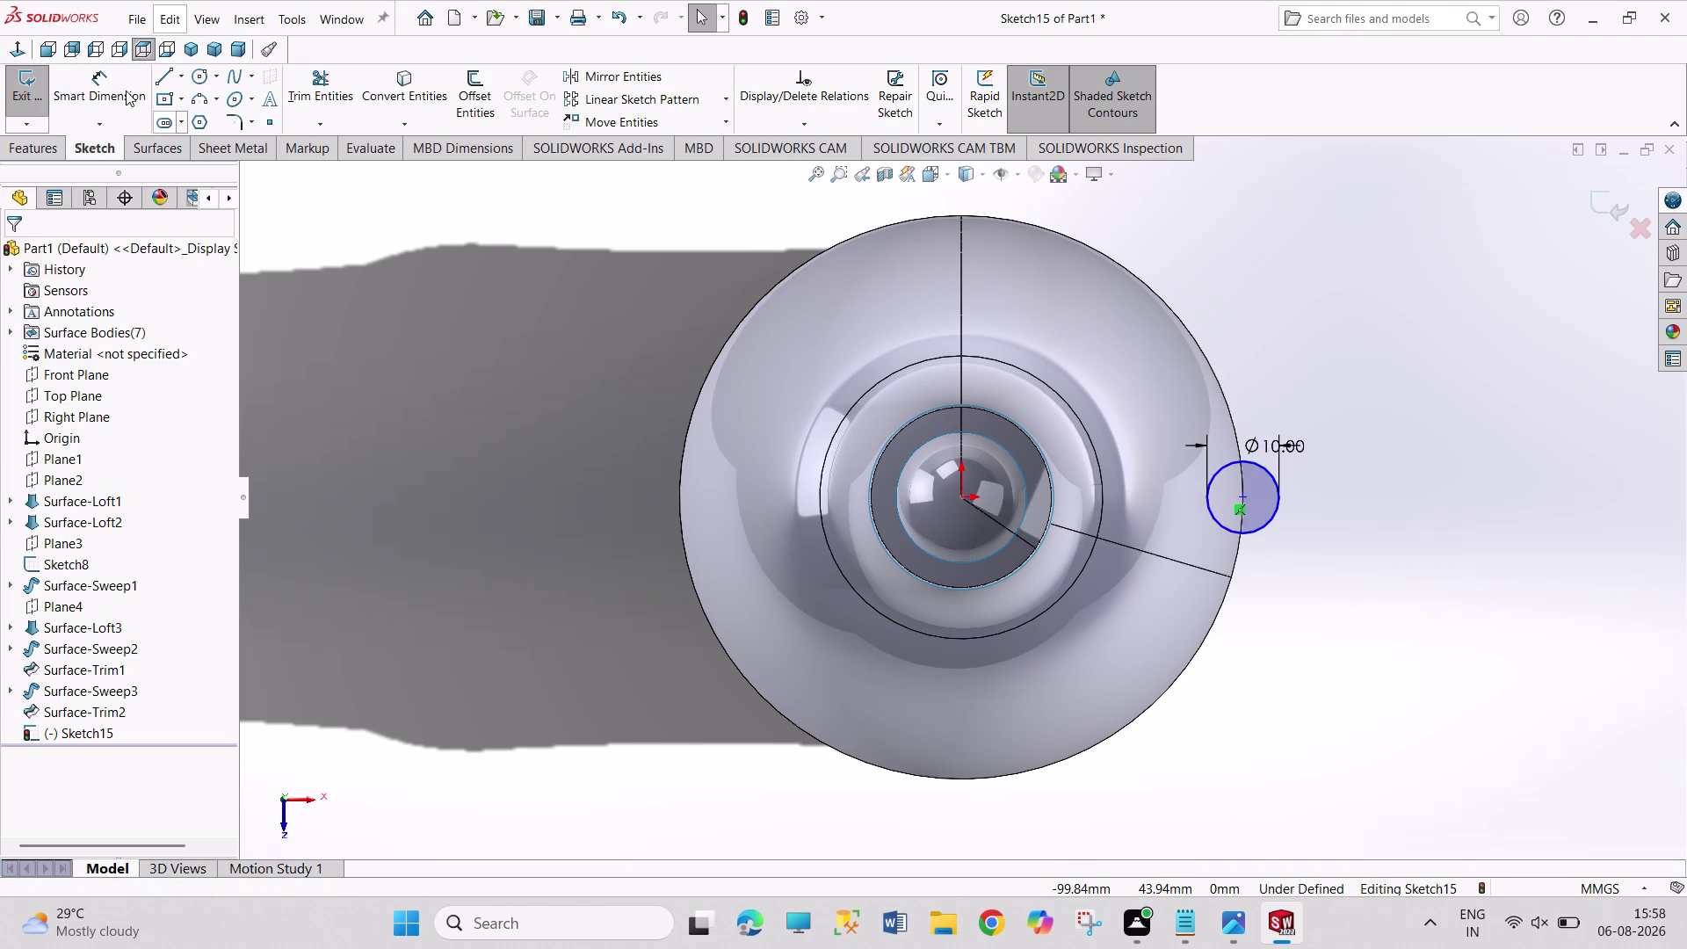
Exit the 10 mm circle sketch and view the bottle isometrically.
click(27, 95)
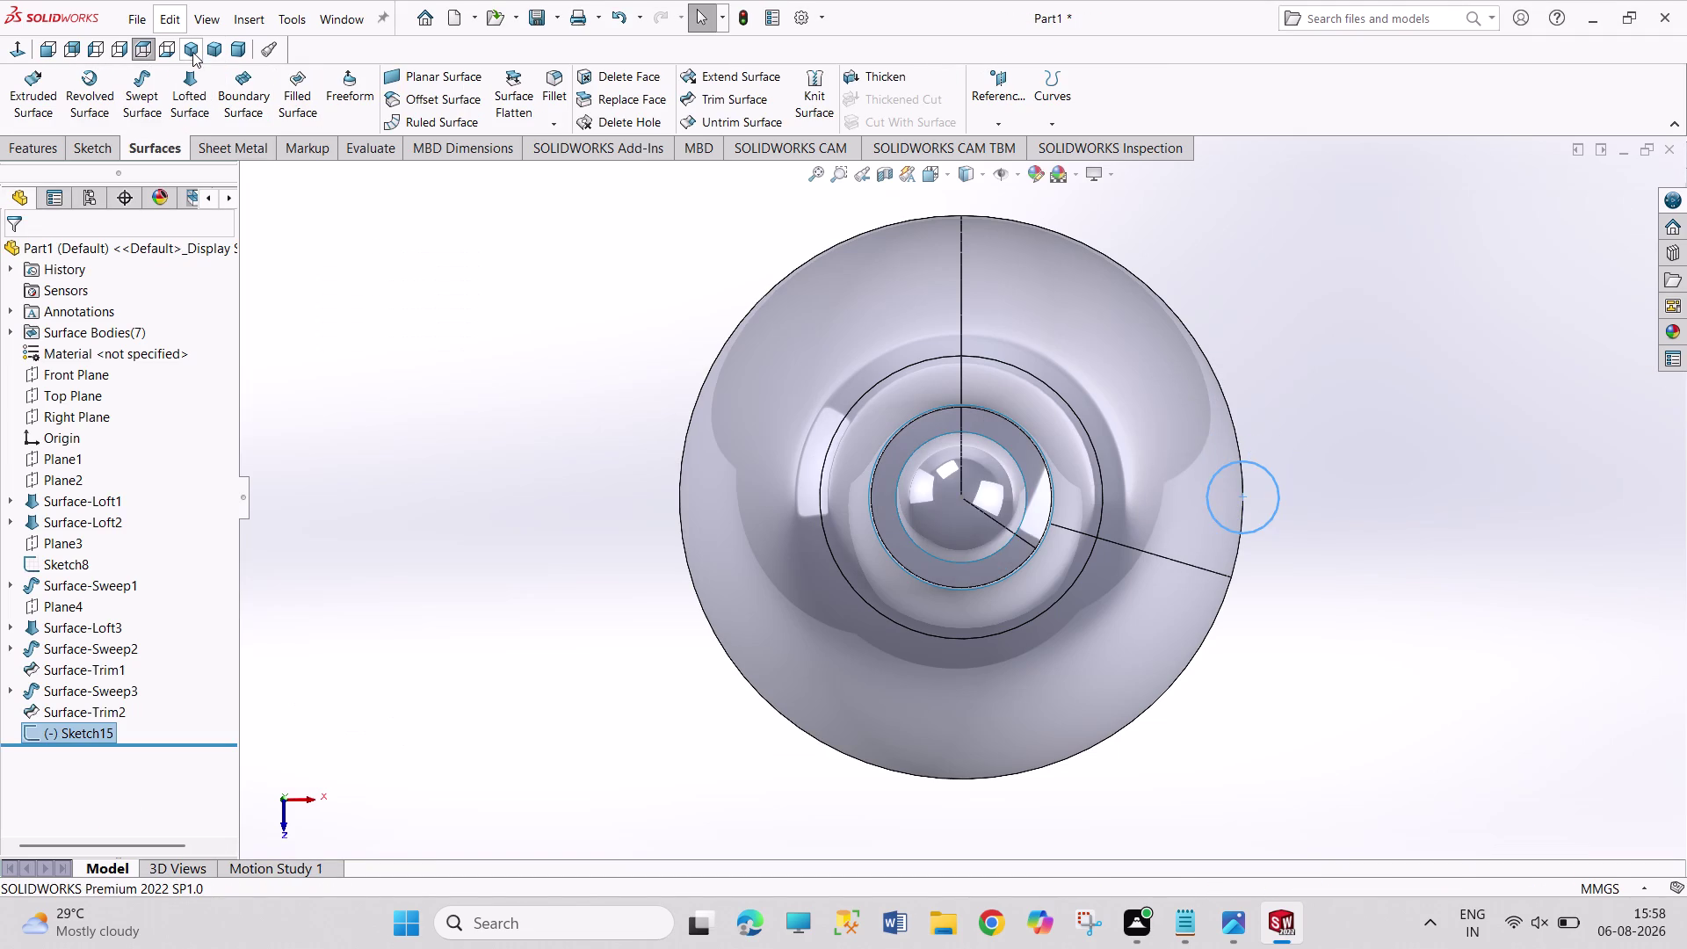
click(192, 52)
scroll(down, 3)
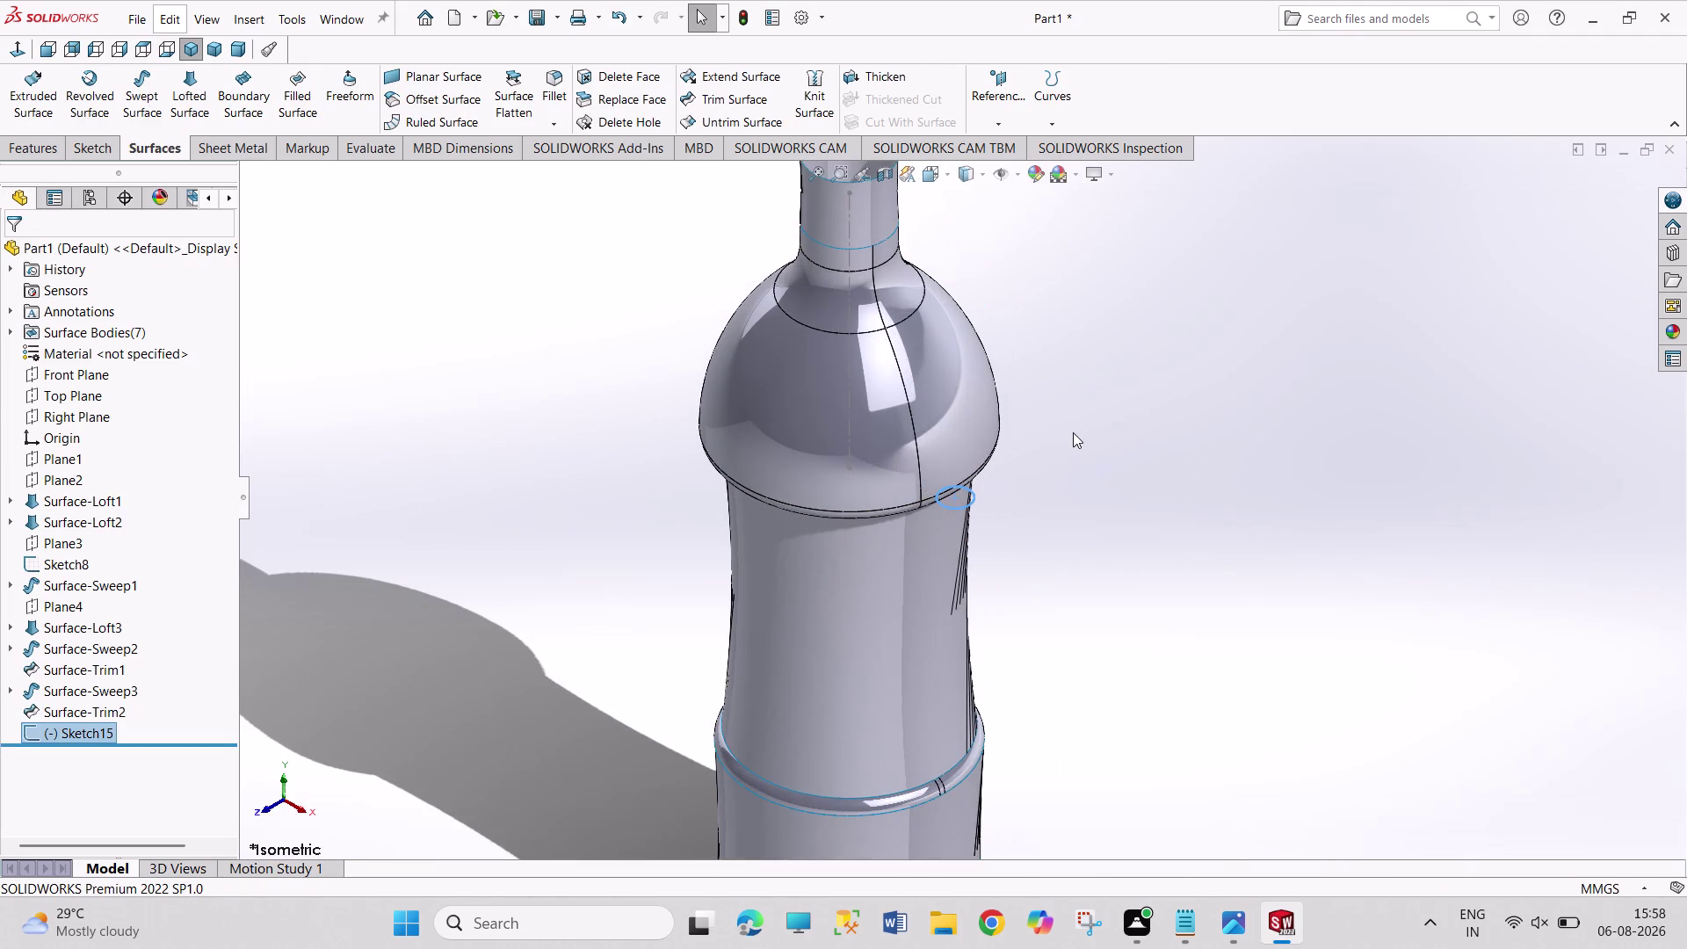
scroll(down, 3)
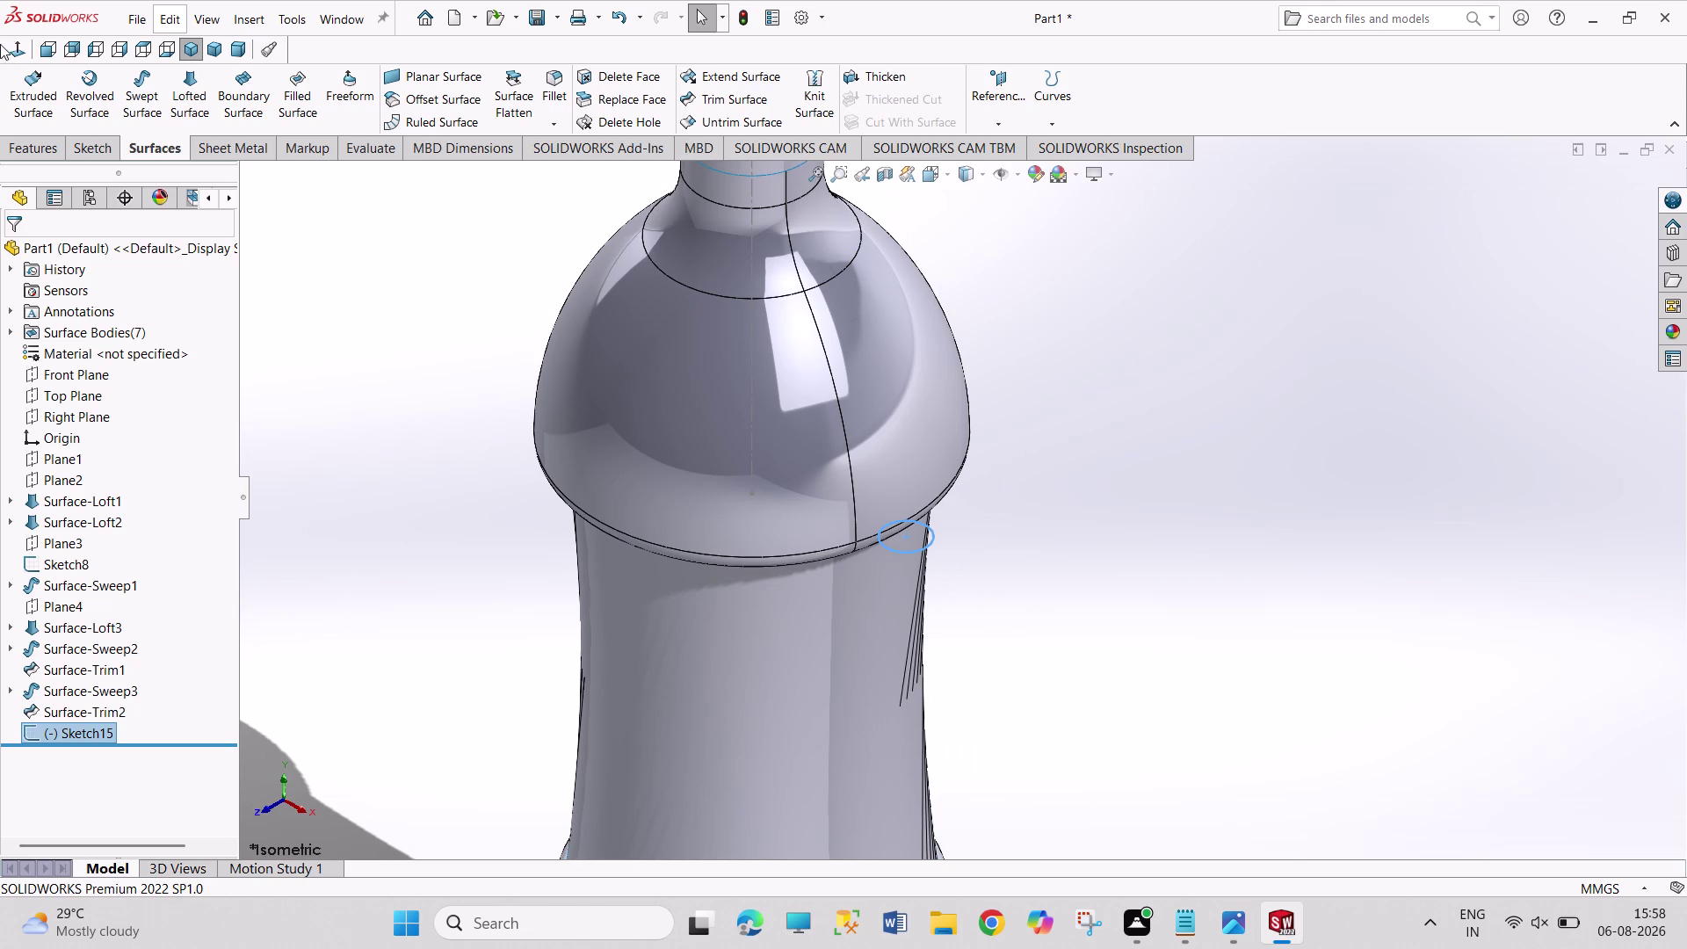
Extrude the circle into a surface with a Blind depth of 50 mm.
click(25, 84)
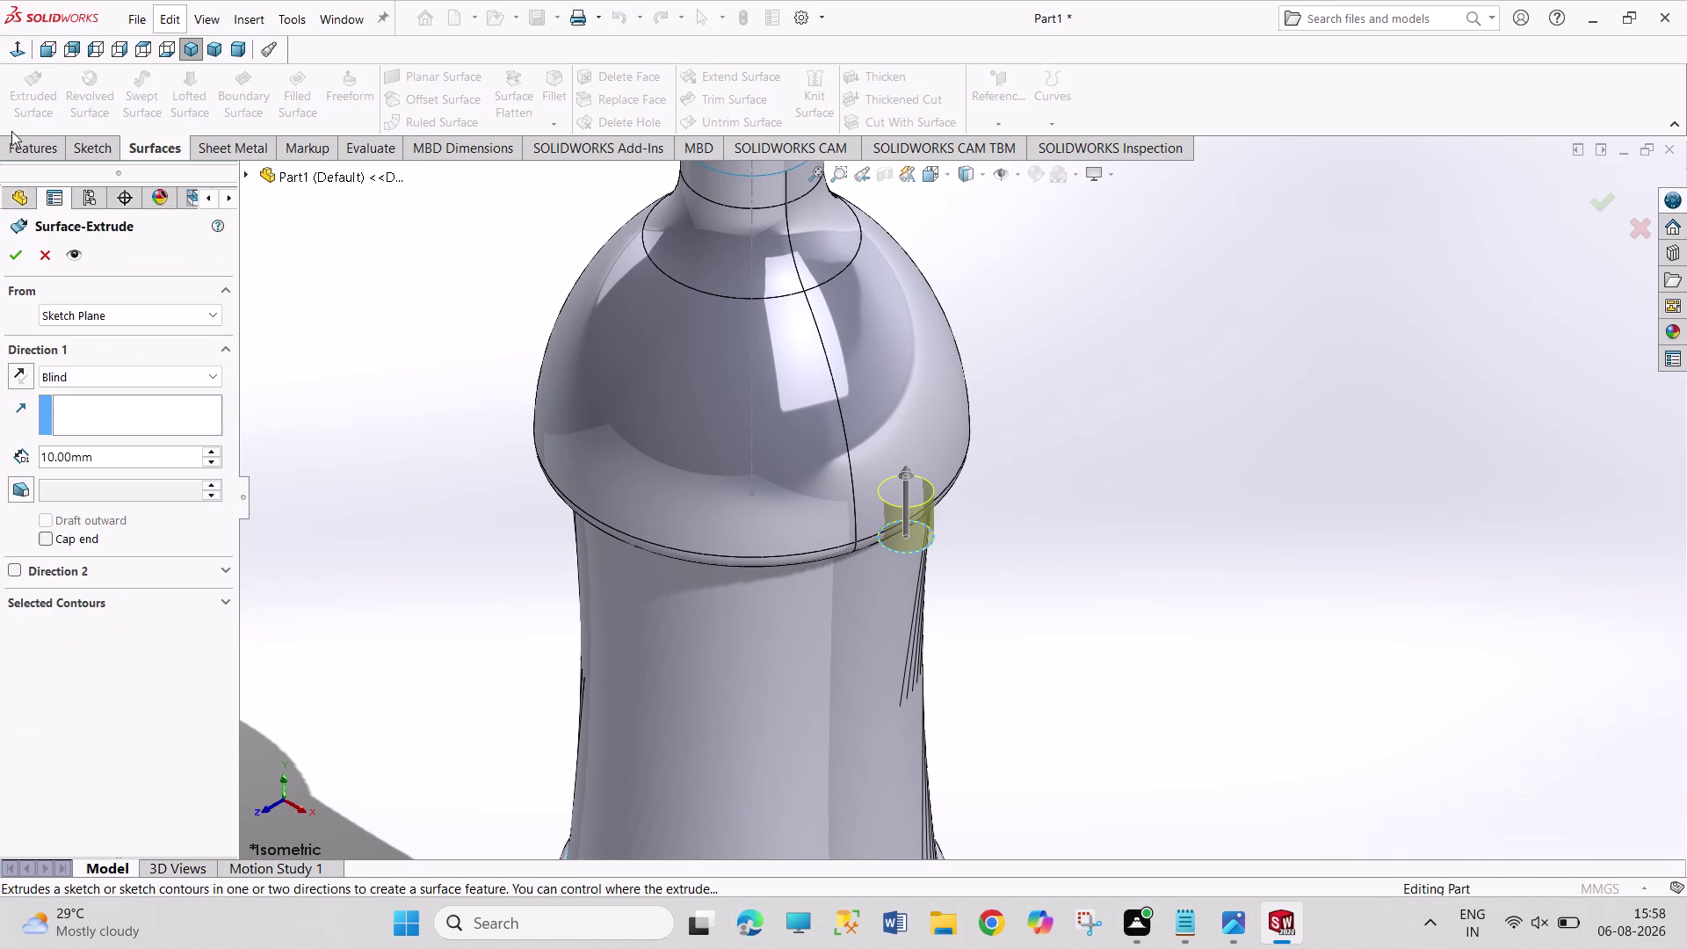
click(211, 456)
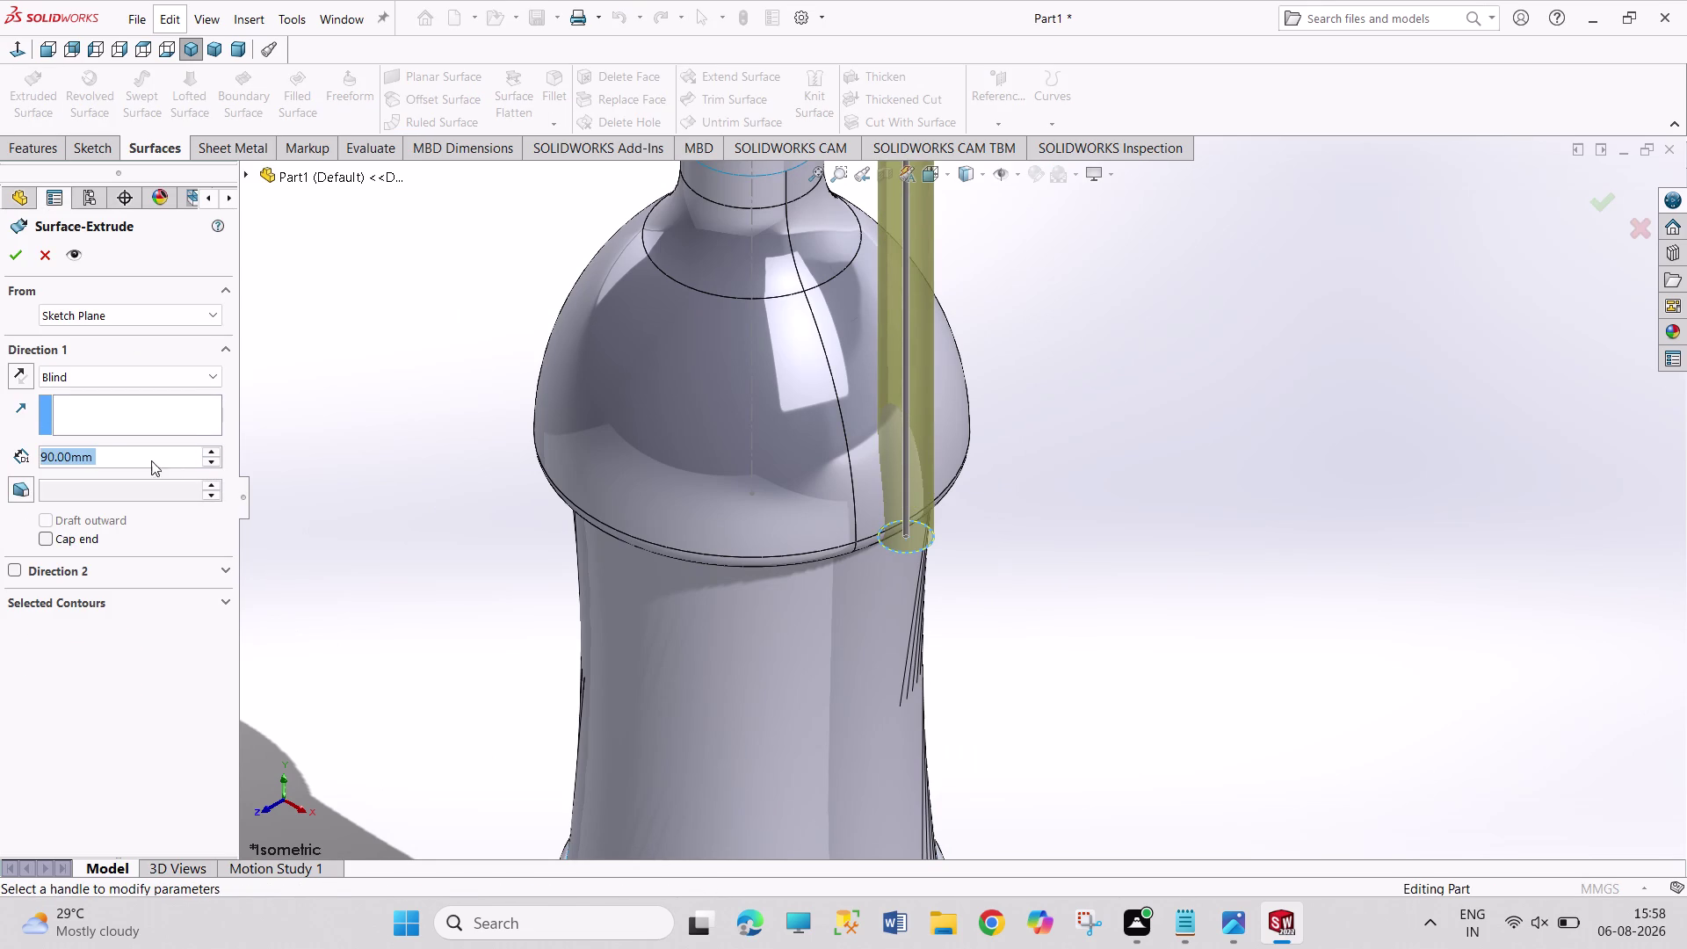
triple_click(209, 463)
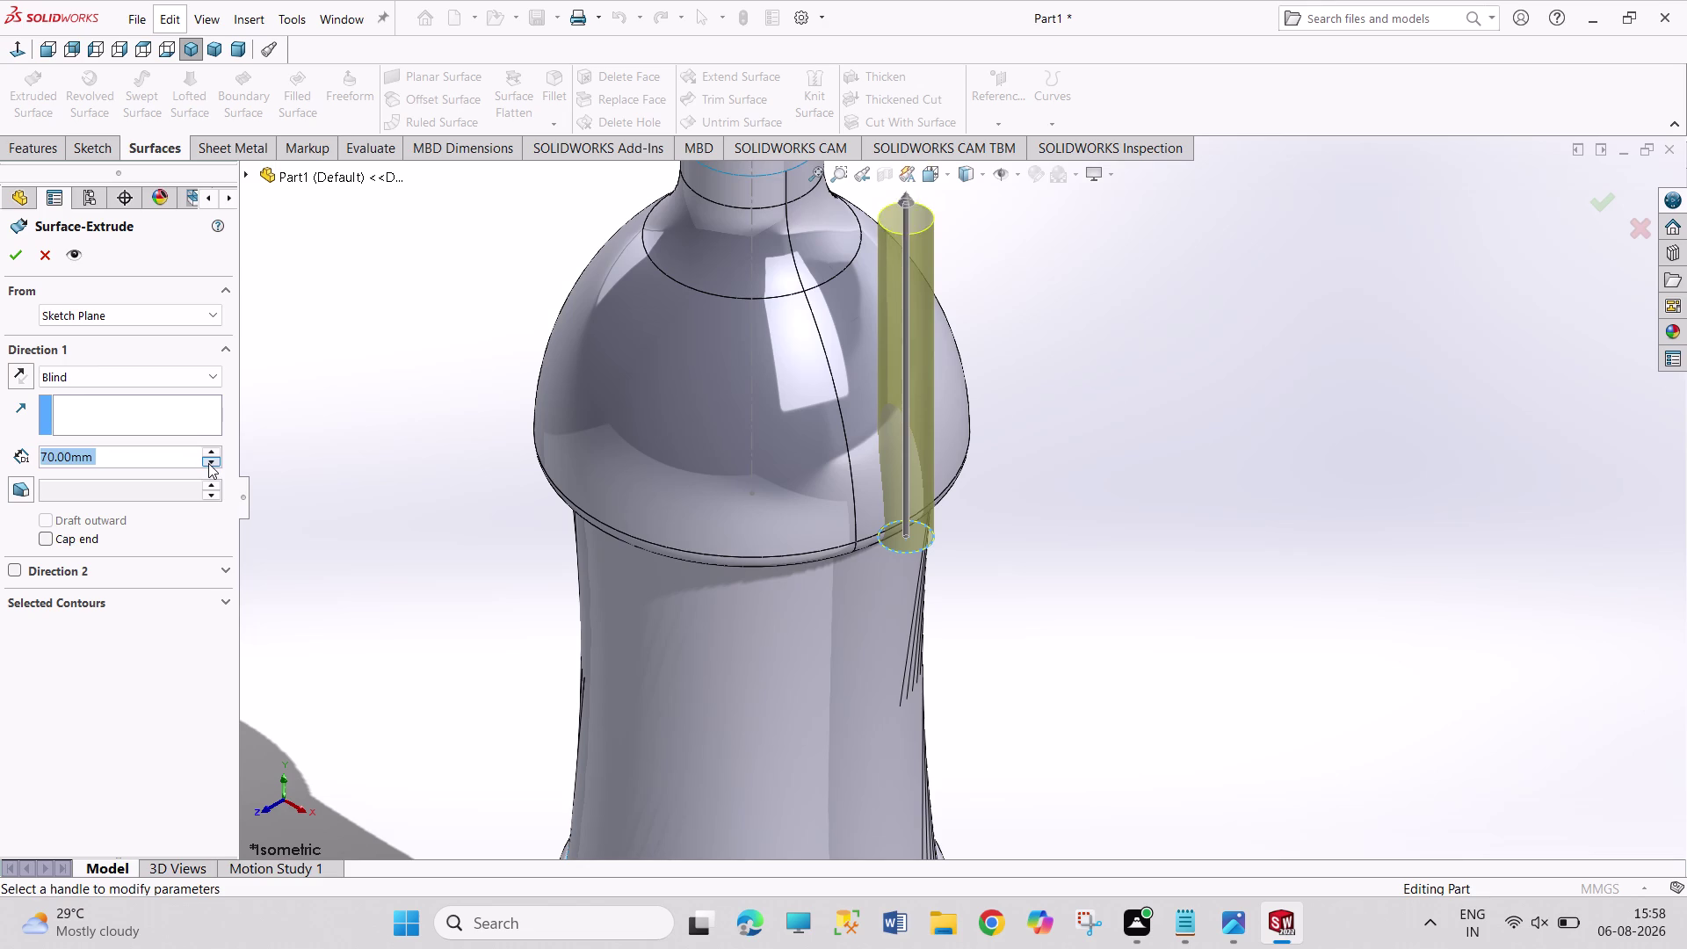
click(209, 463)
click(208, 463)
click(209, 448)
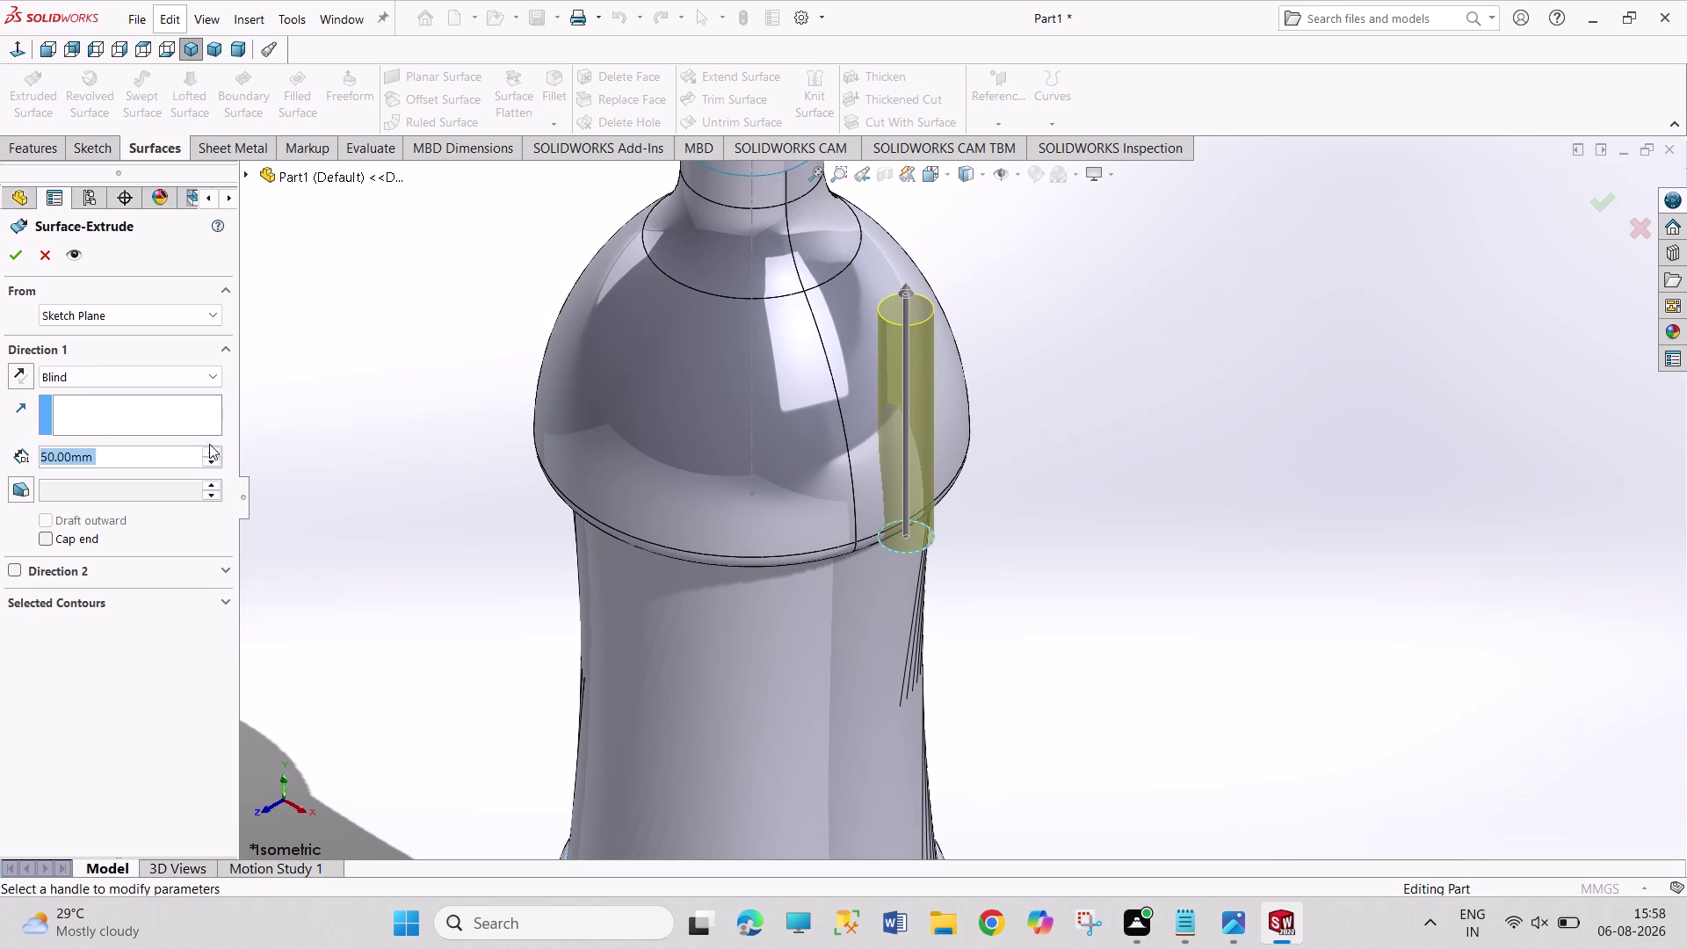
click(20, 254)
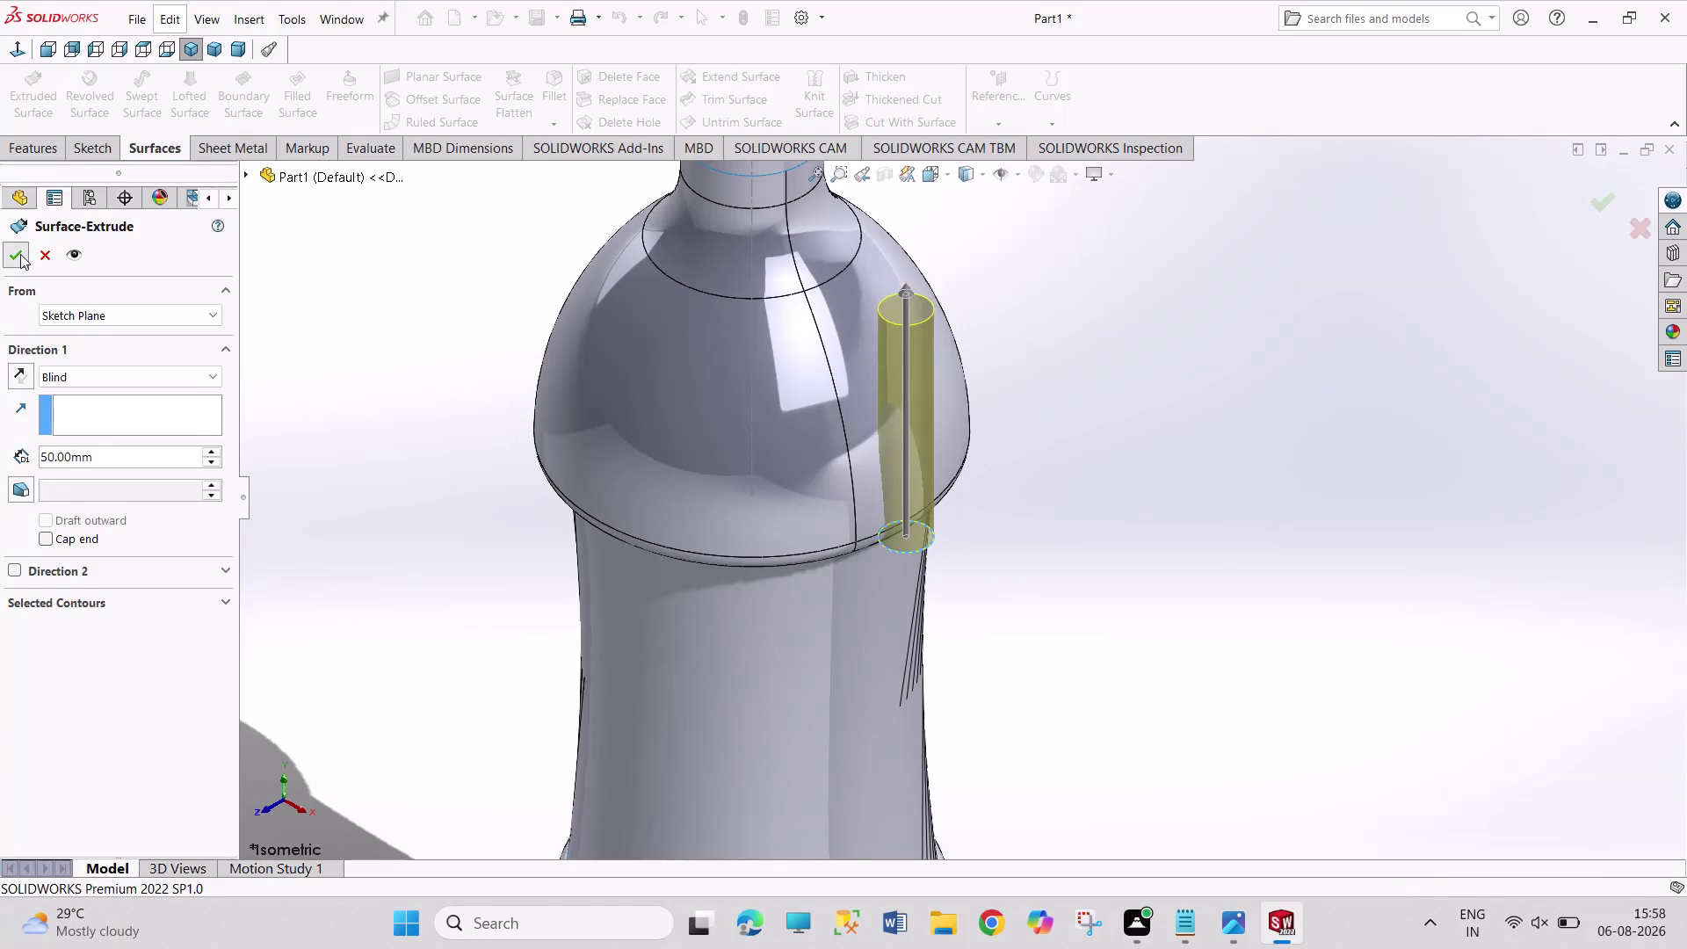
click(911, 379)
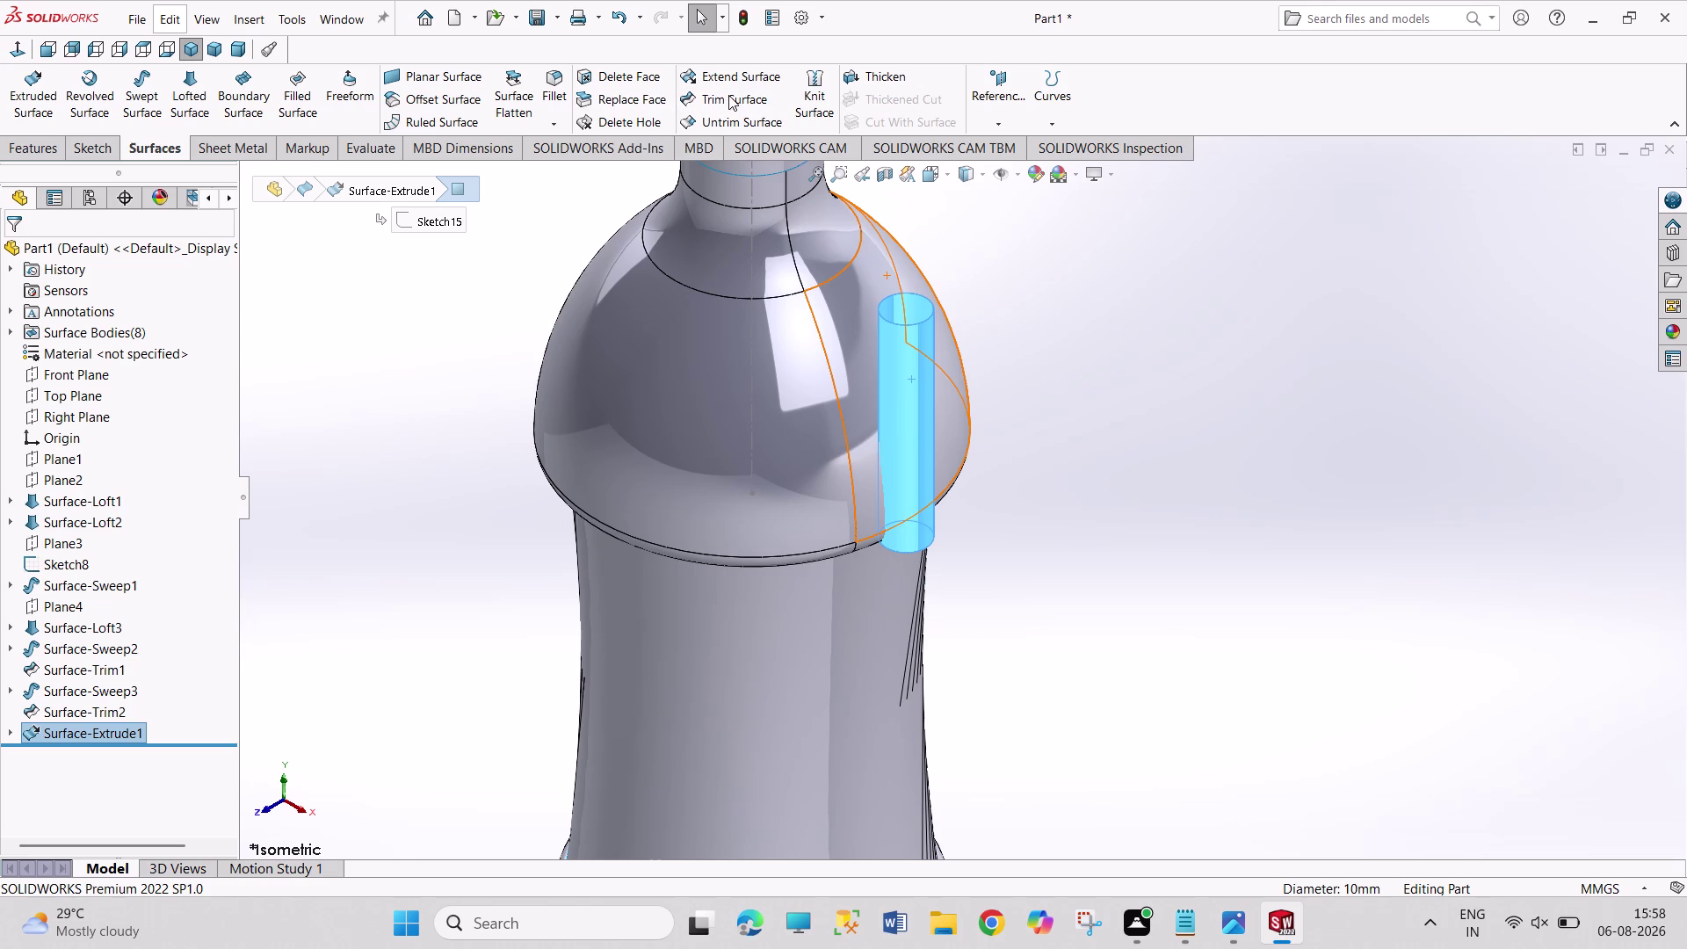
Start a Circular Pattern using the neck's circular edge as the axis.
click(30, 145)
click(640, 120)
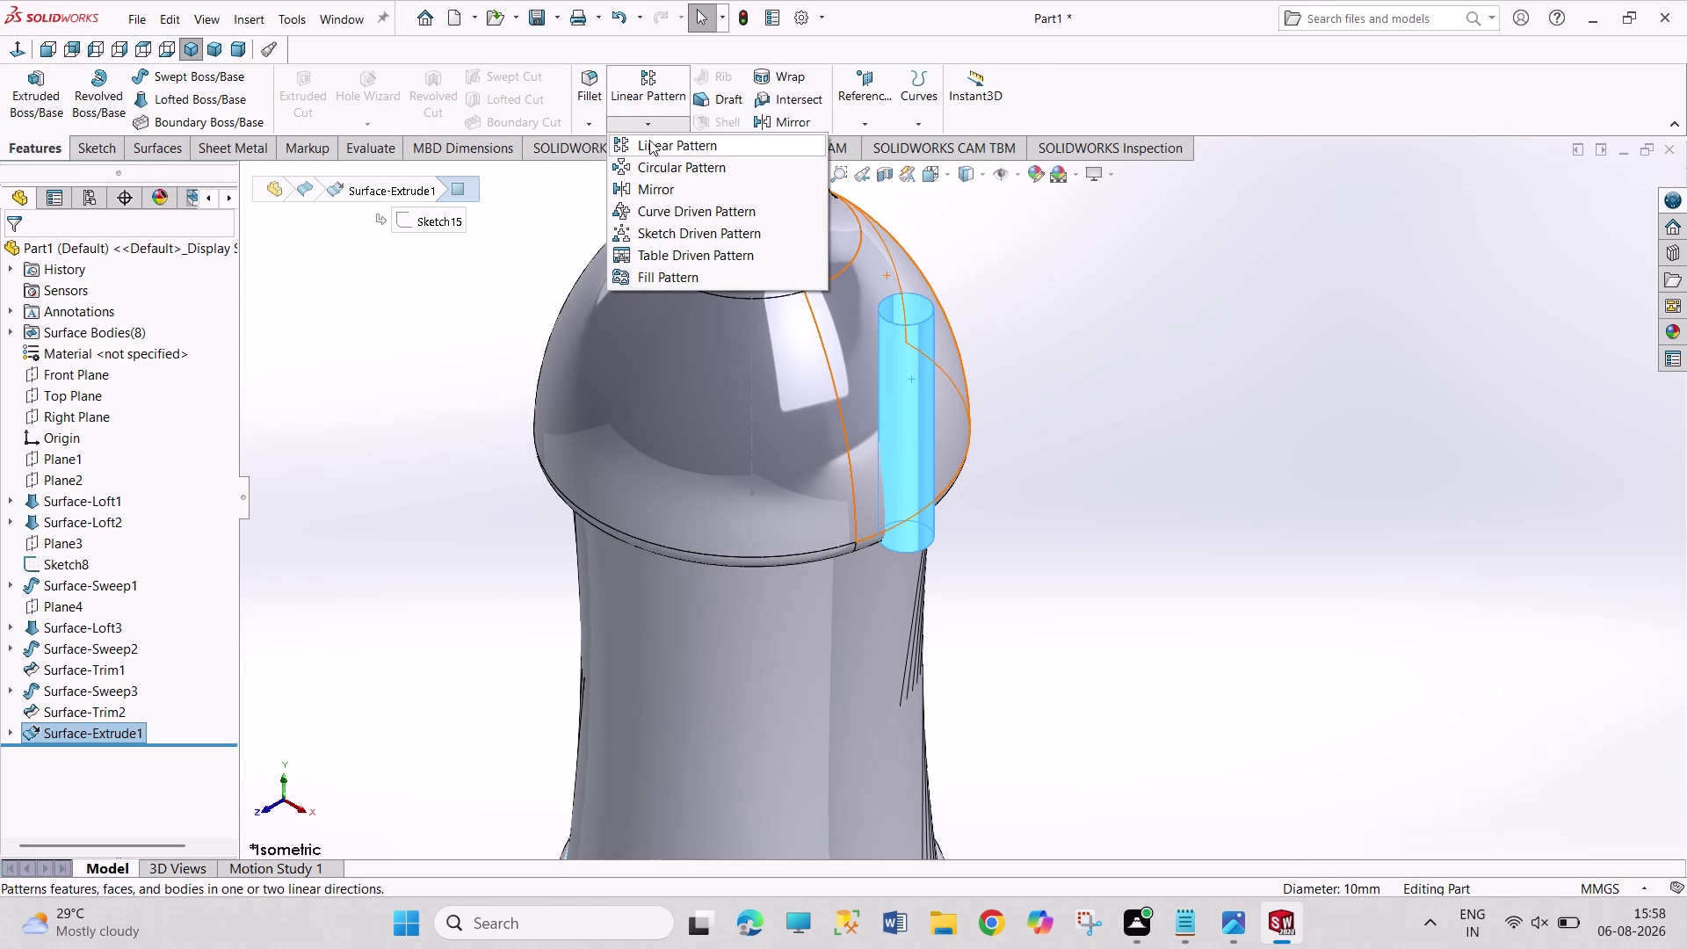
click(657, 159)
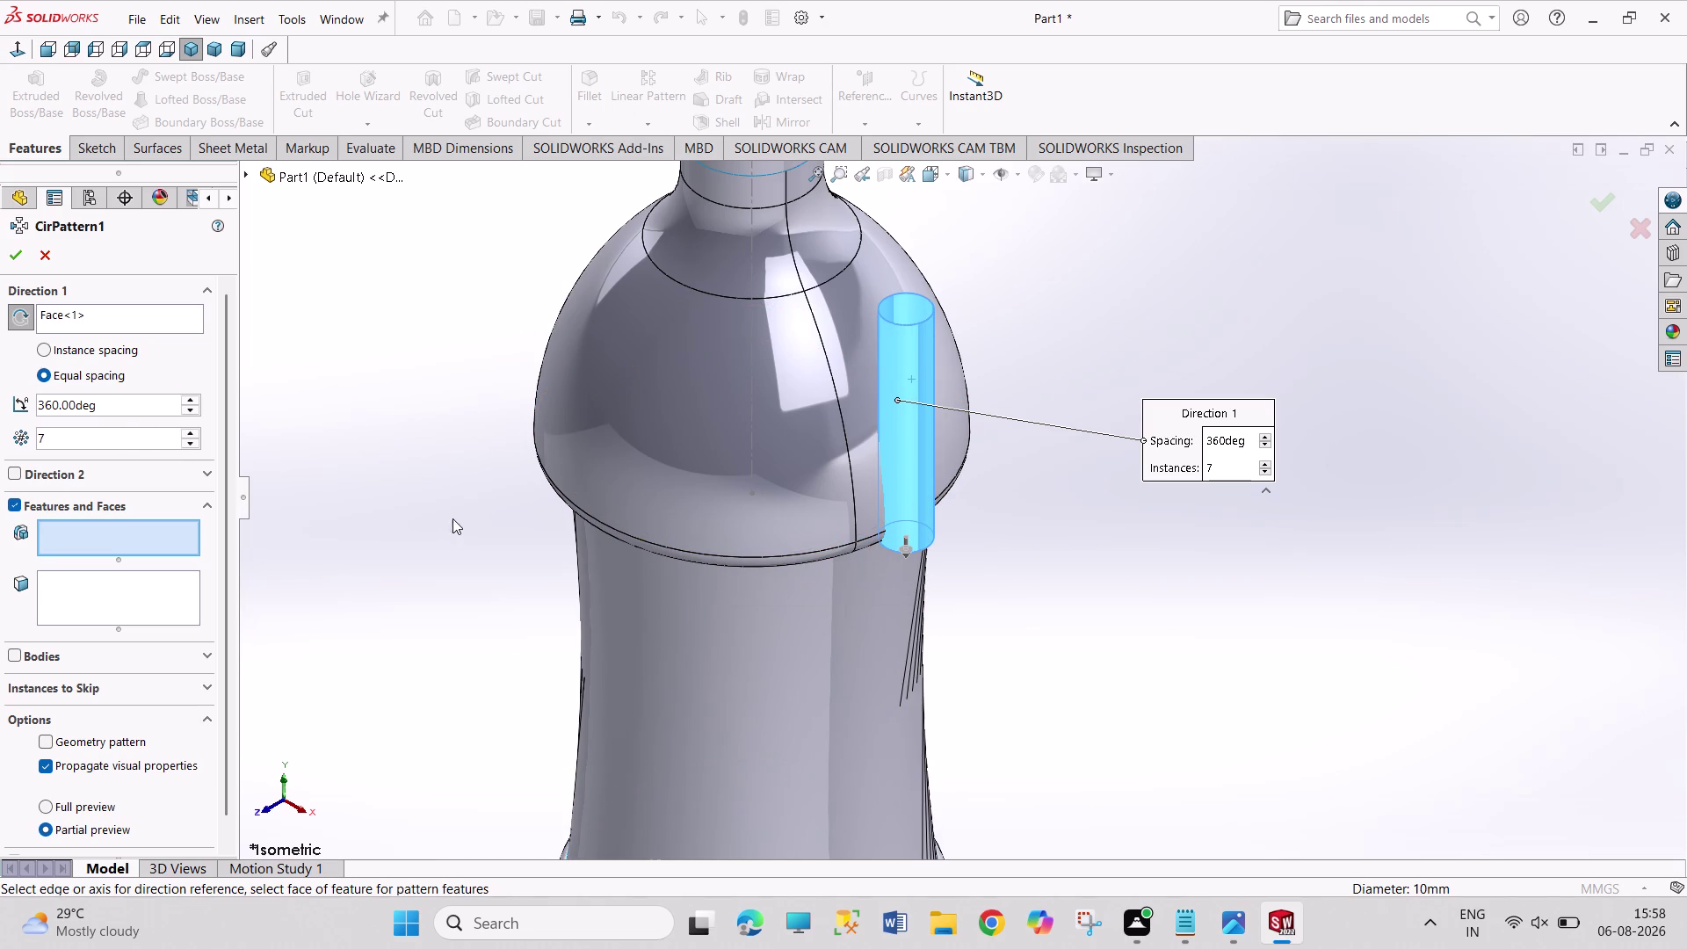
middle_drag(464, 279, 442, 514)
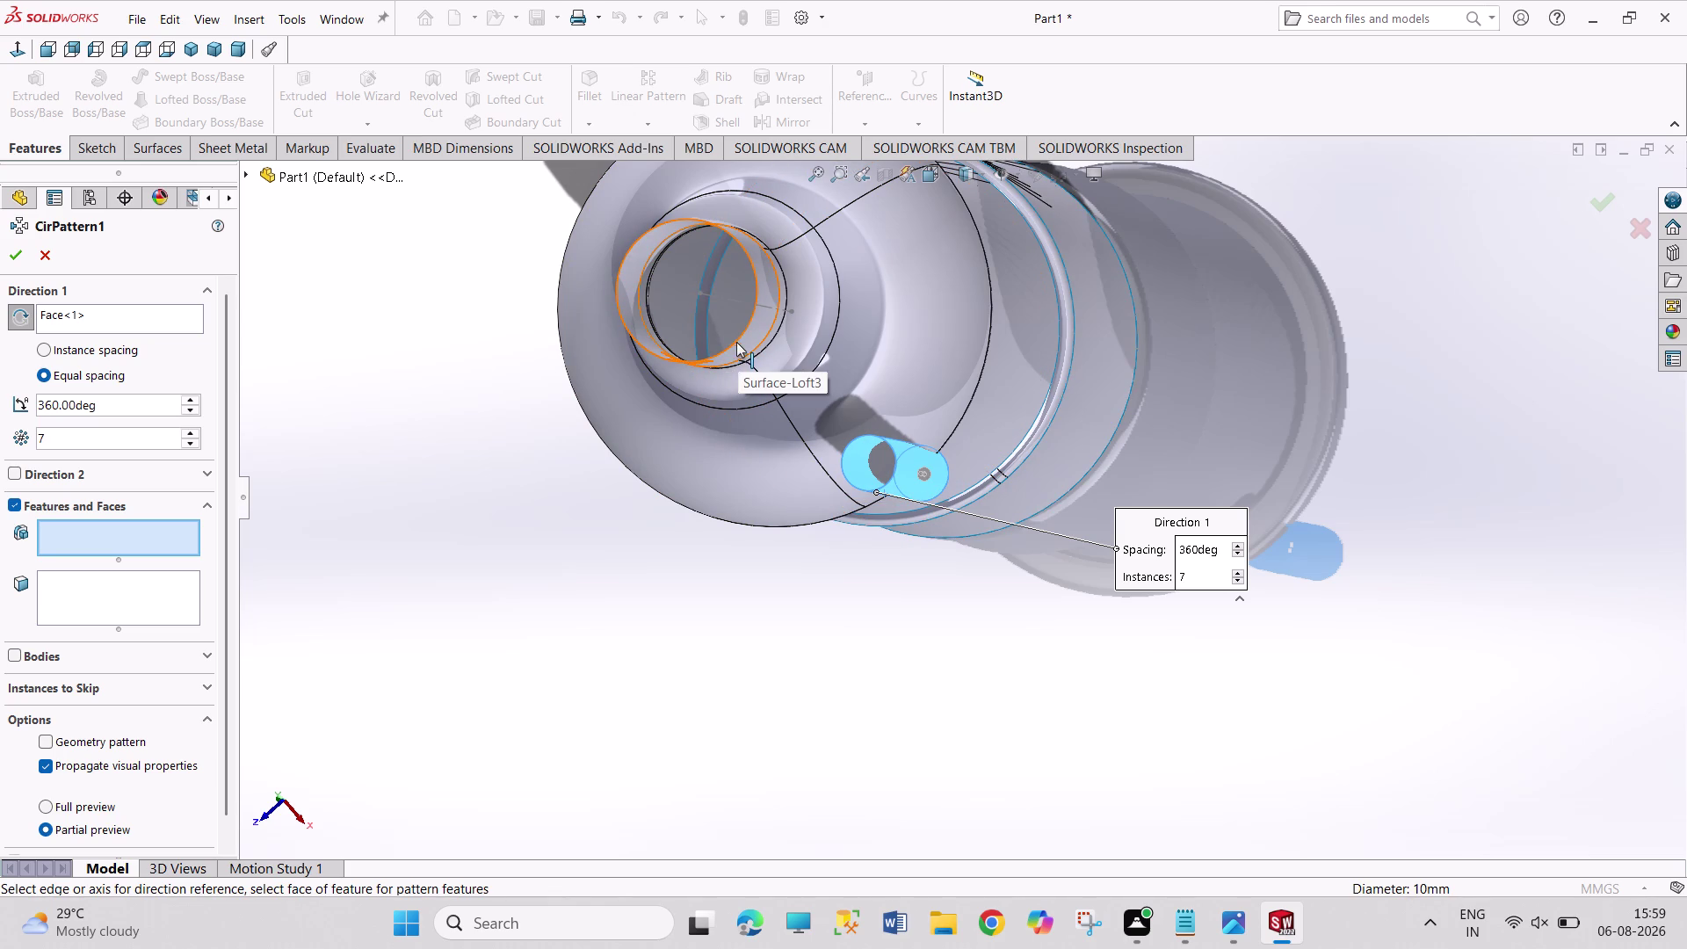
click(735, 342)
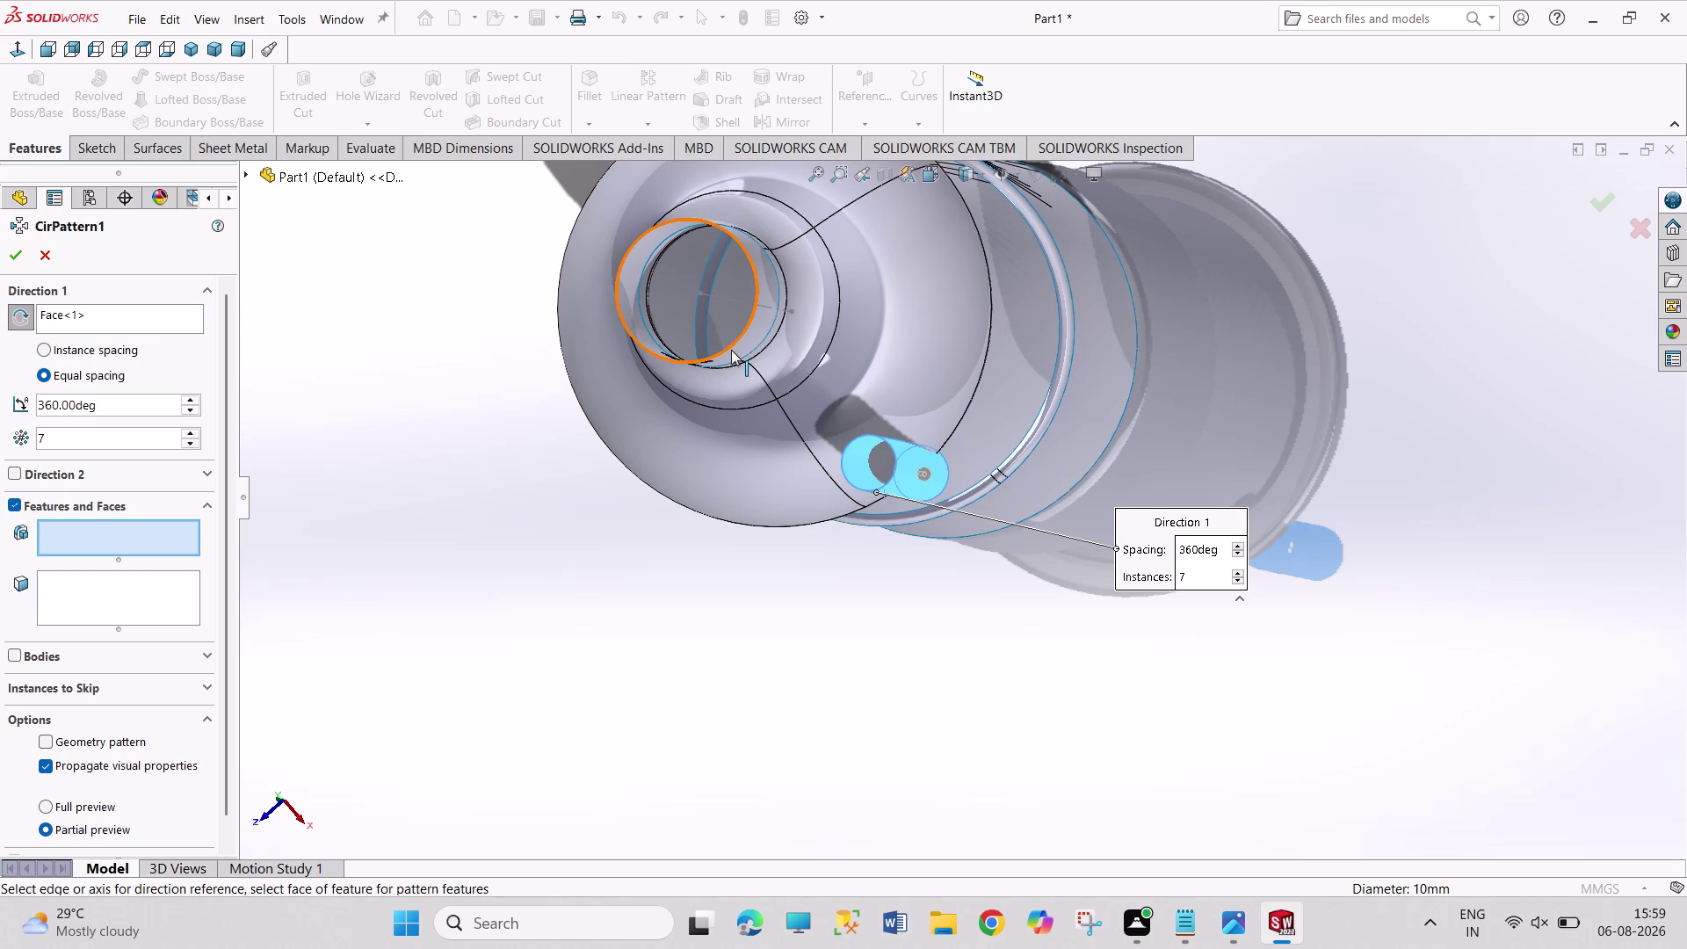
click(730, 350)
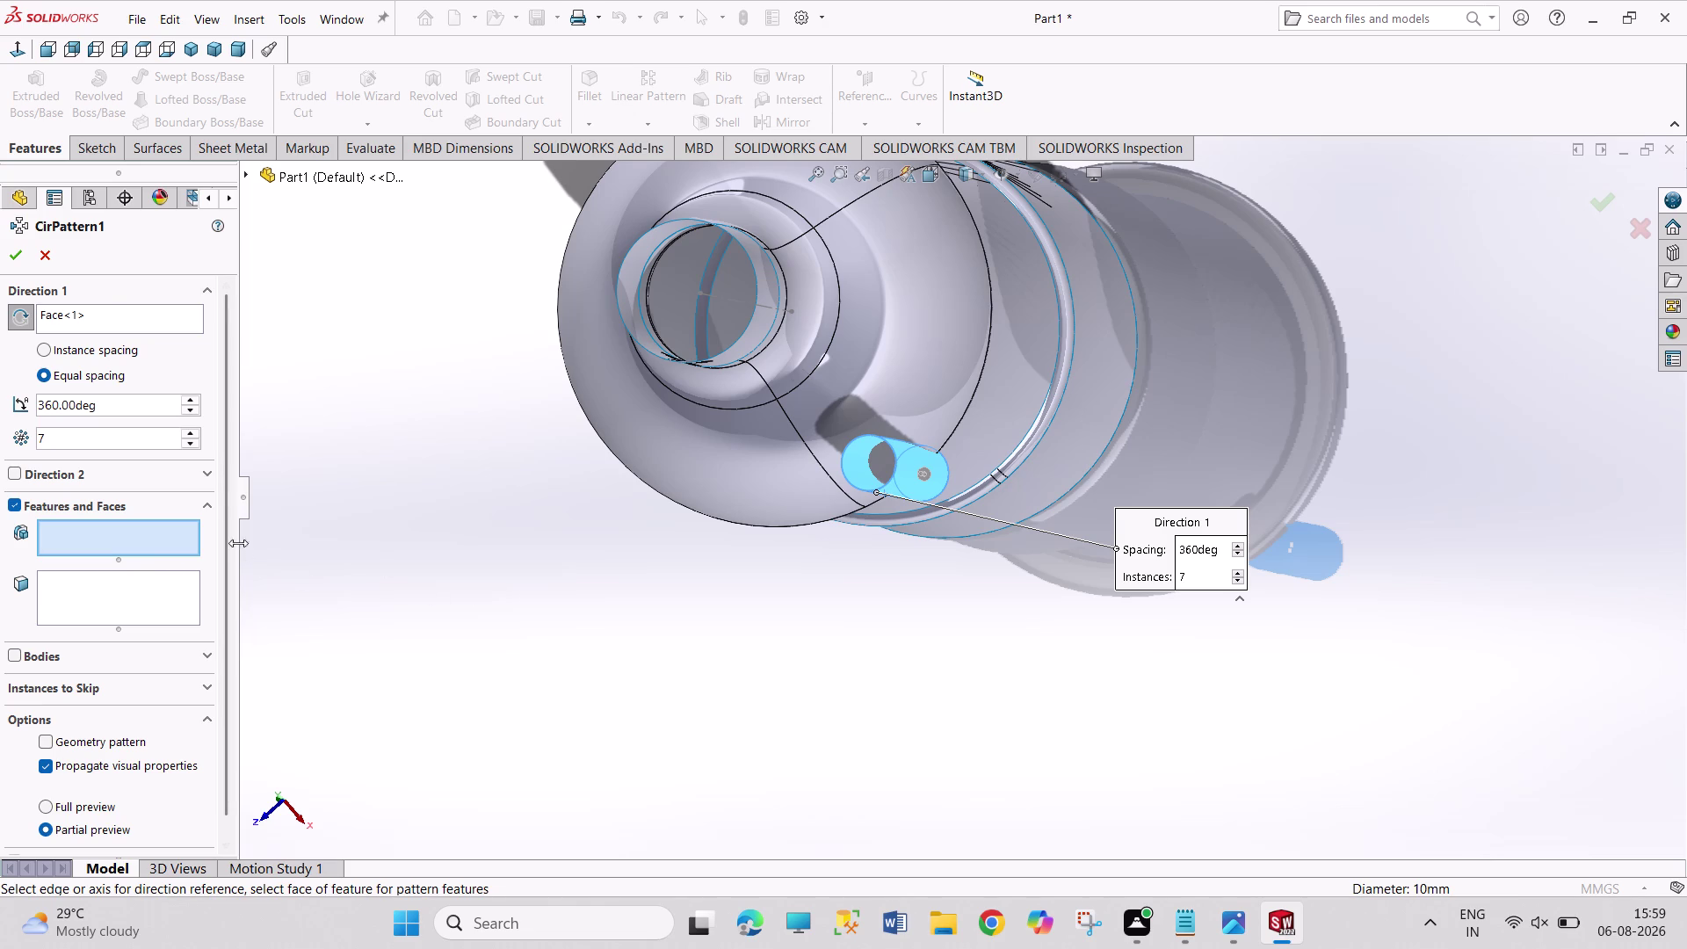
right_click(102, 312)
click(130, 329)
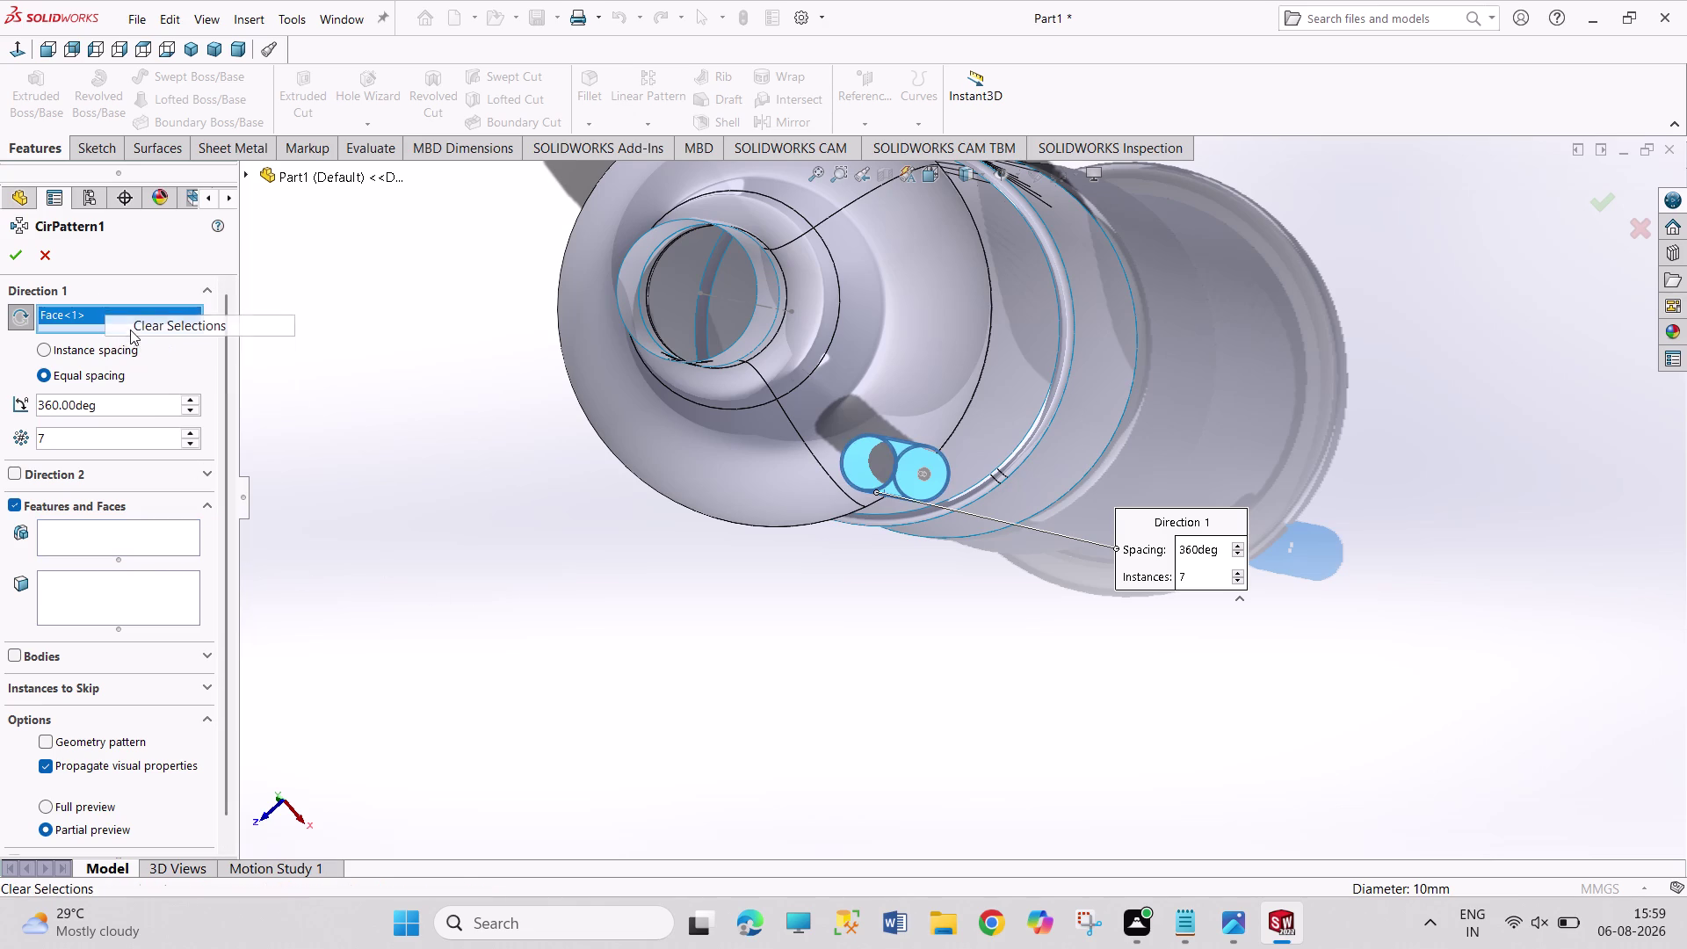
click(86, 317)
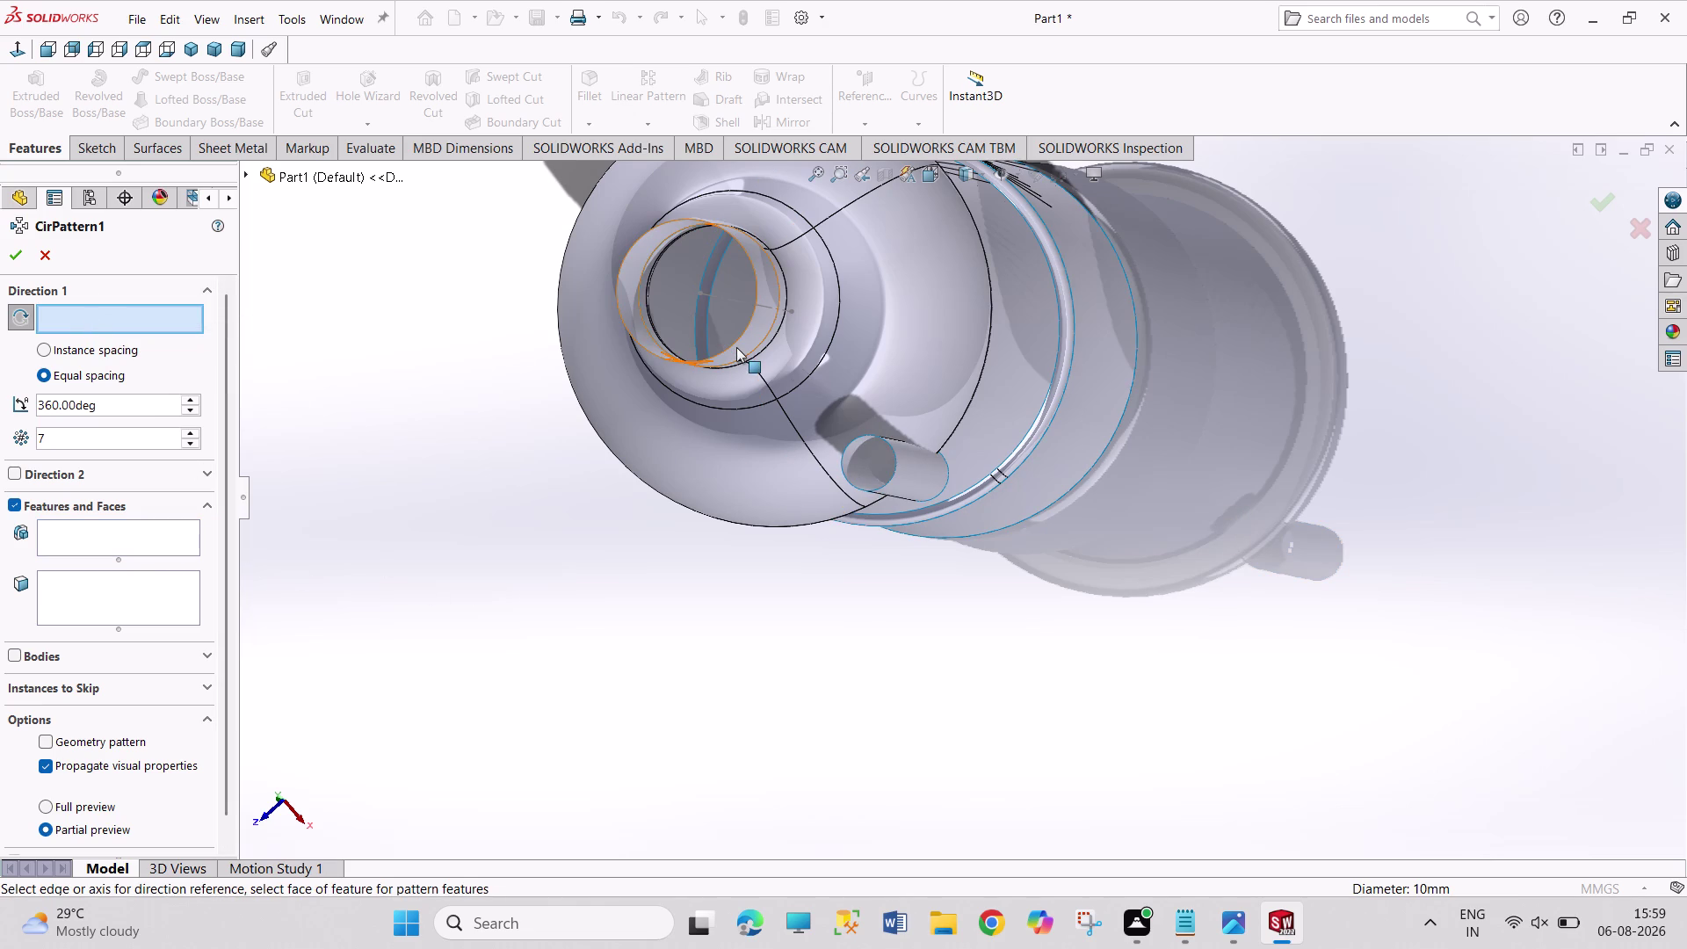
click(733, 341)
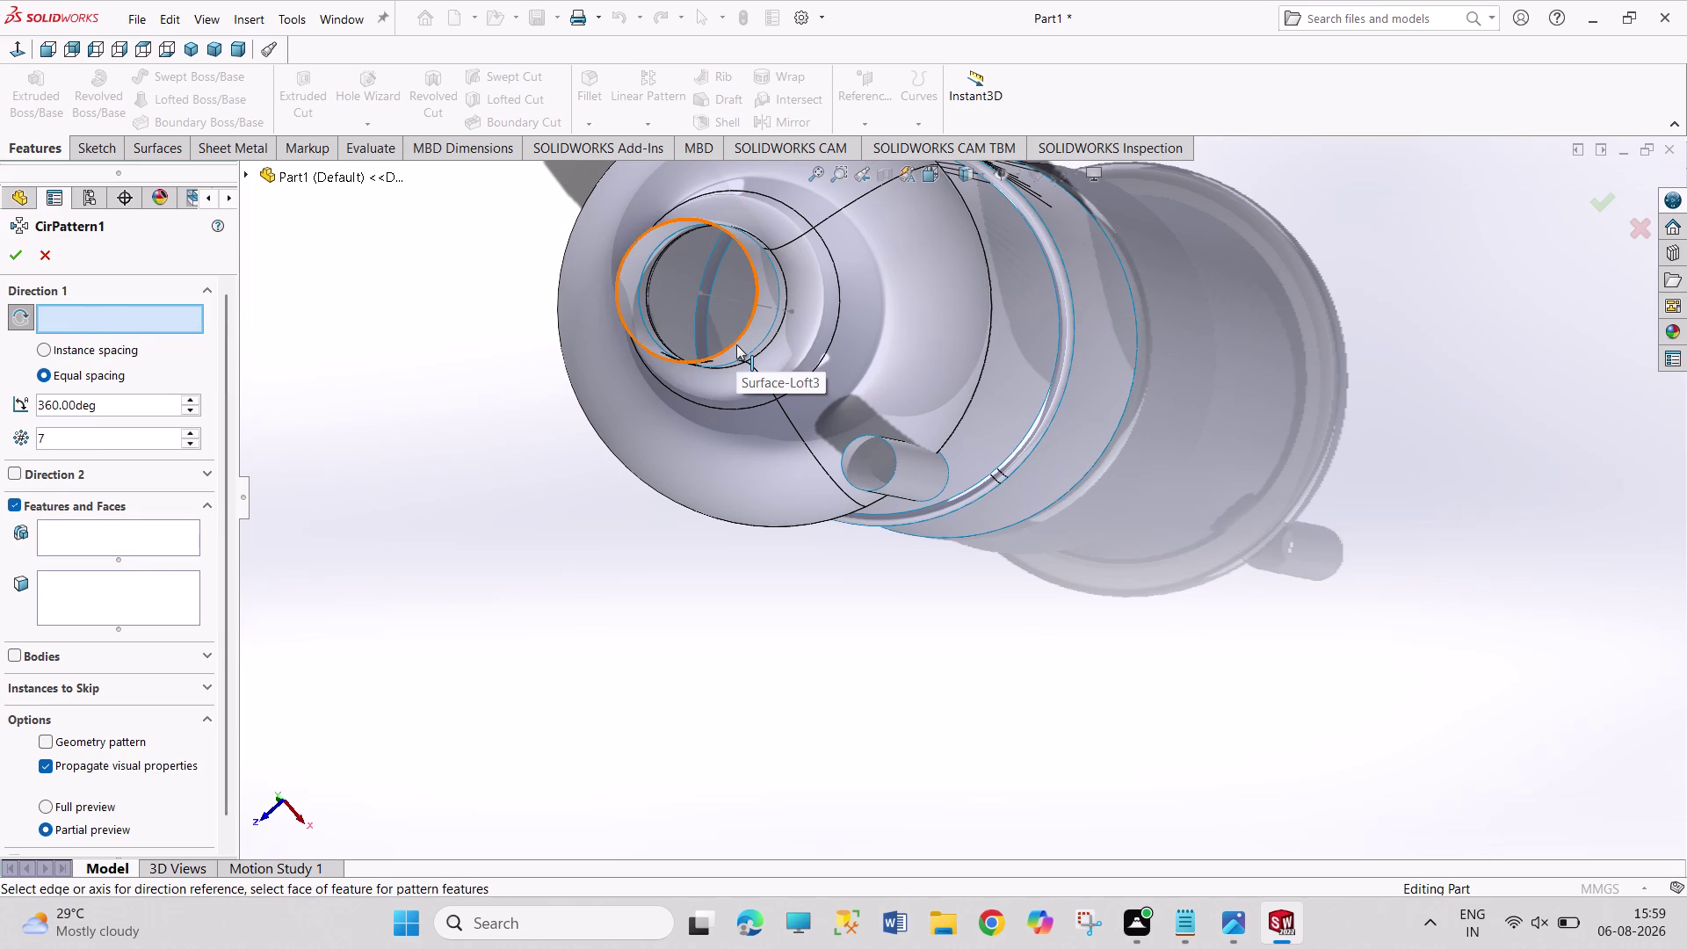
click(737, 344)
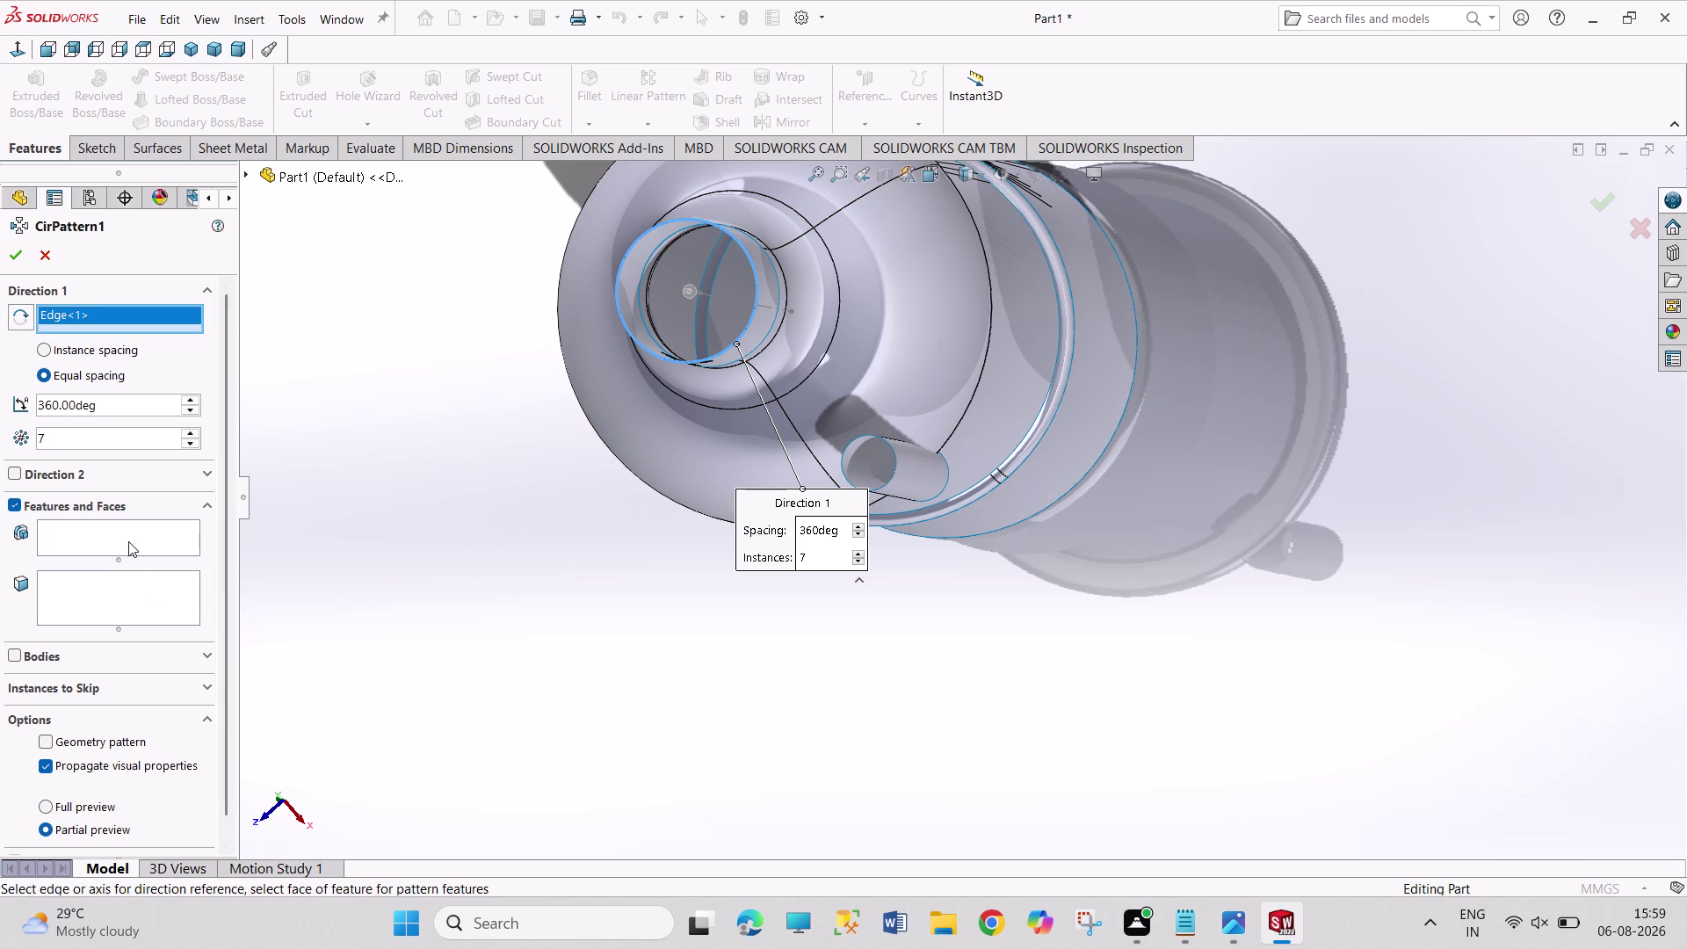
Try patterning the extruded cylinder, then add its face after the warning.
click(128, 538)
click(920, 474)
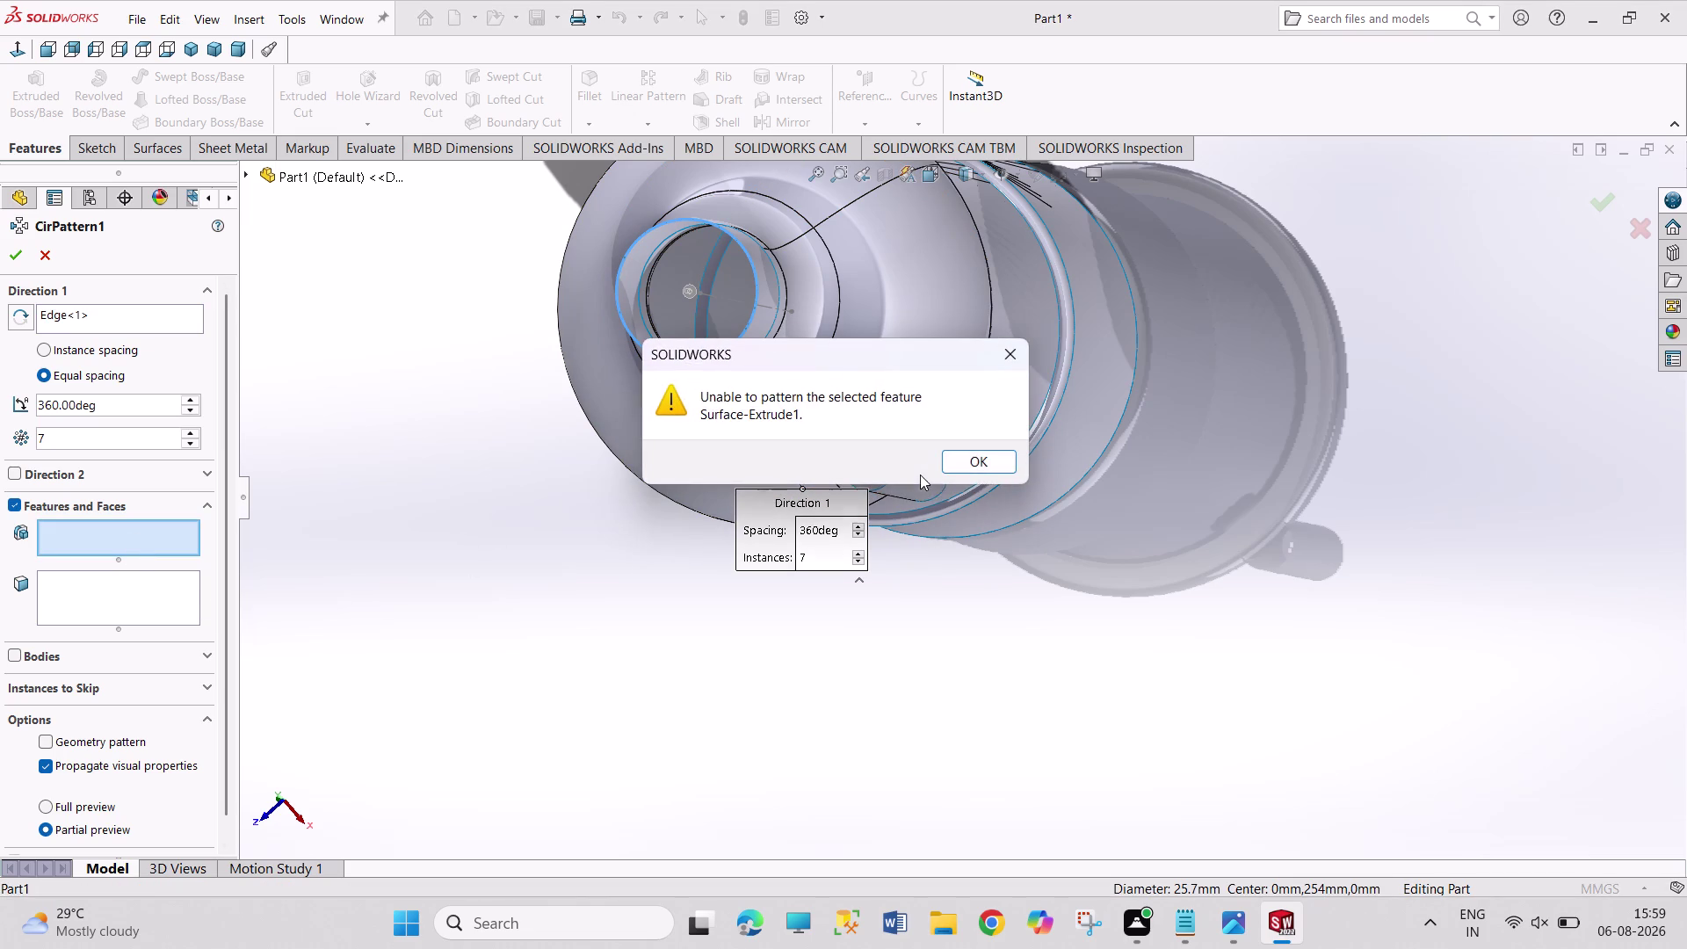
click(1028, 350)
click(150, 591)
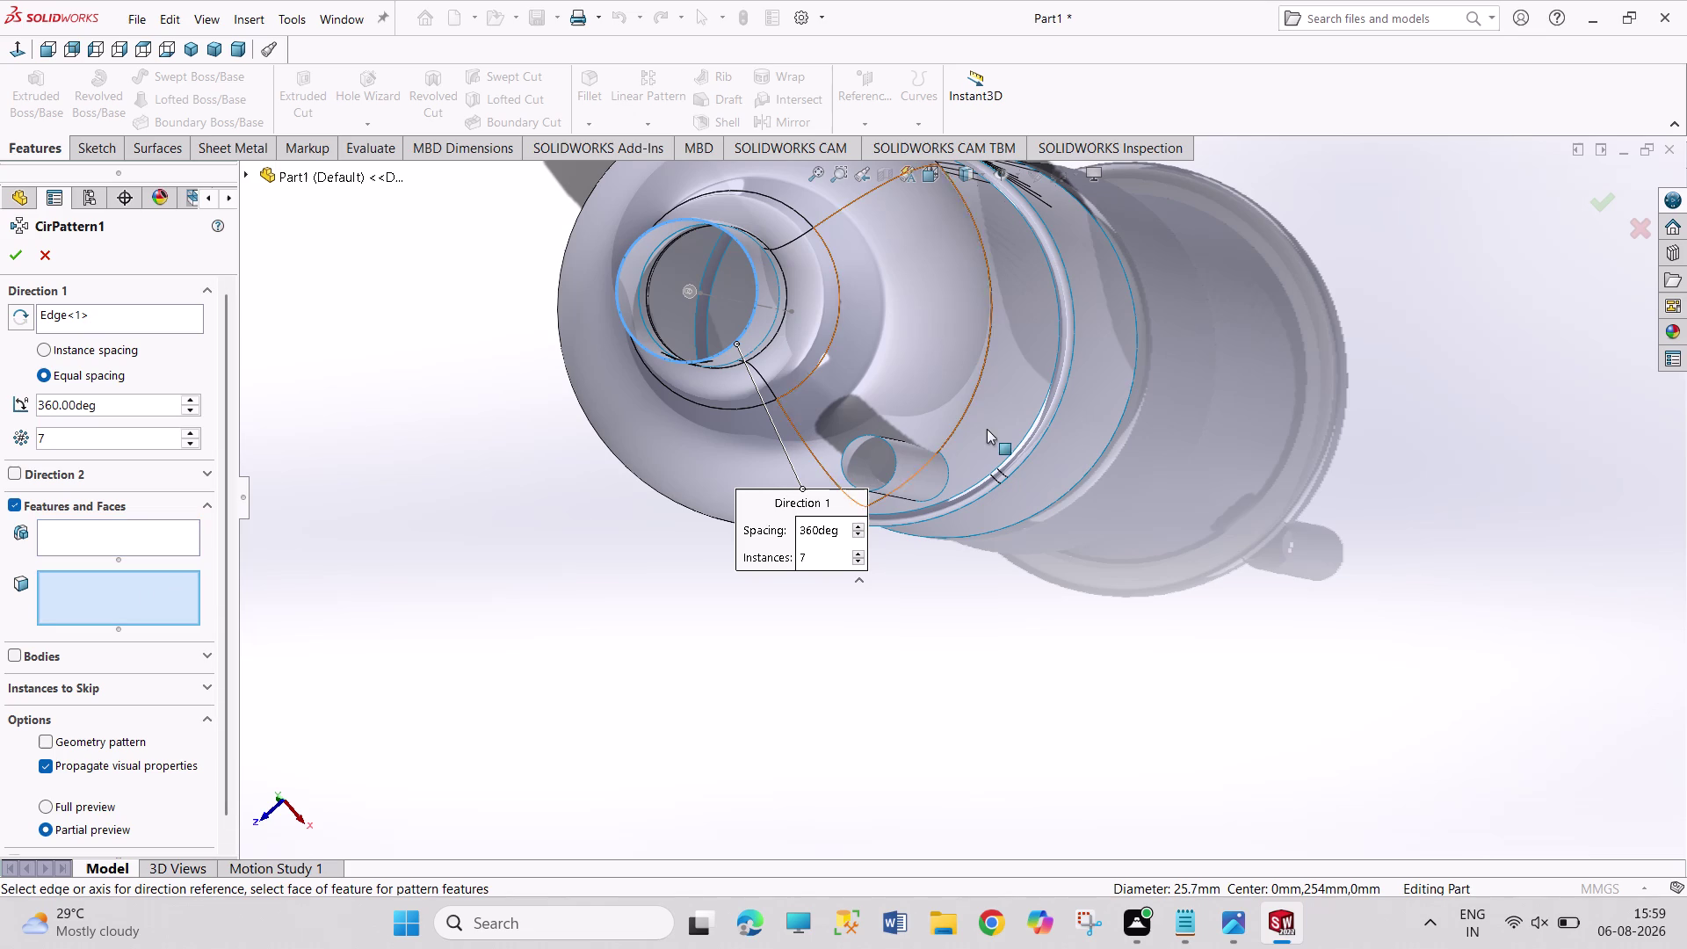
click(915, 468)
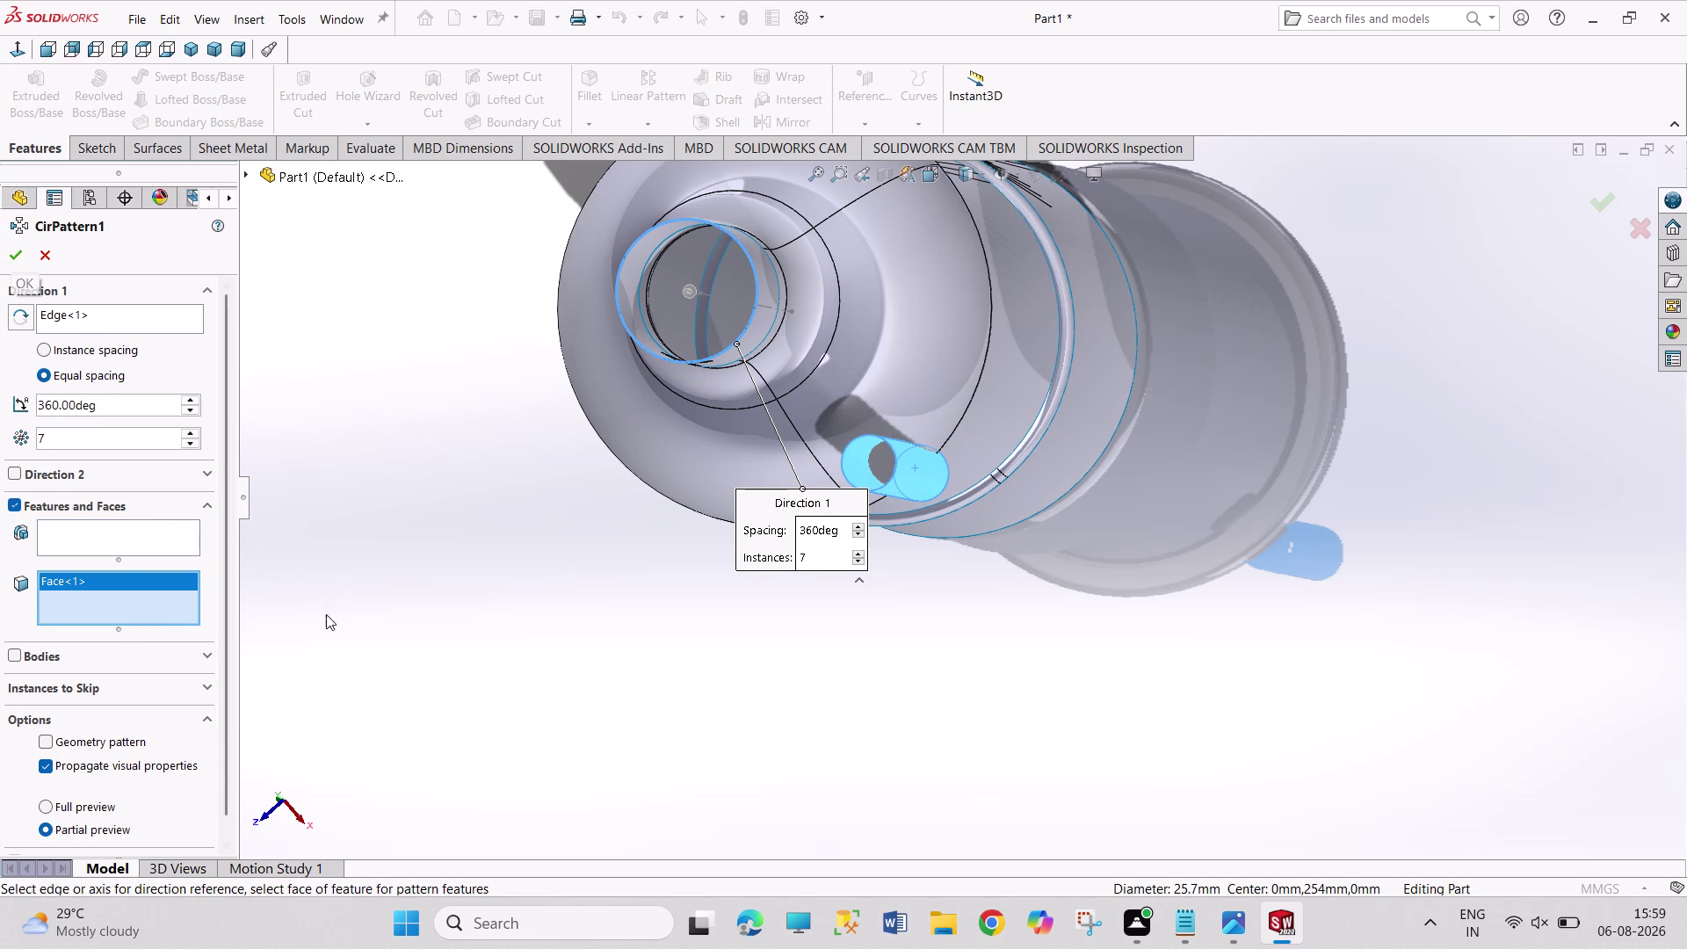
middle_drag(326, 579, 358, 479)
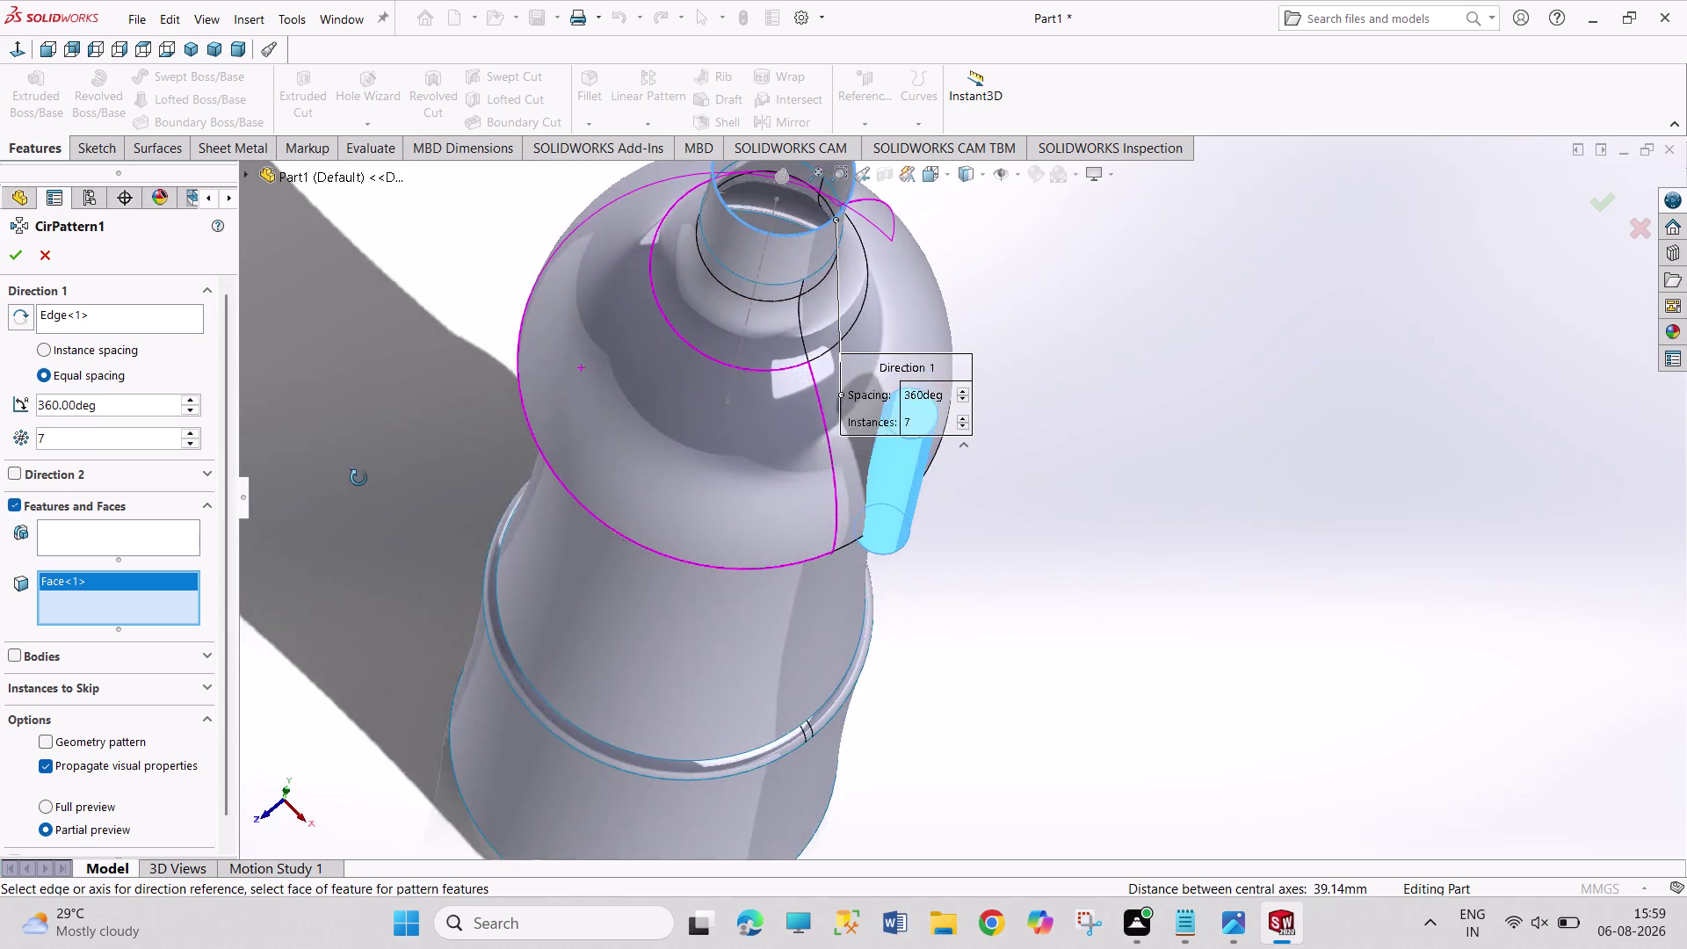
middle_drag(357, 479, 364, 386)
scroll(up, 3)
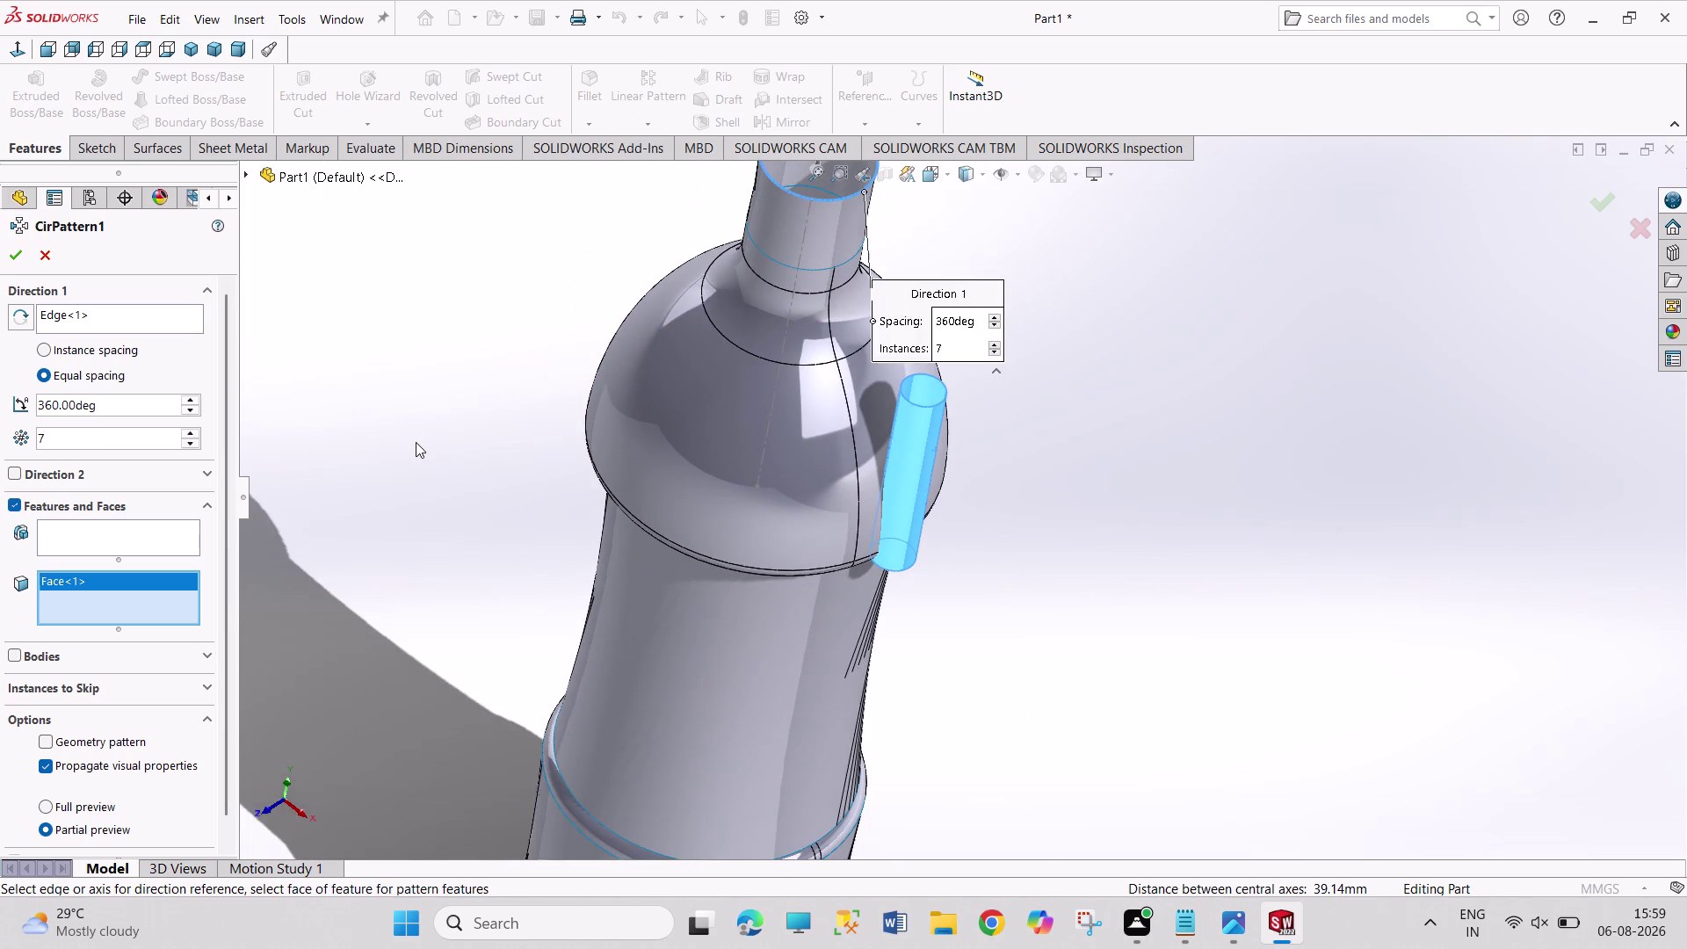
scroll(up, 3)
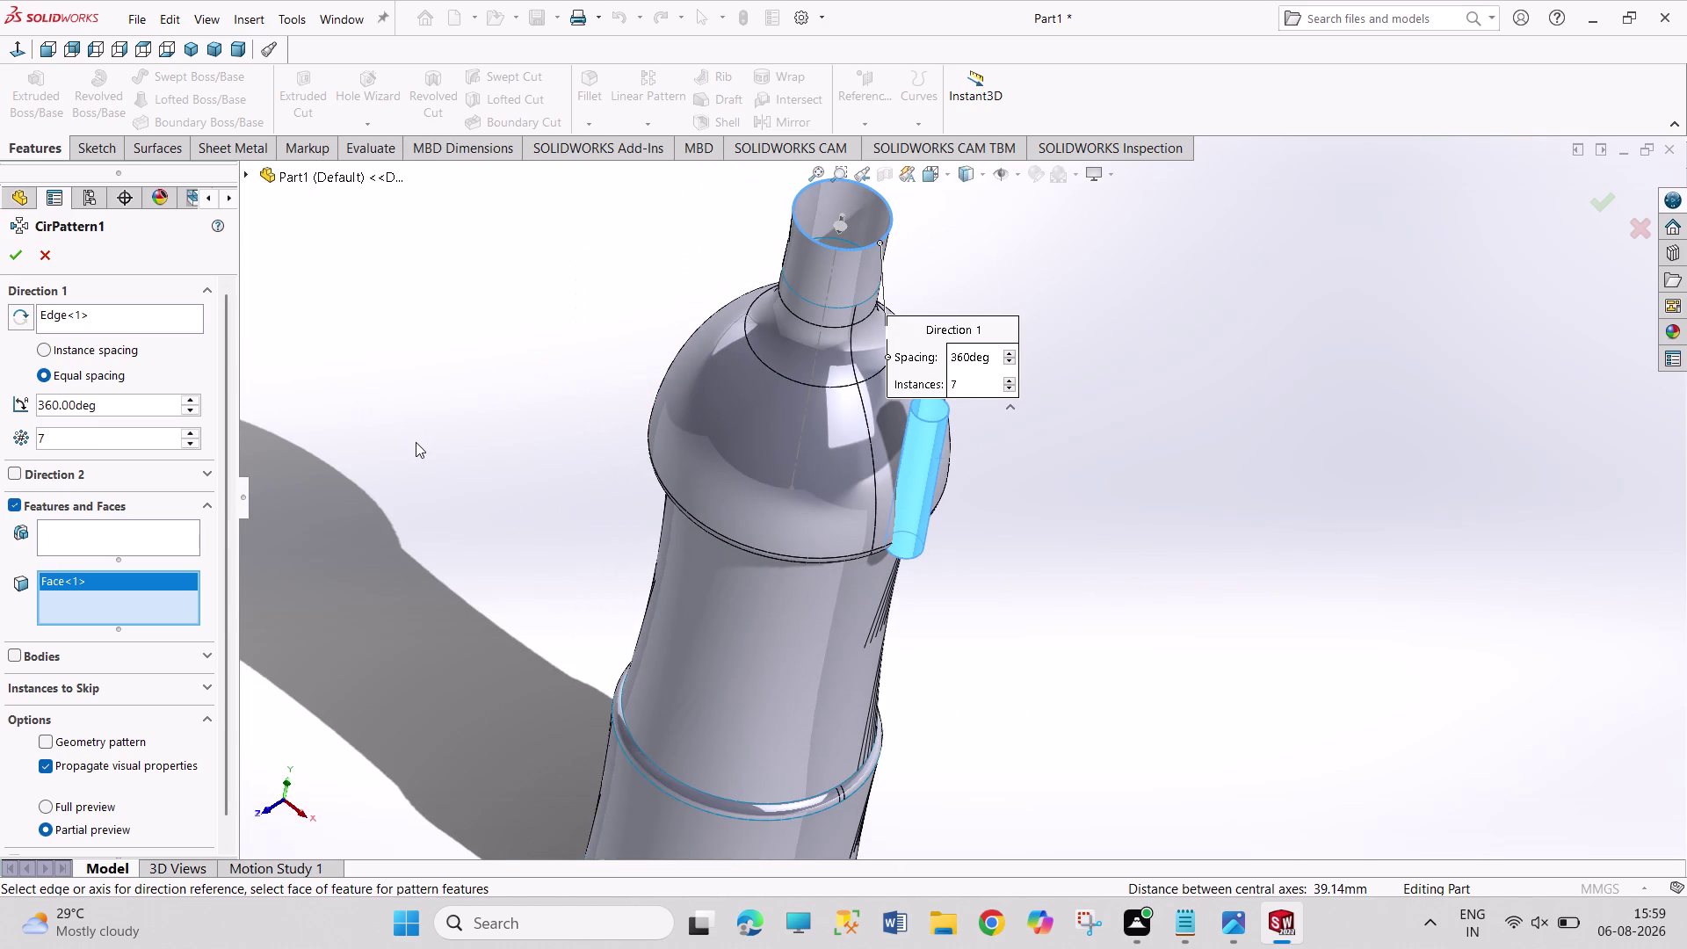
Set 5 instances and retry with Surface-Extrude1, dismissing the pattern errors.
triple_click(189, 442)
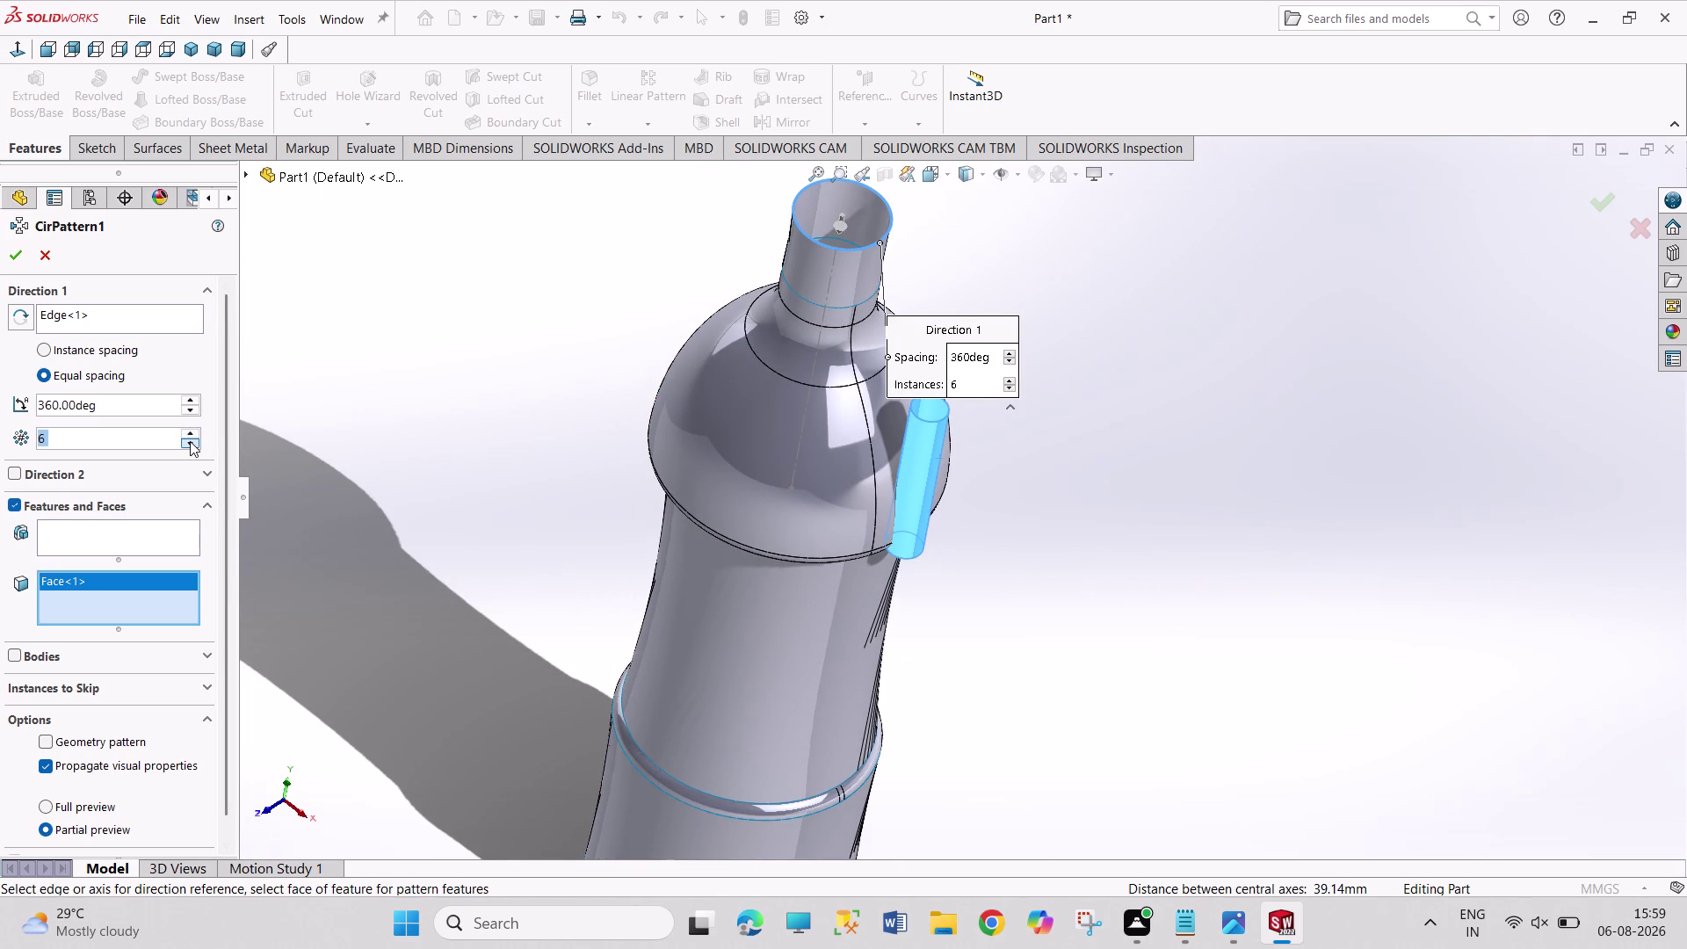
click(192, 435)
click(19, 260)
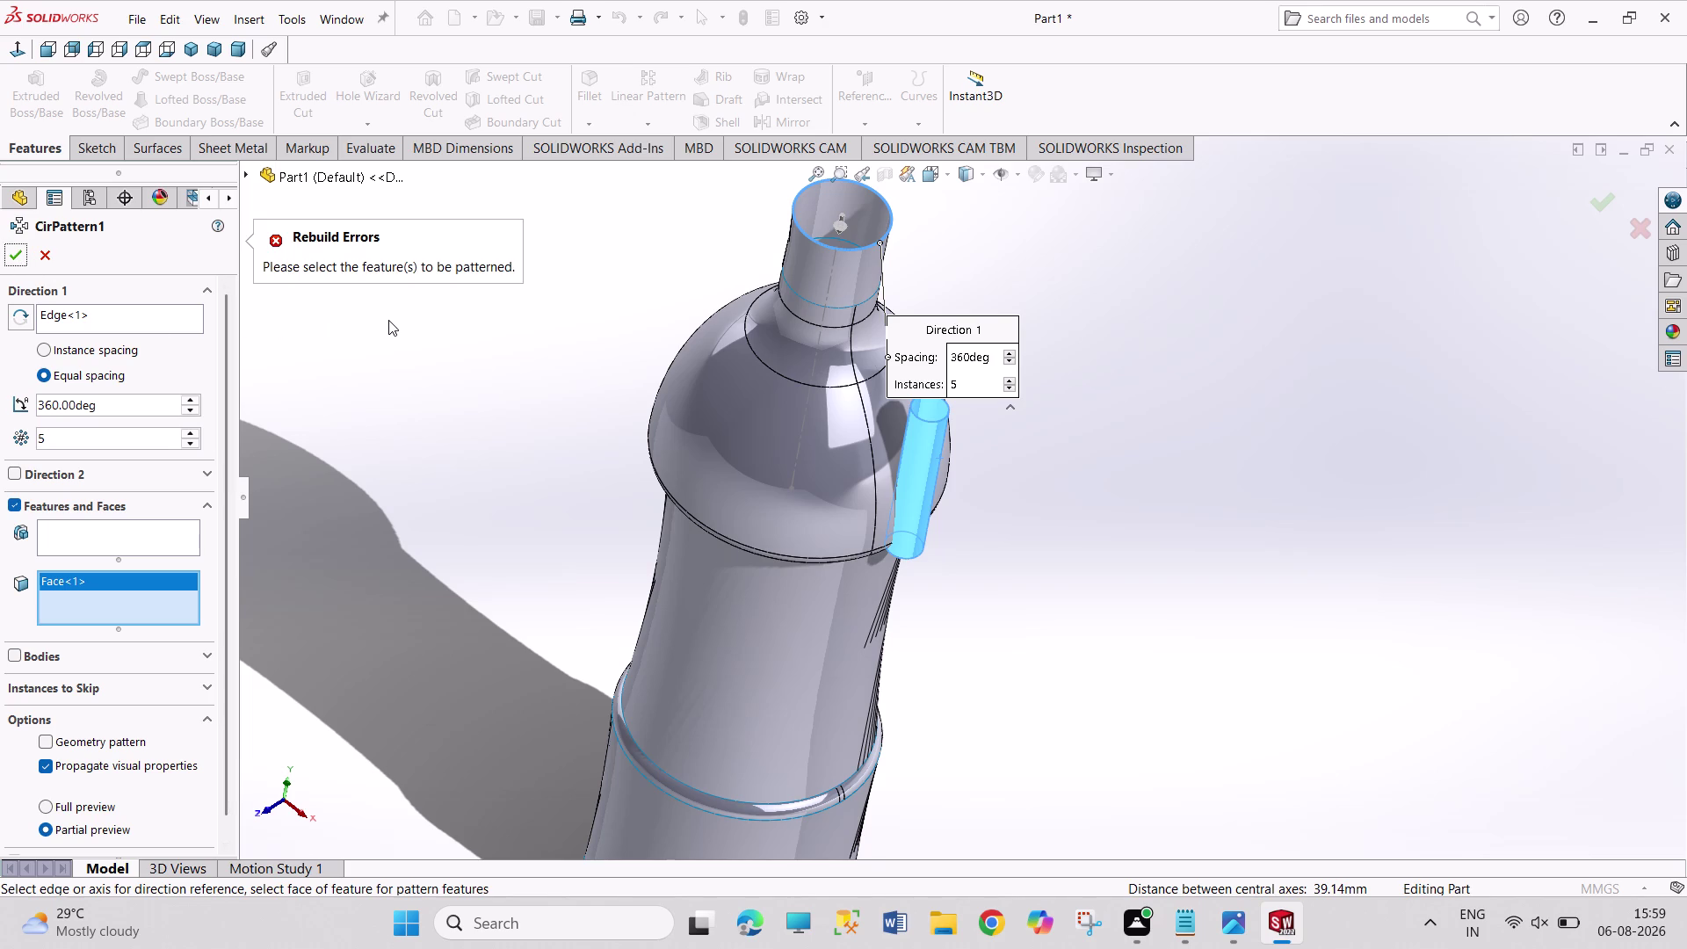
click(155, 544)
right_click(137, 585)
click(171, 587)
click(175, 597)
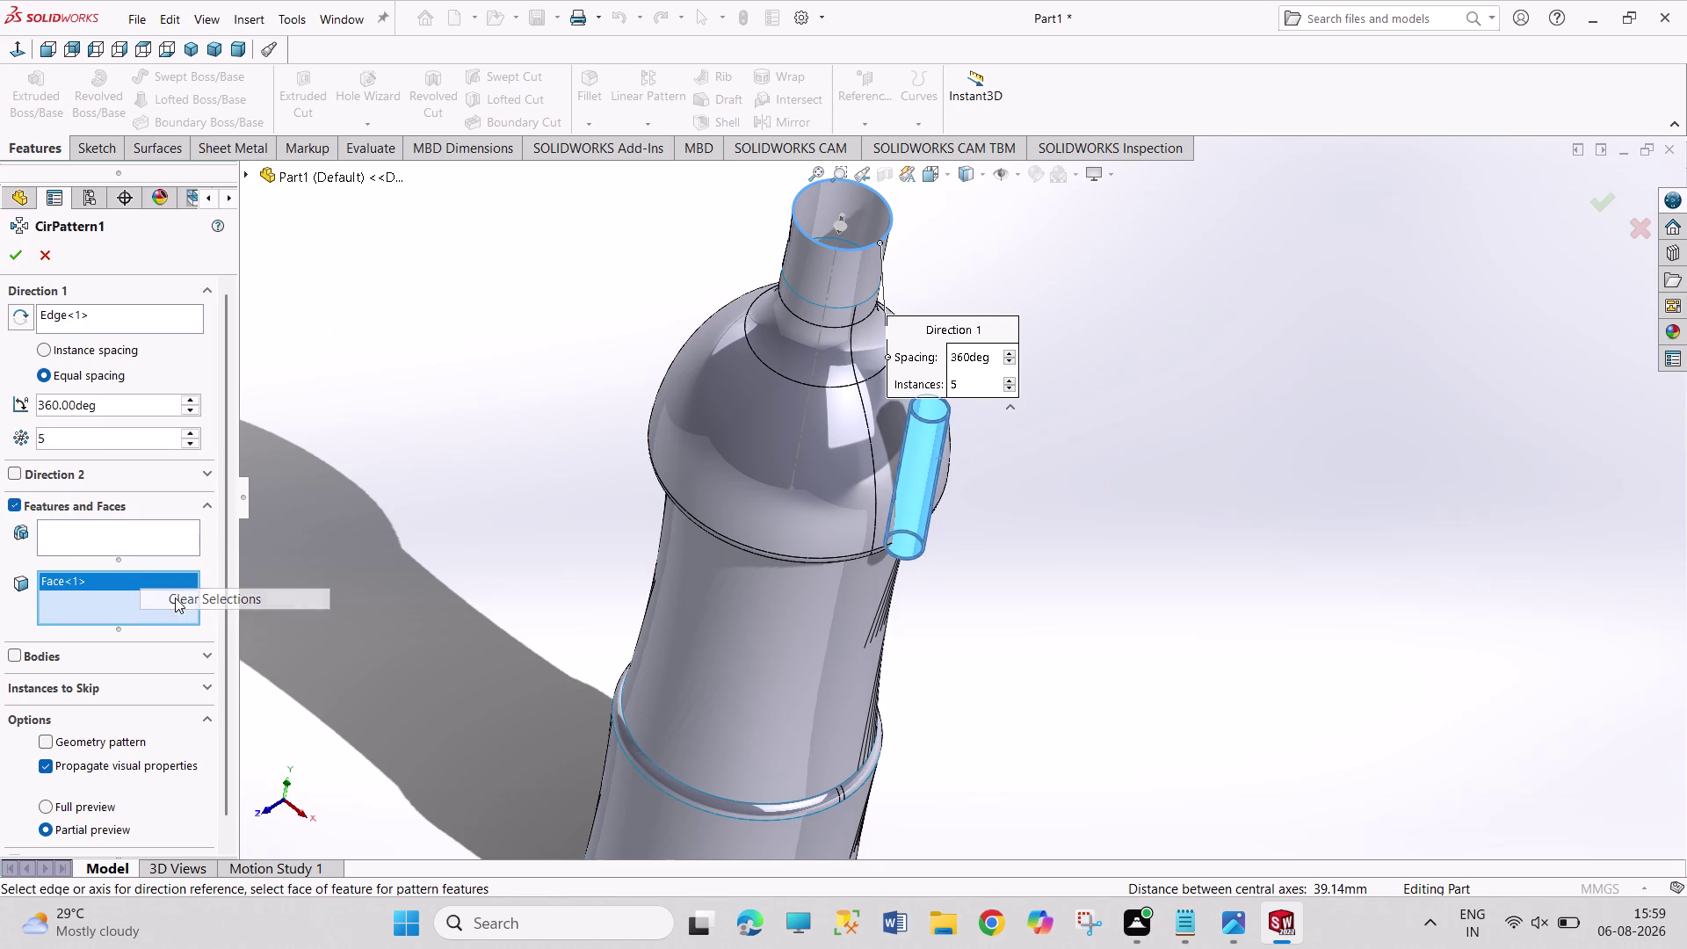
click(157, 544)
click(916, 478)
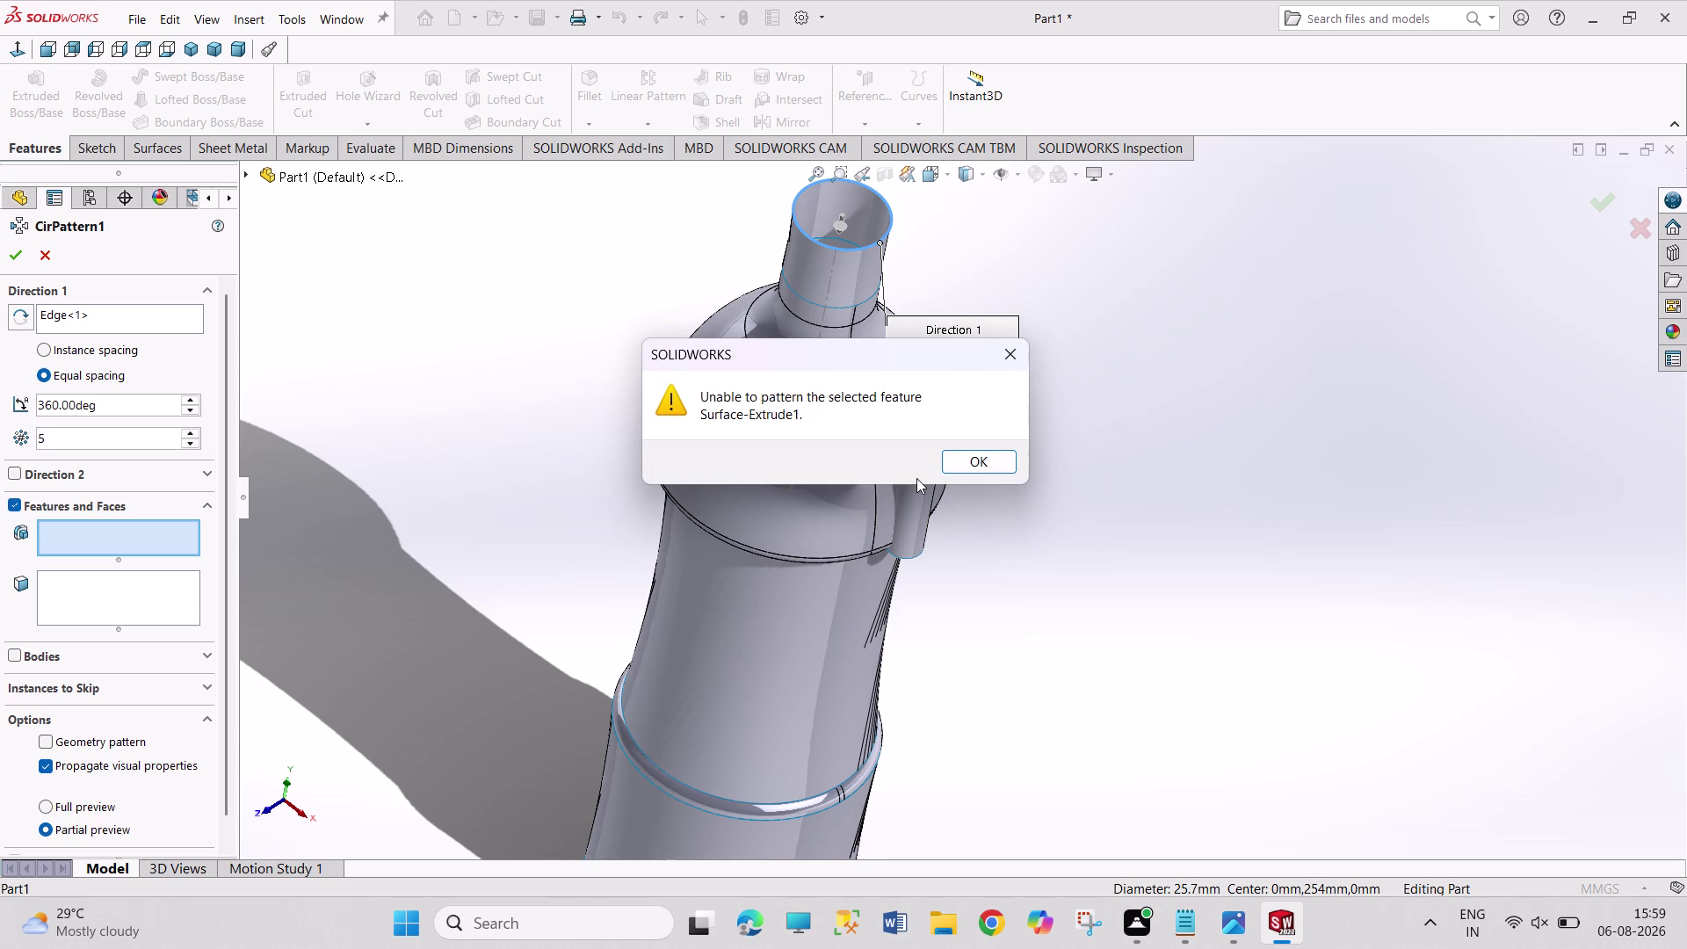
click(953, 466)
click(1074, 480)
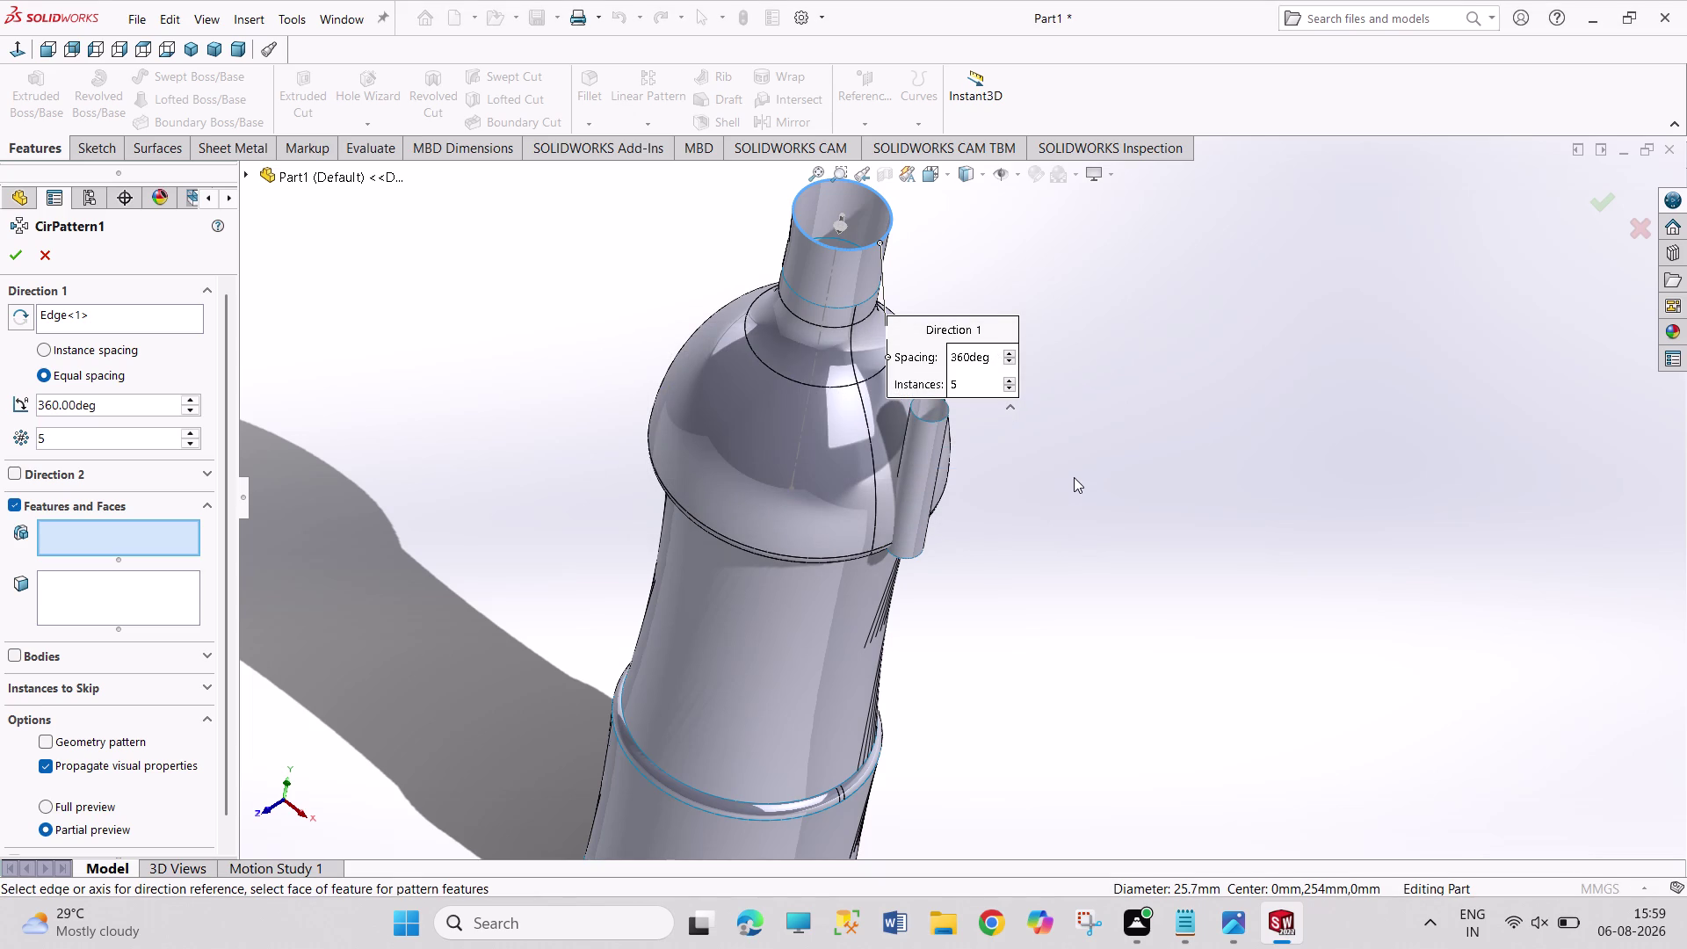
Cancel the circular pattern and undo the cylindrical surface extrusion.
key(ctrl+z)
key(ctrl+z)
click(52, 257)
click(482, 354)
key(ctrl+z)
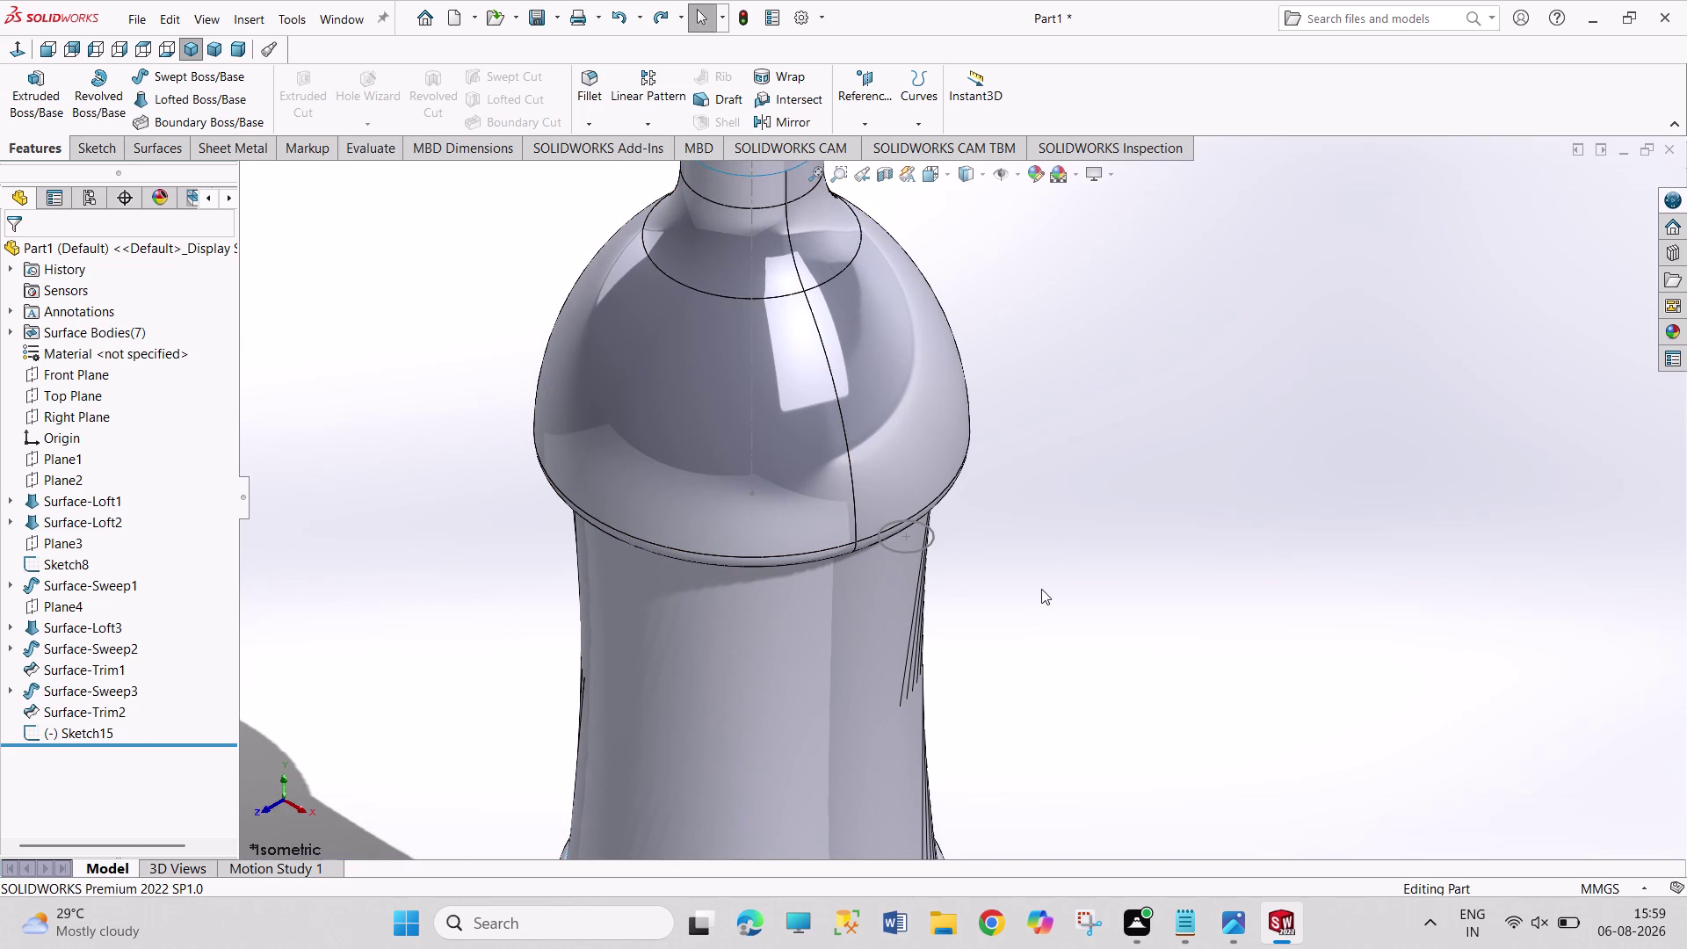
Reopen the sketch, select the Ø10 circle and start a Circular Sketch Pattern.
key(ctrl+z)
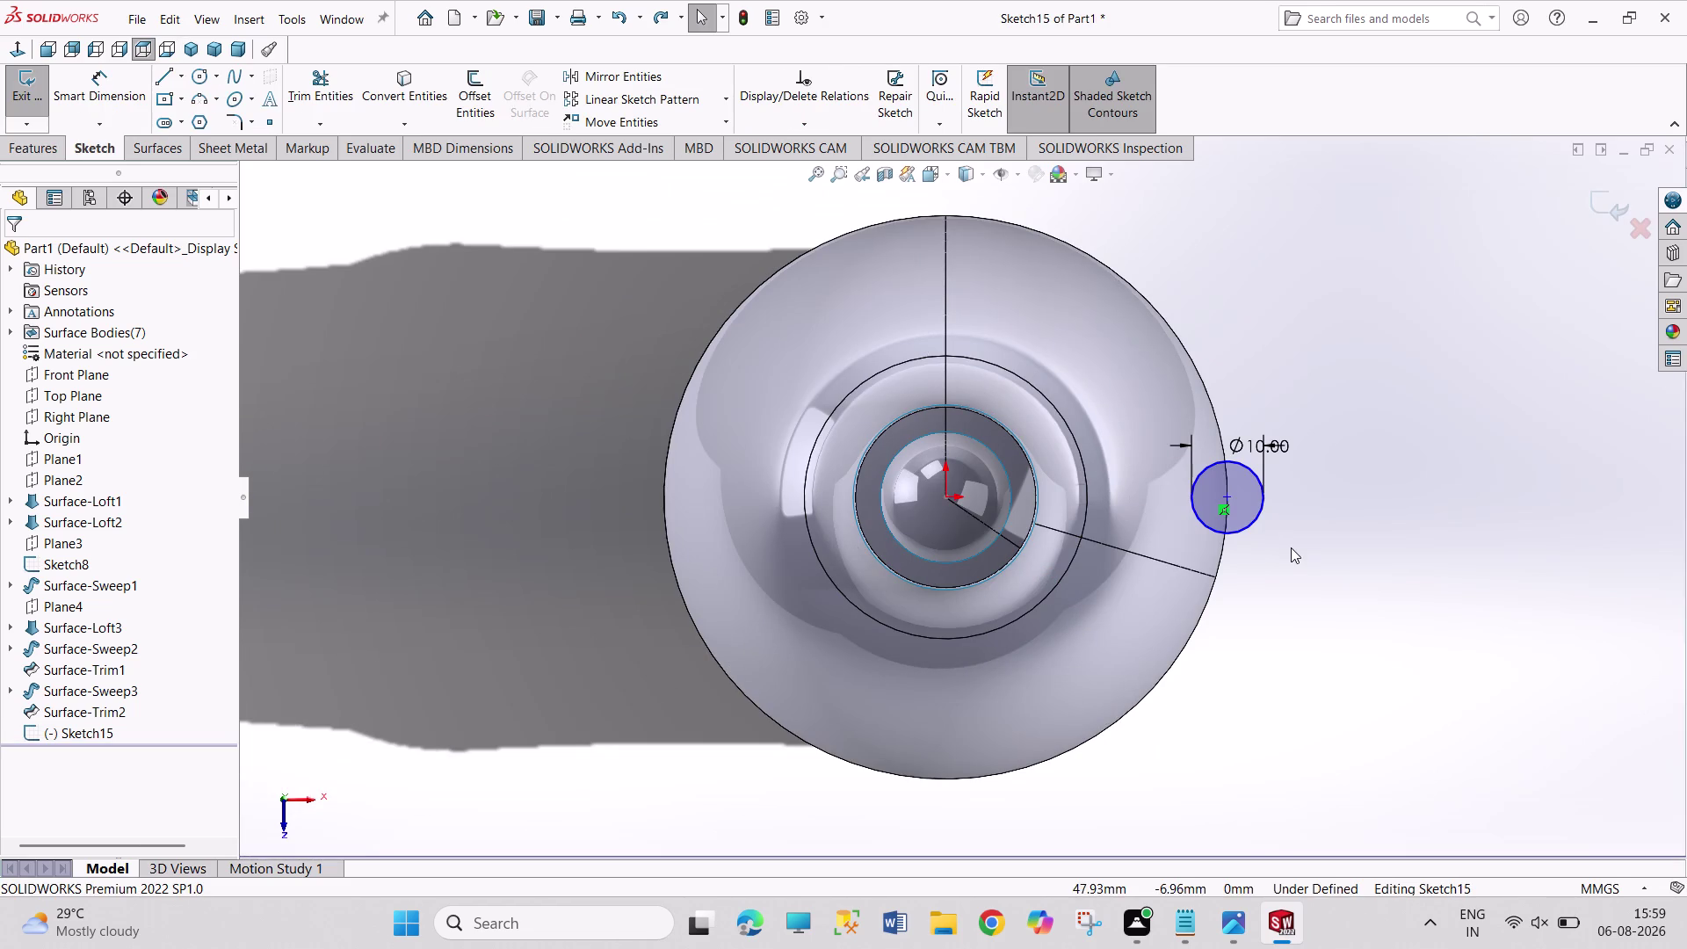
click(1291, 547)
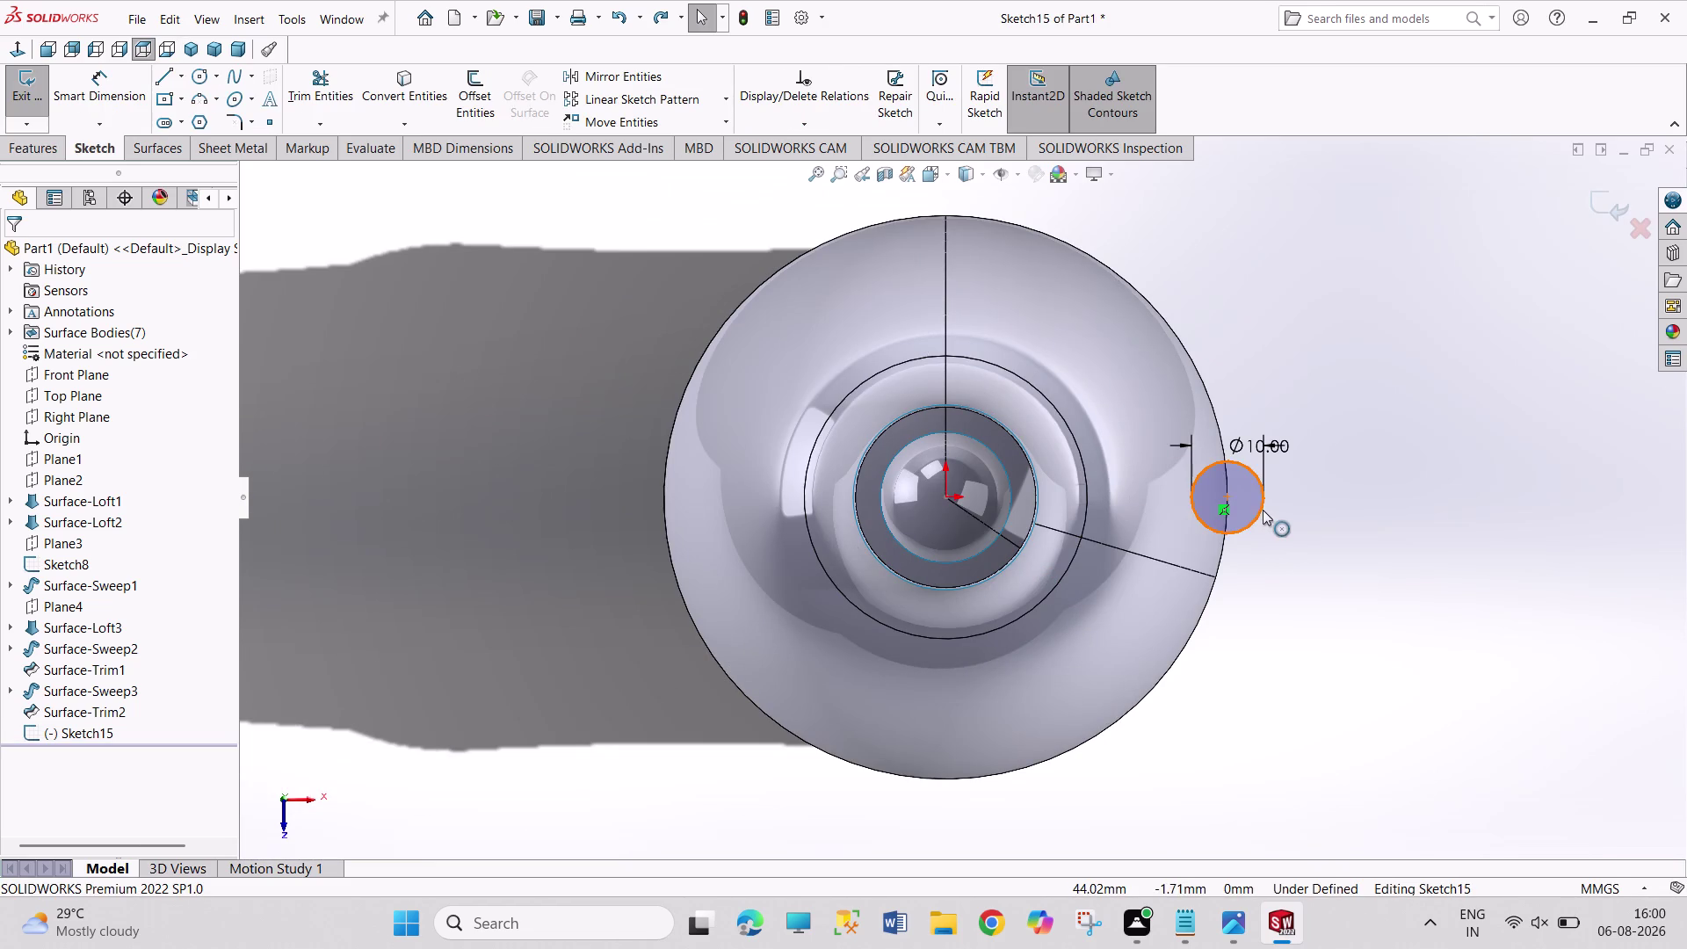
click(1263, 509)
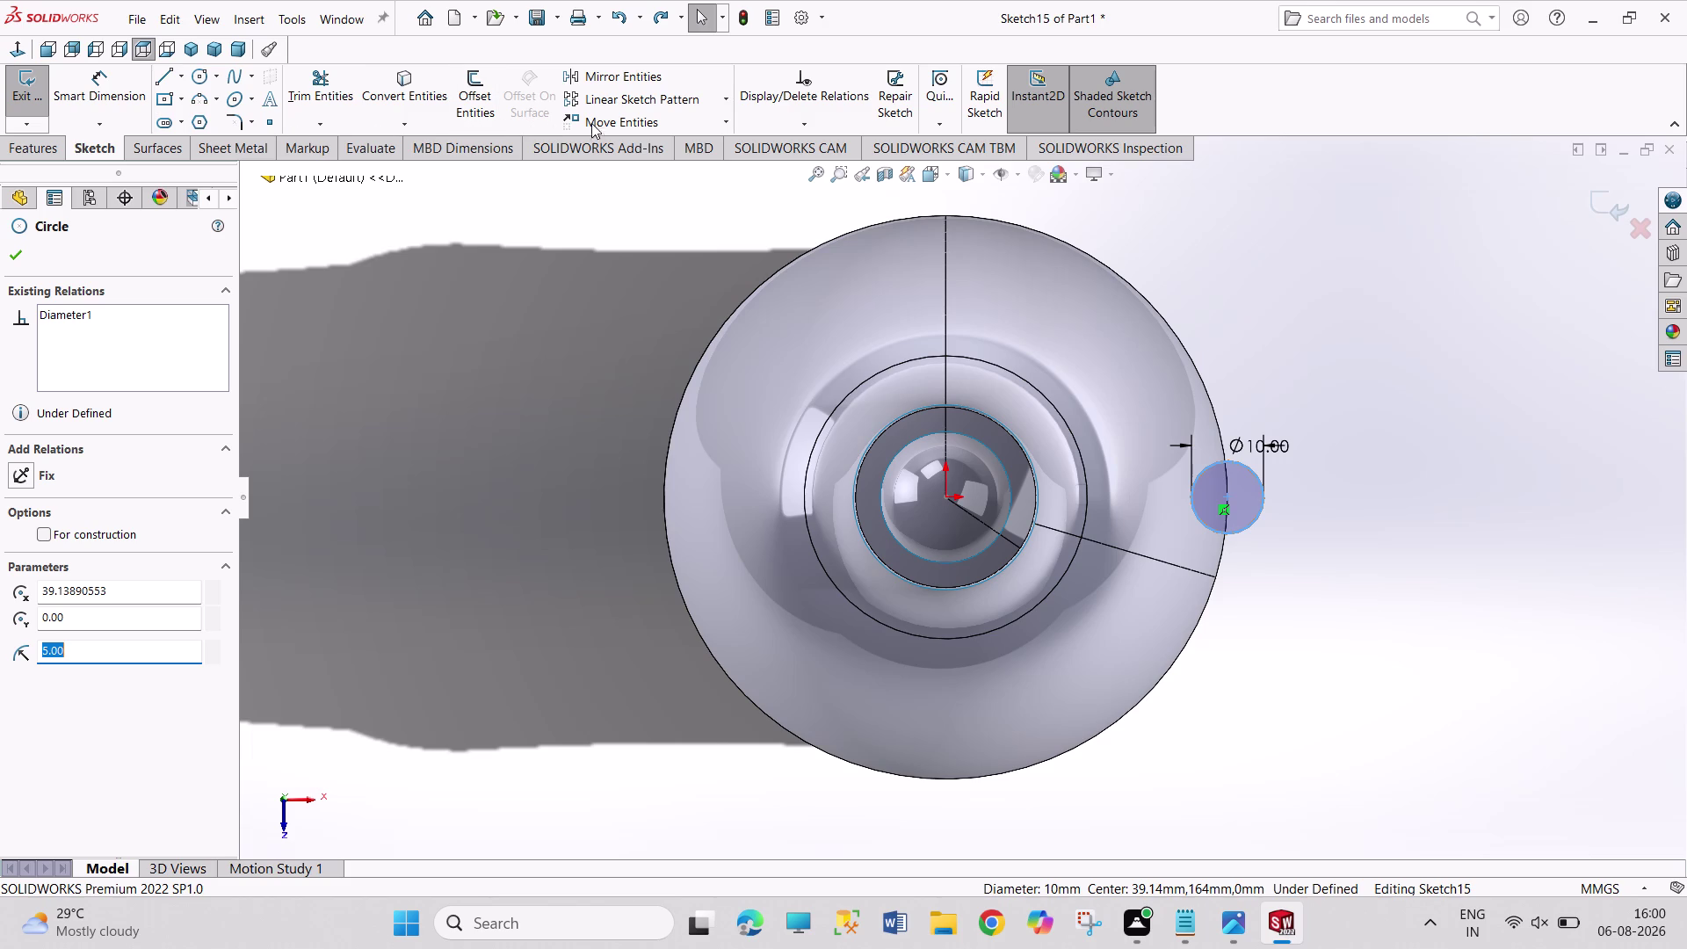
click(730, 99)
click(693, 151)
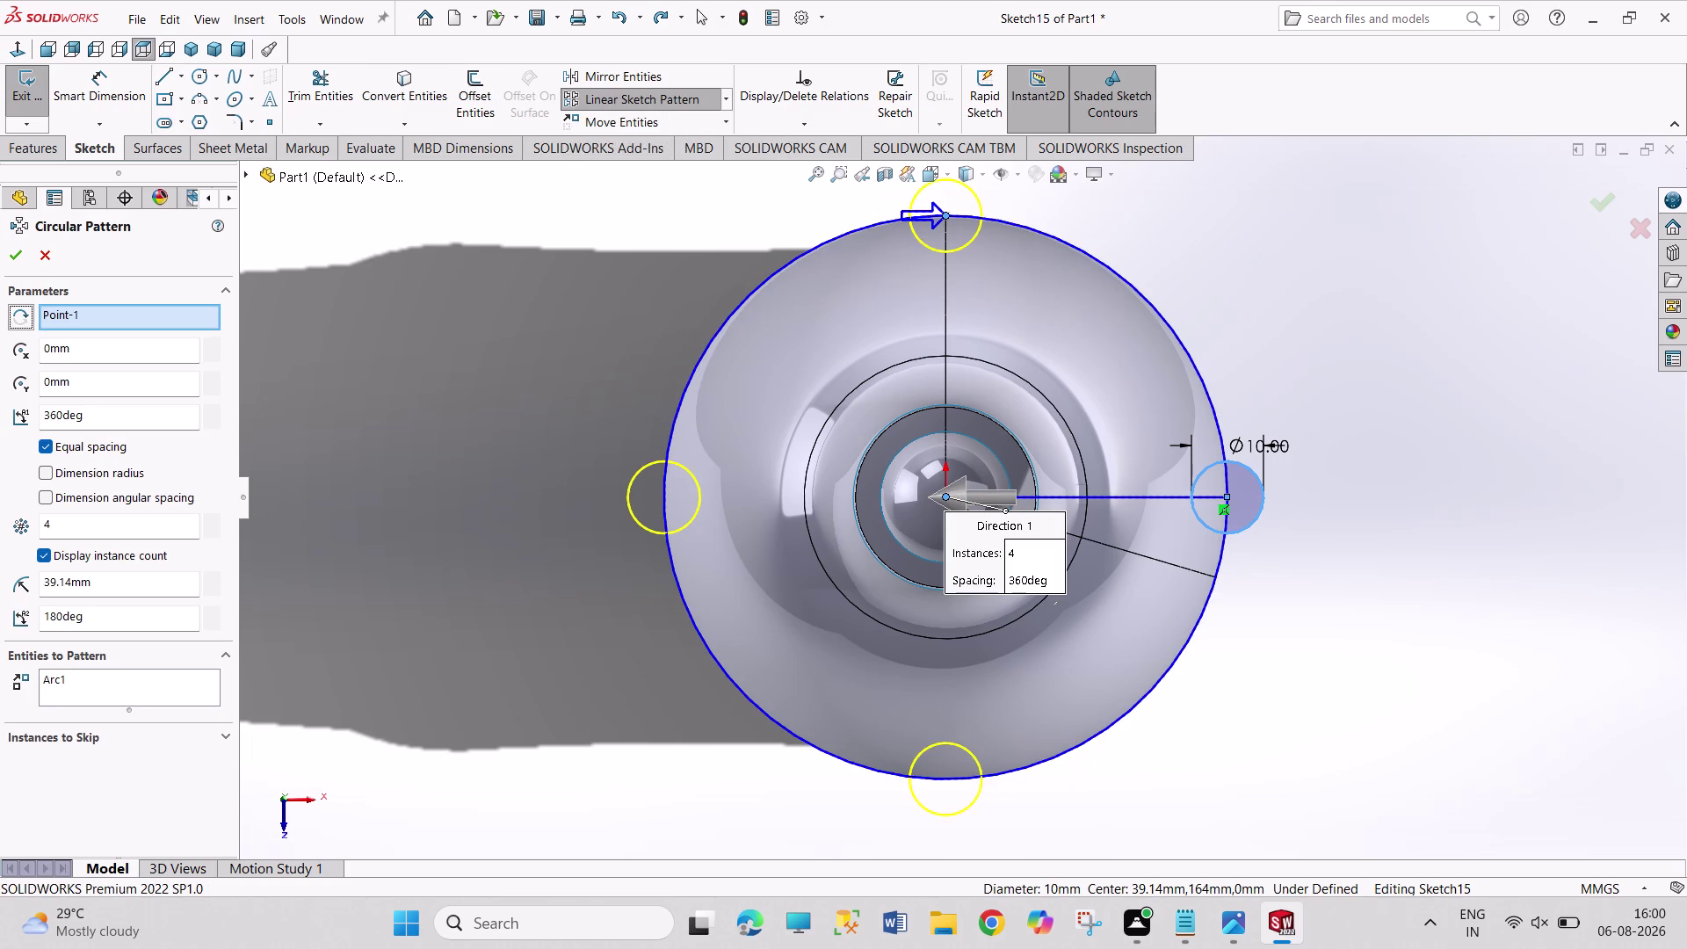
click(1214, 919)
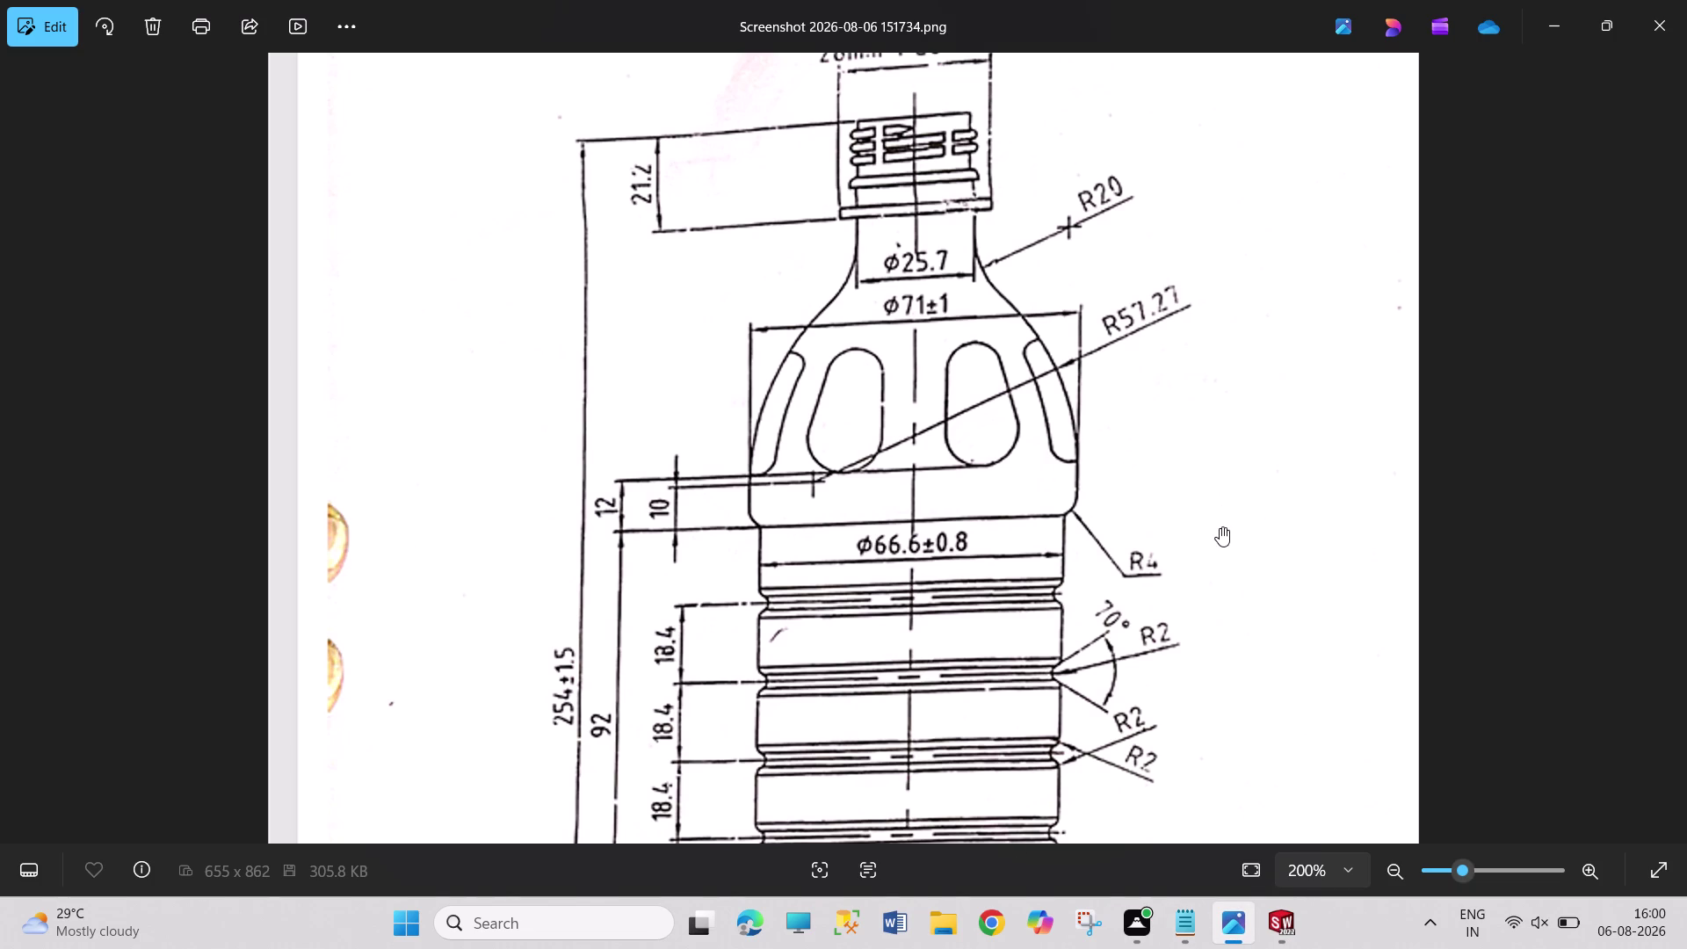
click(1293, 933)
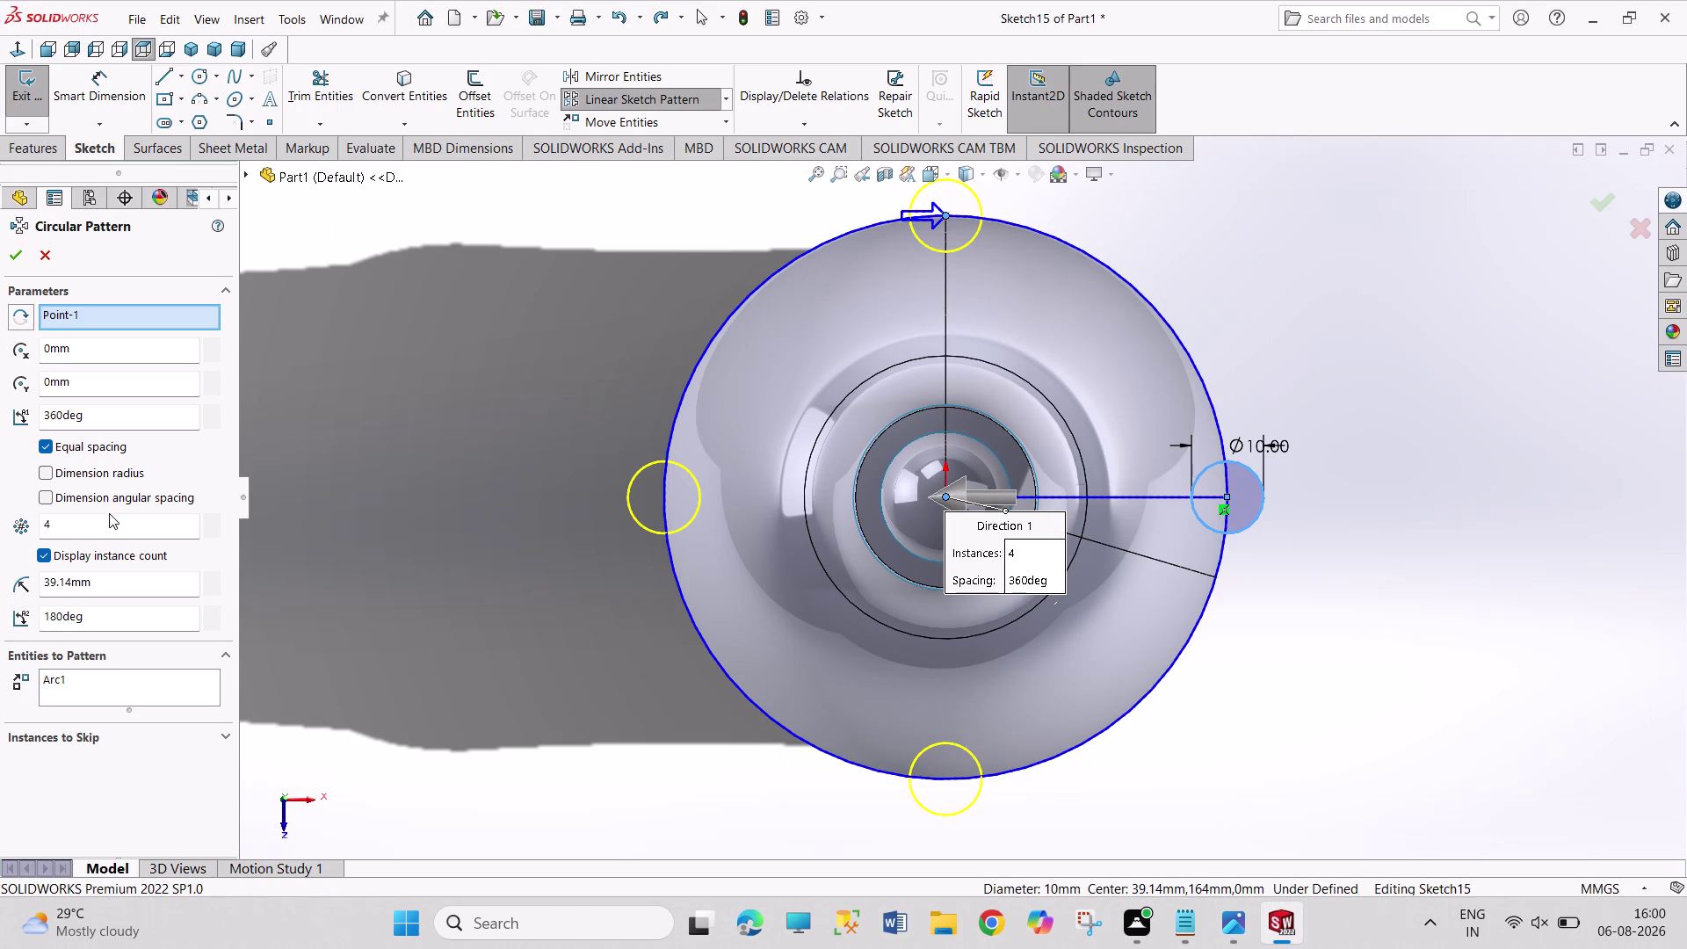
Set the pattern to 6 instances, confirm it and exit the sketch.
drag(109, 513, 13, 513)
drag(55, 522, 13, 515)
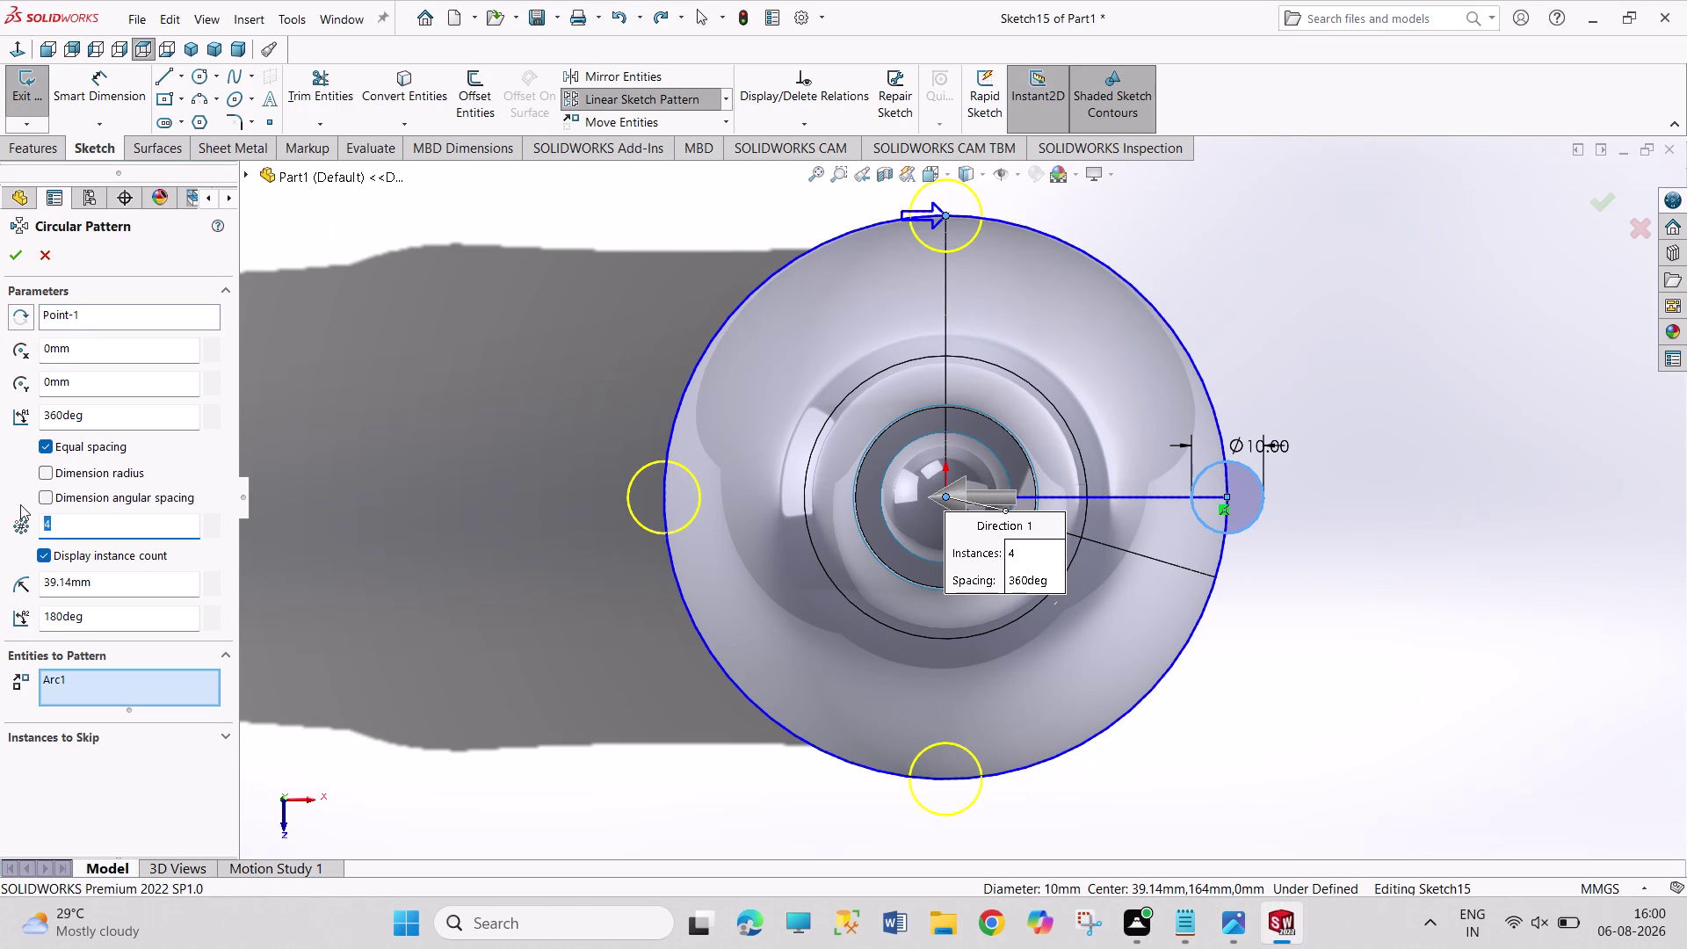
key(6)
key(Return)
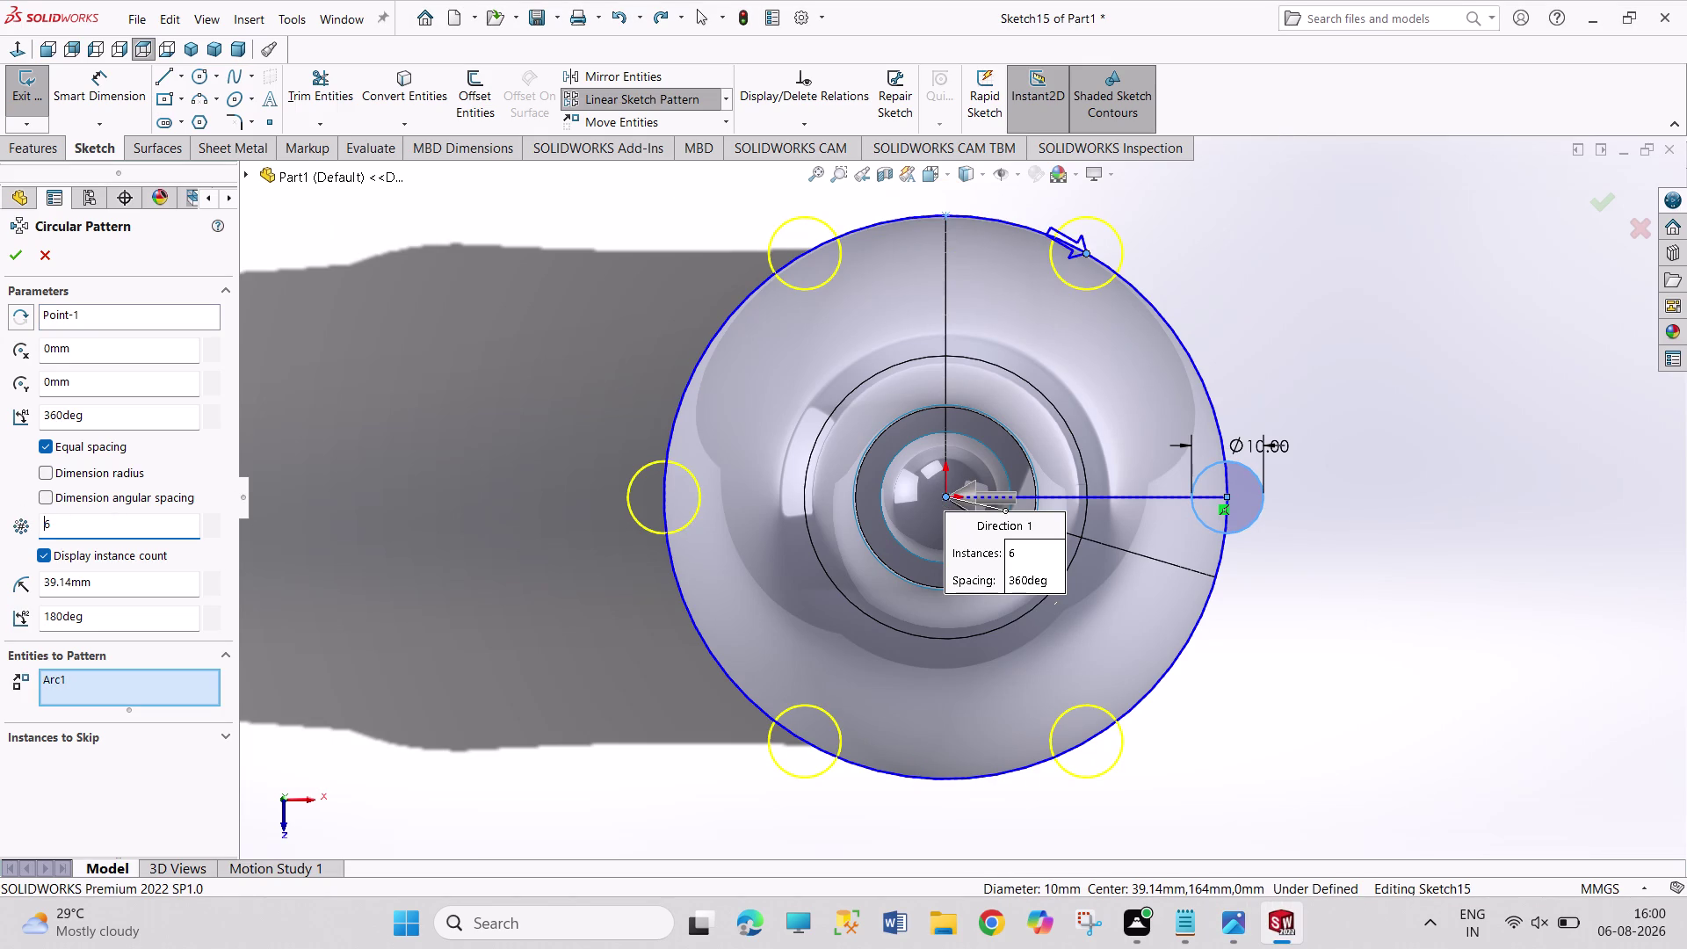
click(23, 258)
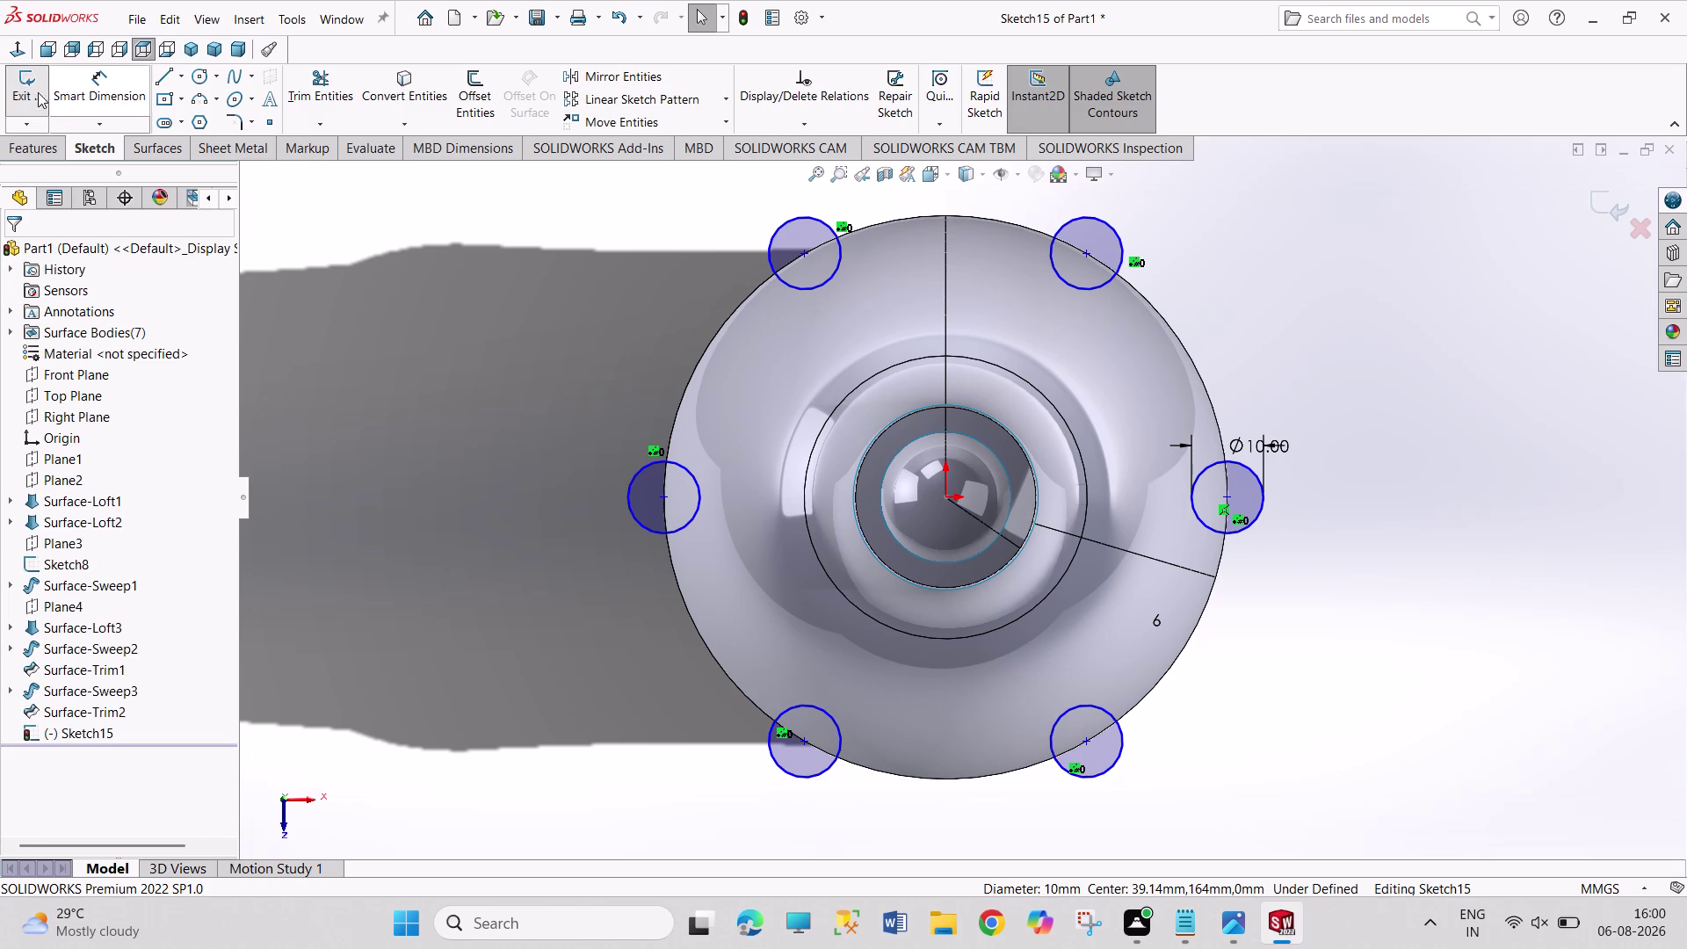
click(27, 90)
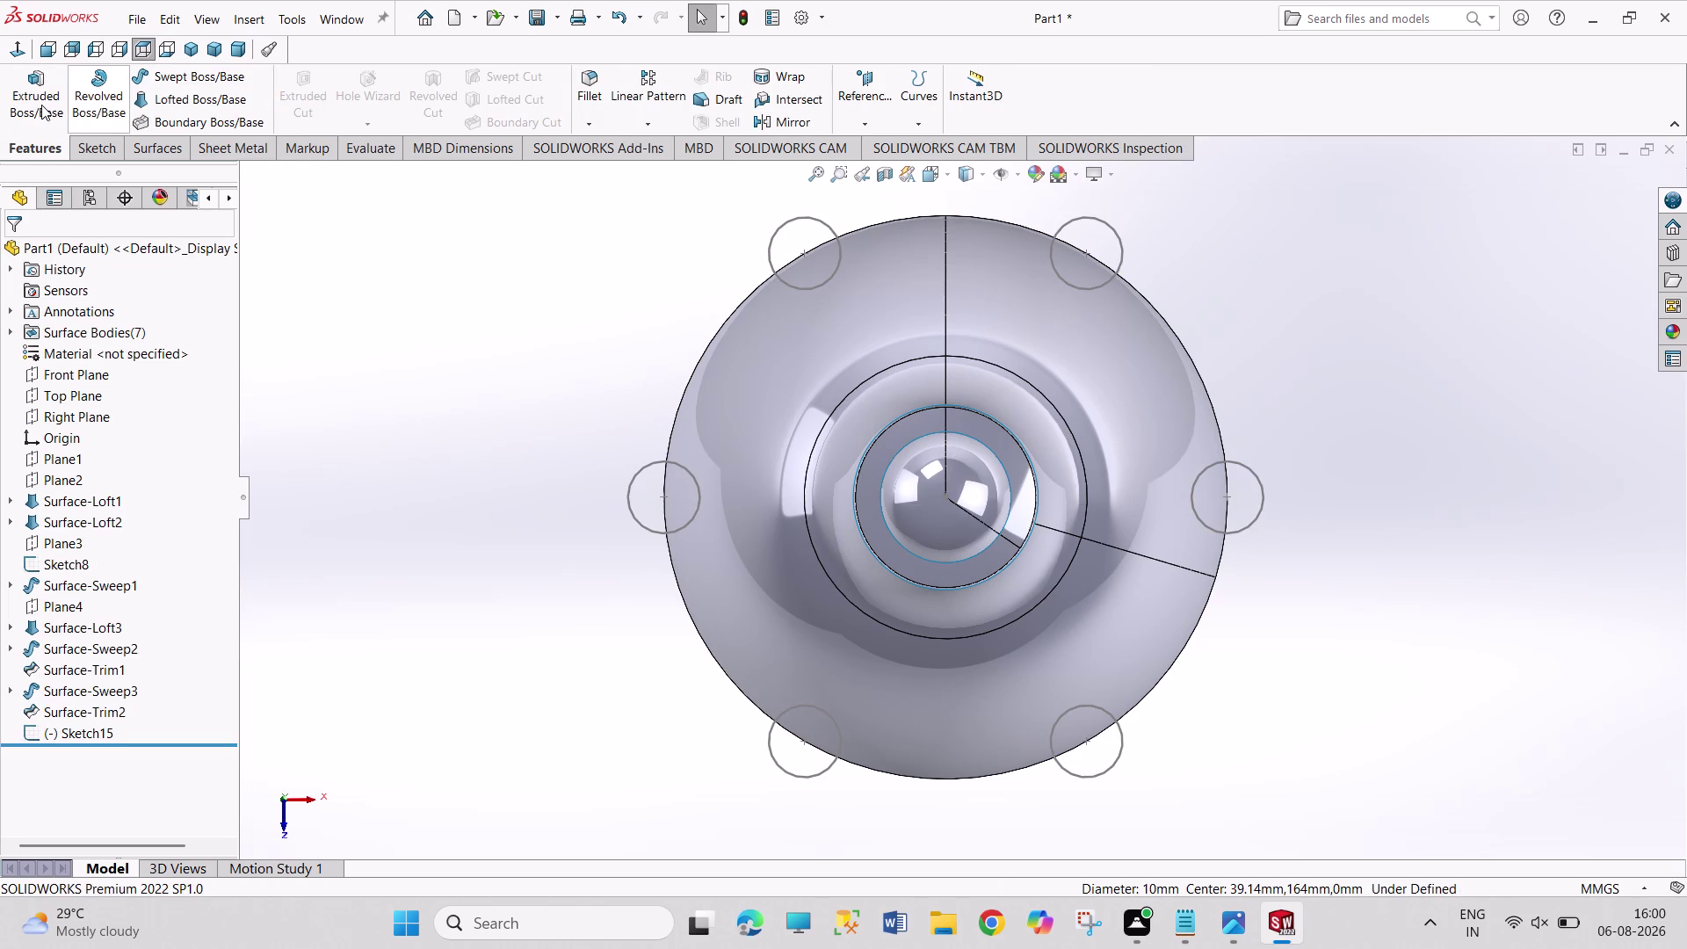
Start an Extruded Surface and select all six circle contours of Sketch15.
click(157, 140)
click(40, 86)
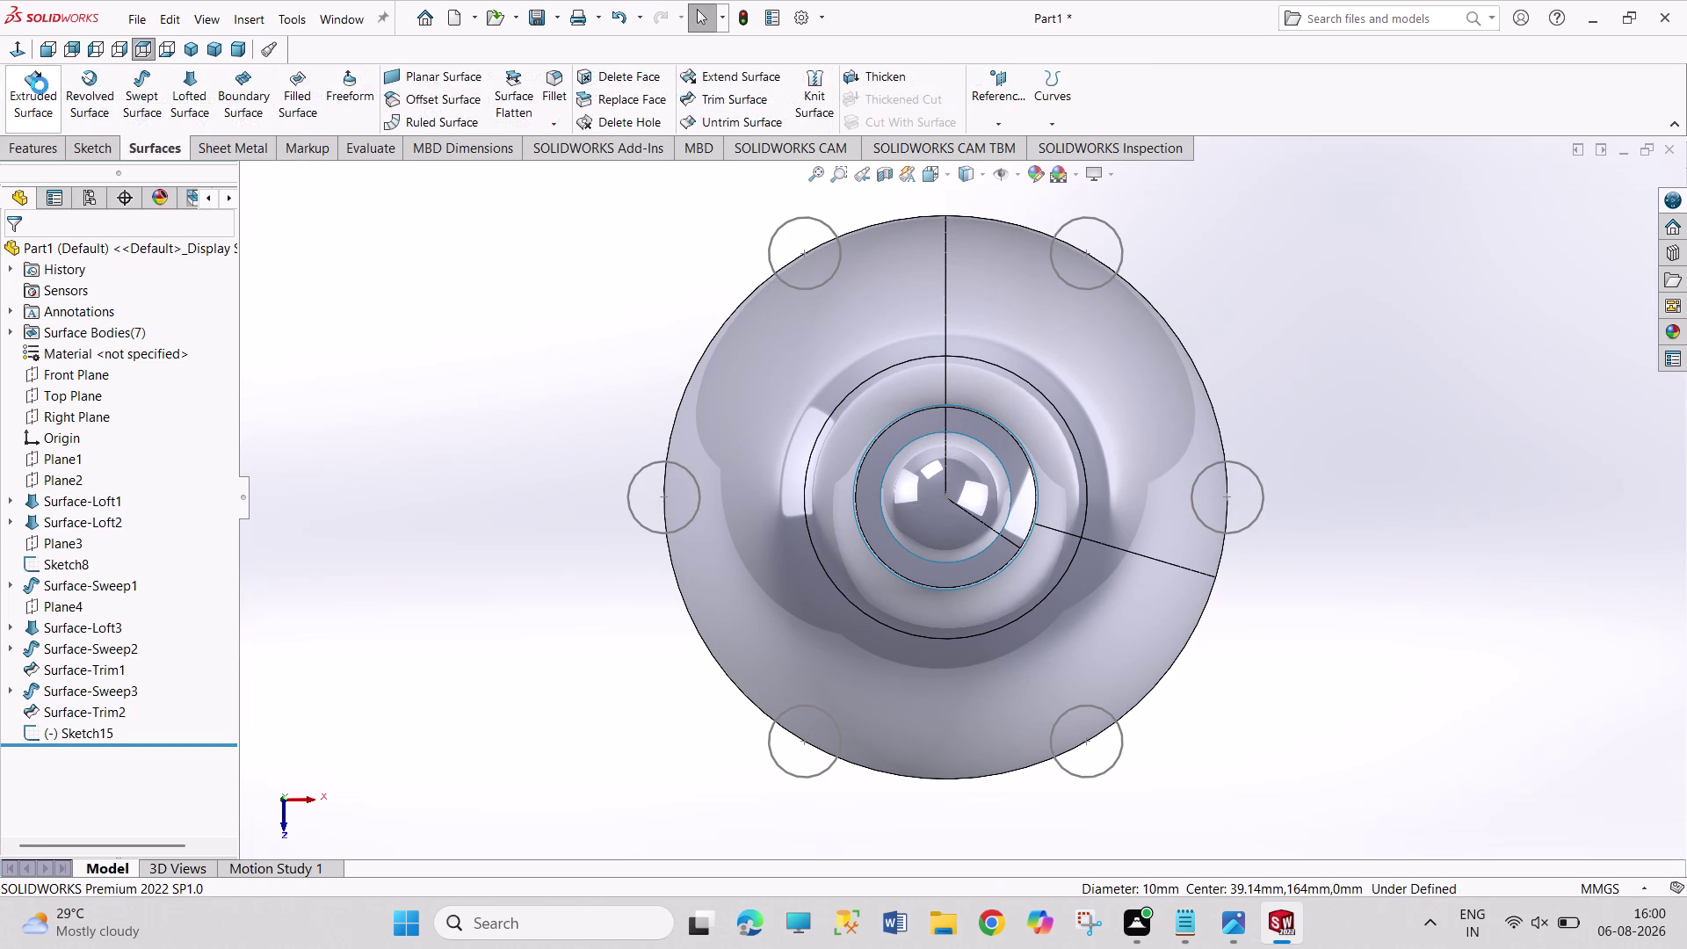
click(642, 529)
click(119, 630)
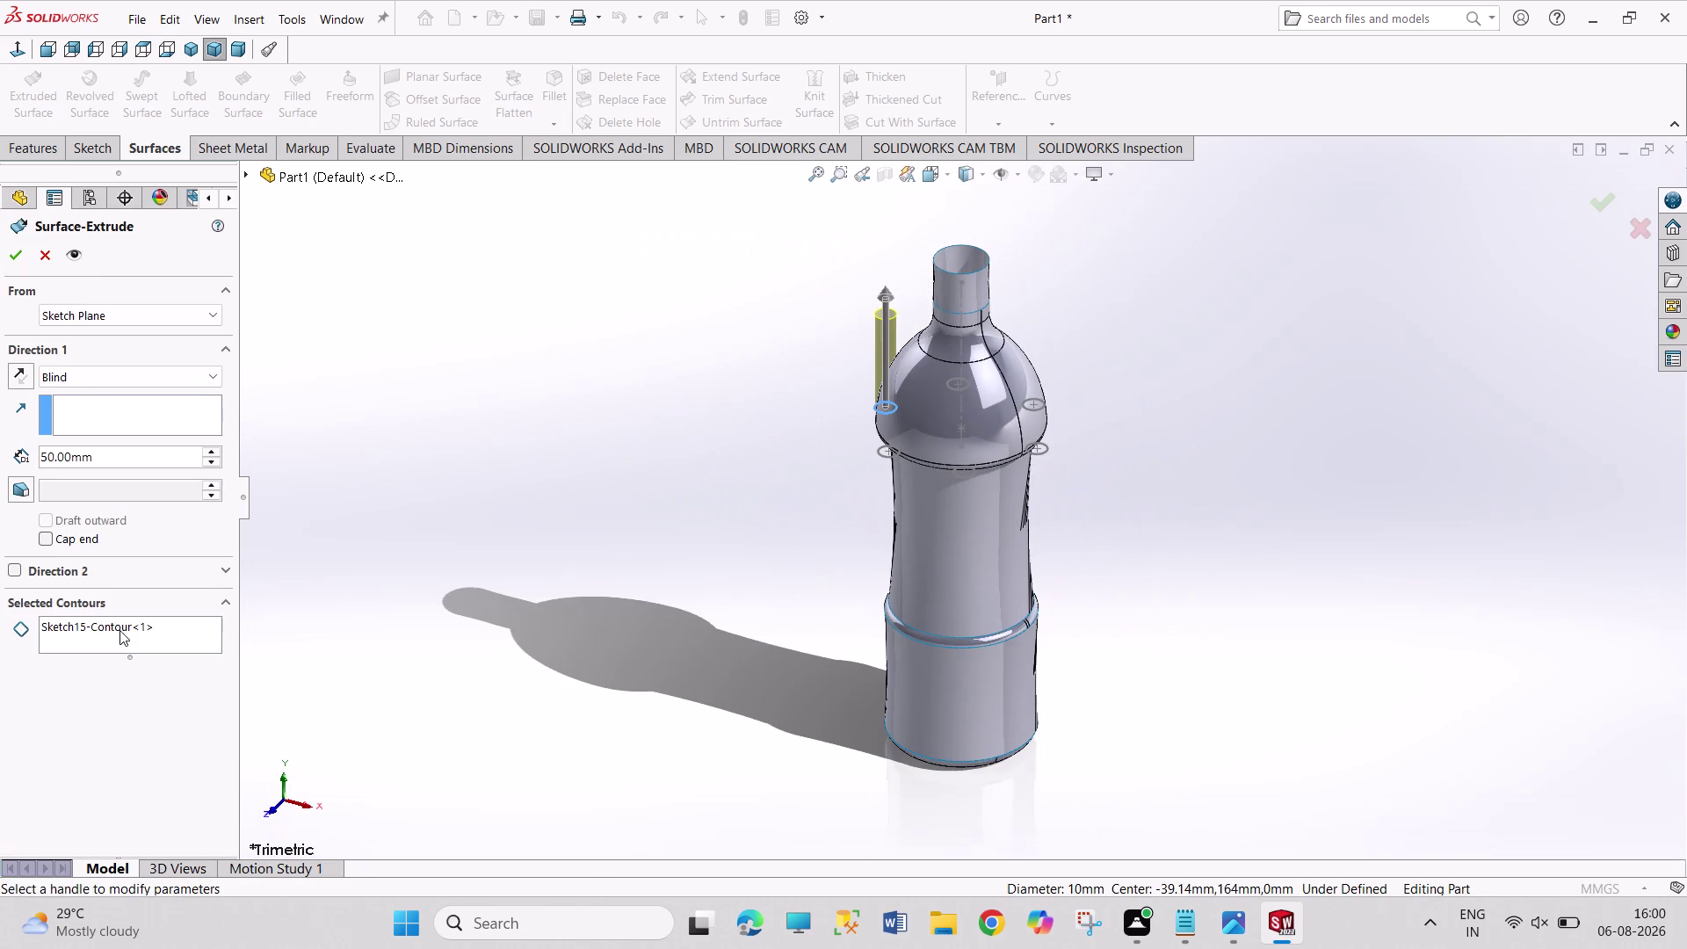
click(889, 456)
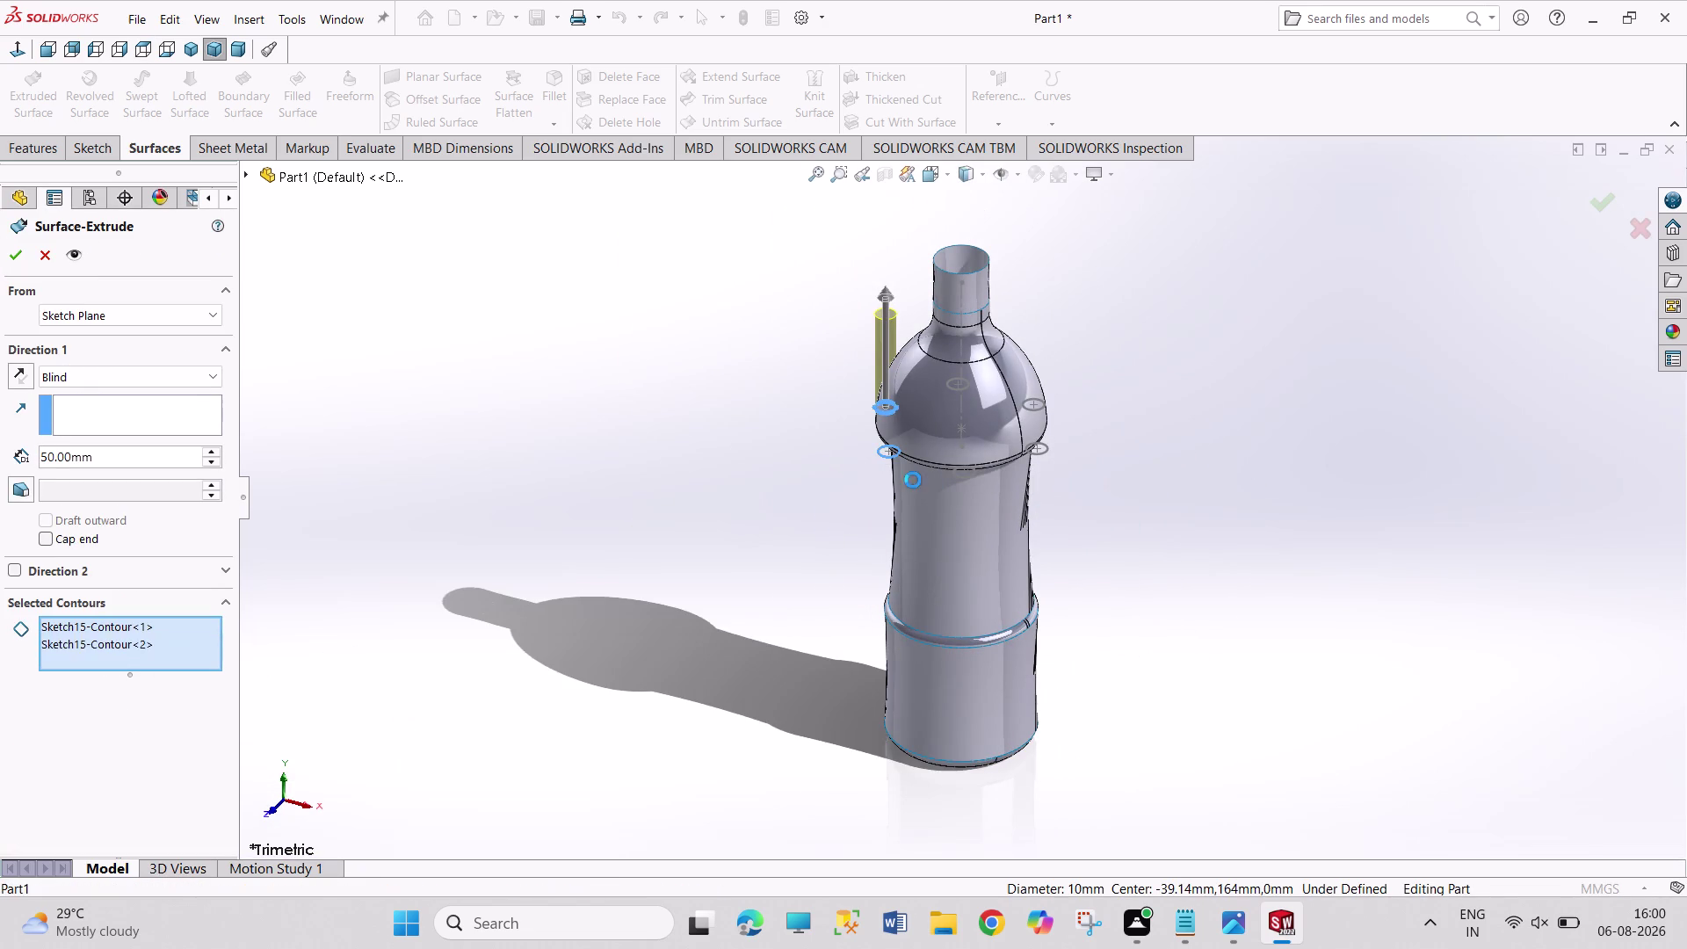
click(1045, 455)
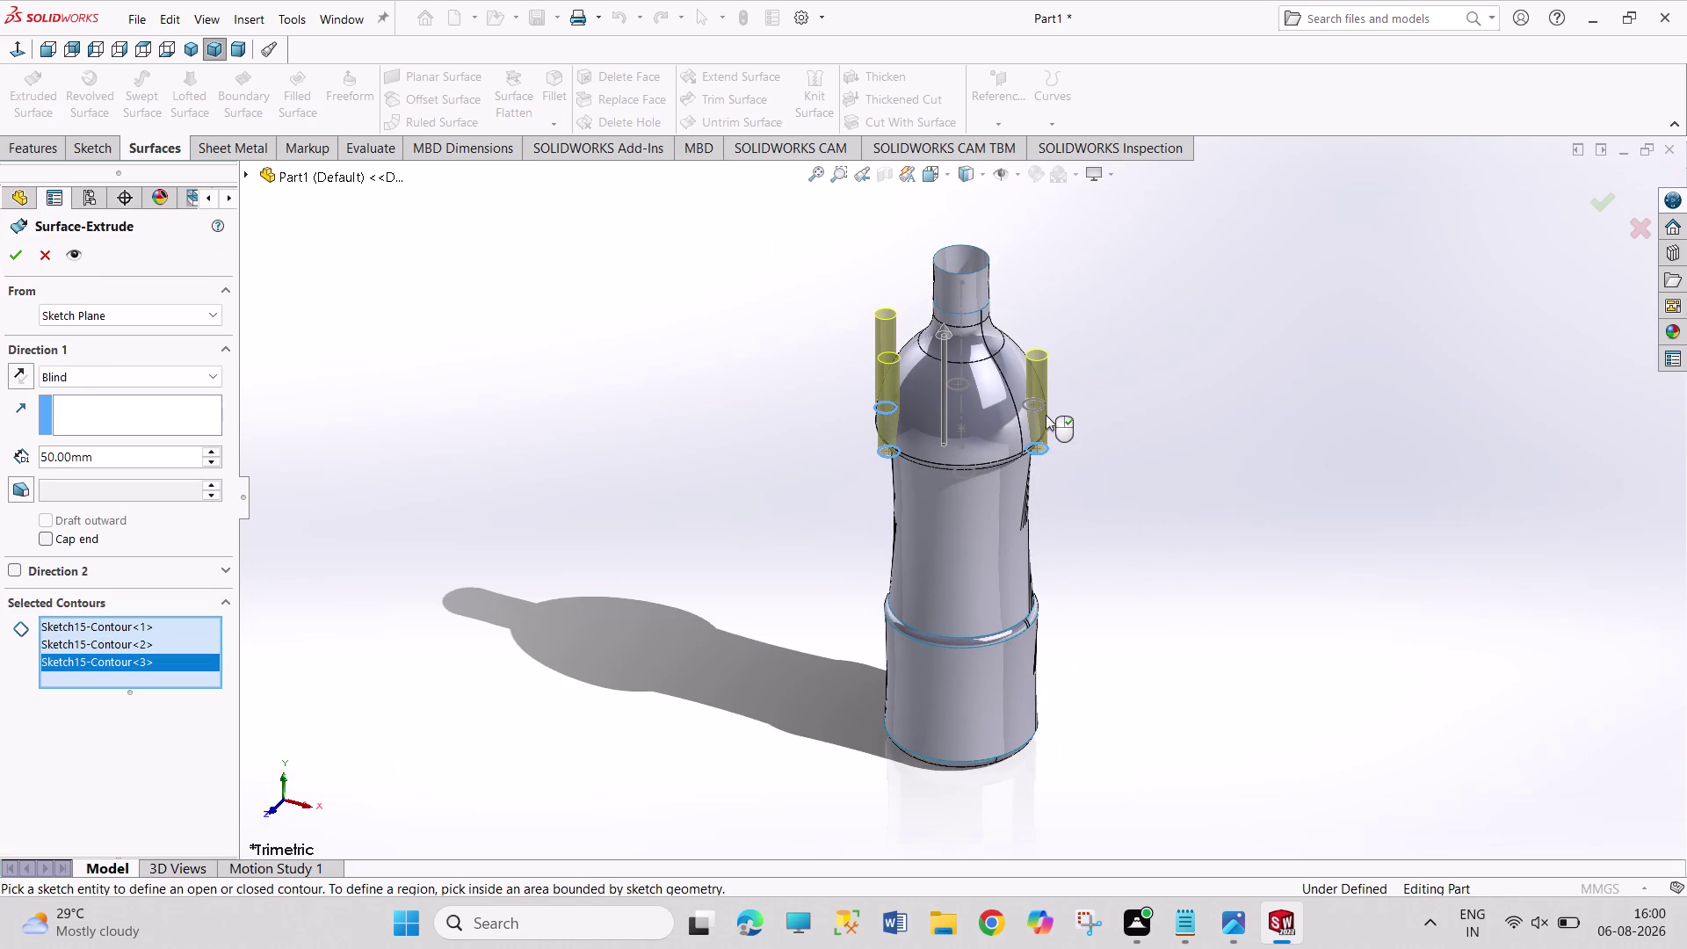
click(1034, 410)
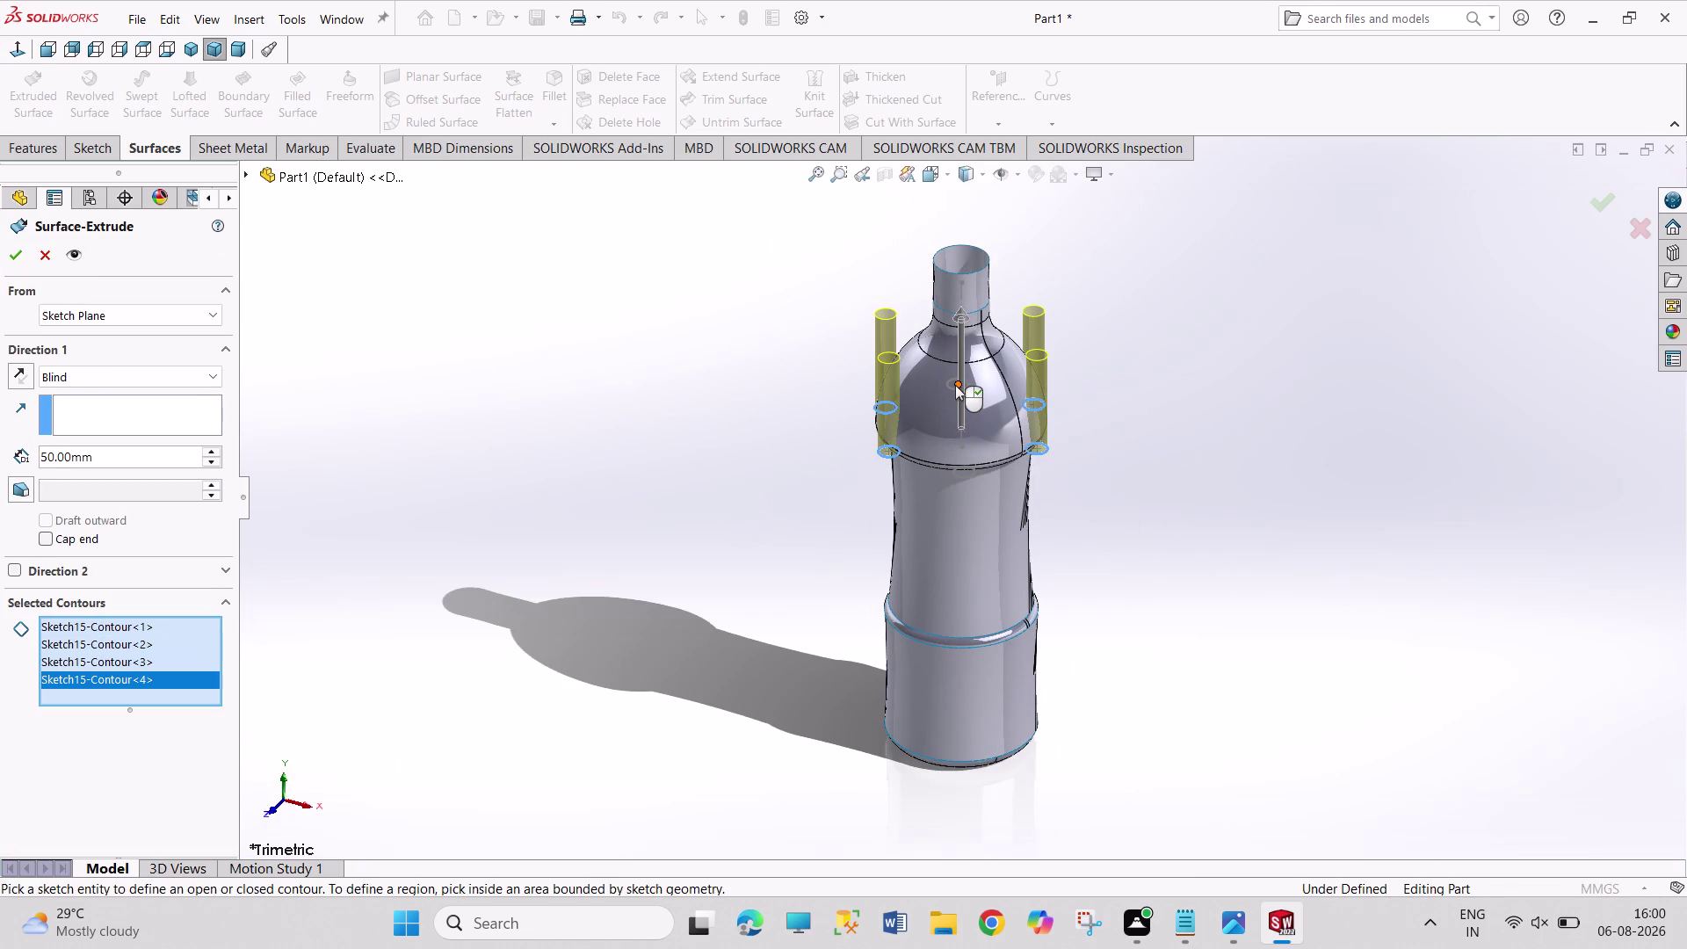
click(950, 388)
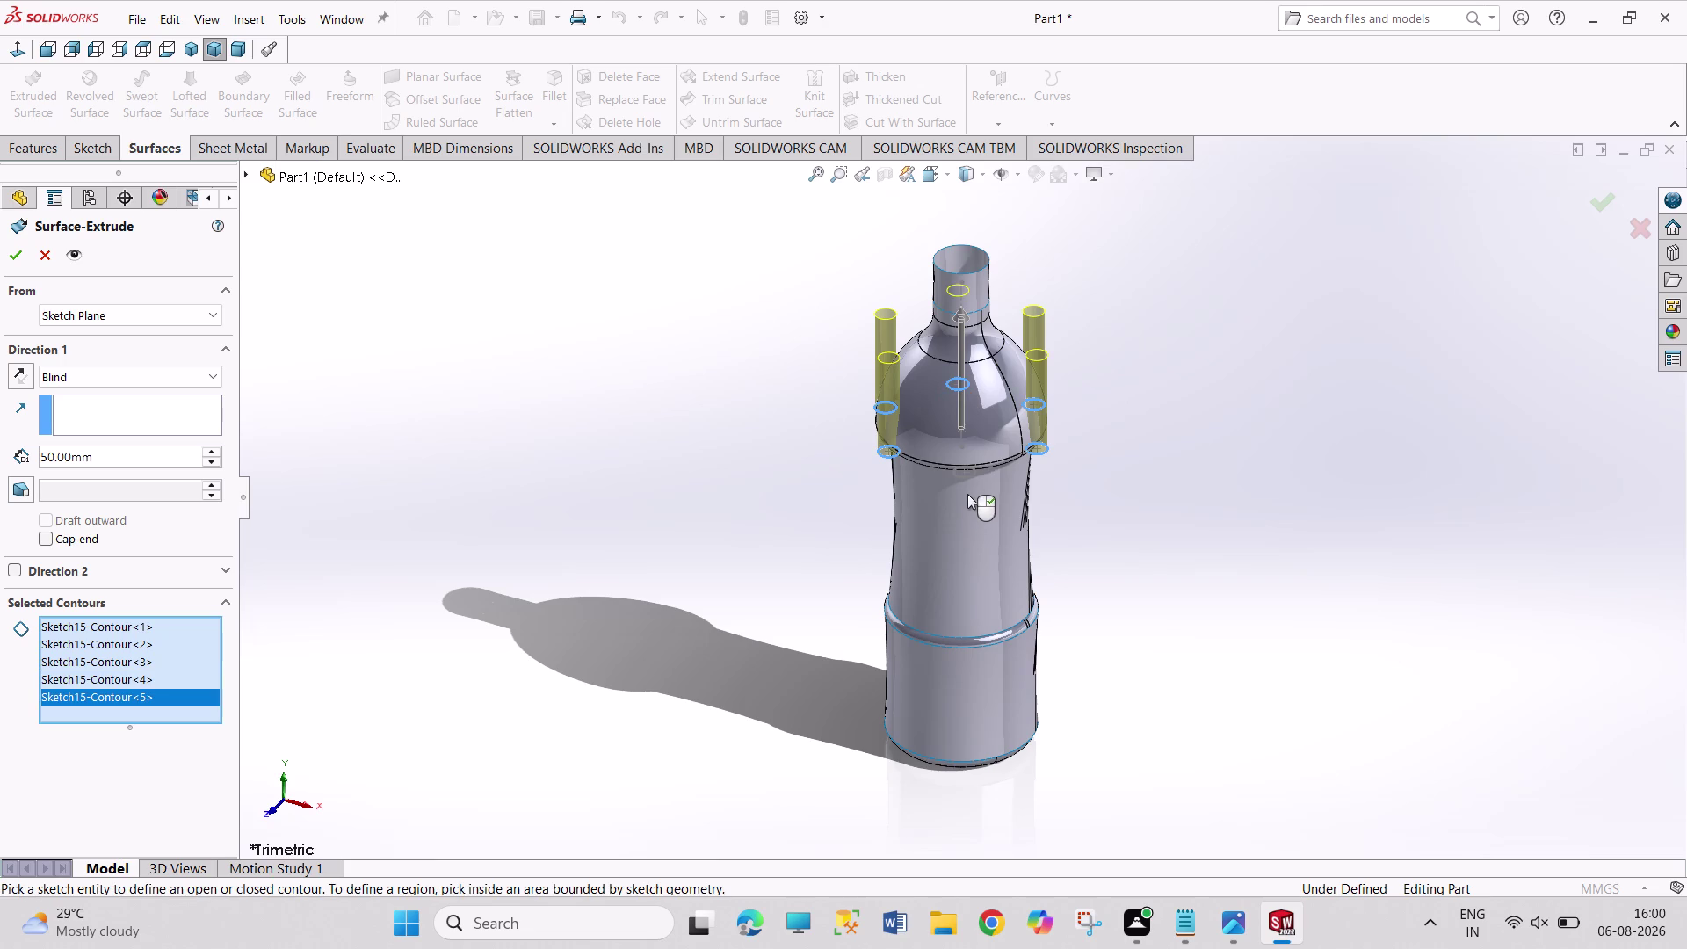
click(966, 477)
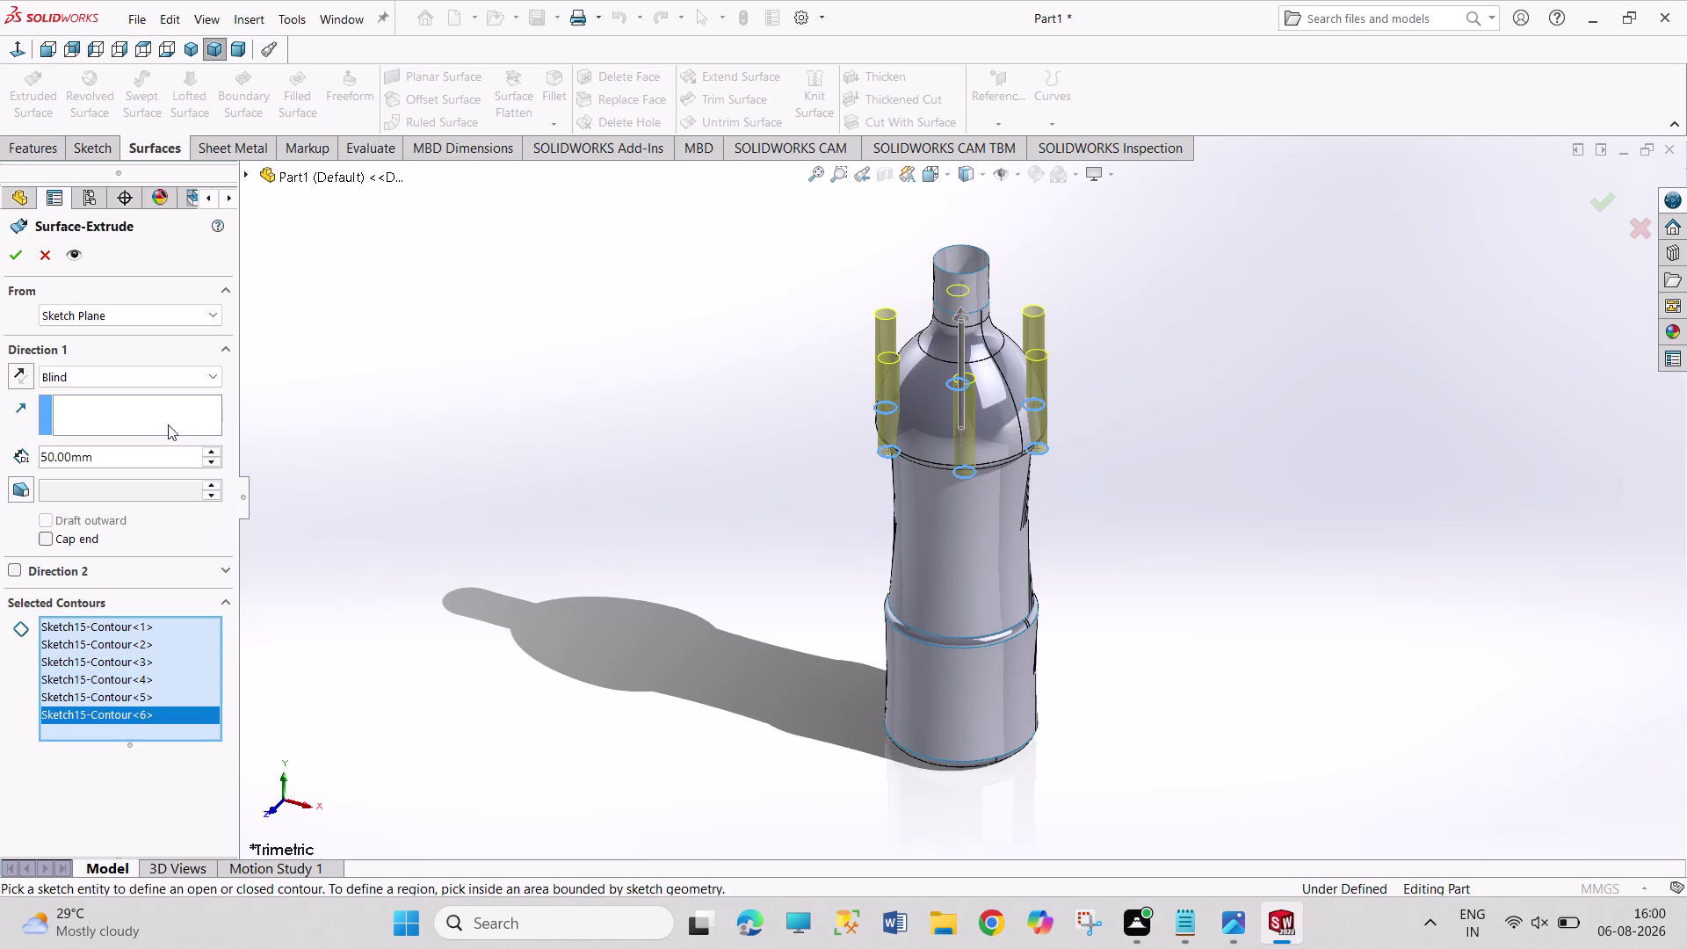
Extrude the circles Mid Plane at 50 mm and confirm.
click(176, 381)
click(152, 468)
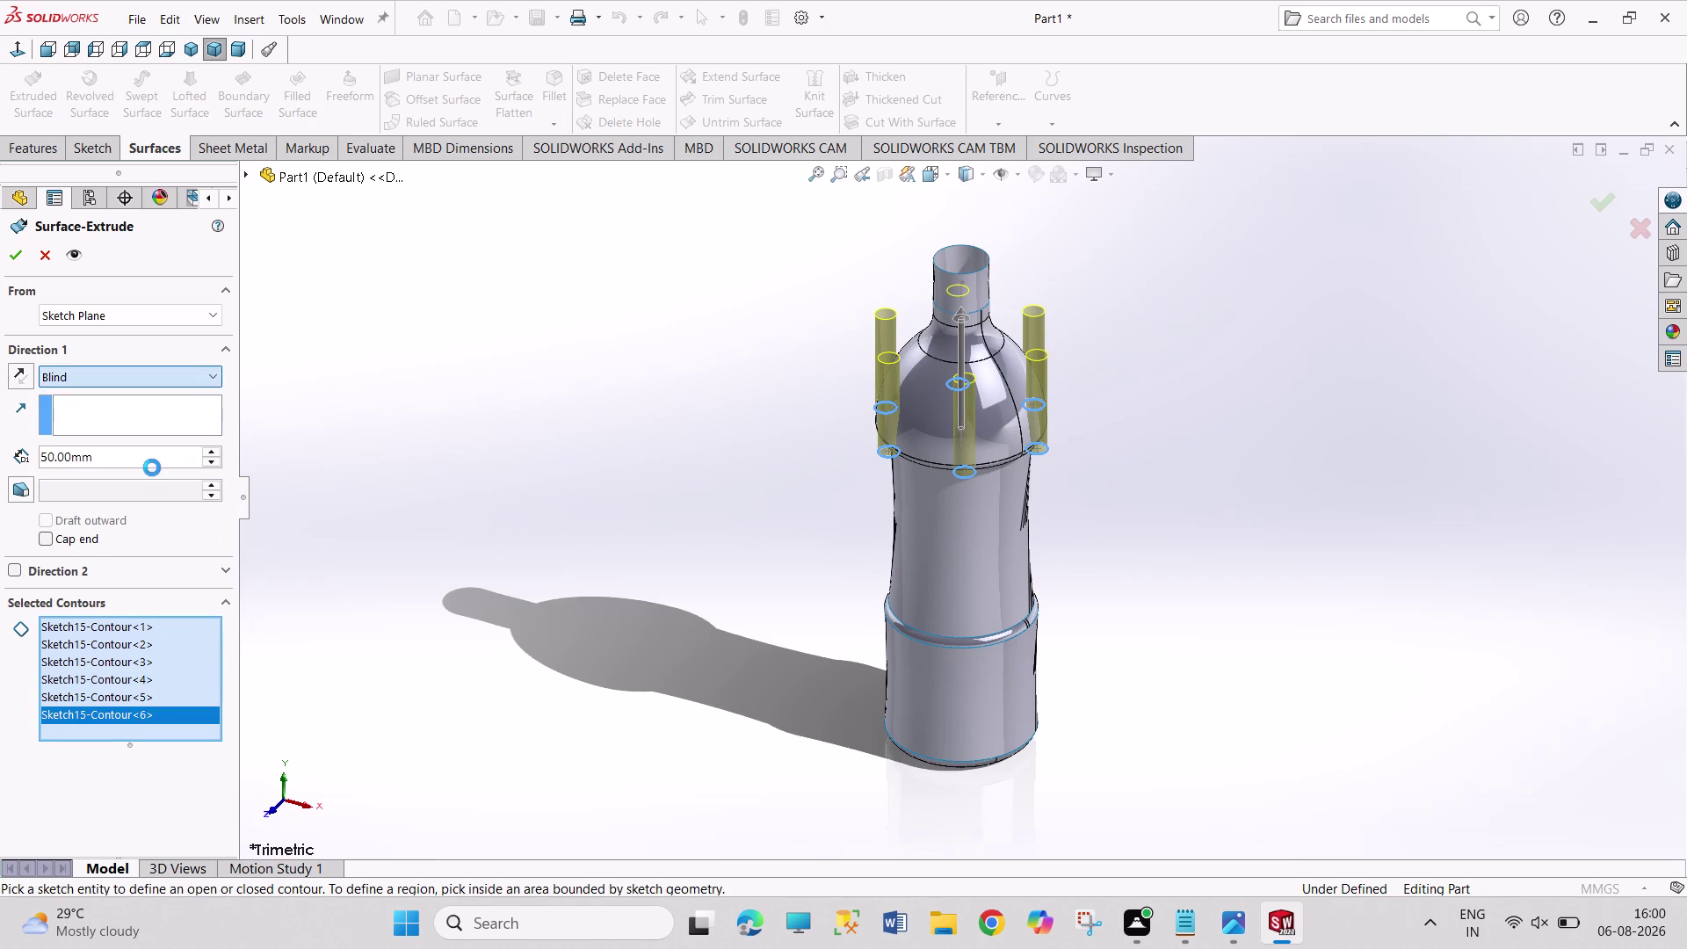
click(17, 260)
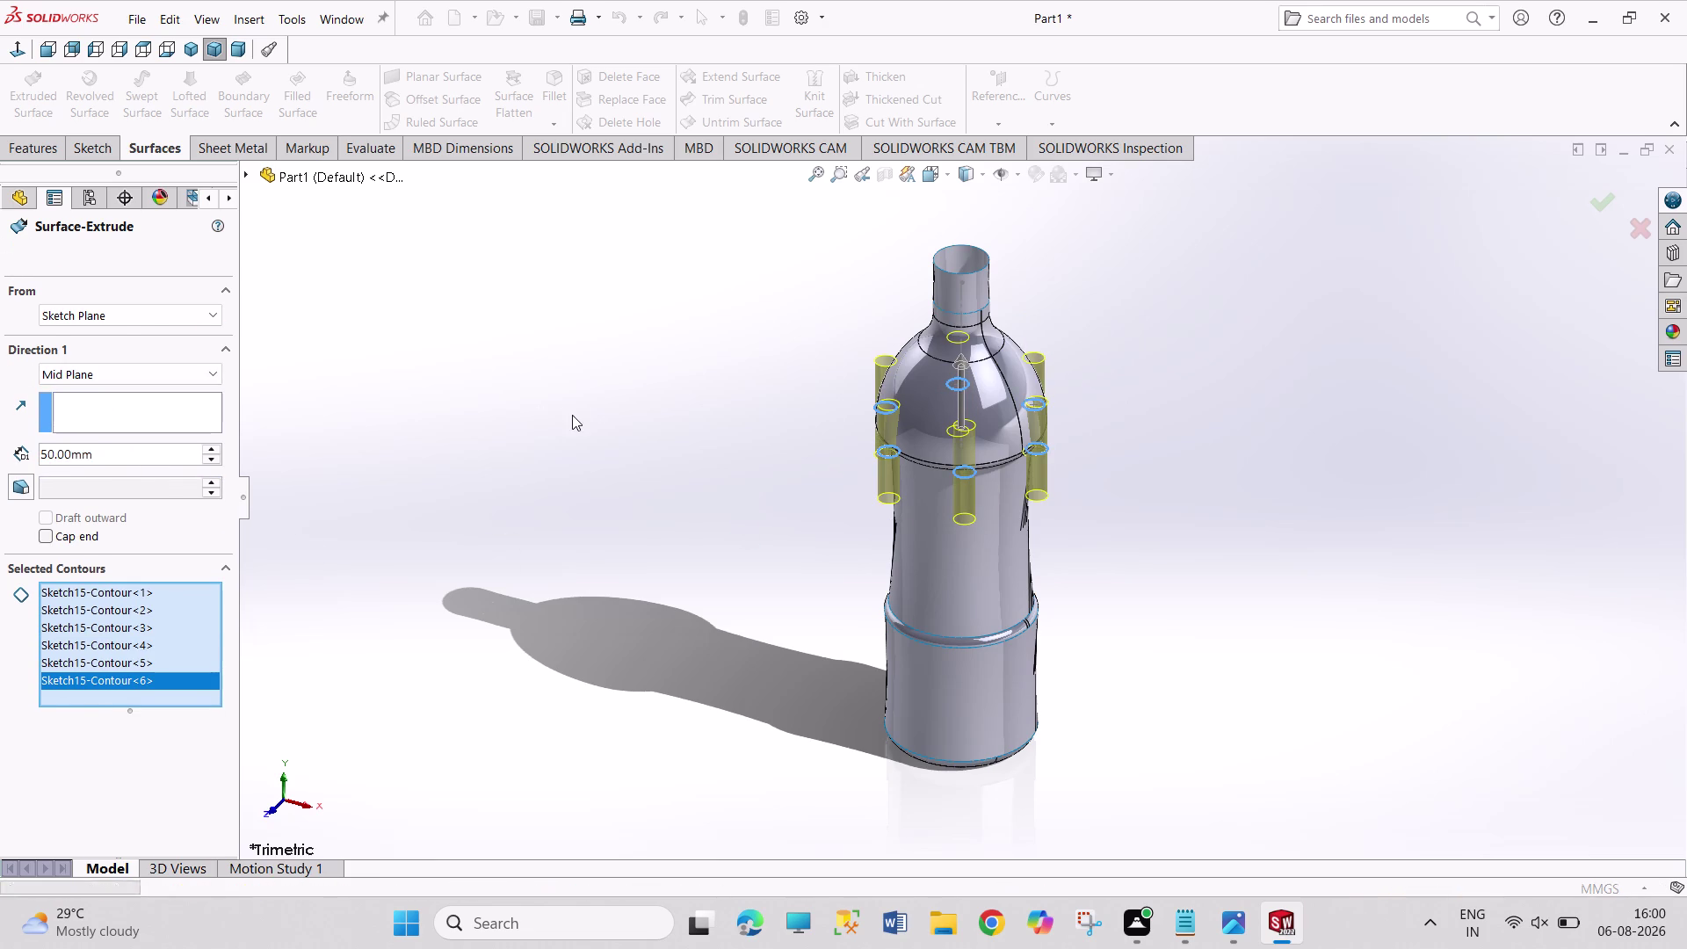
scroll(down, 3)
scroll(down, 3)
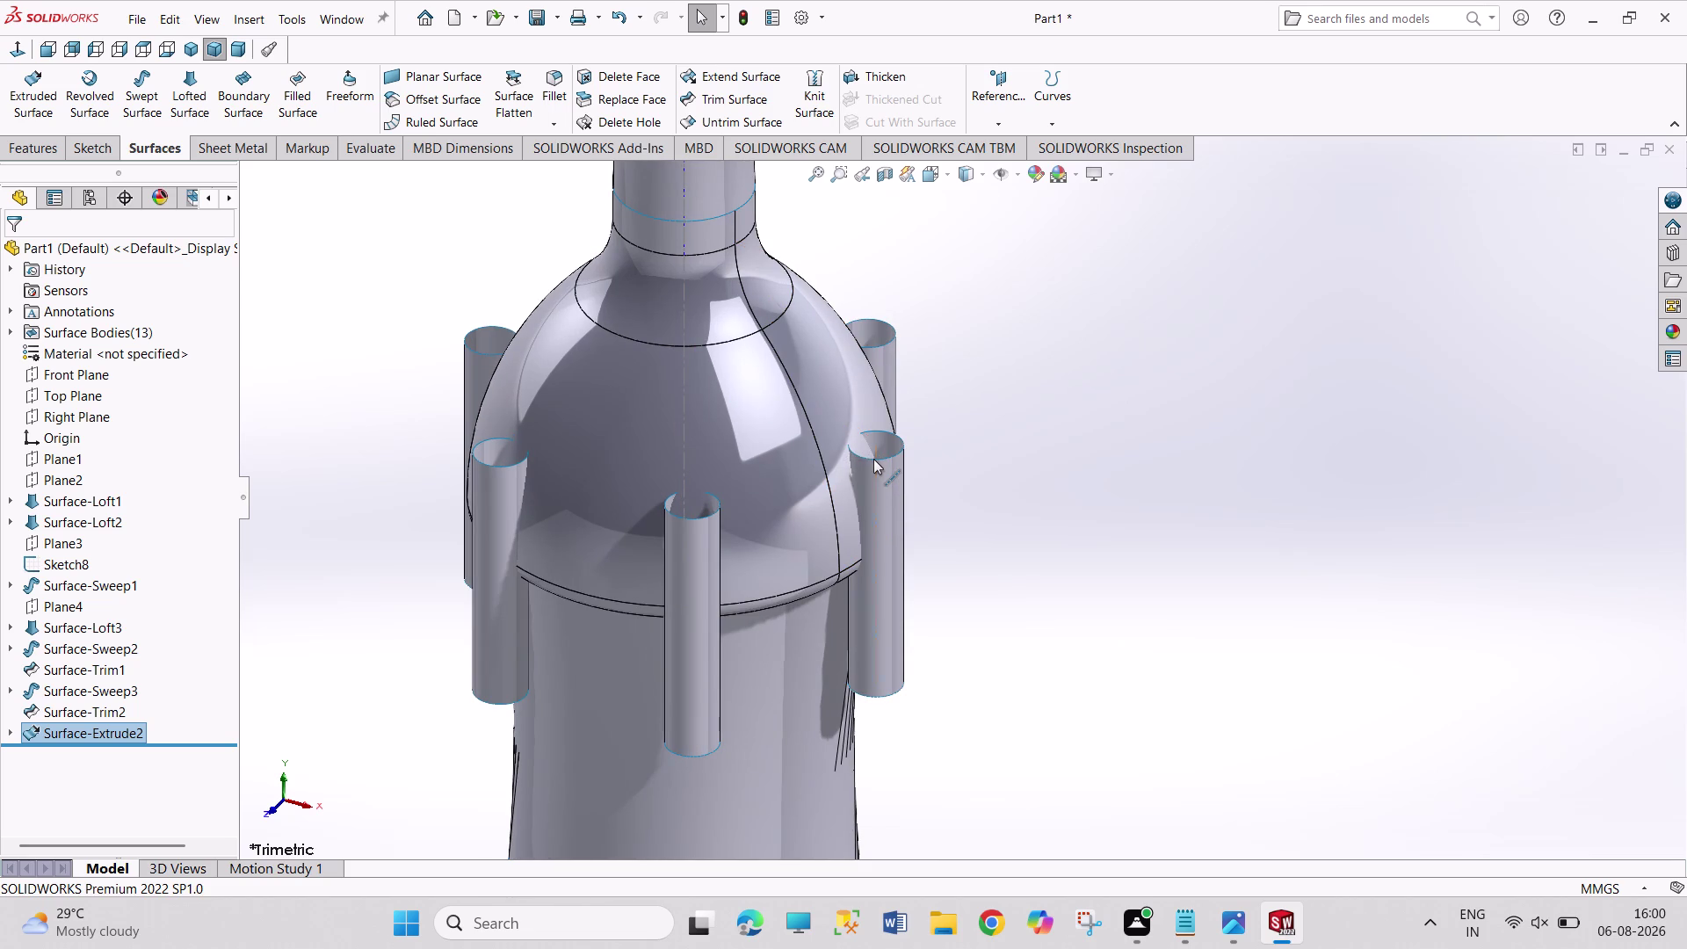
scroll(down, 3)
middle_drag(1047, 559, 991, 561)
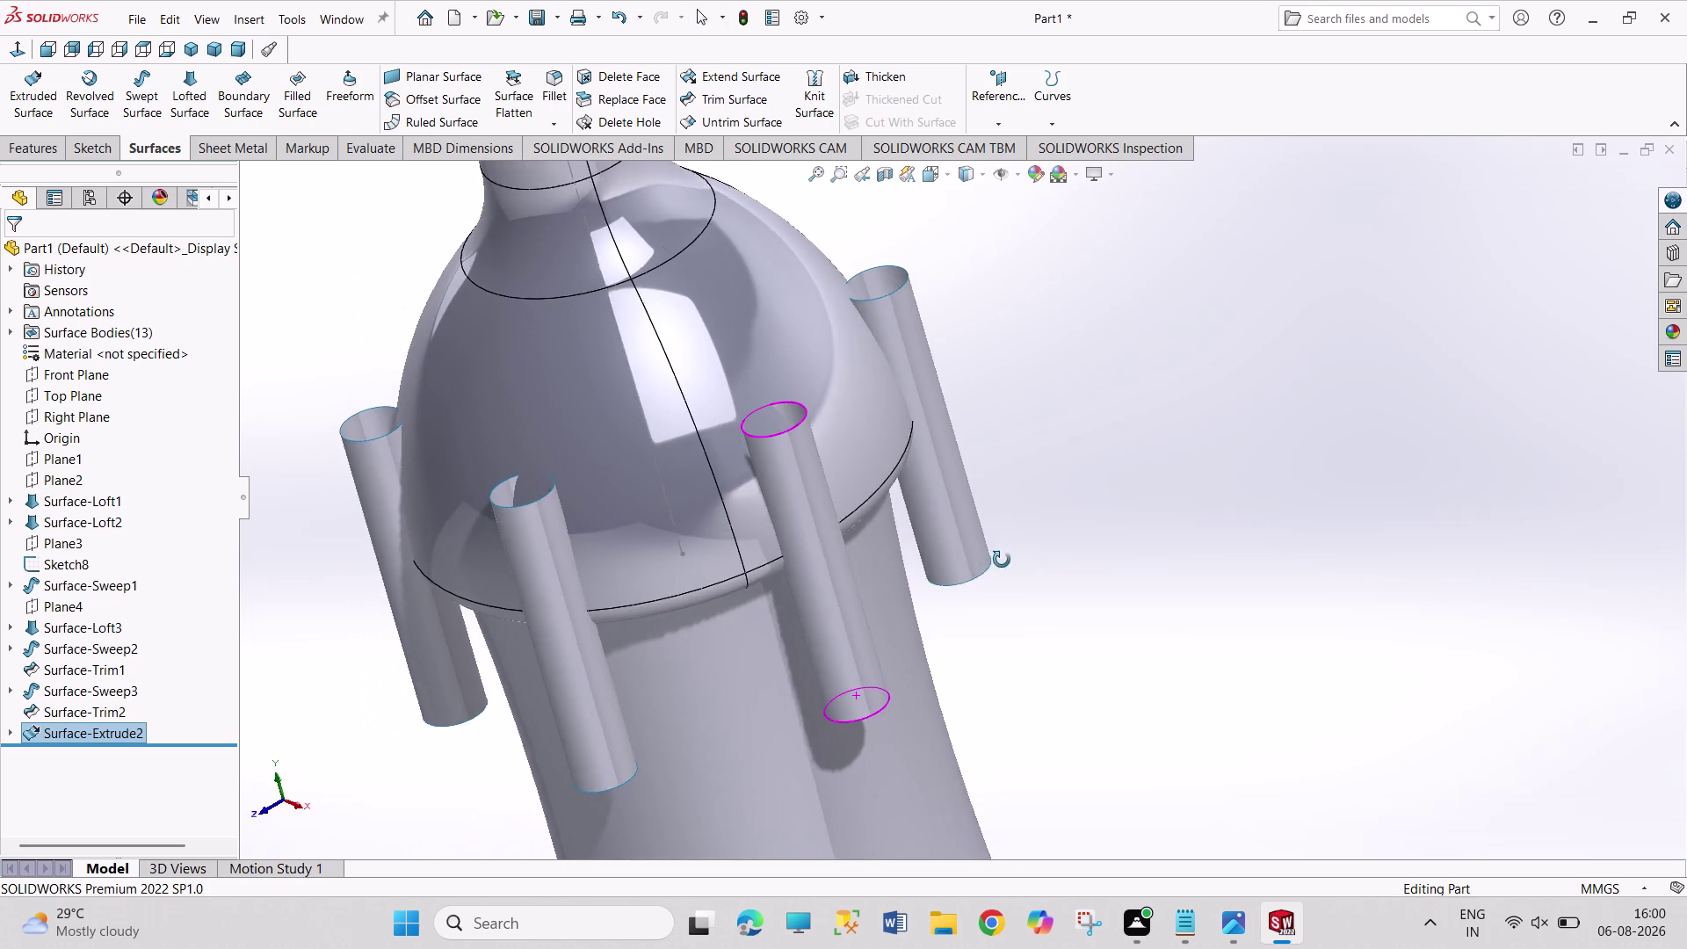
middle_drag(991, 561, 1017, 561)
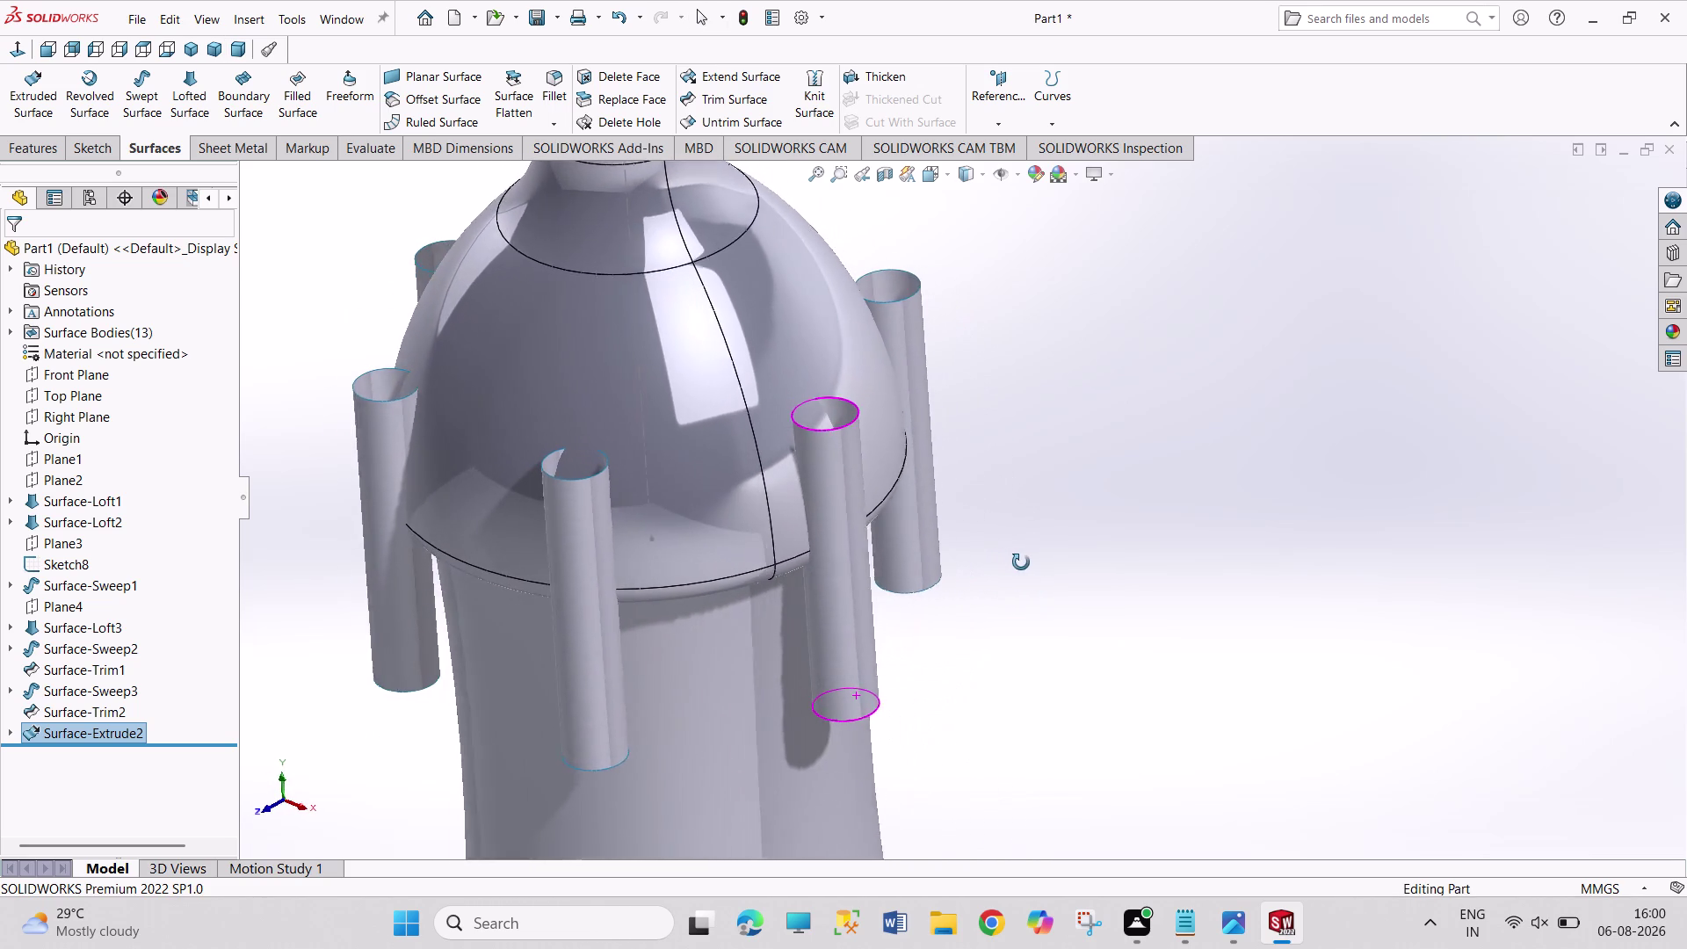
middle_drag(1016, 562, 1099, 556)
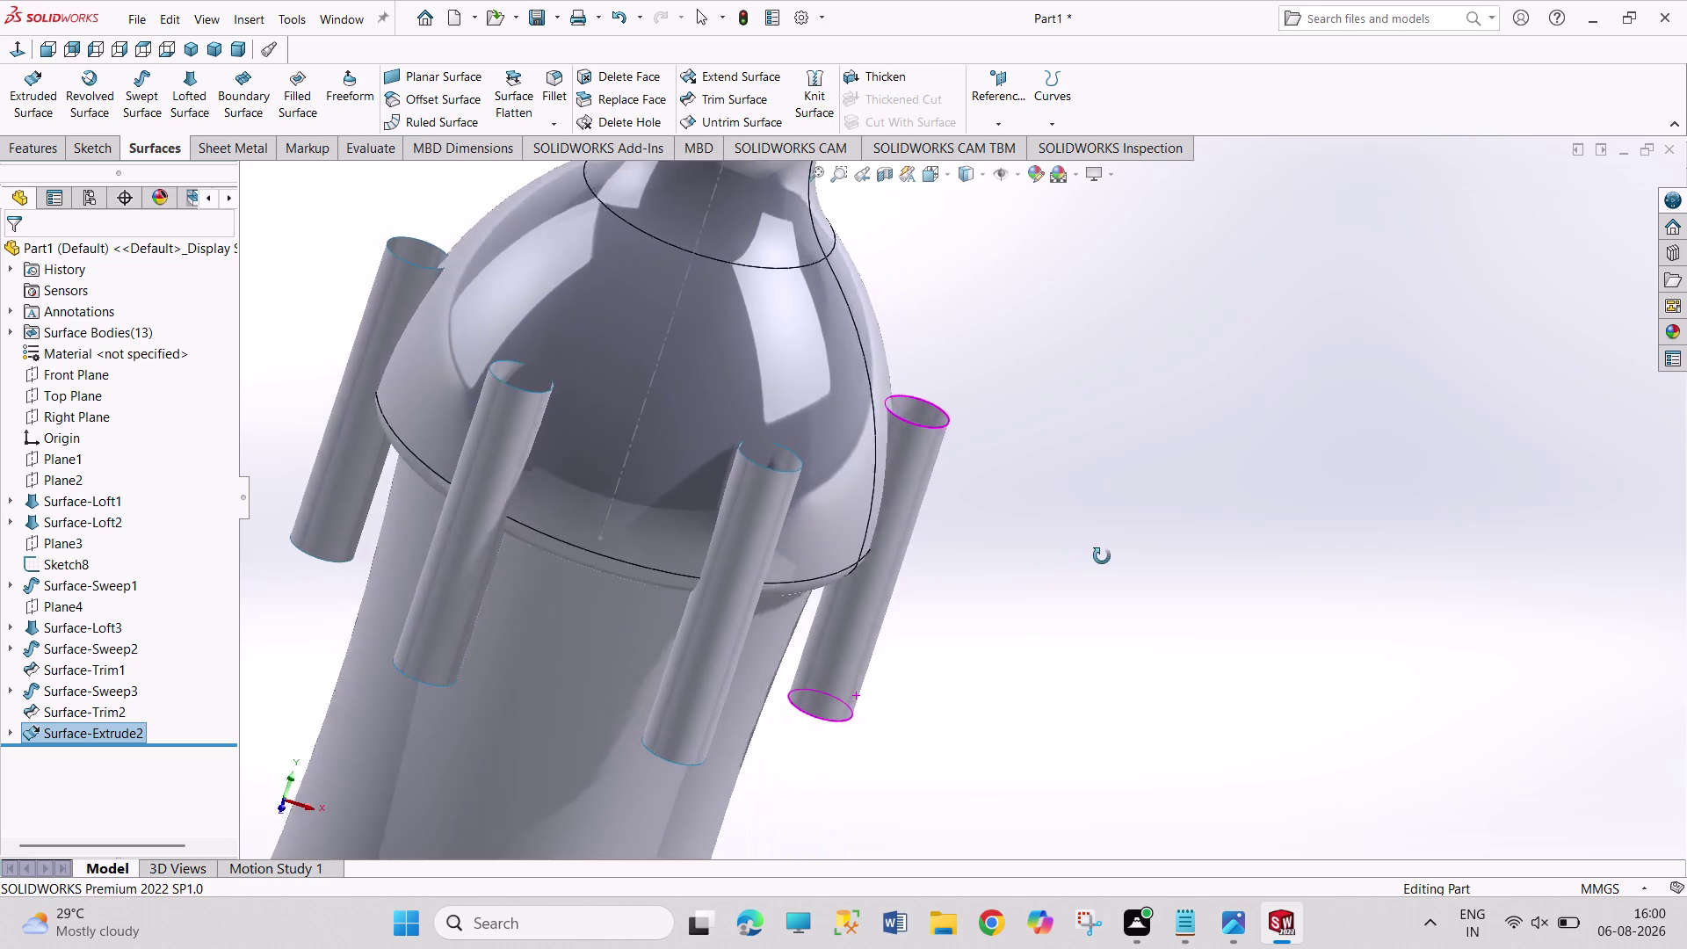
middle_drag(1098, 556, 1148, 545)
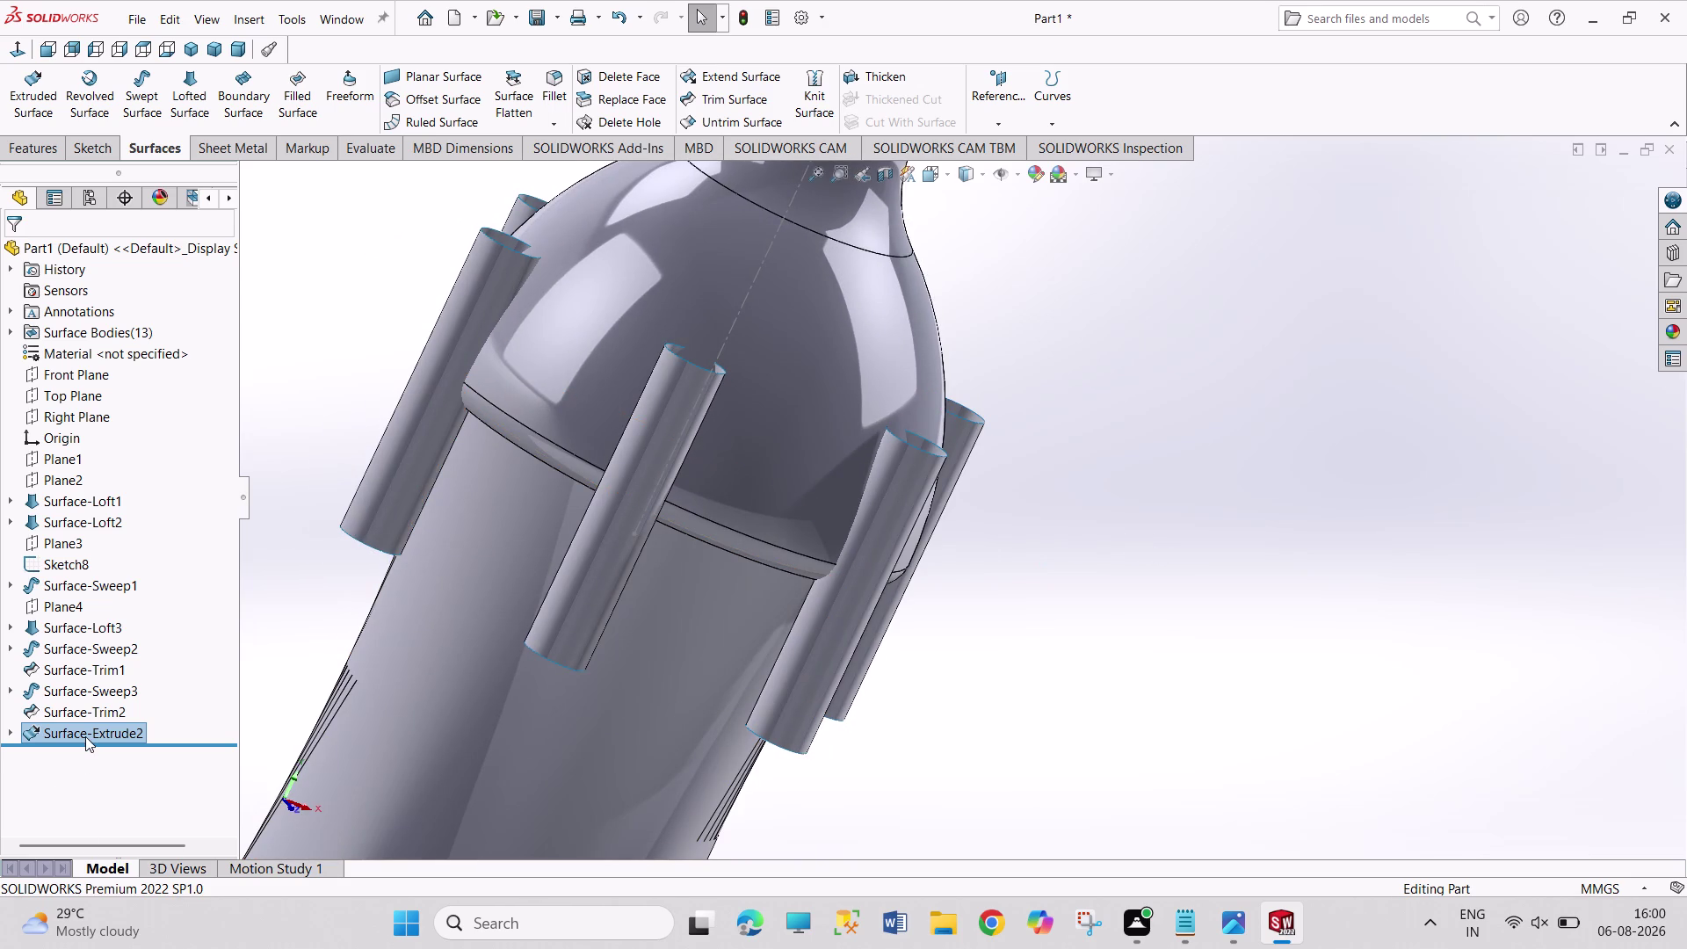
click(86, 736)
Change Surface-Extrude2's depth to 80 mm, then start Trim Surface in isometric view.
click(102, 670)
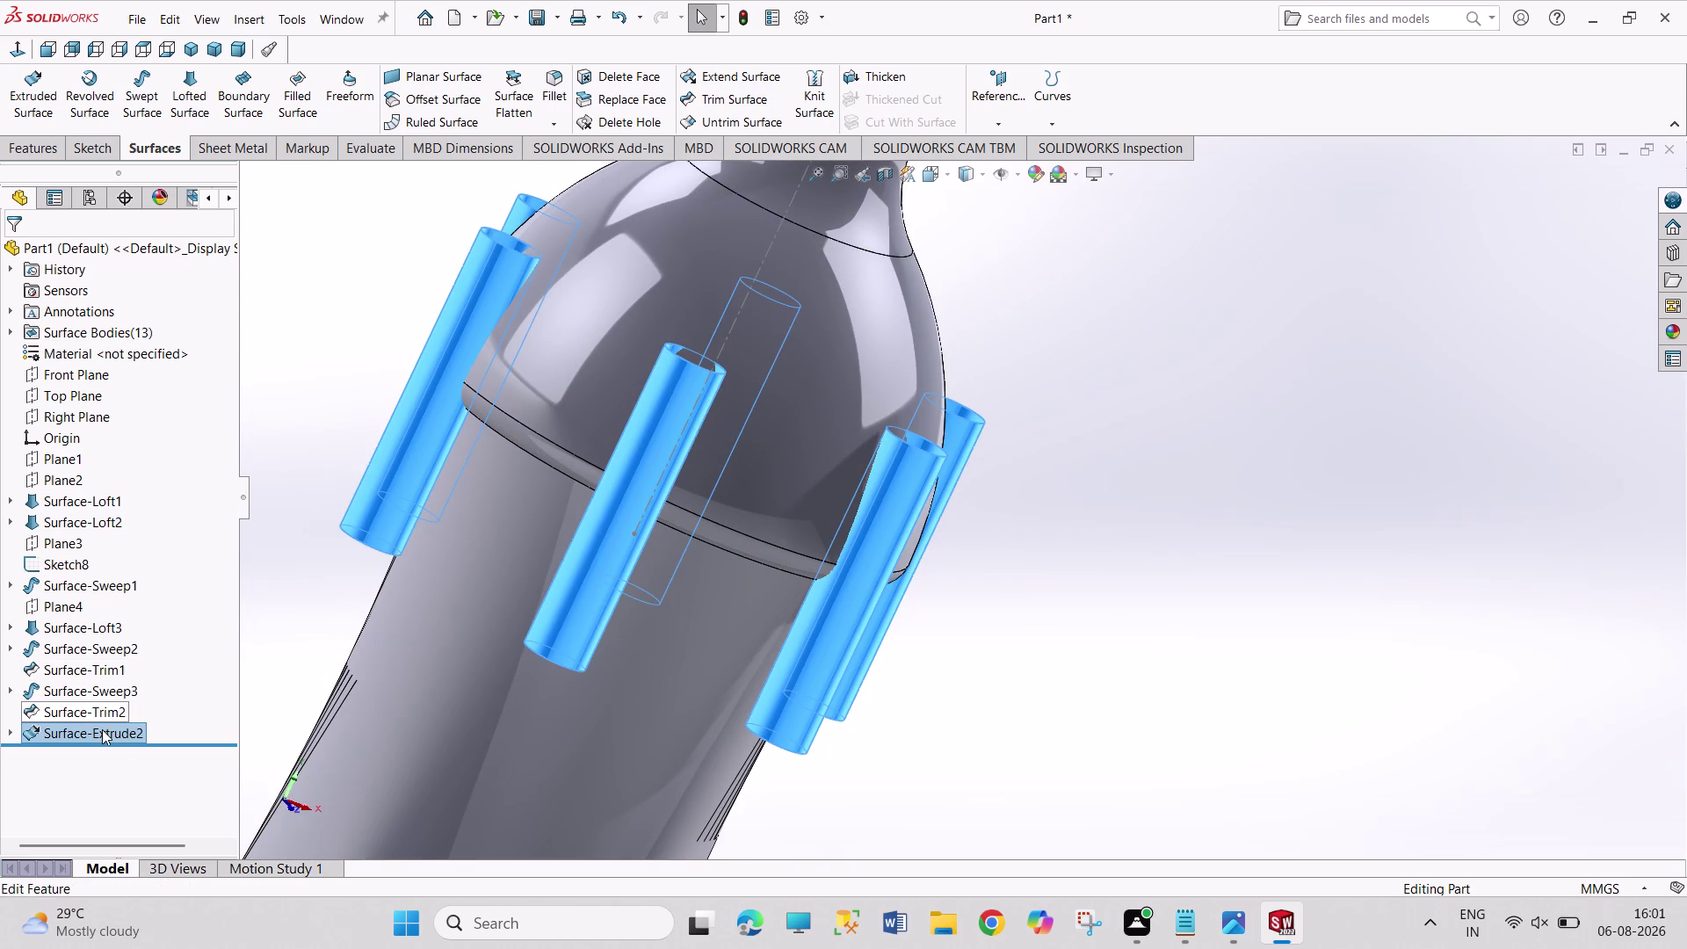
click(102, 729)
click(122, 680)
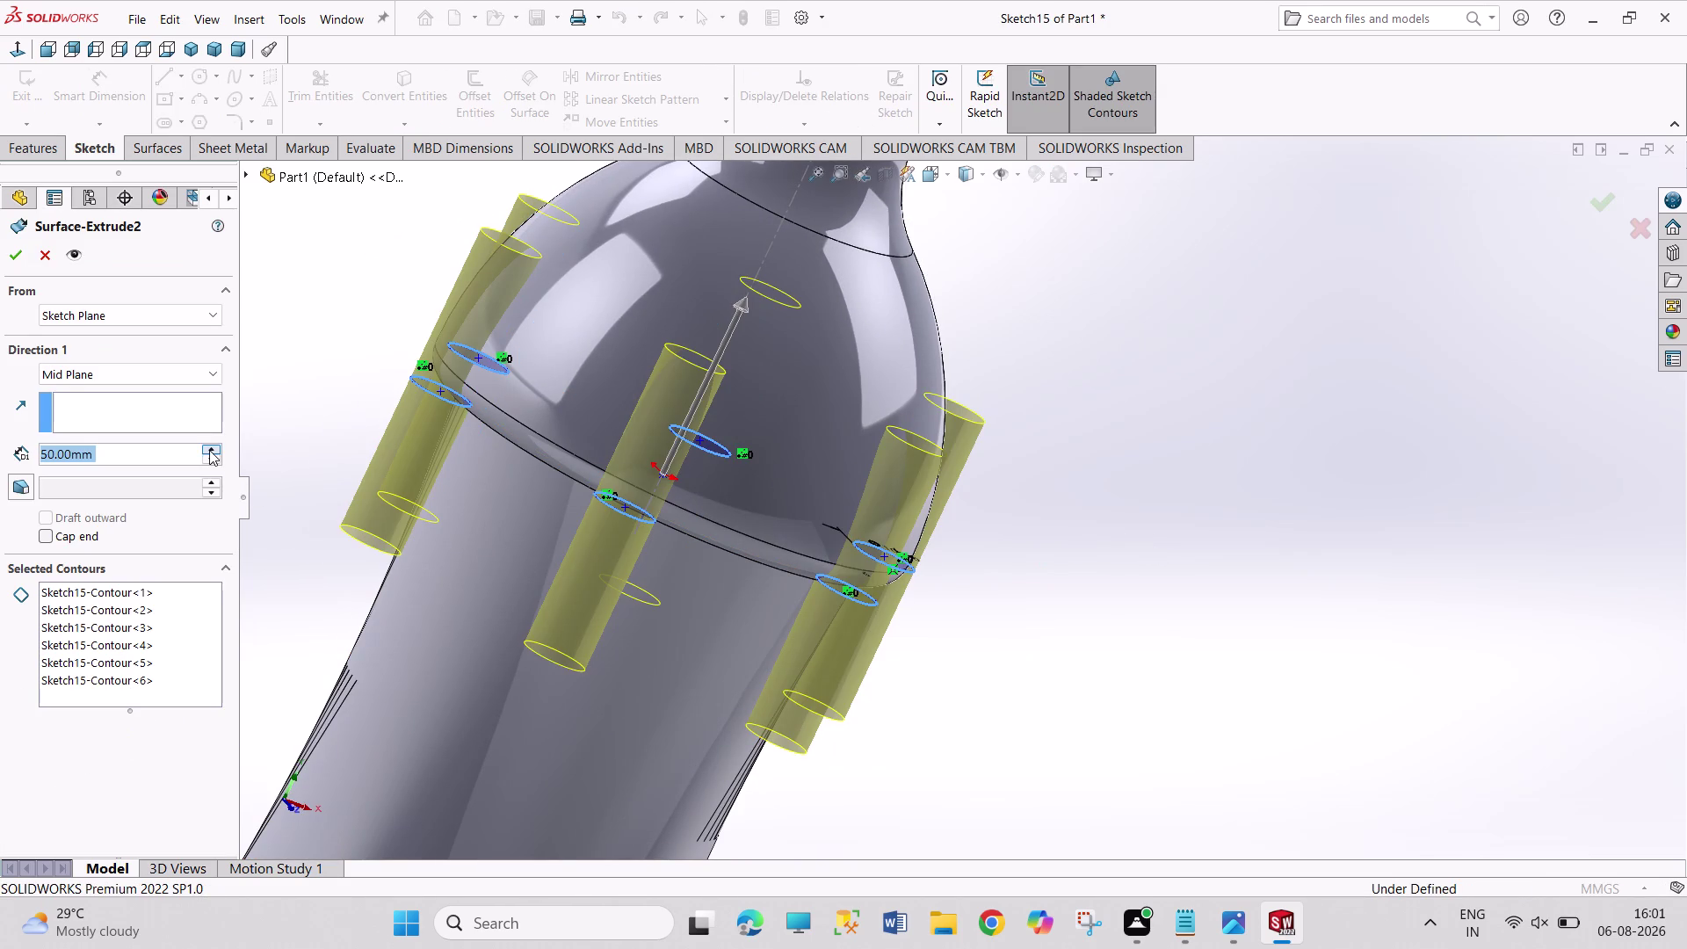
triple_click(209, 450)
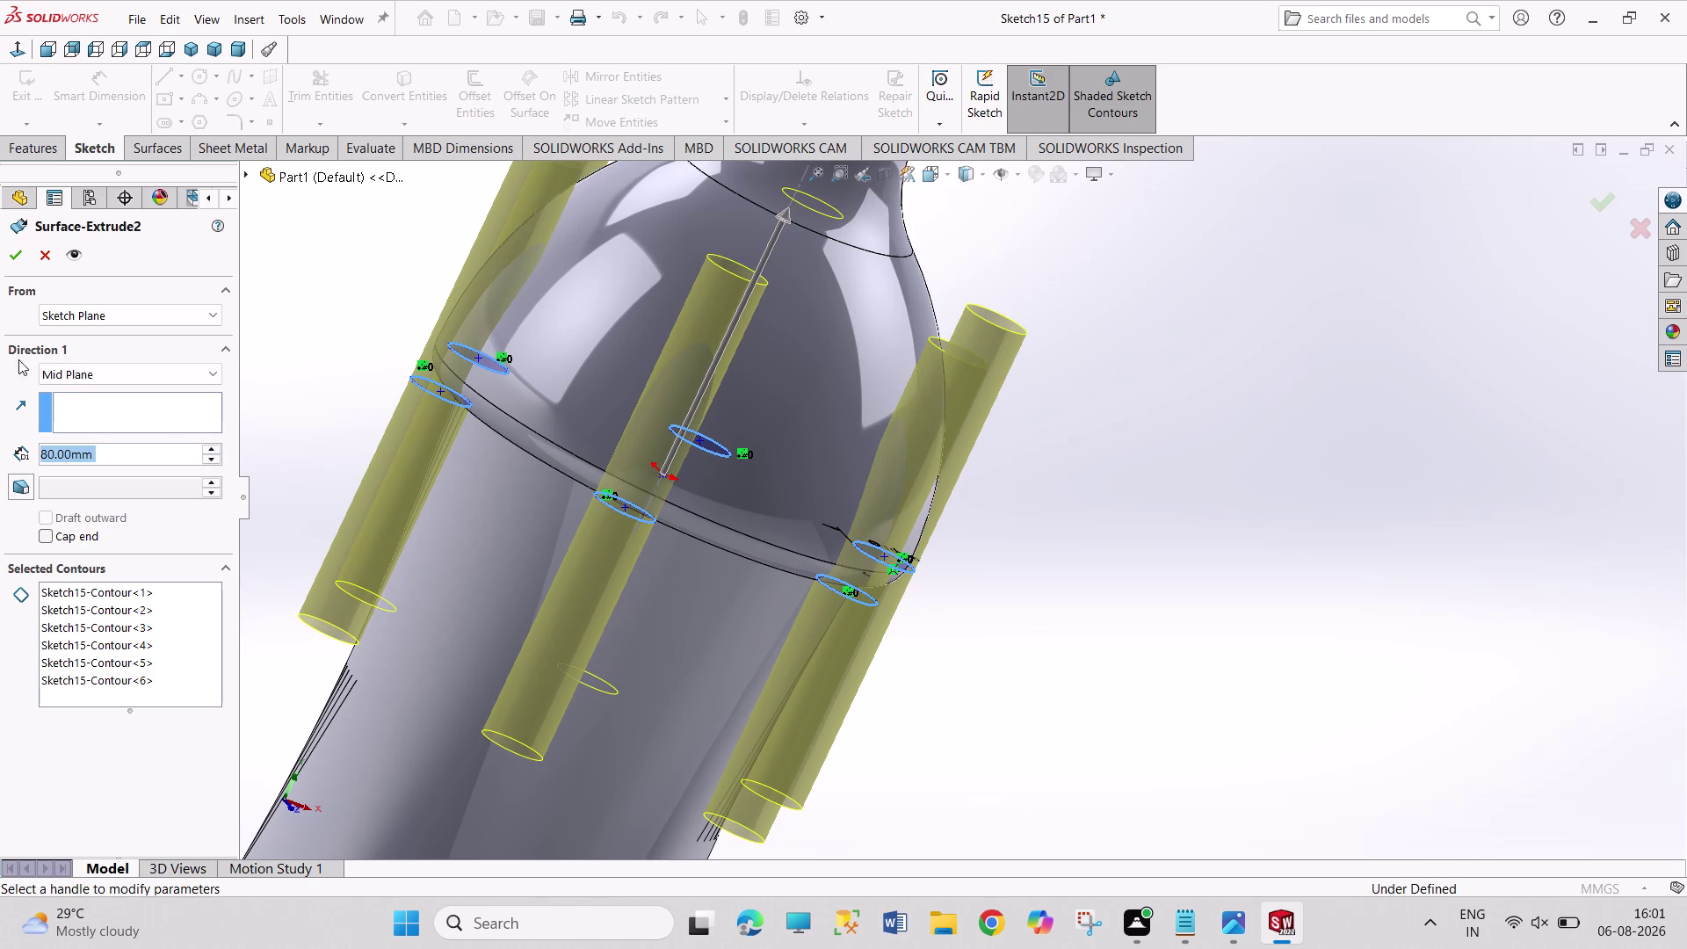
click(11, 254)
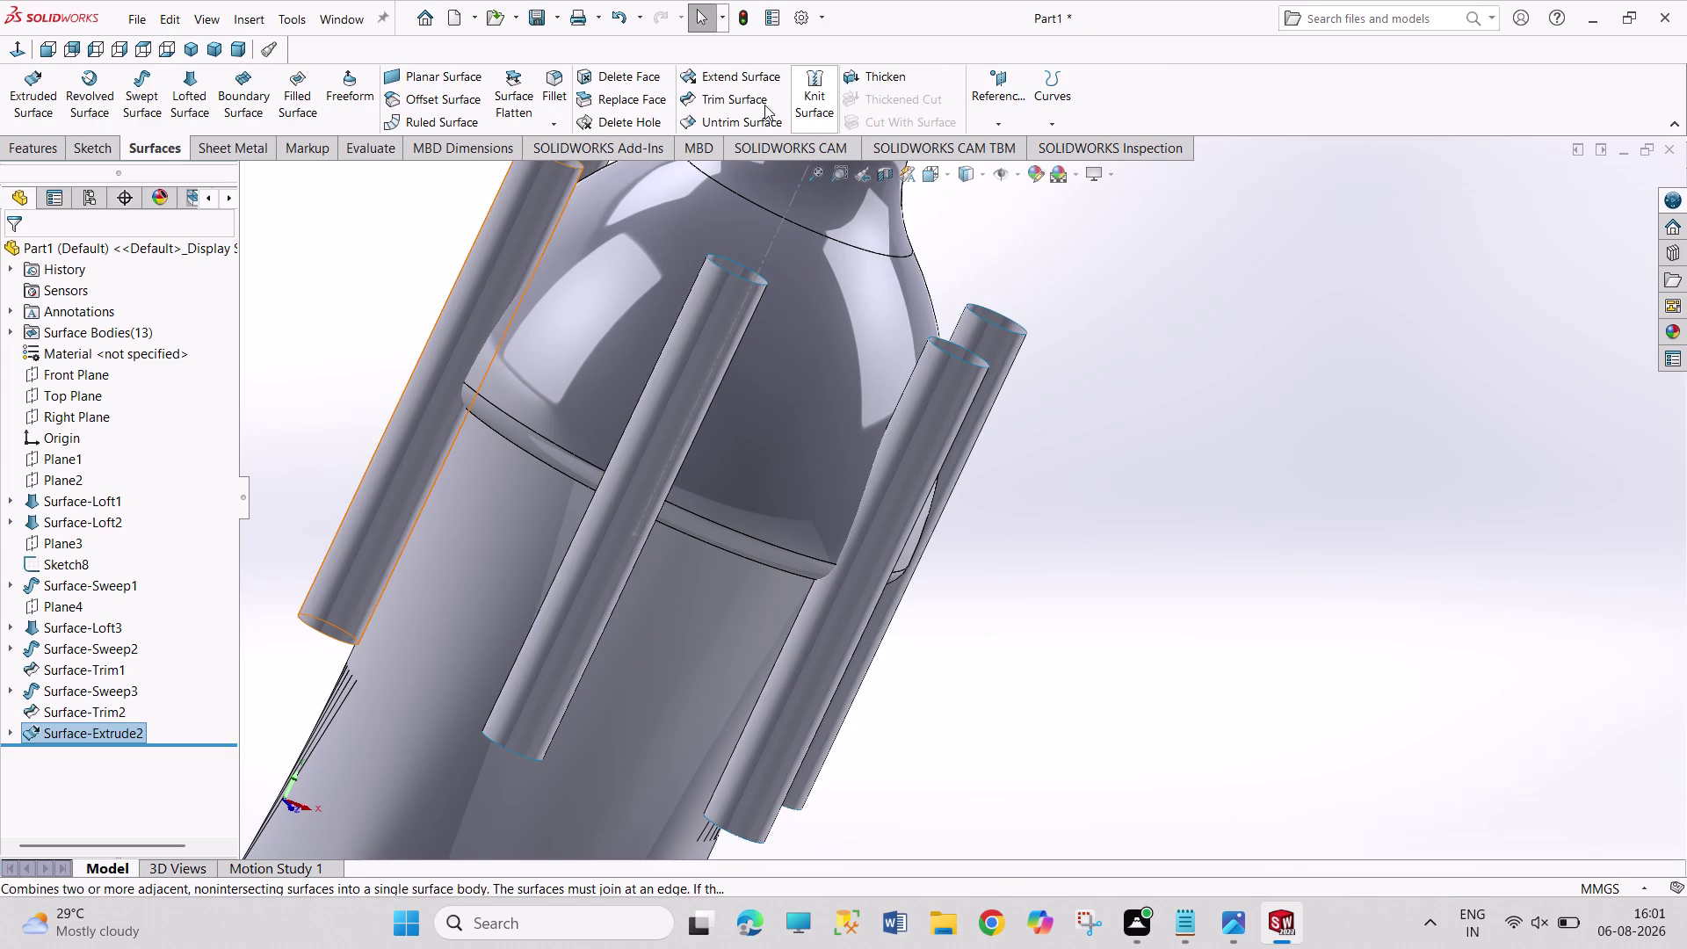
click(193, 50)
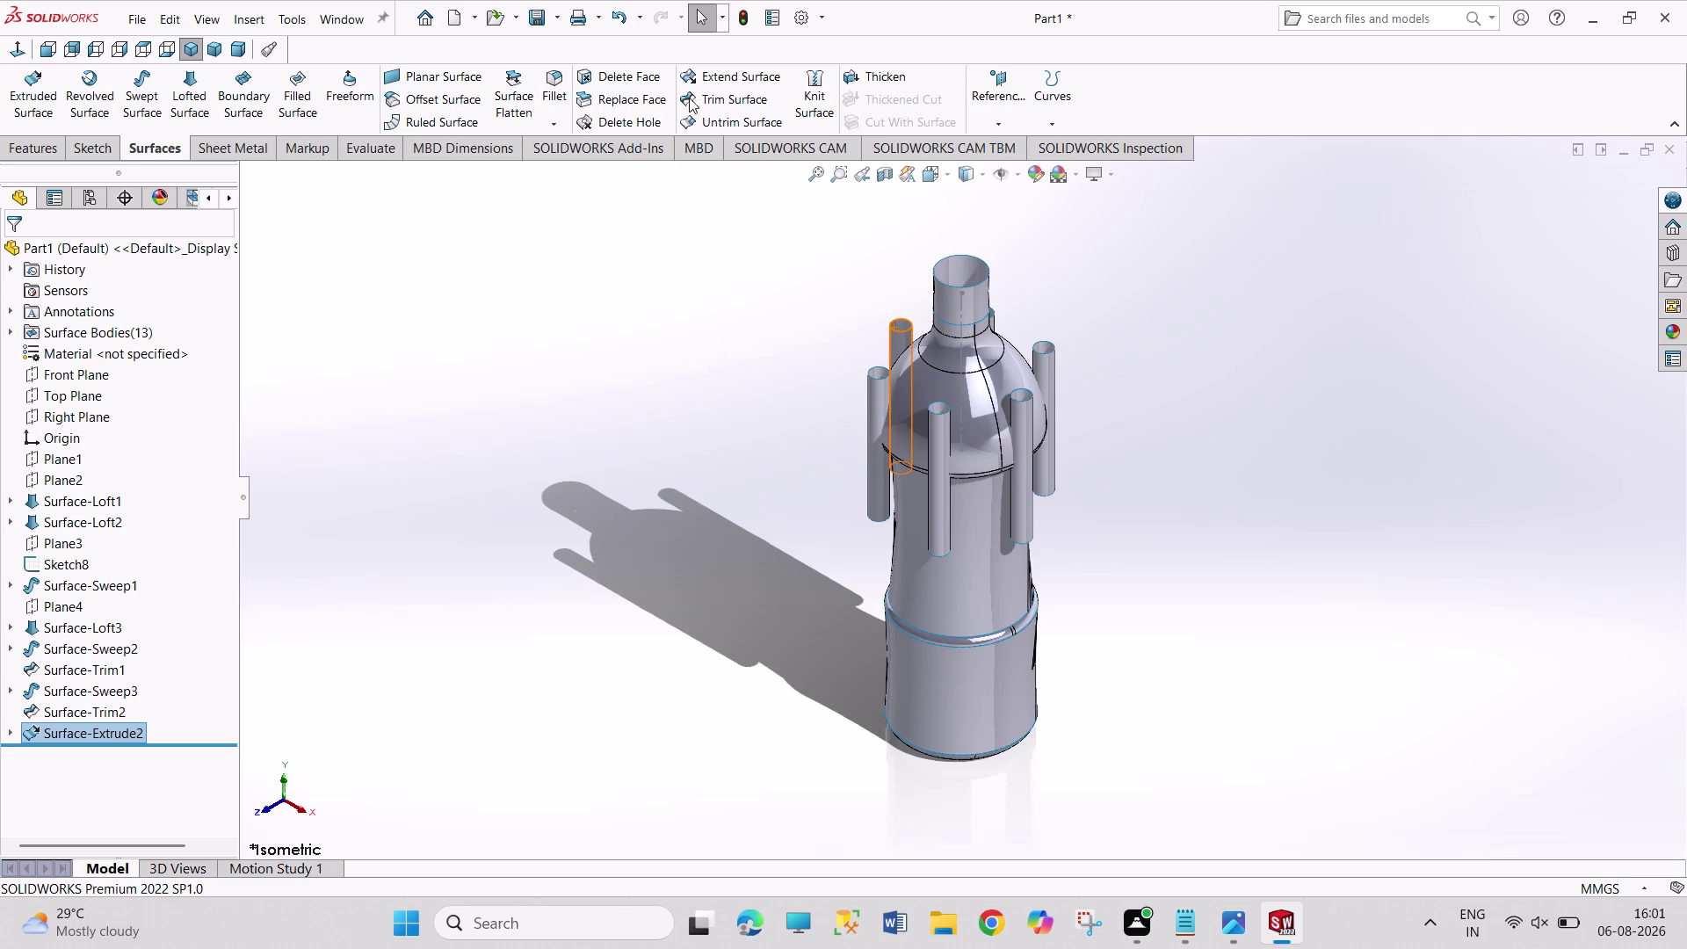
click(724, 101)
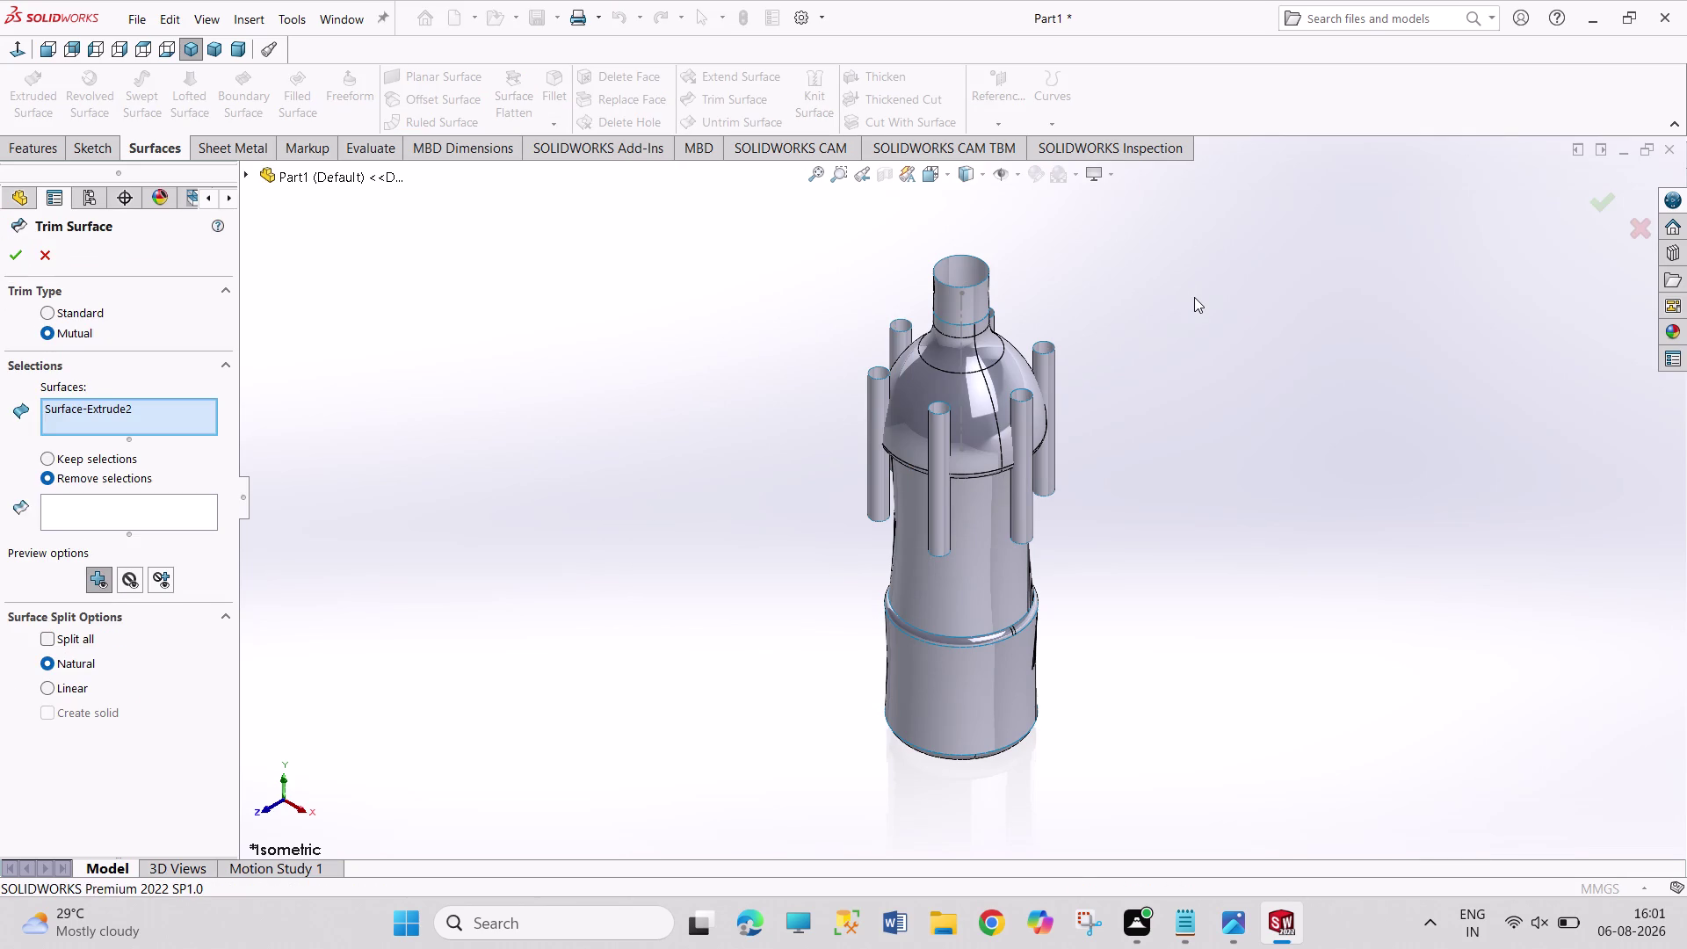
Box-select the tubes and shoulder as trim surfaces and mark the first slot pieces for removal.
scroll(down, 3)
drag(646, 168, 803, 600)
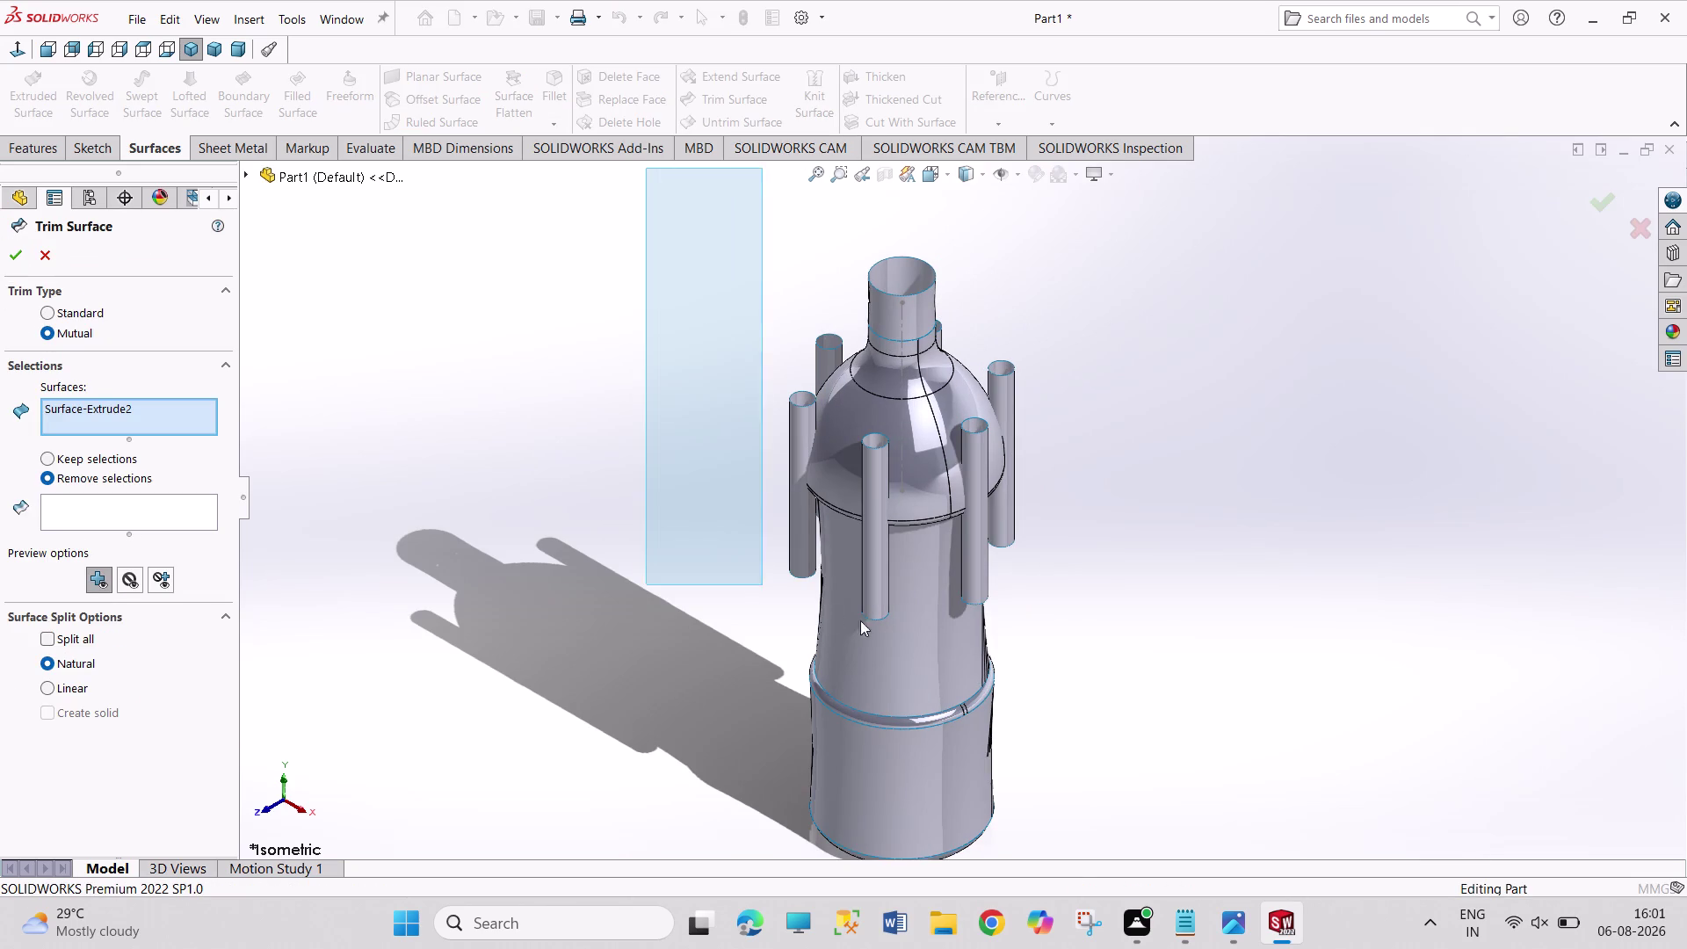
drag(803, 600, 1141, 644)
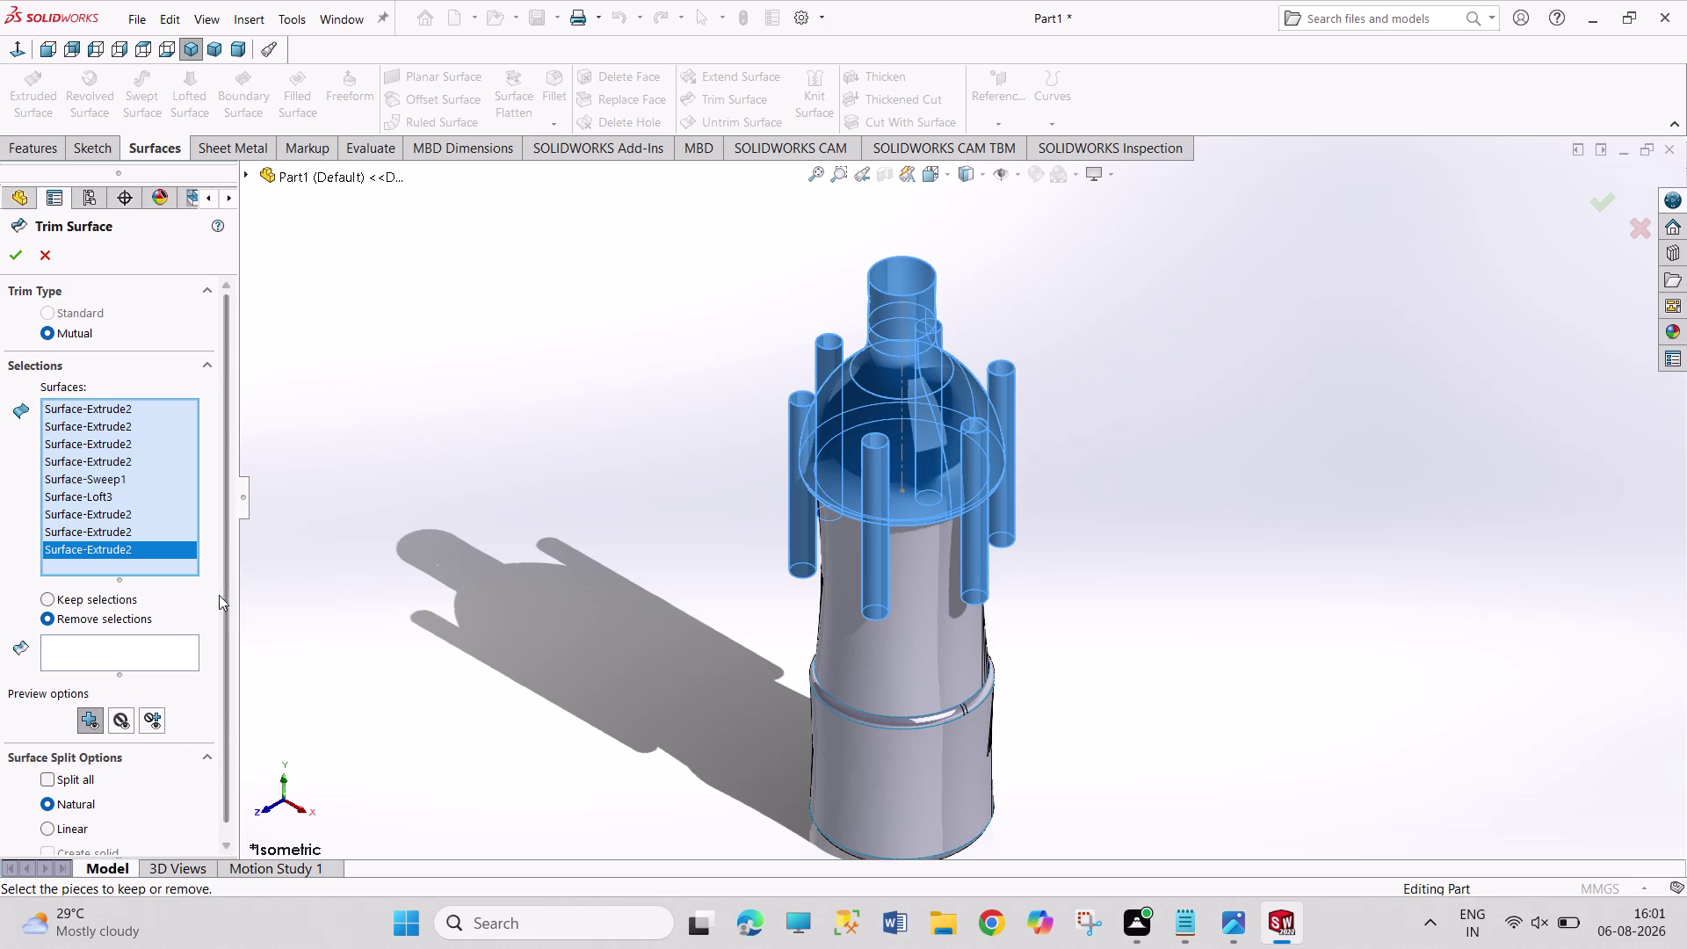
click(136, 651)
scroll(down, 3)
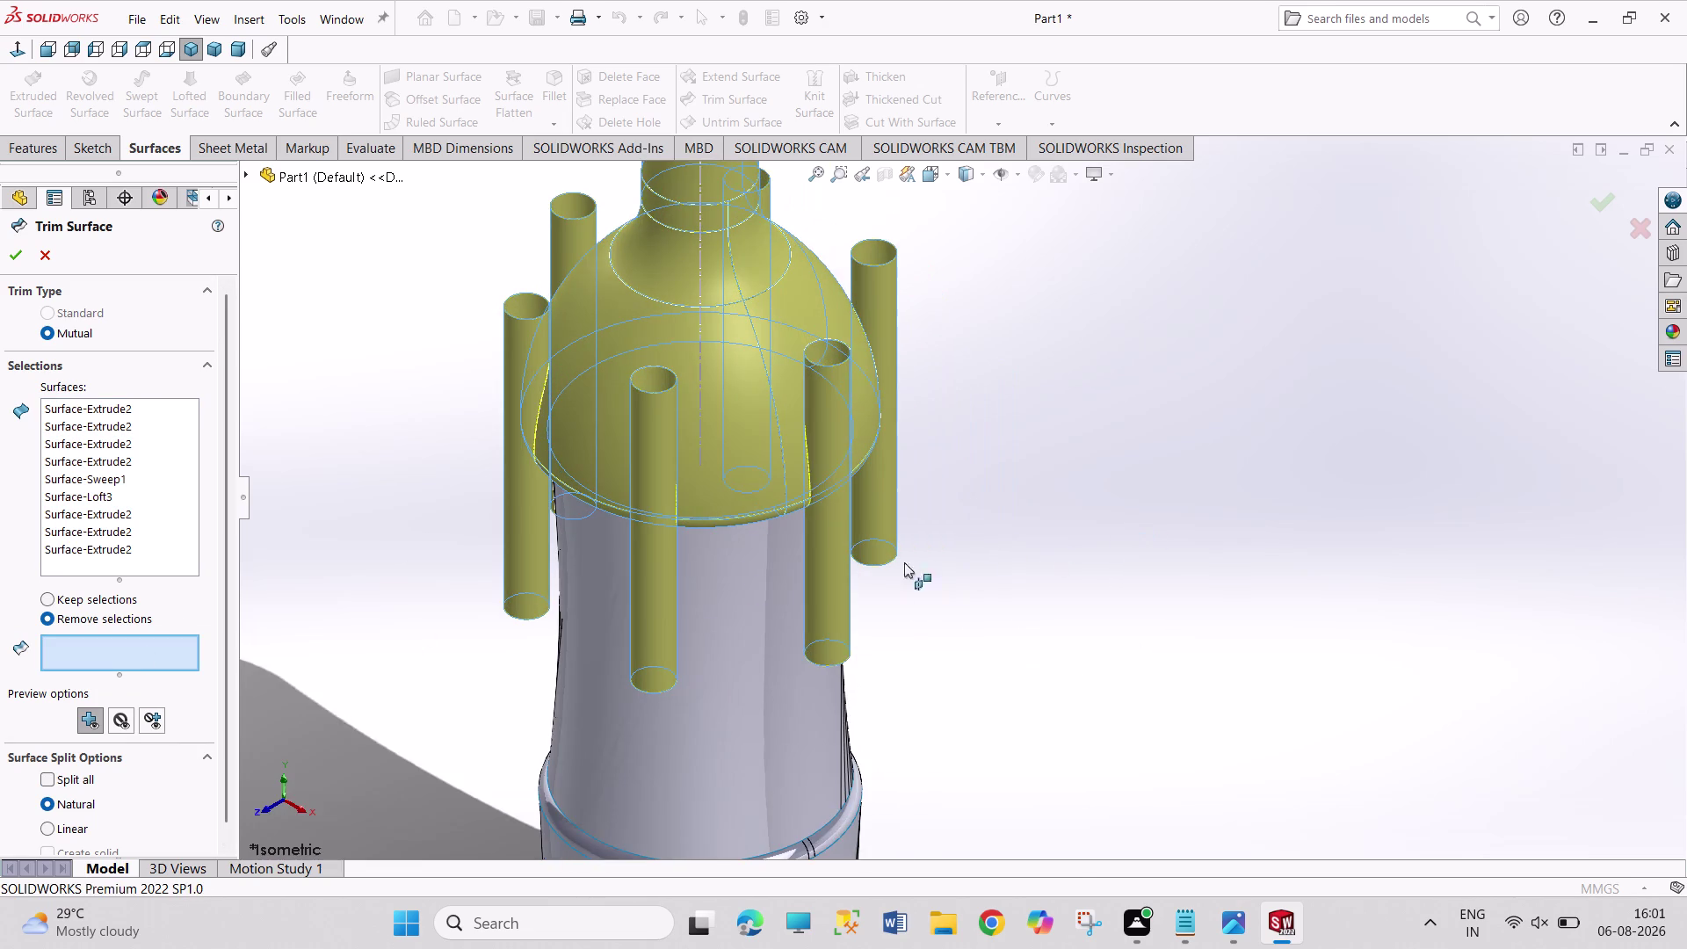
scroll(down, 3)
click(731, 597)
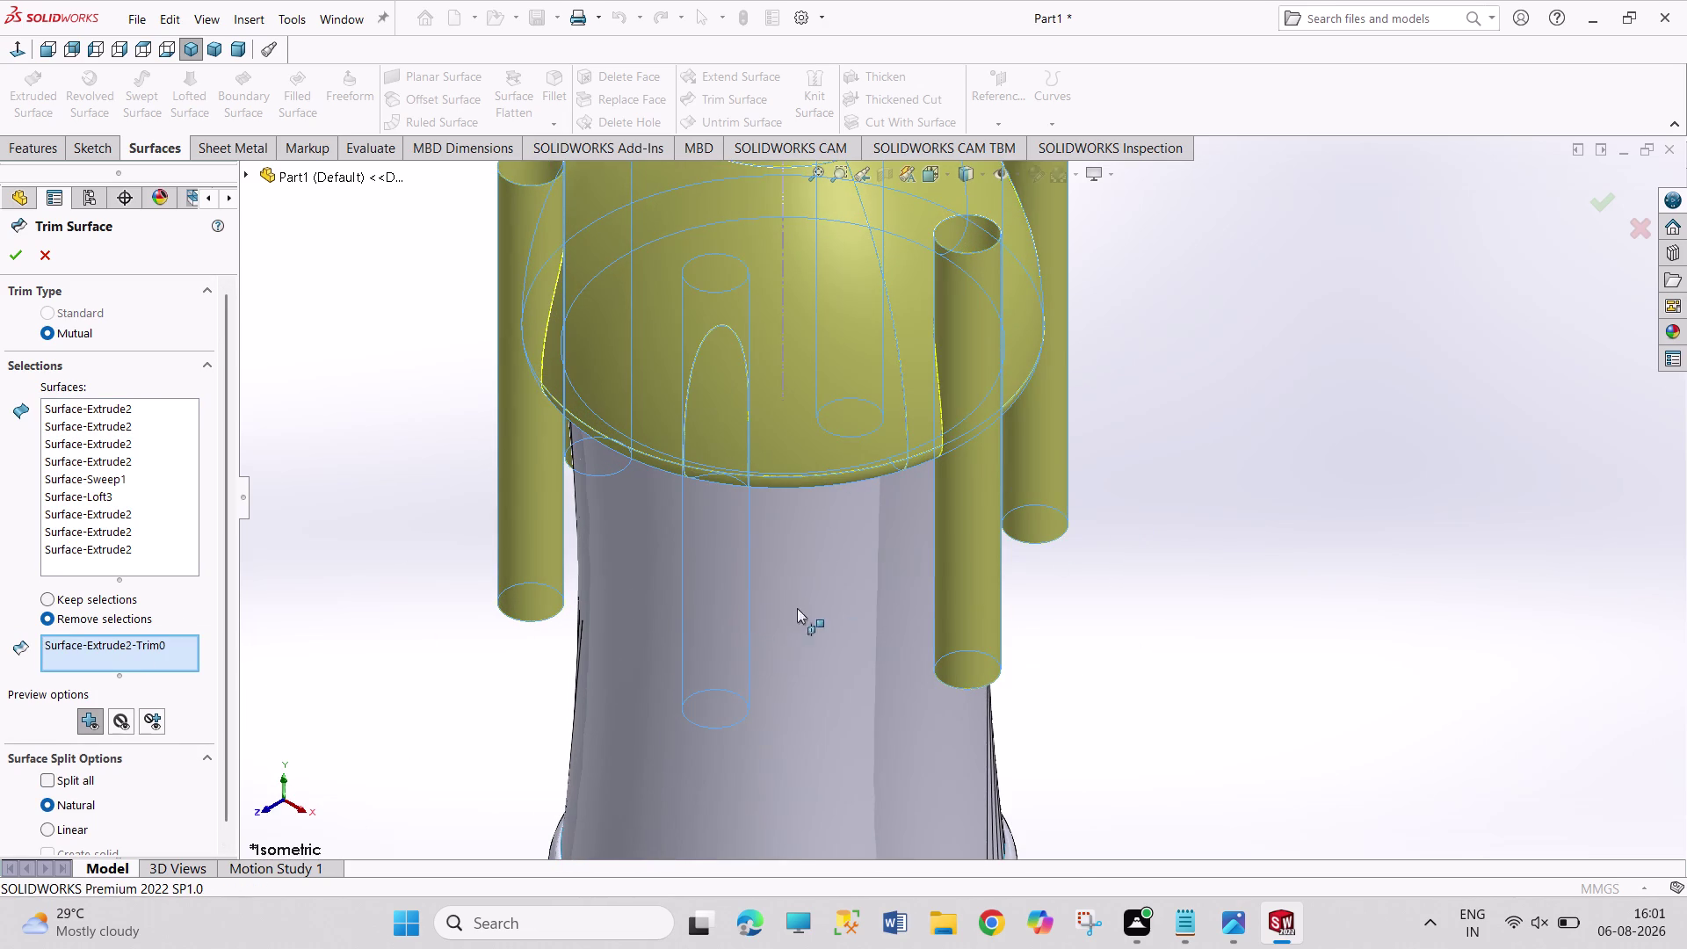
click(968, 549)
click(726, 423)
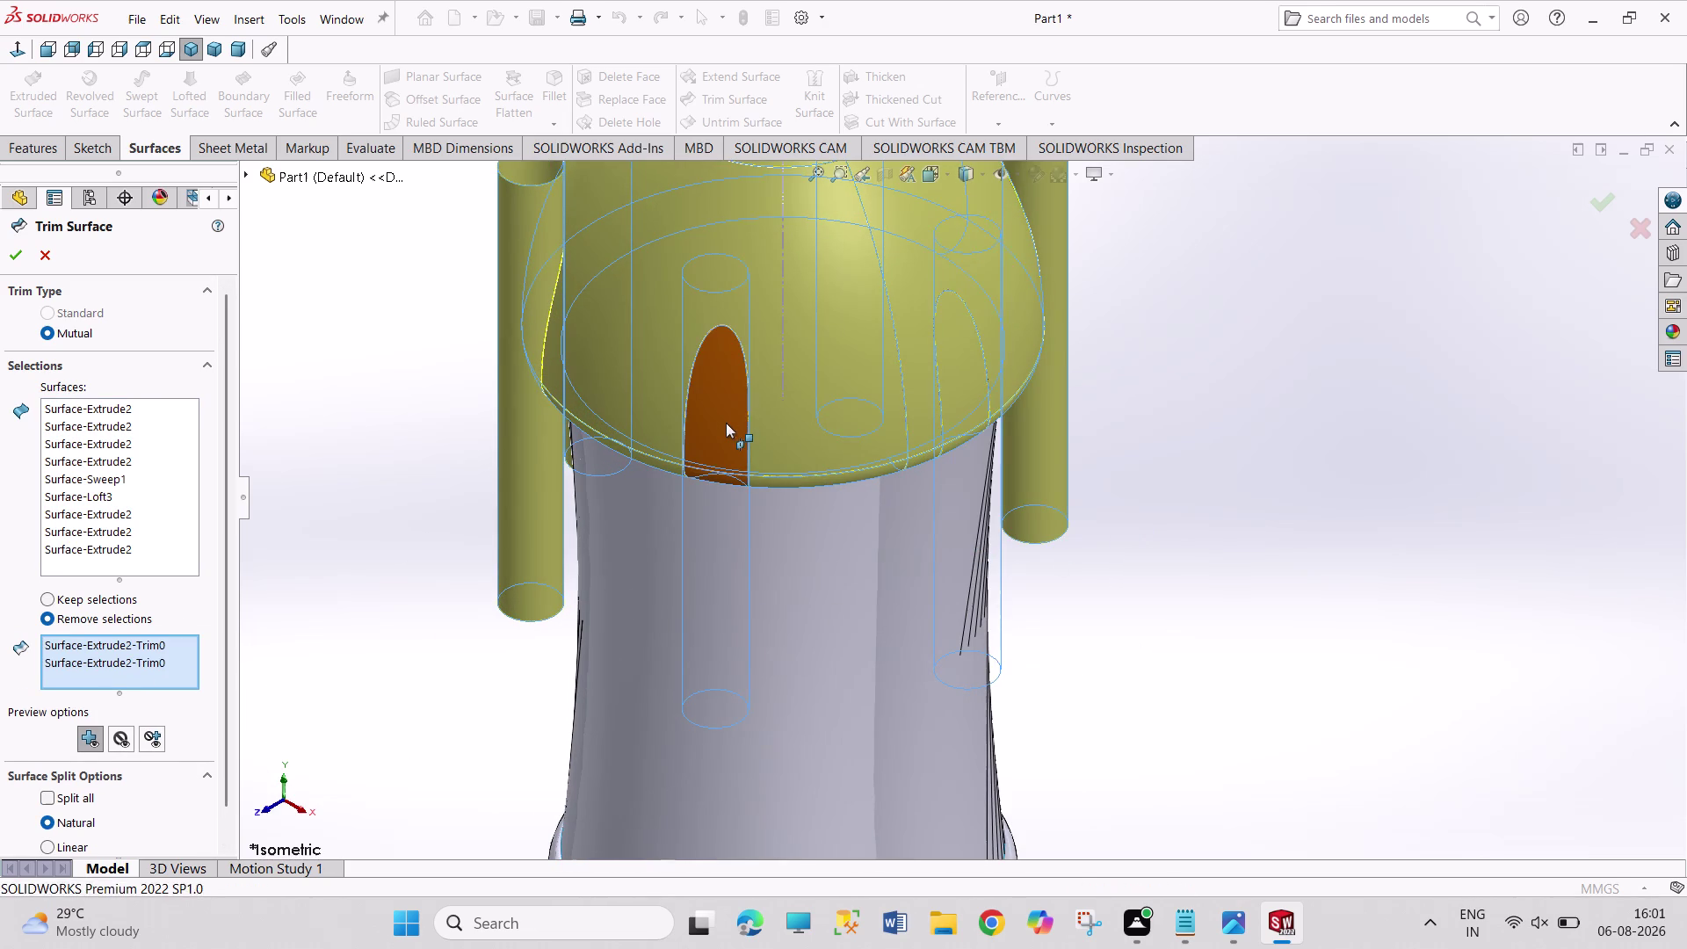
click(960, 399)
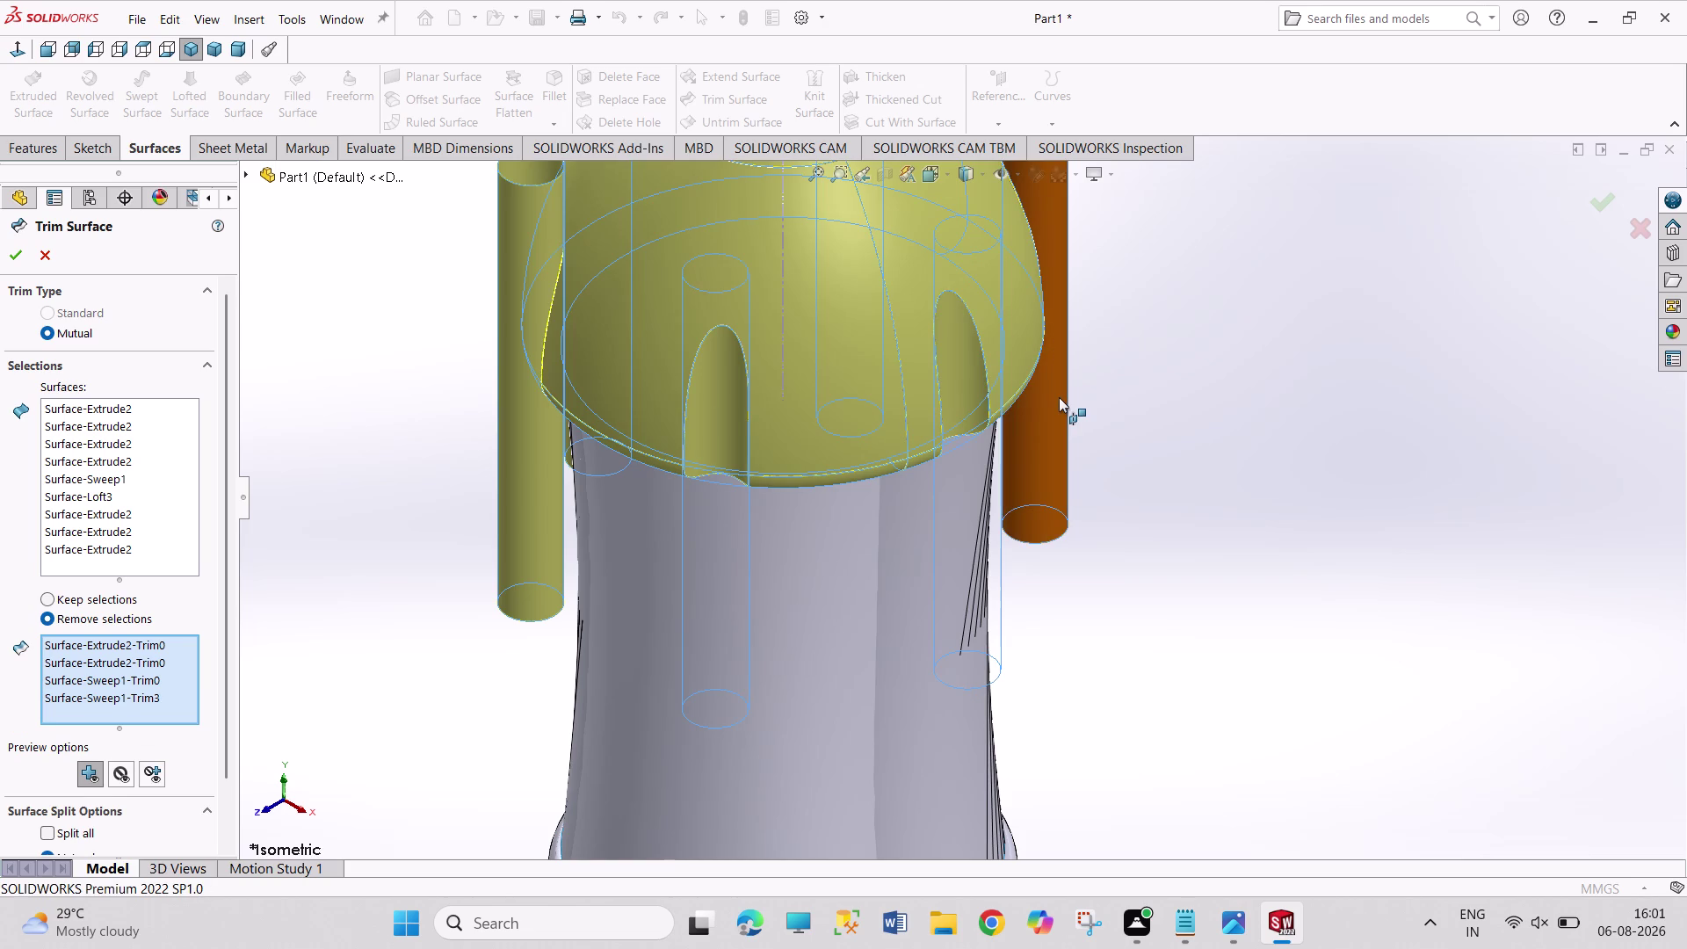
click(1059, 397)
Mark the far-side and lower cylinder and slot pieces for removal.
middle_drag(1116, 393, 989, 480)
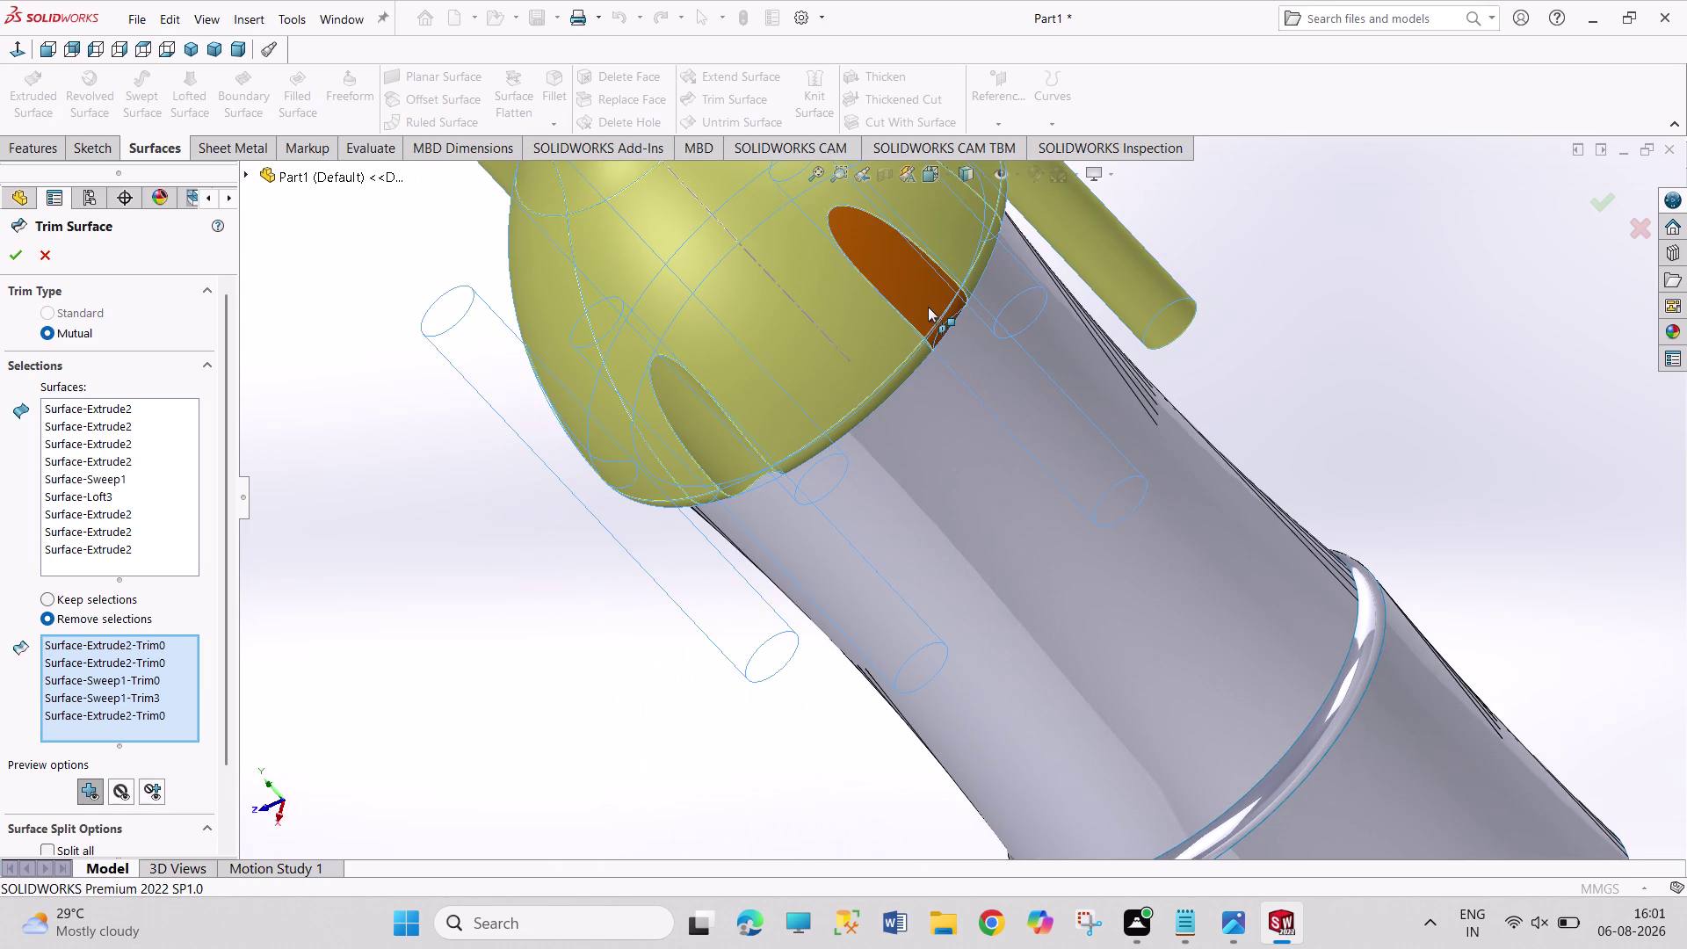
click(928, 306)
middle_drag(1204, 255, 1195, 293)
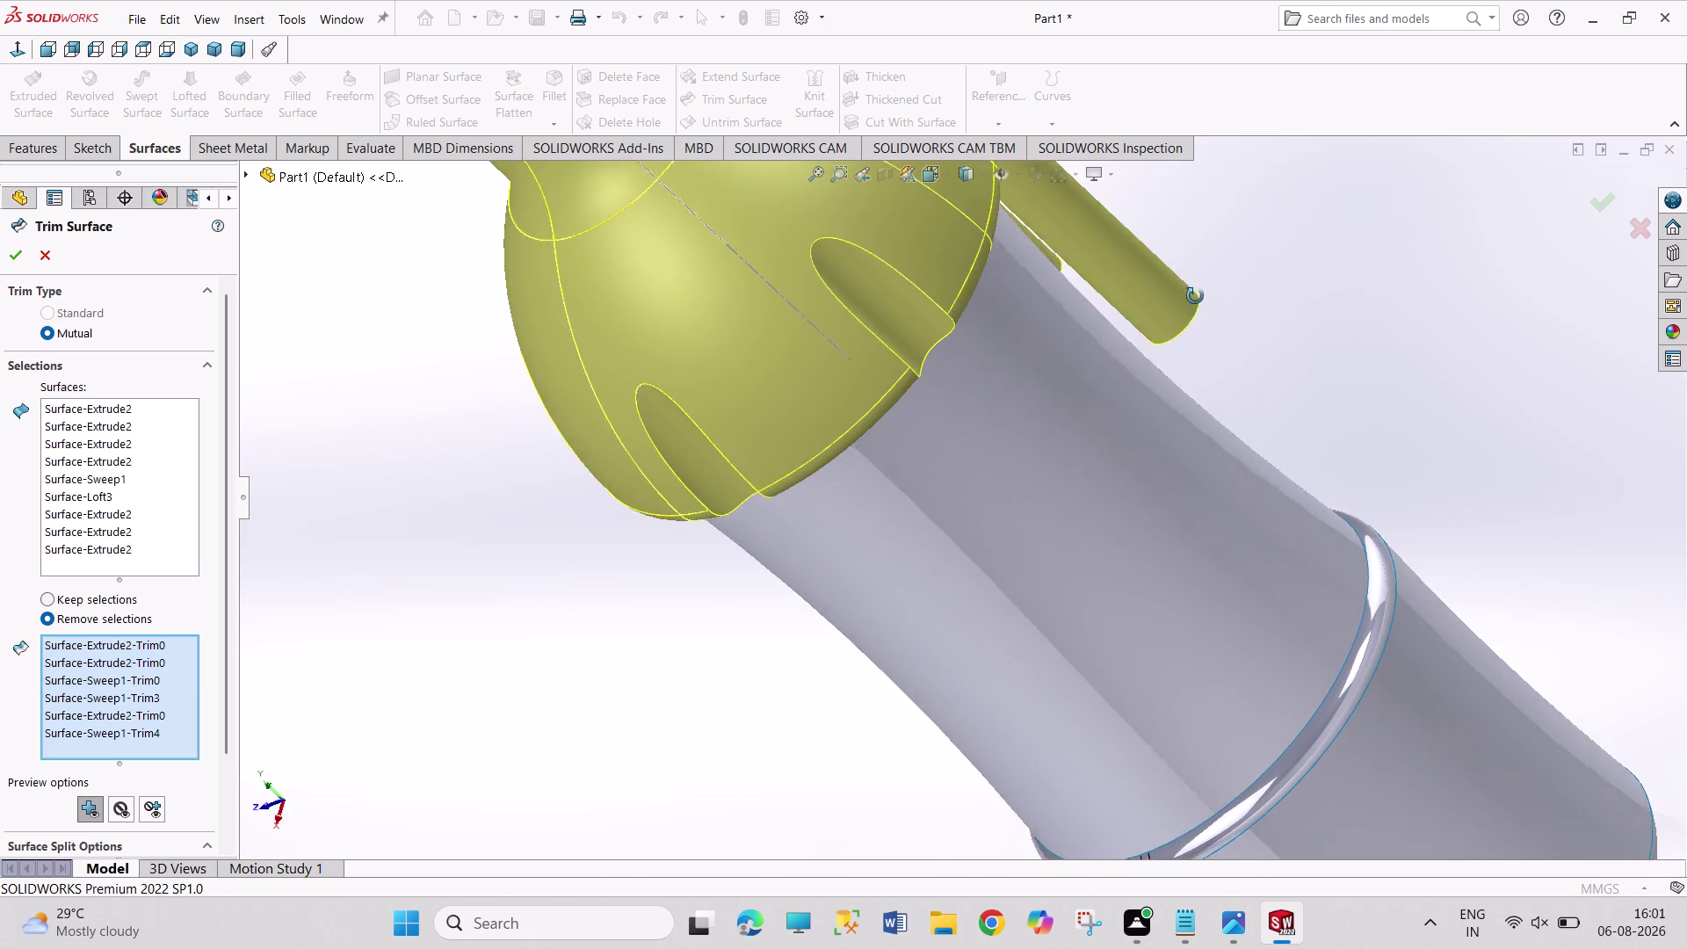
middle_drag(1195, 292, 1099, 581)
click(1000, 238)
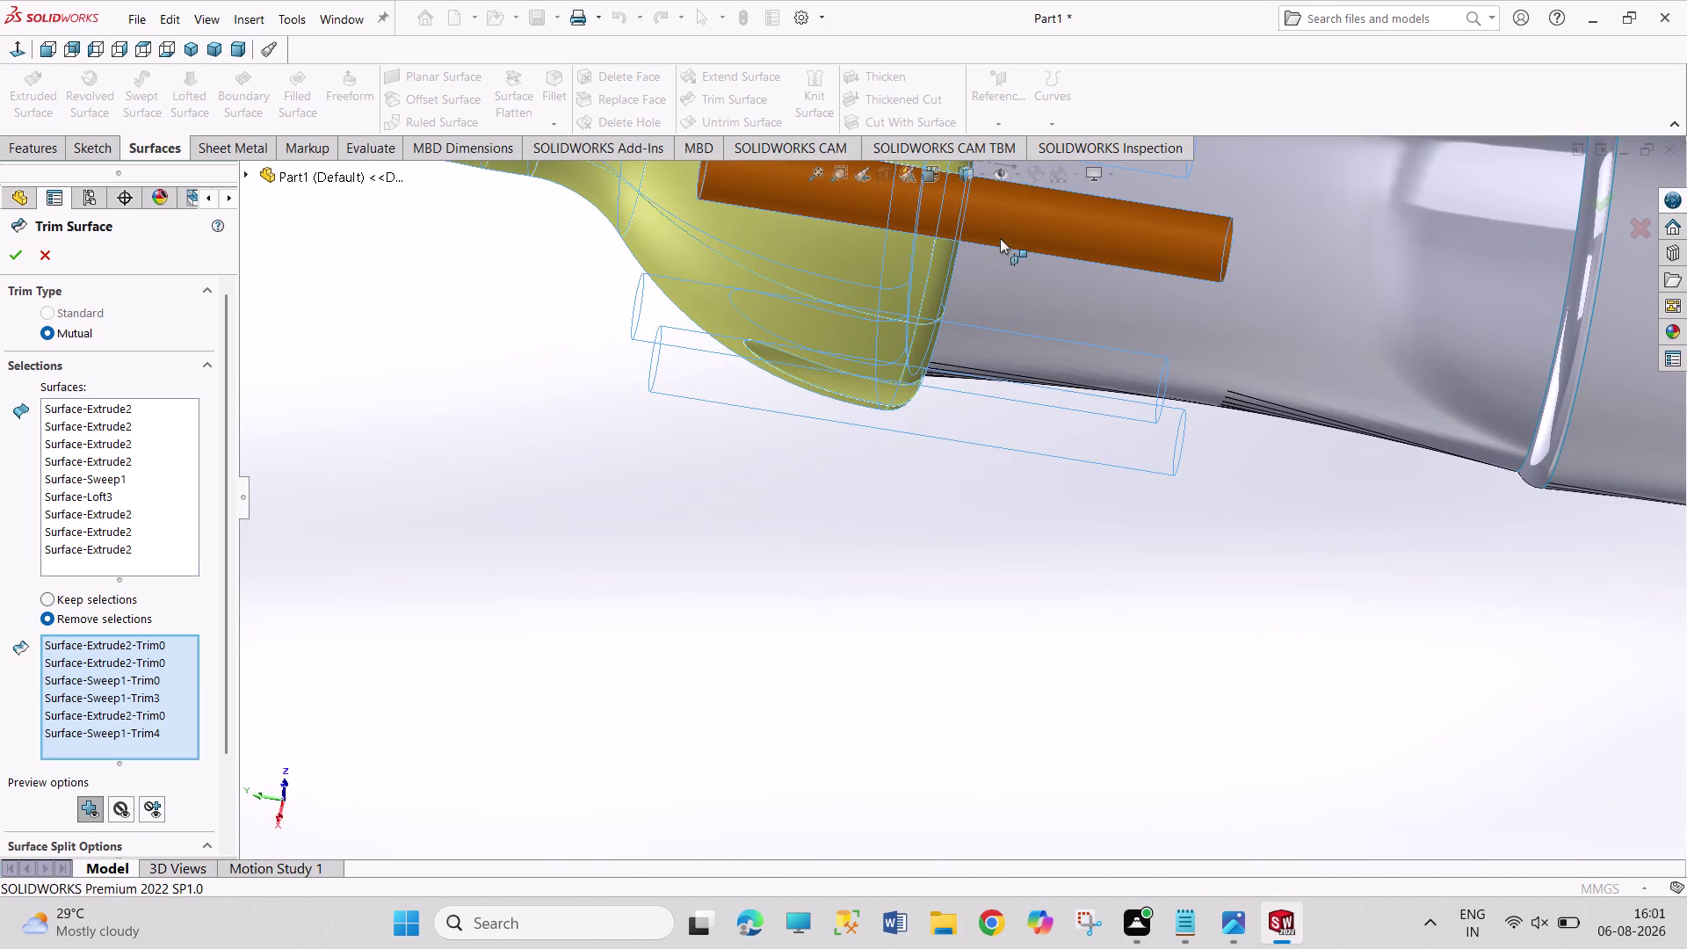
click(862, 203)
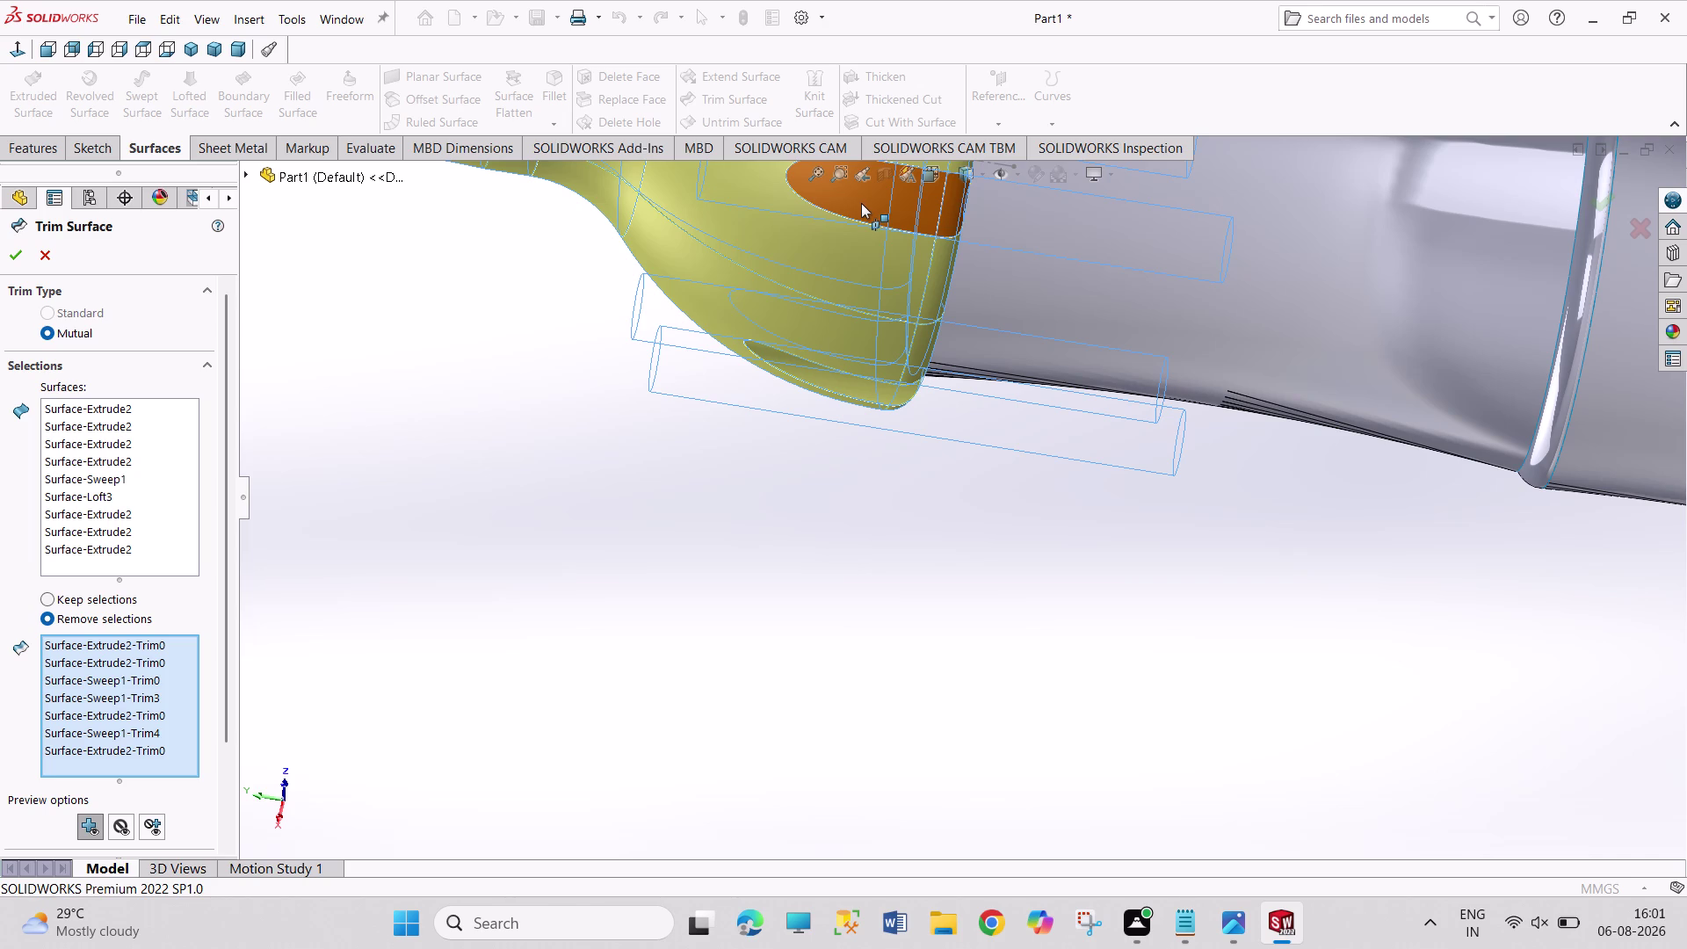
middle_drag(1087, 207, 1072, 428)
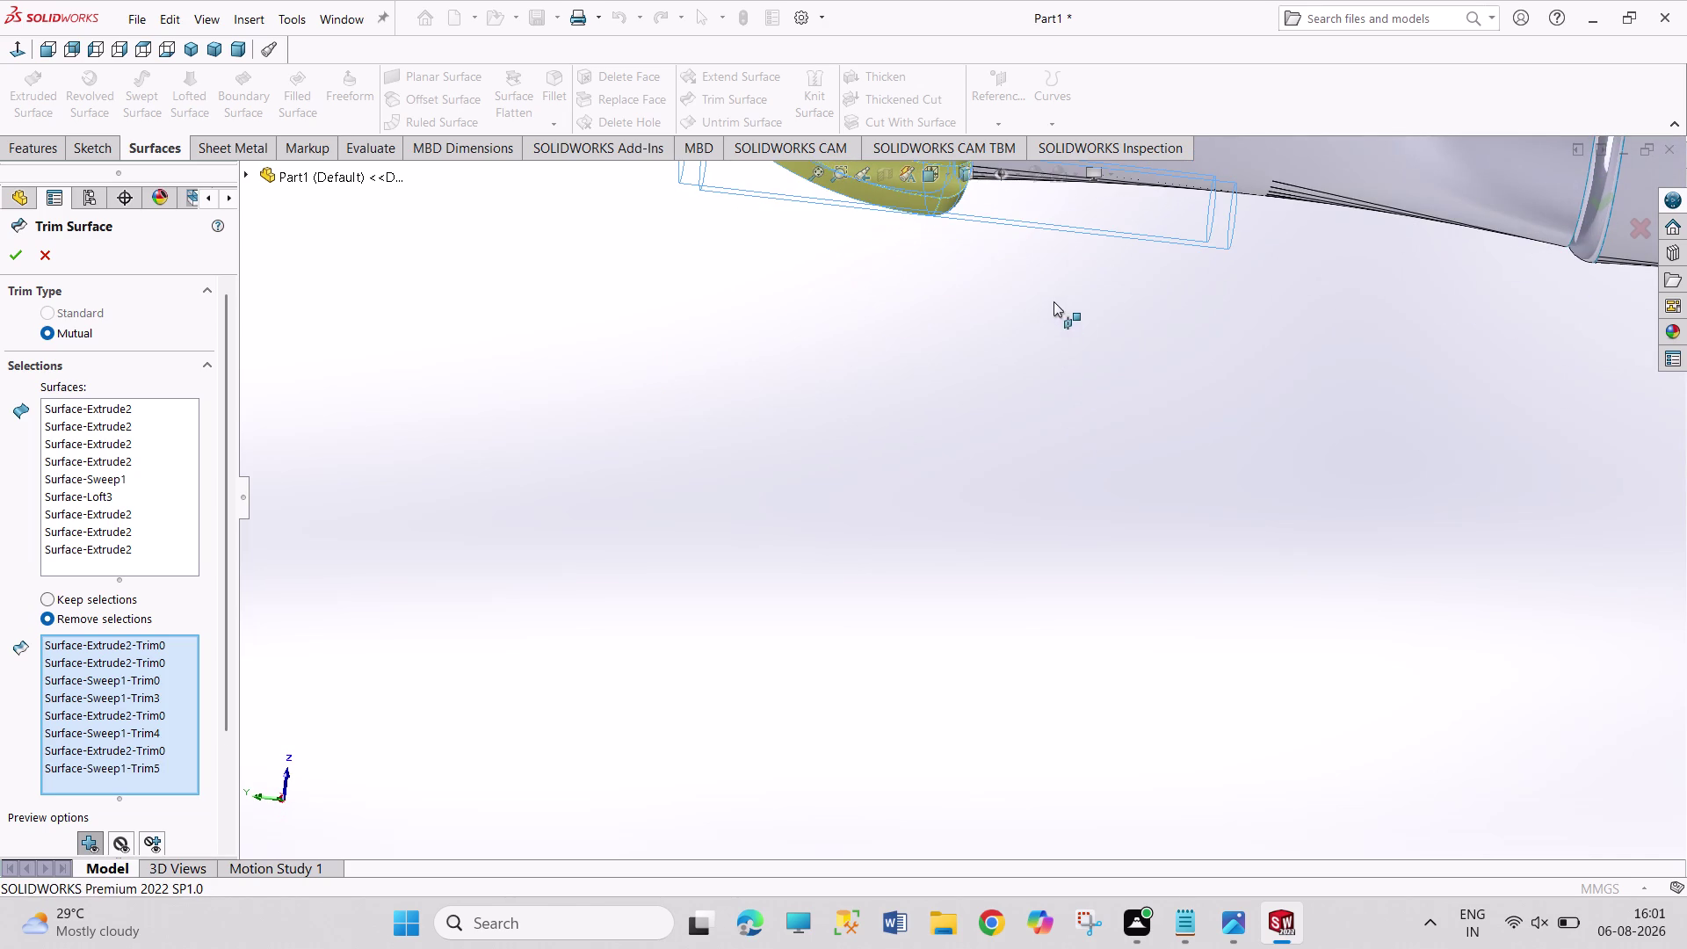
middle_drag(1066, 333, 1109, 103)
scroll(down, 3)
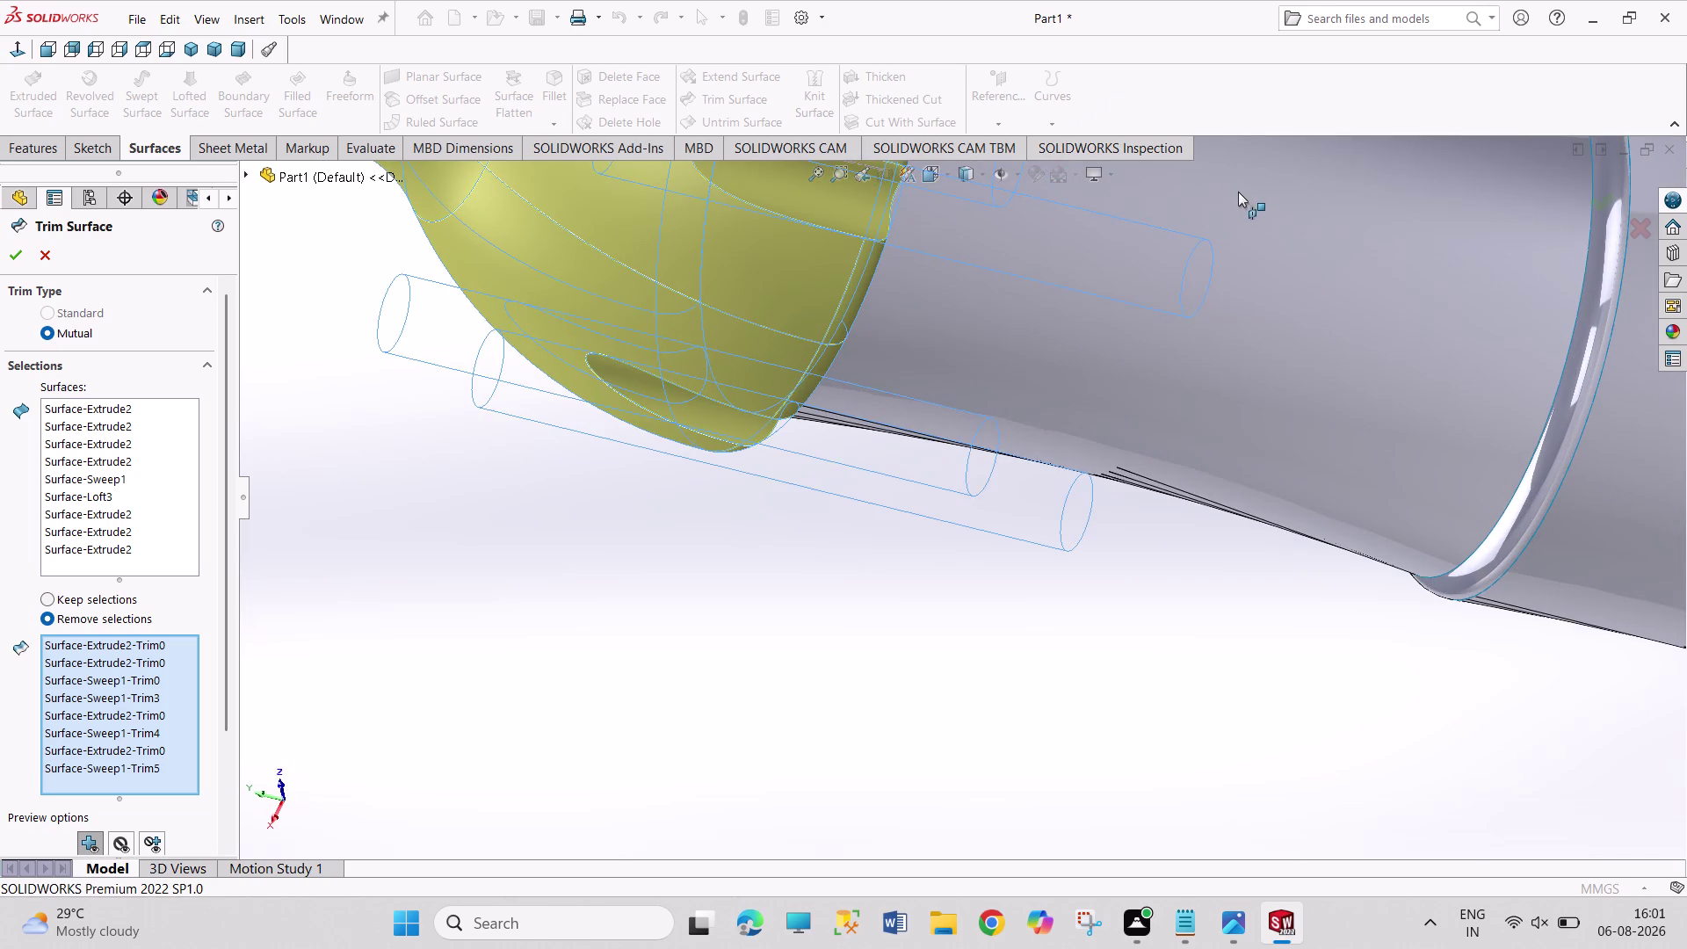
scroll(down, 3)
scroll(up, 3)
scroll(up, 3)
scroll(down, 3)
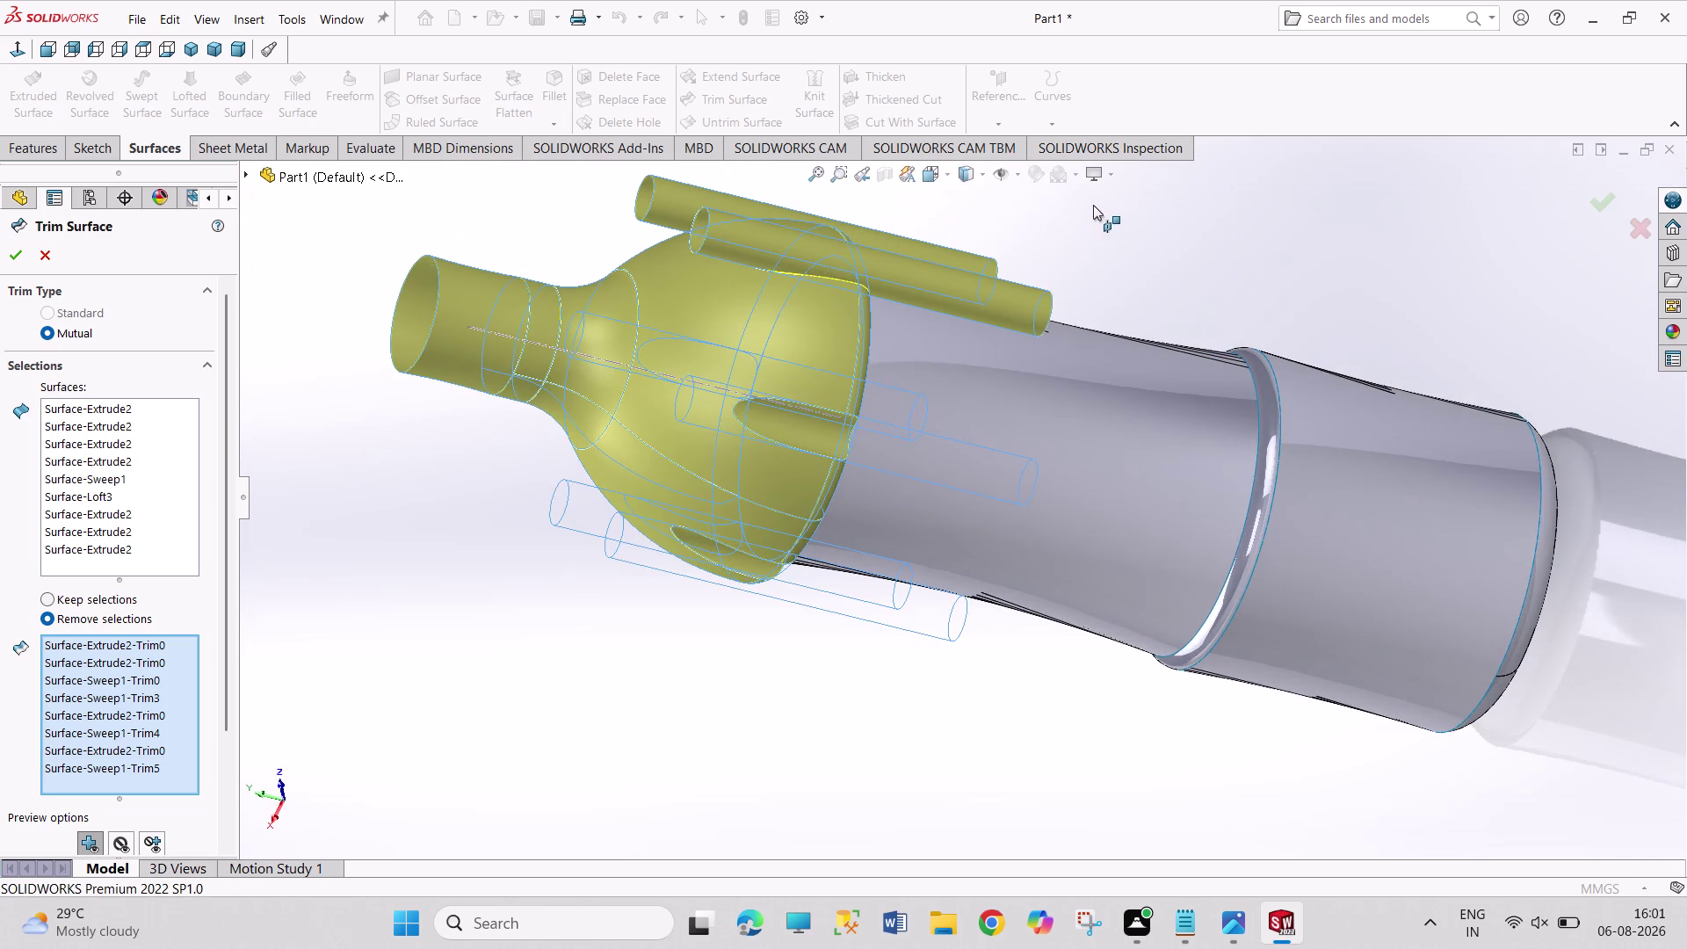
scroll(down, 3)
Mark the remaining cylinder and slot pieces and apply the mutual trim.
middle_drag(844, 197, 834, 366)
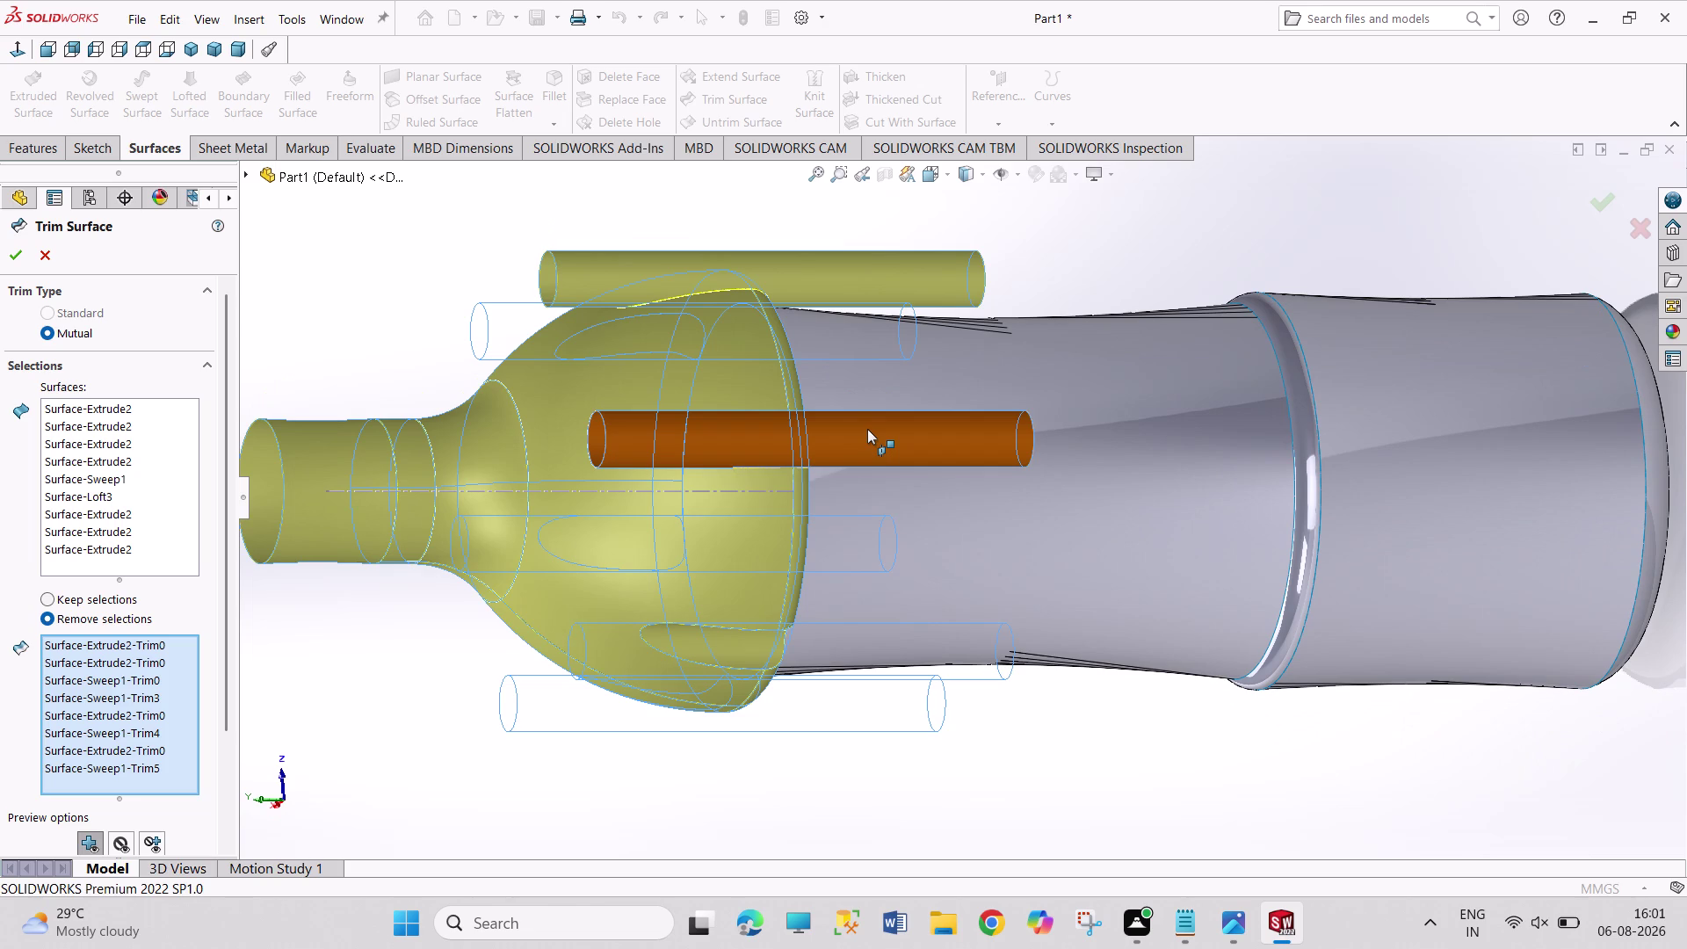
click(867, 430)
click(763, 444)
click(796, 265)
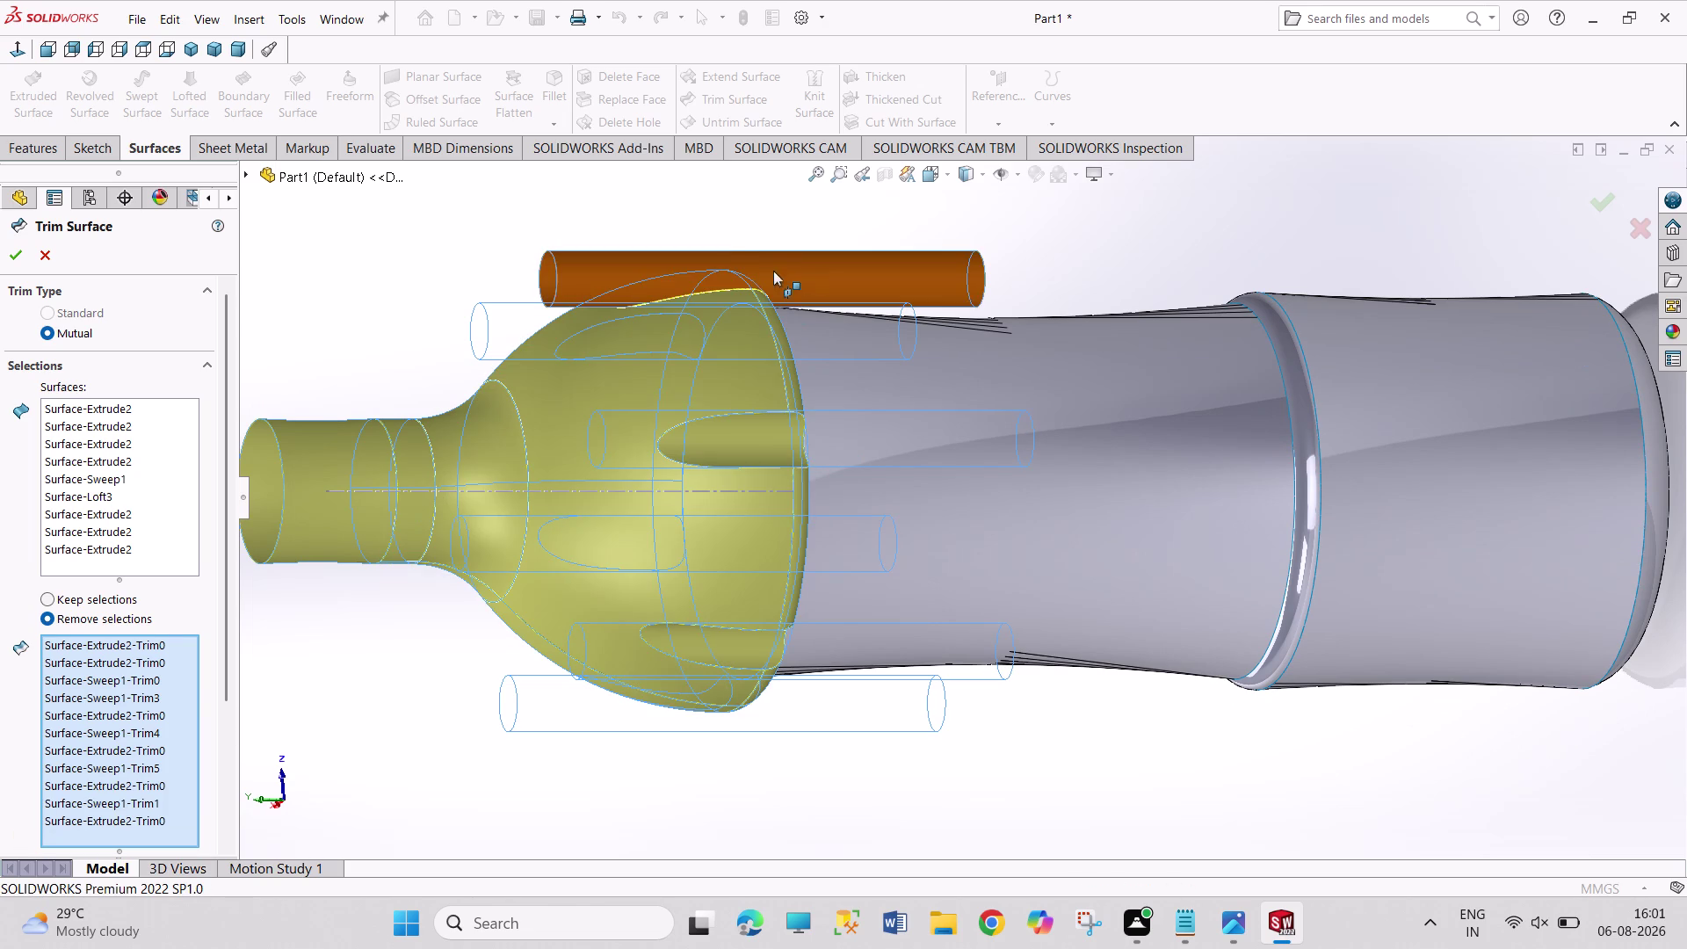
click(716, 282)
middle_drag(741, 232, 756, 320)
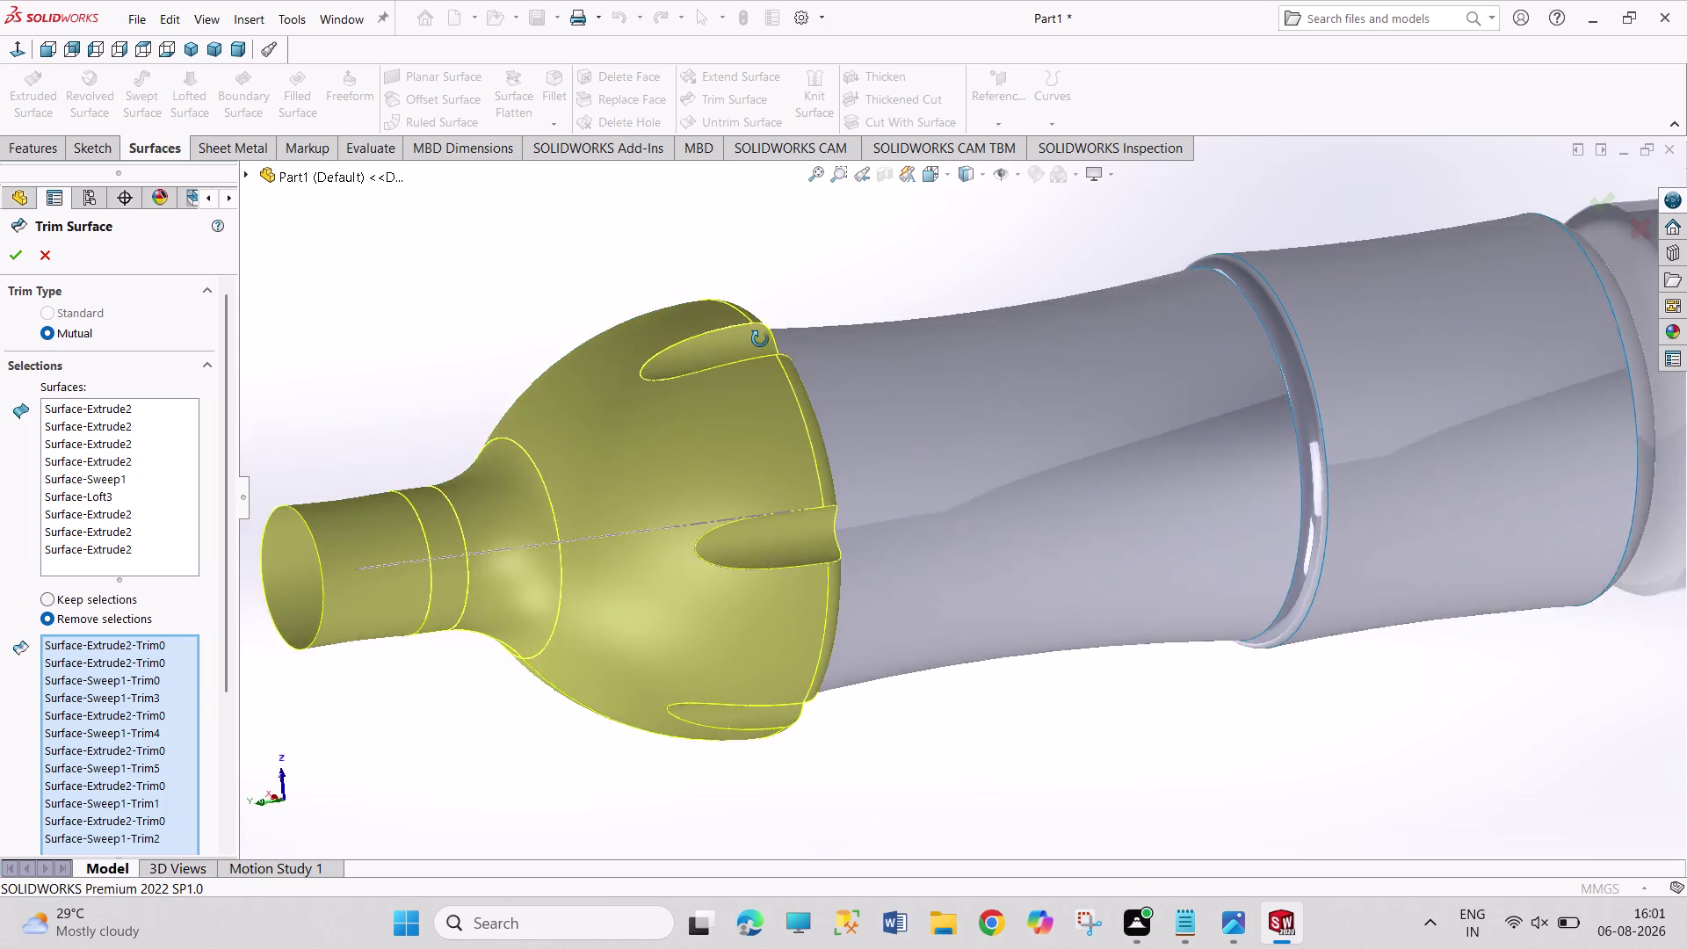
middle_drag(756, 321, 892, 209)
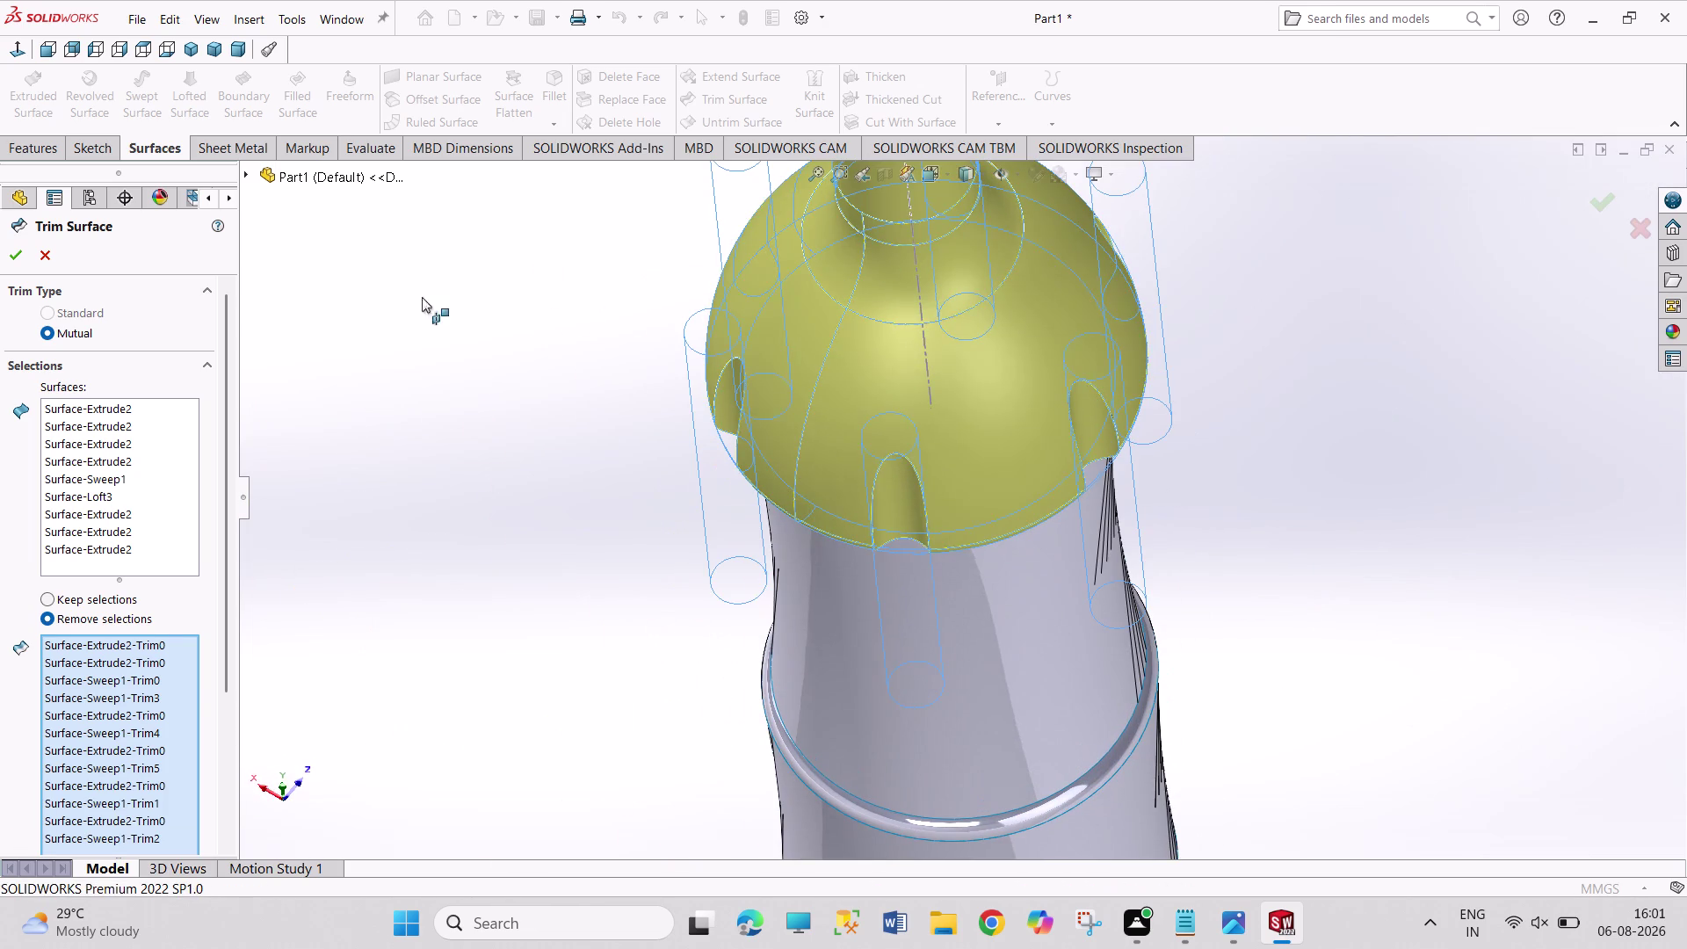
click(15, 254)
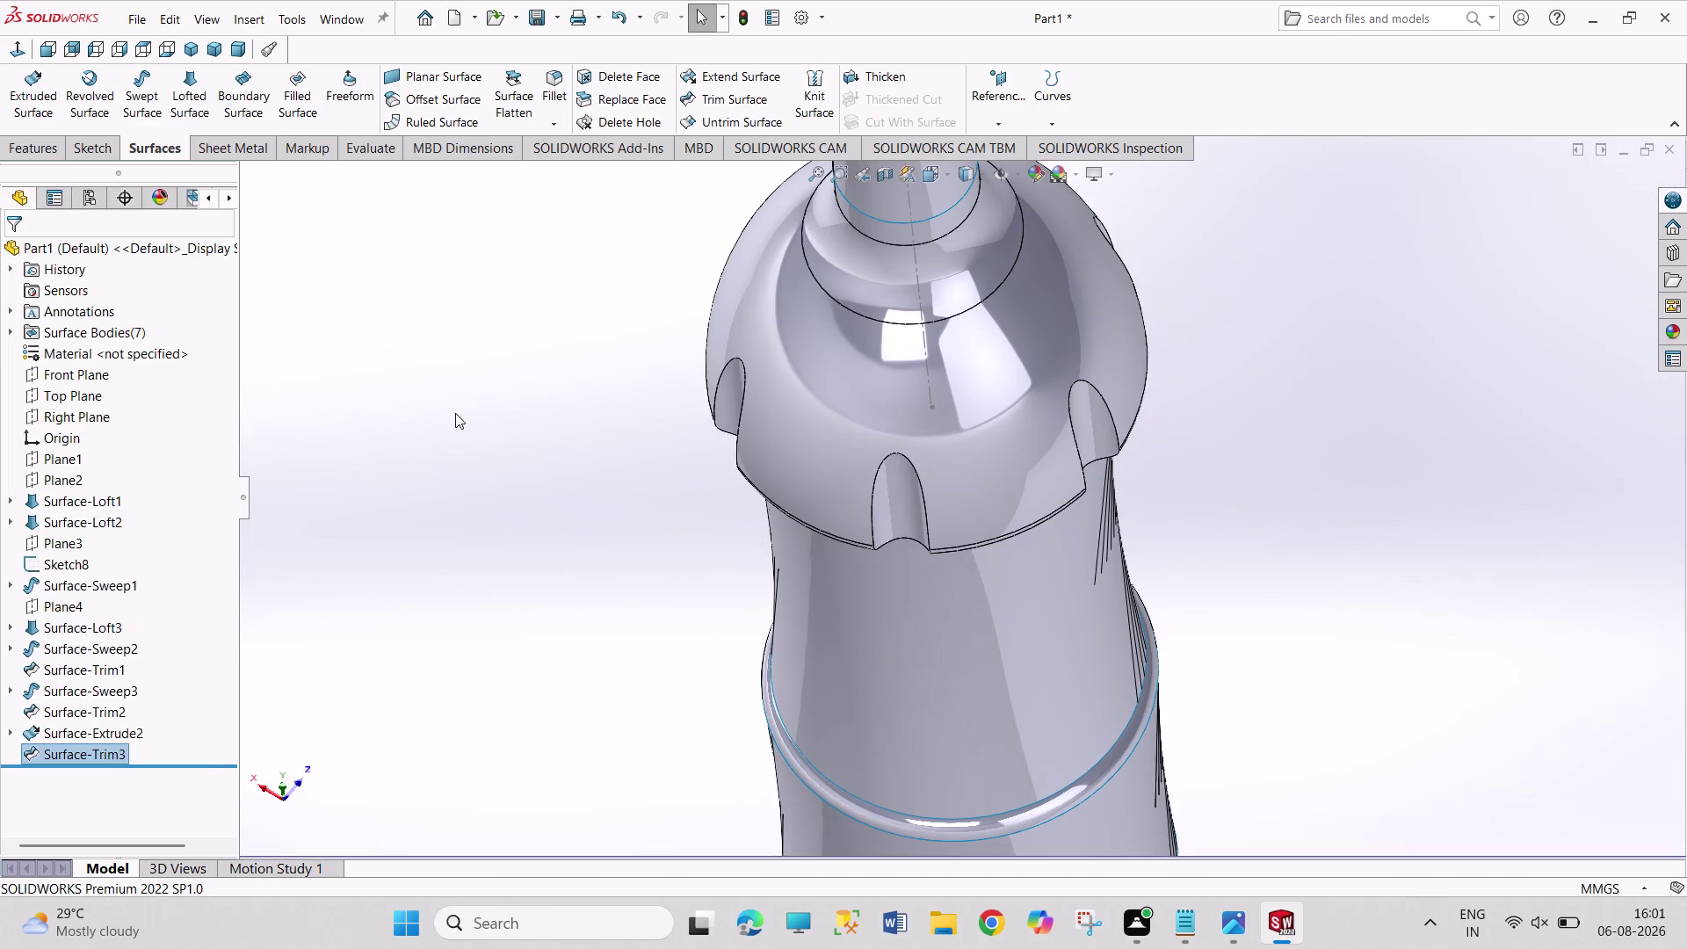
Fit the bottle in view, expand Surface-Extrude2 and edit Sketch15.
click(213, 50)
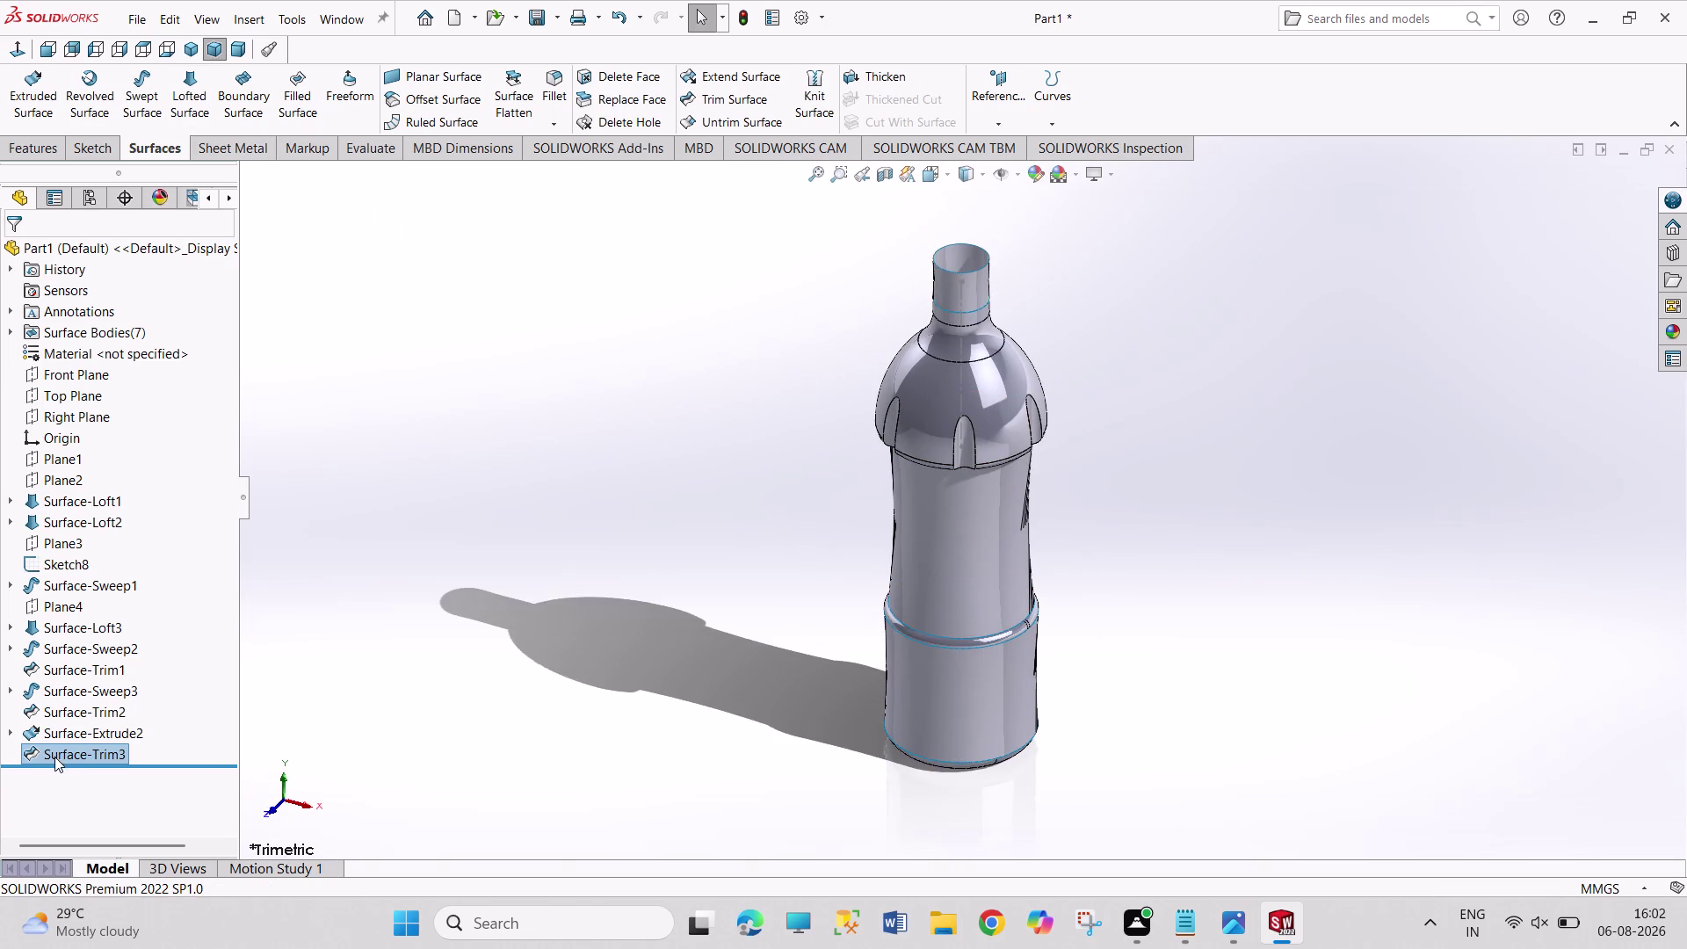
click(69, 734)
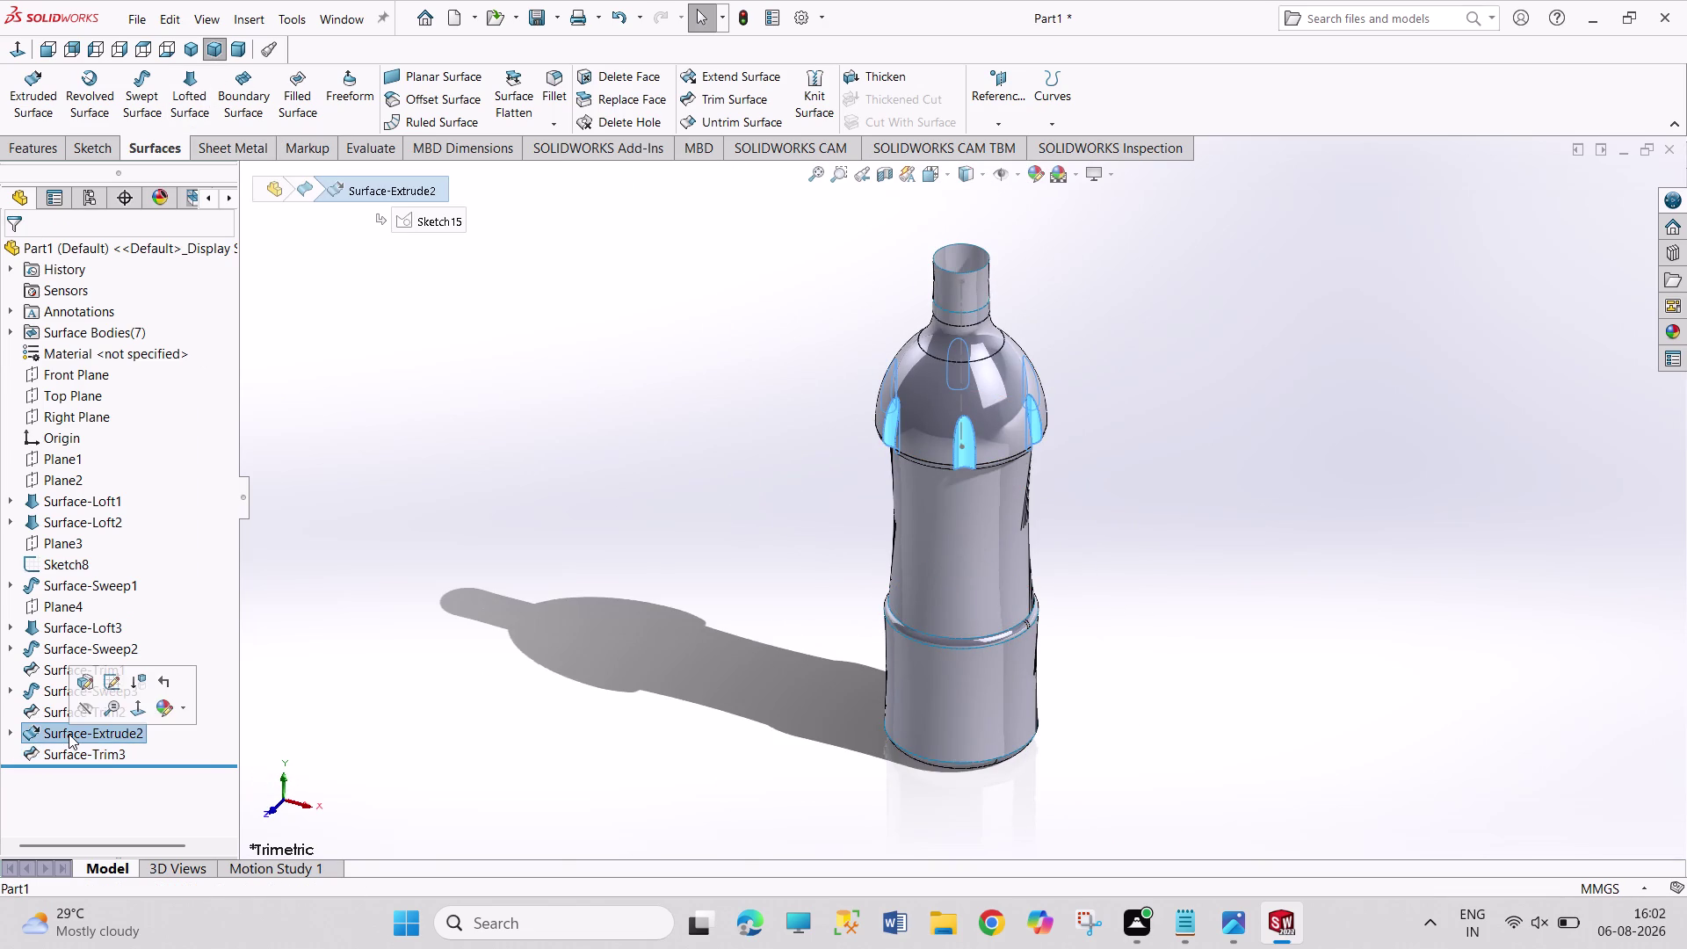
click(47, 714)
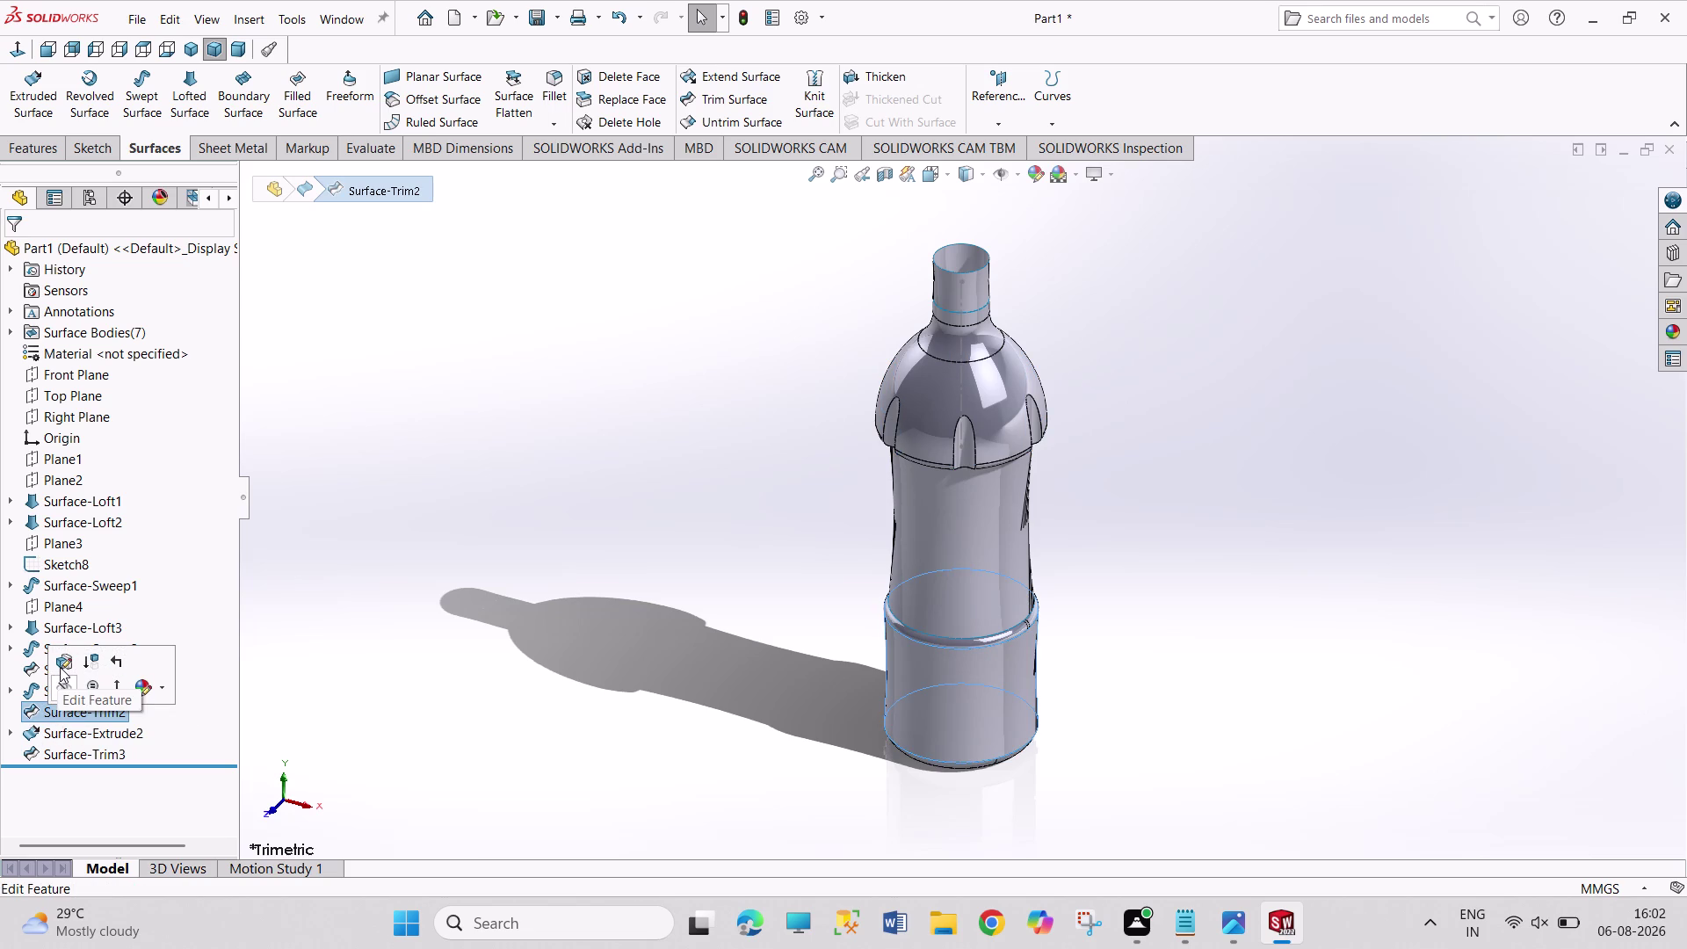
click(10, 730)
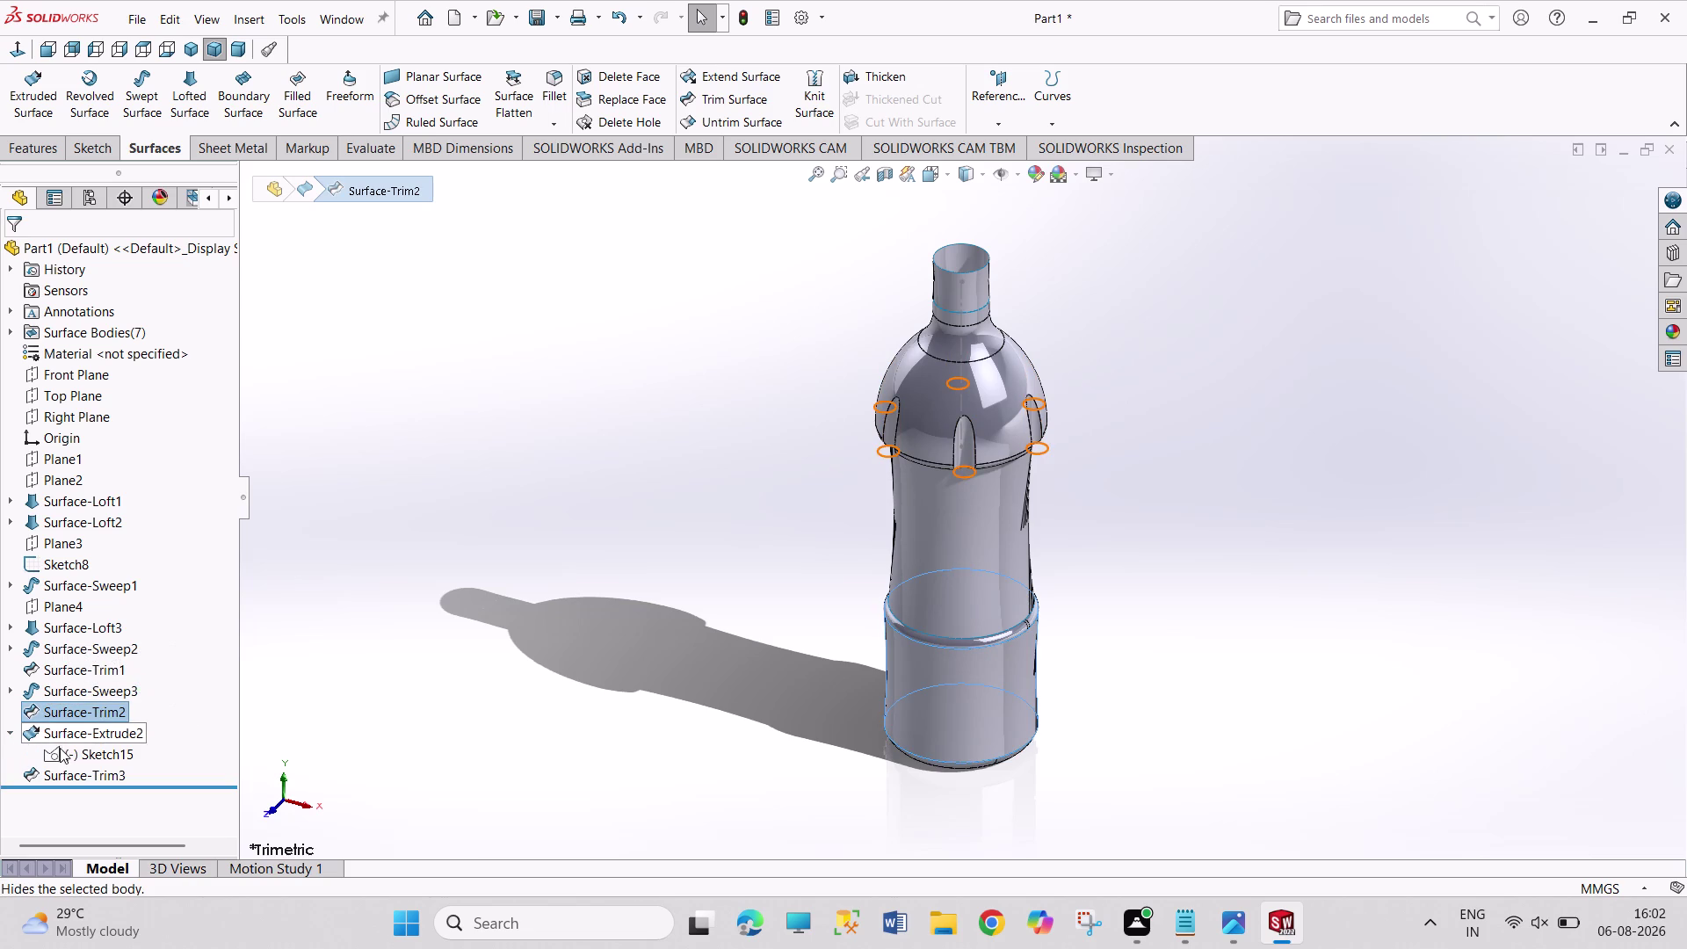
click(61, 748)
click(79, 701)
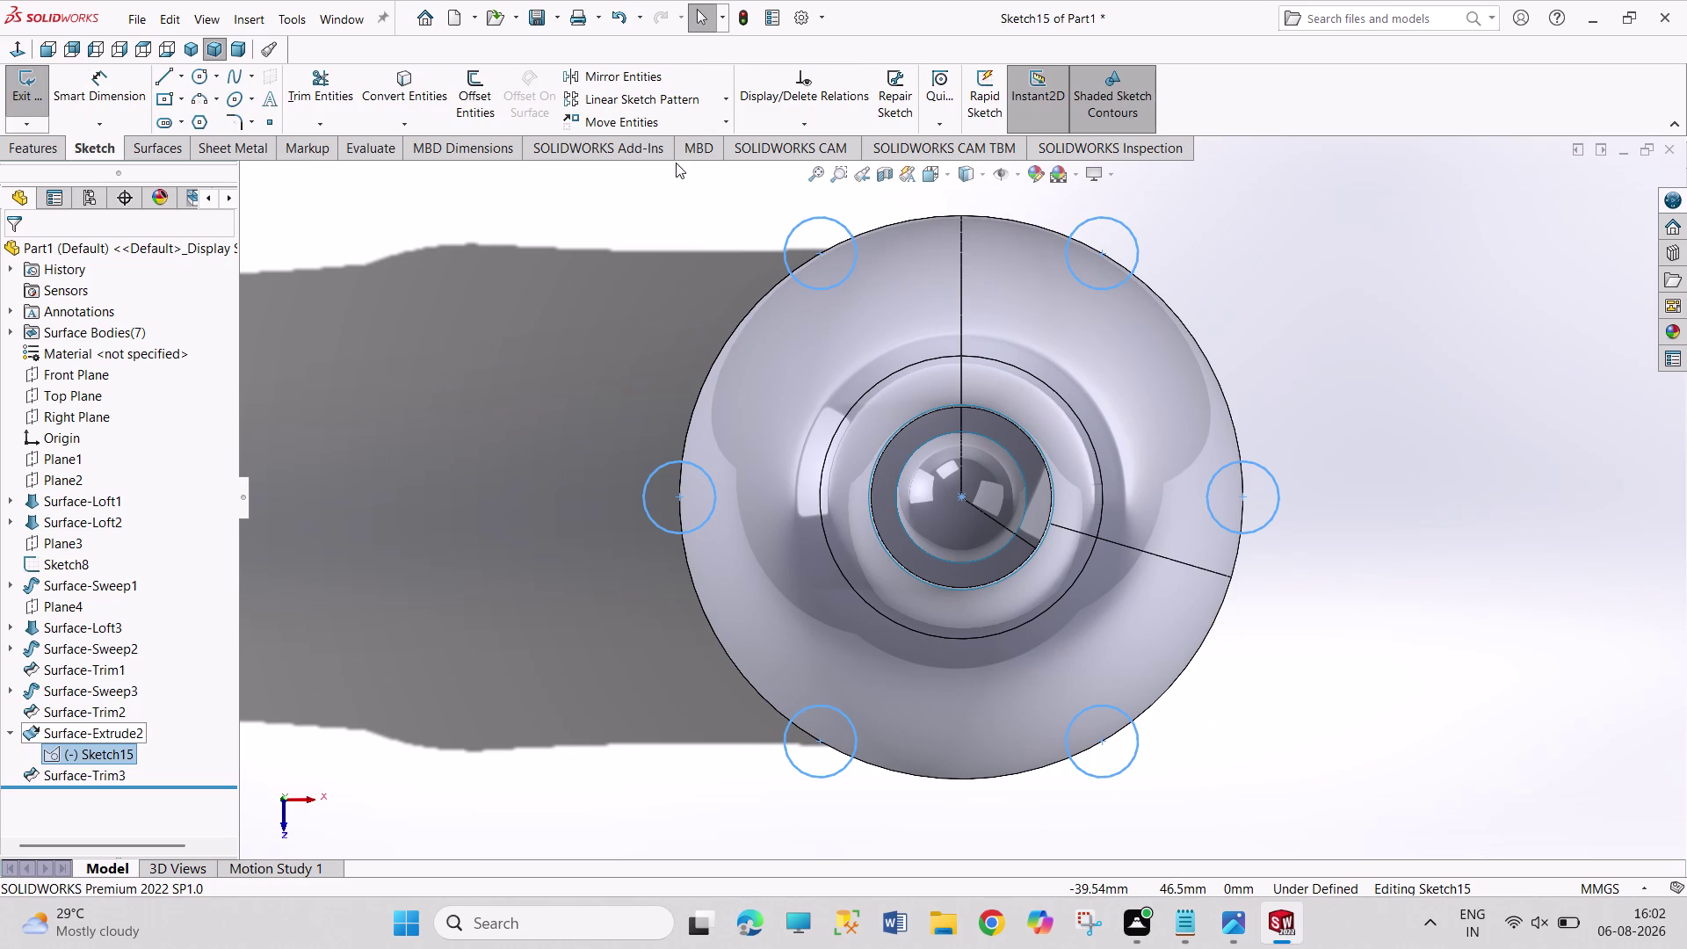
Start a Circular Sketch Pattern on the slot circles, then cancel it.
click(726, 101)
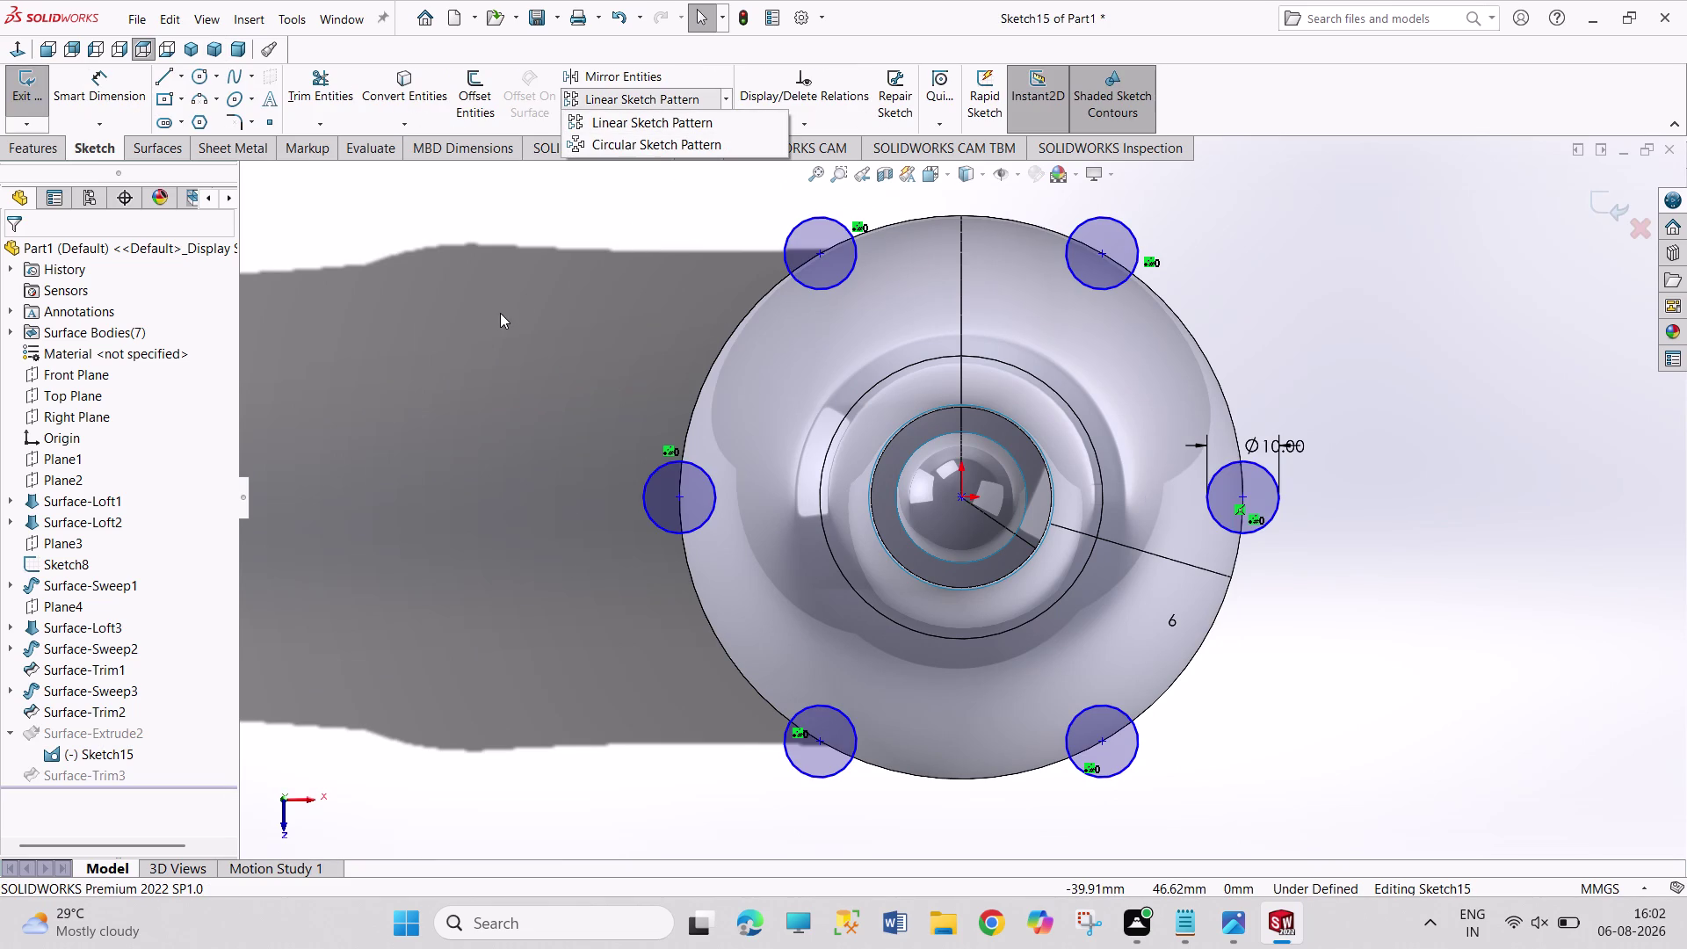
click(571, 290)
click(115, 761)
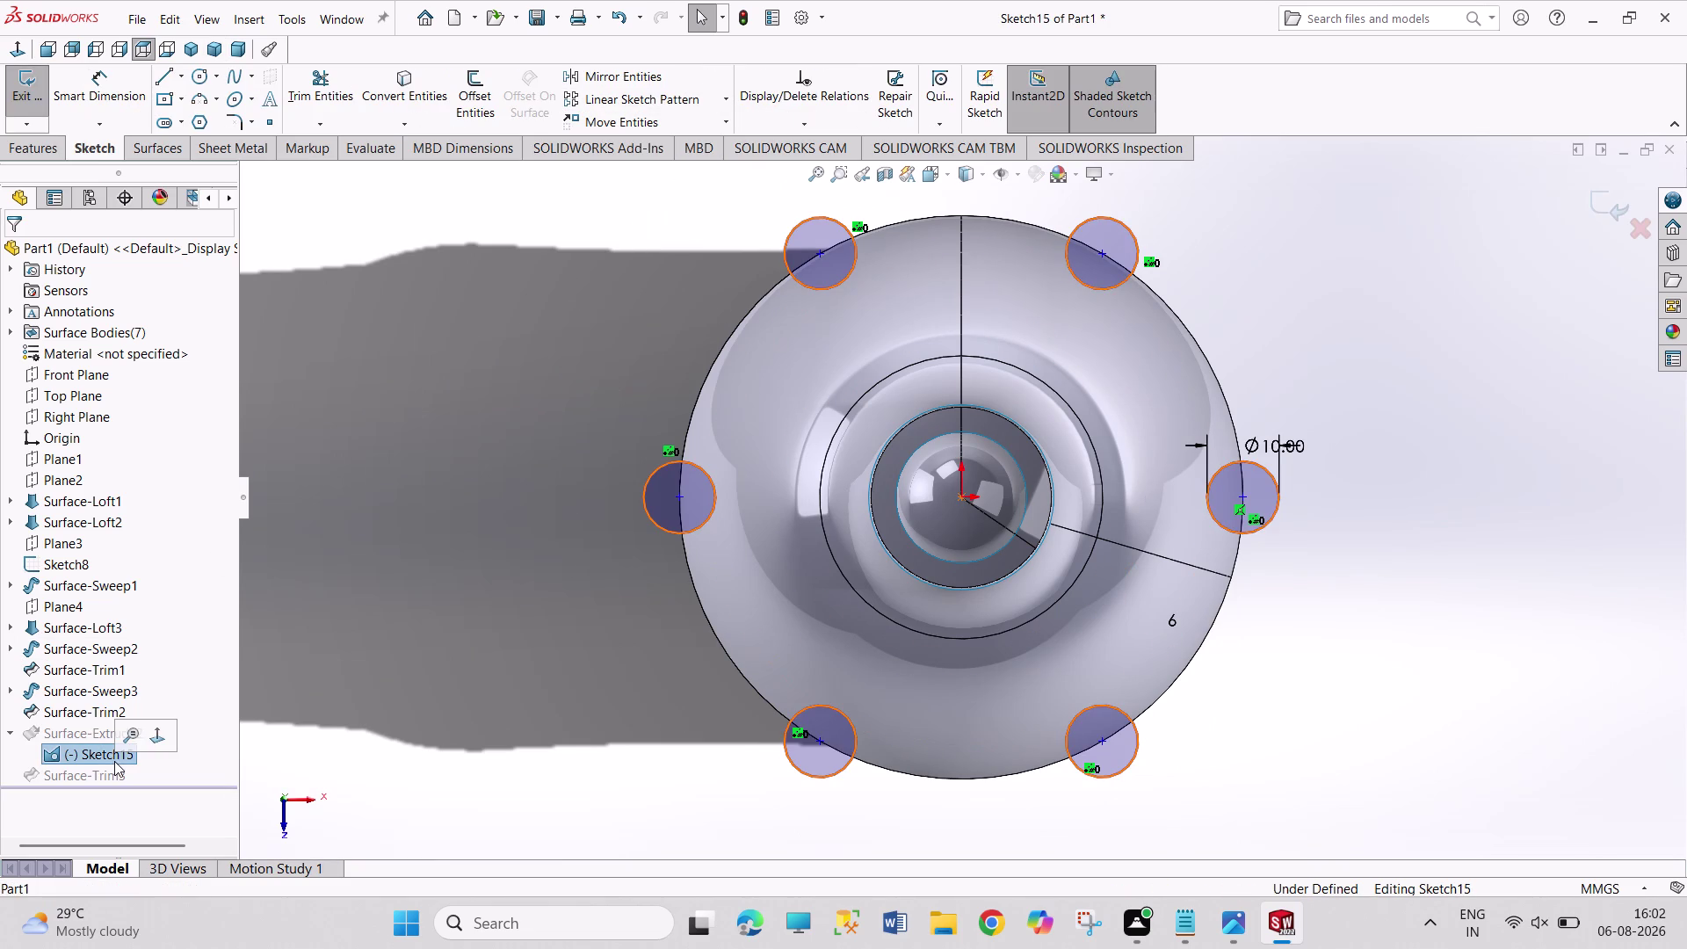
click(723, 105)
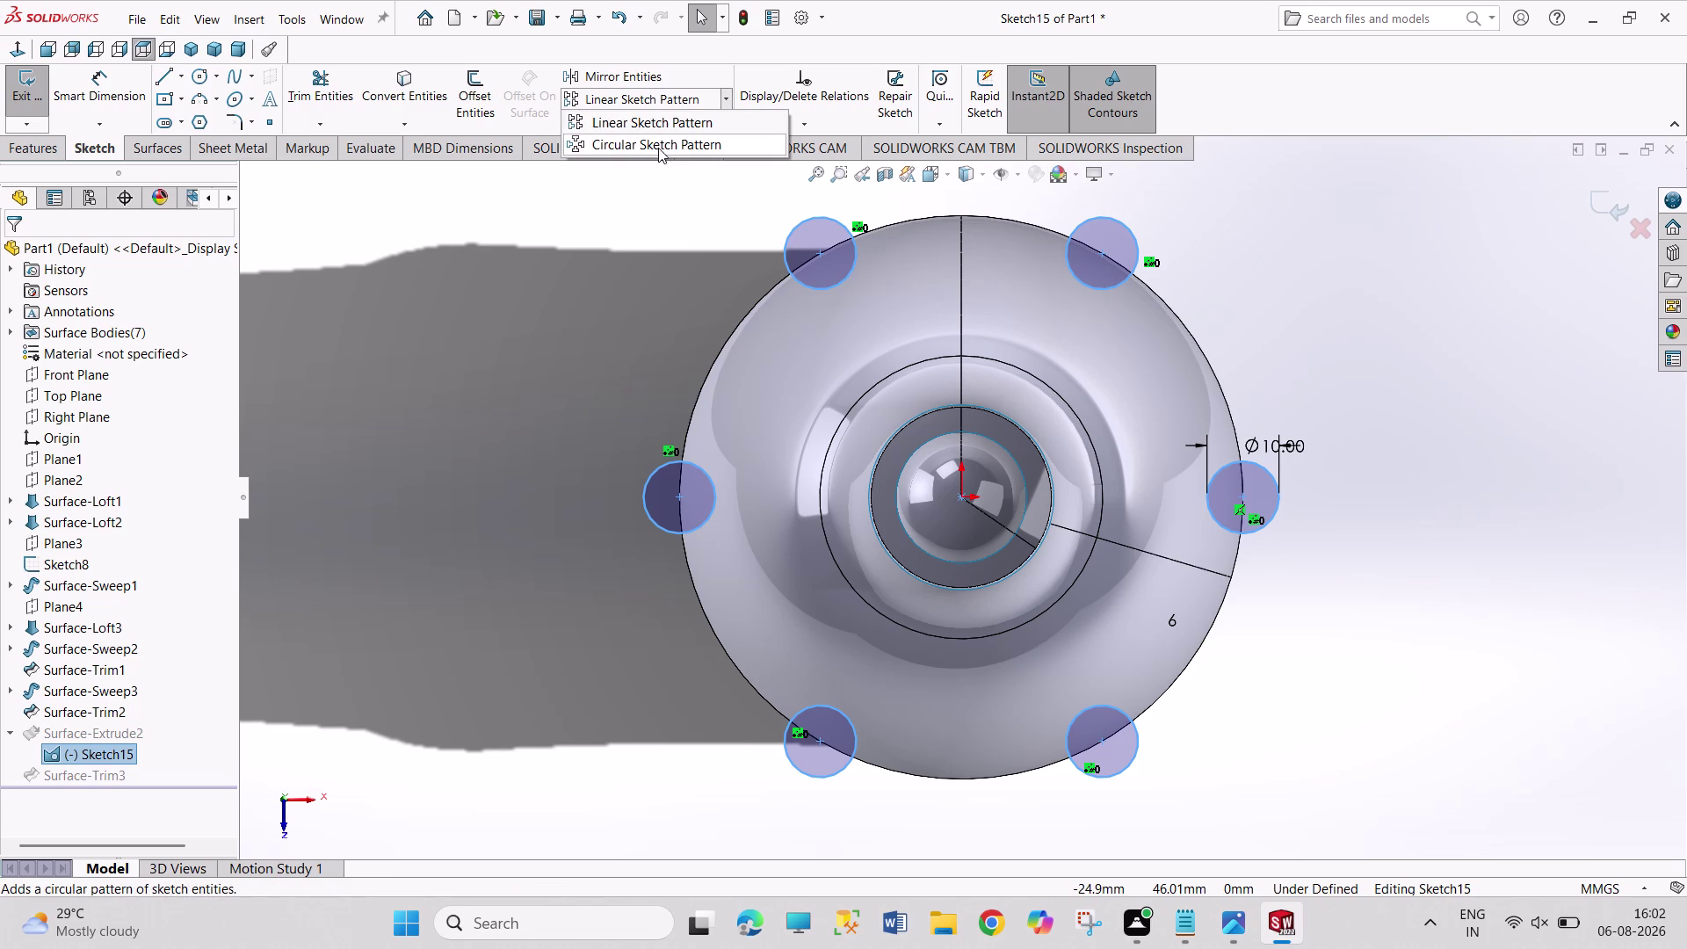
click(659, 148)
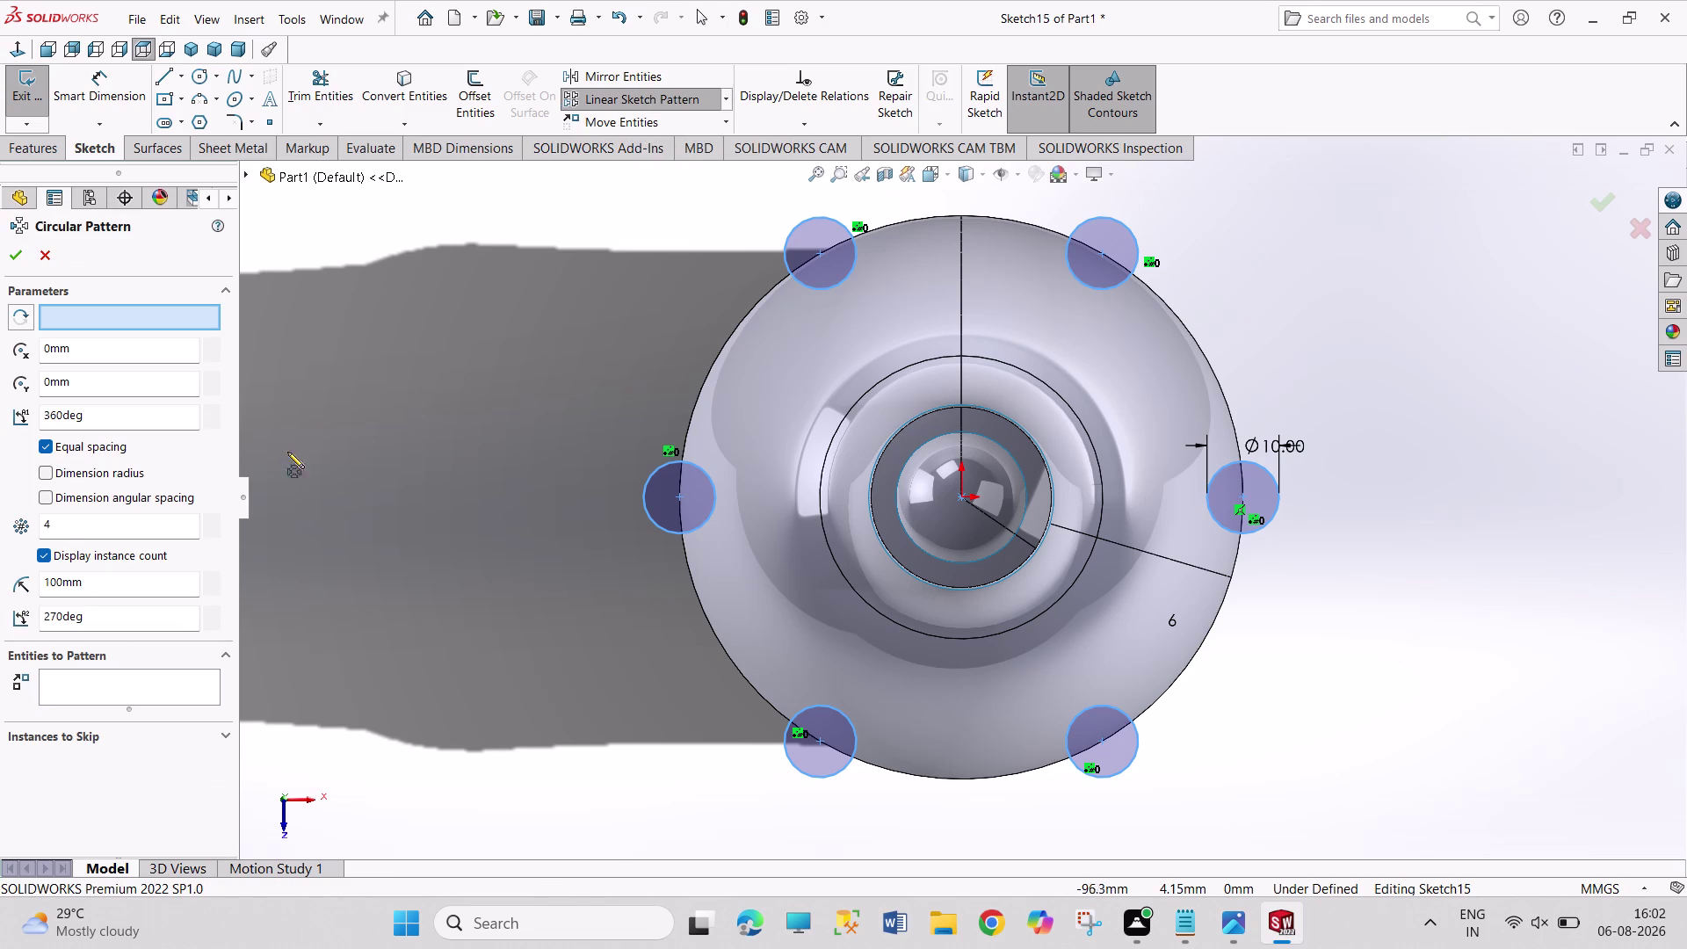
click(46, 262)
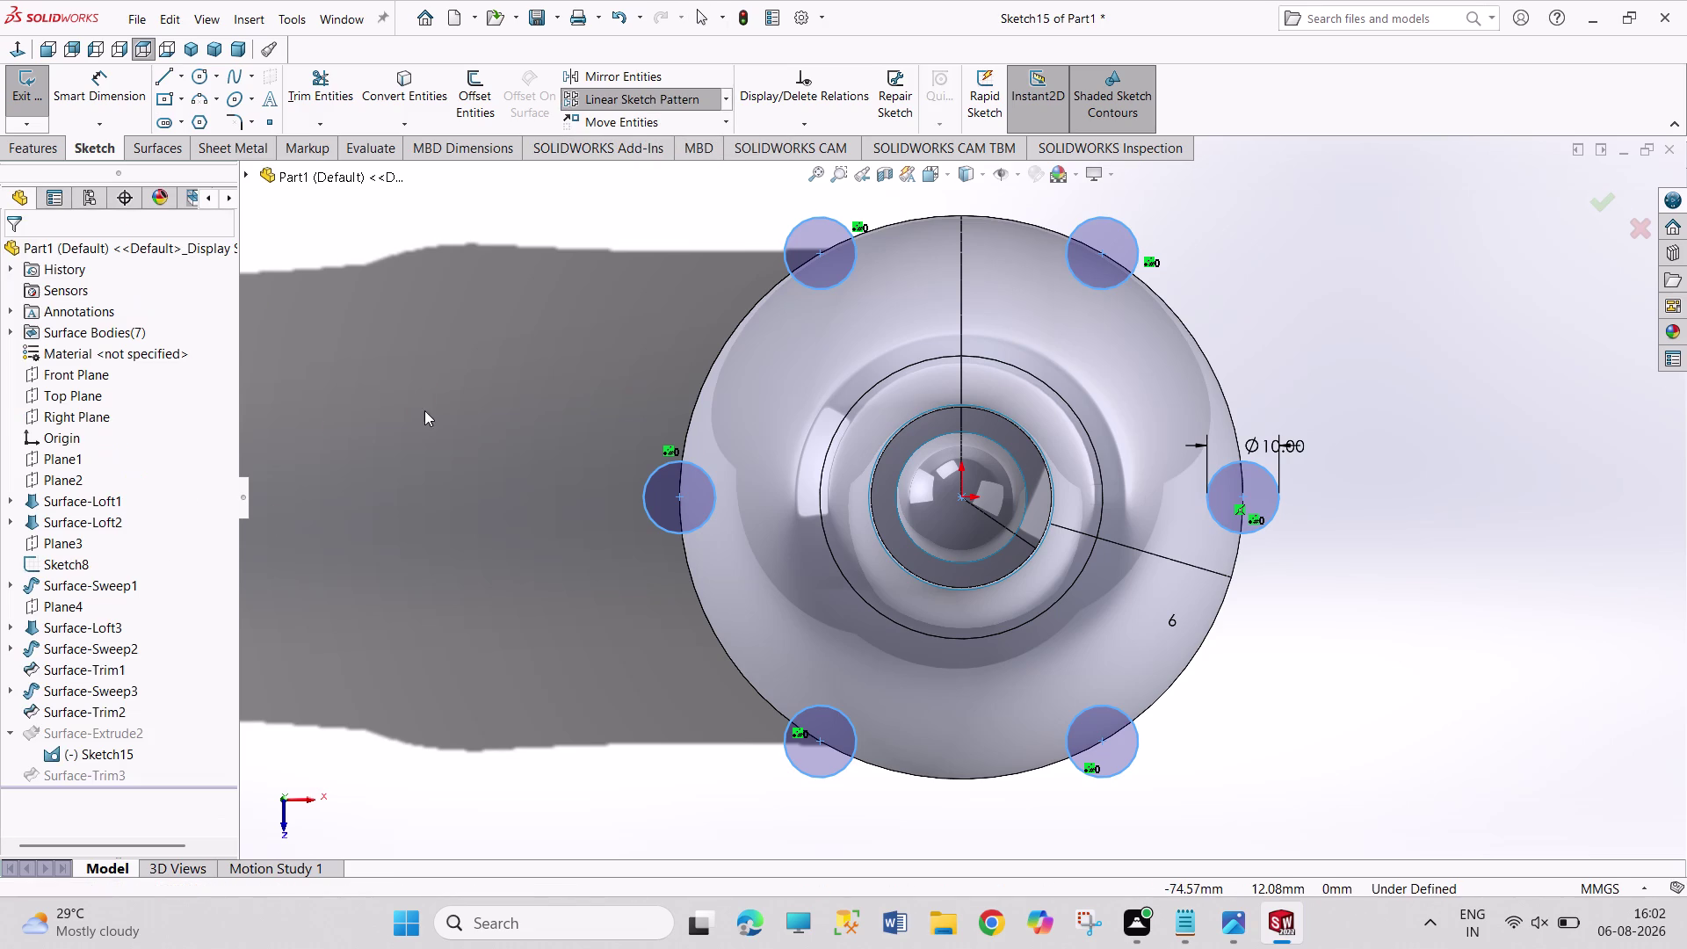
Exit Sketch15 and expand Surface-Sweep3 to select Sketch12.
click(19, 93)
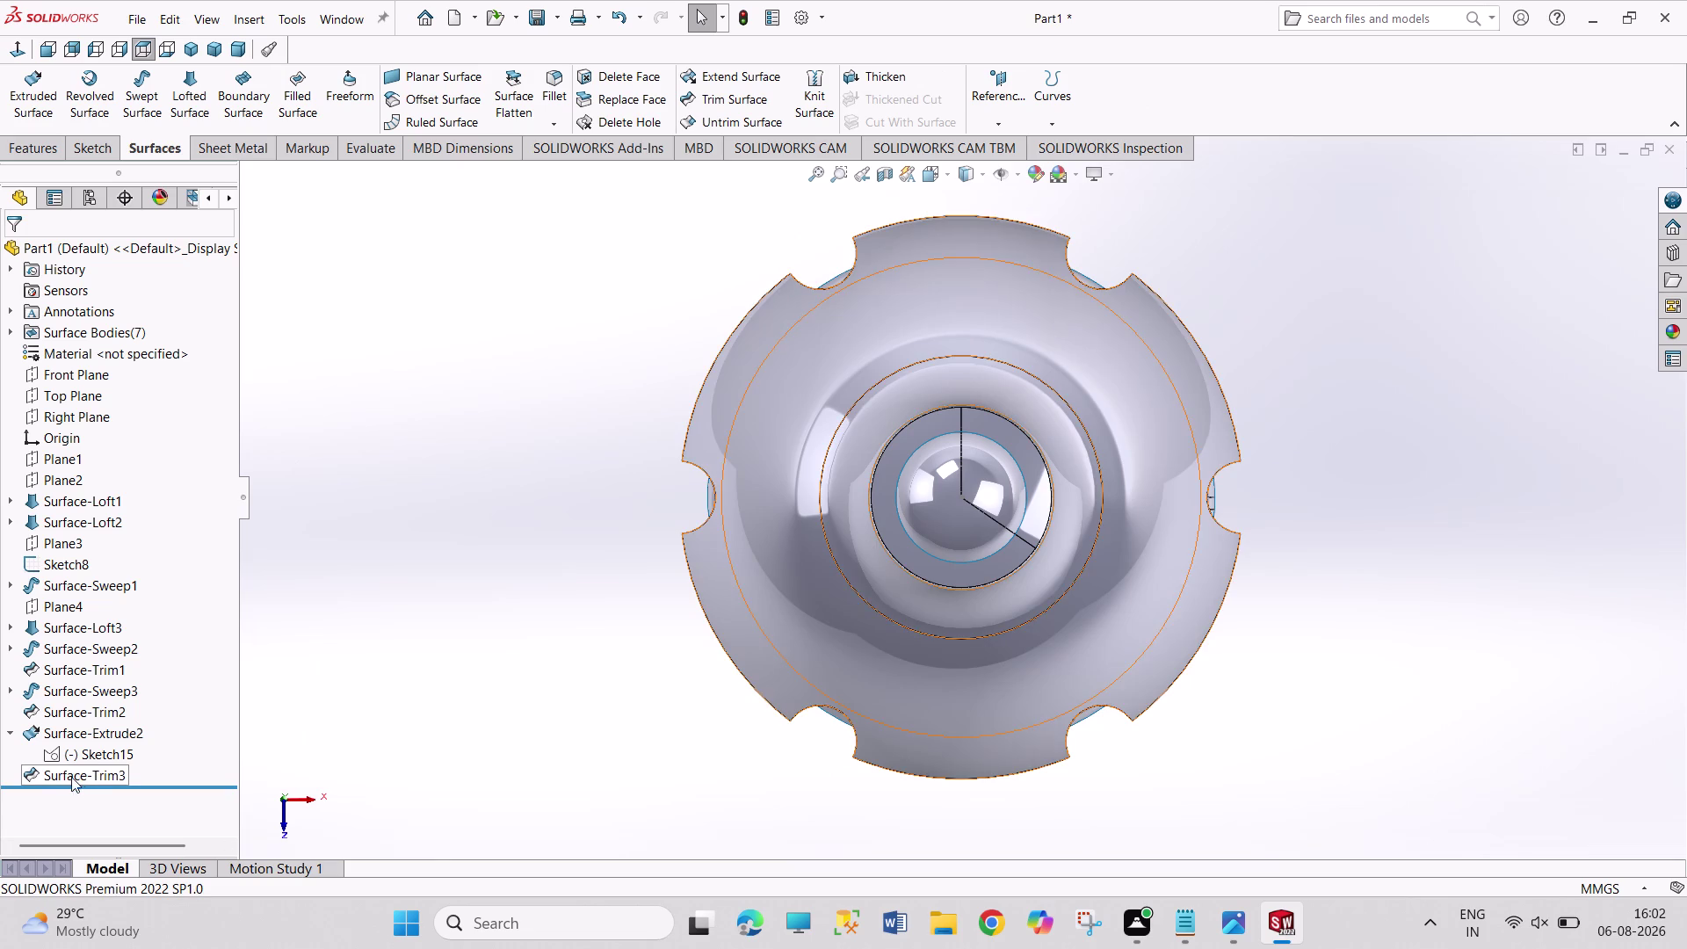
click(11, 687)
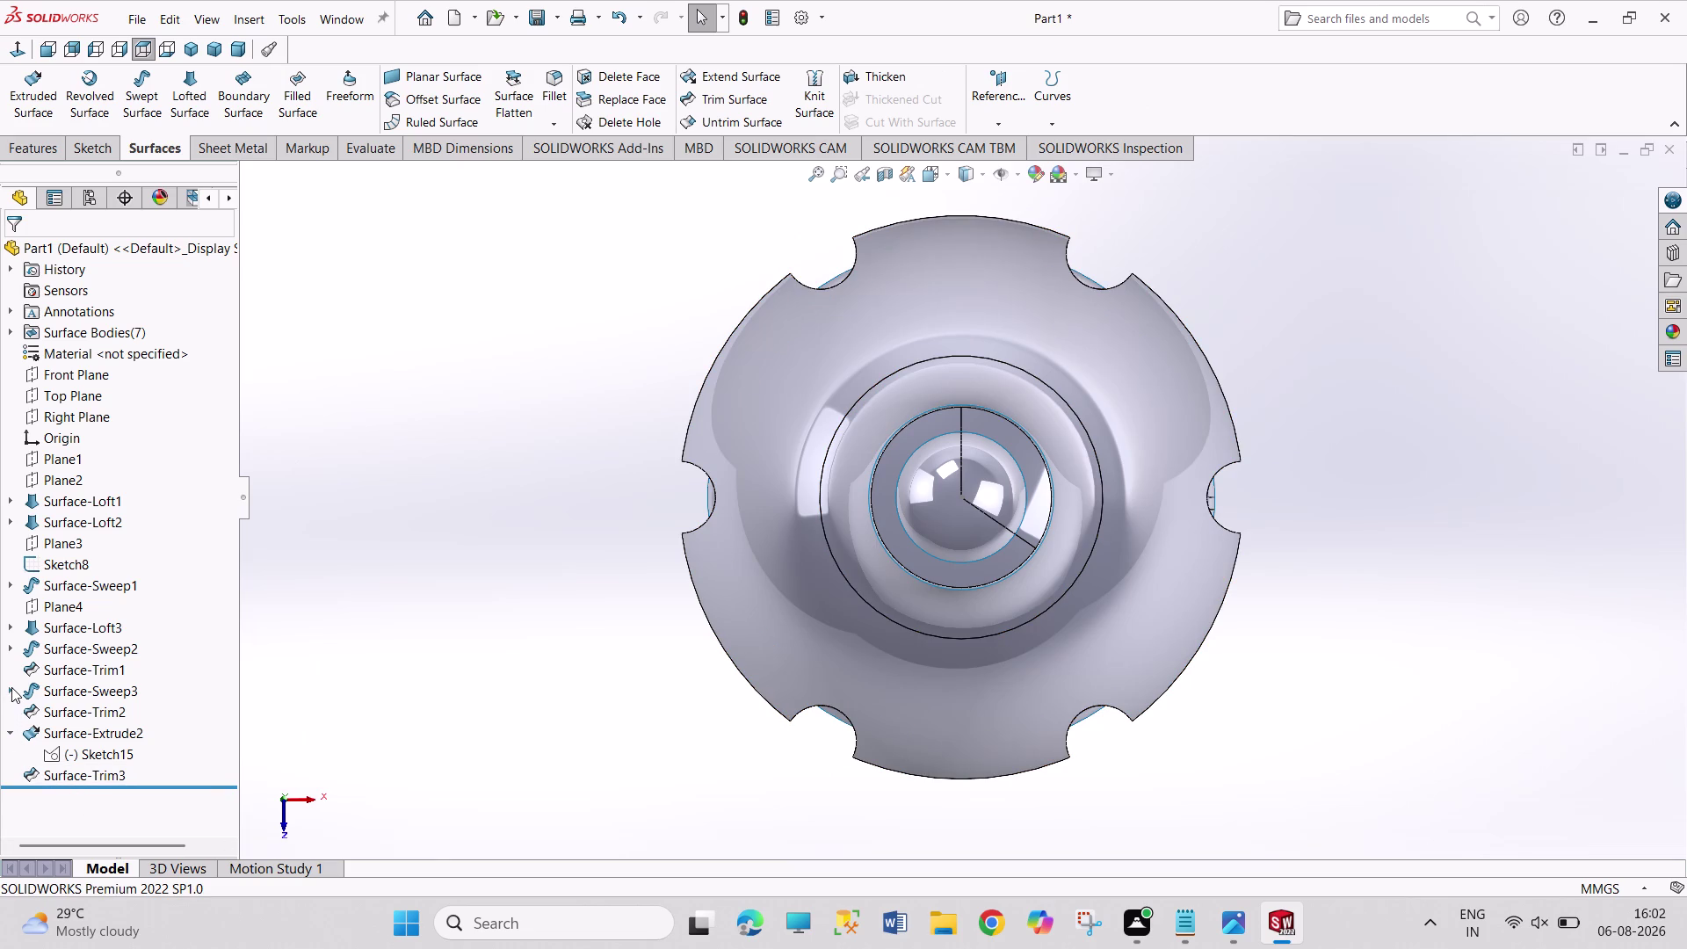
click(70, 716)
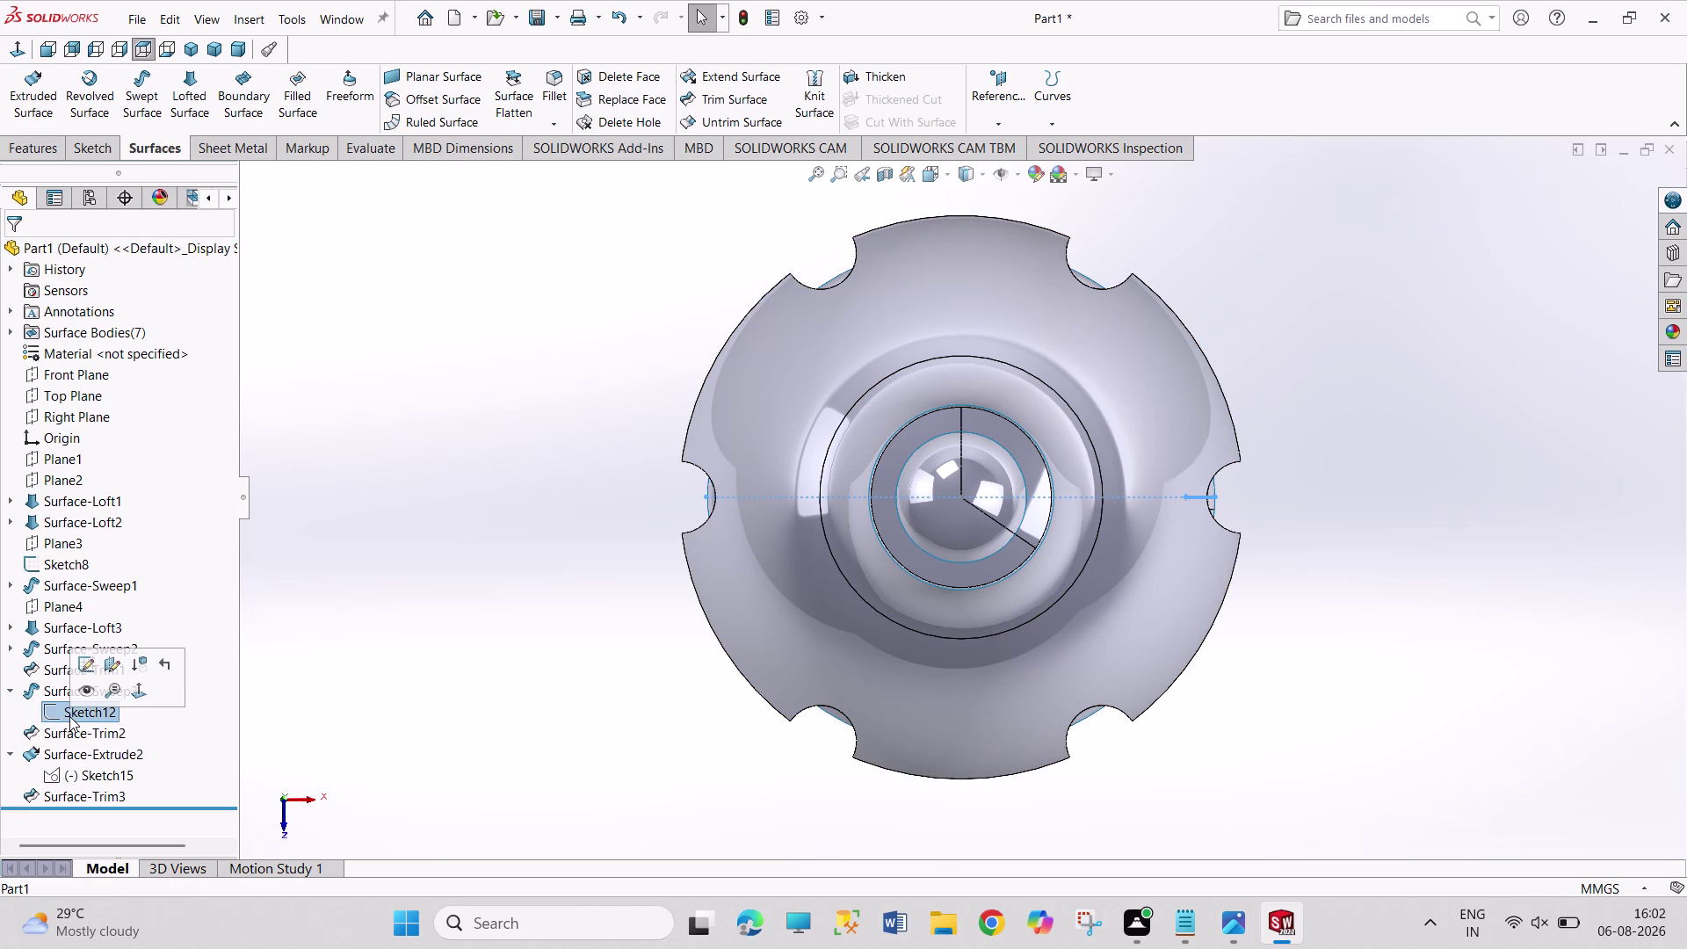
click(364, 680)
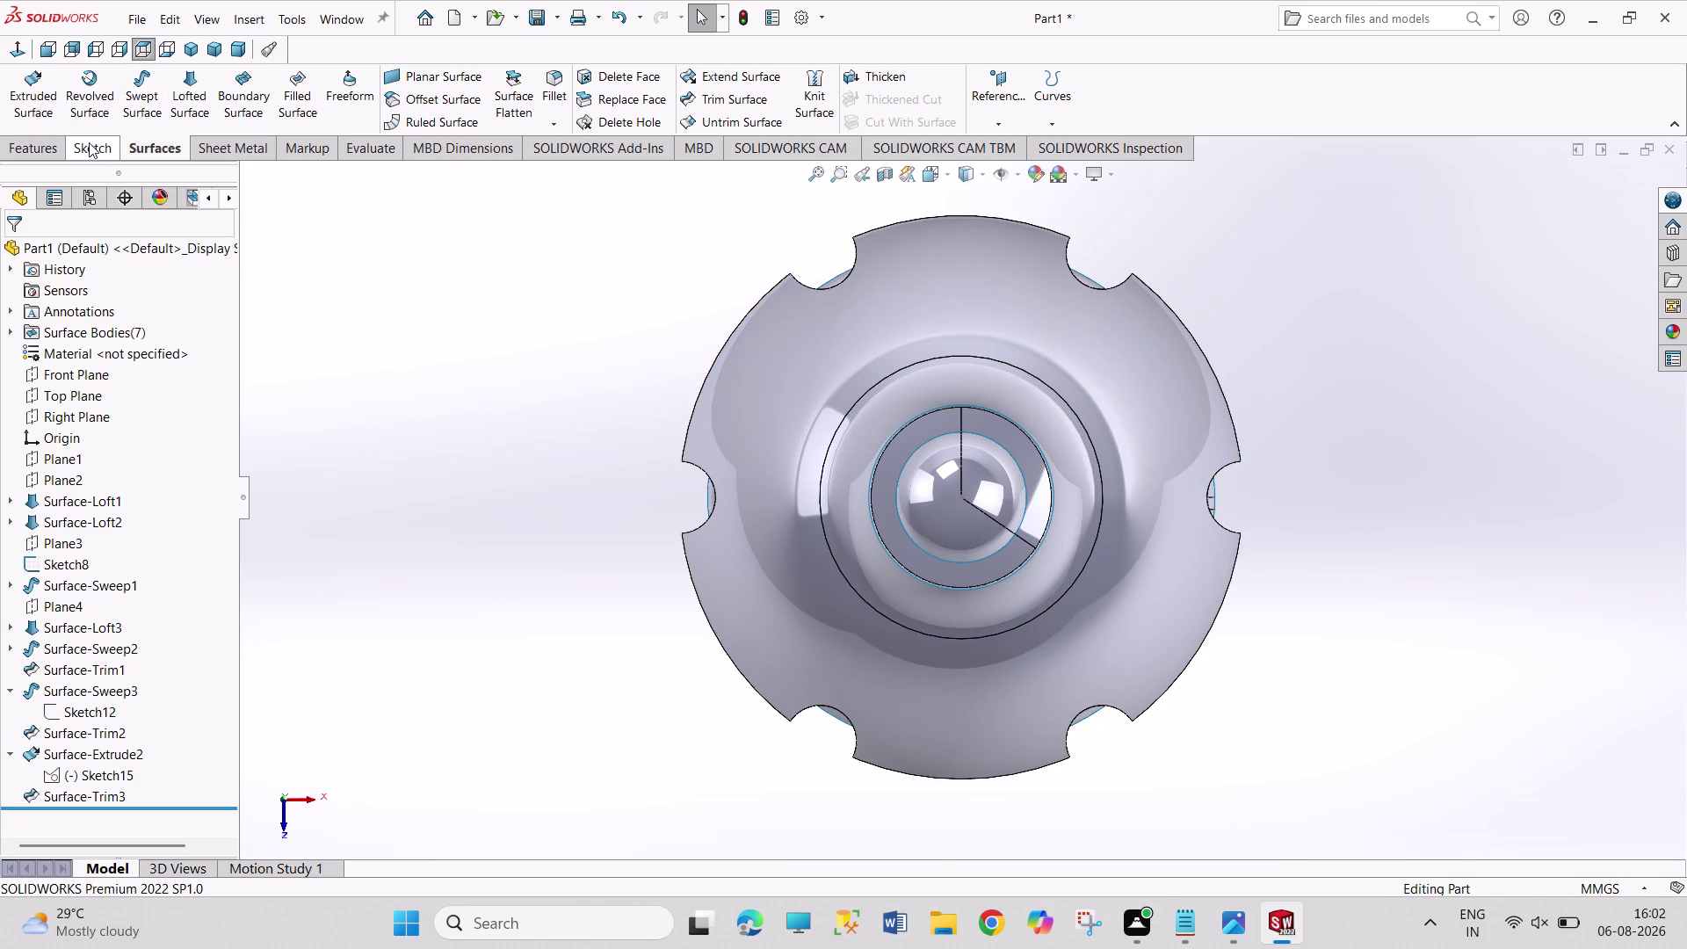
Return to isometric view and open Sketch15 for editing.
click(196, 49)
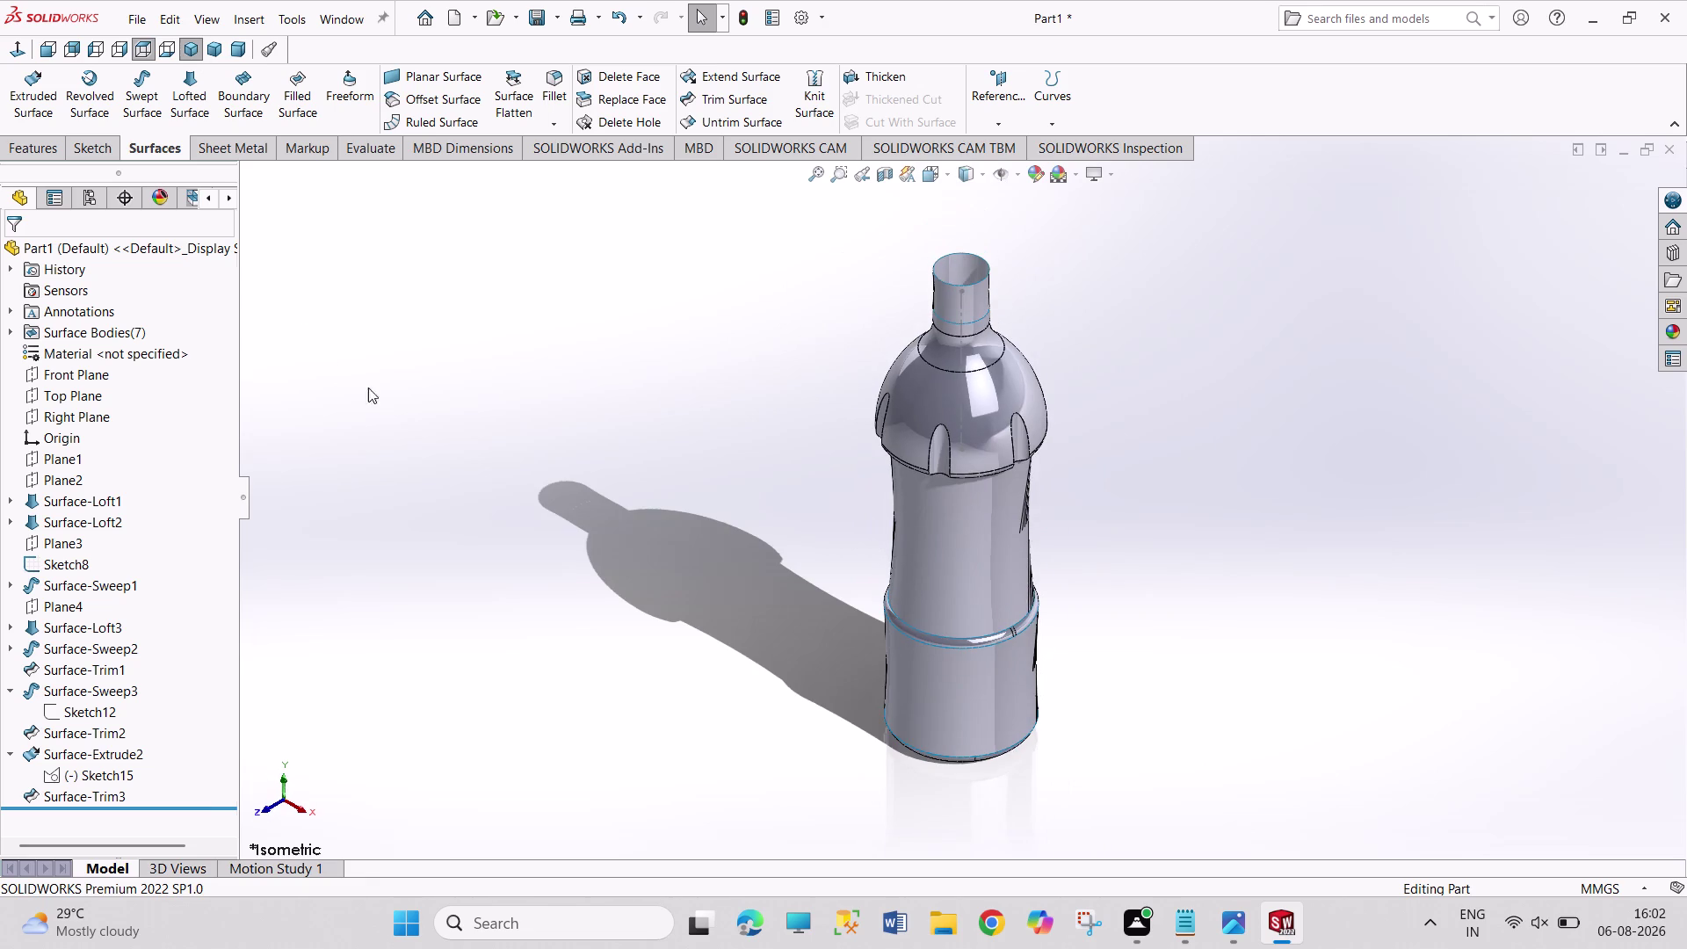
click(64, 769)
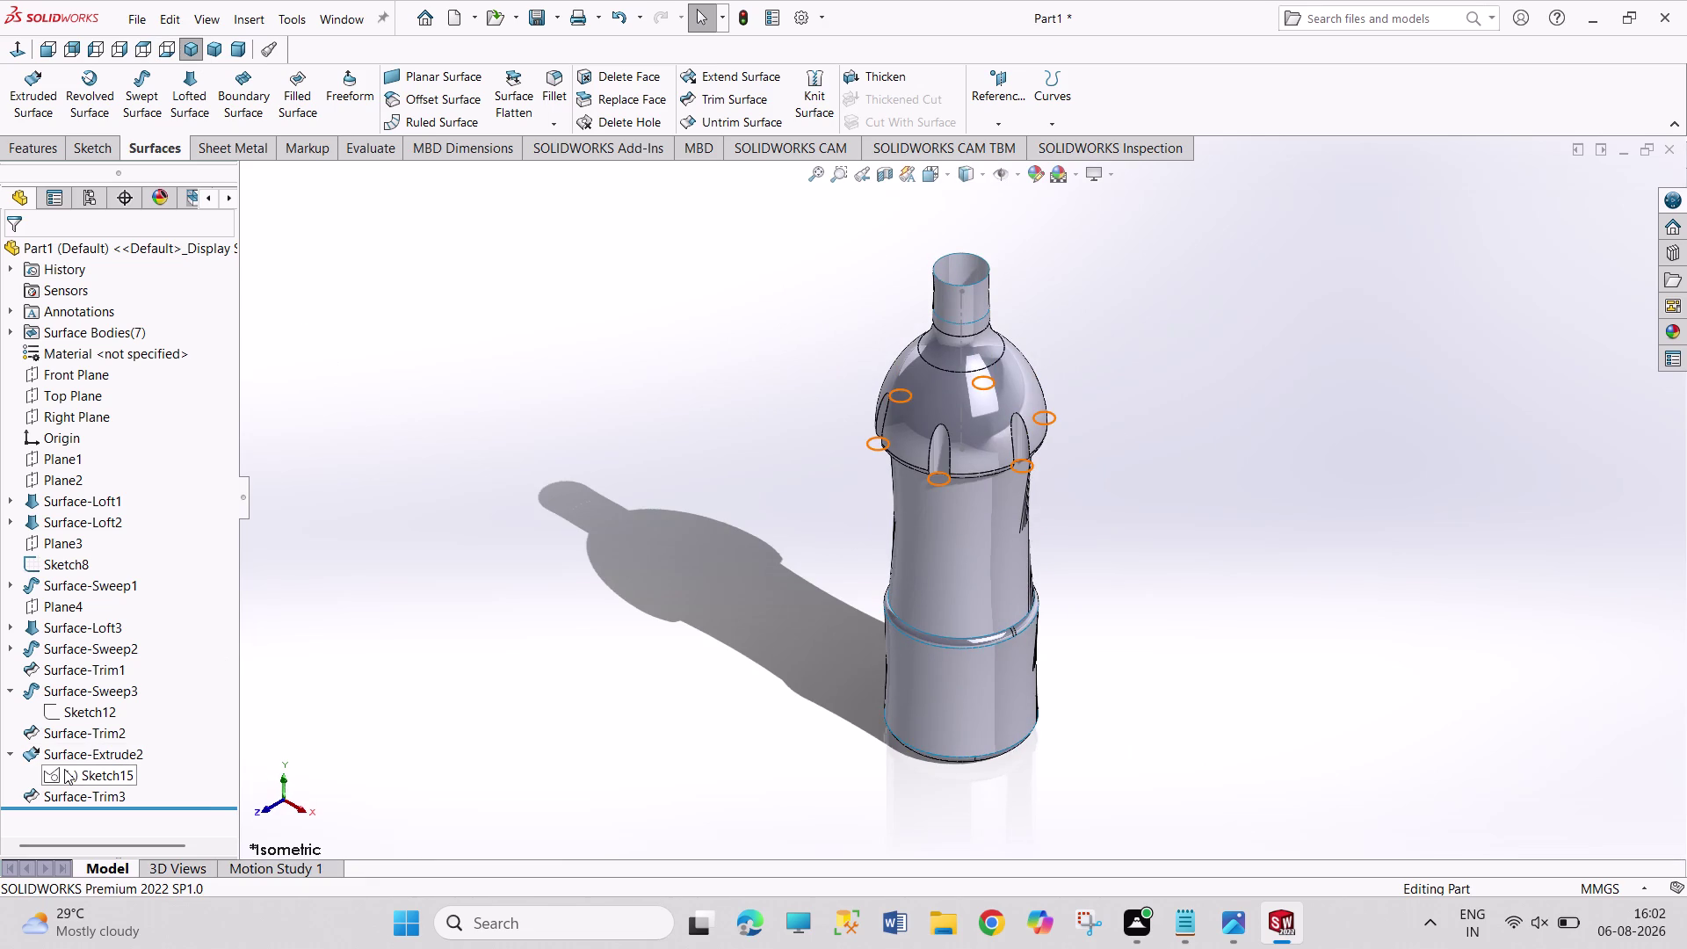
click(84, 718)
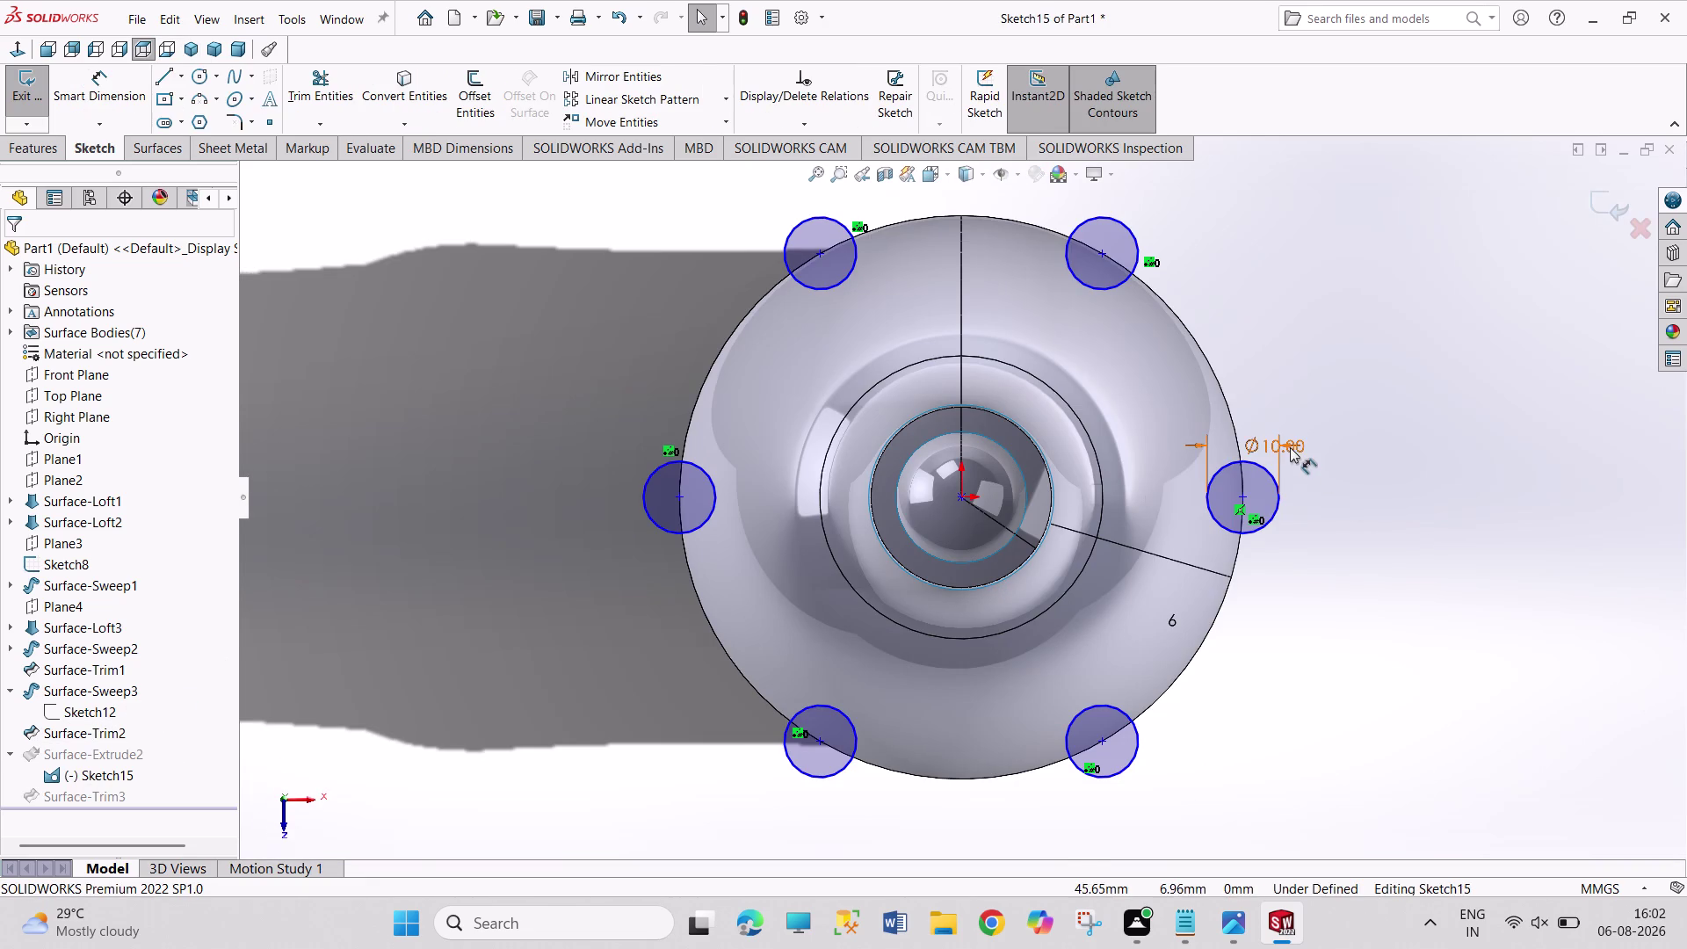
Change the slot circle diameter to 15 mm and exit the sketch.
double_click(1290, 447)
text(15)
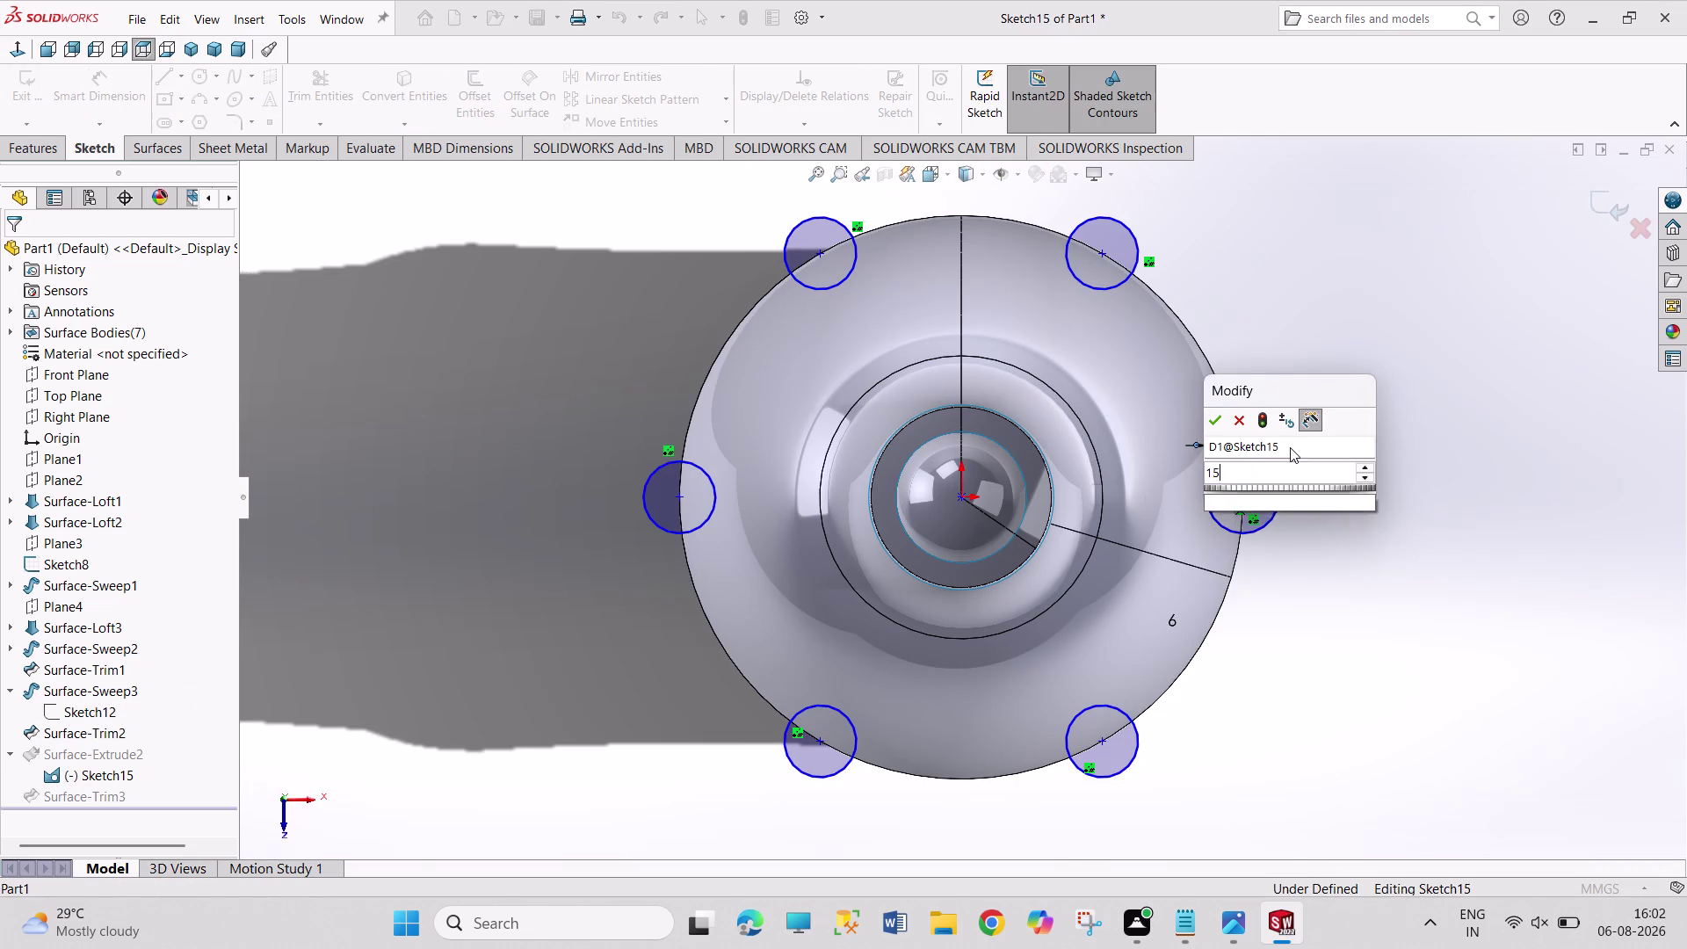
key(Return)
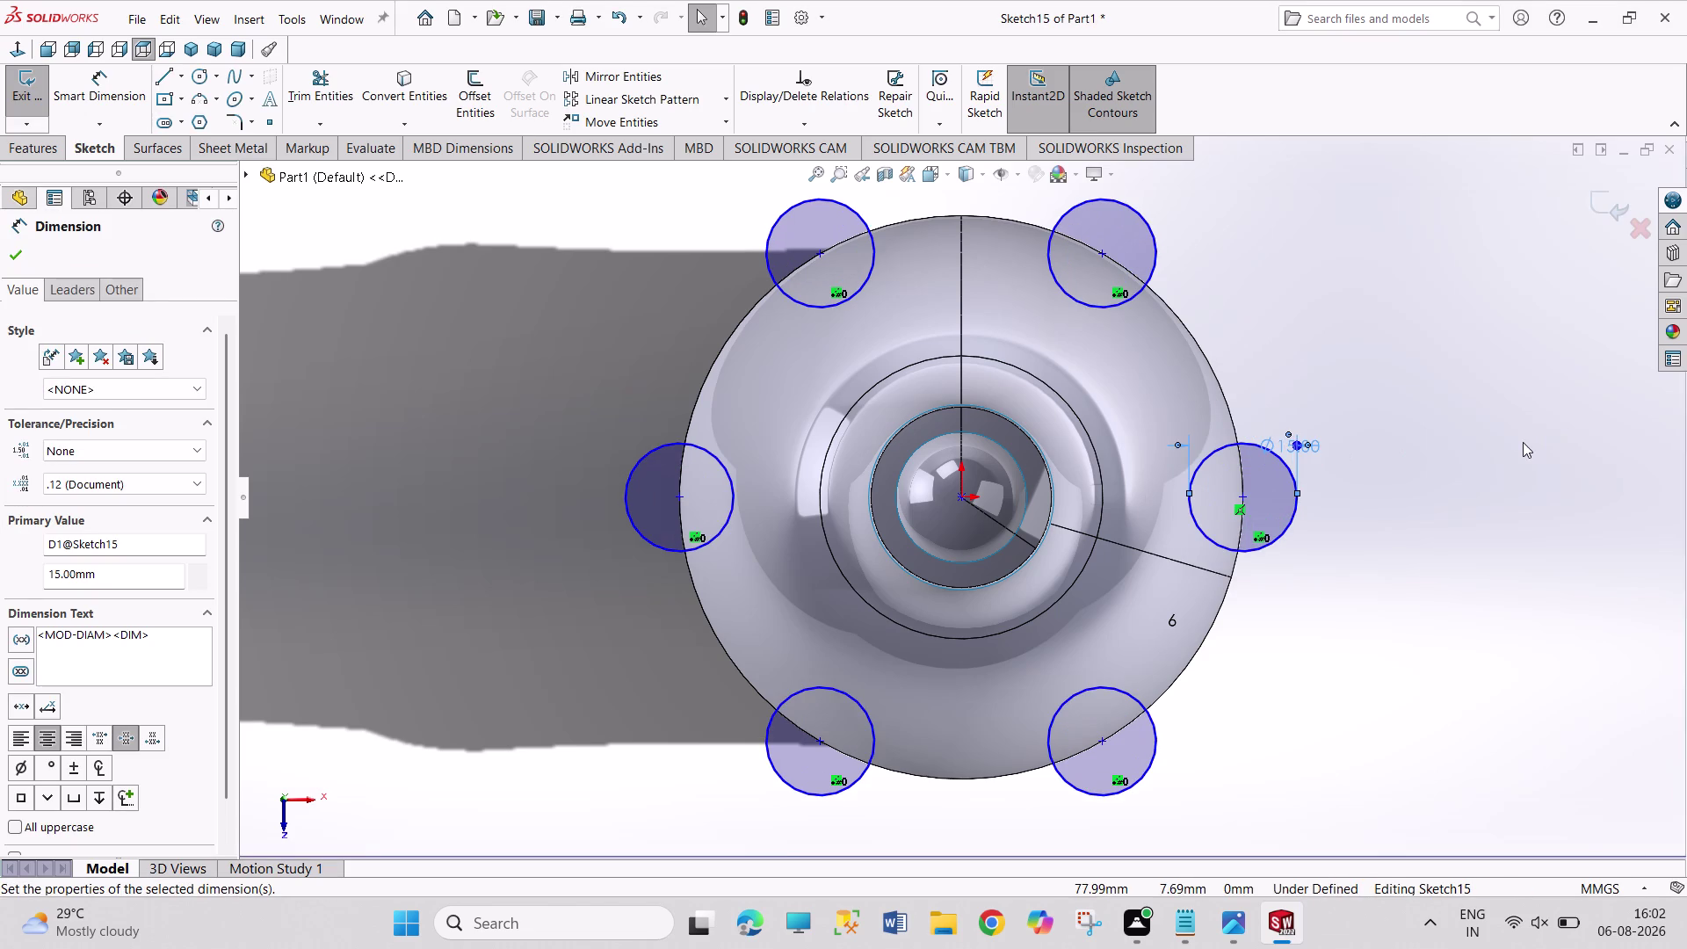
click(1523, 442)
click(23, 78)
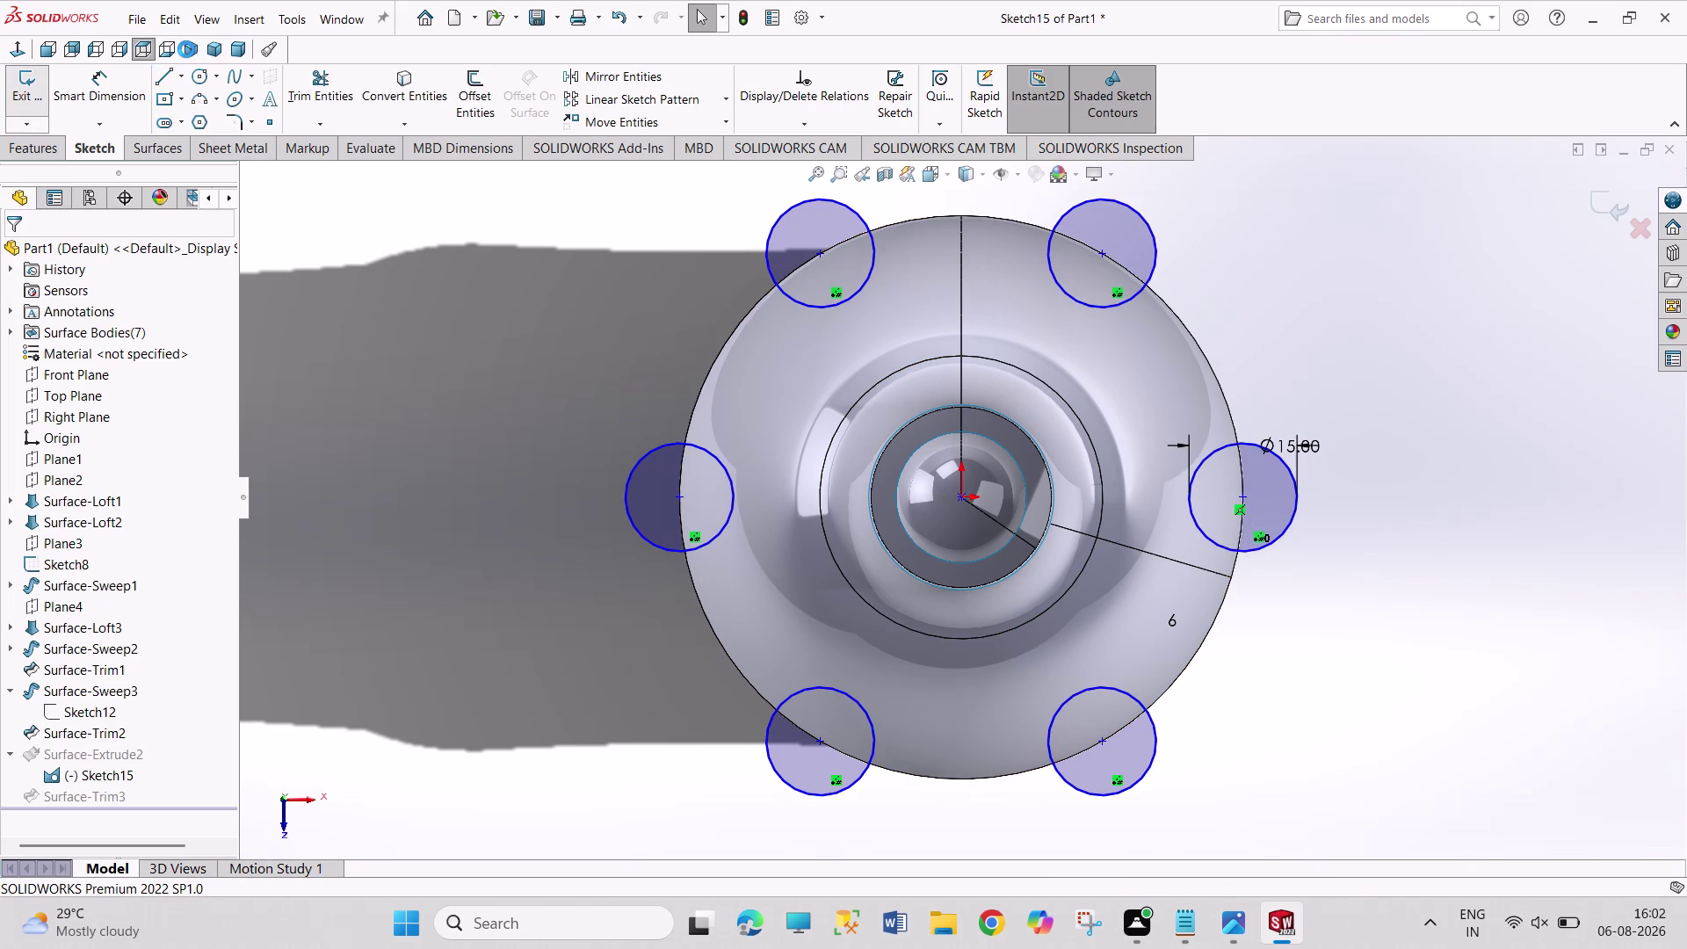
click(191, 47)
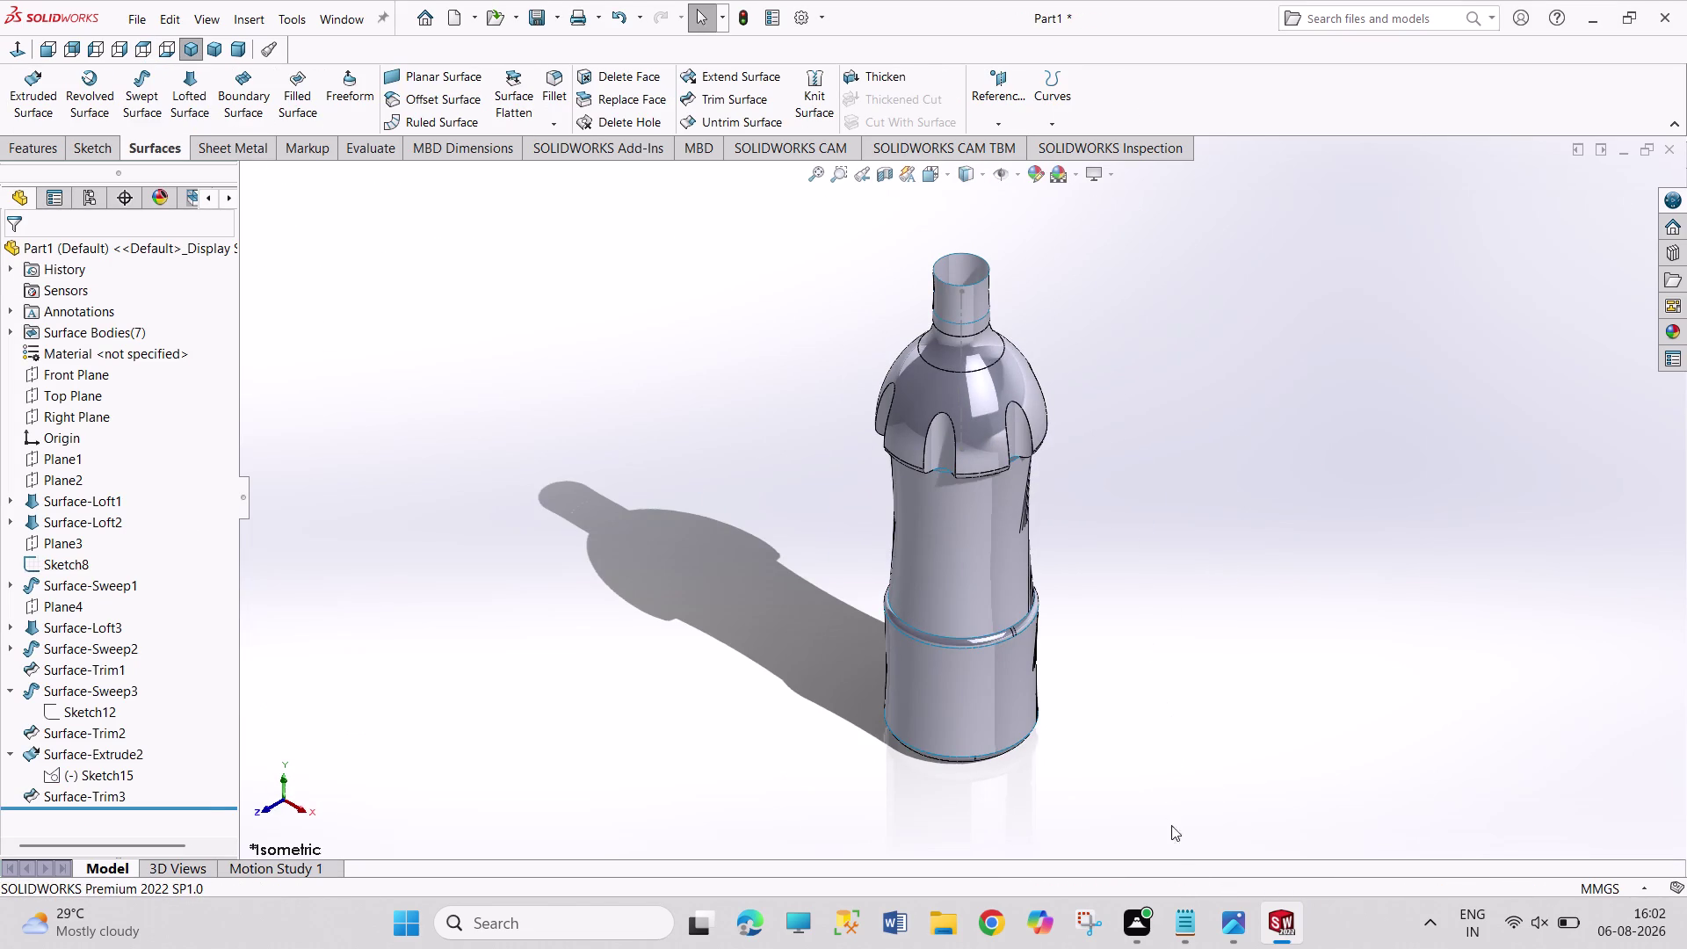
click(1224, 921)
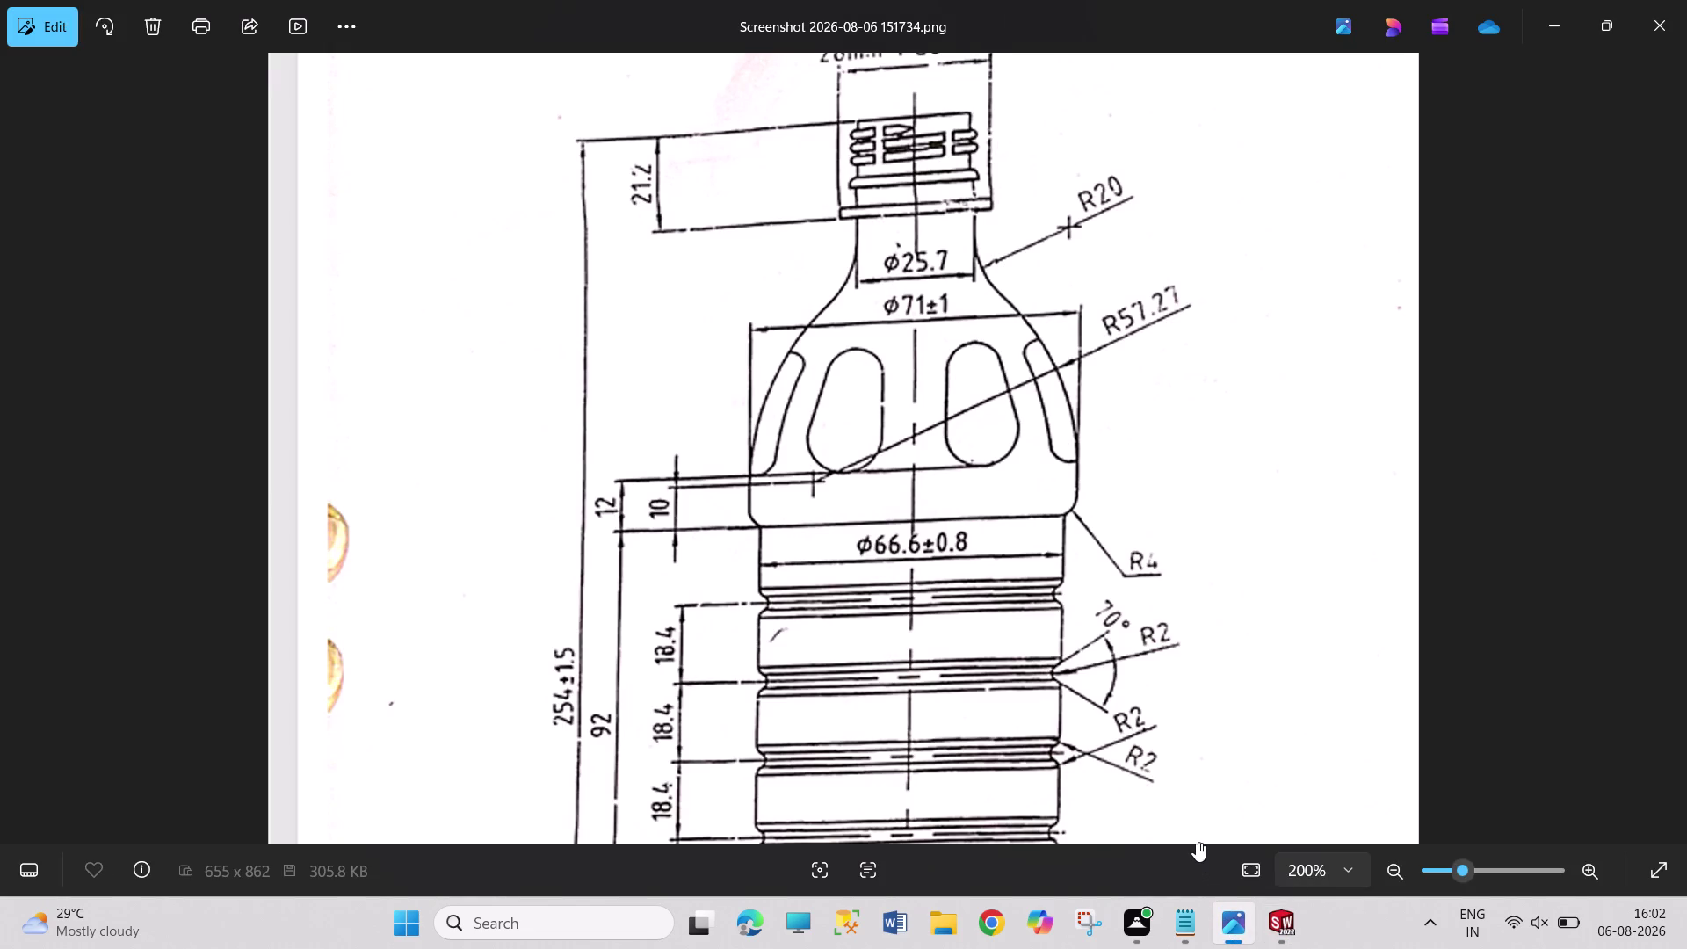
click(1280, 947)
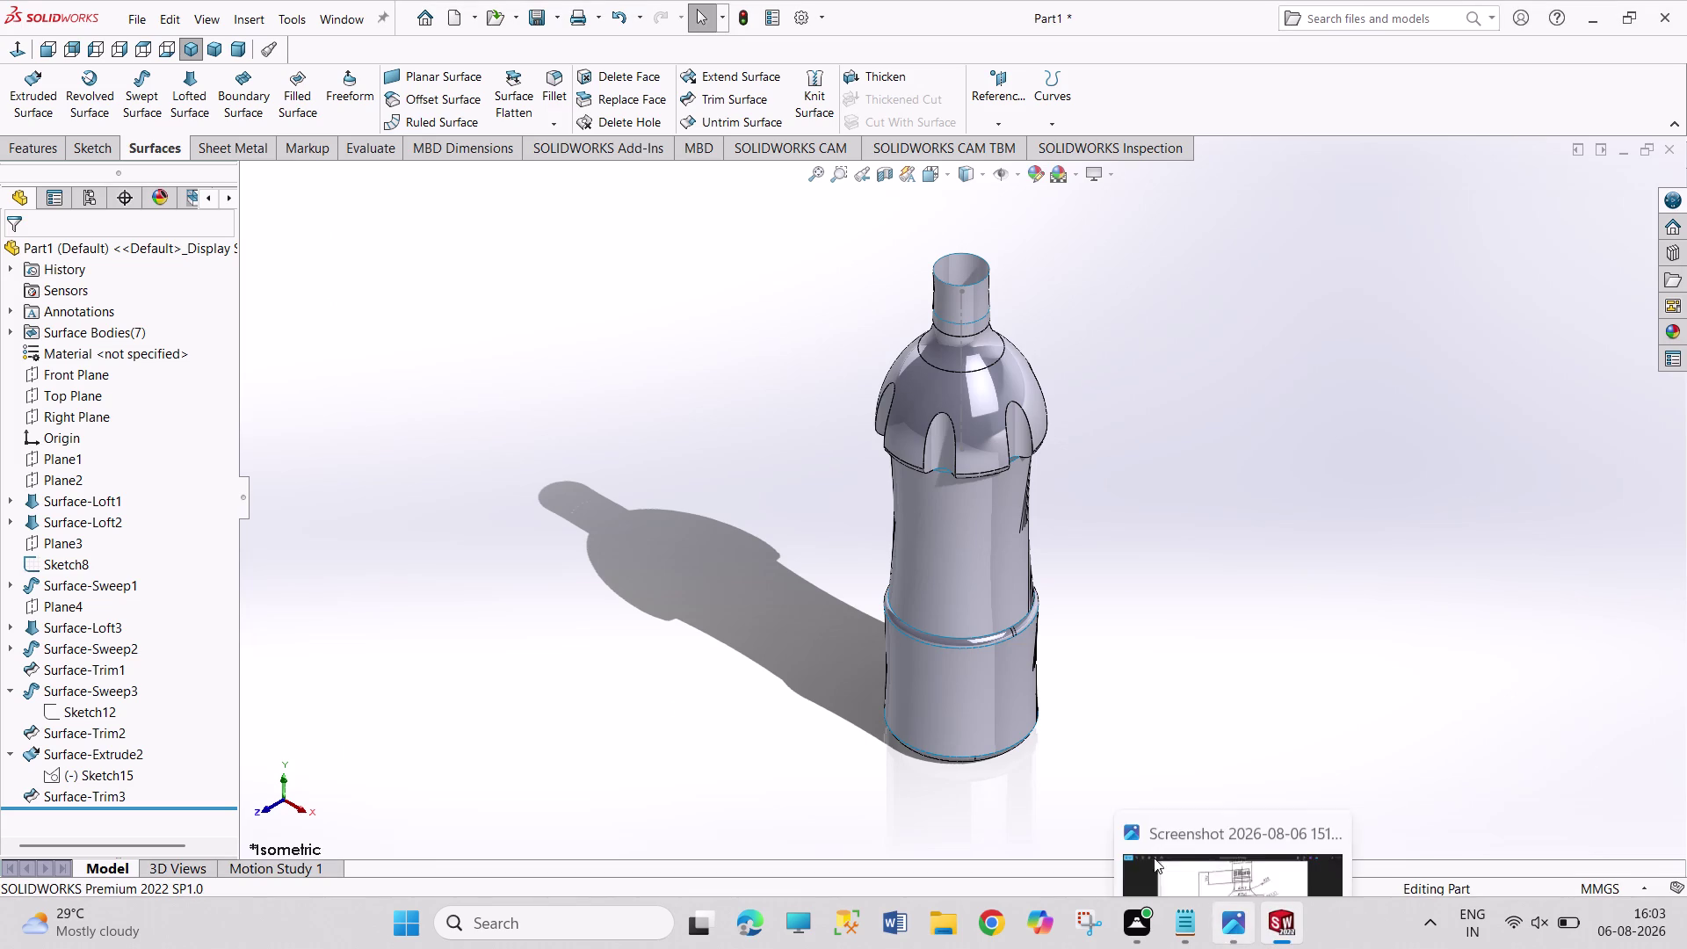
click(102, 714)
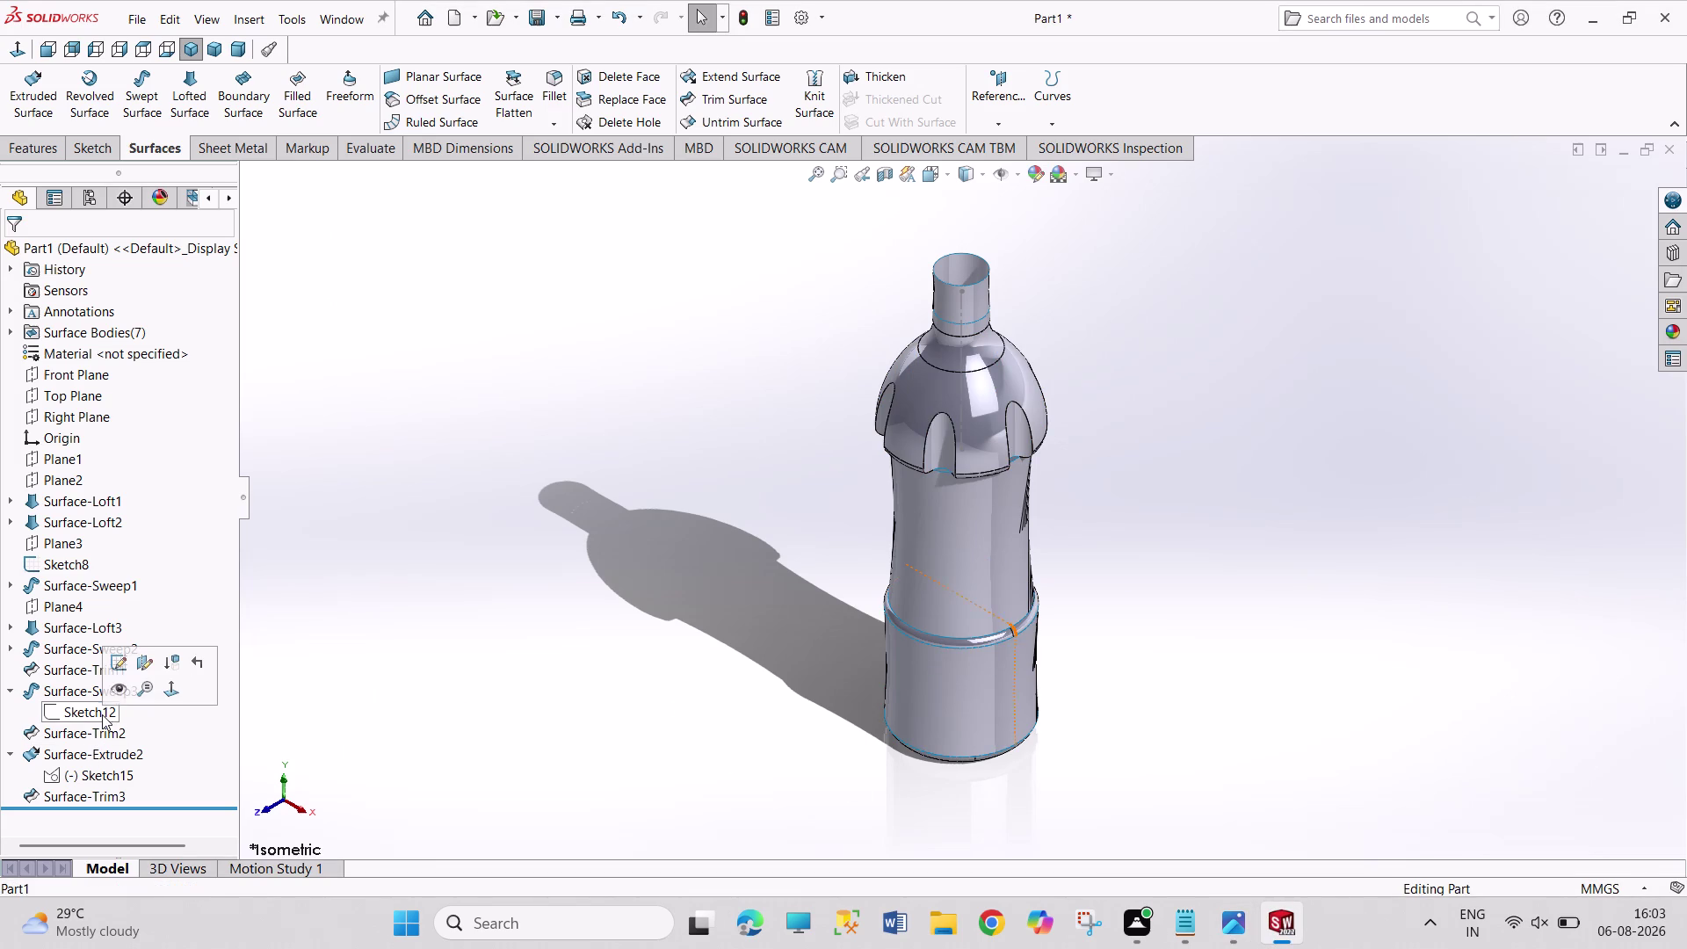
Peek into Sketch12 without changes, then reopen Sketch15's six 15 mm circles for editing.
click(118, 664)
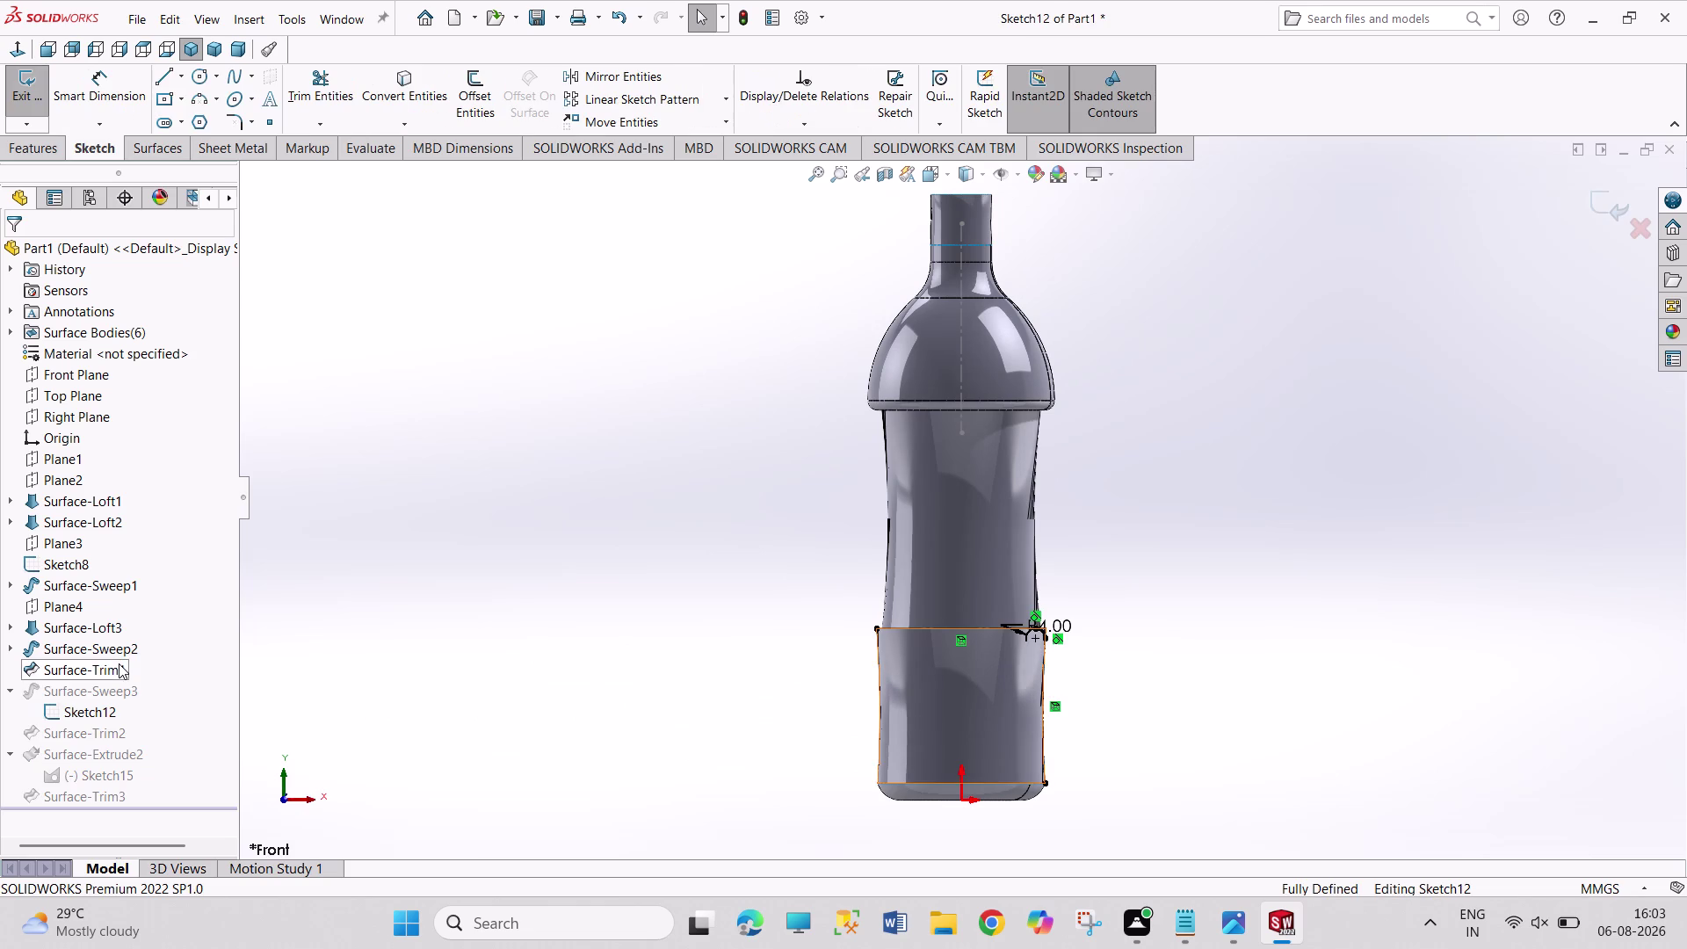
click(15, 86)
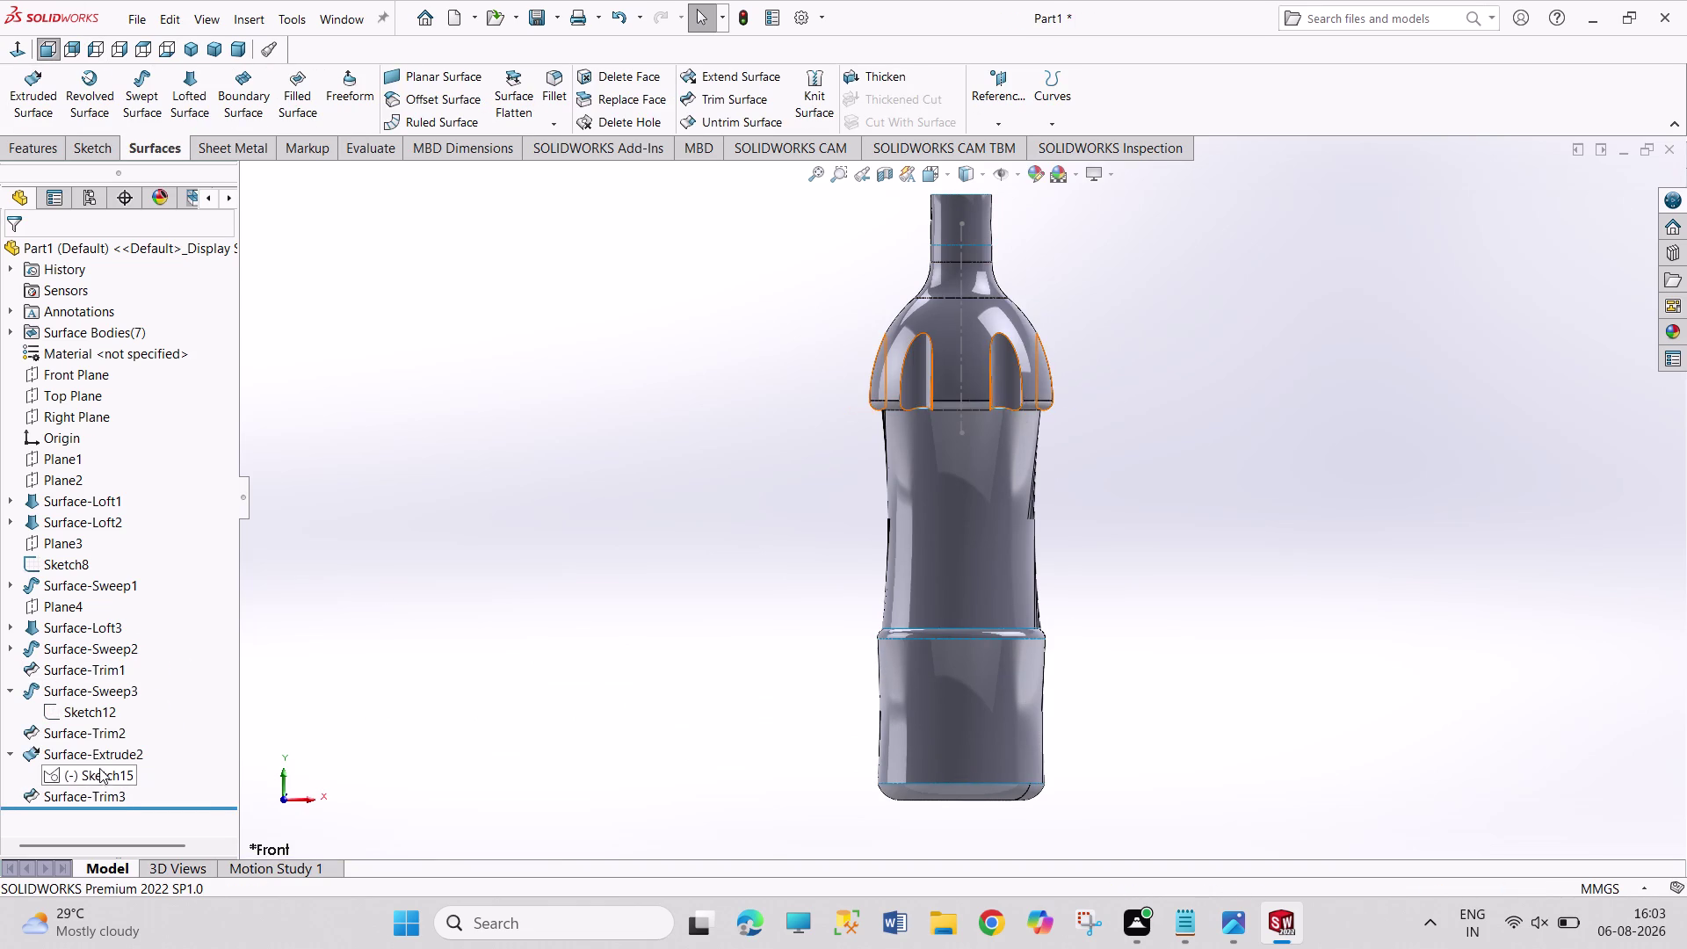
click(101, 775)
click(111, 730)
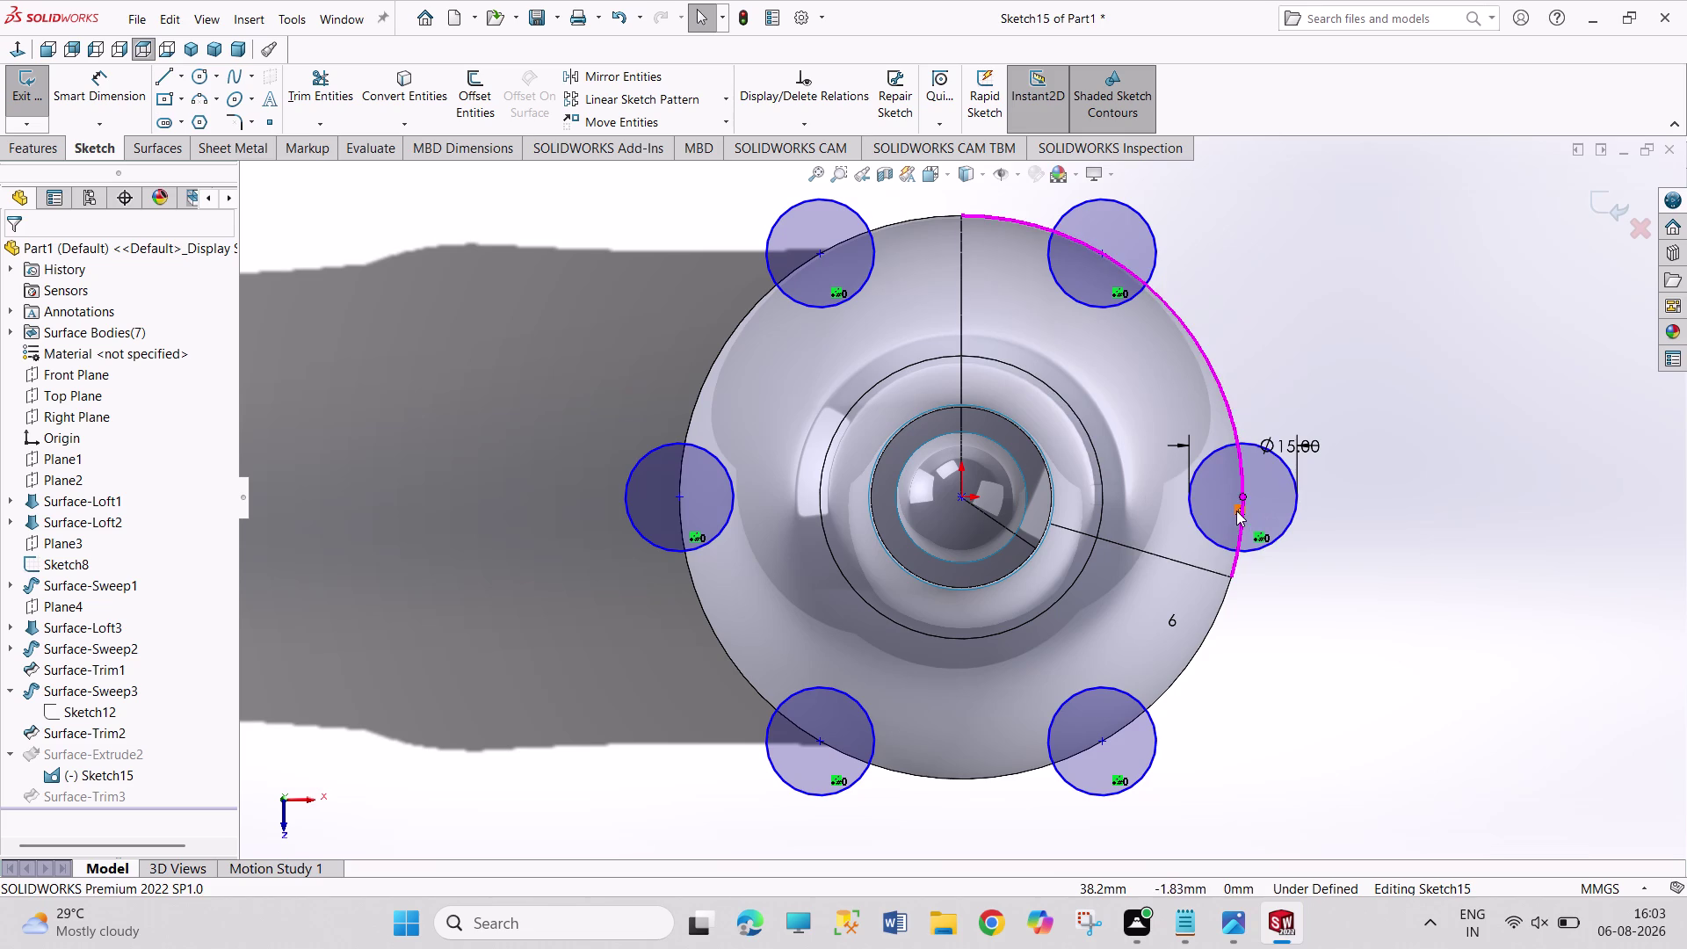
Delete the circle's coincident rim relation and drag its centre point inward.
right_click(1236, 511)
click(1287, 751)
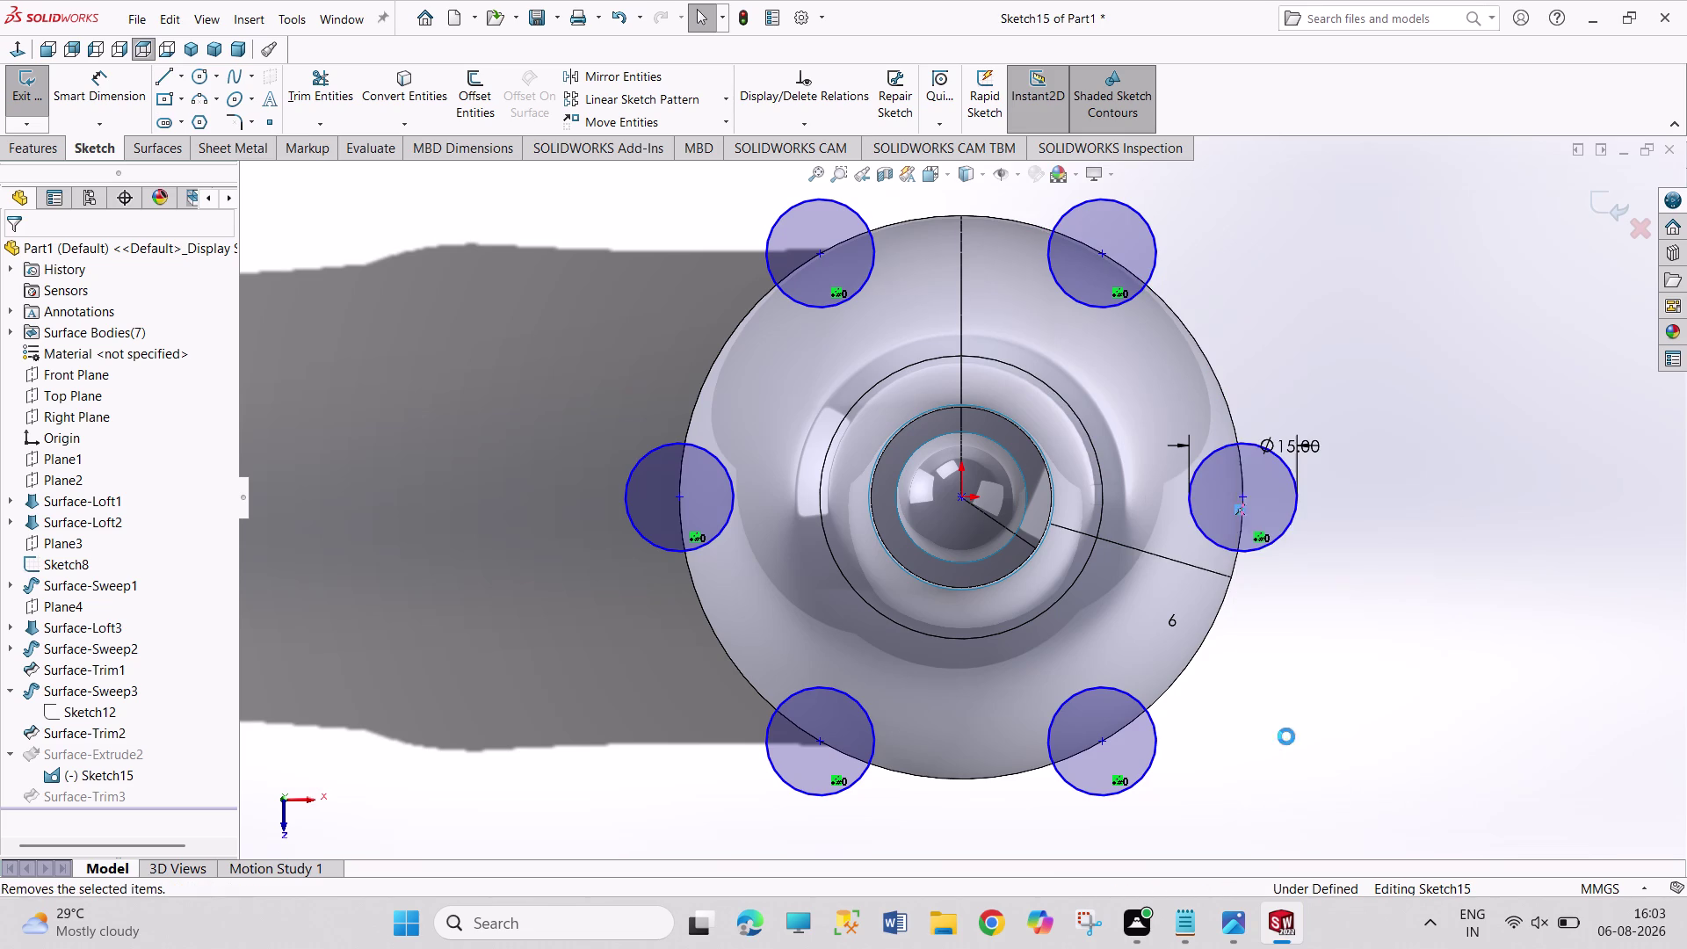
drag(1246, 498, 1253, 497)
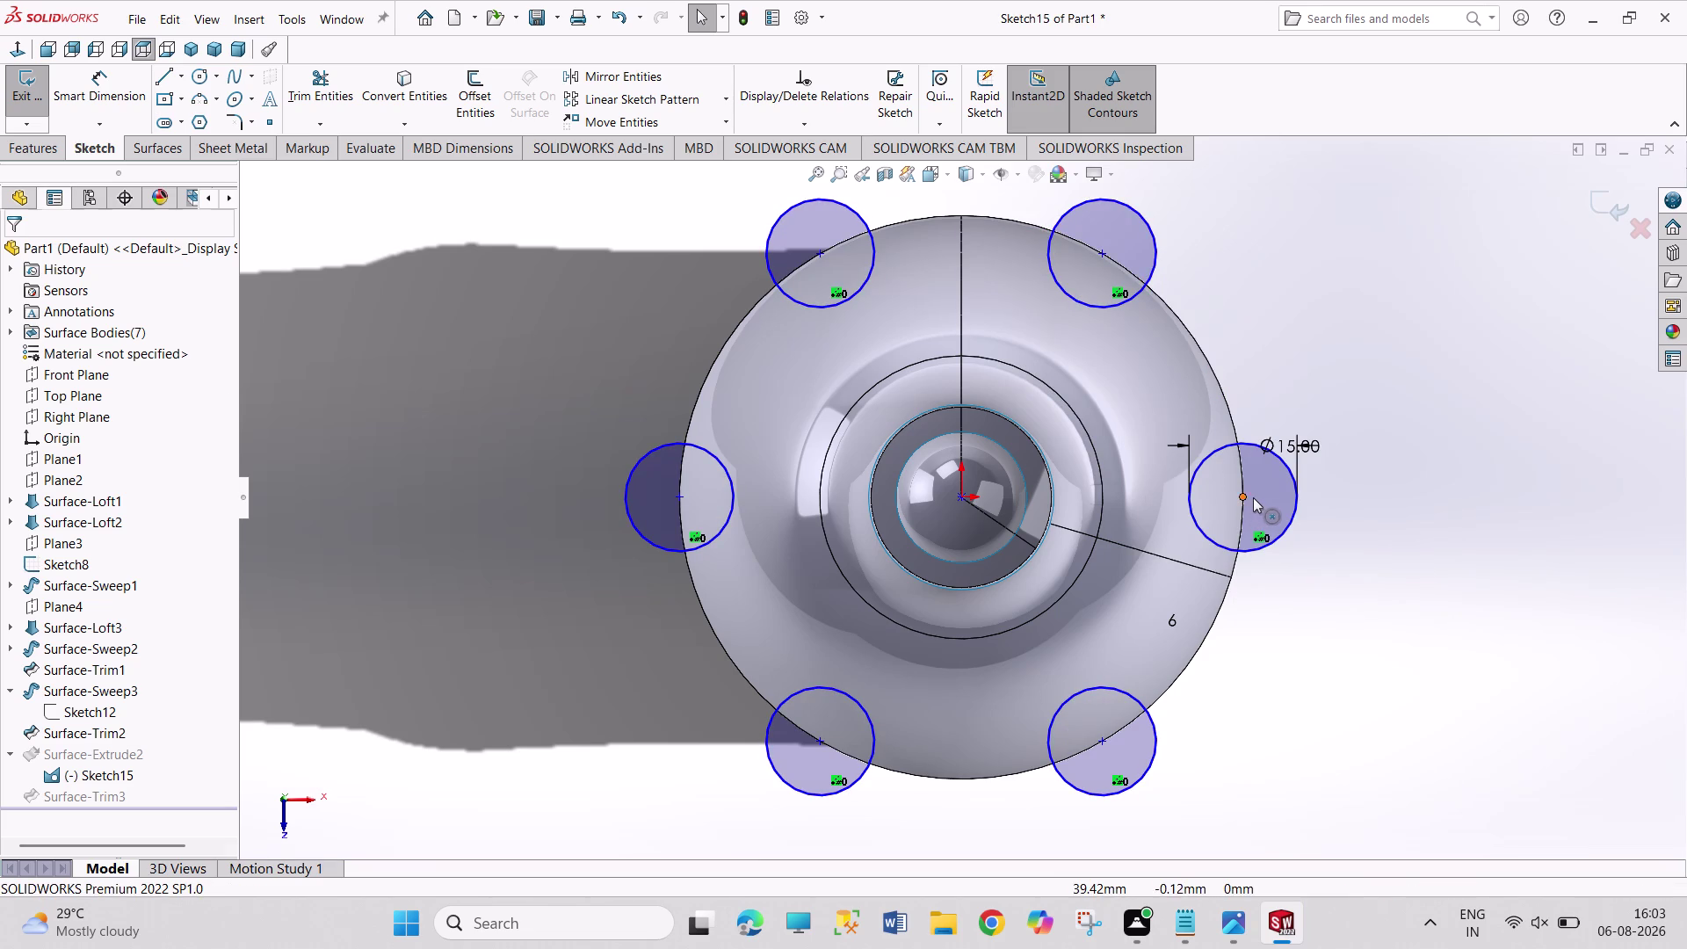
drag(1253, 497, 1271, 499)
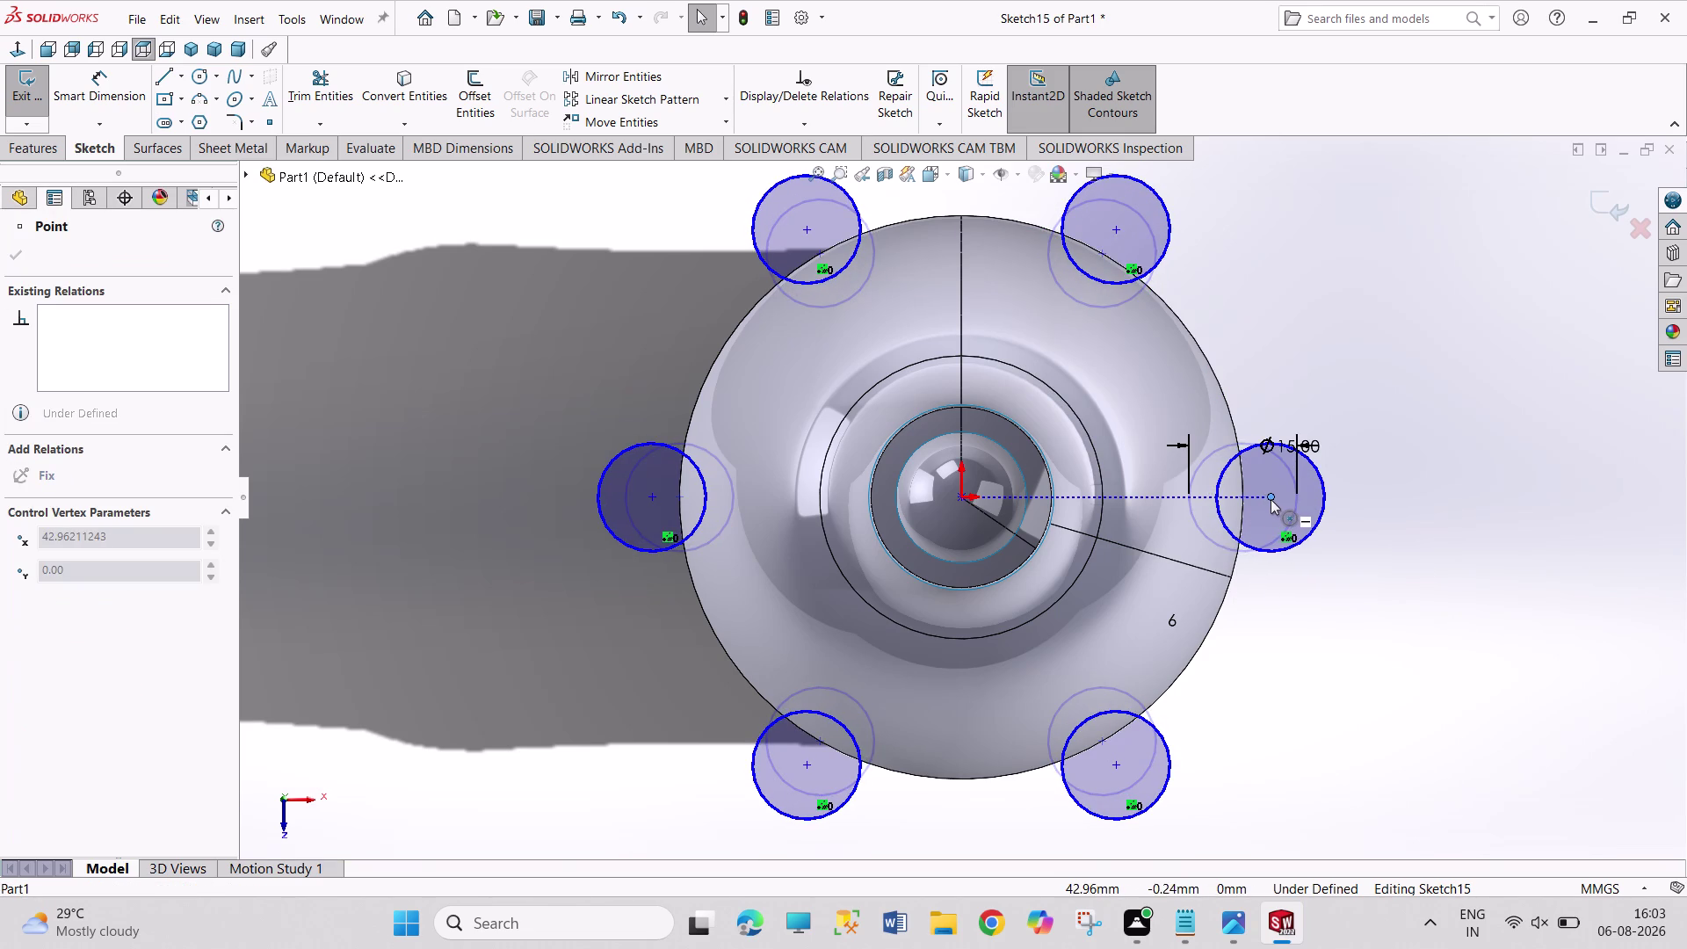
drag(1271, 499, 1271, 500)
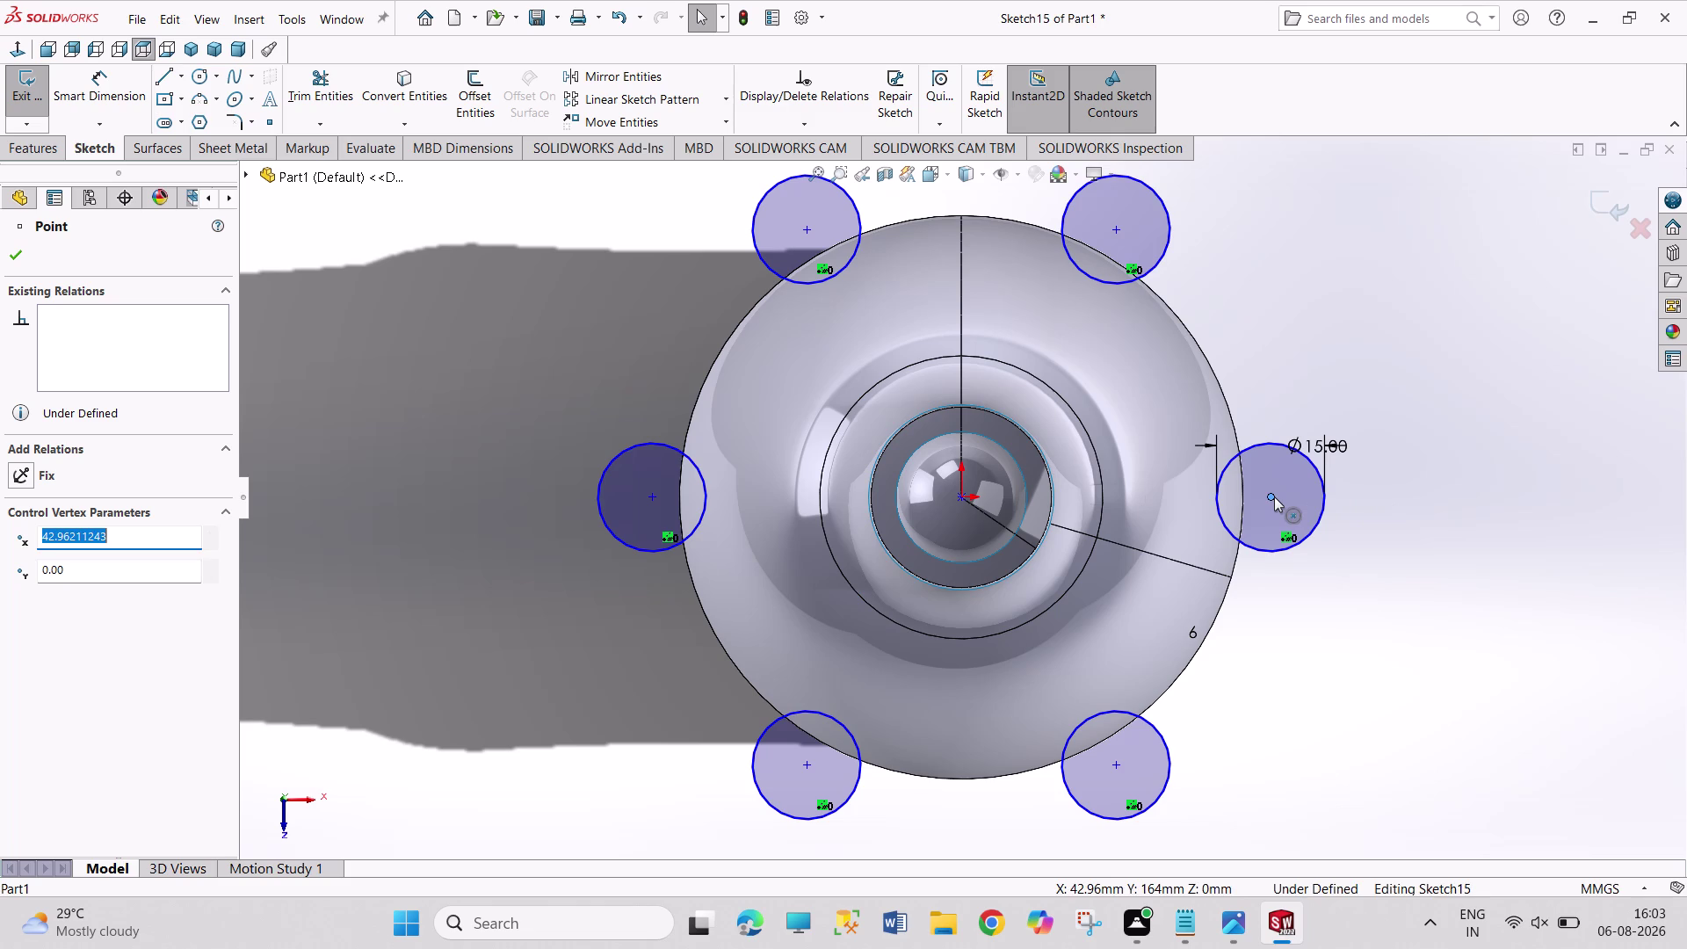
drag(1274, 497, 1259, 496)
drag(1267, 496, 1254, 494)
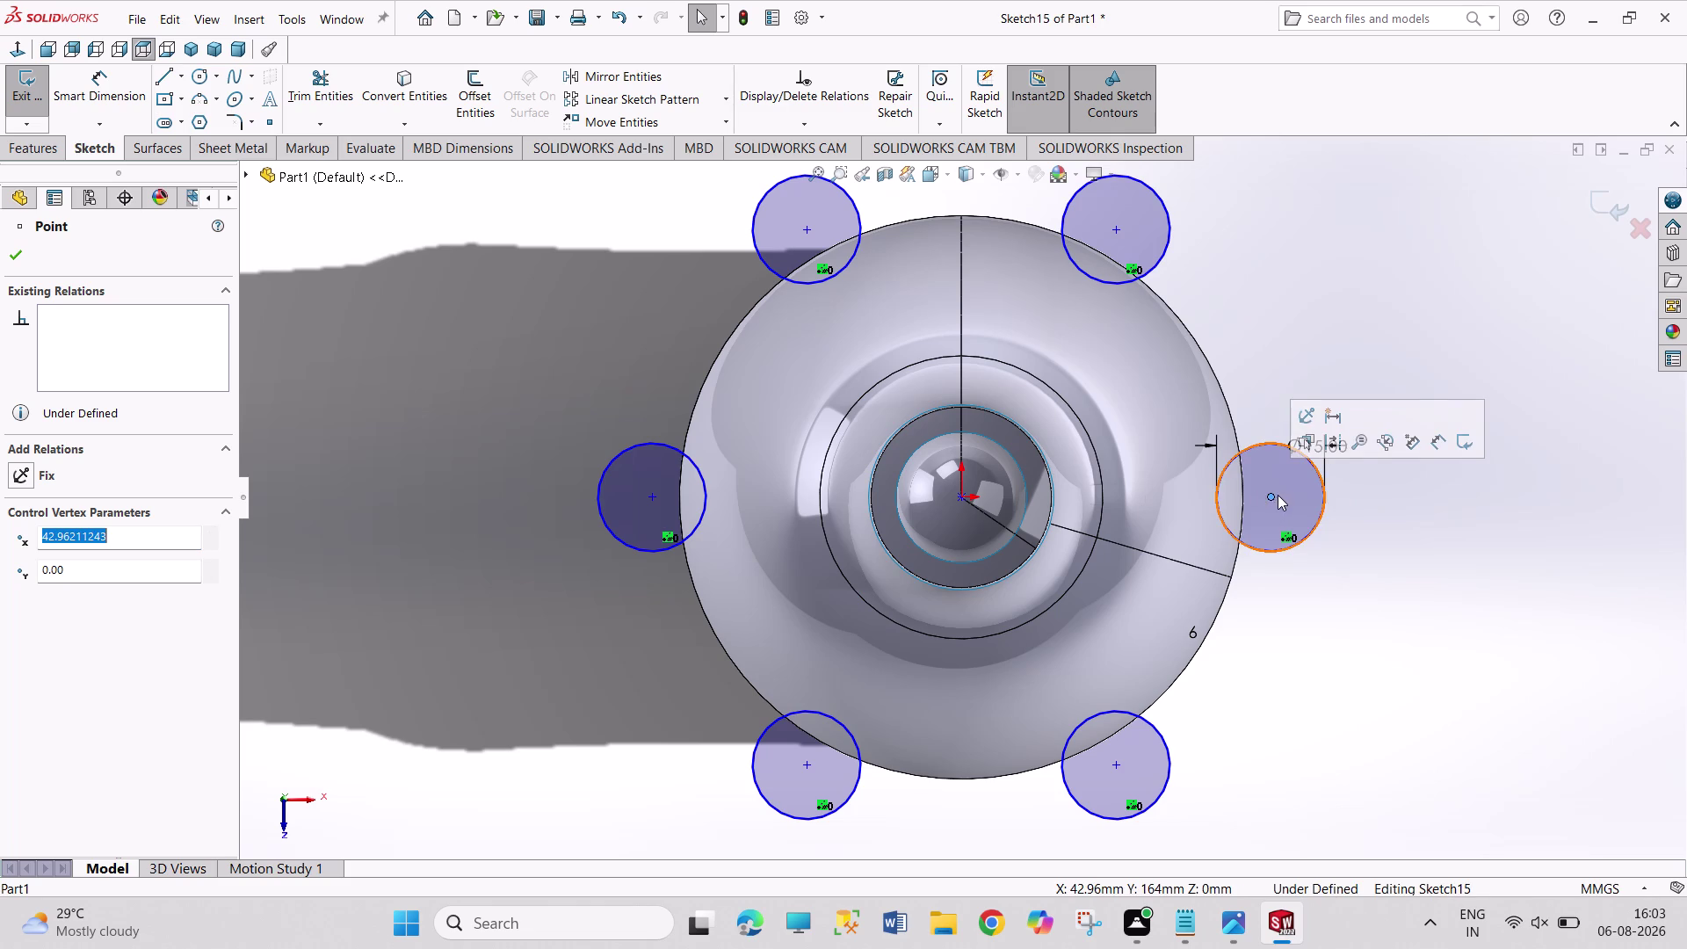
drag(1274, 495, 1256, 494)
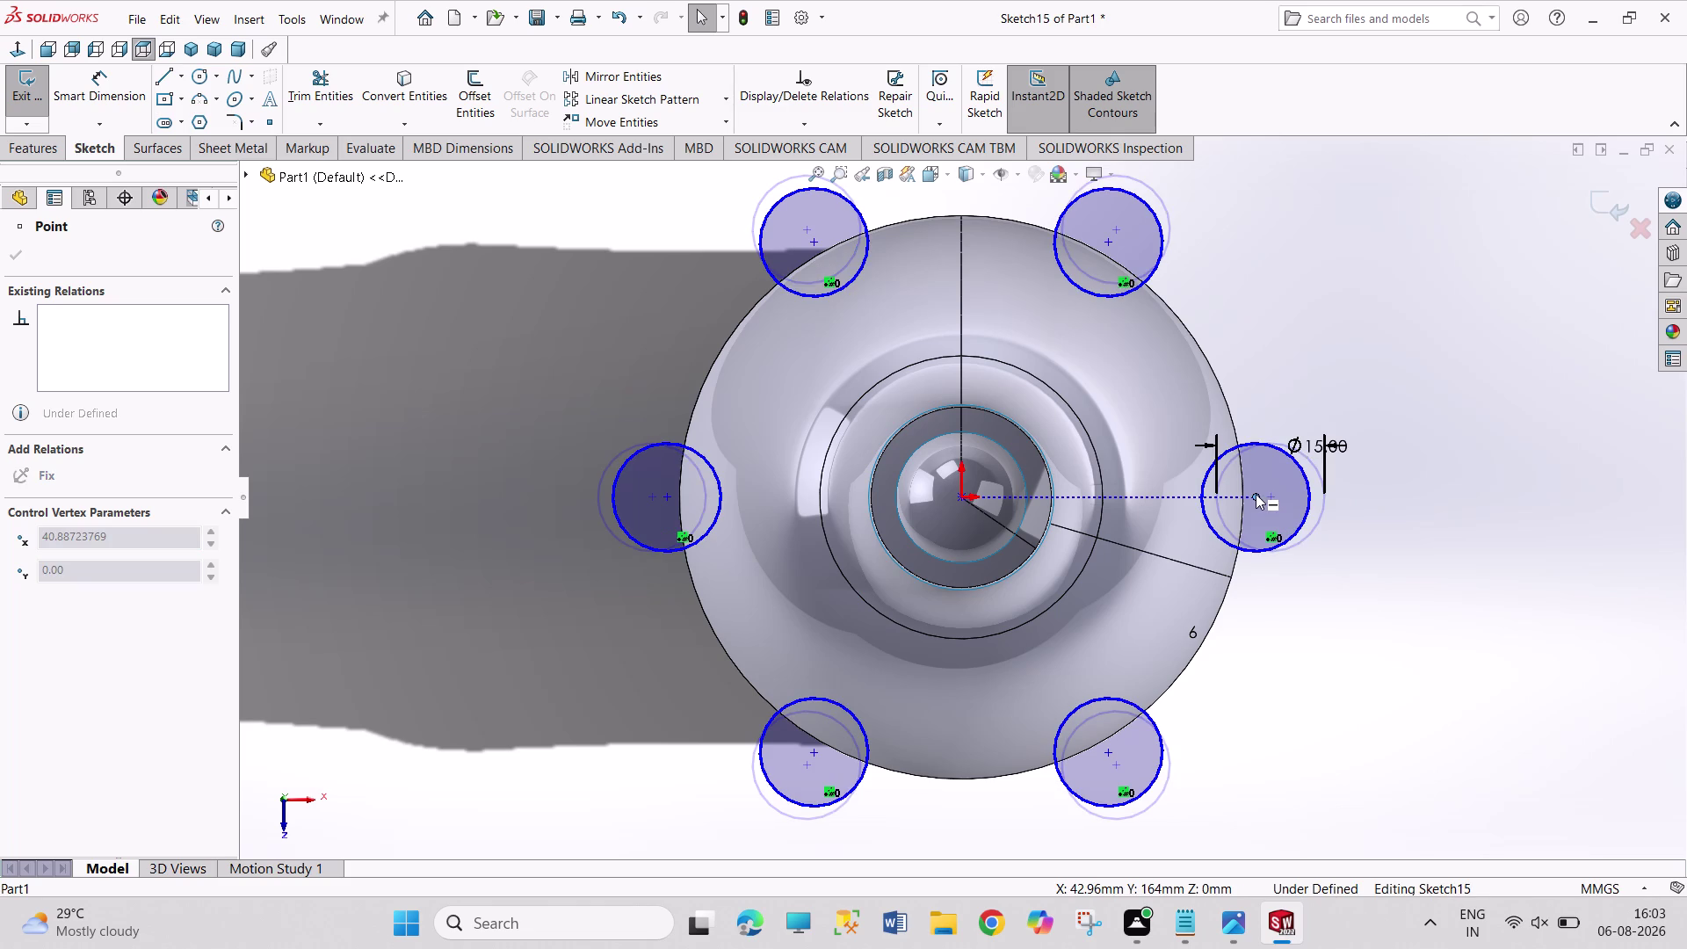
drag(1256, 494, 1264, 494)
Settle the circle centre near 40.5 mm and exit the sketch to rebuild.
click(1317, 645)
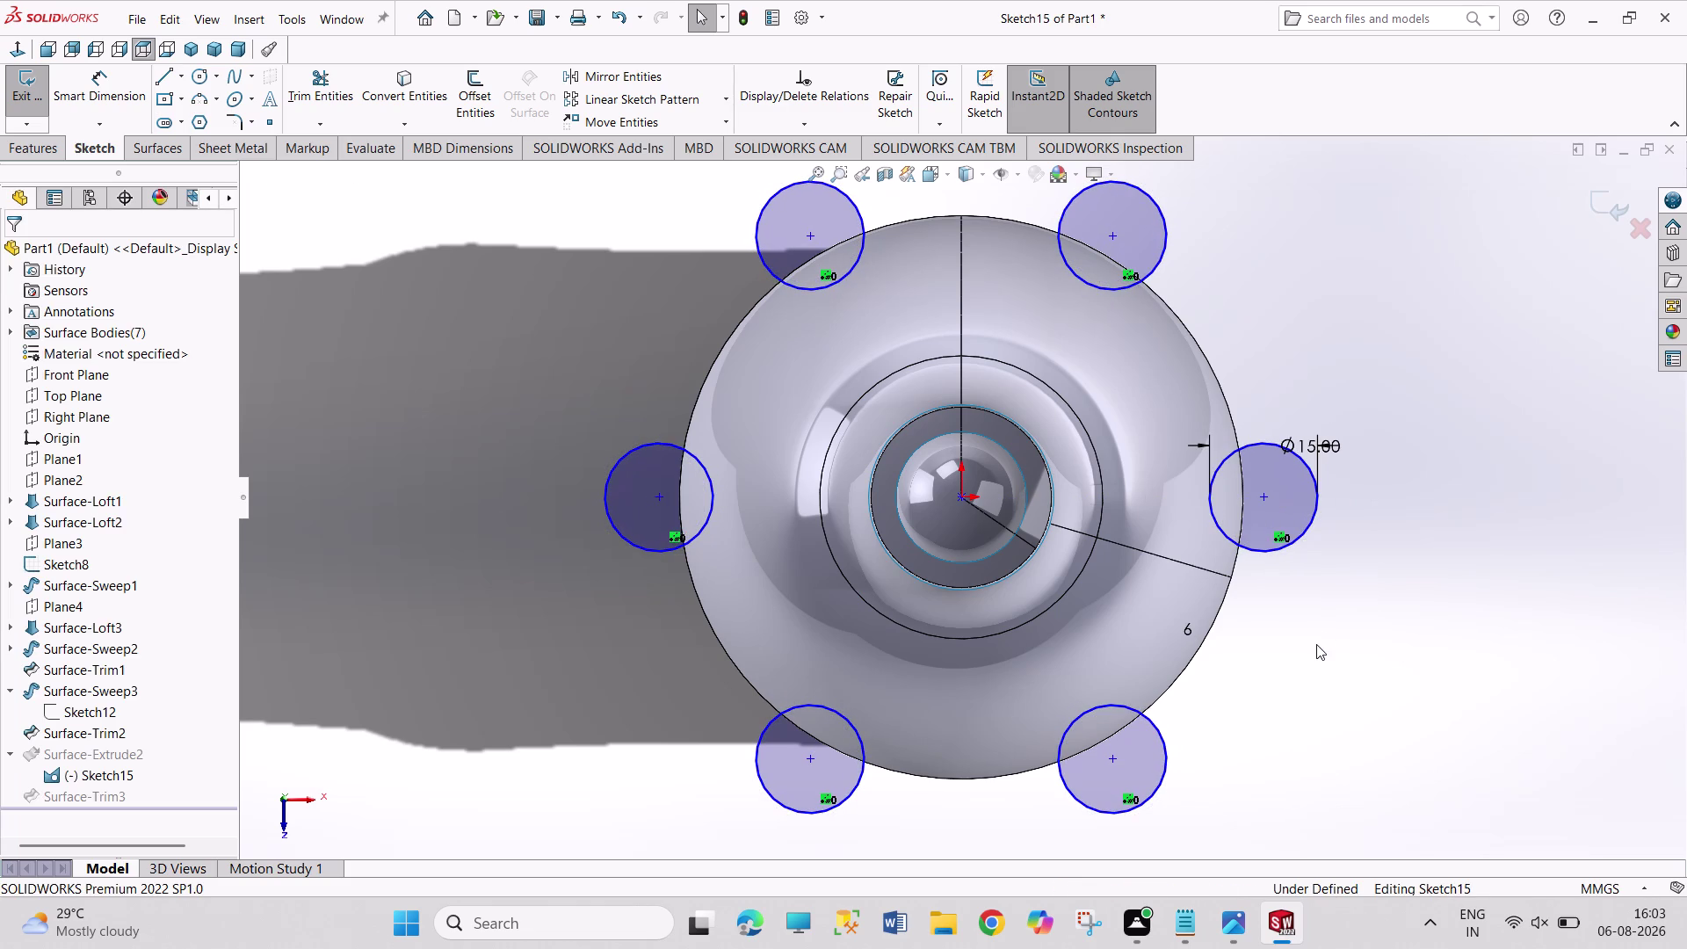
drag(1265, 498, 1249, 496)
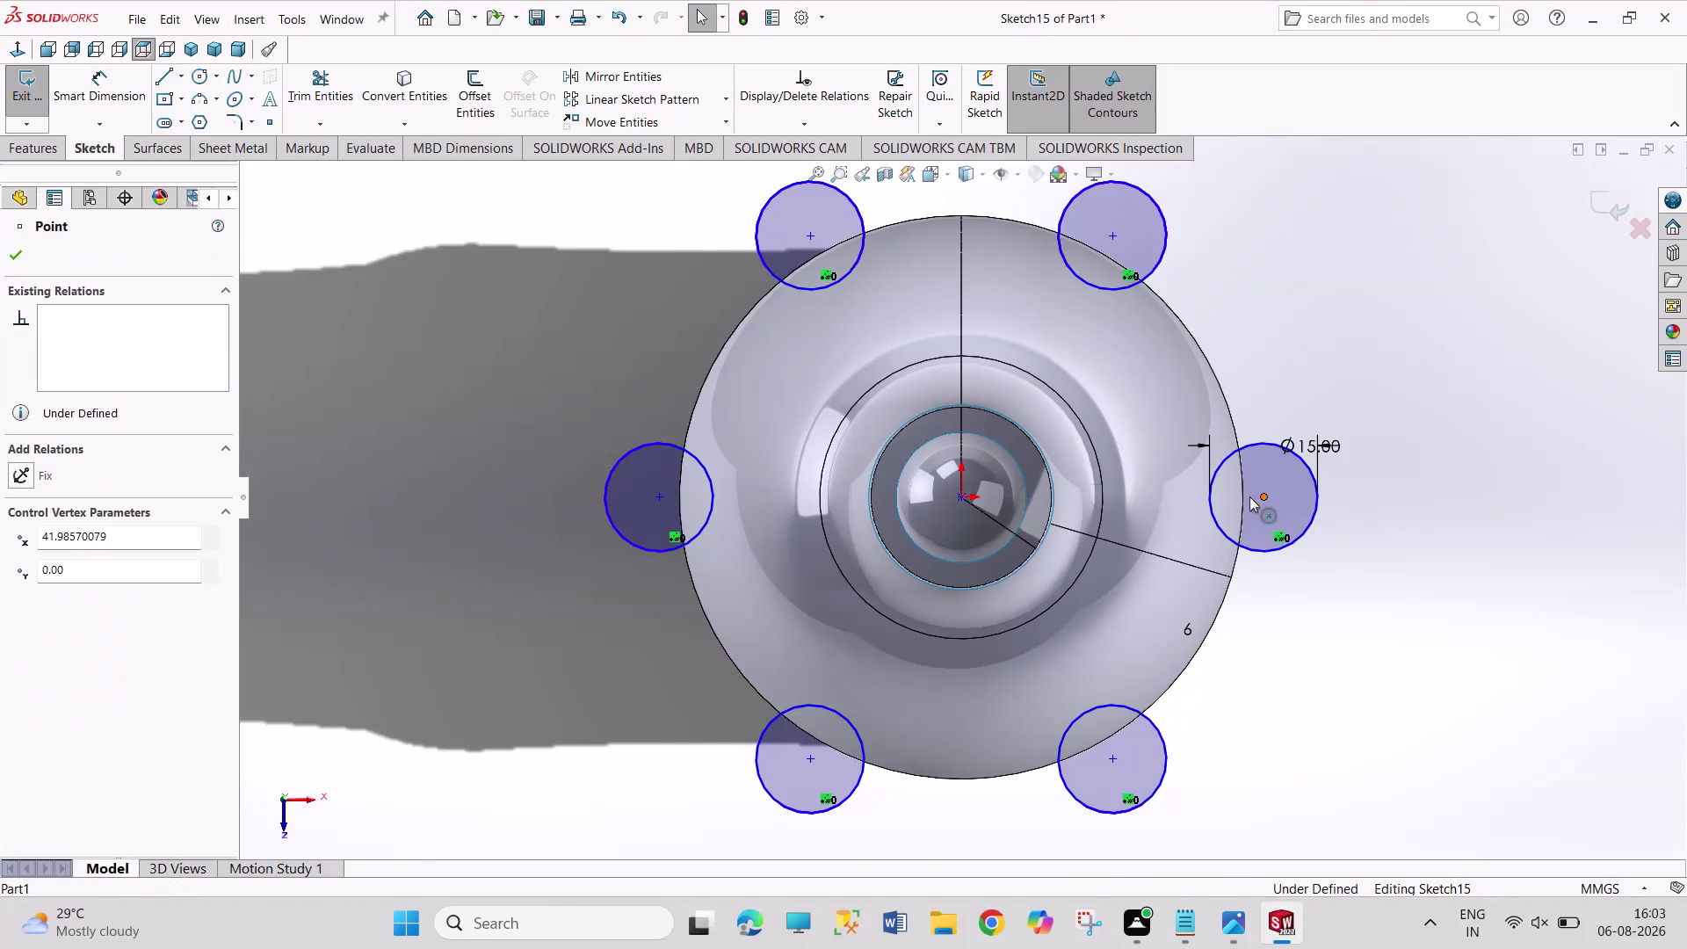
drag(1250, 496, 1253, 496)
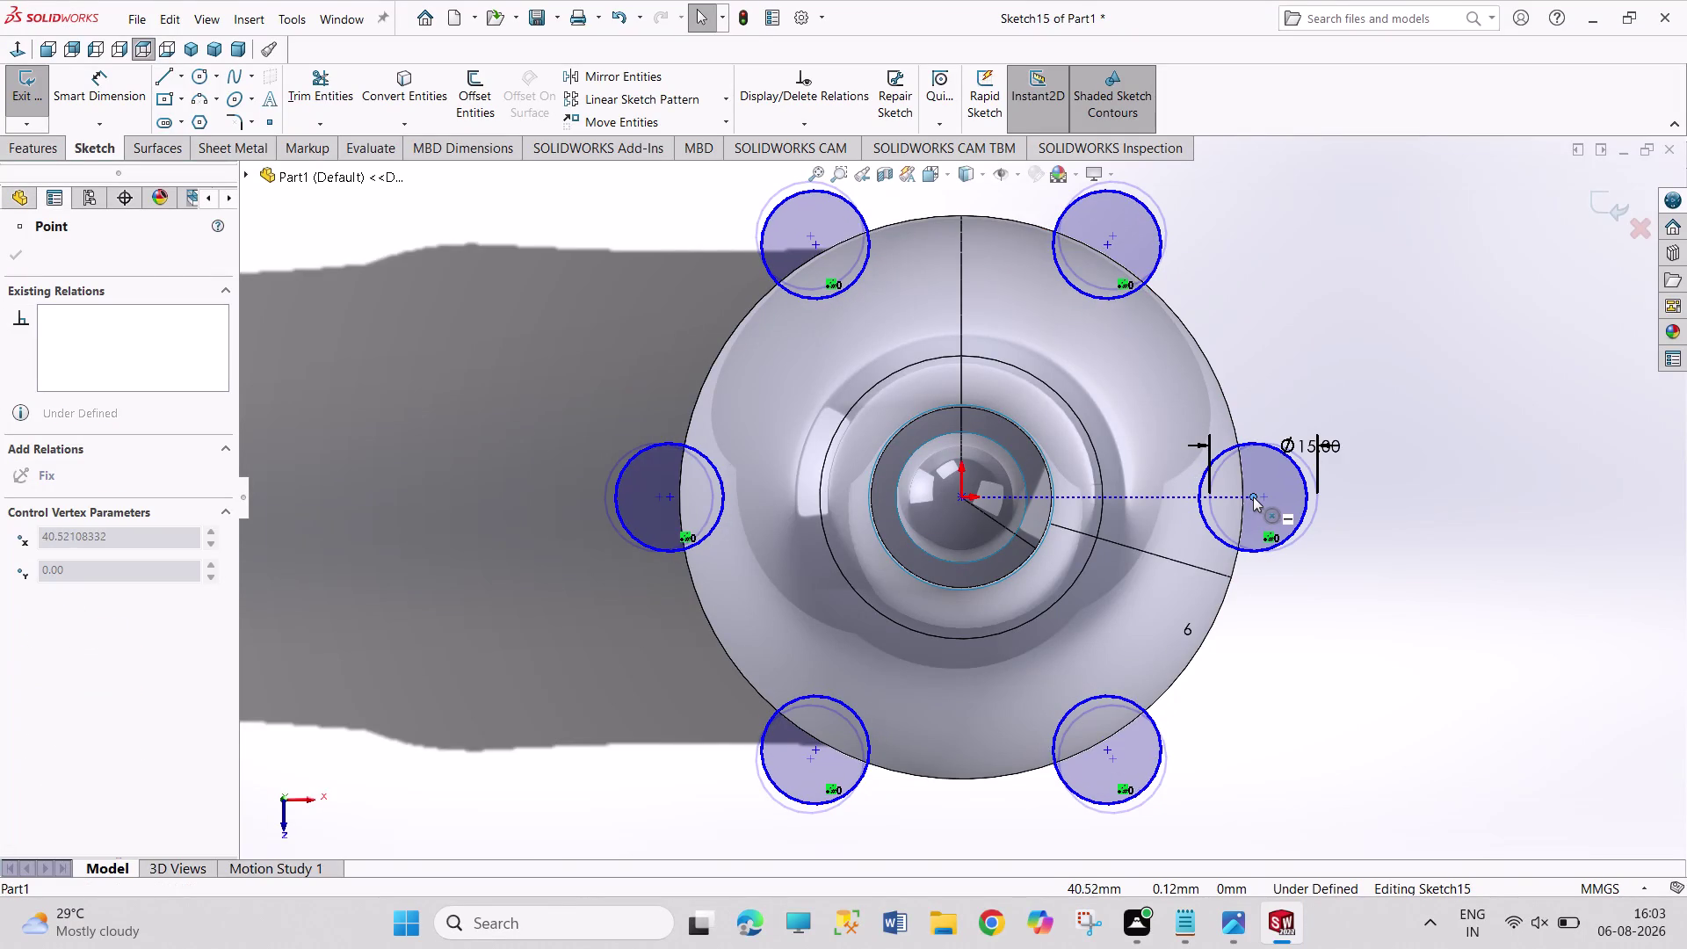
drag(1253, 497, 1255, 496)
click(19, 261)
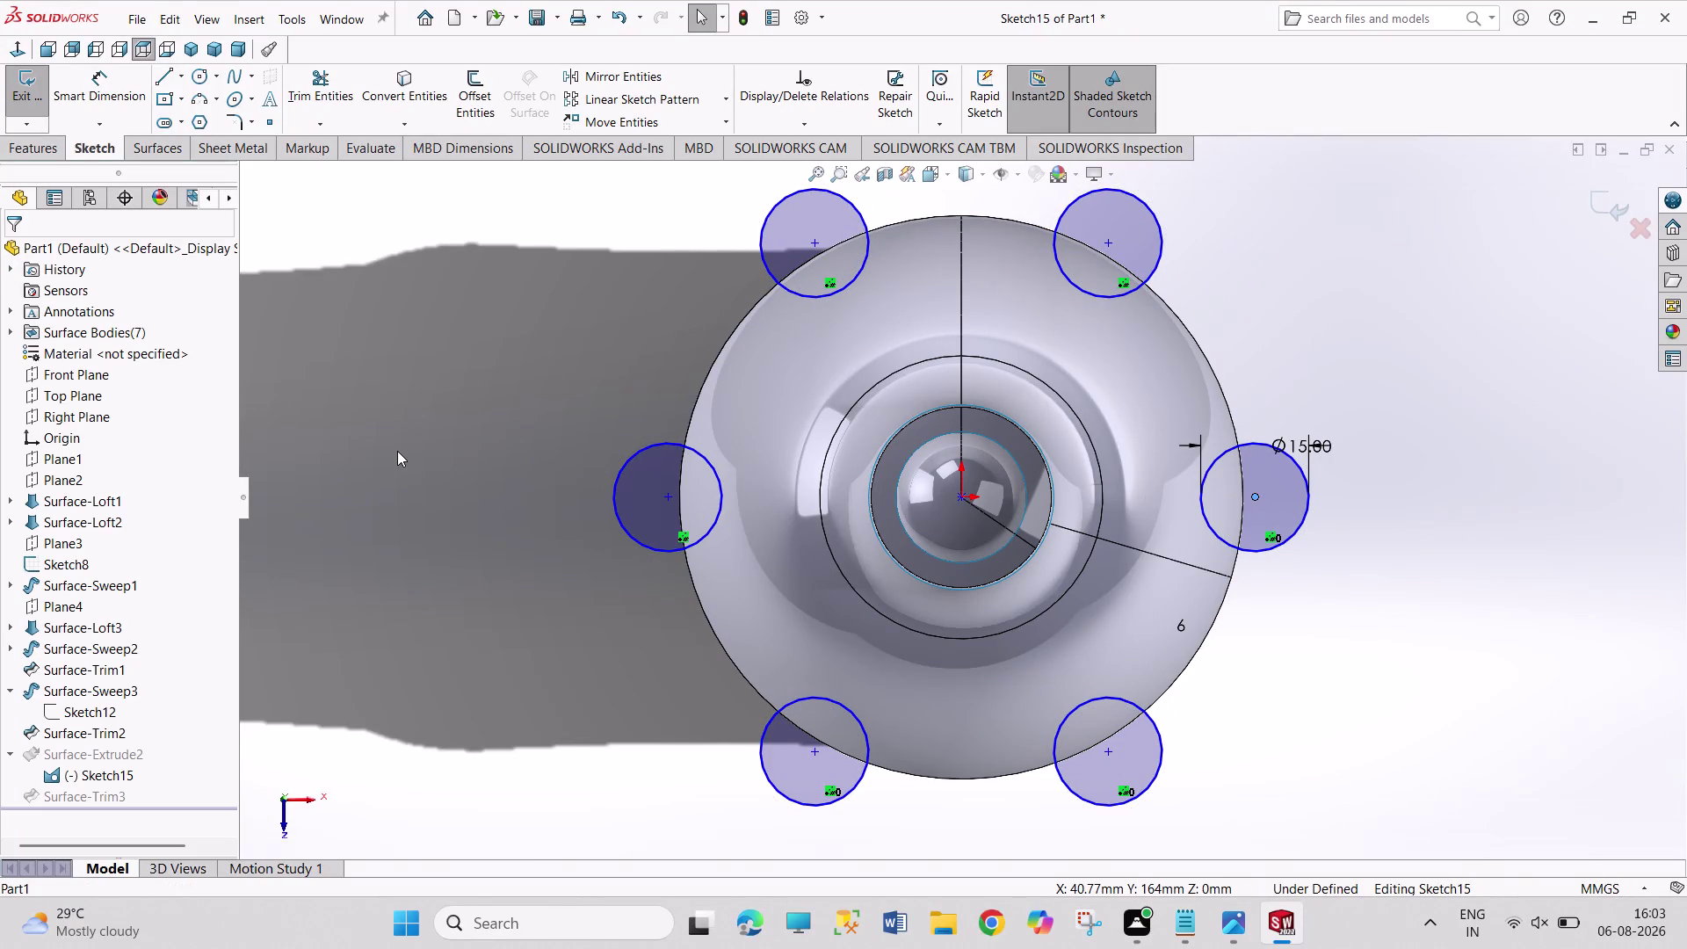
click(35, 99)
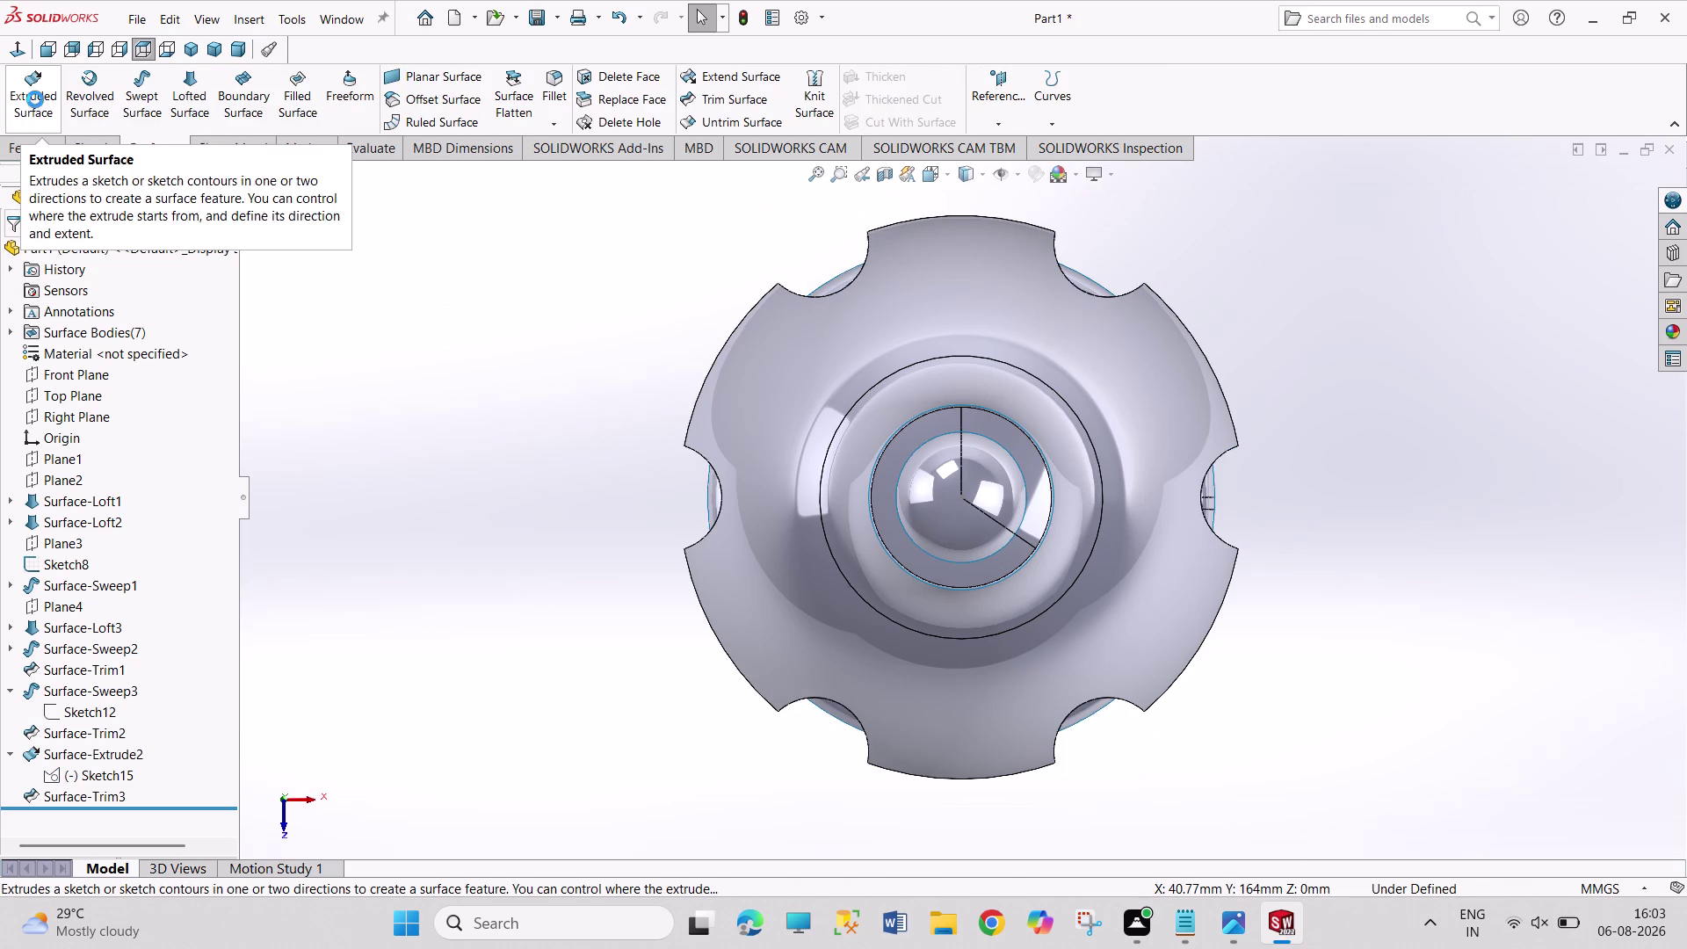
Edit Surface-Extrude2 and inspect the circle tubes from an orbited isometric view.
click(82, 755)
click(94, 693)
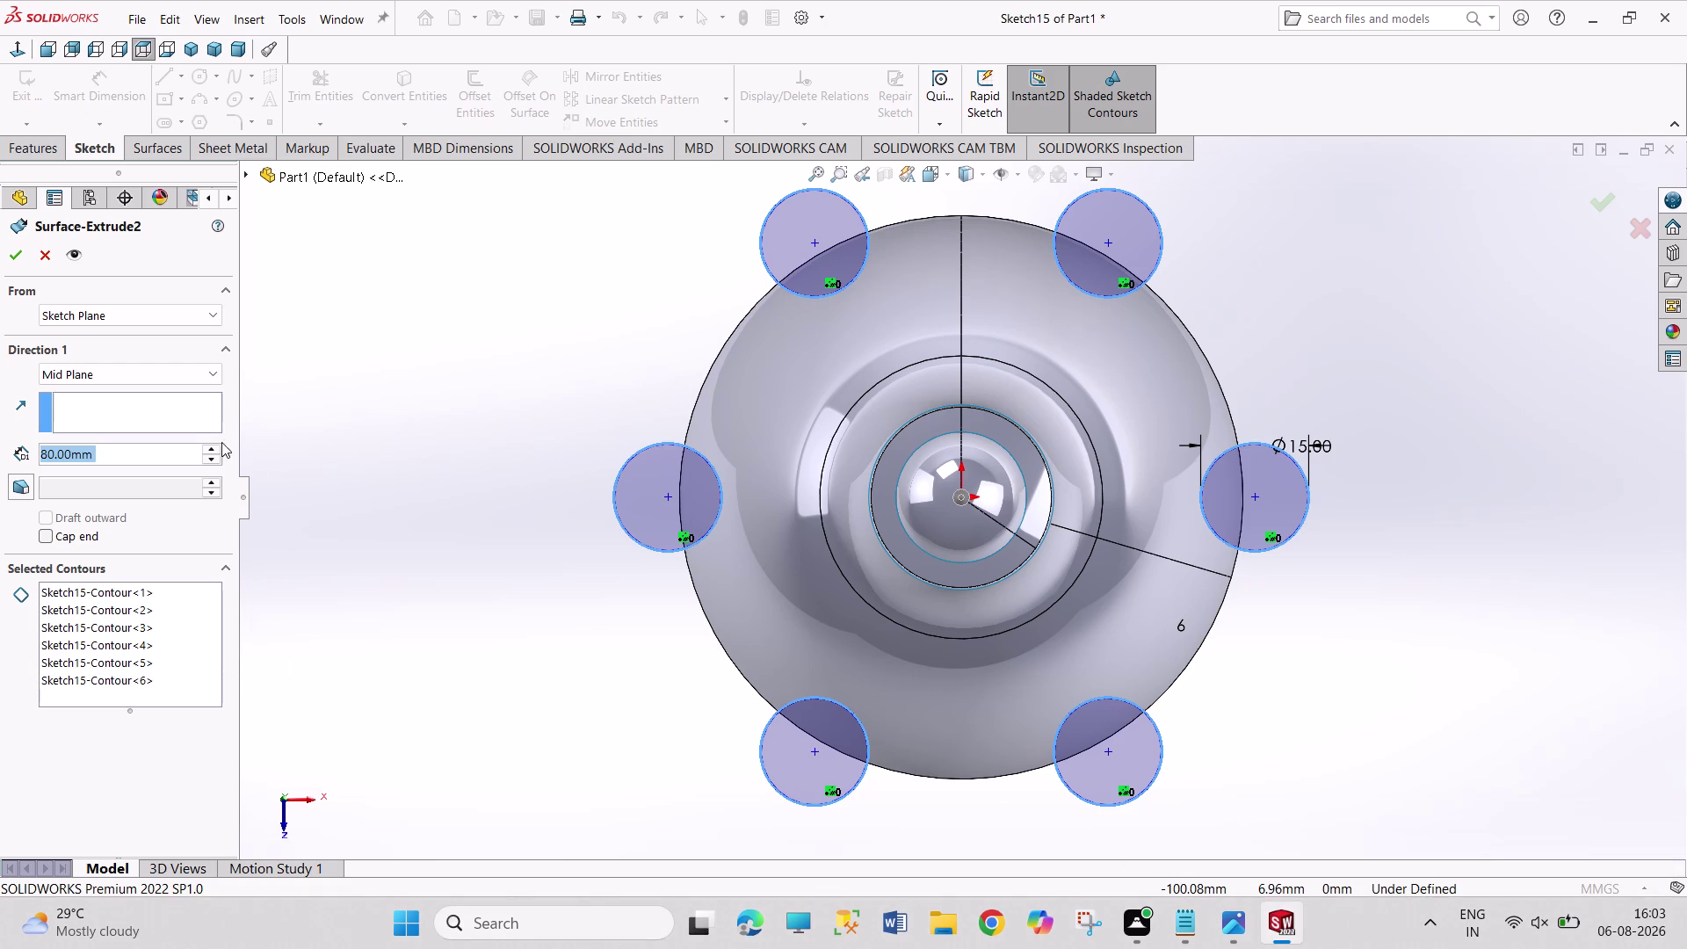
click(144, 375)
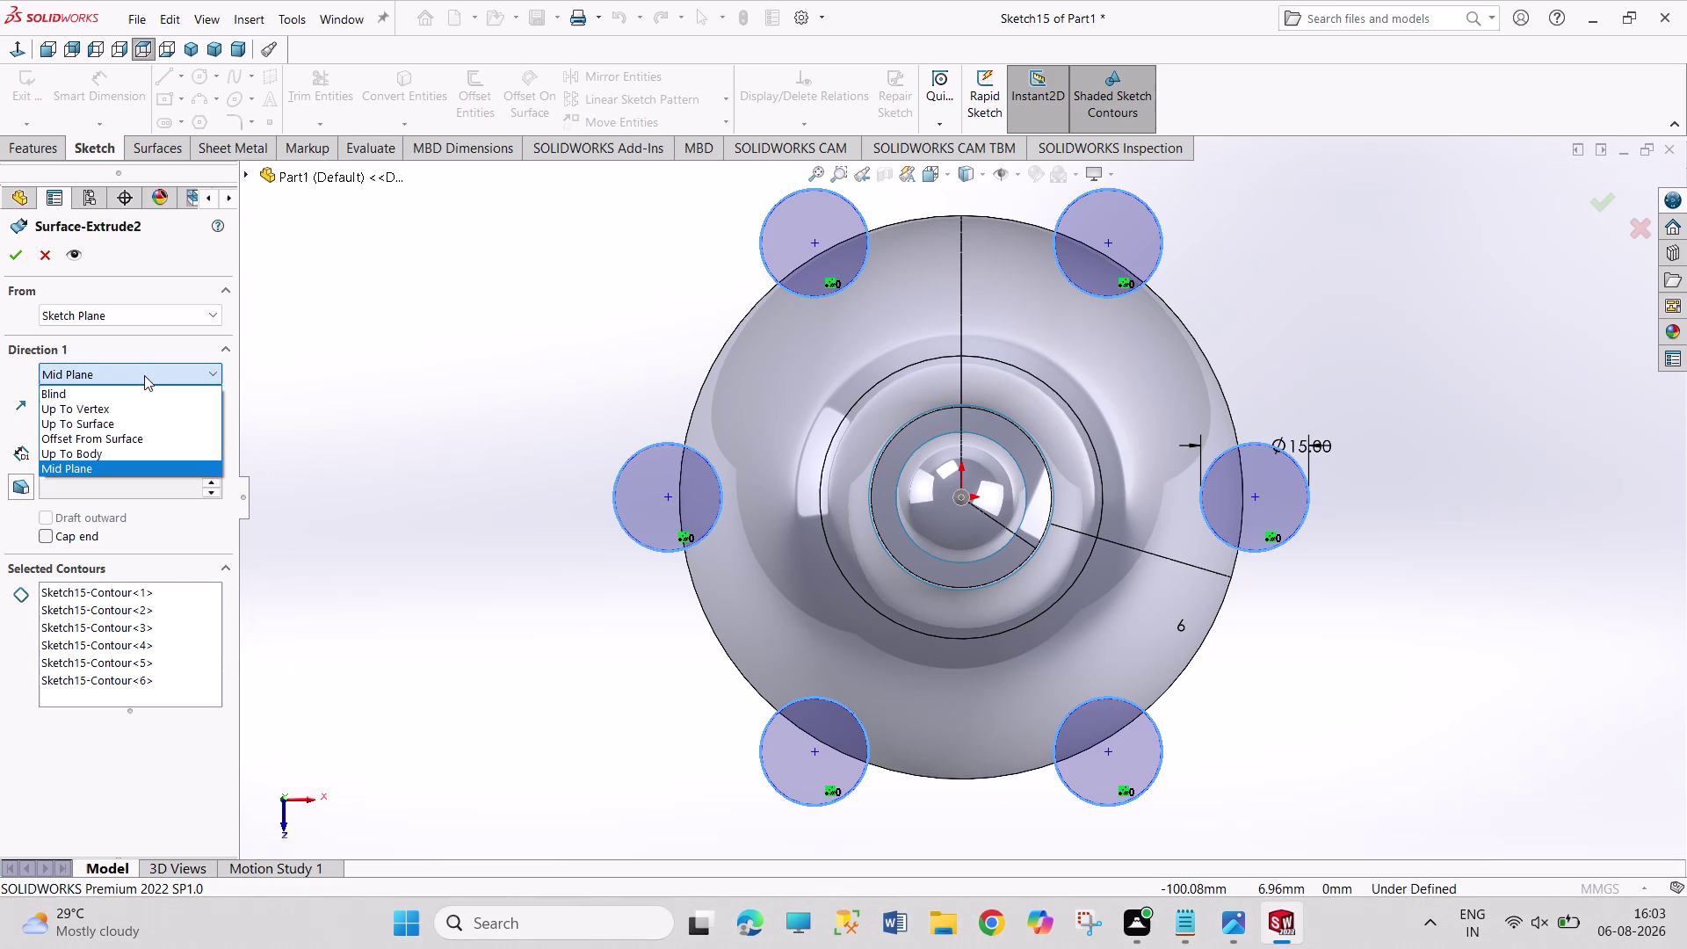
click(286, 479)
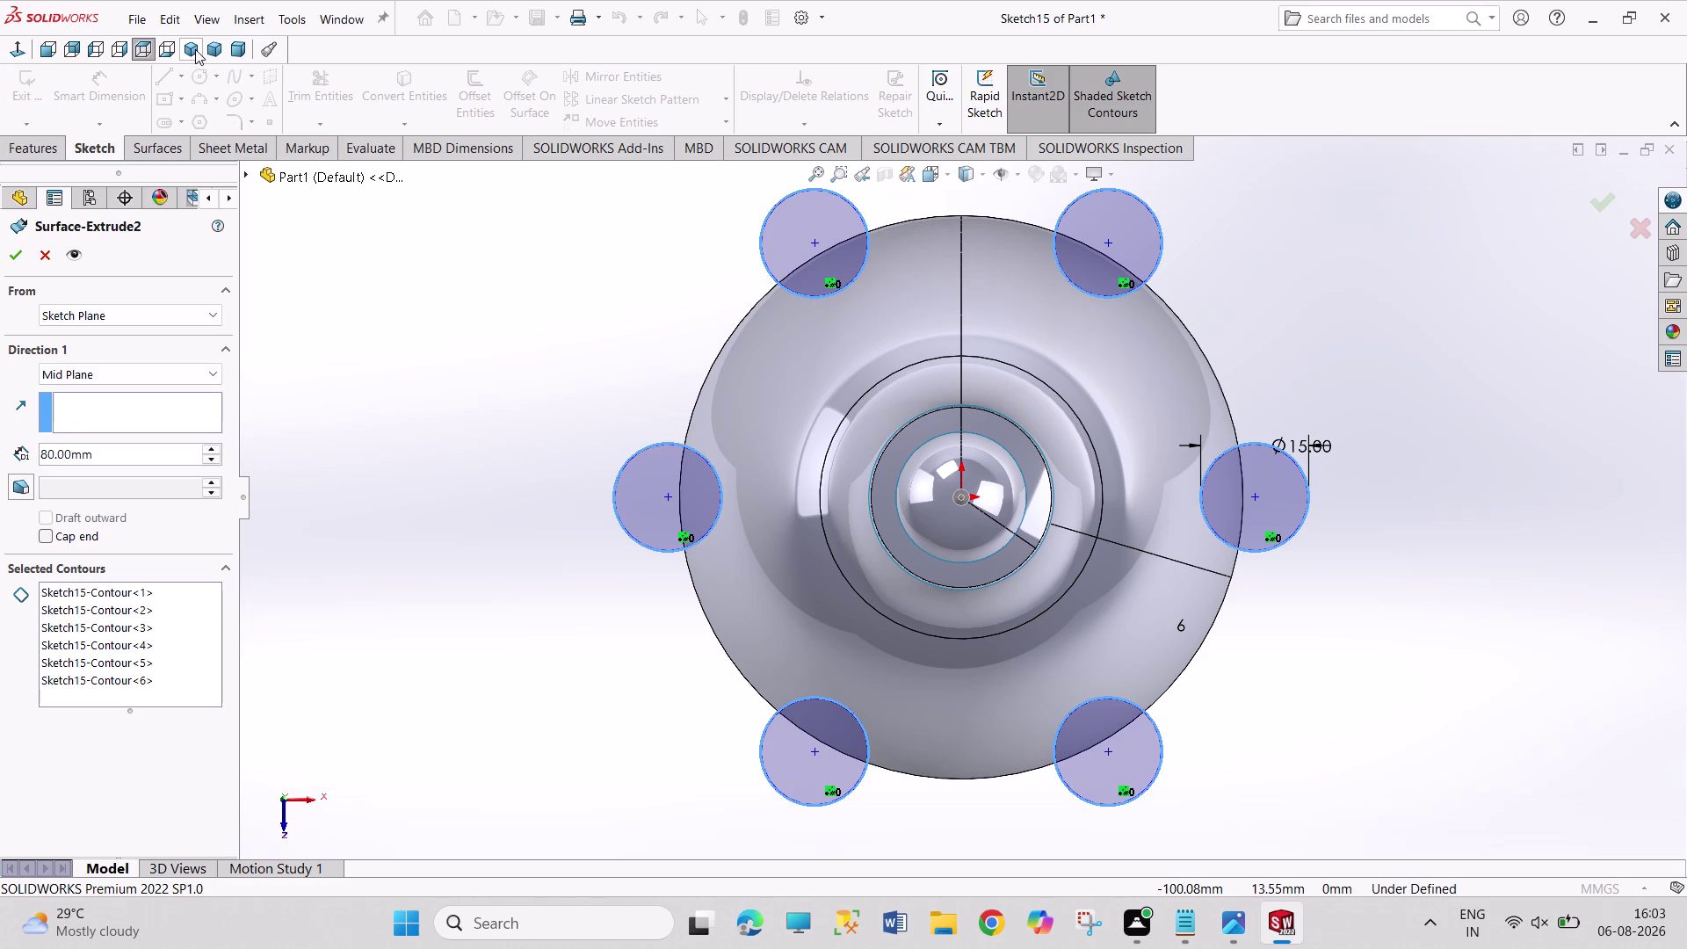
click(195, 49)
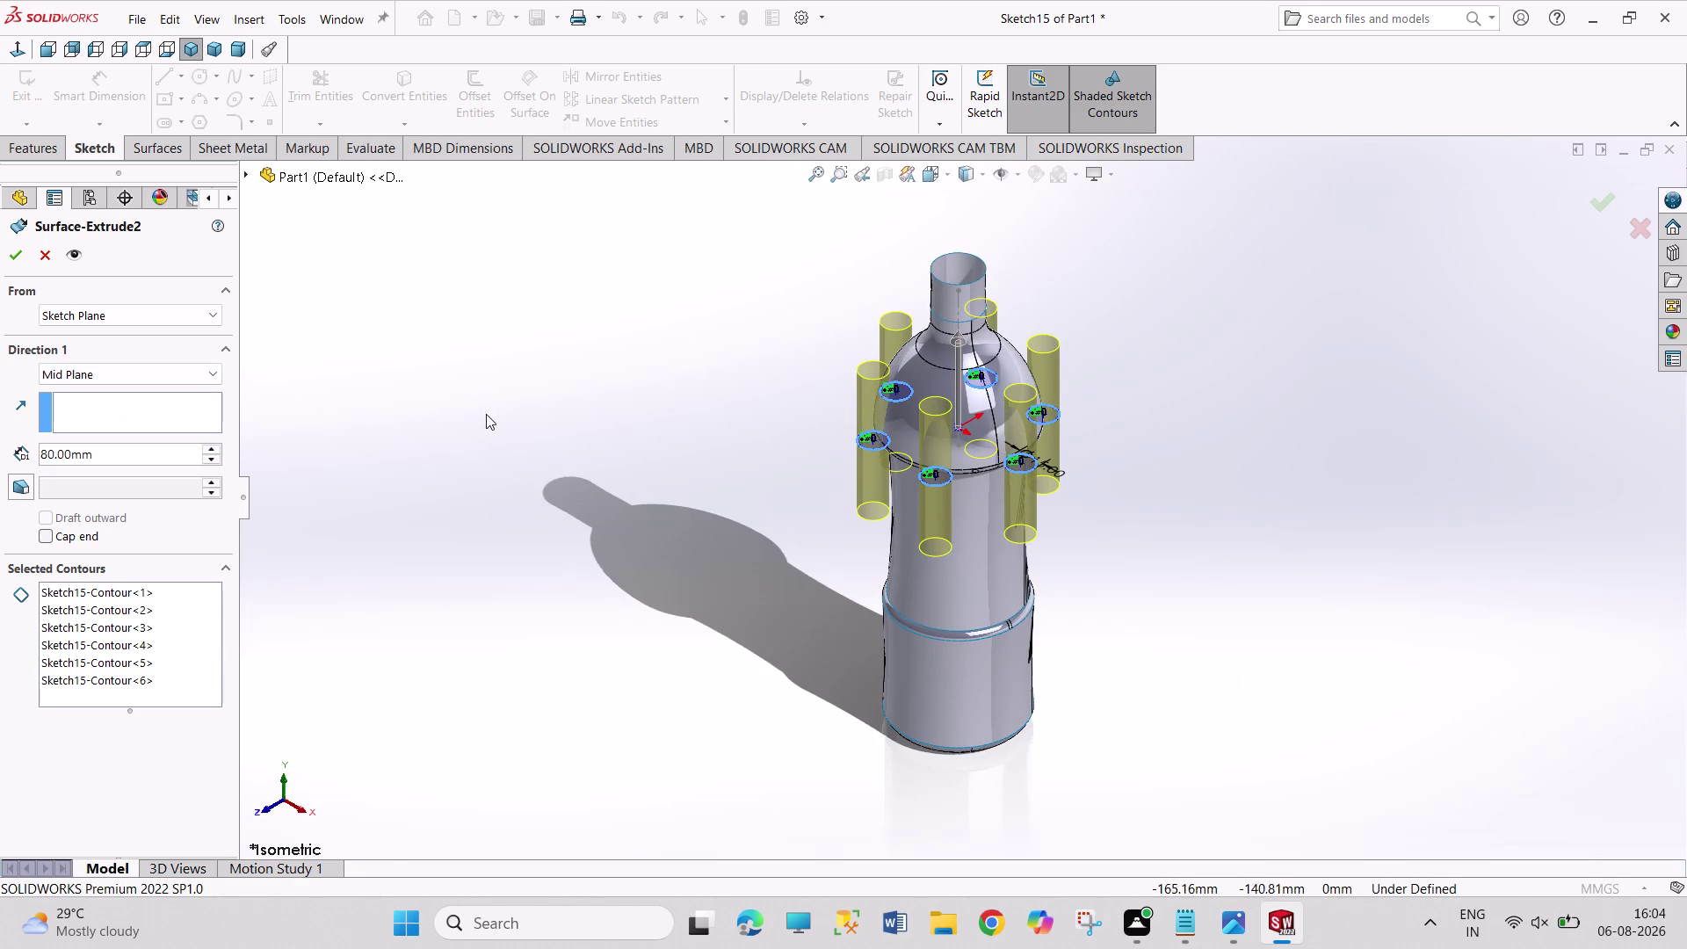
middle_drag(582, 579, 492, 539)
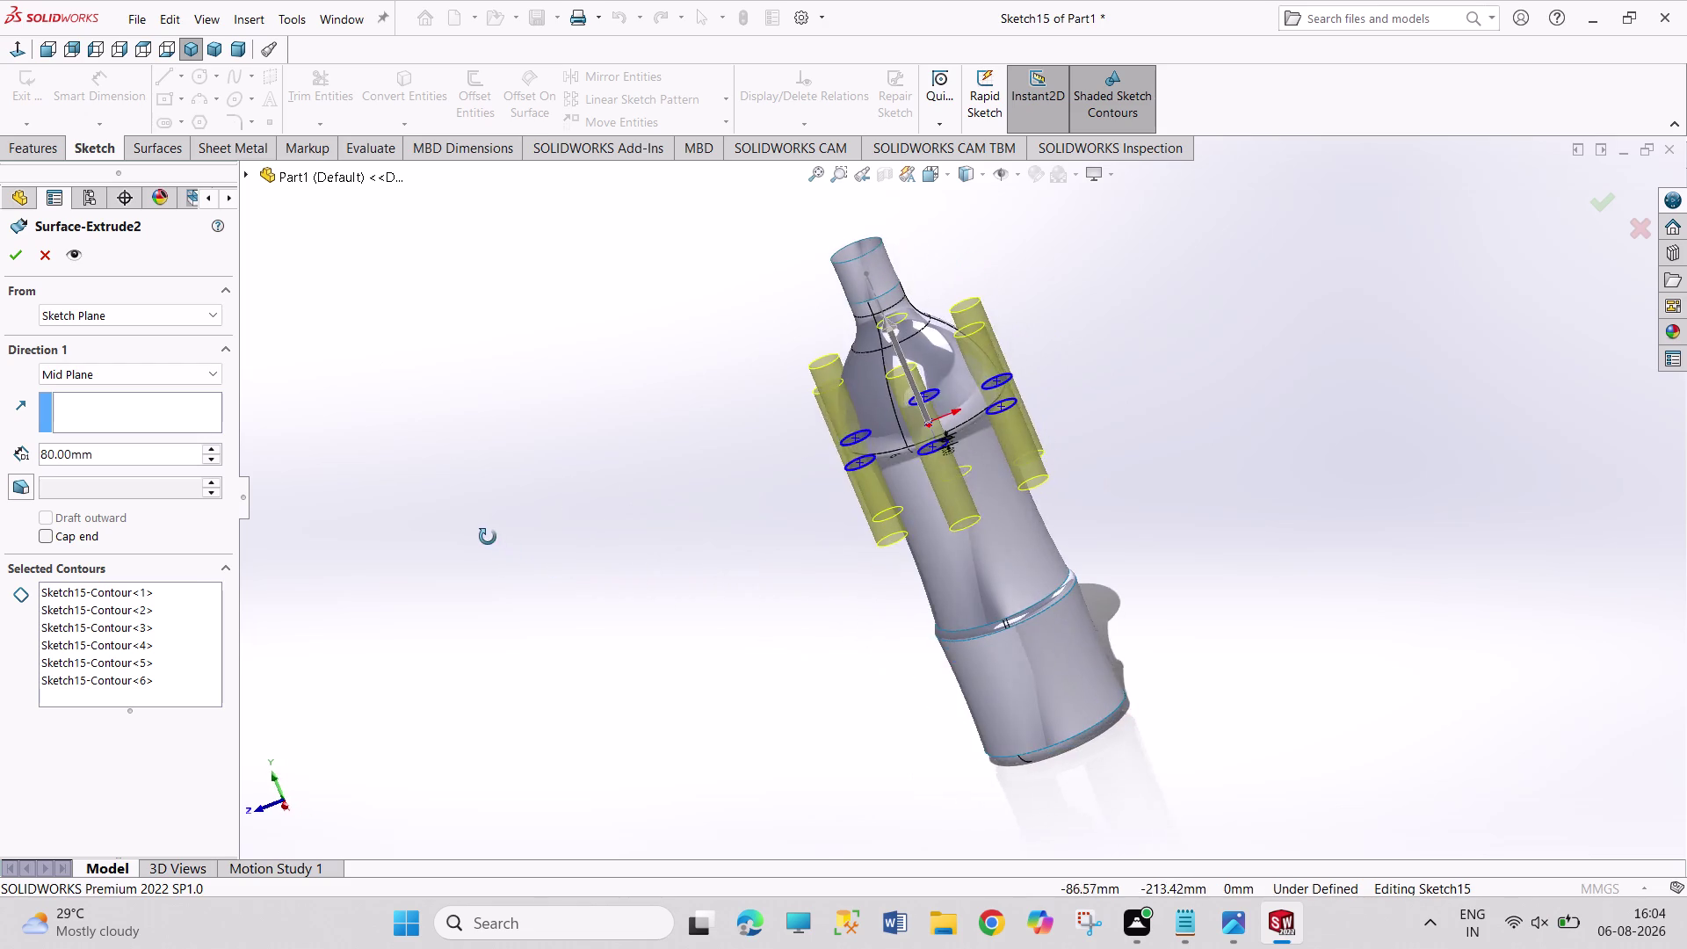
middle_drag(493, 539, 482, 534)
scroll(down, 3)
scroll(down, 3)
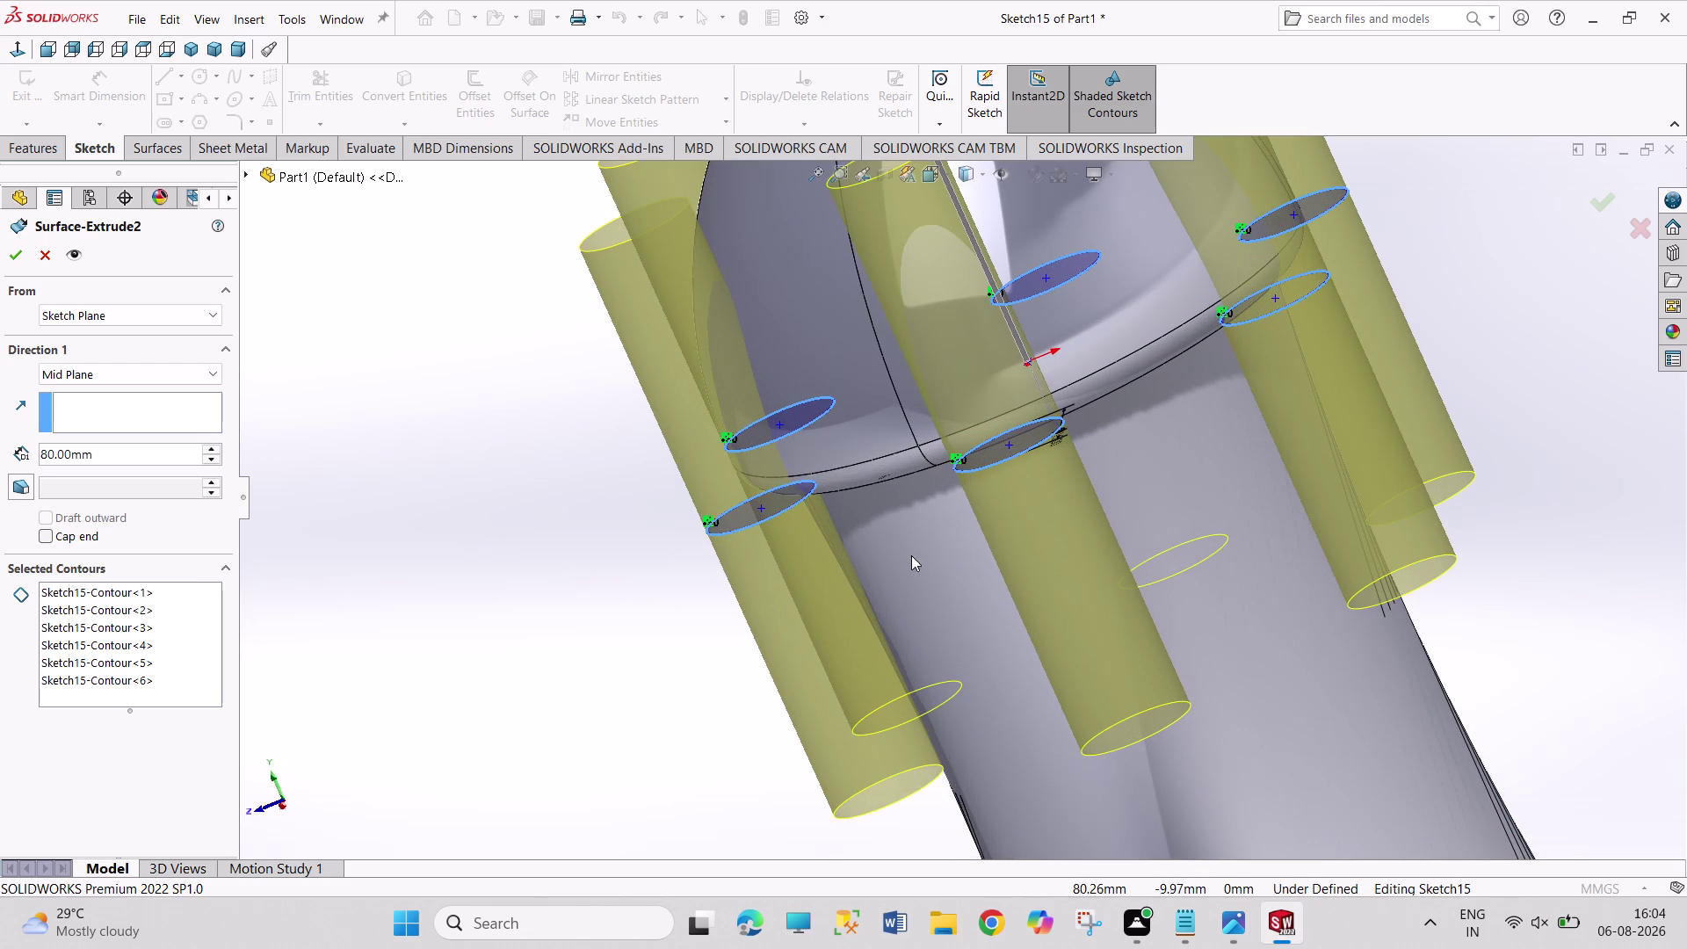
Switch the extrusion to one direction, starting from a 10 mm offset.
click(101, 375)
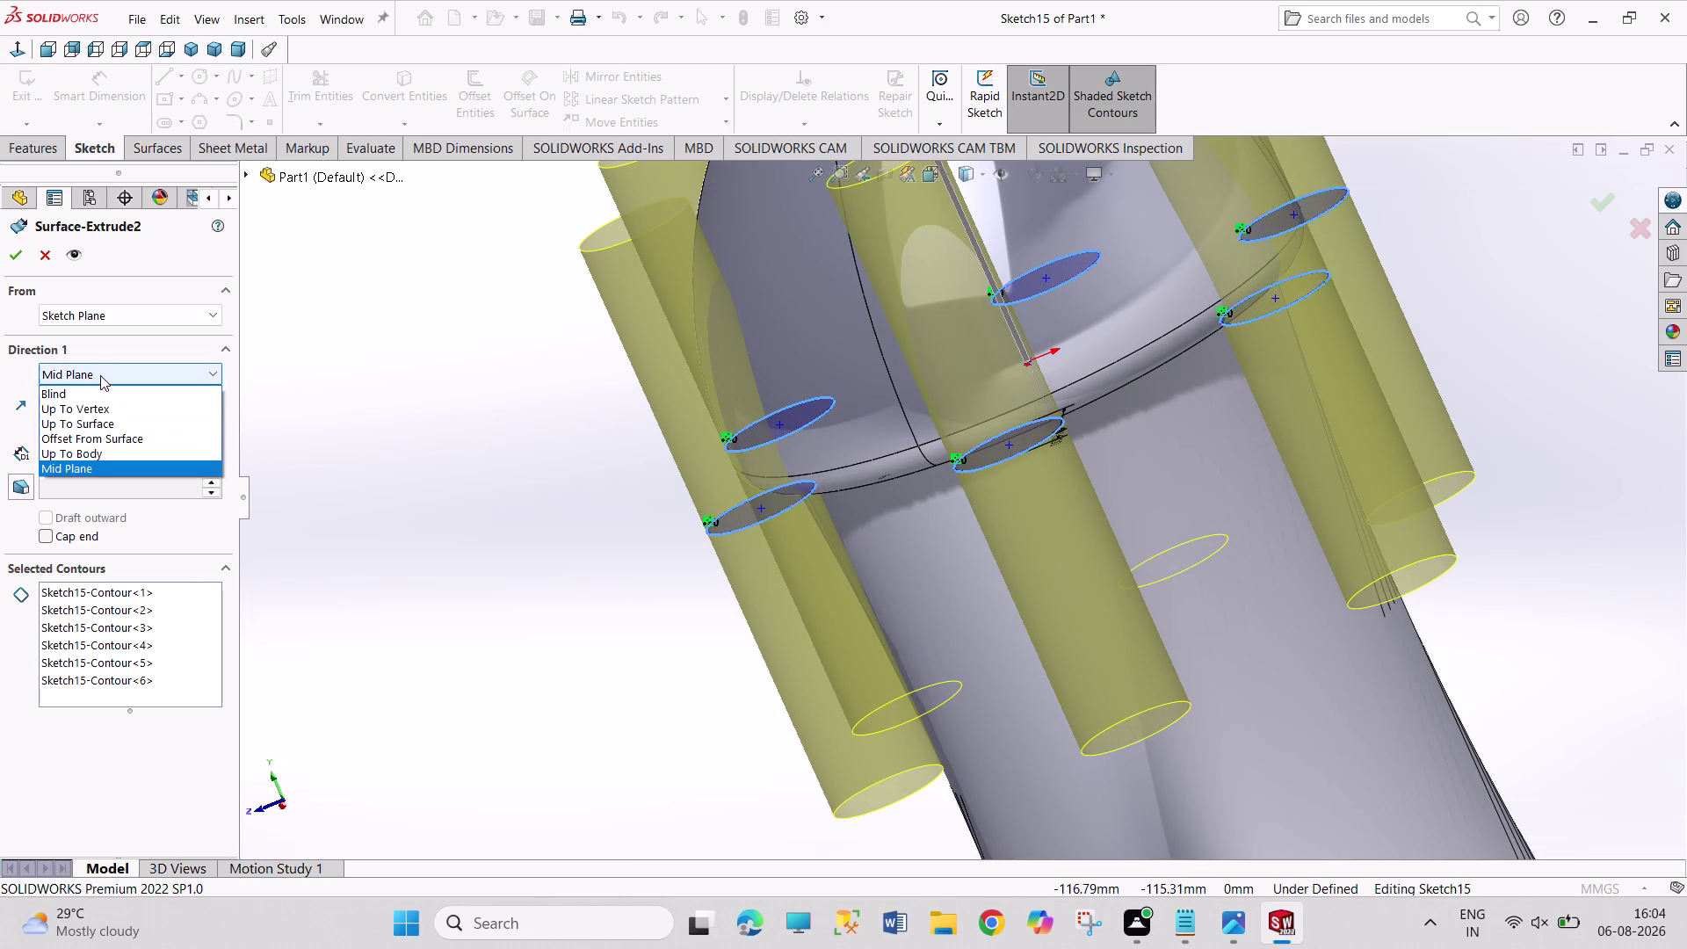
click(105, 389)
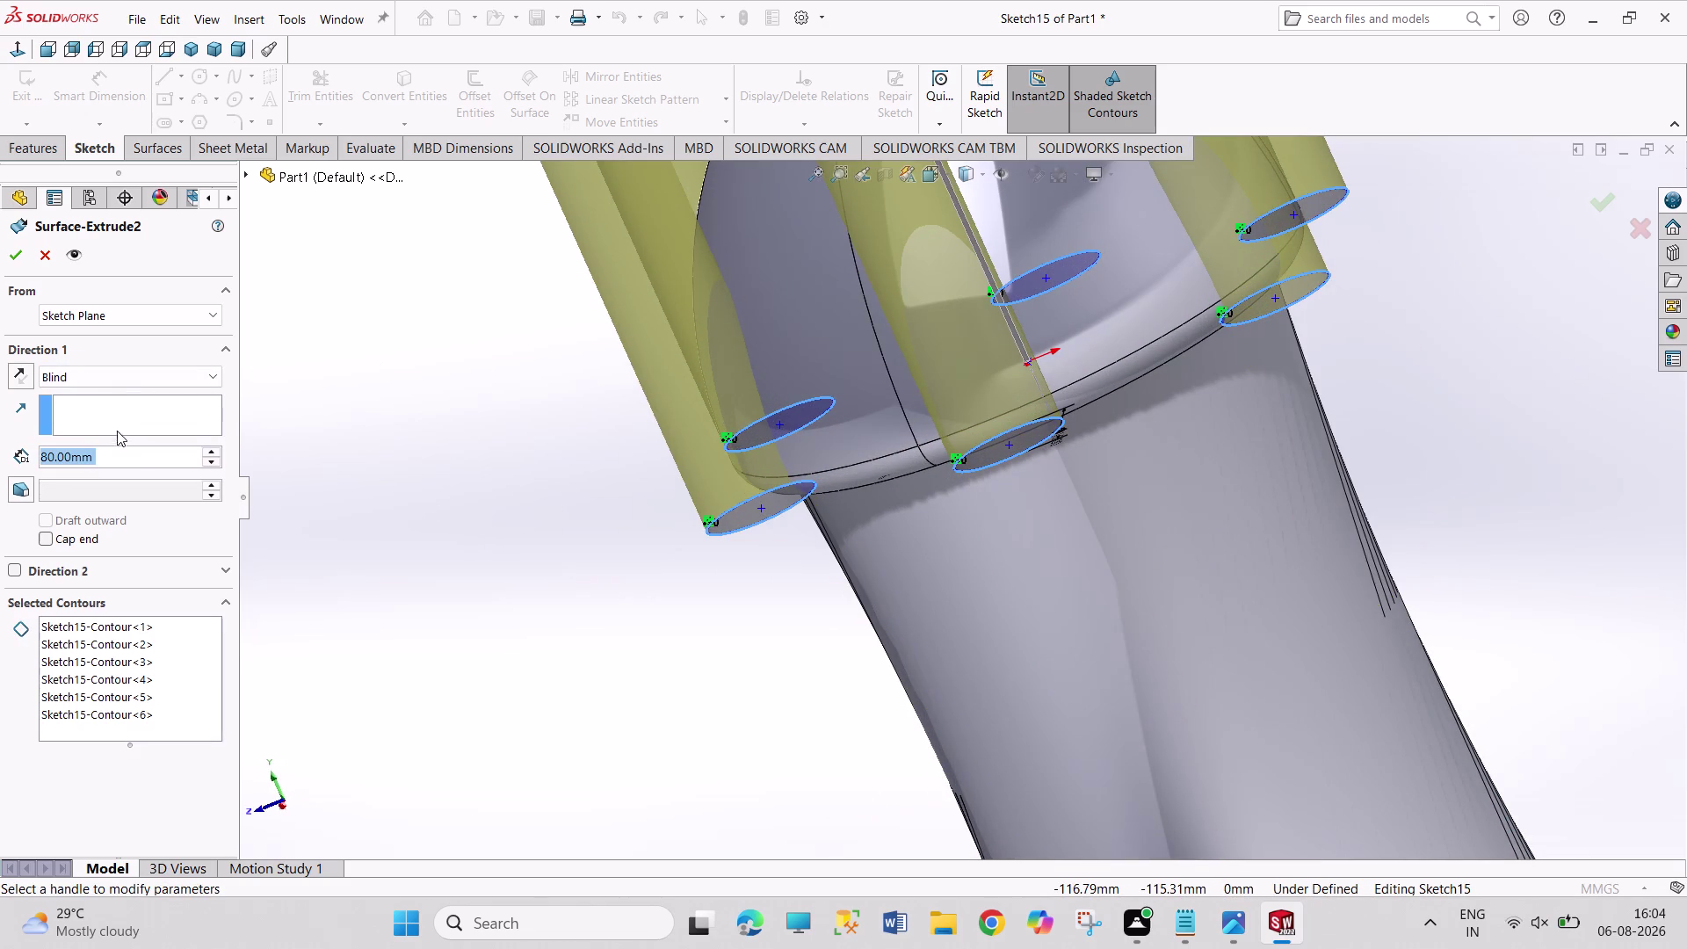
click(175, 317)
click(162, 376)
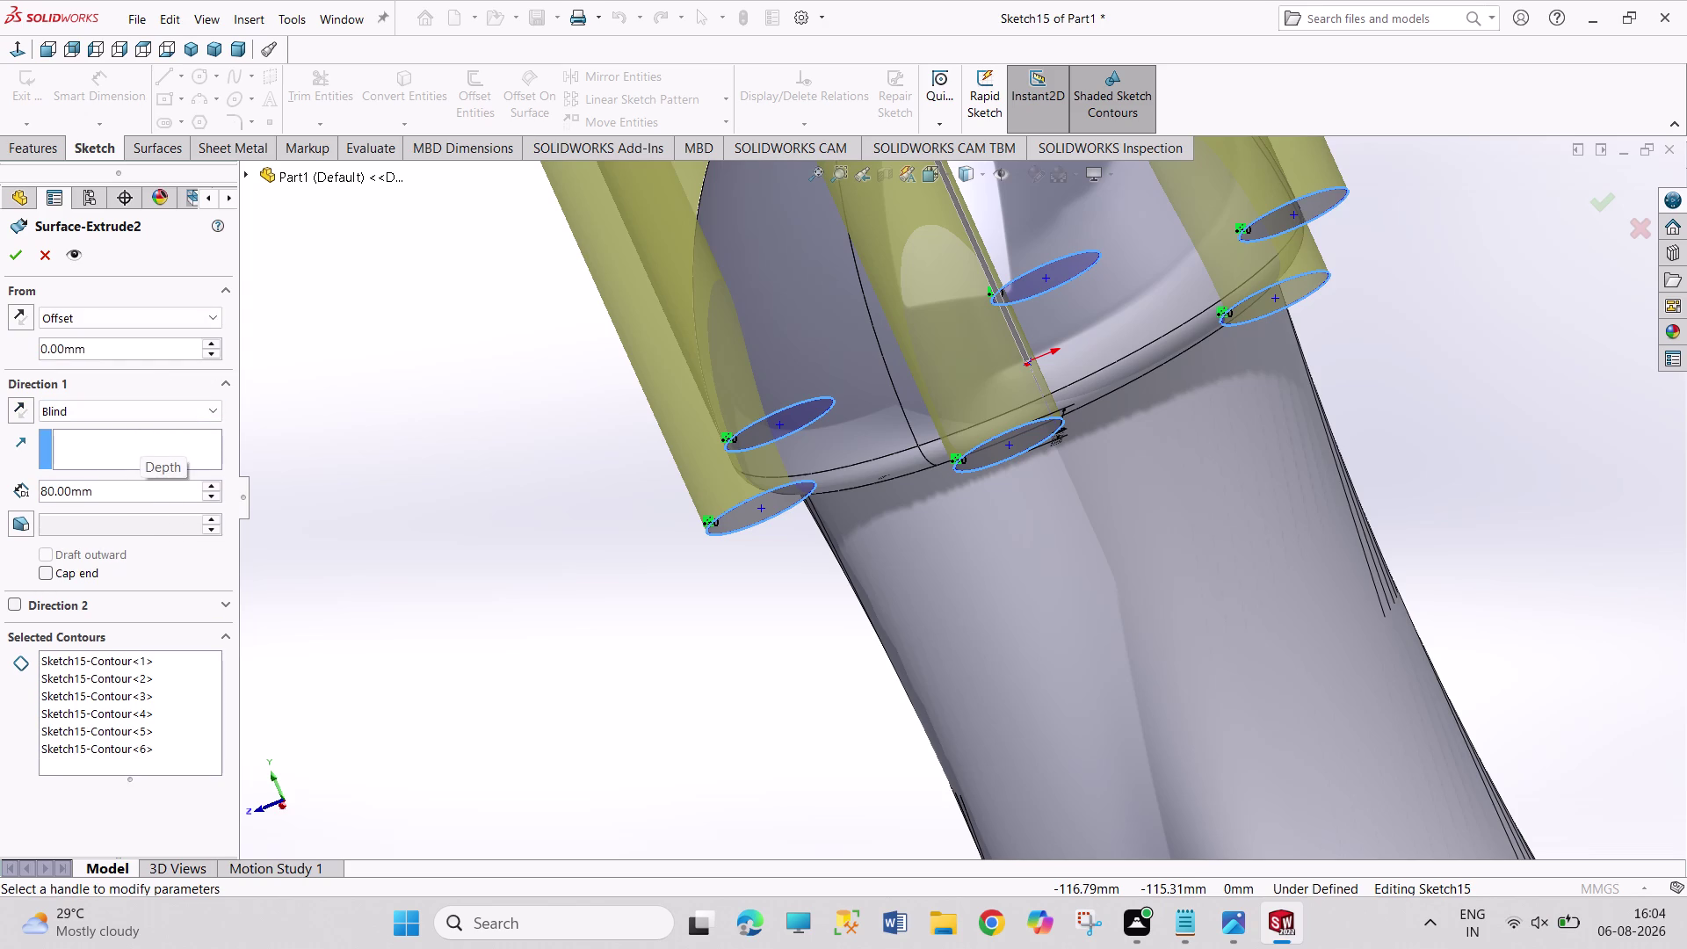
click(42, 349)
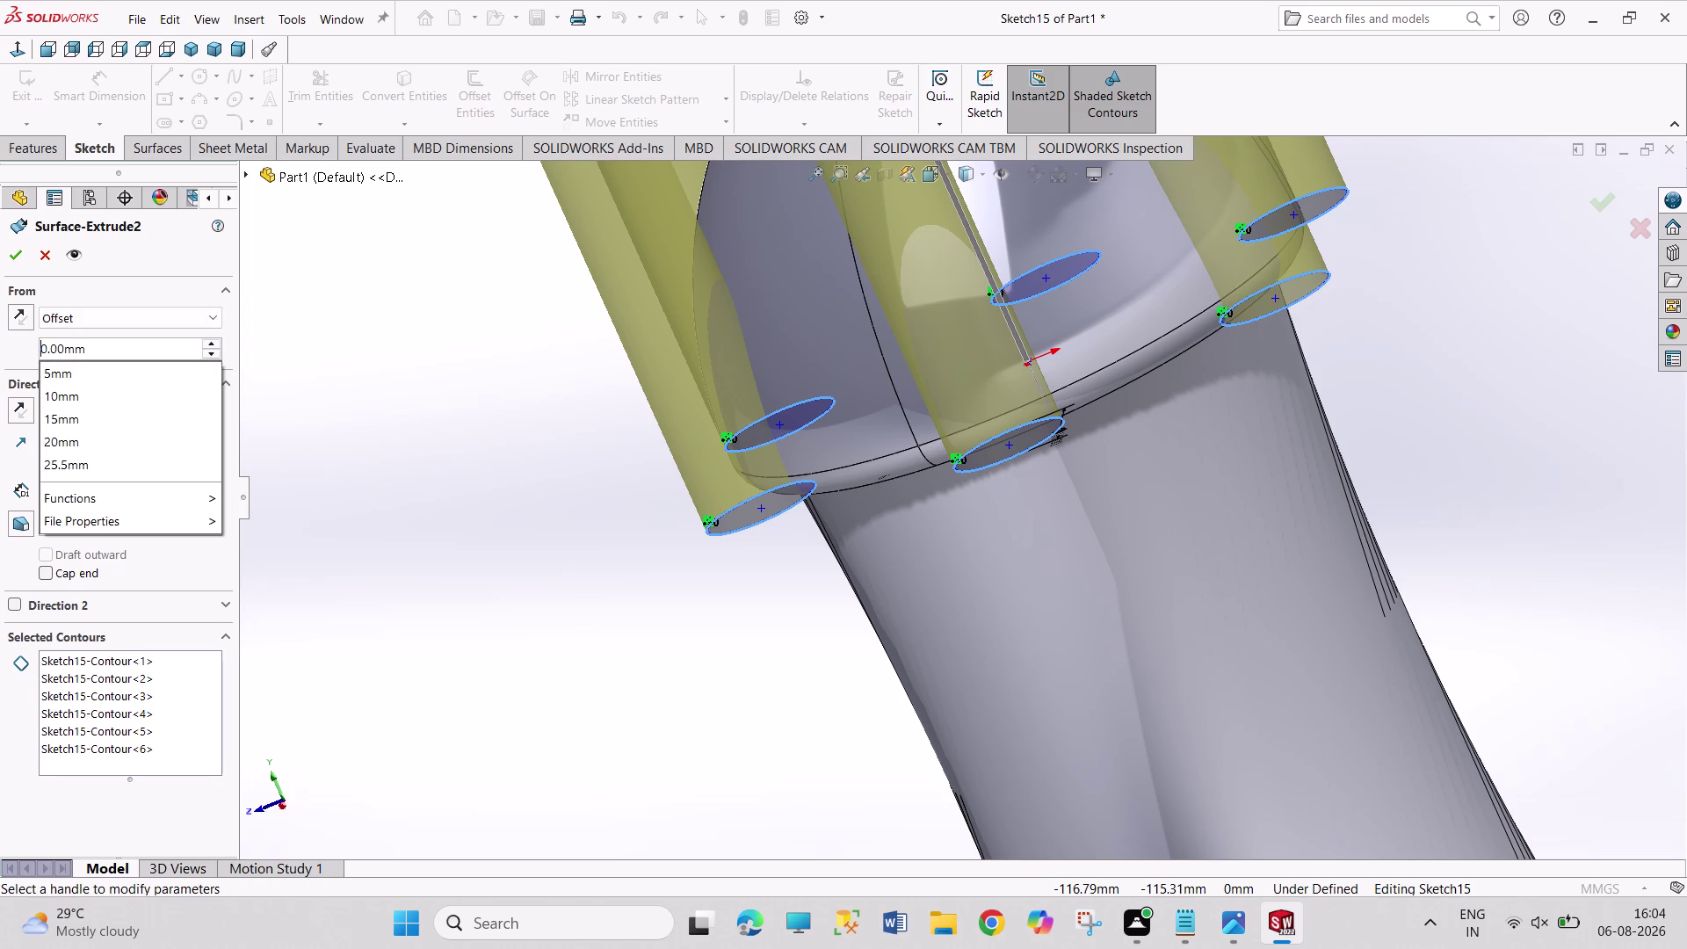
text(10)
key(Return)
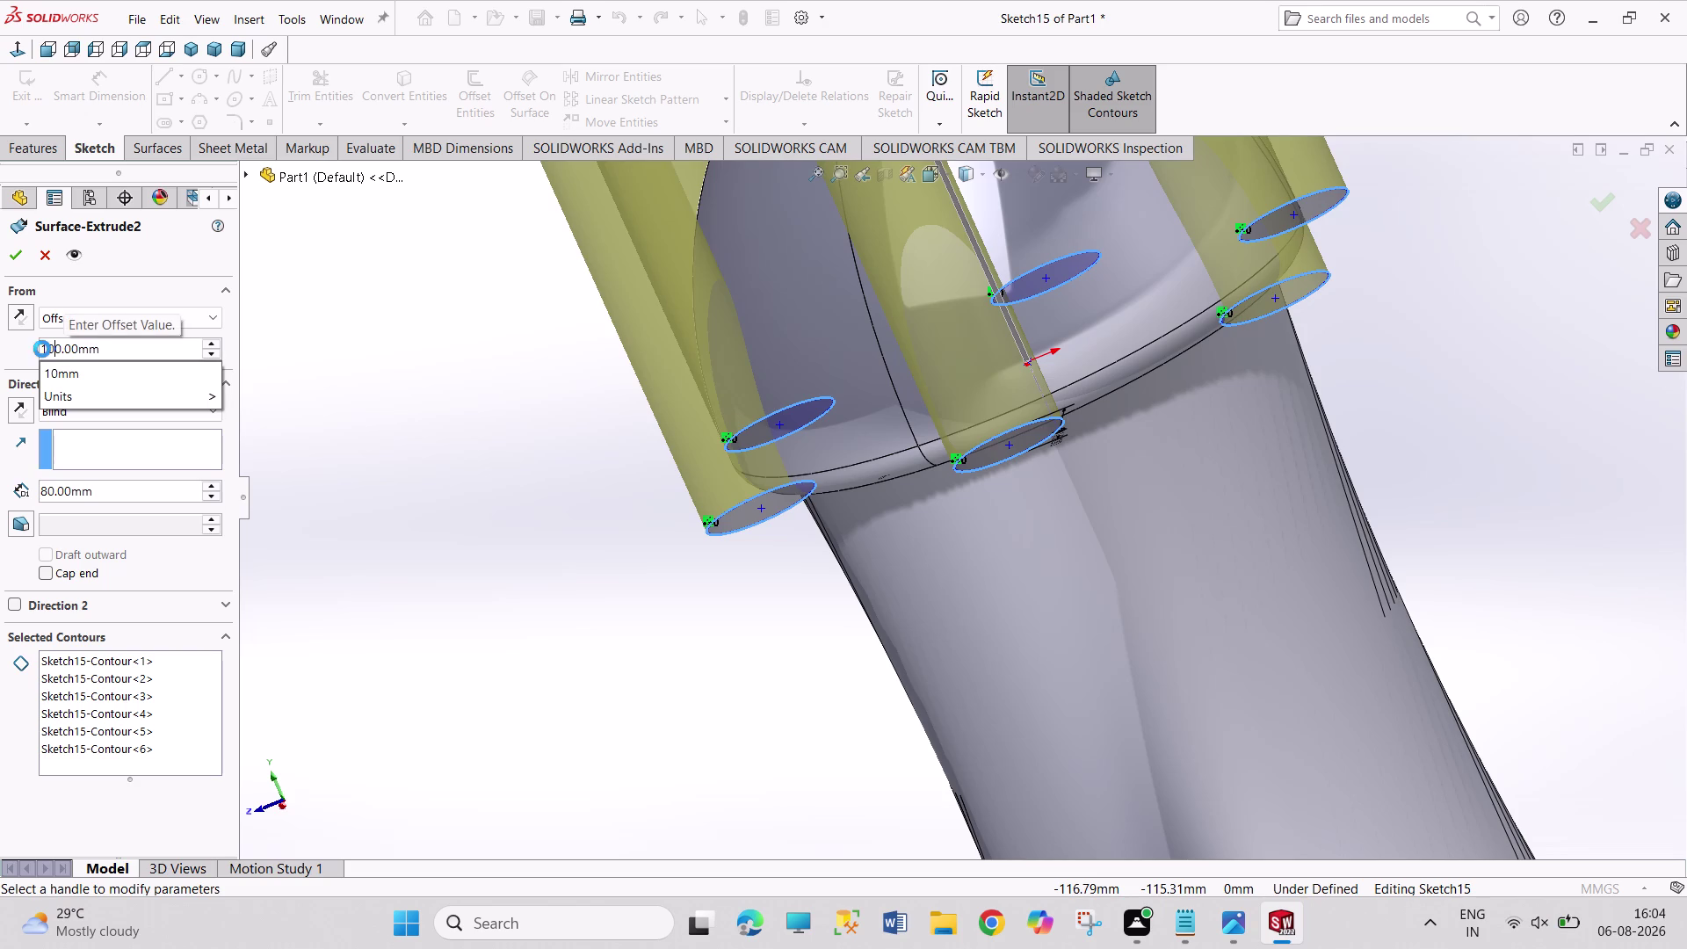
Correct the start offset value to 10 mm and accept the edited extrusion.
scroll(up, 3)
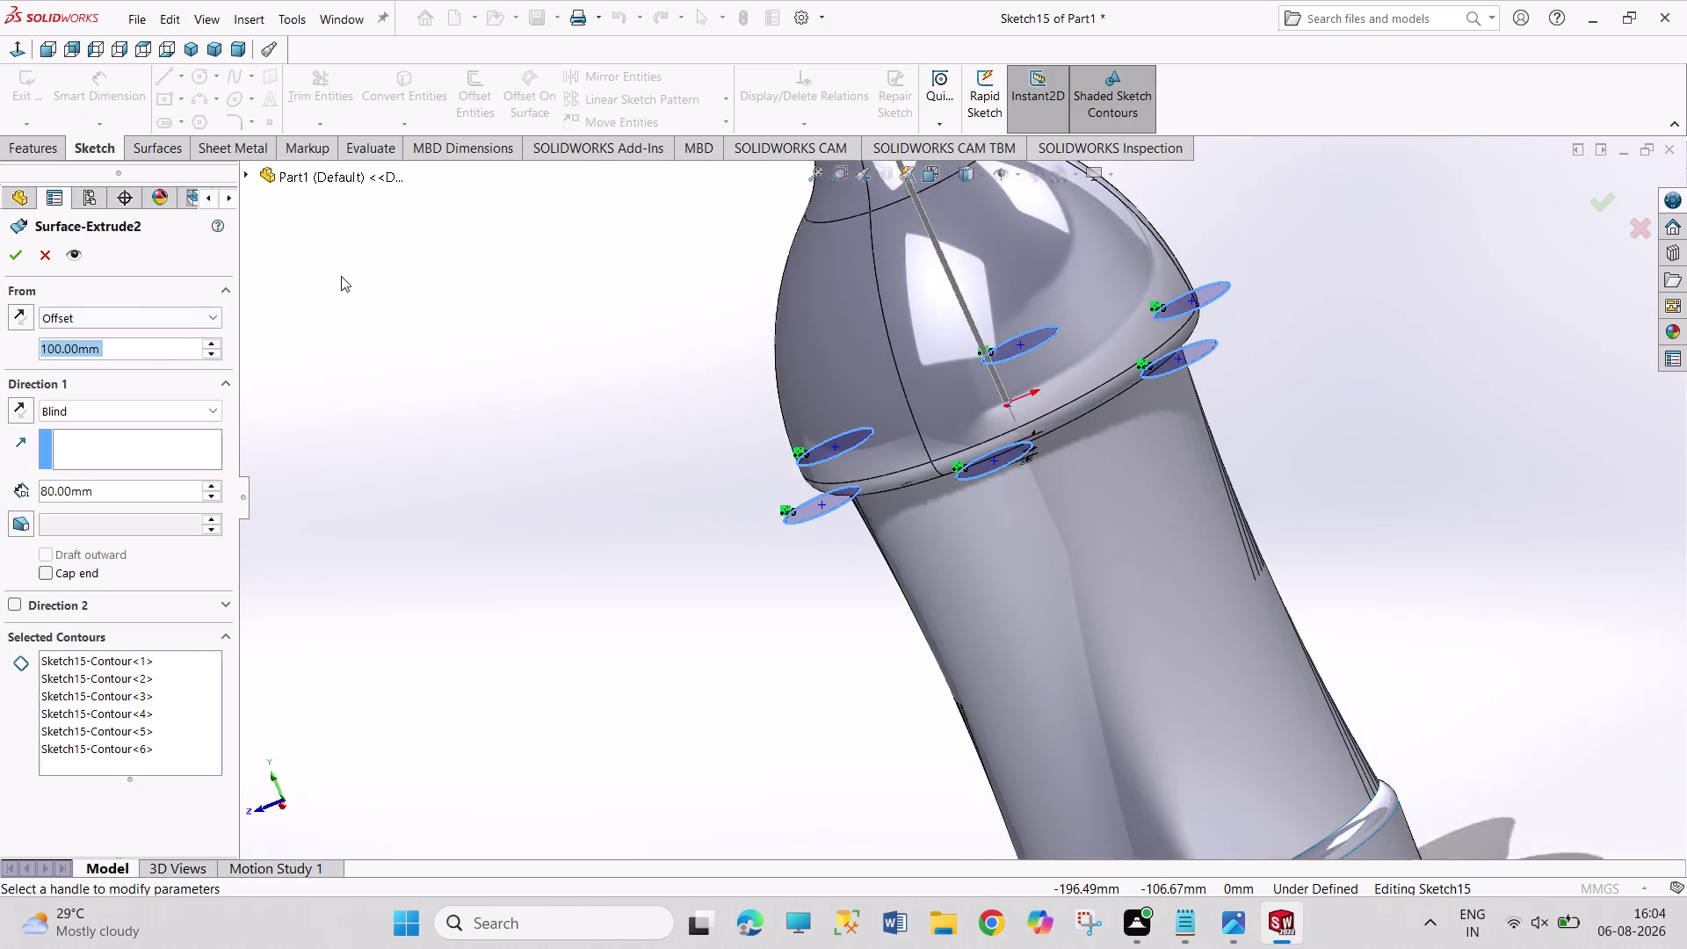
scroll(up, 3)
scroll(up, 3)
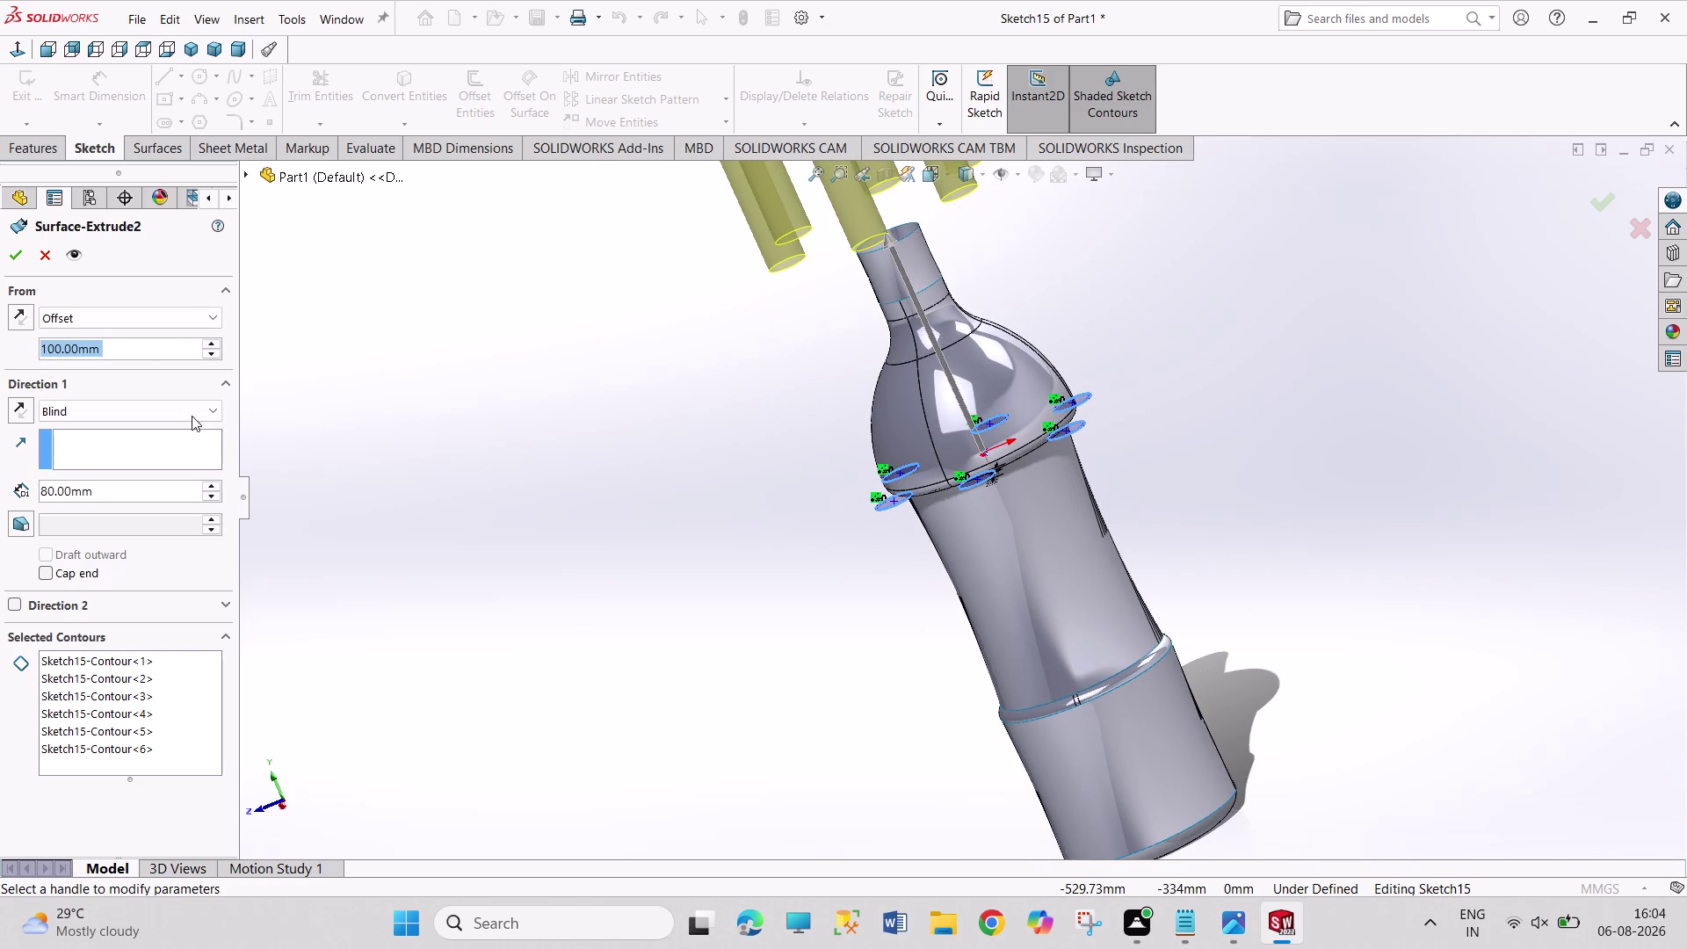
click(55, 344)
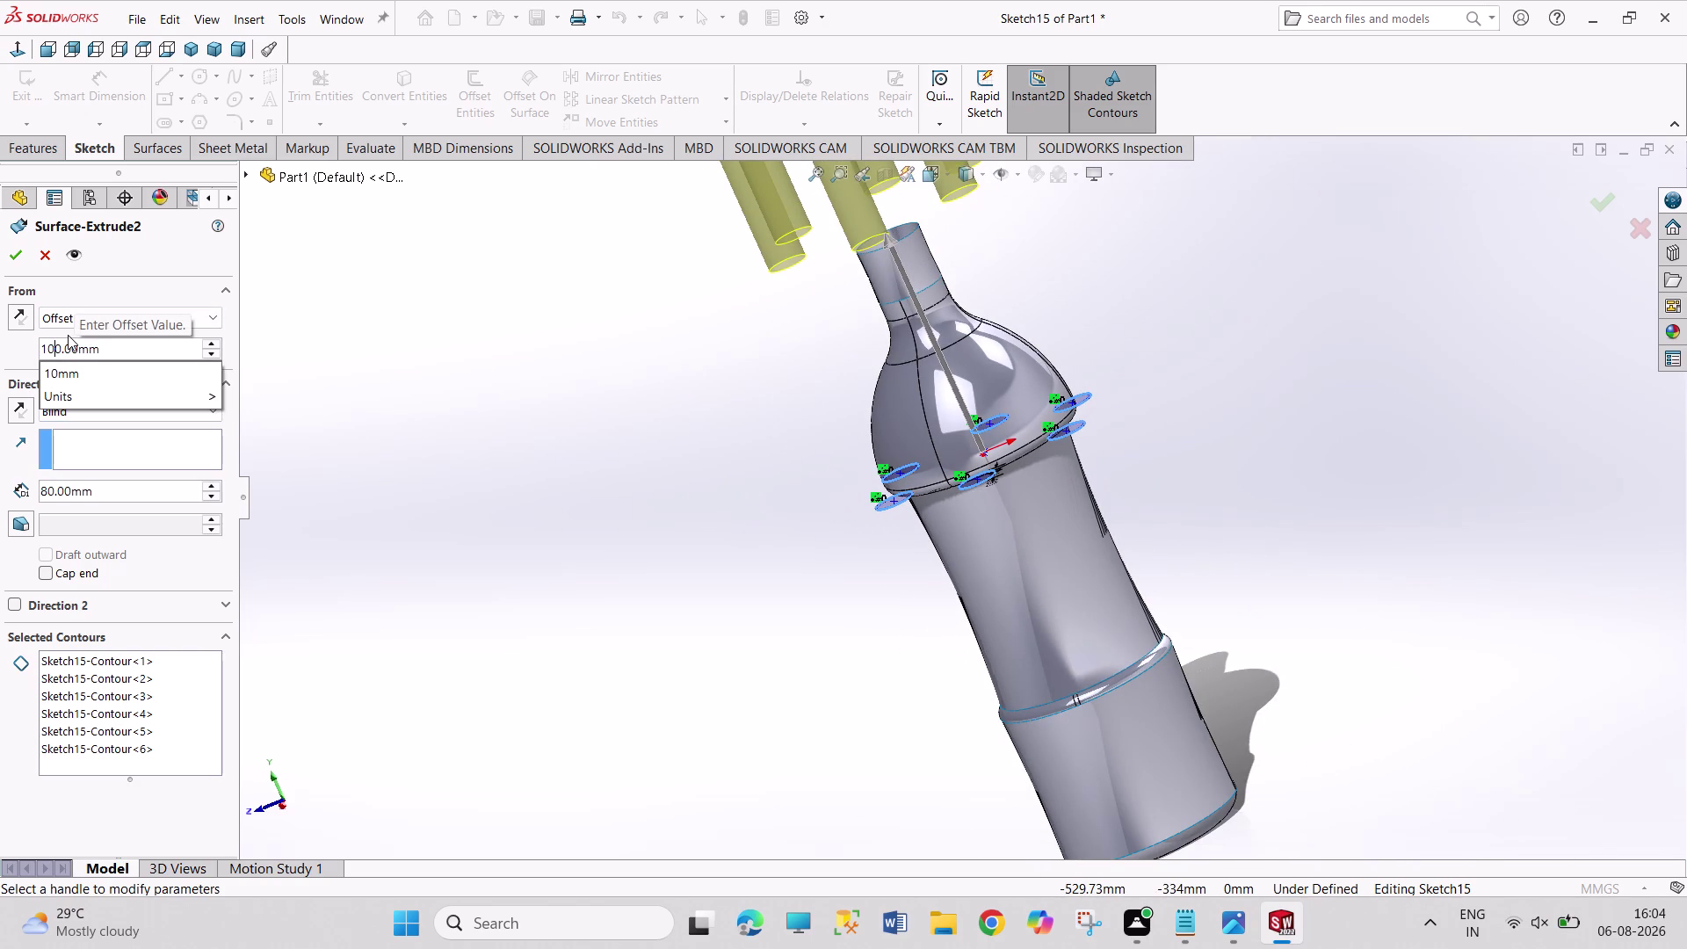
key(BackSpace)
key(Return)
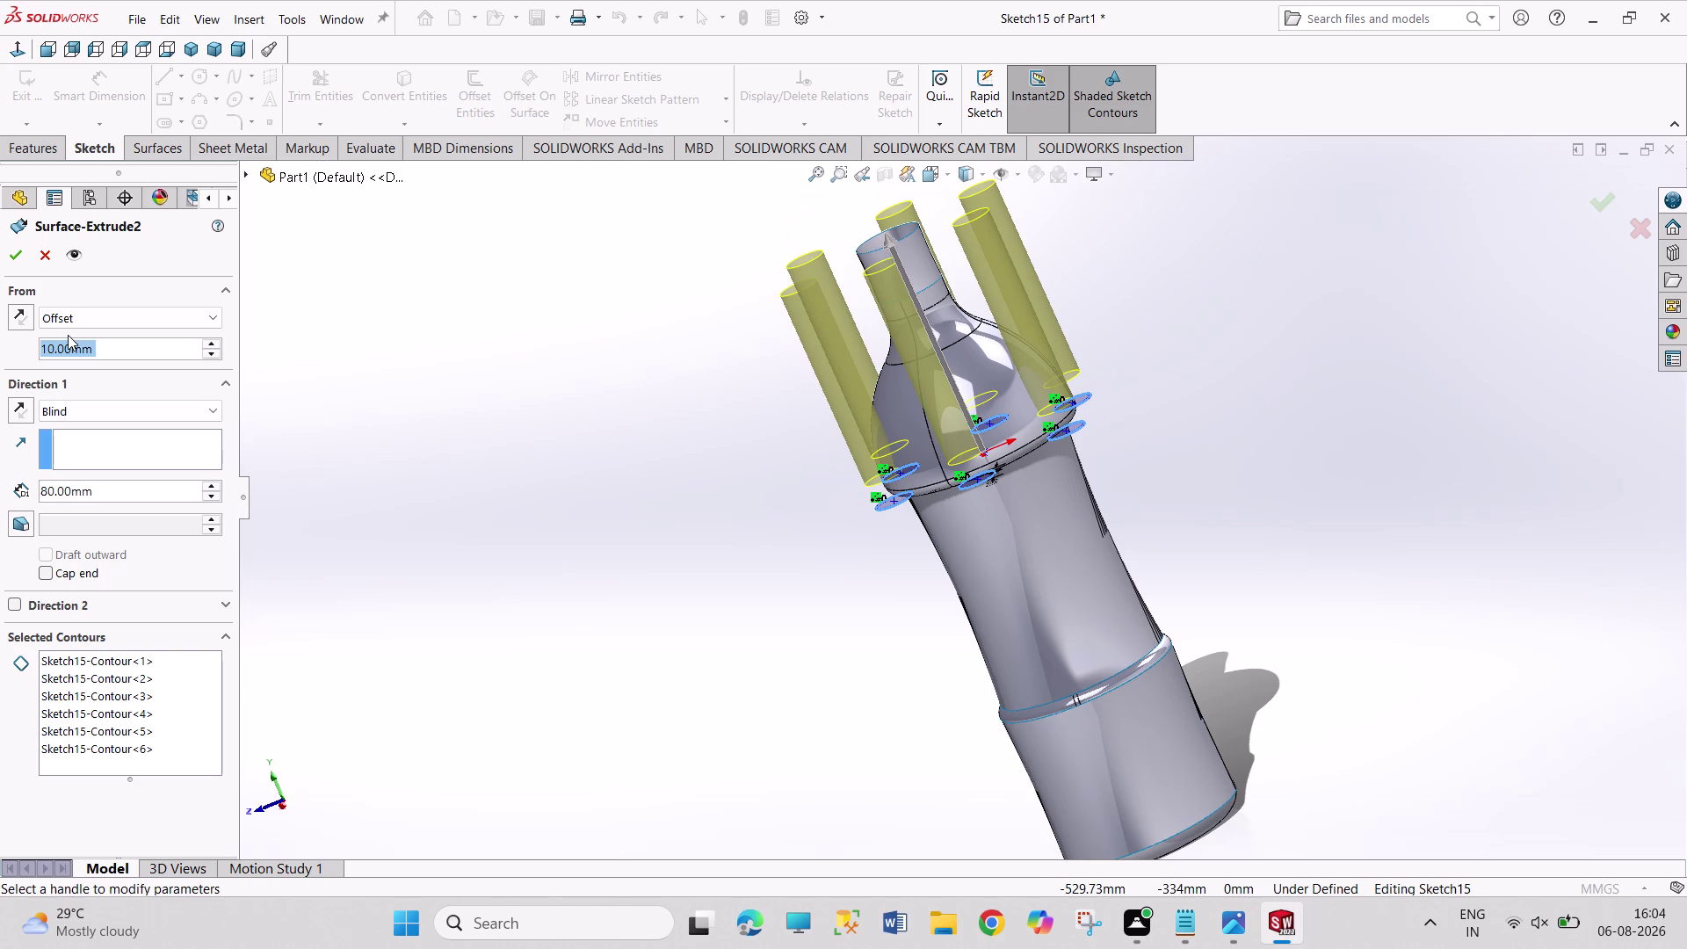
scroll(down, 3)
scroll(down, 3)
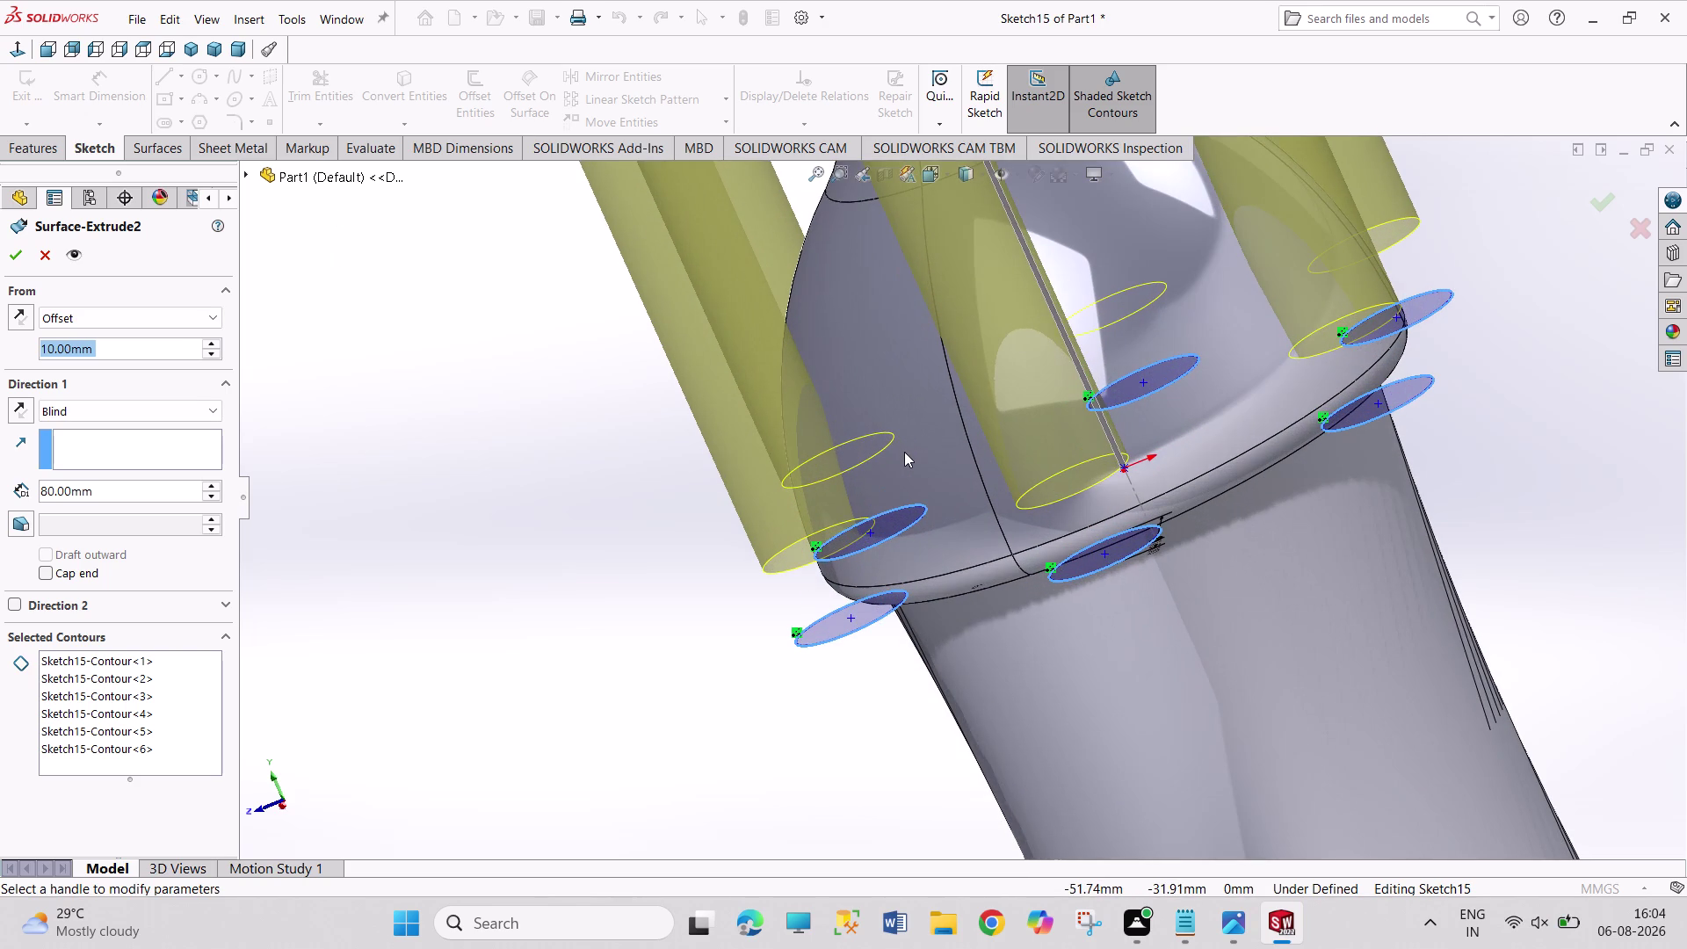
click(20, 254)
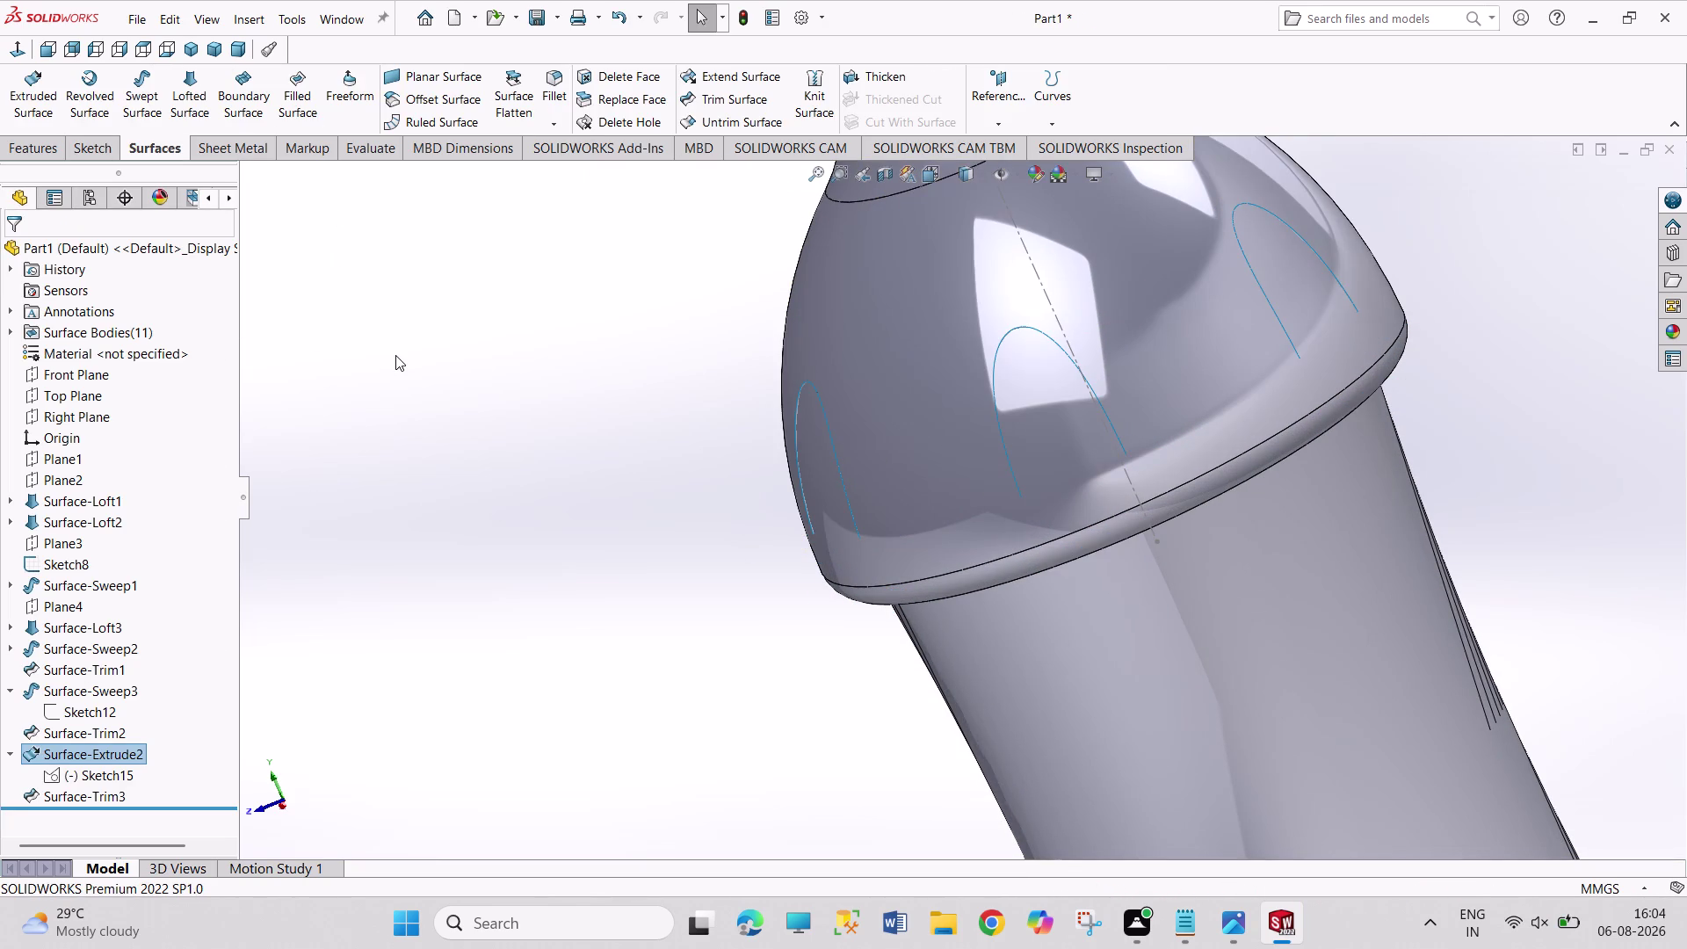
middle_drag(439, 369, 524, 365)
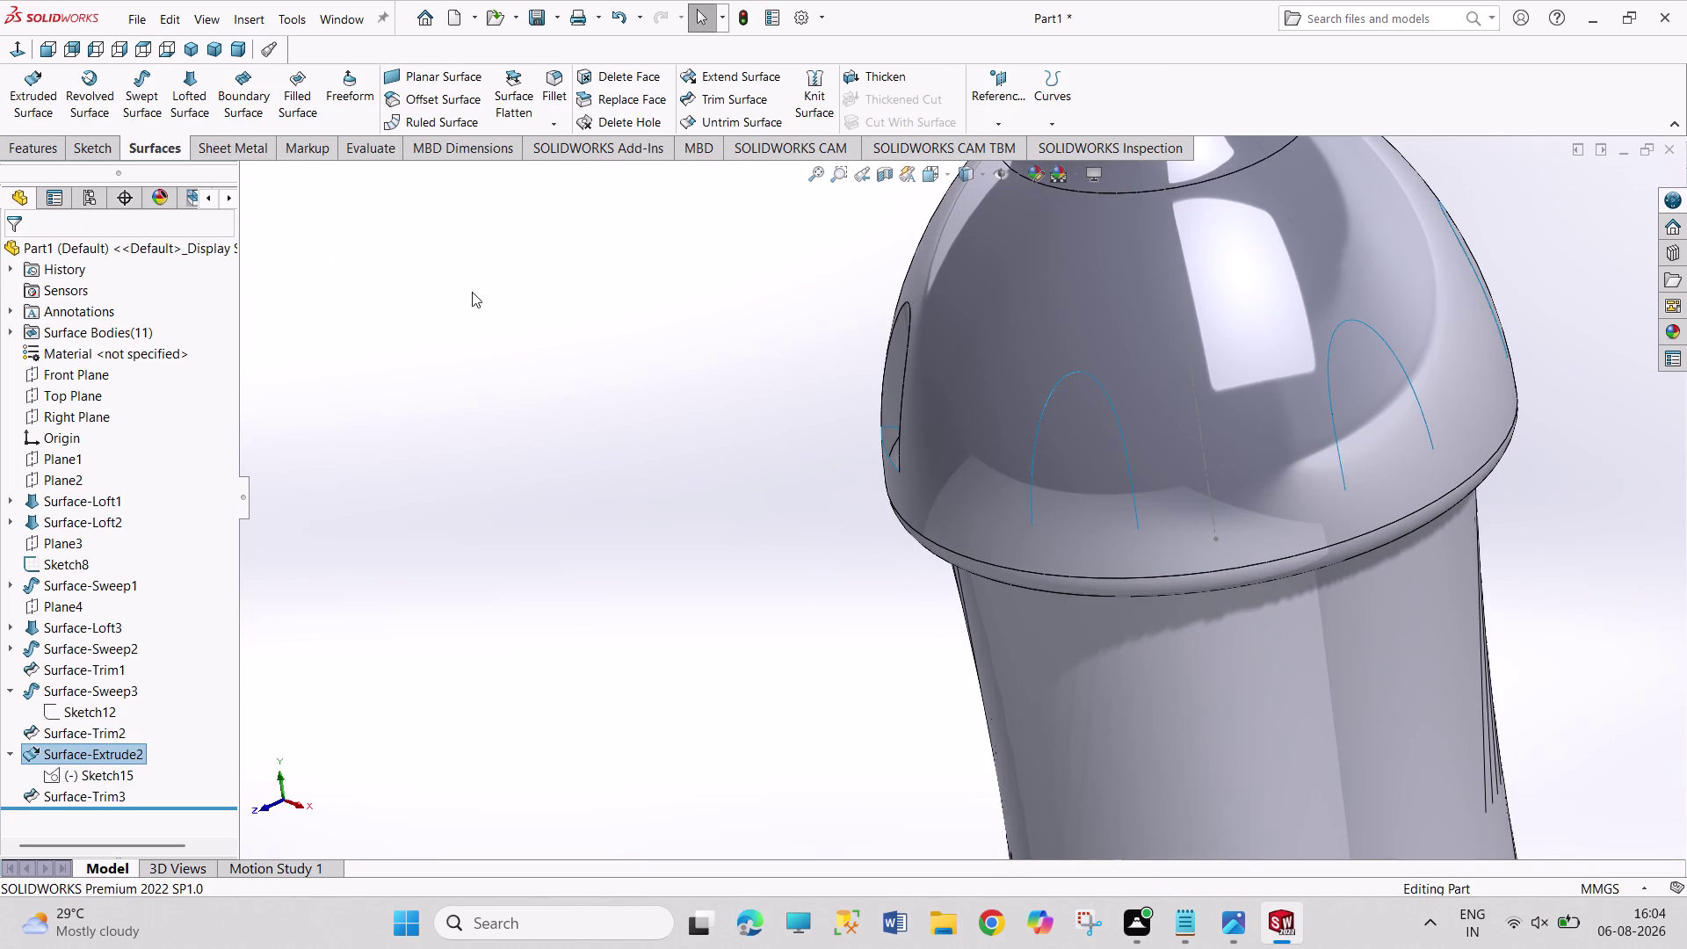
click(750, 15)
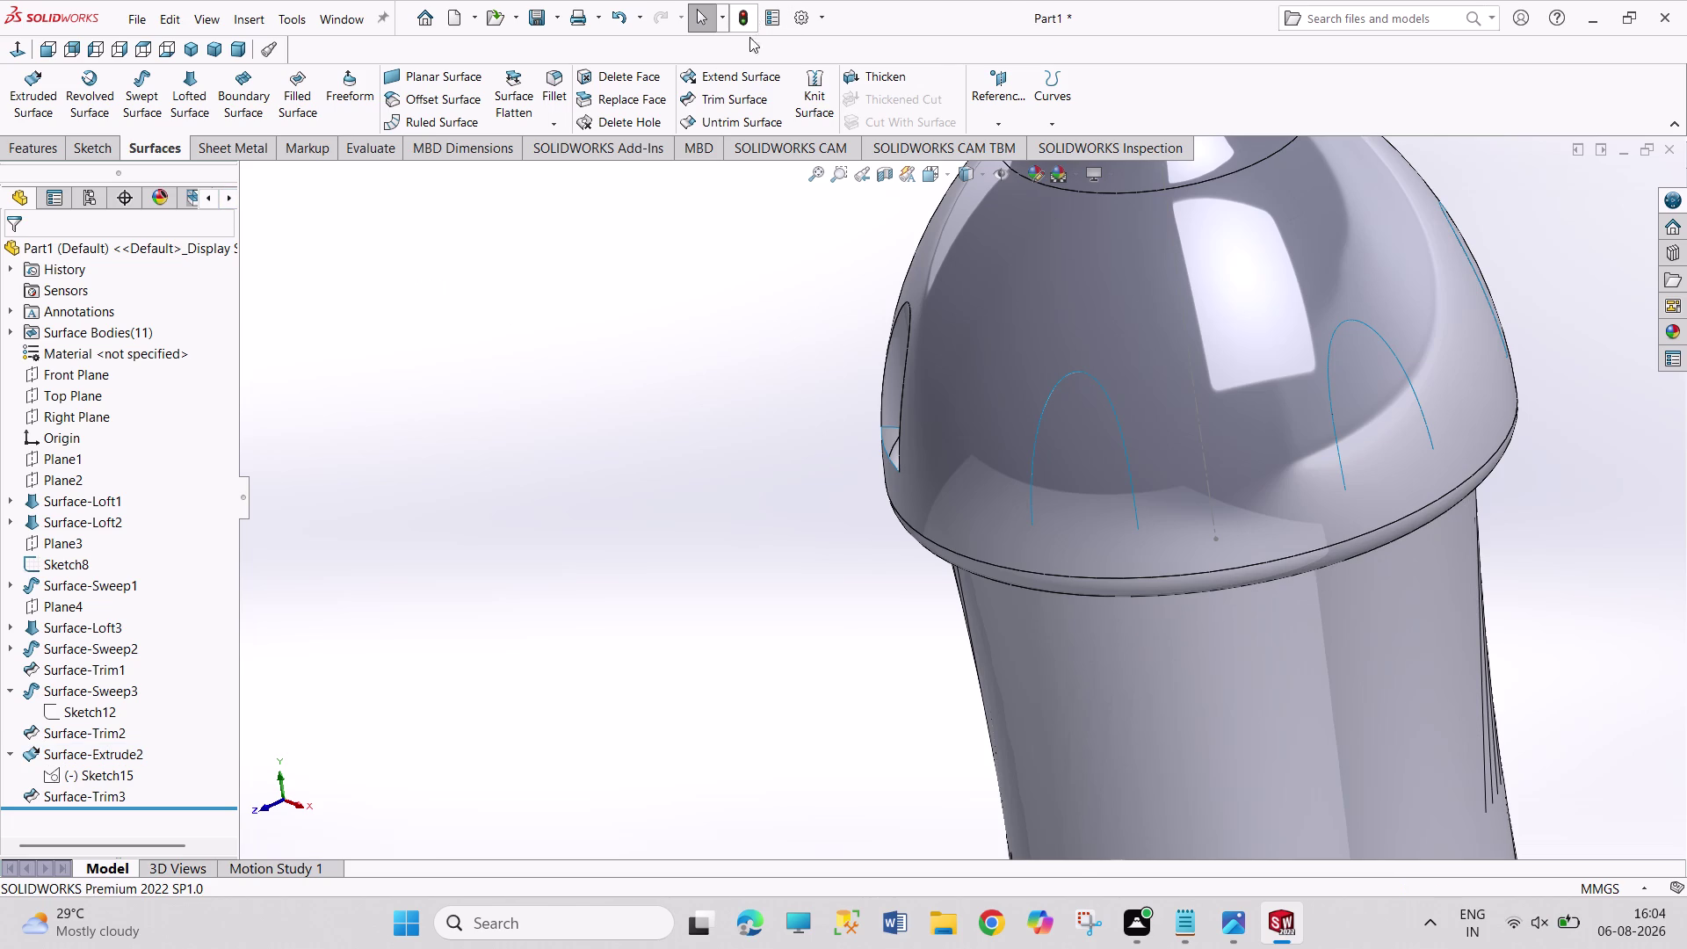
middle_drag(801, 375, 959, 465)
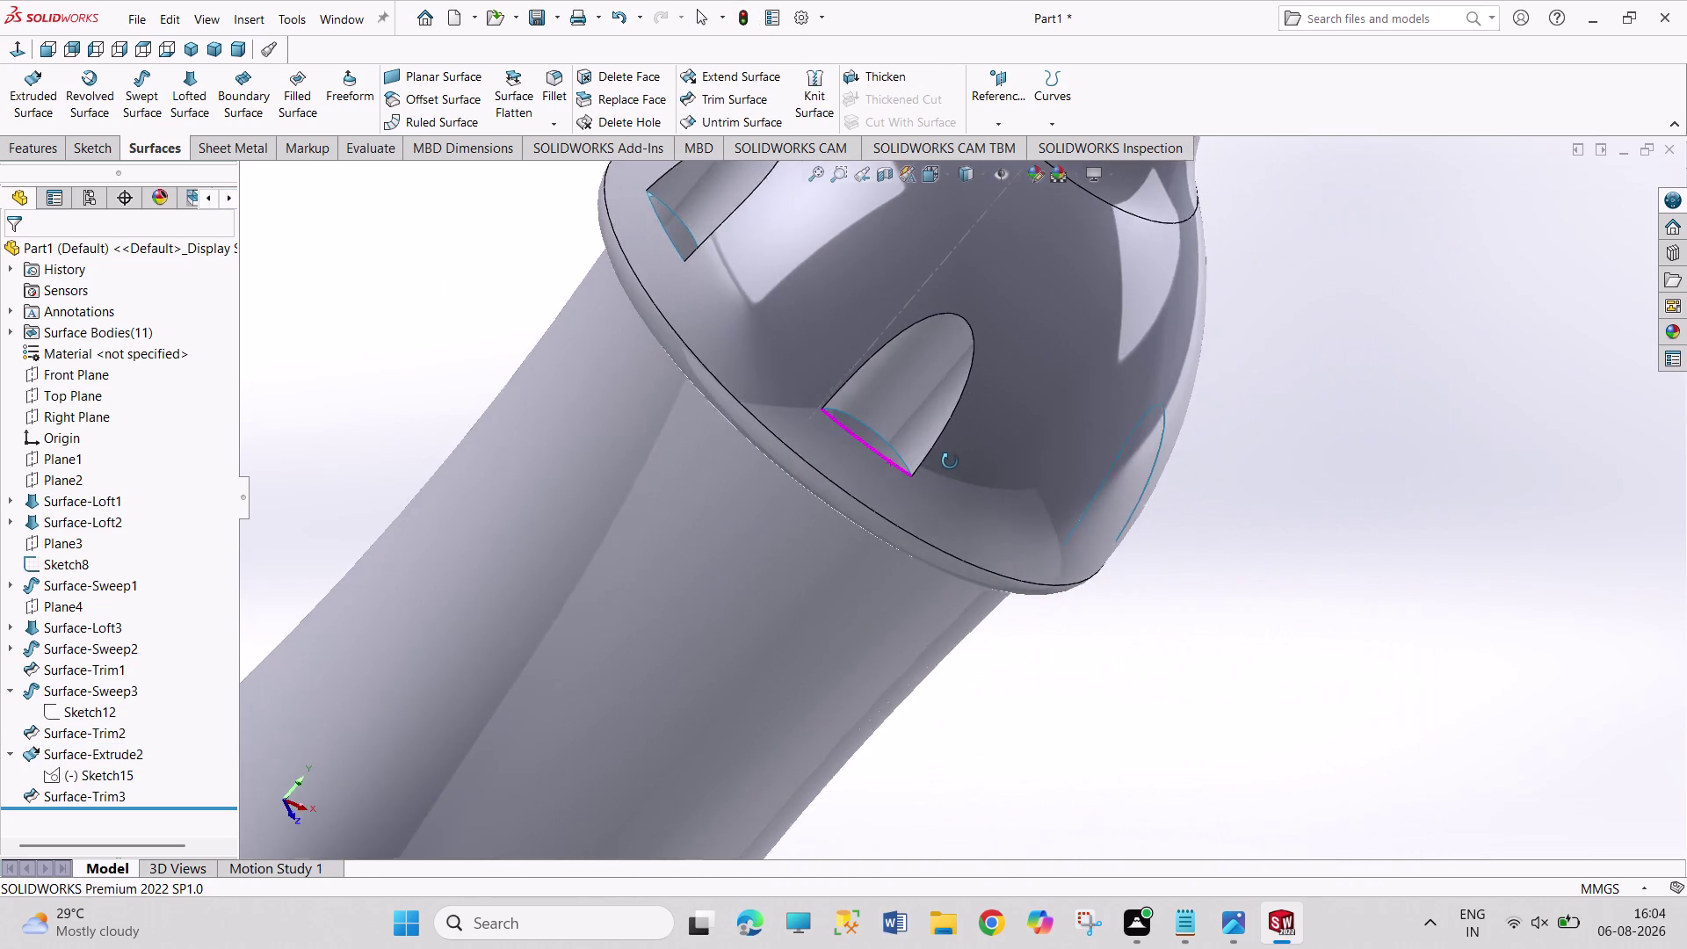
middle_drag(958, 465, 894, 549)
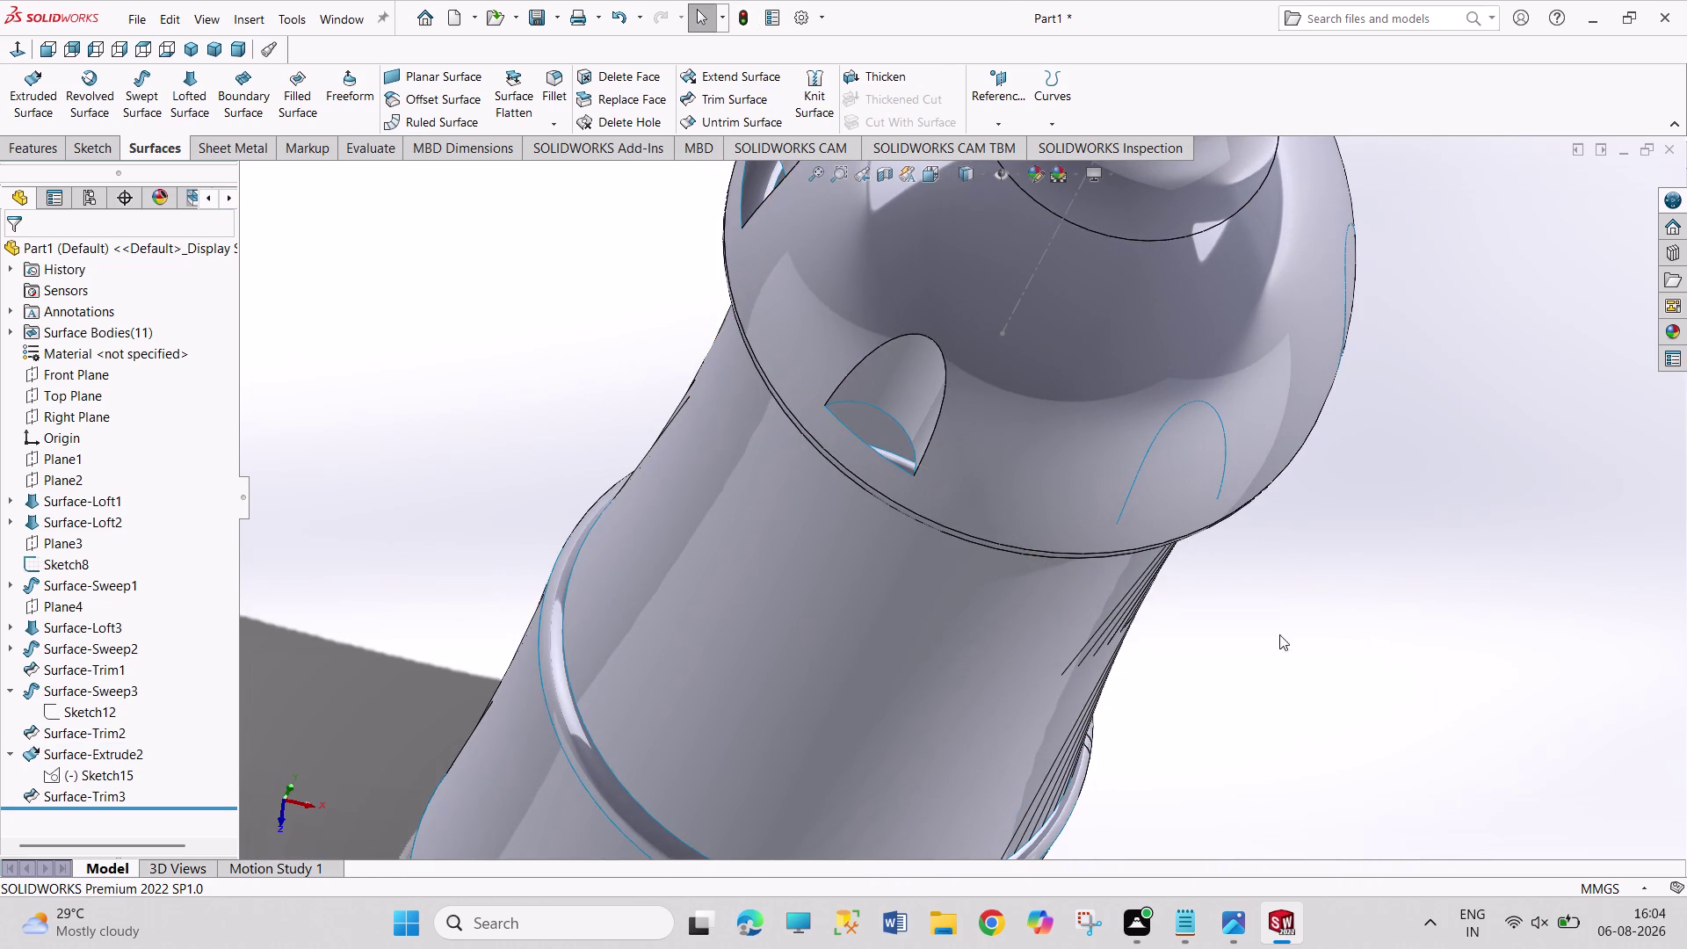
middle_drag(1330, 623, 1044, 644)
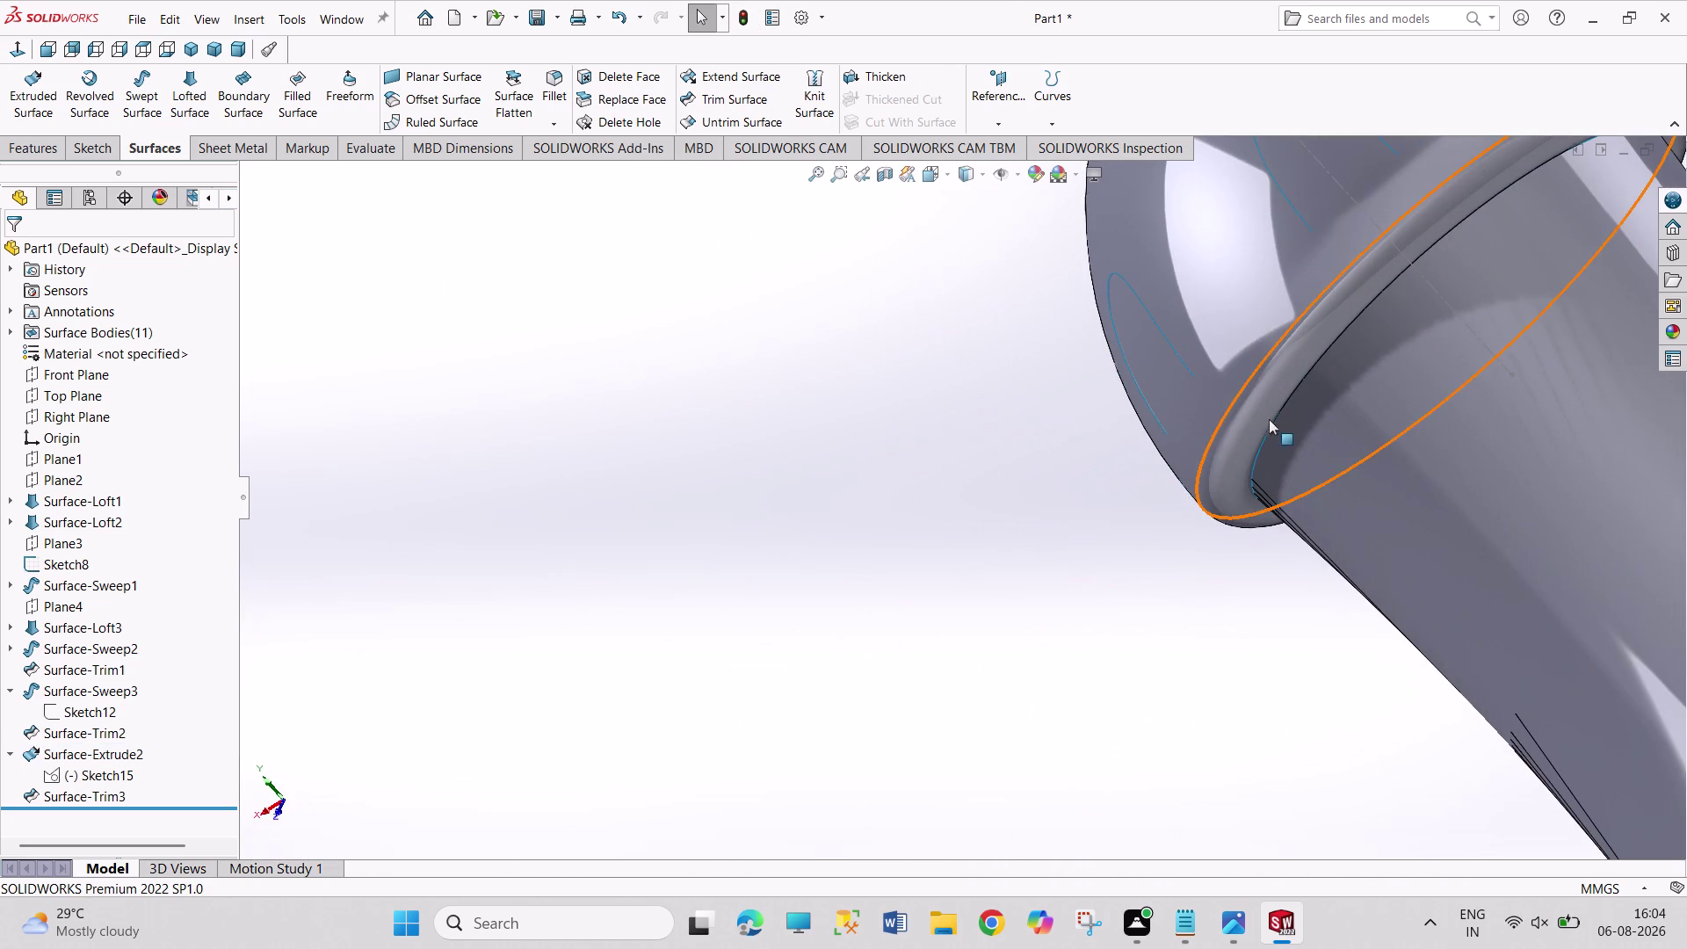
middle_drag(1298, 380, 1062, 647)
scroll(up, 3)
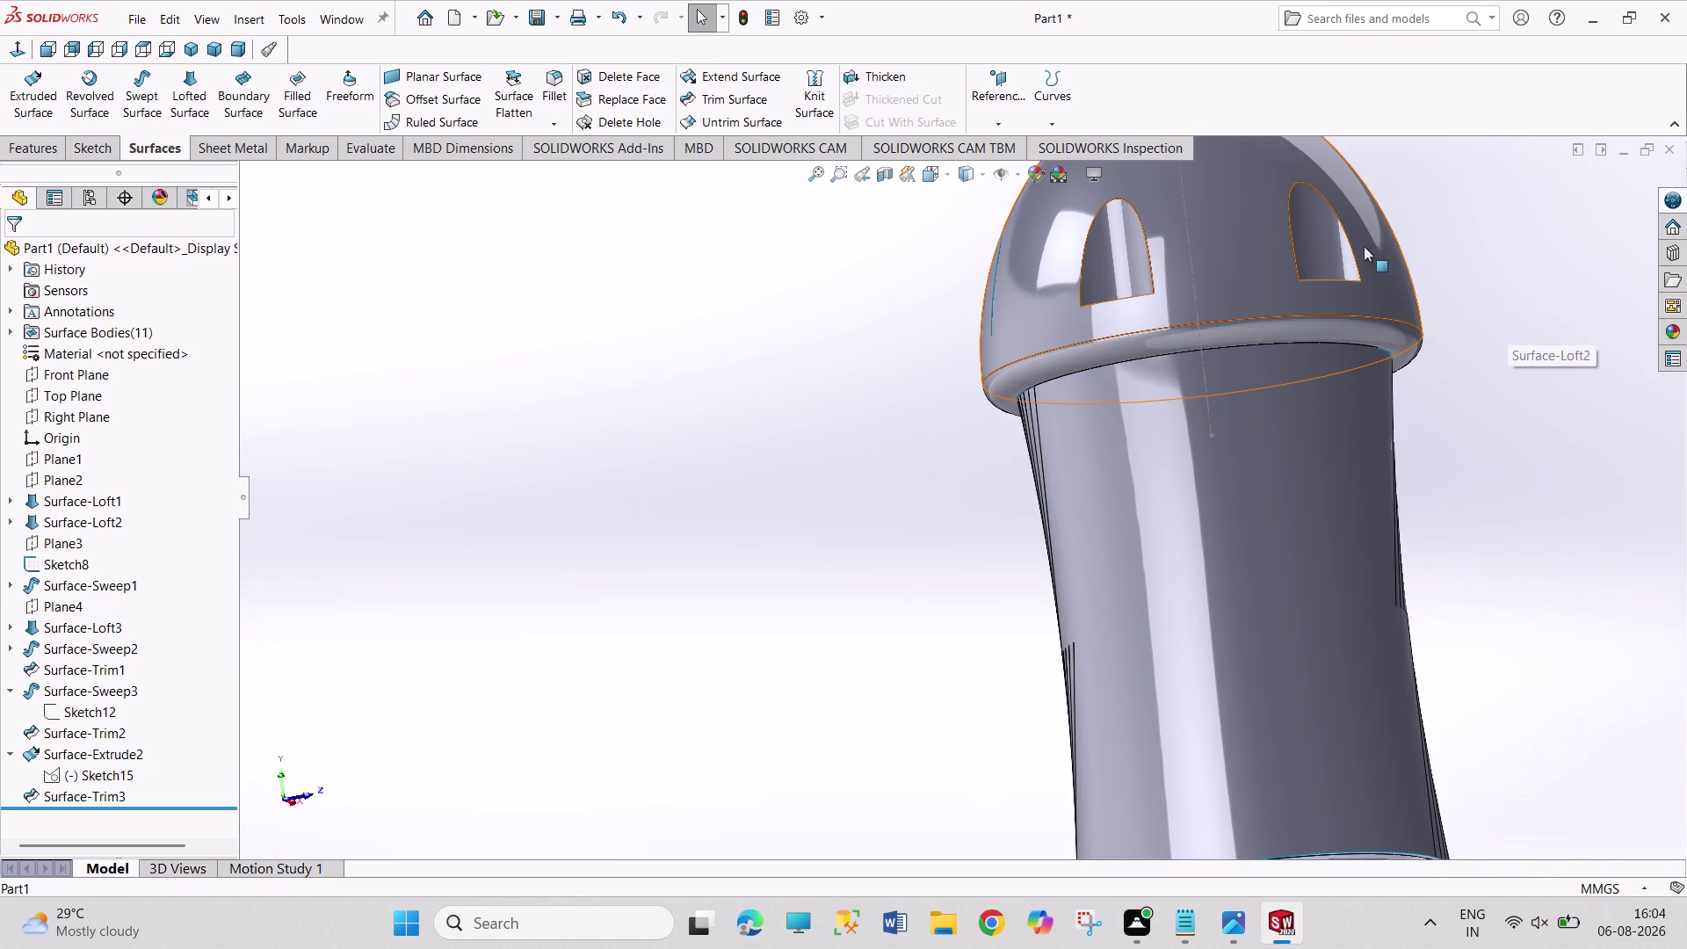
middle_drag(1375, 195, 1406, 373)
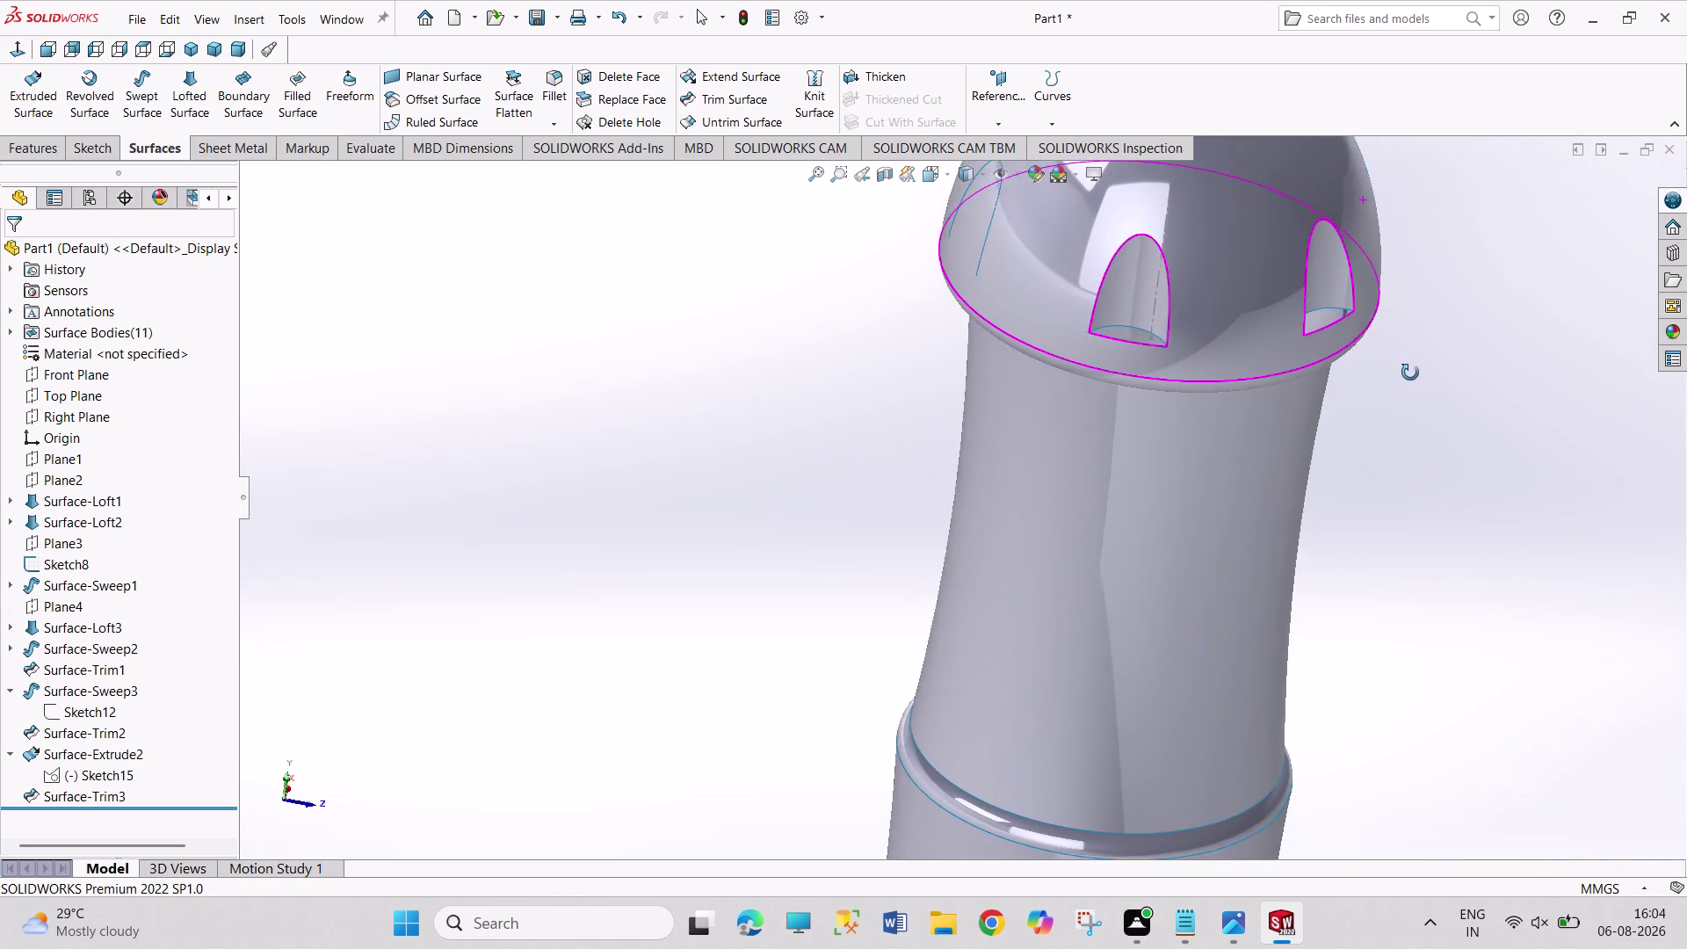
middle_drag(1405, 373, 1434, 357)
middle_drag(1435, 357, 1333, 358)
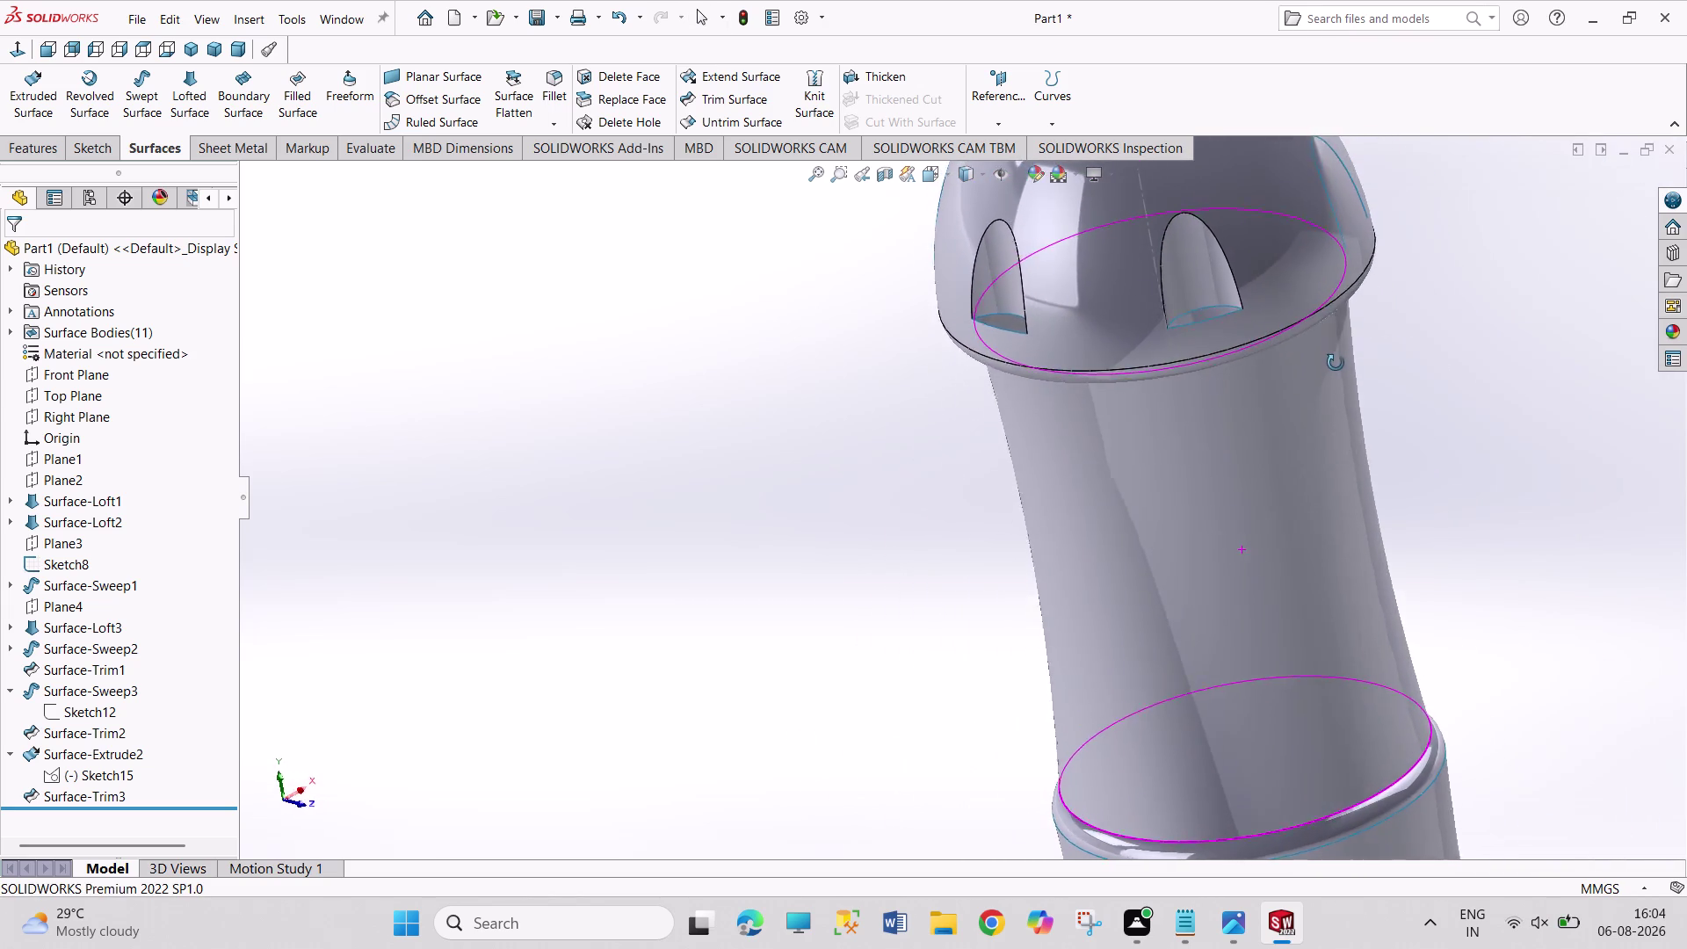
middle_drag(1334, 357, 1351, 521)
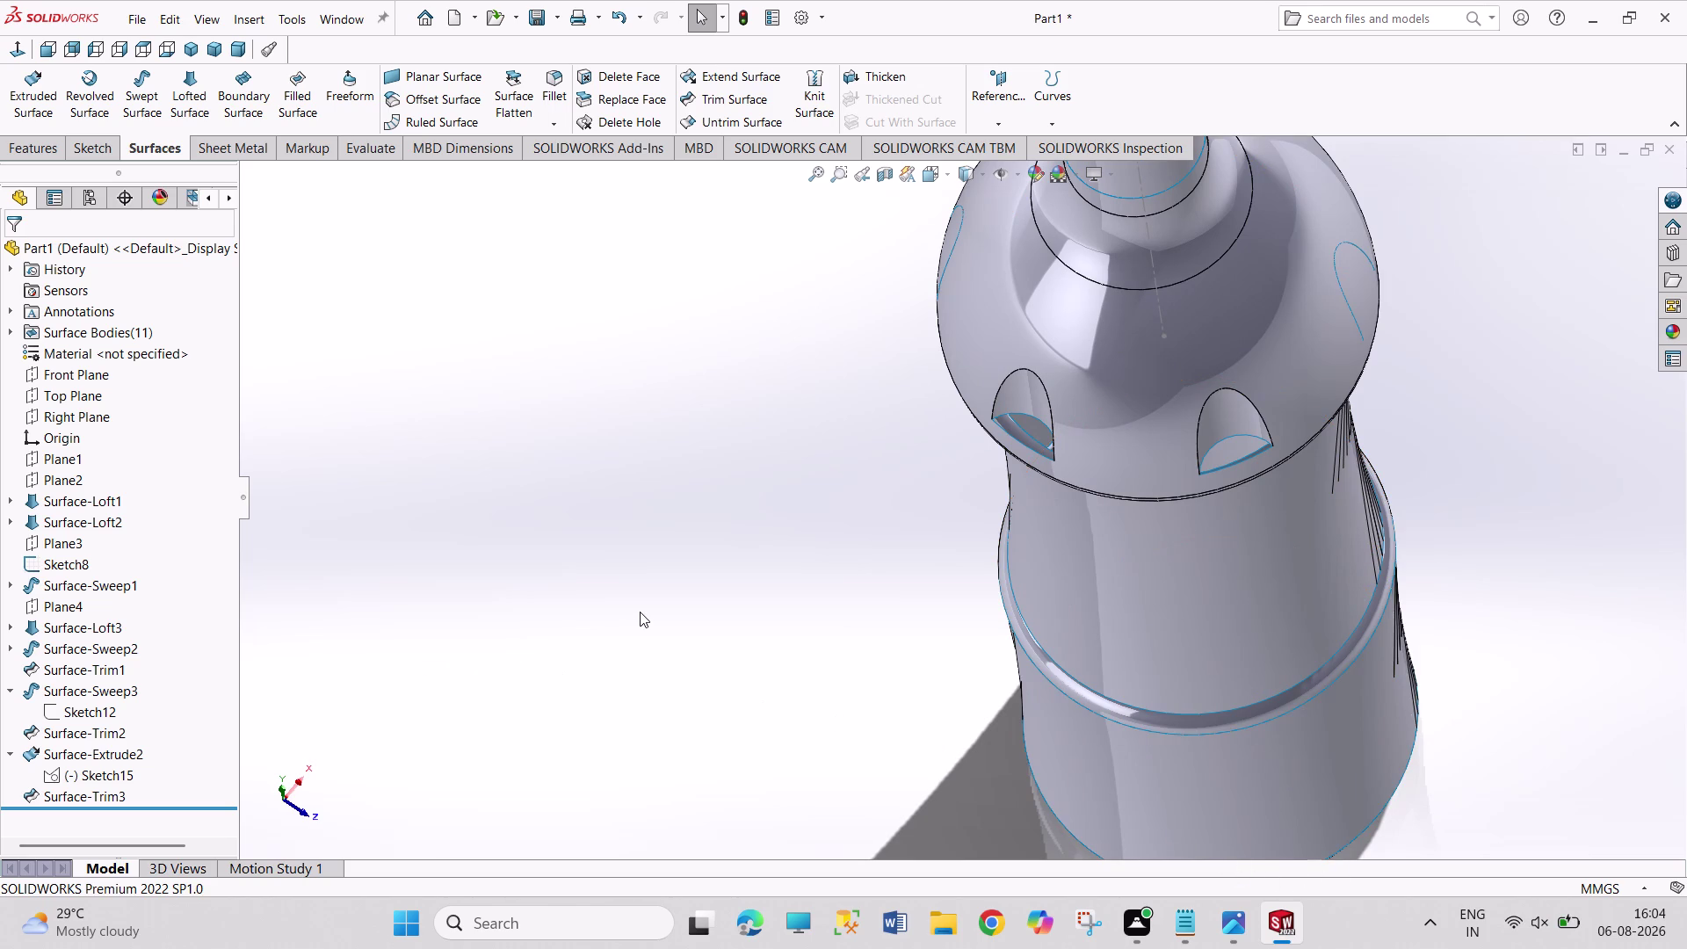
click(99, 709)
click(119, 666)
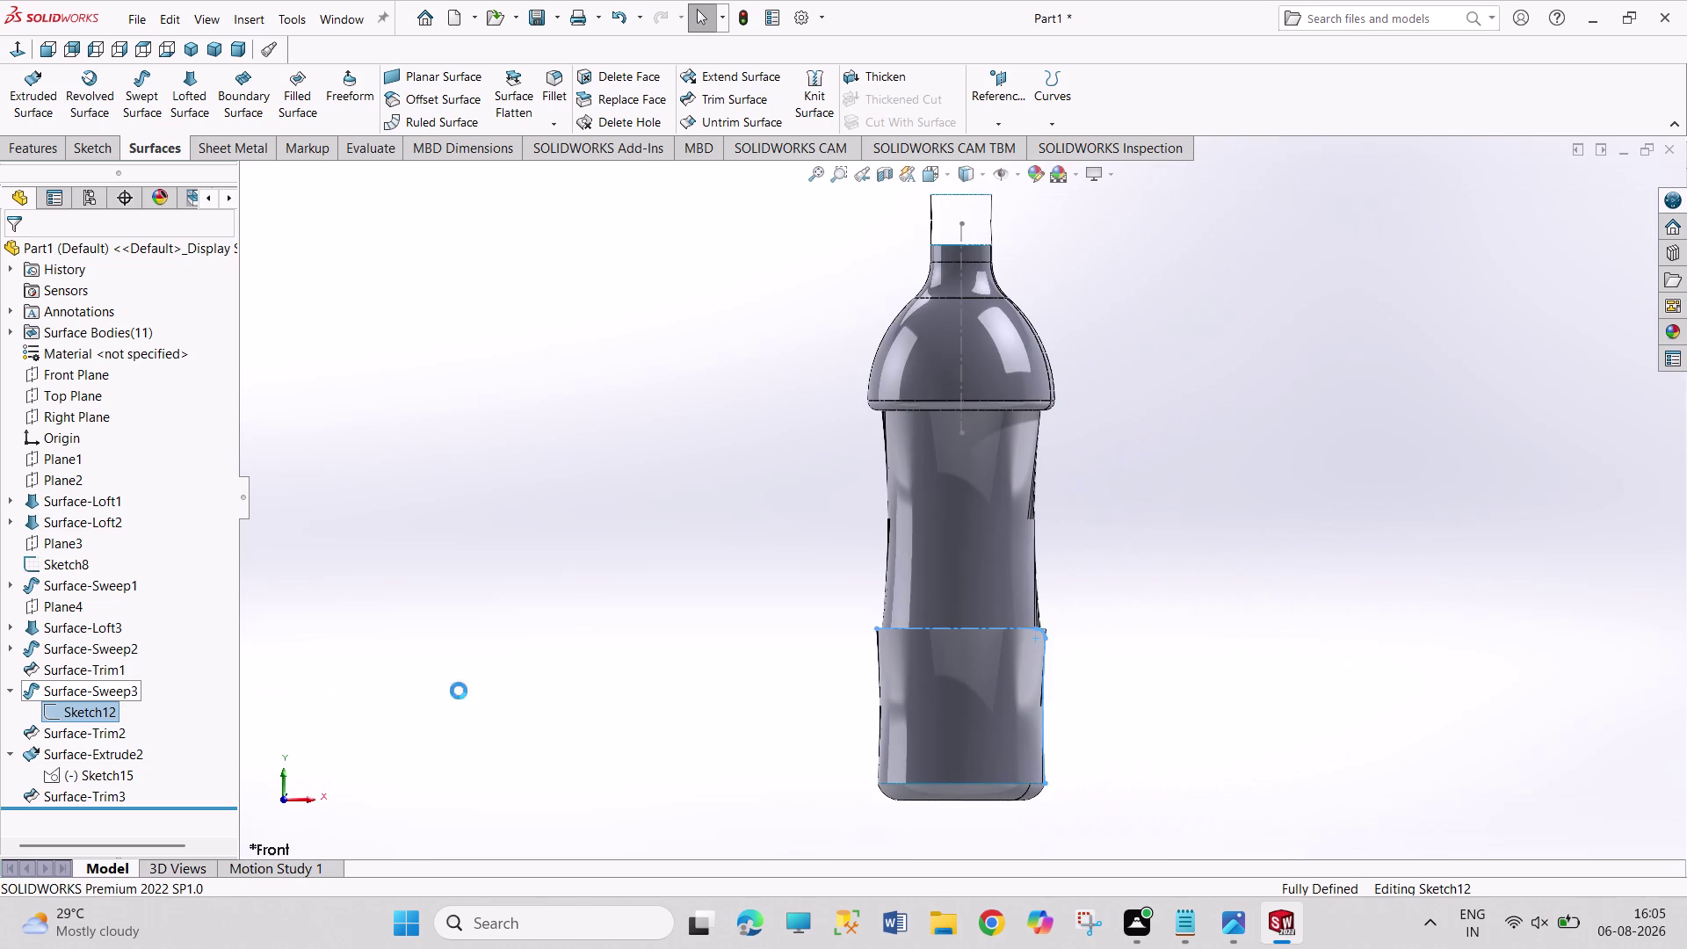
Peek into Sketch12, then open Sketch15's six circles for editing.
double_click(301, 635)
click(15, 74)
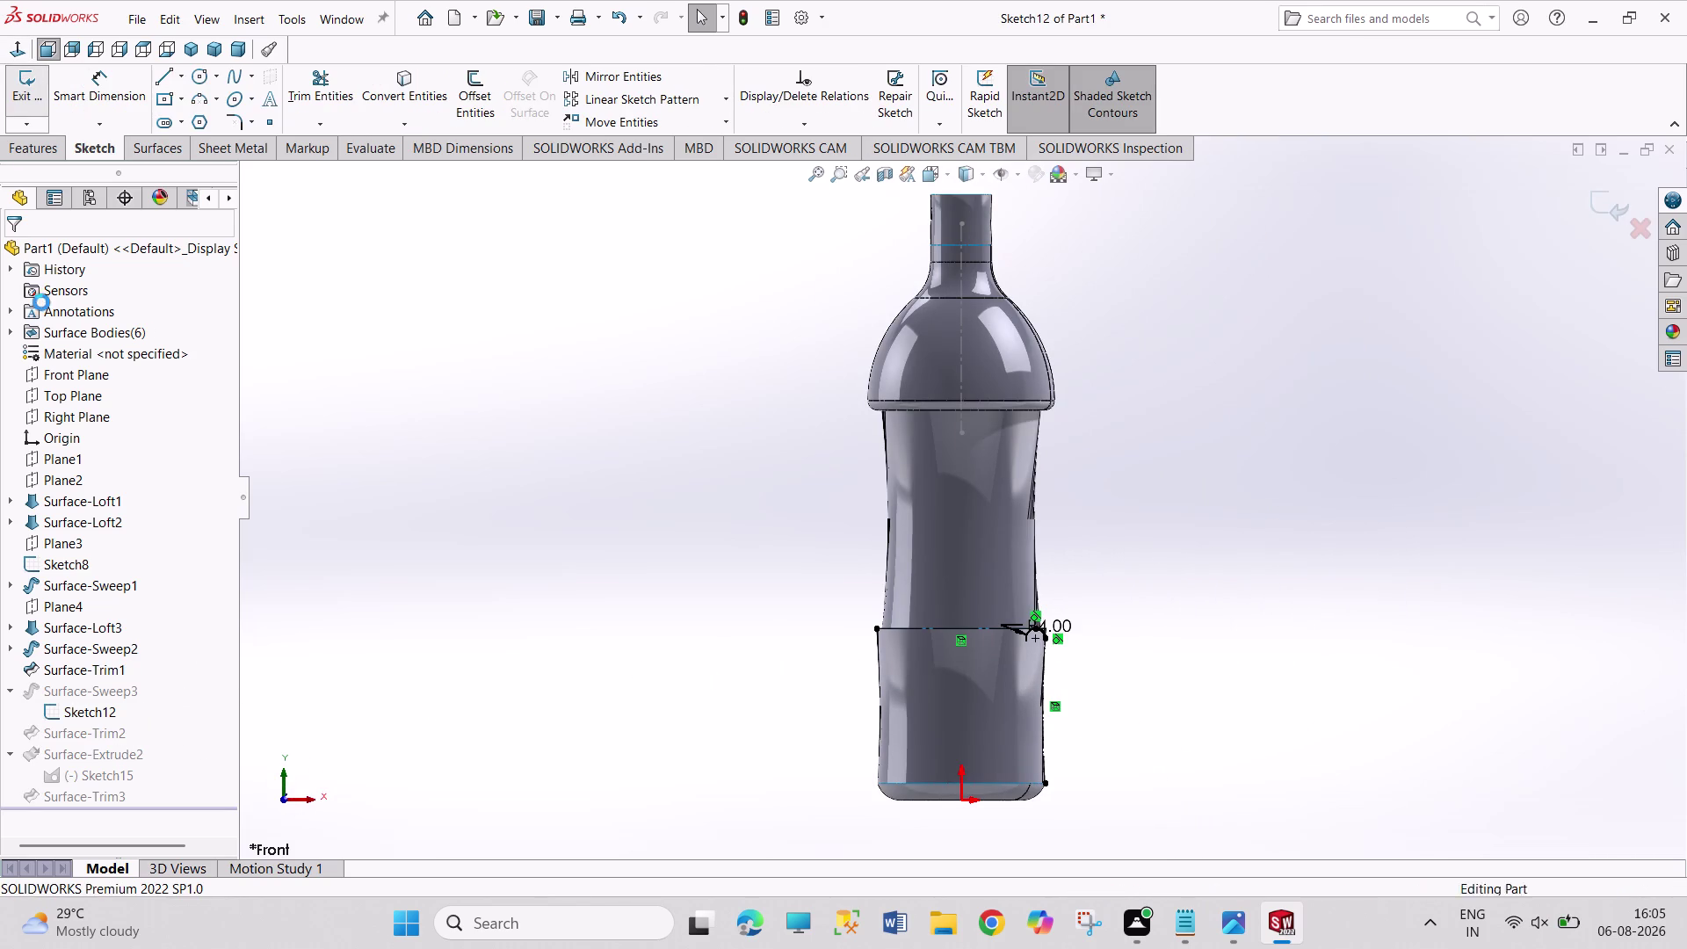
click(86, 771)
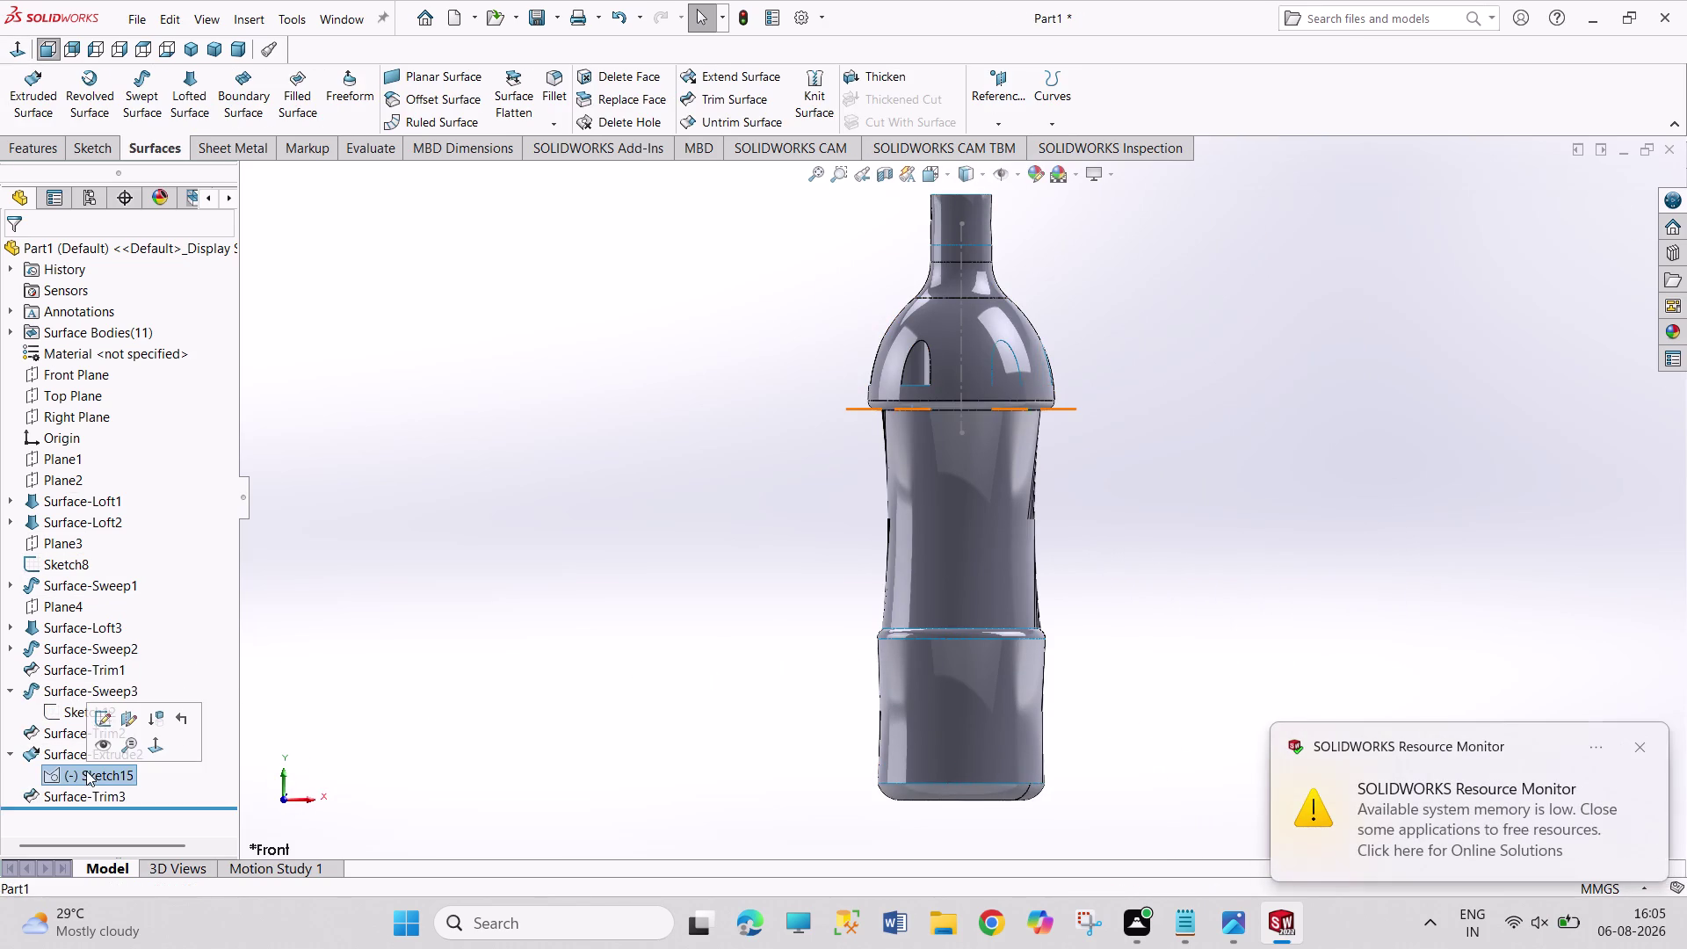
click(103, 725)
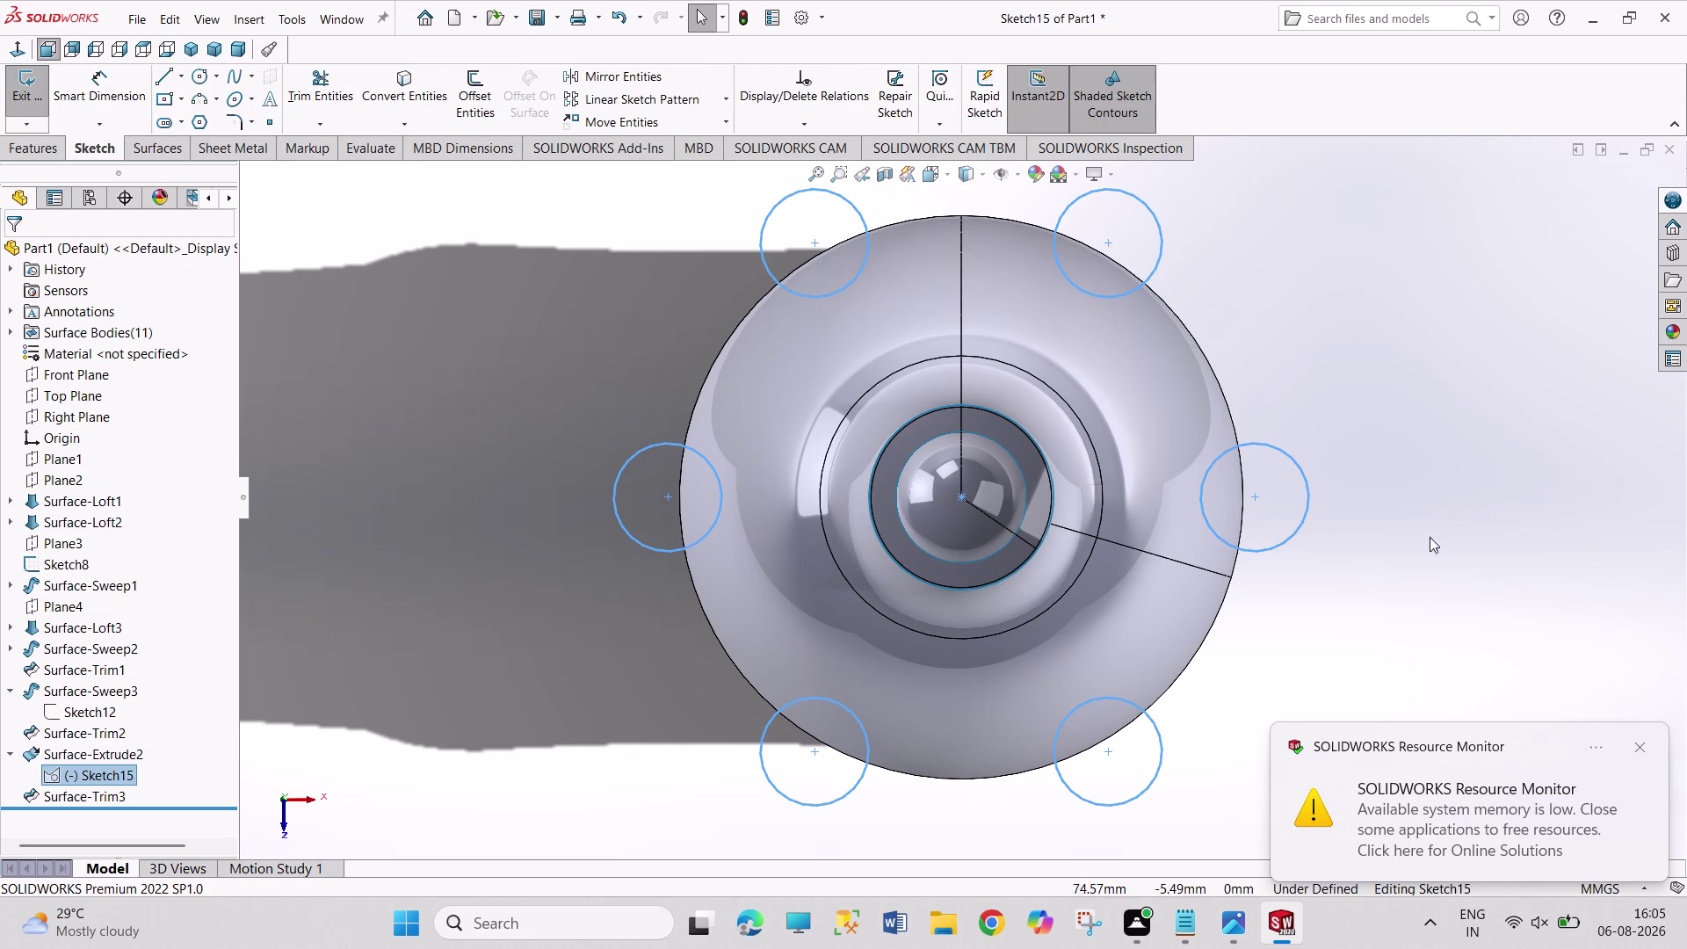
Drag the circle centre slightly outward and exit the sketch to rebuild.
drag(1252, 494, 1260, 497)
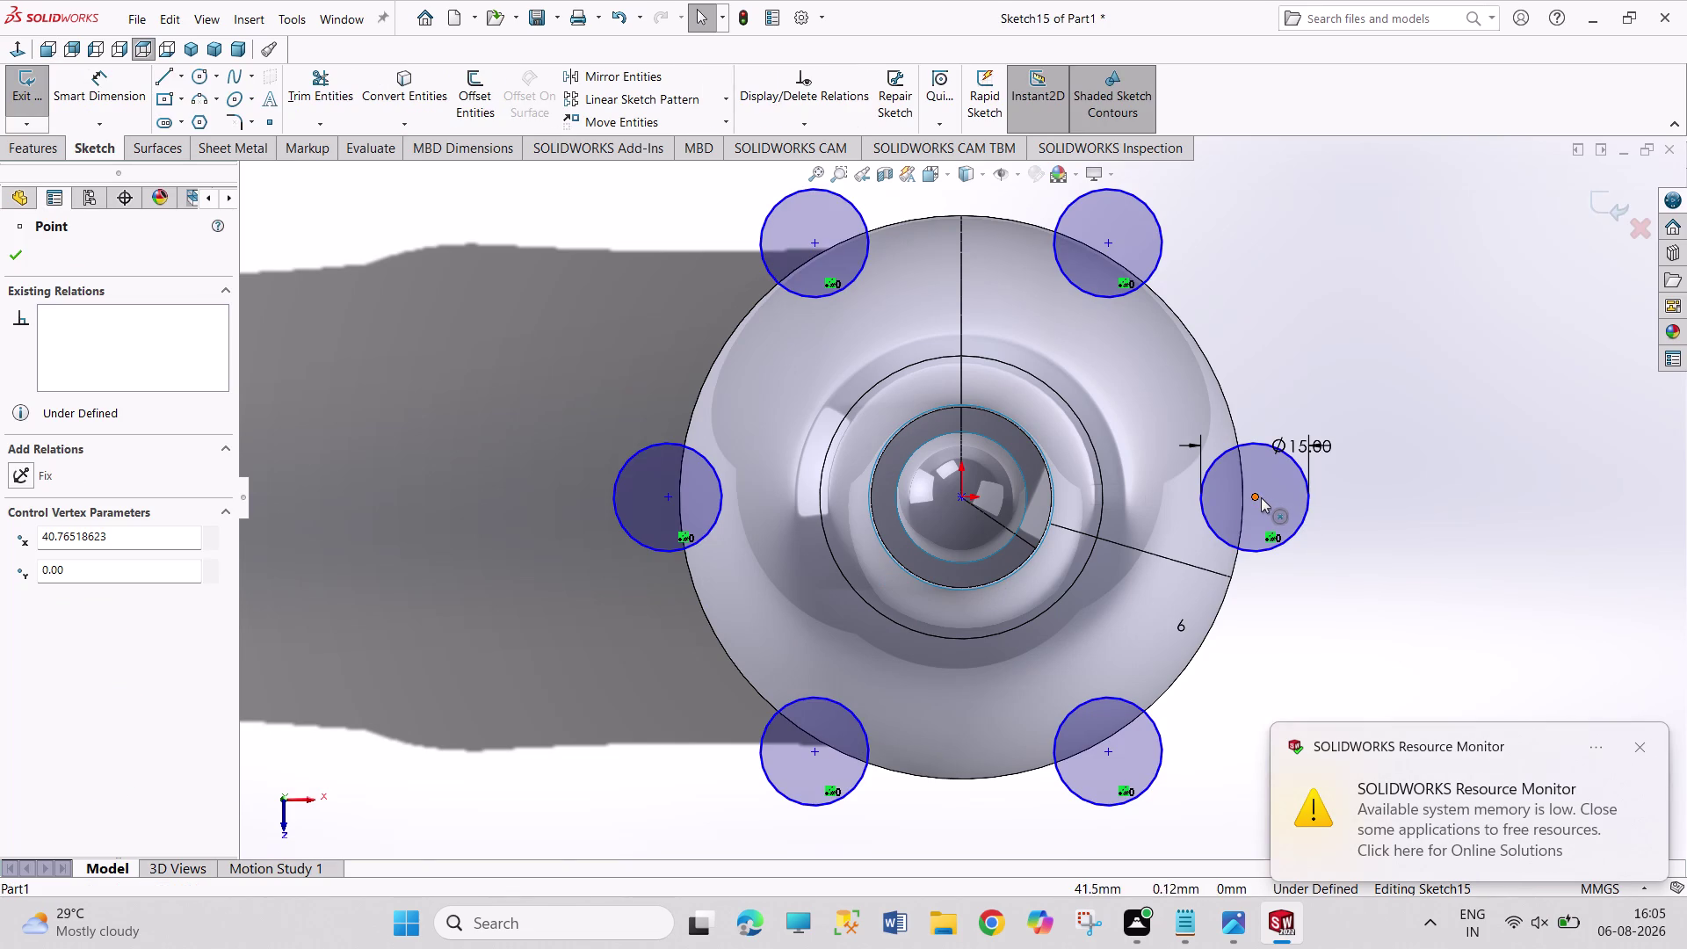
drag(1260, 497, 1270, 501)
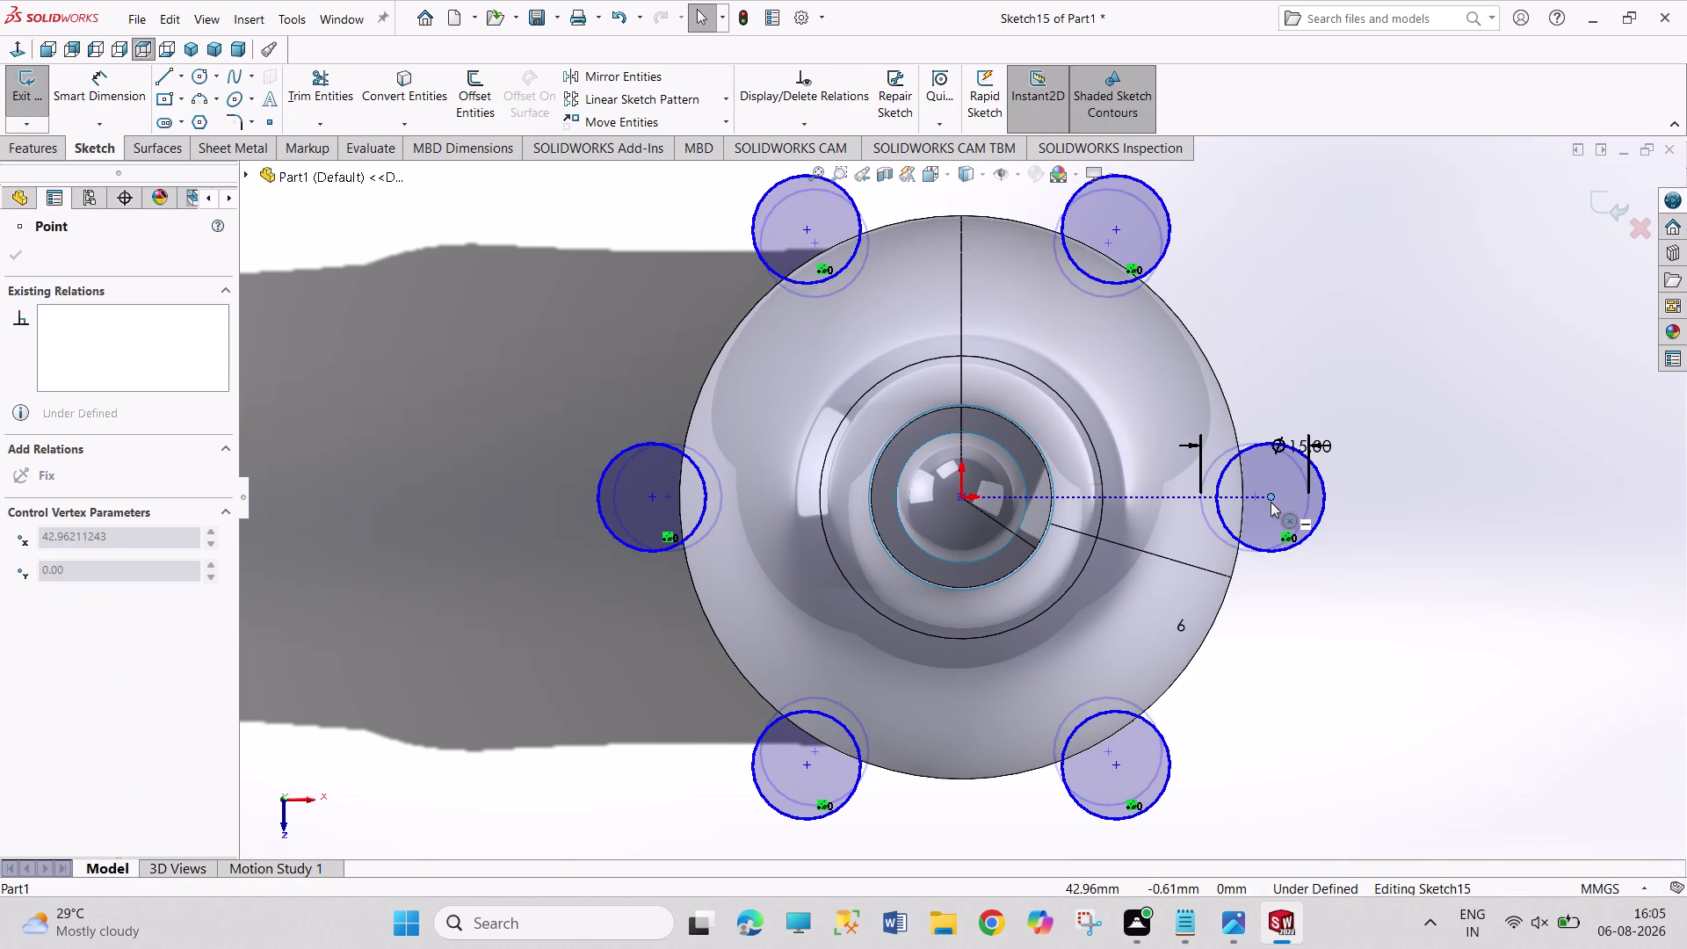
drag(1270, 502, 1275, 499)
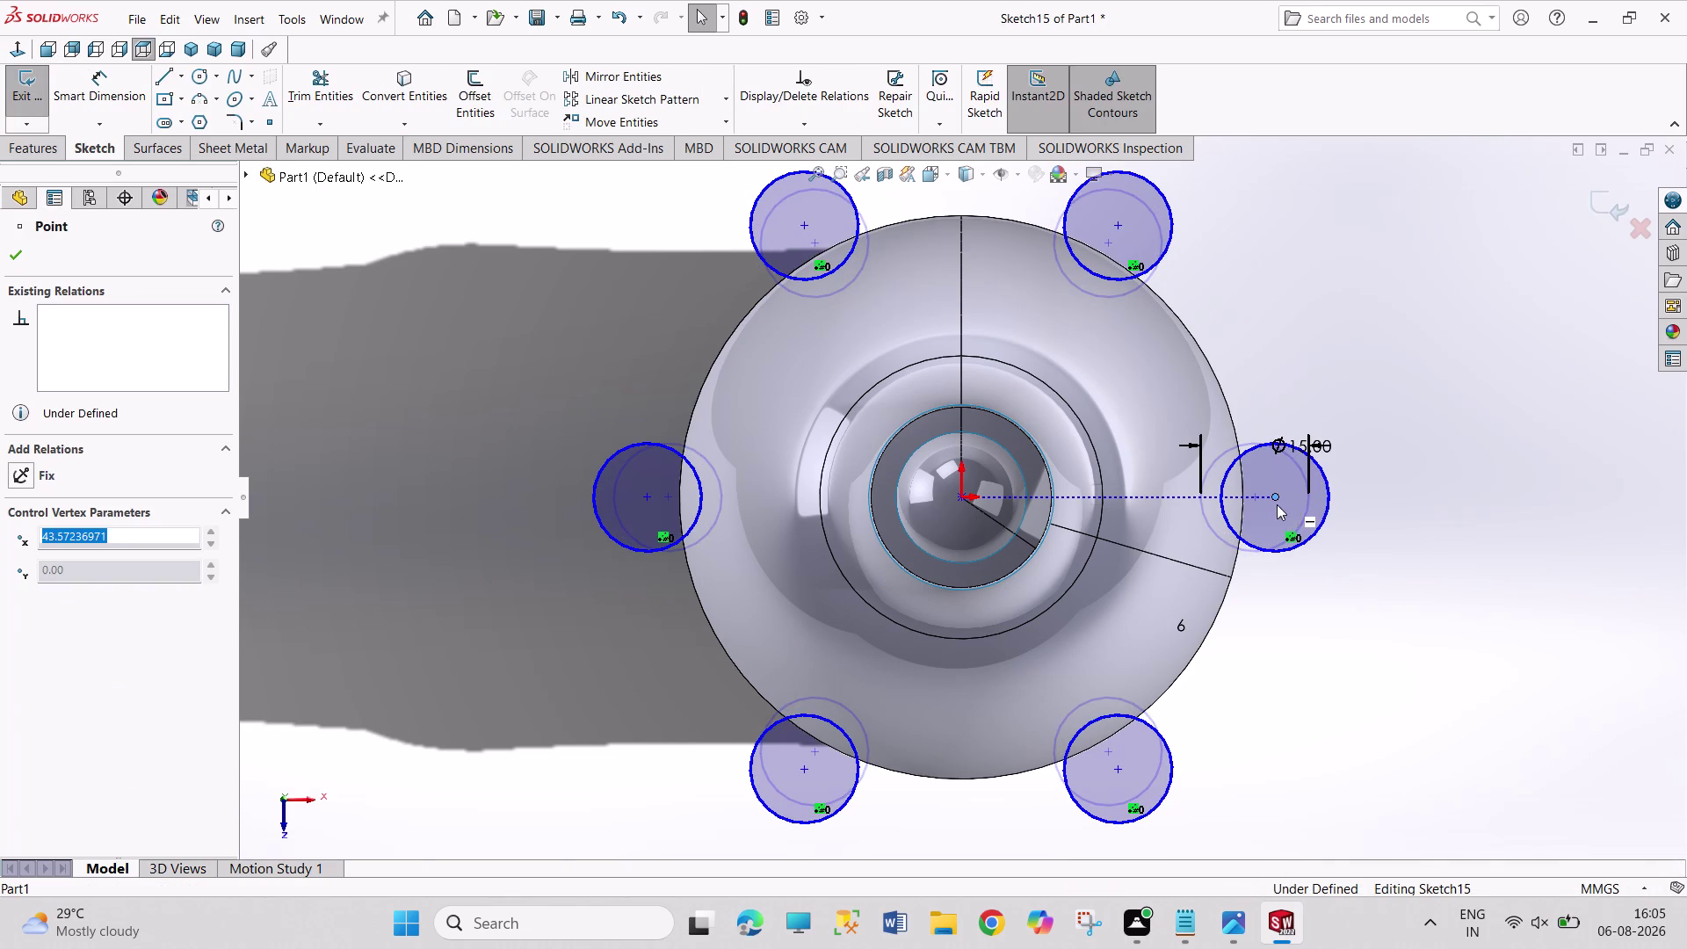
click(1360, 619)
click(17, 91)
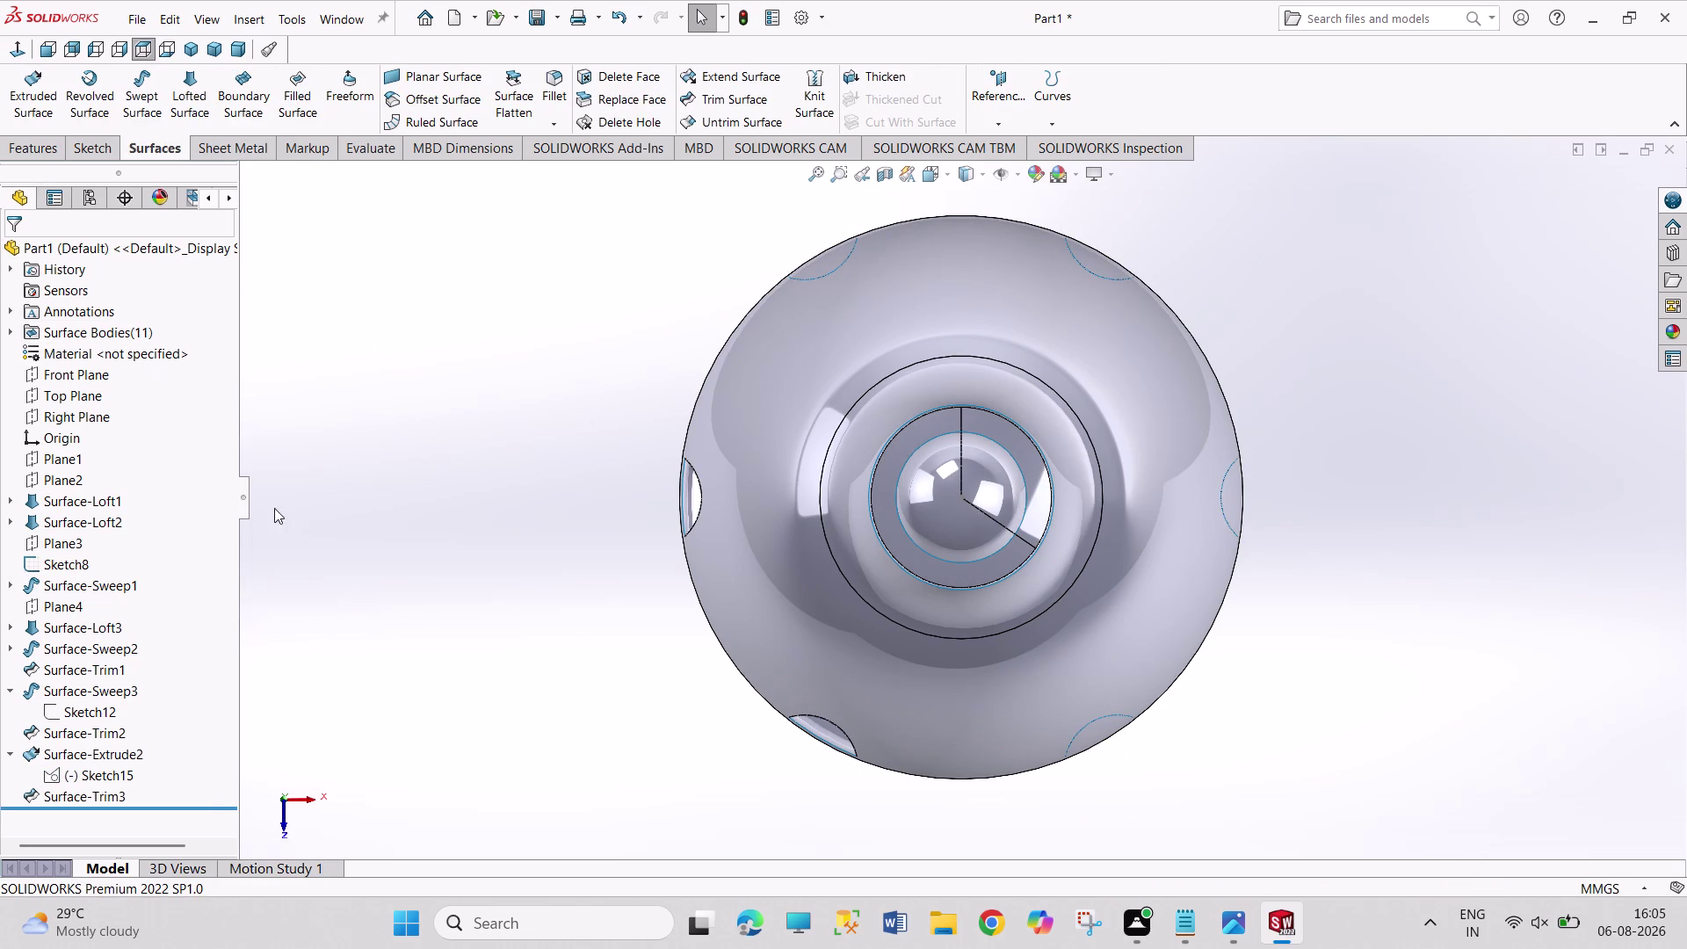
Orbit around the shoulder and top to inspect the resulting notches.
middle_drag(506, 604, 522, 451)
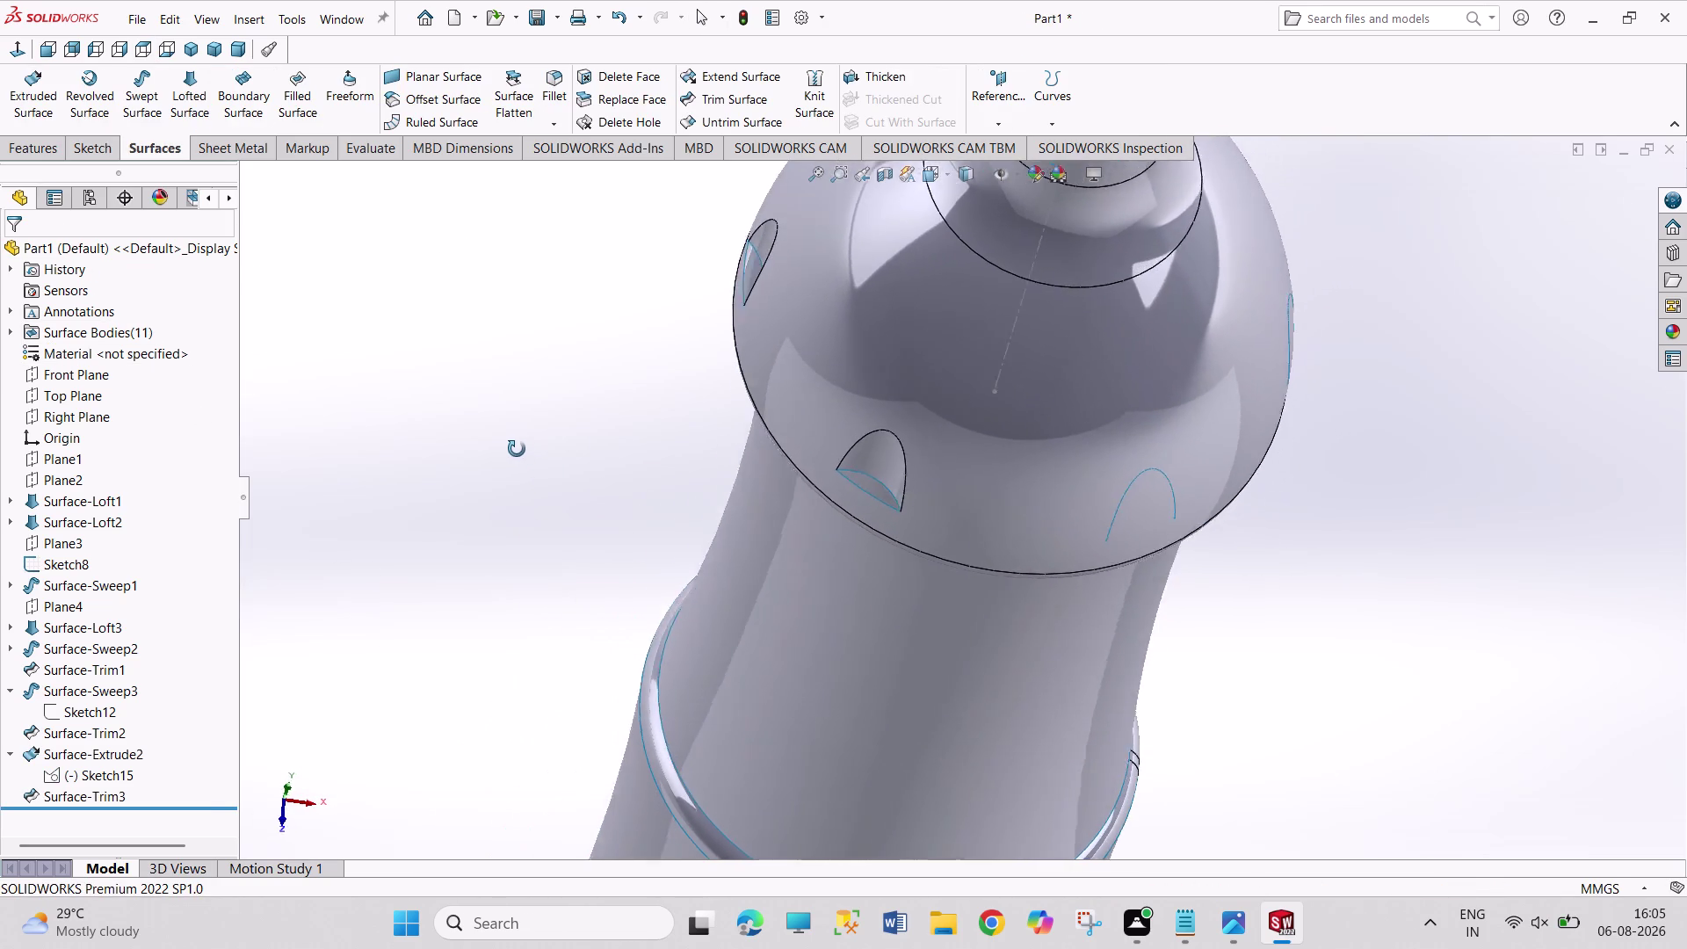
middle_drag(522, 451, 510, 447)
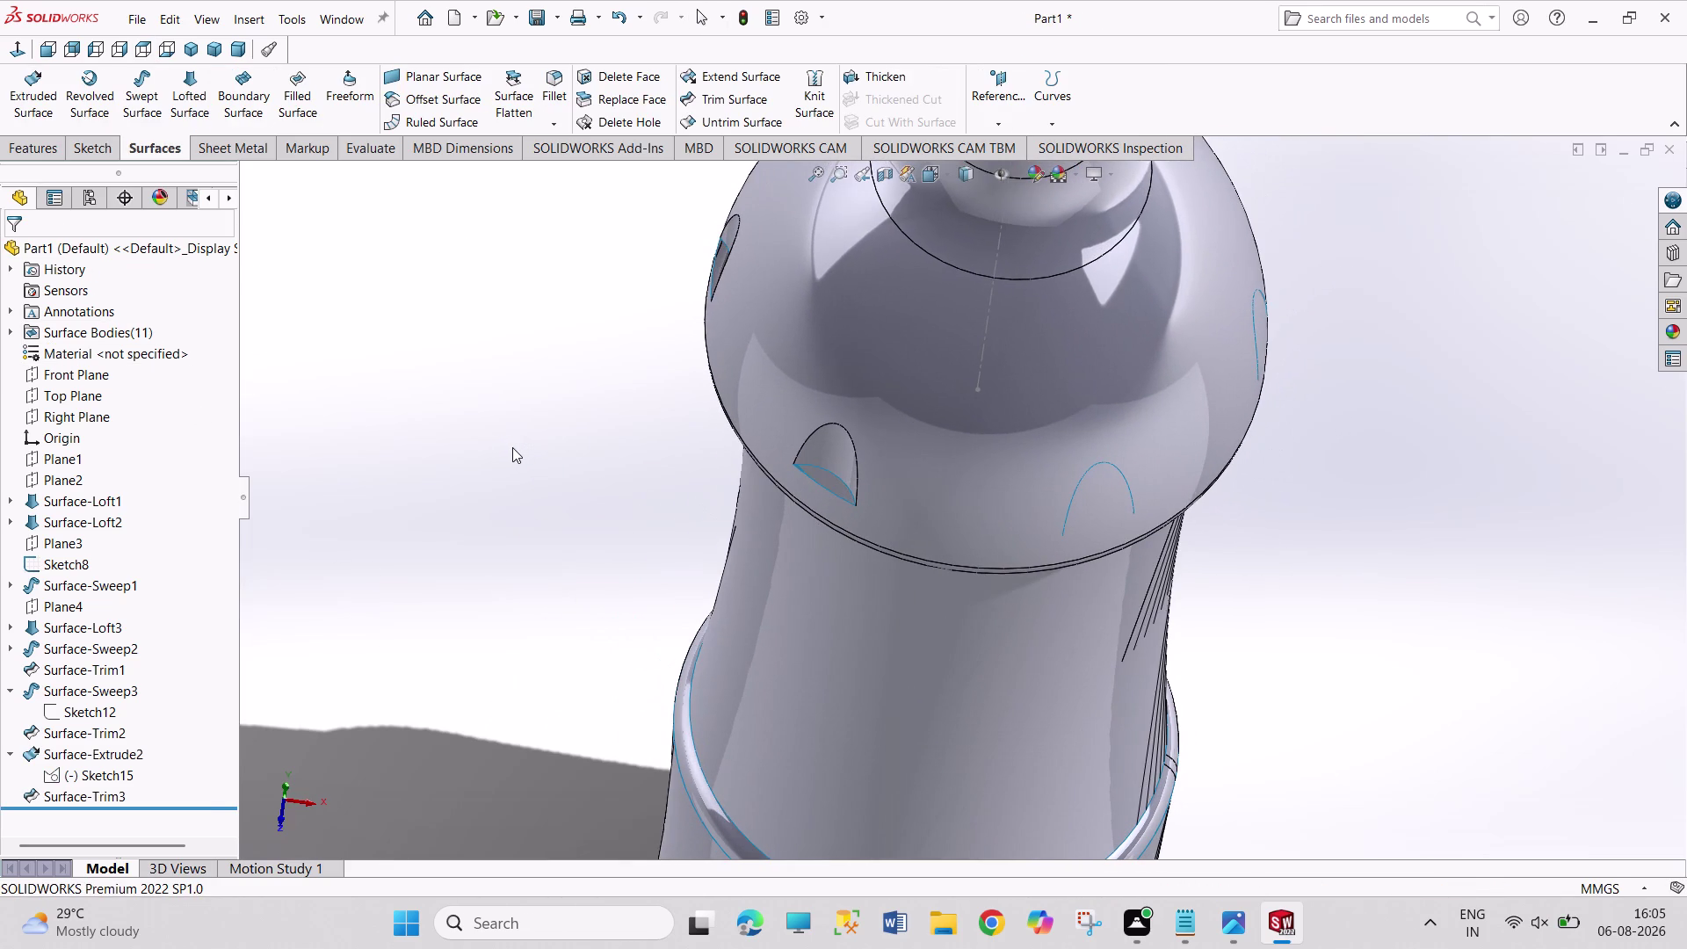
middle_drag(529, 431, 528, 468)
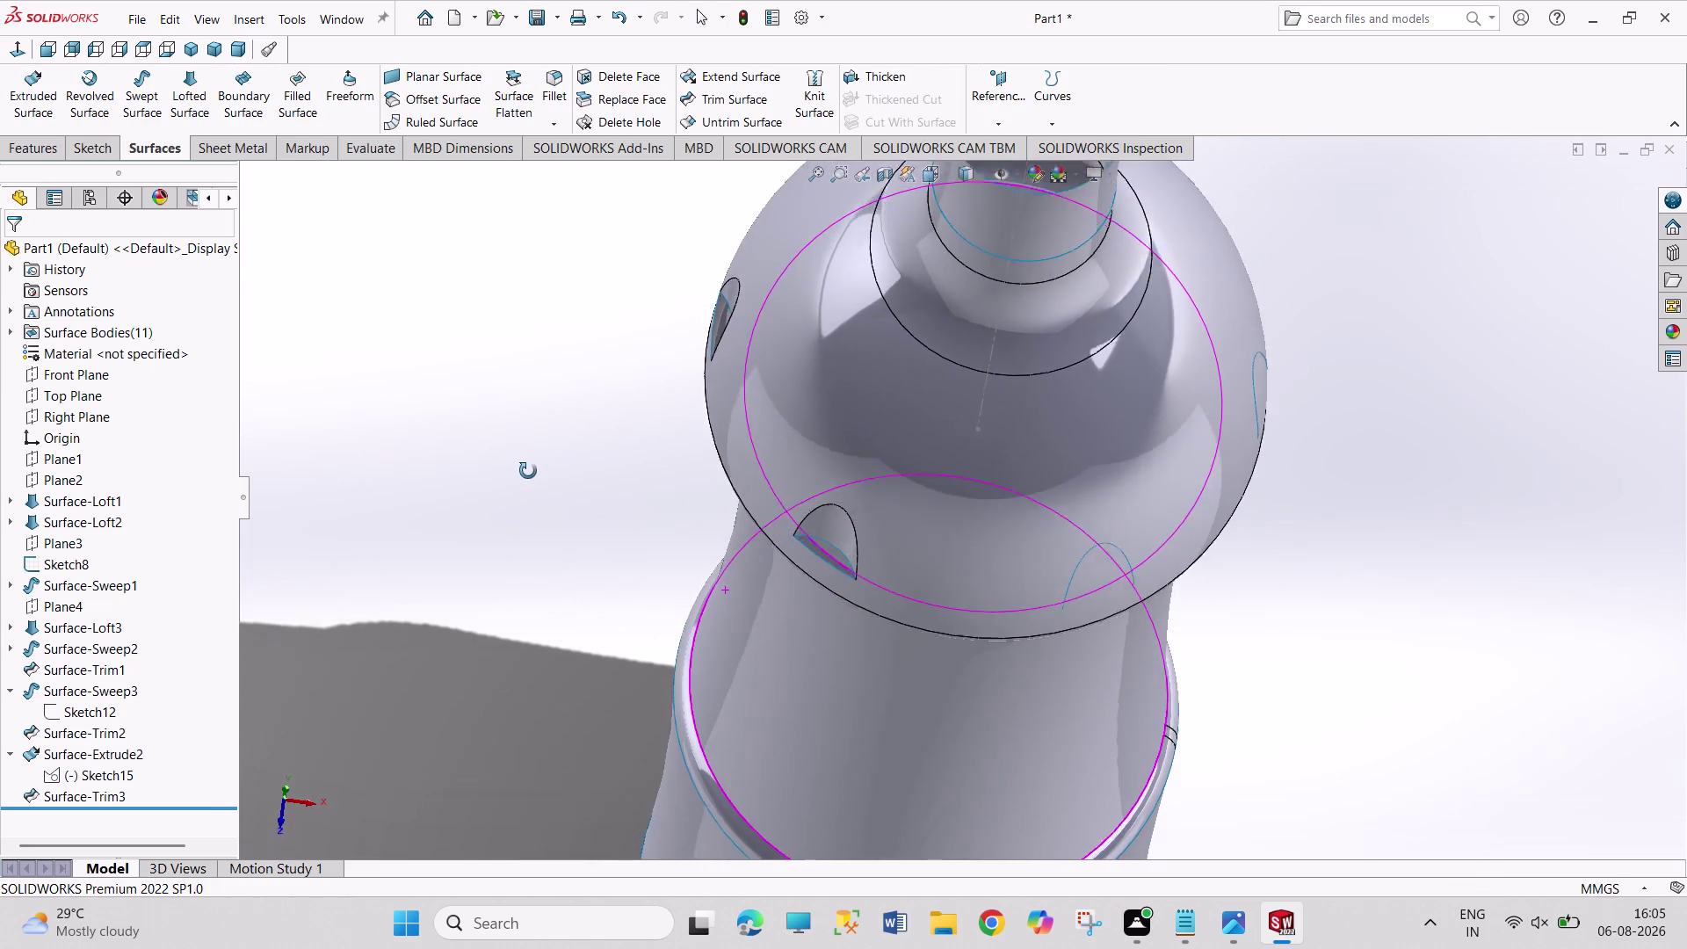
middle_drag(529, 468, 507, 573)
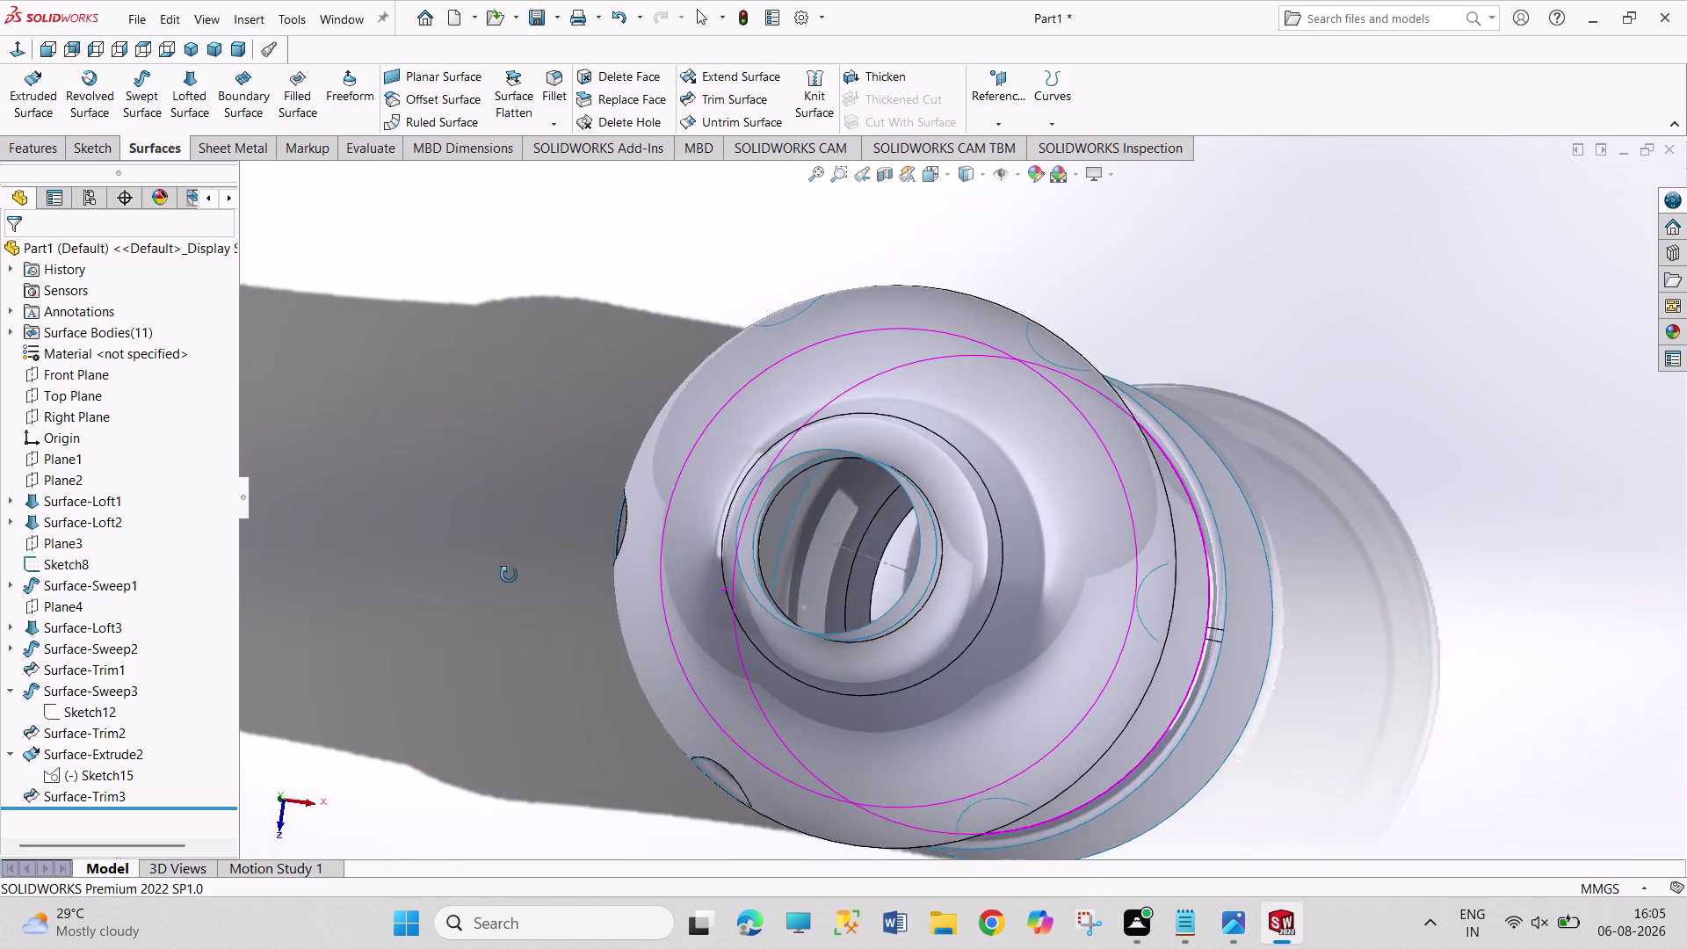
middle_drag(507, 573, 524, 513)
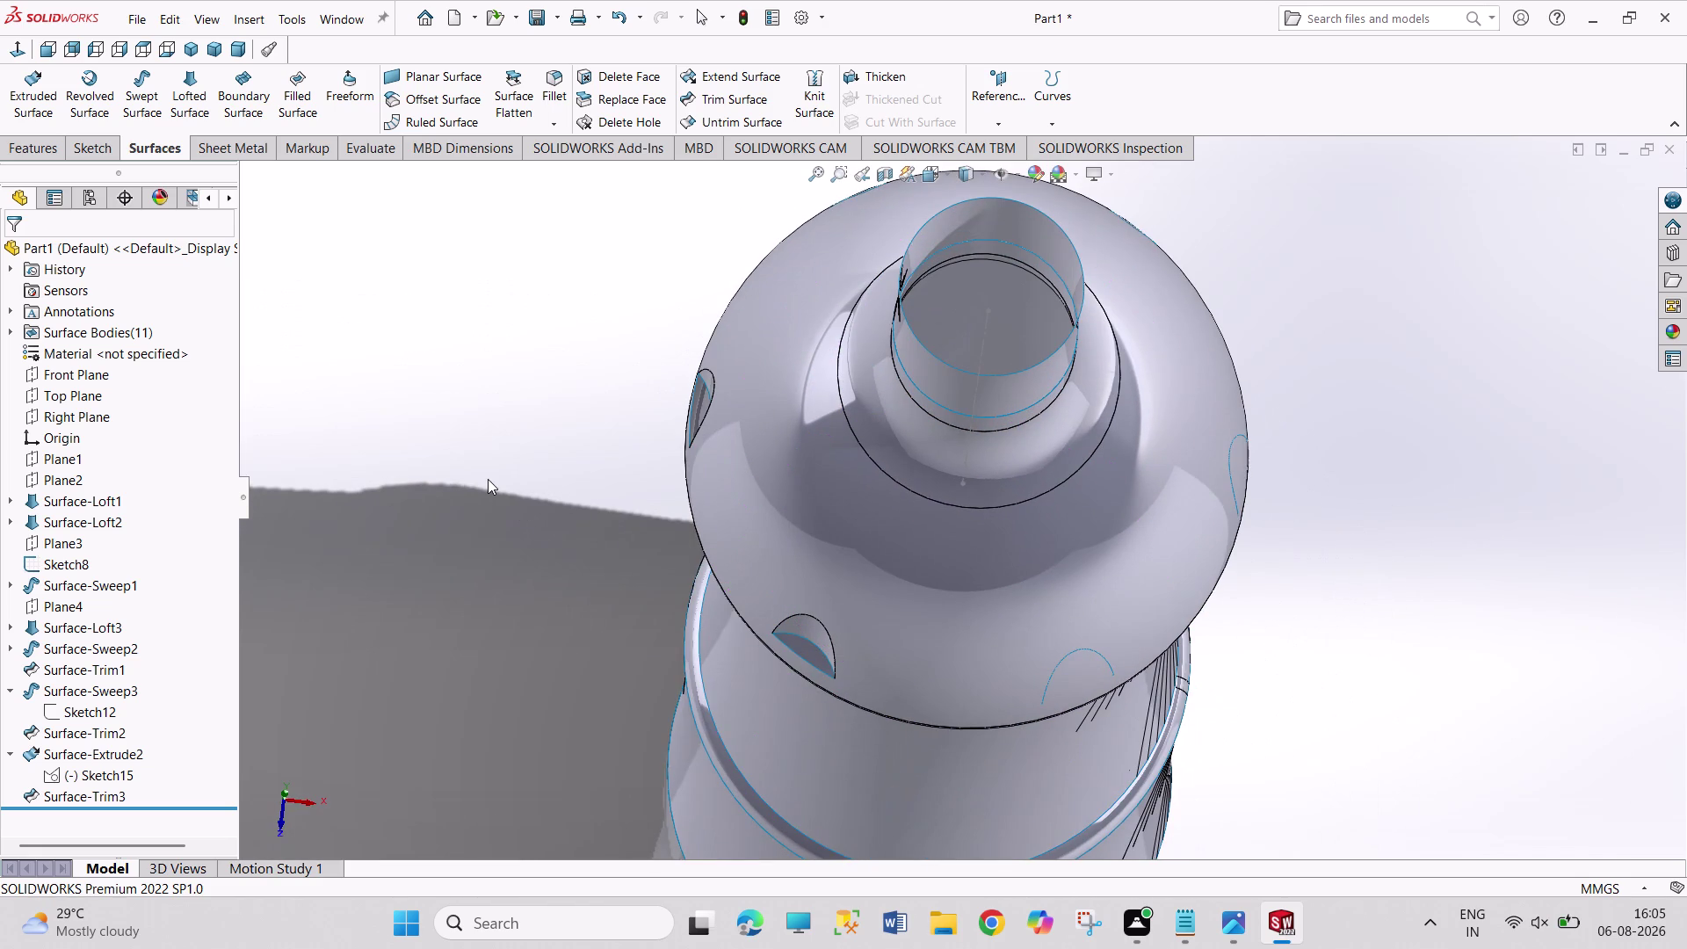
Undo the outward circle move and view the bottle at an angle.
key(ctrl+z)
key(ctrl+z)
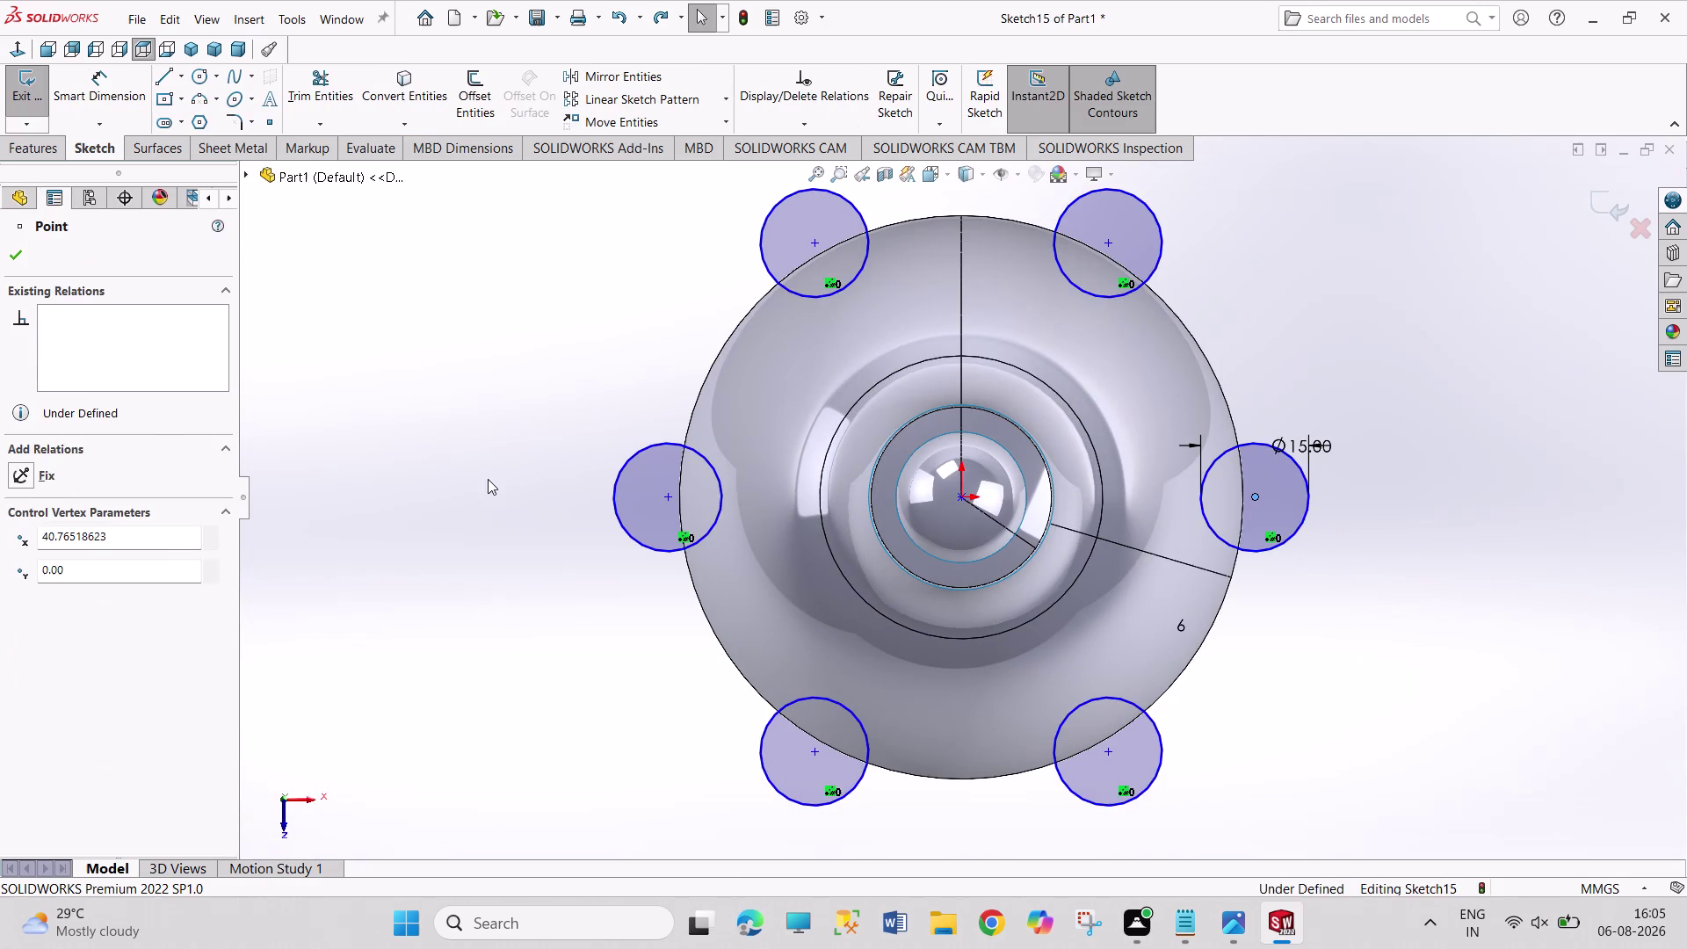
key(ctrl+z)
key(ctrl+z)
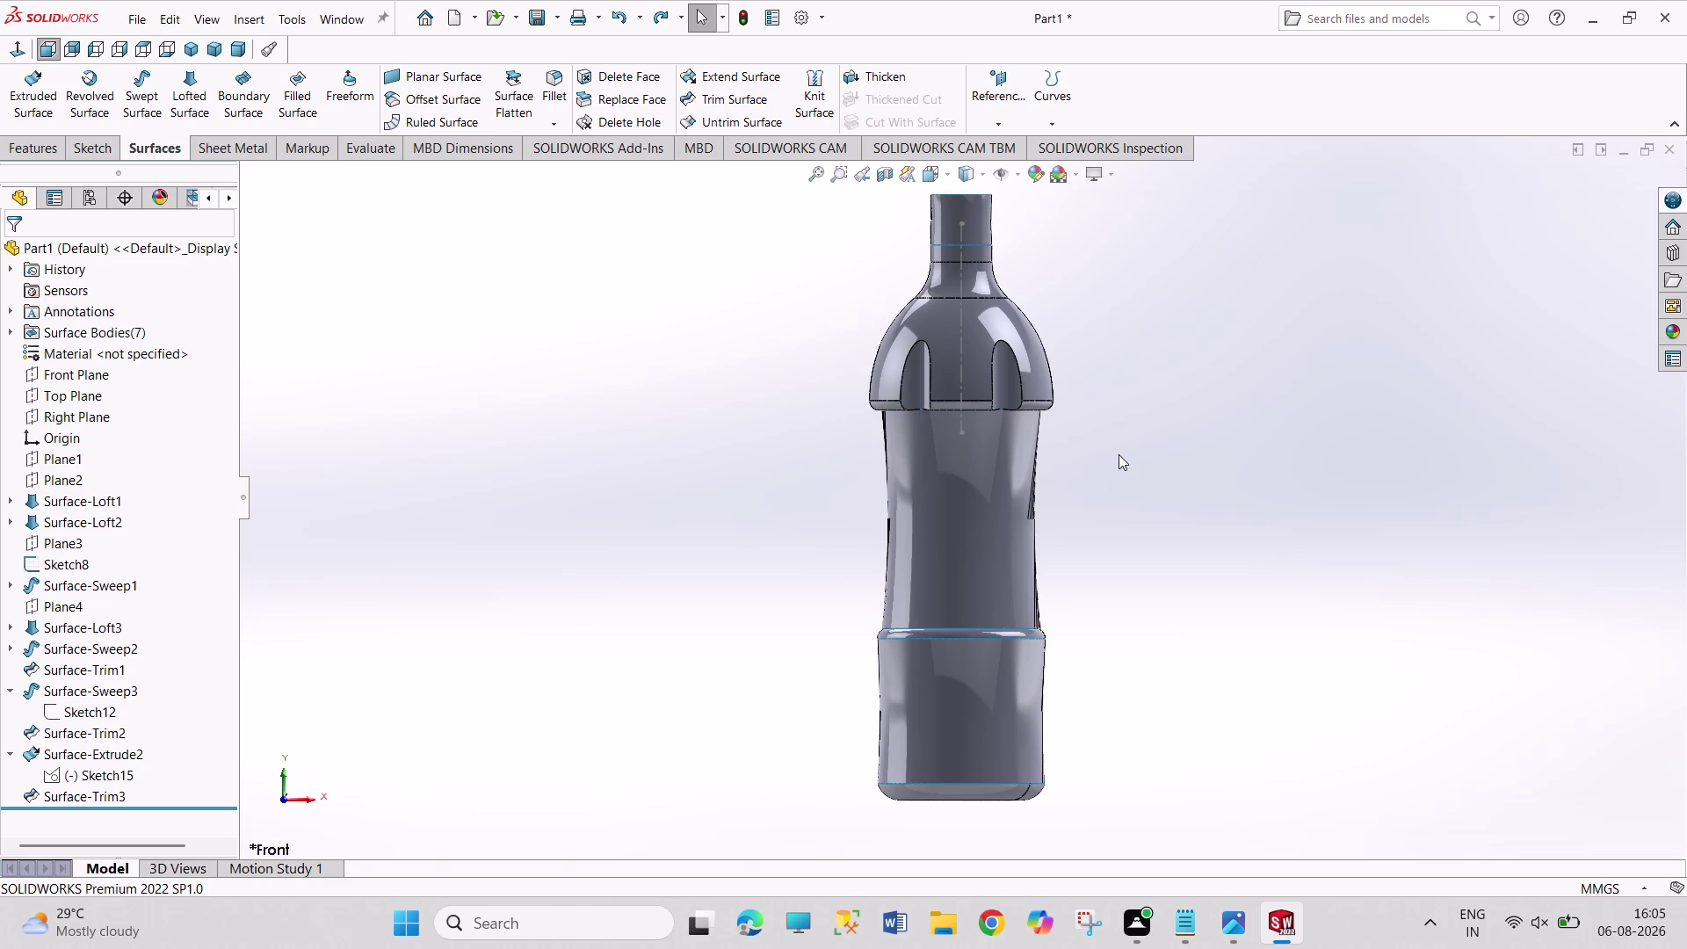
middle_drag(1119, 455, 472, 688)
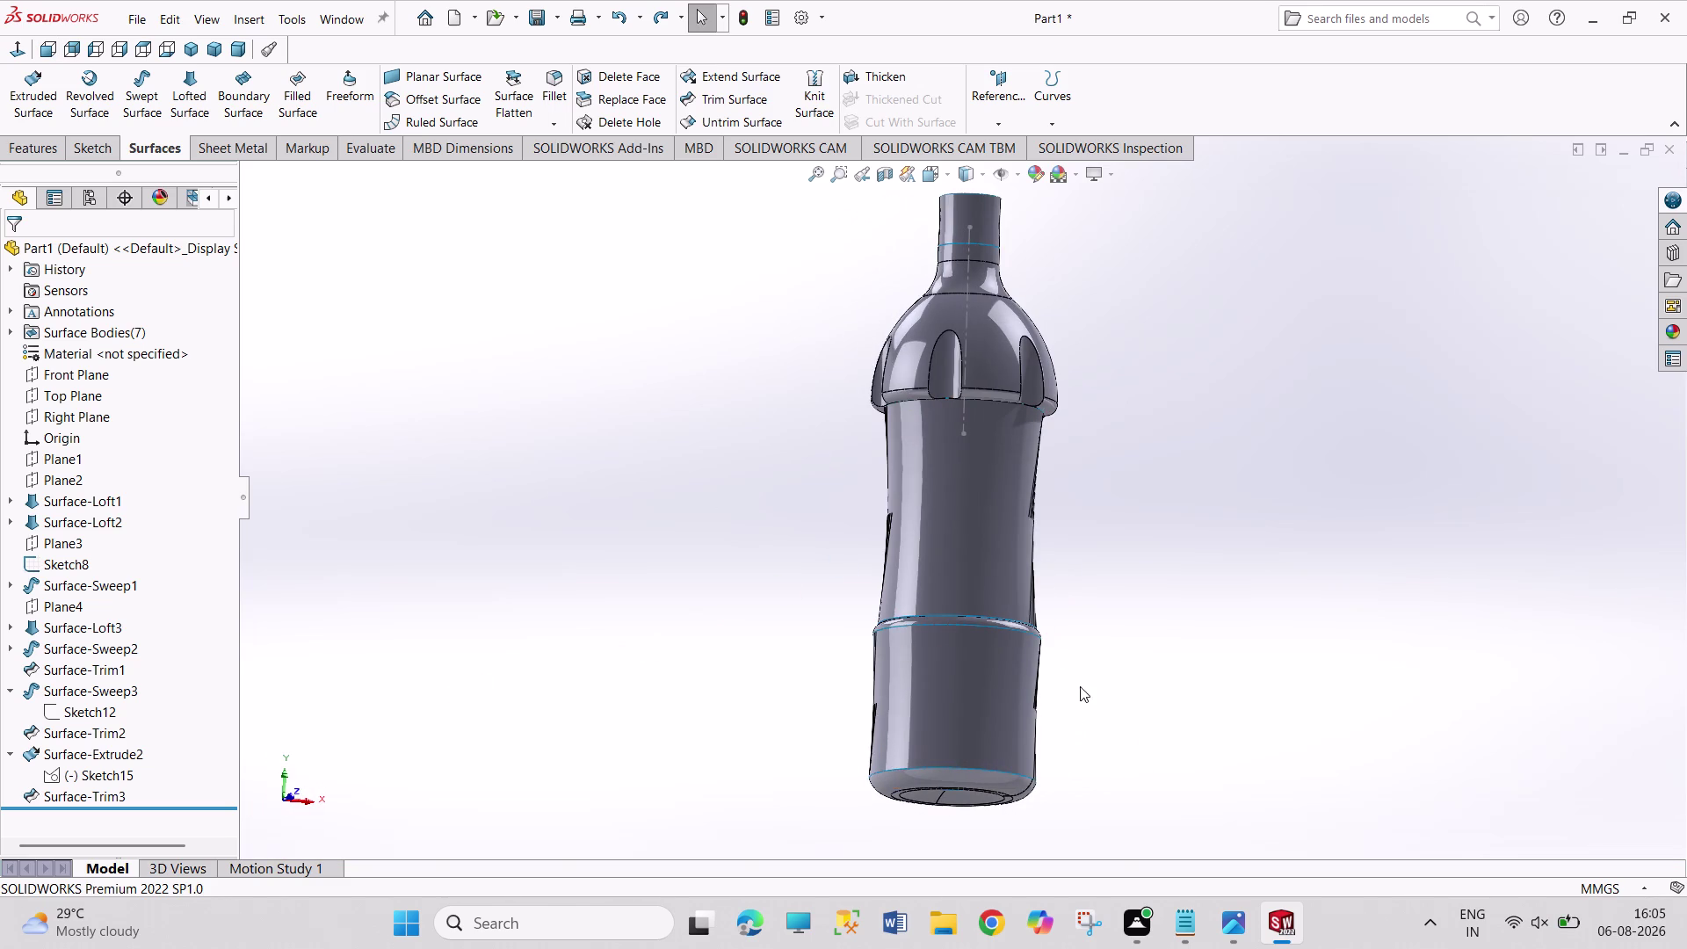
click(1233, 916)
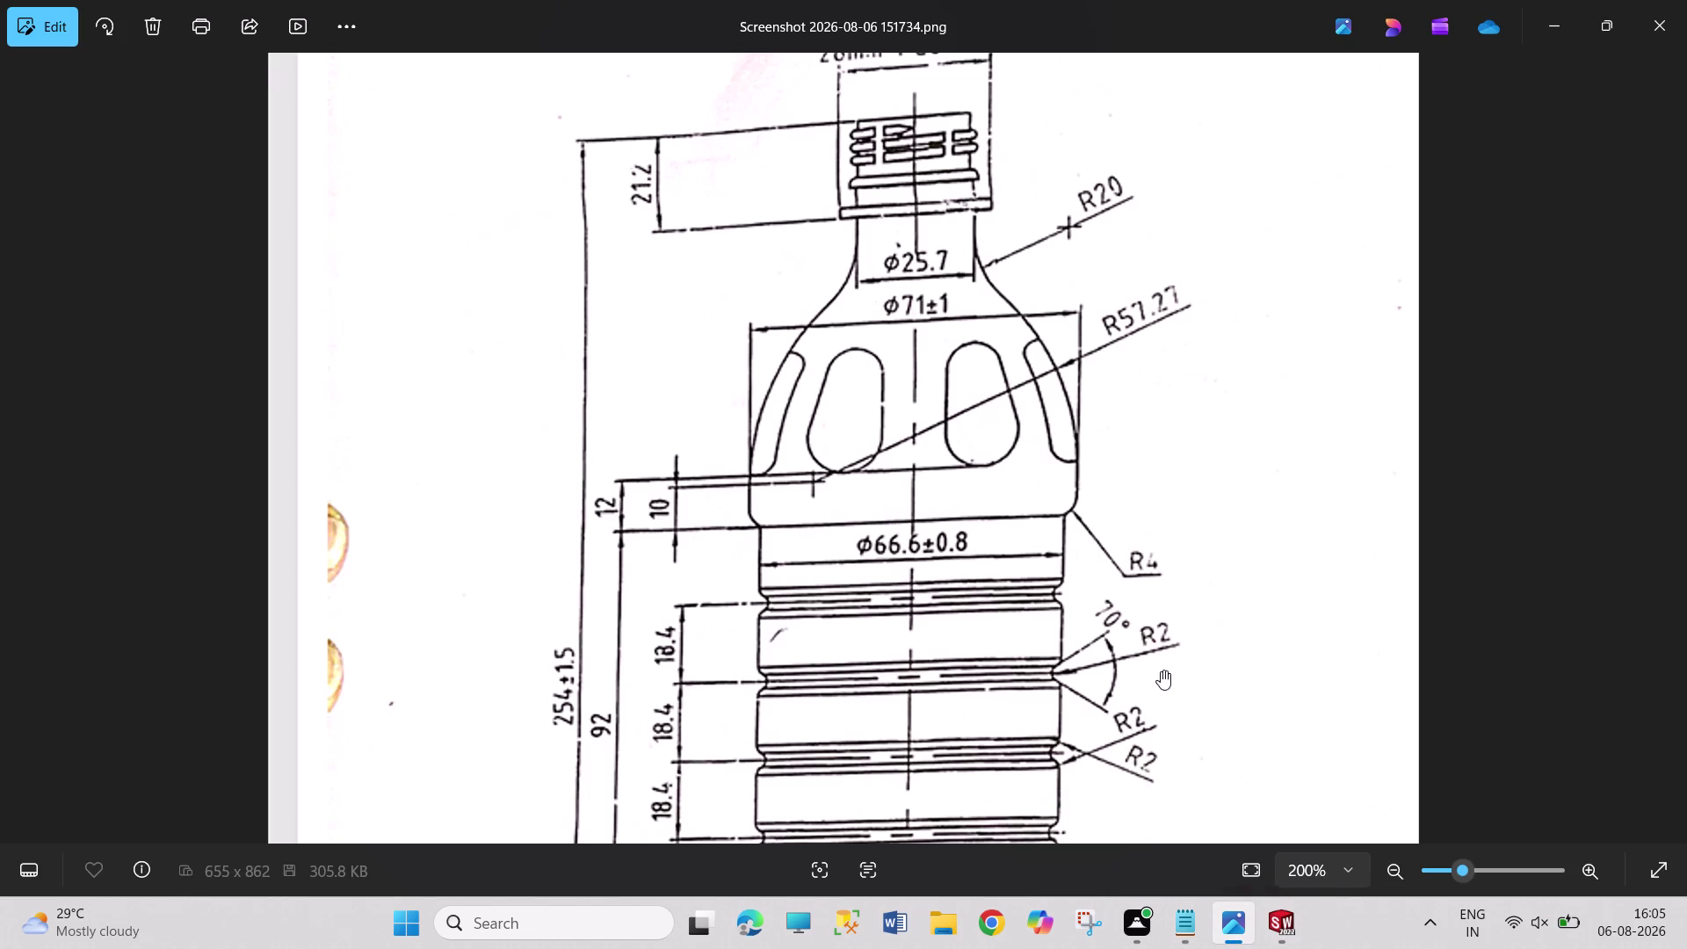
Pan the Photos reference drawing to the shoulder windows, then return to SOLIDWORKS.
drag(1082, 697, 1067, 560)
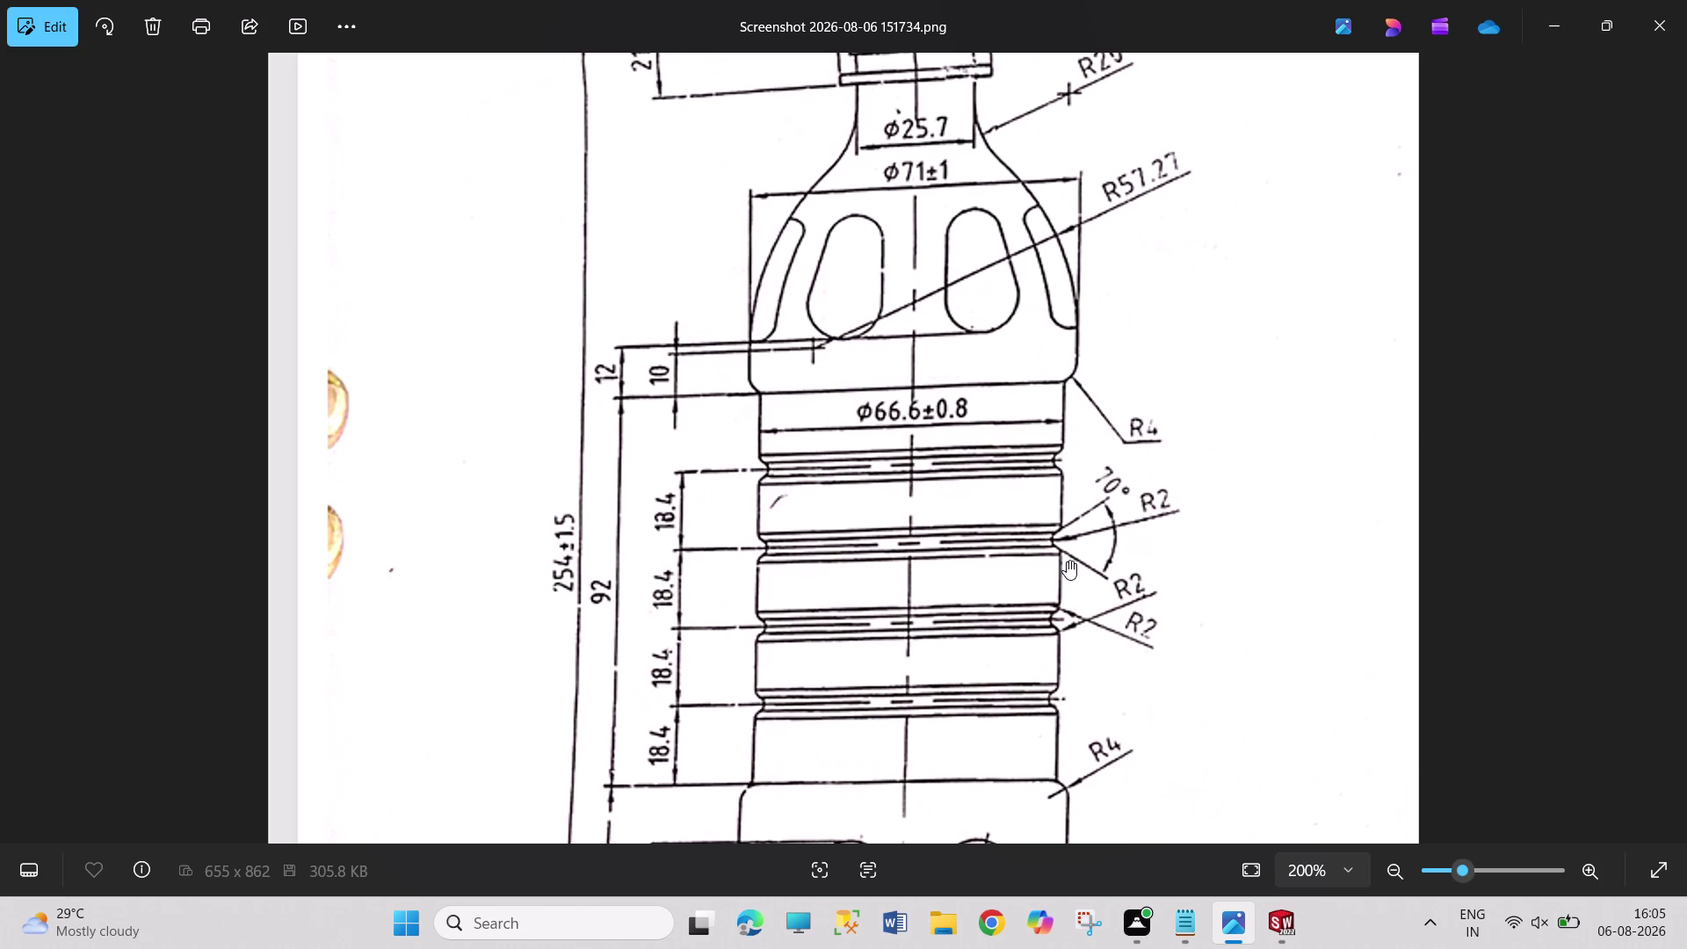
click(1273, 917)
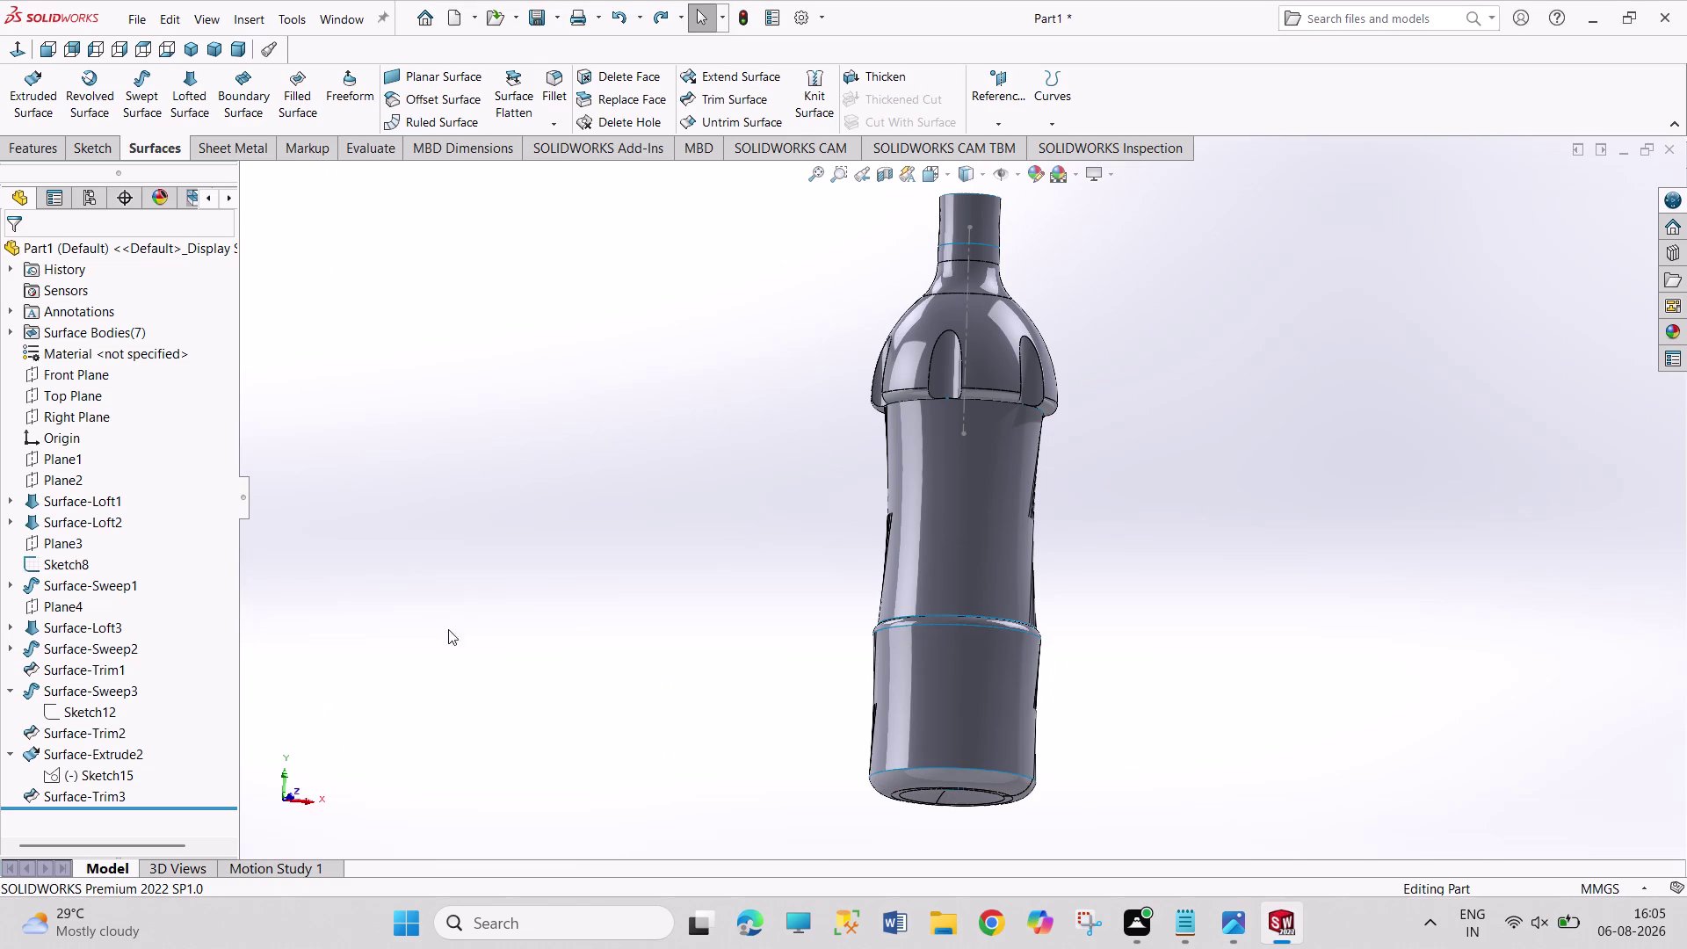
Start a sketch on the Front Plane with the Line tool, checking the reference drawing.
click(70, 382)
click(84, 356)
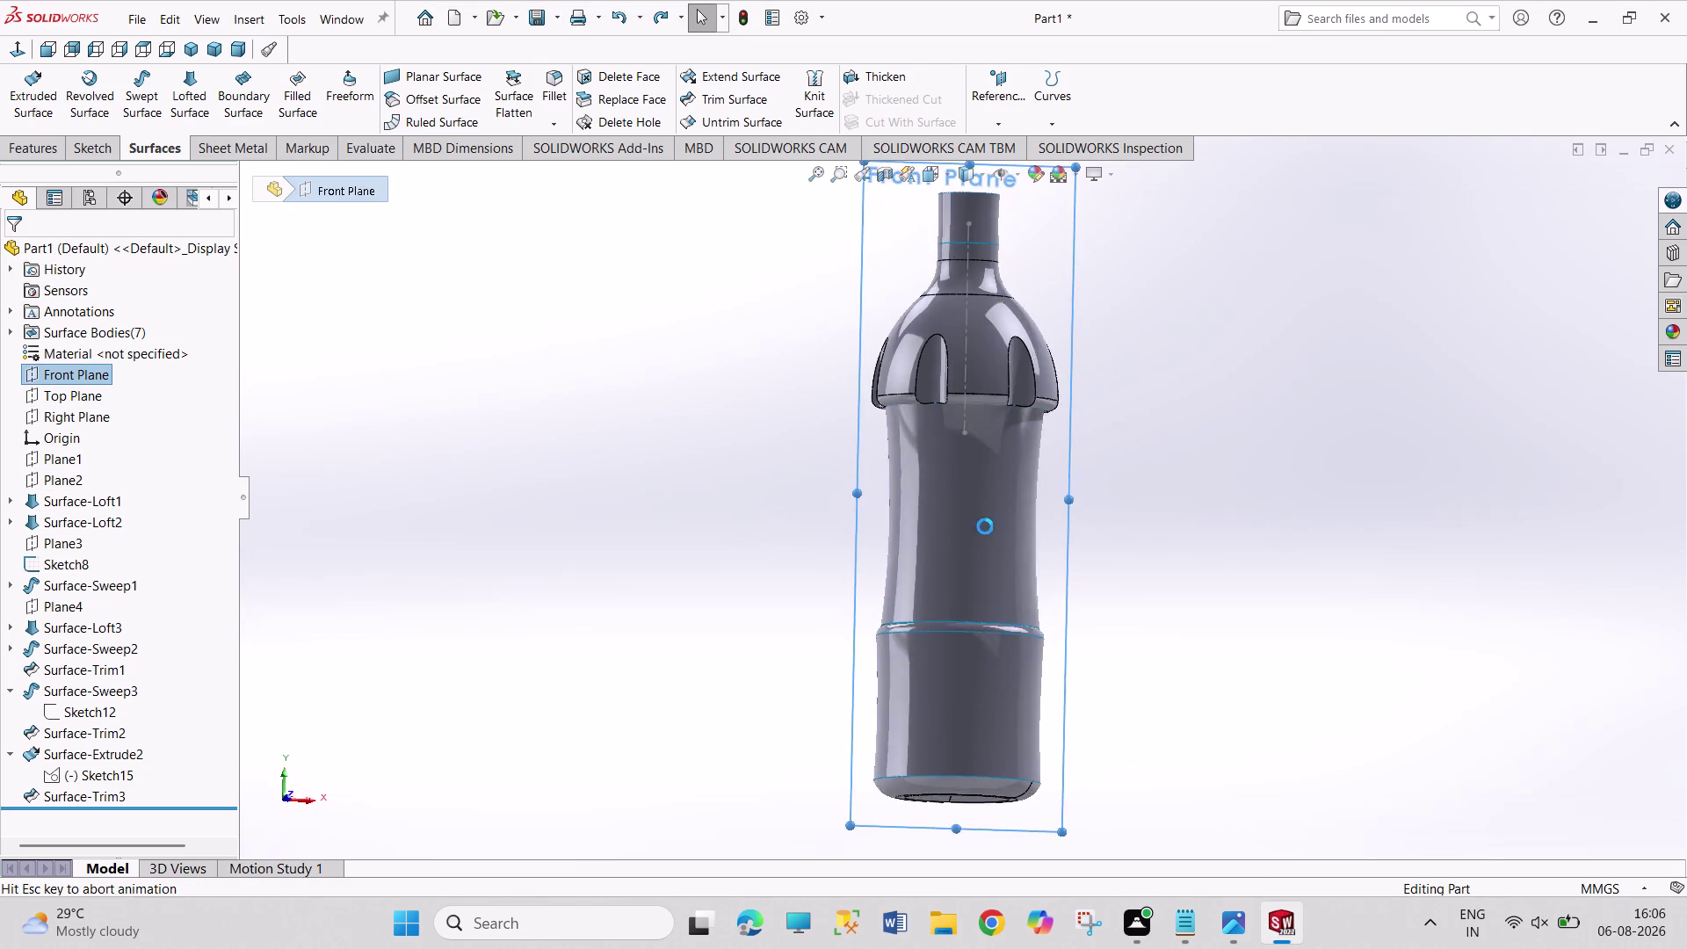
scroll(down, 3)
scroll(down, 3)
scroll(down, 3)
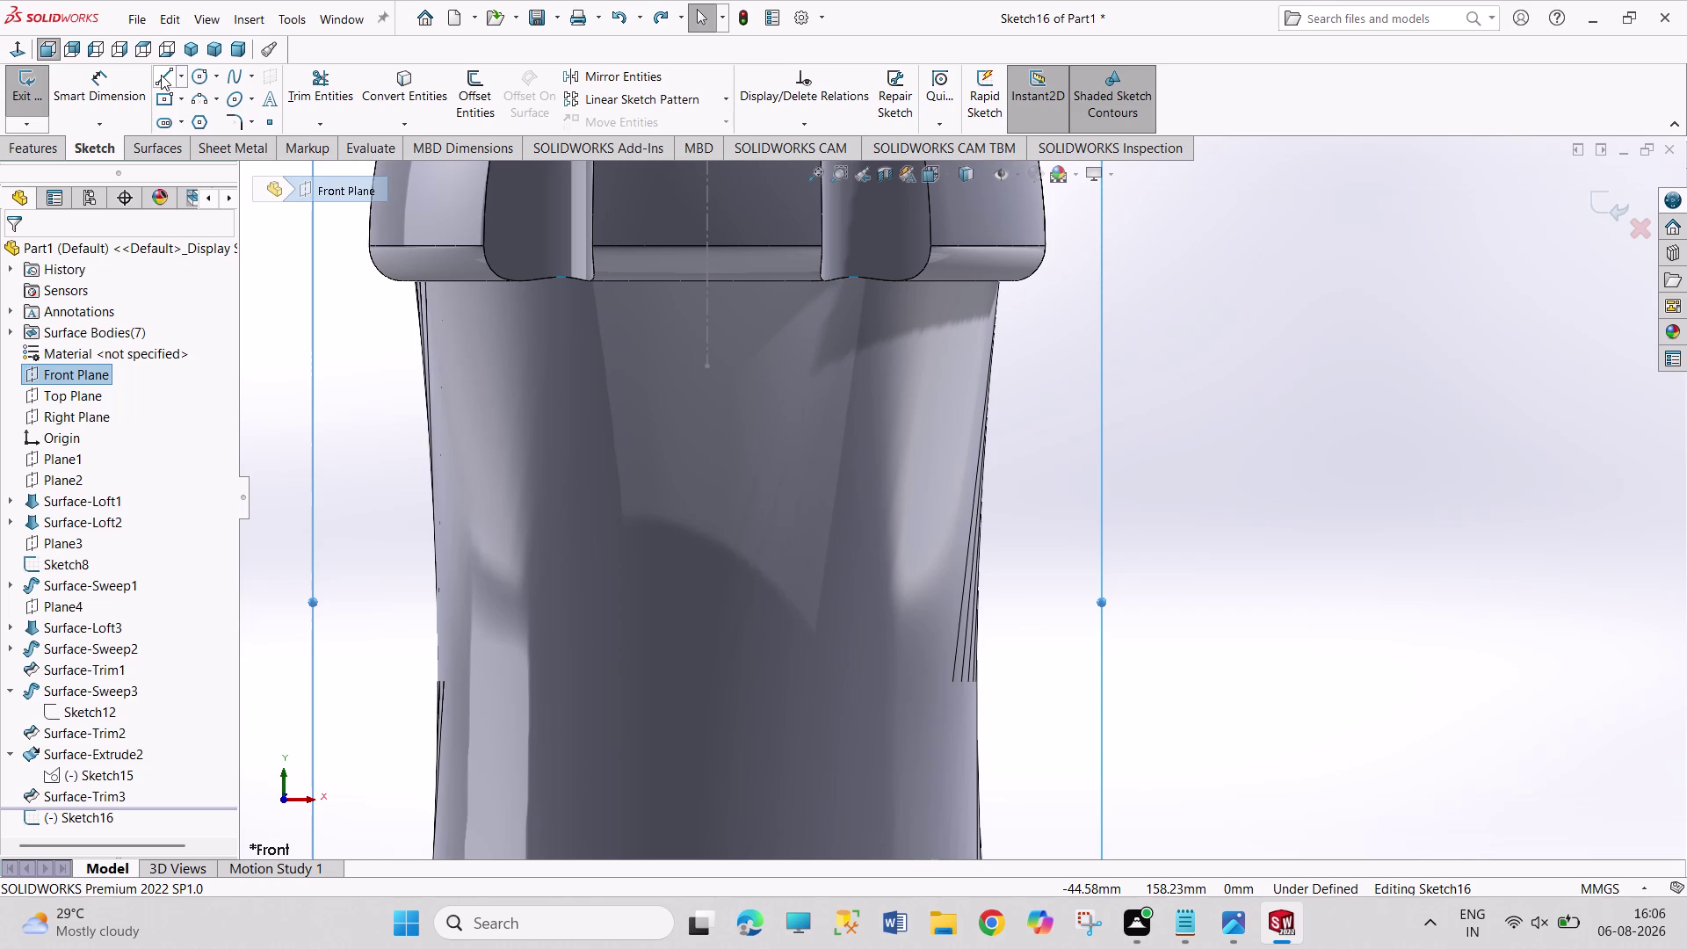
click(161, 75)
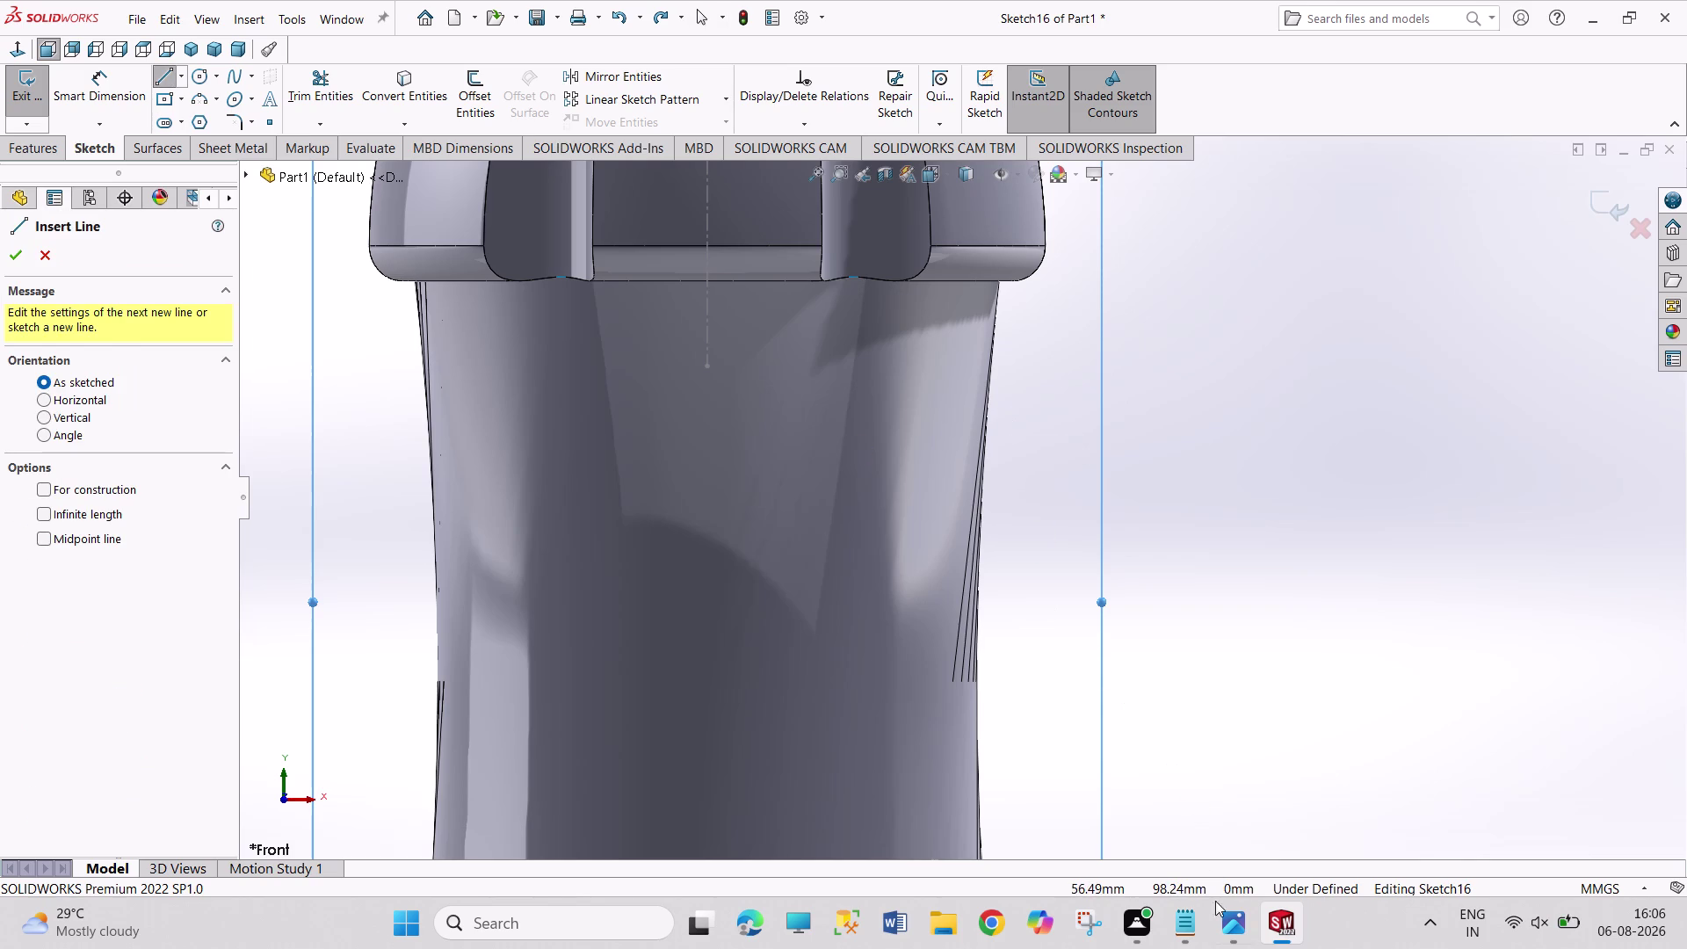
click(1219, 918)
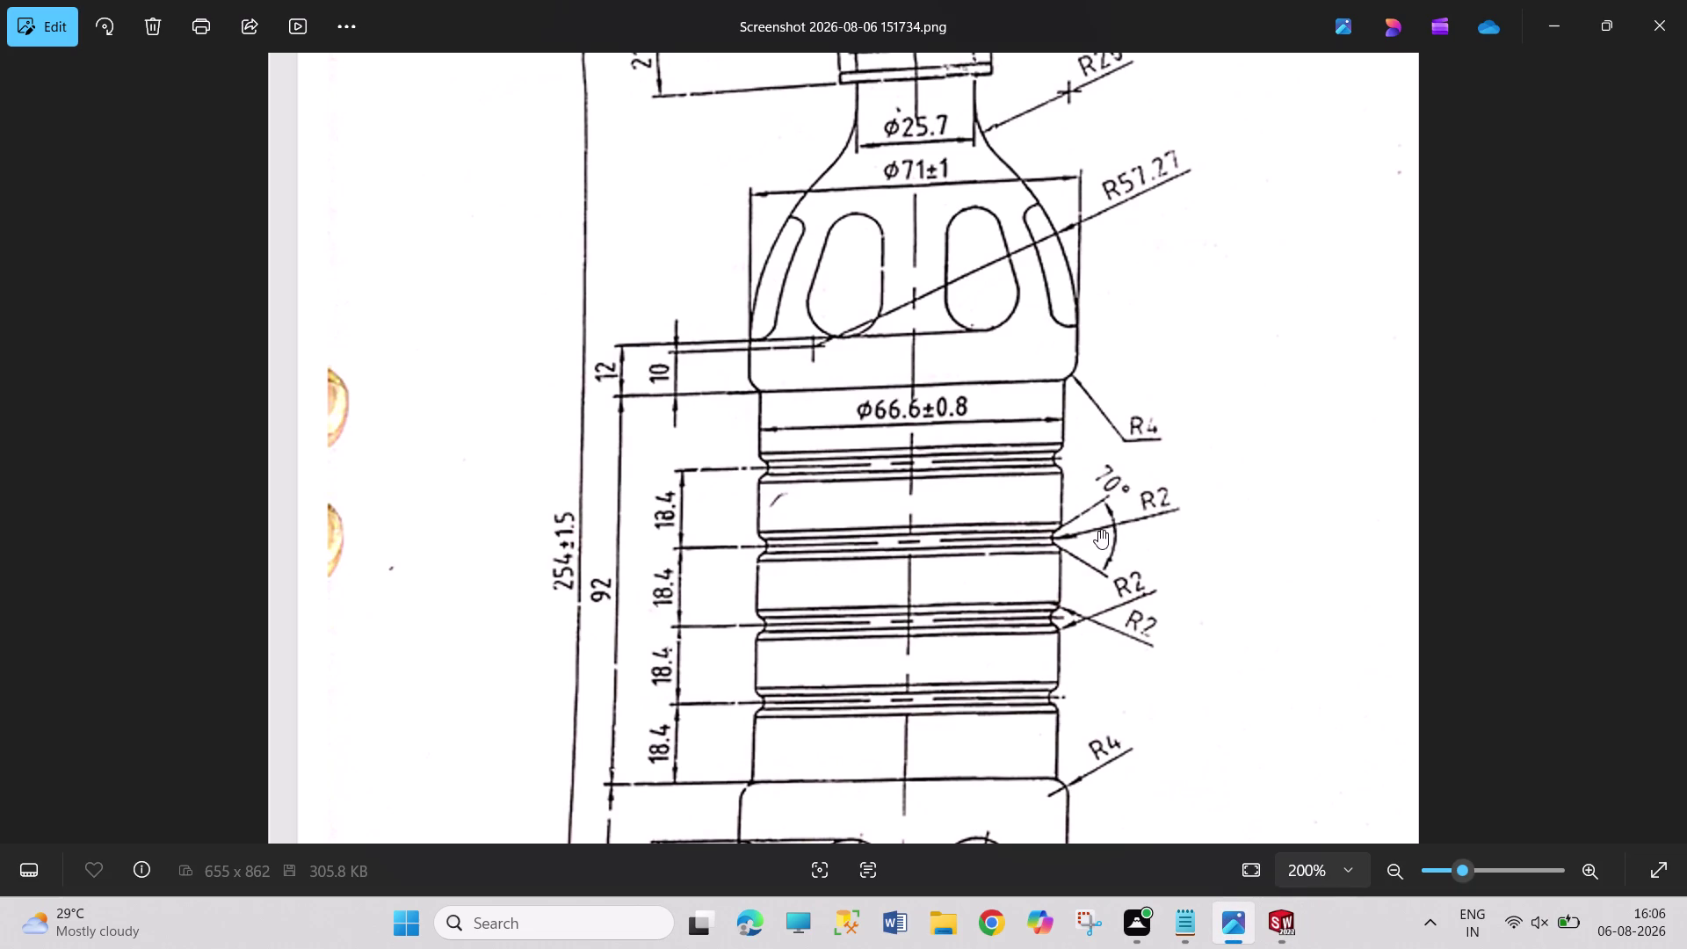
click(1280, 928)
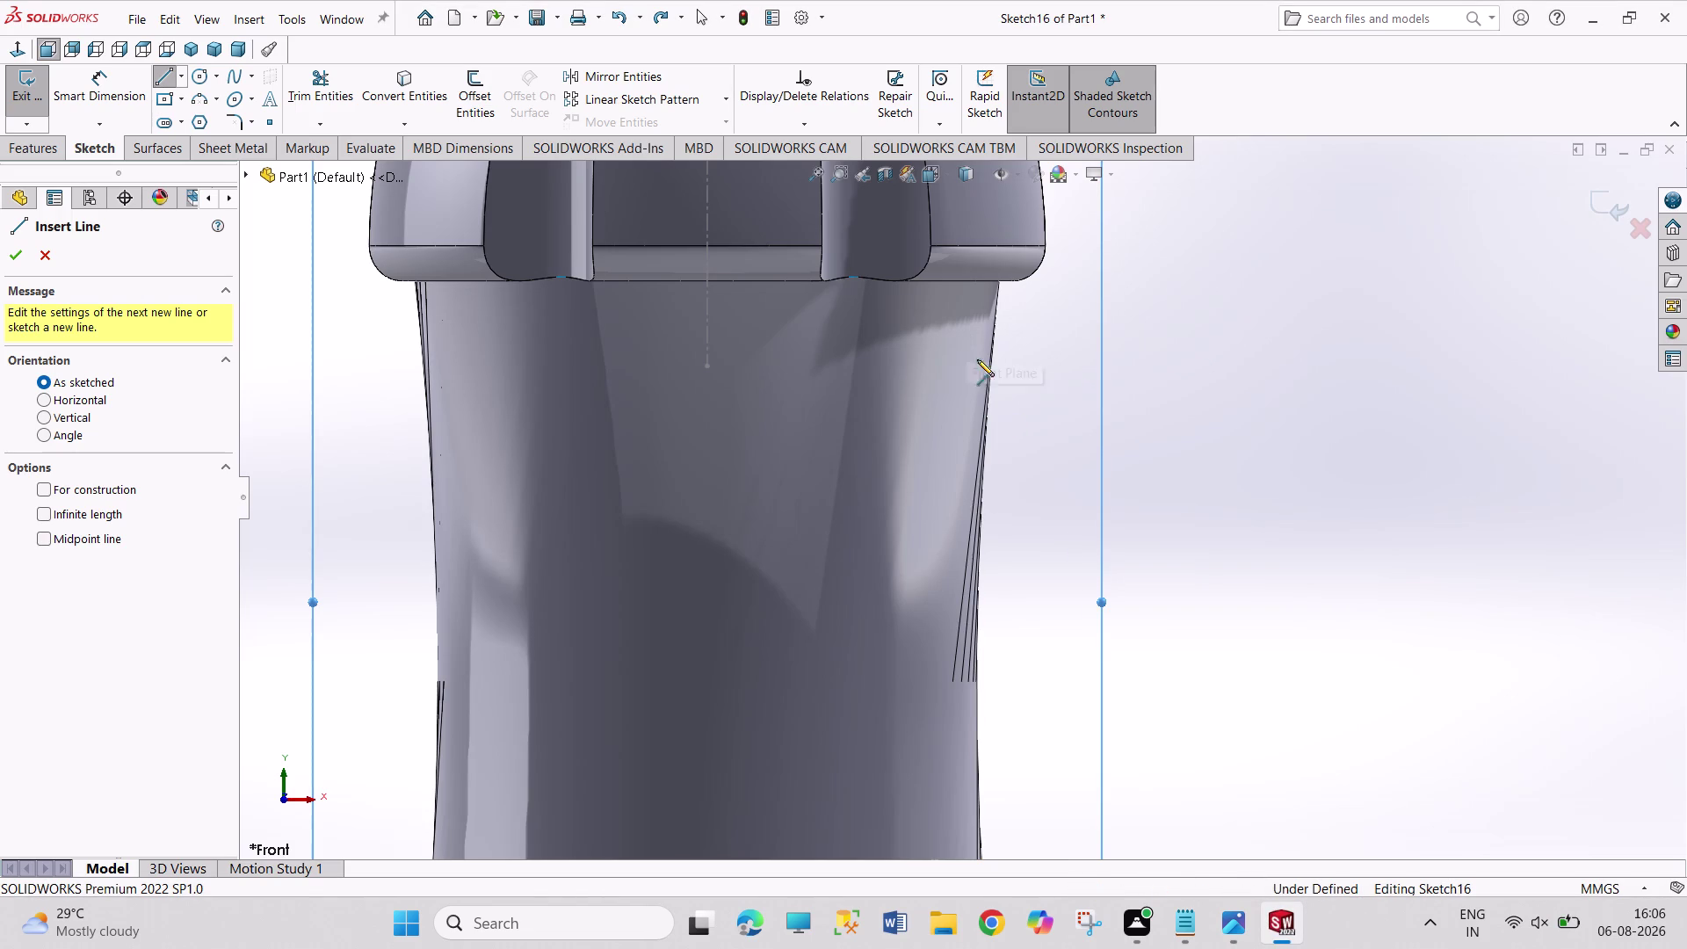
Draw the three connected groove lines at the body's right edge and recheck the reference.
click(988, 391)
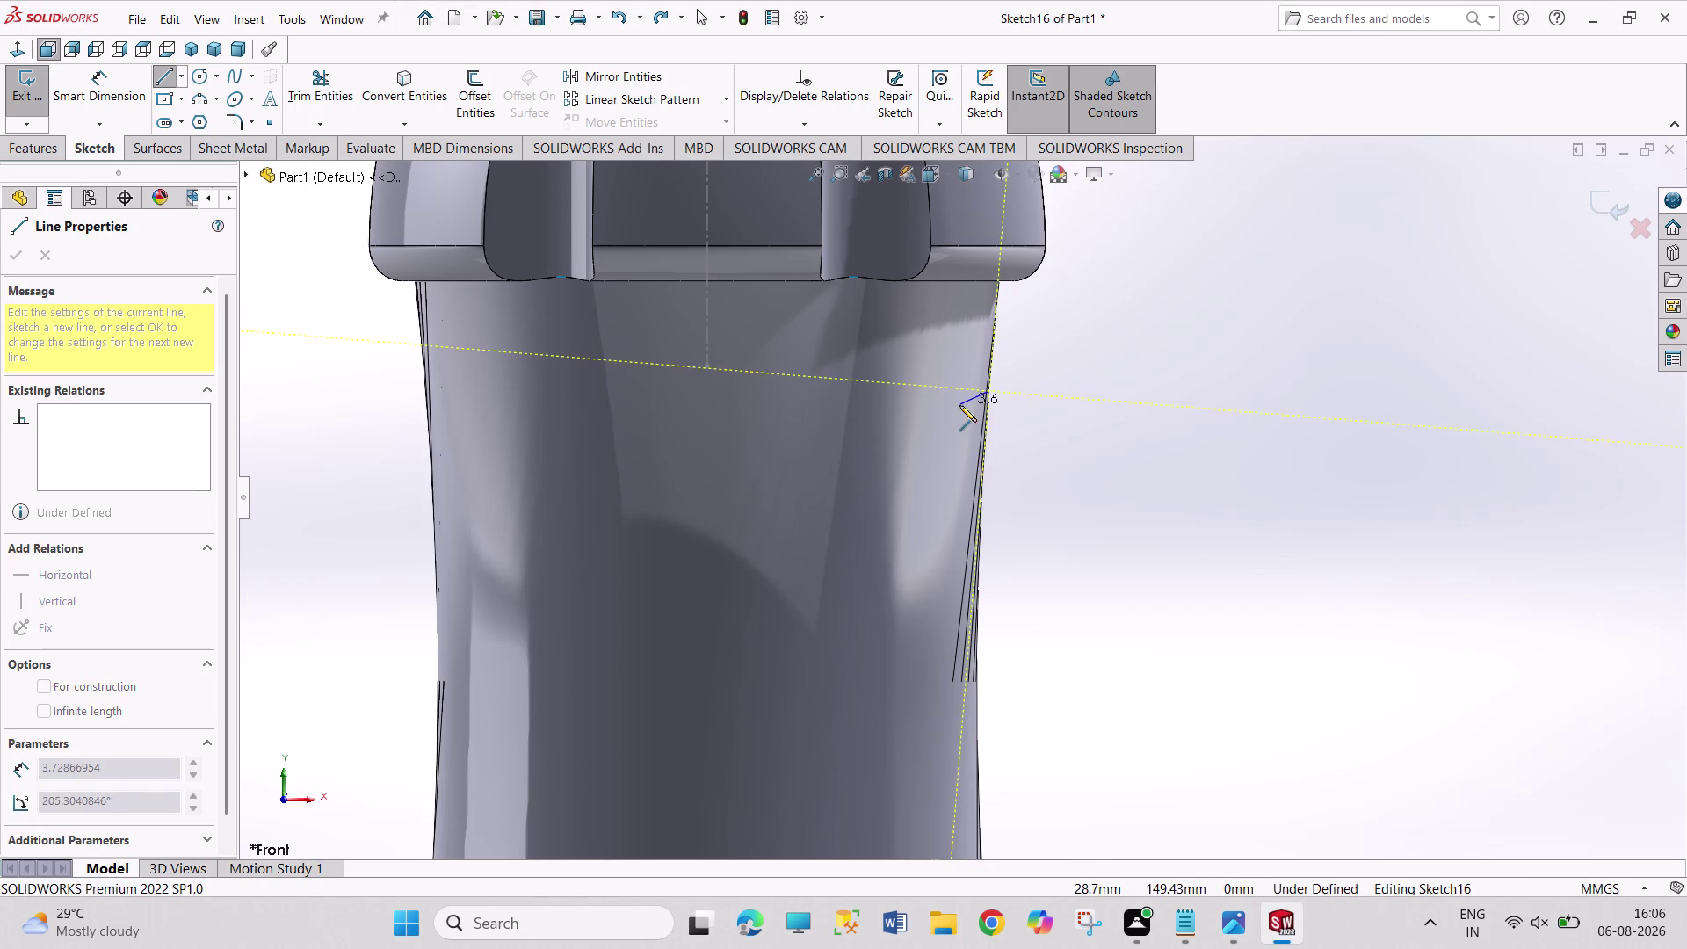
click(960, 405)
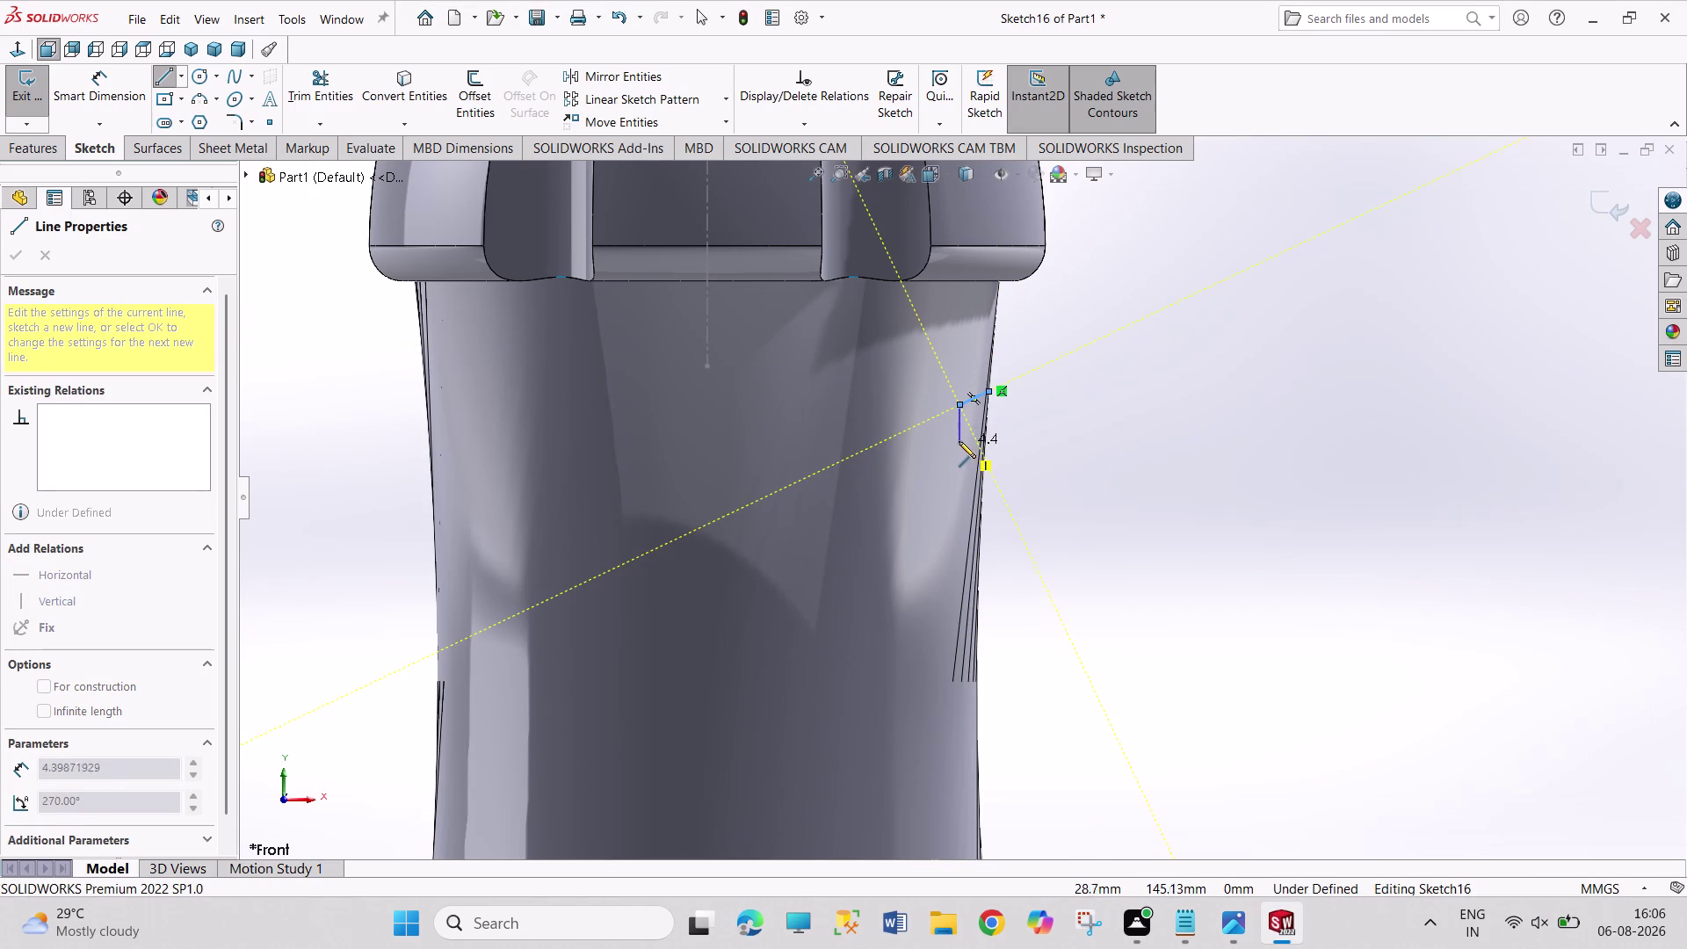
click(958, 435)
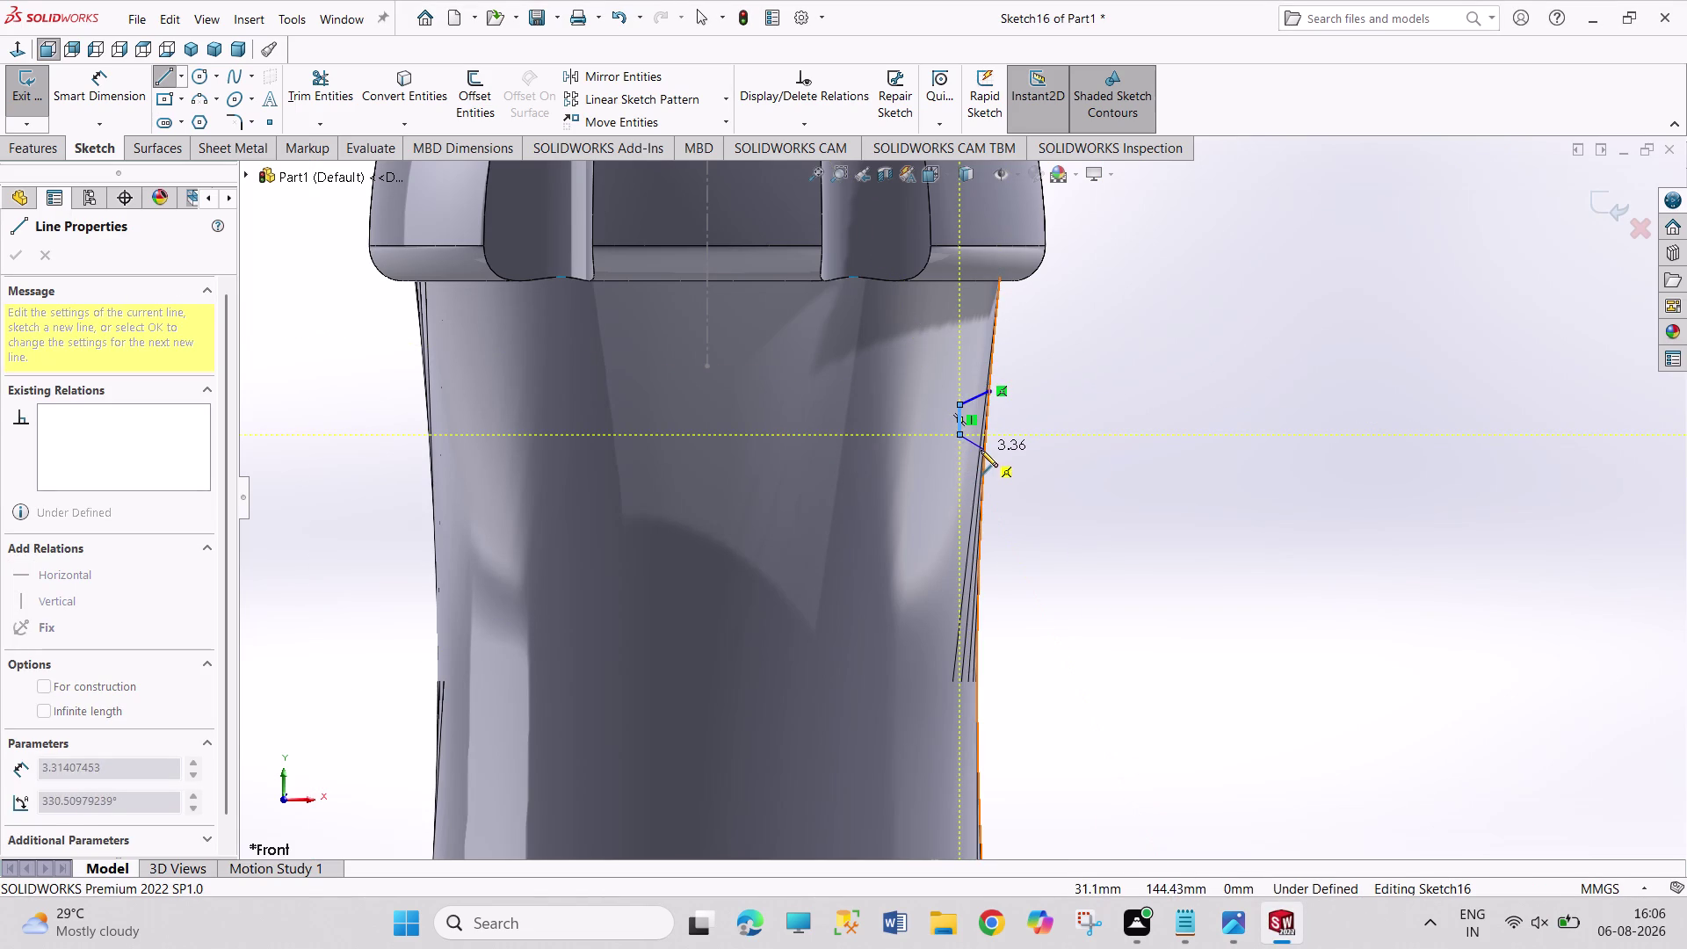
click(981, 453)
right_click(1032, 461)
click(1044, 471)
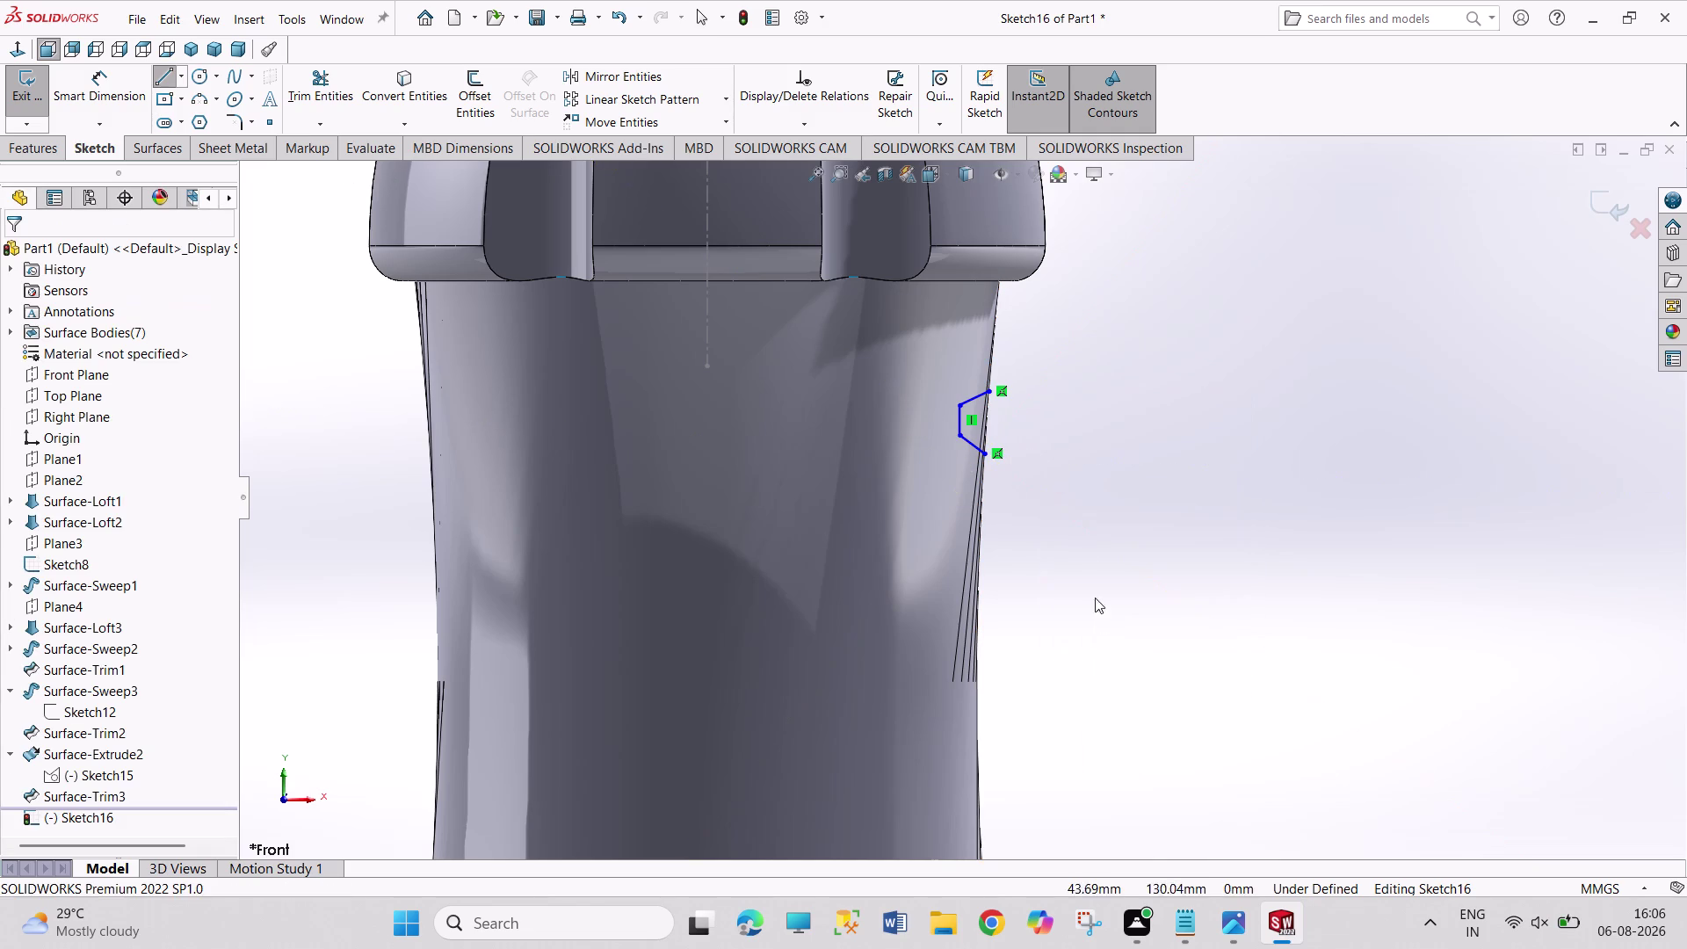
click(1239, 918)
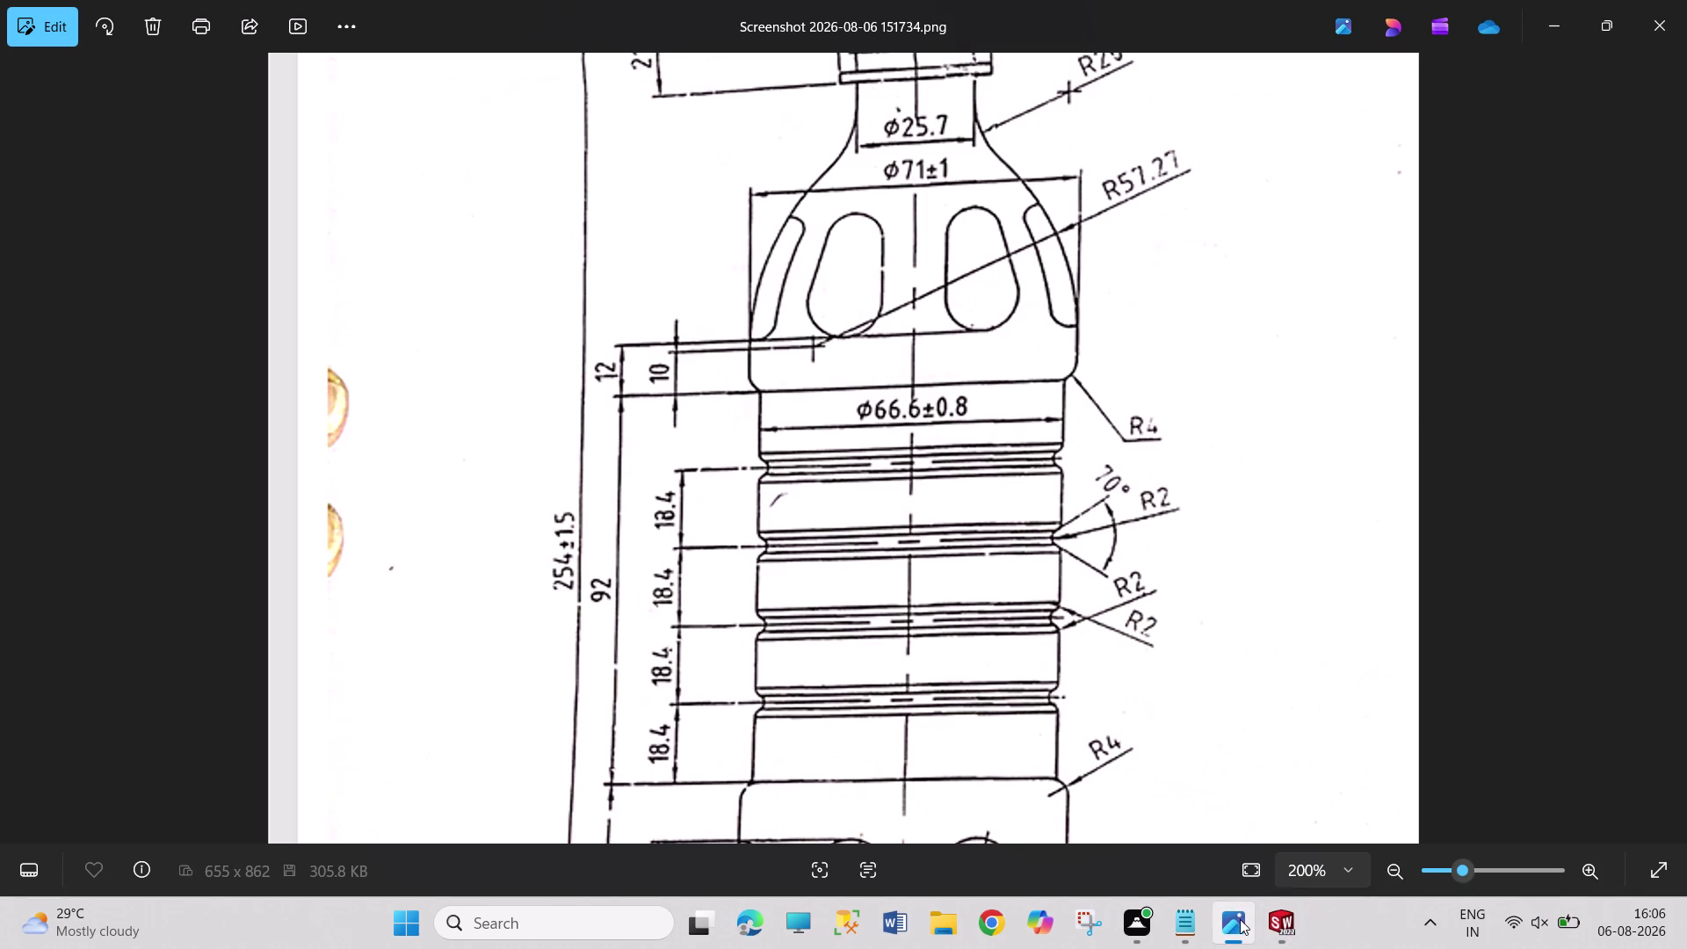
click(1292, 933)
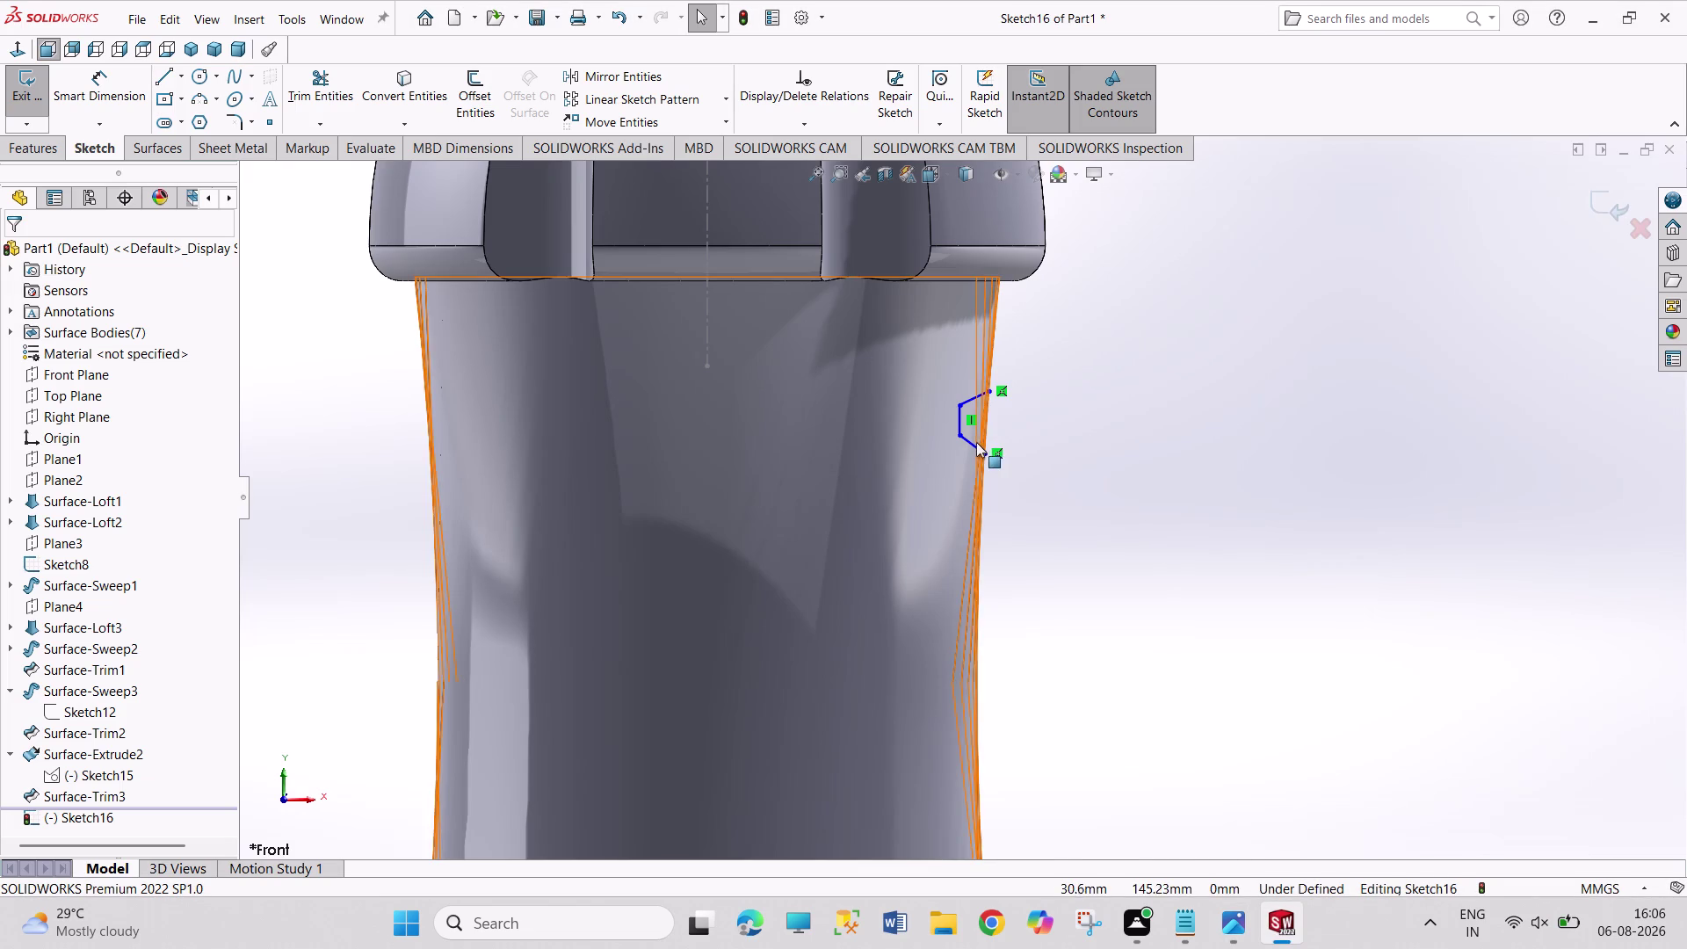
Select Line1, Line2 and Line3 of the groove and start a Linear Sketch Pattern.
click(972, 445)
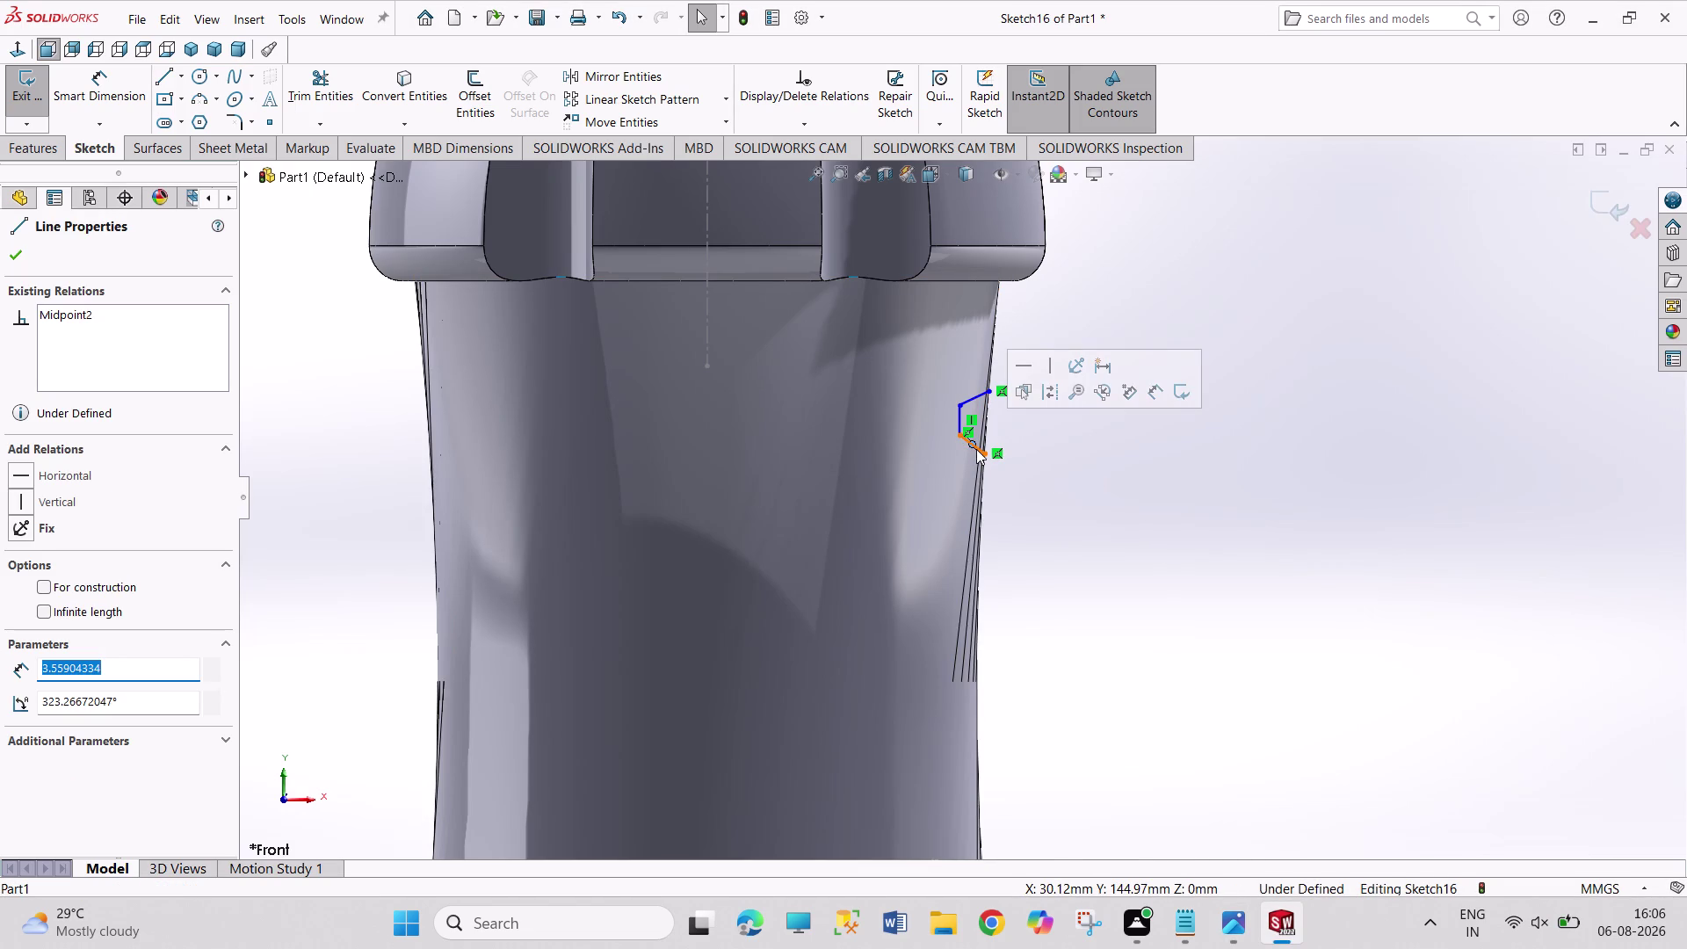
click(976, 449)
click(961, 422)
click(970, 399)
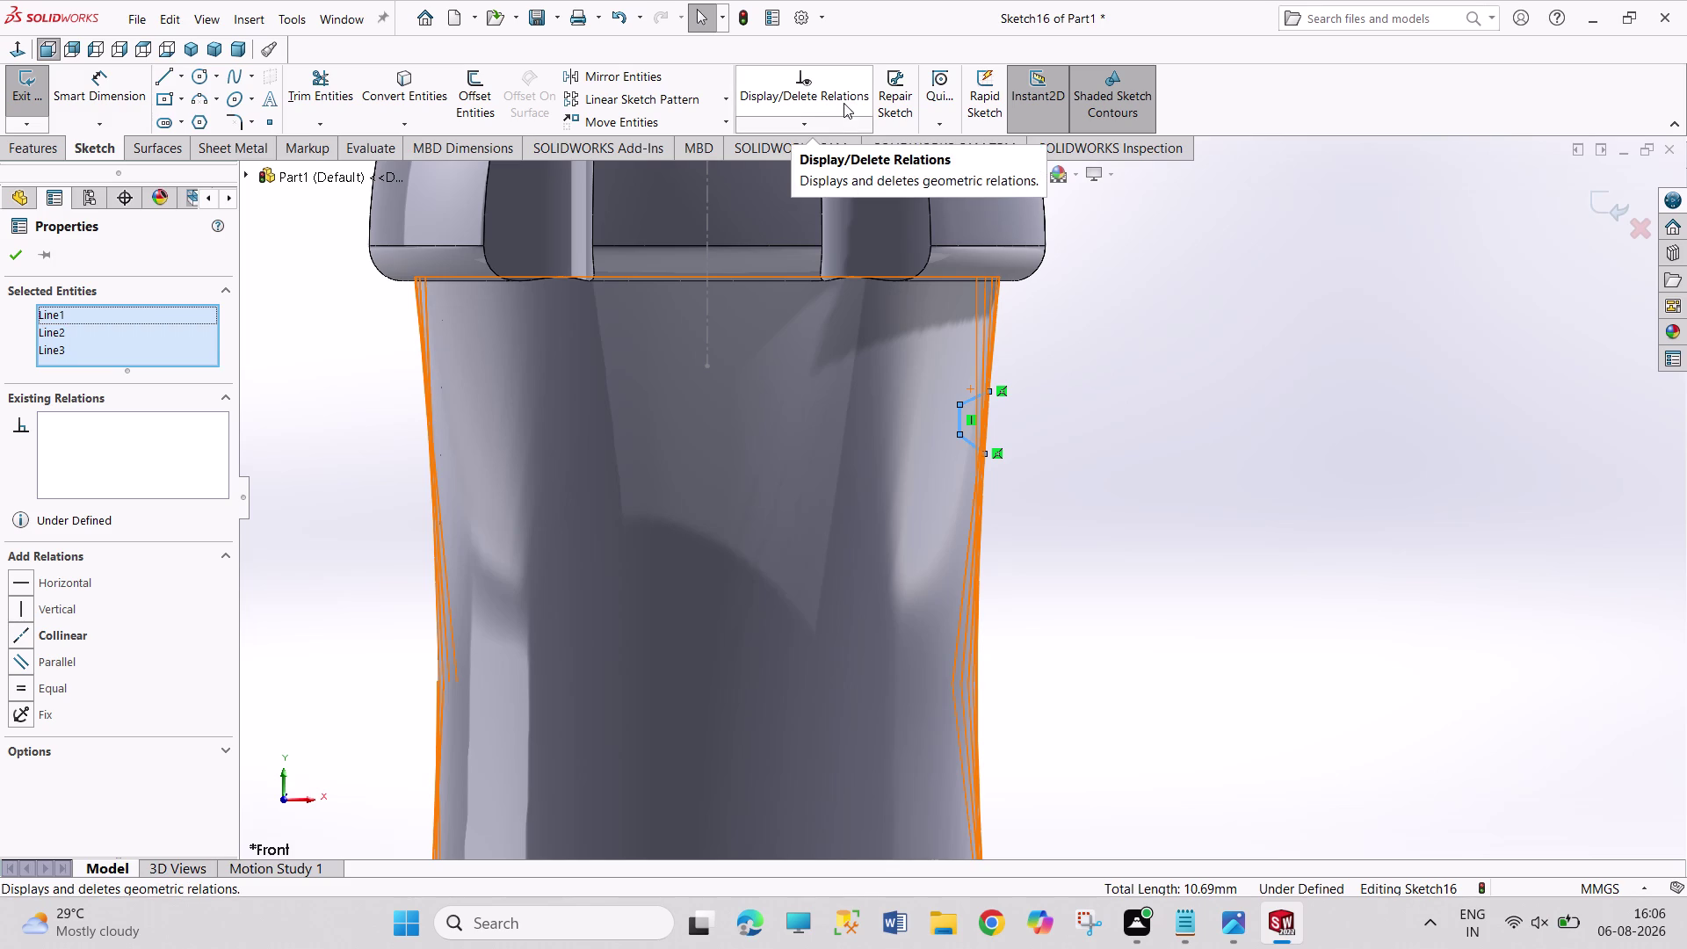
click(727, 106)
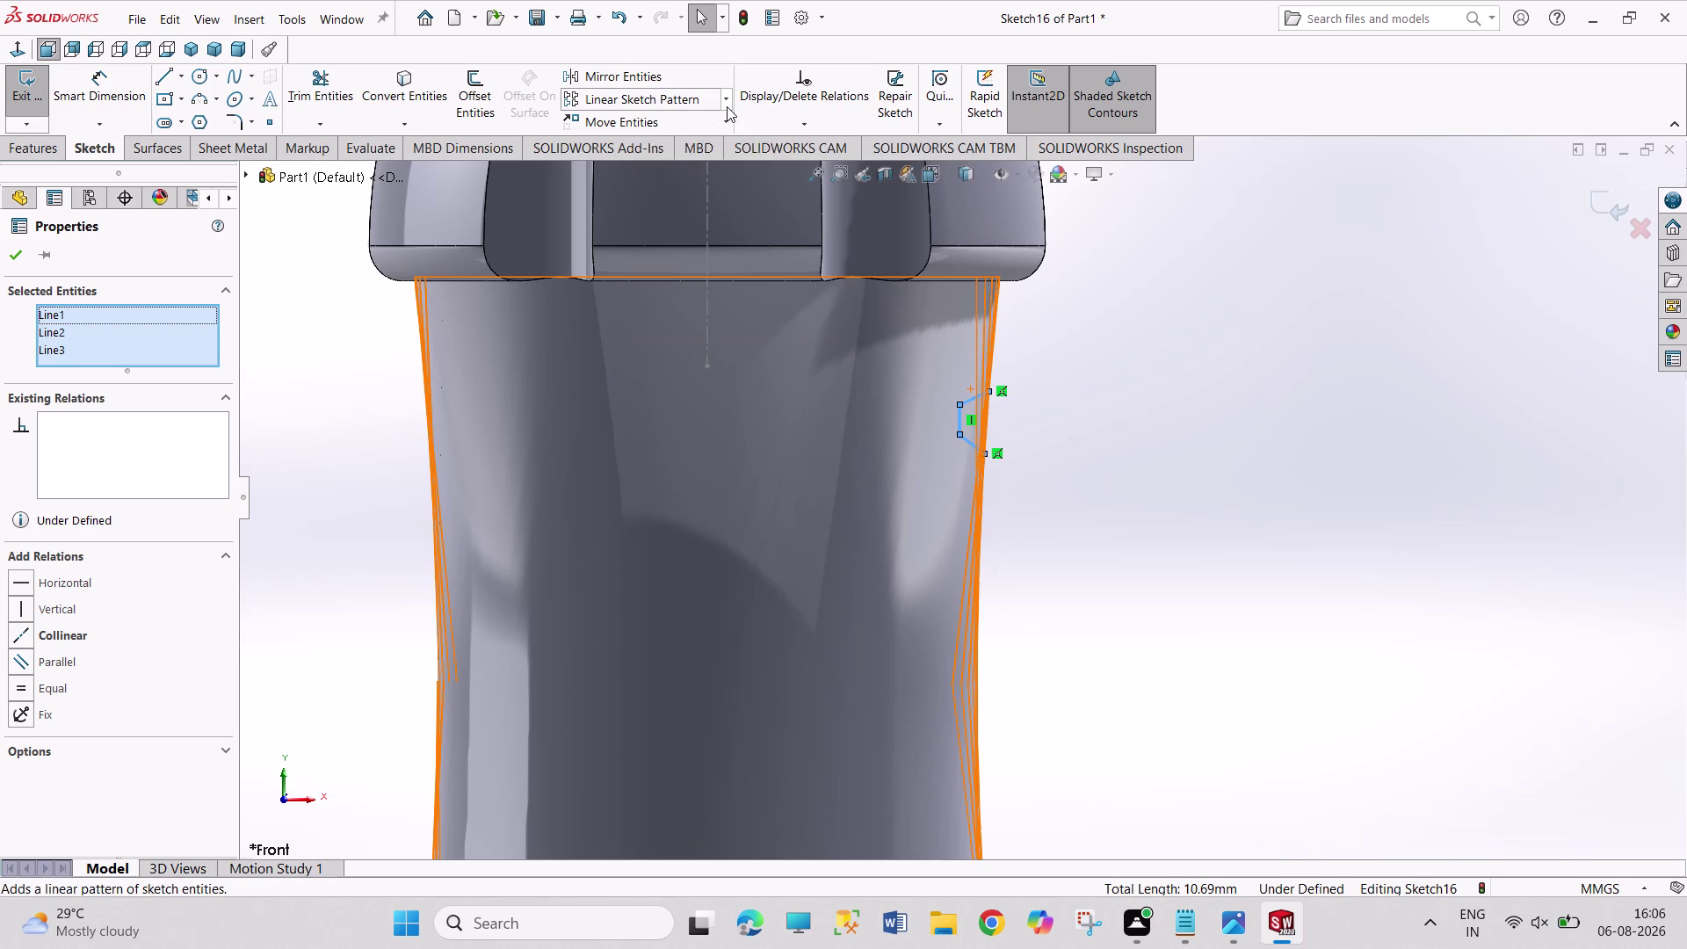
click(696, 130)
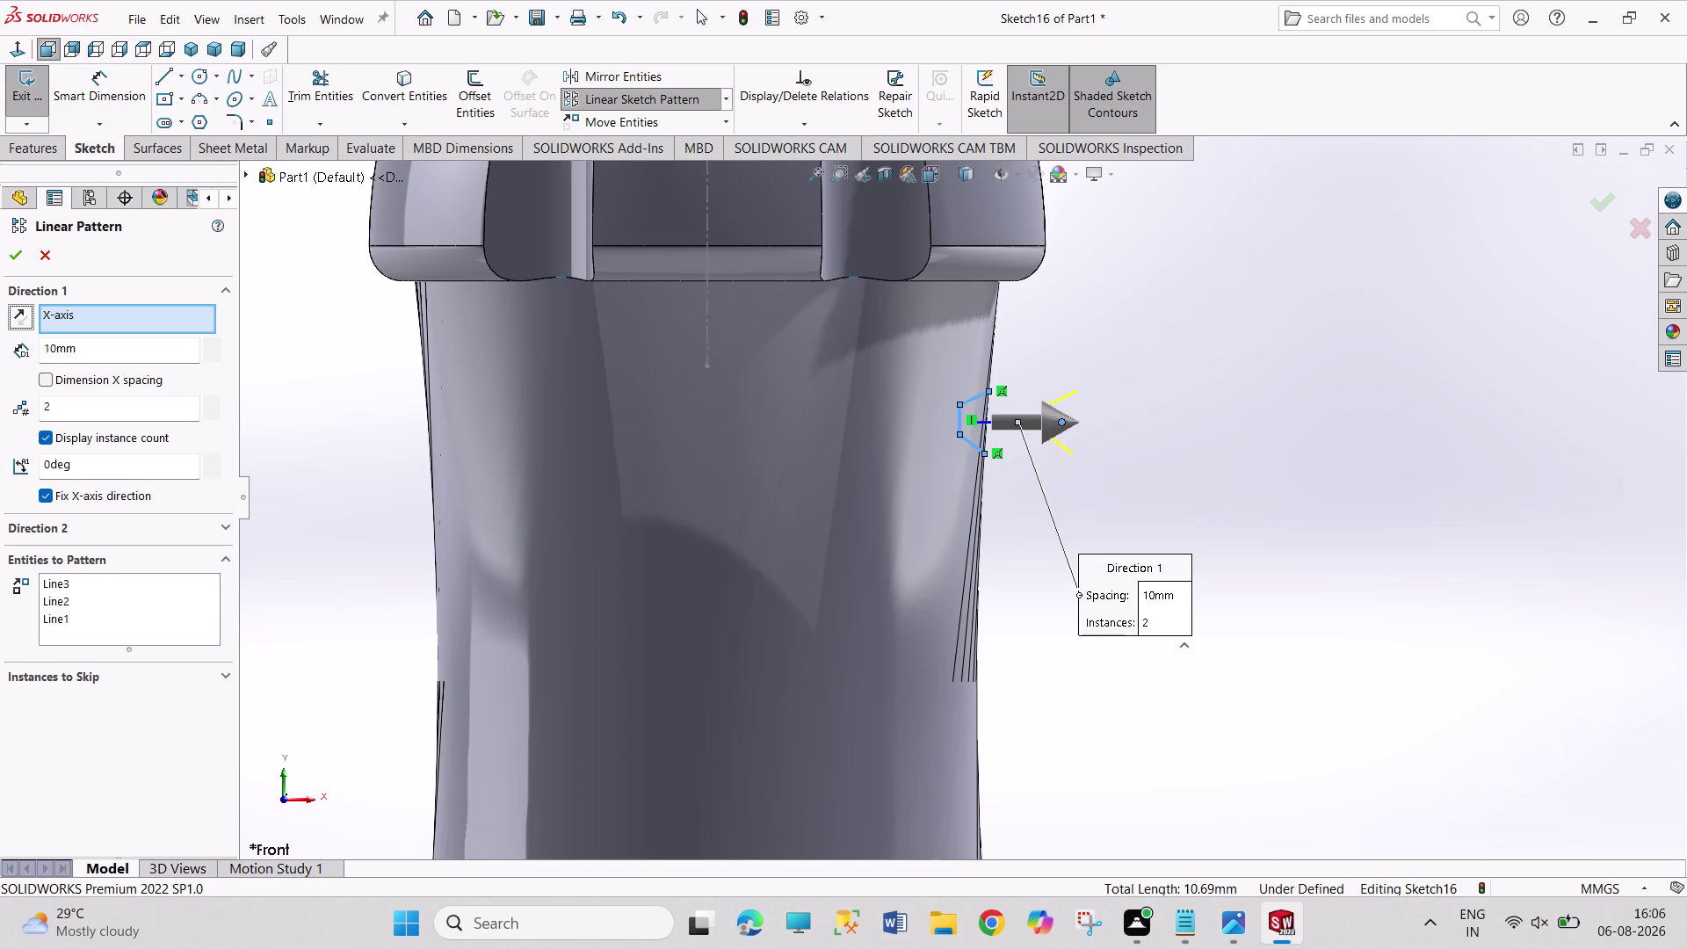
right_click(104, 320)
click(124, 335)
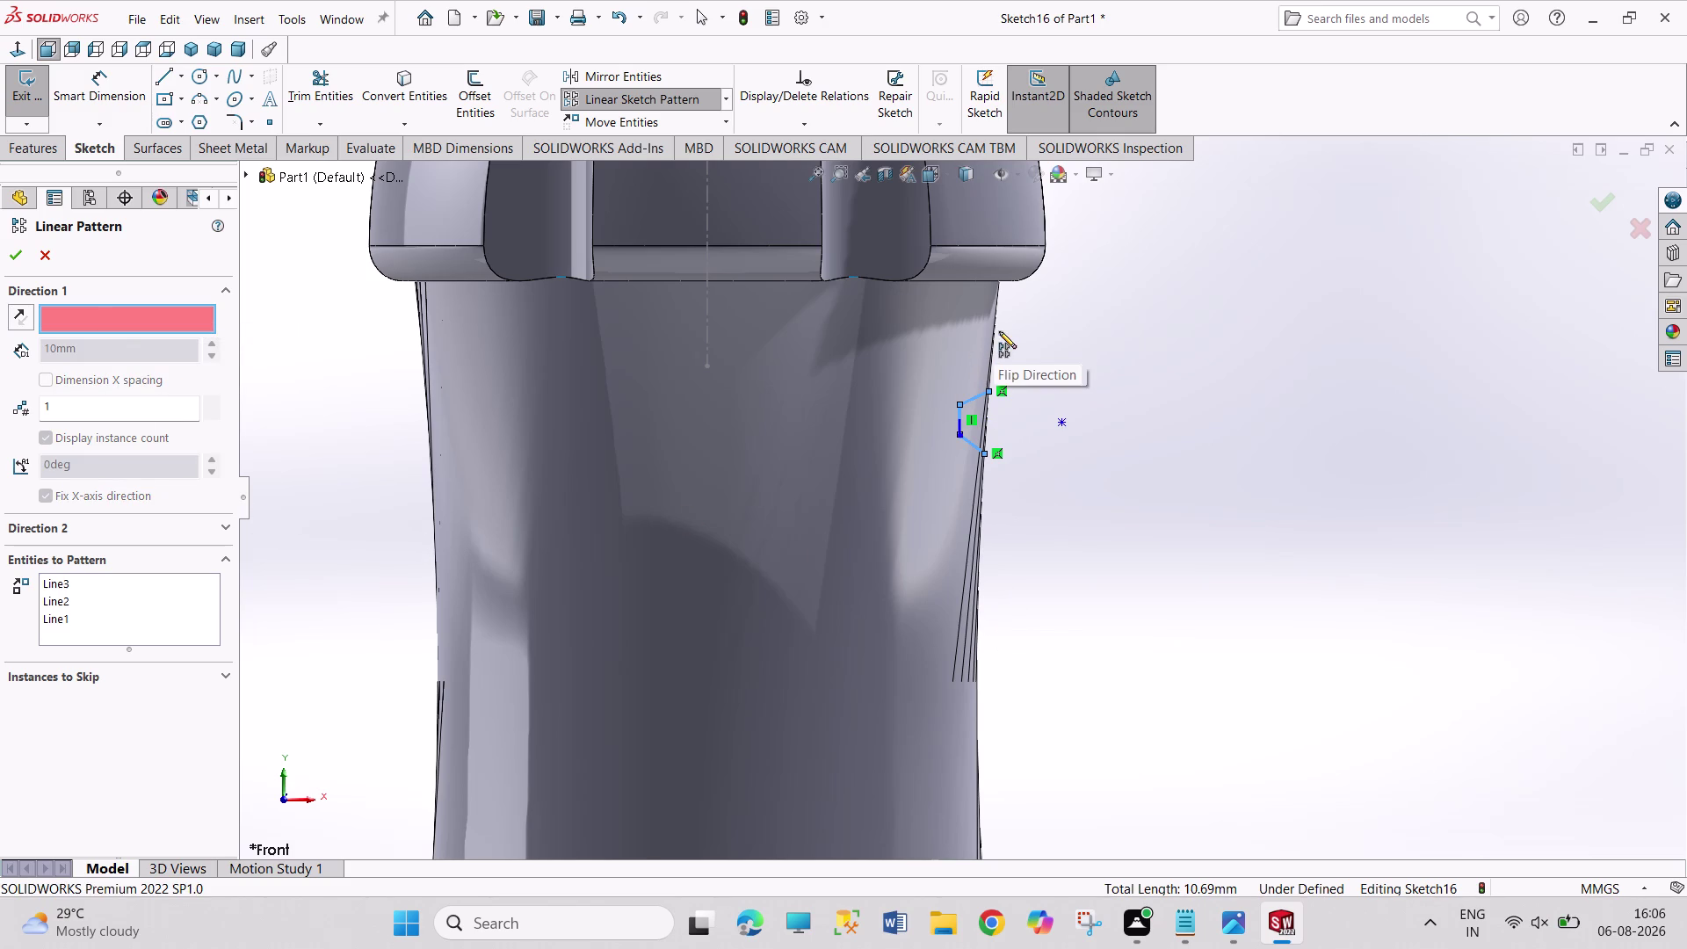
click(976, 692)
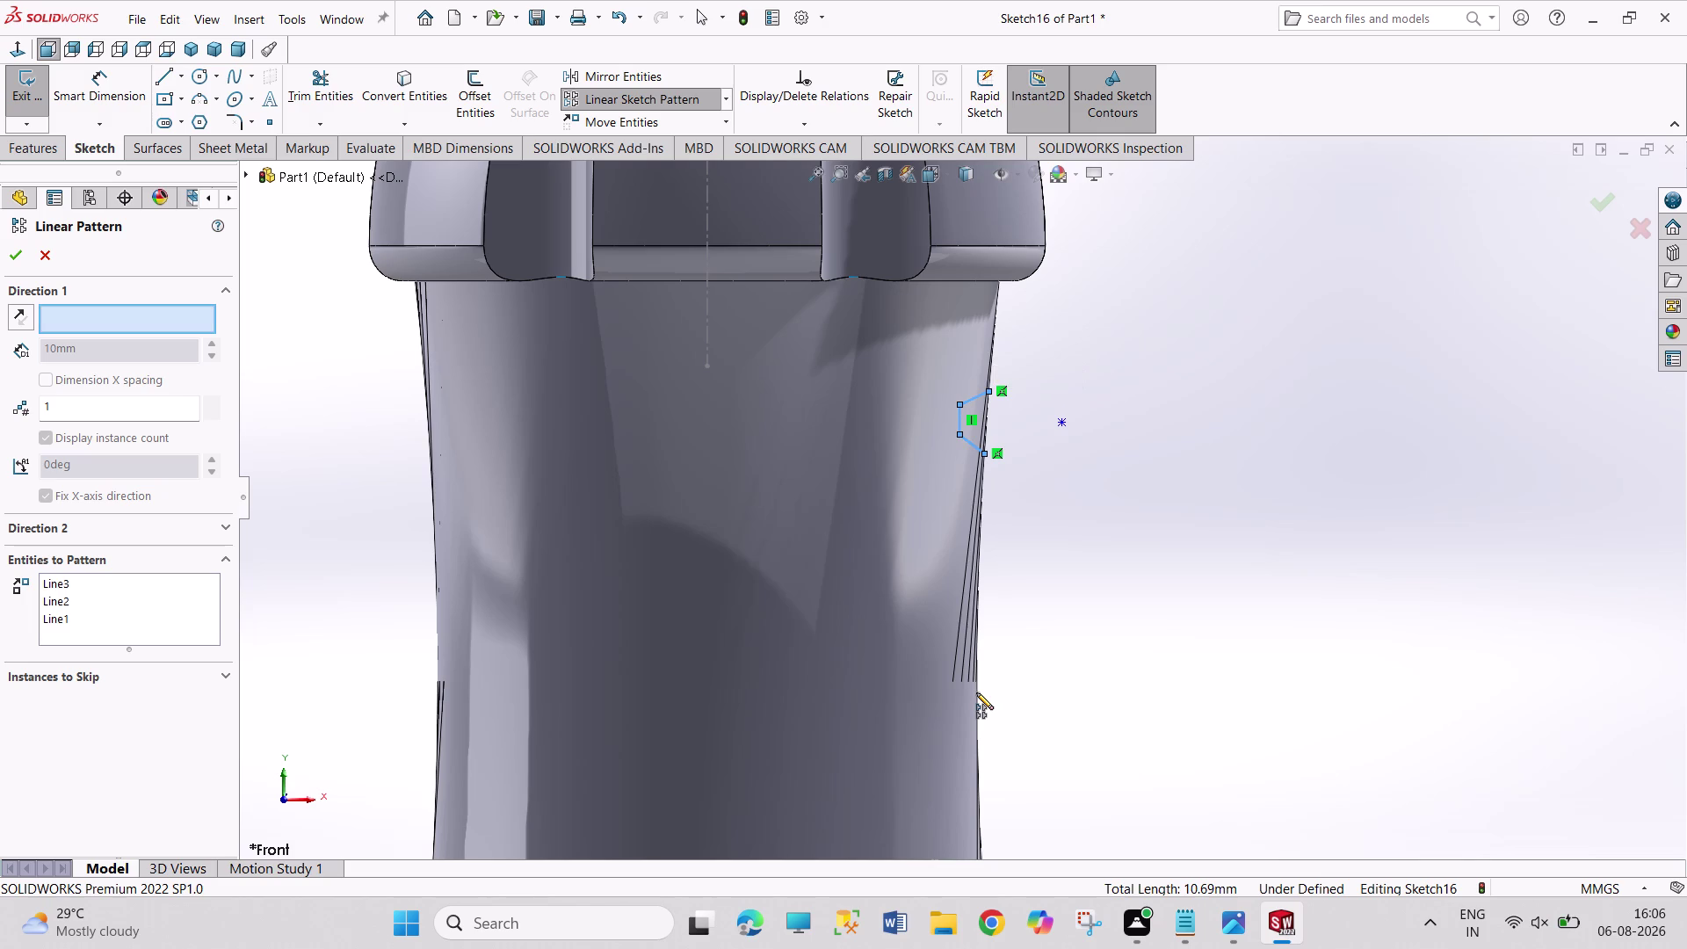
click(976, 693)
double_click(973, 692)
middle_drag(973, 692, 909, 699)
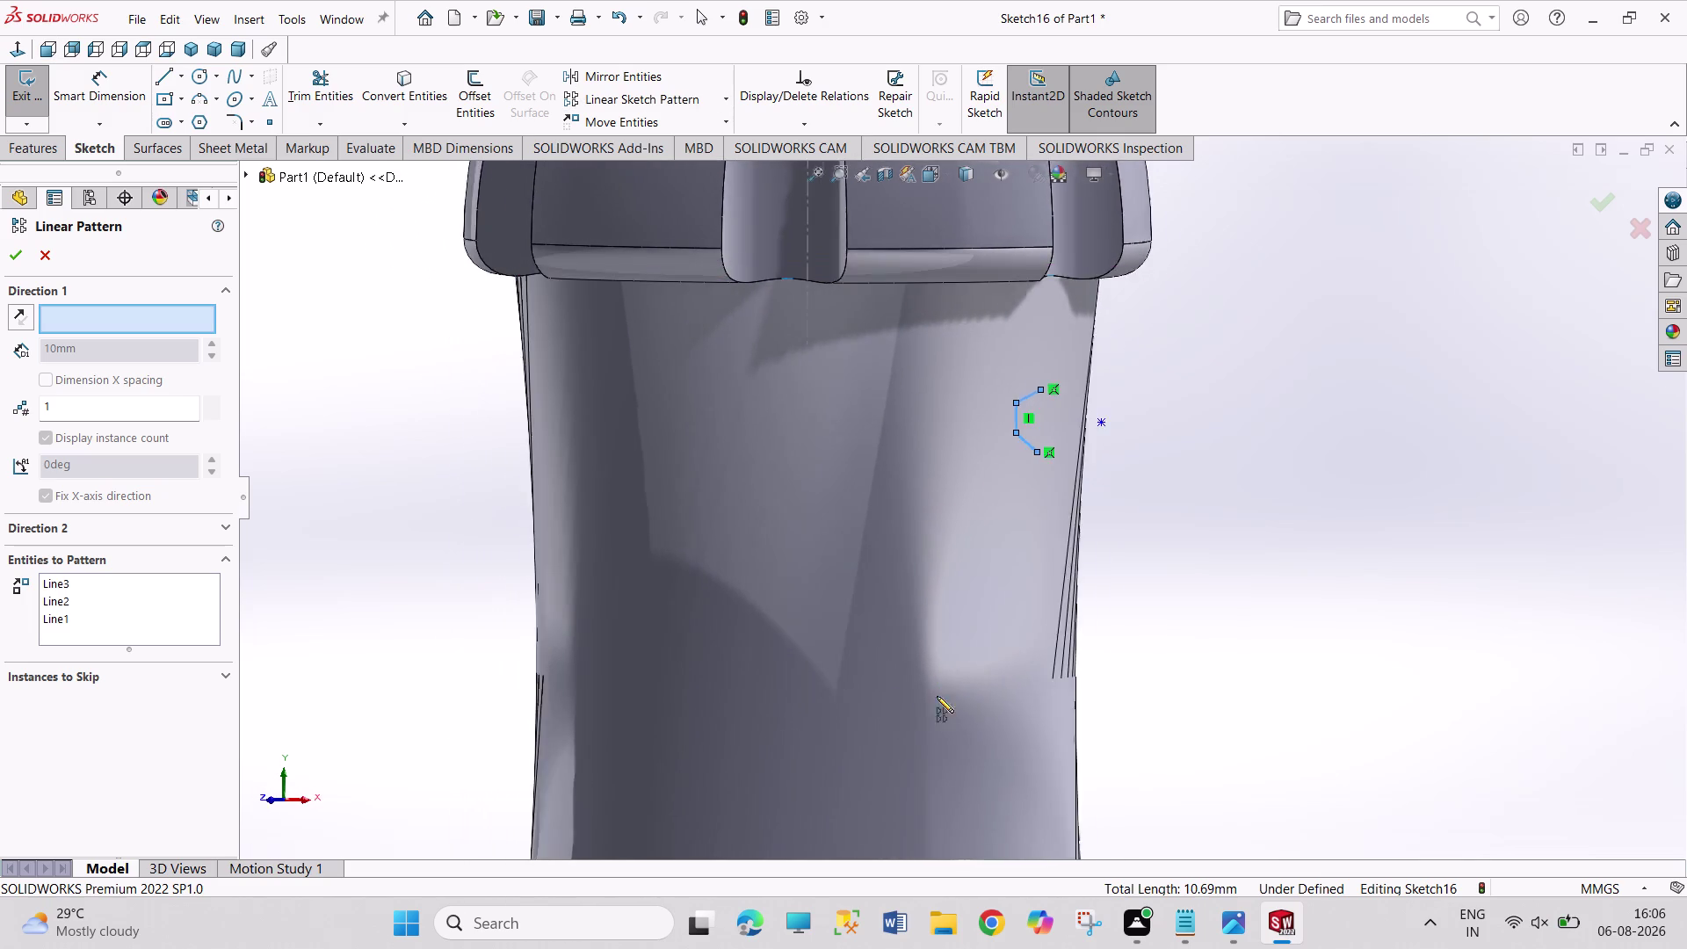
middle_drag(951, 694, 1042, 671)
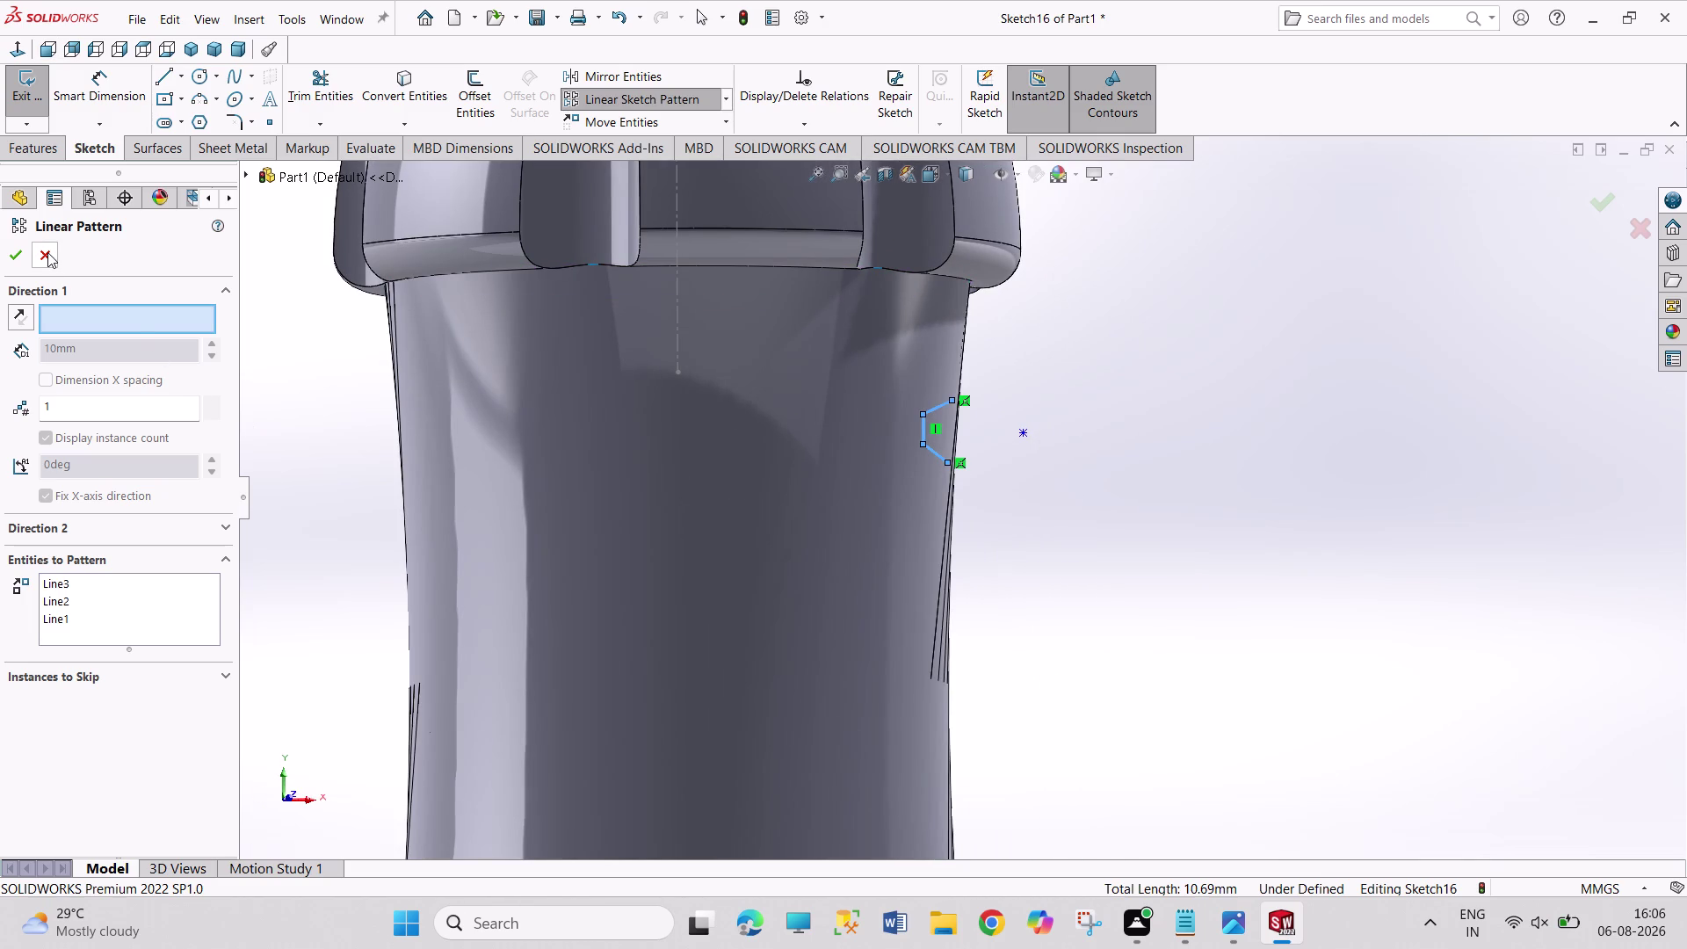
click(48, 252)
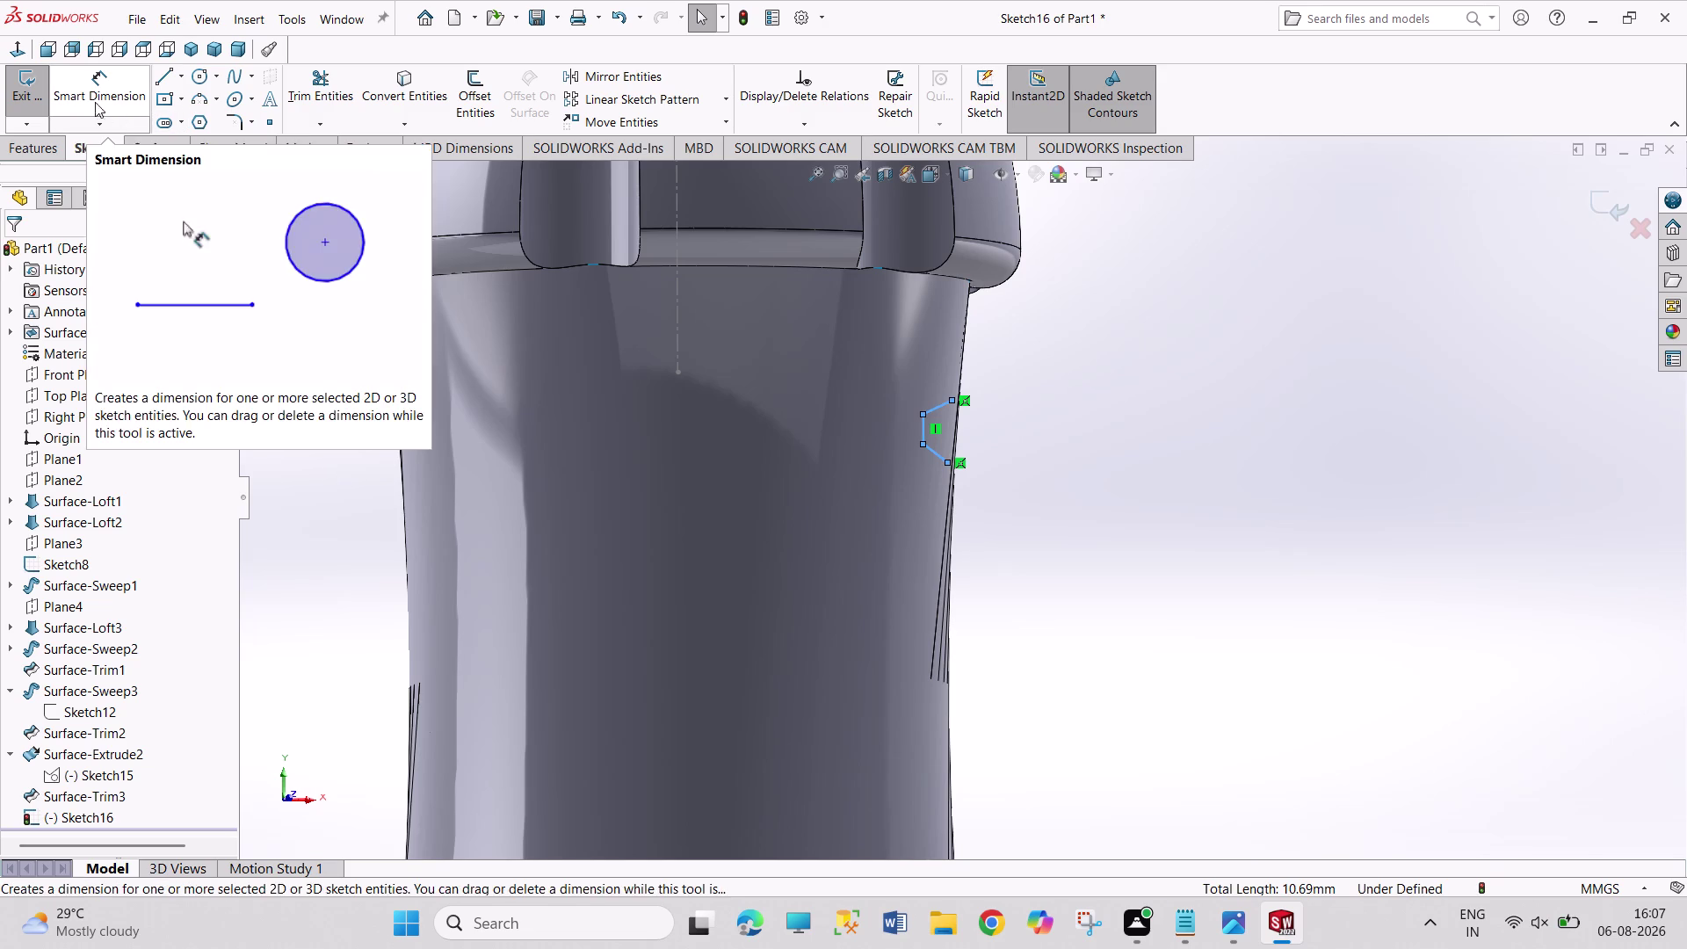
Revolve Sketch16's groove profile 360° around Line1@Sketch8 as Surface-Revolve2.
click(36, 98)
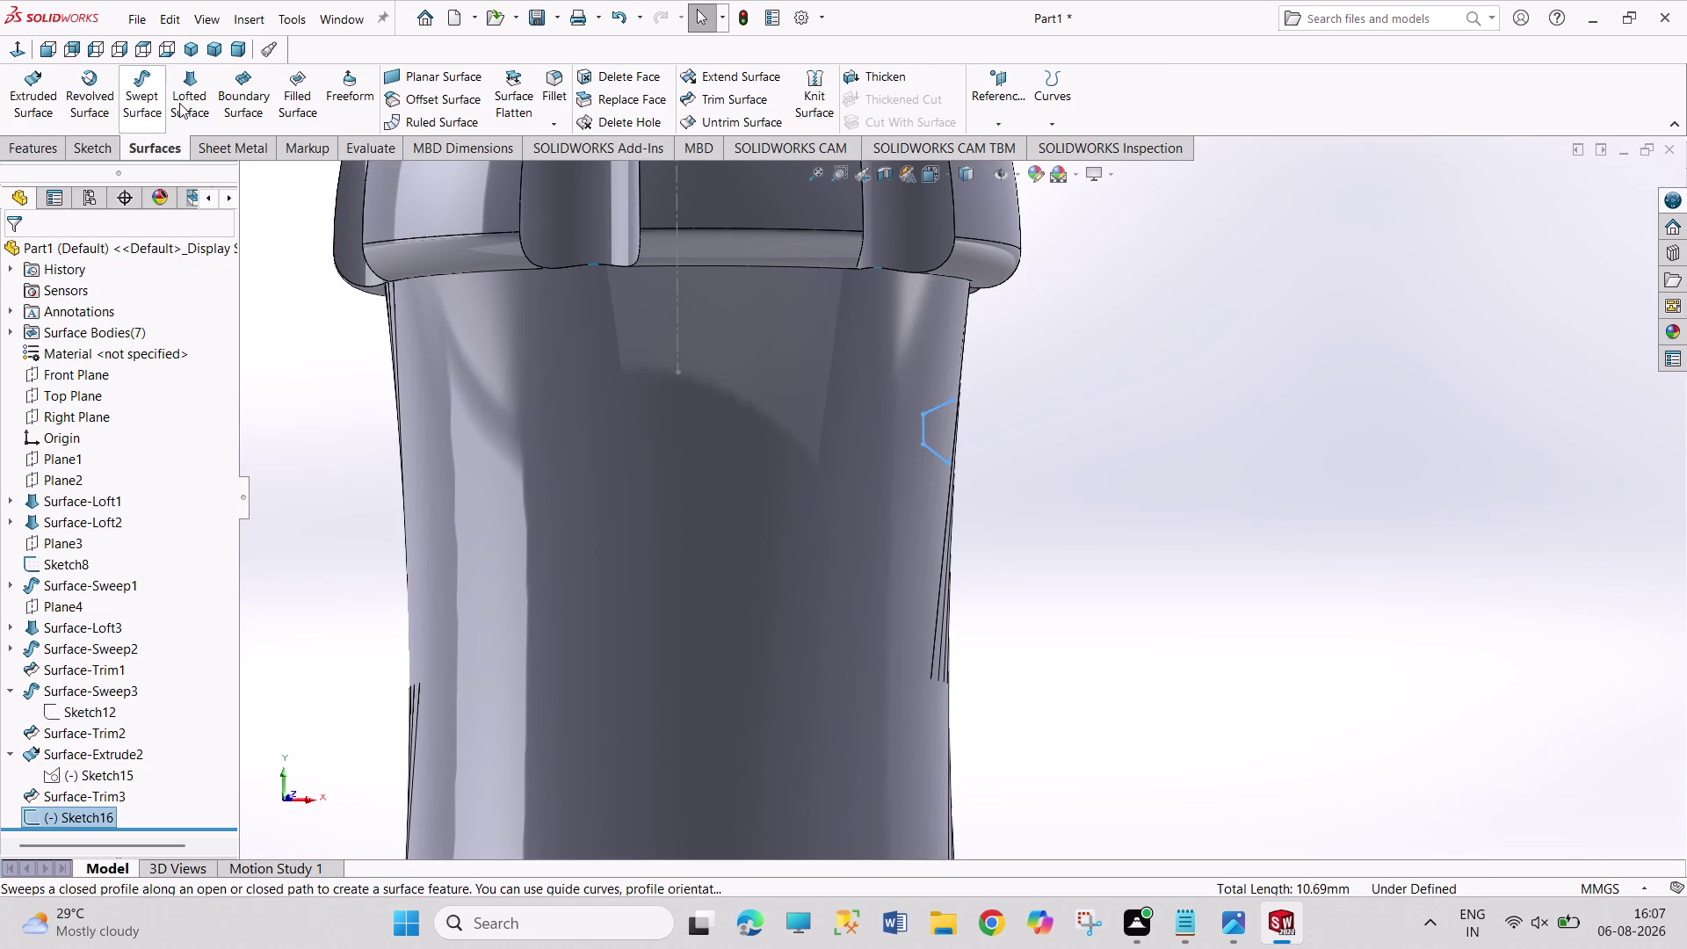
click(106, 107)
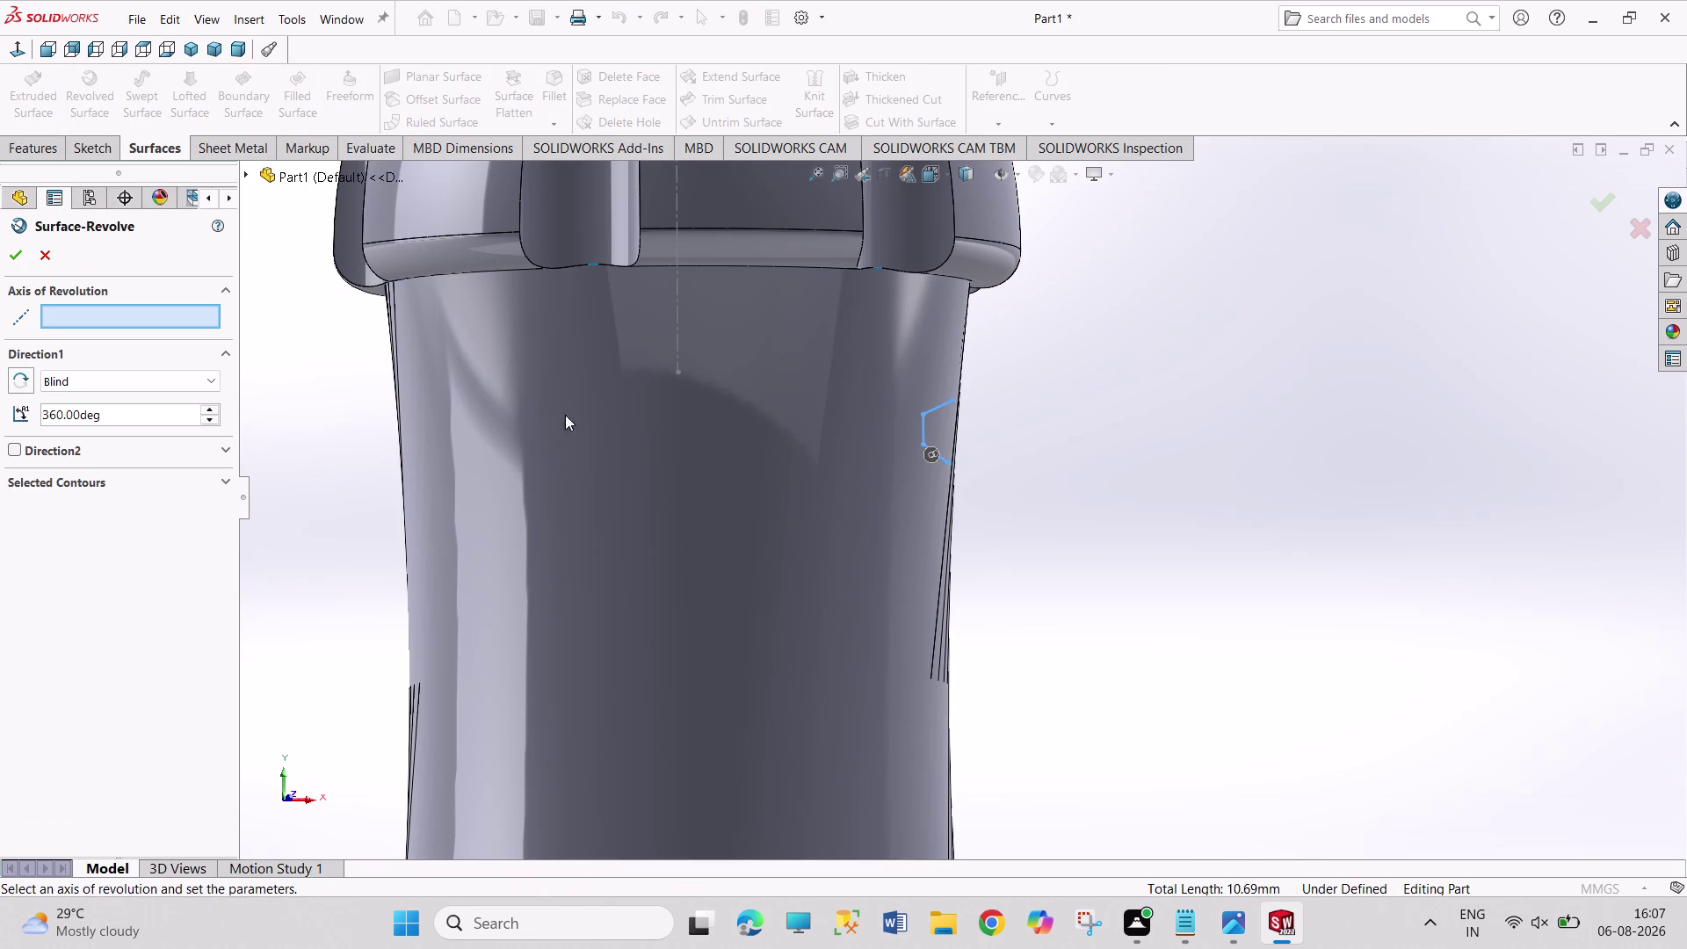
scroll(up, 3)
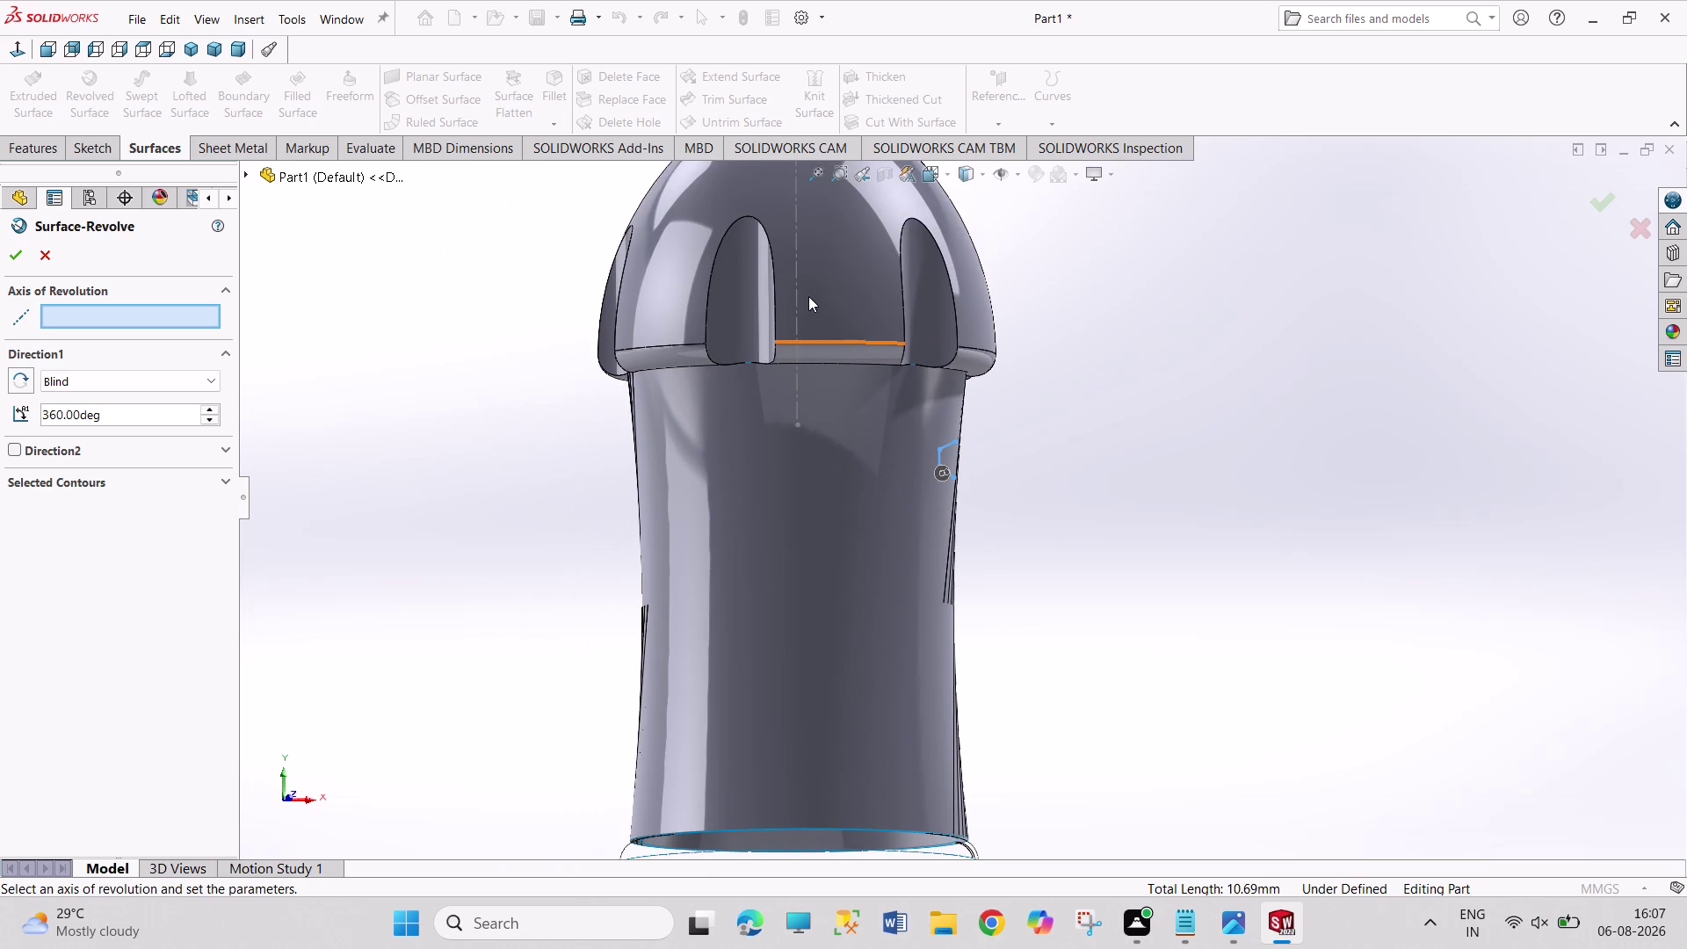
click(796, 294)
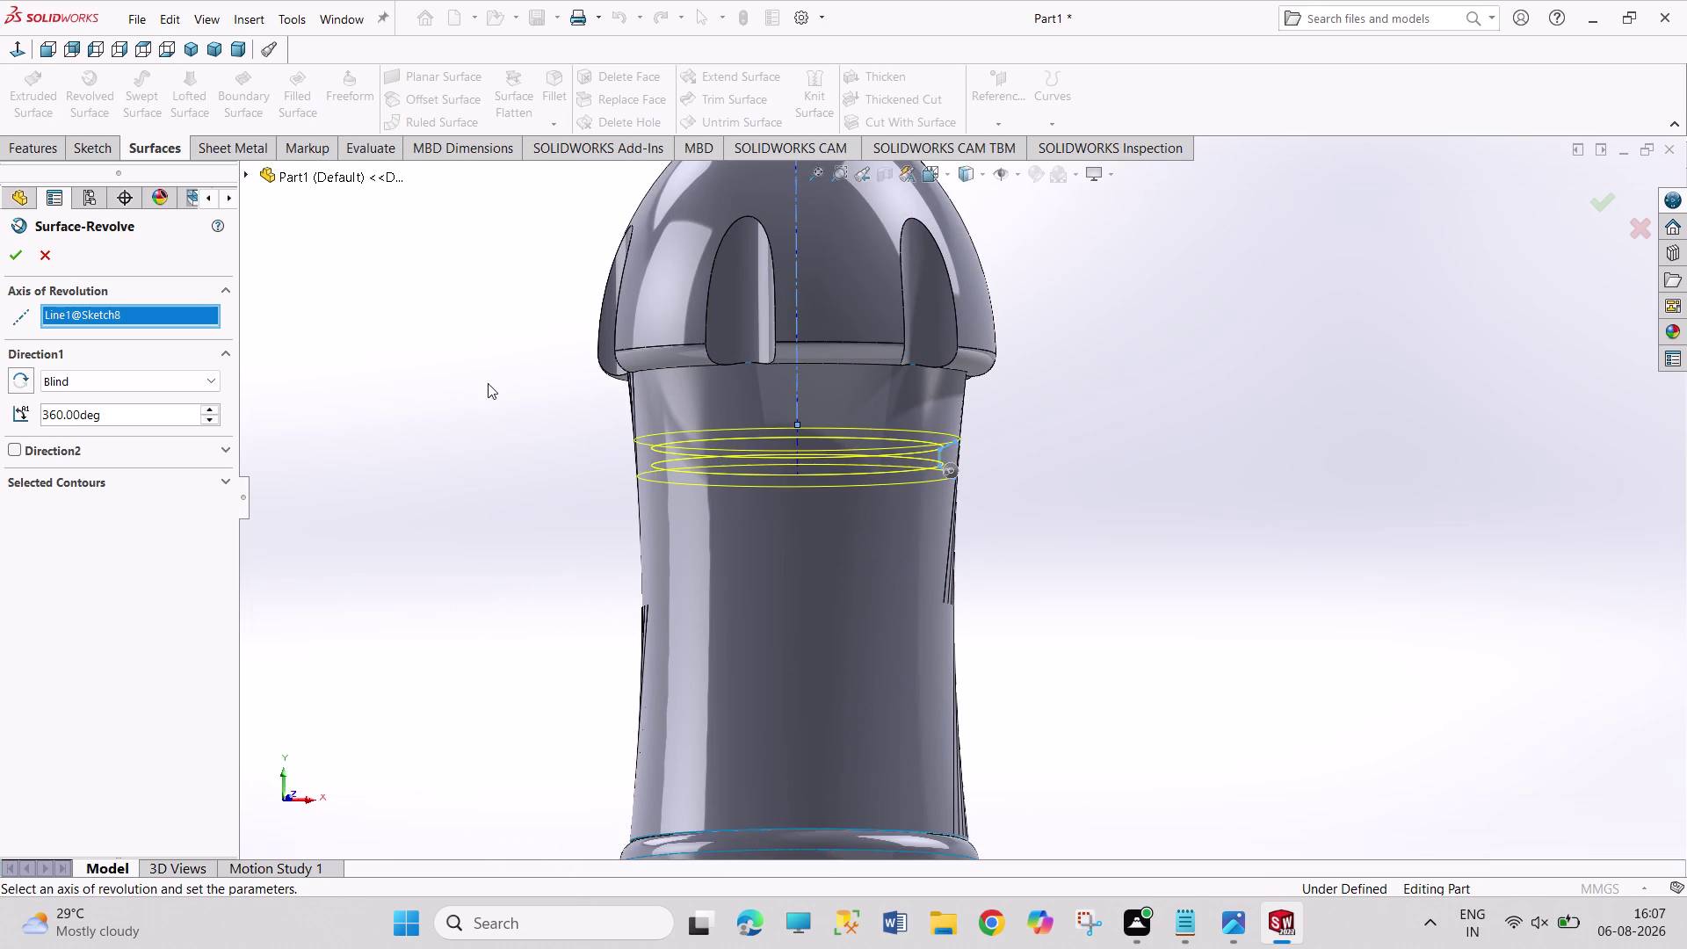
click(10, 262)
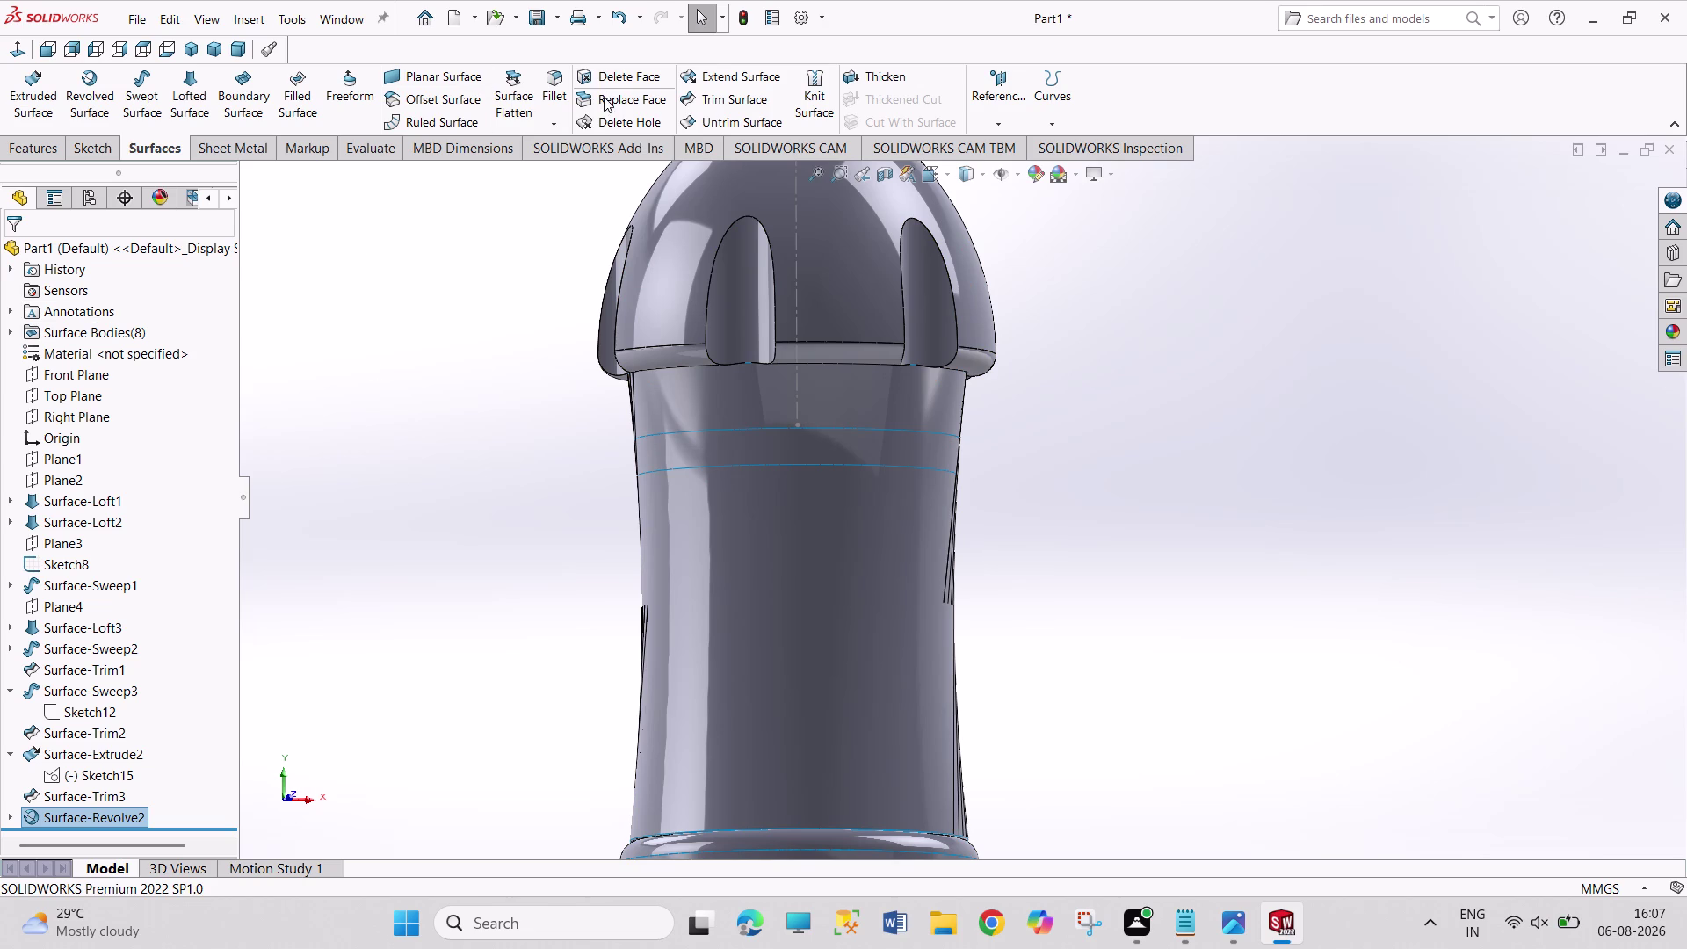
click(722, 103)
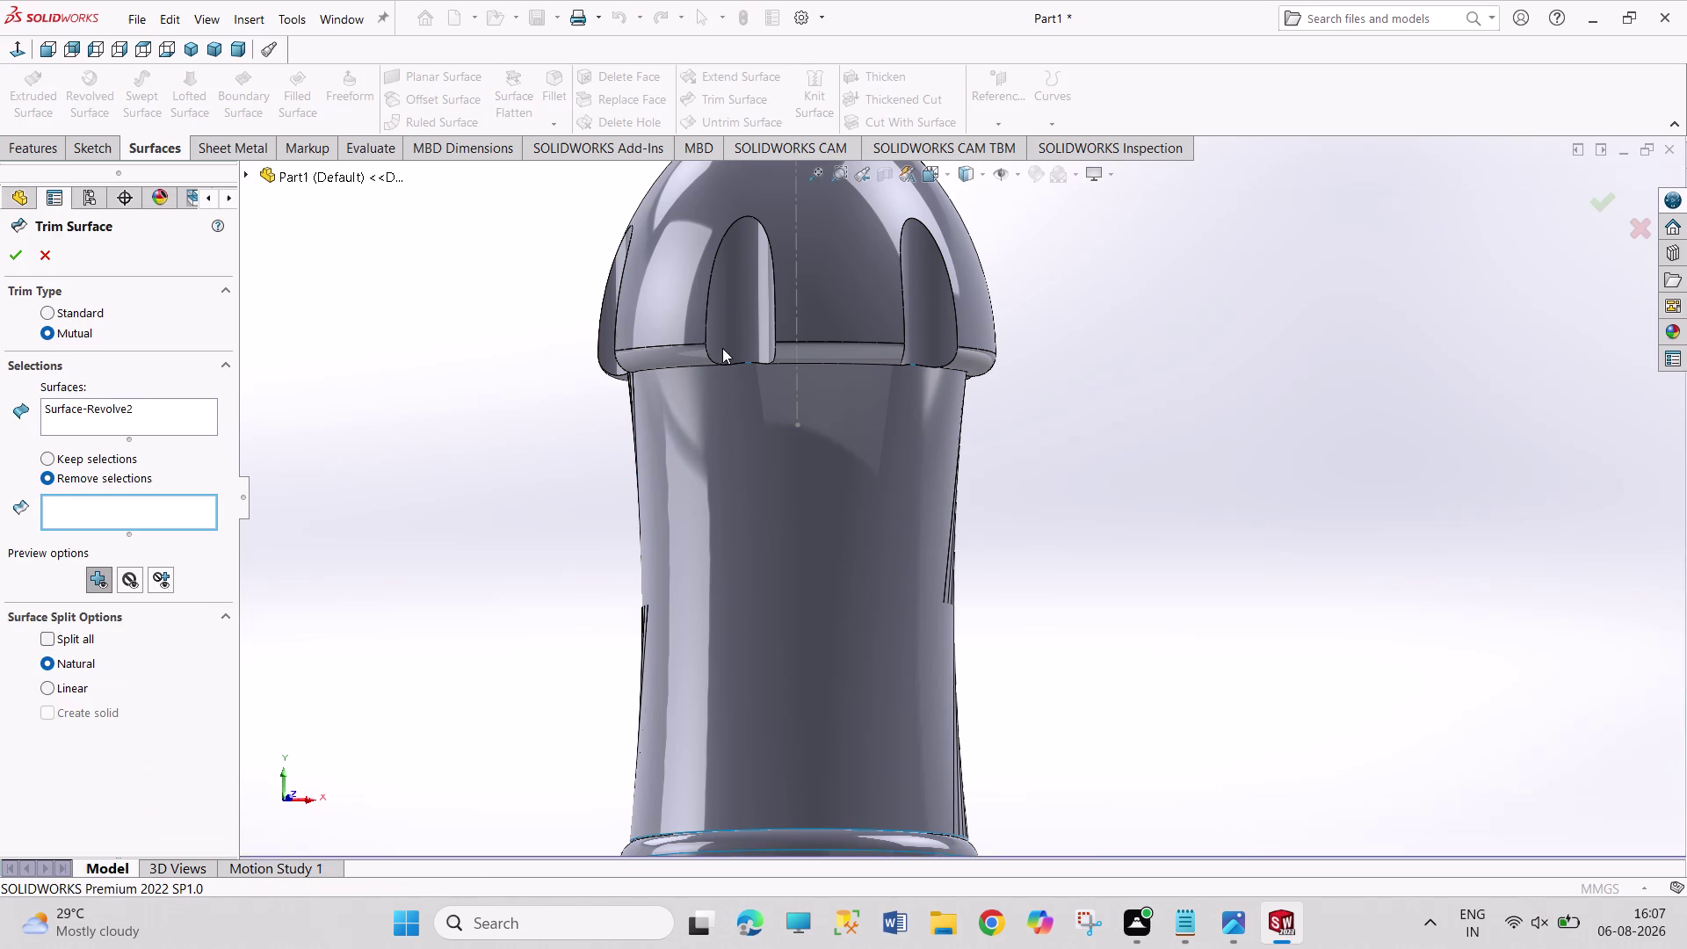
Zoom to show the whole bottle and clear the trim's surface selection list.
click(760, 466)
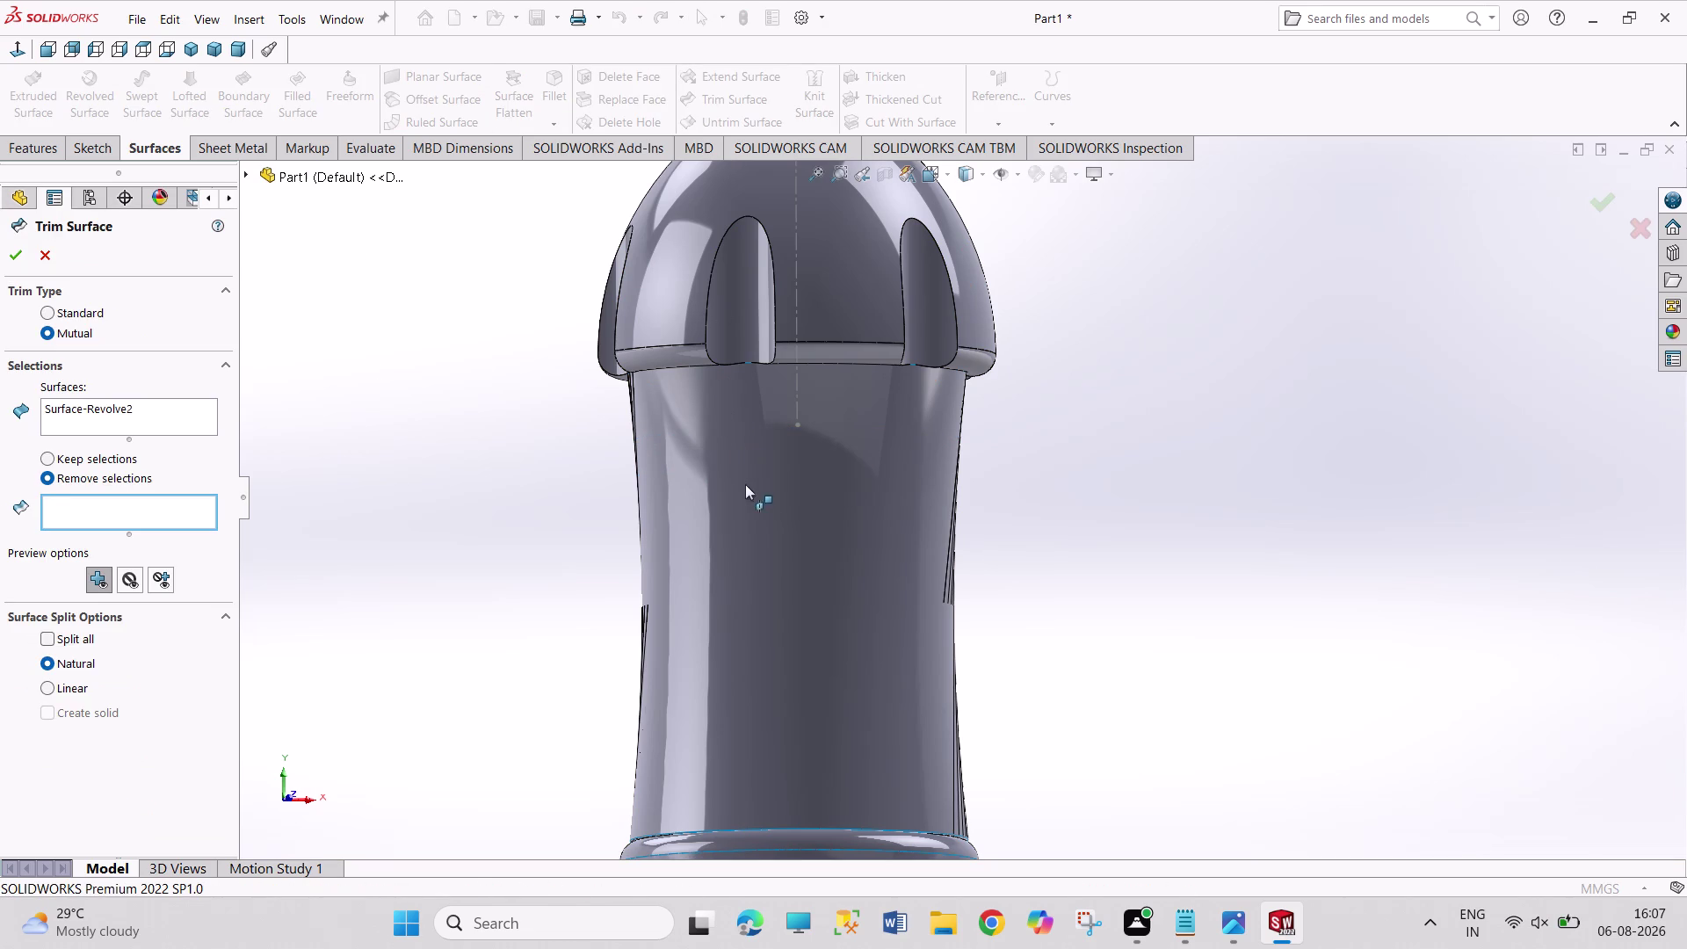
scroll(up, 3)
drag(659, 216, 1170, 566)
scroll(up, 3)
scroll(up, 3)
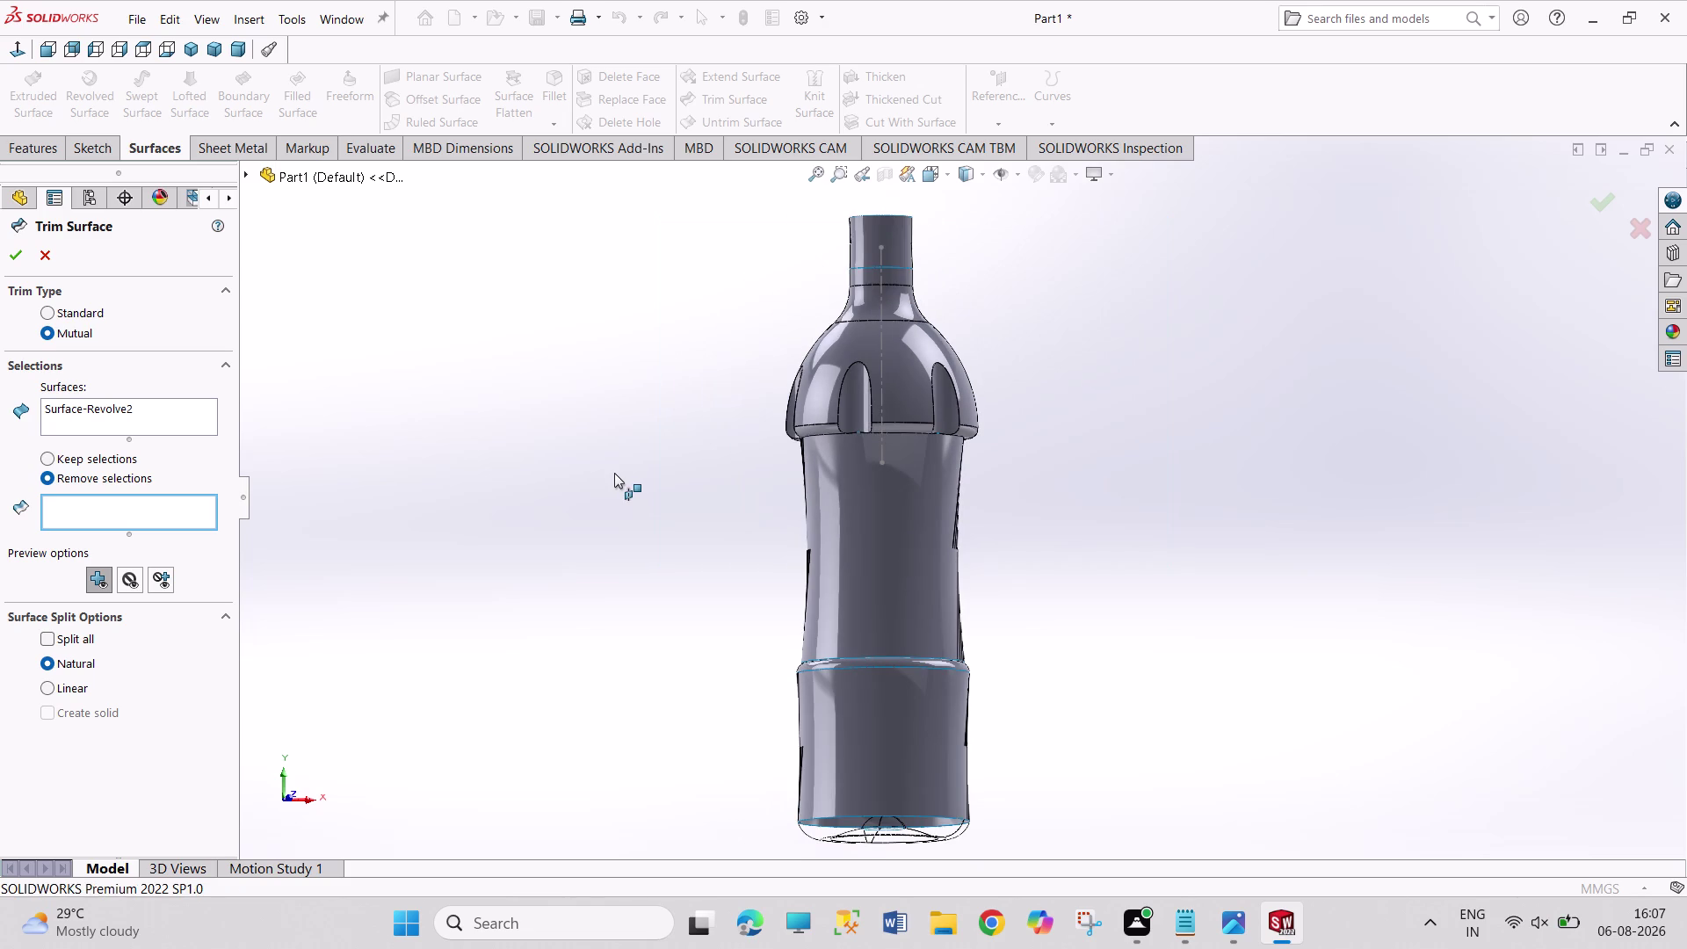
right_click(113, 405)
click(123, 414)
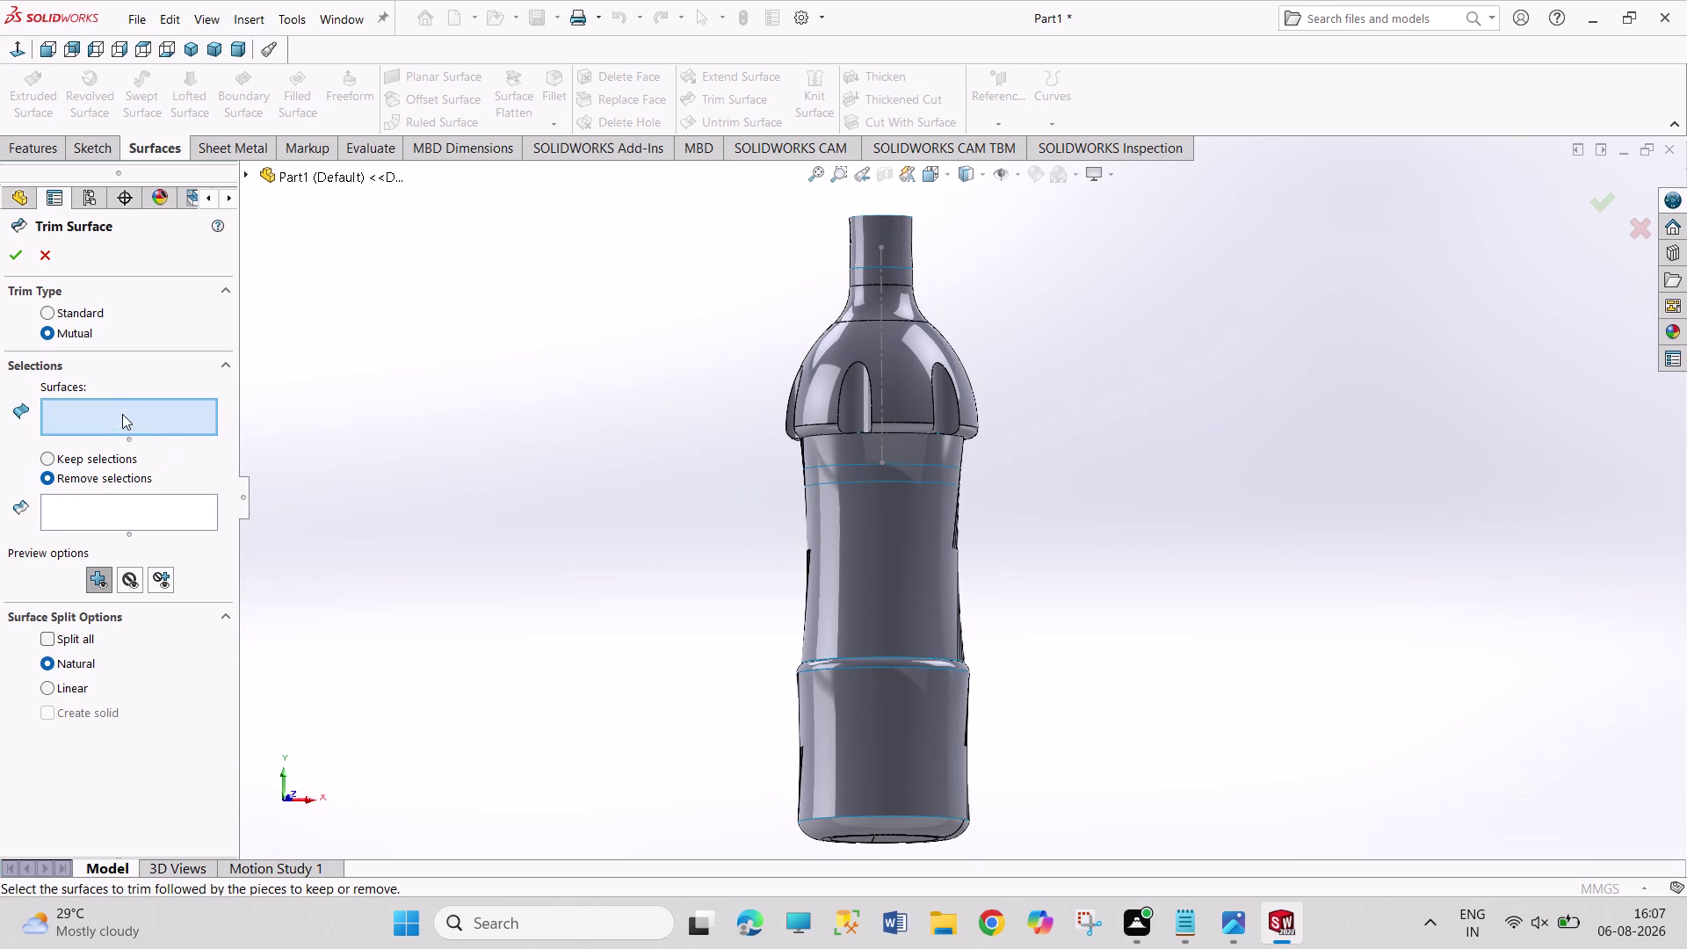
Box-select the groove ring, shoulder and body surfaces and confirm a first trim.
drag(763, 192, 1315, 562)
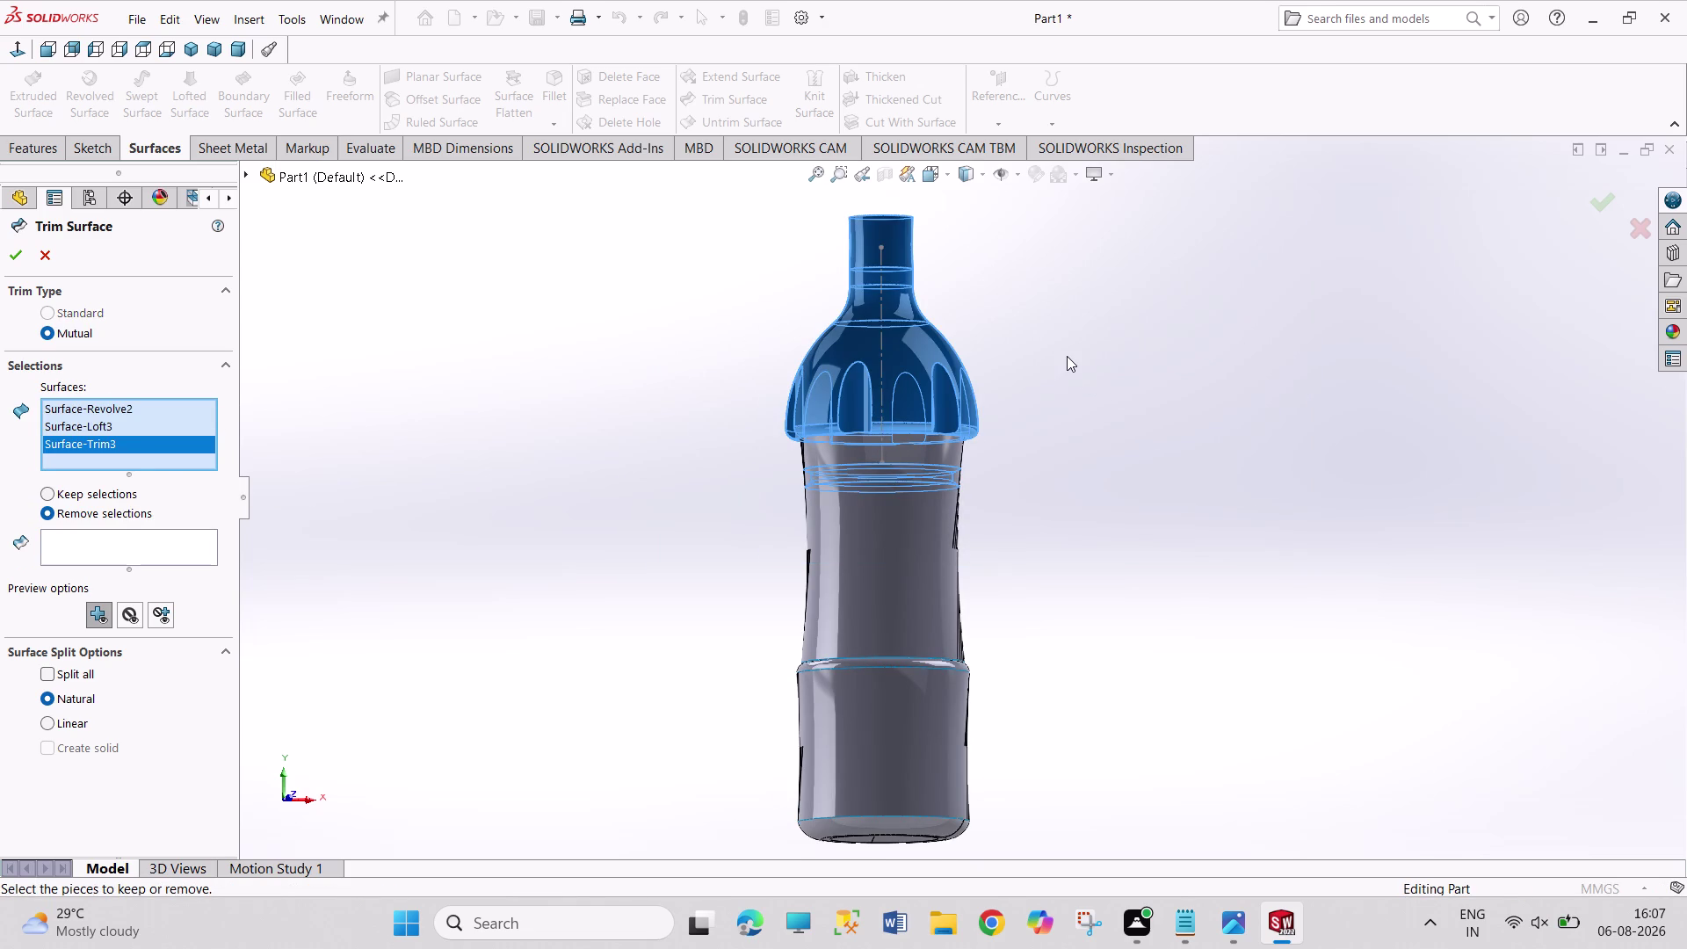
scroll(down, 3)
scroll(down, 3)
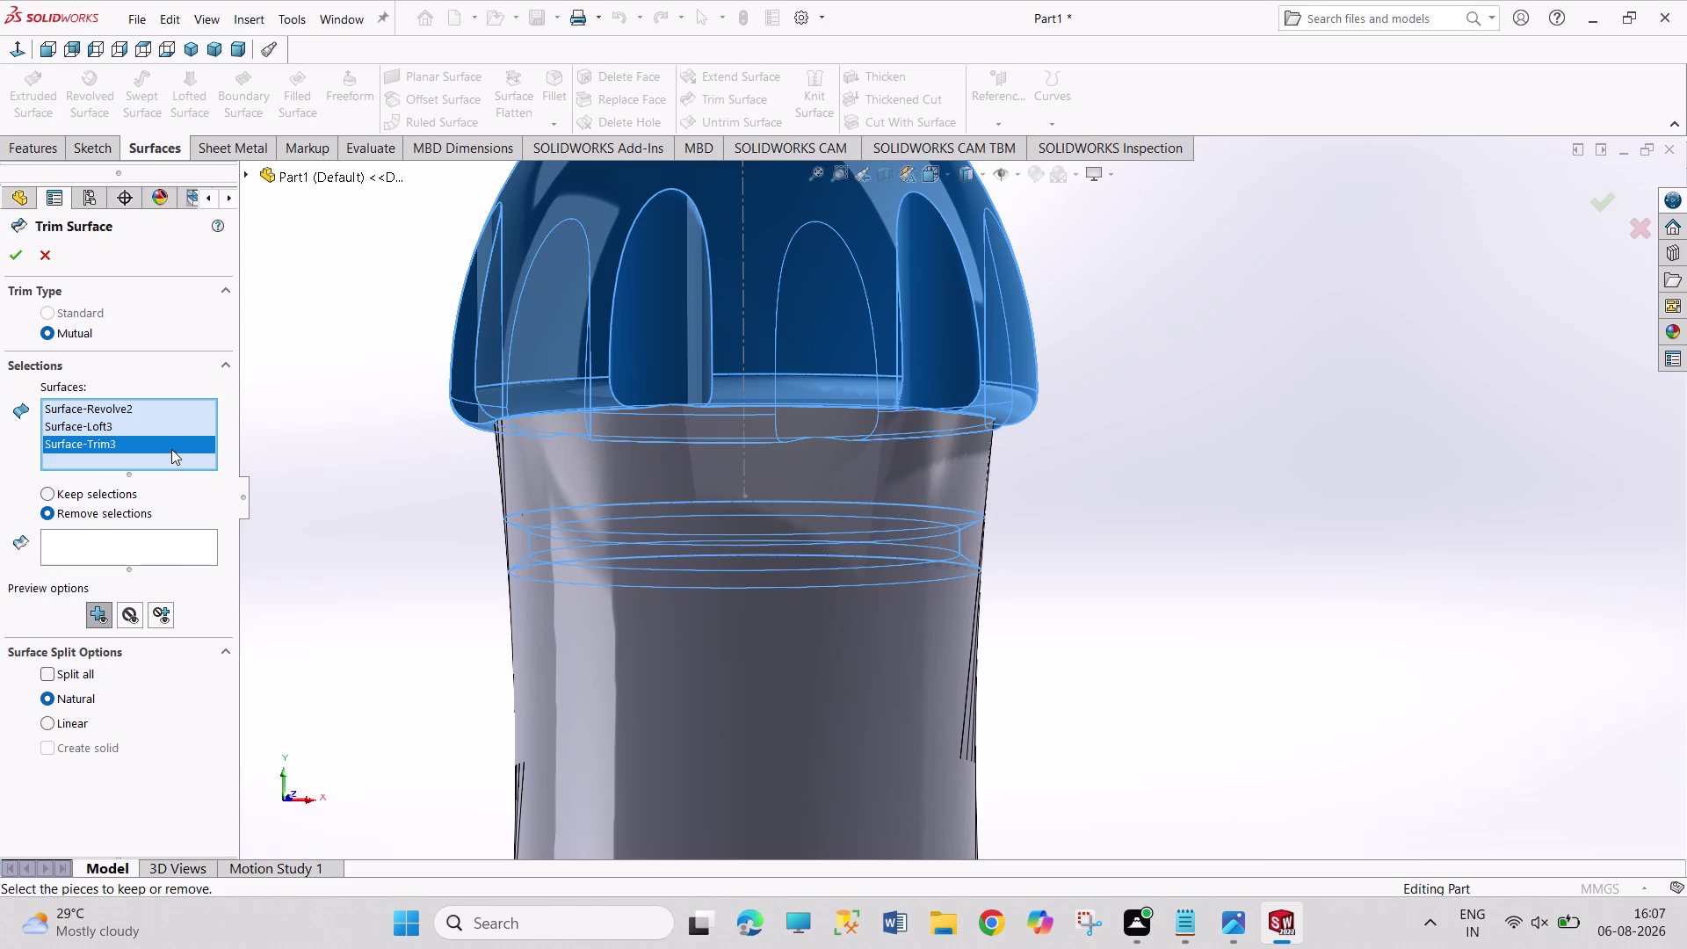
click(130, 554)
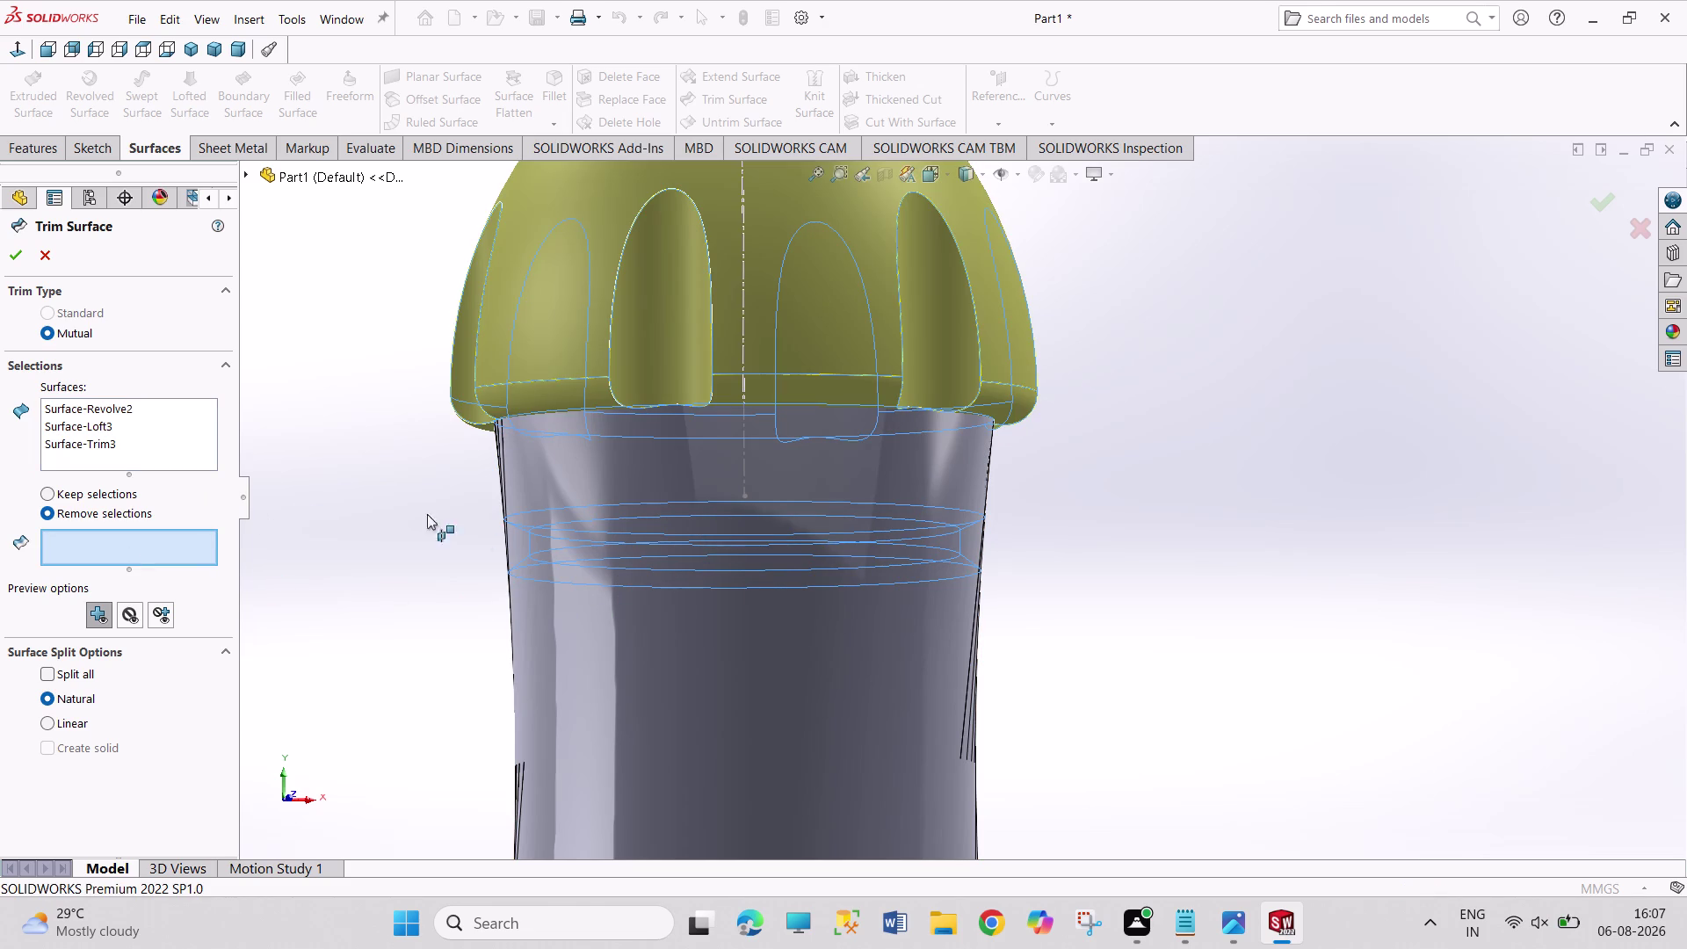
drag(48, 238, 48, 248)
click(48, 259)
scroll(up, 3)
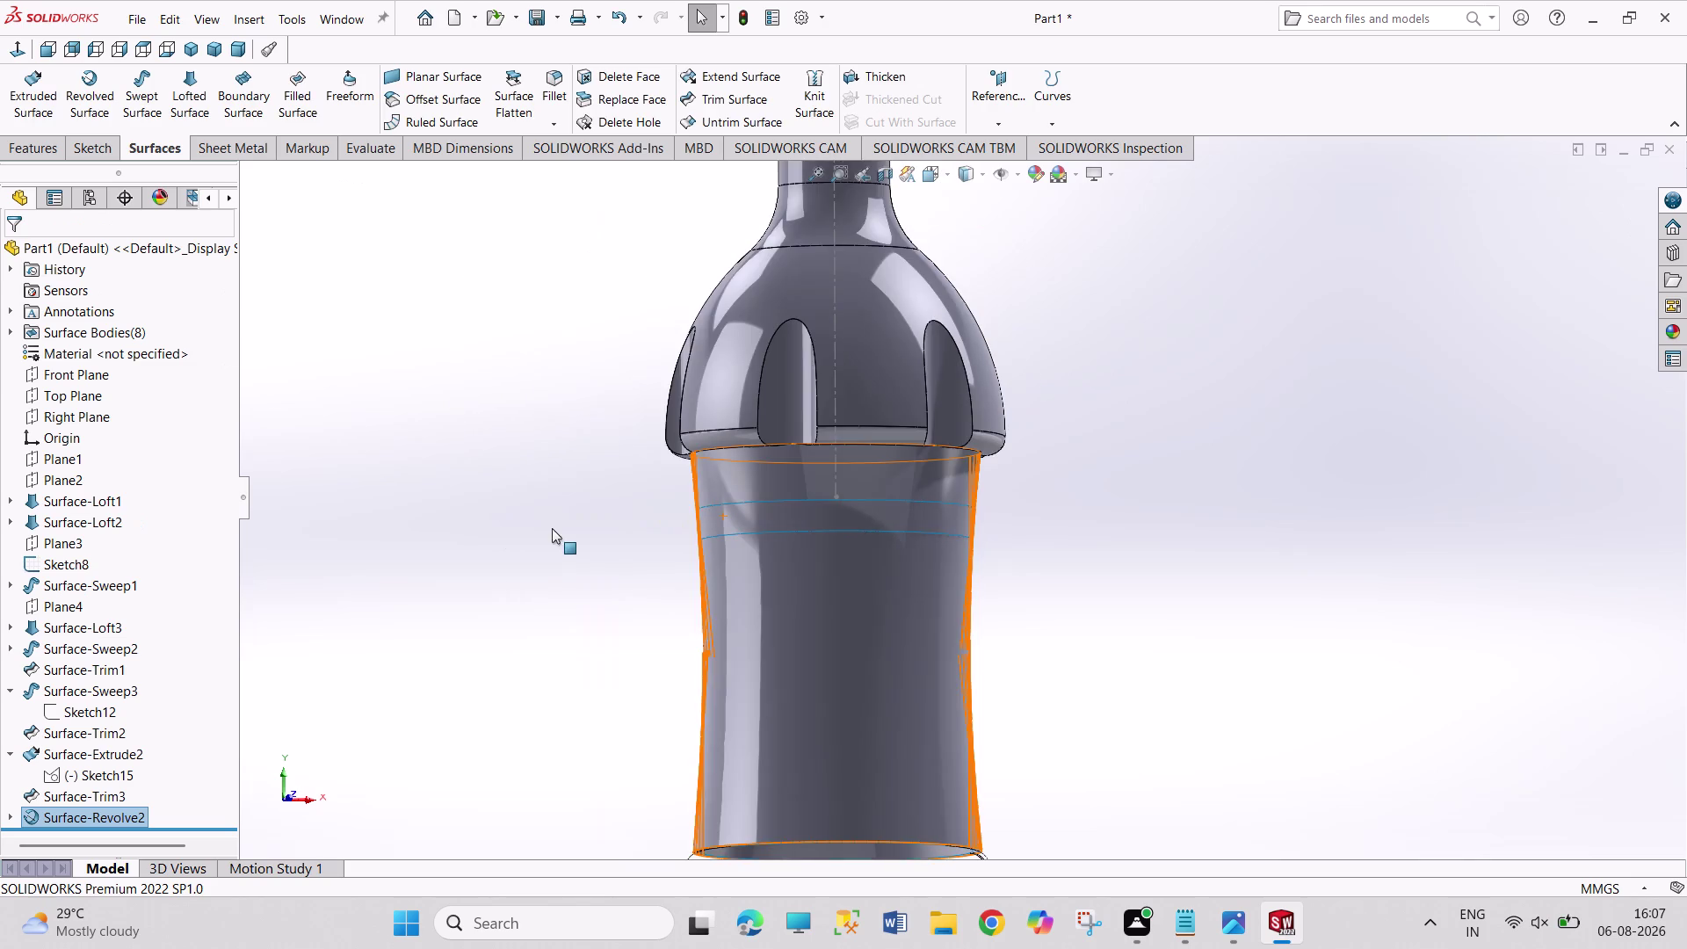
scroll(up, 3)
scroll(up, 3)
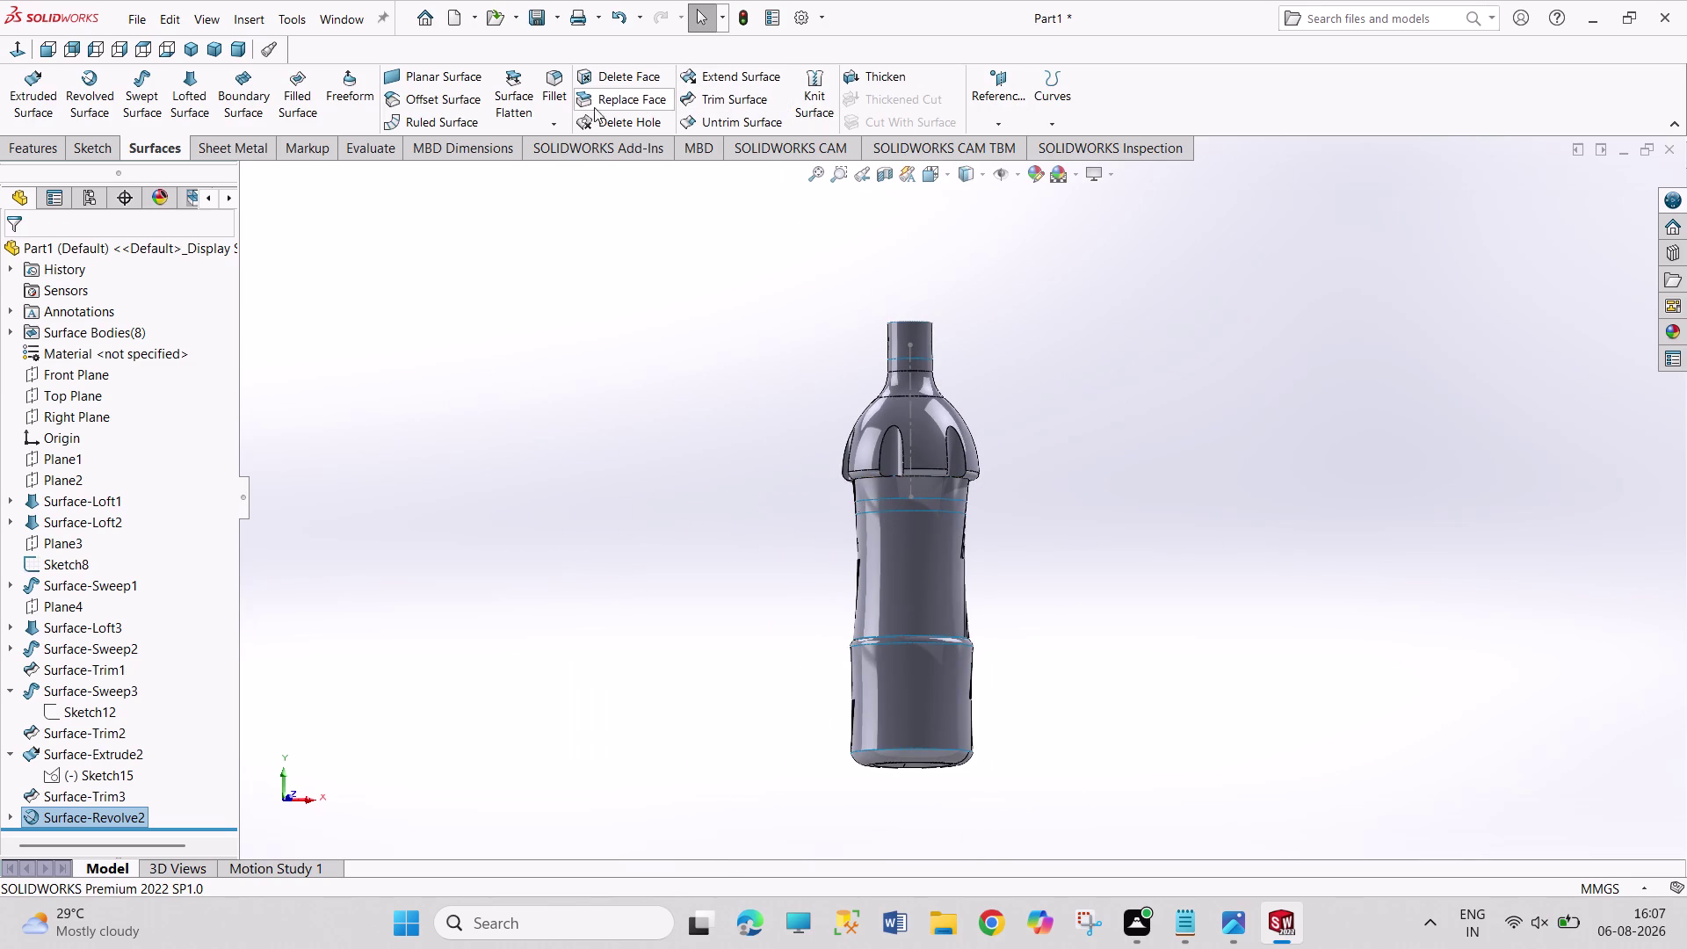
Mutually trim all bottle surfaces again, removing the inner Surface-Loft2 body piece.
click(696, 100)
right_click(179, 403)
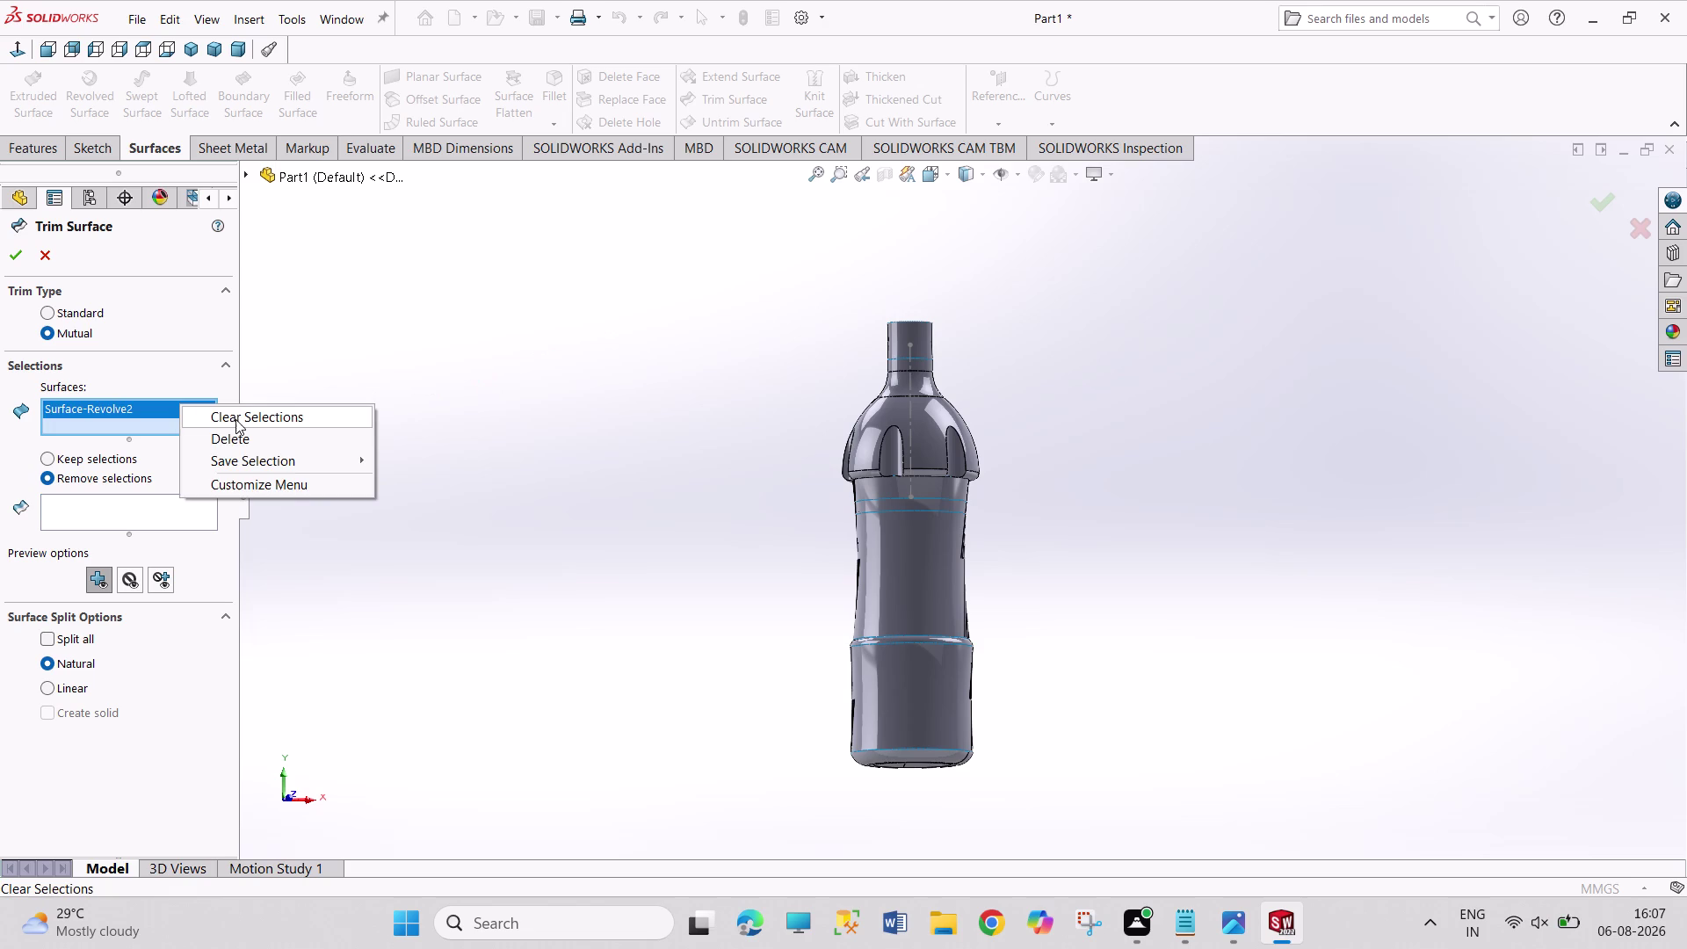
click(236, 419)
drag(710, 249, 1149, 839)
click(72, 637)
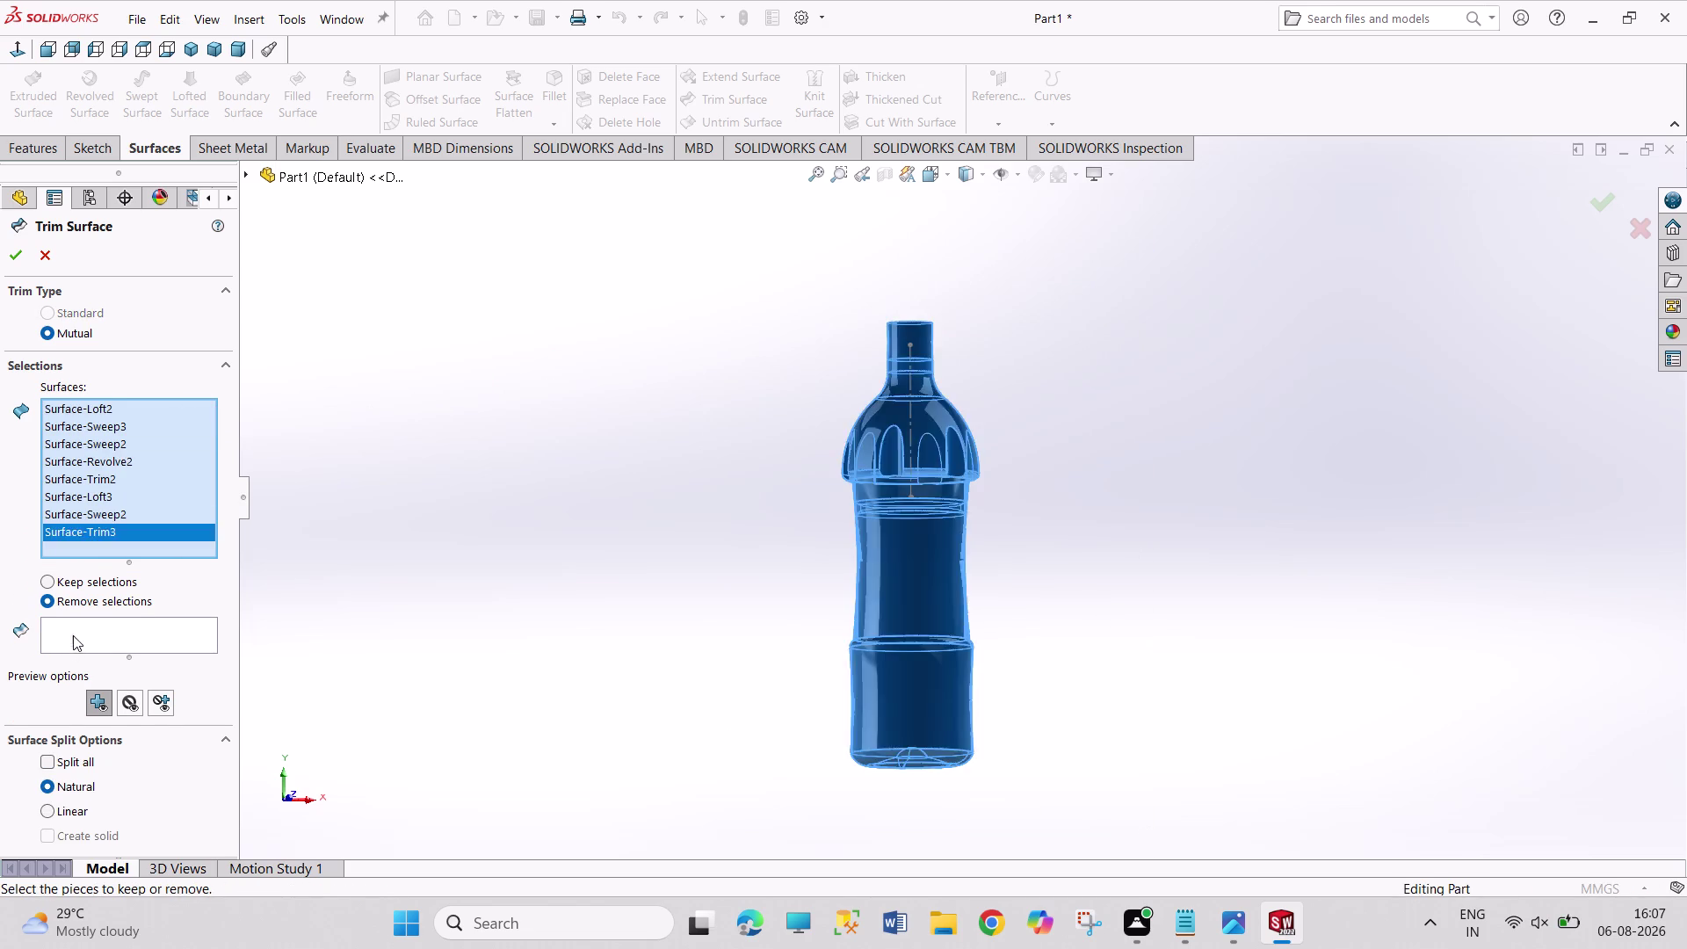
scroll(down, 3)
scroll(down, 3)
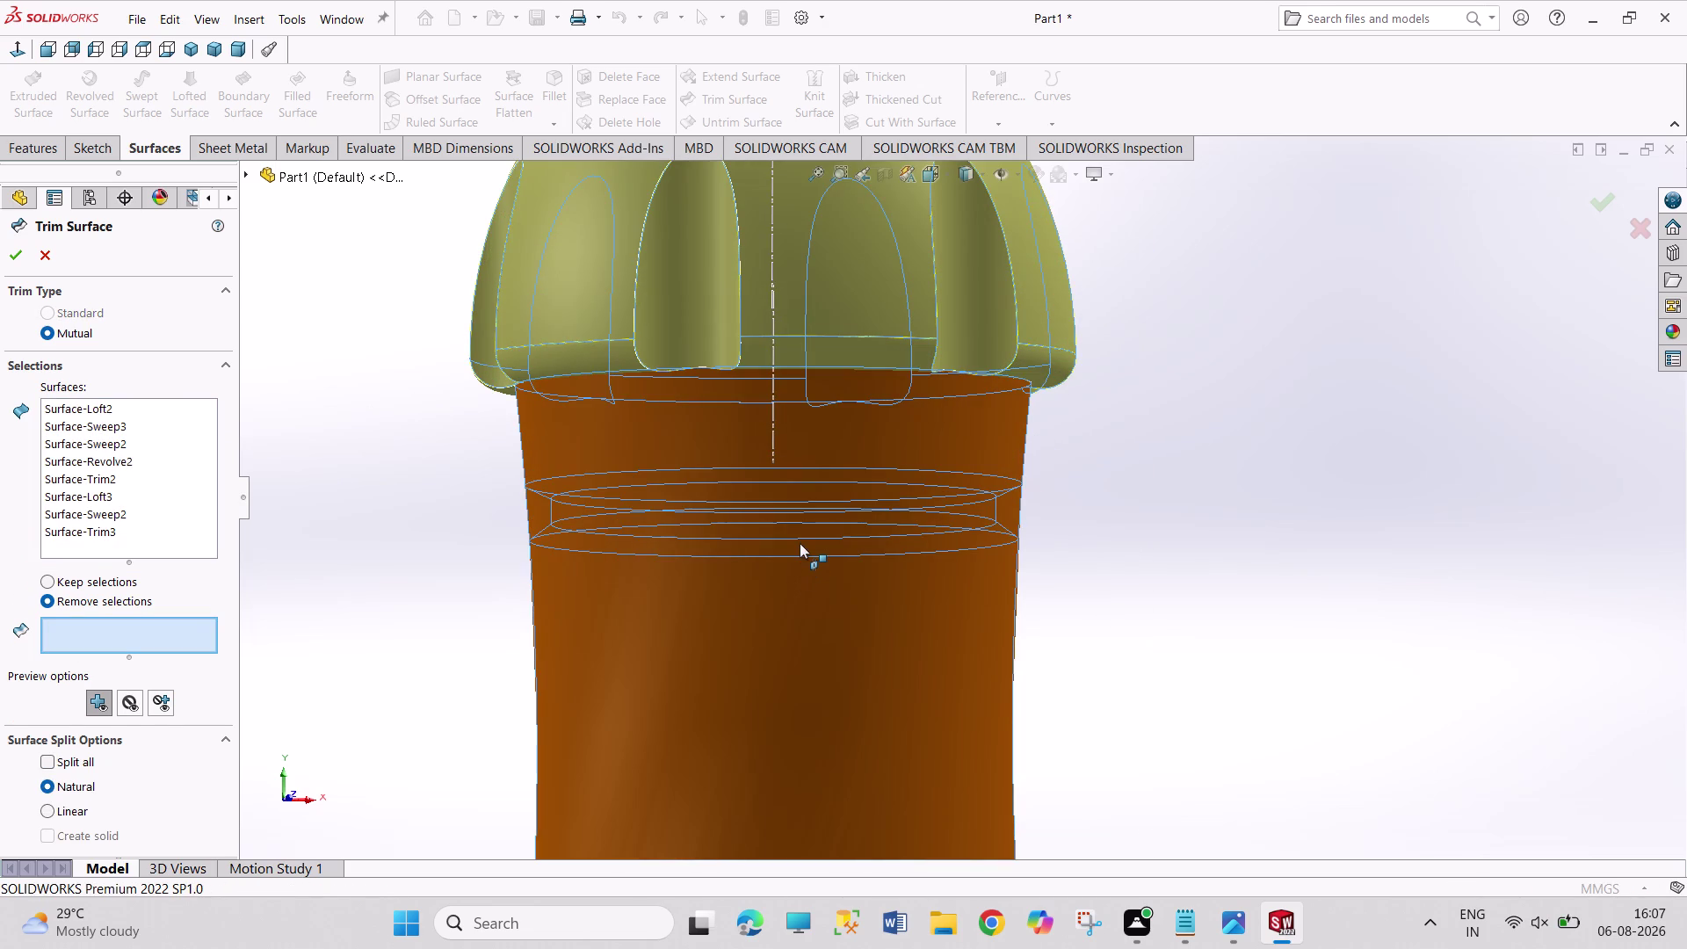
click(824, 577)
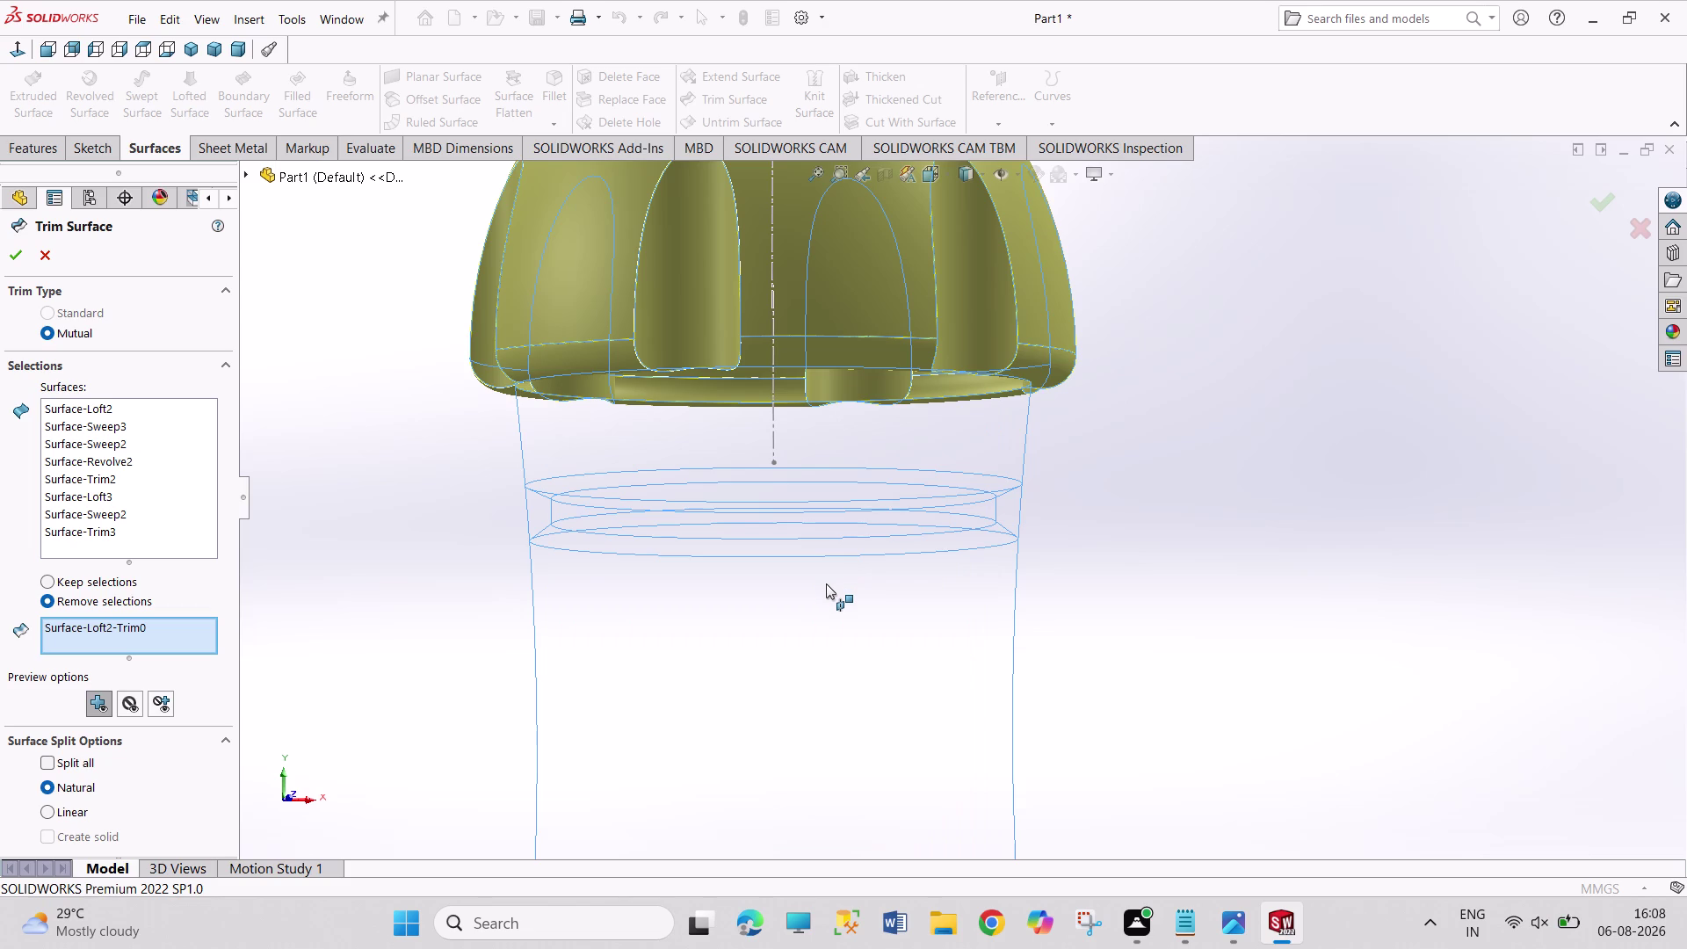
click(36, 257)
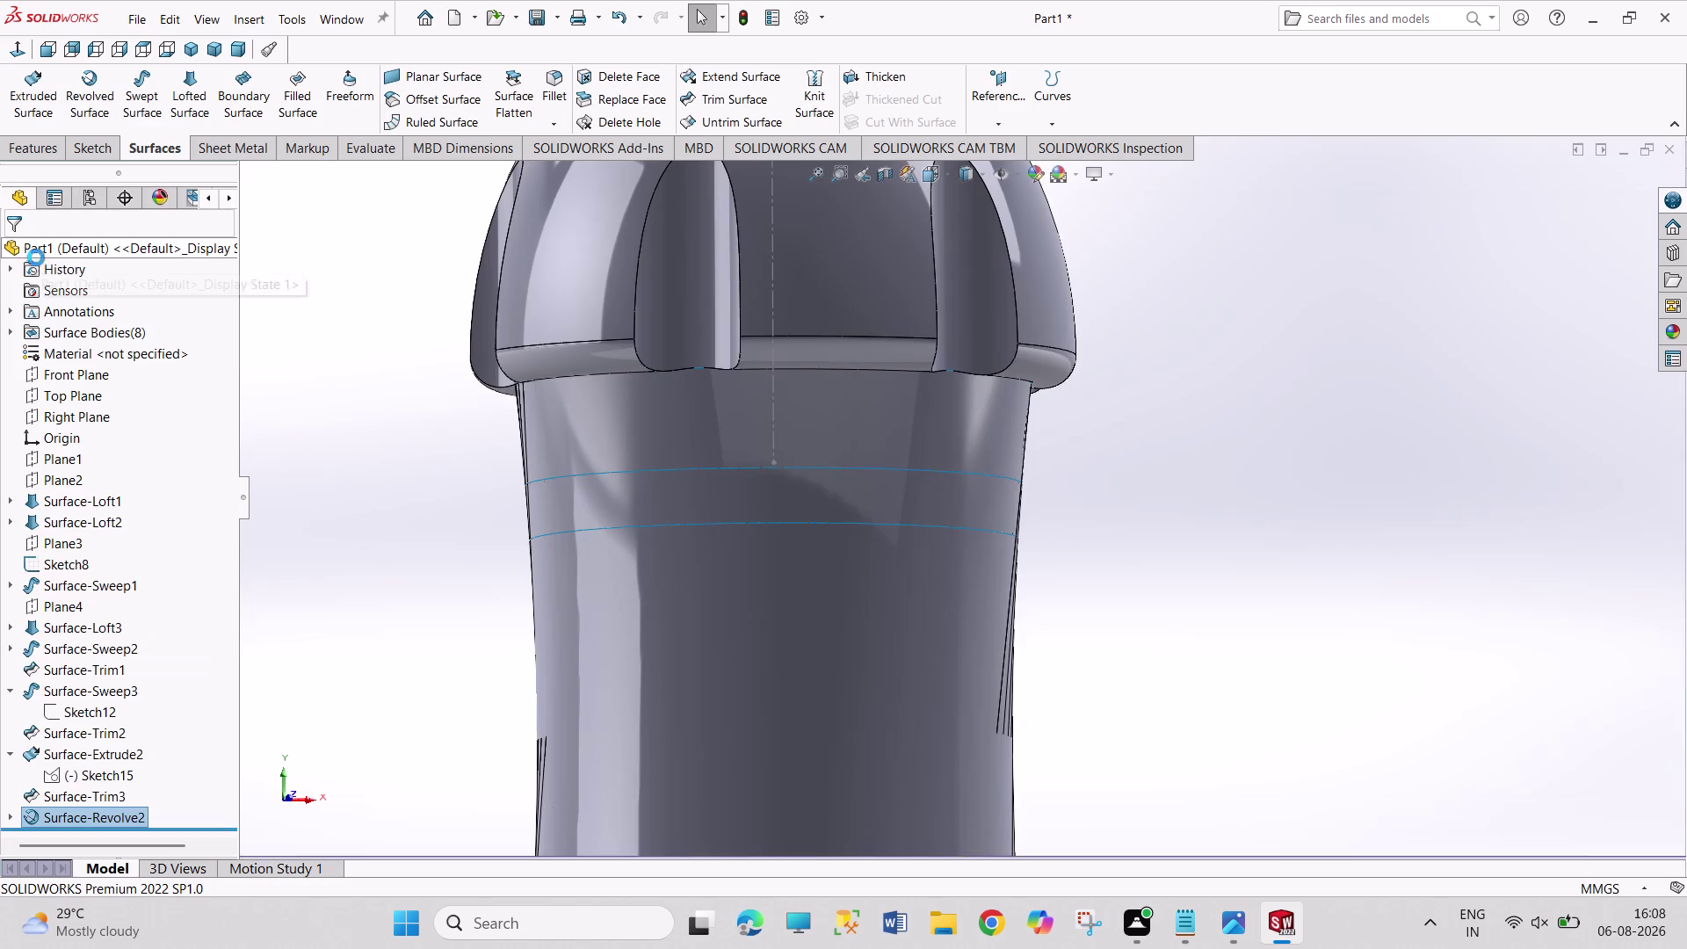
click(379, 506)
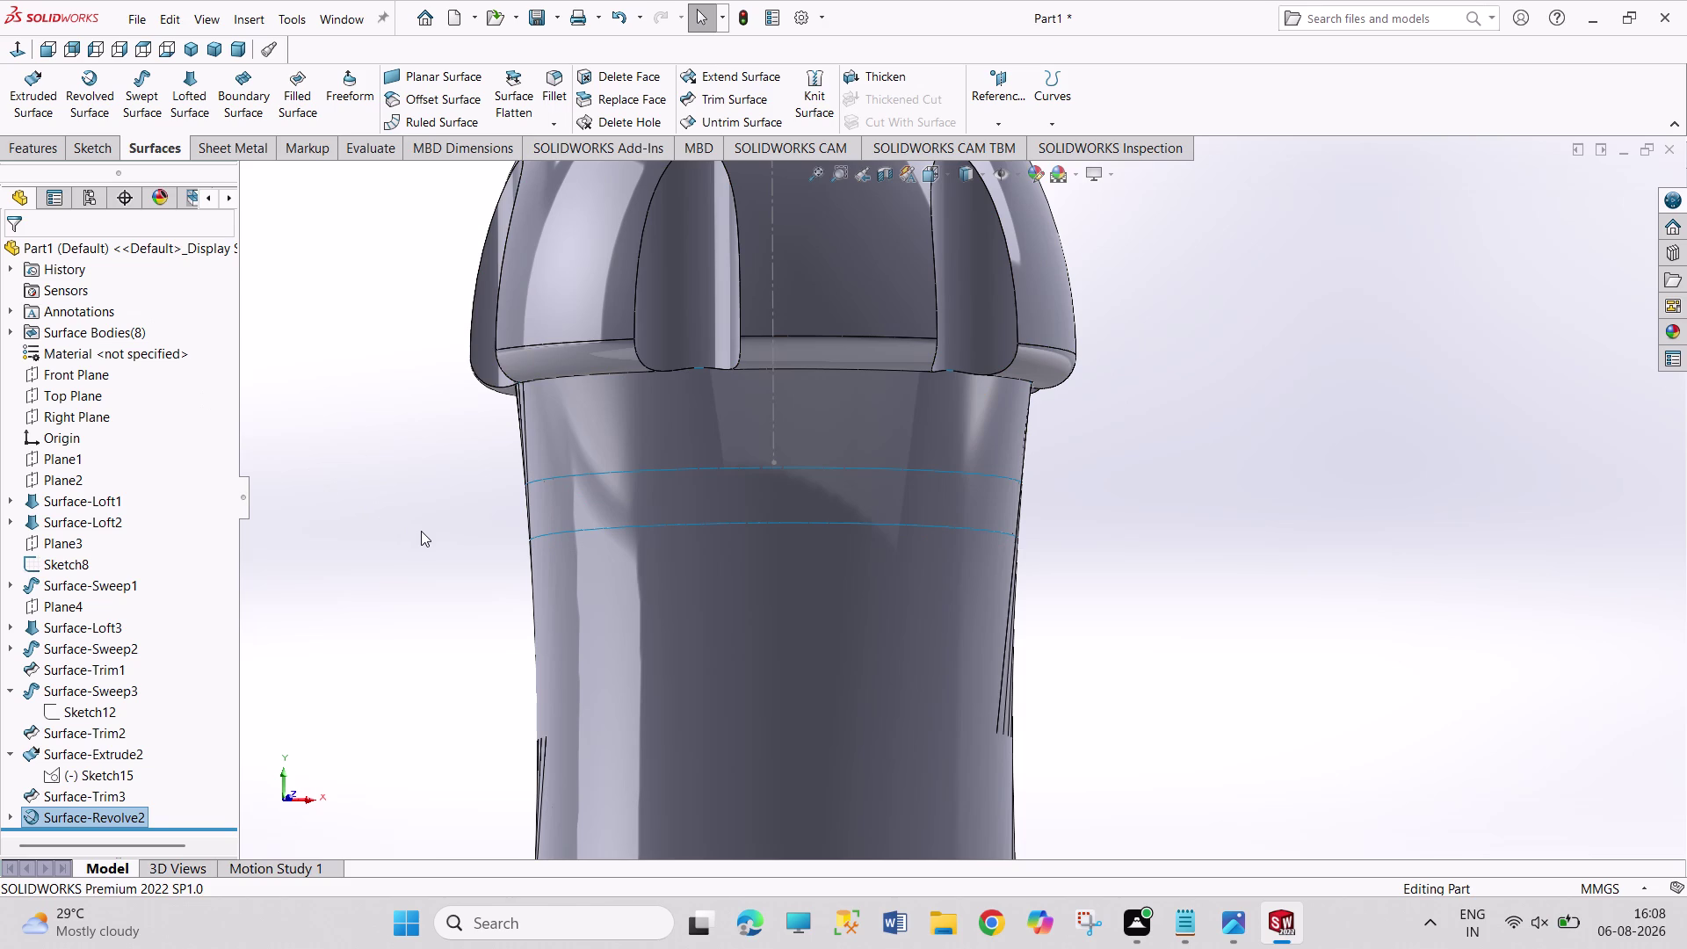
Orbit the trimmed bottle to inspect its top, neck opening and grooved shoulder.
scroll(up, 3)
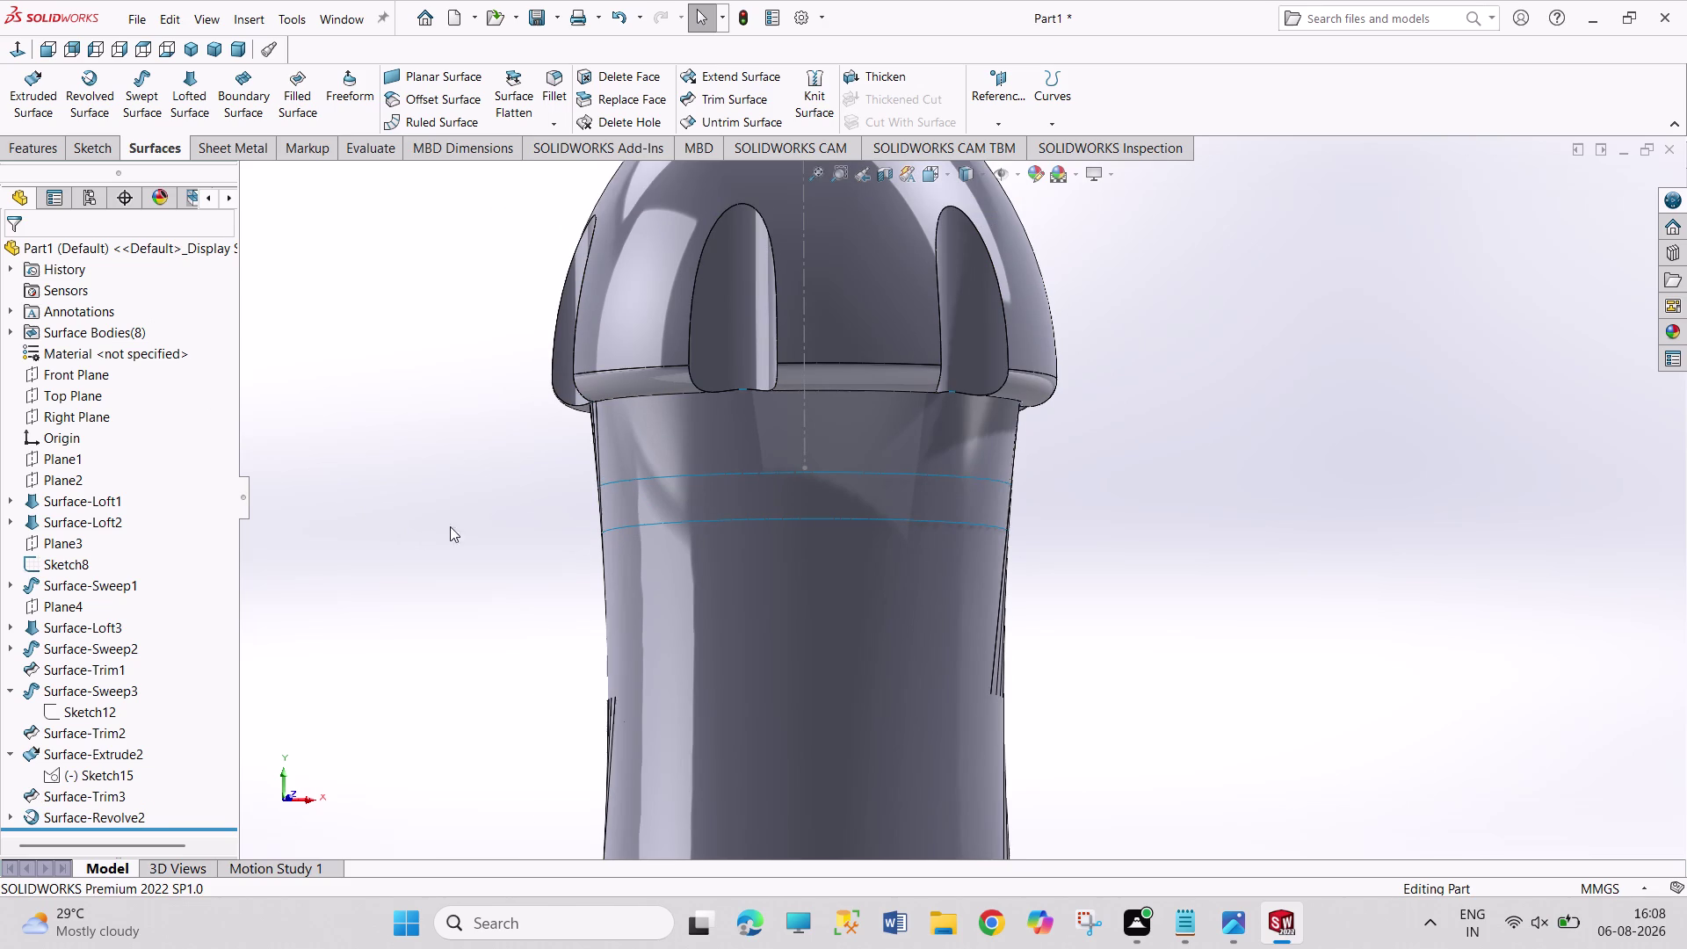
middle_drag(597, 457, 619, 846)
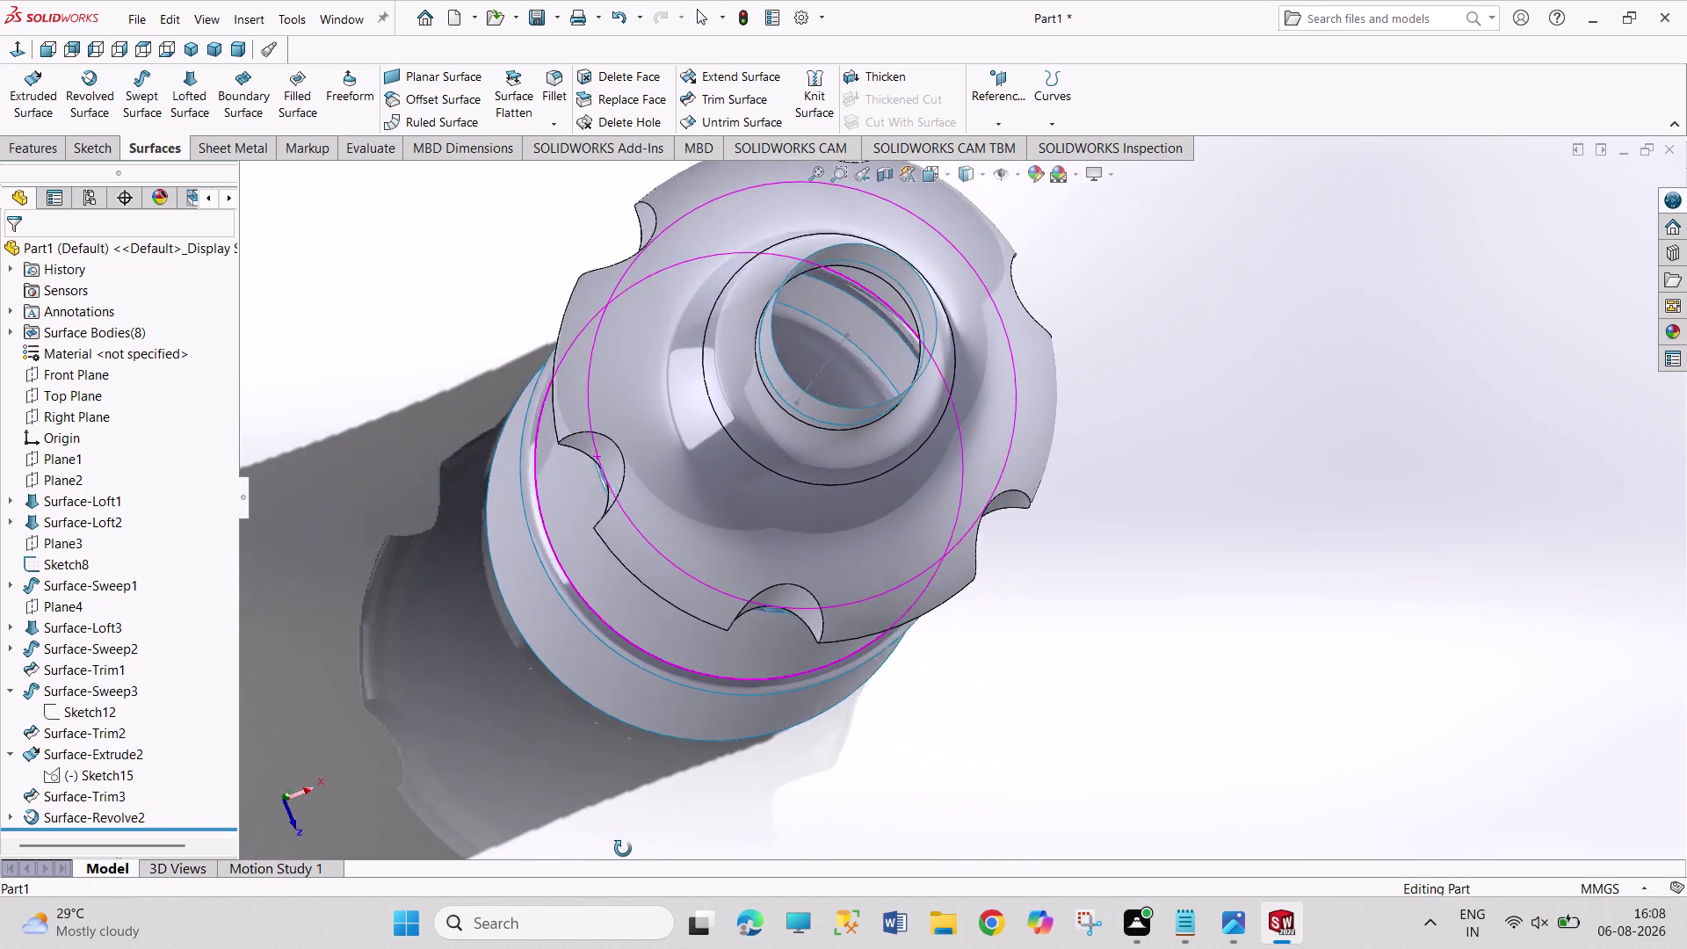
middle_drag(619, 846, 633, 849)
middle_drag(1008, 619, 1018, 598)
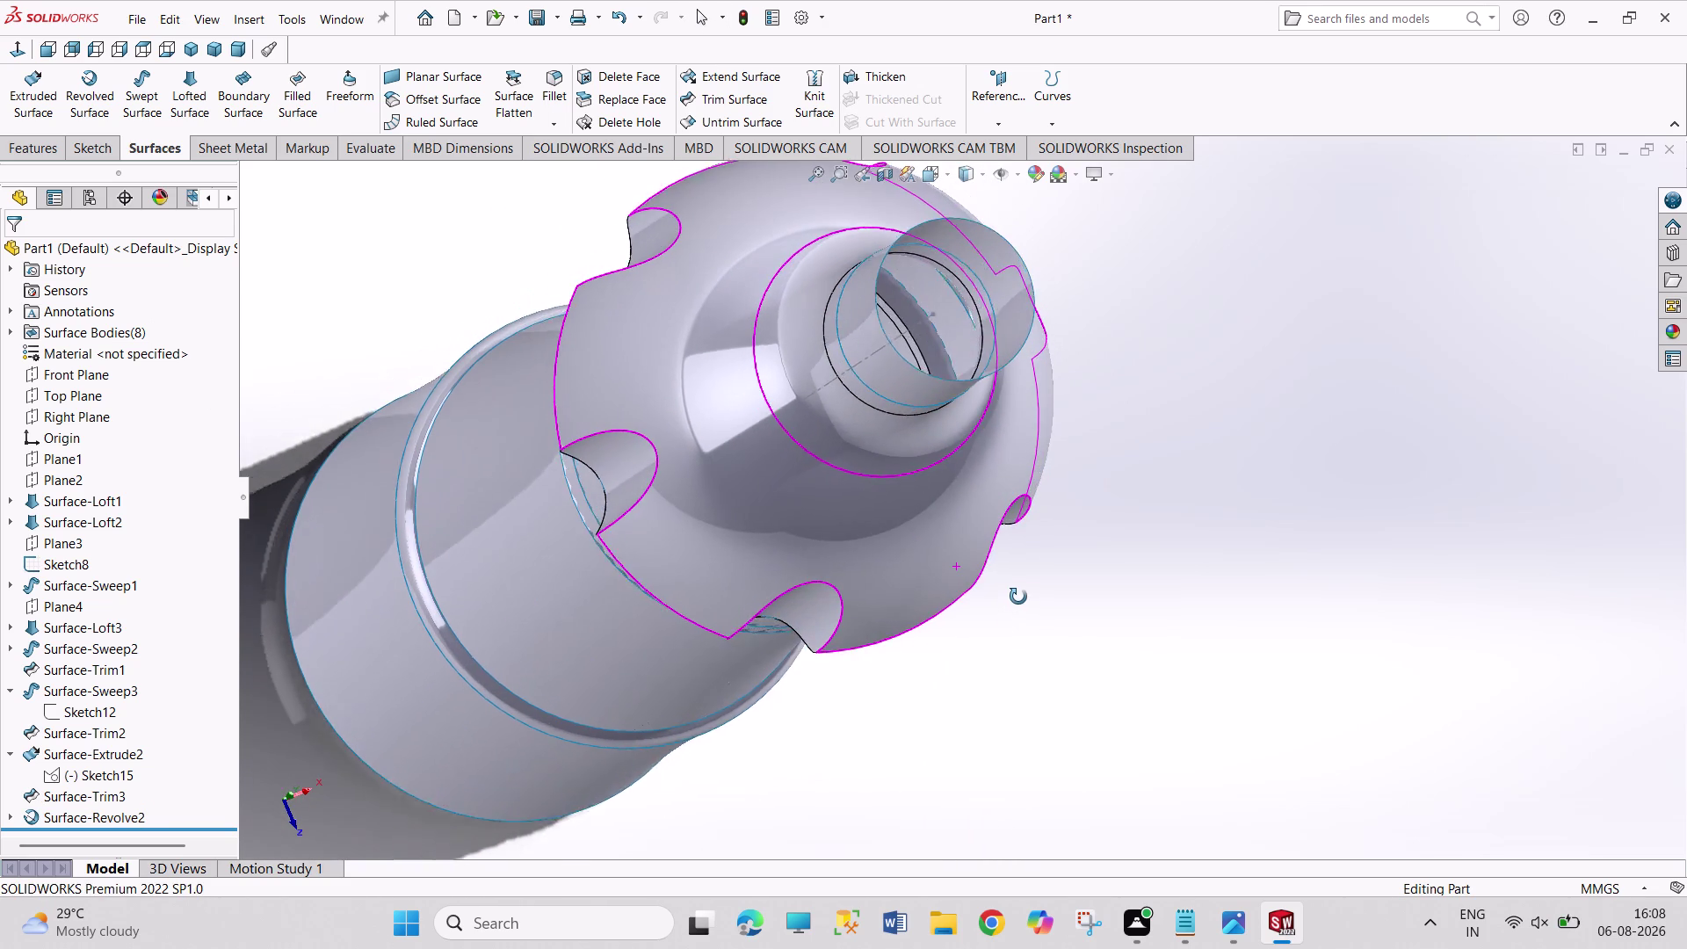
middle_drag(1018, 598, 988, 621)
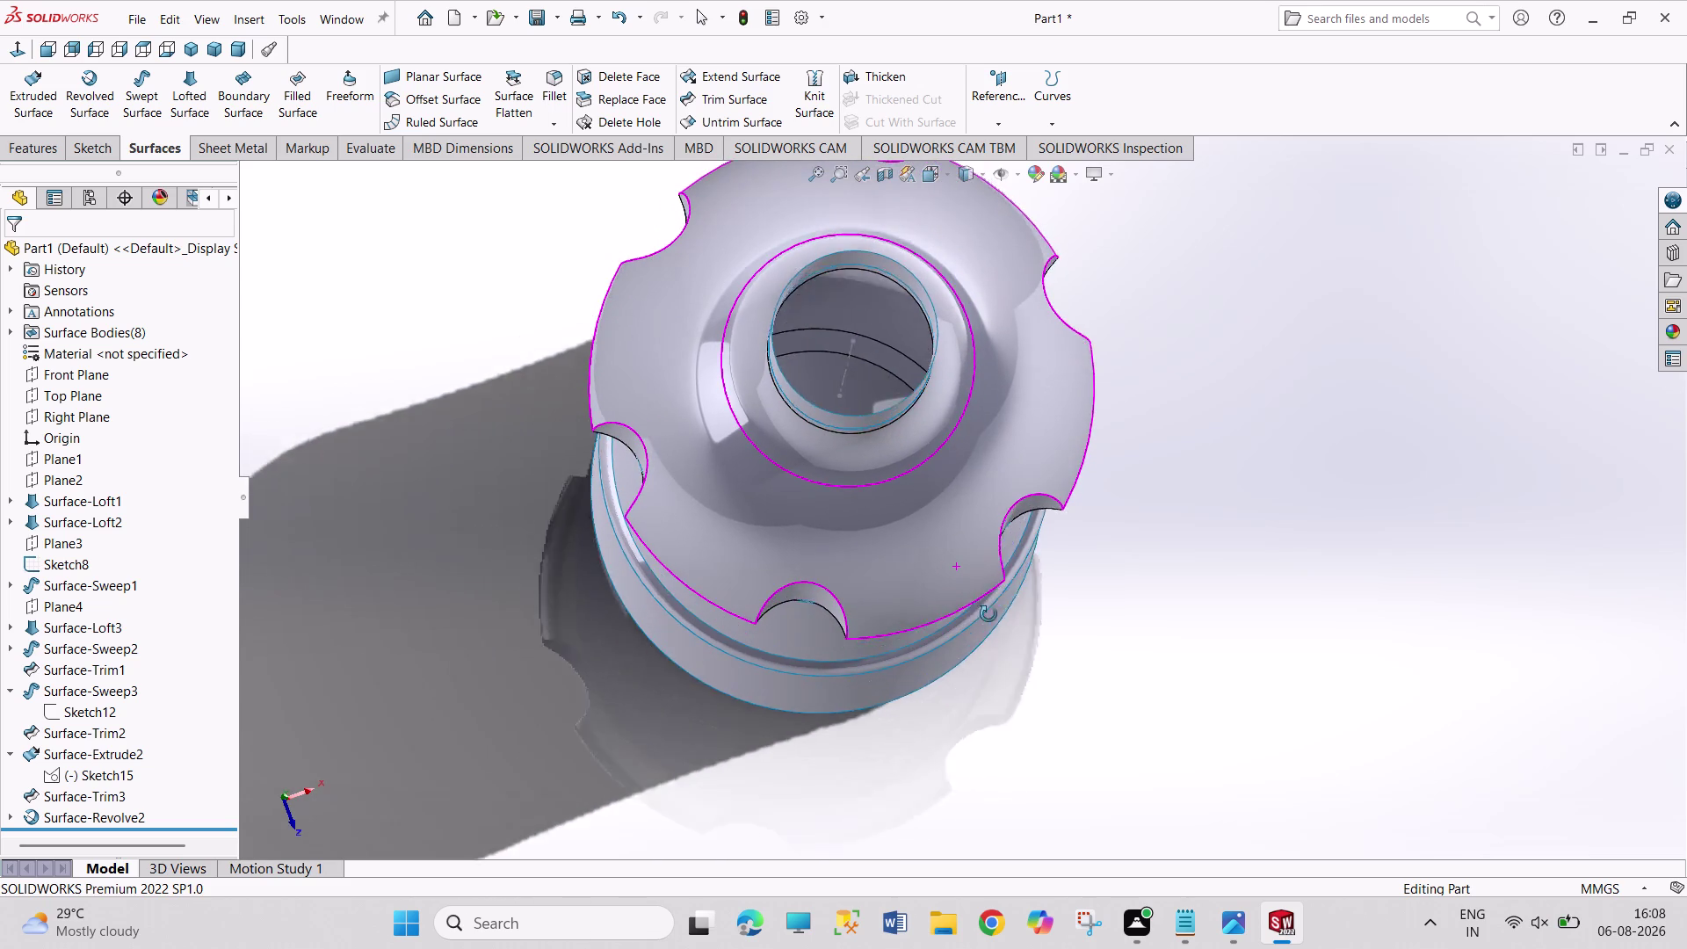
middle_drag(989, 622, 992, 640)
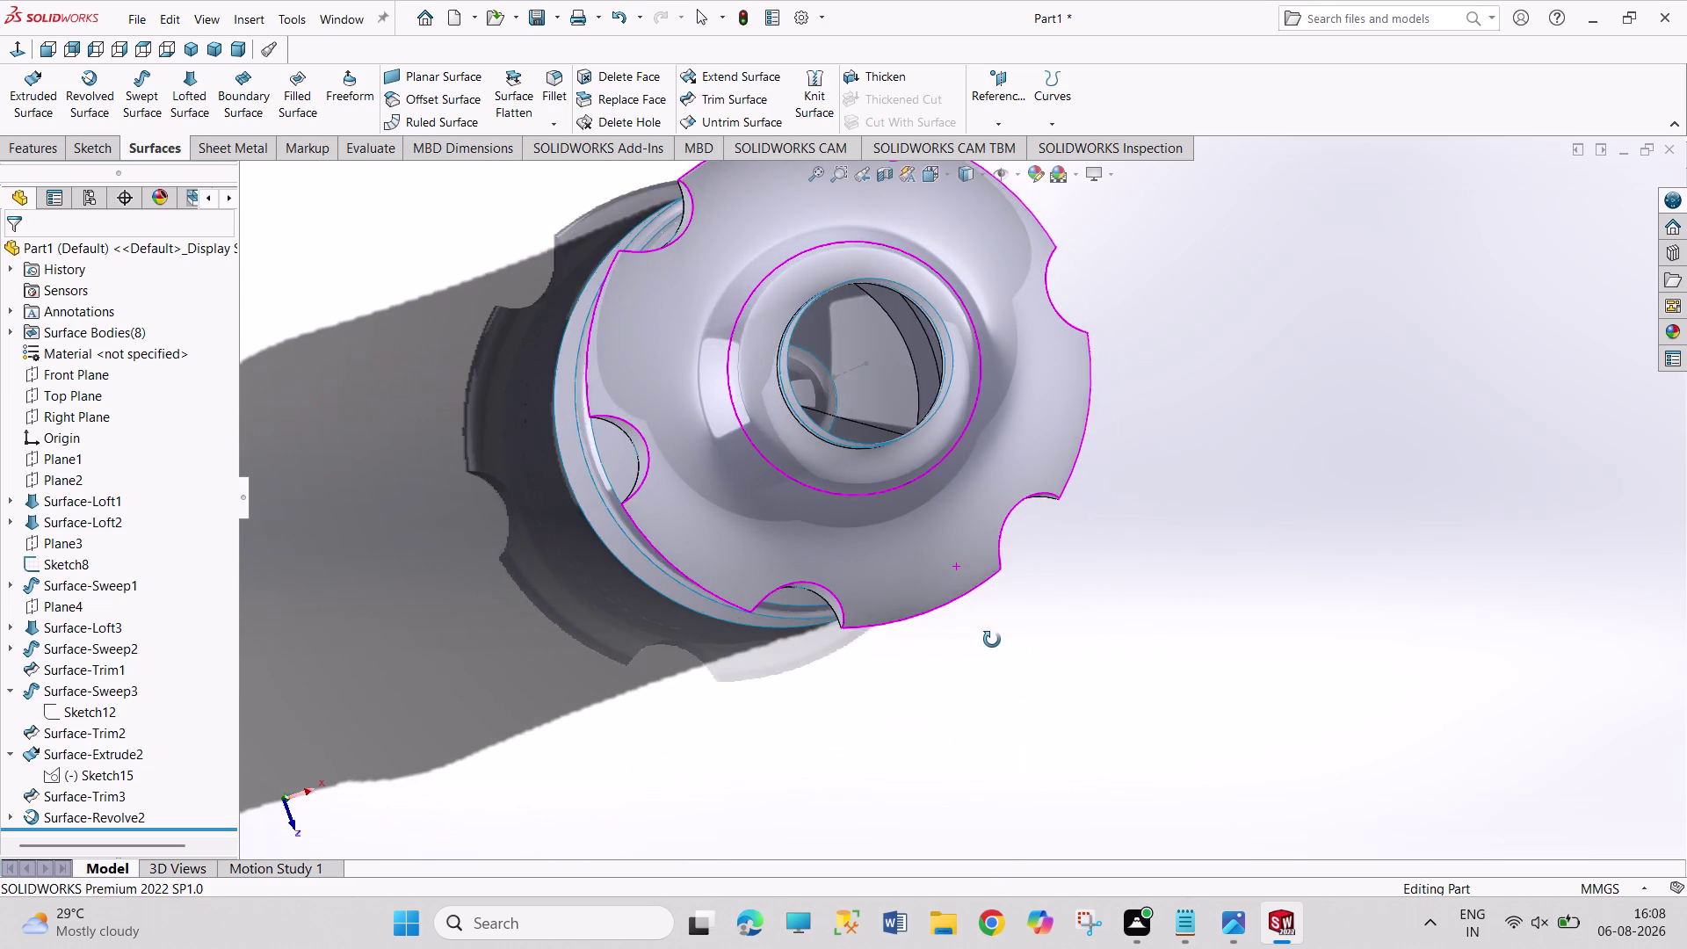
middle_drag(992, 639, 984, 639)
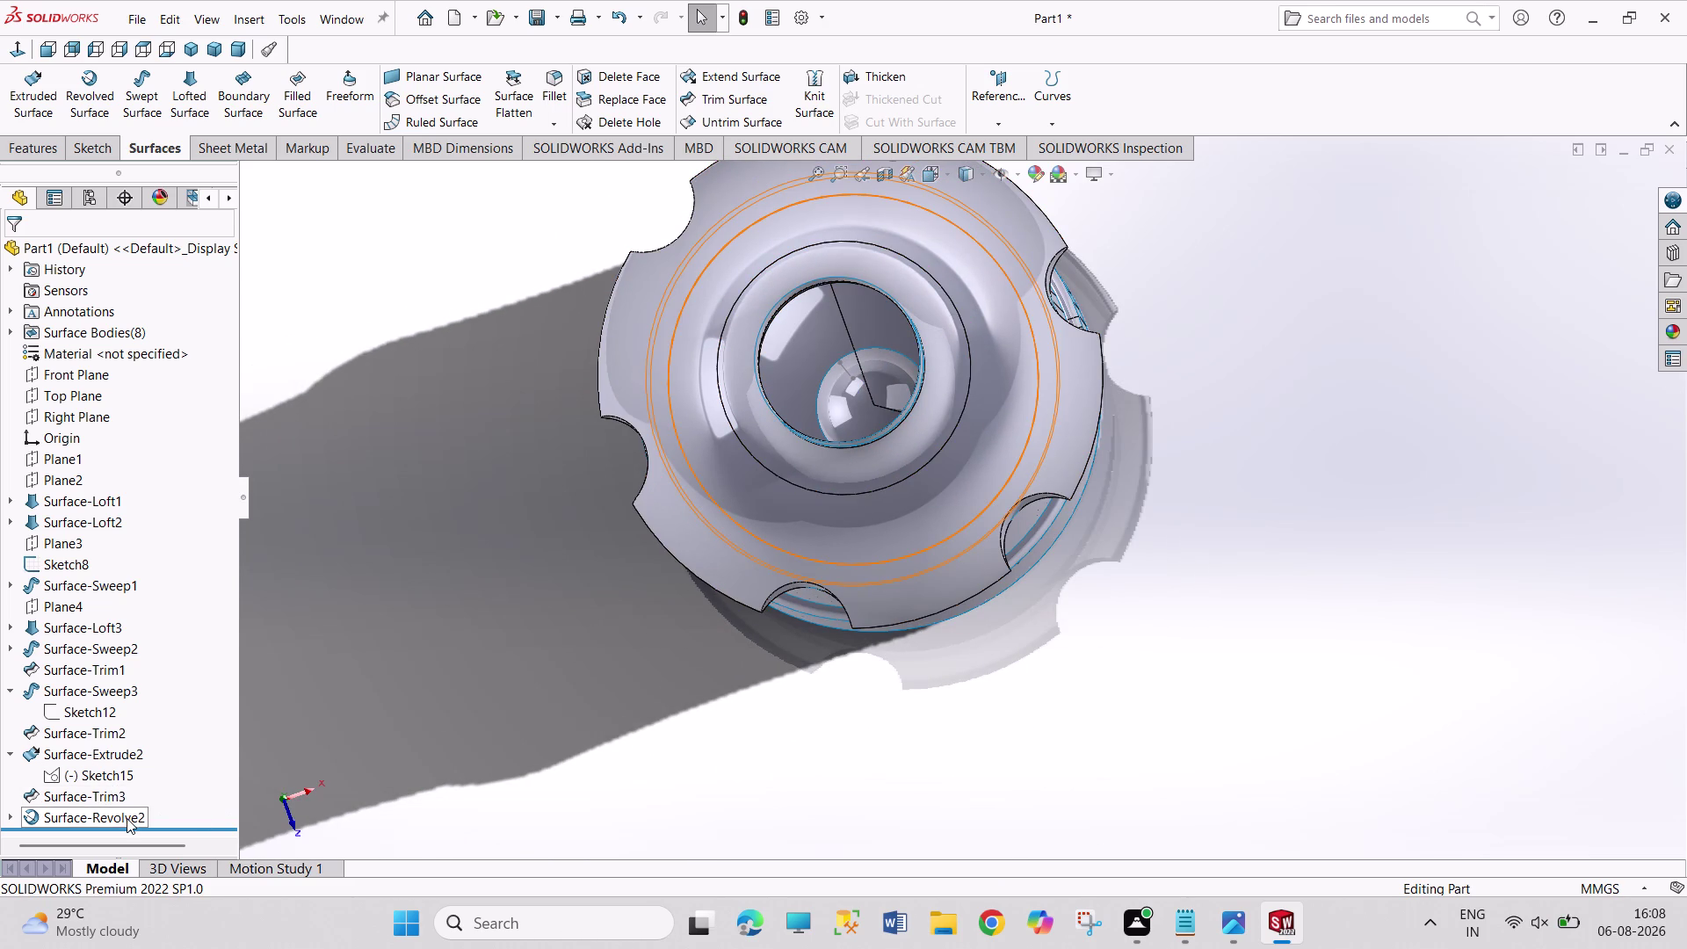
click(127, 818)
middle_drag(427, 708, 413, 680)
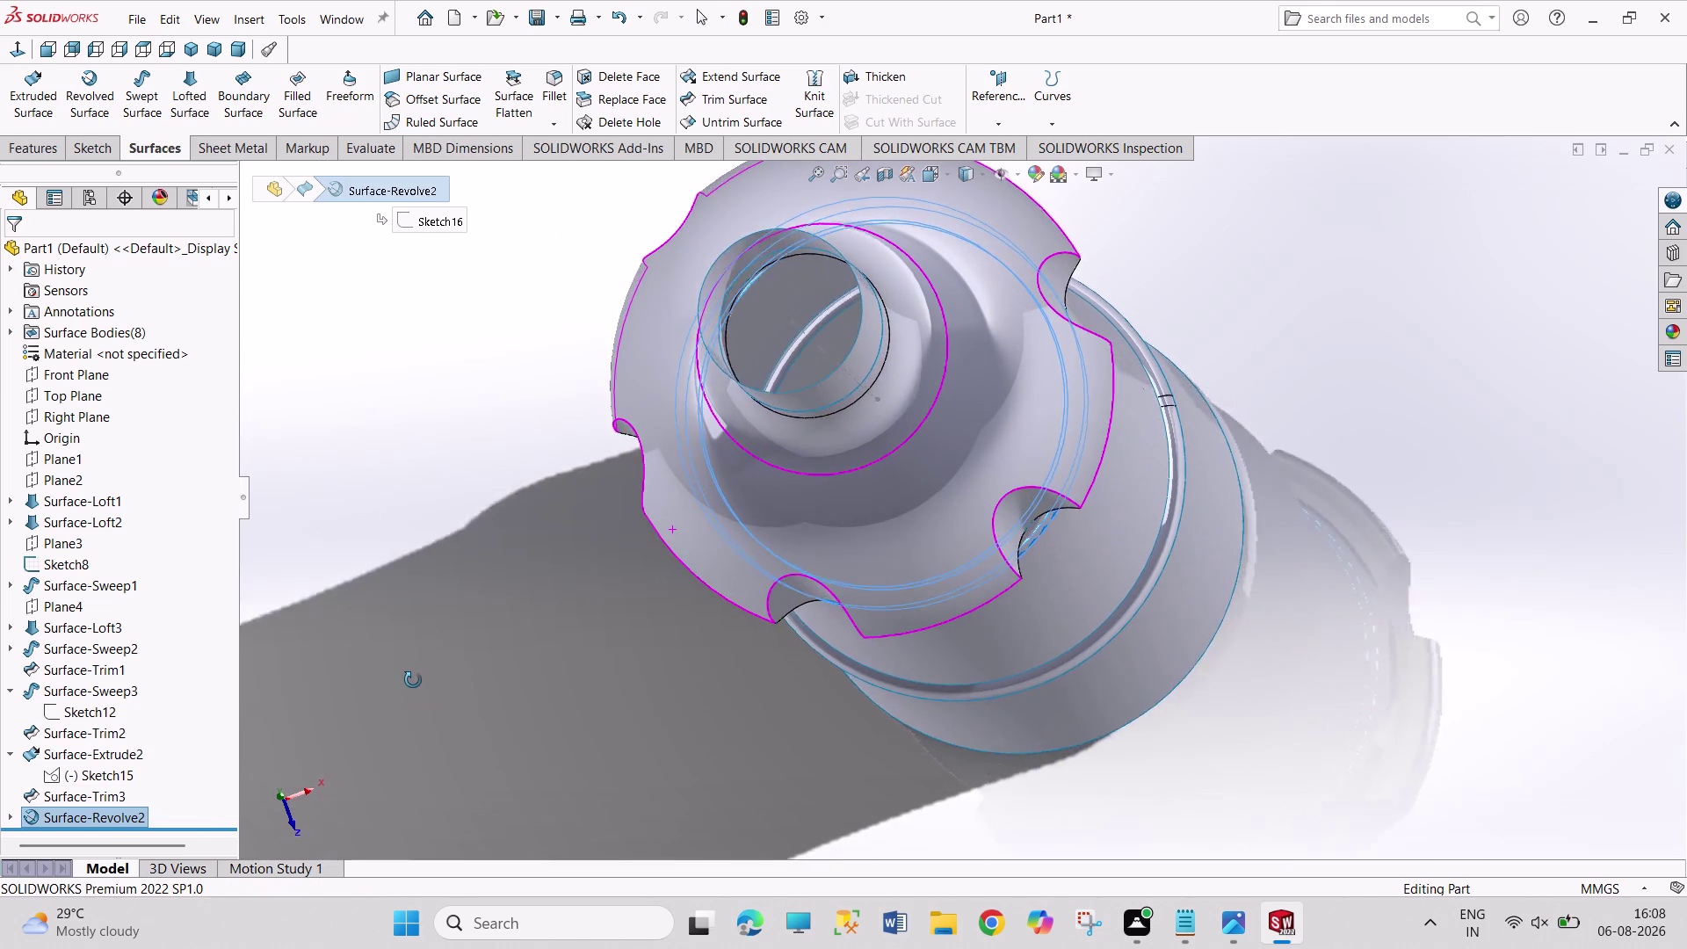
middle_drag(413, 680, 422, 642)
Check the groove edges, return to isometric view and start a new surface trim.
click(444, 640)
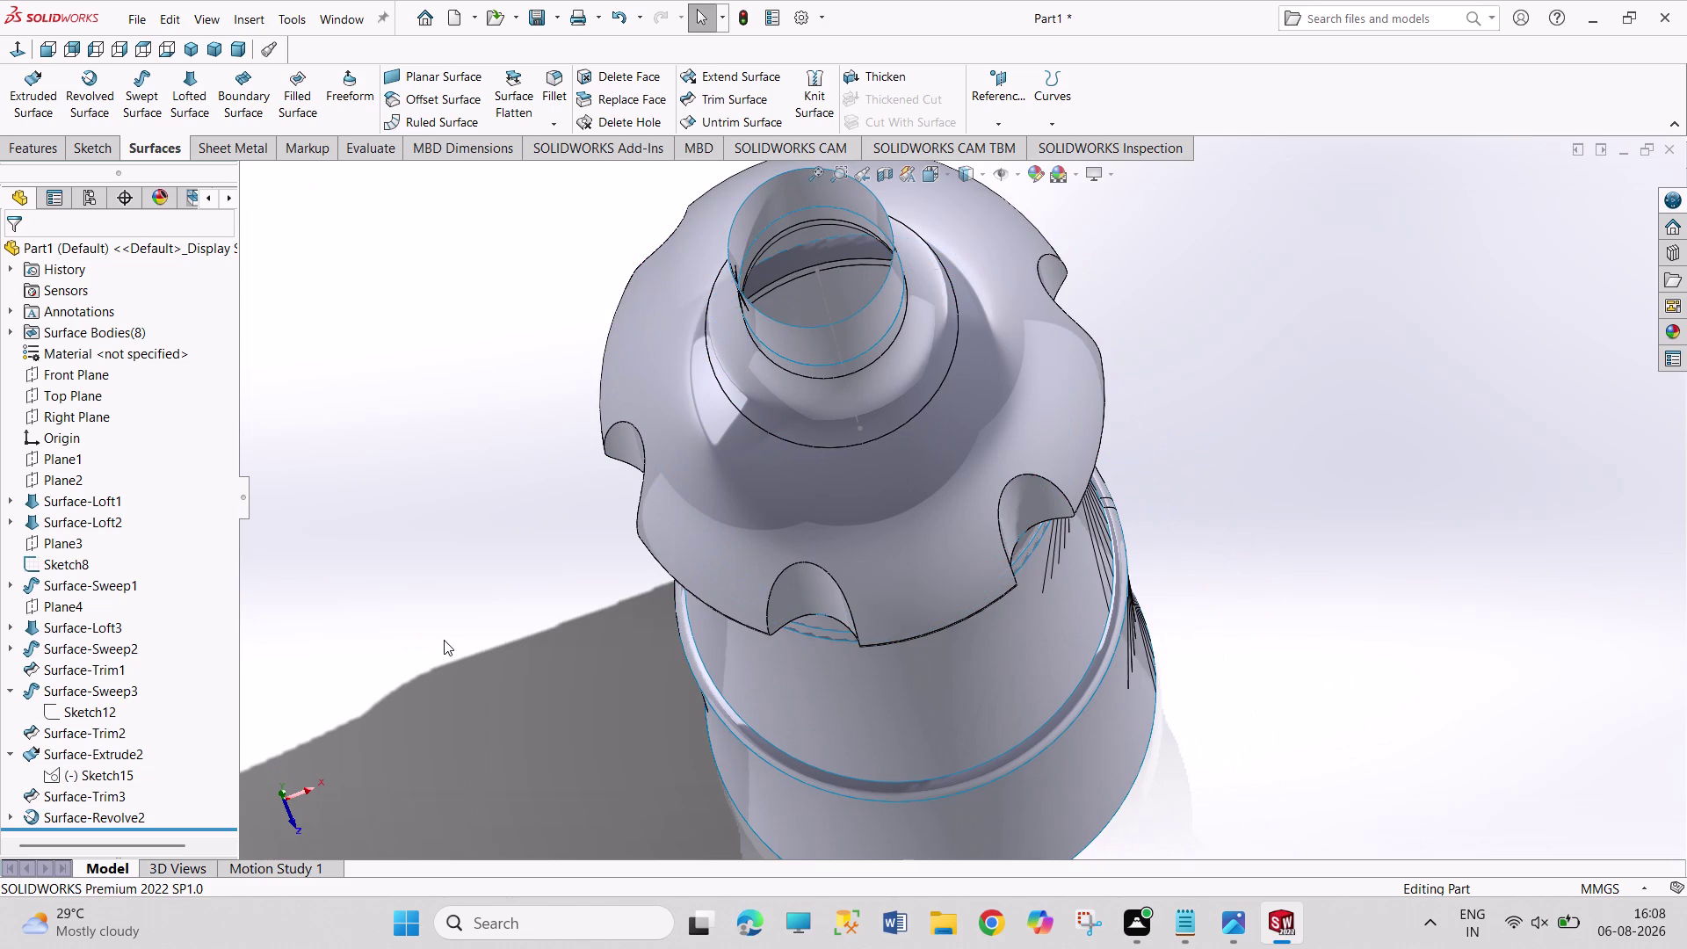
middle_drag(440, 637, 435, 630)
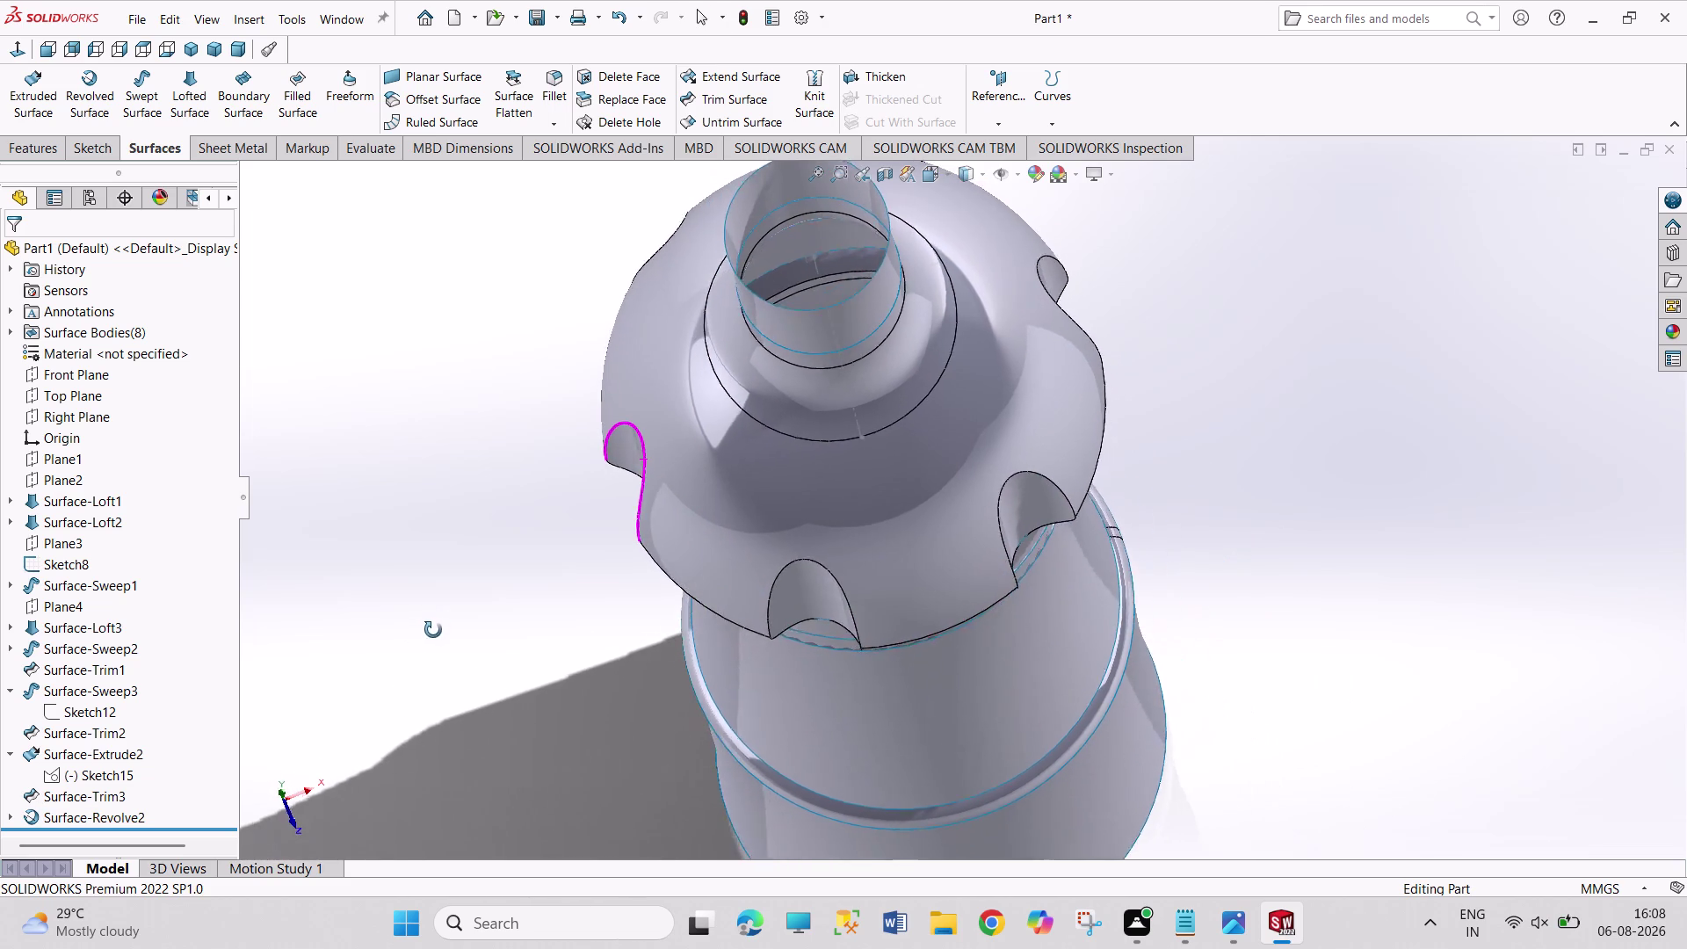
middle_drag(434, 629, 429, 634)
middle_drag(428, 639, 416, 671)
middle_drag(445, 661, 452, 694)
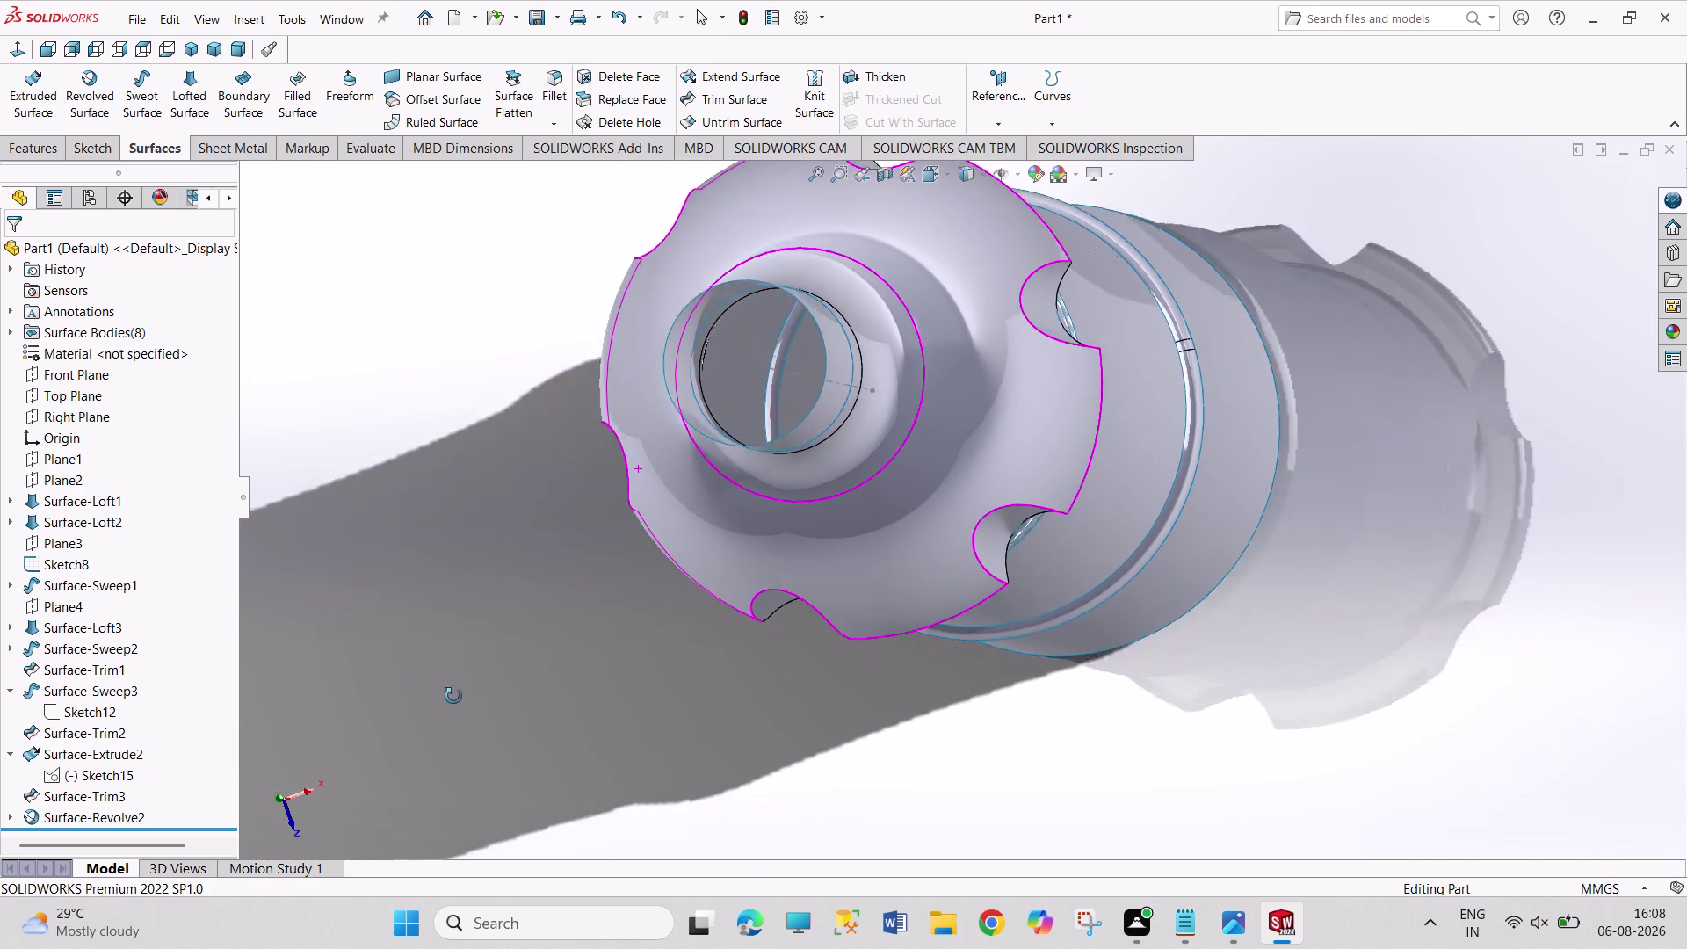
middle_drag(452, 694, 497, 601)
middle_drag(503, 587, 508, 559)
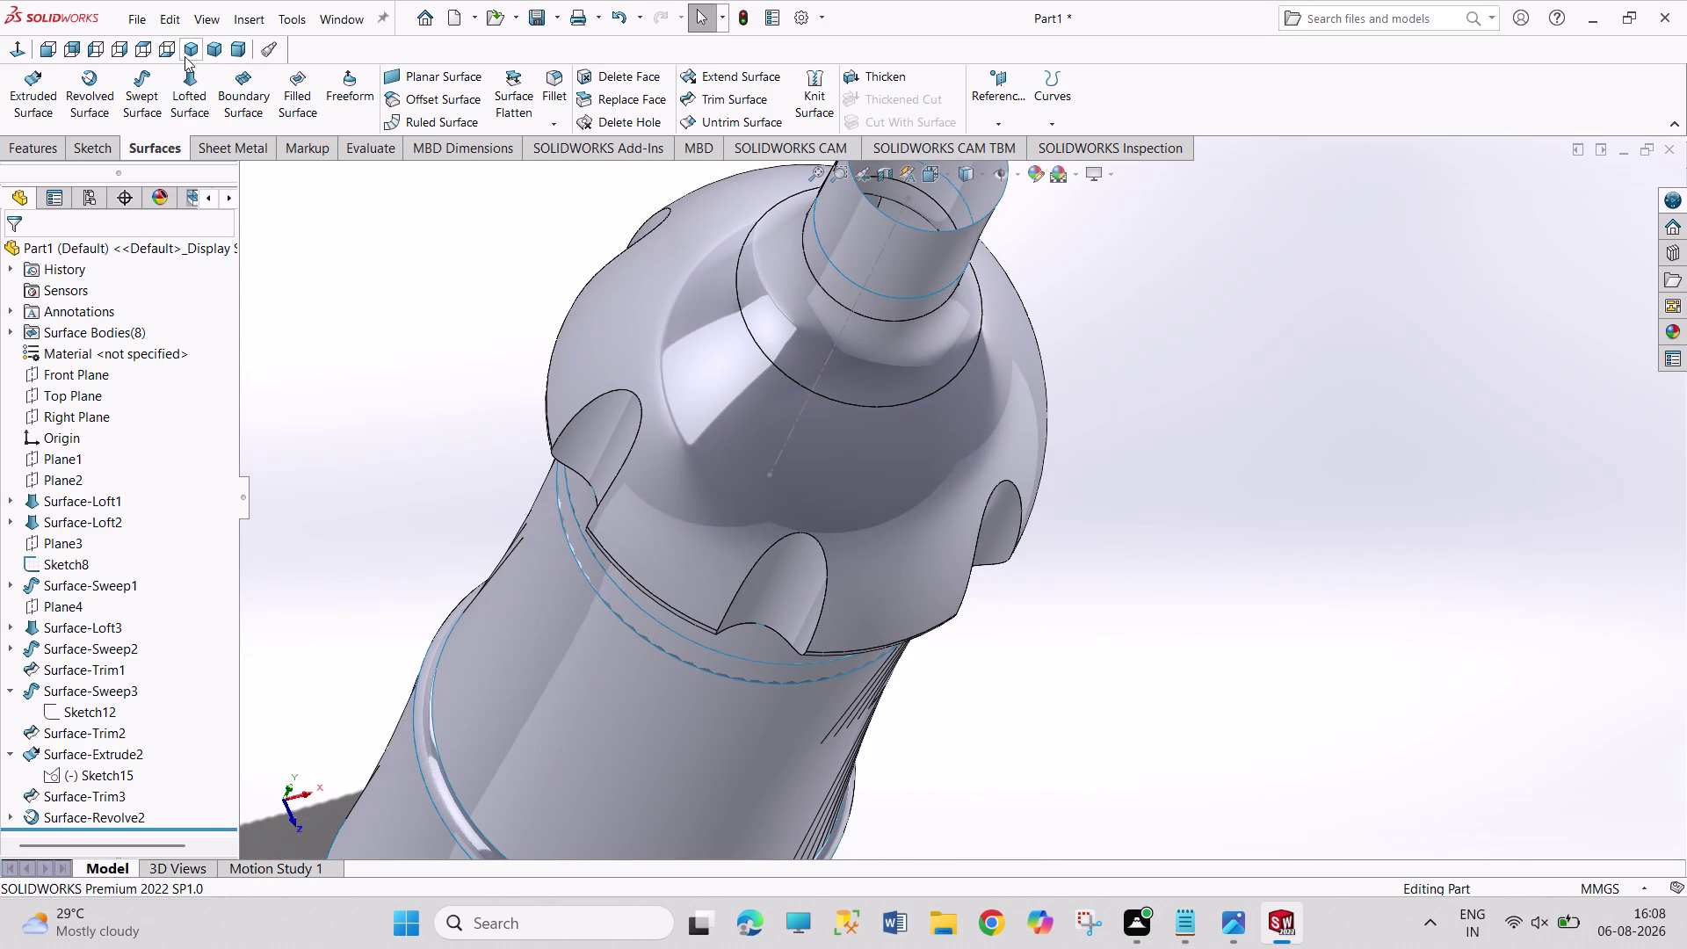
click(190, 50)
scroll(down, 3)
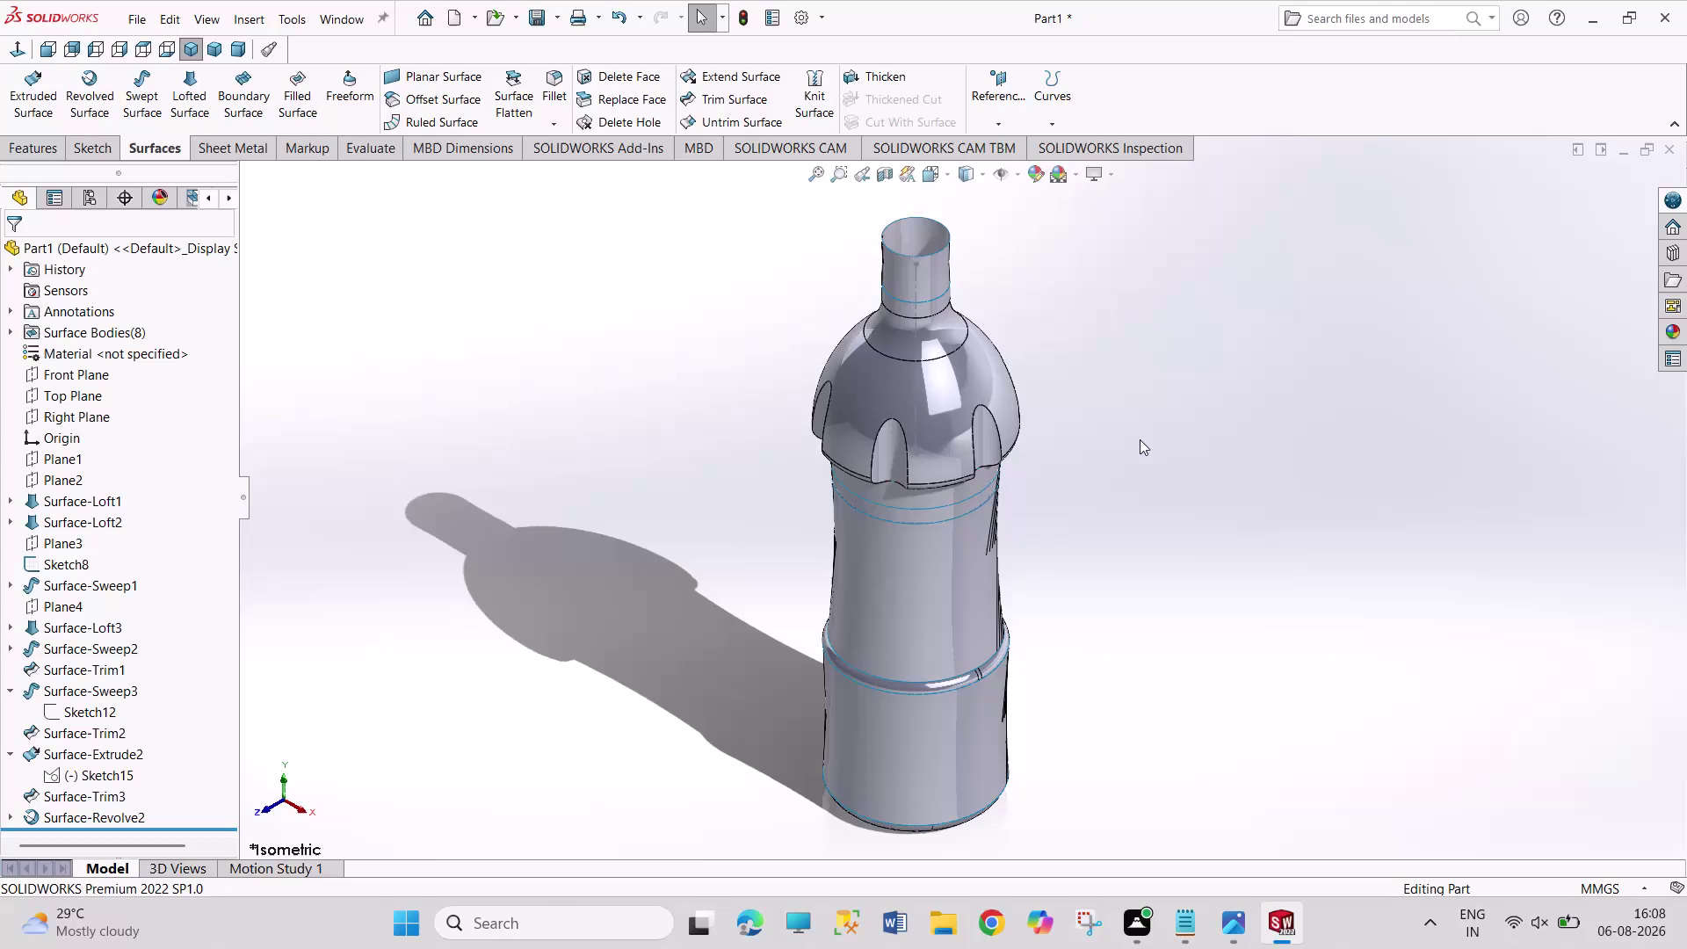
scroll(down, 3)
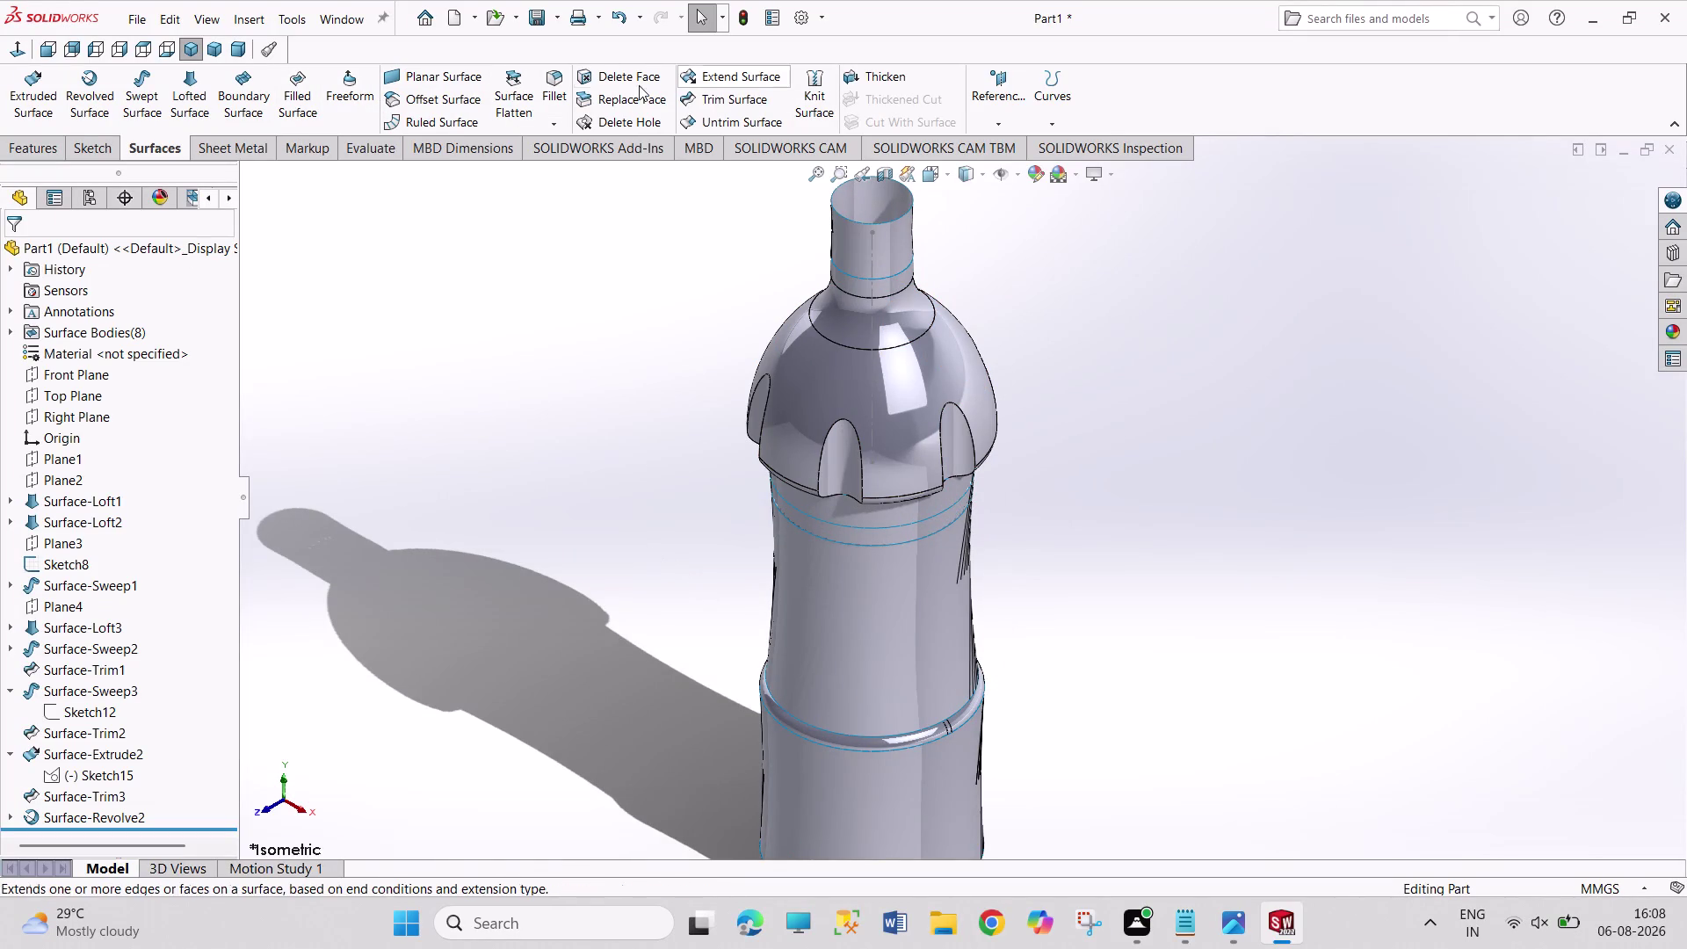
click(726, 98)
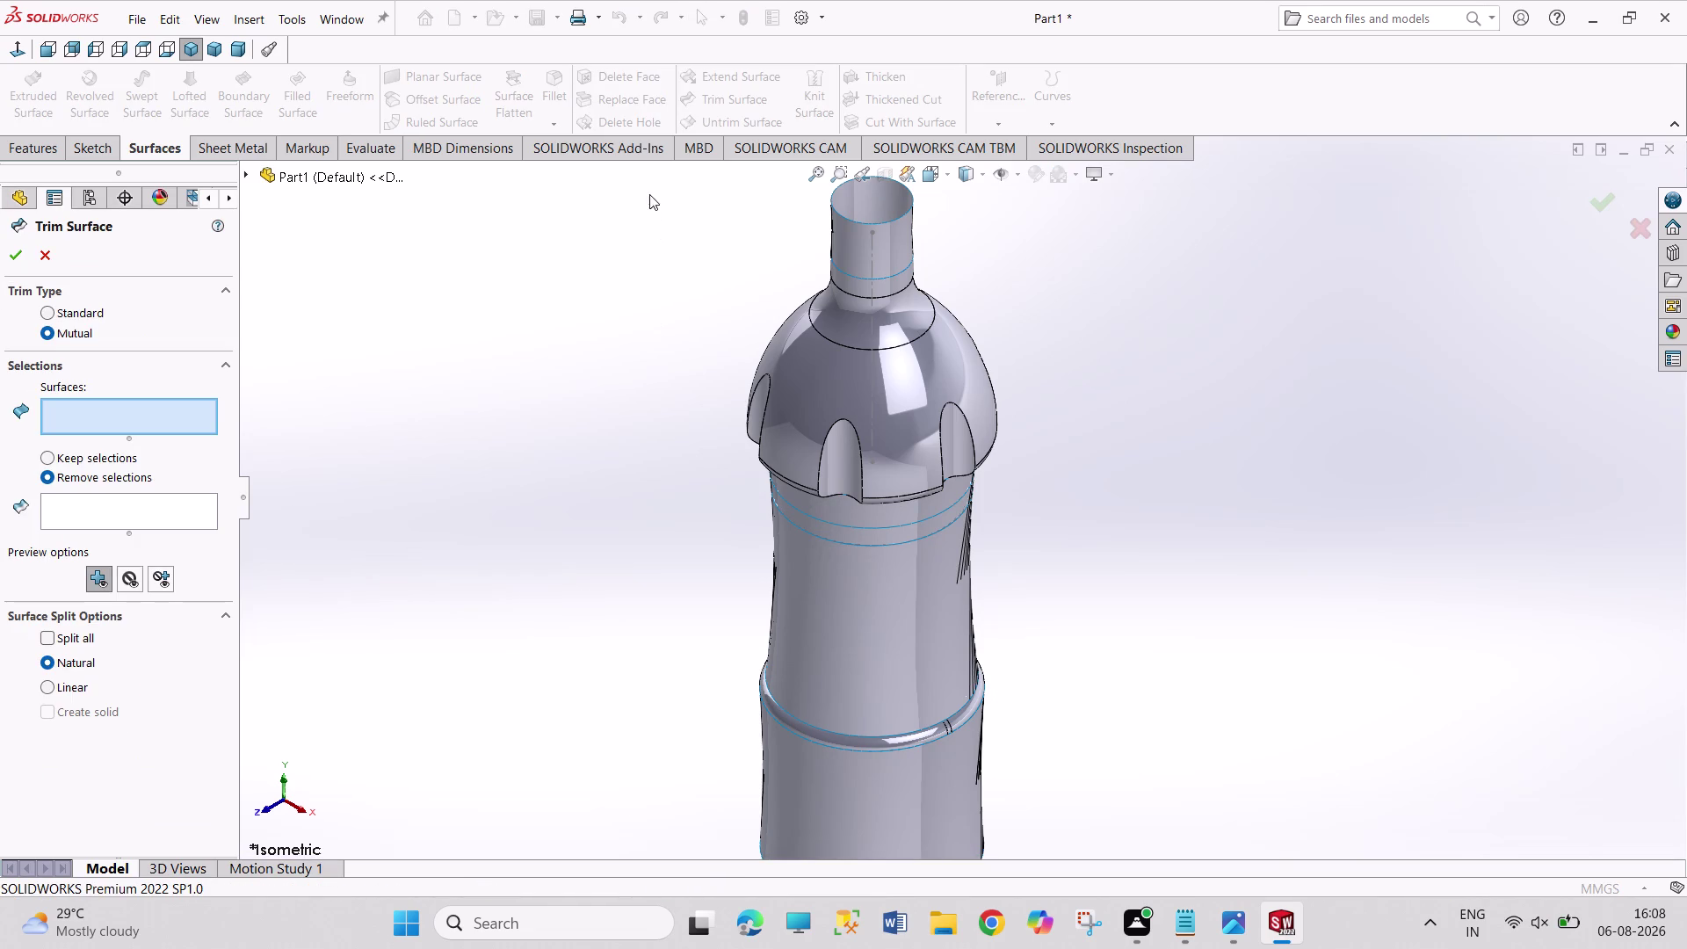
Select all the bottle's surfaces for the mutual trim and begin choosing pieces to remove.
drag(642, 167, 1100, 881)
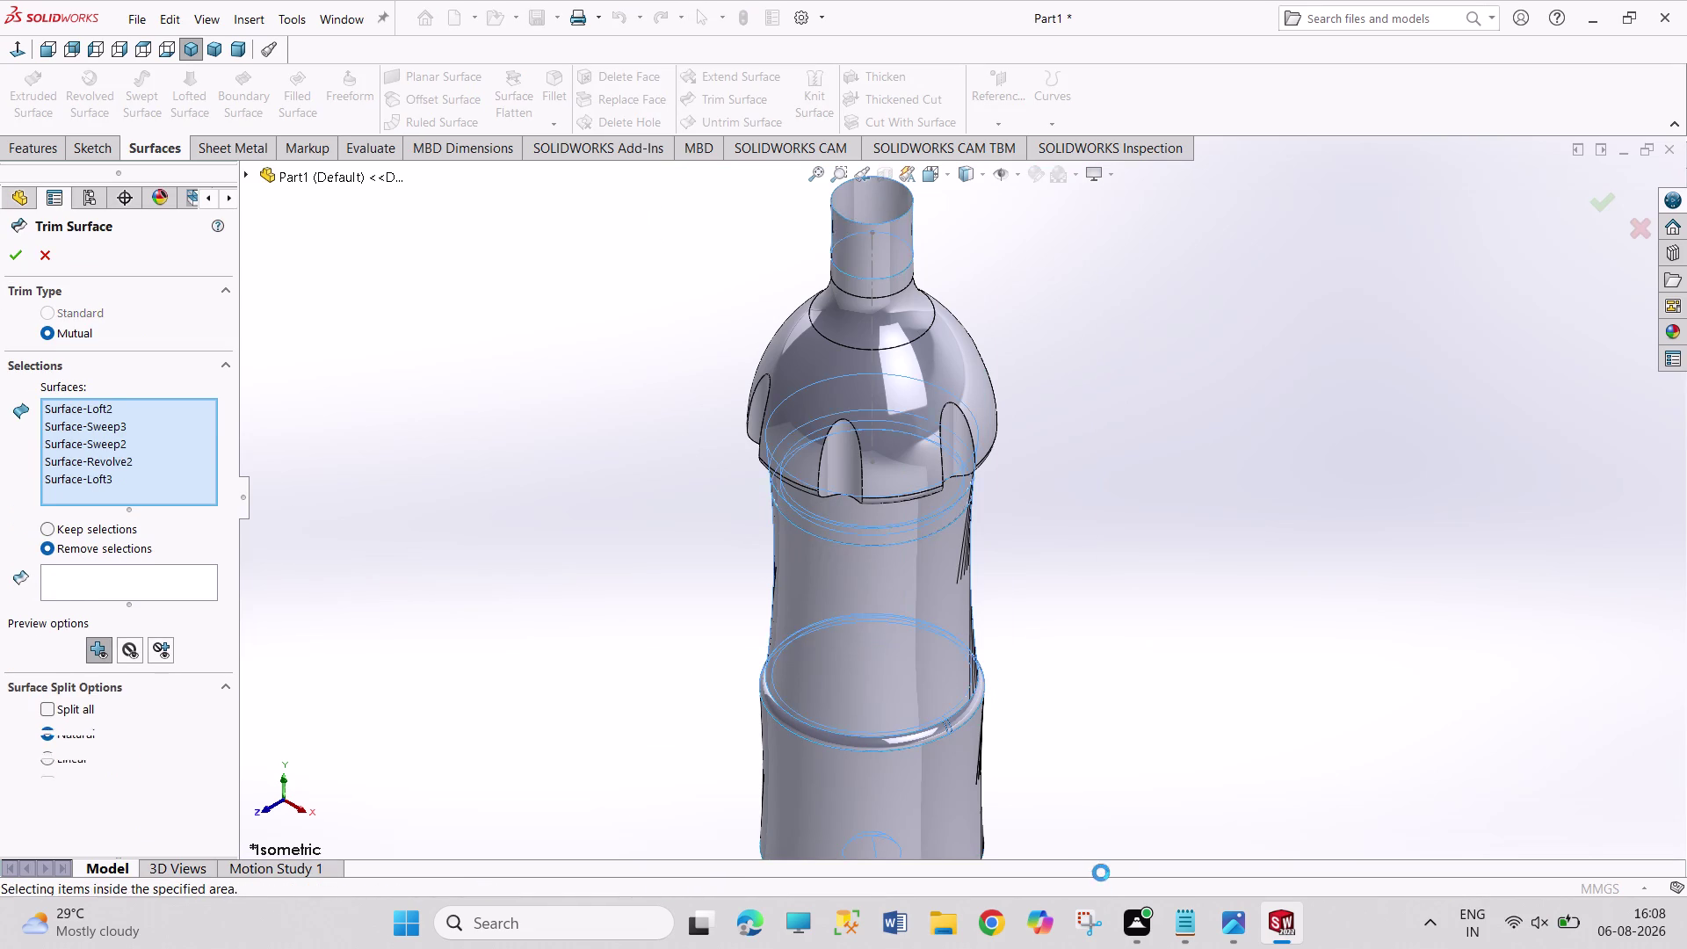
click(105, 599)
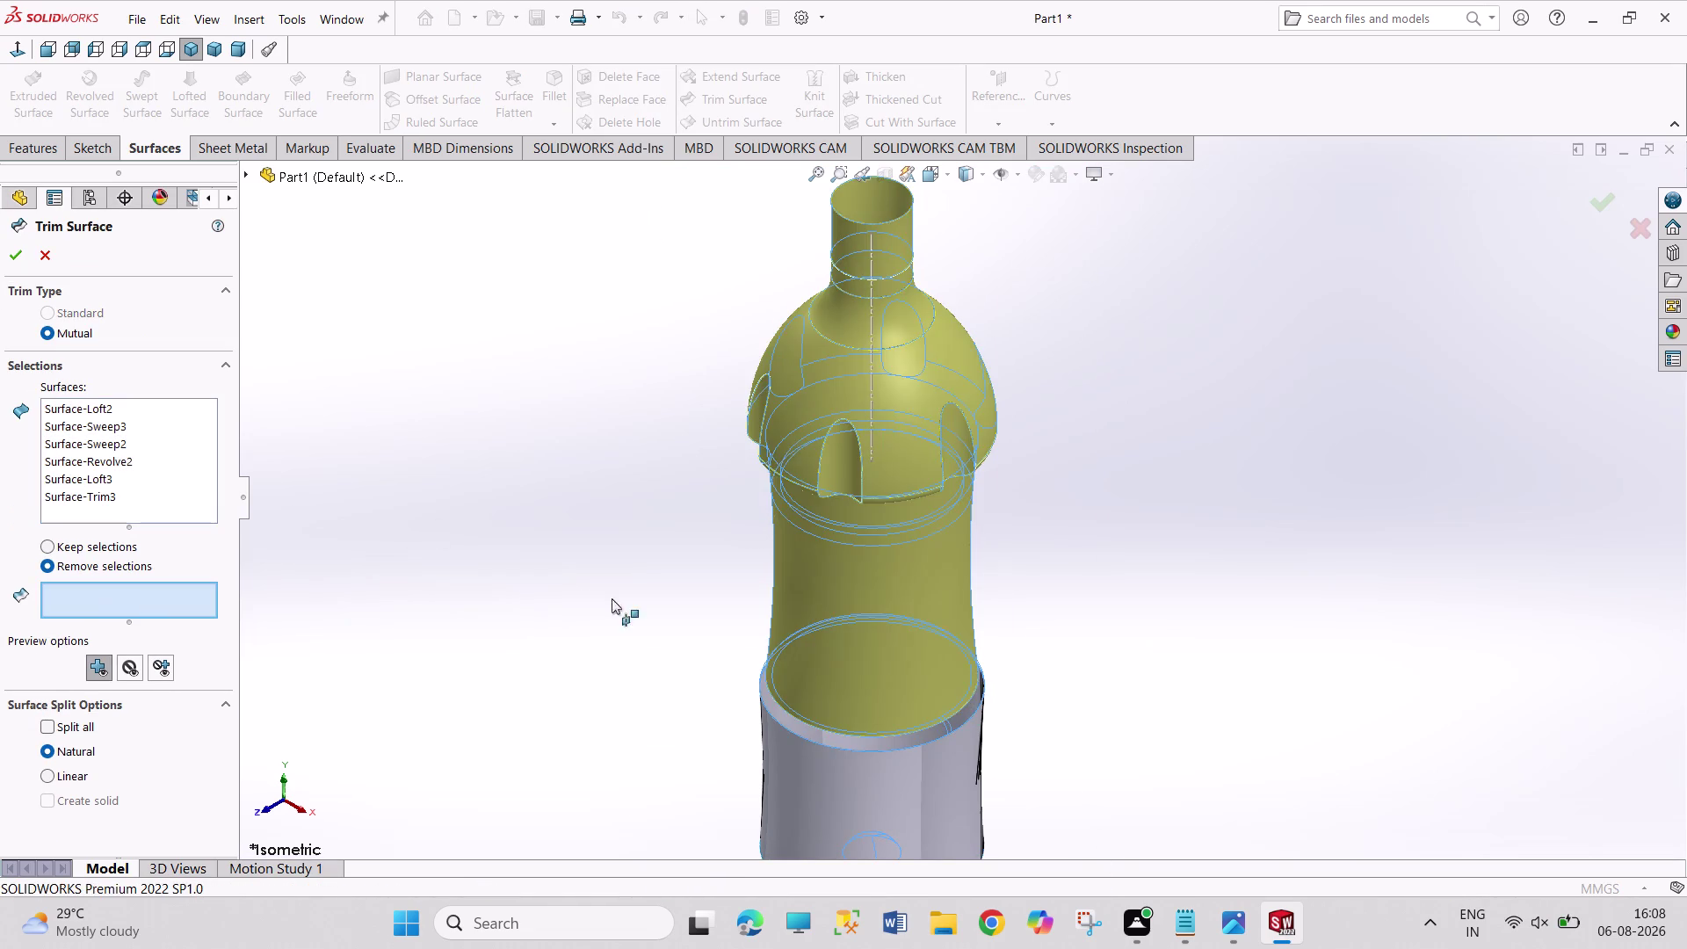
scroll(down, 3)
scroll(down, 3)
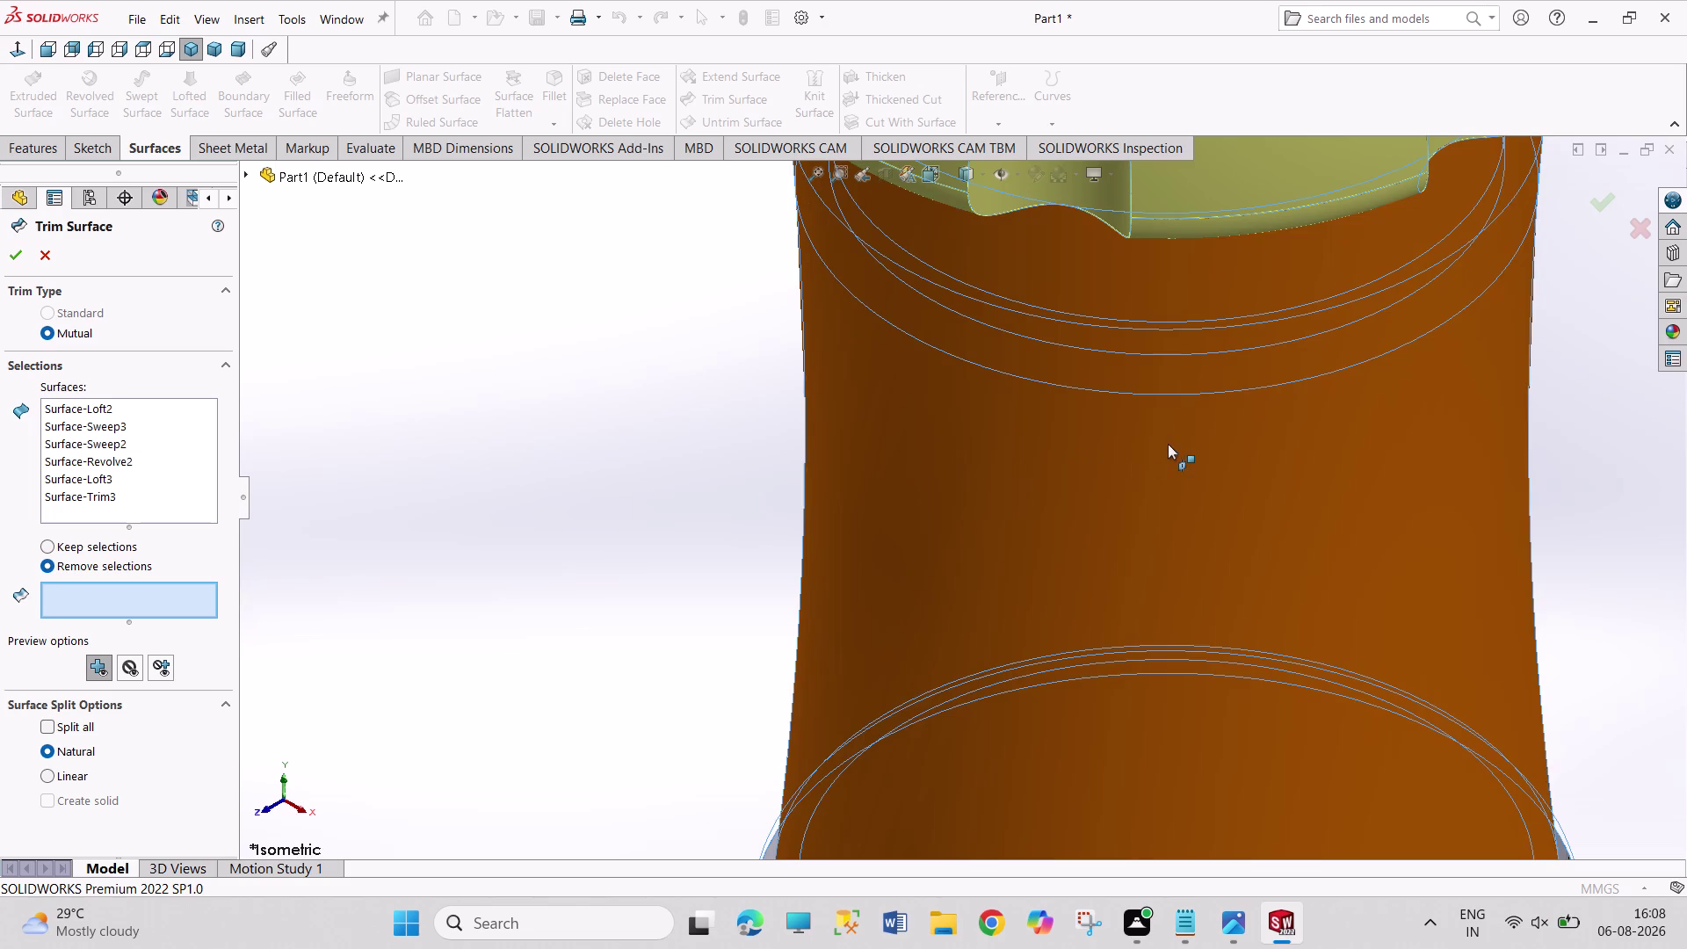
scroll(up, 3)
scroll(up, 3)
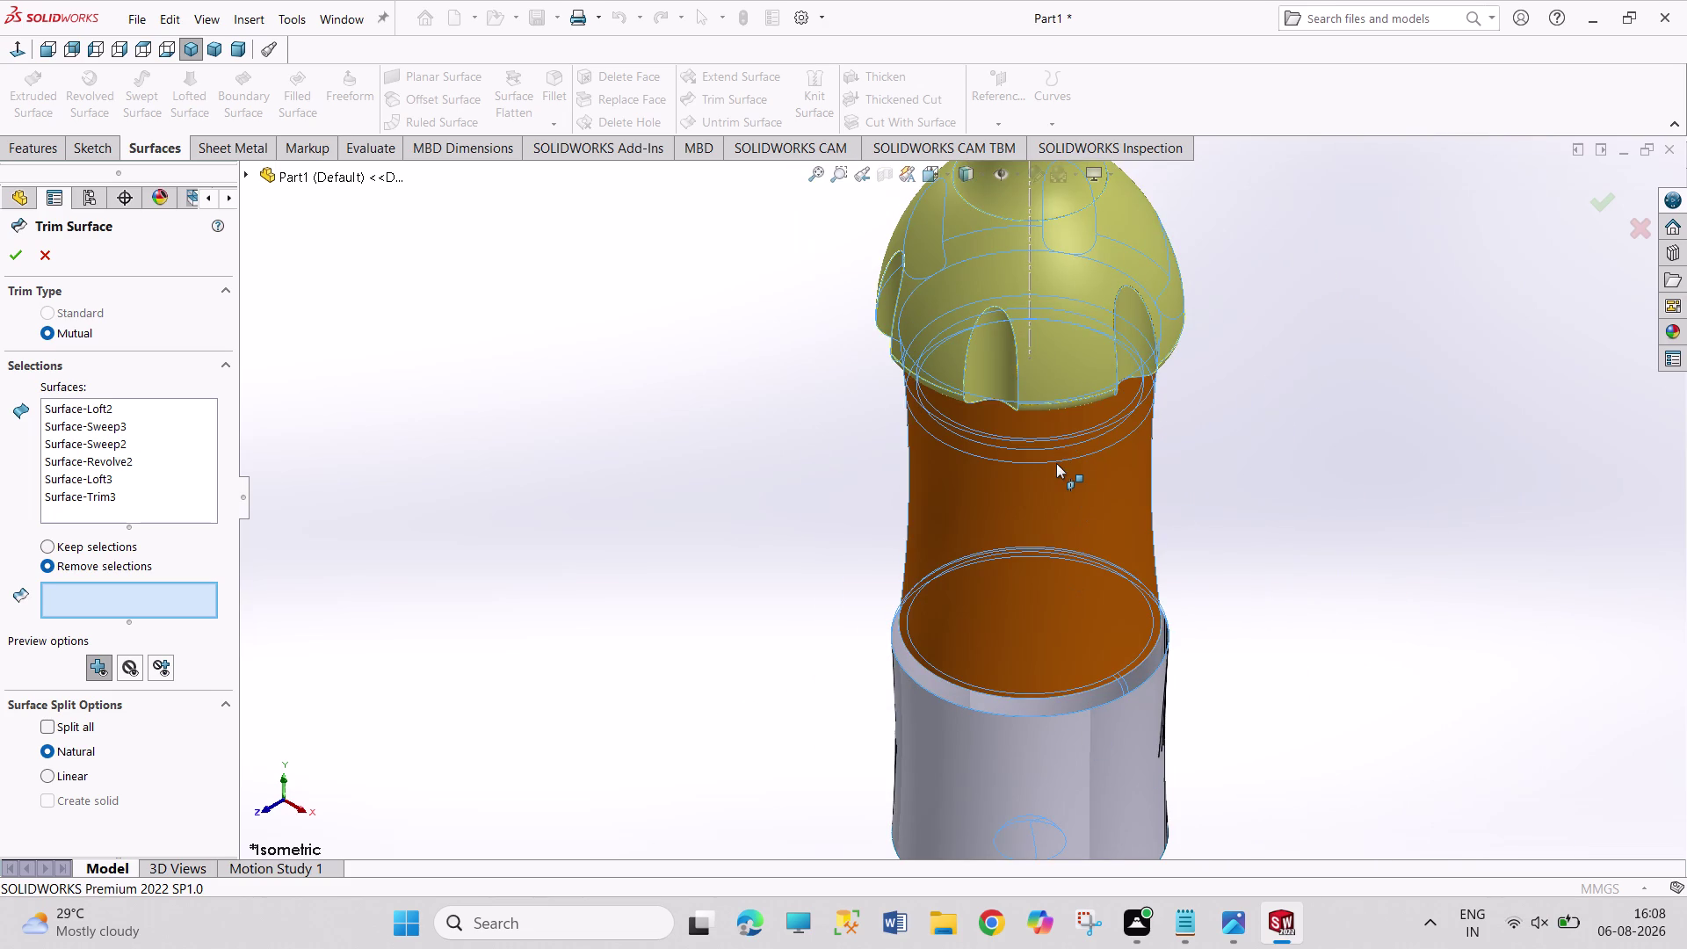
Pick the surface piece to discard inside the body and confirm the mutual trim.
middle_drag(1274, 309, 1279, 414)
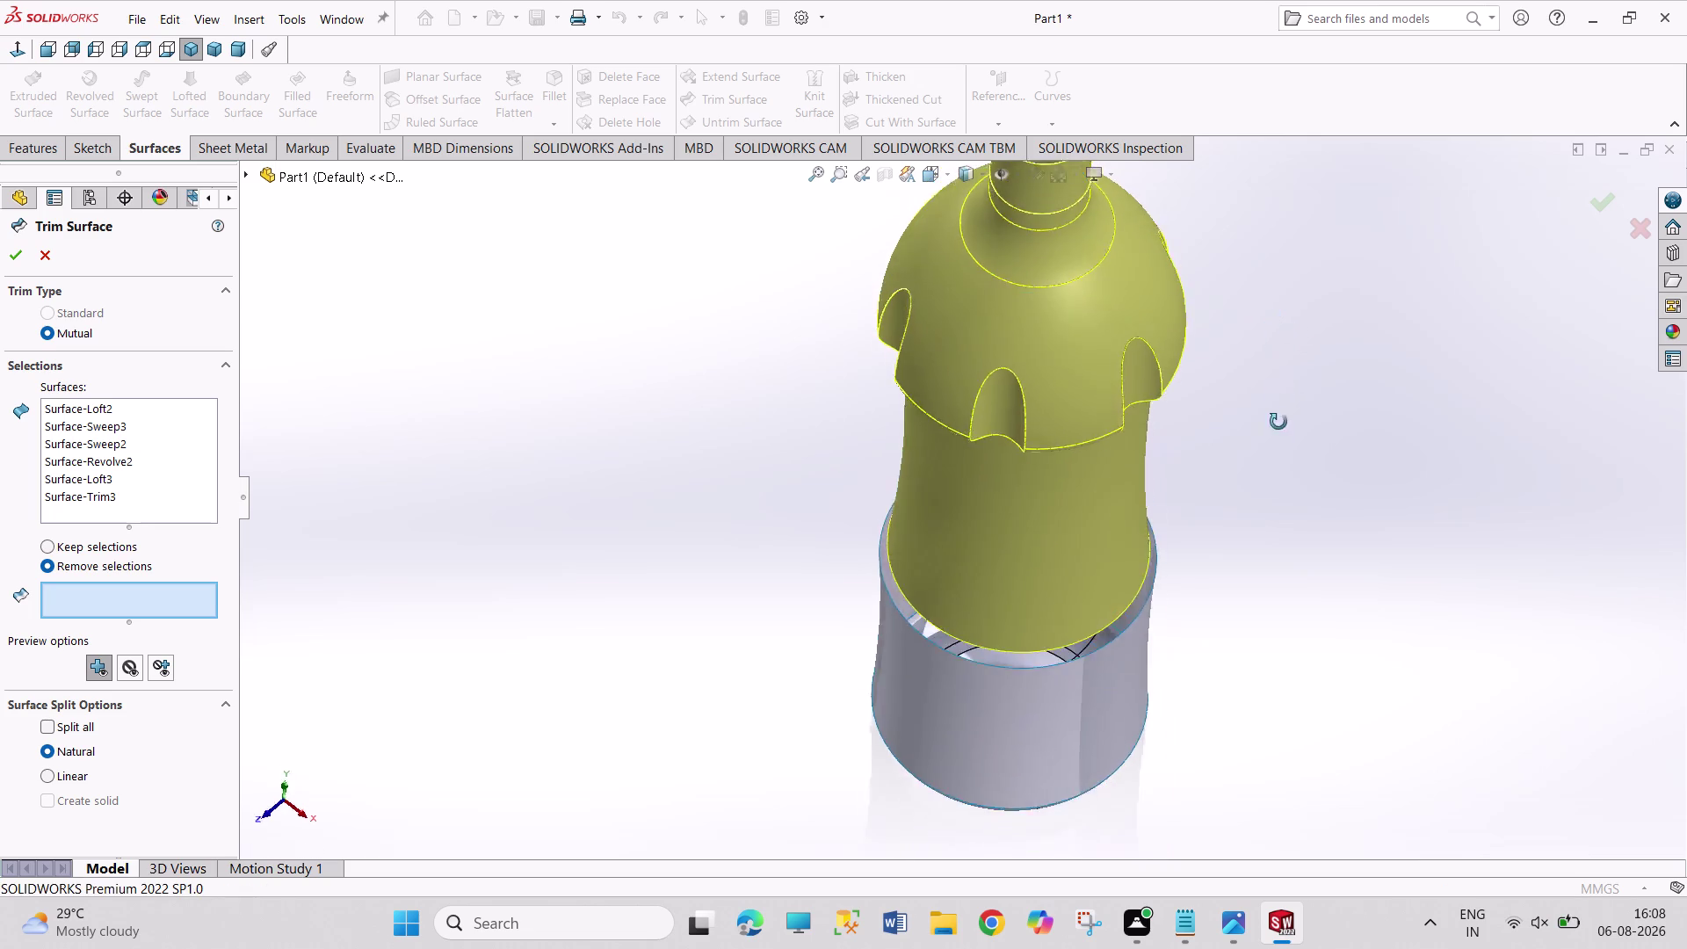
middle_drag(1278, 414, 1279, 586)
middle_drag(821, 616, 834, 566)
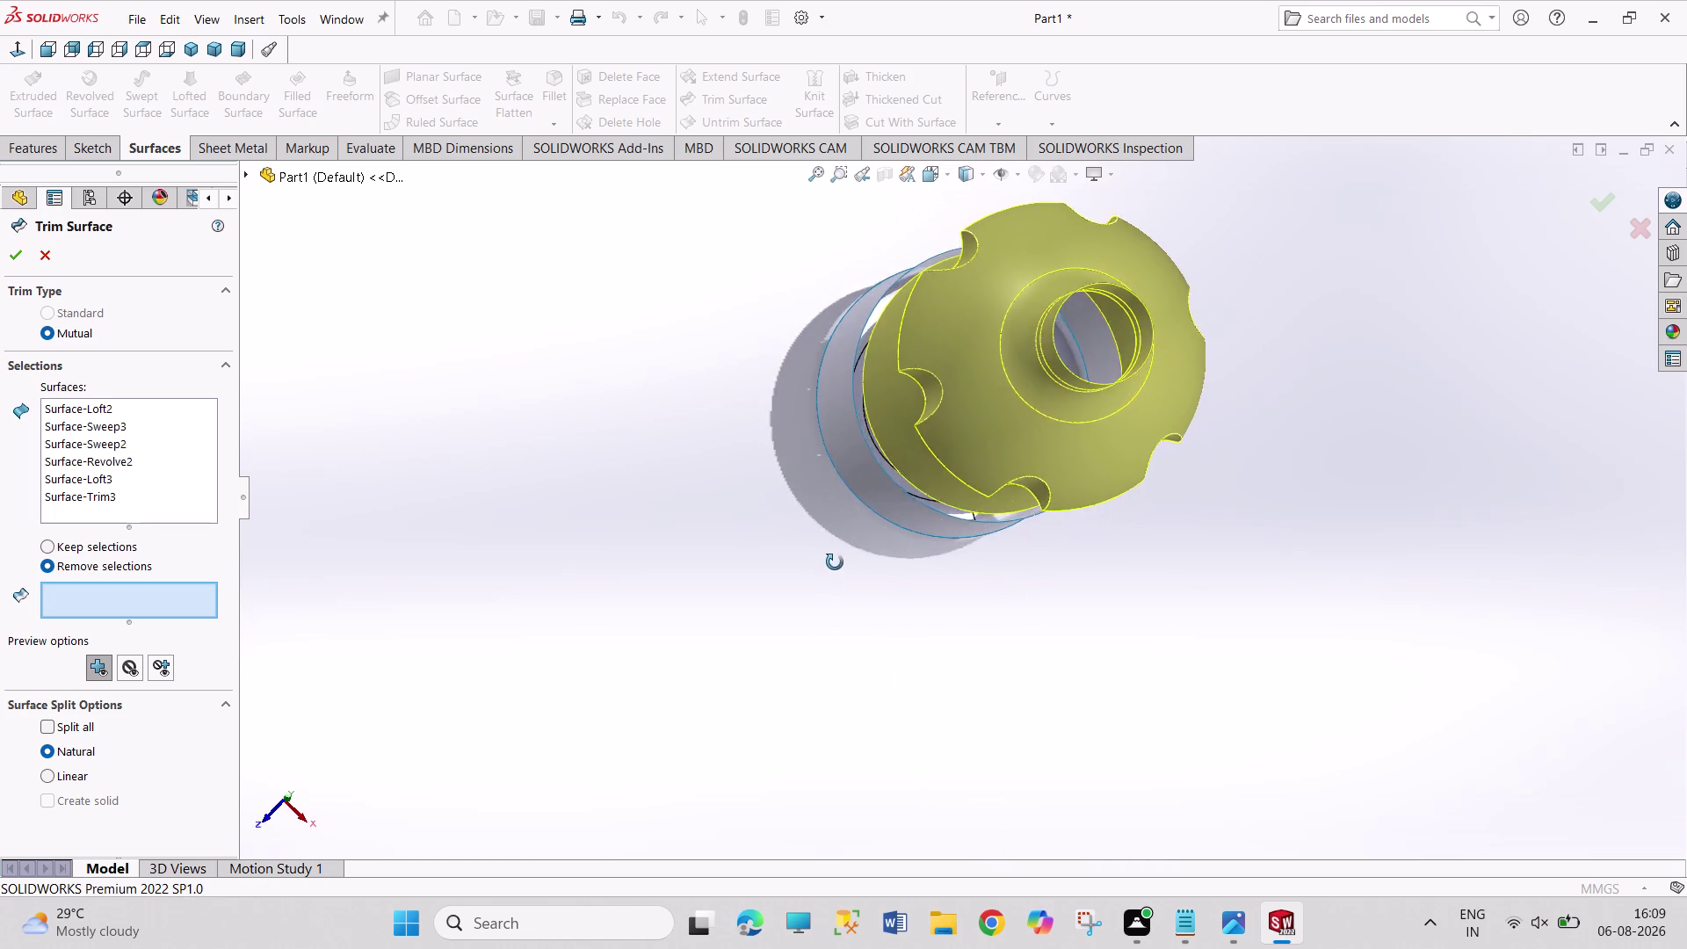
middle_drag(834, 566, 853, 560)
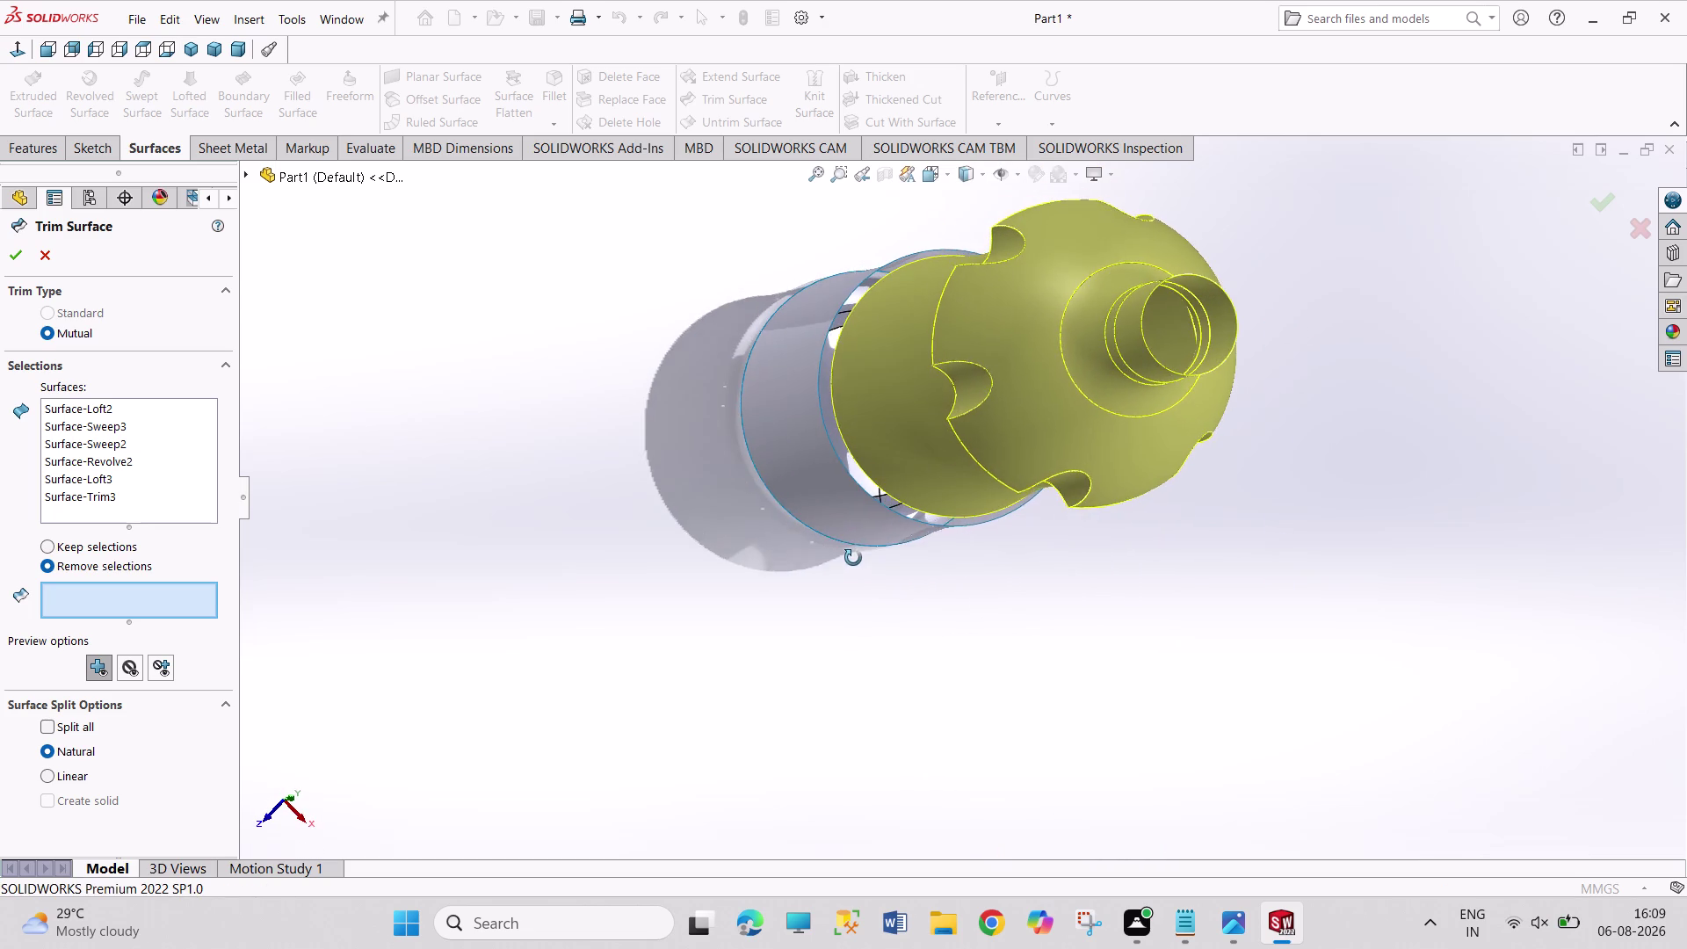
middle_drag(853, 559, 850, 548)
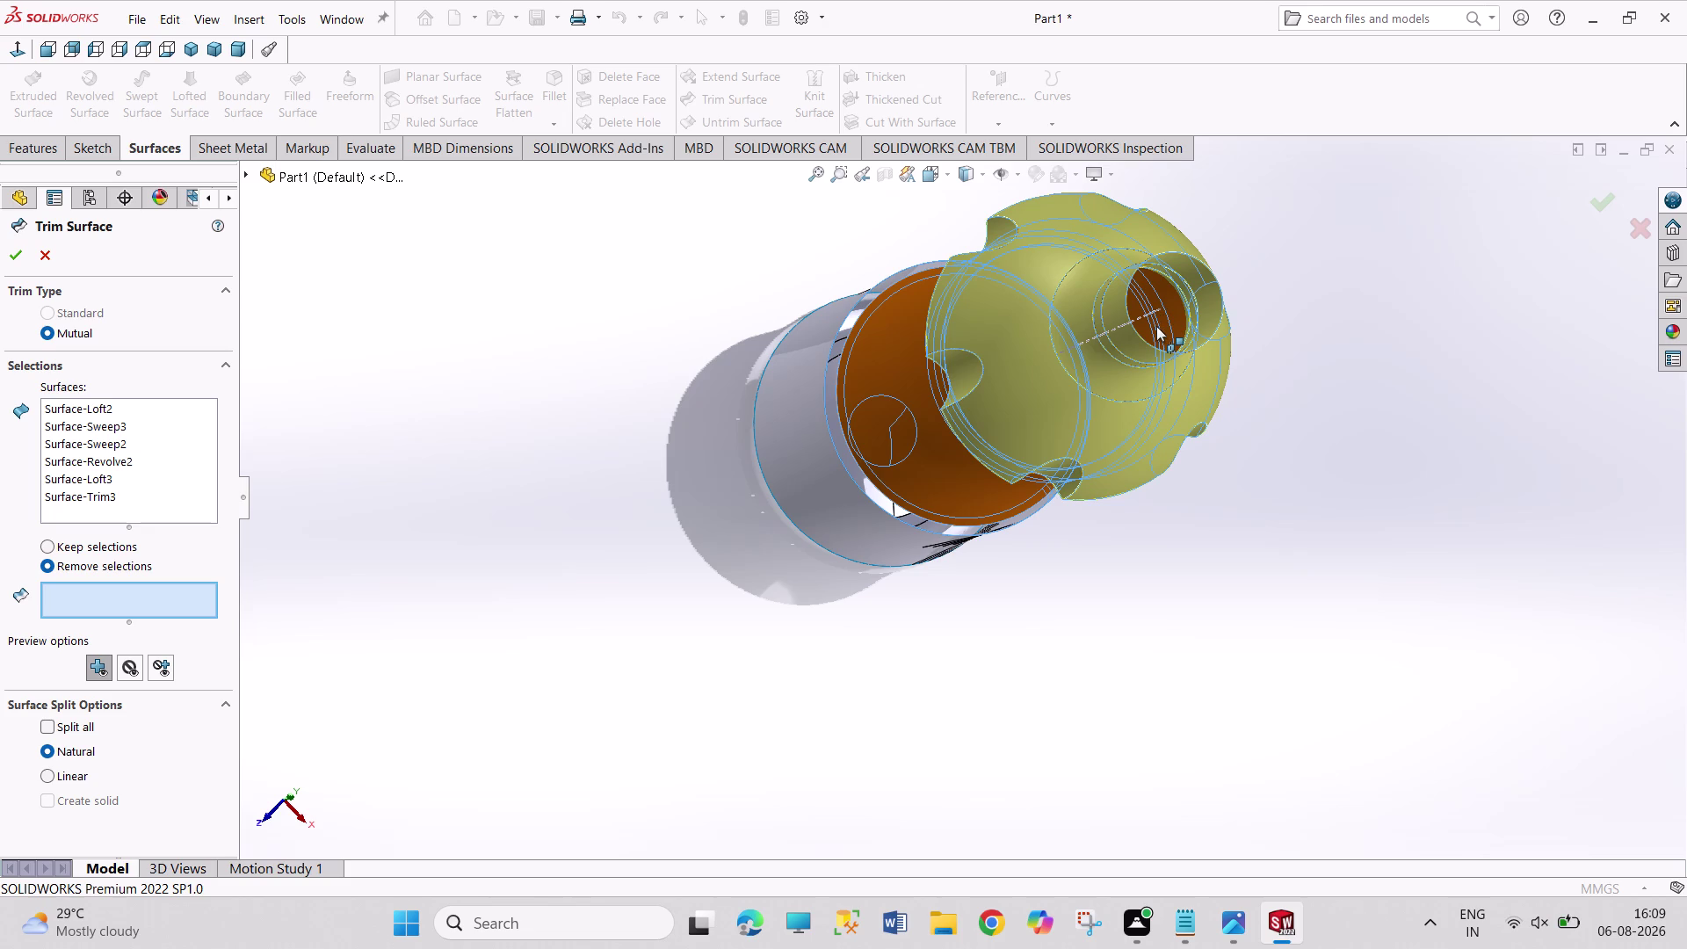
click(1156, 326)
middle_drag(1309, 542, 1257, 340)
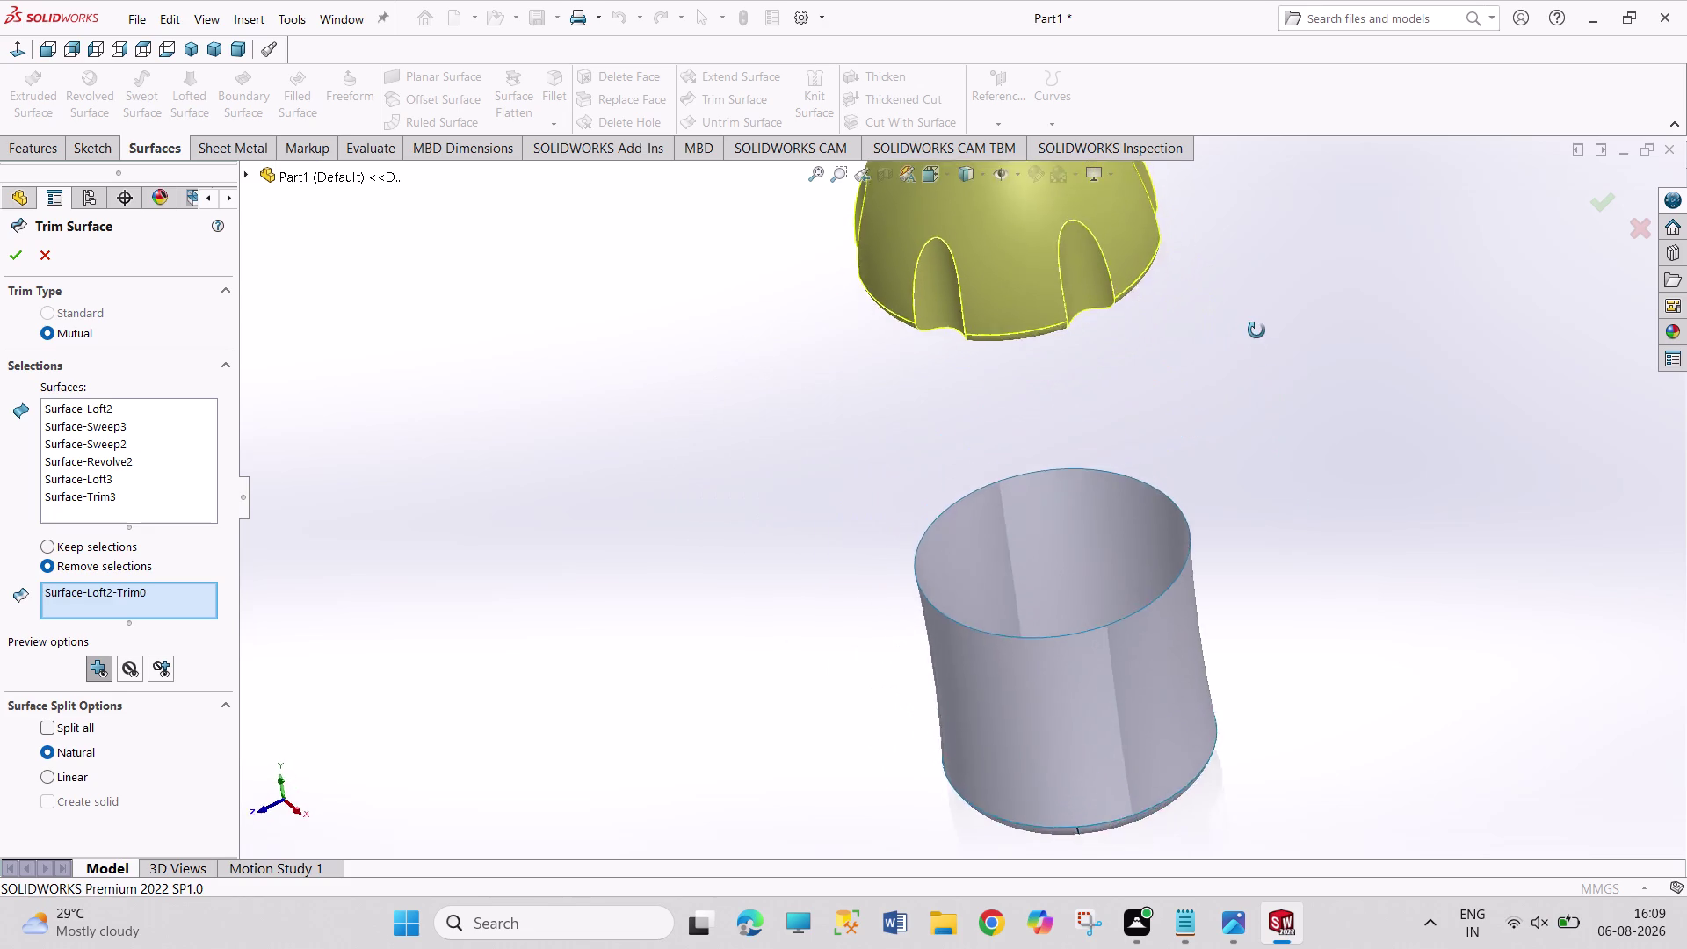
middle_drag(1257, 340, 1252, 276)
key(Escape)
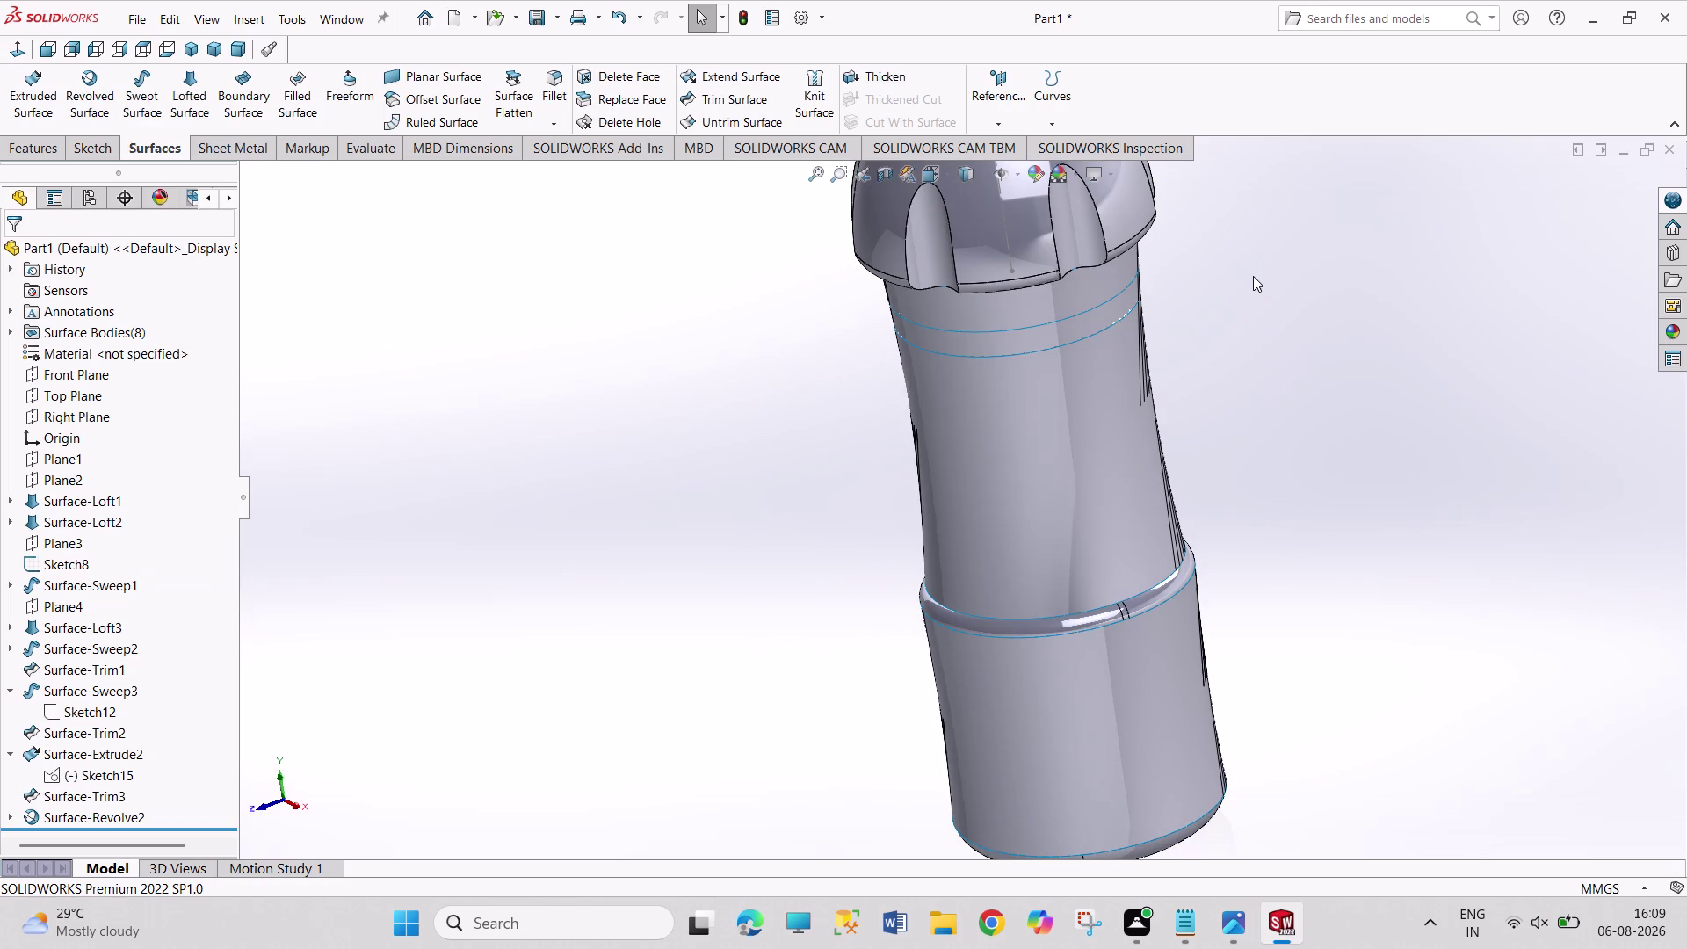
Recheck the reference bottle drawing in Photos, then select the small profile sketch.
scroll(up, 3)
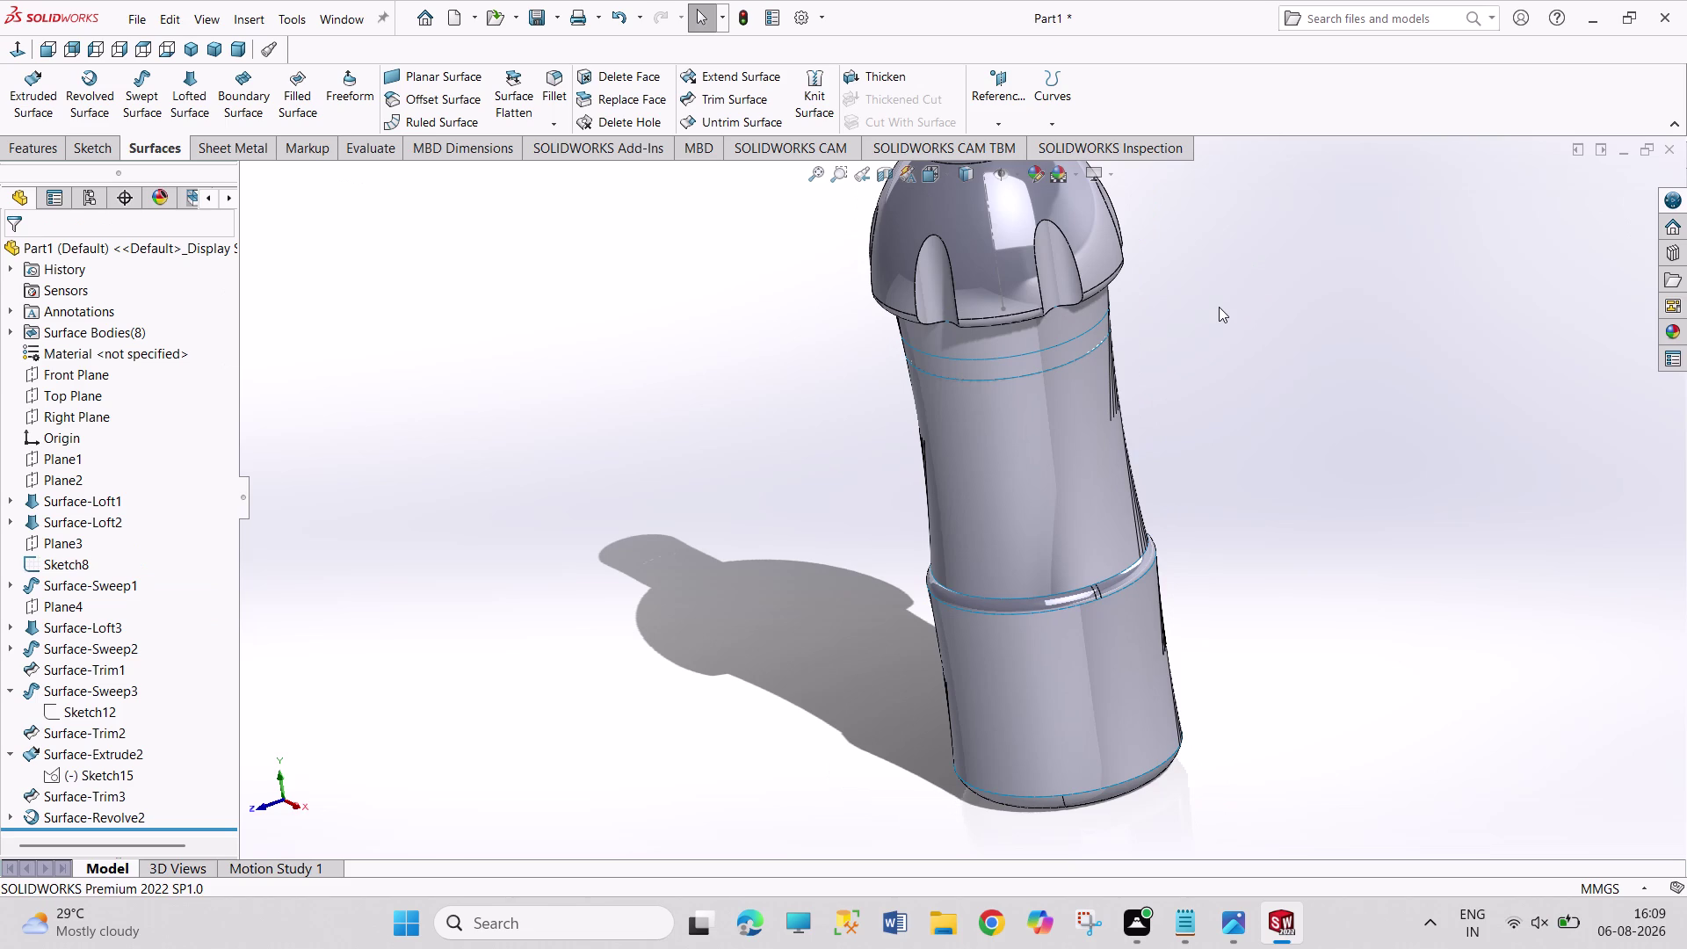
click(1232, 924)
click(1289, 906)
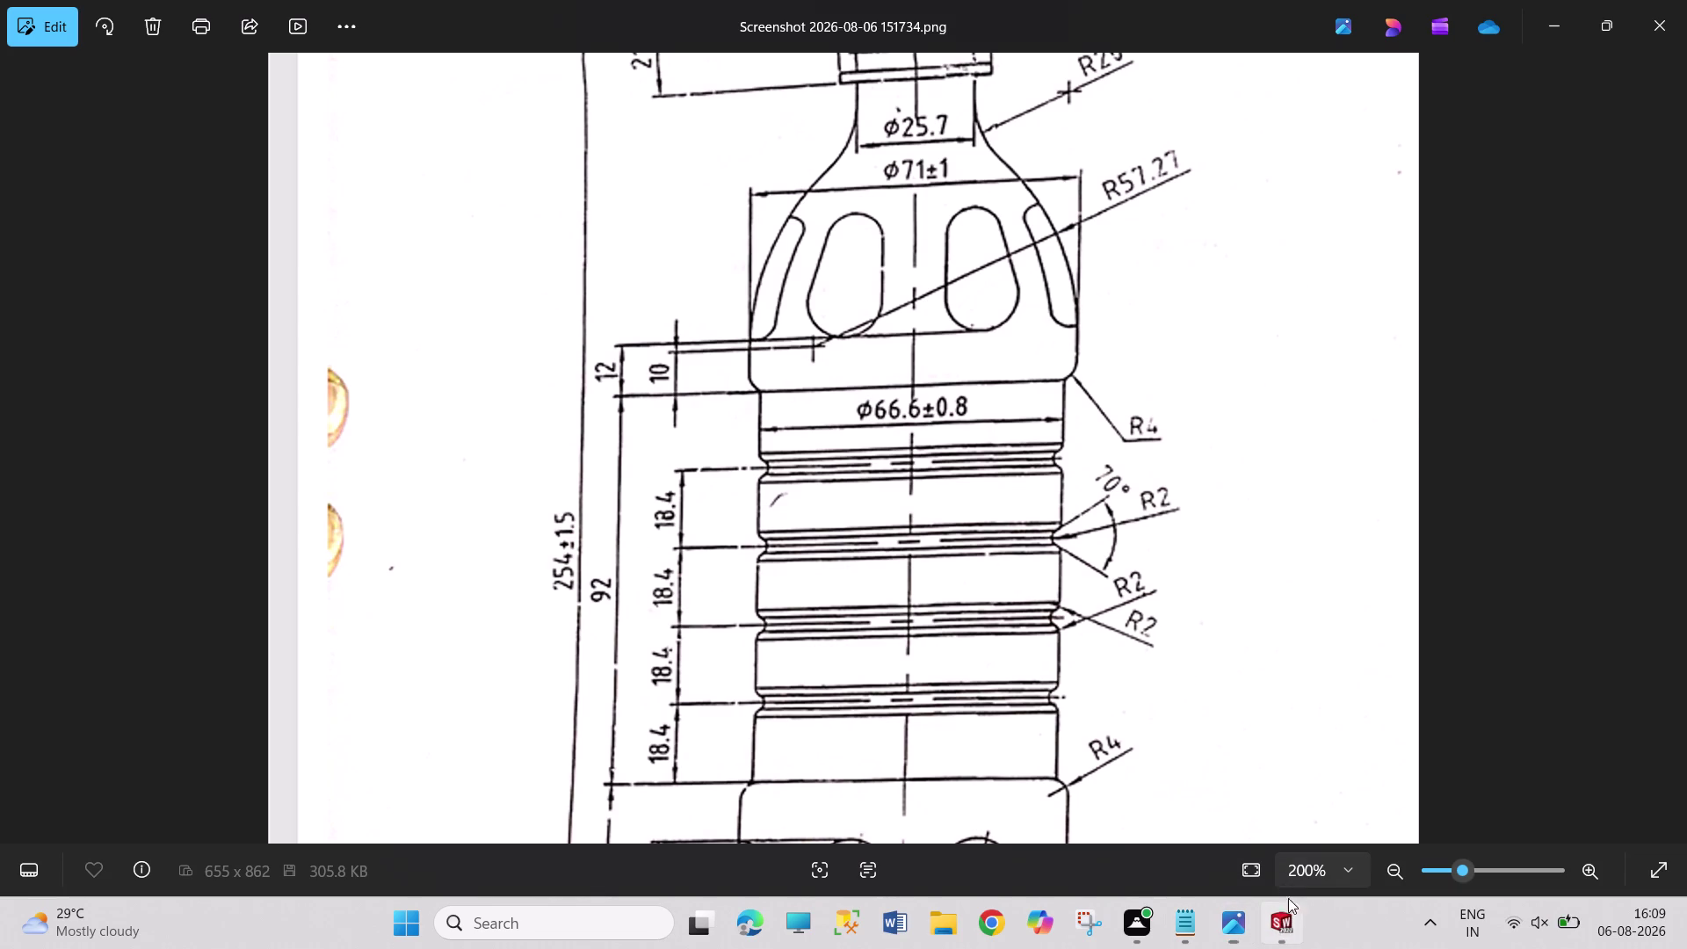
key(ctrl+z)
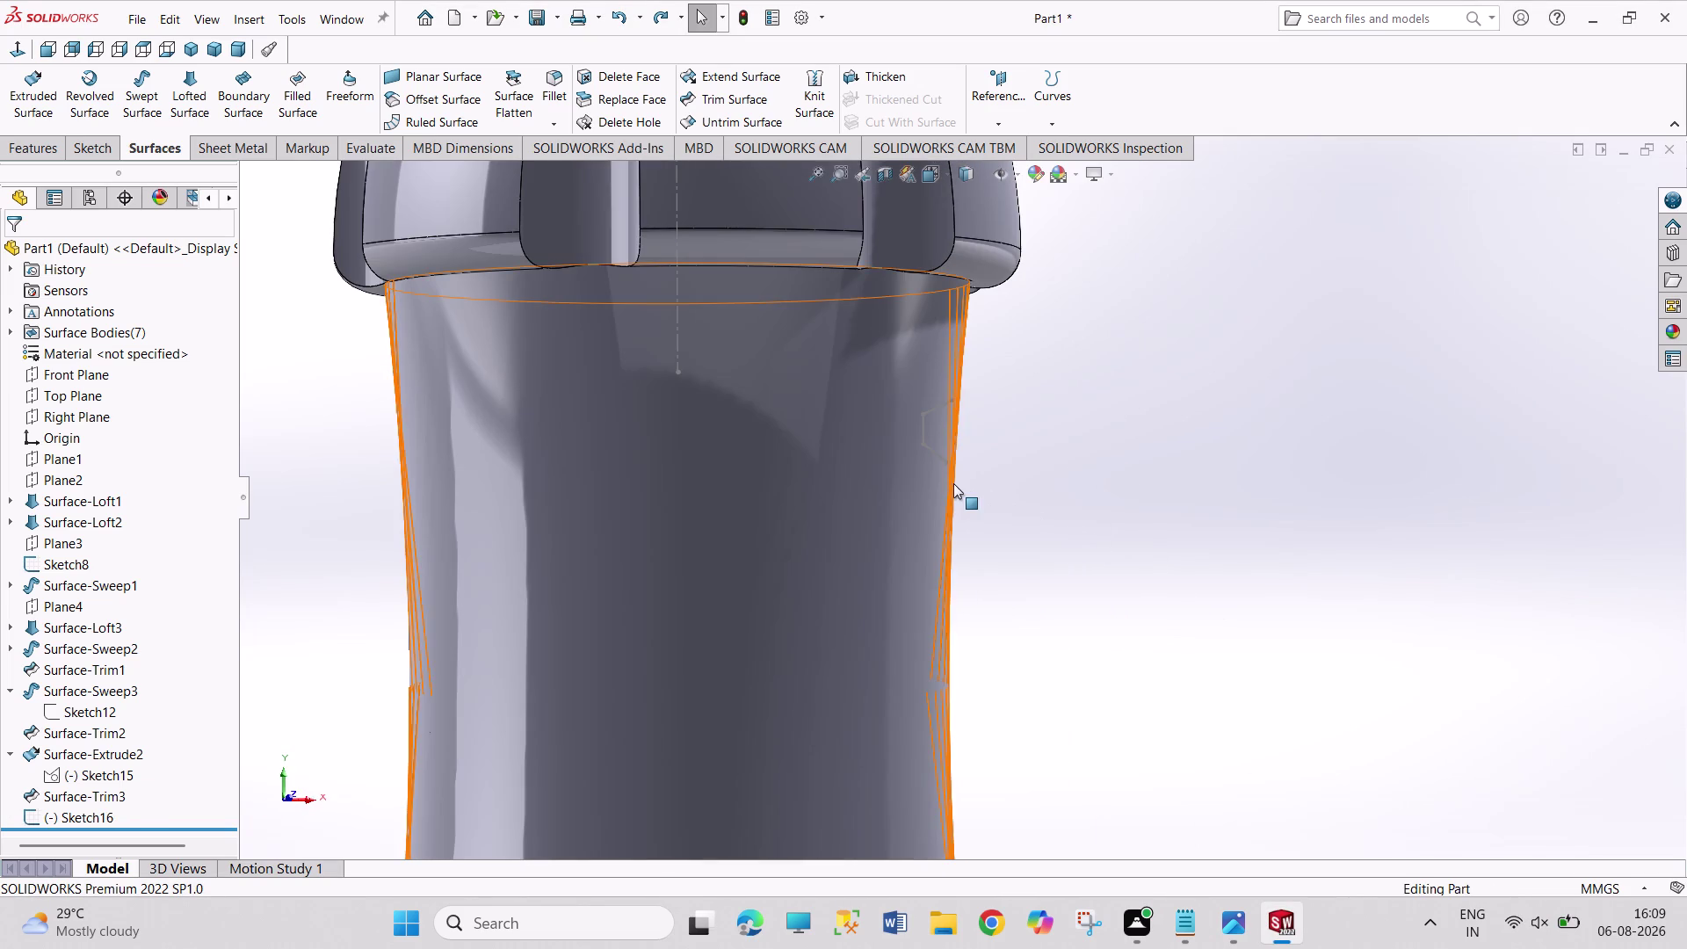
click(943, 458)
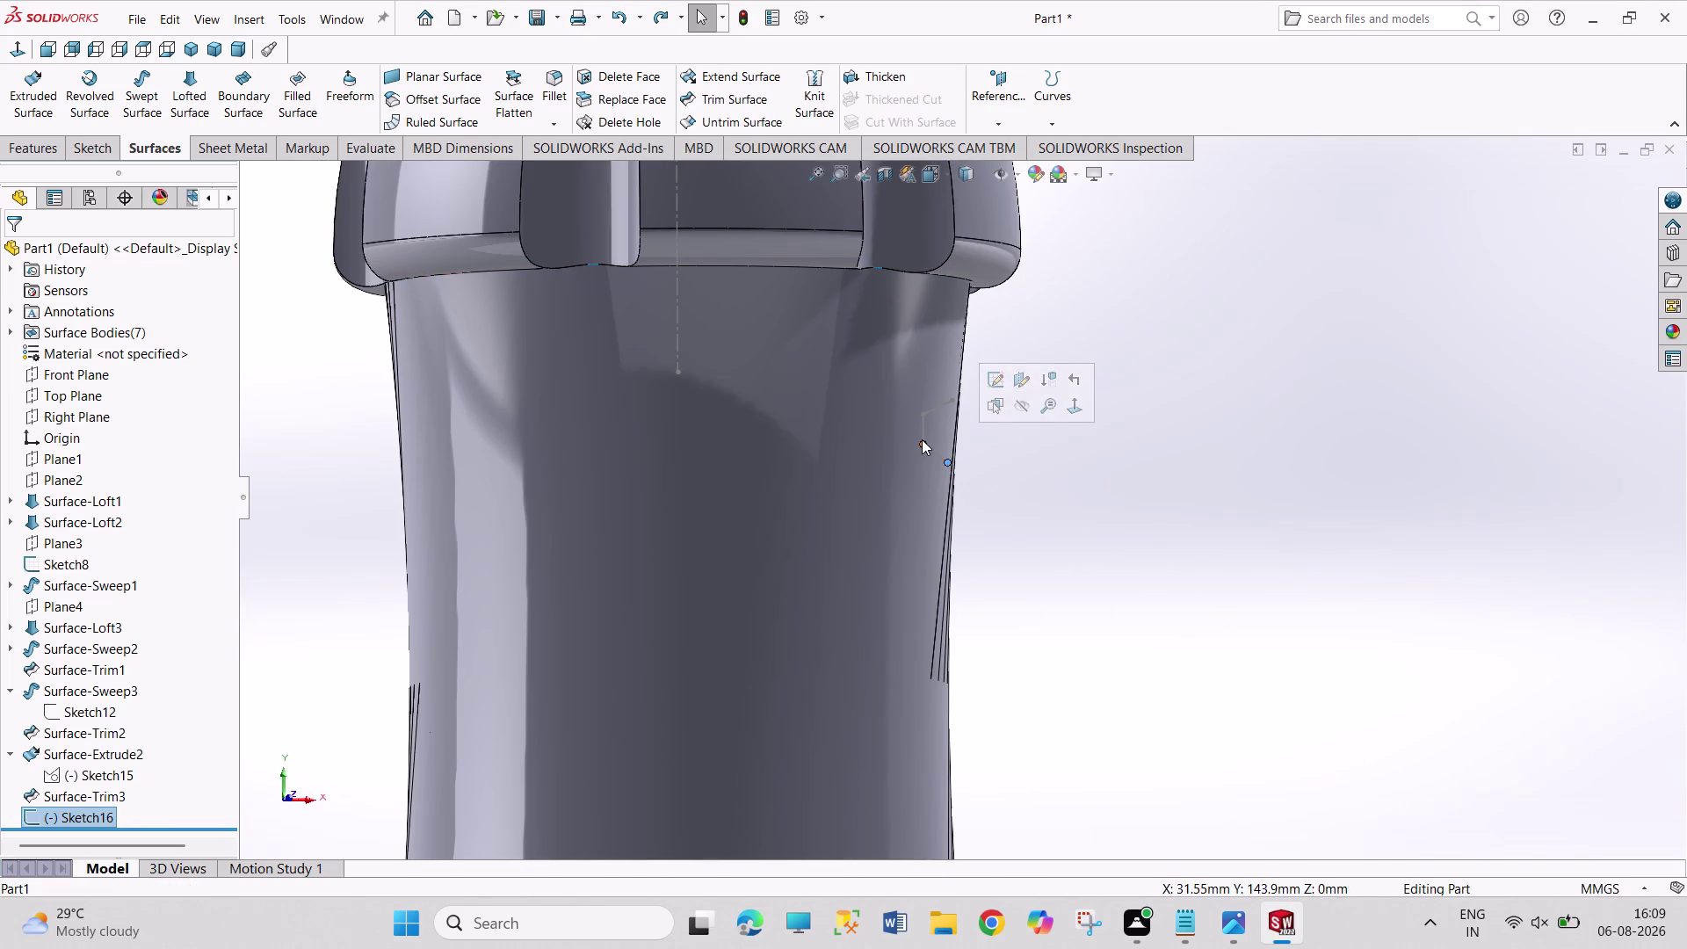
click(922, 440)
click(1048, 497)
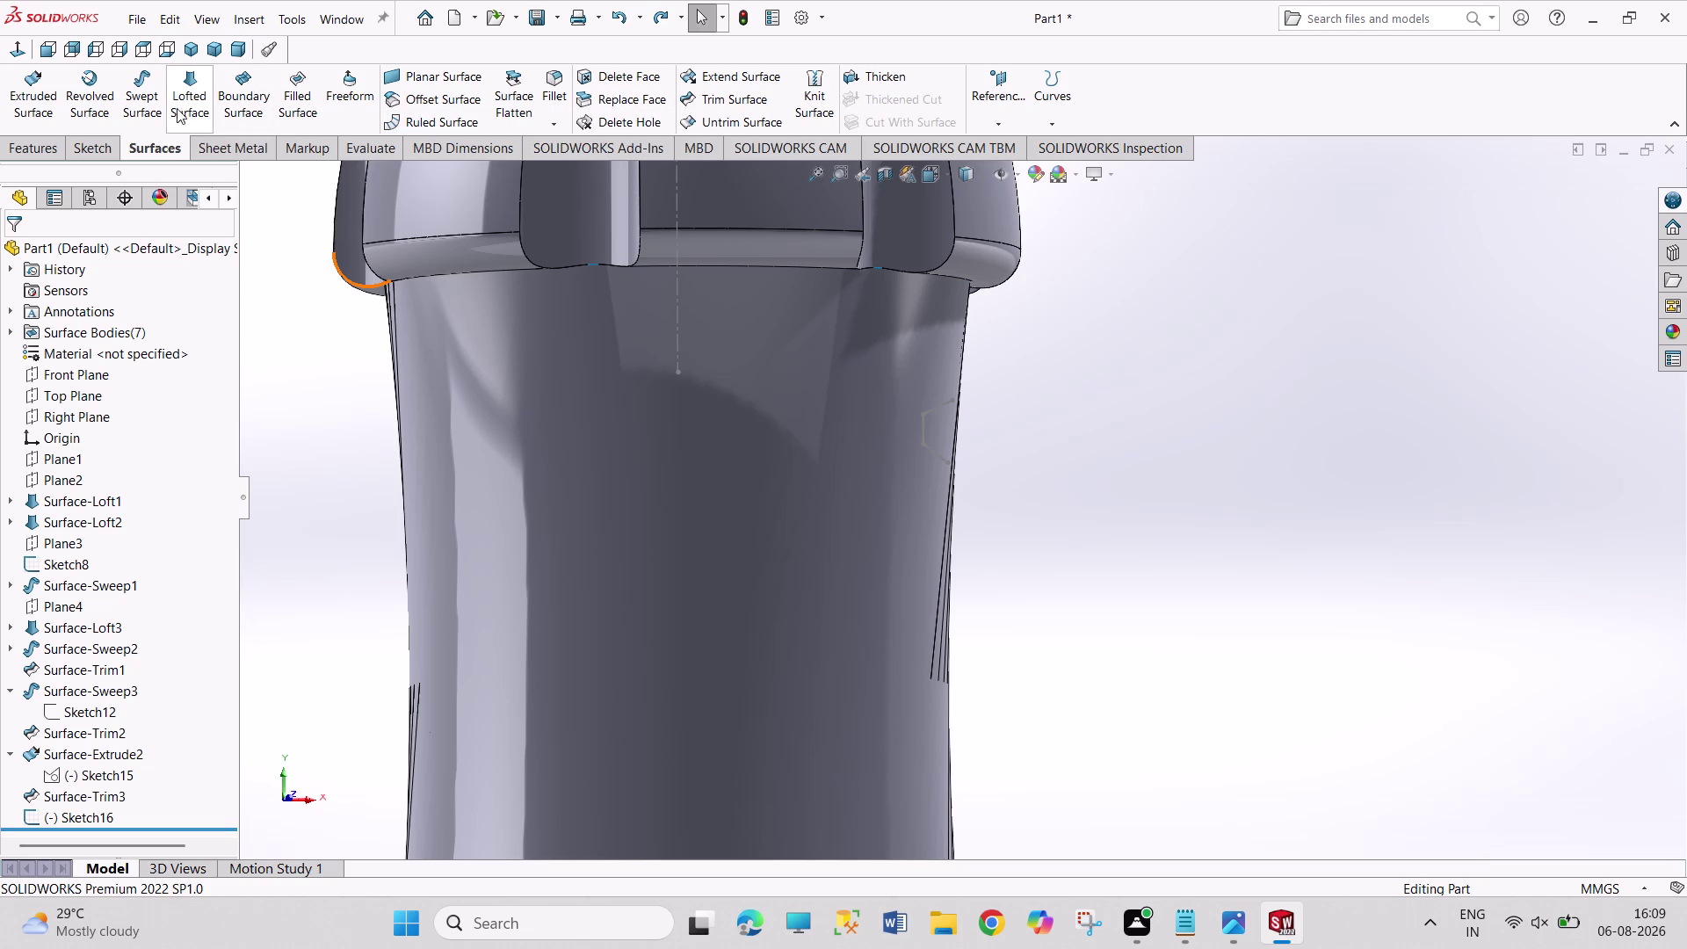
Sweep Sketch16 along the circular body edge to create ring surface Surface-Sweep4.
click(155, 103)
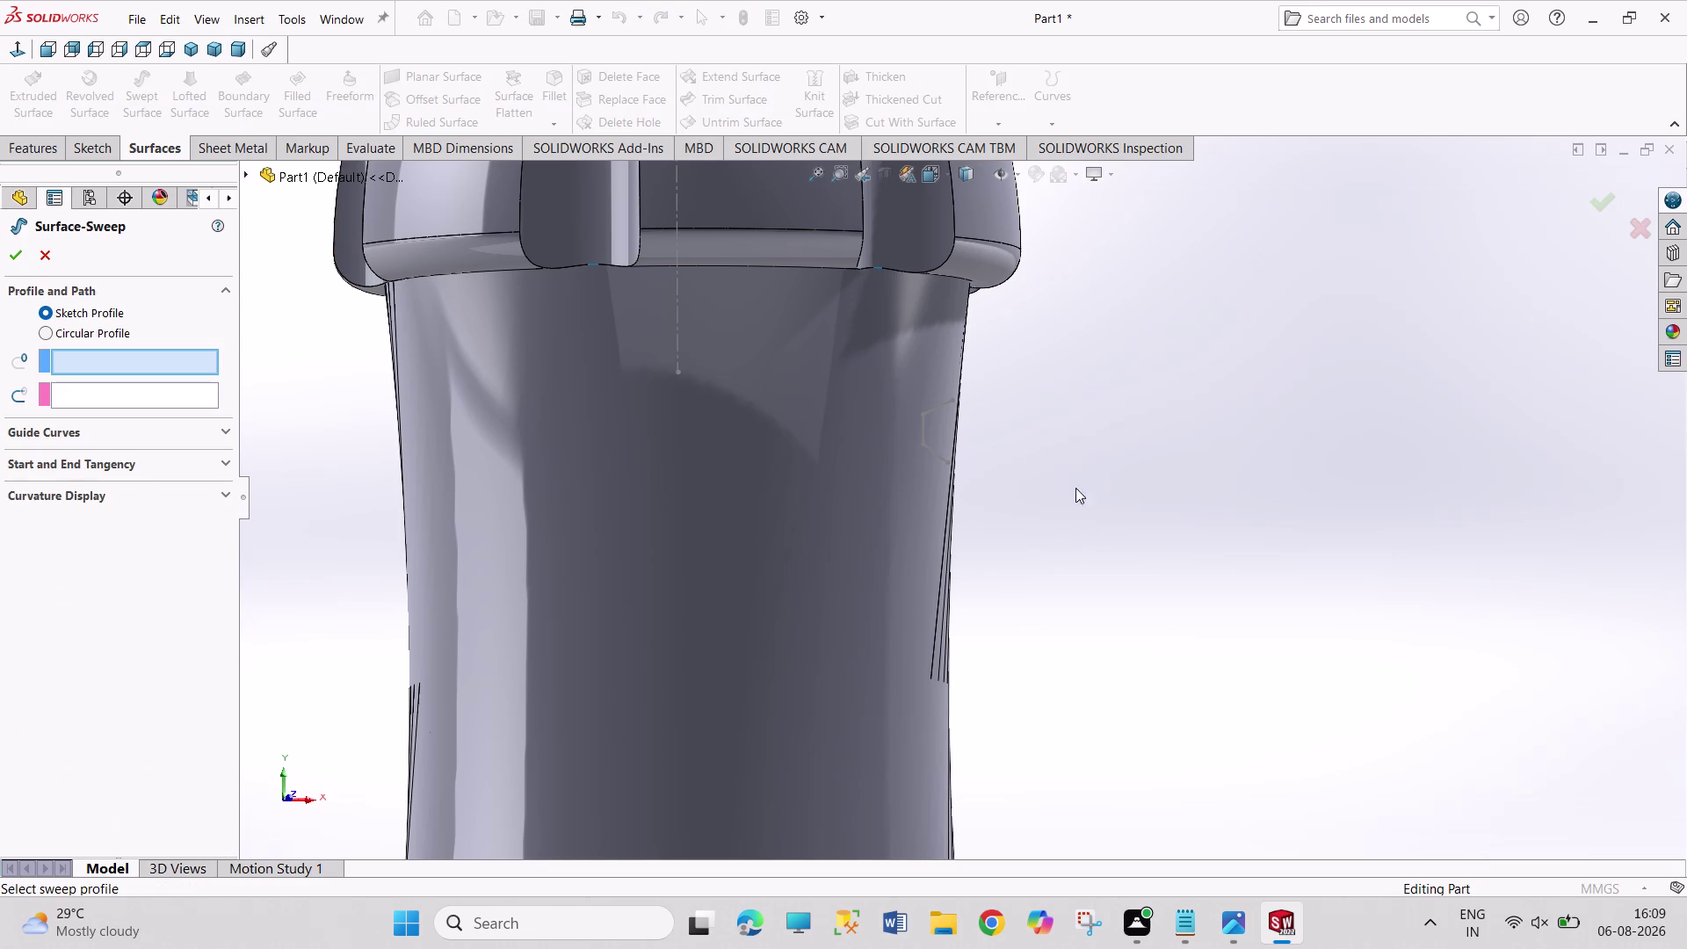
click(932, 451)
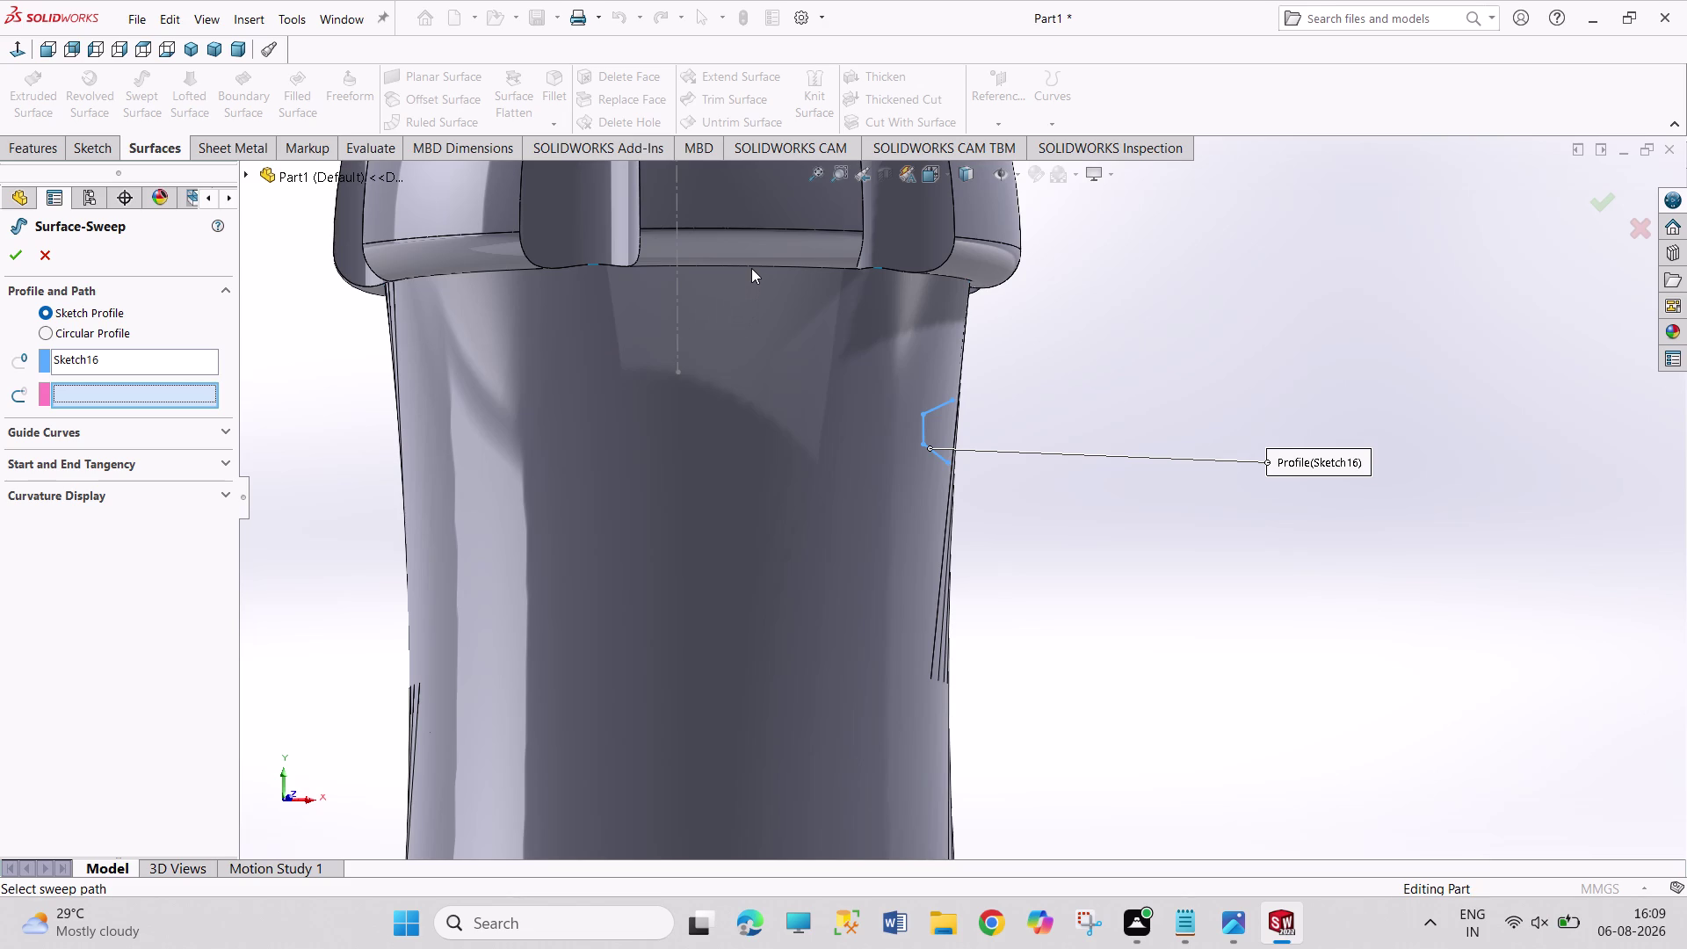
scroll(up, 3)
scroll(up, 3)
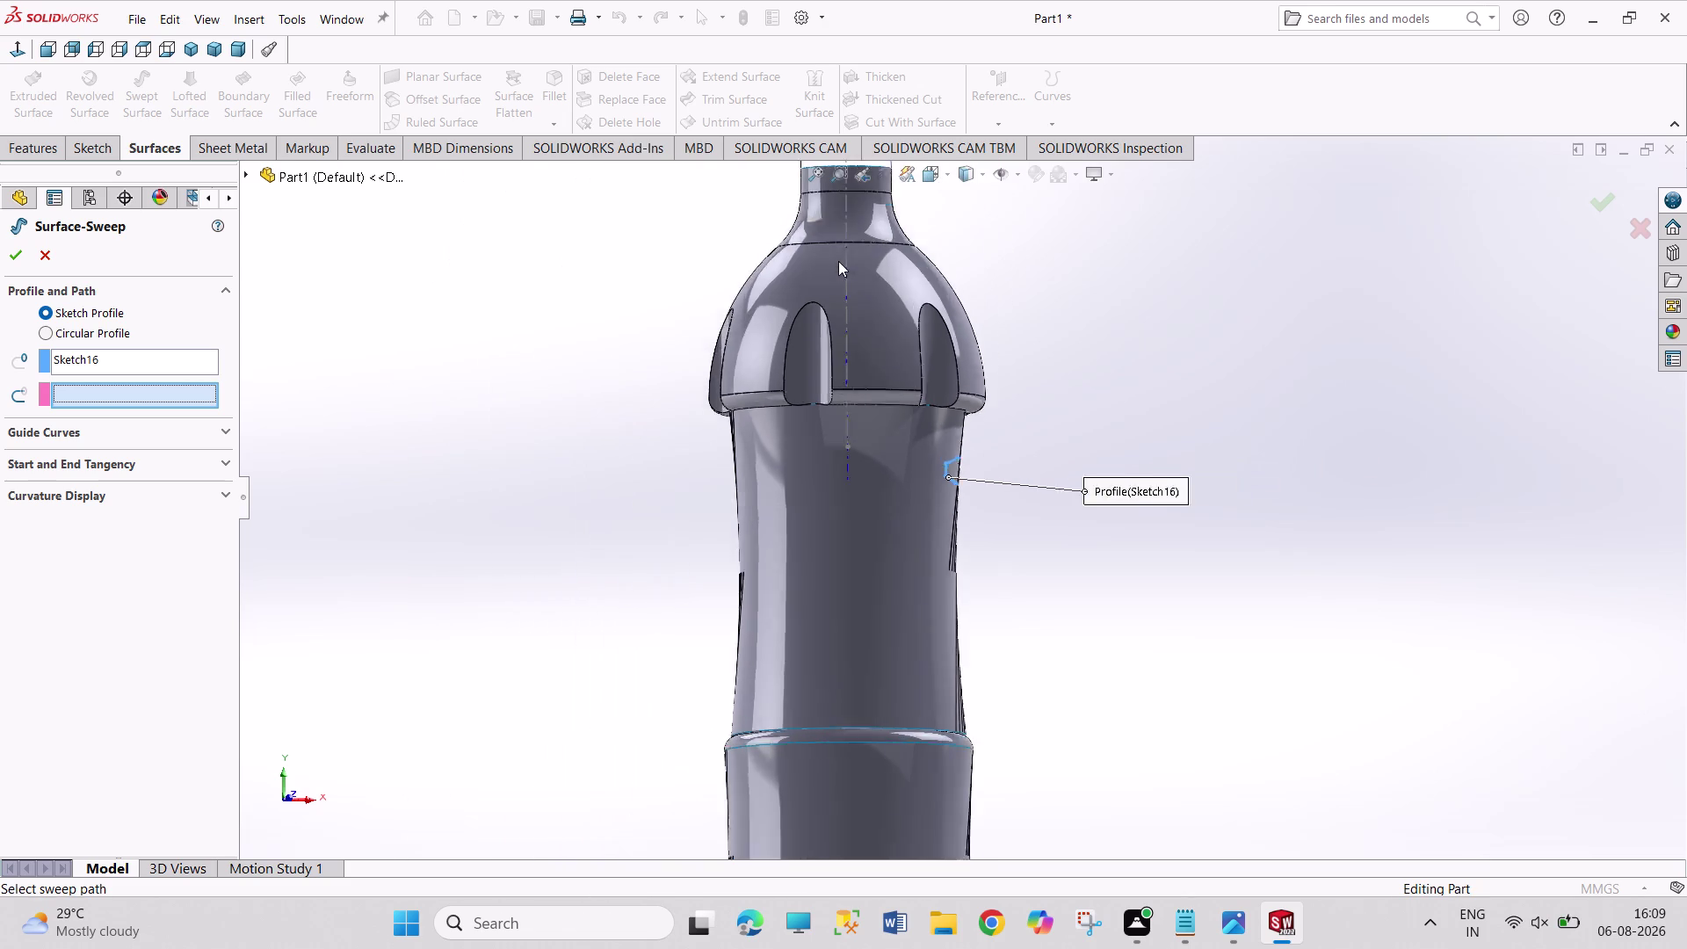
scroll(up, 3)
scroll(up, 3)
middle_drag(975, 228, 974, 295)
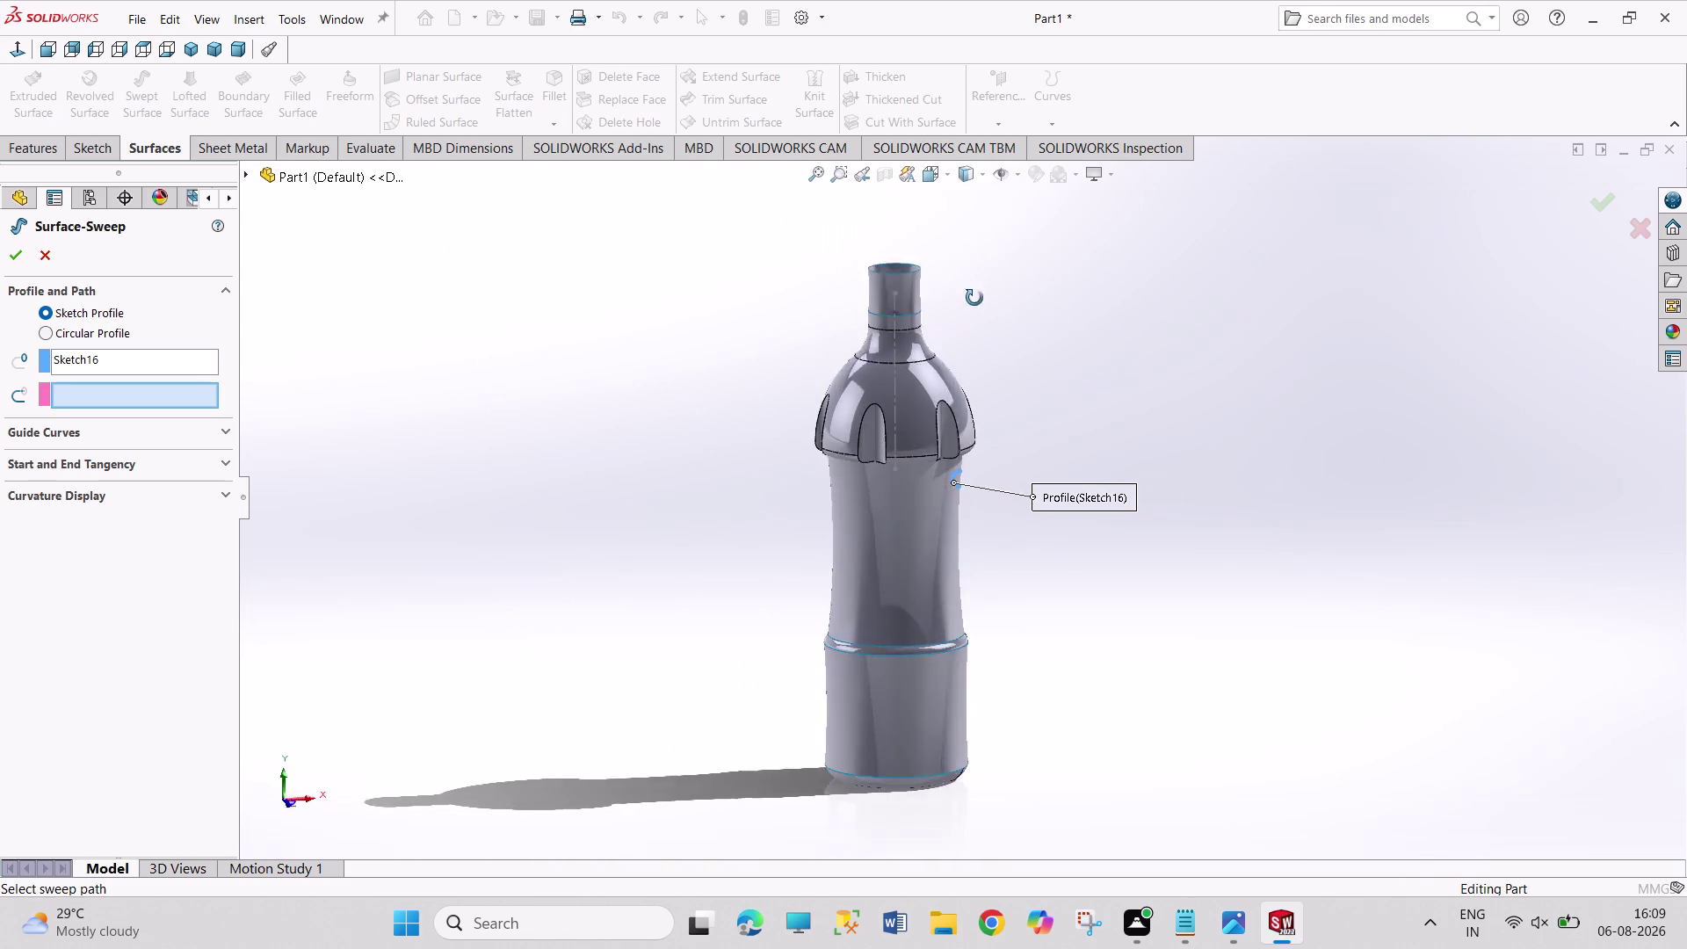
middle_drag(975, 295, 943, 333)
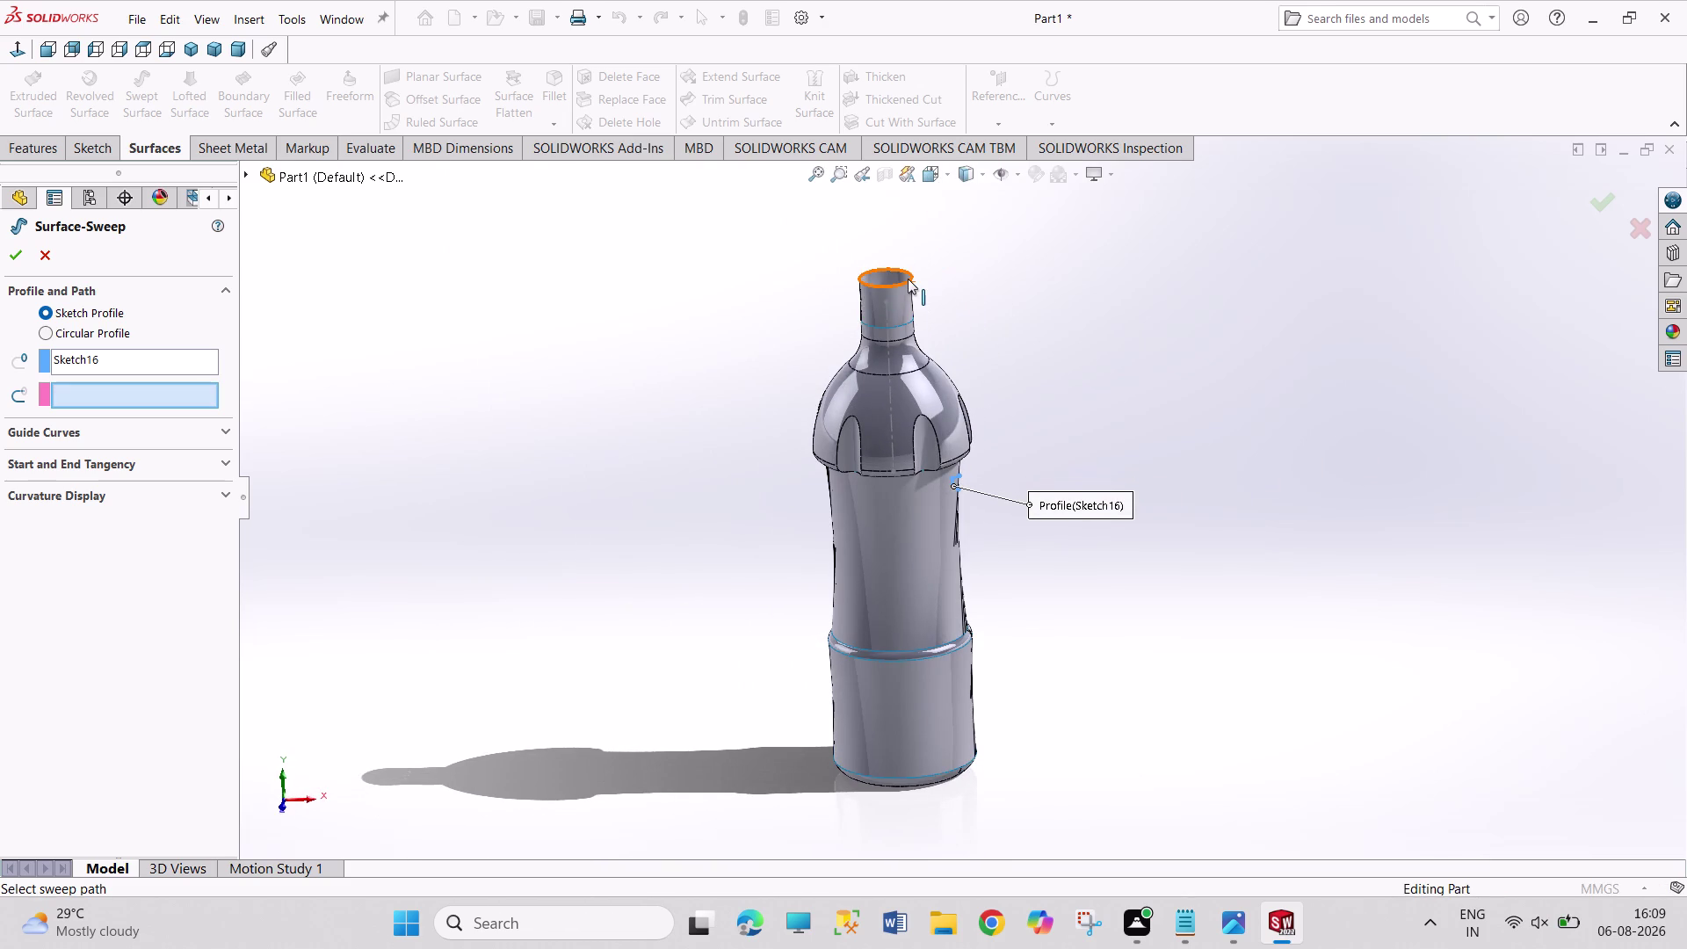
click(908, 279)
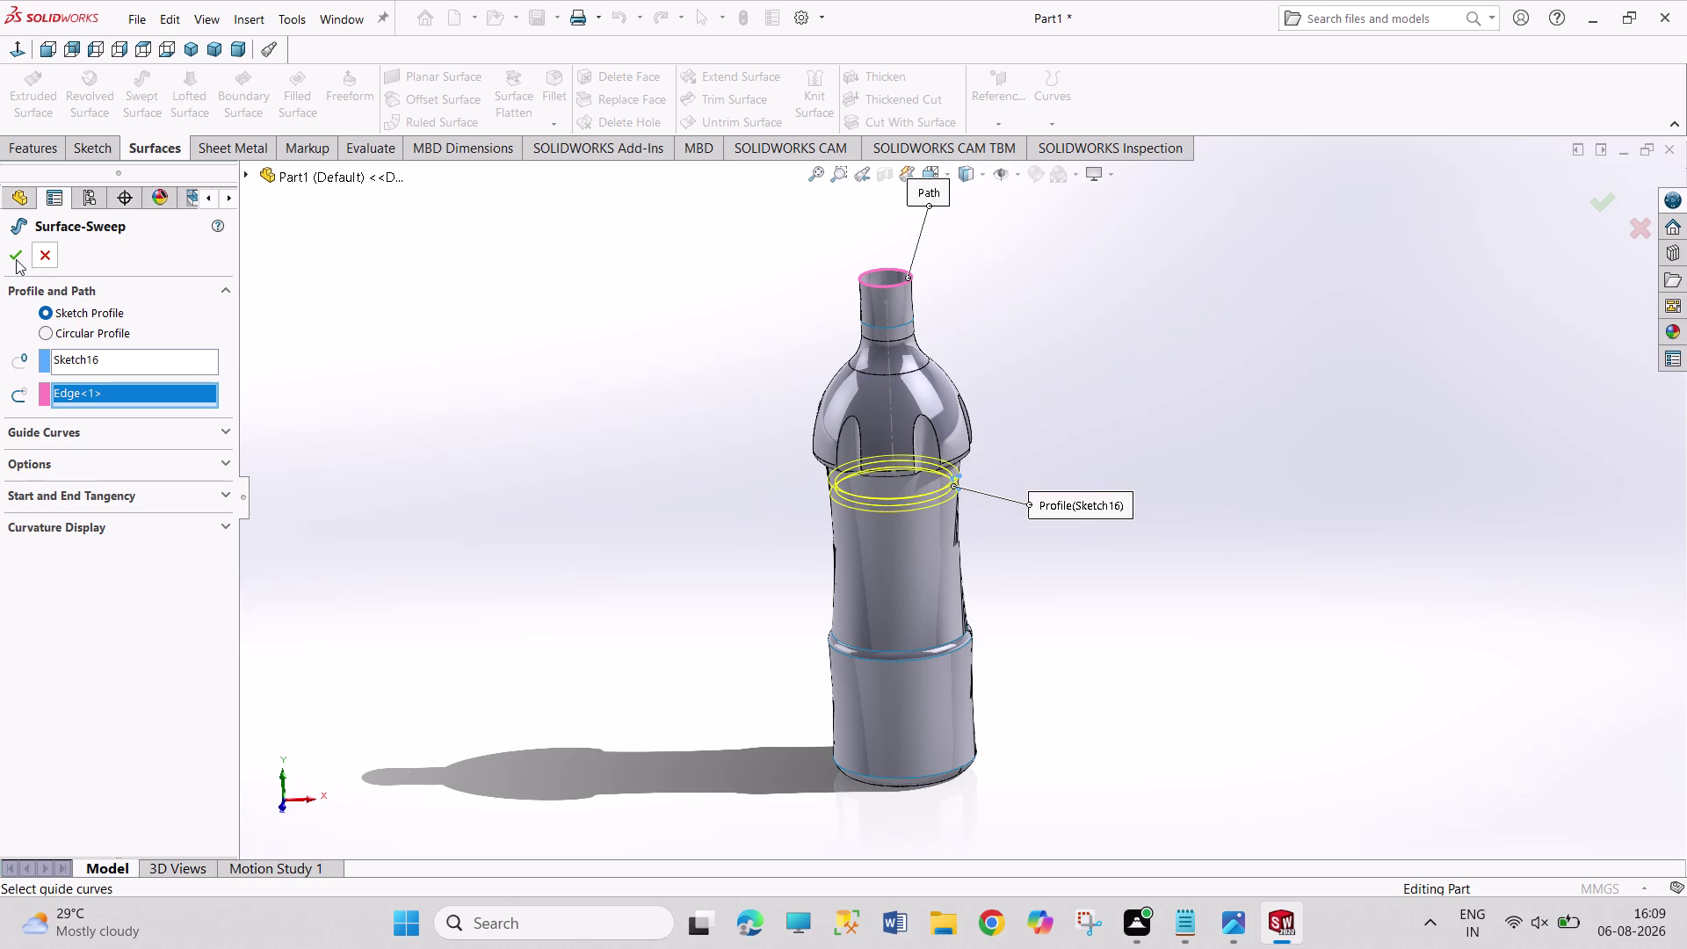
click(15, 259)
middle_drag(930, 293, 931, 296)
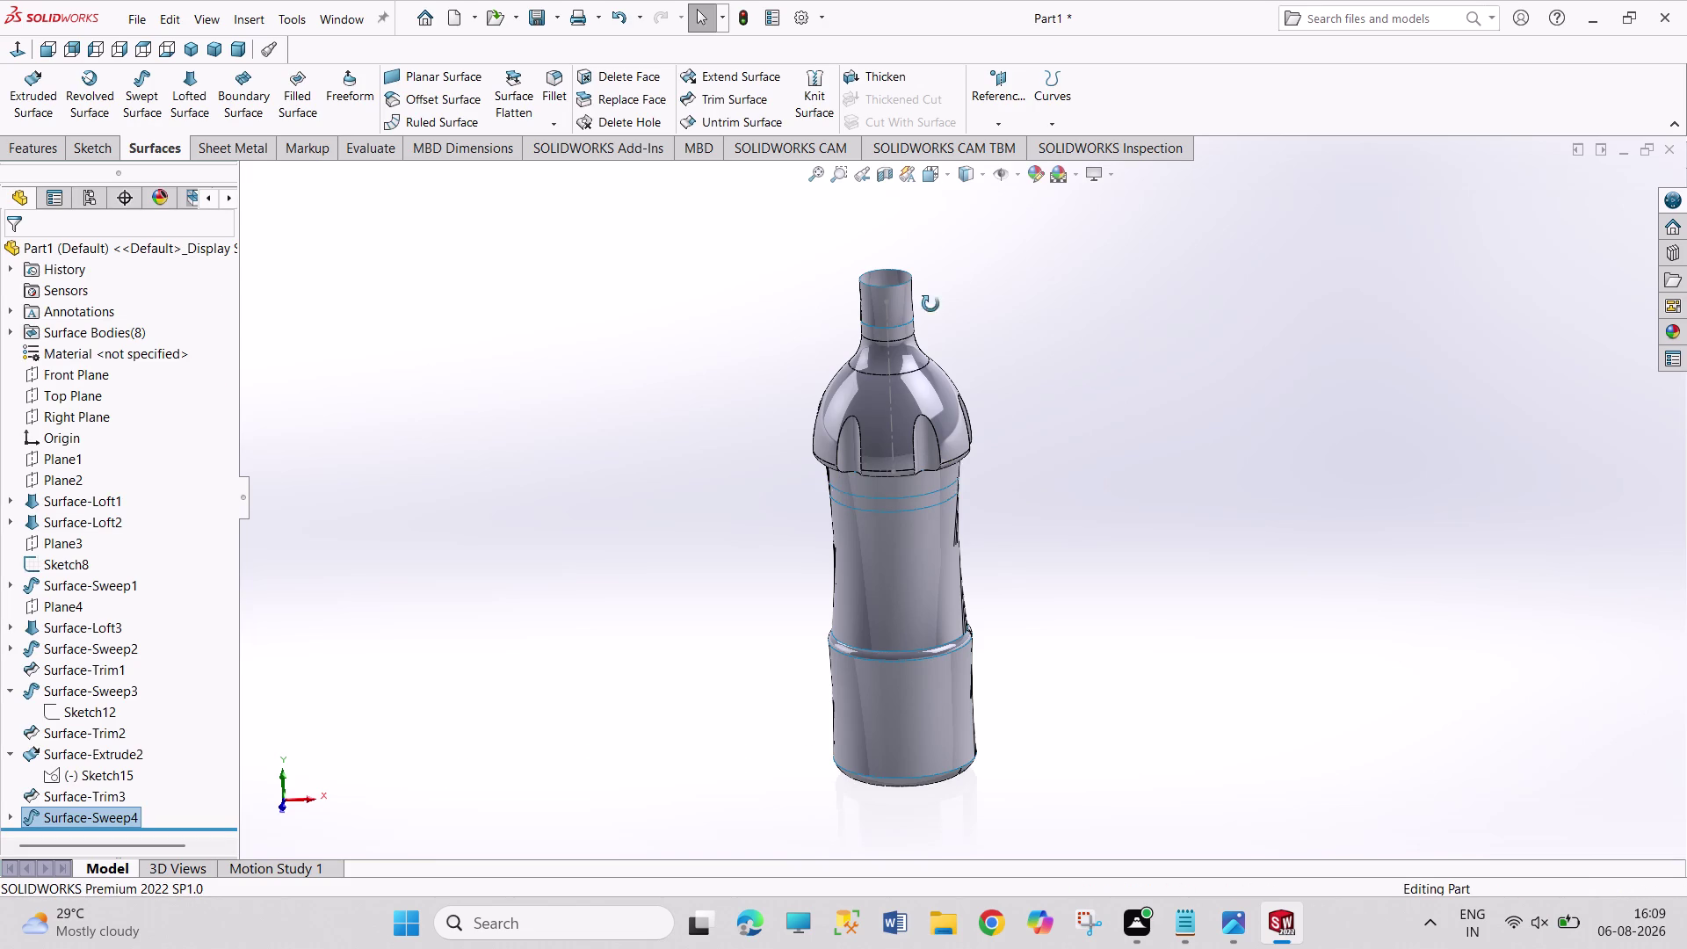
middle_drag(931, 296, 943, 578)
scroll(down, 3)
scroll(down, 3)
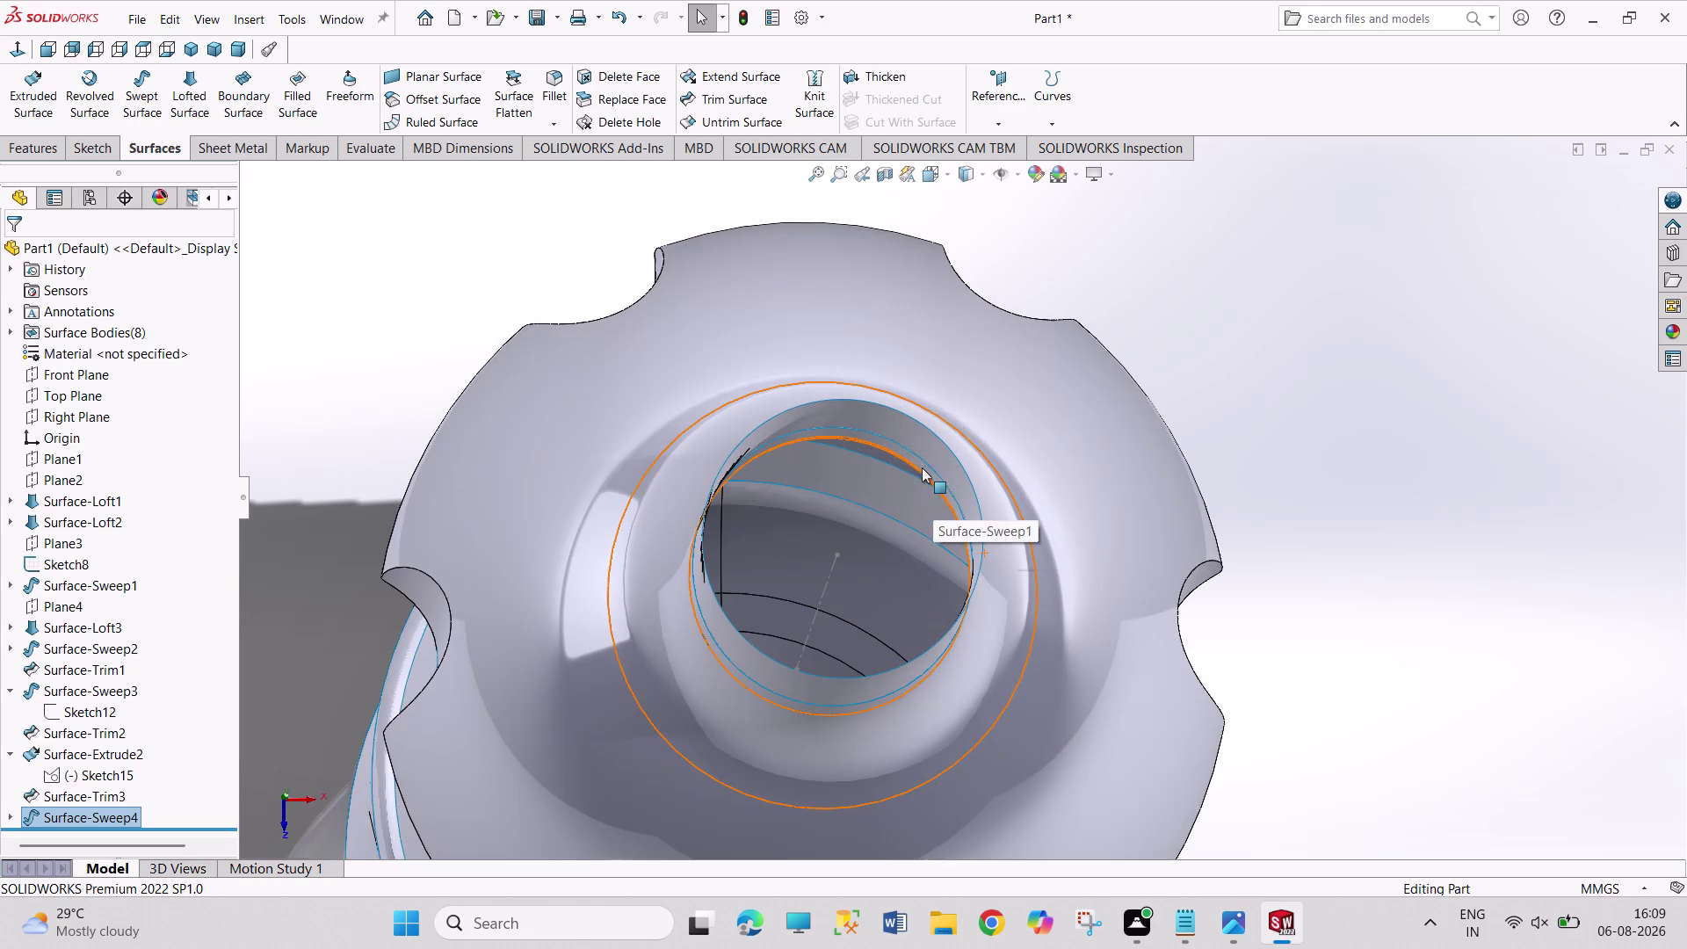
middle_drag(898, 483, 886, 485)
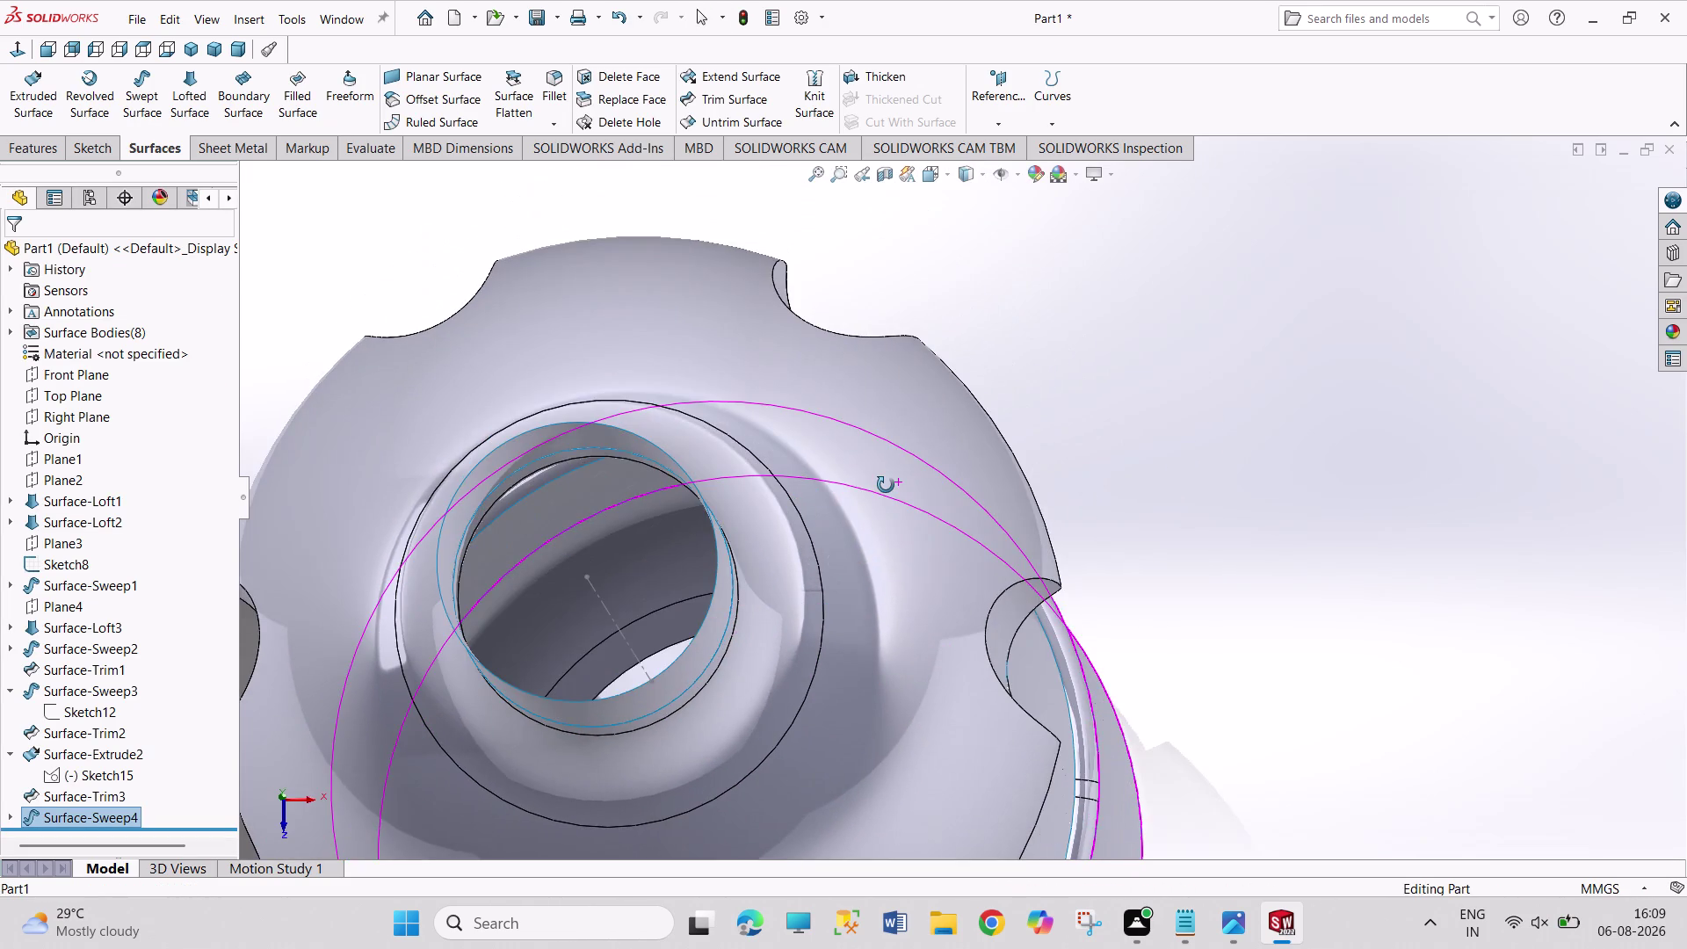
middle_drag(886, 485, 894, 479)
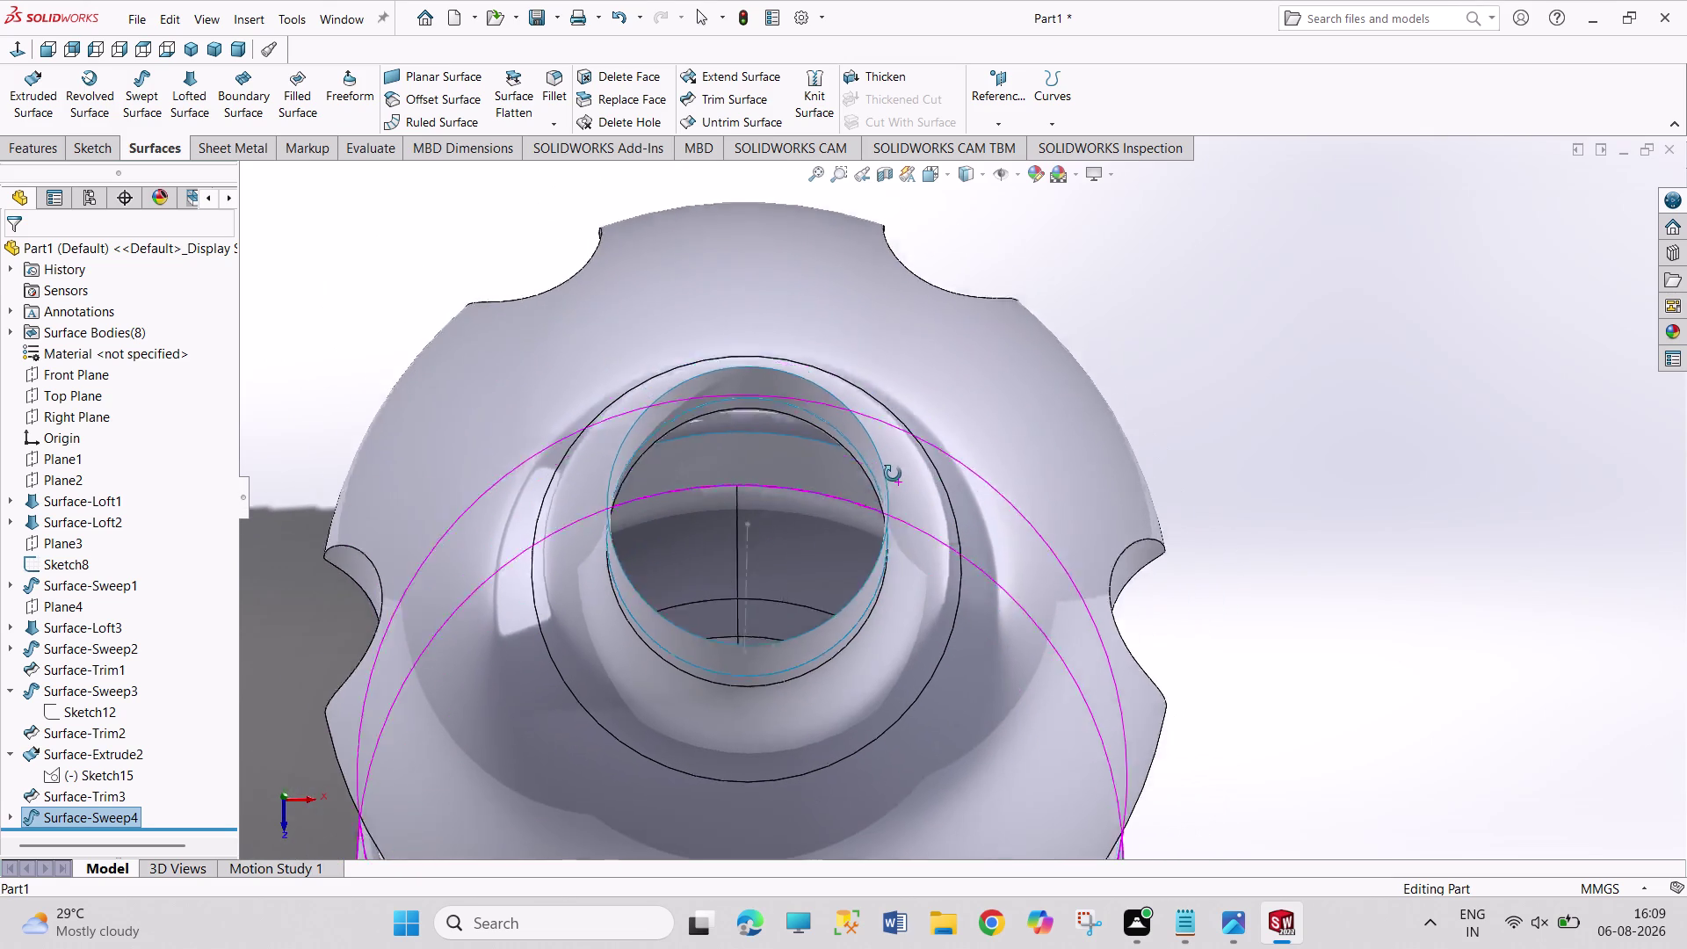
middle_drag(894, 479, 892, 469)
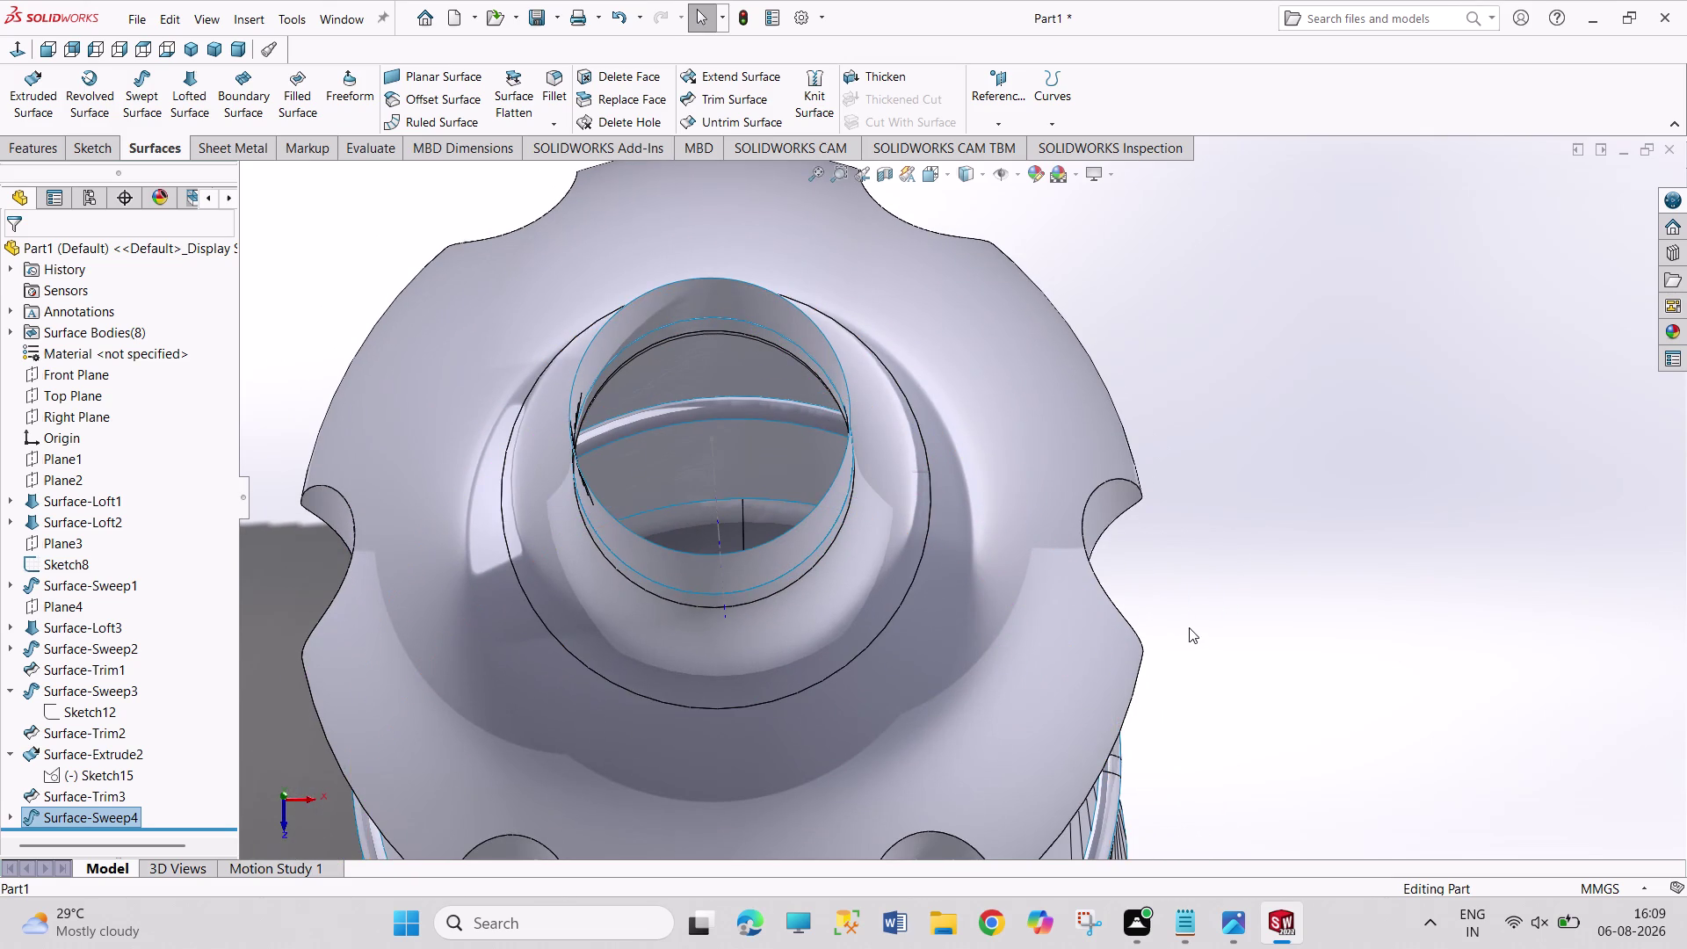
middle_drag(1156, 540, 1100, 398)
middle_drag(1110, 459, 1105, 444)
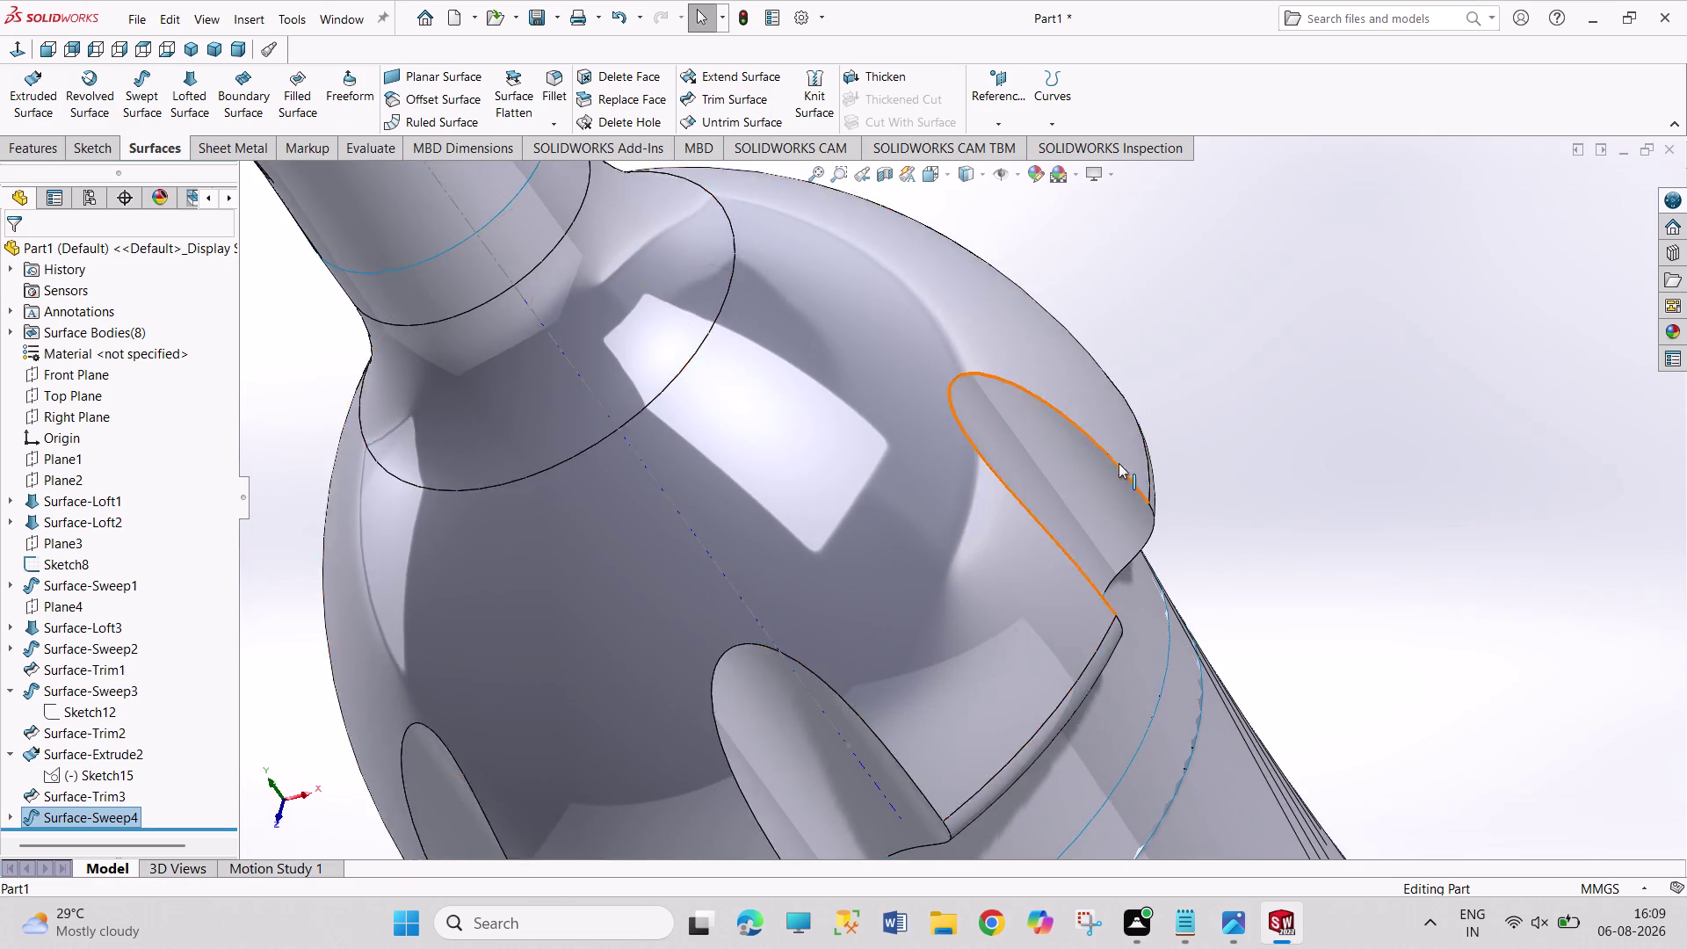
scroll(up, 3)
scroll(up, 3)
middle_drag(516, 507, 615, 434)
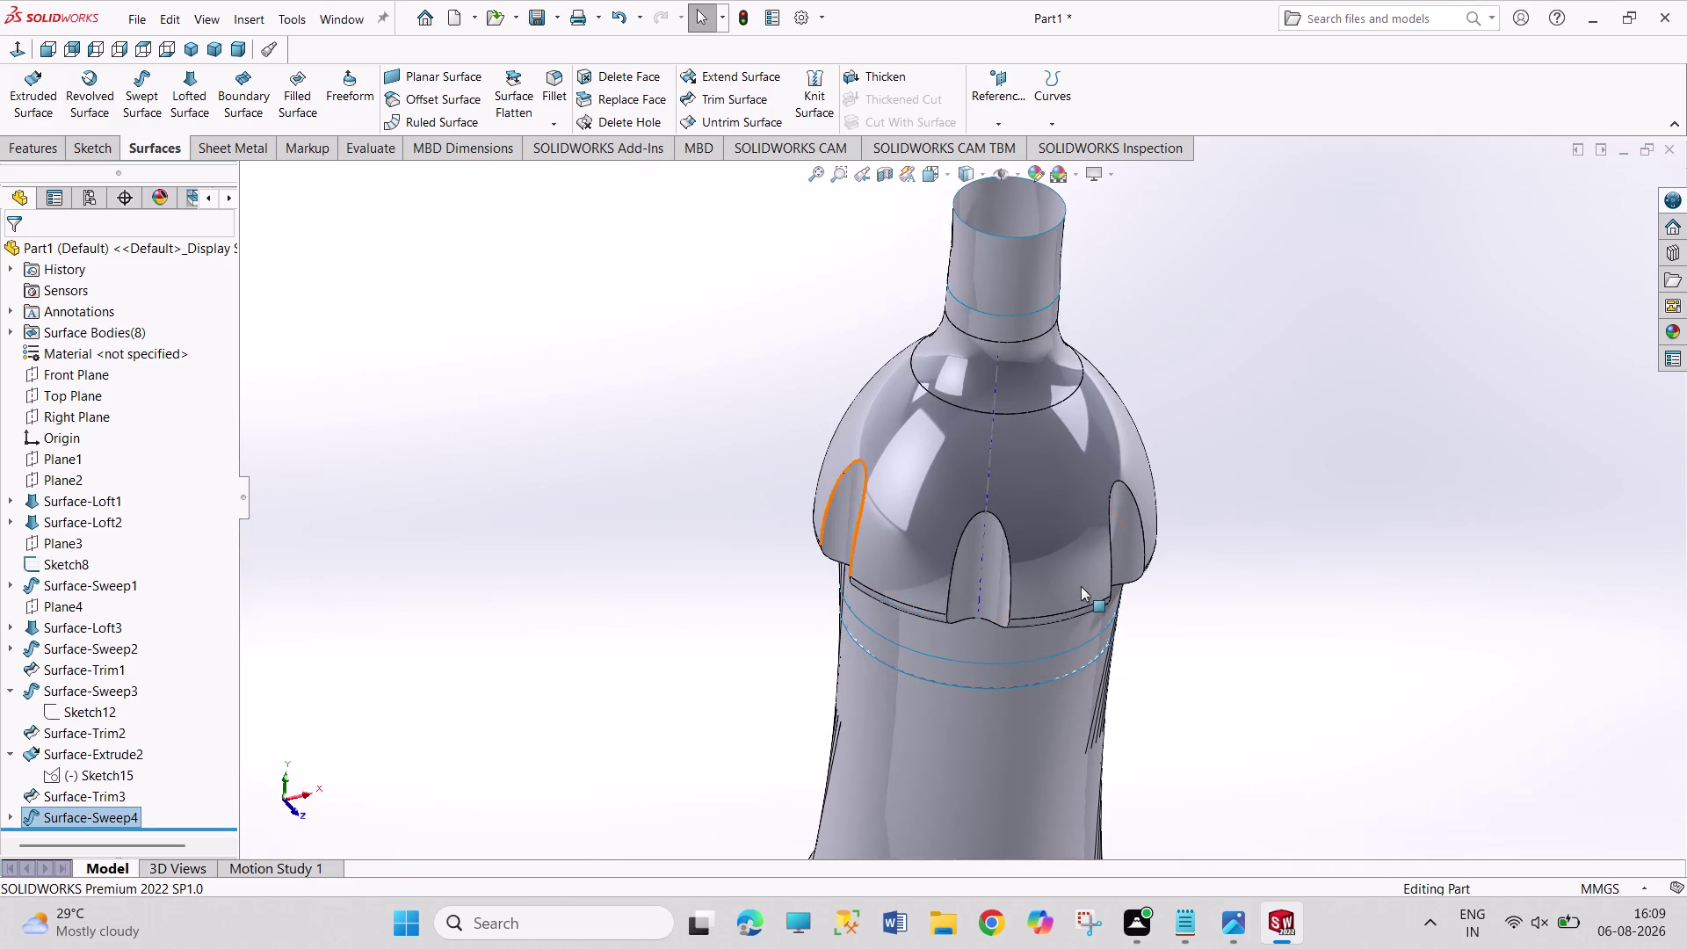
scroll(up, 3)
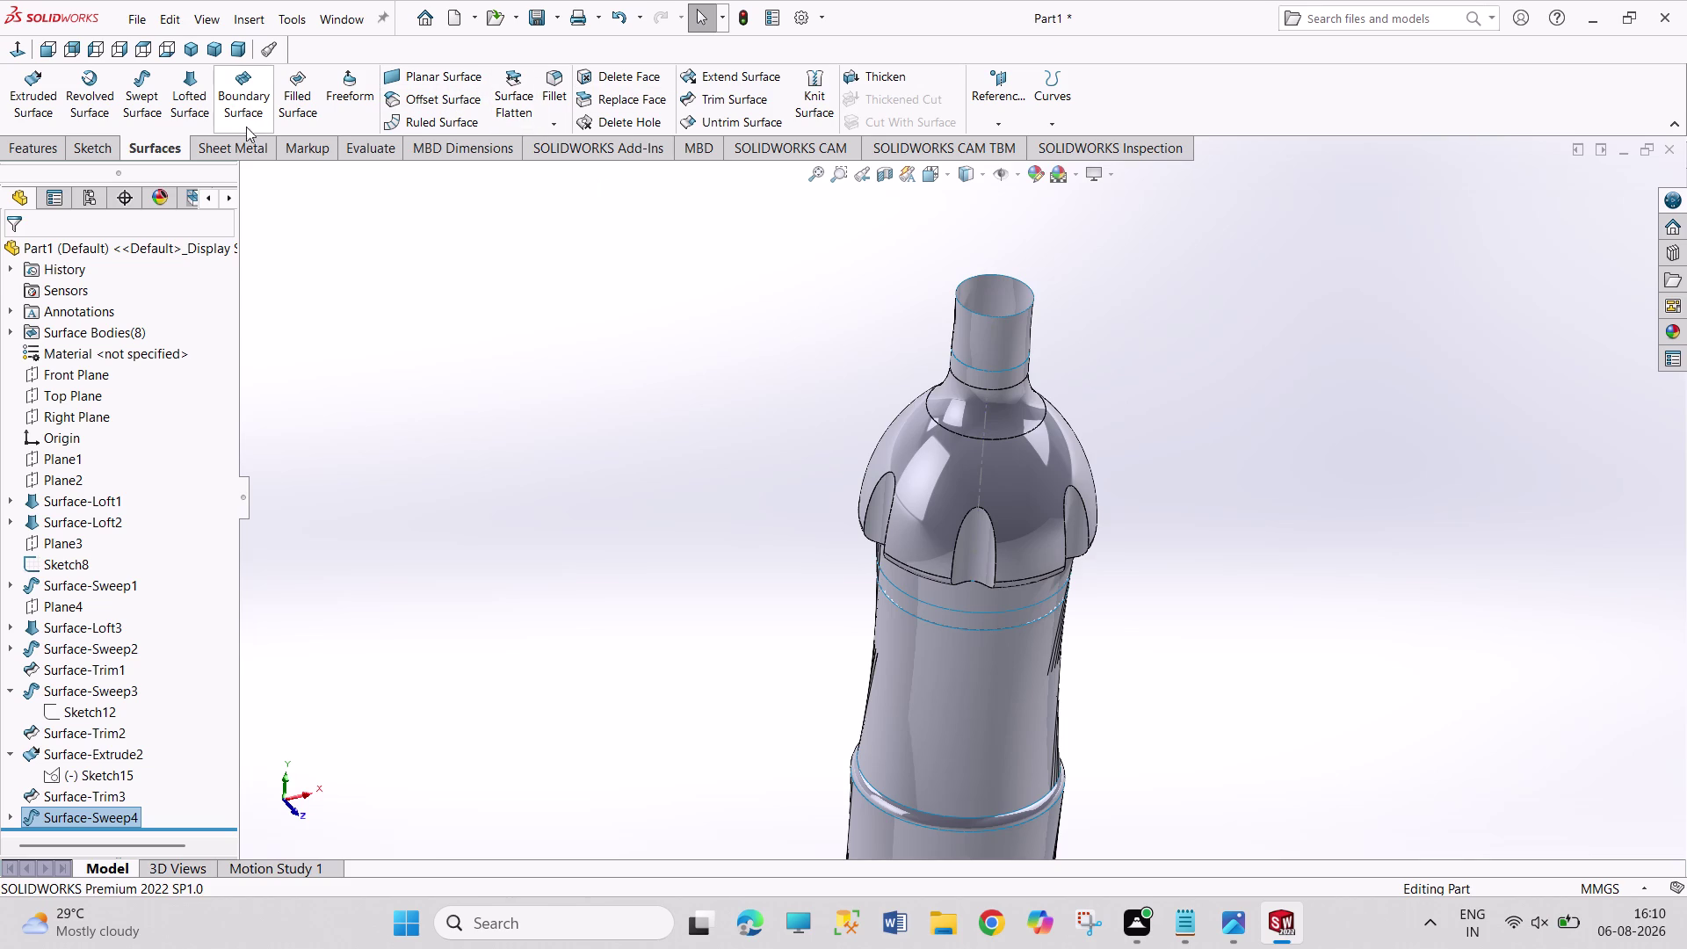
click(44, 152)
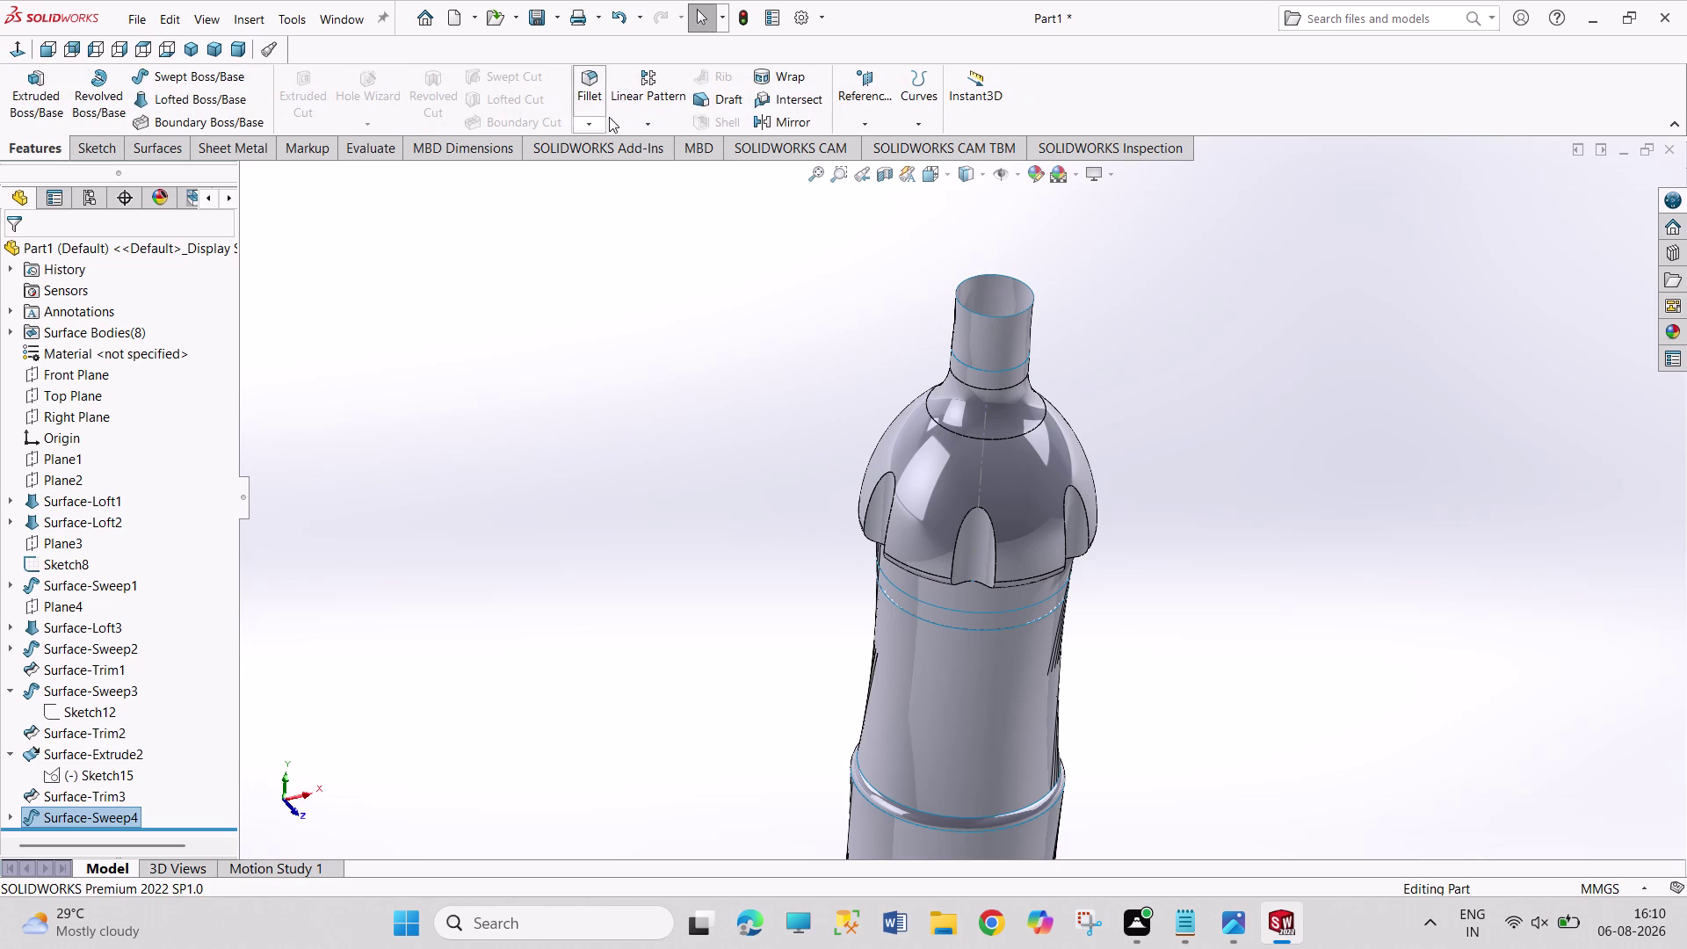
click(661, 120)
click(660, 140)
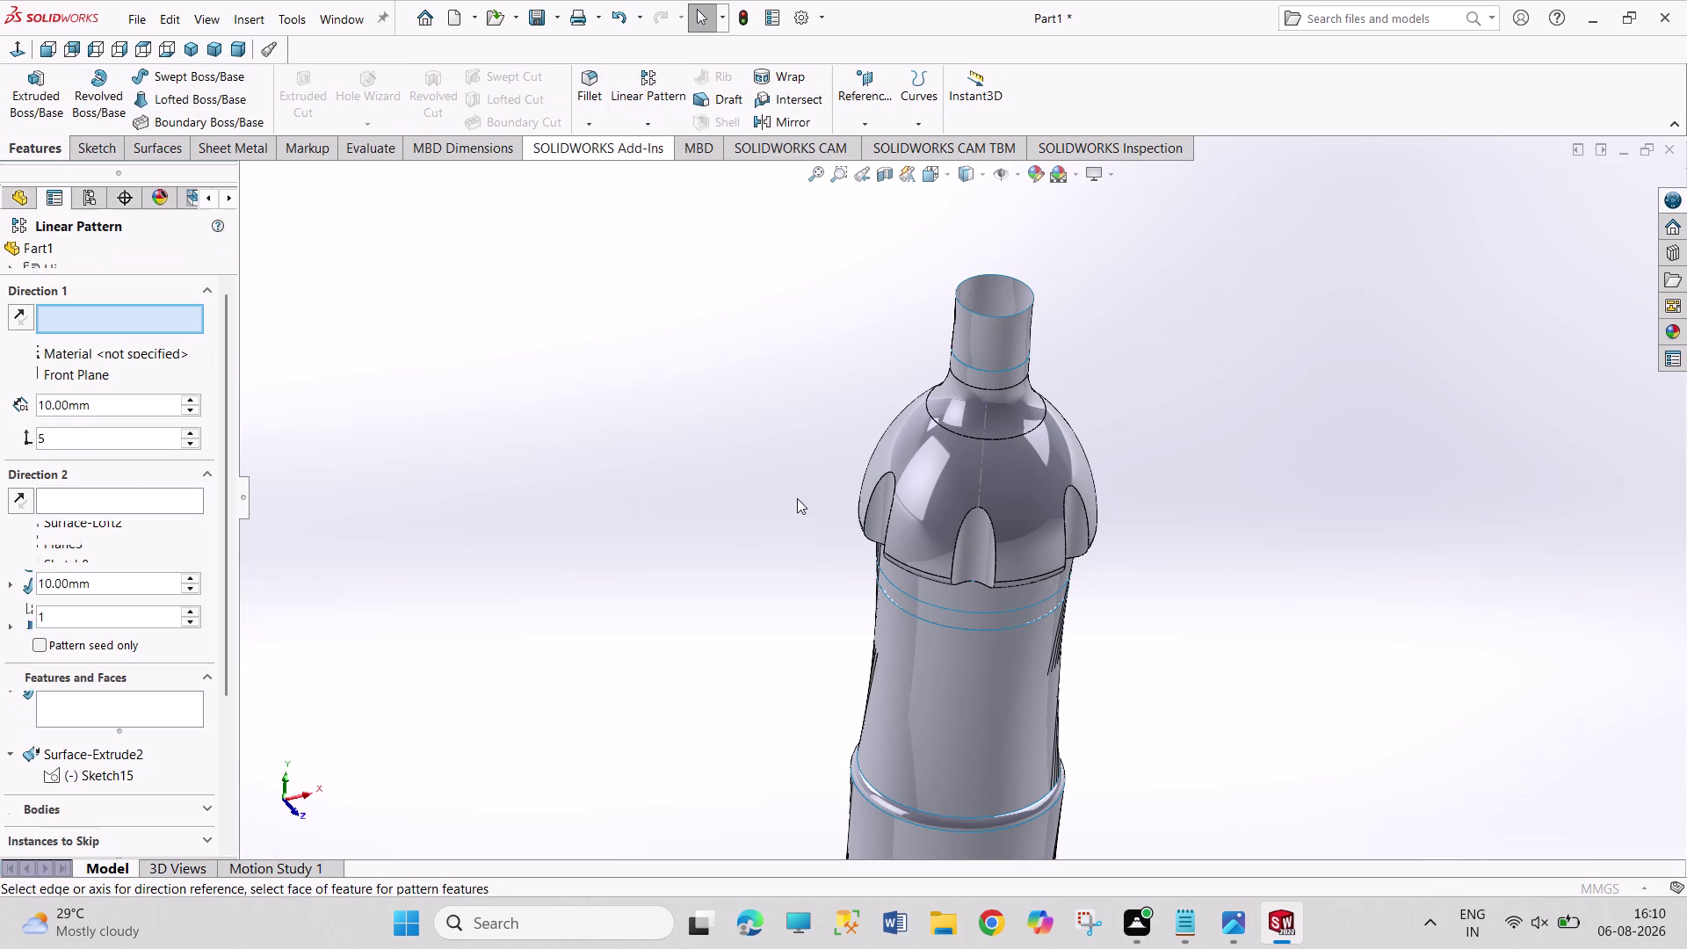
click(246, 174)
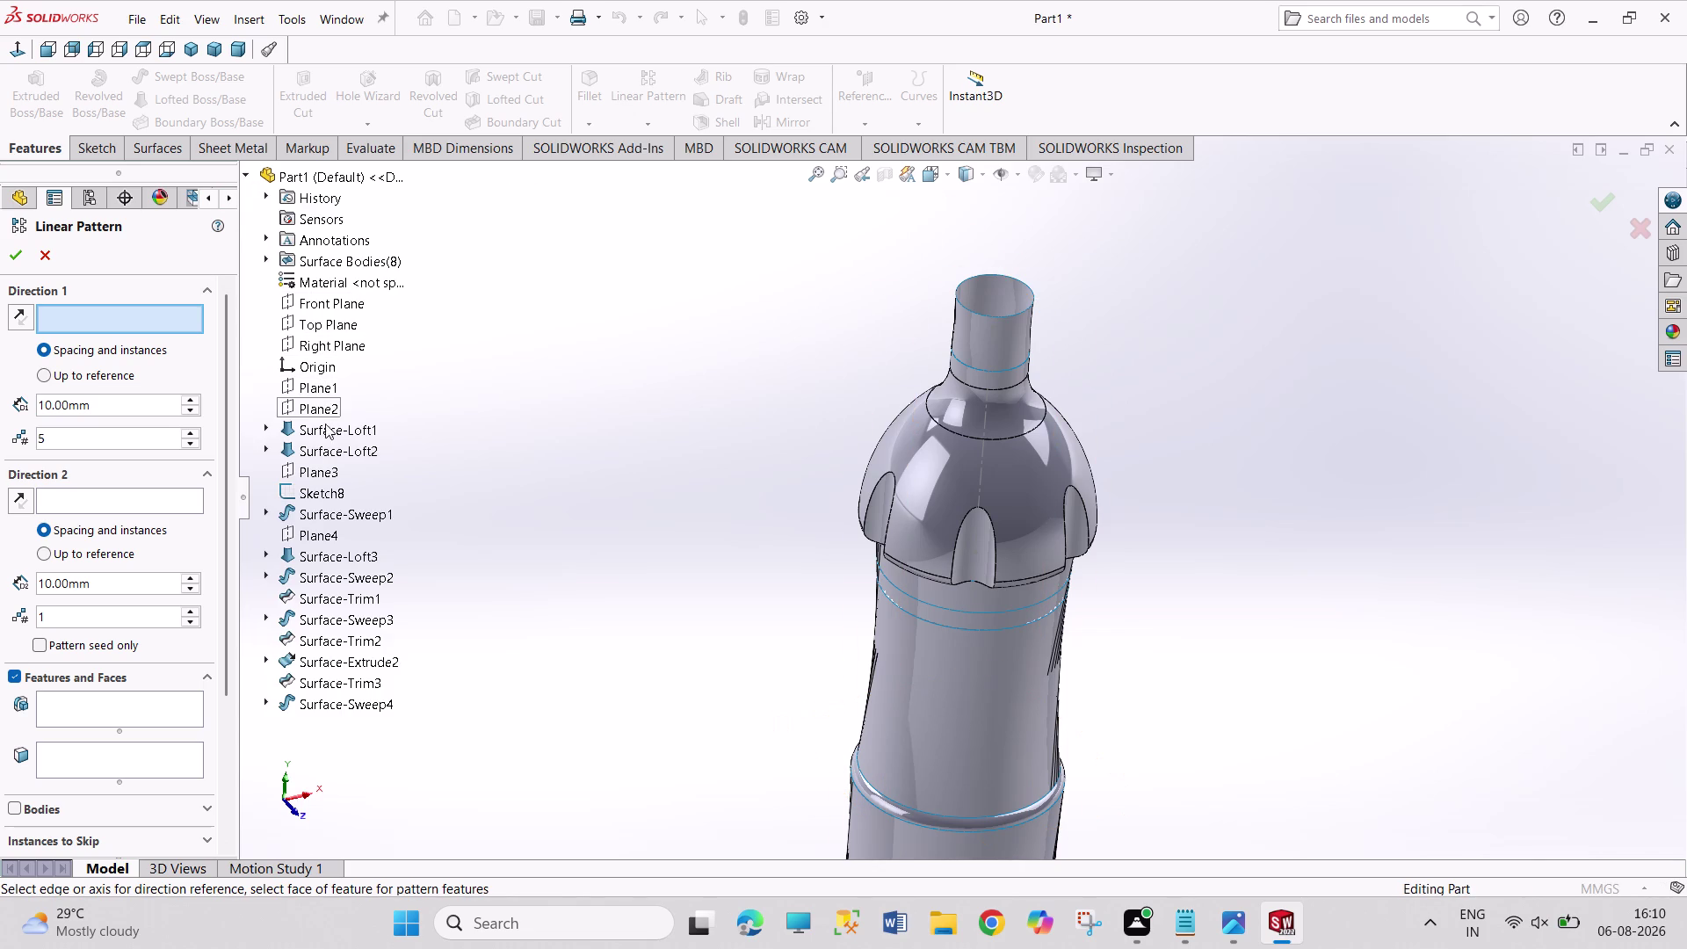
click(352, 699)
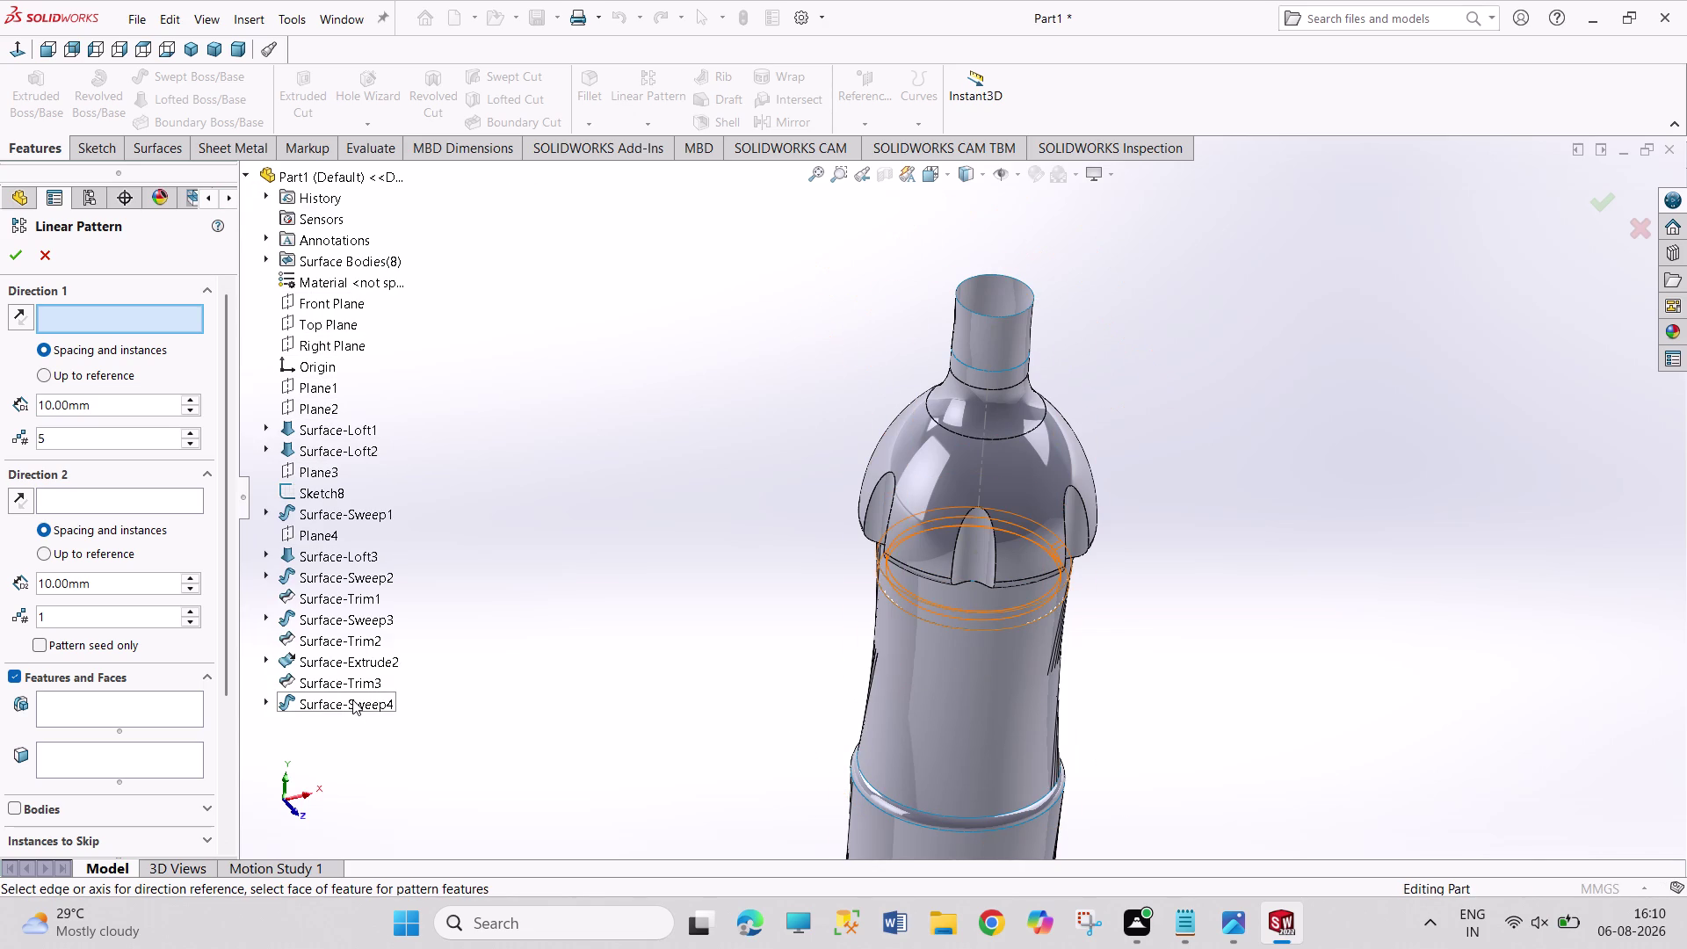
click(354, 699)
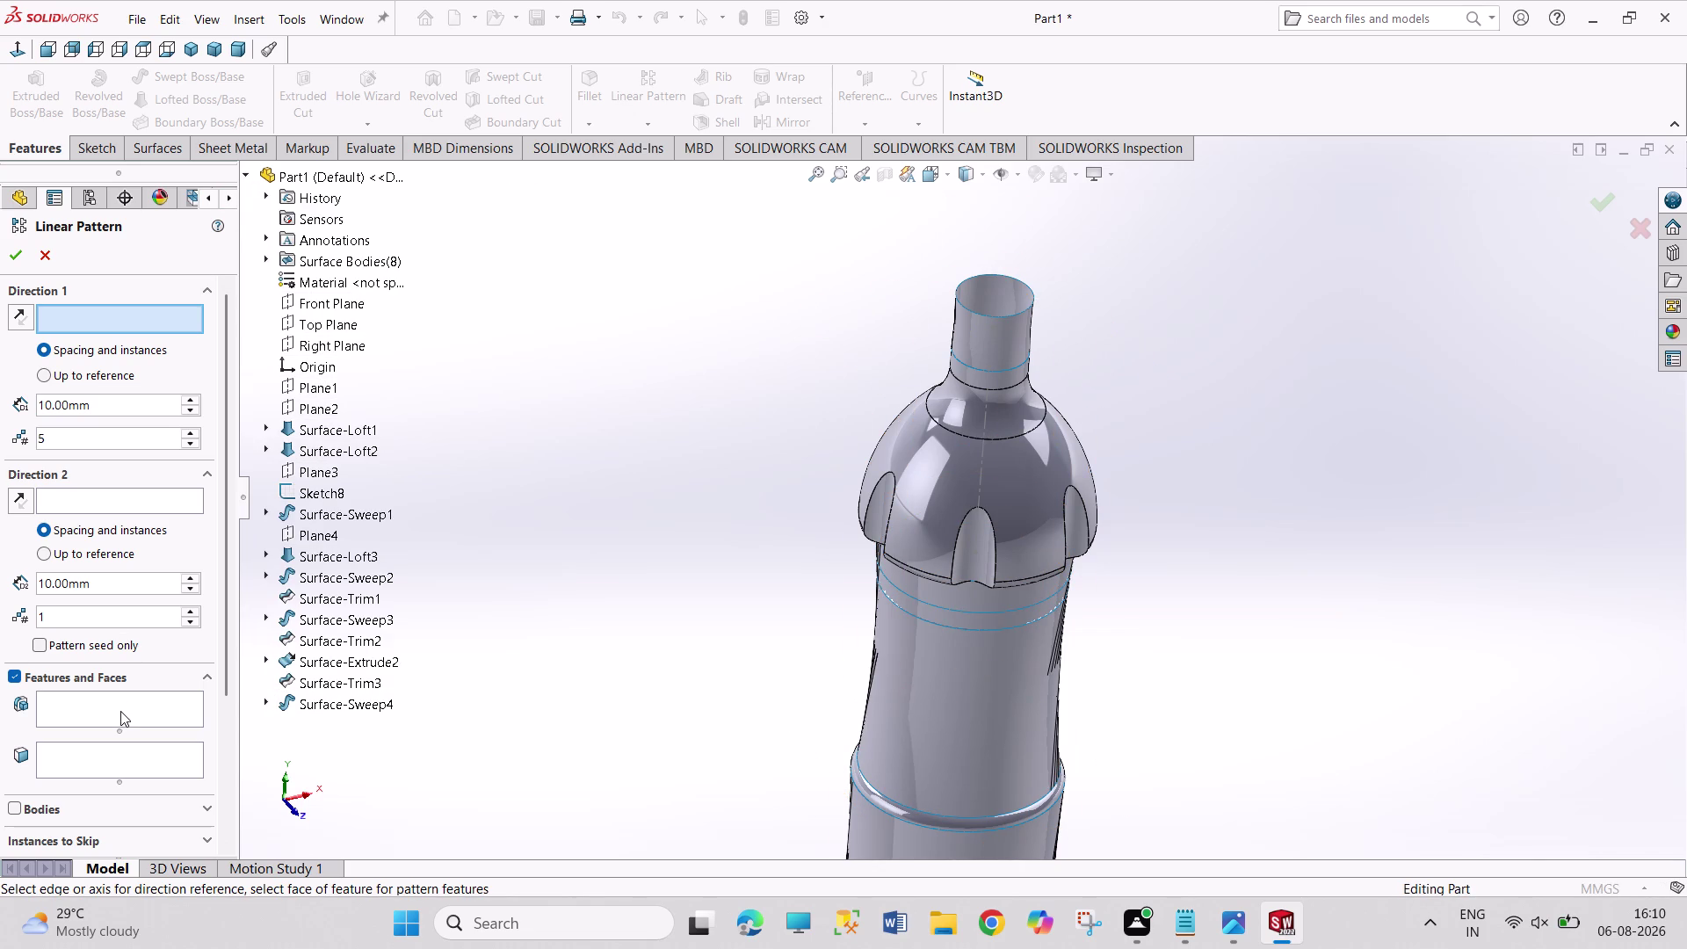
click(120, 711)
click(306, 706)
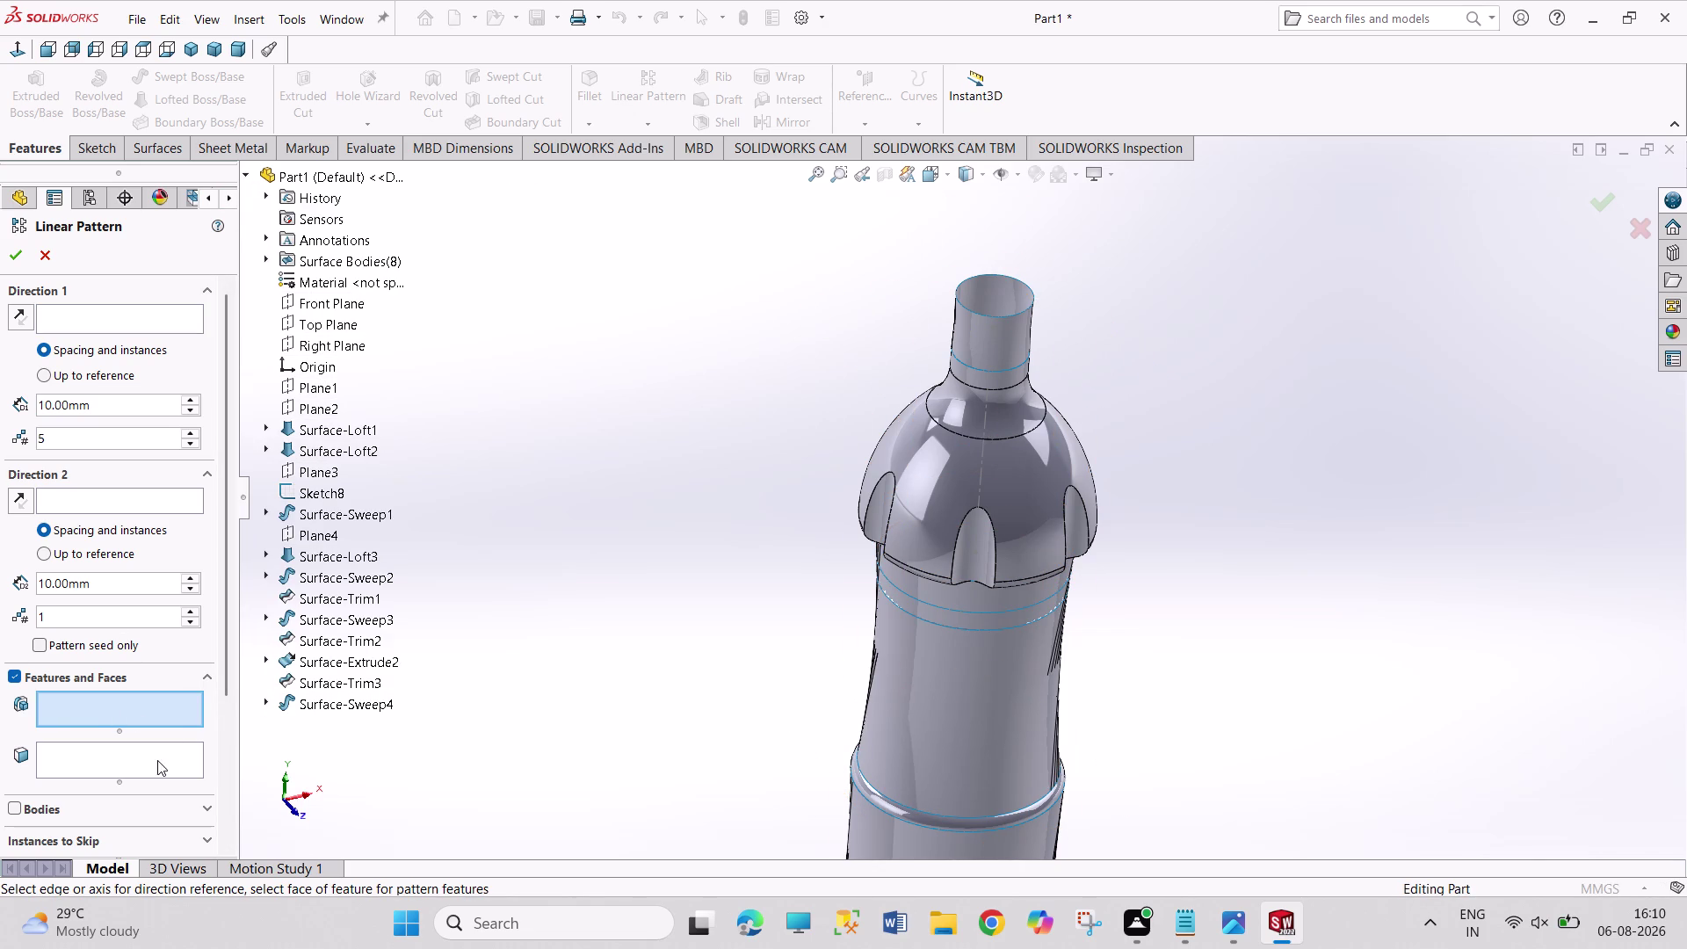
click(158, 760)
click(316, 702)
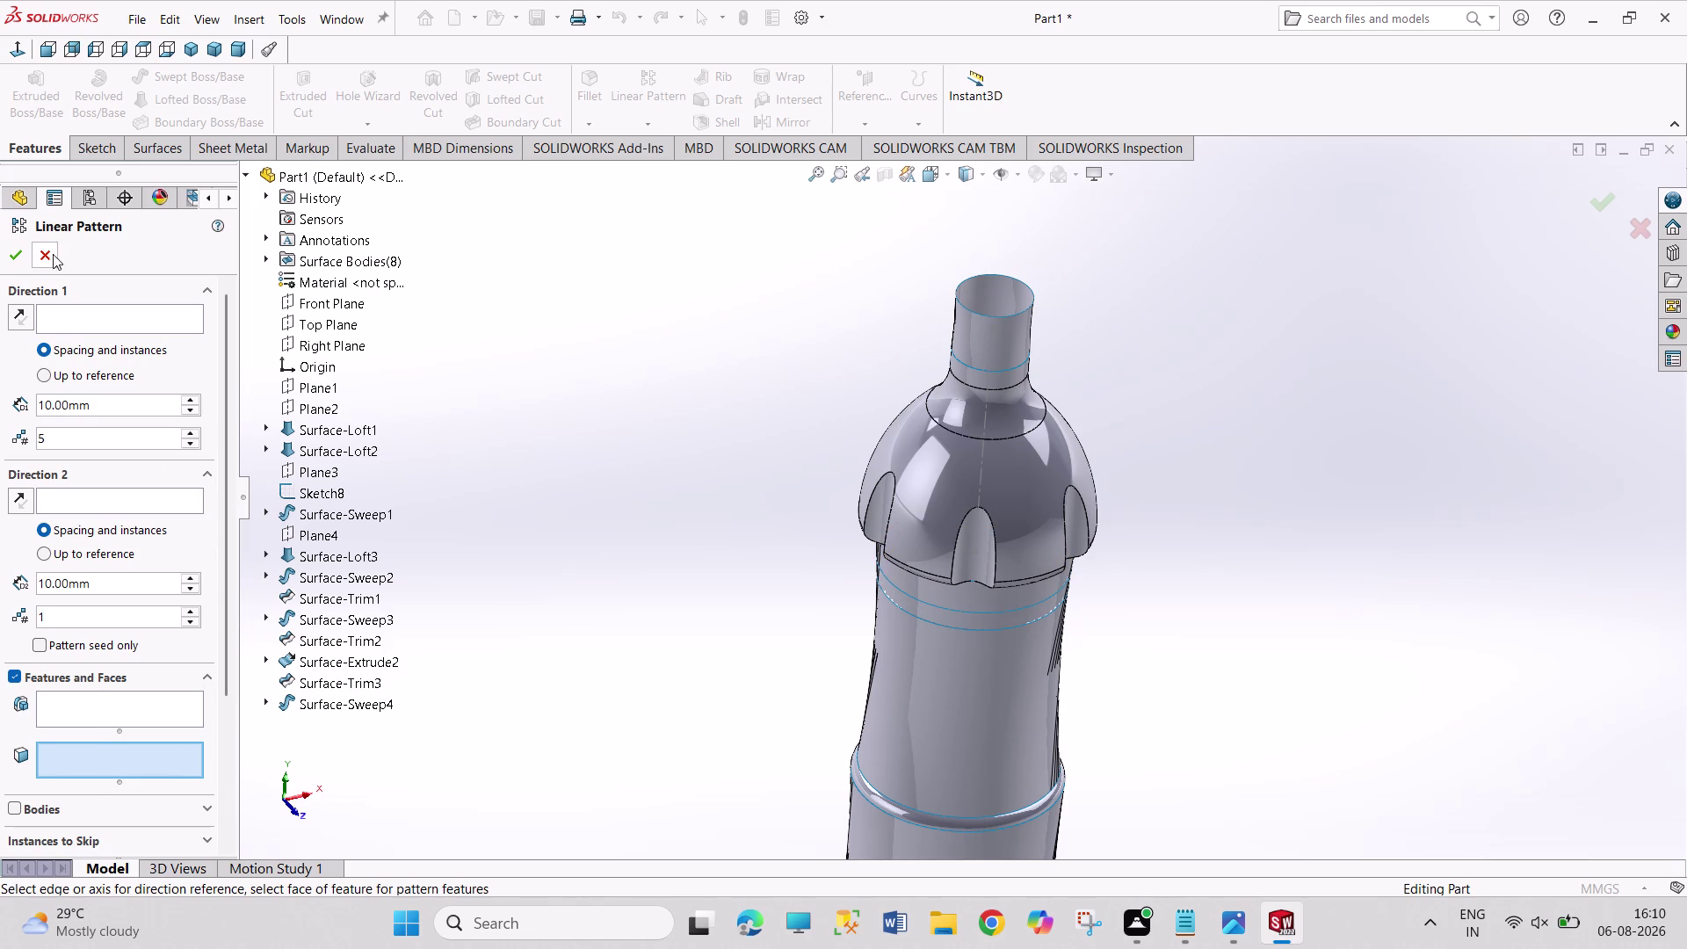
click(53, 264)
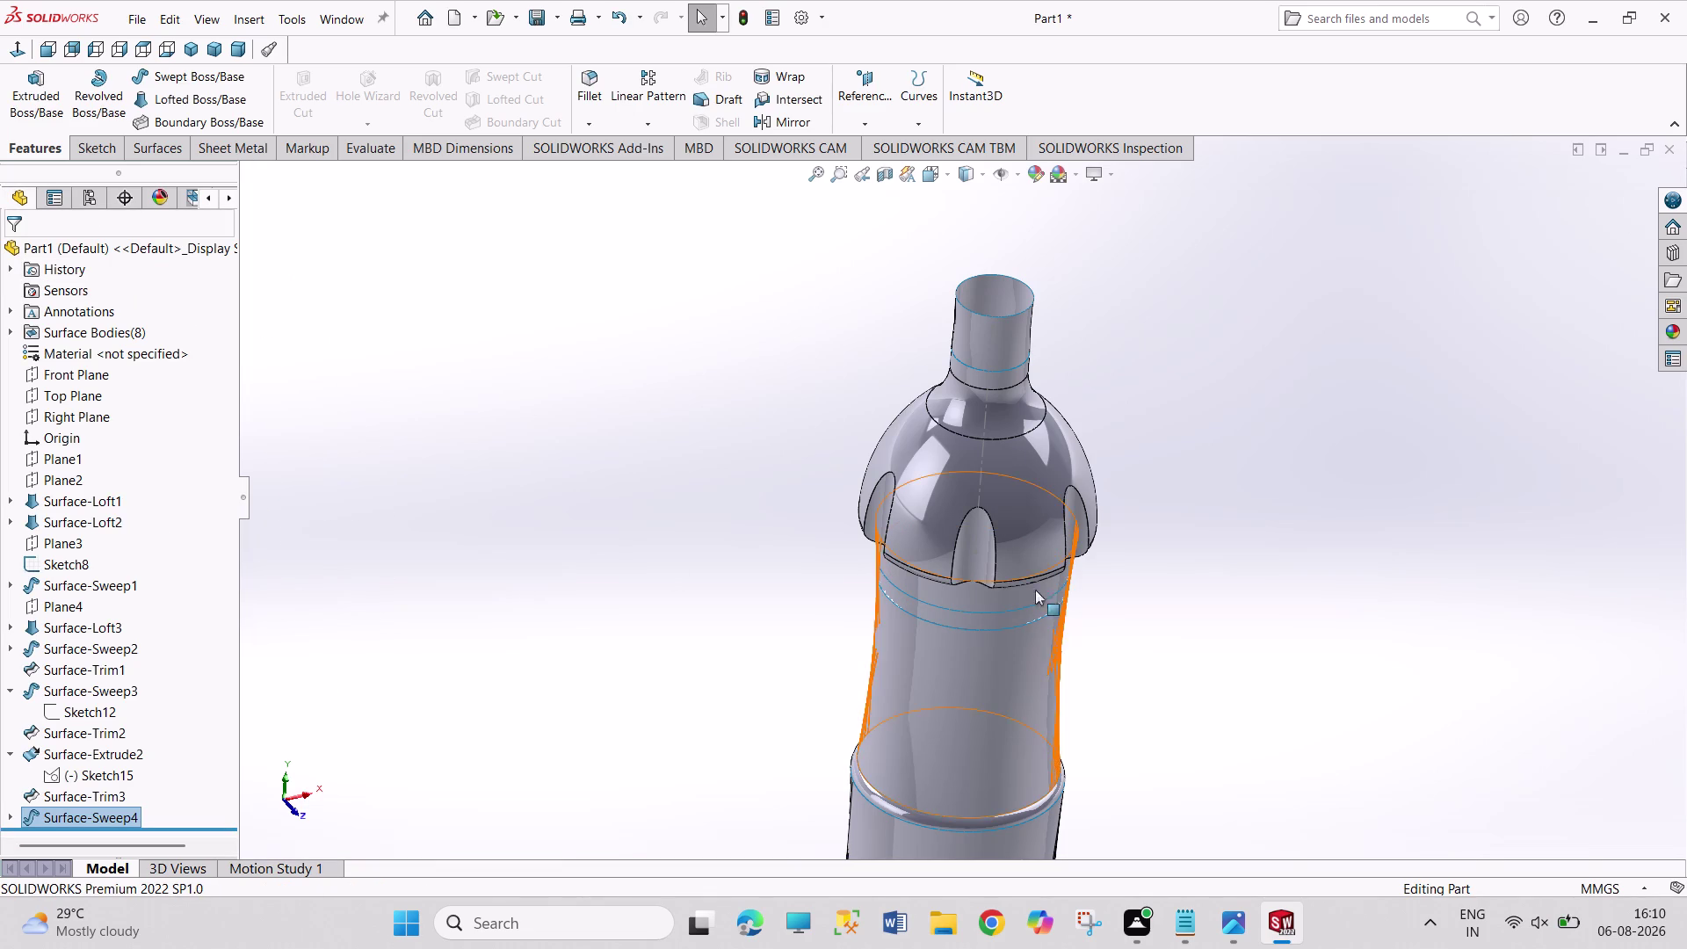
scroll(down, 3)
scroll(down, 3)
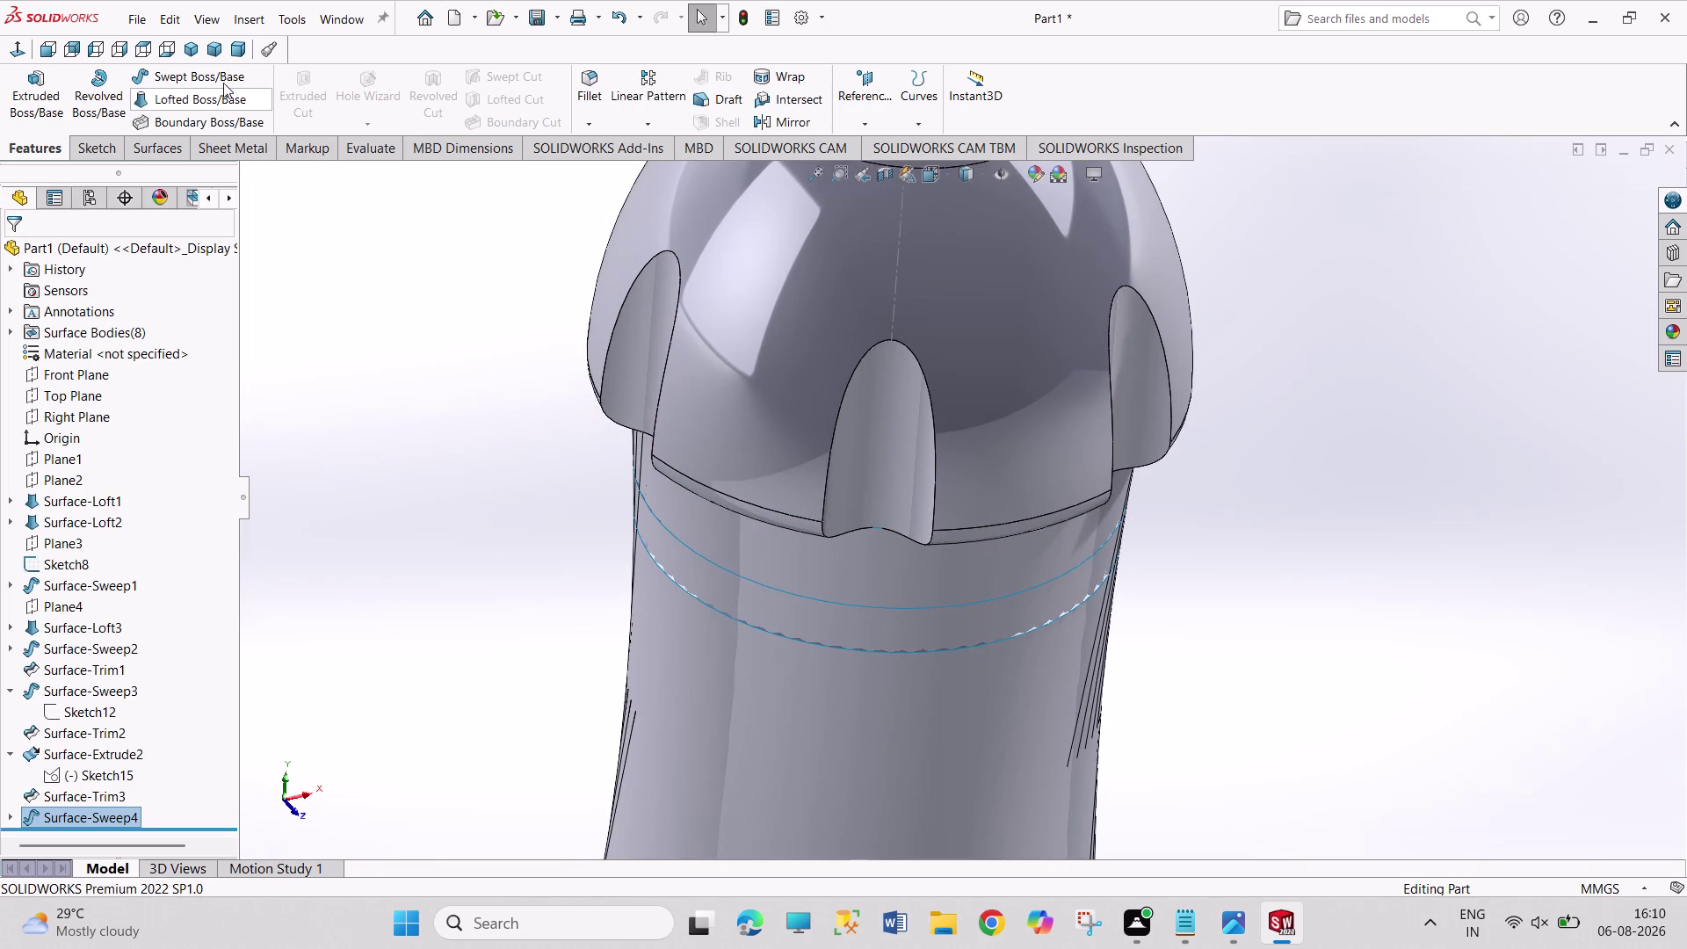
click(171, 150)
click(721, 100)
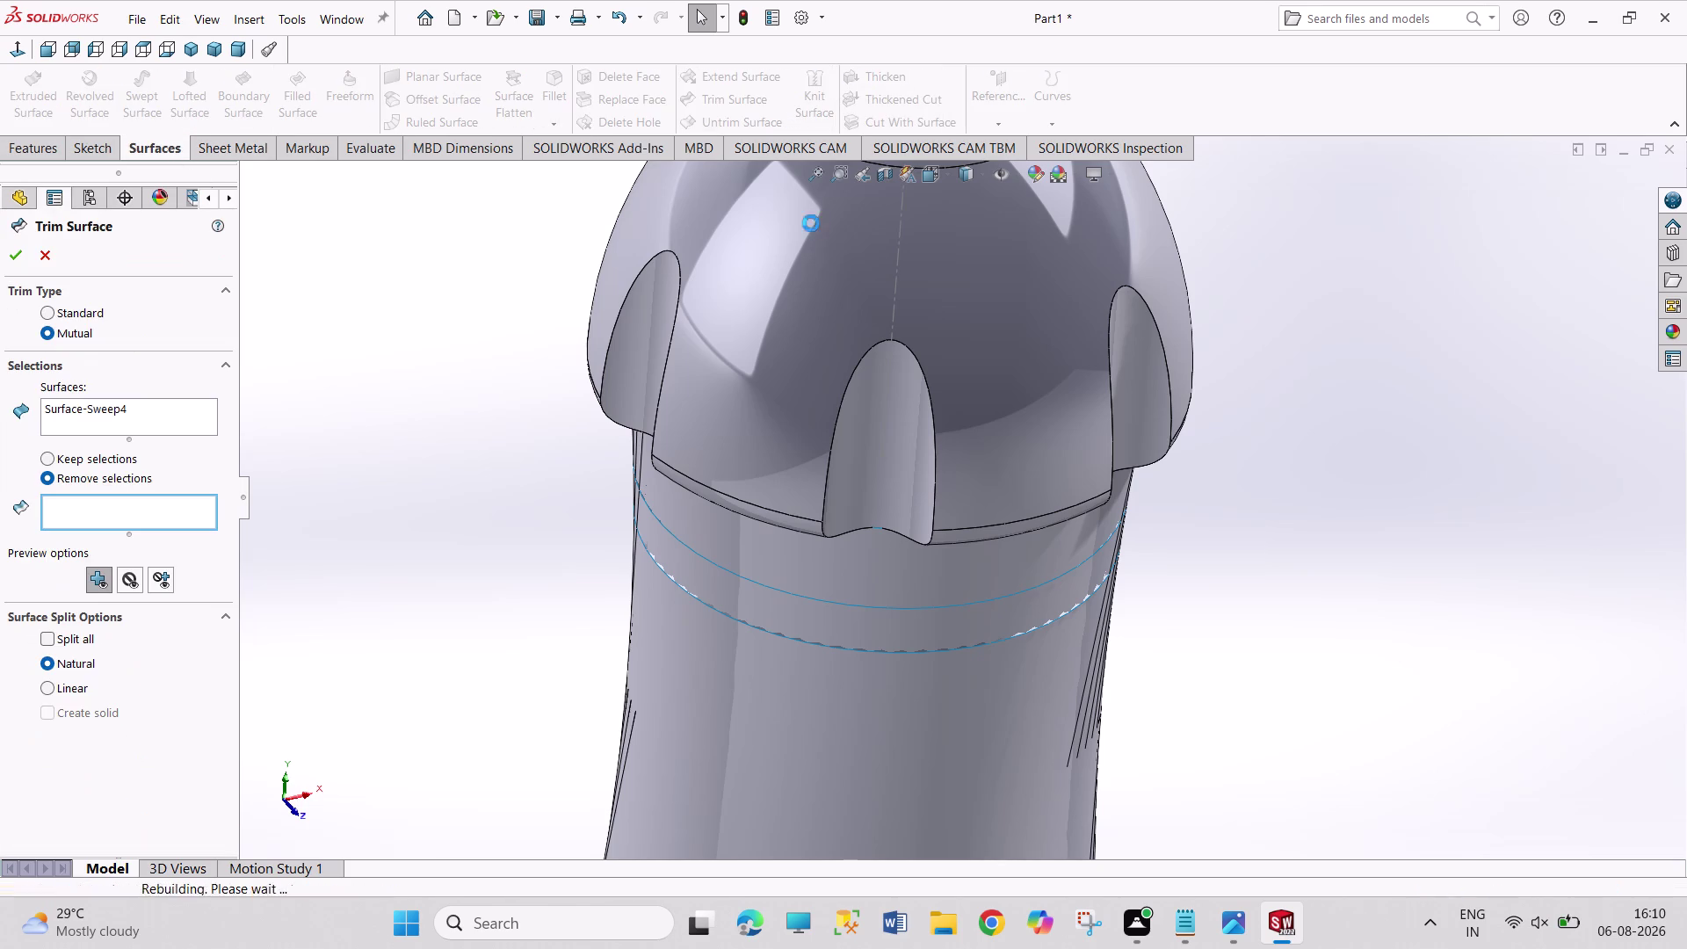
scroll(up, 3)
scroll(up, 3)
drag(772, 205, 1183, 593)
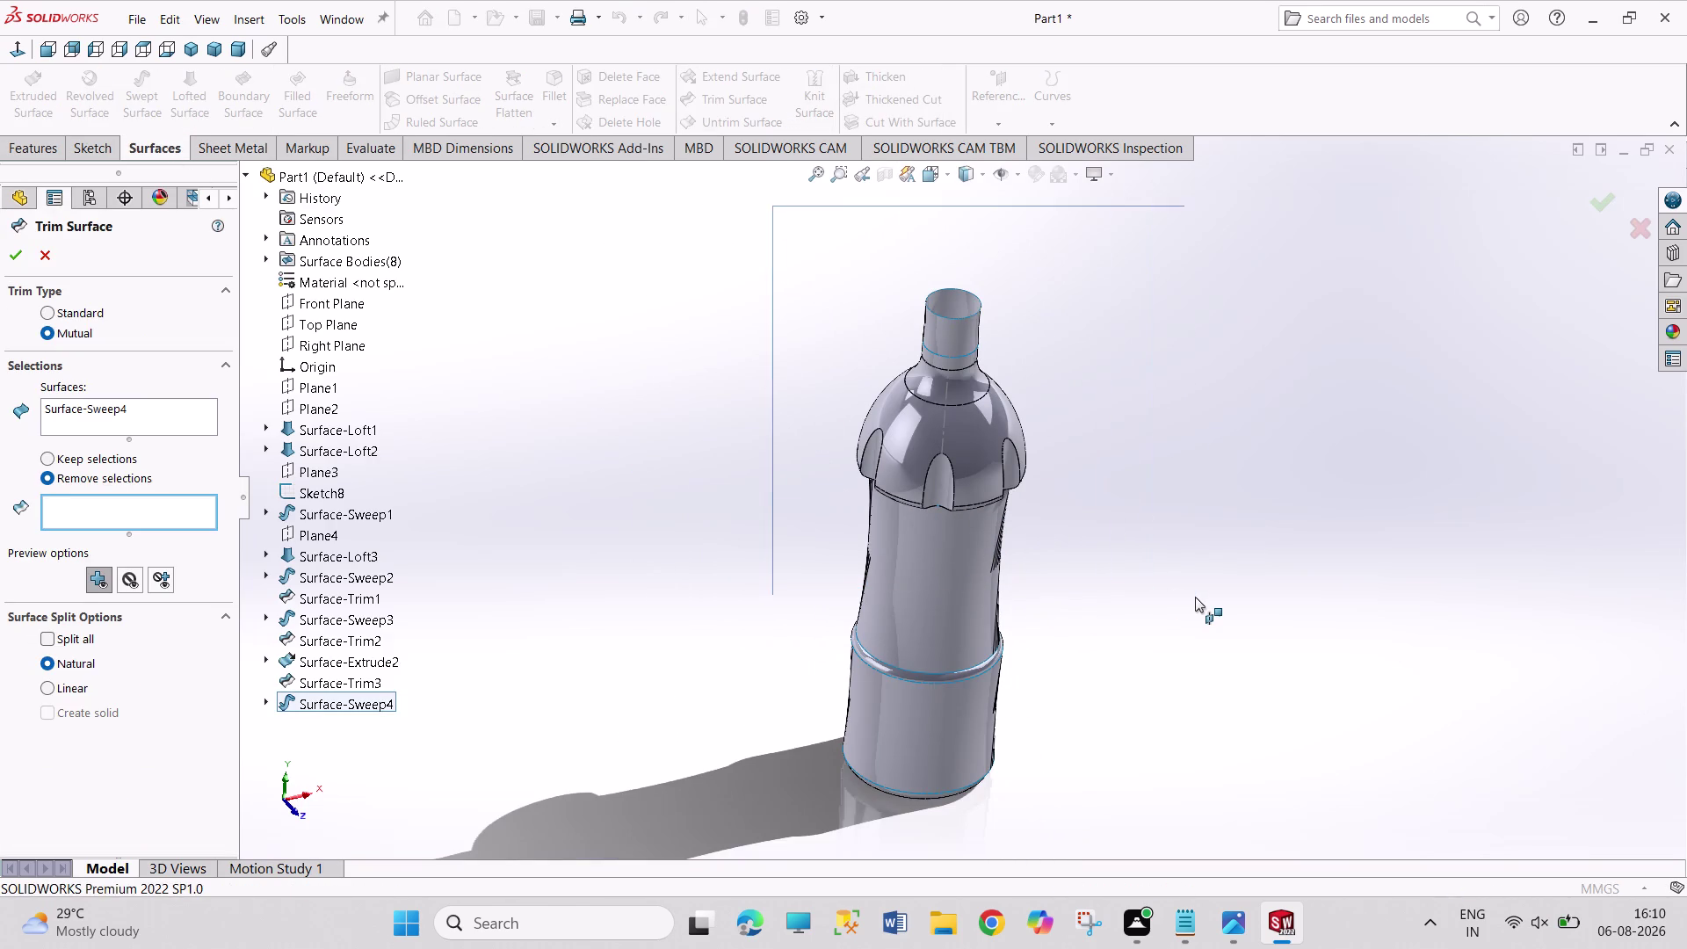
drag(1183, 593, 1195, 597)
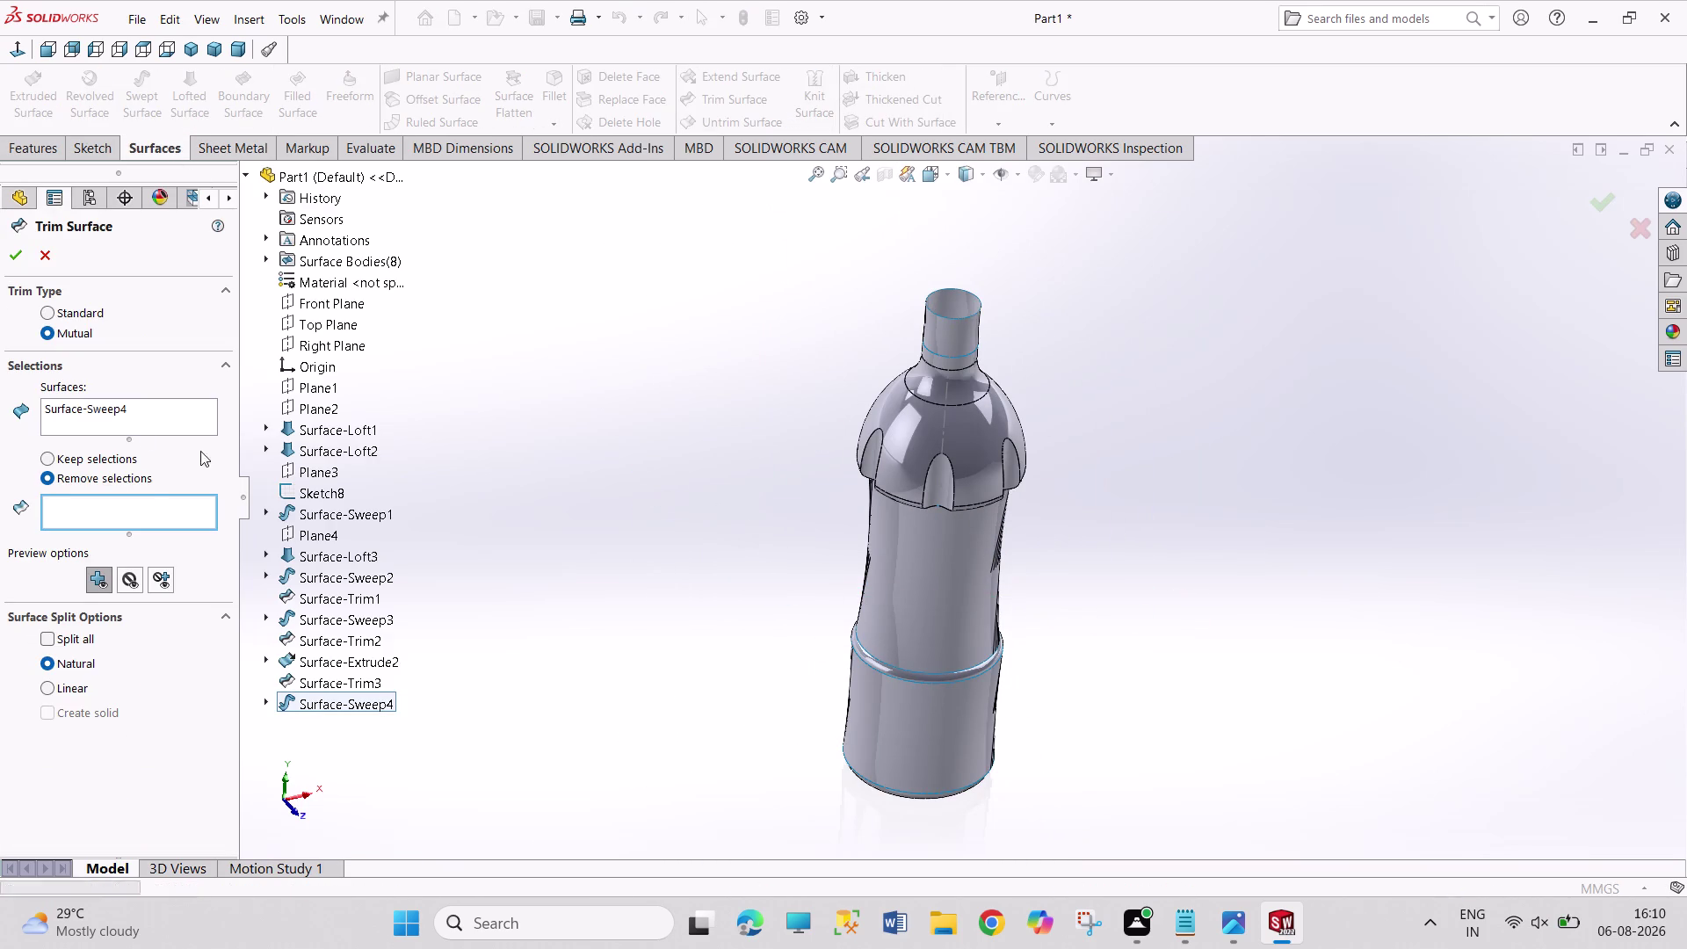
right_click(116, 413)
click(150, 424)
drag(709, 233, 724, 417)
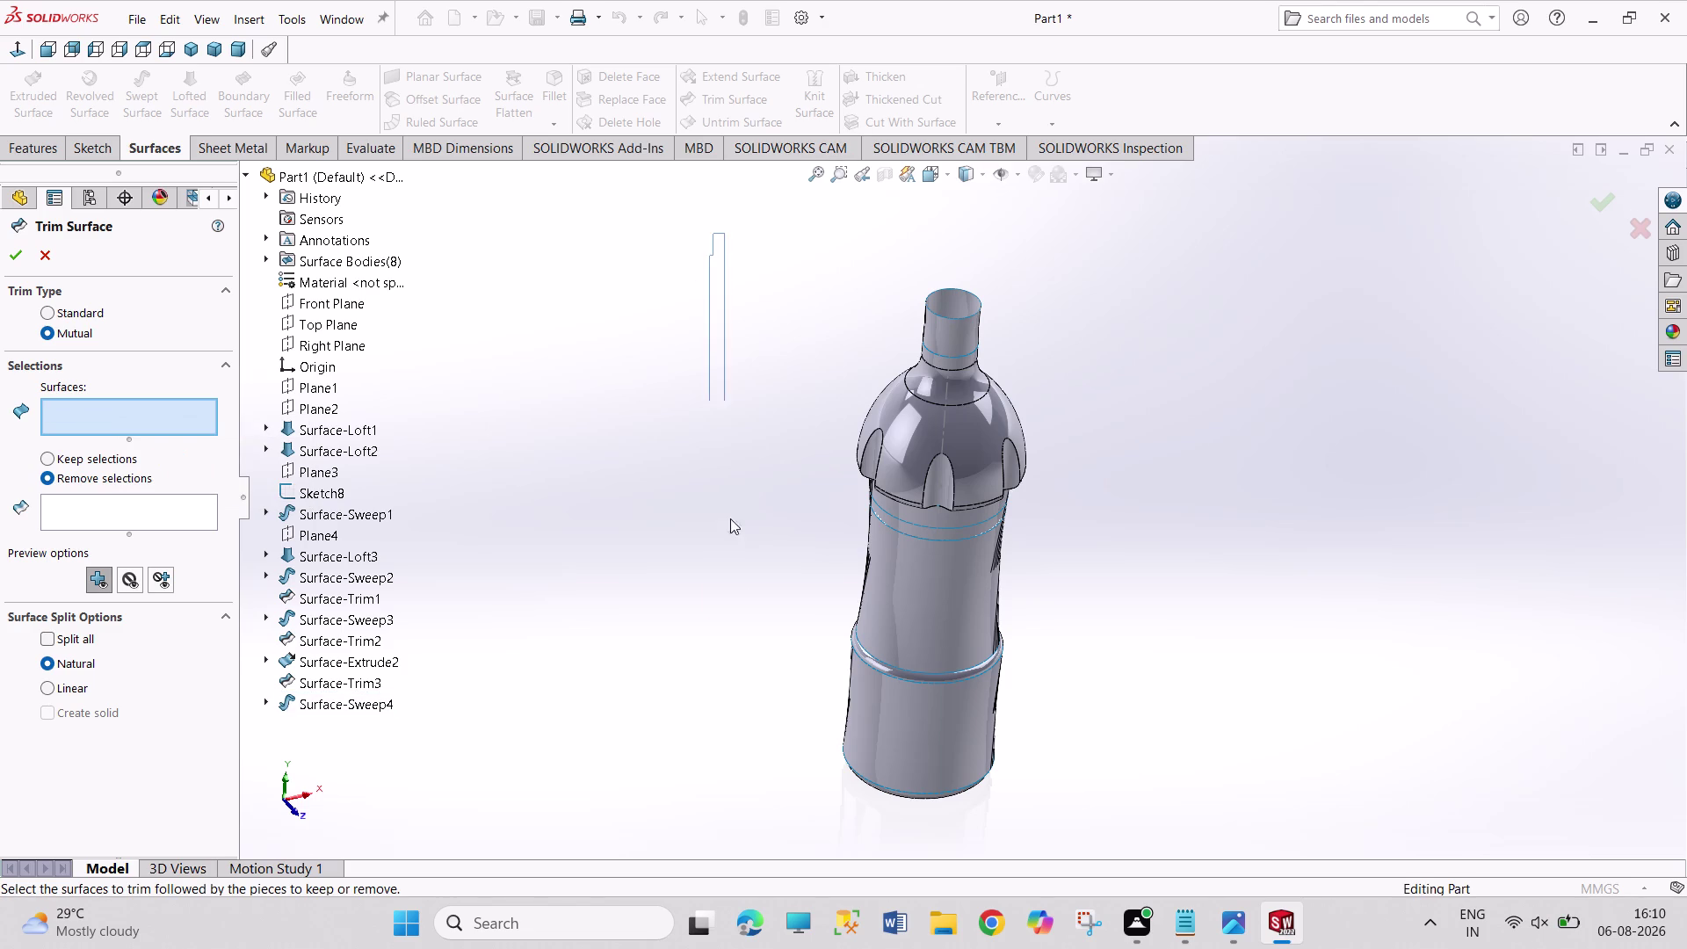
drag(724, 416, 1246, 769)
scroll(down, 3)
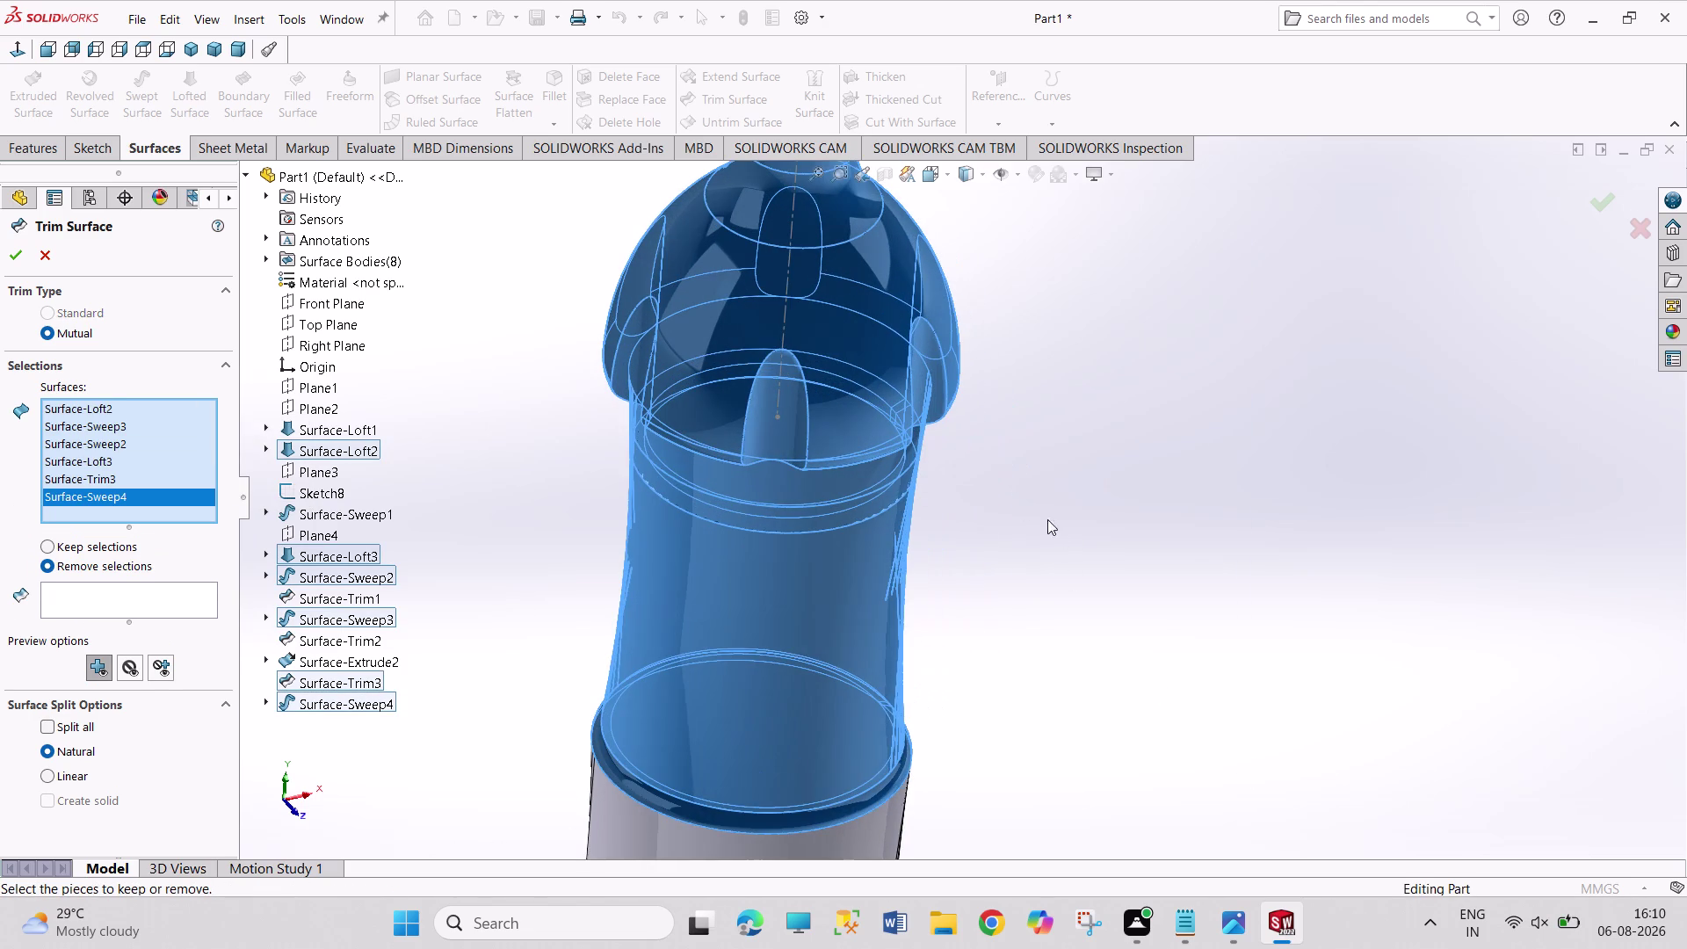
click(148, 599)
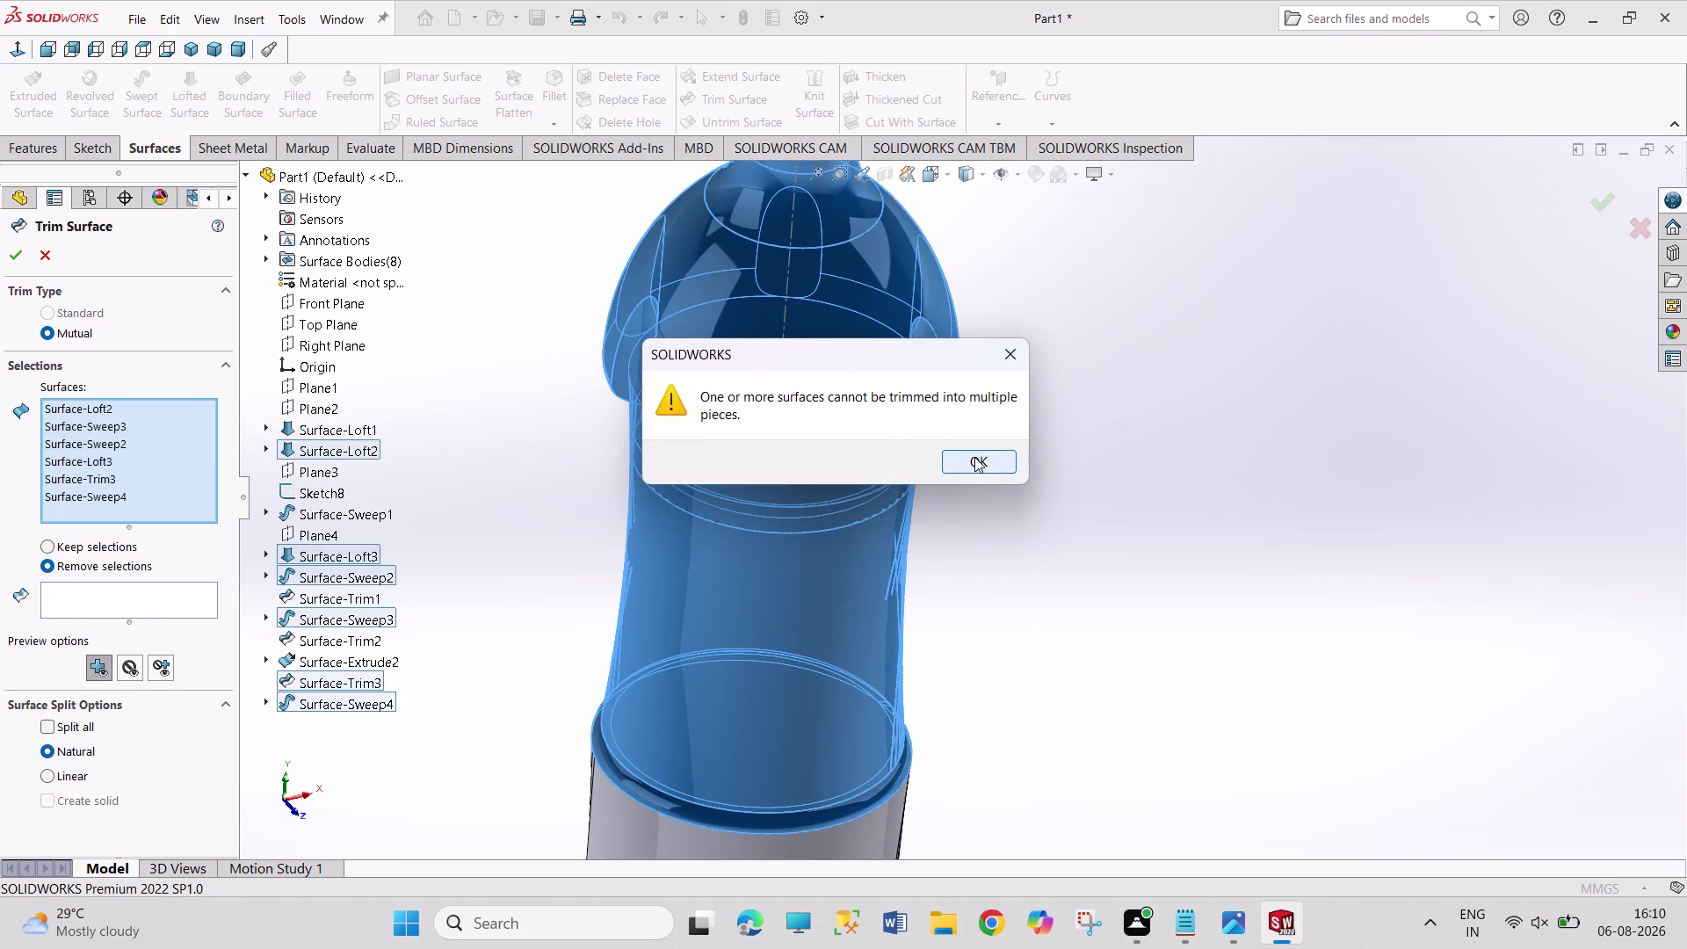
click(974, 457)
click(161, 609)
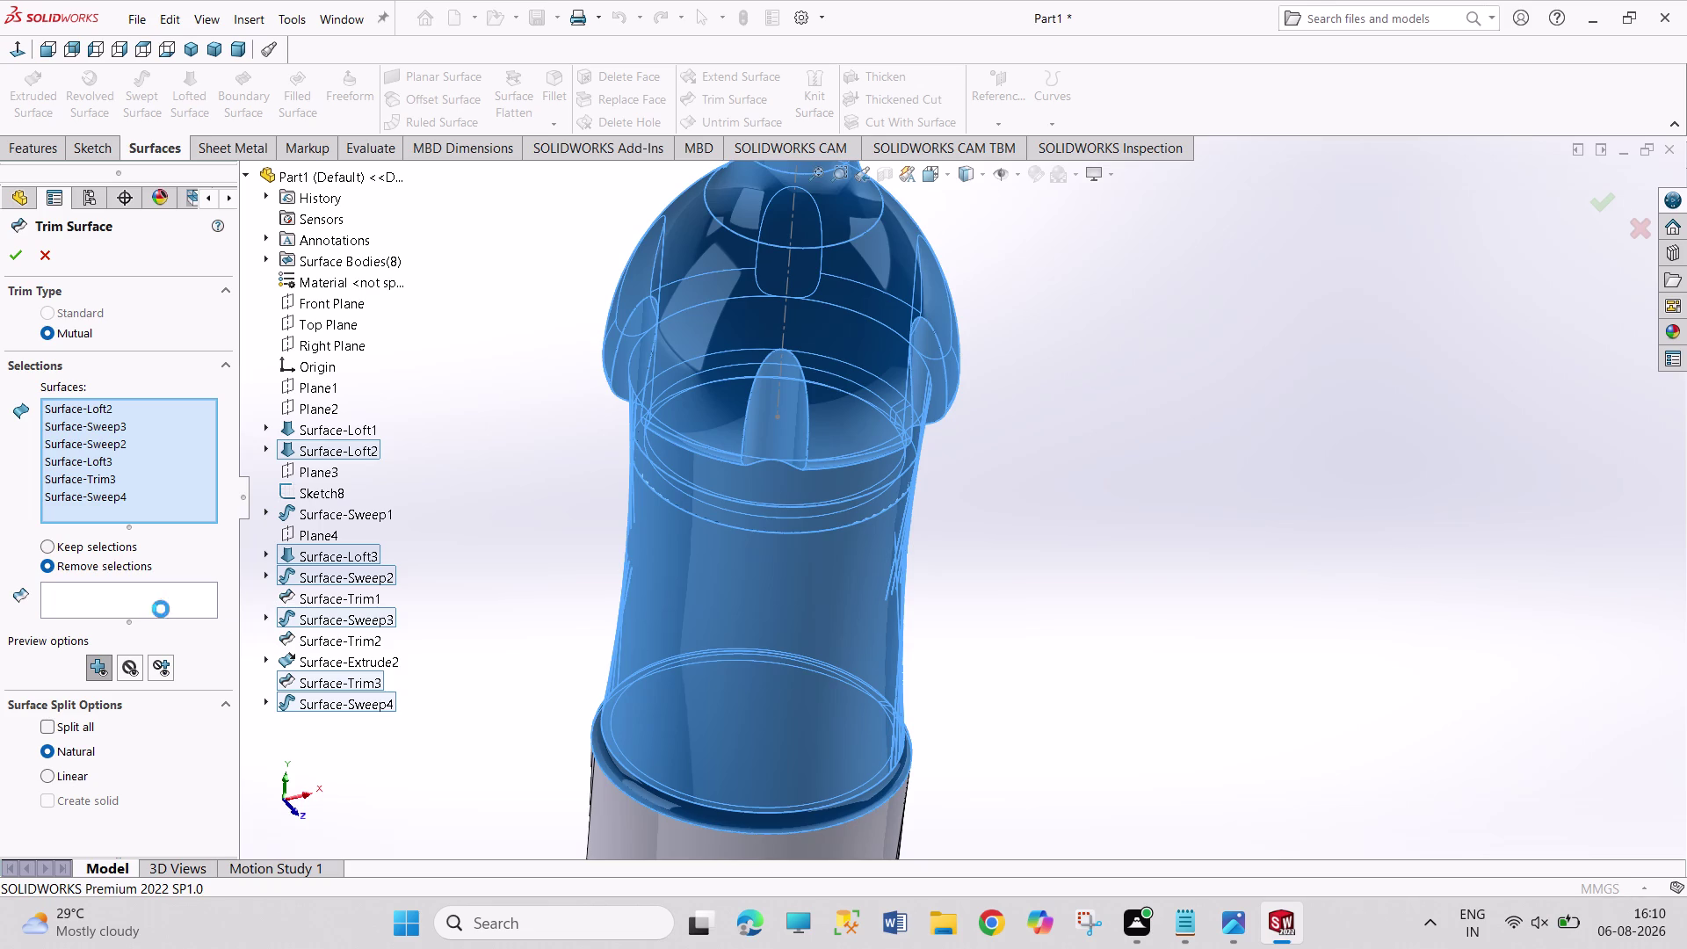
click(1001, 357)
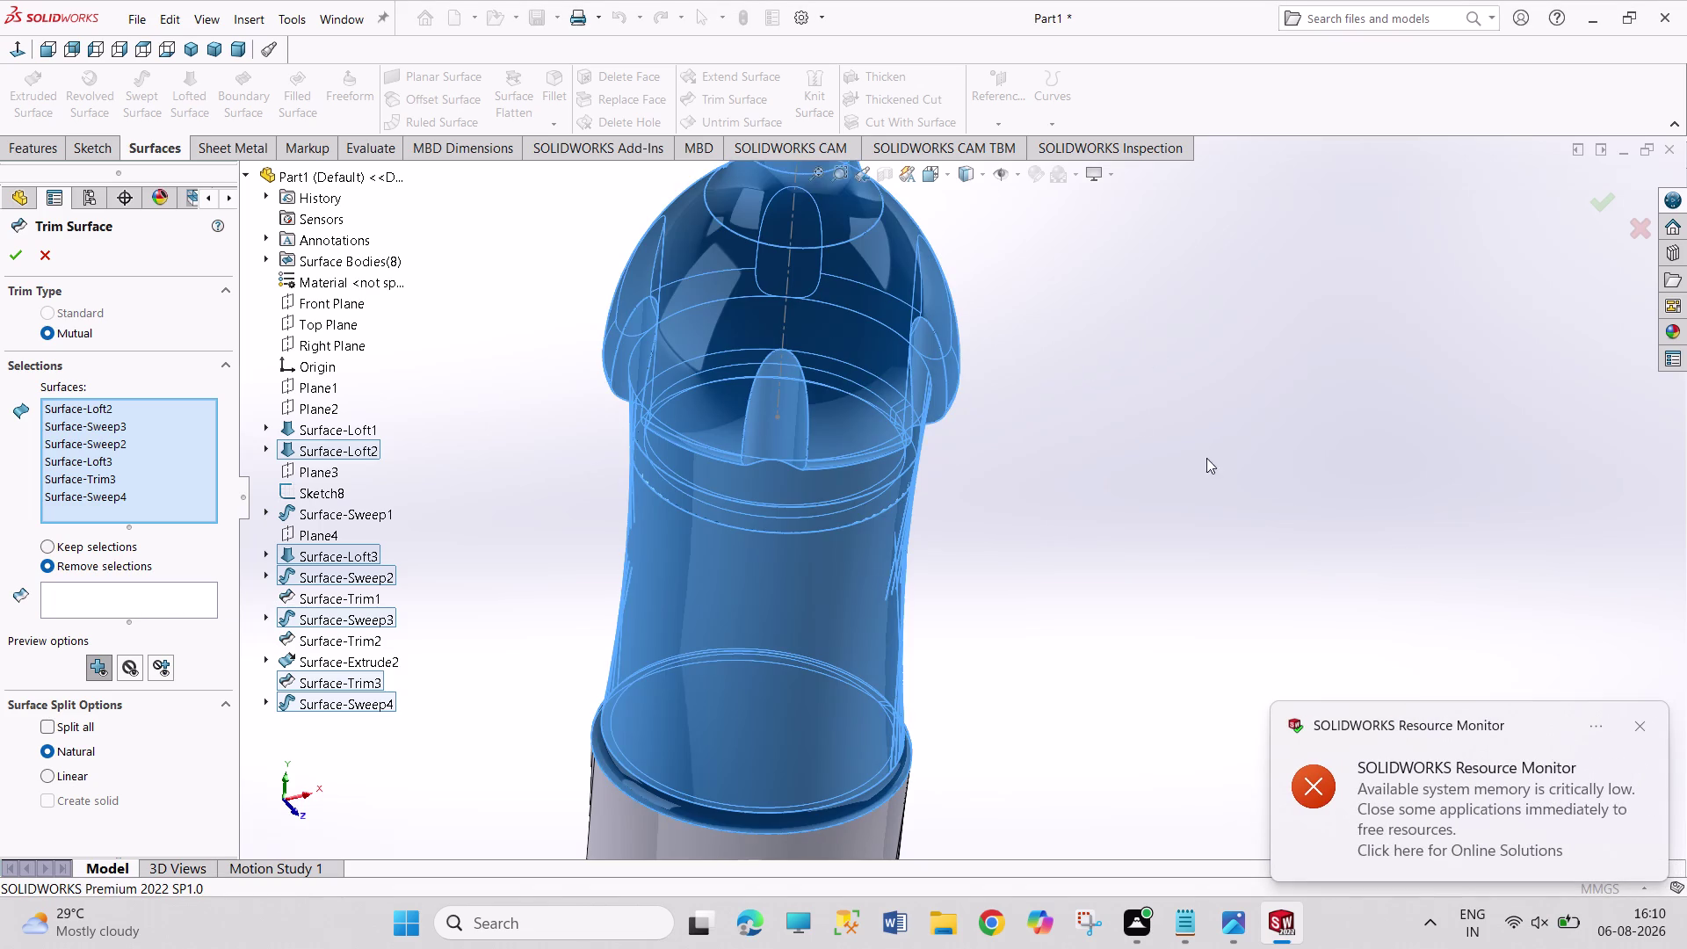
click(1640, 725)
scroll(up, 3)
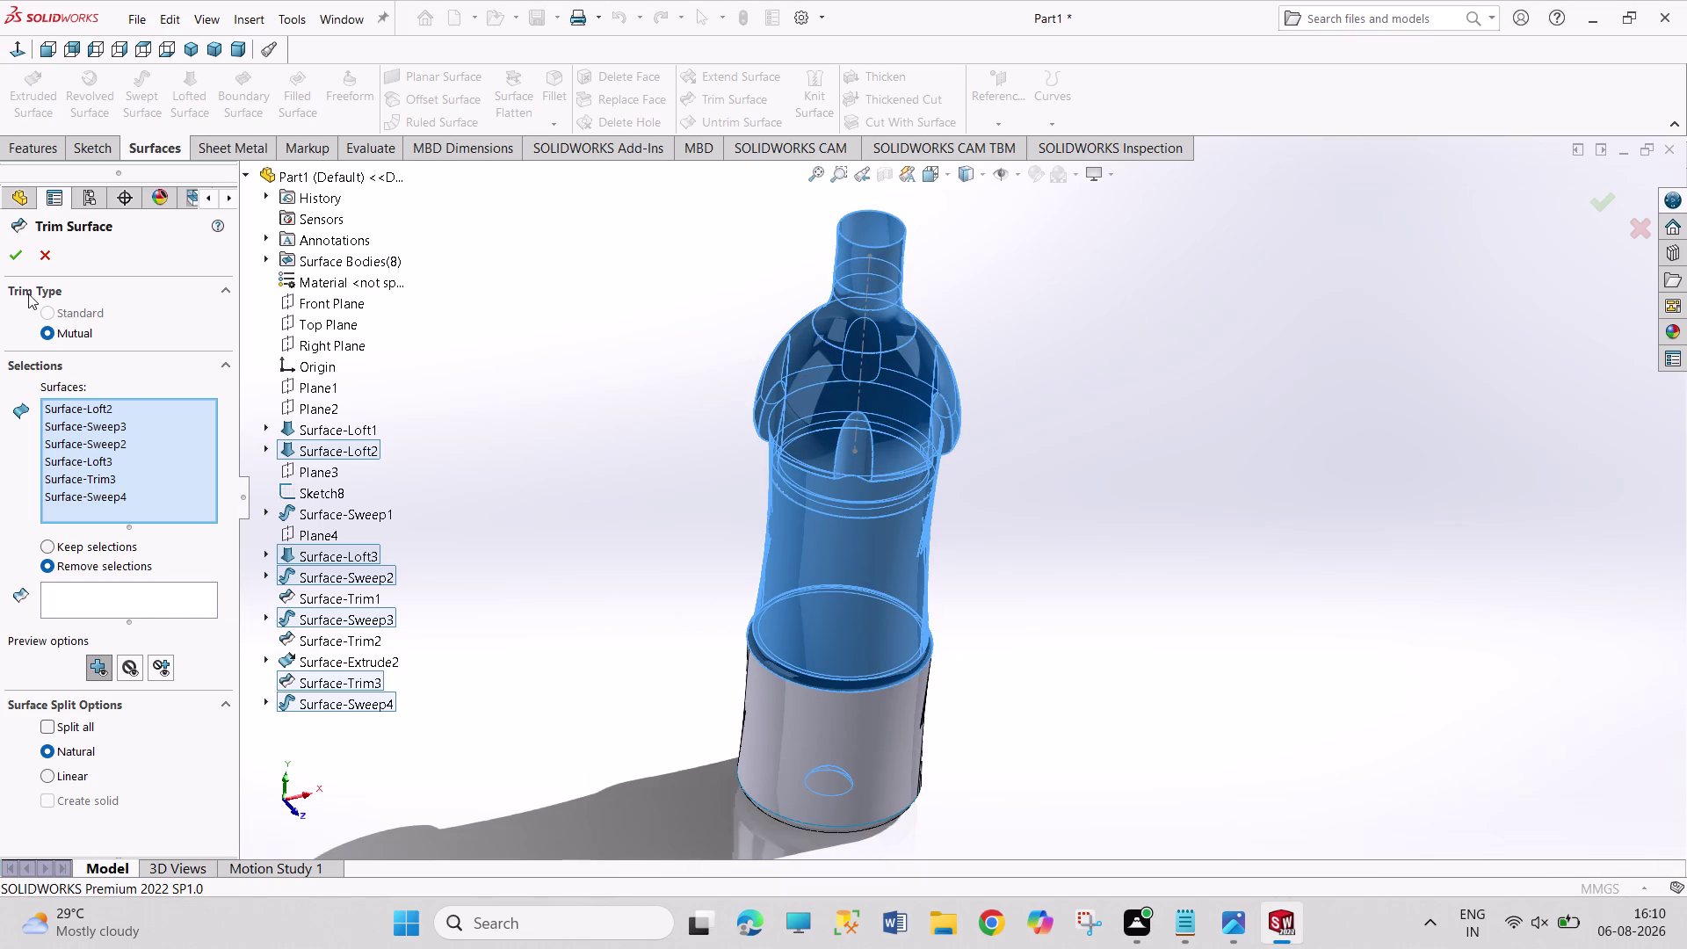
click(32, 247)
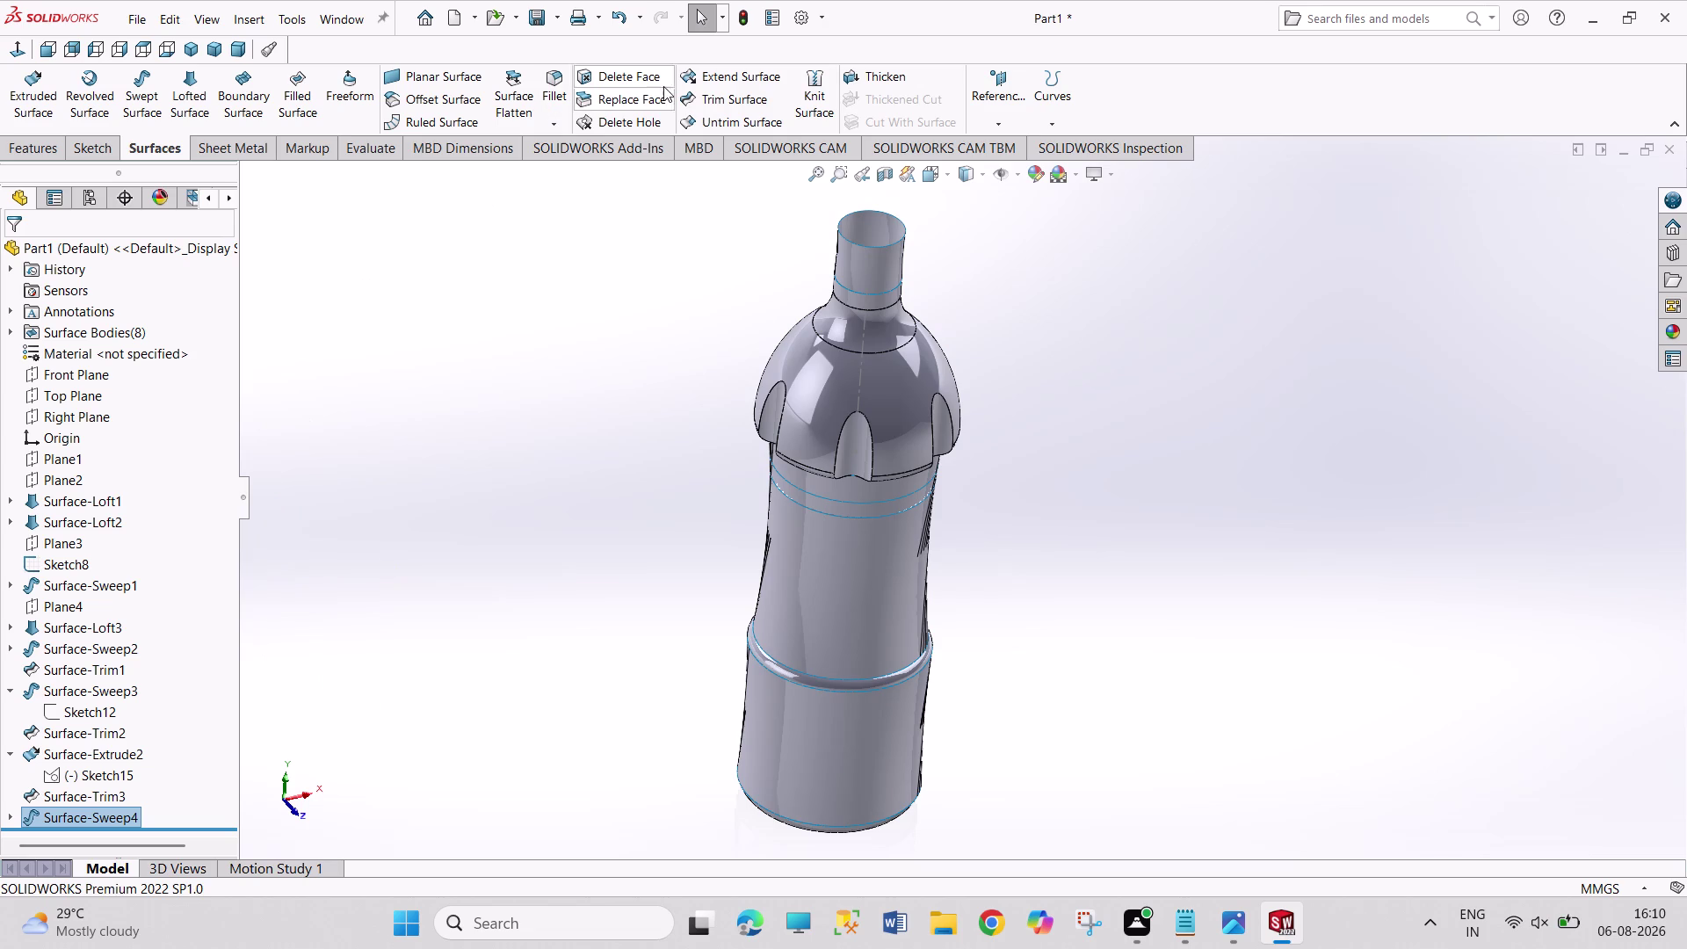
Start a mutual trim, reselect all bottle surfaces and a piece to remove, dismissing the error.
click(719, 96)
drag(631, 171, 1097, 839)
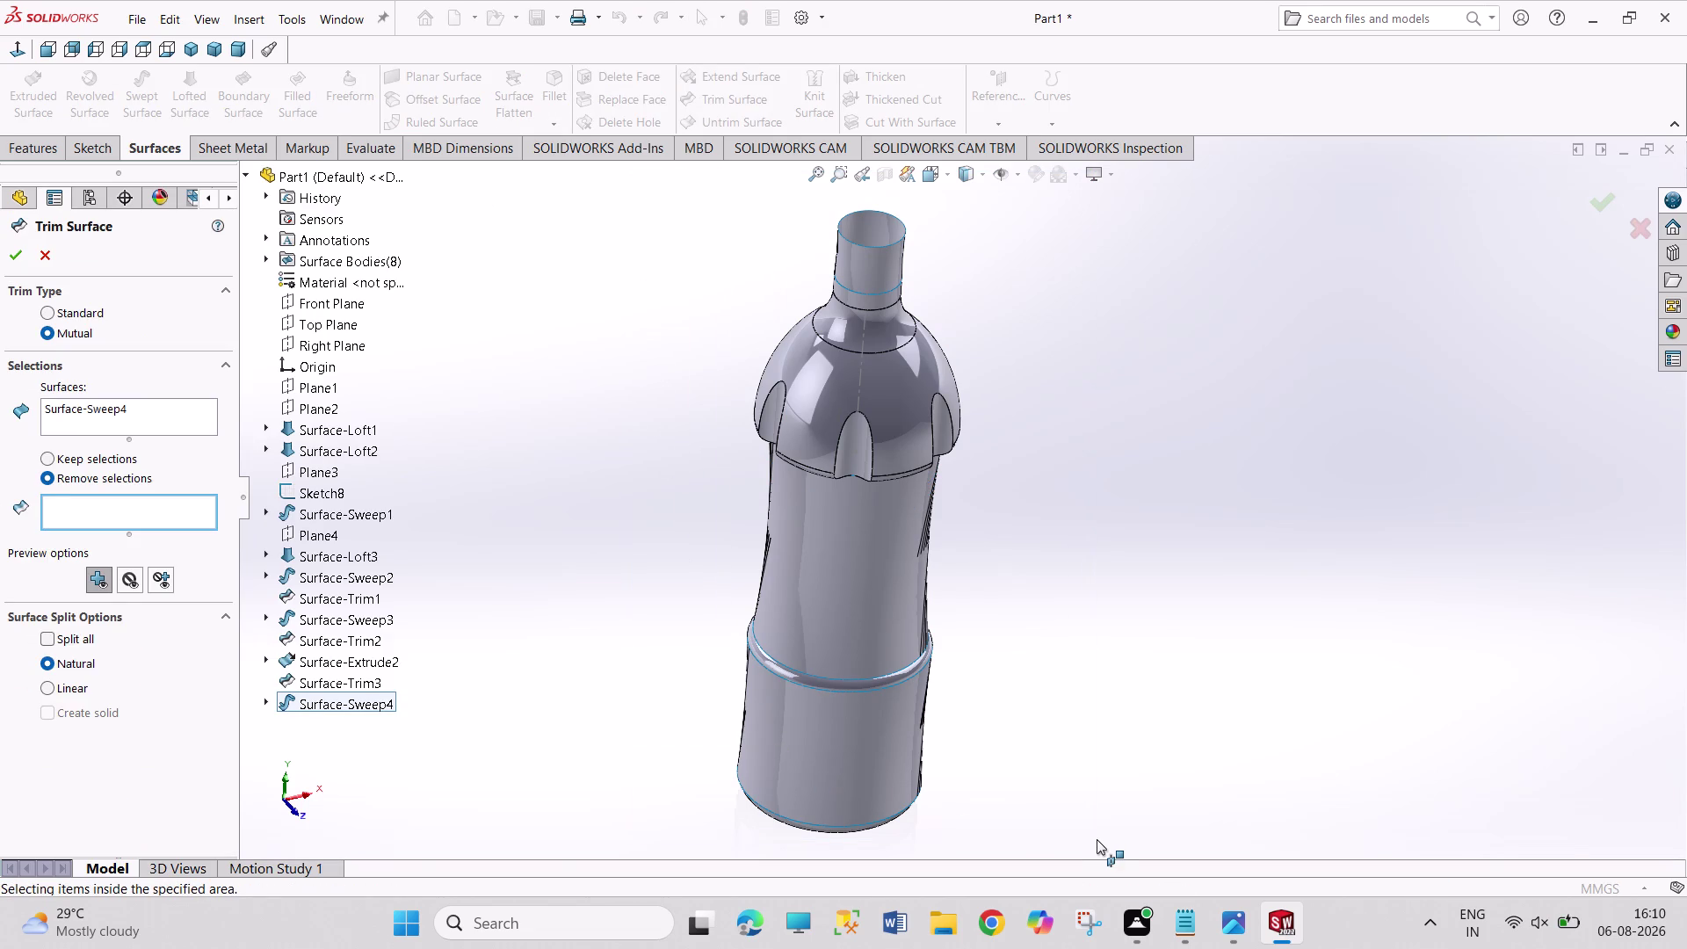
right_click(153, 418)
click(219, 439)
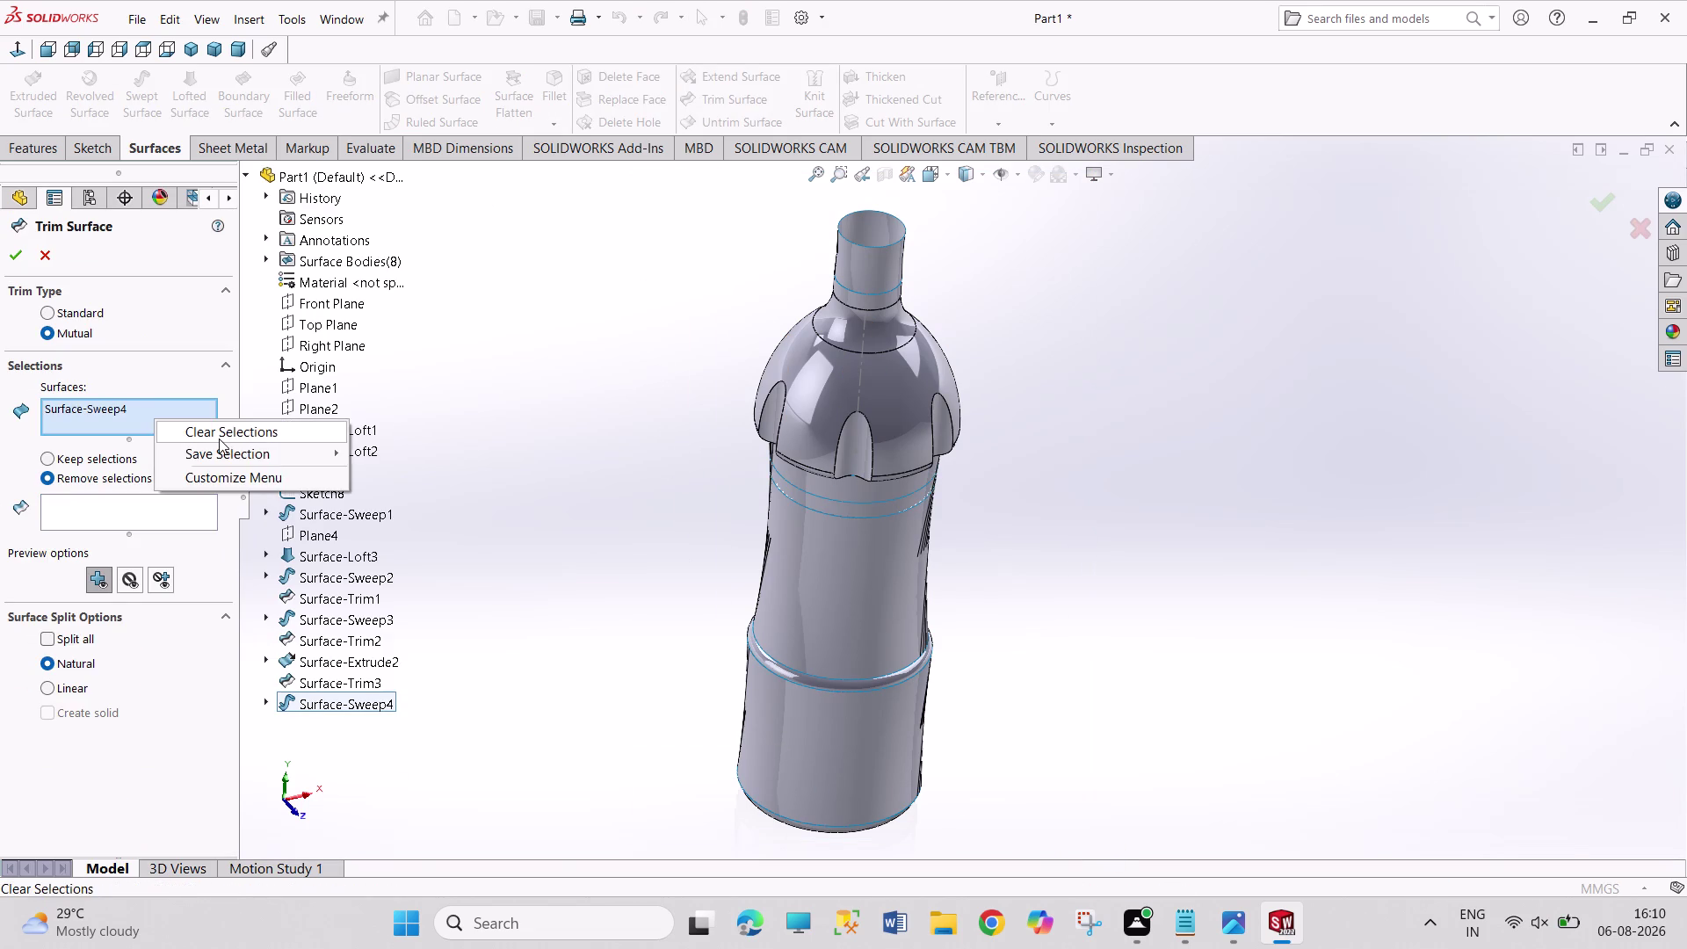
drag(673, 164, 1155, 846)
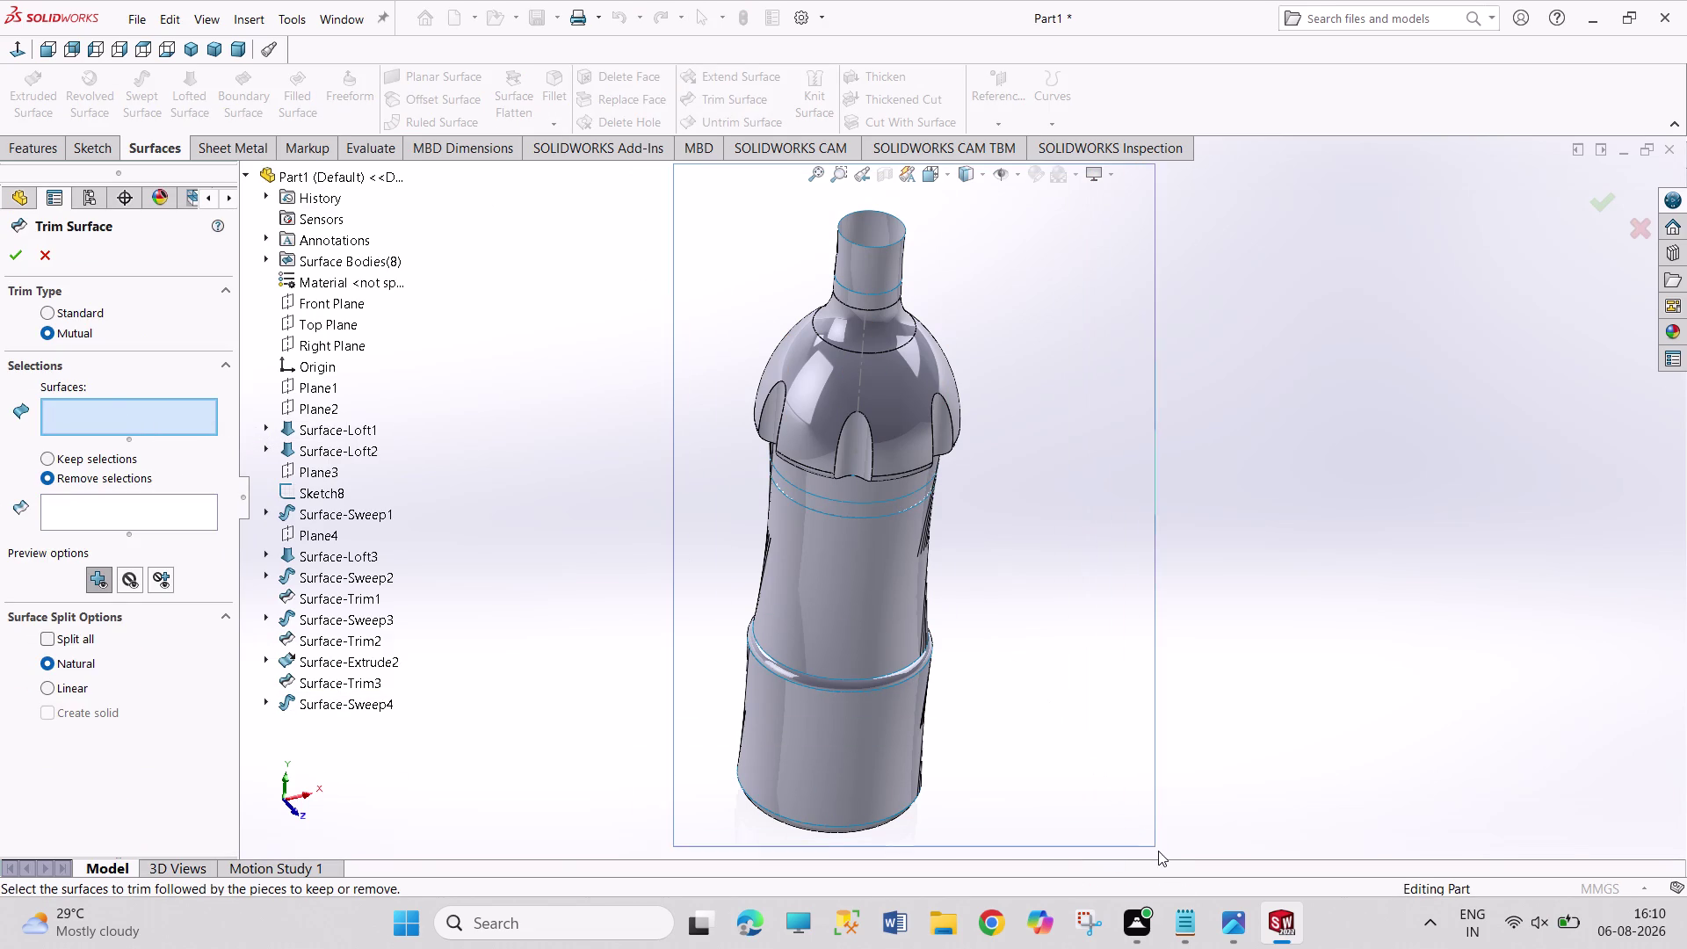
drag(1155, 846, 1159, 852)
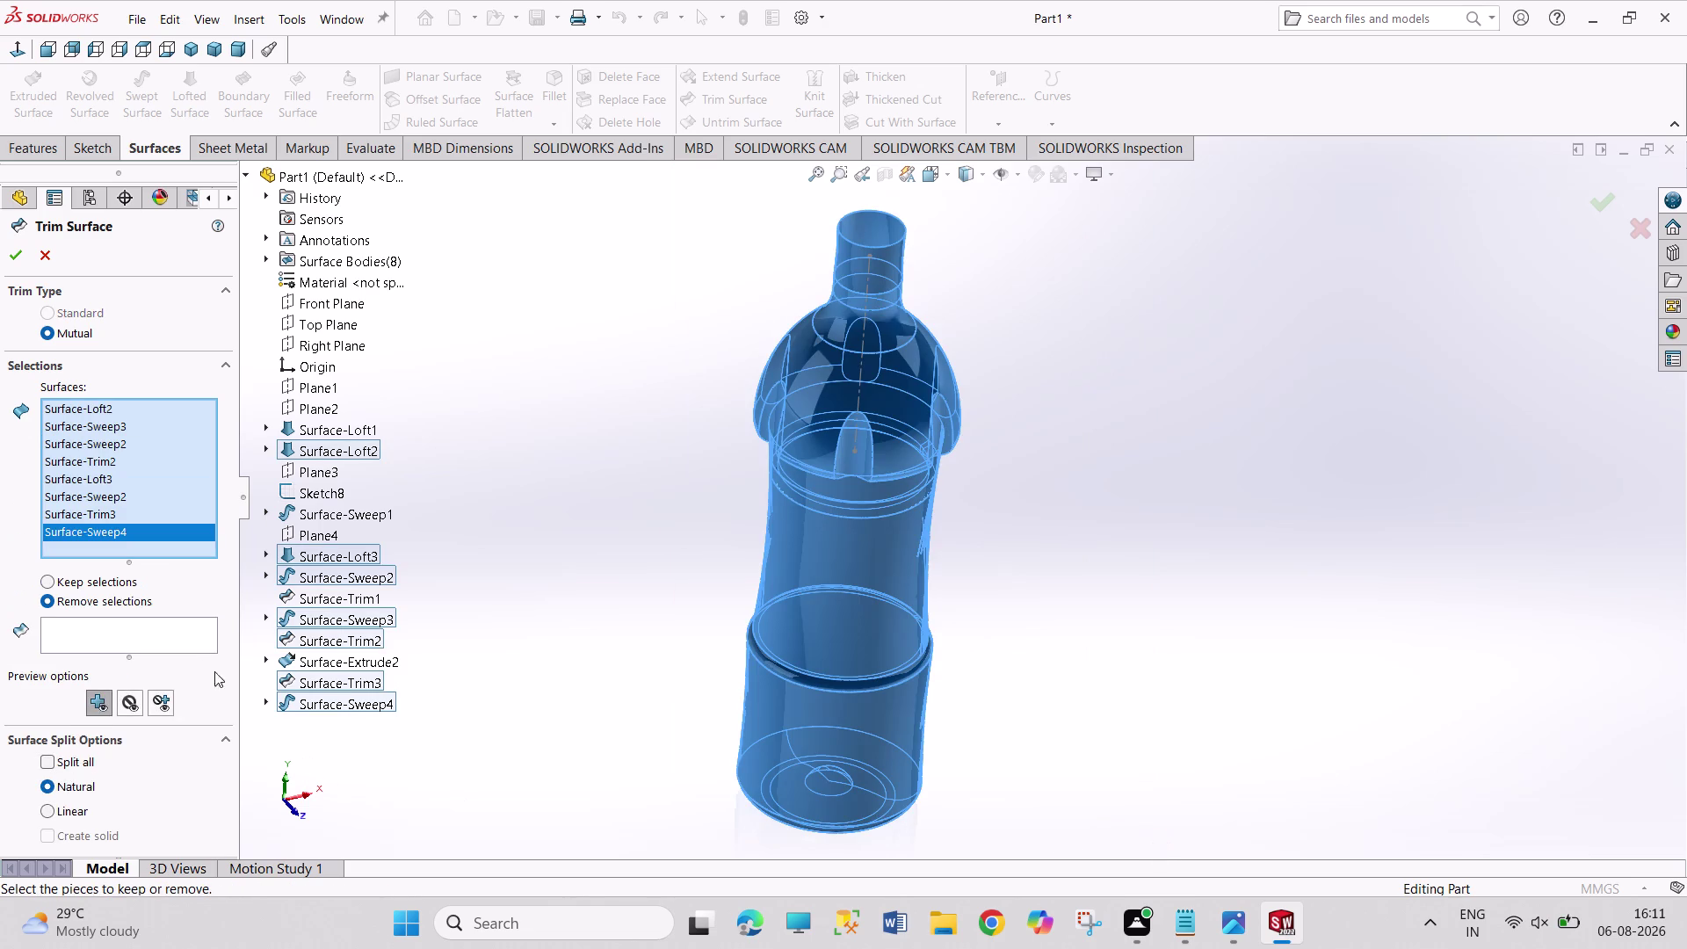
click(164, 608)
click(166, 629)
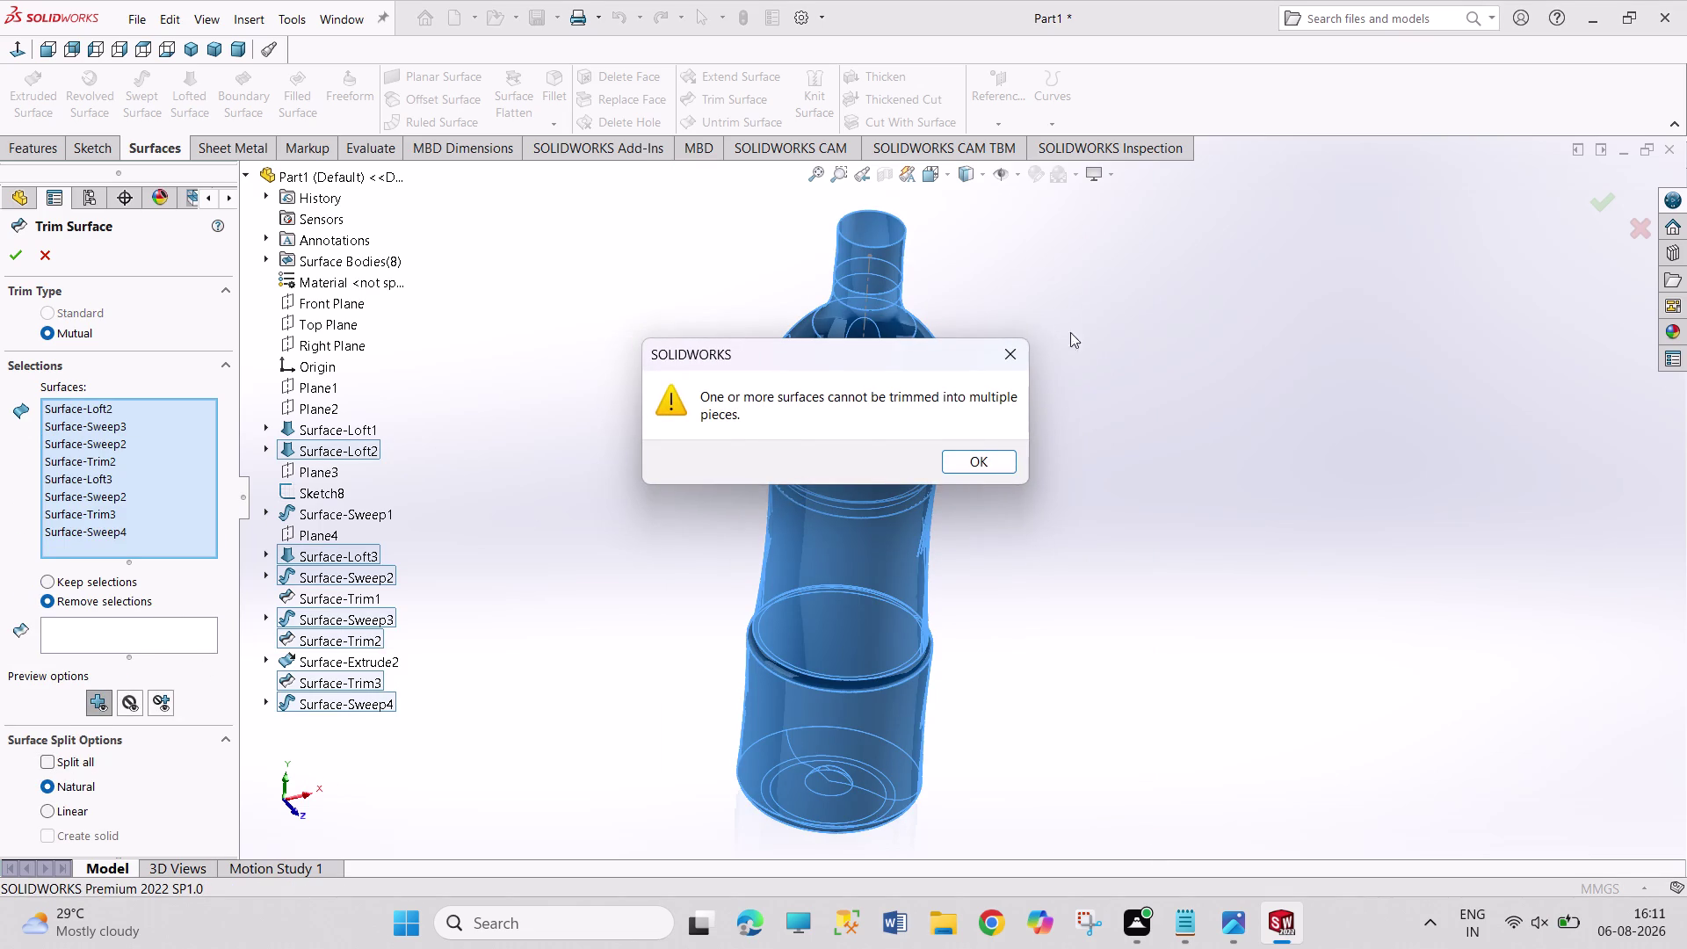
click(1018, 360)
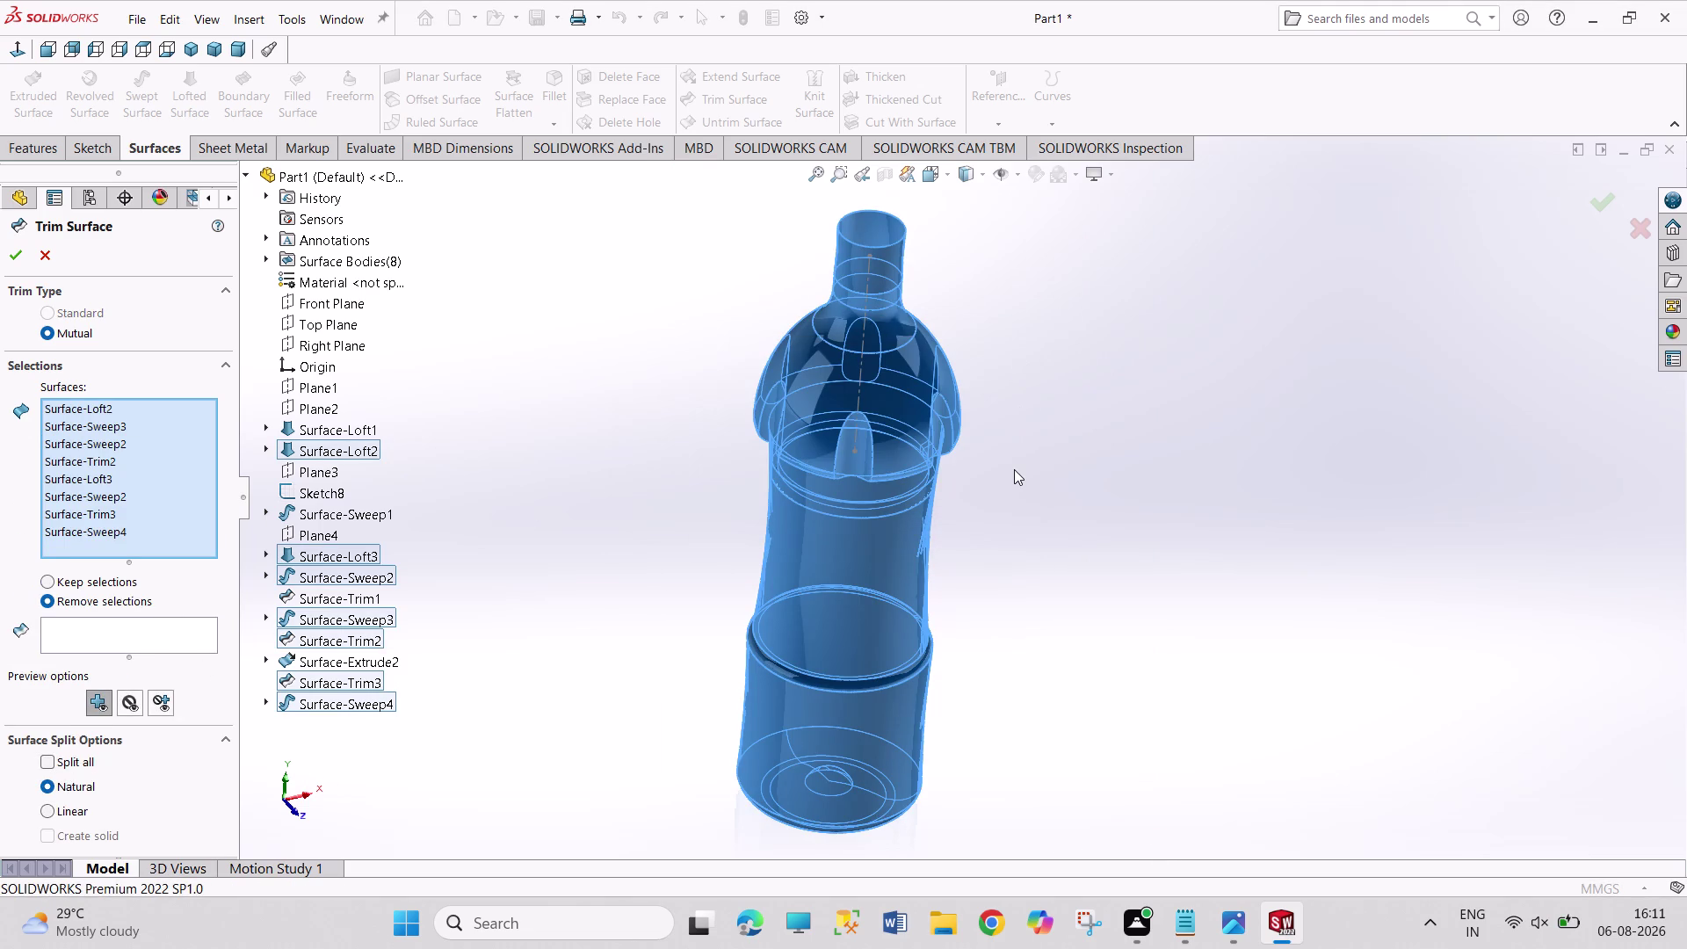
Try the shoulder and lower ring band as removal pieces, then cancel after another error.
middle_drag(1014, 468, 983, 299)
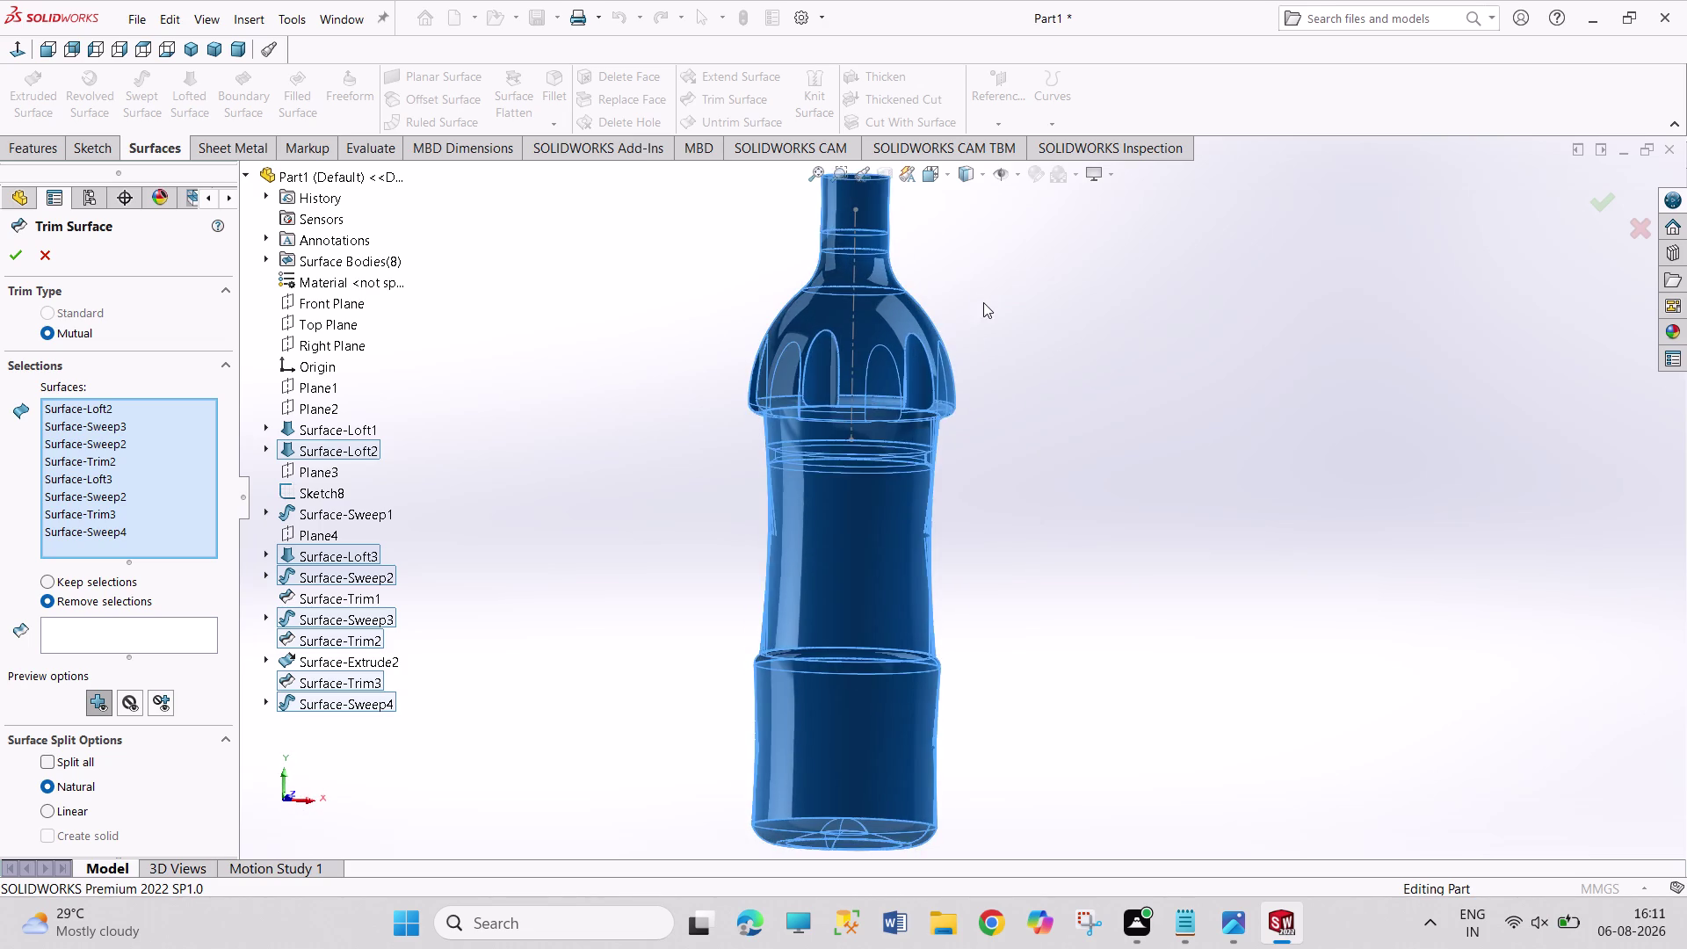
scroll(down, 3)
scroll(down, 3)
click(938, 719)
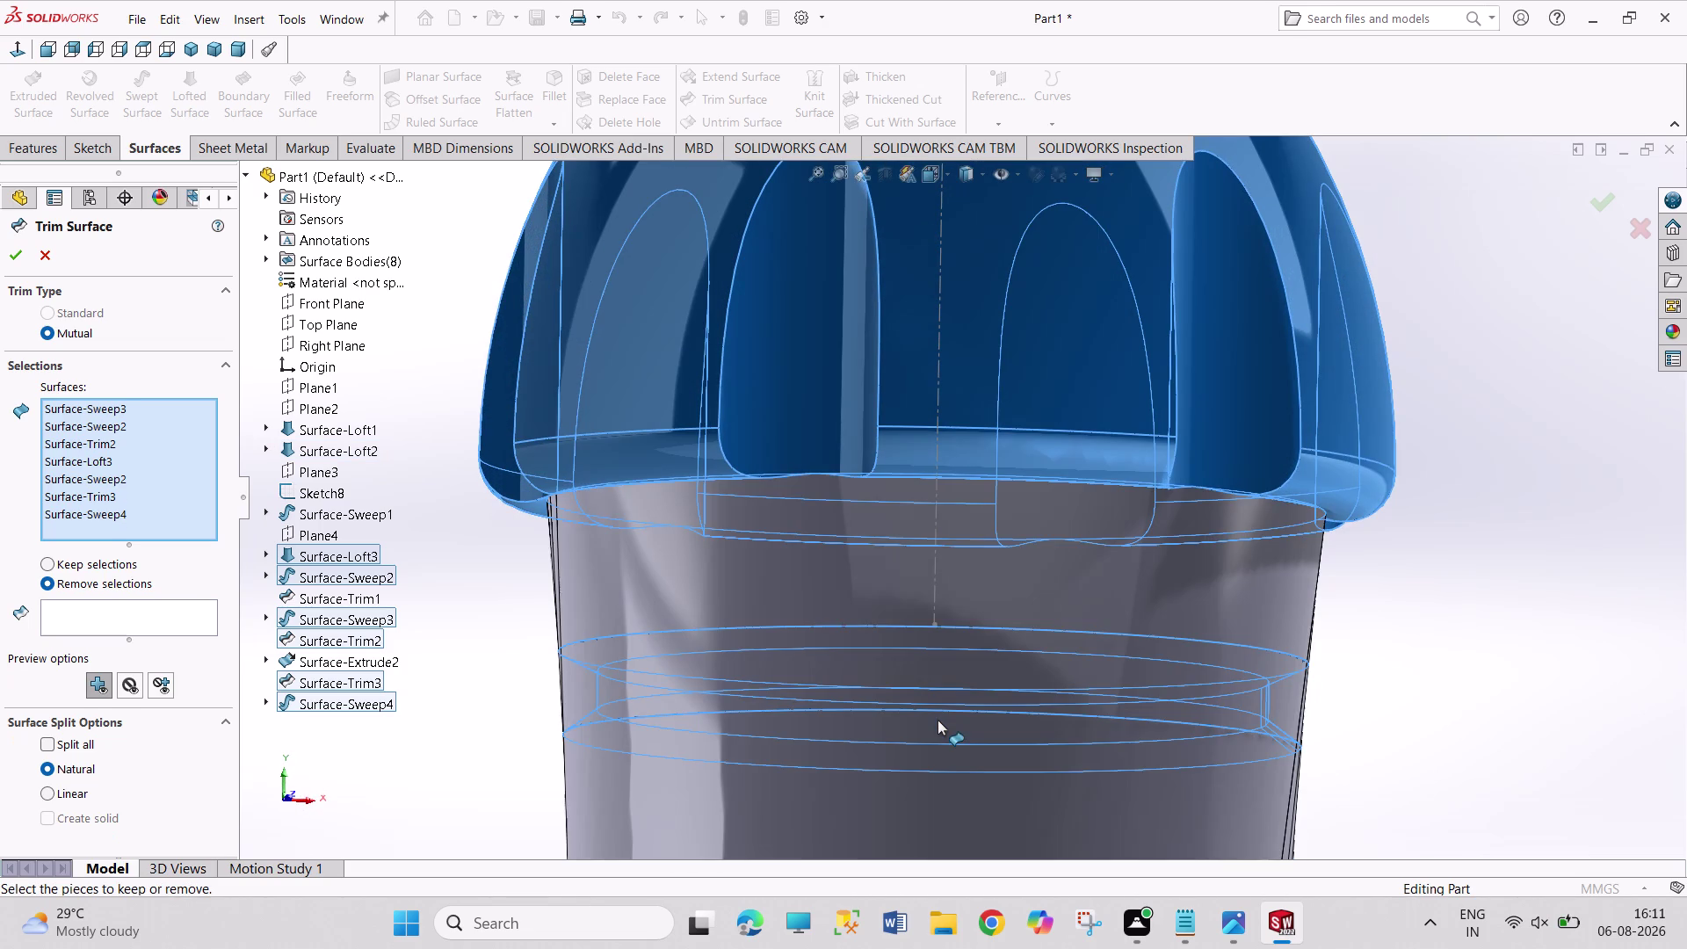
click(127, 626)
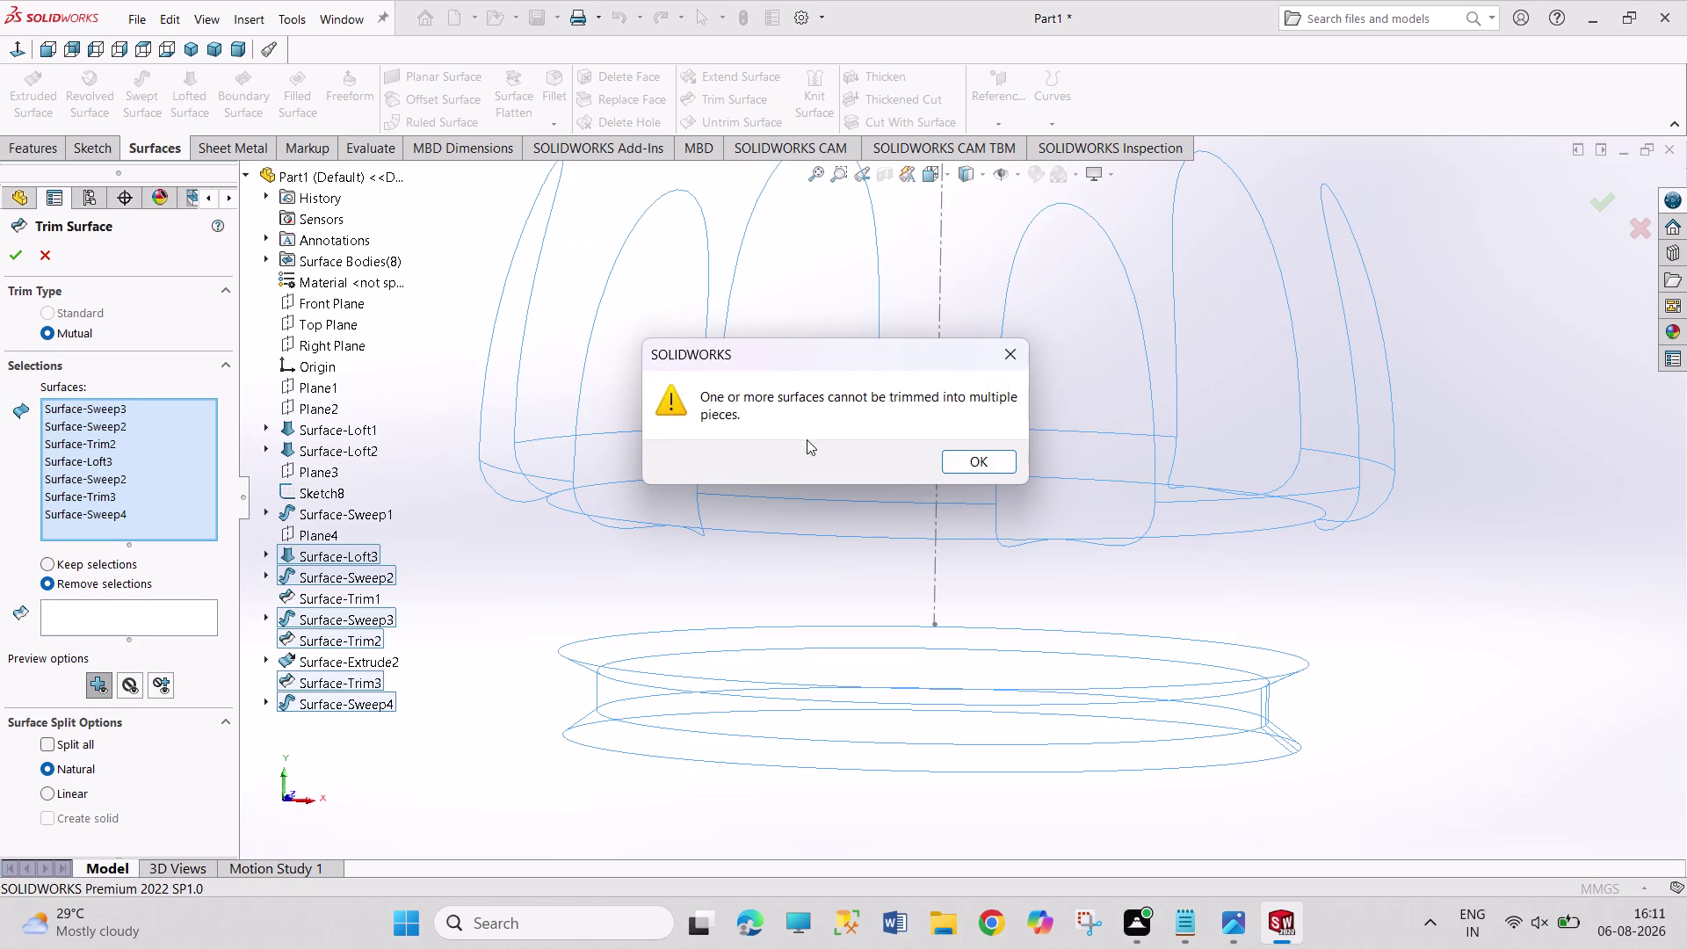
click(1011, 341)
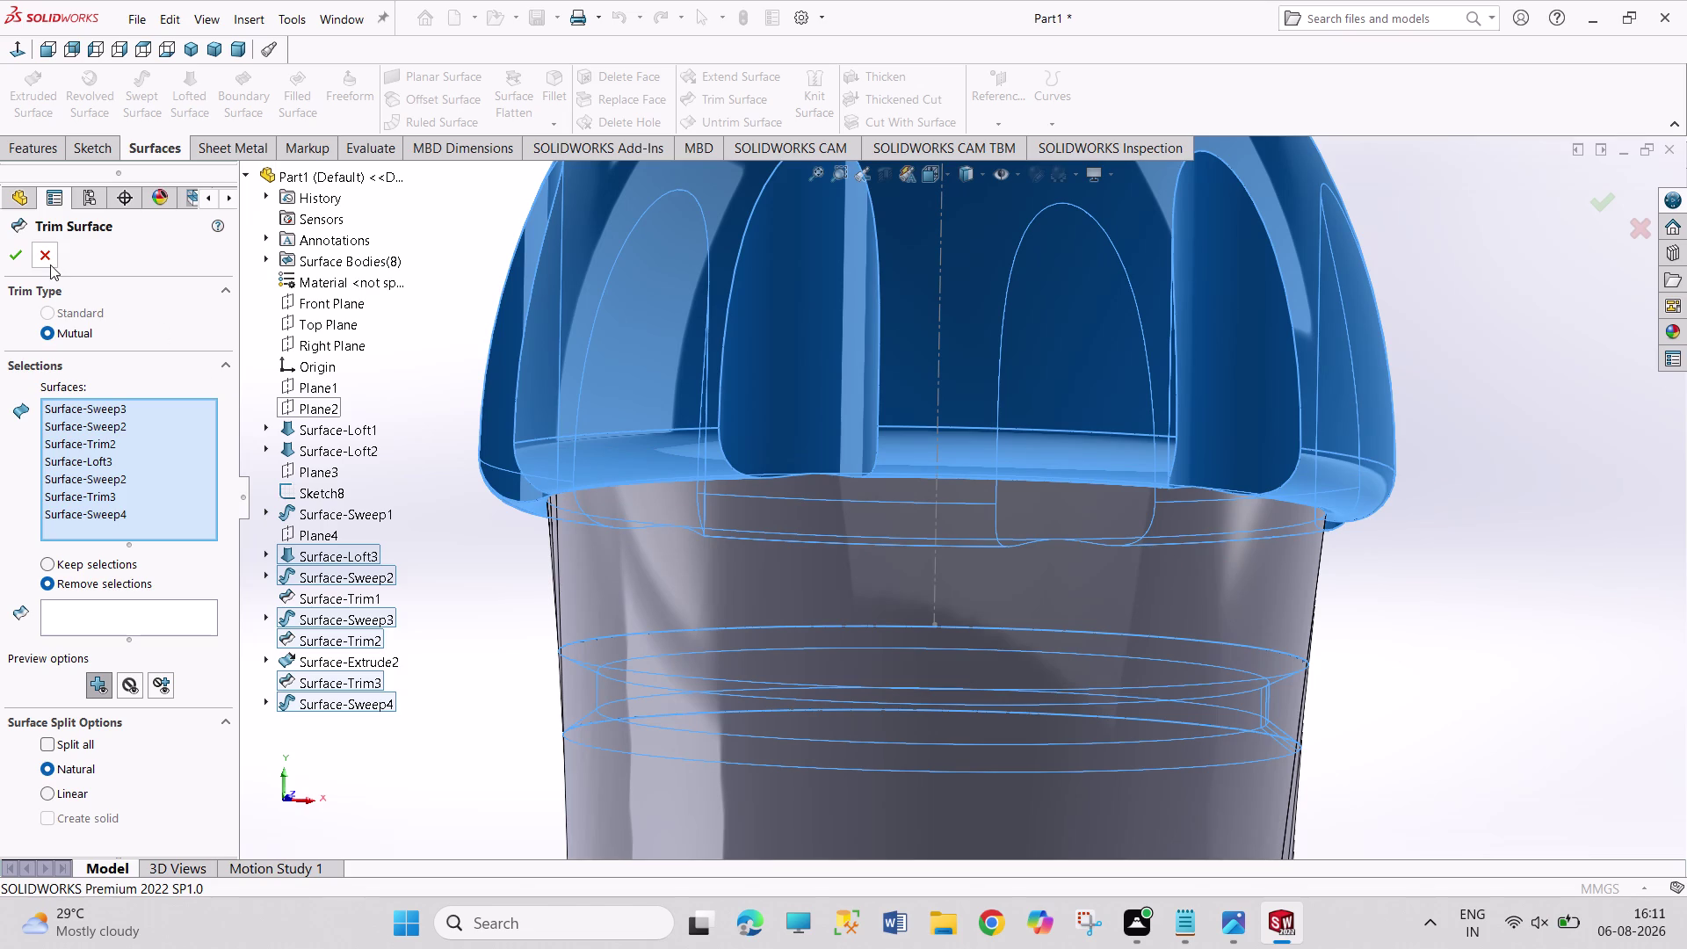
click(51, 265)
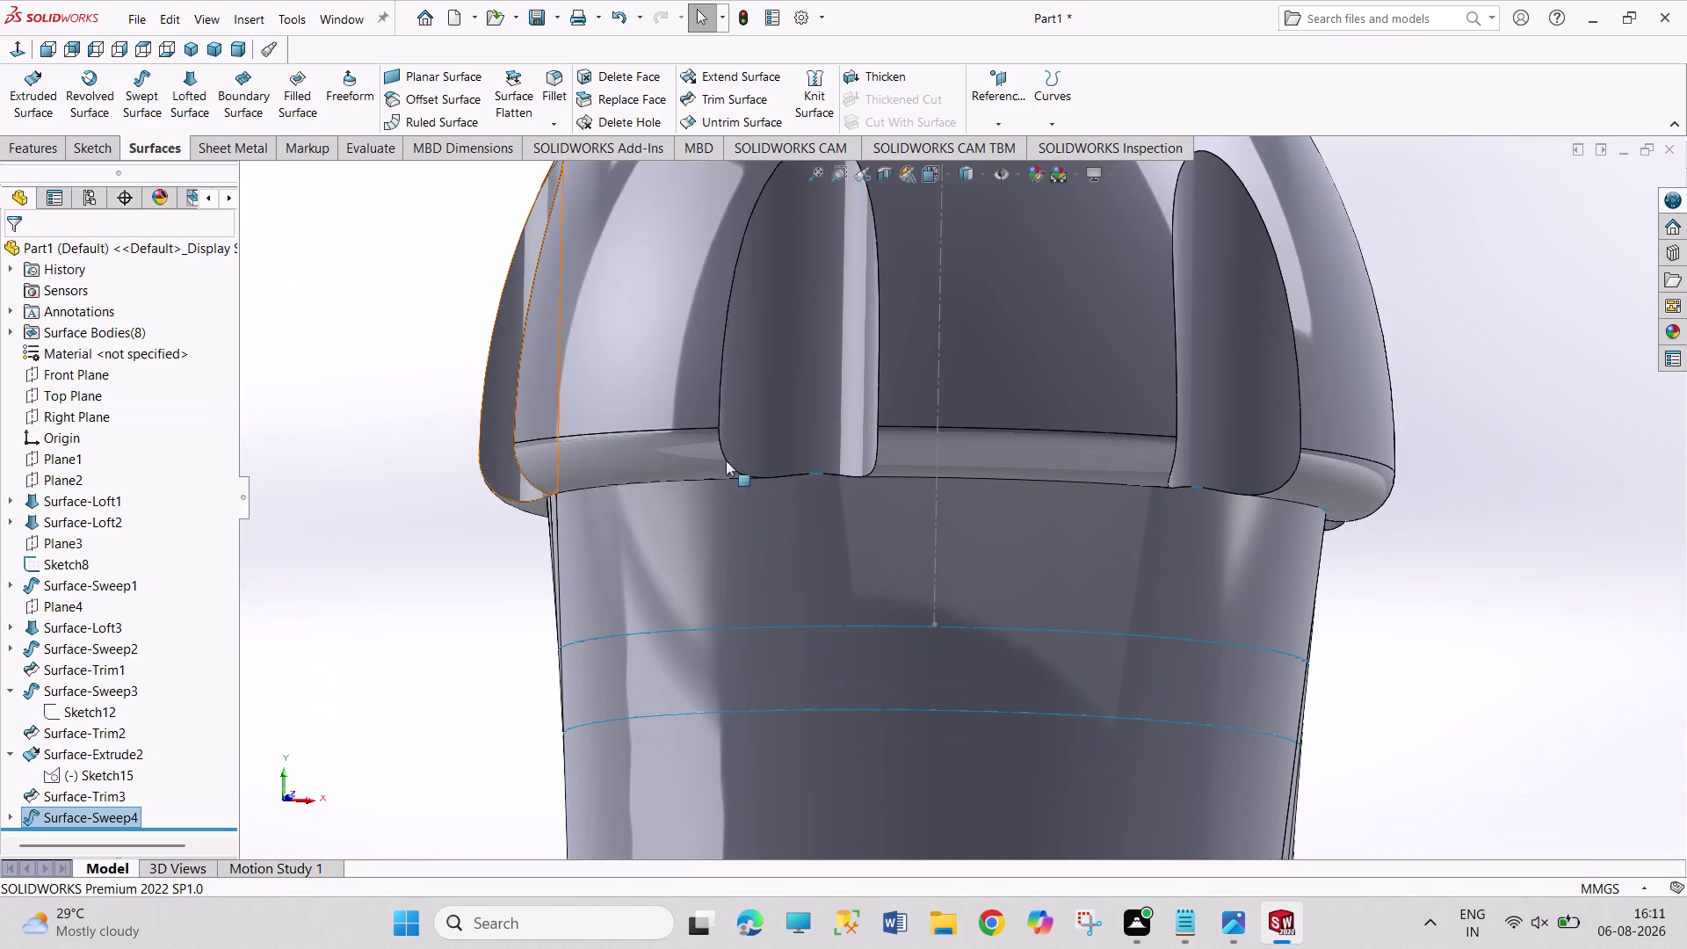
Restart Trim Surface and empty its list of surfaces to trim.
scroll(up, 3)
scroll(up, 3)
scroll(up, 3)
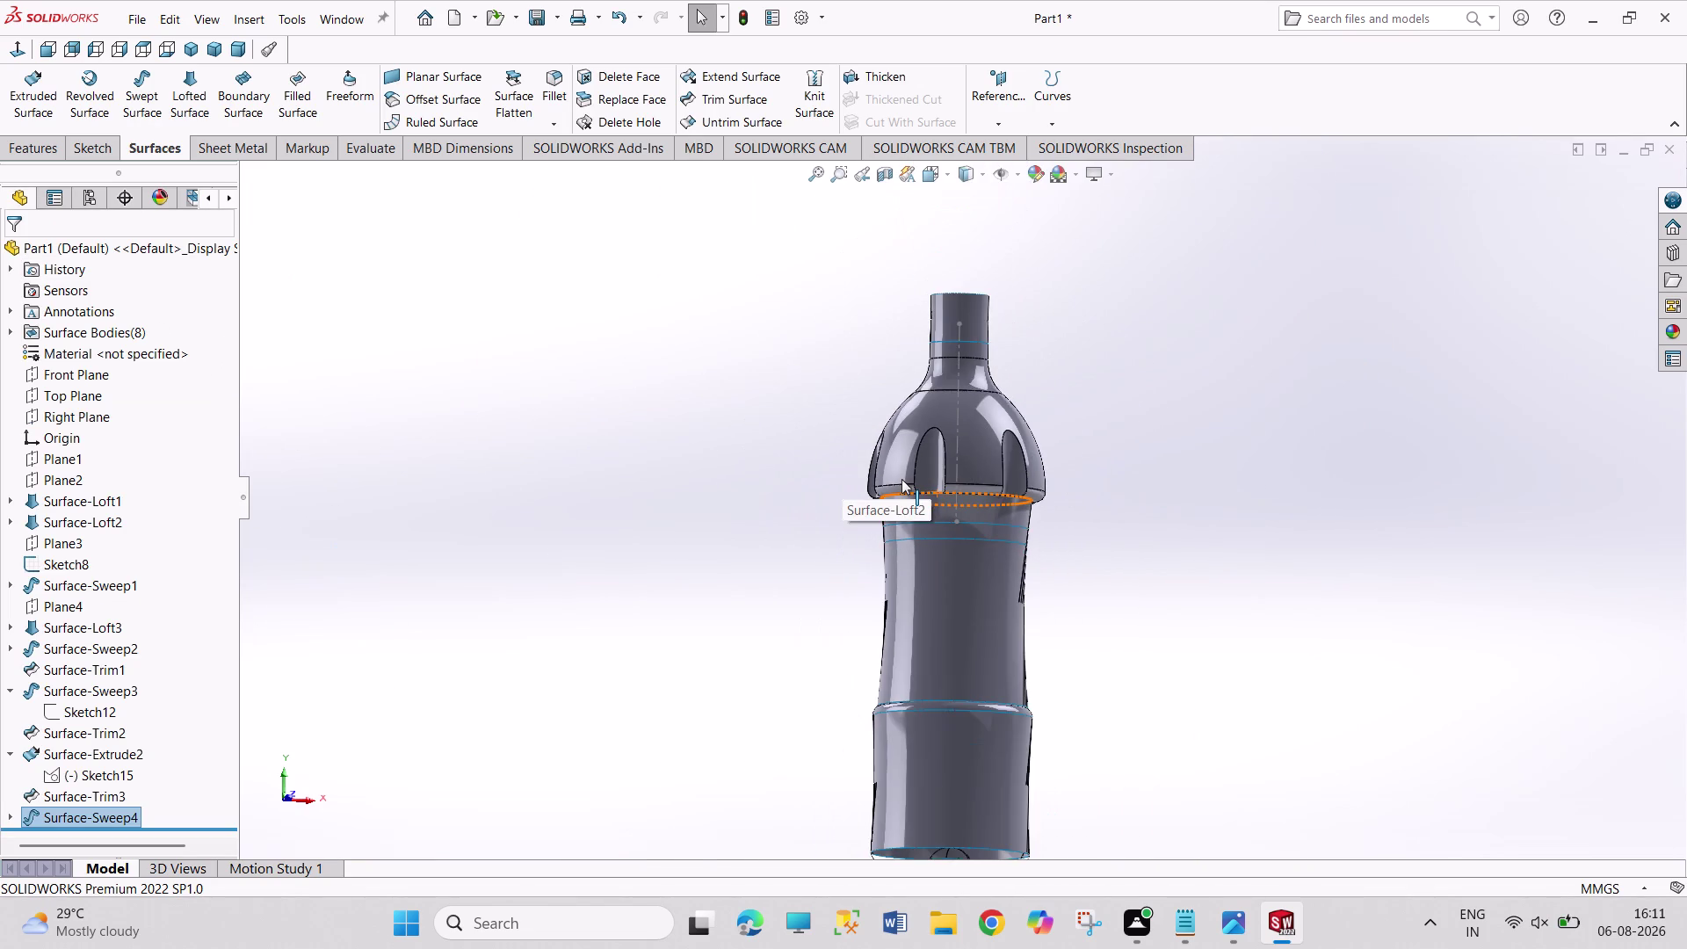
scroll(up, 3)
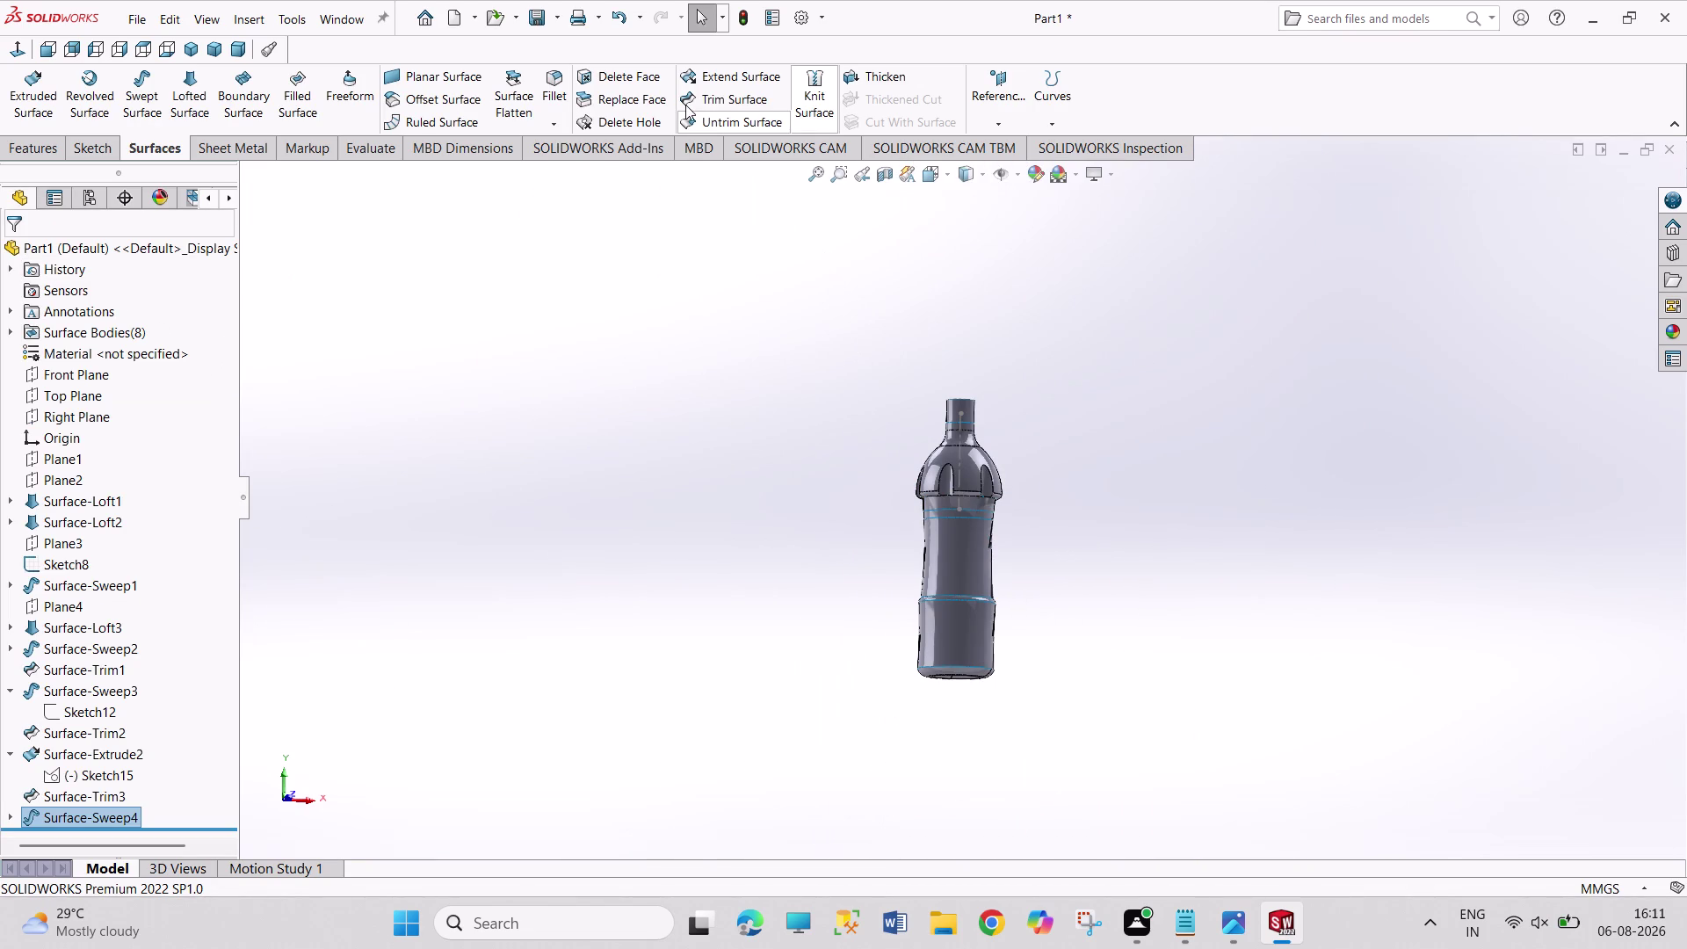
click(753, 106)
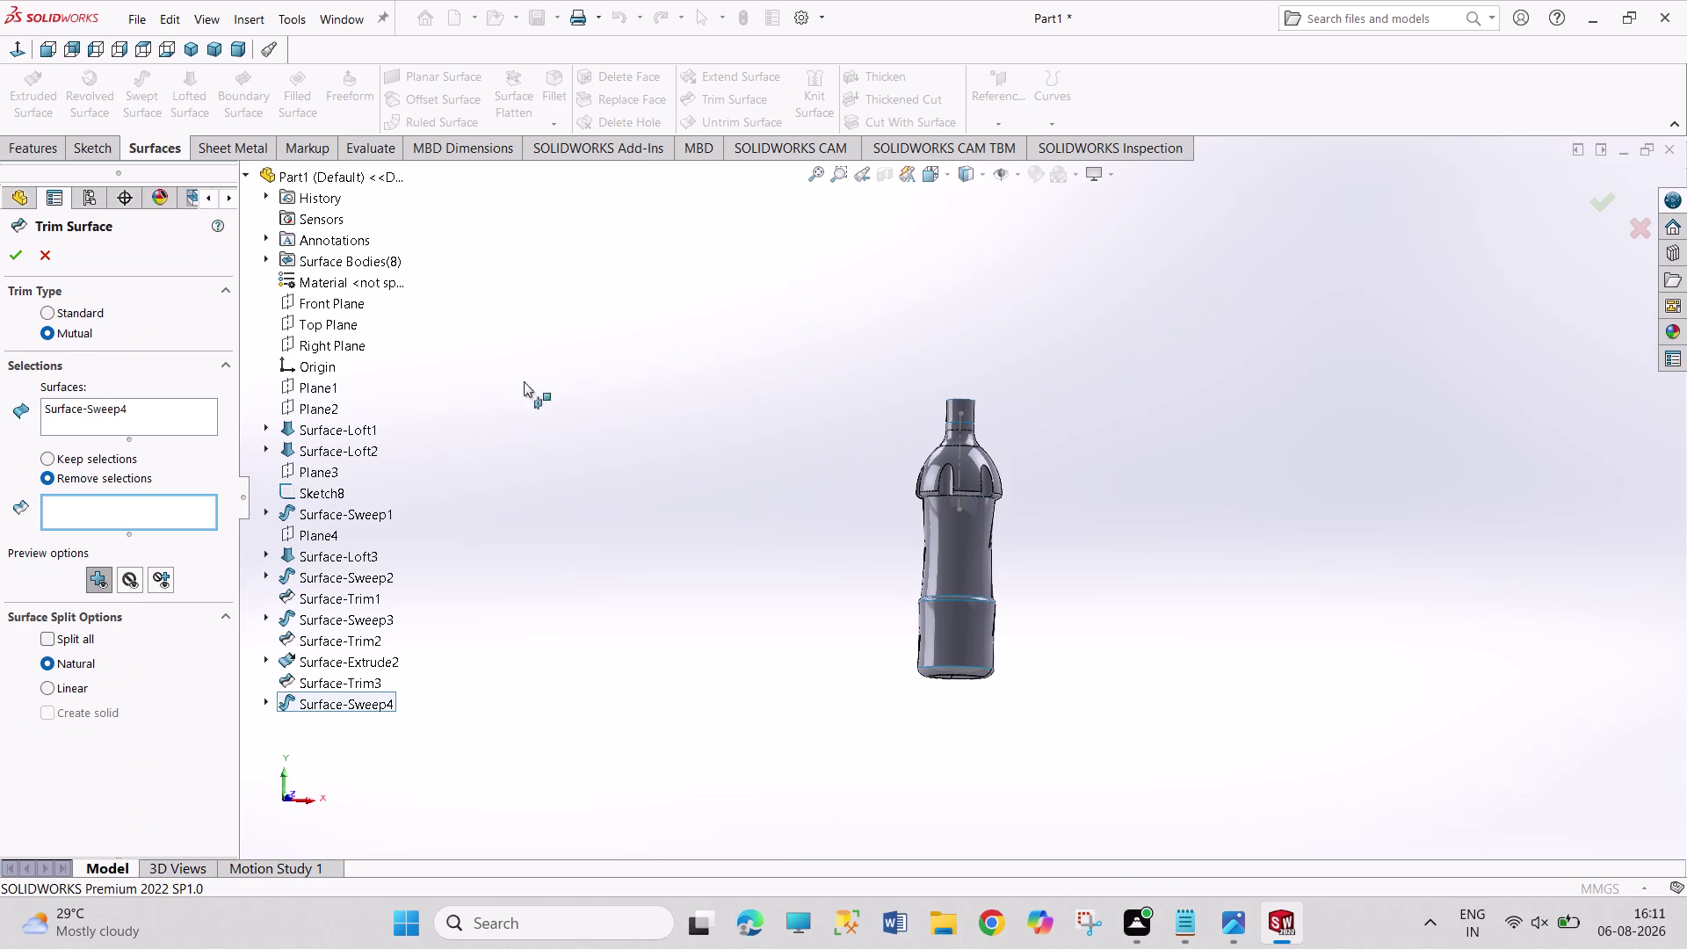
right_click(121, 412)
click(165, 424)
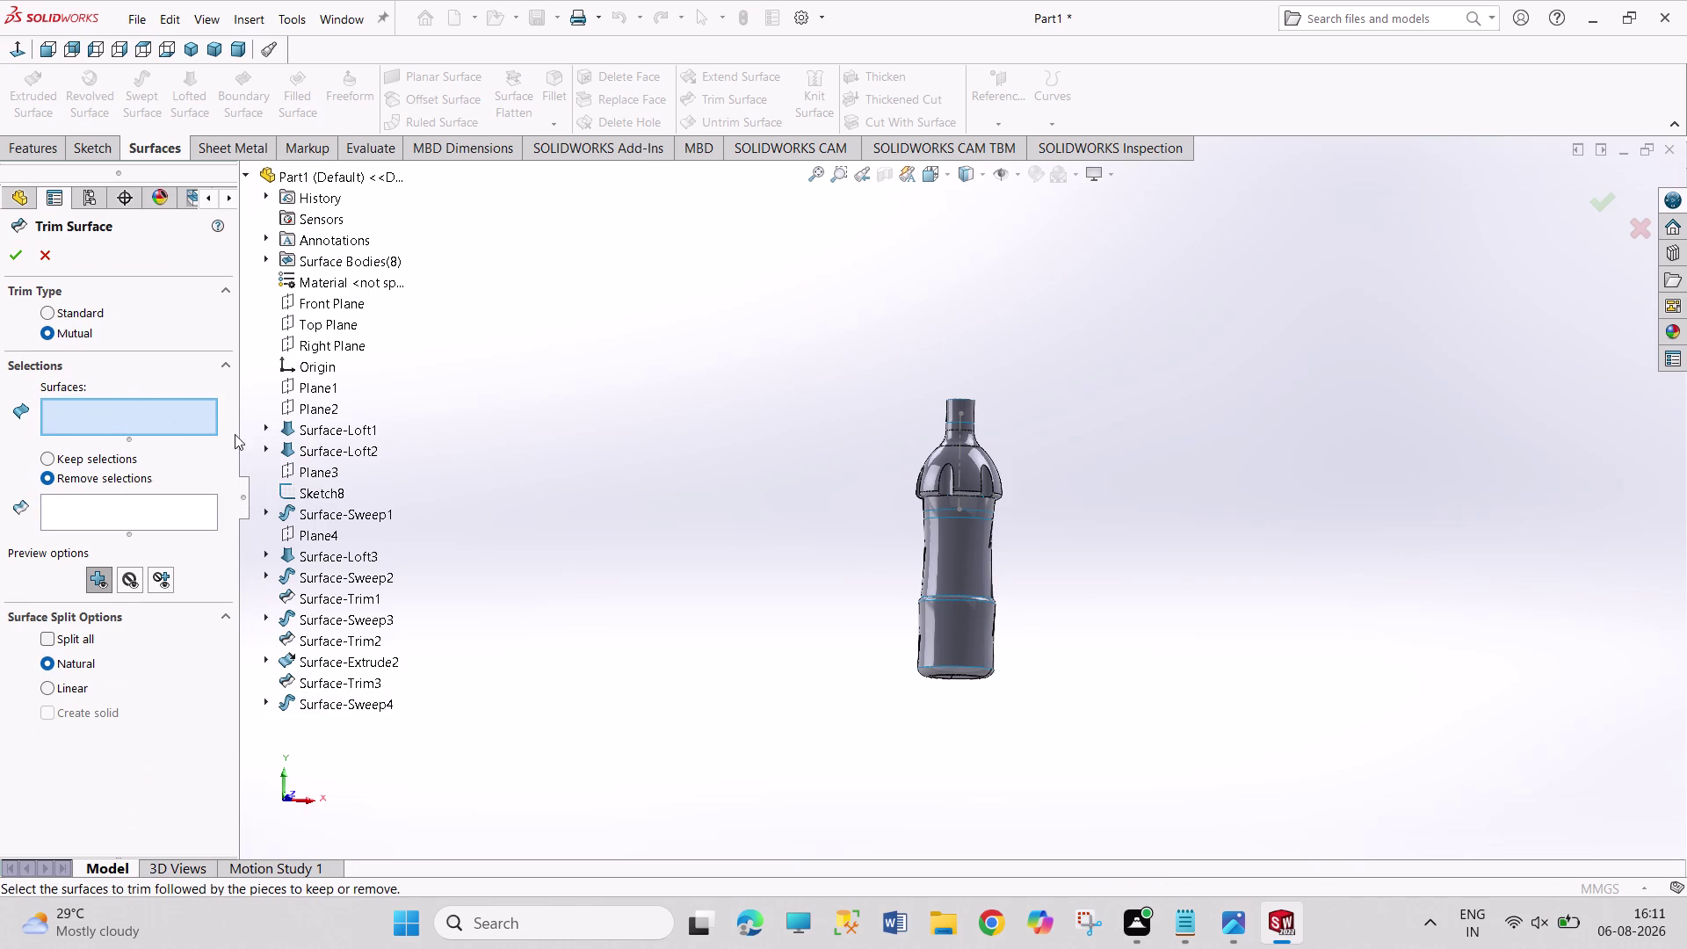
Select the bottle surfaces and a piece to remove, then cancel after the error.
drag(752, 278, 1166, 824)
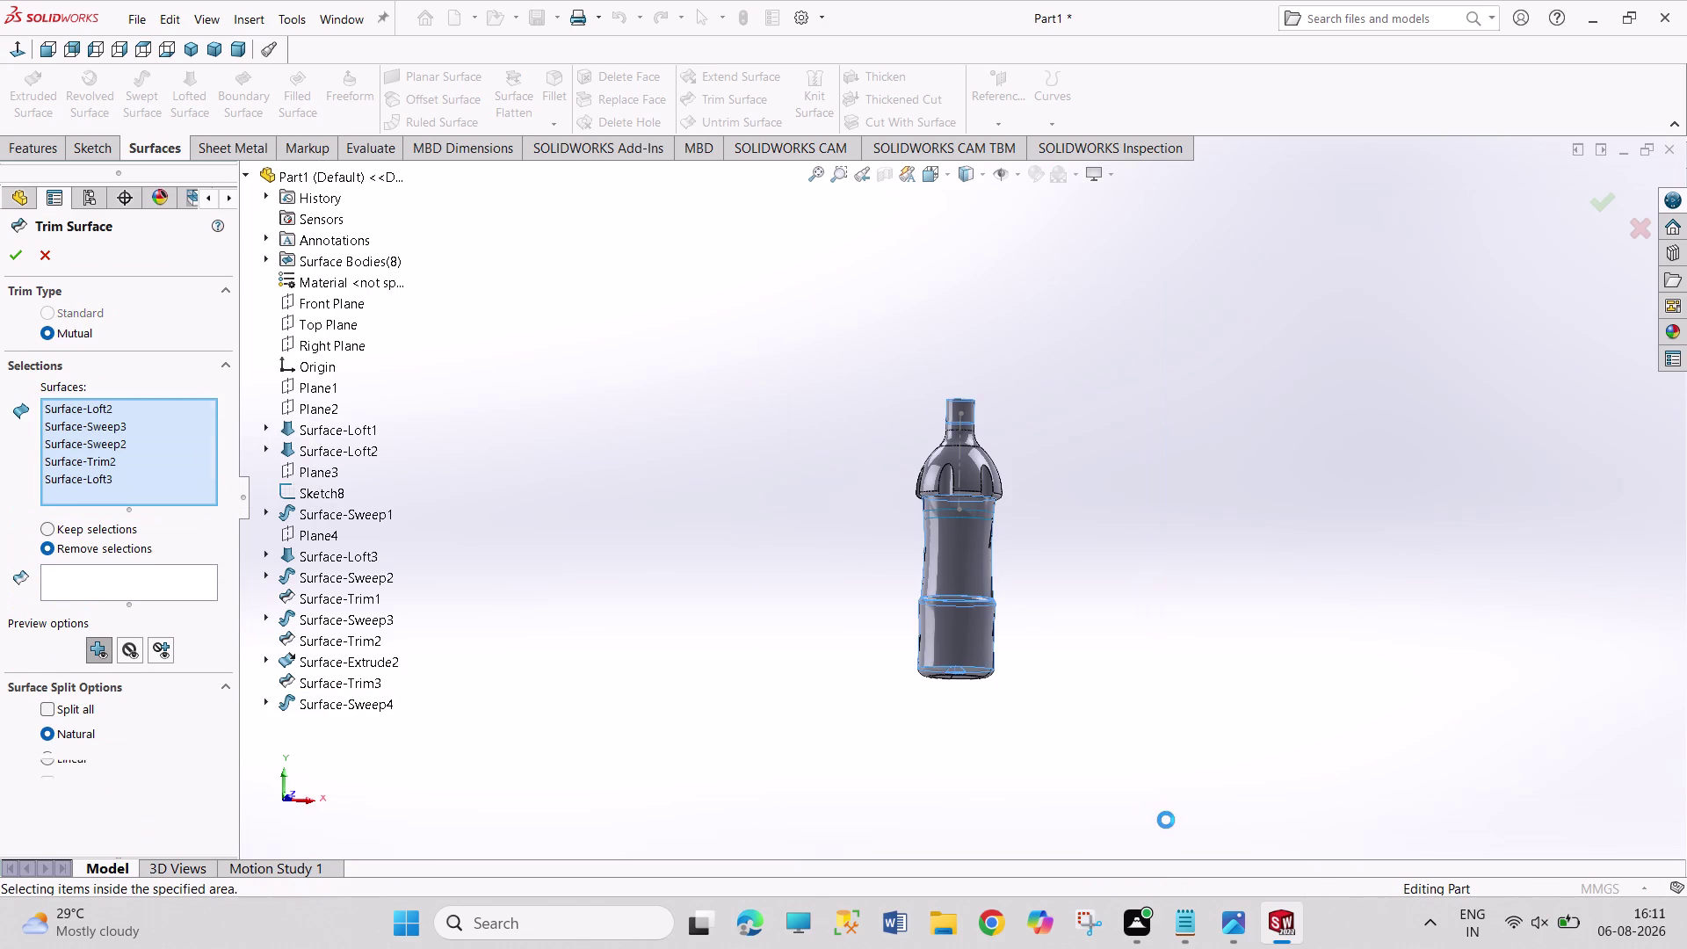
scroll(down, 3)
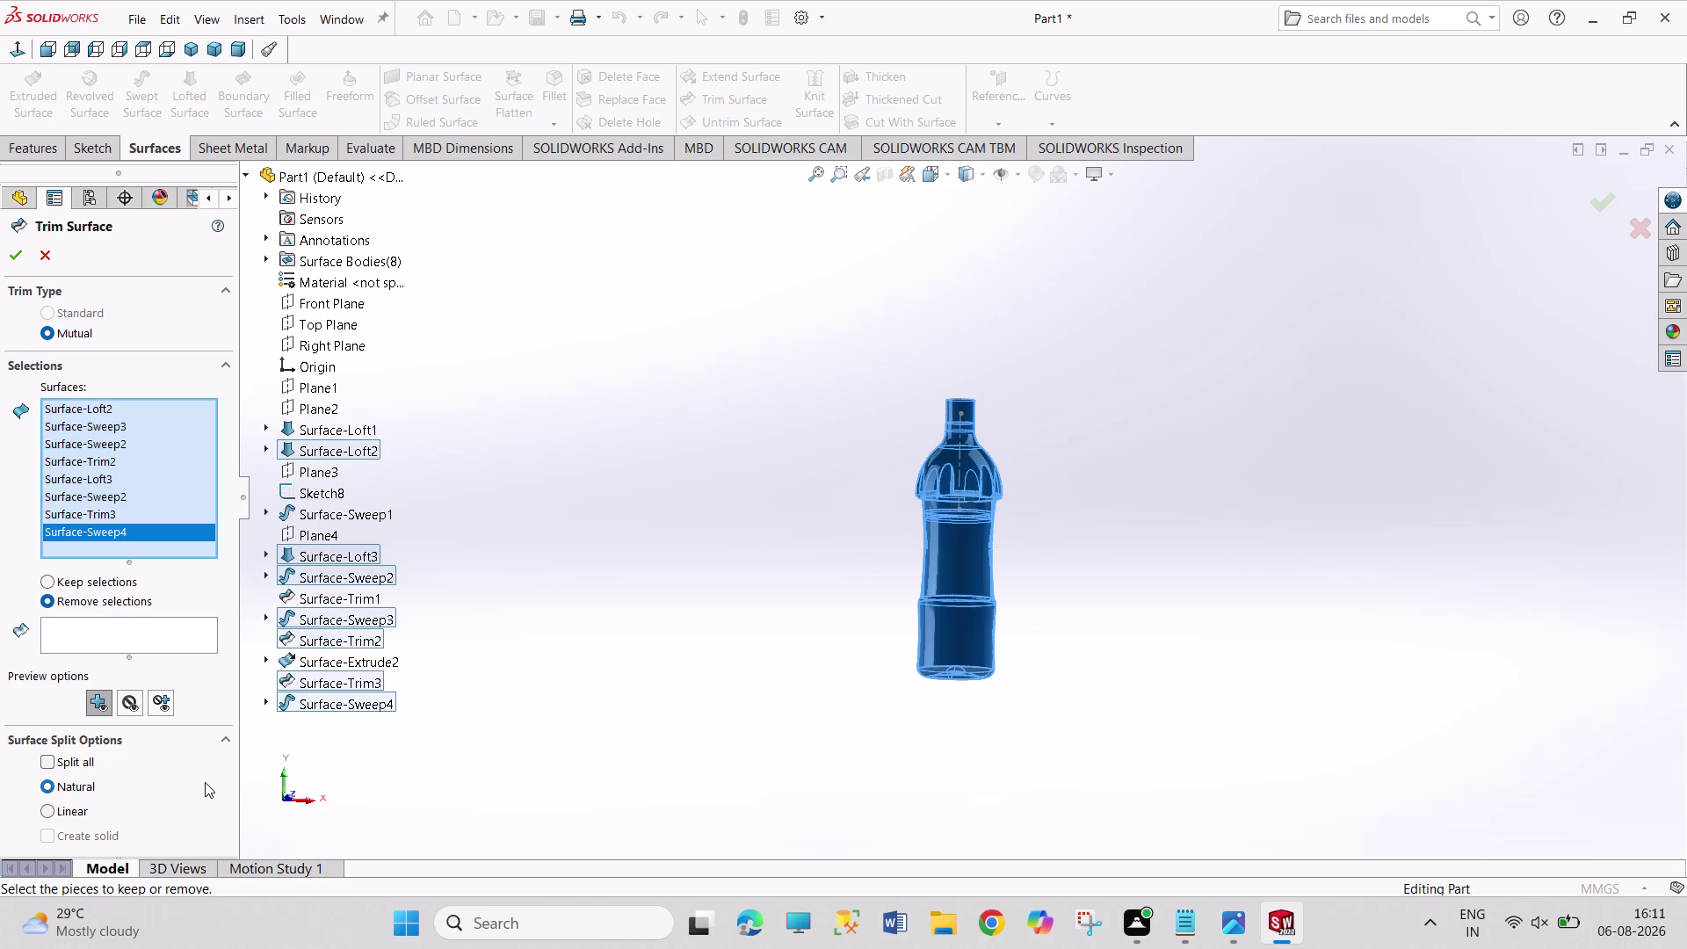
scroll(down, 3)
scroll(up, 3)
click(156, 622)
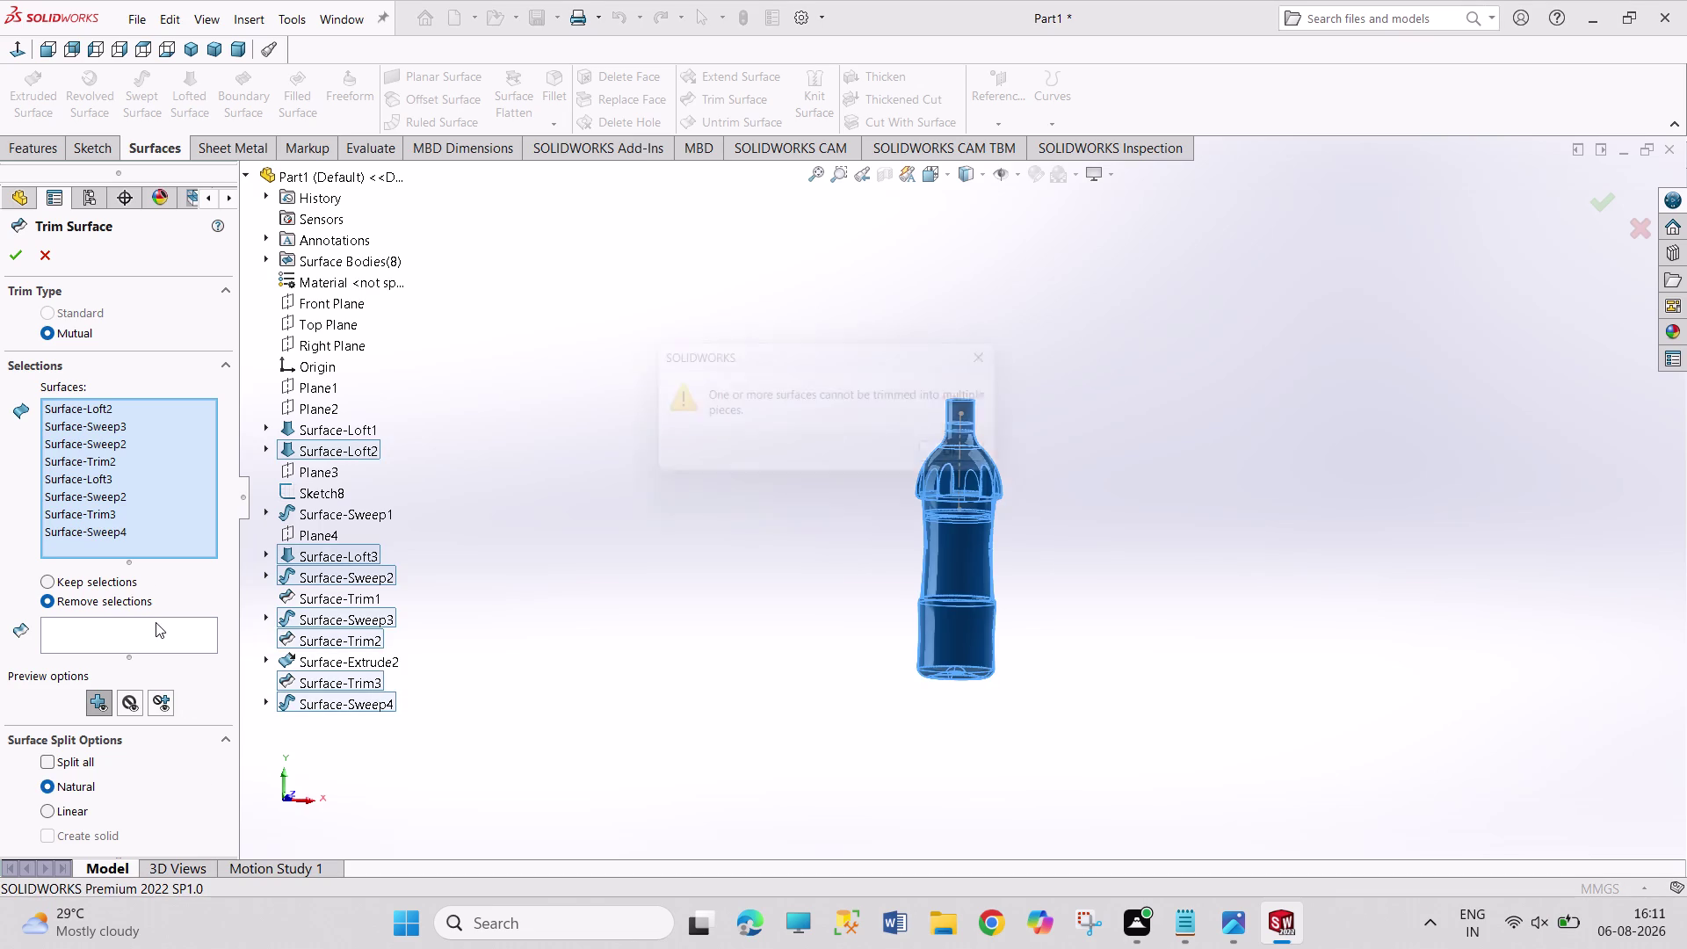
click(1018, 348)
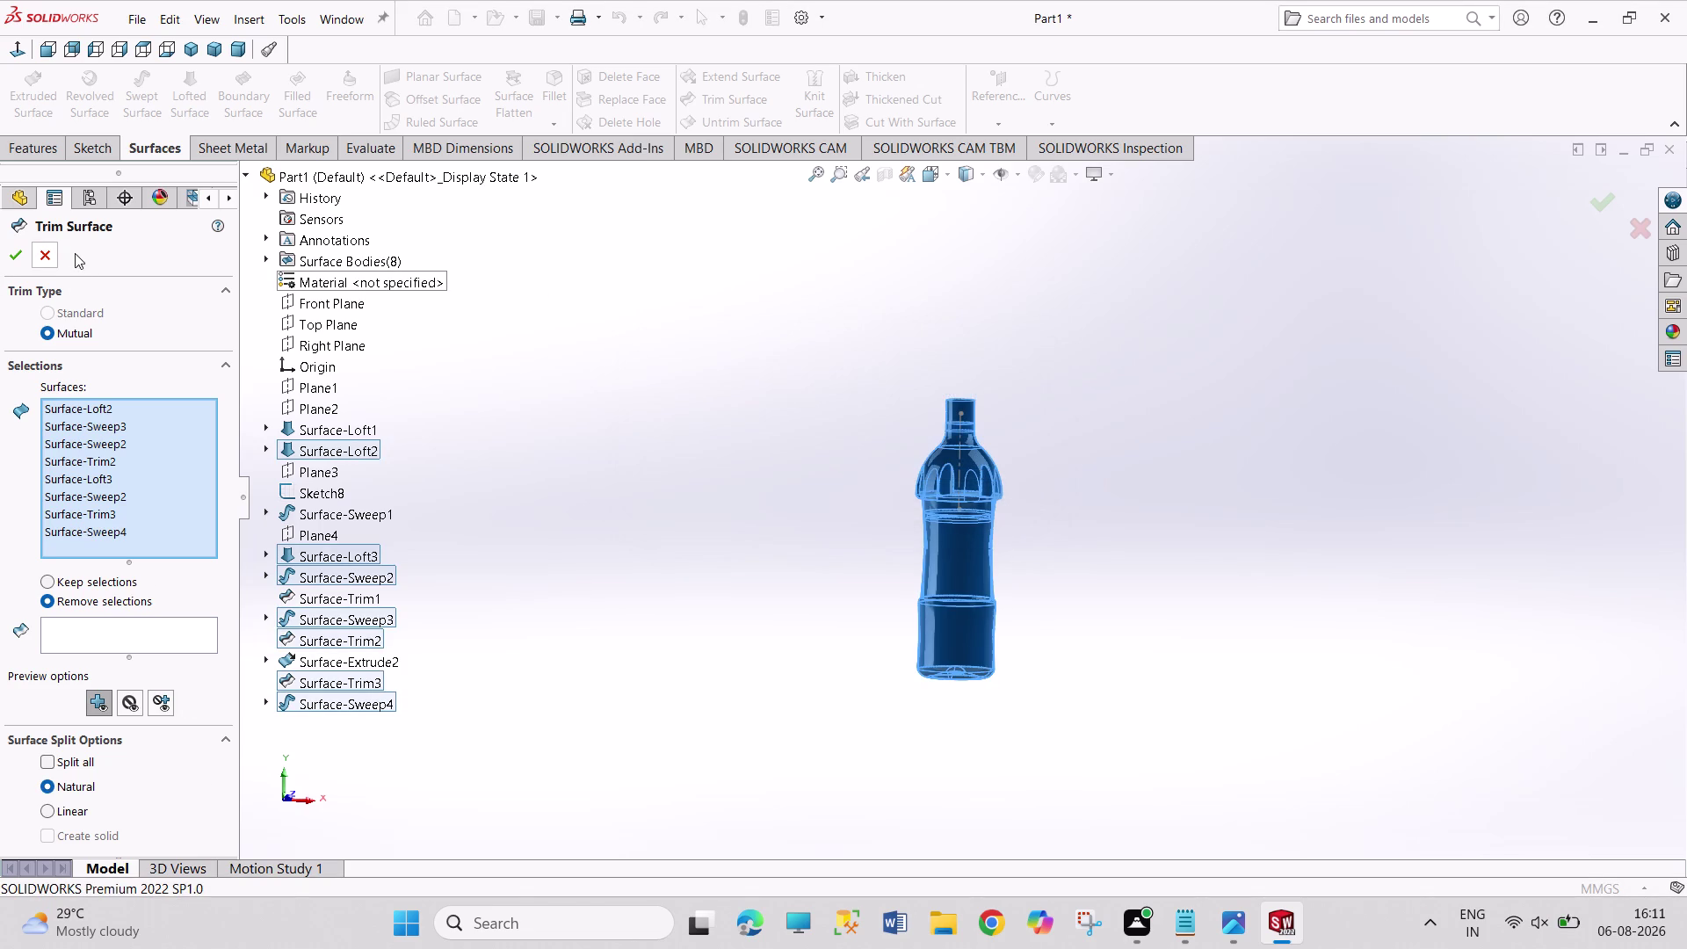
click(54, 252)
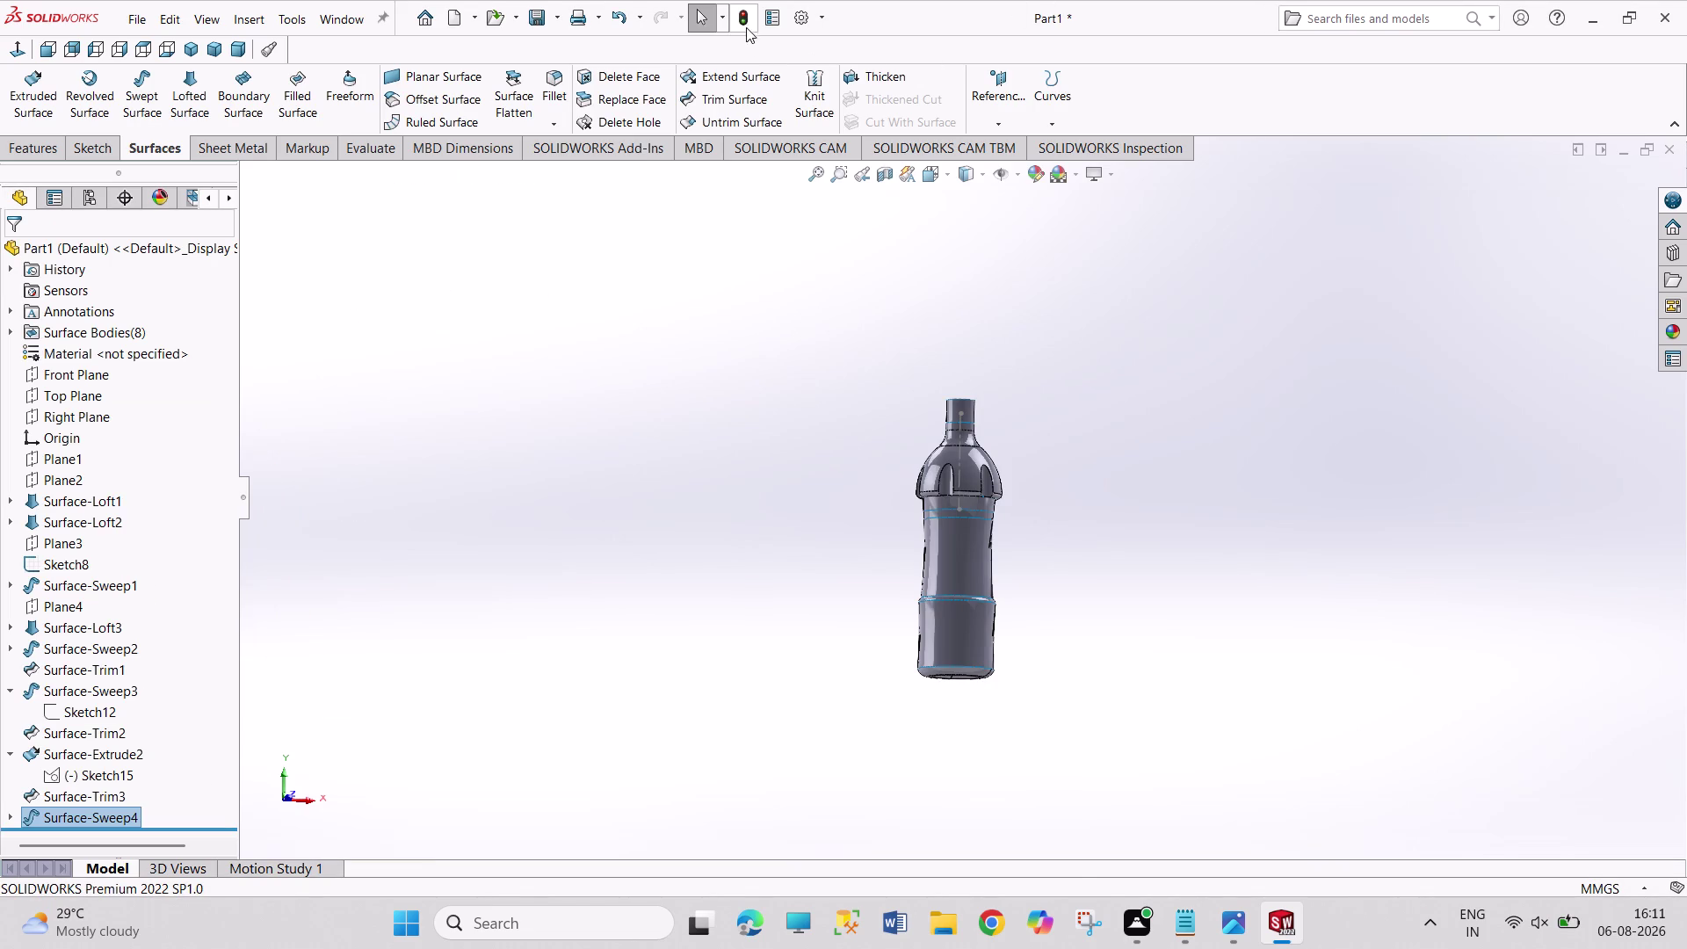
Attempt the mutual trim once more on all bottle surfaces, then exit and undo.
click(746, 24)
drag(830, 263, 1277, 778)
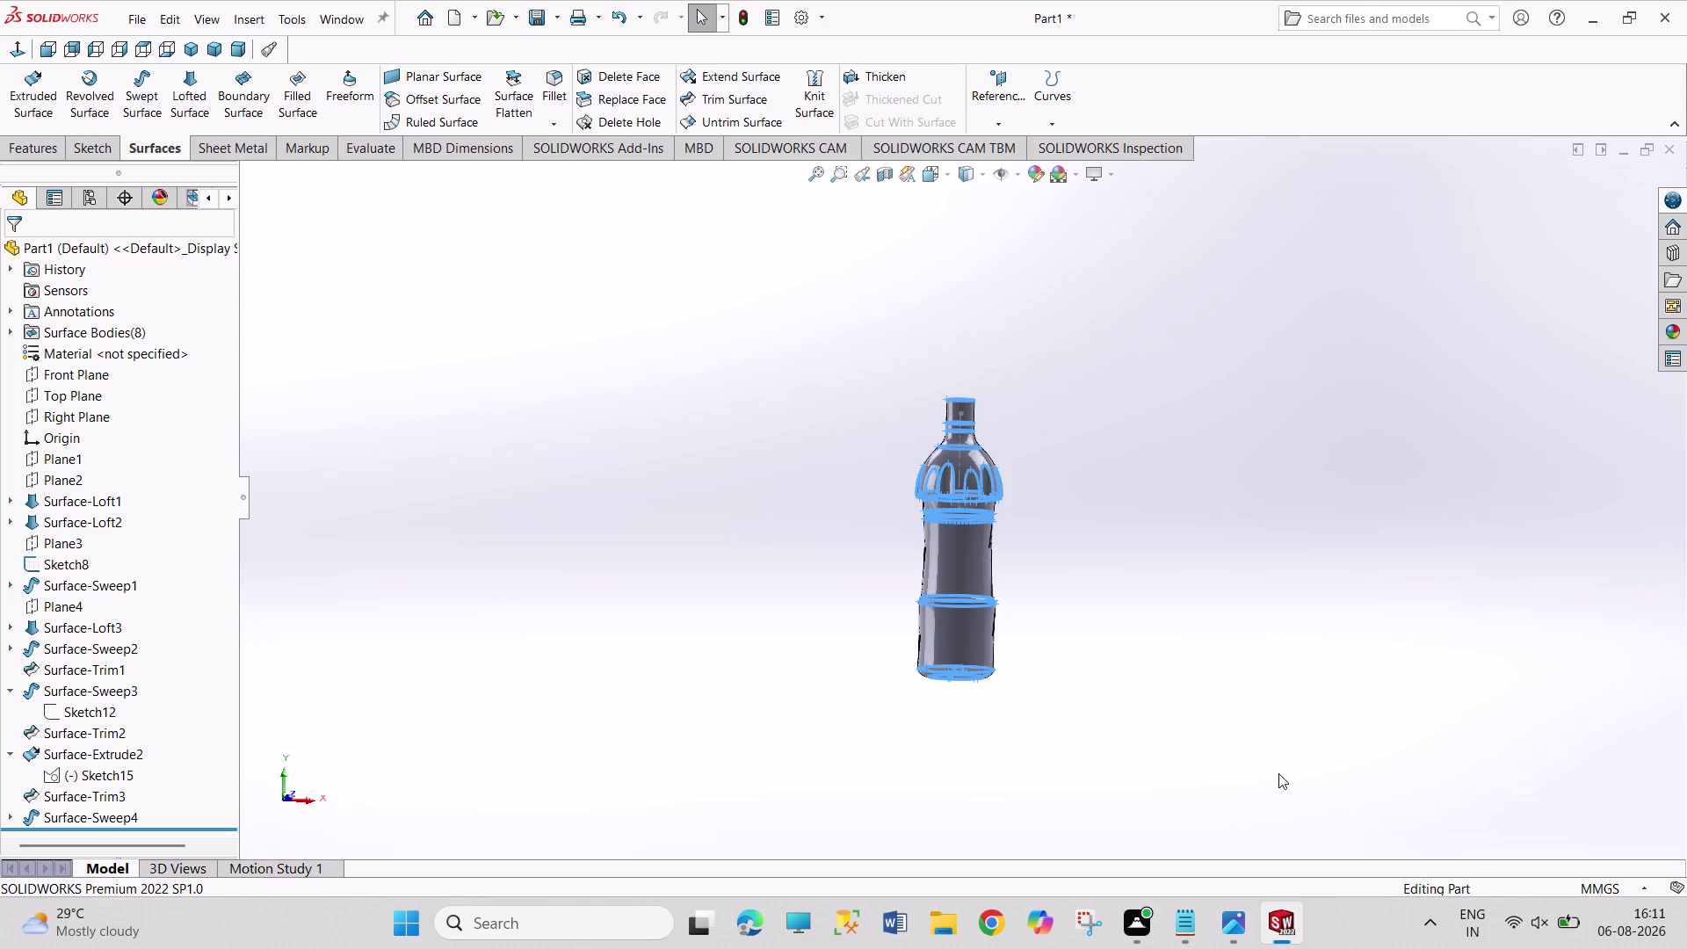
click(742, 106)
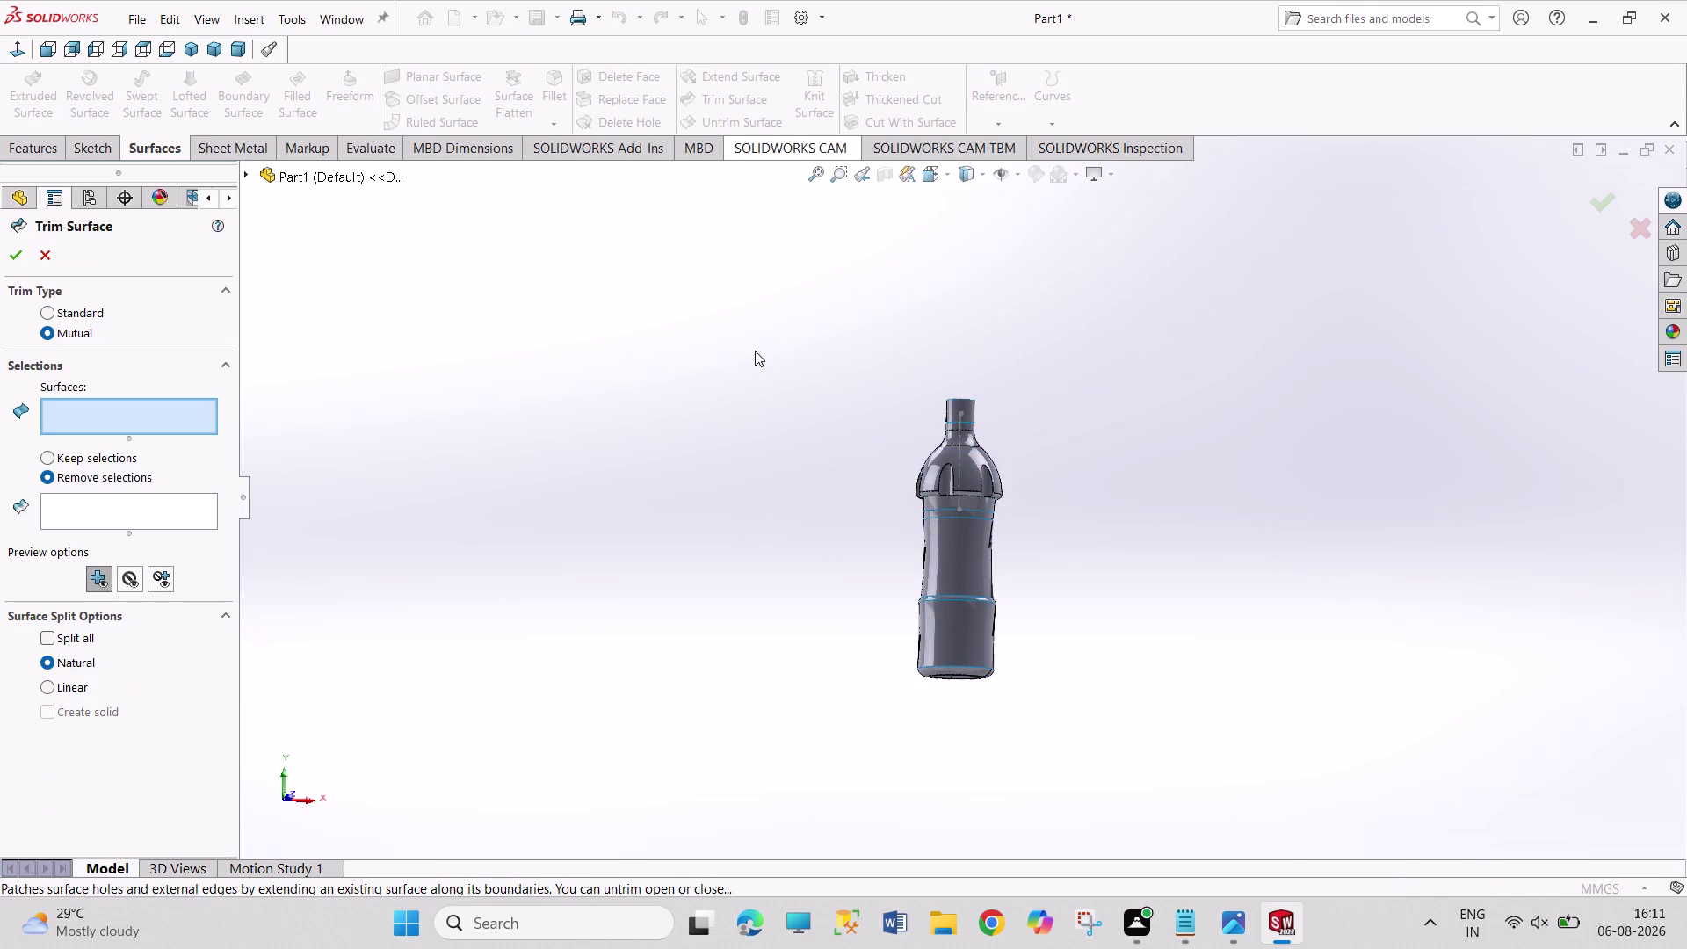
drag(792, 264, 1275, 831)
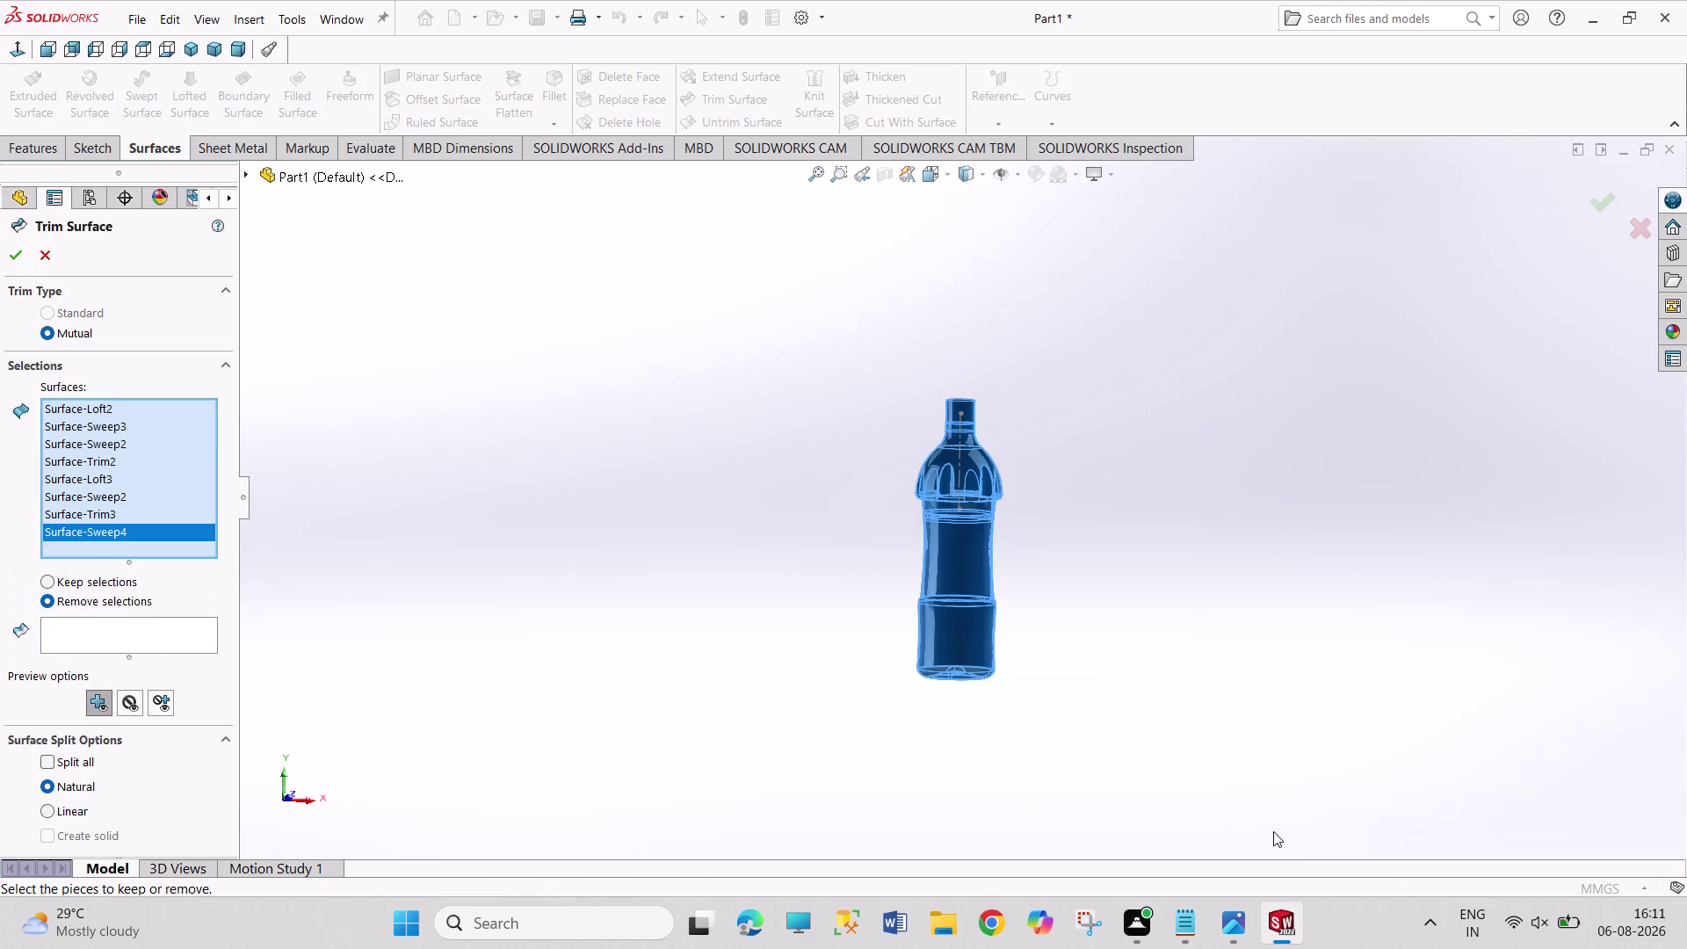
click(123, 631)
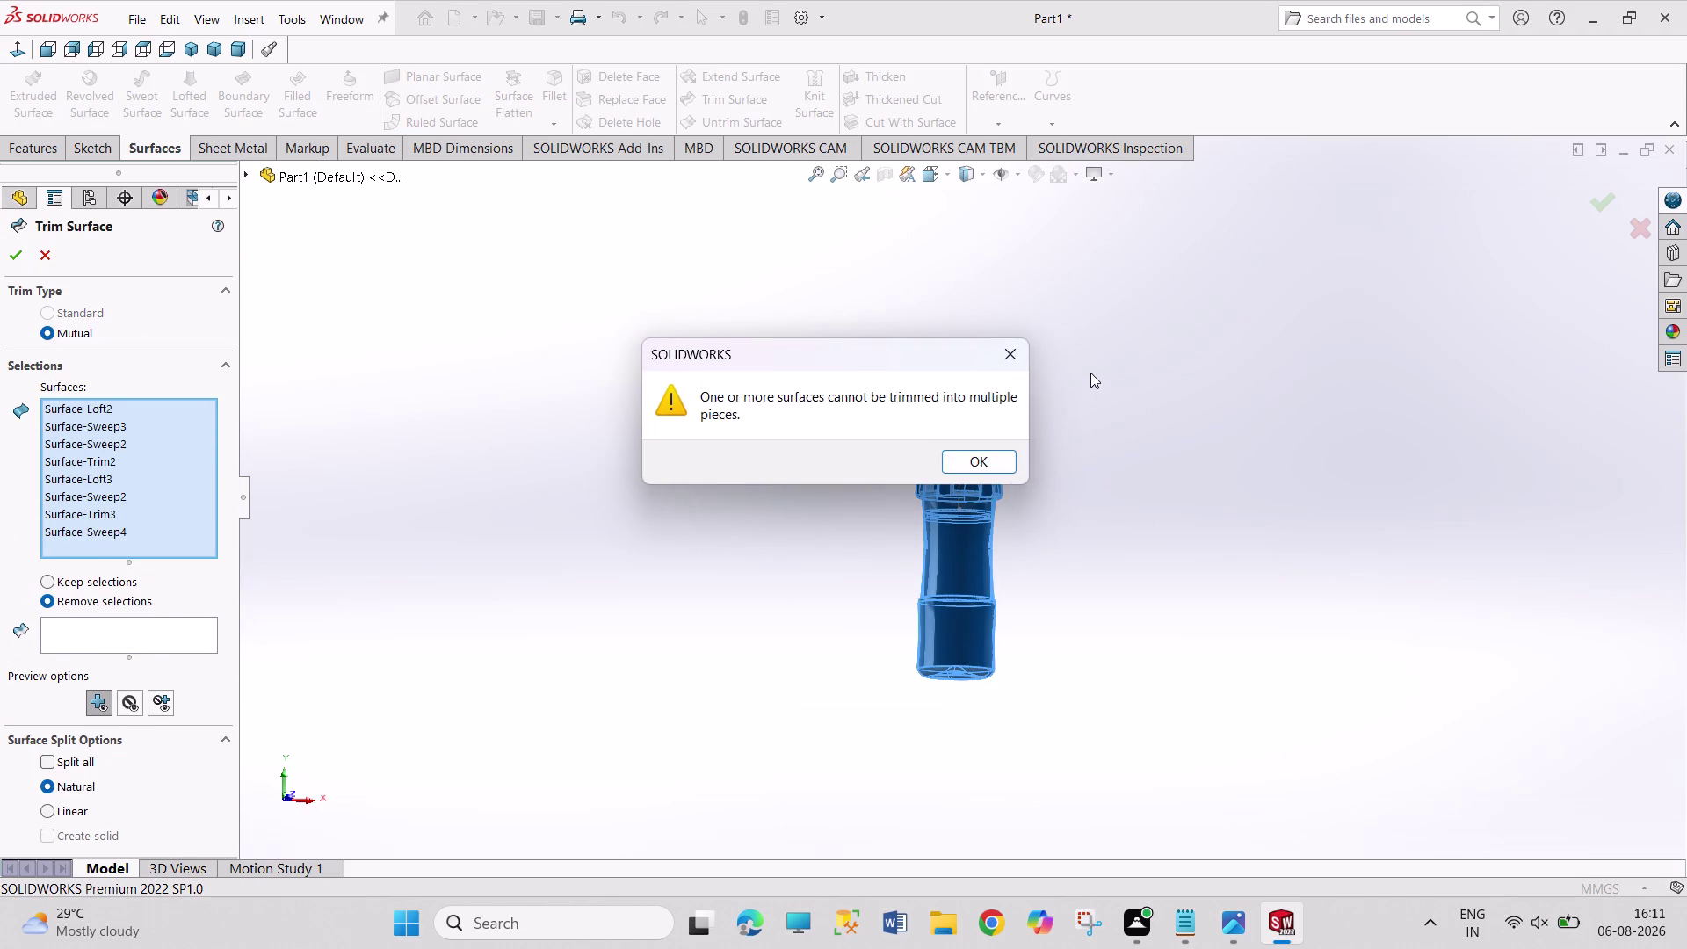
click(1012, 359)
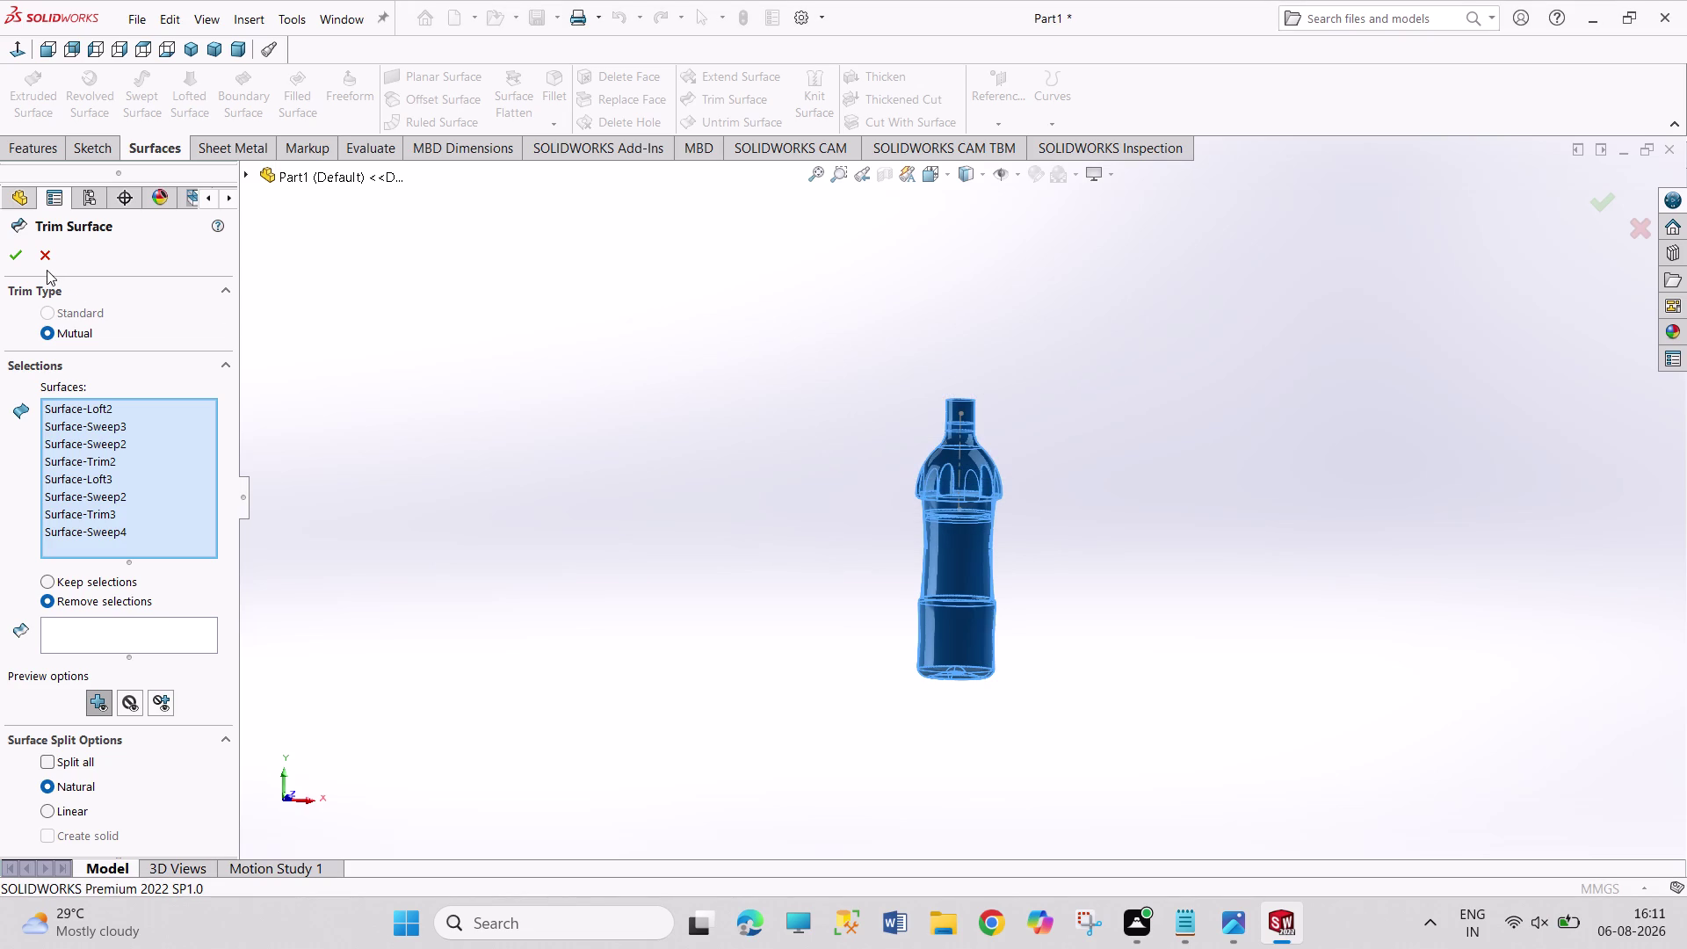
click(46, 270)
click(47, 263)
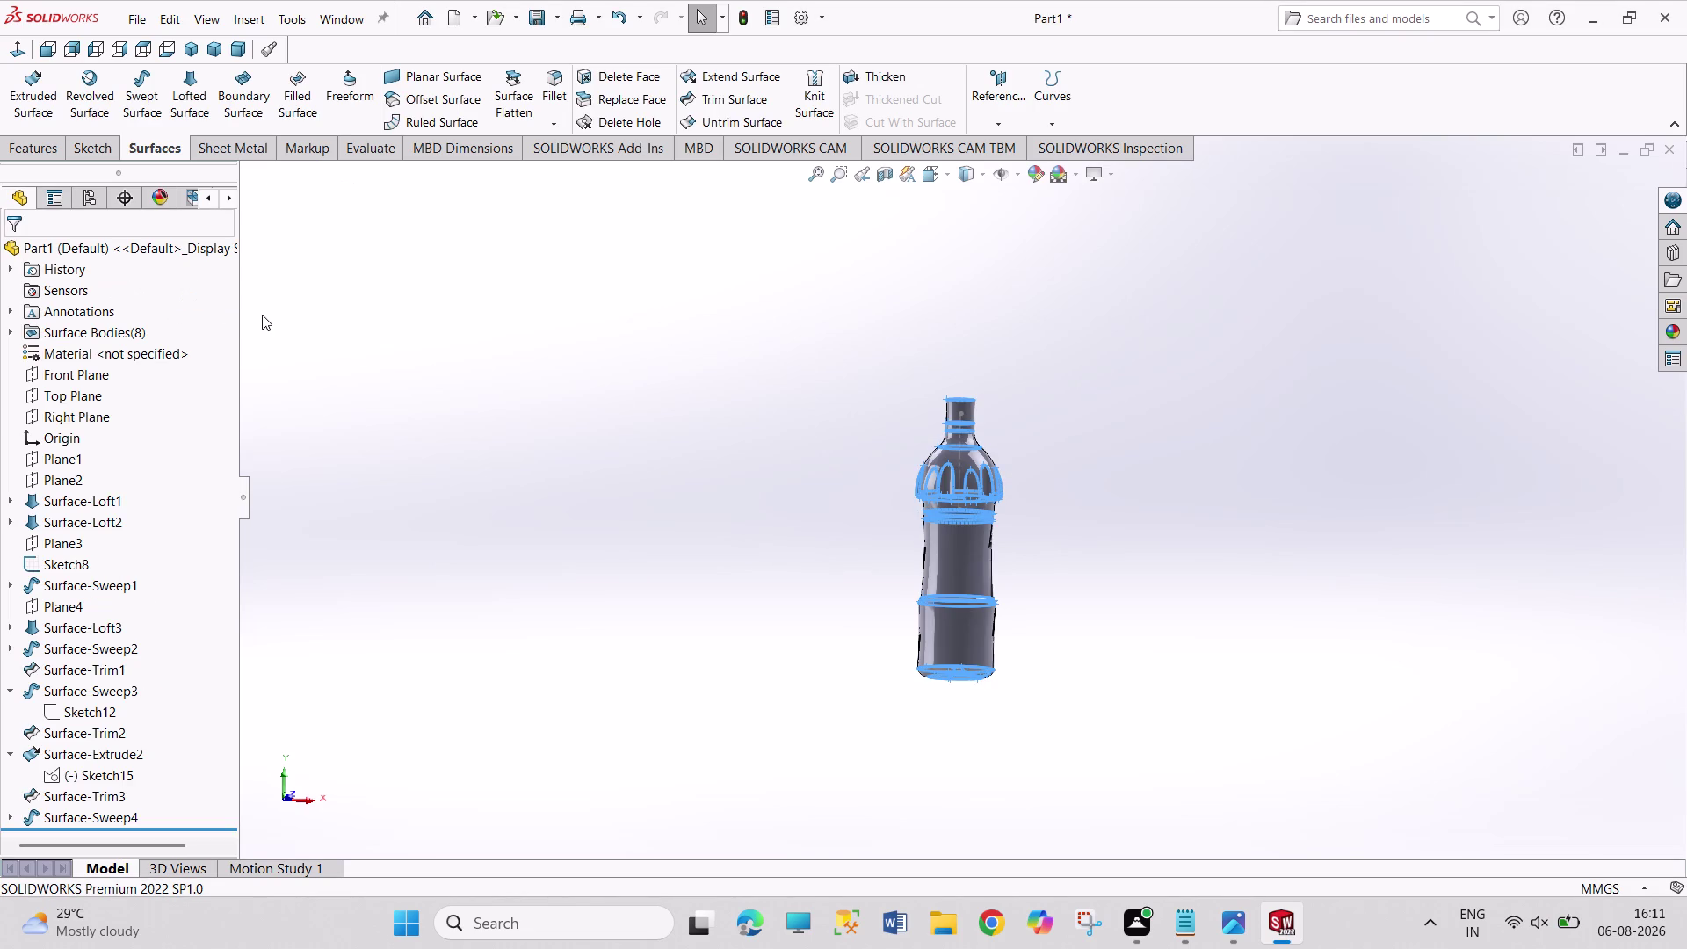
key(ctrl+z)
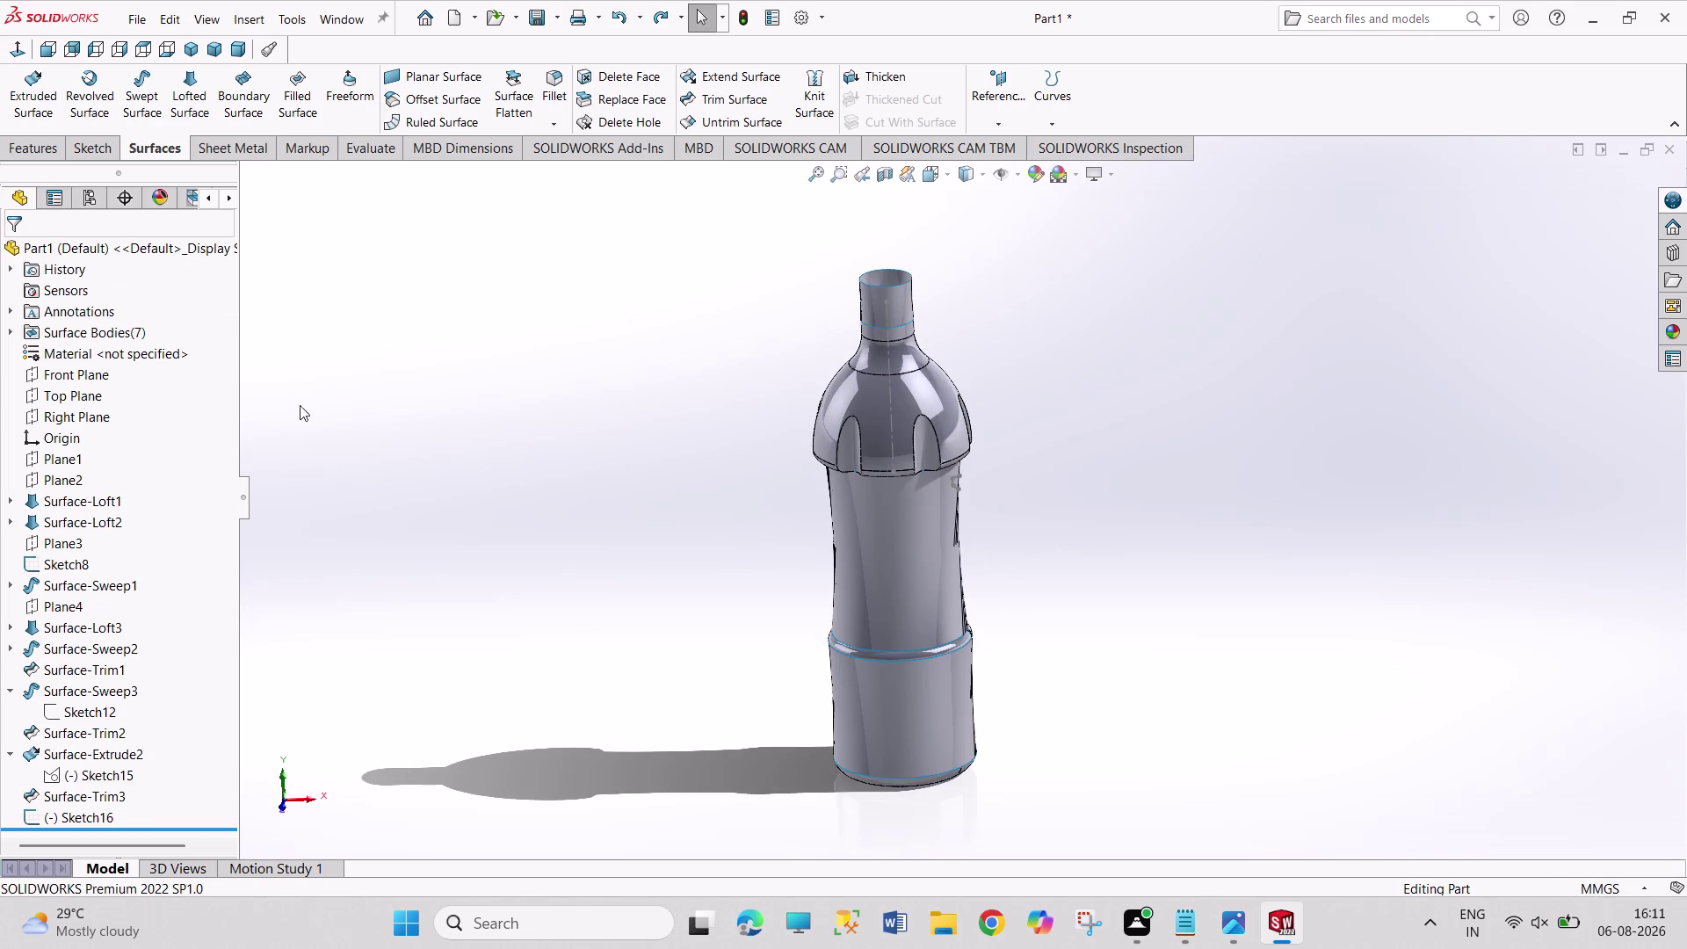
Clear the selection and orbit the bottle to view the shoulder.
scroll(down, 3)
scroll(up, 3)
scroll(up, 3)
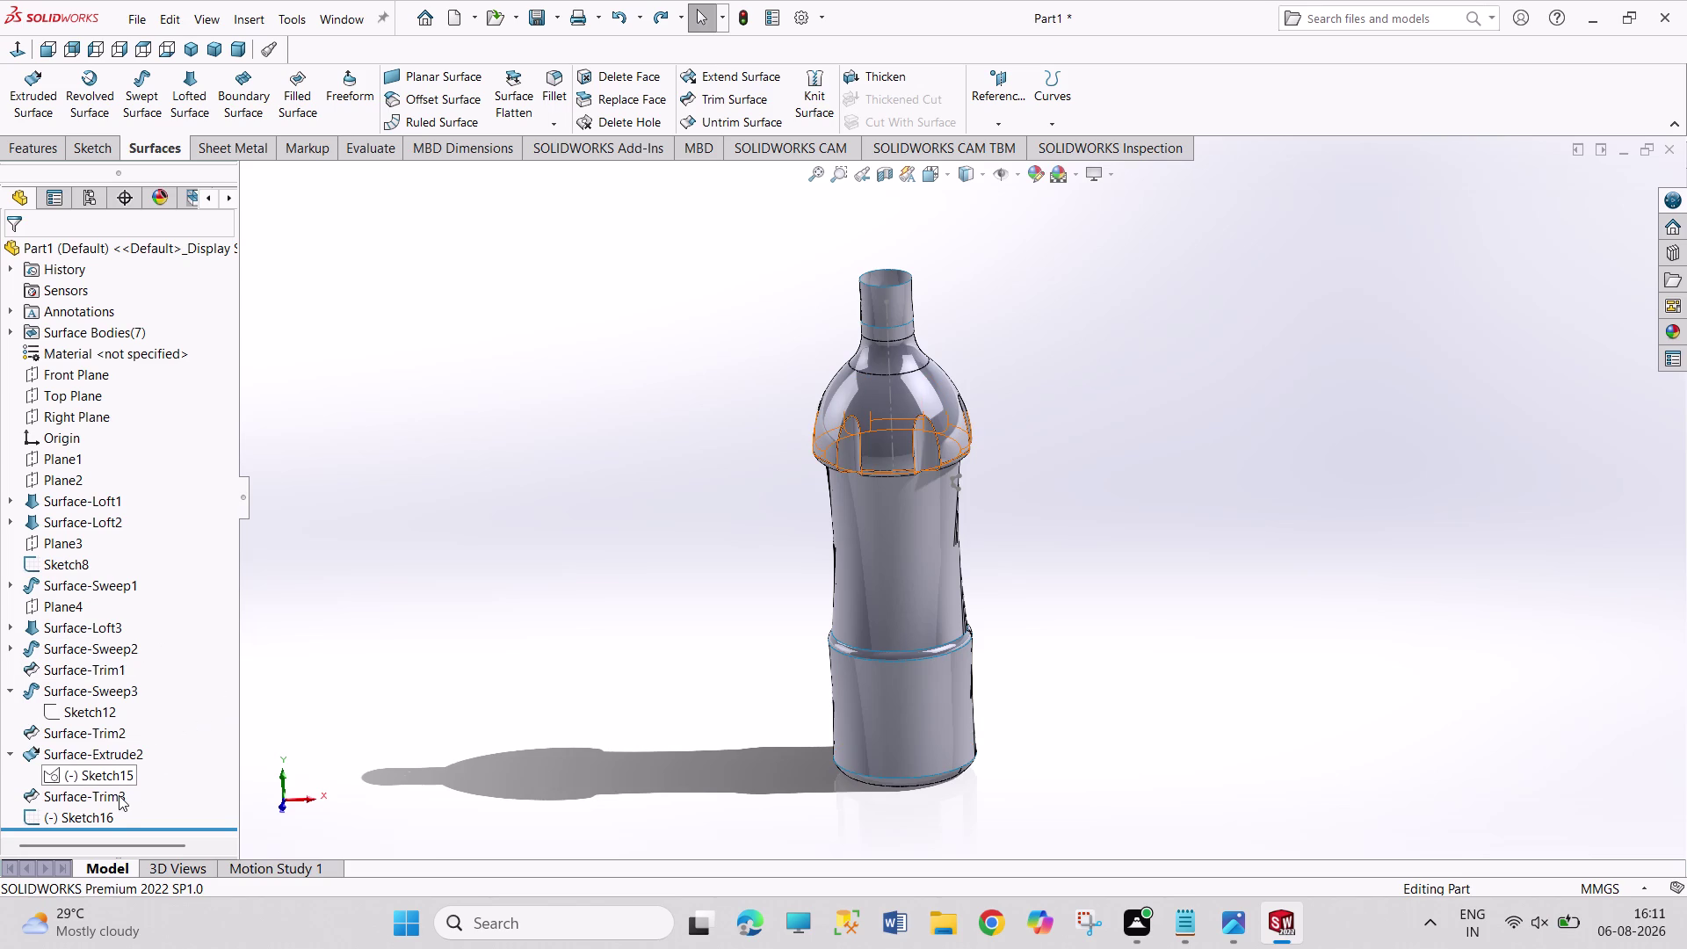
click(448, 690)
drag(424, 455, 565, 640)
drag(428, 485, 450, 580)
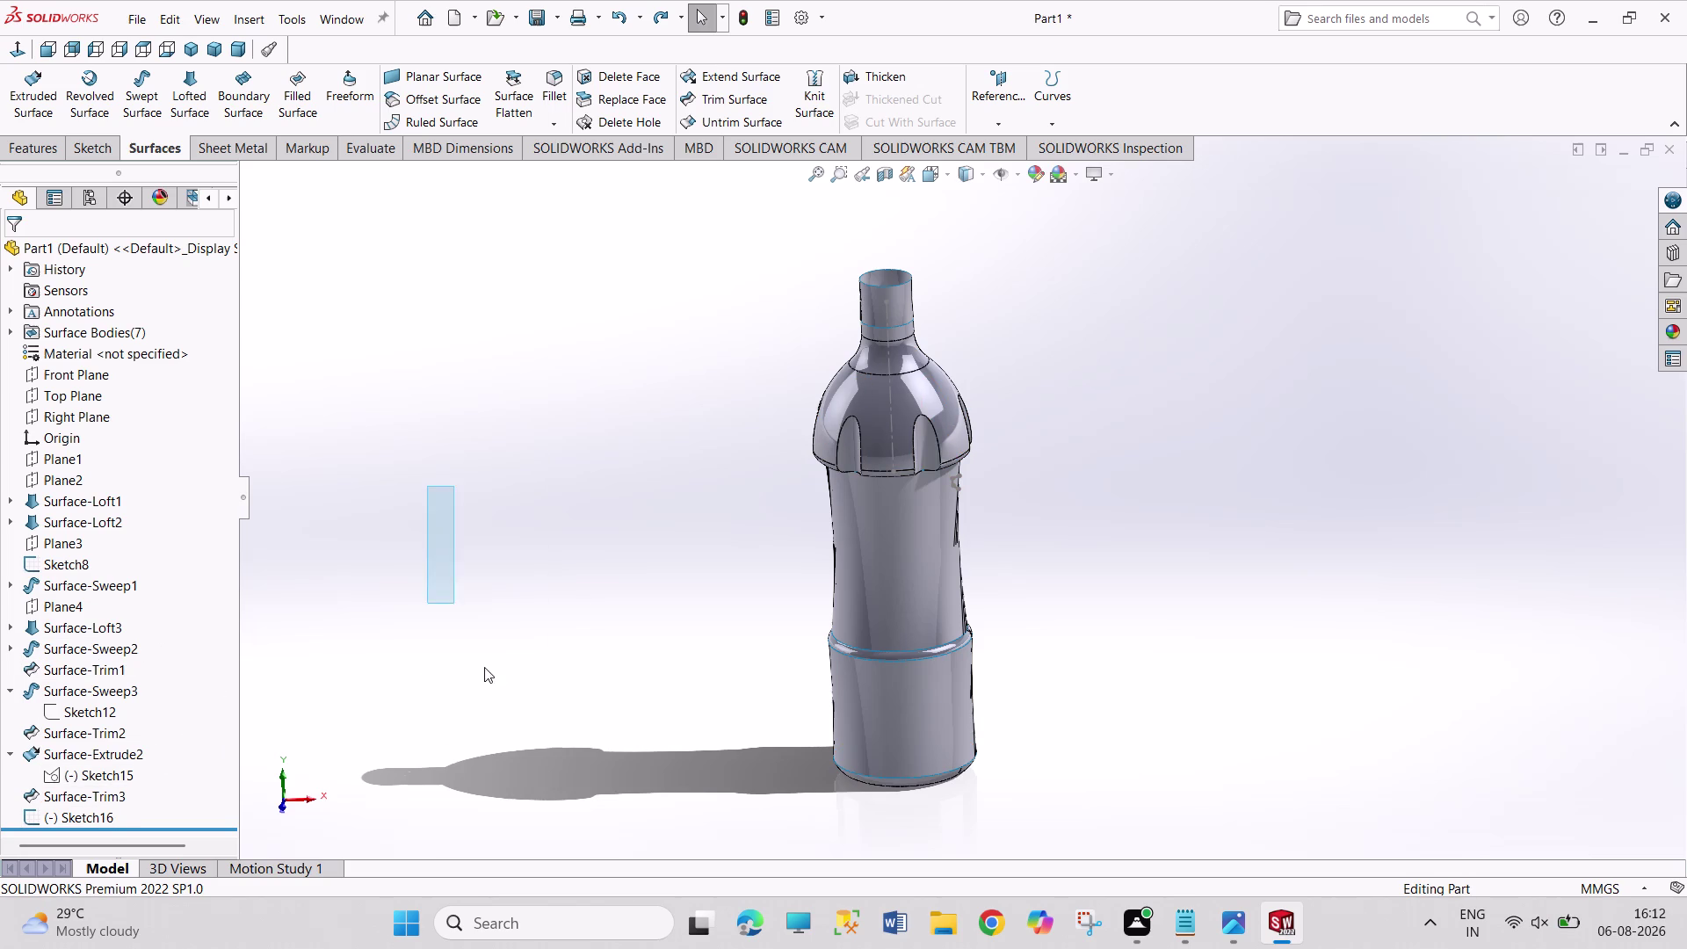
drag(450, 580, 548, 668)
middle_drag(780, 363, 802, 685)
middle_drag(805, 684, 850, 565)
middle_drag(1191, 595, 1116, 381)
Undo recent changes back to a front view and dismiss the line properties.
scroll(down, 3)
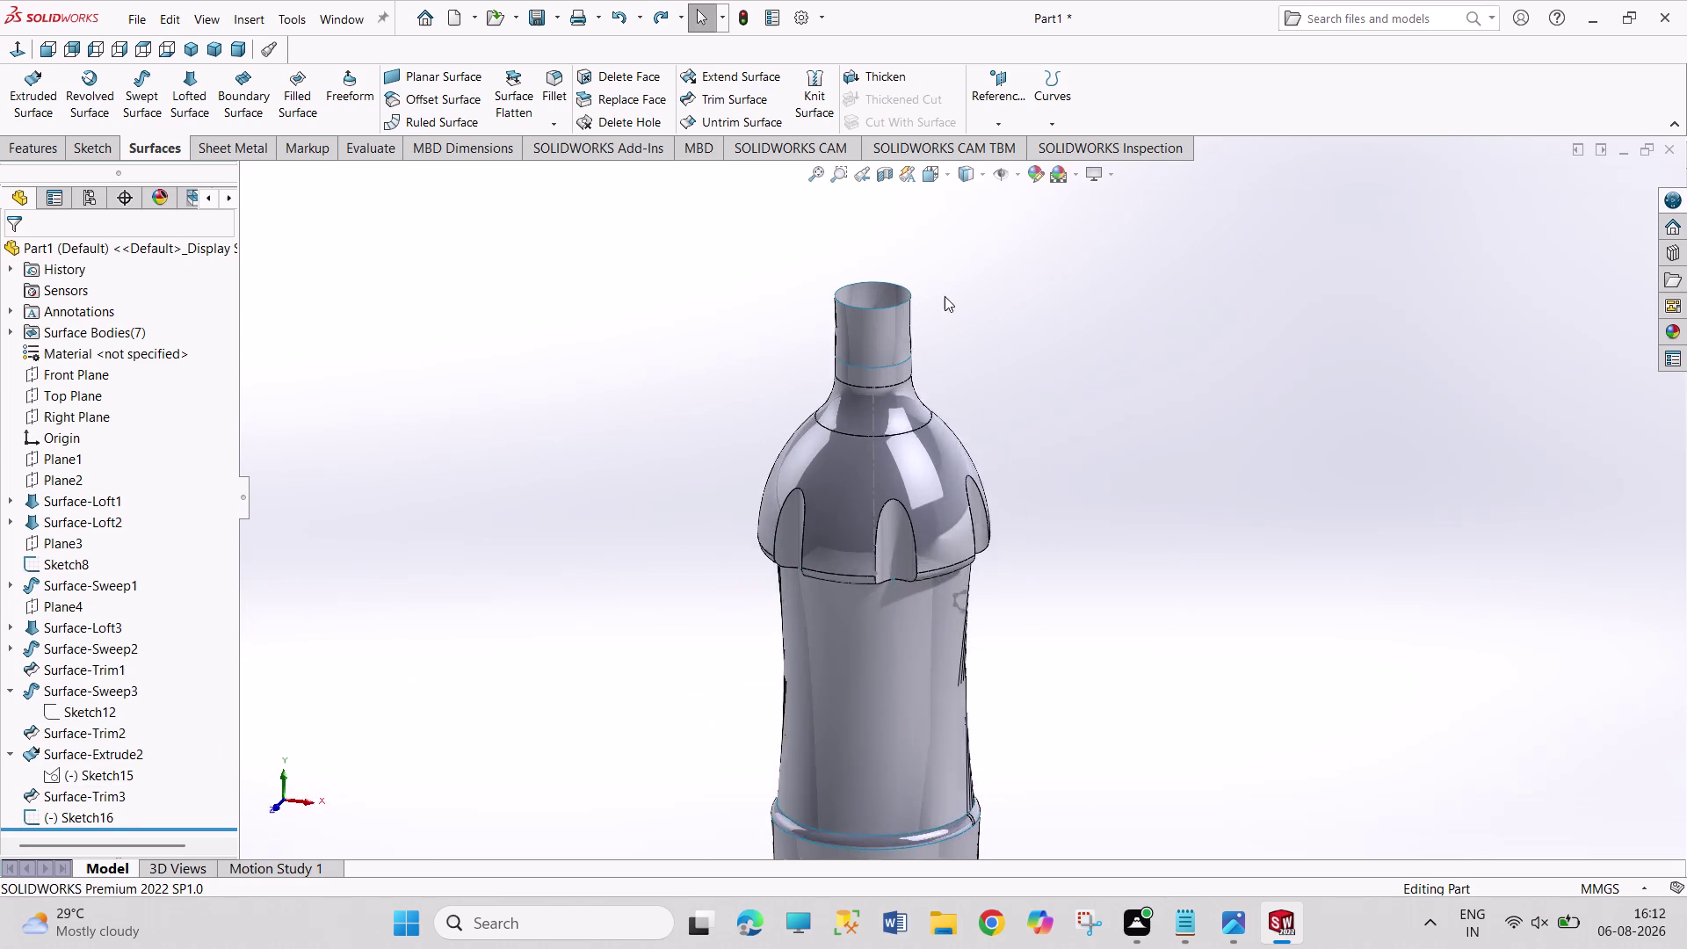
scroll(down, 3)
scroll(down, 3)
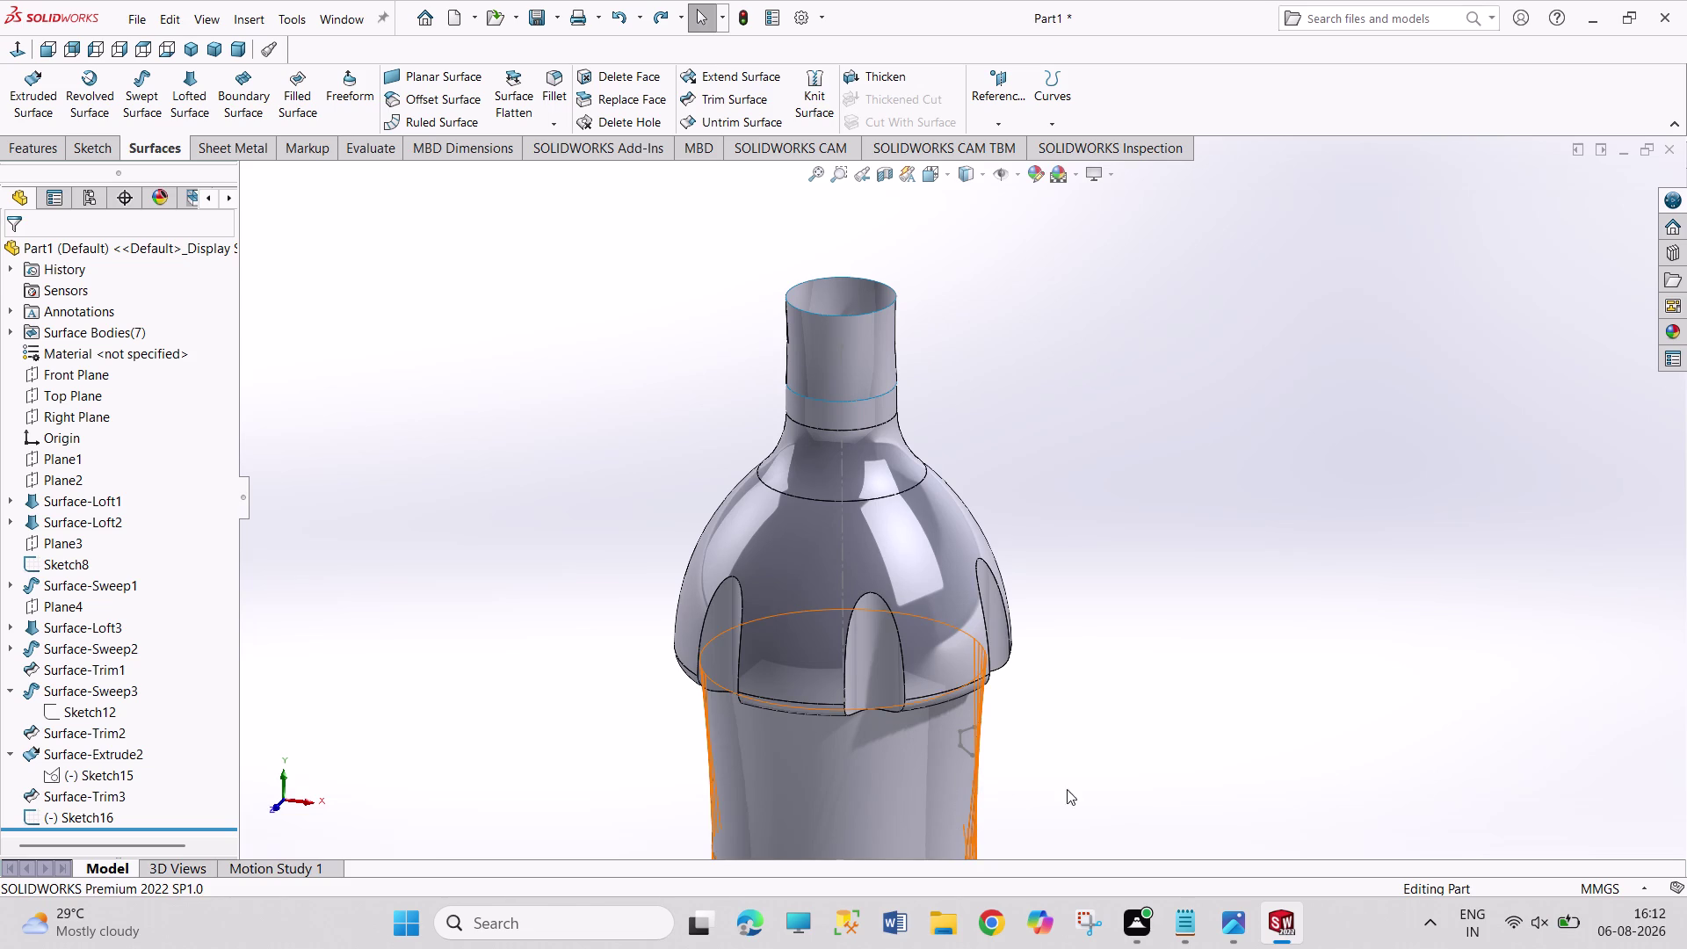
key(ctrl+z)
key(ctrl+z)
key(ctrl+z)
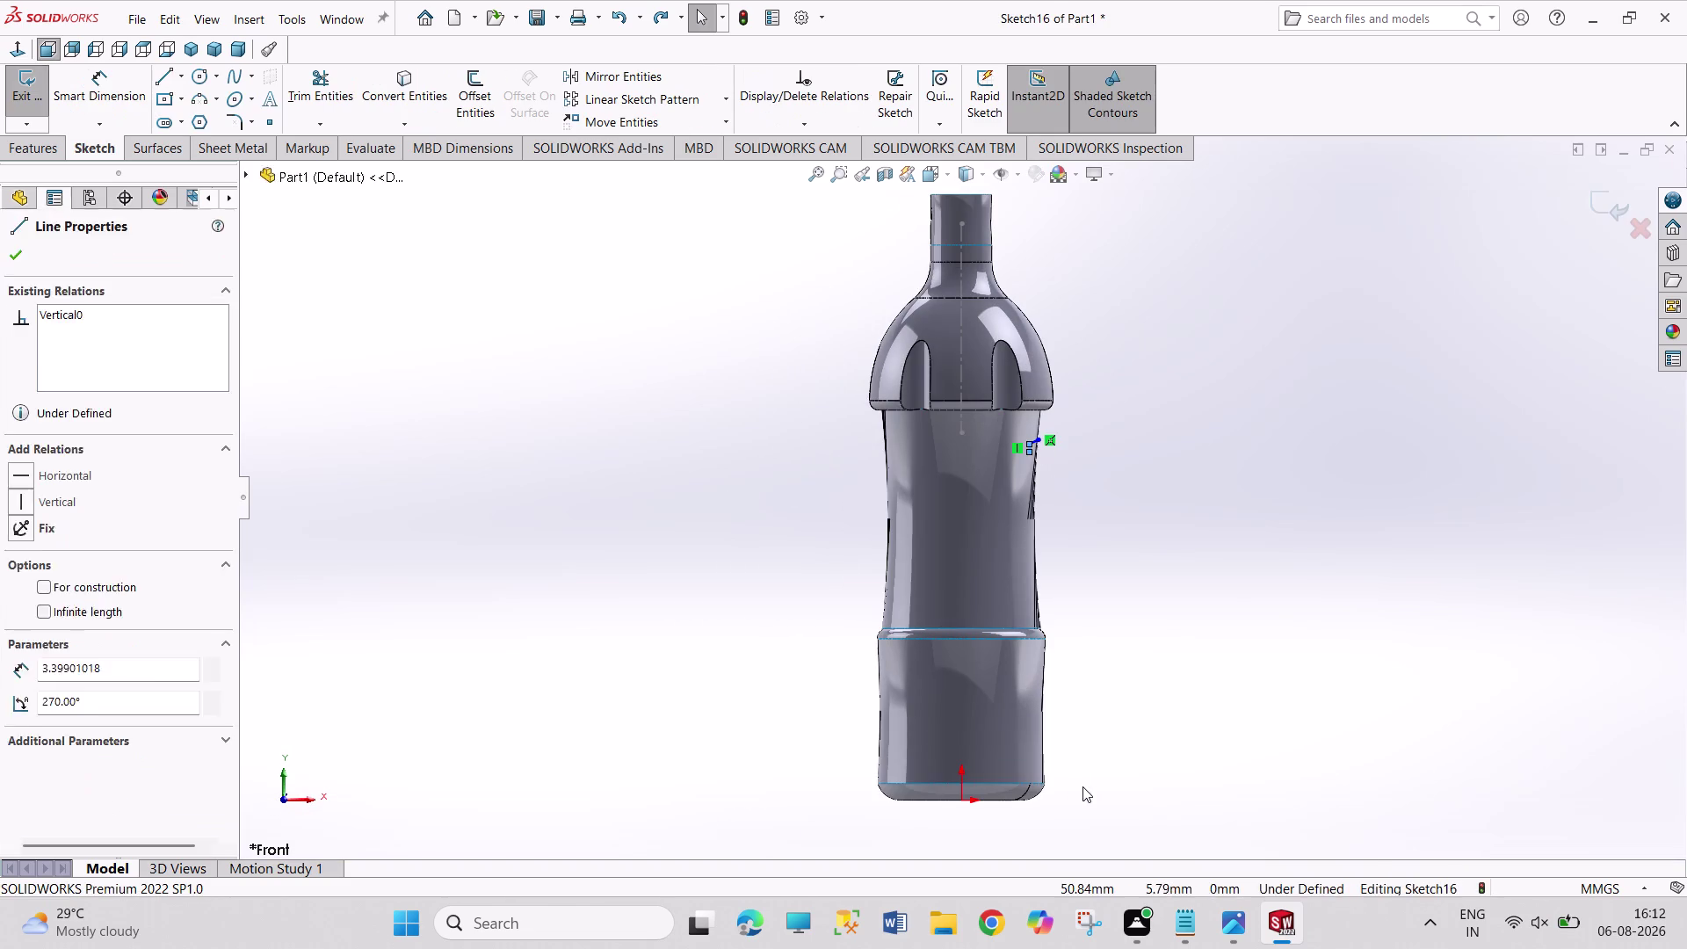
key(ctrl+z)
click(1156, 536)
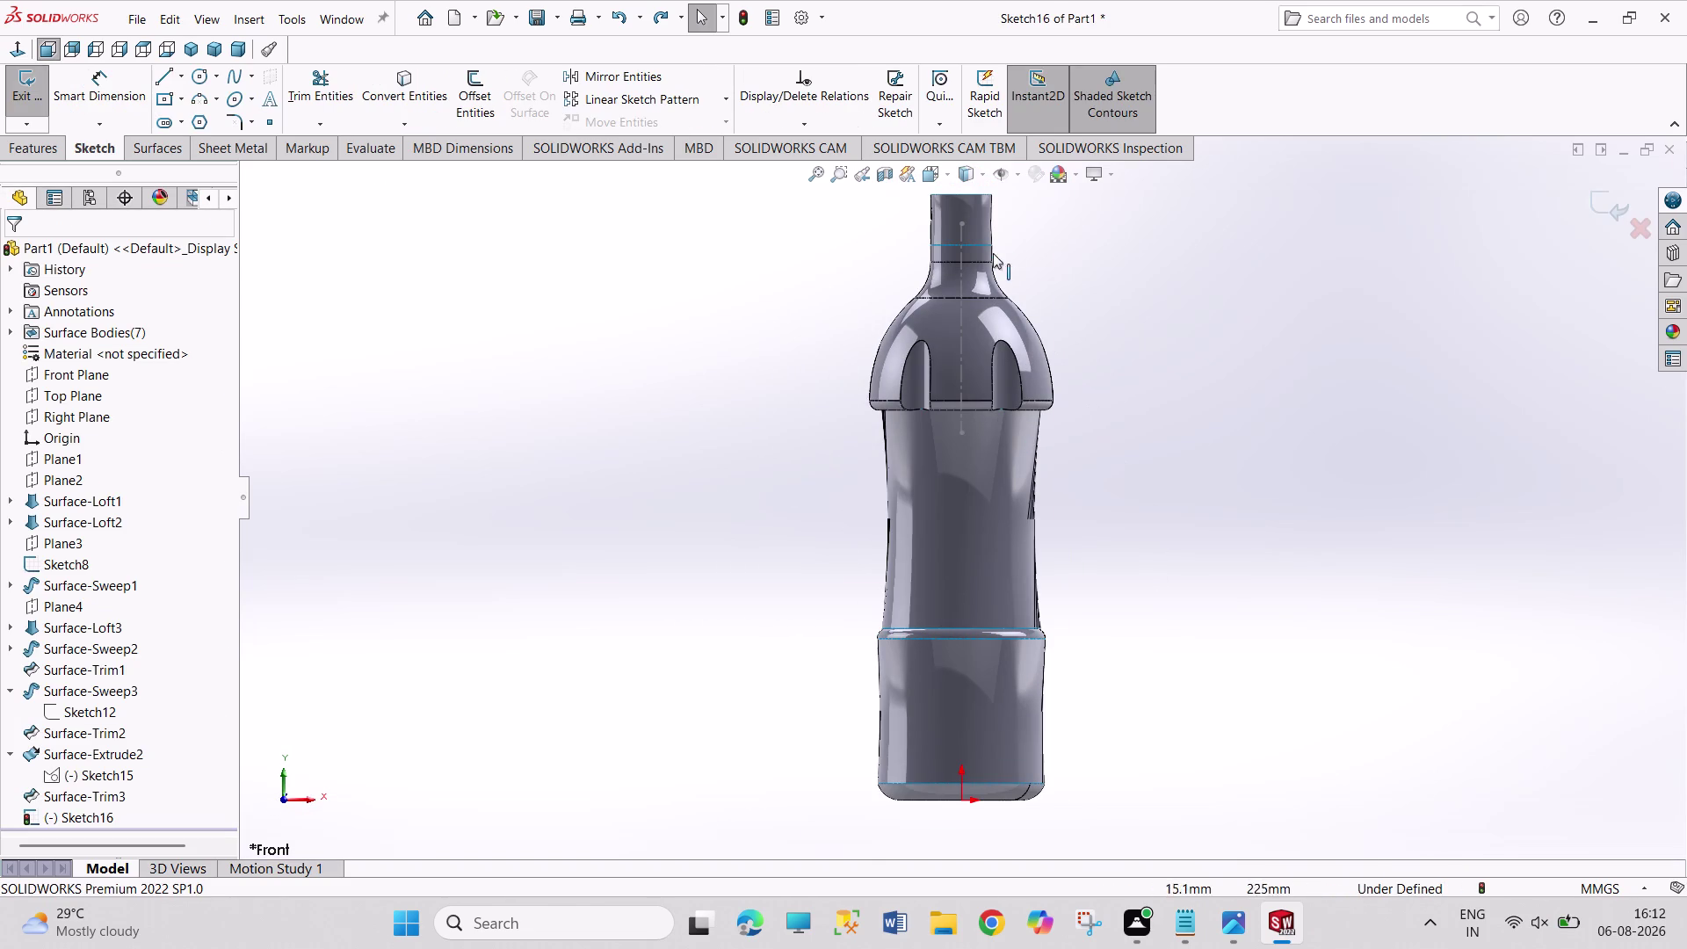
scroll(down, 3)
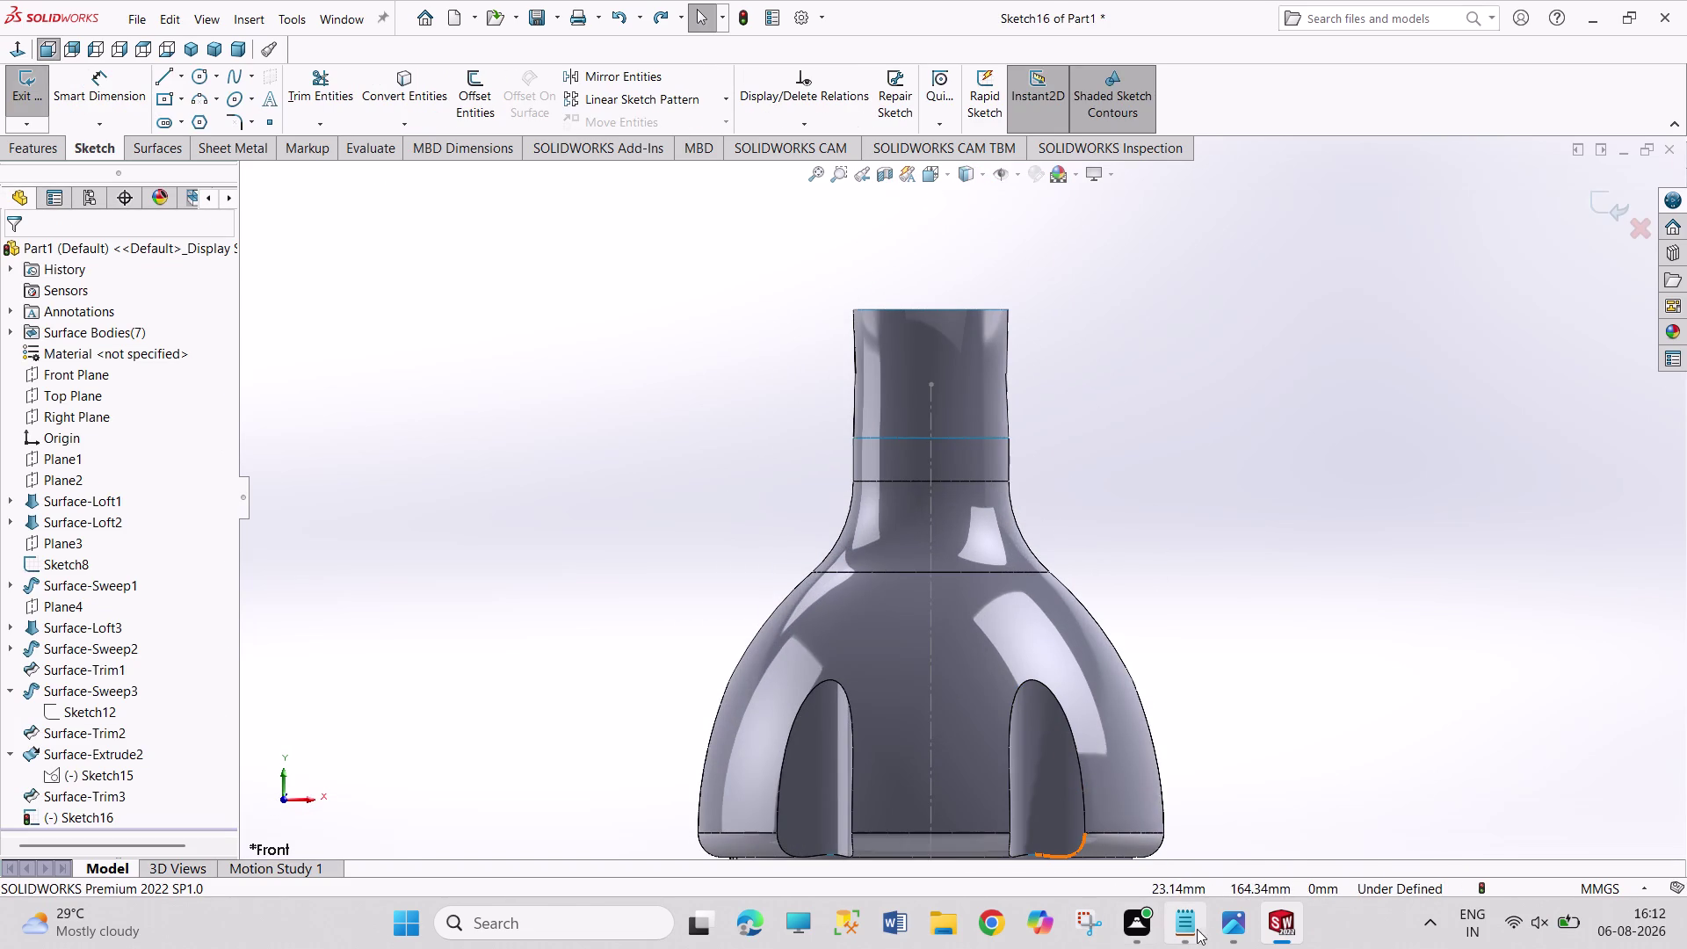
Check the neck dimensions on the reference bottle drawing in Photos.
click(1227, 929)
scroll(up, 3)
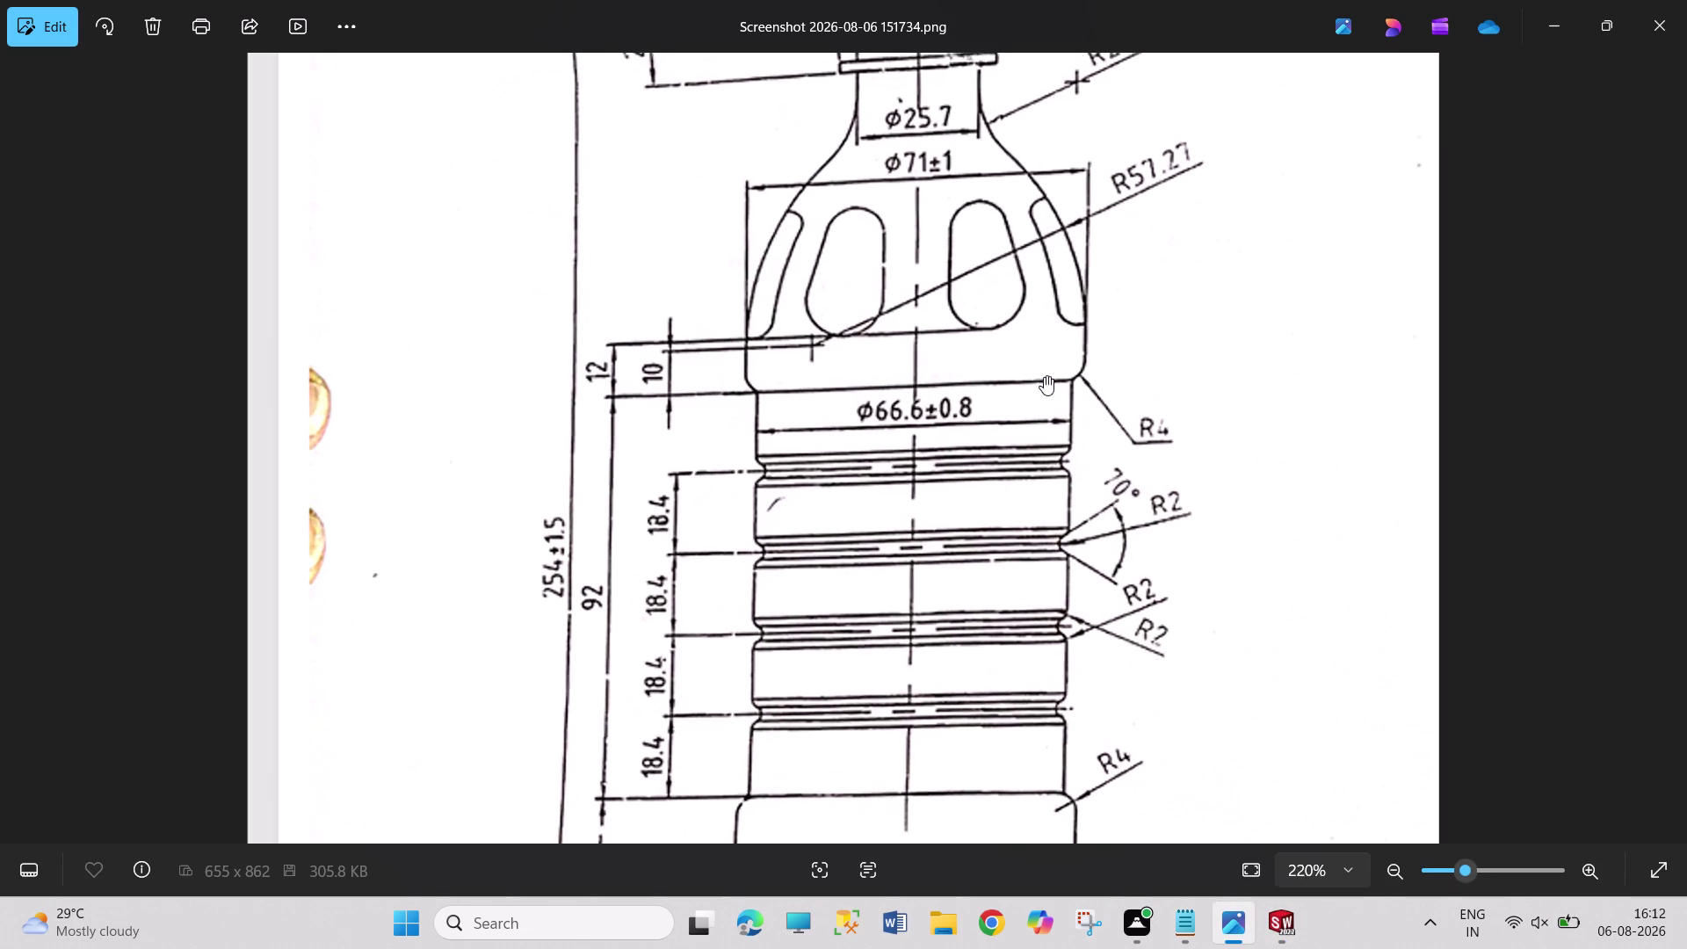
drag(1013, 338, 1122, 897)
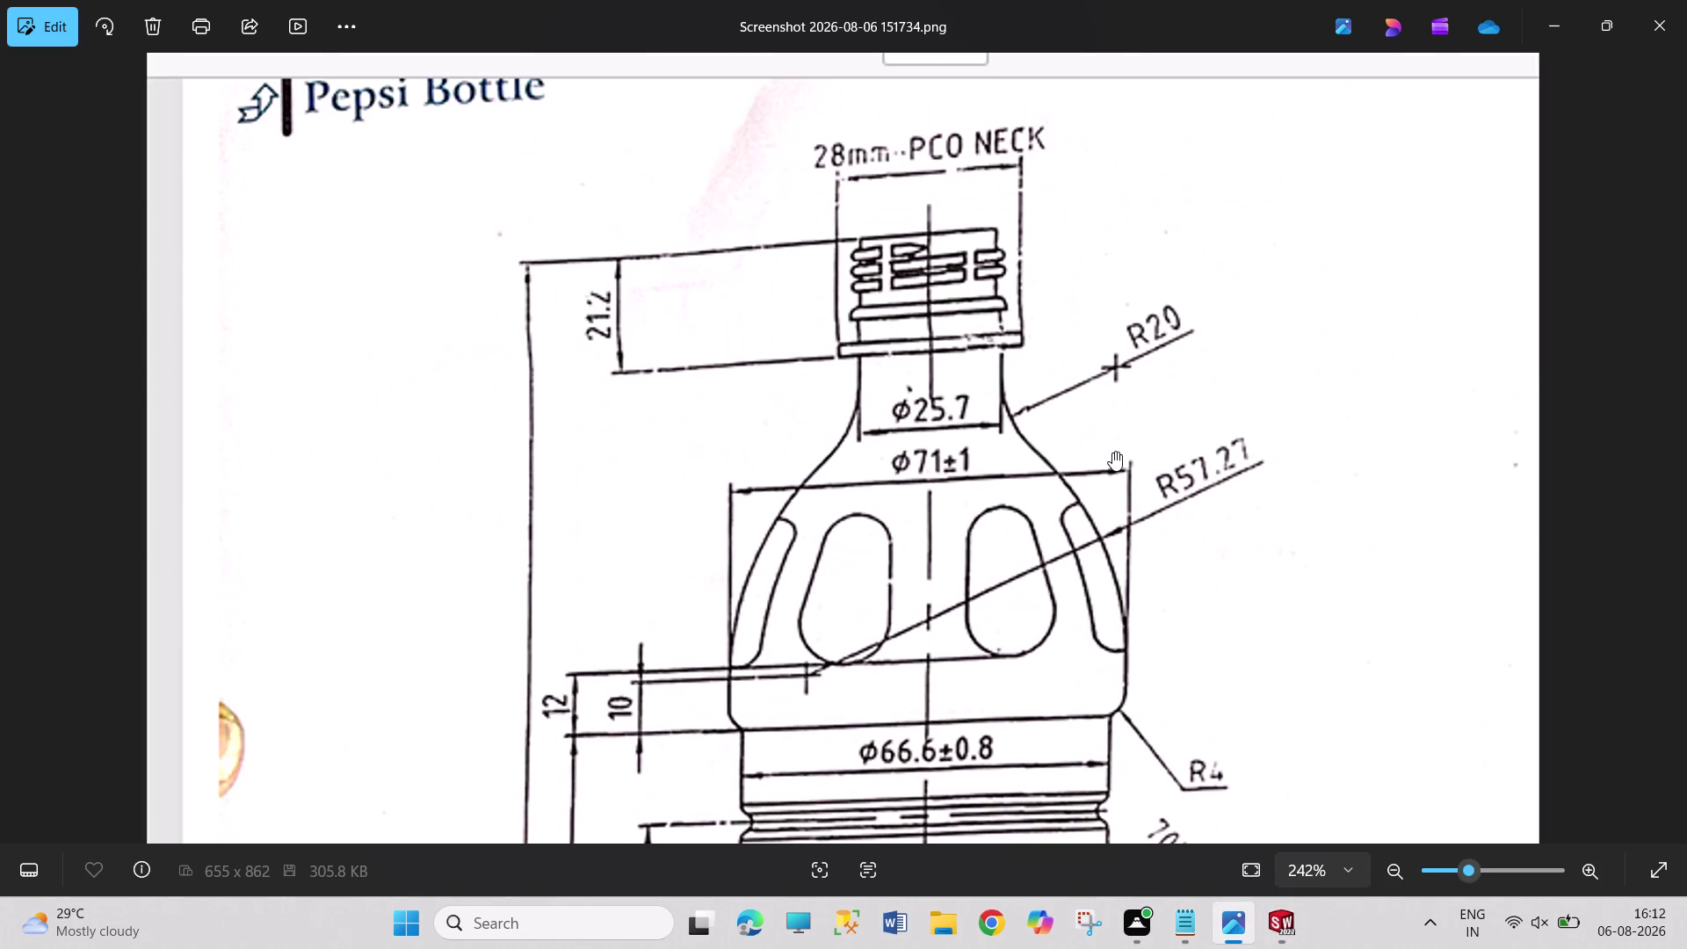
click(1288, 931)
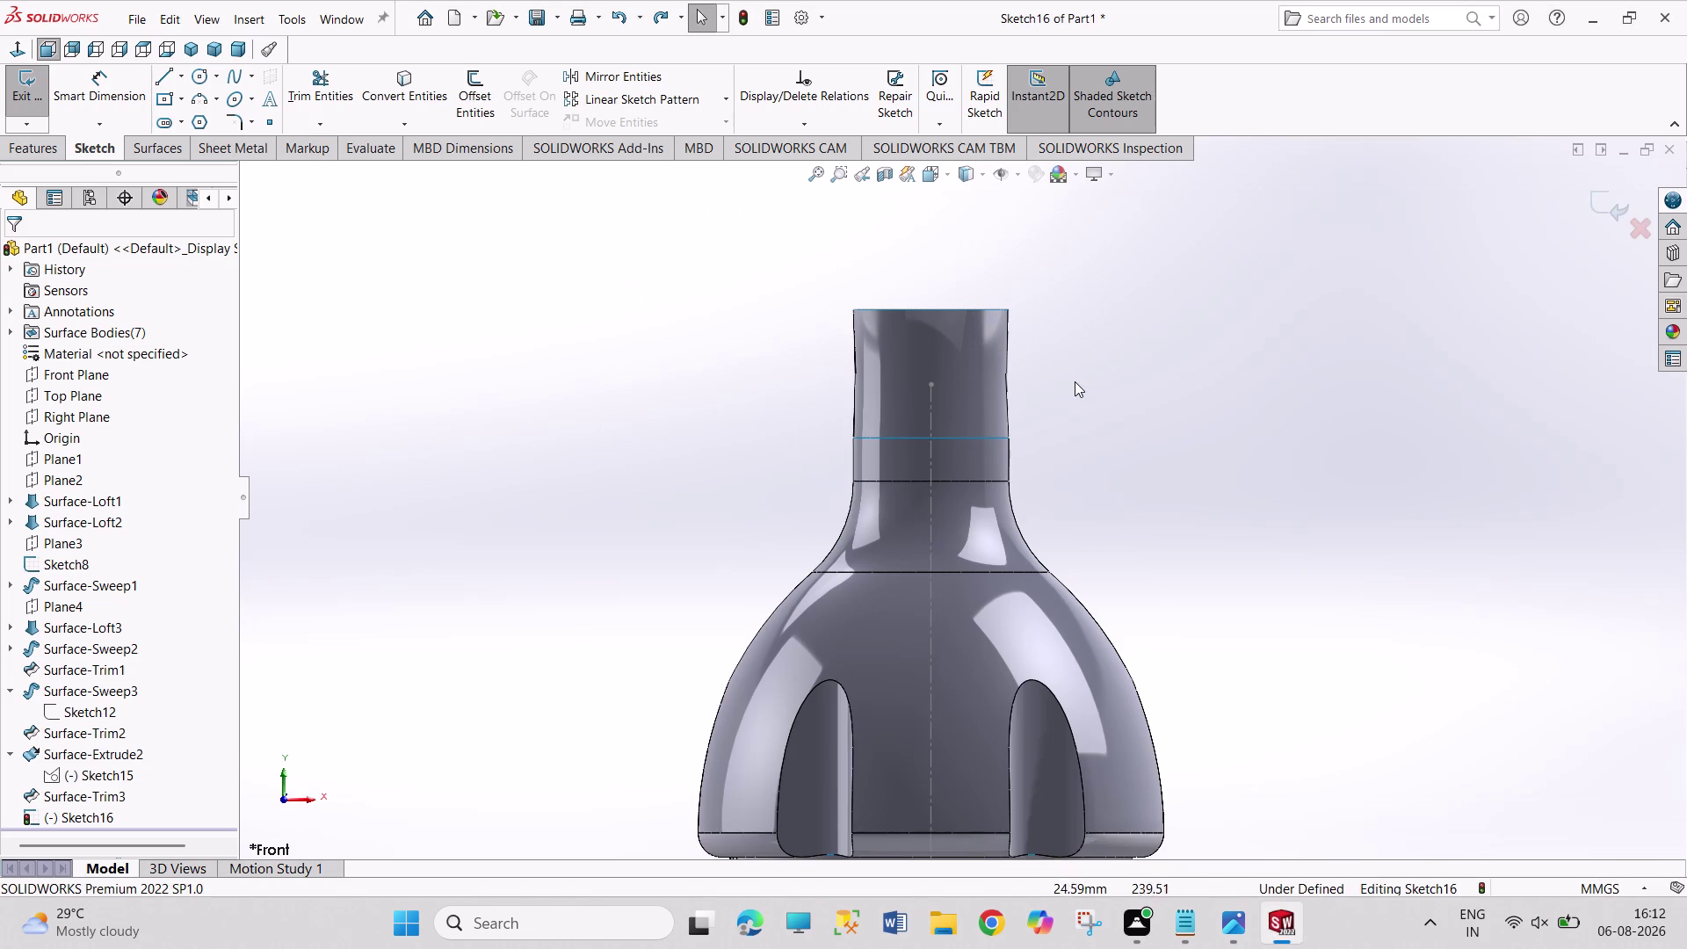
scroll(down, 3)
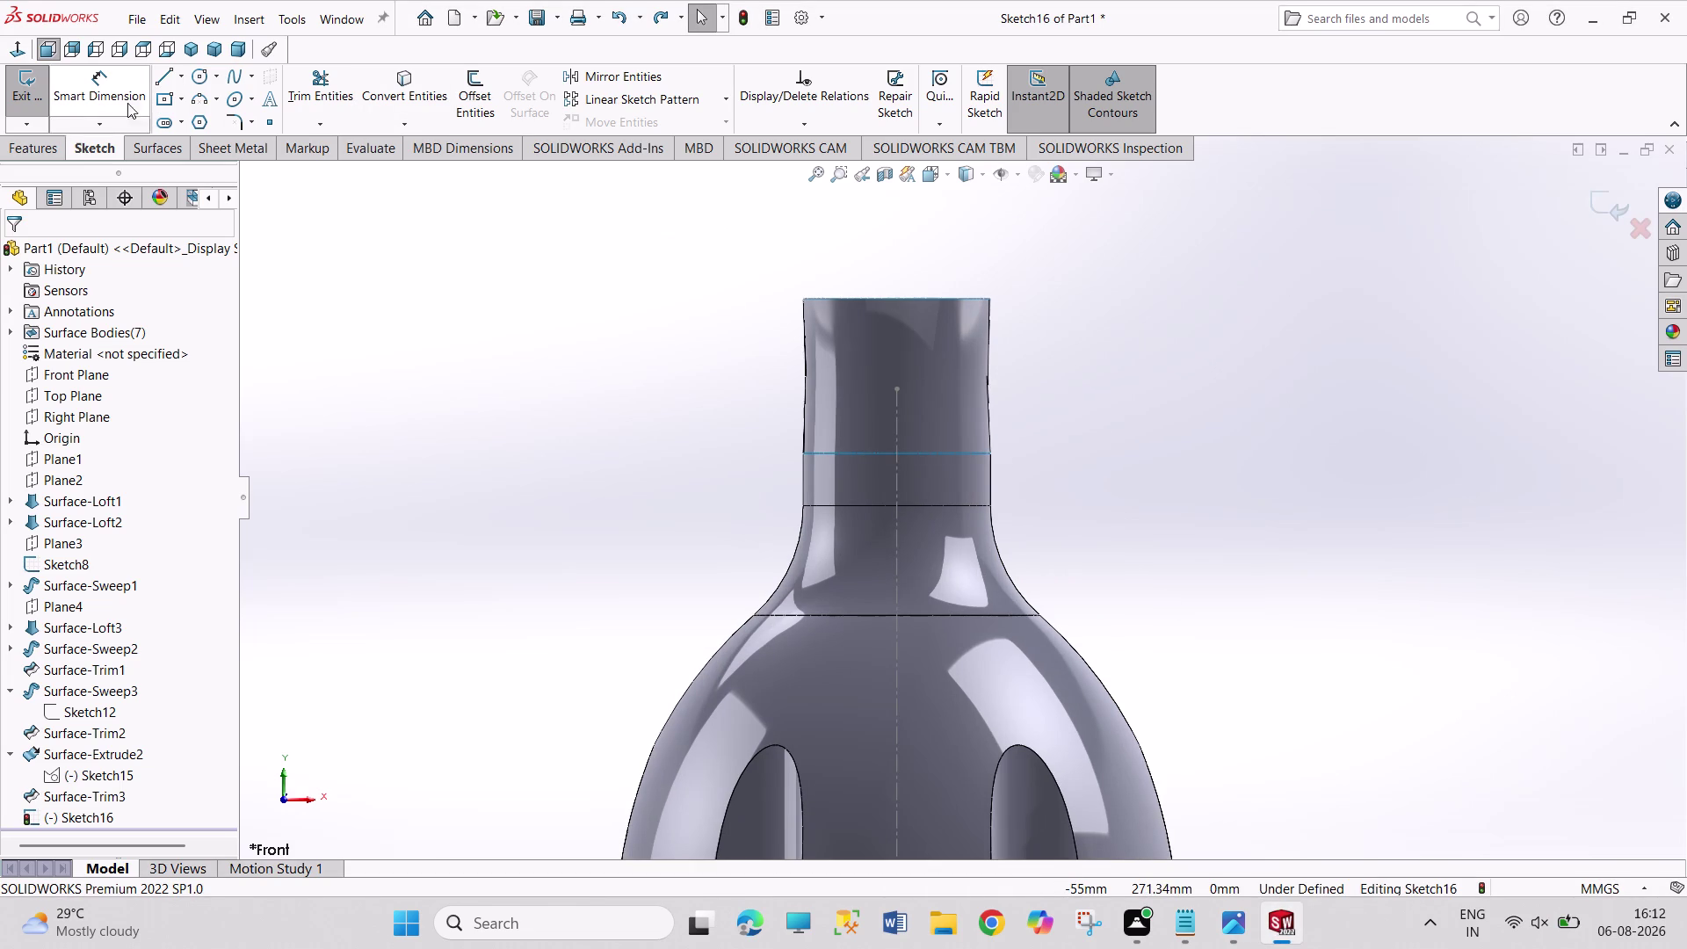
Decline the low-memory warning, discard Sketch16 and pick the Front Plane for a sketch.
click(162, 99)
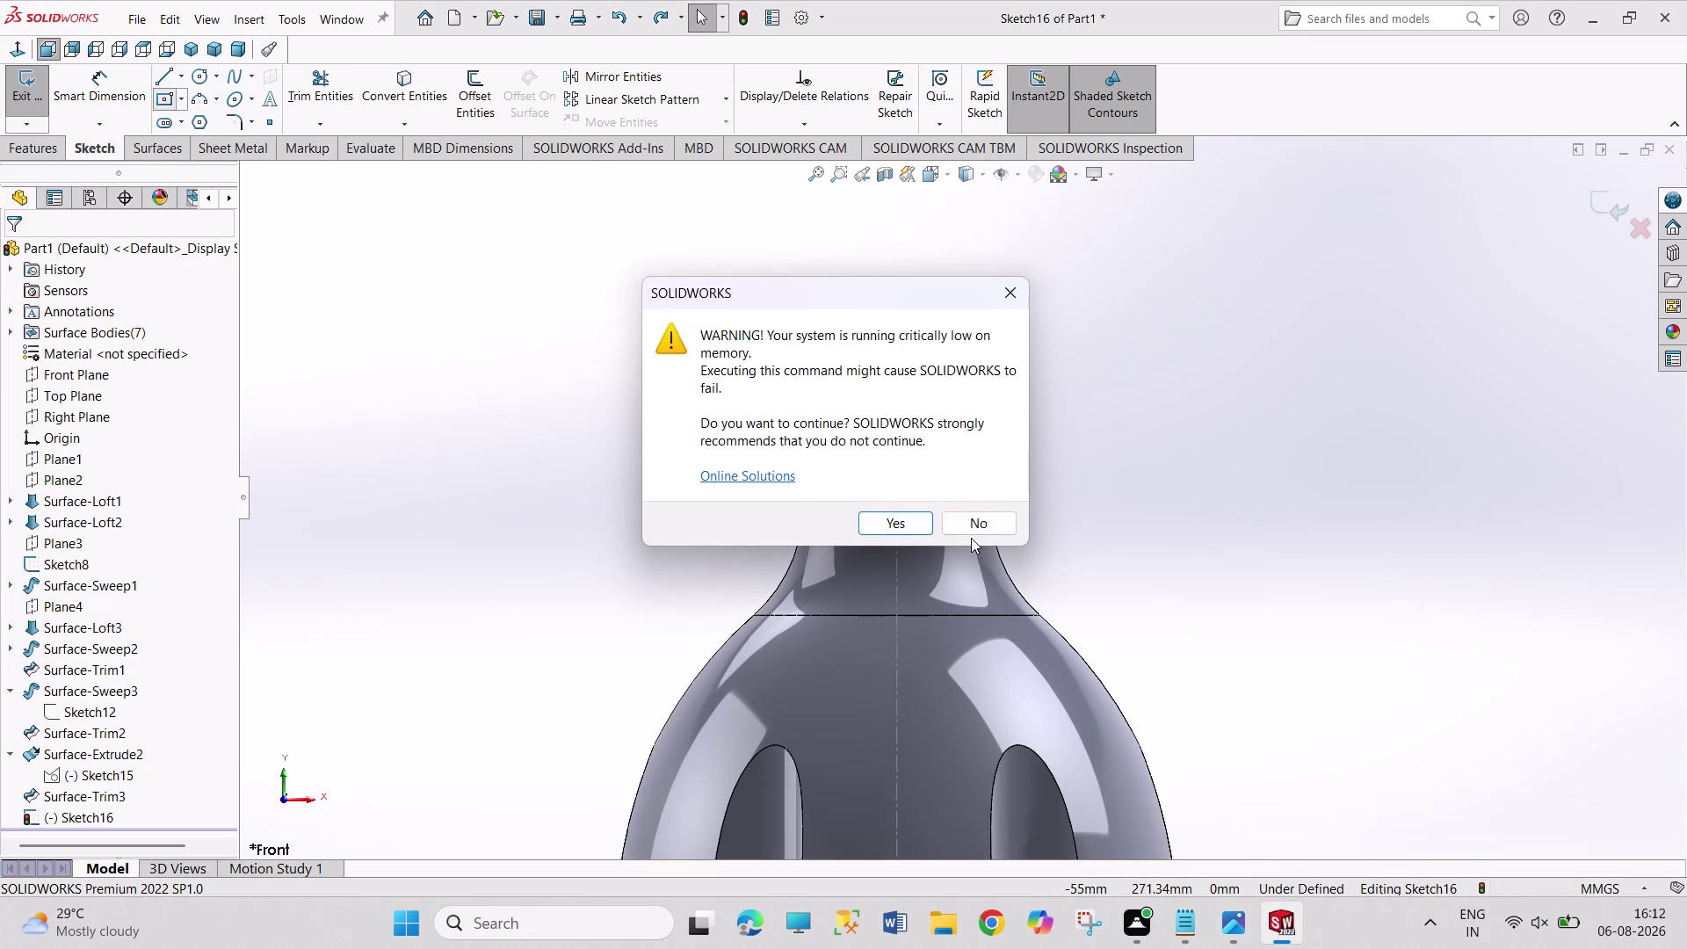
click(996, 288)
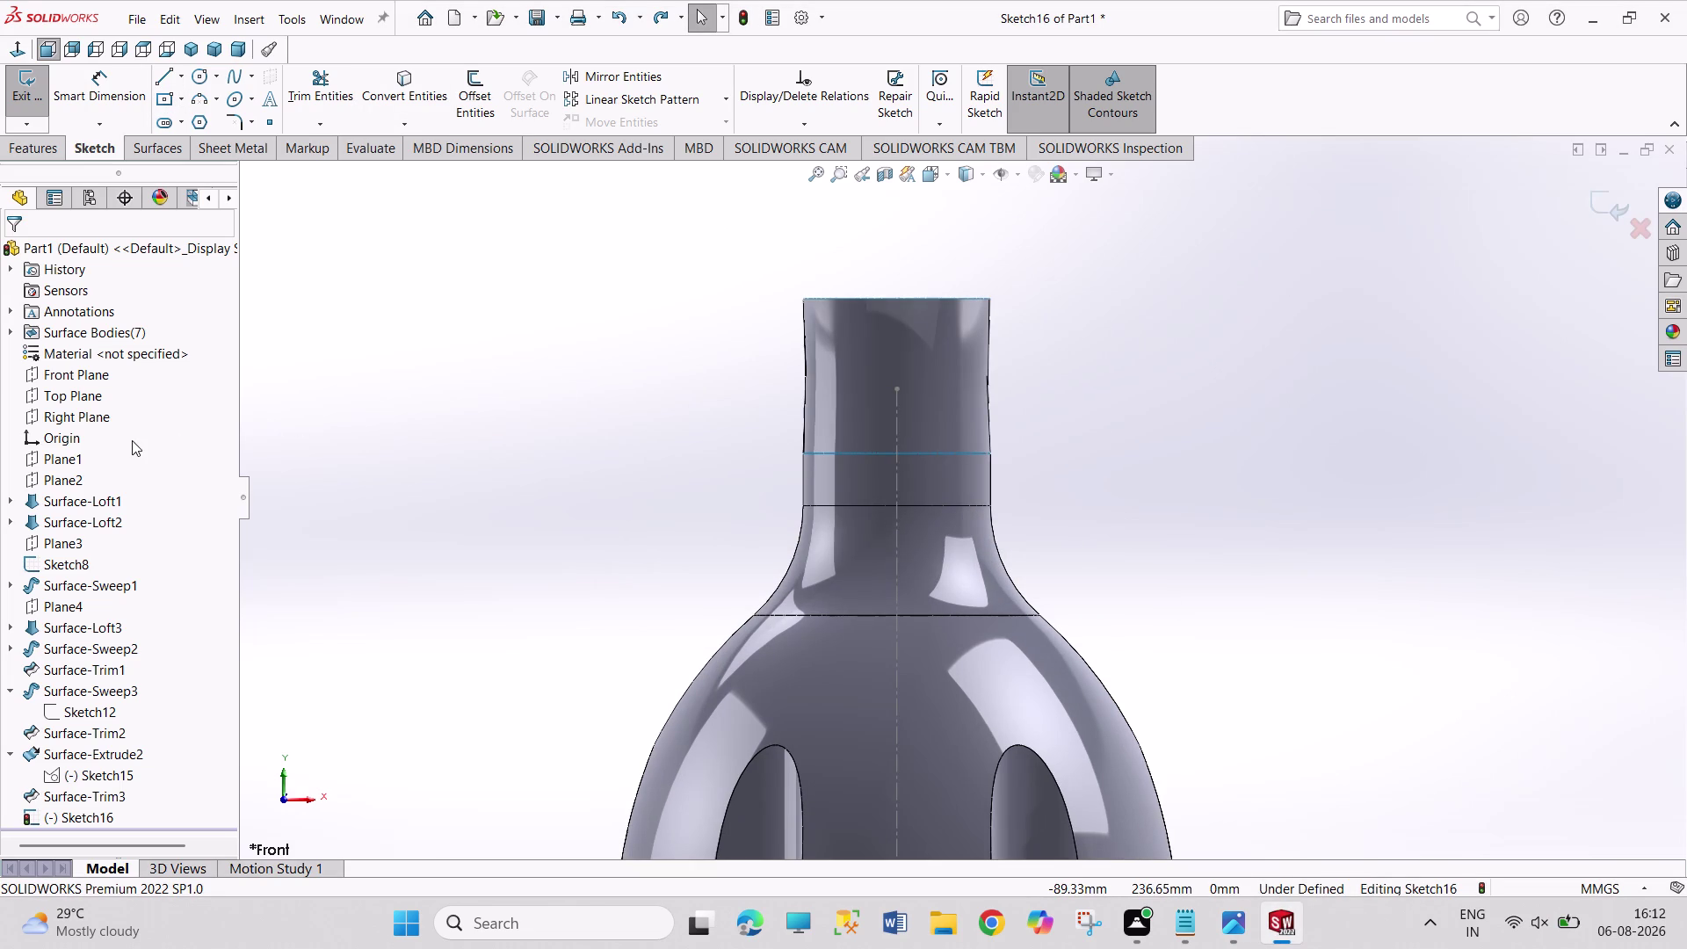
click(80, 372)
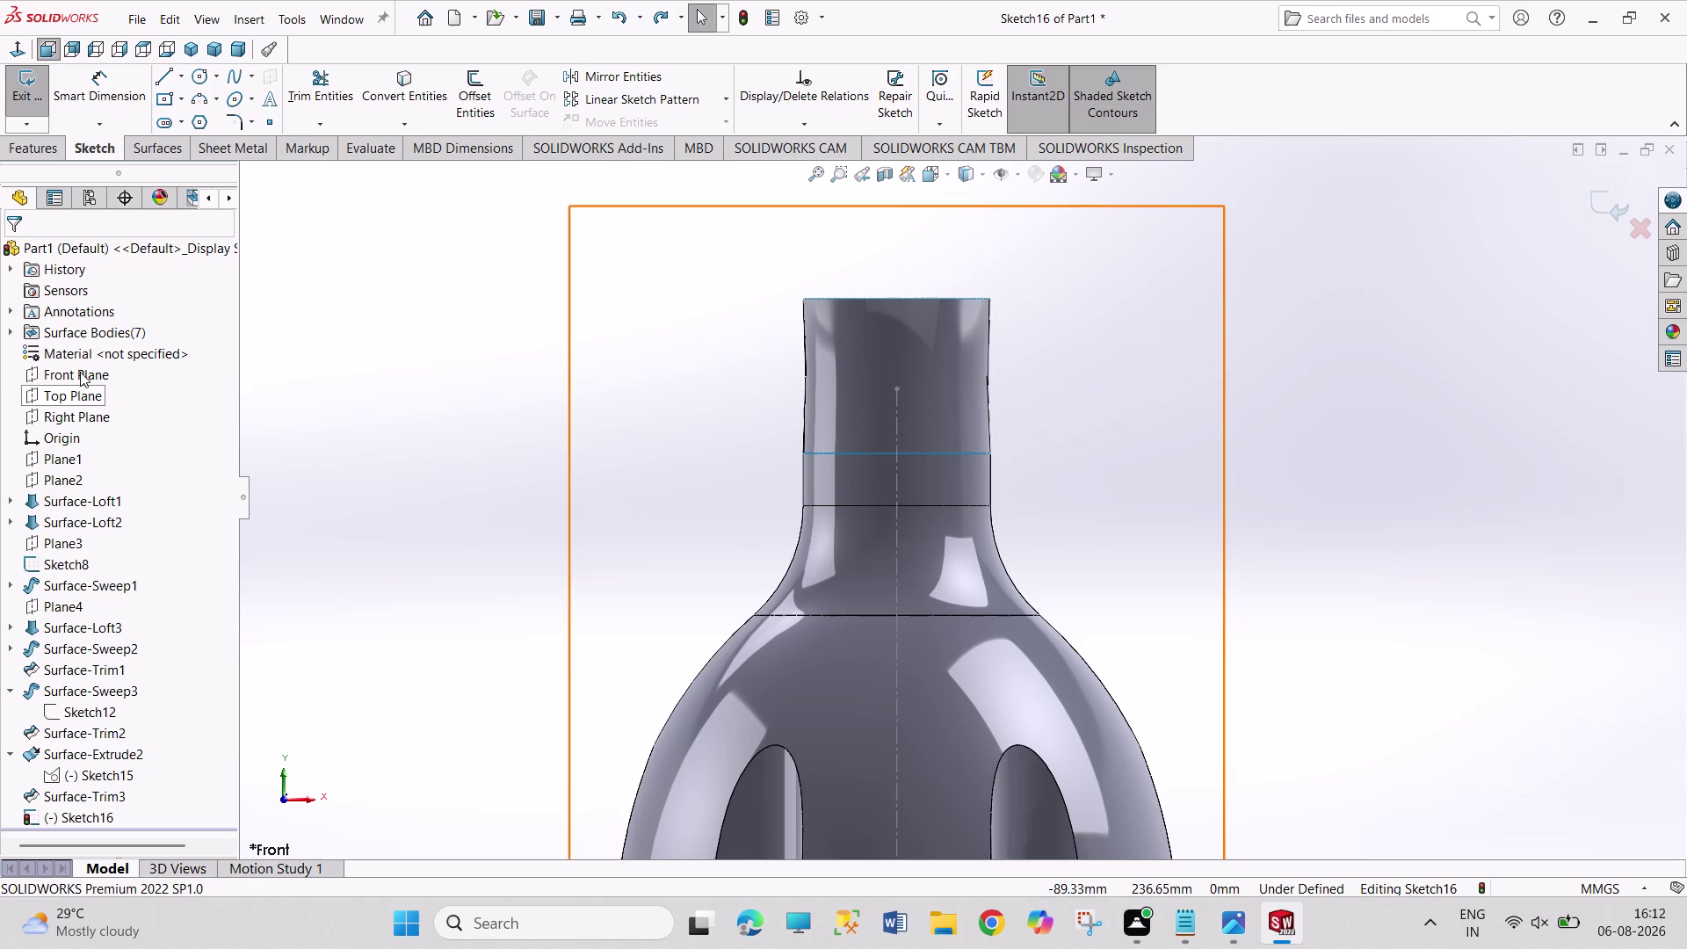
click(97, 348)
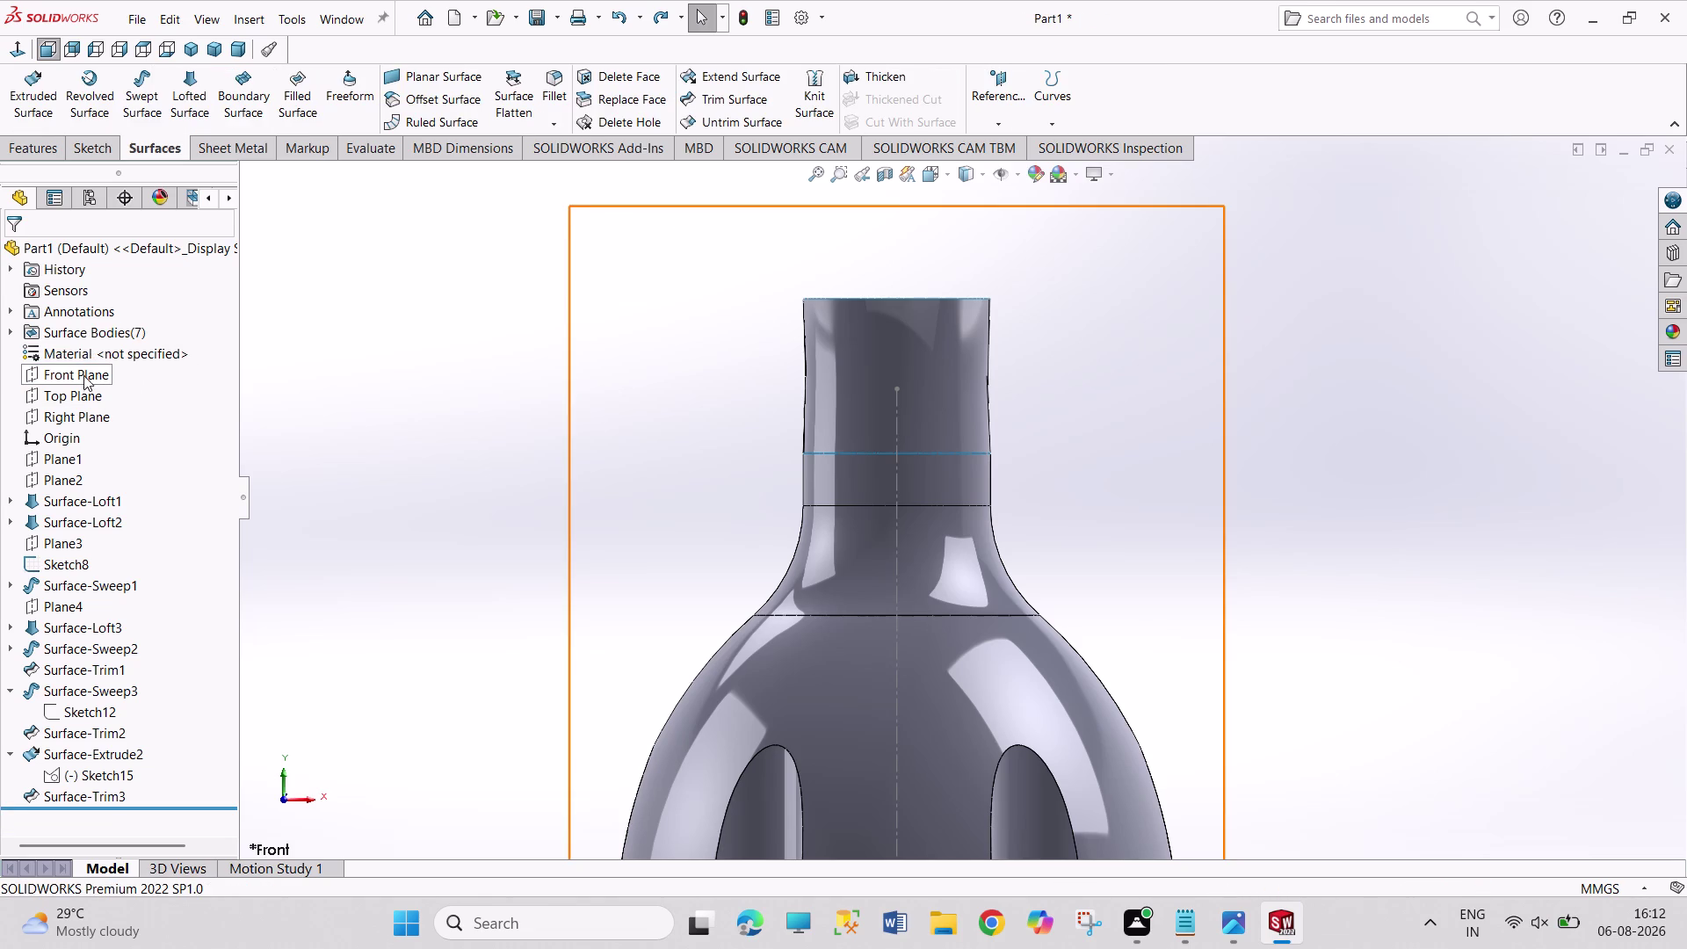
click(84, 375)
Start a Front Plane sketch and draw a centre rectangle on the neck's edge line.
click(97, 355)
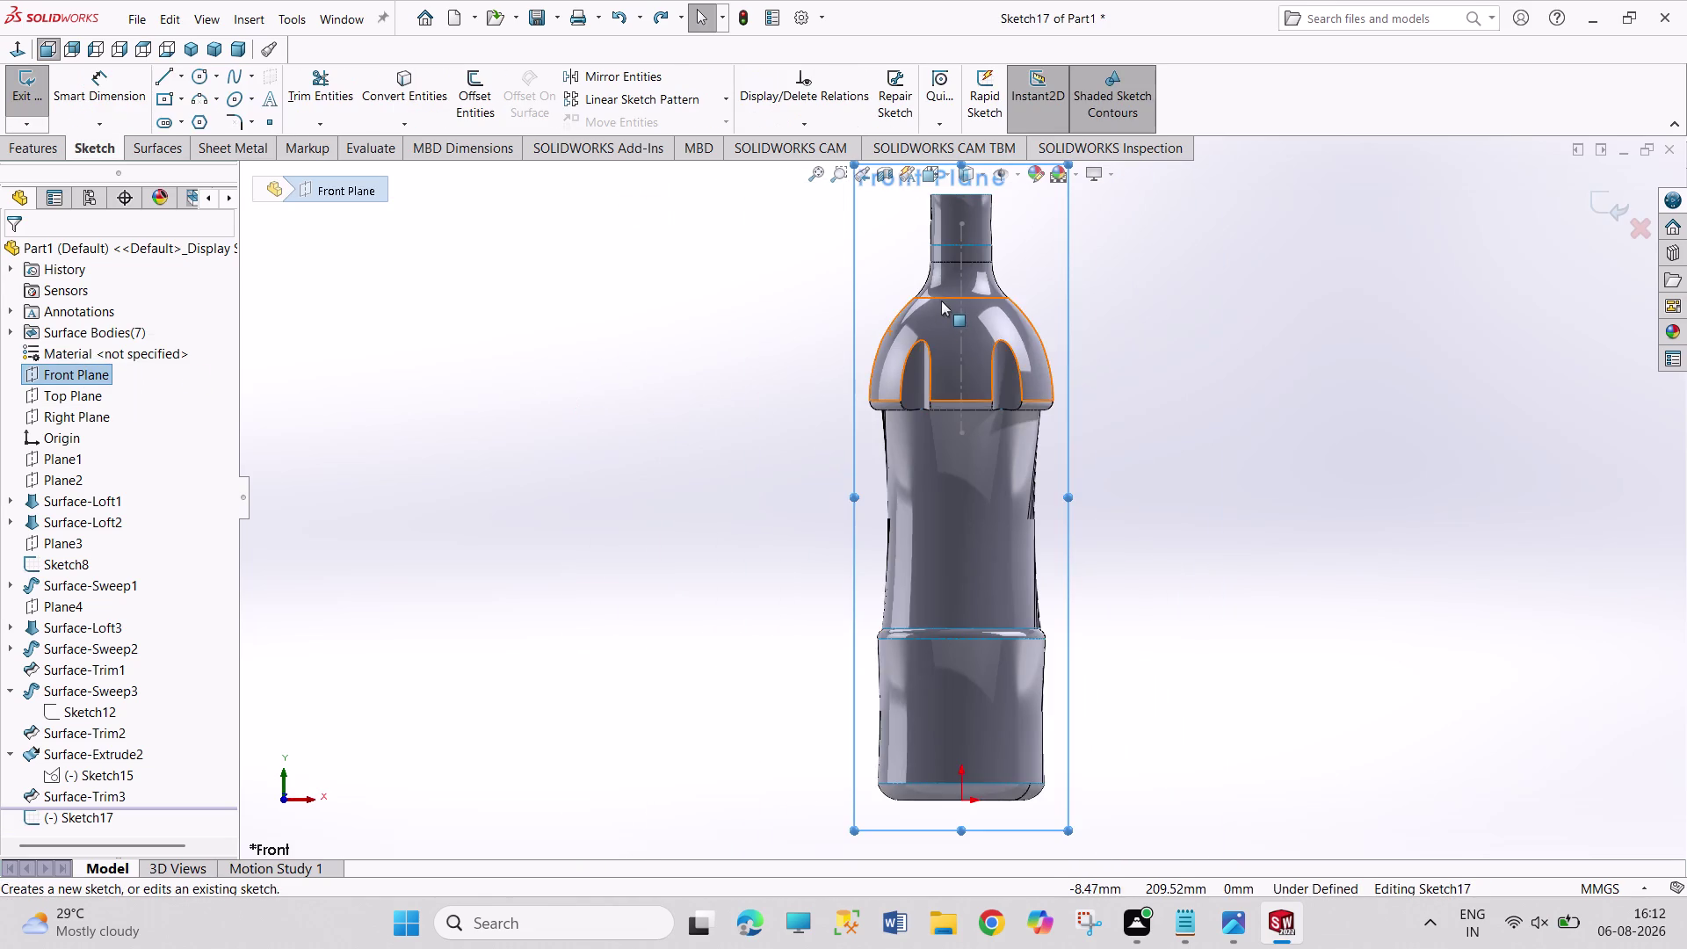
scroll(down, 3)
scroll(up, 3)
scroll(down, 3)
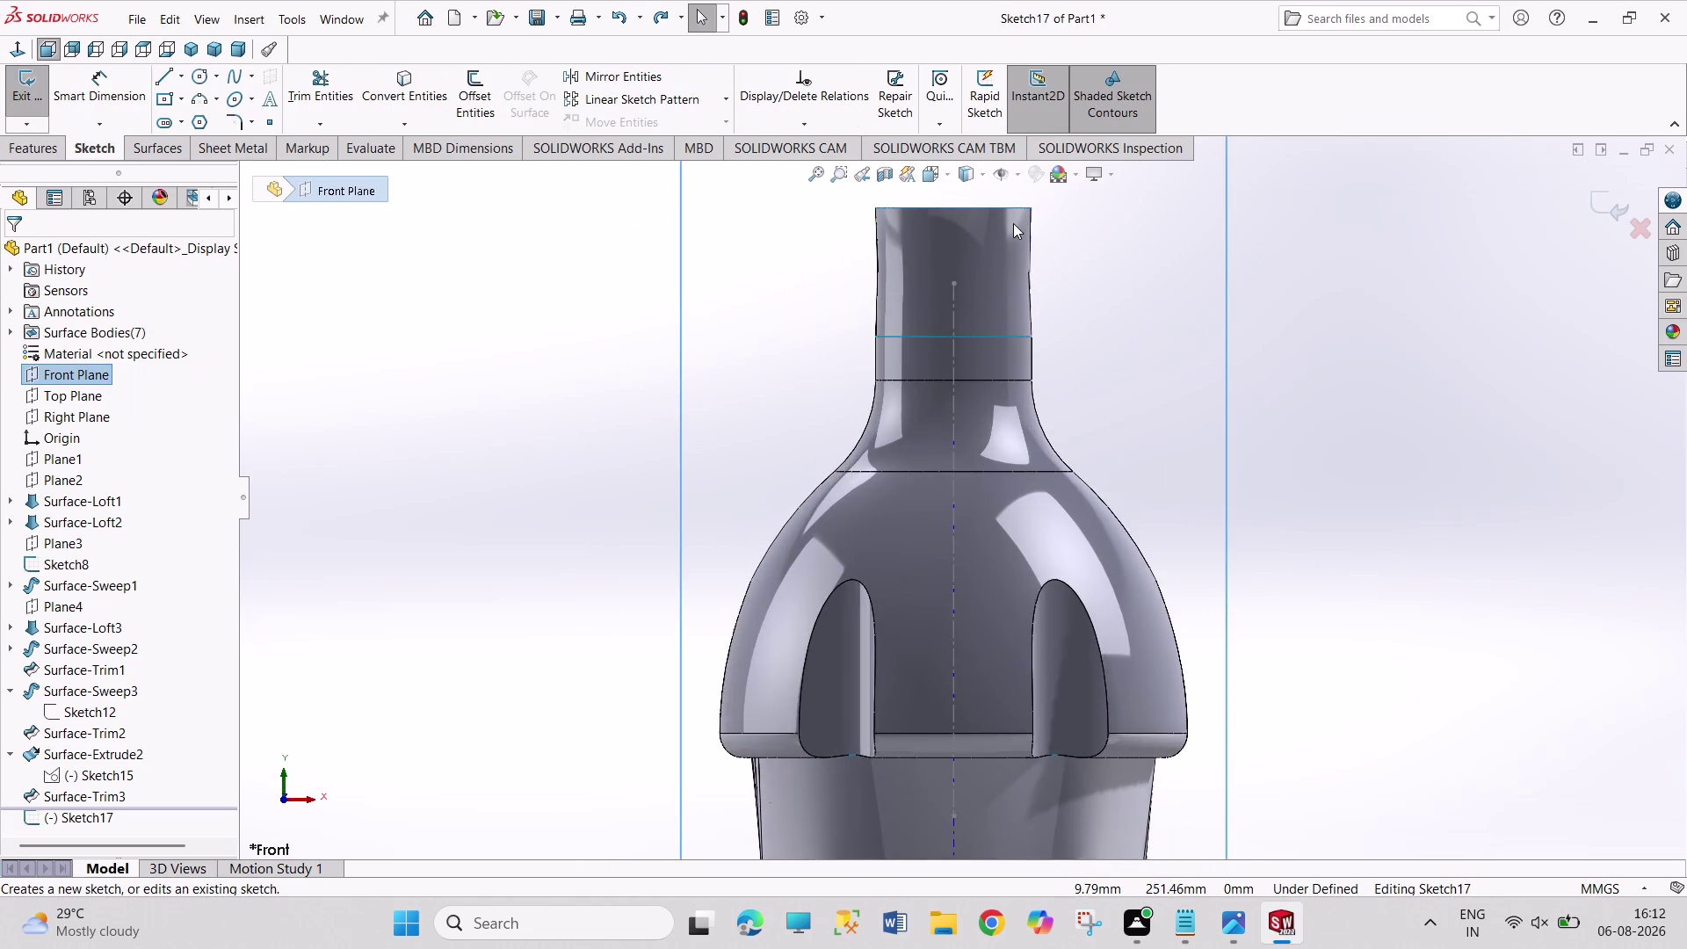
scroll(down, 3)
scroll(down, 3)
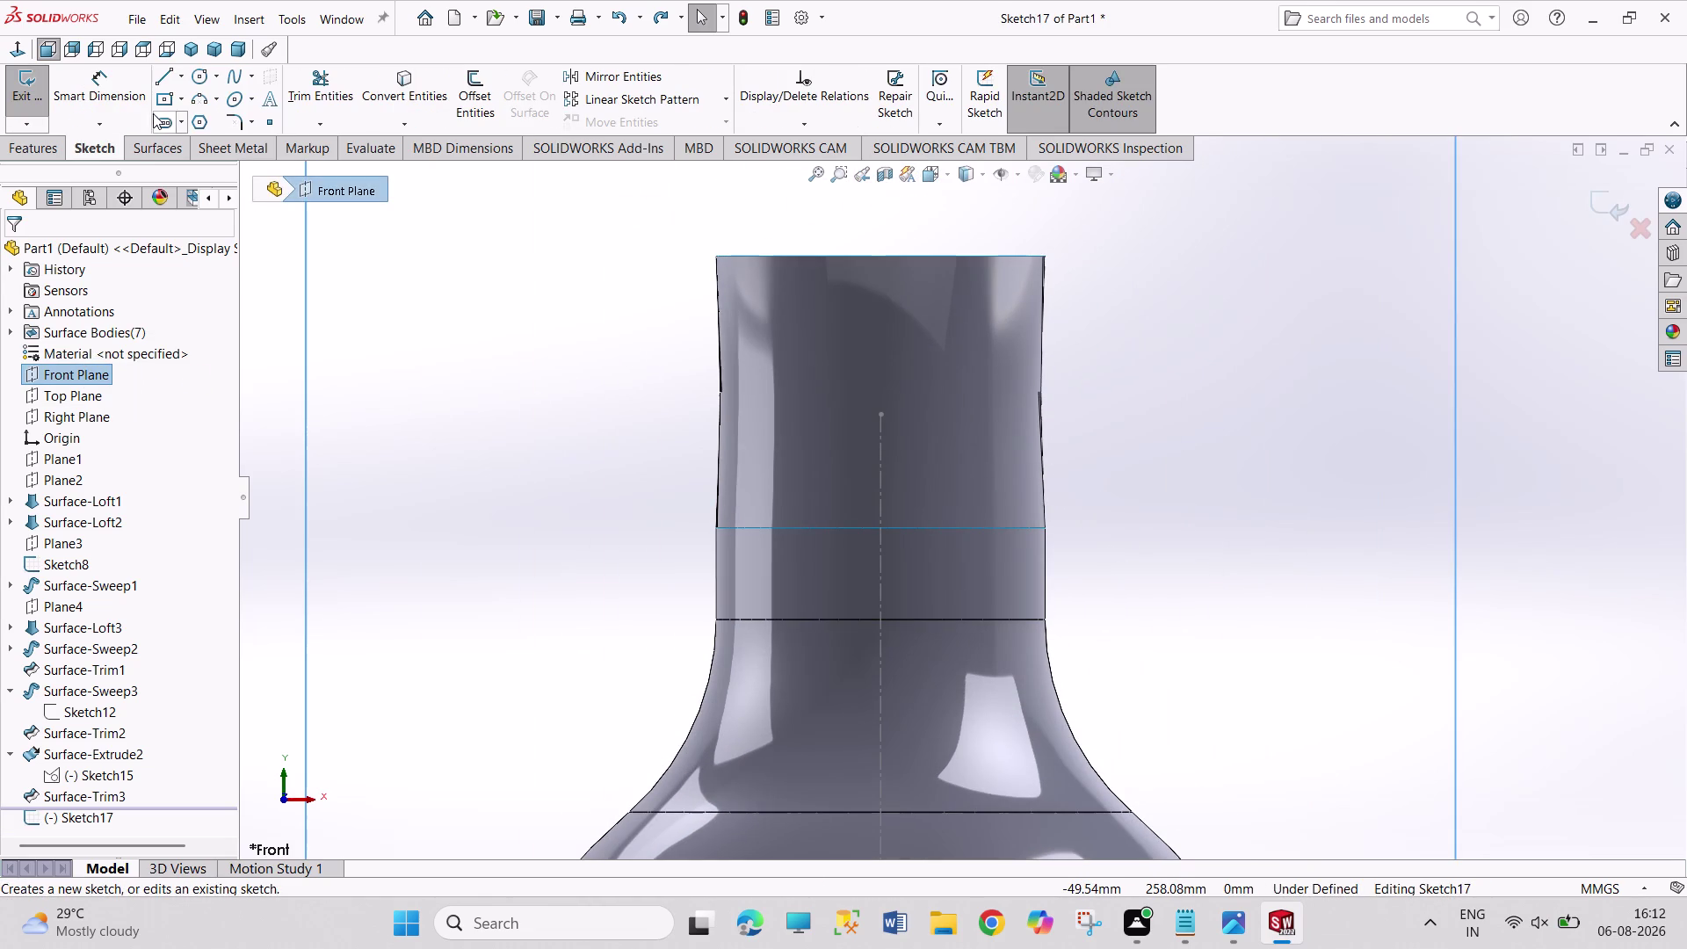
click(158, 103)
click(926, 520)
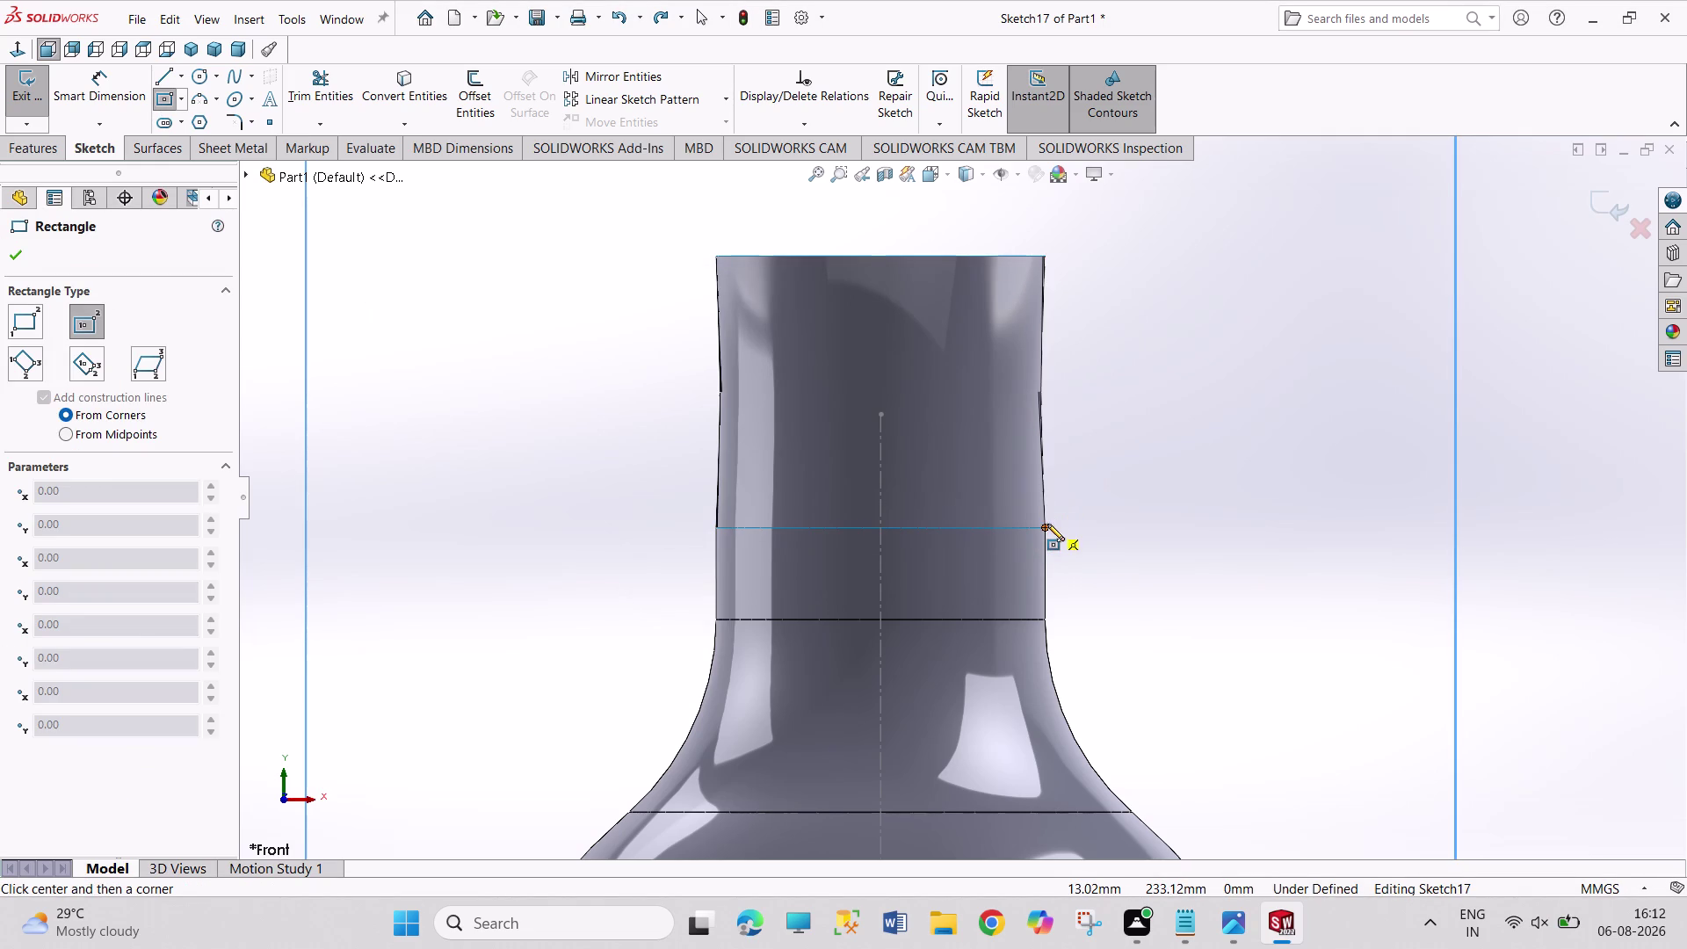
click(1044, 528)
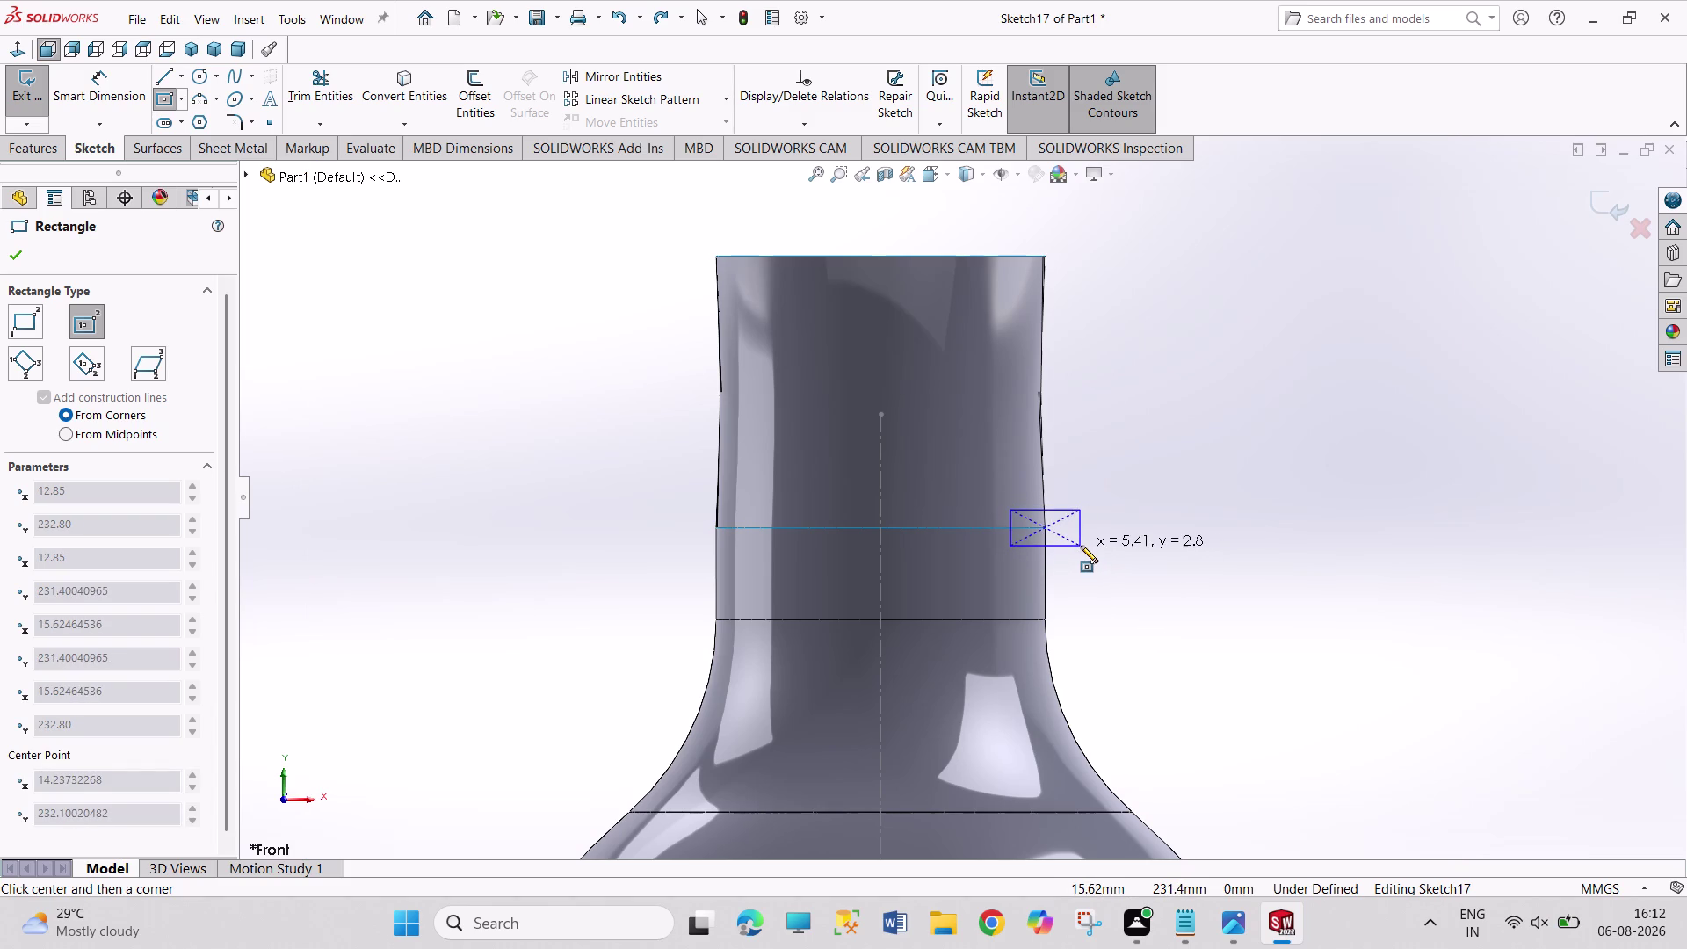
click(1080, 545)
Dimension the rectangle 14 mm from the bottle's centre line.
right_drag(1266, 562, 1265, 392)
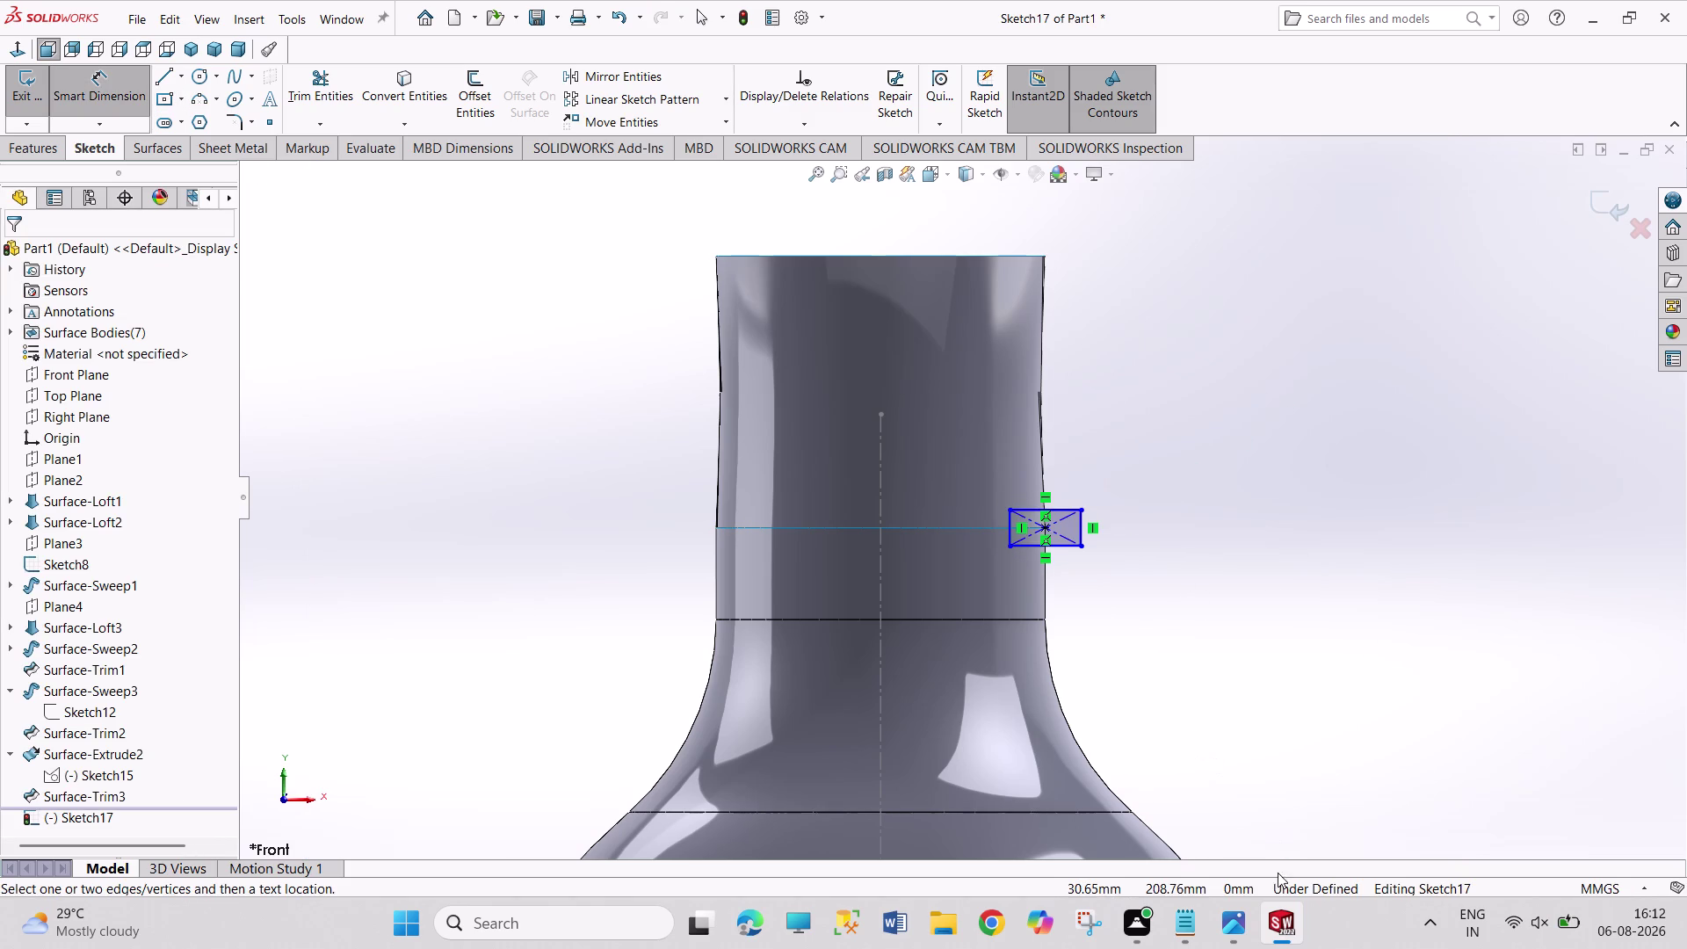
click(1238, 930)
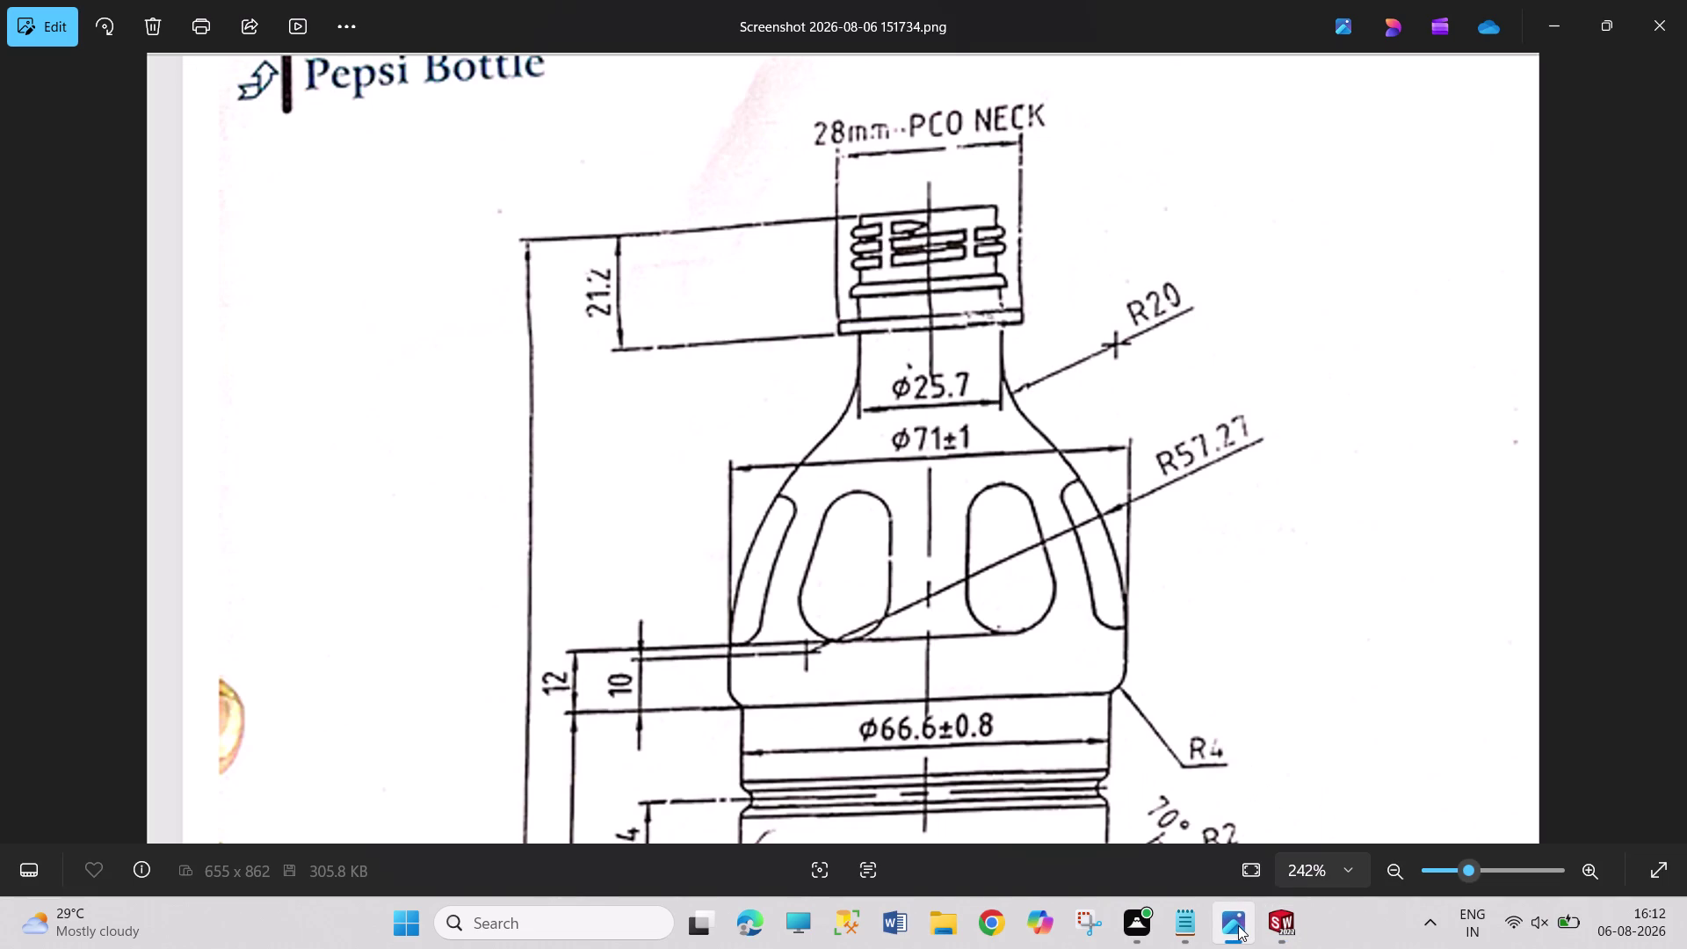
click(1297, 925)
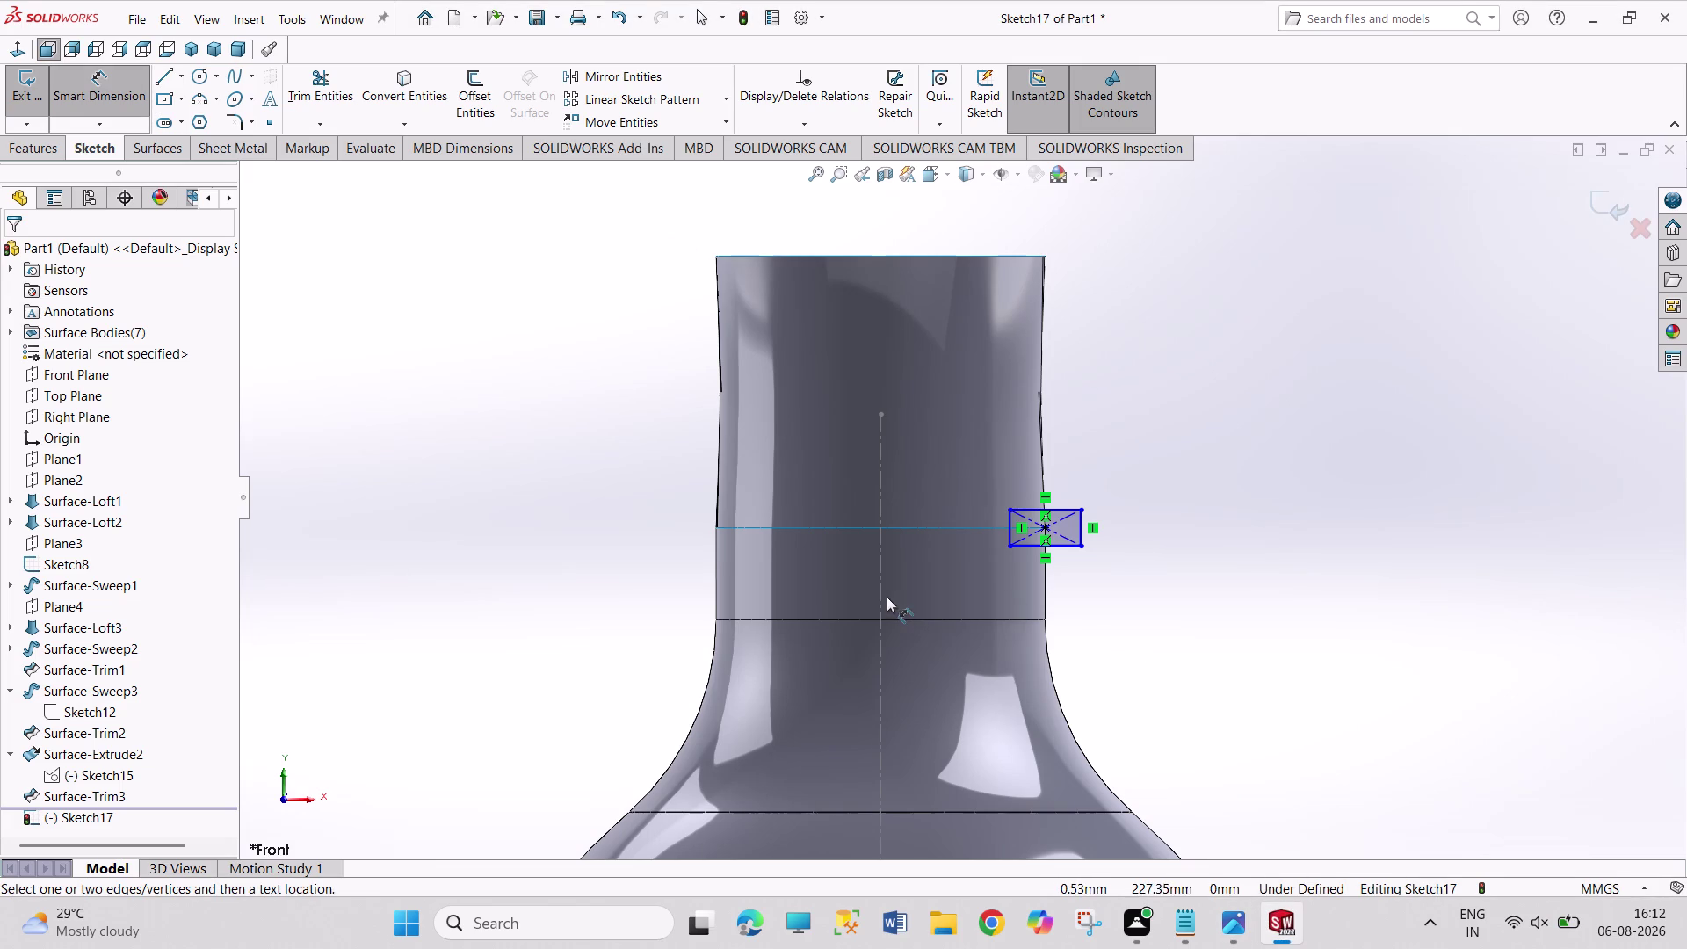
click(884, 593)
click(1080, 537)
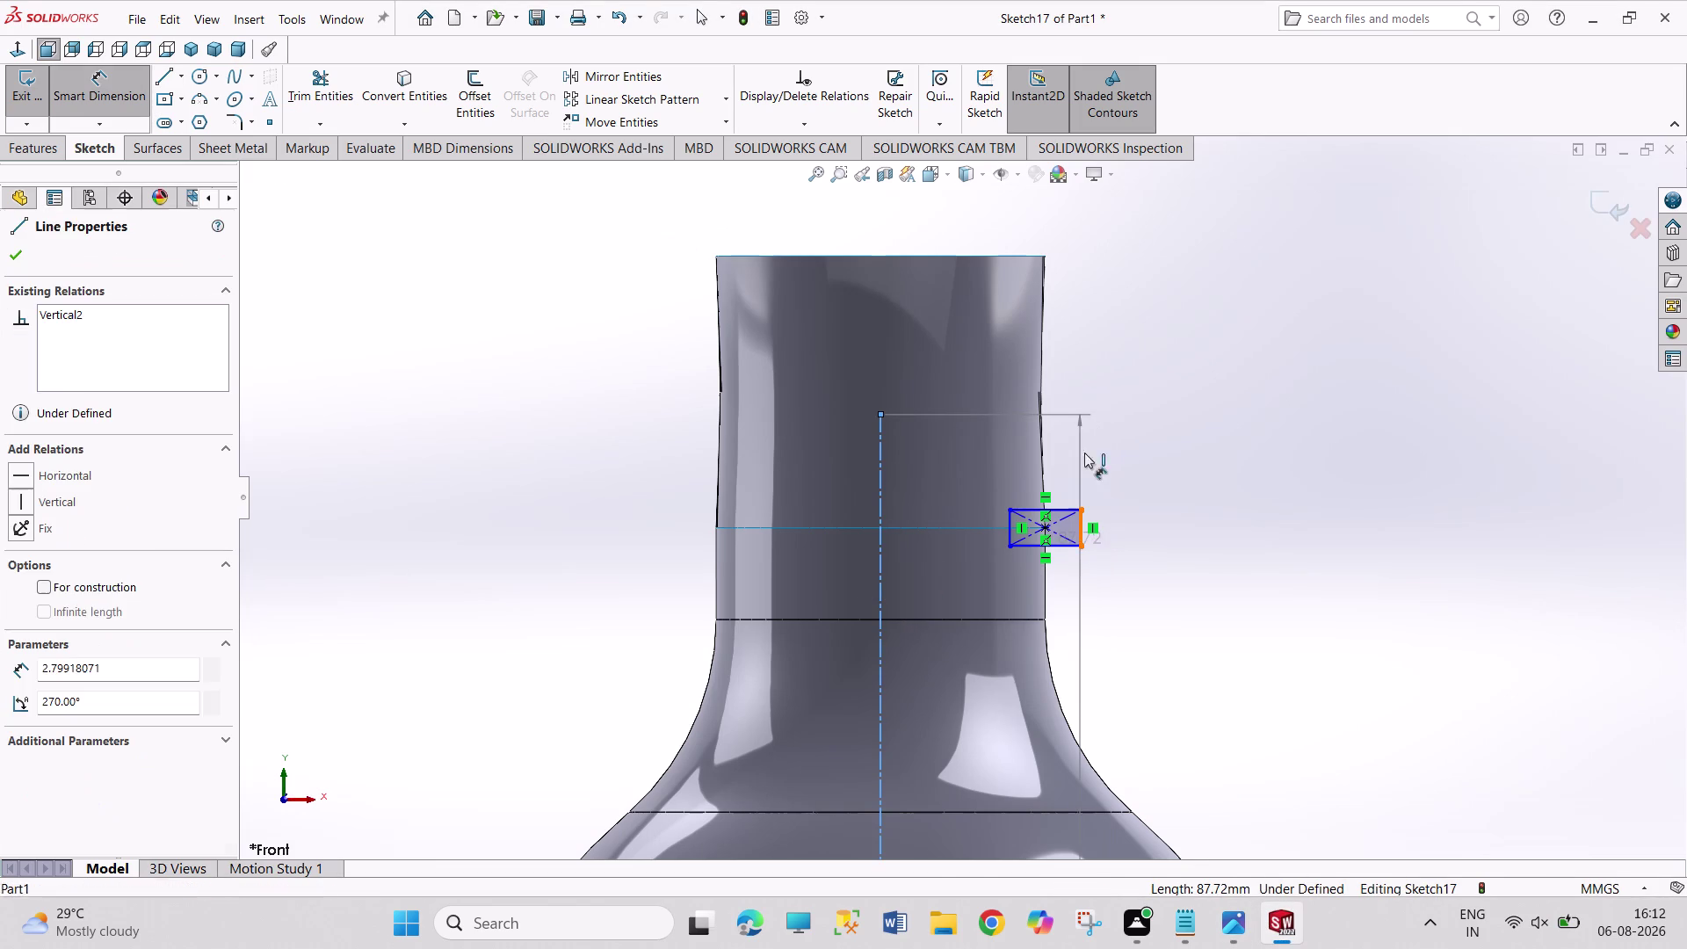
click(1150, 439)
text(1)
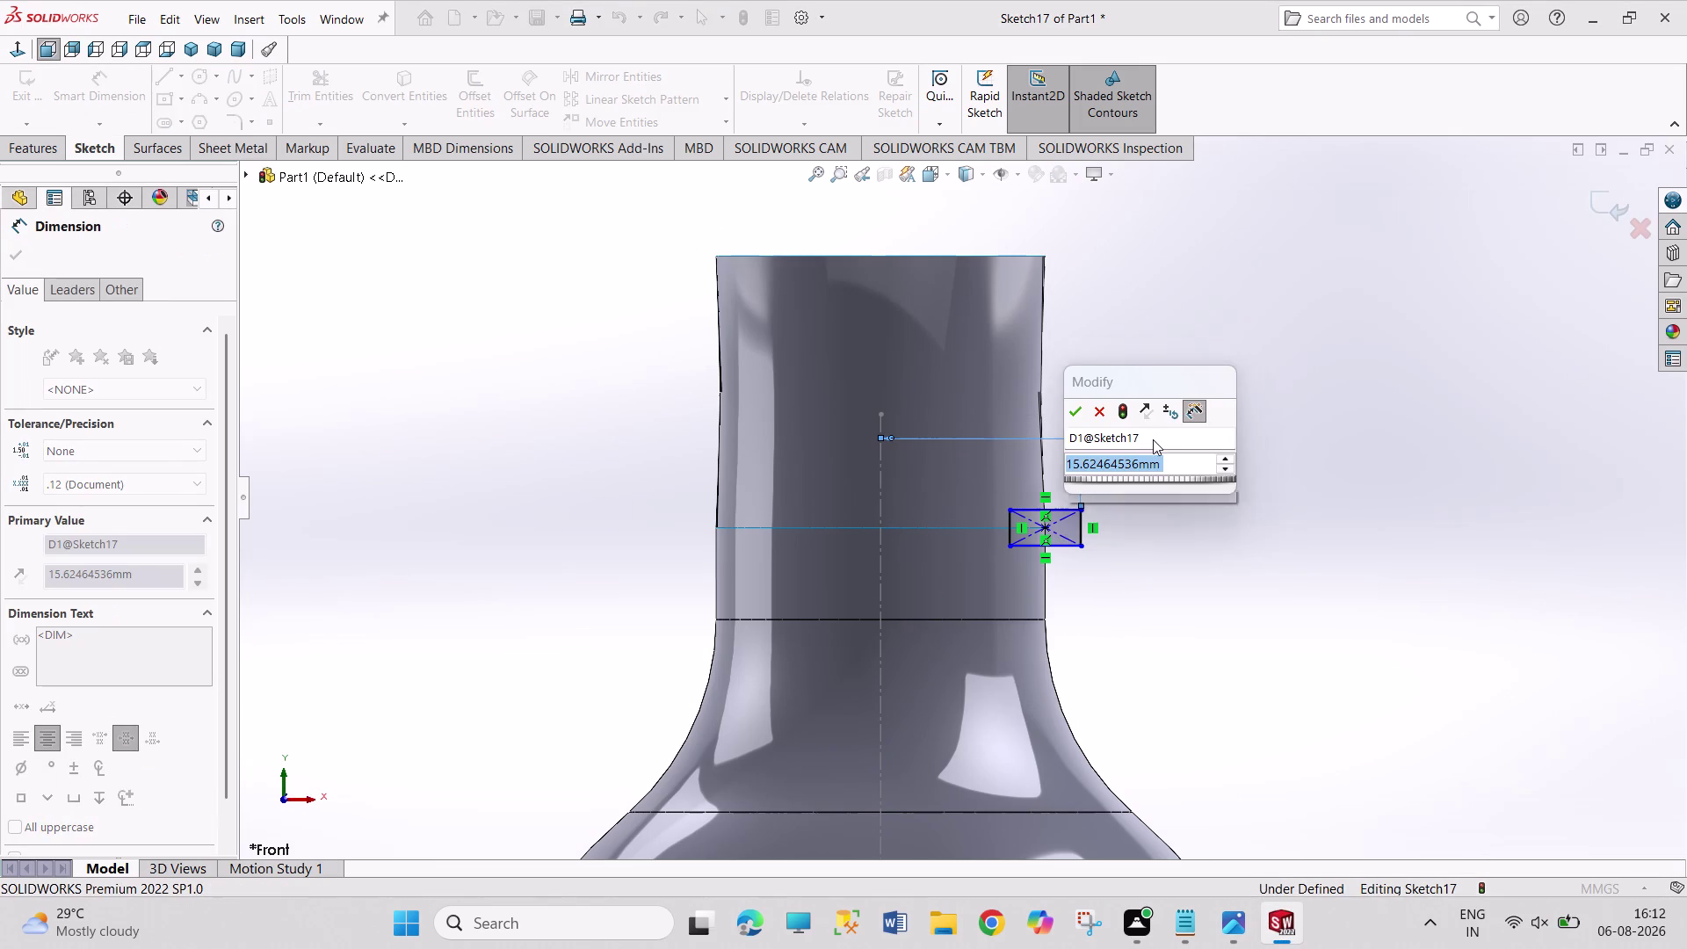
text(4)
key(Return)
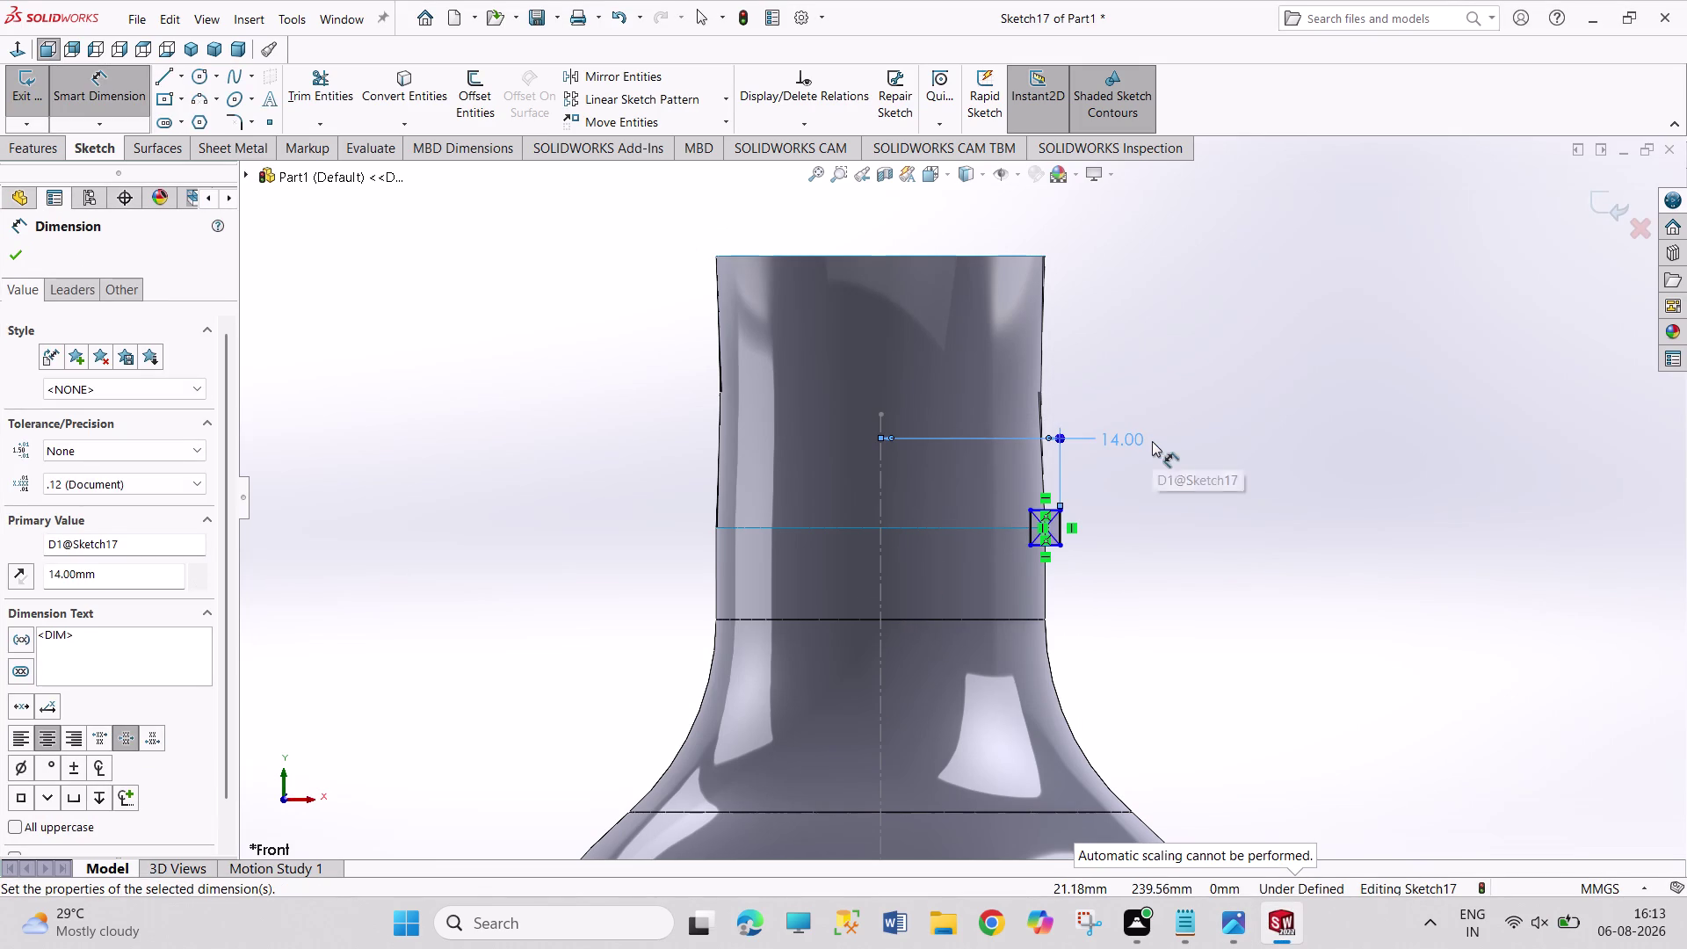
right_click(1173, 481)
click(1215, 533)
scroll(down, 3)
scroll(down, 3)
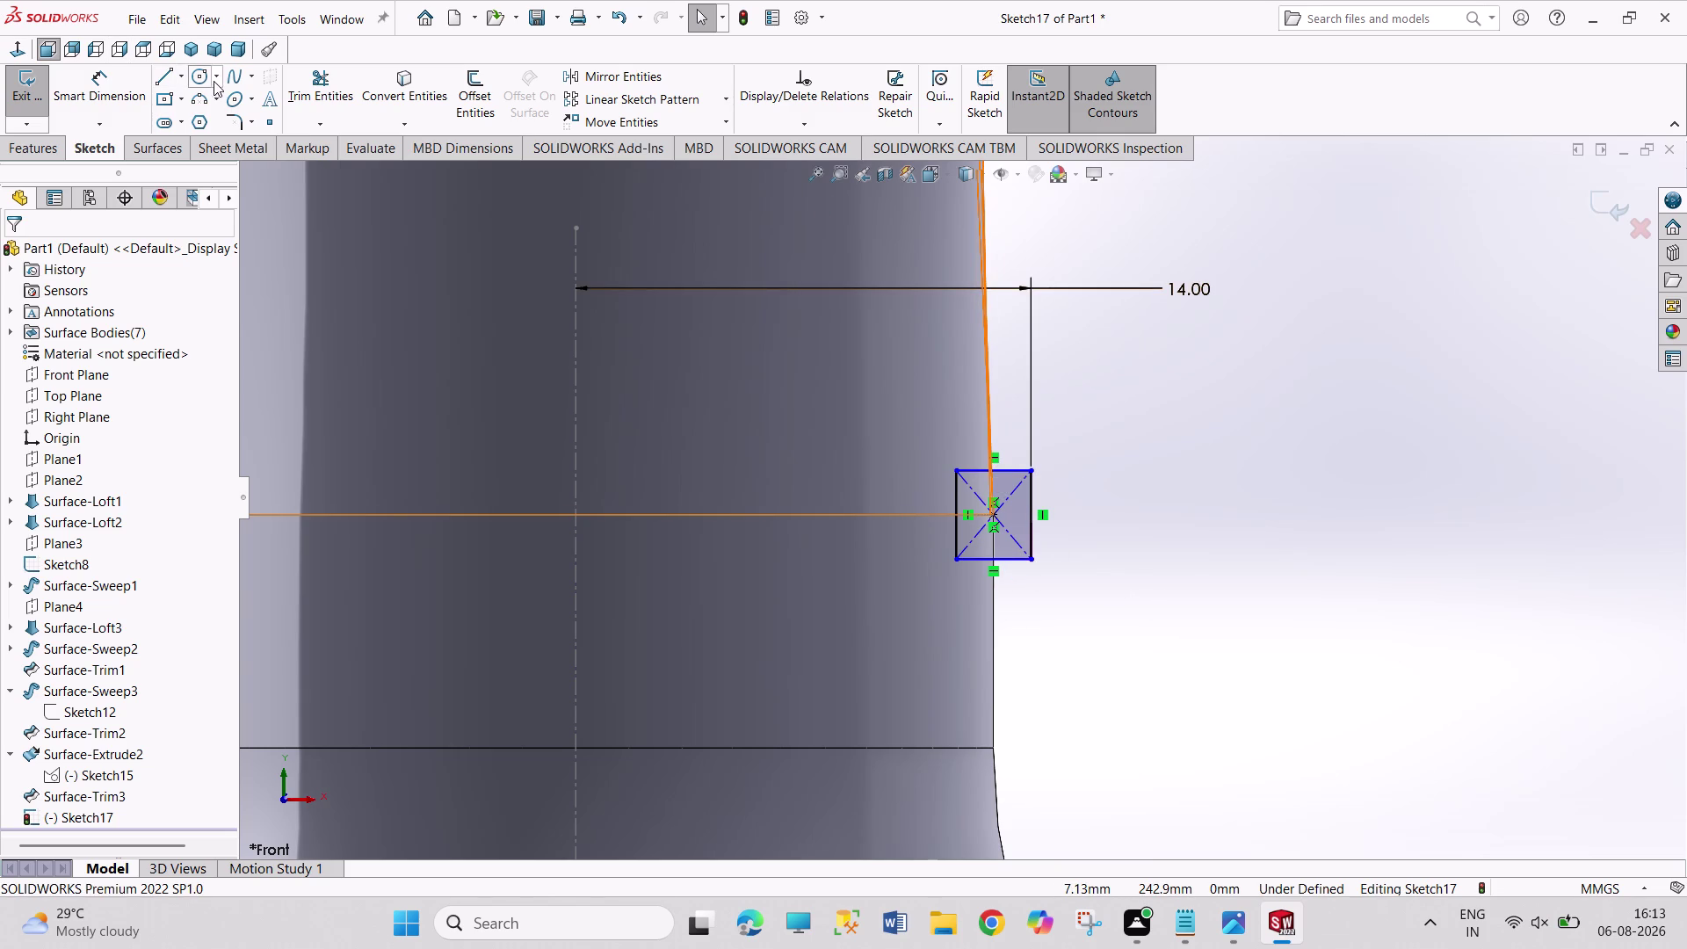
Draw a vertical construction line through the rectangle centre.
click(187, 84)
click(222, 125)
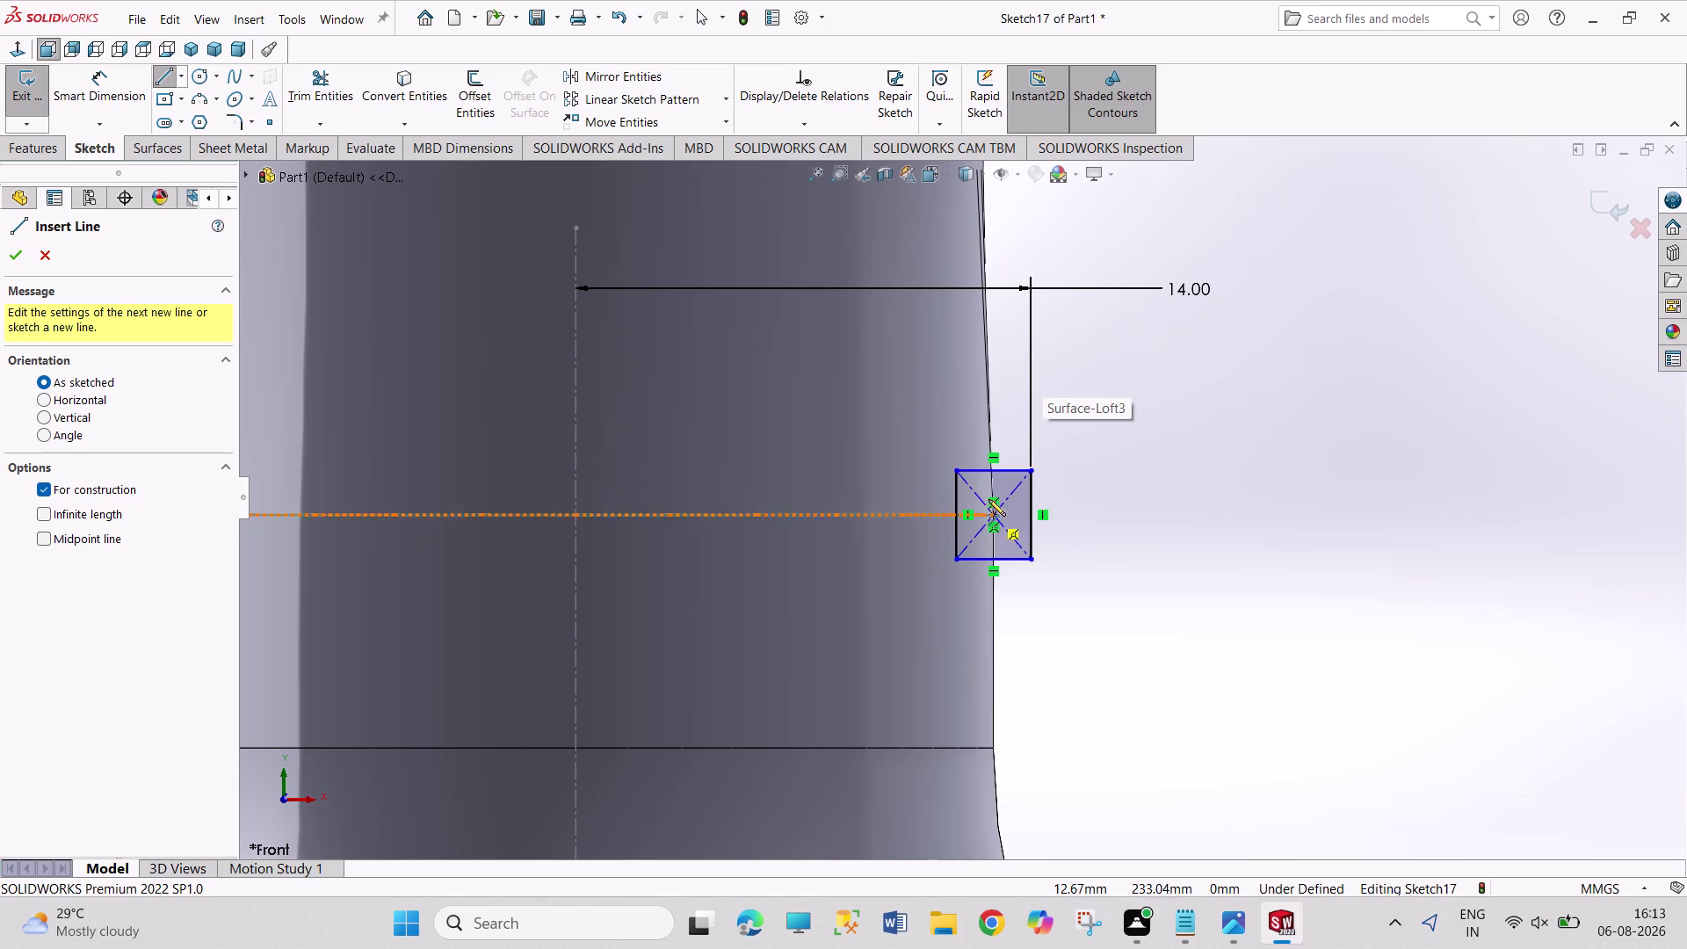
click(990, 468)
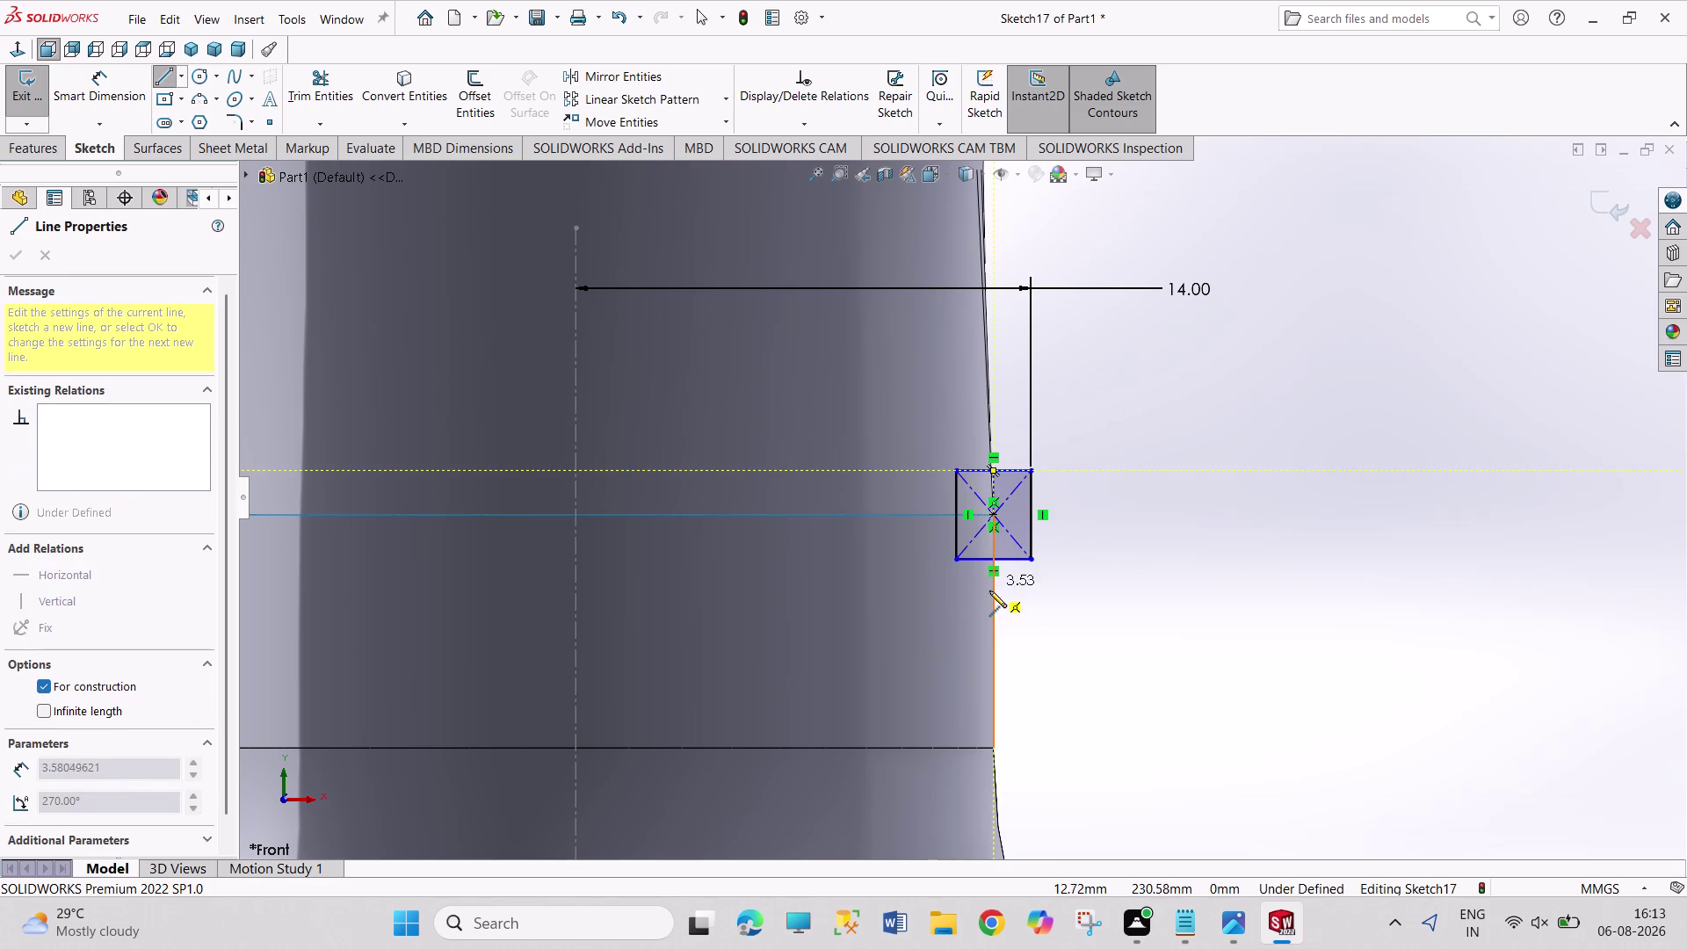
click(991, 601)
right_click(1078, 604)
click(1096, 618)
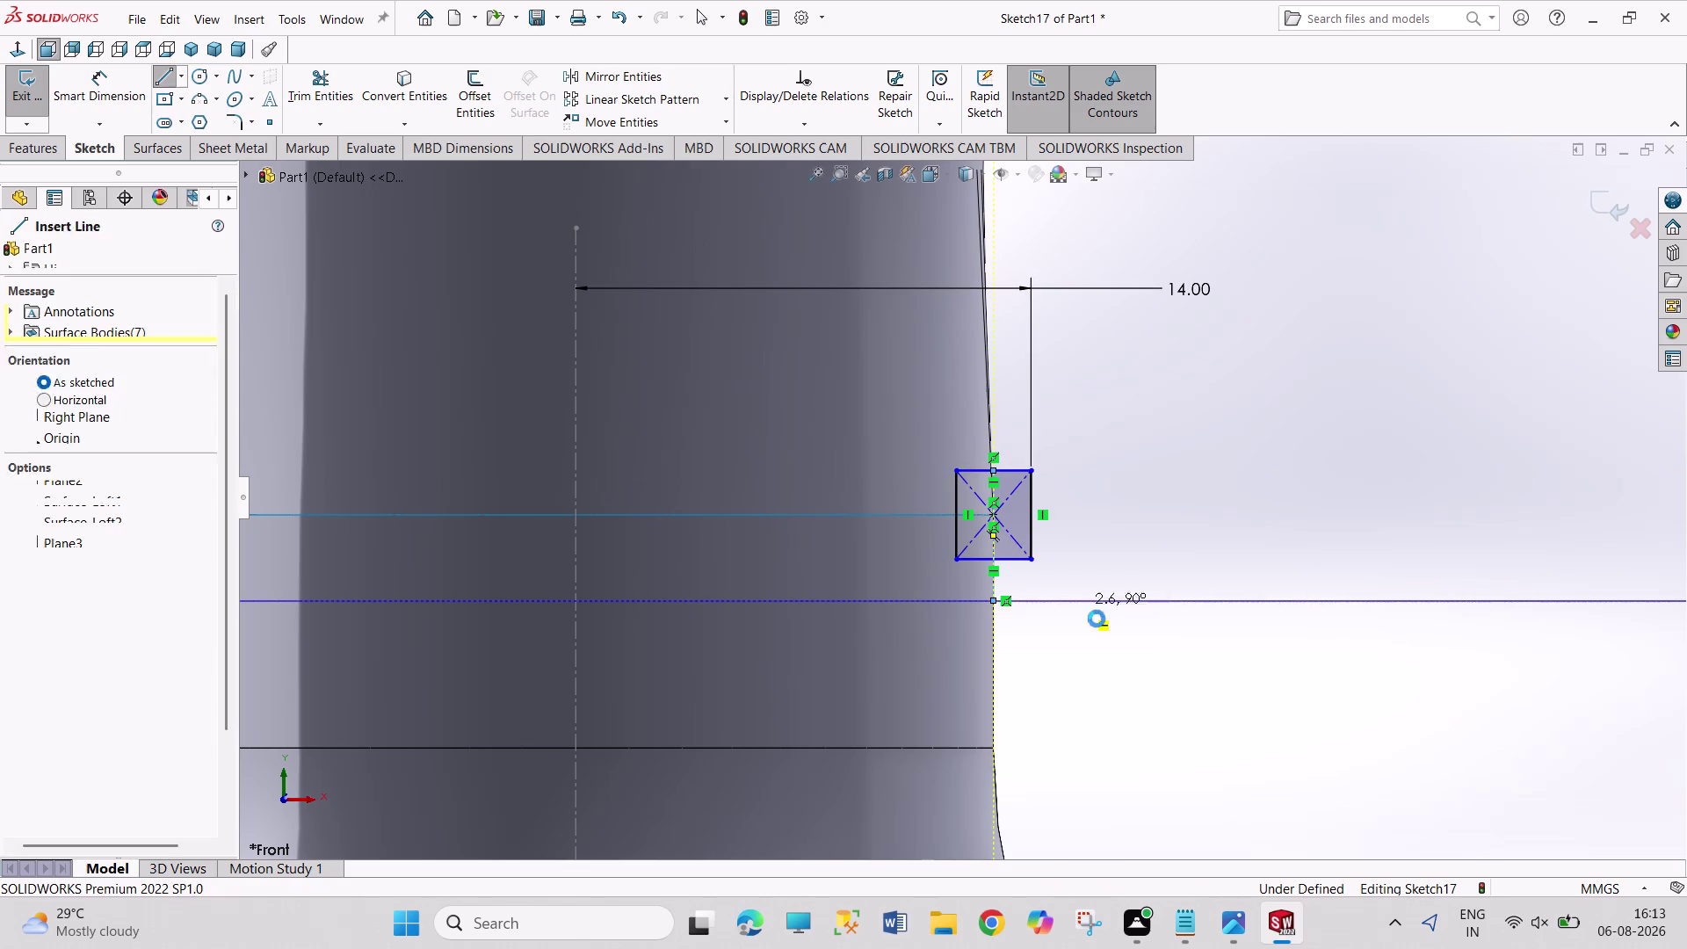
Trim the inner rectangle edges, accepting relation deletion, and exit Sketch17.
click(345, 91)
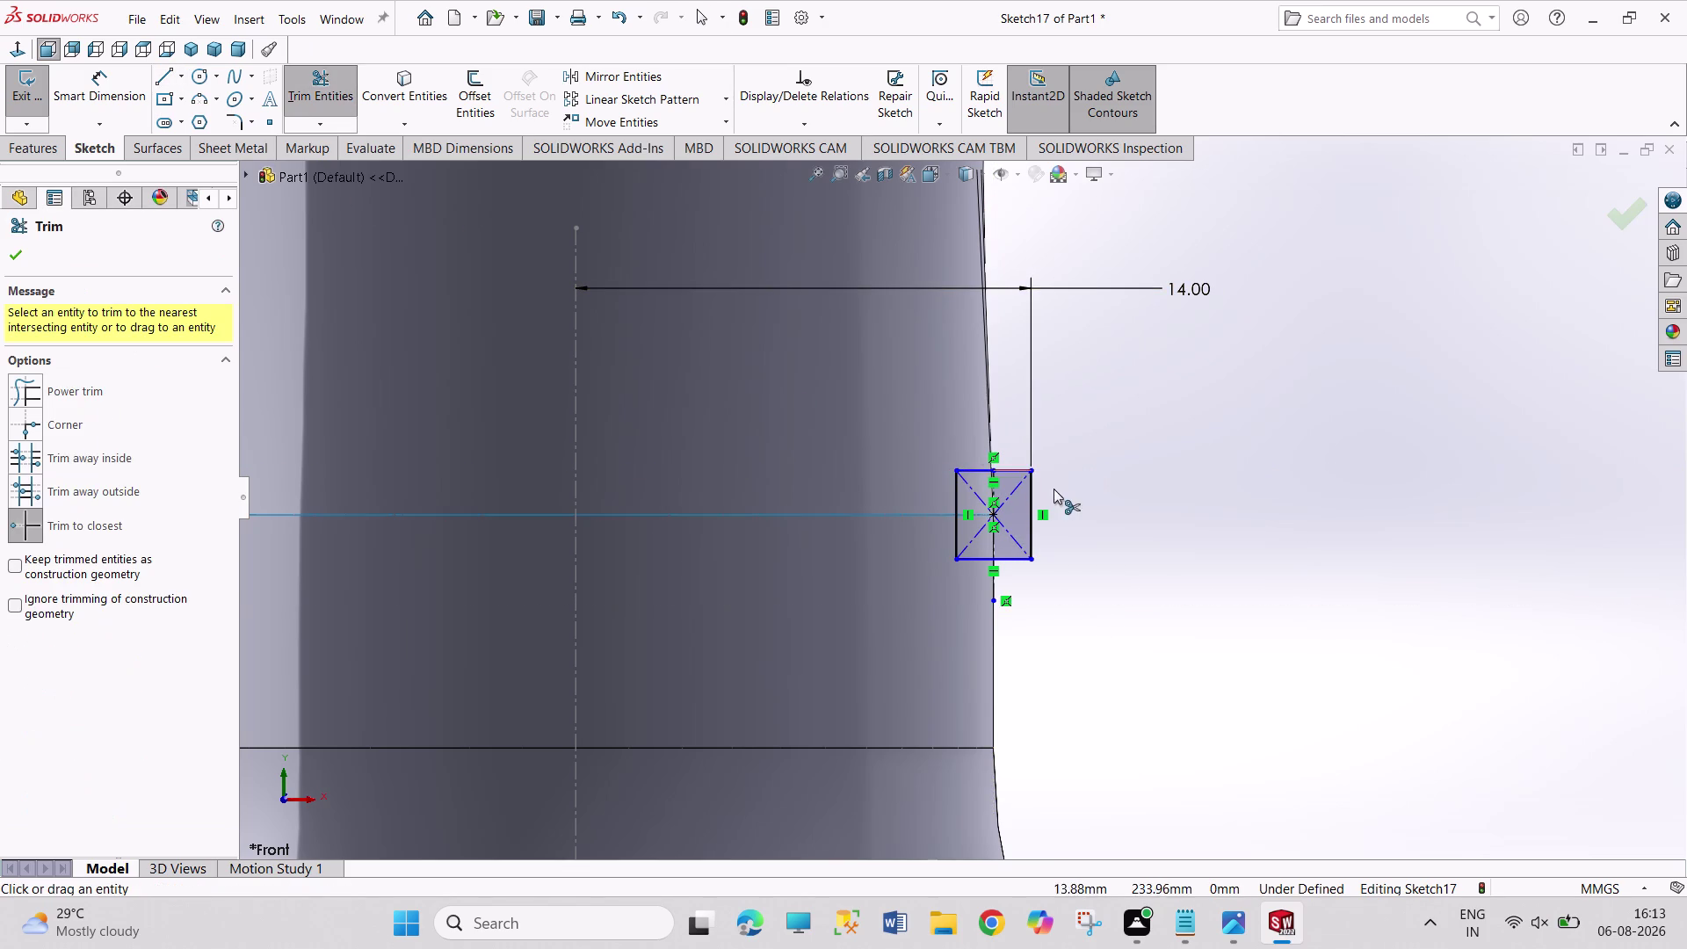
click(979, 473)
click(921, 484)
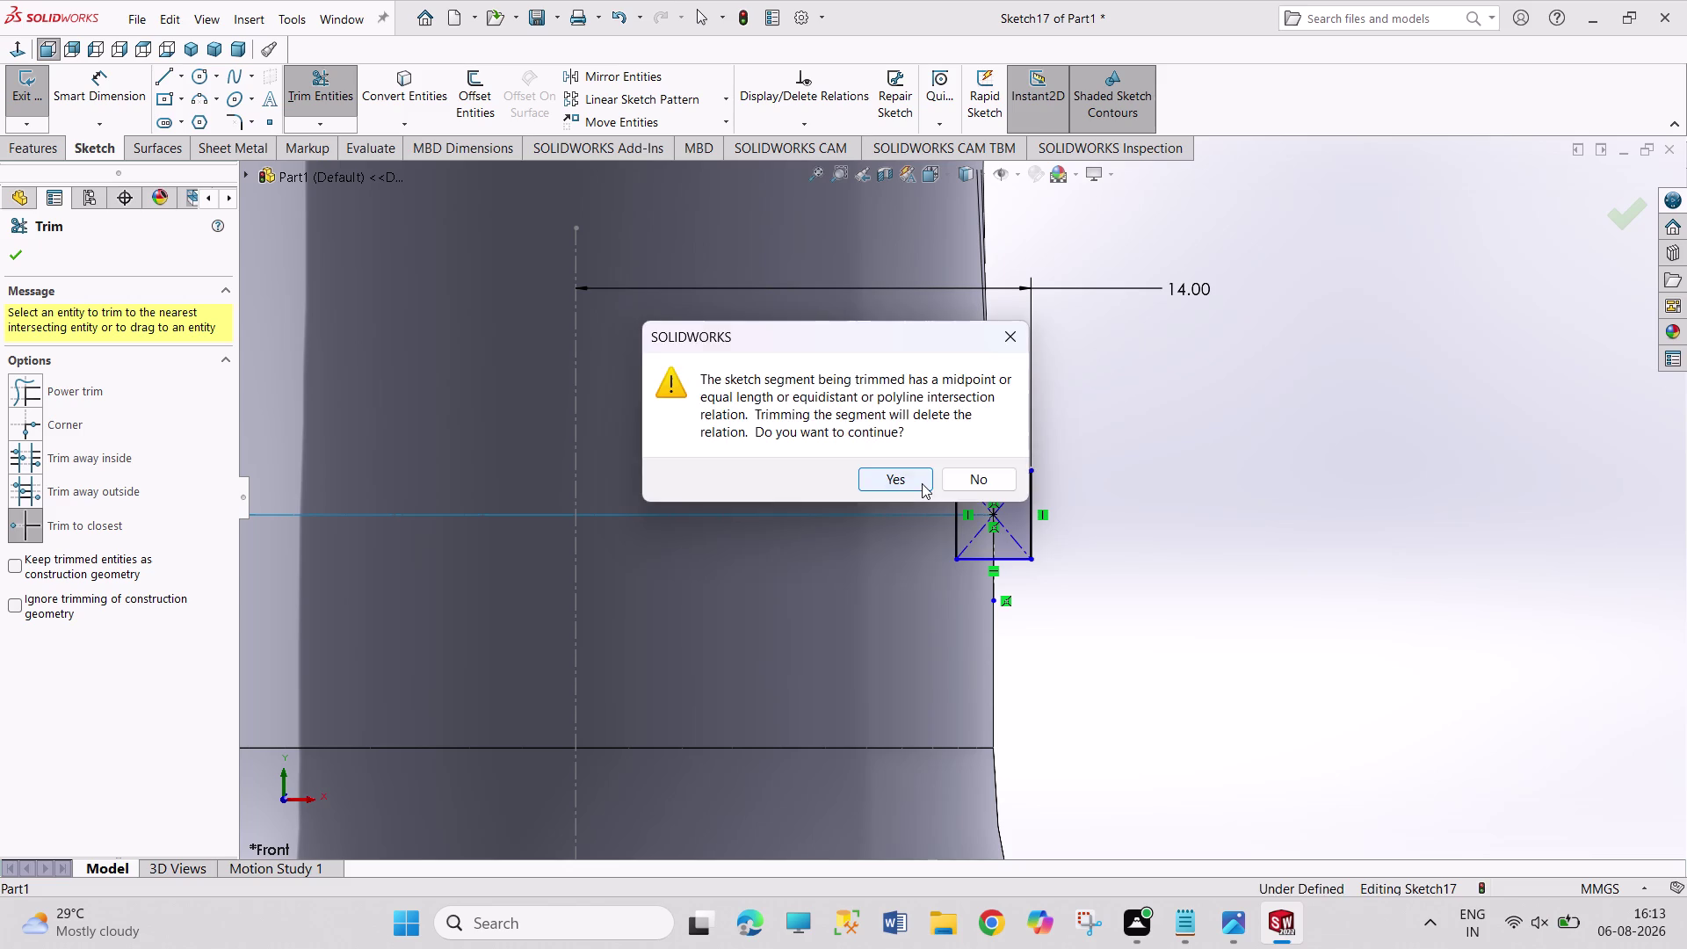
click(956, 527)
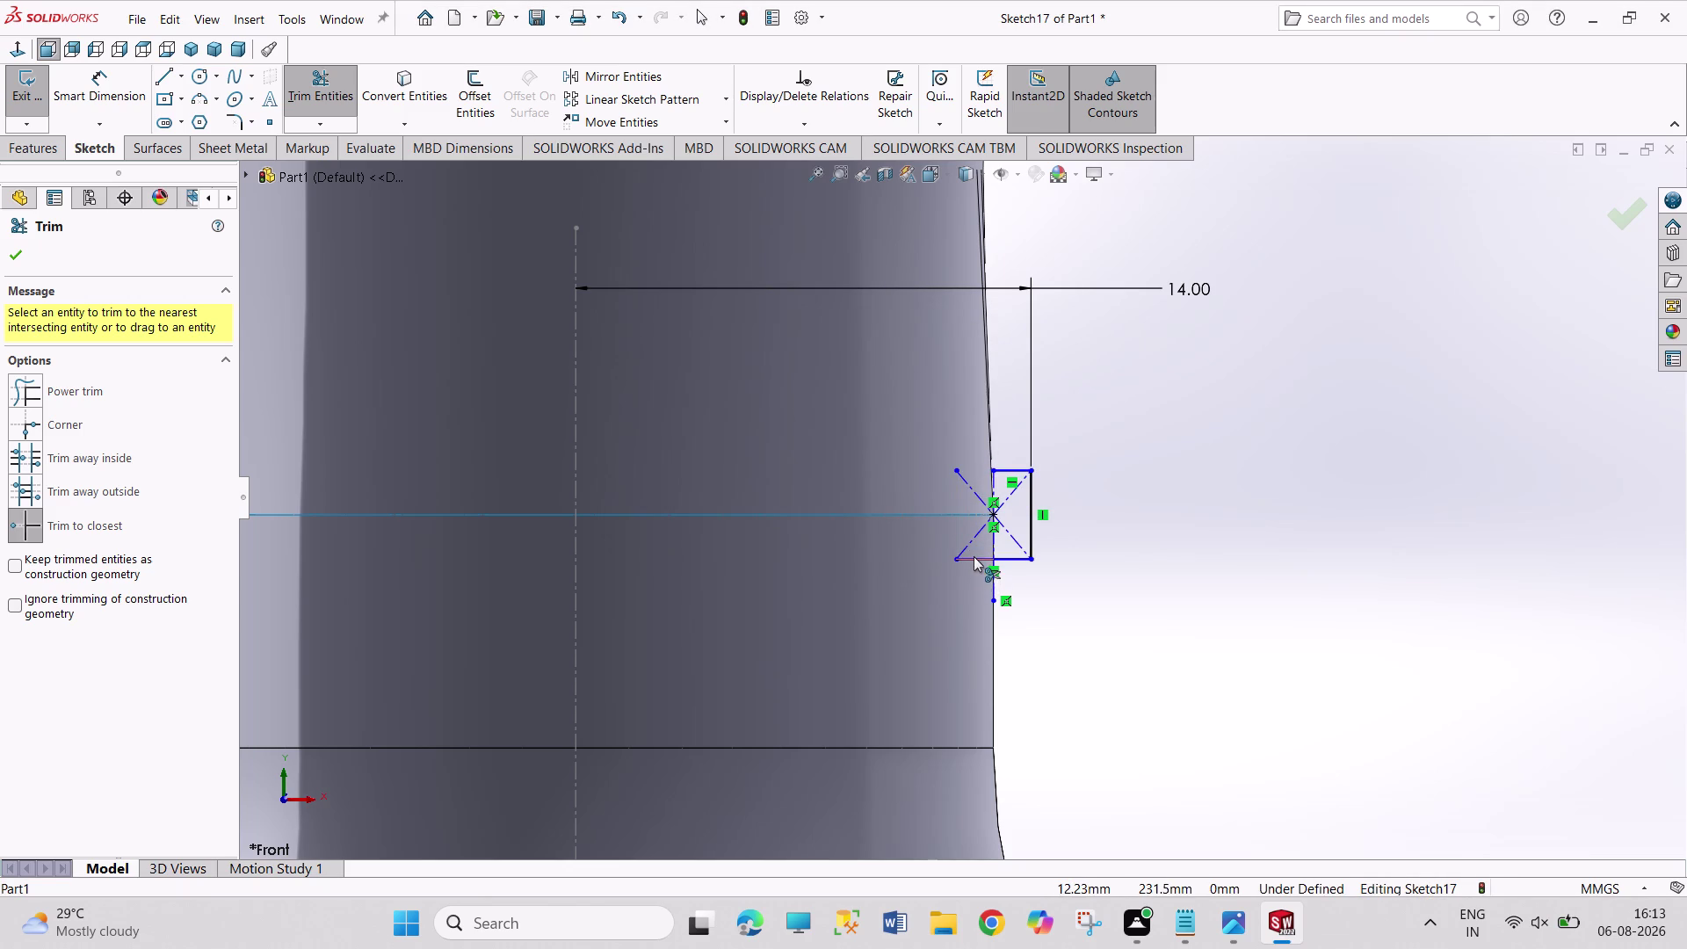
click(974, 556)
right_click(1185, 506)
click(1215, 571)
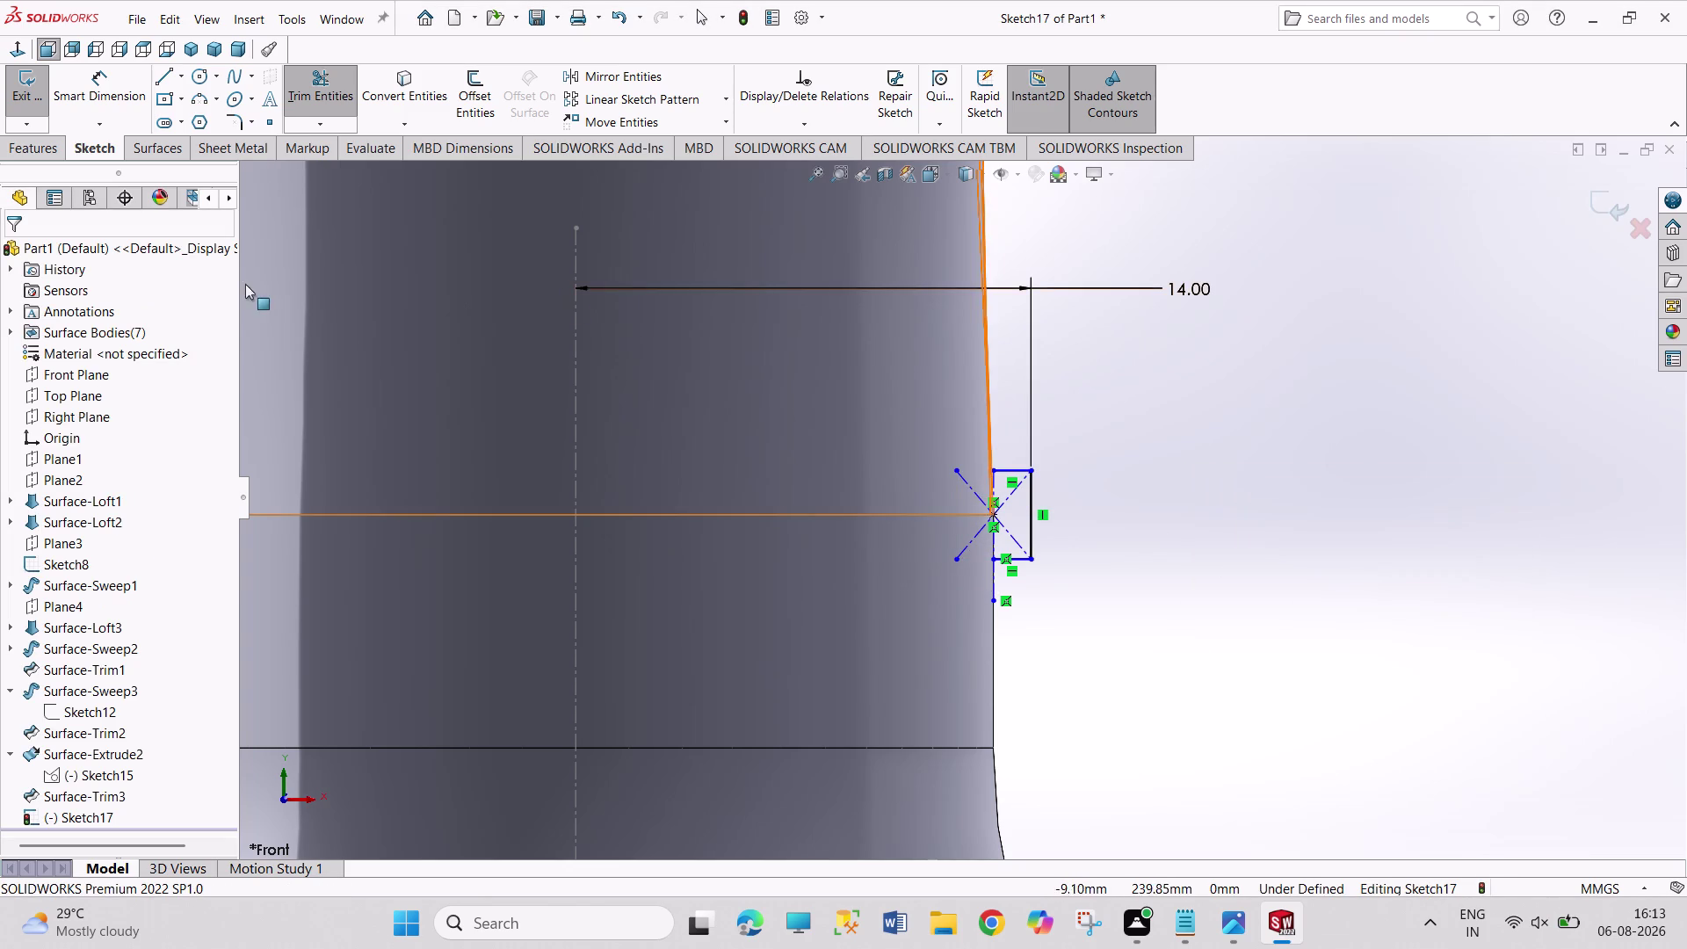
click(7, 106)
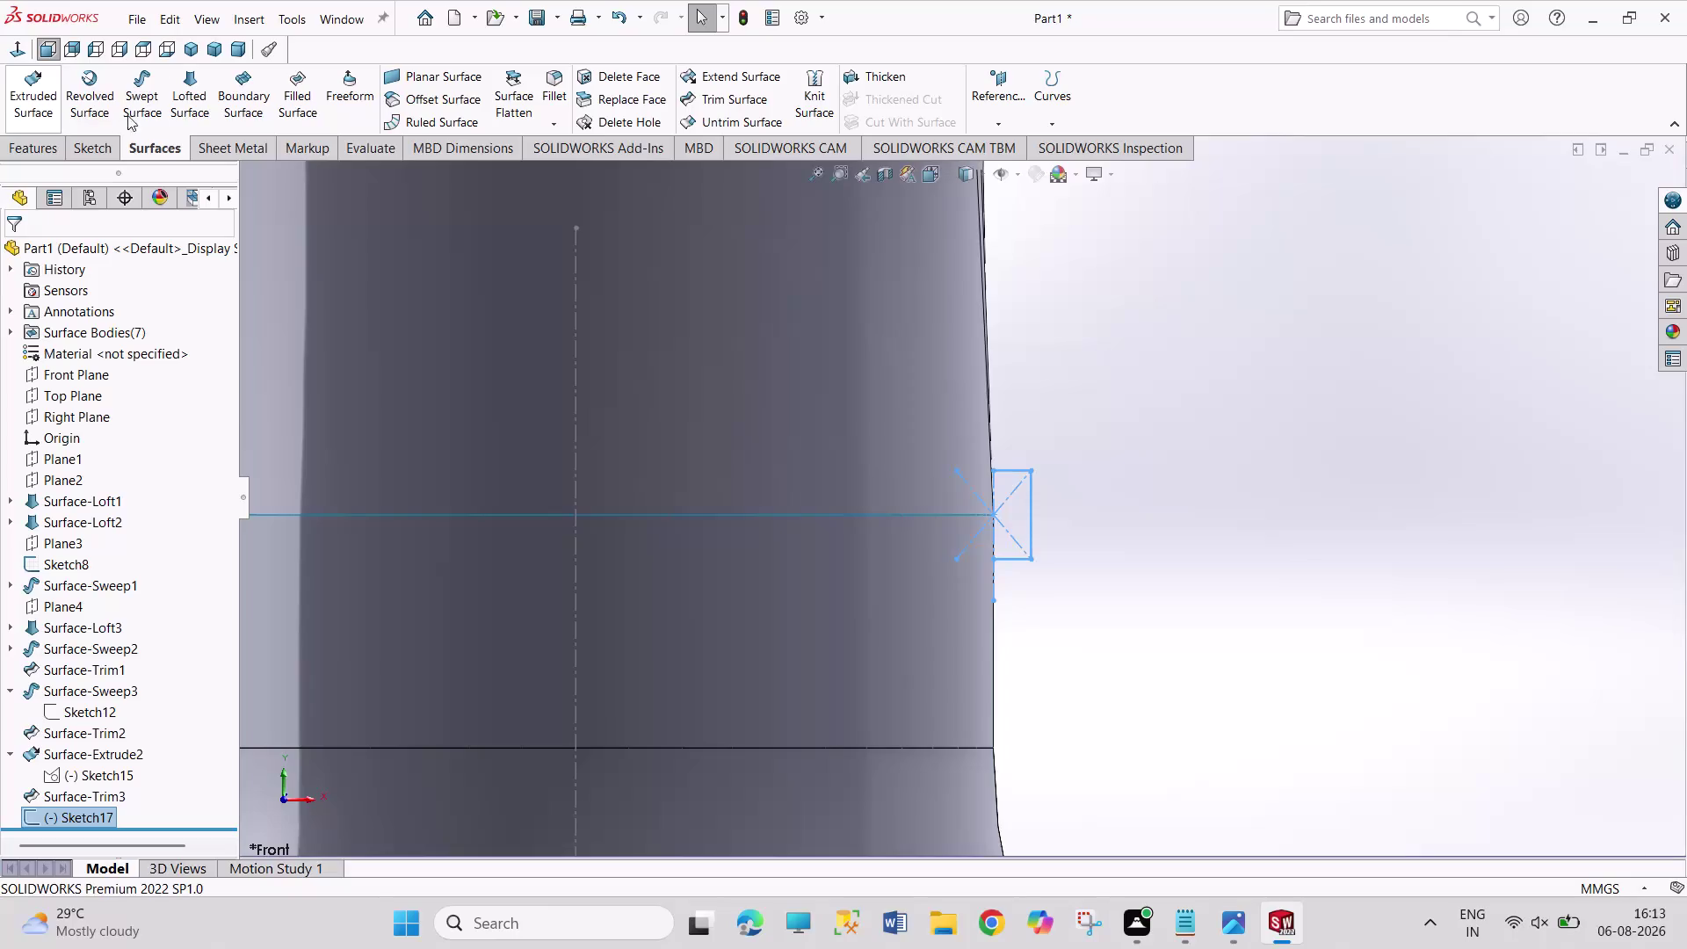
Create a swept surface with Sketch17 as profile and the neck's top circular edge as path.
click(139, 114)
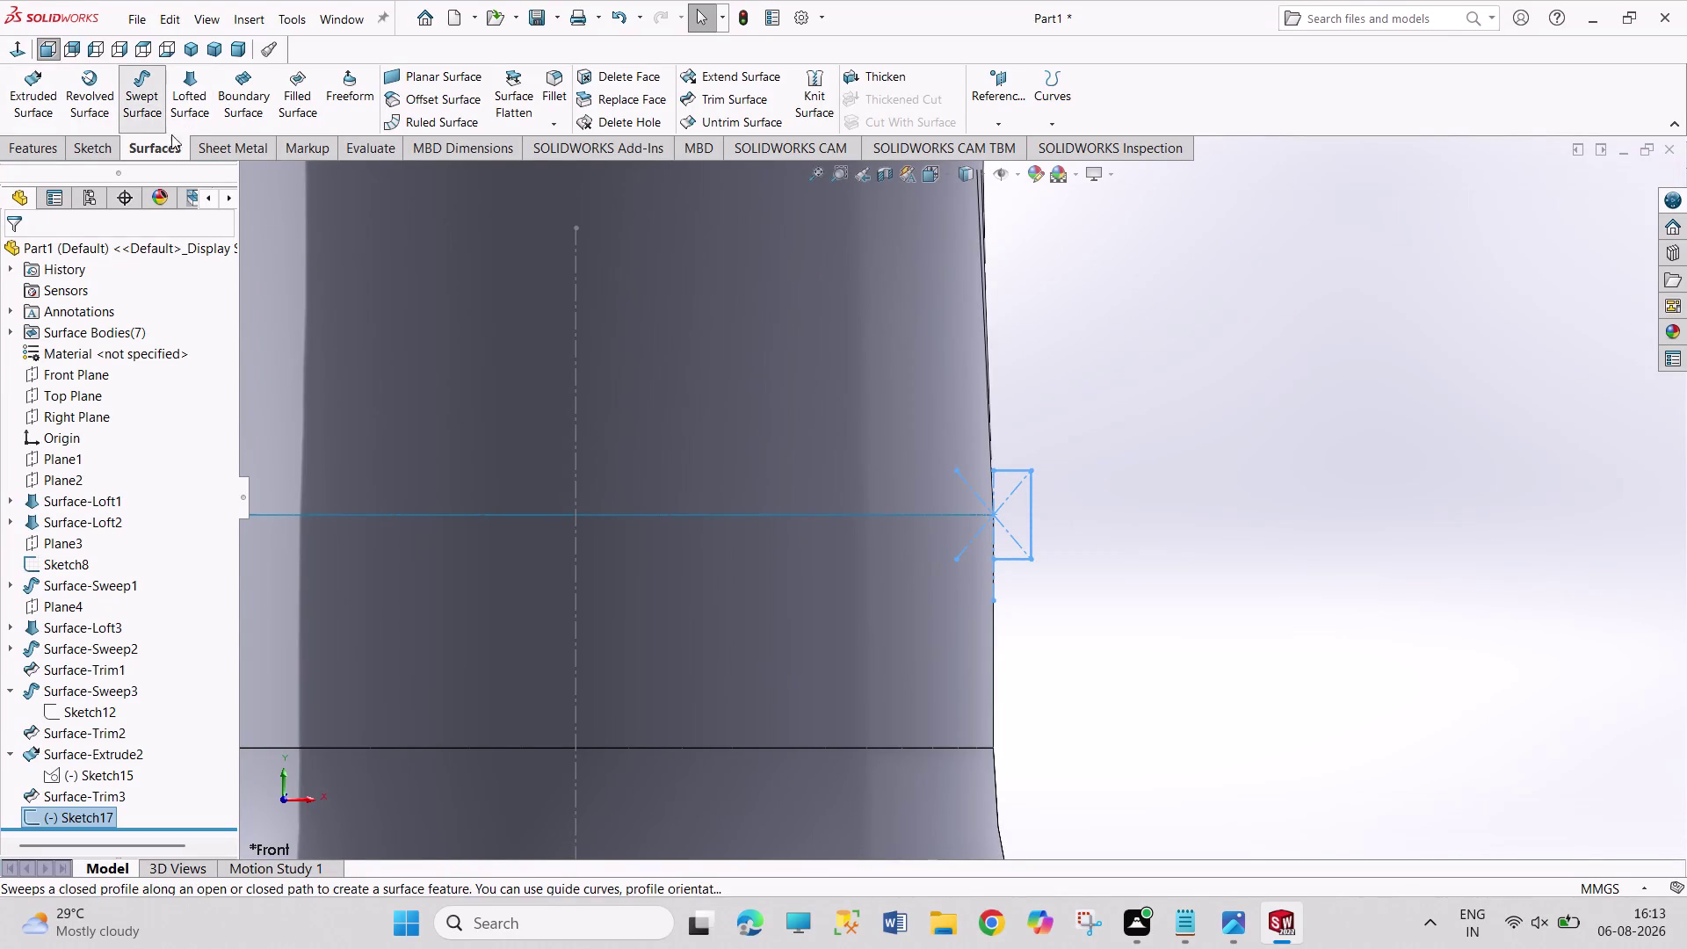
click(1030, 537)
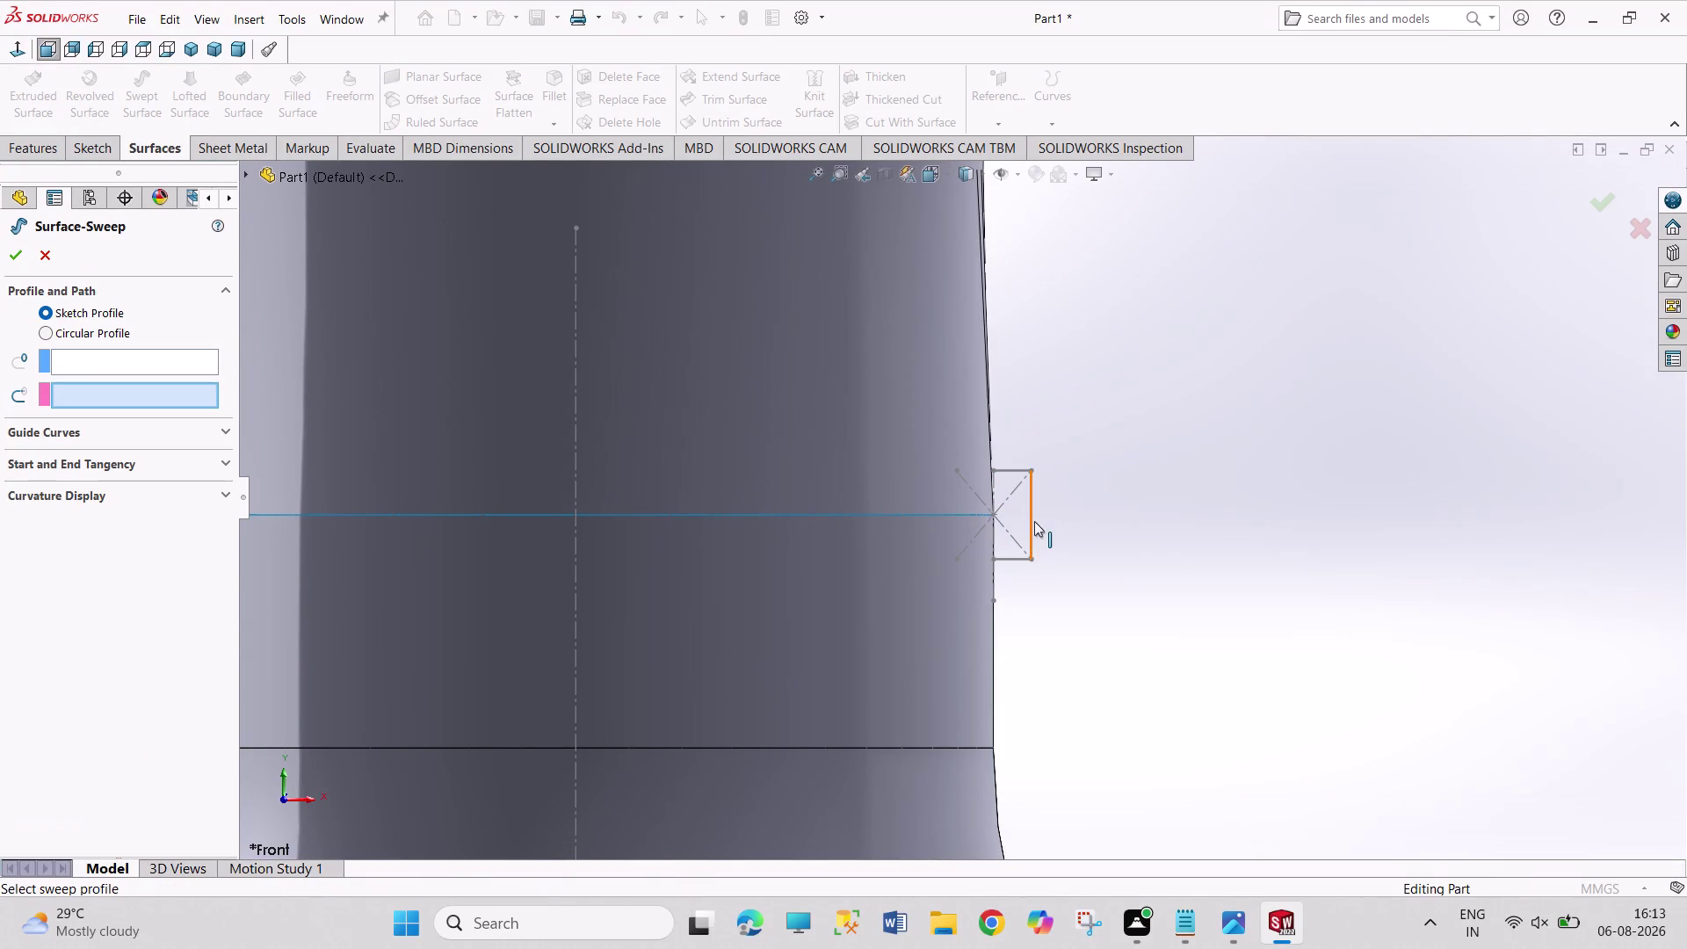
click(157, 363)
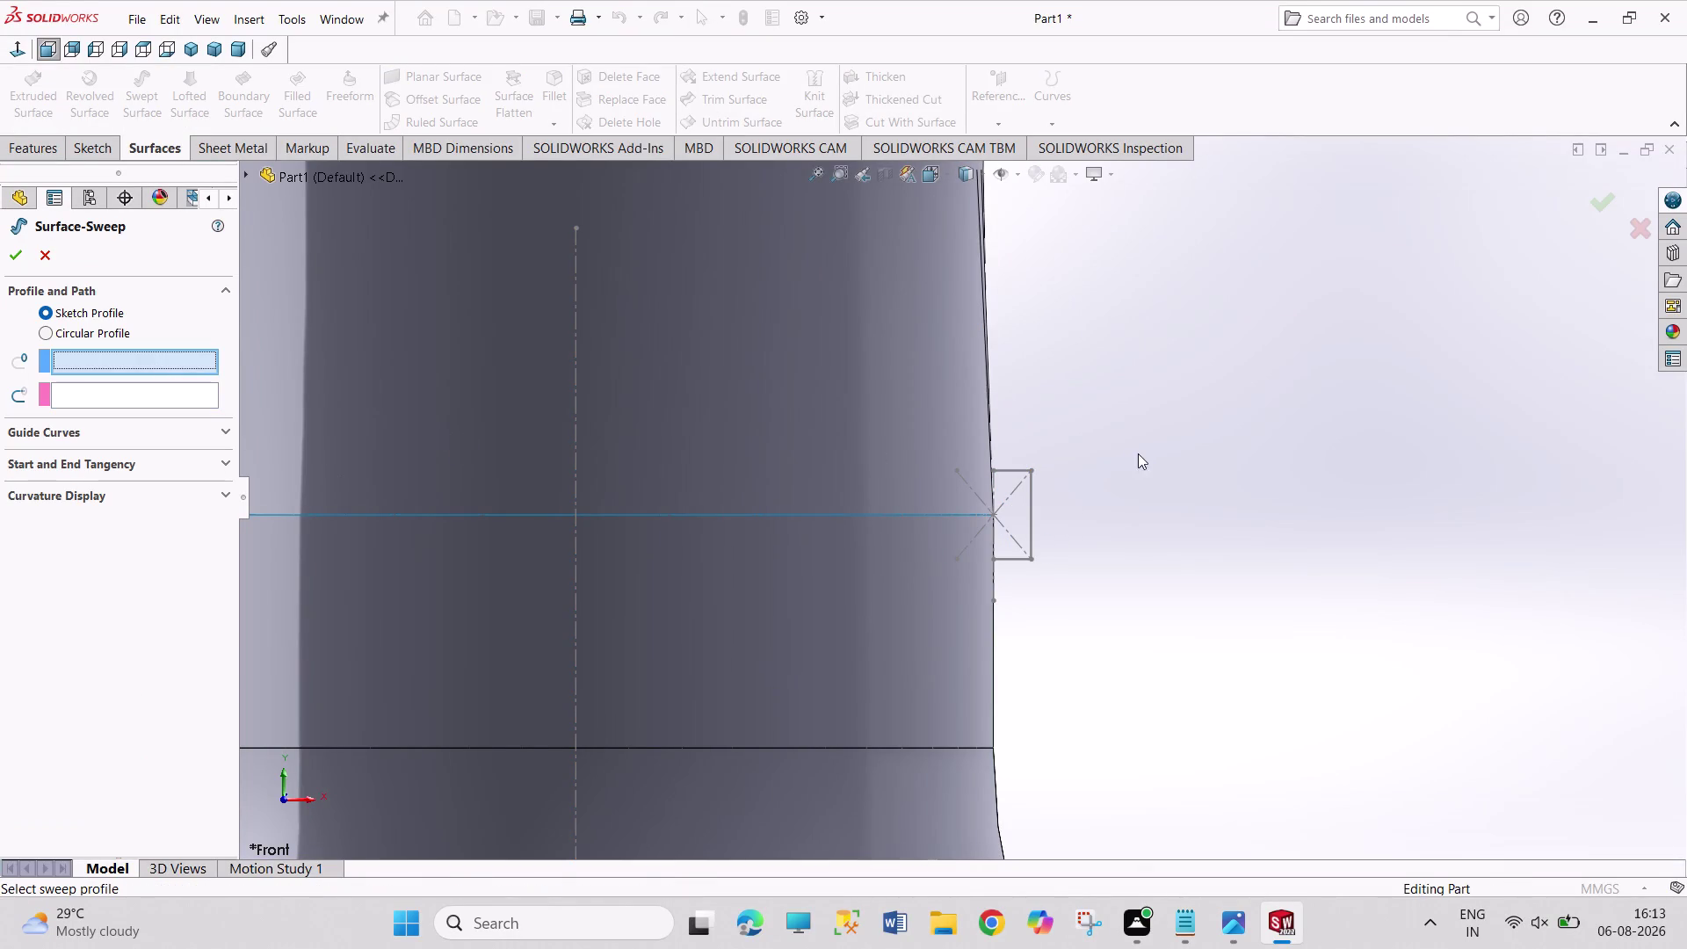
click(1029, 527)
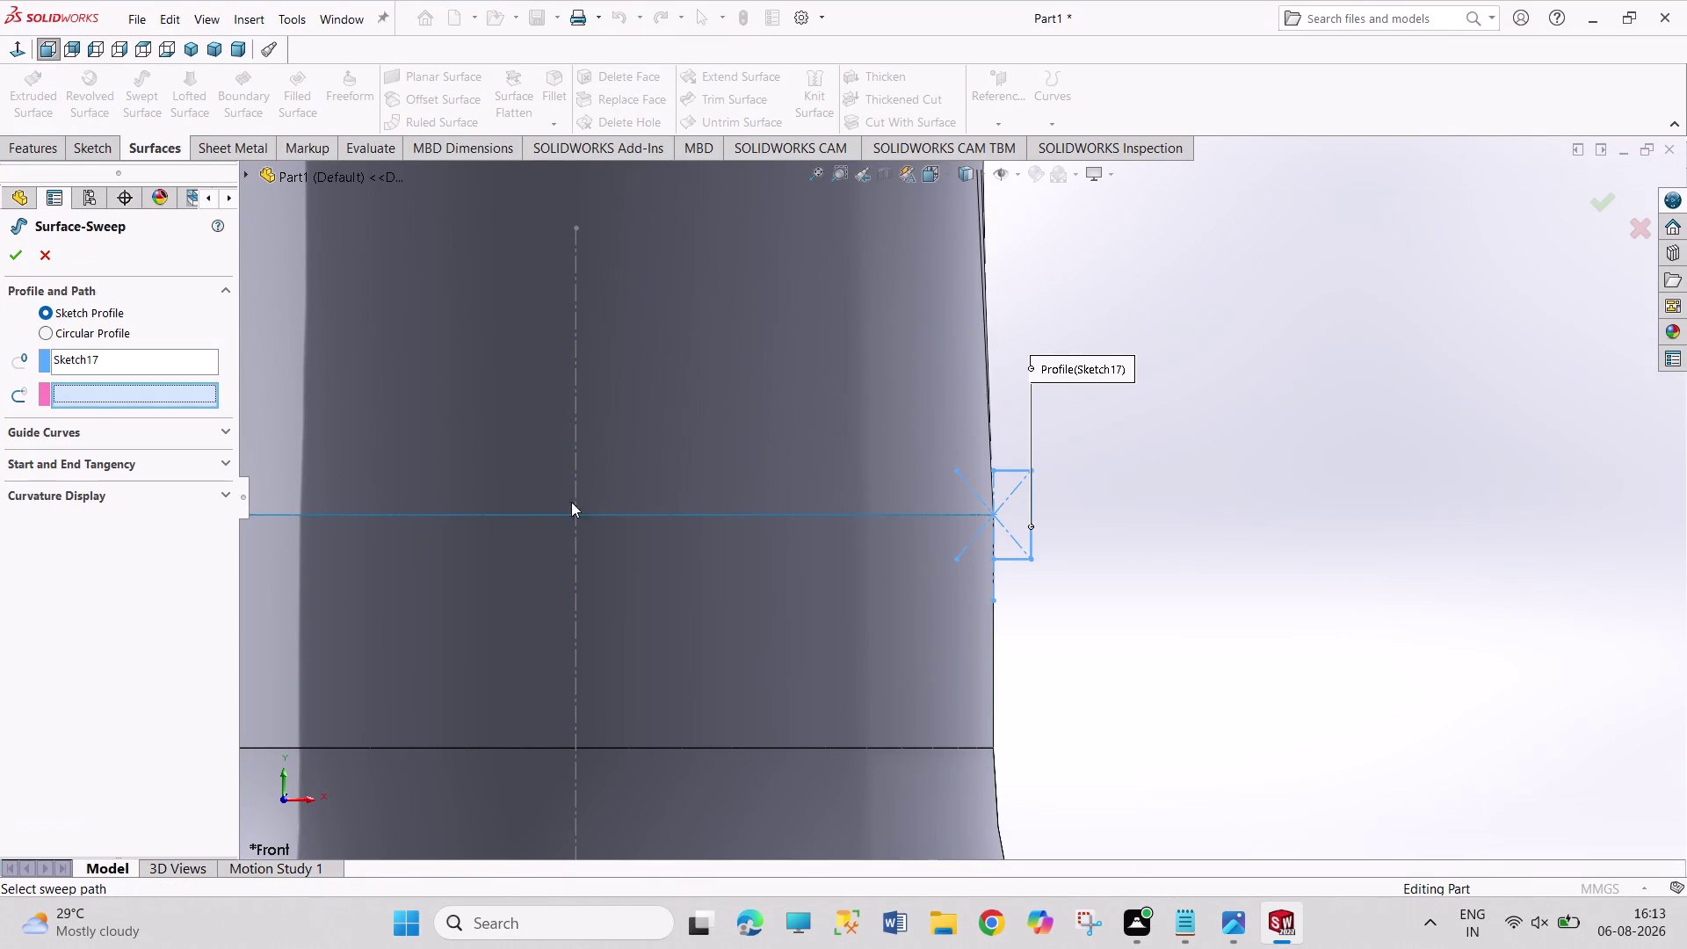
scroll(up, 3)
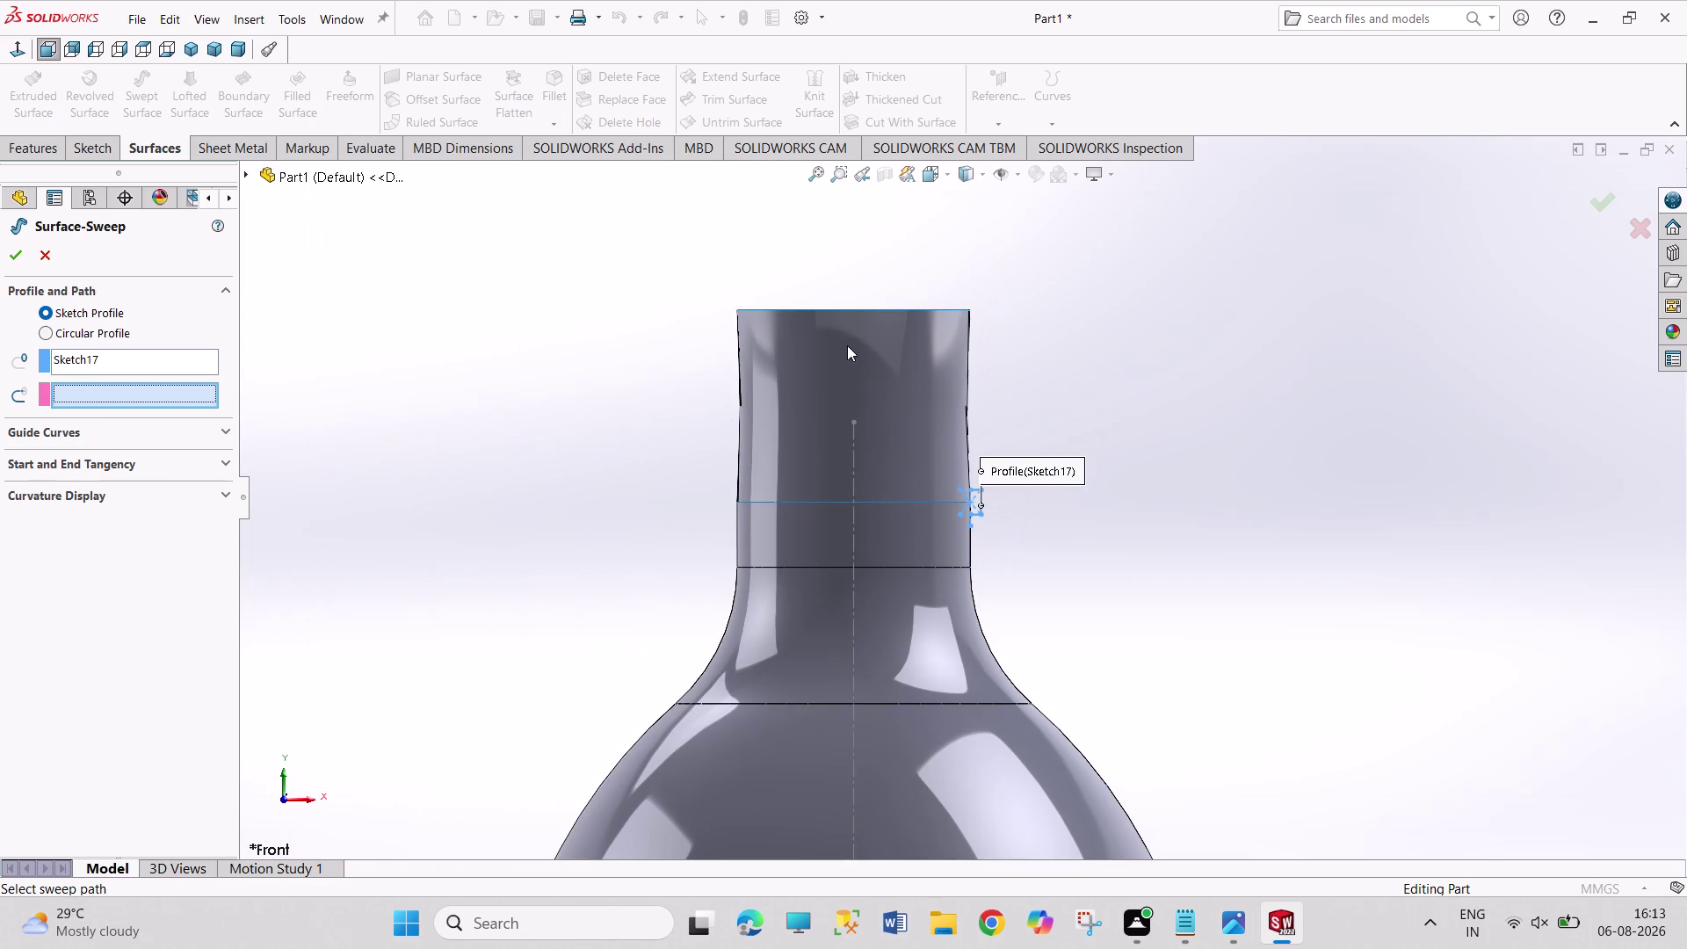
click(863, 311)
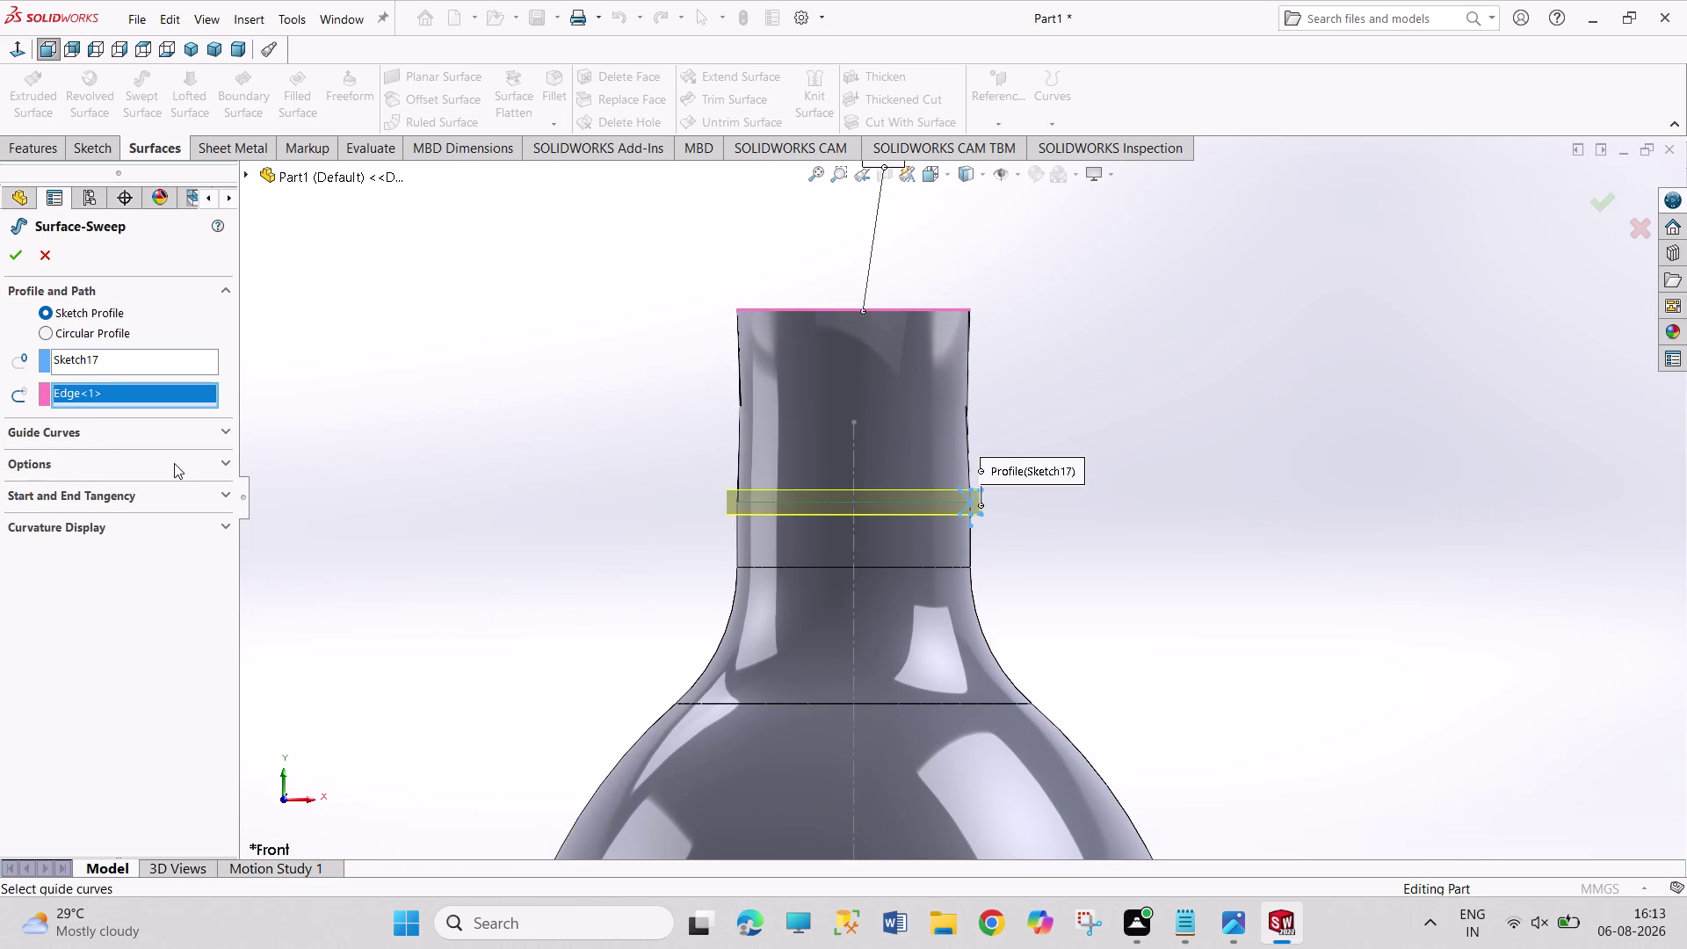
click(16, 253)
click(444, 323)
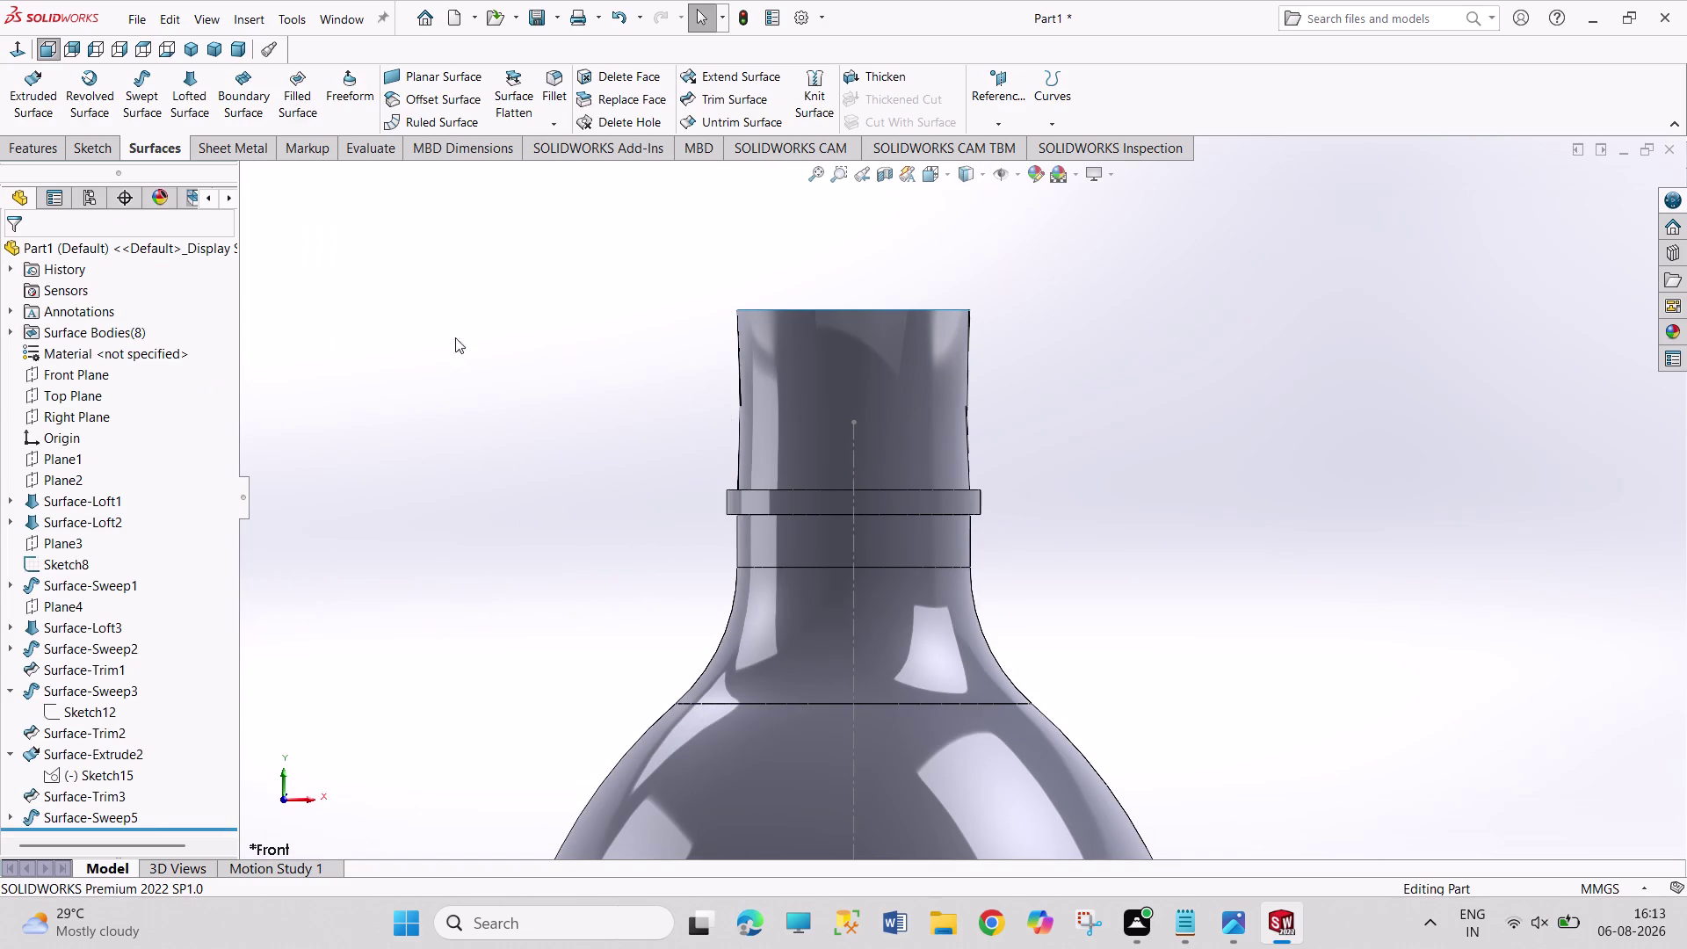
Orbit to inspect the new collar ring and compare against the reference drawing.
middle_drag(1056, 478, 1032, 706)
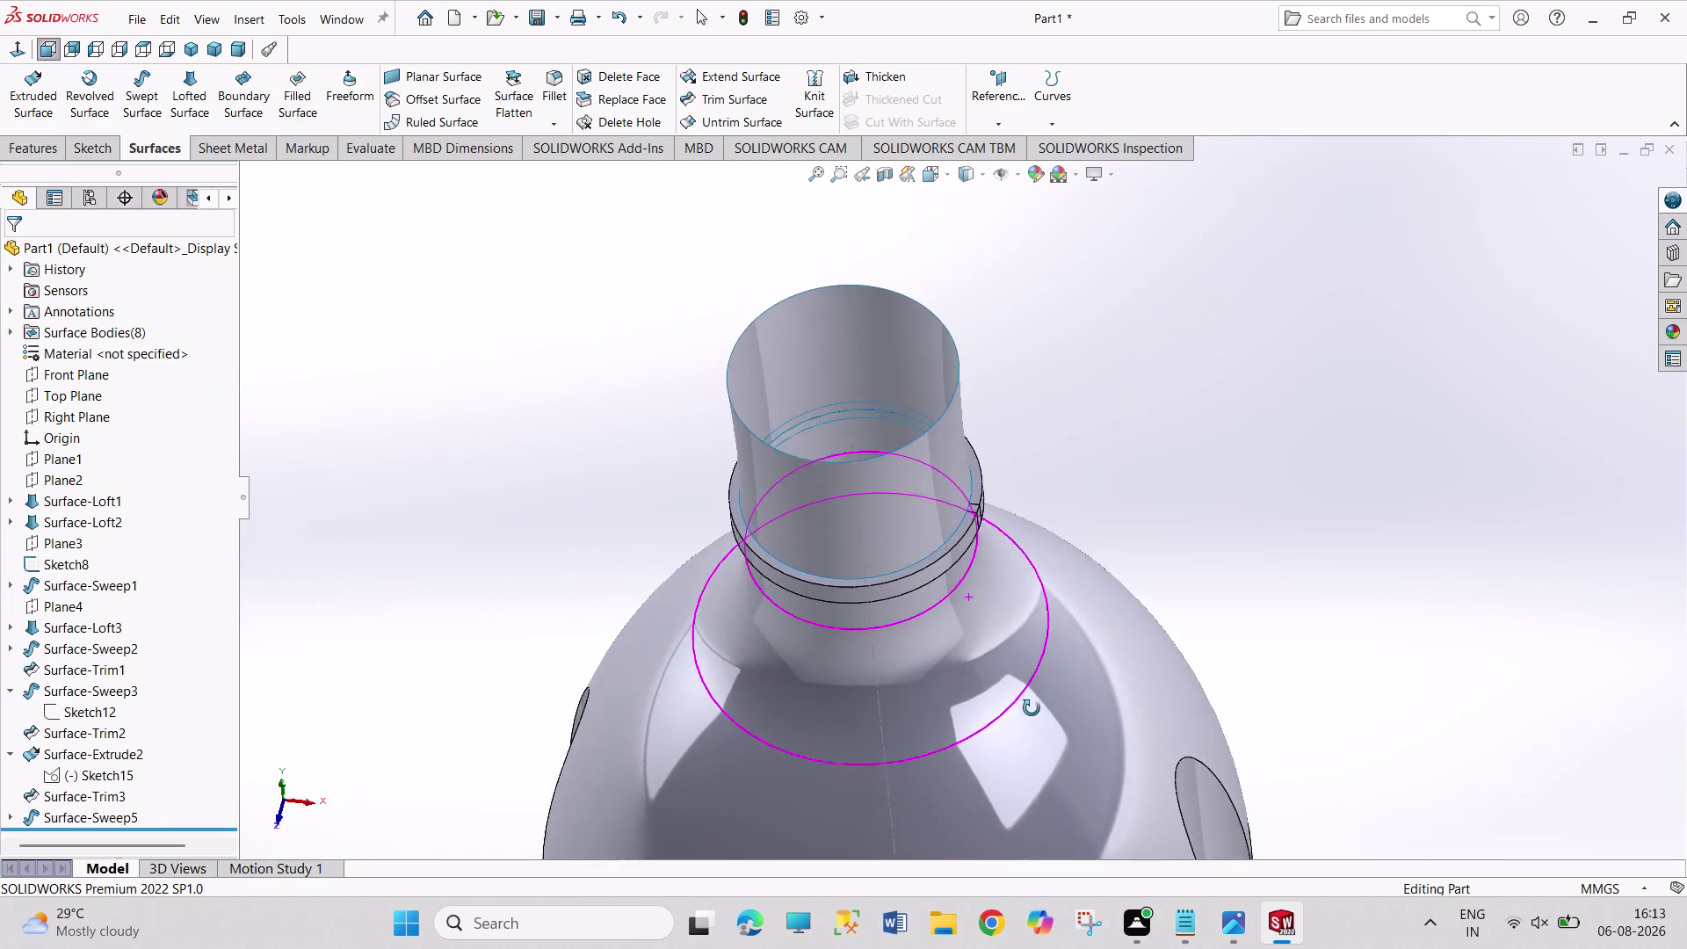
middle_drag(1031, 705, 1032, 714)
middle_drag(1032, 713, 1065, 487)
click(1226, 912)
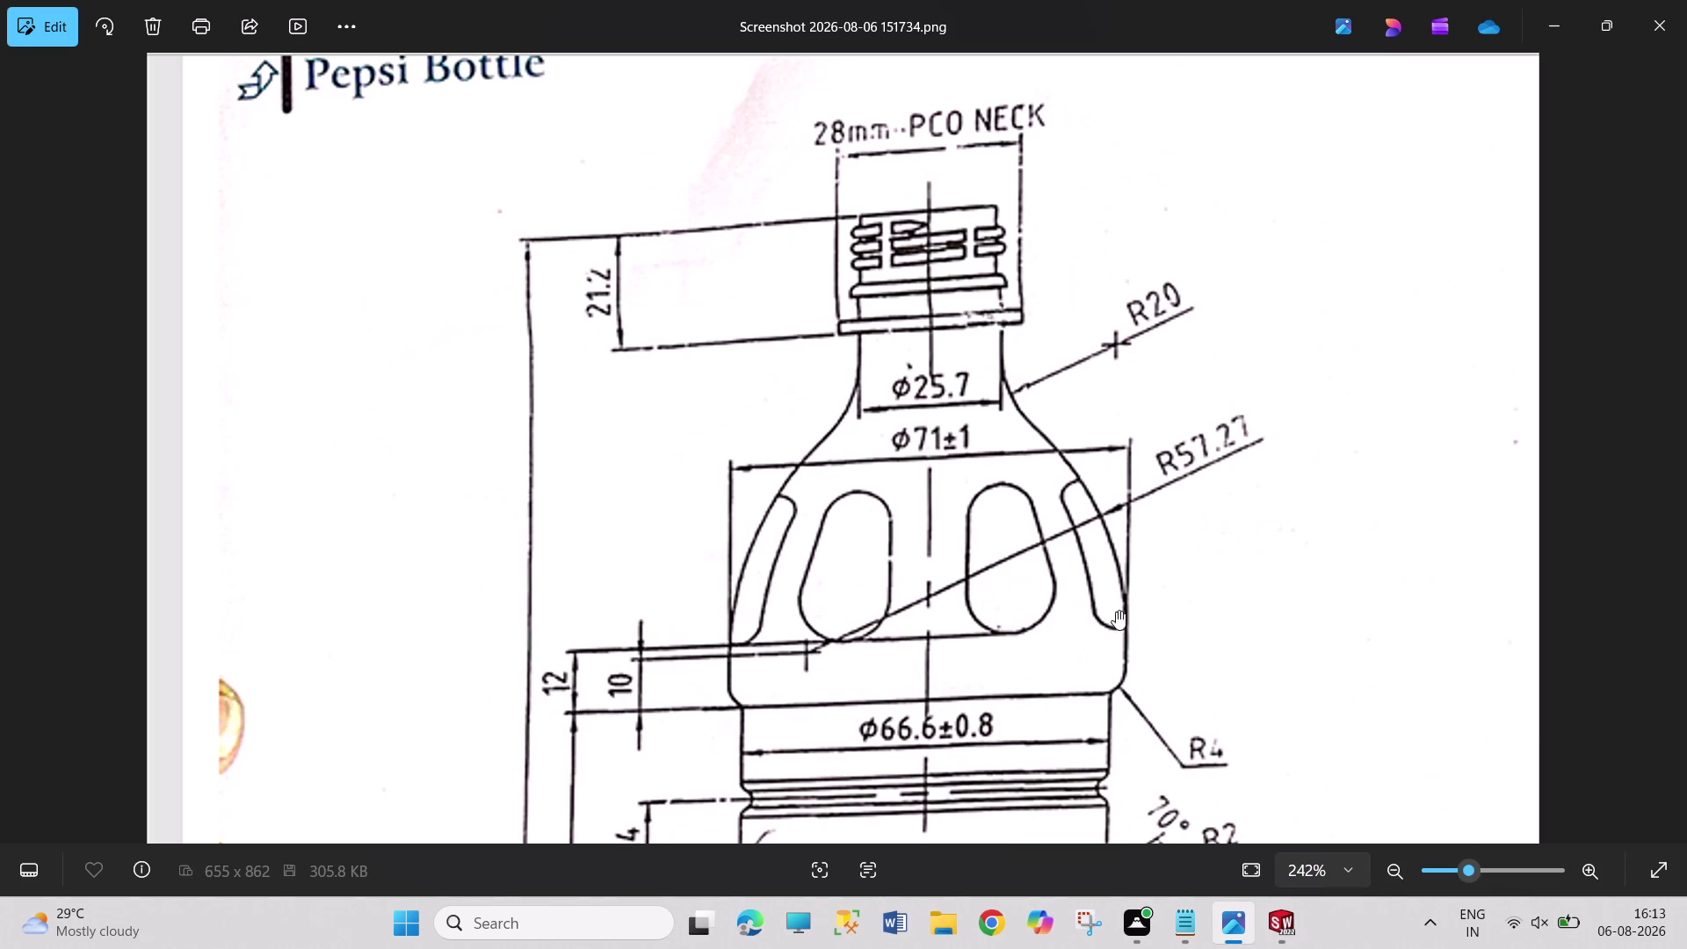
click(1287, 918)
scroll(down, 3)
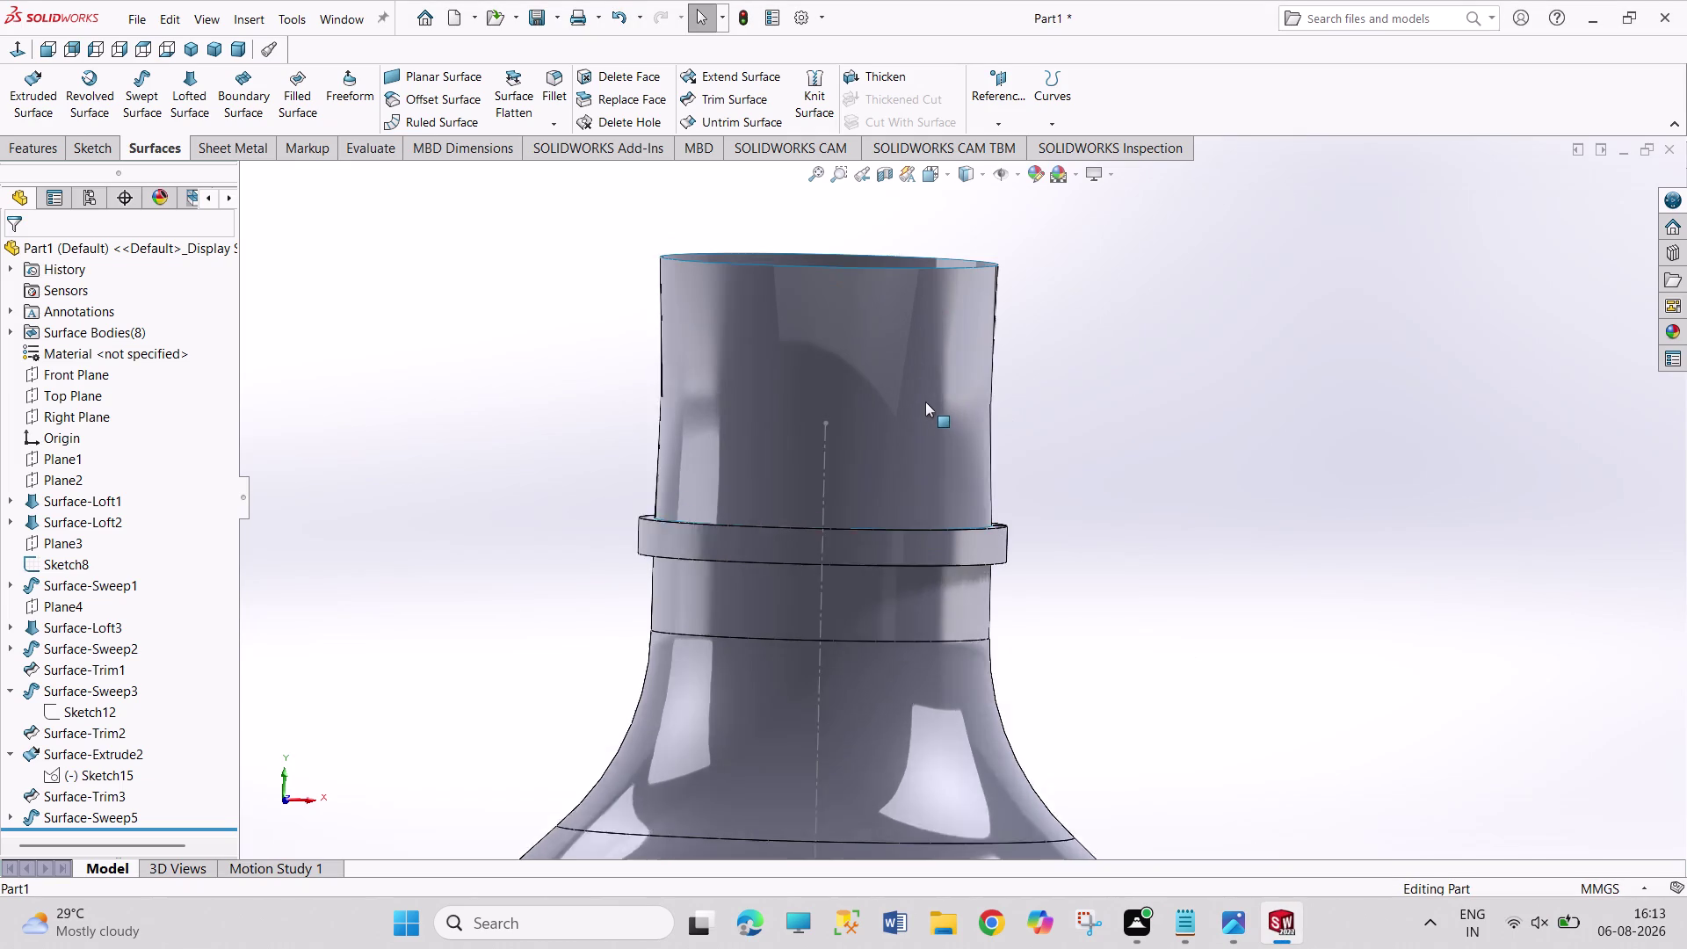
Start a new sketch on the Front Plane and zoom to the neck.
scroll(down, 3)
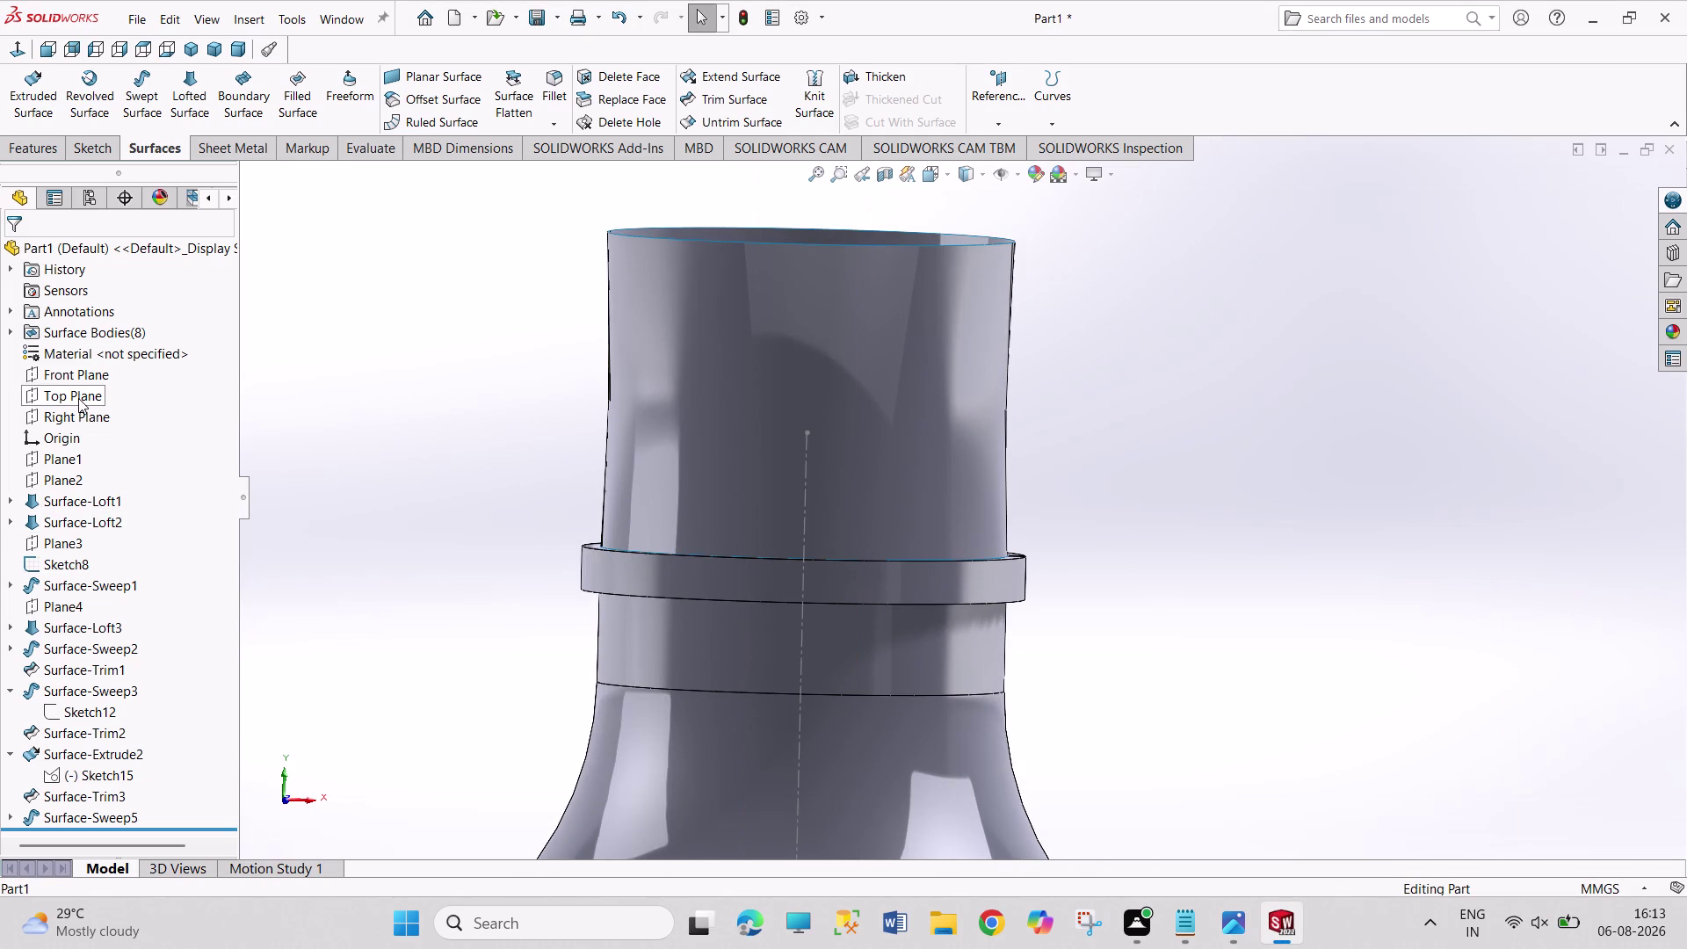
click(80, 373)
click(97, 353)
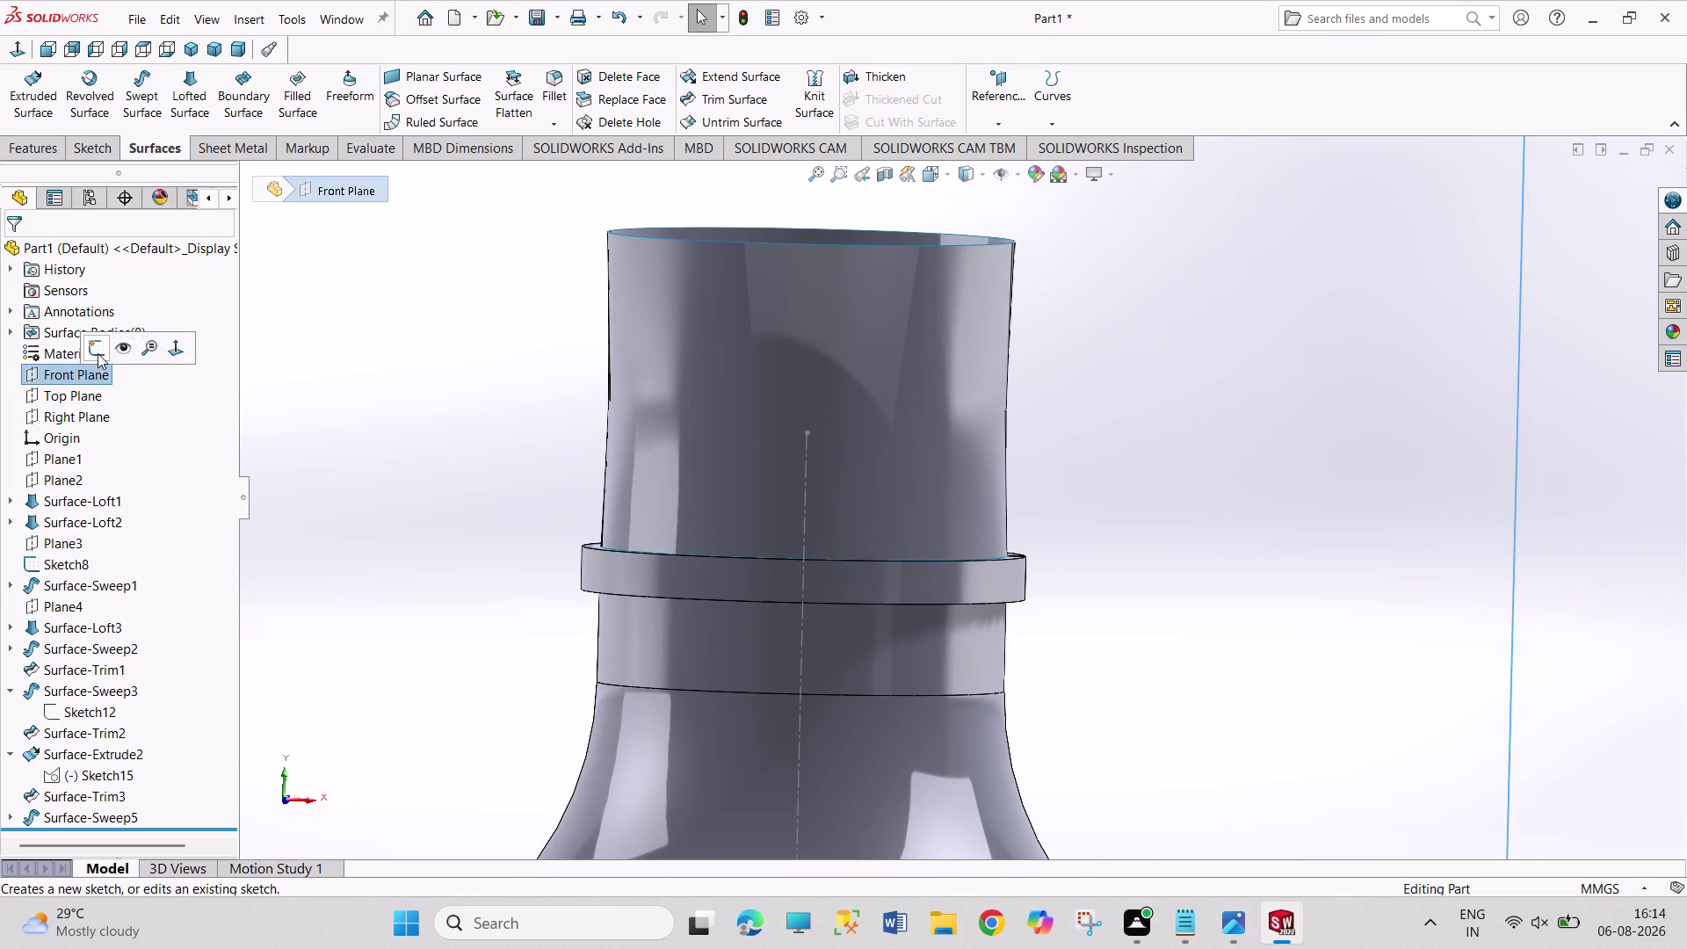
scroll(down, 3)
scroll(down, 3)
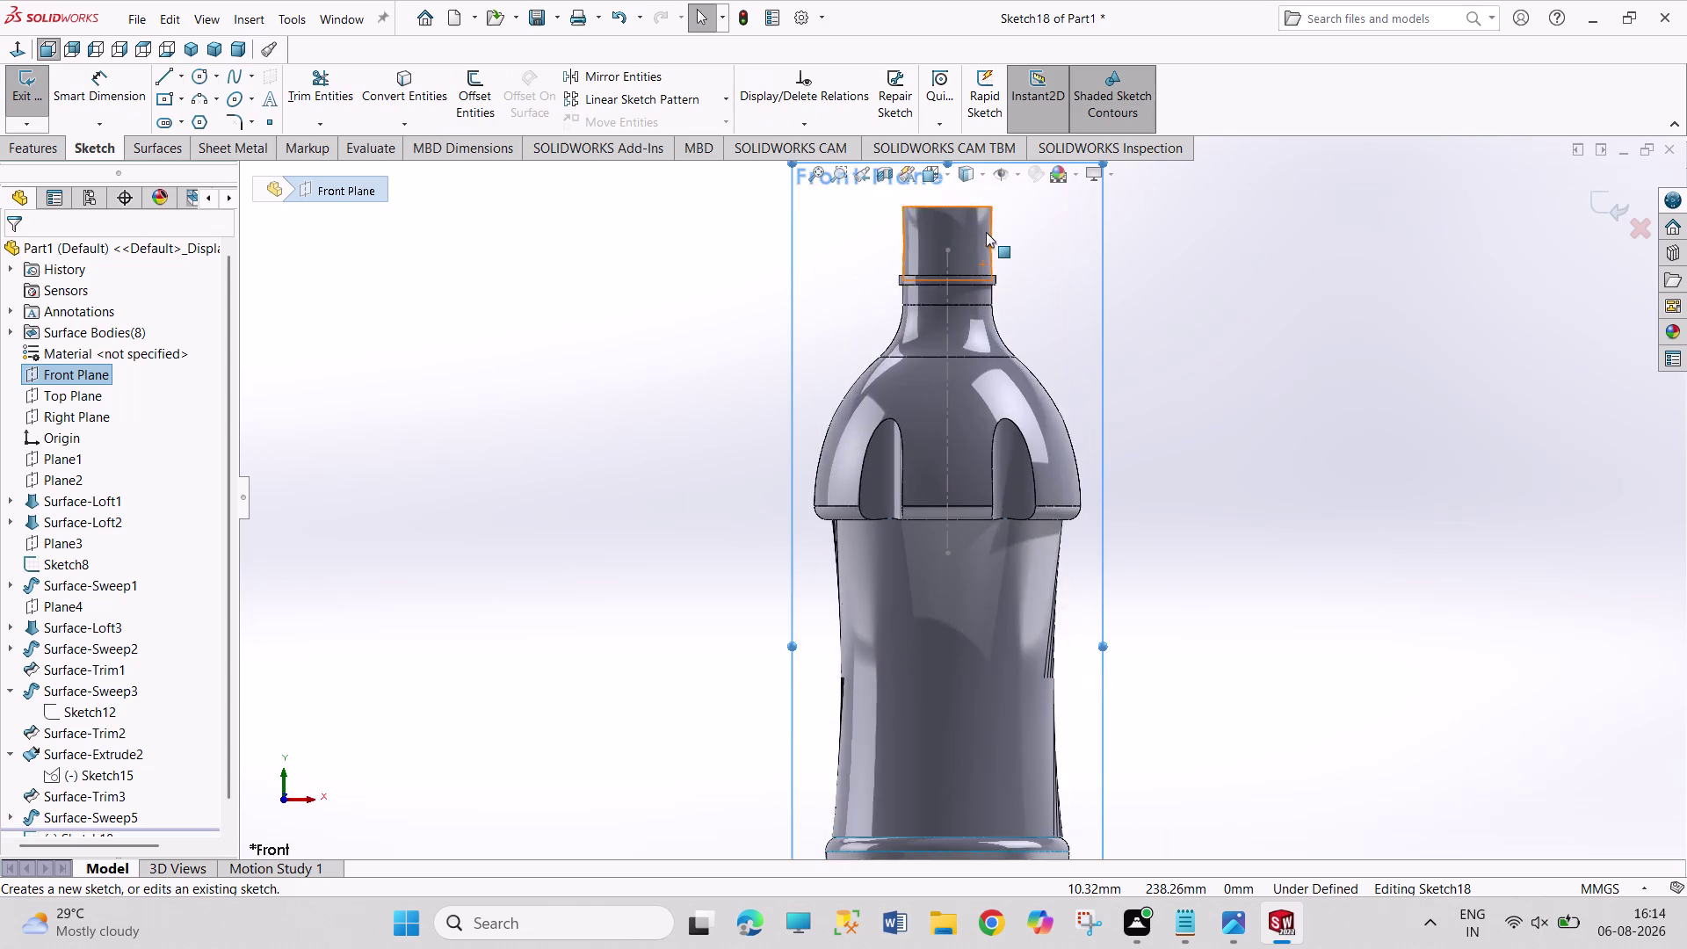
scroll(down, 3)
scroll(down, 3)
scroll(down, 3)
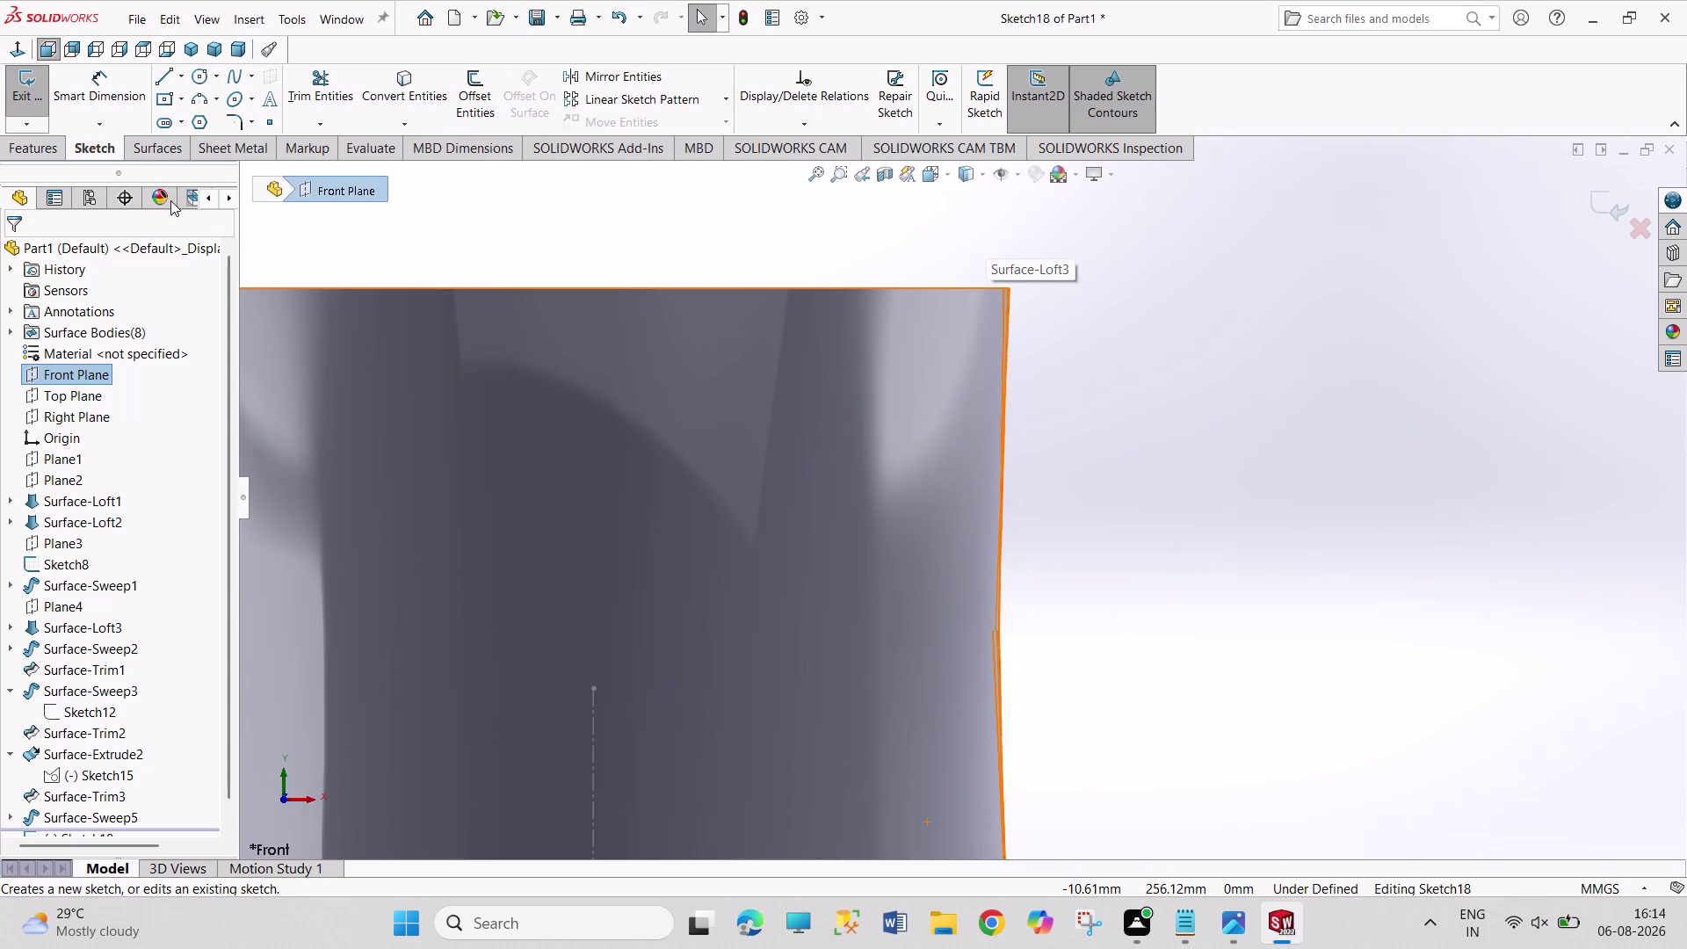
Draw a short horizontal line and a small quarter arc on the neck wall, then exit Sketch18.
click(162, 78)
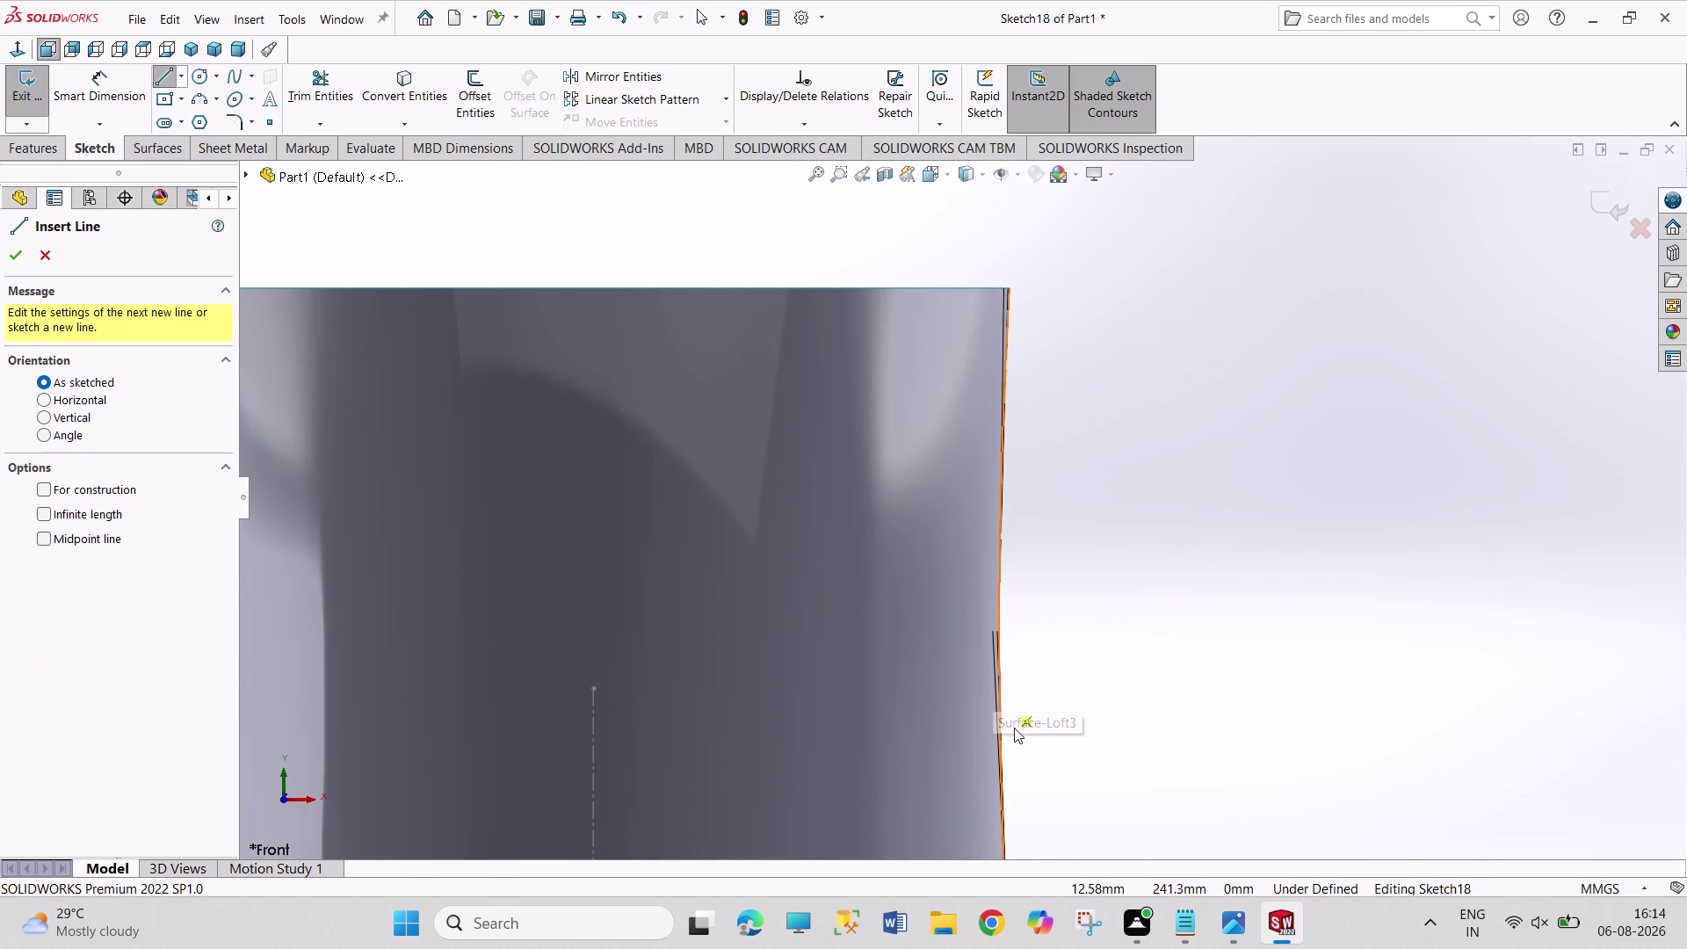
scroll(up, 3)
scroll(down, 3)
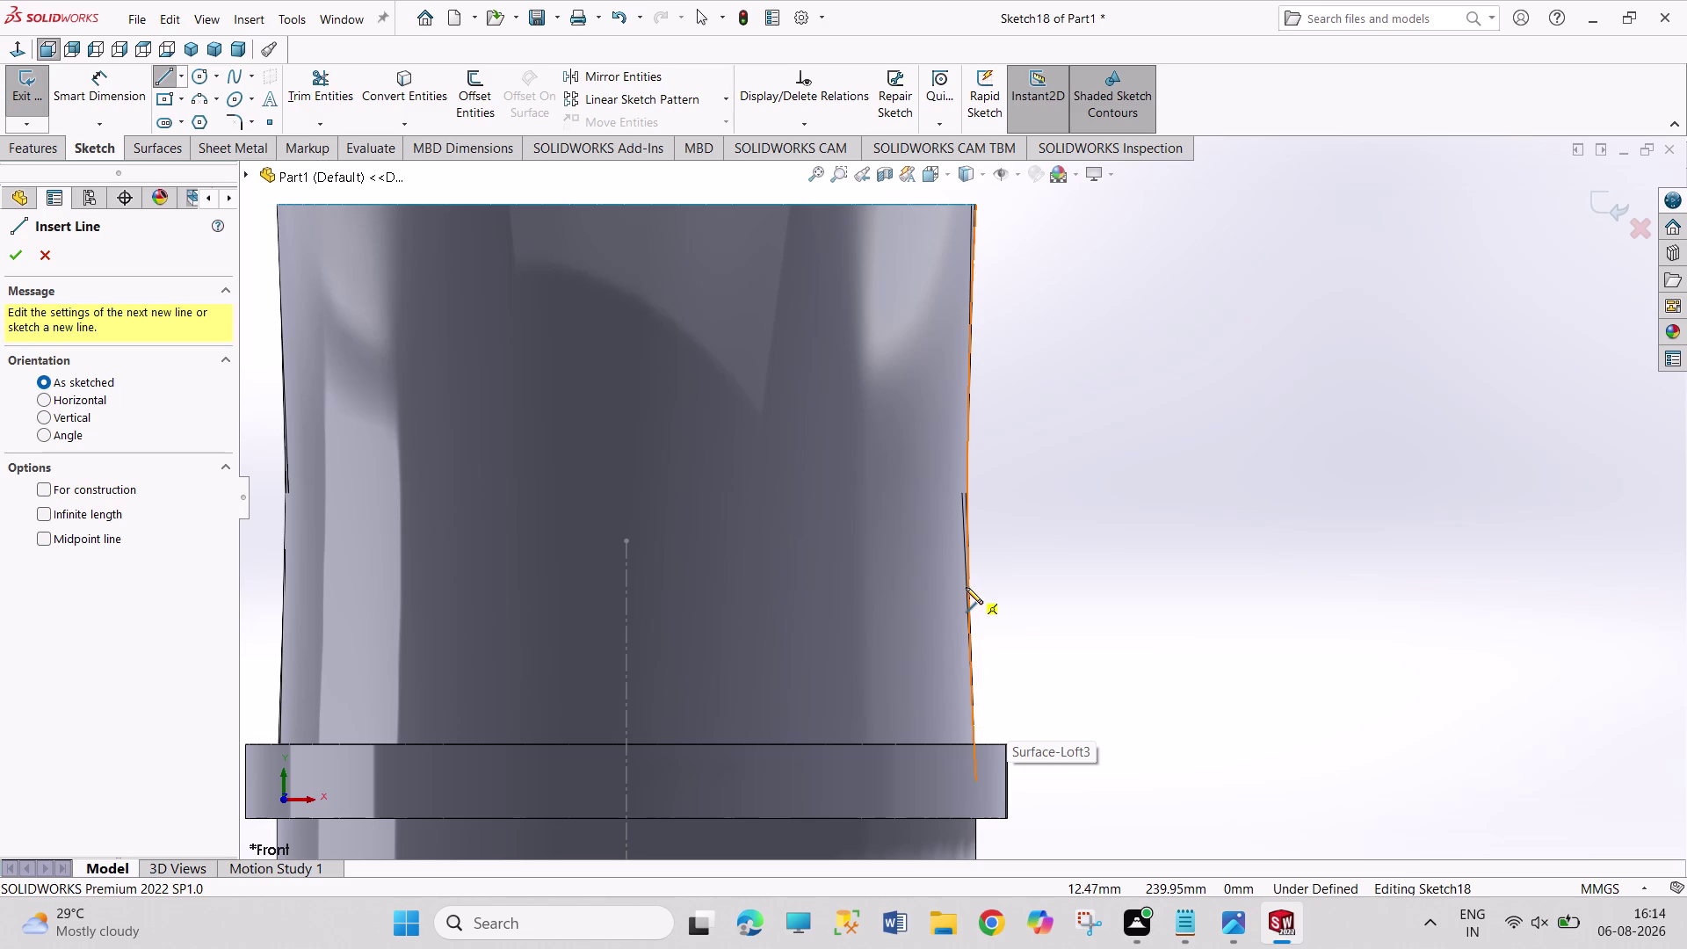
click(965, 587)
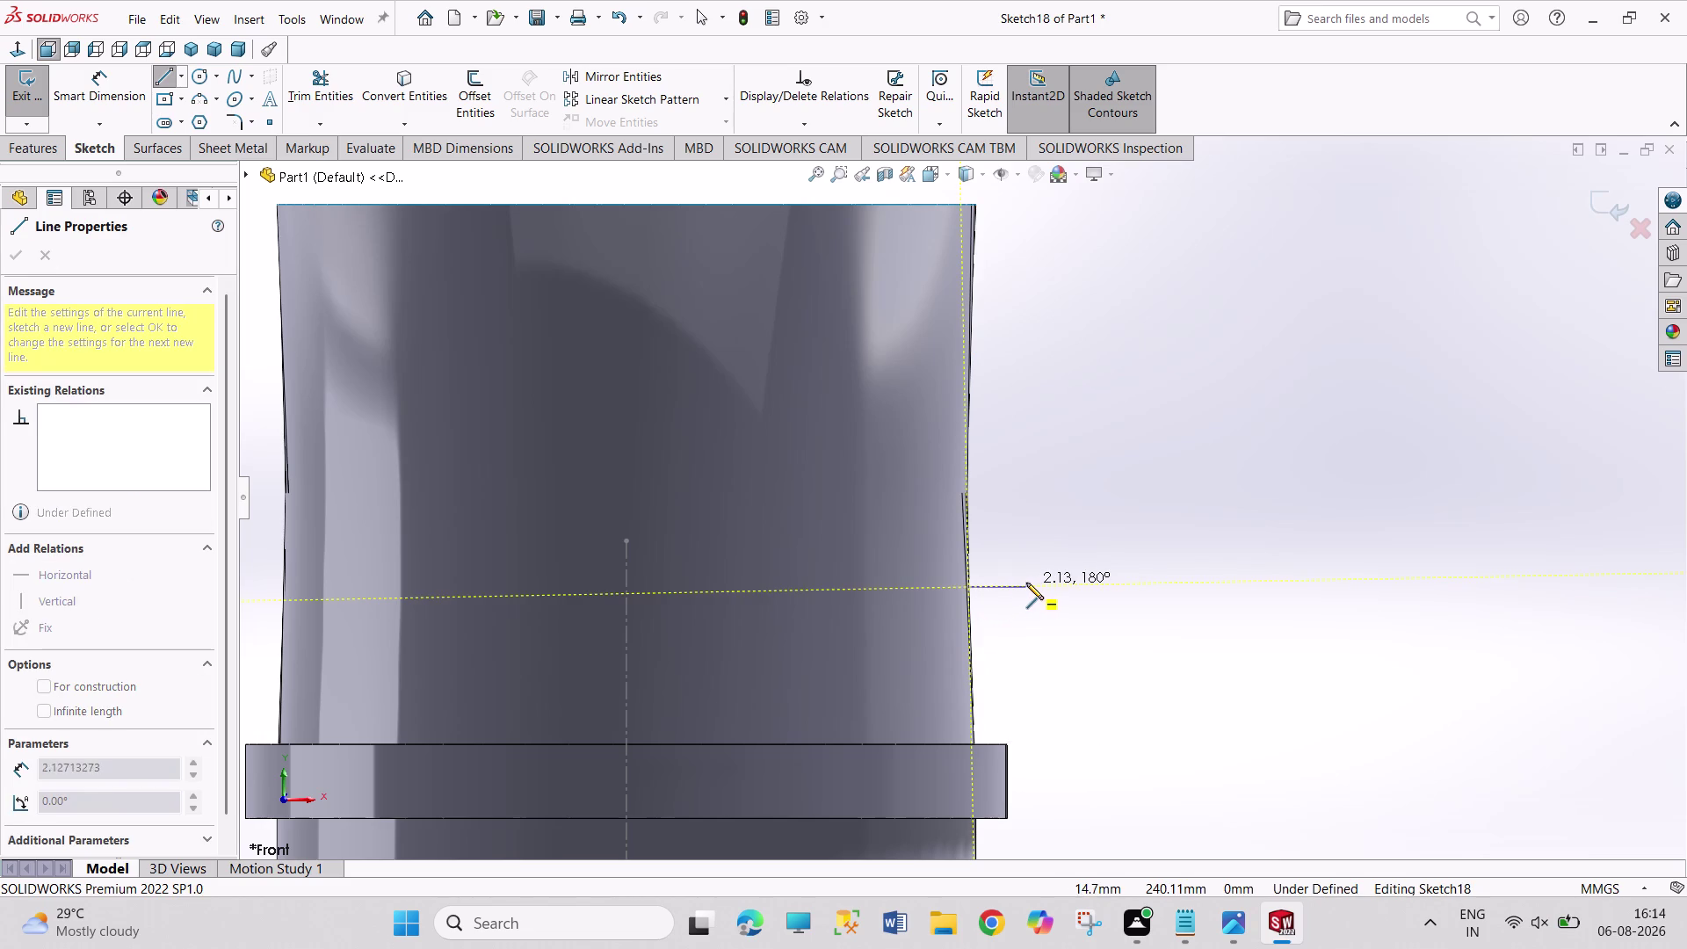
click(1027, 582)
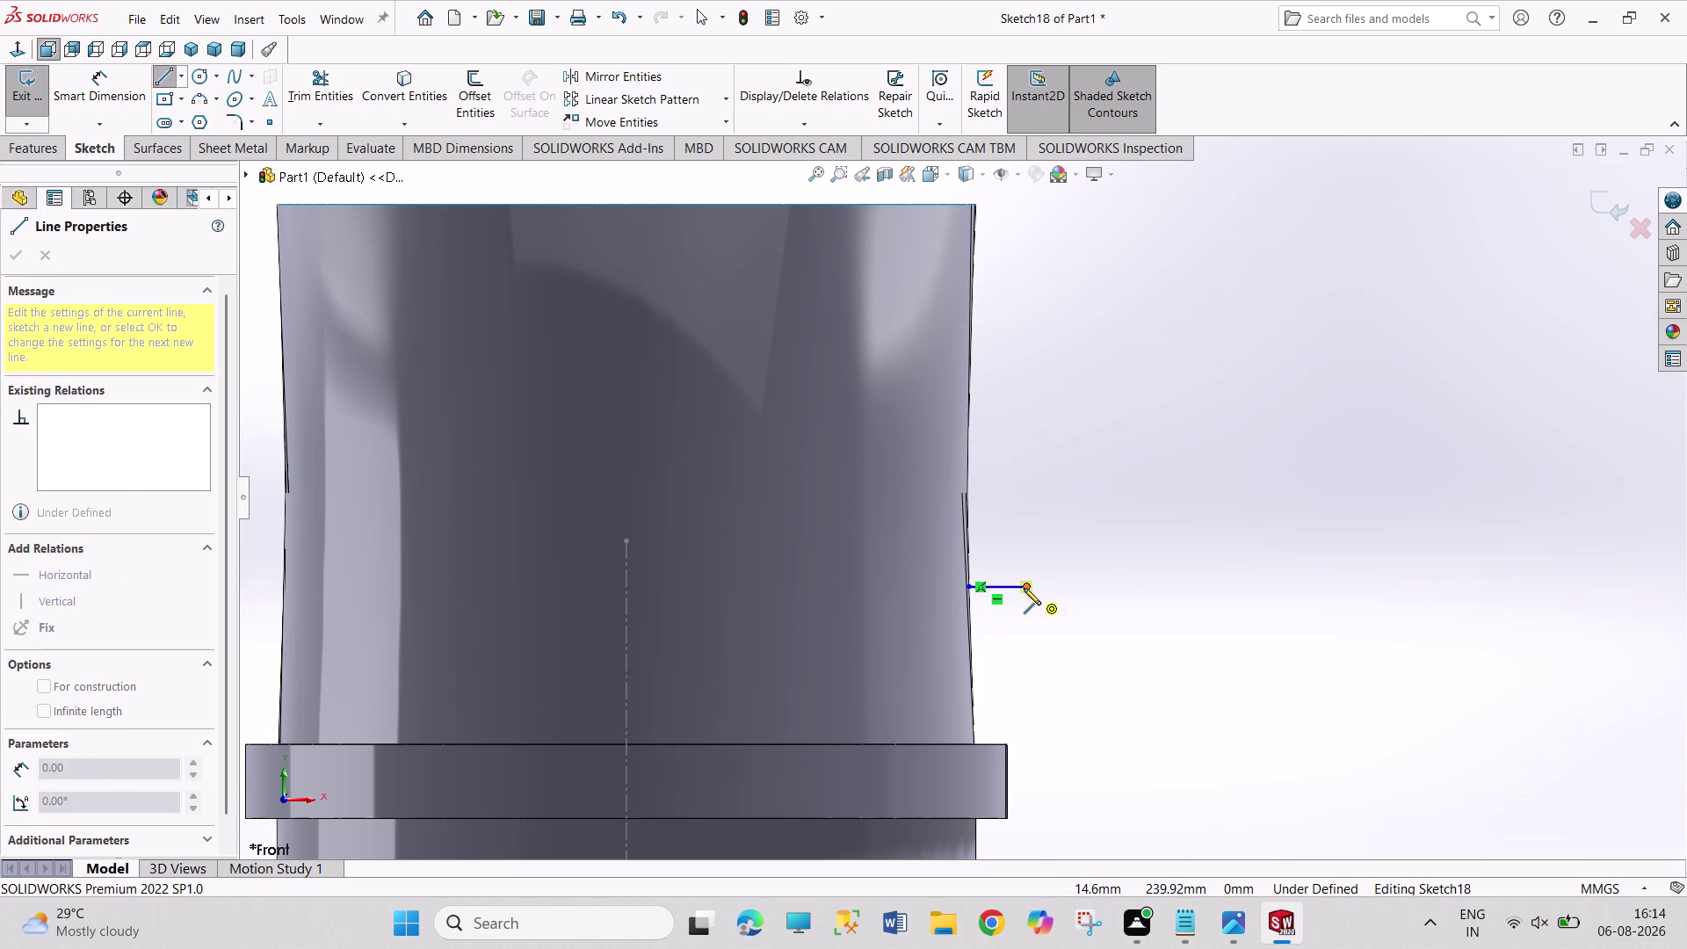
click(964, 540)
right_click(1033, 444)
click(1050, 459)
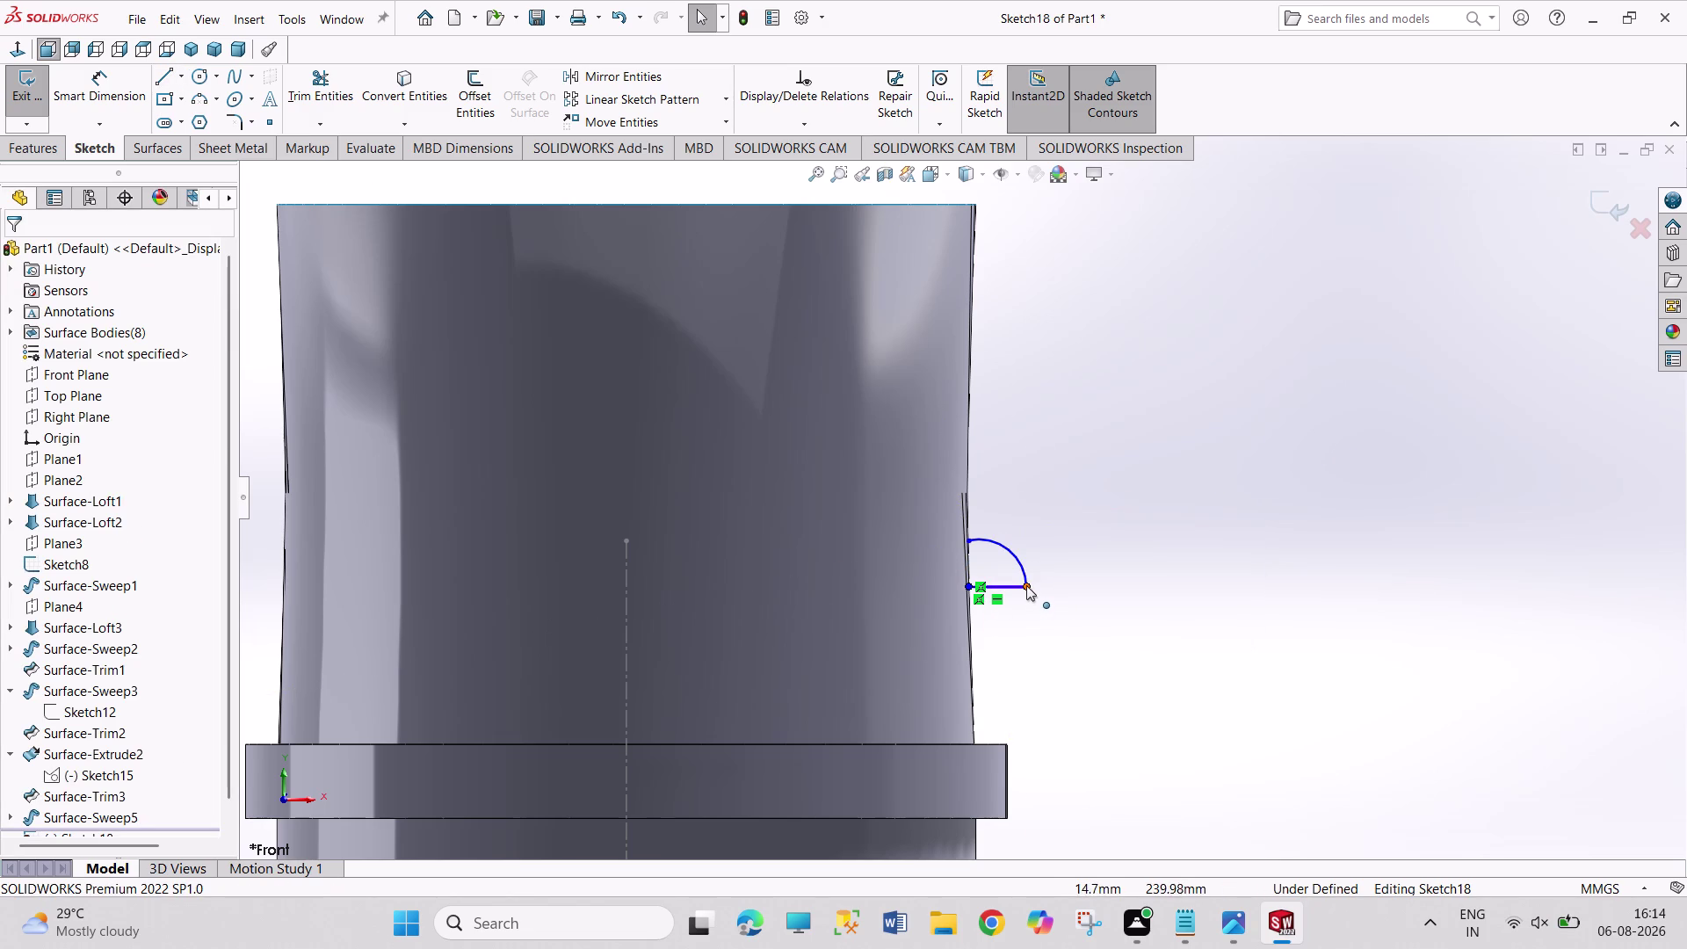
drag(1026, 584, 1009, 577)
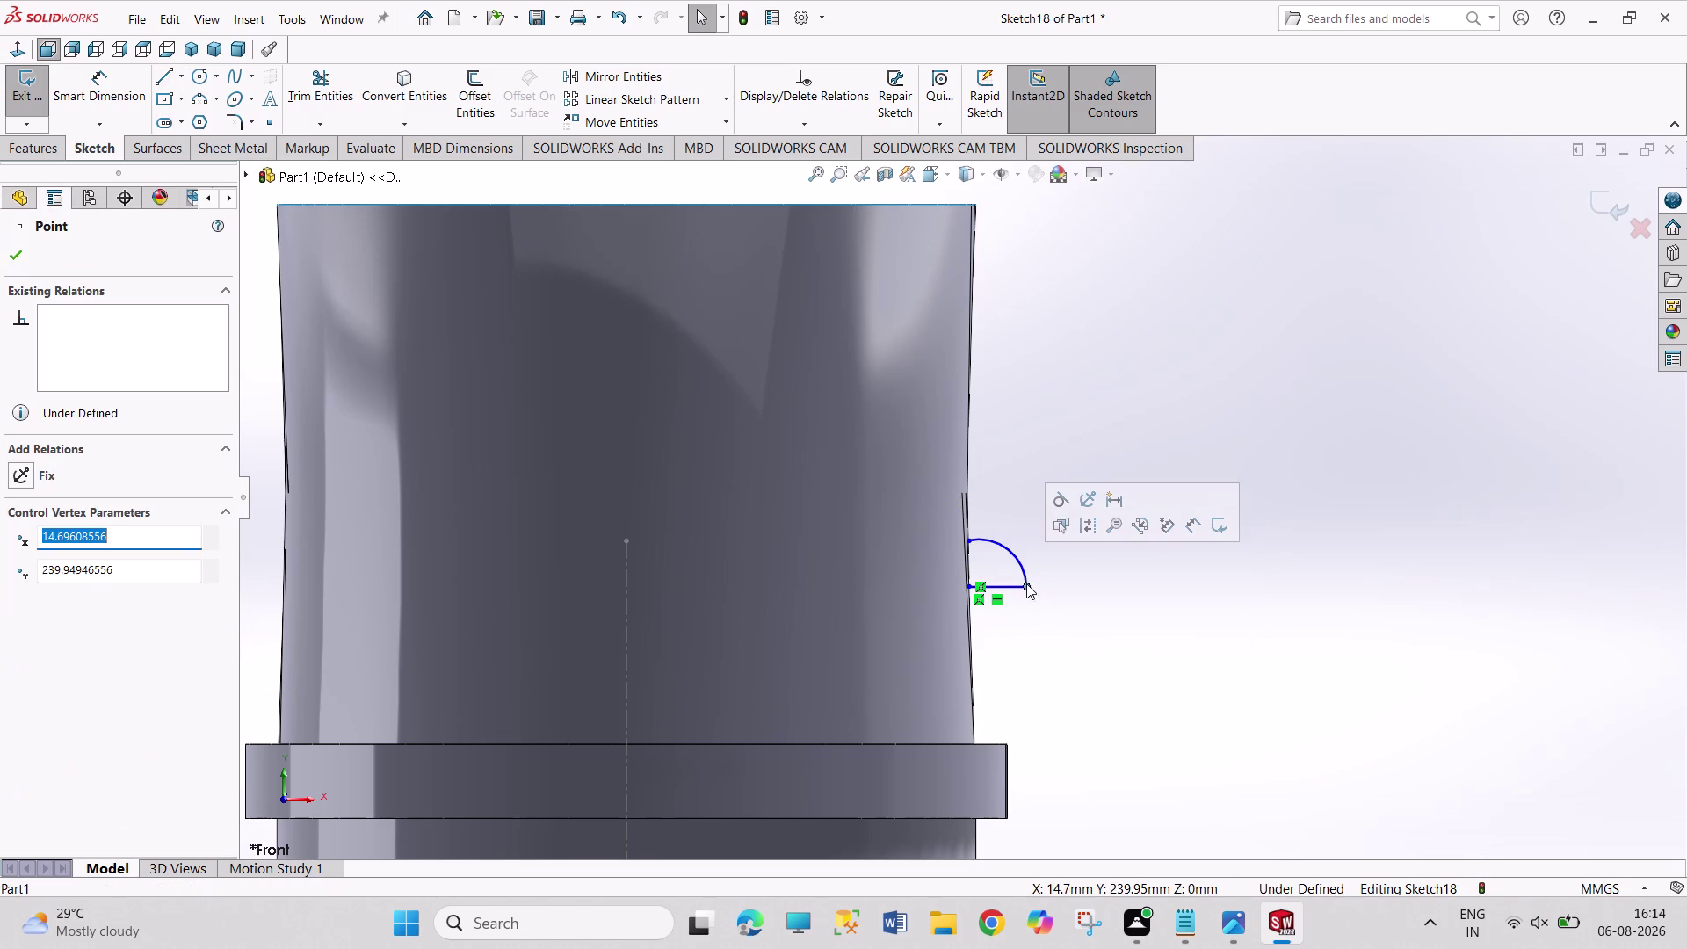
drag(1032, 588, 1012, 580)
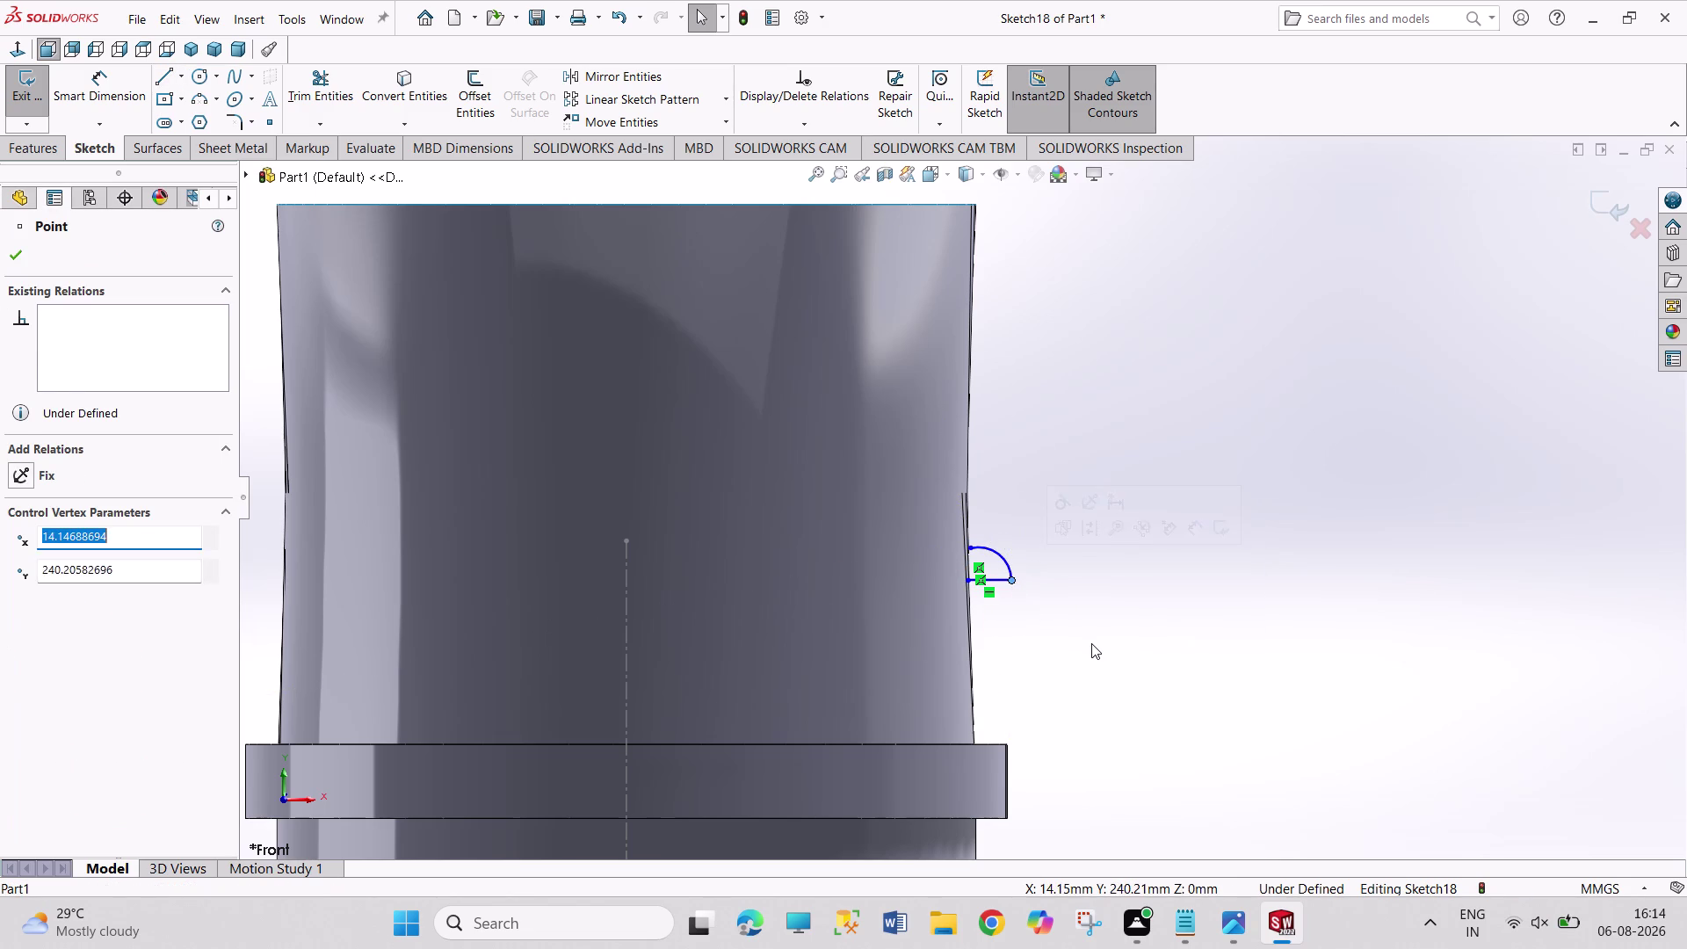
click(1091, 644)
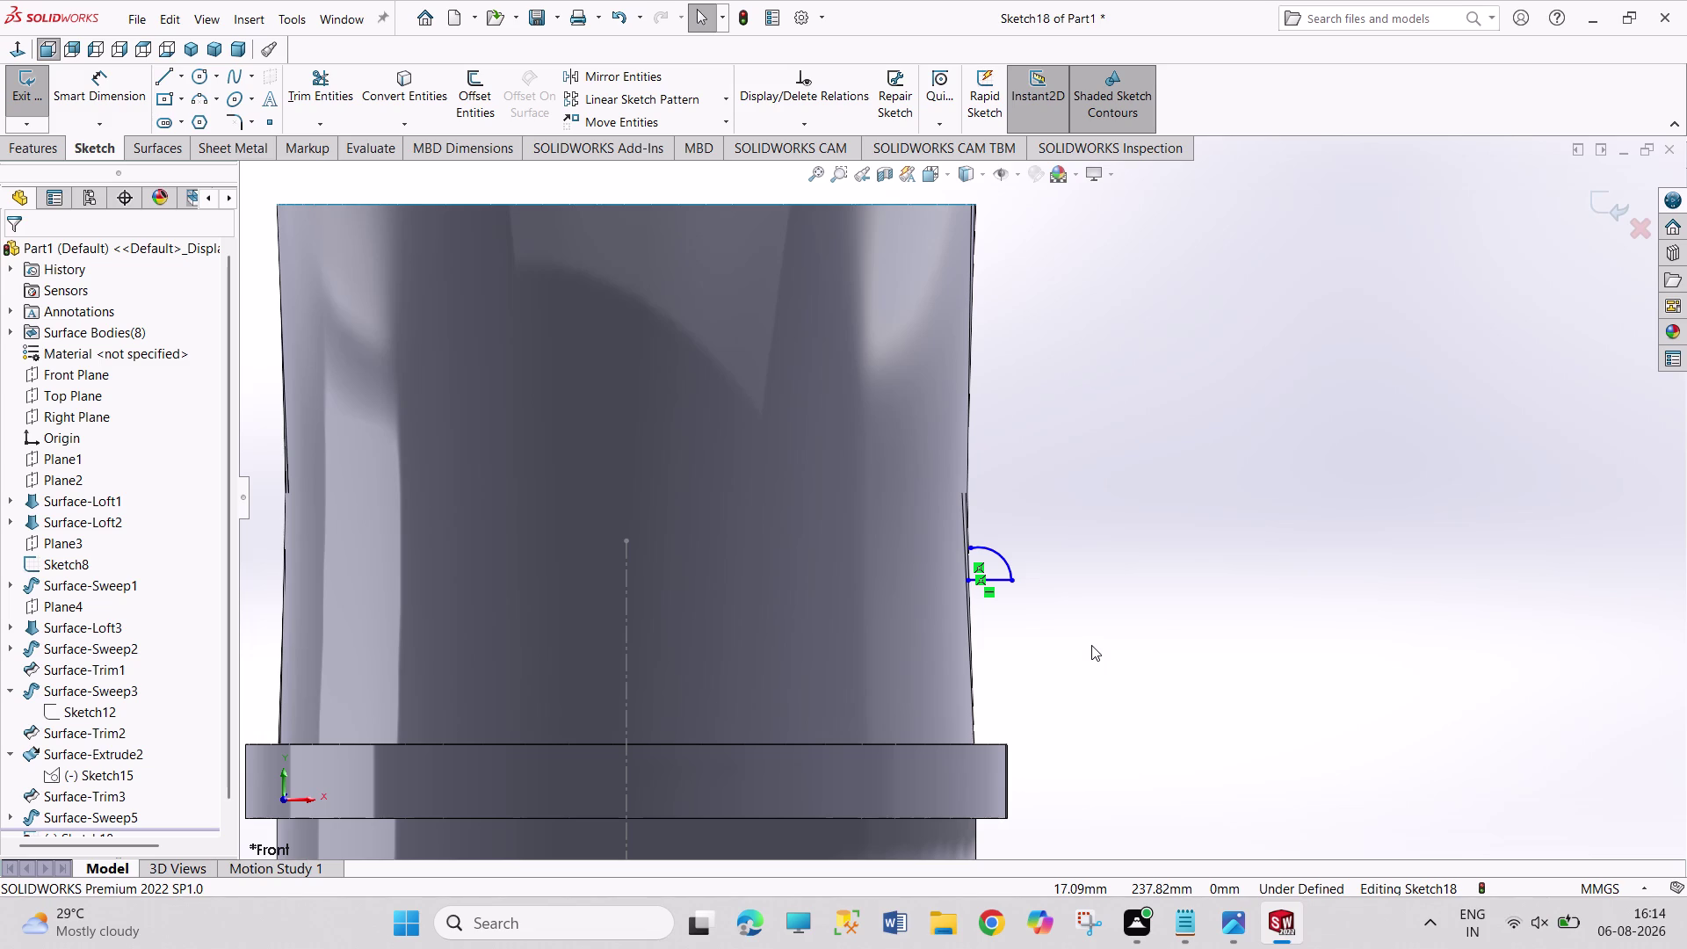
click(32, 97)
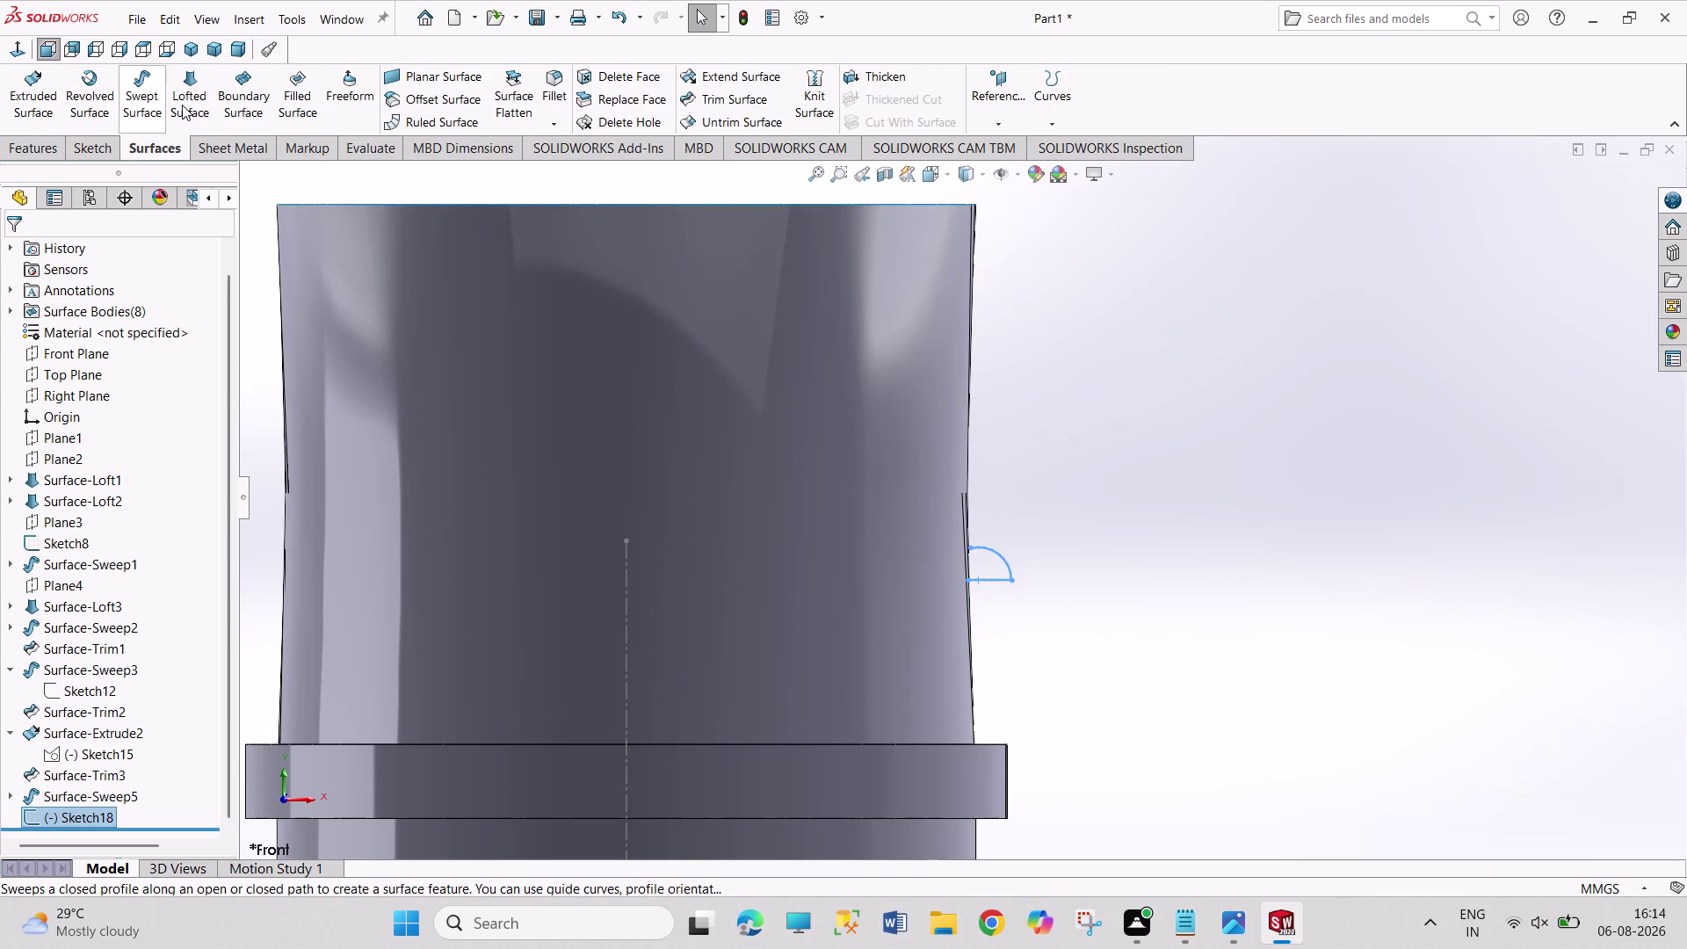
Create Surface-Sweep6 from Sketch18 along the neck's top edge, then reopen the reference drawing.
click(150, 105)
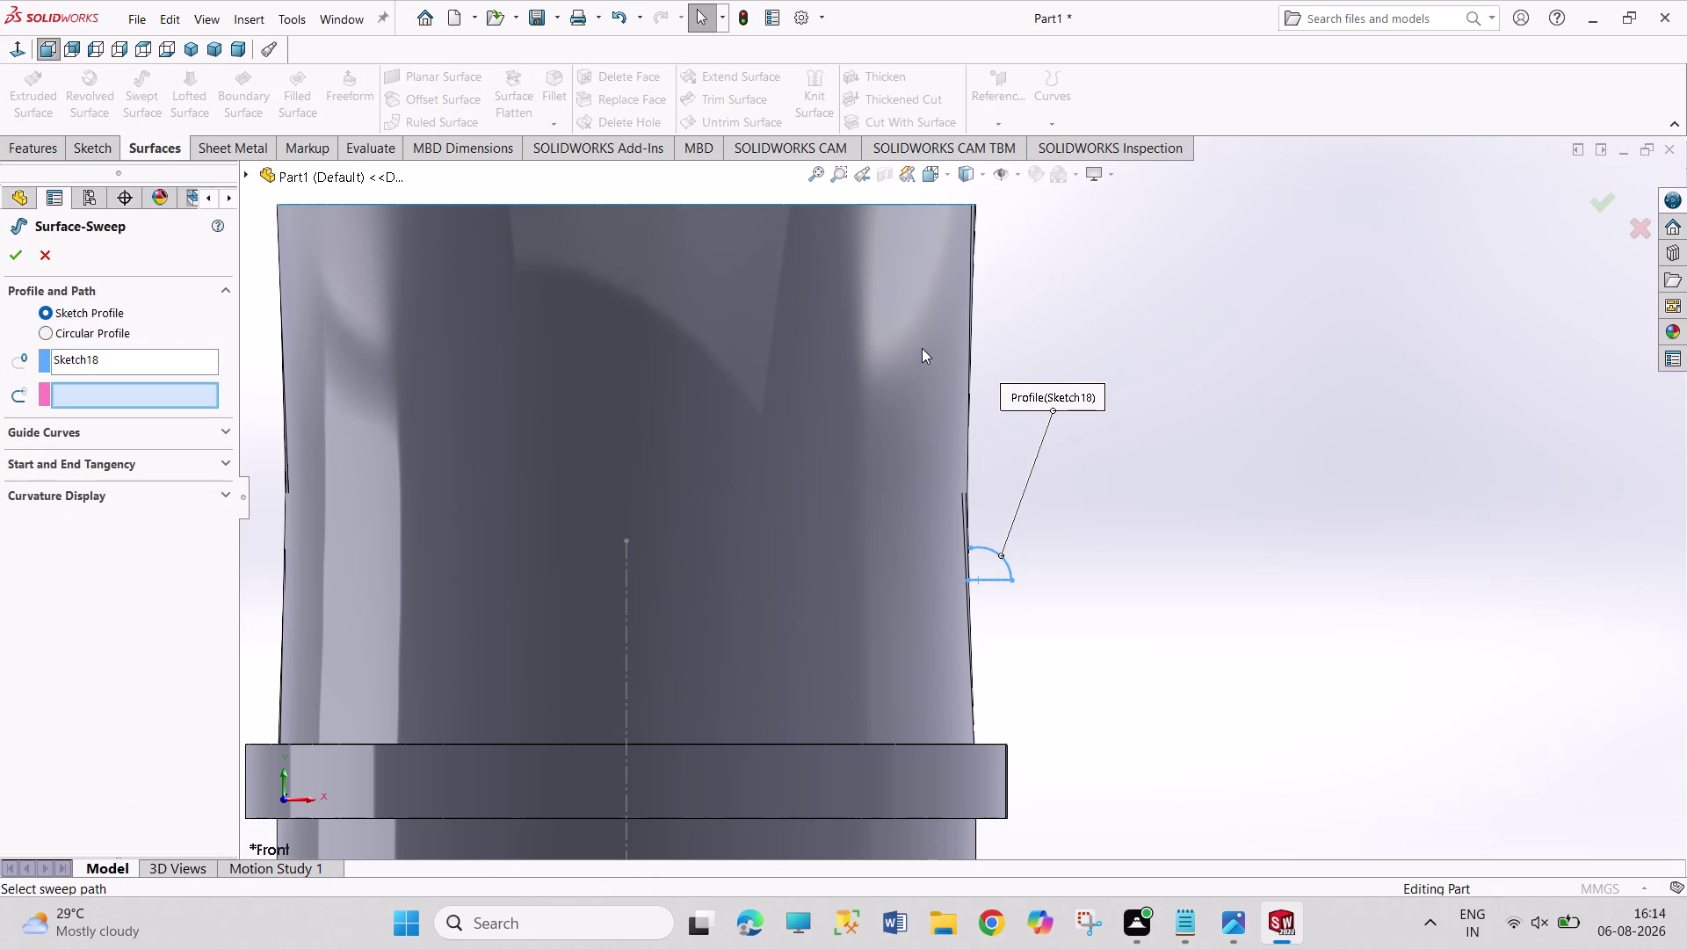
click(841, 205)
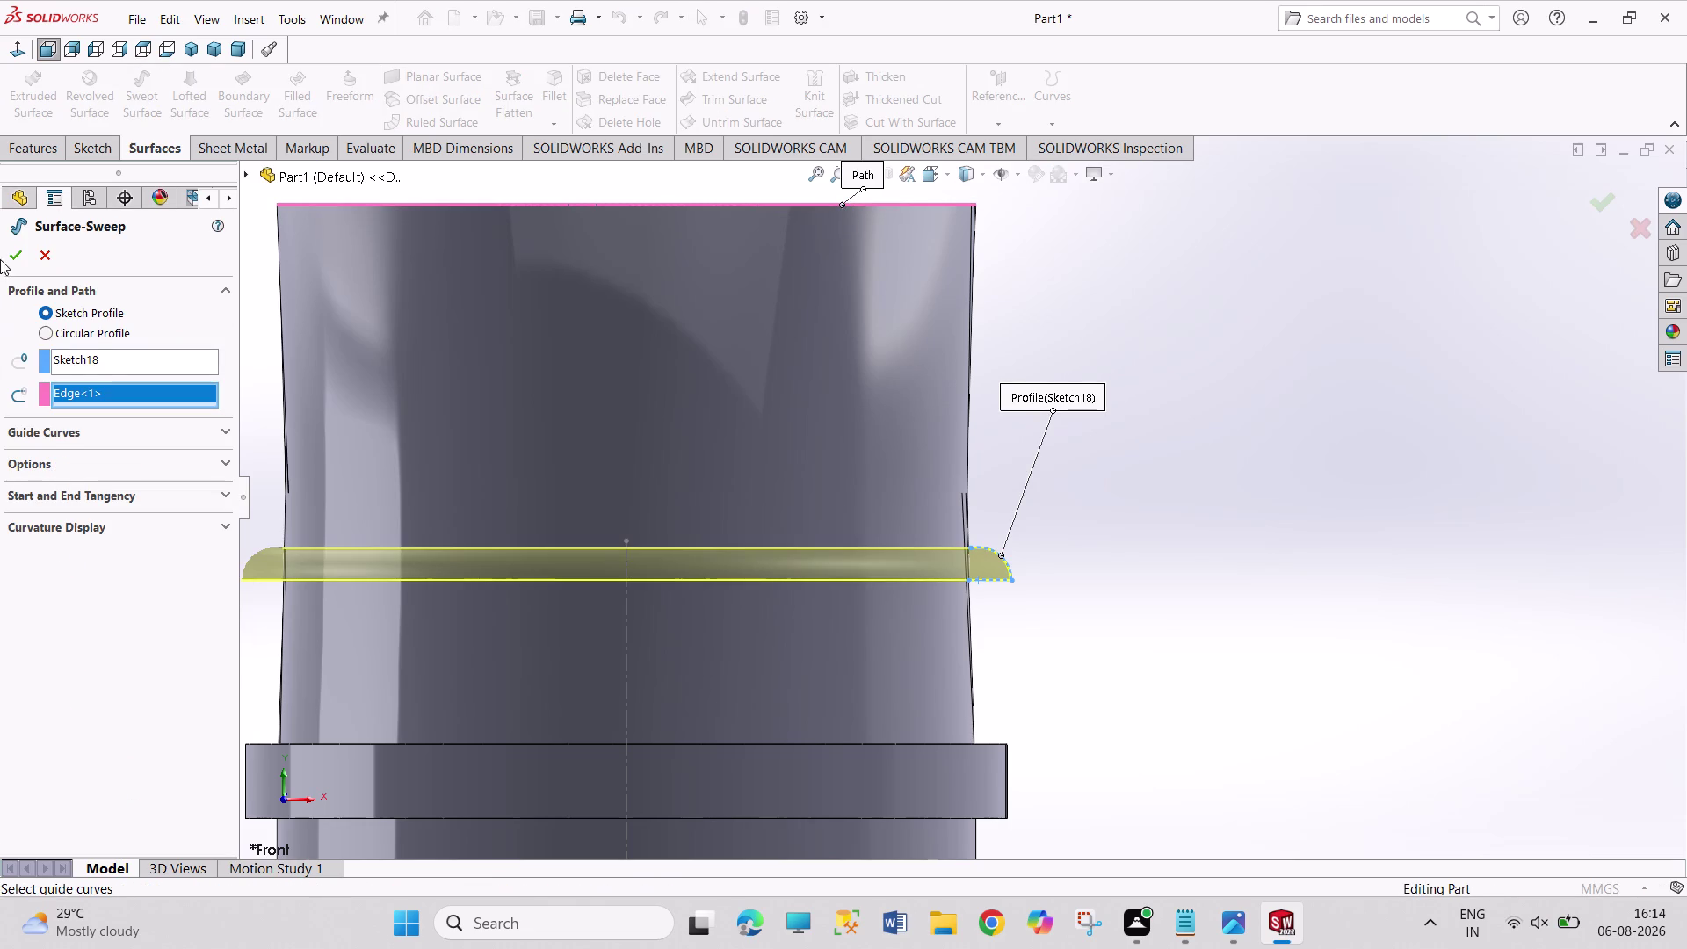
click(23, 259)
click(1303, 560)
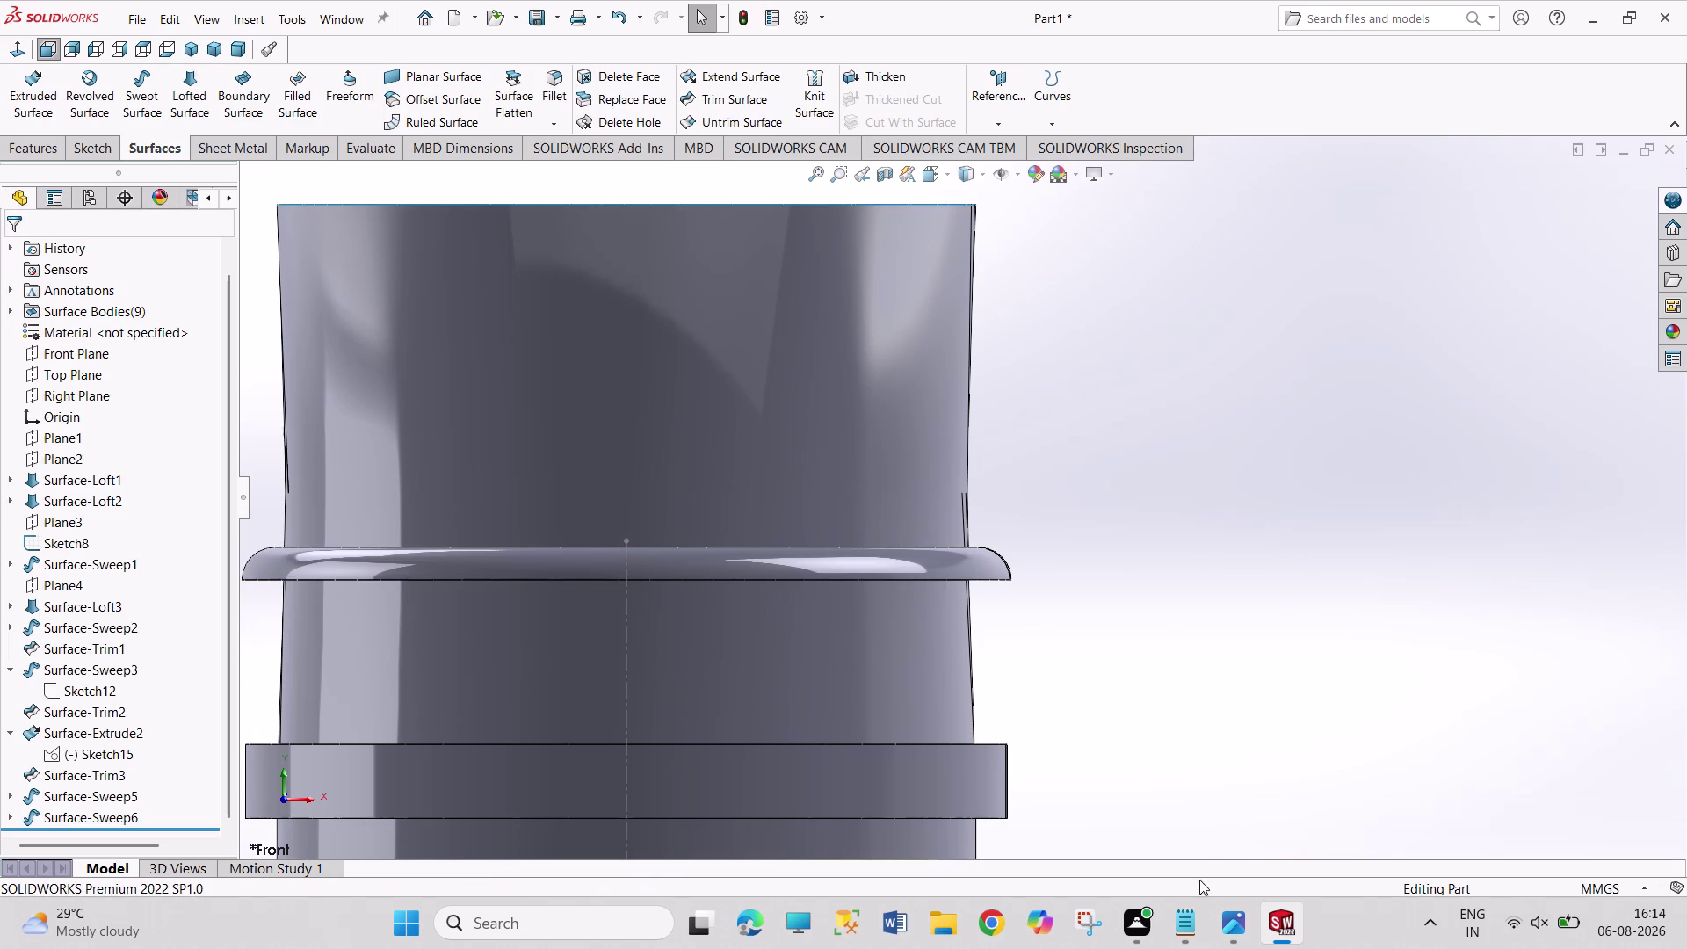
click(1236, 926)
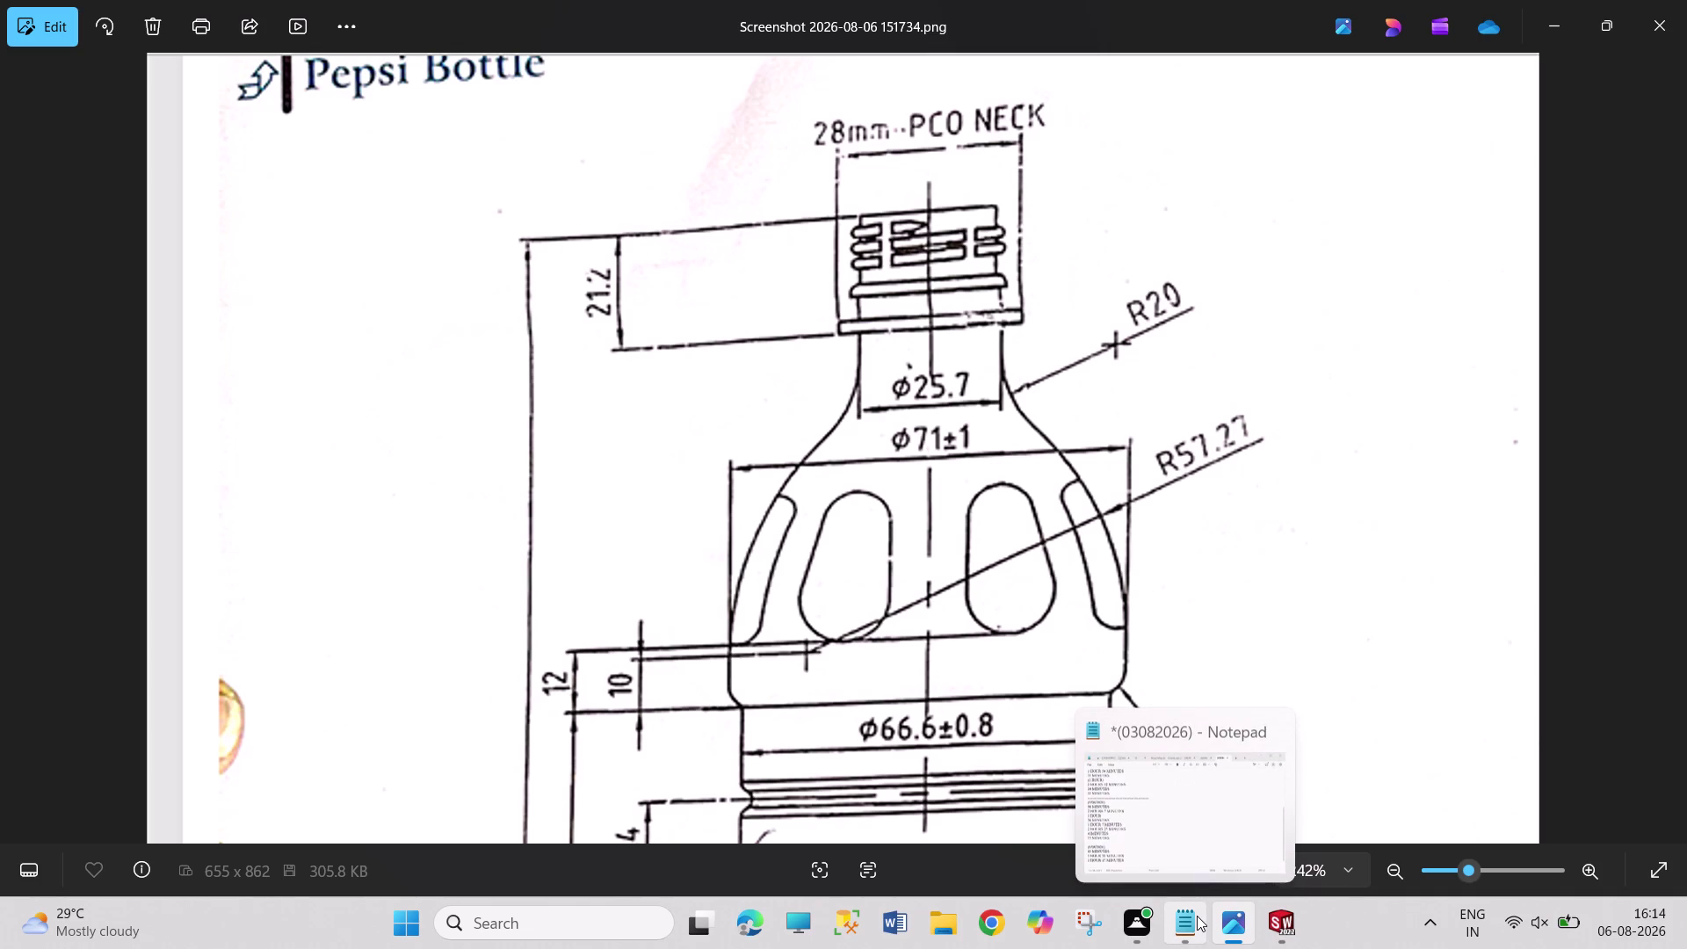
Zoom over the Pepsi bottle reference in Photos and switch back to SOLIDWORKS.
click(1265, 919)
scroll(up, 3)
scroll(up, 3)
scroll(down, 3)
scroll(down, 3)
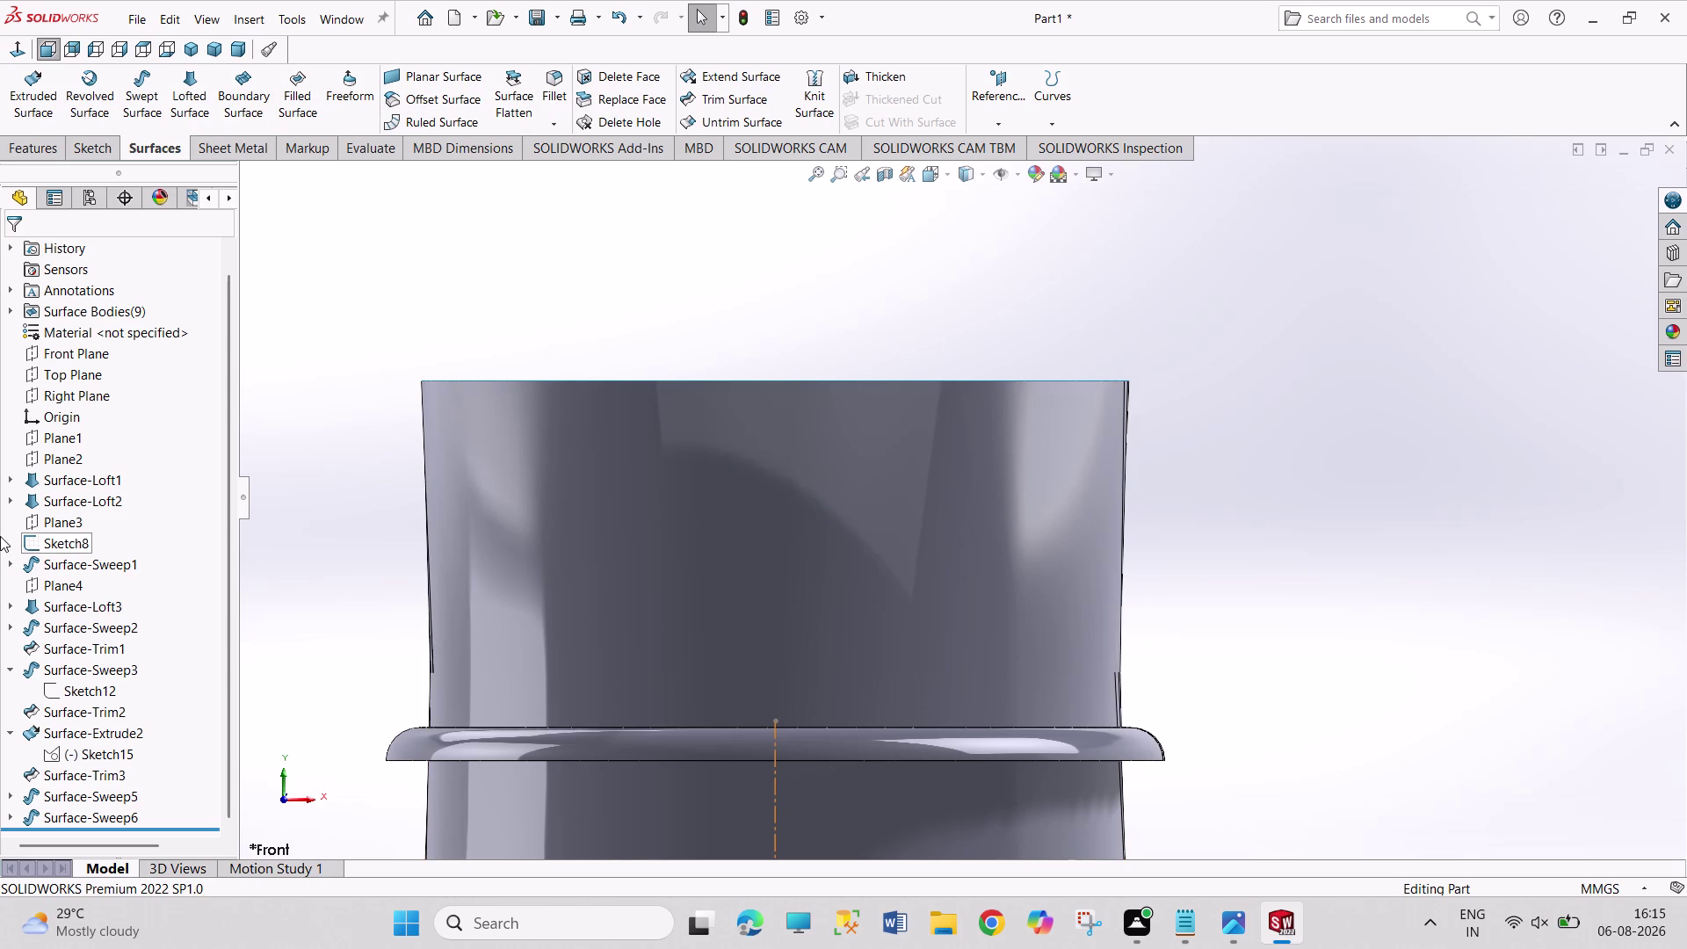
Close the stray Top Plane sketch and open Sketch20 on the Front Plane.
click(78, 378)
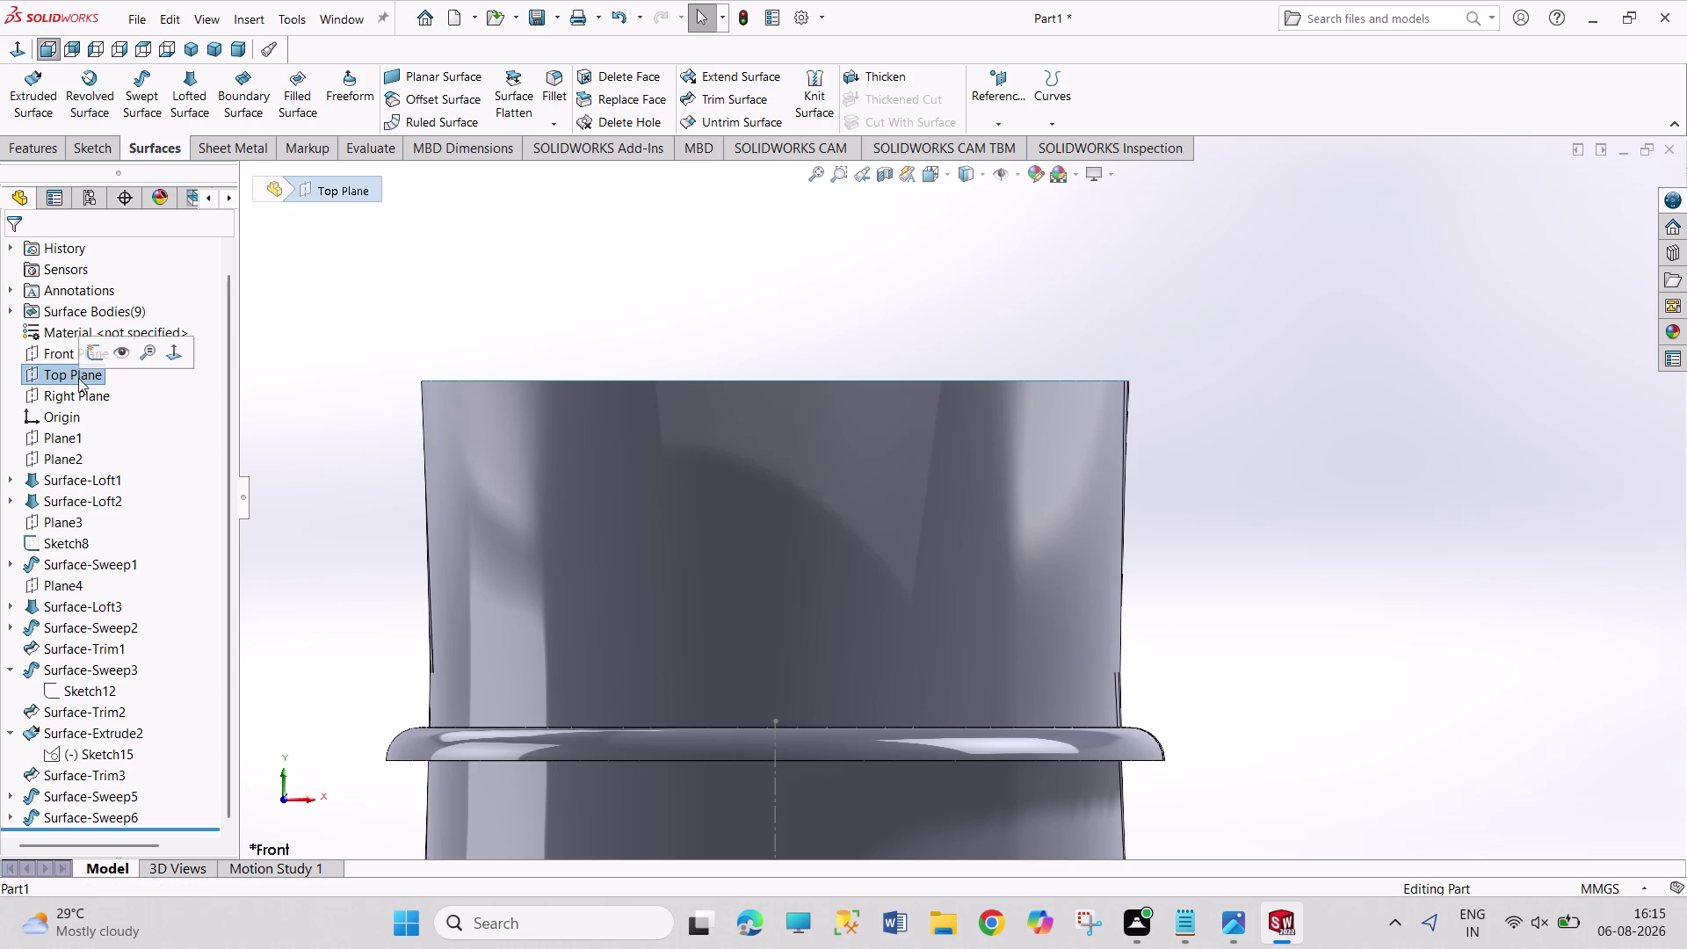
click(92, 346)
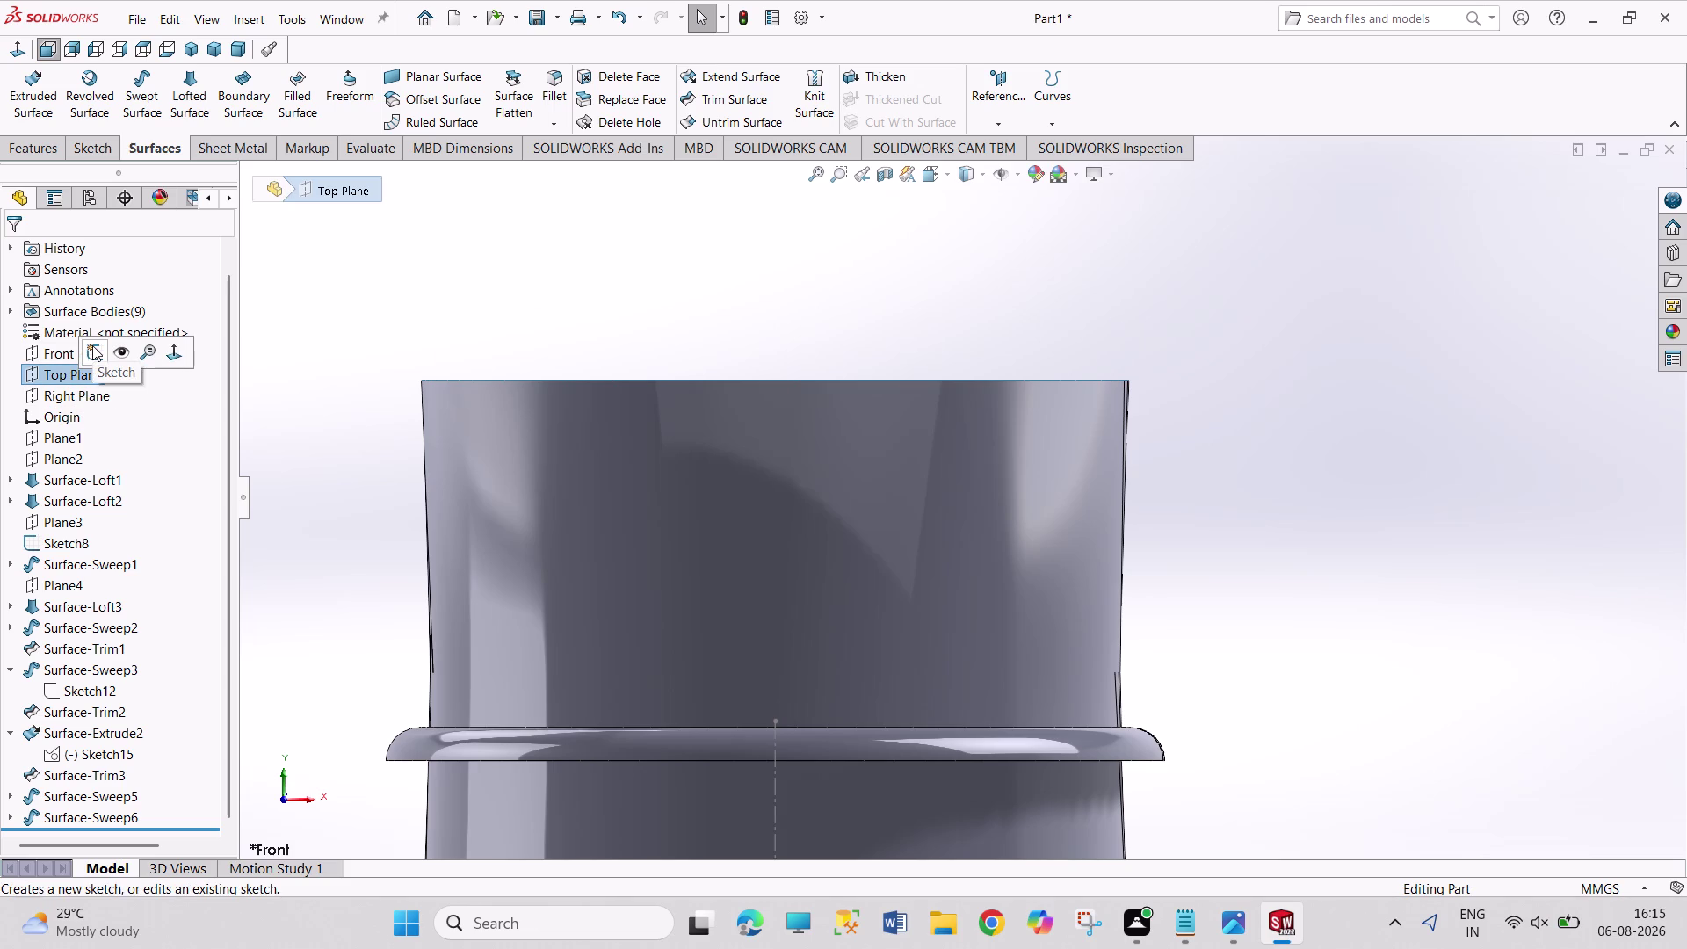
click(88, 355)
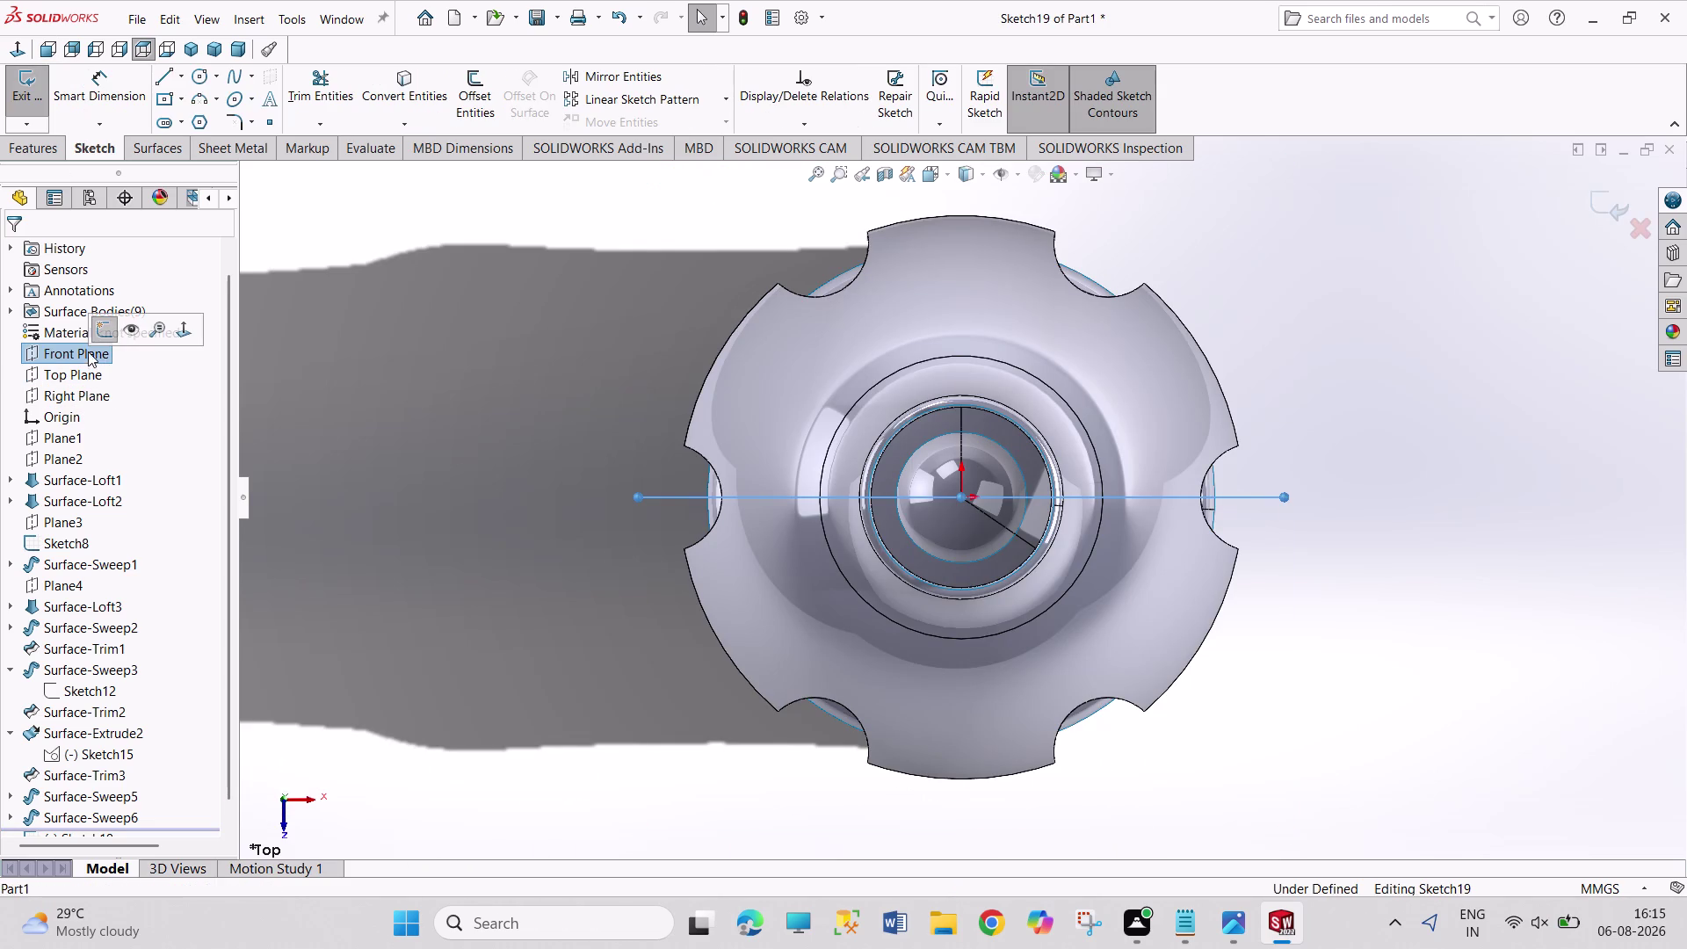
click(97, 333)
click(94, 354)
click(101, 330)
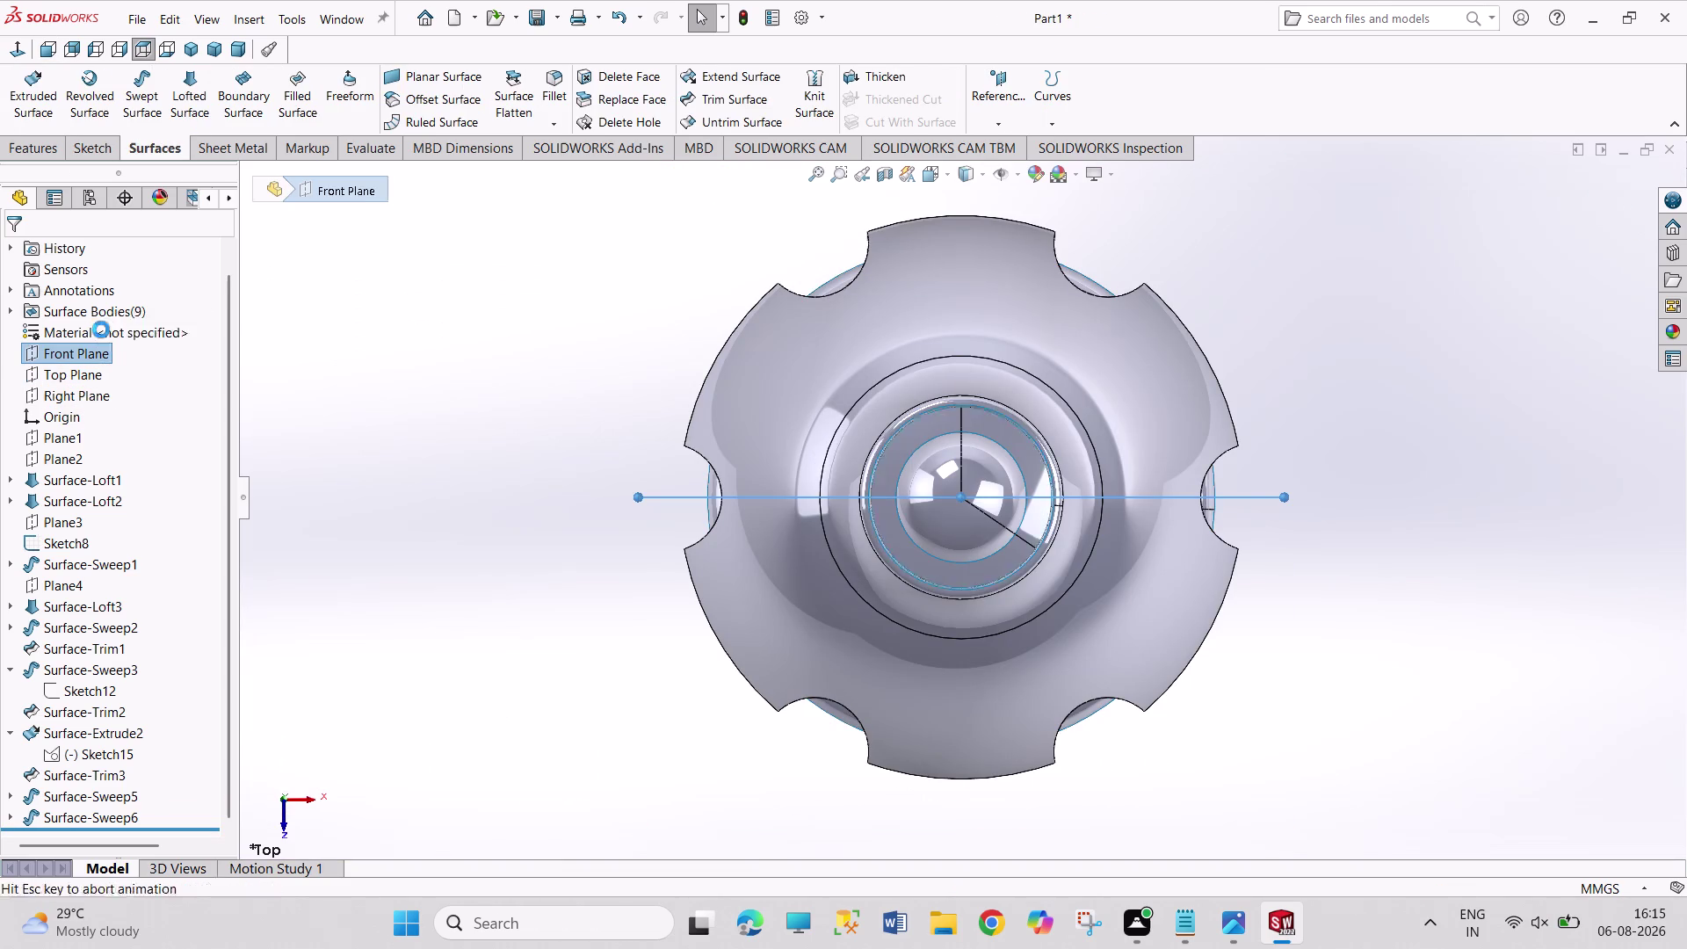
scroll(up, 3)
Zoom into the neck and draw the first centre rectangle on its right edge.
scroll(down, 3)
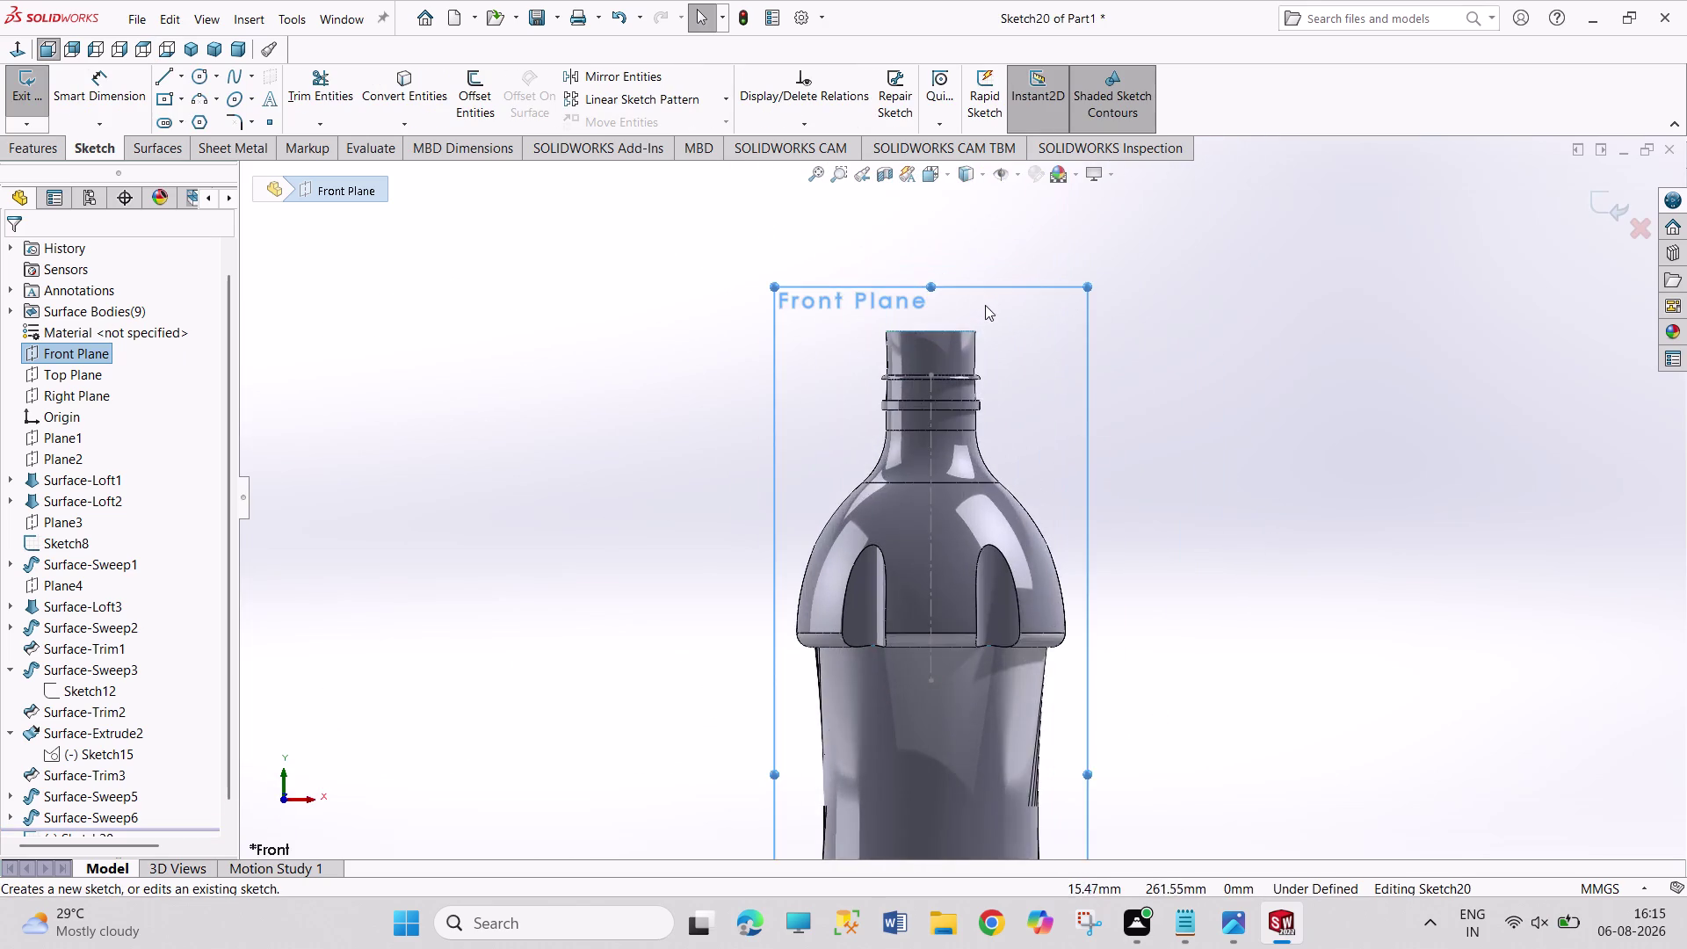
scroll(down, 3)
scroll(down, 3)
scroll(down, 3)
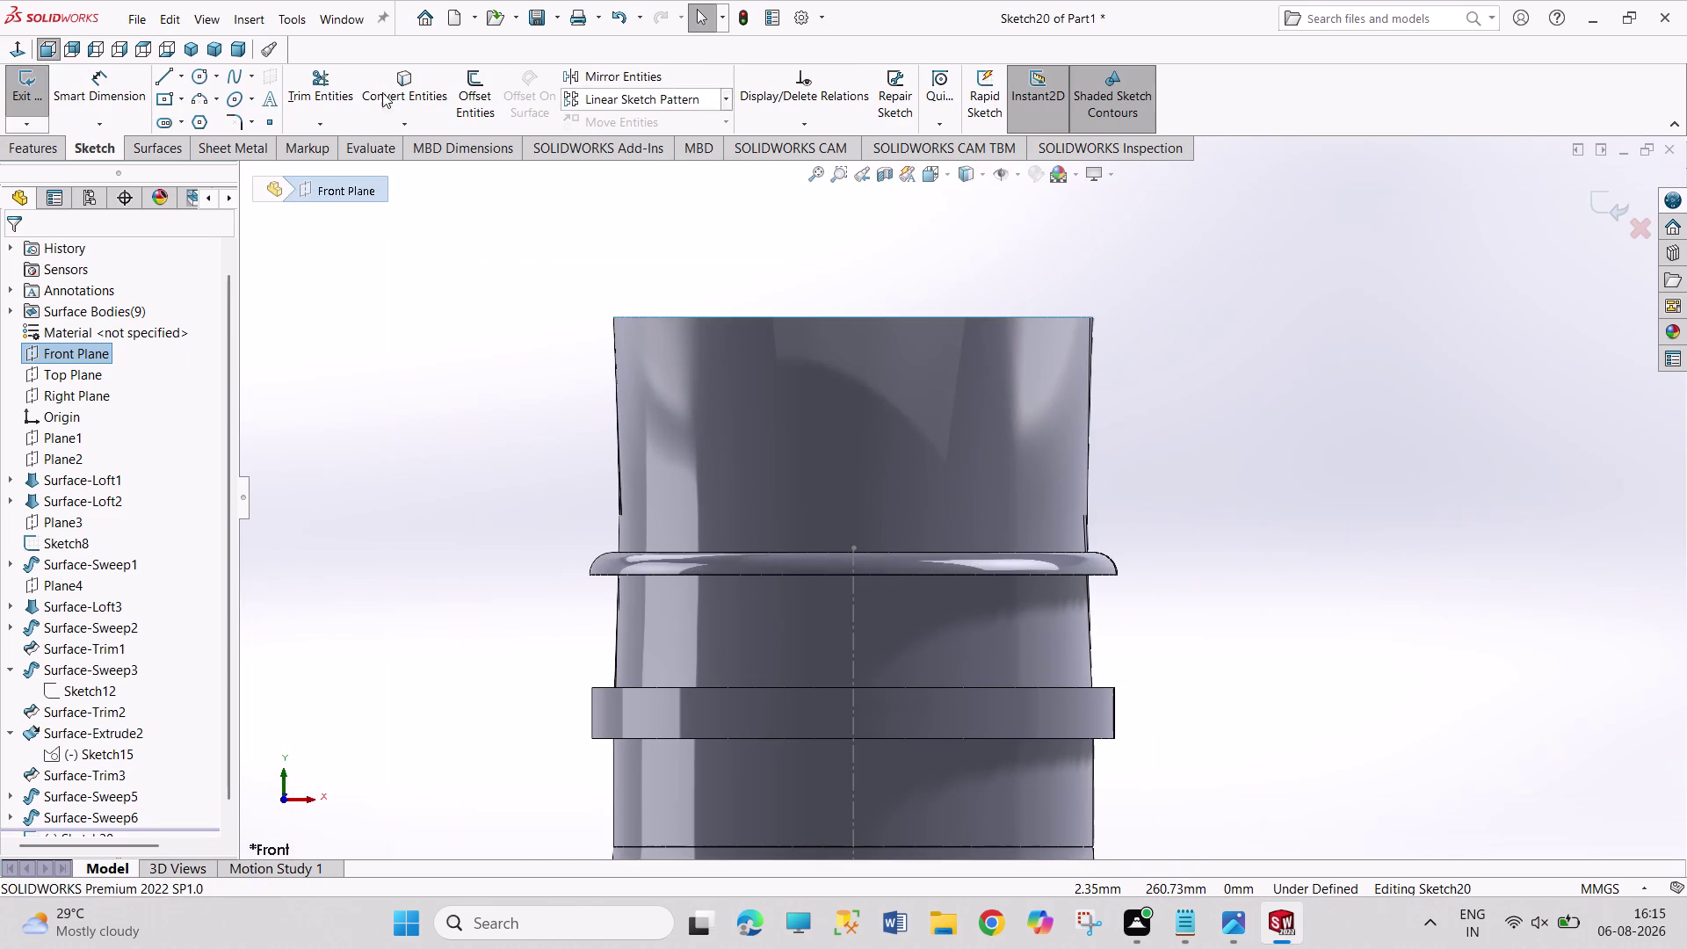
click(170, 101)
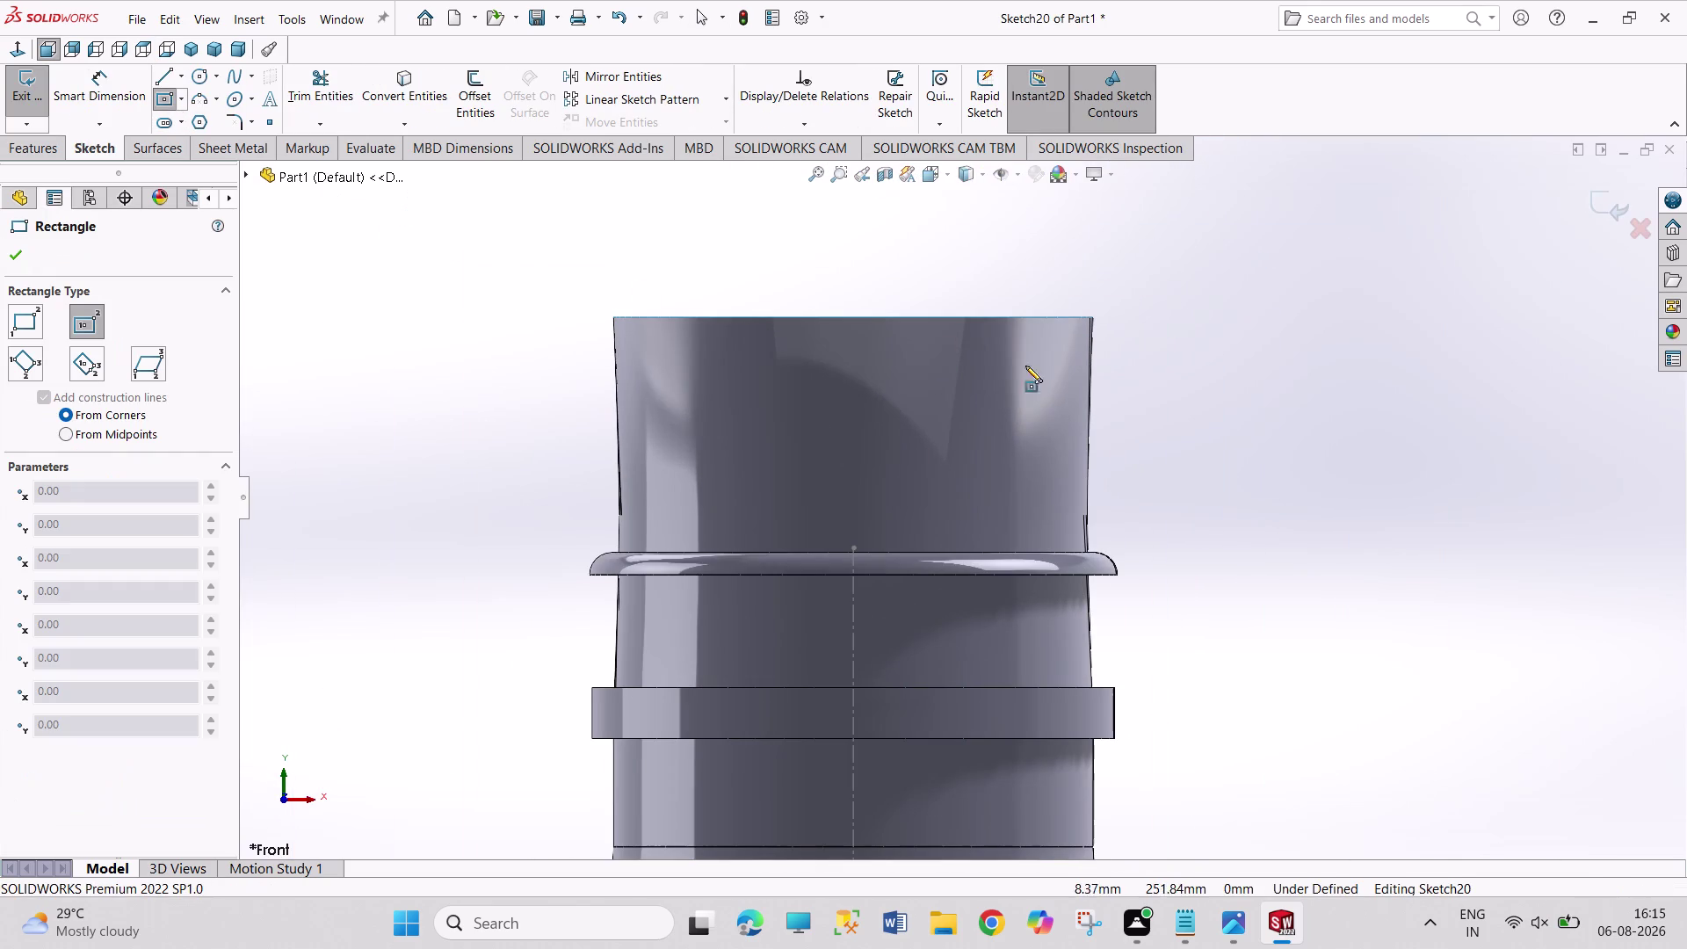
click(1088, 387)
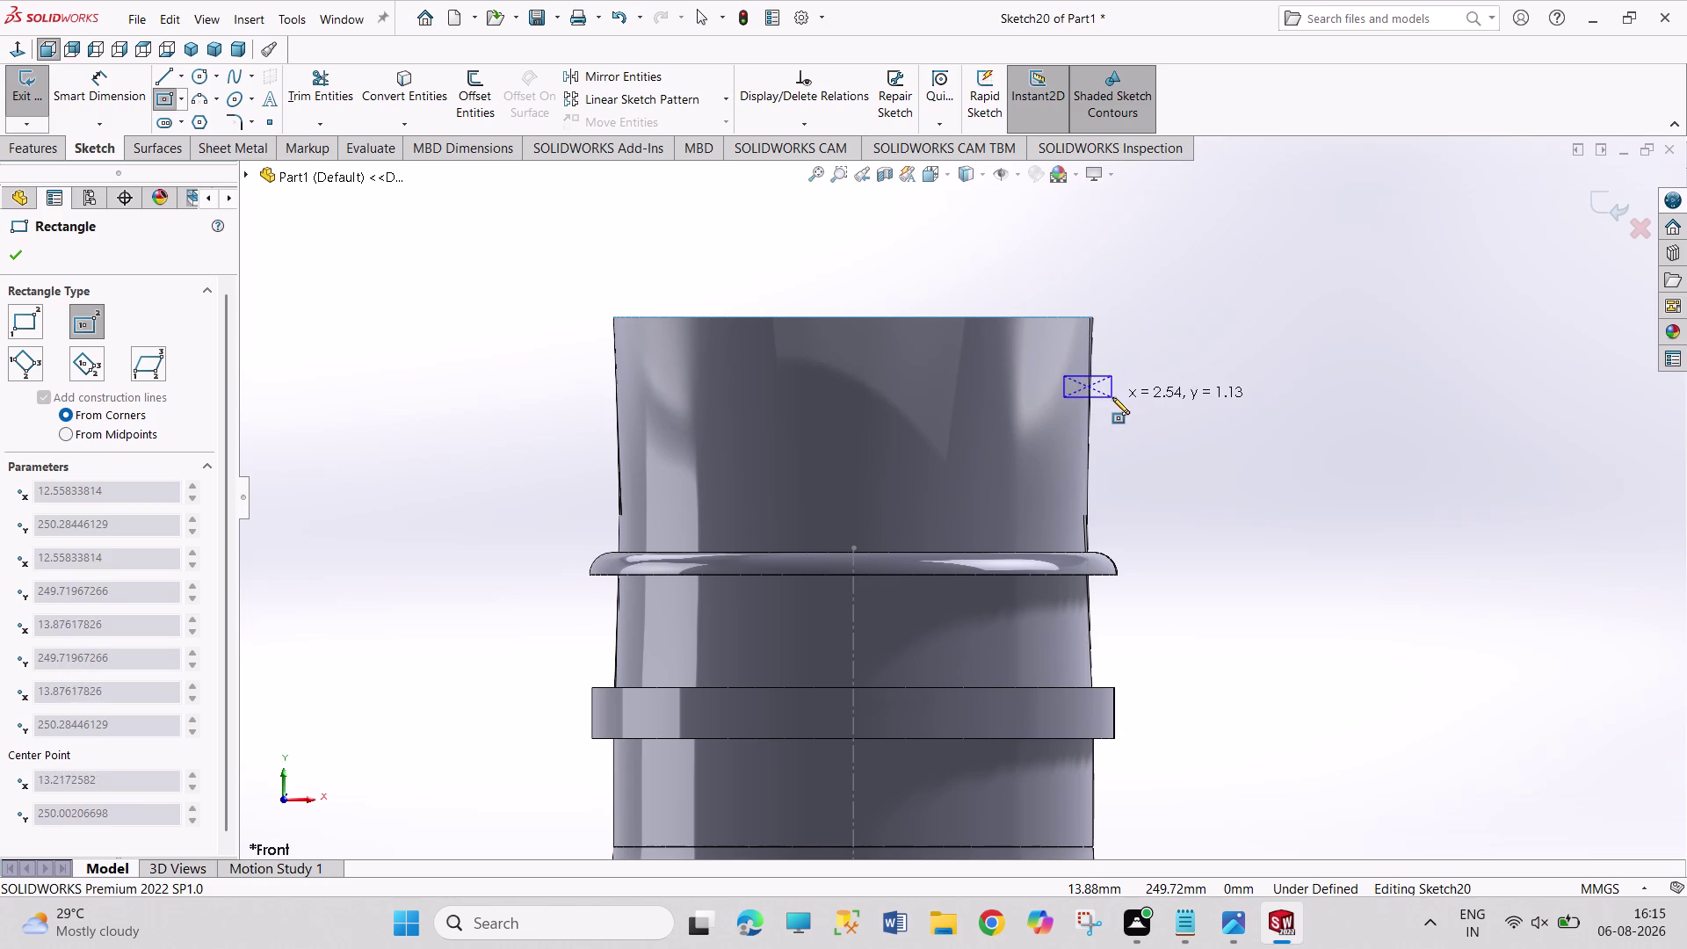
click(1112, 396)
Draw the second and third centre rectangles stacked below along the neck edge.
scroll(down, 3)
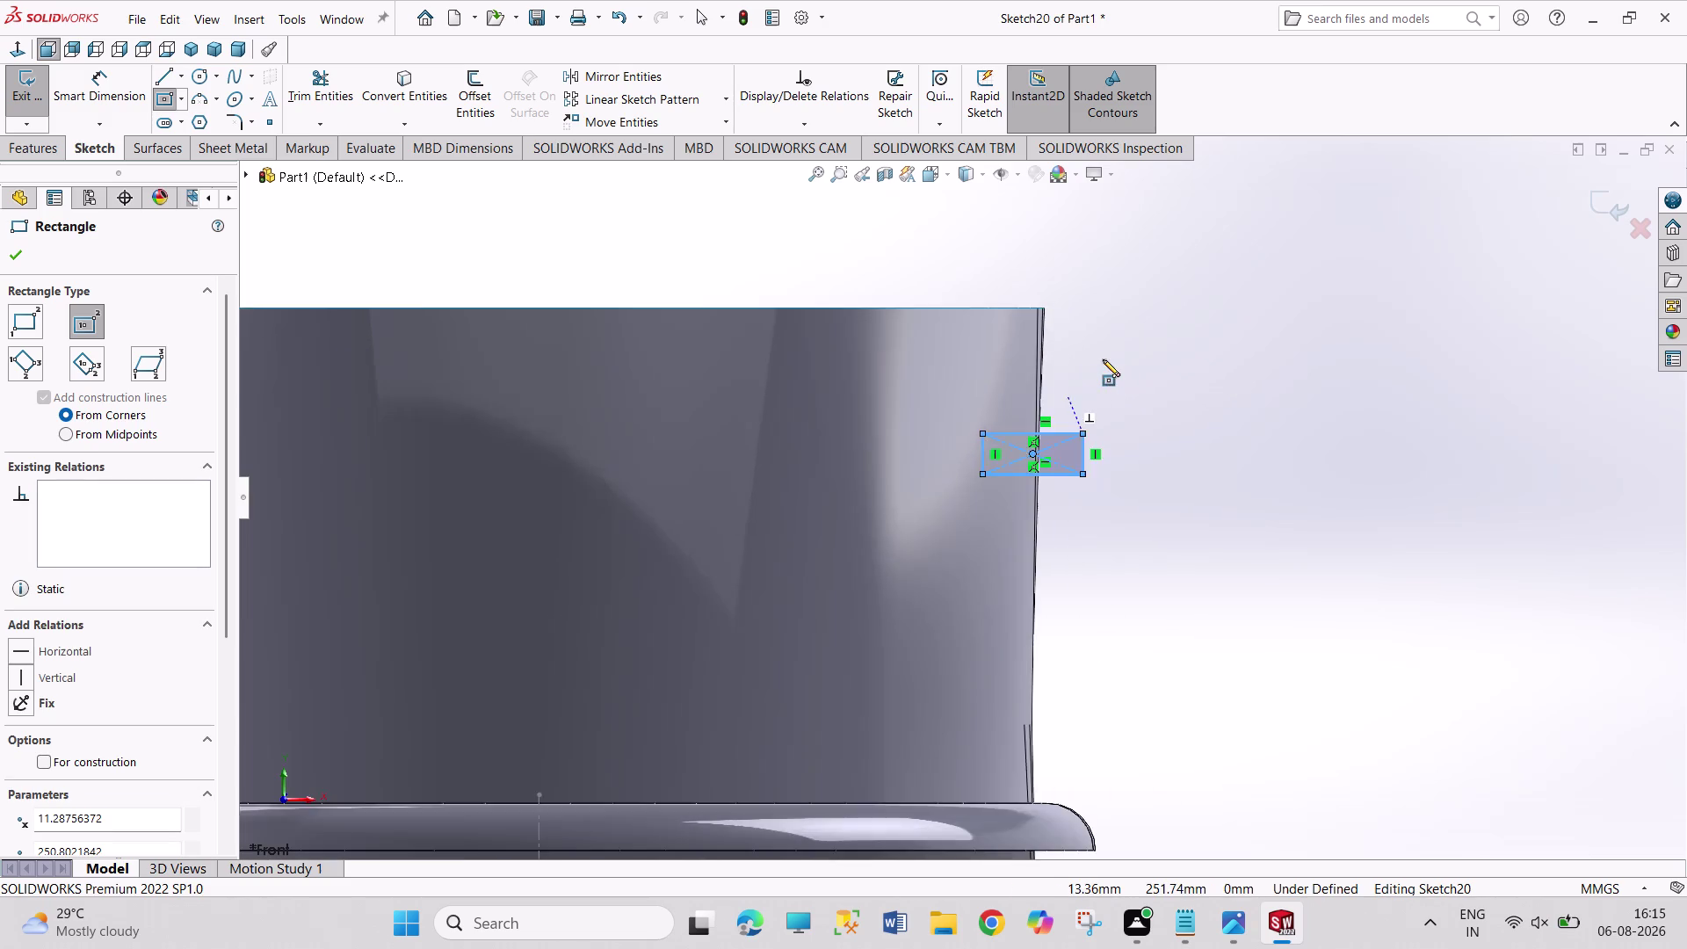
scroll(down, 3)
click(959, 634)
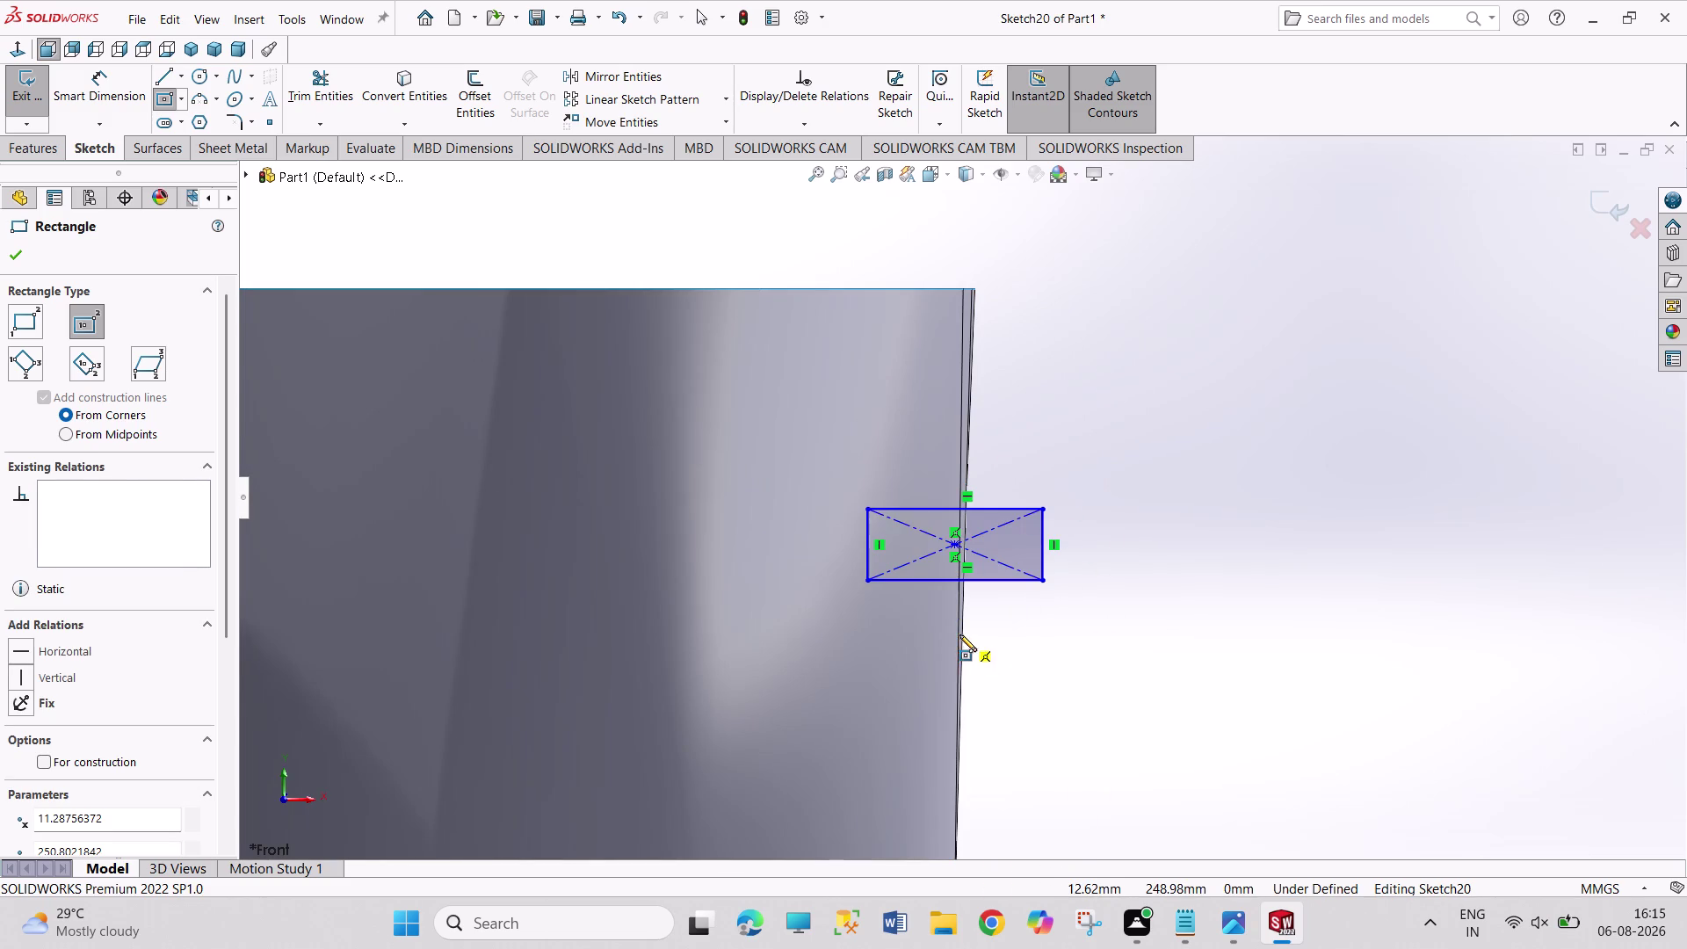
click(1044, 659)
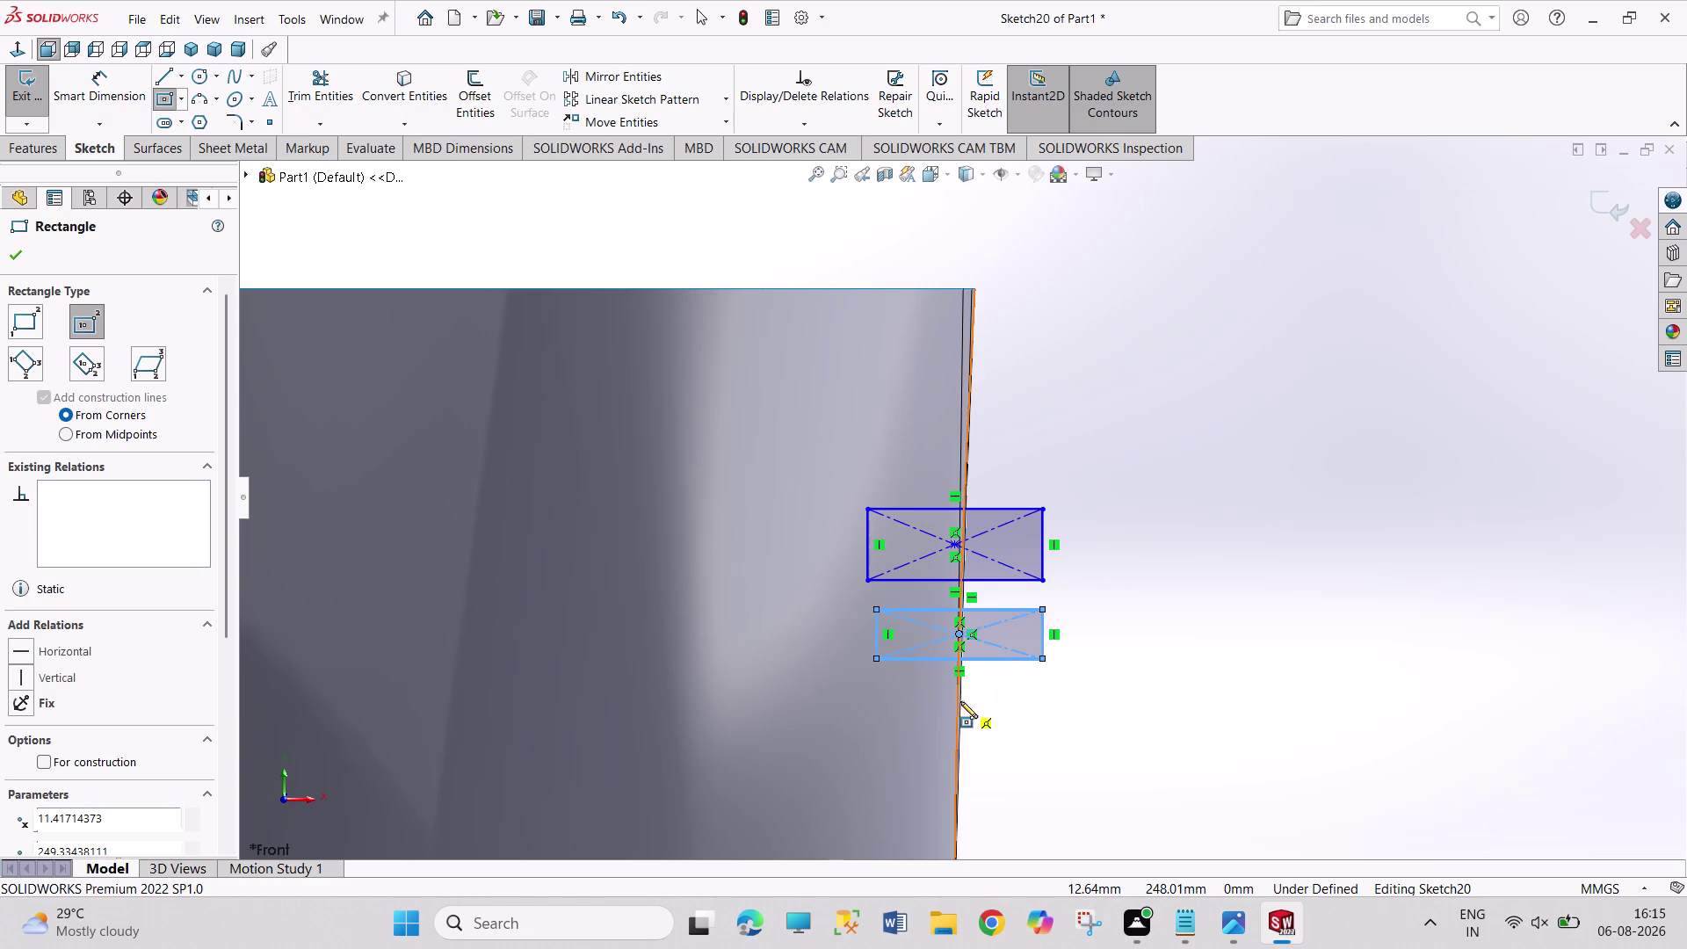
click(960, 701)
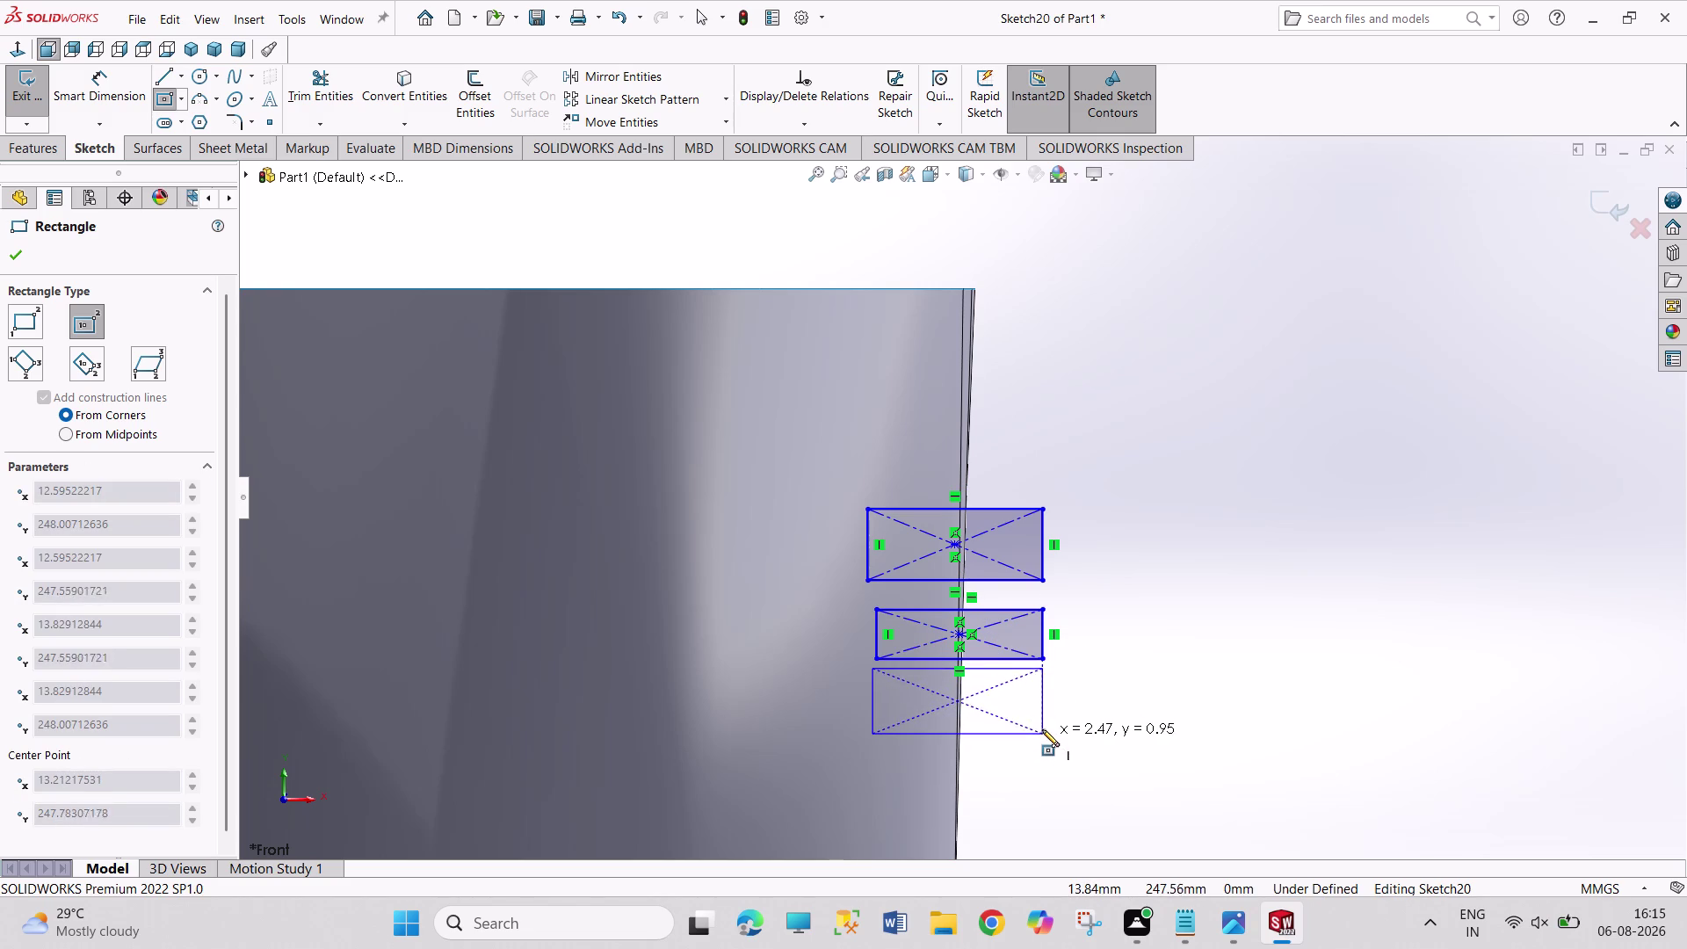
click(1042, 725)
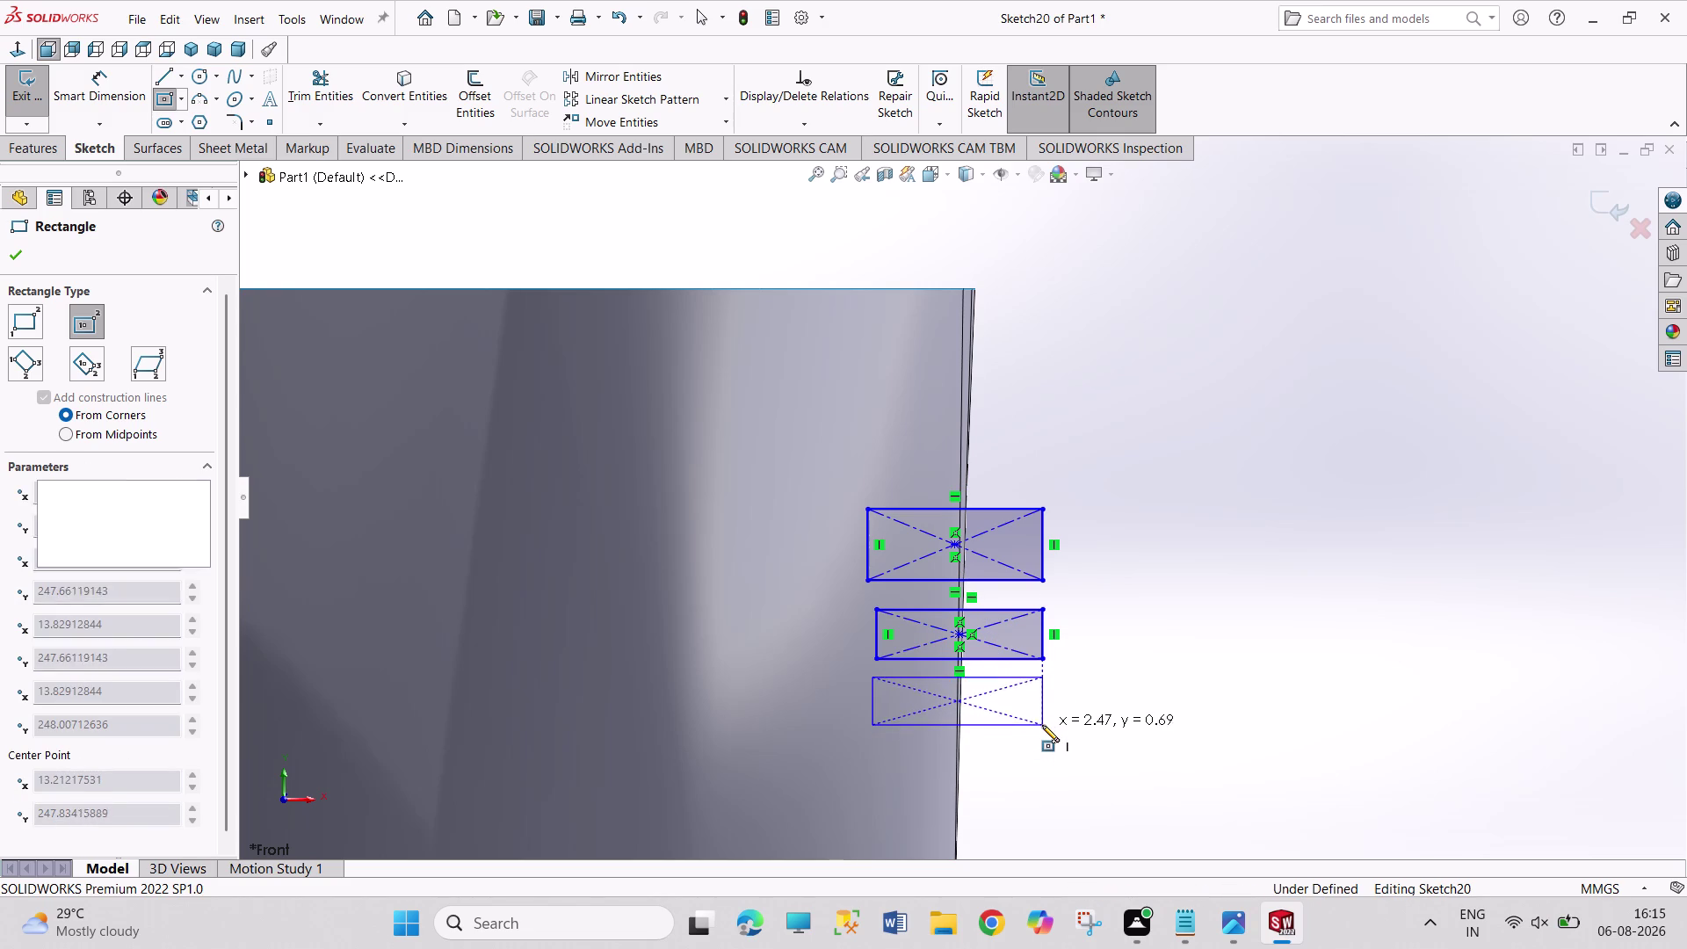
right_drag(1093, 694, 1130, 489)
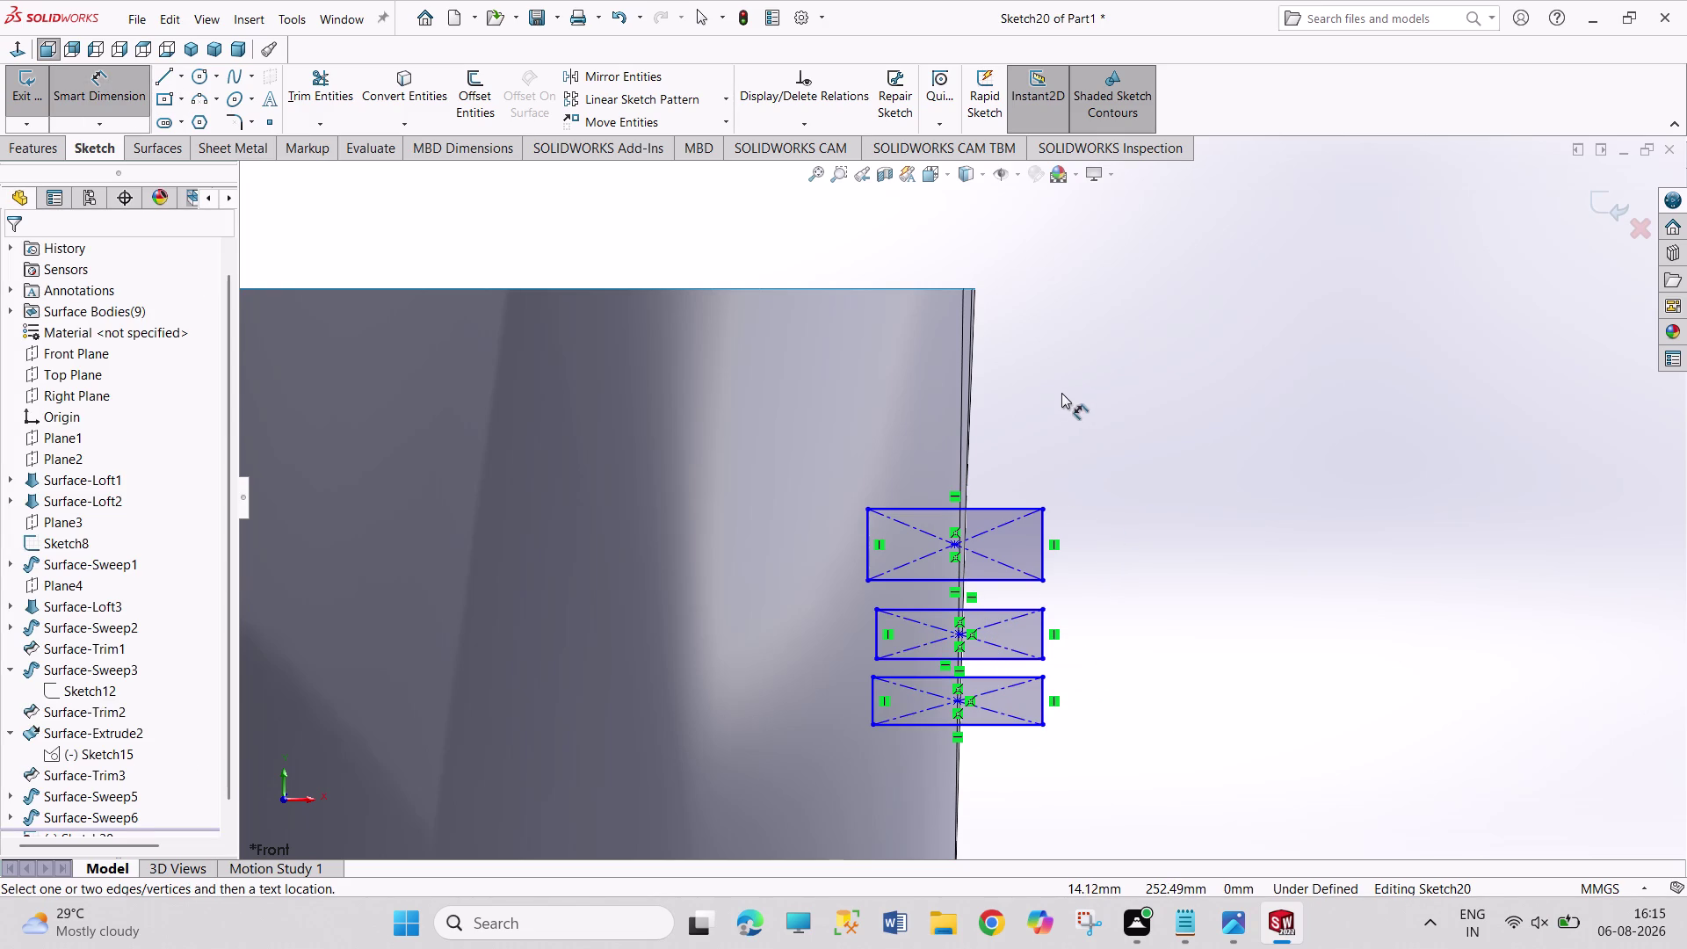
right_click(1062, 393)
Draw a centerline along the neck edge running through all three rectangles.
click(1097, 447)
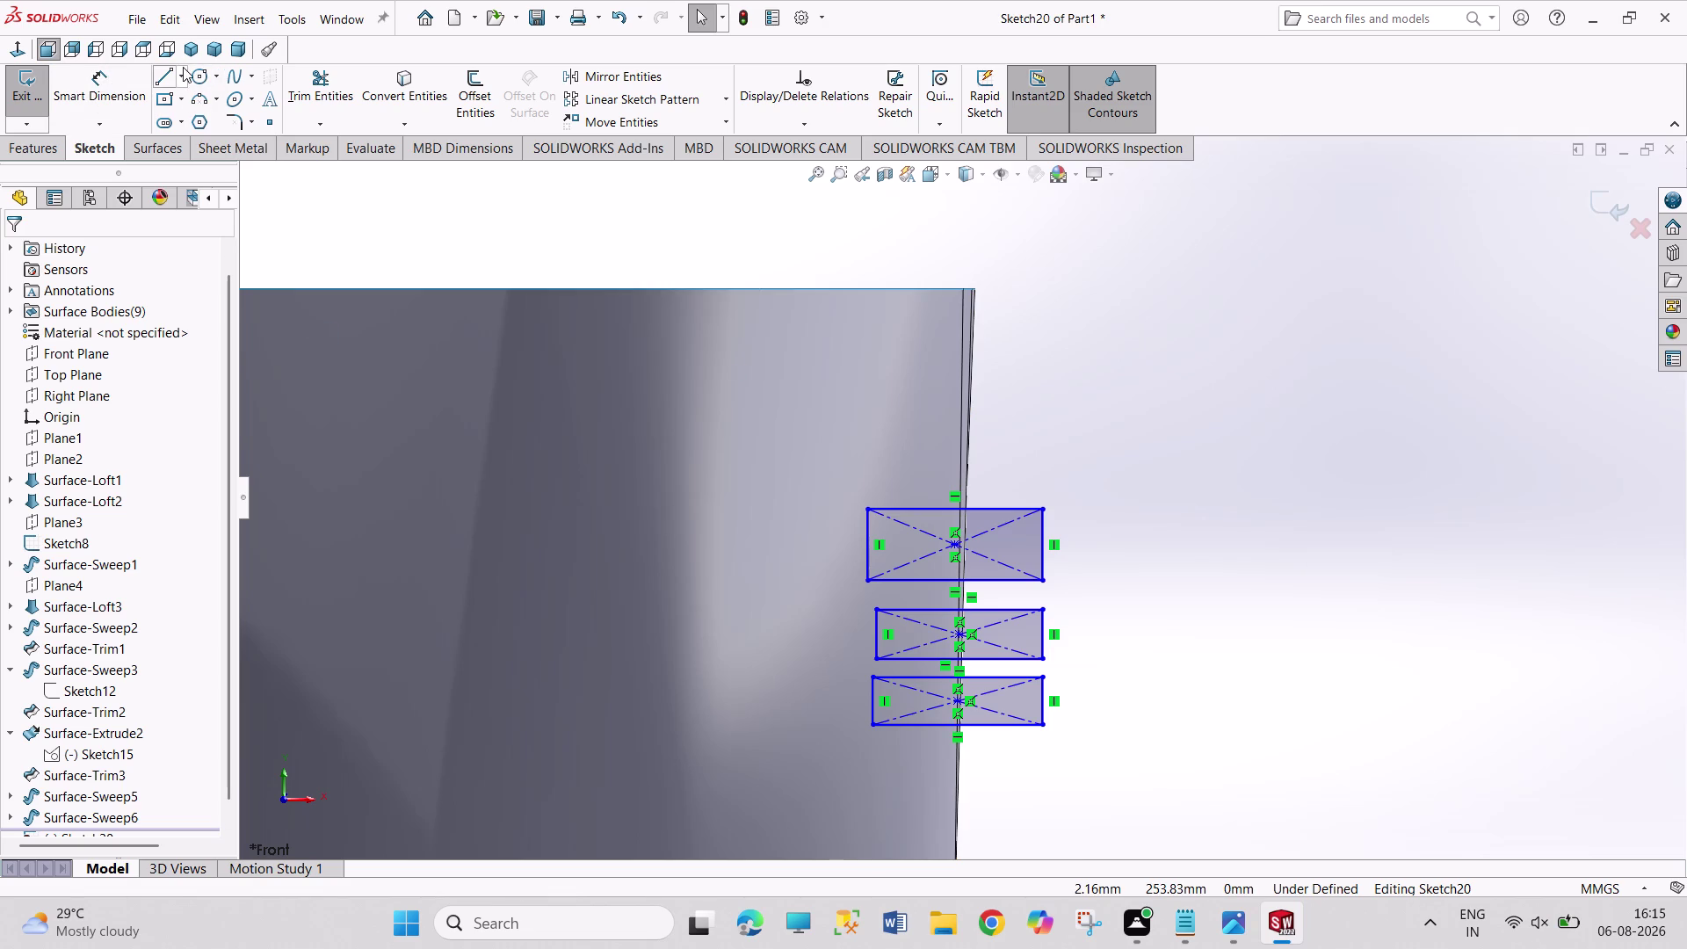
click(183, 68)
click(179, 84)
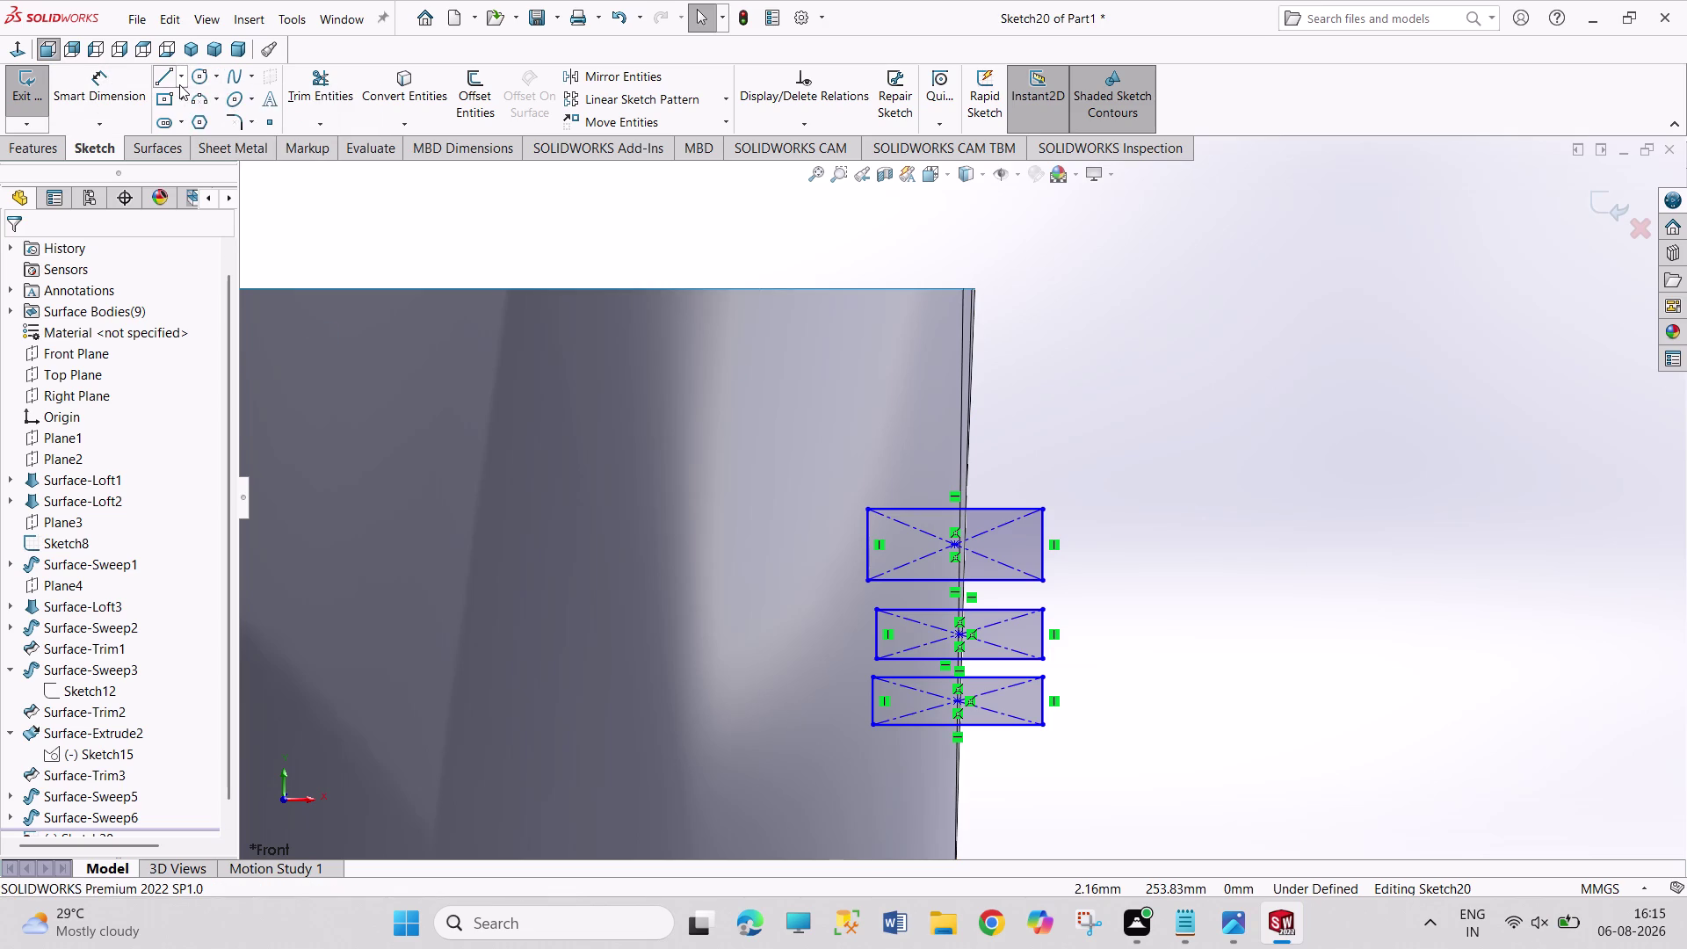
click(183, 81)
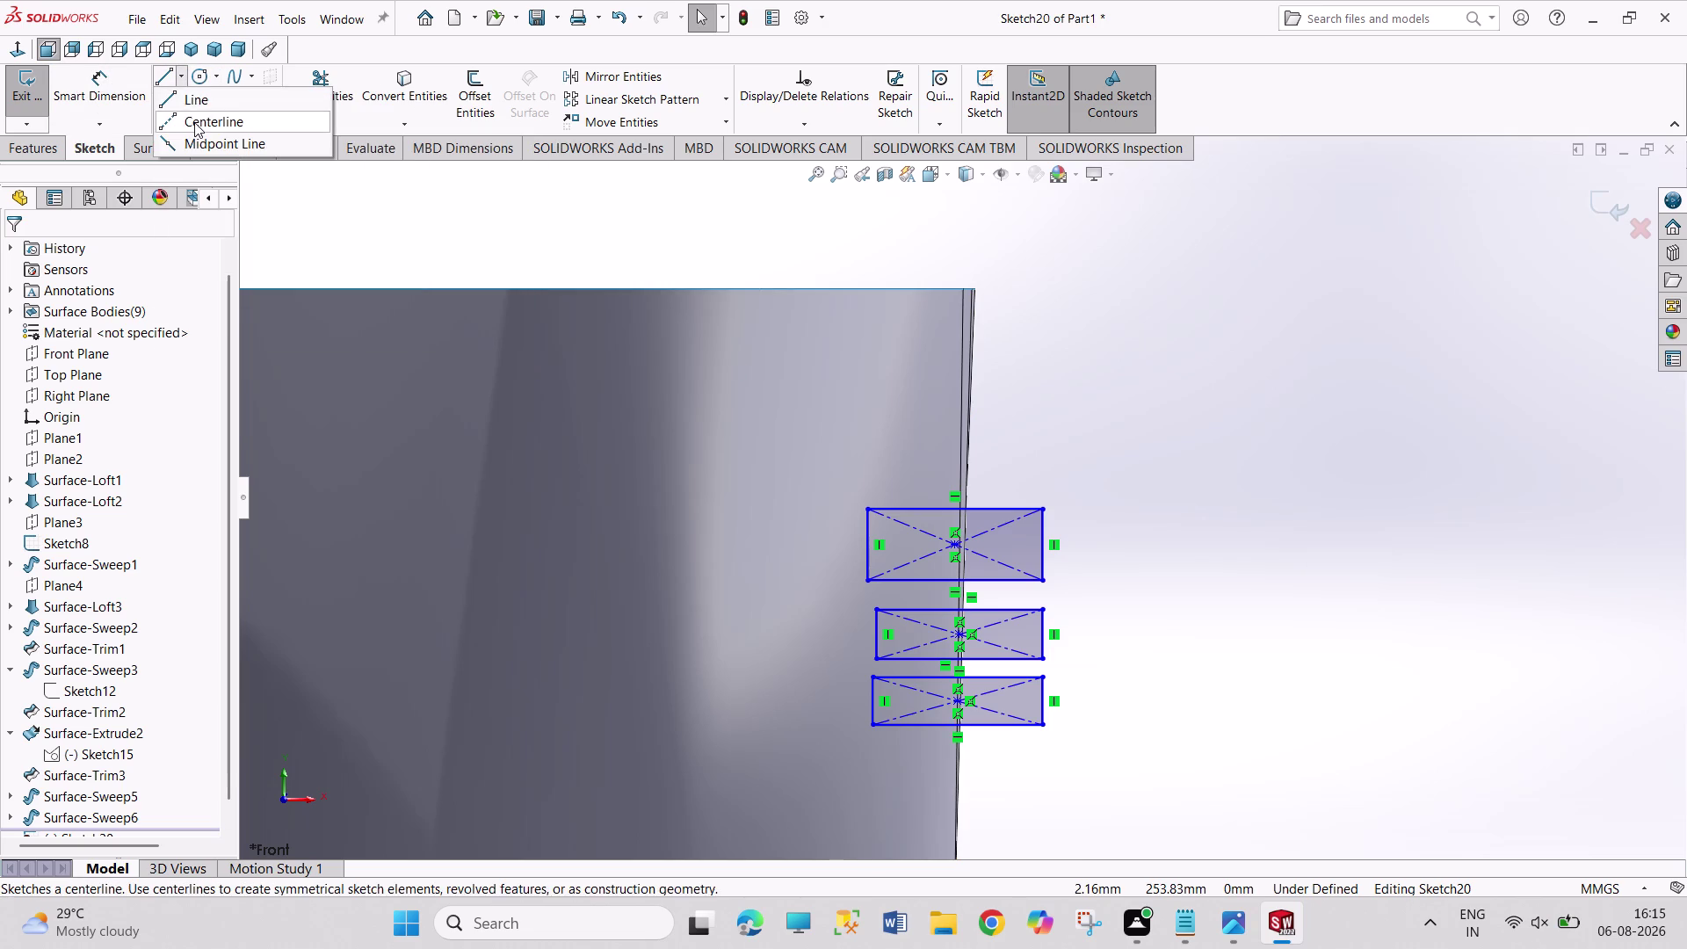
click(194, 123)
click(971, 440)
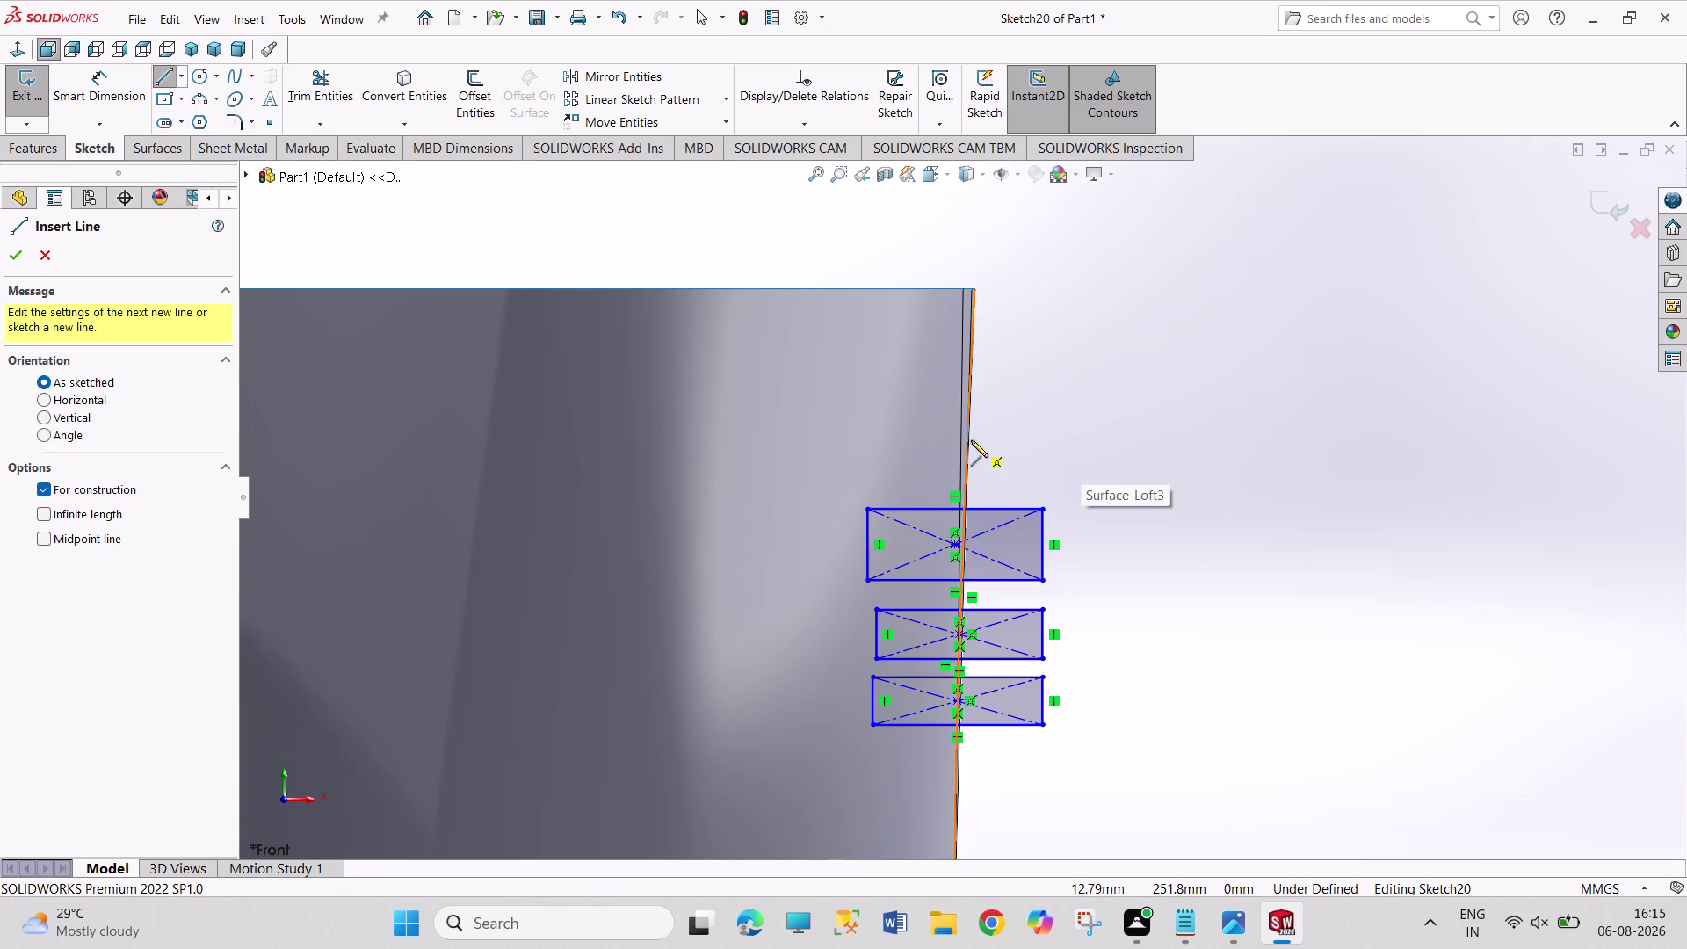
click(961, 762)
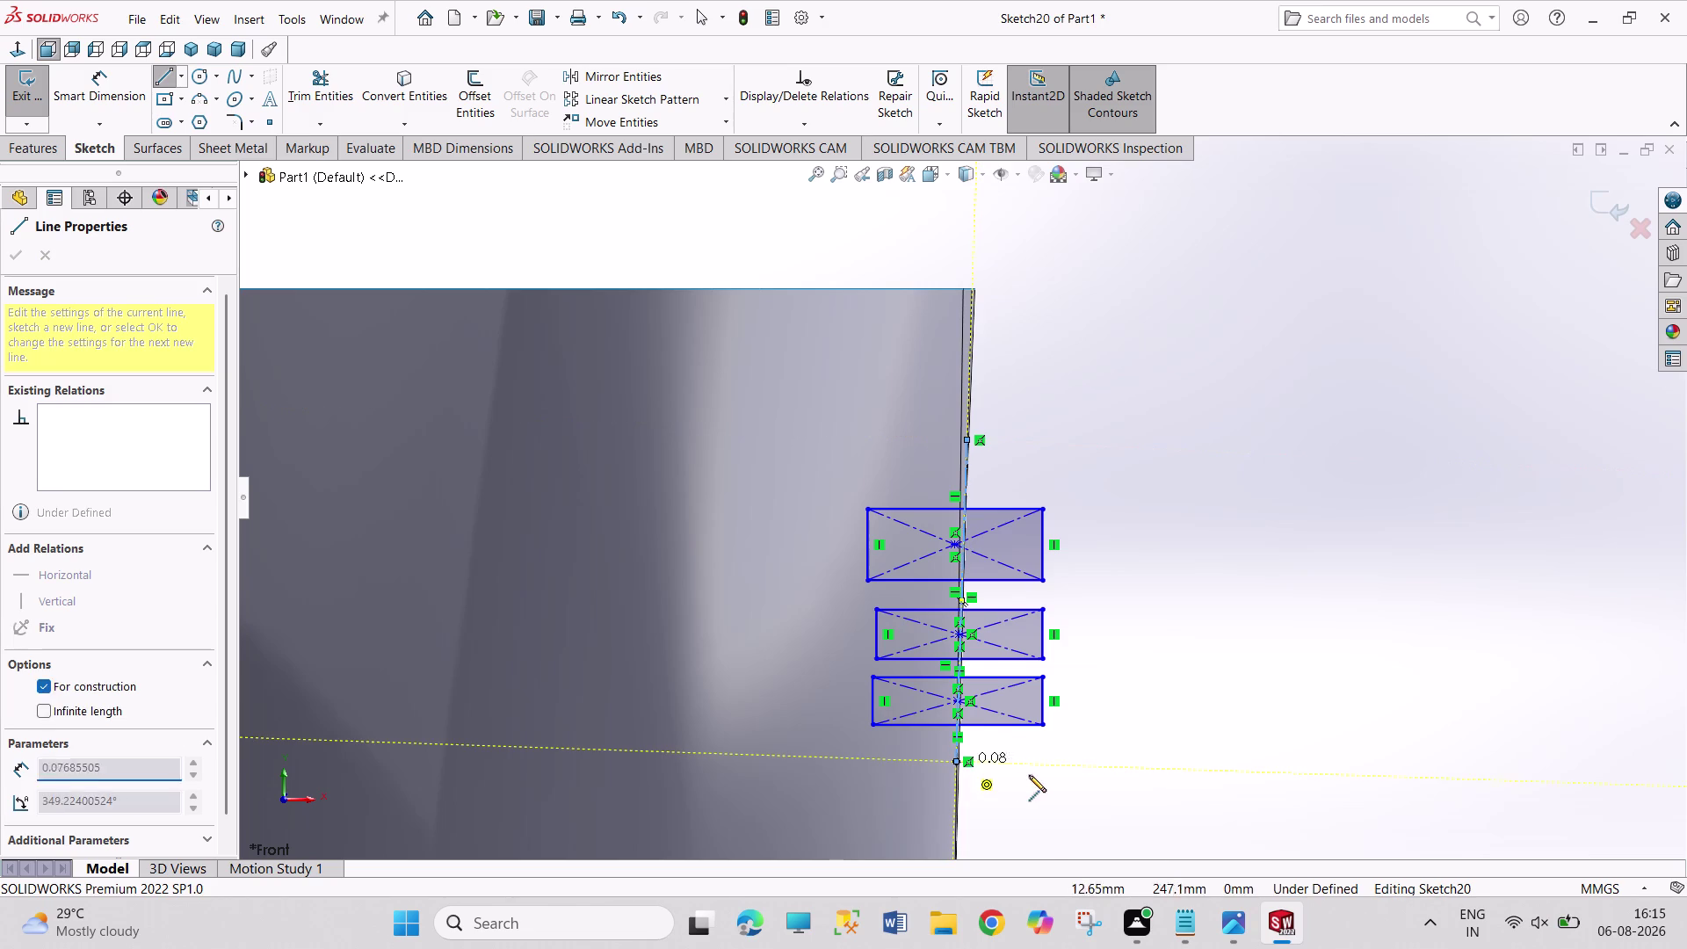
right_click(1032, 775)
click(1065, 725)
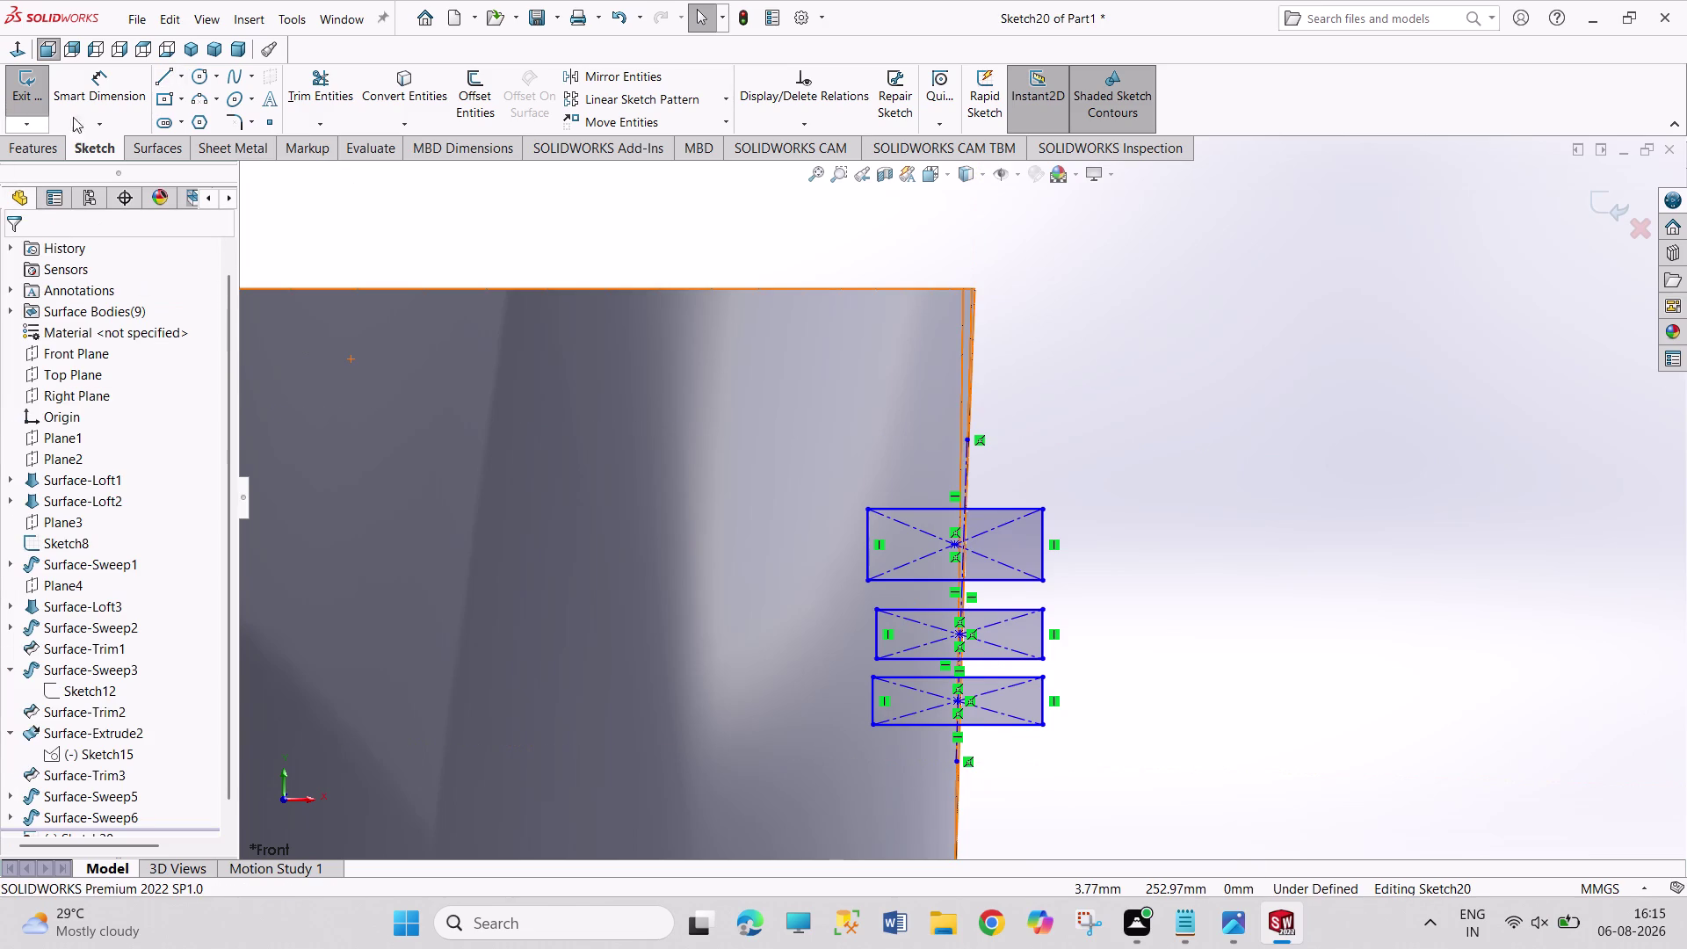
click(326, 84)
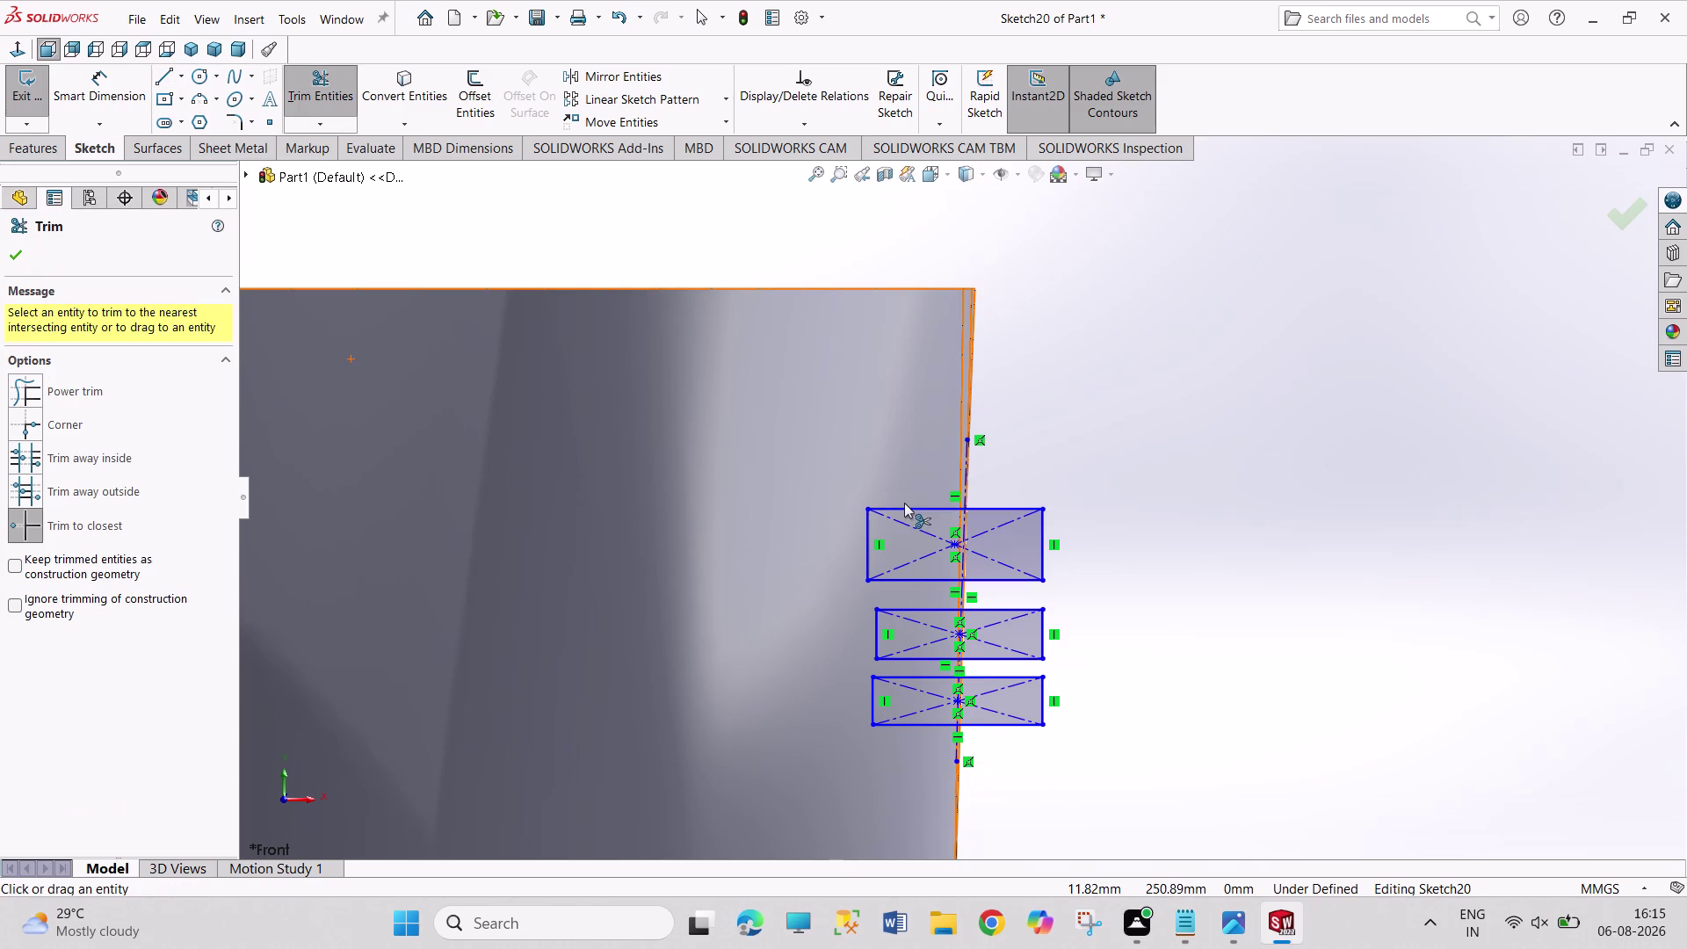
Trim the inner left parts of the top and middle rectangles.
click(906, 502)
click(868, 548)
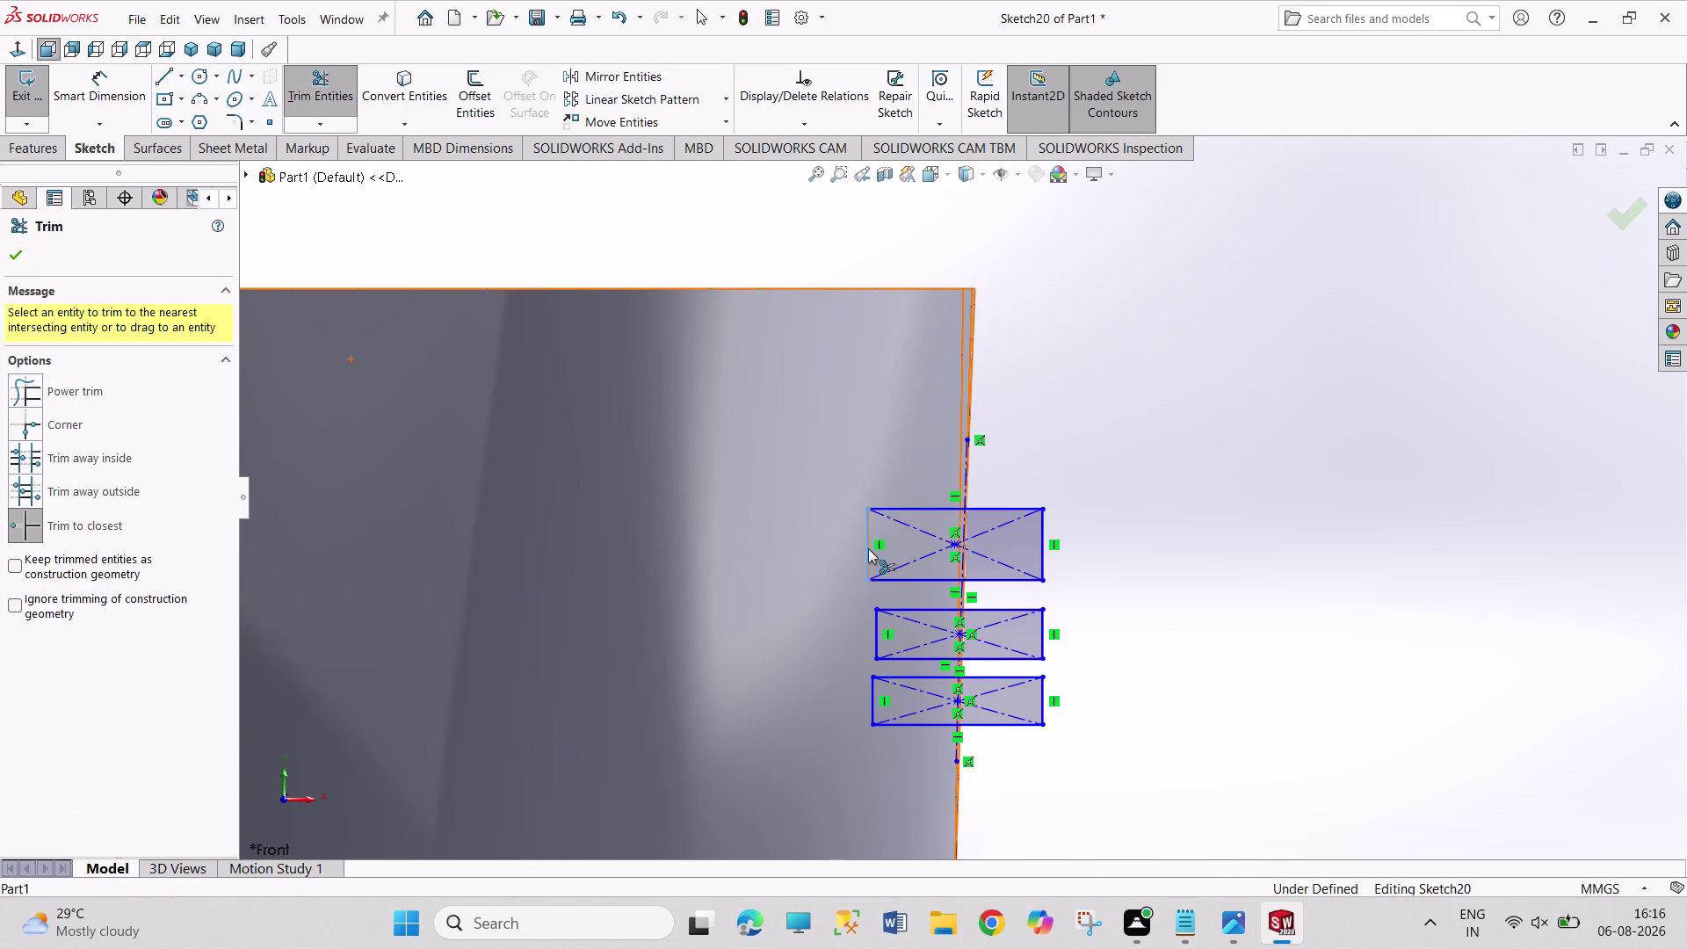
click(904, 503)
click(909, 507)
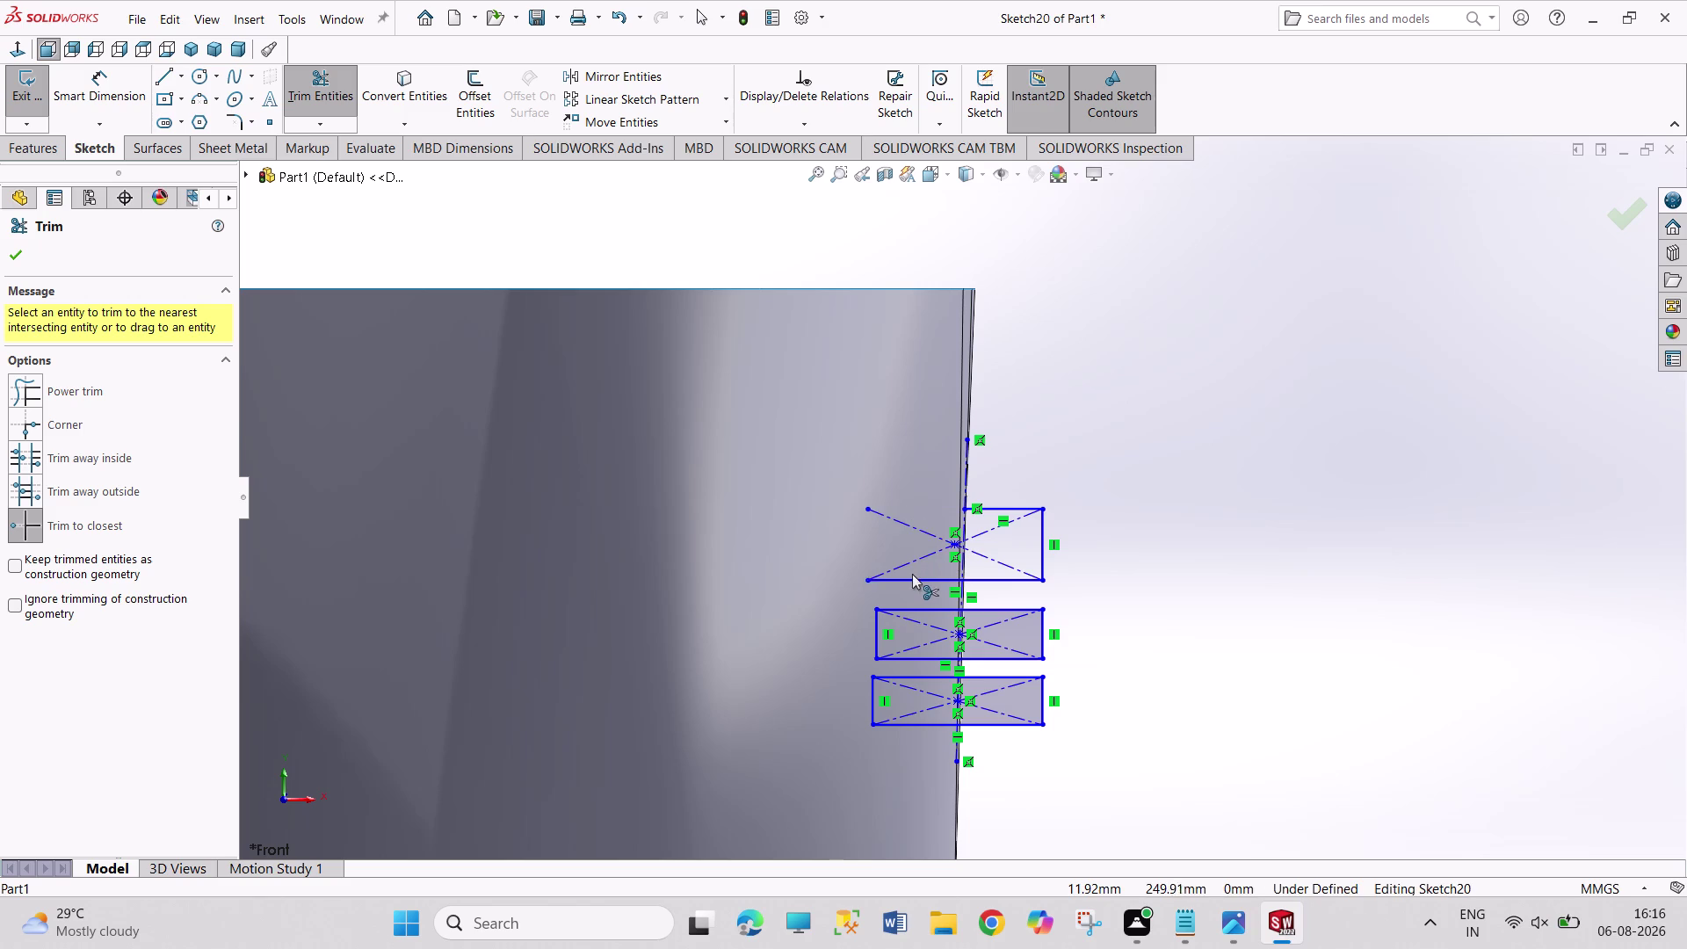
click(913, 581)
click(917, 605)
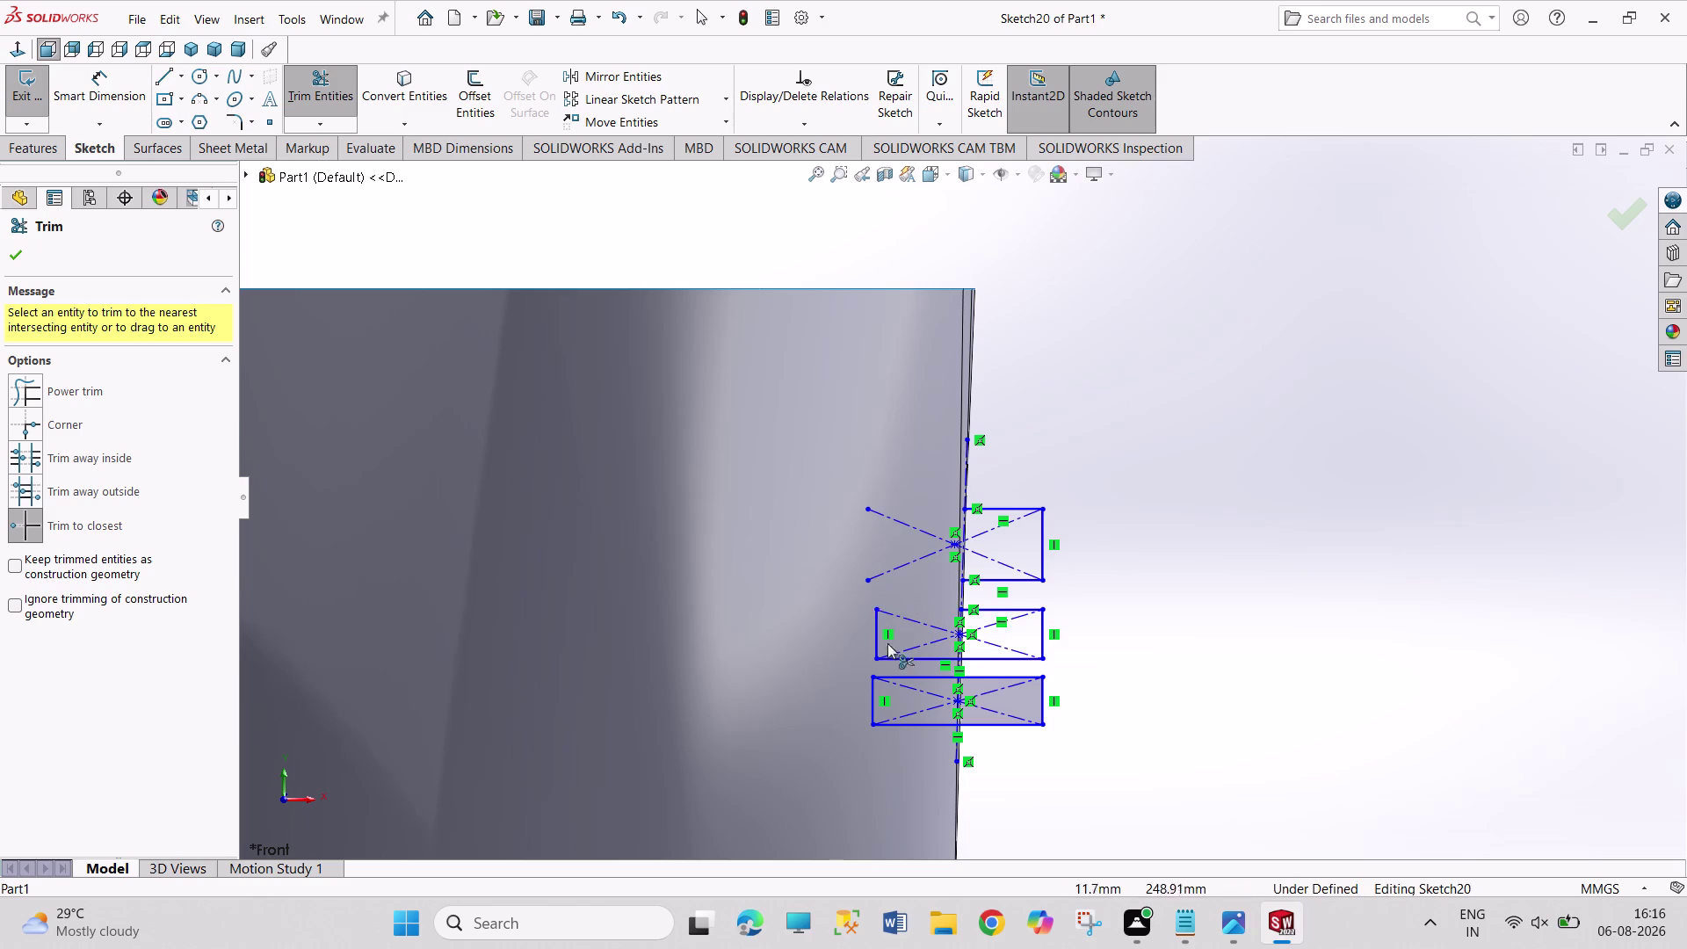
click(874, 647)
click(899, 657)
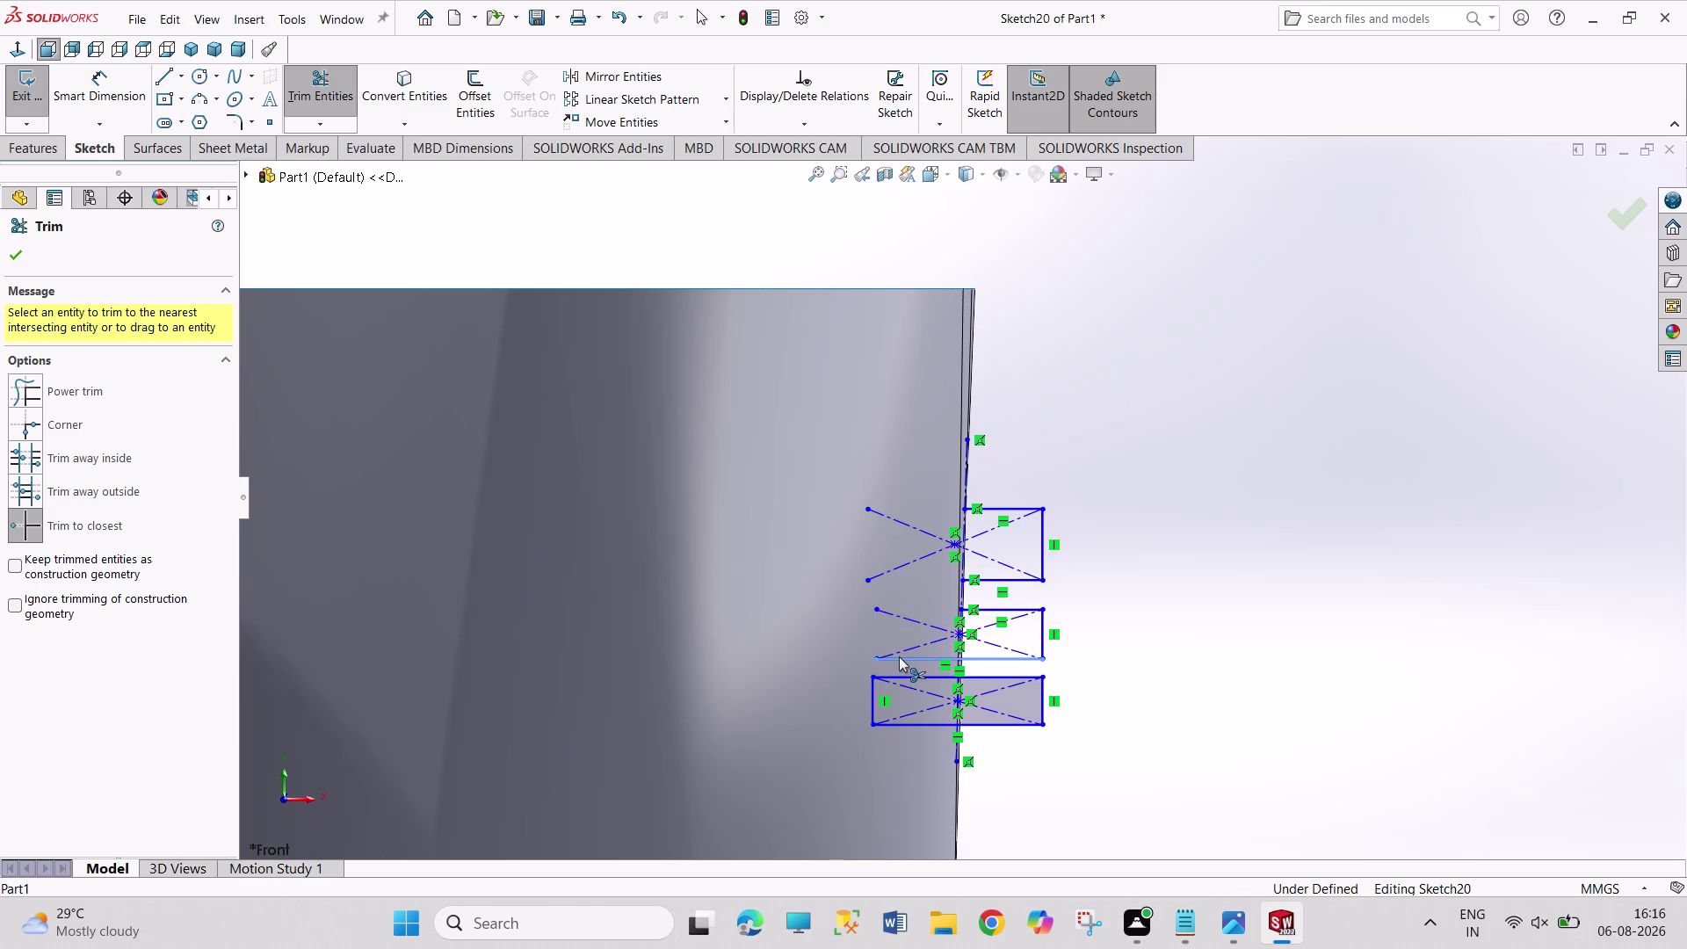
Trim the bottom rectangle's inner left part and end the Trim tool.
click(892, 725)
click(902, 680)
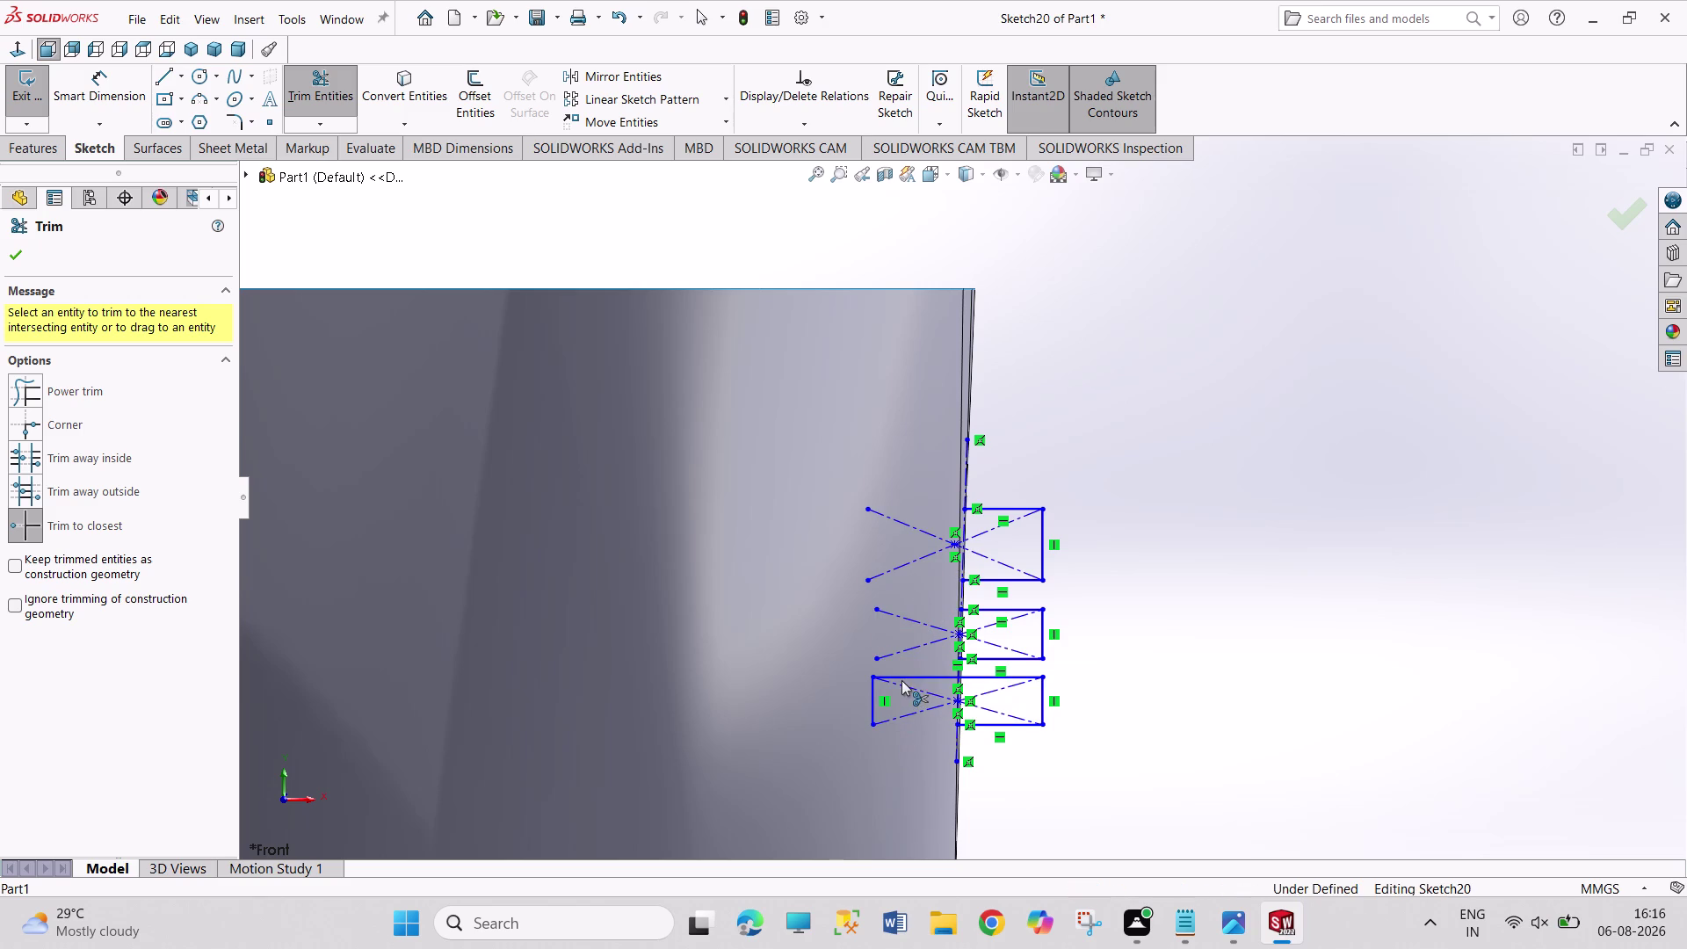
click(872, 712)
right_click(1087, 600)
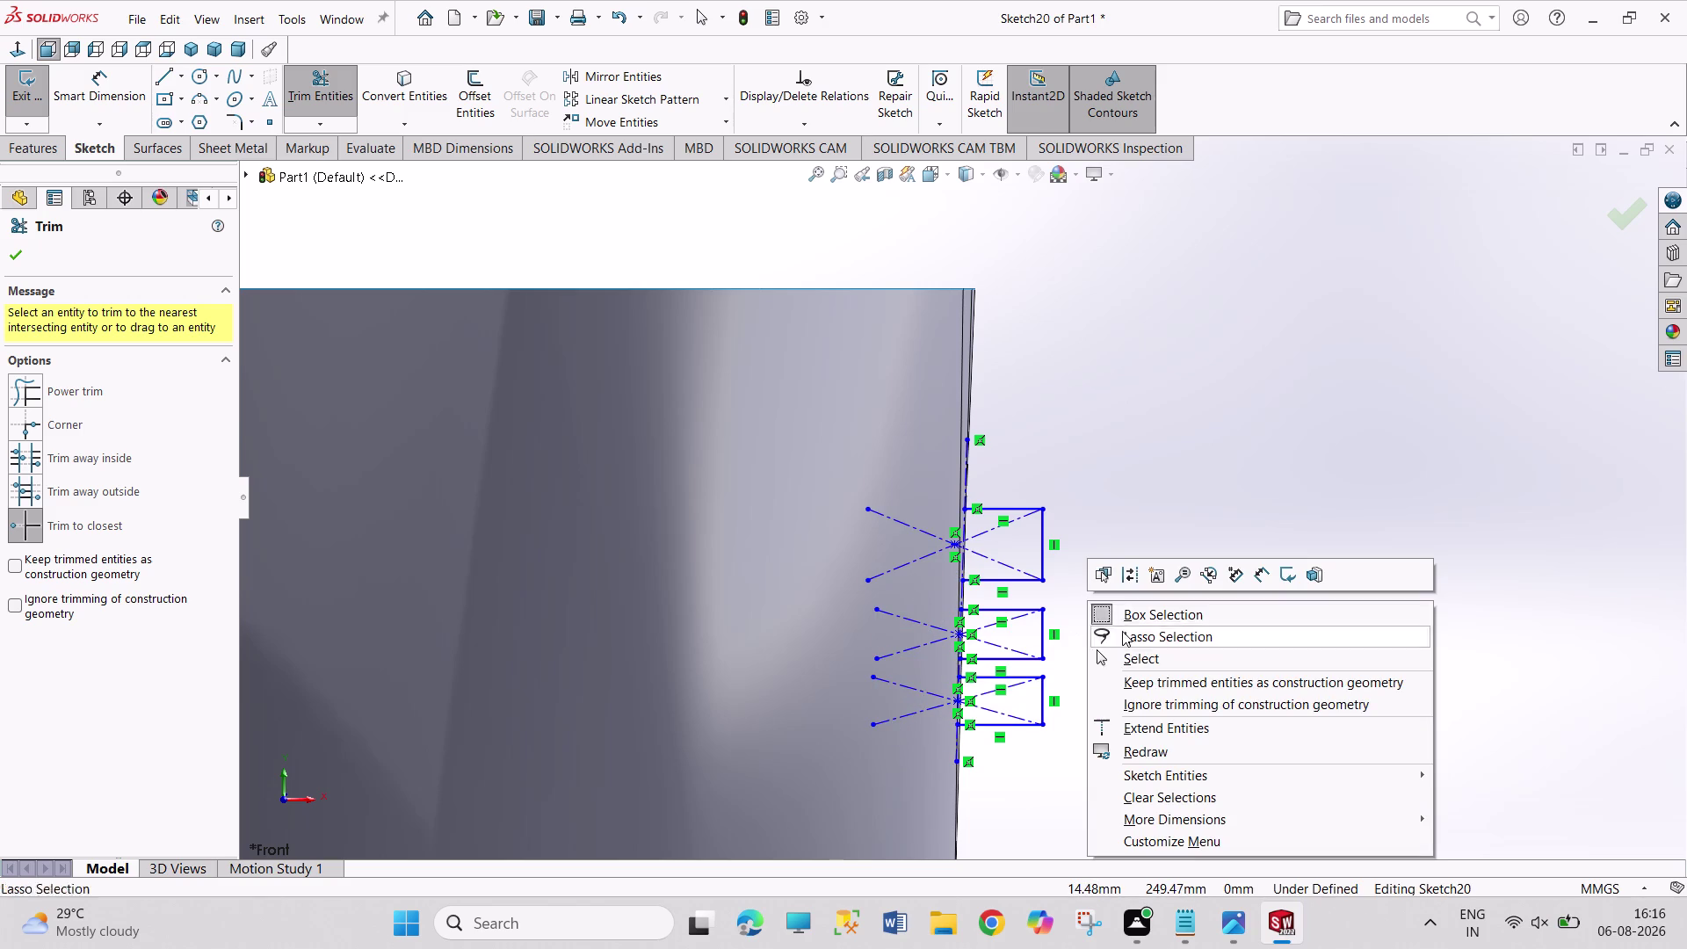
click(1132, 653)
scroll(up, 3)
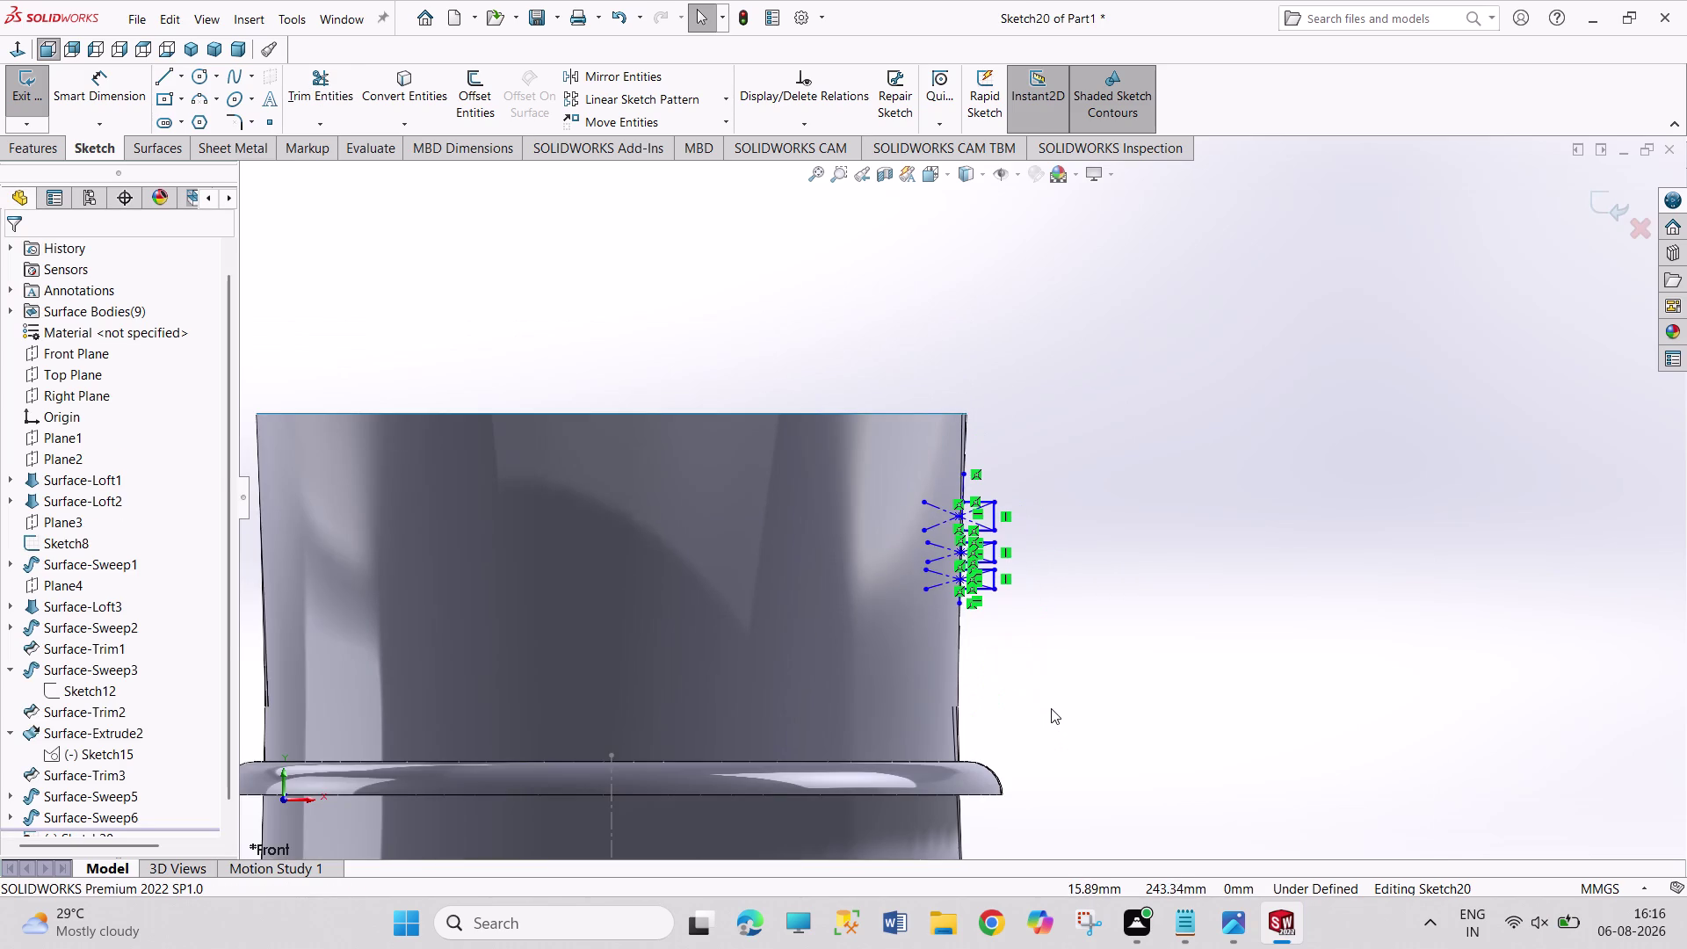
scroll(up, 3)
scroll(down, 3)
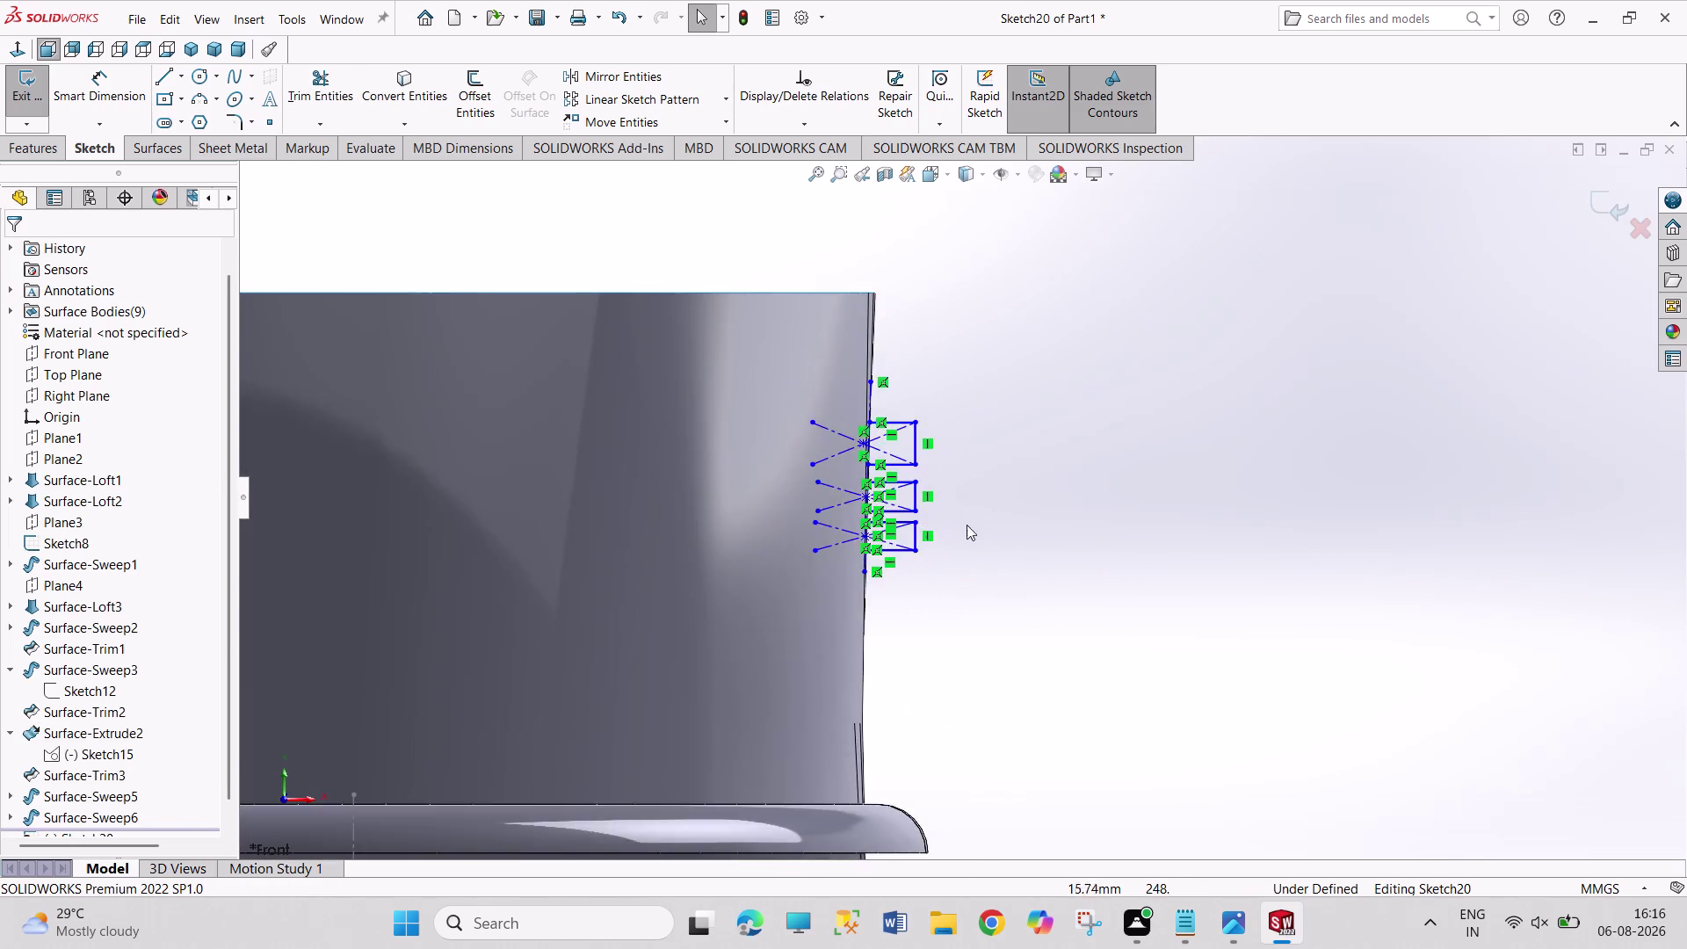
scroll(down, 3)
scroll(down, 3)
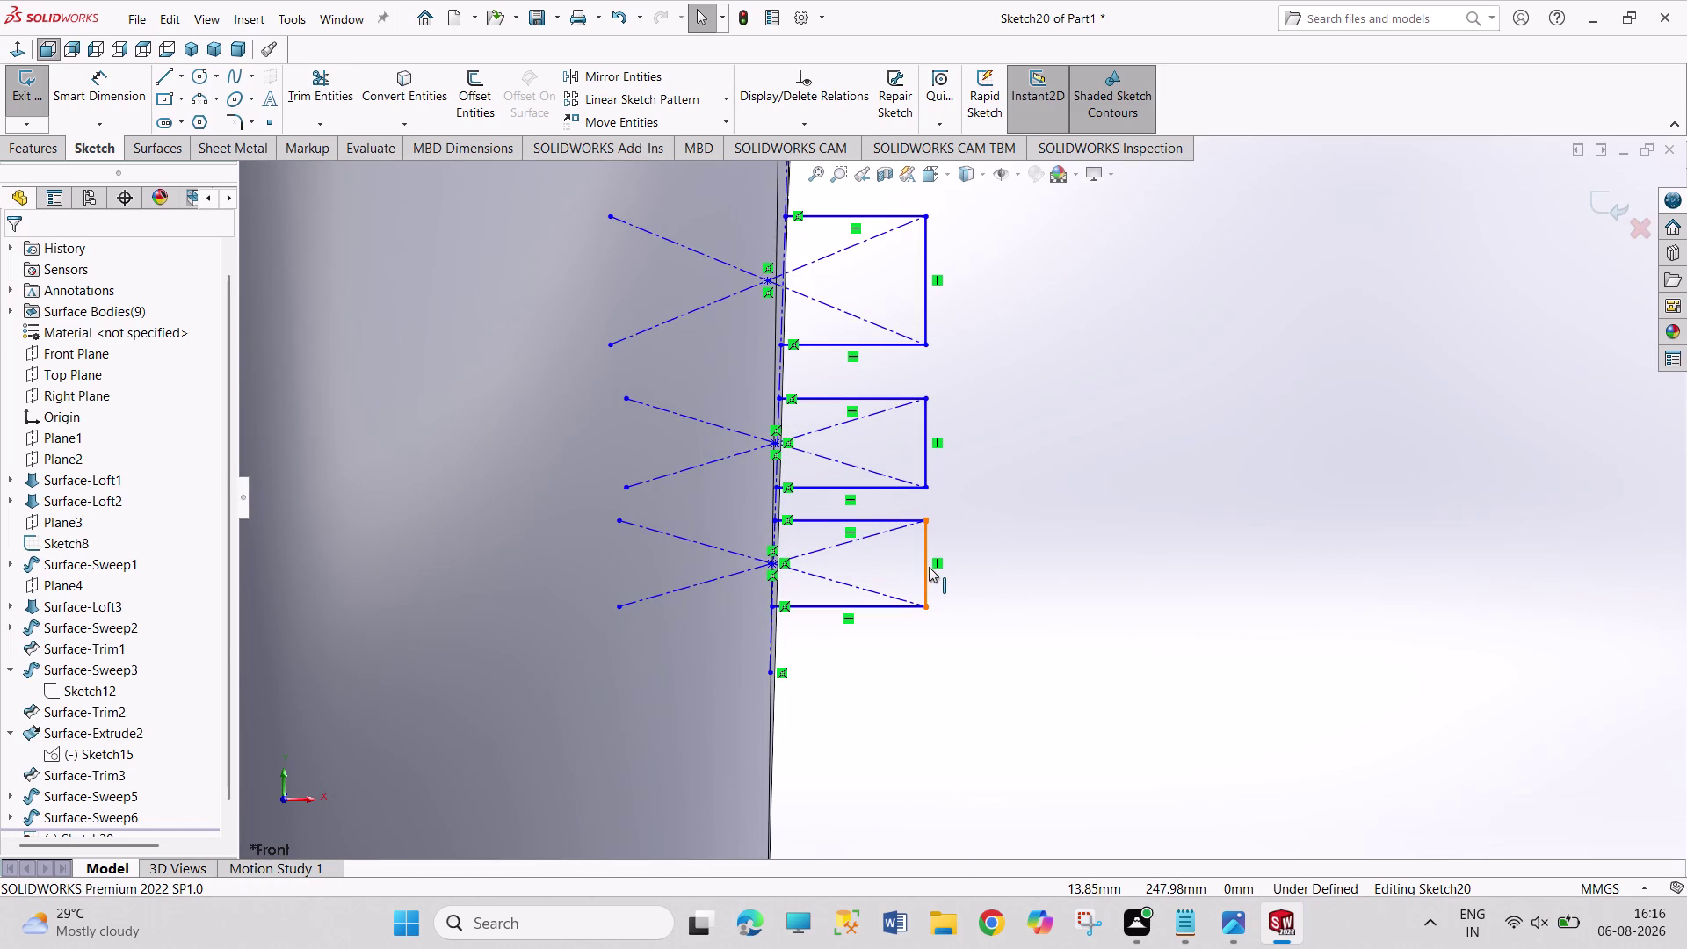
Drag the bottom and middle thread profile rectangles in Sketch20 narrower to a small width.
drag(922, 567, 879, 570)
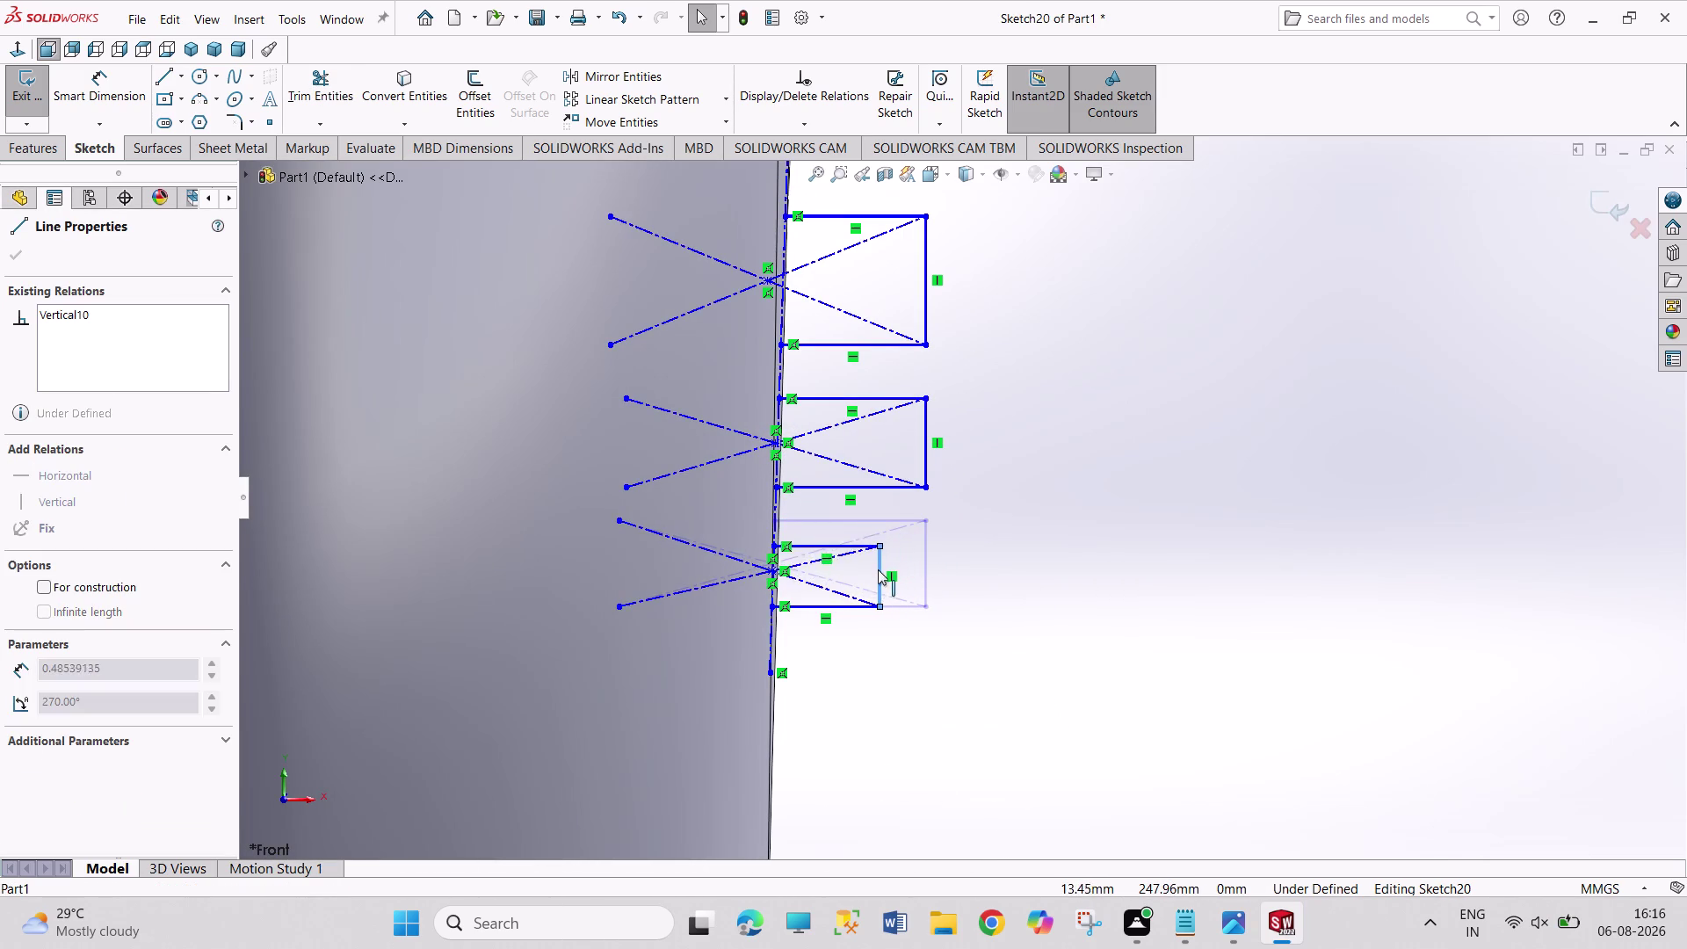
drag(880, 570, 855, 572)
drag(926, 436, 910, 440)
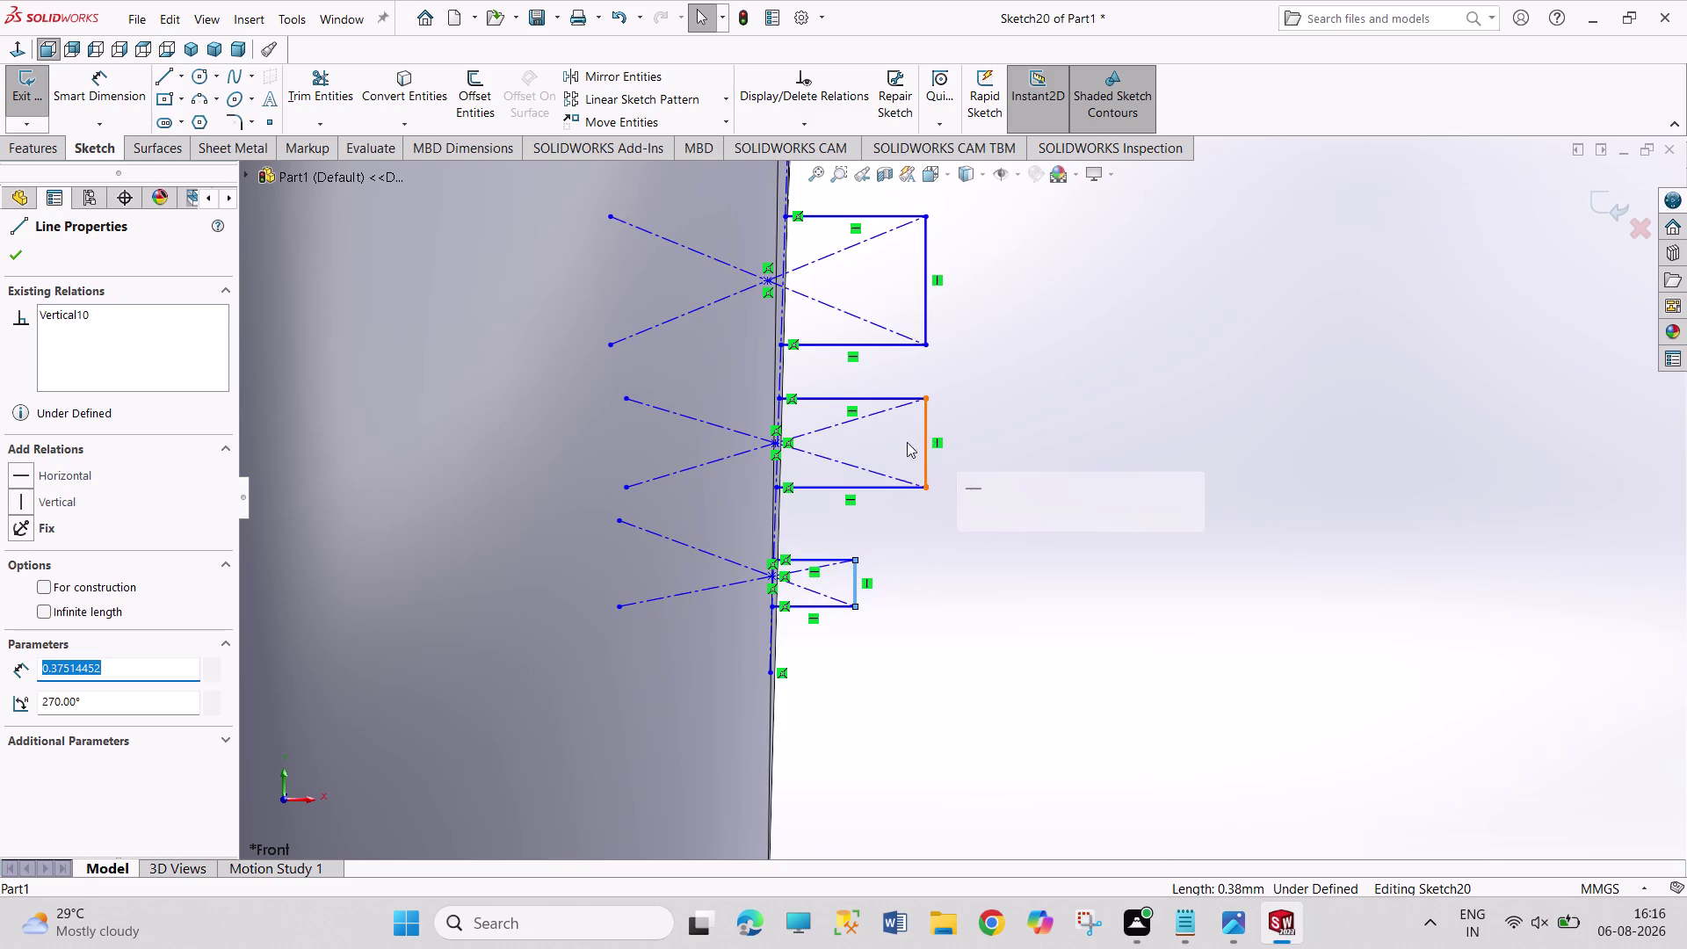
drag(911, 440, 863, 476)
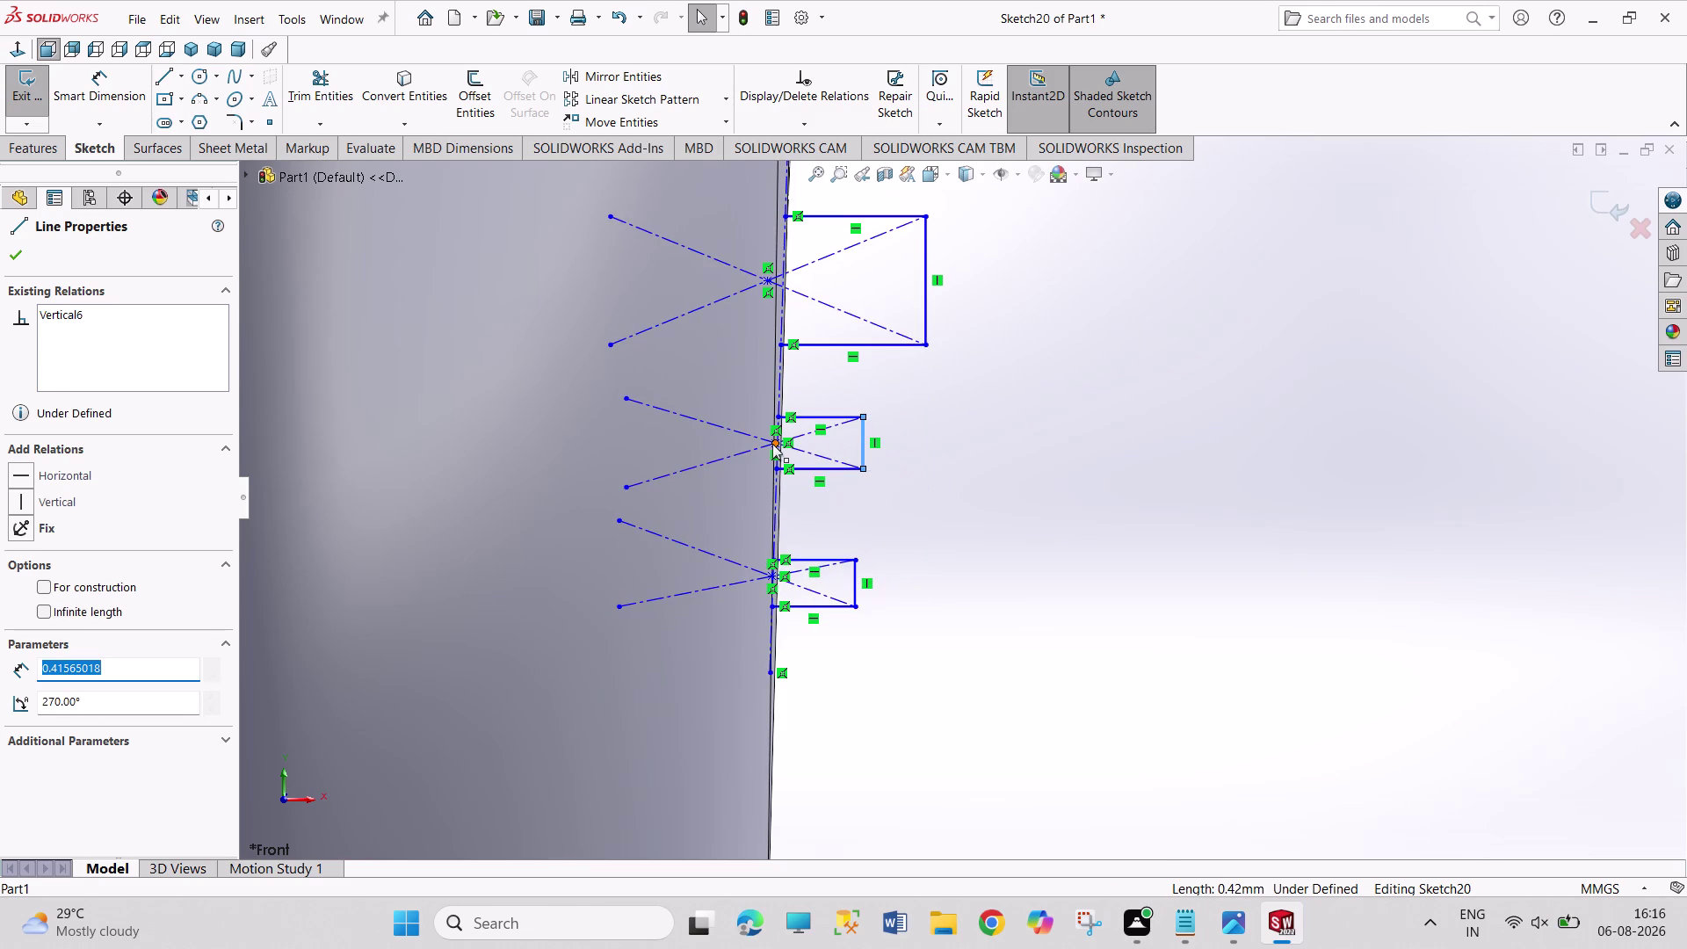
click(772, 444)
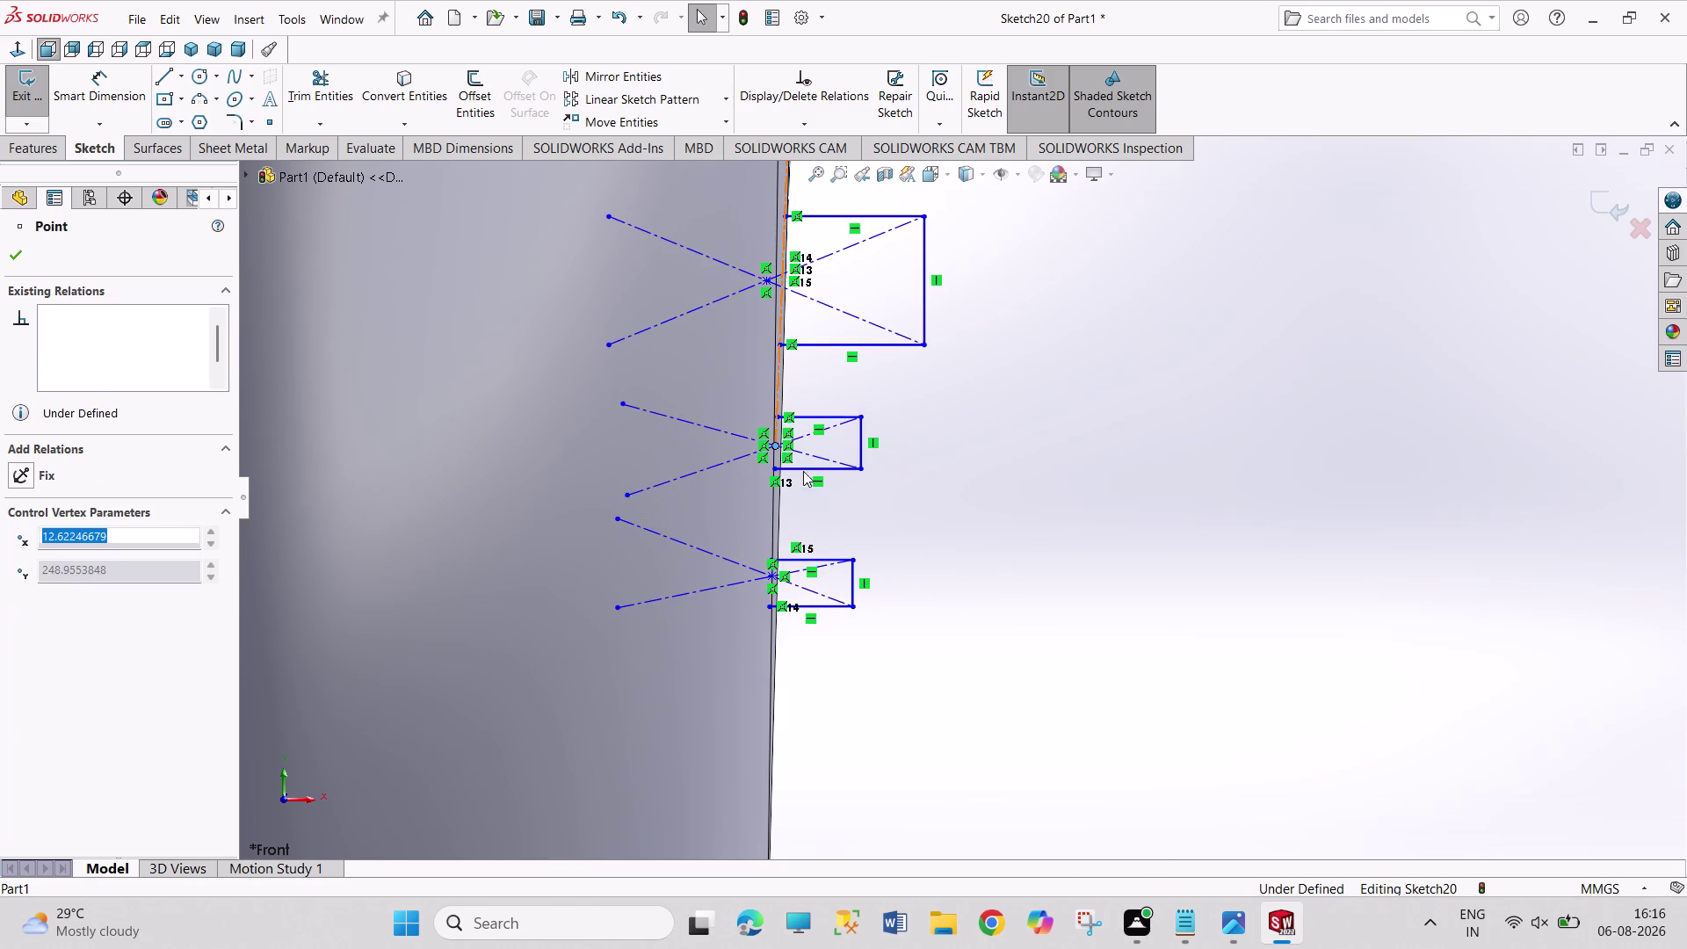
click(957, 485)
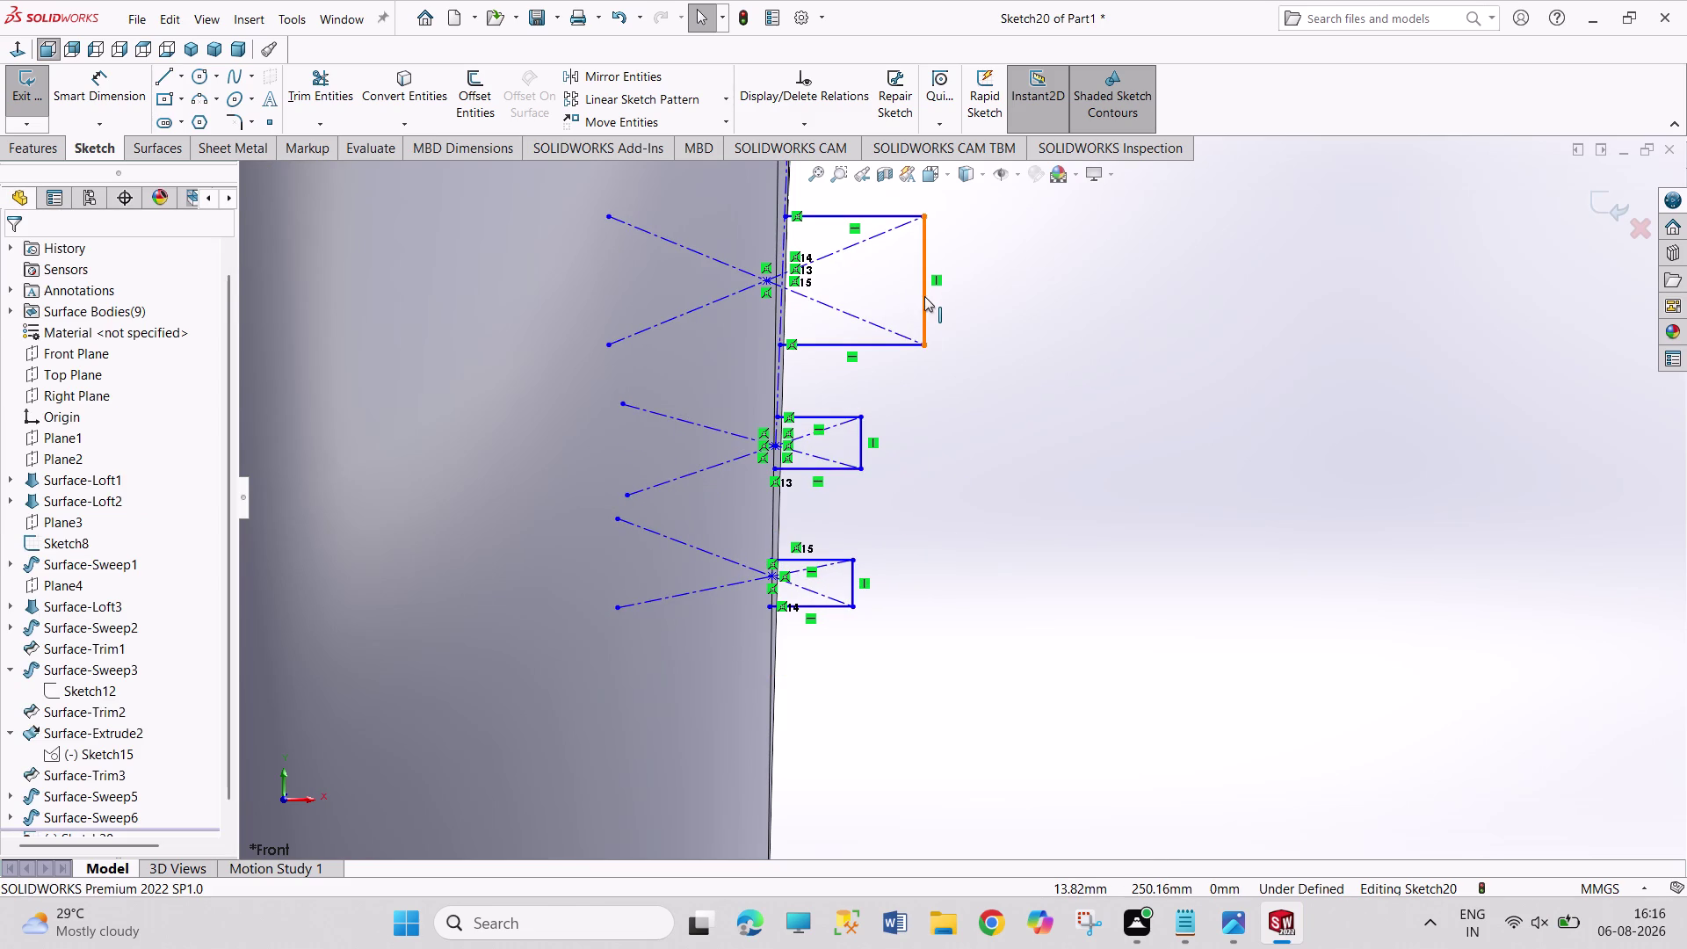
Narrow the top rectangle to match the other two, then exit Sketch20.
drag(925, 296, 854, 294)
click(930, 420)
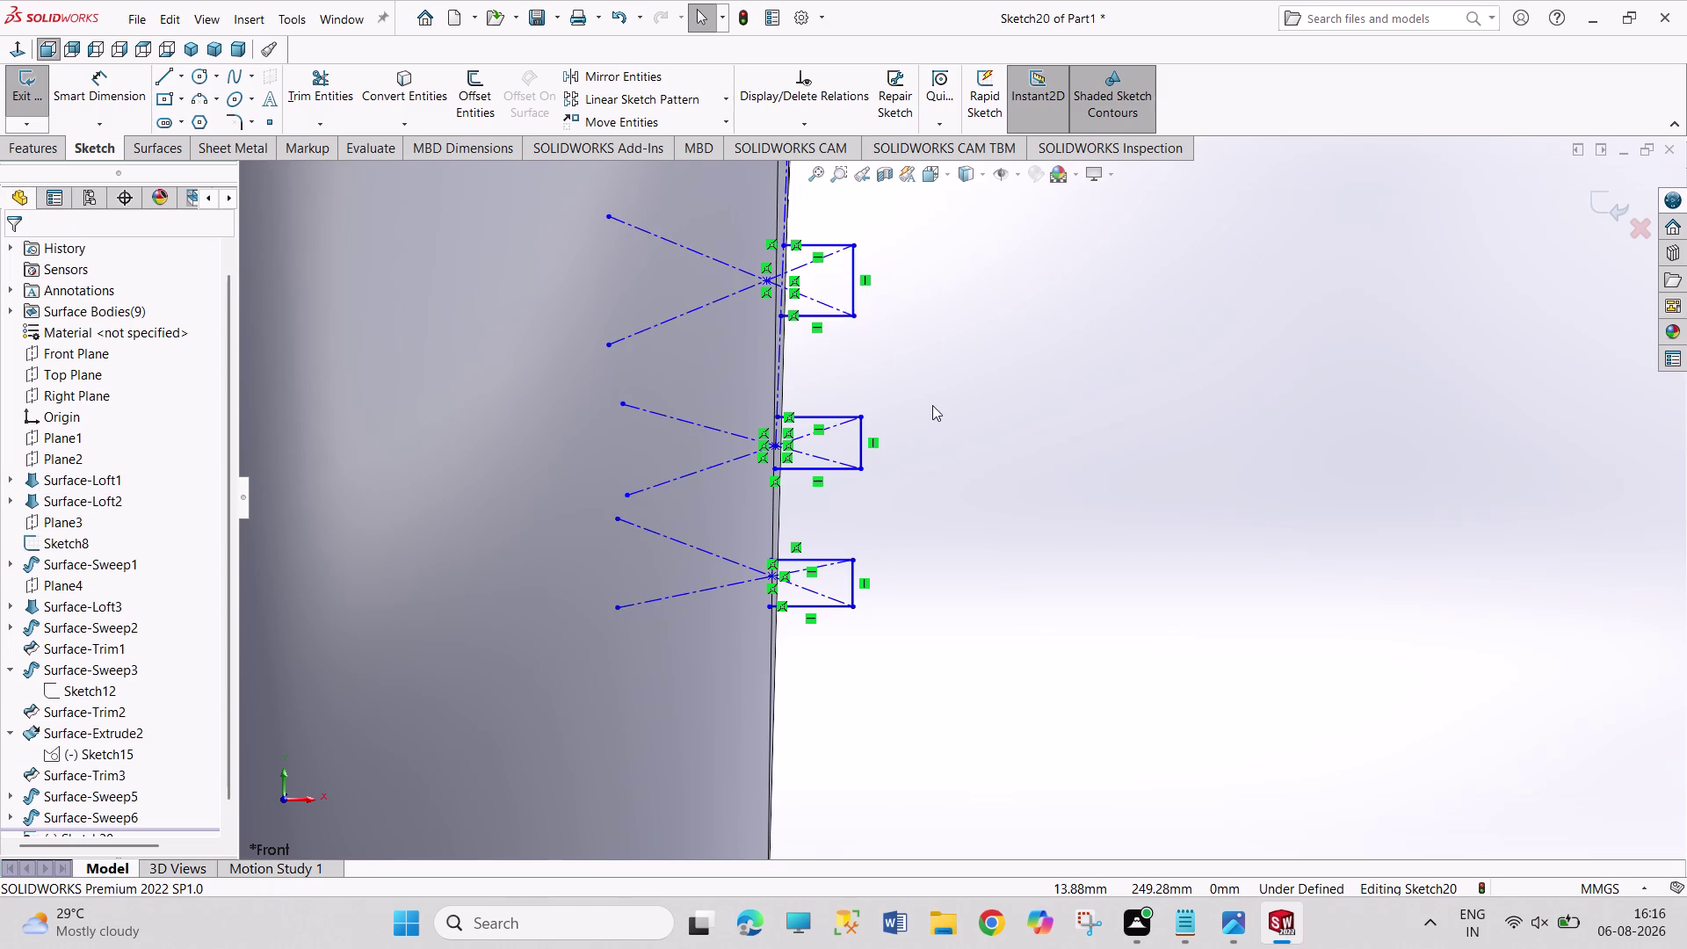
scroll(up, 3)
scroll(up, 3)
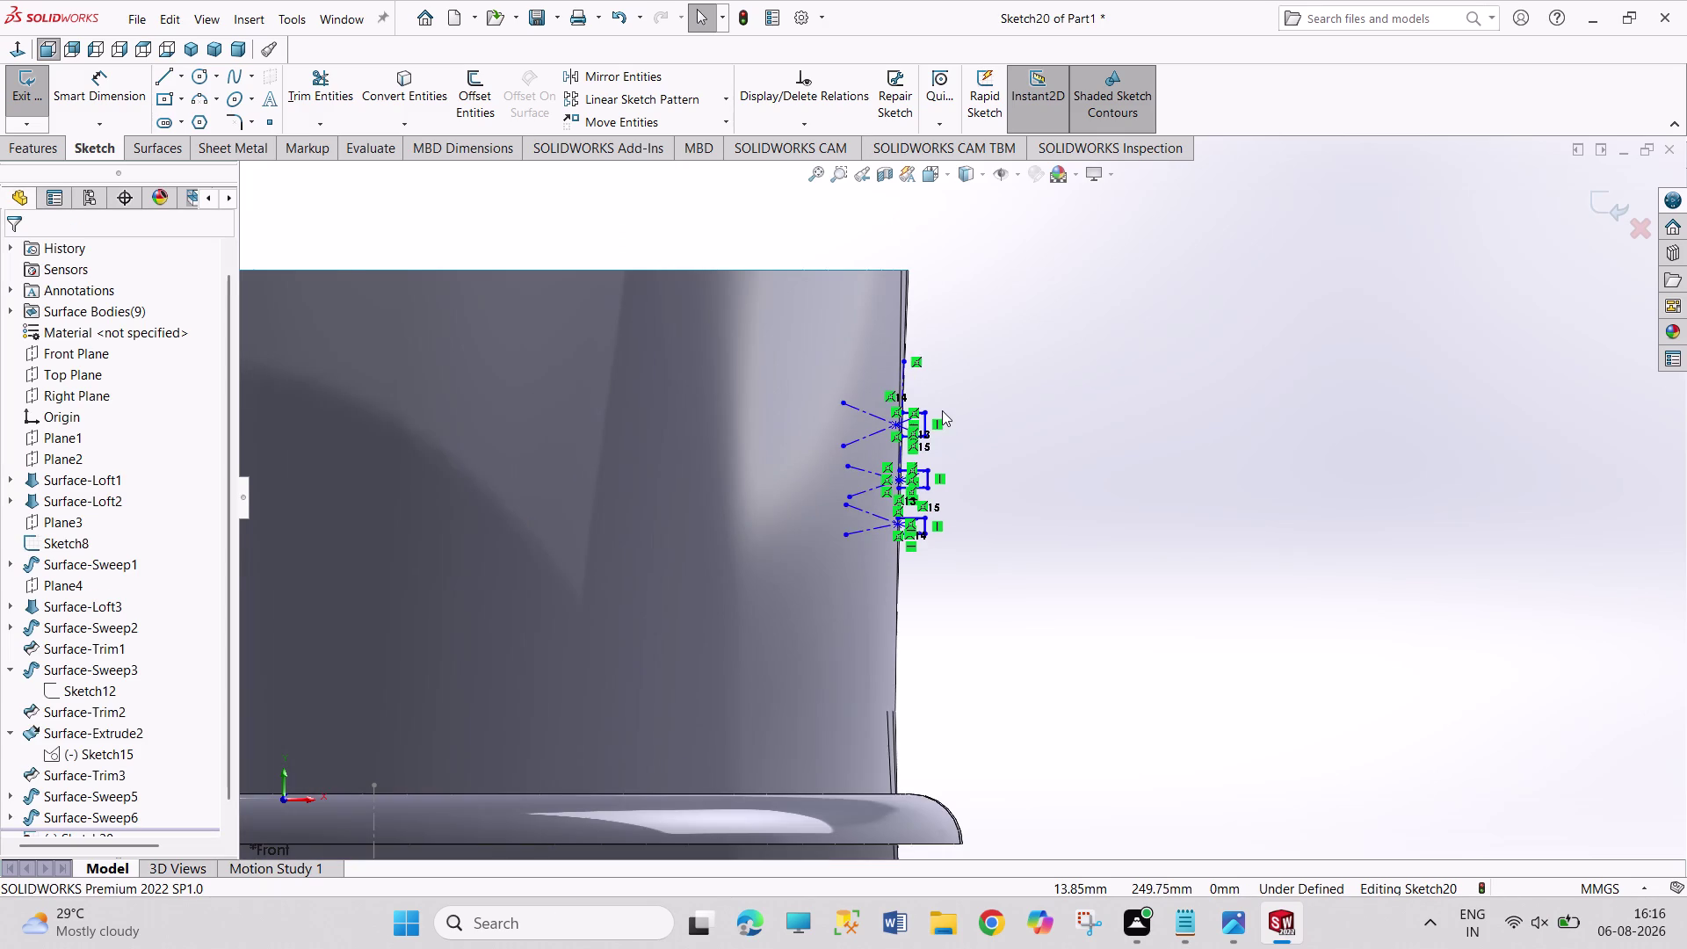
scroll(down, 3)
scroll(down, 3)
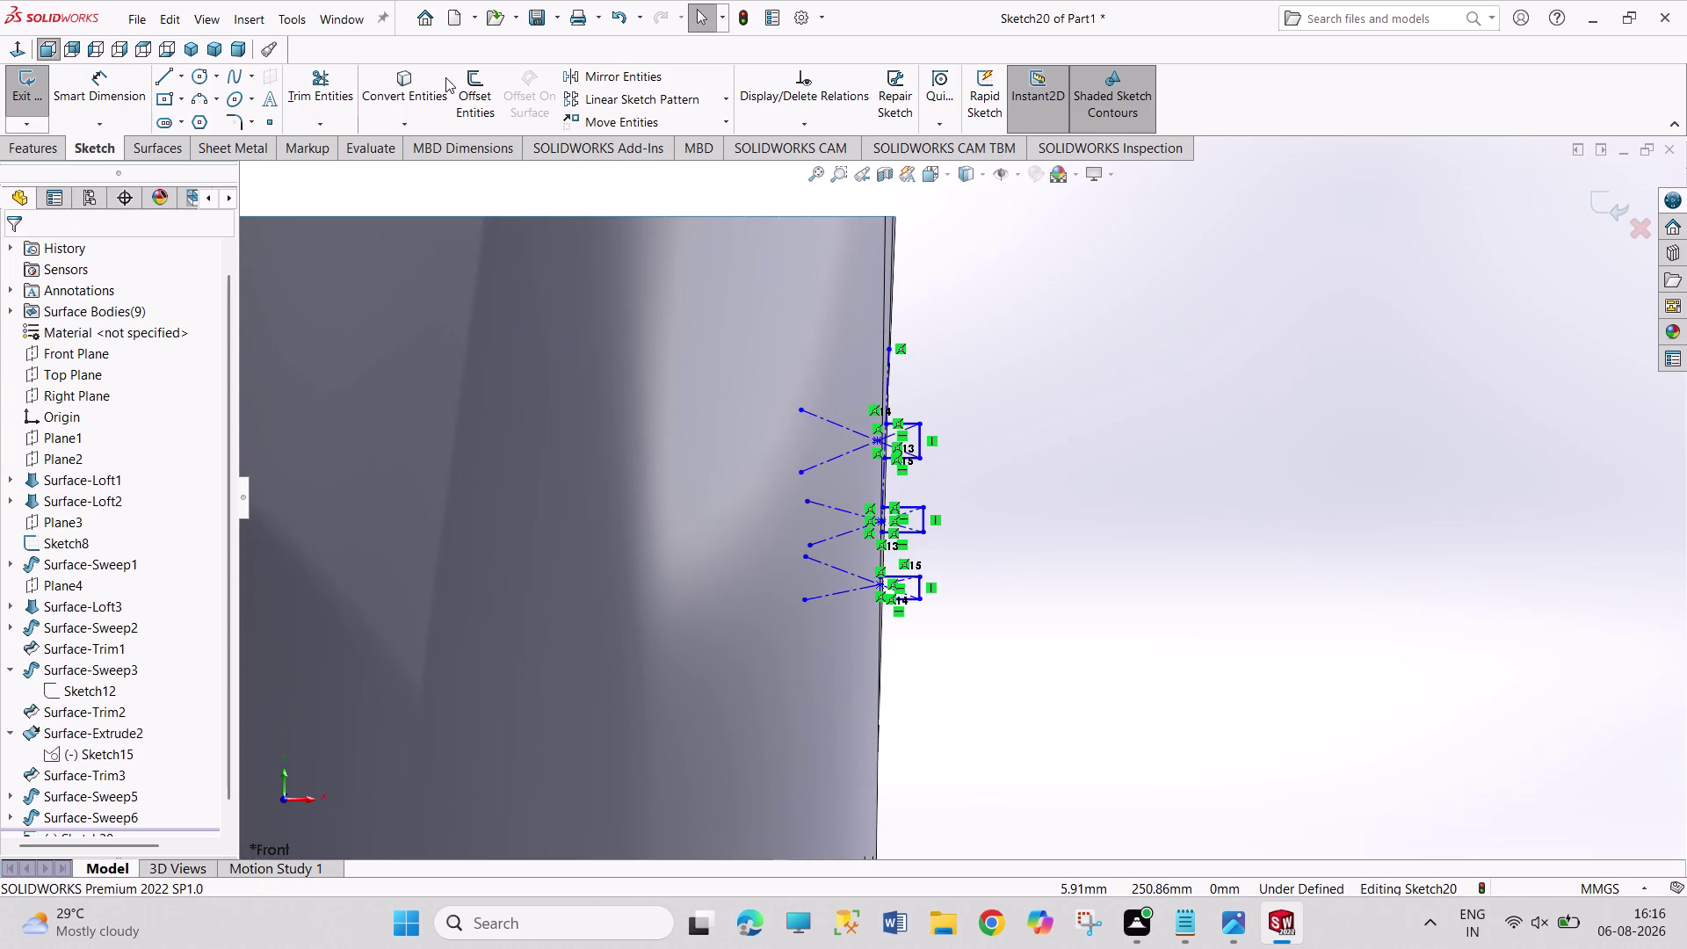
click(29, 106)
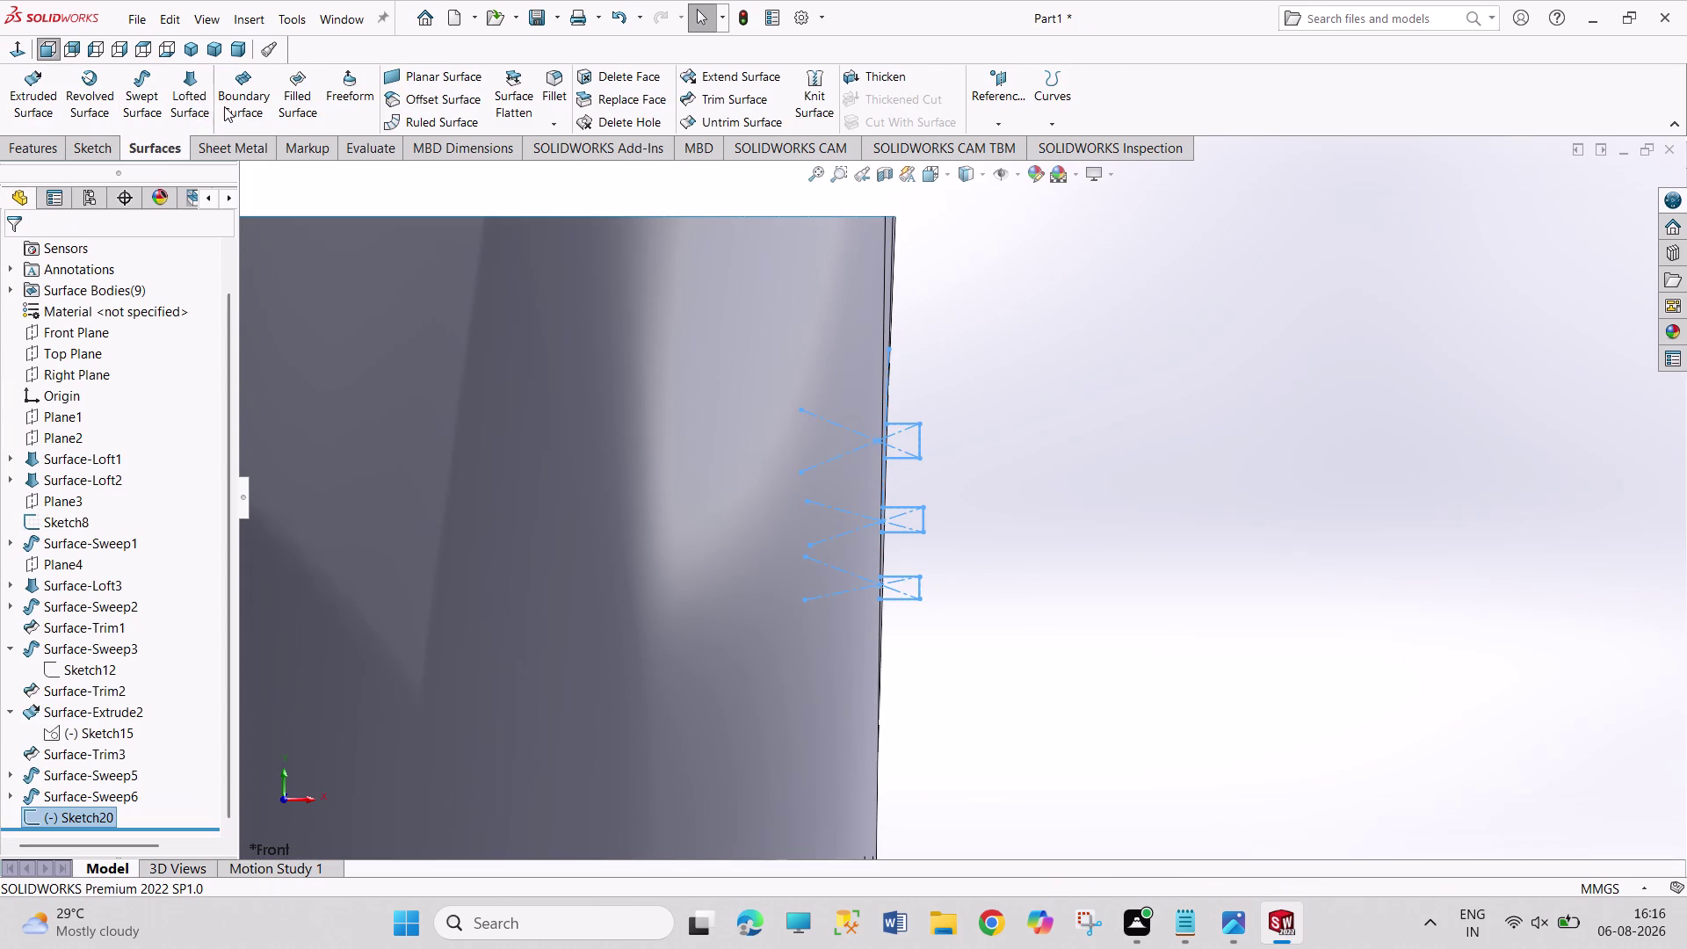
Sweep Sketch20's three profiles along the neck's circular edge as Surface-Sweep7, then inspect the rings.
click(152, 111)
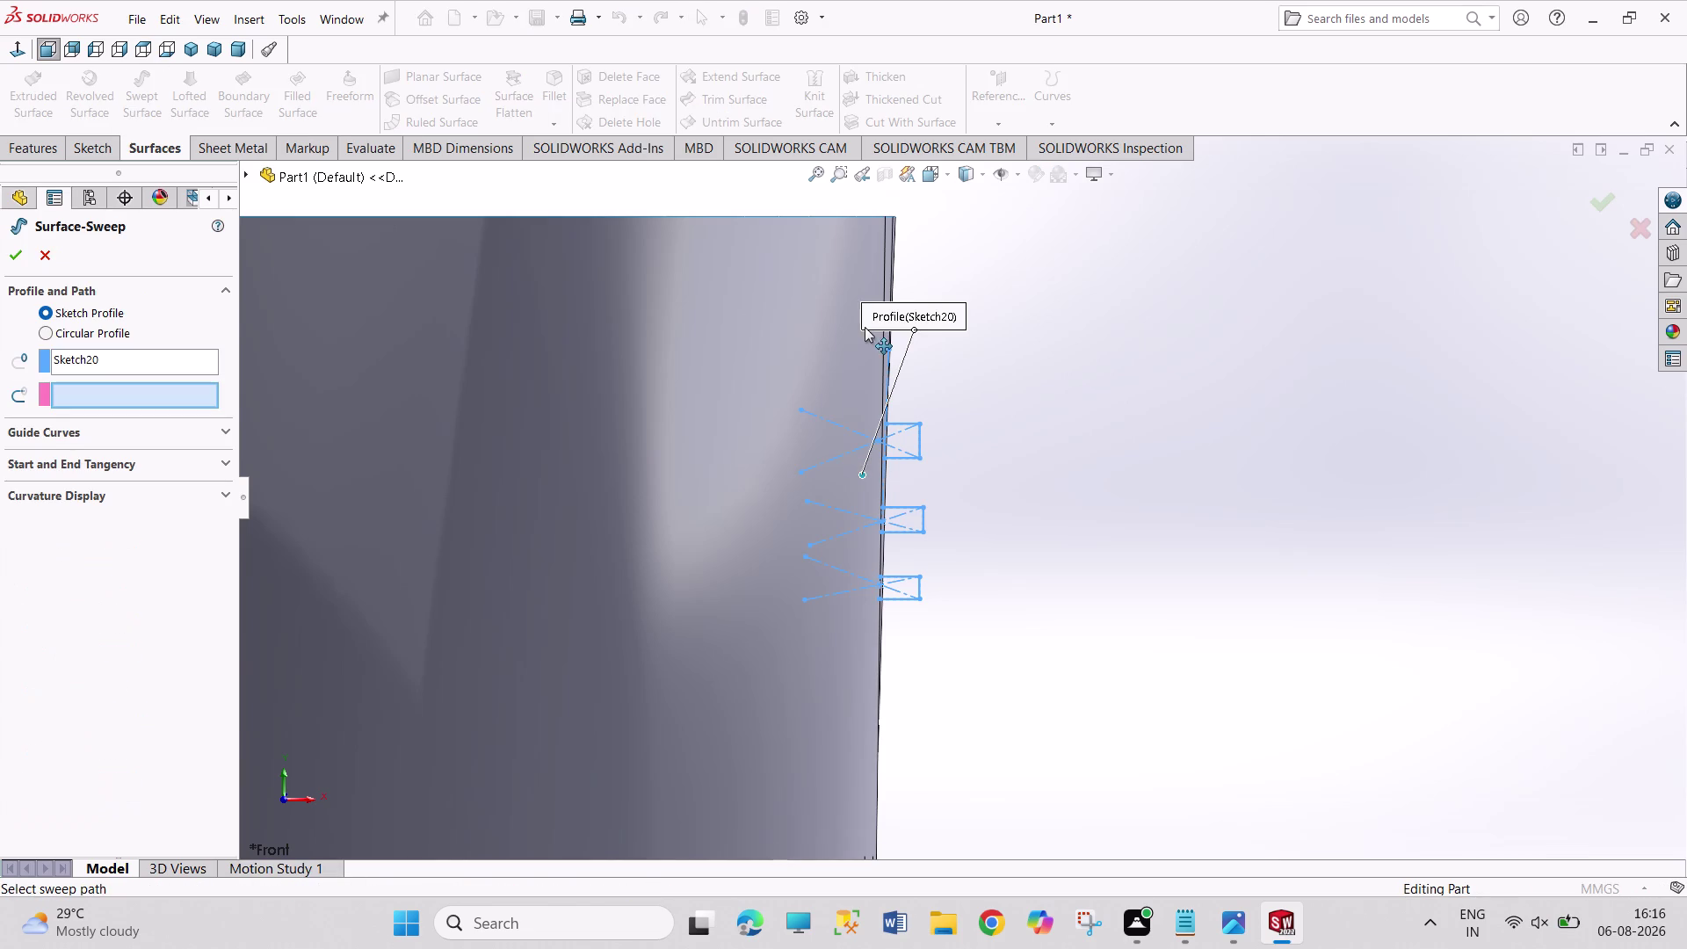
click(733, 218)
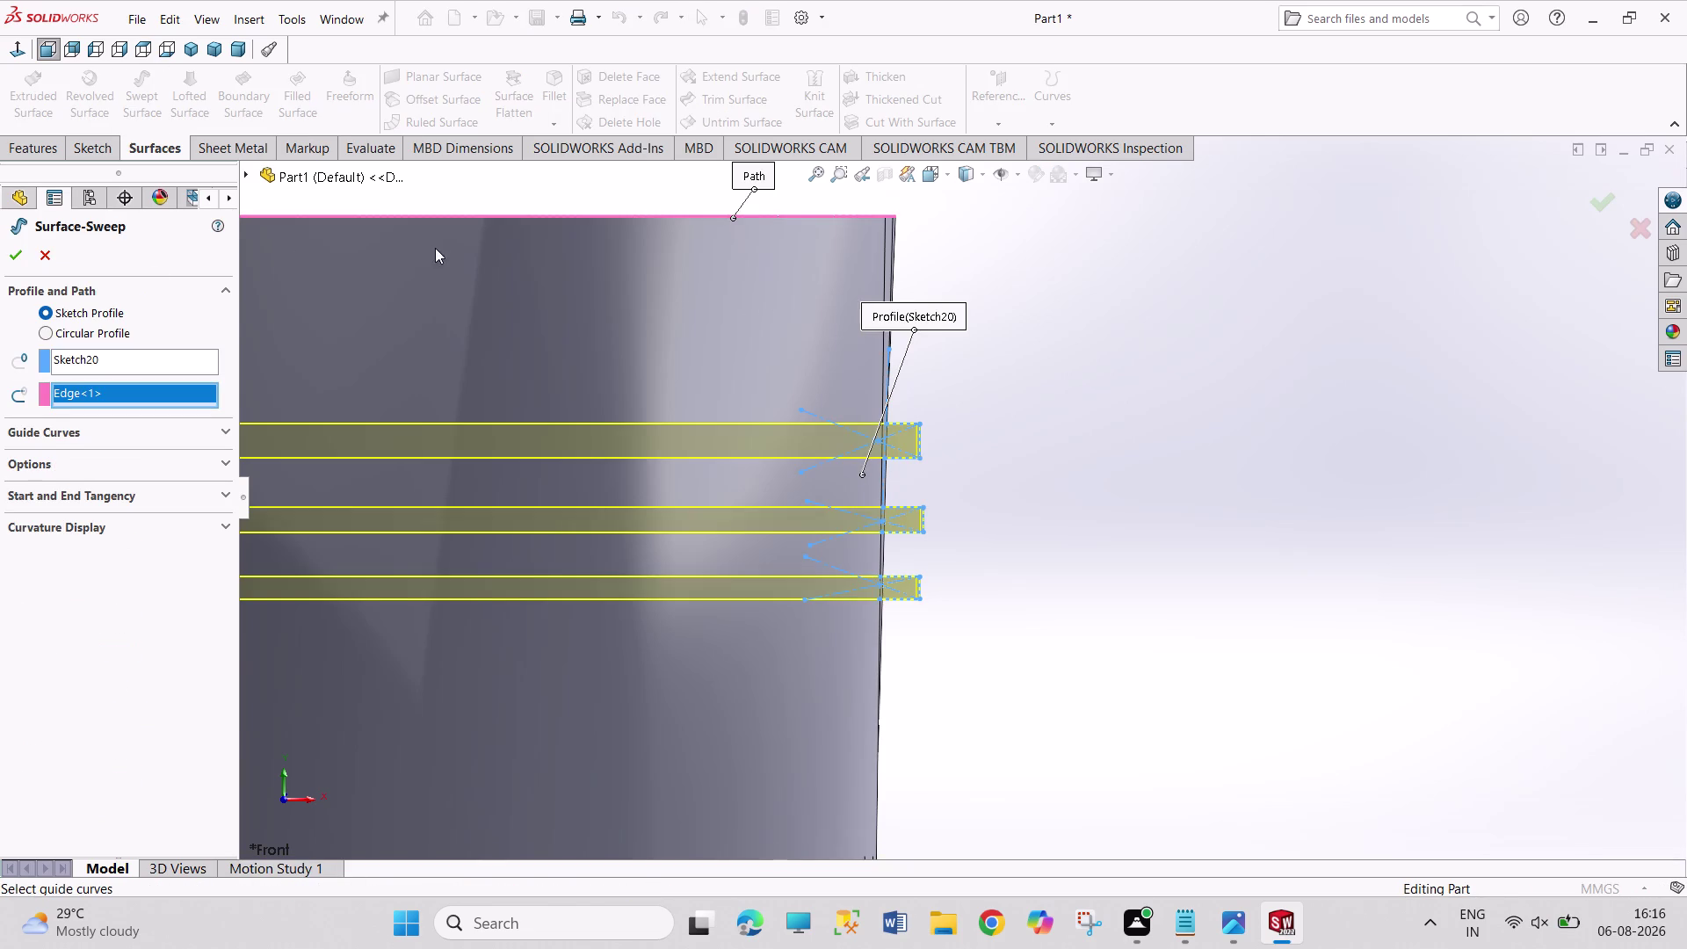
click(14, 248)
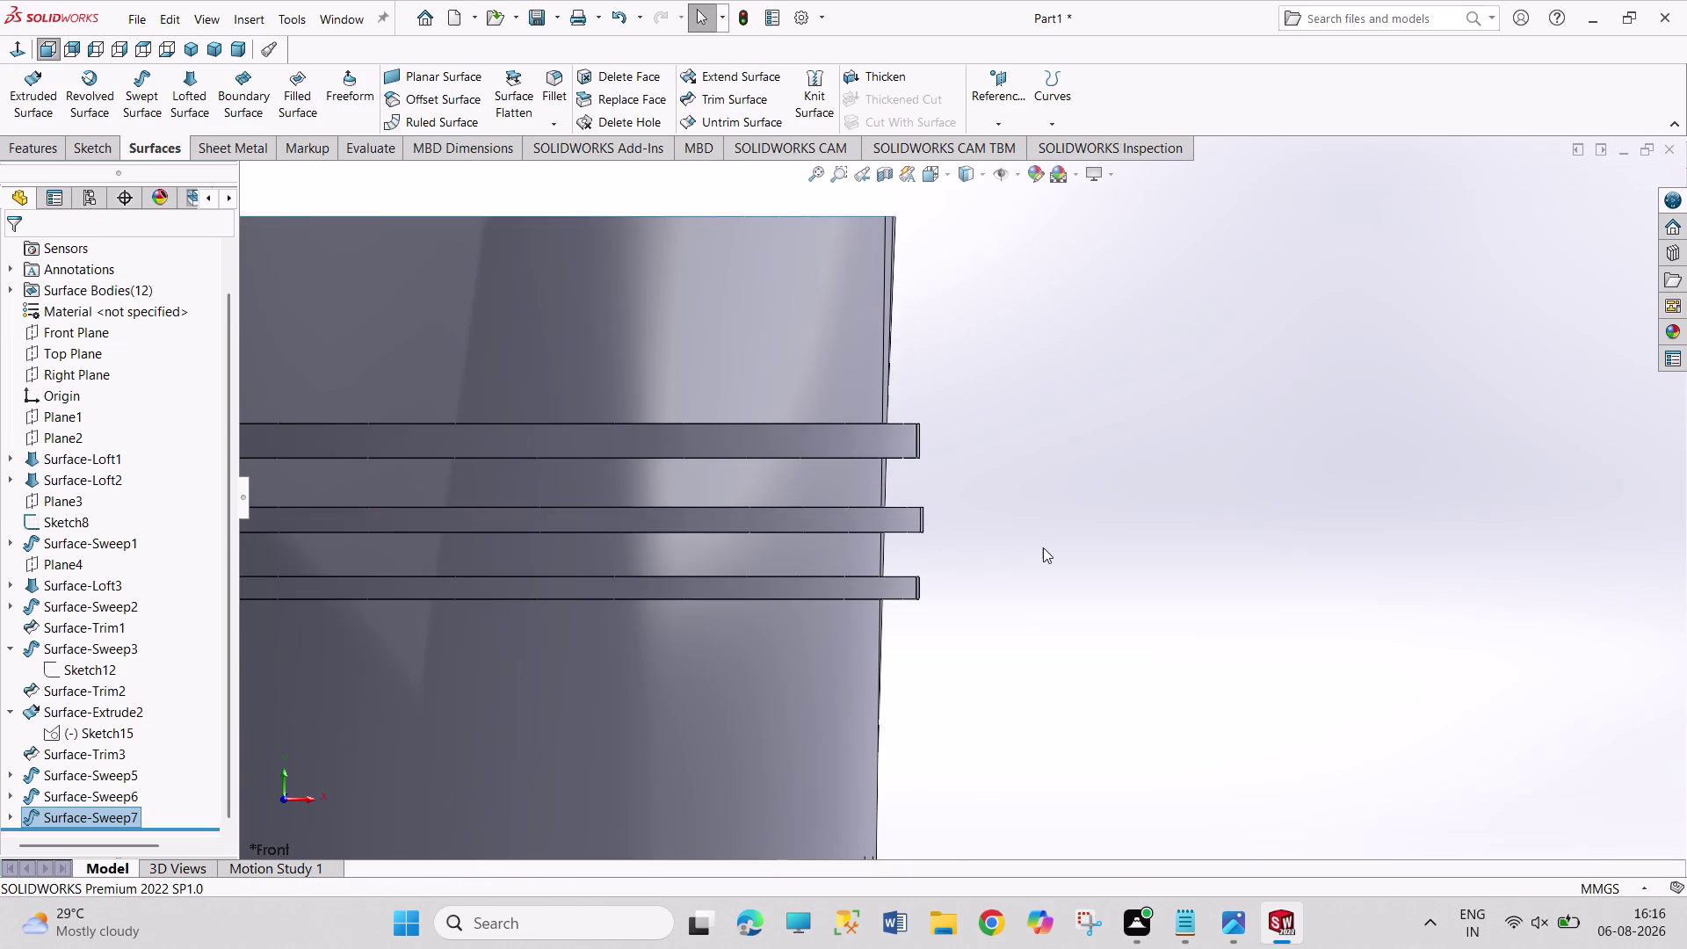
scroll(up, 3)
scroll(up, 3)
scroll(up, 3)
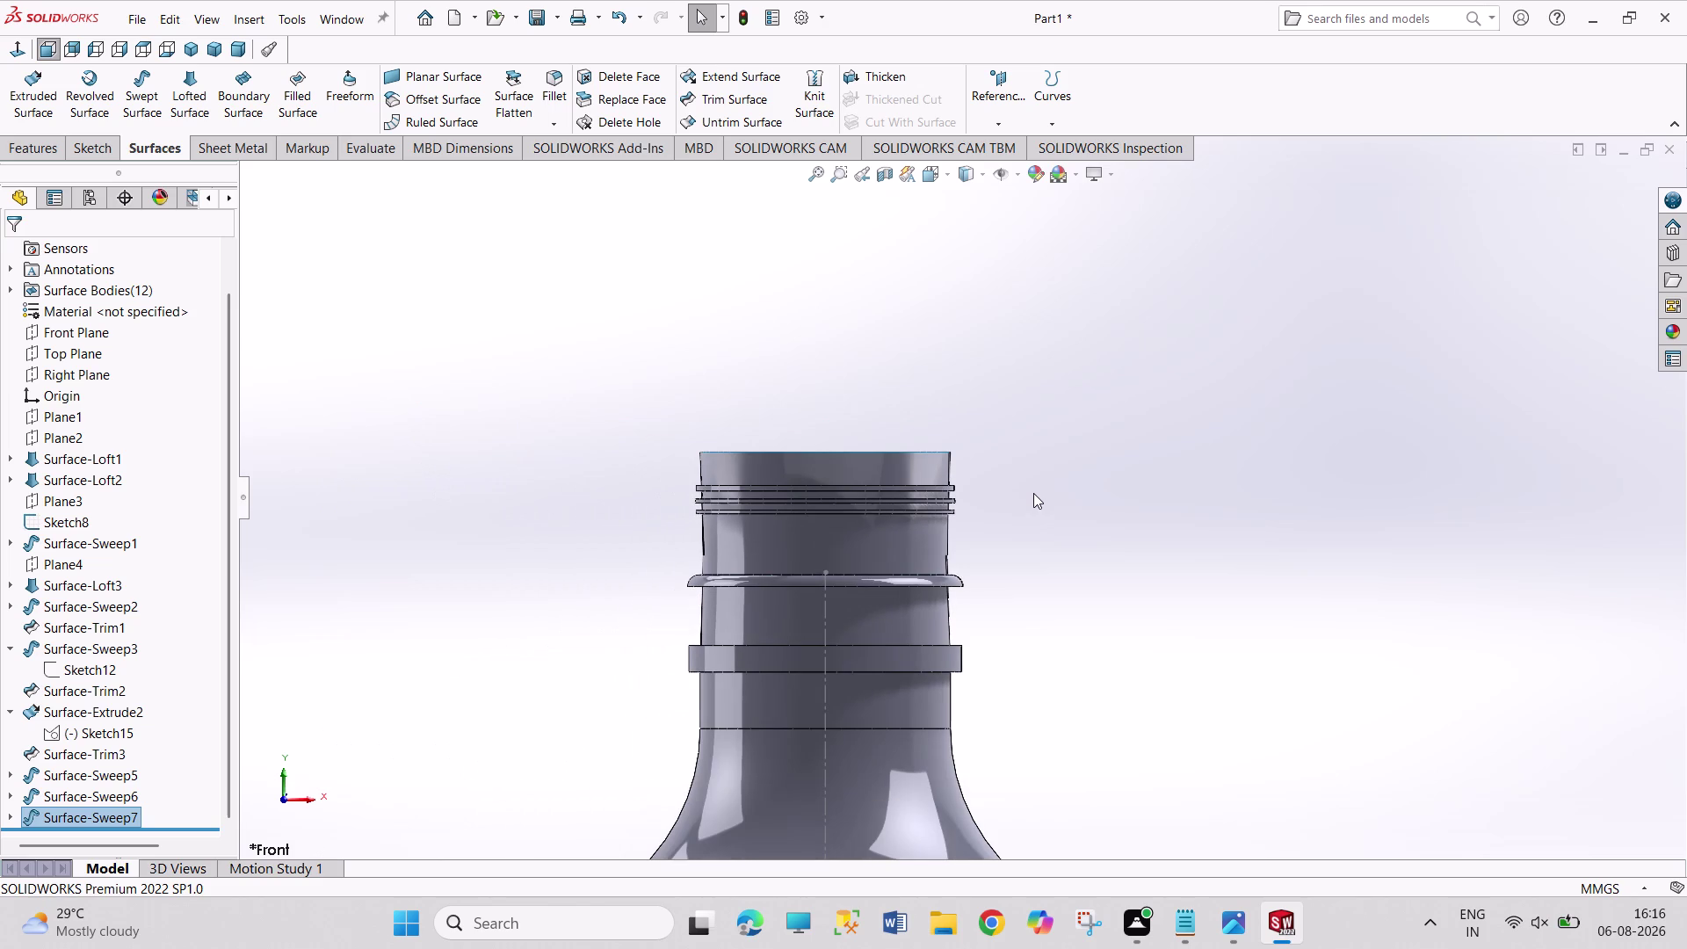
middle_drag(997, 520, 997, 548)
scroll(down, 3)
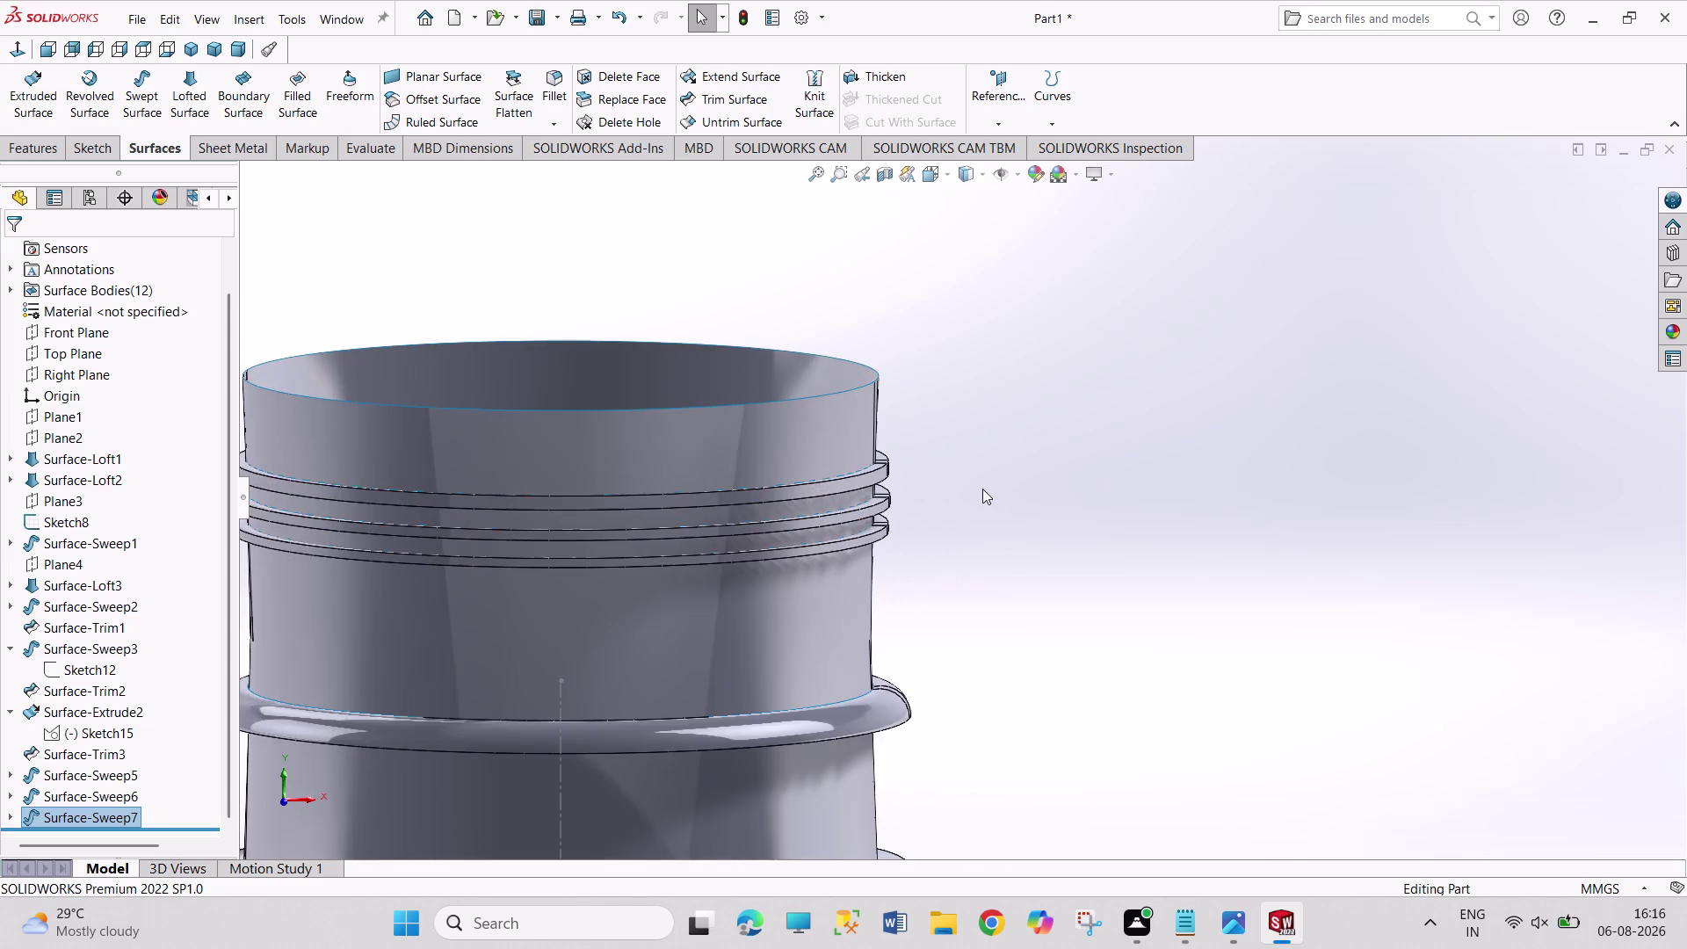
scroll(down, 3)
scroll(up, 3)
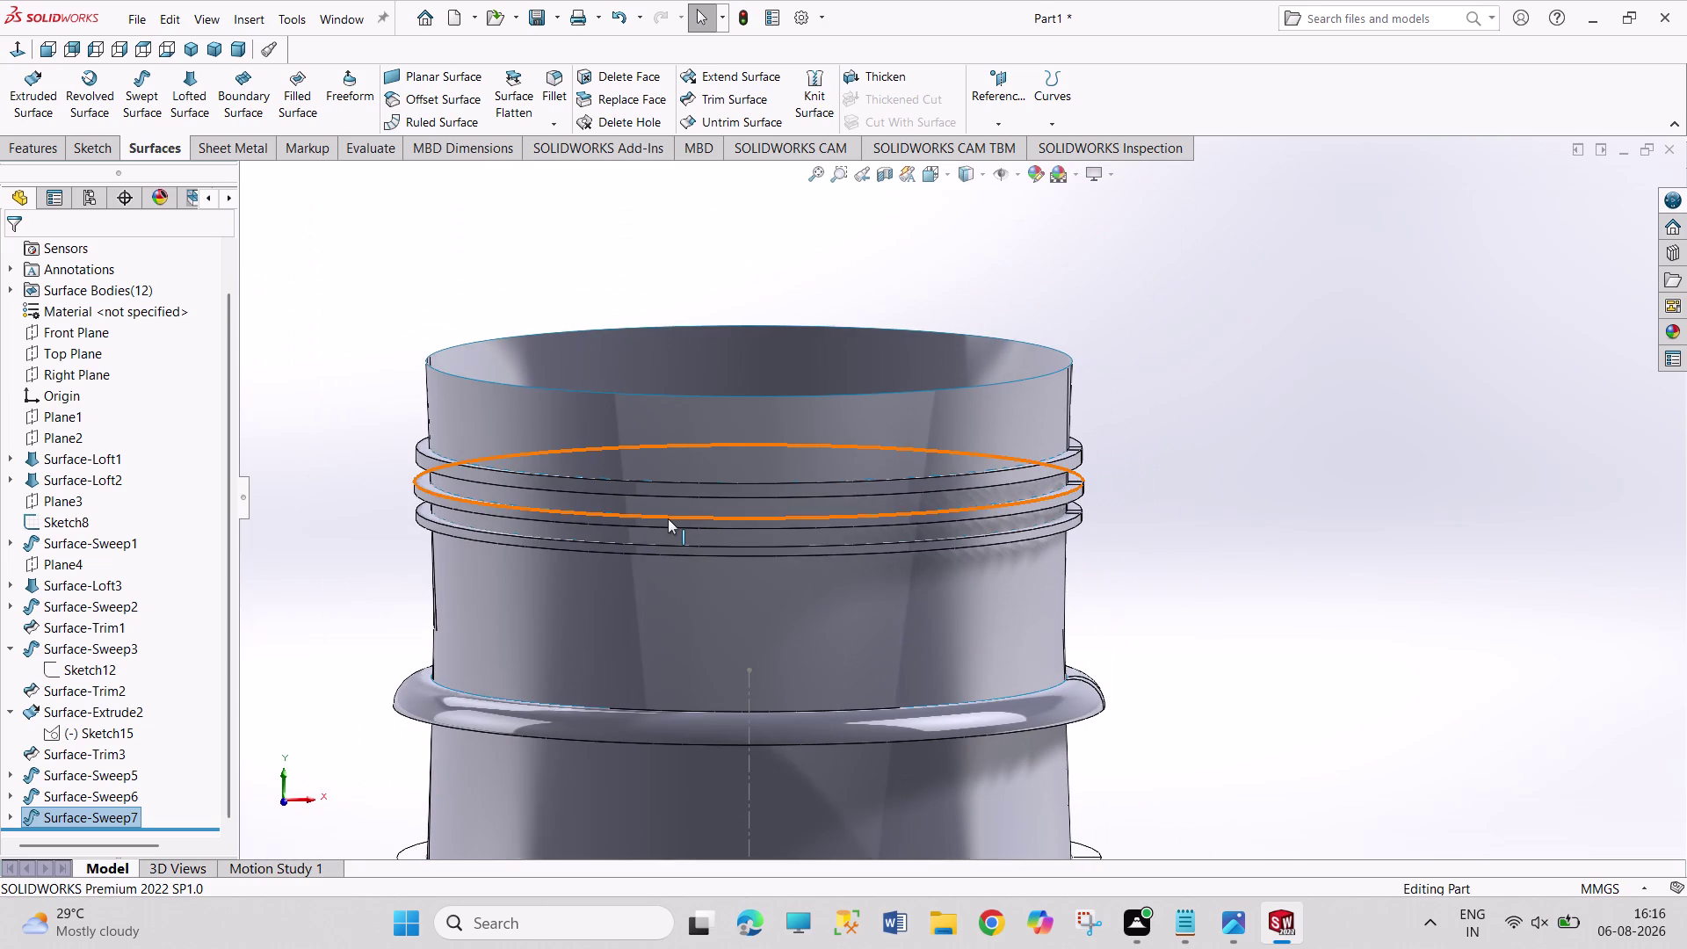
click(814, 399)
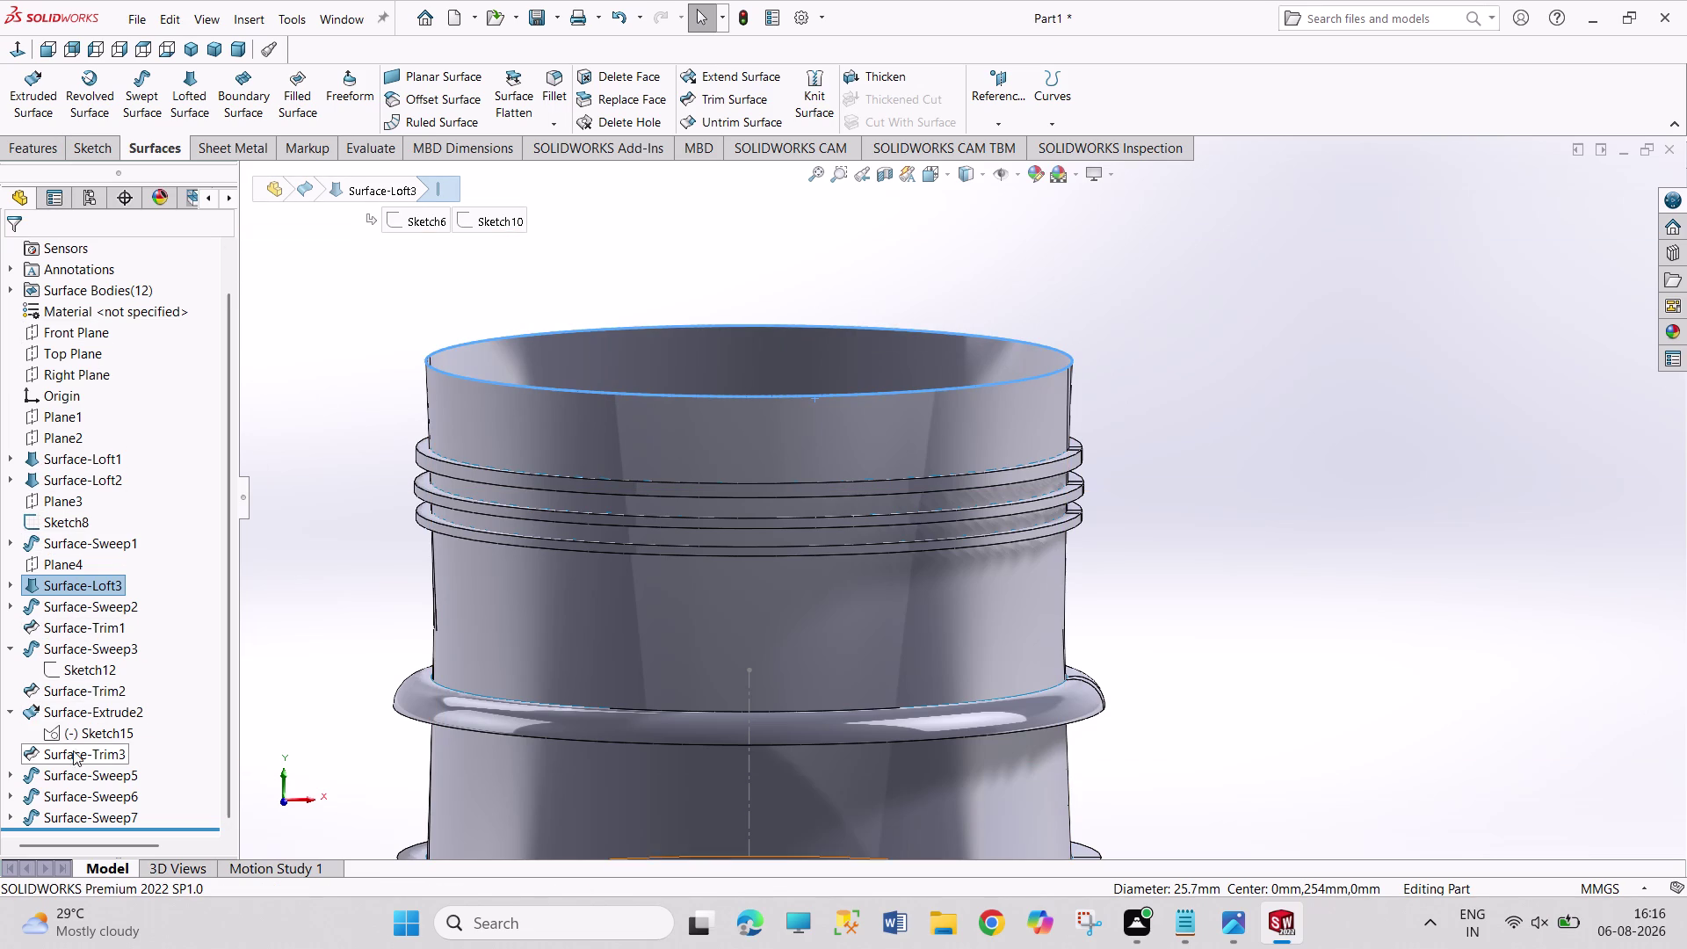
Open Sketch21 on Plane4 looking down the bottle axis, with the Rectangle tool active.
click(77, 562)
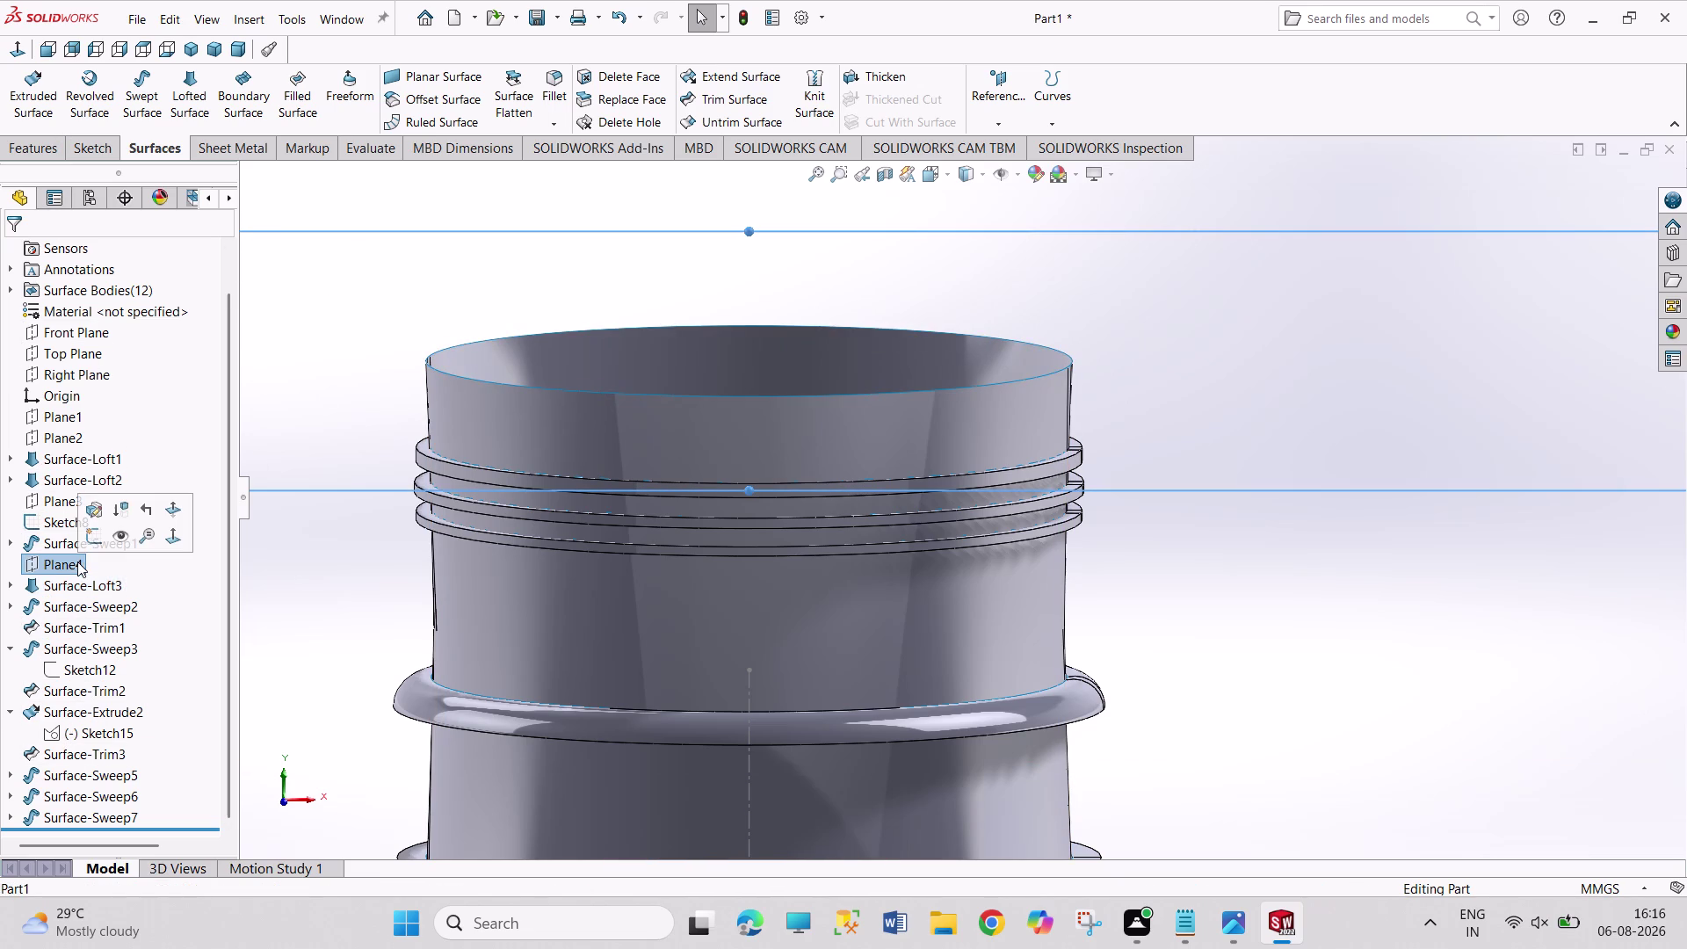
click(92, 541)
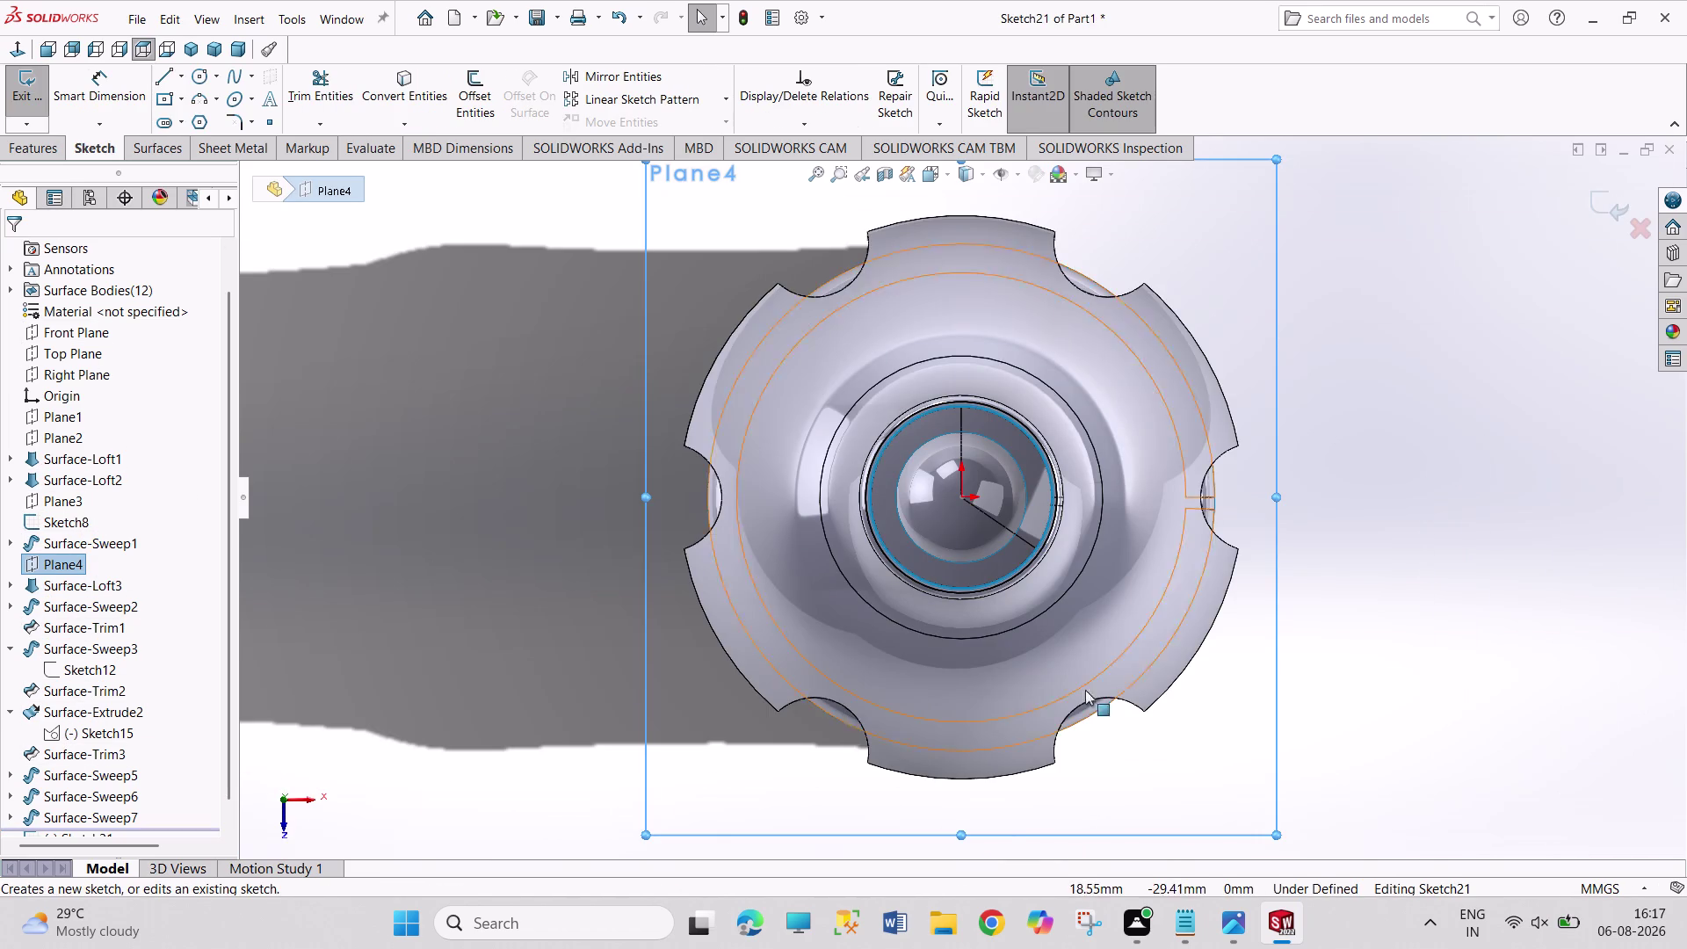
scroll(down, 3)
scroll(down, 3)
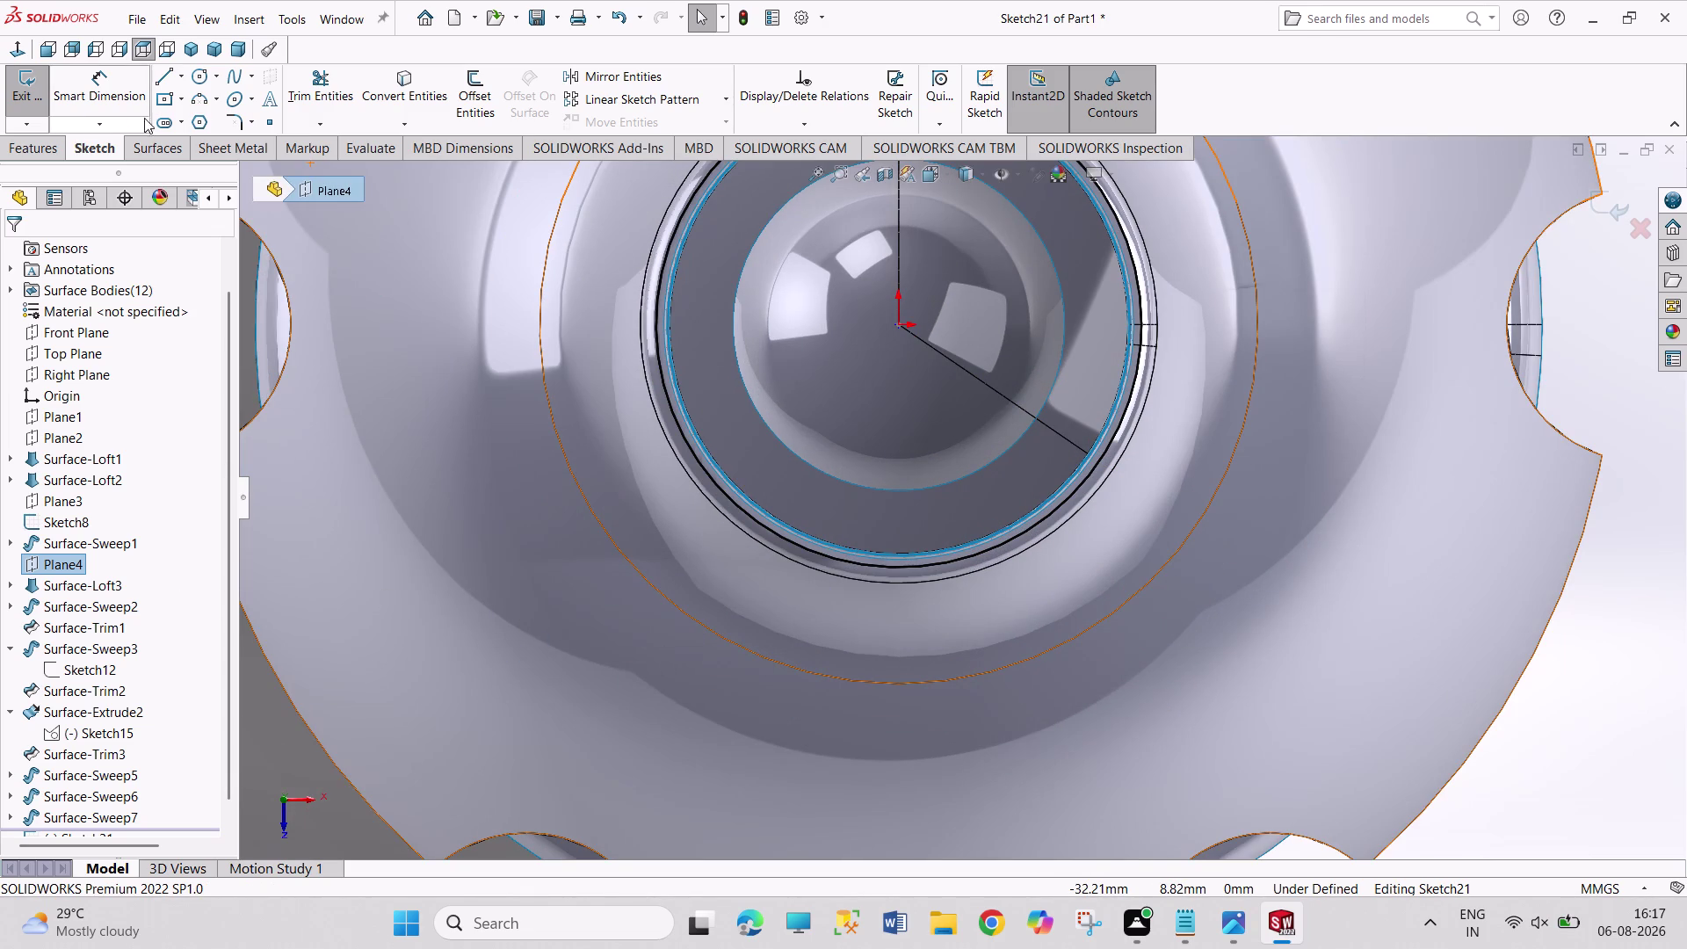
click(157, 107)
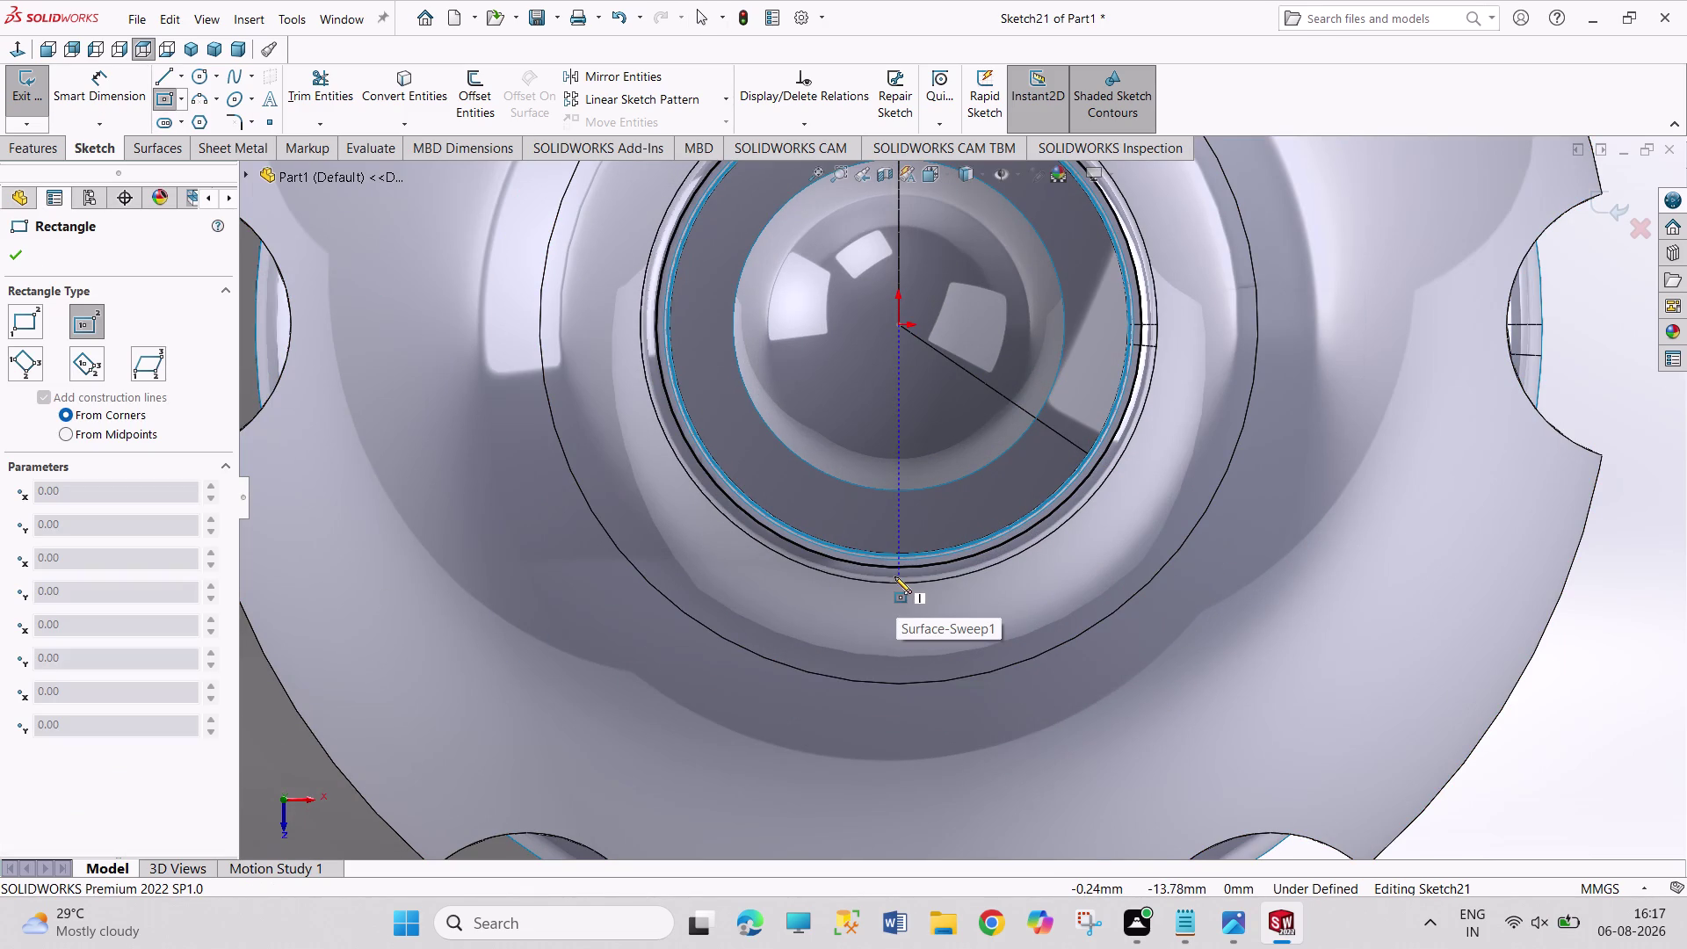
click(181, 101)
click(188, 116)
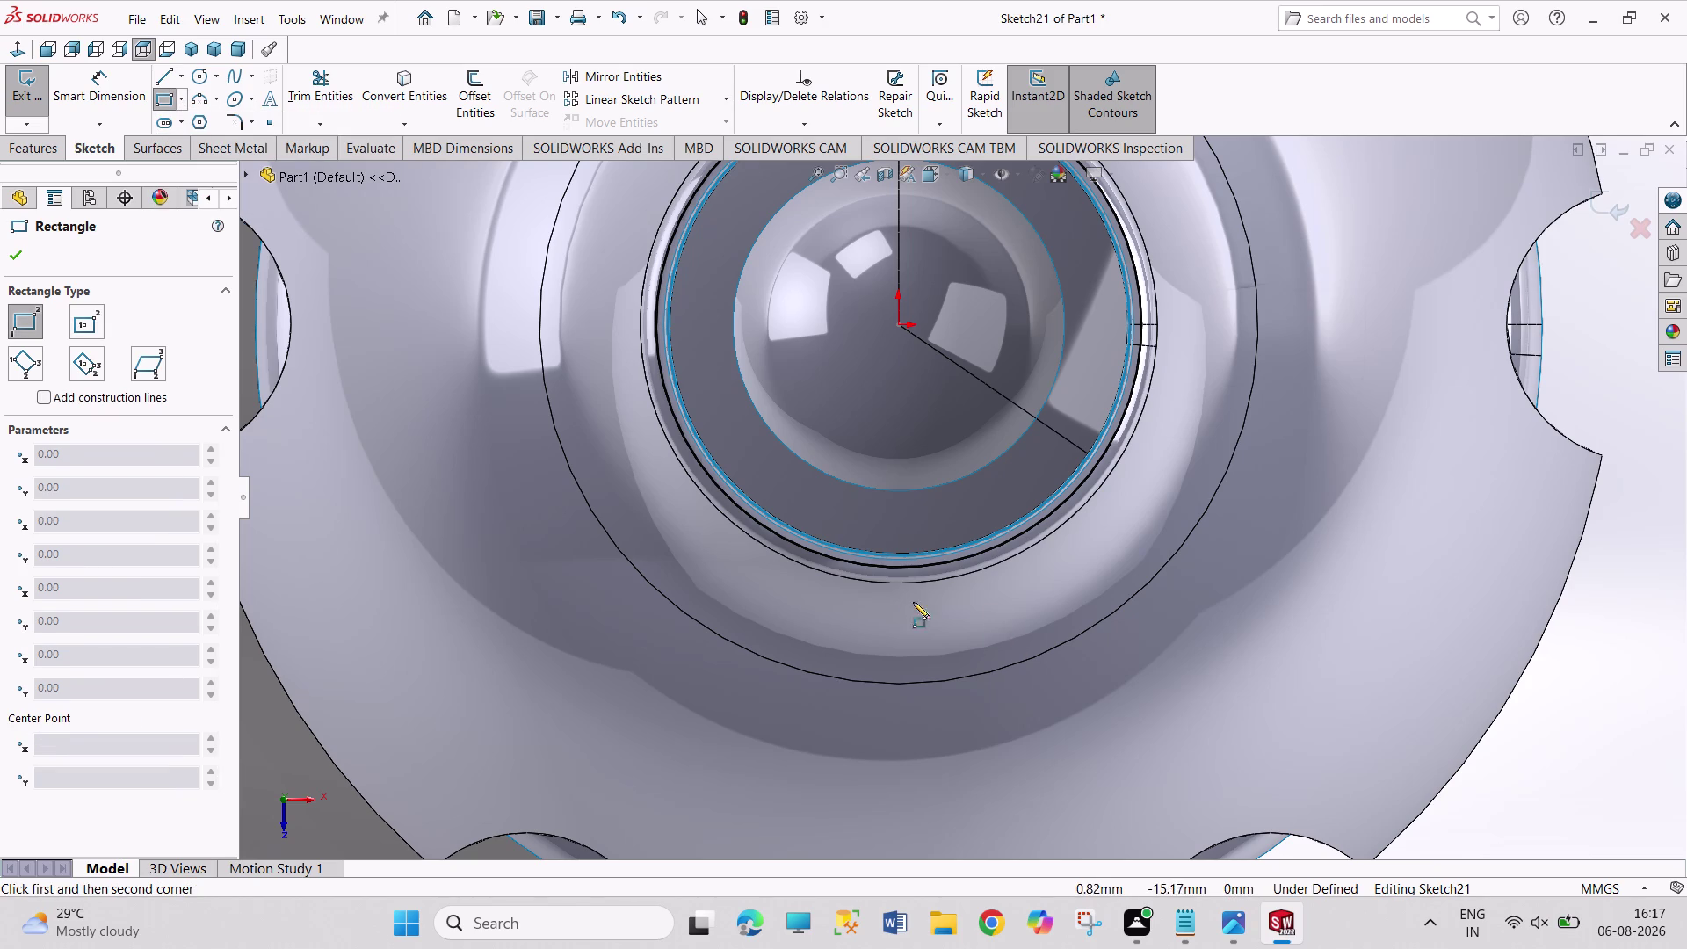
click(901, 587)
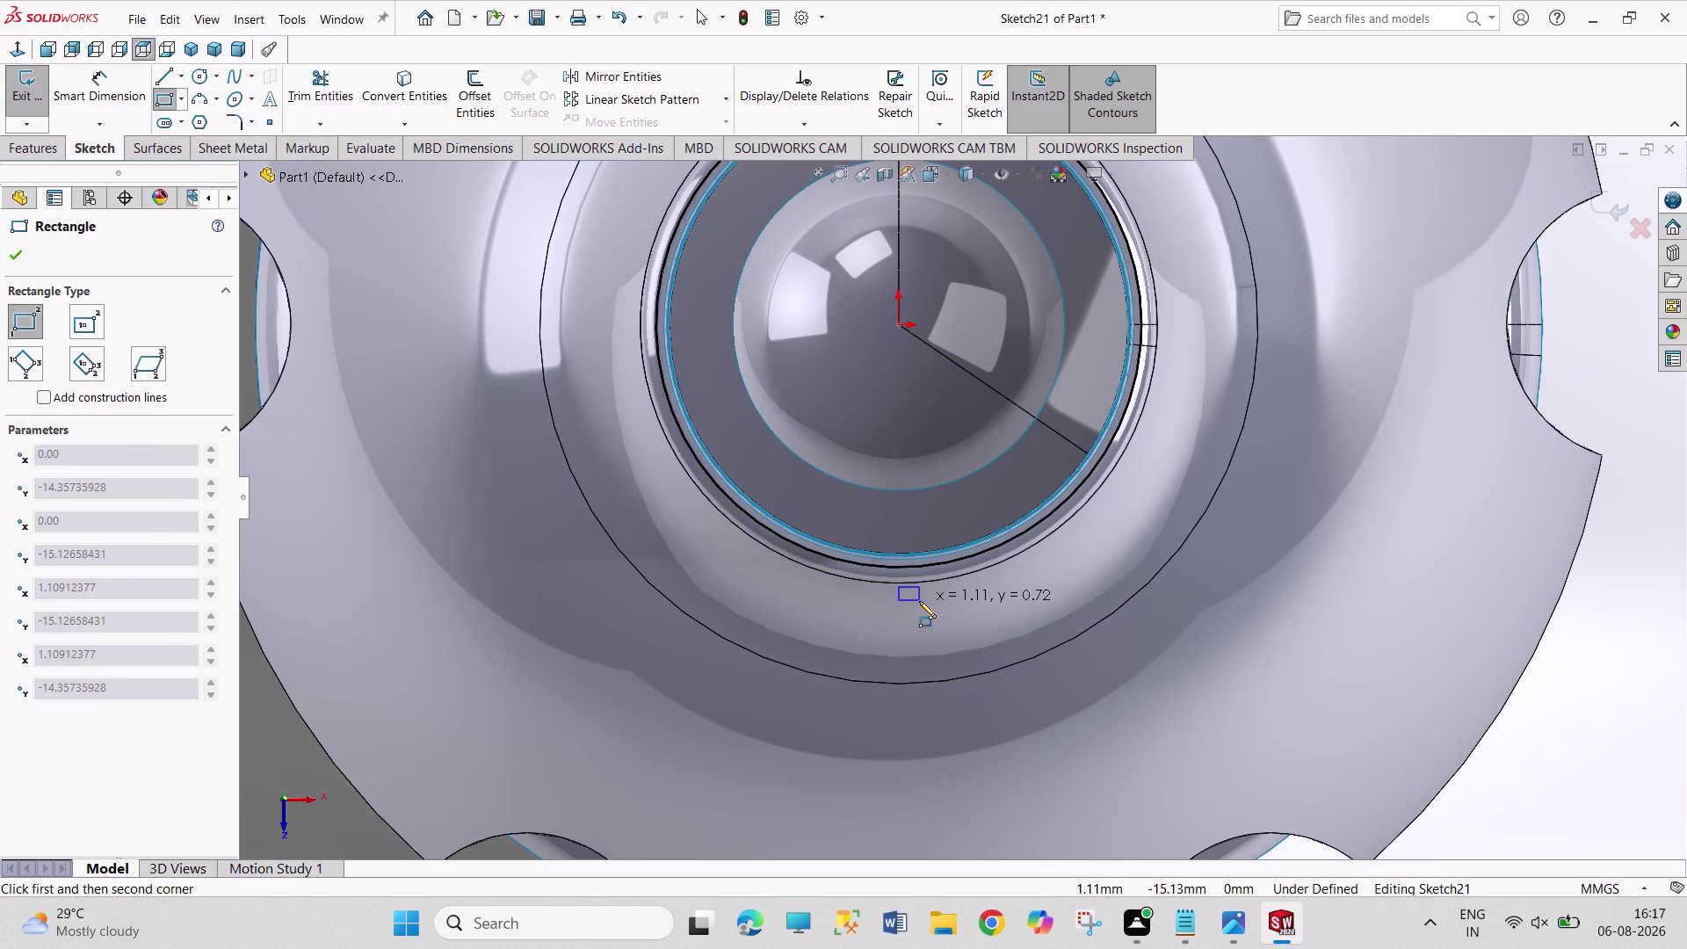
click(924, 604)
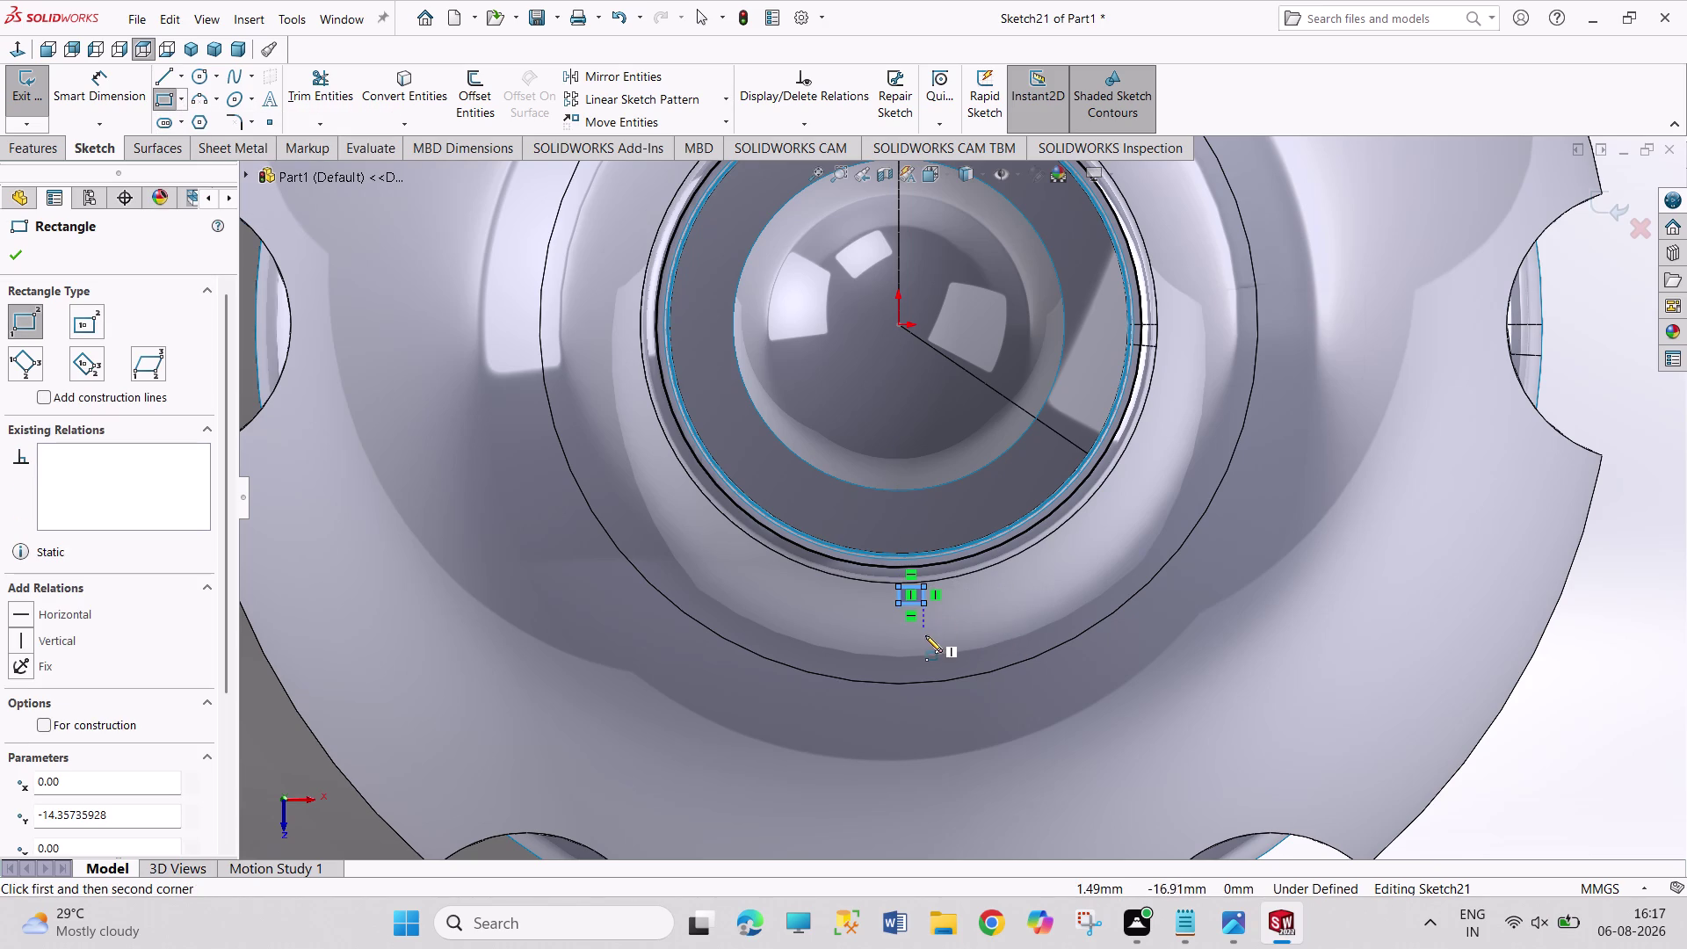
right_click(925, 635)
click(935, 646)
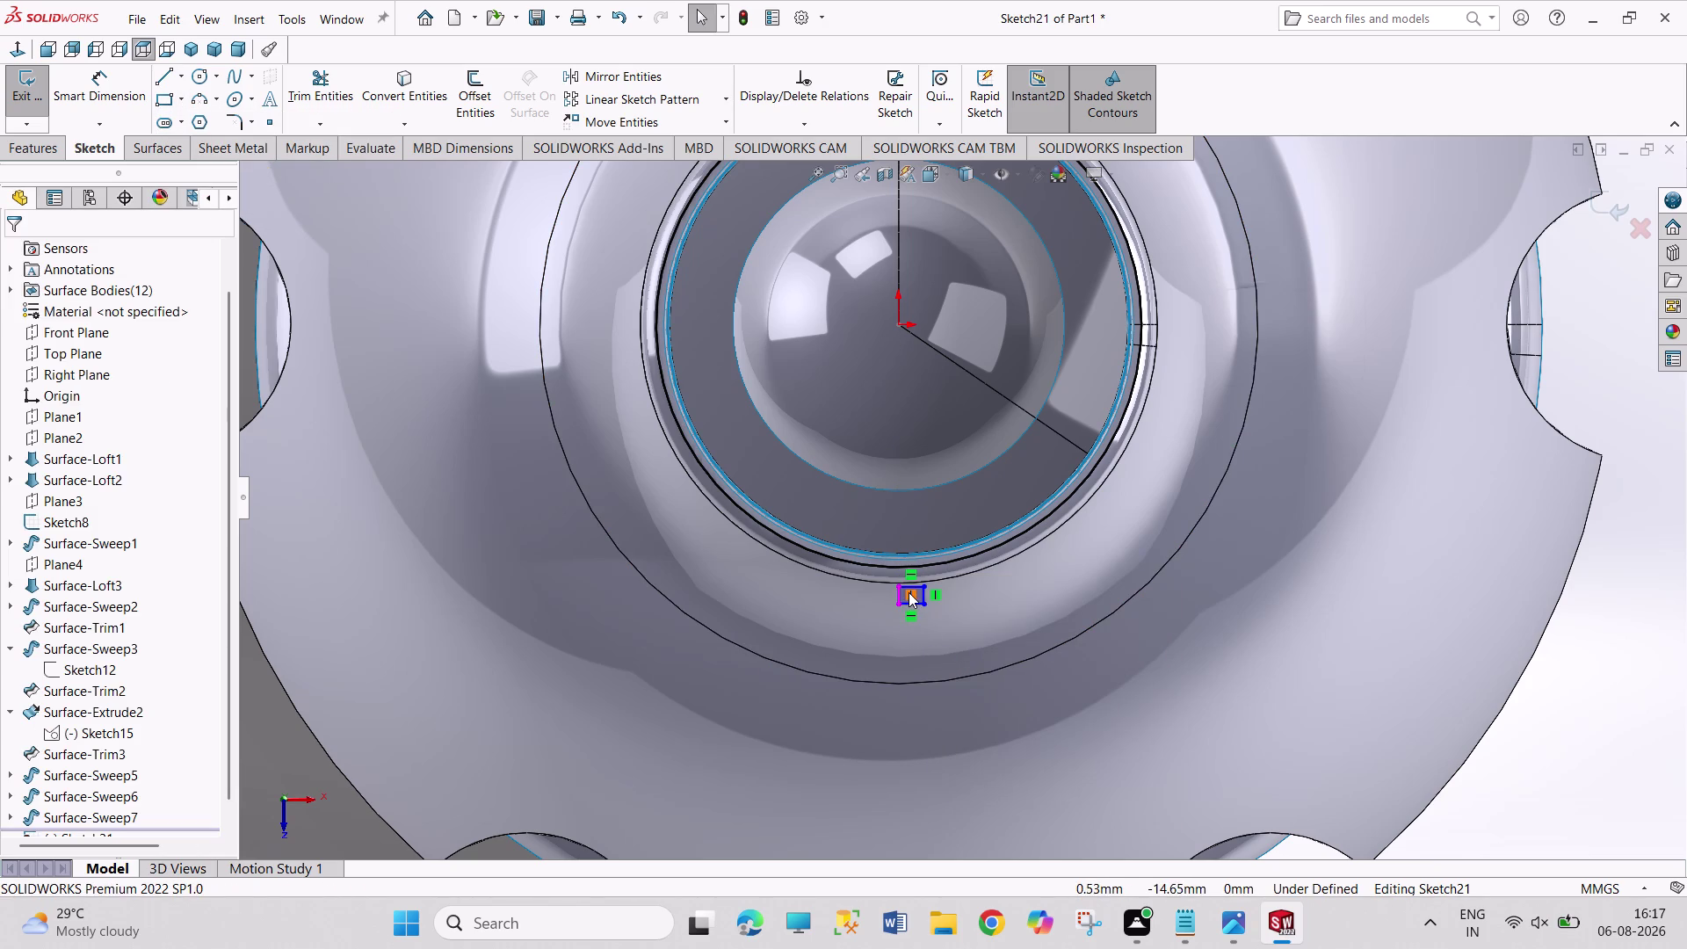
drag(913, 588, 914, 583)
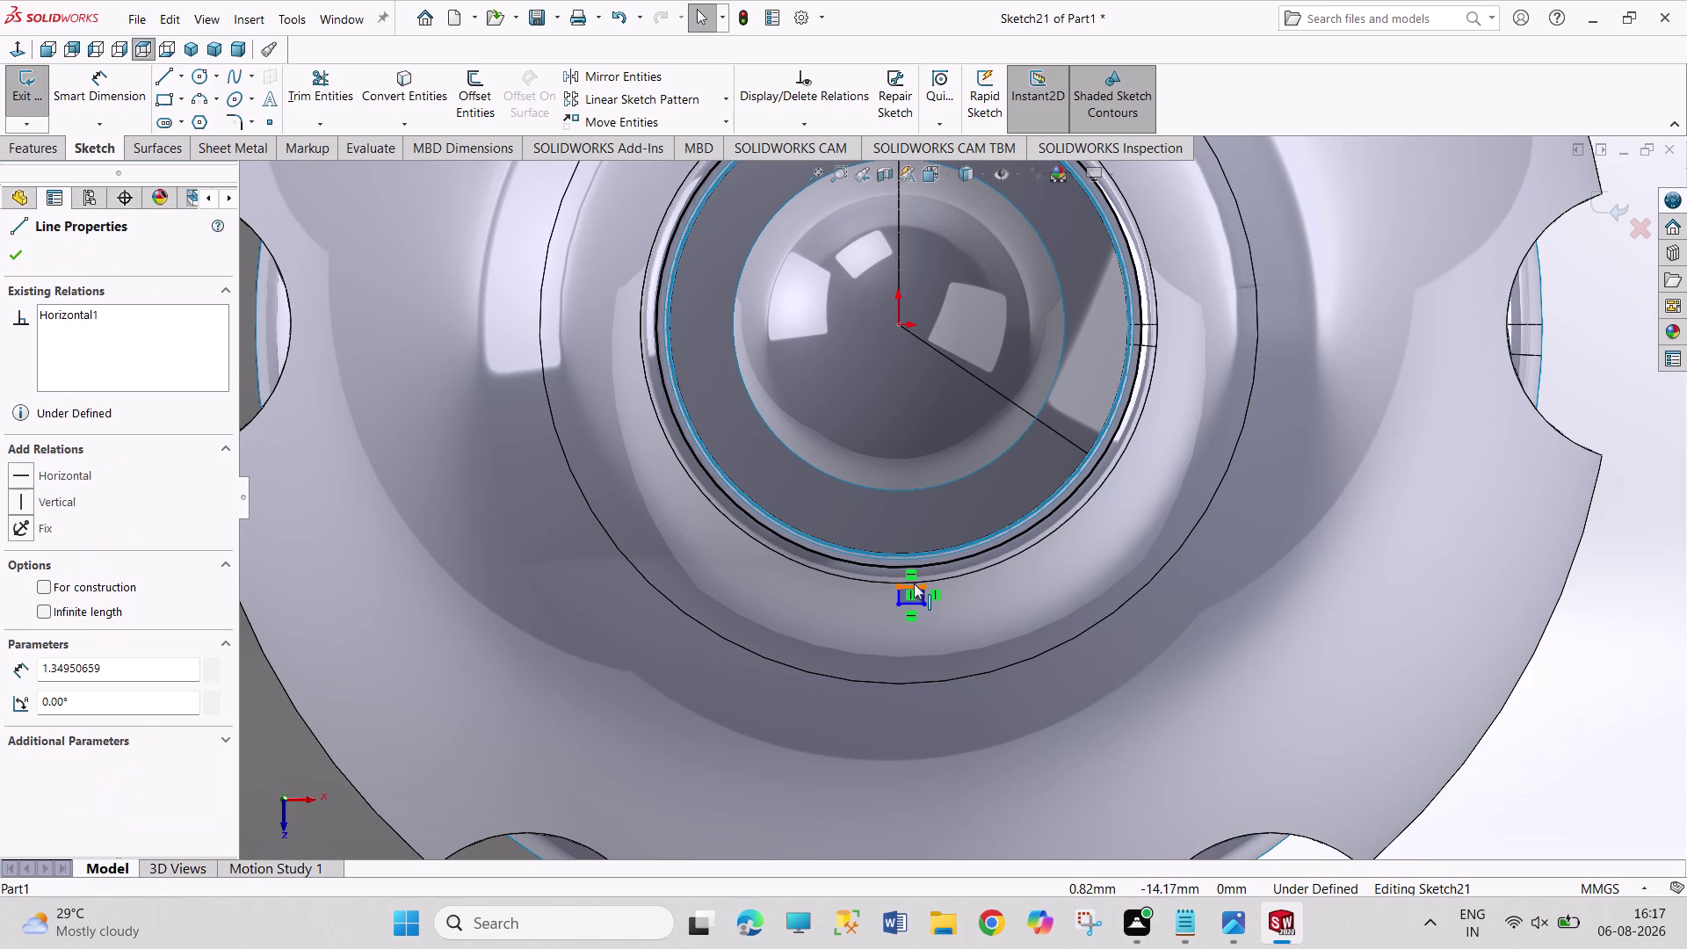
drag(914, 584, 914, 575)
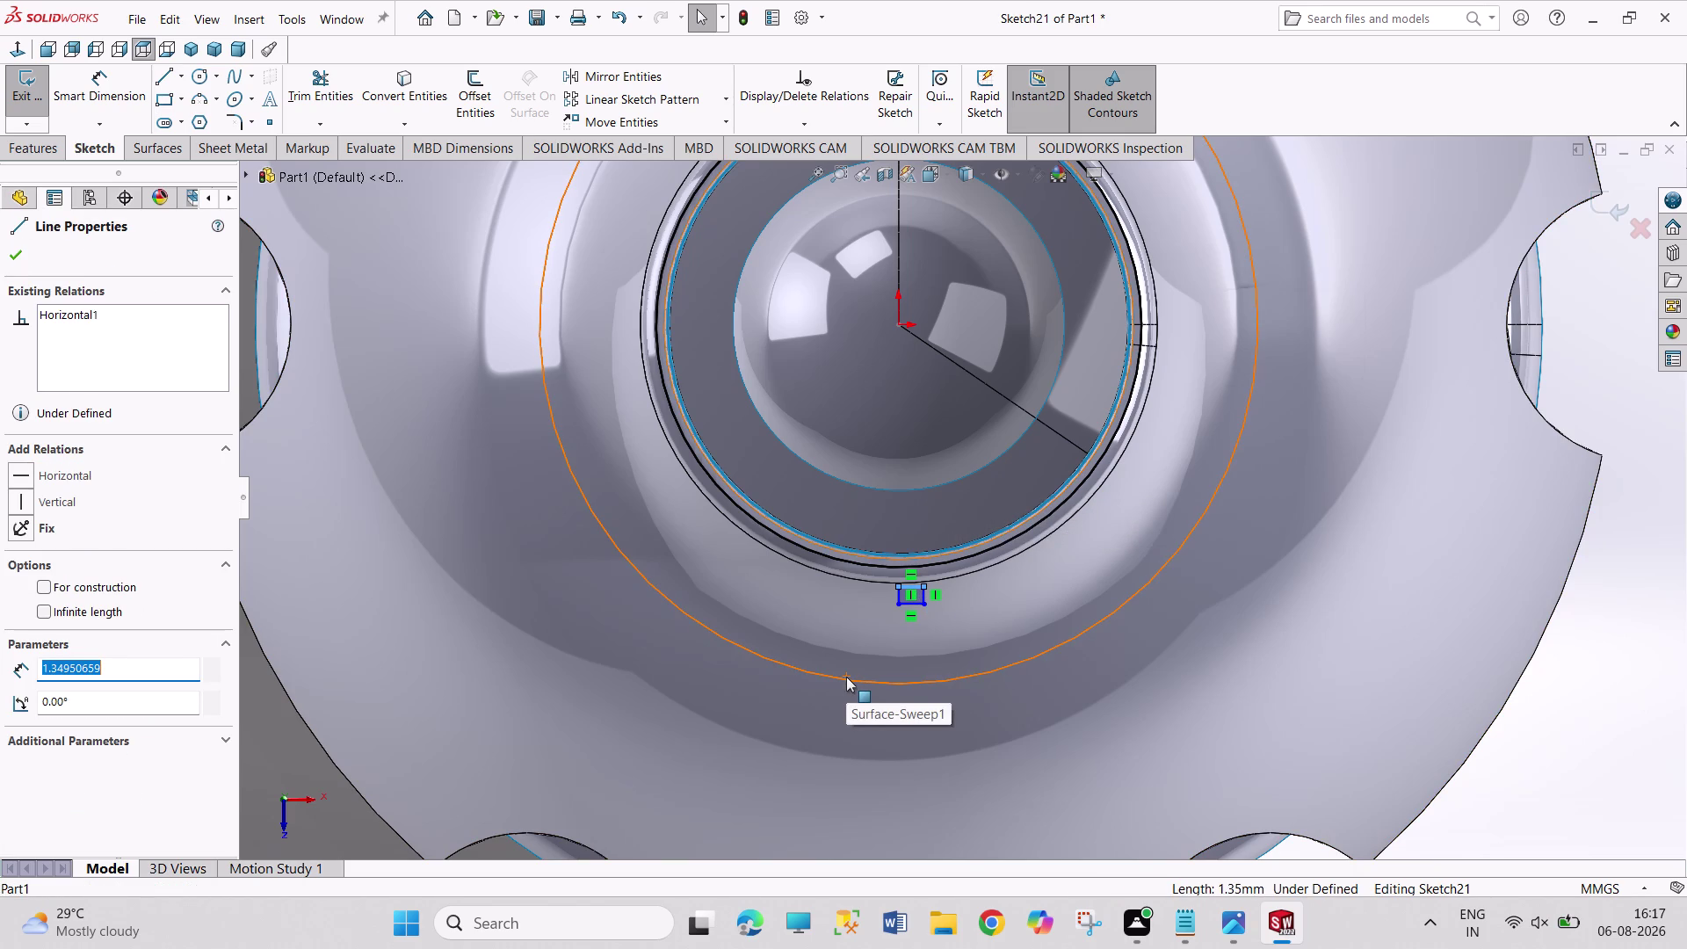
key(ctrl+z)
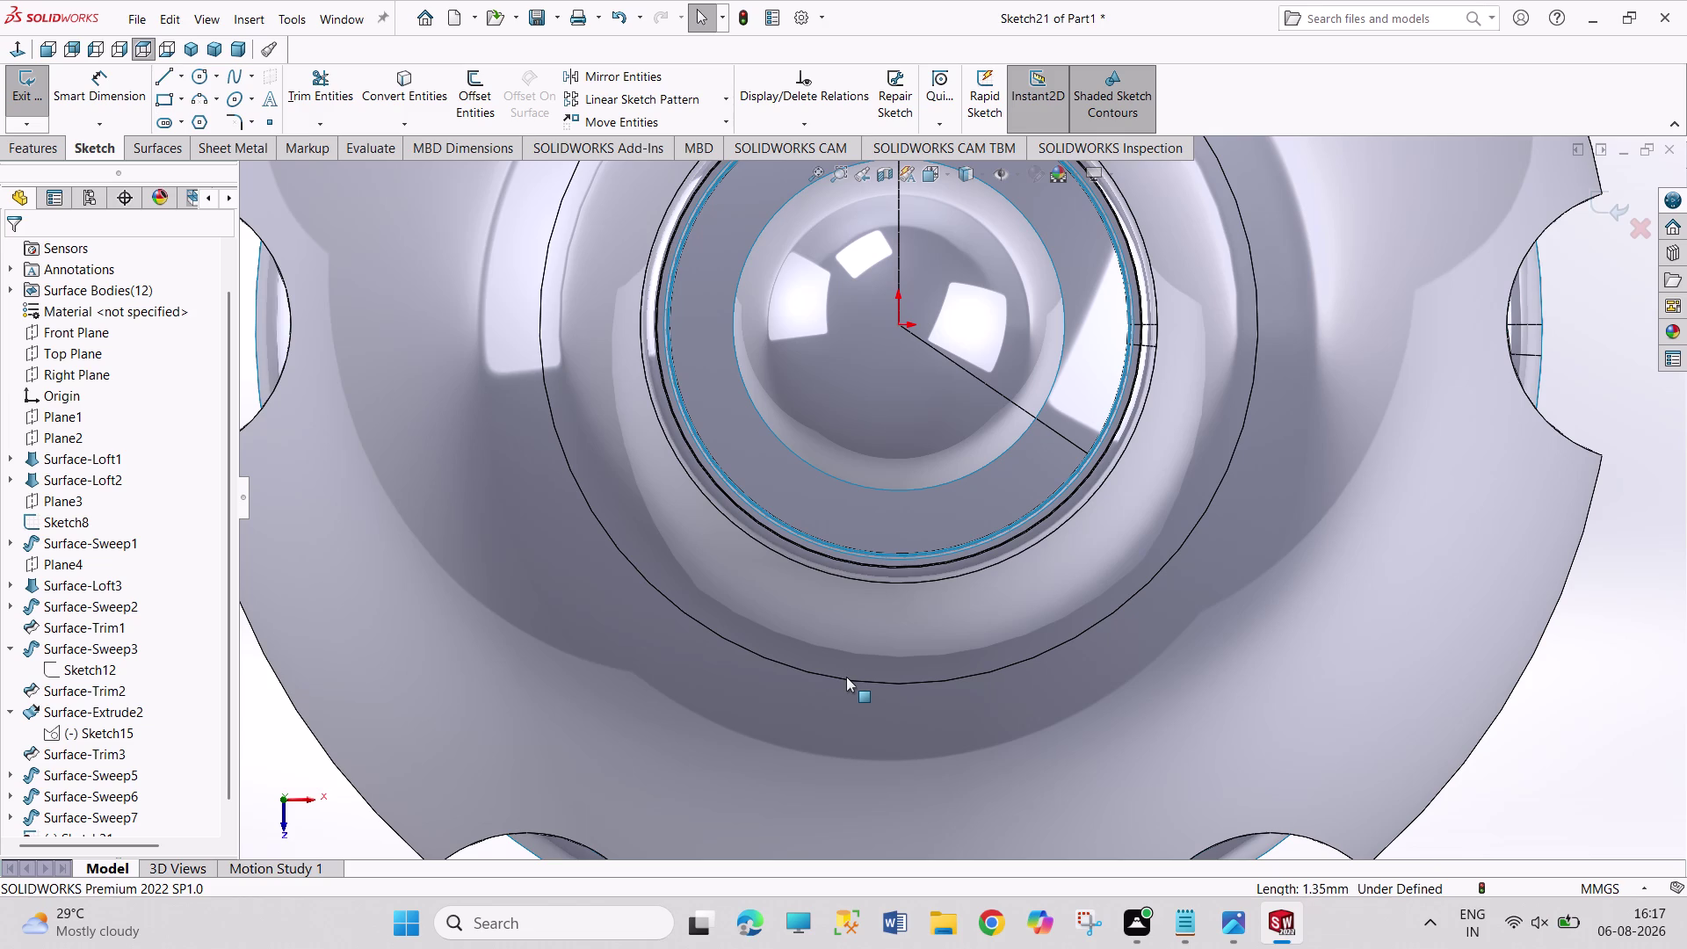
click(191, 42)
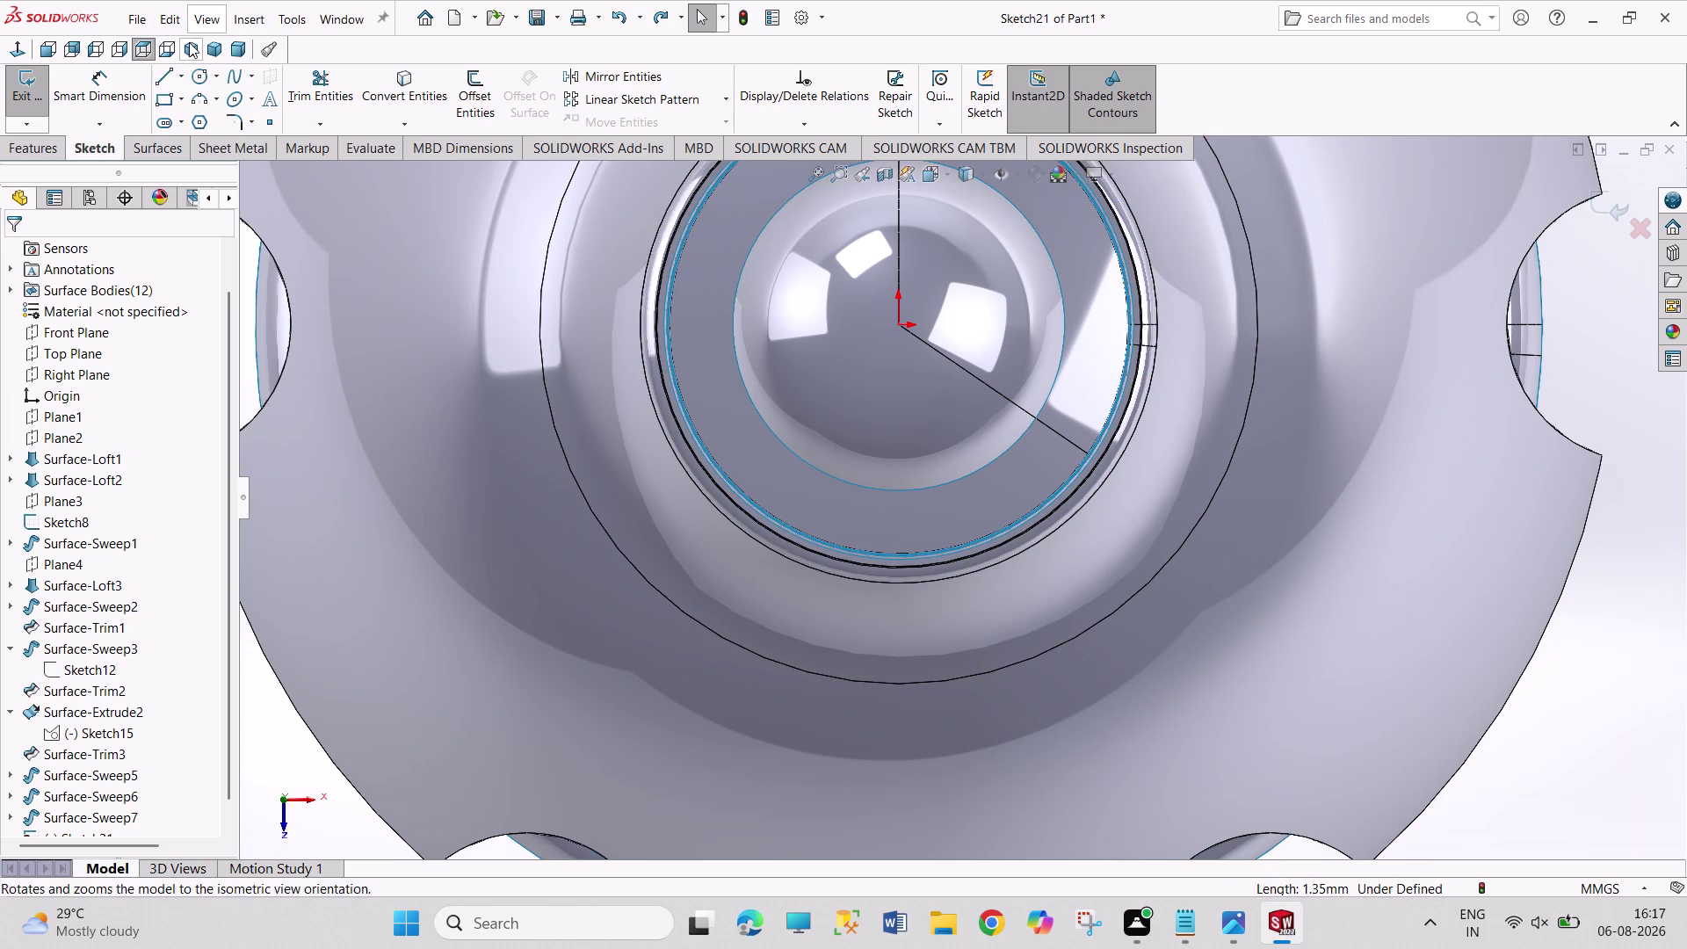
click(1181, 484)
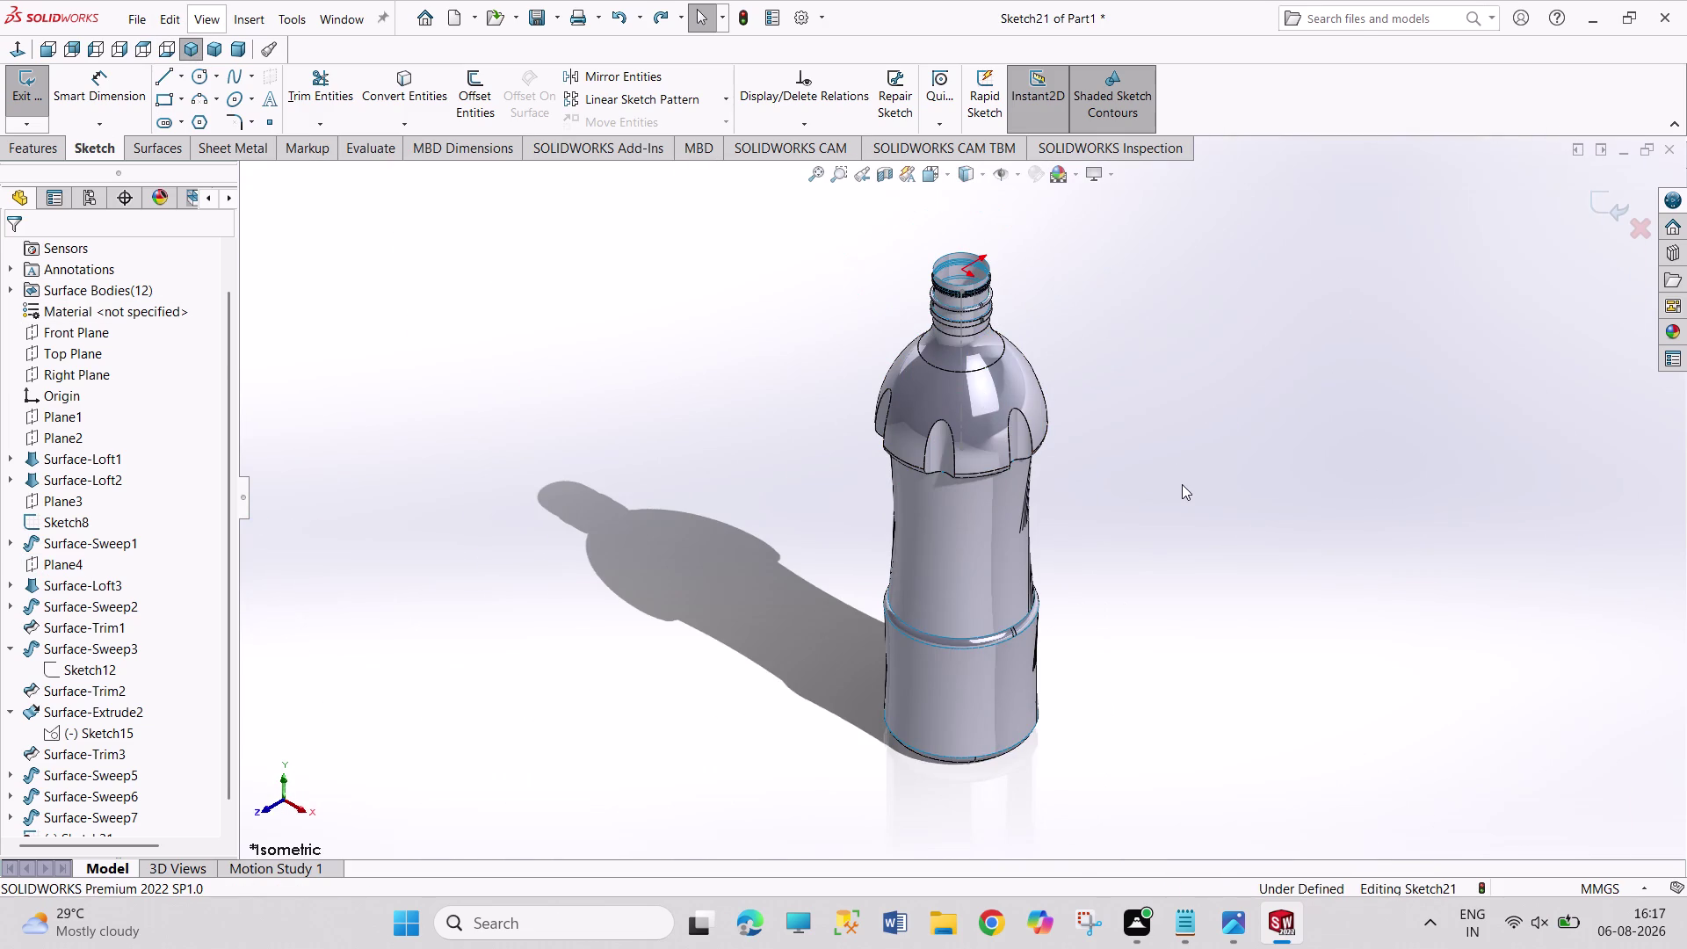
click(1182, 577)
scroll(down, 3)
scroll(down, 3)
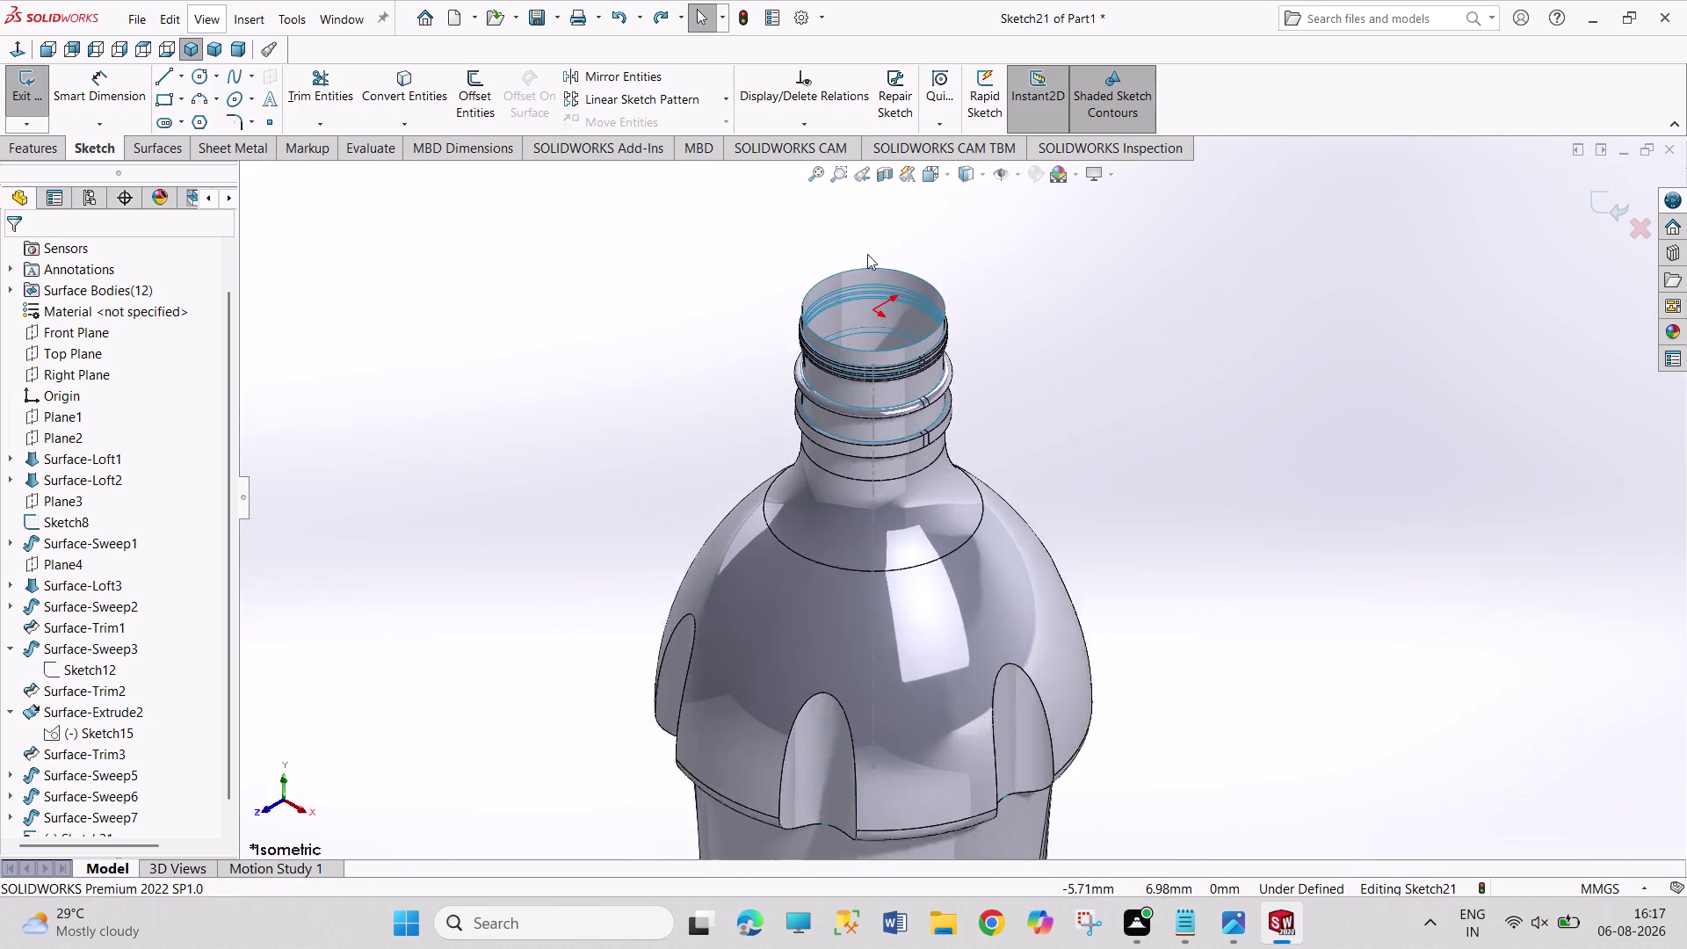
scroll(down, 3)
scroll(down, 3)
Pan the Photos reference drawing from neck to base dimensions, then return to SOLIDWORKS.
scroll(down, 3)
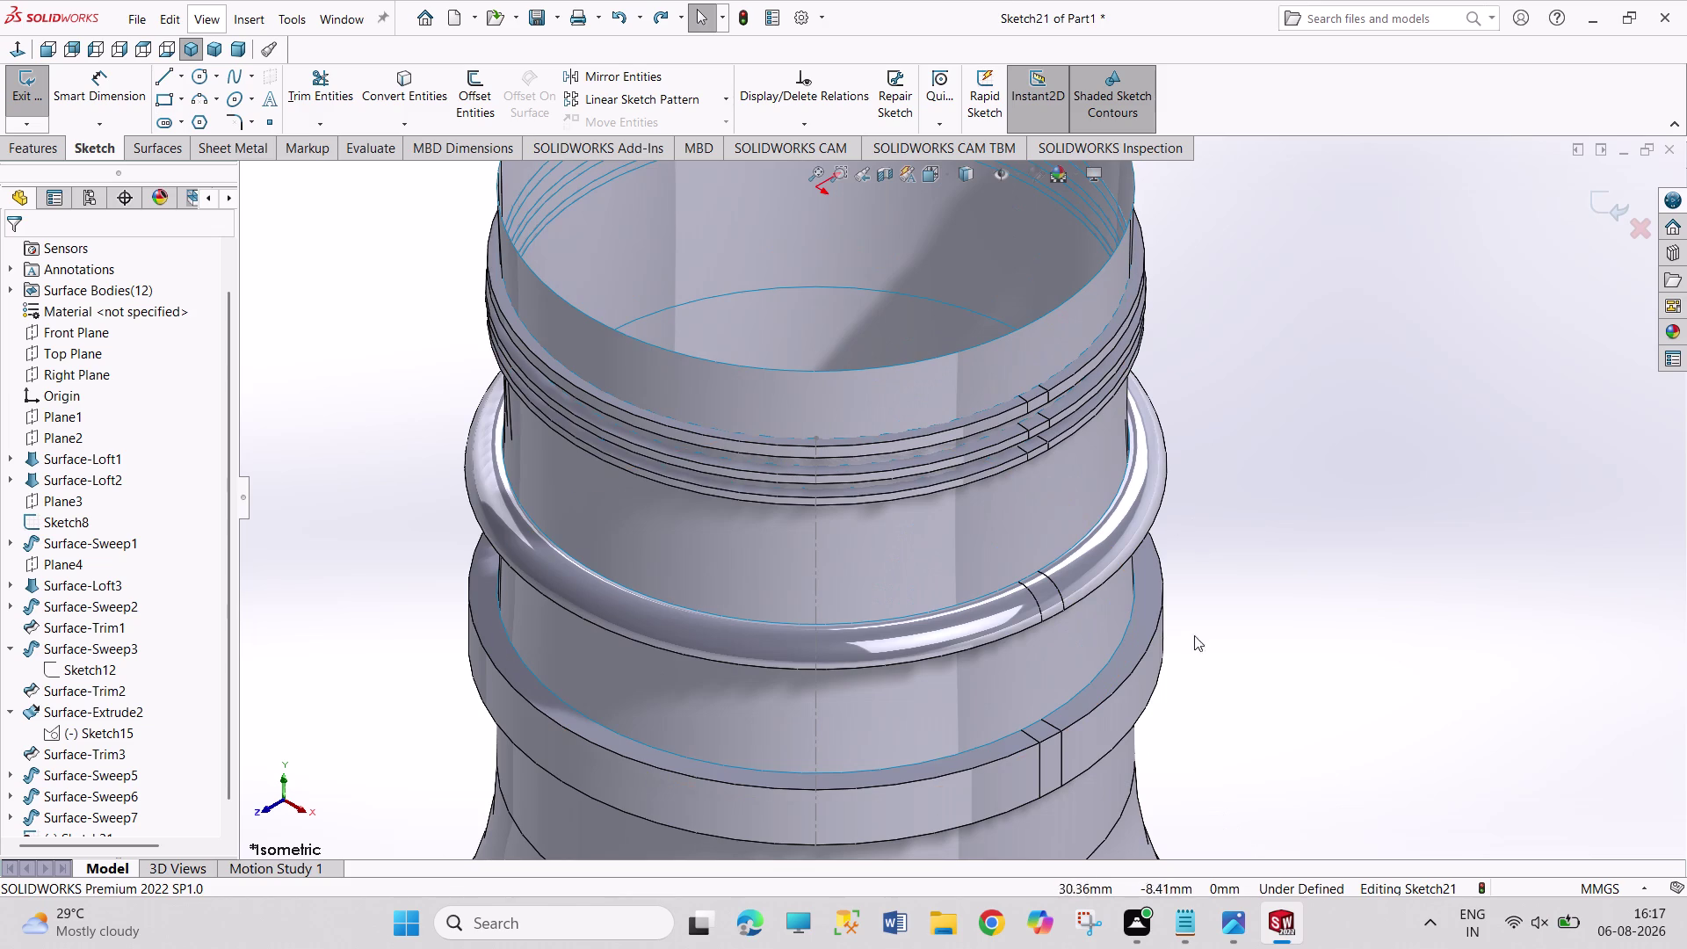
click(1248, 930)
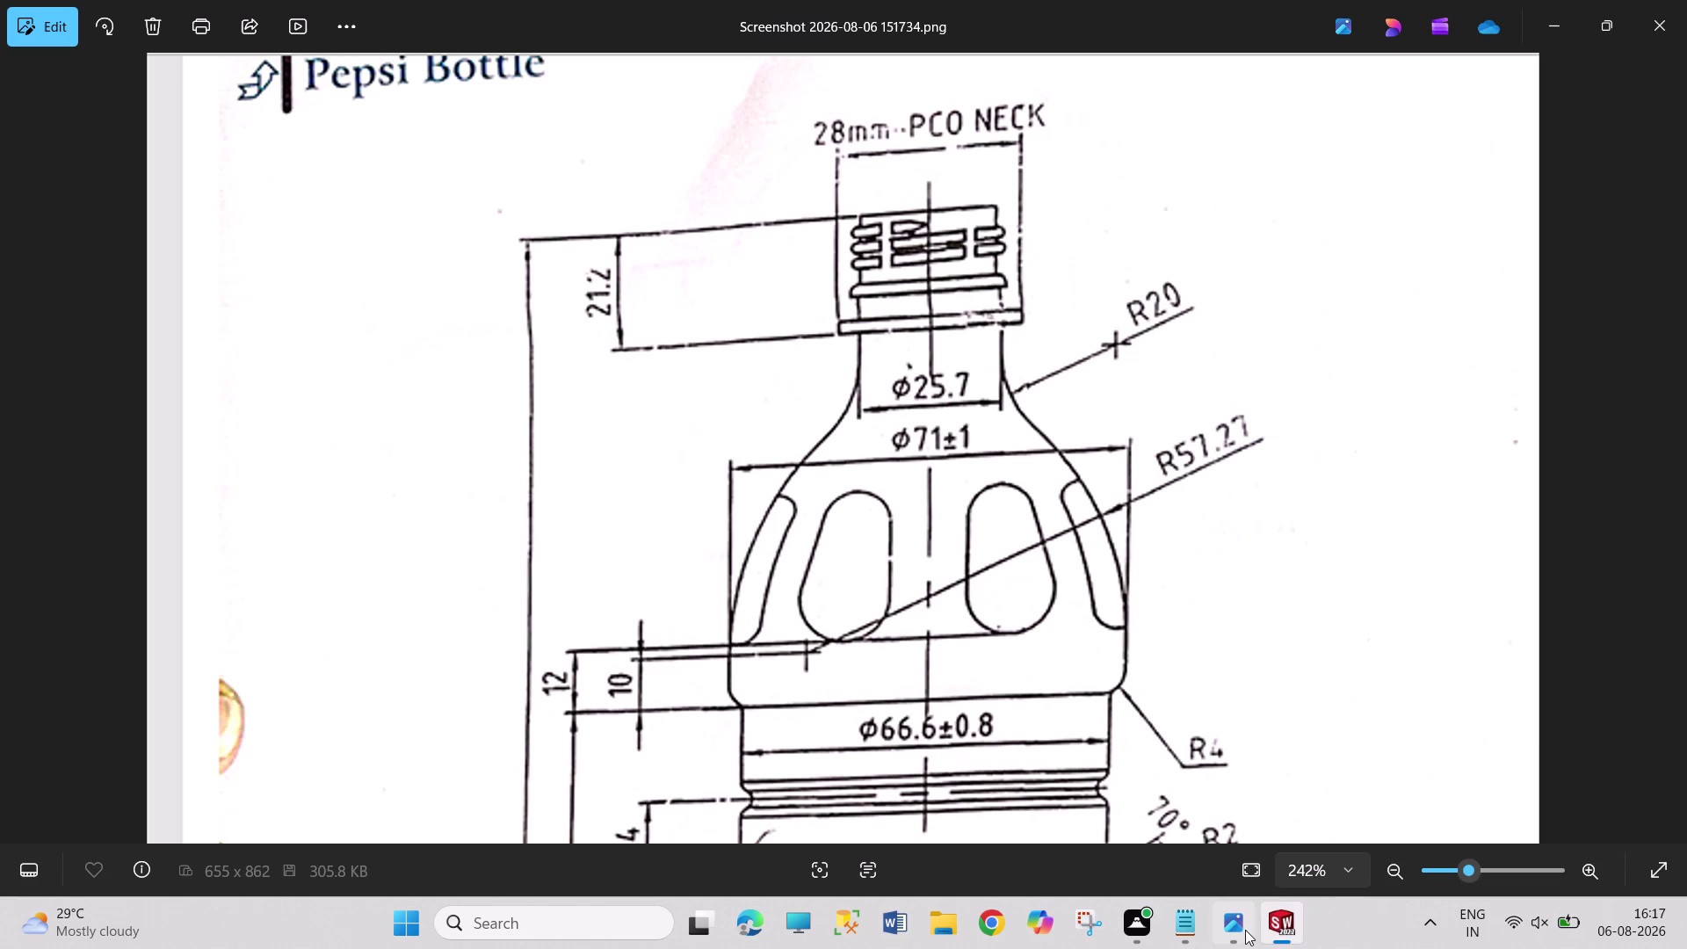
scroll(up, 3)
scroll(down, 3)
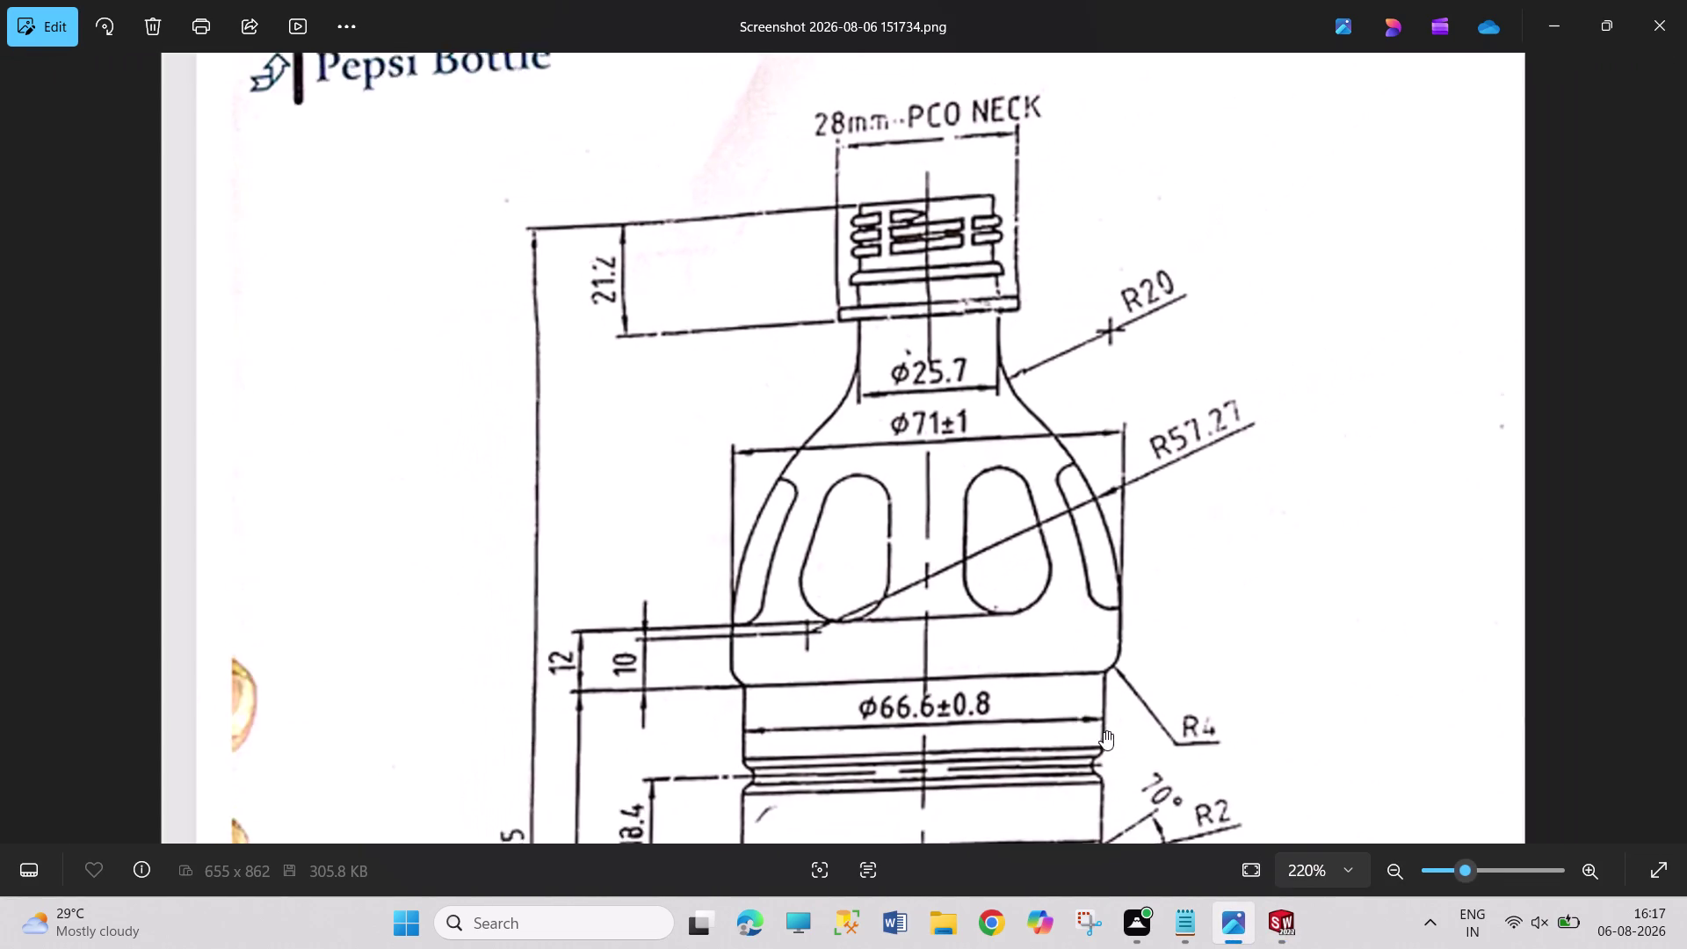
drag(1103, 758, 1085, 594)
drag(1086, 699, 1085, 556)
drag(1085, 684, 1079, 560)
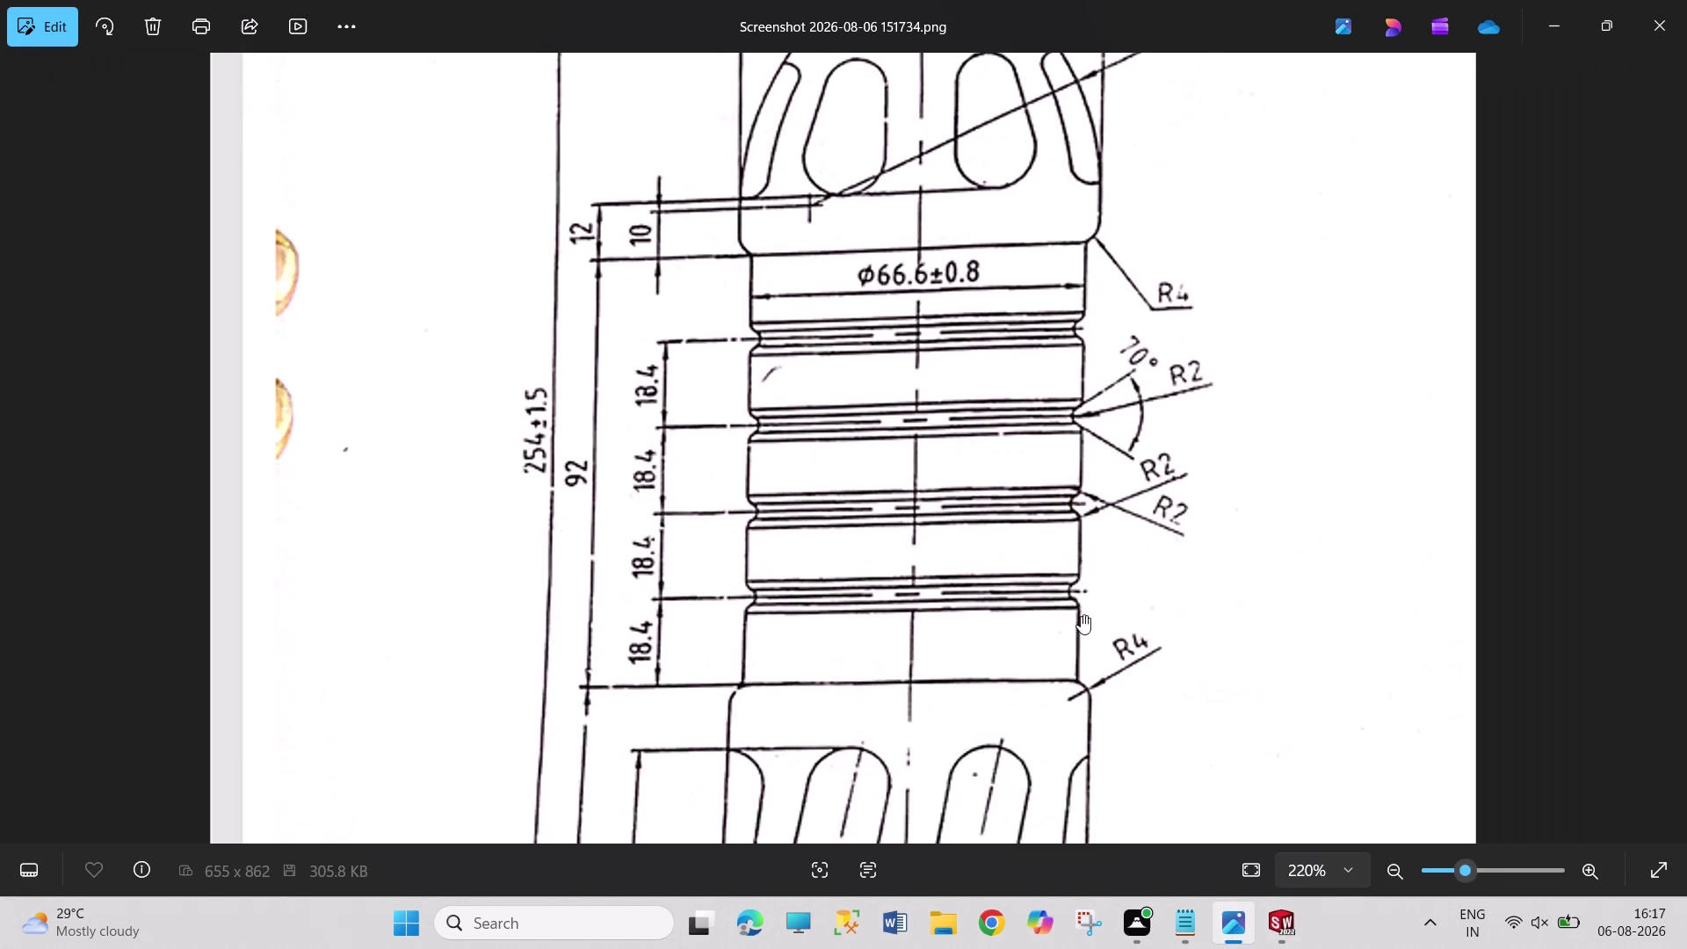
drag(1095, 697, 1088, 606)
drag(1083, 691, 1085, 577)
drag(1095, 742, 1095, 604)
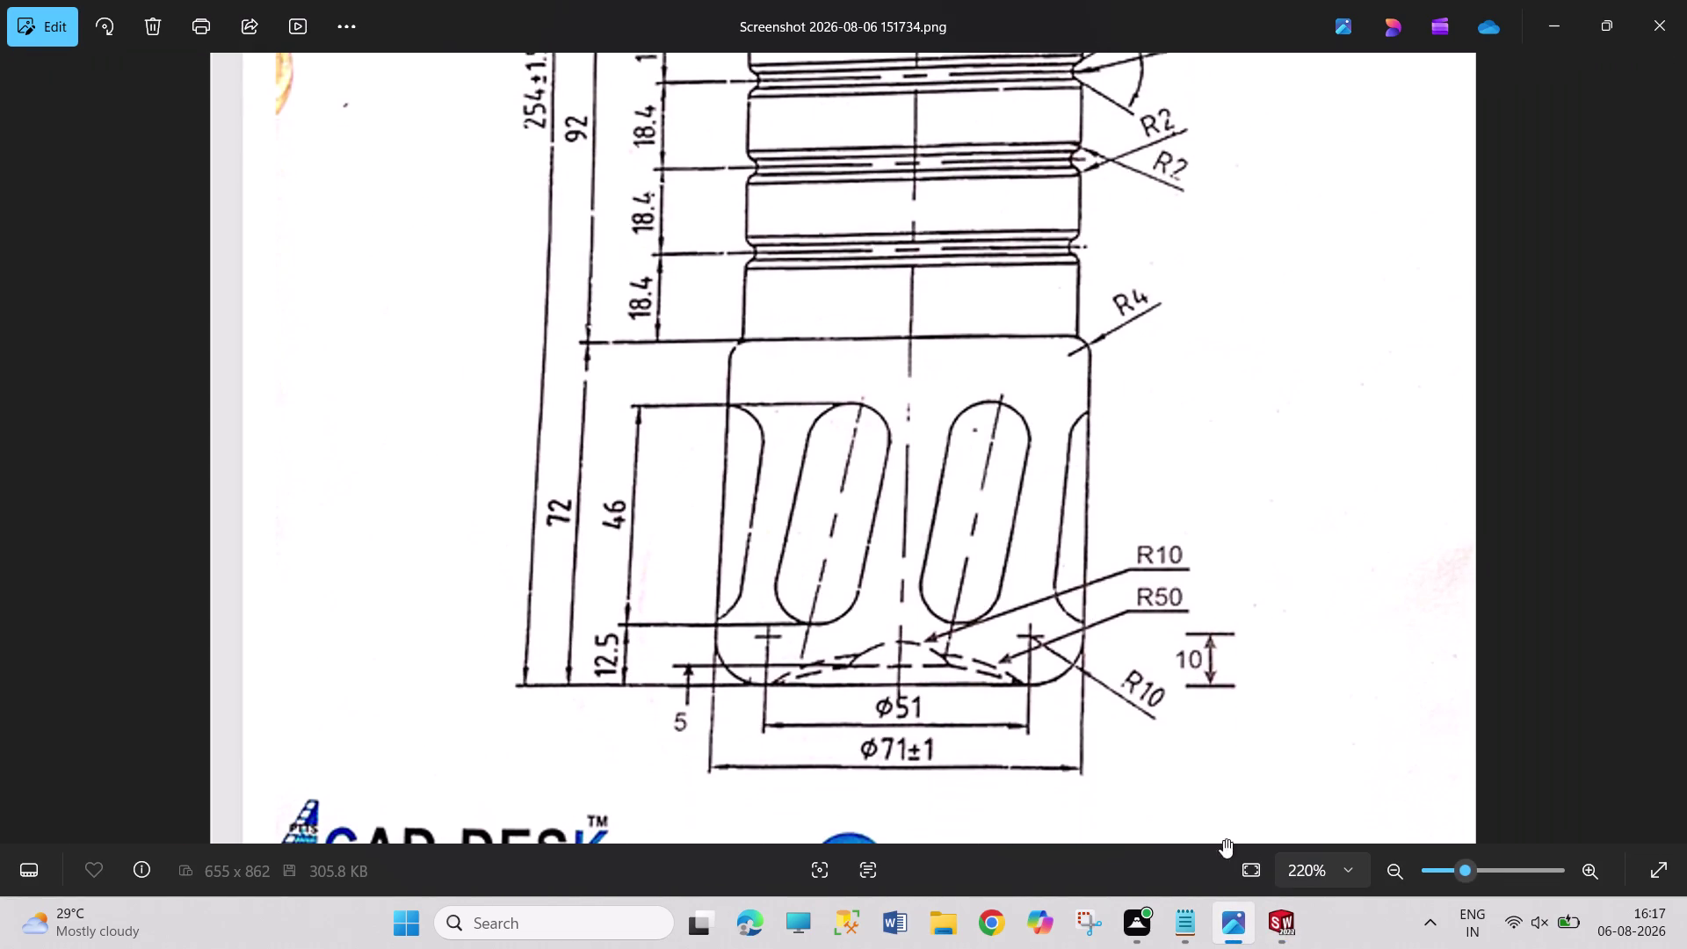
click(1290, 926)
Start a sketch on the Top Plane and view the bottle from the bottom.
scroll(up, 3)
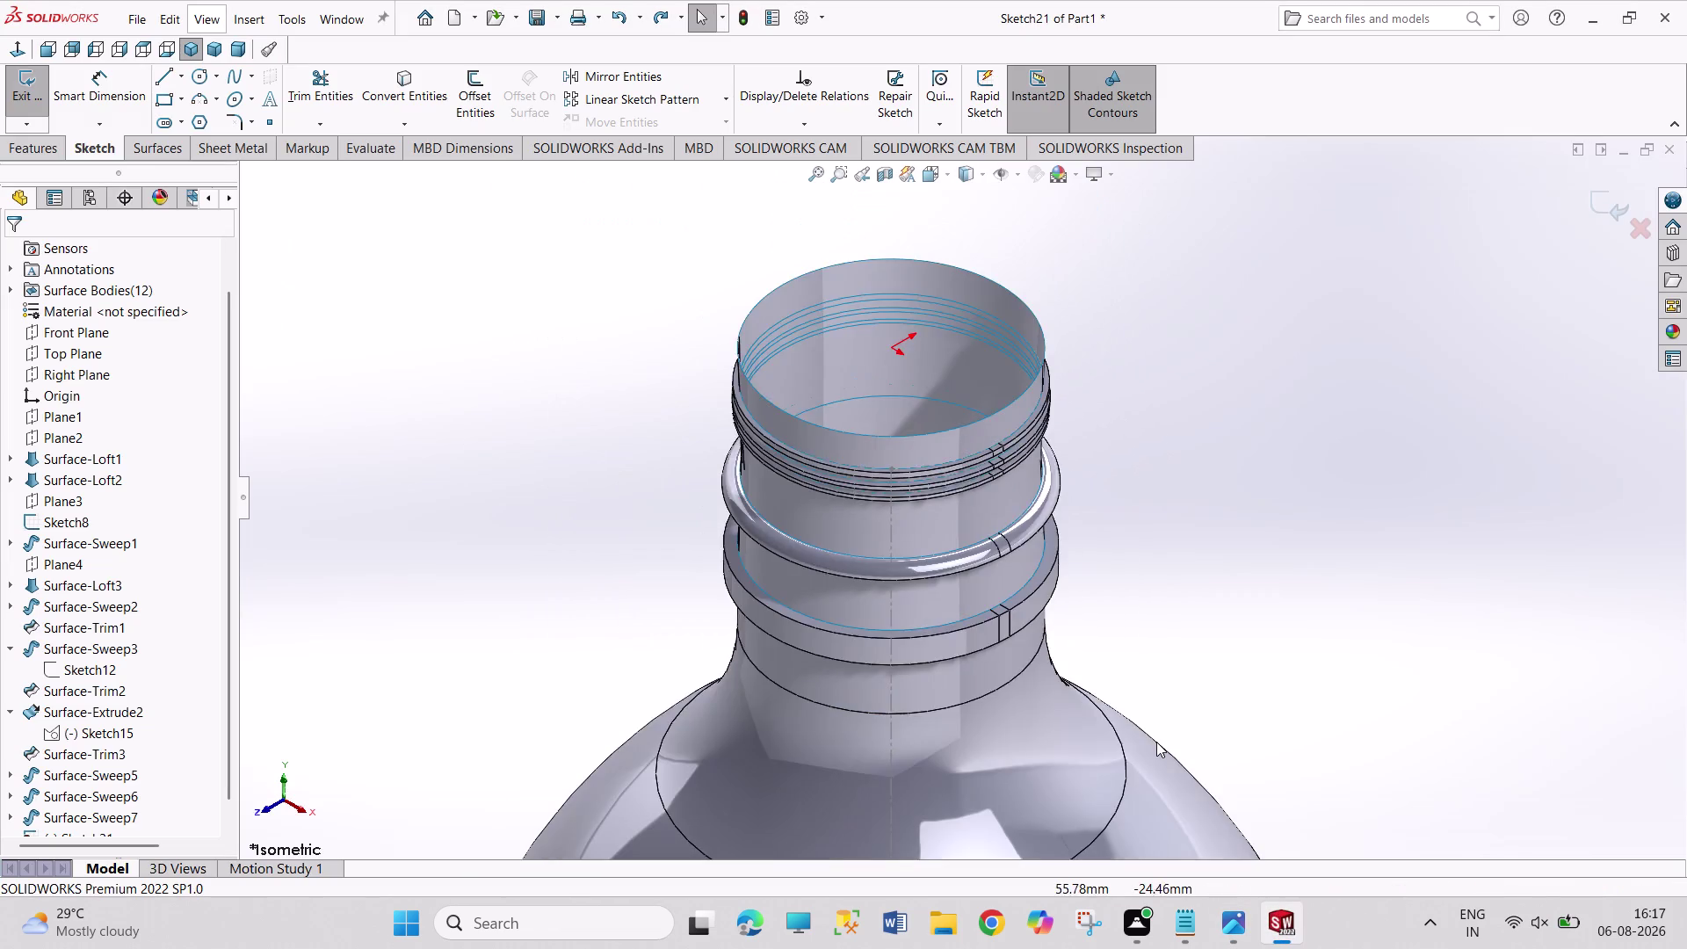
scroll(up, 3)
scroll(up, 3)
scroll(down, 3)
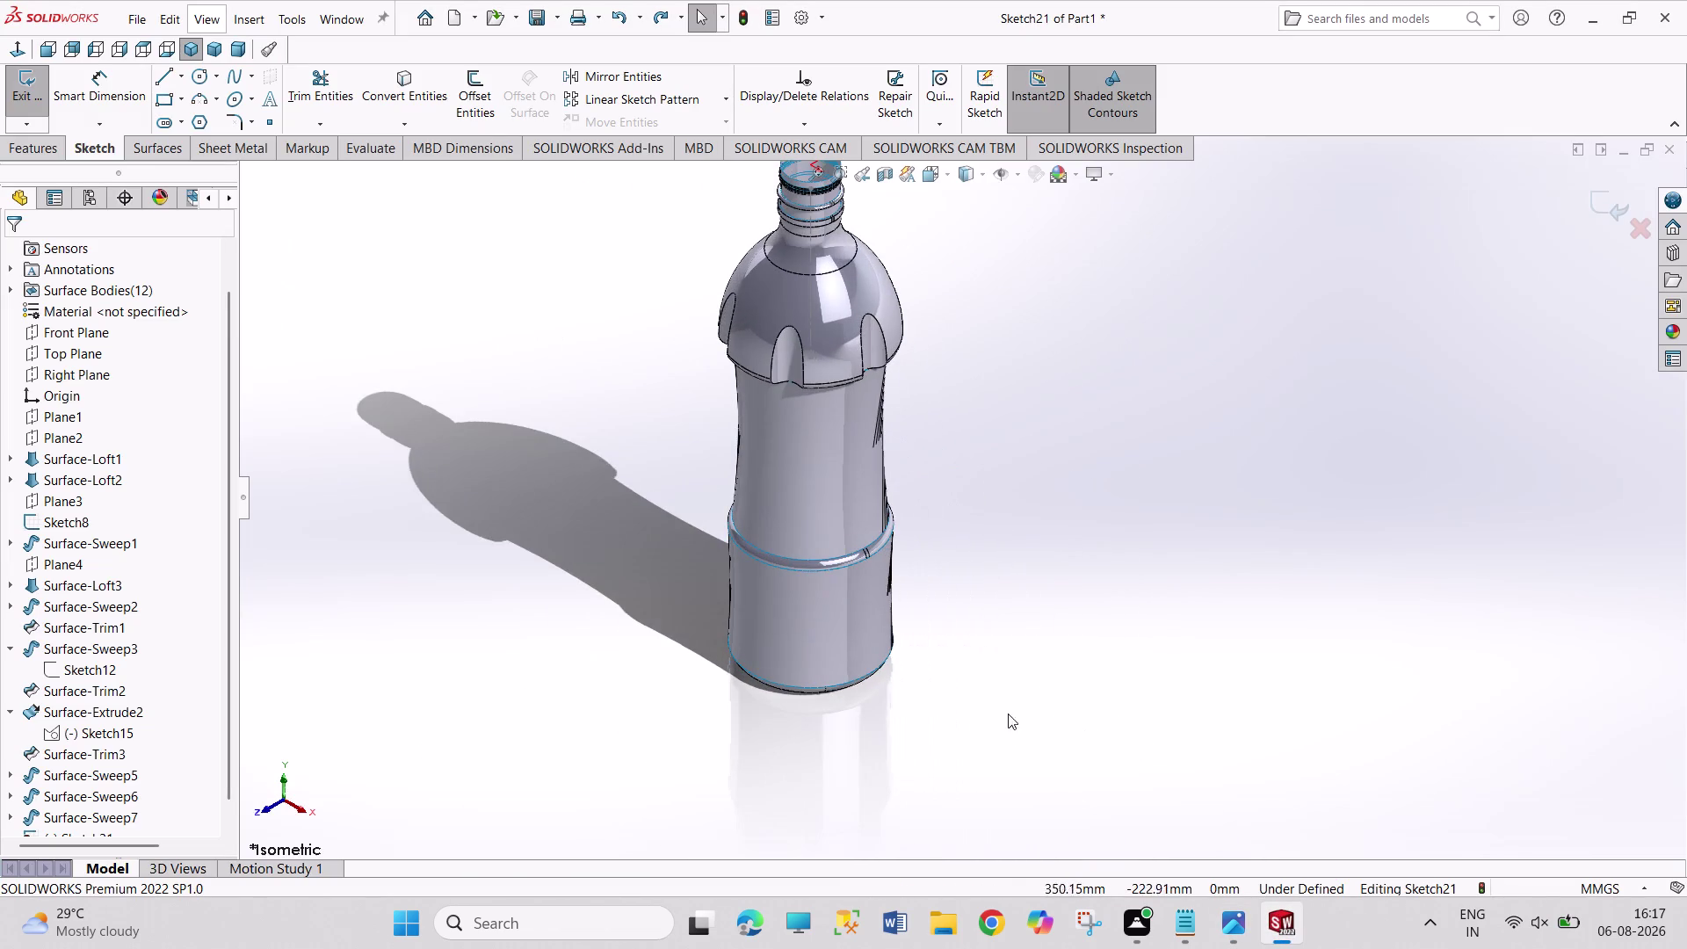
scroll(down, 3)
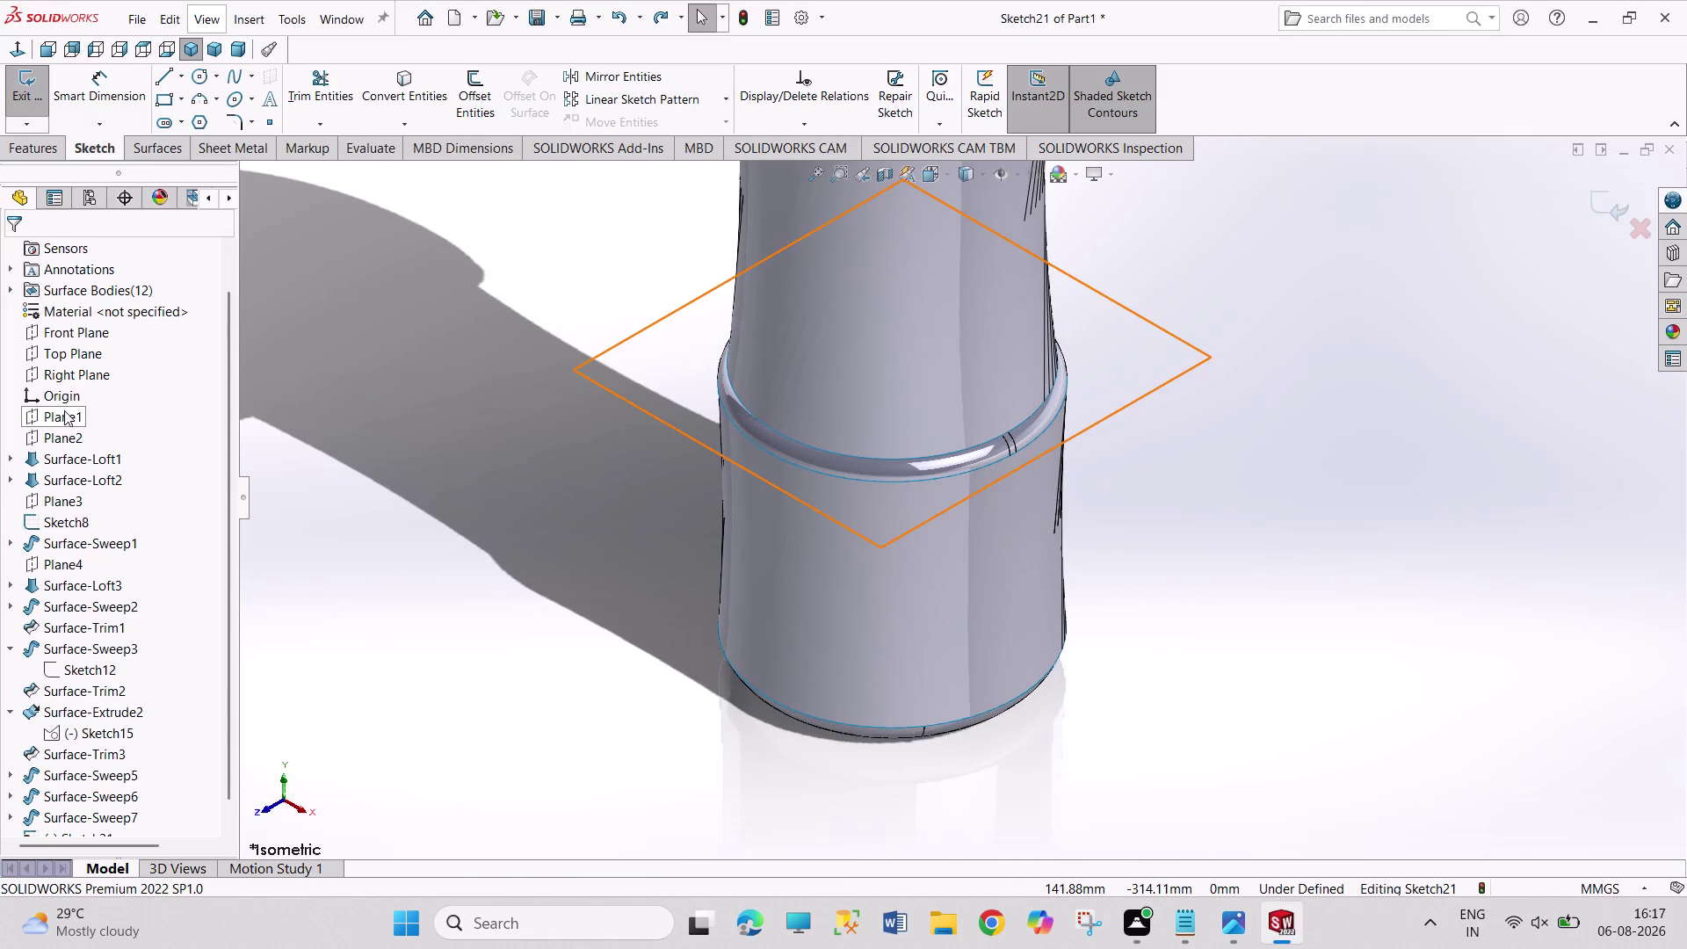
click(73, 347)
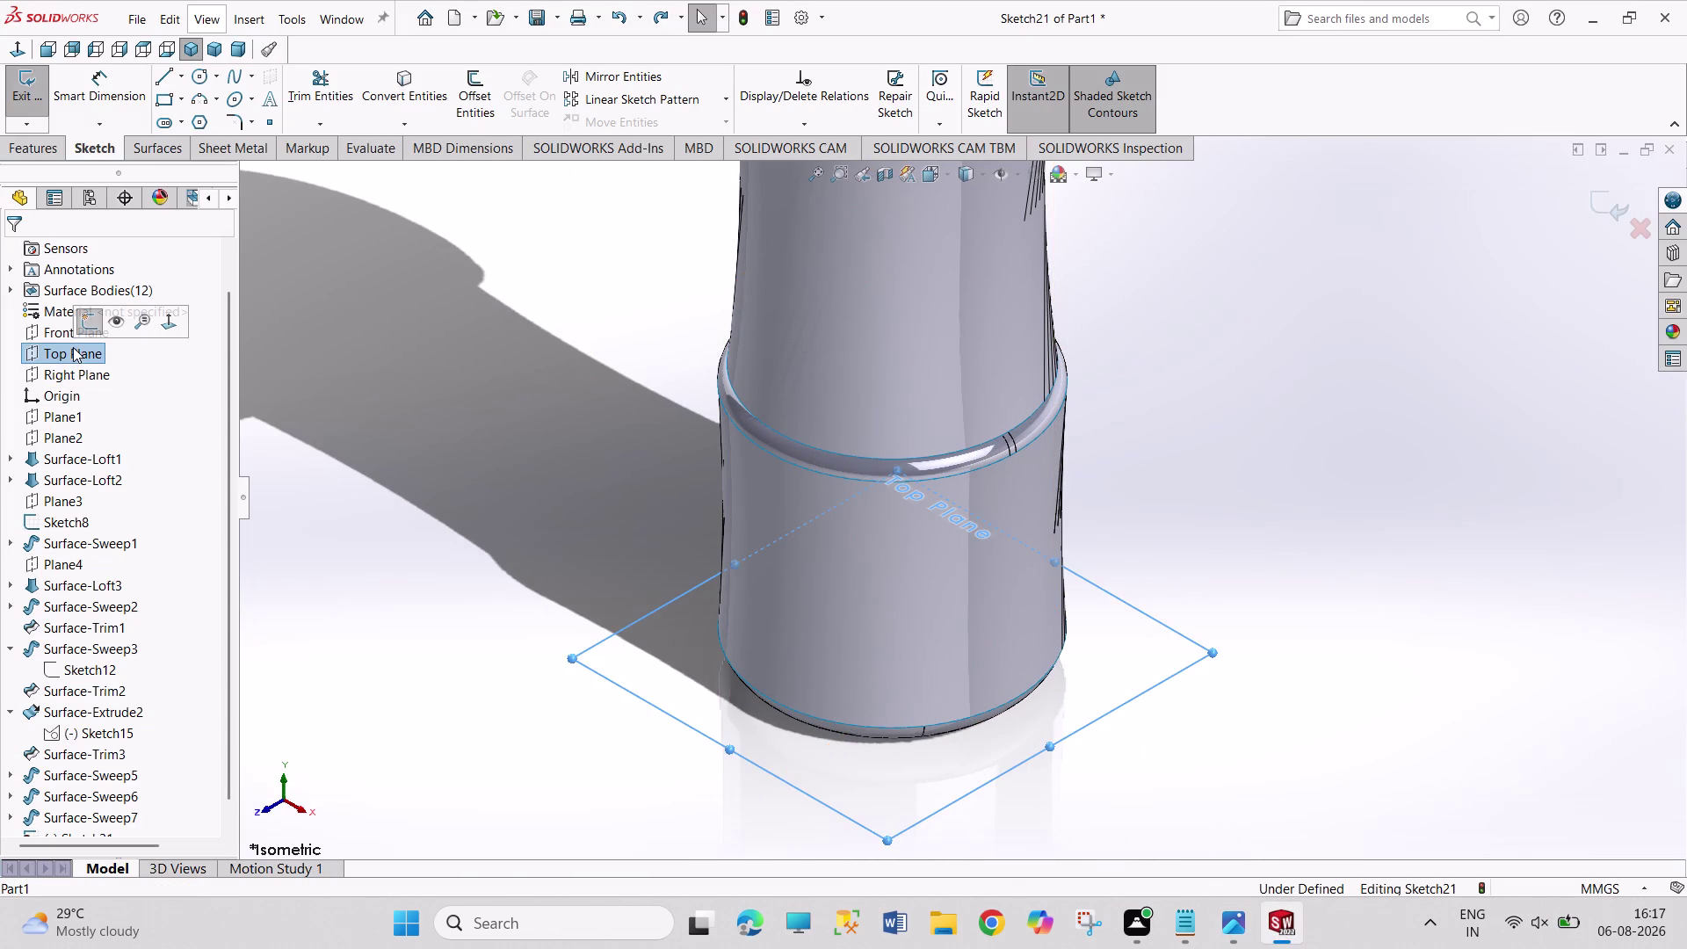
click(84, 328)
click(84, 353)
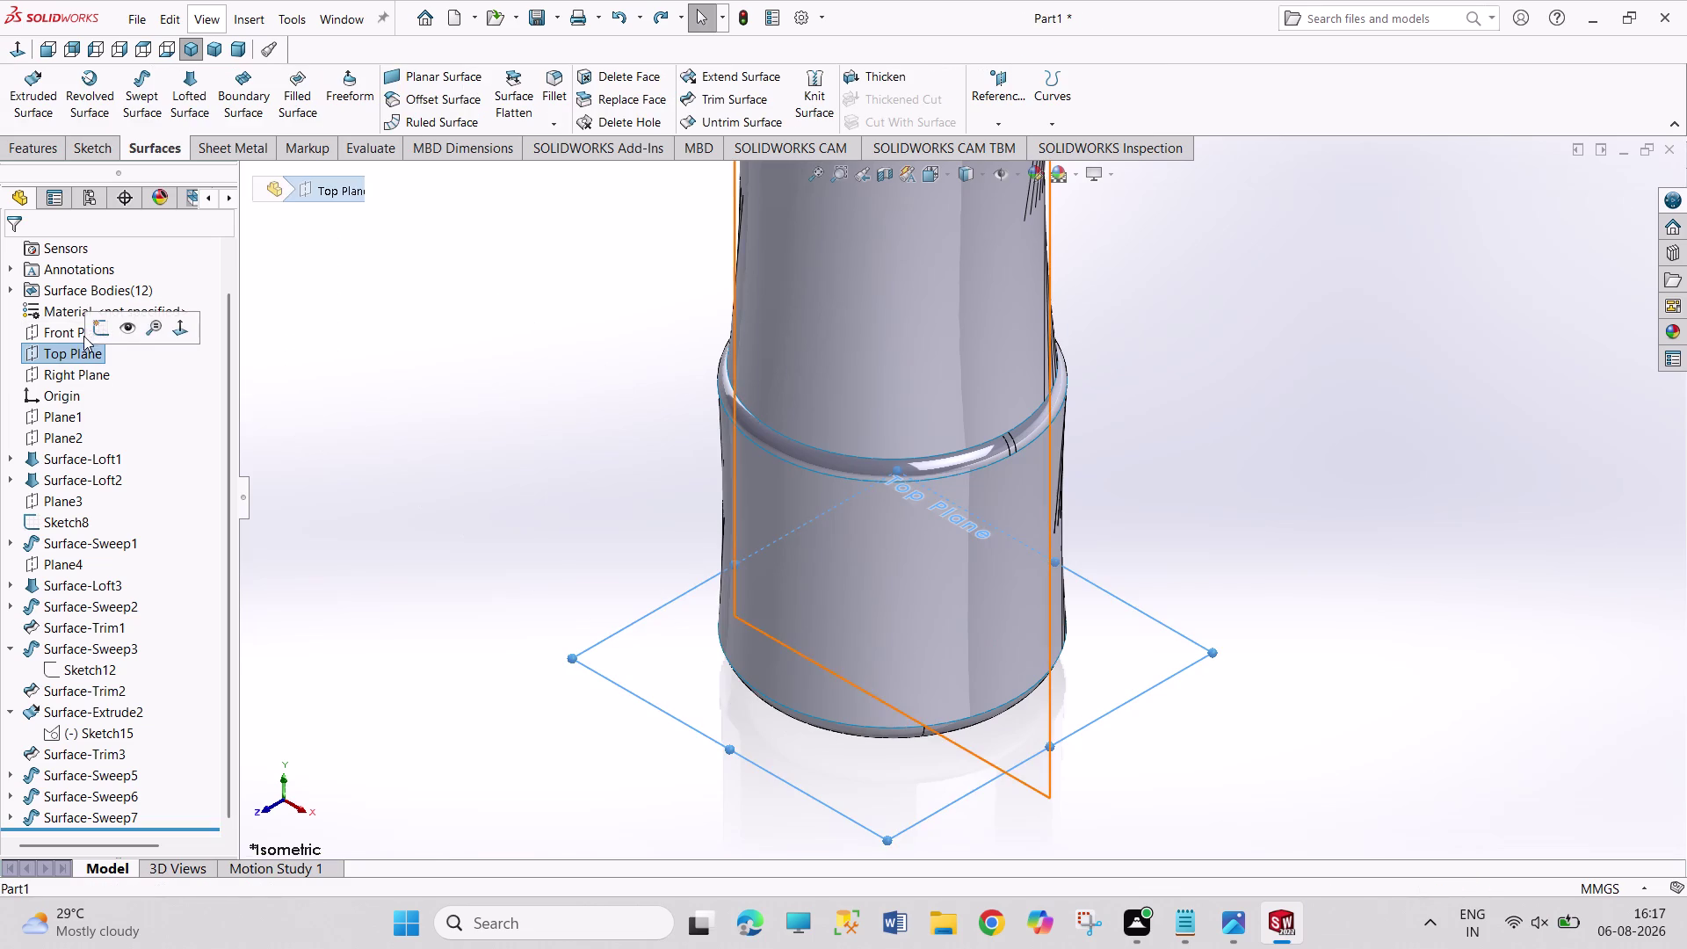
click(91, 332)
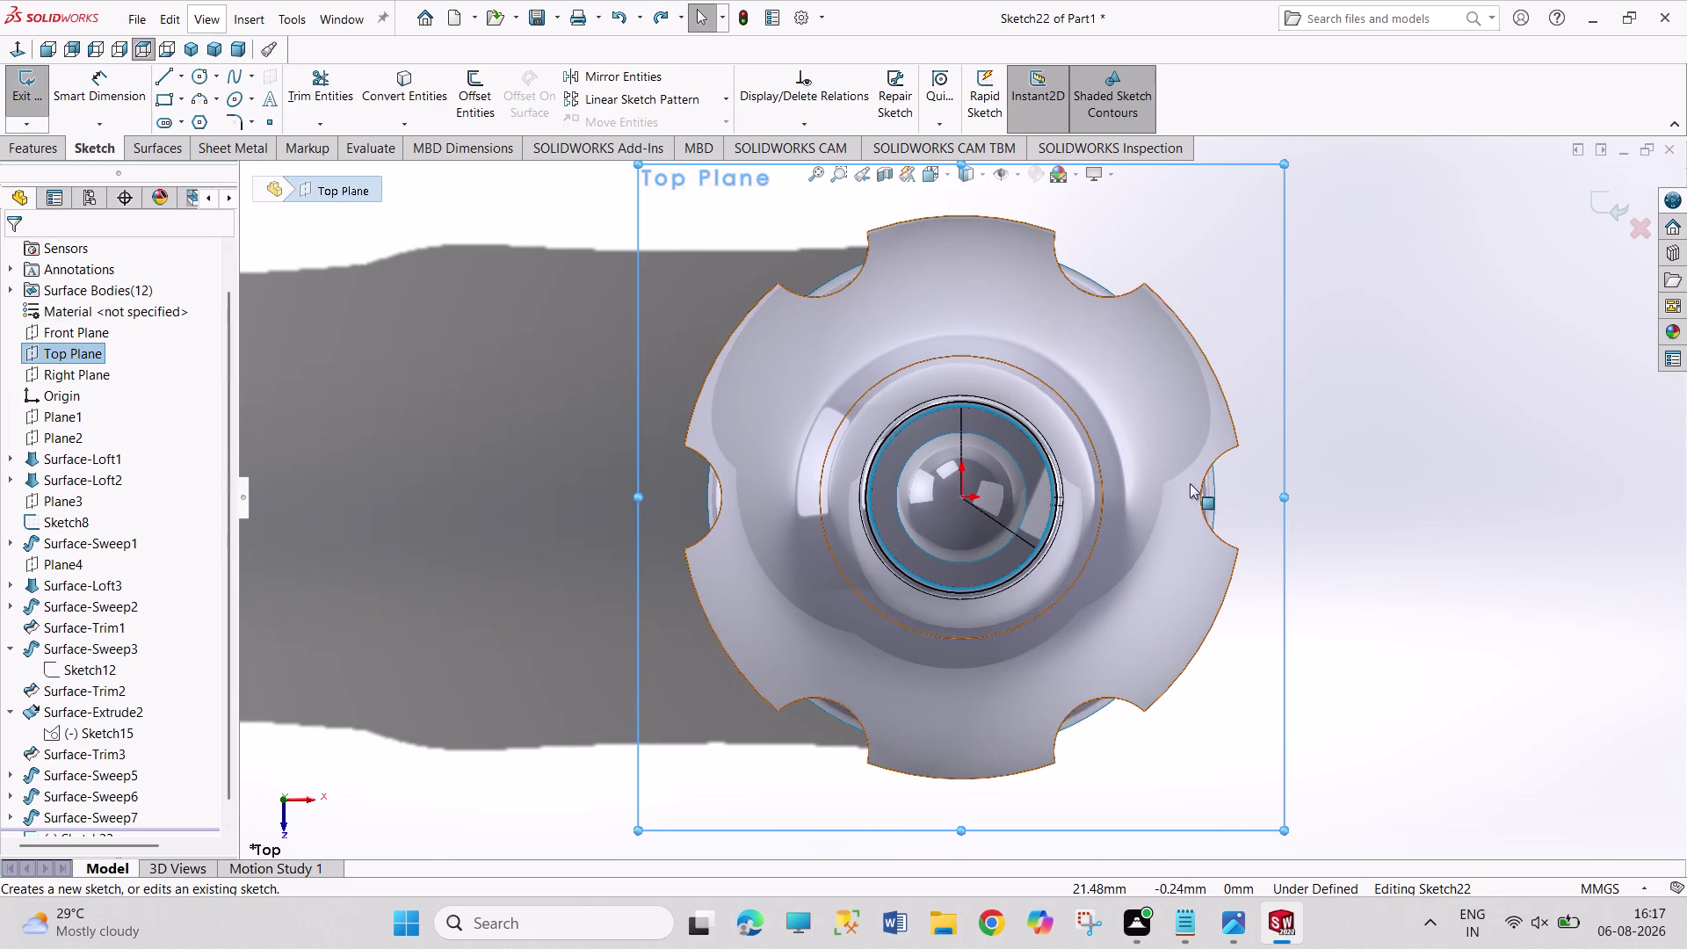
click(14, 49)
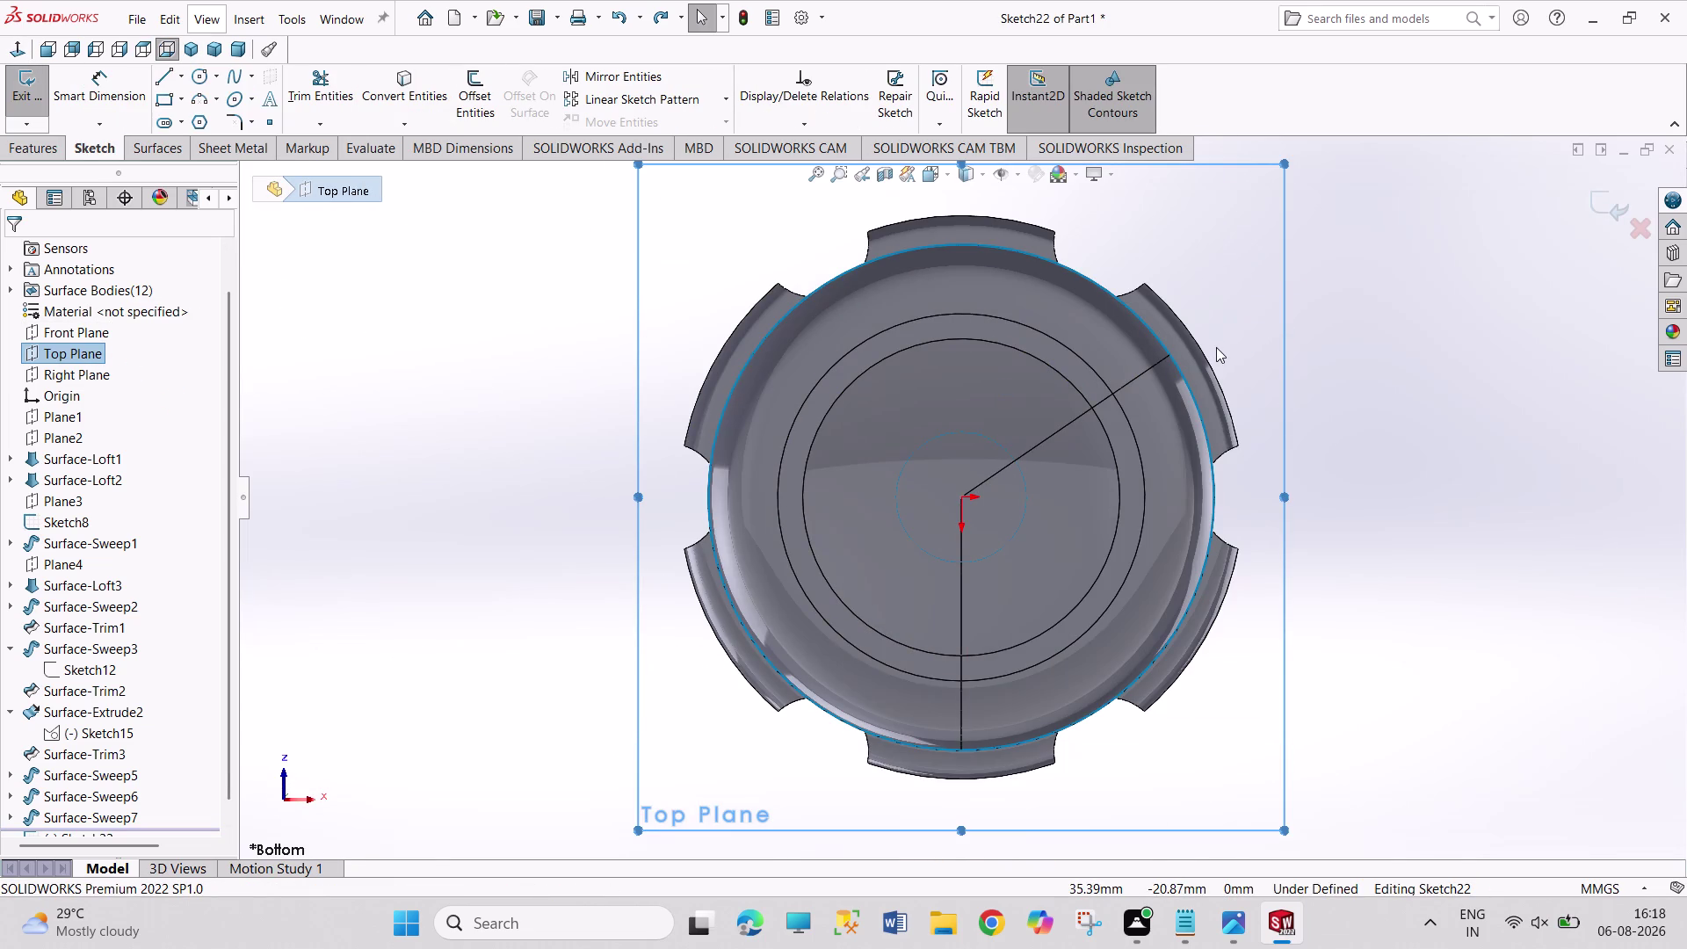
Draw a small 3-point arc at the notch on the base rim.
scroll(down, 3)
scroll(down, 3)
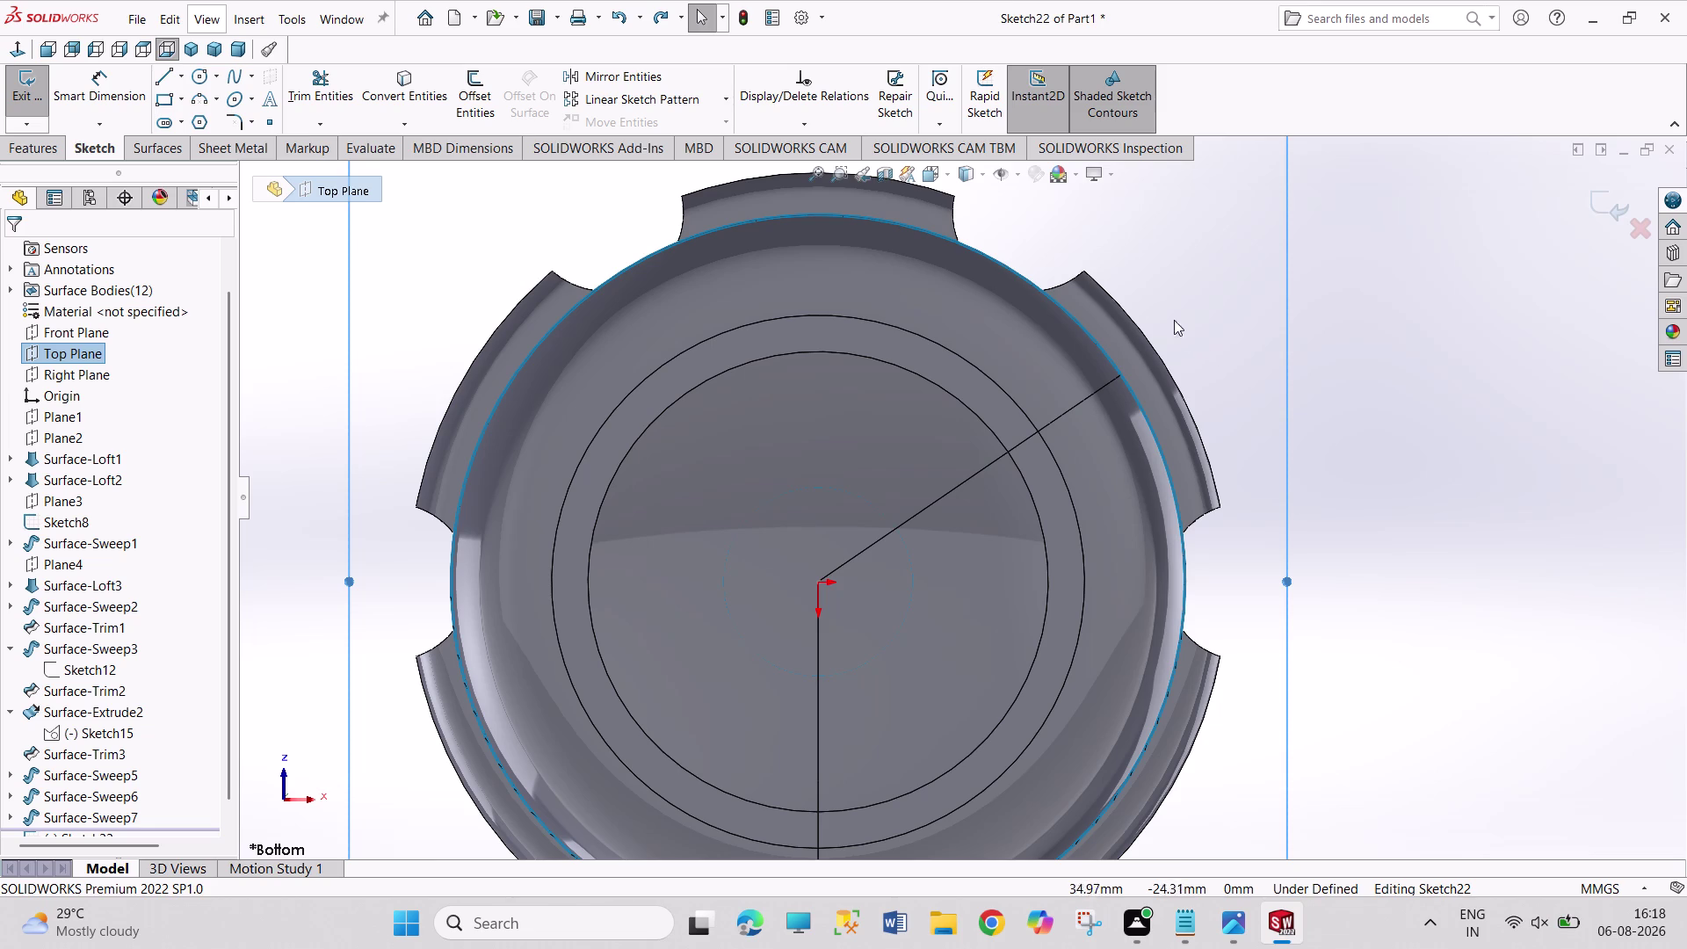
click(198, 95)
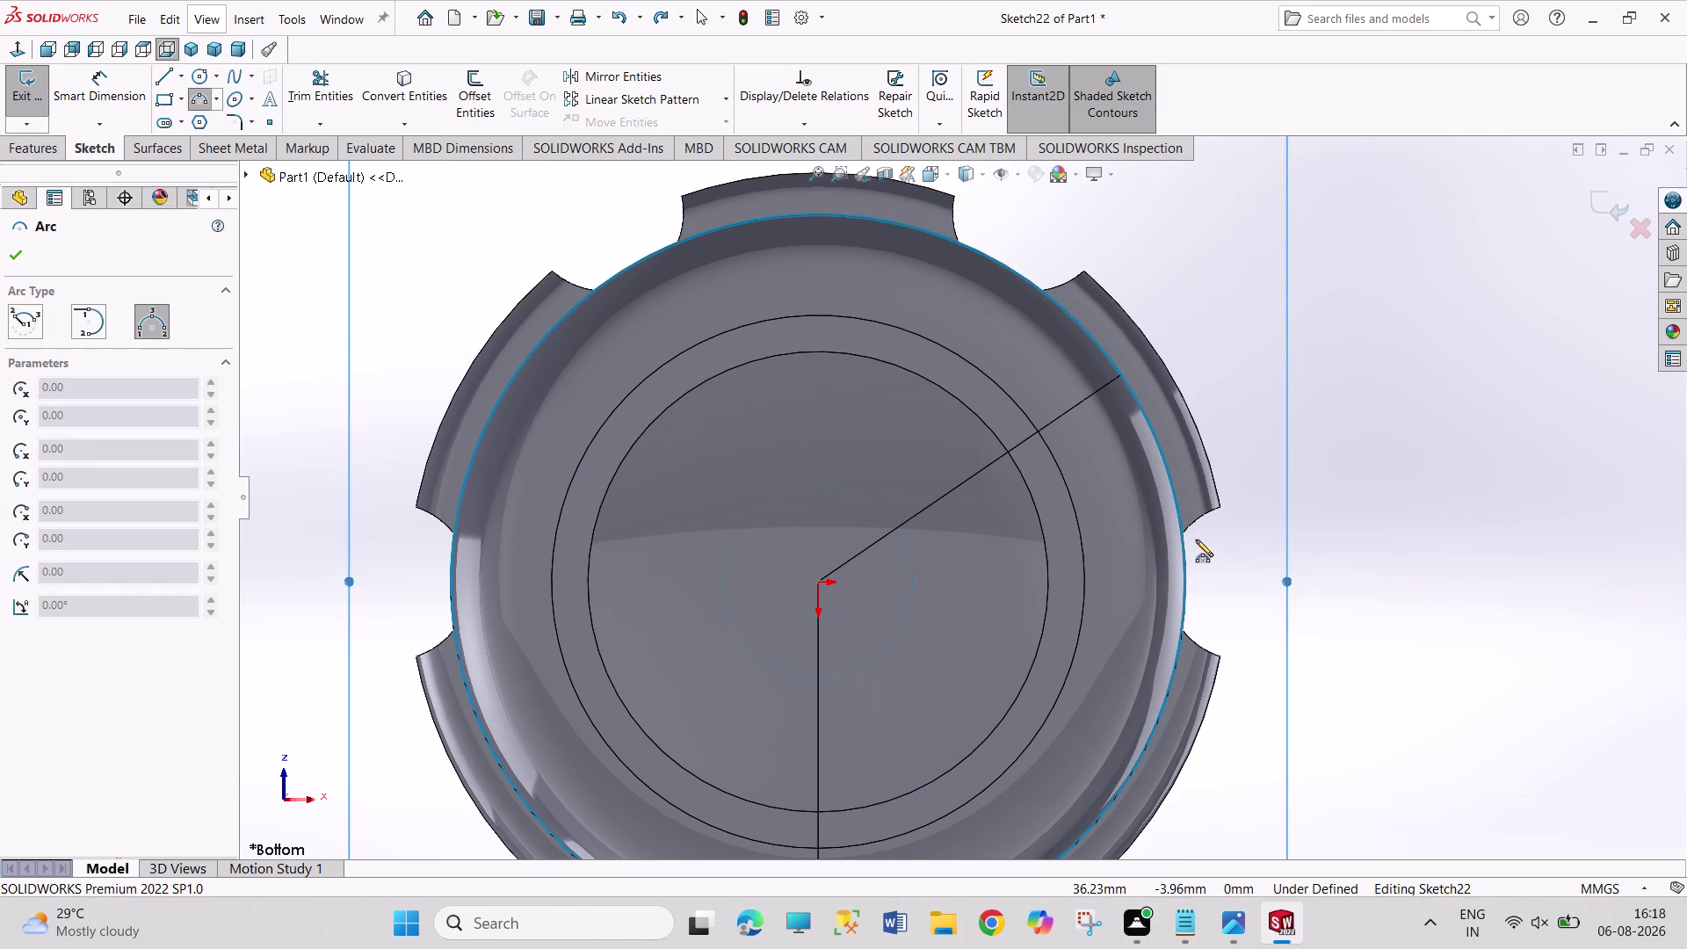
click(1196, 539)
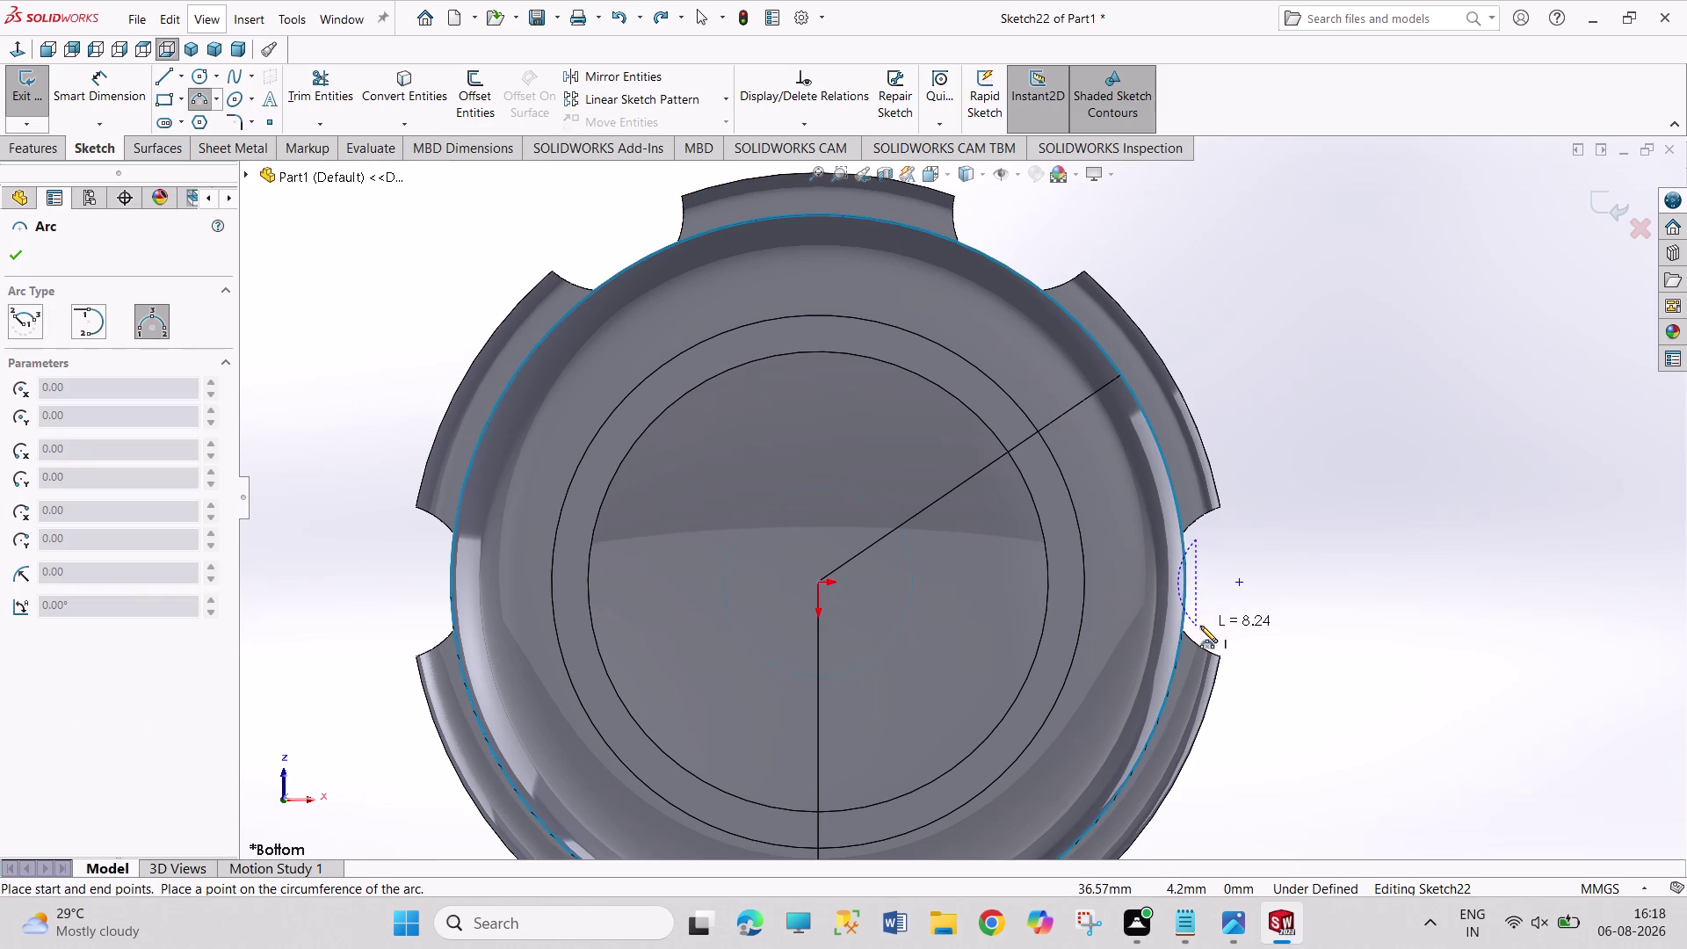
click(1189, 630)
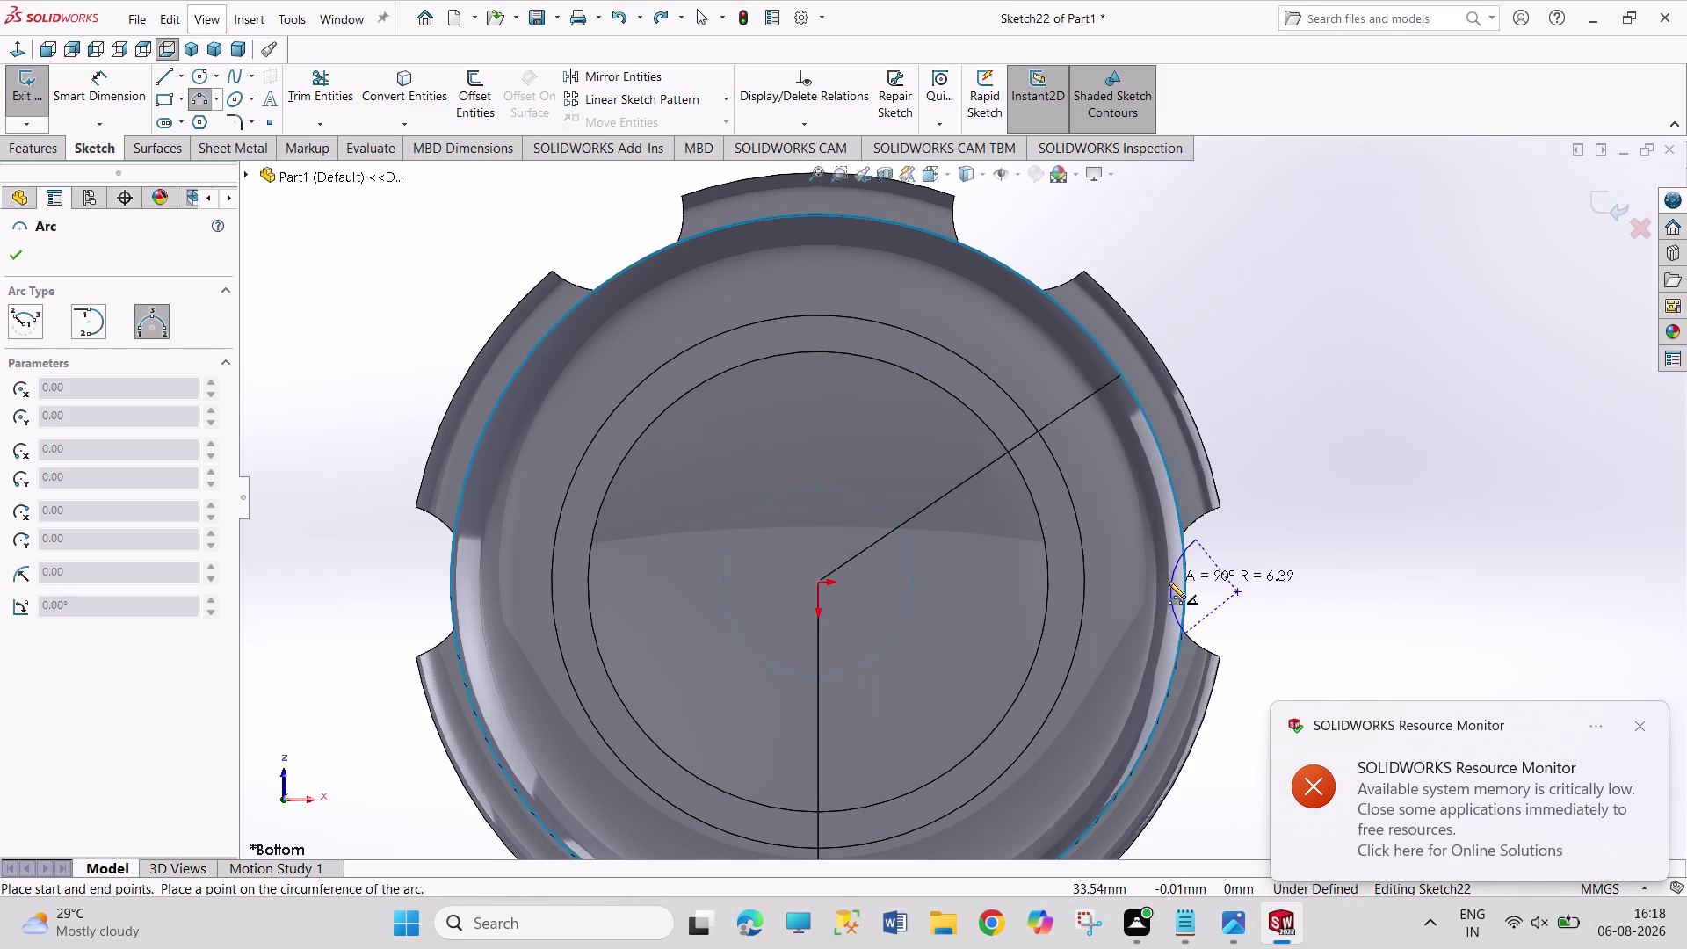
click(1169, 581)
right_click(1331, 514)
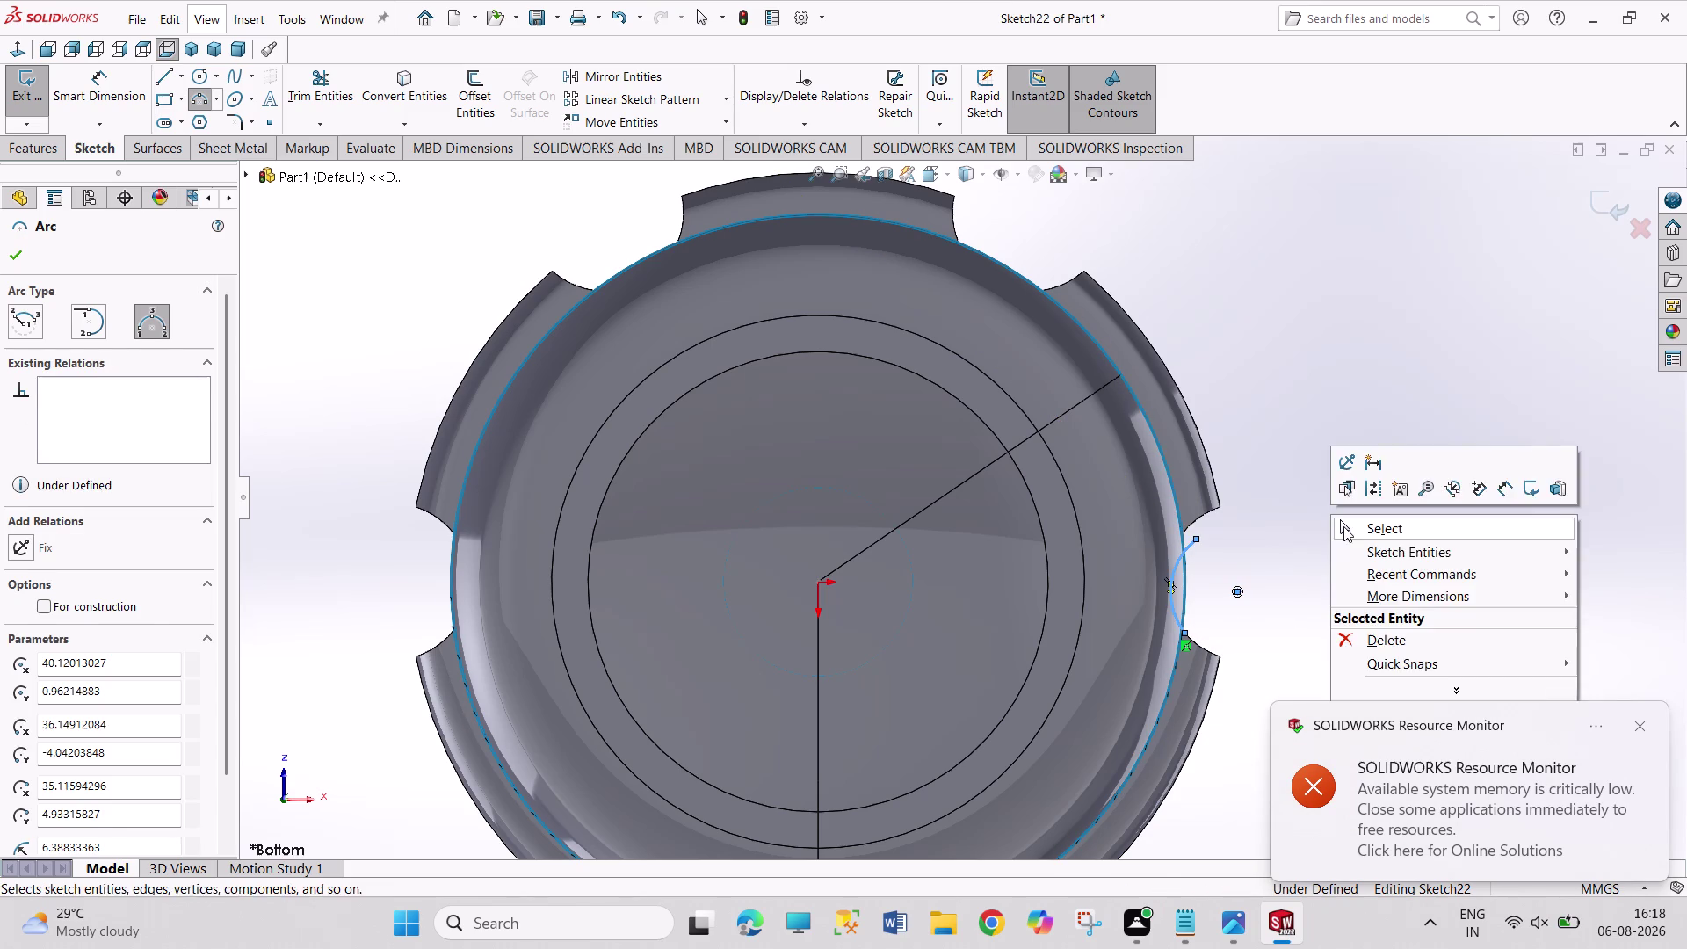
click(1343, 526)
Start a Circular Sketch Pattern, accepting the low-memory warning.
click(1638, 729)
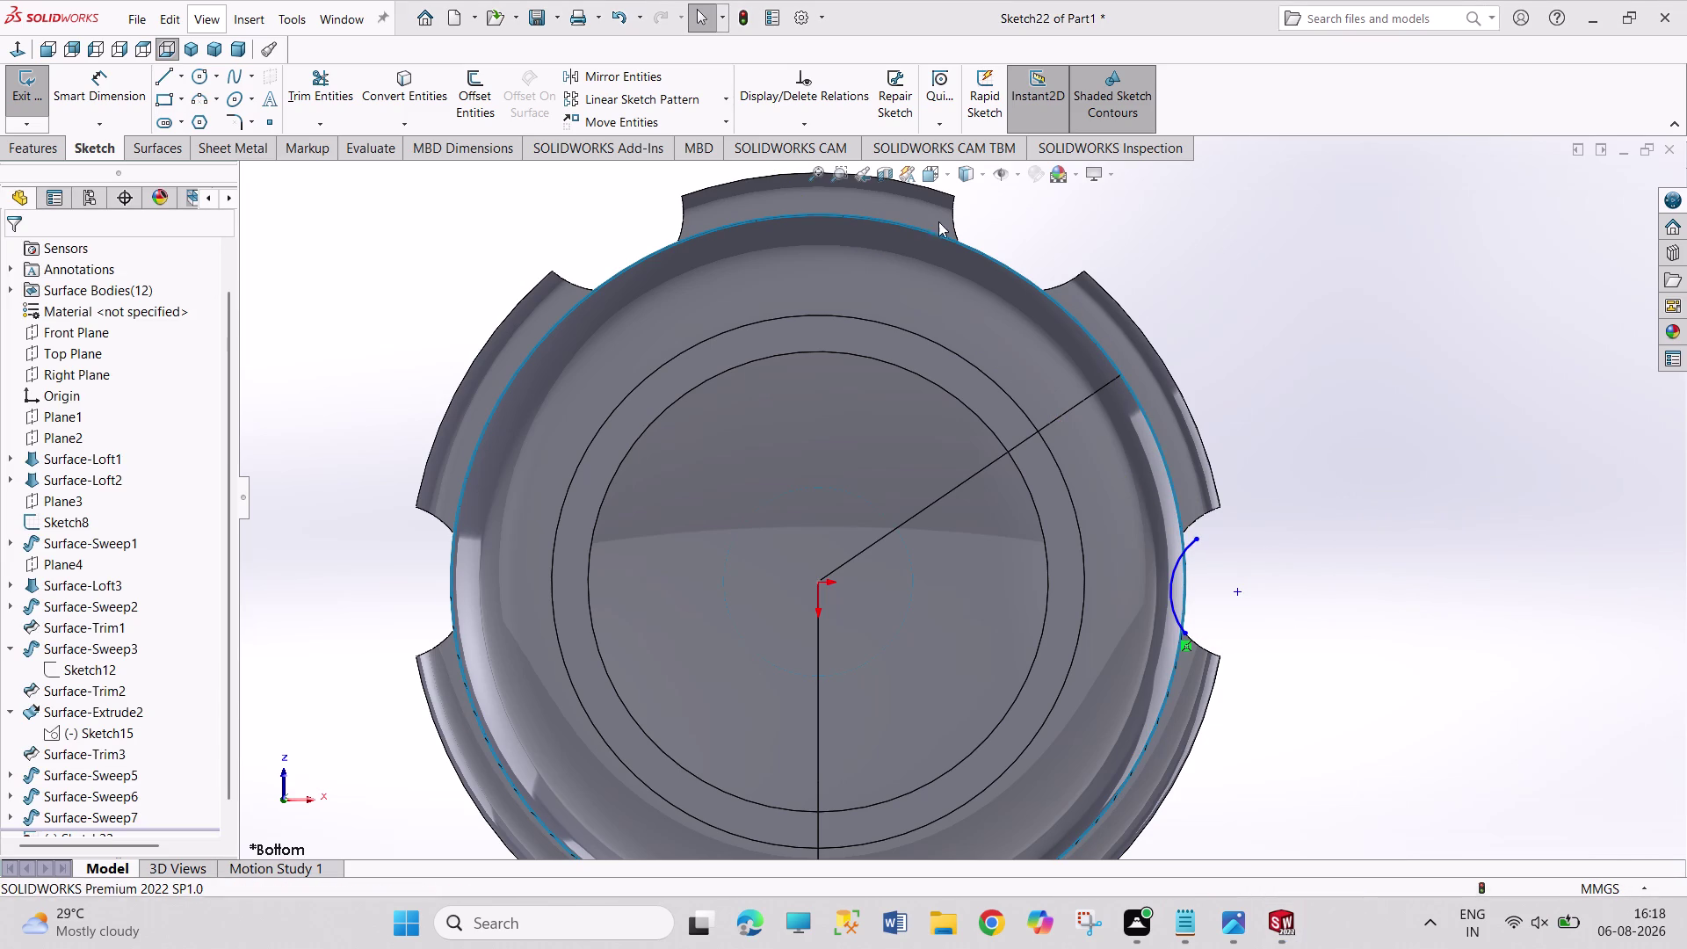
click(728, 104)
click(704, 152)
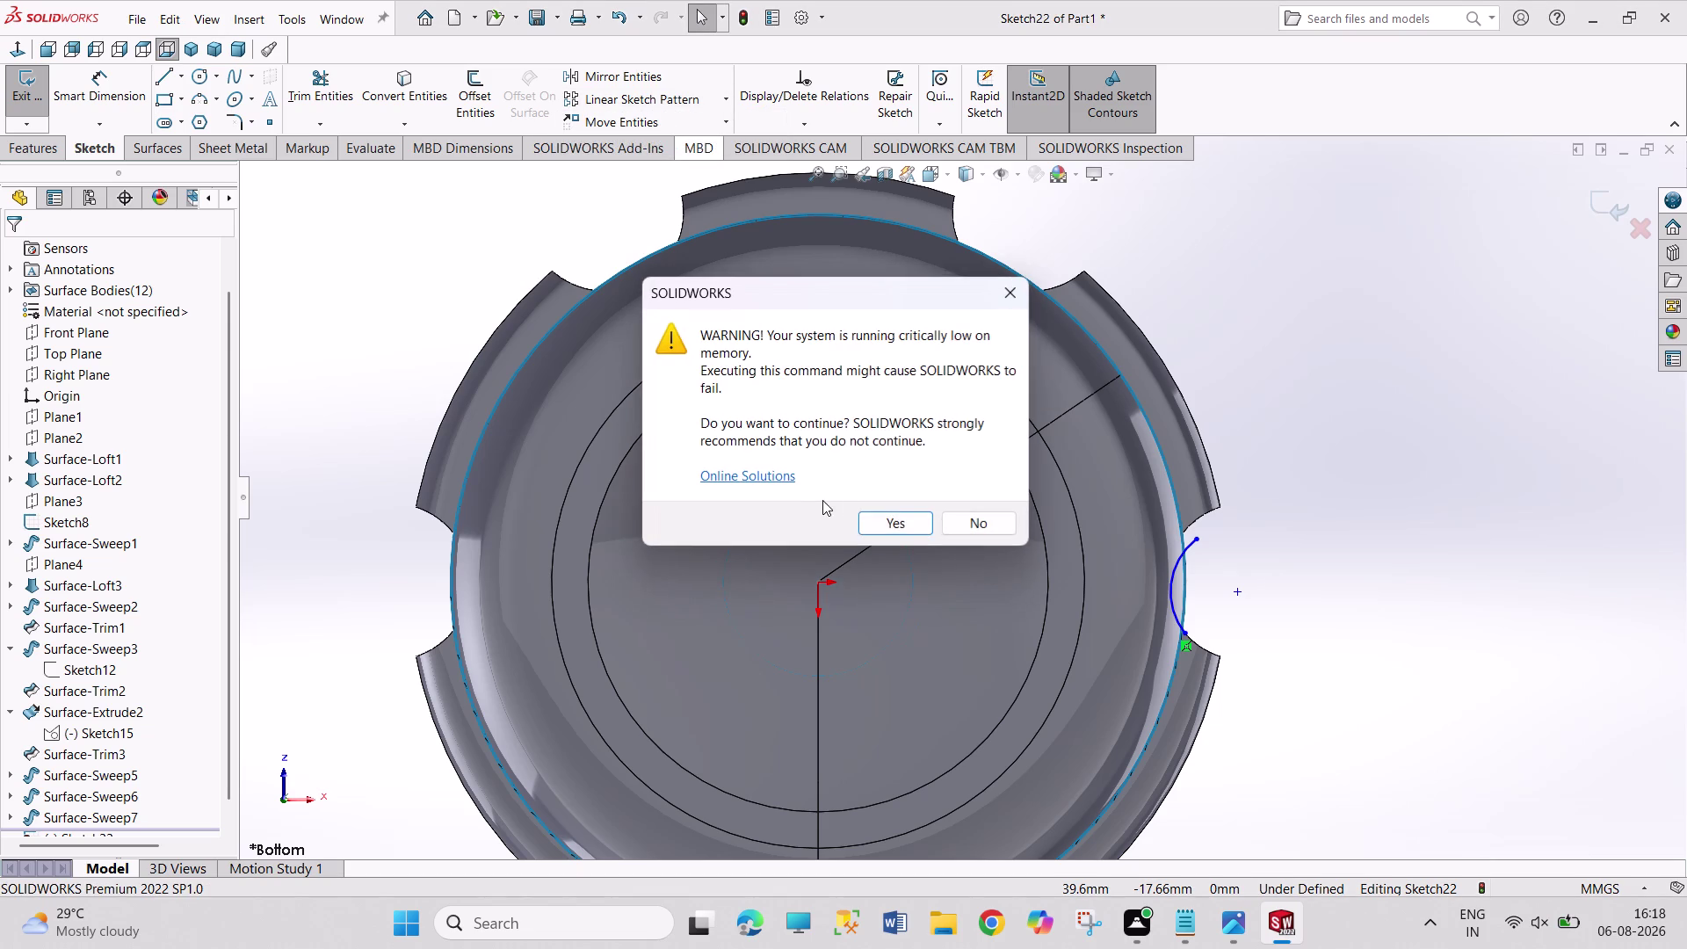
click(896, 521)
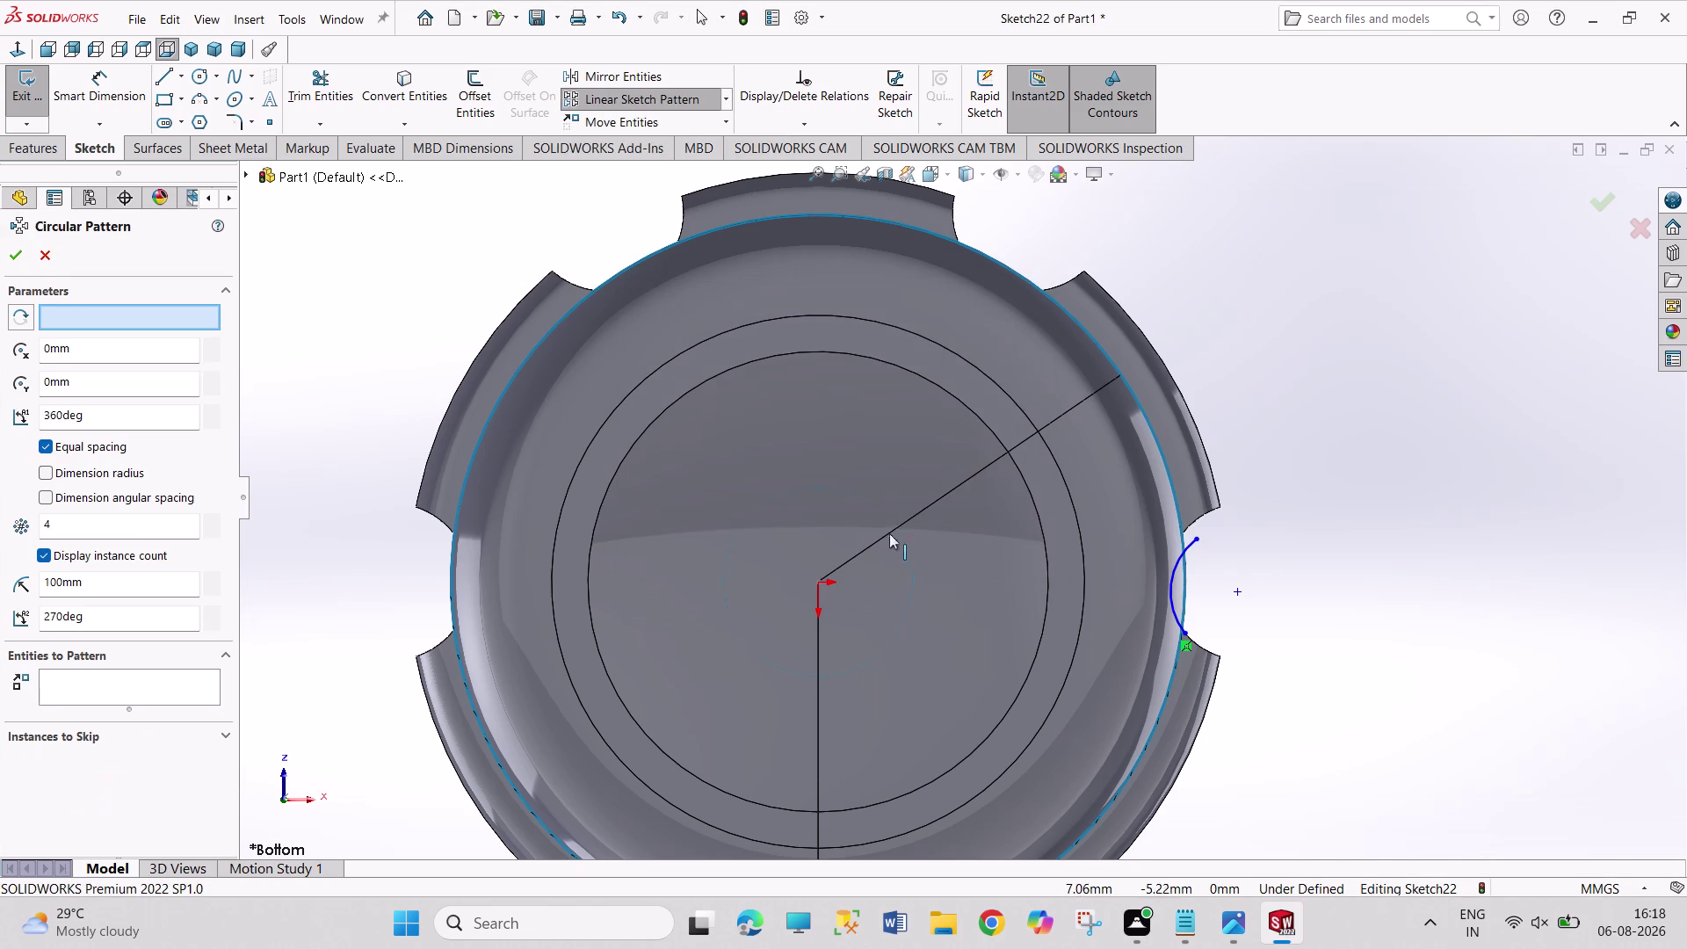
Preview a 4-instance, 360° circular pattern of Arc1 around the centre, then cancel it.
click(1136, 401)
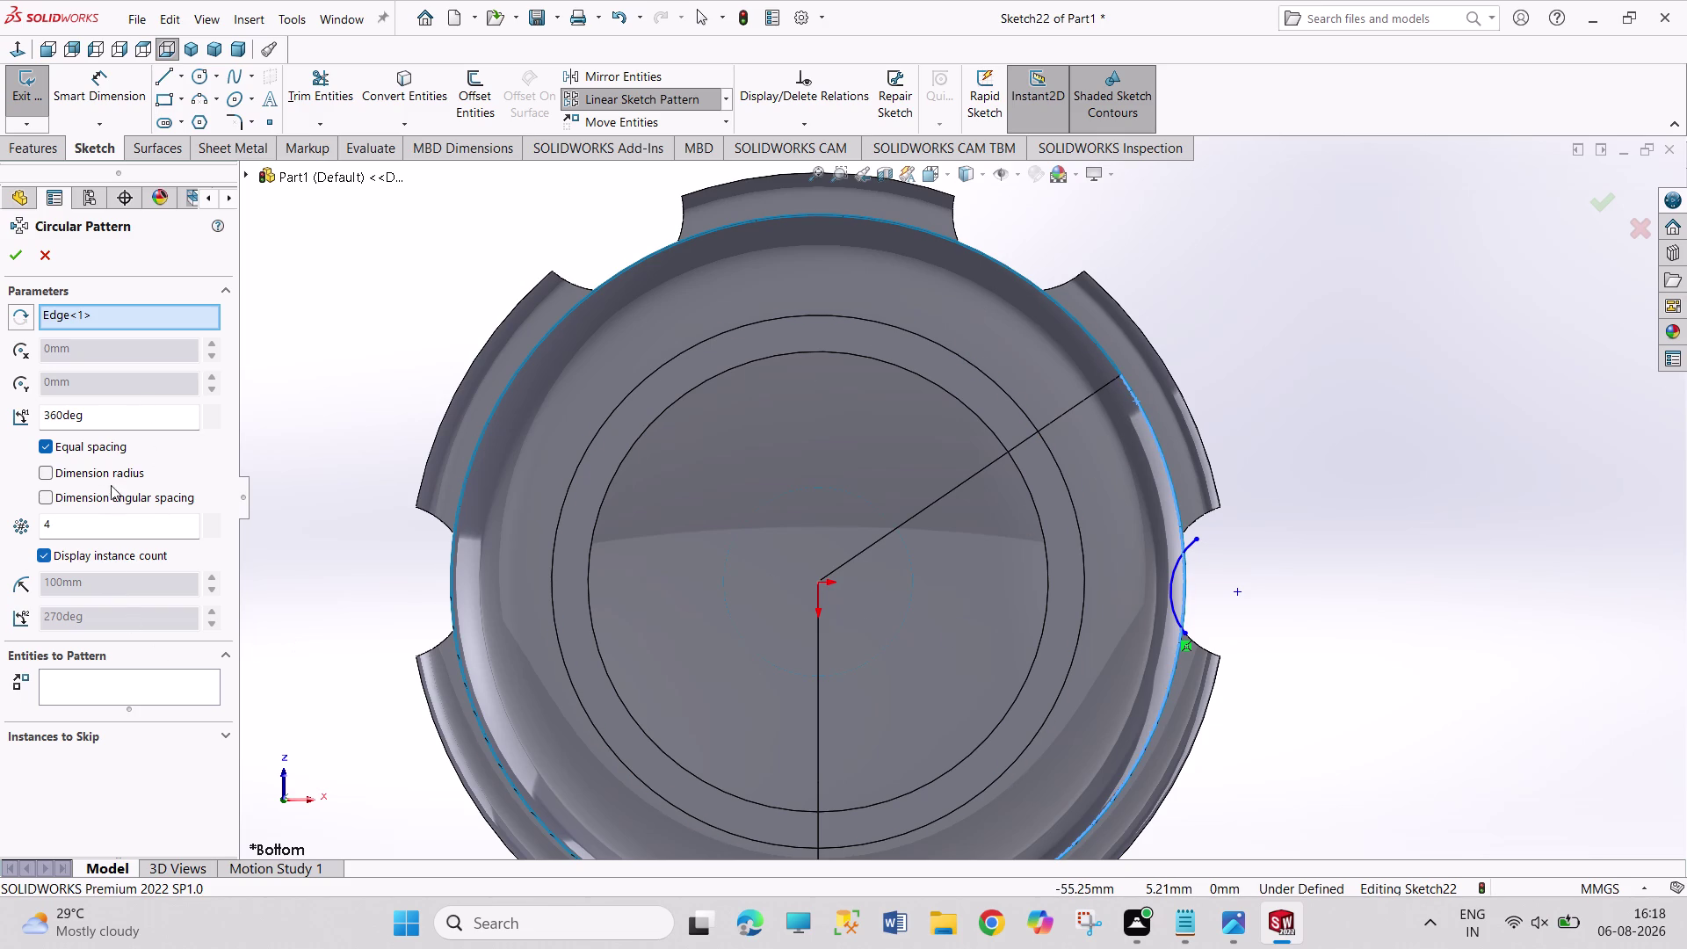
click(131, 684)
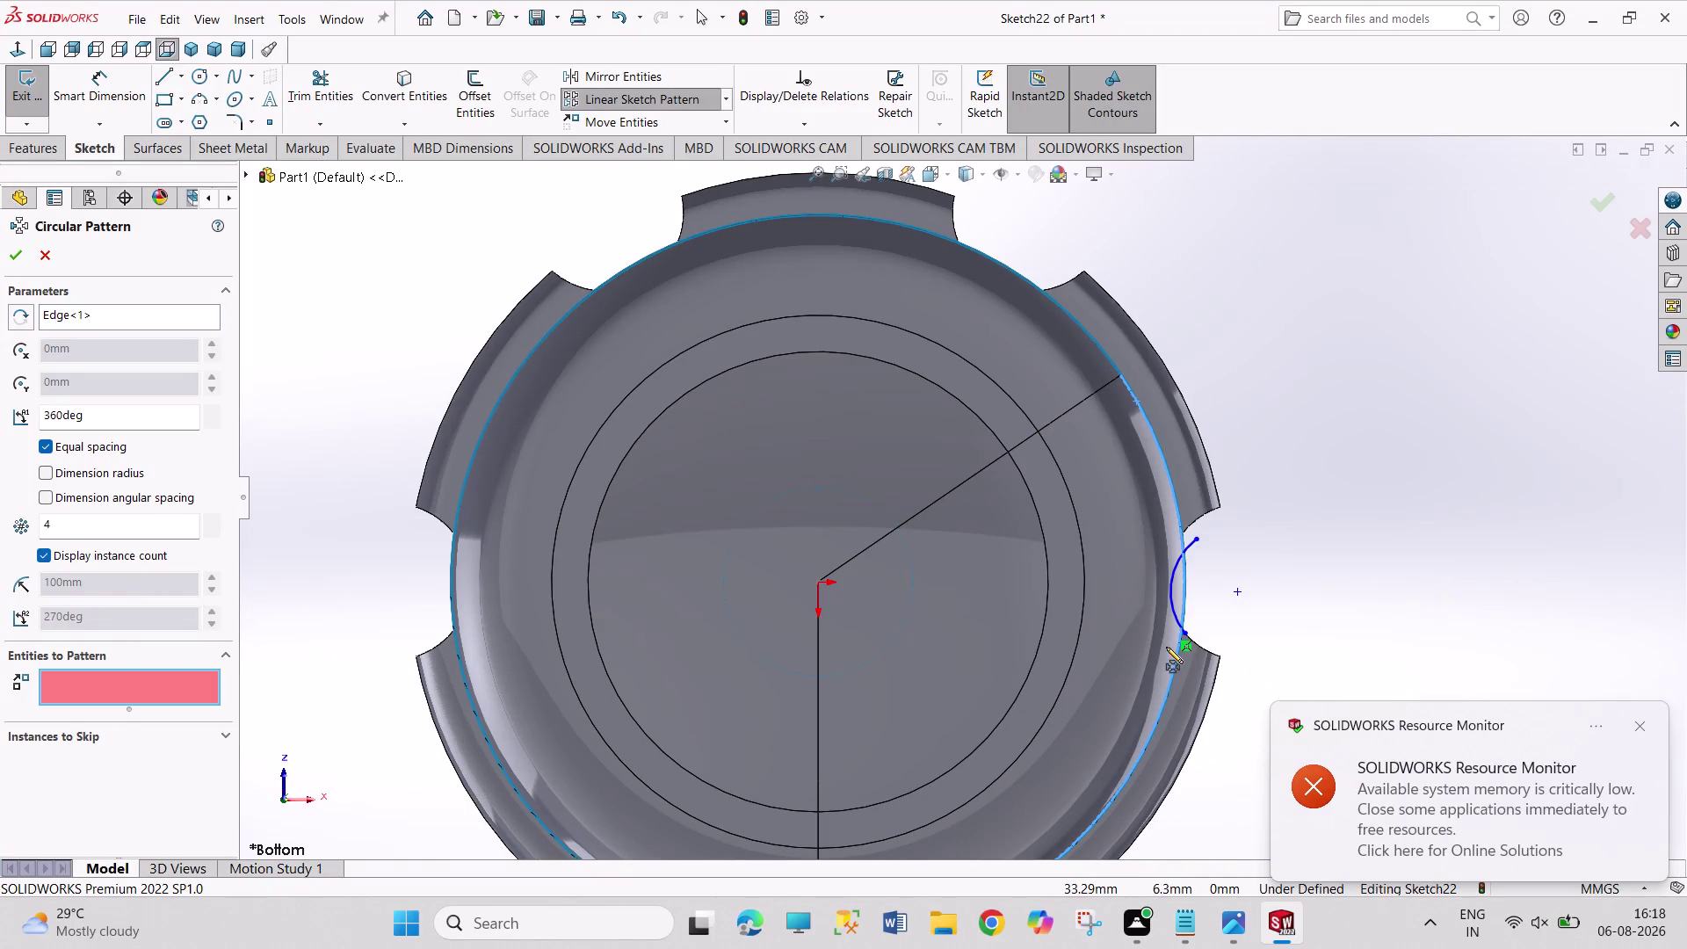
click(1173, 619)
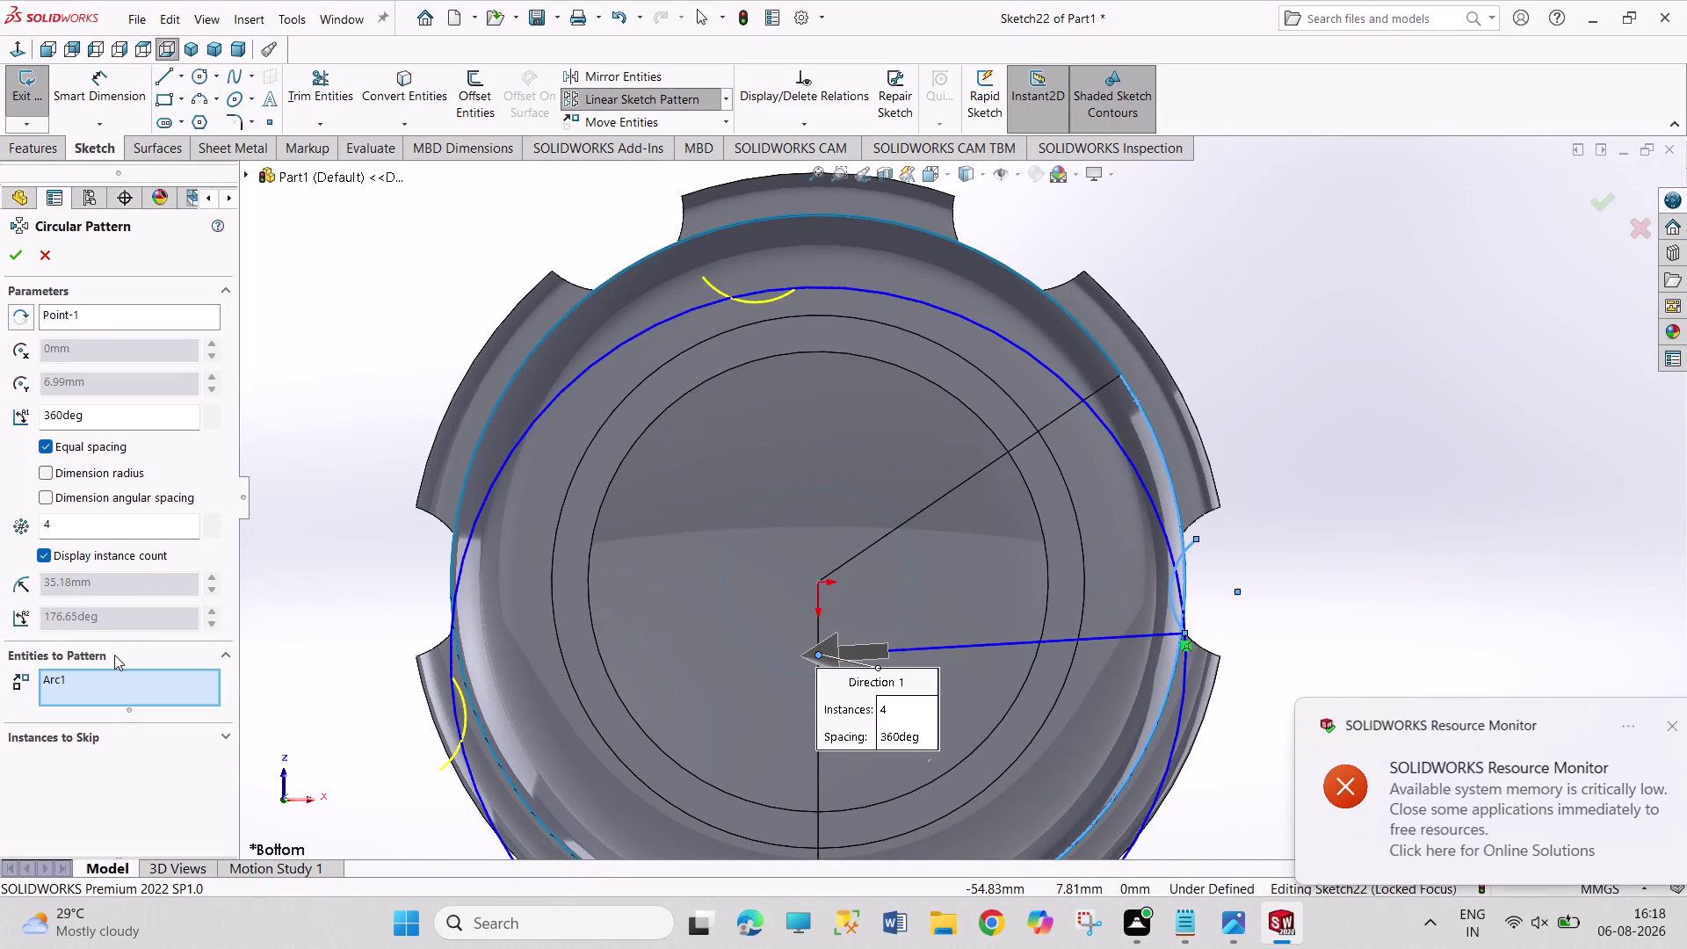
middle_drag(265, 524, 319, 505)
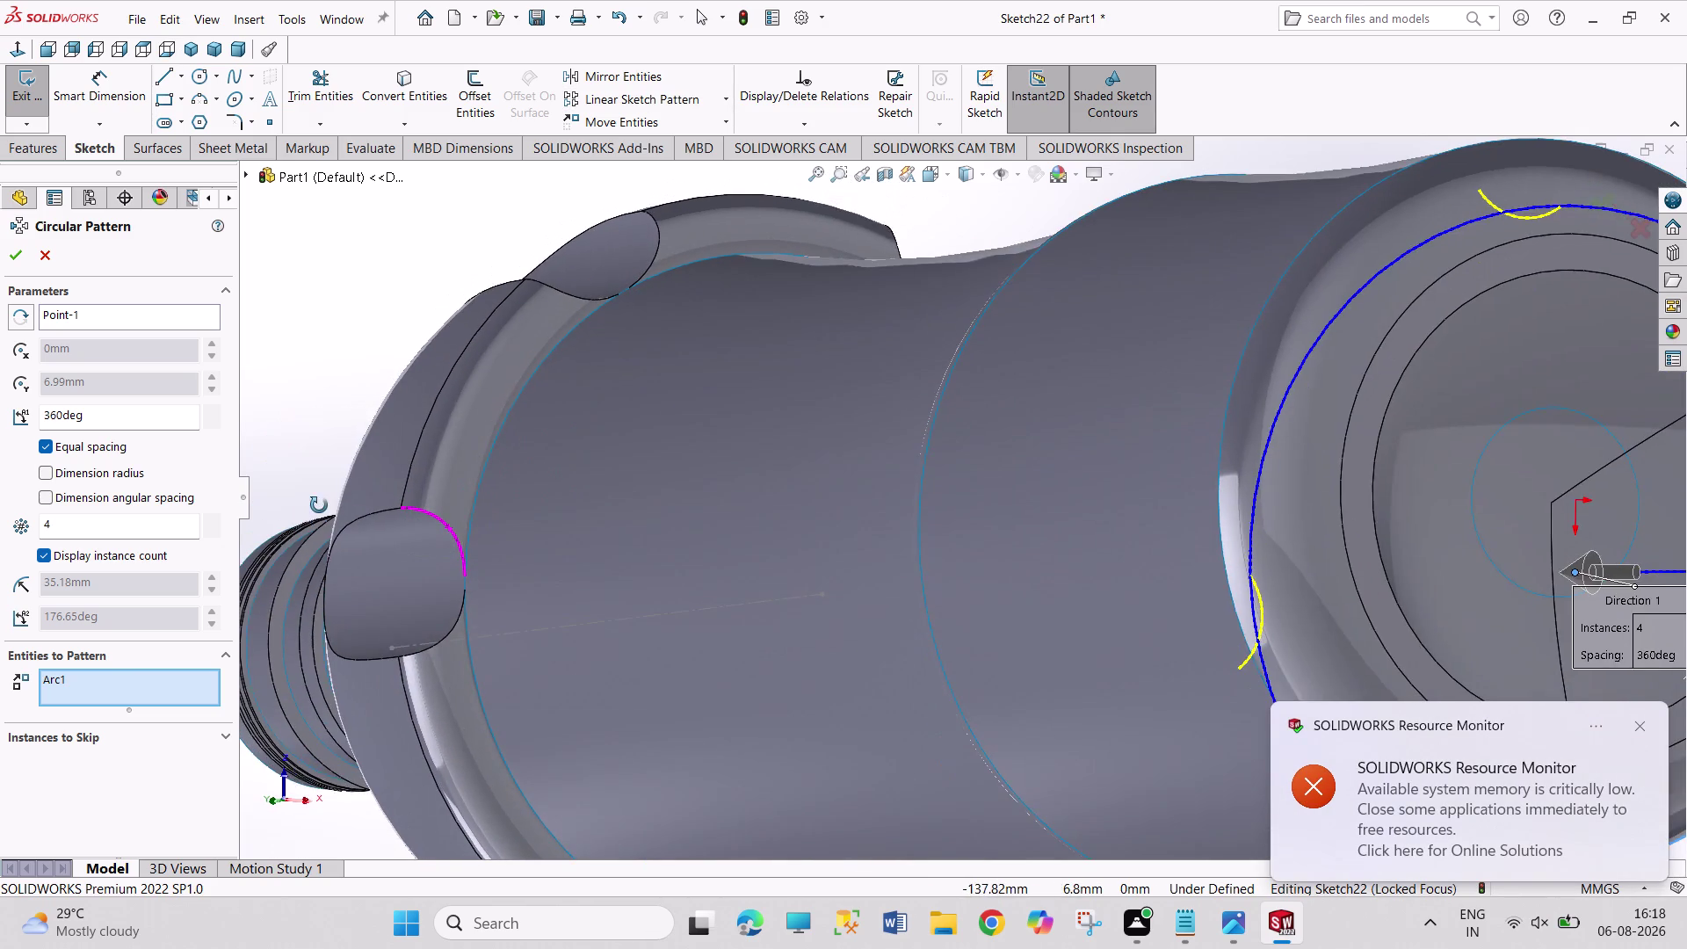
middle_drag(319, 505, 270, 512)
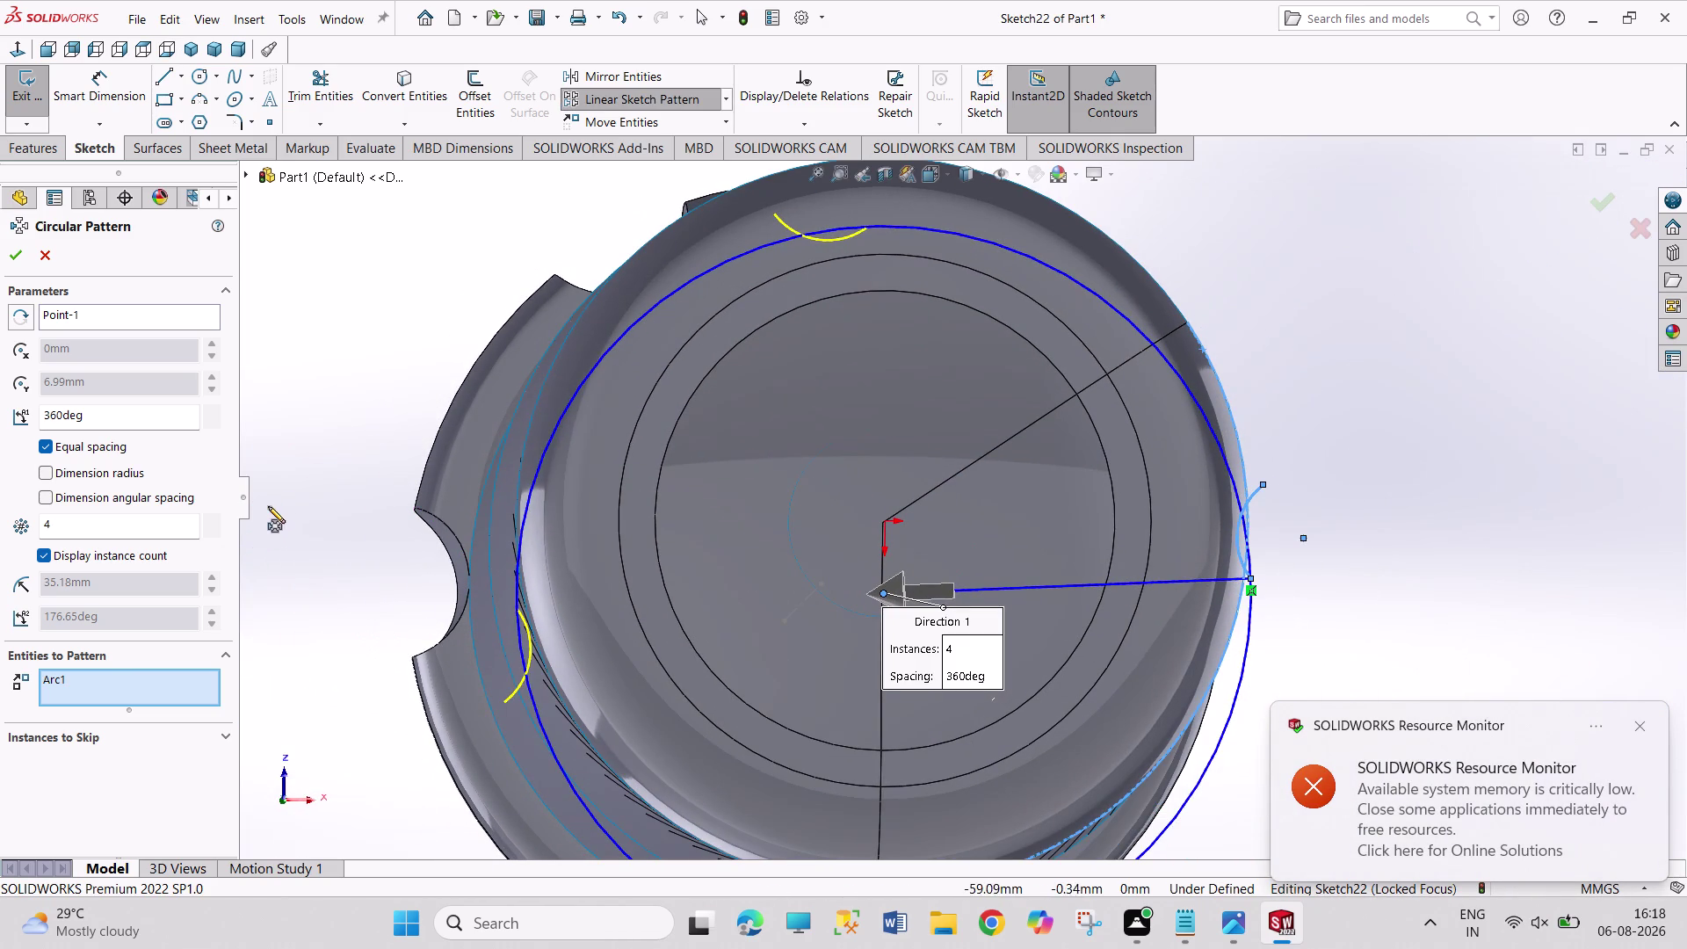
click(46, 261)
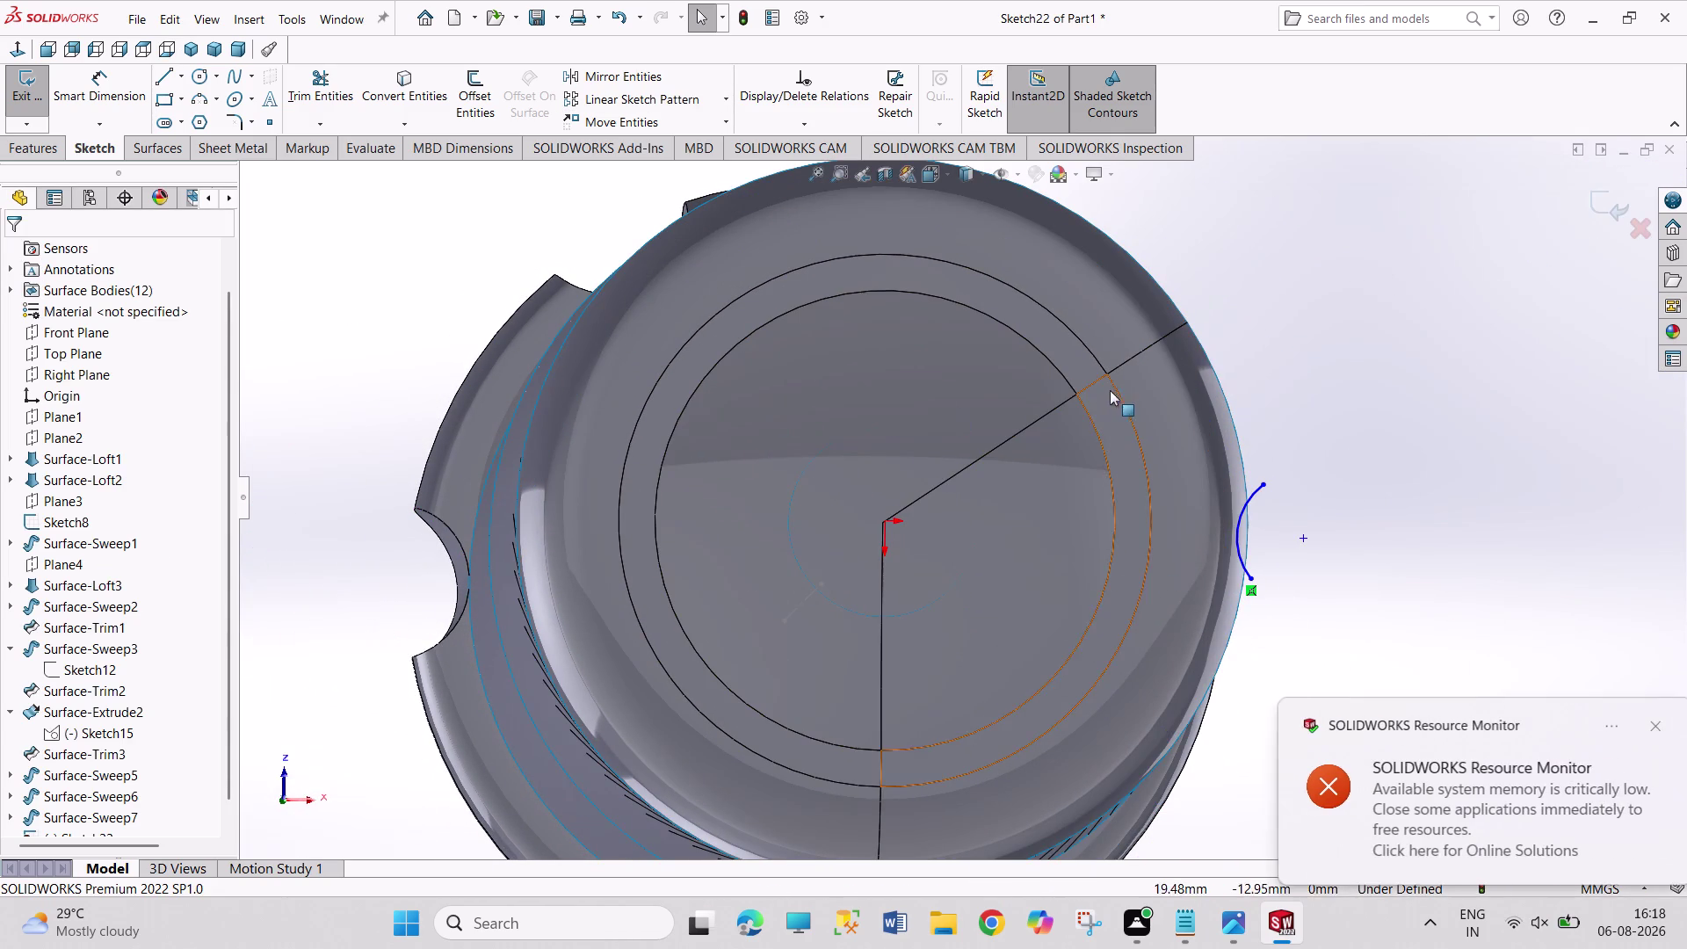
click(1642, 728)
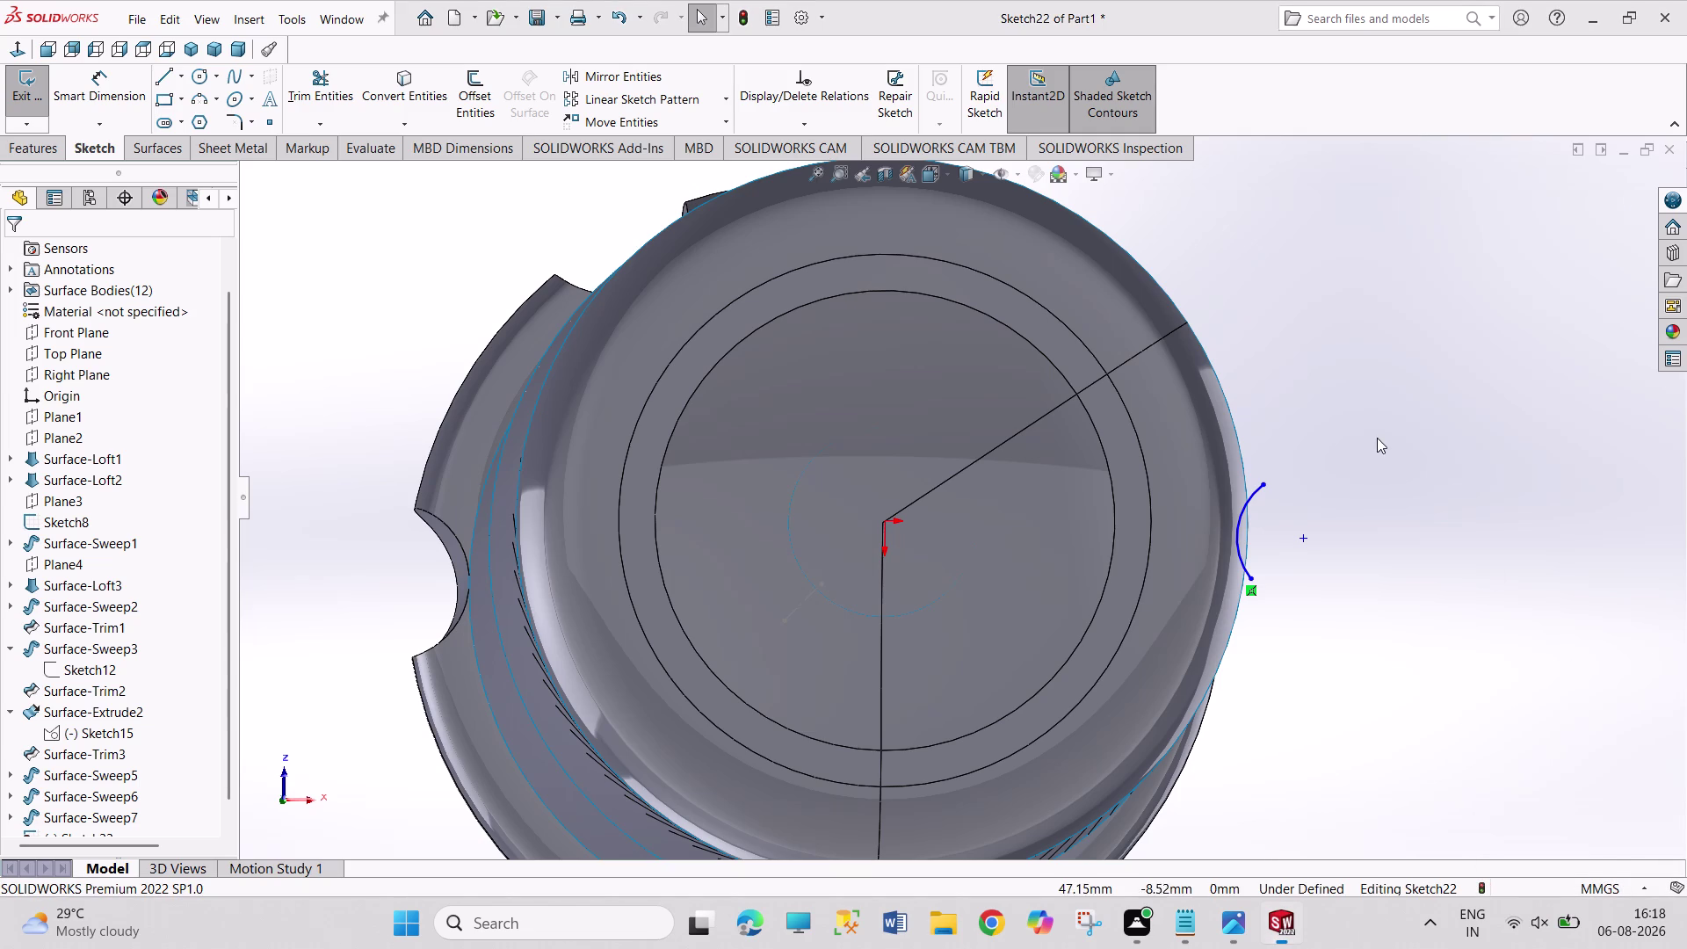
Reopen the circular sketch pattern, add the arc, and orbit to inspect the preview.
middle_drag(1369, 452, 1343, 503)
middle_drag(1303, 474, 1303, 466)
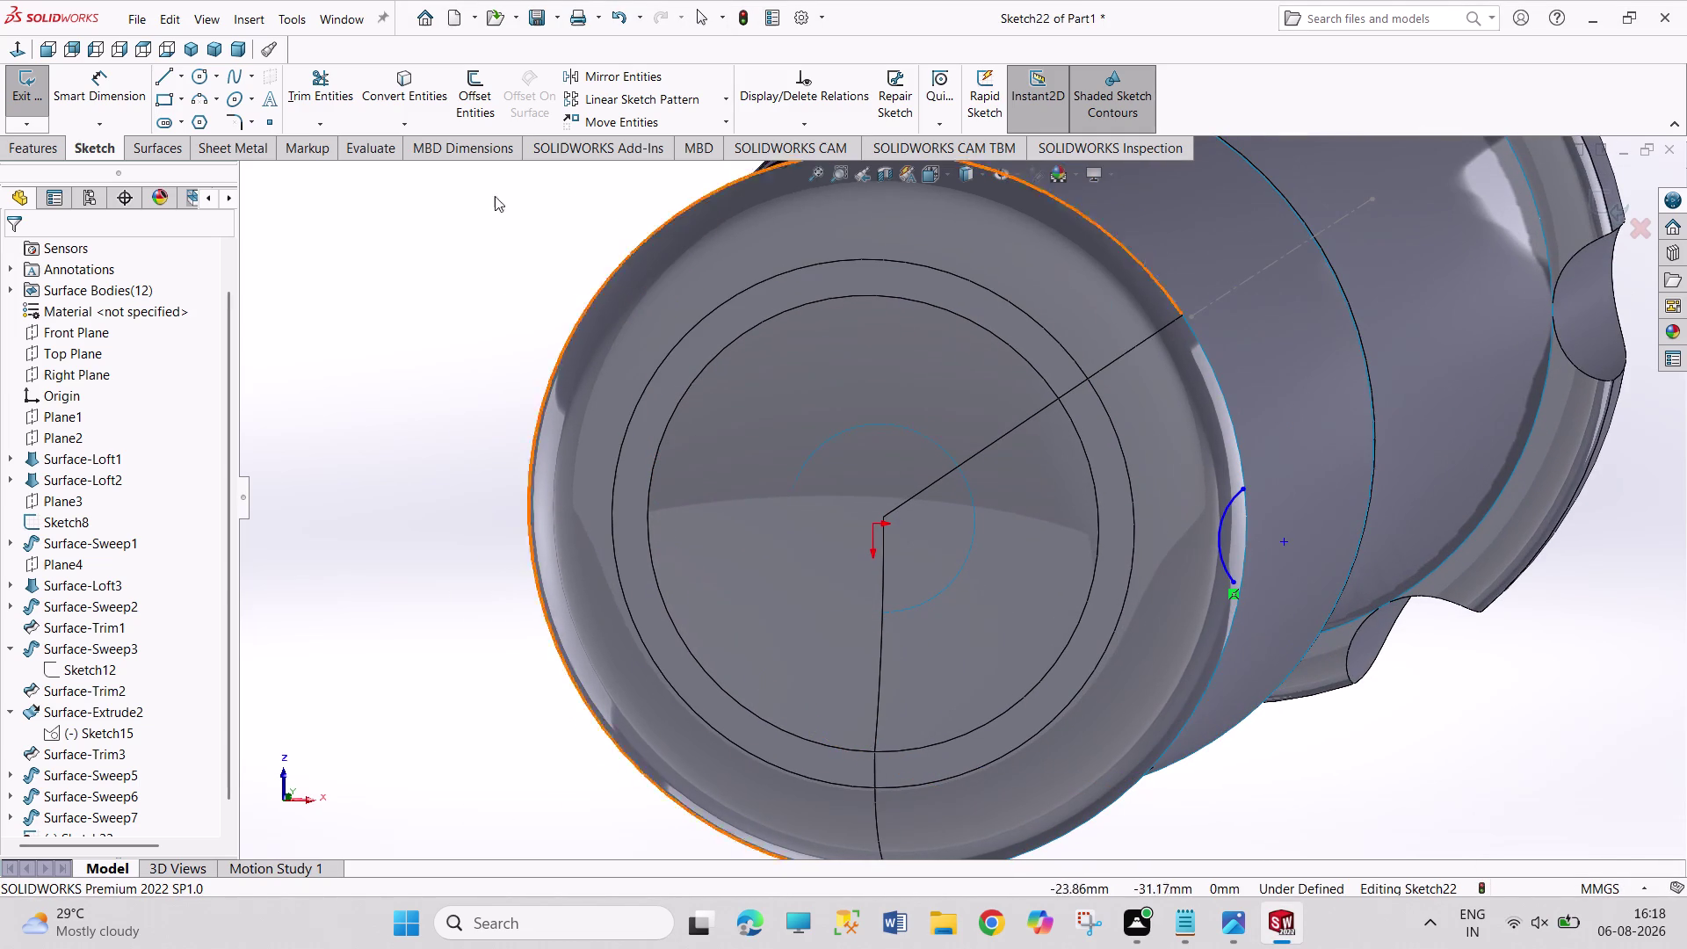
click(727, 101)
click(687, 157)
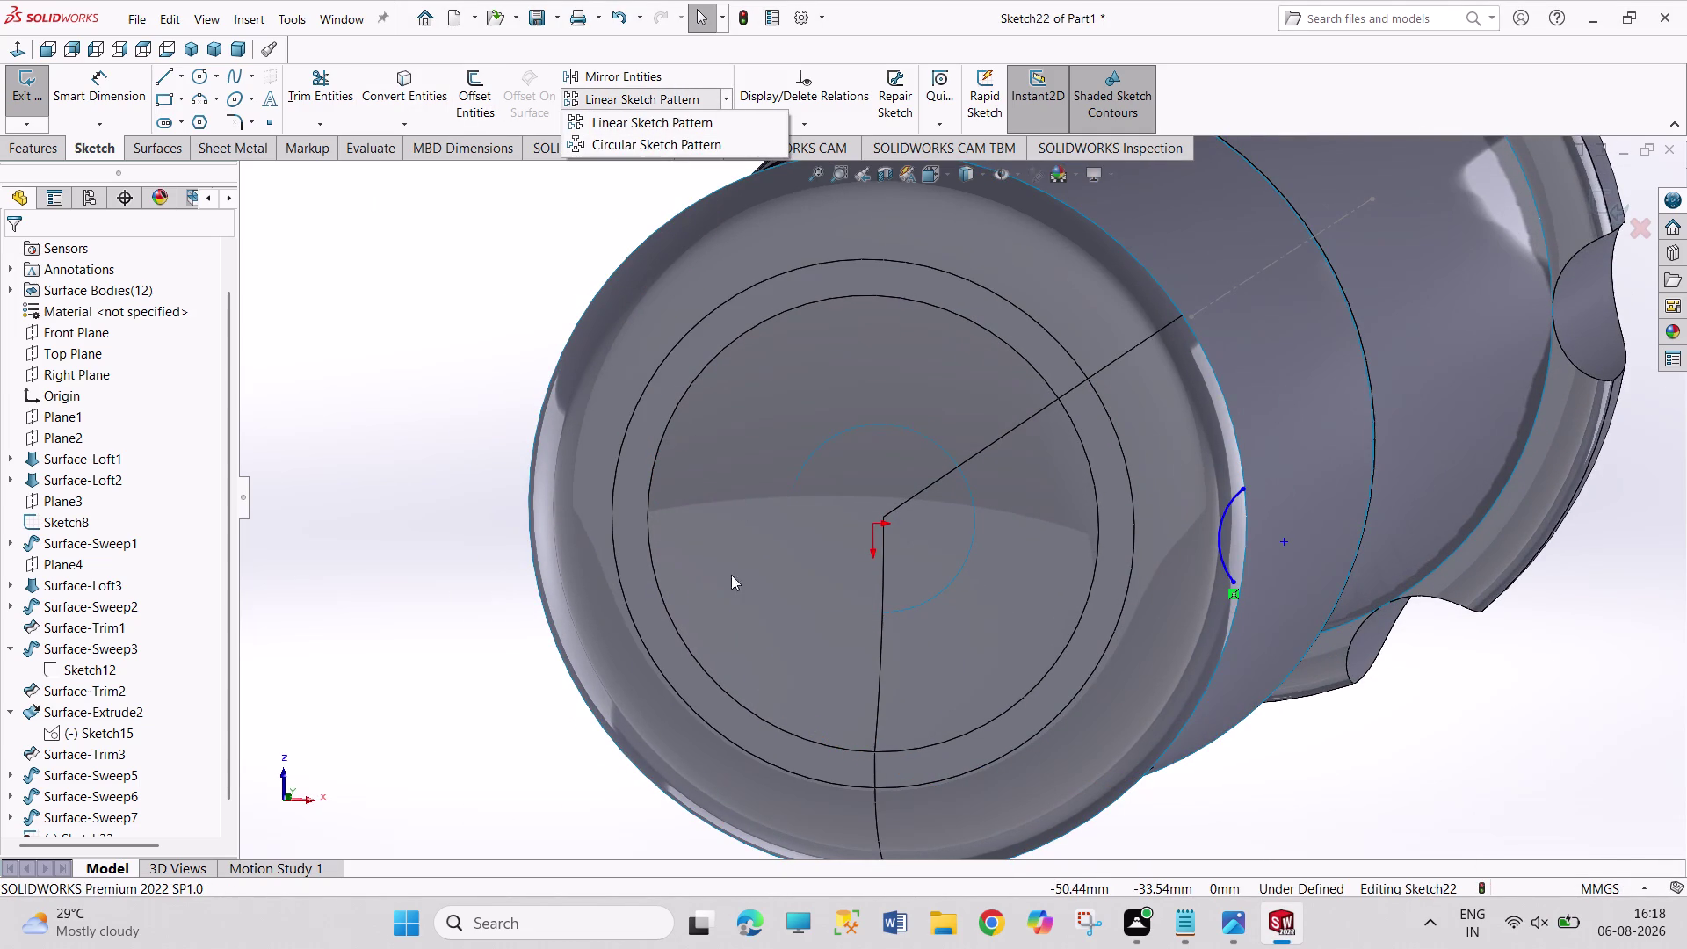
click(651, 148)
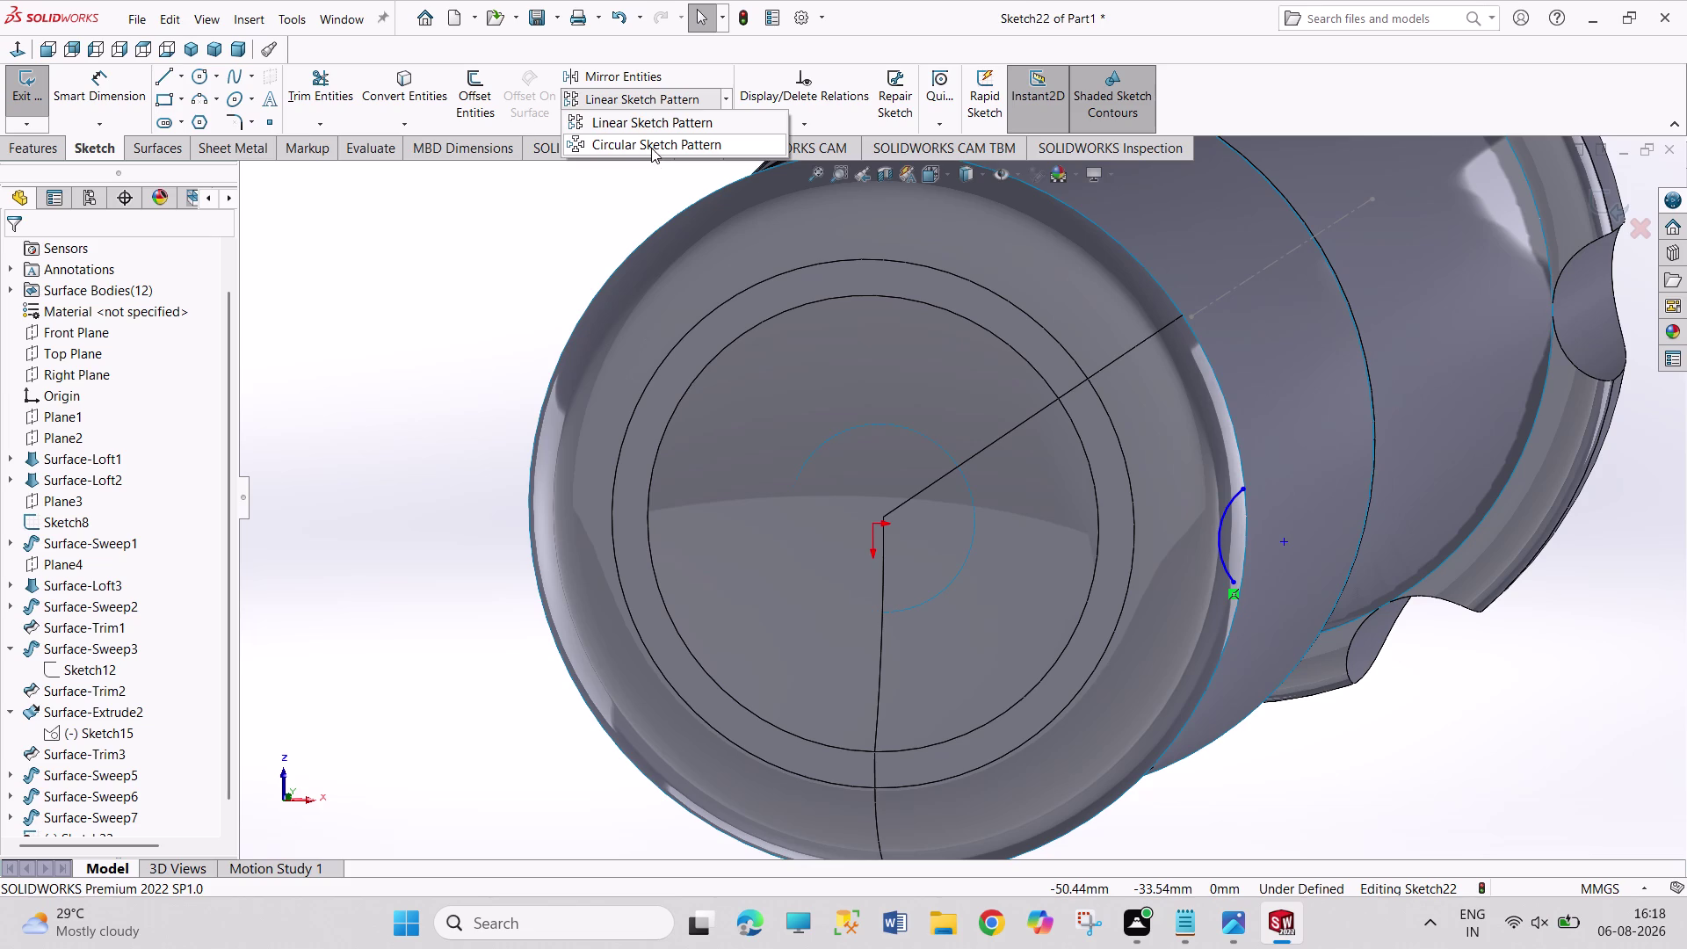
click(171, 672)
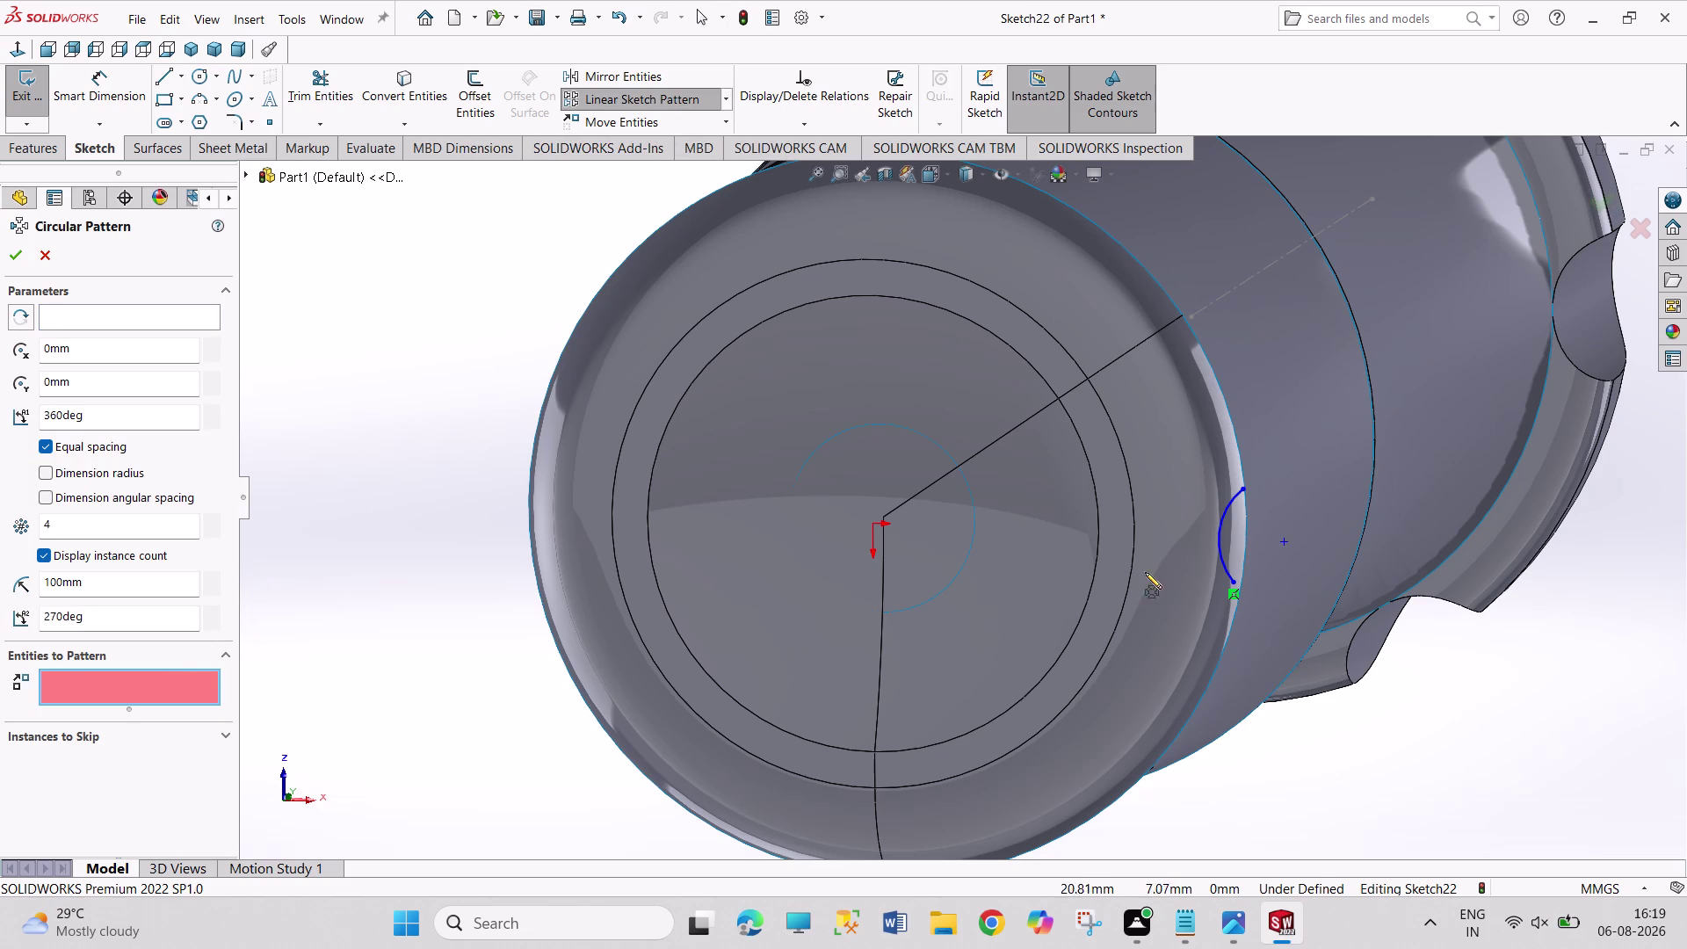
click(1222, 552)
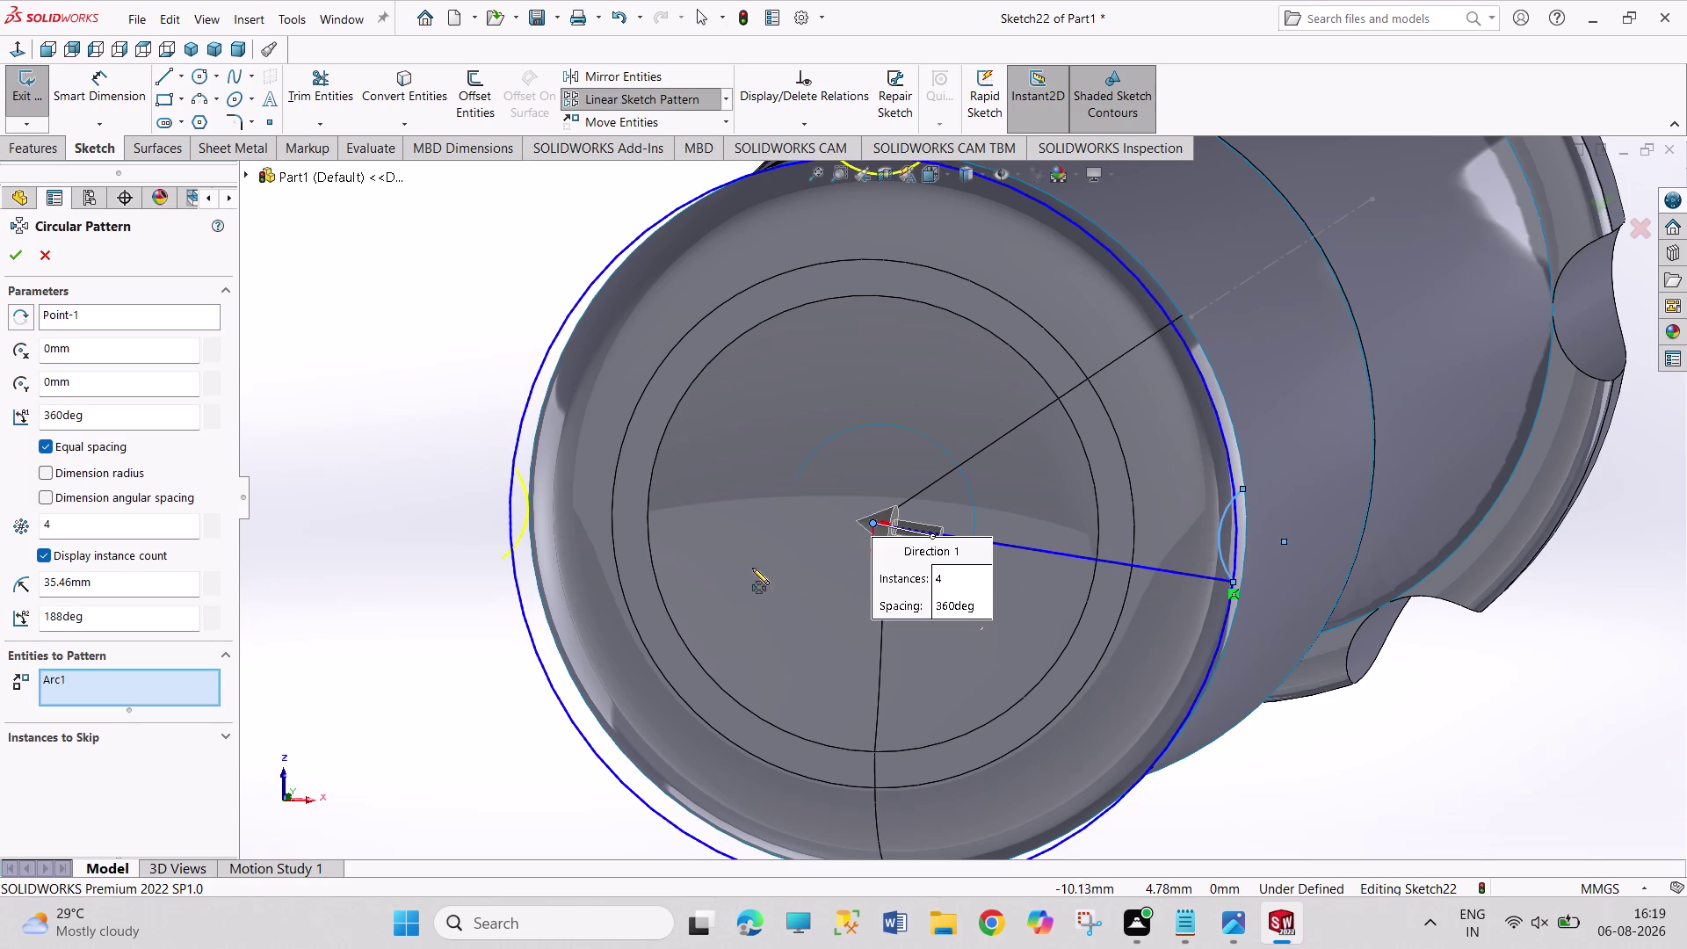
middle_drag(466, 585, 480, 575)
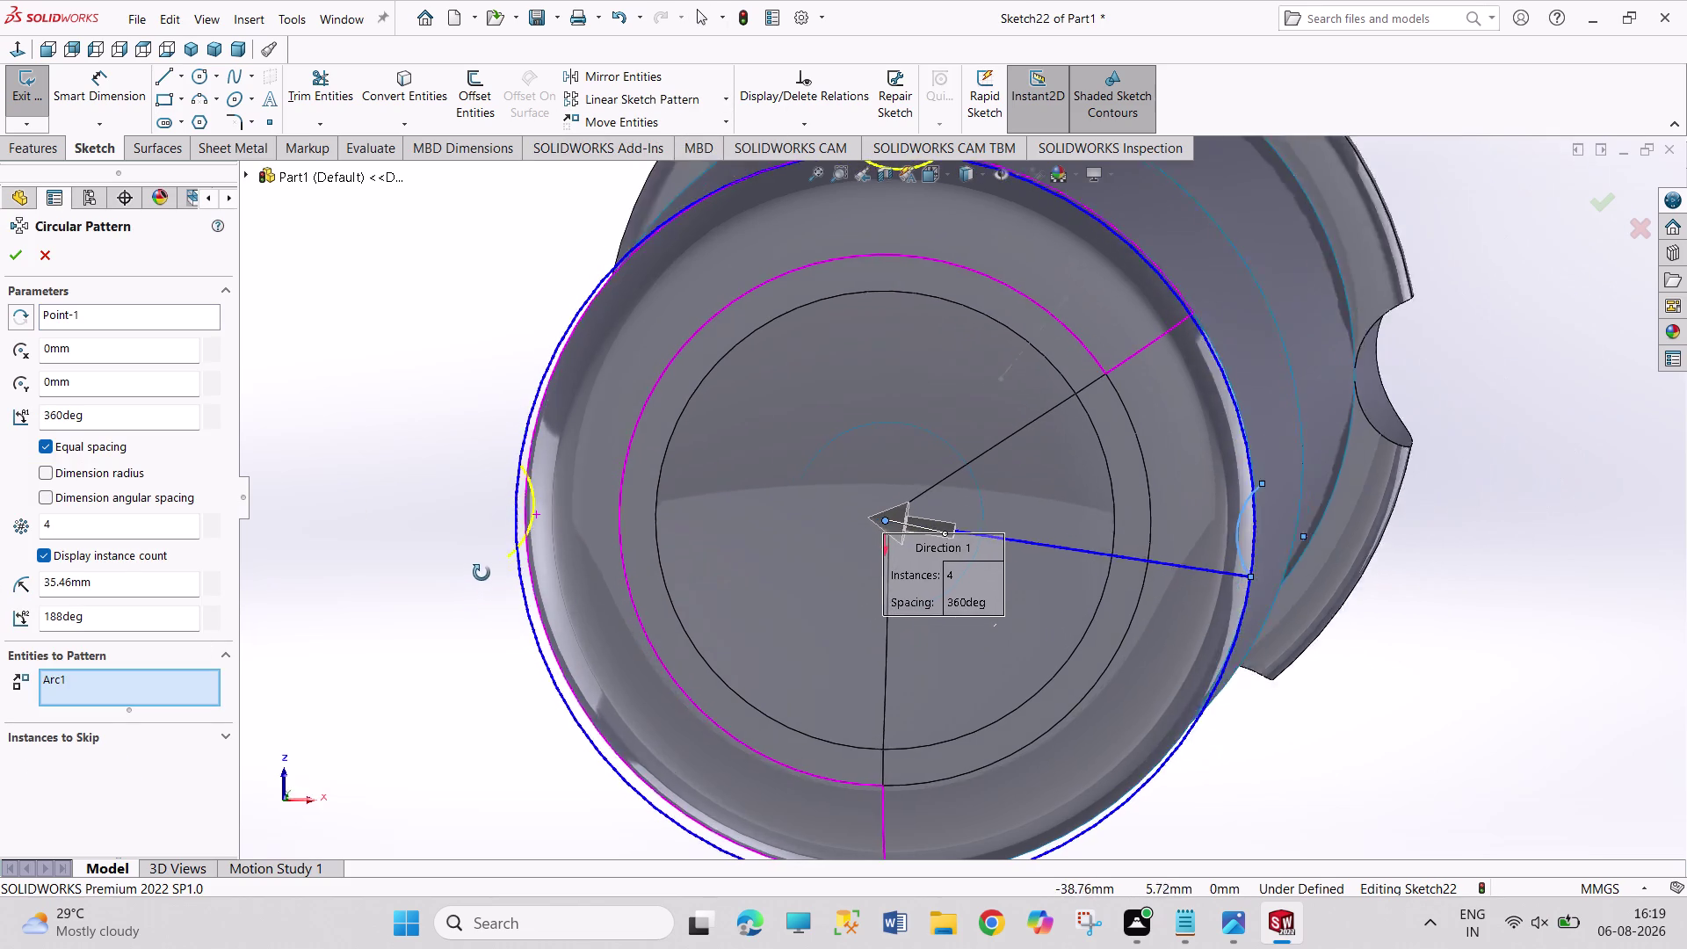
middle_drag(480, 575, 494, 540)
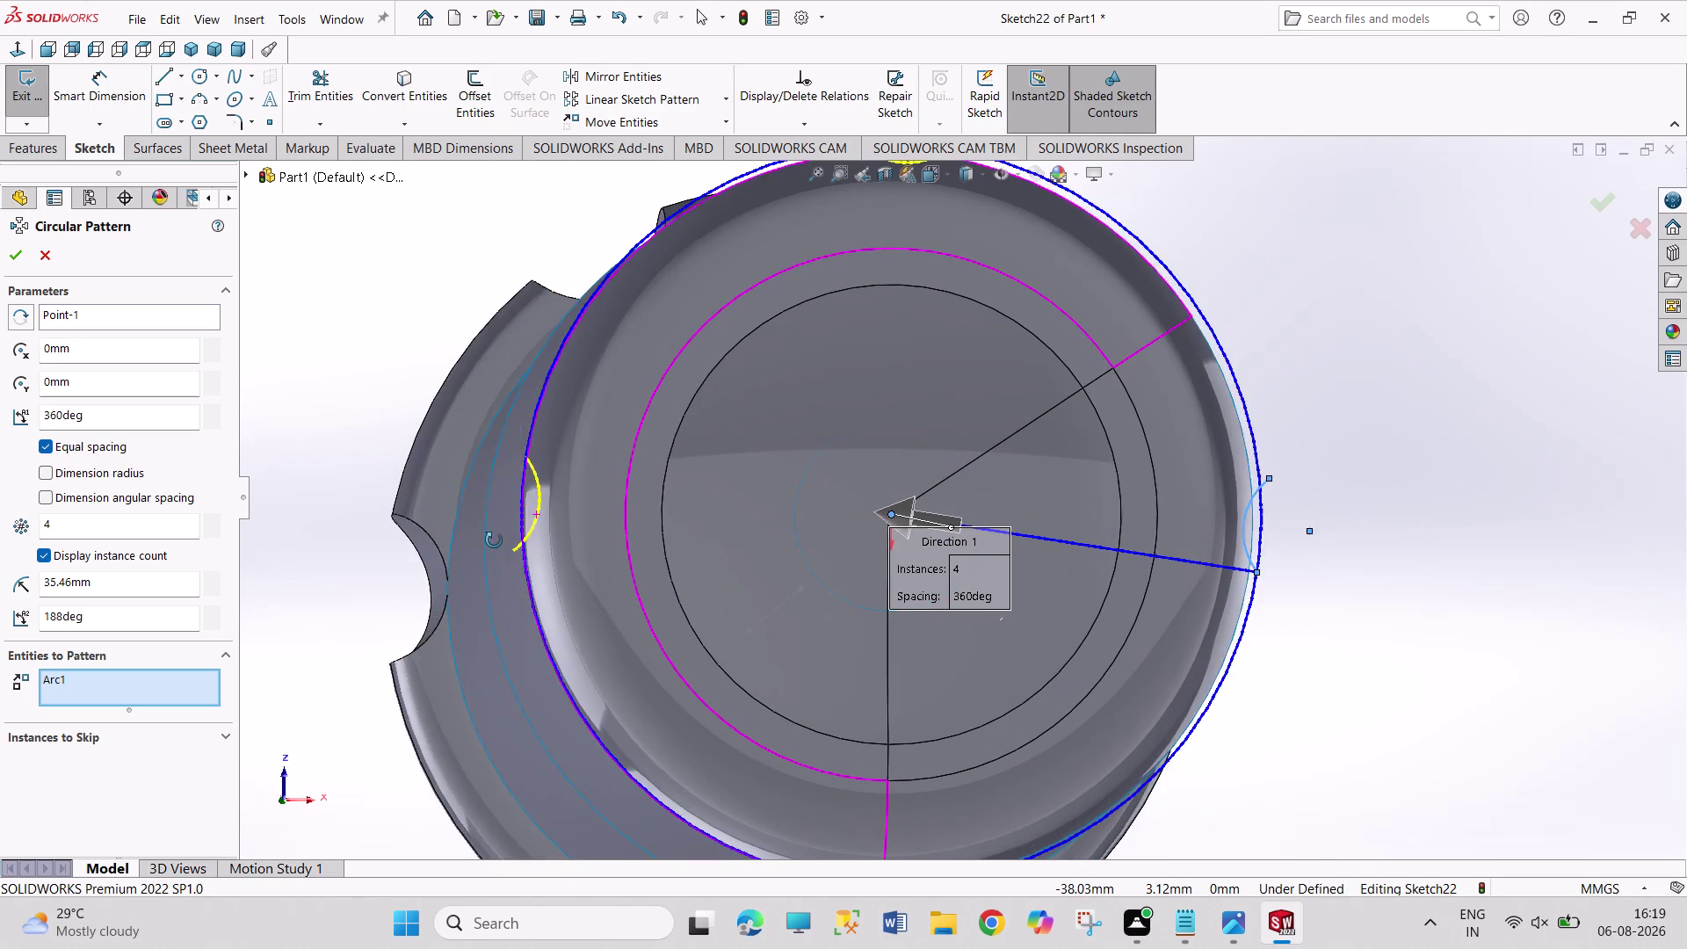
middle_drag(493, 540, 479, 540)
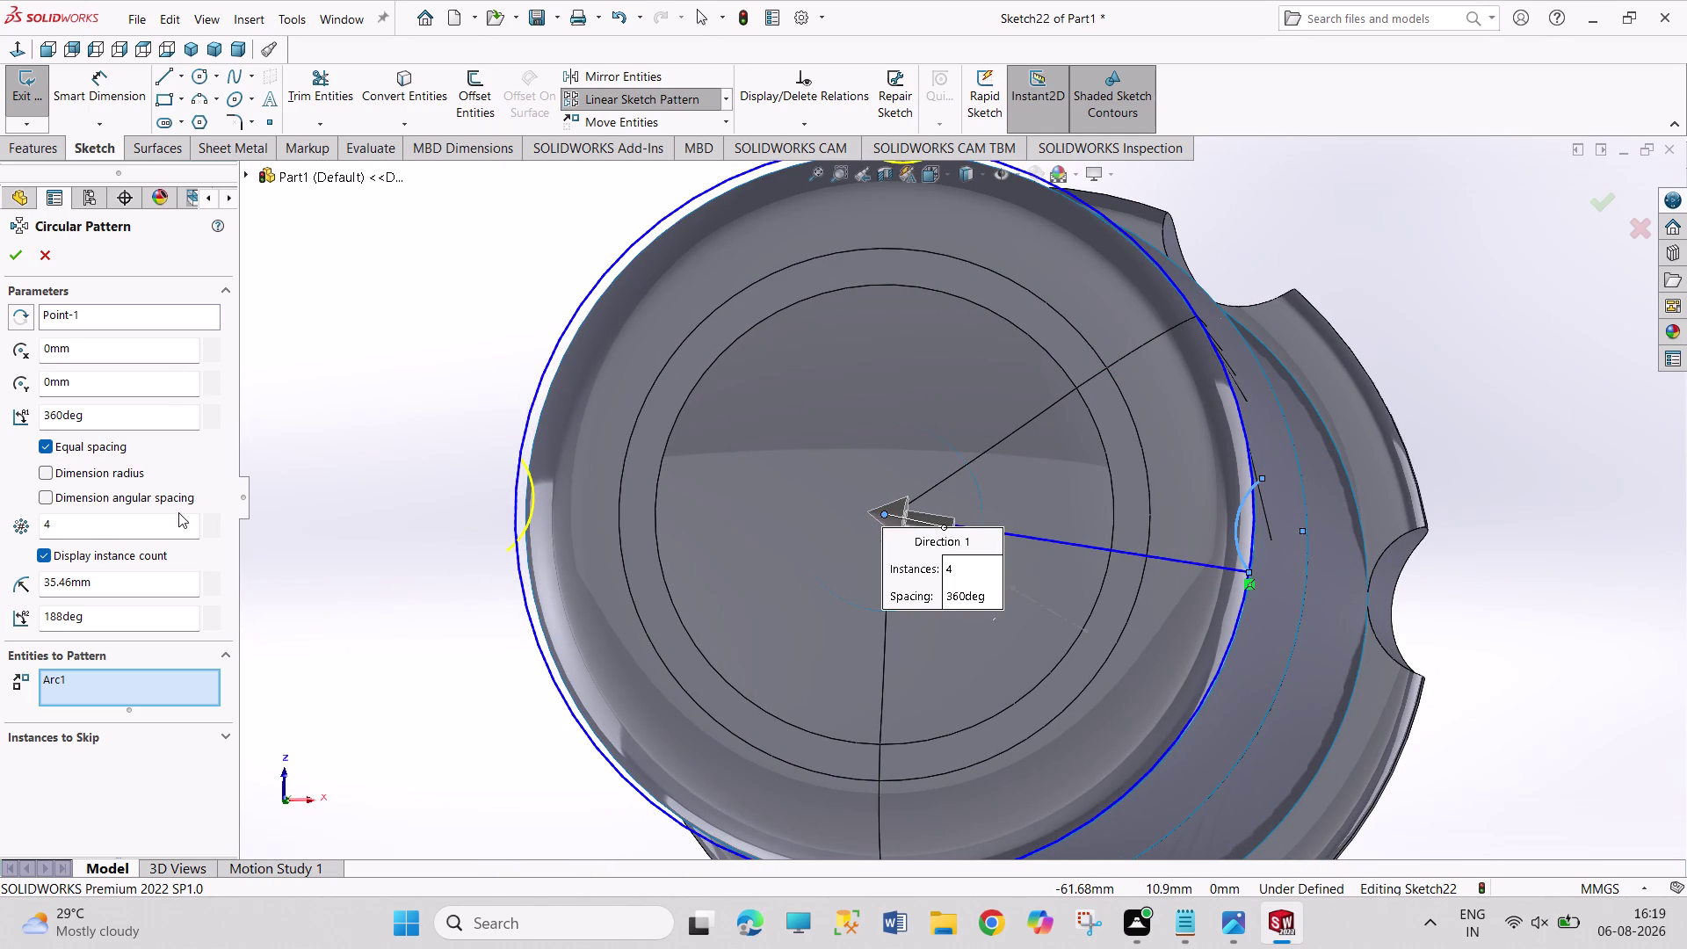
Set the pattern to 8 instances, confirm it, and exit Sketch22.
drag(129, 526, 7, 525)
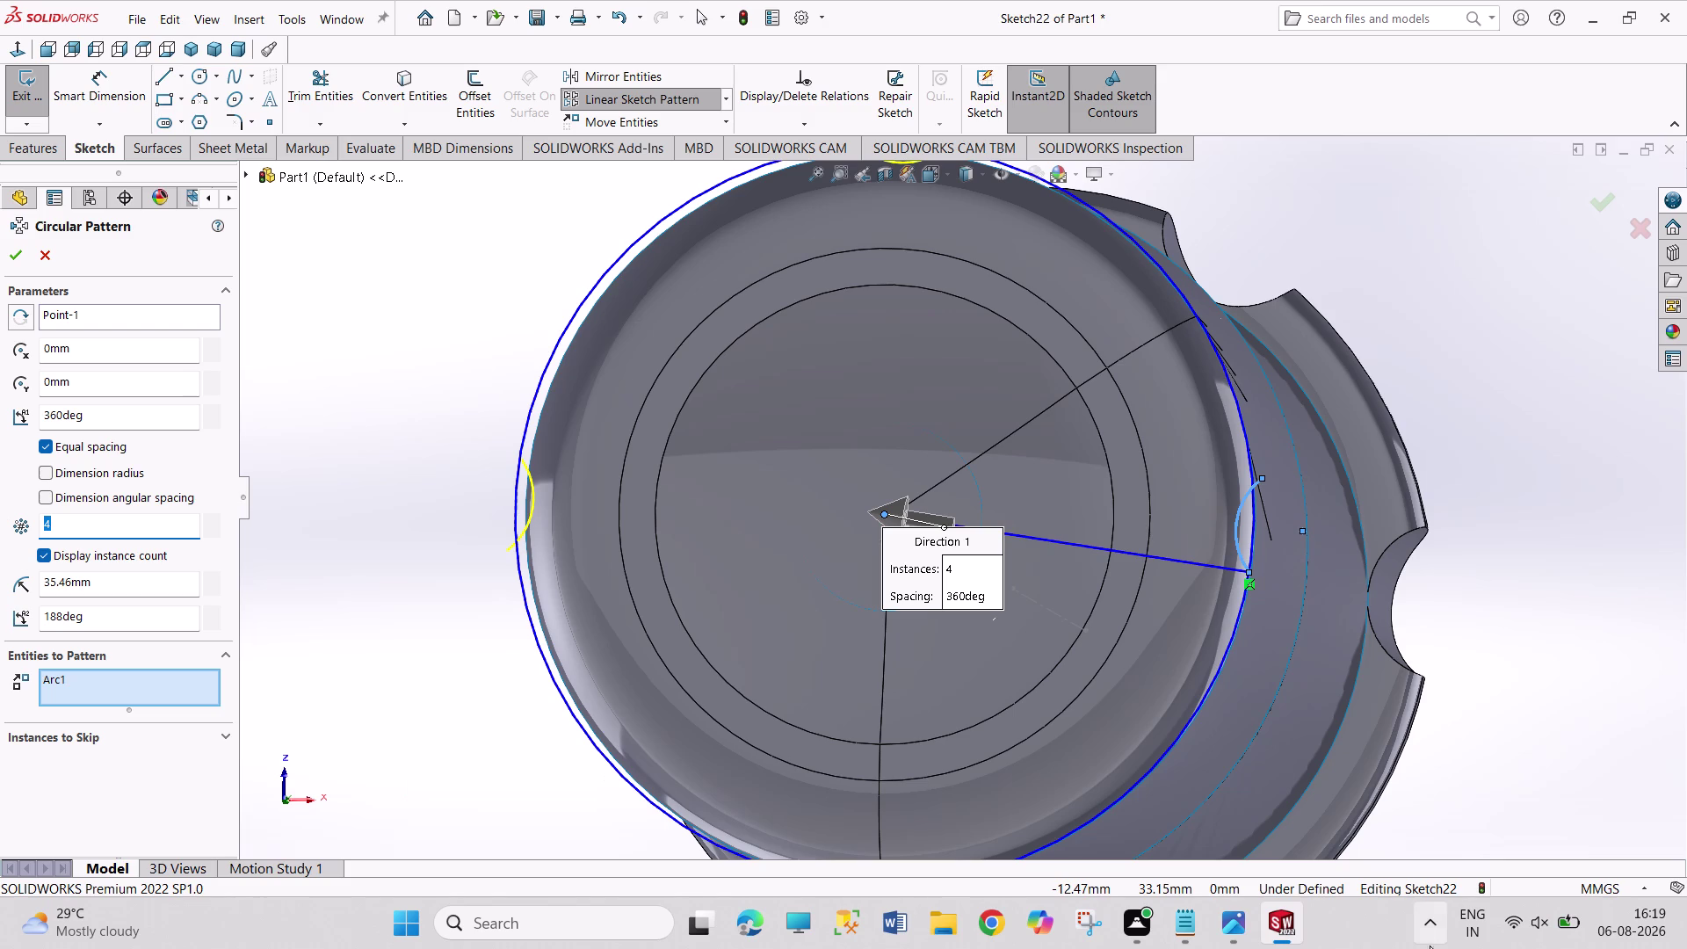
click(1231, 930)
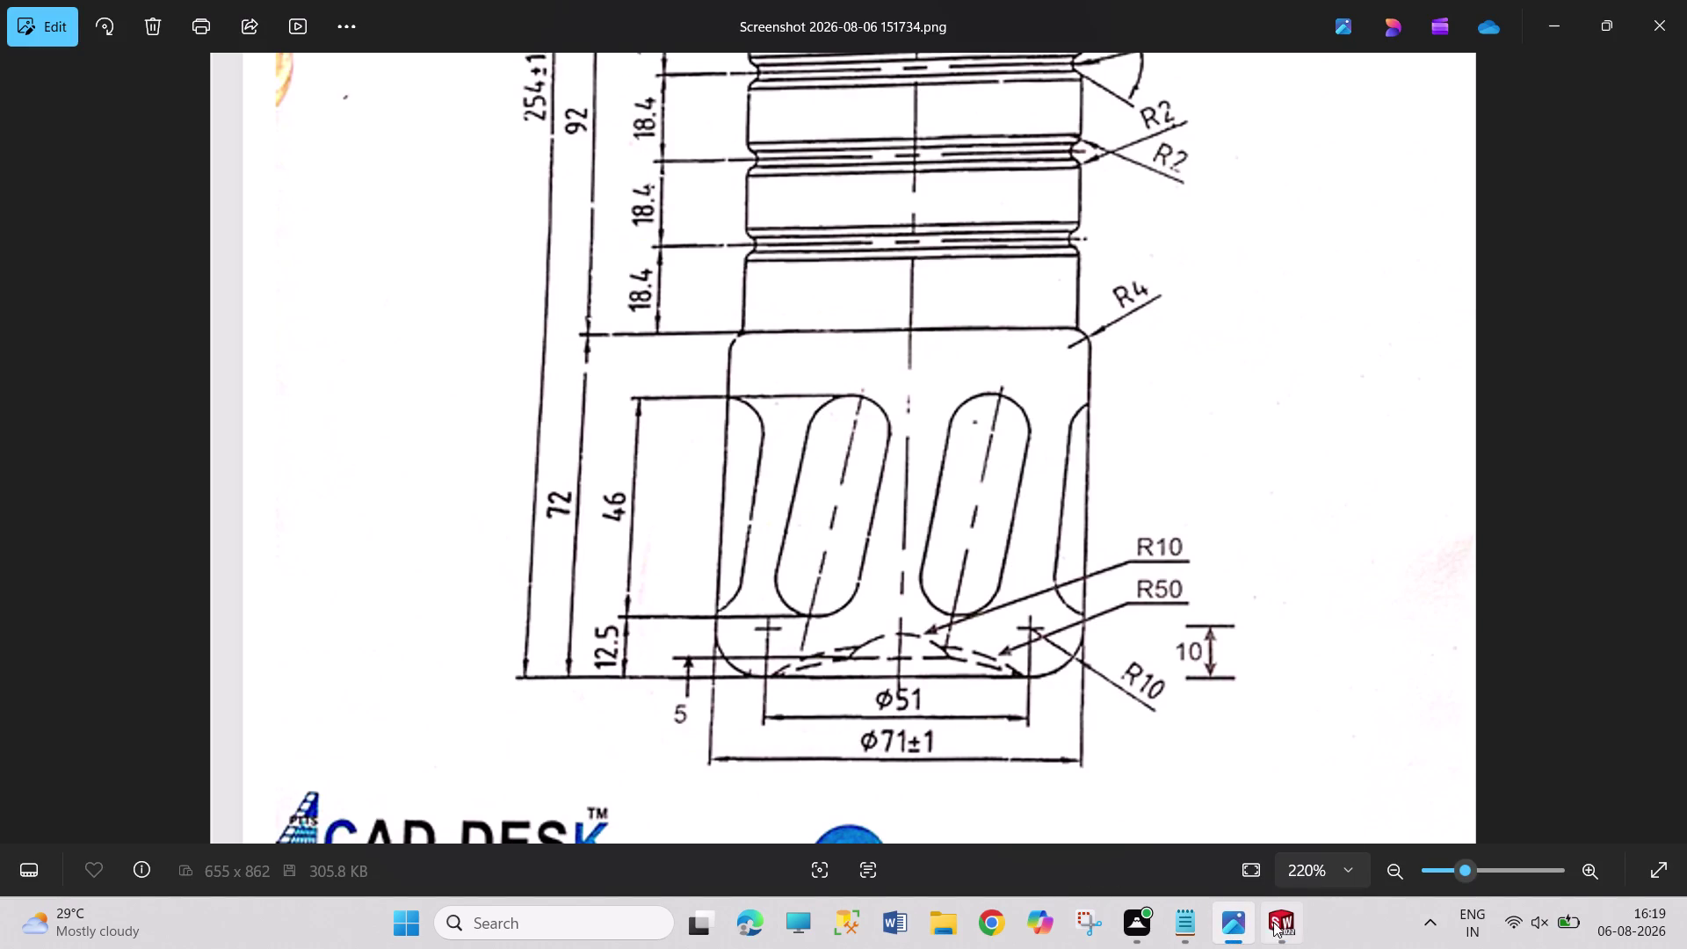
click(1293, 924)
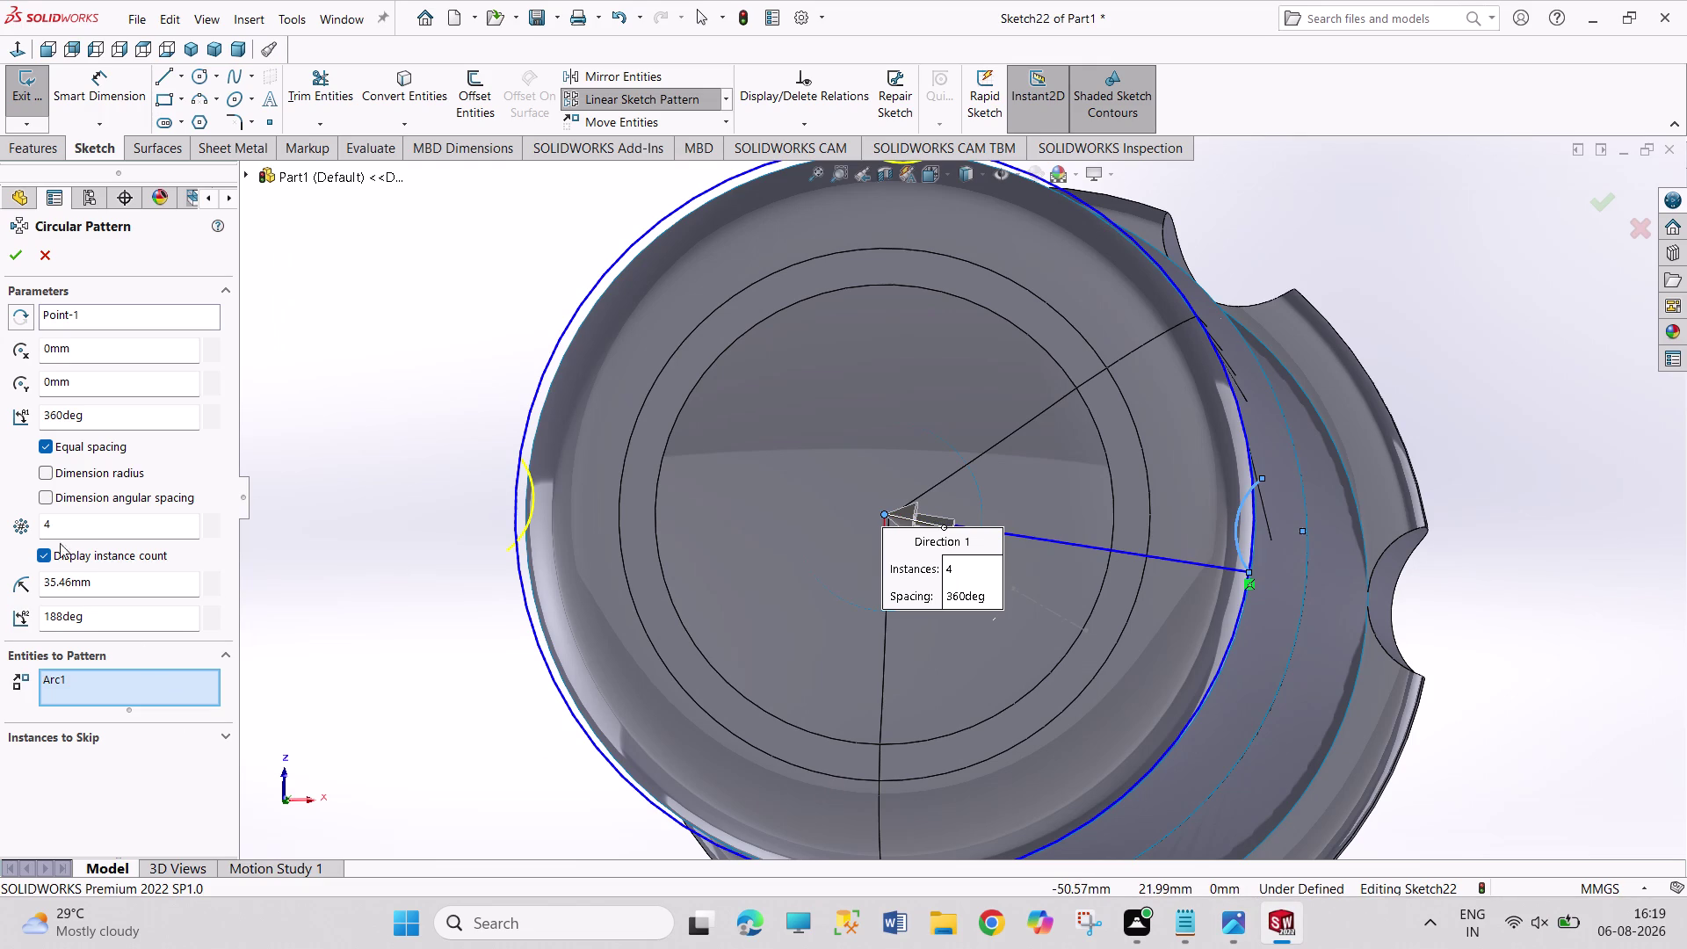
drag(60, 521, 6, 508)
key(8)
key(Return)
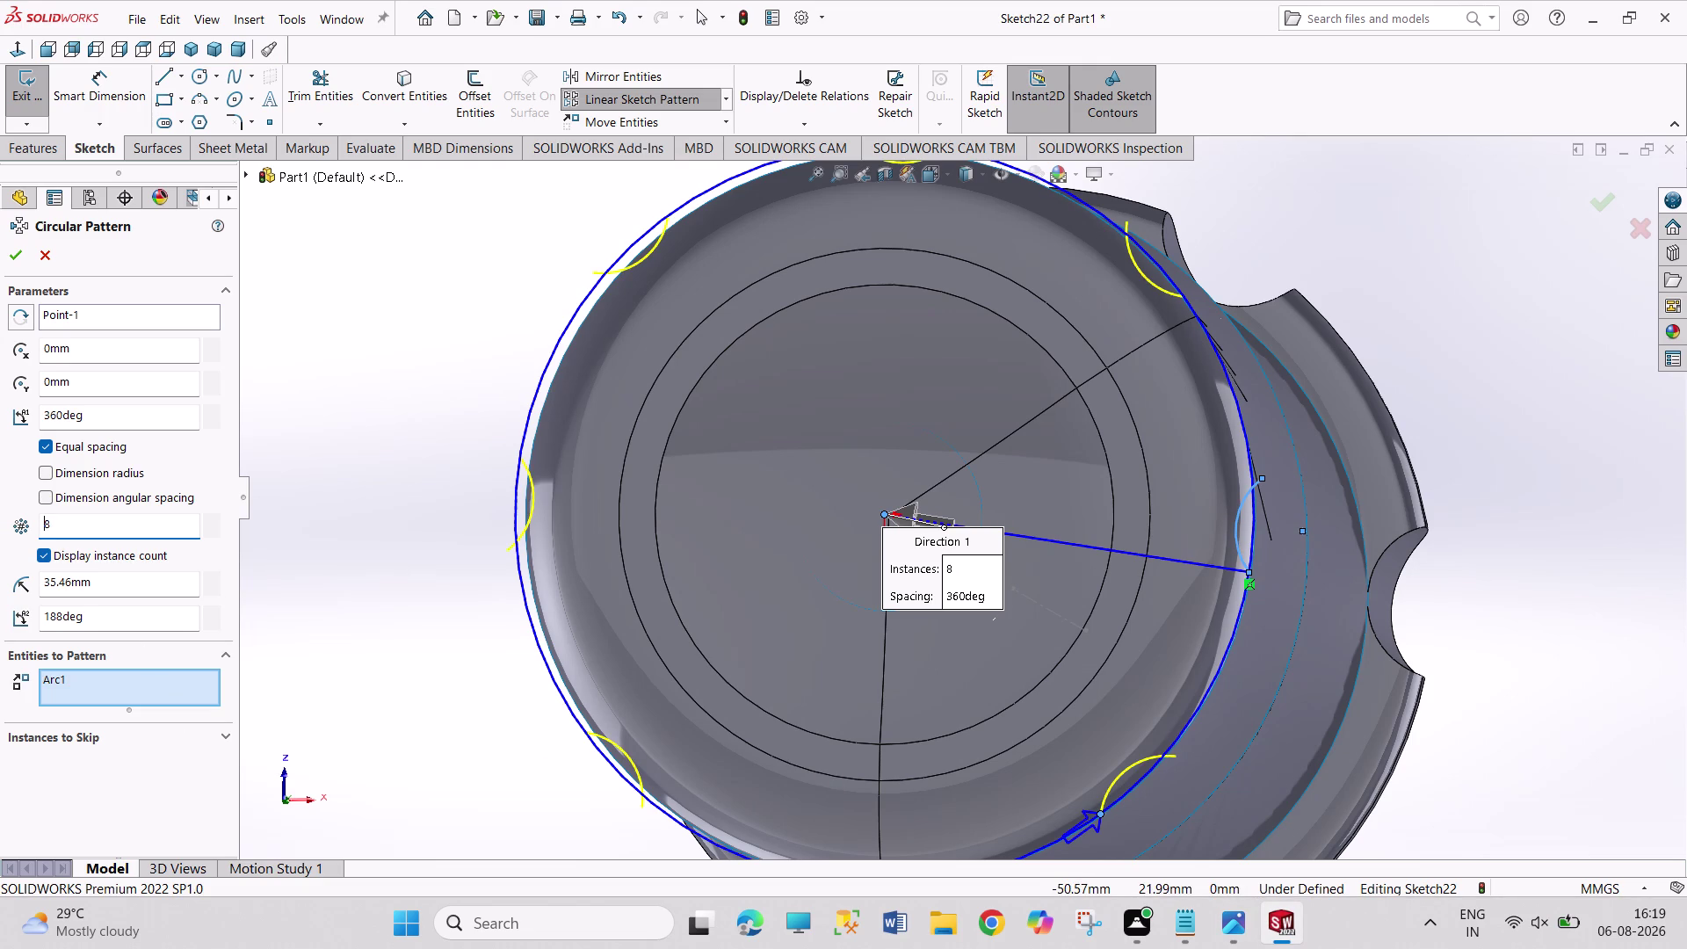
click(23, 250)
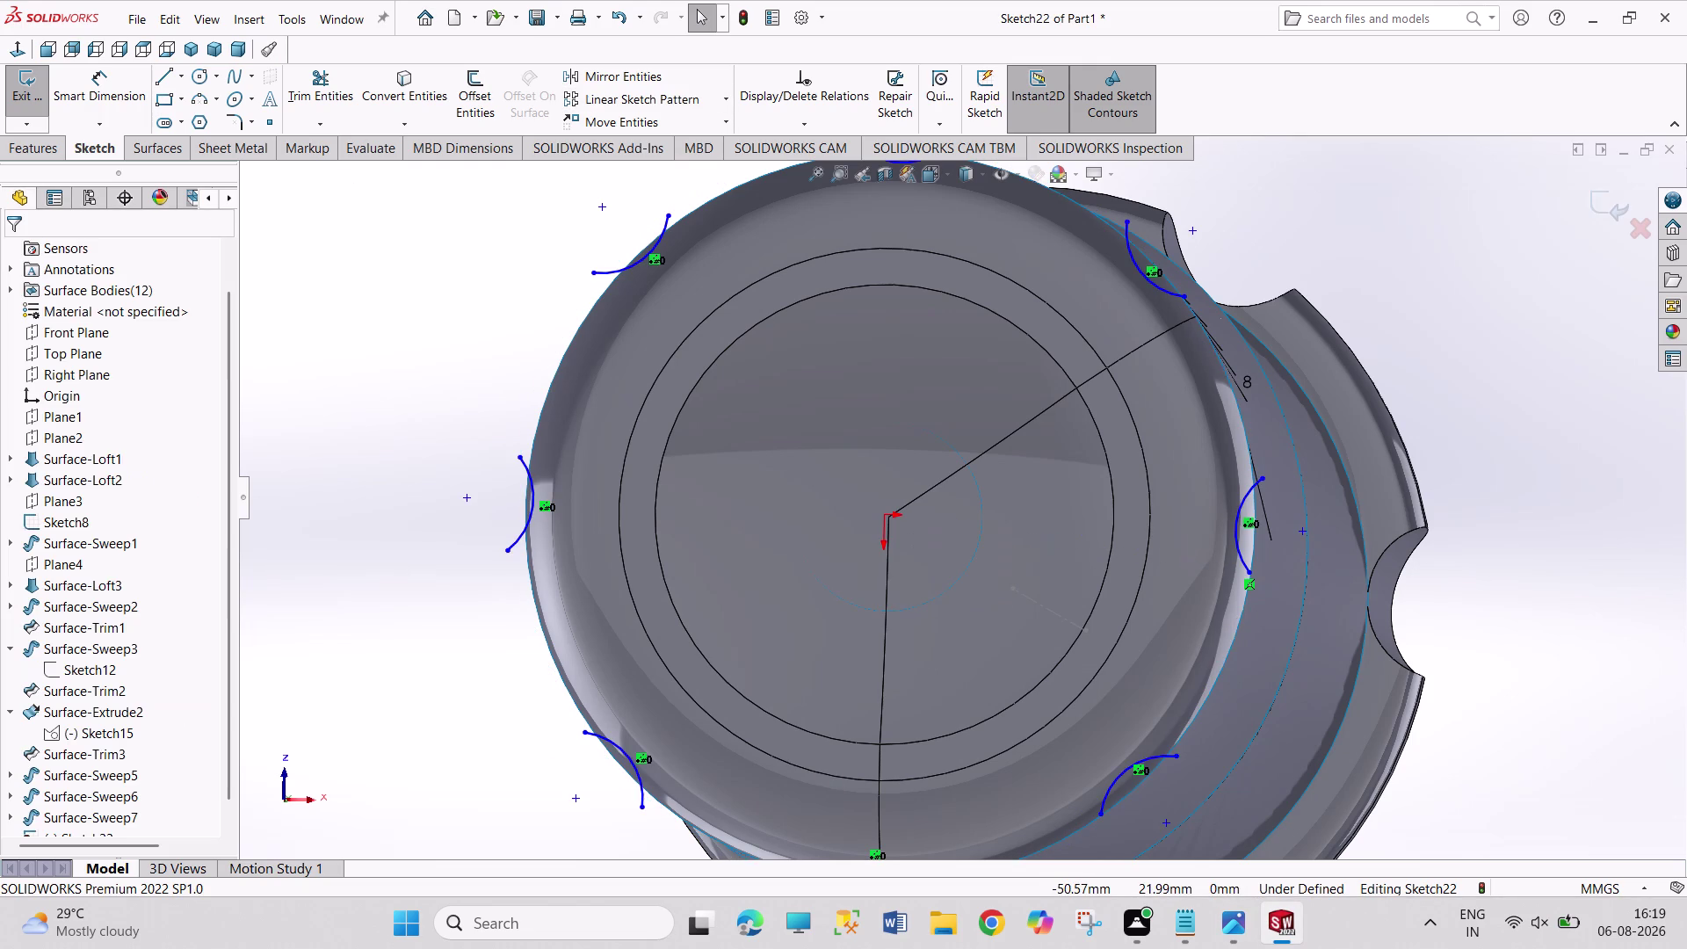
click(33, 86)
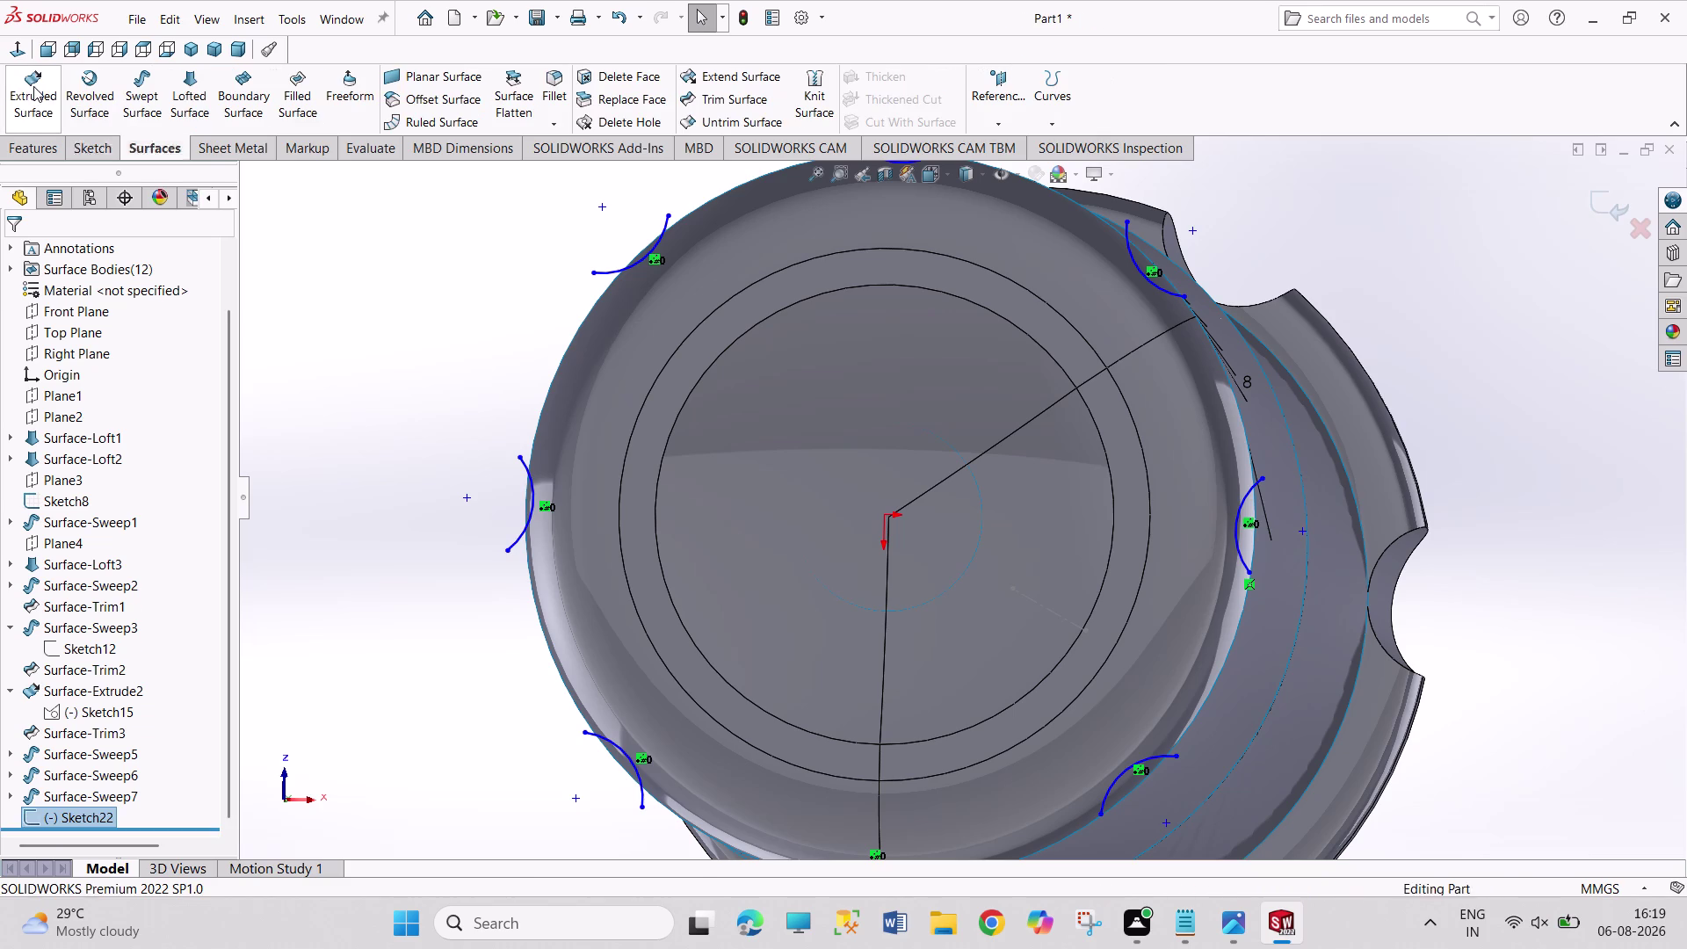
Extrude Sketch22 as a Mid Plane surface, raising the depth to 170 mm.
click(21, 97)
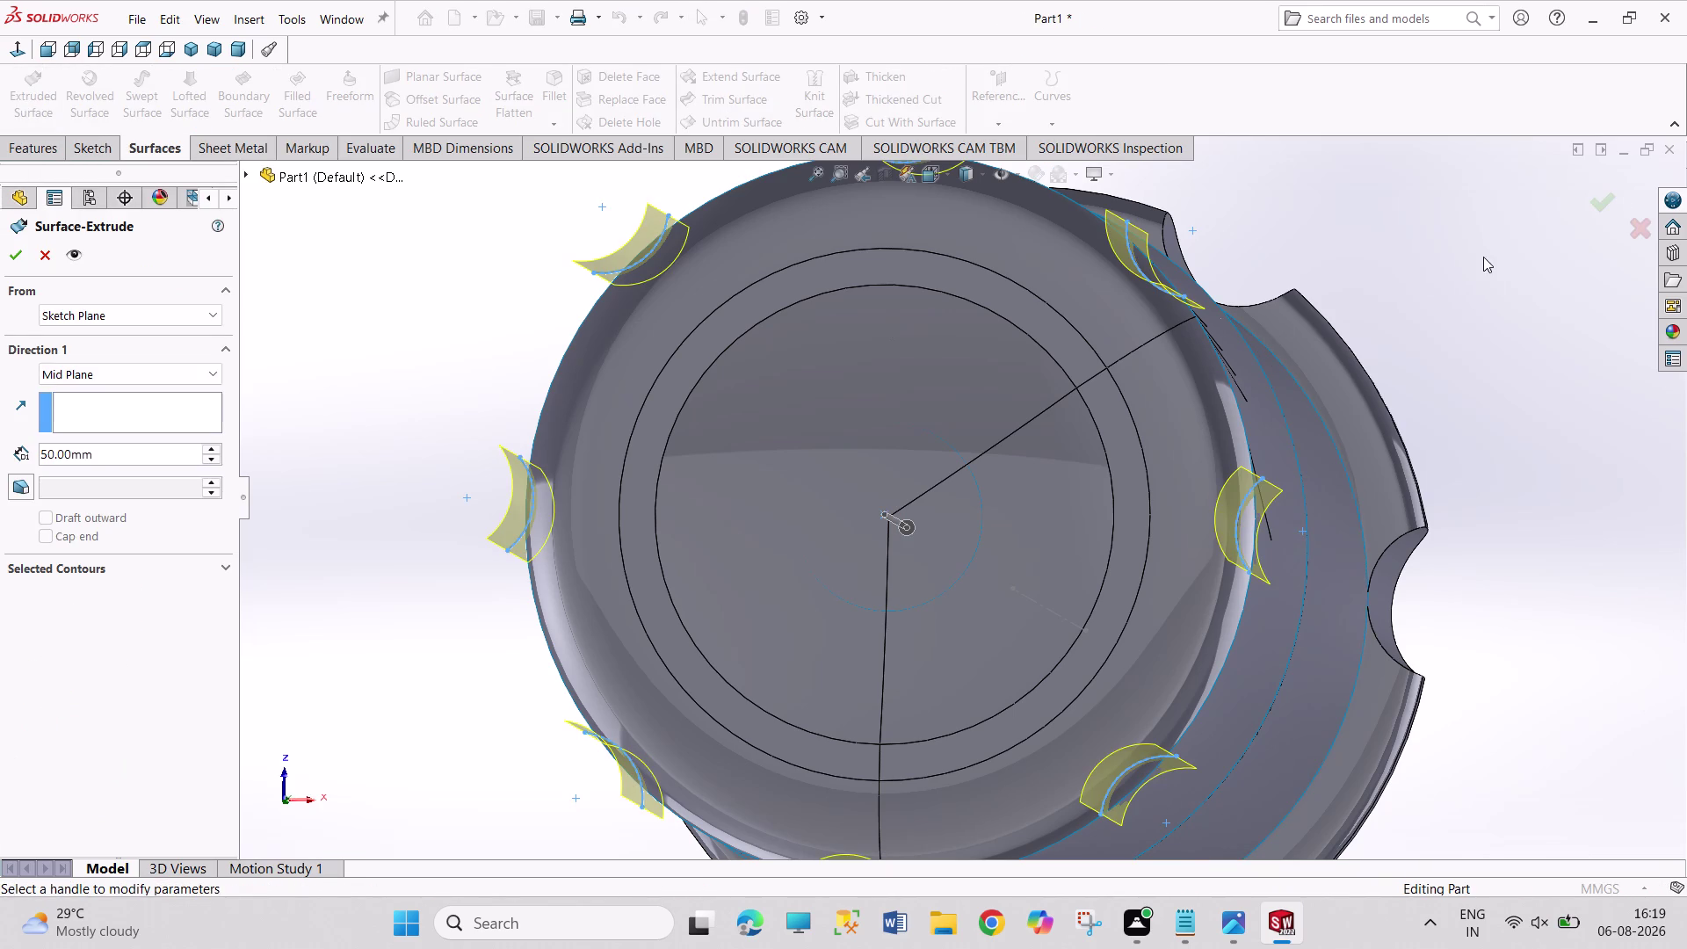
middle_drag(1477, 262, 1426, 265)
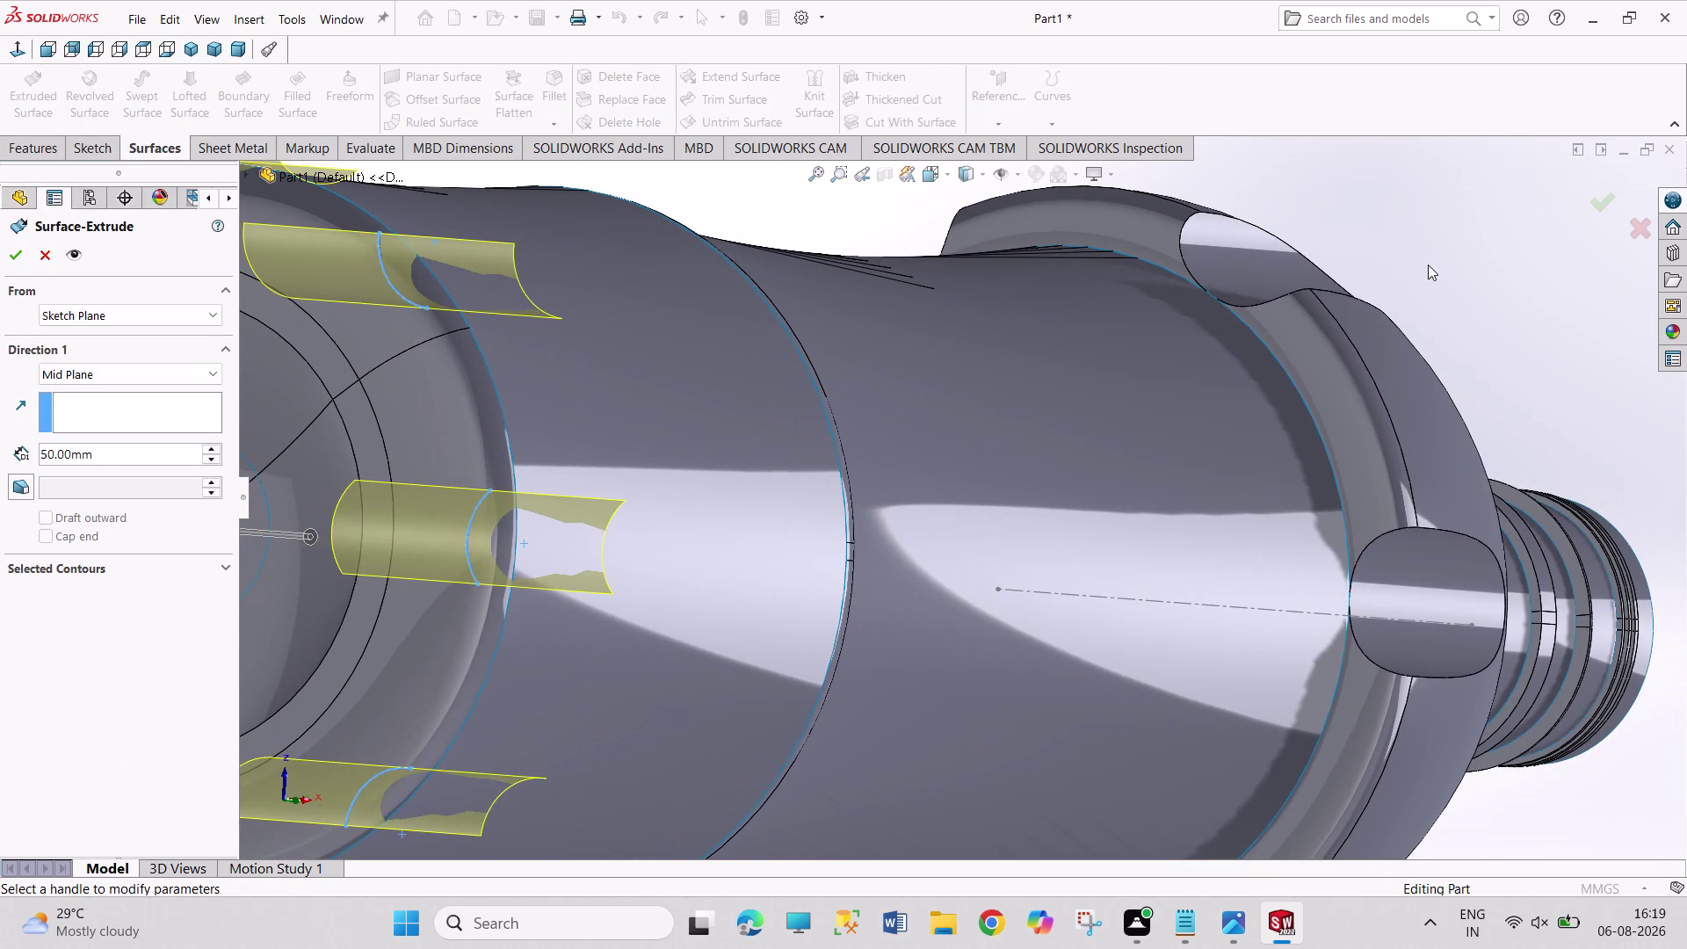
triple_click(215, 449)
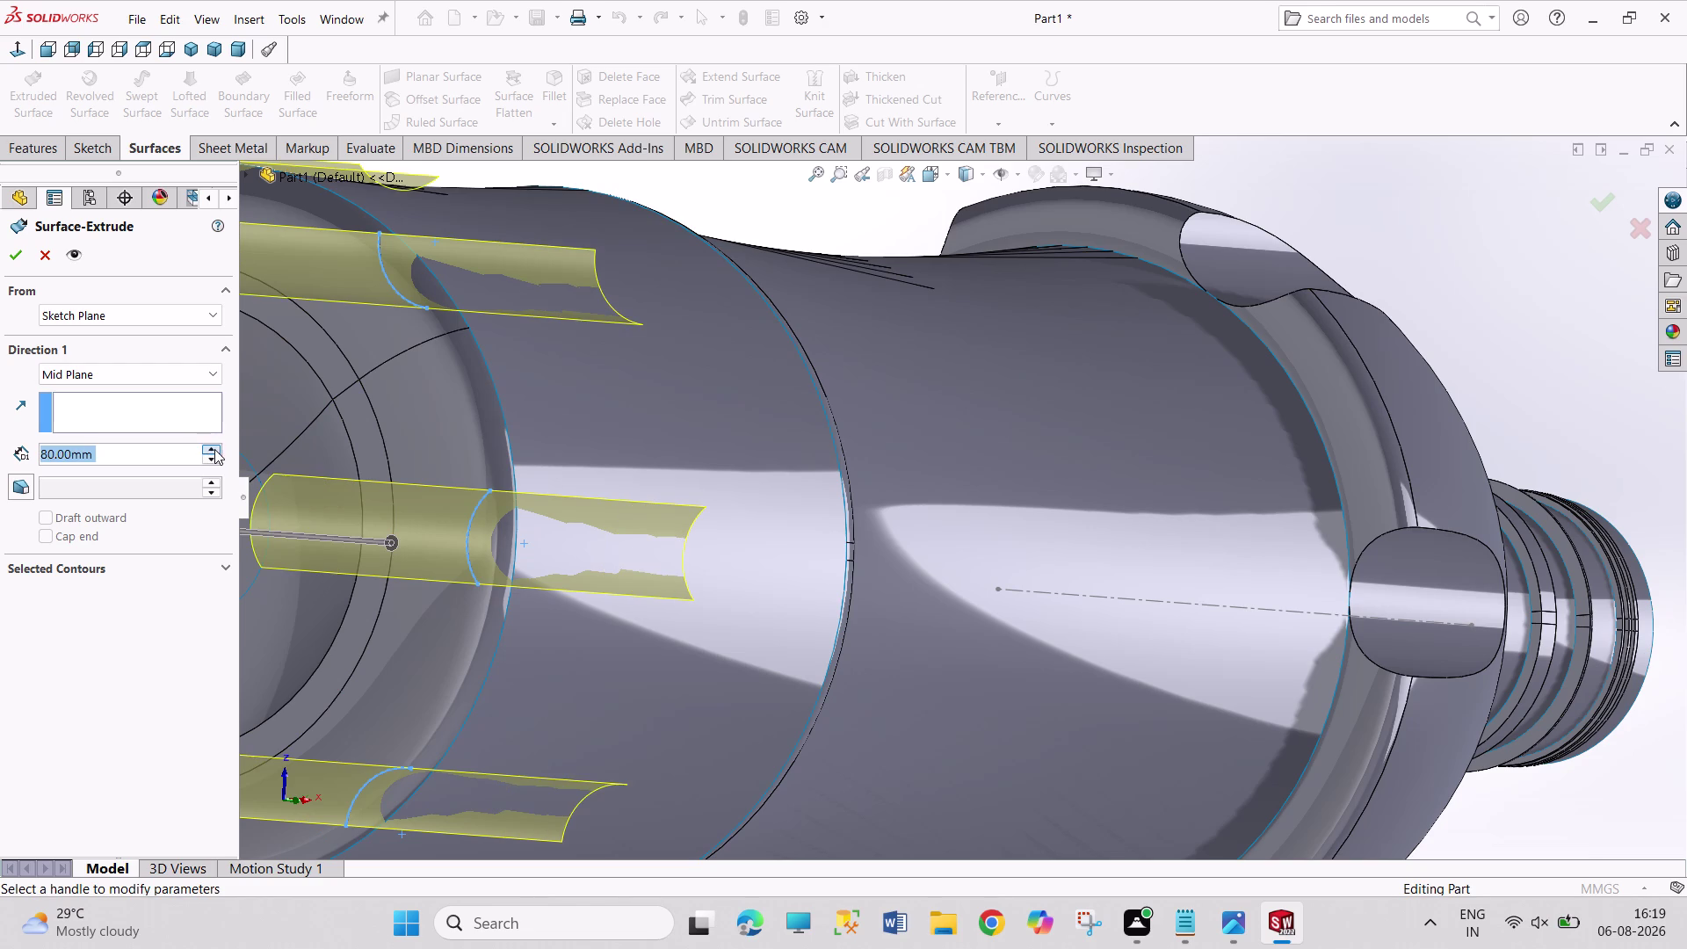
click(216, 450)
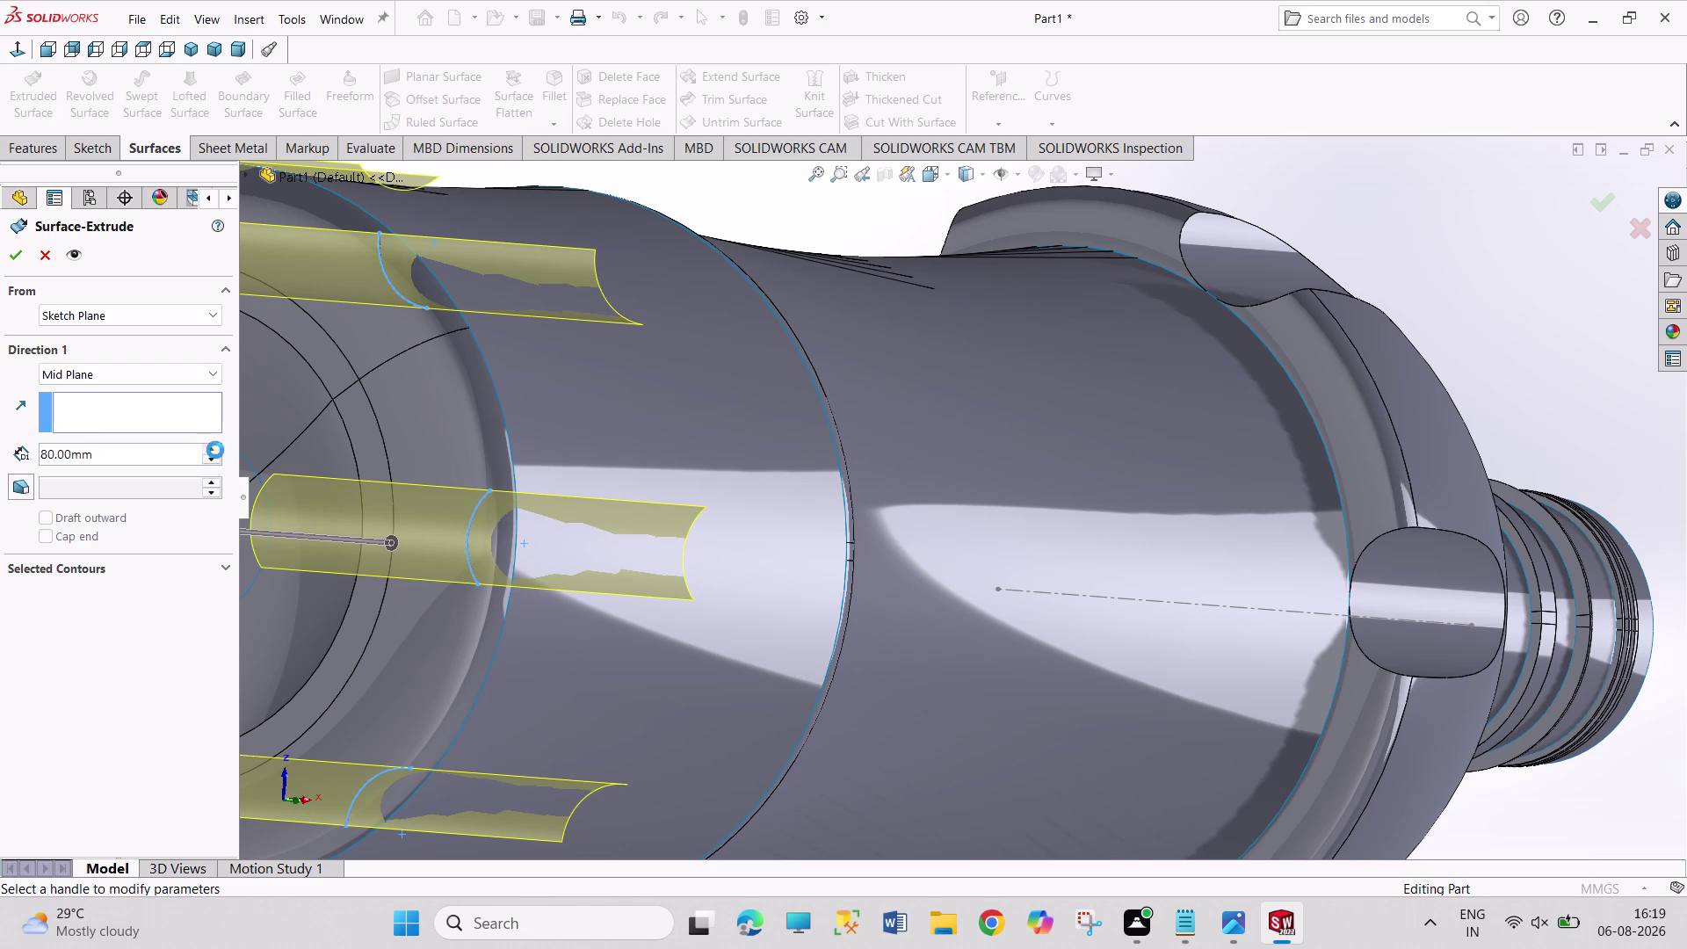
click(215, 450)
click(215, 450)
triple_click(216, 450)
double_click(215, 448)
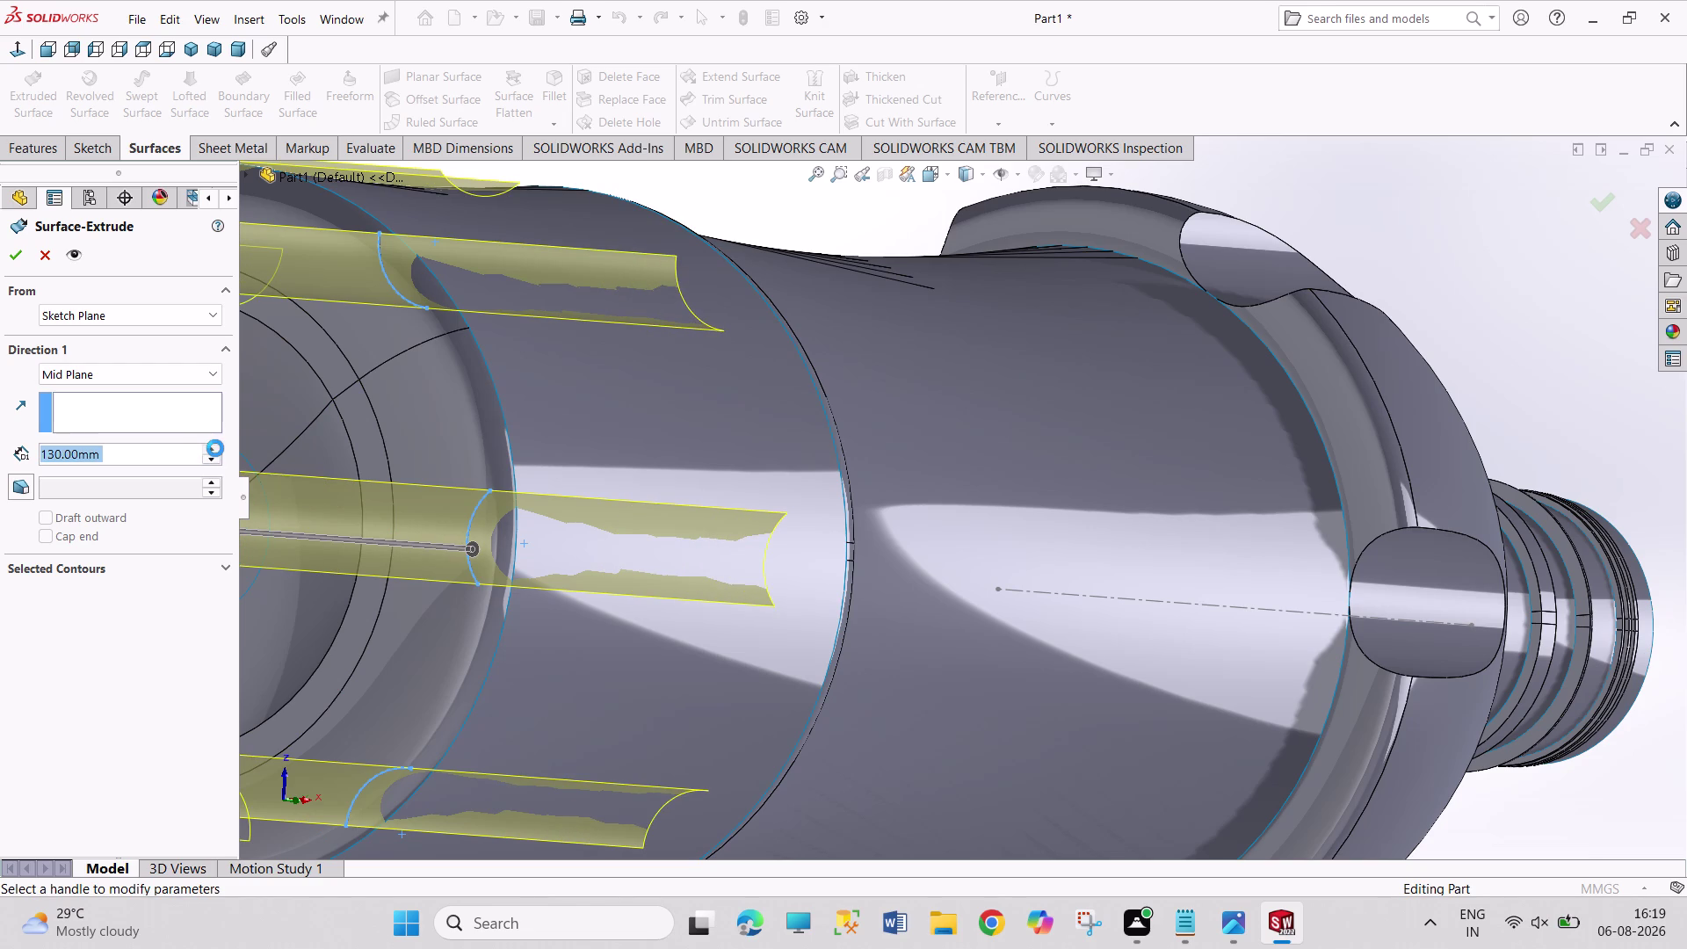
click(214, 447)
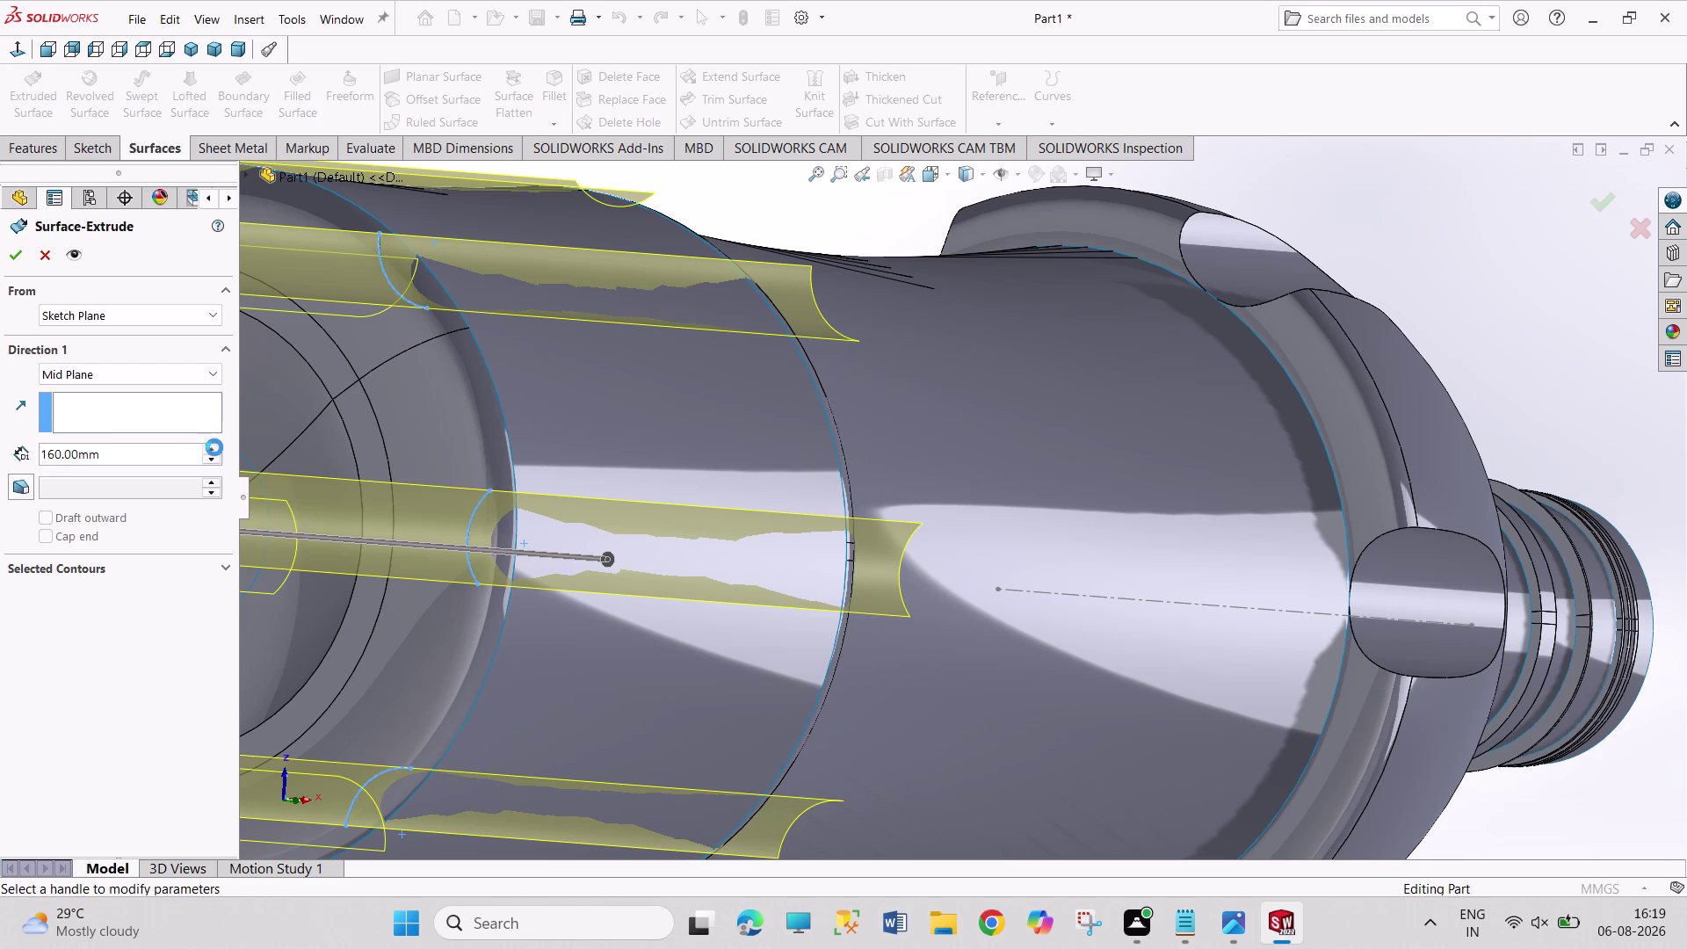
Orbit to check the 170 mm surfaces span the bottle body, then confirm Surface-Extrude3.
middle_drag(725, 399, 697, 399)
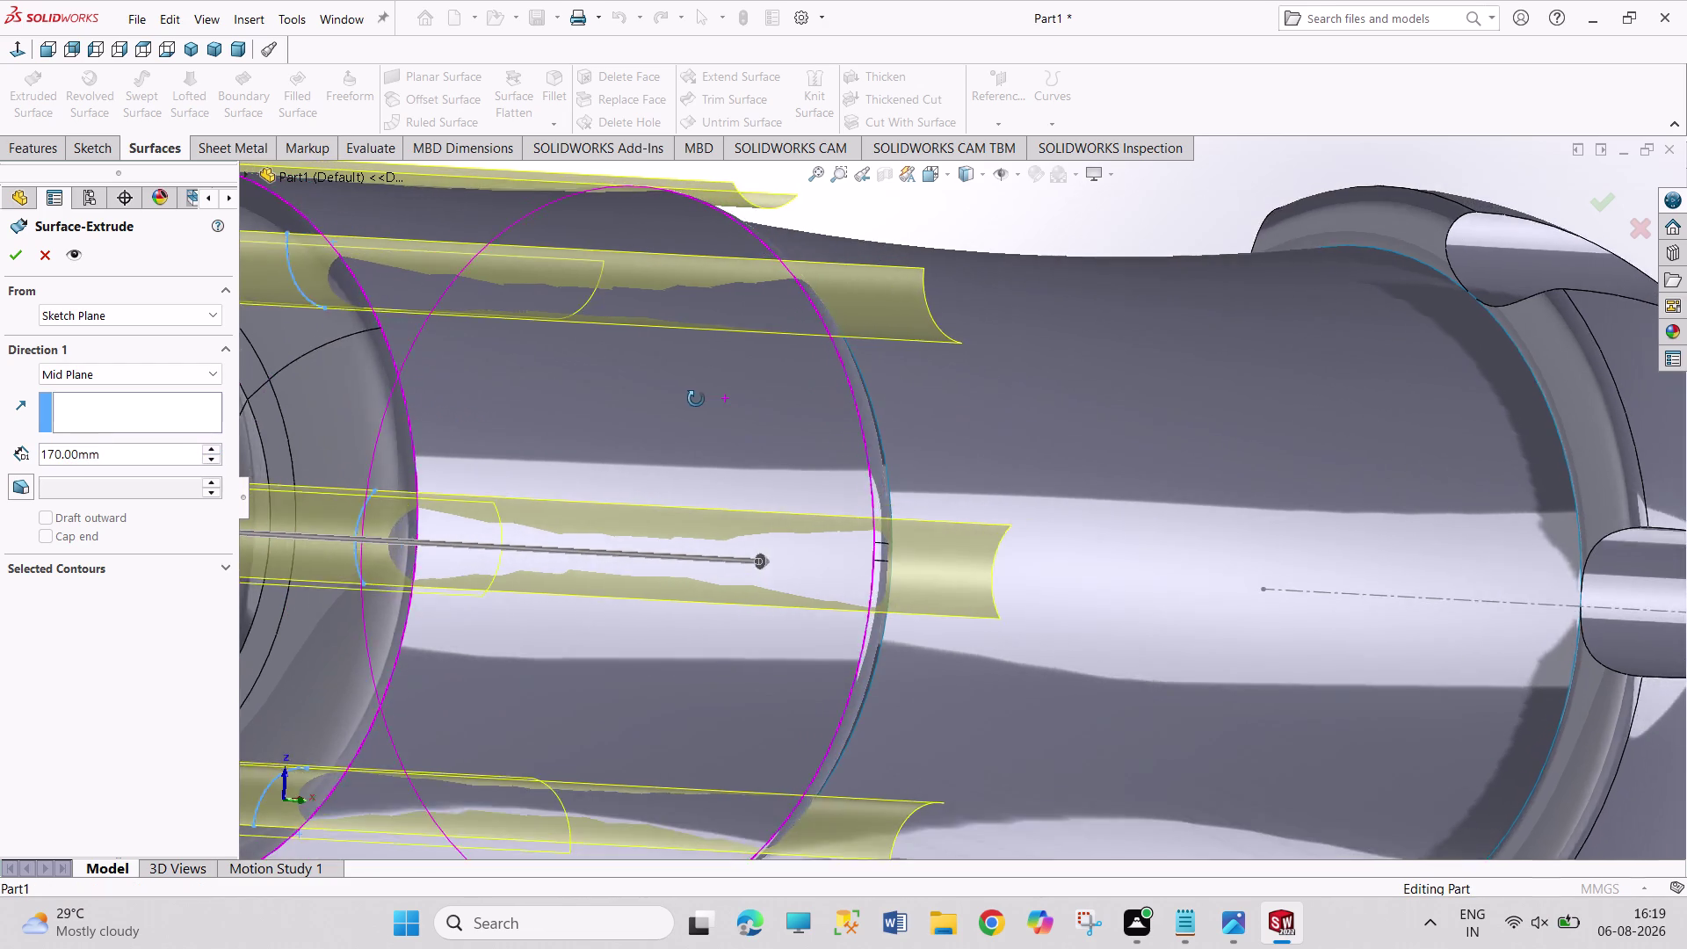
middle_drag(697, 399, 642, 384)
middle_drag(914, 464, 866, 392)
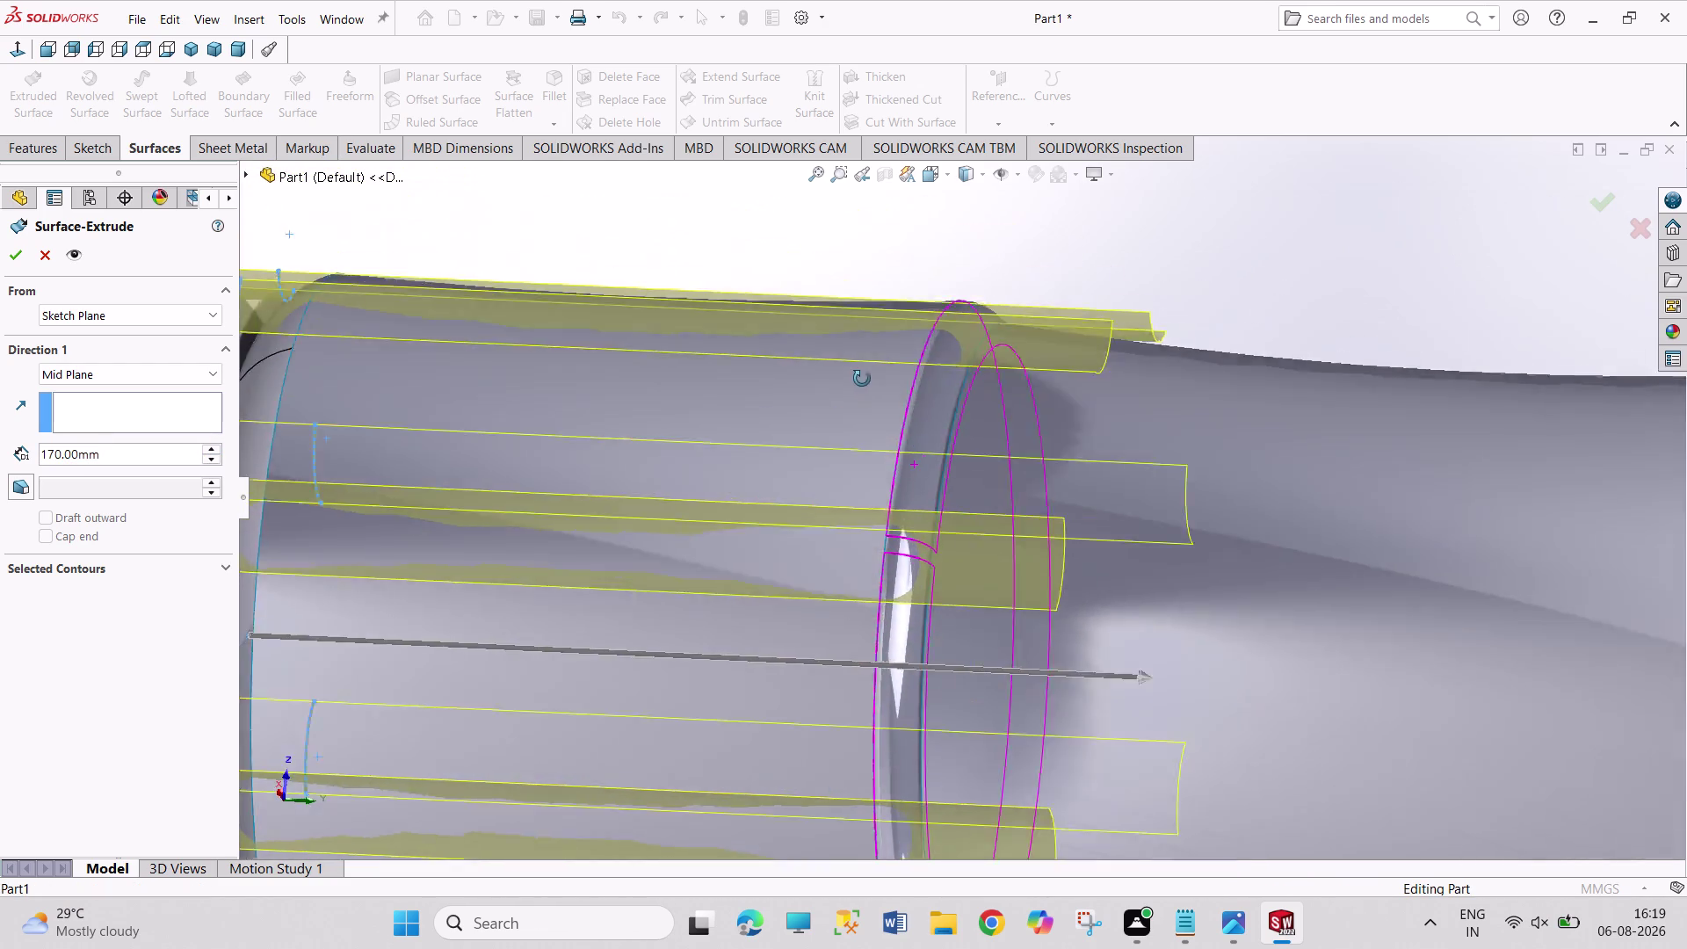
middle_drag(867, 392, 737, 373)
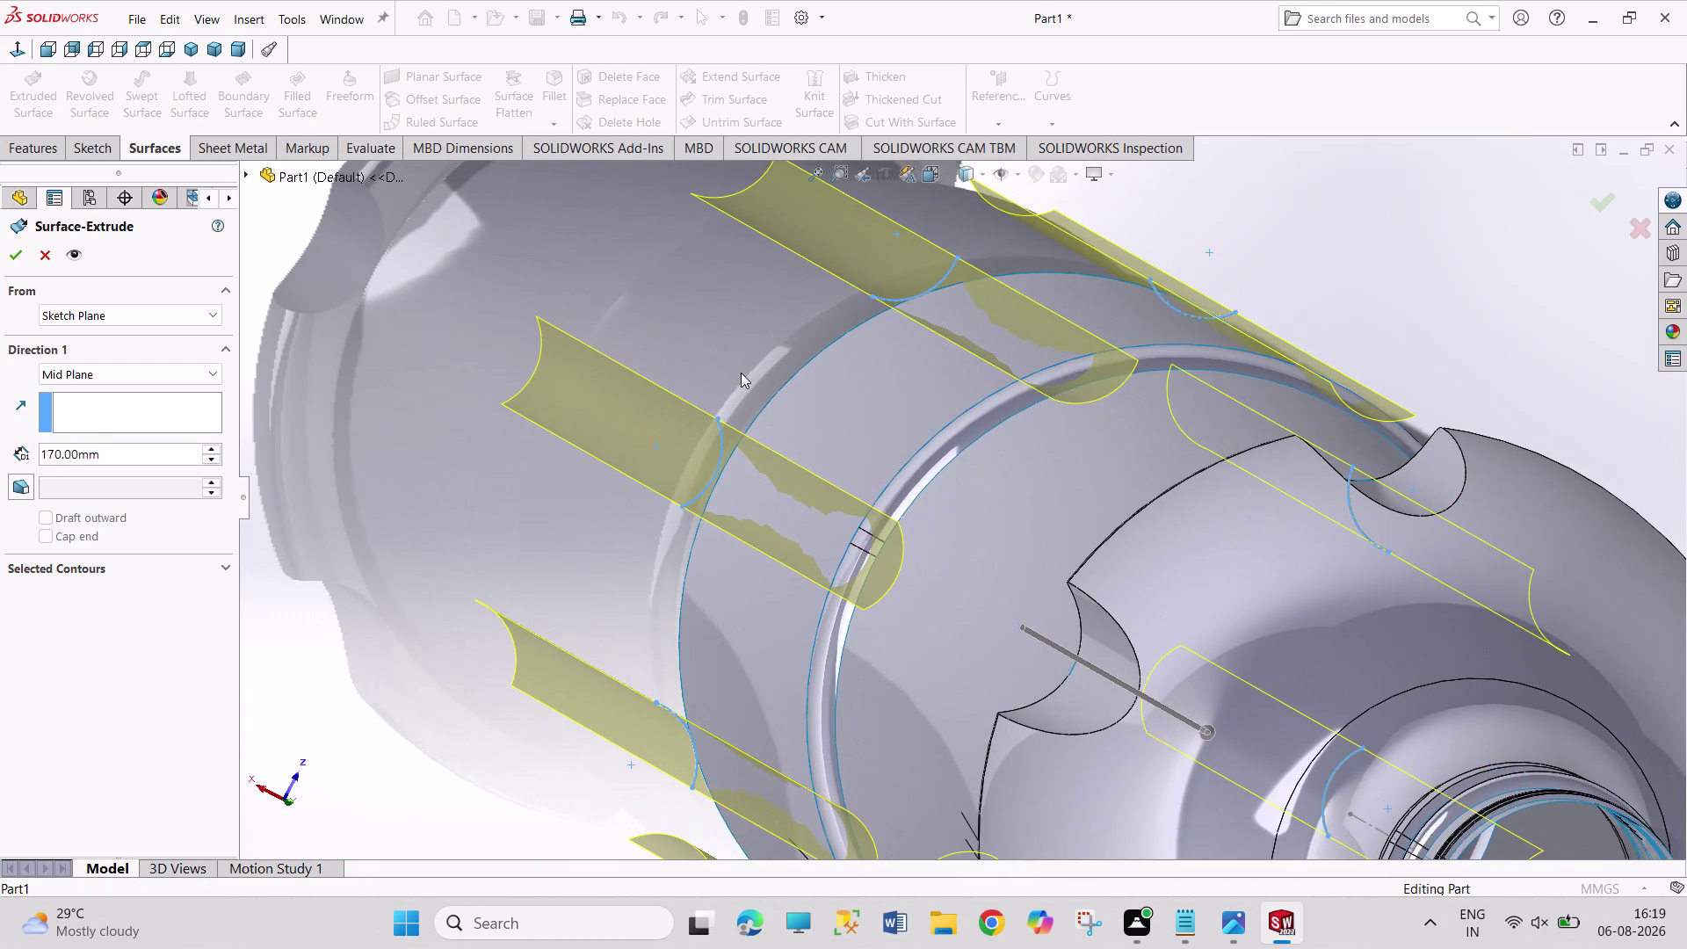
click(20, 264)
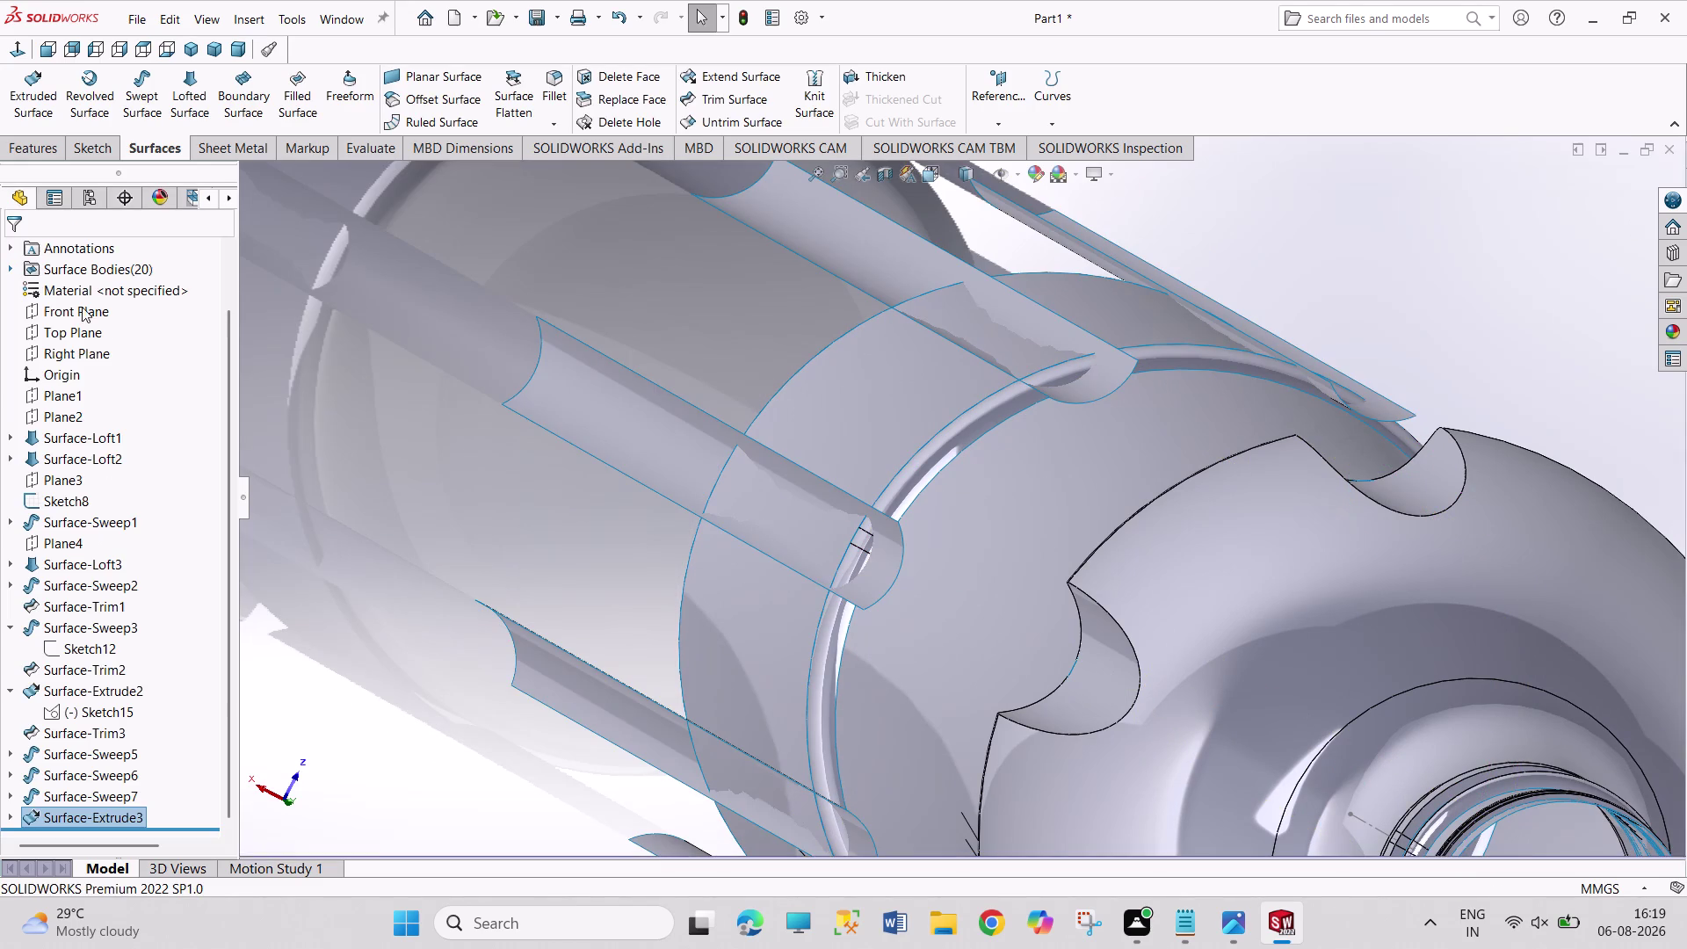
Orbit around Surface-Extrude3's eight strips and launch Trim Surface.
middle_drag(426, 415, 628, 297)
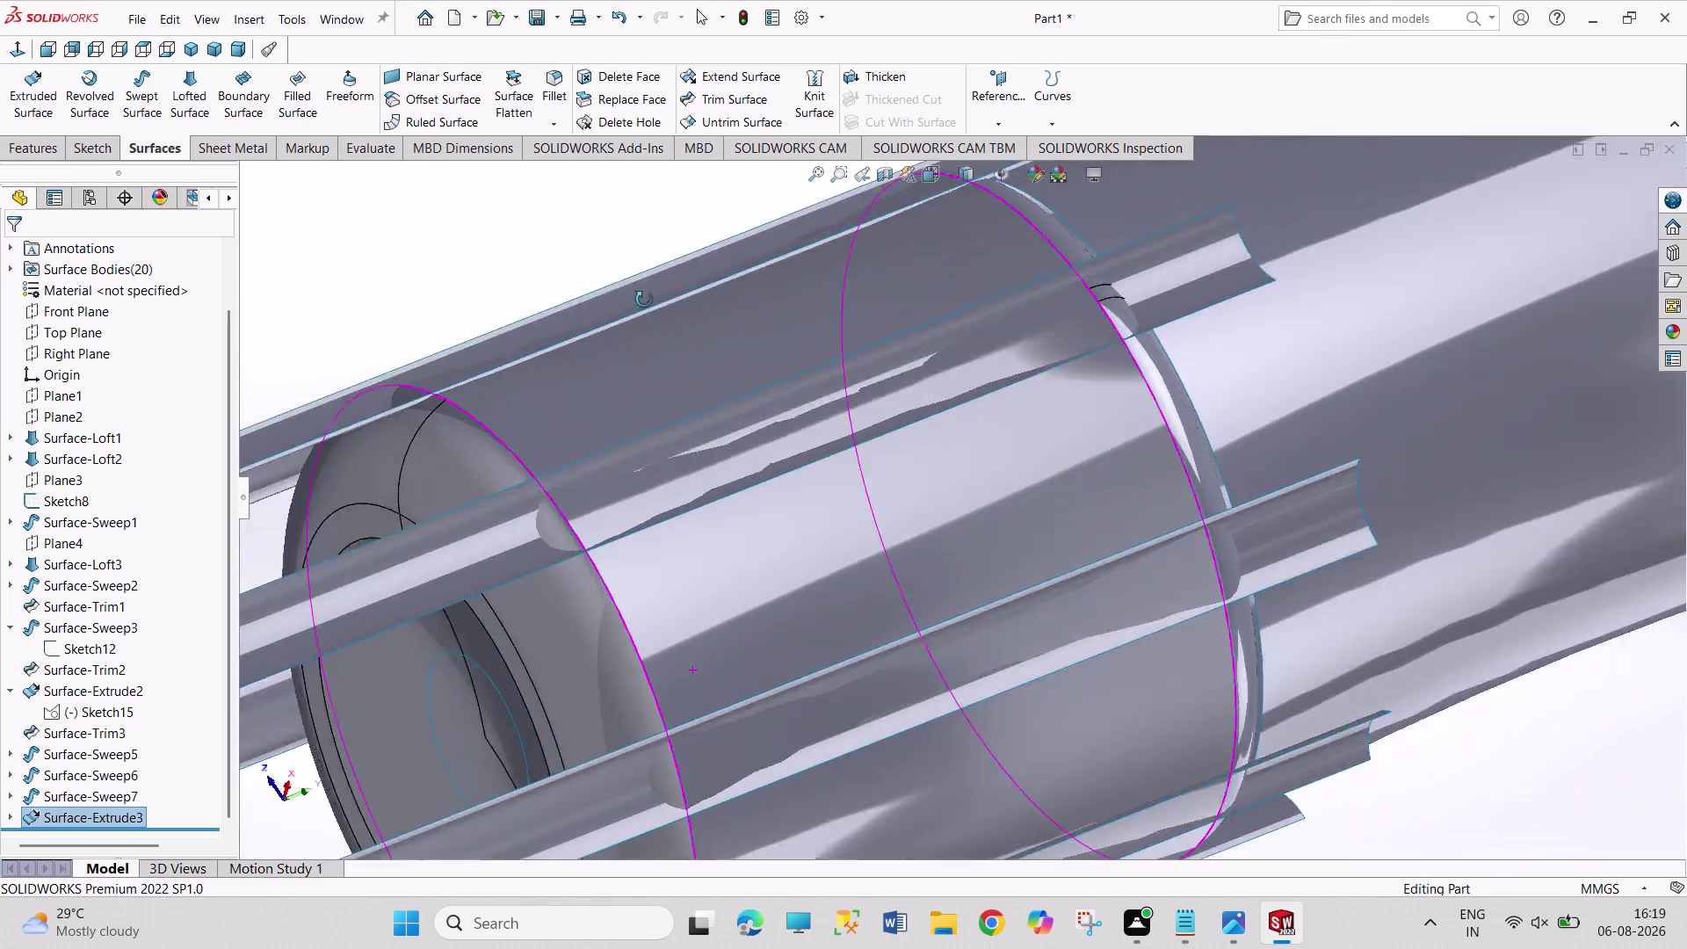
middle_drag(629, 297, 718, 436)
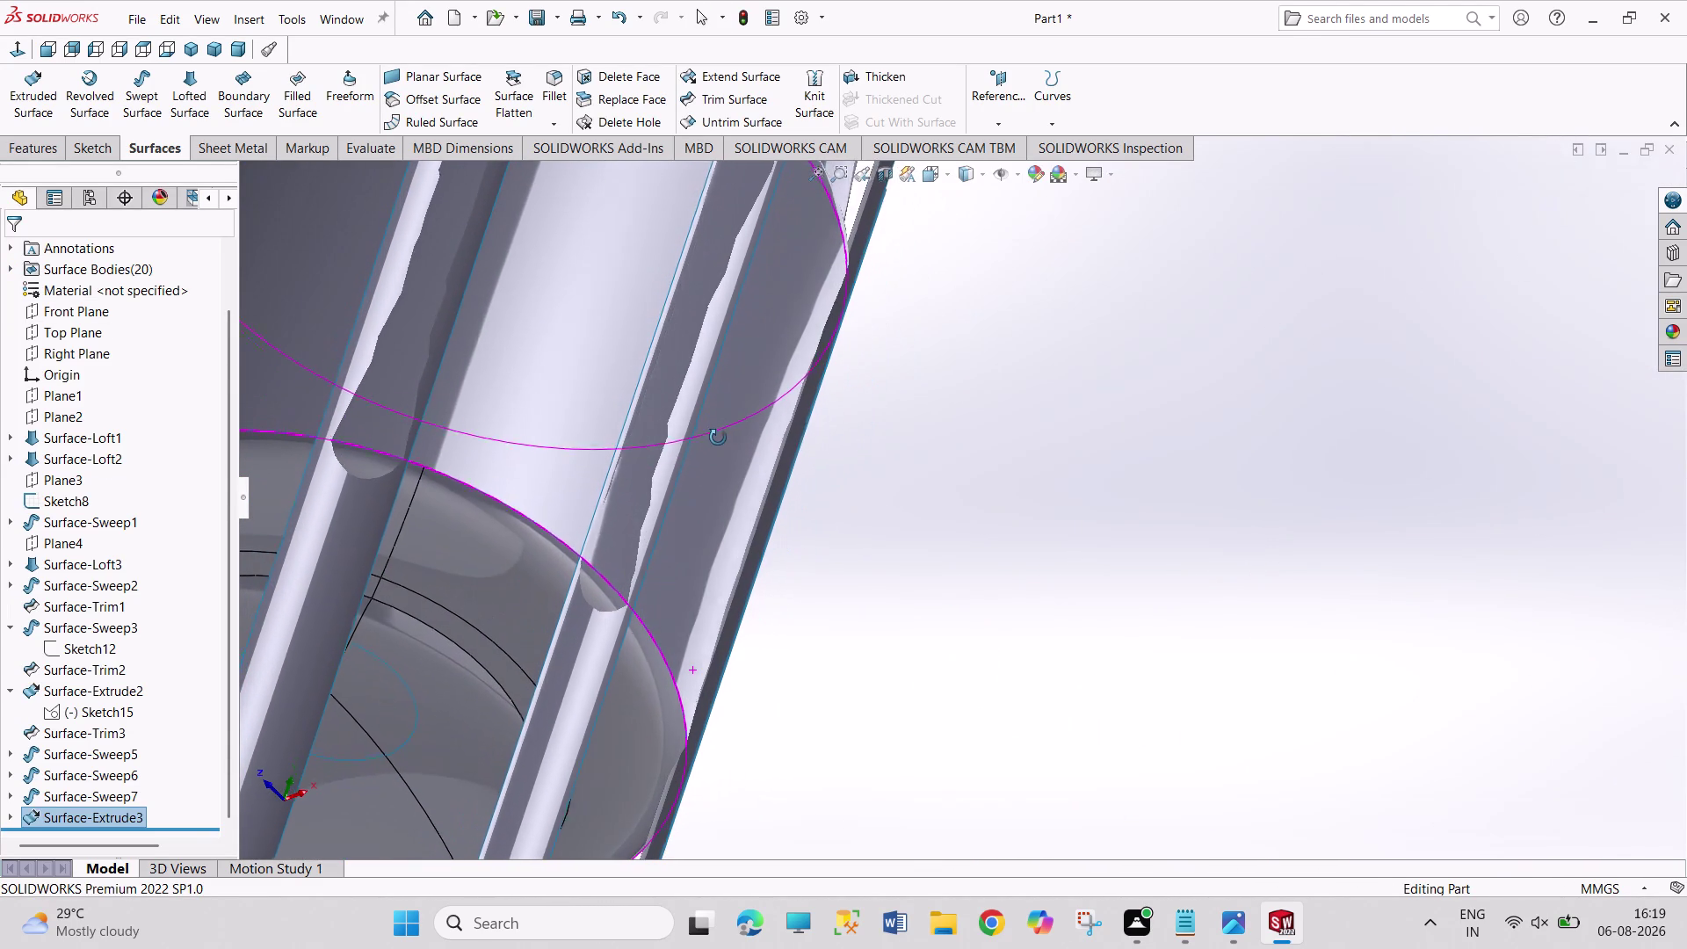
middle_drag(718, 437, 716, 442)
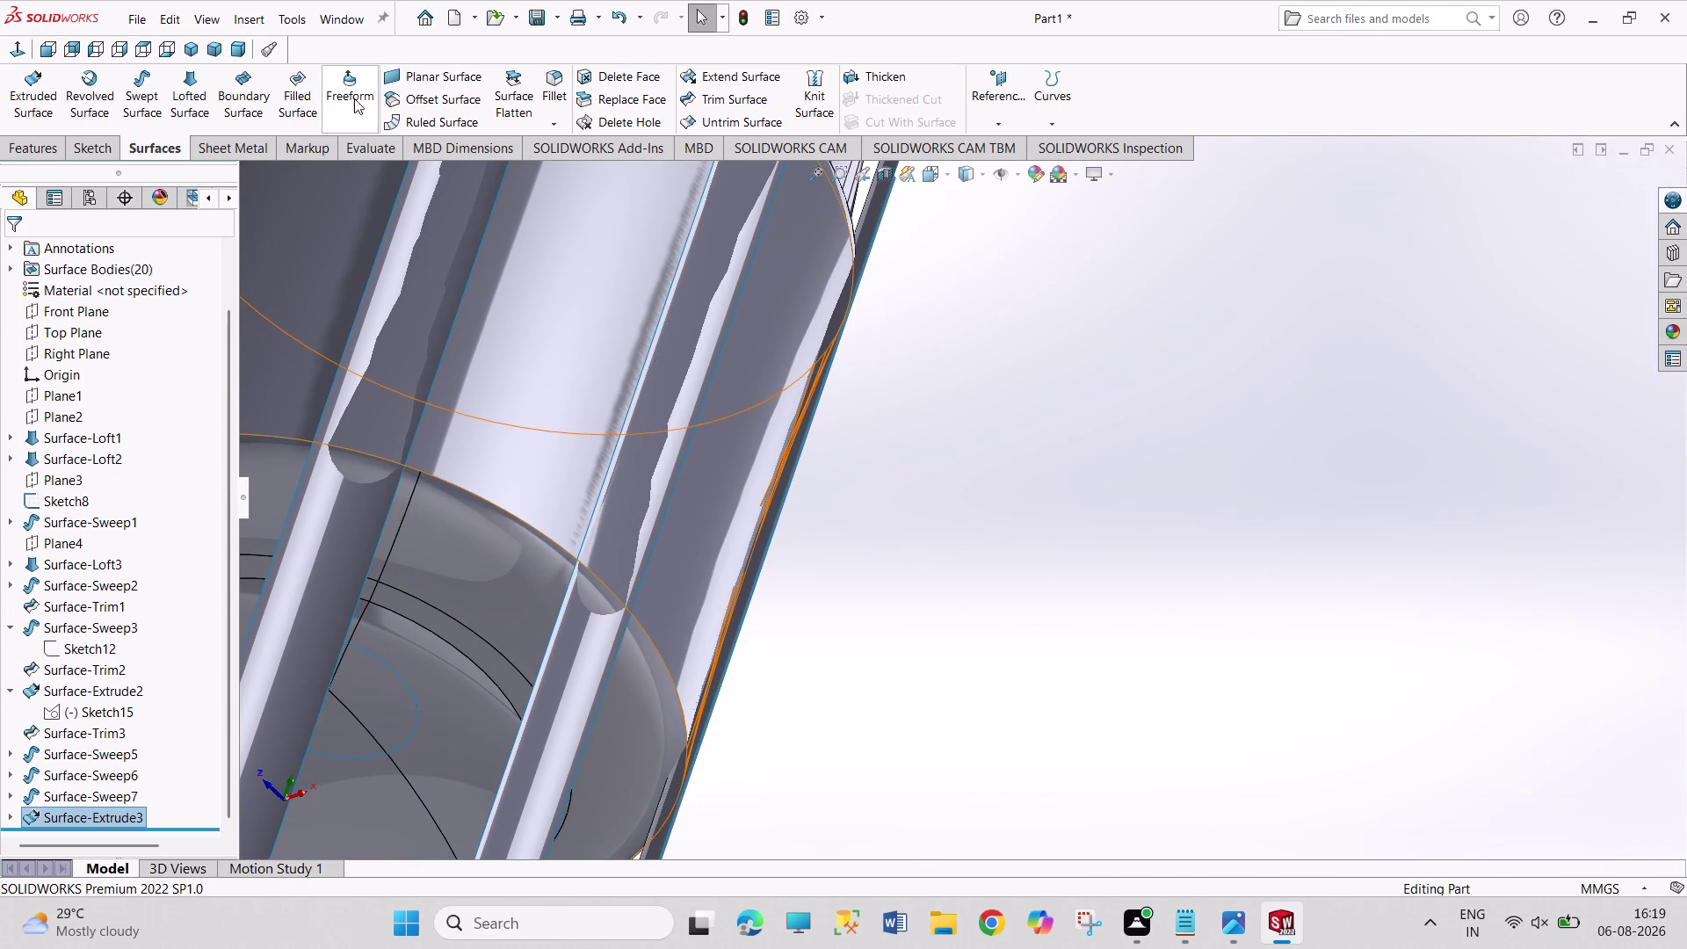
click(724, 96)
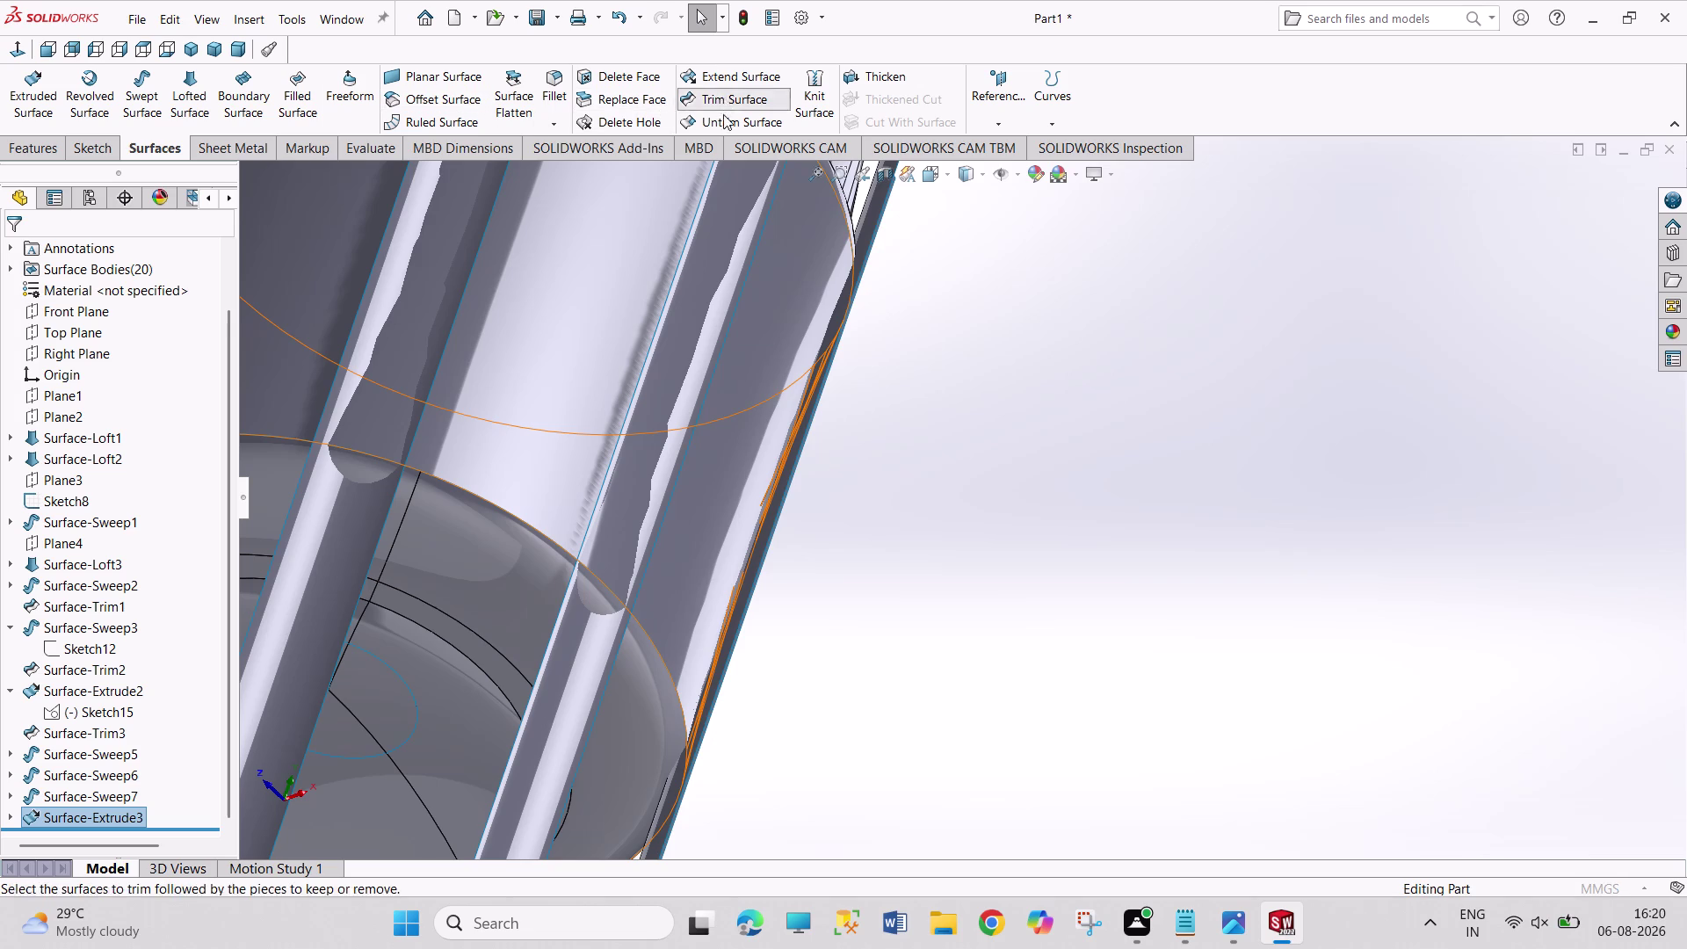
Box-select the rib strips, Surface-Sweep2/3 and Surface-Trim2 for the mutual trim, then activate the pieces box.
scroll(up, 3)
scroll(up, 3)
drag(663, 250, 1049, 779)
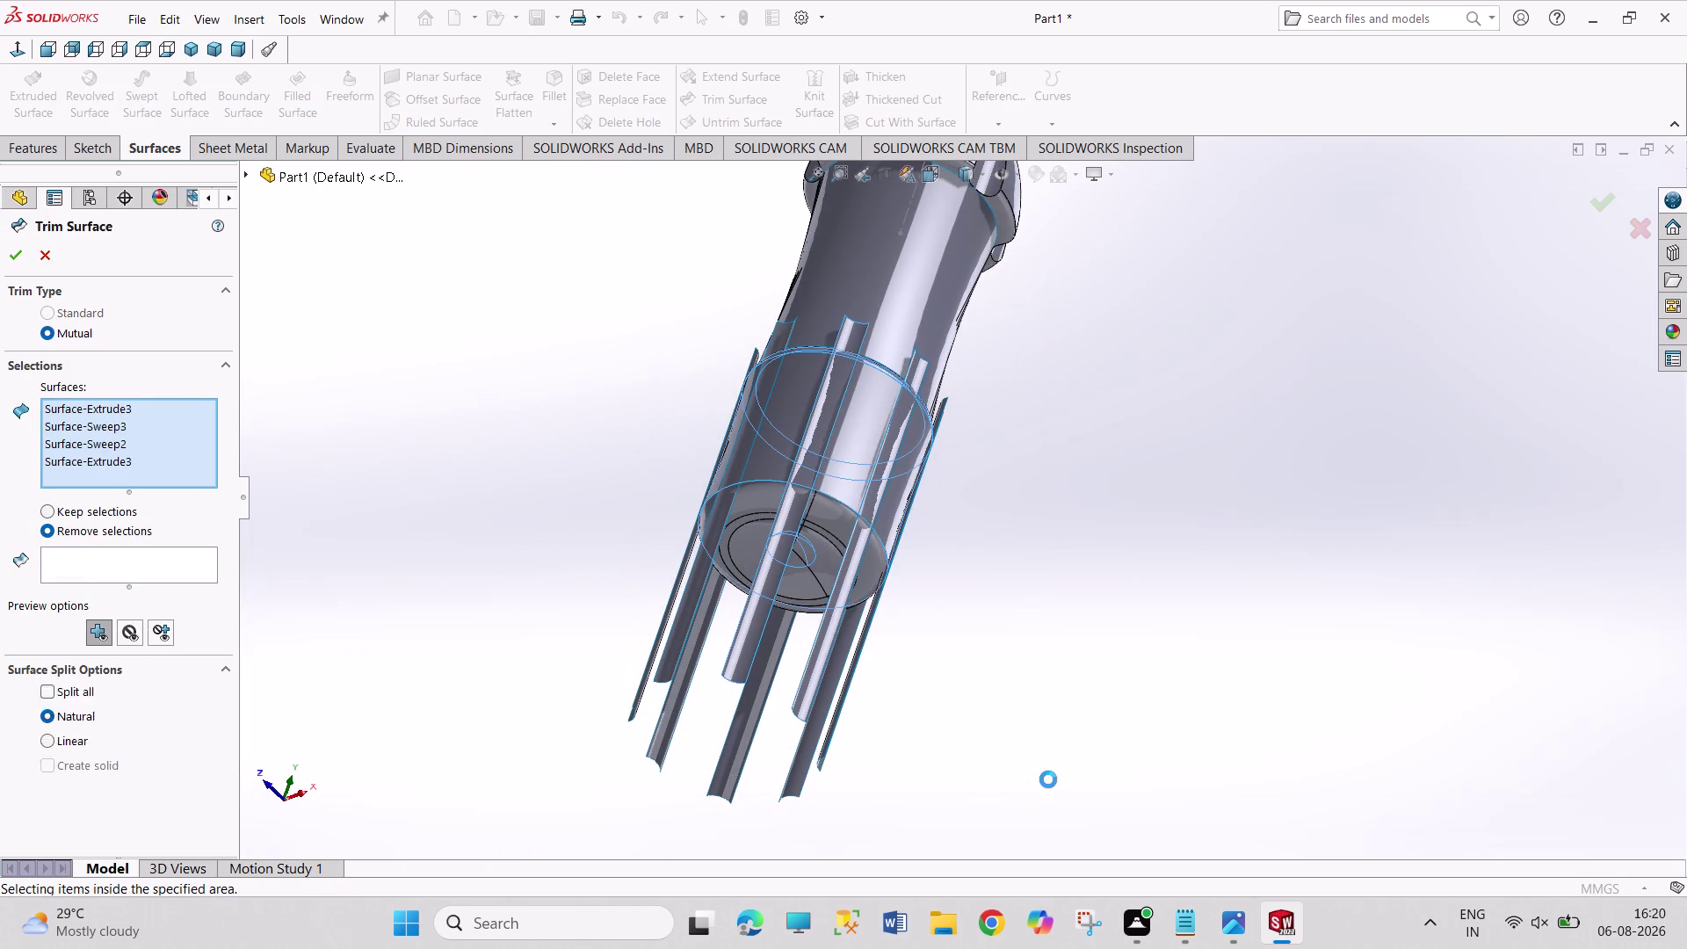
drag(522, 249, 597, 793)
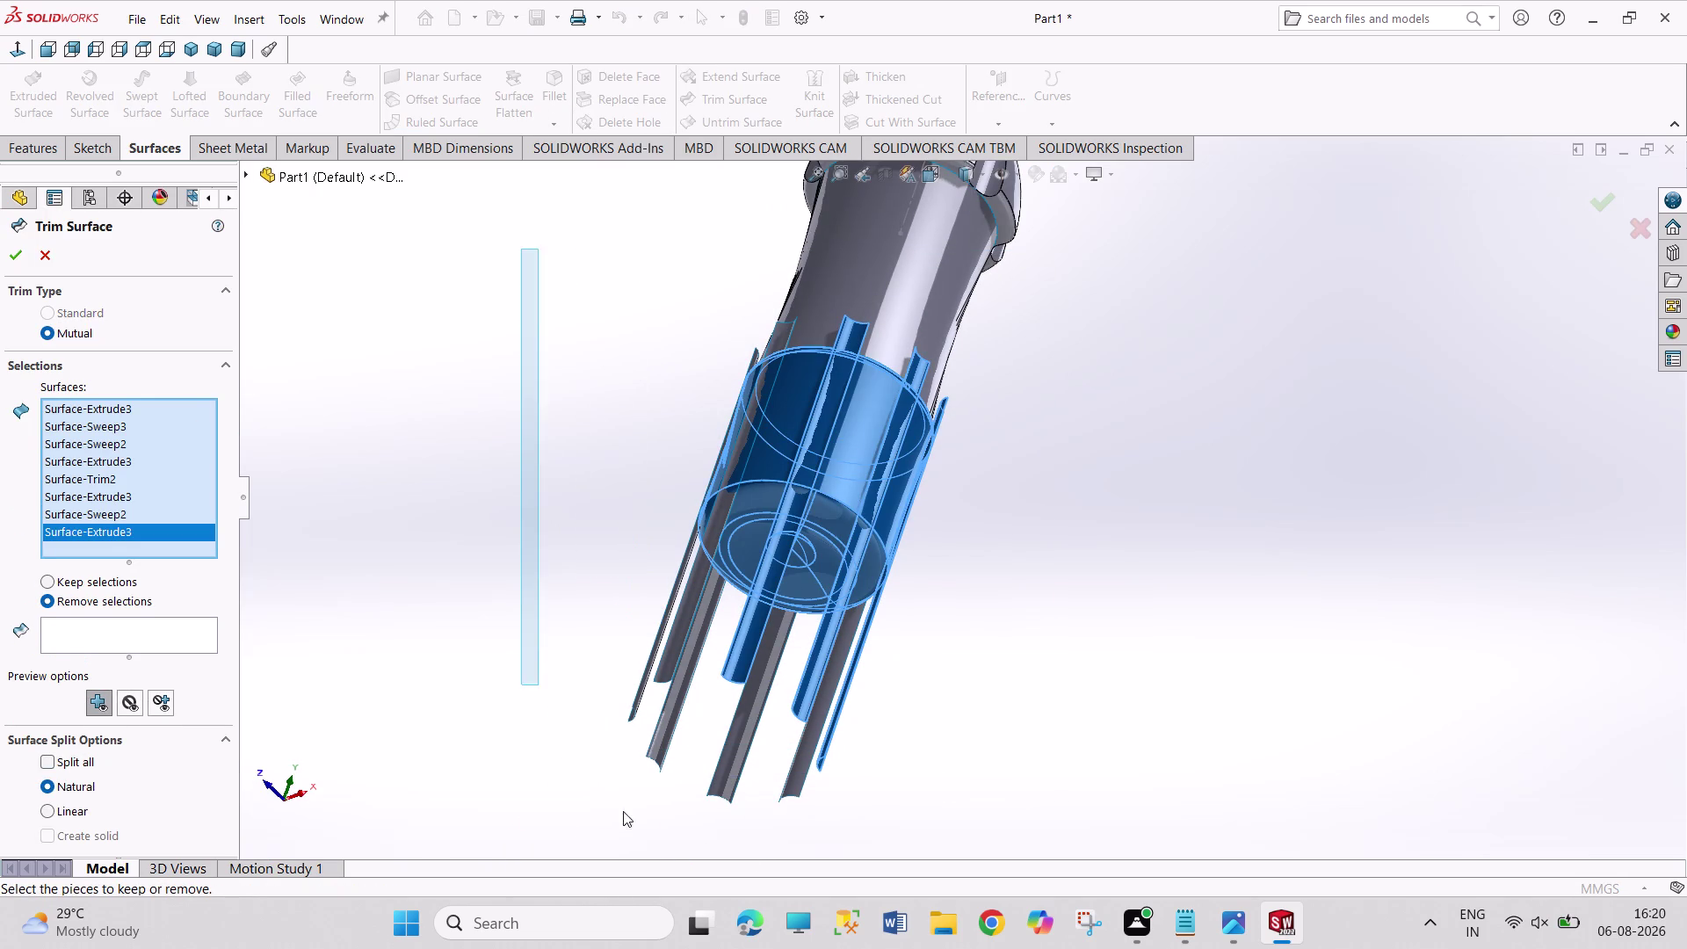
drag(597, 792, 1056, 881)
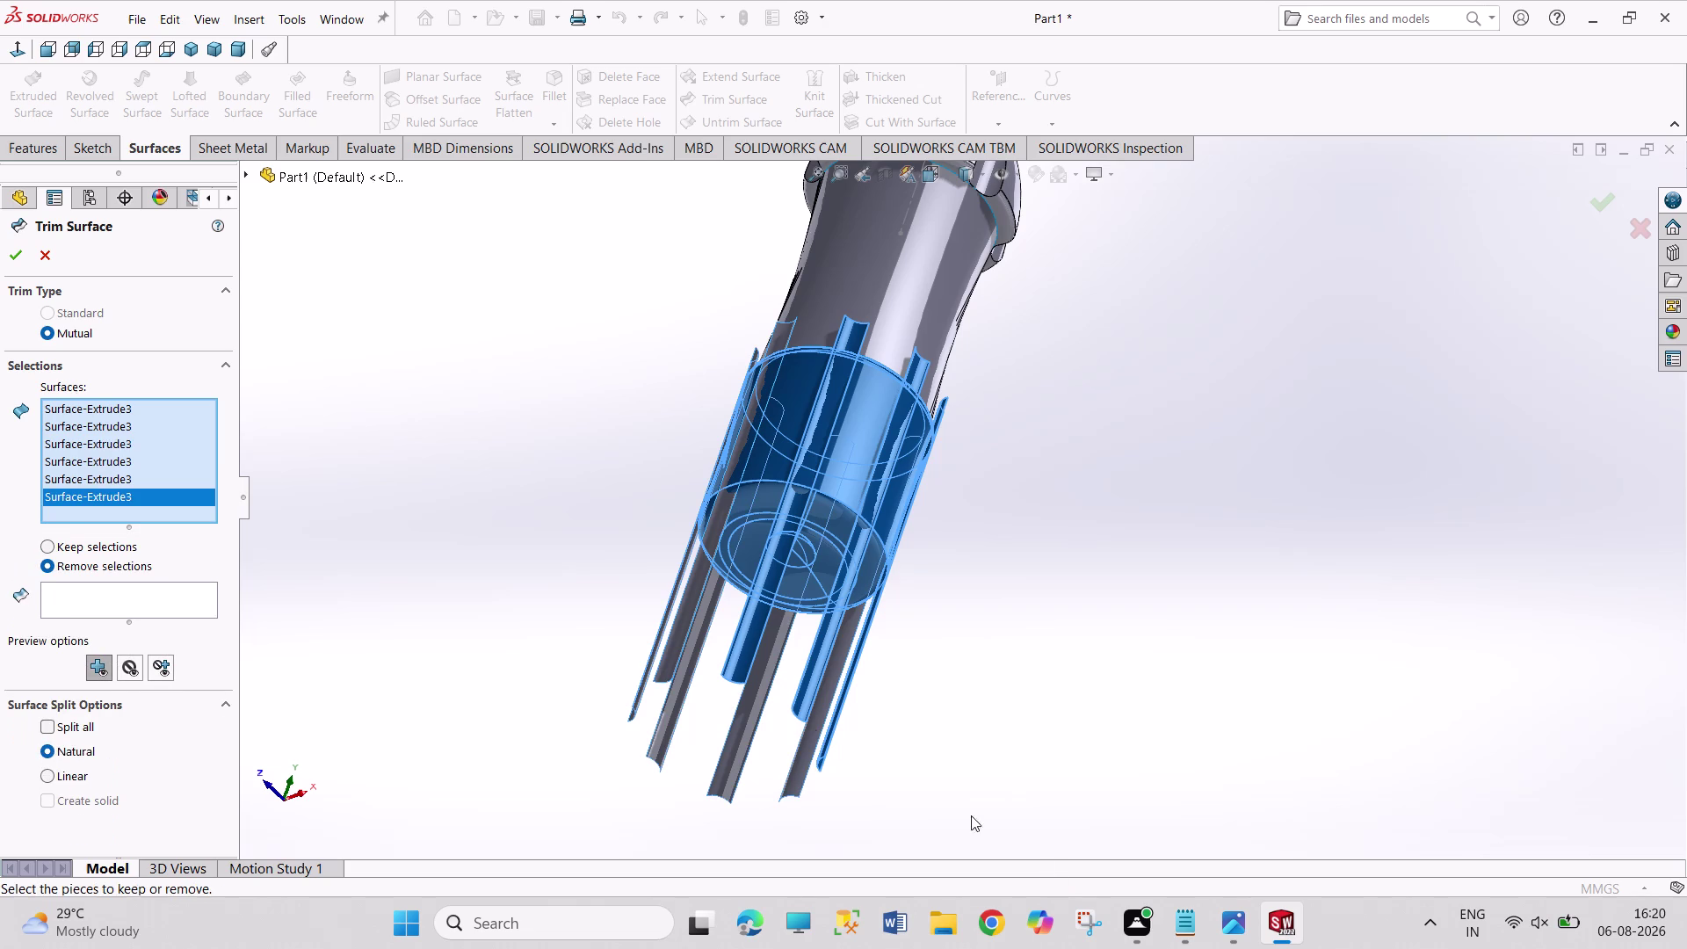
right_click(160, 445)
click(177, 450)
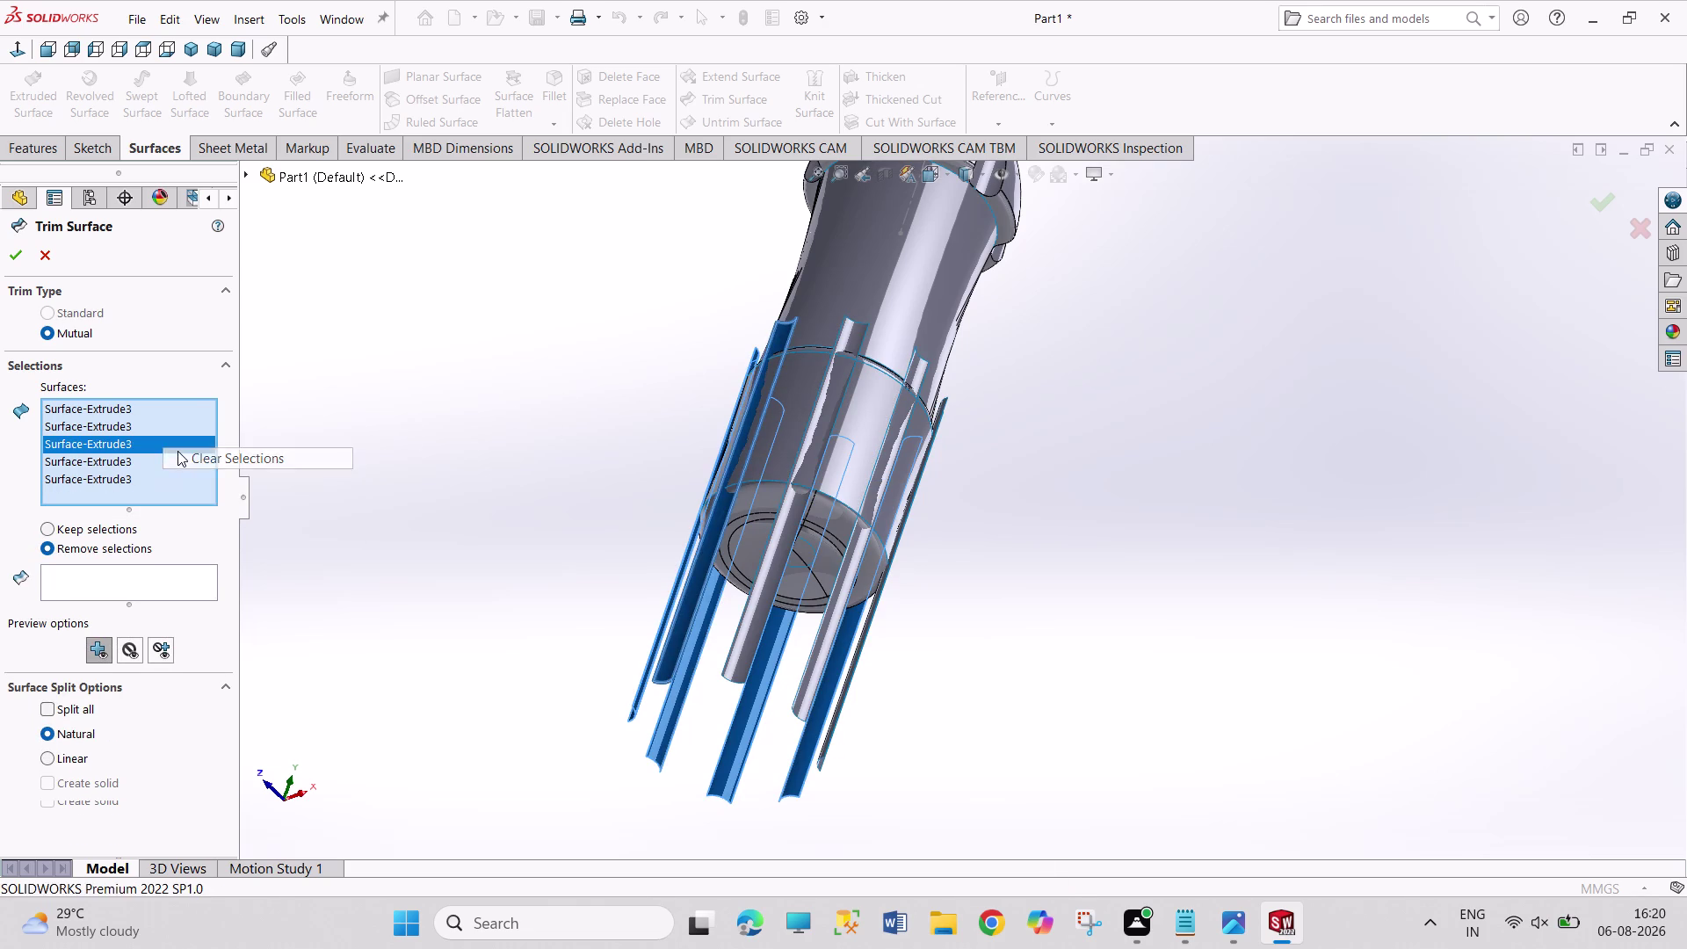
drag(417, 177, 1032, 871)
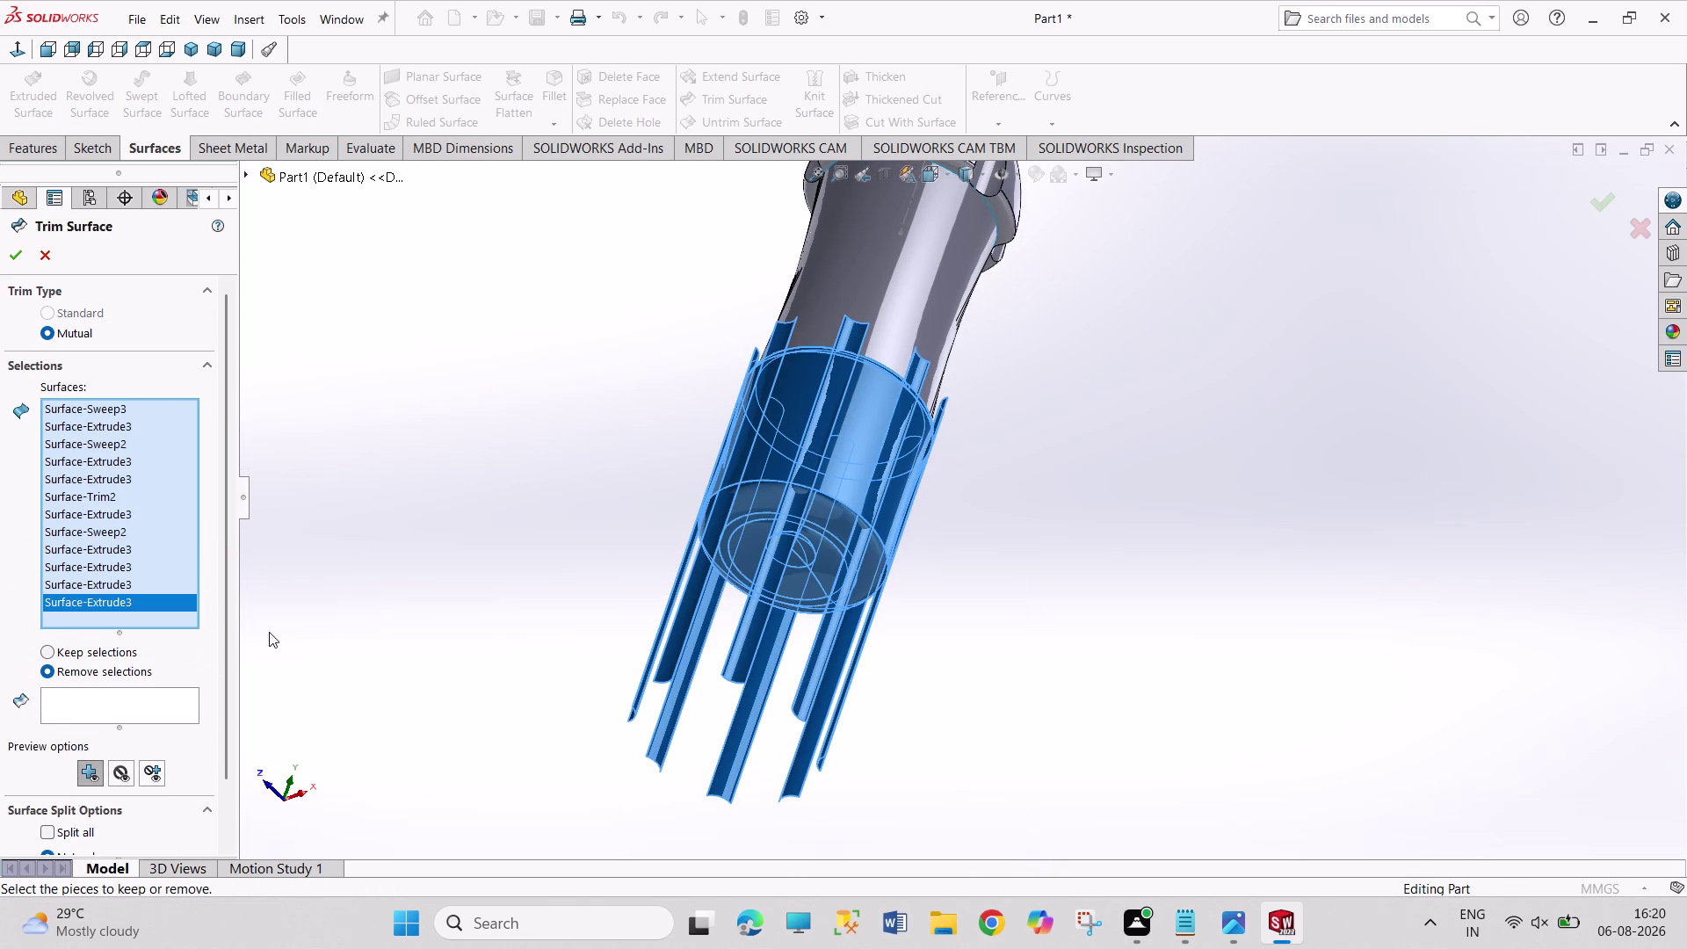
click(148, 699)
middle_drag(1113, 474, 1072, 518)
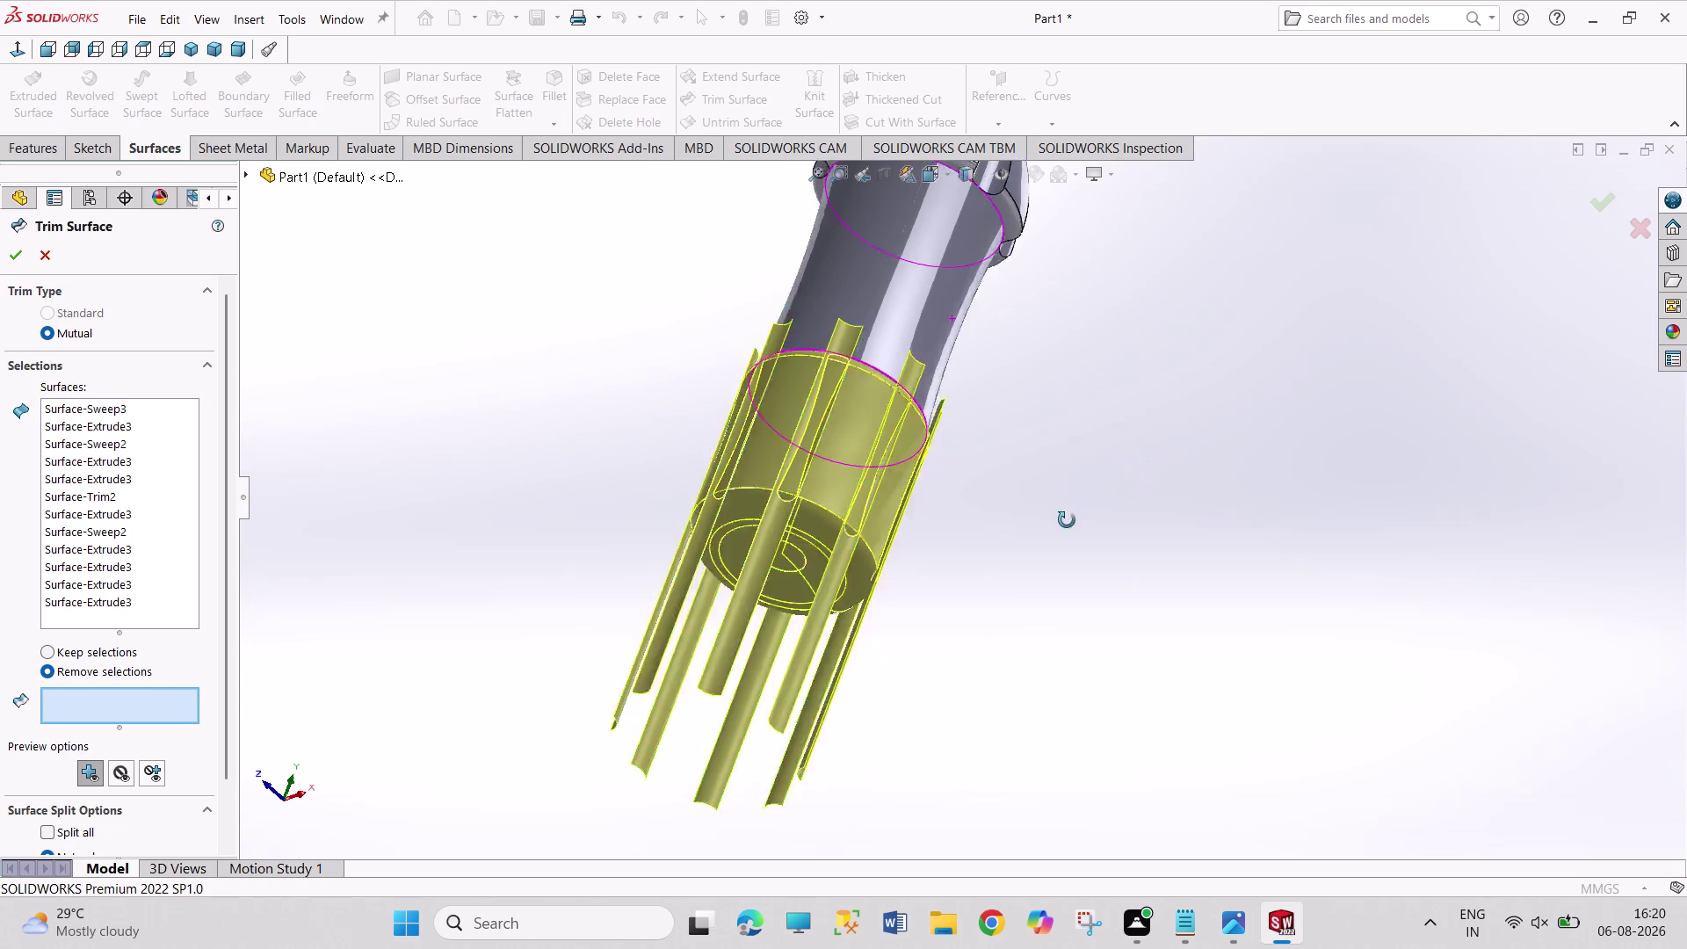
Mark the leftover rib pieces and the bottom patch for removal in the mutual trim.
middle_drag(1072, 517, 1028, 564)
scroll(down, 3)
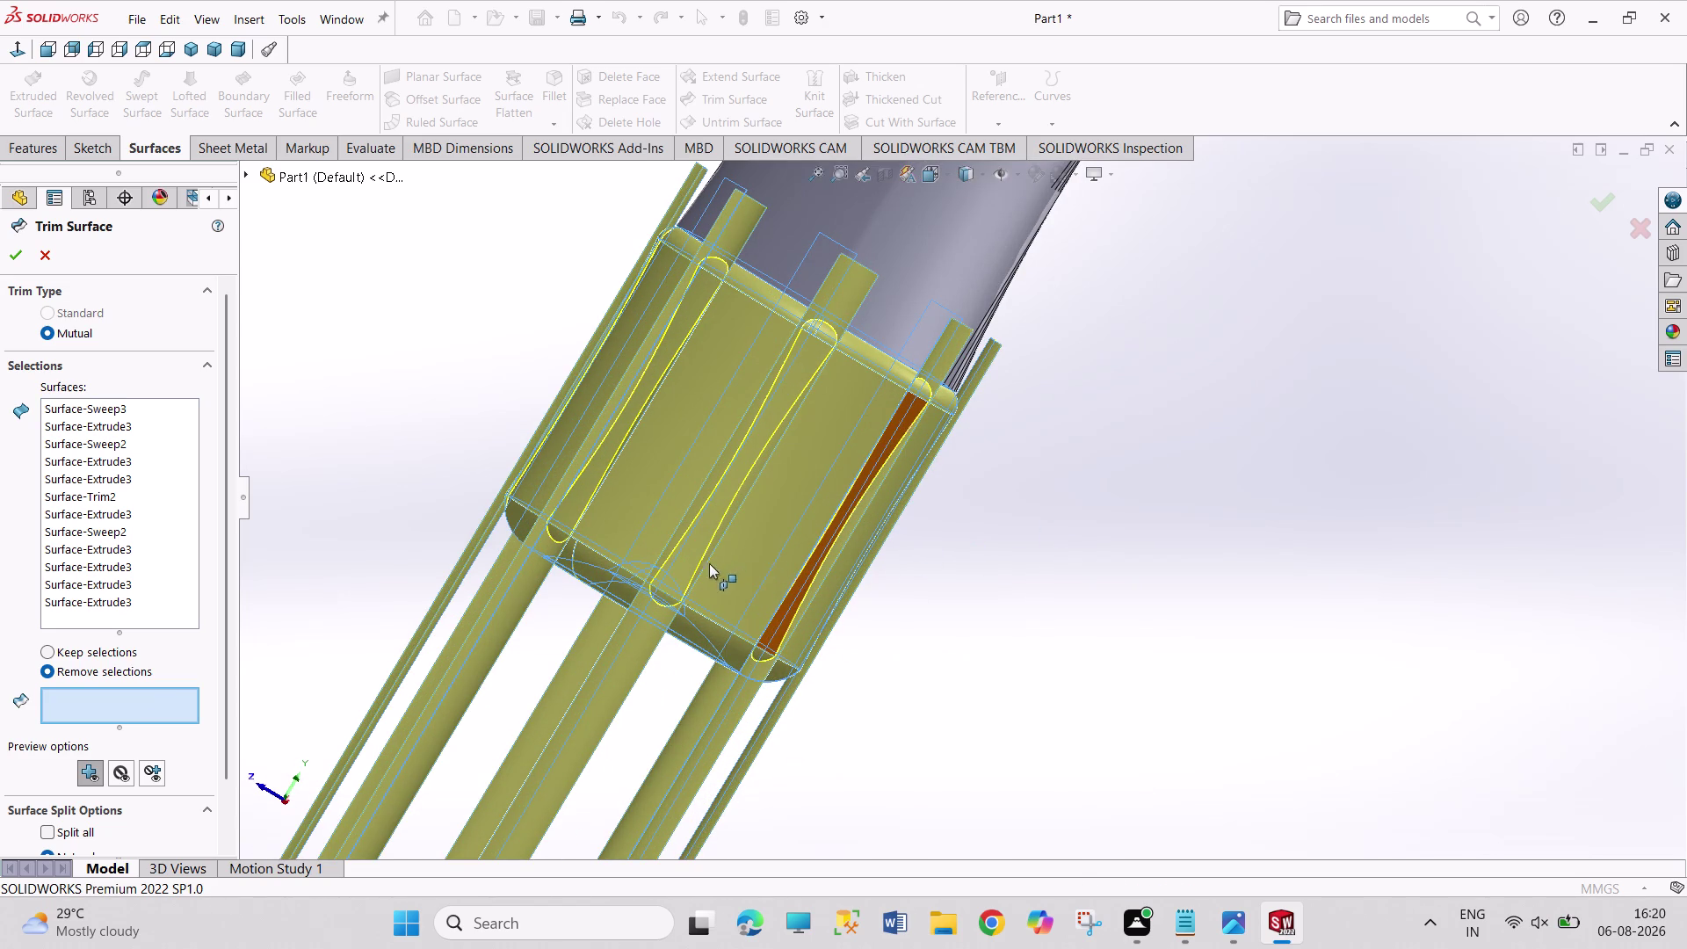
click(623, 663)
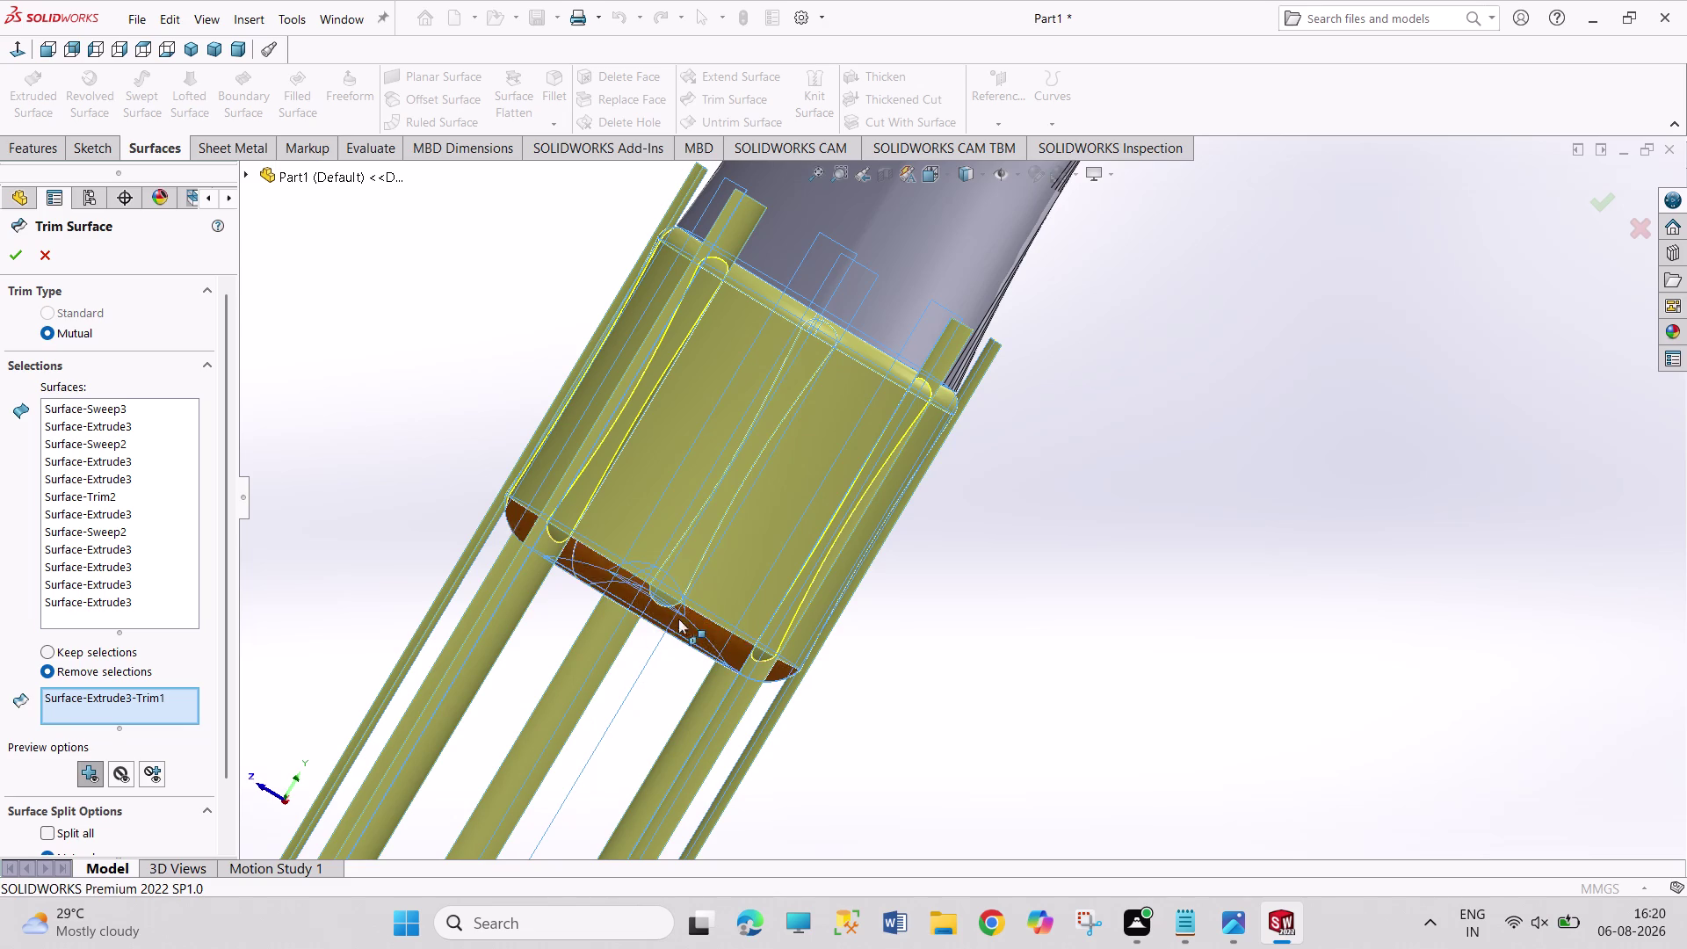
click(679, 587)
scroll(down, 3)
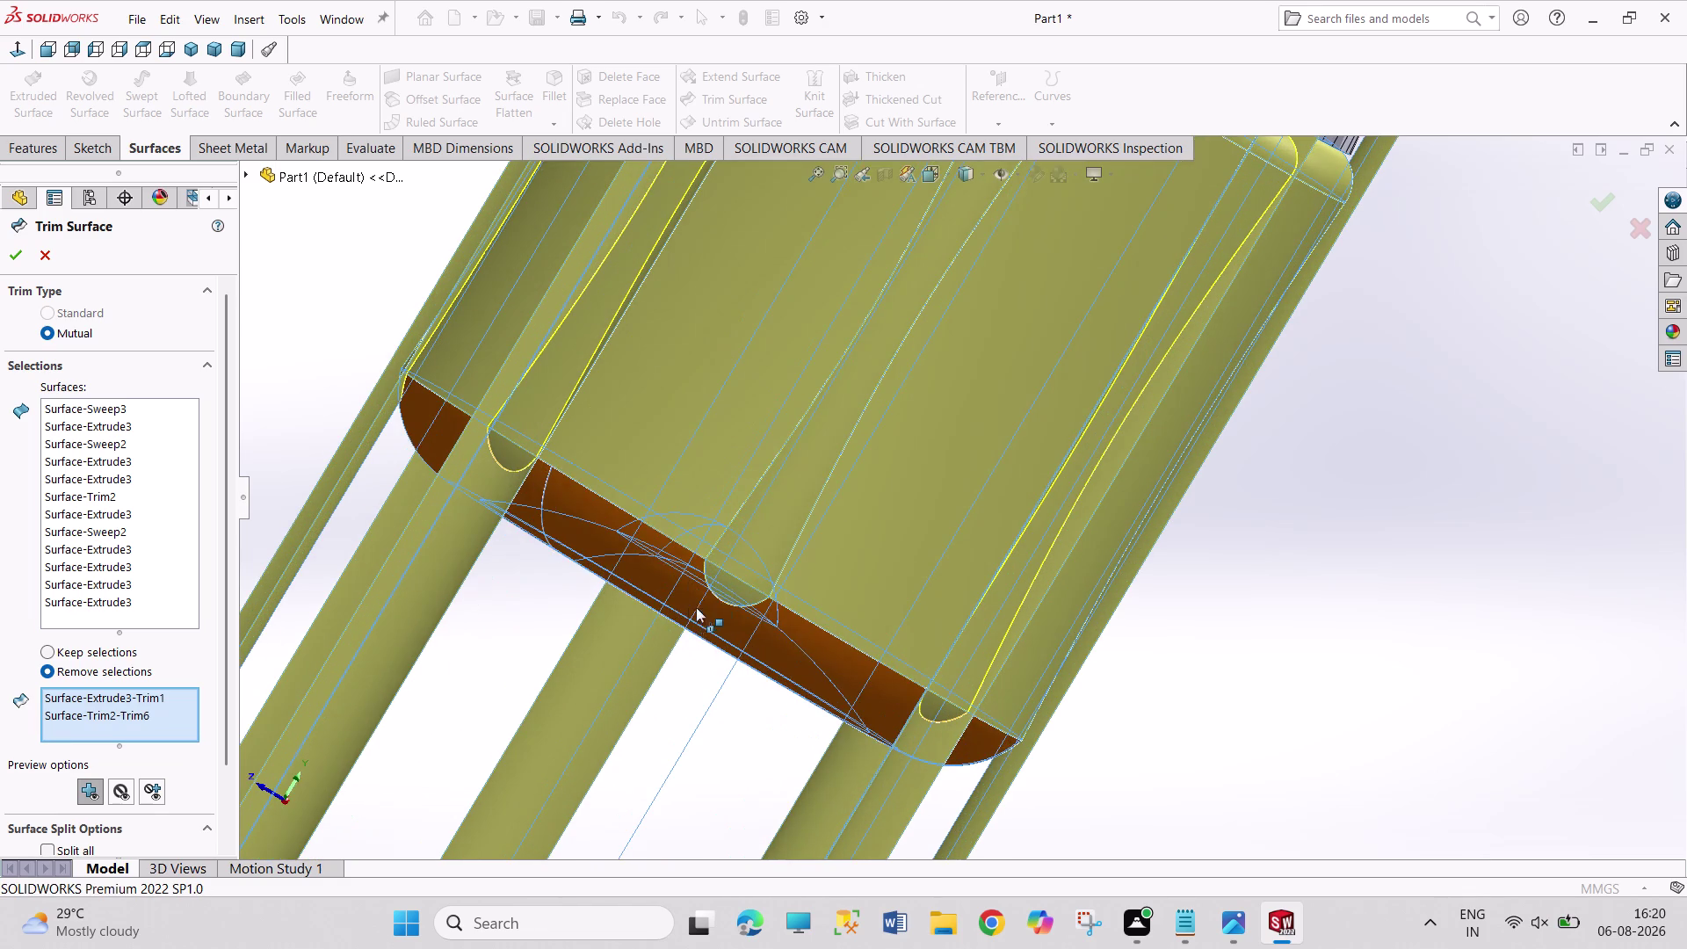
click(723, 591)
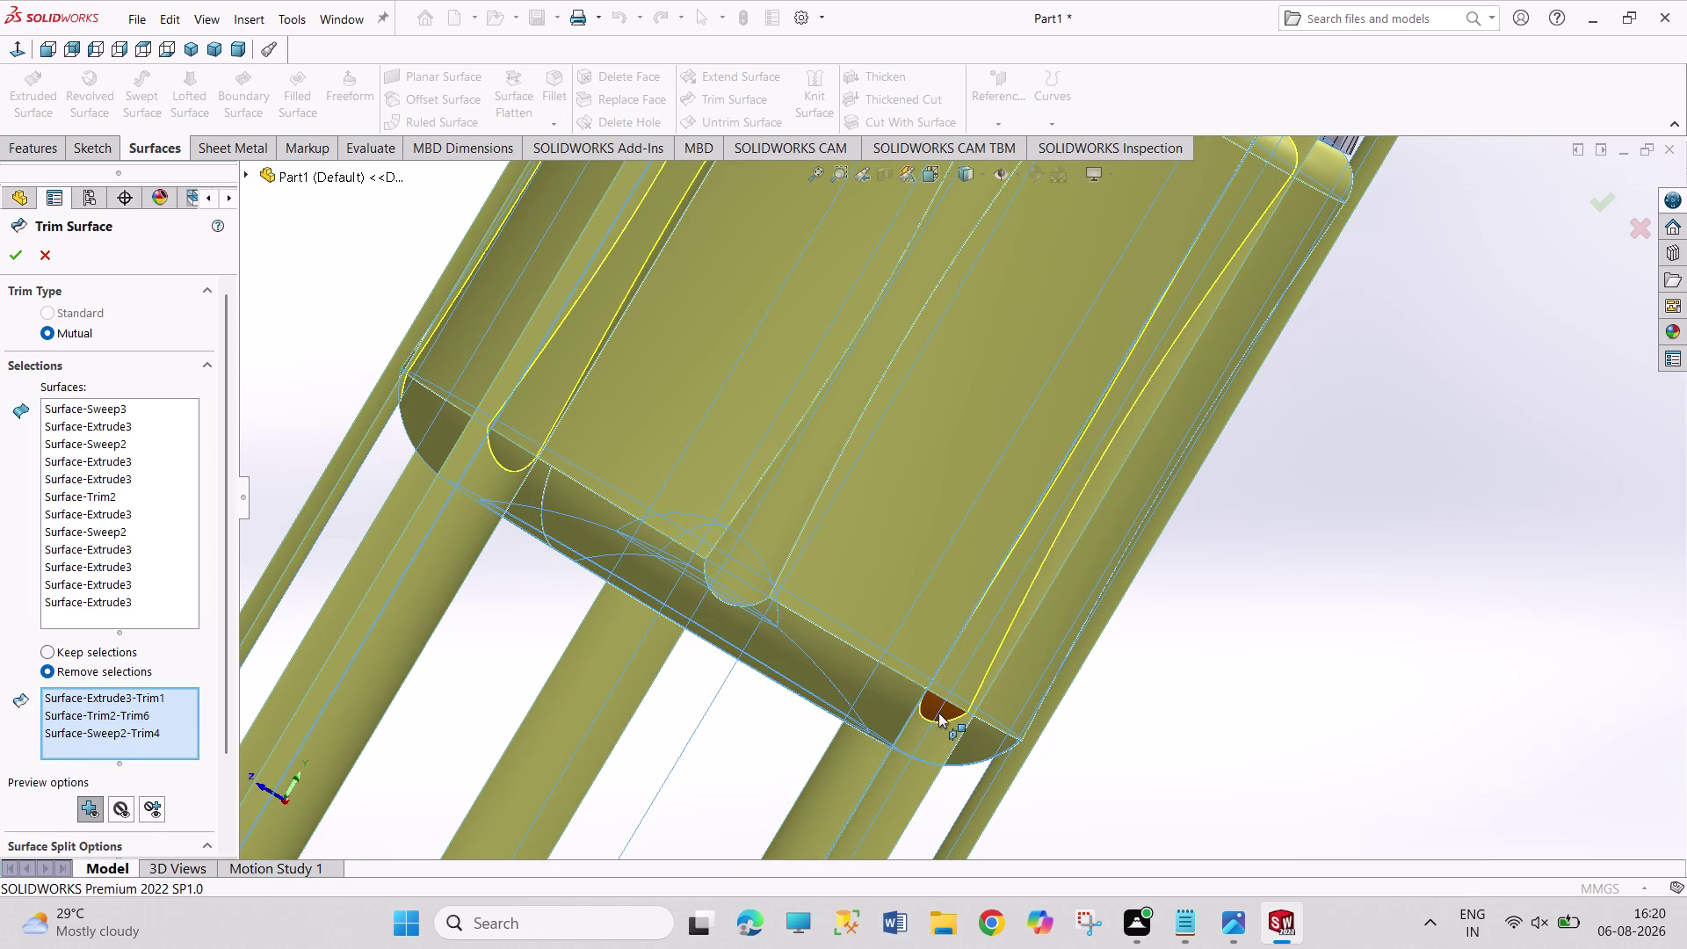
click(939, 713)
click(961, 666)
click(919, 759)
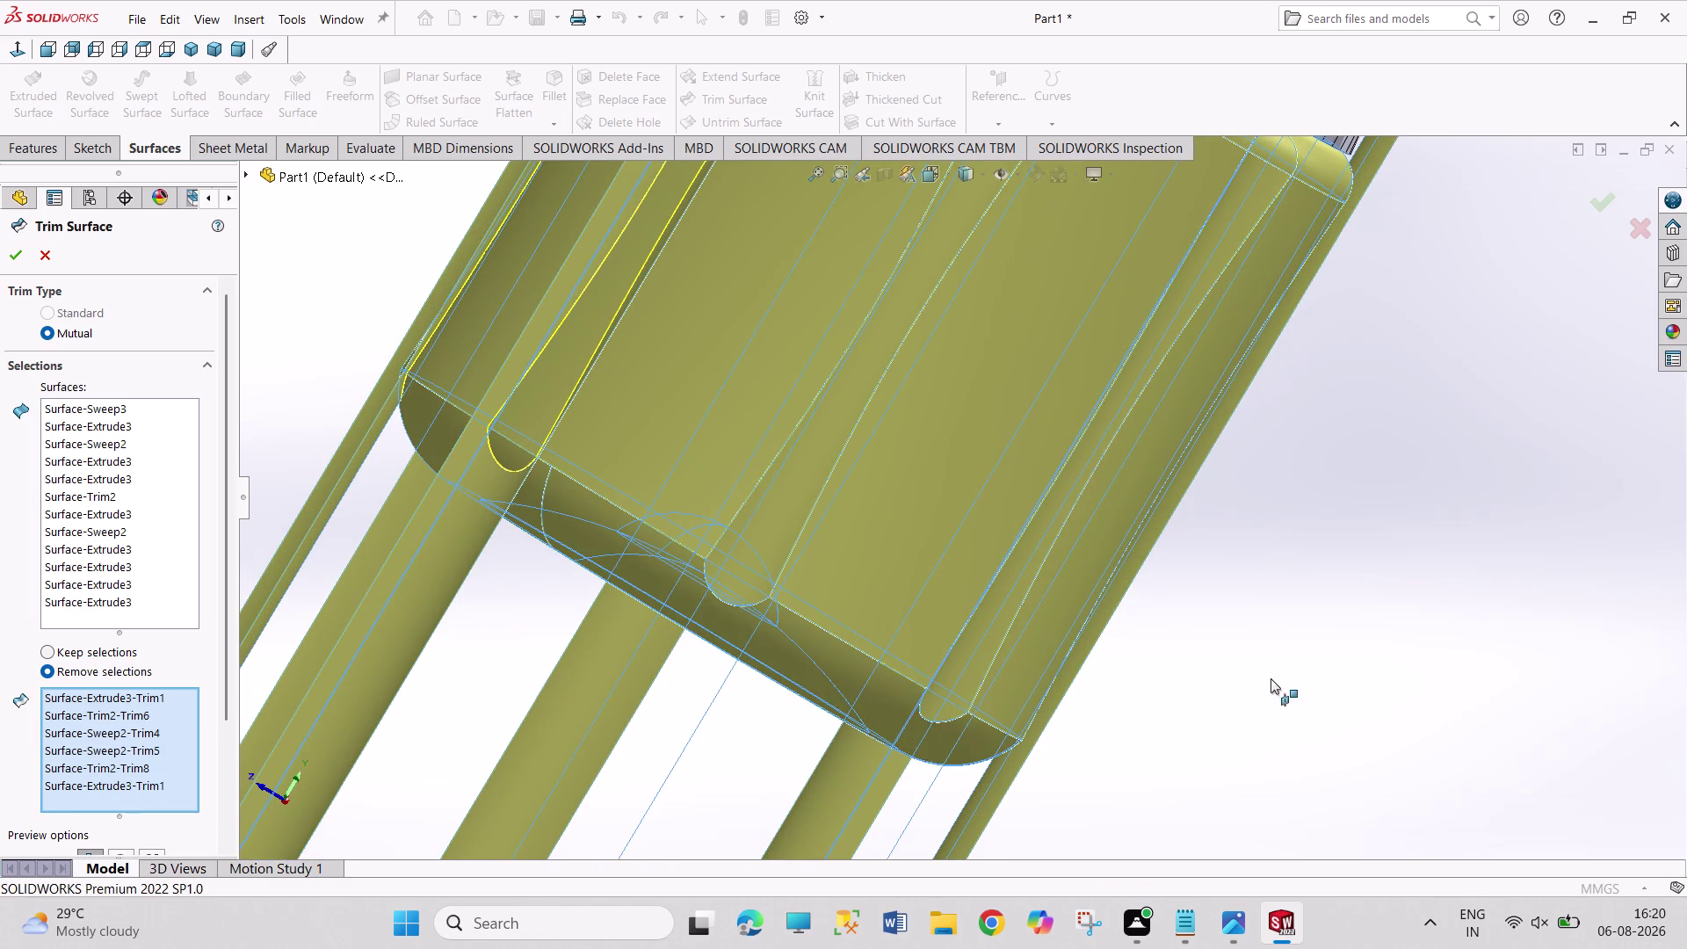
Mark the base groove faces, inner groove face and narrow groove strip for removal.
middle_drag(1272, 669, 1153, 506)
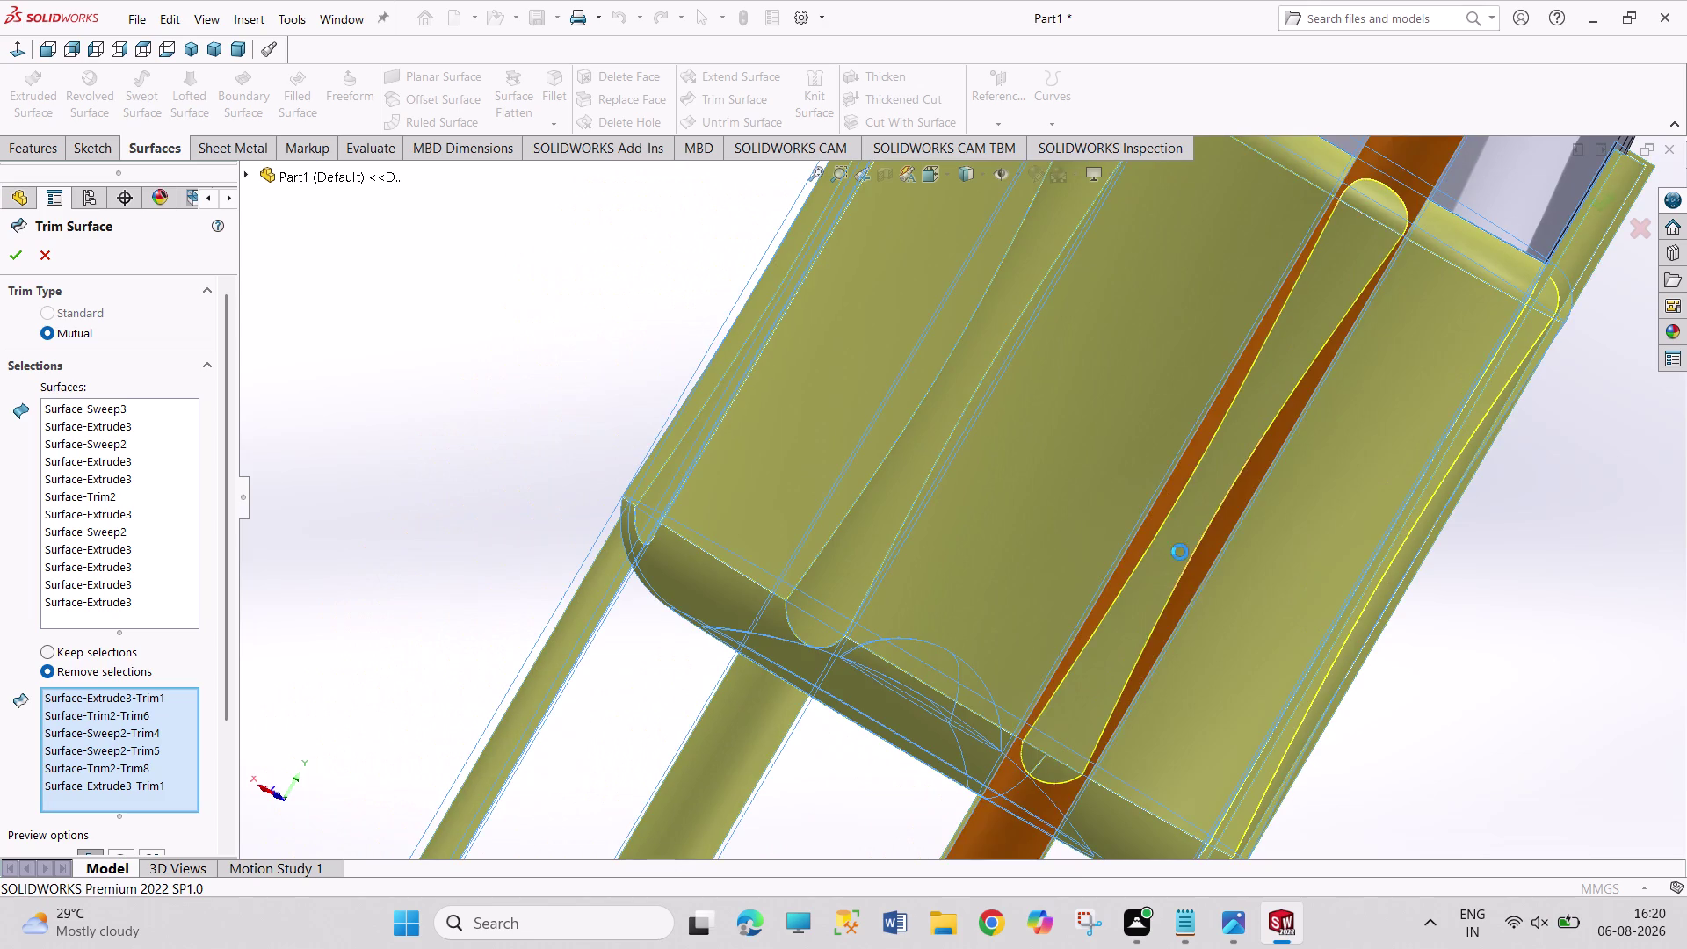
click(1111, 641)
click(1042, 776)
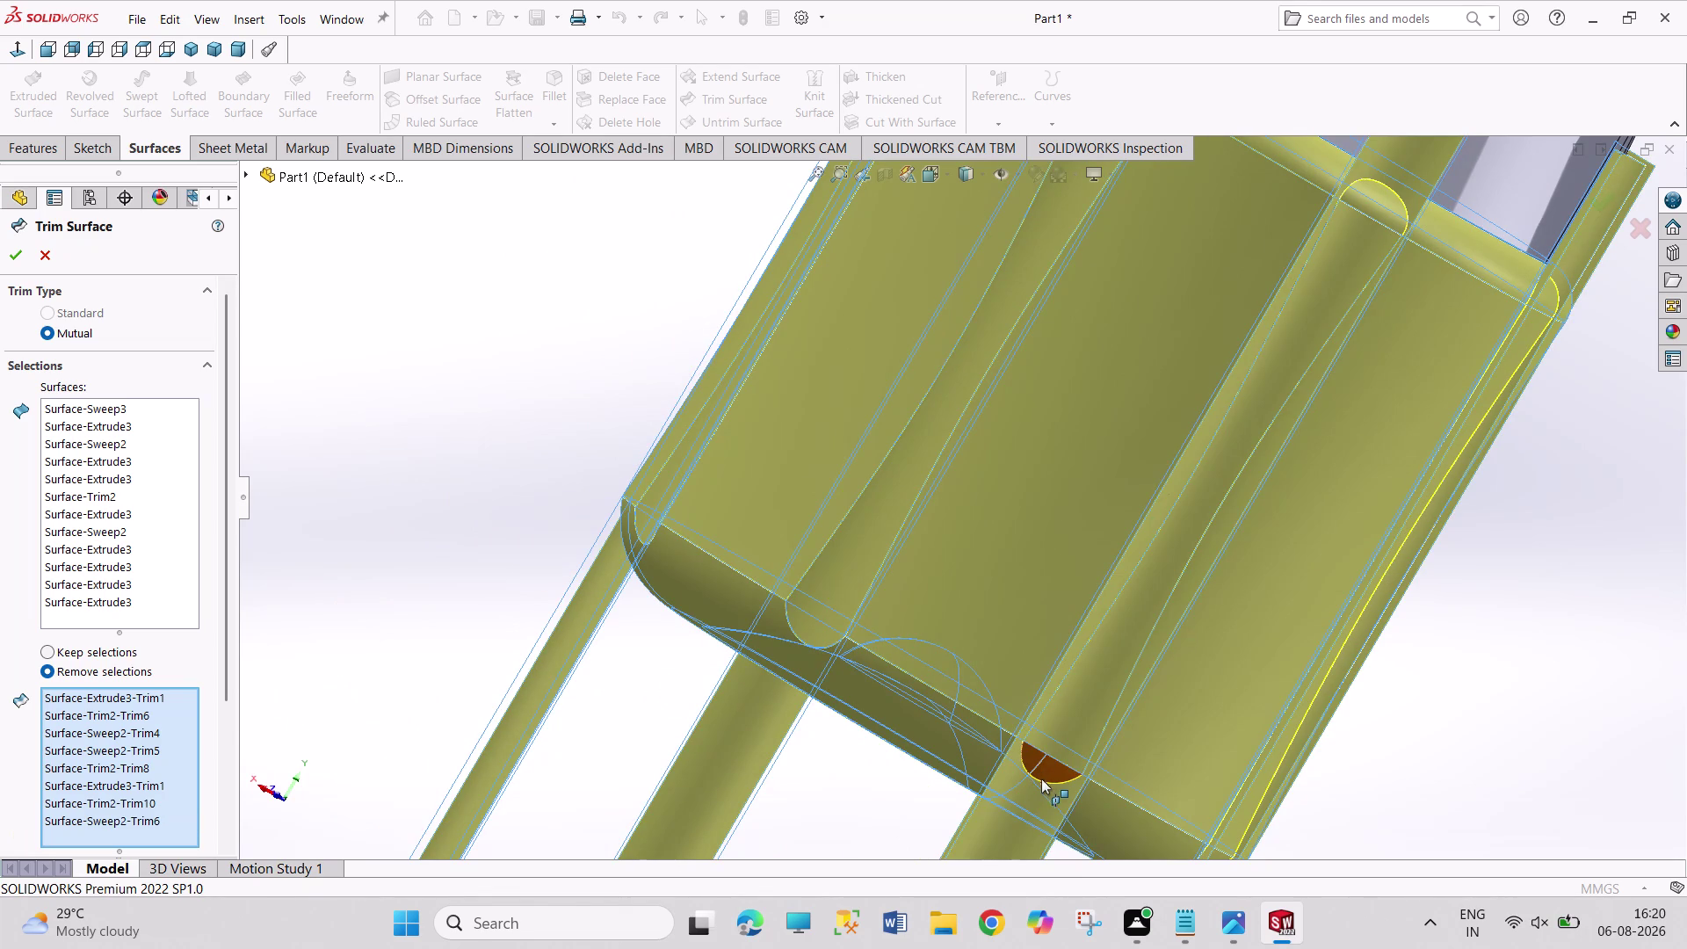
click(1029, 803)
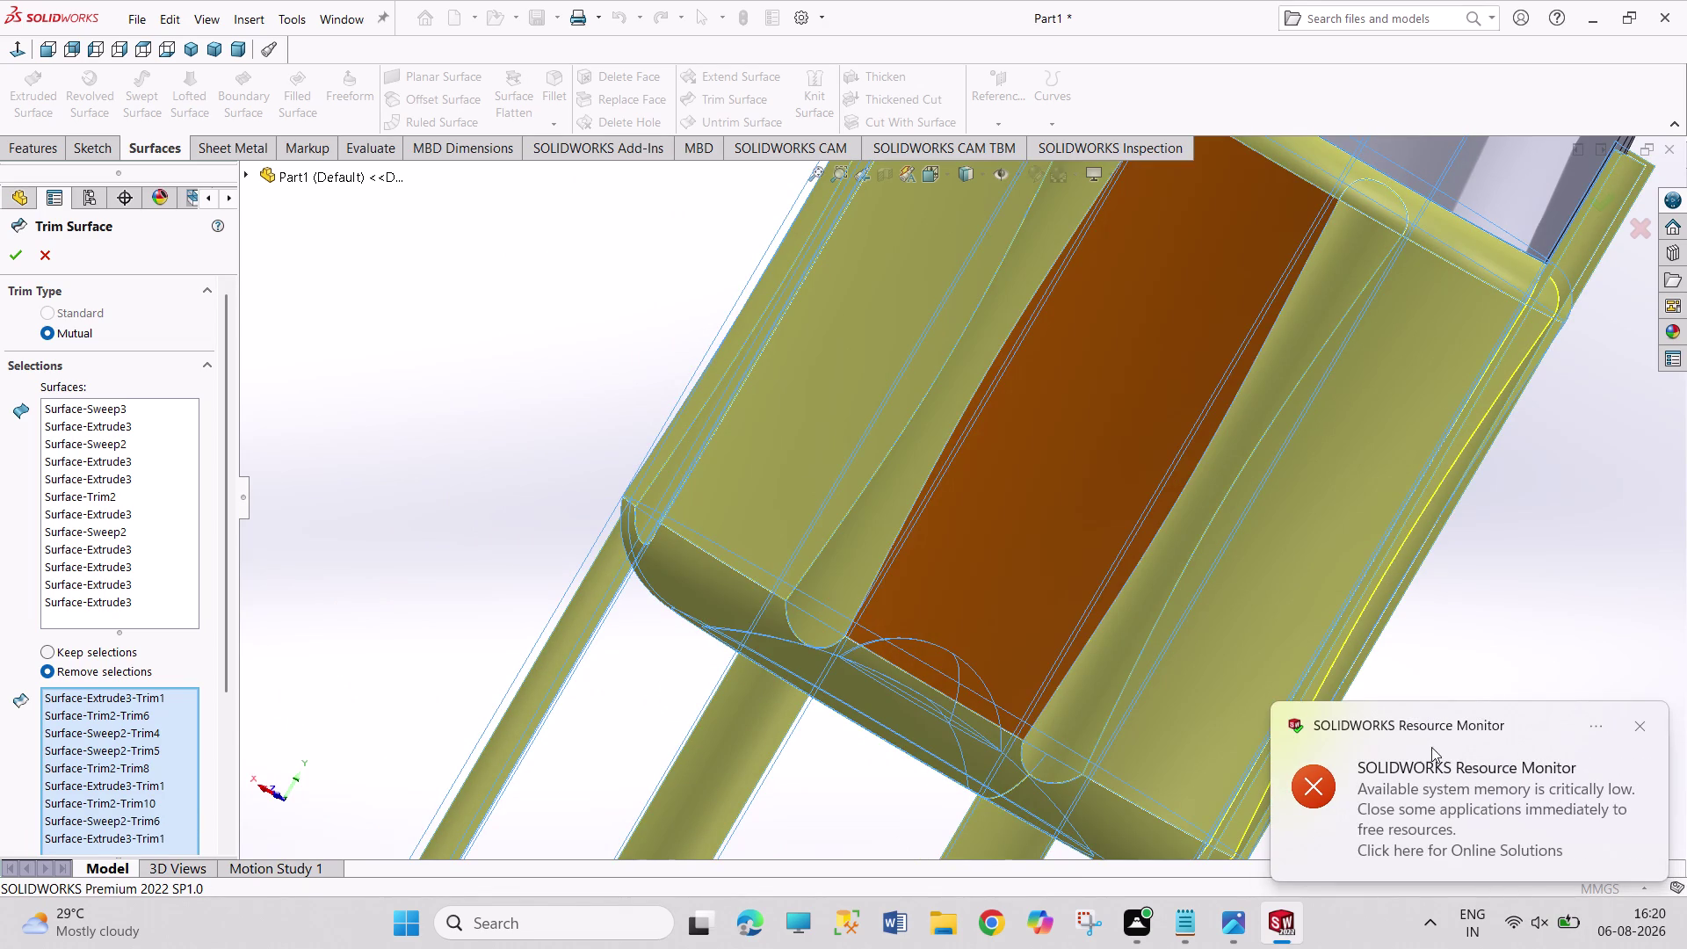
click(1646, 729)
middle_drag(1473, 707, 1420, 667)
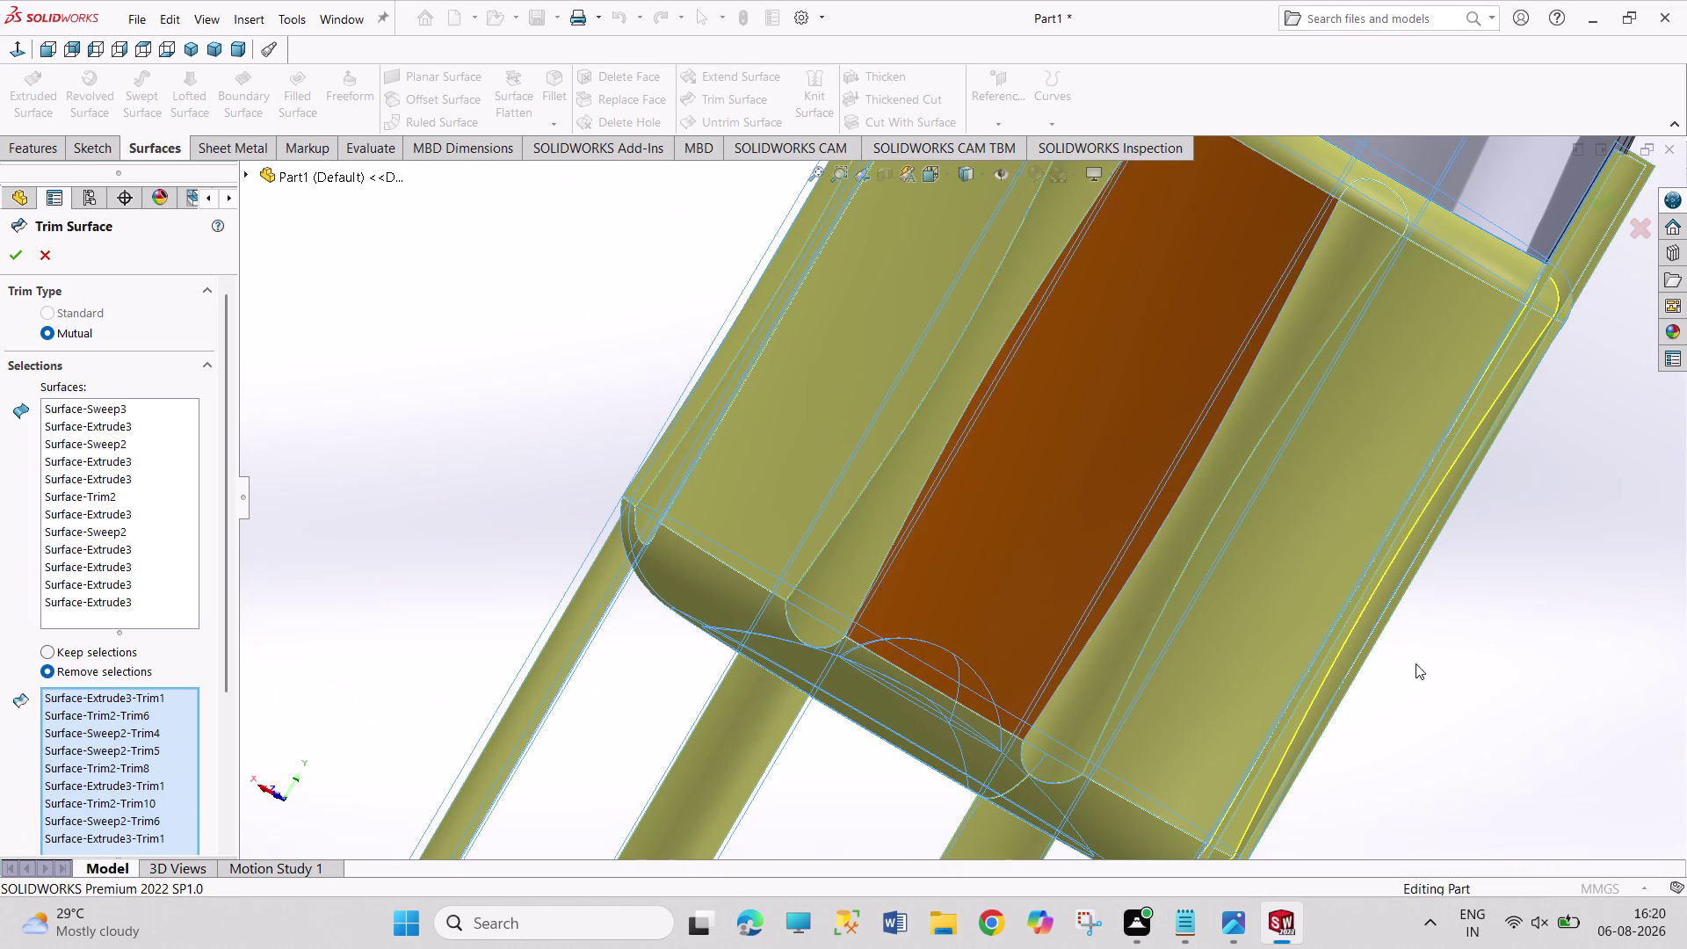
middle_drag(1419, 667, 1345, 610)
middle_drag(1420, 677, 1266, 515)
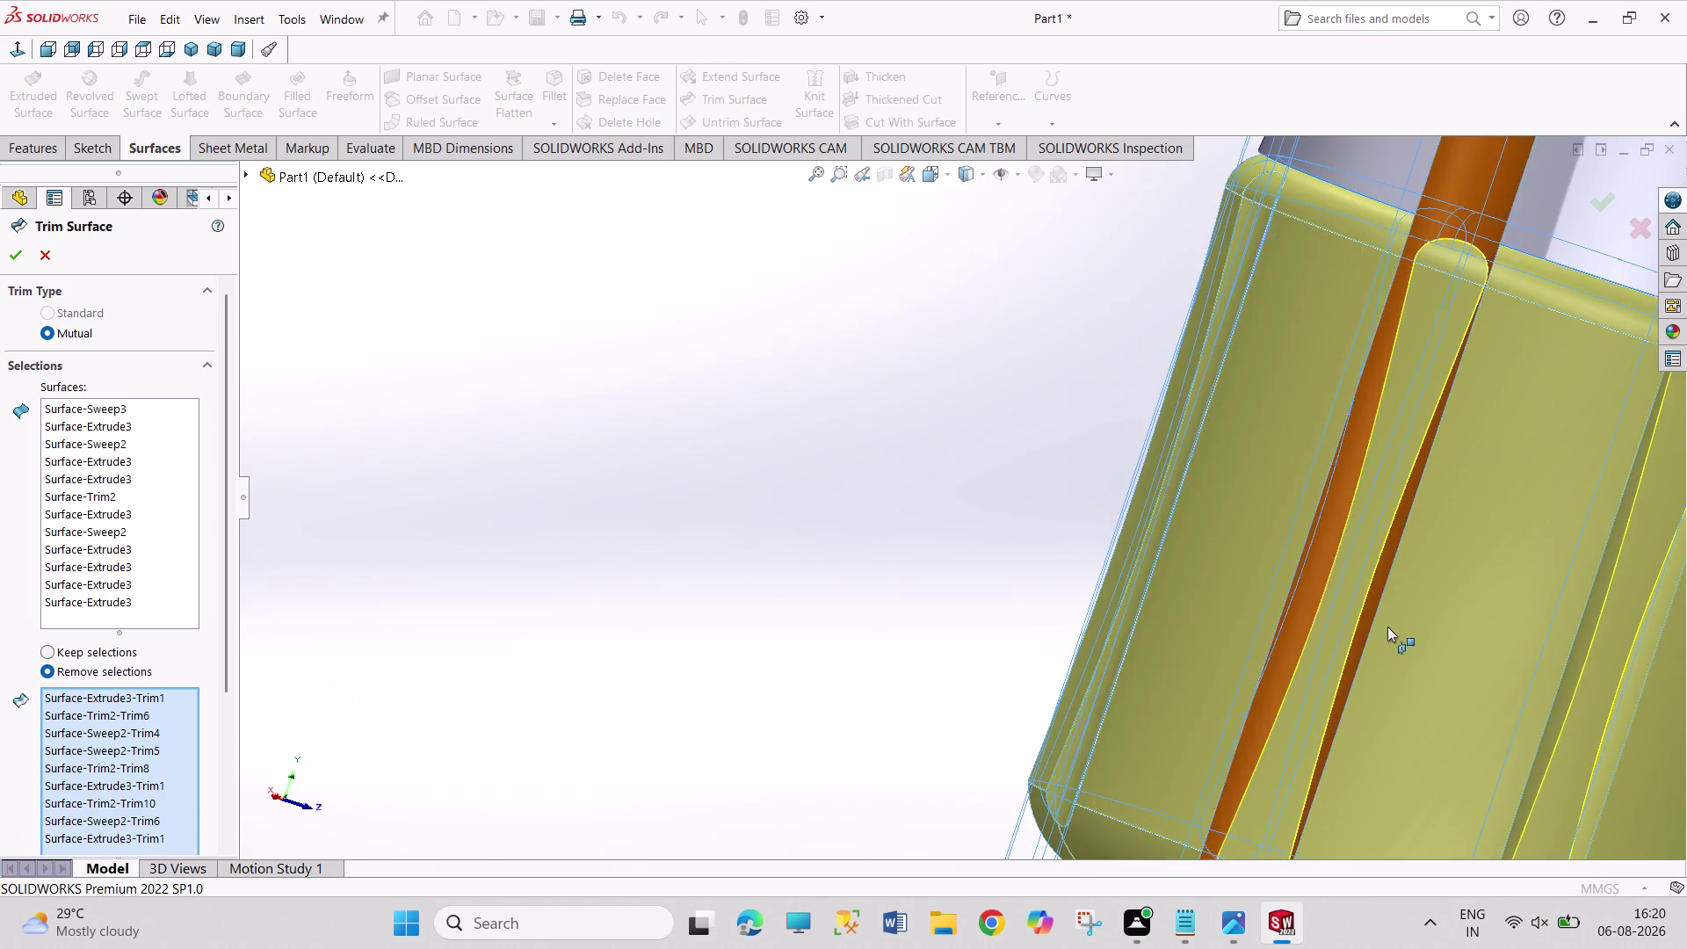
scroll(up, 3)
click(1084, 829)
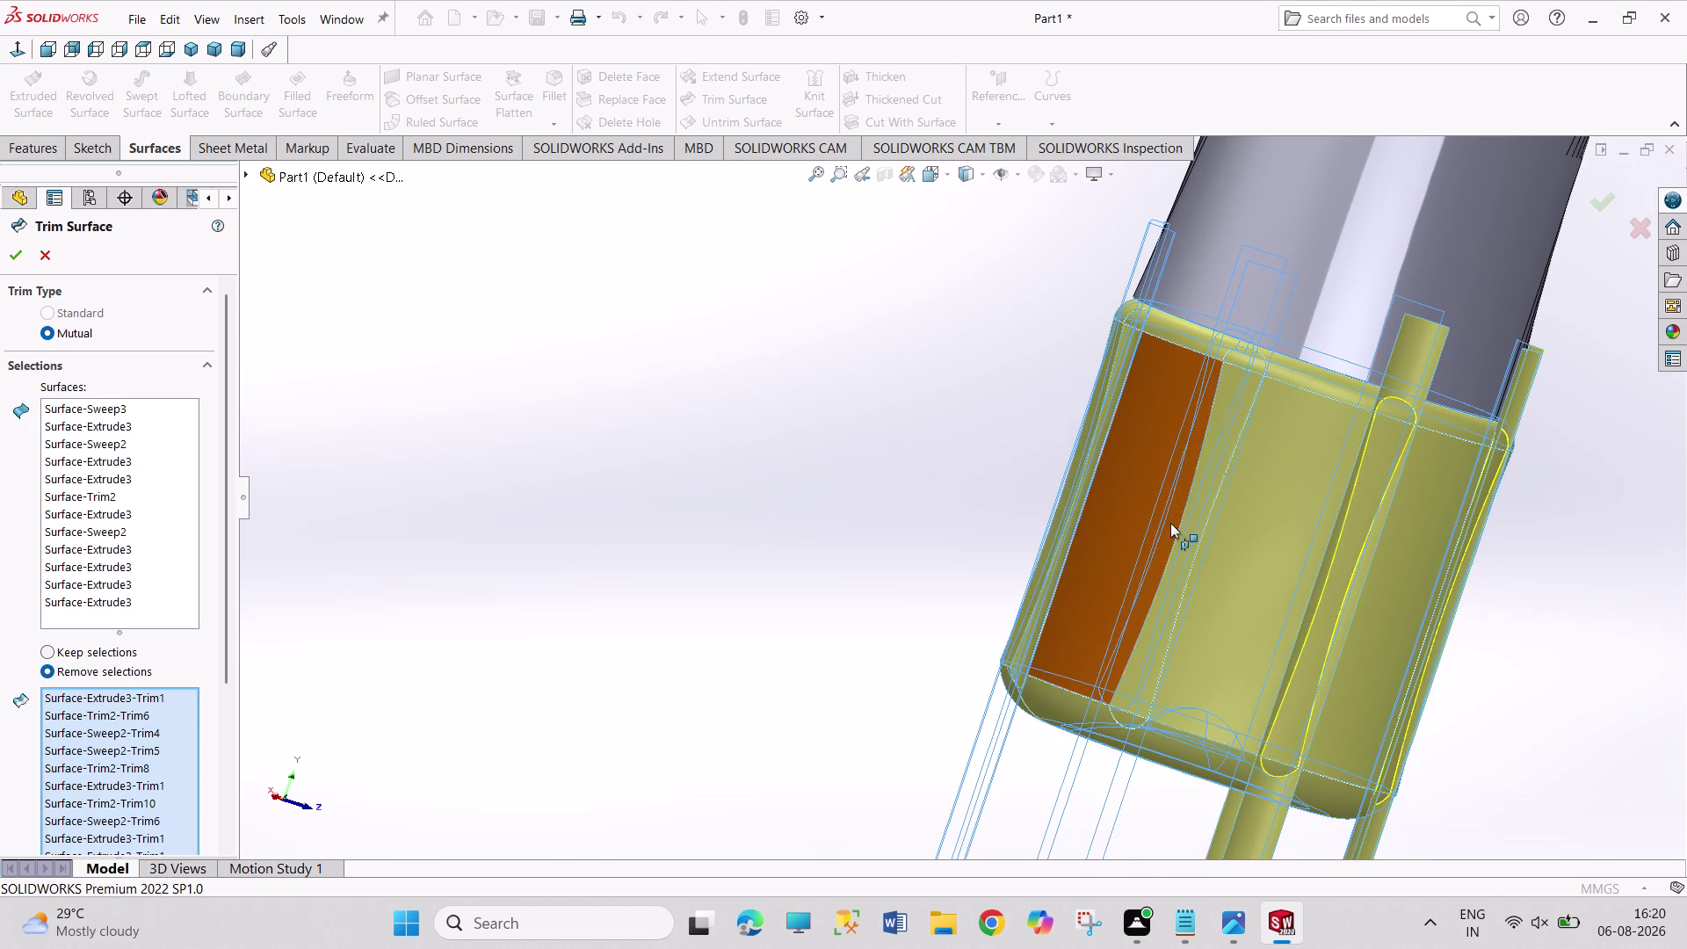
click(1188, 526)
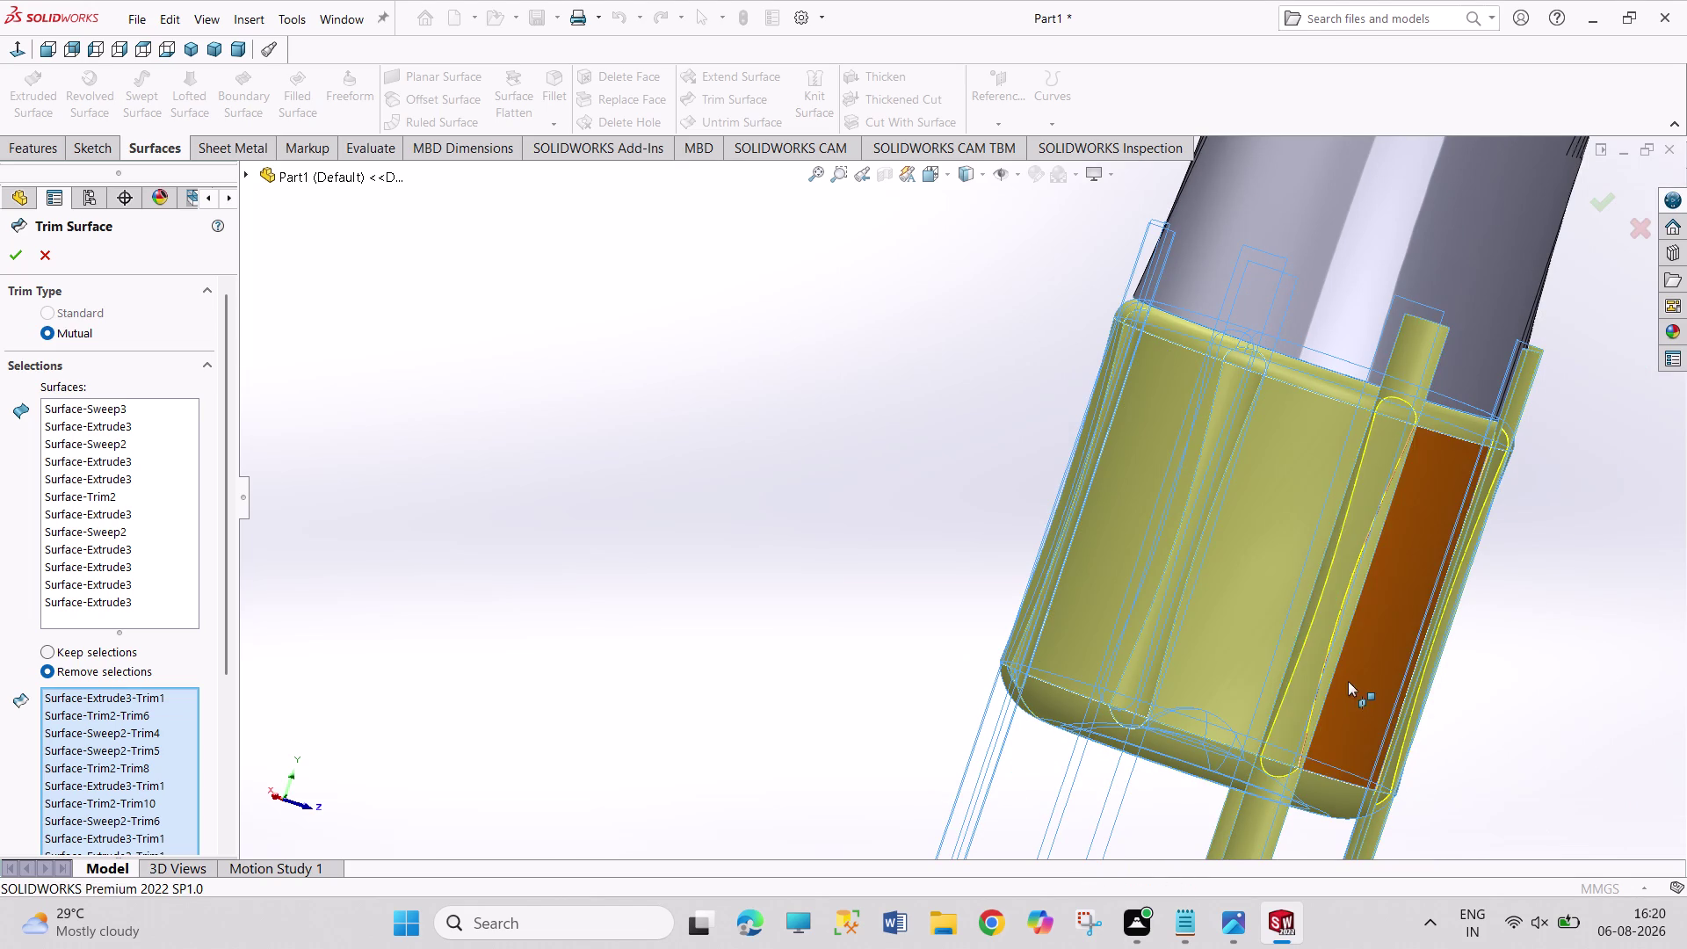
click(1322, 655)
click(1258, 842)
Mark further groove faces and thin edge strips around the base band for removal.
middle_drag(1586, 682, 1491, 646)
click(1471, 516)
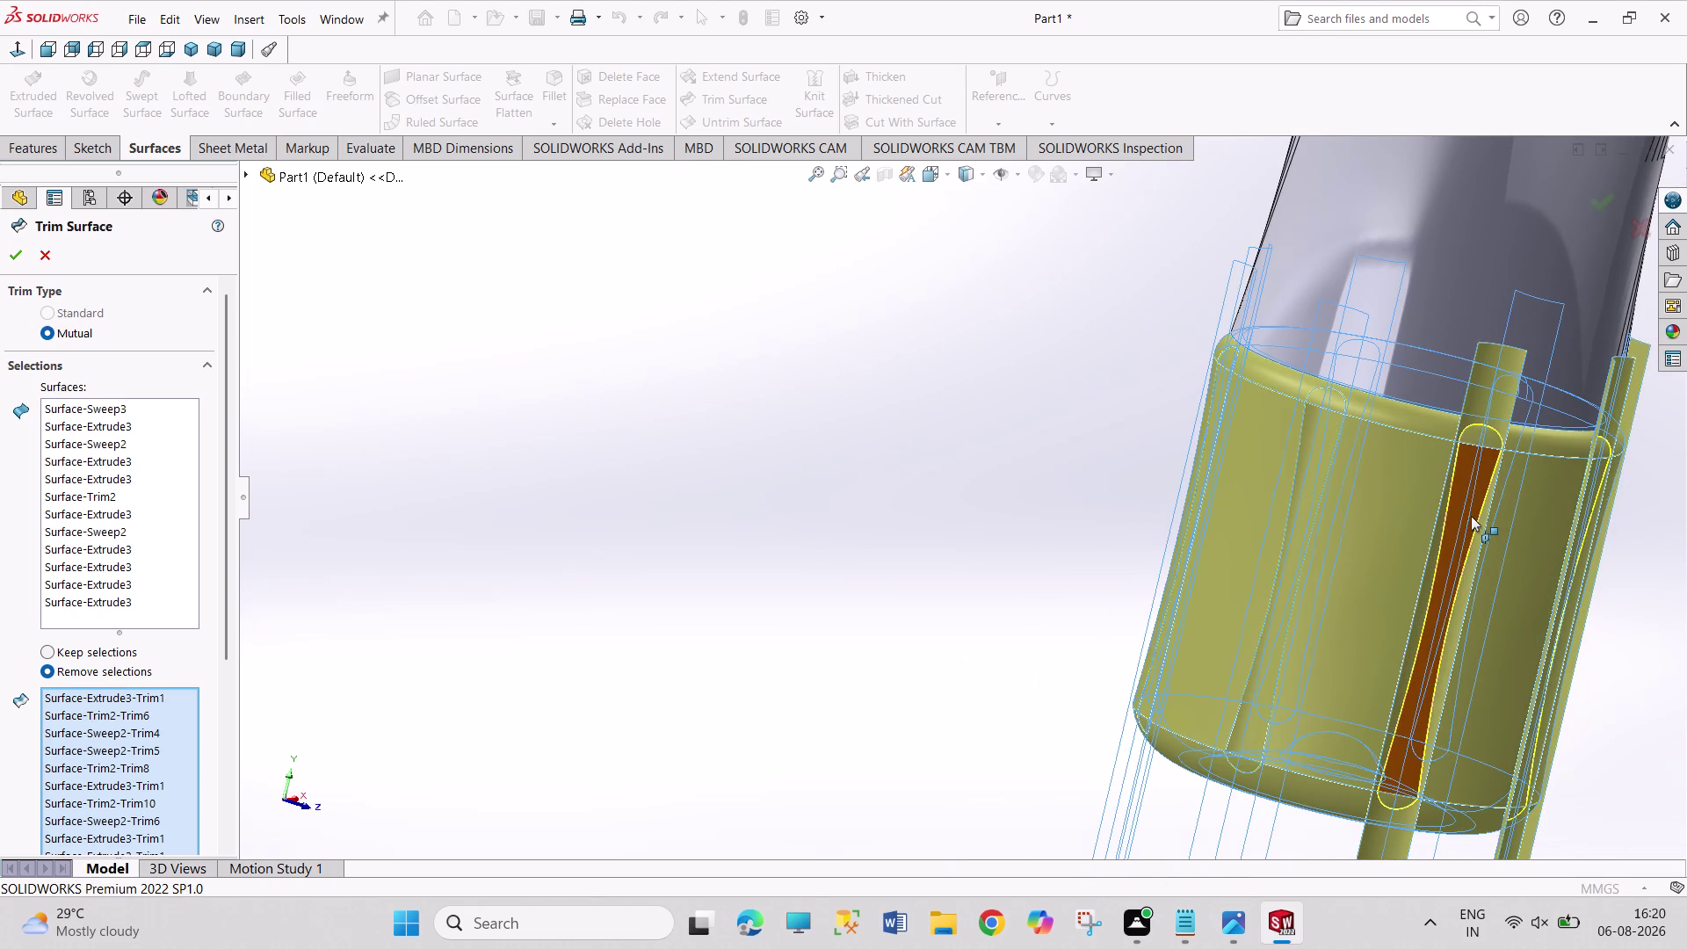
click(1480, 390)
middle_drag(1598, 611, 1444, 596)
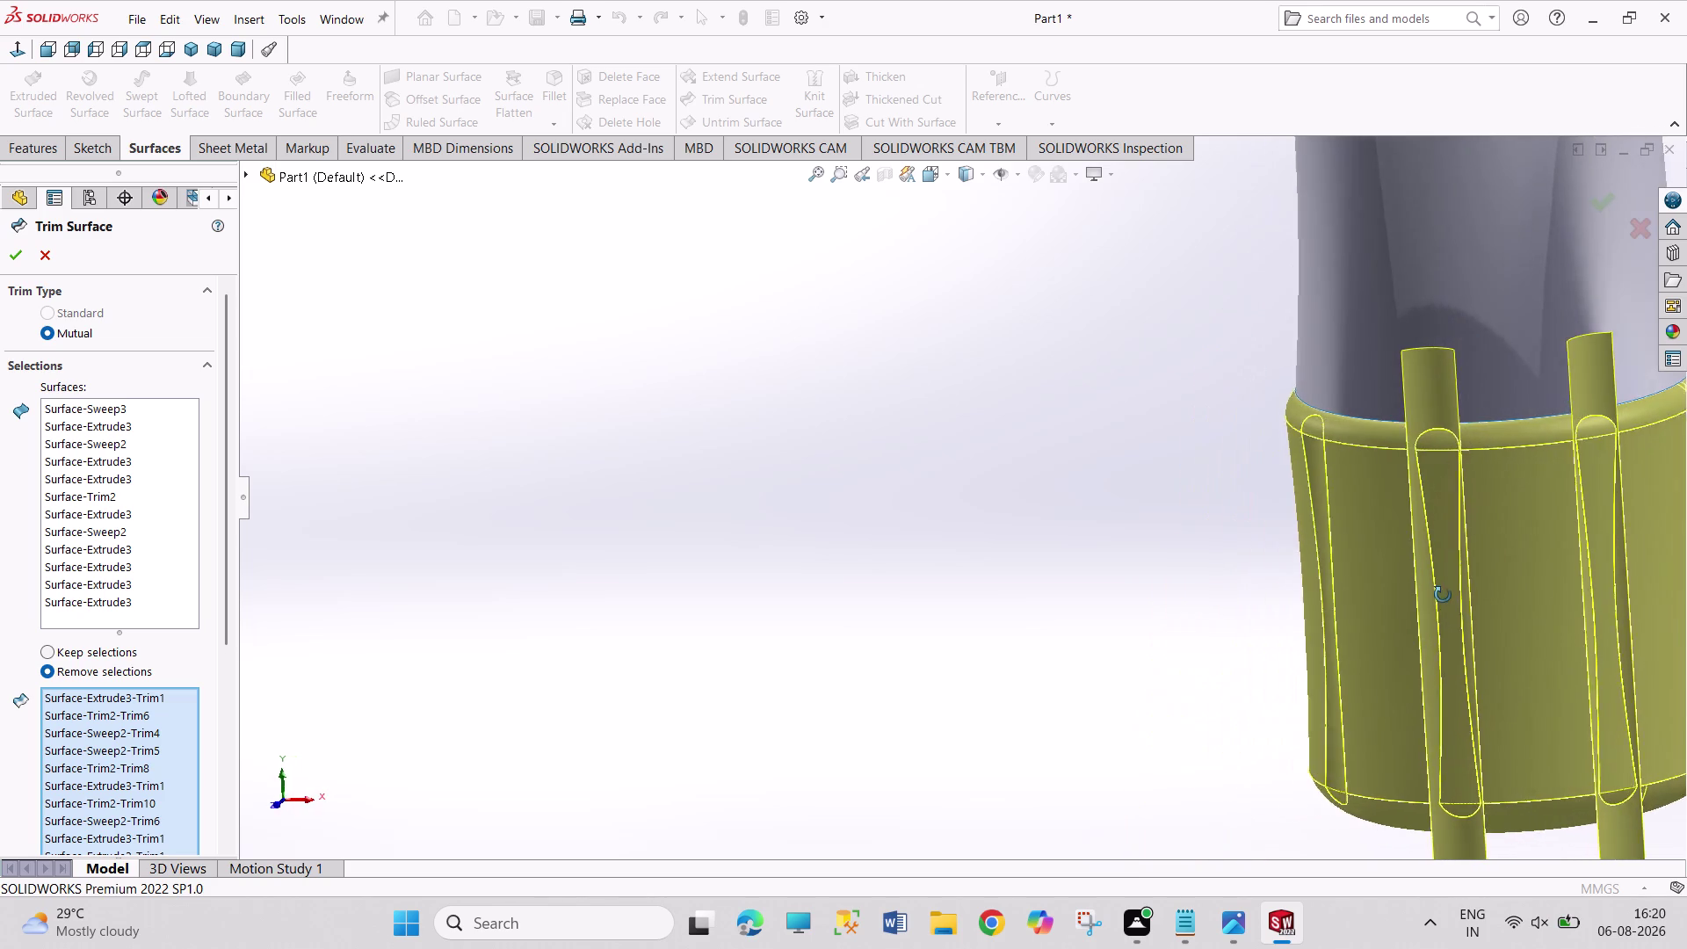
middle_drag(1444, 596, 1443, 595)
click(1443, 507)
click(1422, 404)
middle_drag(1542, 657, 1507, 654)
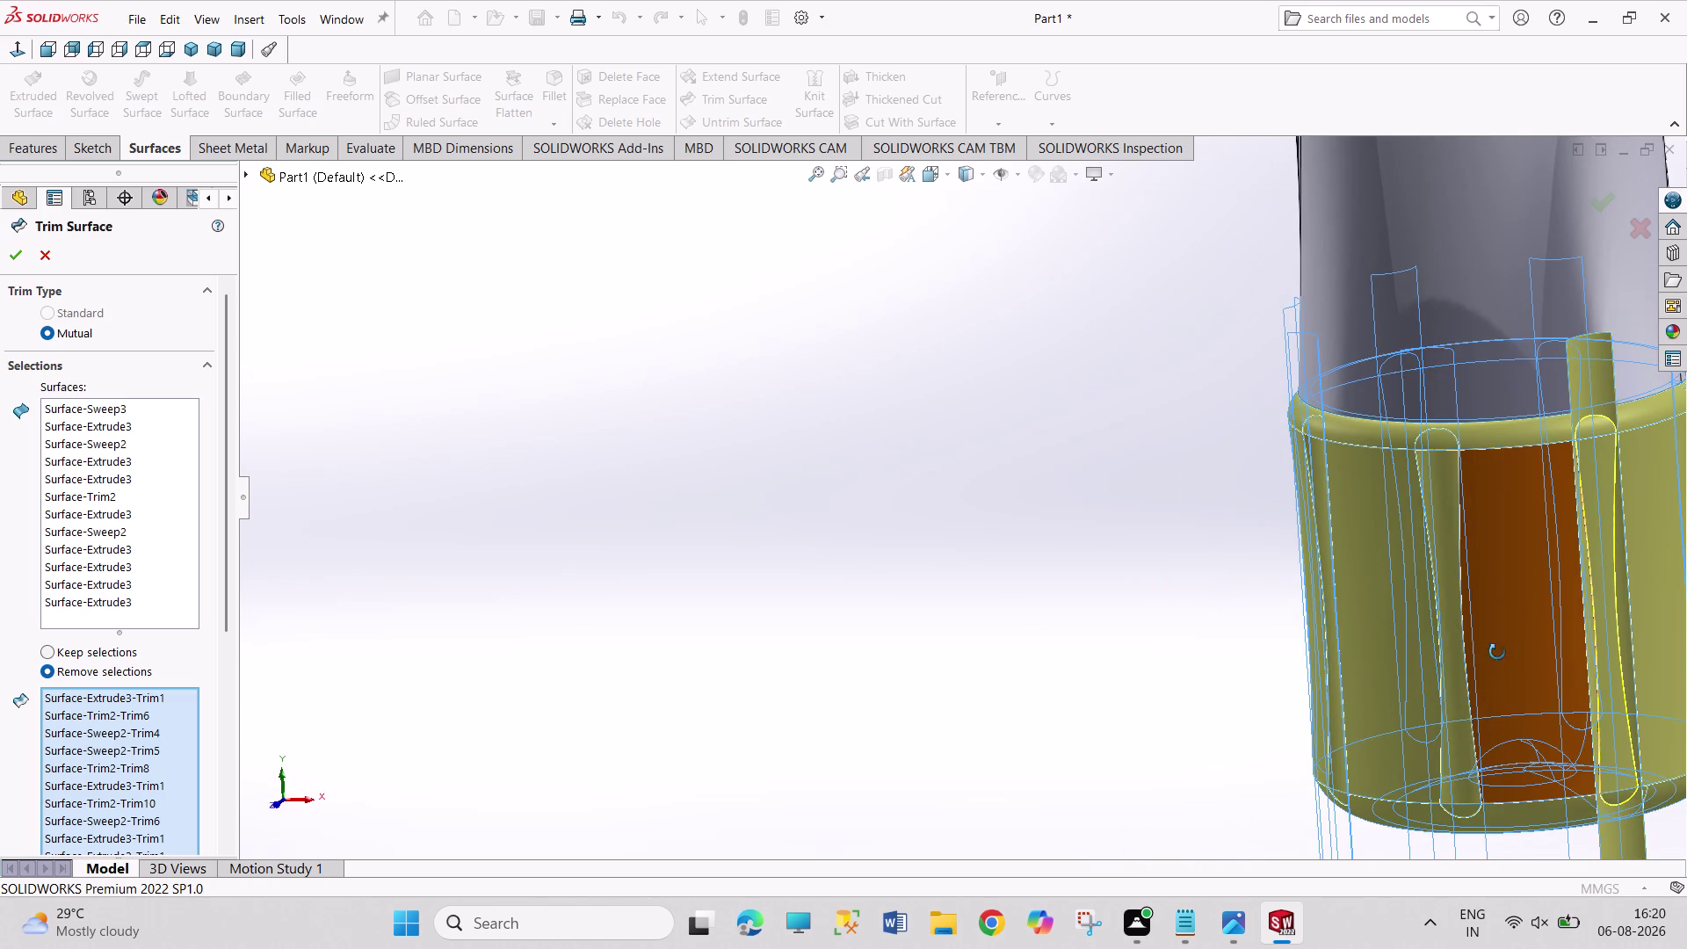
middle_drag(1507, 654, 1367, 662)
click(1491, 397)
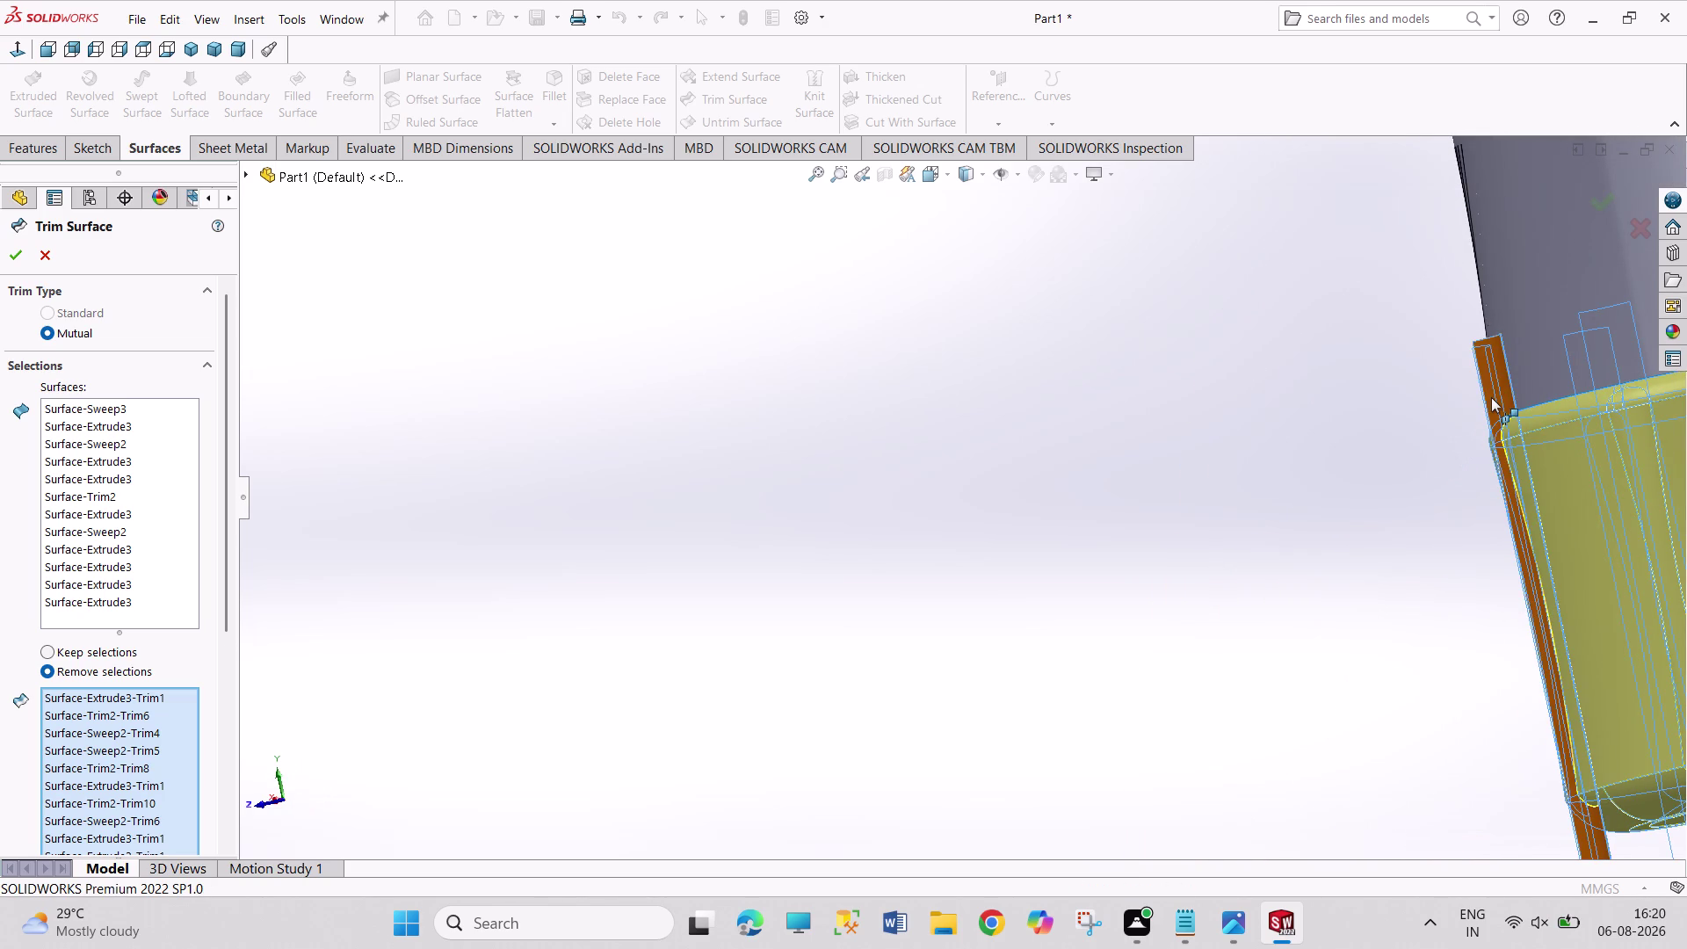
click(1520, 475)
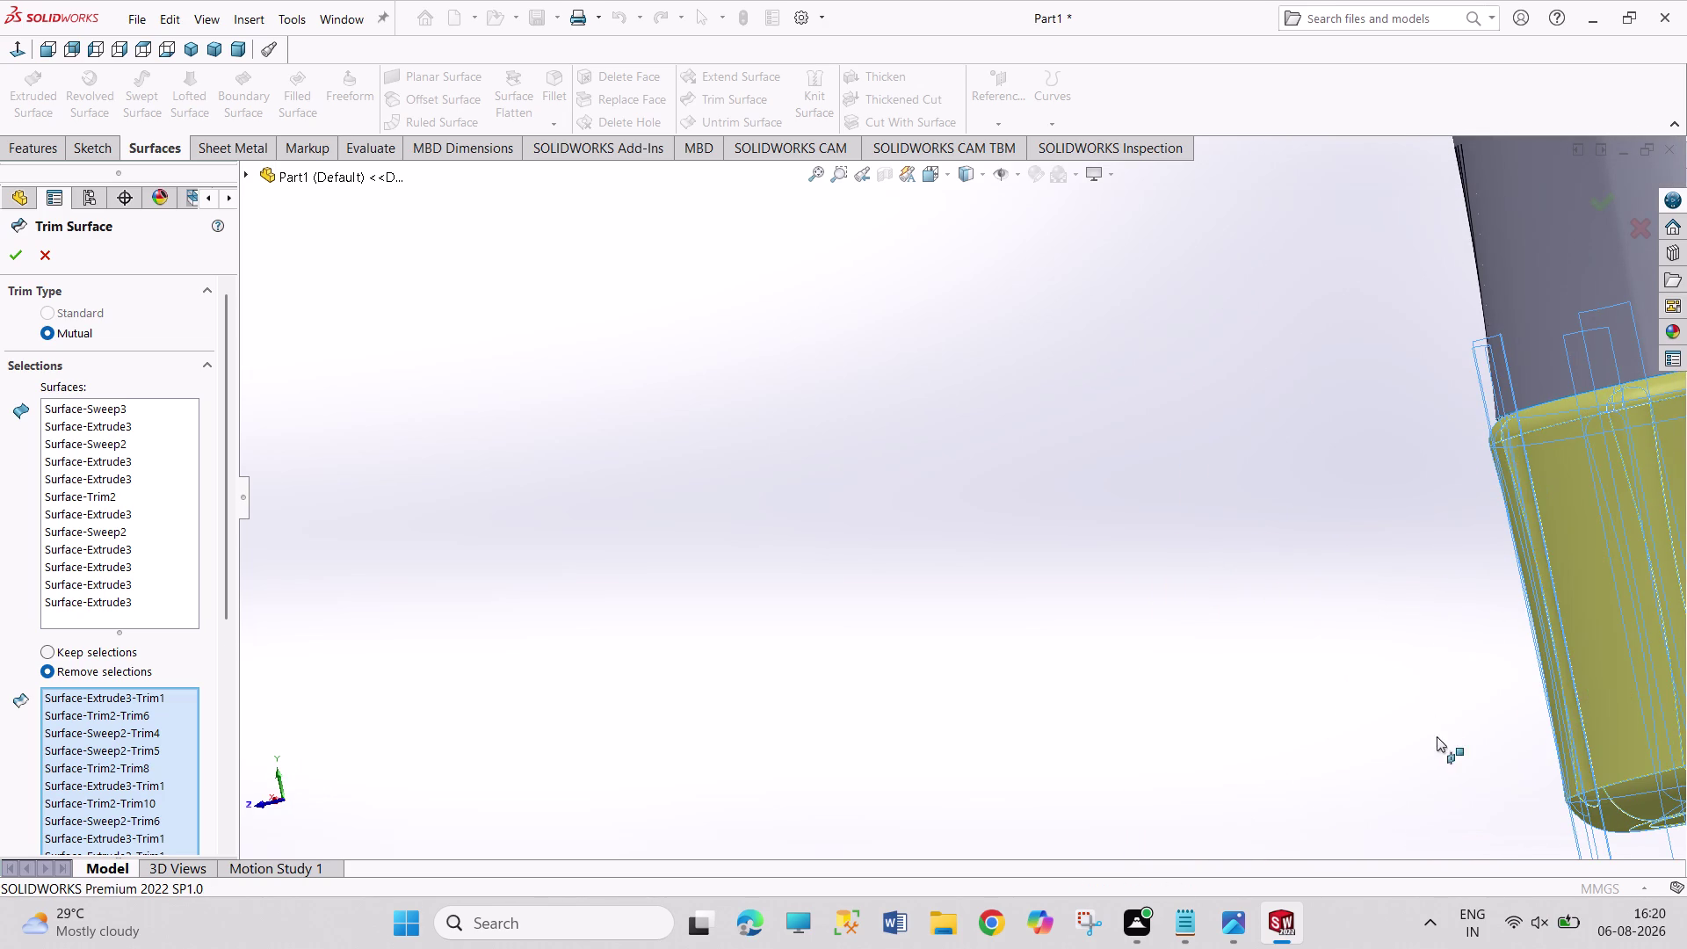
middle_drag(1437, 737, 1381, 603)
scroll(up, 3)
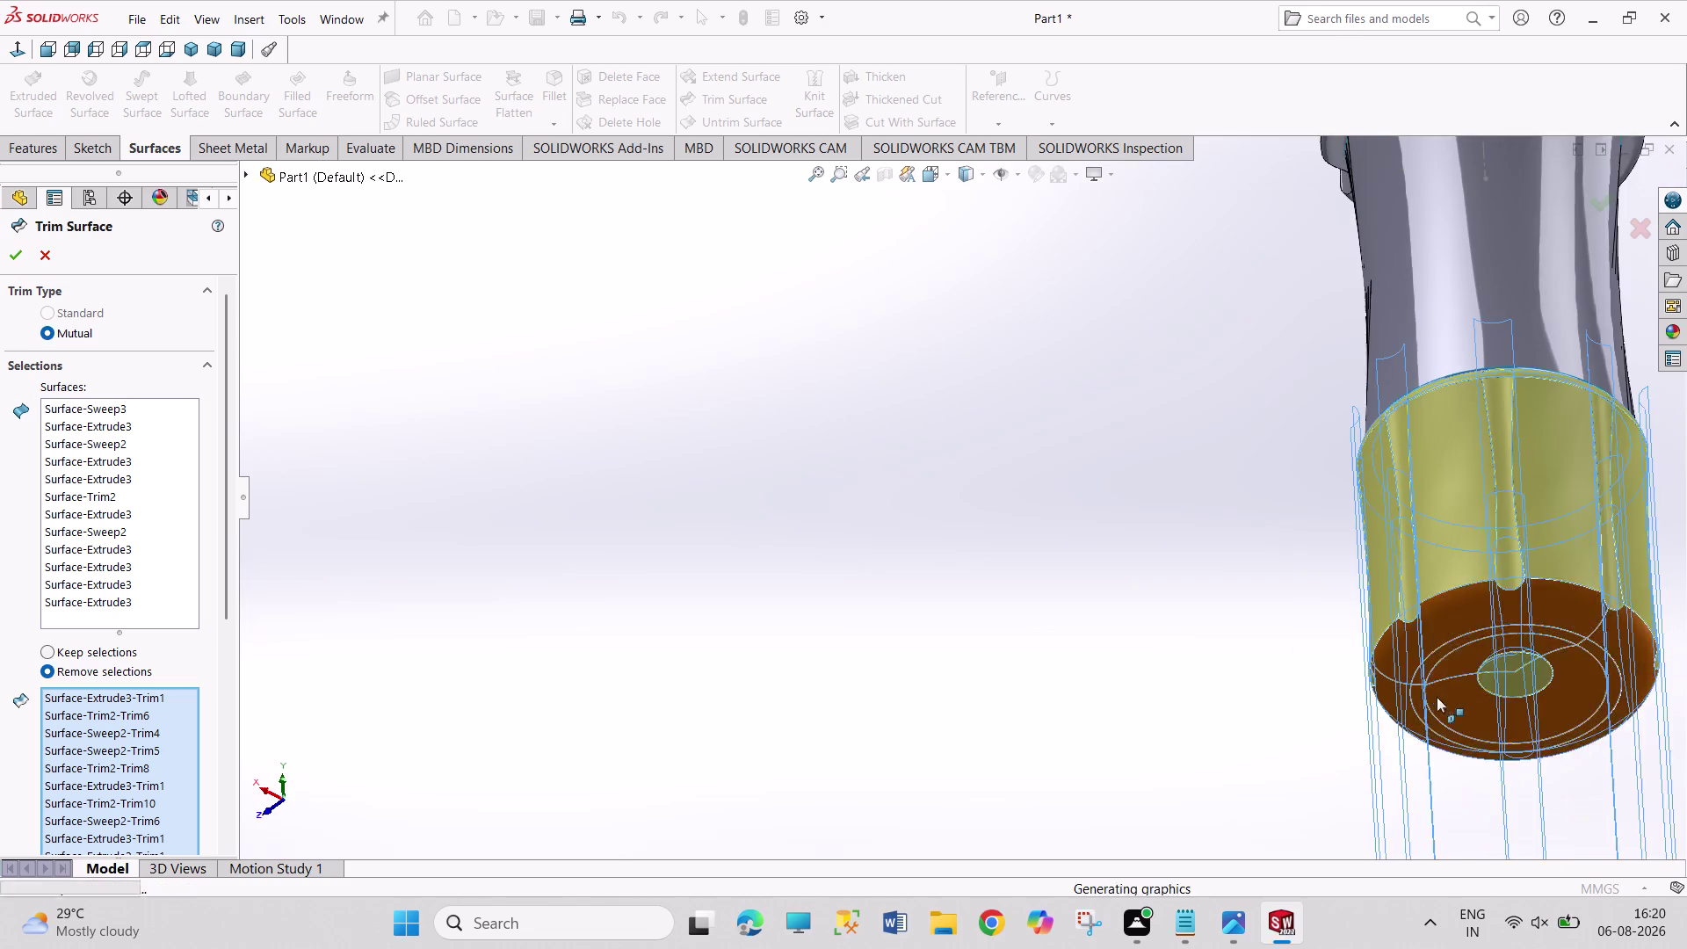
scroll(up, 3)
scroll(down, 3)
scroll(down, 3)
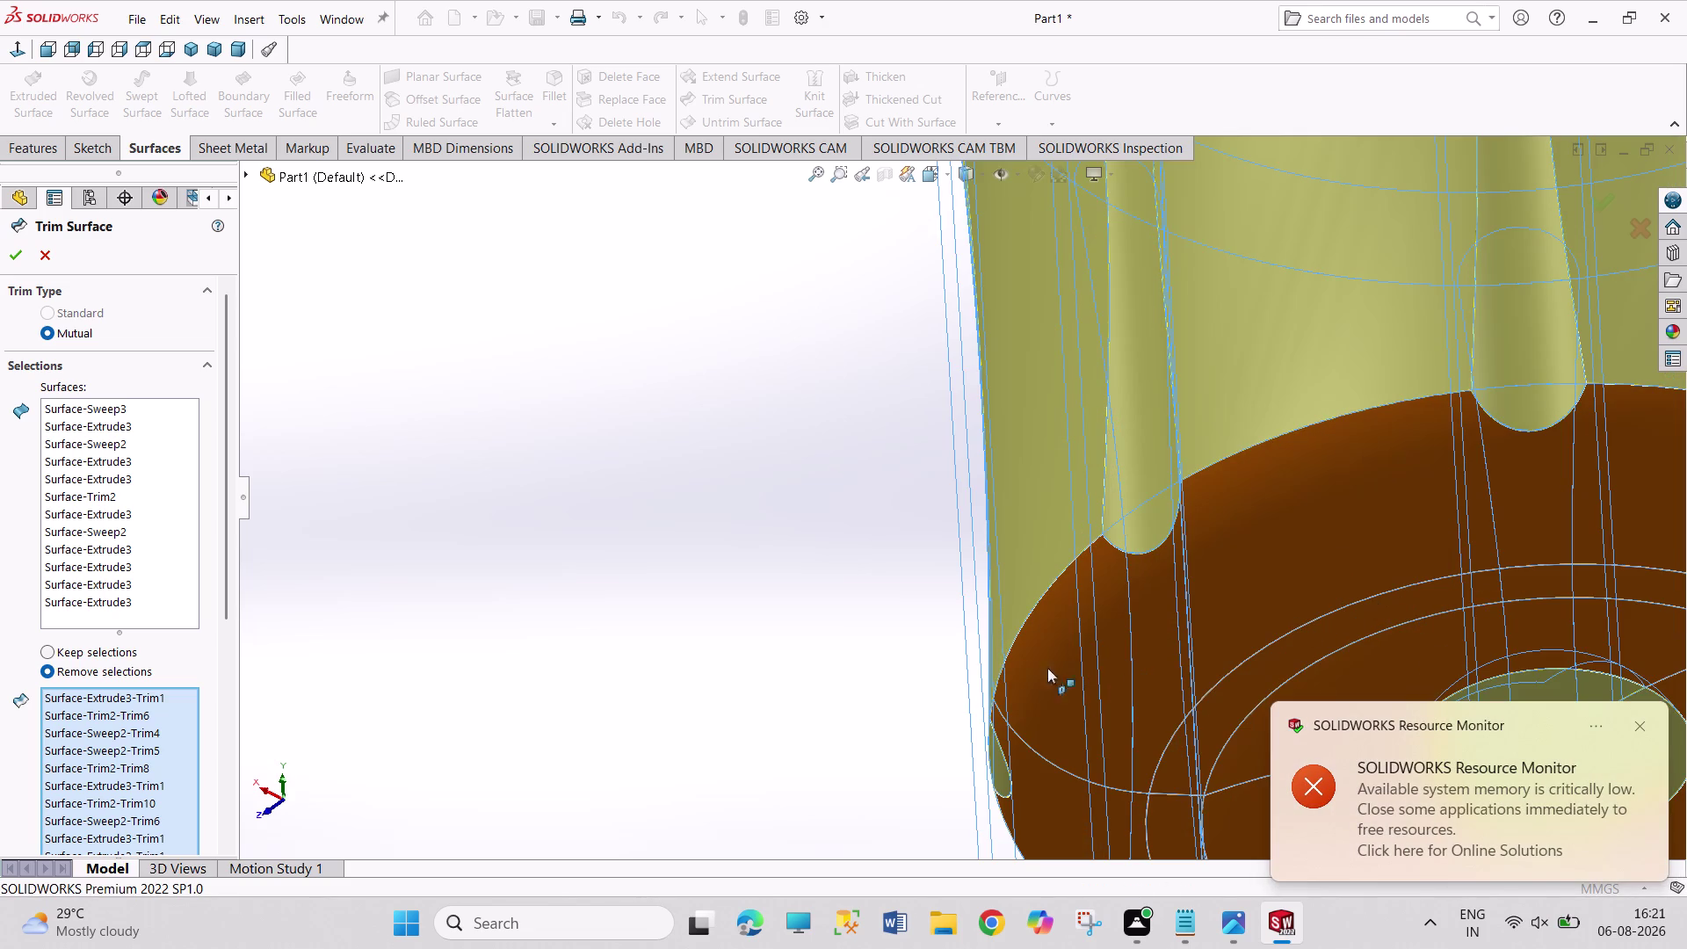
Mark the groove-end patch, bottom face and bottom ring face for removal.
middle_drag(1007, 667, 1157, 573)
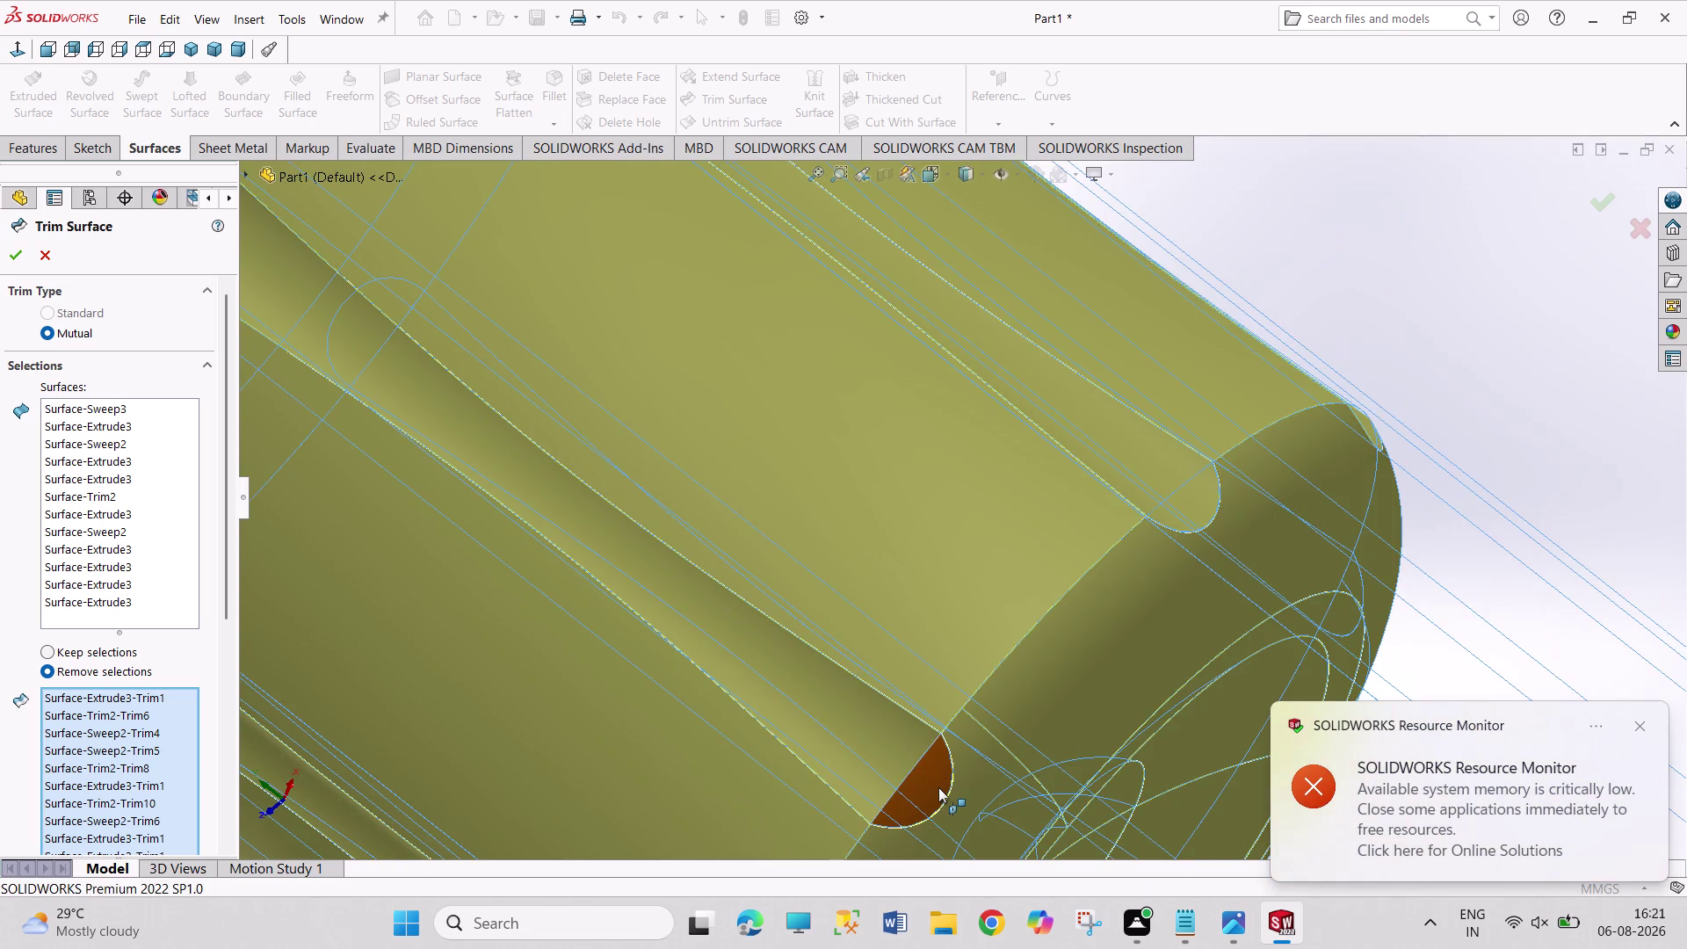
click(938, 787)
middle_drag(1125, 795, 1058, 580)
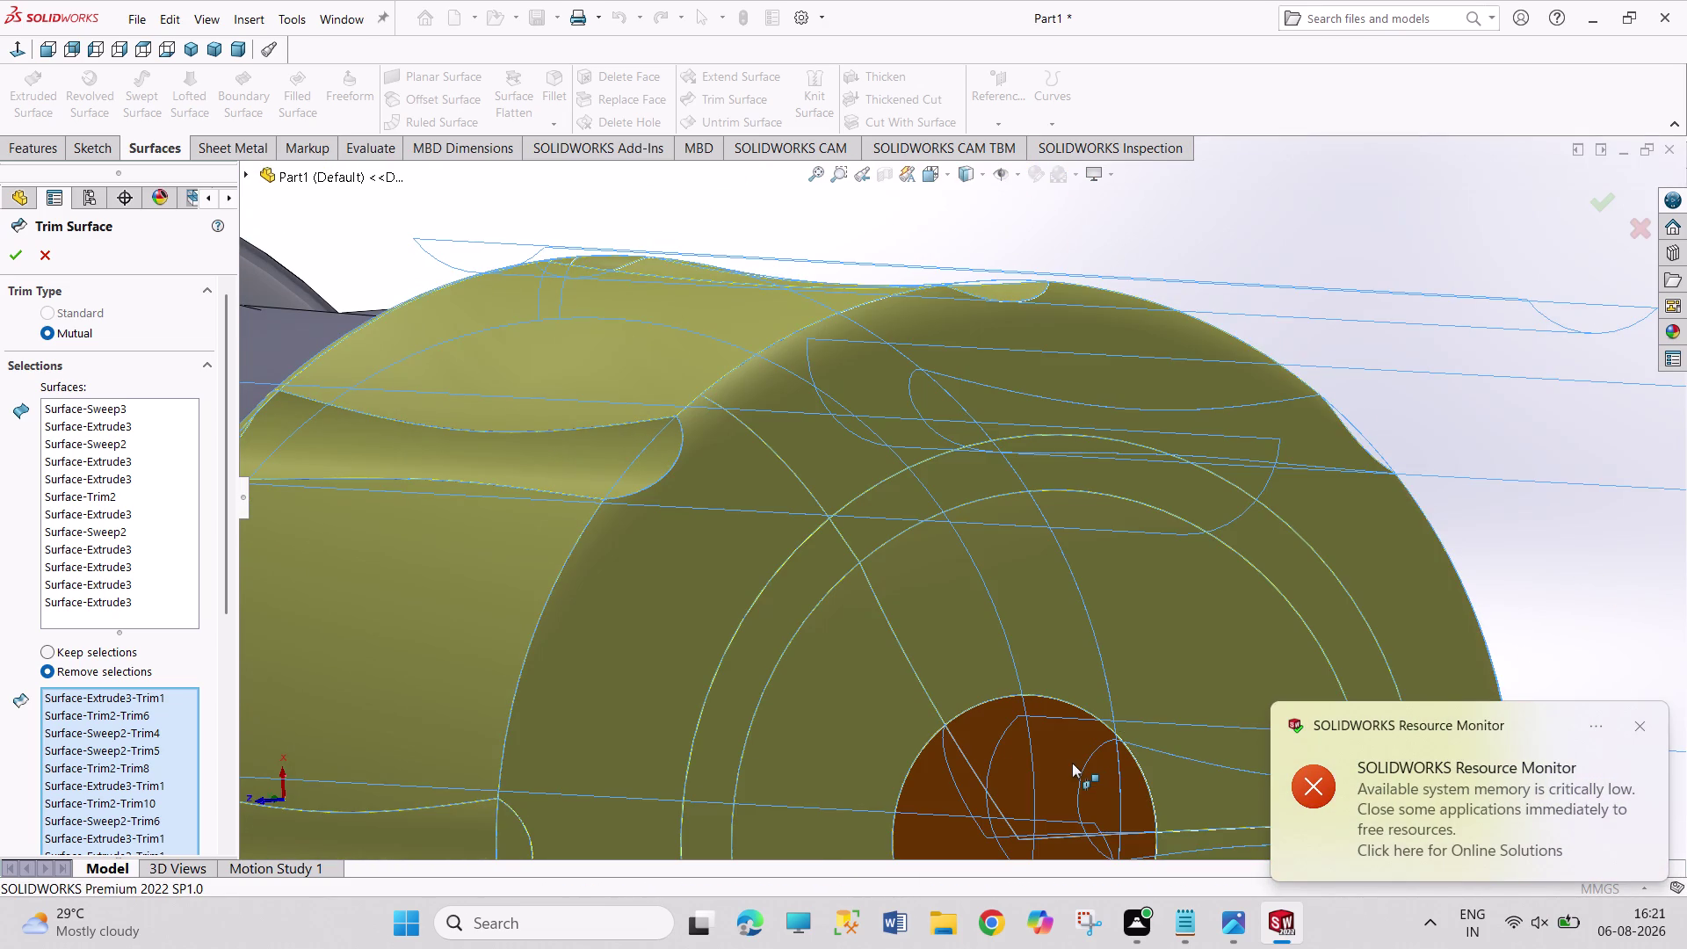
scroll(up, 3)
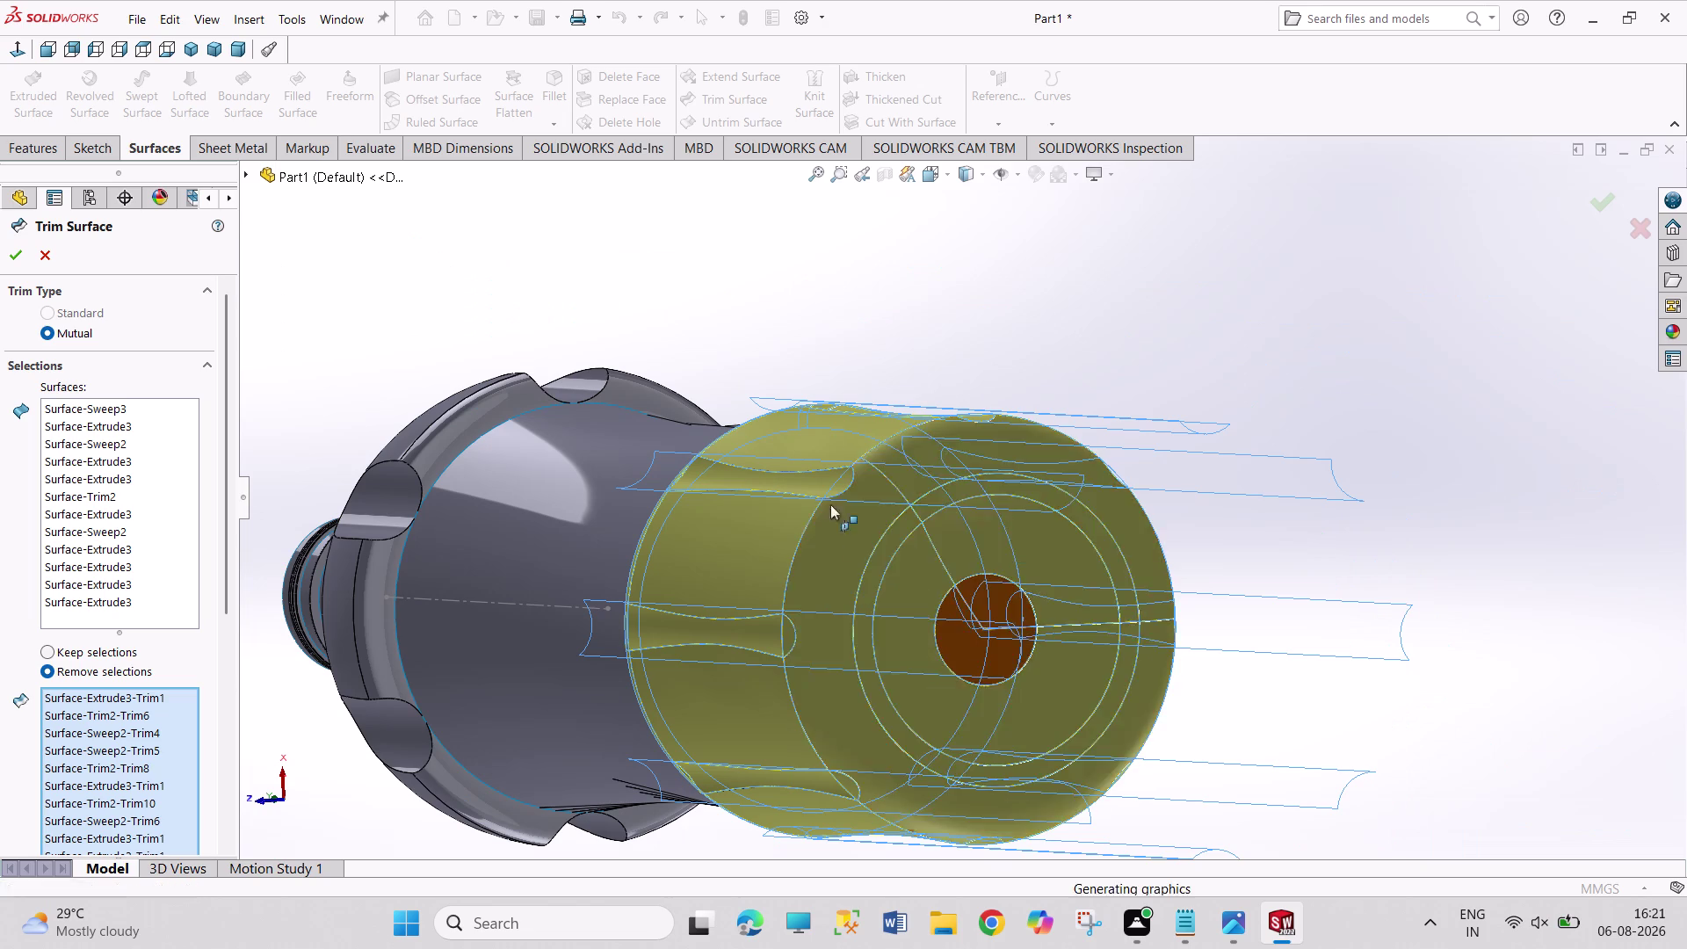
middle_drag(999, 308, 1059, 368)
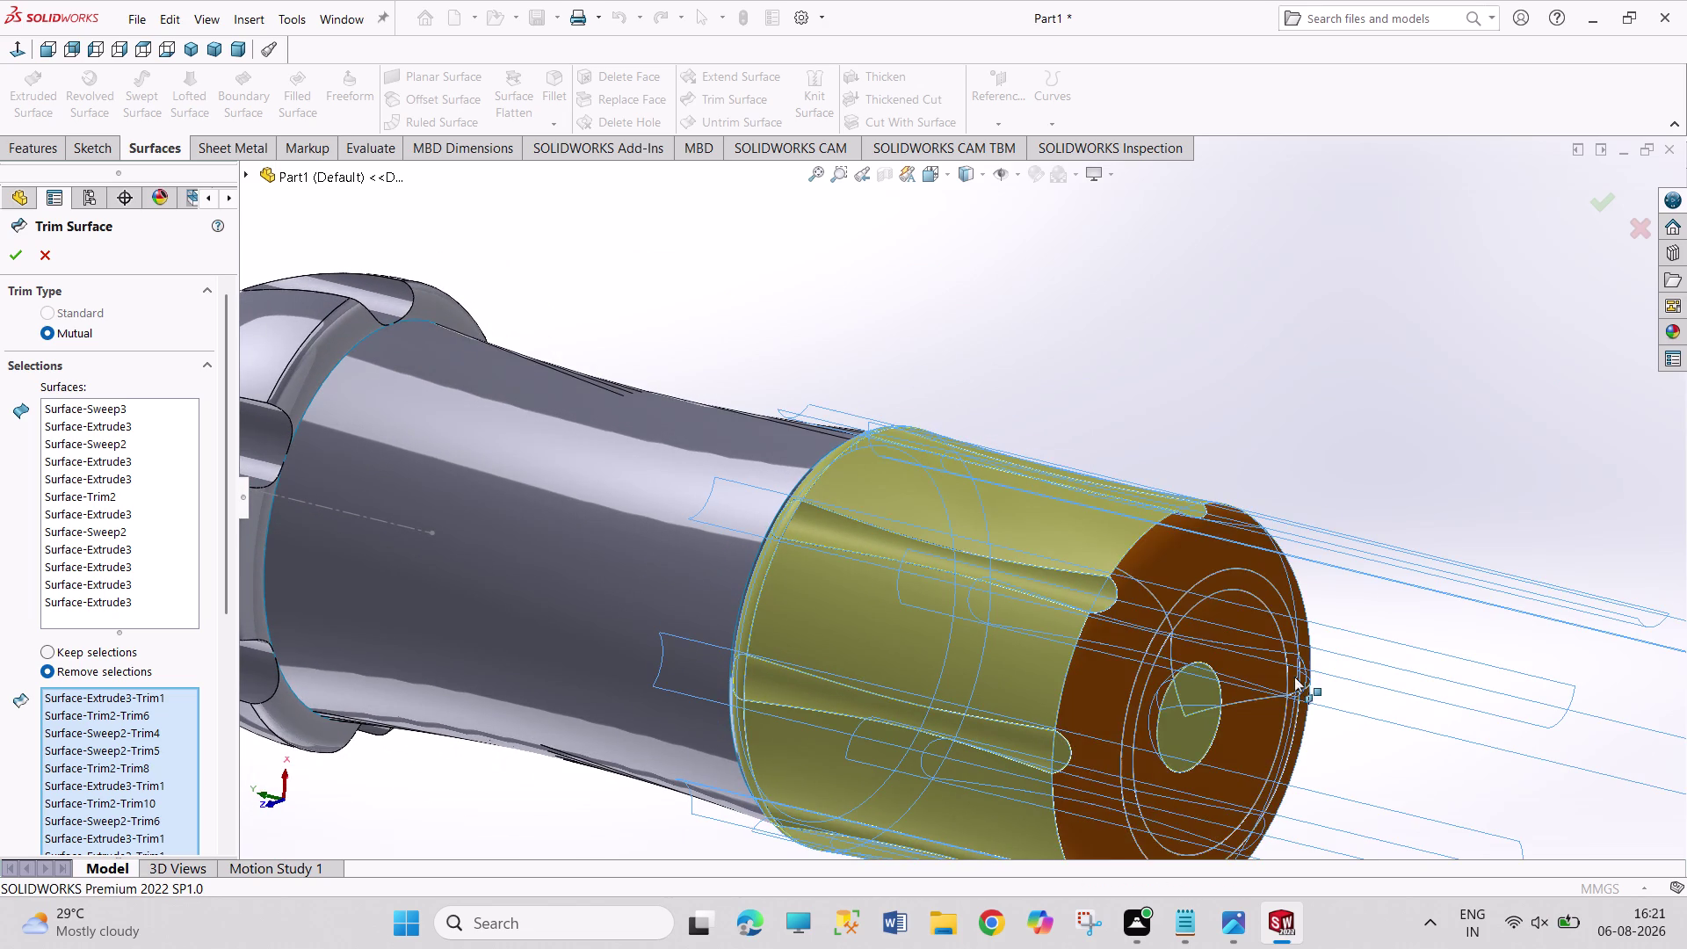
click(1205, 730)
middle_drag(1399, 714, 1332, 634)
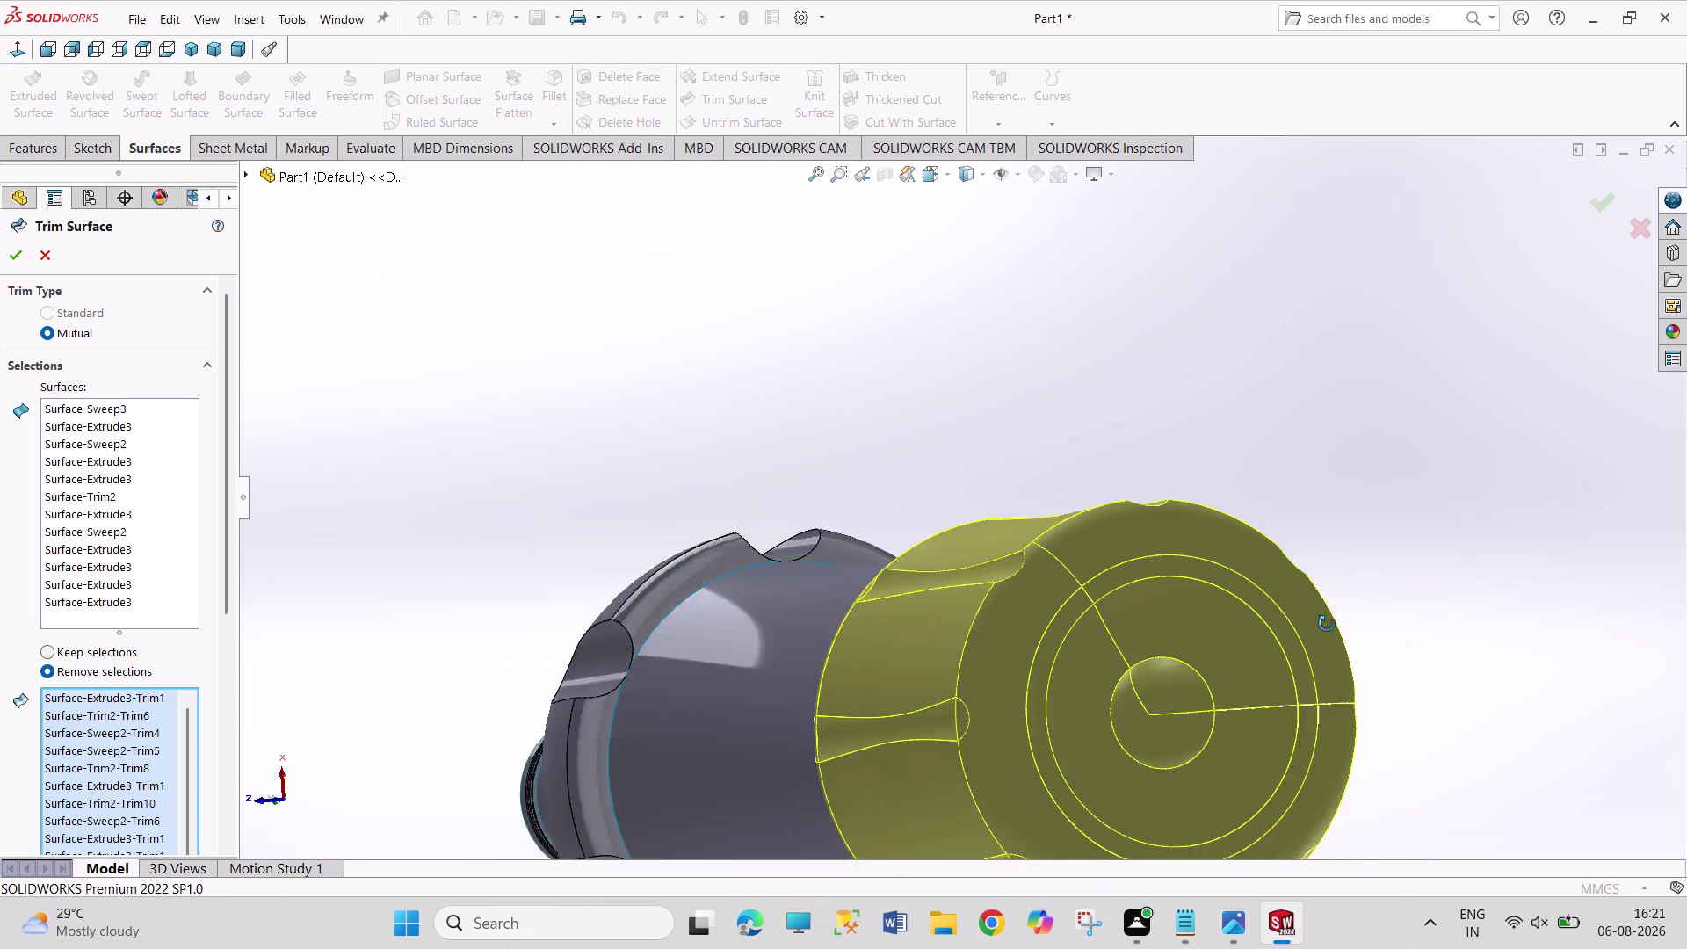
middle_drag(1333, 634, 1383, 683)
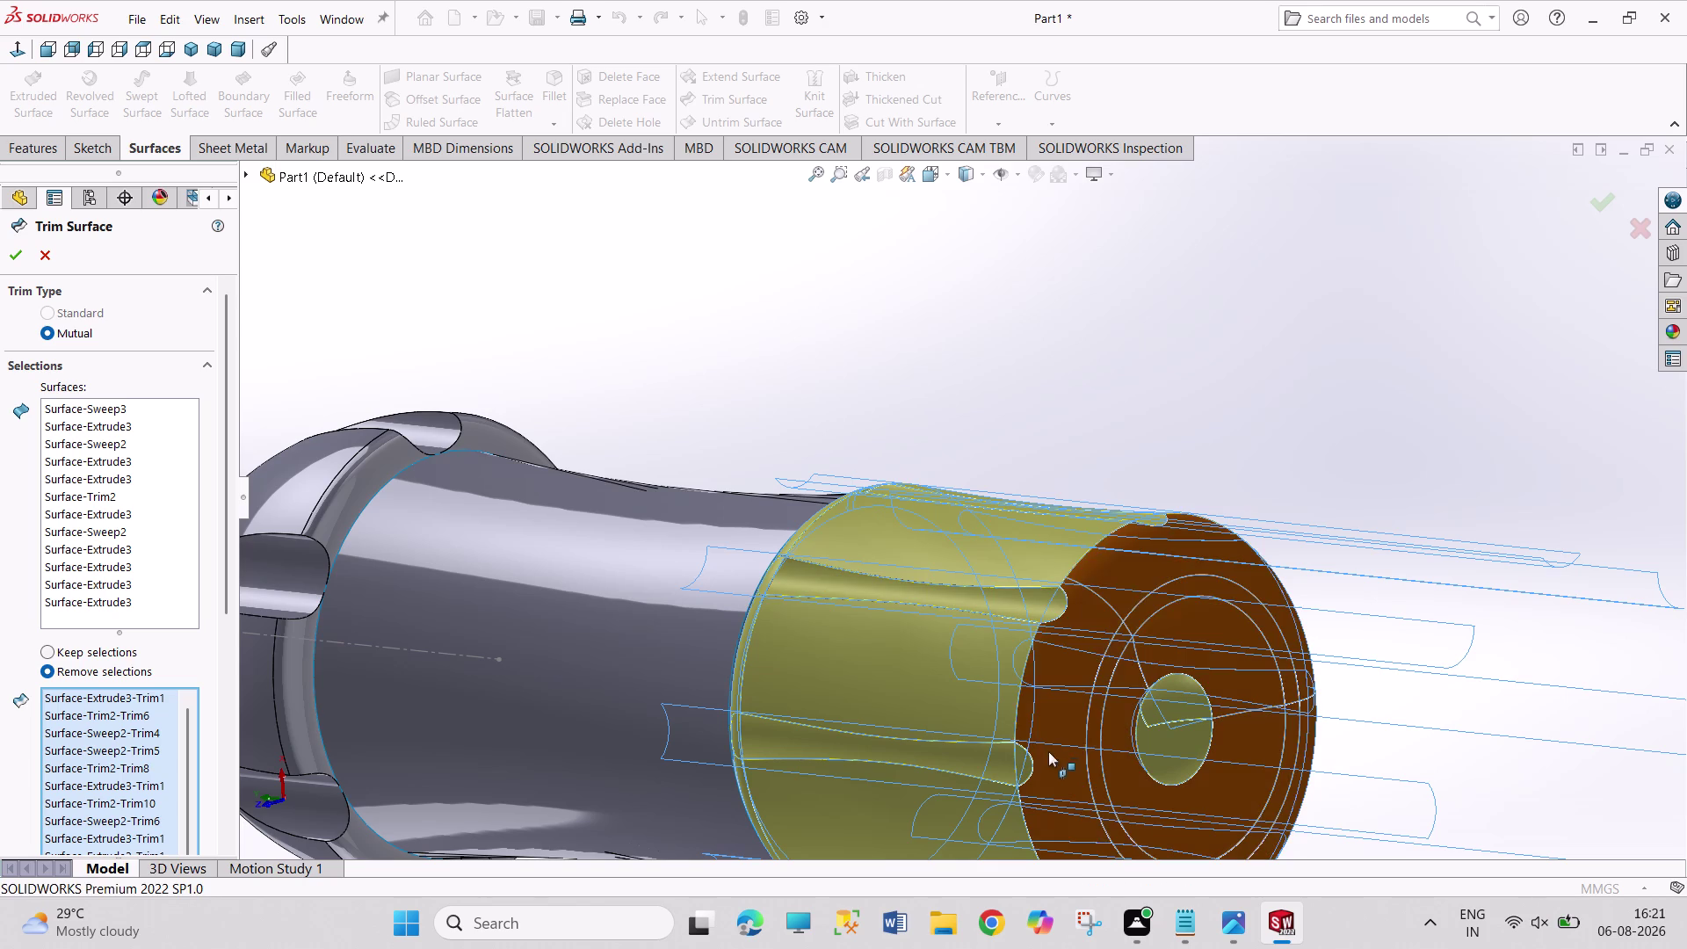
click(1032, 763)
middle_drag(1073, 816, 1076, 689)
scroll(down, 3)
scroll(up, 3)
scroll(up, 3)
scroll(down, 3)
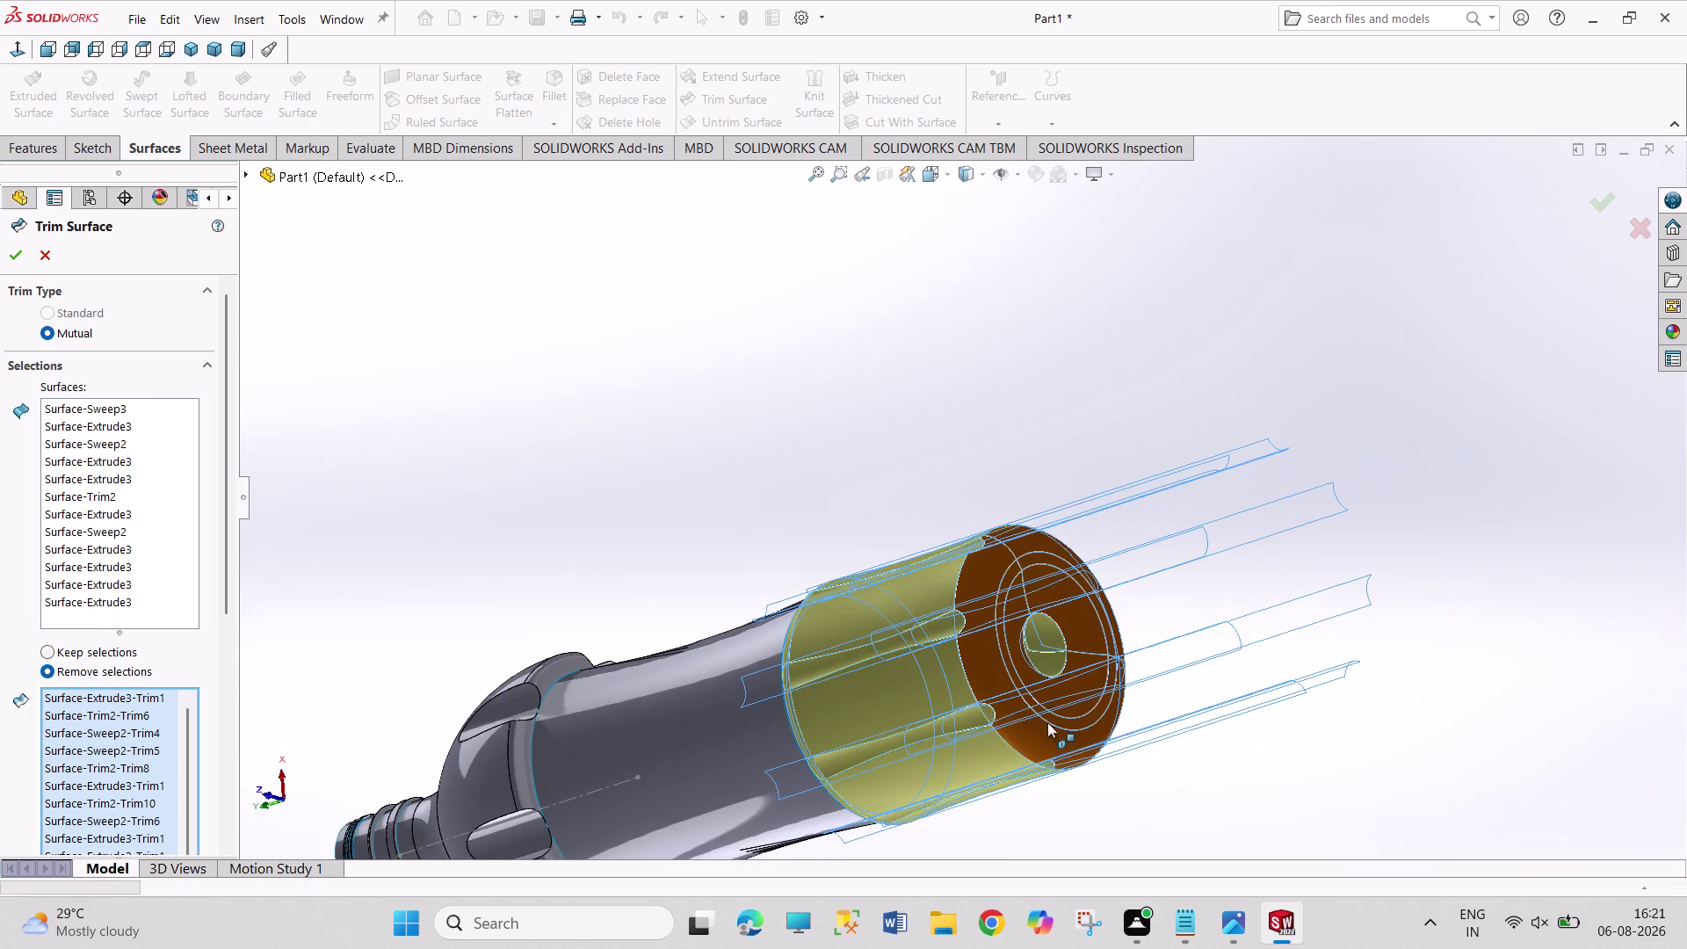
scroll(down, 3)
Mark the last small slivers for removal and apply the surface trim.
click(826, 611)
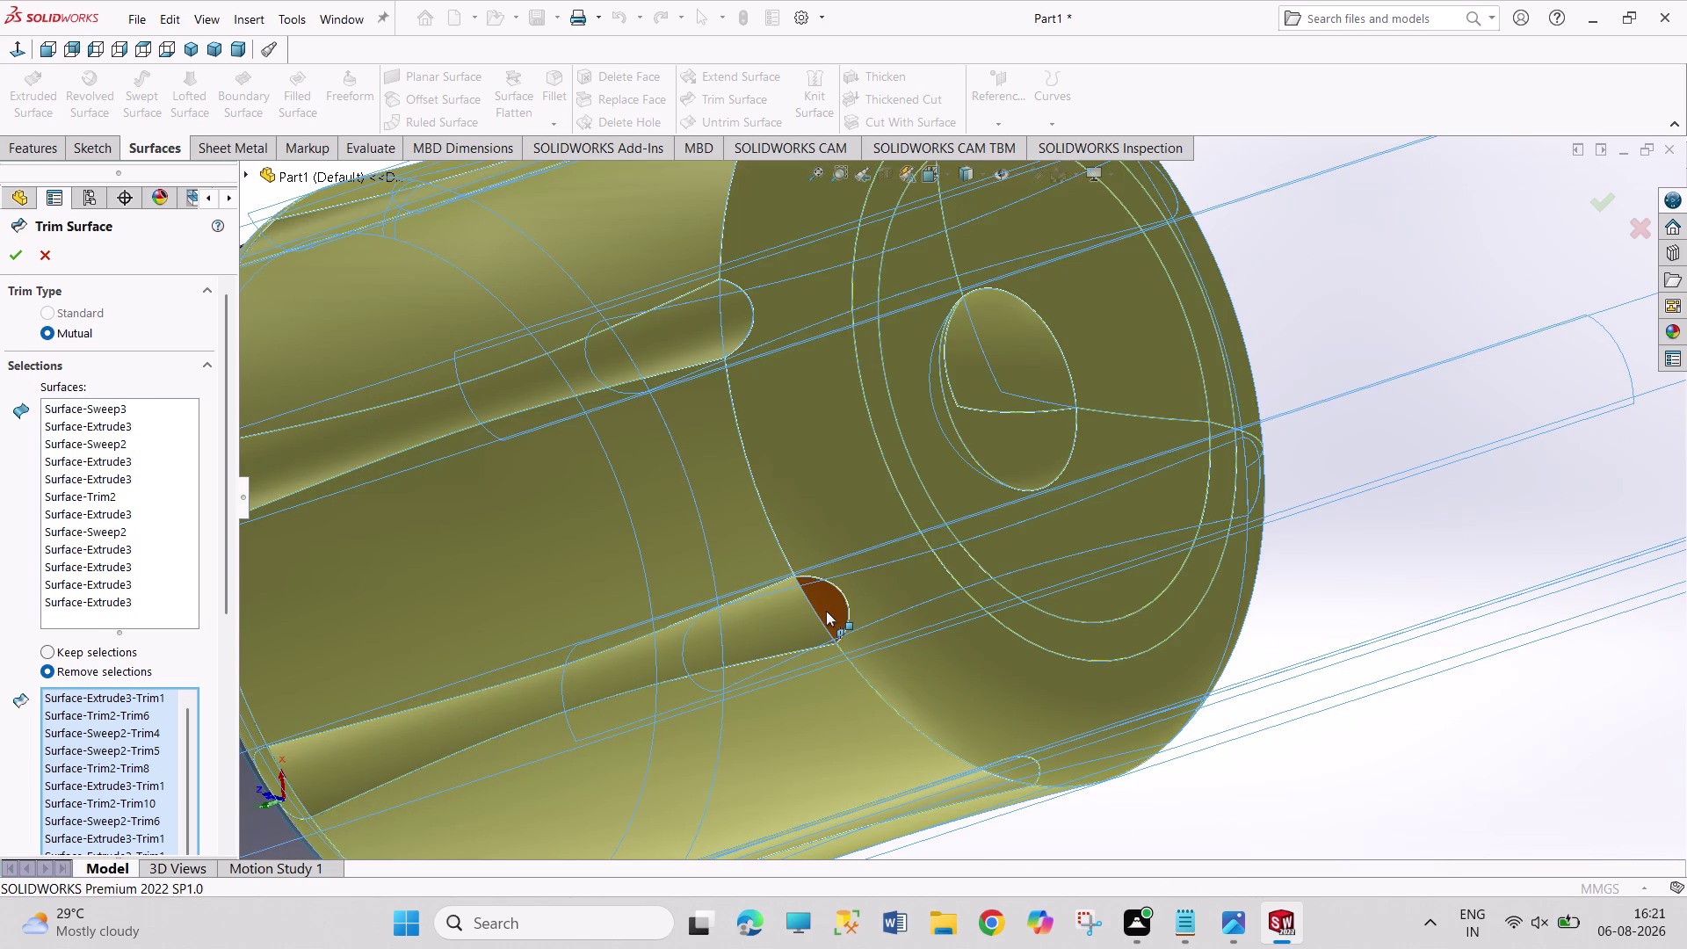
click(1023, 773)
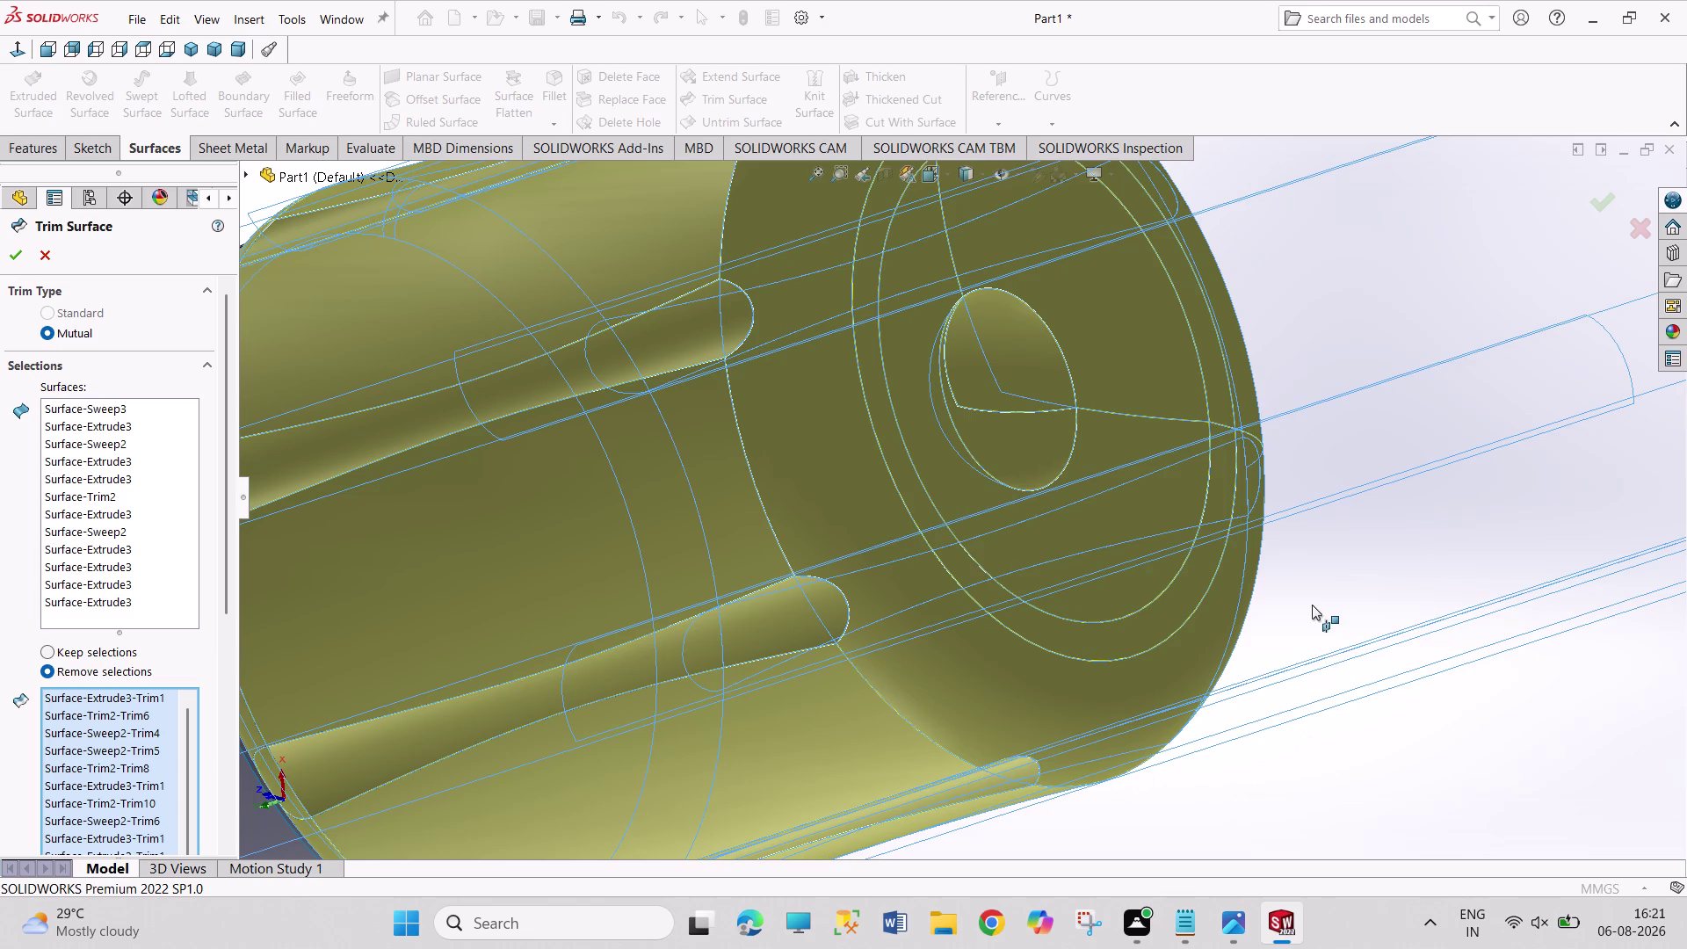
middle_drag(1309, 602, 1179, 584)
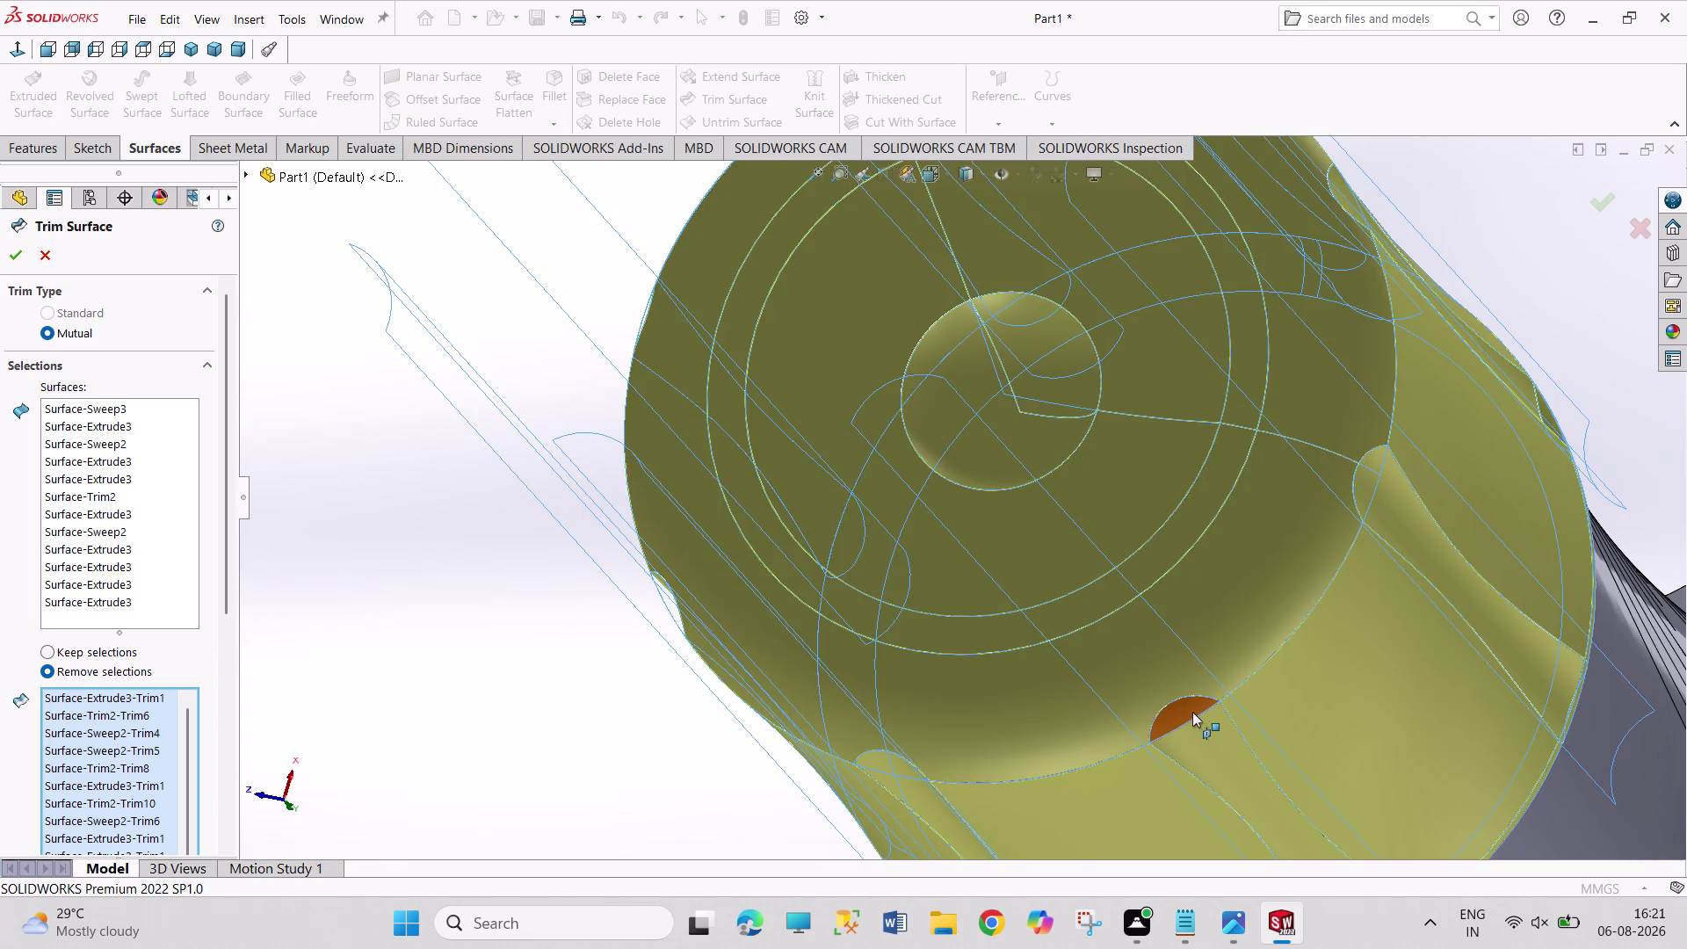
click(1192, 712)
scroll(up, 3)
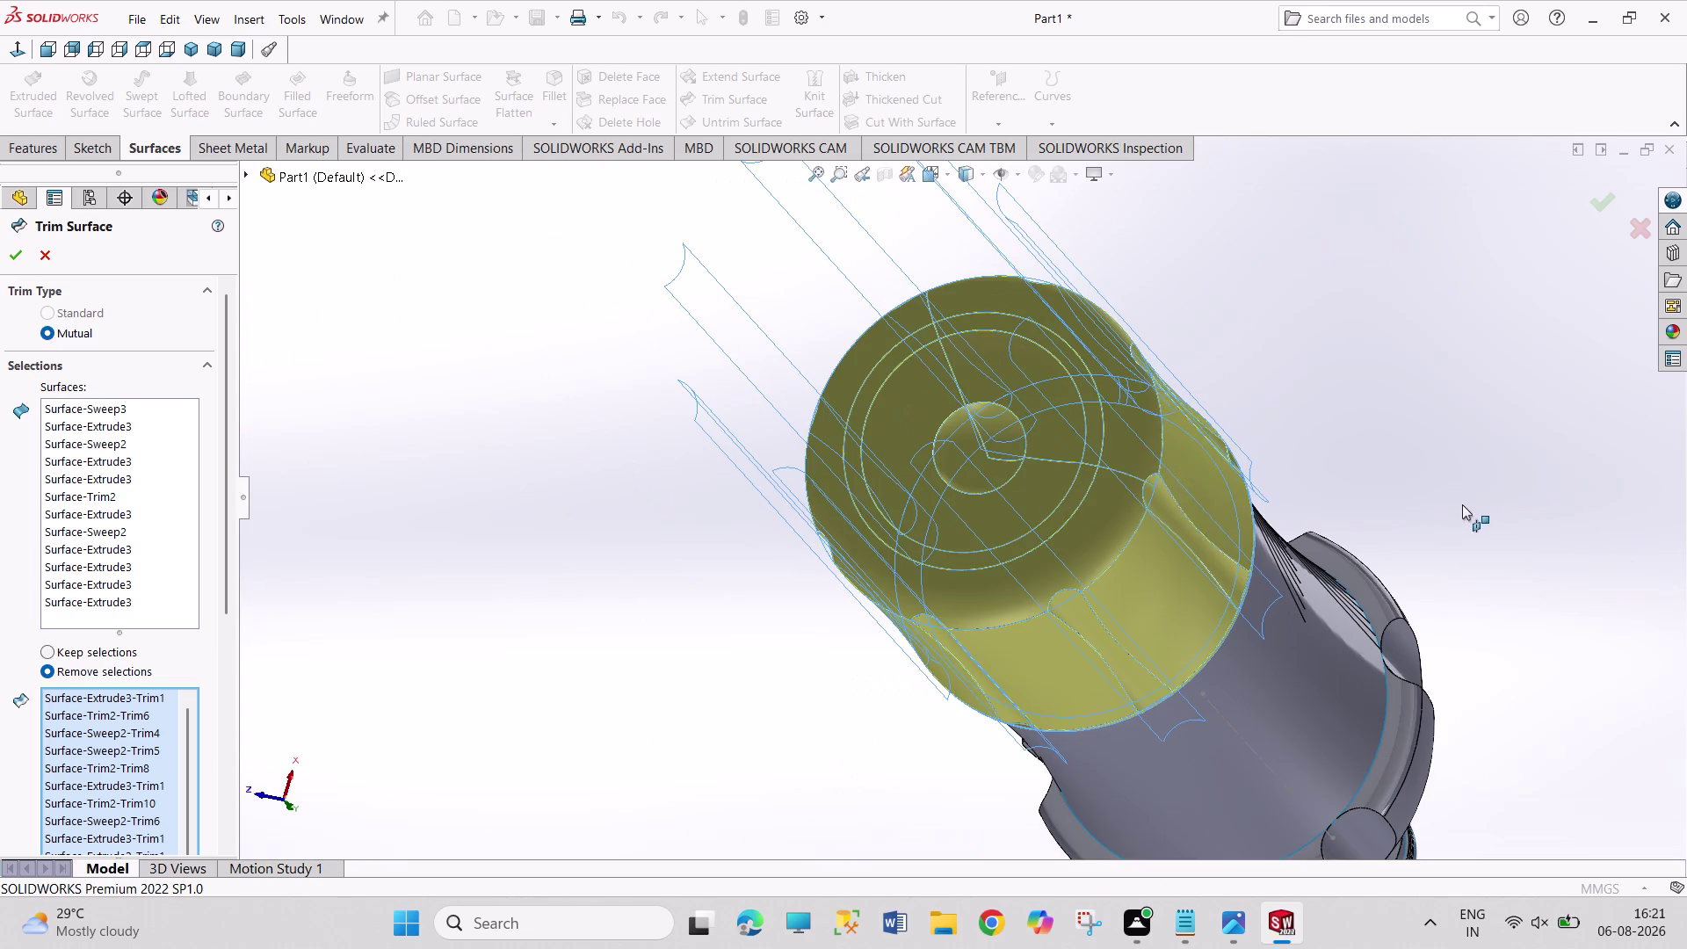
click(11, 244)
click(191, 46)
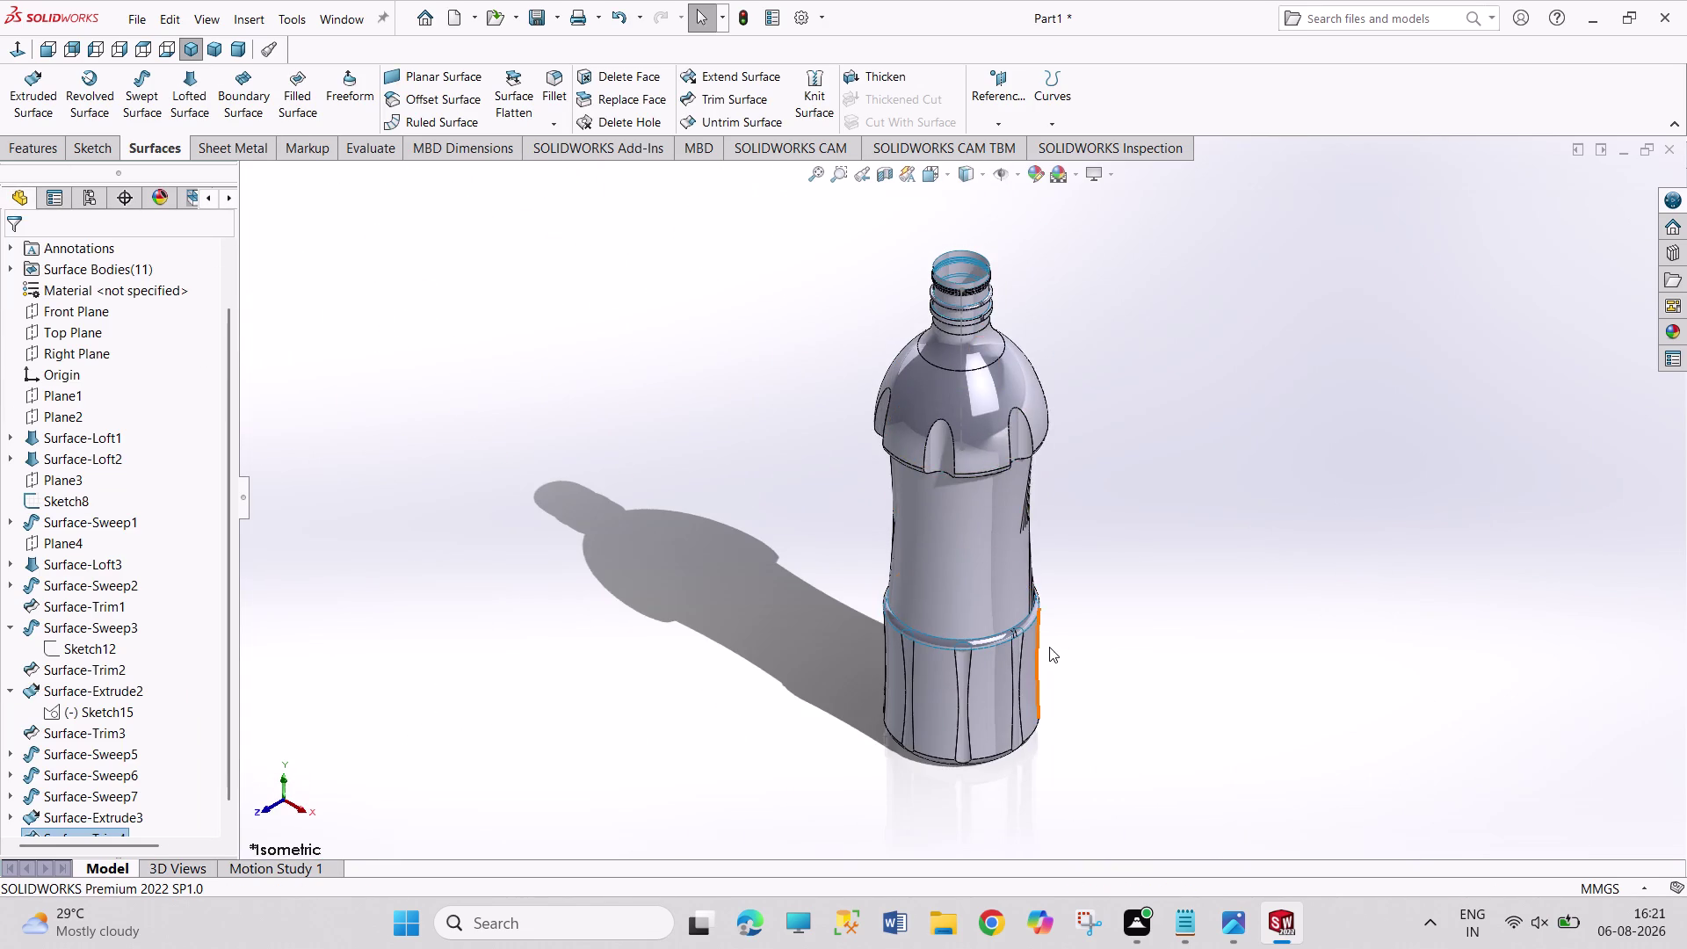
scroll(down, 3)
scroll(down, 3)
scroll(up, 3)
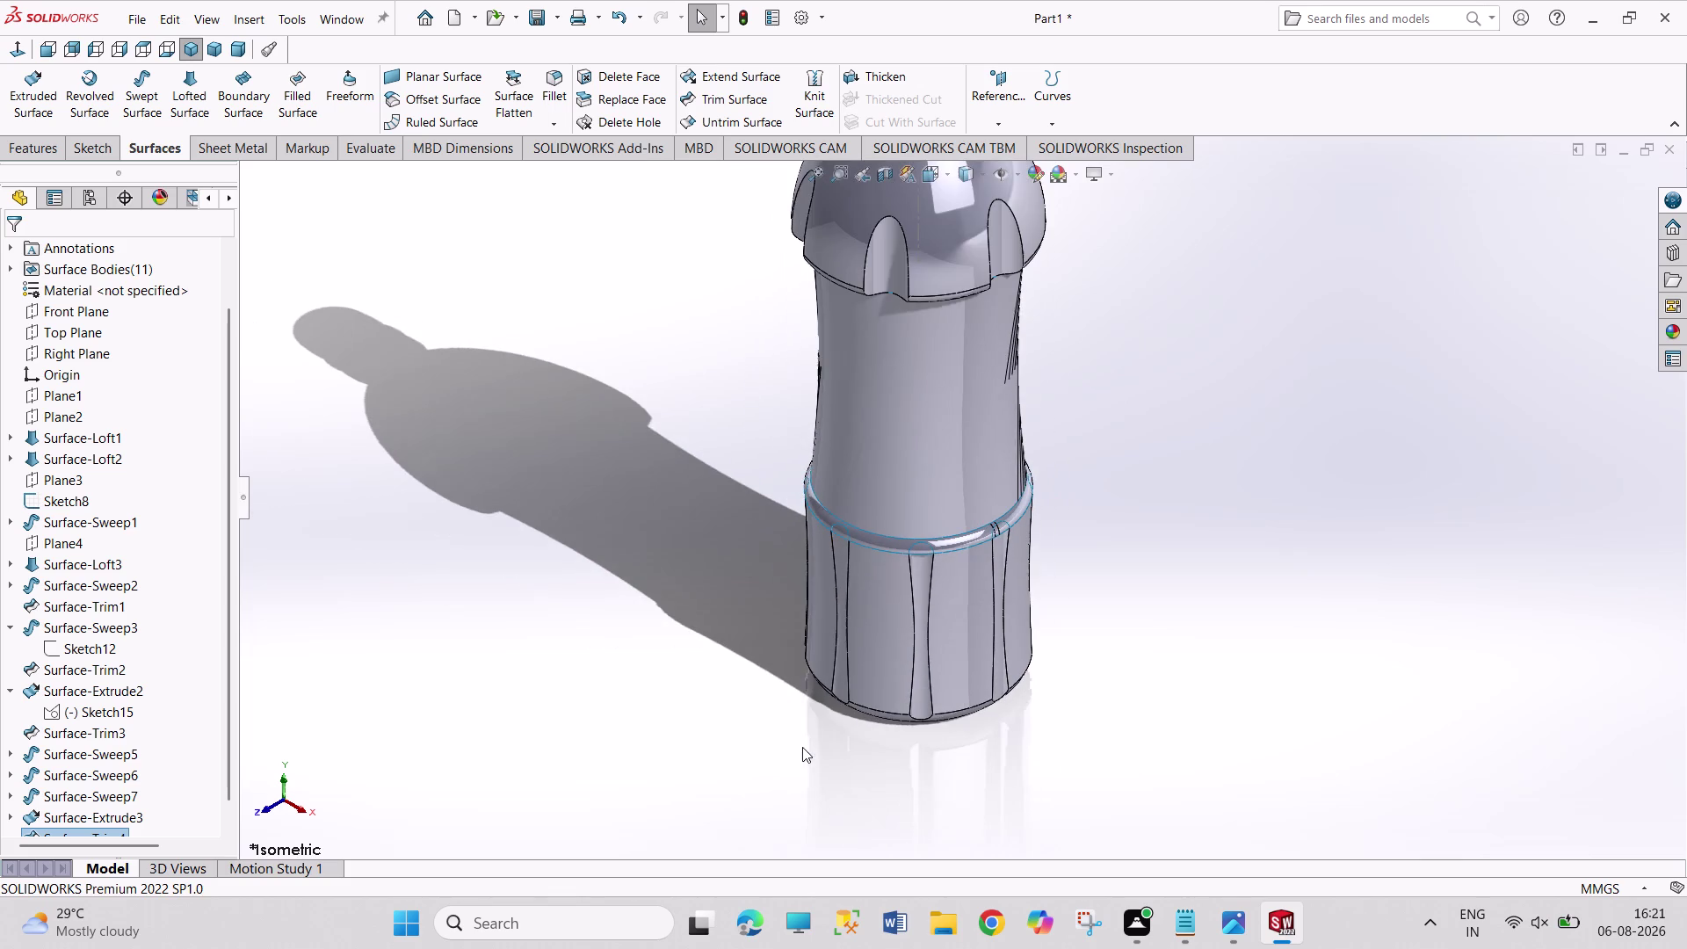
scroll(up, 3)
scroll(down, 3)
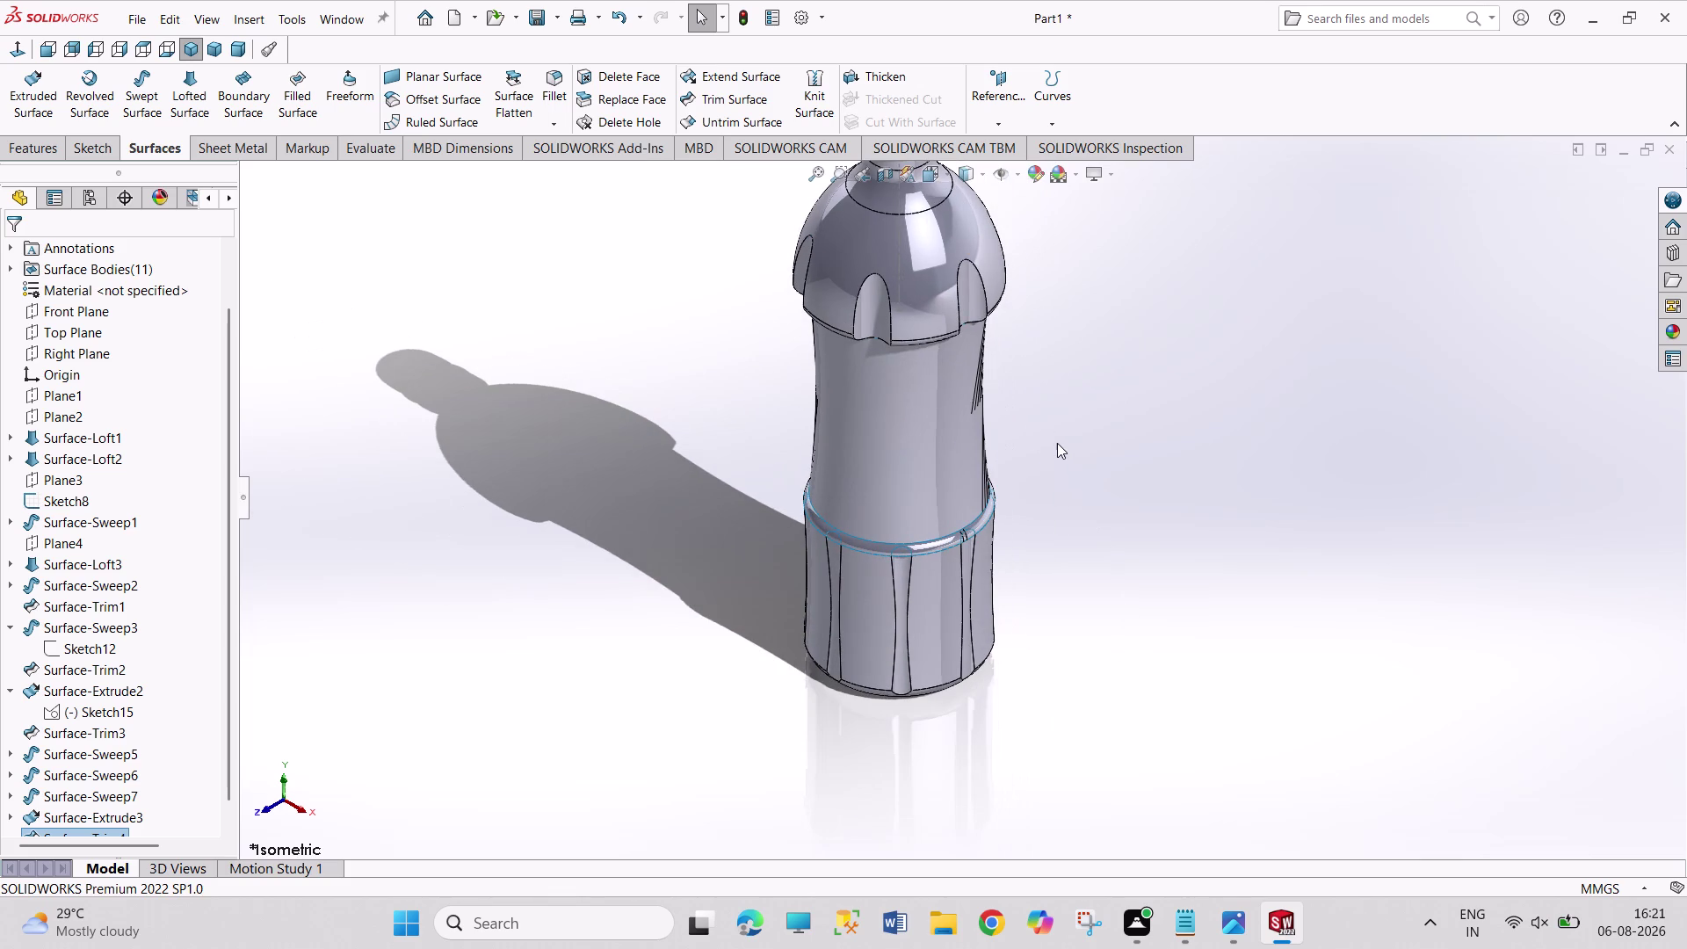
click(64, 313)
click(72, 284)
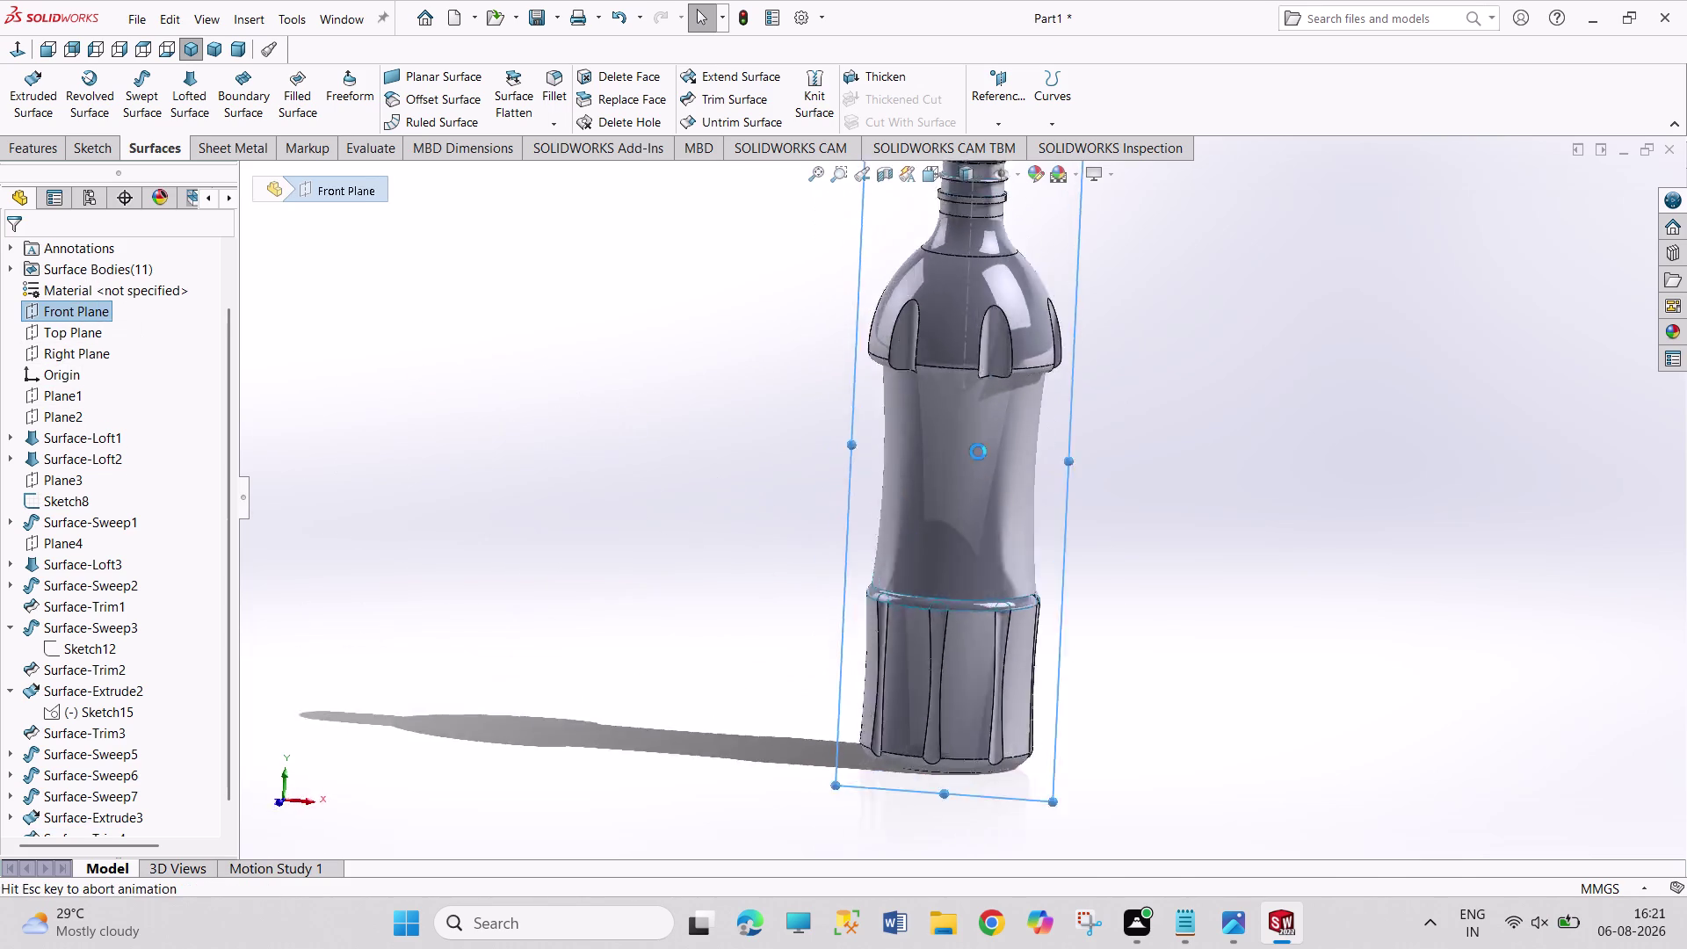
Draw a chain of three connected lines on the bottle's side wall below the shoulder.
scroll(down, 3)
scroll(down, 3)
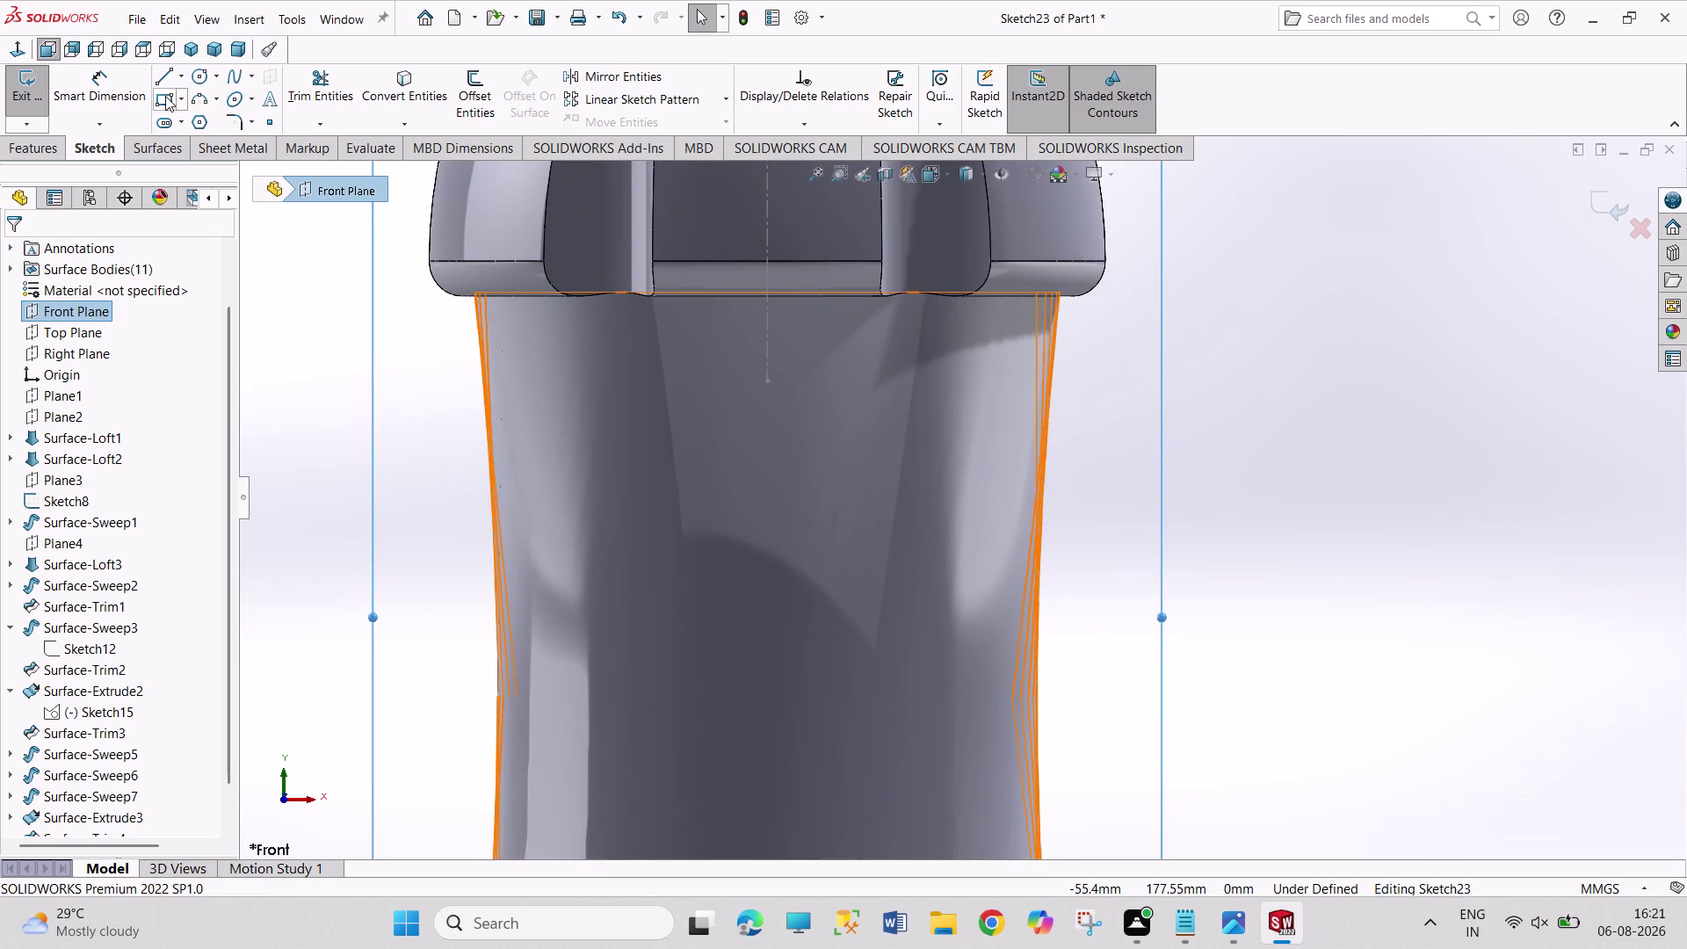
click(165, 96)
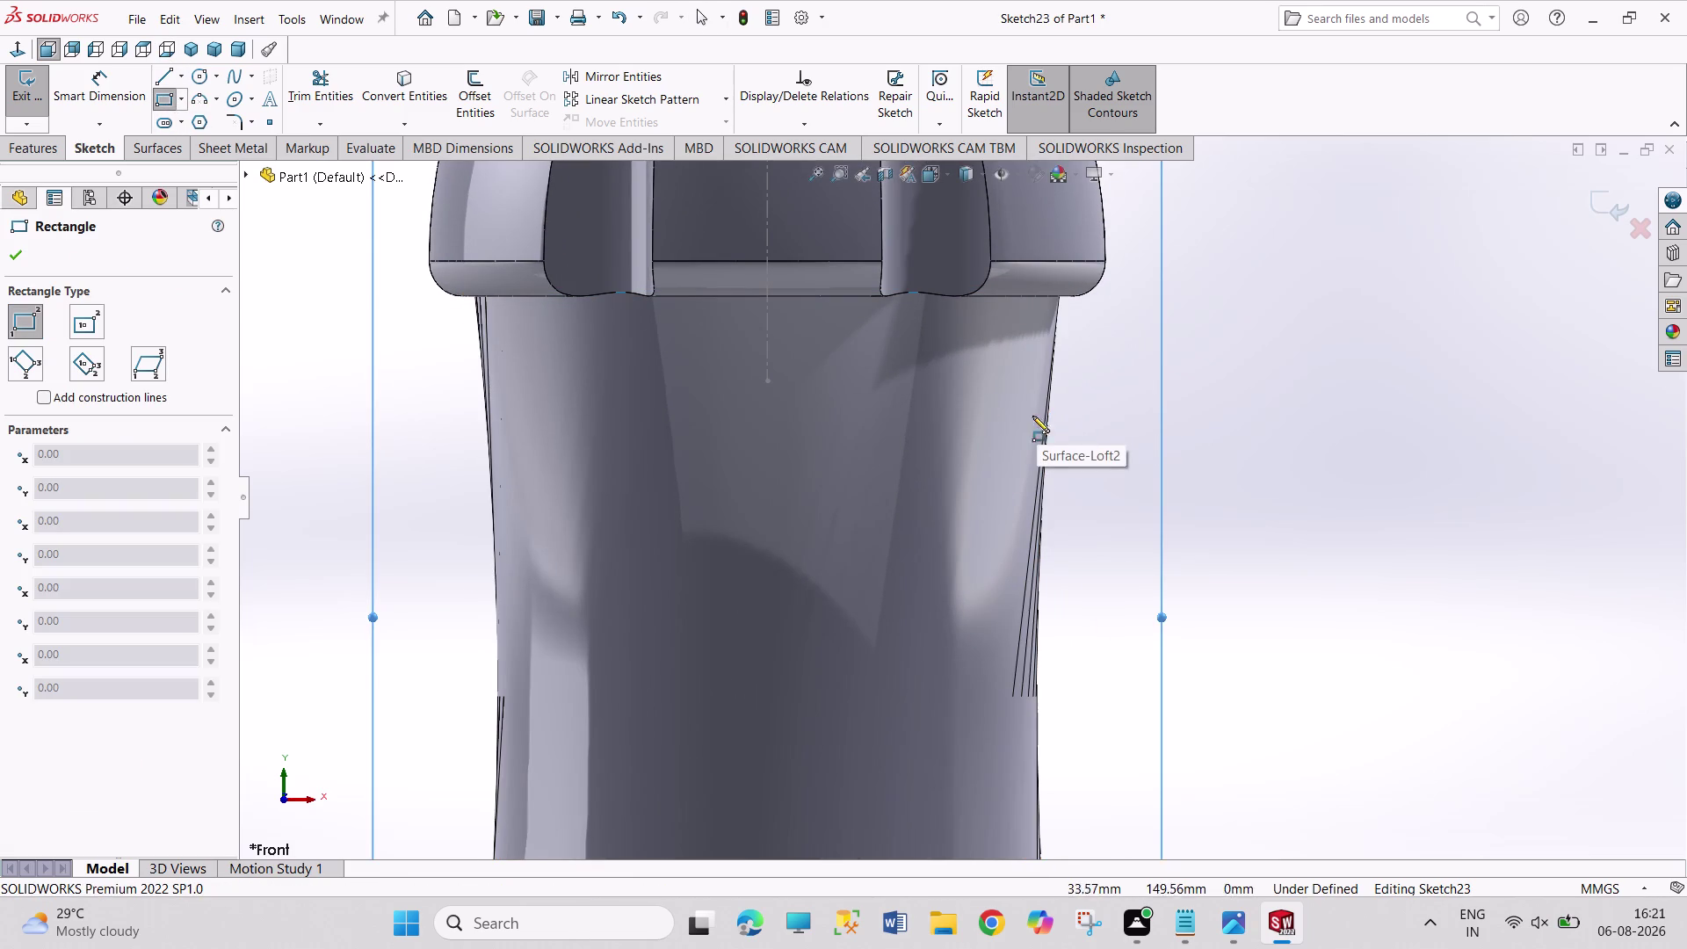
click(168, 73)
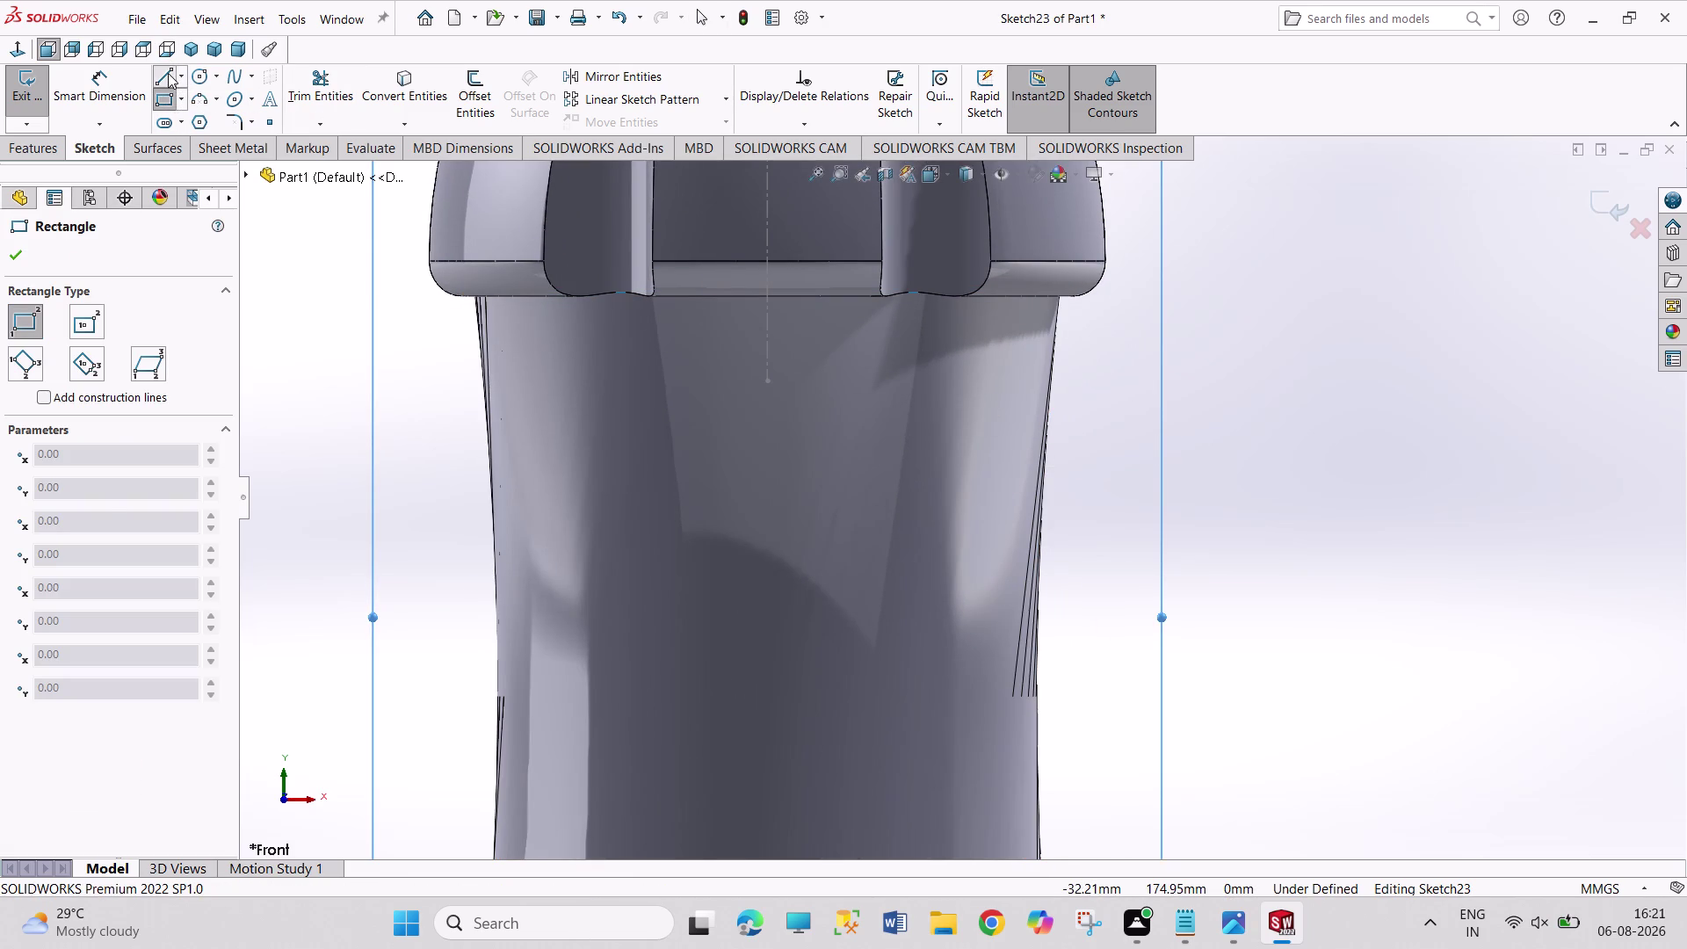
click(1096, 438)
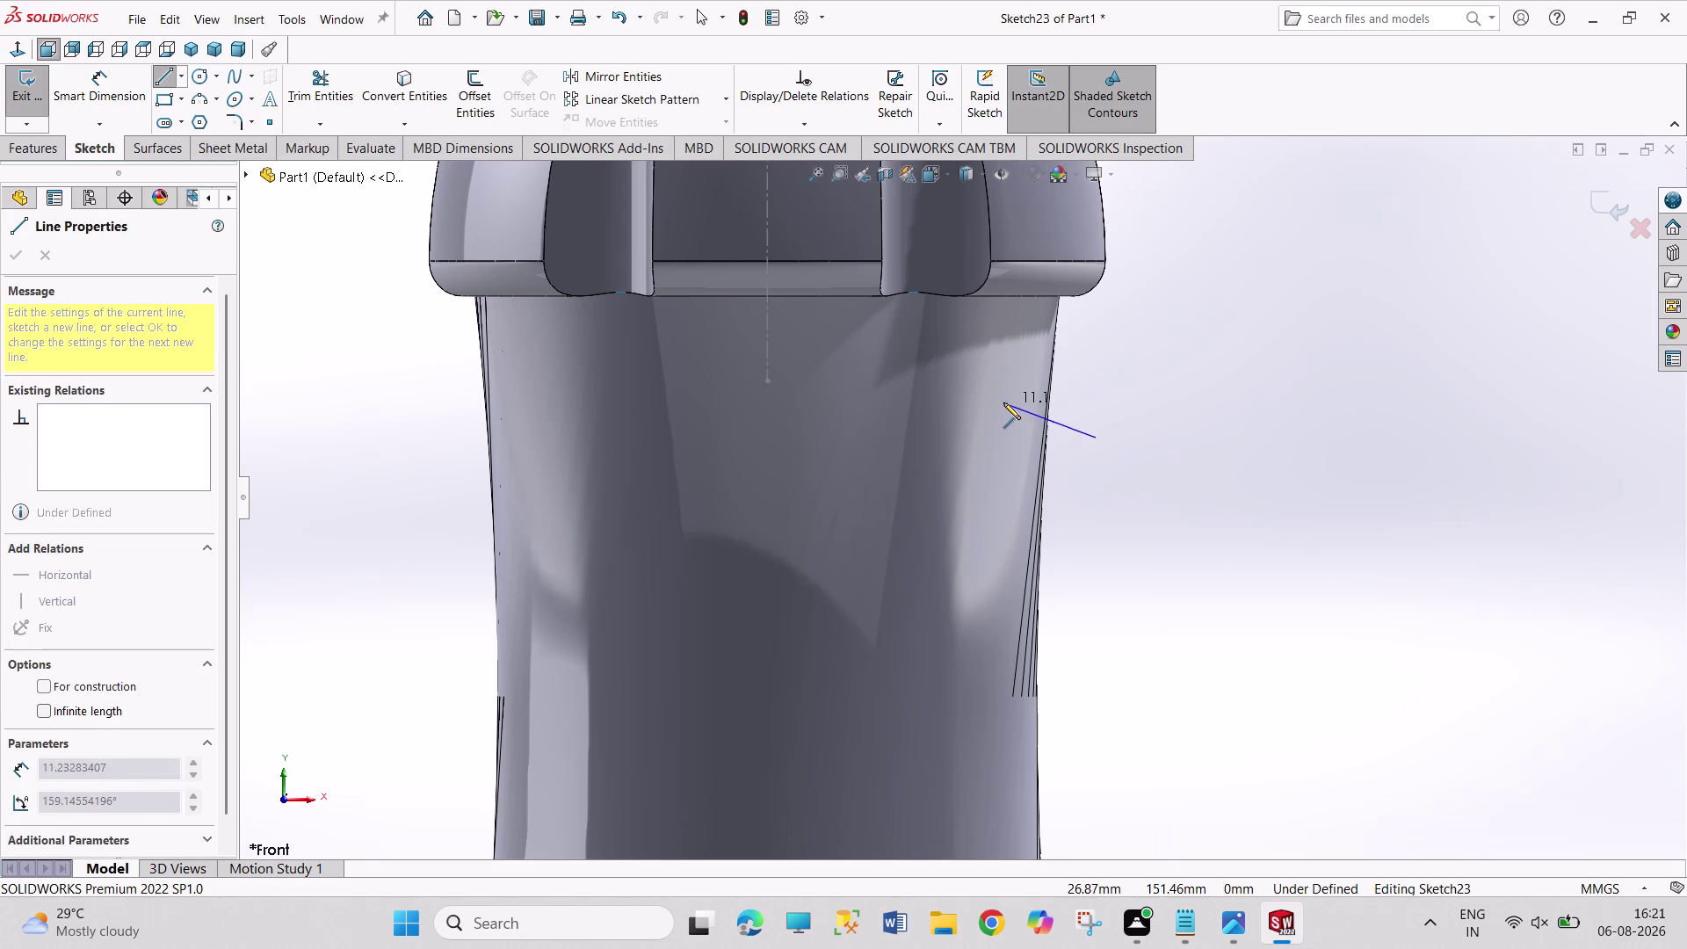
click(1004, 403)
click(984, 445)
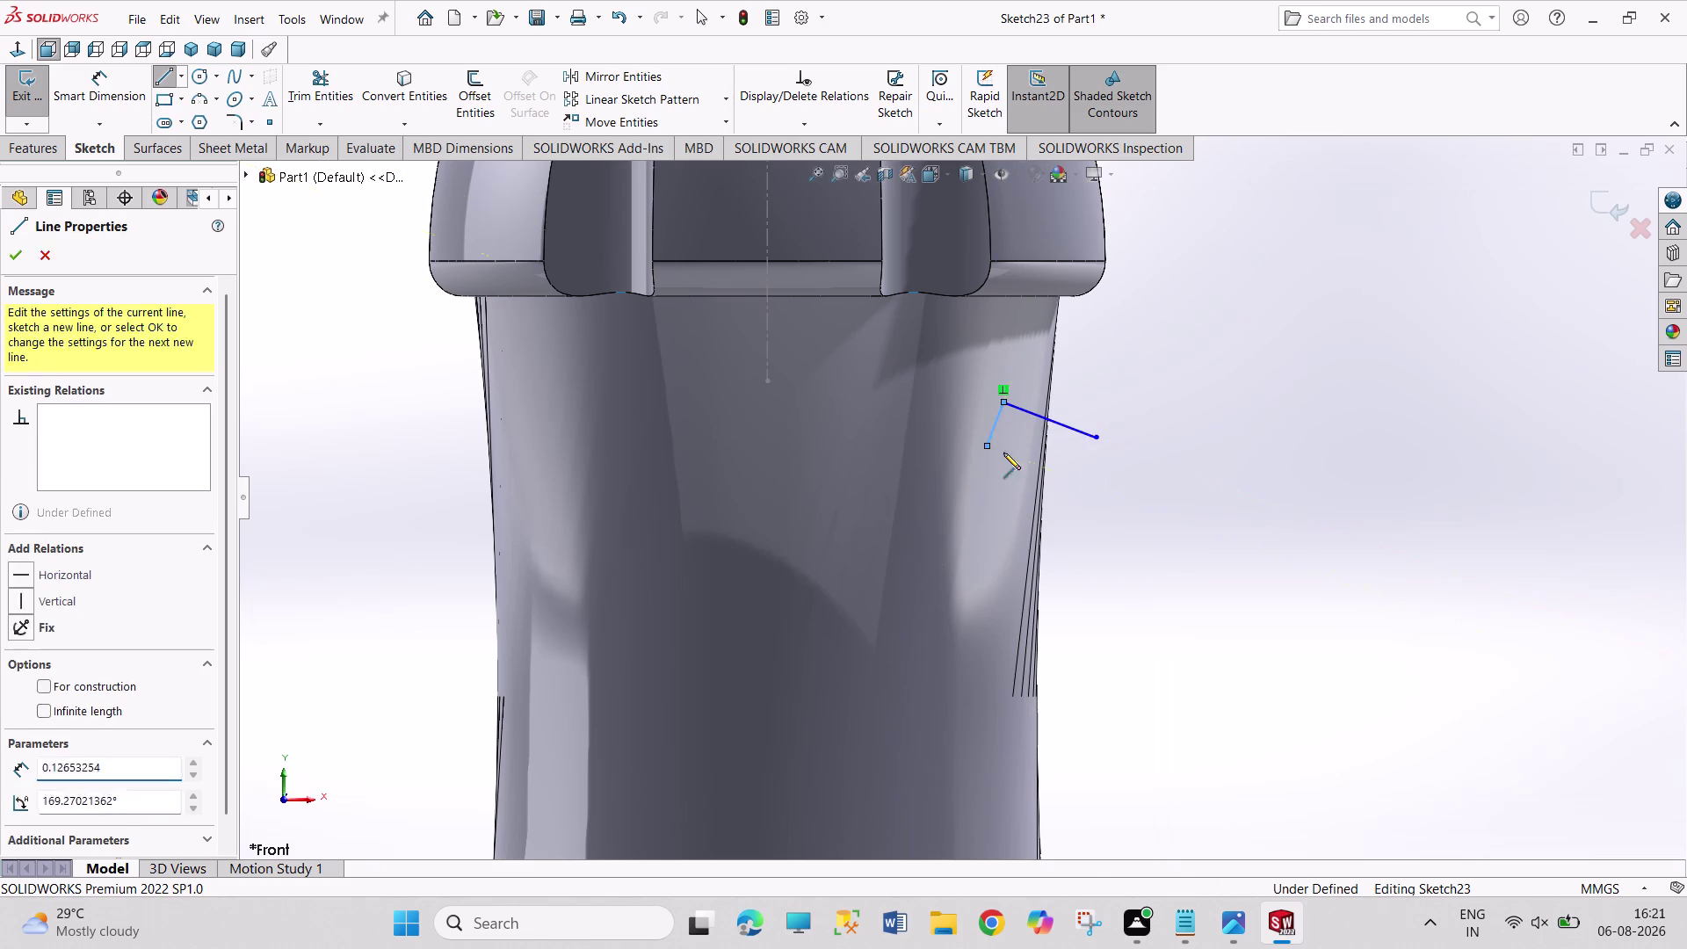
click(1081, 480)
right_click(1207, 441)
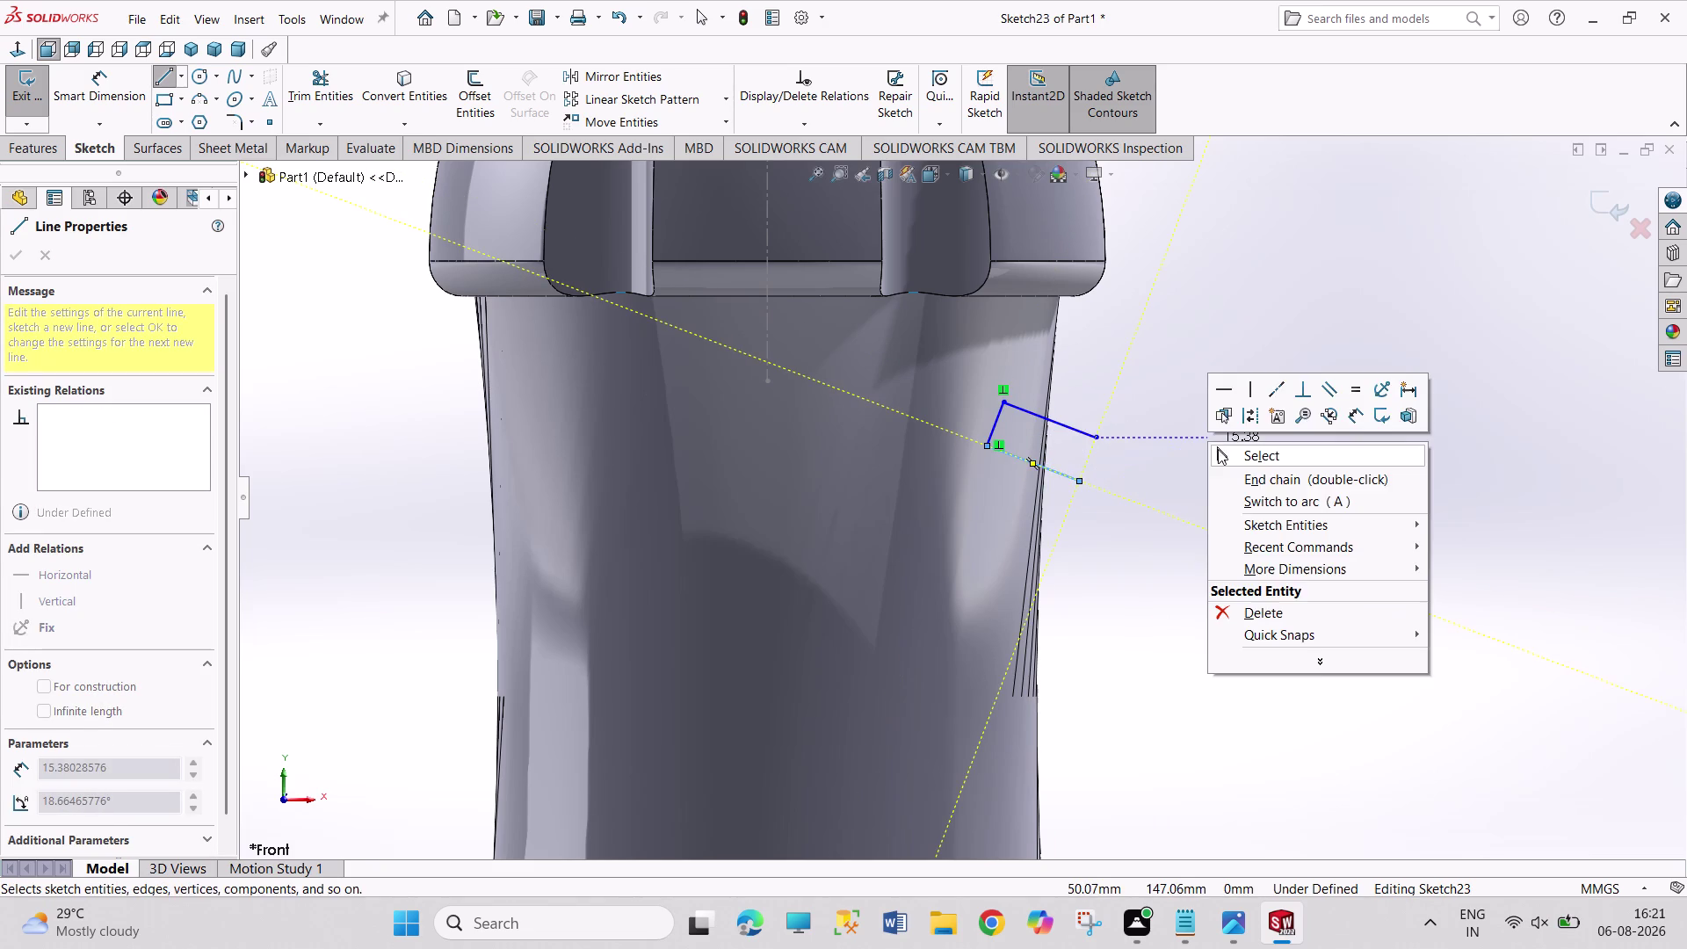
click(1231, 454)
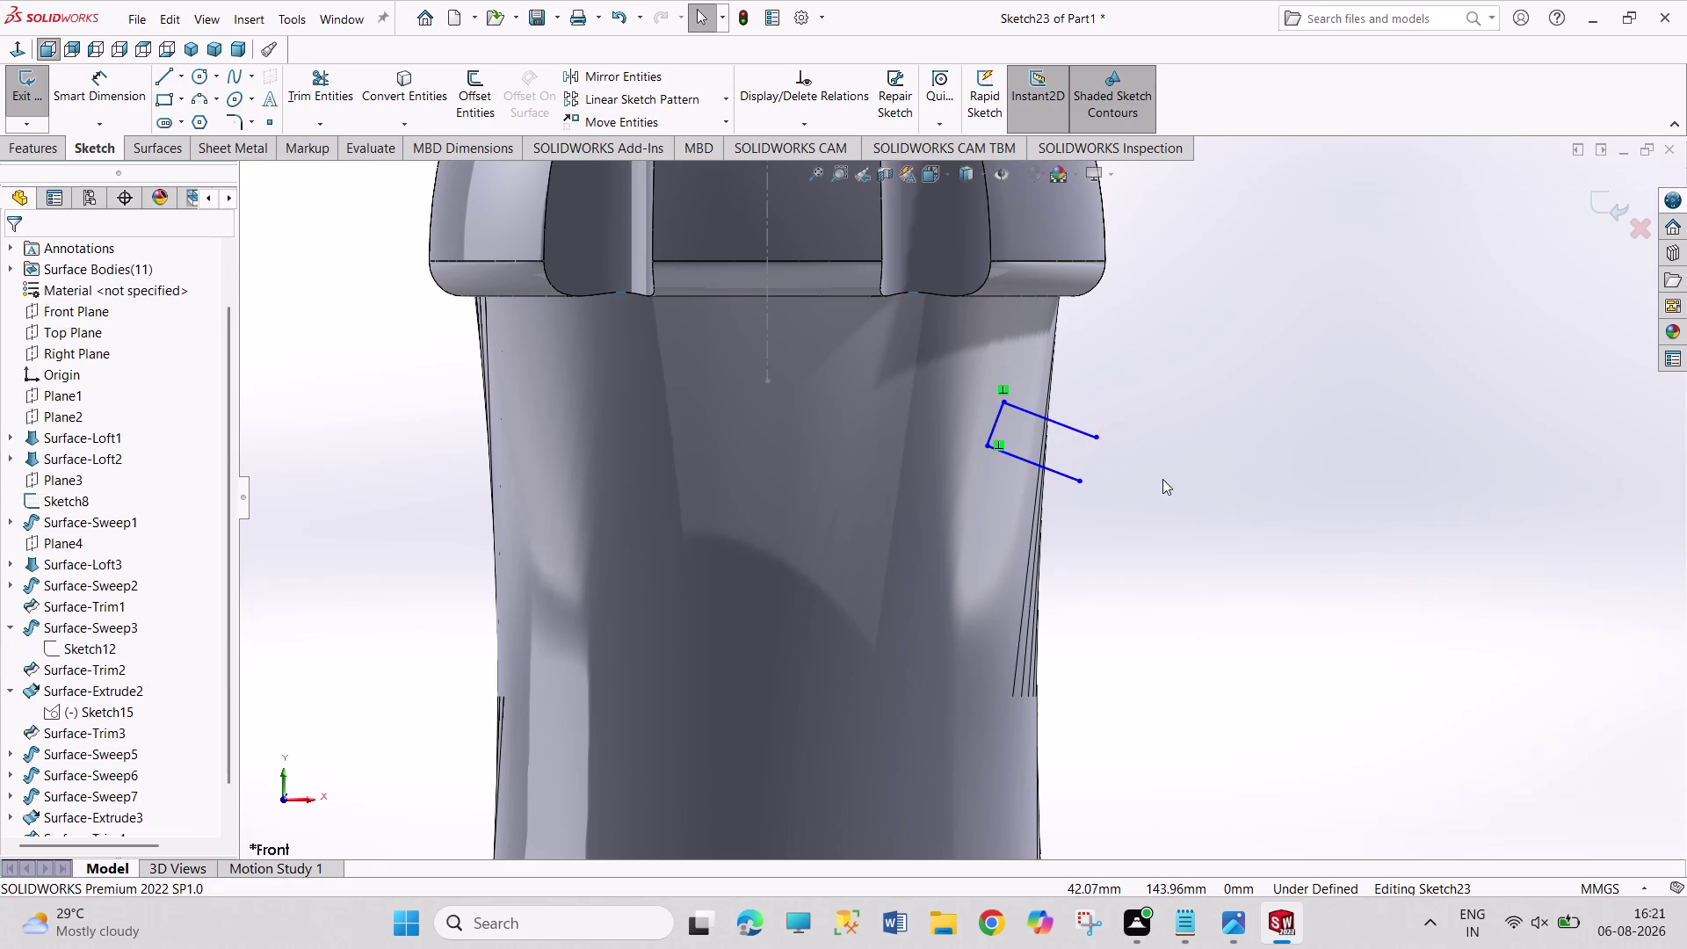
Drag the profile's short edge against the bottle wall and exit Sketch23.
drag(989, 429, 1011, 438)
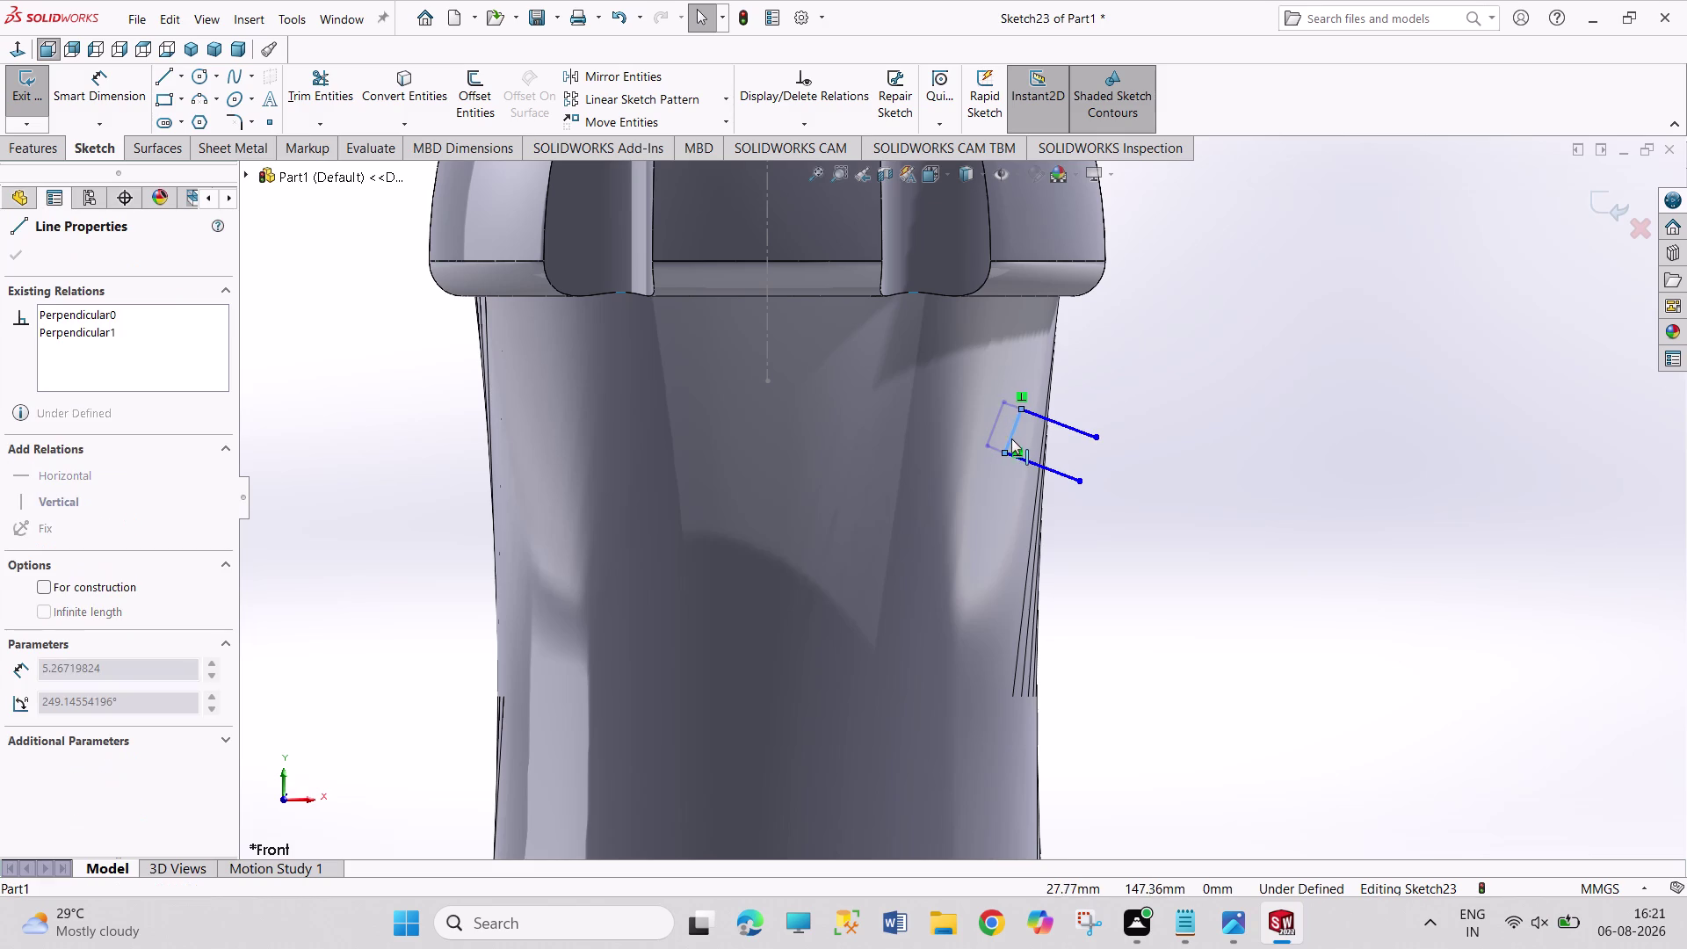
drag(1011, 438, 1023, 448)
click(1218, 498)
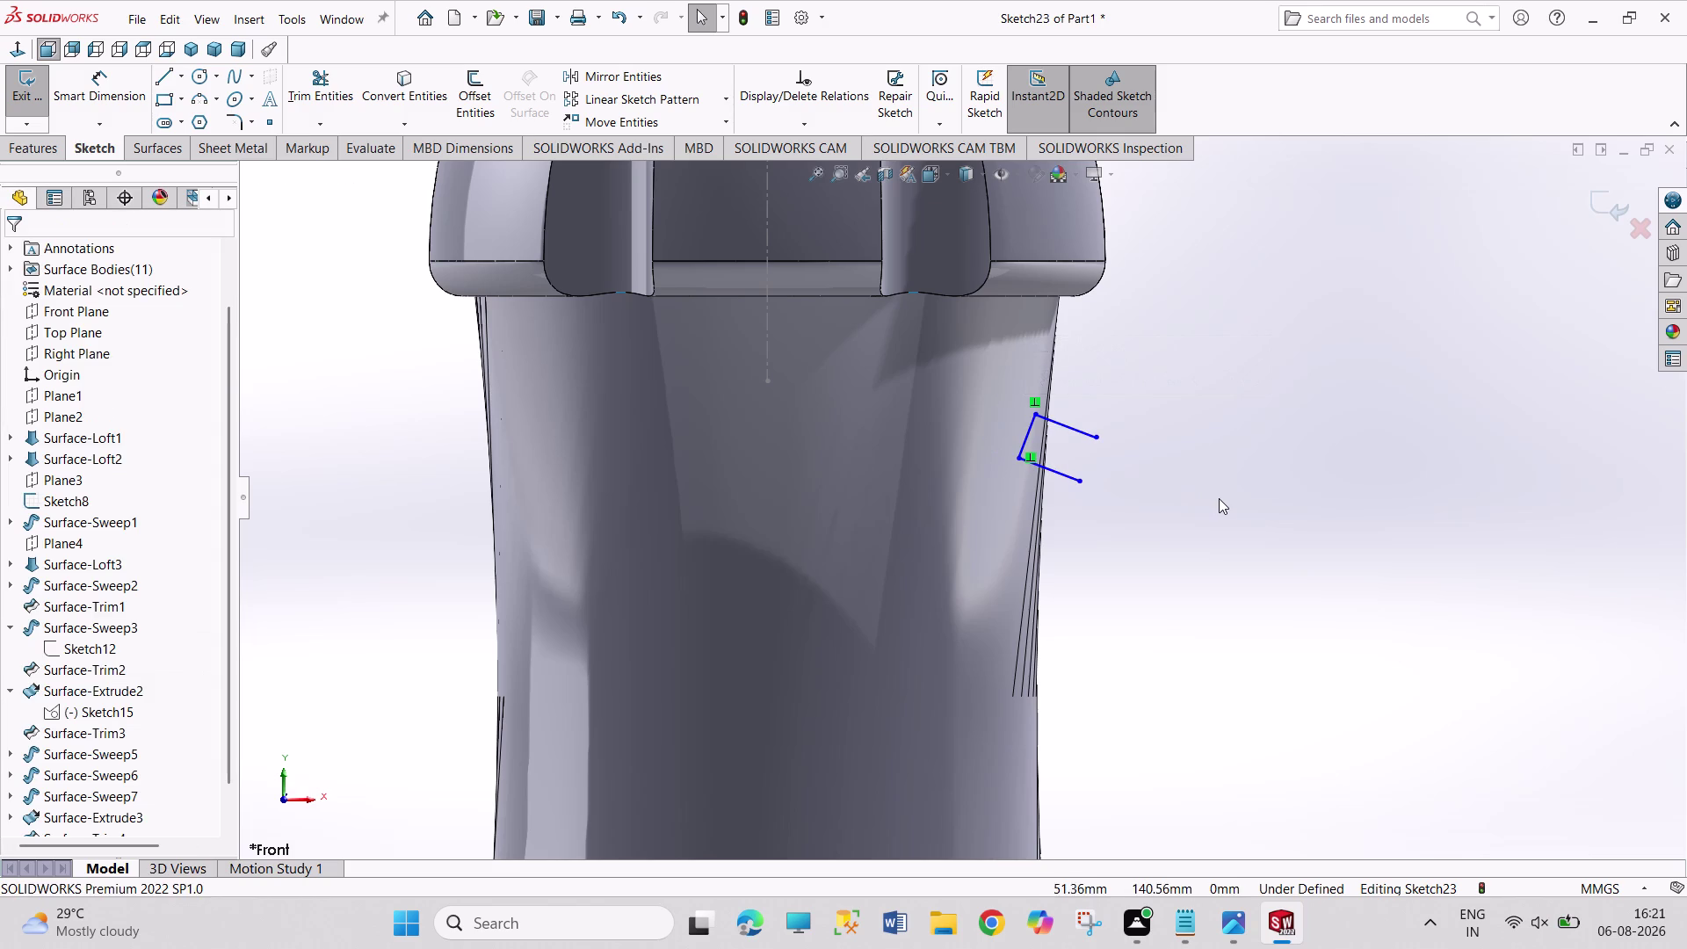
click(32, 90)
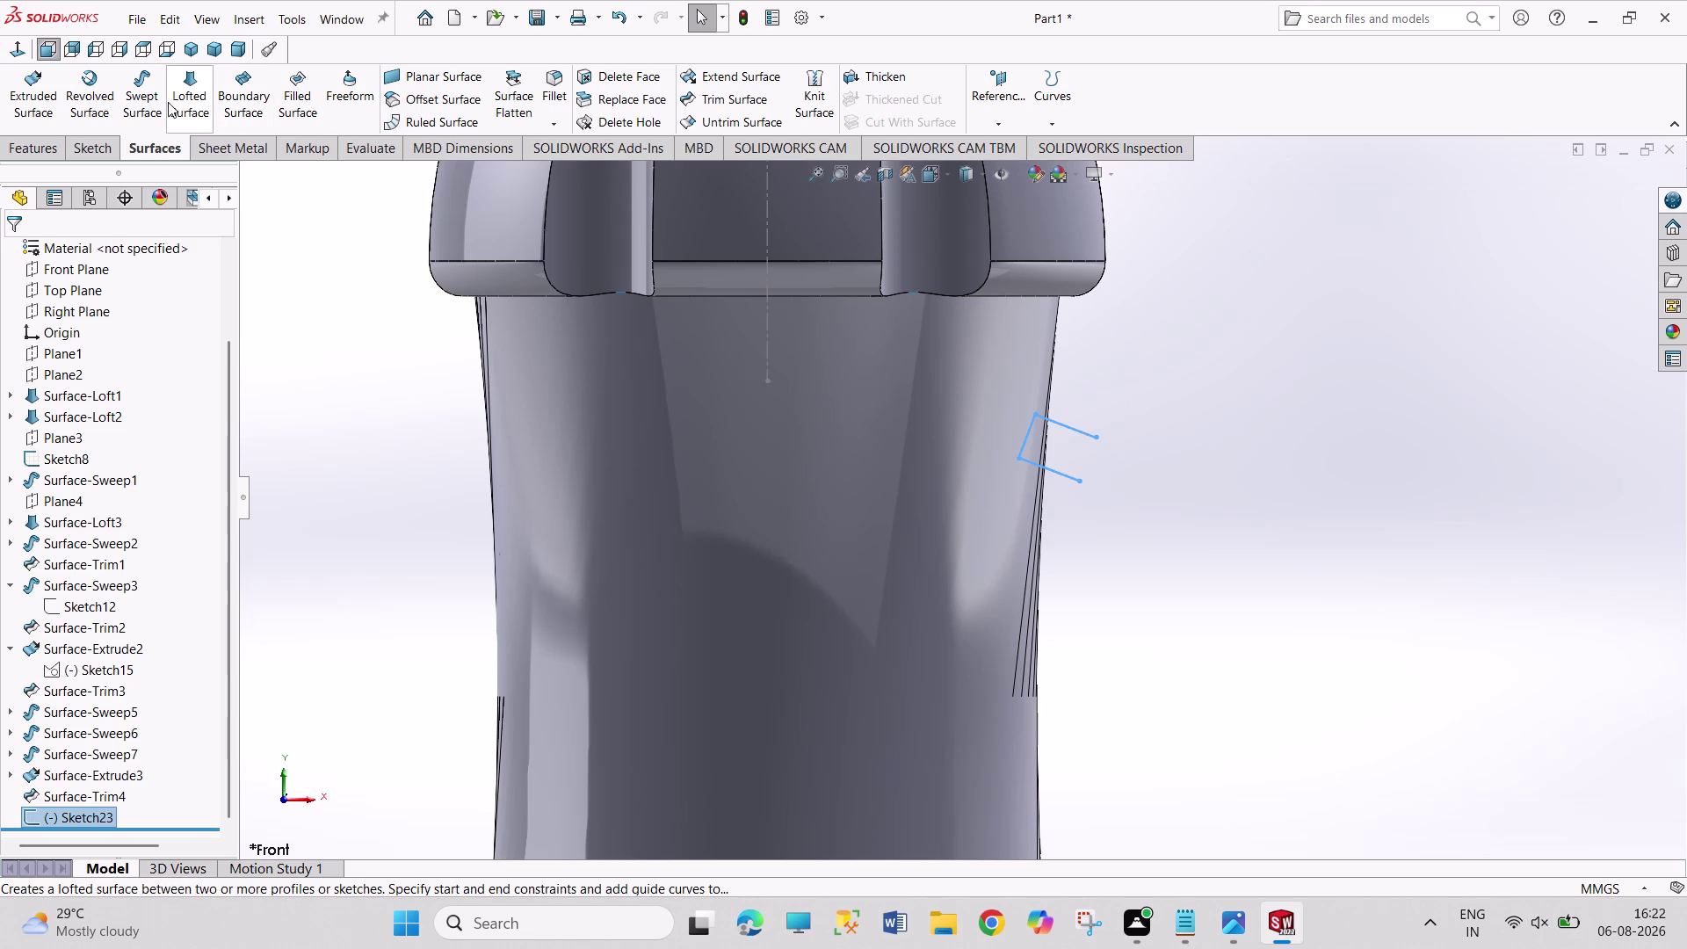
Sweep Sketch23 along the bottle's circular edge to create the ring surface Surface-Sweep8.
click(146, 102)
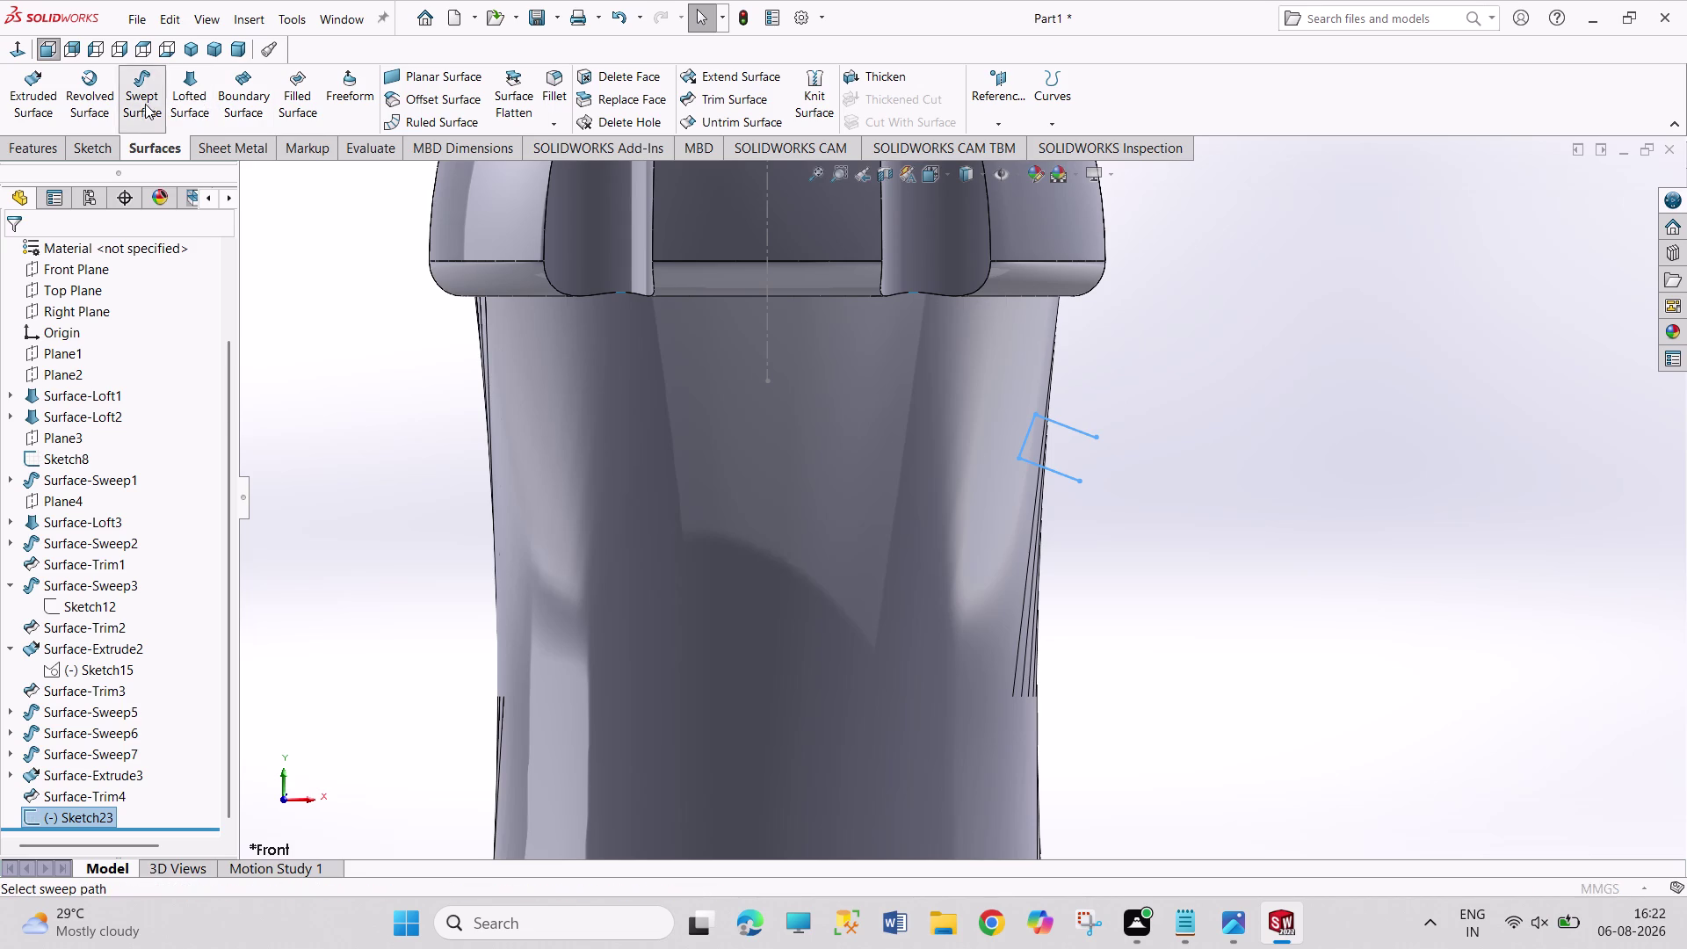
scroll(up, 3)
scroll(up, 3)
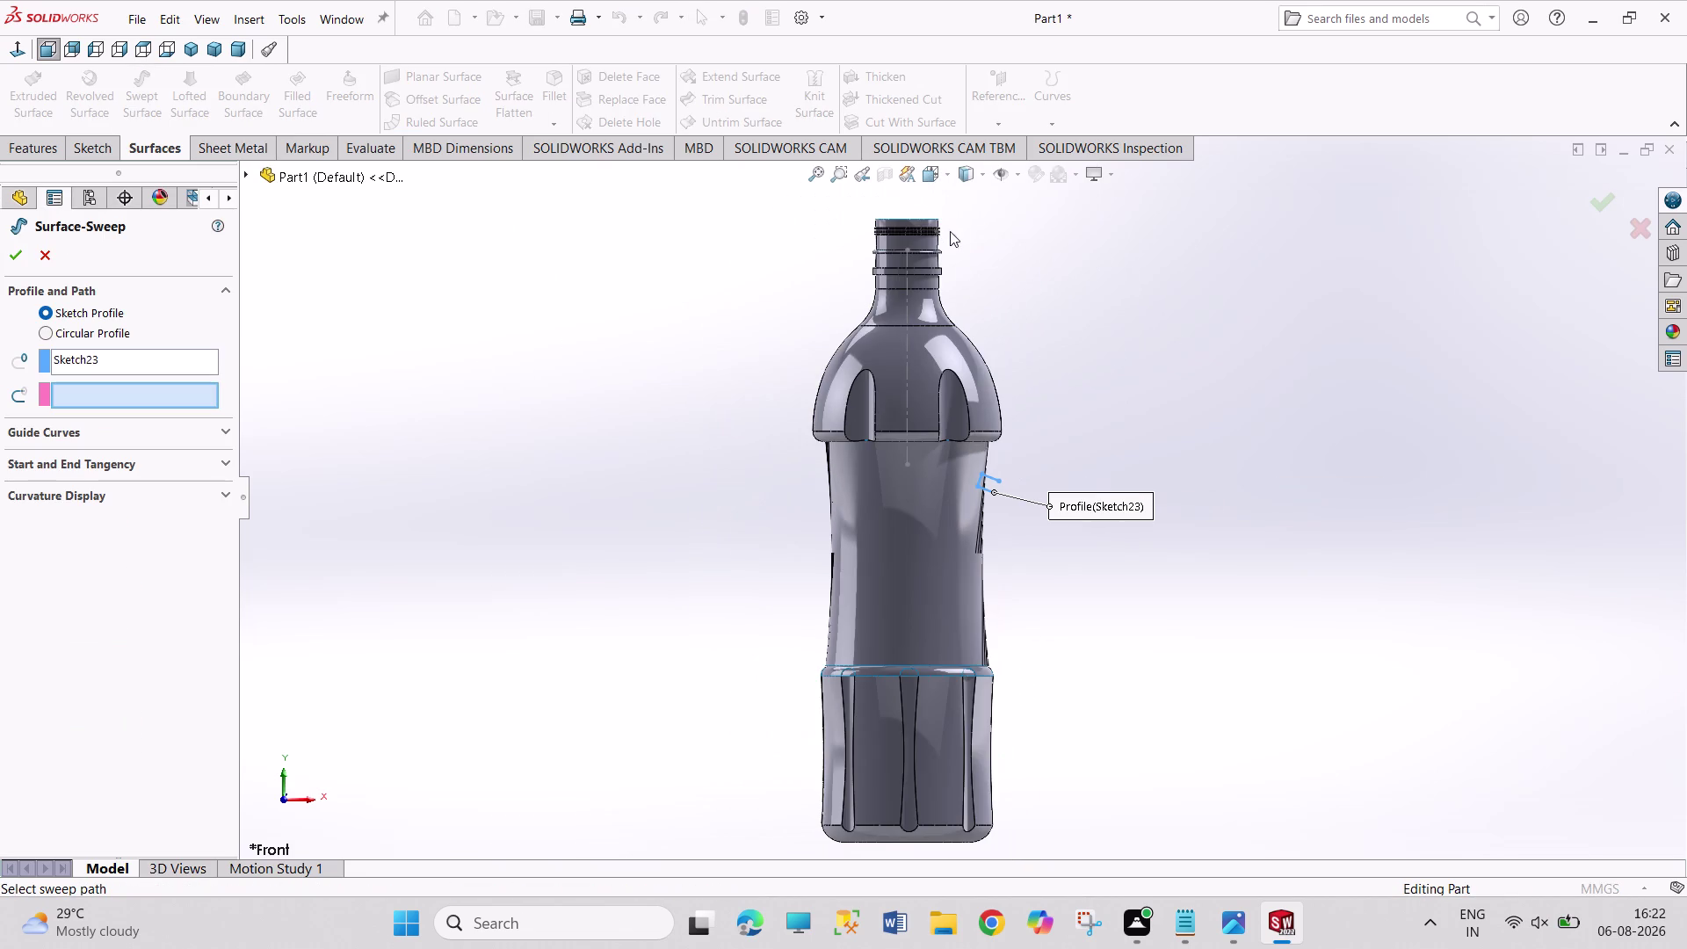
click(924, 220)
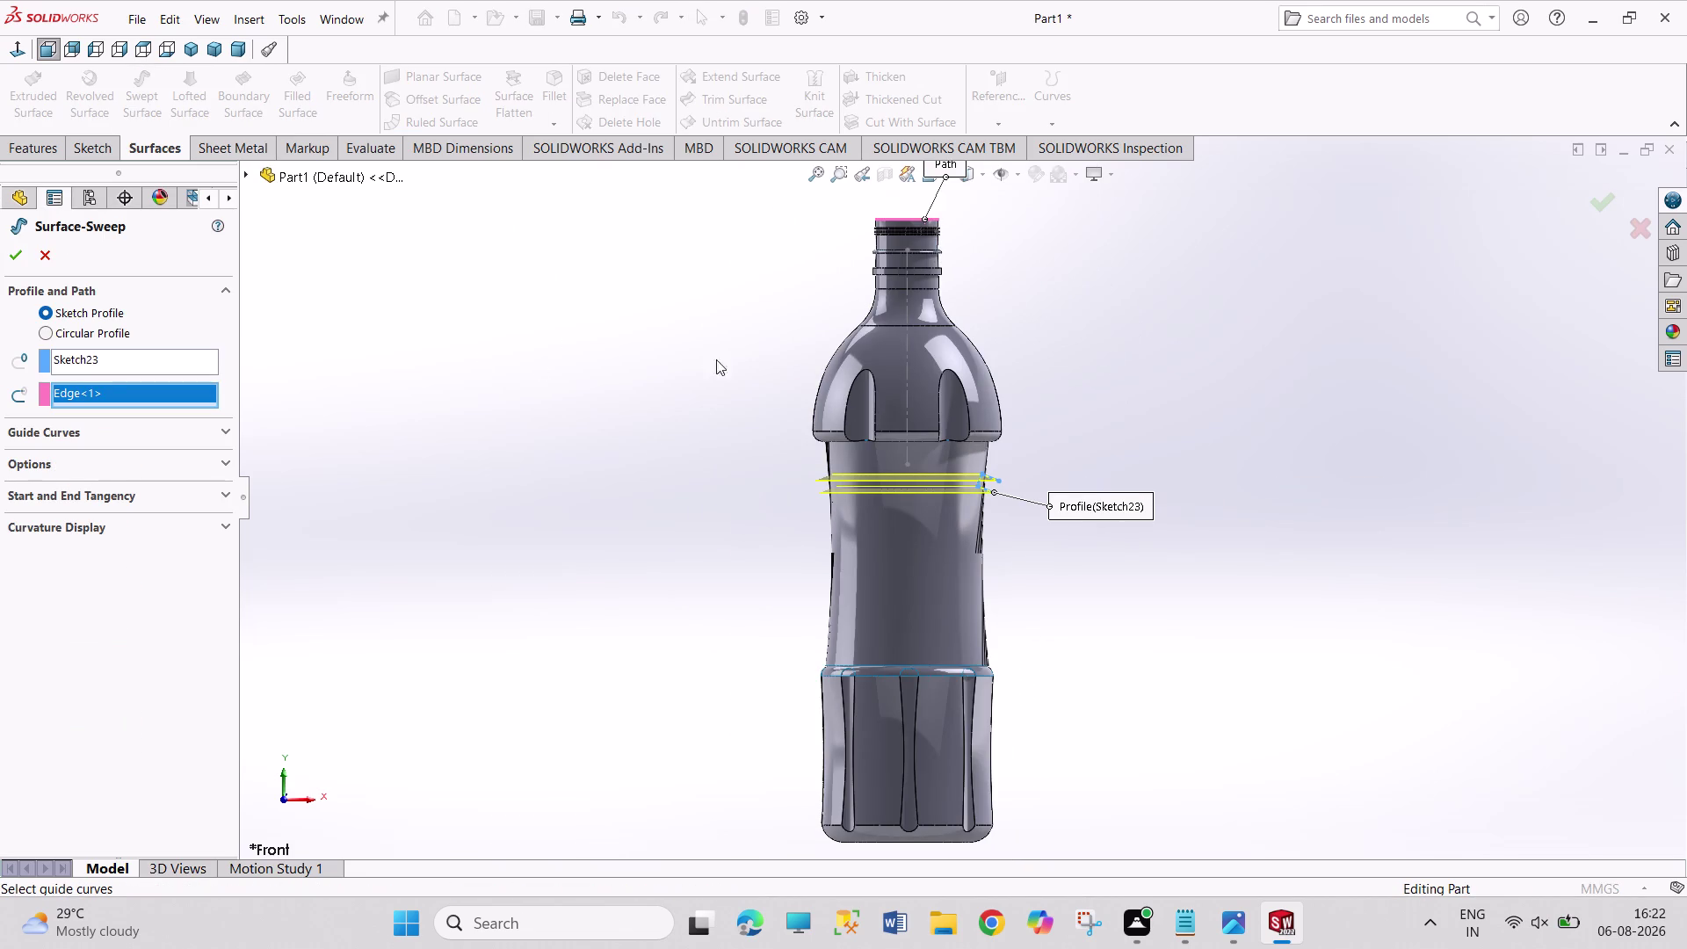
click(16, 246)
scroll(down, 3)
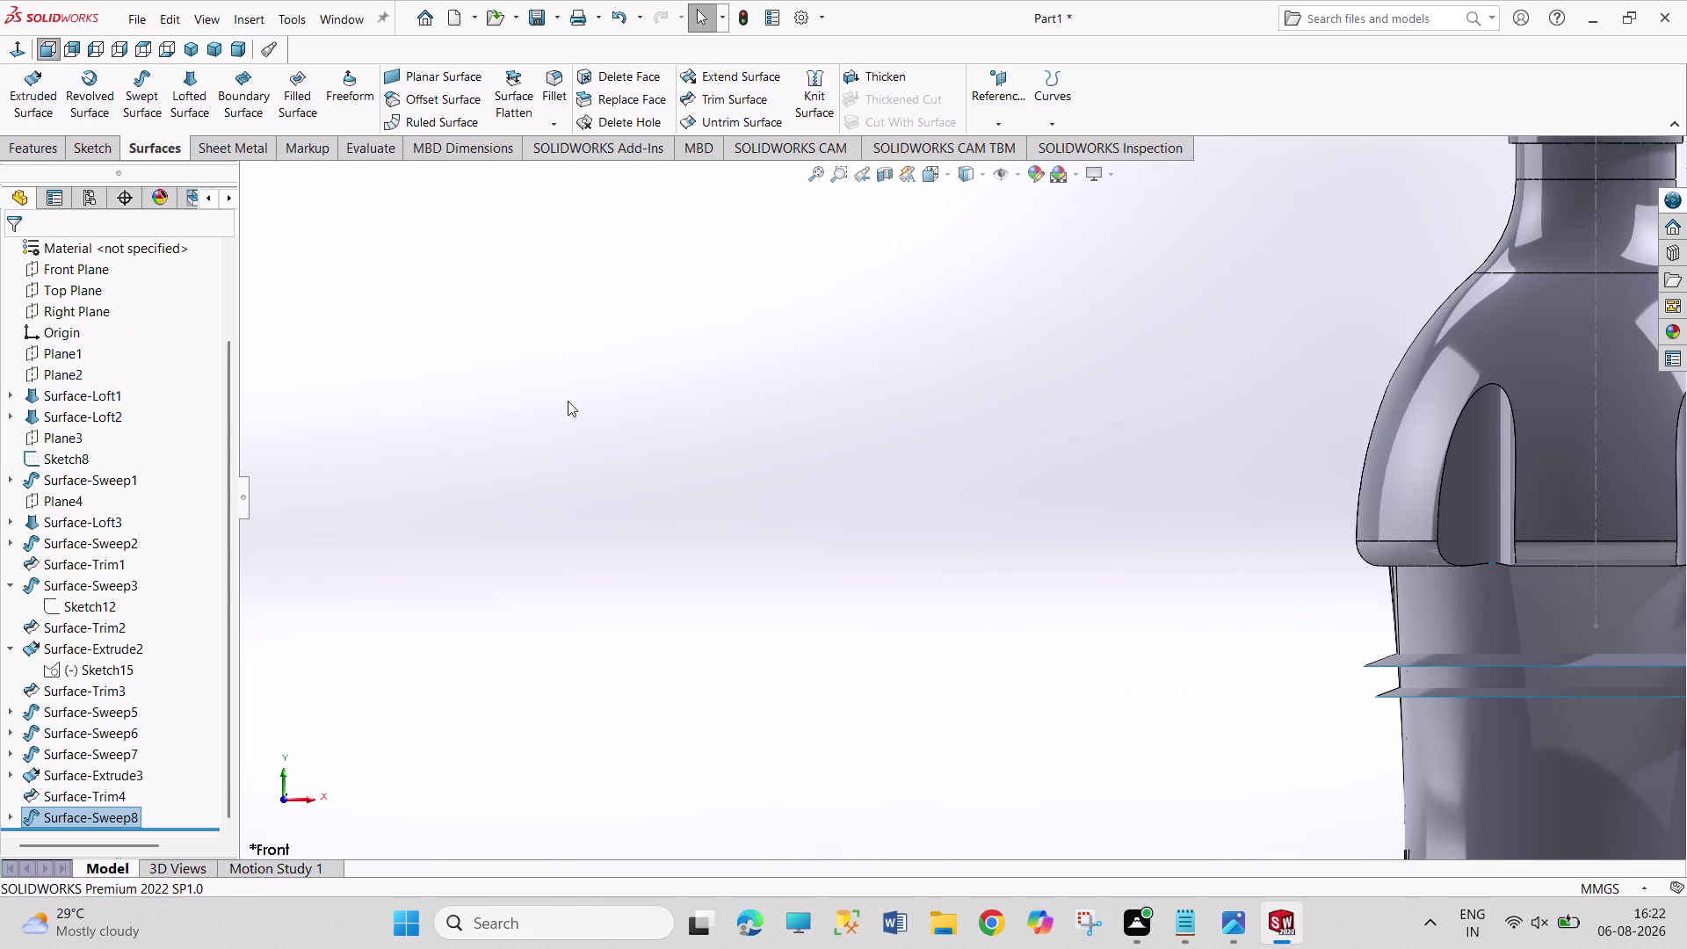
scroll(up, 3)
scroll(down, 3)
scroll(down, 3)
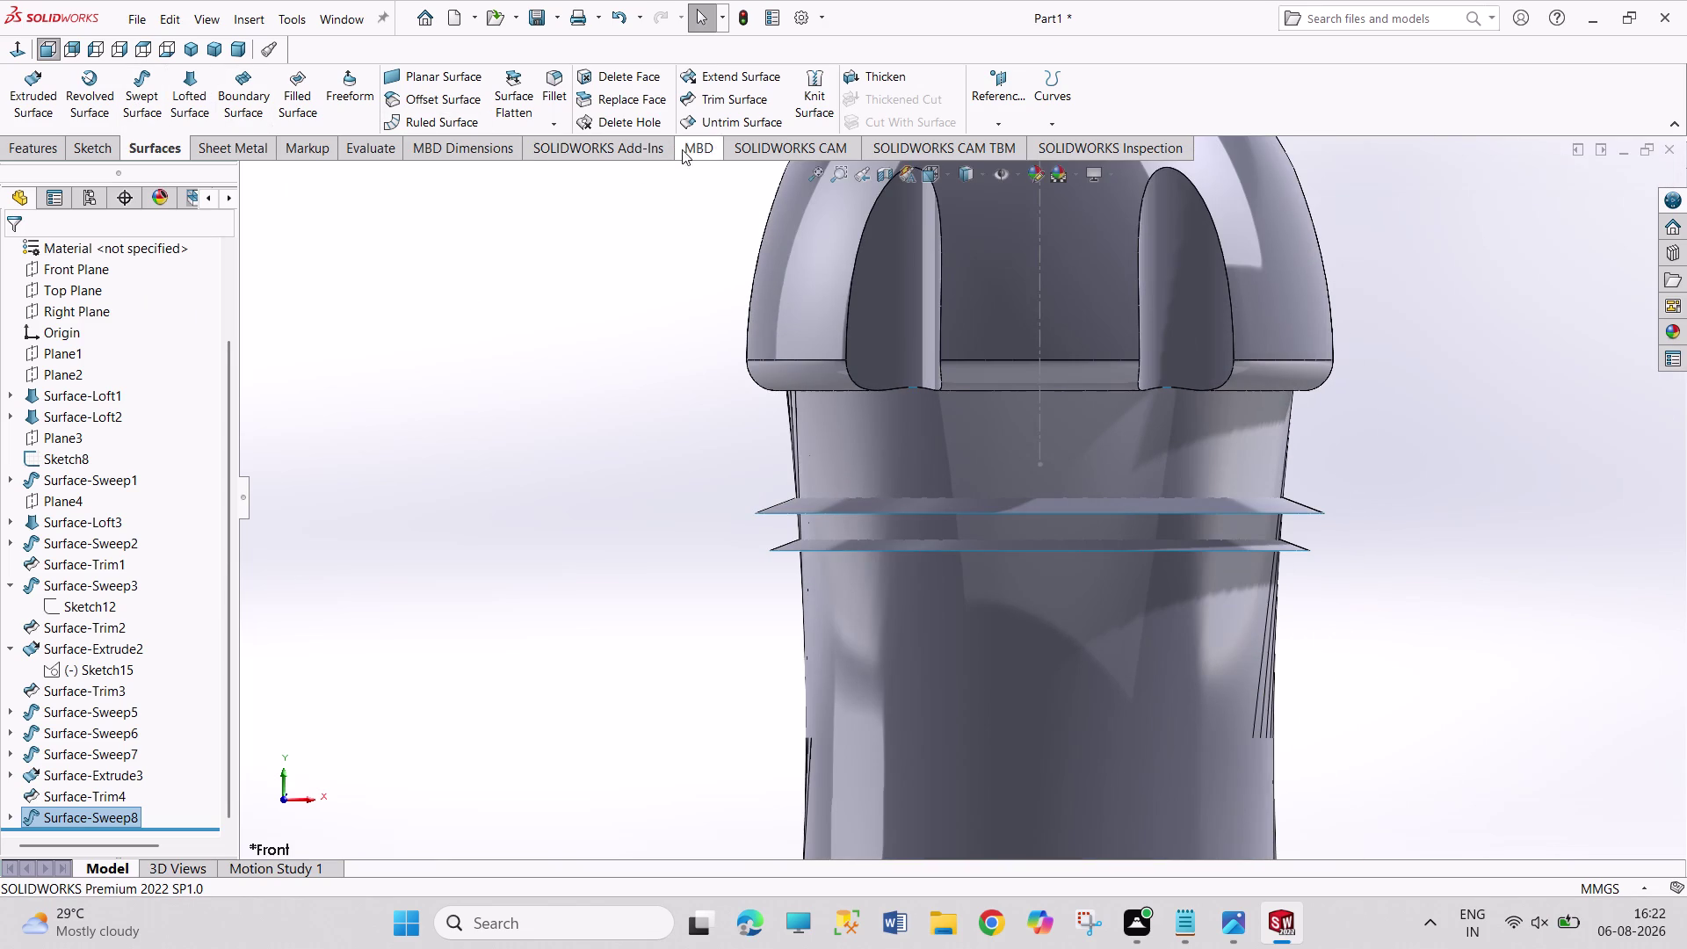
Start a new Trim Surface feature.
click(717, 96)
scroll(up, 3)
scroll(up, 3)
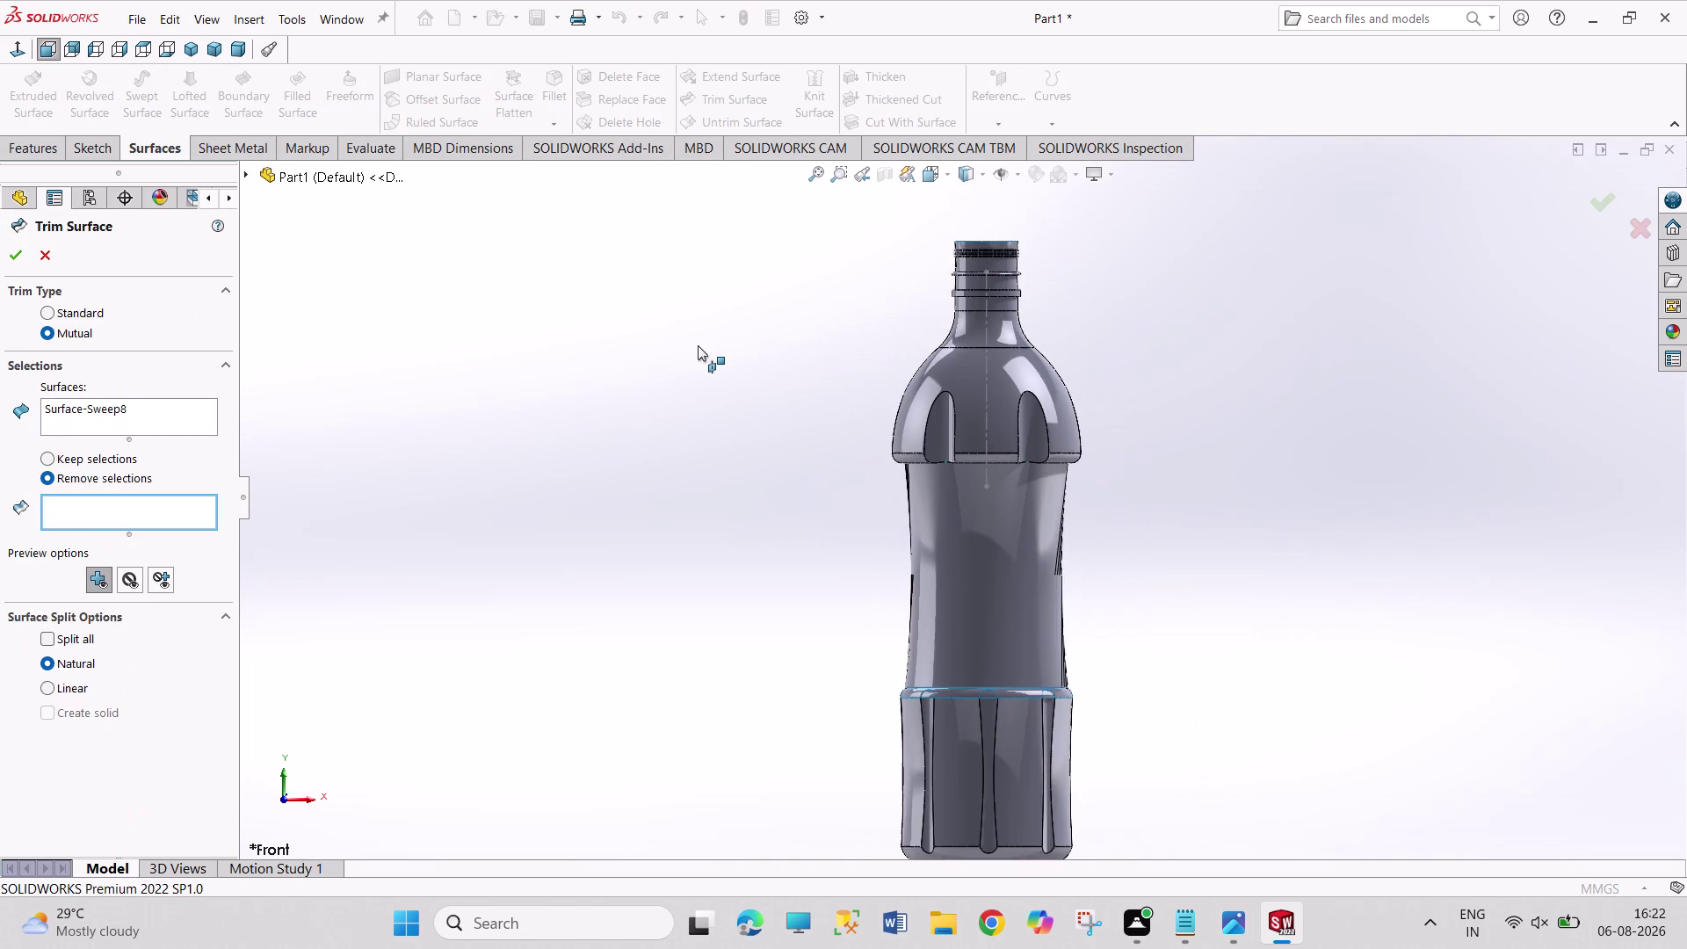
Clear the trim selection and box-select all bottle surfaces as trimming surfaces.
scroll(up, 3)
drag(667, 204, 1173, 855)
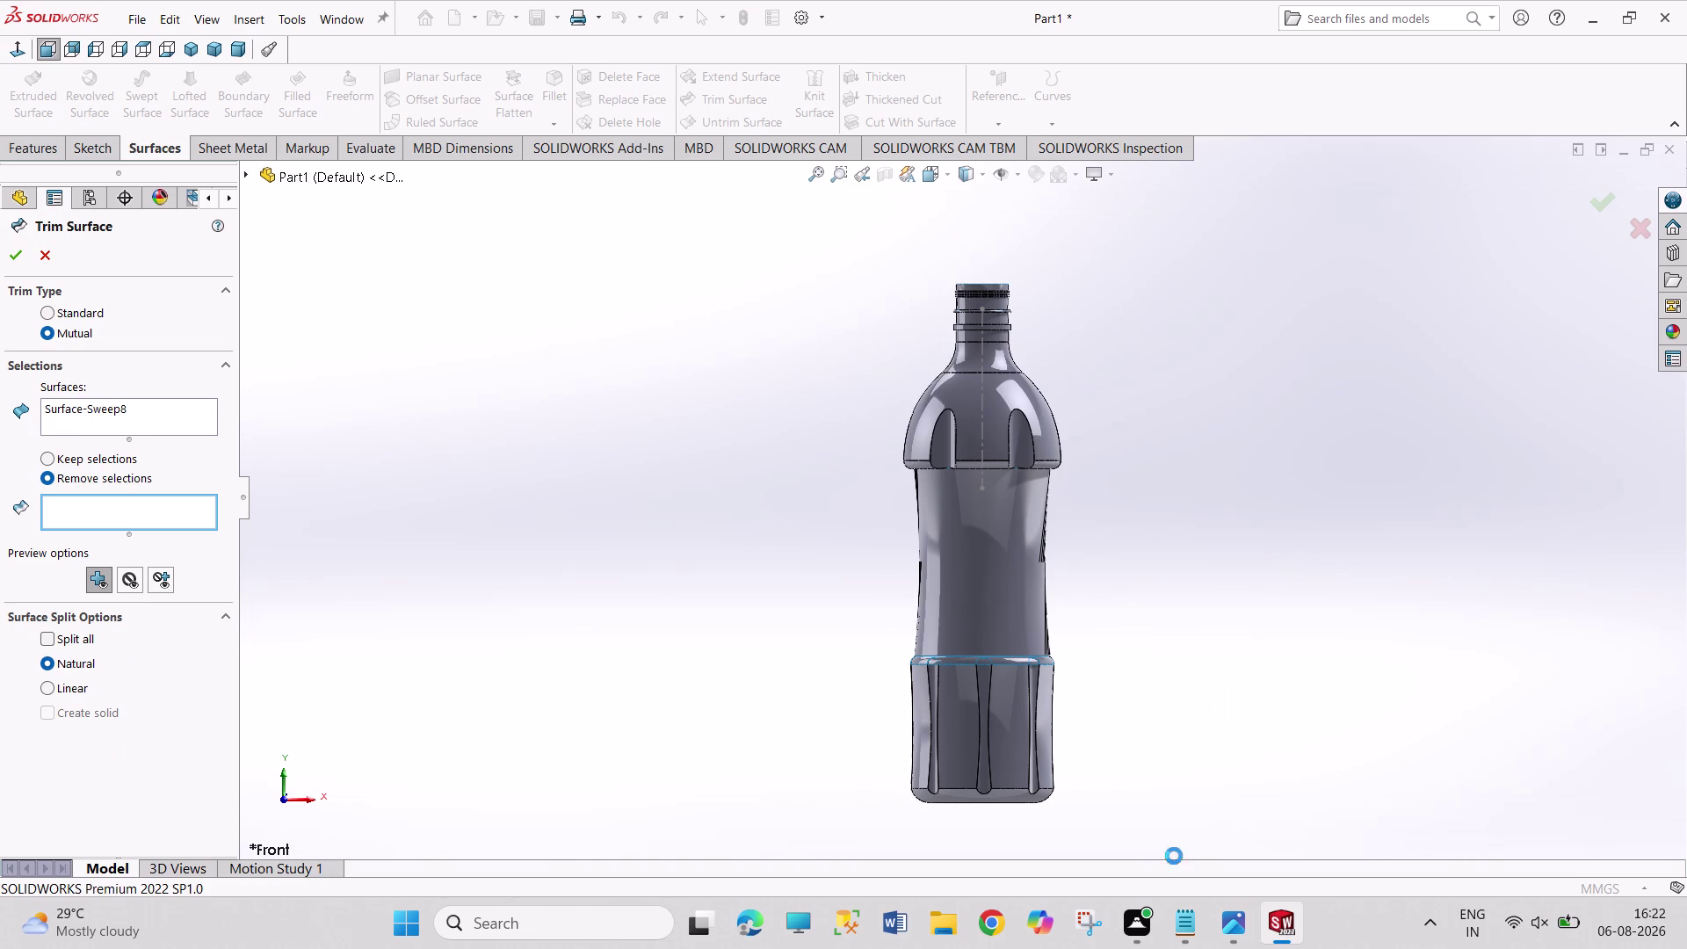
drag(1173, 856, 1174, 856)
right_click(131, 413)
click(169, 431)
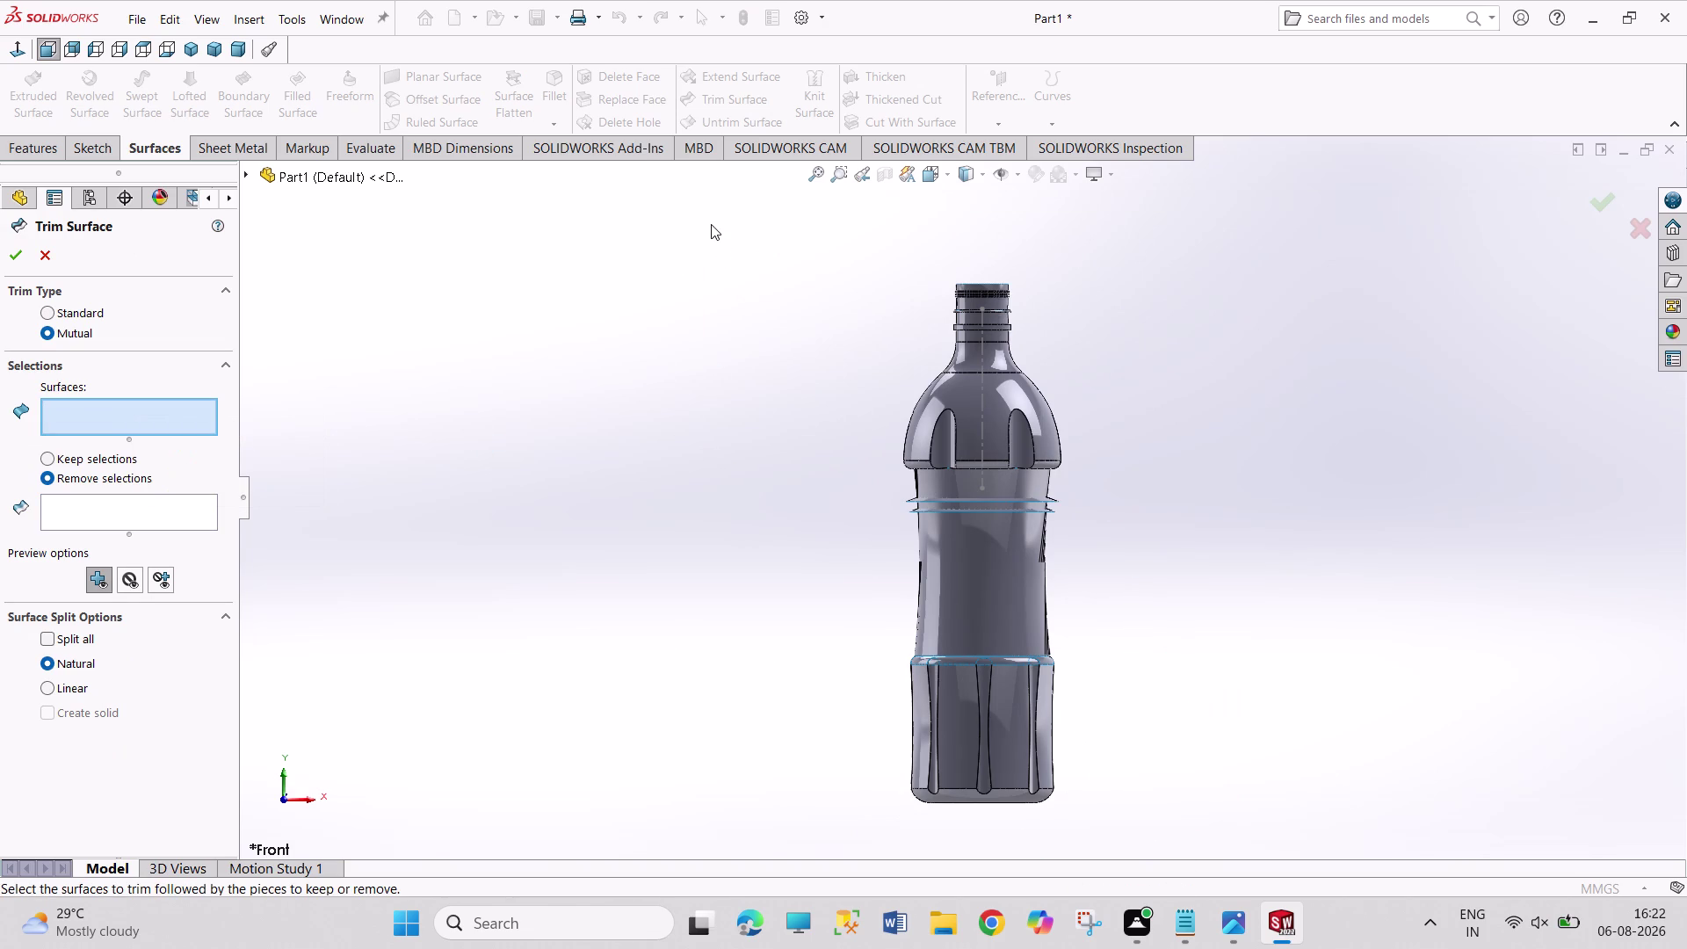
drag(711, 224, 1338, 717)
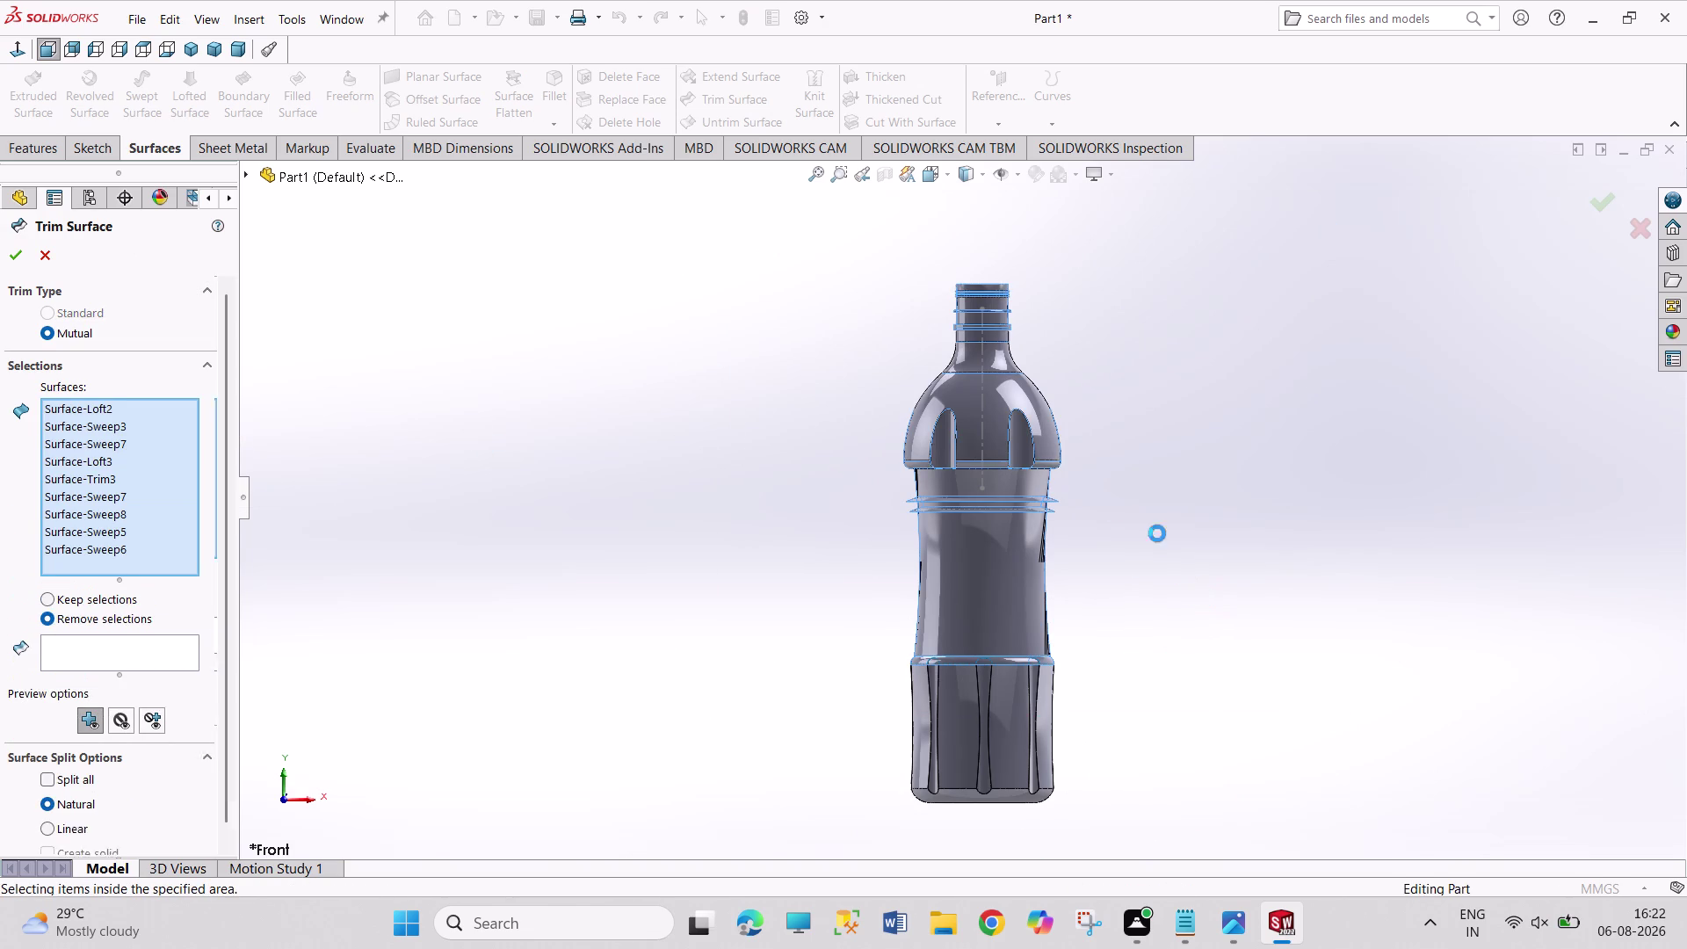
scroll(down, 3)
scroll(down, 3)
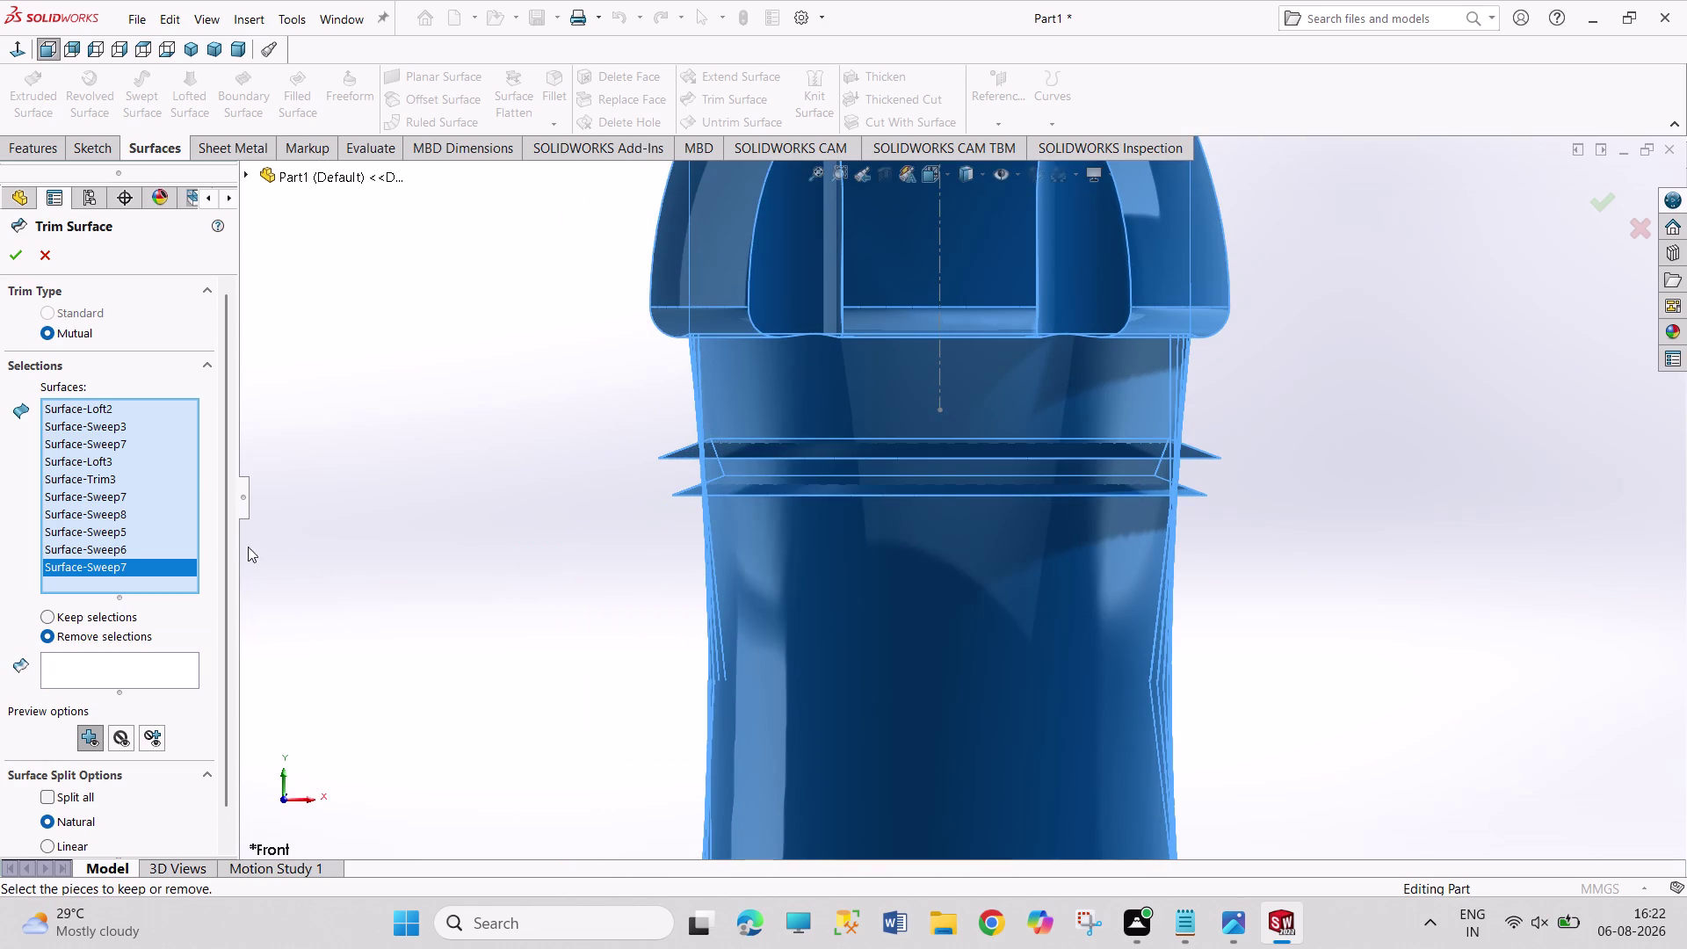
click(135, 666)
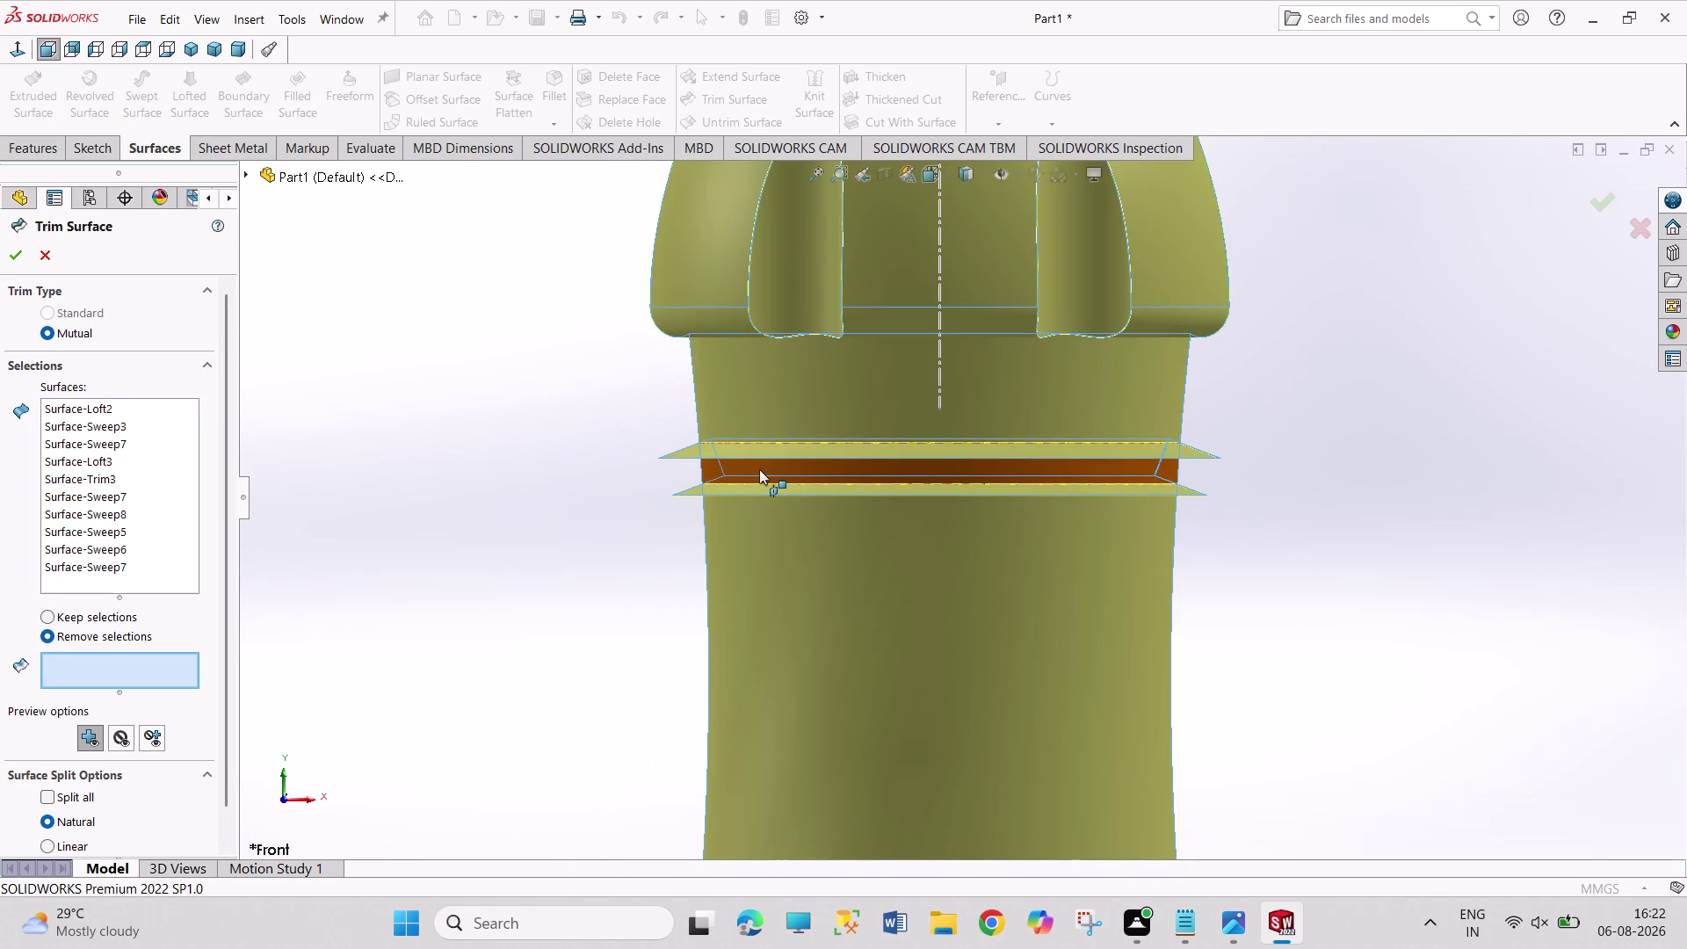
Mark the band between the rings and the outer ring pieces for removal, then accept the trim.
click(760, 469)
click(768, 450)
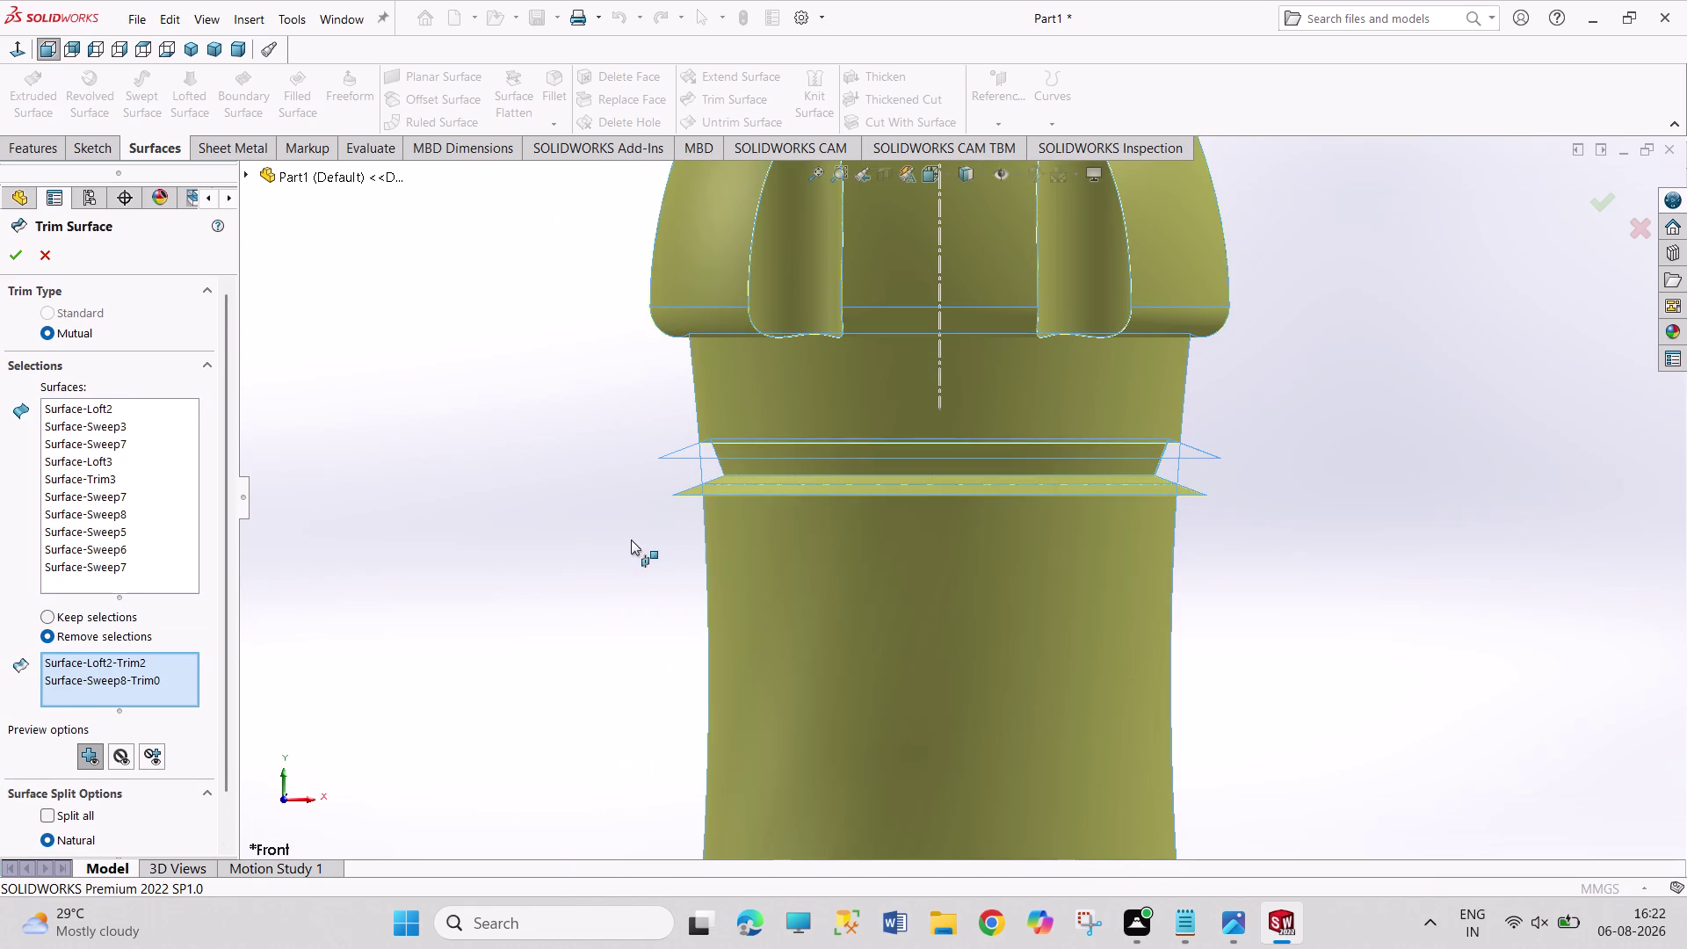
middle_drag(630, 539, 605, 425)
click(761, 450)
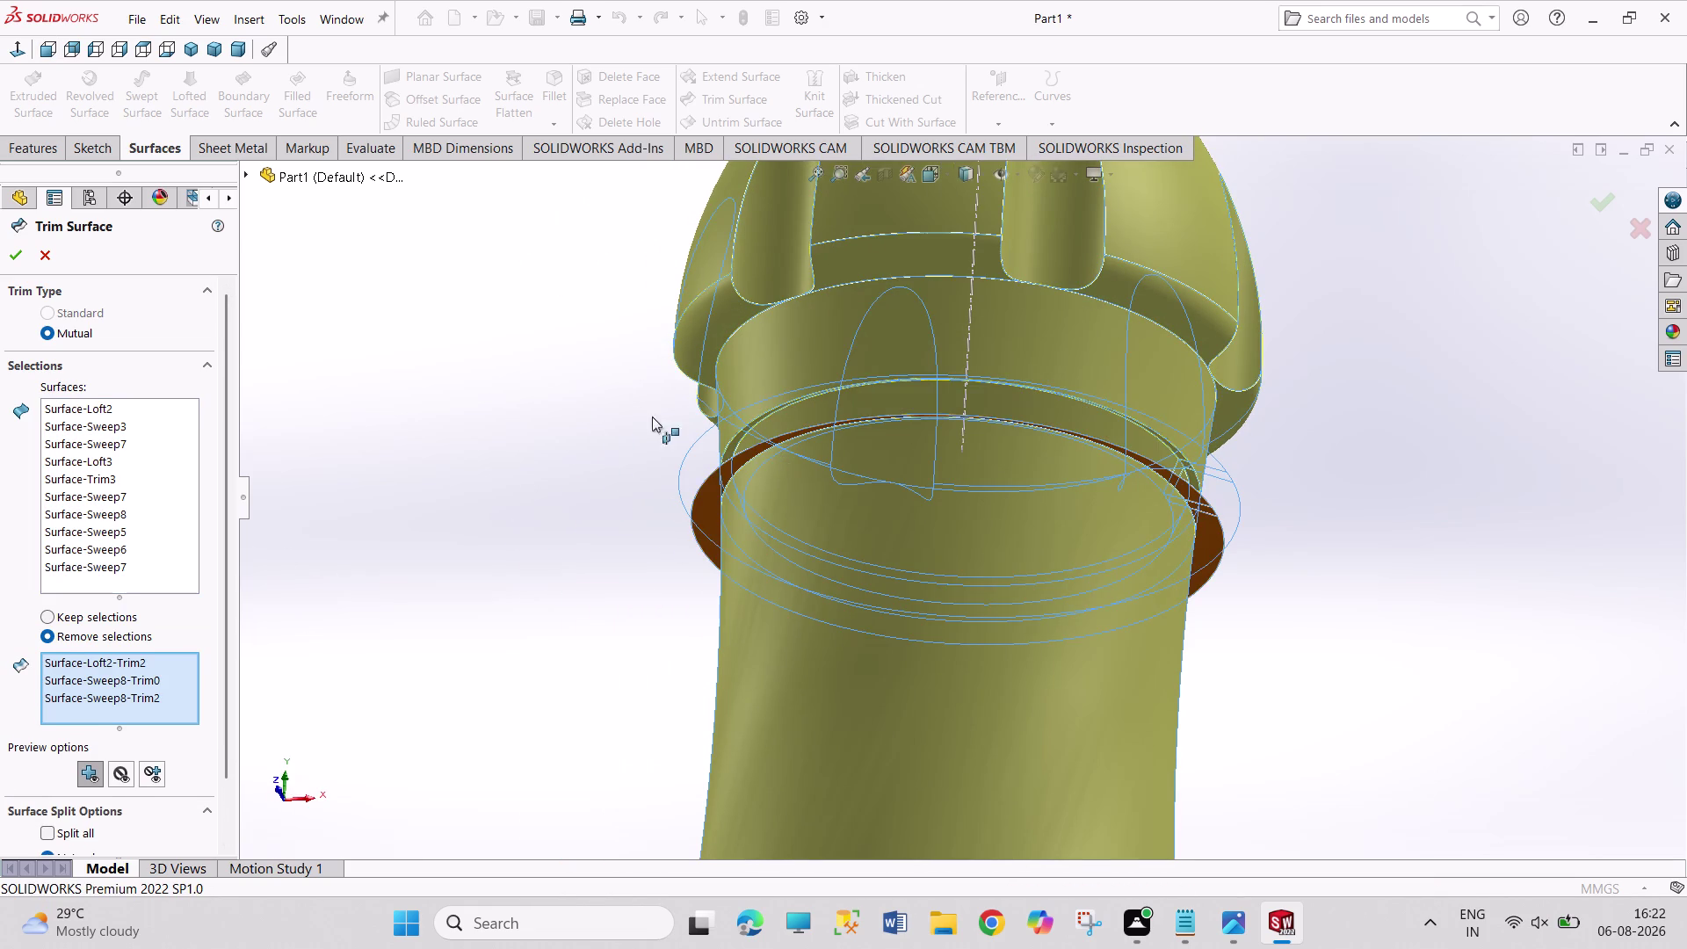
middle_drag(633, 404, 652, 542)
right_click(573, 528)
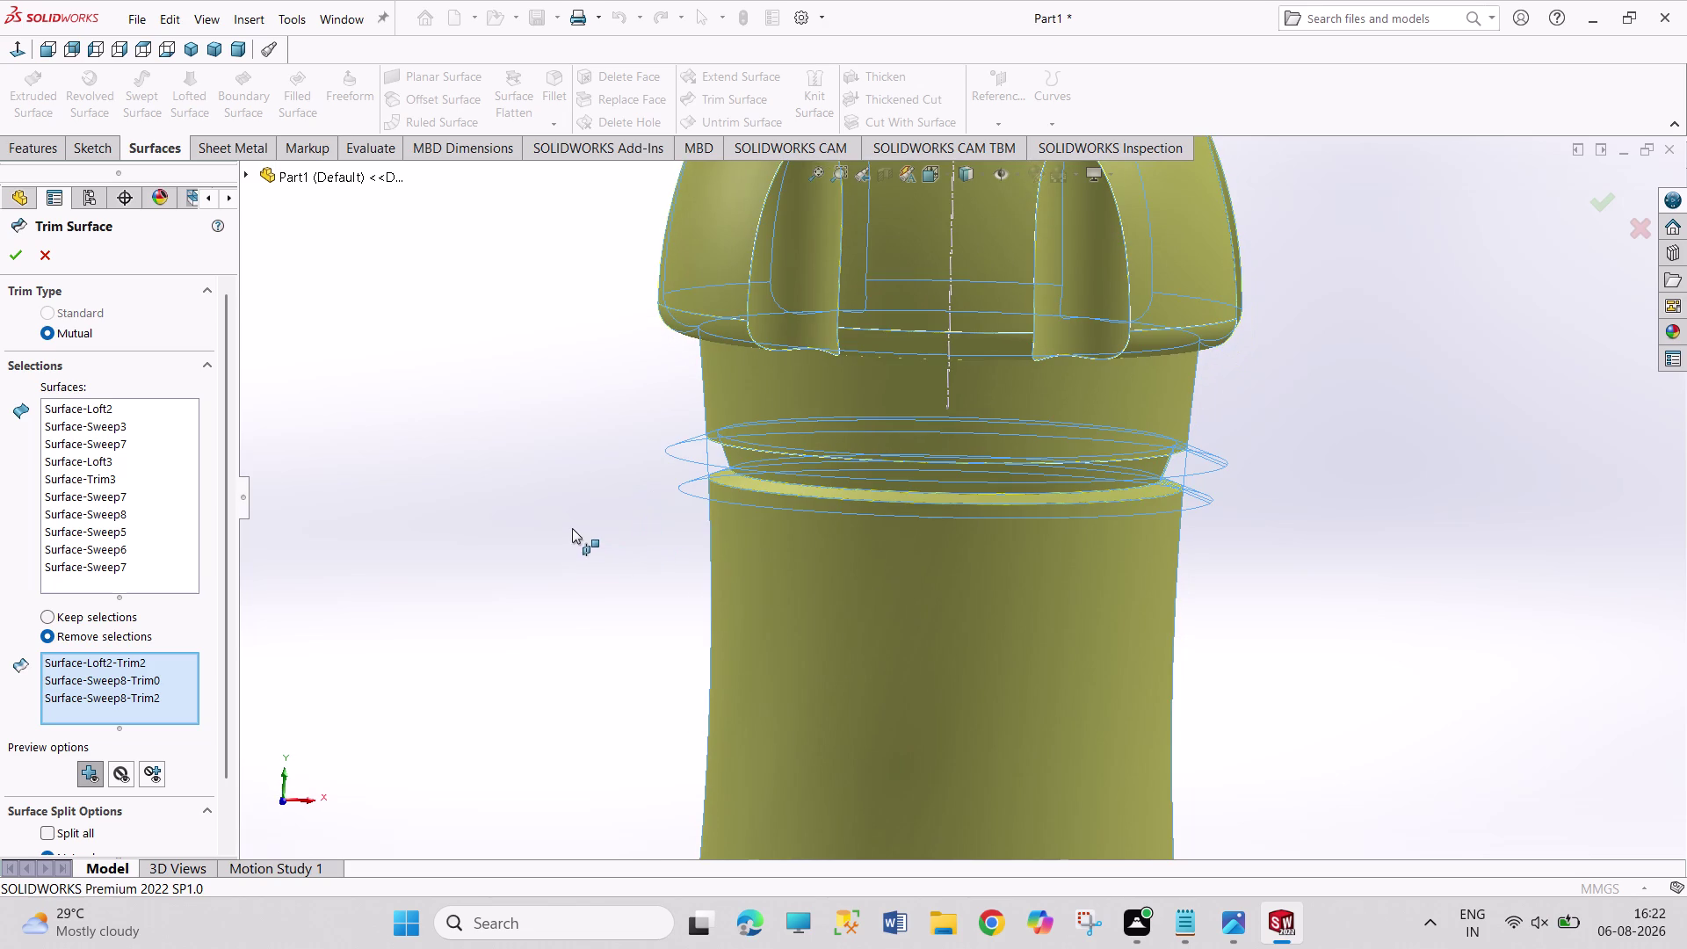
click(608, 658)
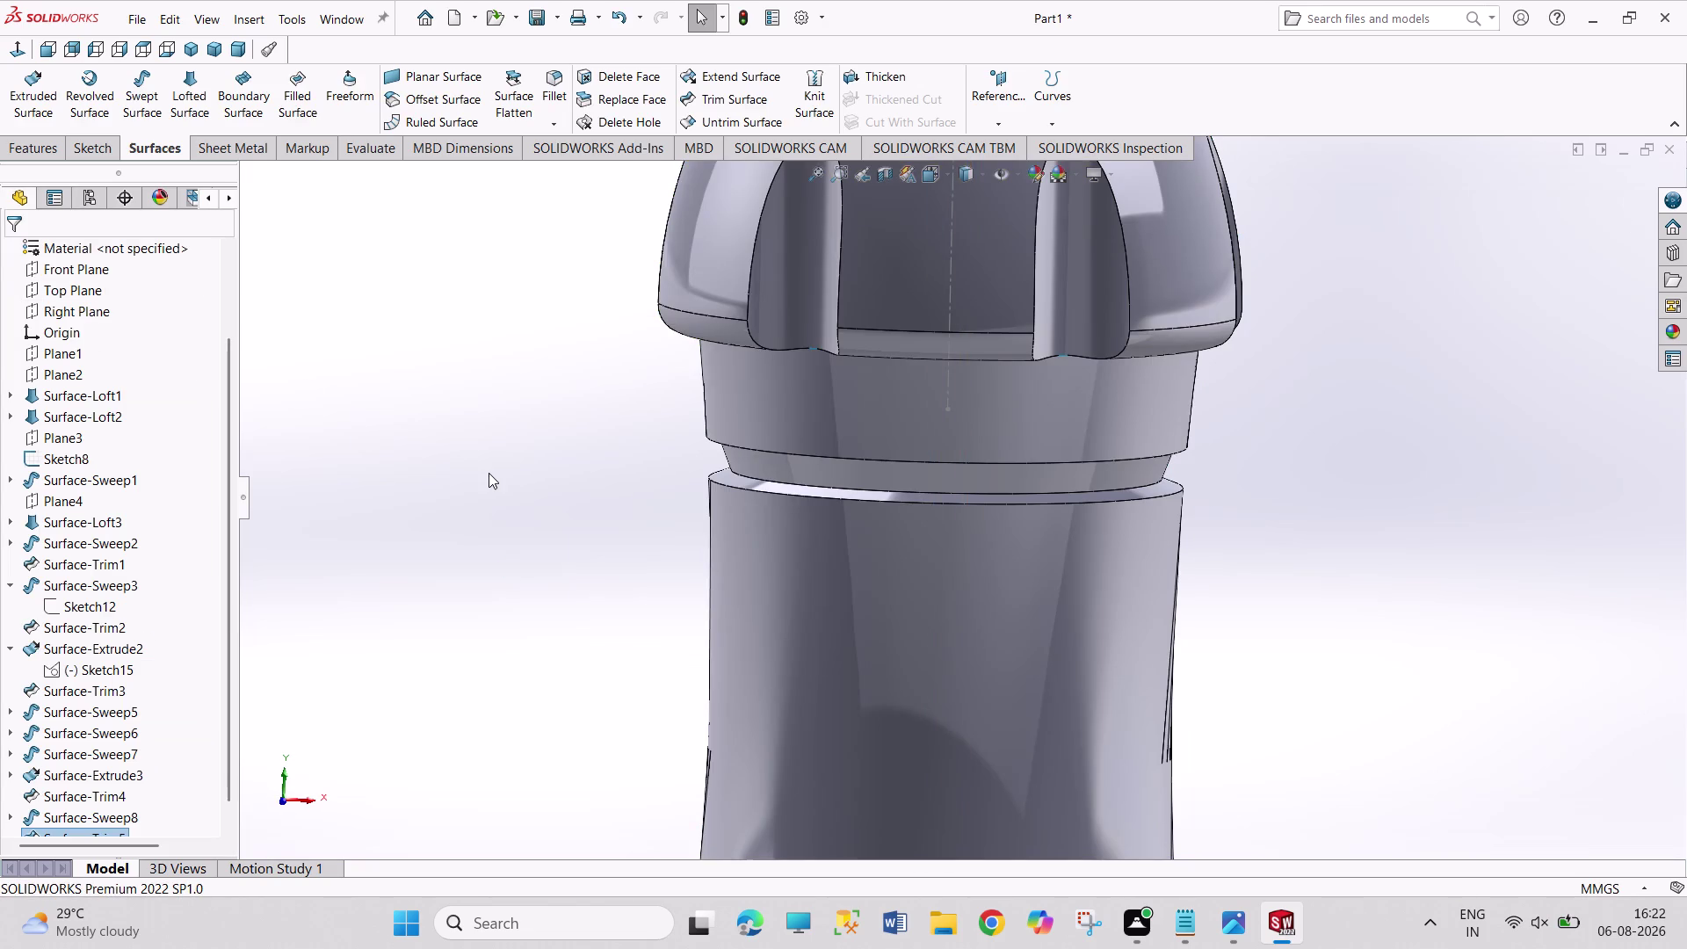
Rebuild the bottle and continue past the Surface-Trim2 error.
scroll(up, 3)
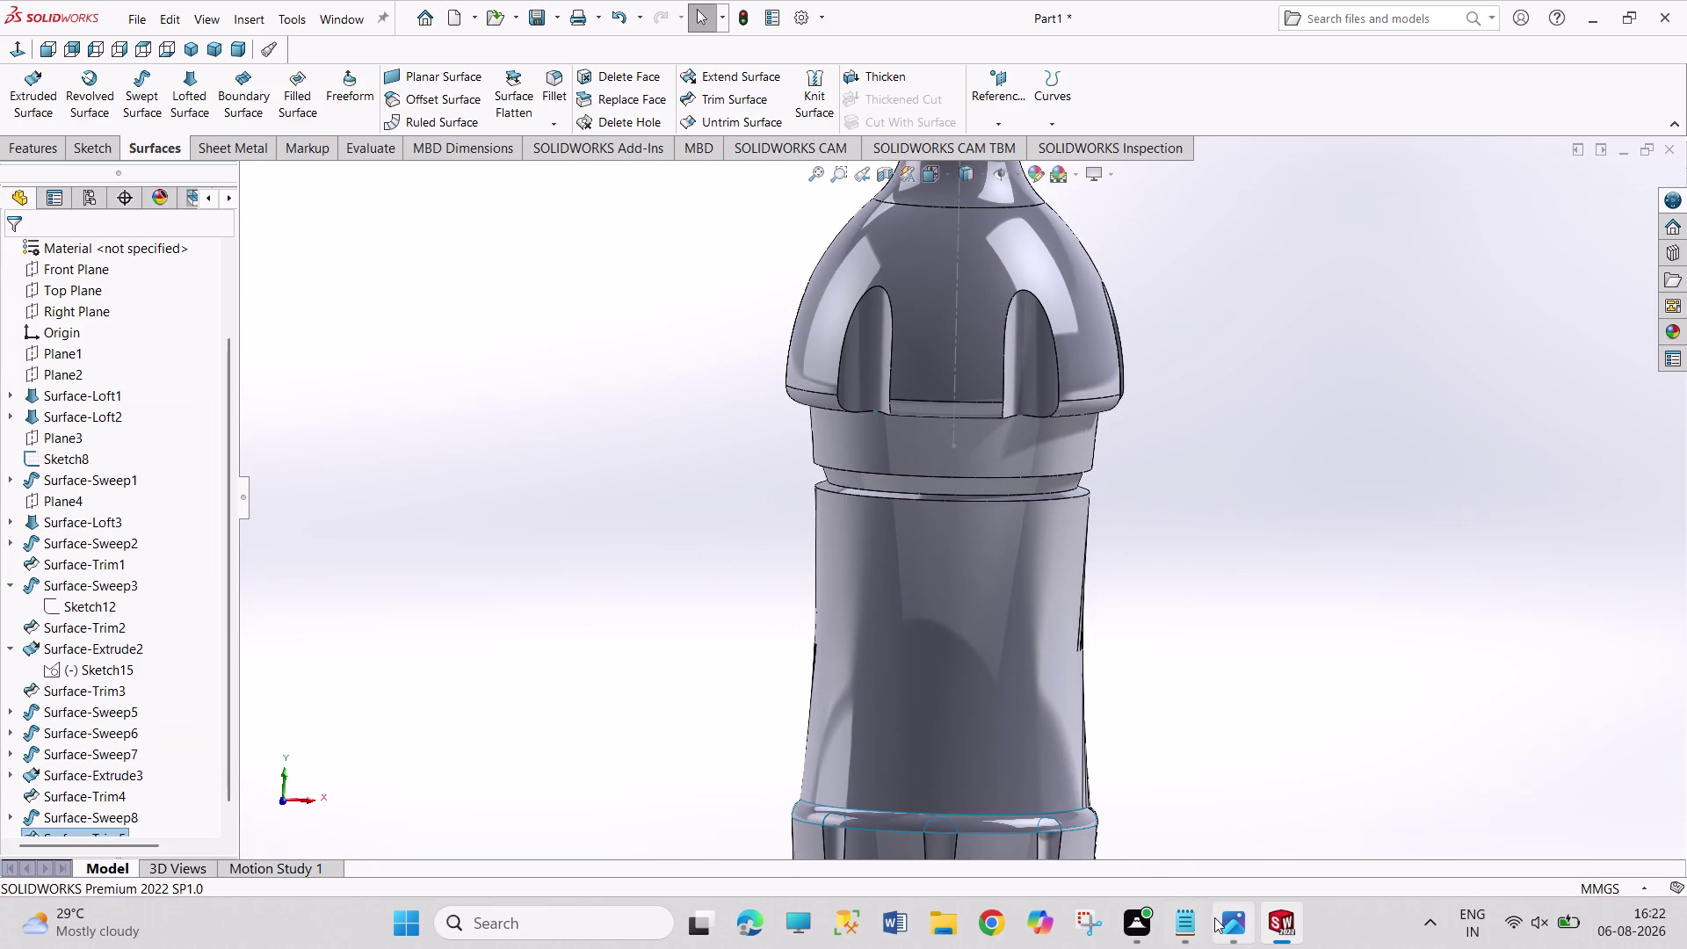
click(1215, 918)
click(1275, 914)
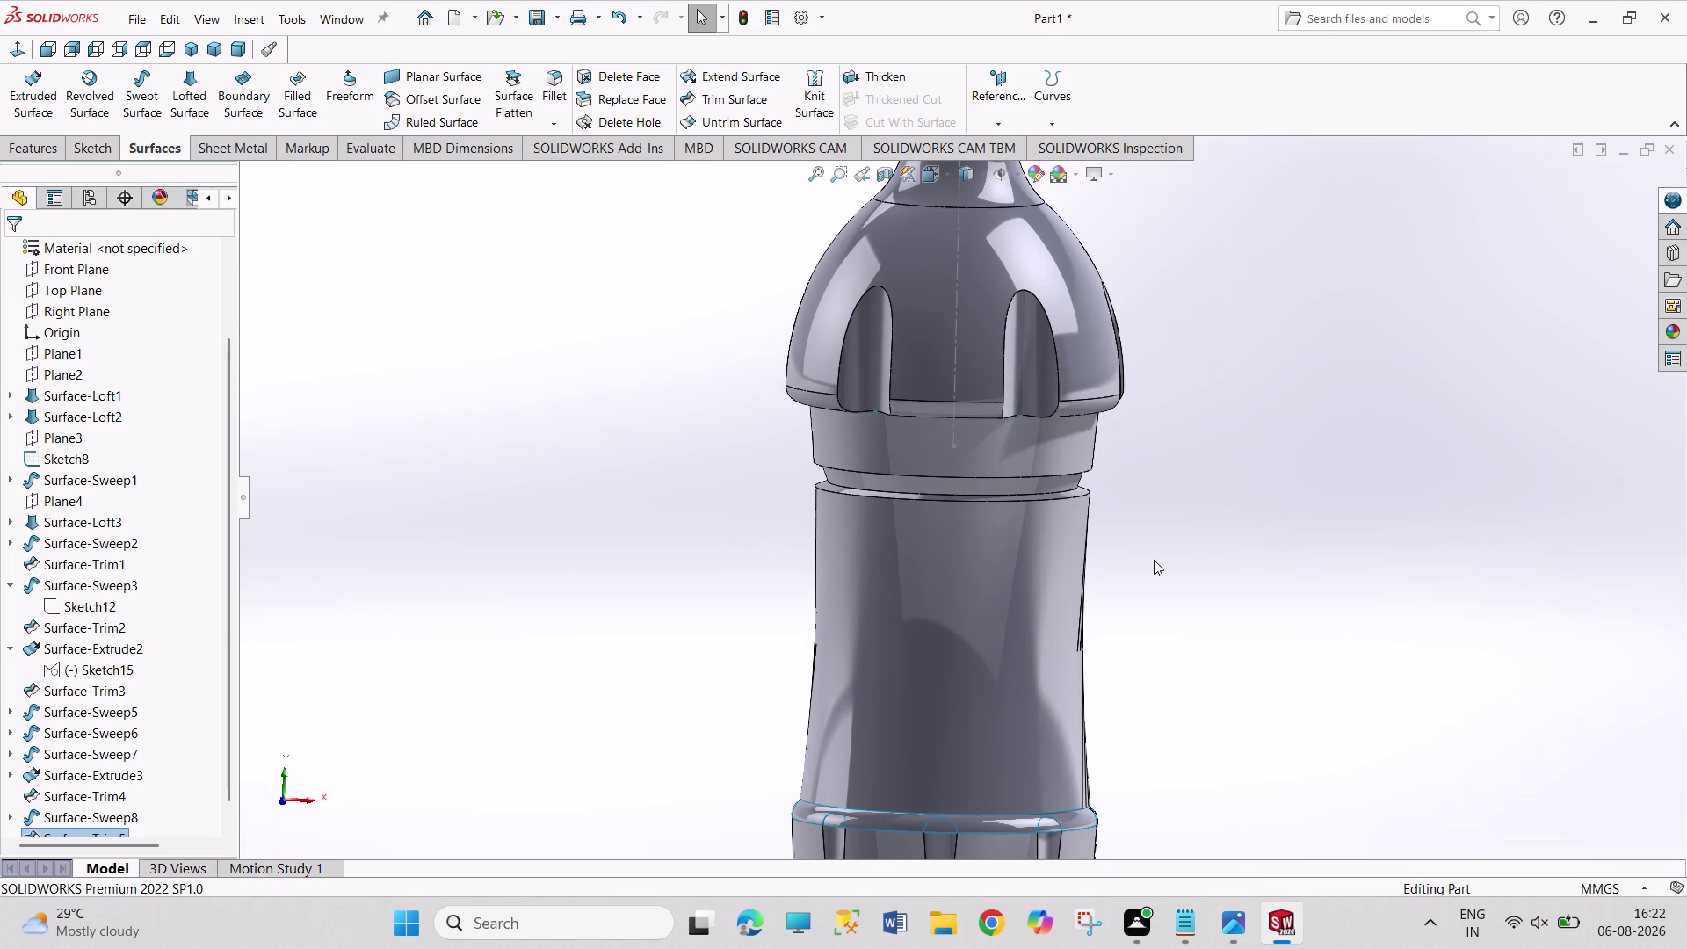
key(ctrl+z)
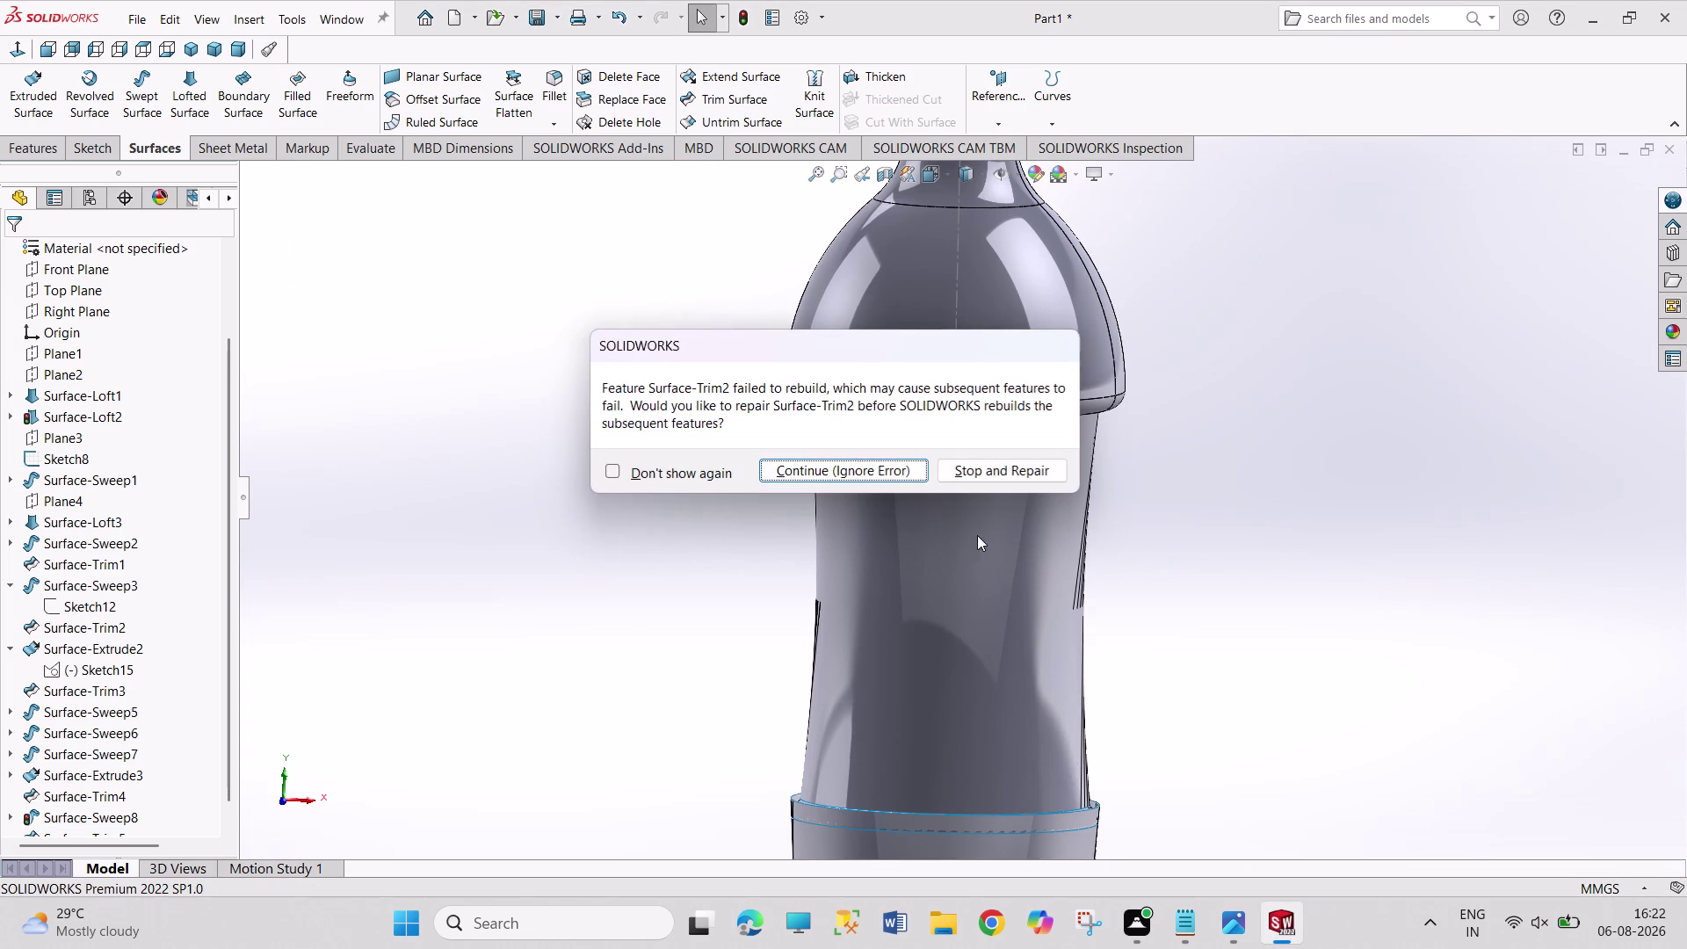
click(1128, 520)
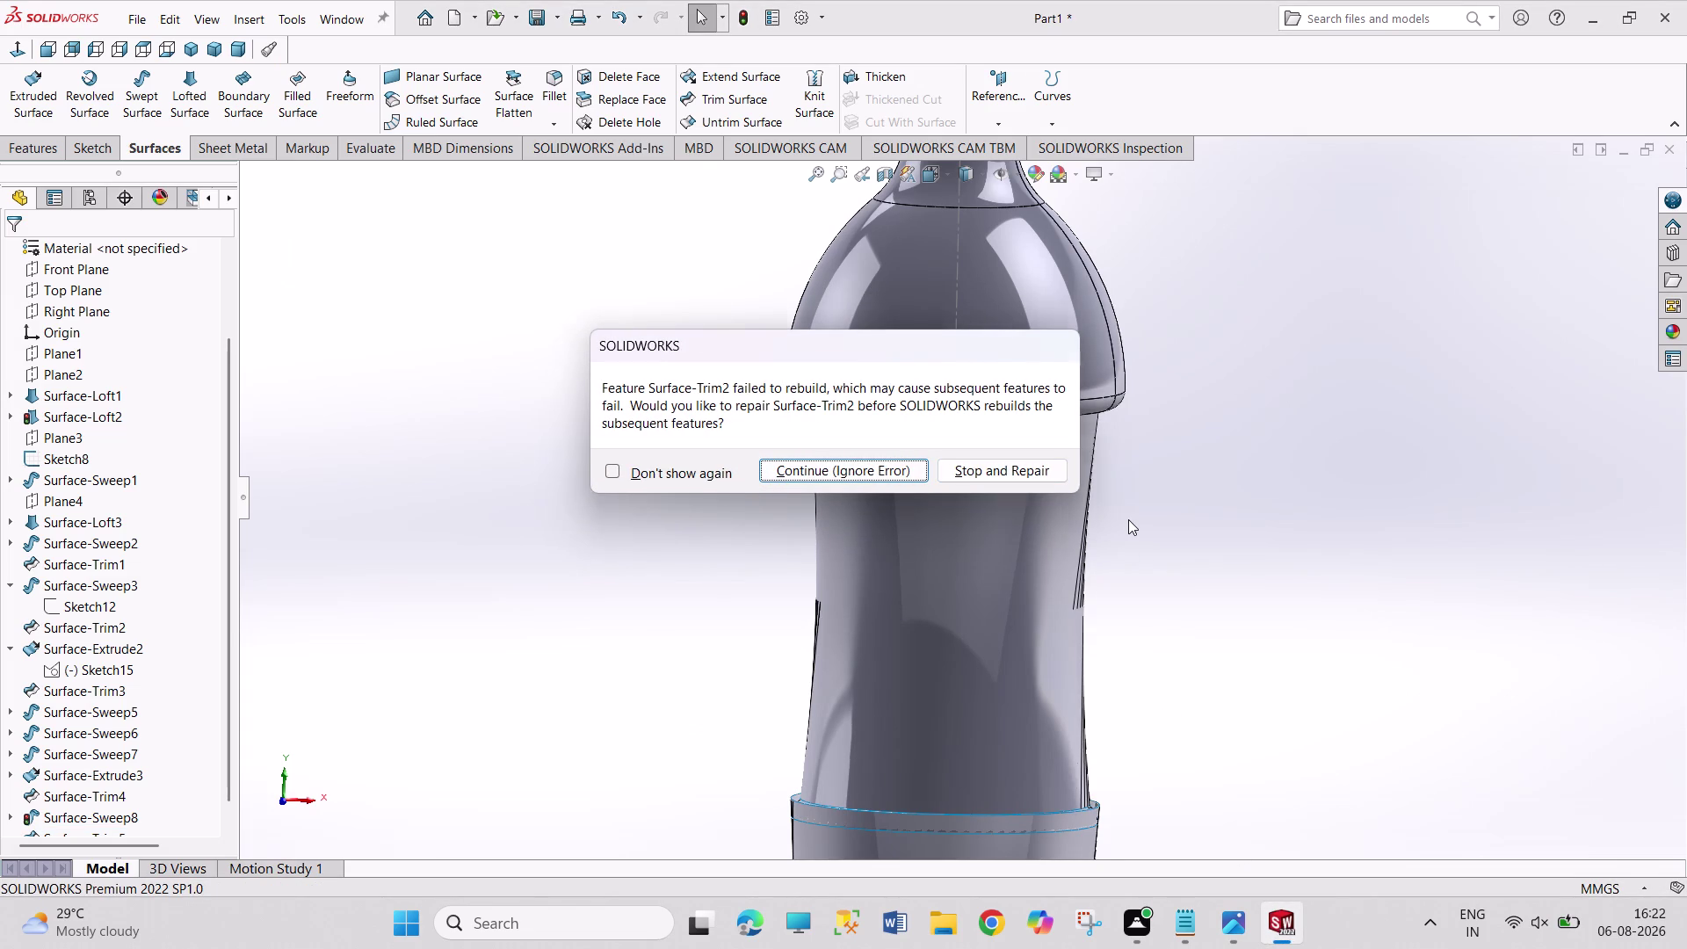
key(Escape)
key(Escape)
key(Escape)
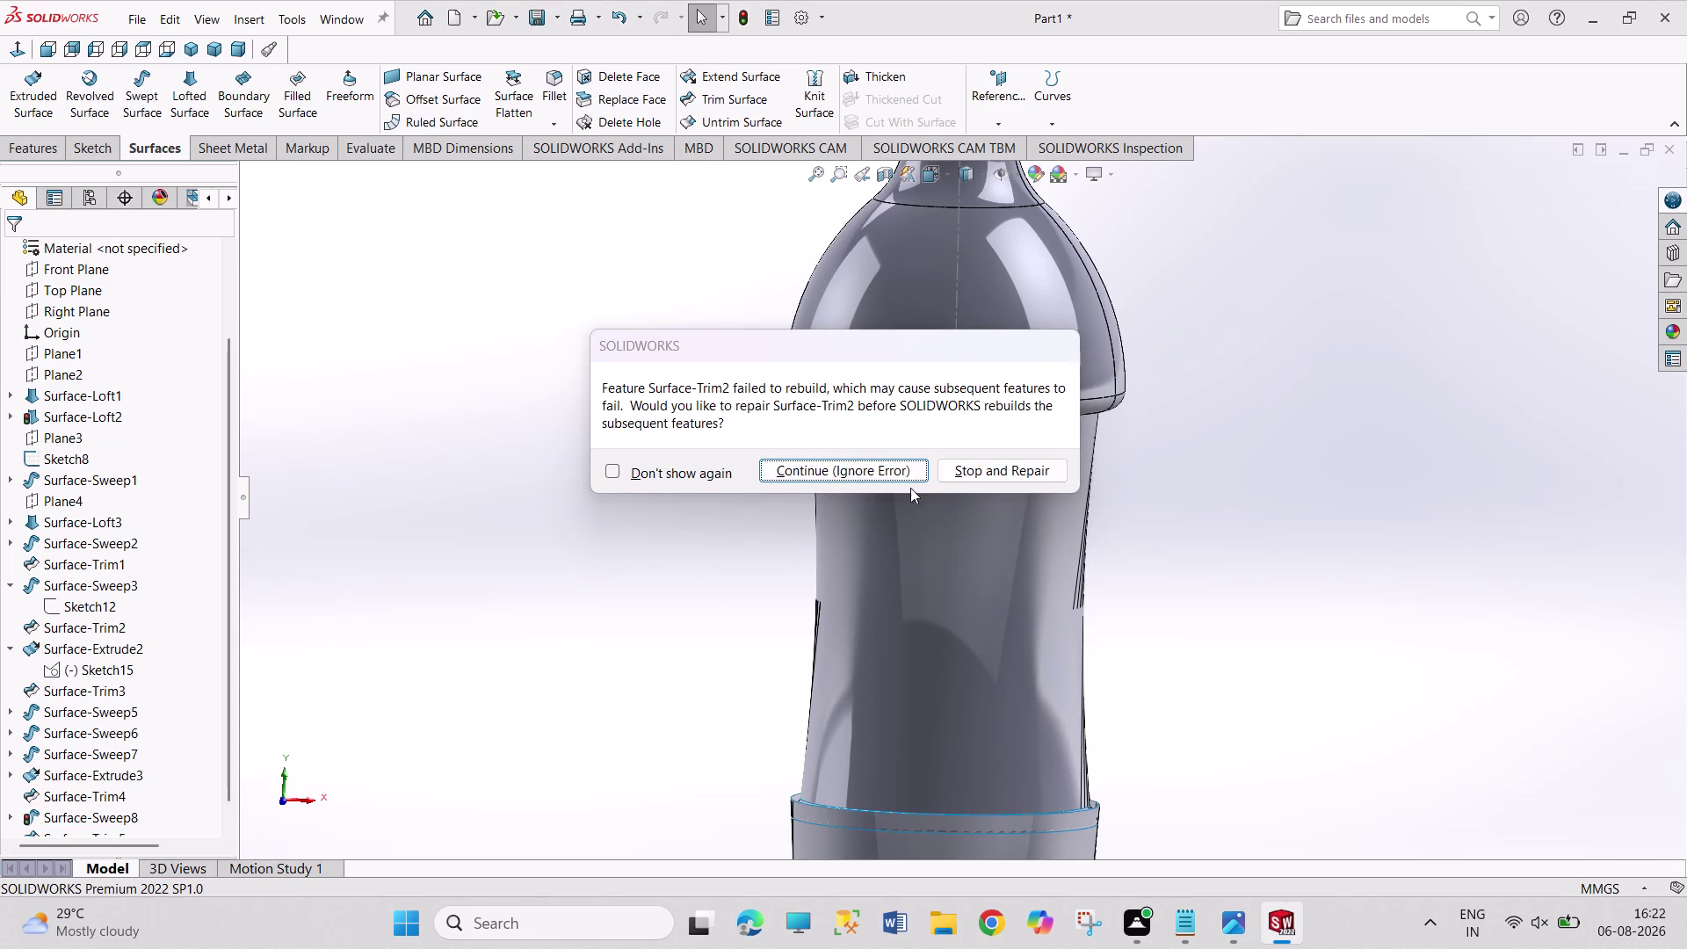
click(910, 477)
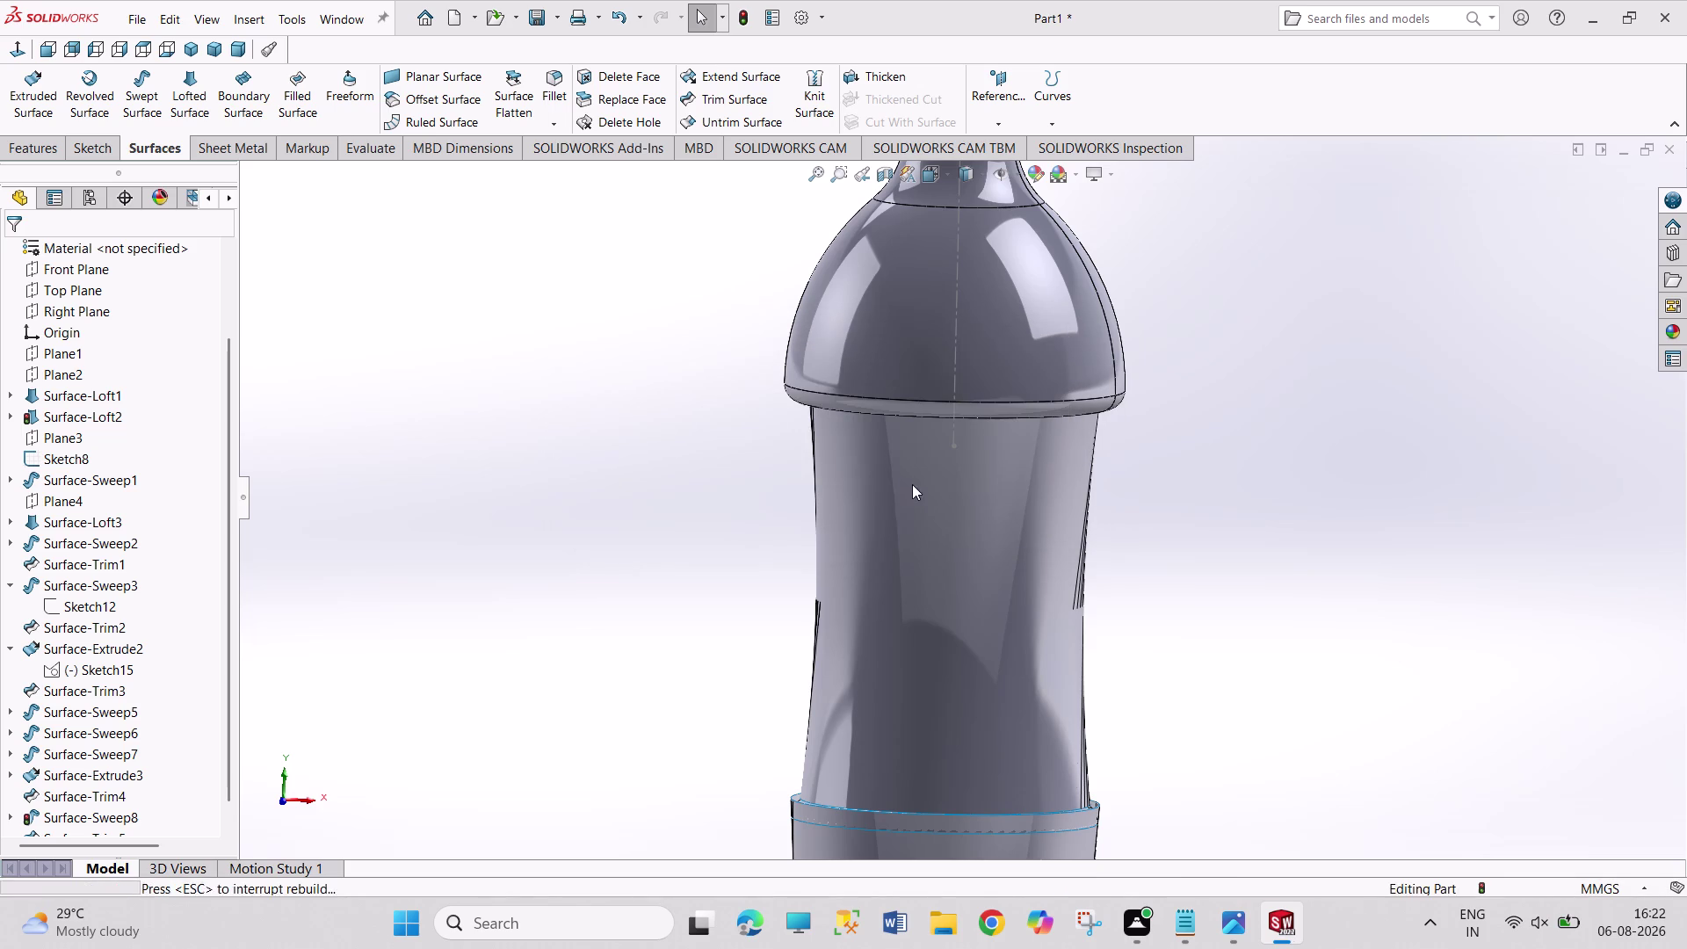
Check the Surface-Trim2 error details in the FeatureManager and dismiss them.
scroll(down, 3)
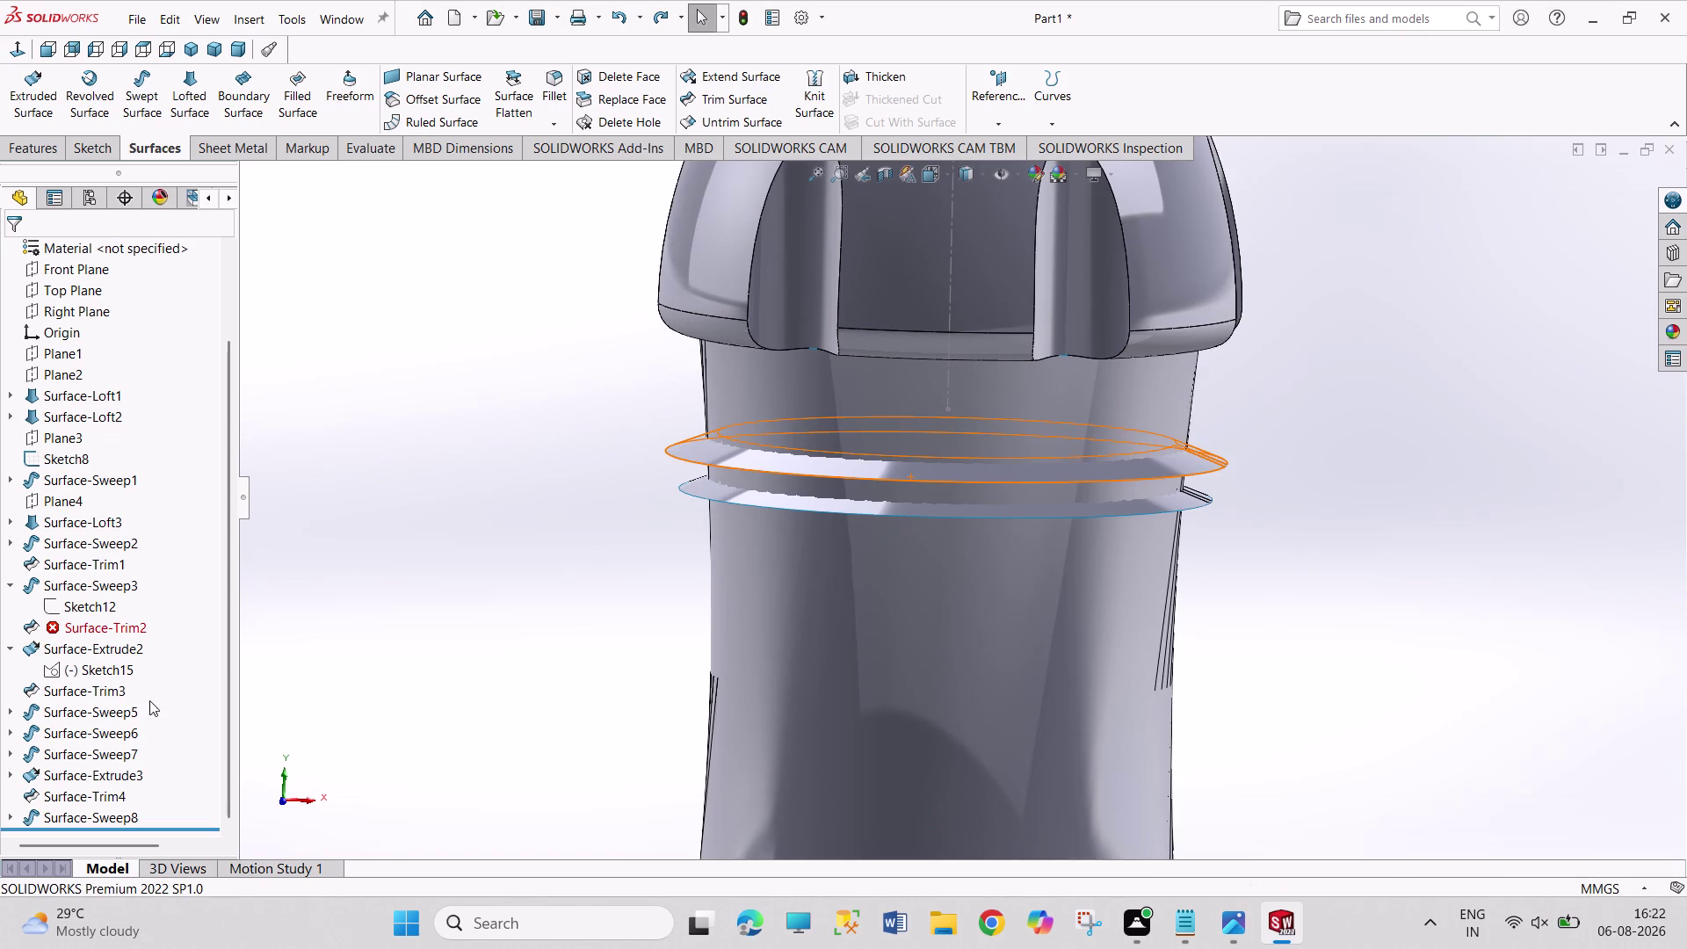
click(116, 623)
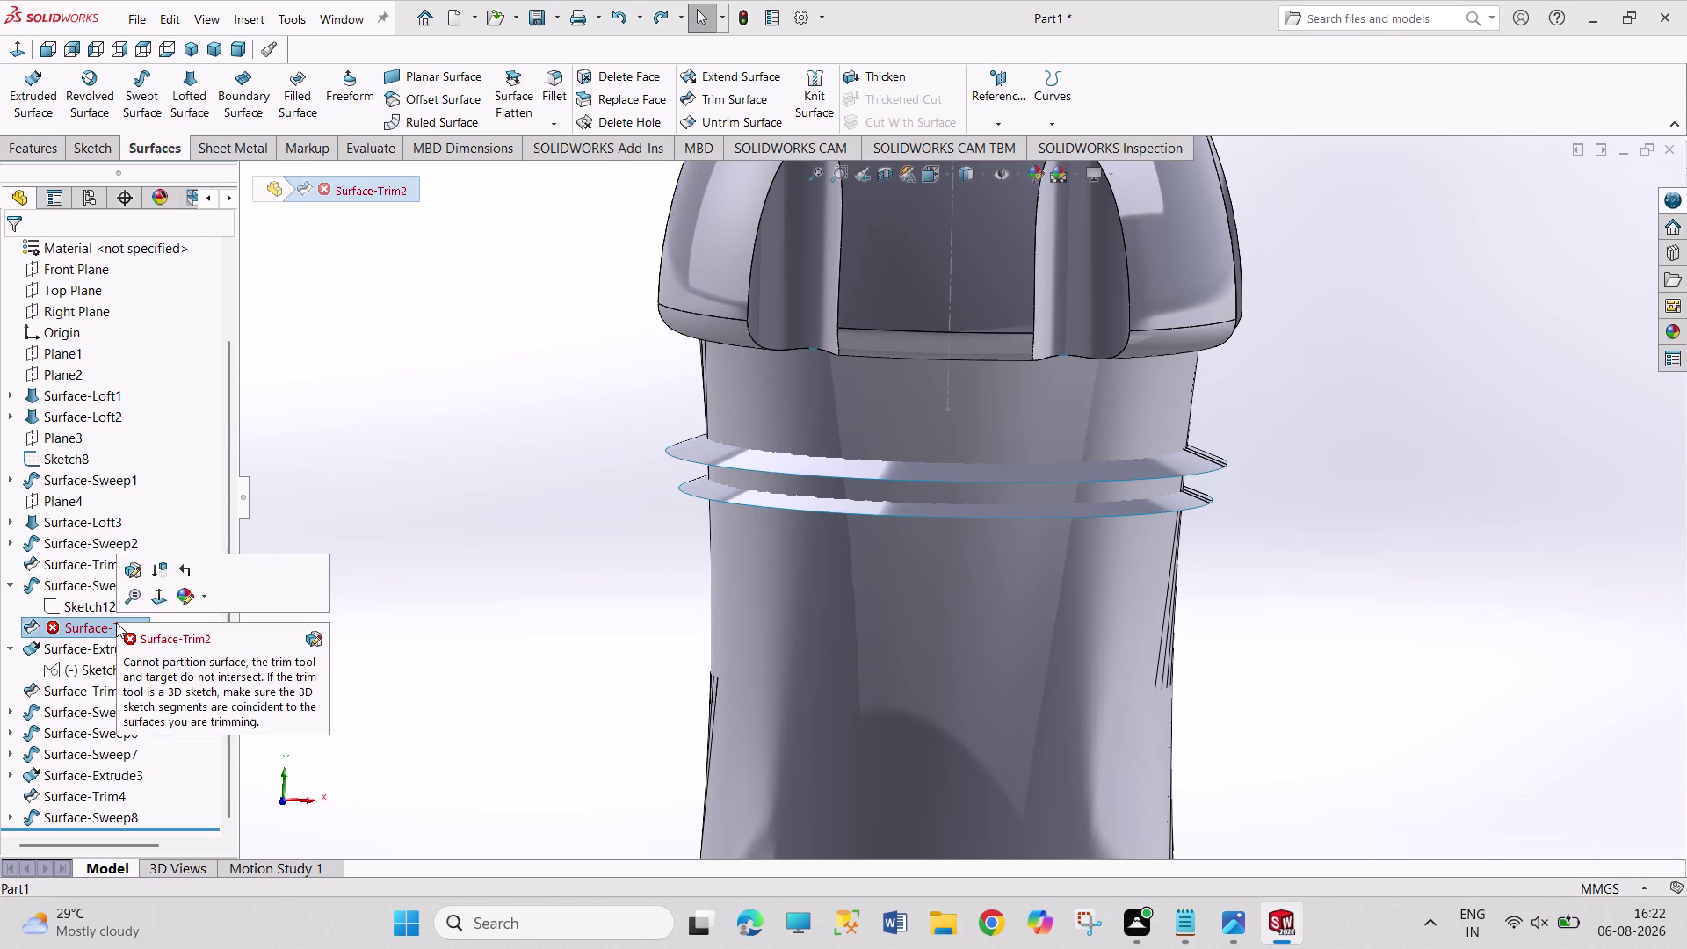
click(408, 618)
scroll(up, 3)
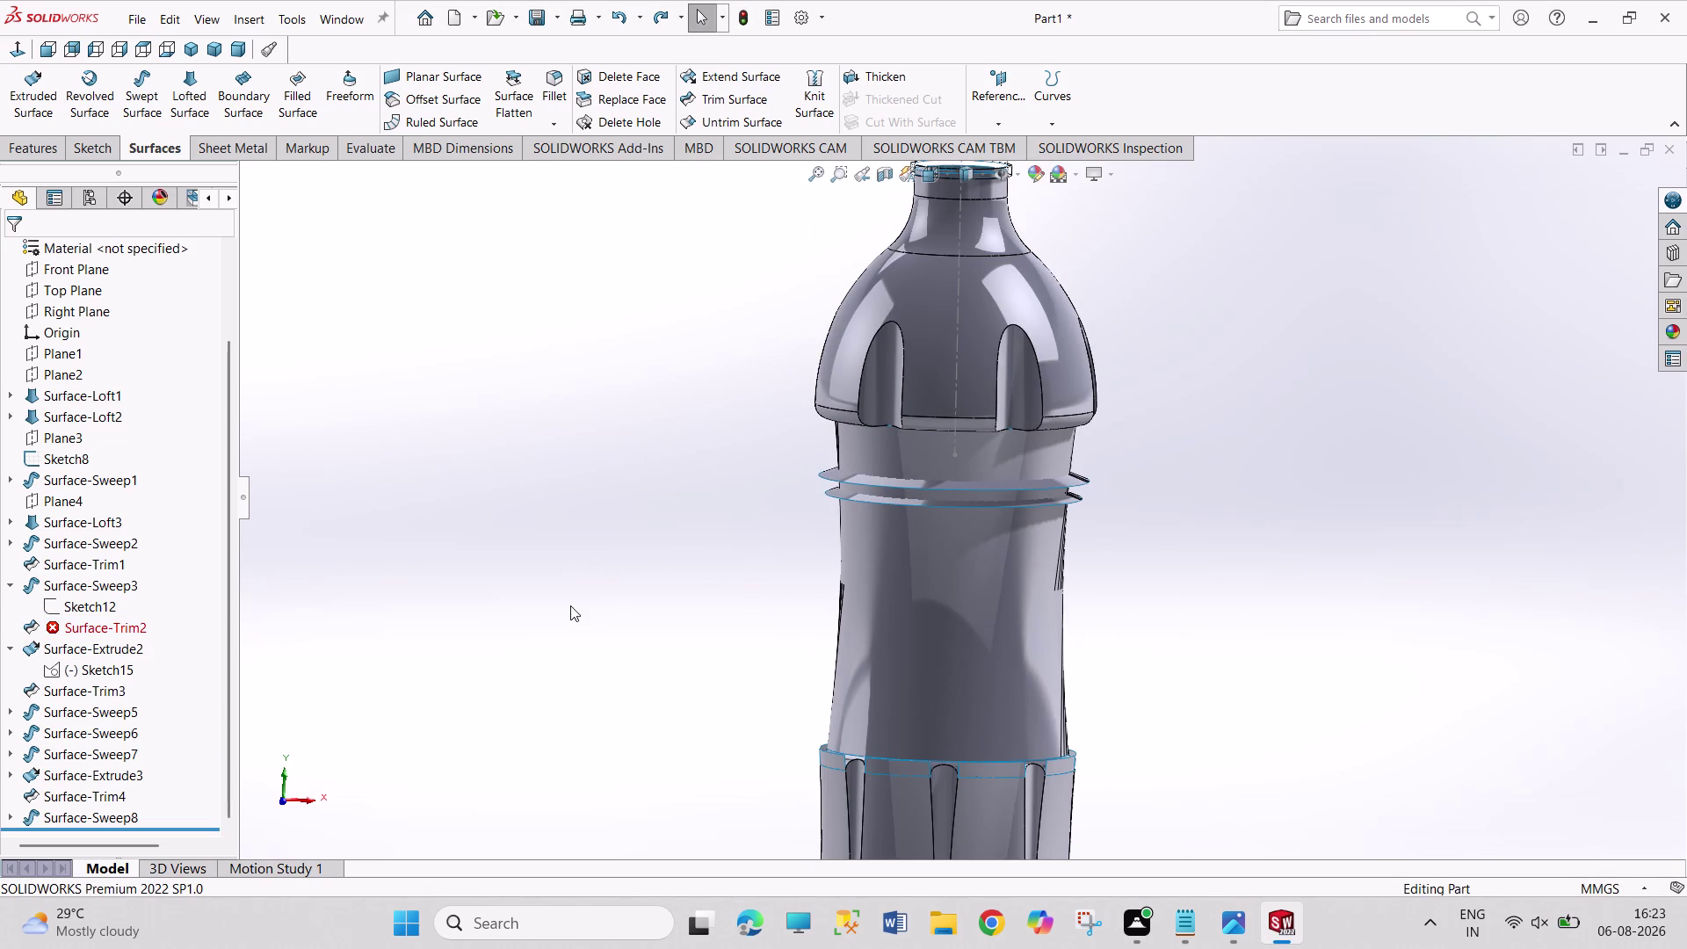
click(131, 631)
scroll(up, 3)
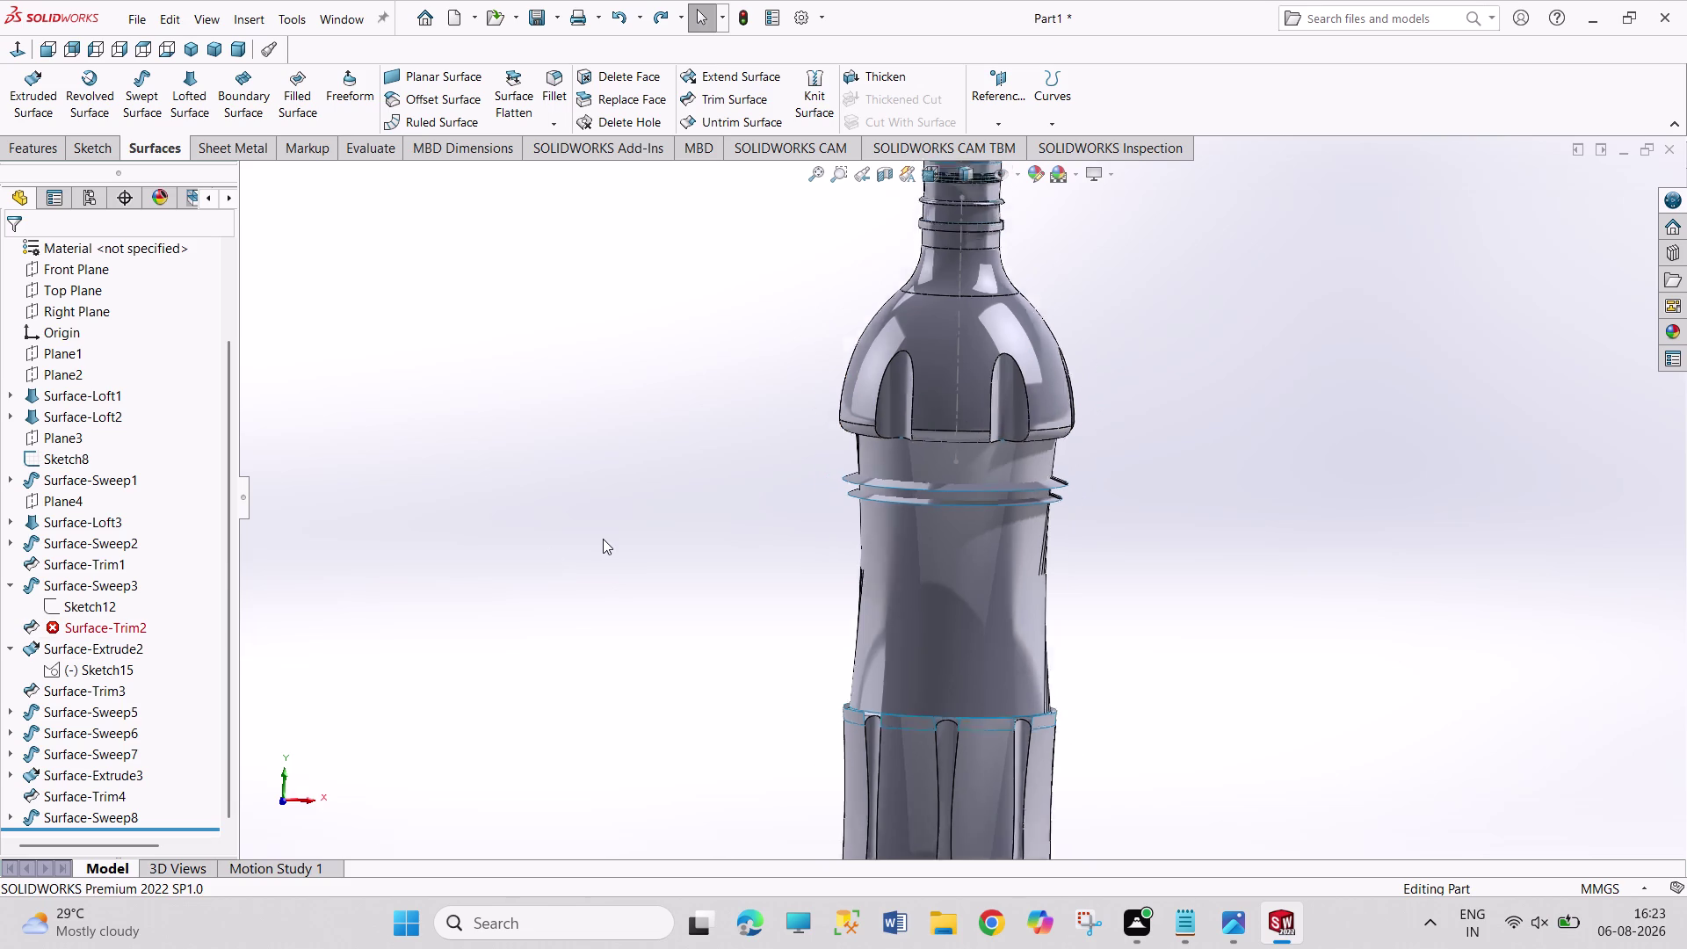
scroll(up, 3)
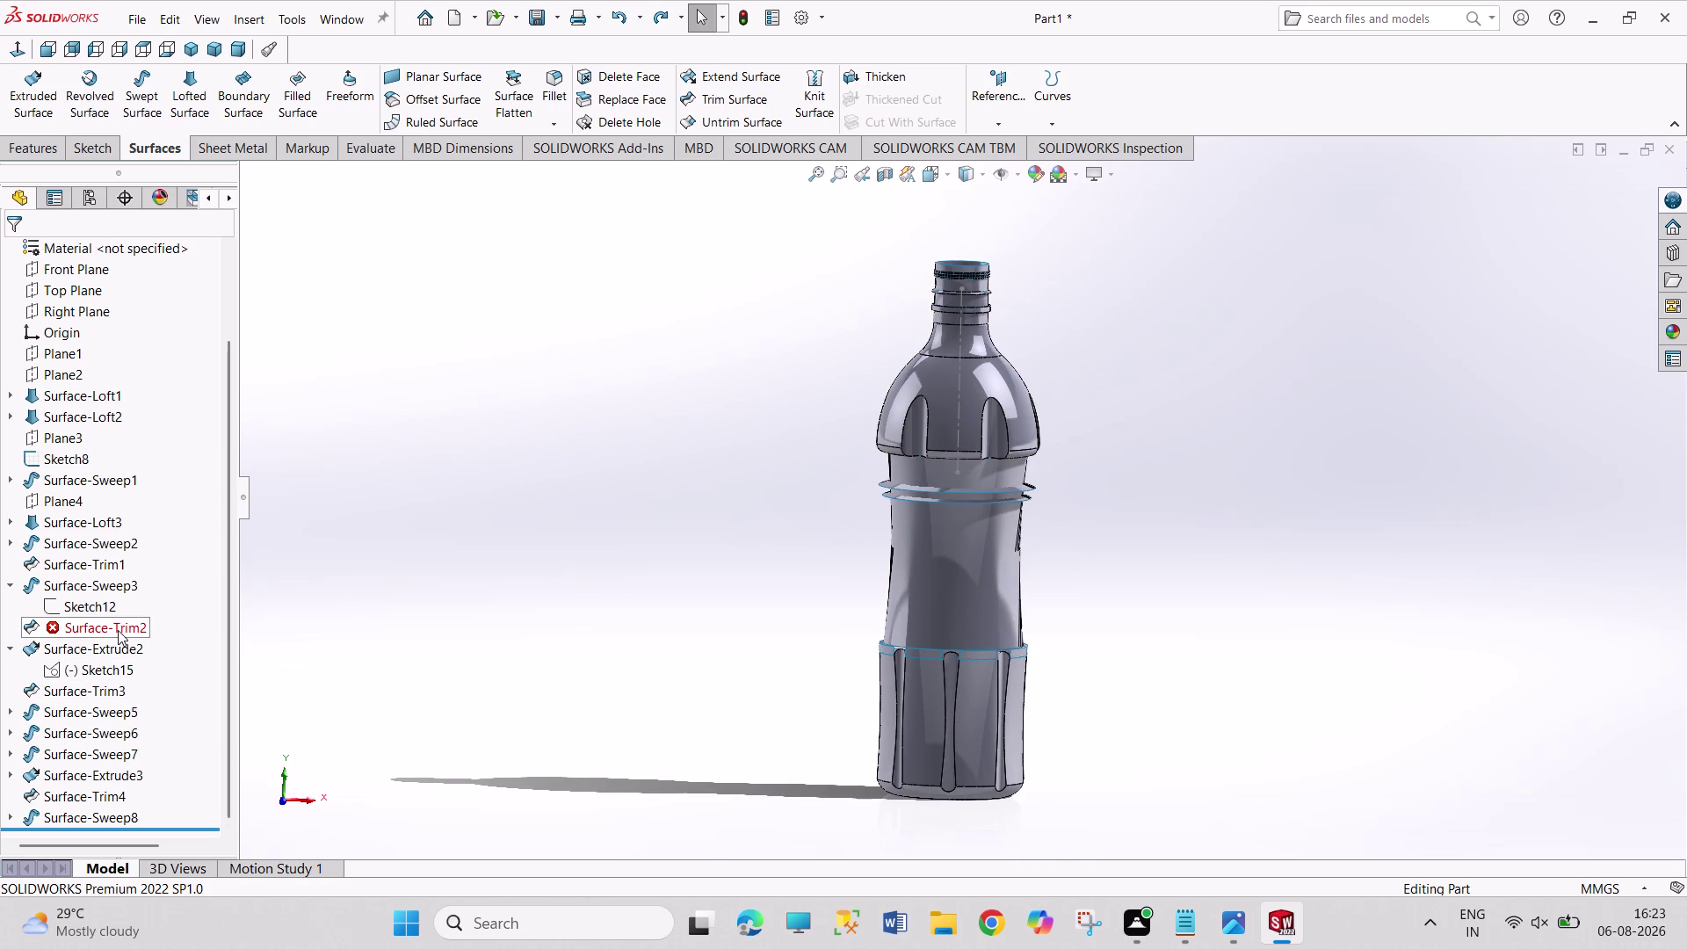
click(118, 630)
click(118, 630)
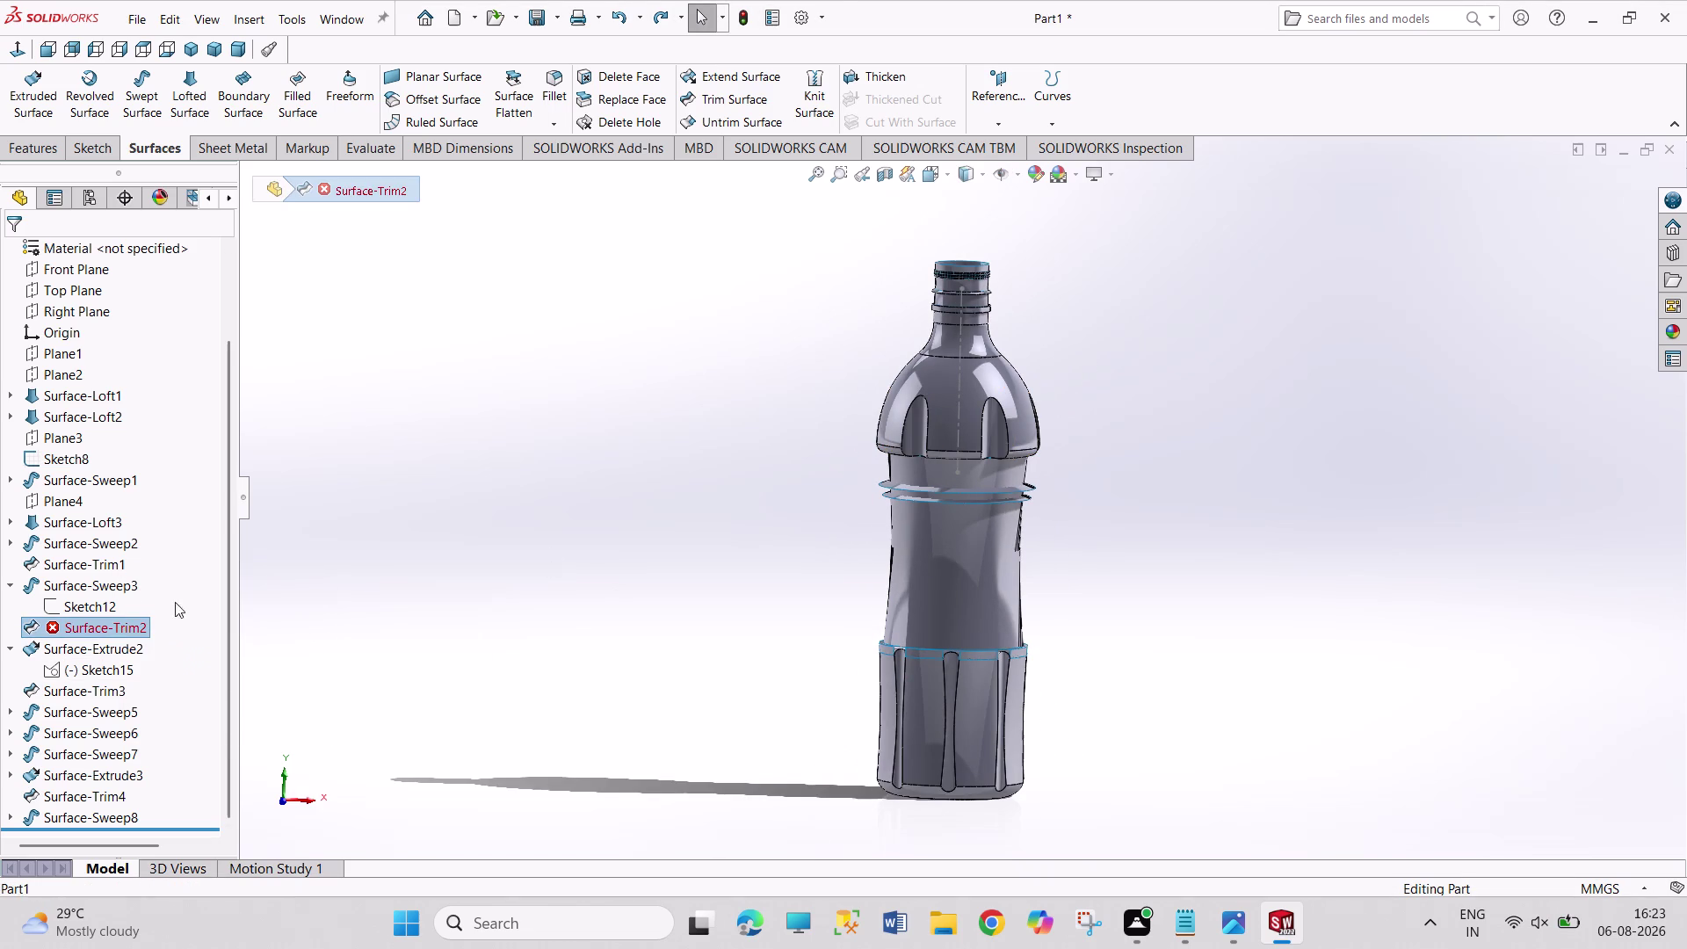
click(749, 19)
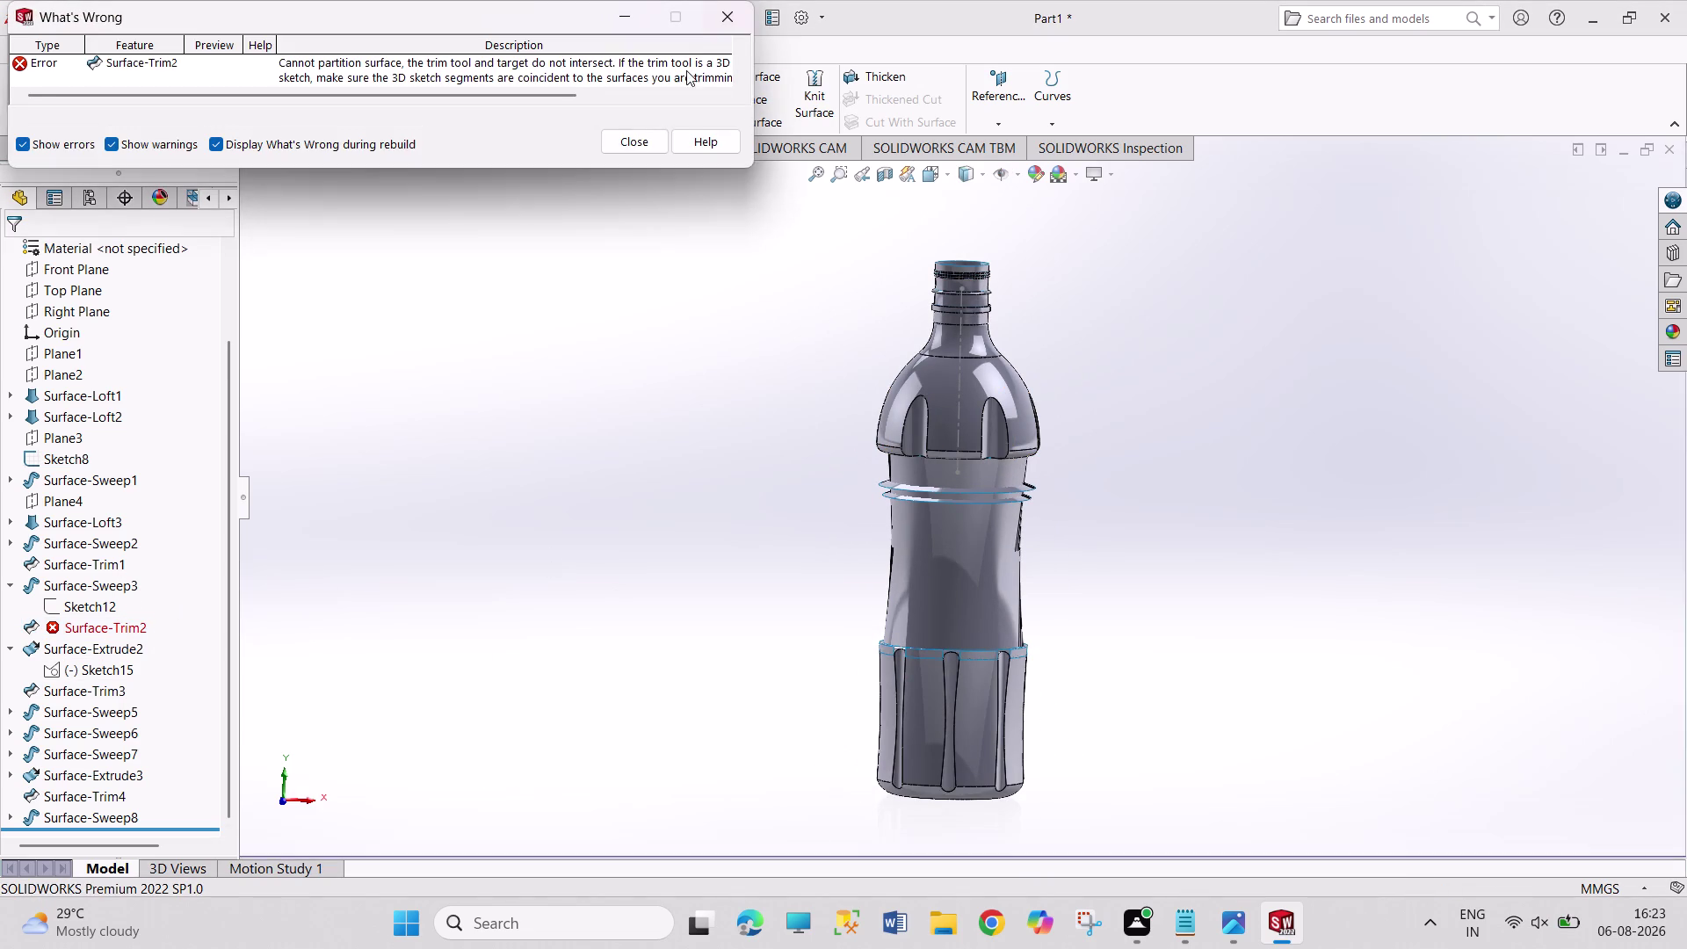
click(638, 142)
click(439, 524)
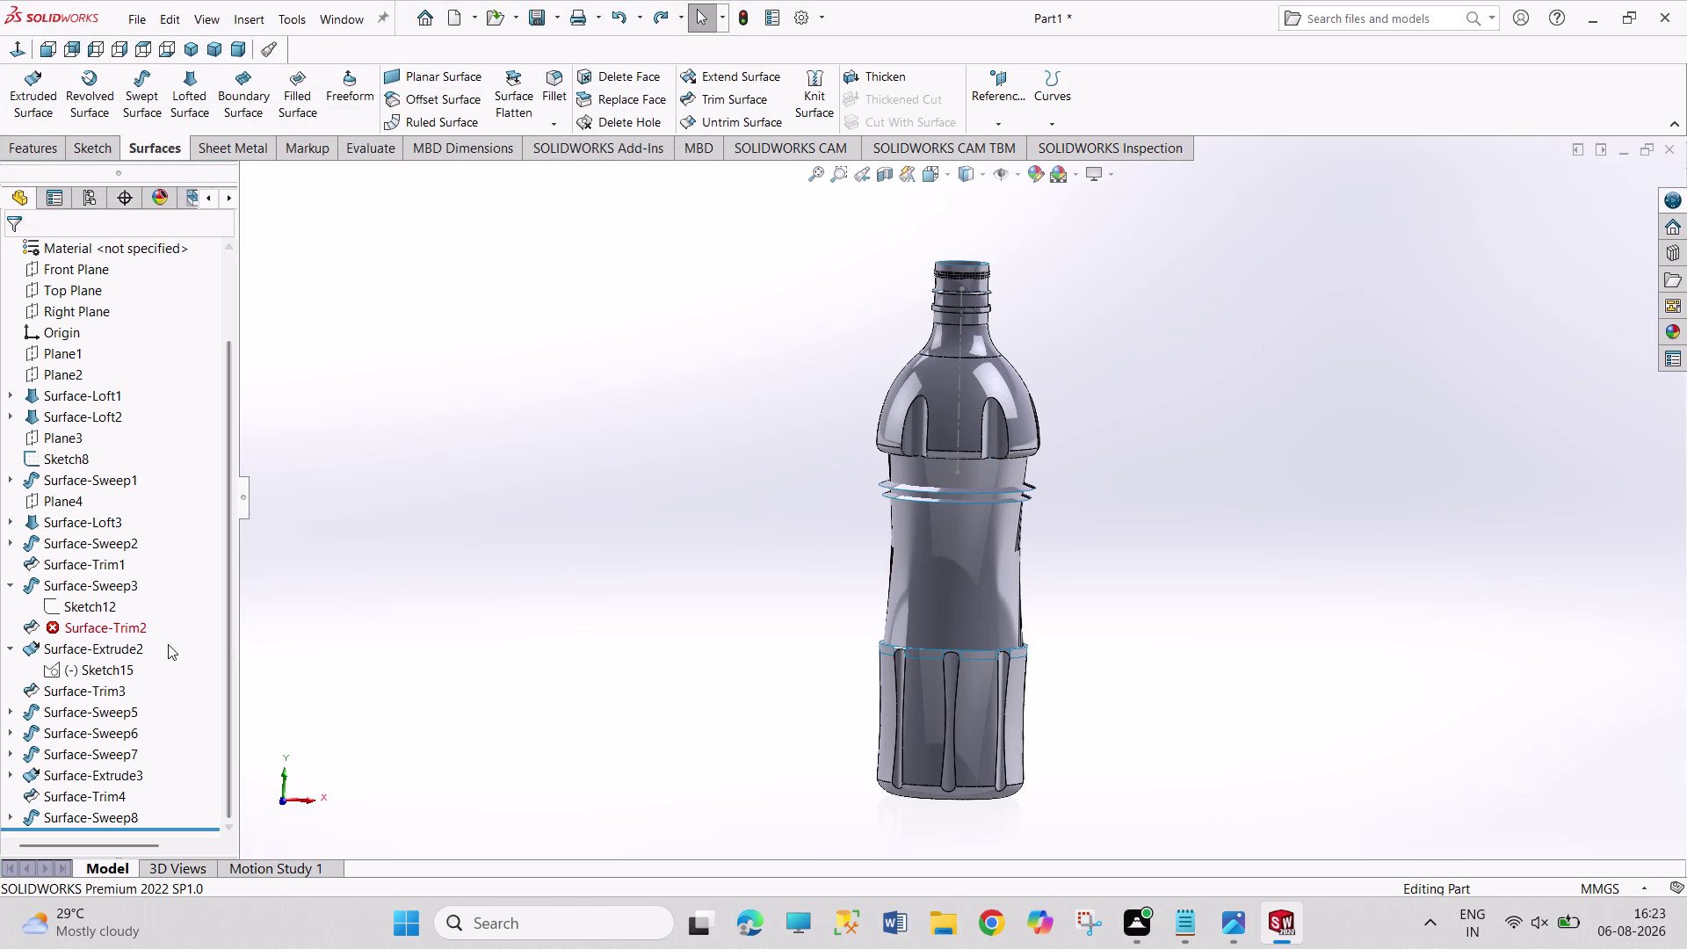
right_click(135, 631)
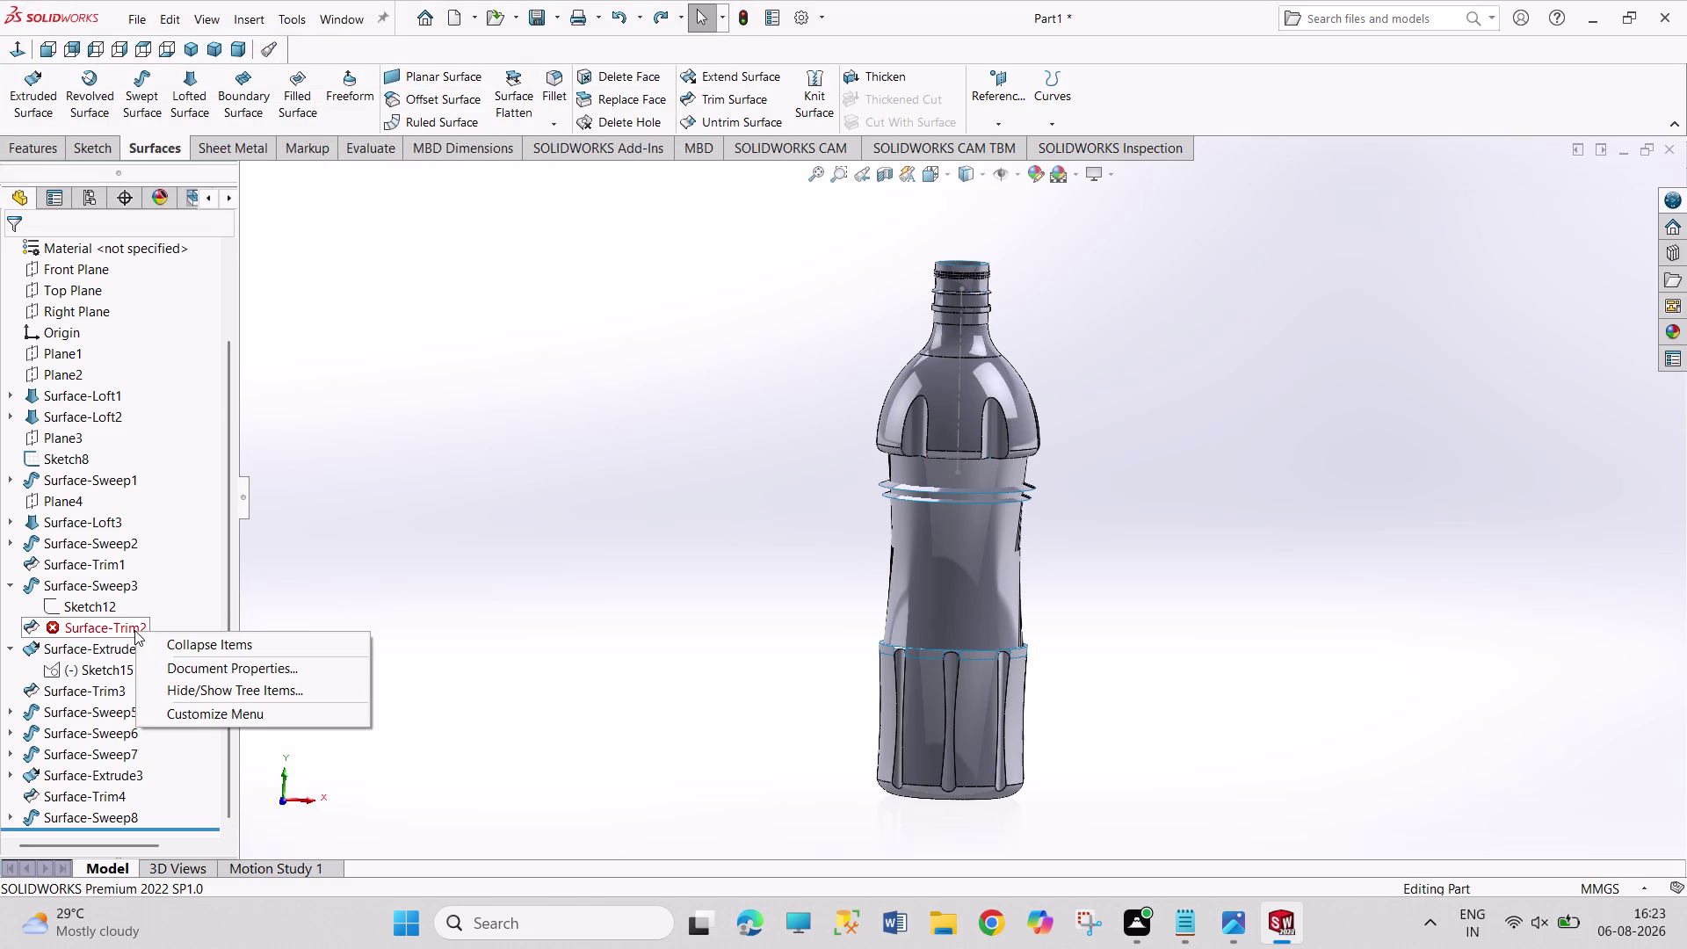
triple_click(402, 560)
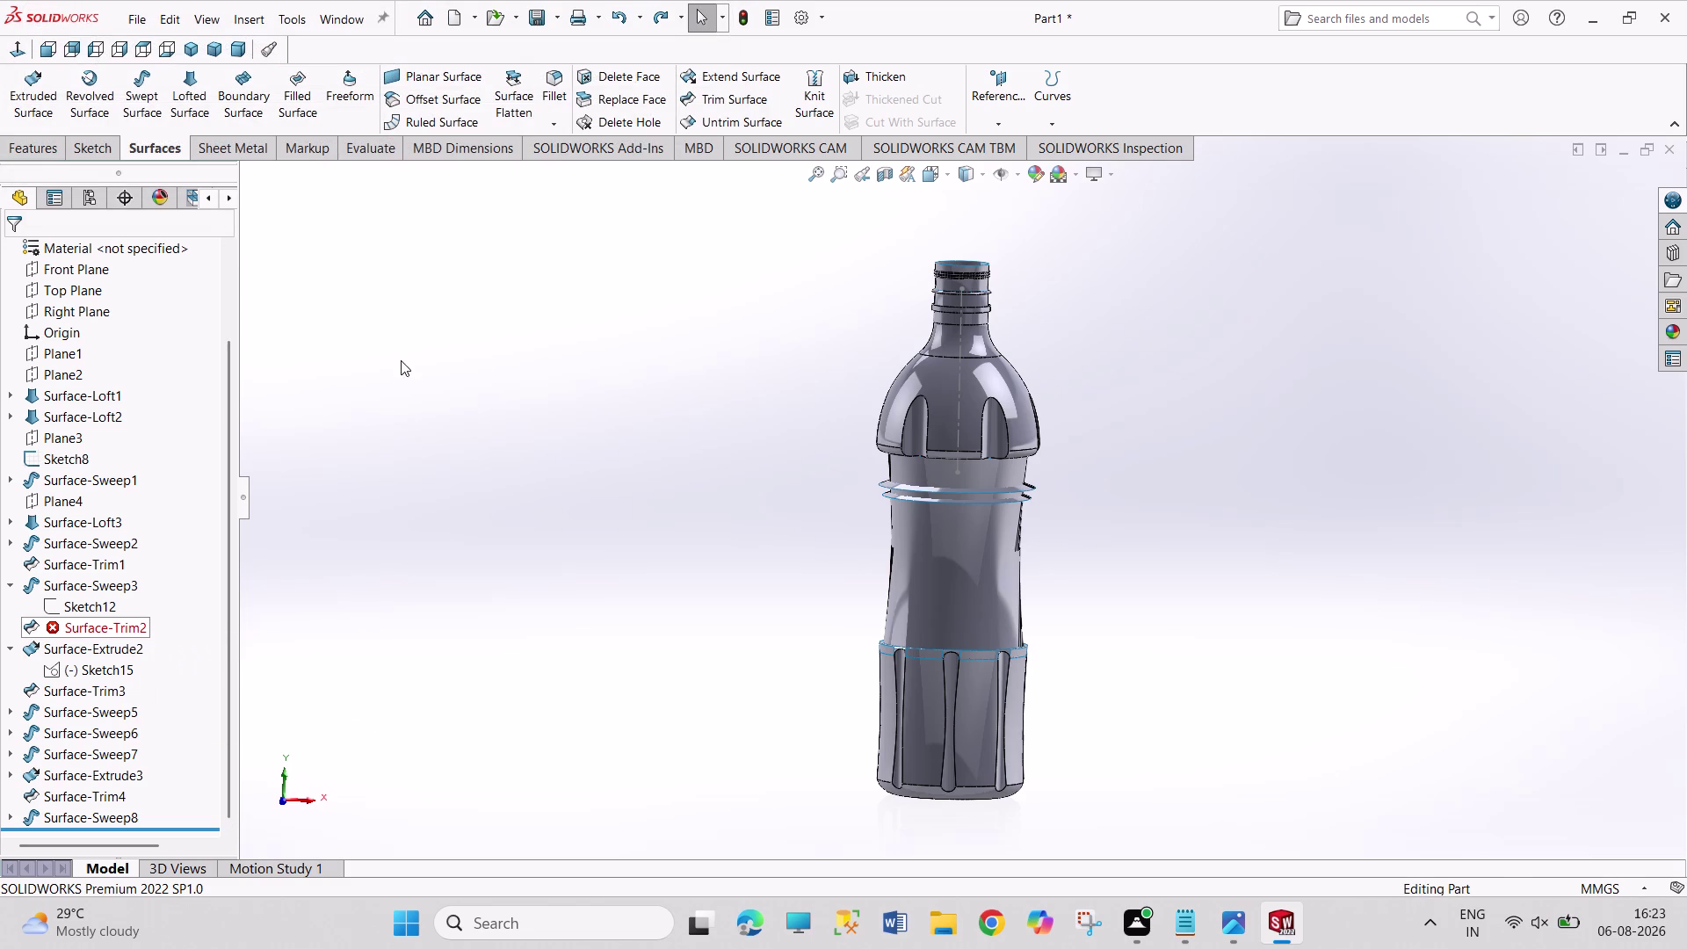
drag(400, 361, 483, 563)
drag(463, 407, 632, 570)
drag(583, 448, 813, 603)
scroll(down, 3)
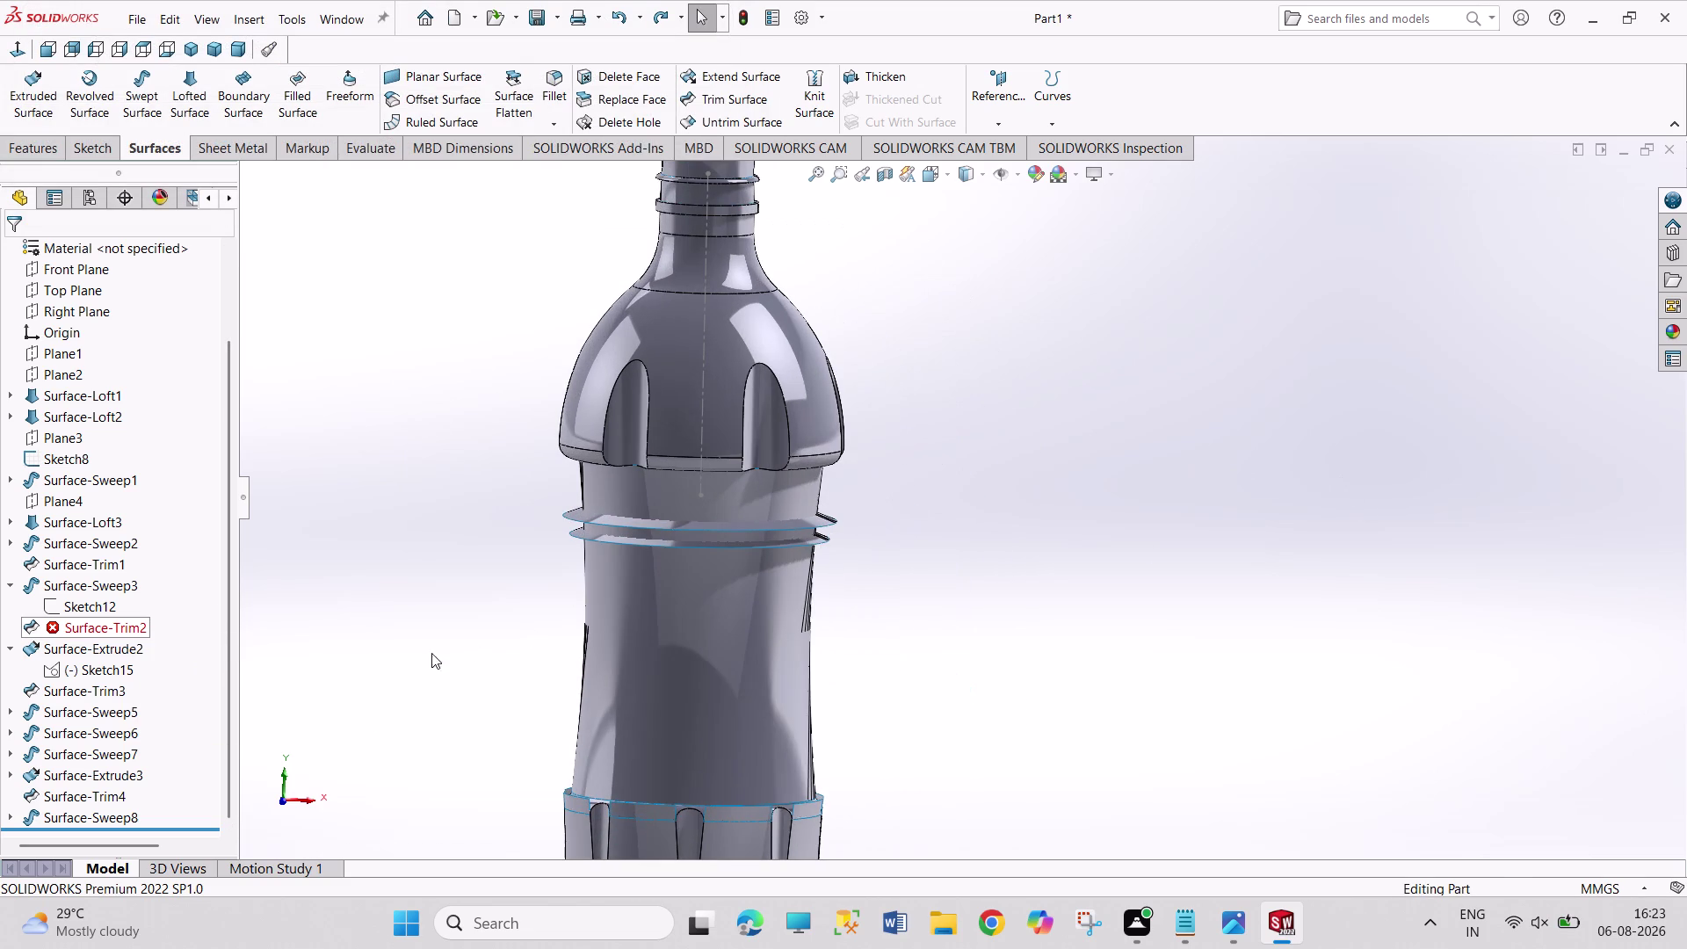
scroll(down, 3)
click(14, 584)
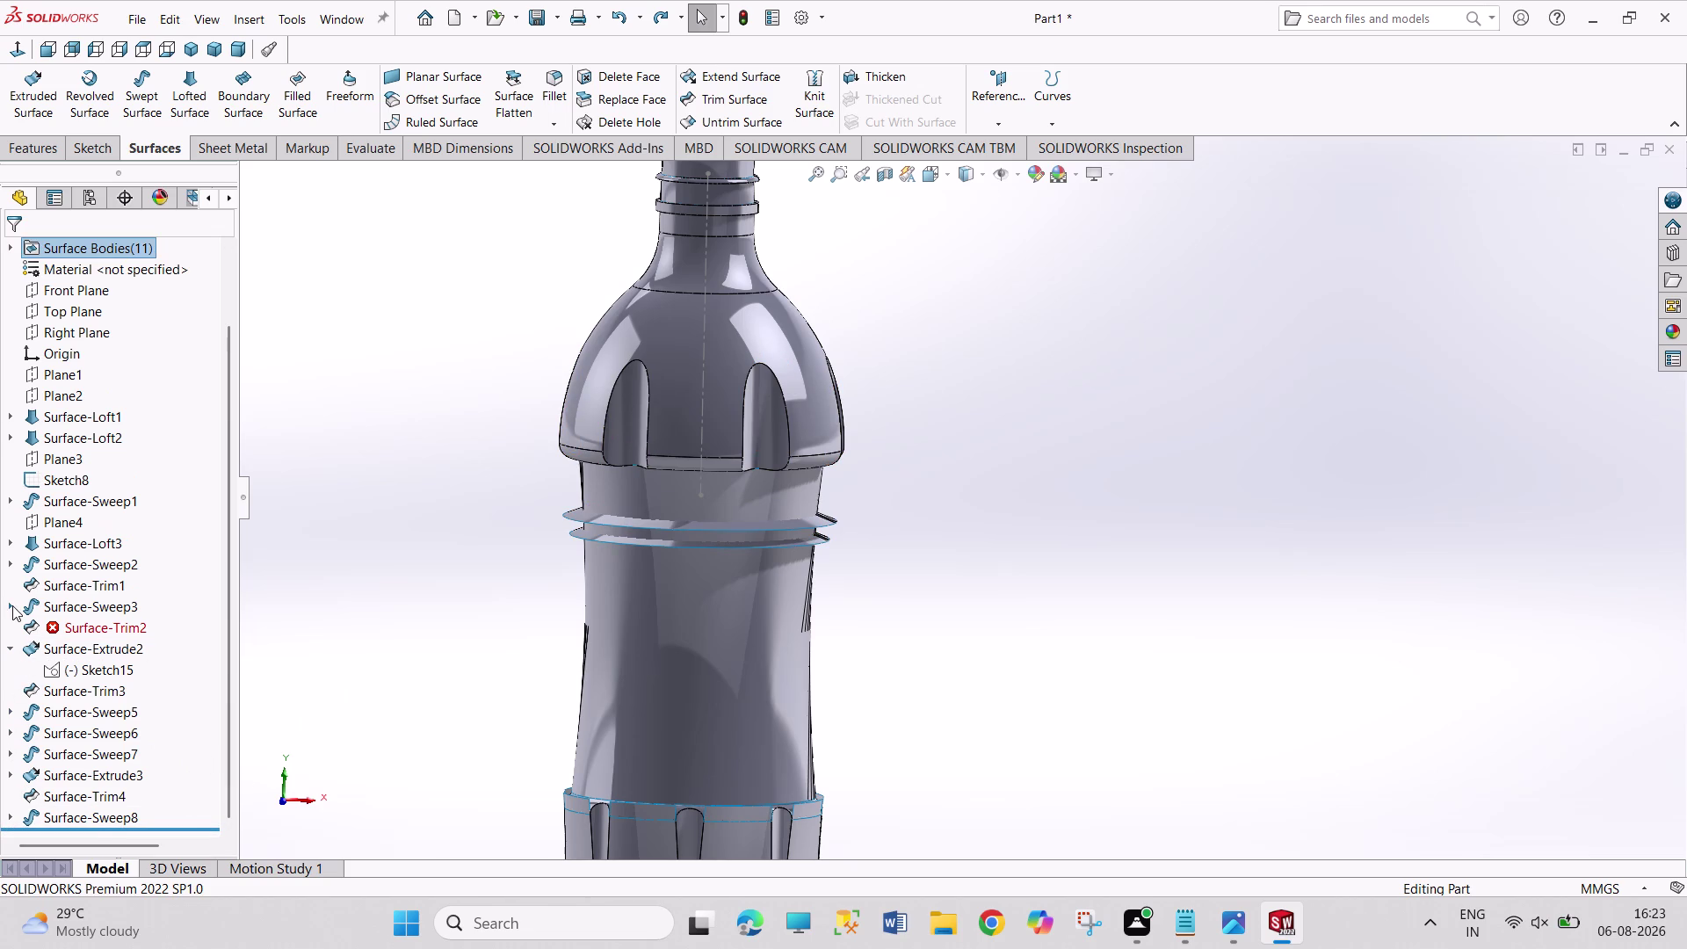
click(10, 605)
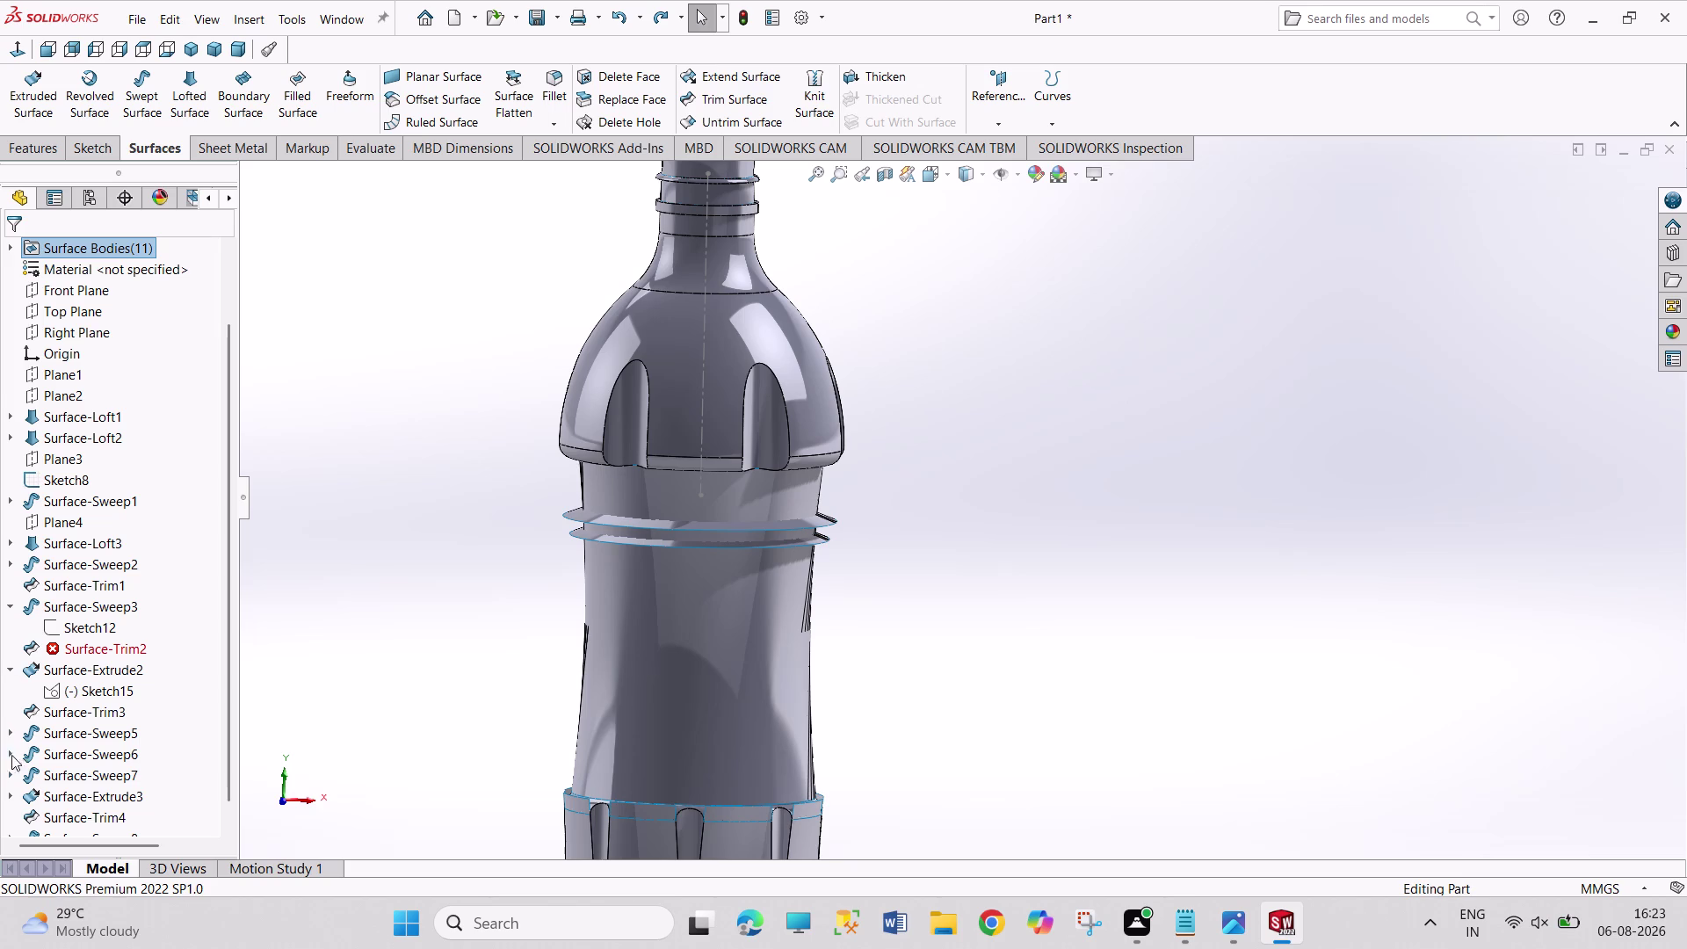
Expand Surface-Sweep8 and open its profile Sketch23 for editing.
scroll(down, 3)
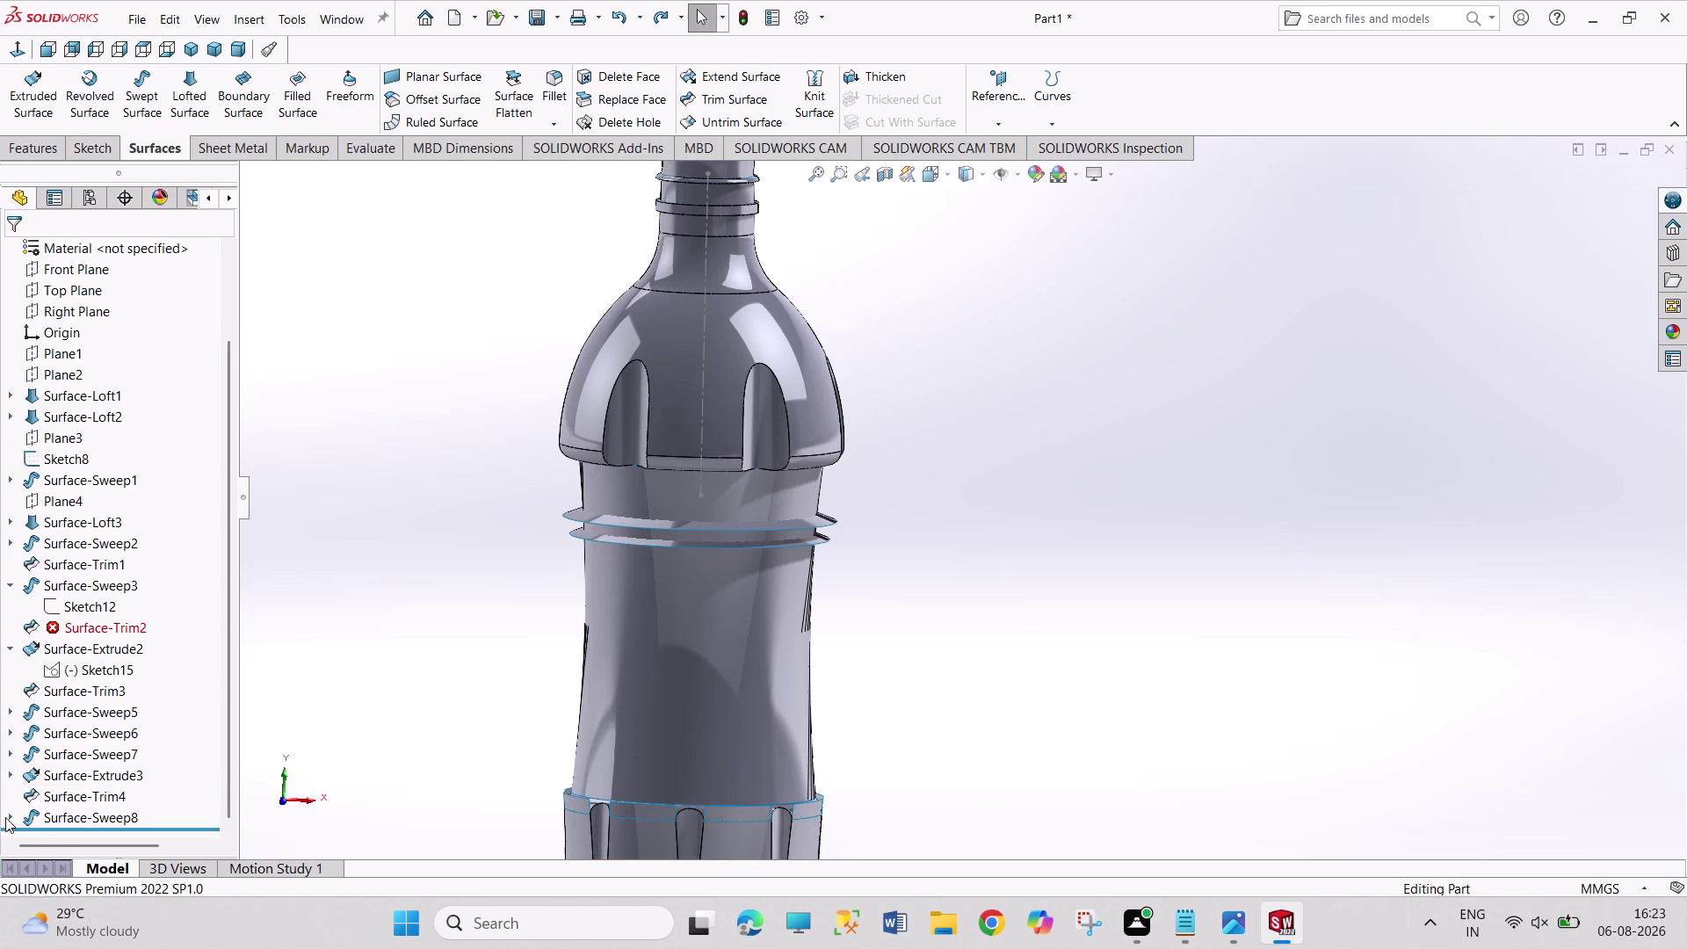
click(15, 812)
click(74, 818)
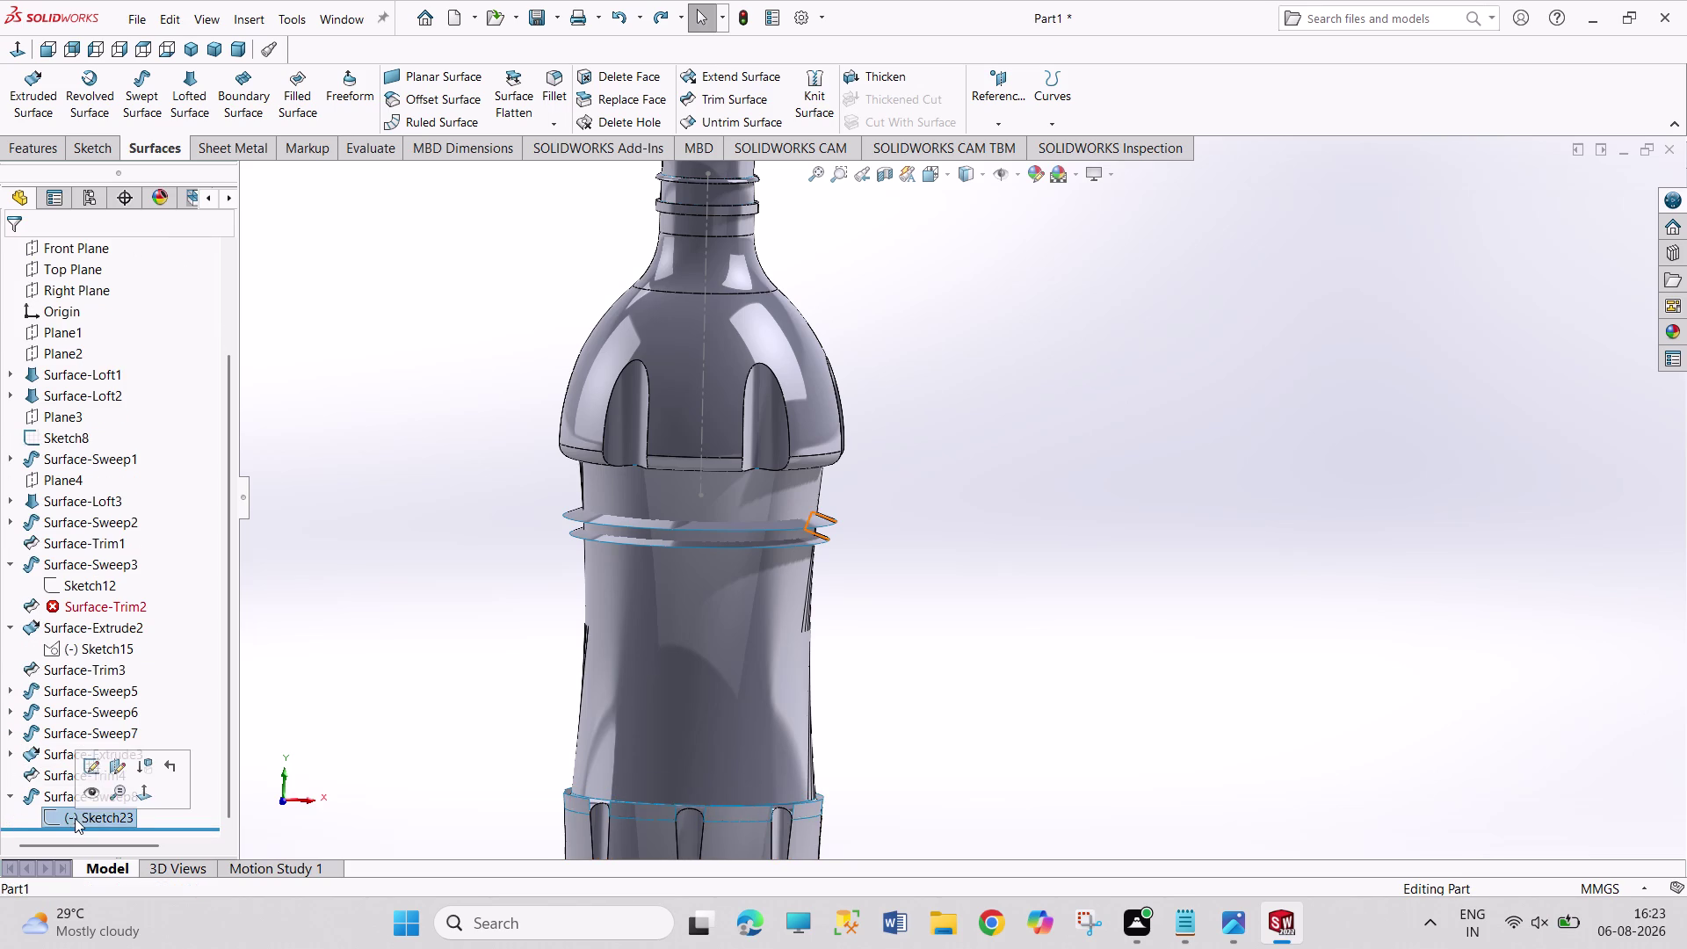
click(85, 767)
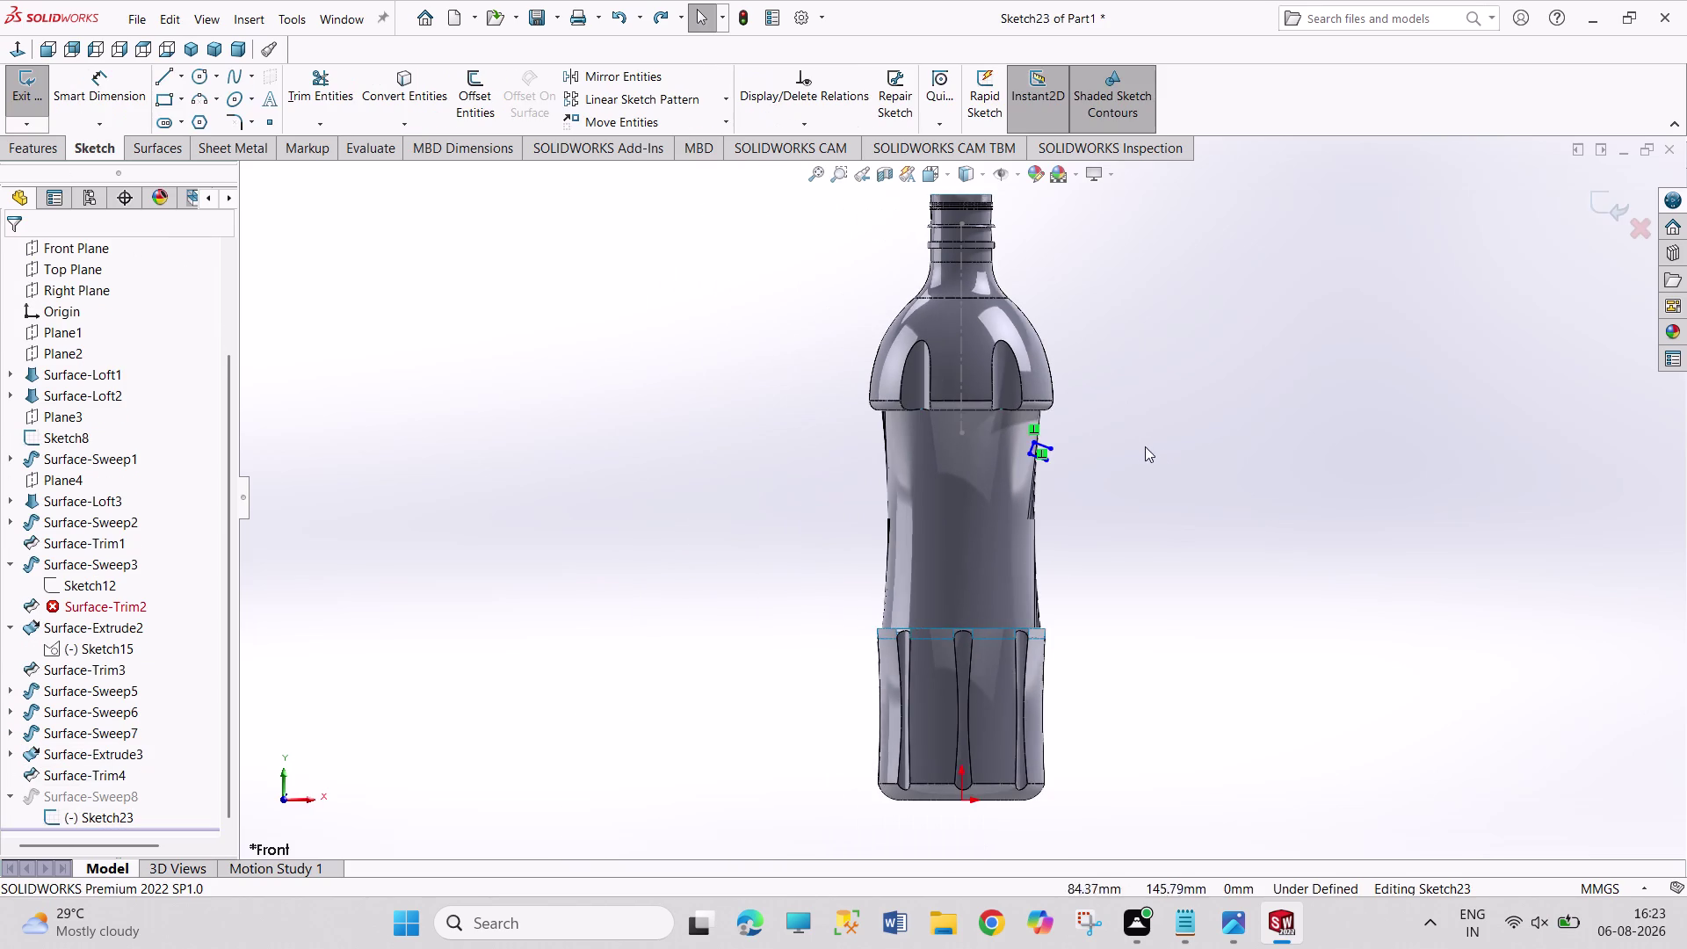
scroll(down, 3)
scroll(down, 3)
scroll(down, 3)
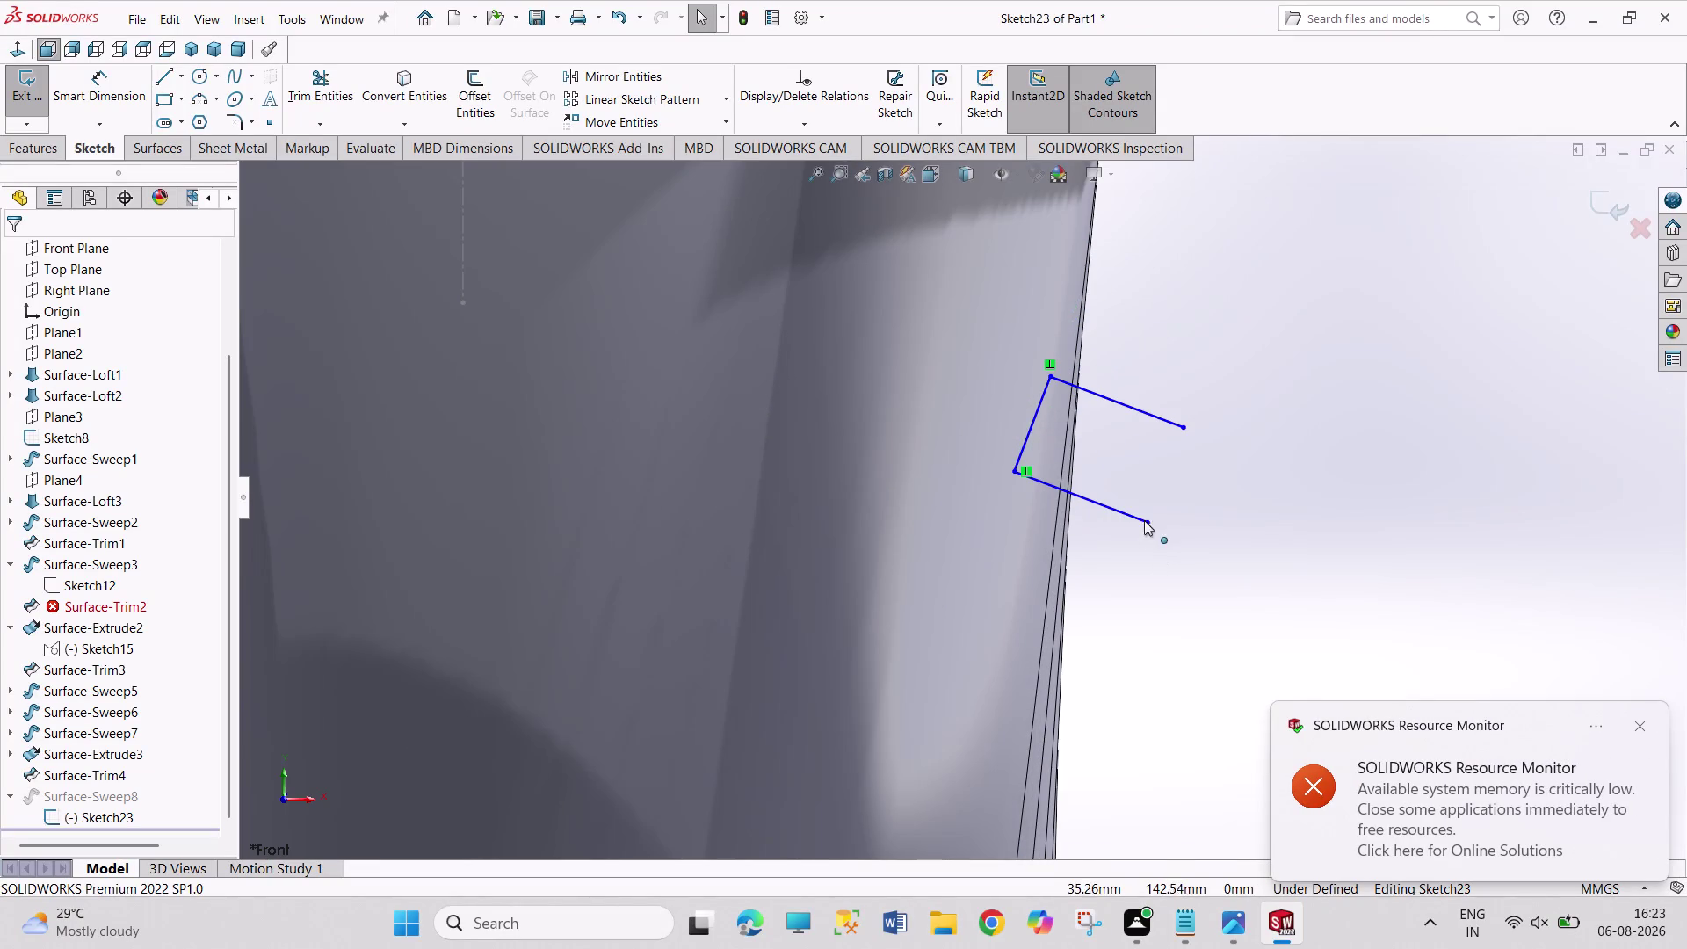
Lengthen the lower line and drag the profile corners onto the bottle wall, then exit and rebuild.
drag(1146, 521, 1216, 520)
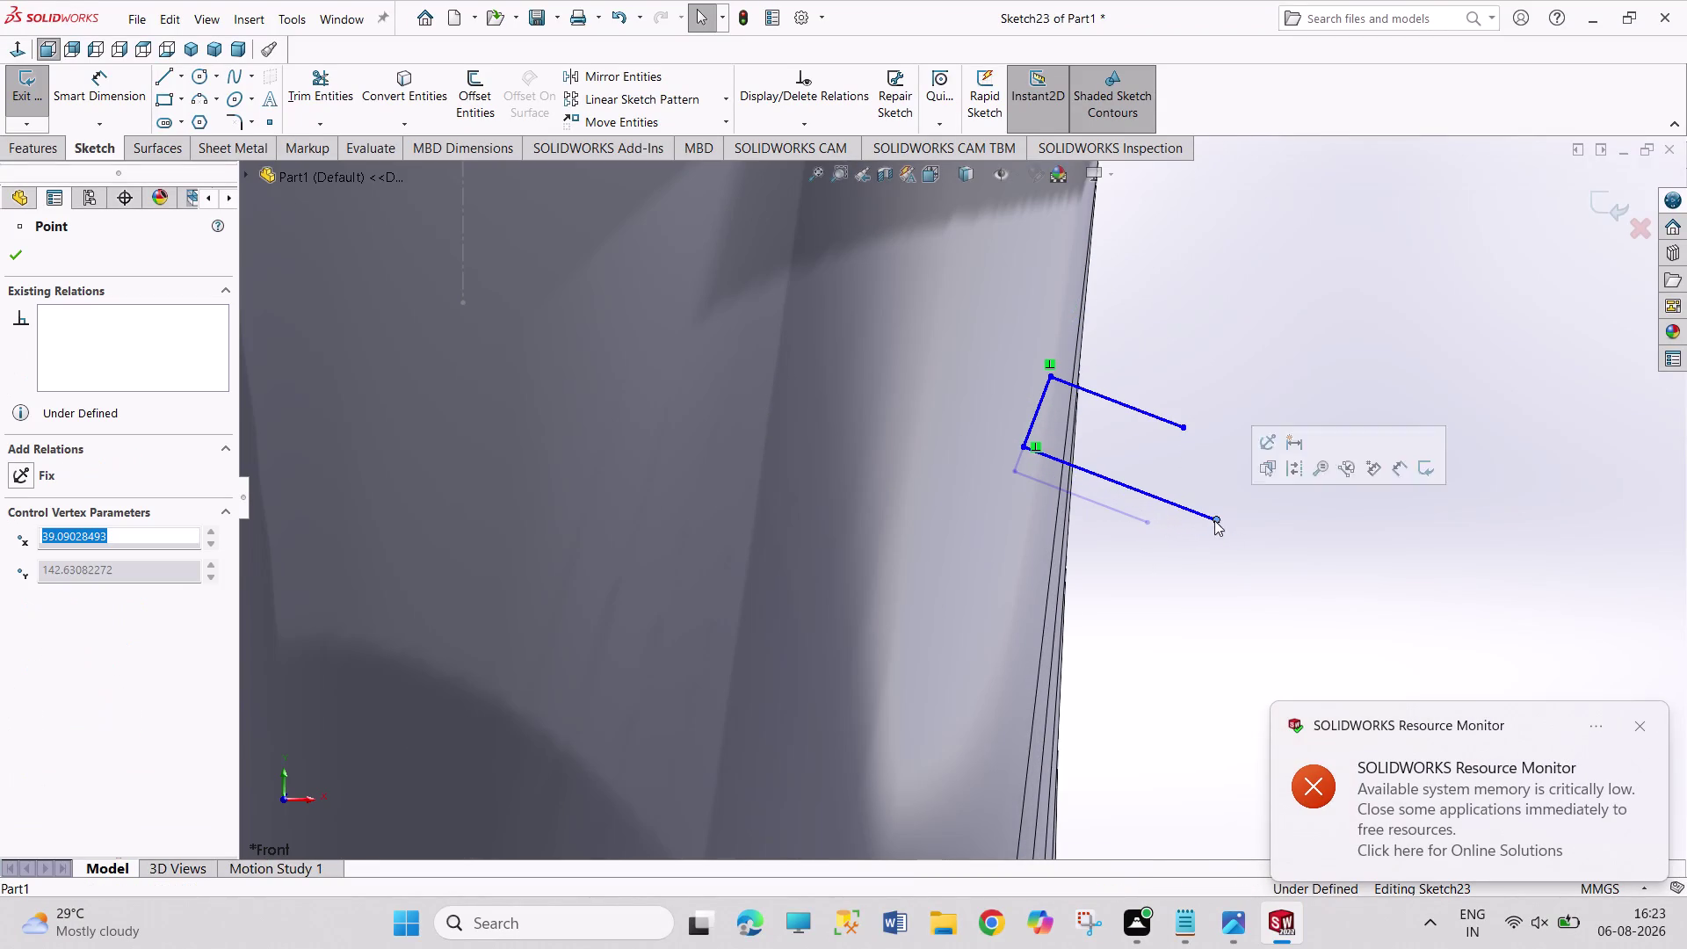
drag(1022, 446, 1041, 463)
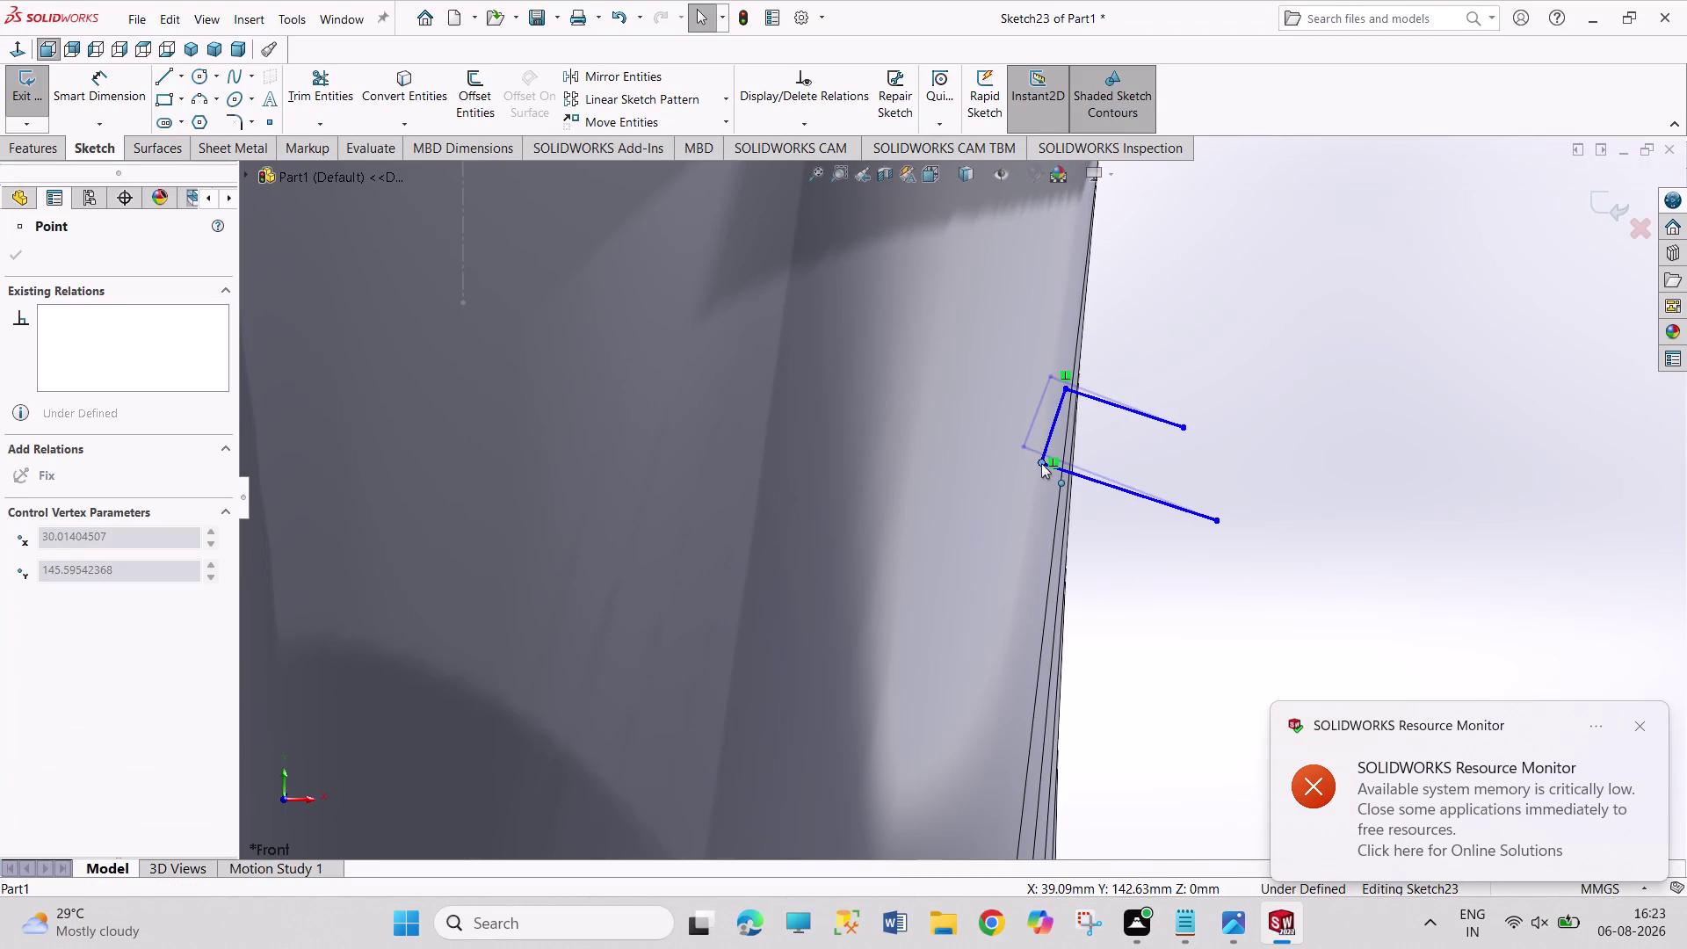
drag(1041, 463, 1043, 466)
drag(1066, 392, 1067, 392)
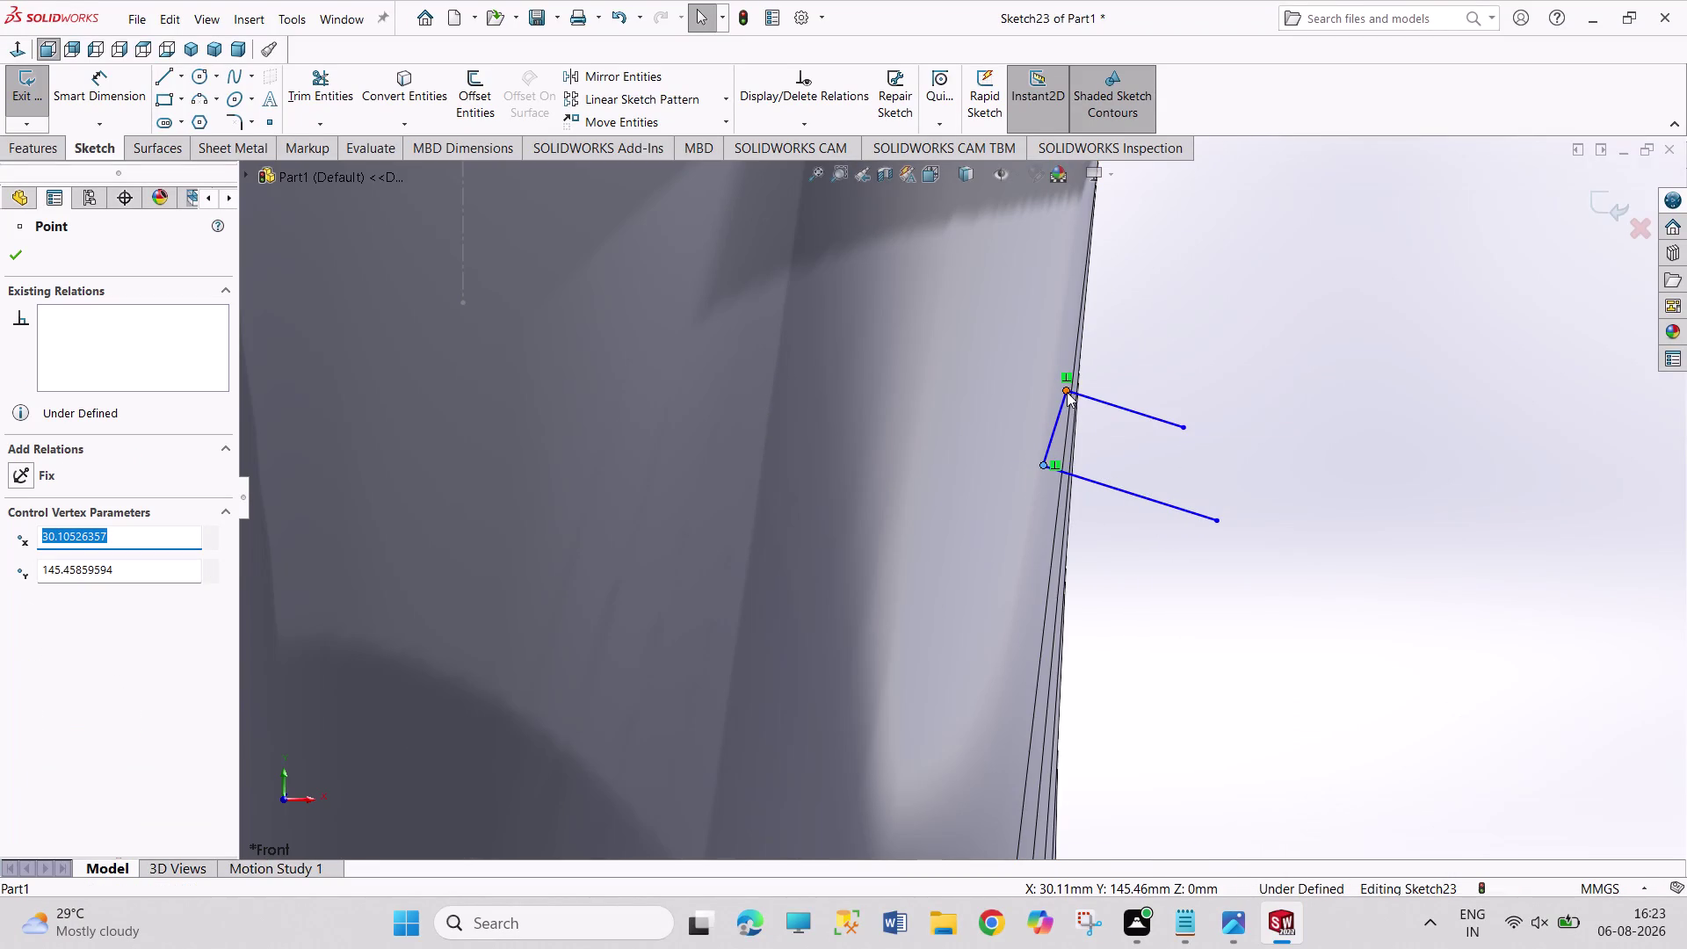
drag(1067, 392, 1067, 371)
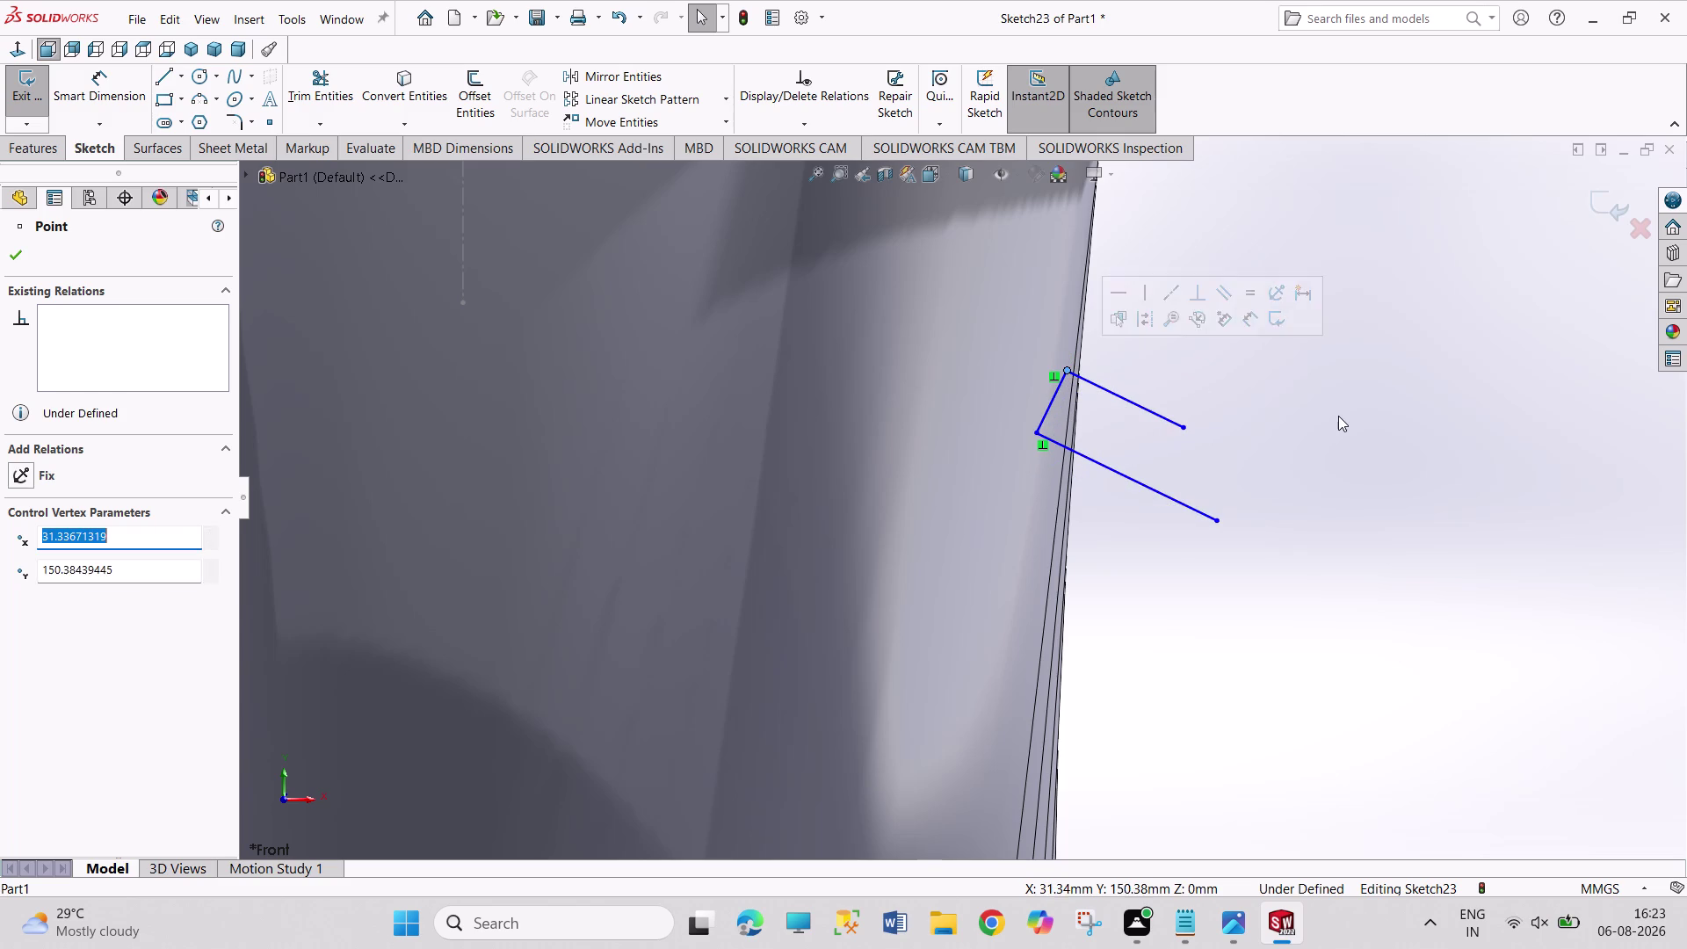
click(1341, 416)
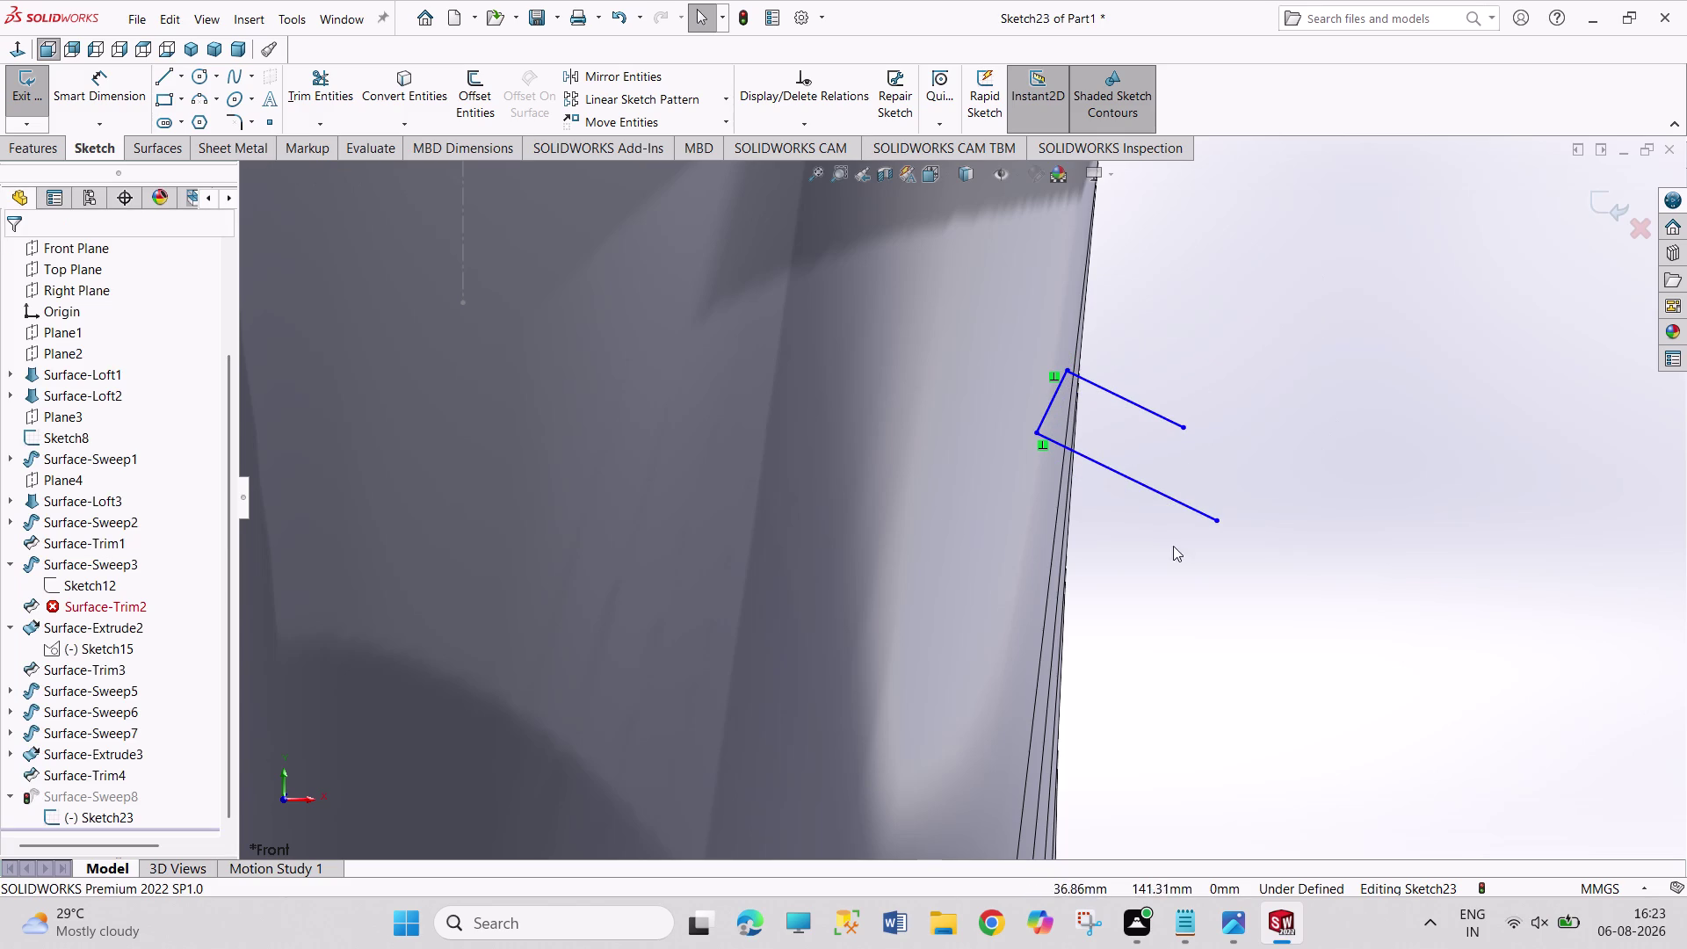
drag(1033, 432, 1043, 458)
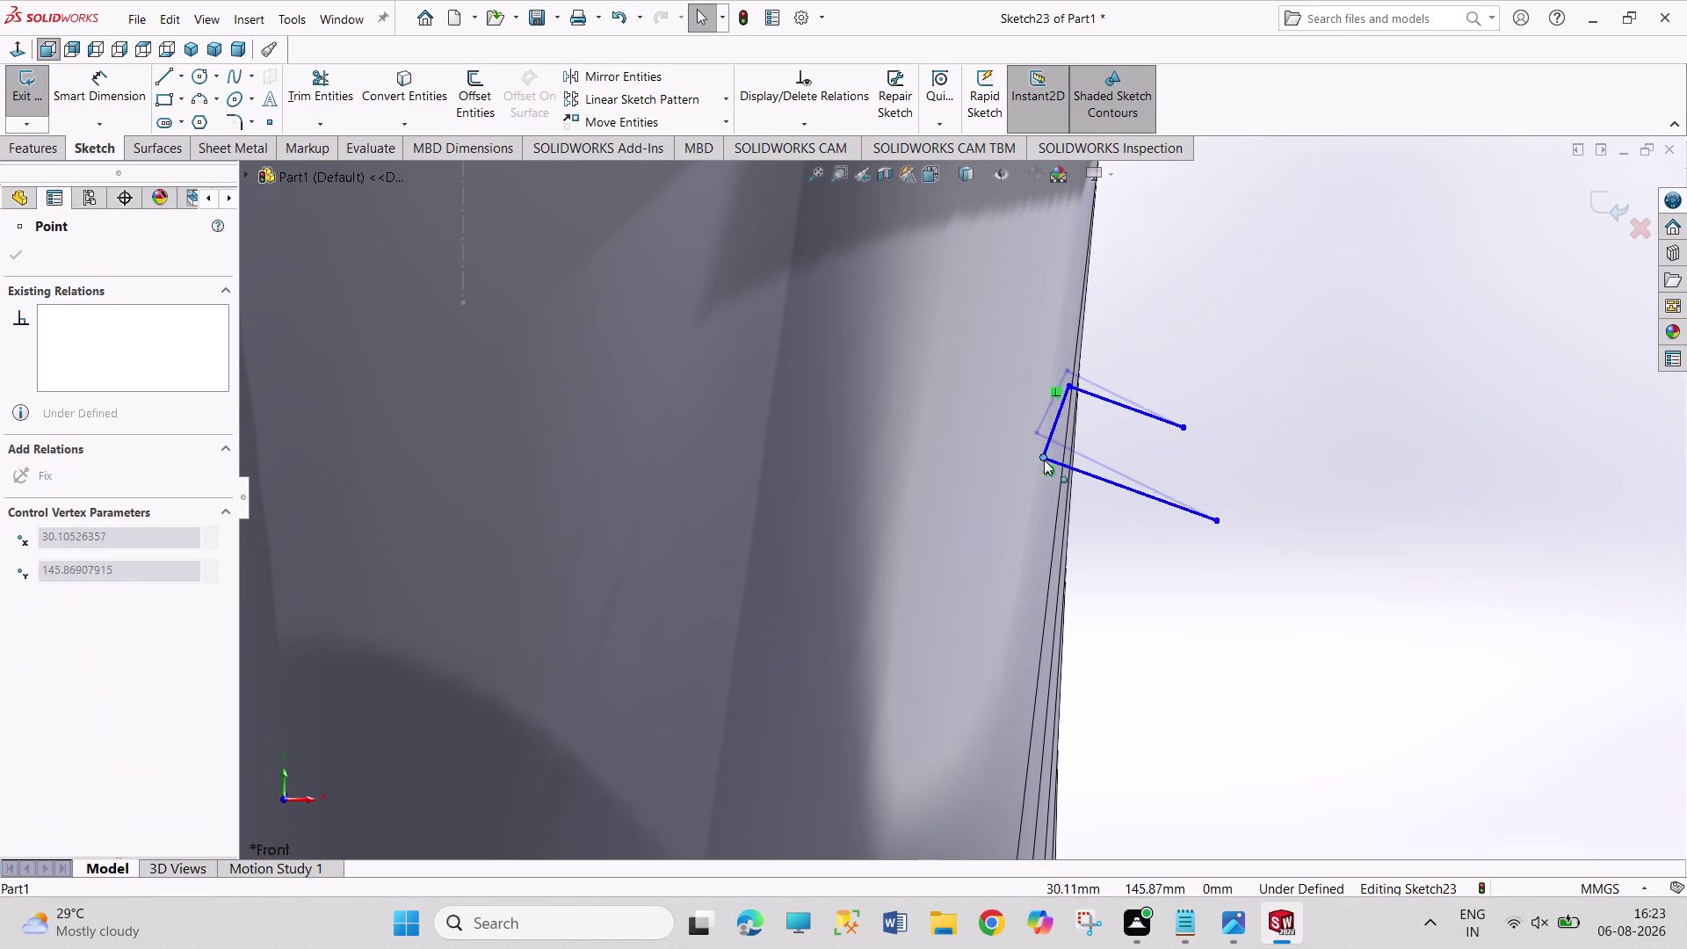
drag(1043, 457, 1049, 465)
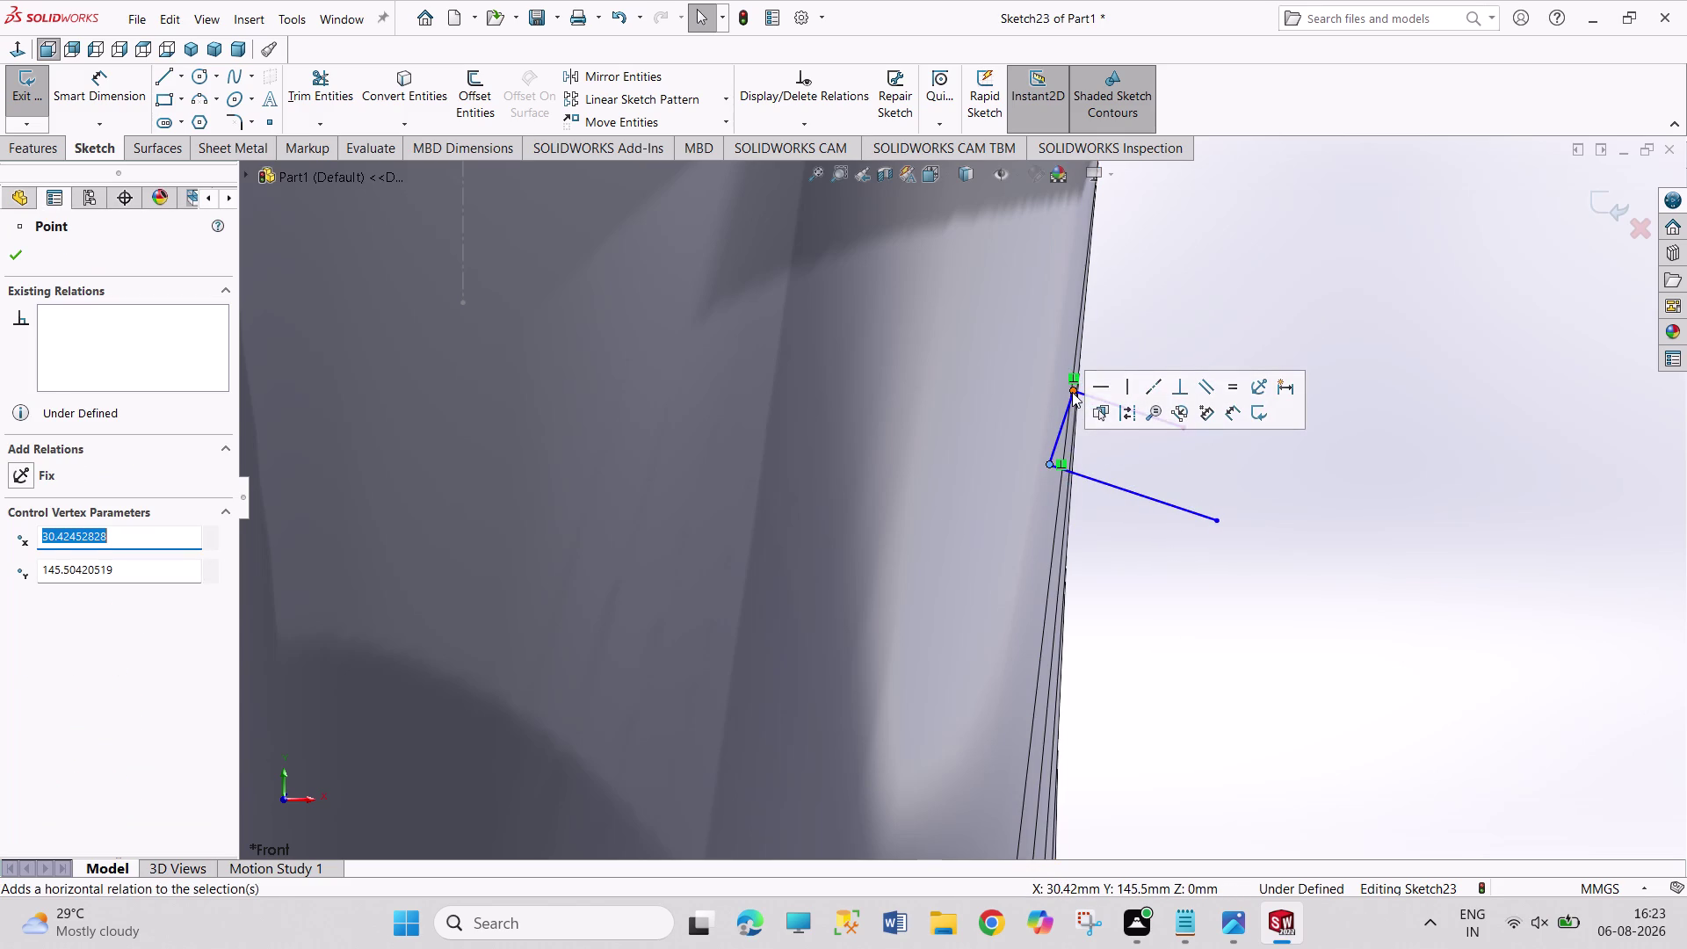
drag(1071, 392, 1055, 401)
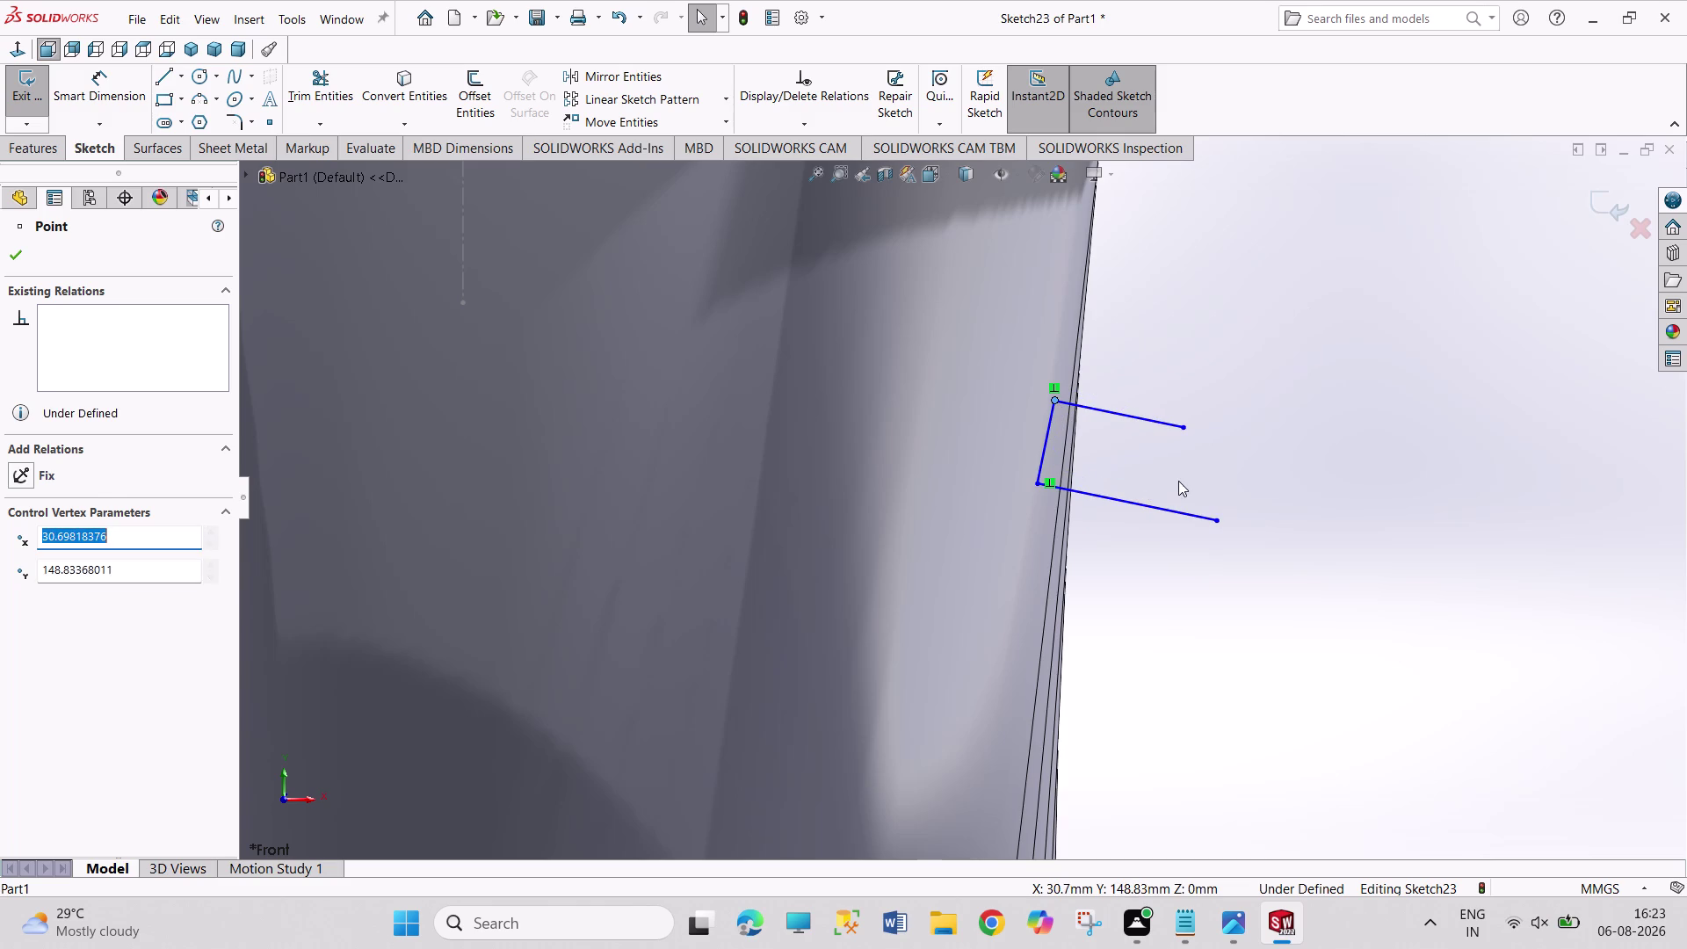
click(1178, 481)
drag(1036, 483, 1053, 498)
click(1340, 531)
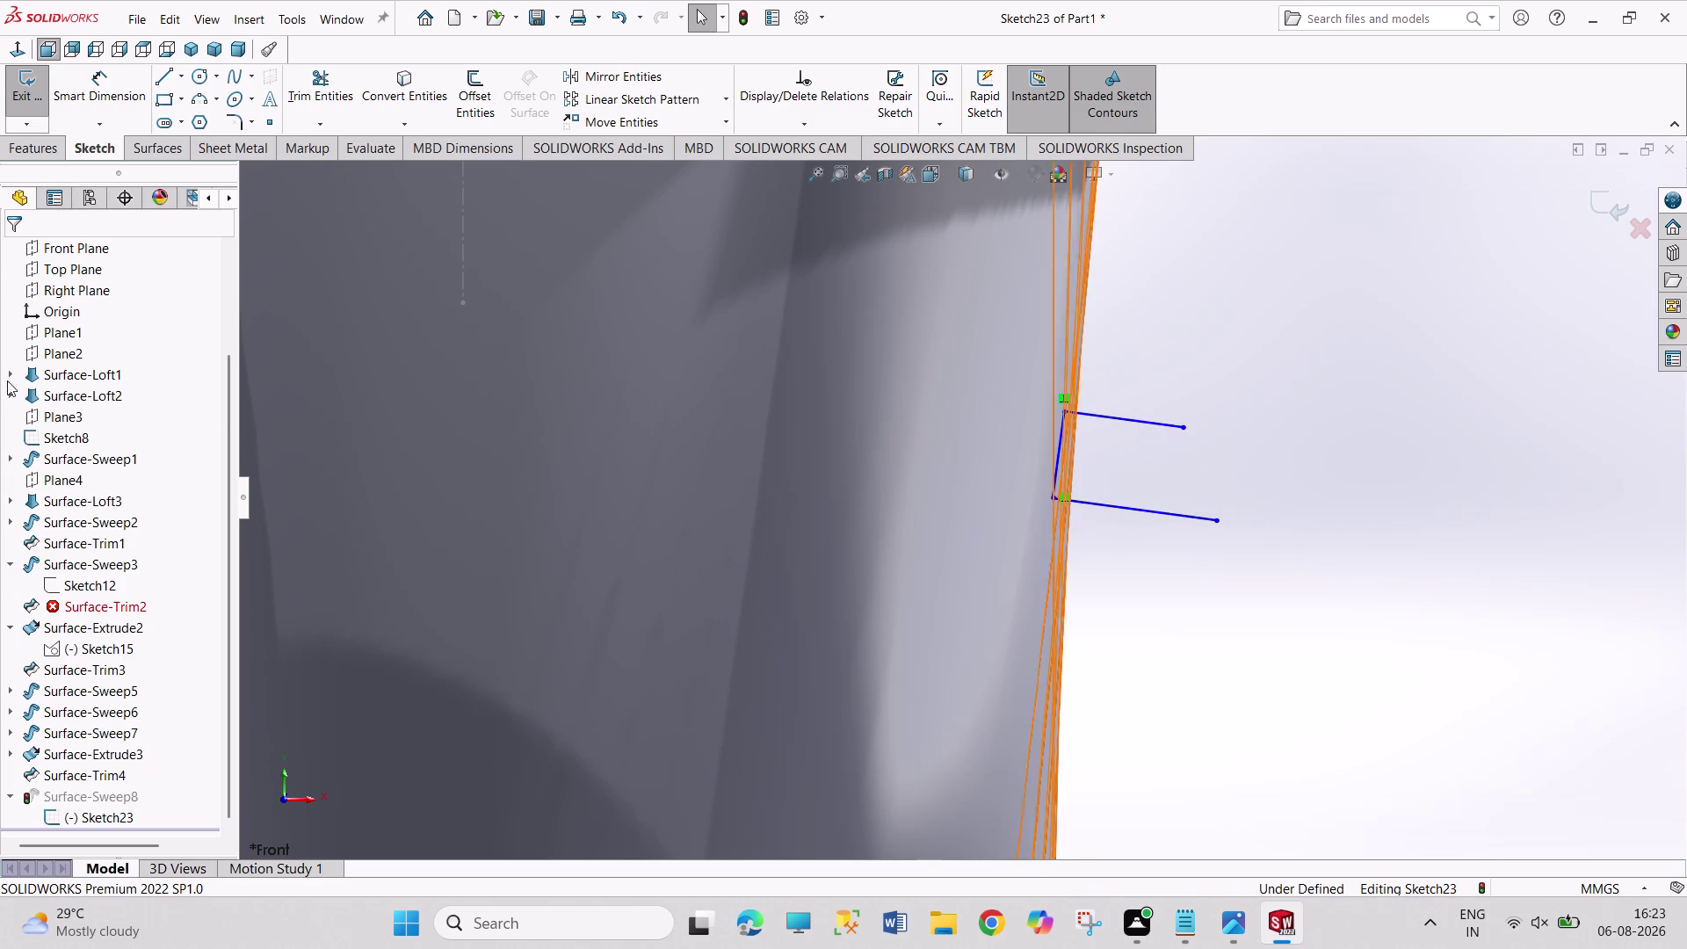
click(31, 102)
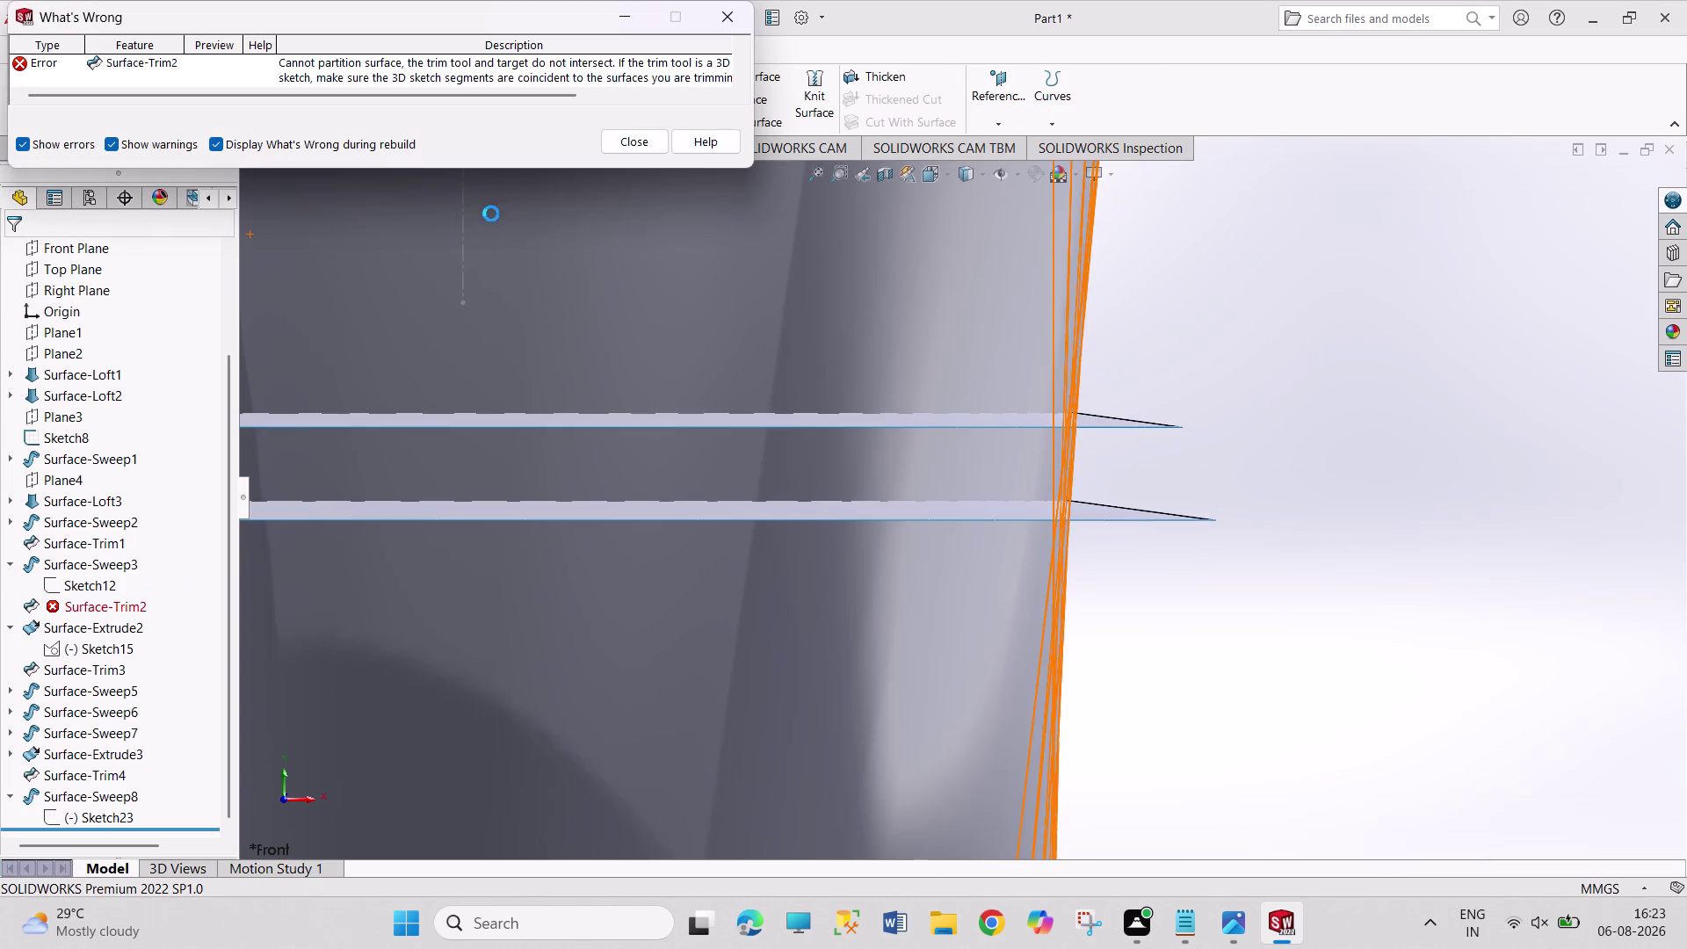
Close the error details and low-memory notification, then start a mutual Trim Surface.
click(641, 140)
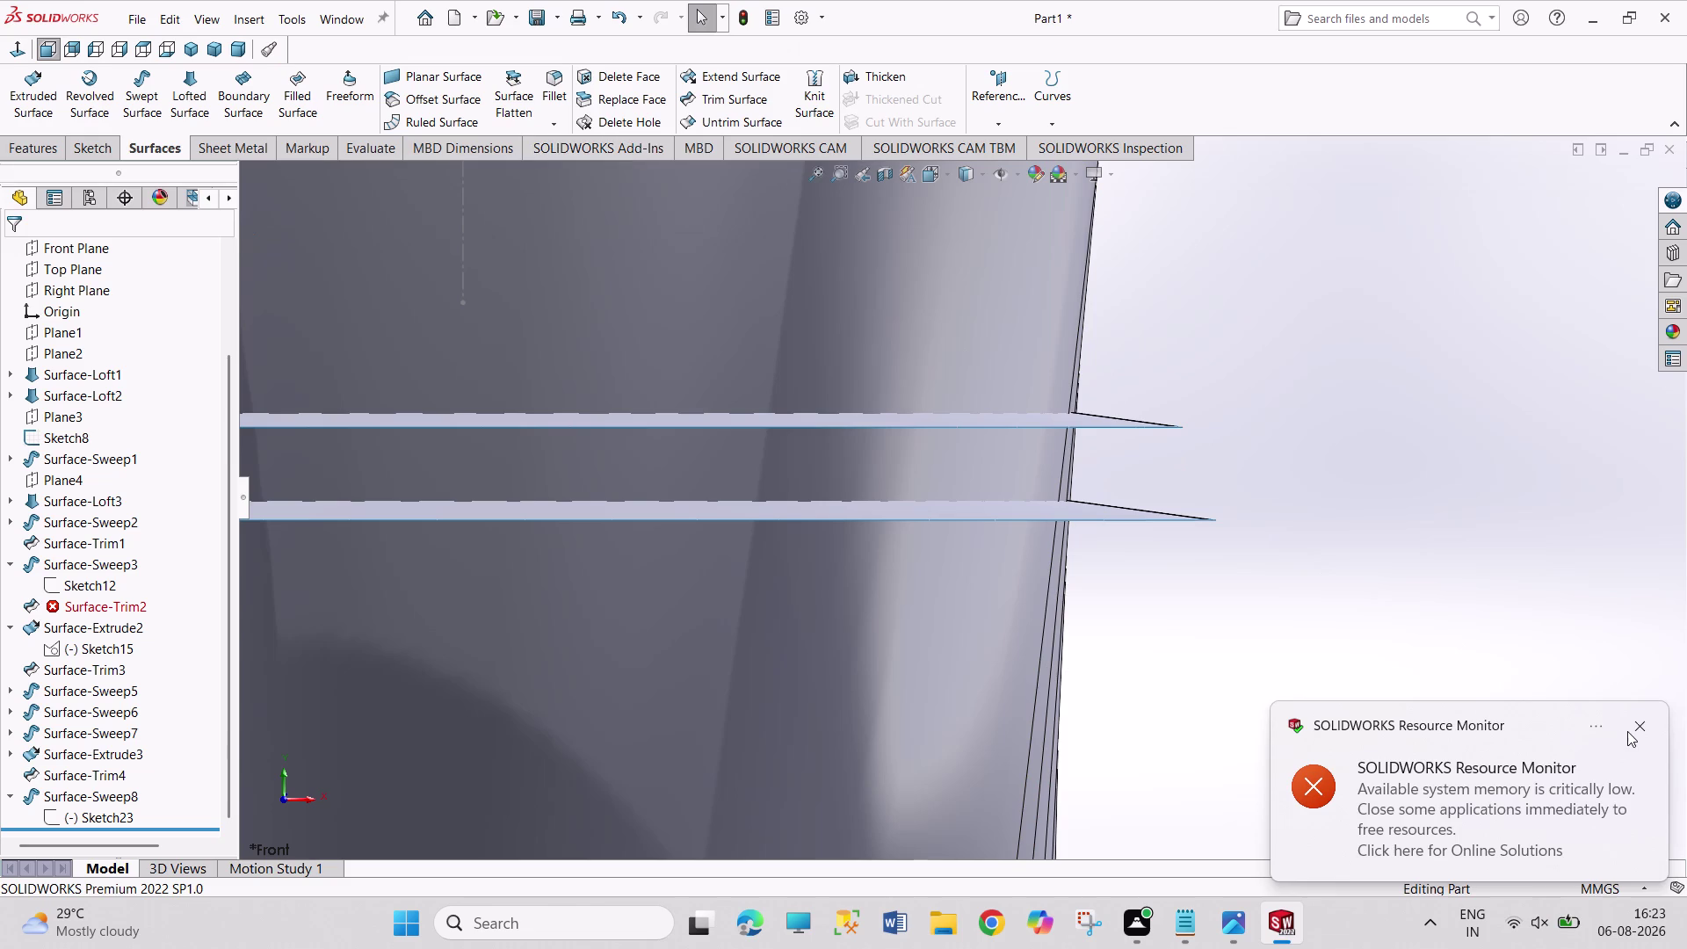
click(1635, 731)
scroll(up, 3)
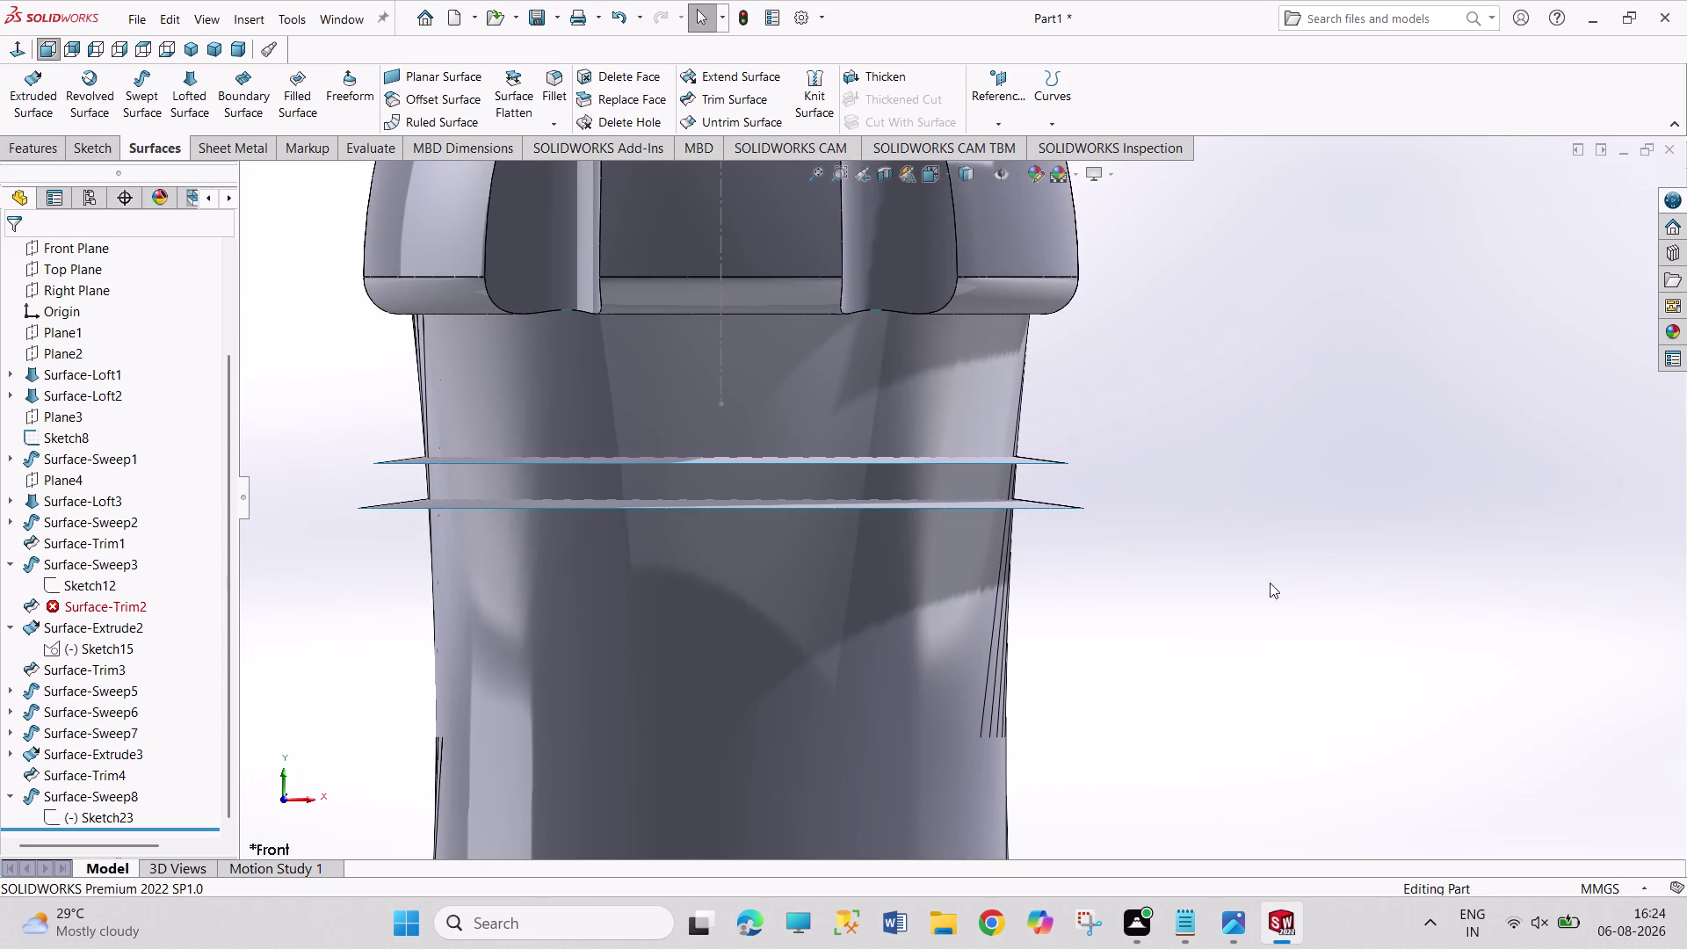
click(718, 99)
scroll(up, 3)
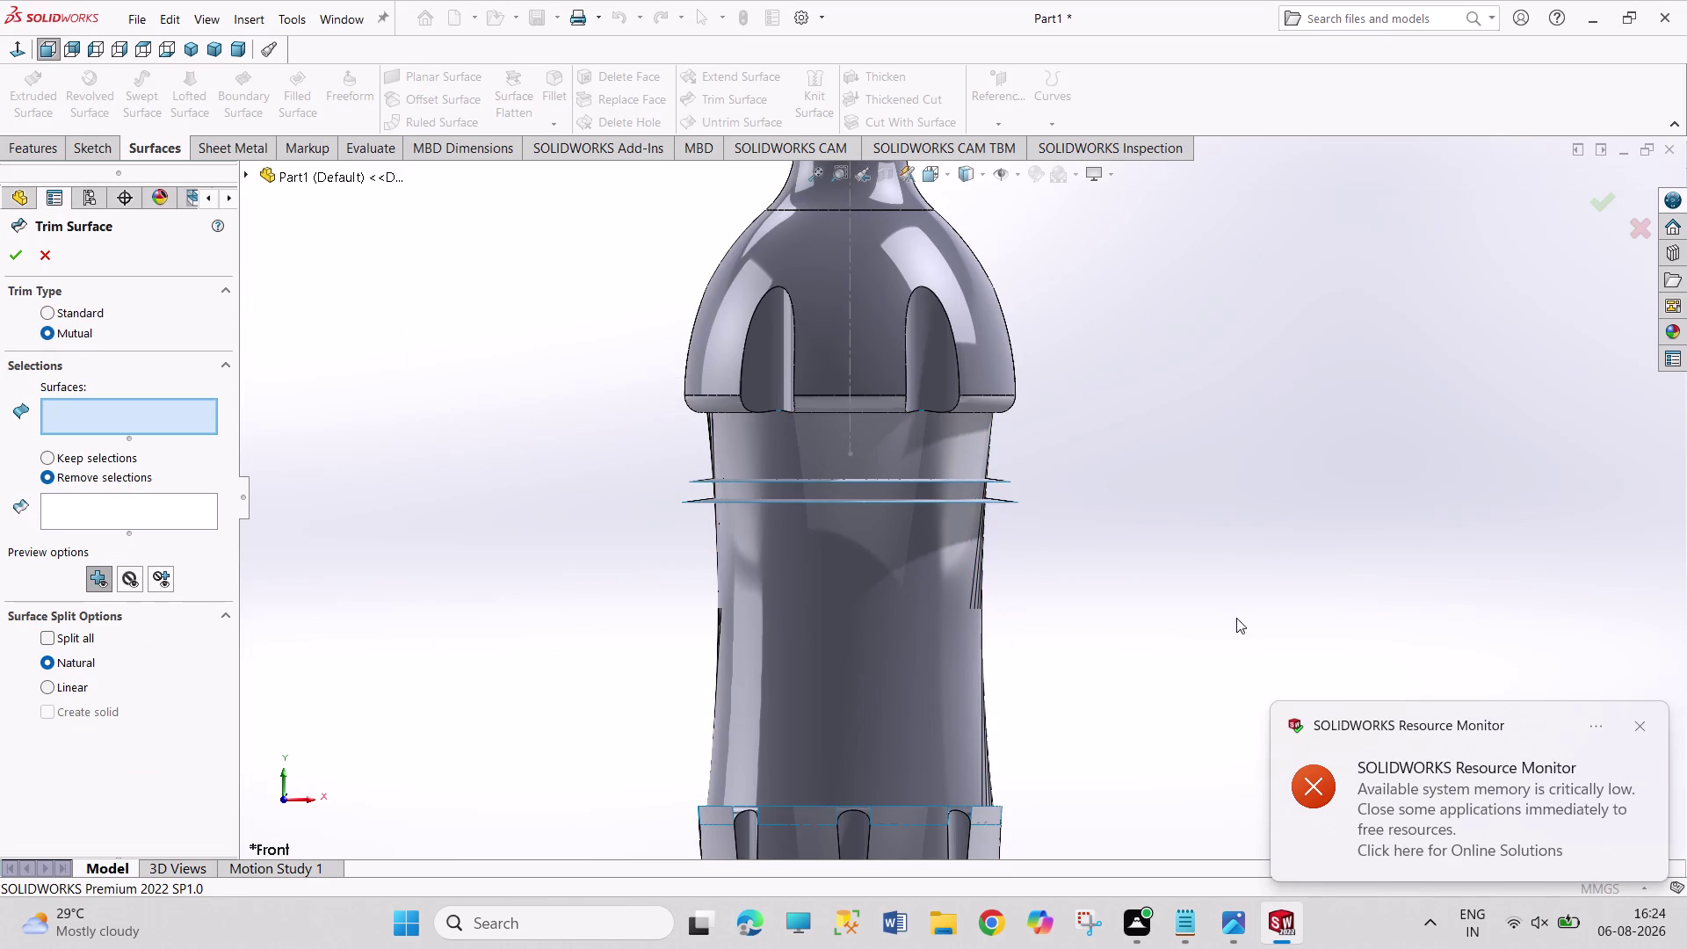
Select the bottle's surface bodies, including Surface-Loft2, for the mutual trim.
click(1637, 725)
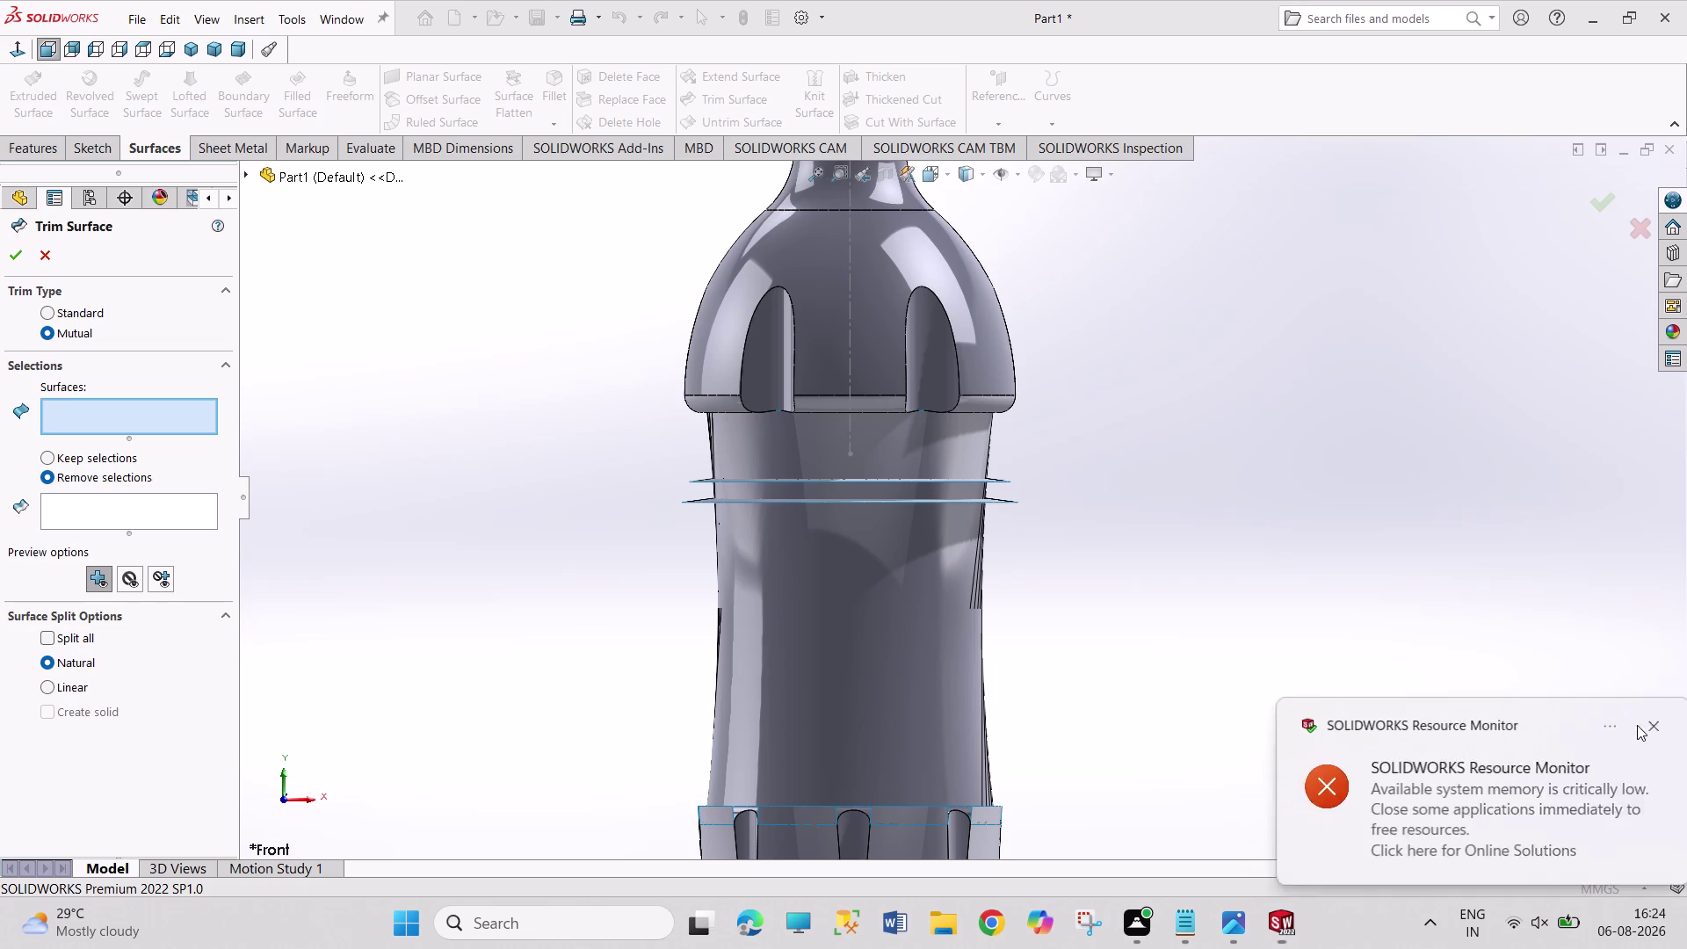
scroll(up, 3)
drag(678, 180, 877, 572)
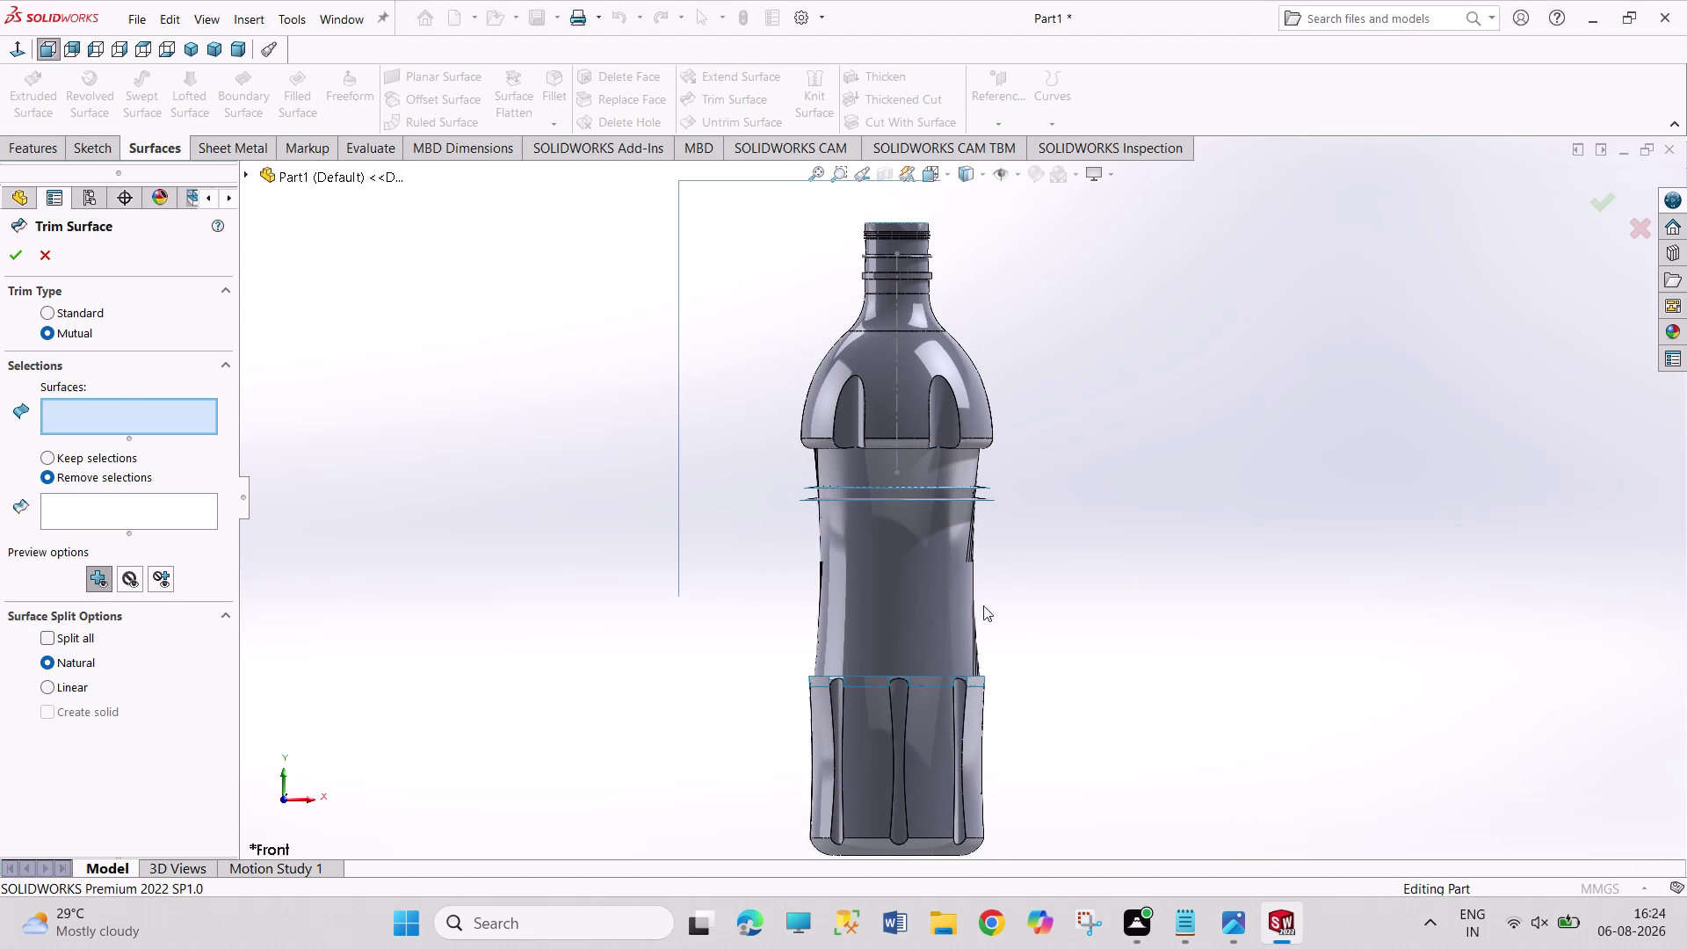
drag(877, 572, 1256, 646)
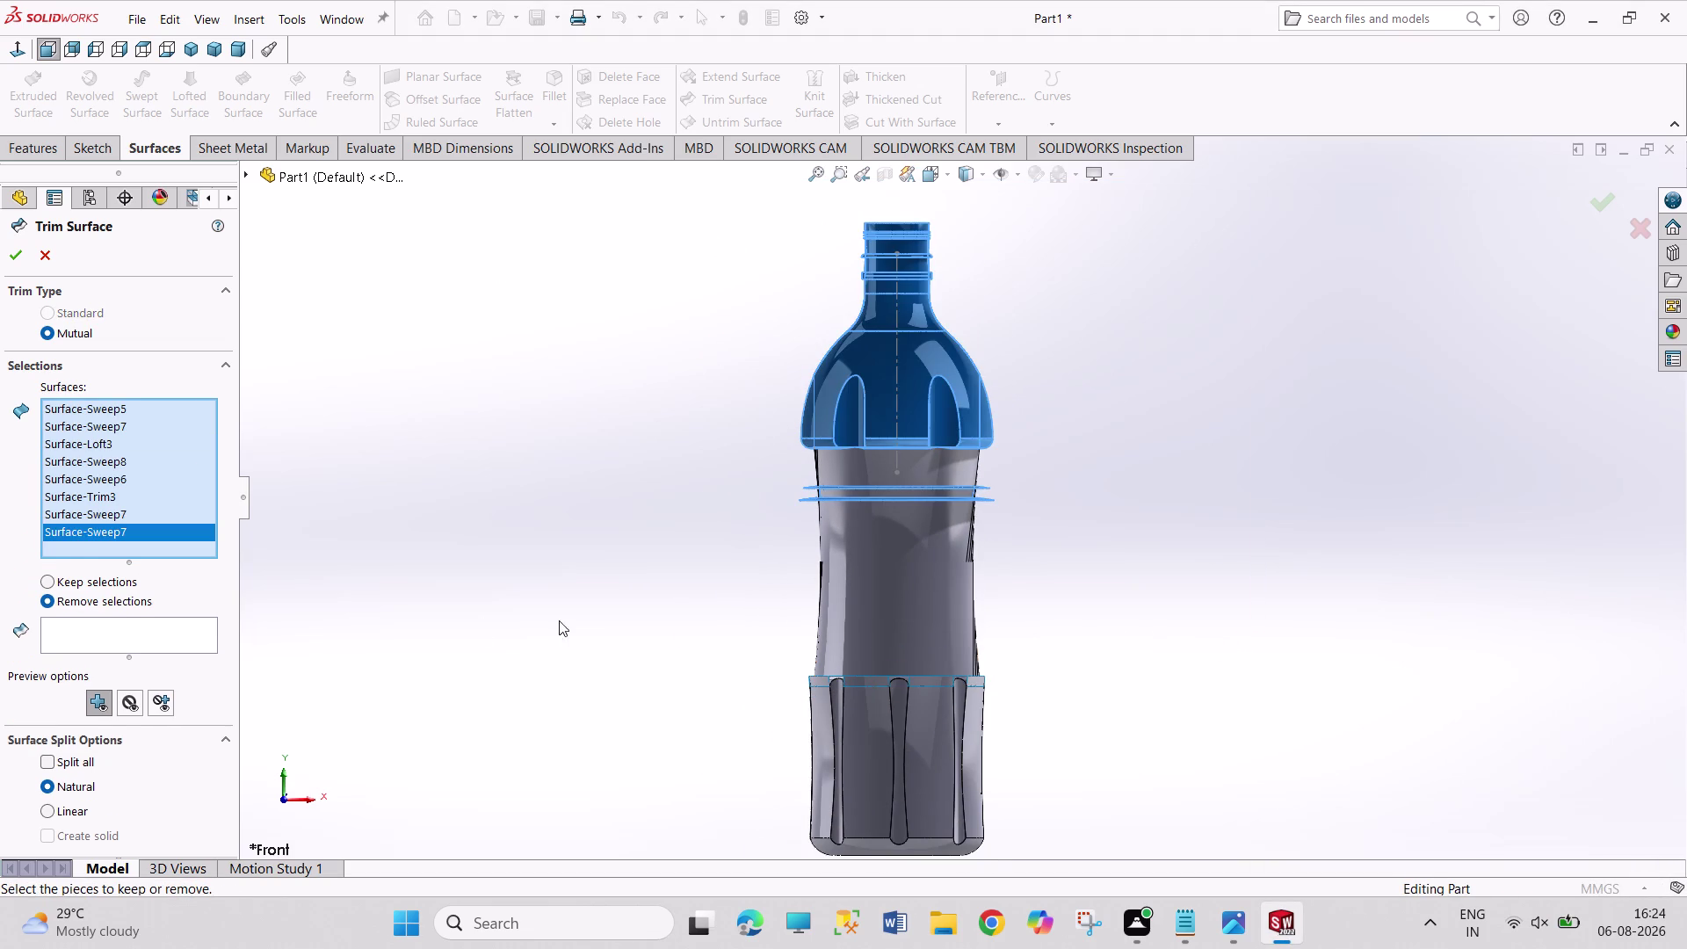
click(887, 600)
scroll(down, 3)
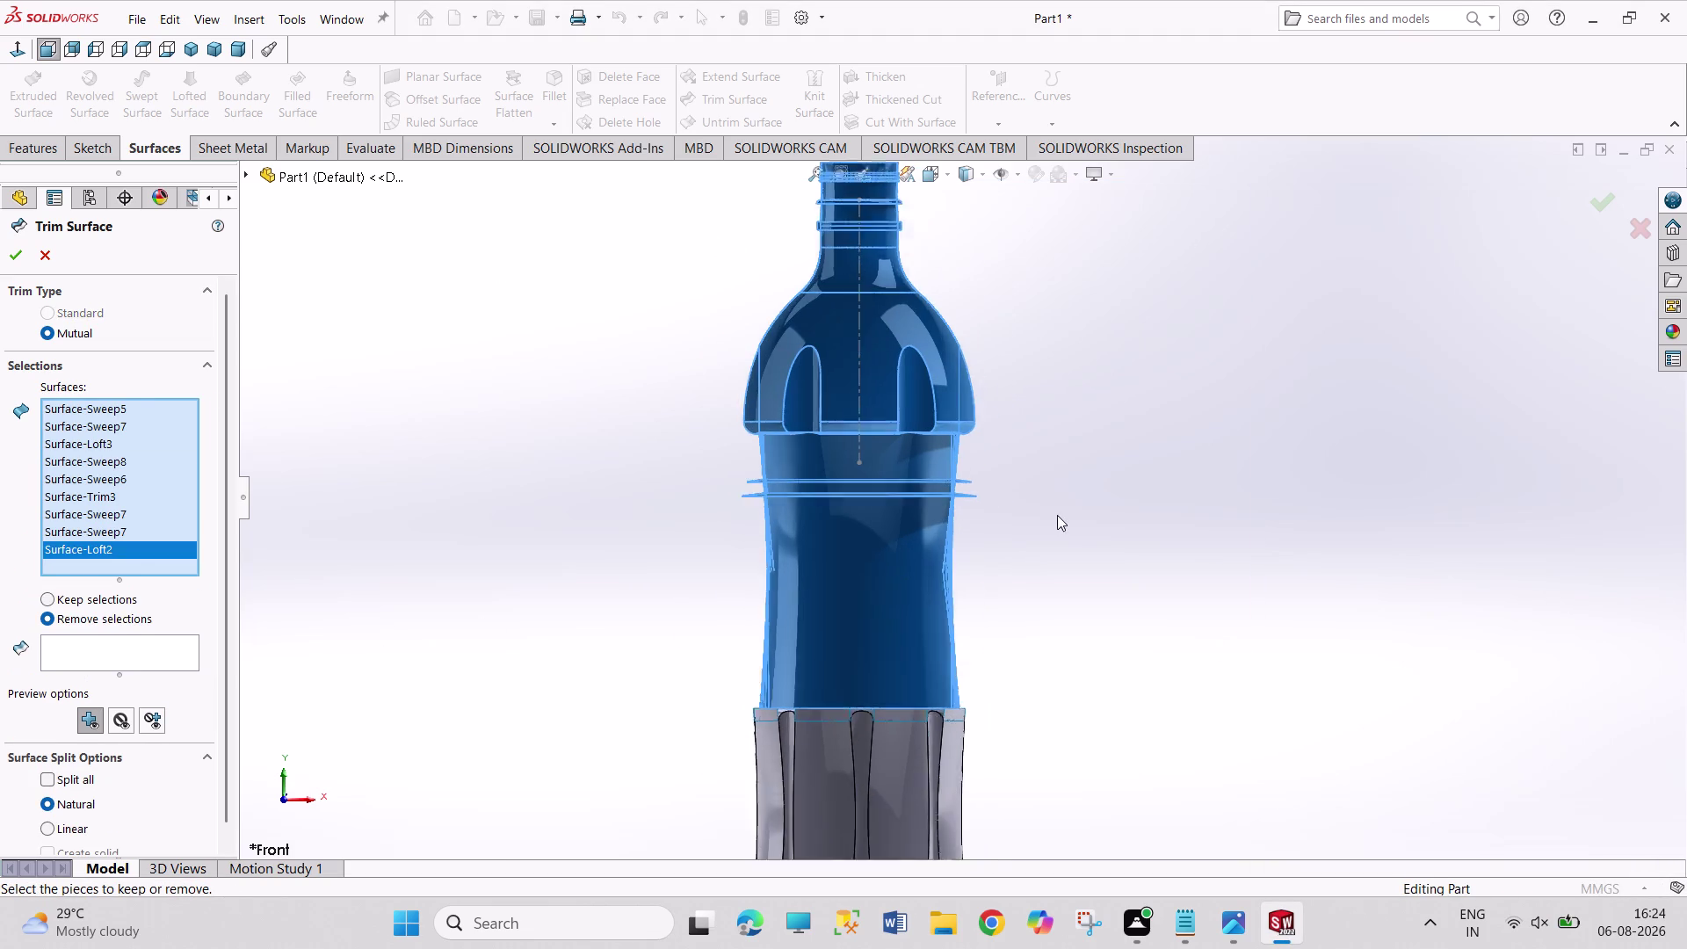
scroll(down, 3)
Mark the ring strip, thin band and one more piece for removal, accepting despite low memory.
click(110, 658)
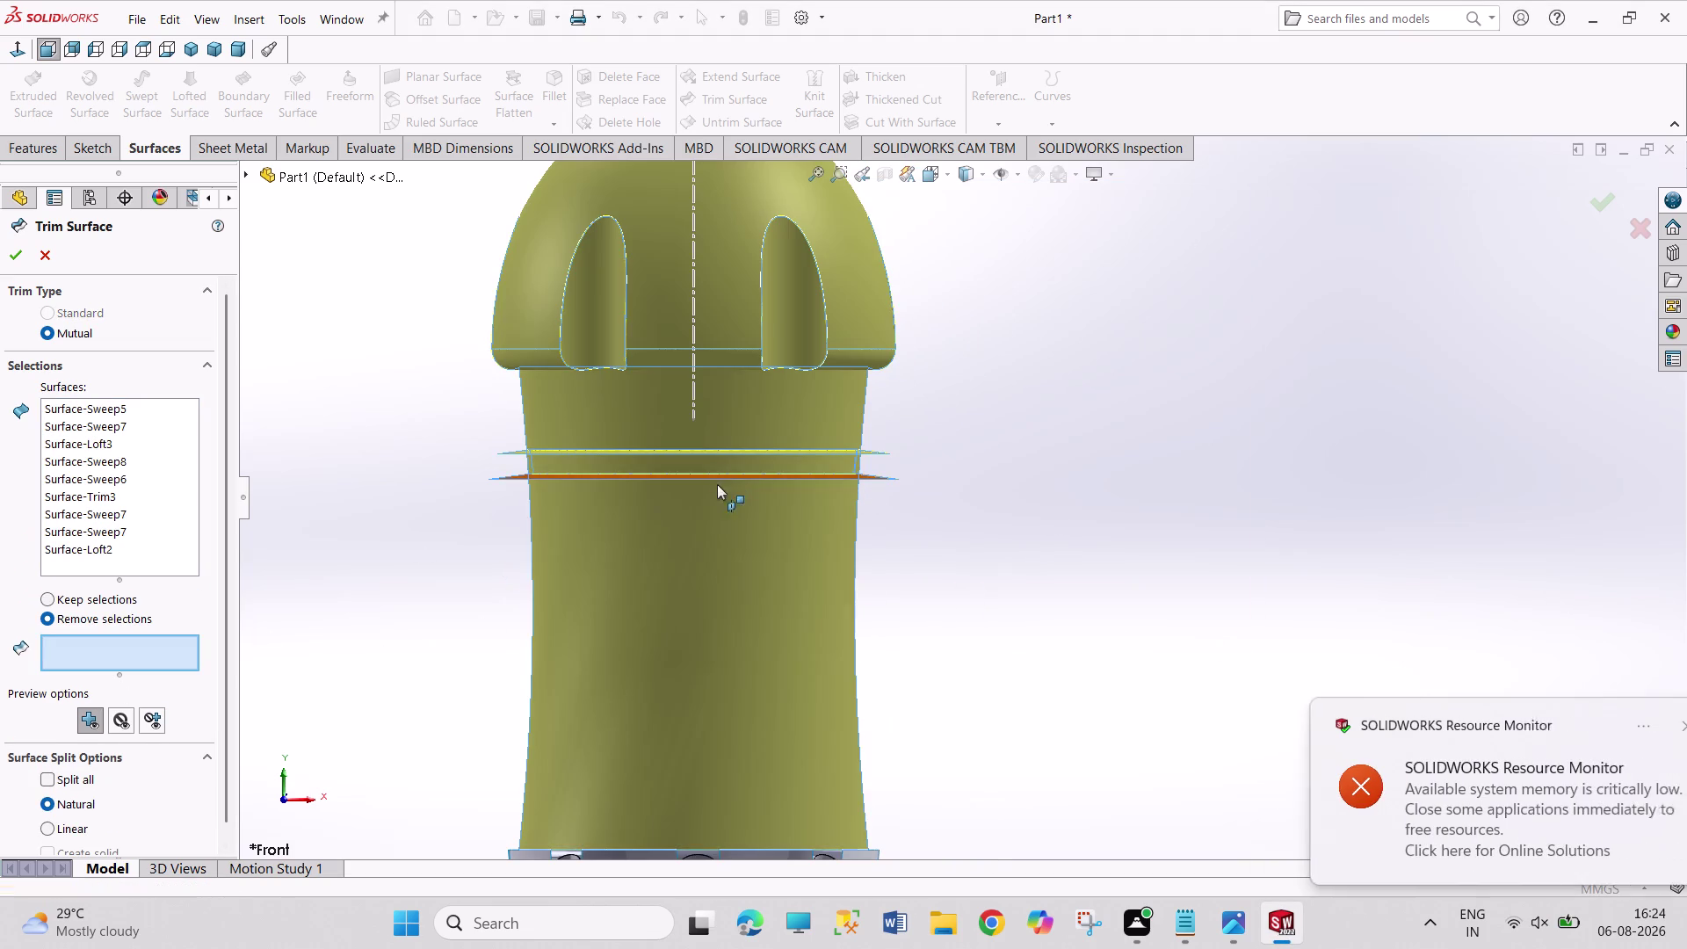
middle_drag(717, 503, 717, 541)
scroll(down, 3)
click(747, 492)
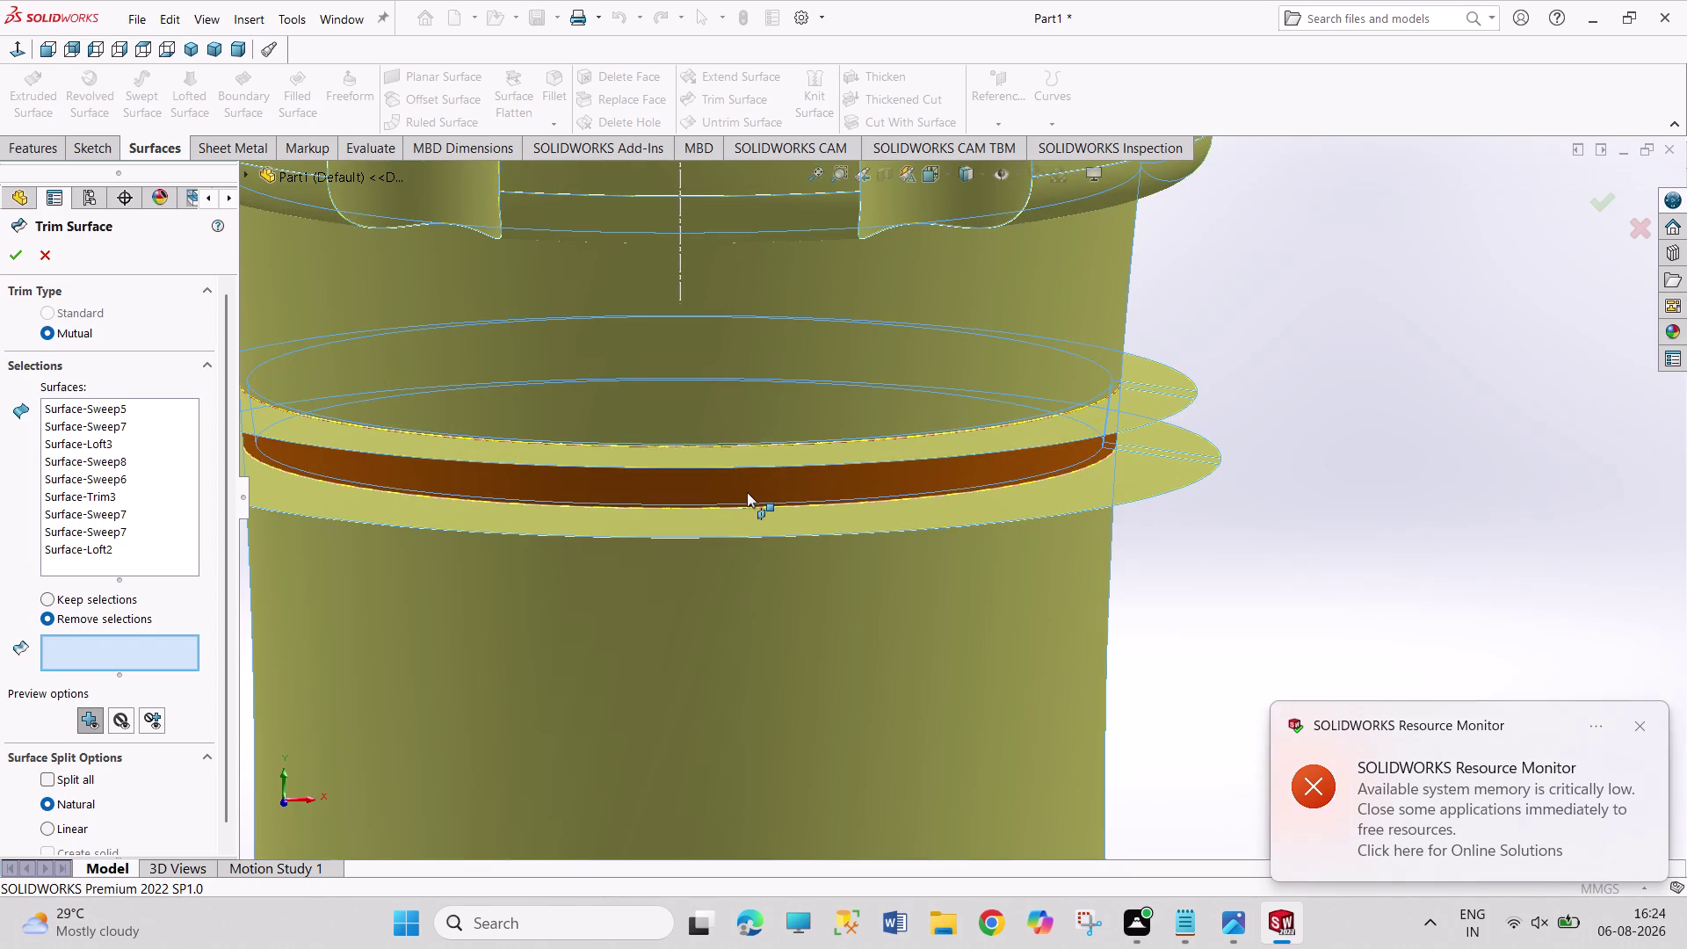
click(746, 450)
middle_drag(792, 592, 768, 461)
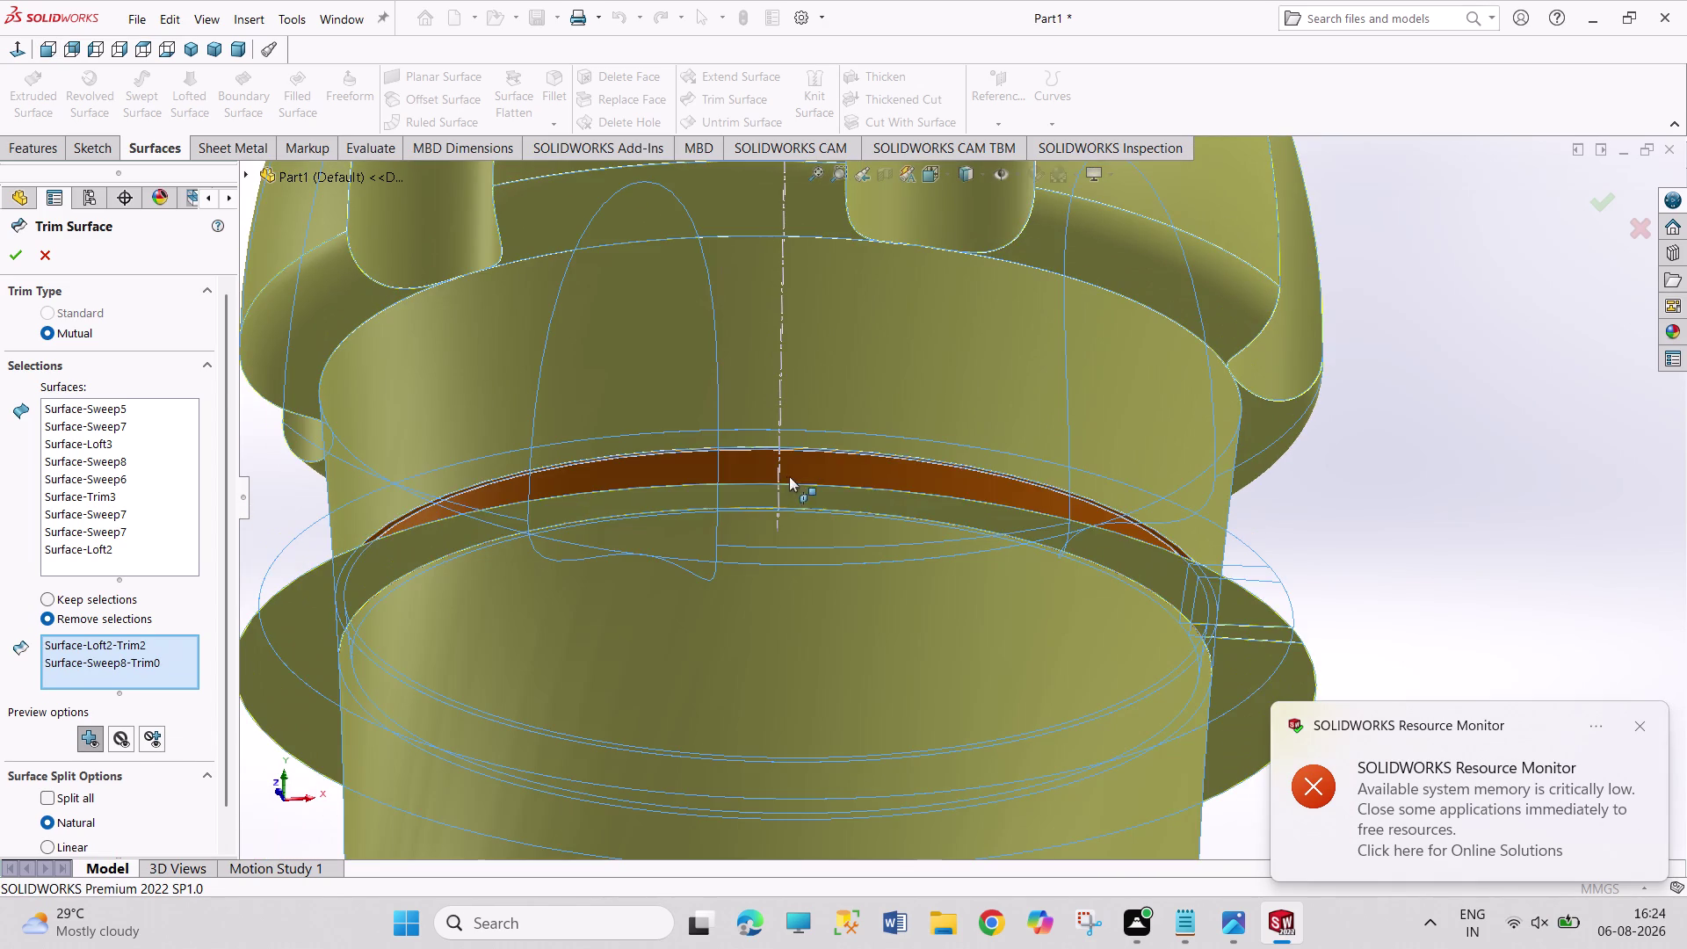
click(800, 497)
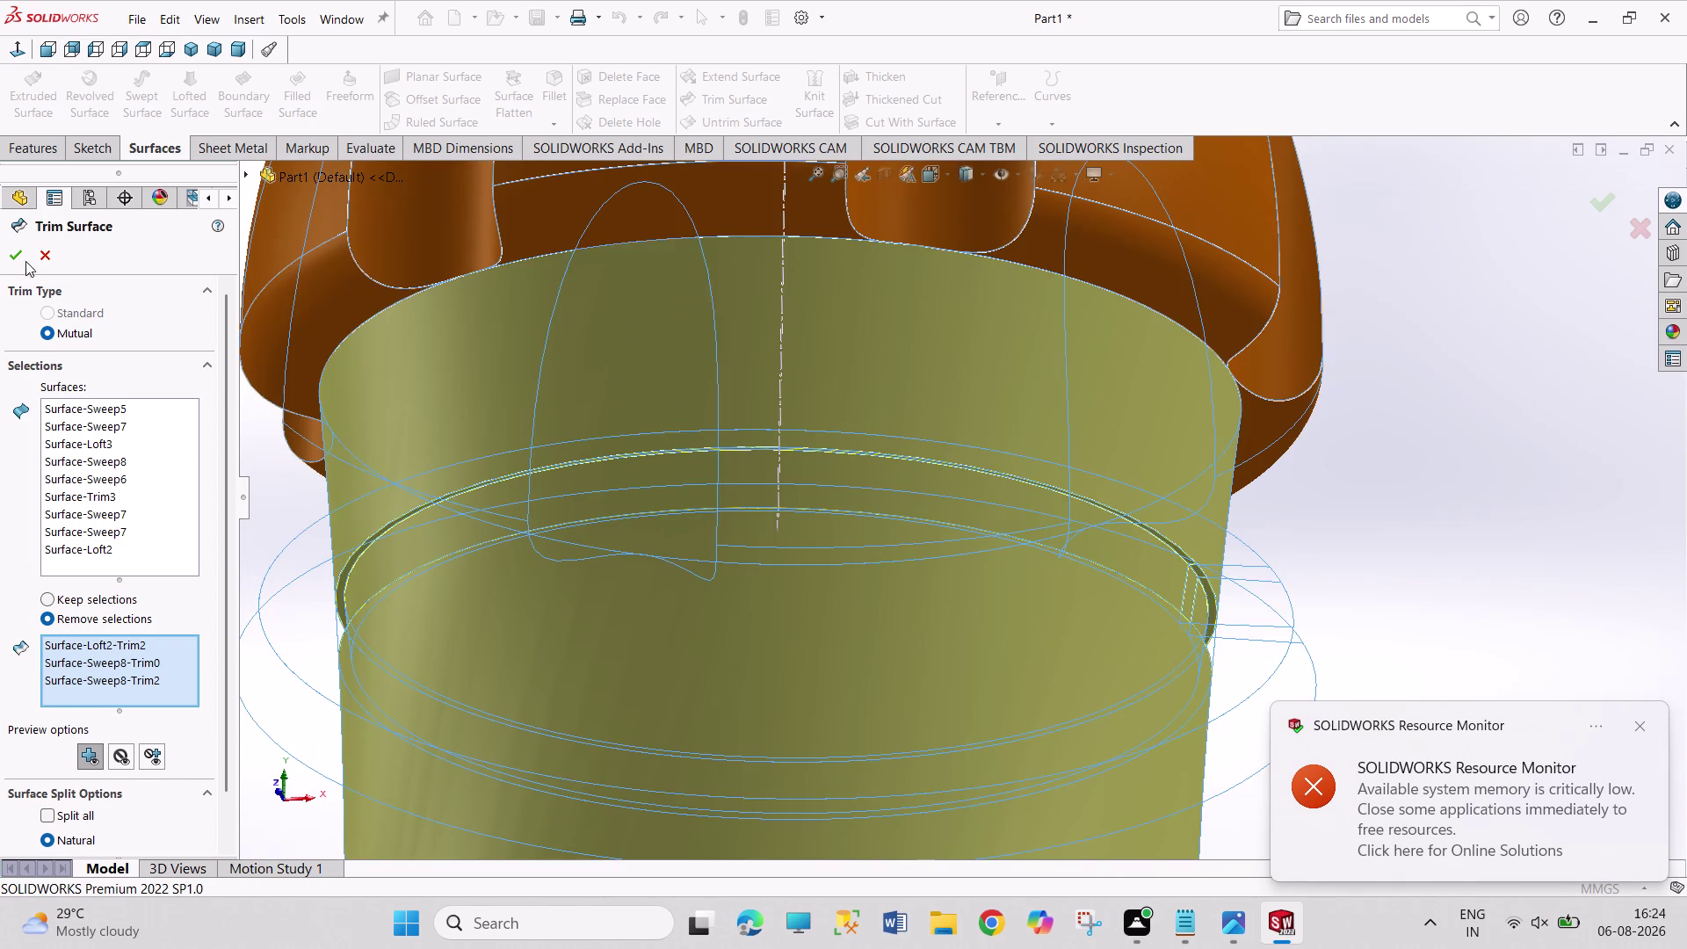
click(22, 255)
click(914, 526)
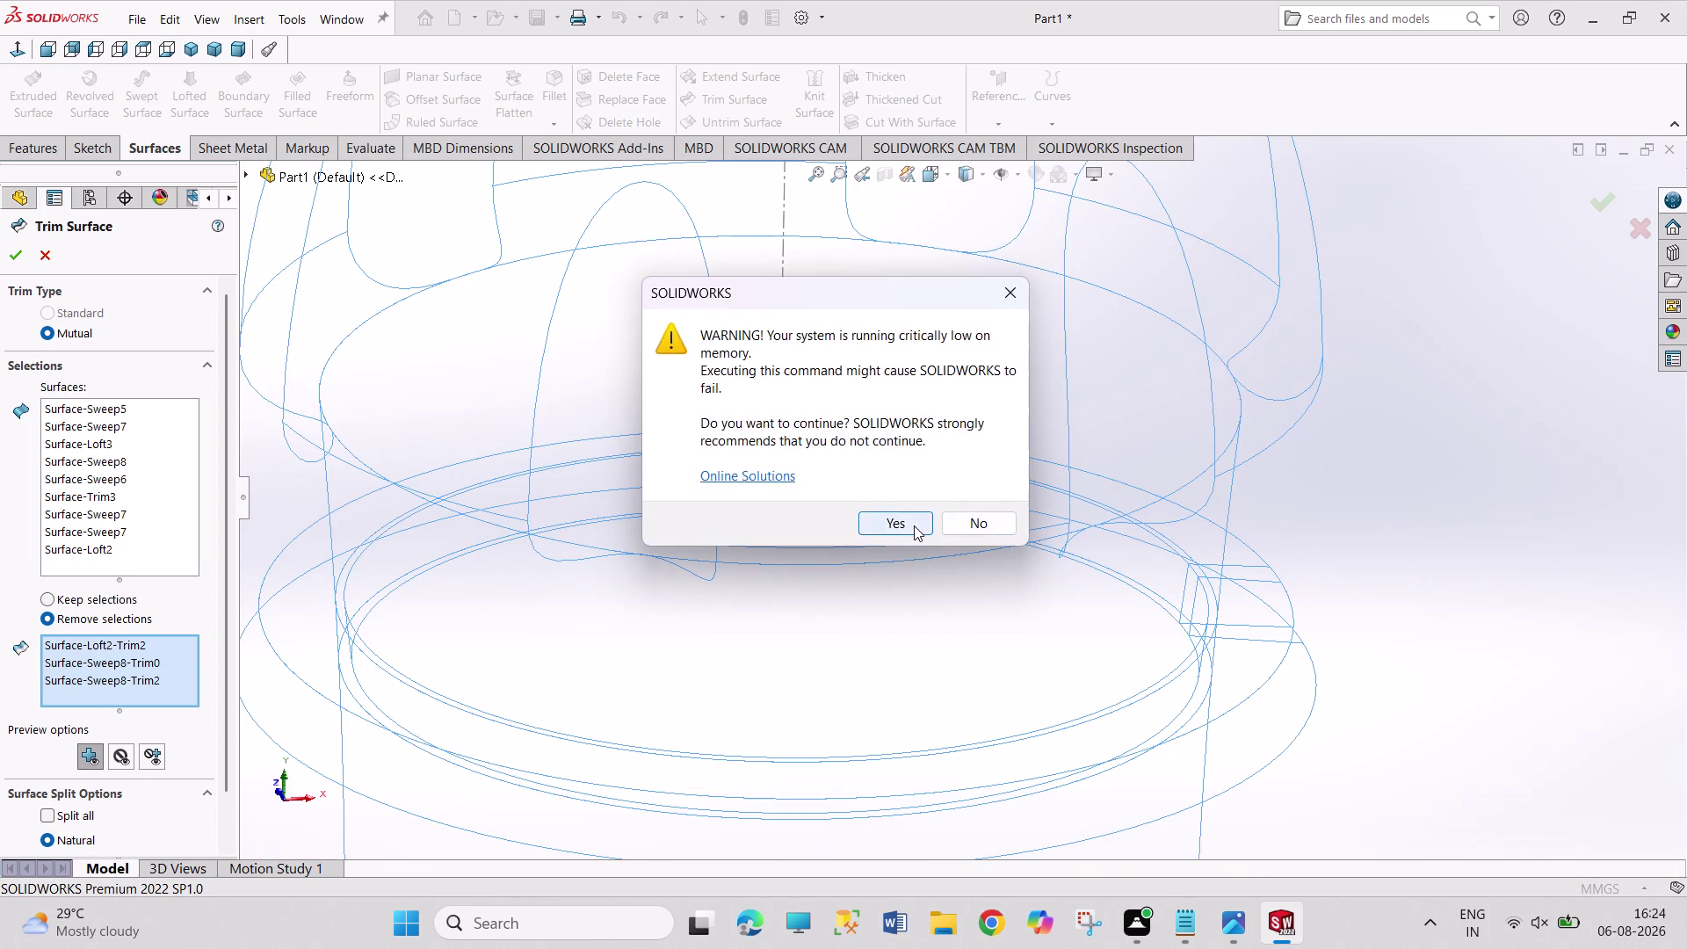
scroll(up, 3)
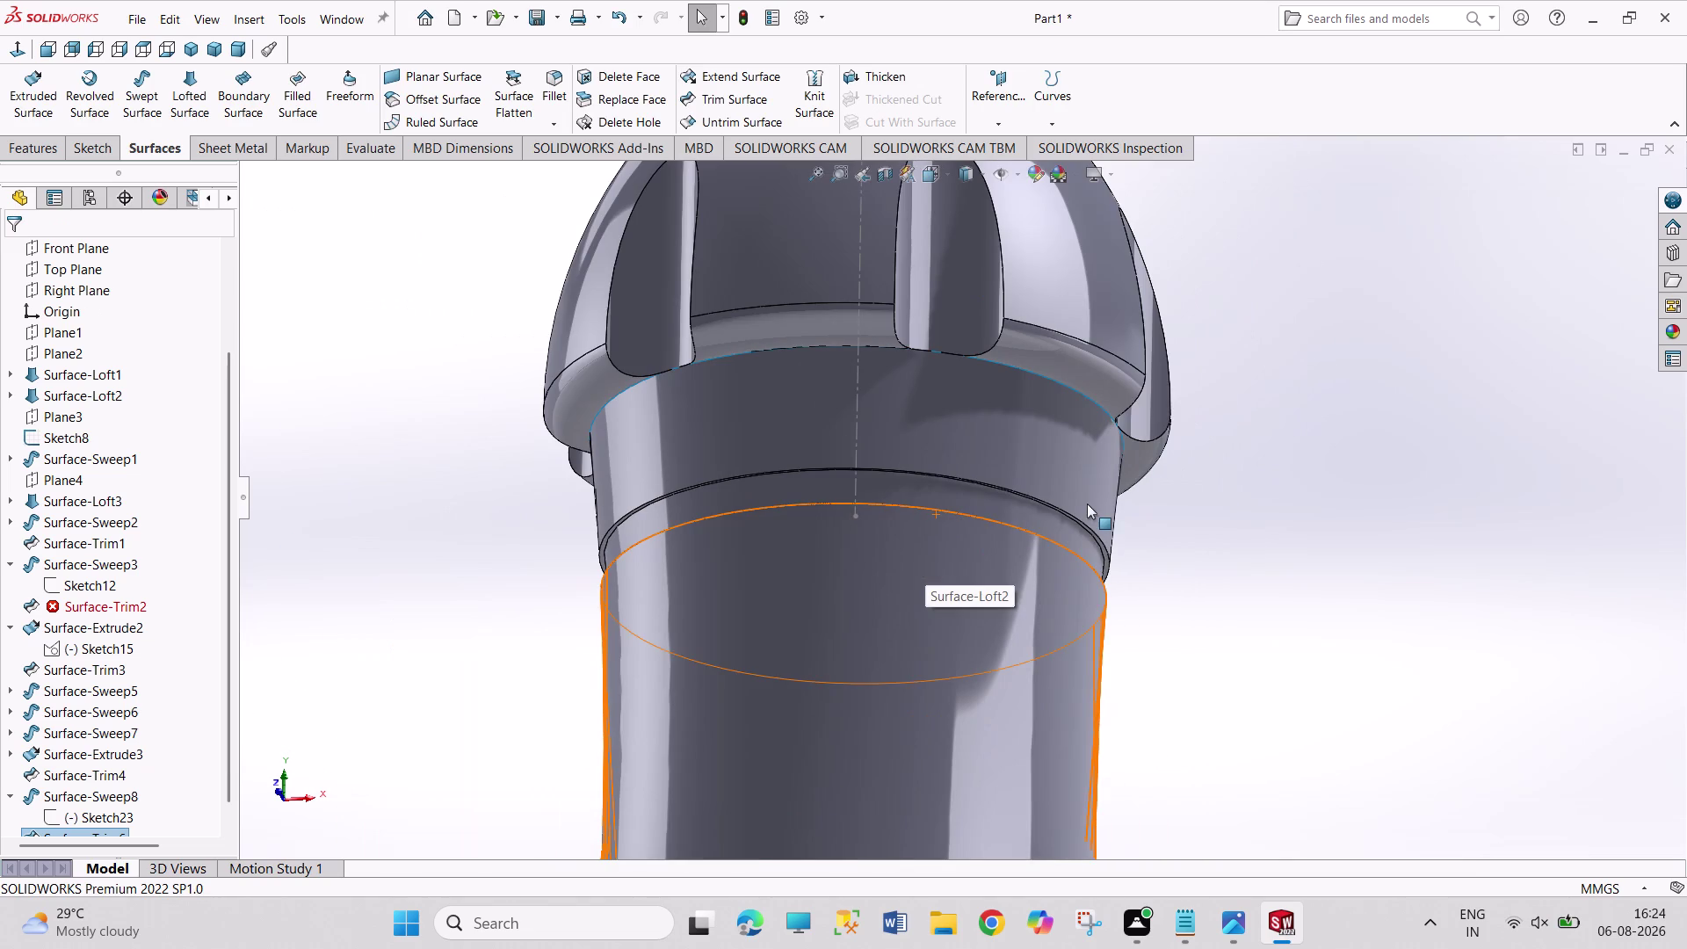
Orbit the trimmed bottle and start Sketch24 on the Right Plane.
middle_drag(1160, 496, 1093, 608)
scroll(up, 3)
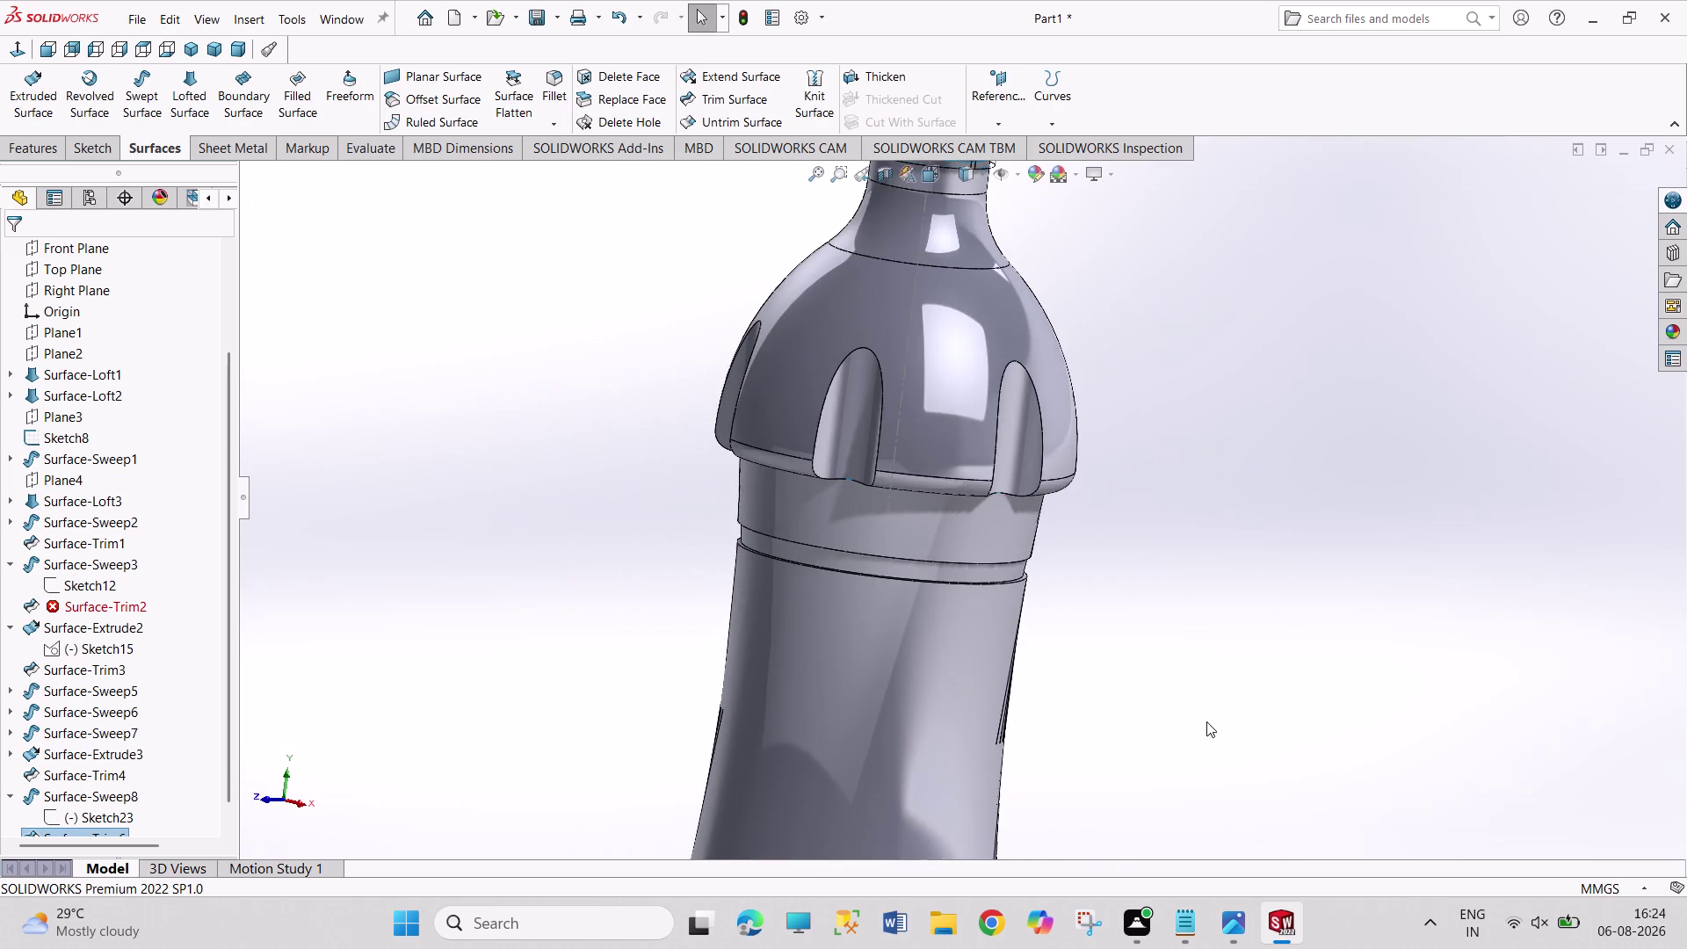
scroll(up, 3)
scroll(down, 3)
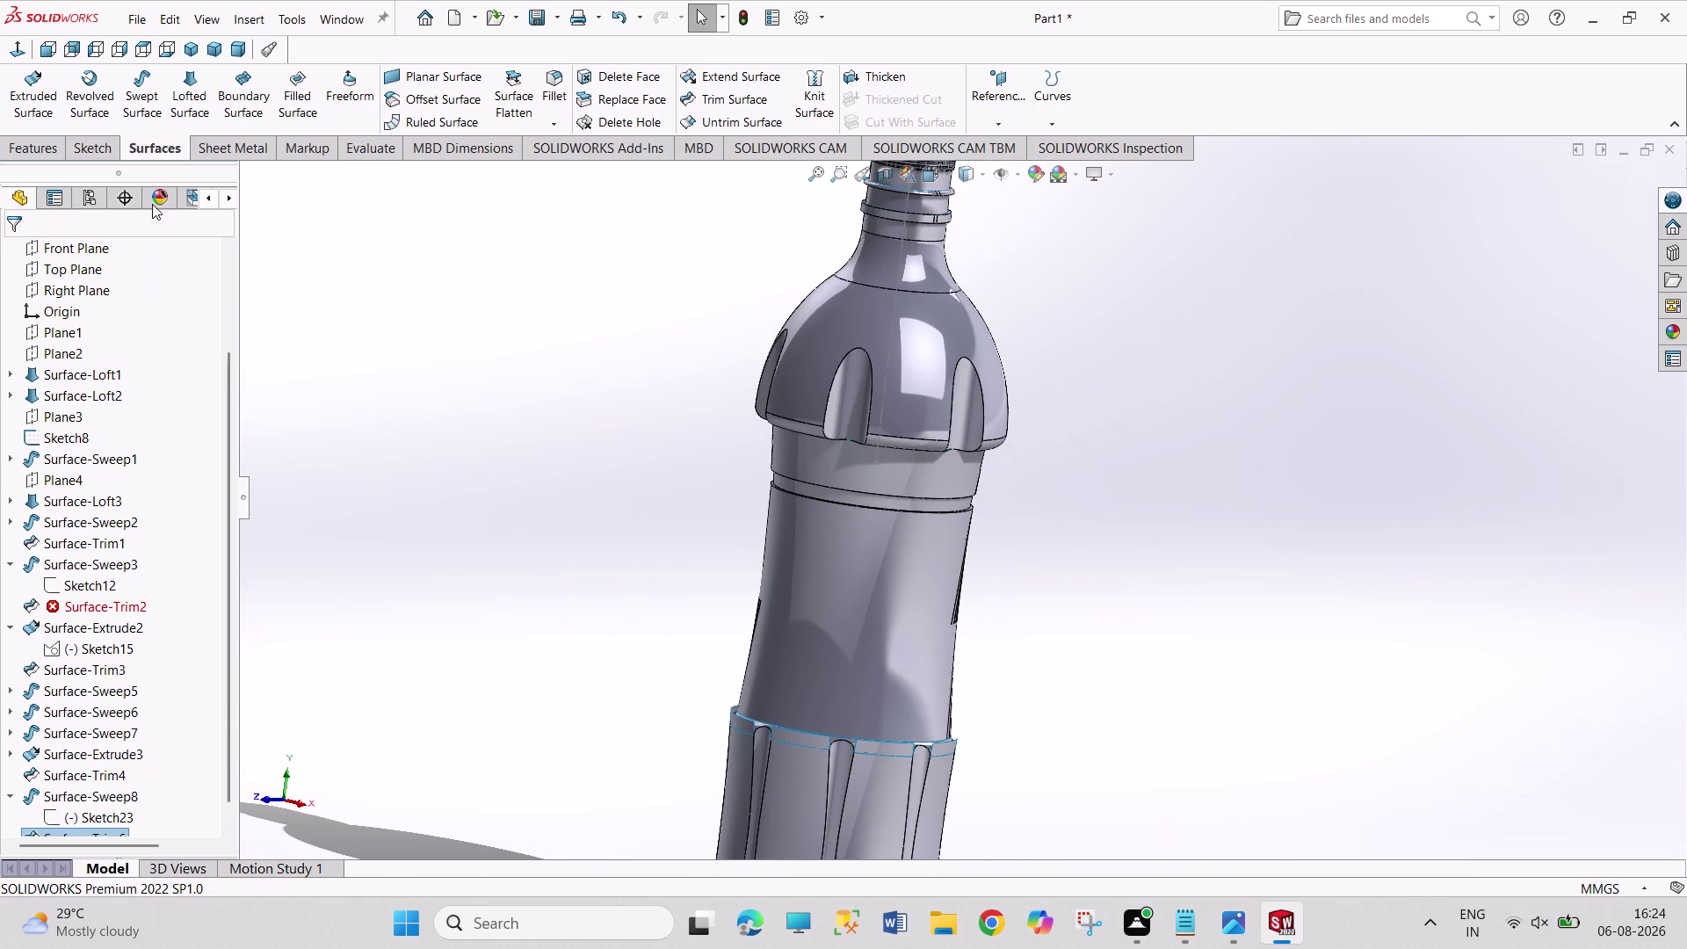
click(63, 293)
click(73, 269)
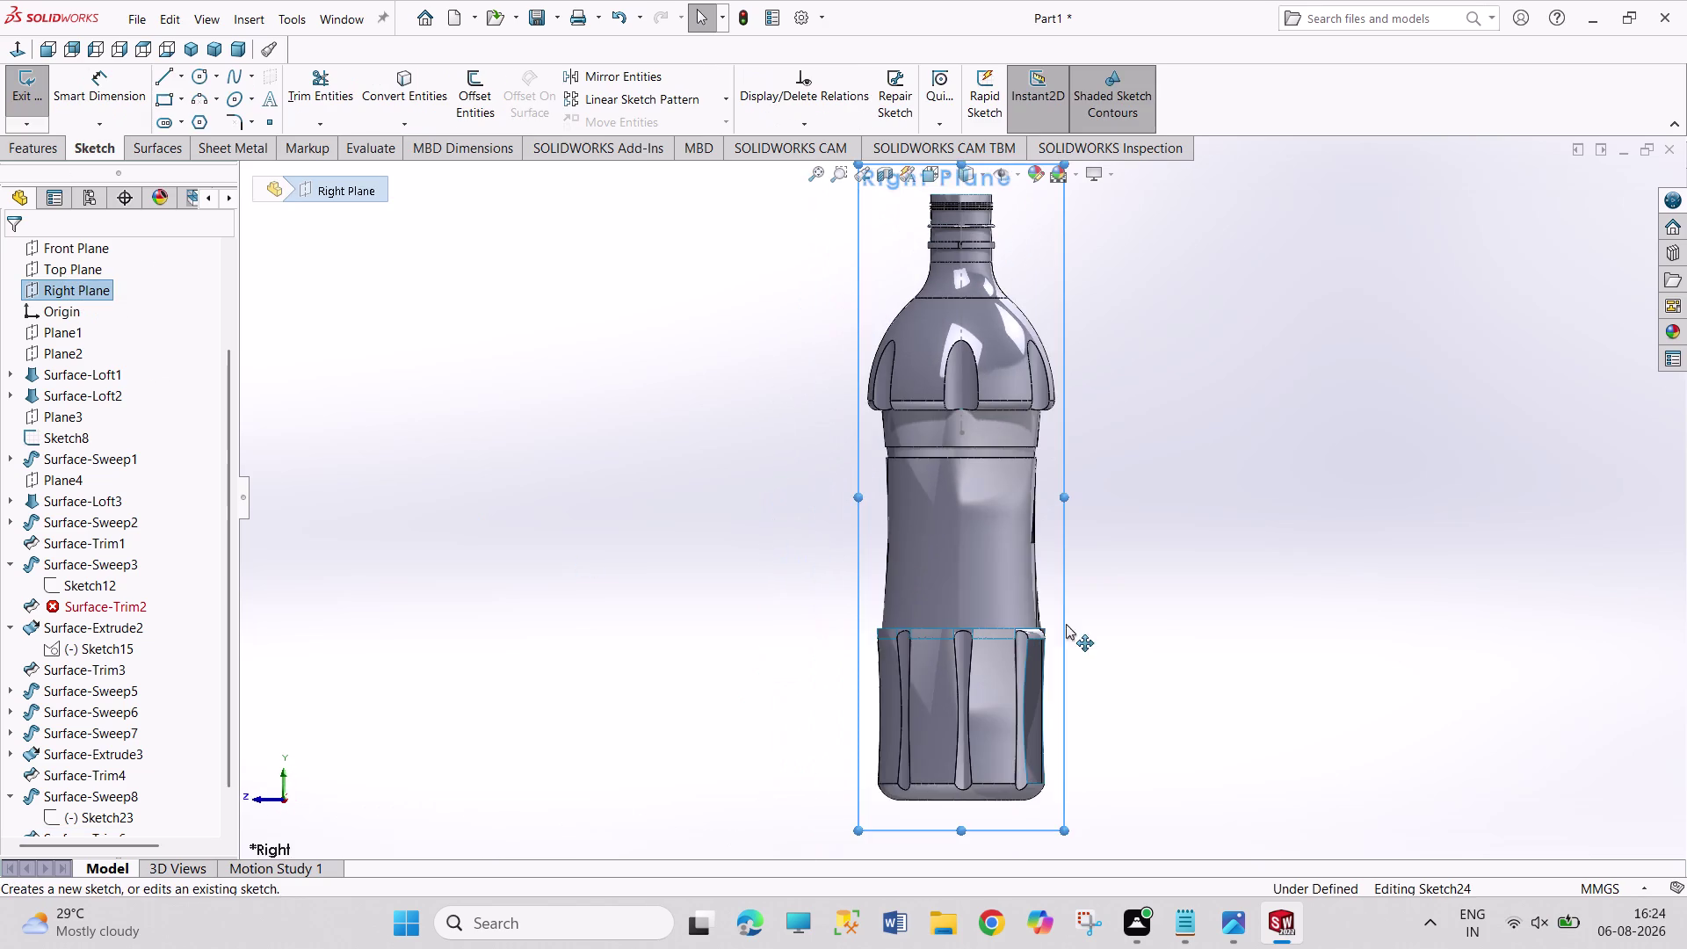
Draw a bracket-shaped line profile at the body's right edge and adjust its top endpoint.
scroll(down, 3)
scroll(down, 3)
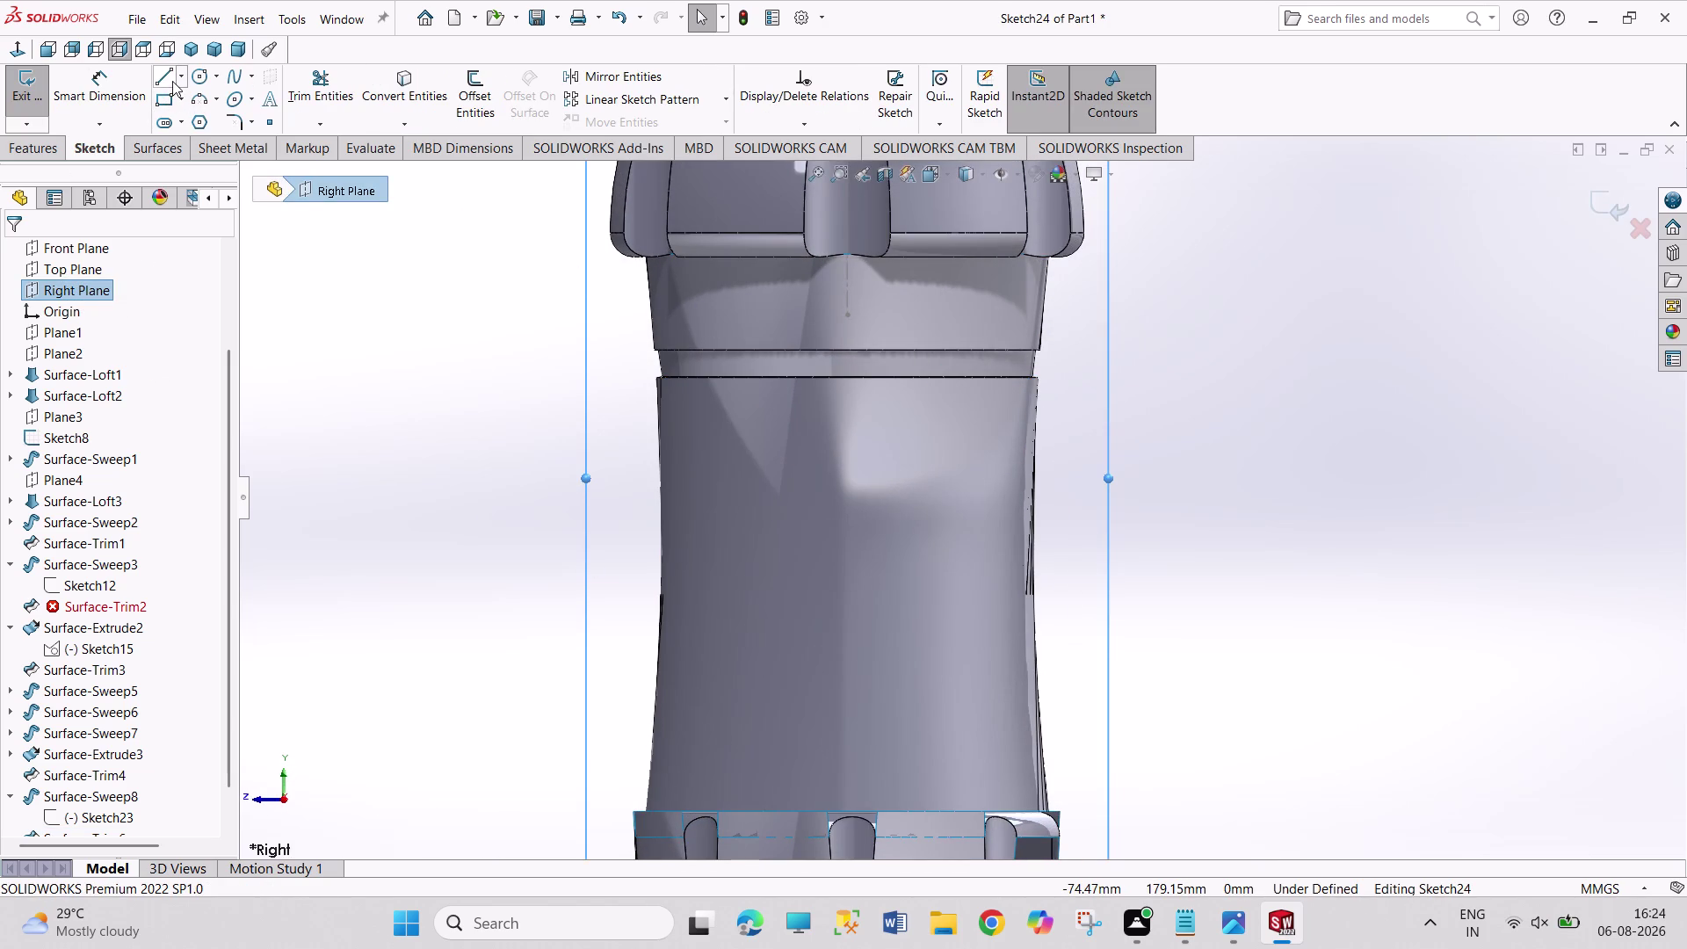
click(160, 78)
click(1068, 434)
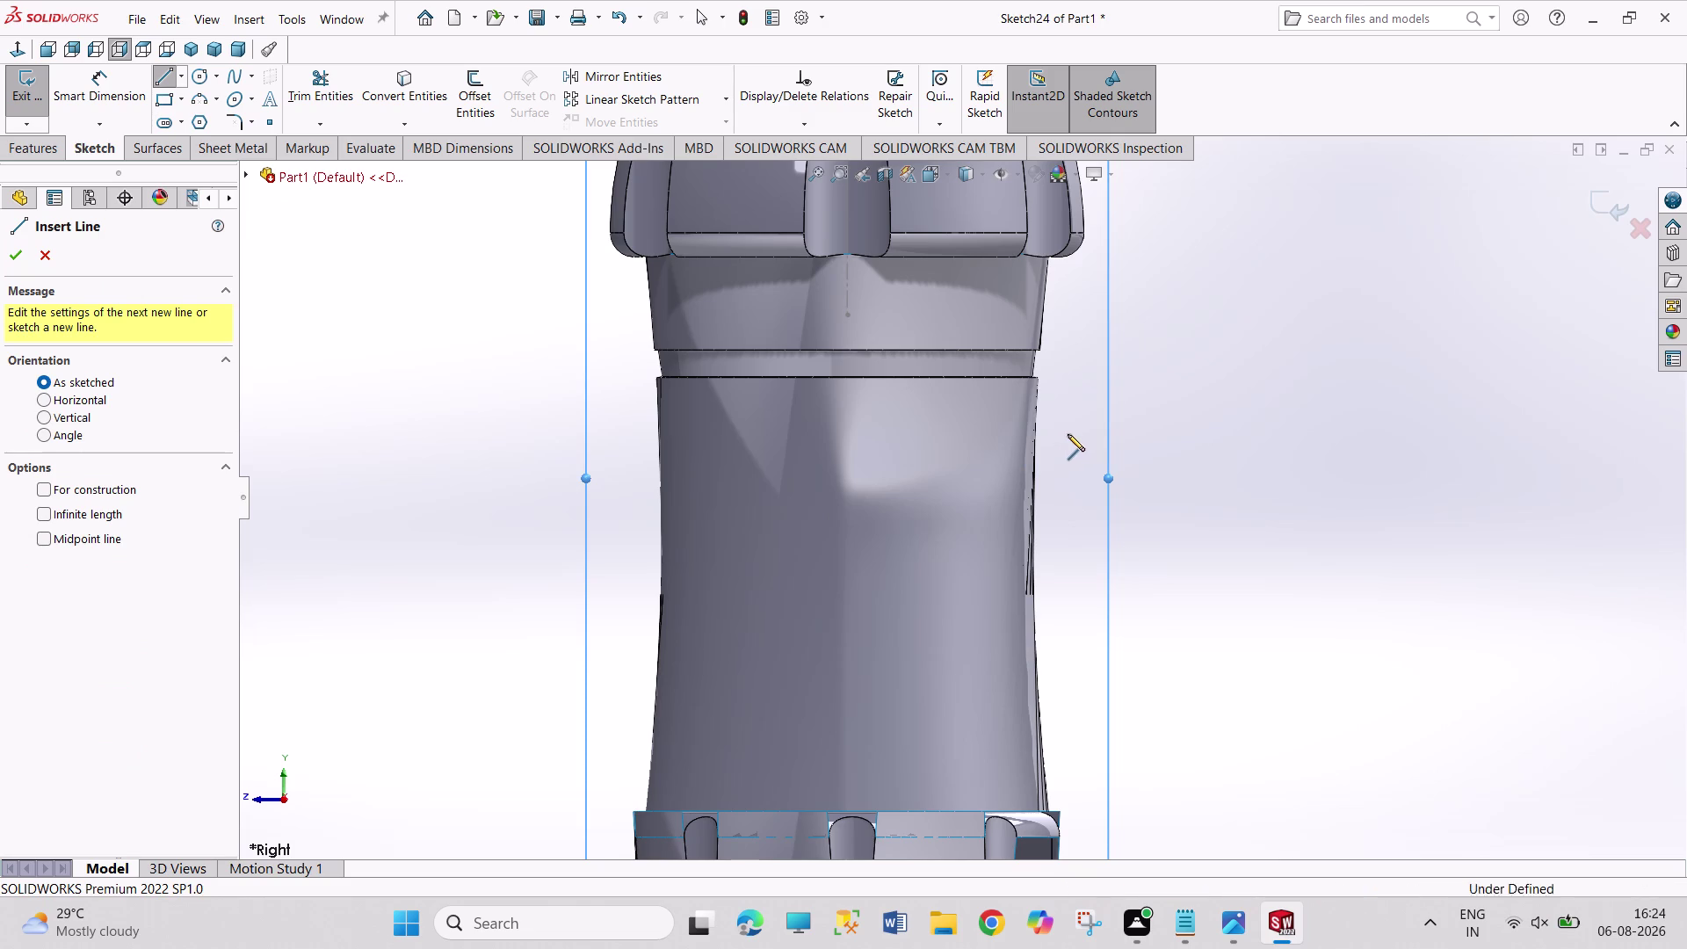
click(998, 426)
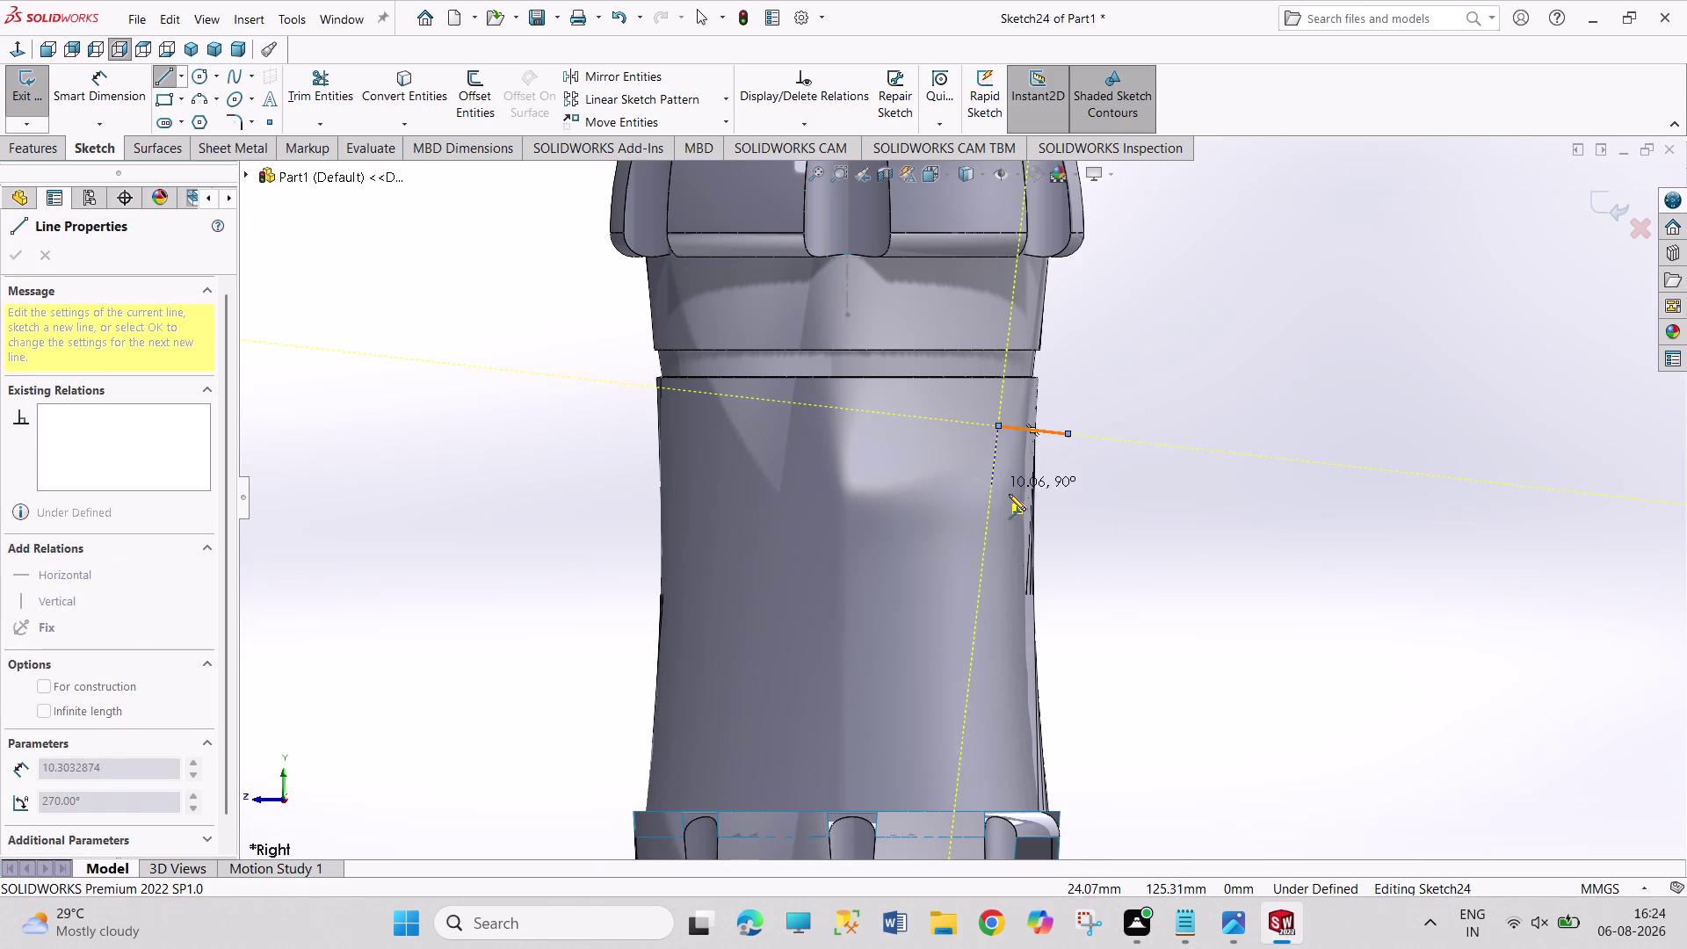
click(1012, 491)
click(1088, 489)
right_click(1189, 550)
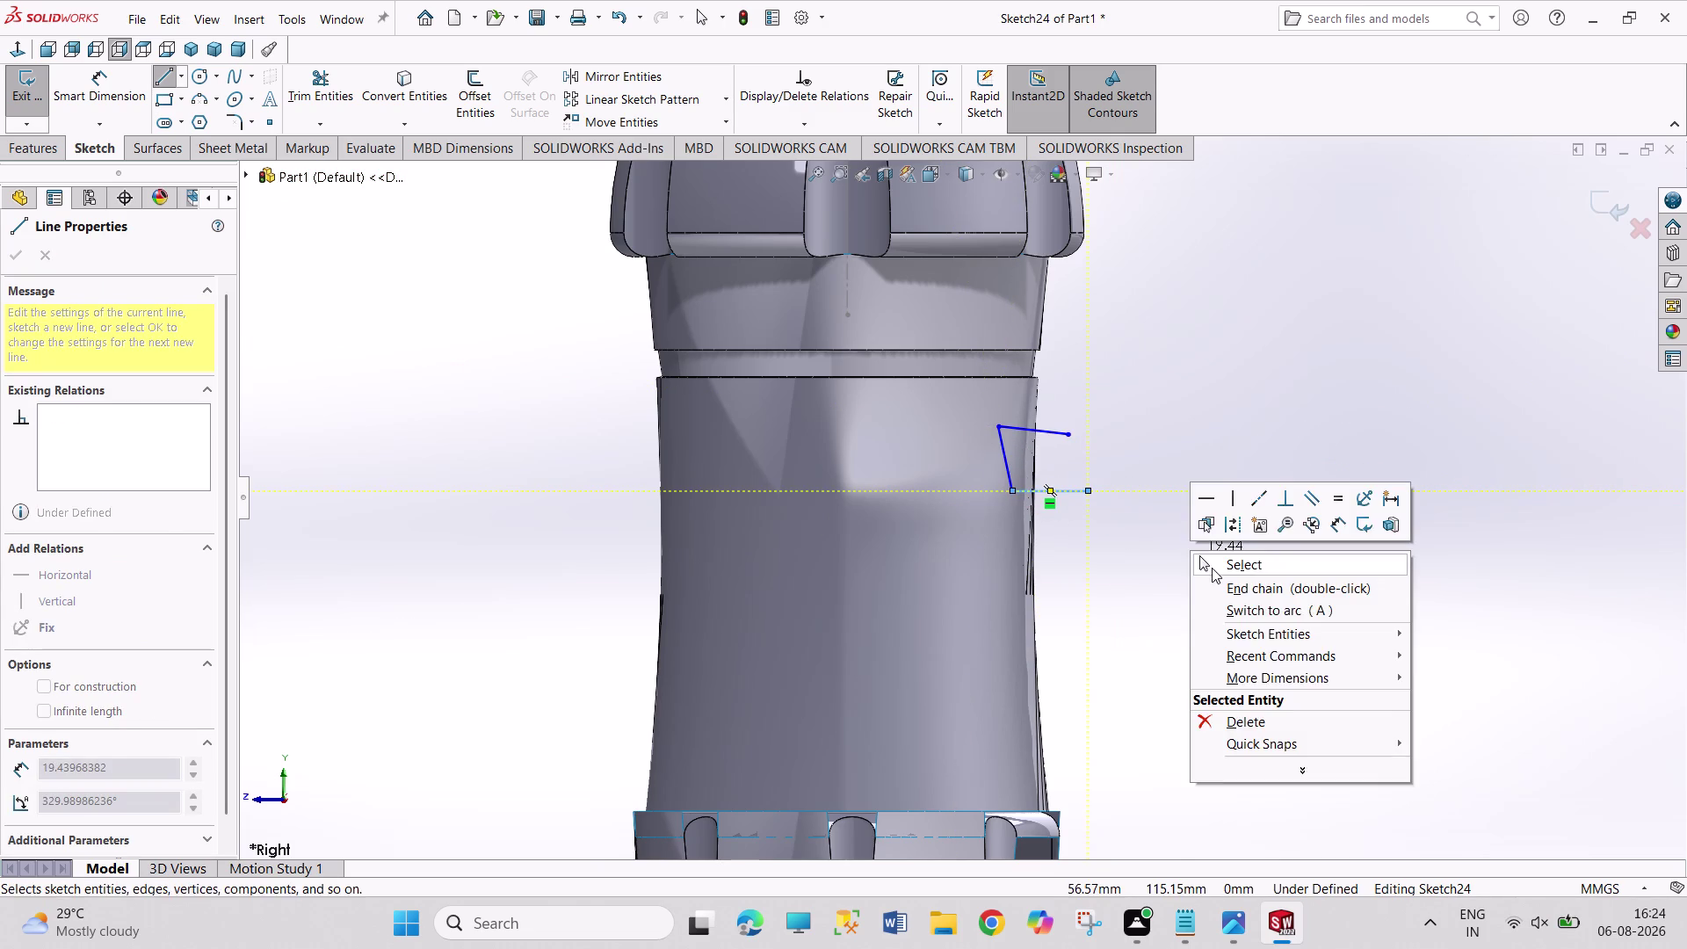
click(1212, 567)
drag(997, 428, 1012, 431)
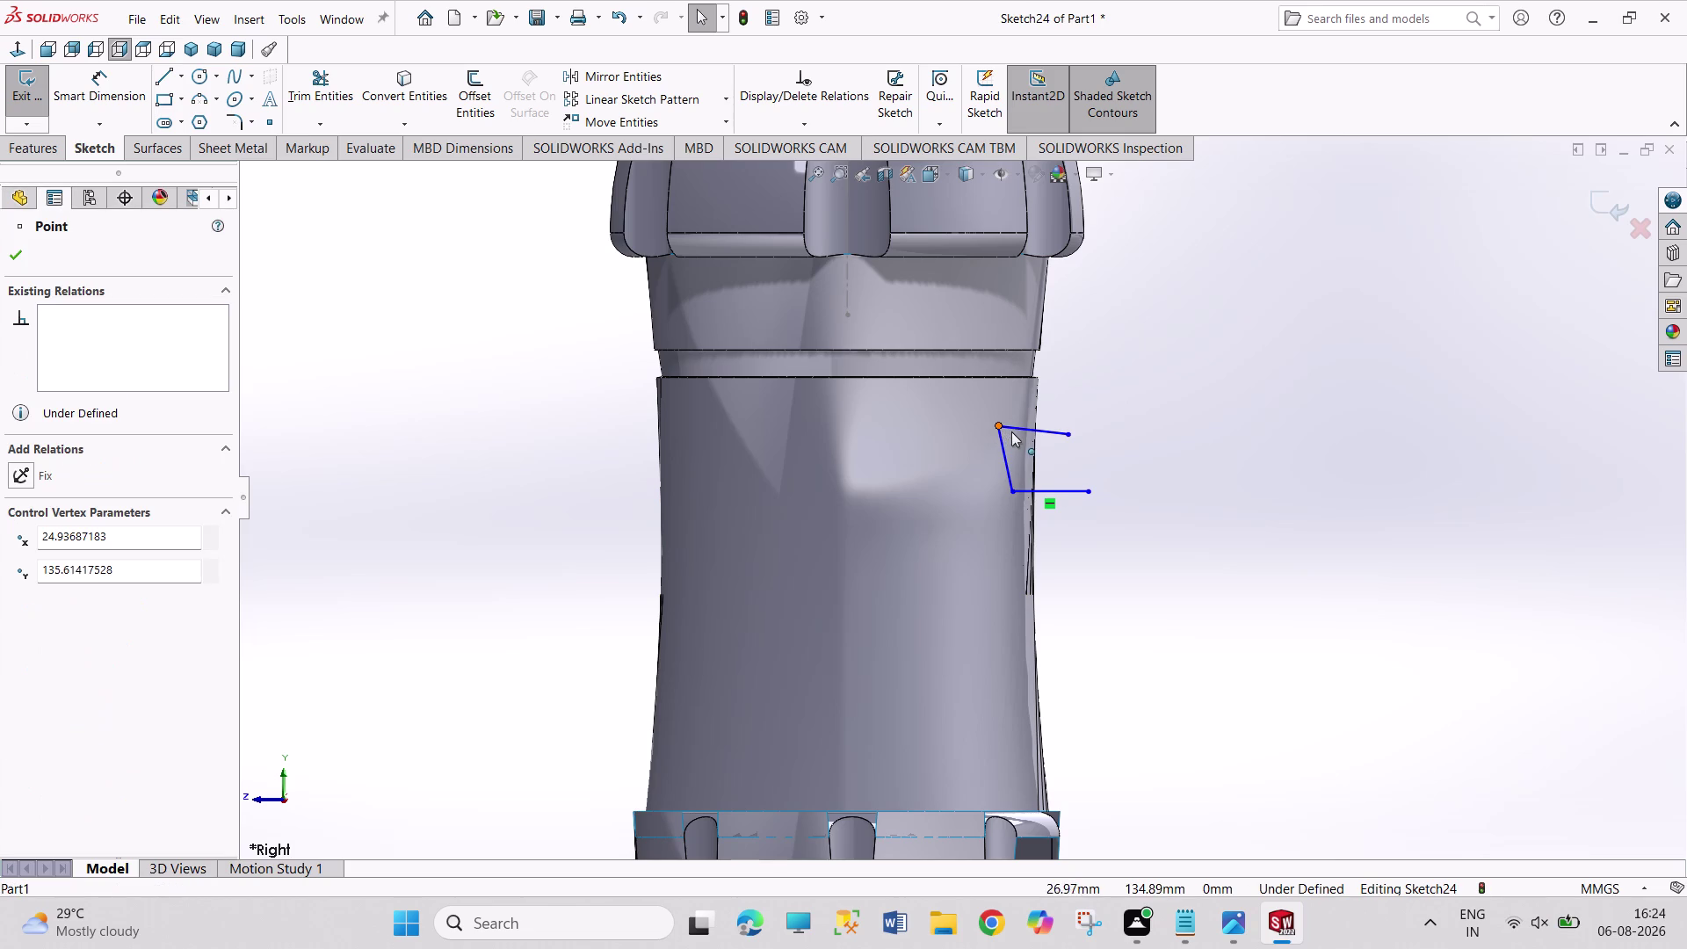
drag(1012, 431, 1019, 434)
click(1193, 555)
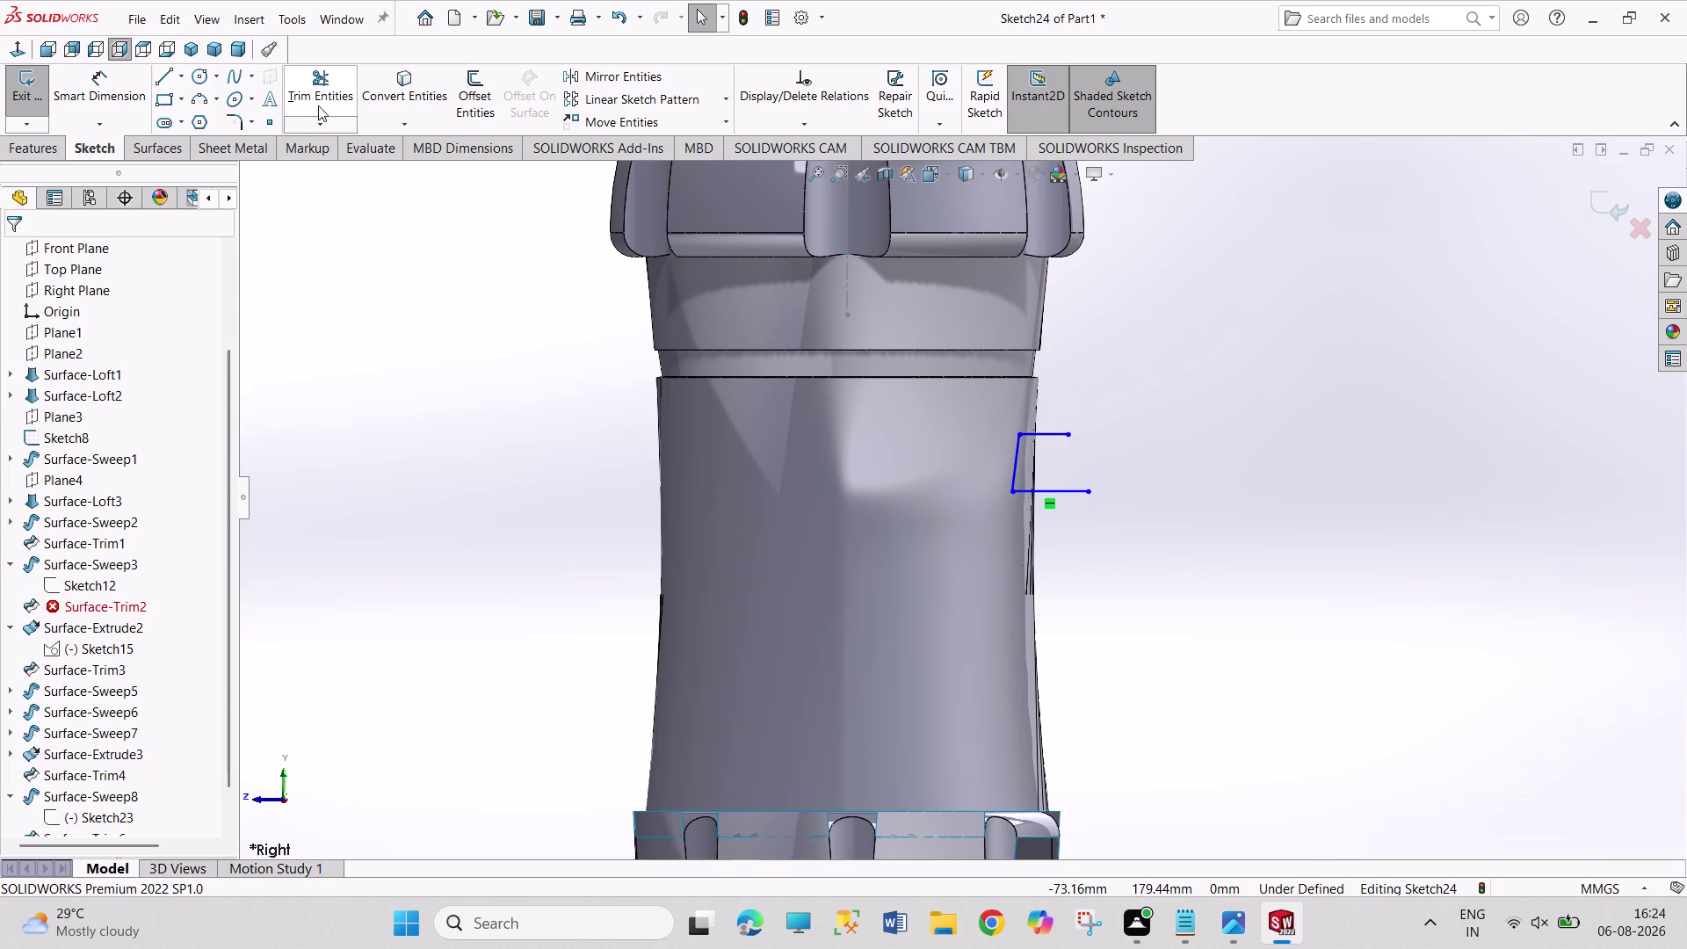
Draw a second, V-shaped line profile lower on the body edge.
click(167, 82)
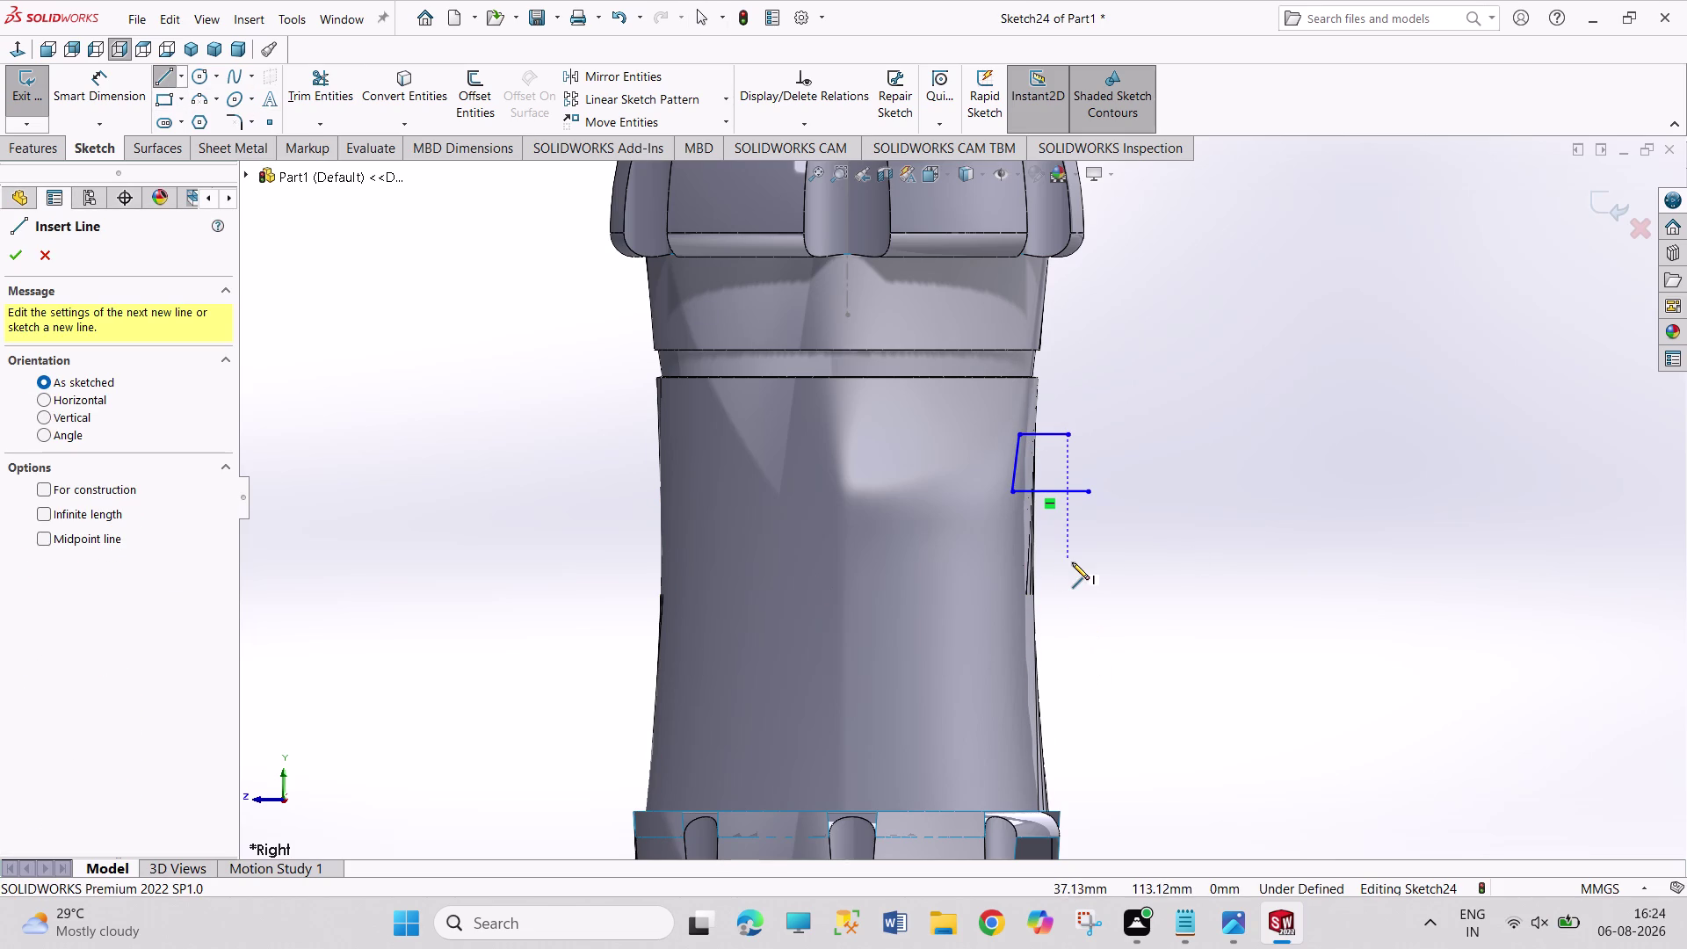
click(1072, 561)
click(1004, 539)
click(1001, 570)
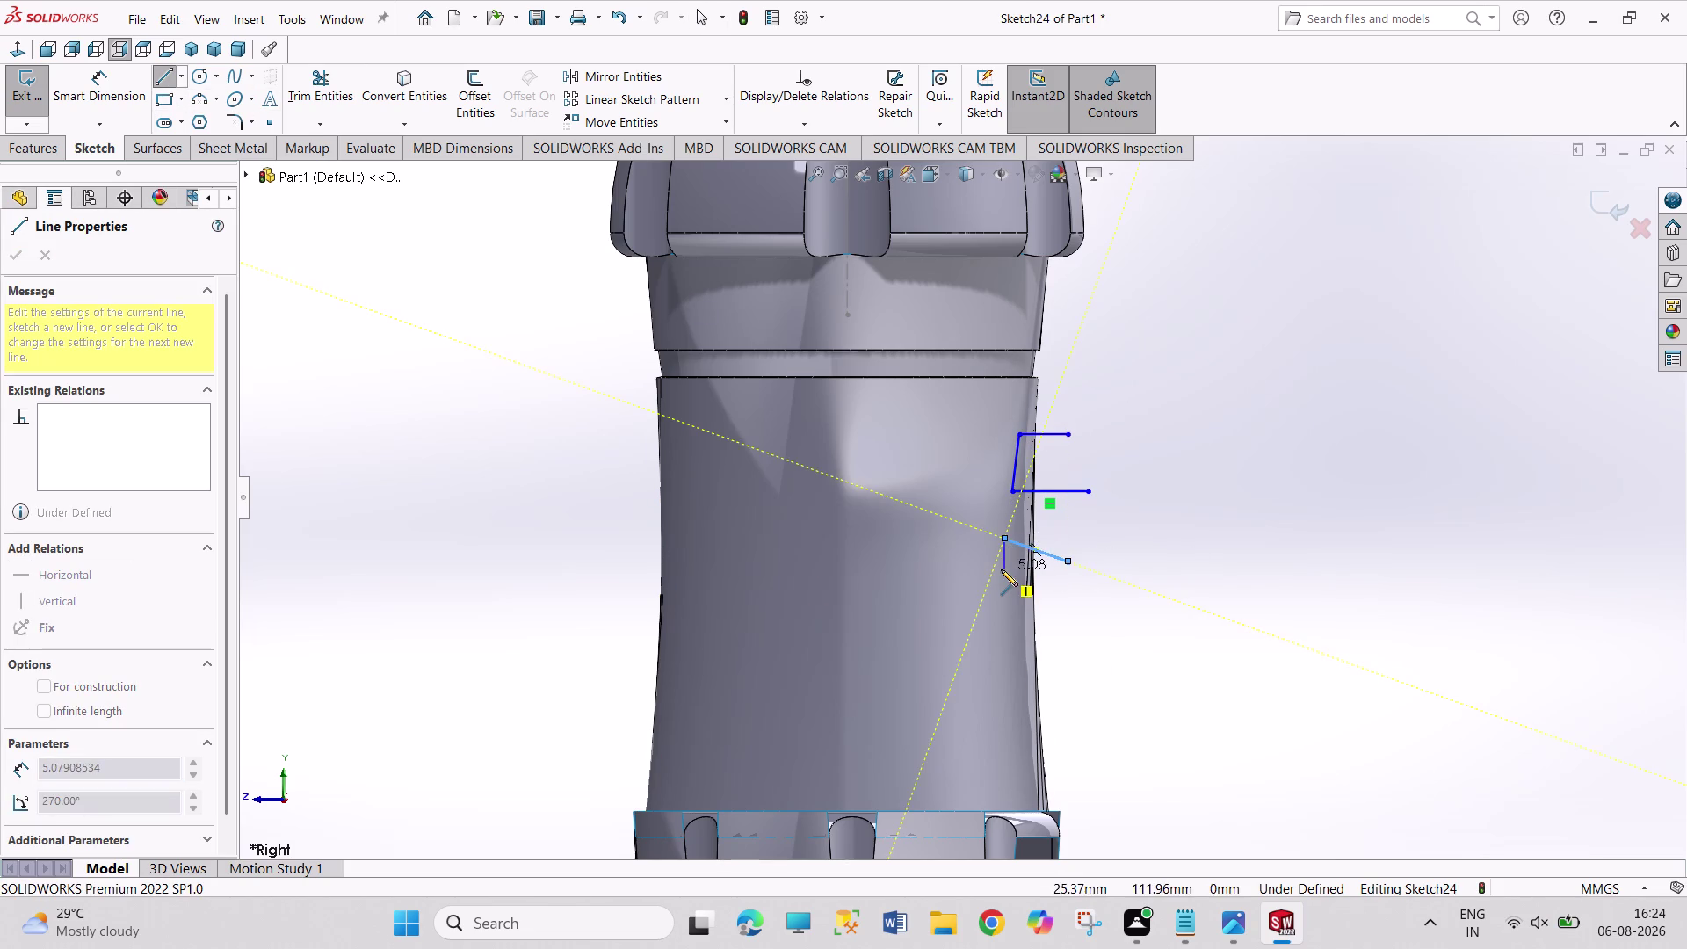
click(1064, 604)
right_click(1166, 628)
click(1184, 640)
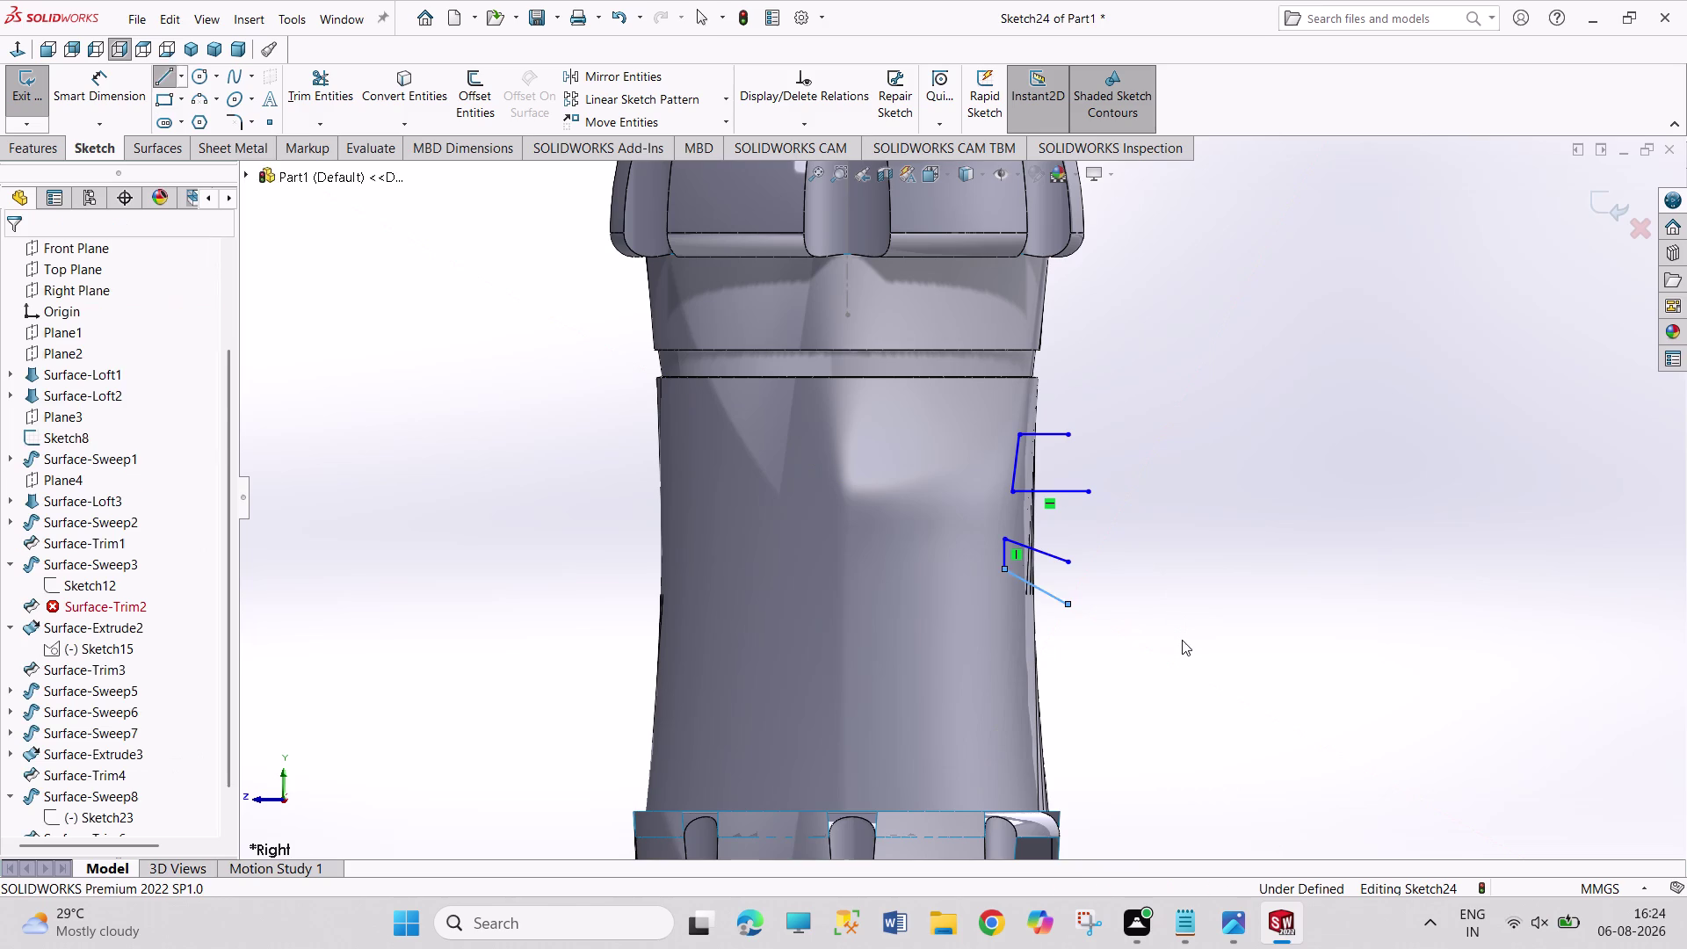
Check the reference bottle drawing in Photos, then return to the model.
click(1230, 935)
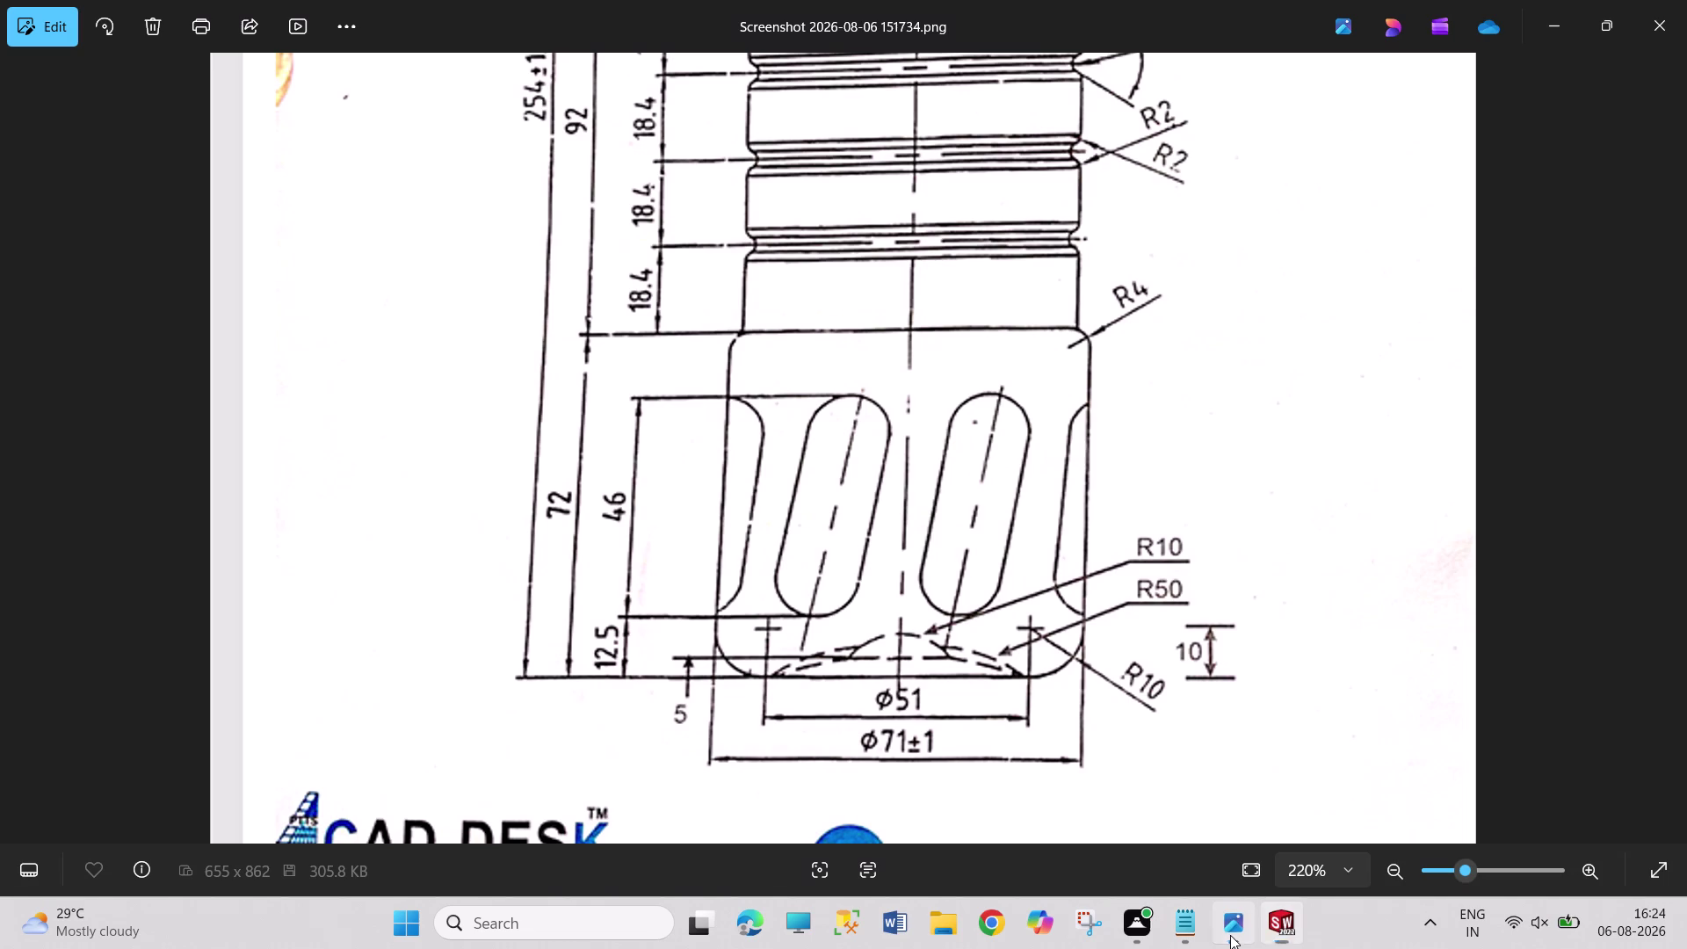
scroll(up, 3)
scroll(down, 3)
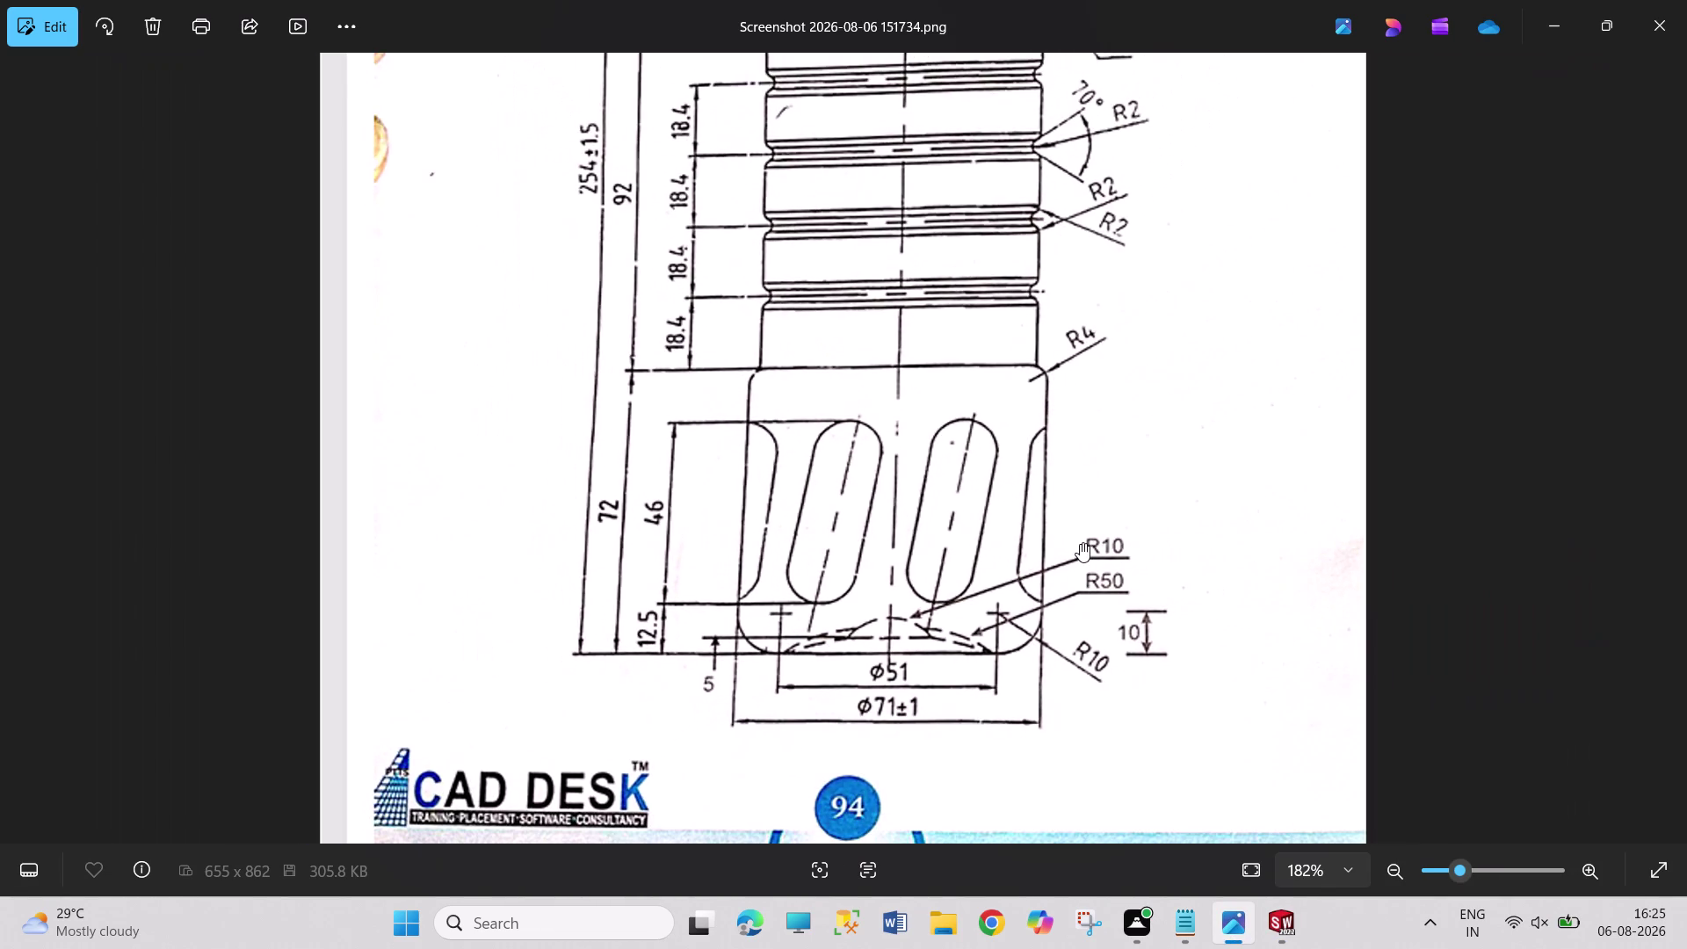
scroll(down, 3)
click(1288, 928)
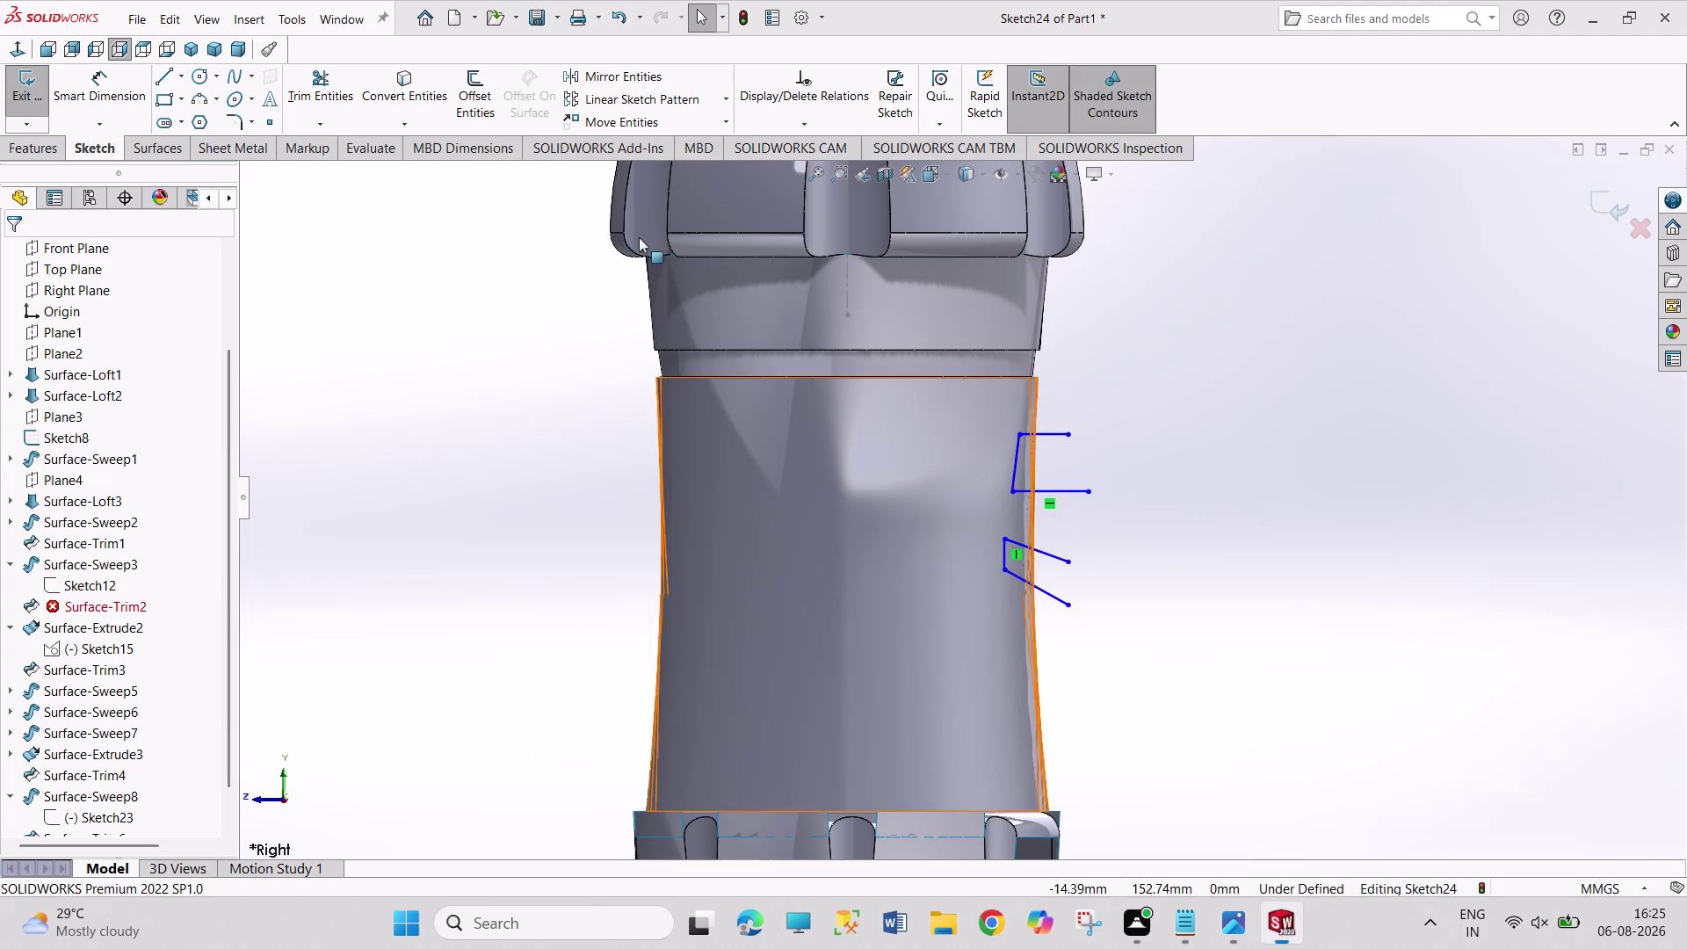
Draw a third open line profile lower on the body's right edge.
click(171, 76)
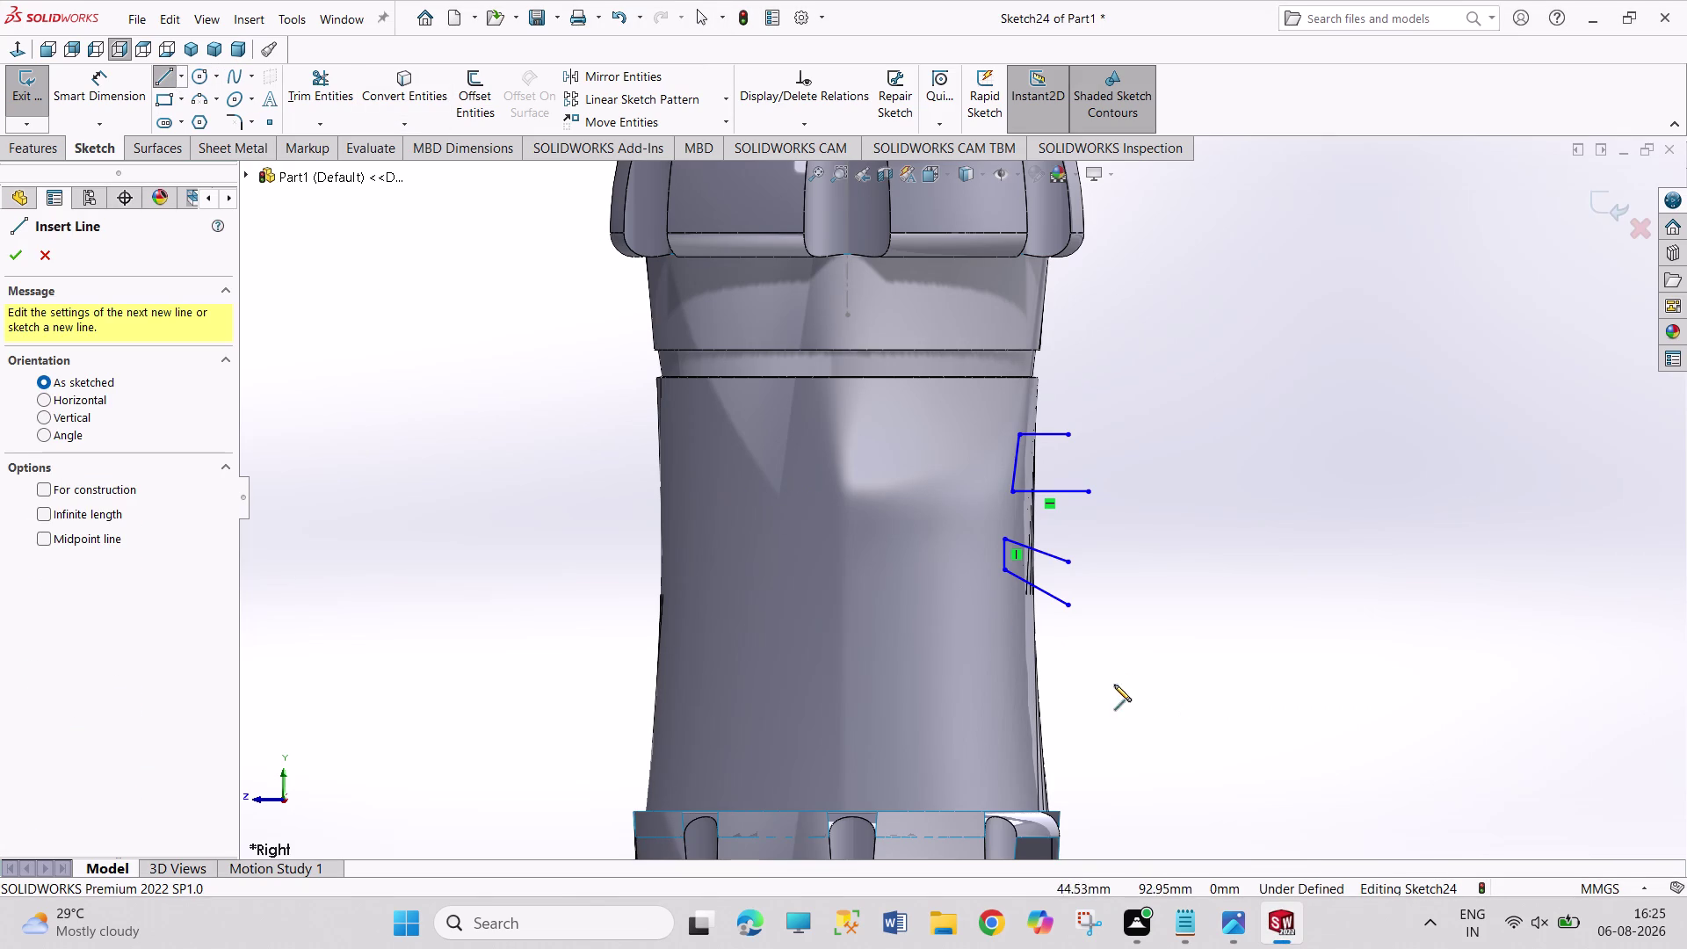
click(1077, 670)
click(1019, 659)
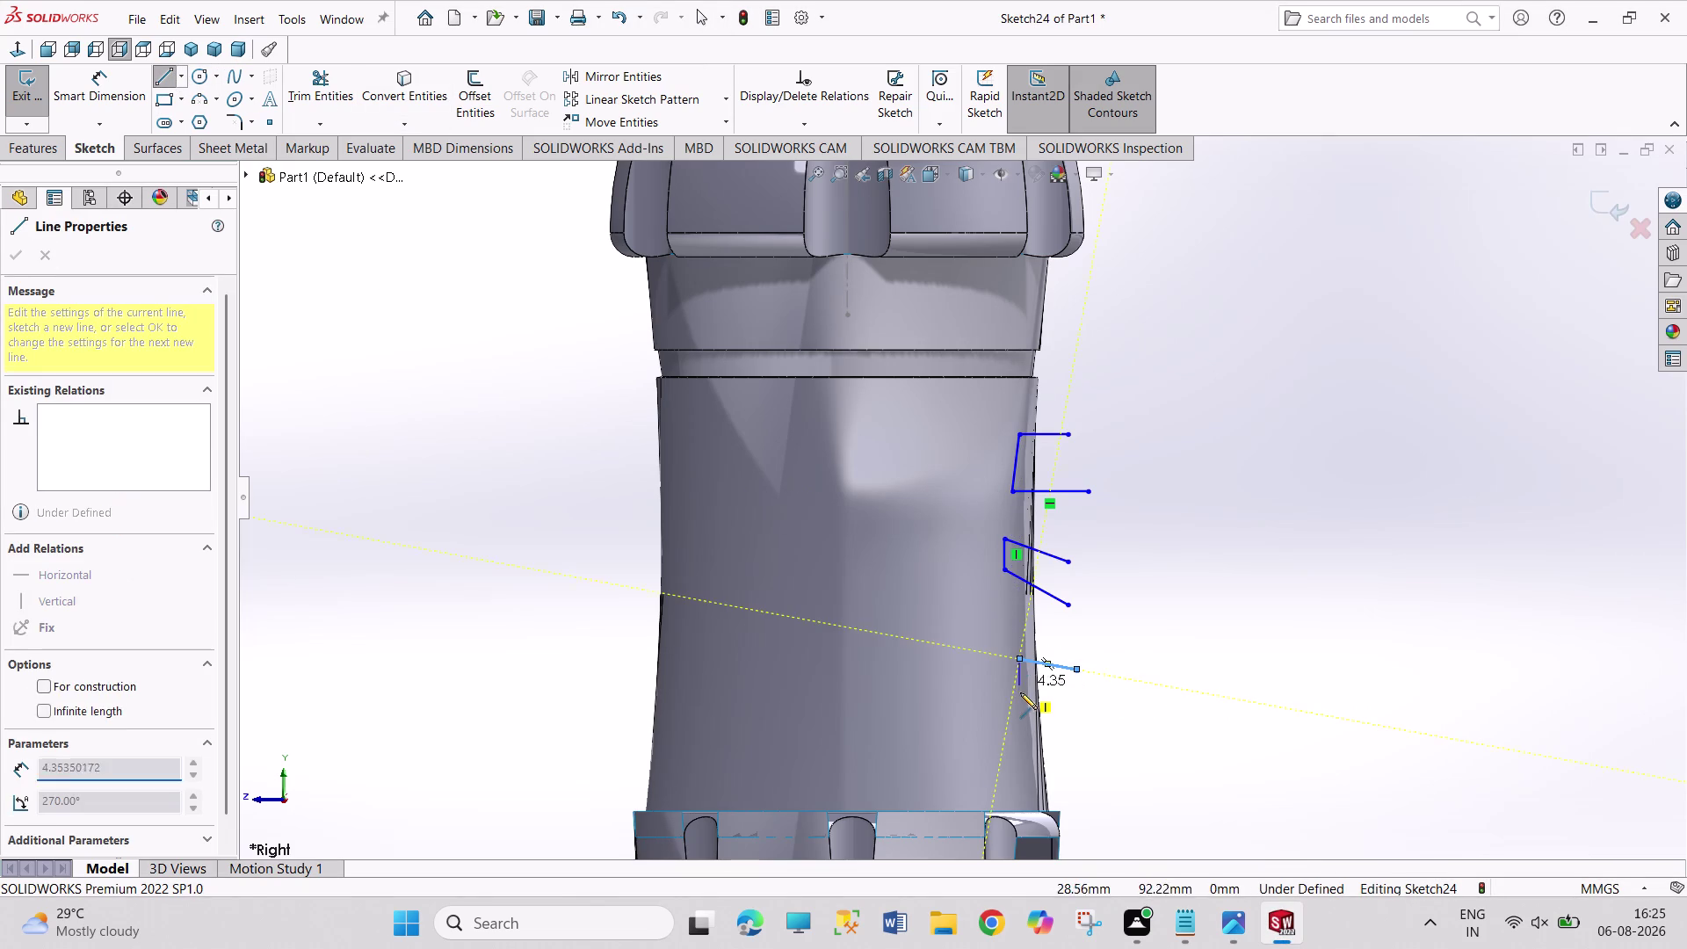
click(1021, 698)
click(1111, 713)
right_click(1195, 629)
click(1211, 641)
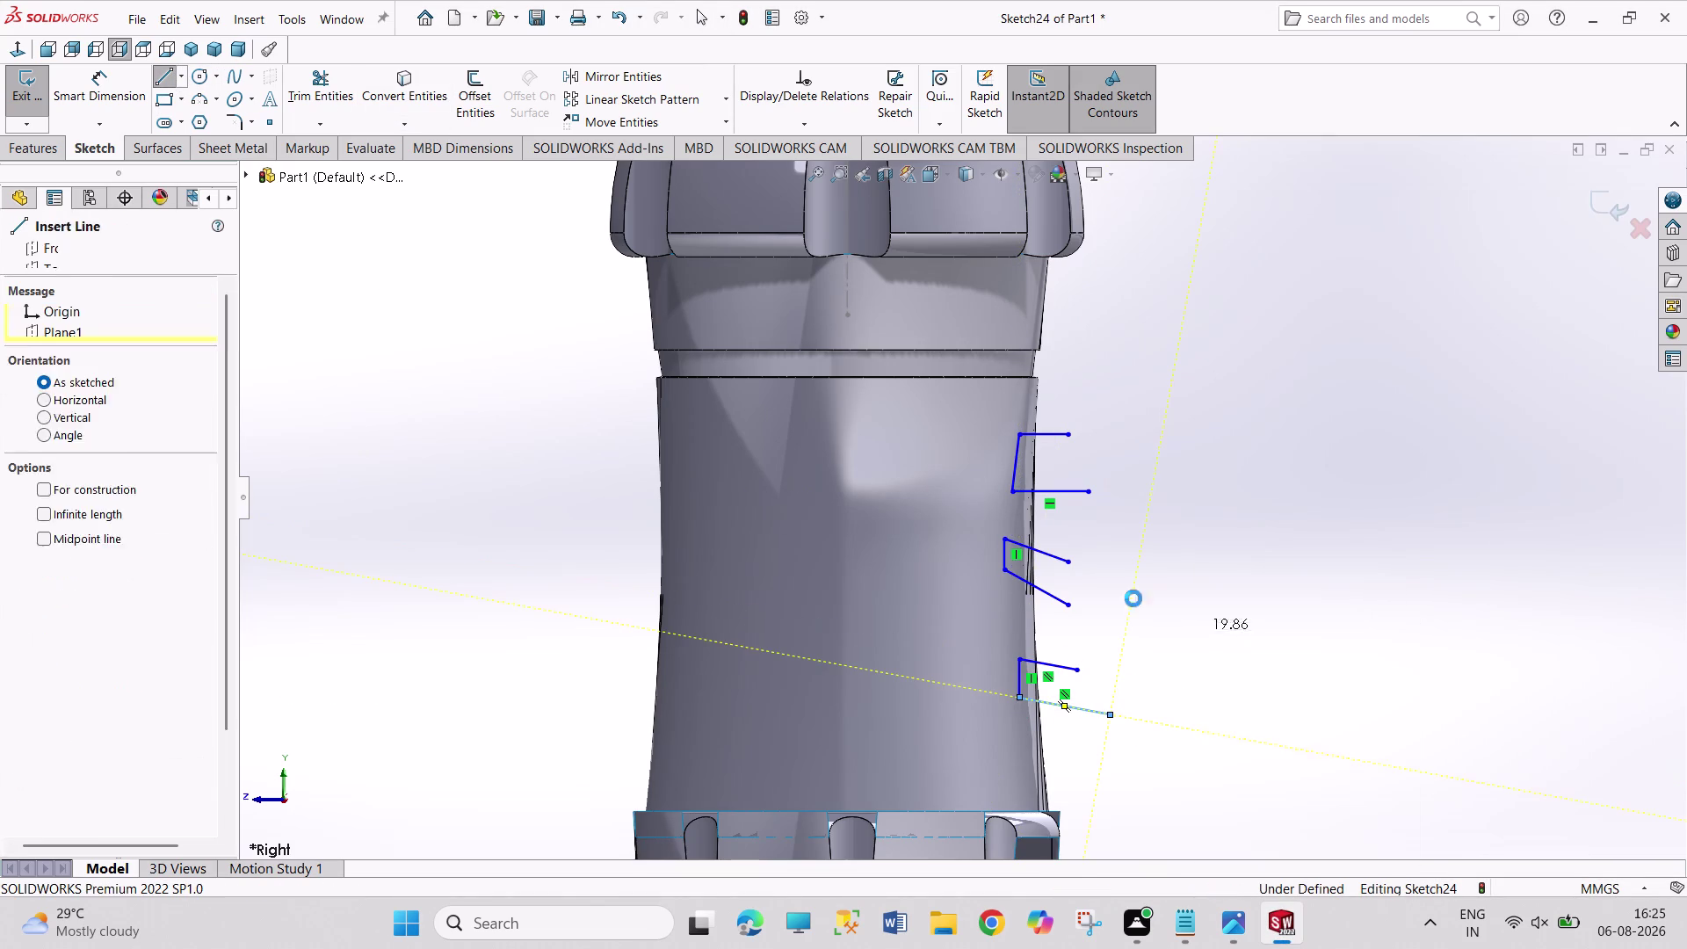
Tidy the profile points, making the middle profile's short segment vertical, and exit Sketch24.
drag(1003, 569, 1013, 590)
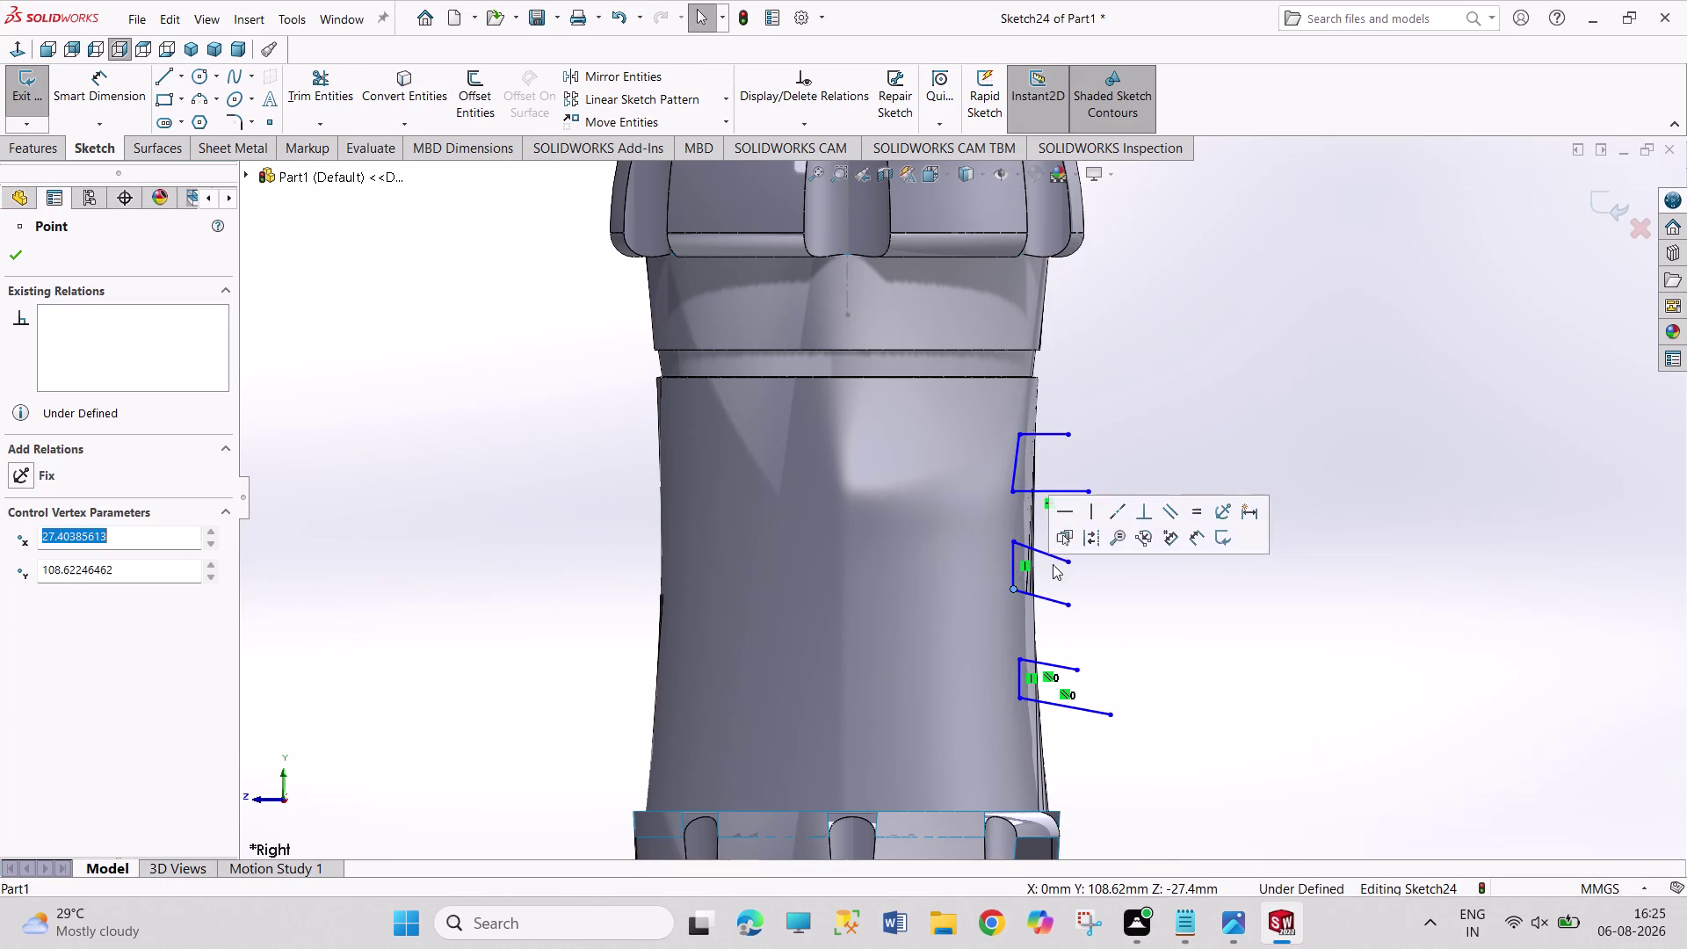
click(1015, 489)
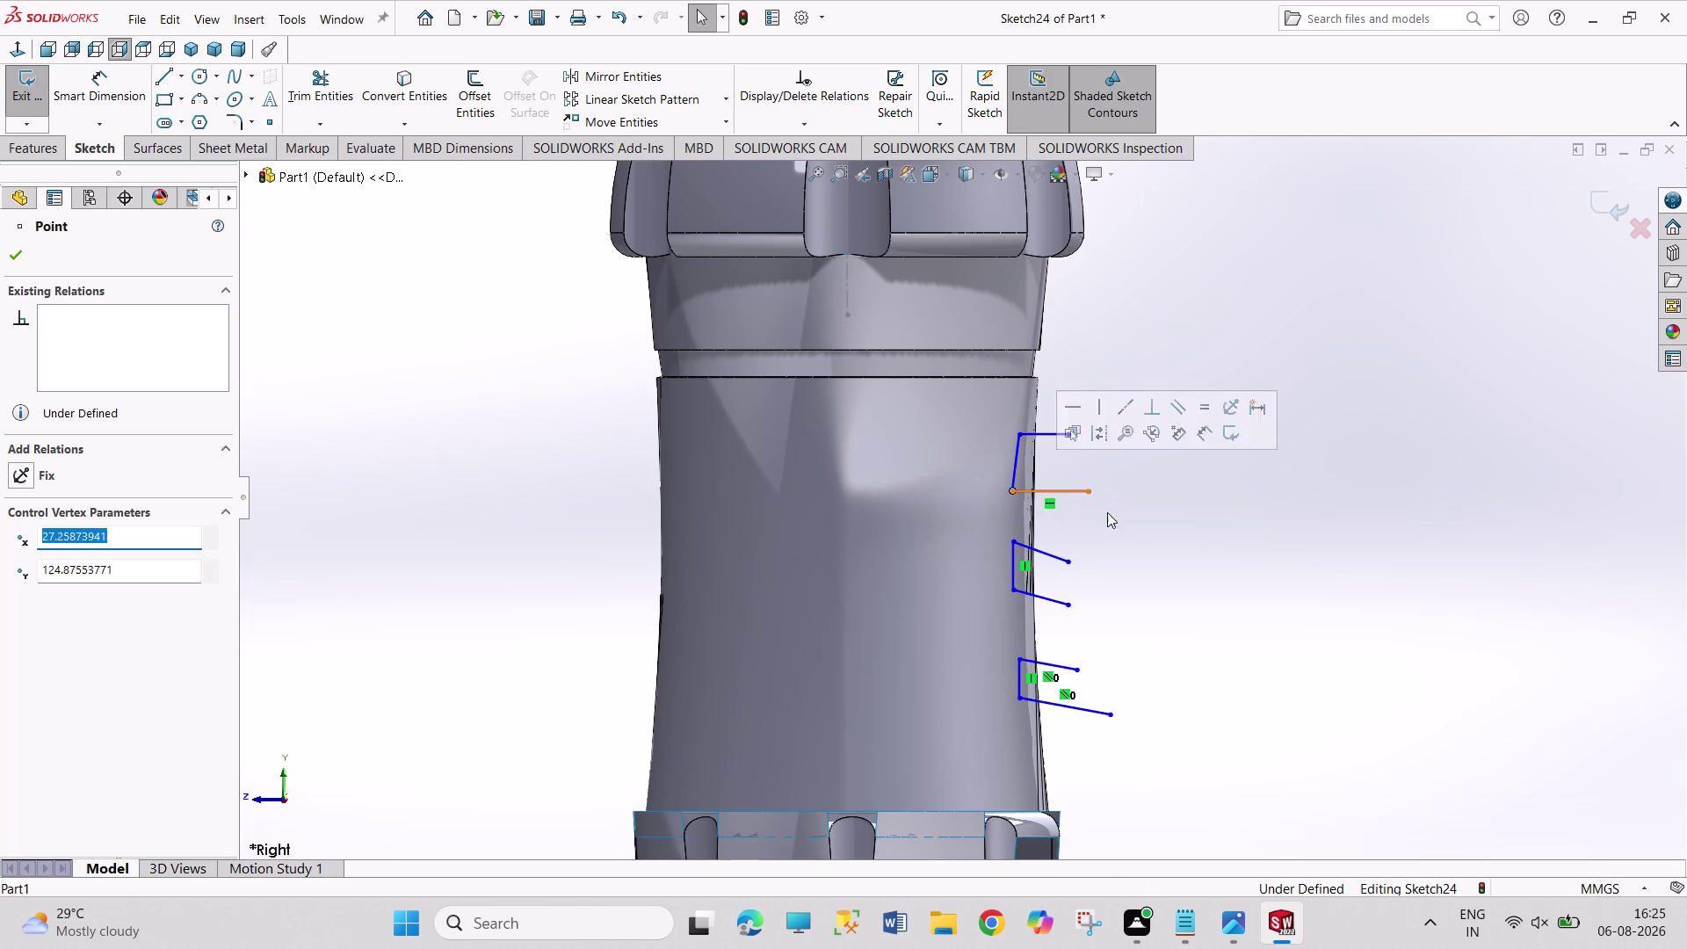
click(1221, 563)
click(1012, 538)
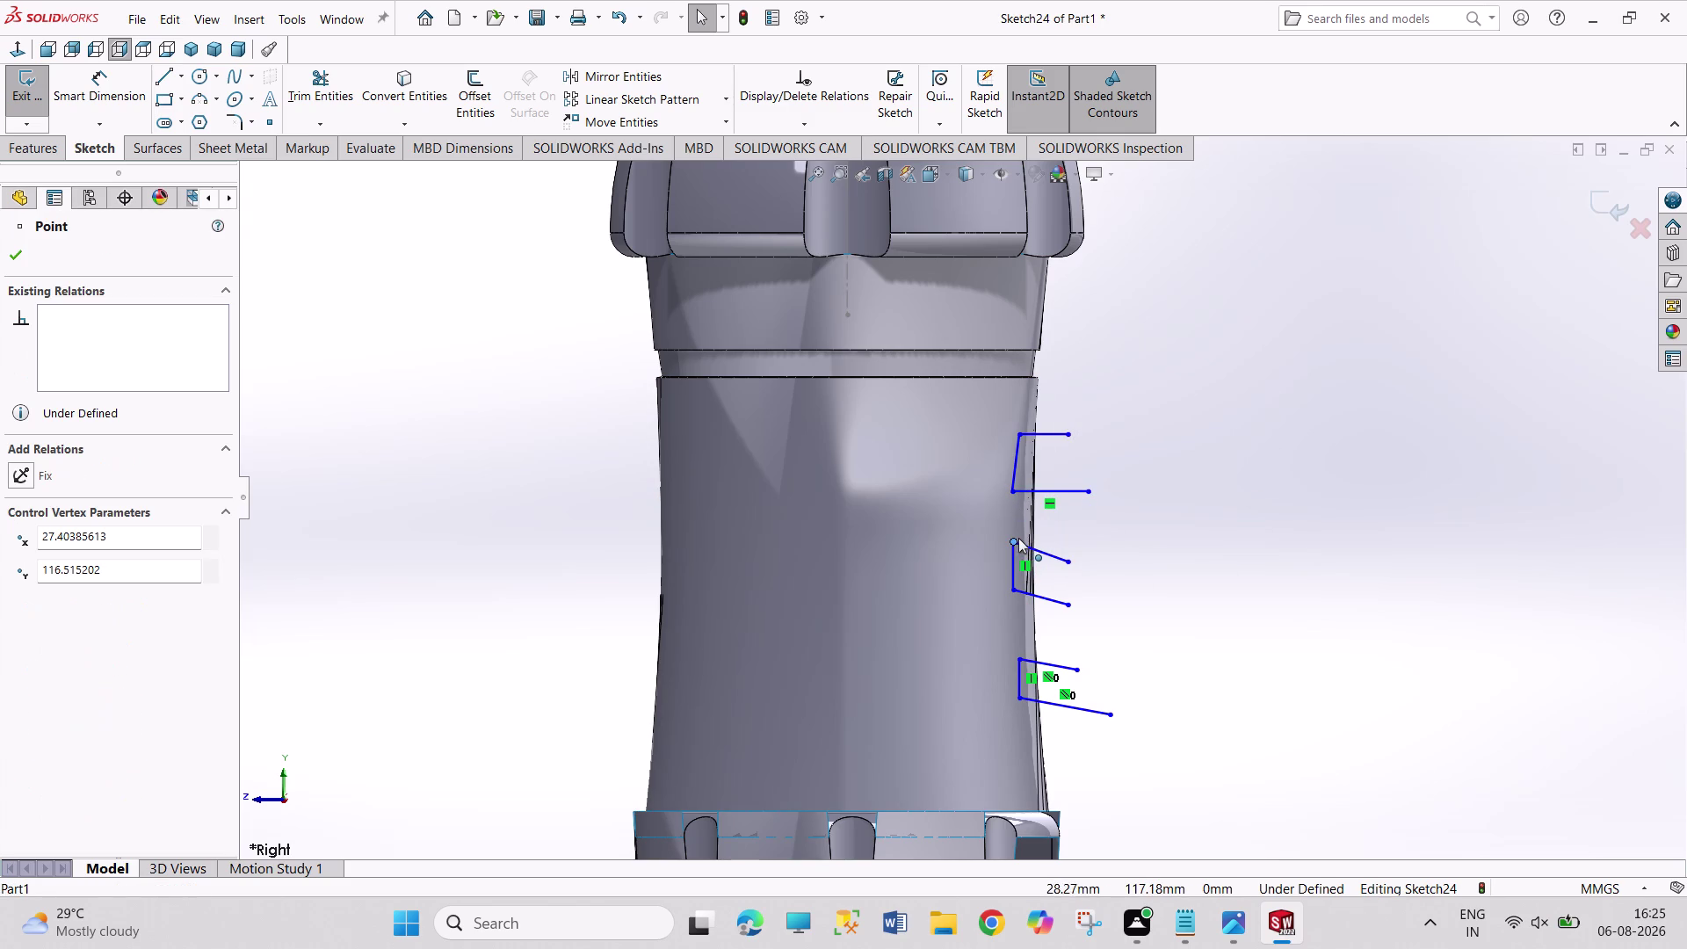
drag(1014, 575, 1019, 575)
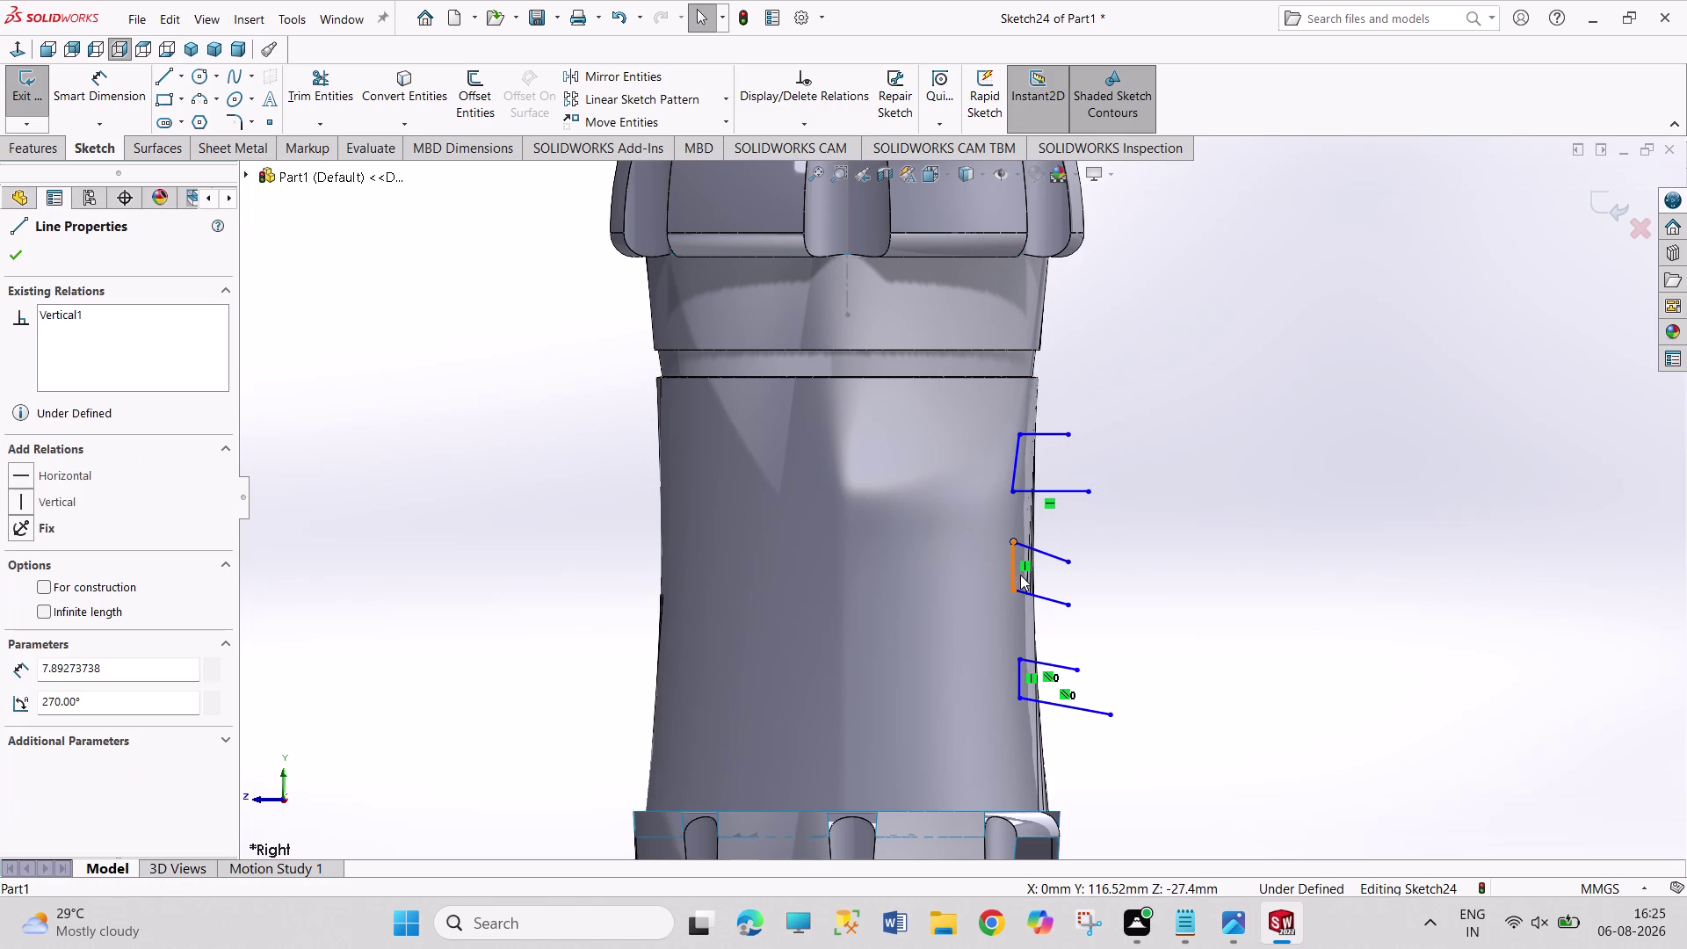
drag(1019, 575, 1021, 576)
drag(1300, 604, 1278, 587)
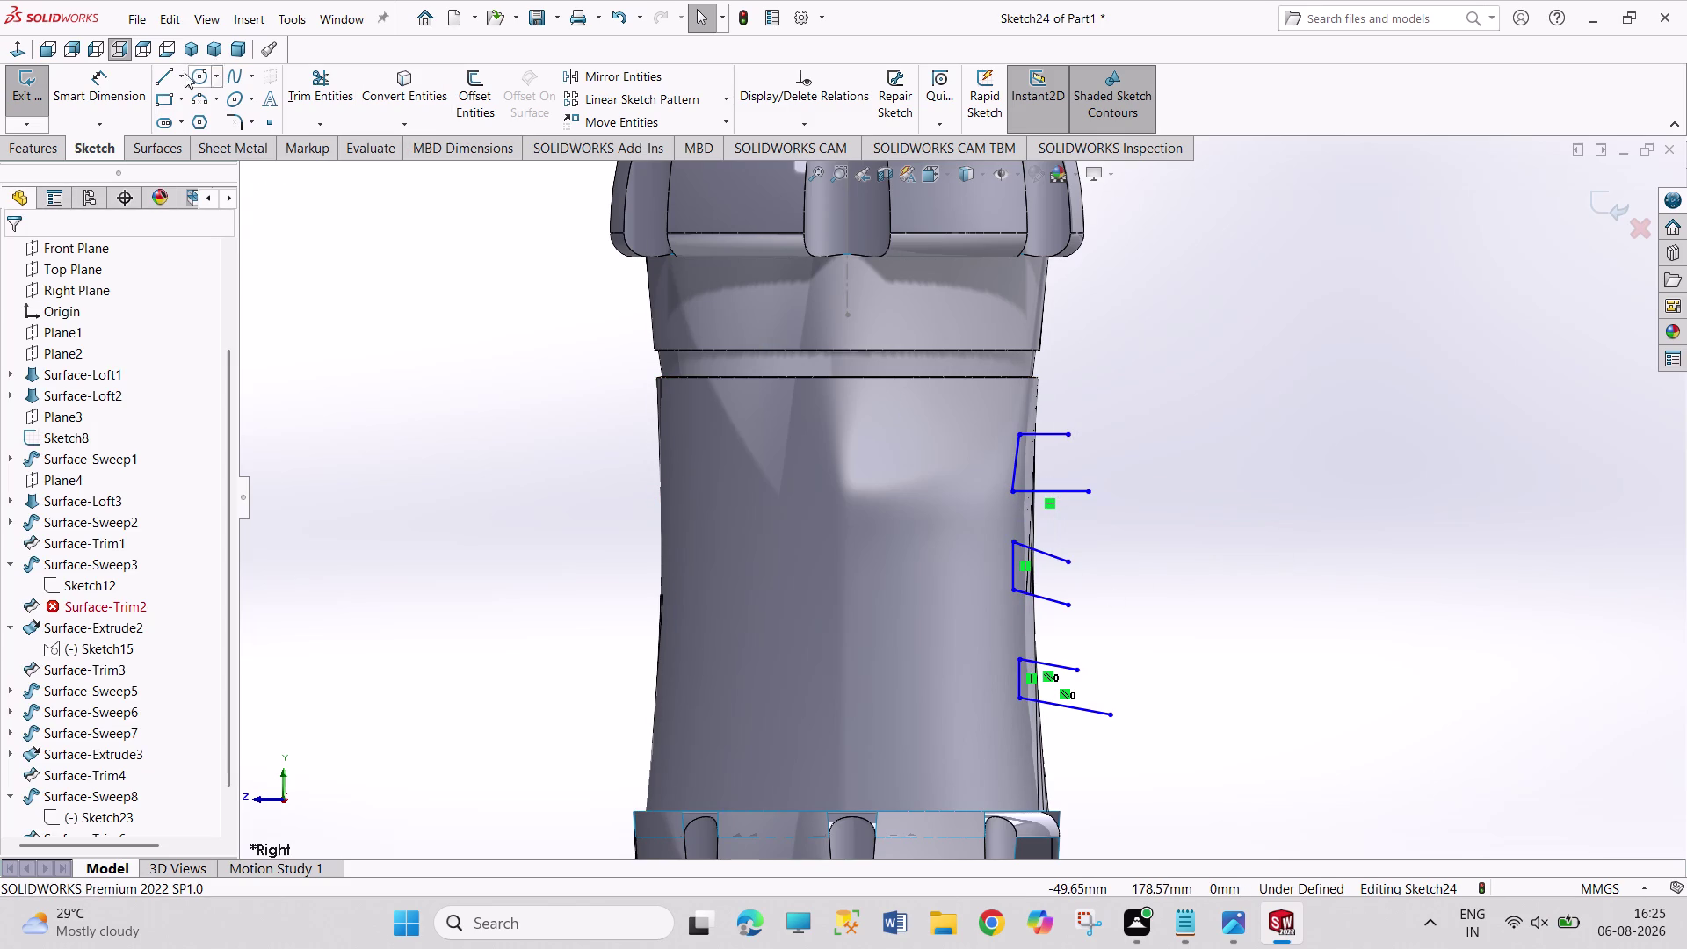
click(31, 96)
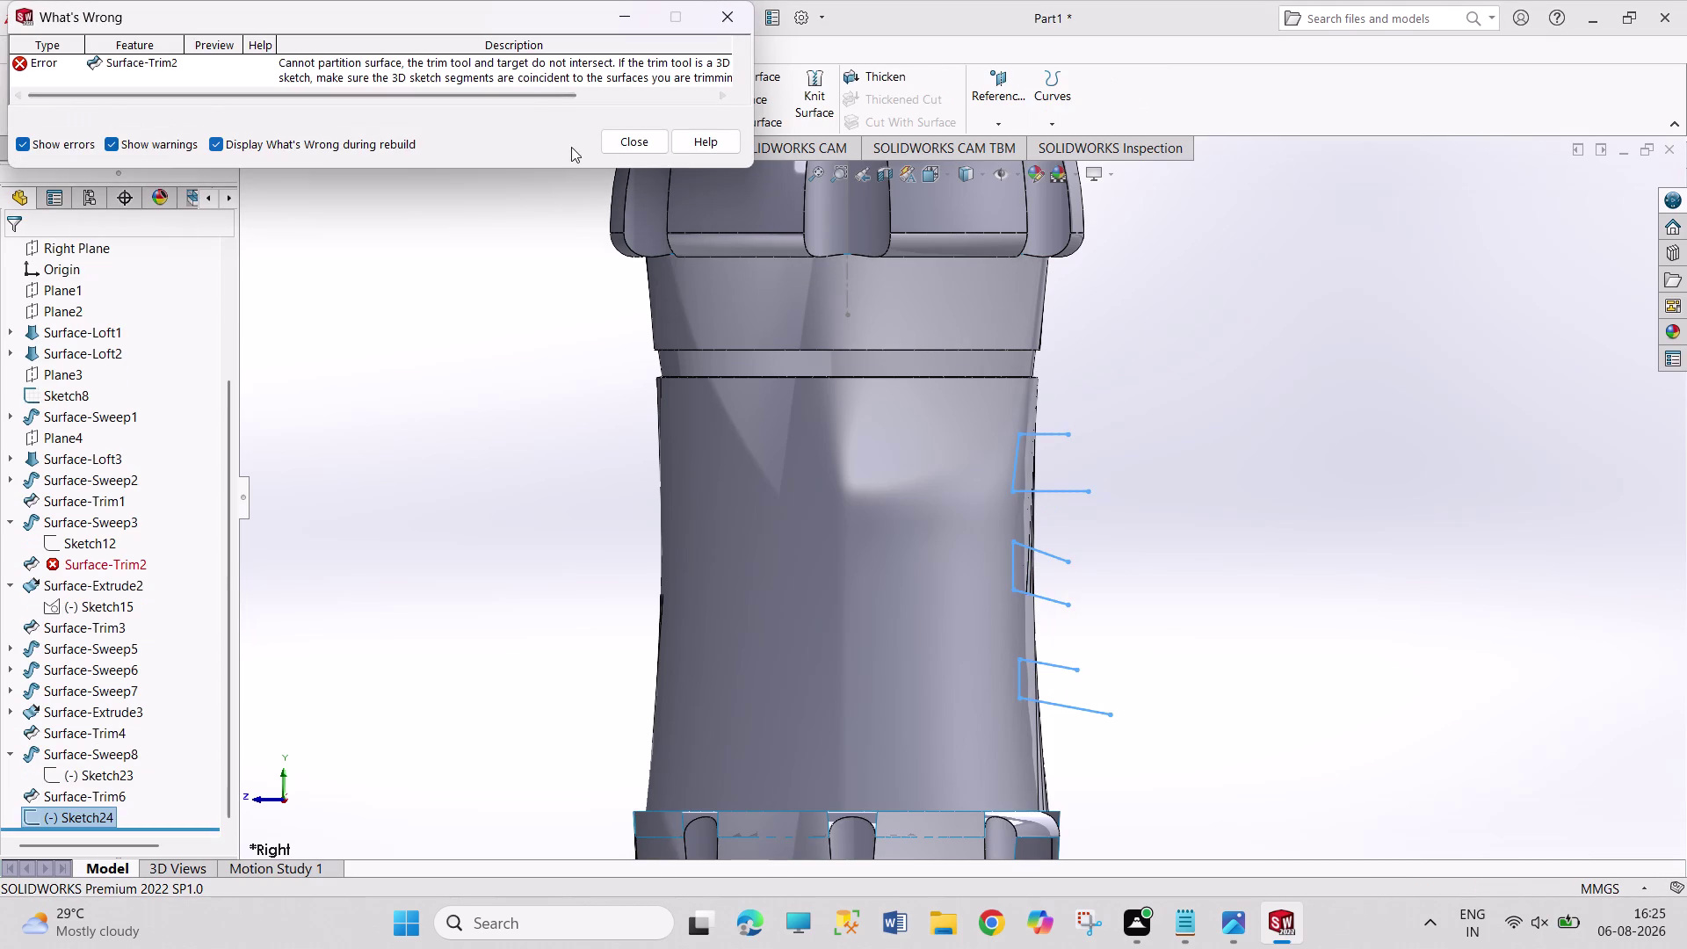
Sweep Sketch24's profiles along the bottle rim edge to create Surface-Sweep9.
click(647, 149)
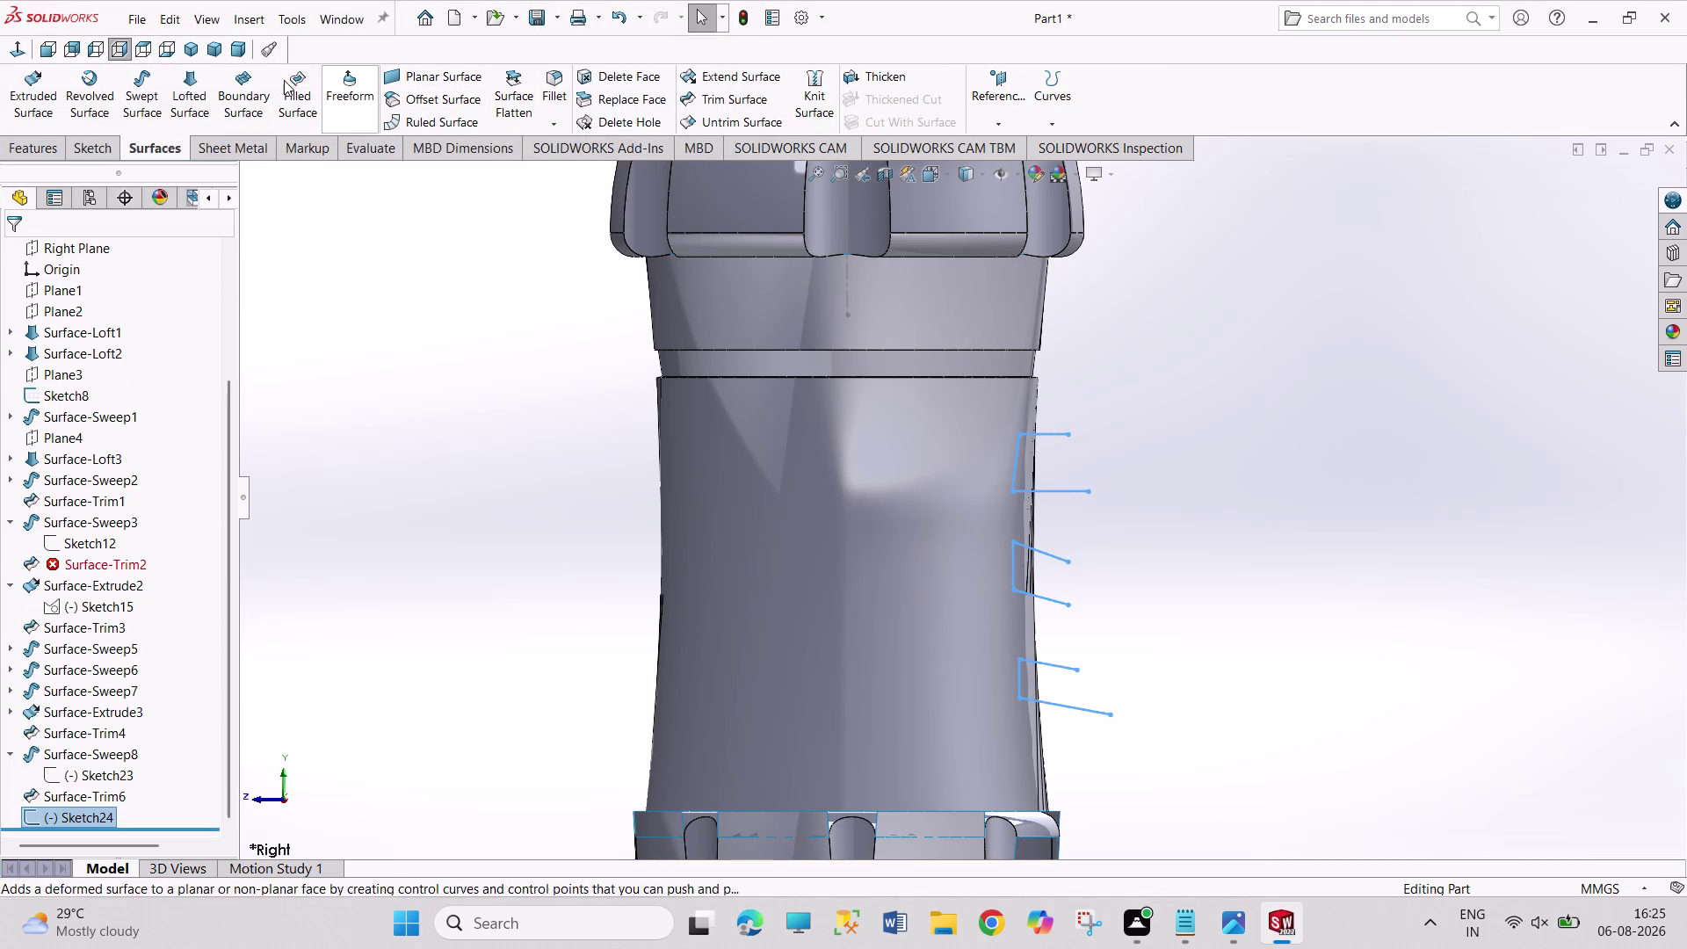
click(155, 93)
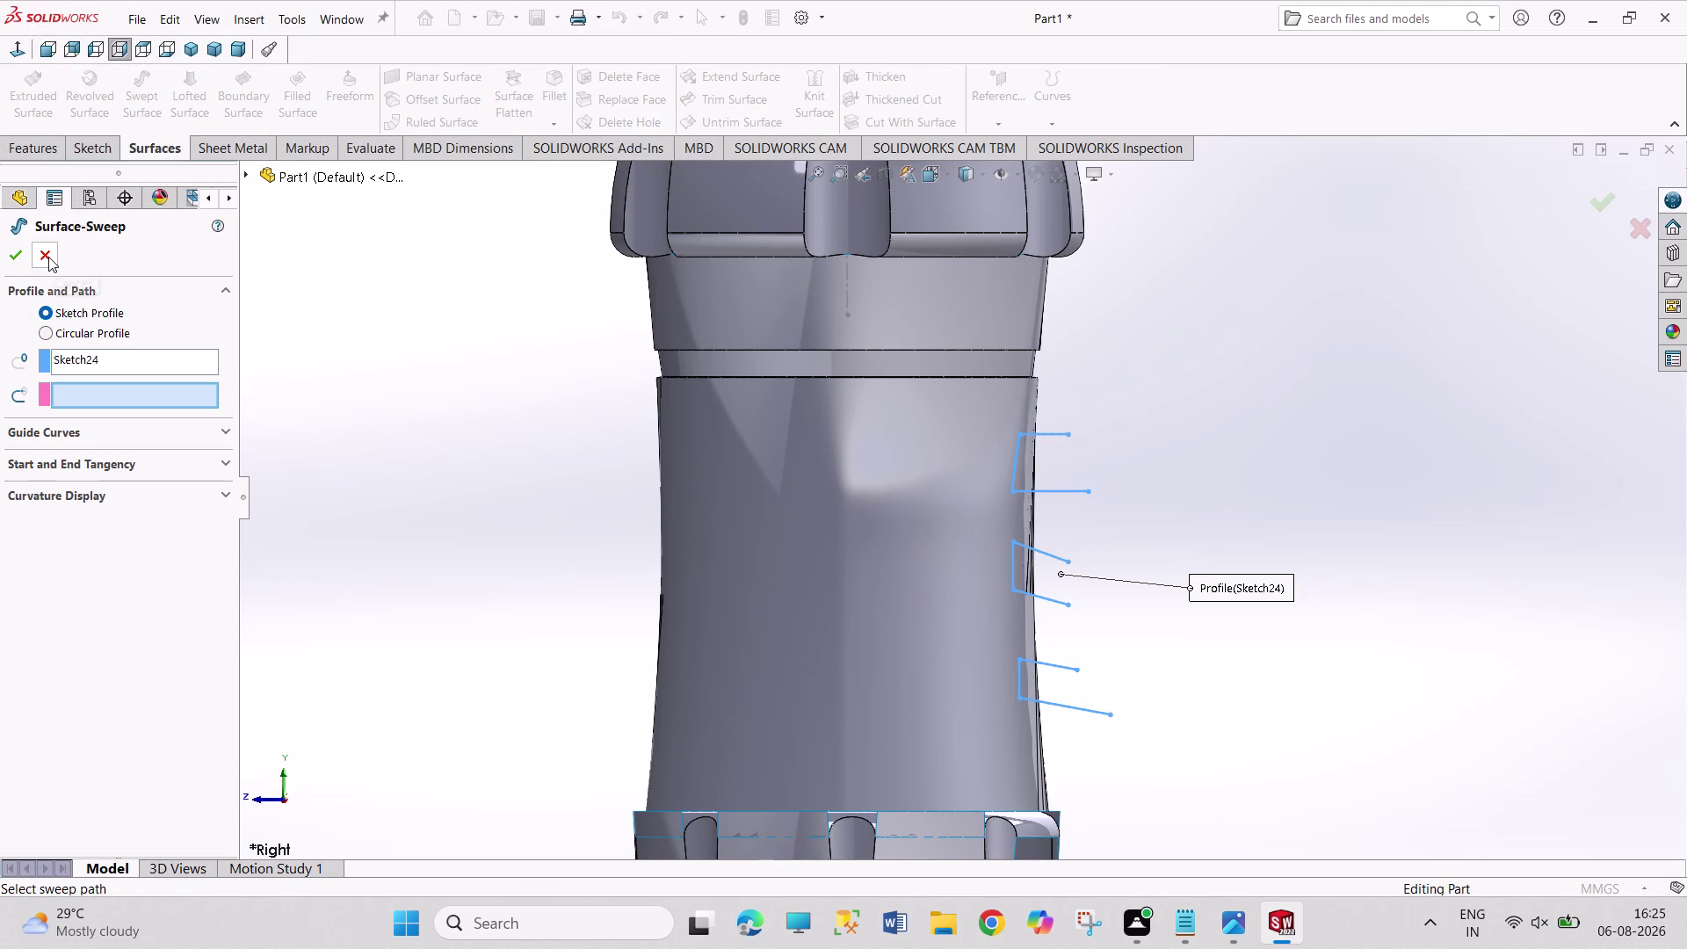
scroll(up, 3)
scroll(up, 3)
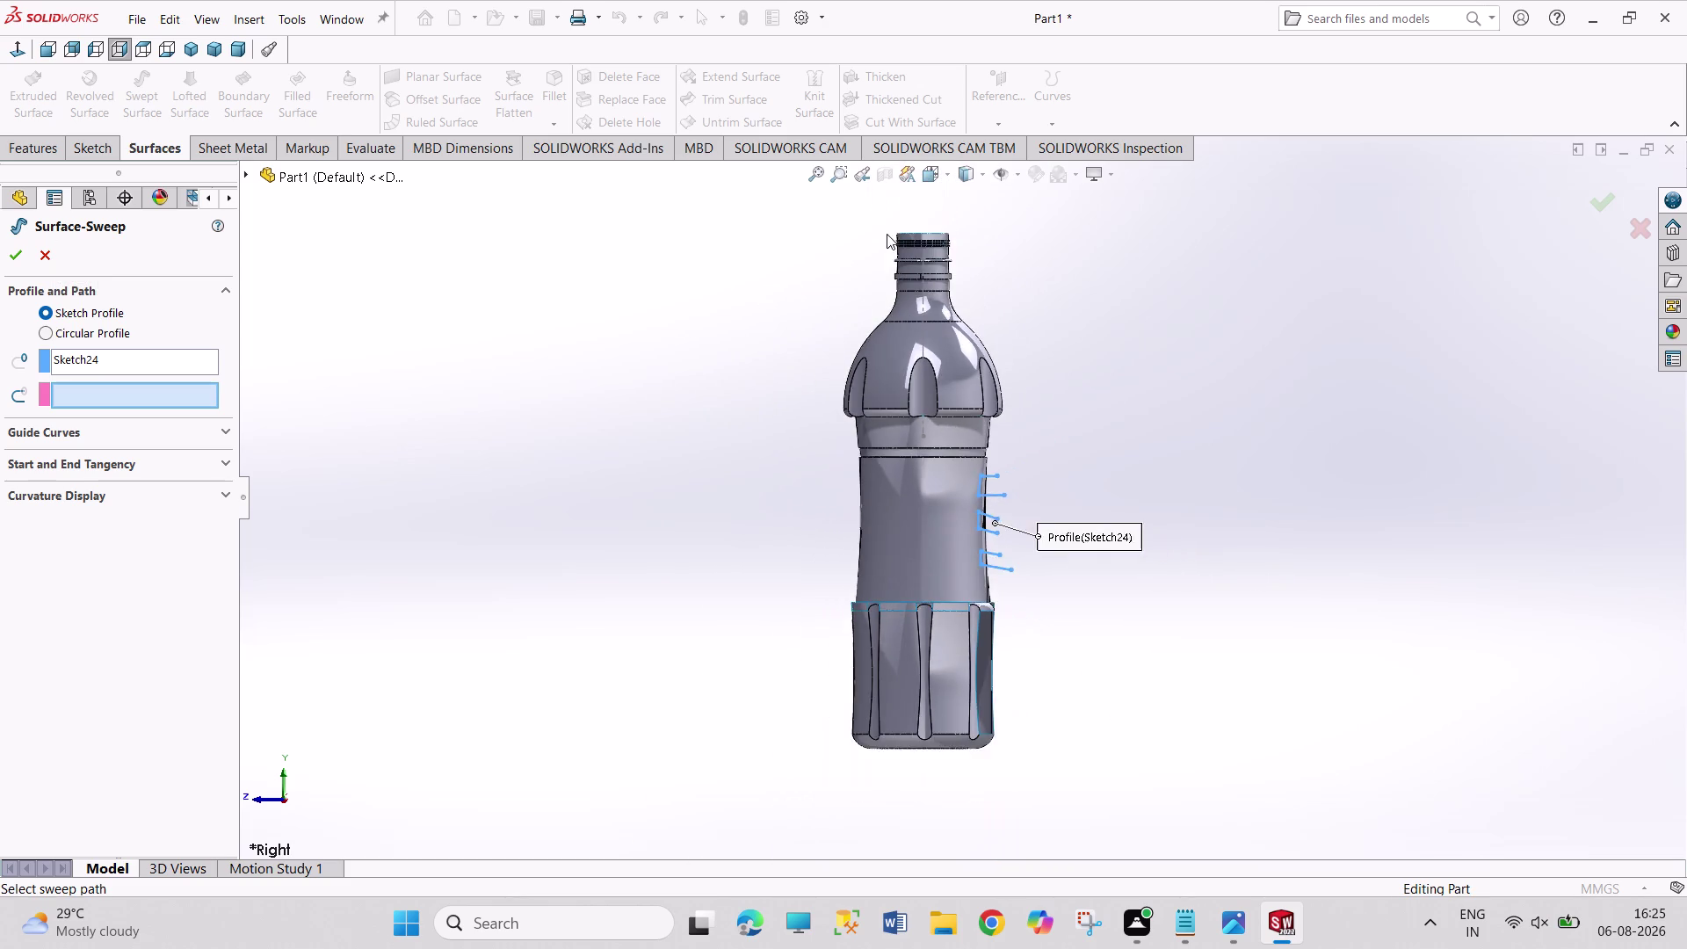
scroll(down, 3)
scroll(down, 3)
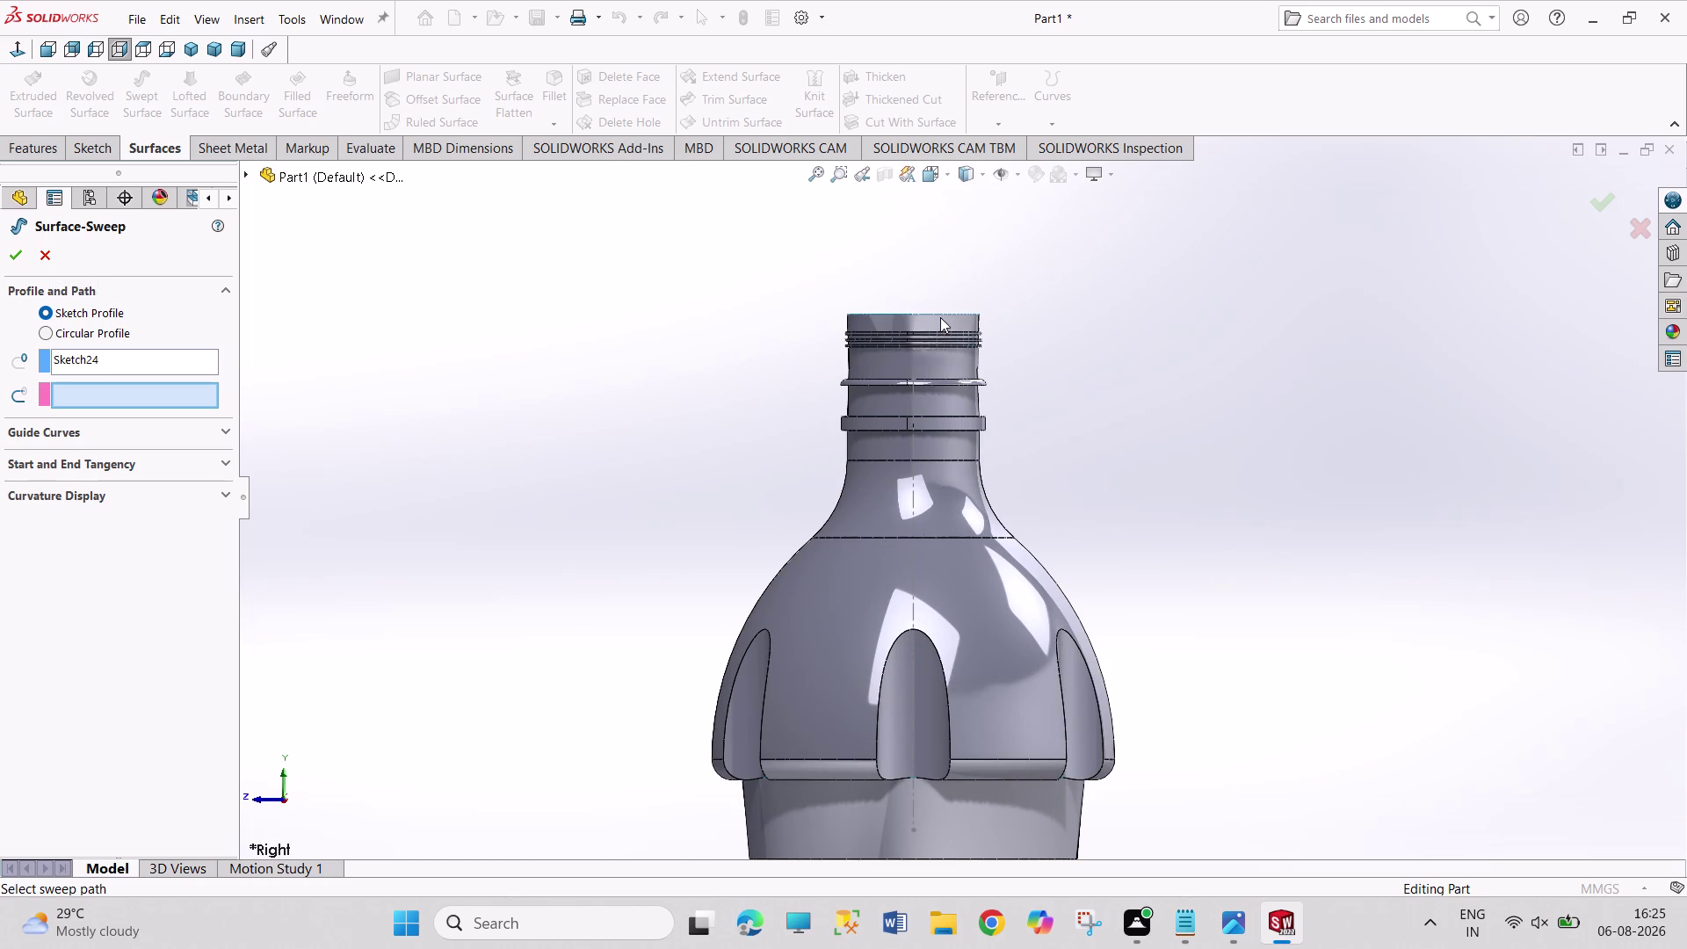
click(939, 315)
click(19, 243)
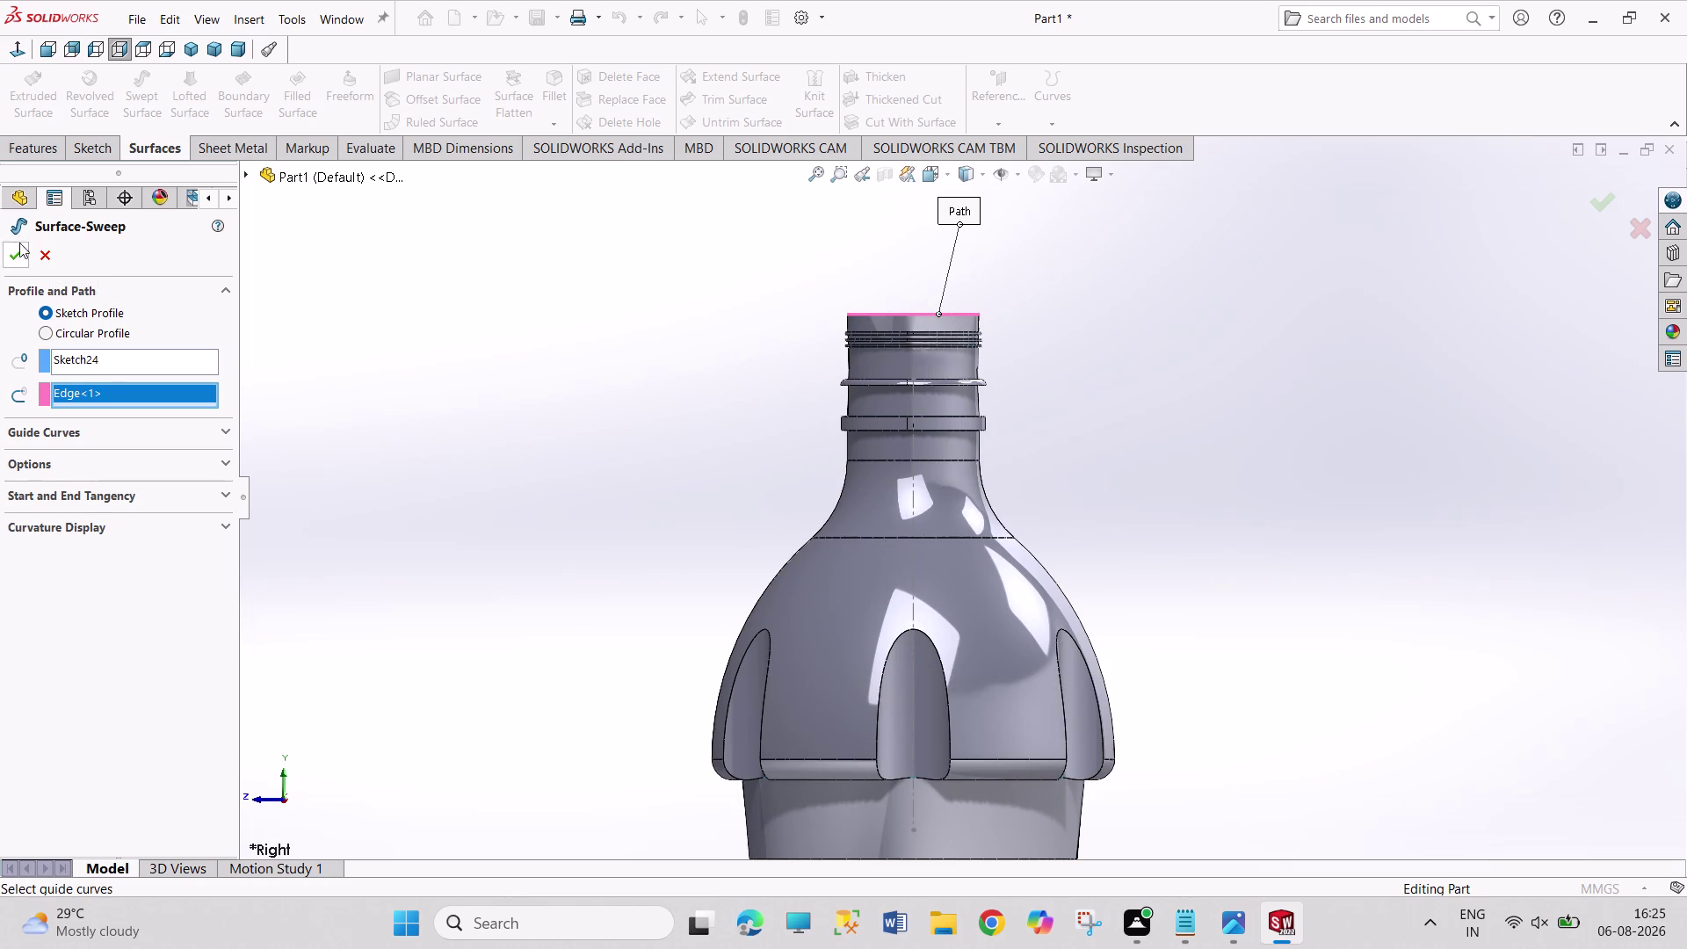
Zoom around the new ring flanges and start a mutual surface trim.
scroll(up, 3)
scroll(up, 3)
scroll(down, 3)
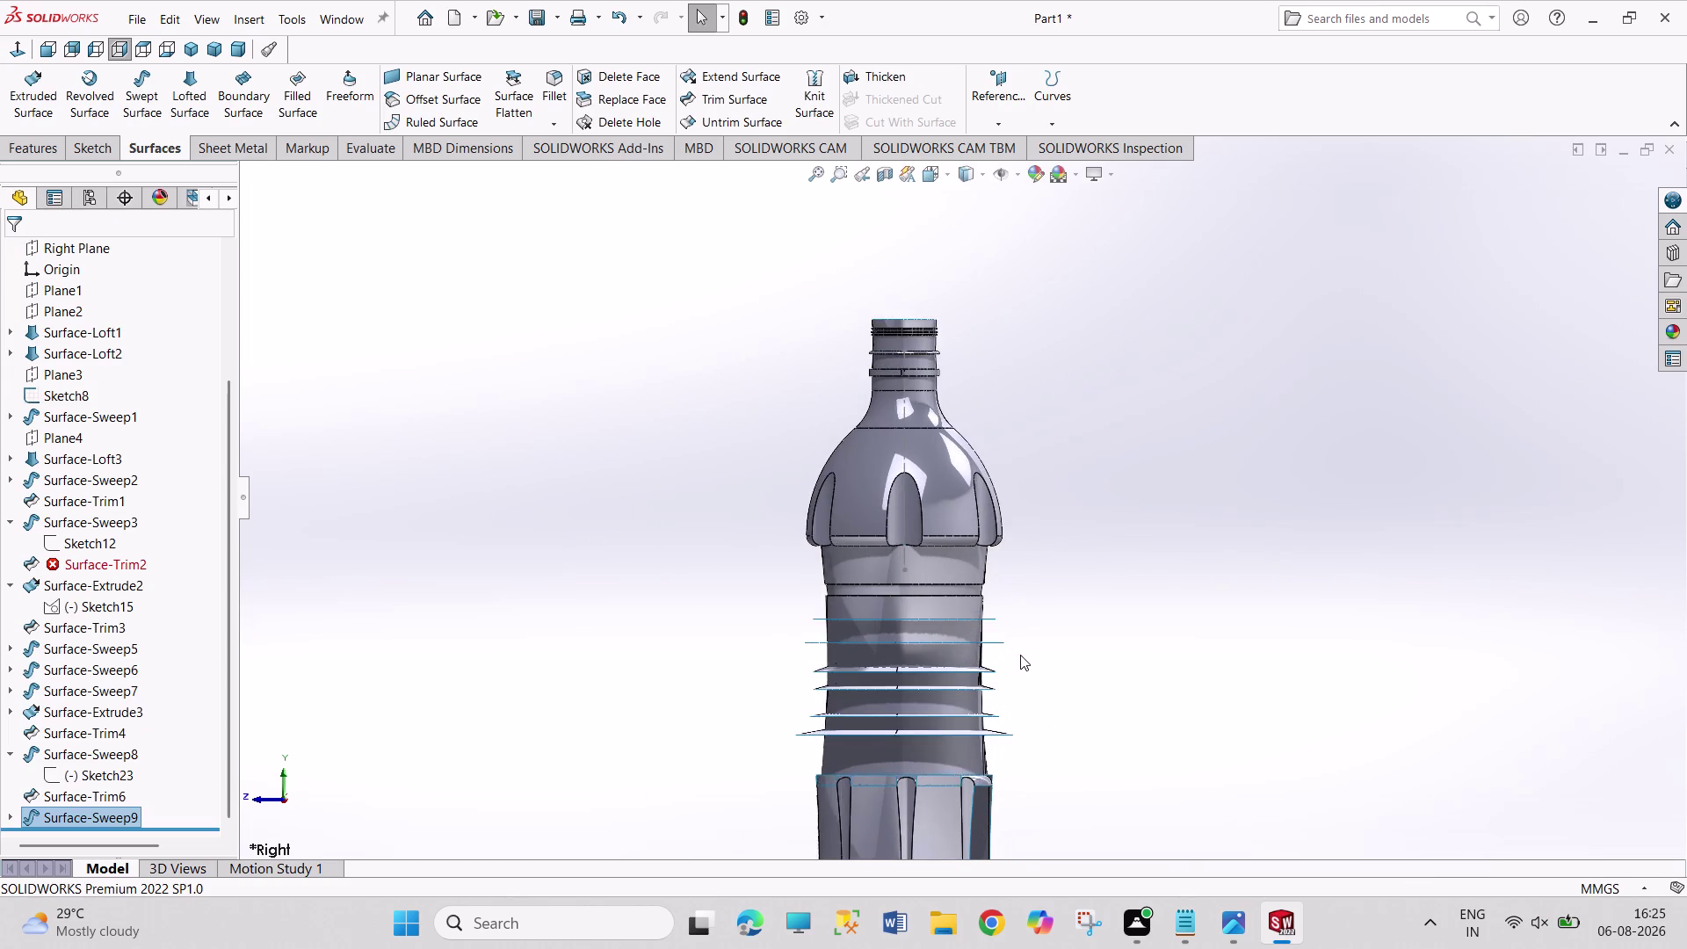
scroll(up, 3)
scroll(down, 3)
scroll(down, 3)
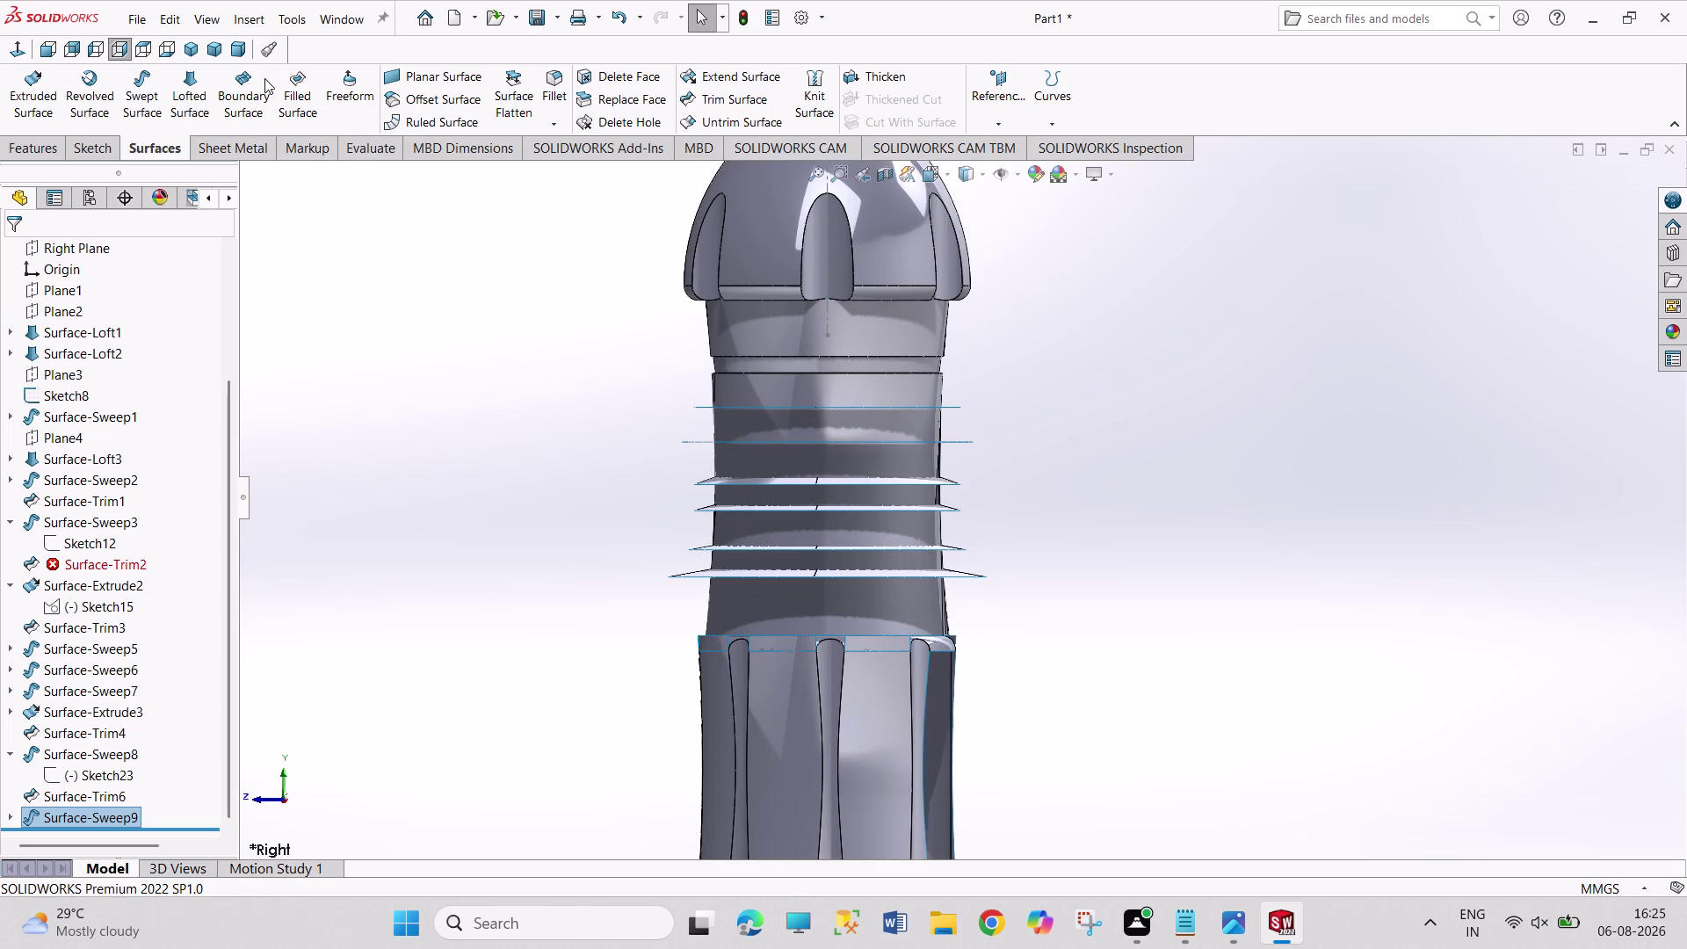
click(720, 99)
scroll(up, 3)
scroll(up, 3)
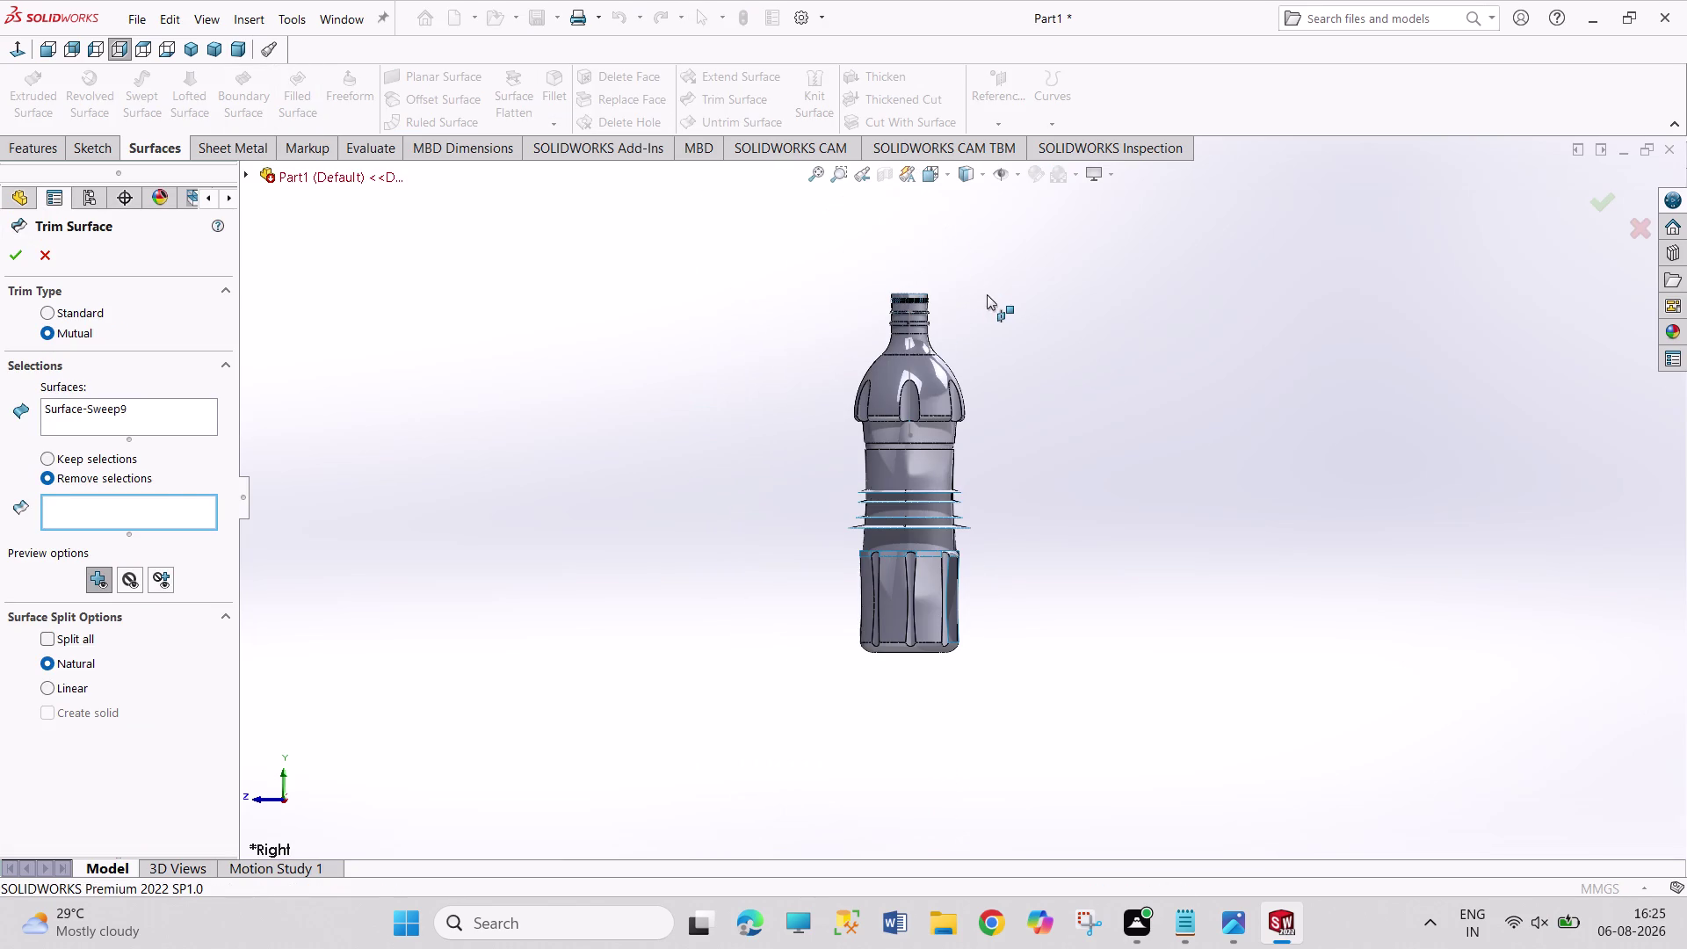
Clear the trim selection and window-select all the bottle's surfaces.
right_click(120, 420)
click(153, 433)
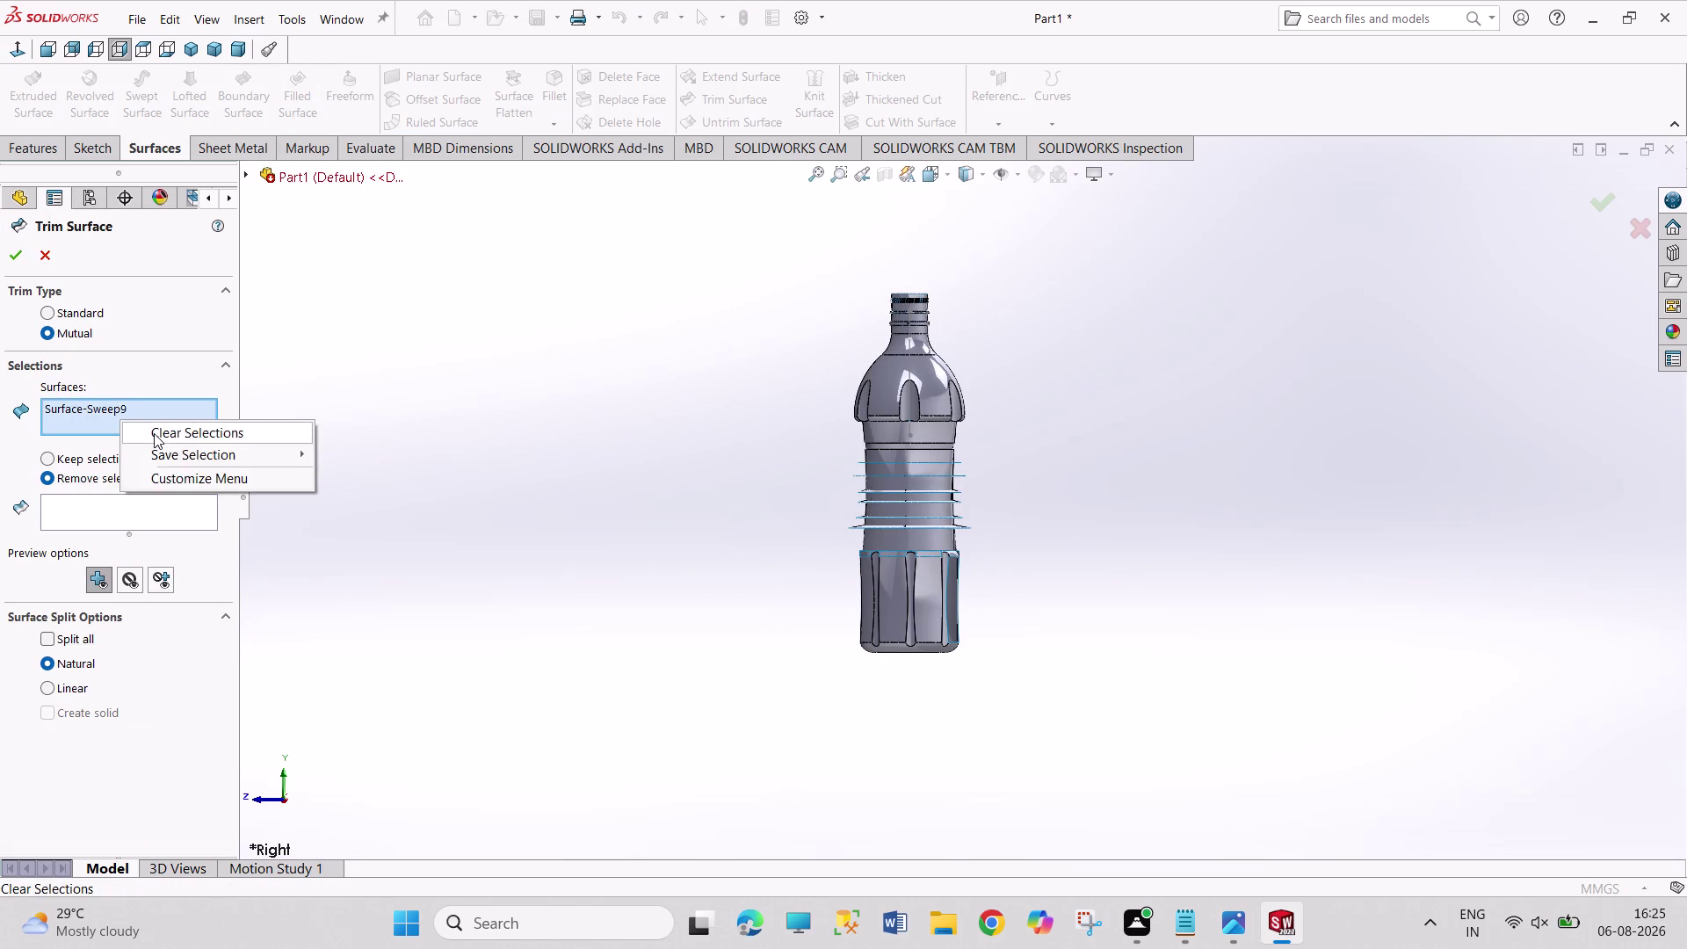
drag(721, 230, 1148, 623)
scroll(down, 3)
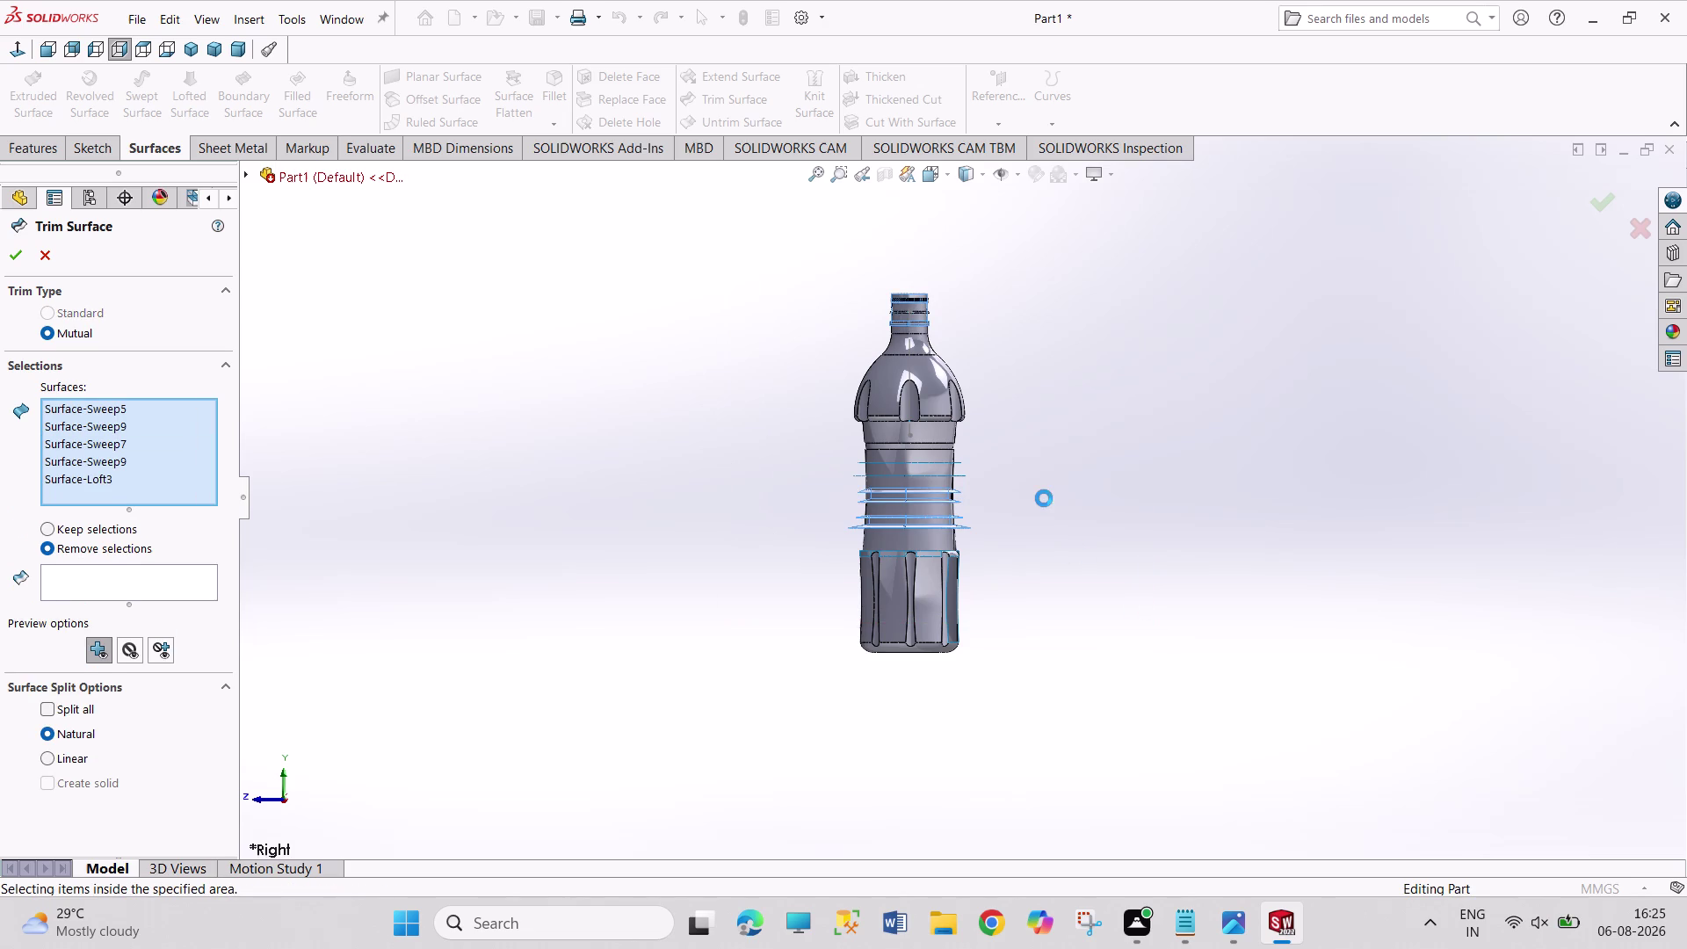
scroll(down, 3)
scroll(down, 3)
scroll(down, 3)
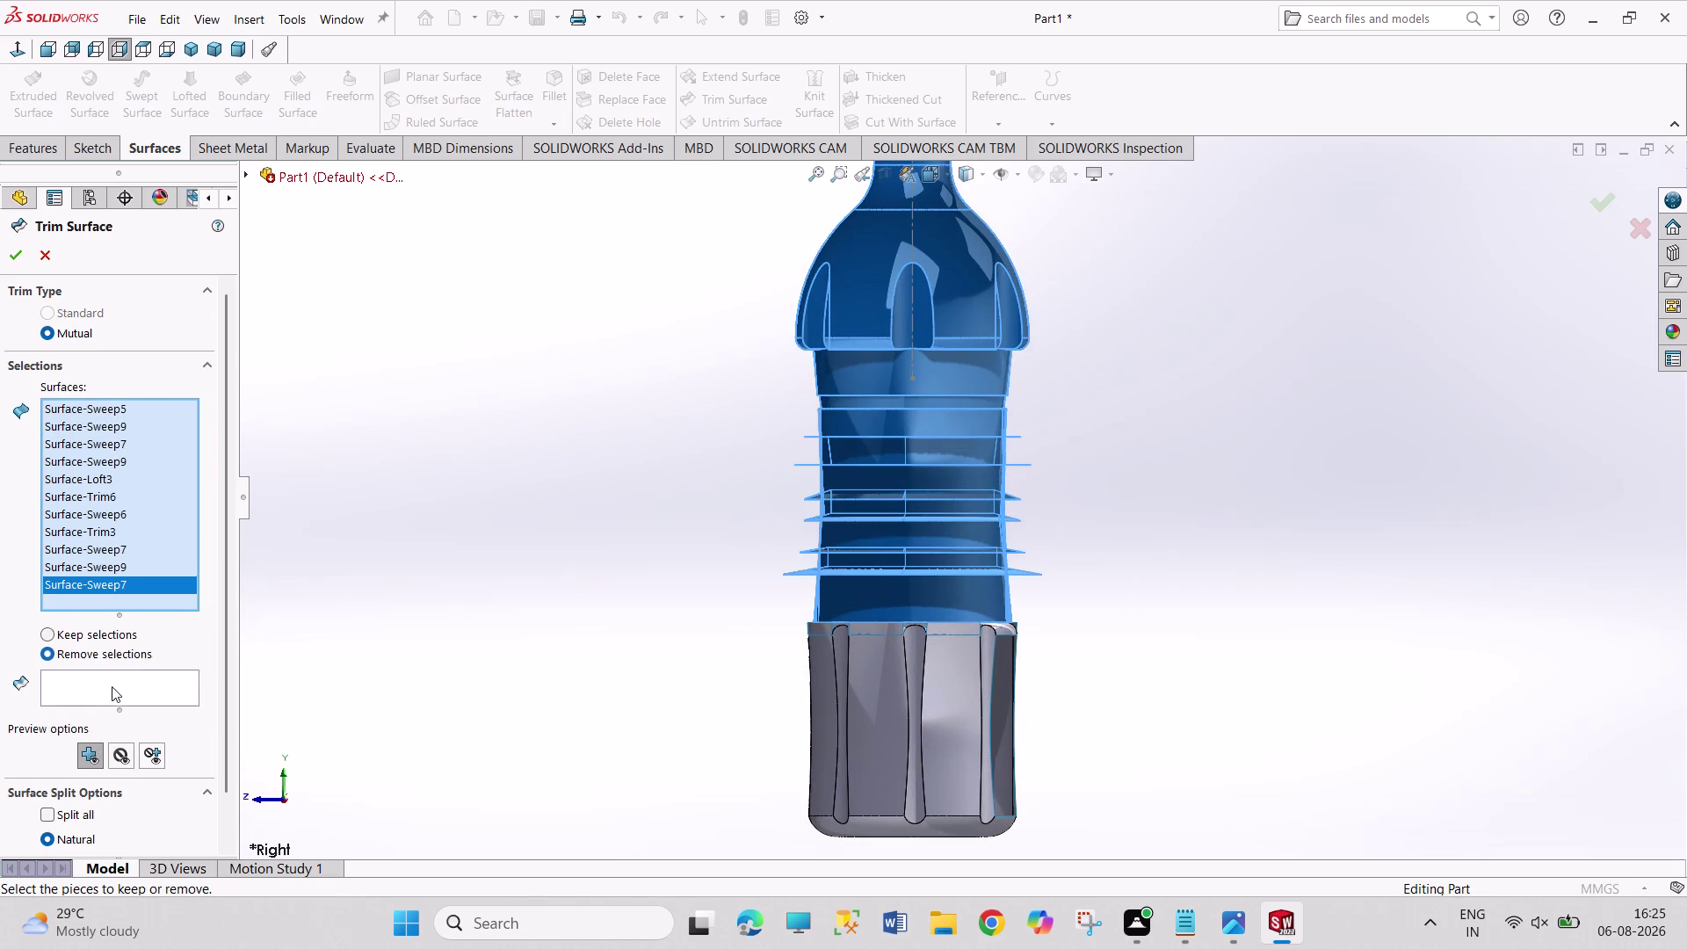
Mark two bands between the rings for removal.
click(107, 685)
scroll(down, 3)
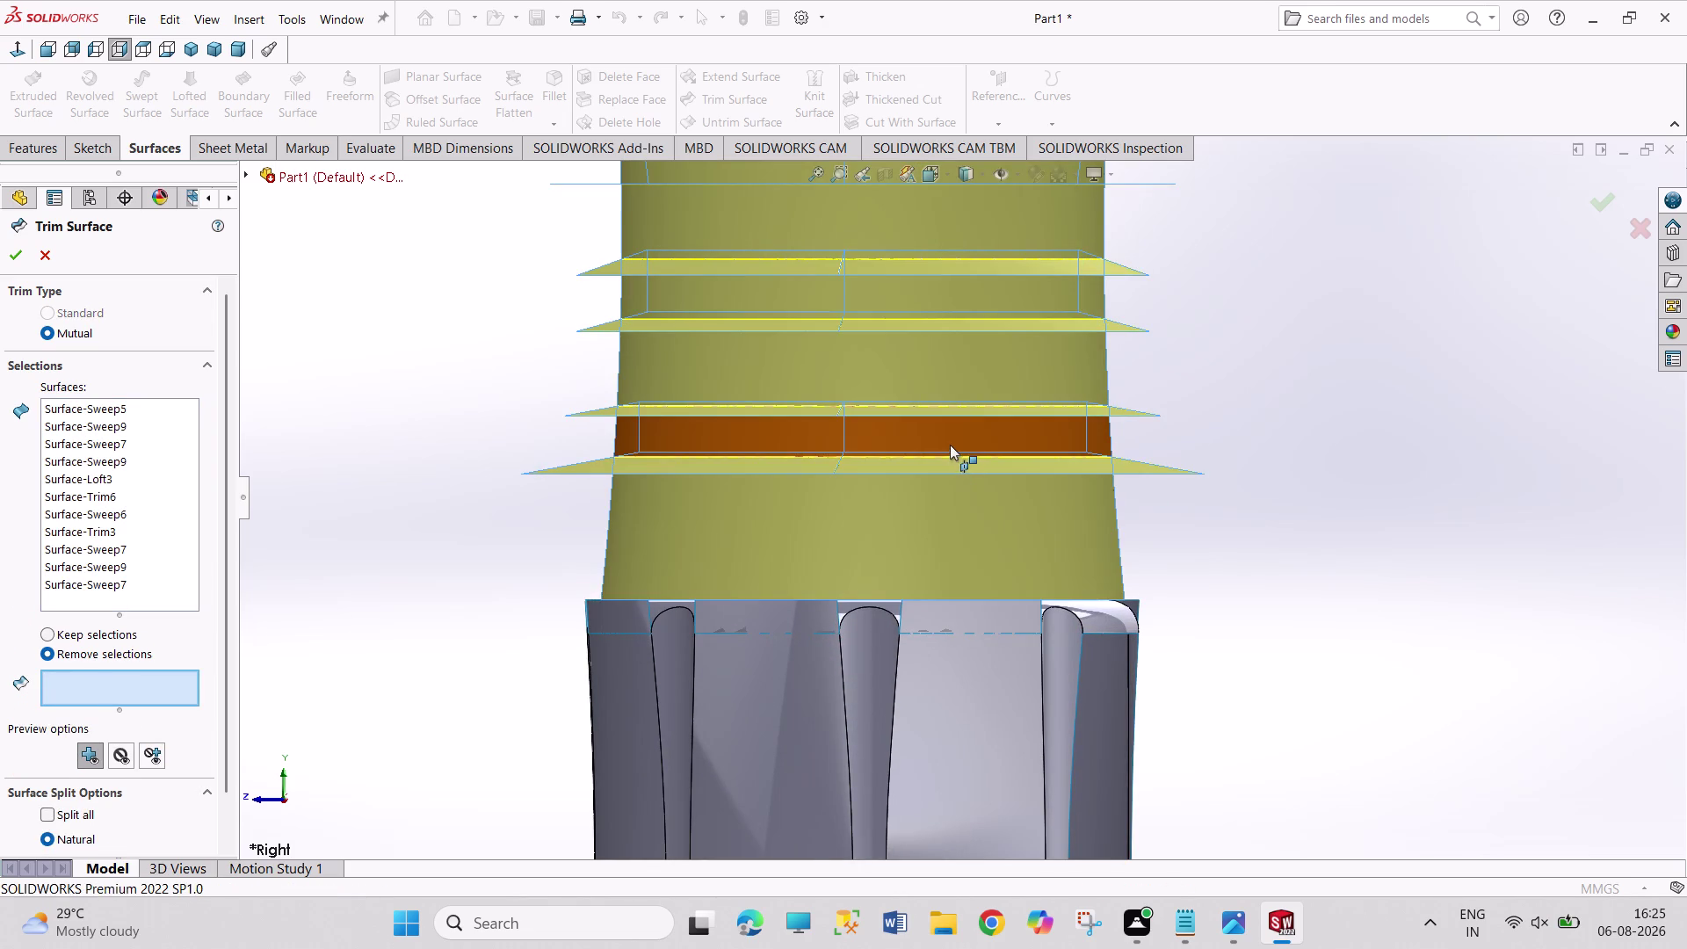
click(950, 444)
click(934, 293)
scroll(up, 3)
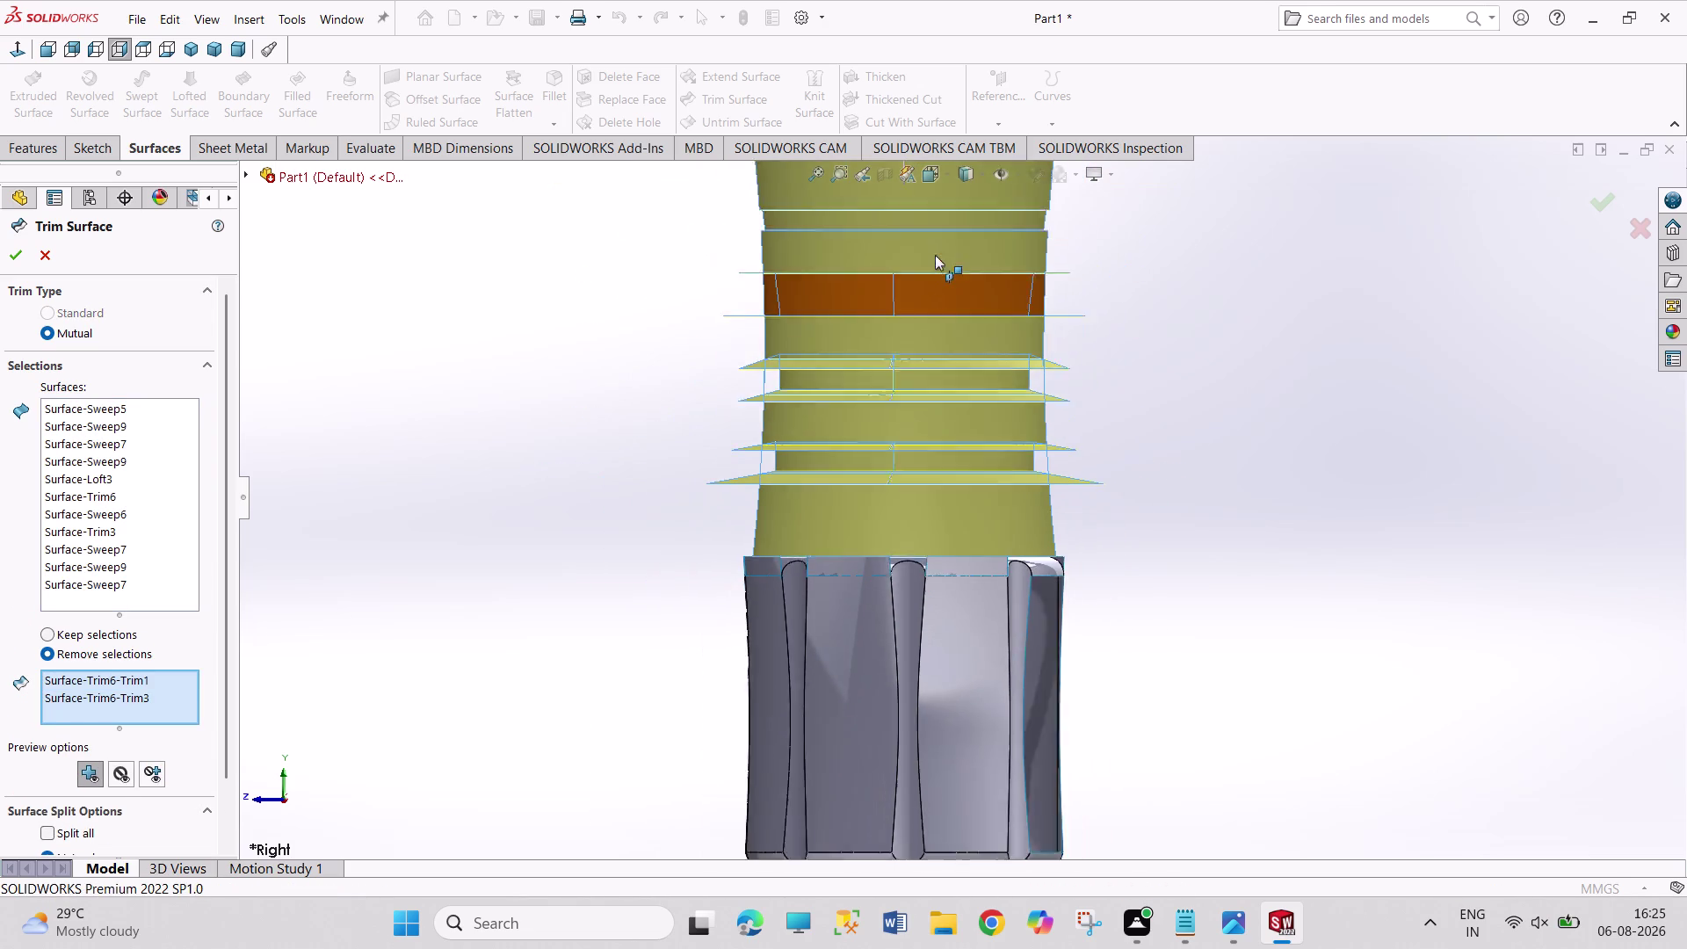
Mark the remaining seven ring pieces for removal and accept the trim.
middle_drag(1087, 373, 1041, 503)
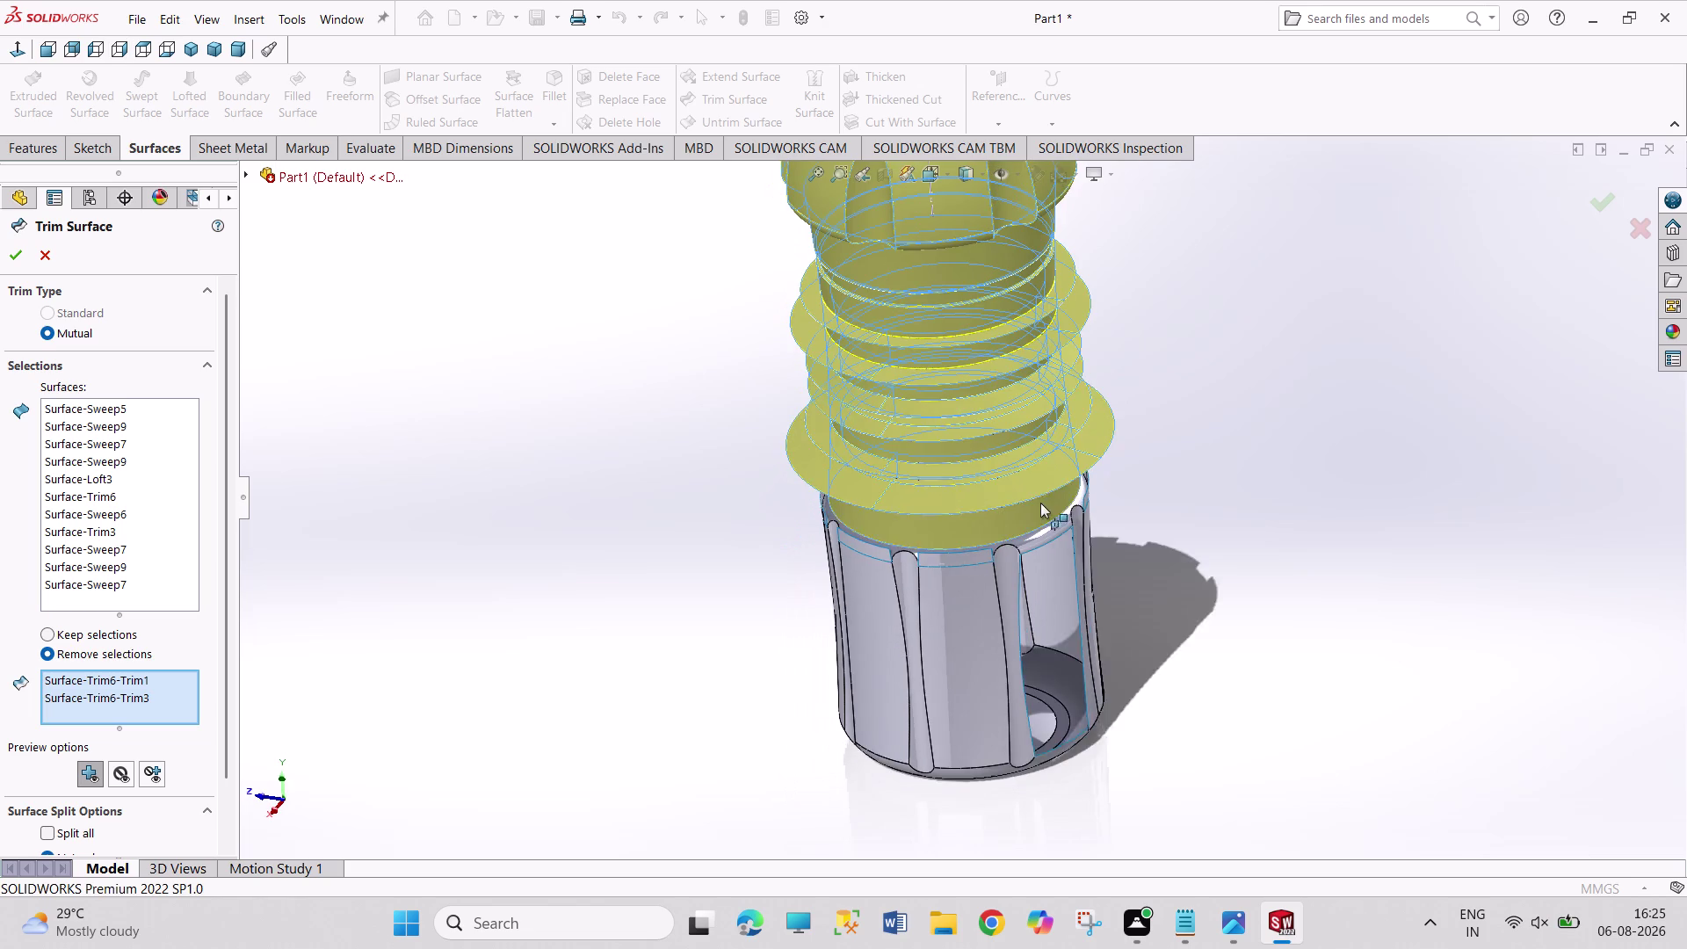
scroll(down, 3)
scroll(down, 3)
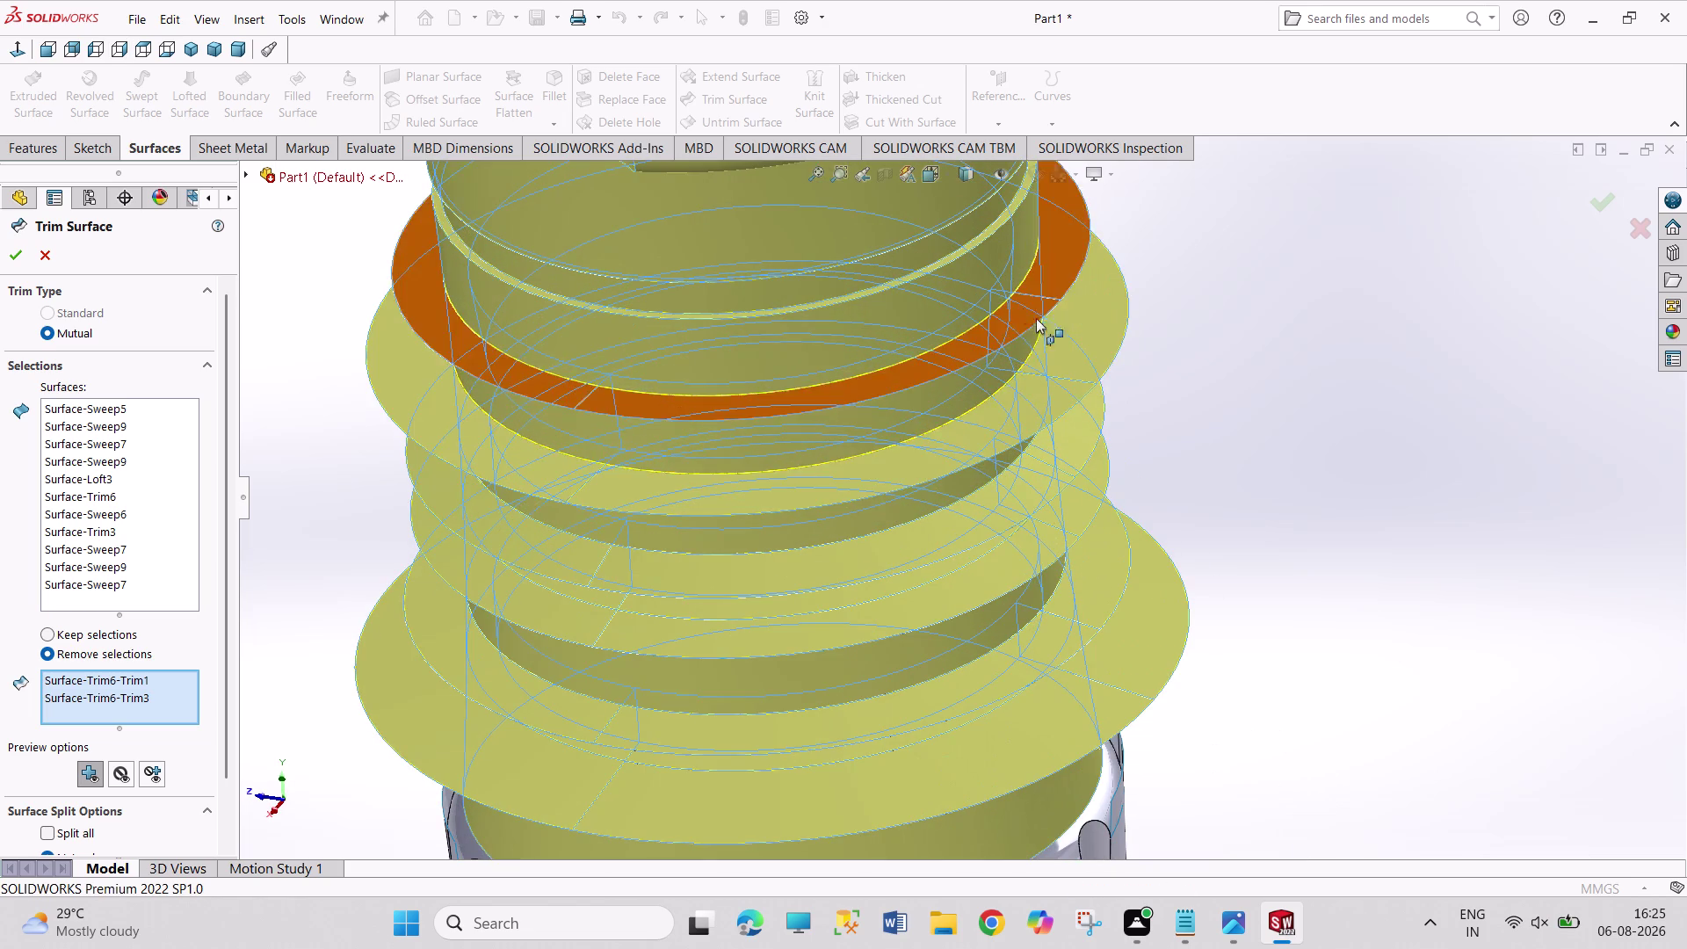
middle_drag(1153, 411, 1126, 338)
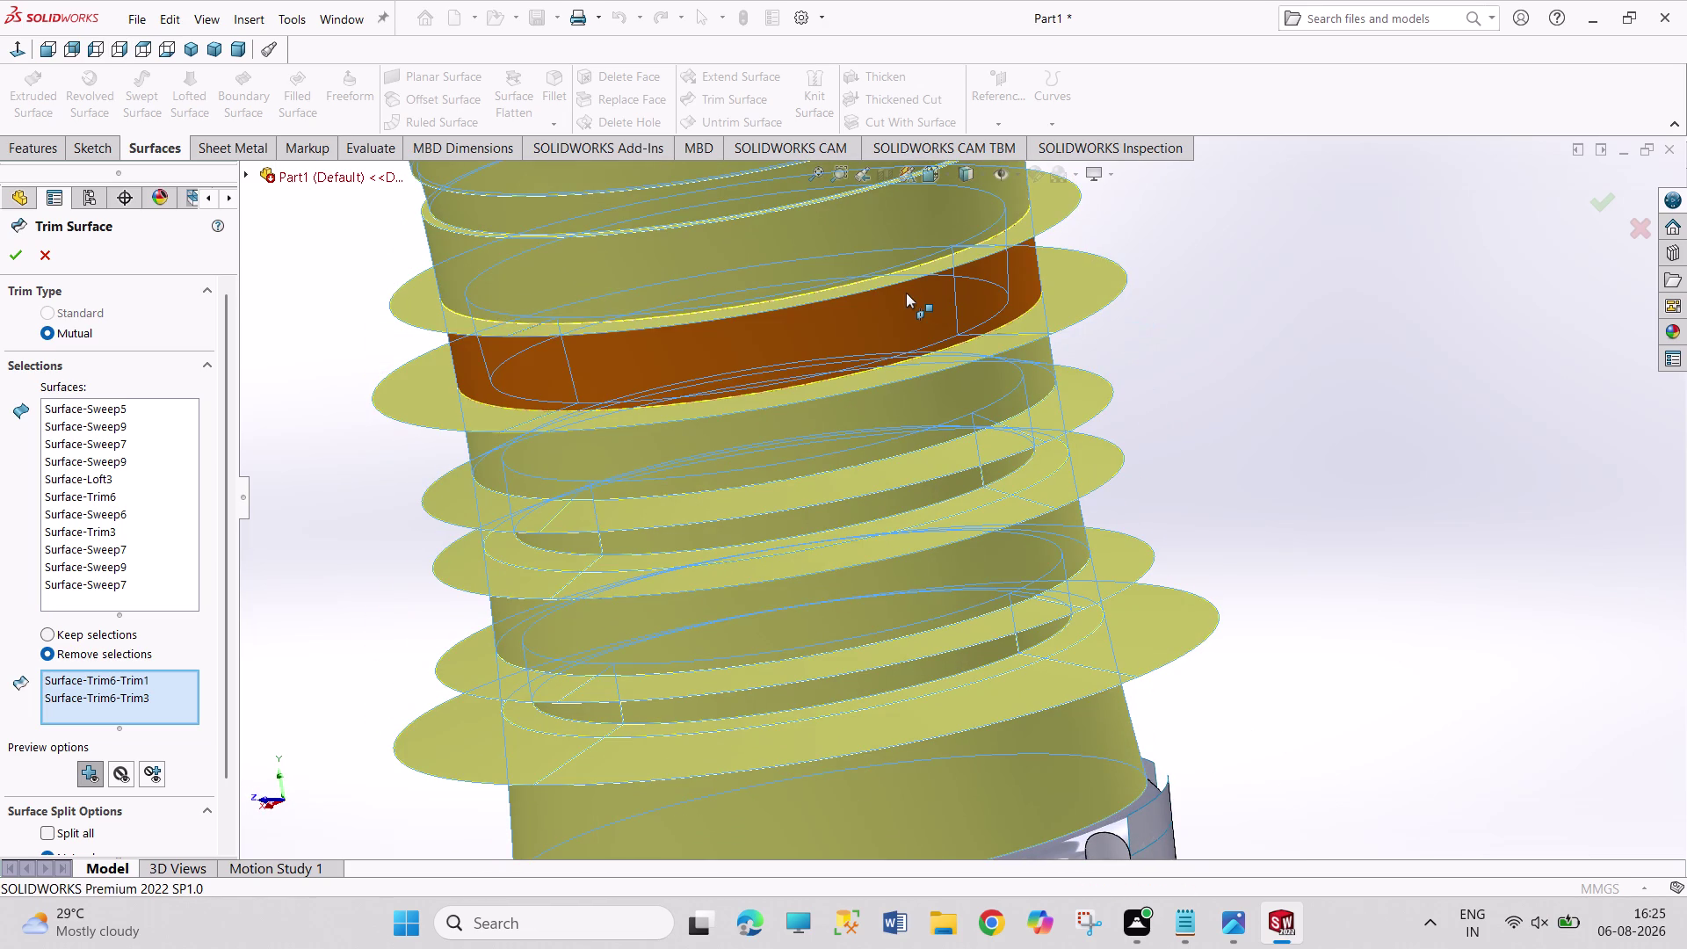
click(906, 294)
click(907, 276)
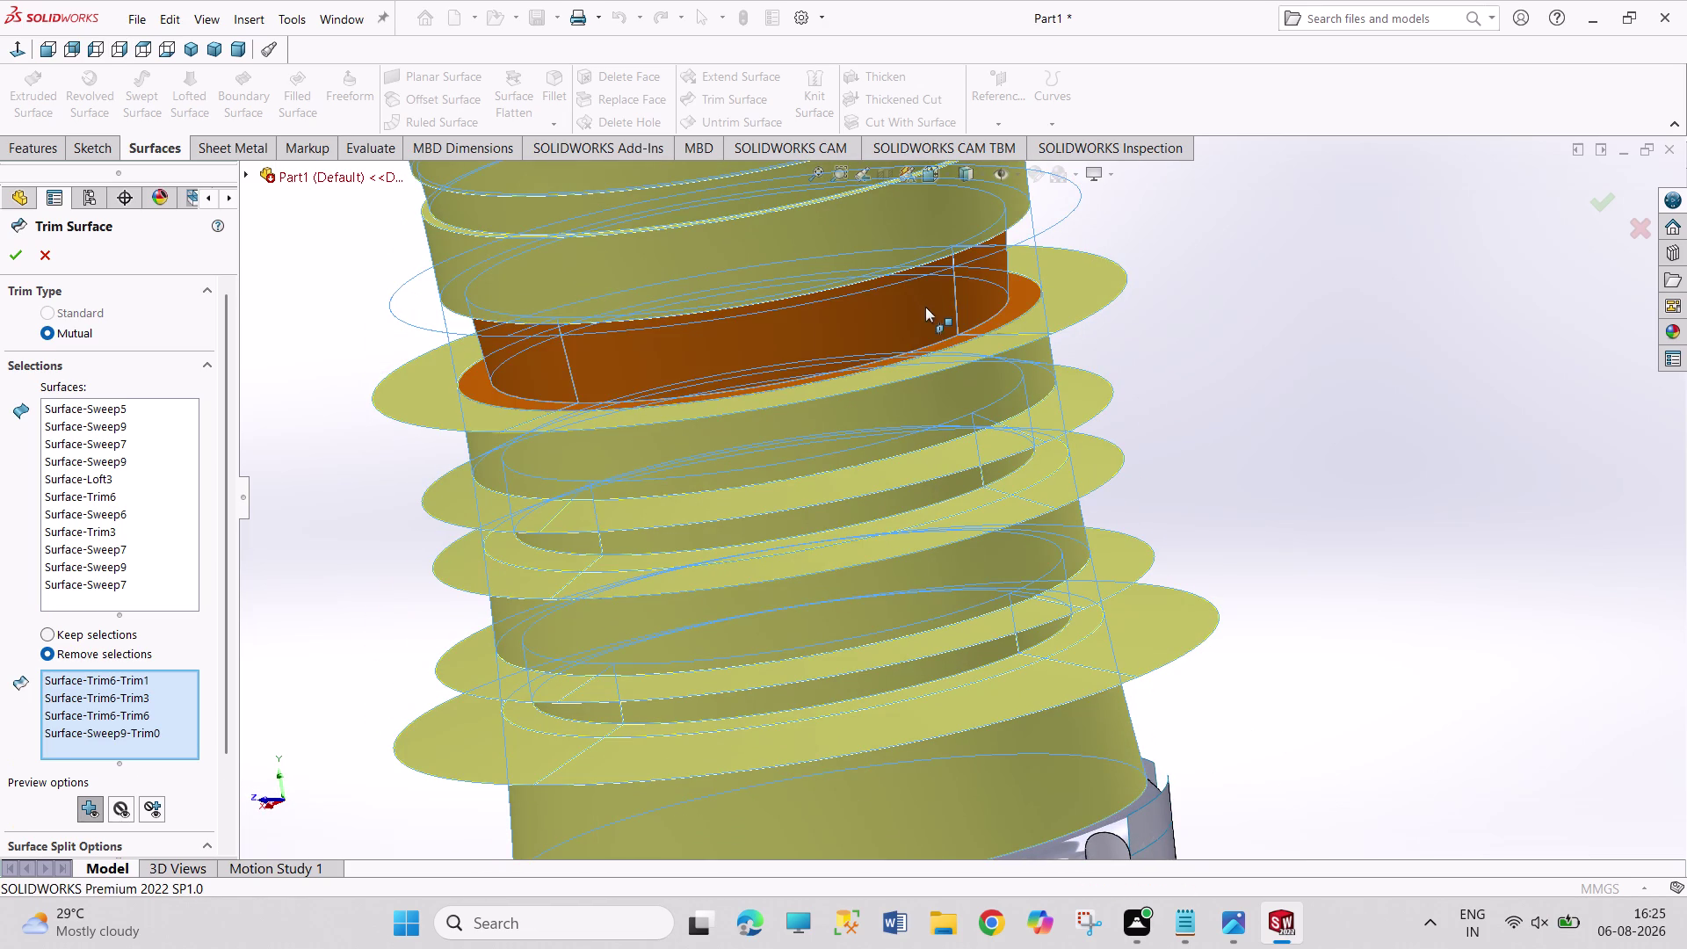
click(958, 356)
click(1006, 450)
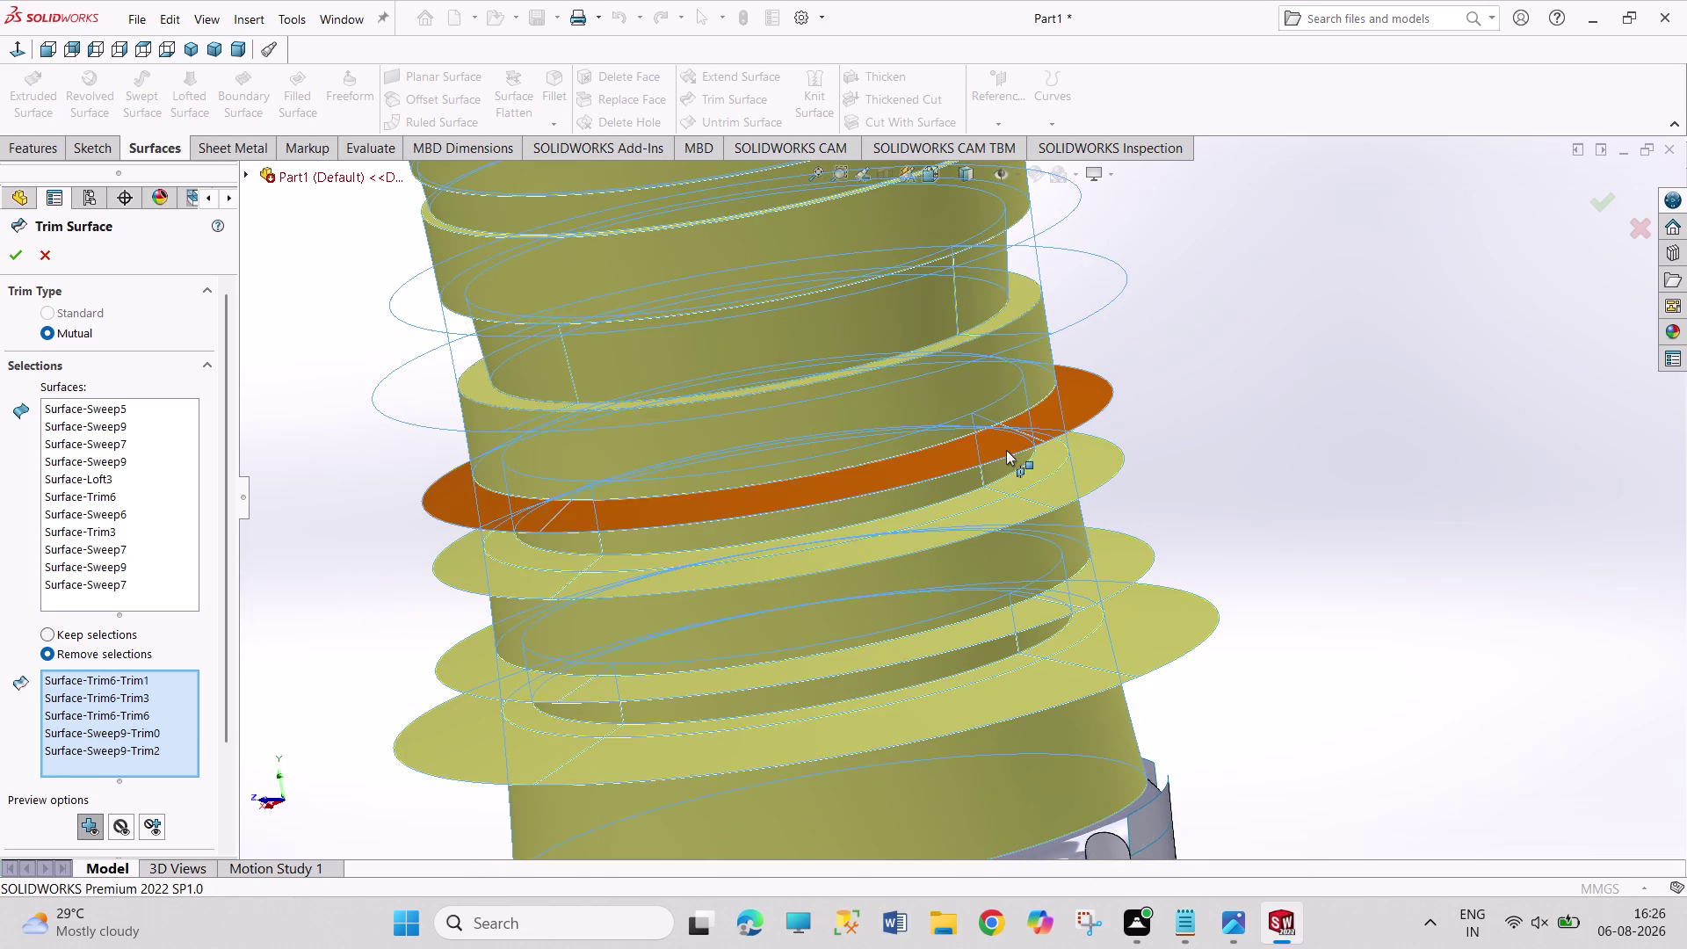
click(1023, 500)
click(1057, 602)
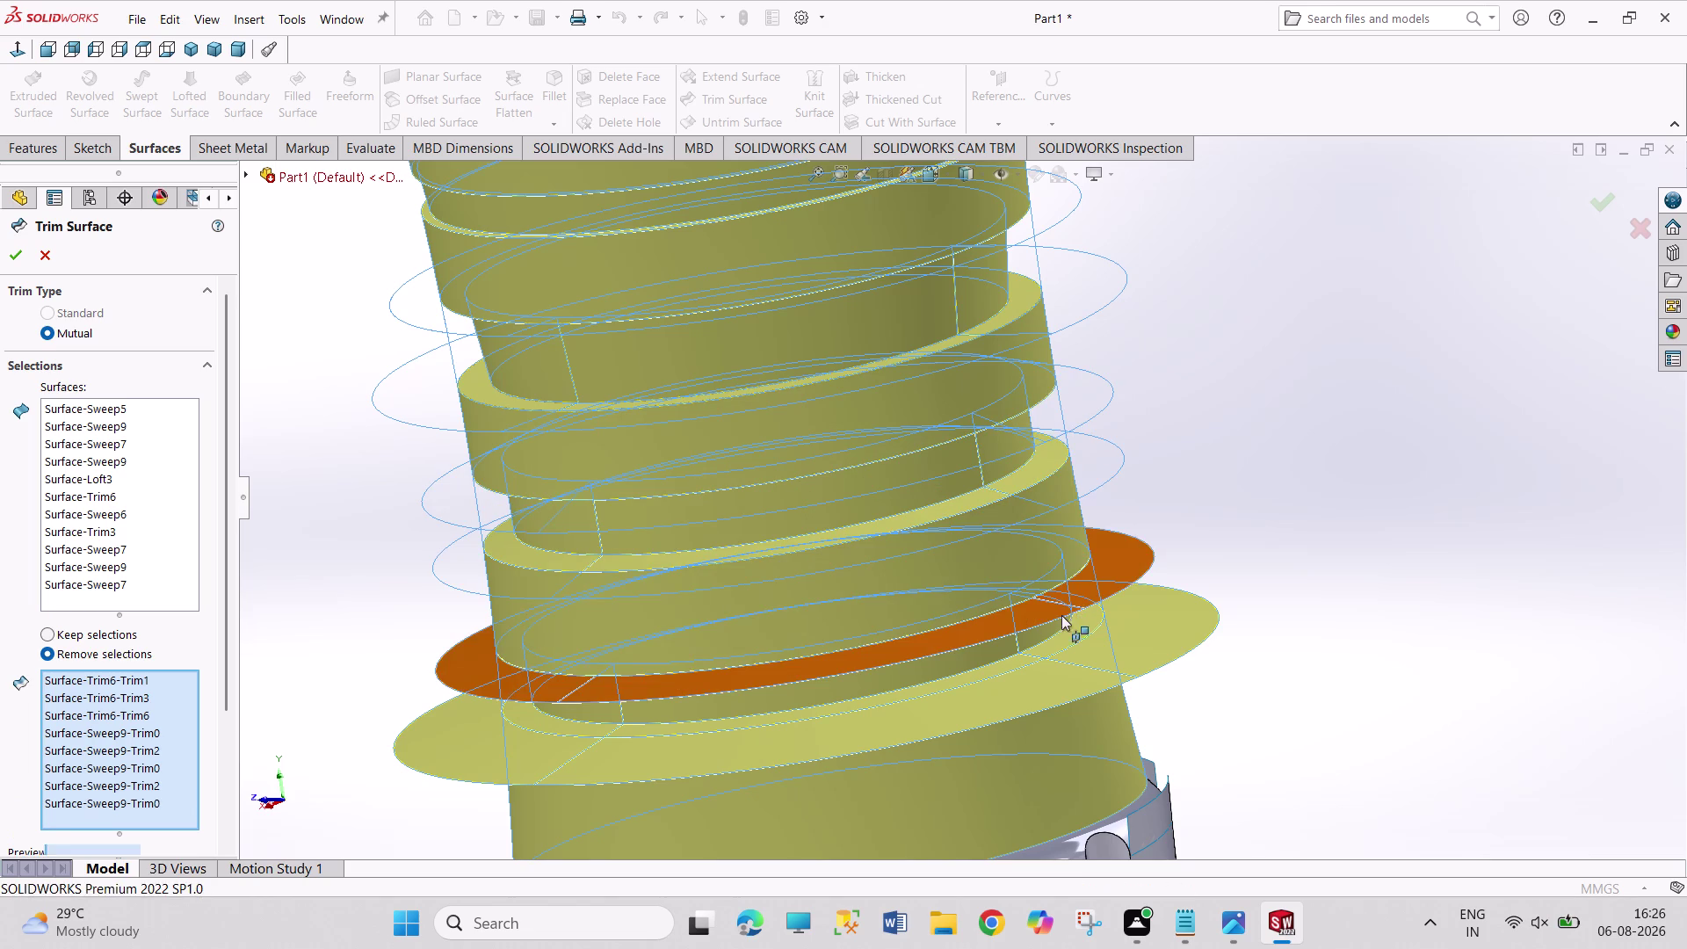
click(1081, 664)
scroll(up, 3)
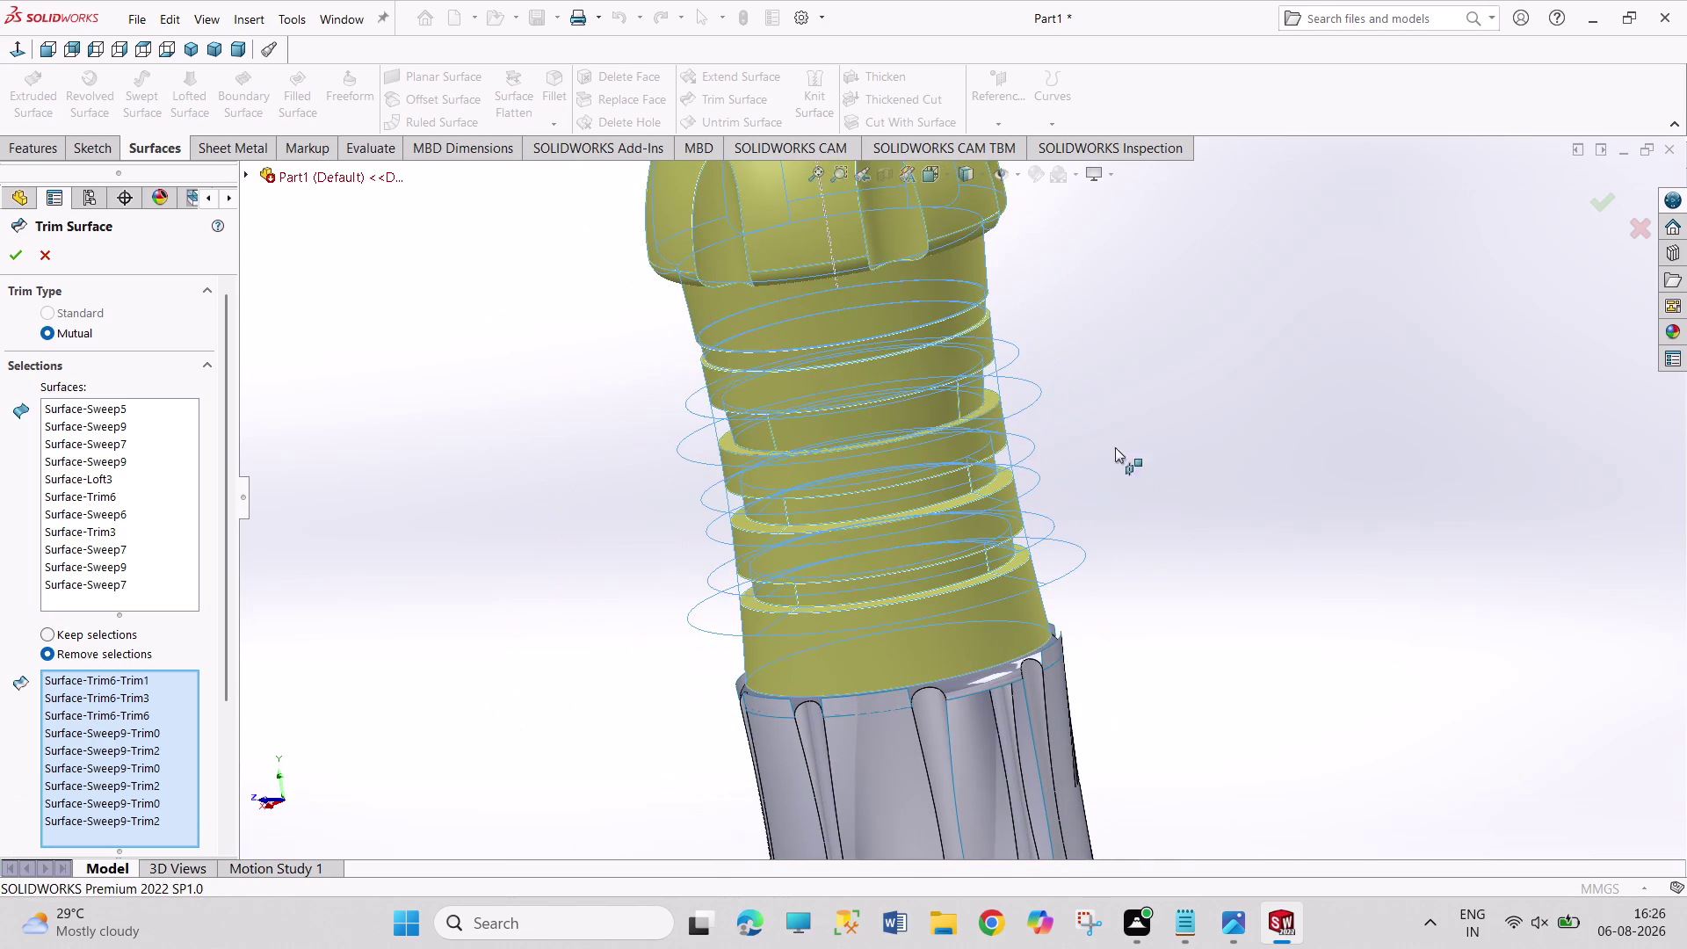
click(6, 256)
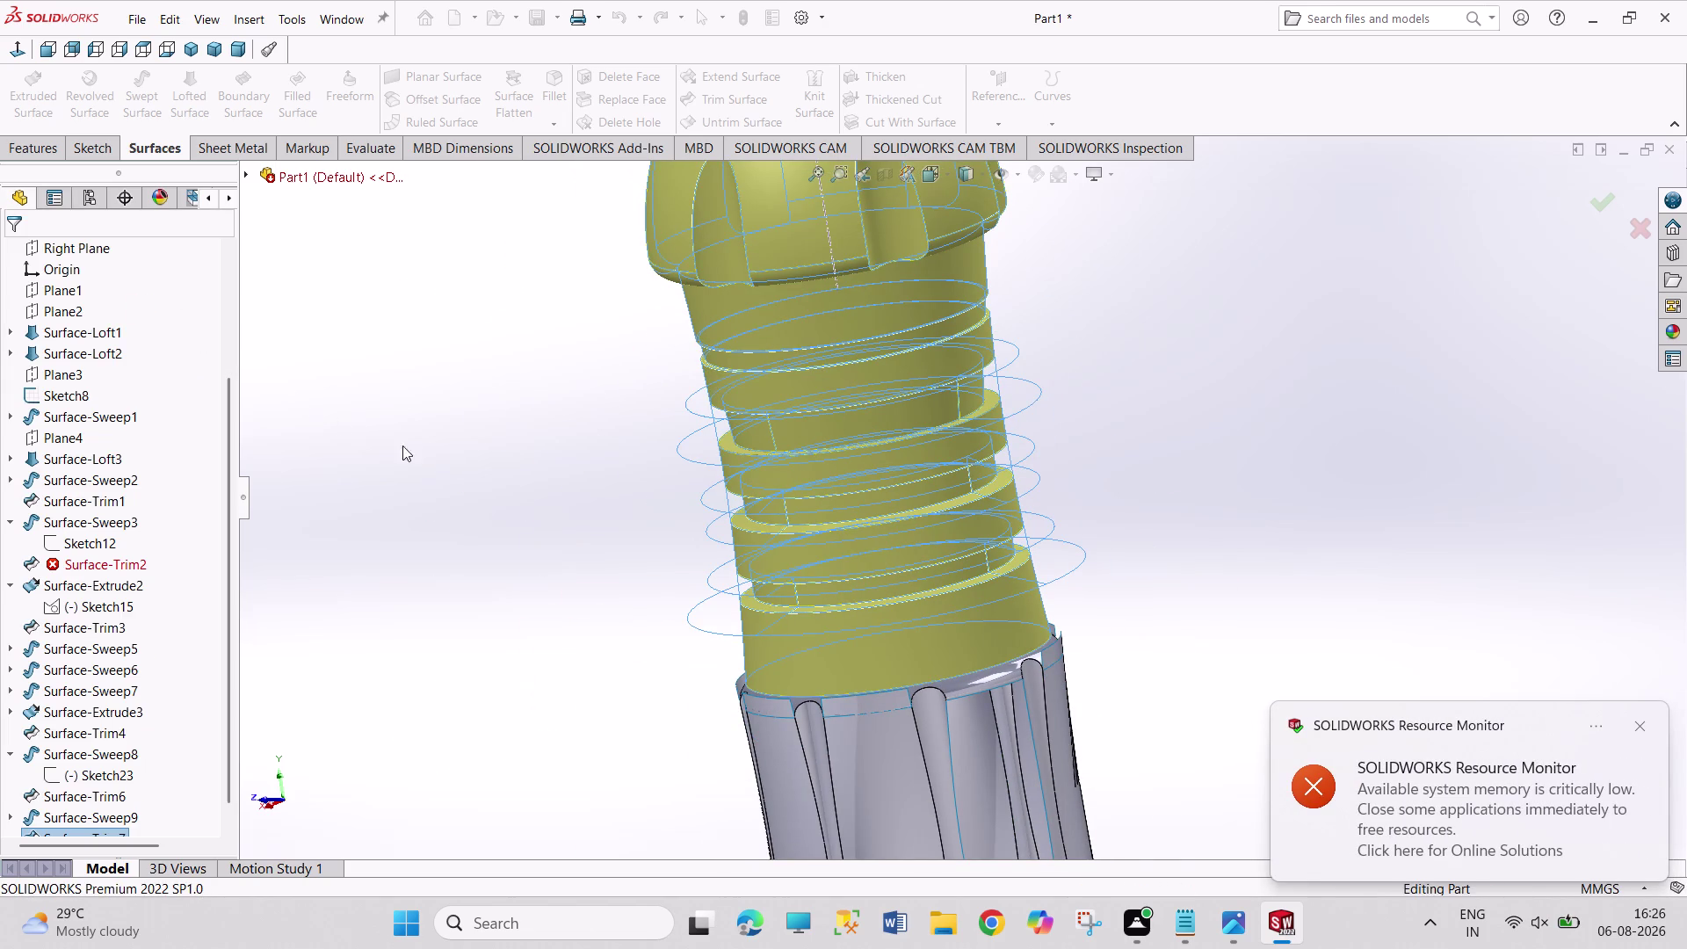
scroll(up, 3)
middle_drag(560, 442, 627, 414)
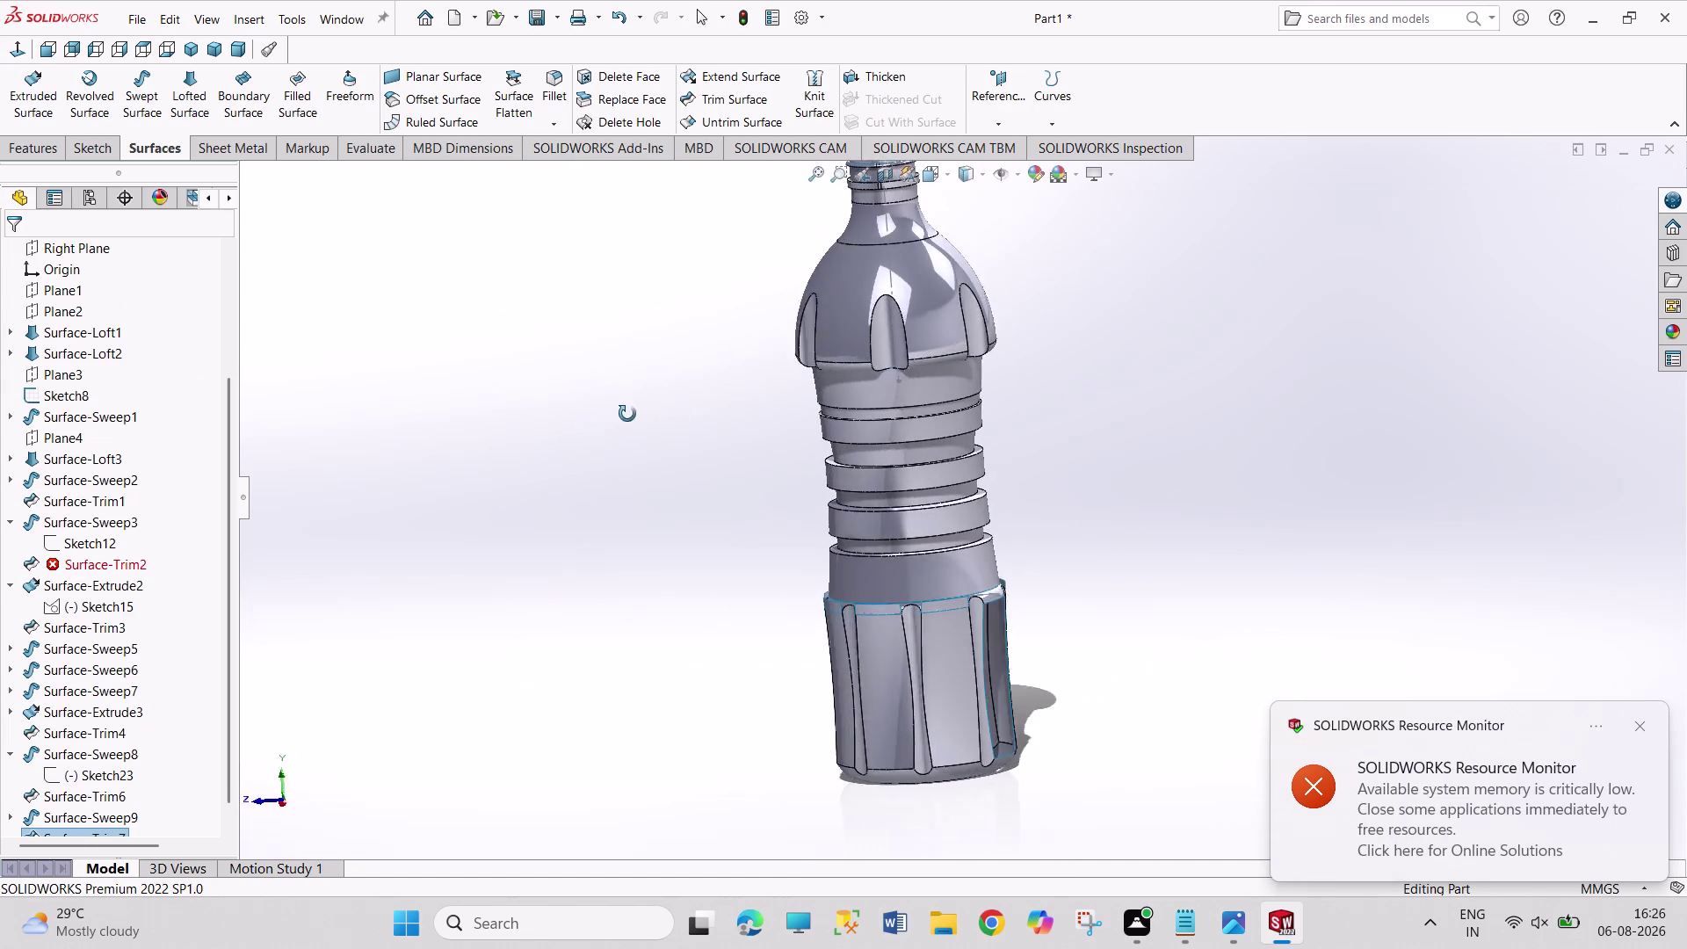
middle_drag(626, 414, 679, 404)
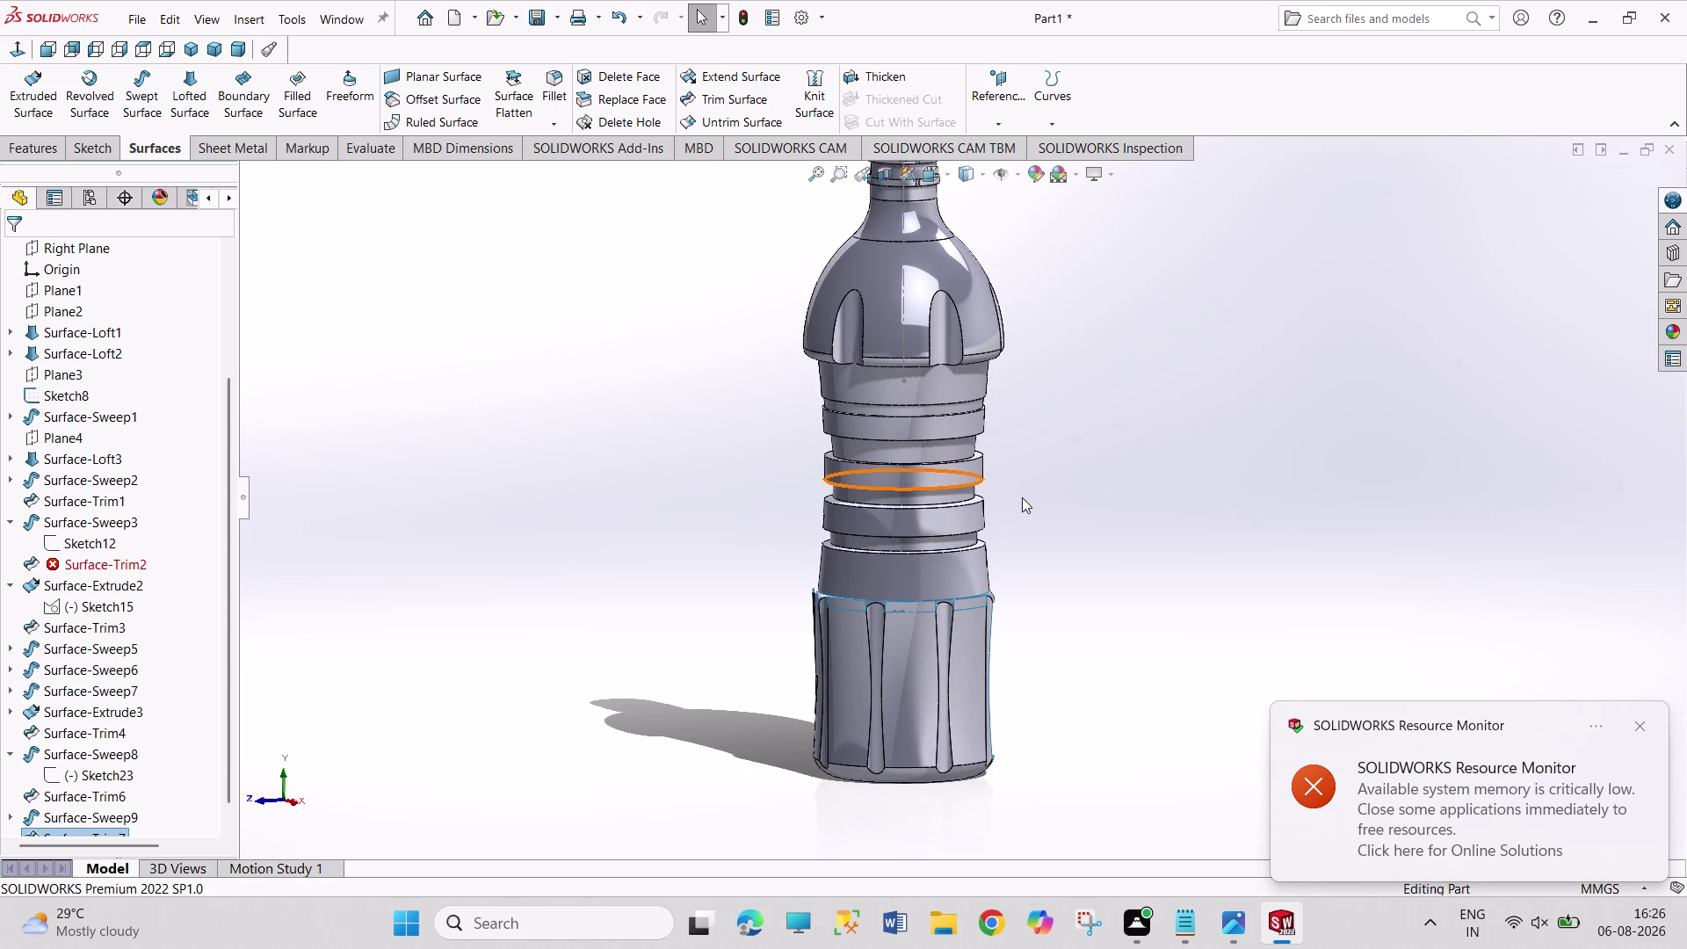
scroll(up, 3)
scroll(down, 3)
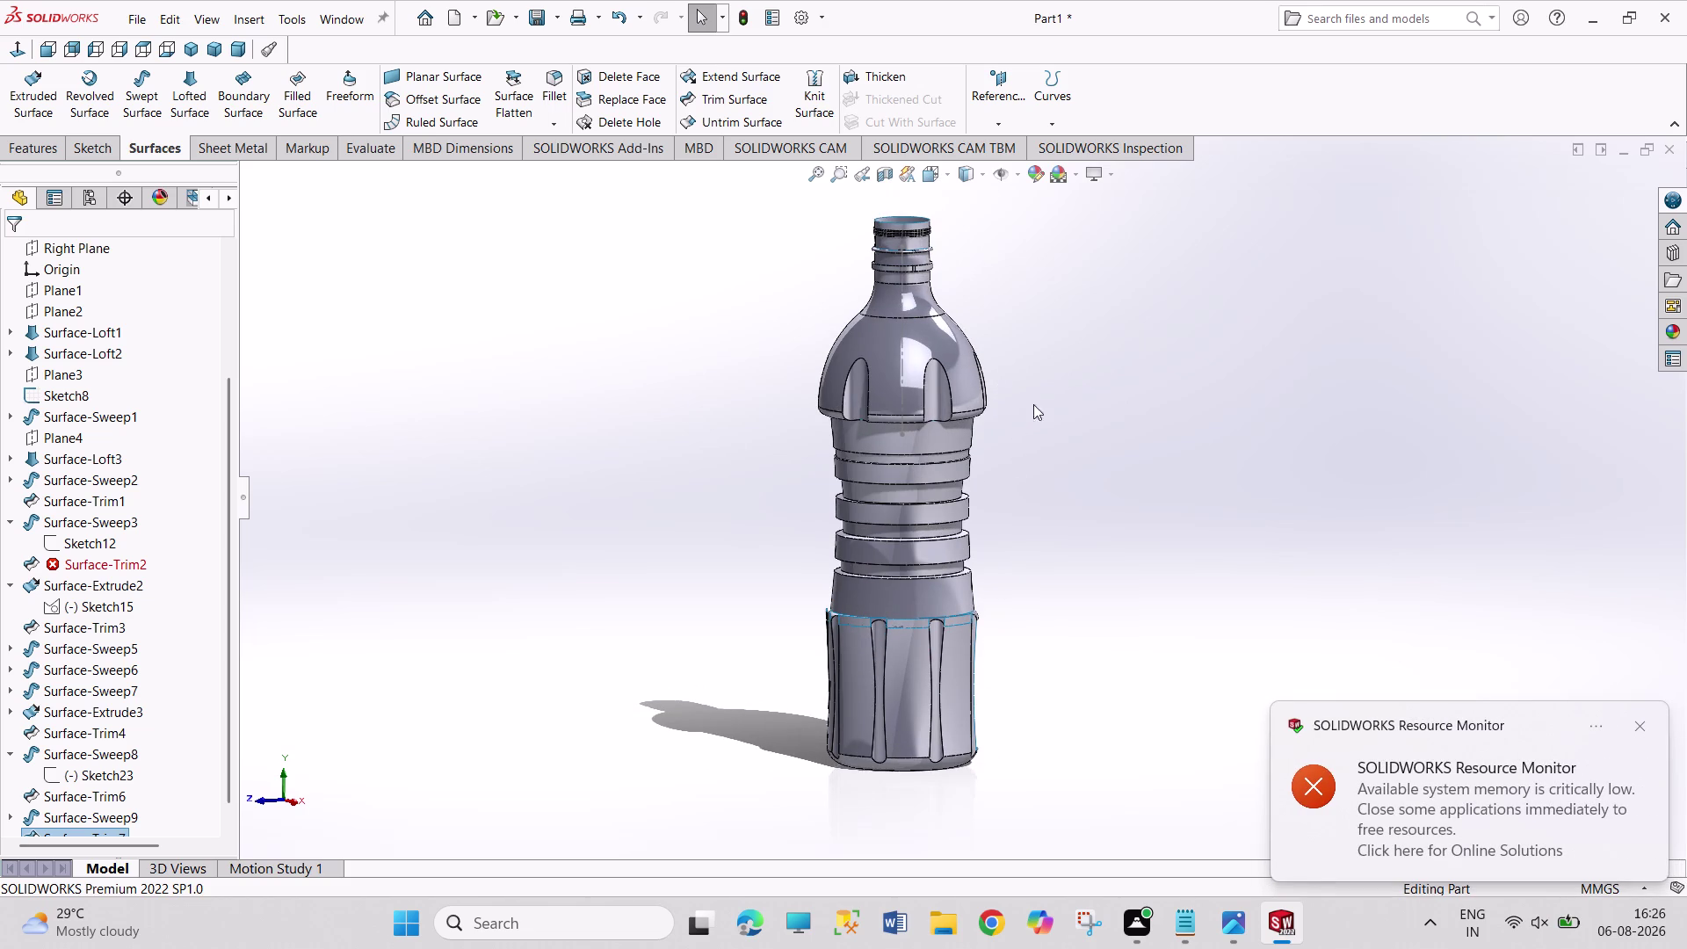
click(1643, 723)
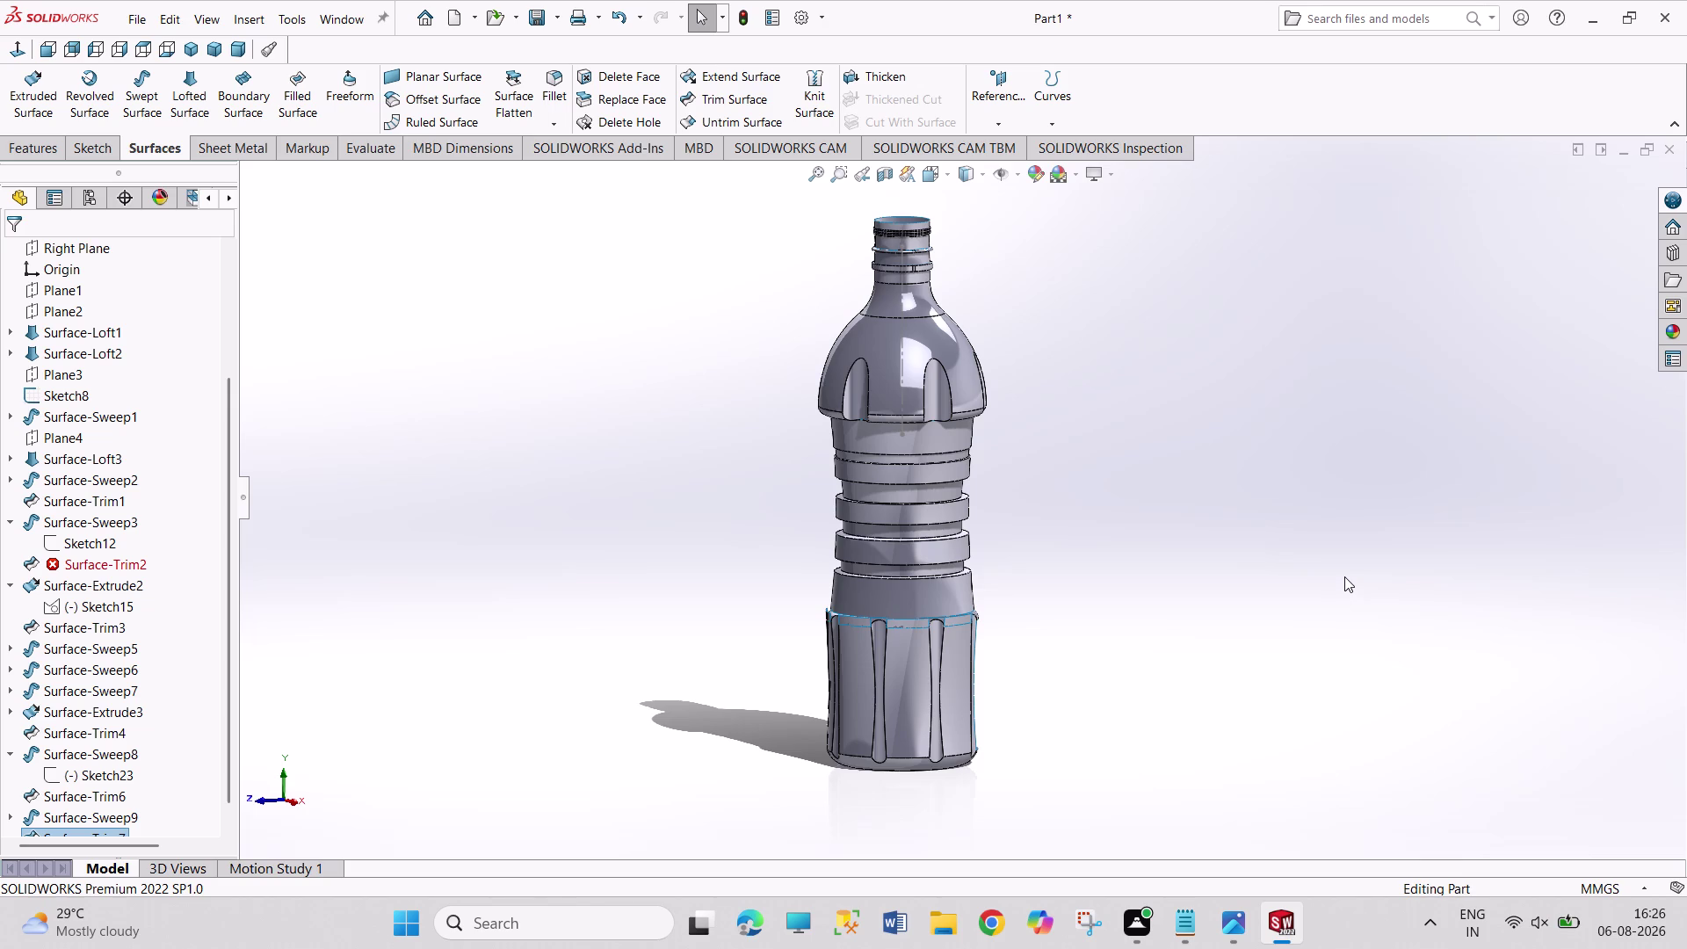
key(ctrl+s)
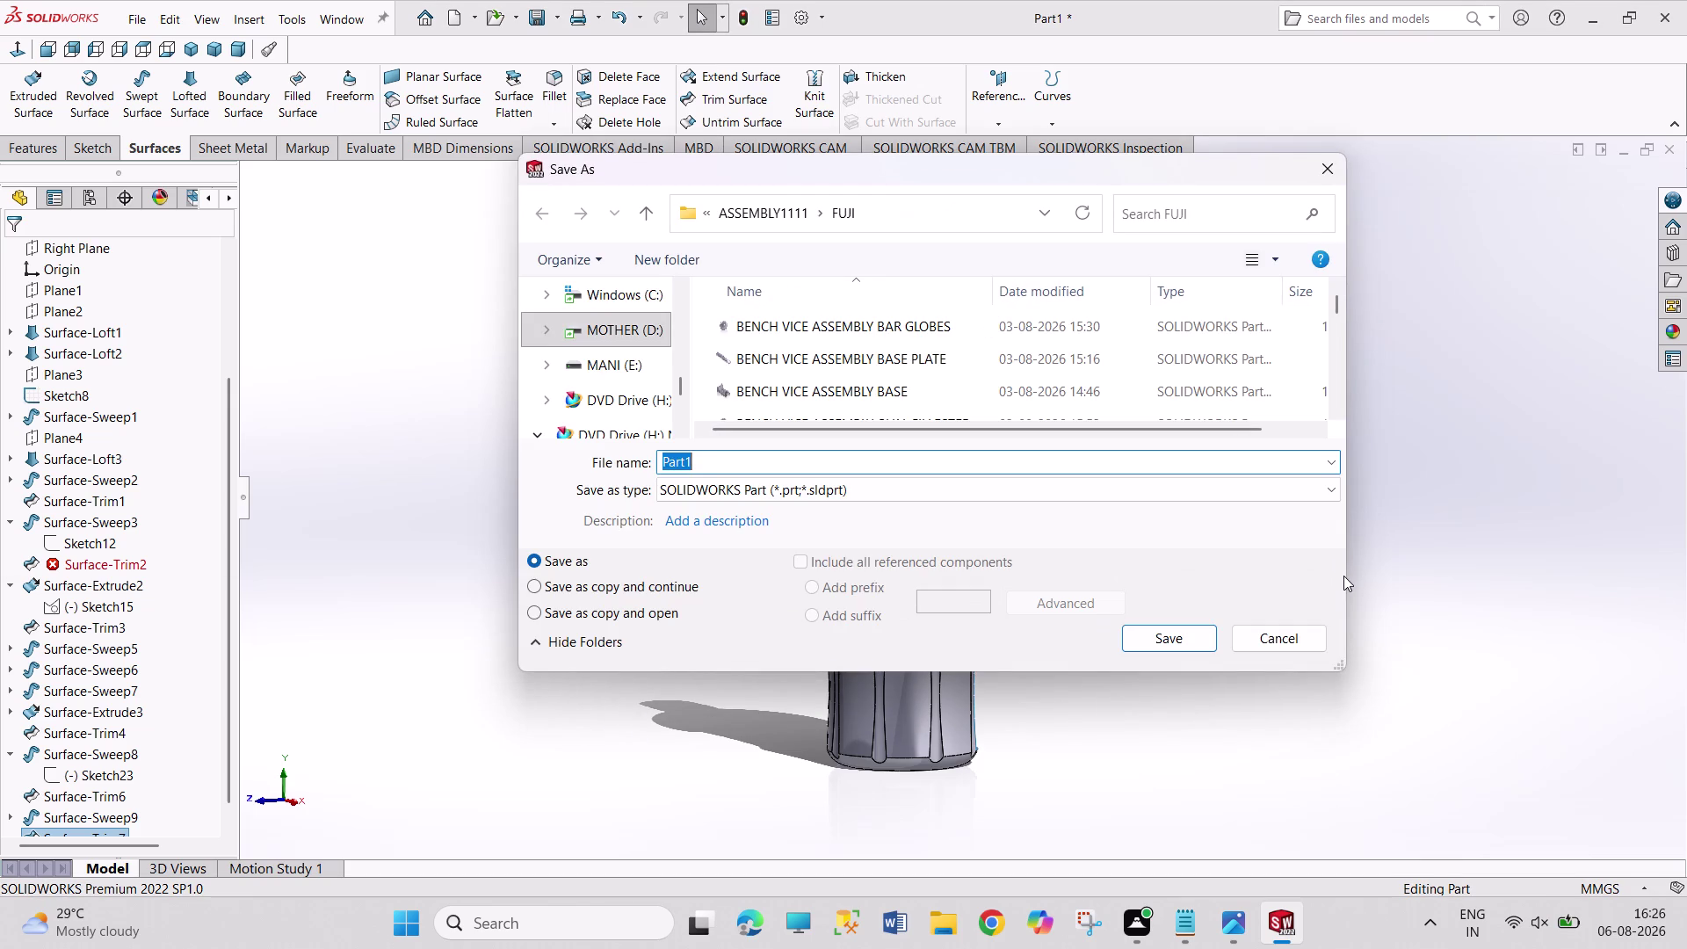
Save the part as 'SHEET METAL BOTTLE', accepting the rebuild-error warning.
text(SHEET)
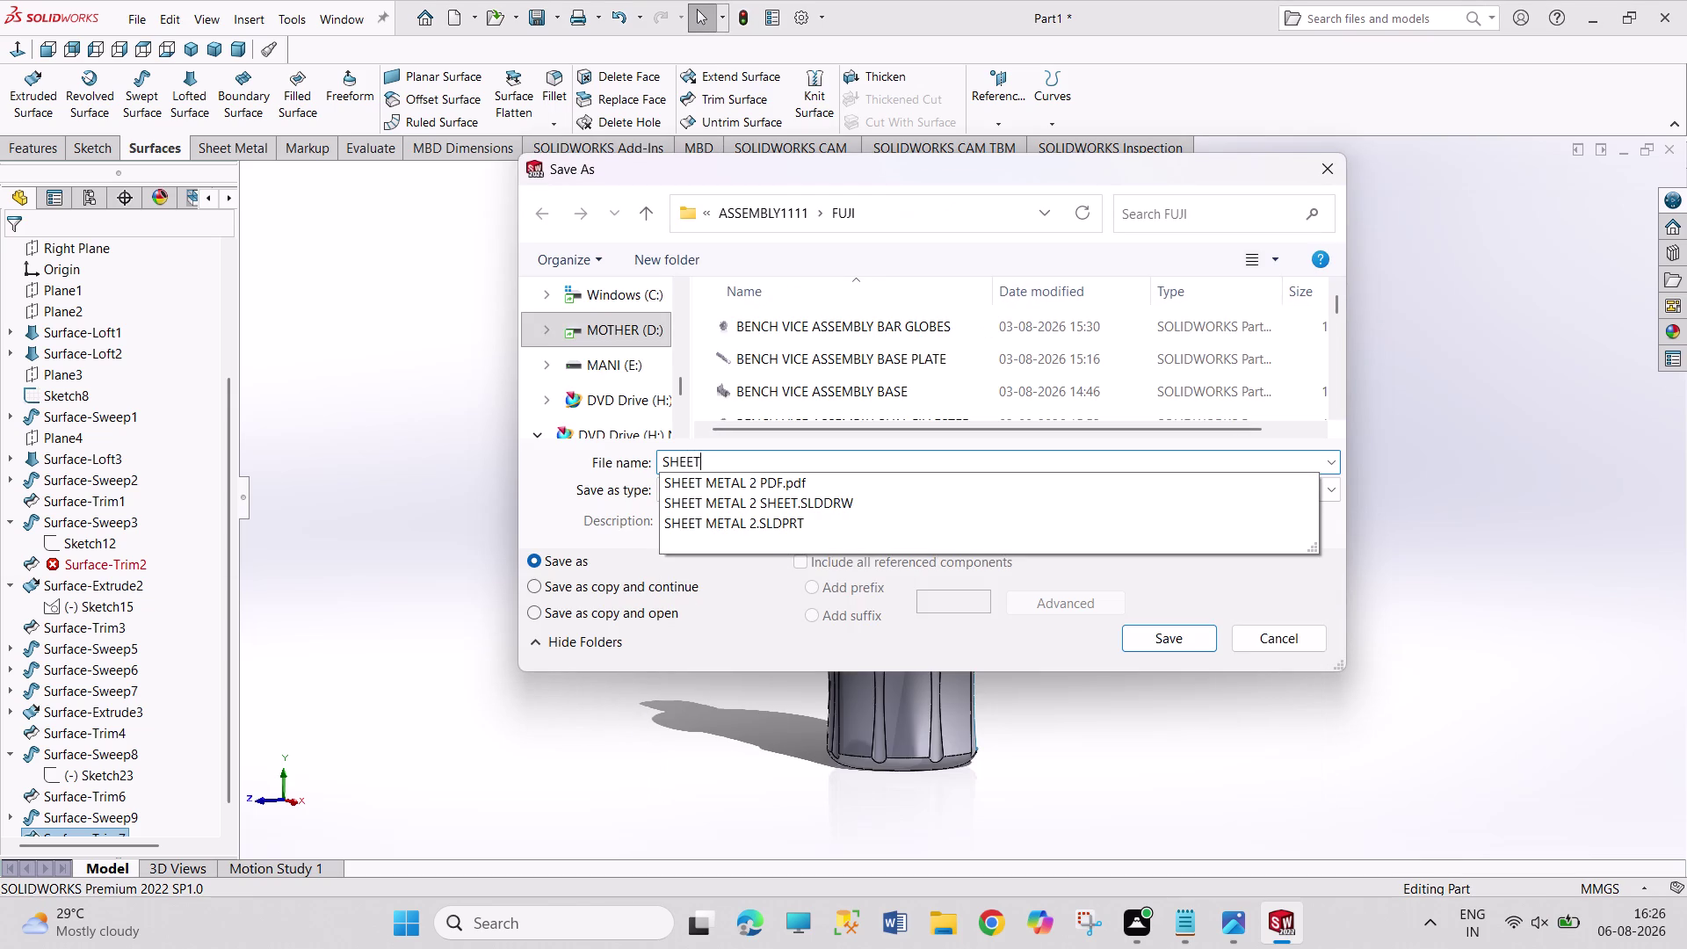
key(space)
text(META)
text(L BOT)
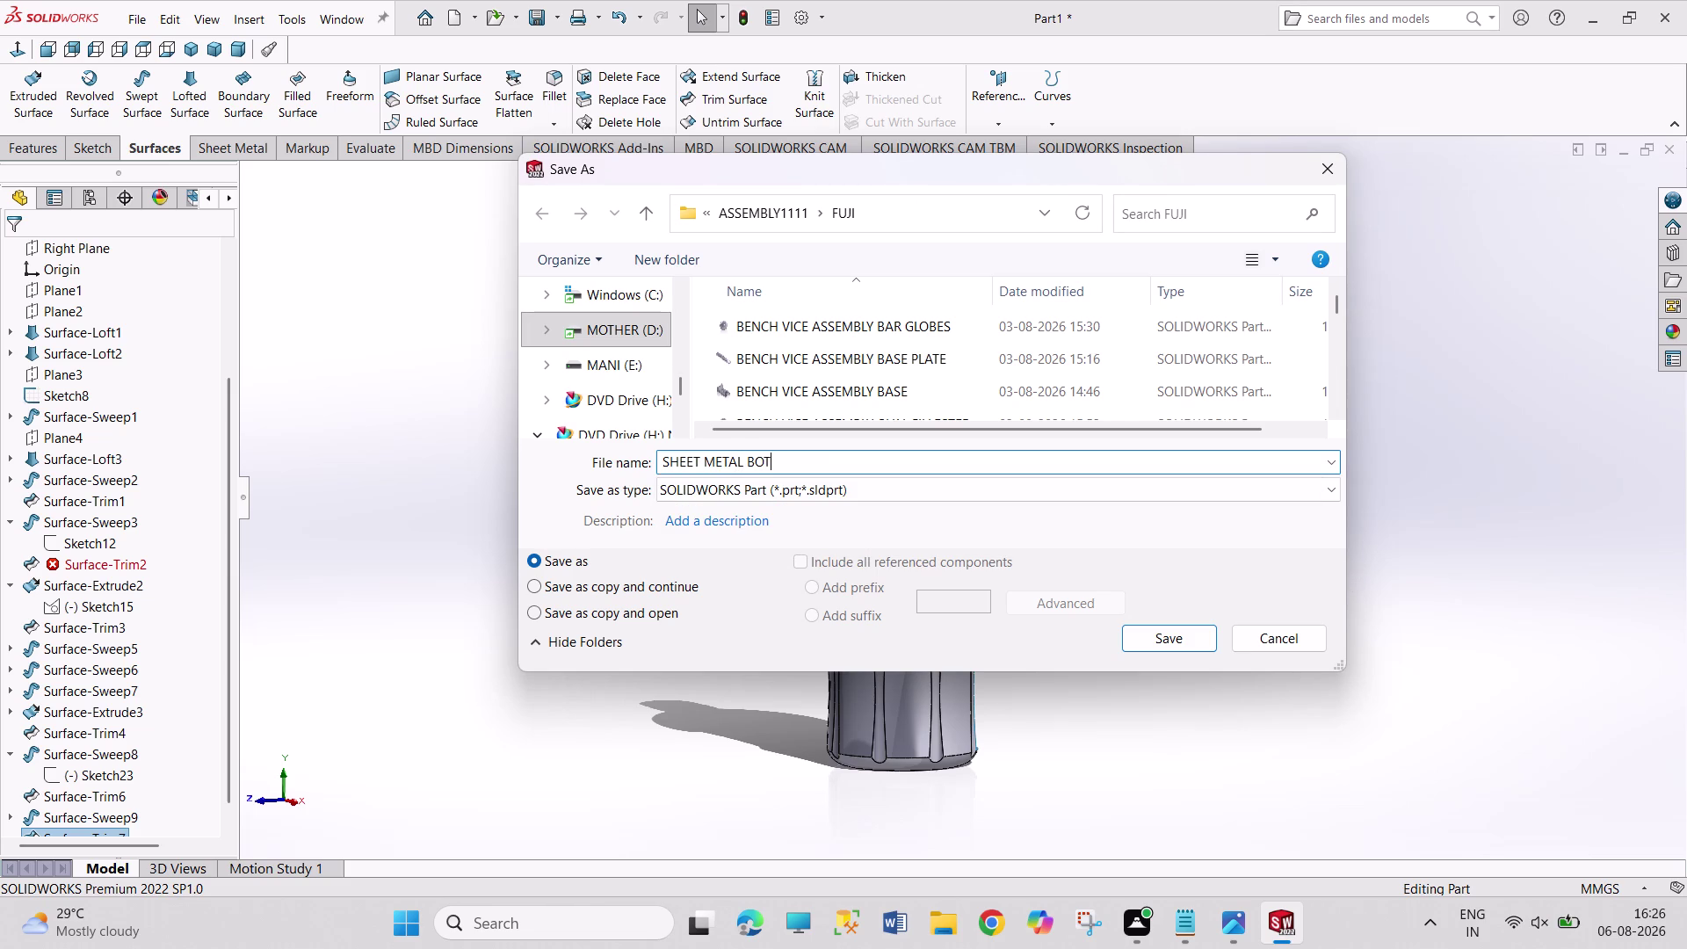
text(T)
text(LE)
key(Return)
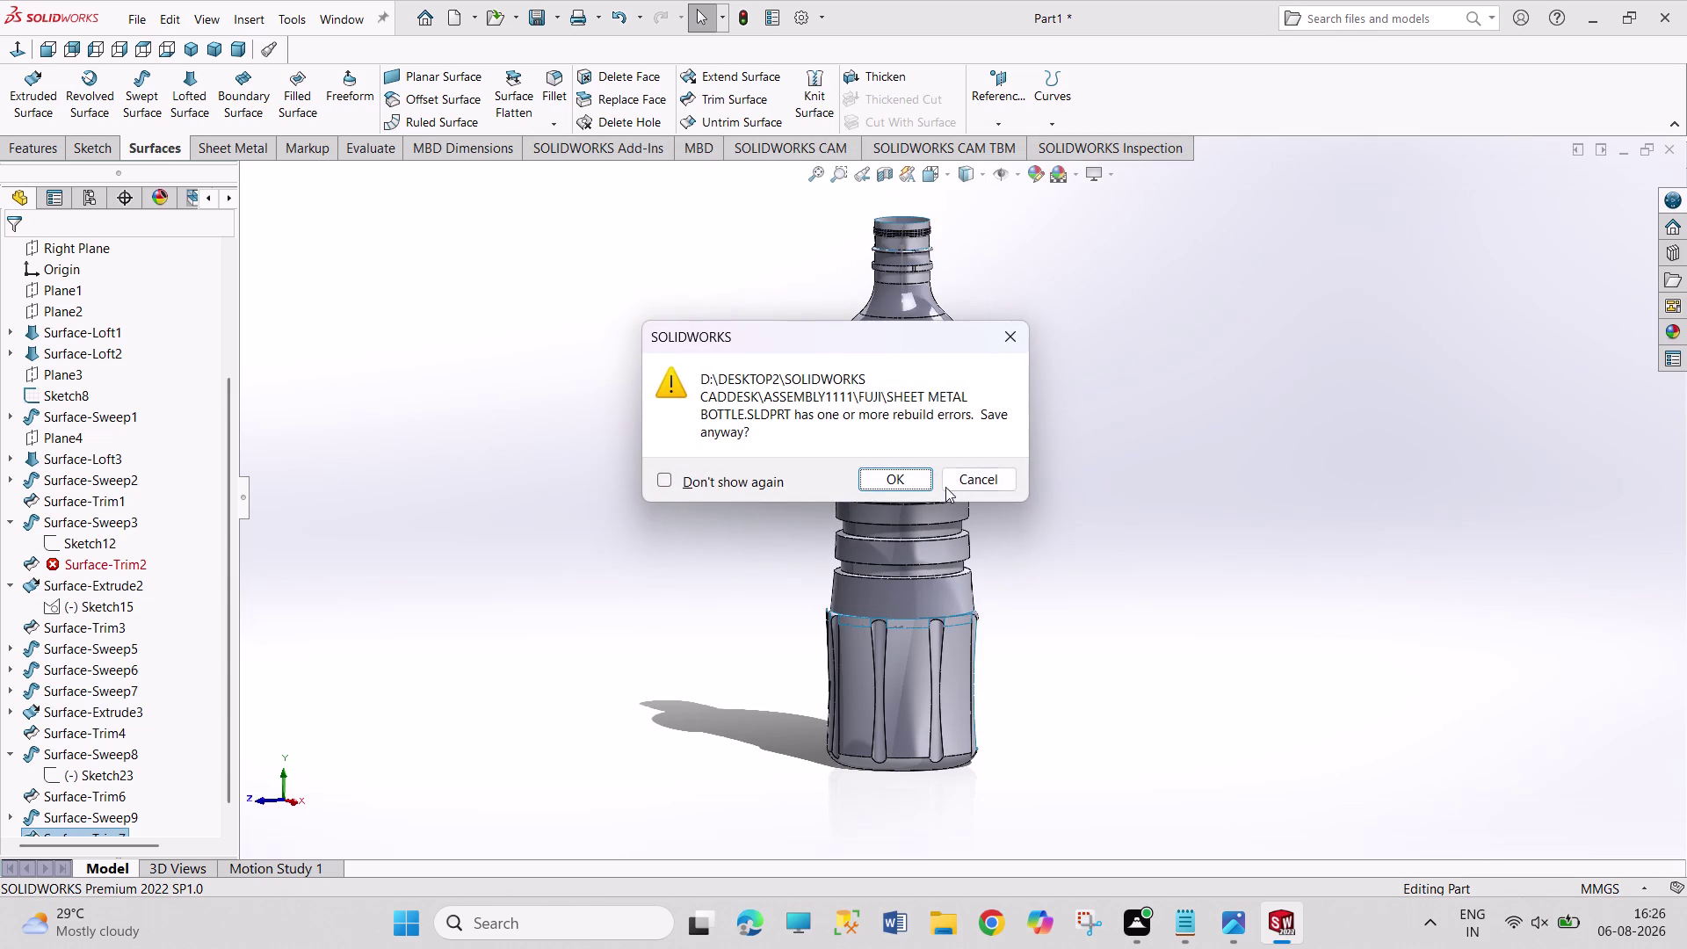
click(911, 480)
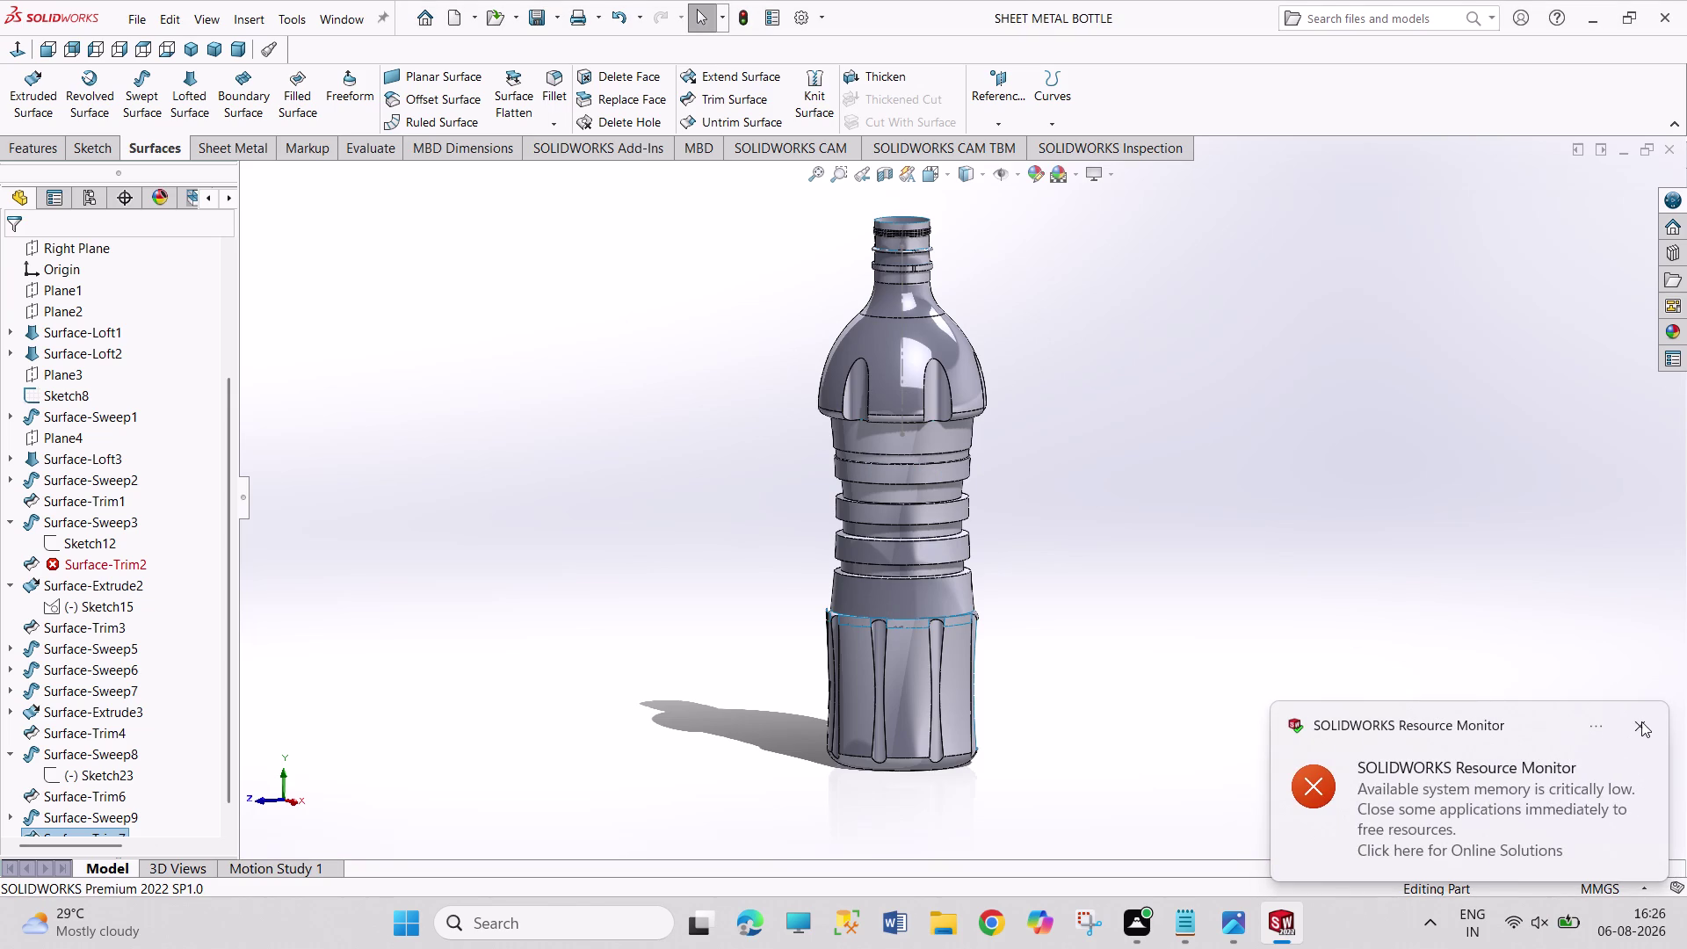
click(1644, 721)
key(ctrl+n)
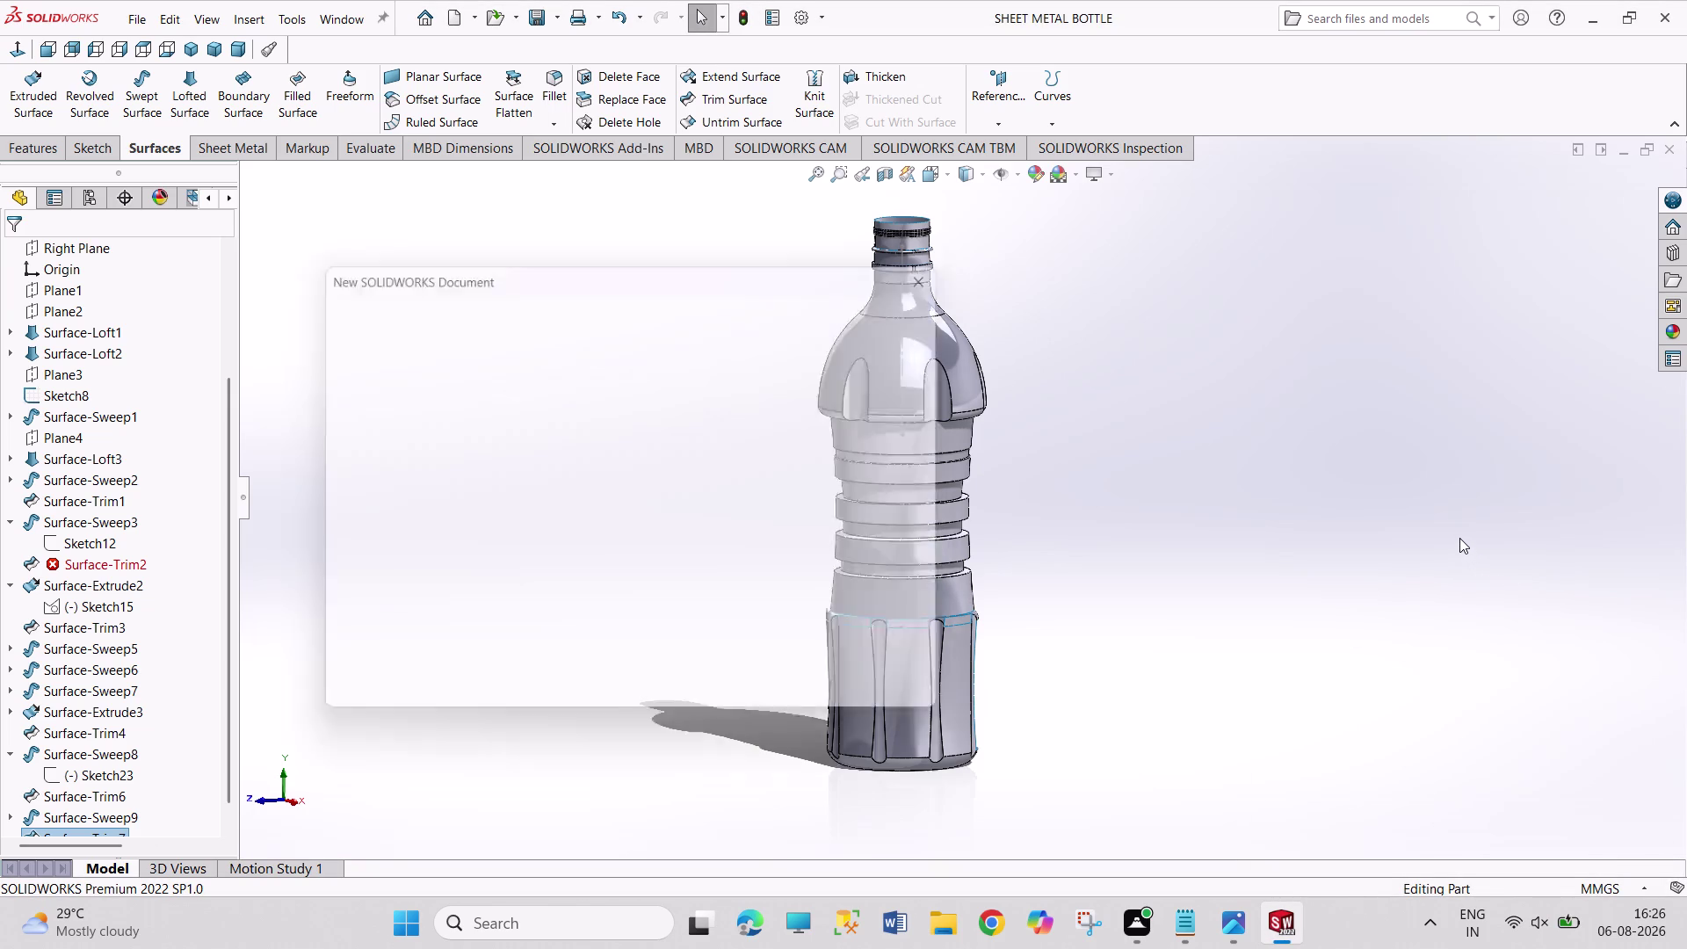
key(Right)
key(Right)
key(Return)
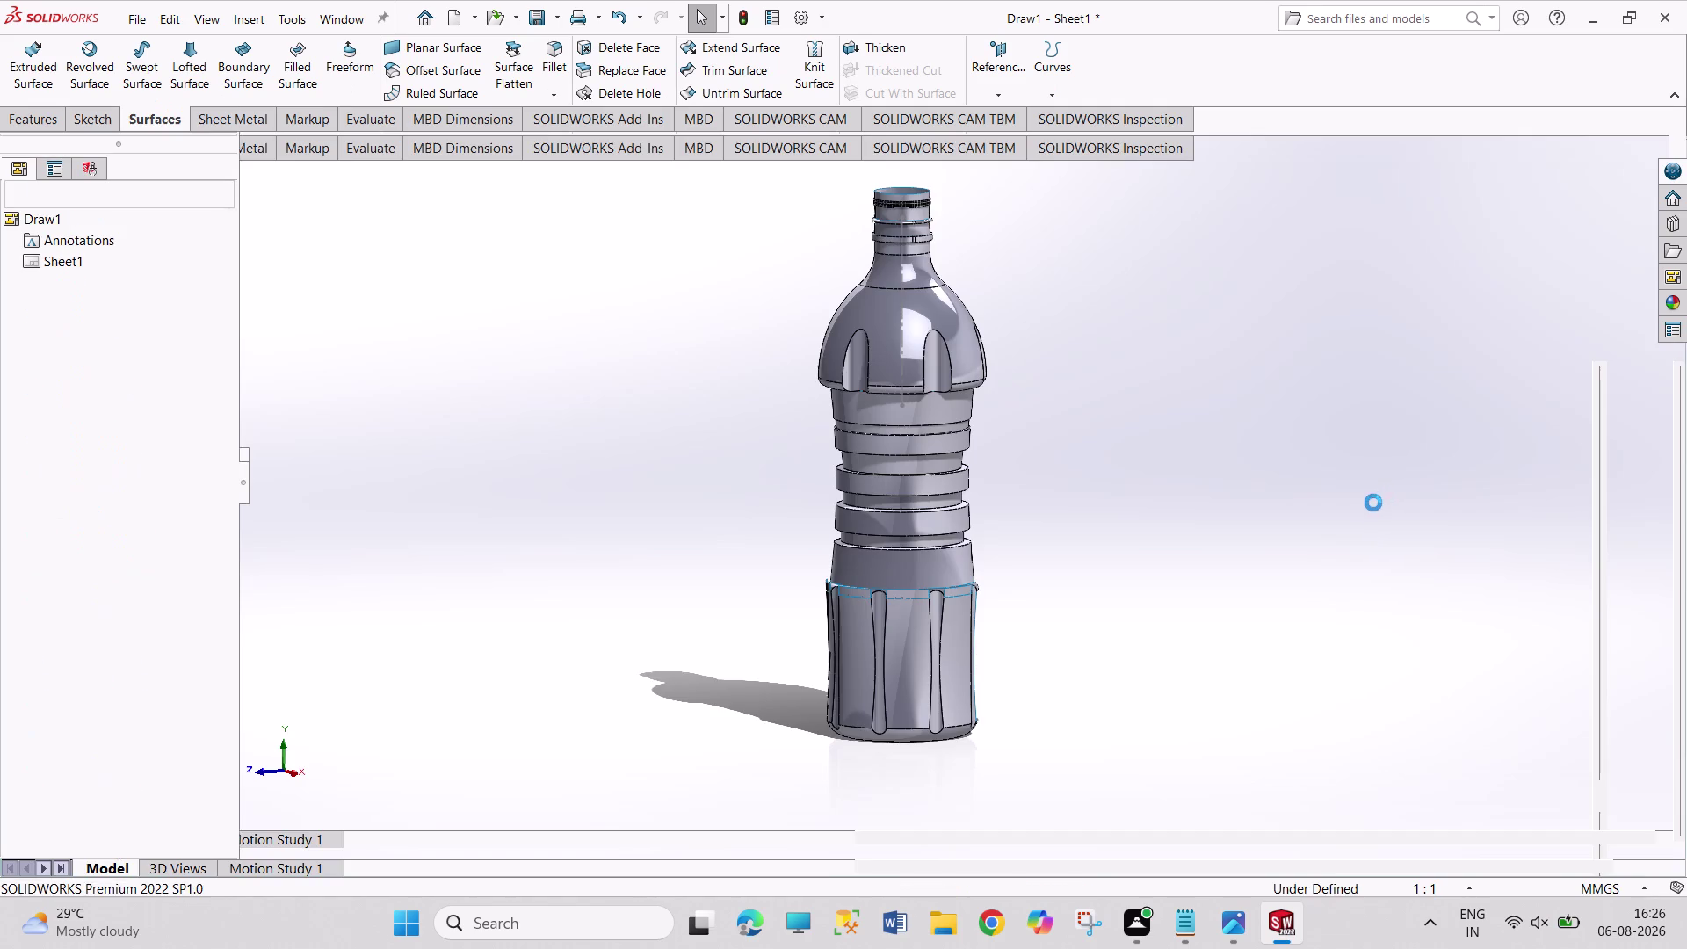
drag(1646, 721, 1644, 718)
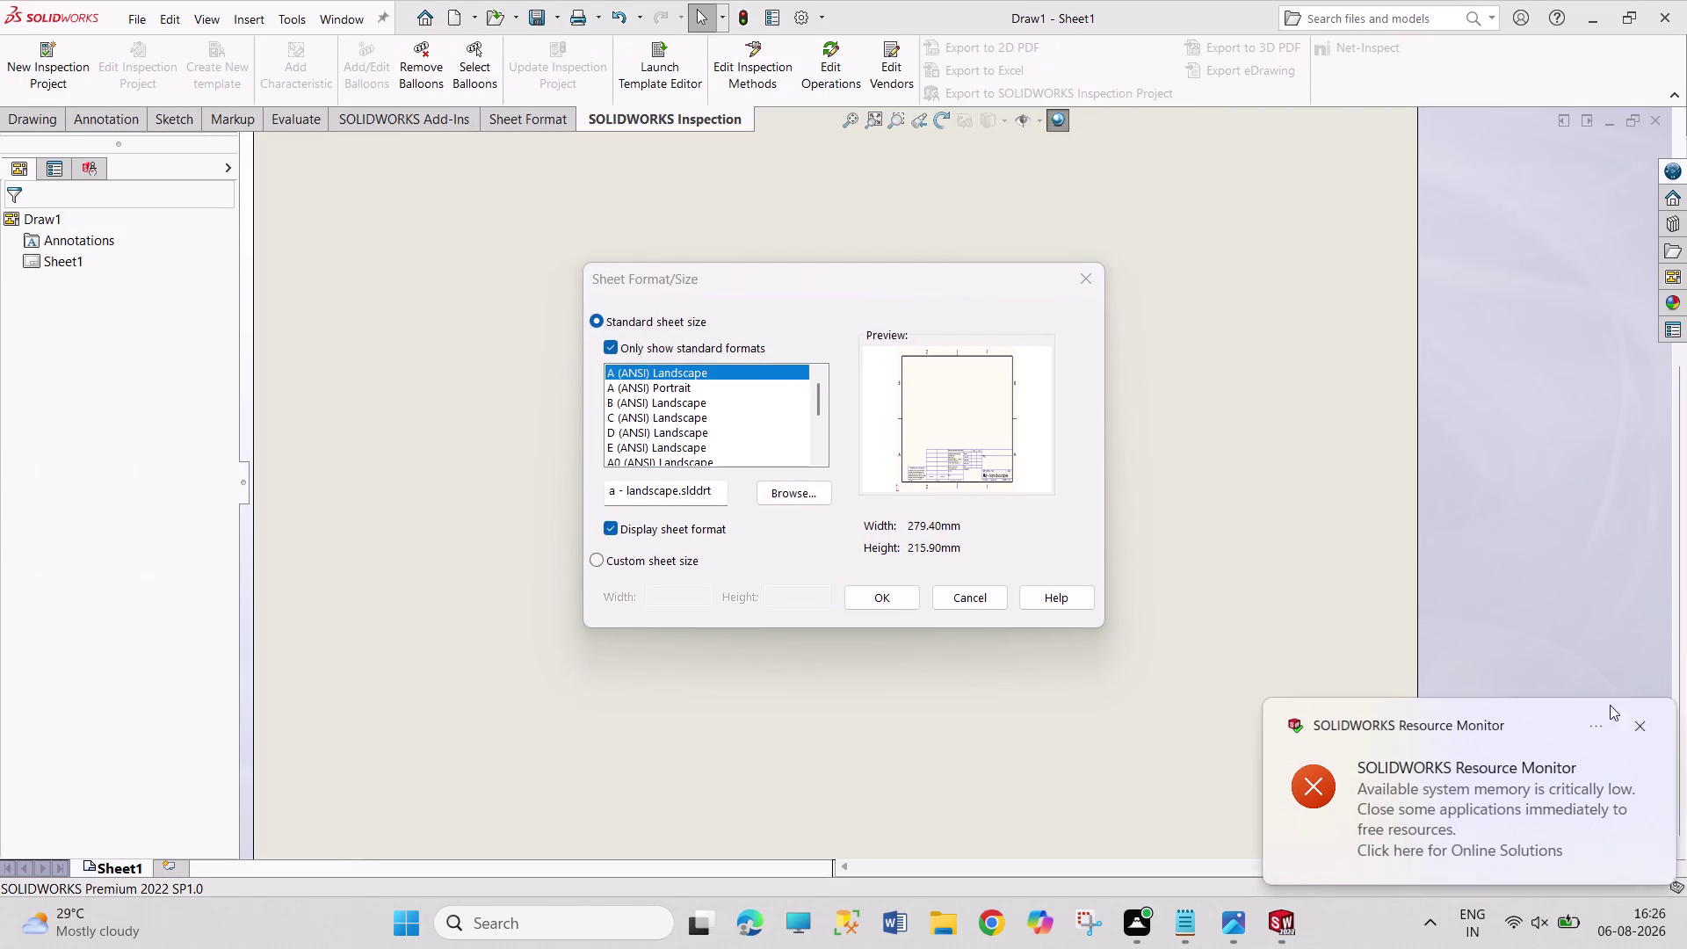
drag(1644, 717, 1634, 713)
click(885, 603)
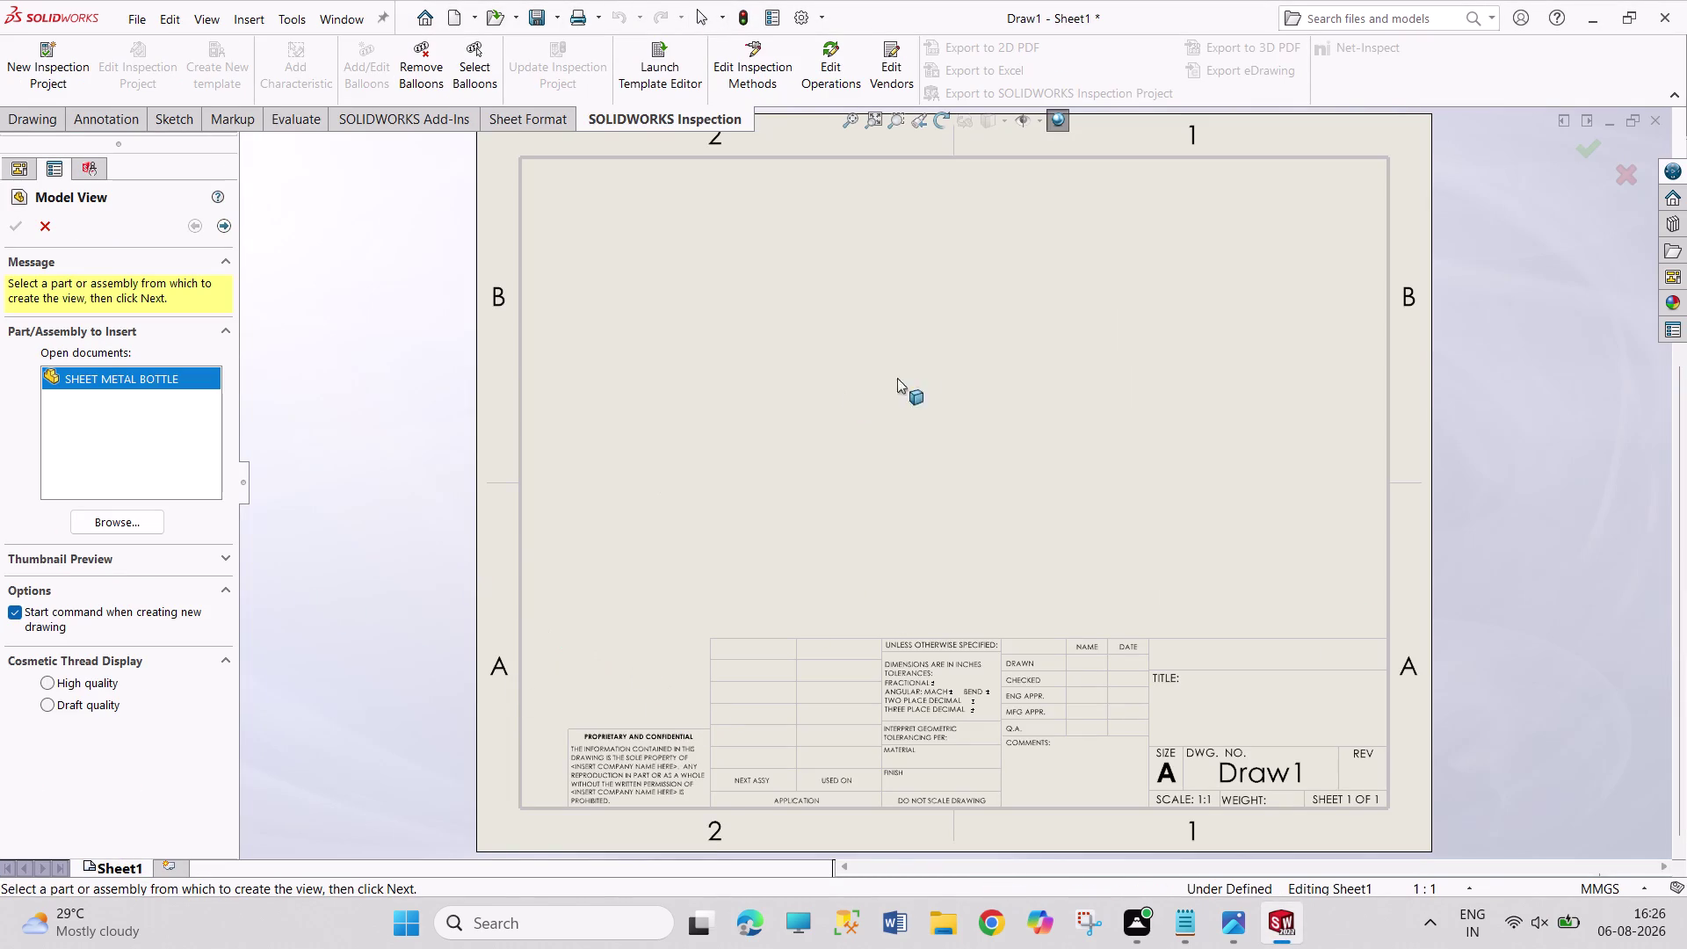
click(1656, 126)
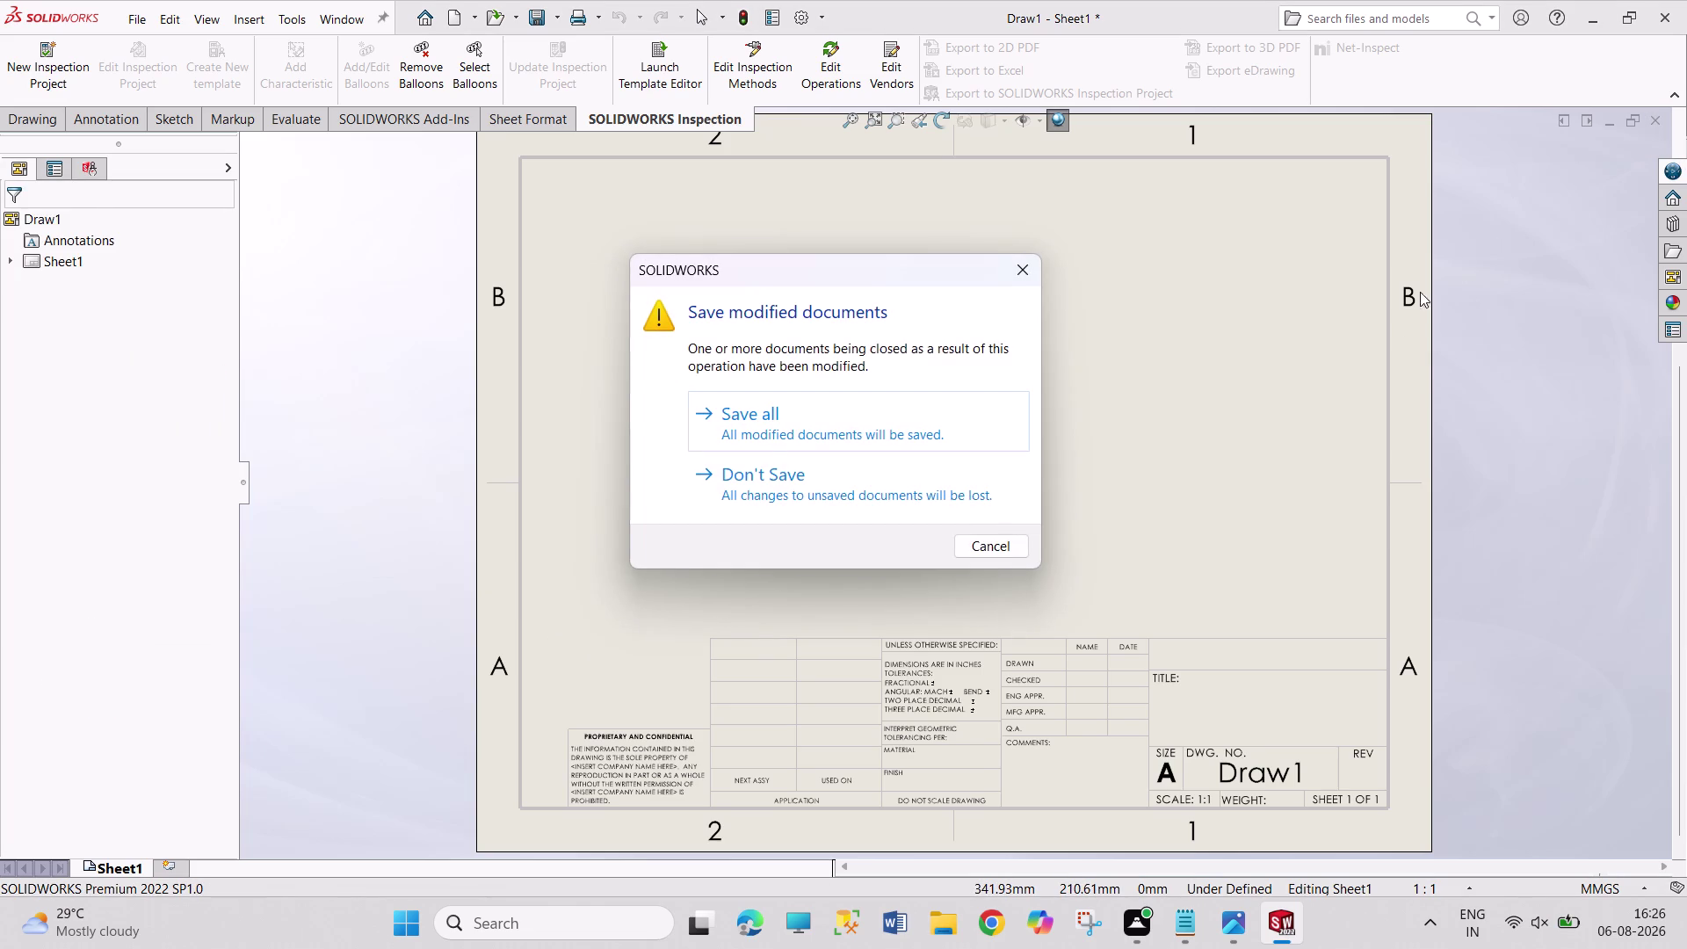
click(929, 510)
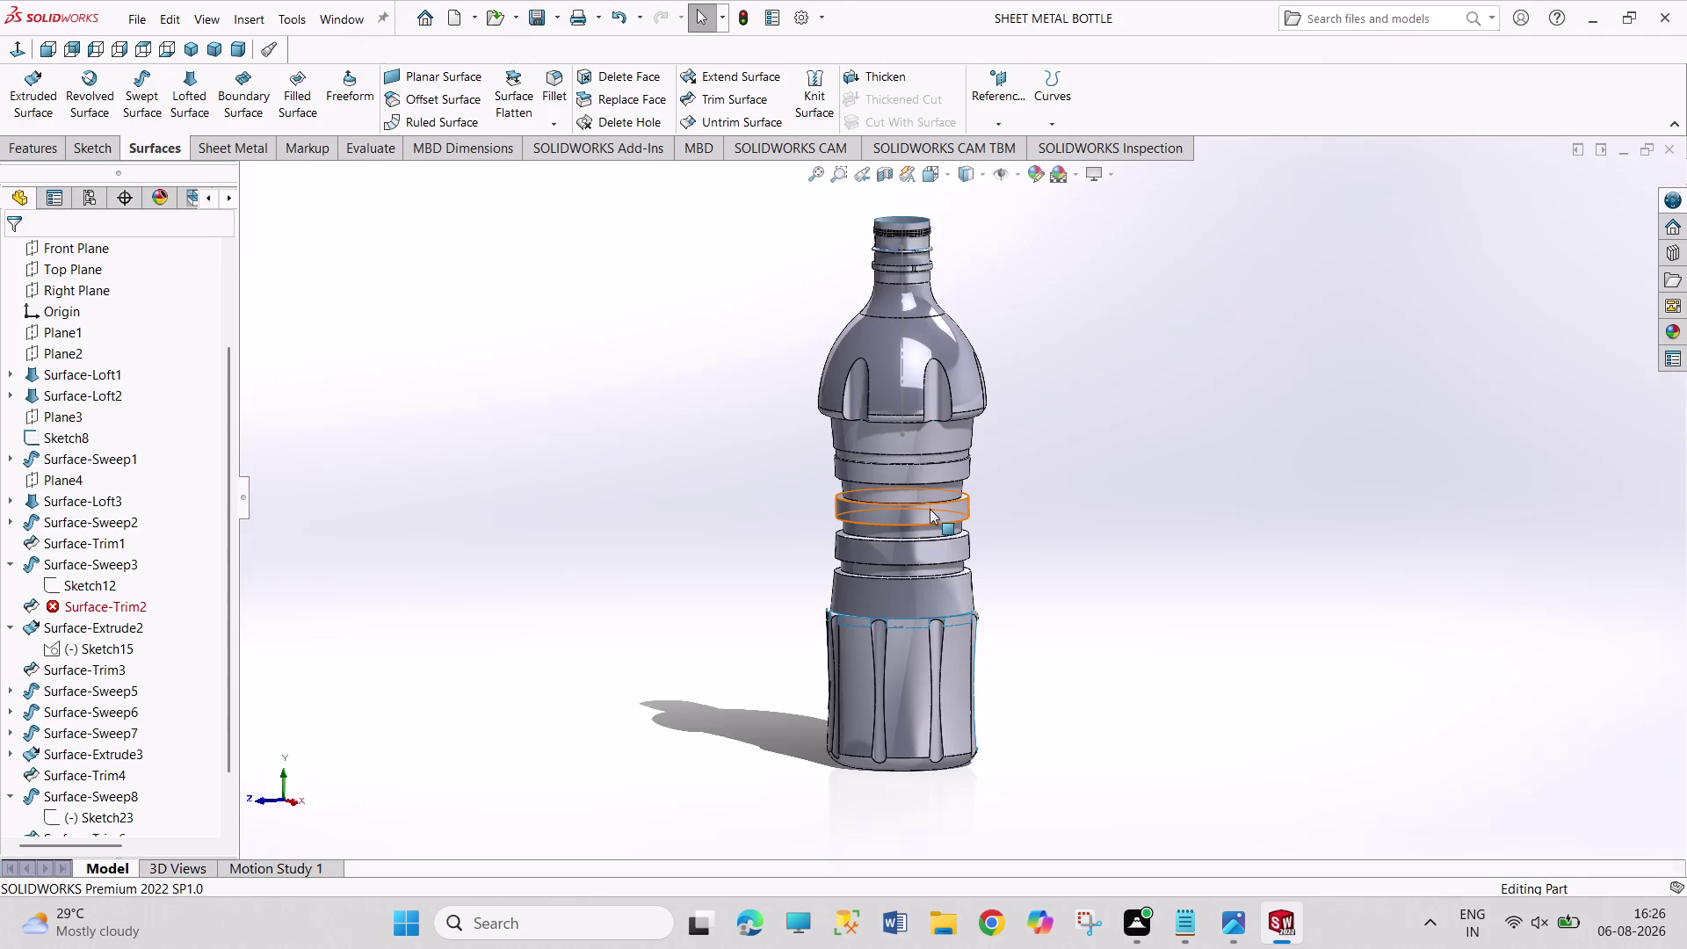
Create a new drawing on an A4 landscape sheet.
key(ctrl+n)
key(Return)
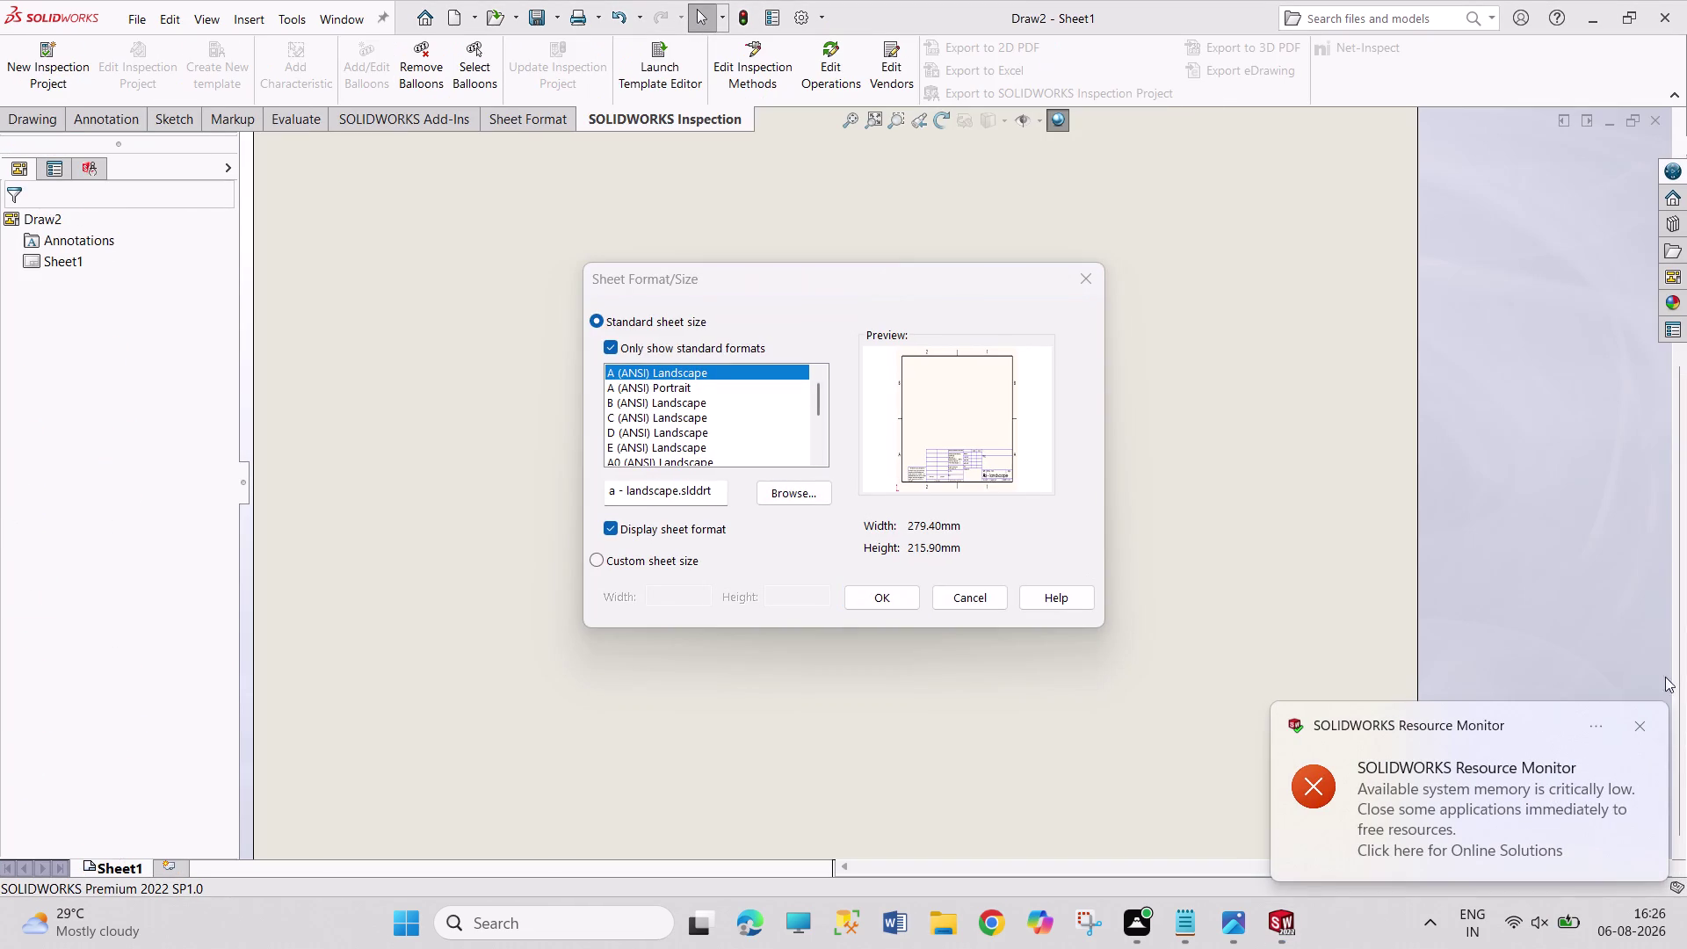
click(1638, 724)
scroll(down, 3)
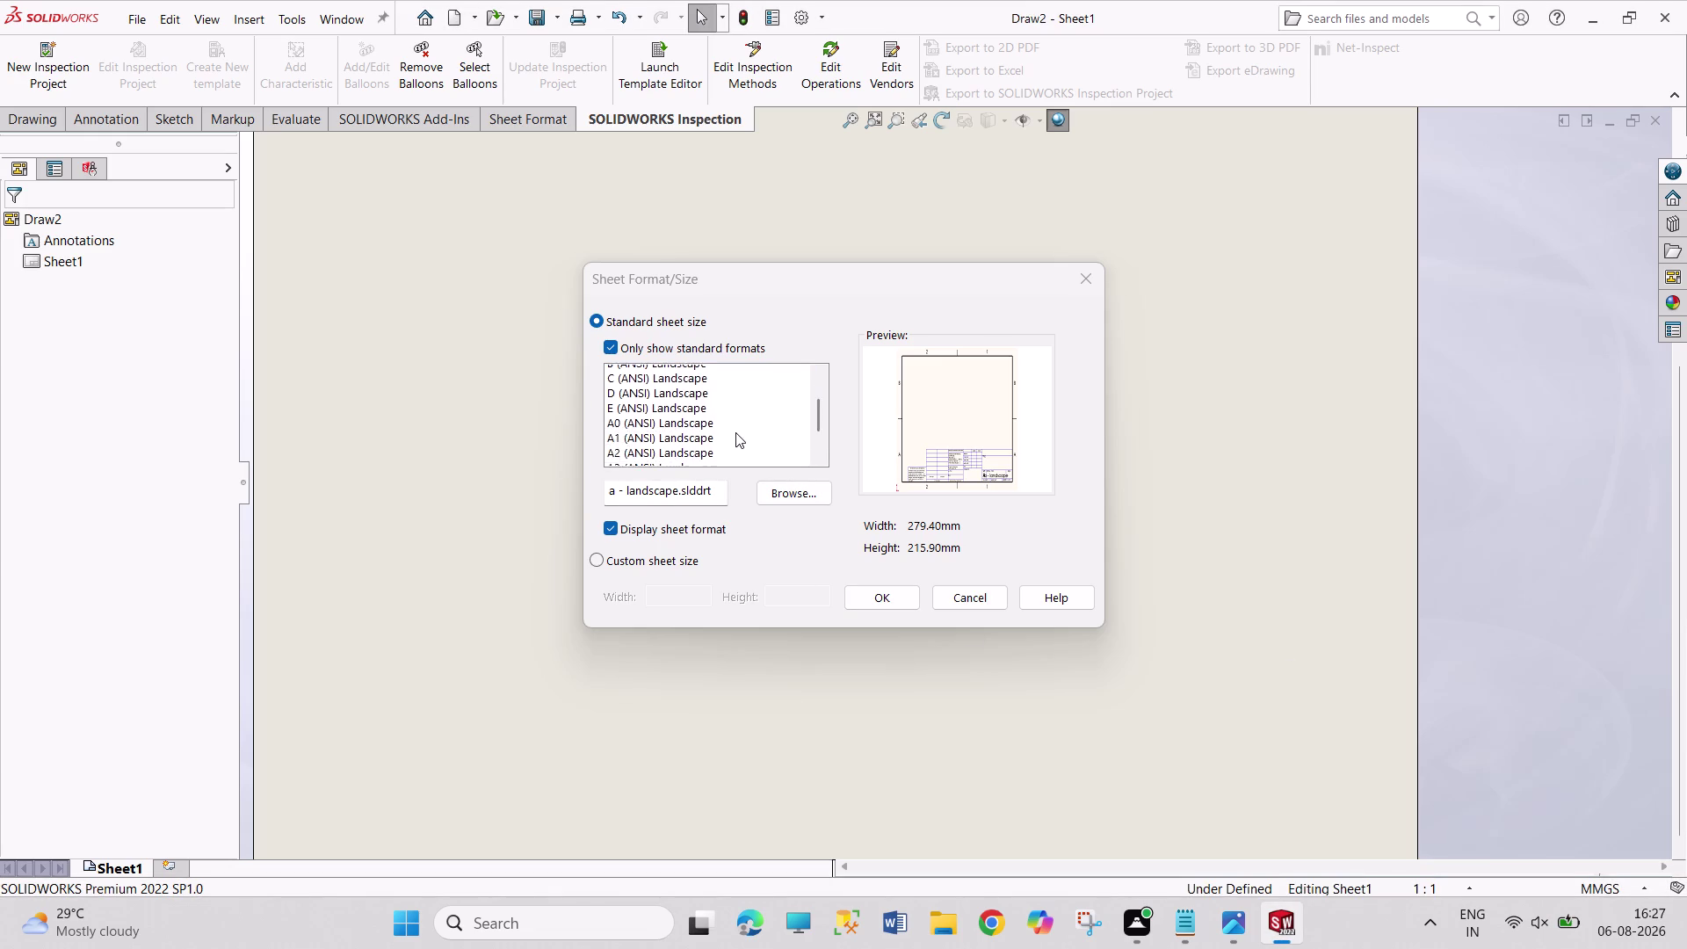
click(713, 427)
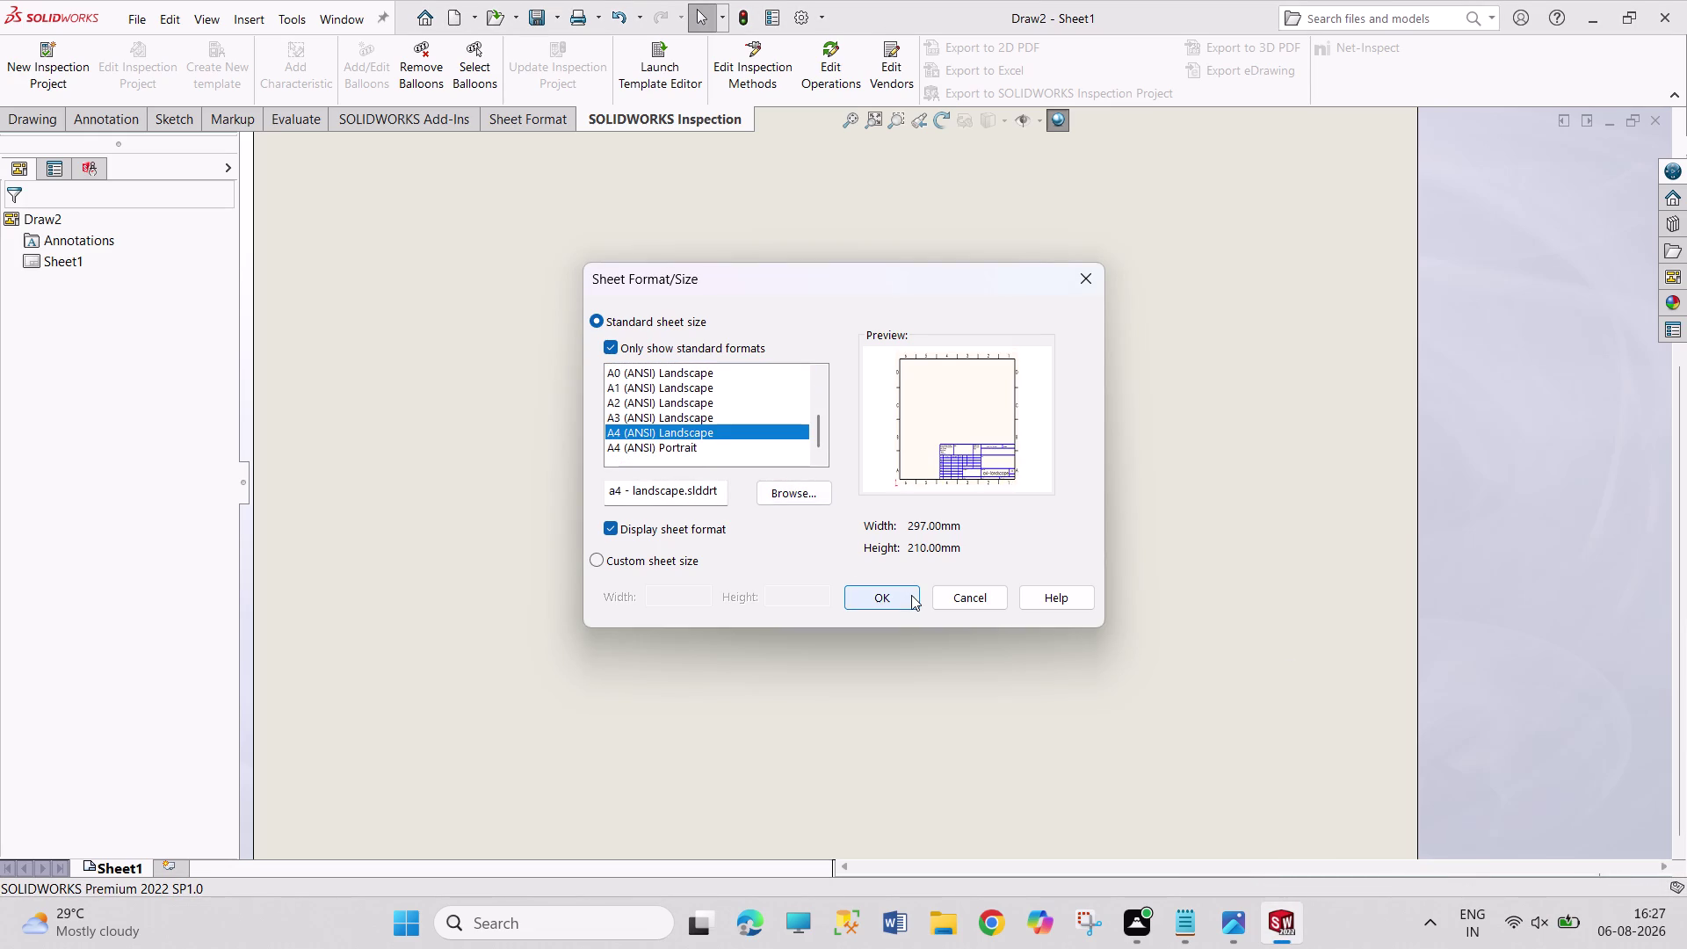
click(911, 595)
Place the bottle's front view at a custom scale, undoing the extra top view.
triple_click(107, 377)
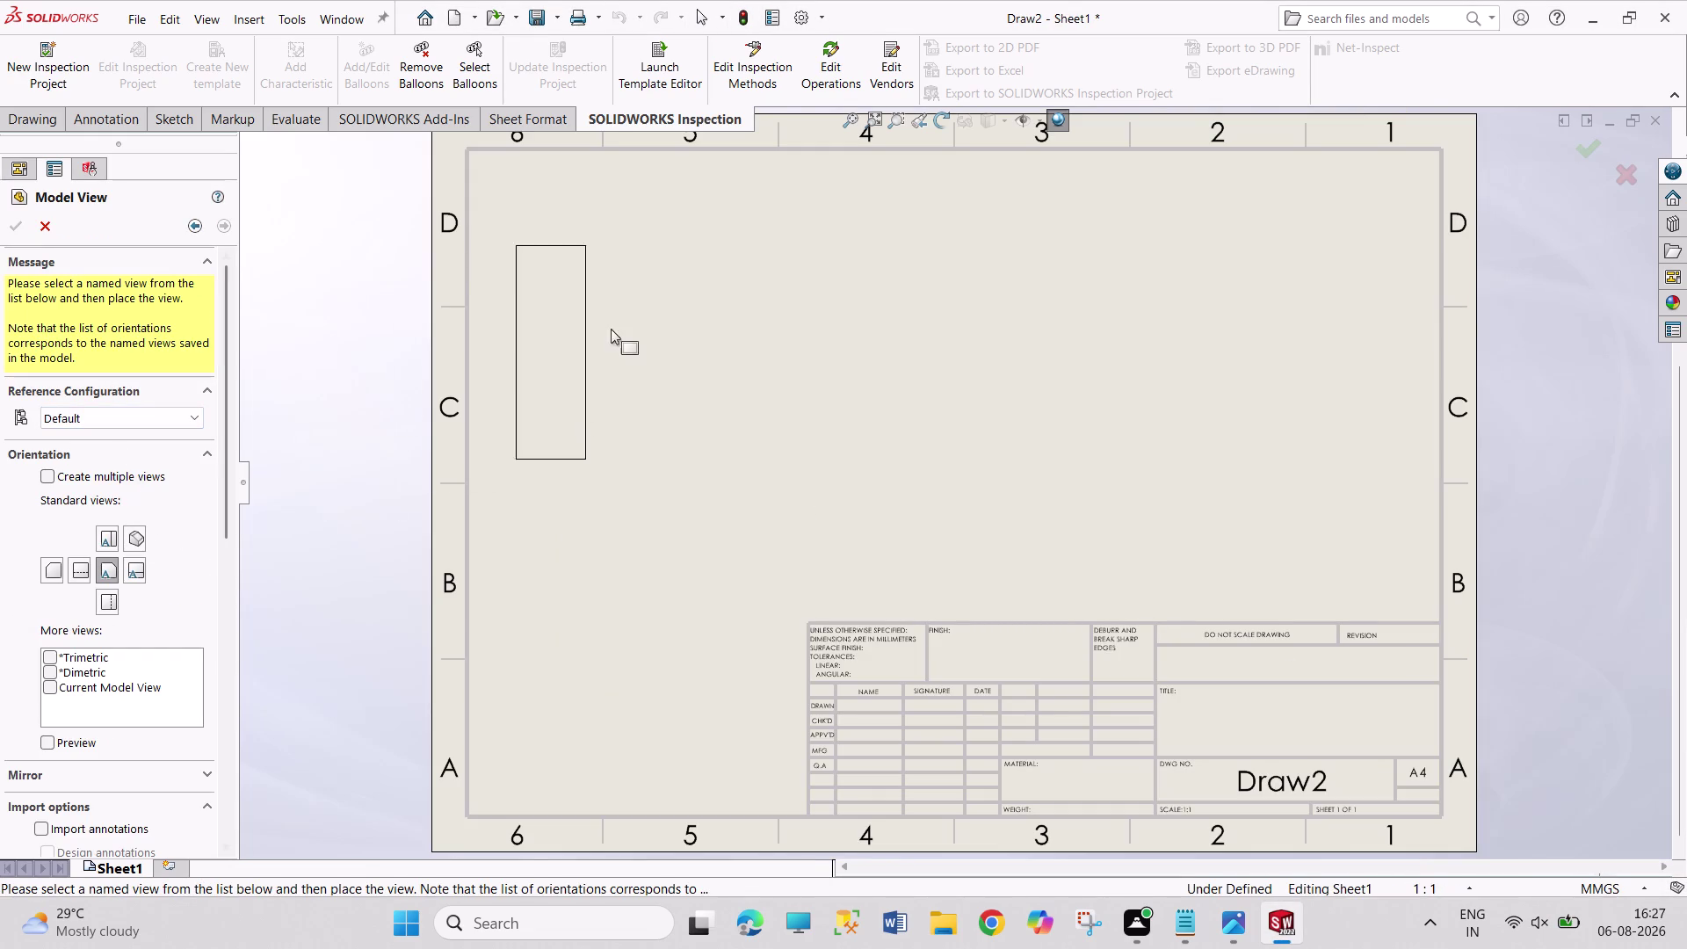
drag(229, 506, 230, 509)
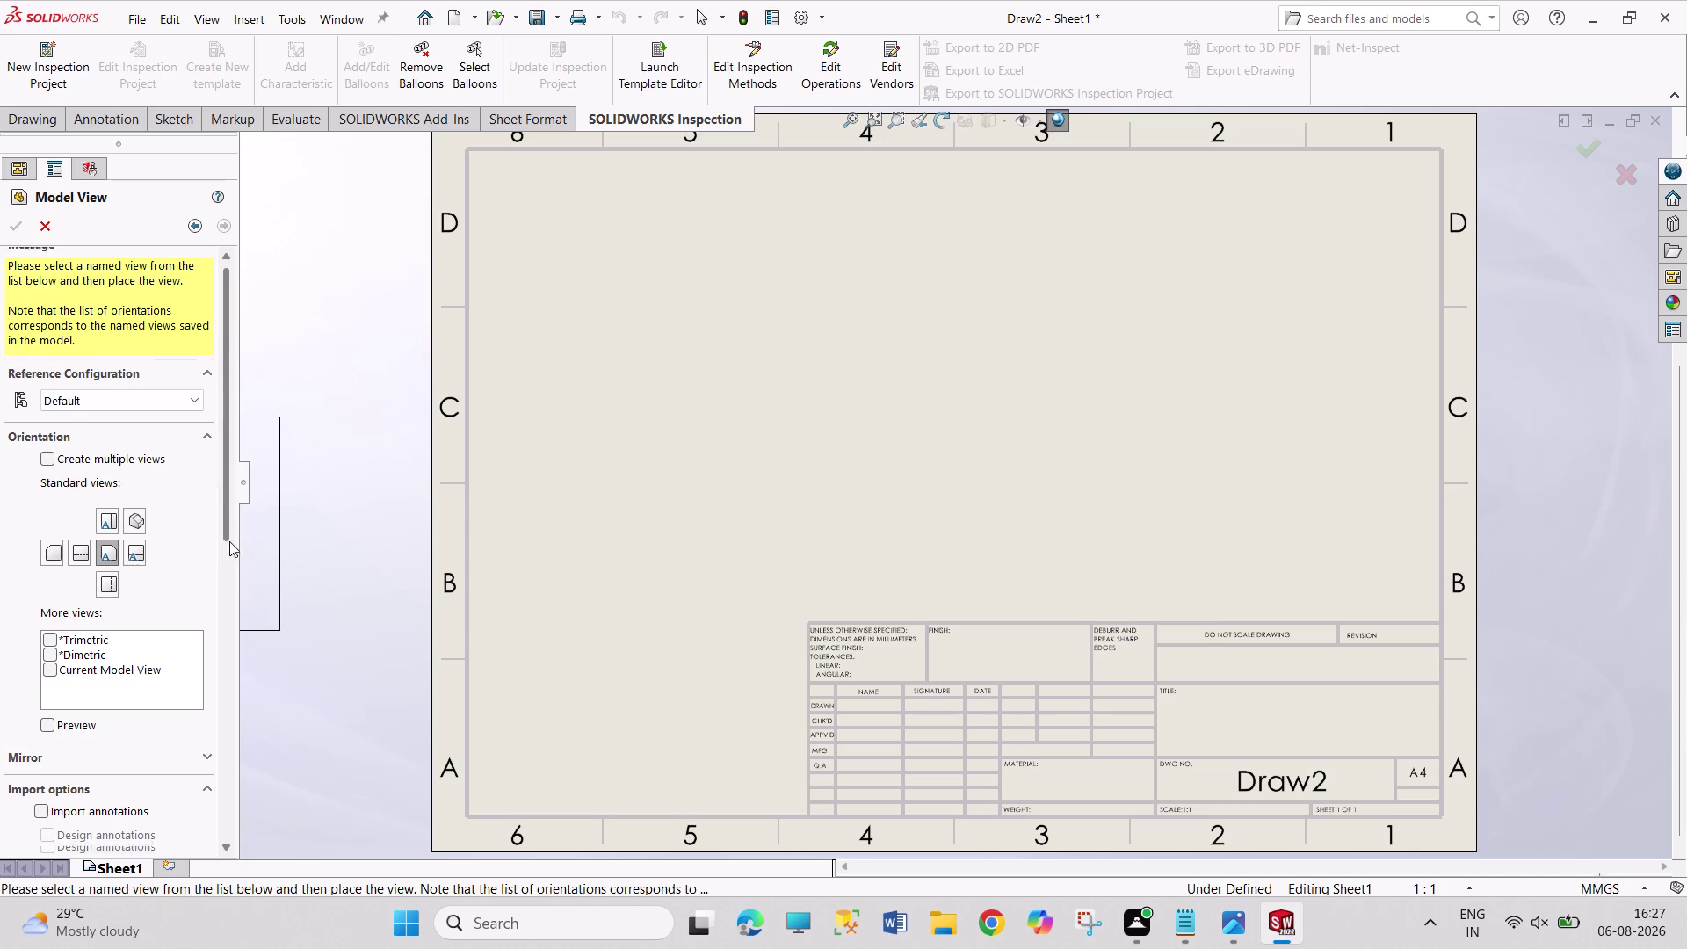
drag(229, 509, 242, 814)
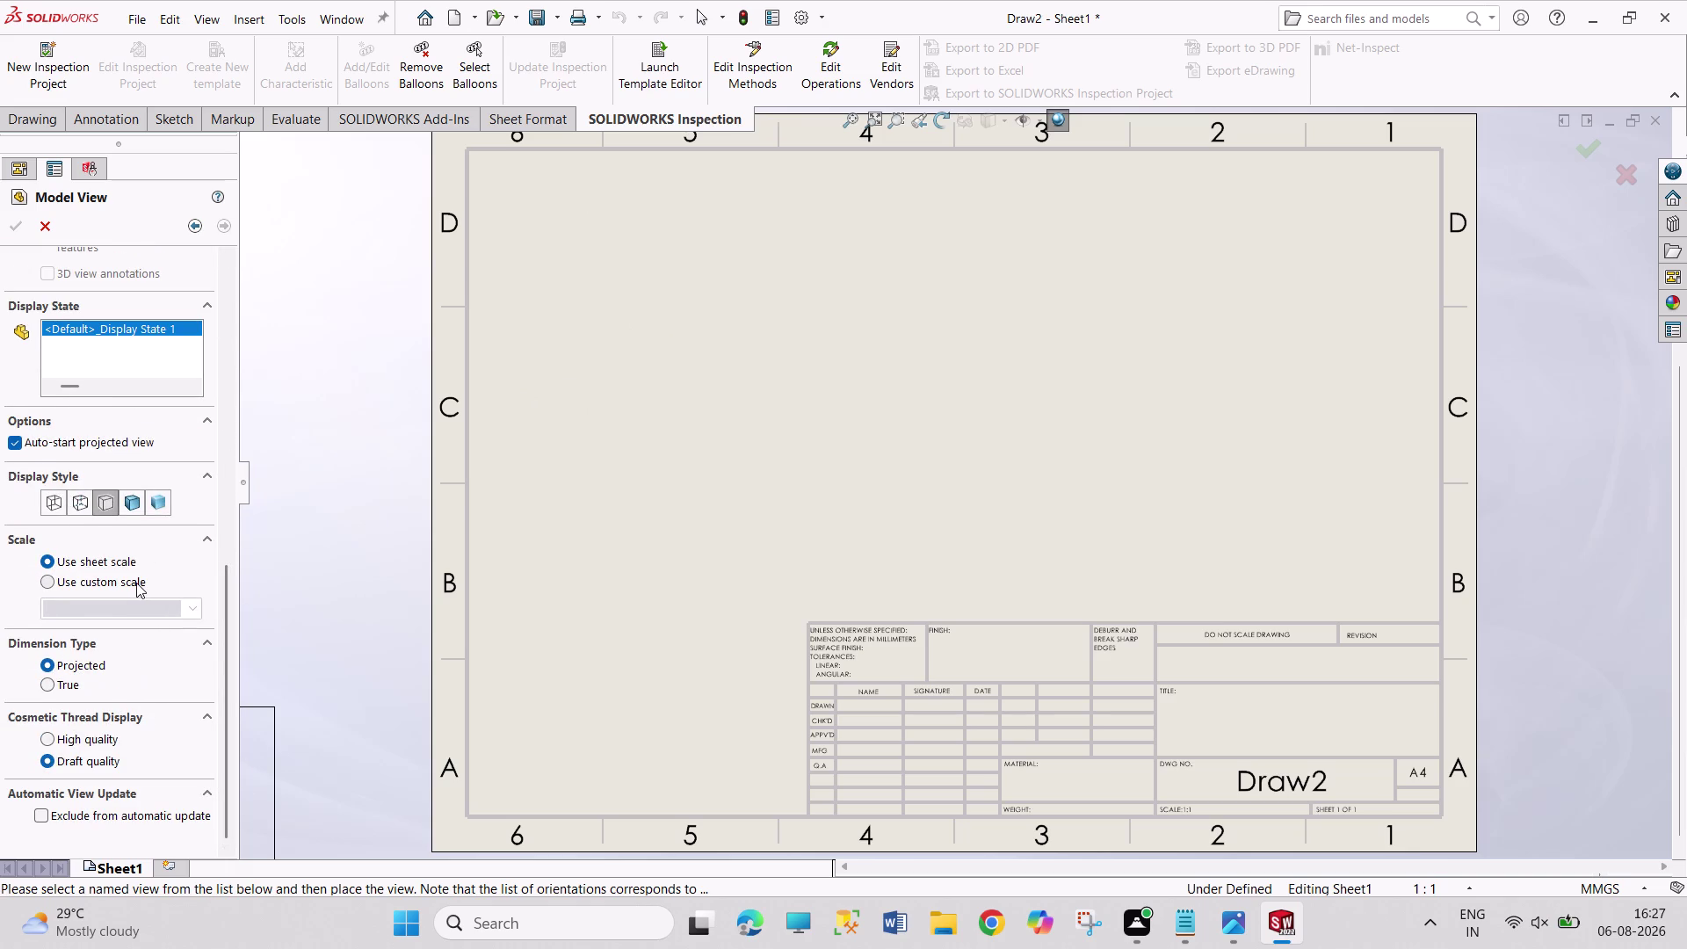
click(136, 582)
double_click(121, 615)
click(119, 614)
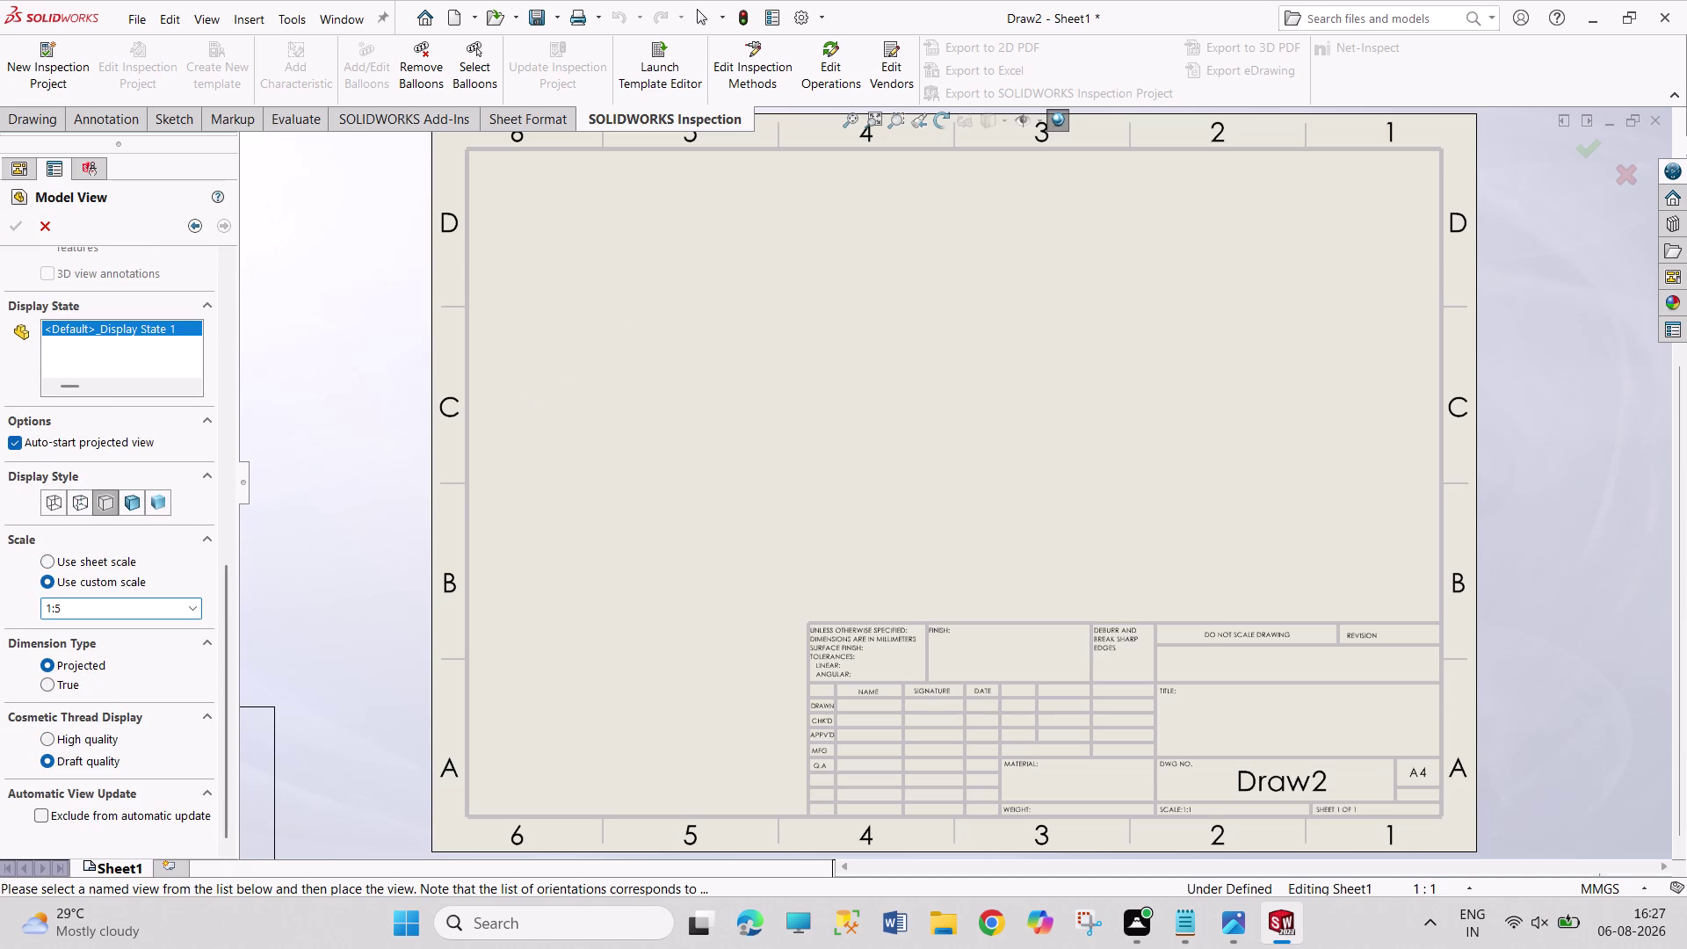
key(BackSpace)
key(3)
key(Return)
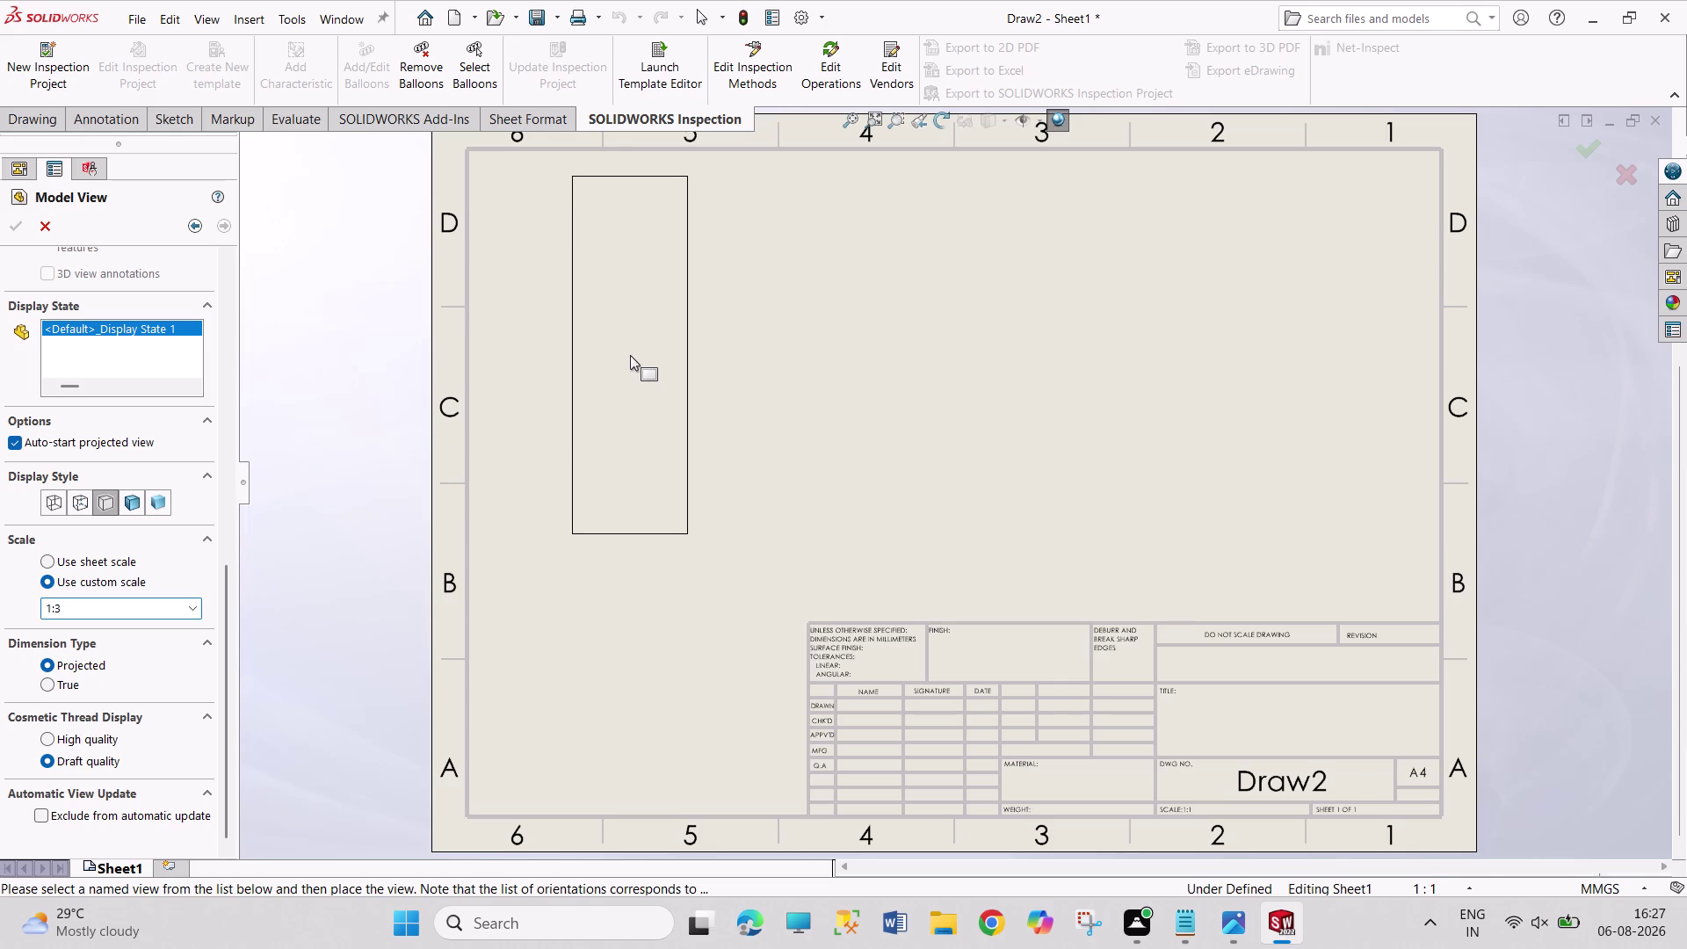
click(630, 355)
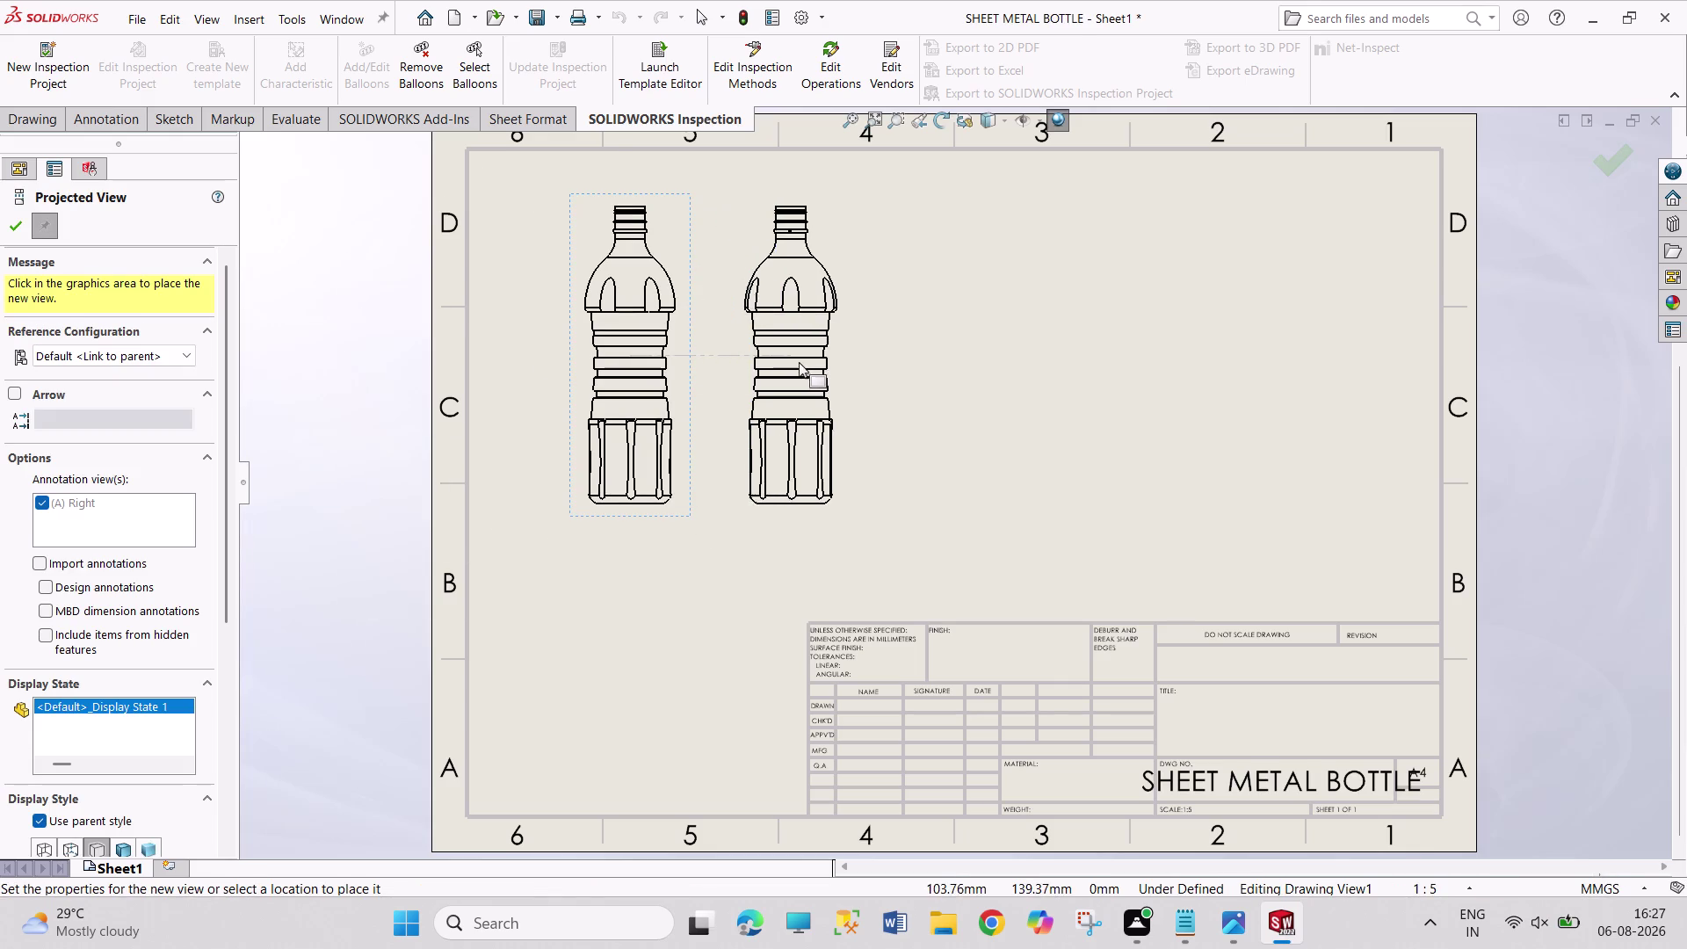
click(636, 610)
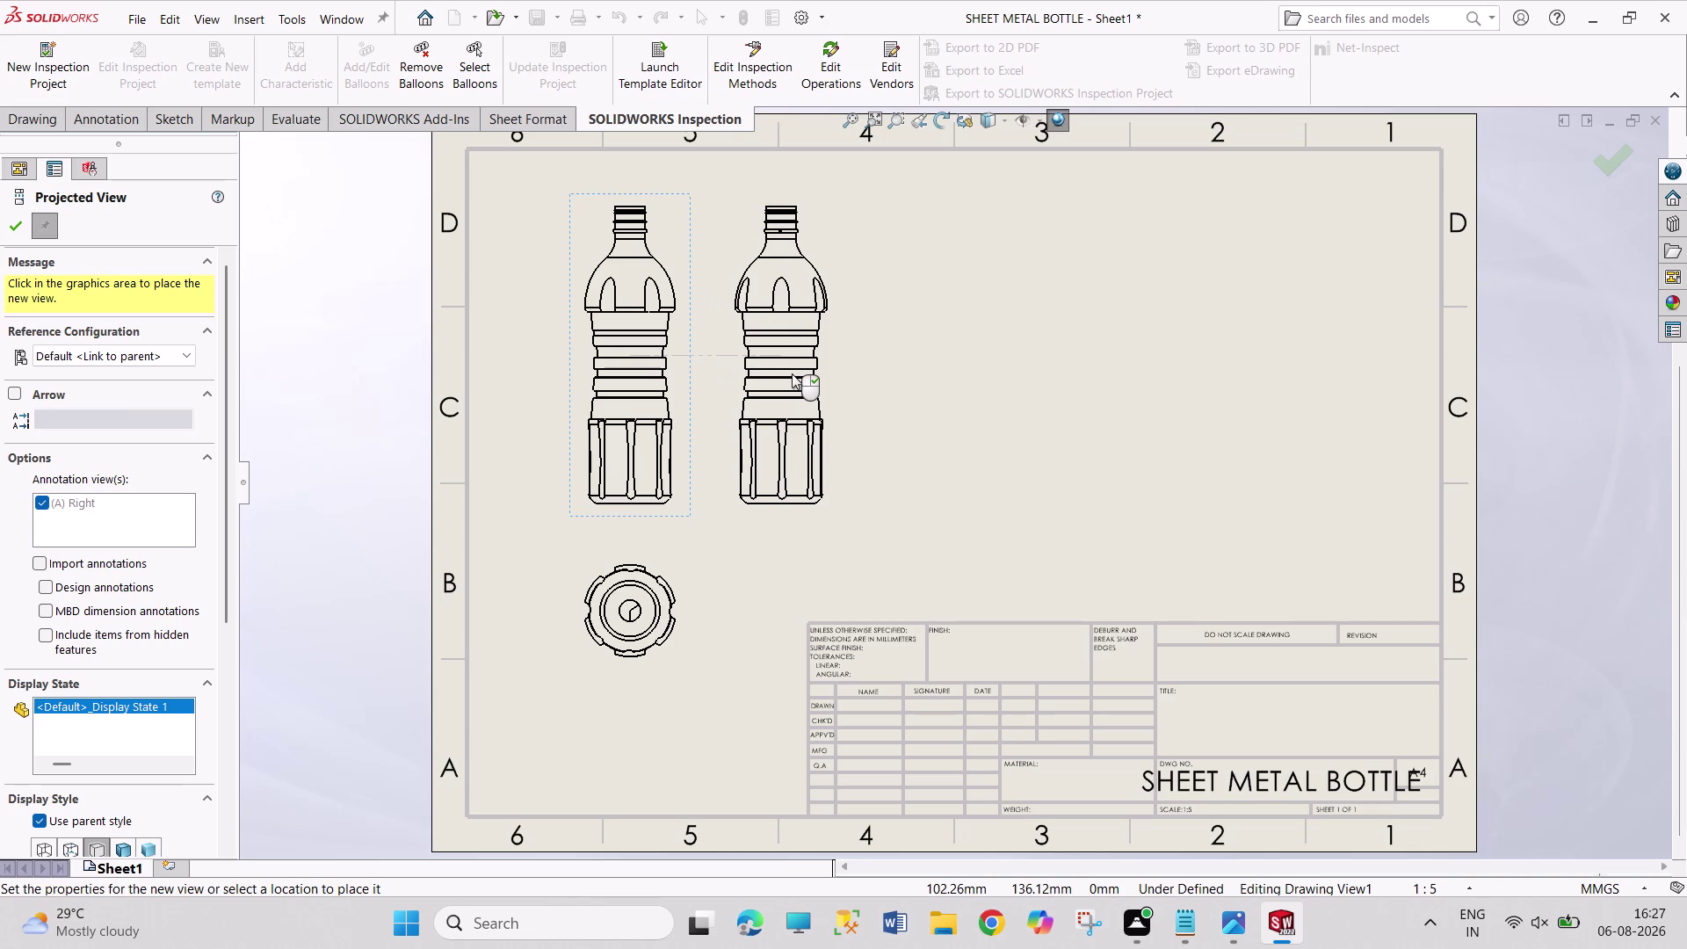
key(Escape)
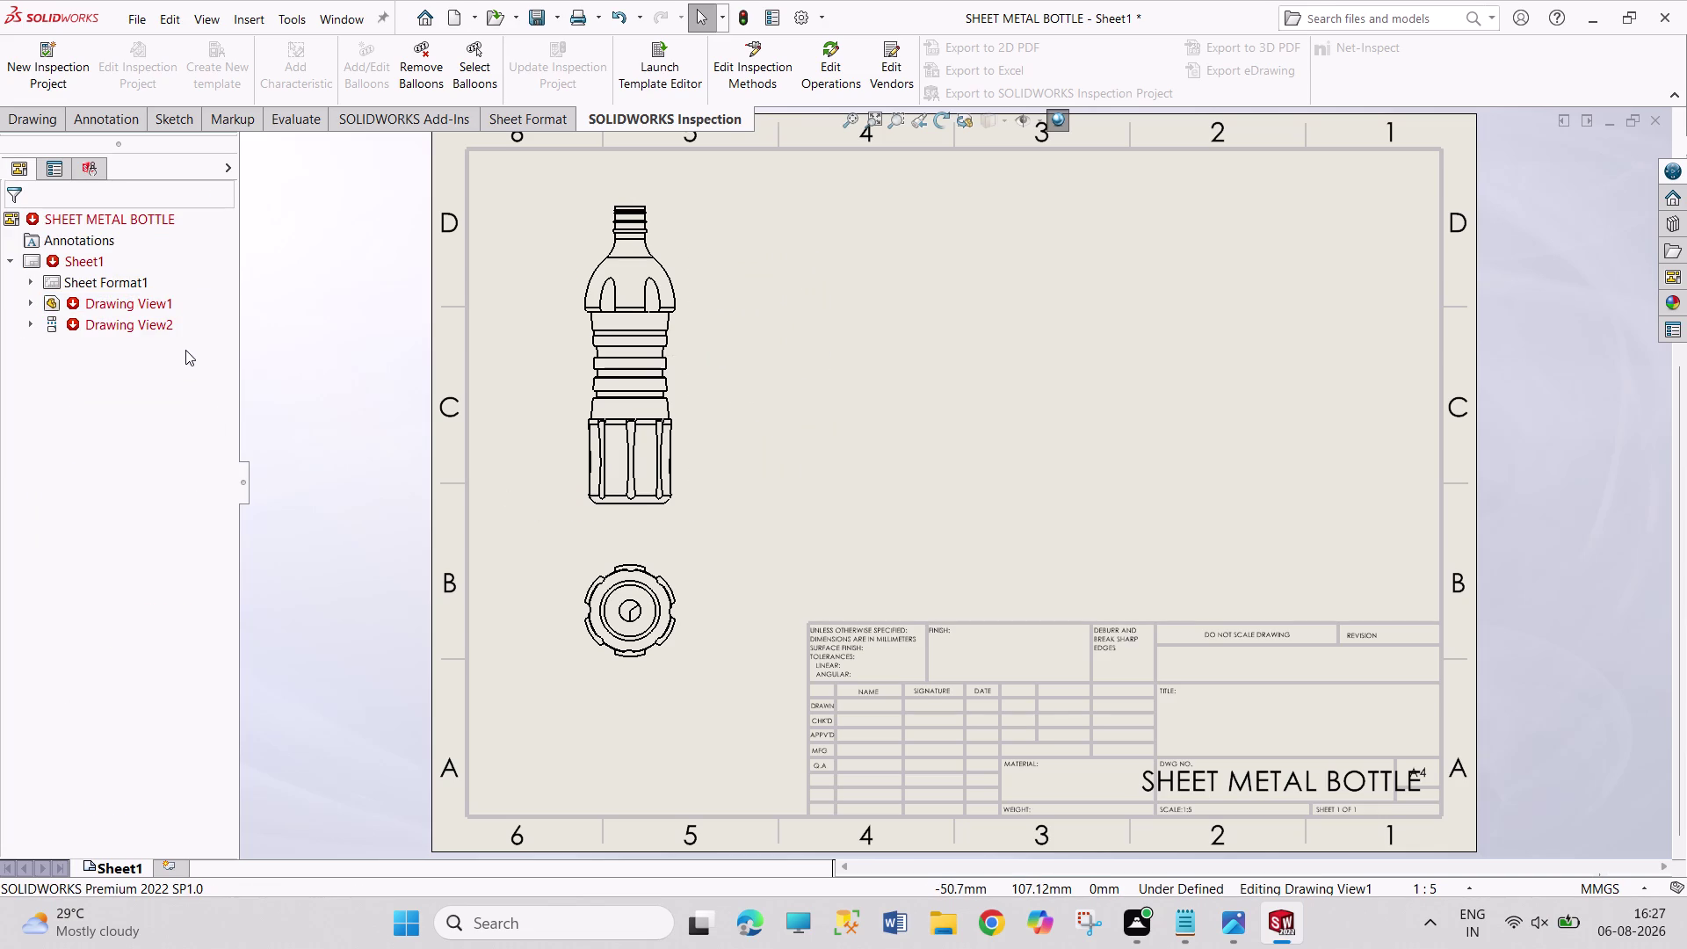
key(ctrl+z)
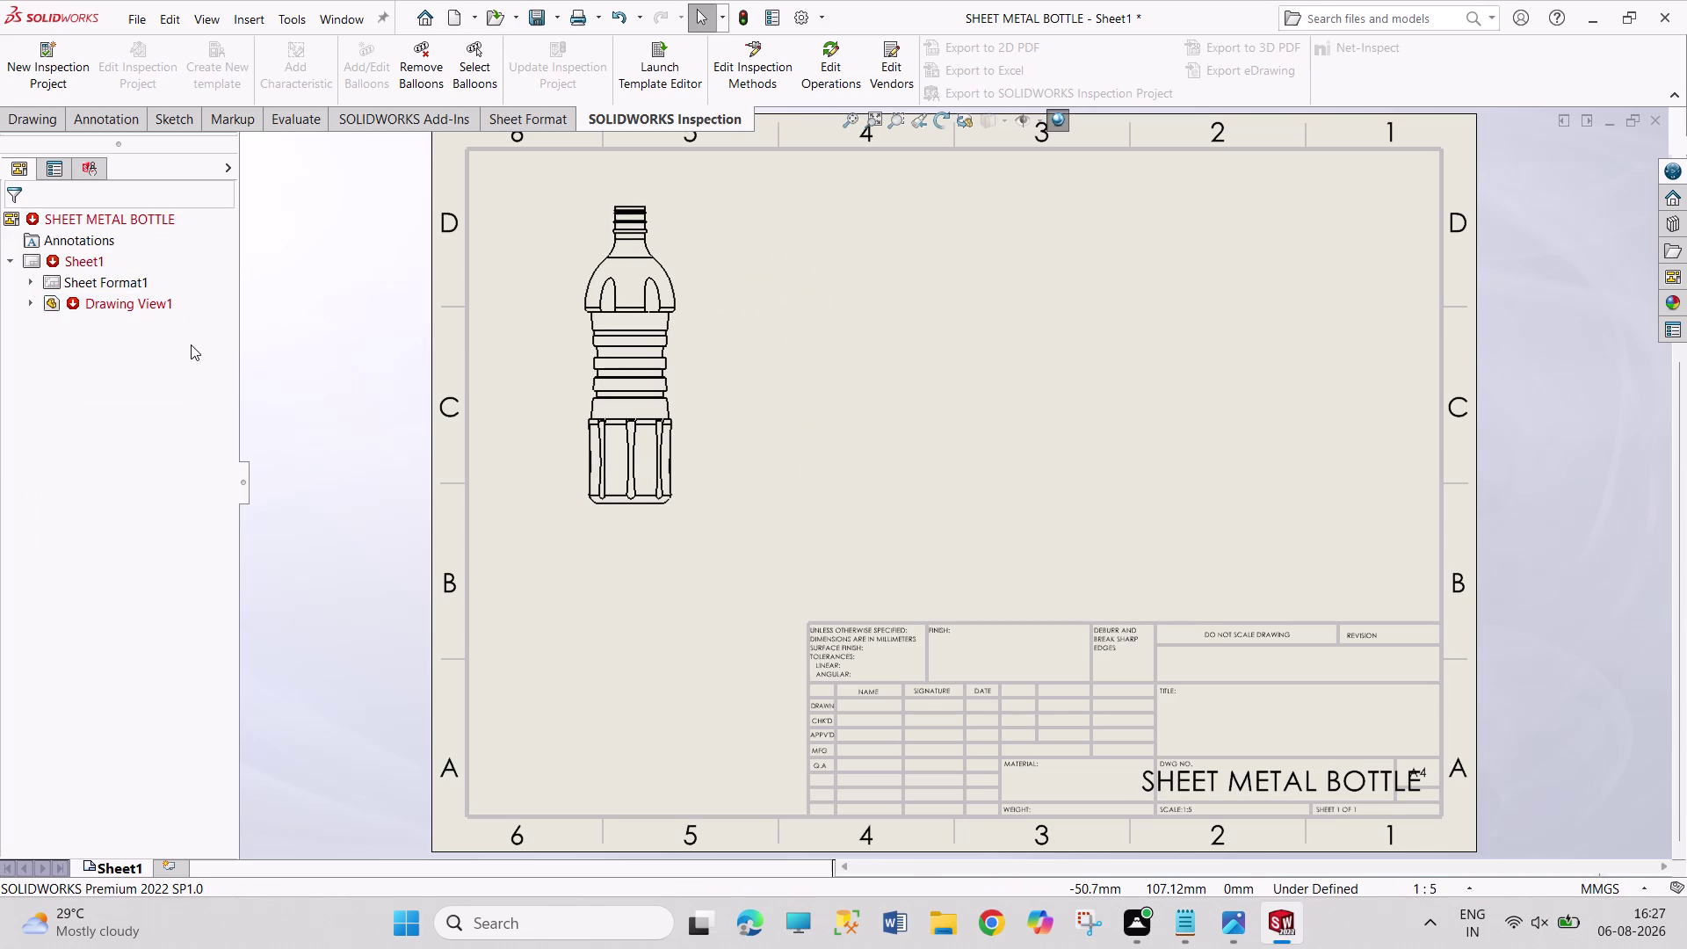
Undo the front view and start a new model view of SHEET METAL BOTTLE.
key(ctrl+z)
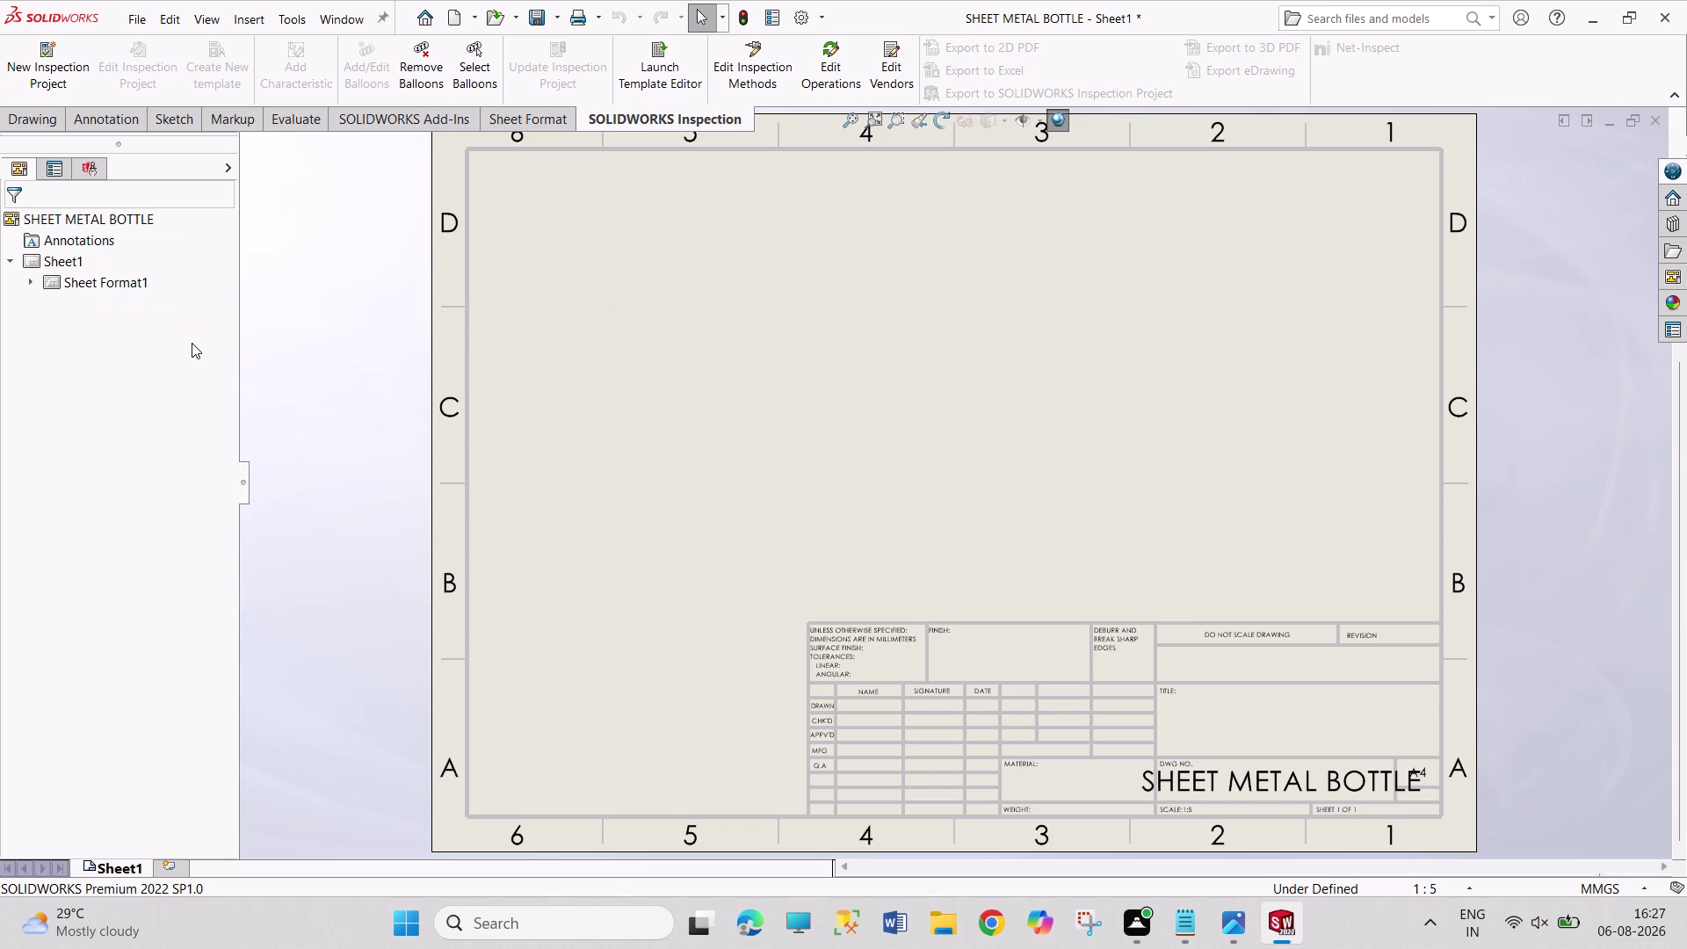
click(41, 127)
click(36, 66)
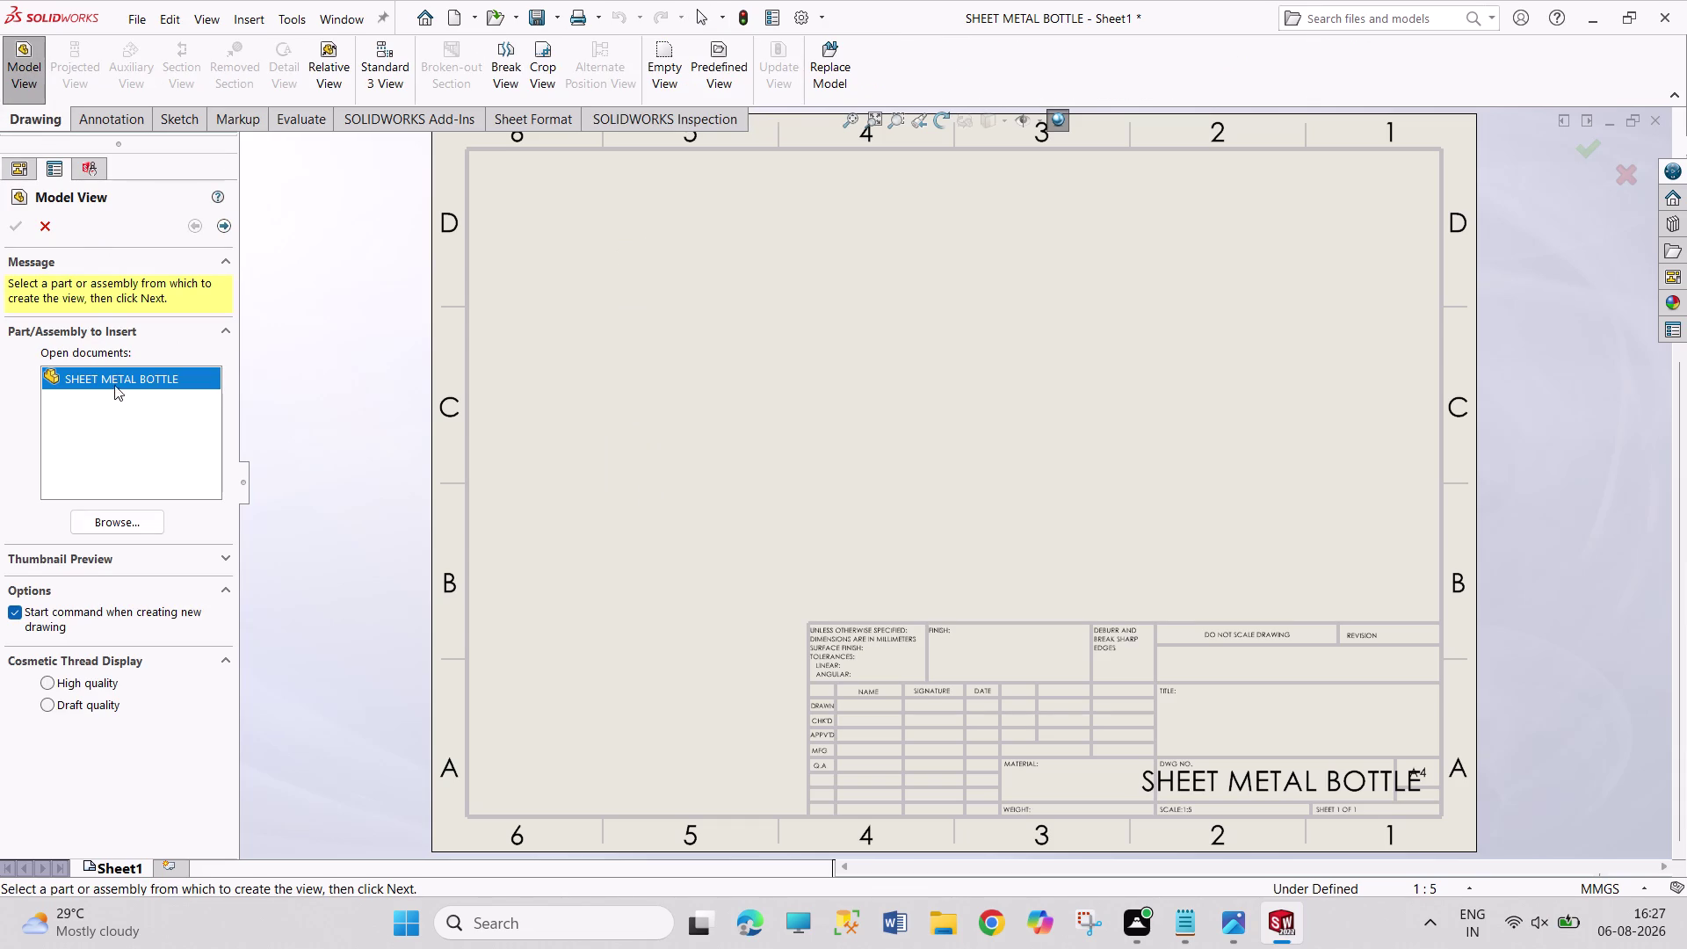
double_click(114, 373)
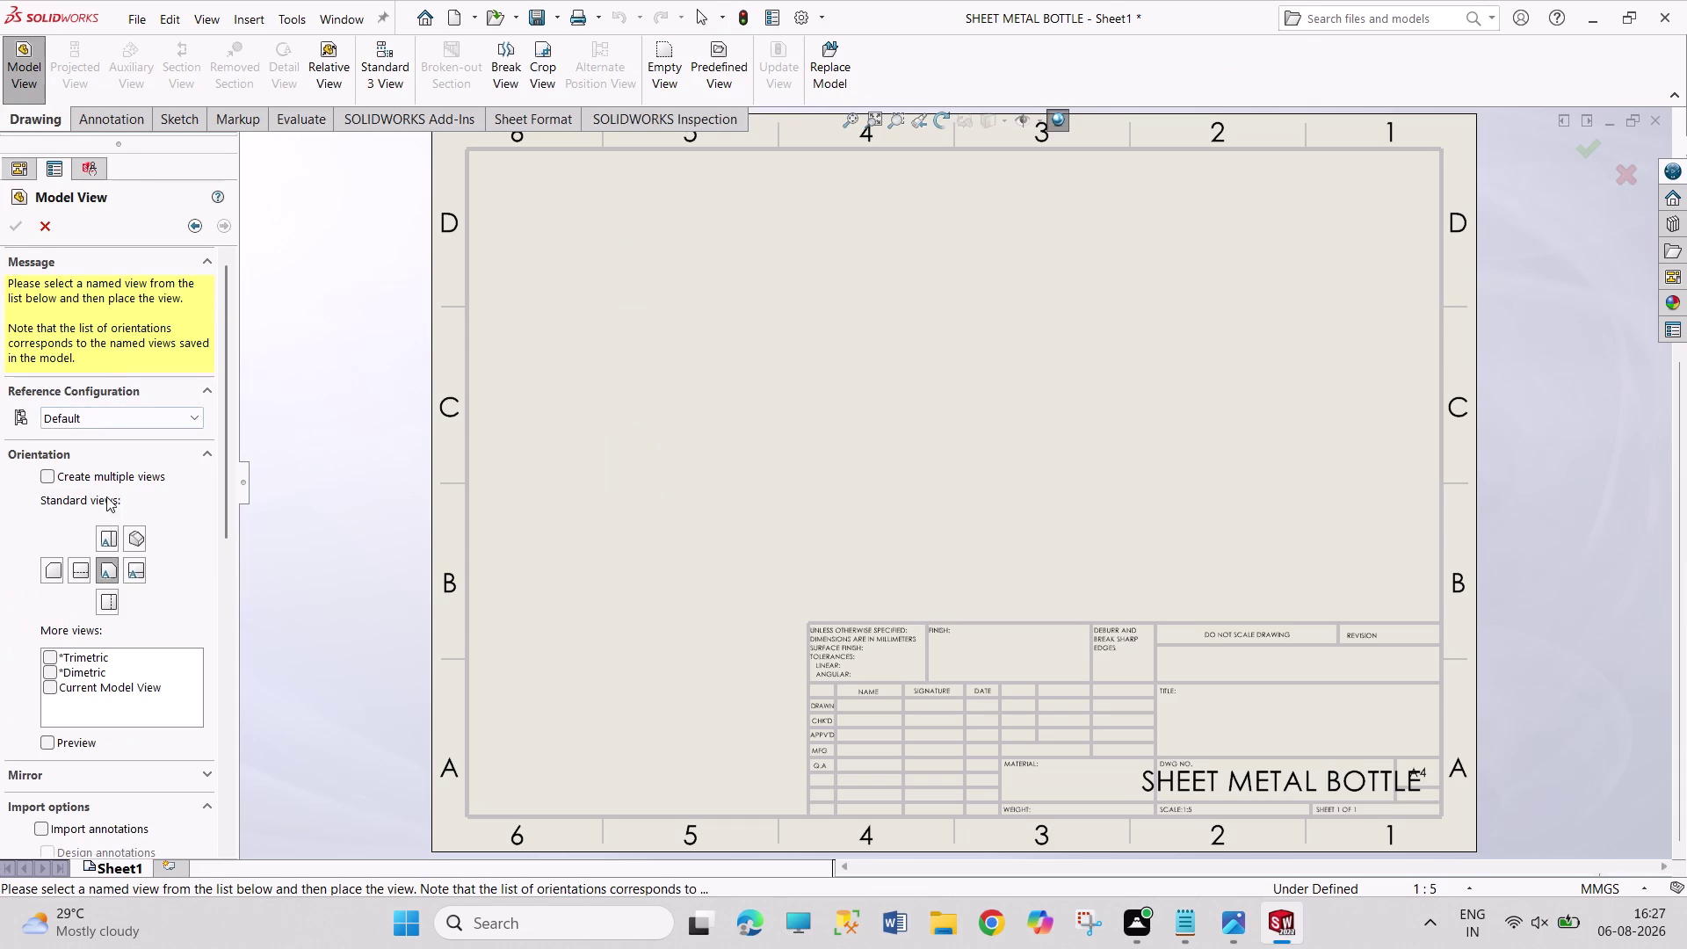
drag(226, 533, 221, 884)
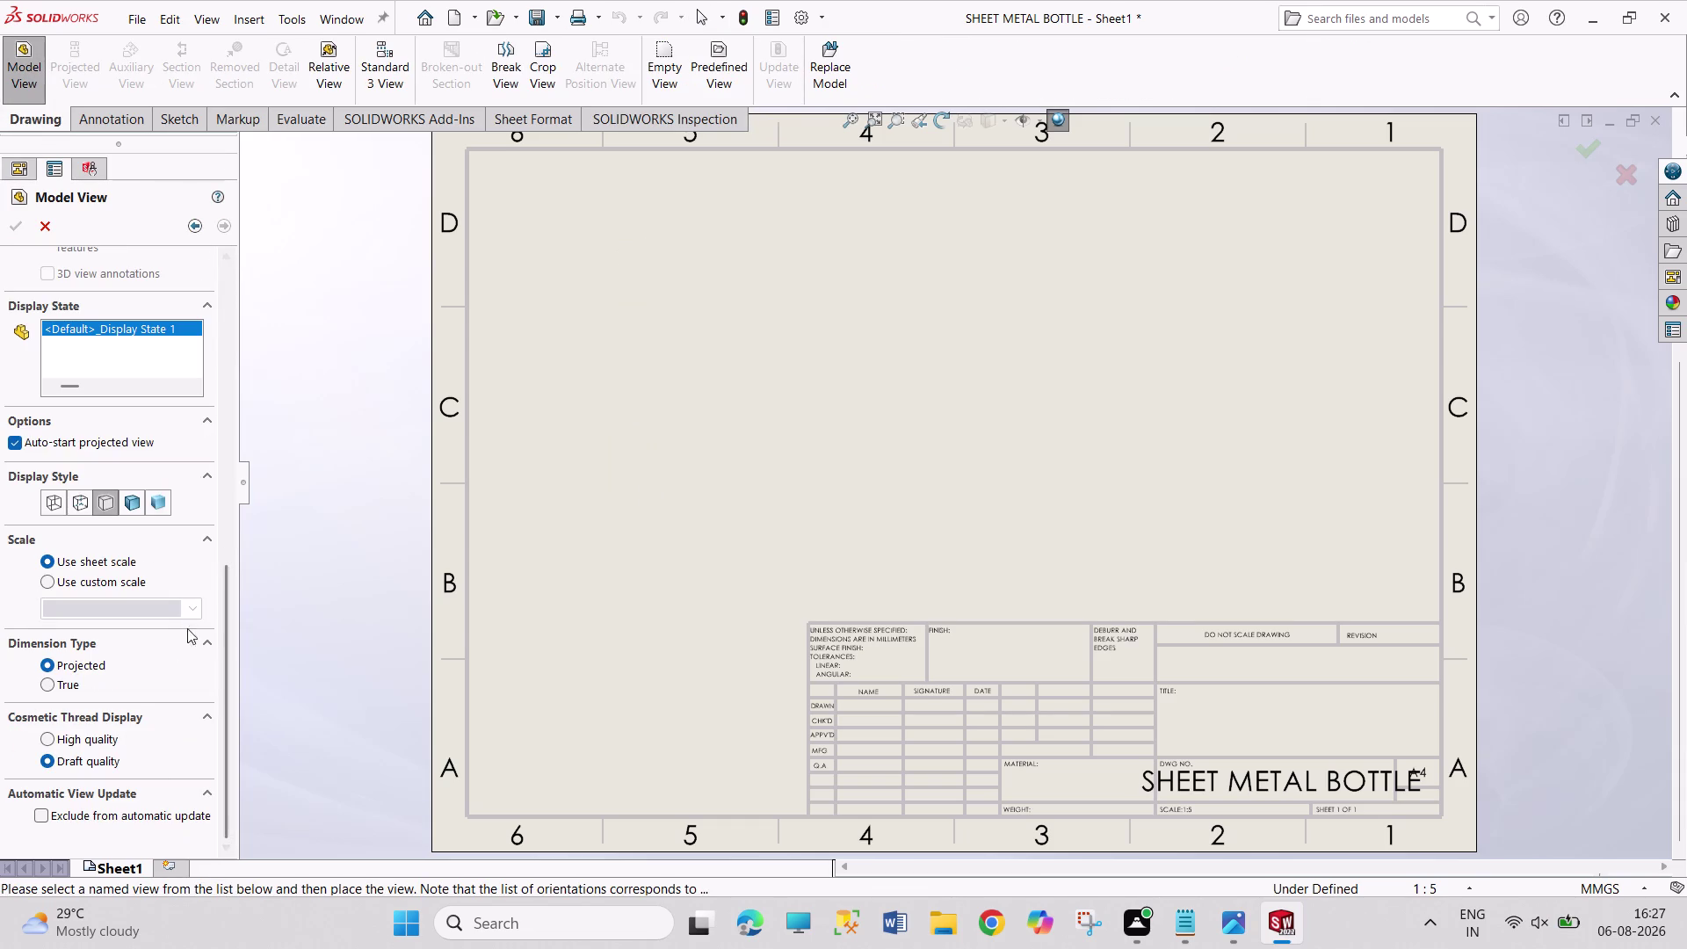
Place the front view at a custom 1:5 scale and project the top view below it.
click(126, 586)
click(116, 606)
double_click(116, 606)
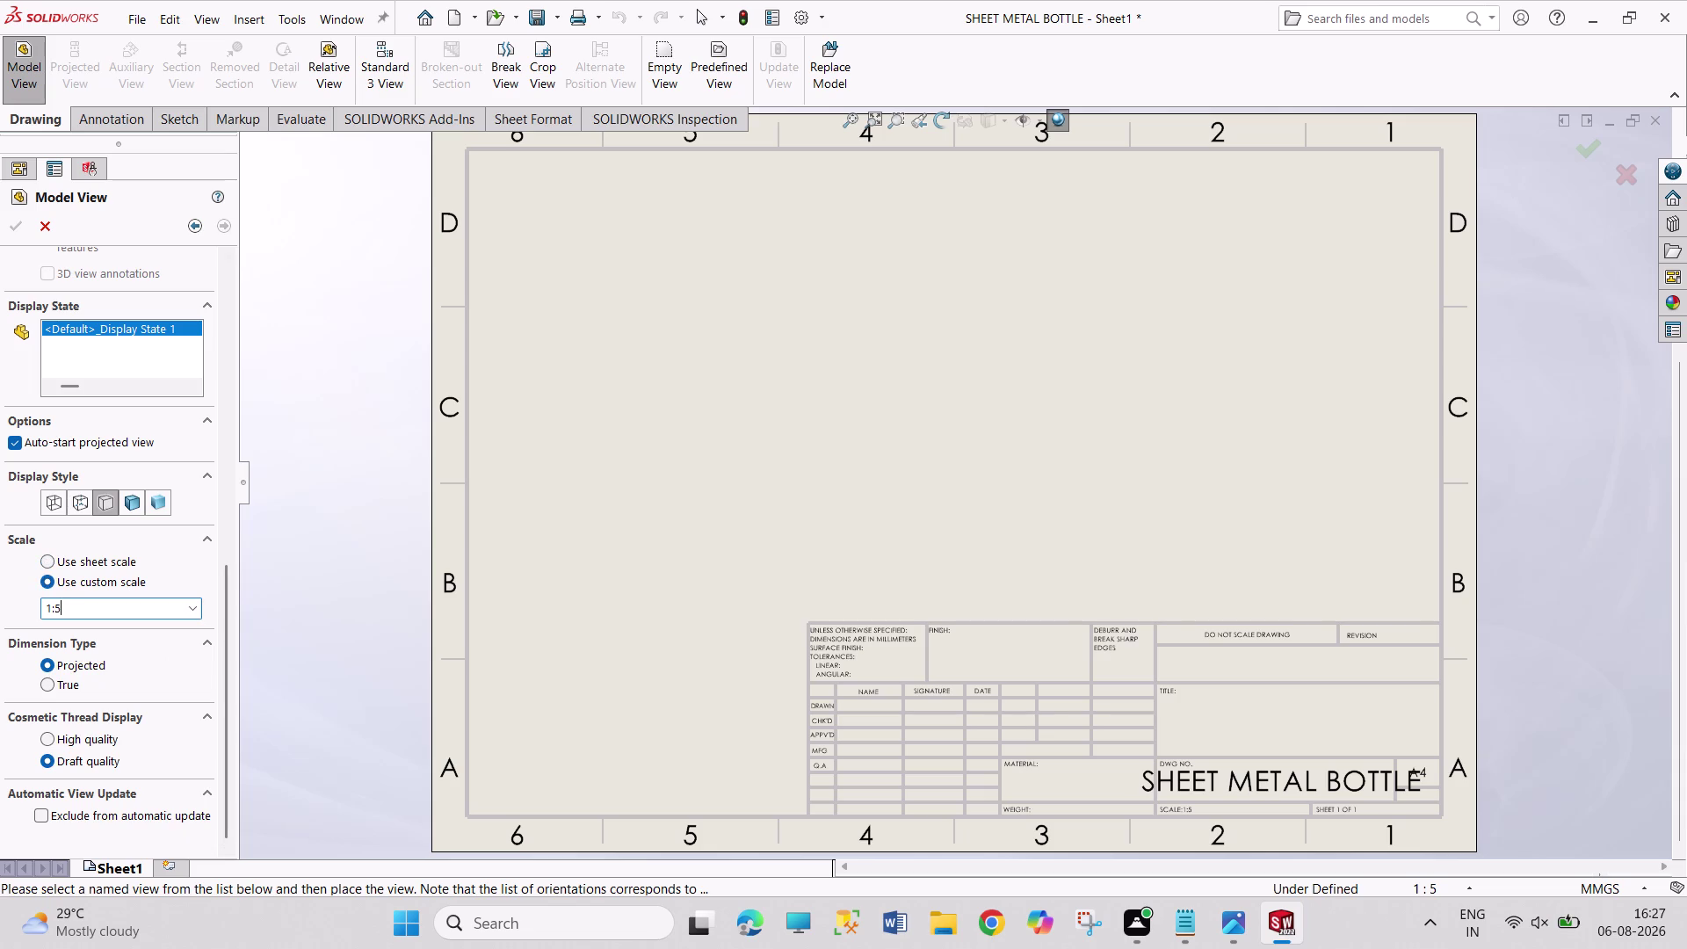
key(BackSpace)
key(2)
key(Return)
click(602, 439)
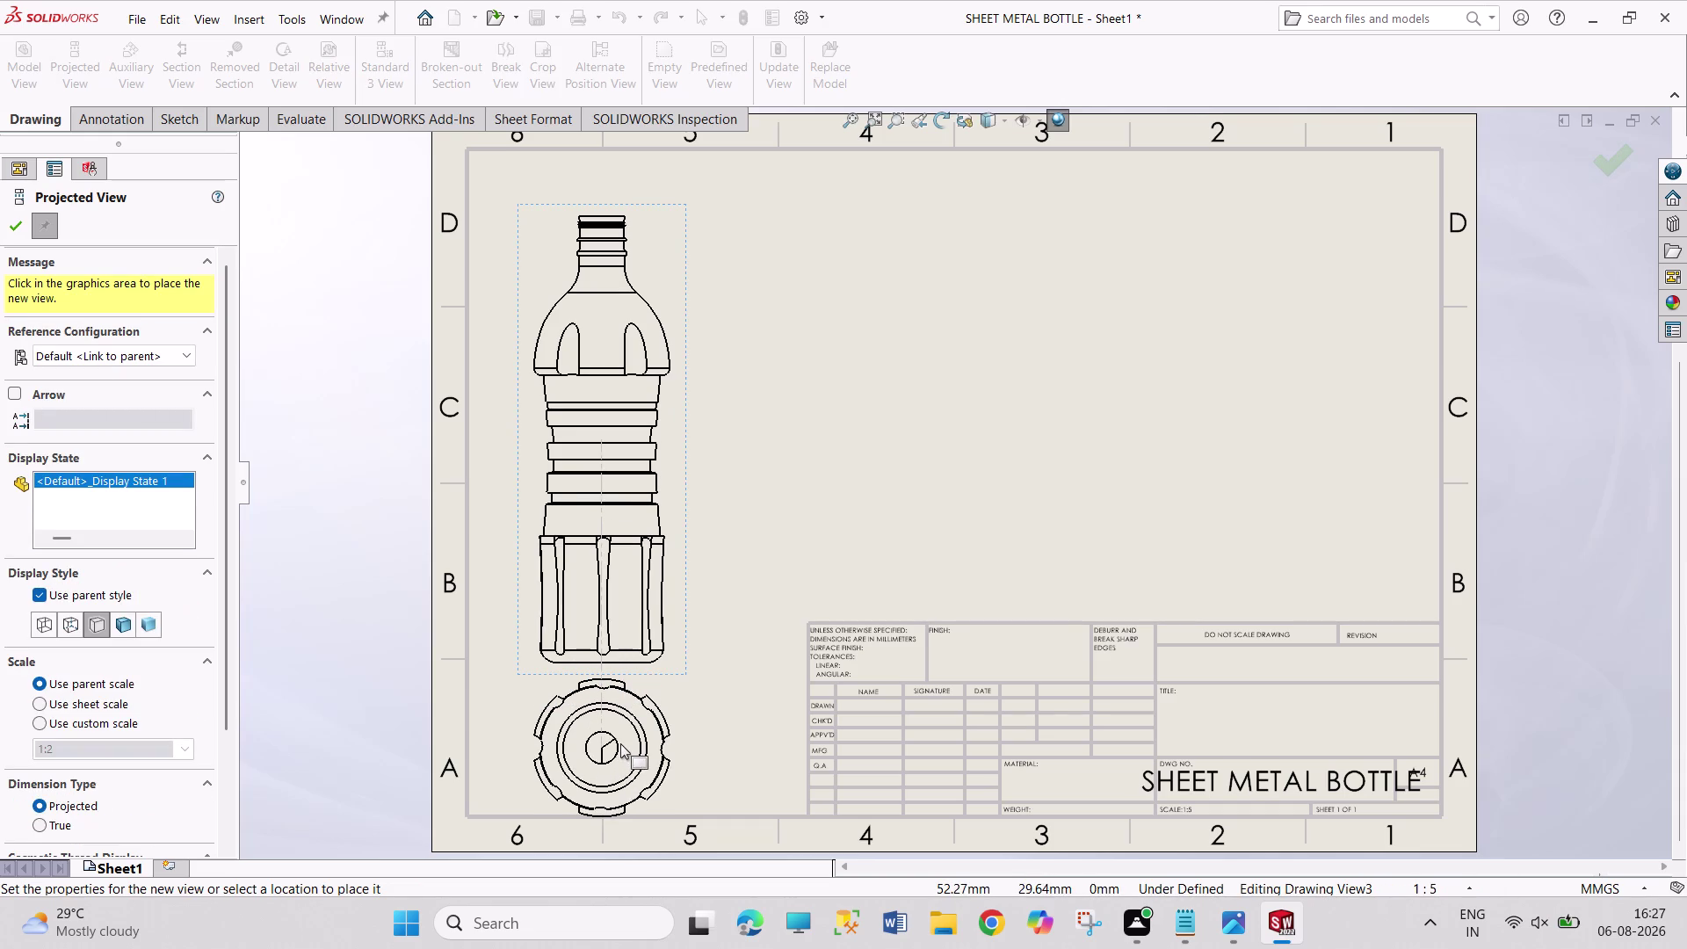
click(621, 742)
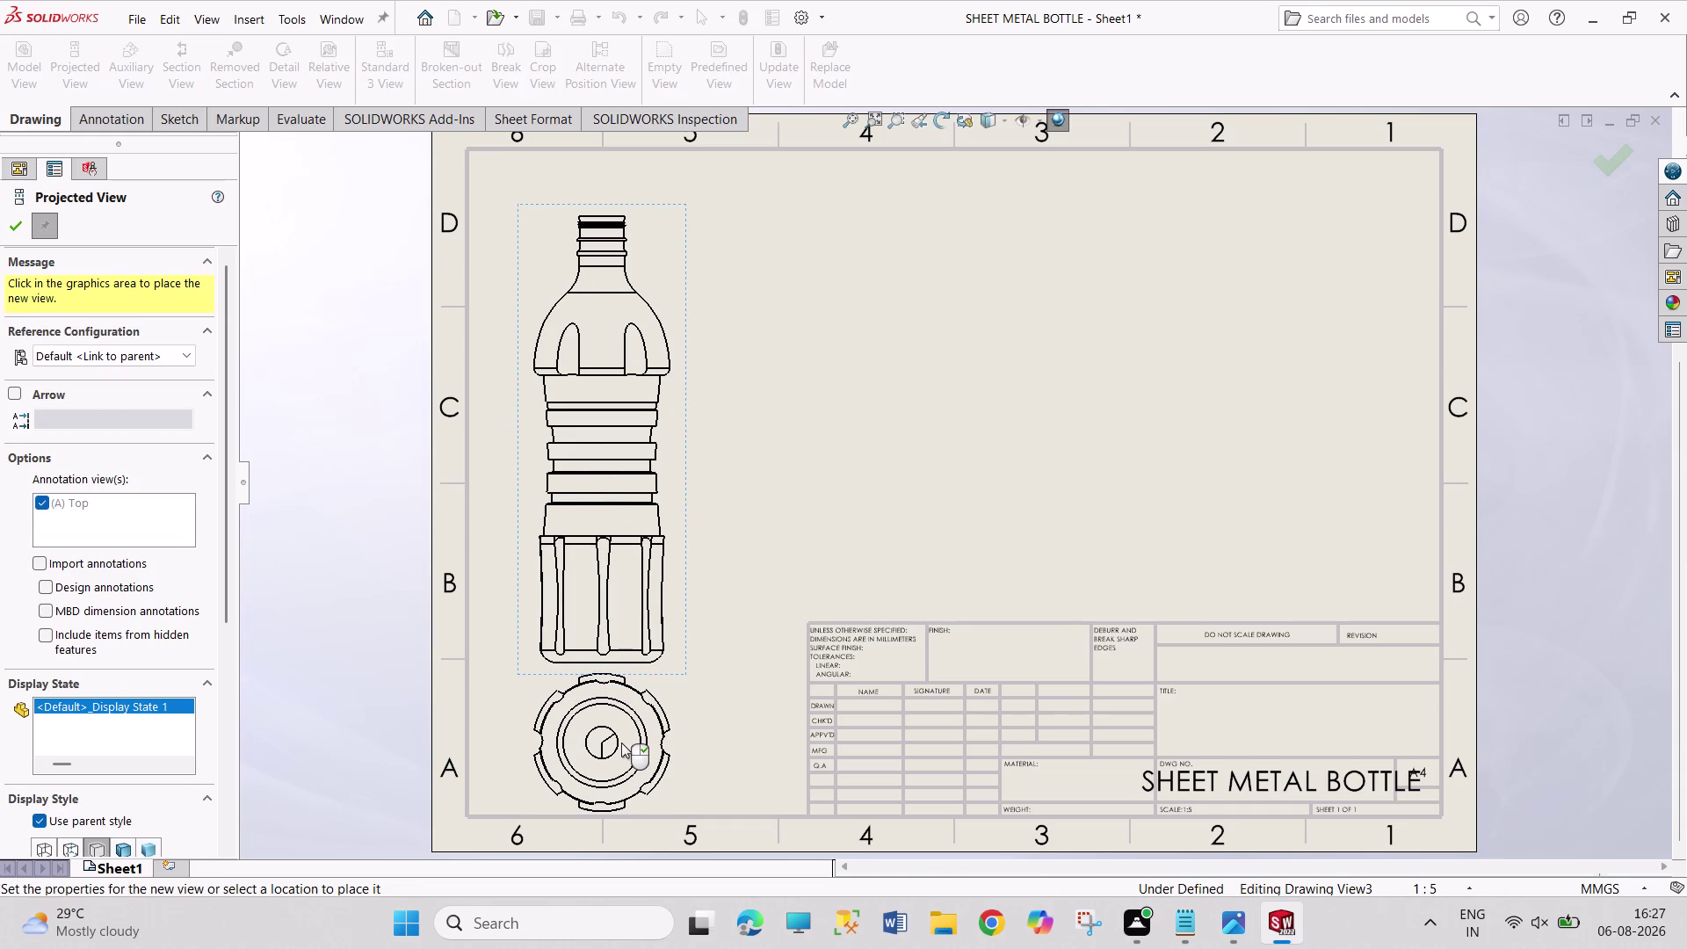
click(27, 227)
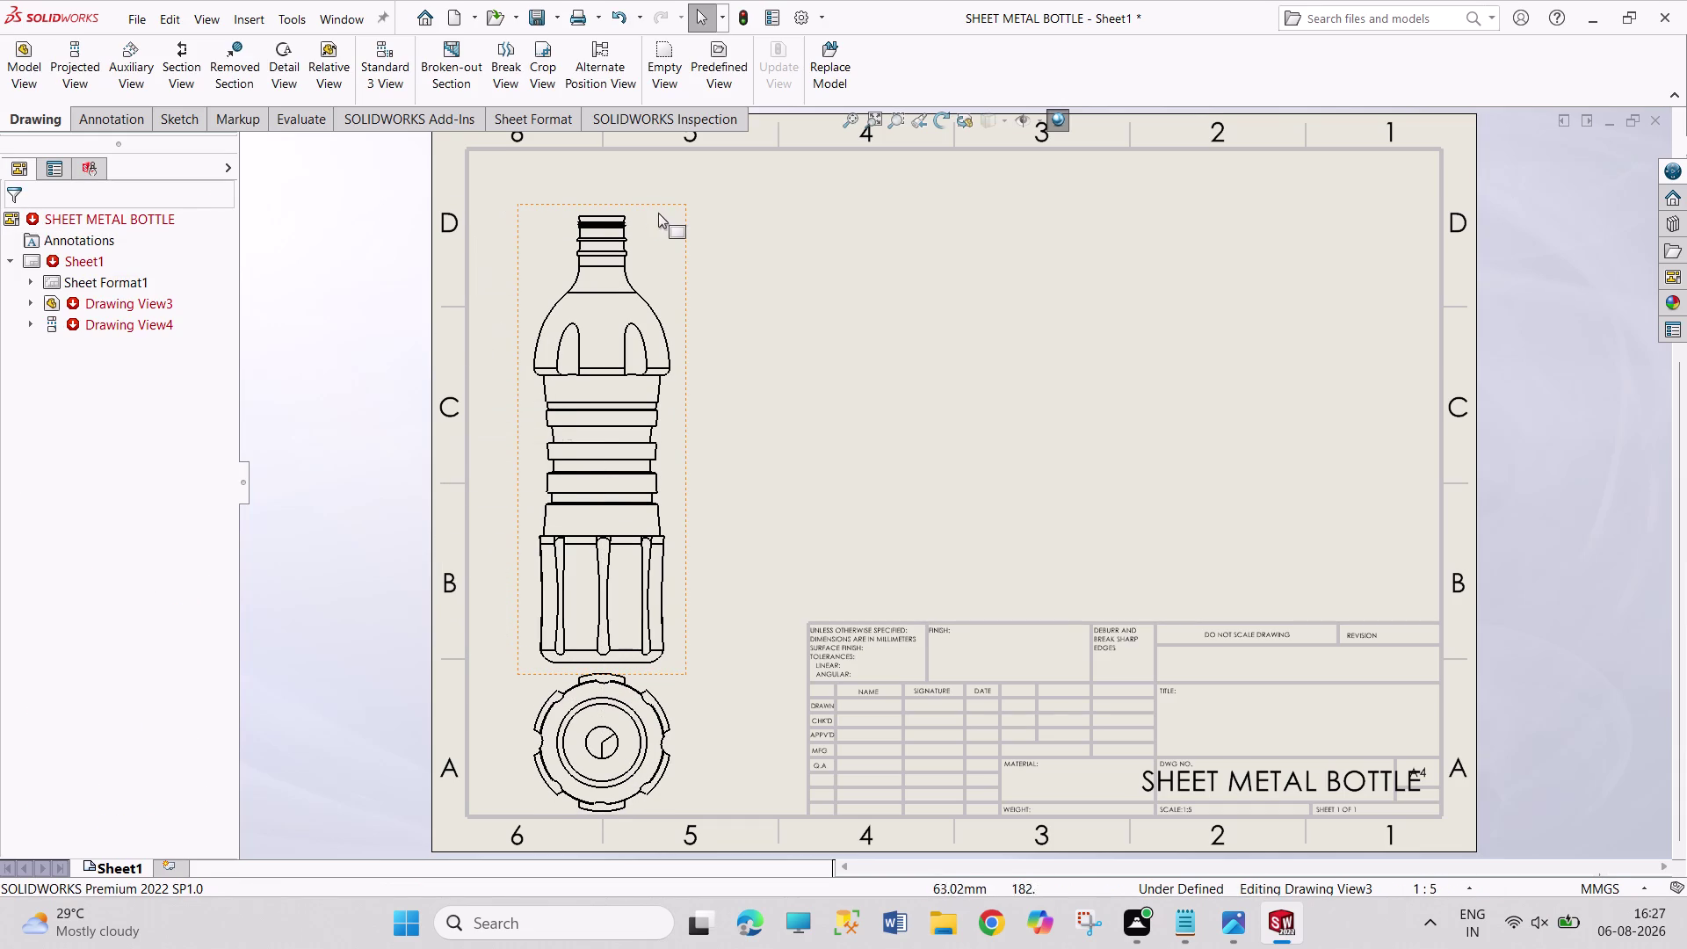
Move the front and top views higher and start a section view past the memory warning.
drag(654, 205, 674, 177)
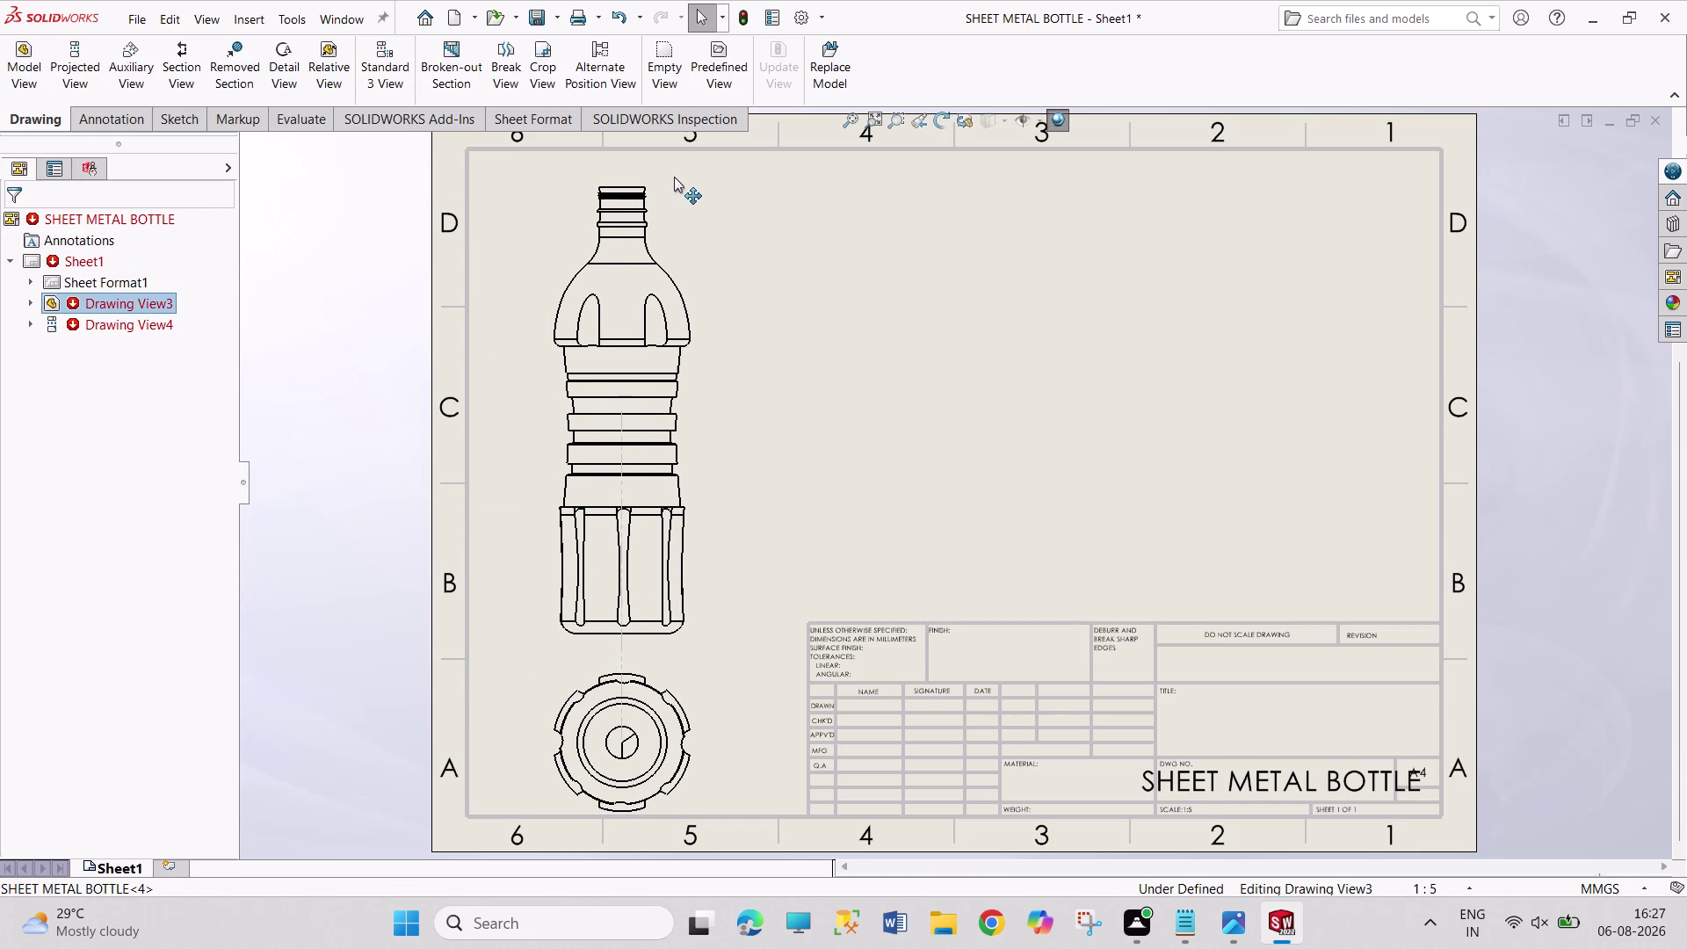
drag(674, 176, 682, 166)
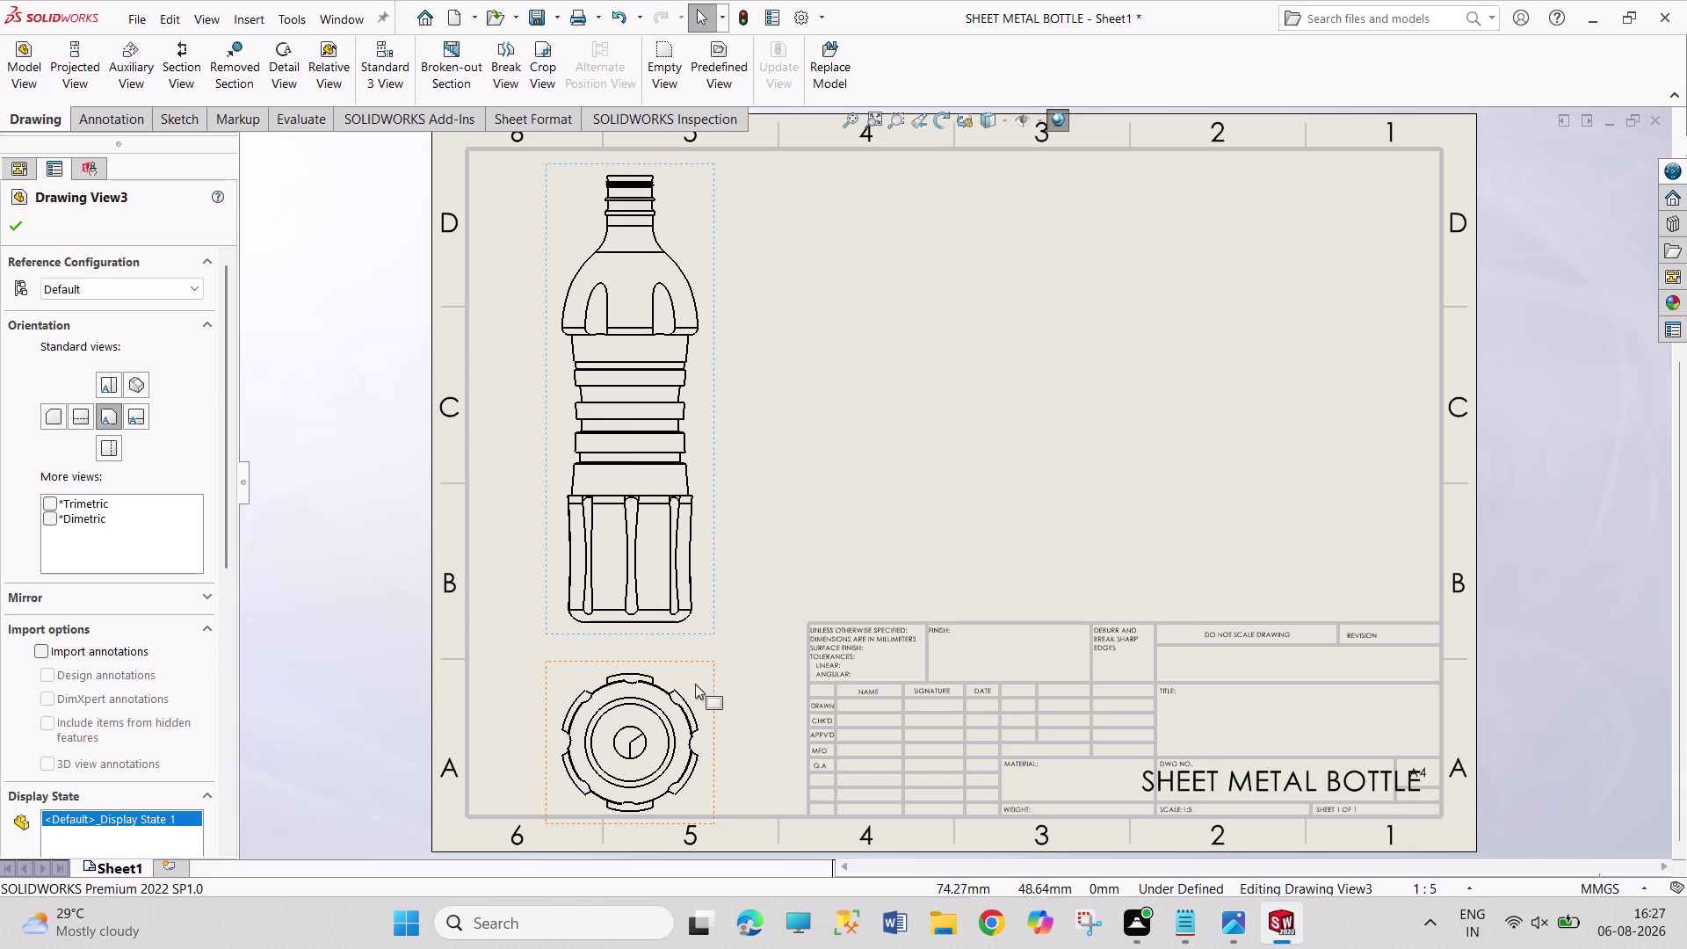
drag(711, 678, 721, 659)
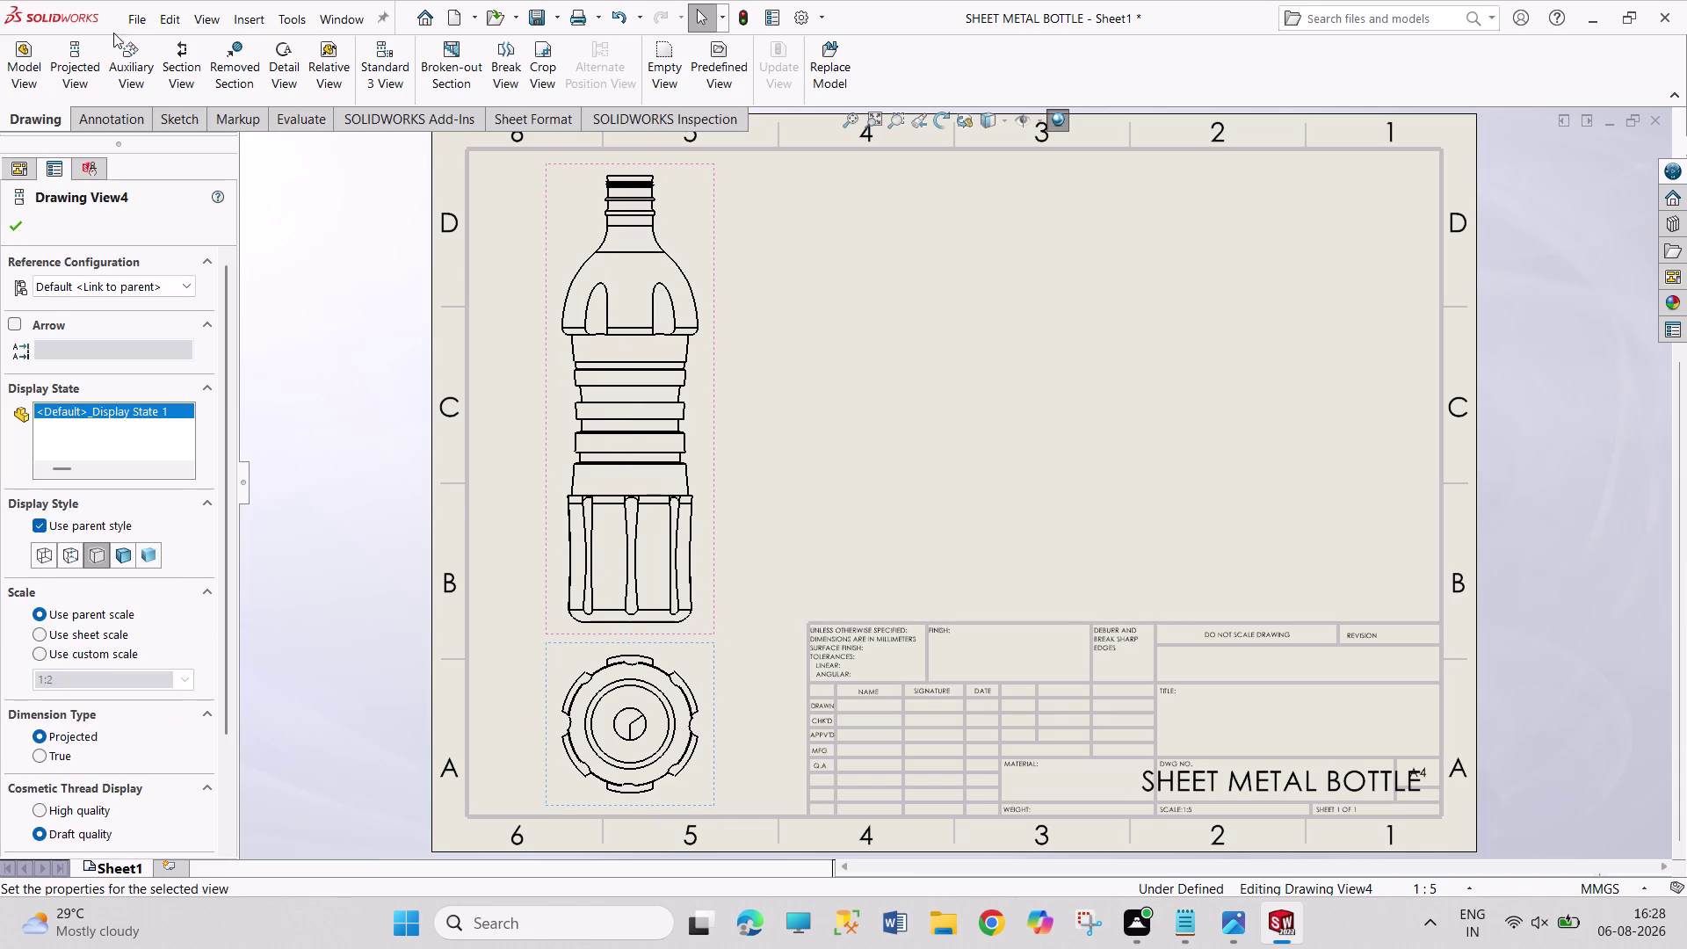
click(25, 230)
click(177, 59)
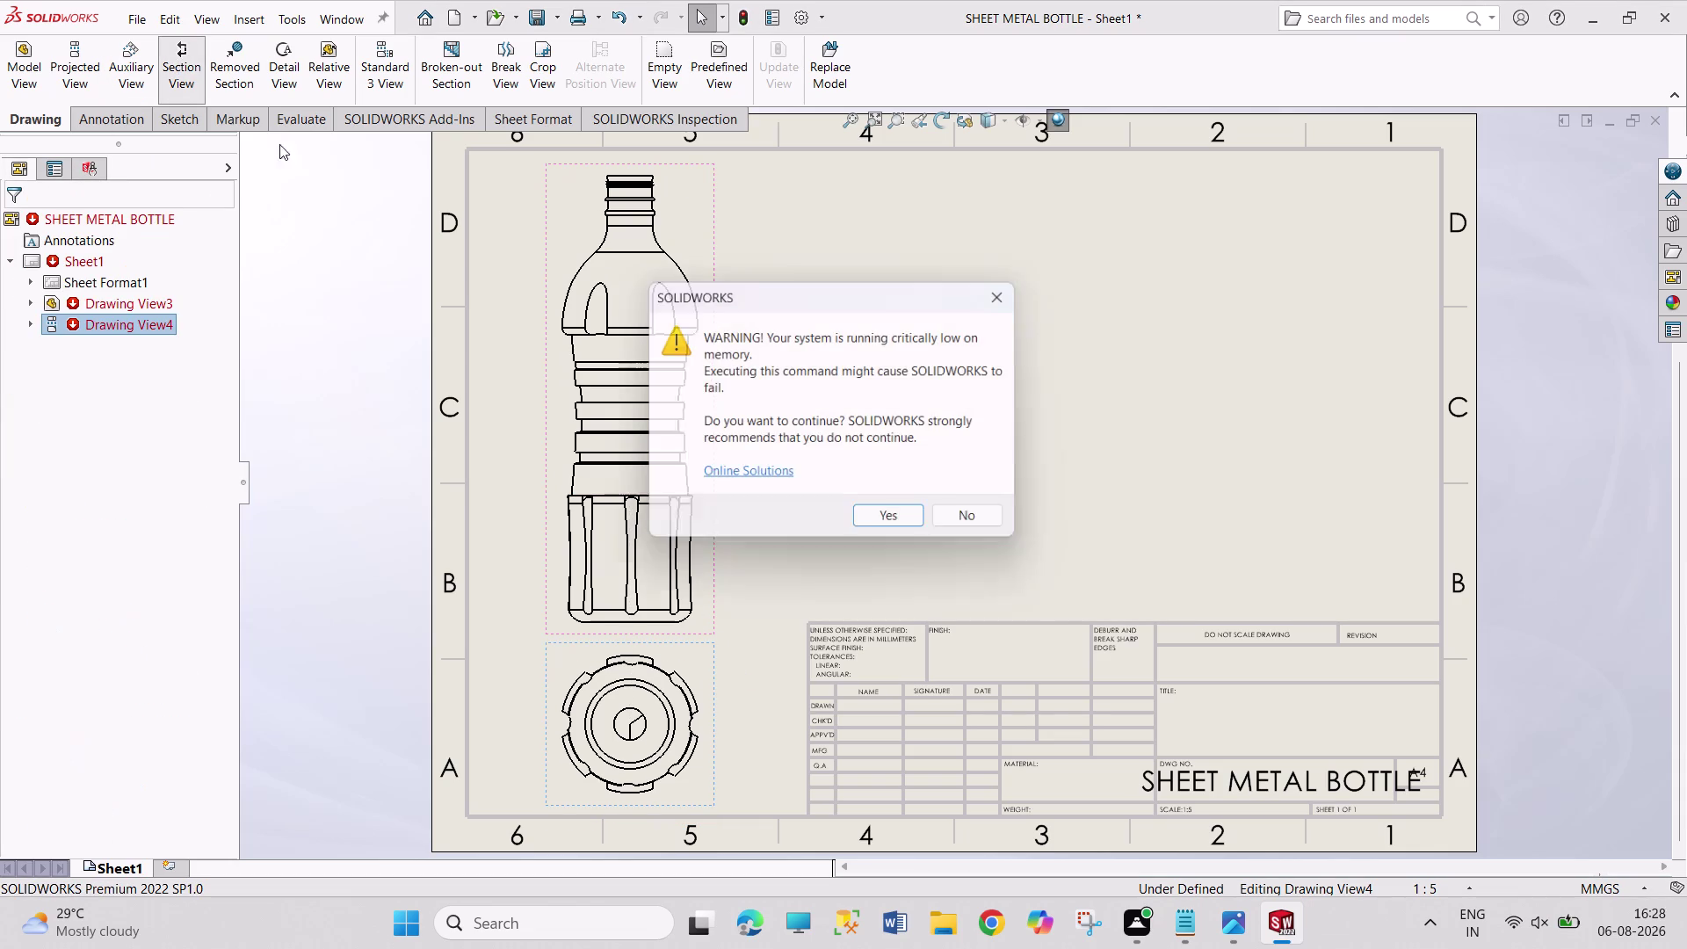
click(885, 514)
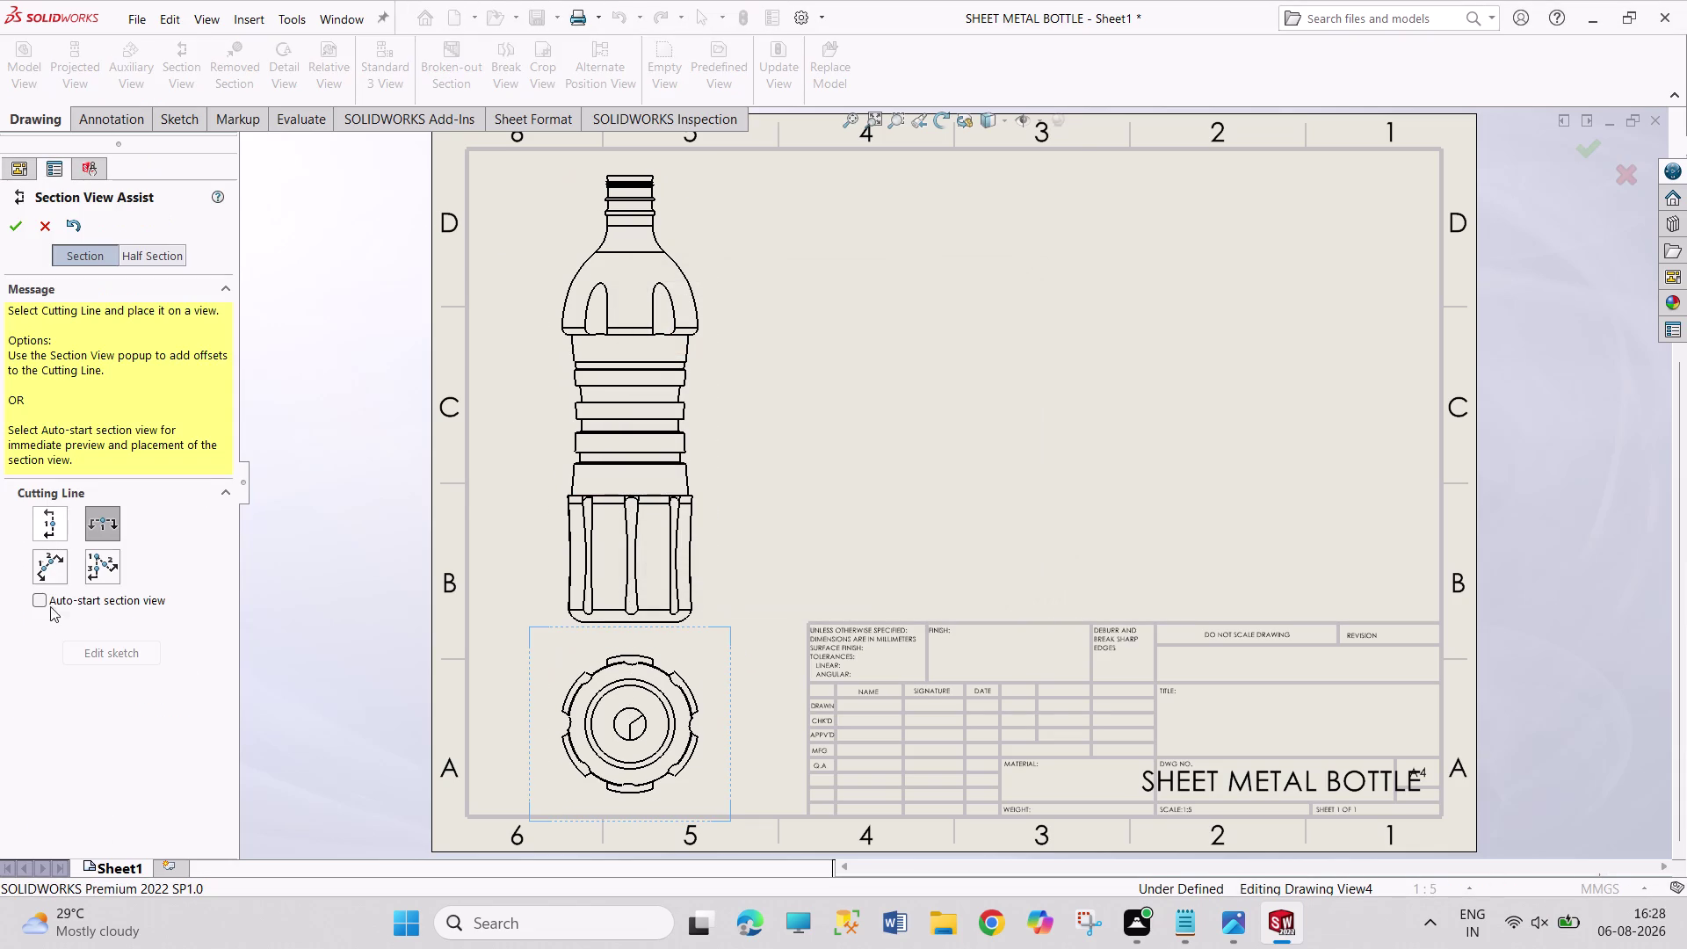
Cut section A-A vertically through the bottle's centre on the top view, then undo it.
click(54, 533)
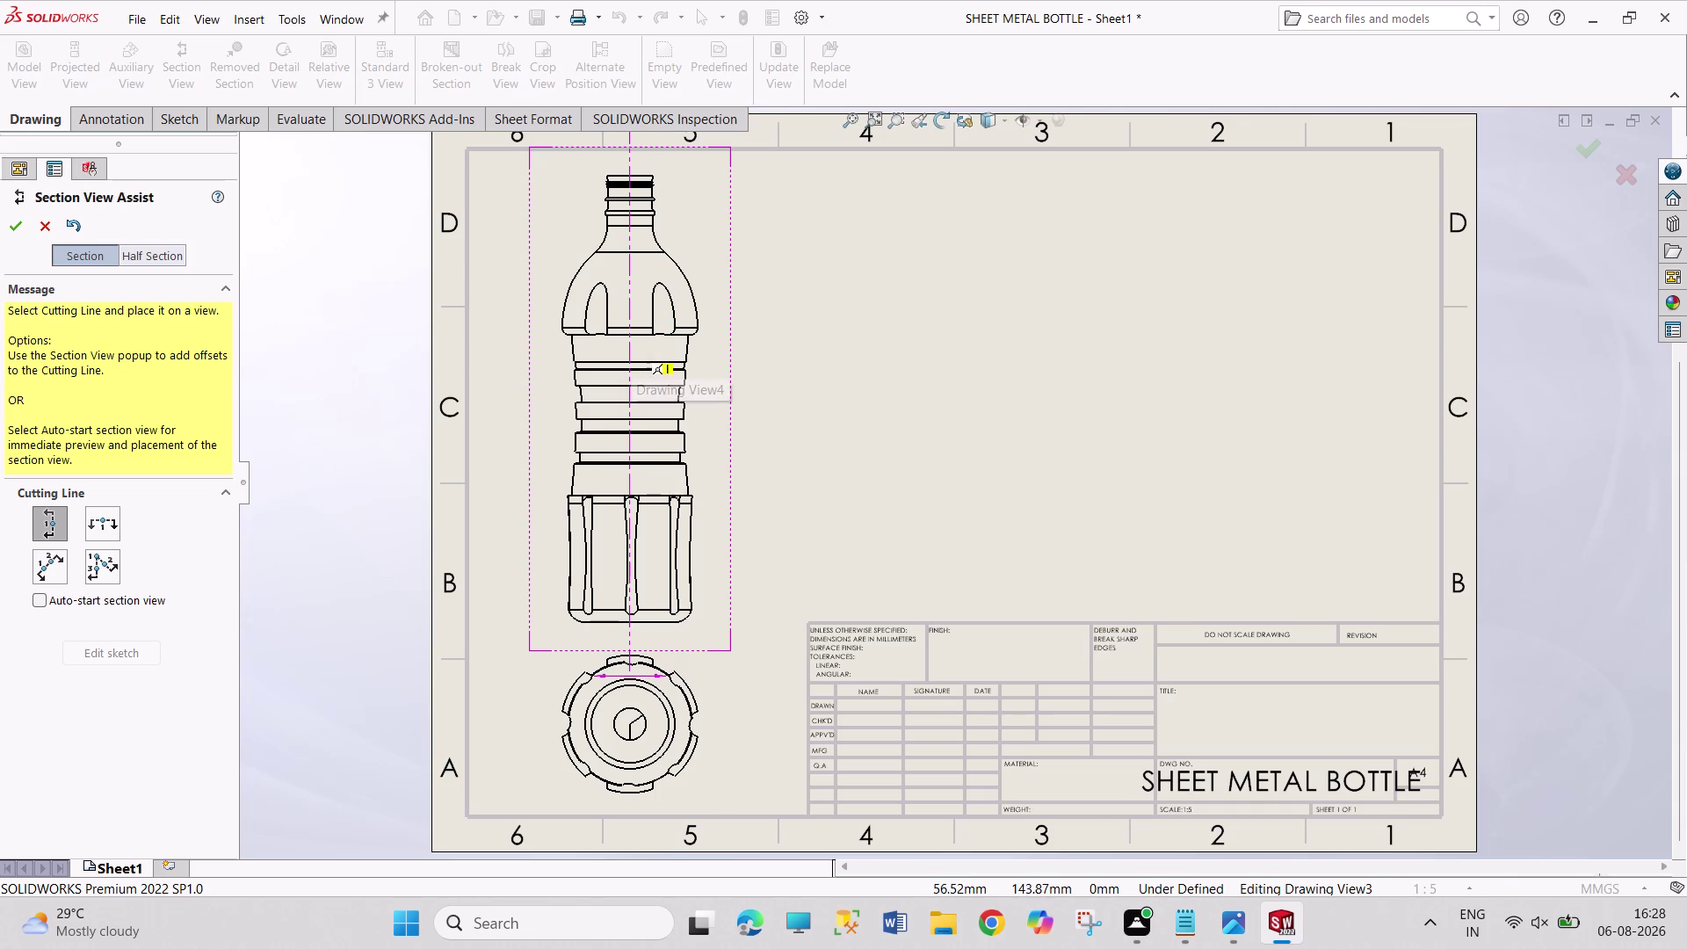
click(632, 362)
click(658, 329)
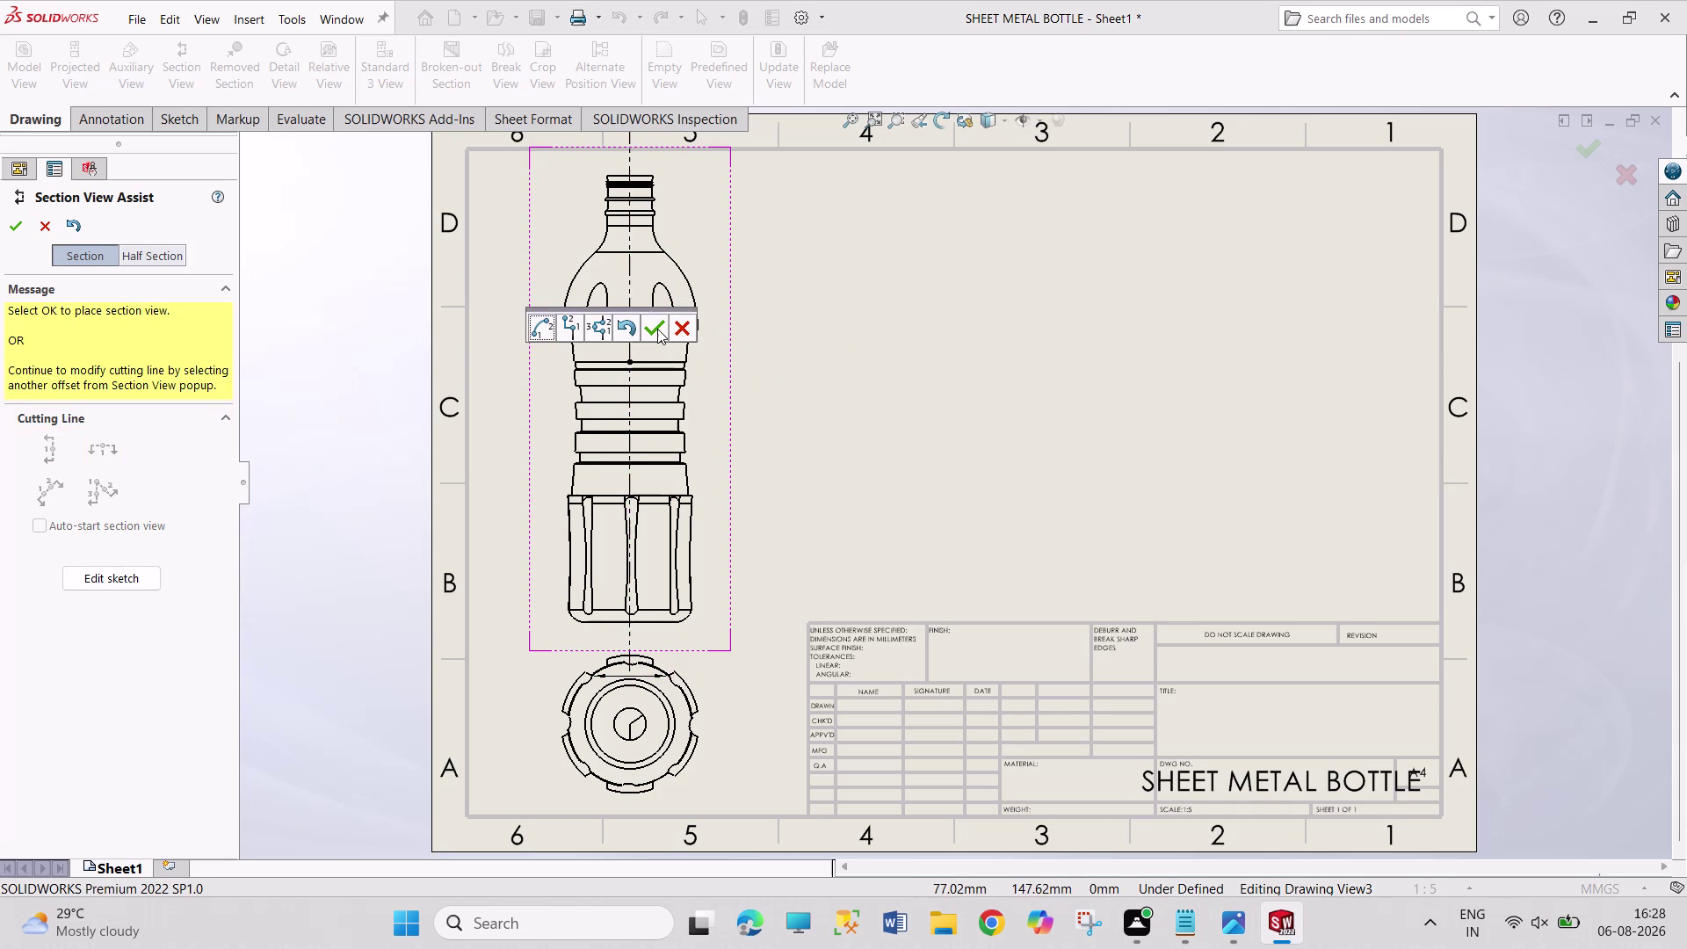
click(886, 345)
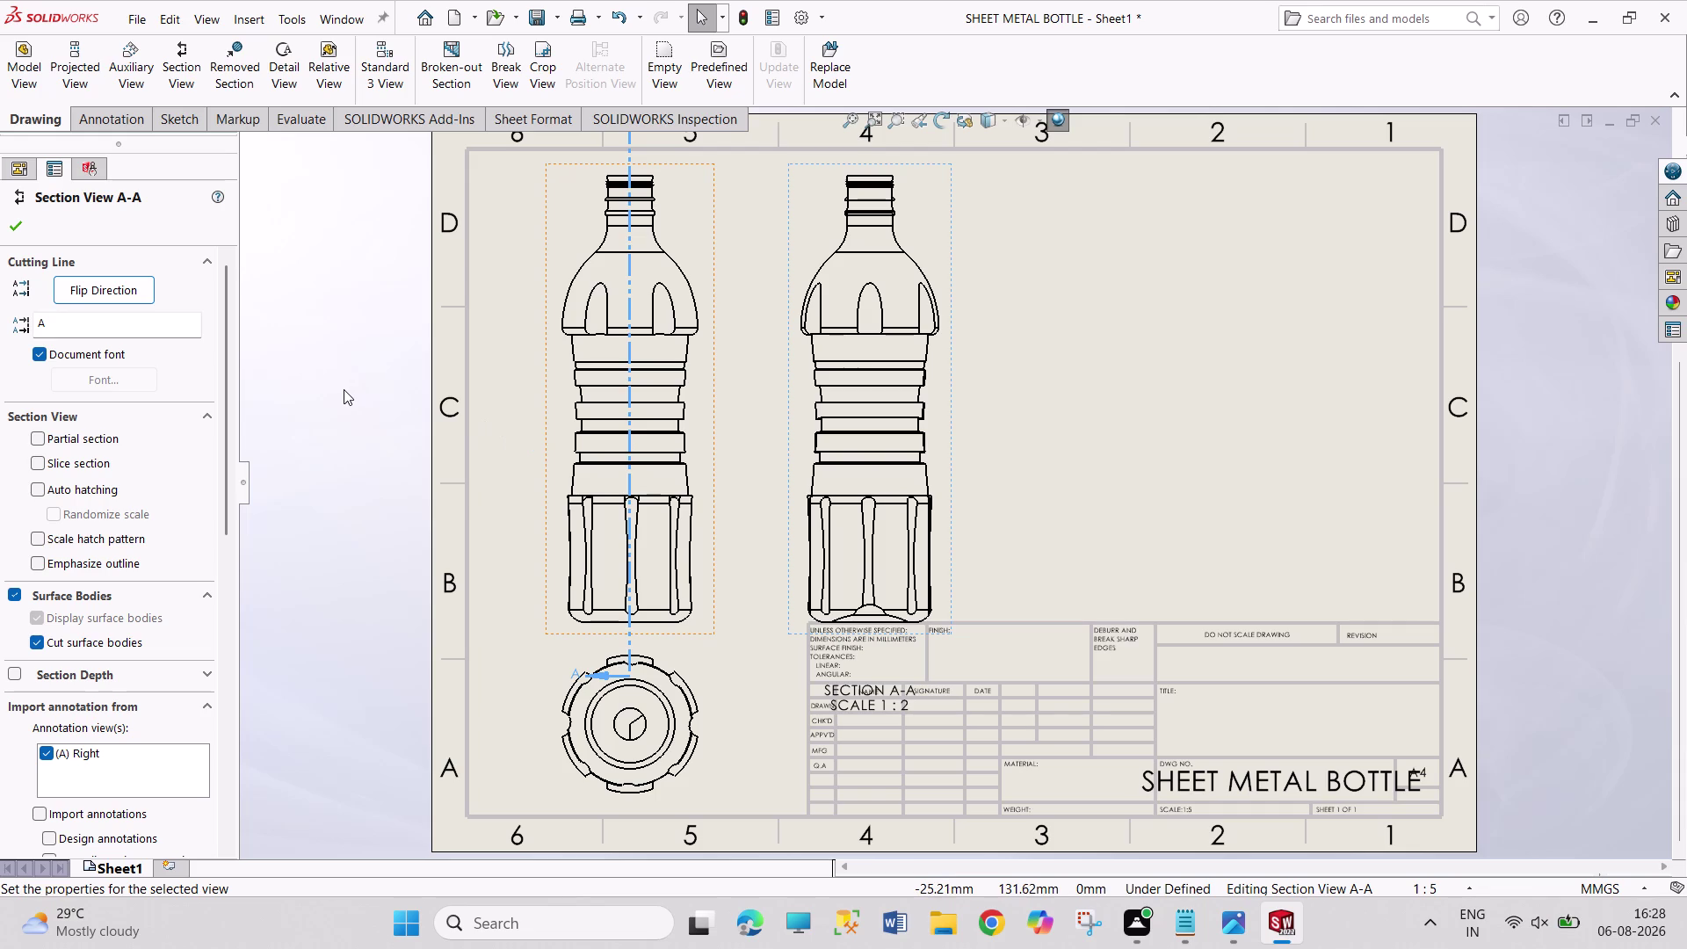
key(Escape)
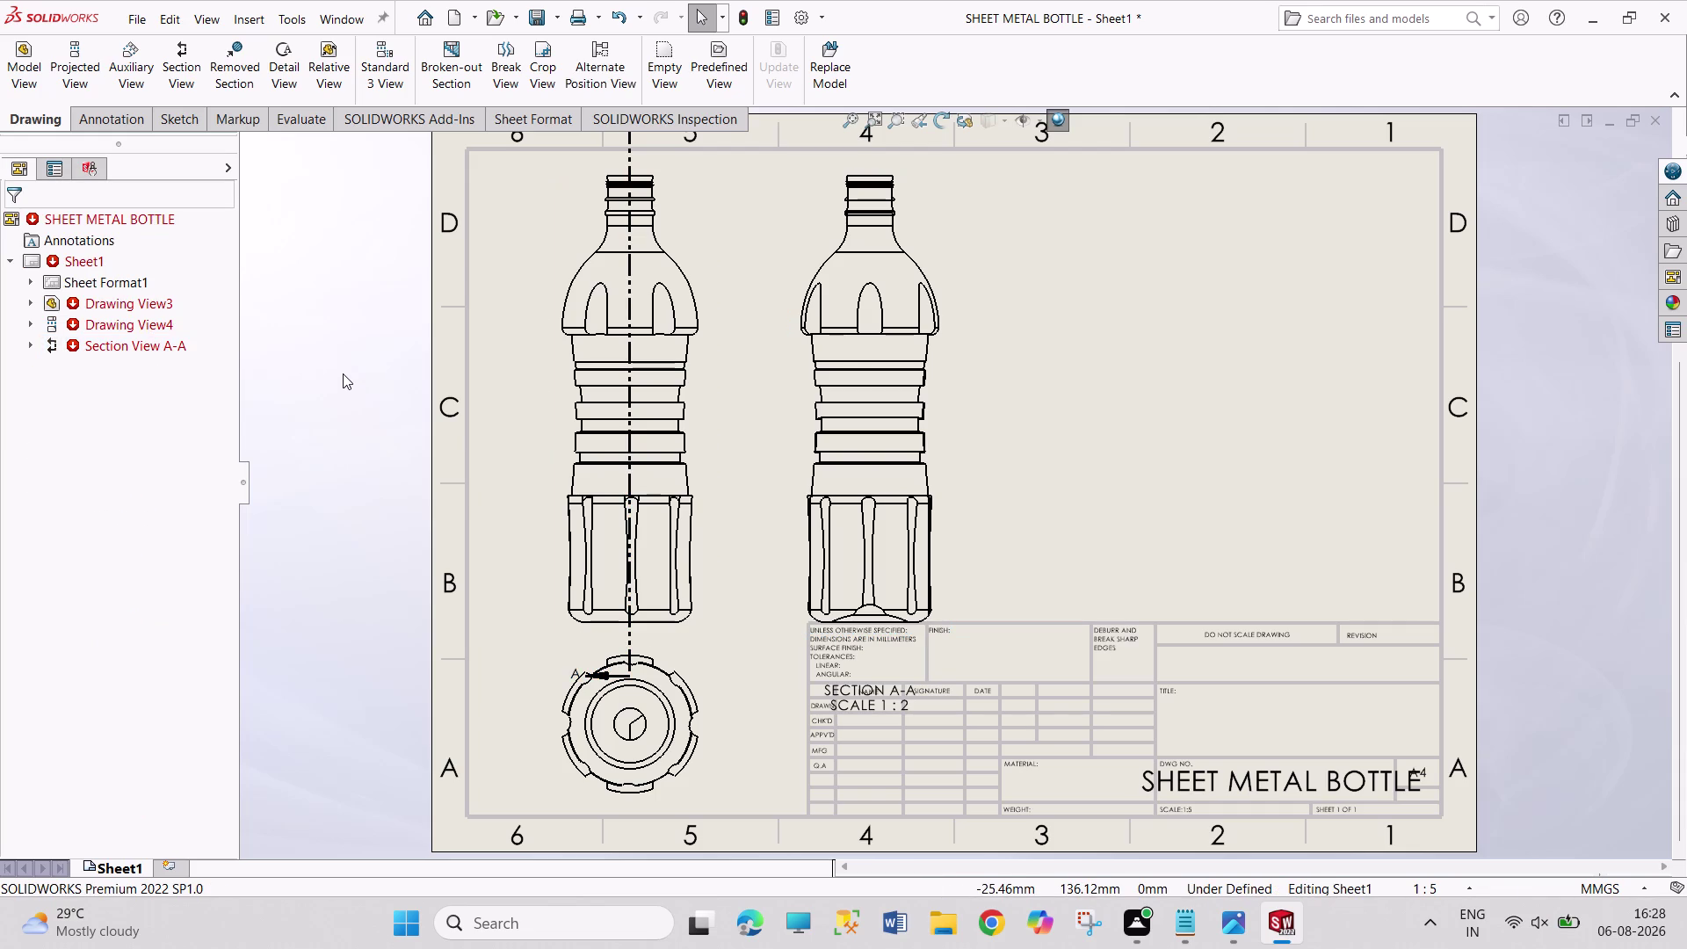
key(ctrl+z)
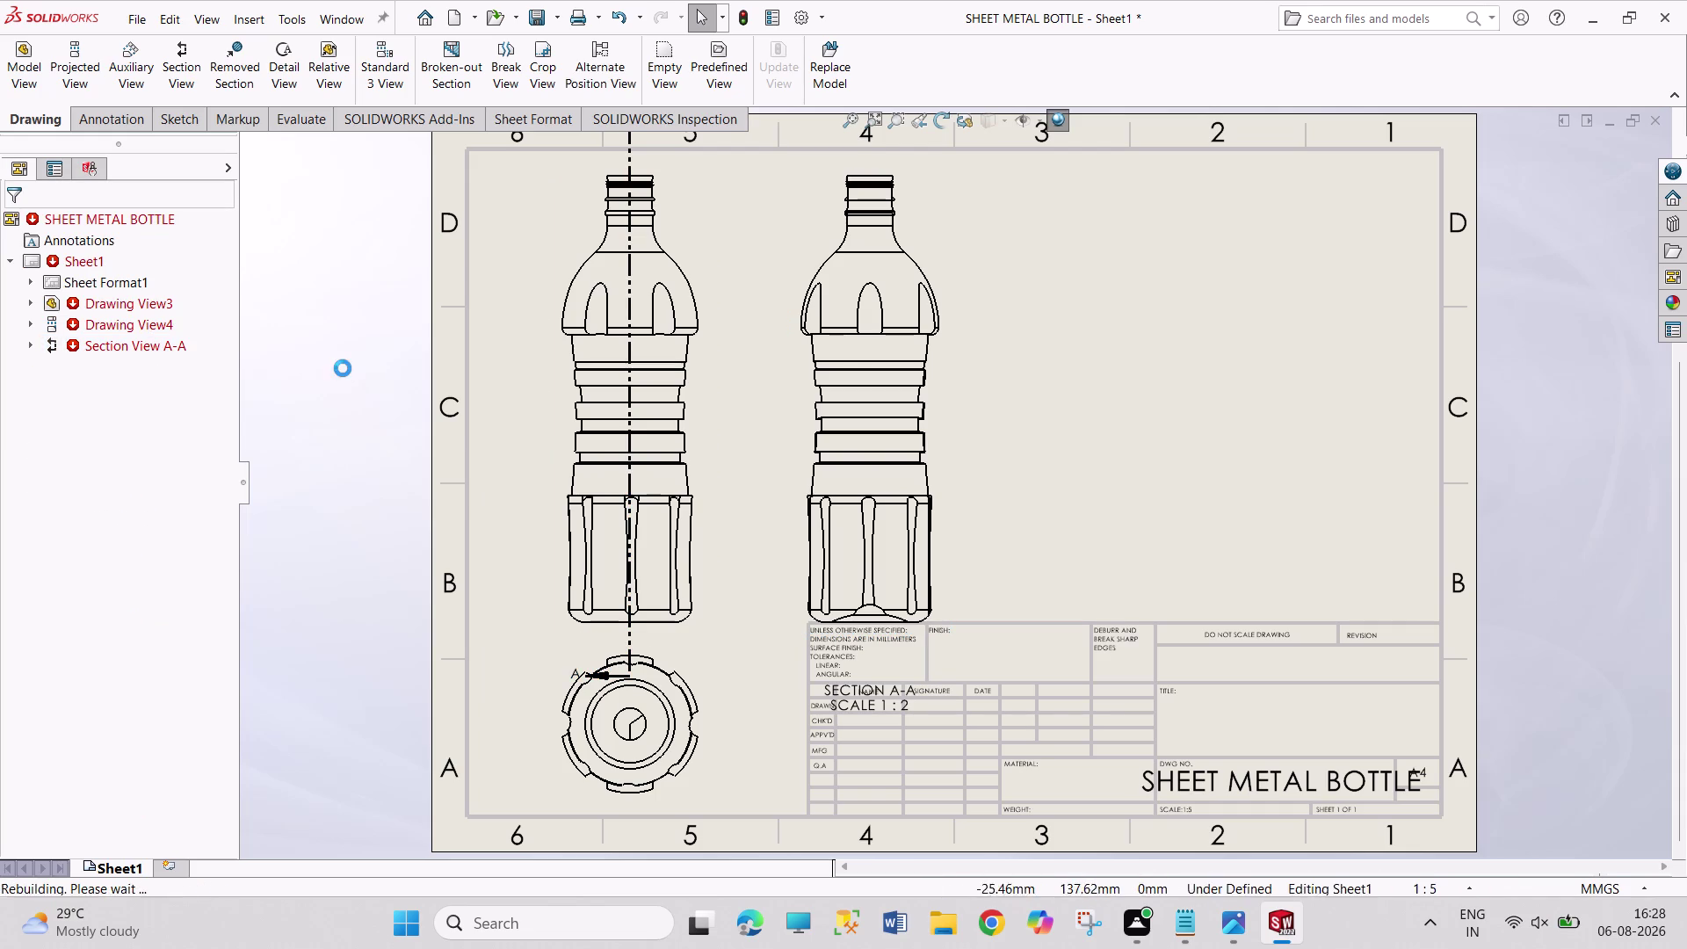
click(34, 73)
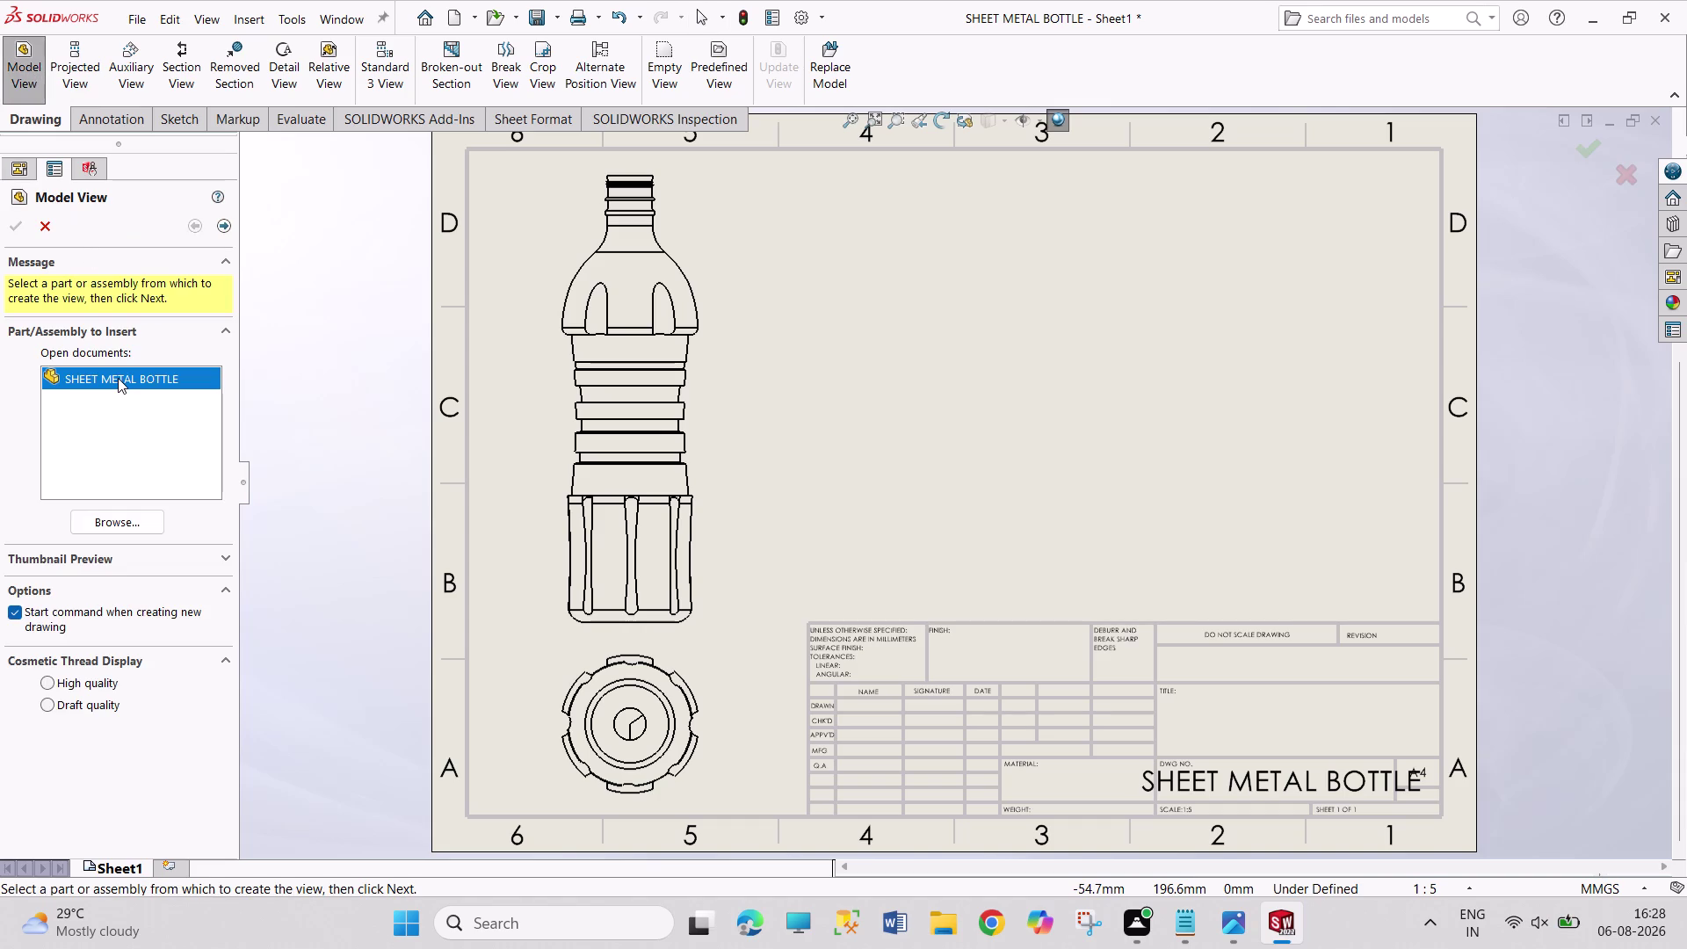
Set up an isometric, shaded-with-edges model view of SHEET METAL BOTTLE.
double_click(118, 378)
click(141, 536)
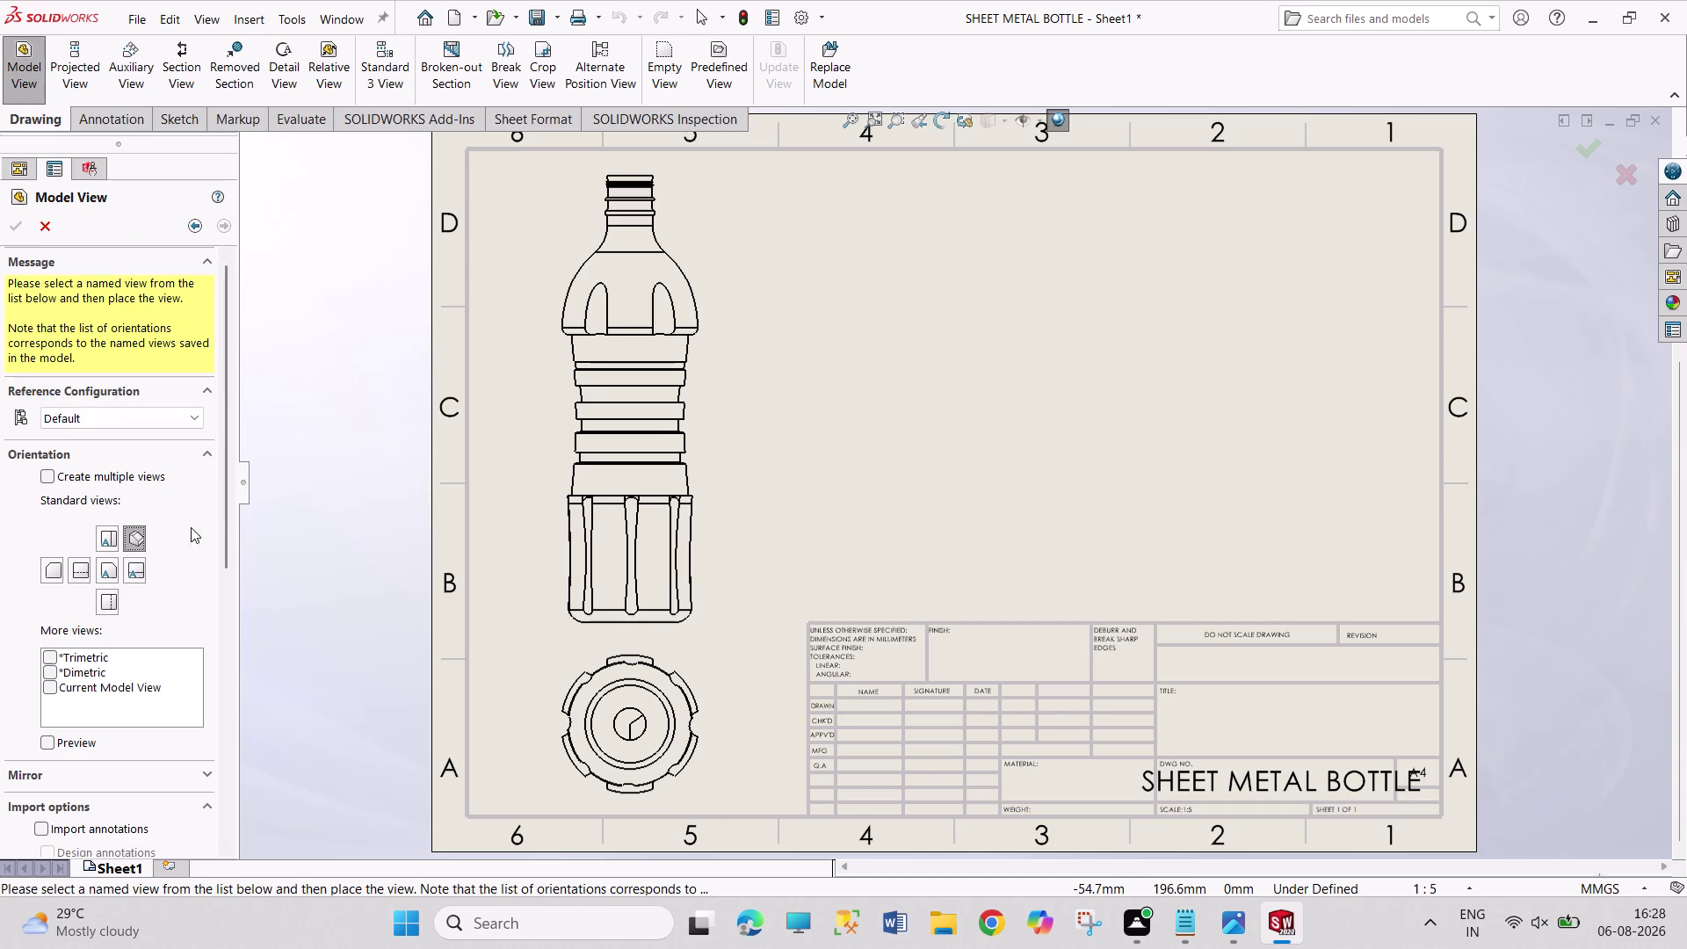
drag(228, 517, 220, 758)
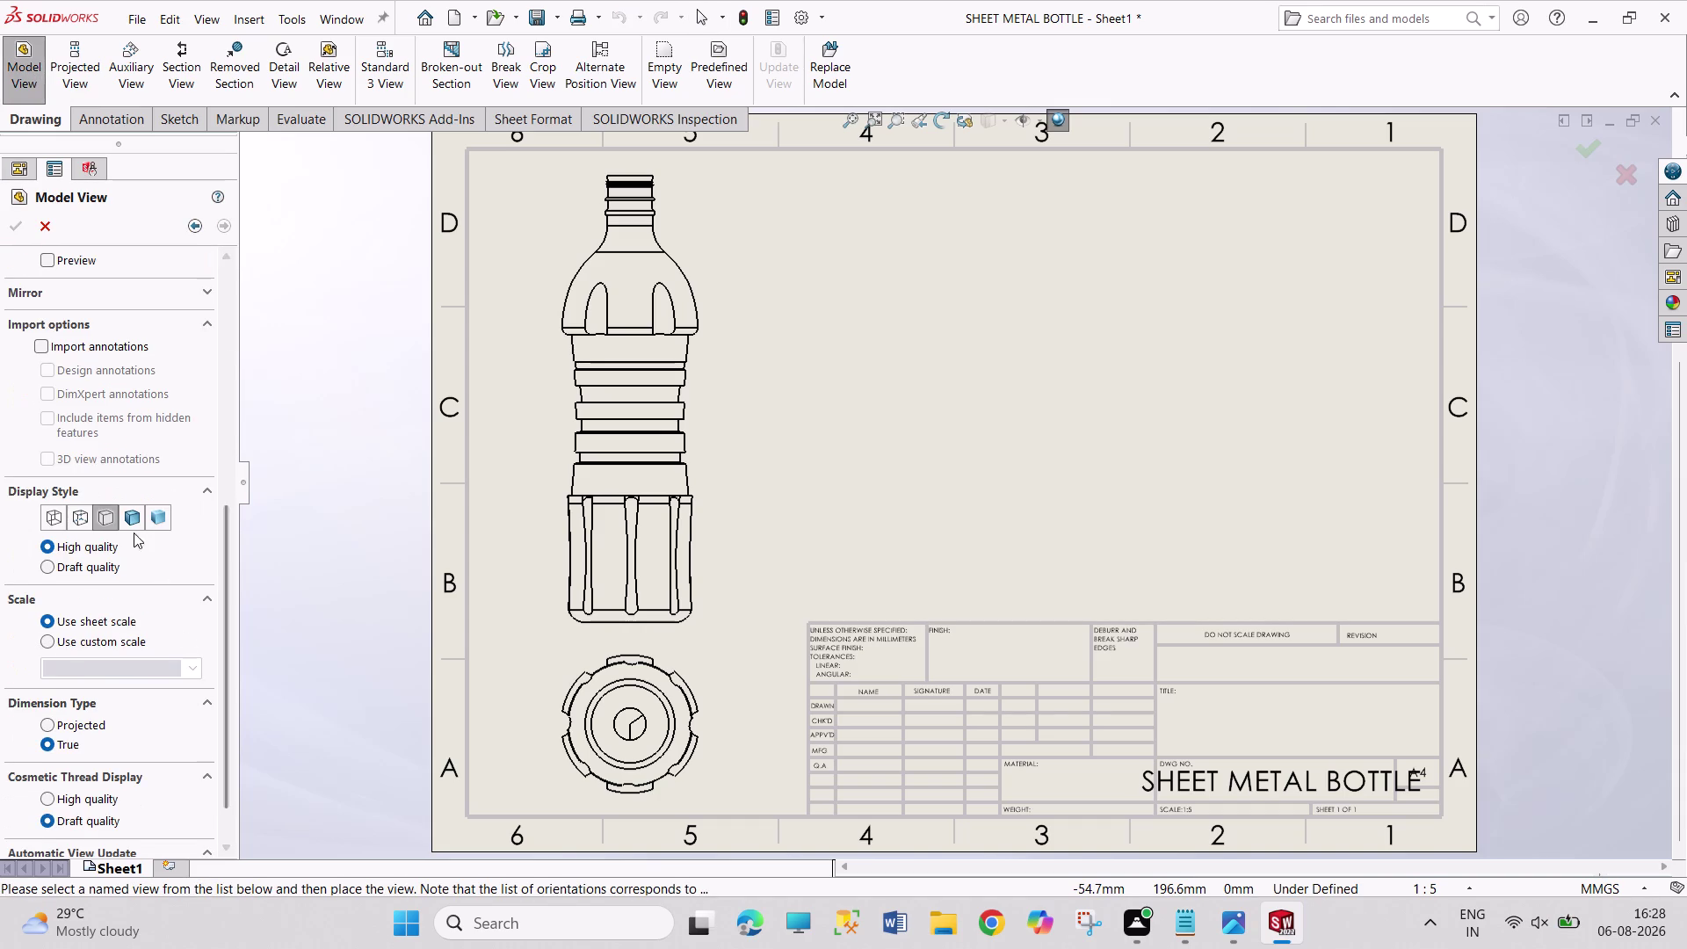
click(128, 521)
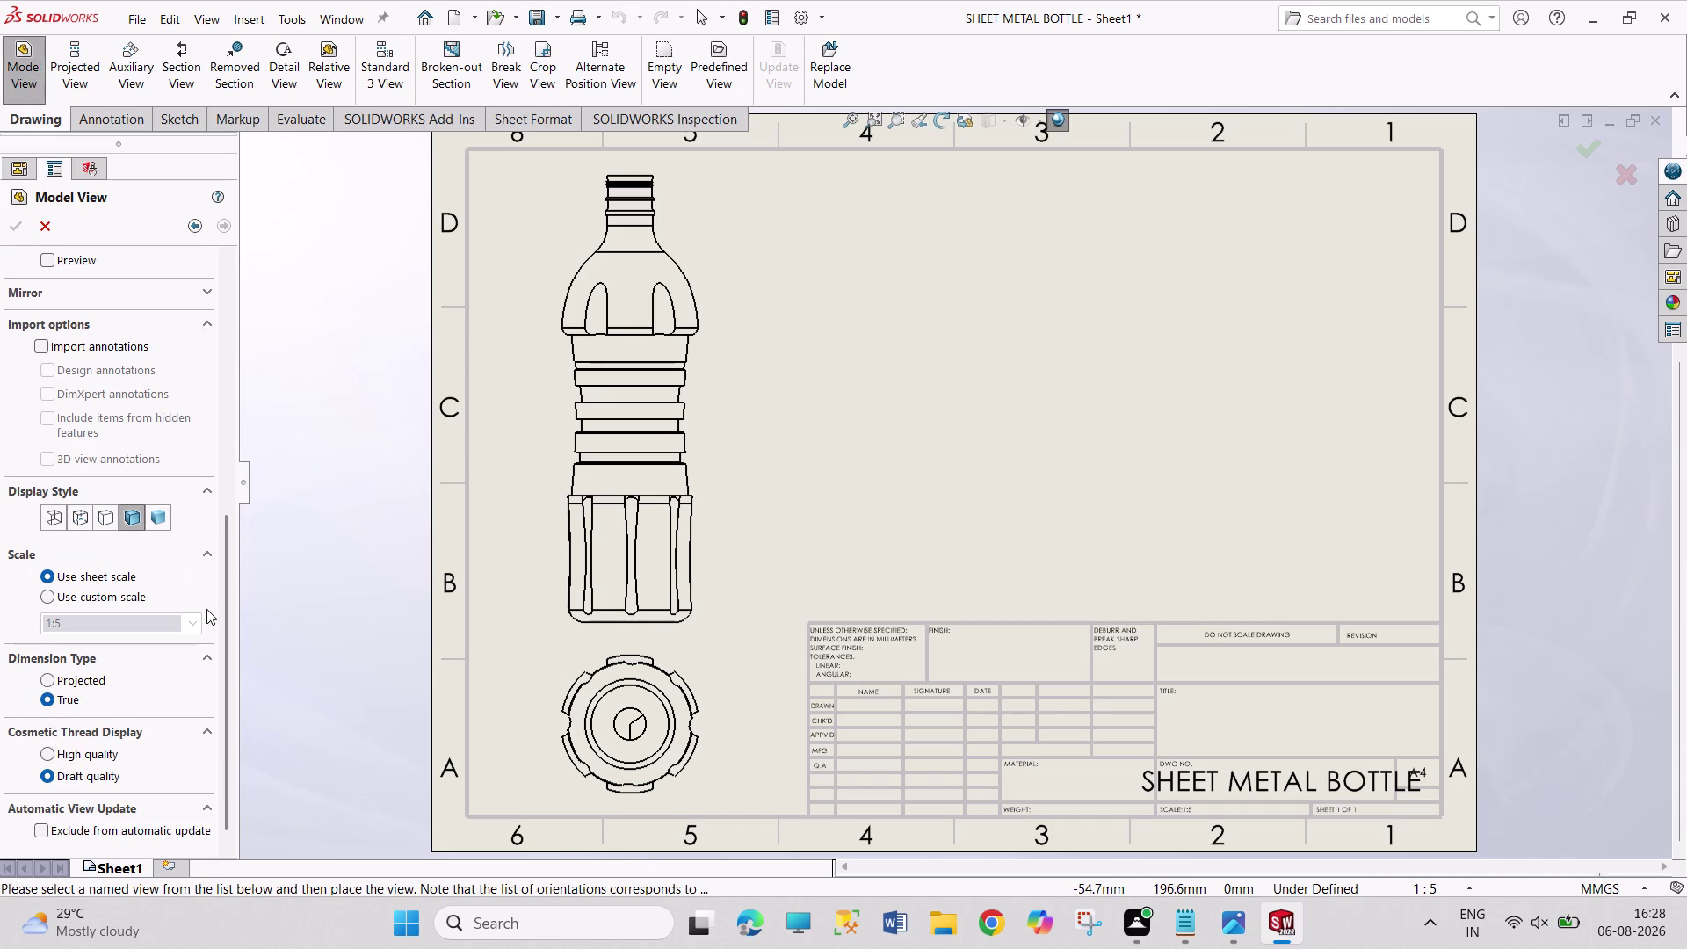
drag(221, 608, 232, 484)
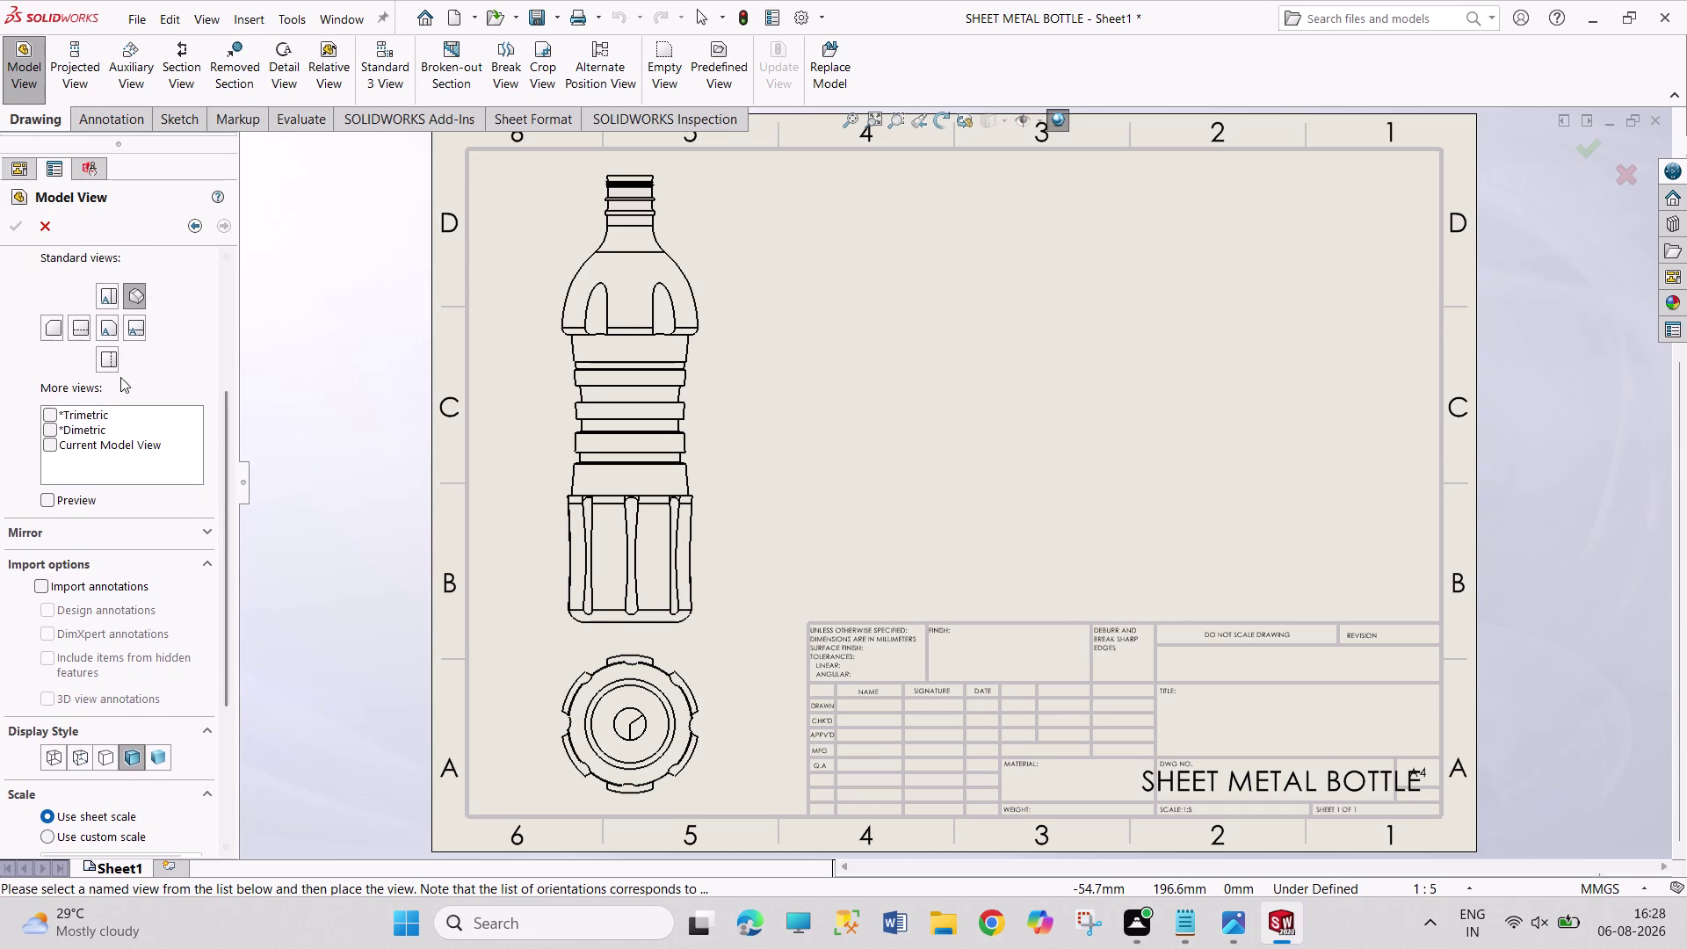
drag(228, 568, 231, 632)
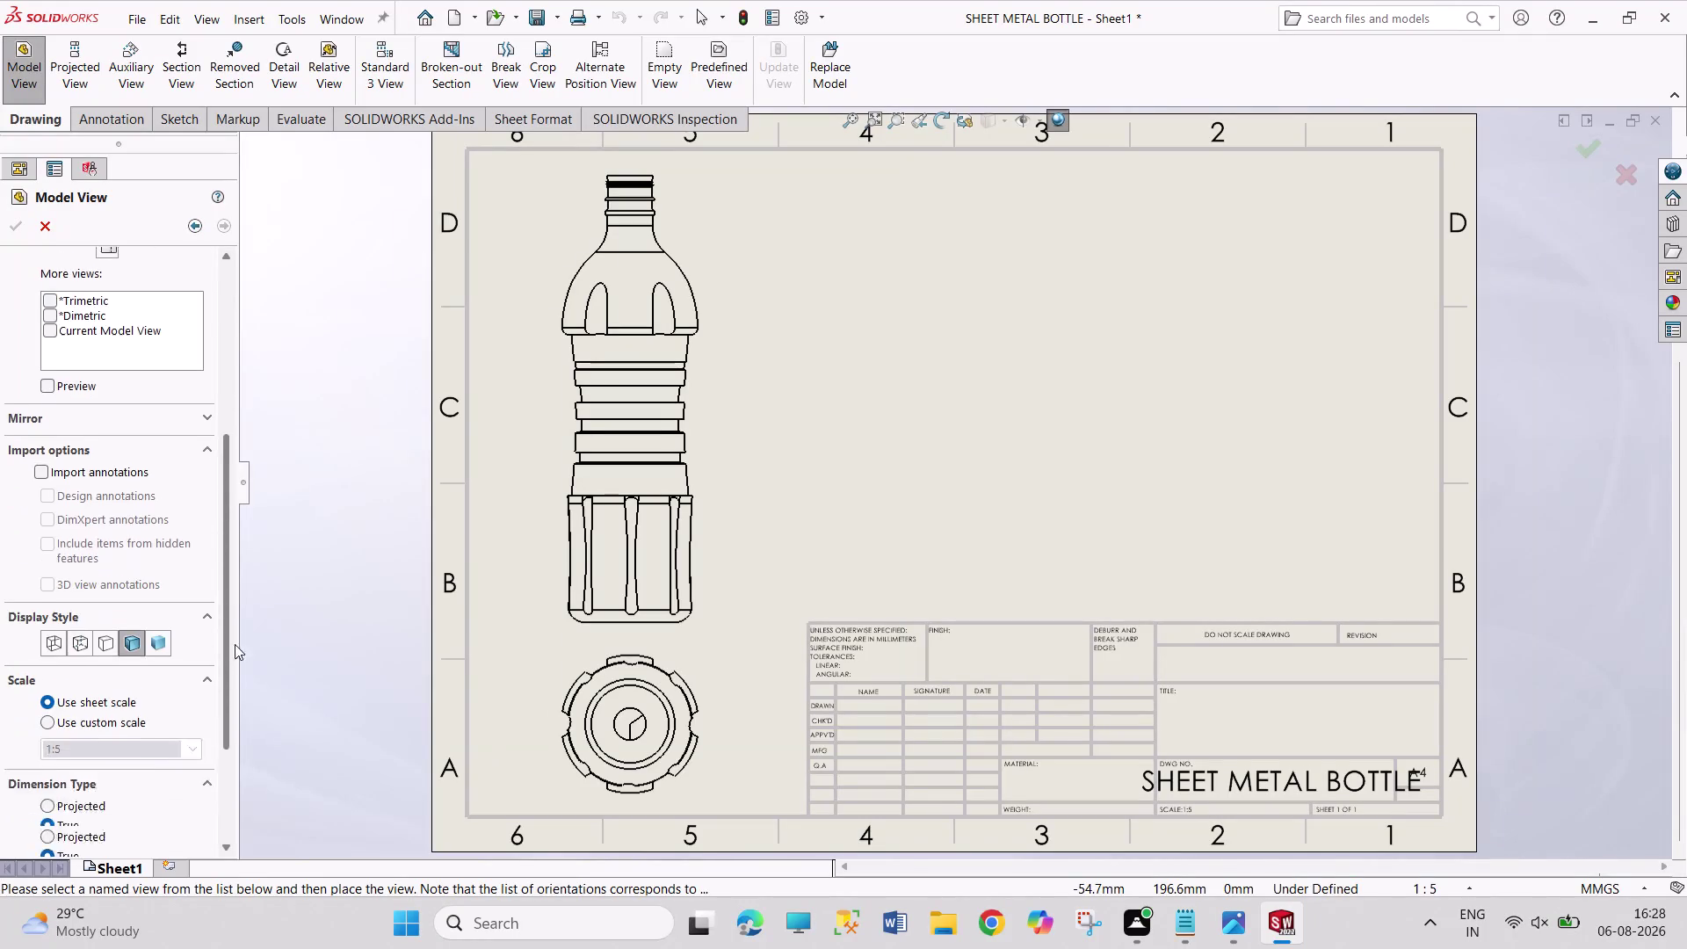
drag(232, 632, 248, 548)
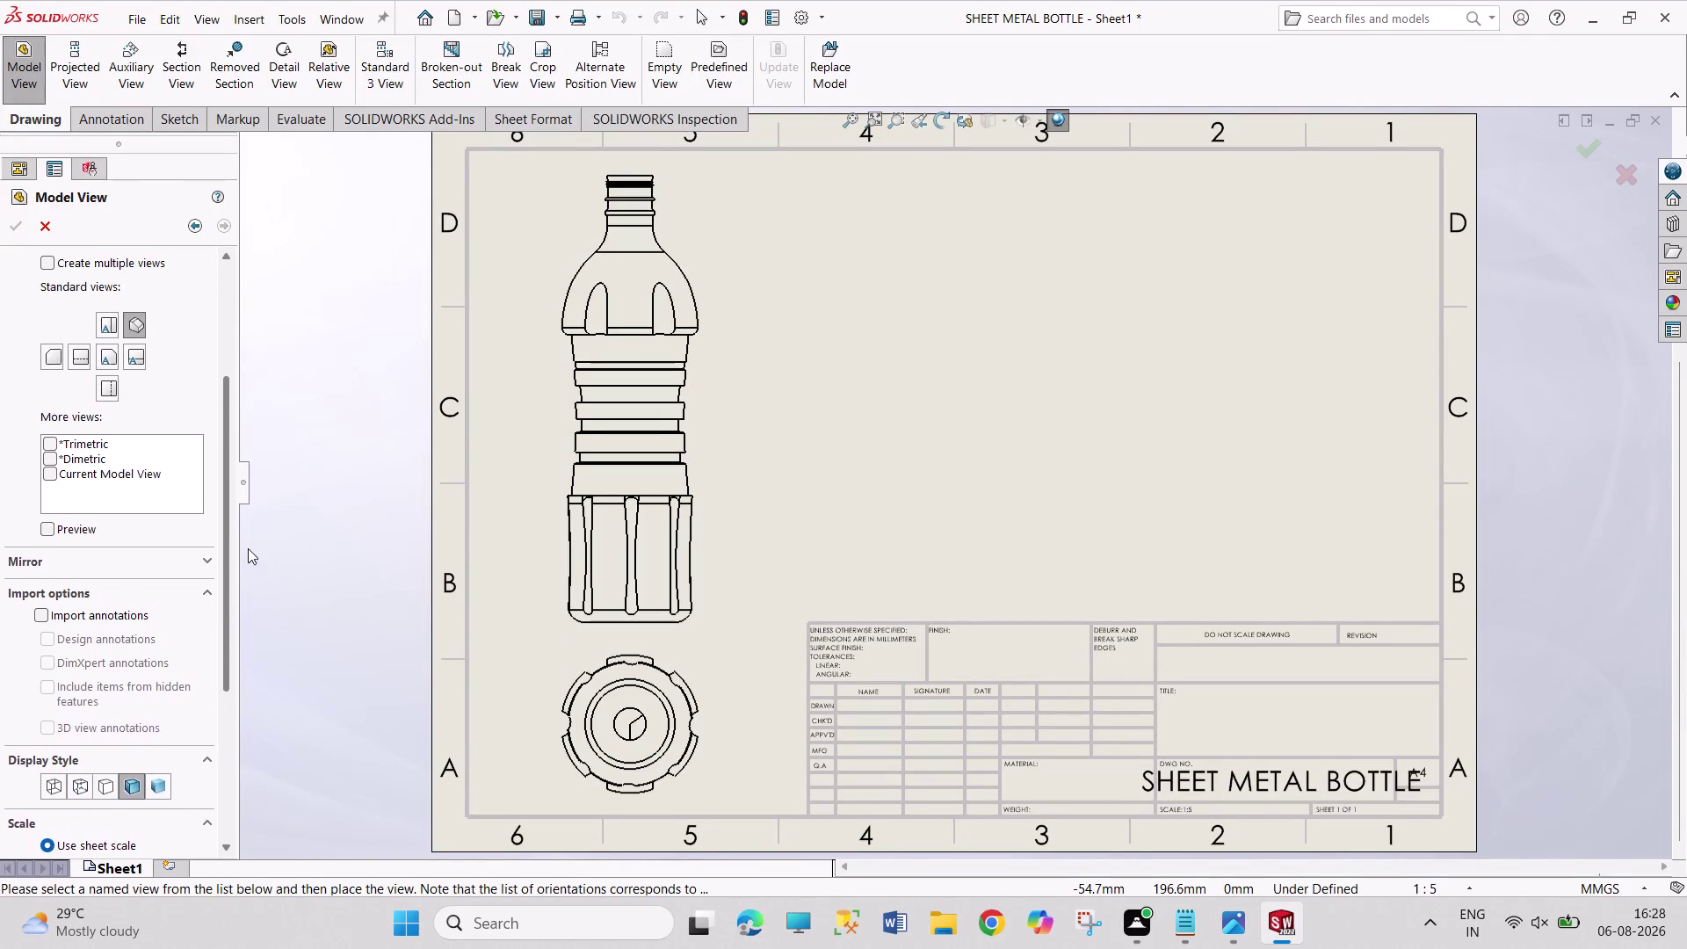
drag(248, 549, 247, 604)
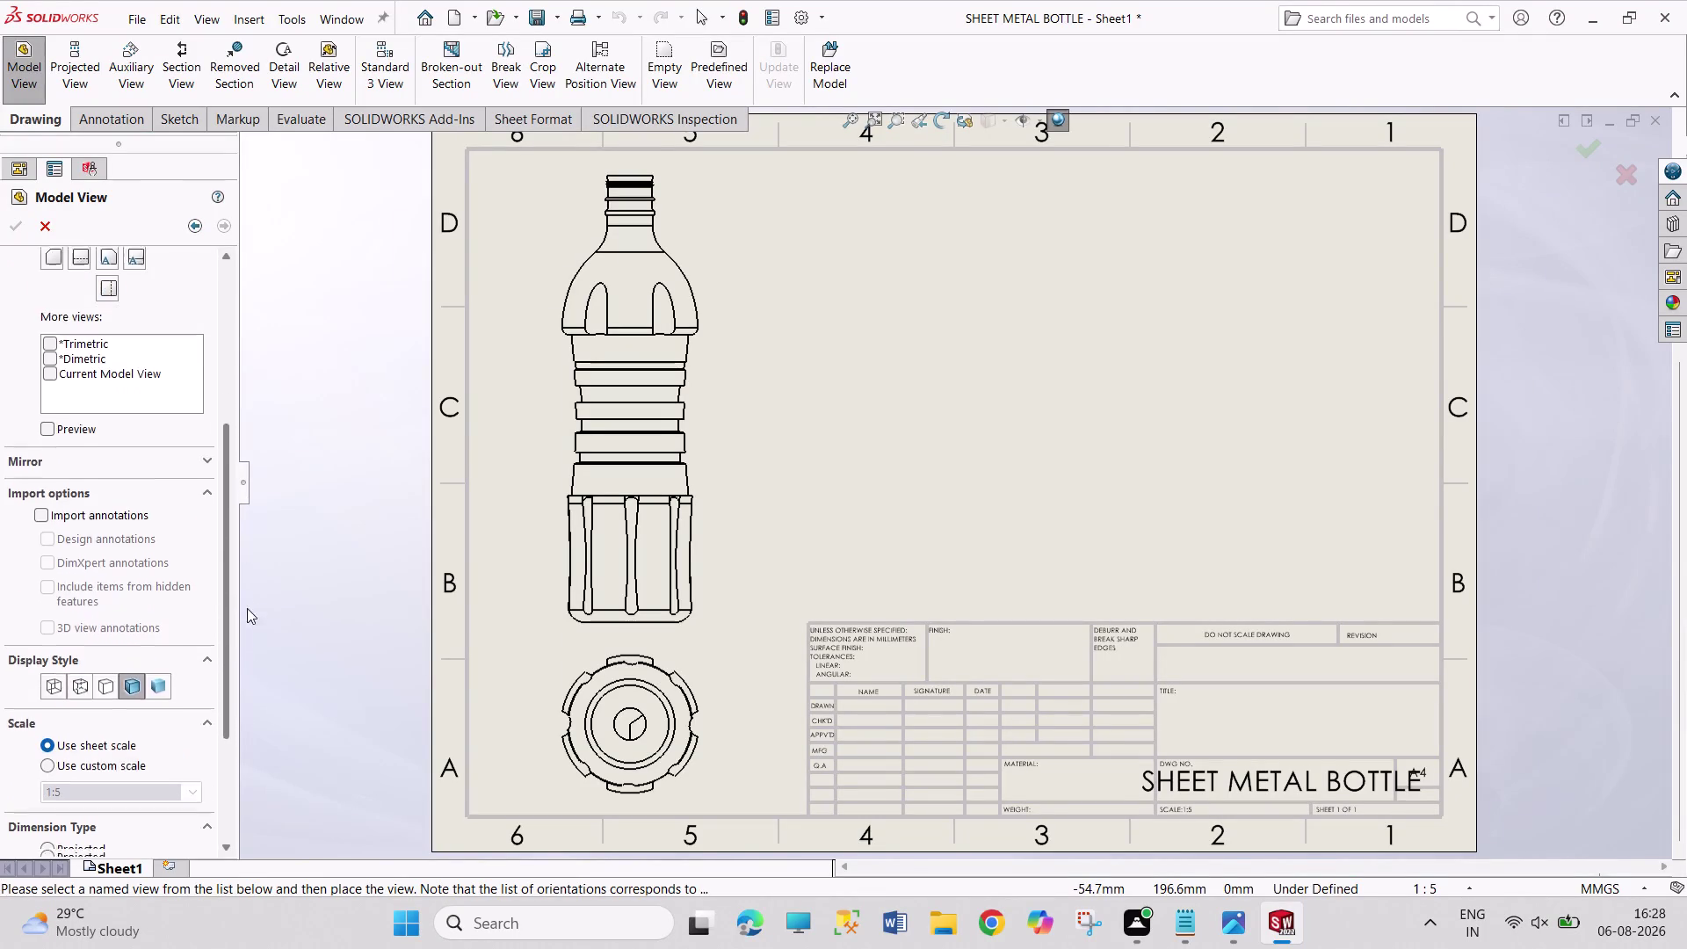
drag(247, 605, 250, 639)
Place the isometric view beside the existing views at custom scale 1:3.
click(114, 692)
click(111, 719)
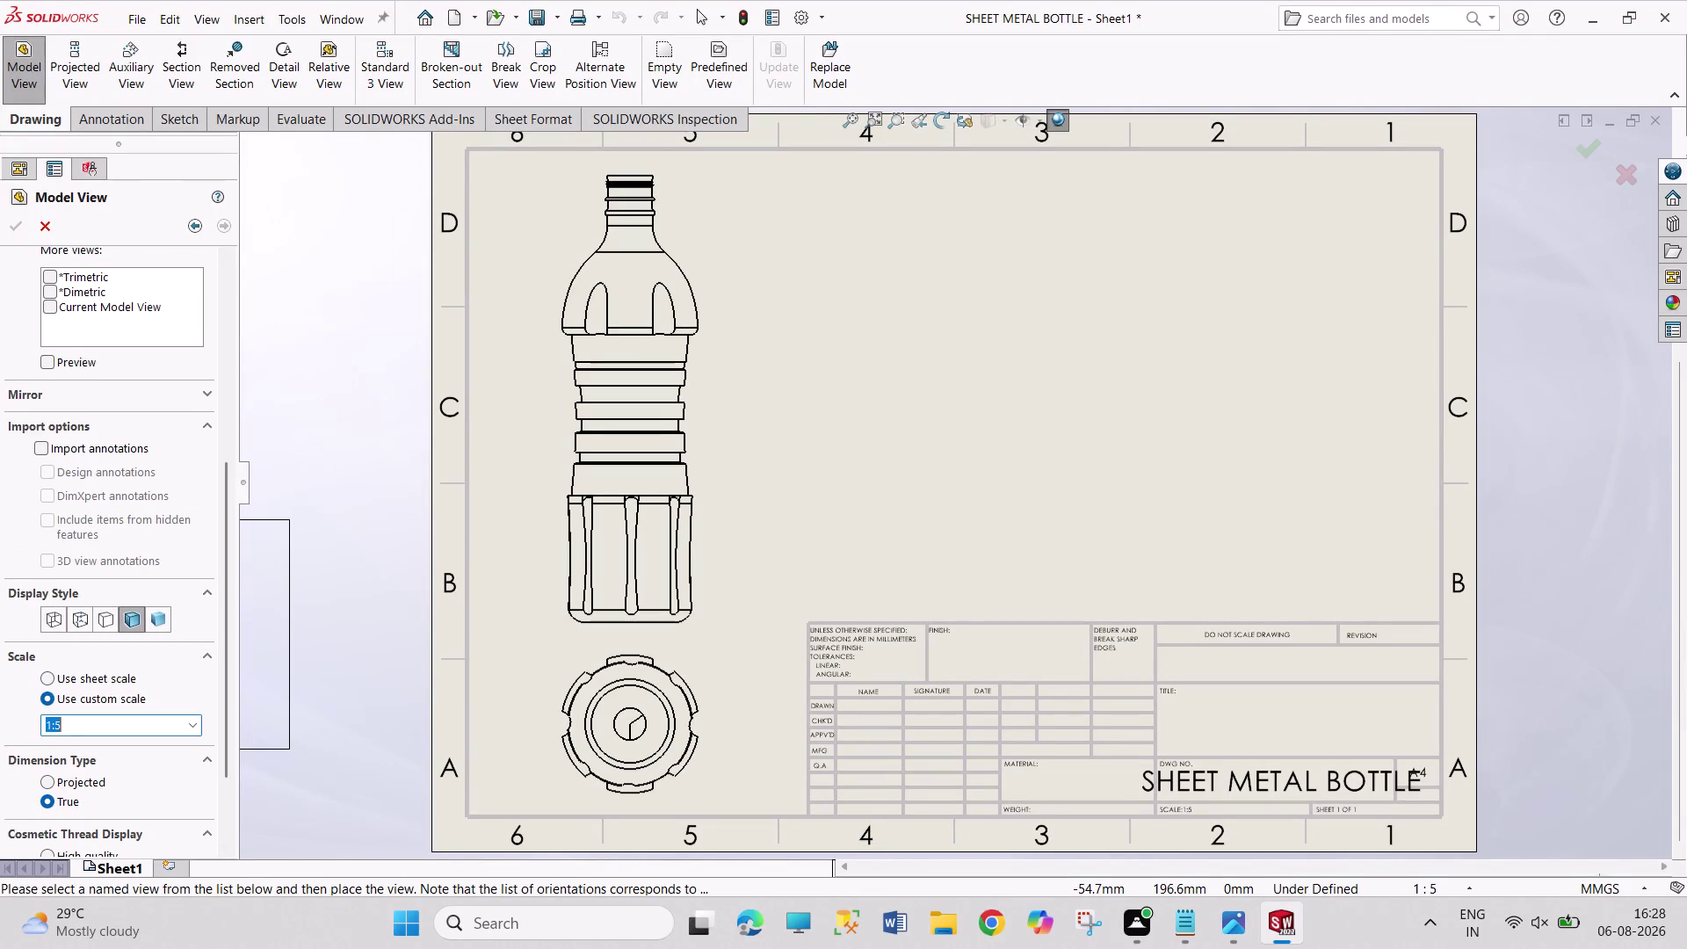
click(108, 719)
key(BackSpace)
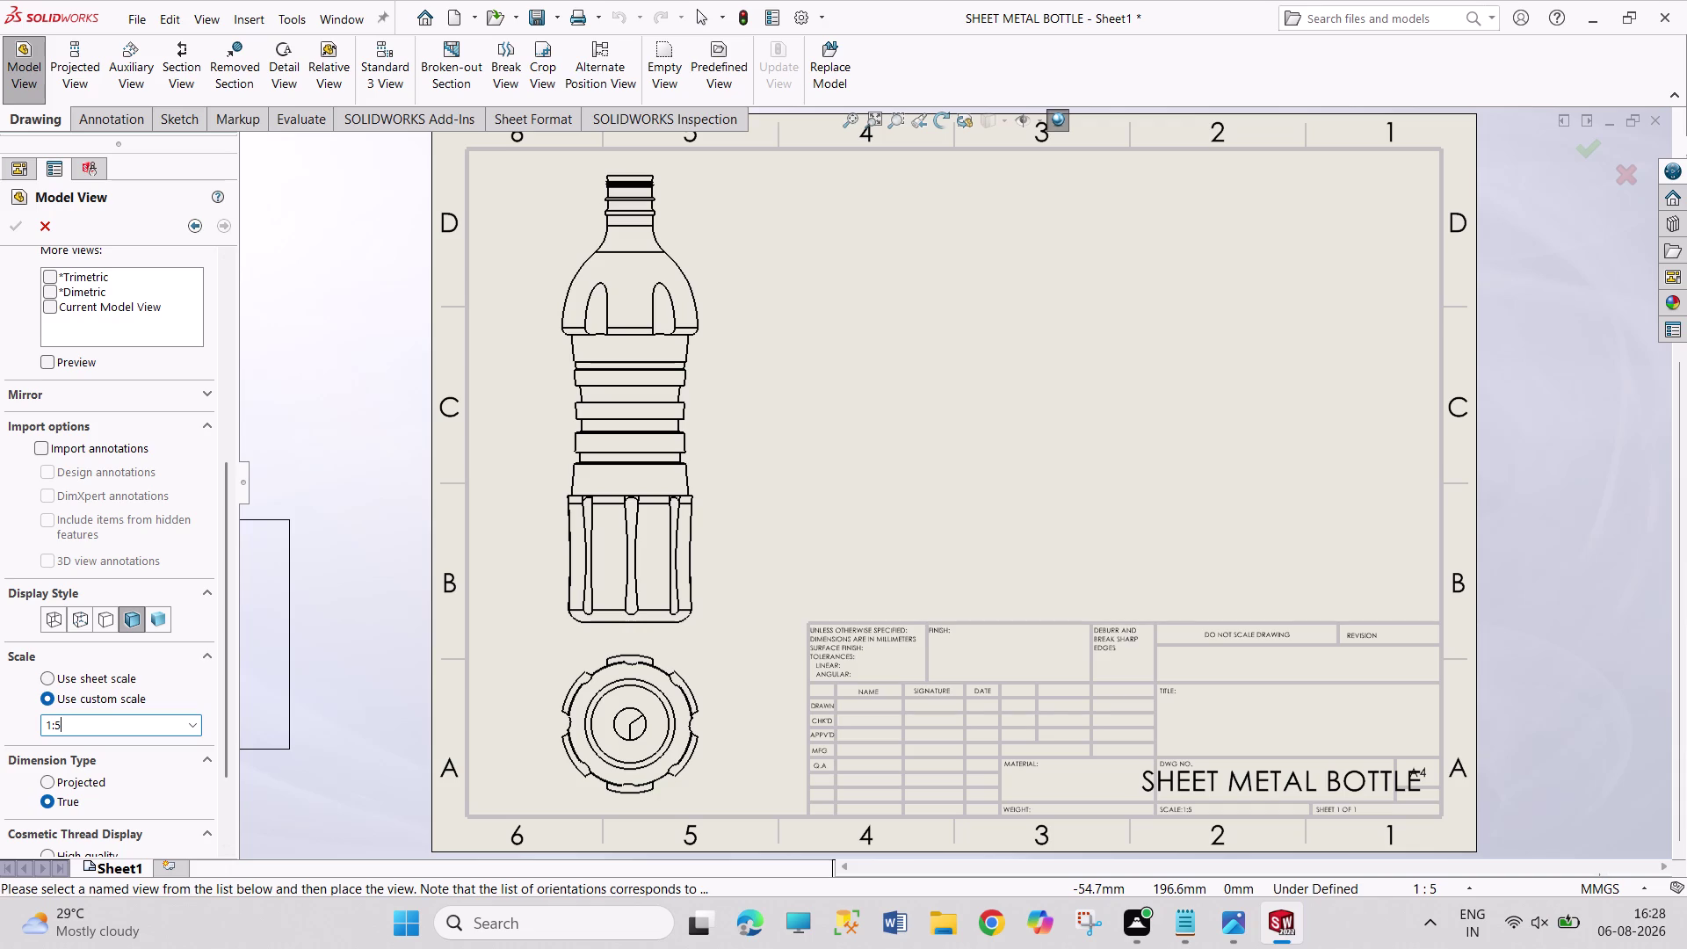
key(3)
key(Return)
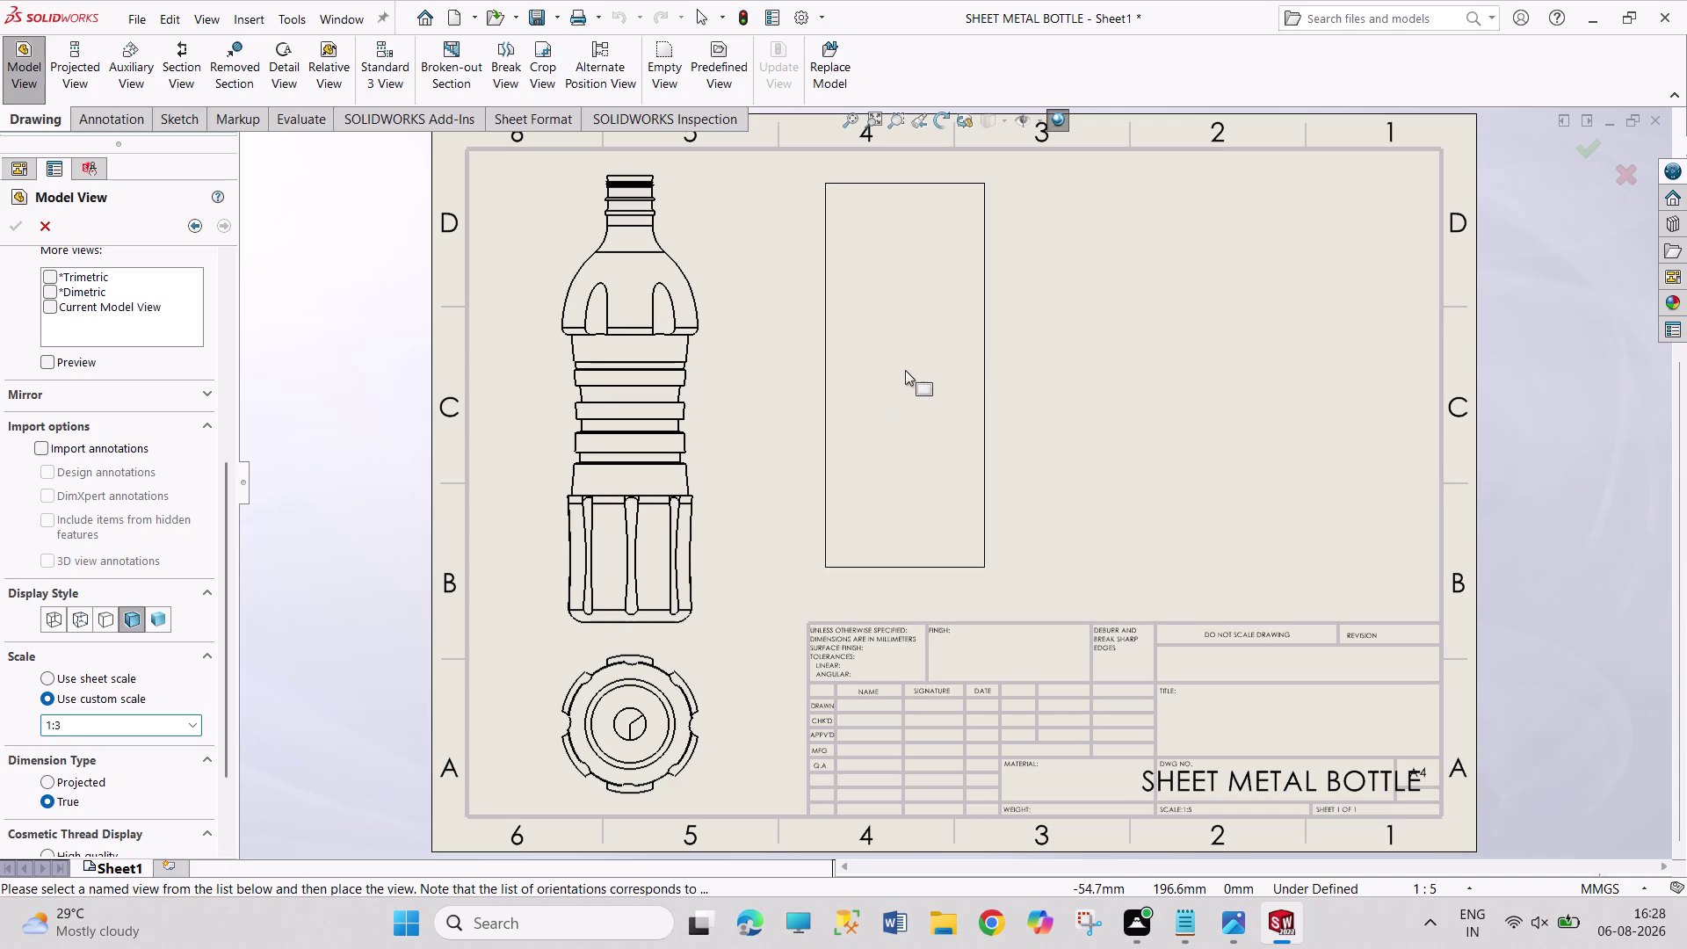
click(944, 379)
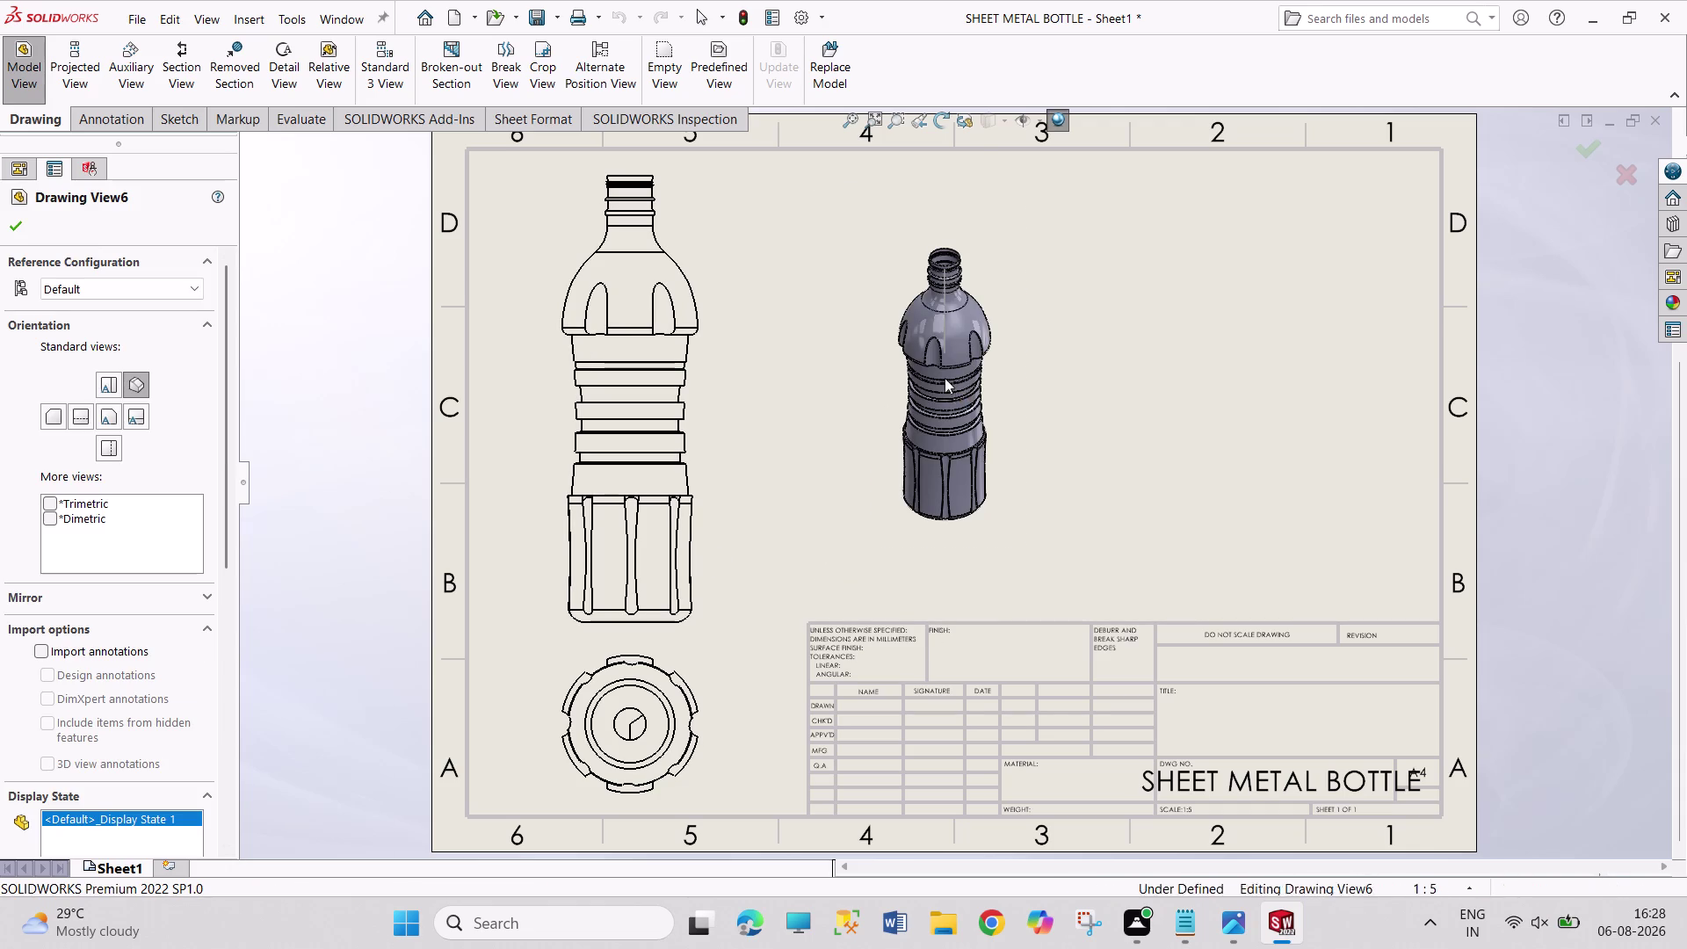
Enlarge the placed isometric view with a larger custom scale and confirm it.
drag(227, 559, 227, 739)
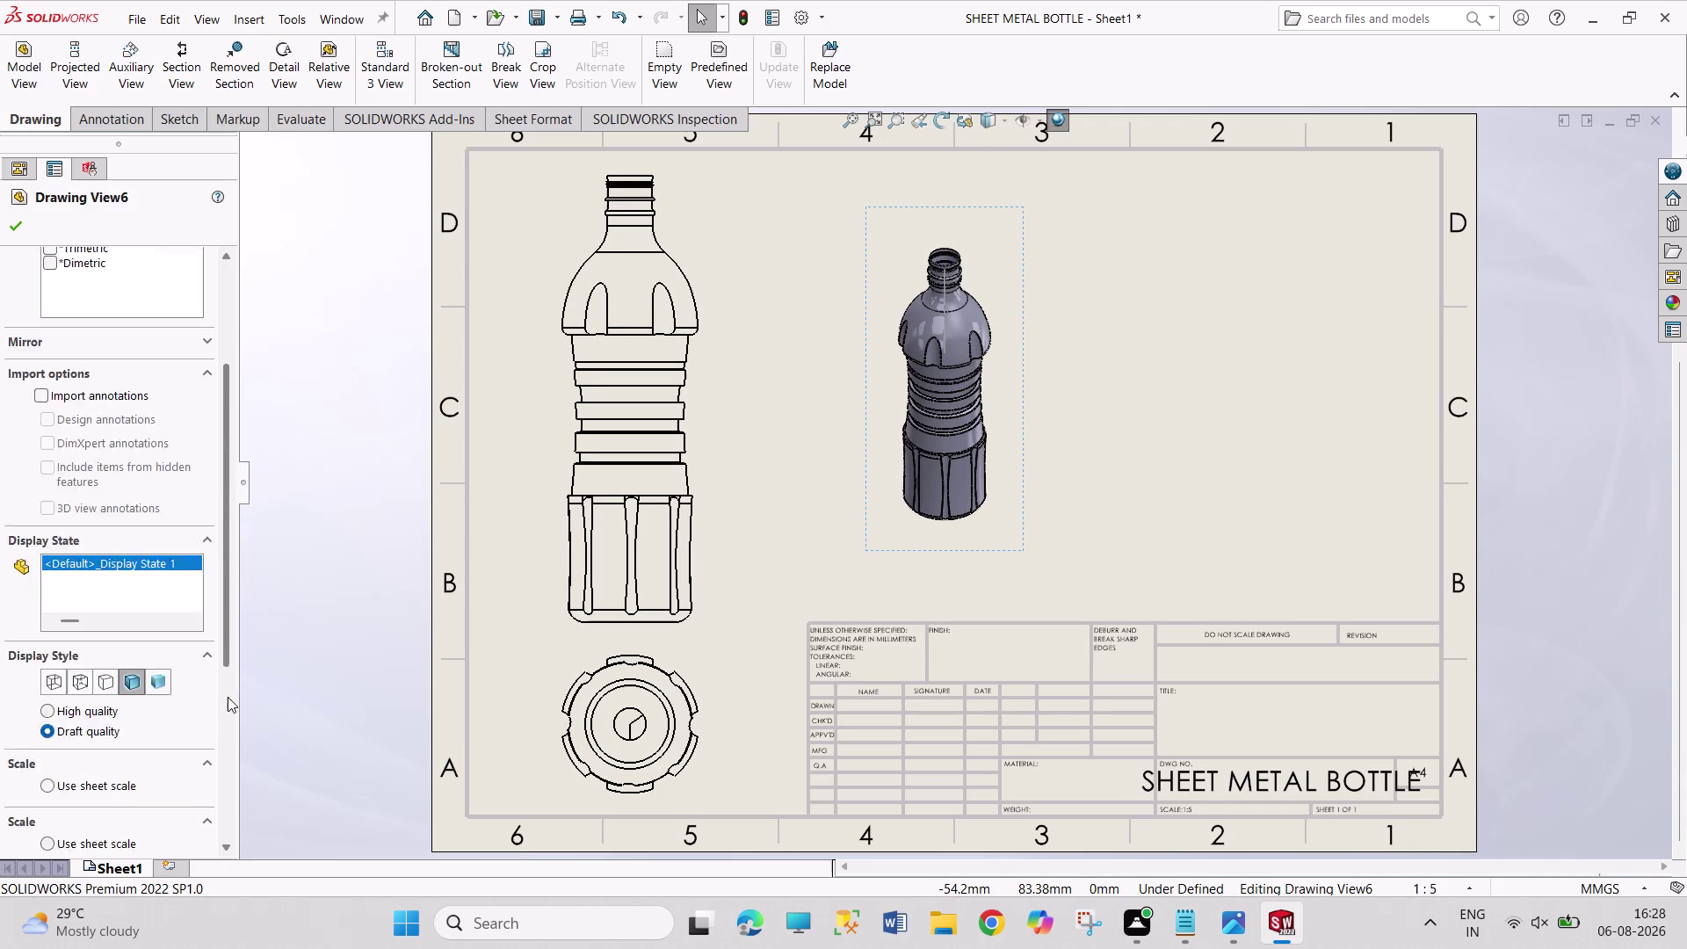
drag(227, 739, 227, 829)
click(101, 539)
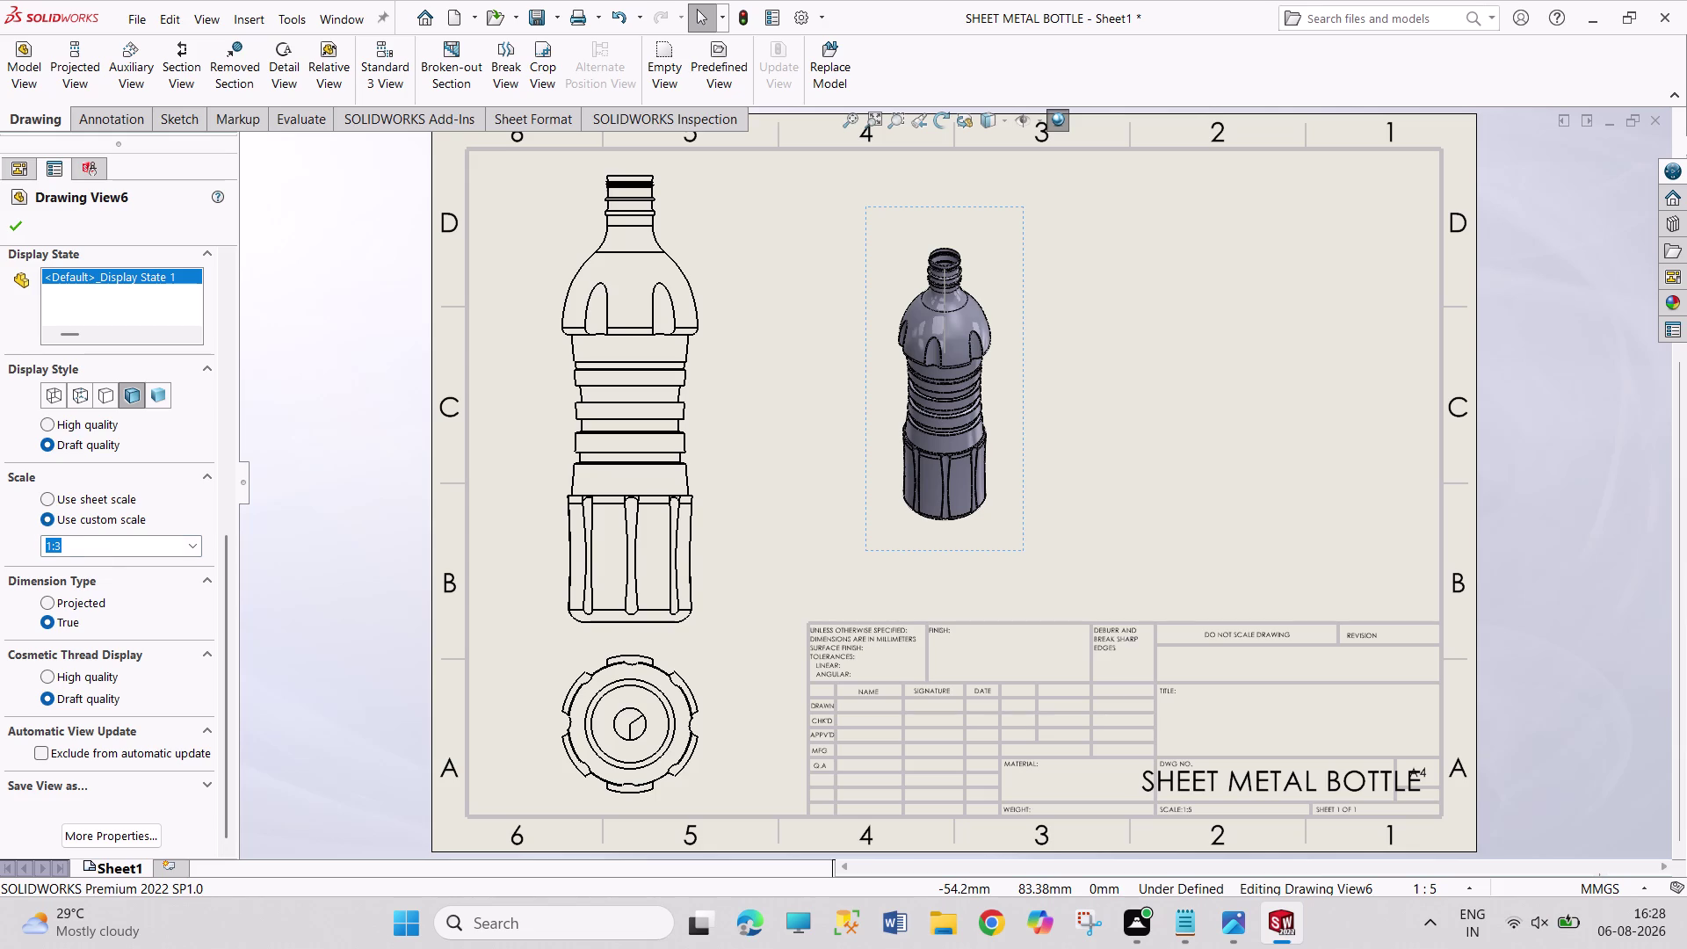
click(100, 553)
key(BackSpace)
key(2)
key(Return)
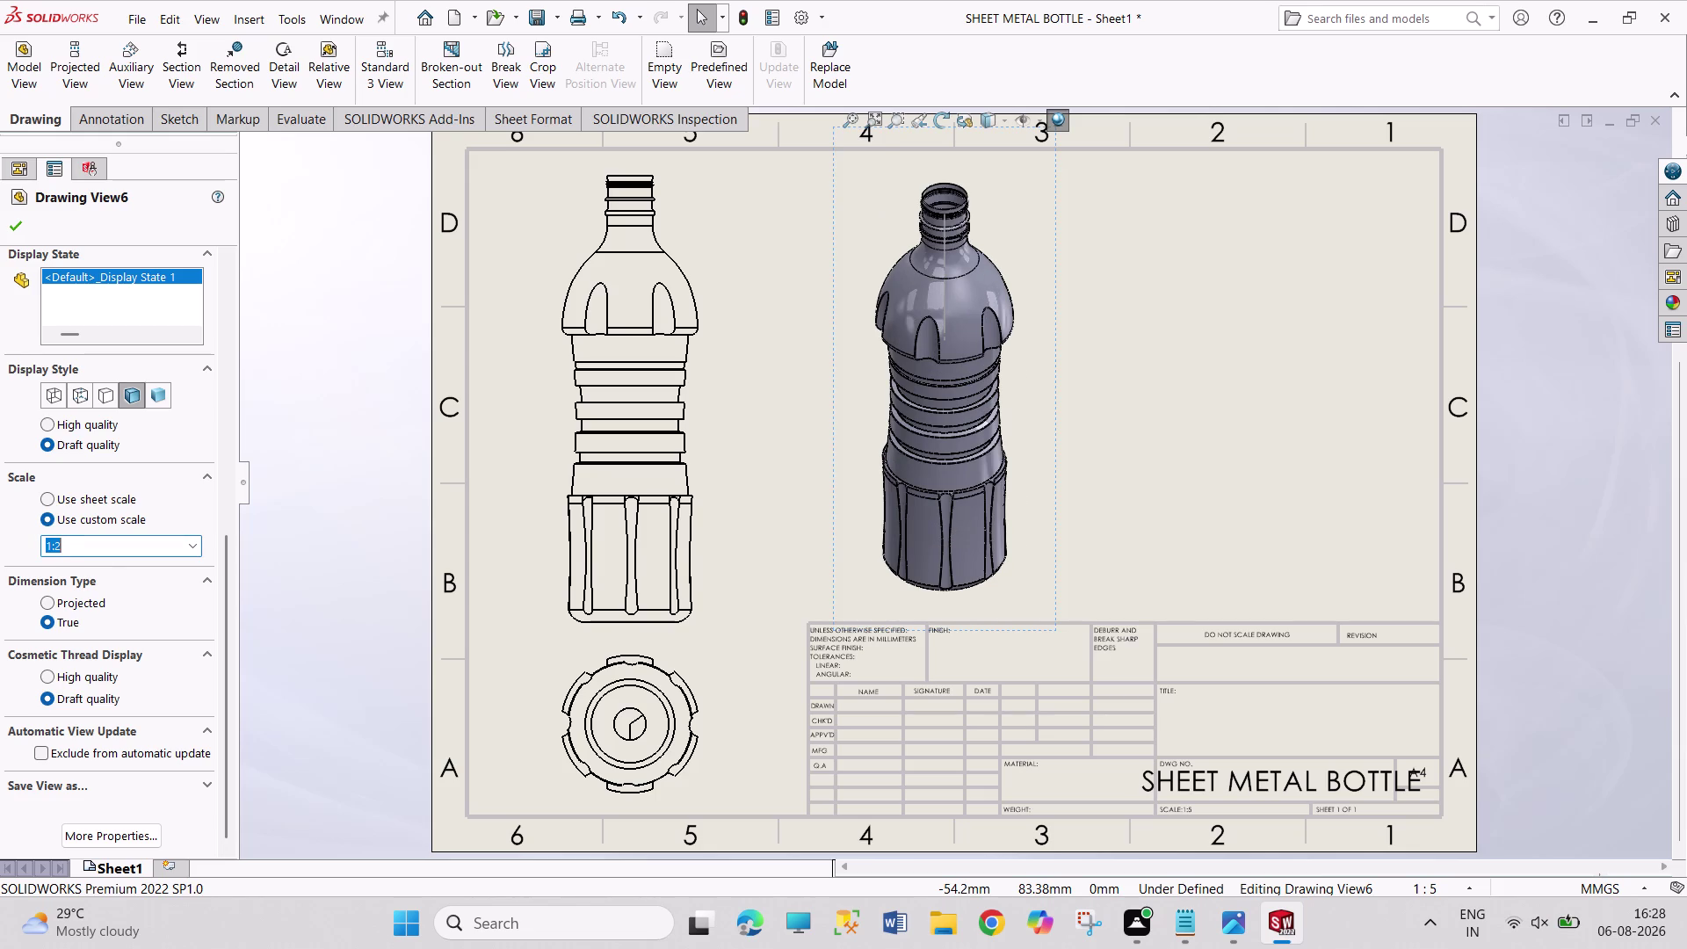
click(16, 227)
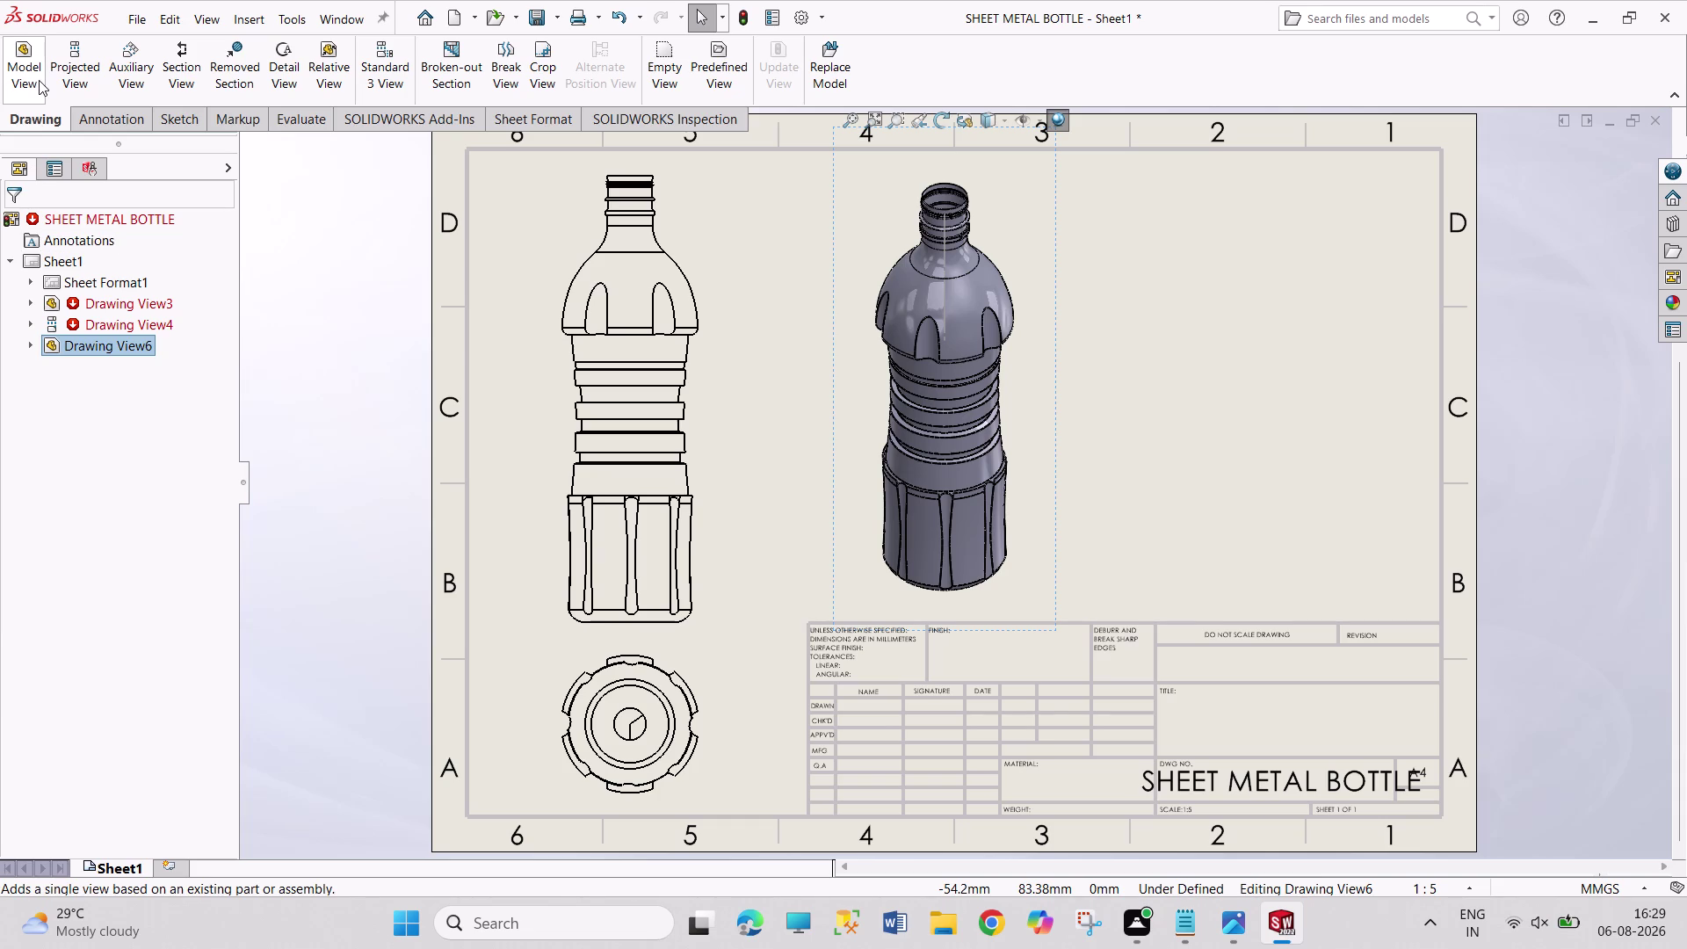
right_click(43, 256)
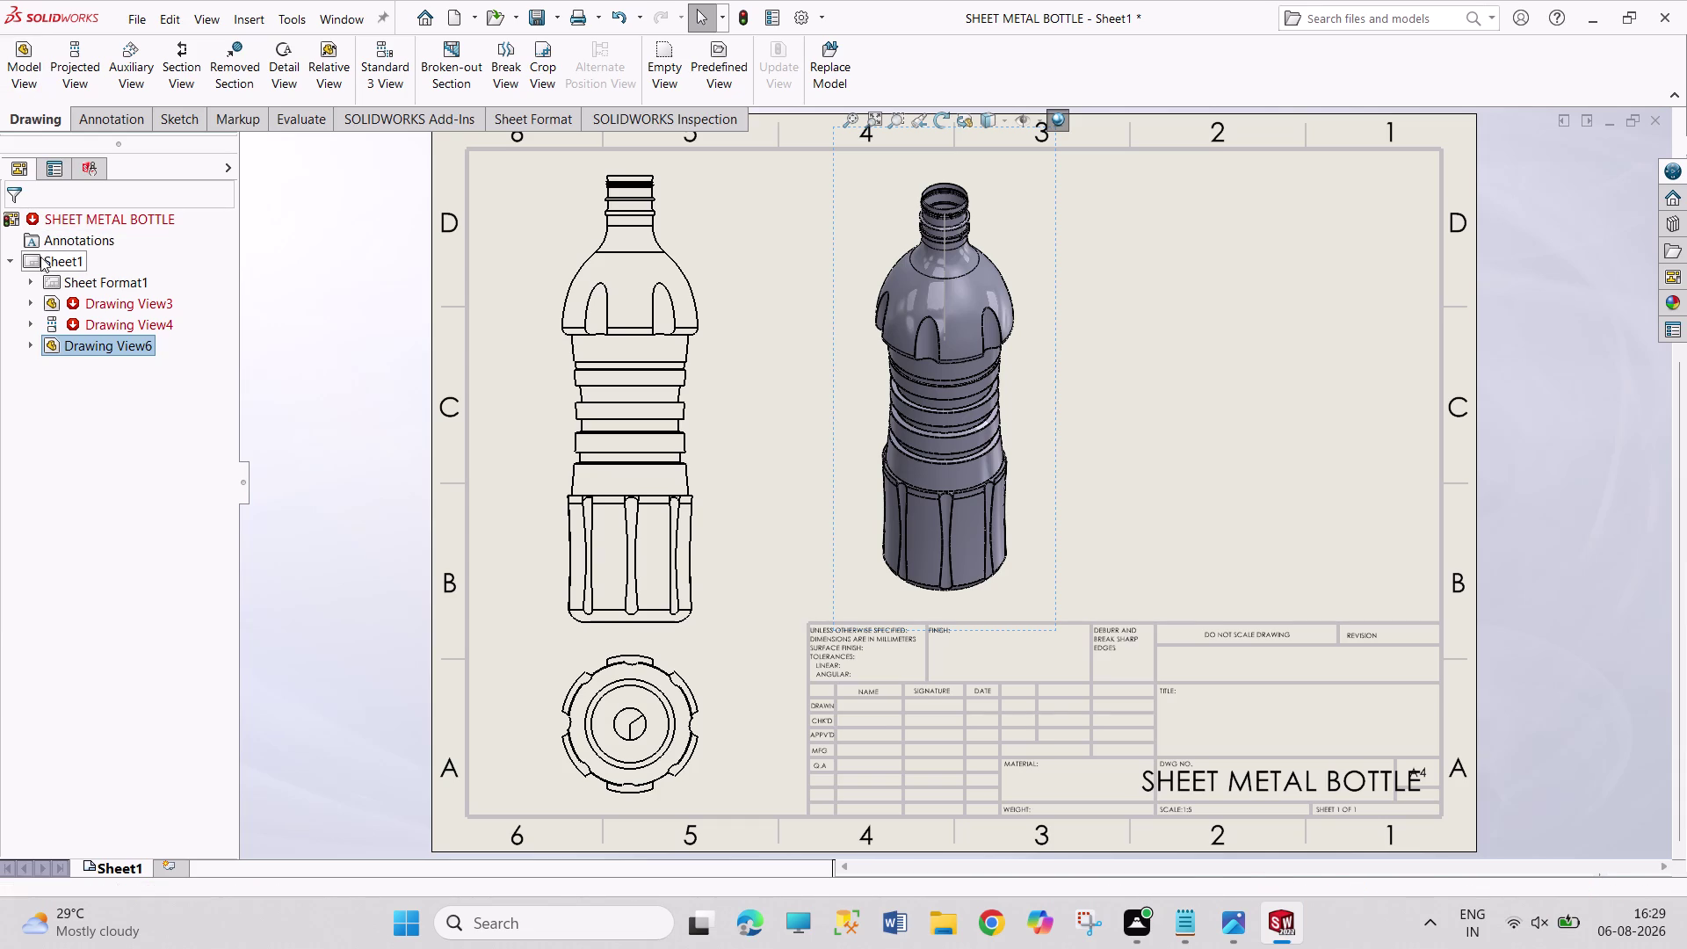
Edit the sheet format and set the SHEET METAL BOTTLE drawing number note to size 18.
click(121, 320)
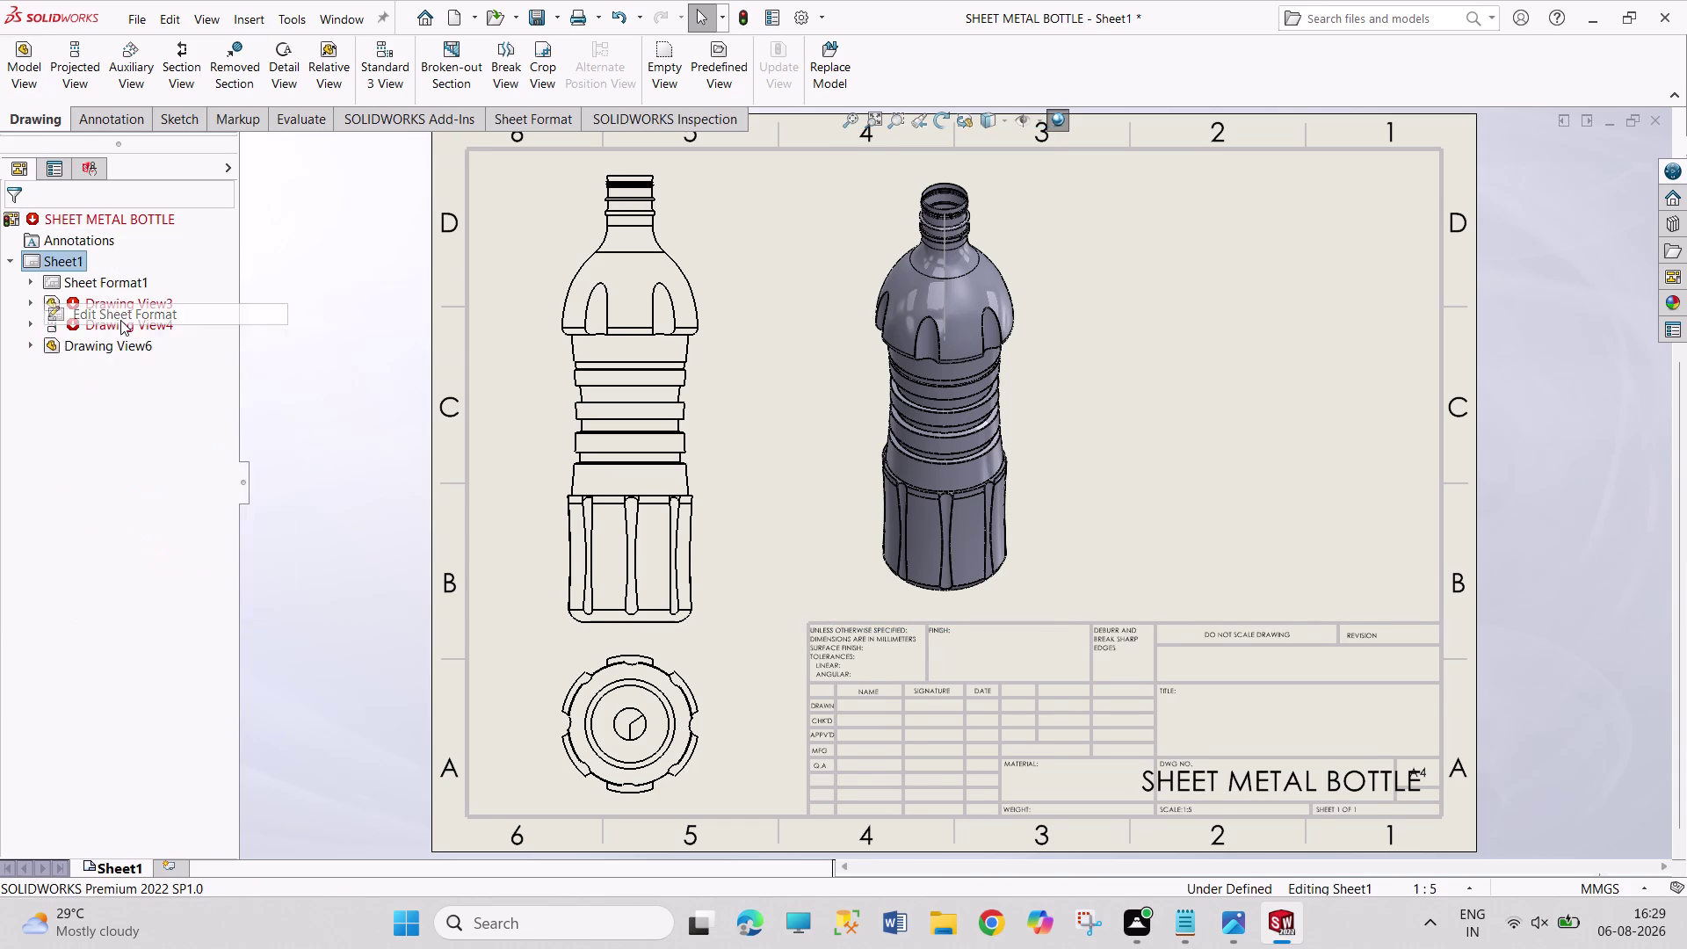
double_click(1256, 773)
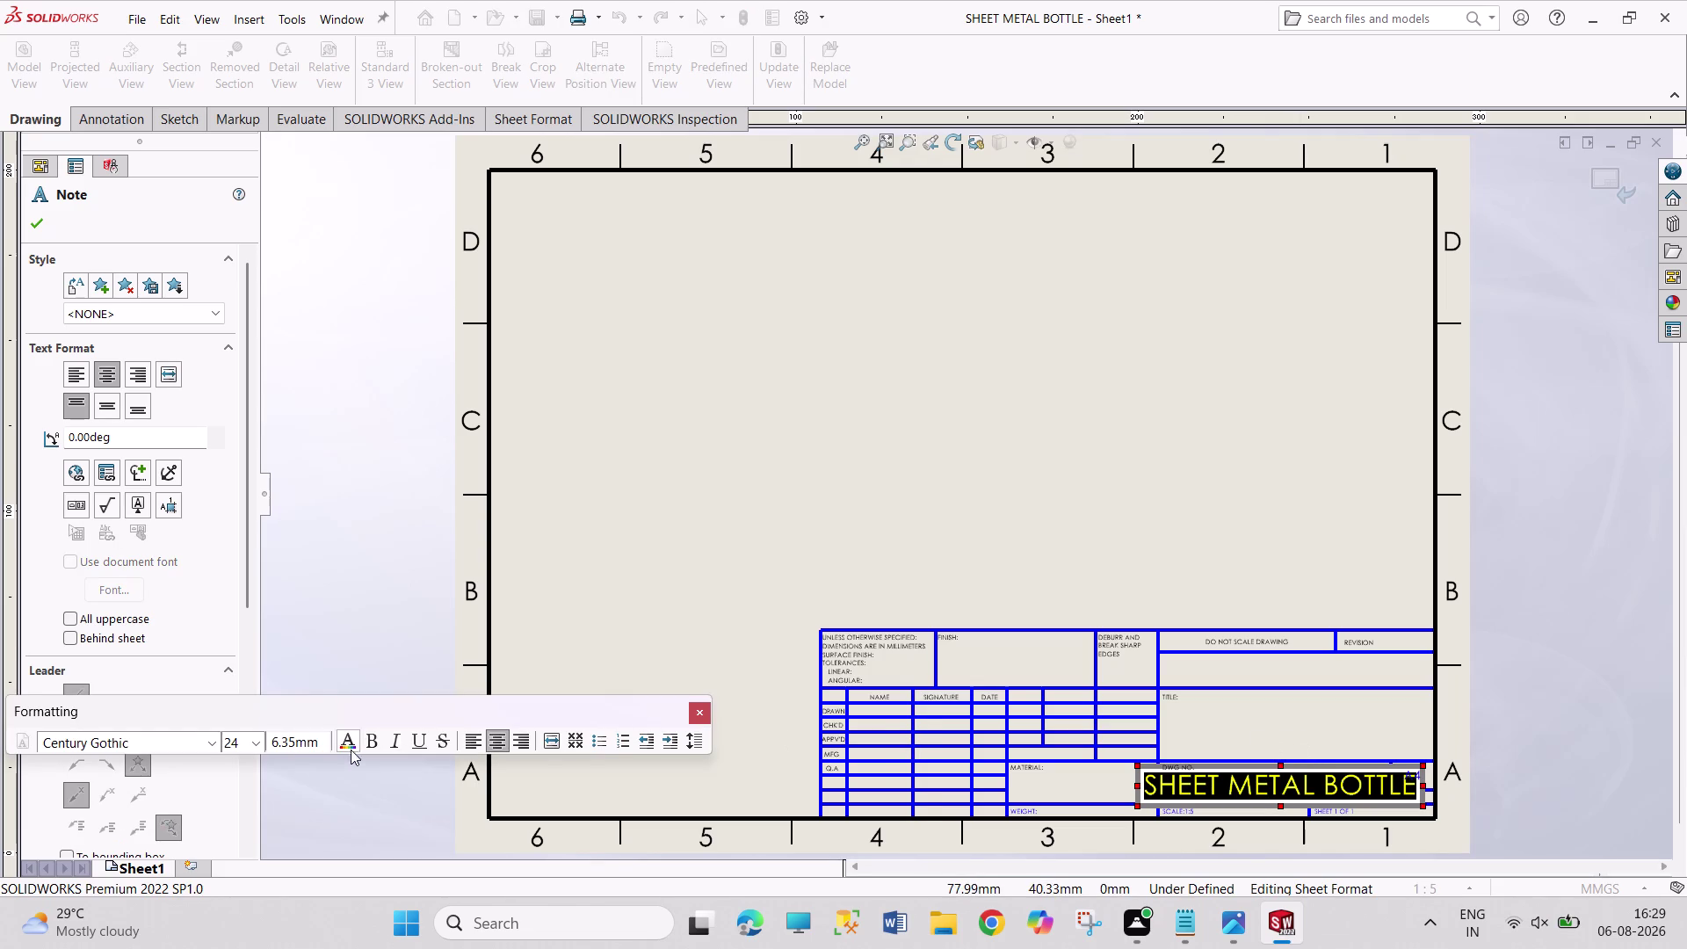
click(258, 738)
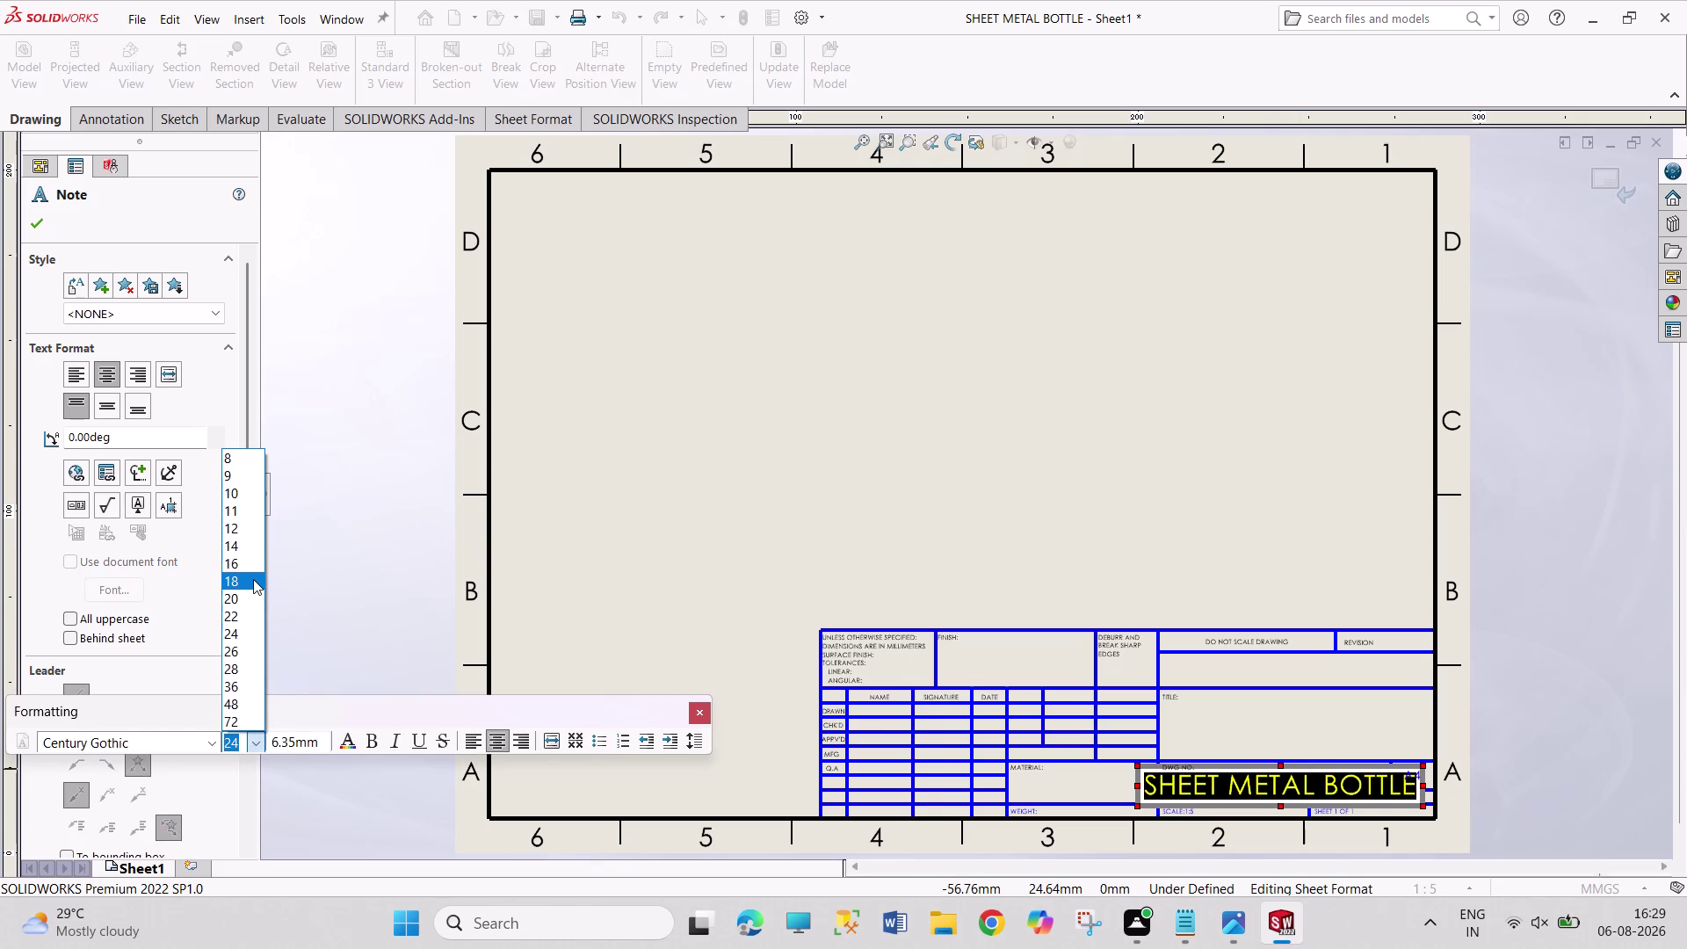
click(253, 579)
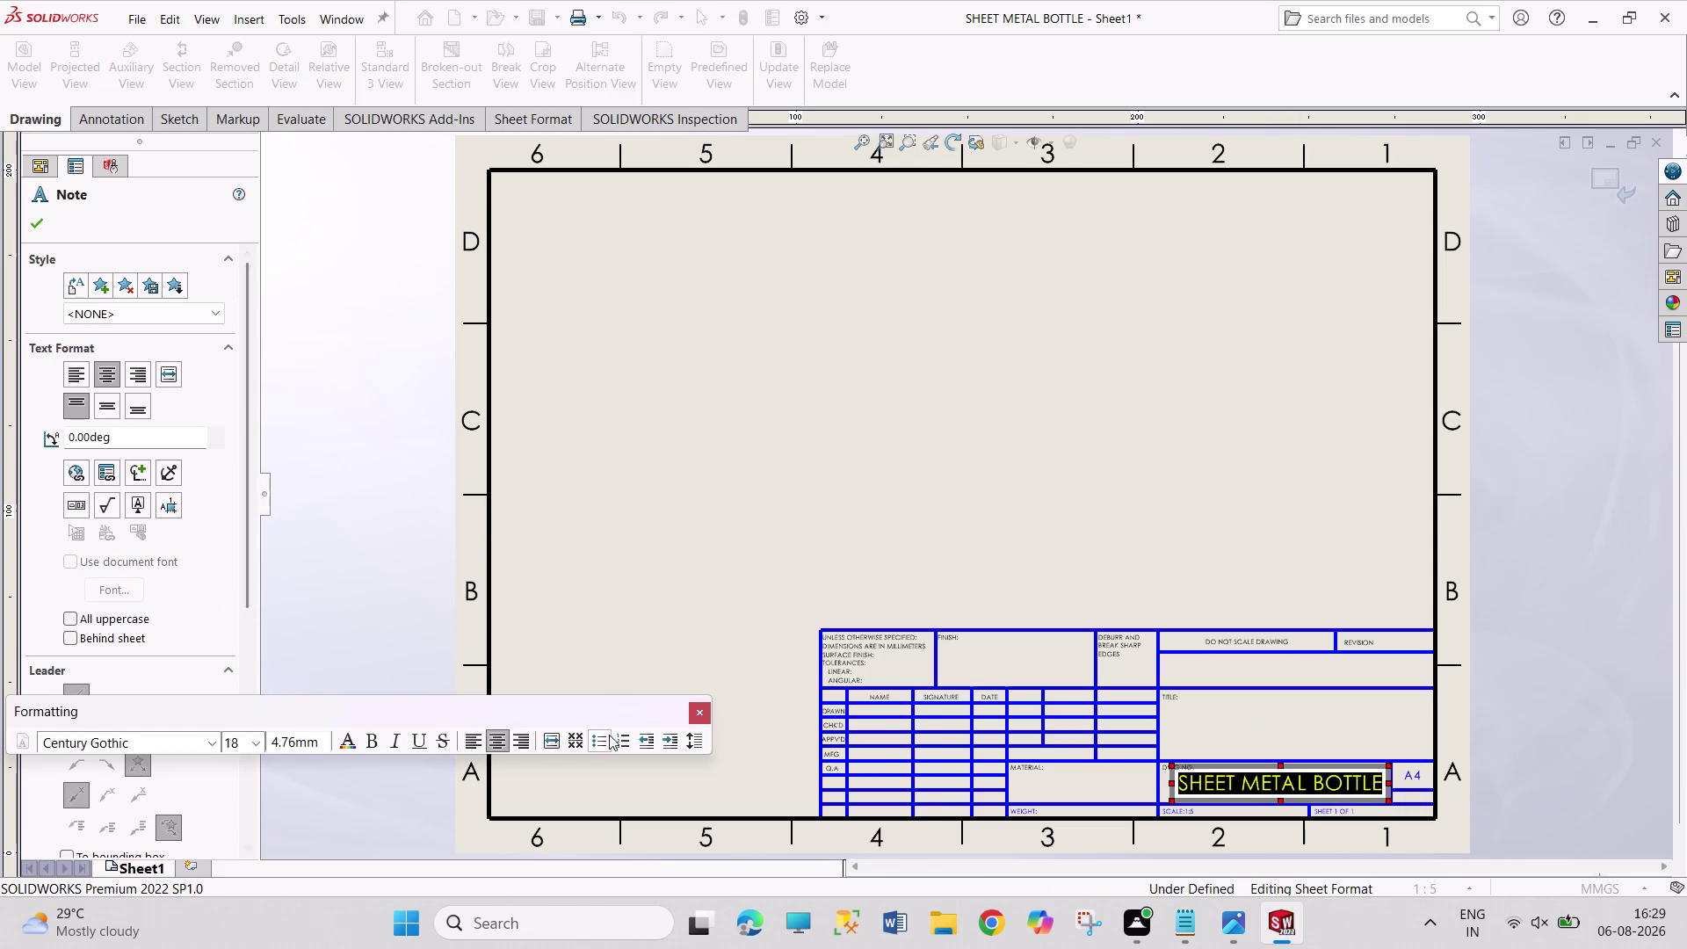
Type SHEET METAL MODULE into a new note in the title box, fixing the typo.
click(755, 598)
double_click(1223, 713)
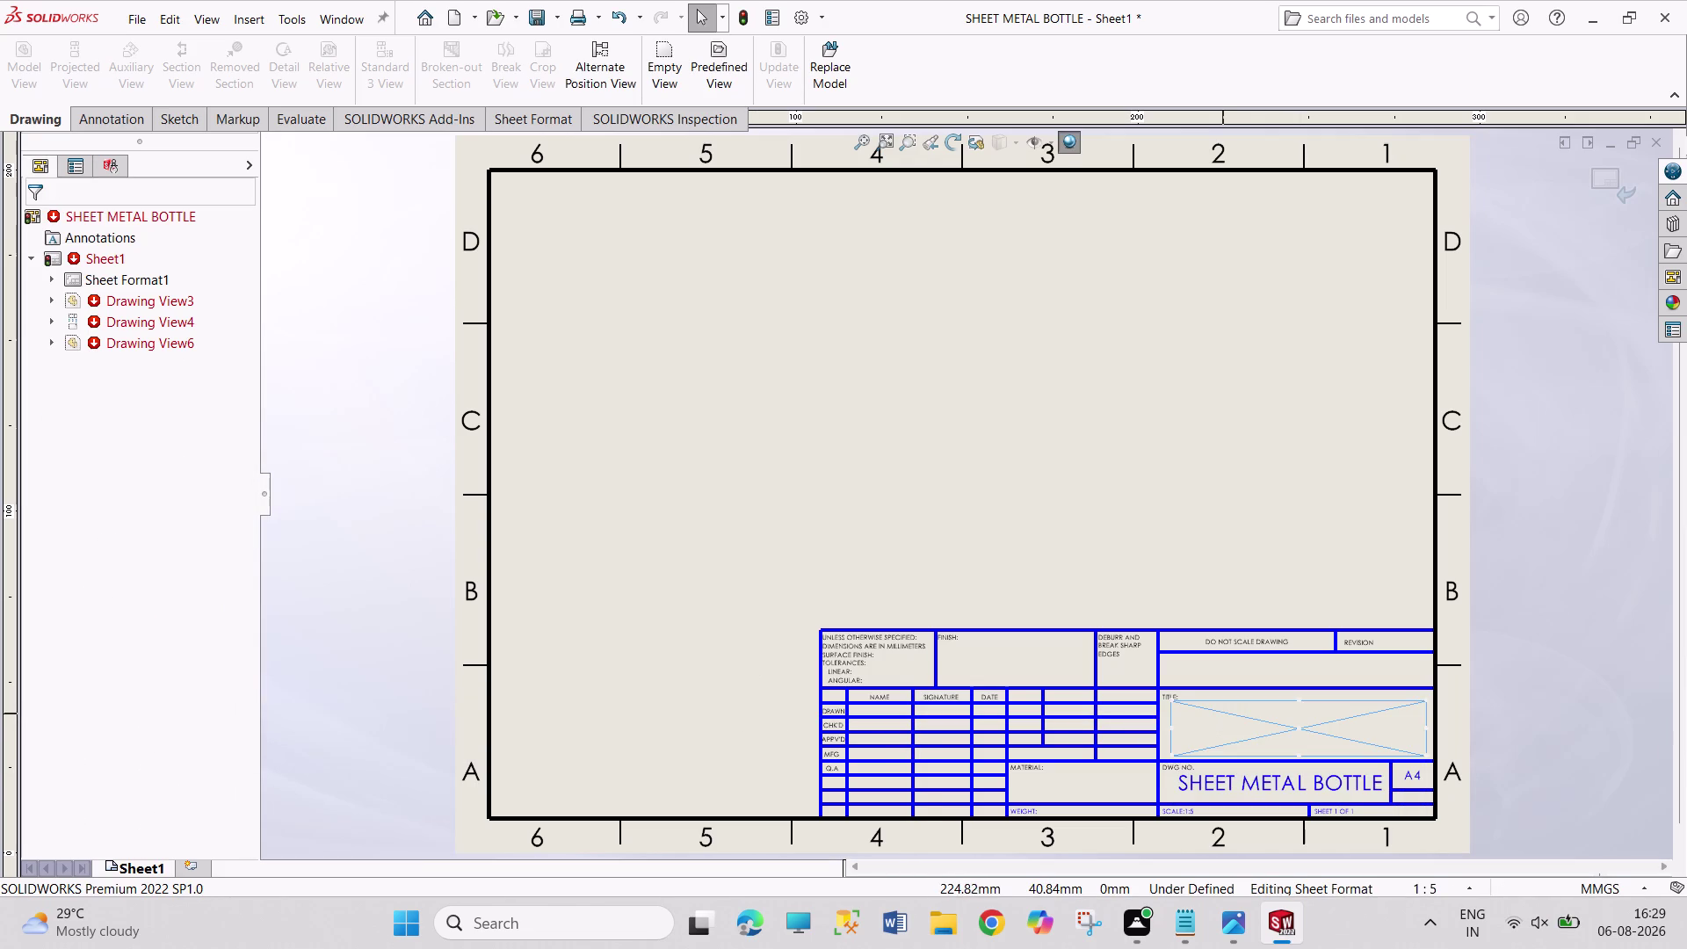
text(SH)
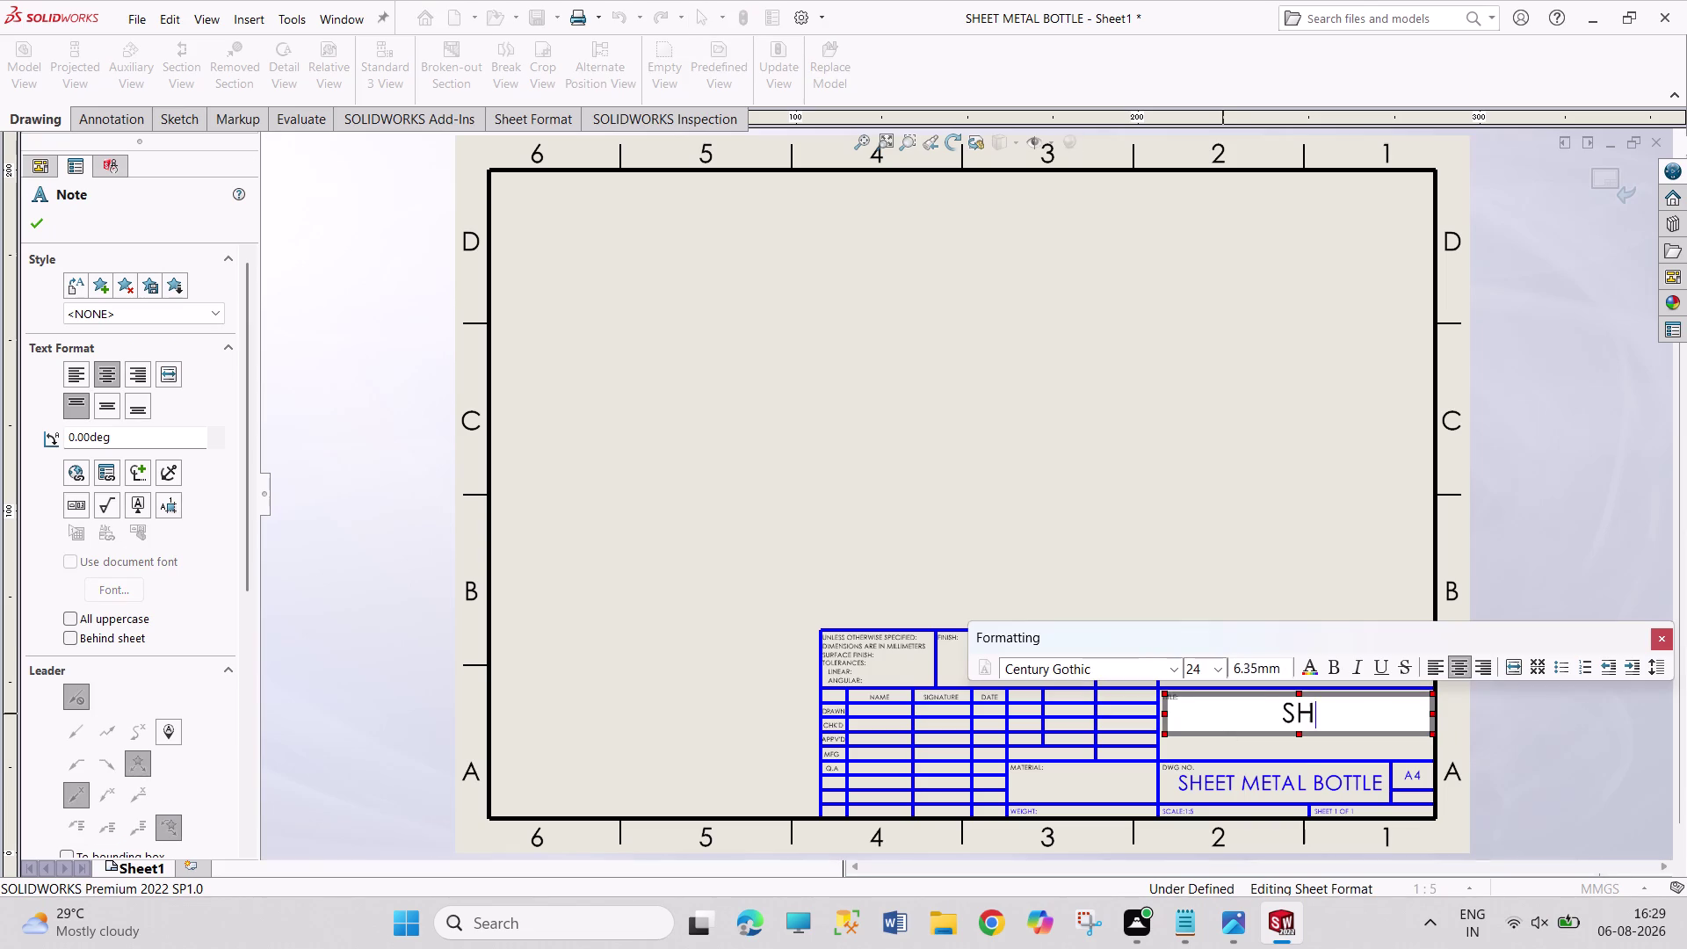
text(EET META)
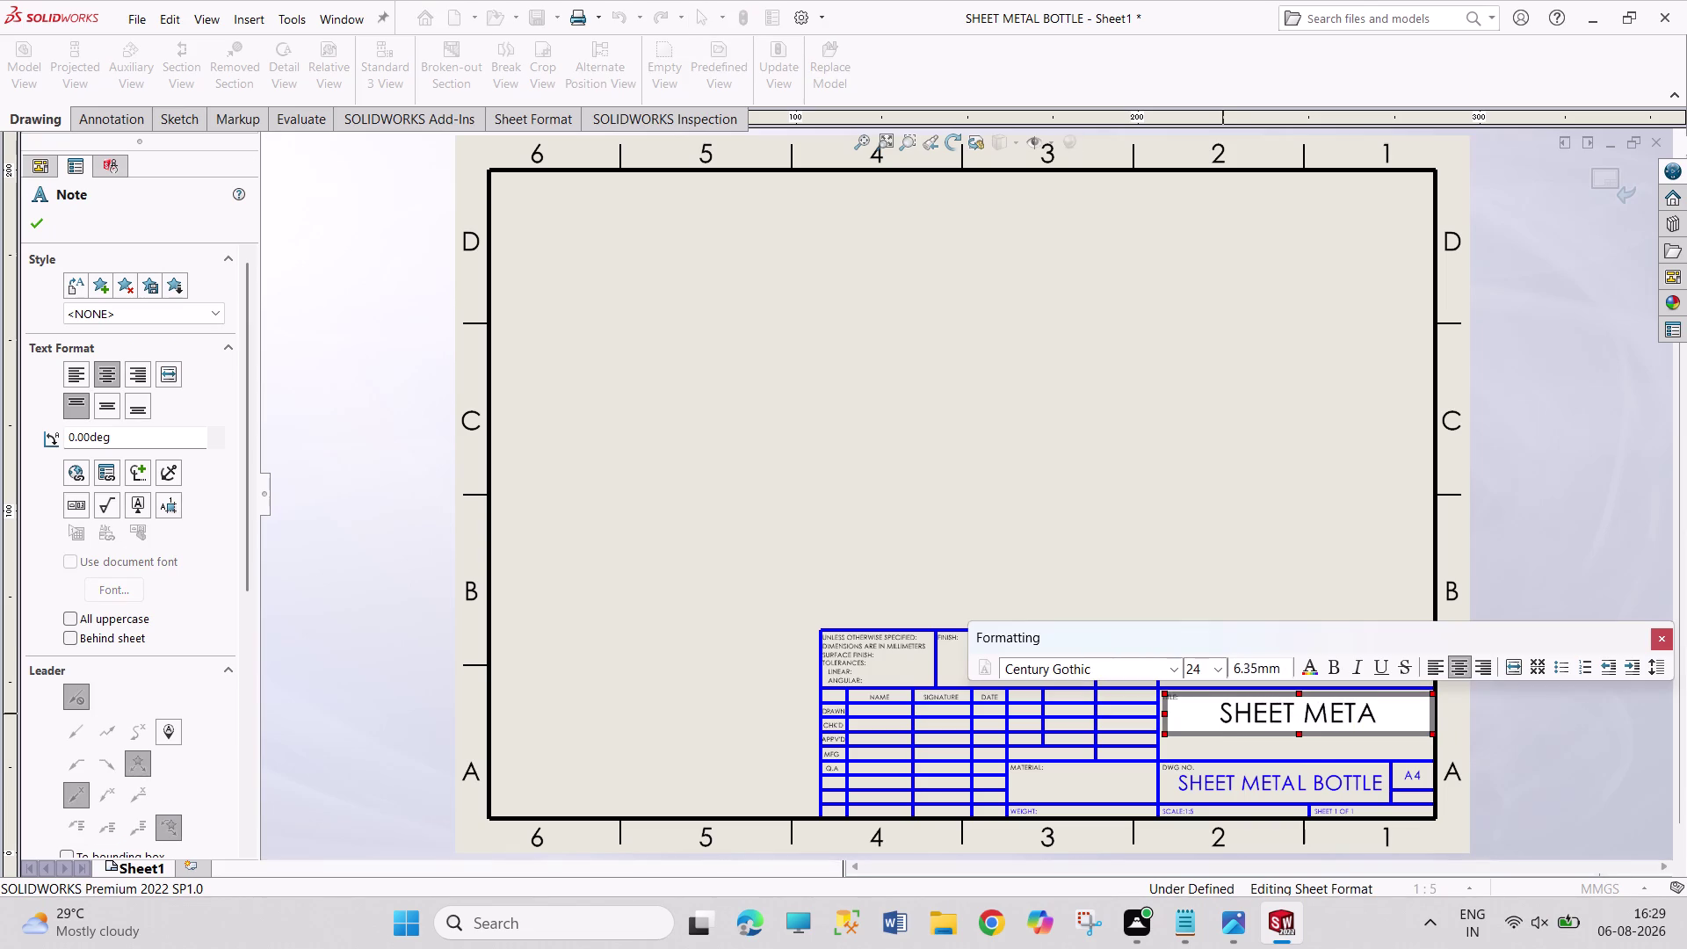
text(L MODU)
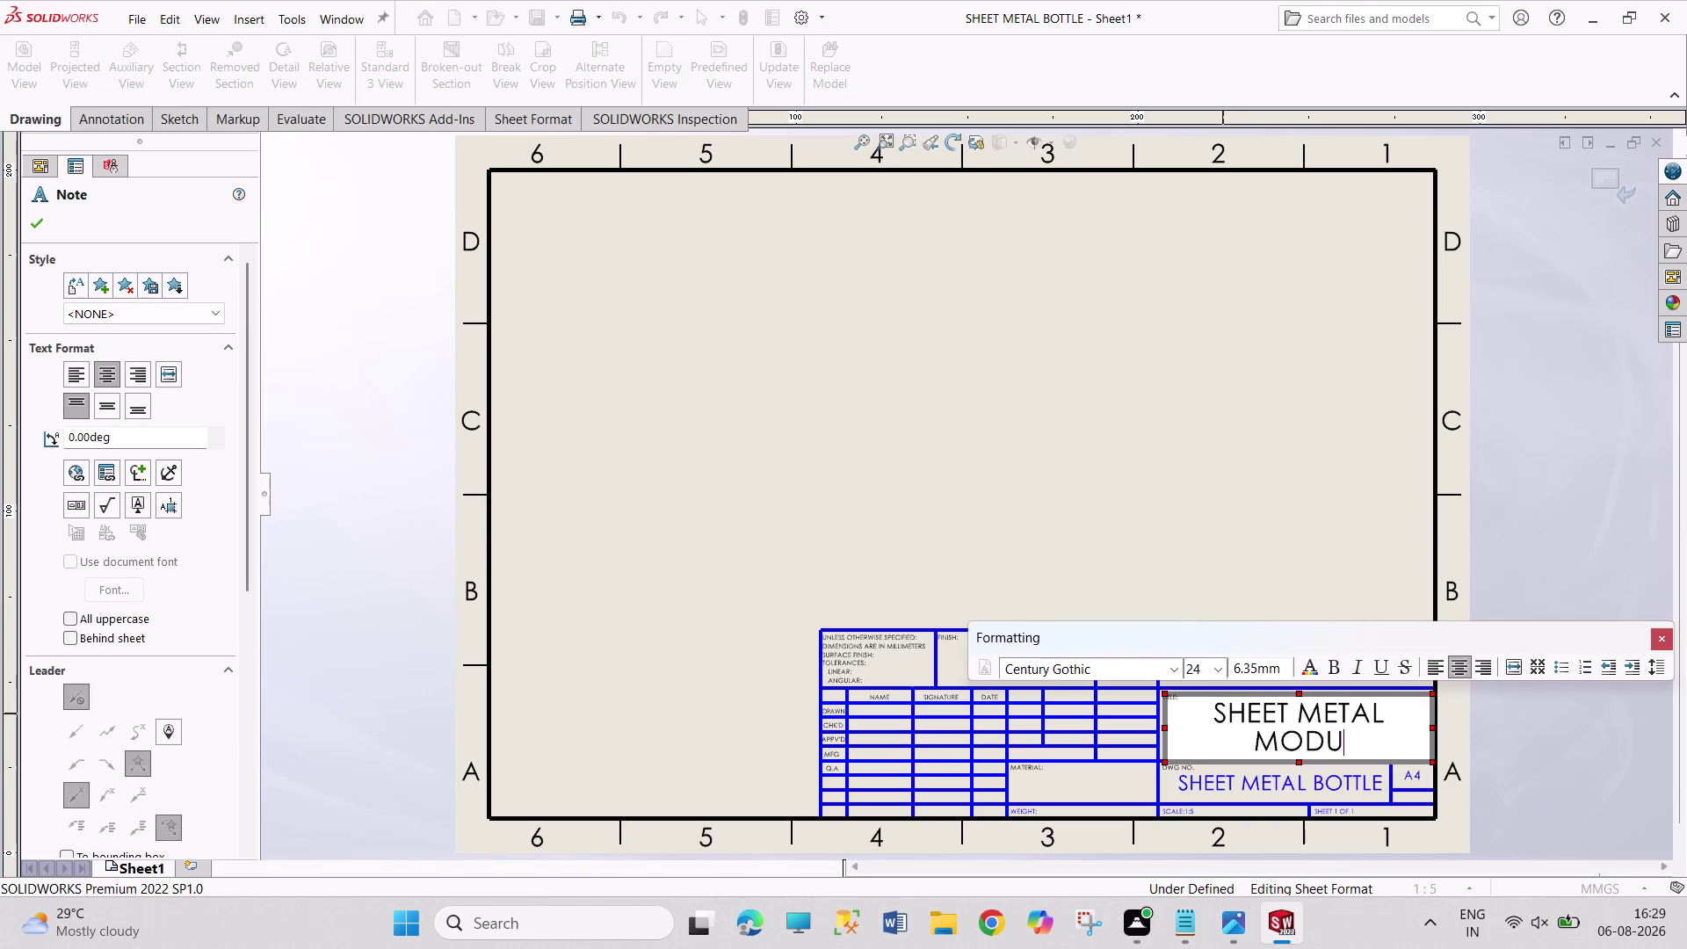
text(EL)
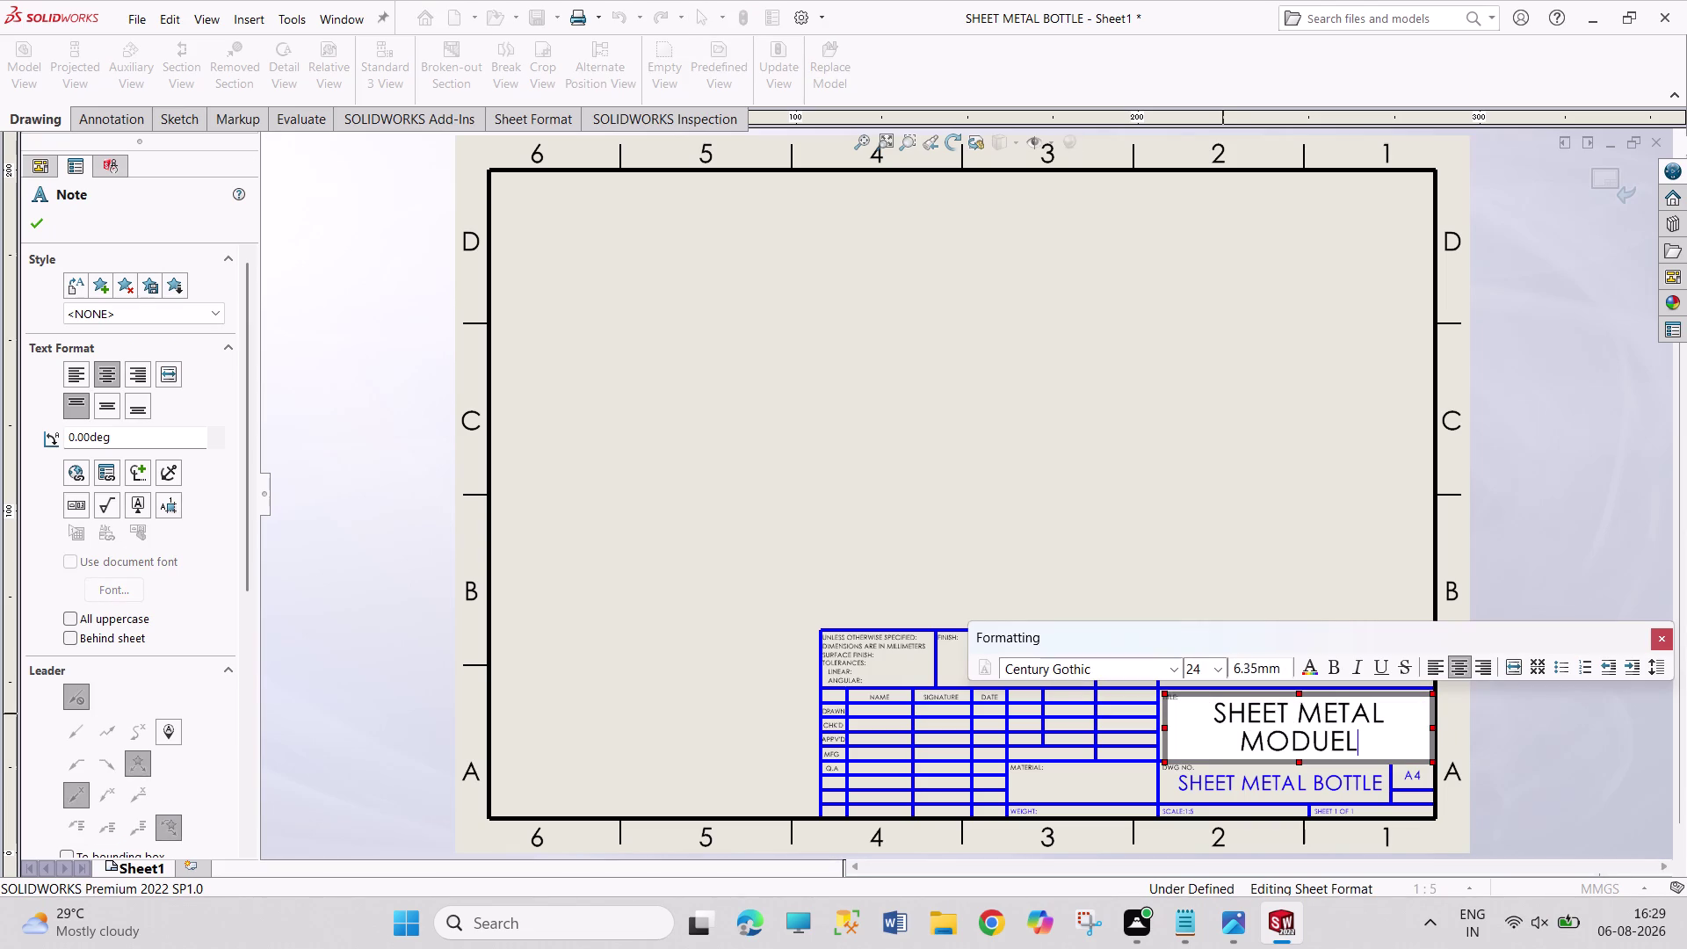
key(BackSpace)
key(BackSpace)
text(LE)
scroll(down, 3)
scroll(down, 3)
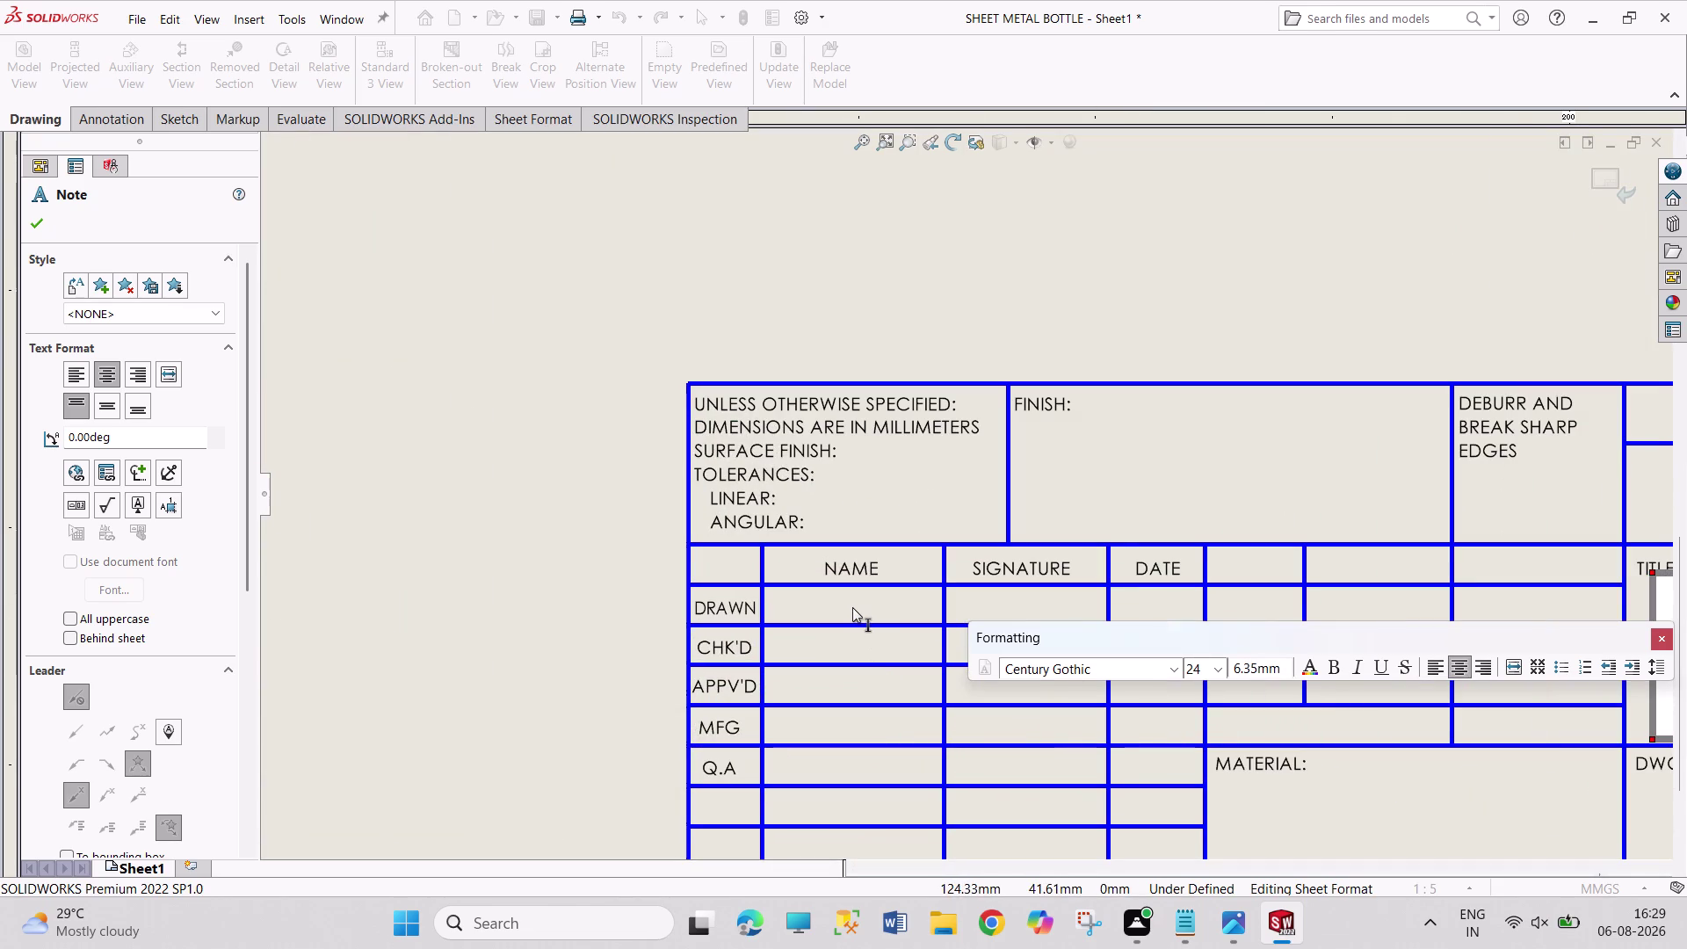
Enter the drafter name PRAVEEN KUMAR in the drawn-by cell.
click(853, 608)
double_click(853, 607)
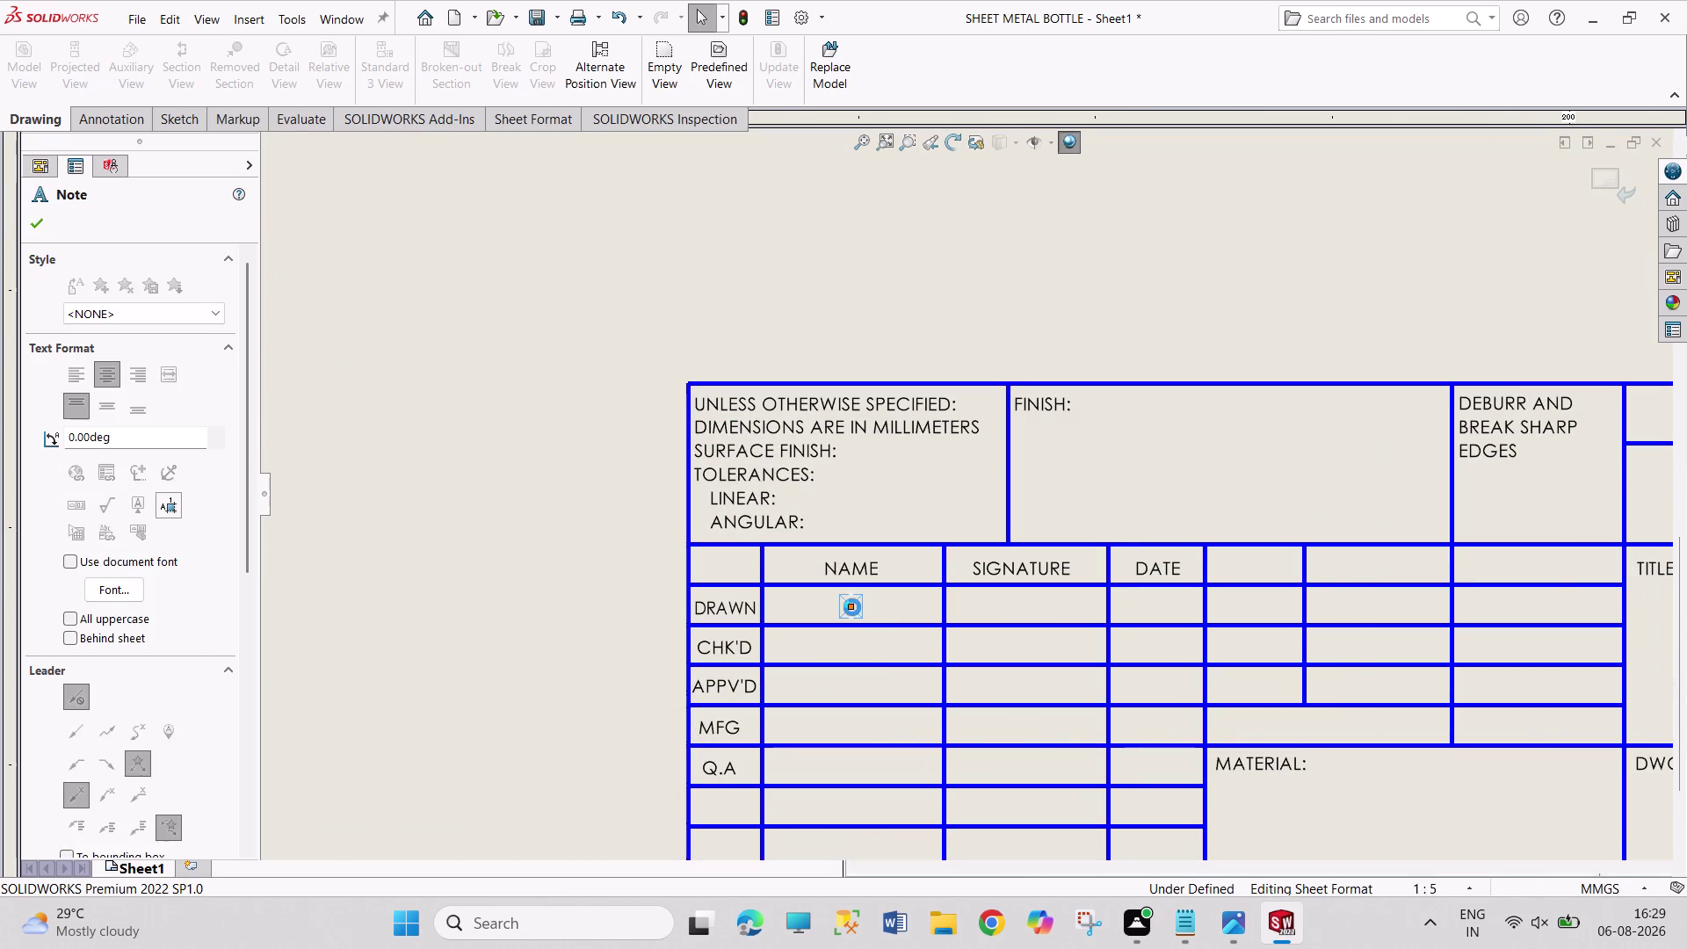
text(PRA)
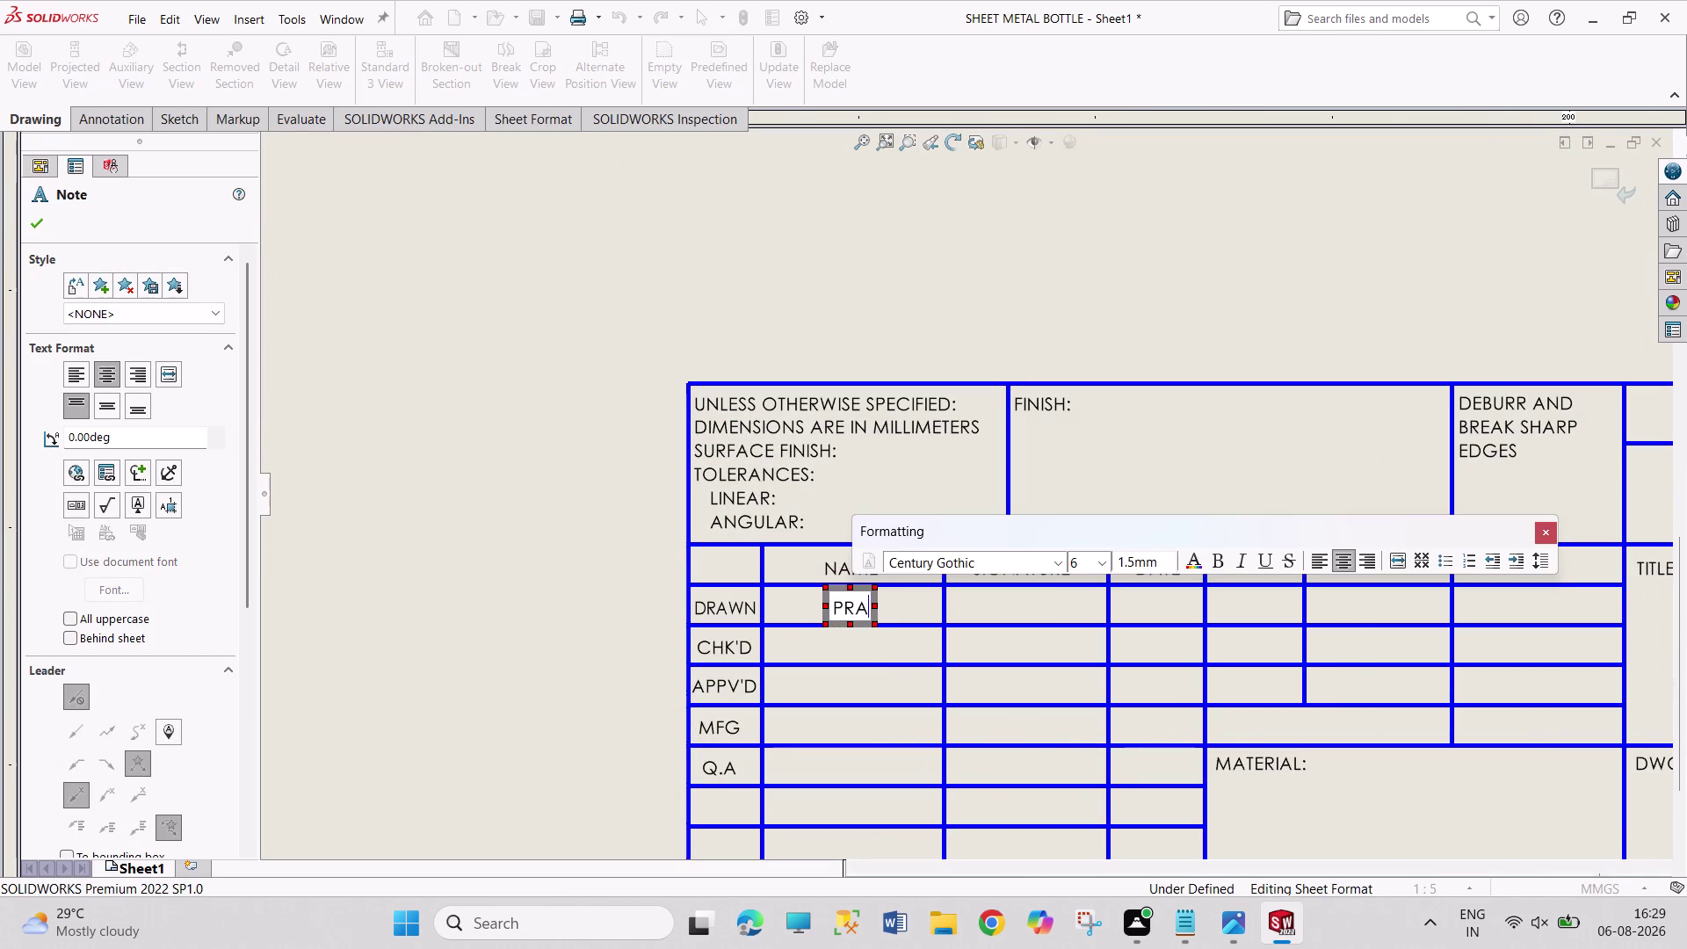
text(VEEN KU)
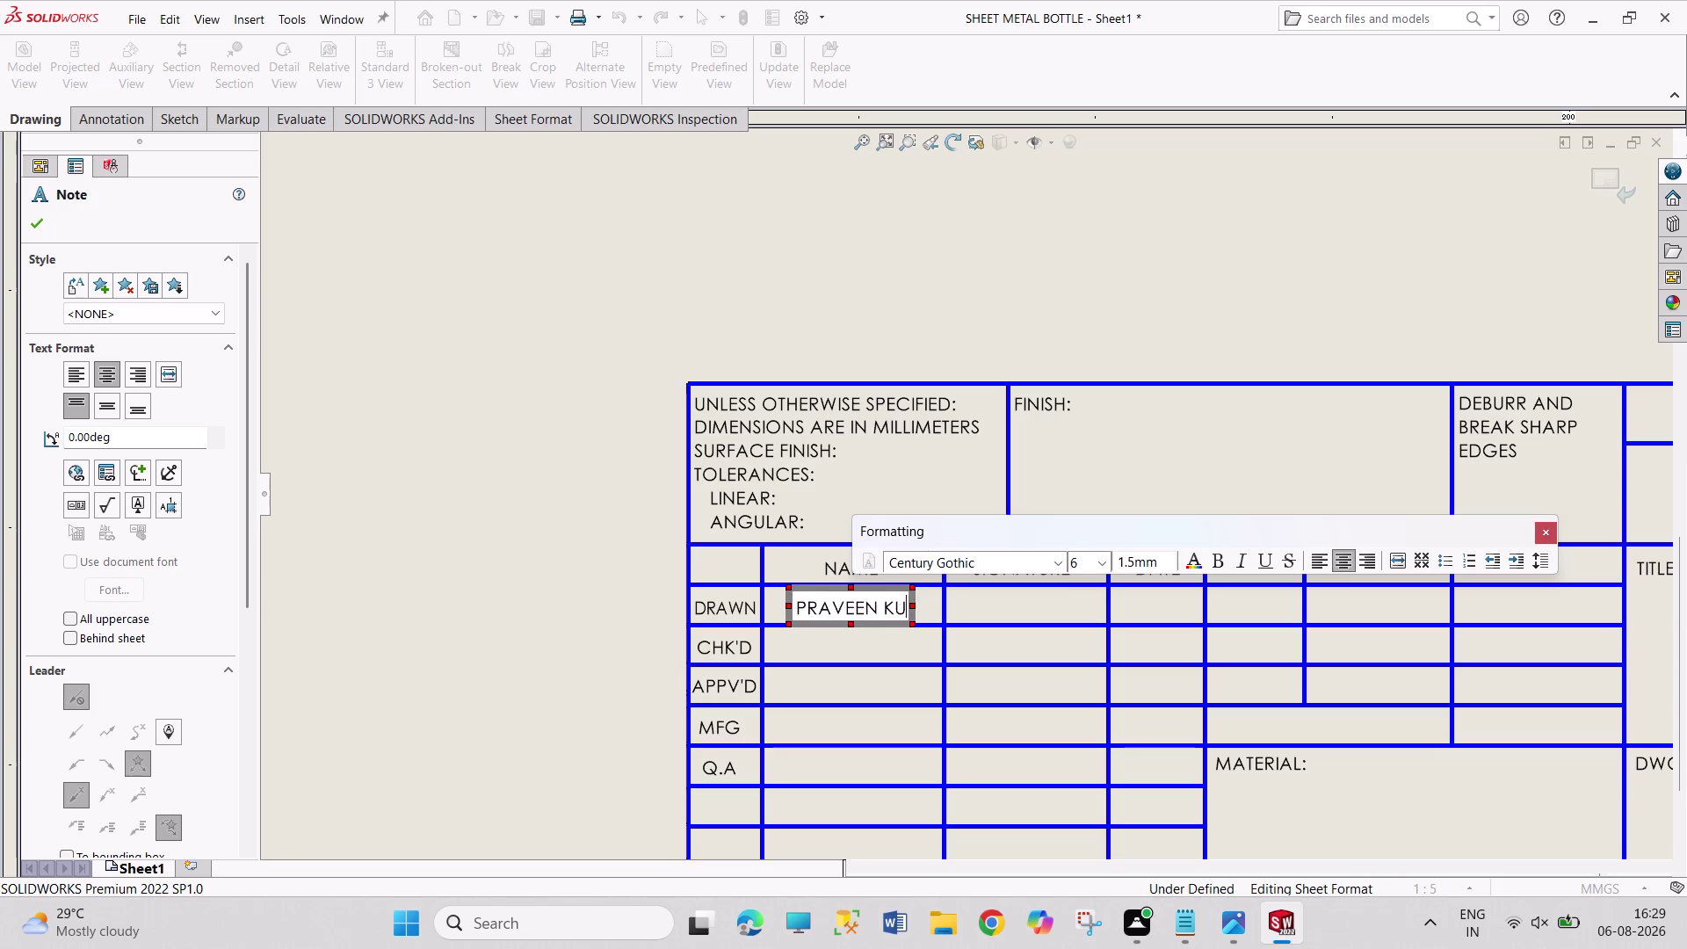
text(MAE)
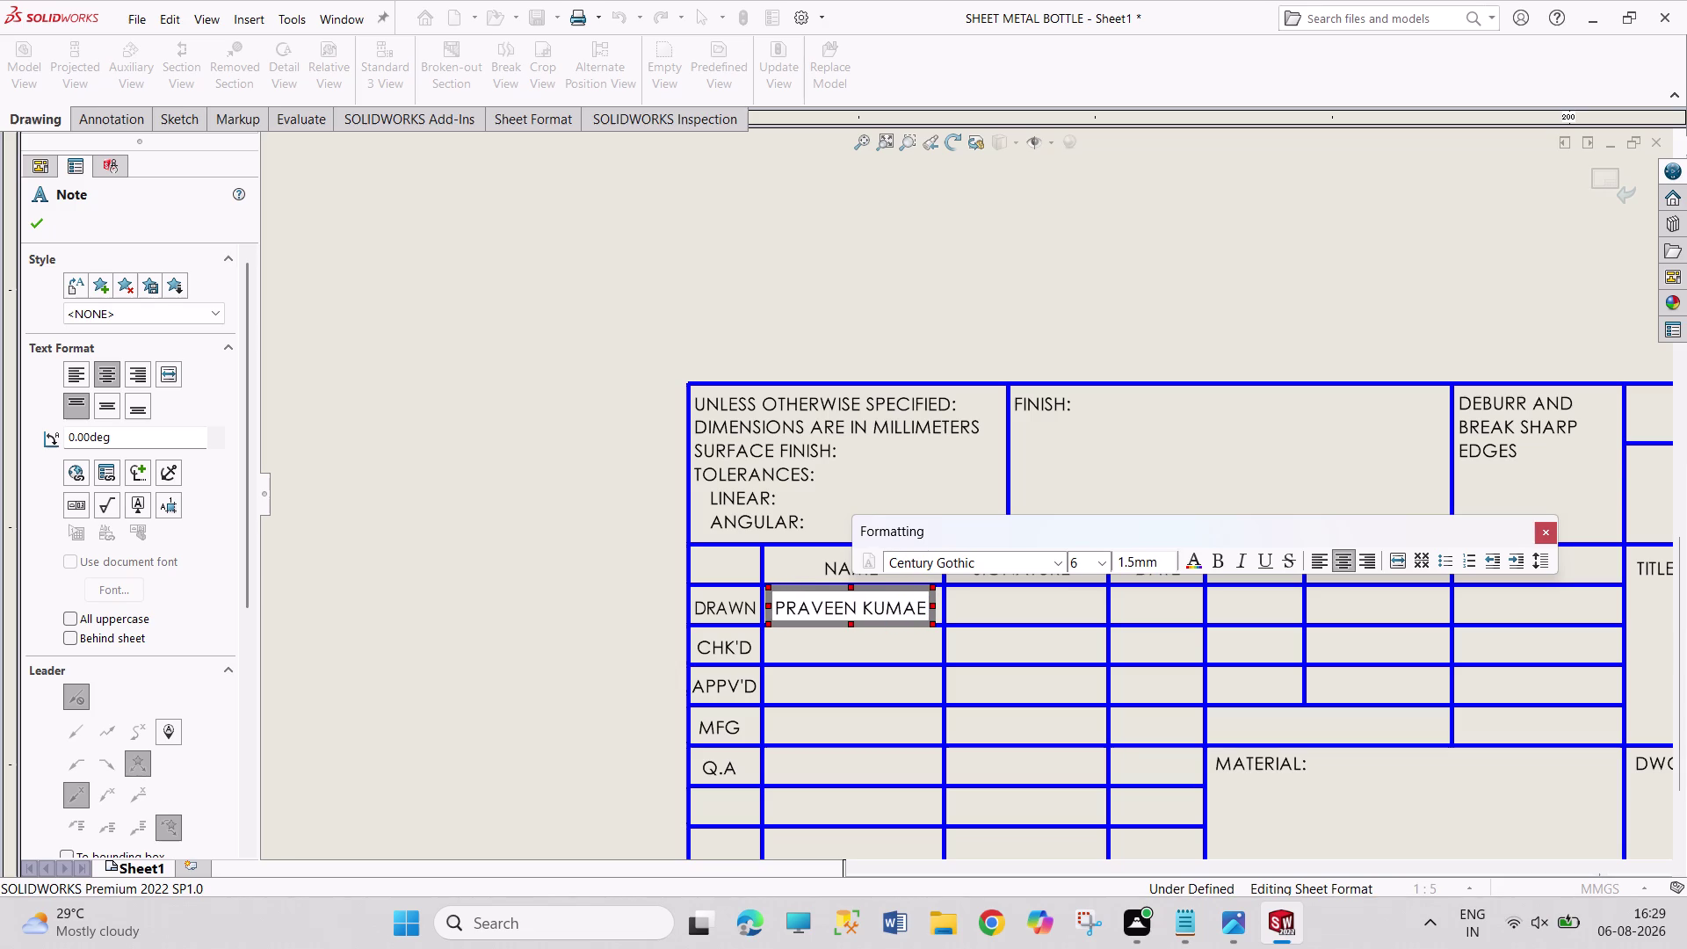
key(BackSpace)
key(r)
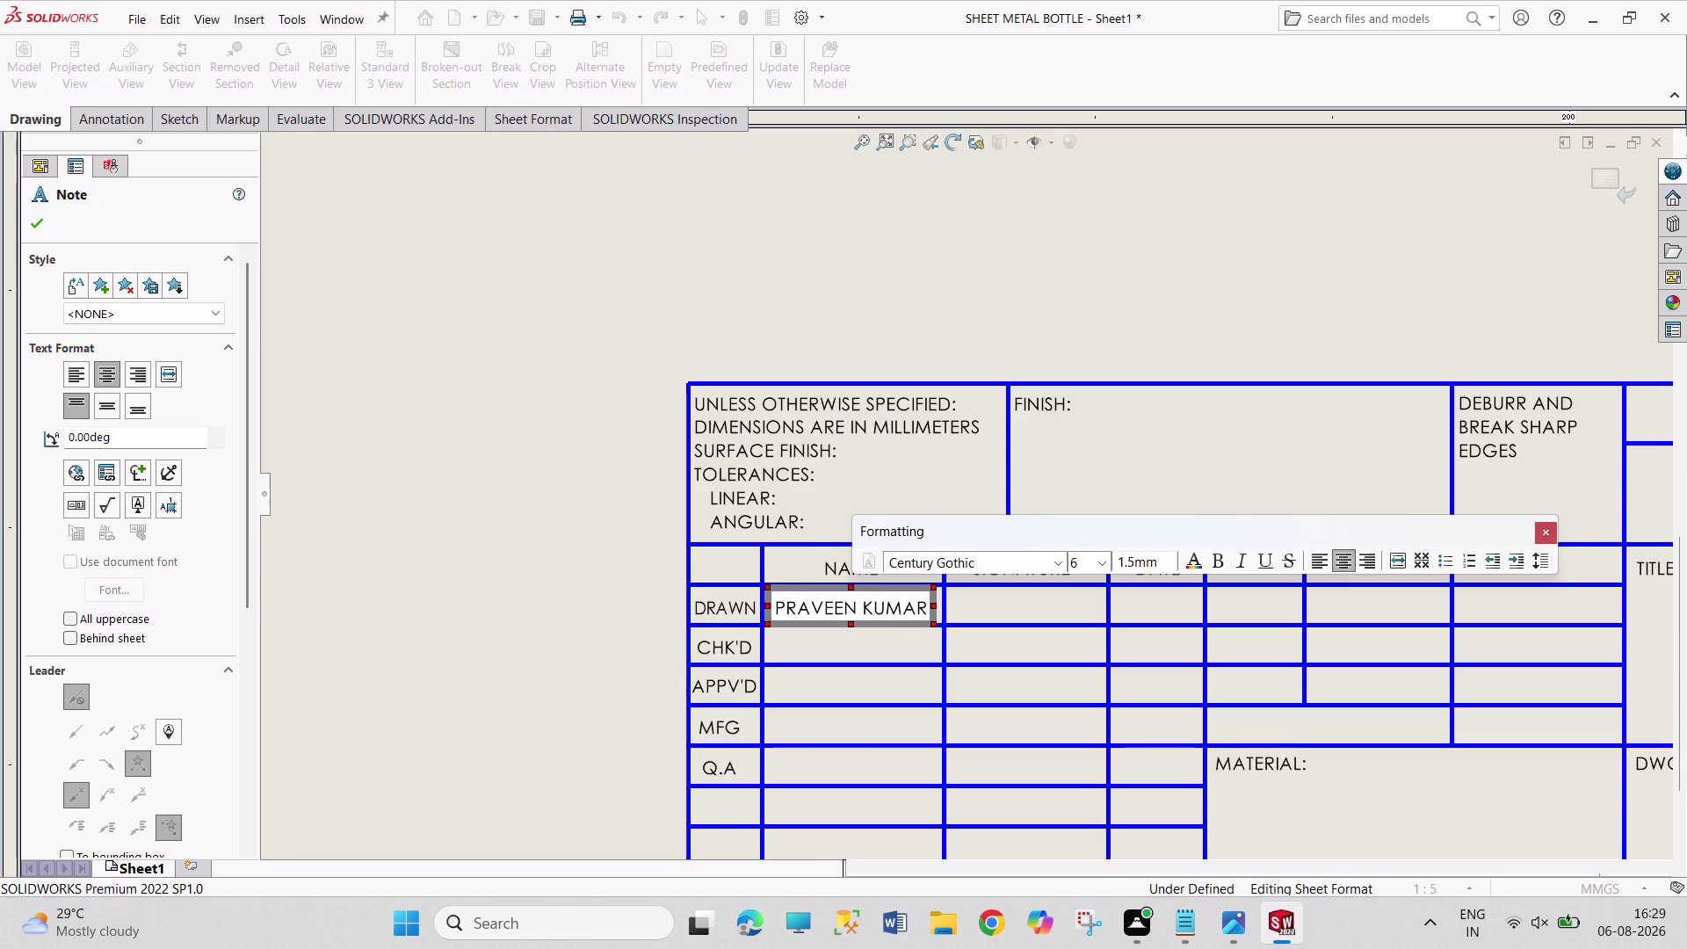
key(Escape)
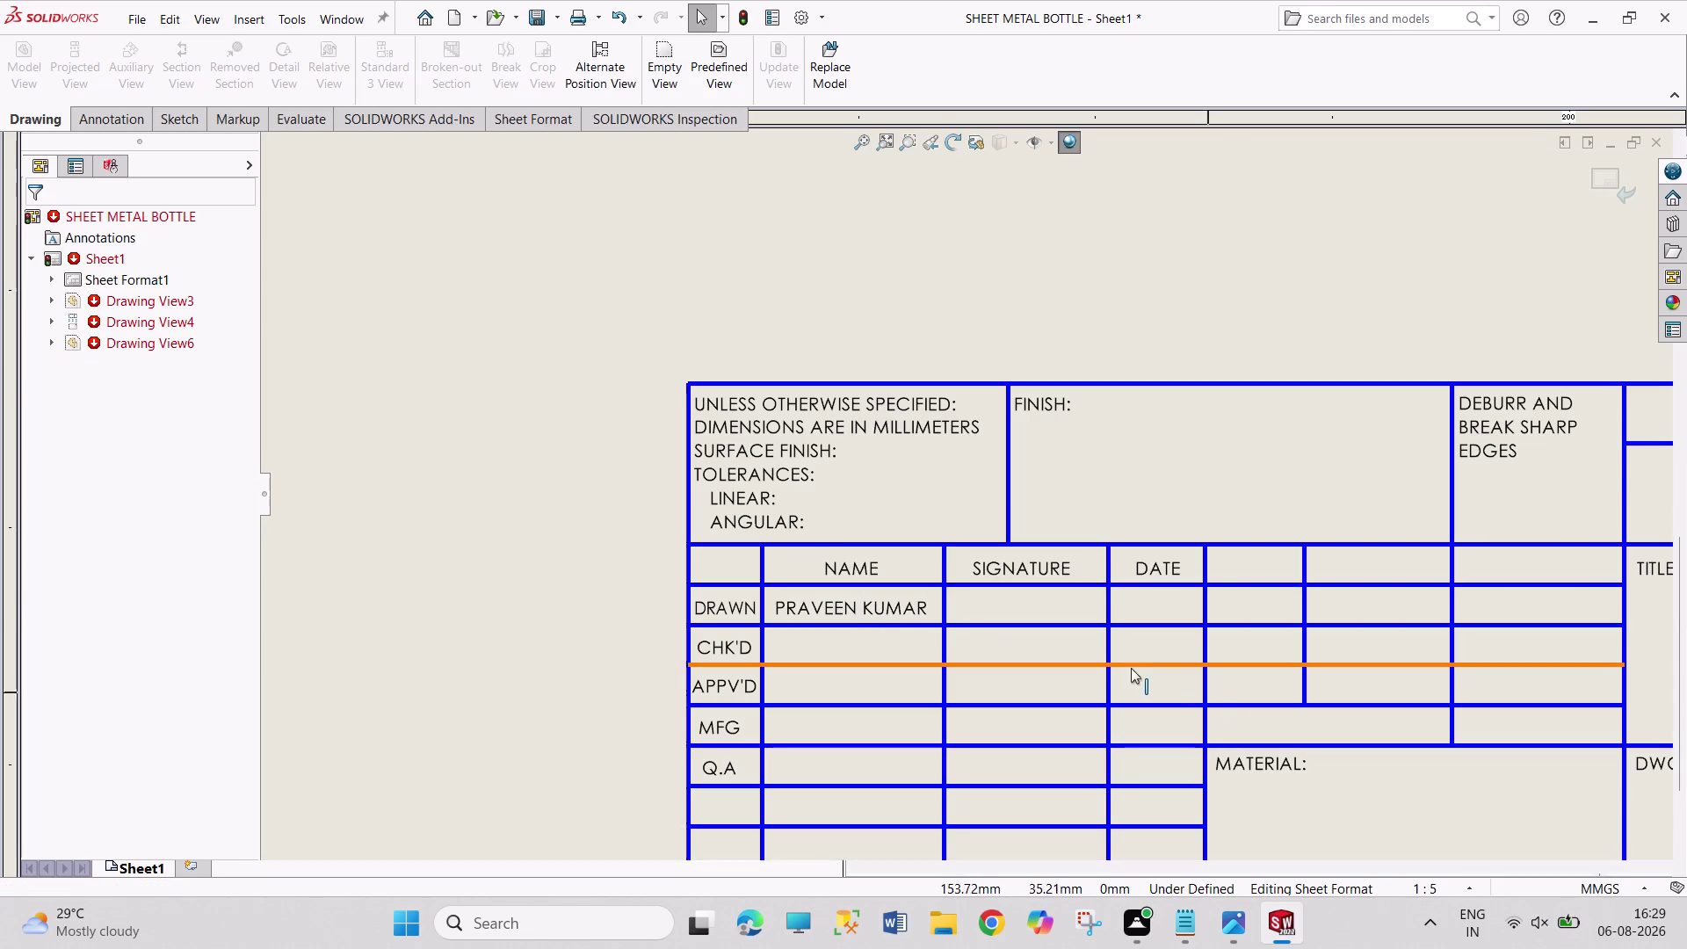
Retype the surname as KUMAR in the drawn-by note and exit the note.
double_click(926, 613)
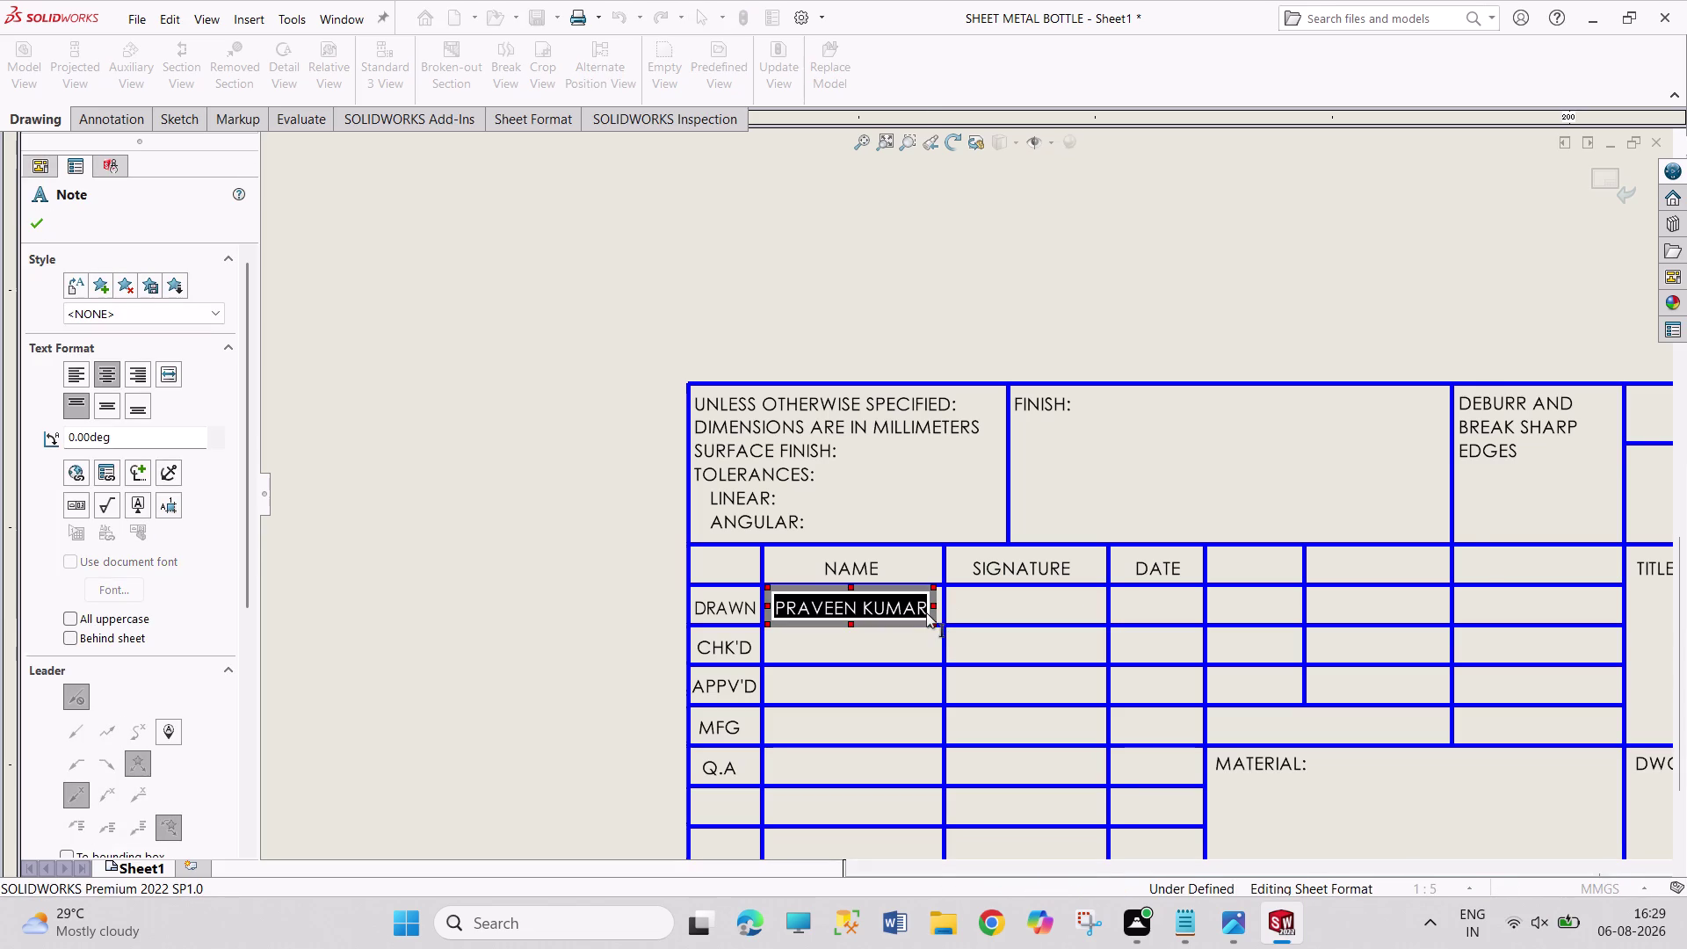
click(922, 605)
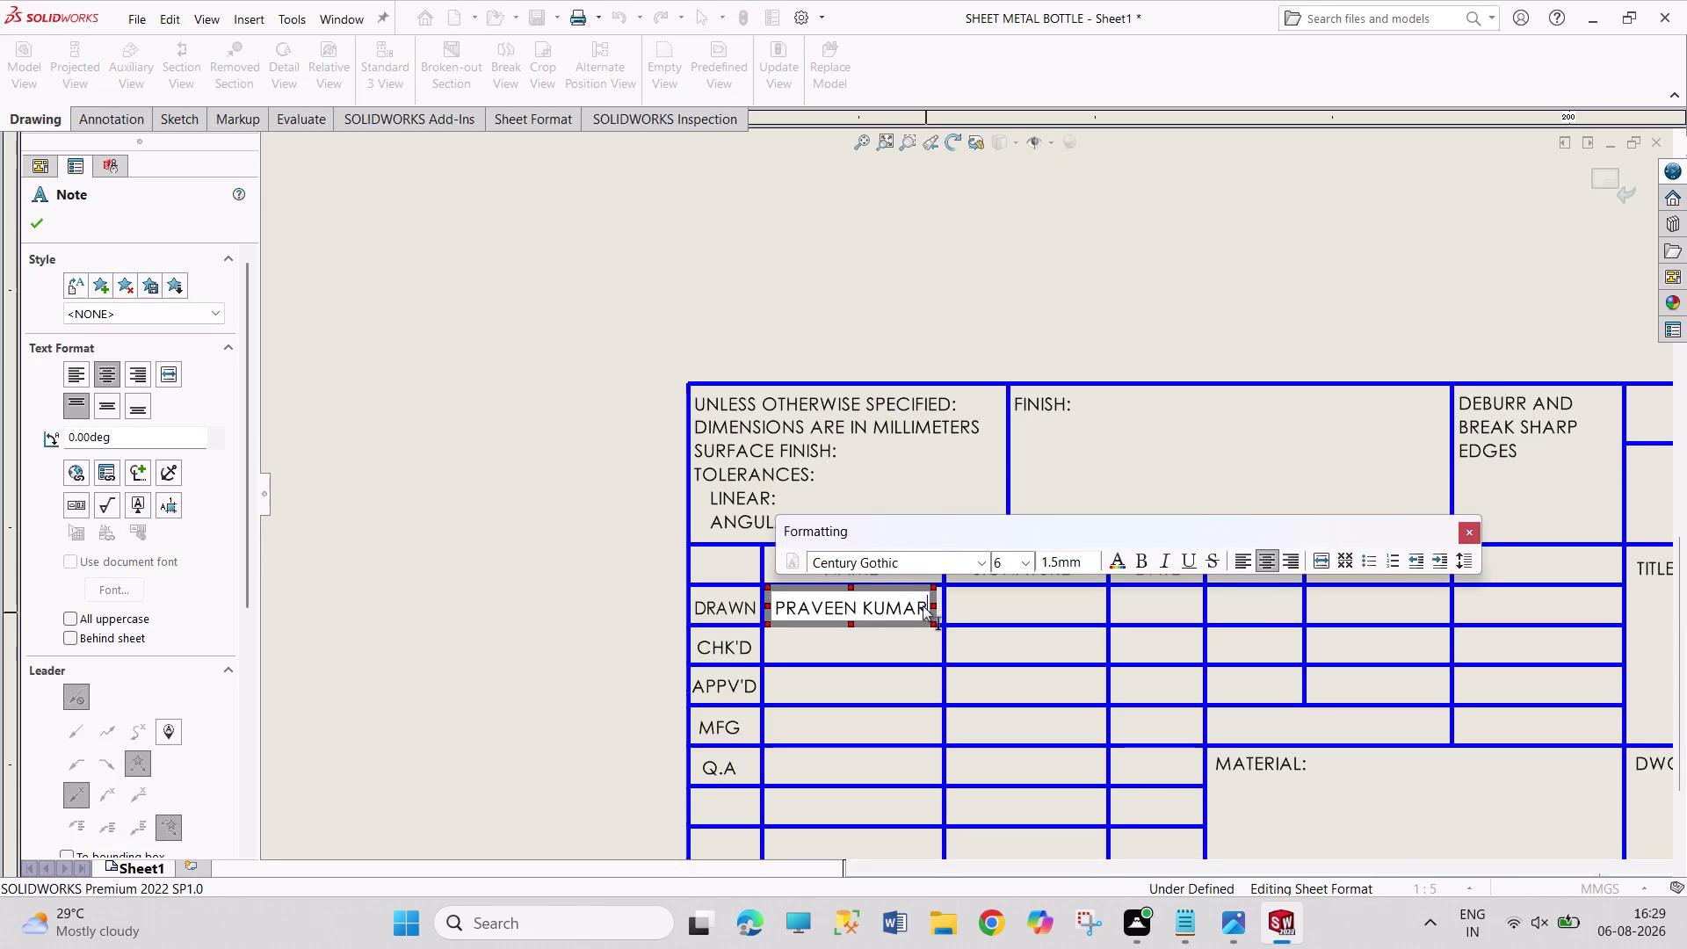
key(BackSpace)
key(BackSpace)
key(BackSpace)
key(BackSpace)
key(BackSpace)
text(K)
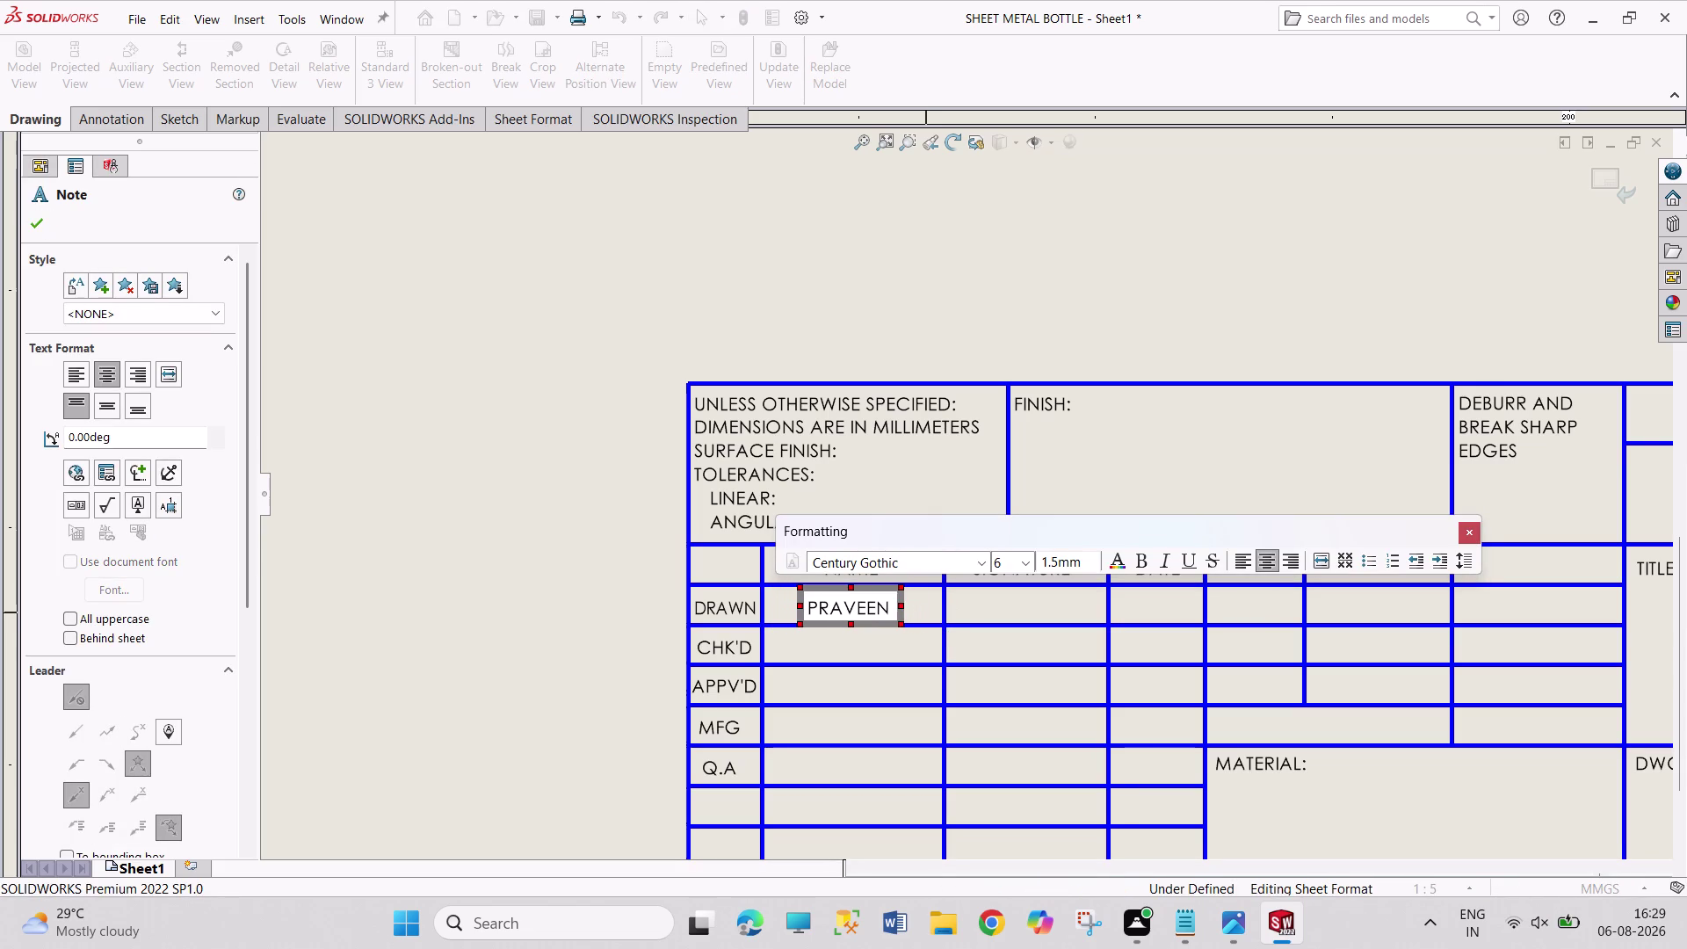
text(UMAR)
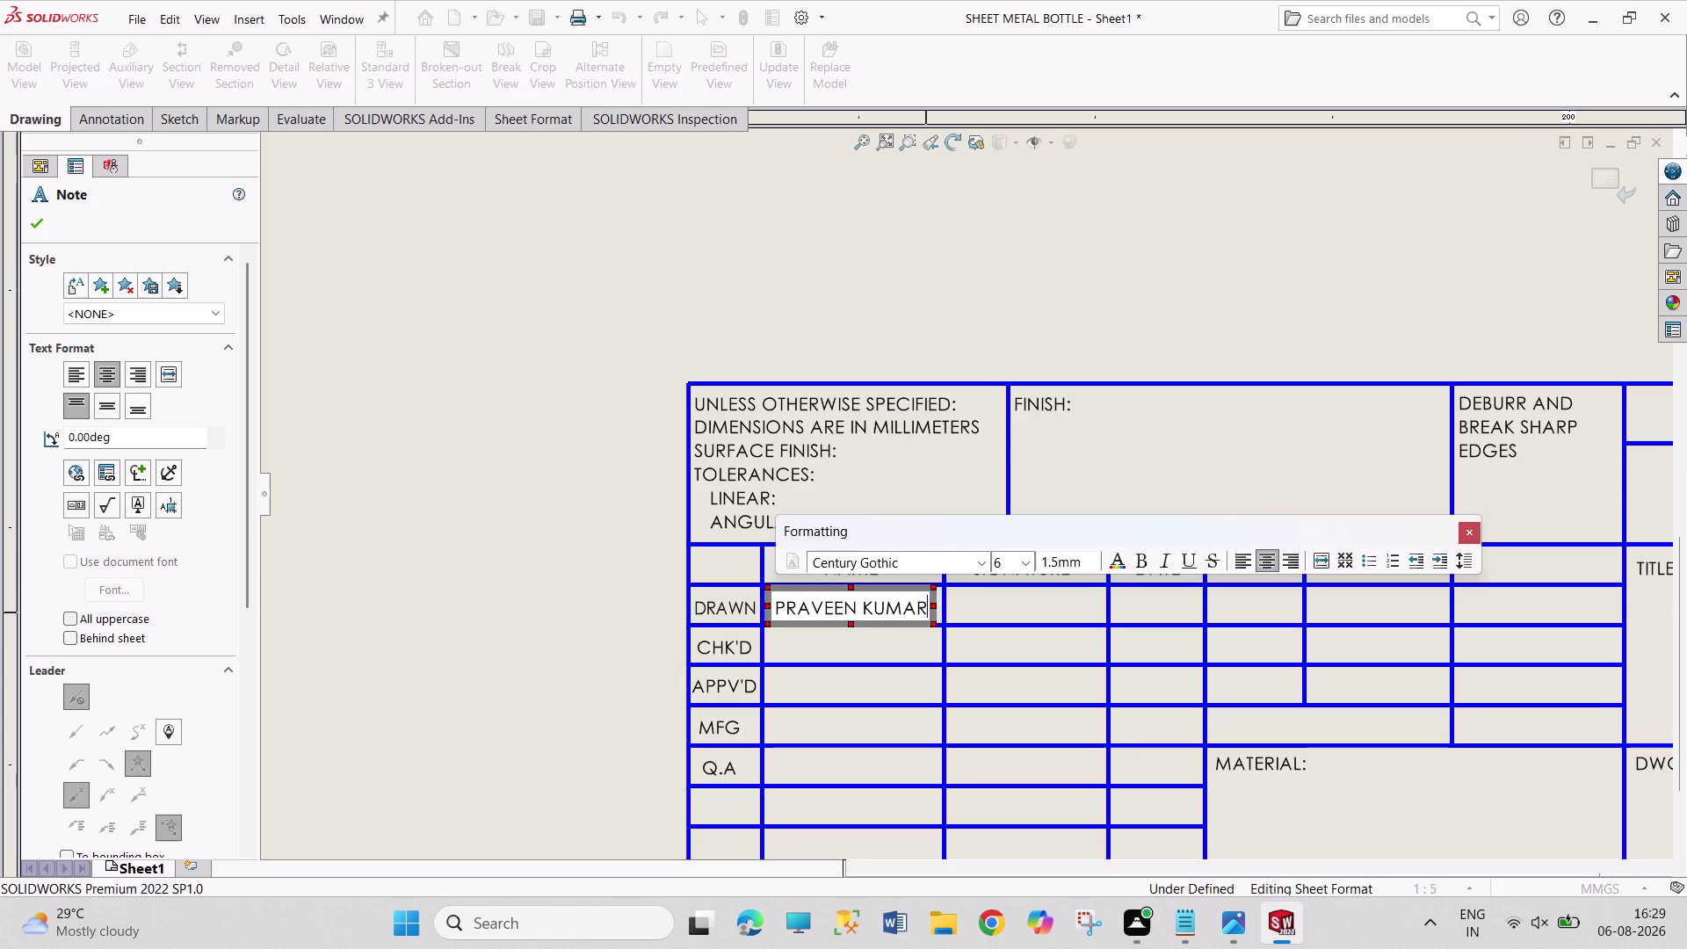
click(29, 223)
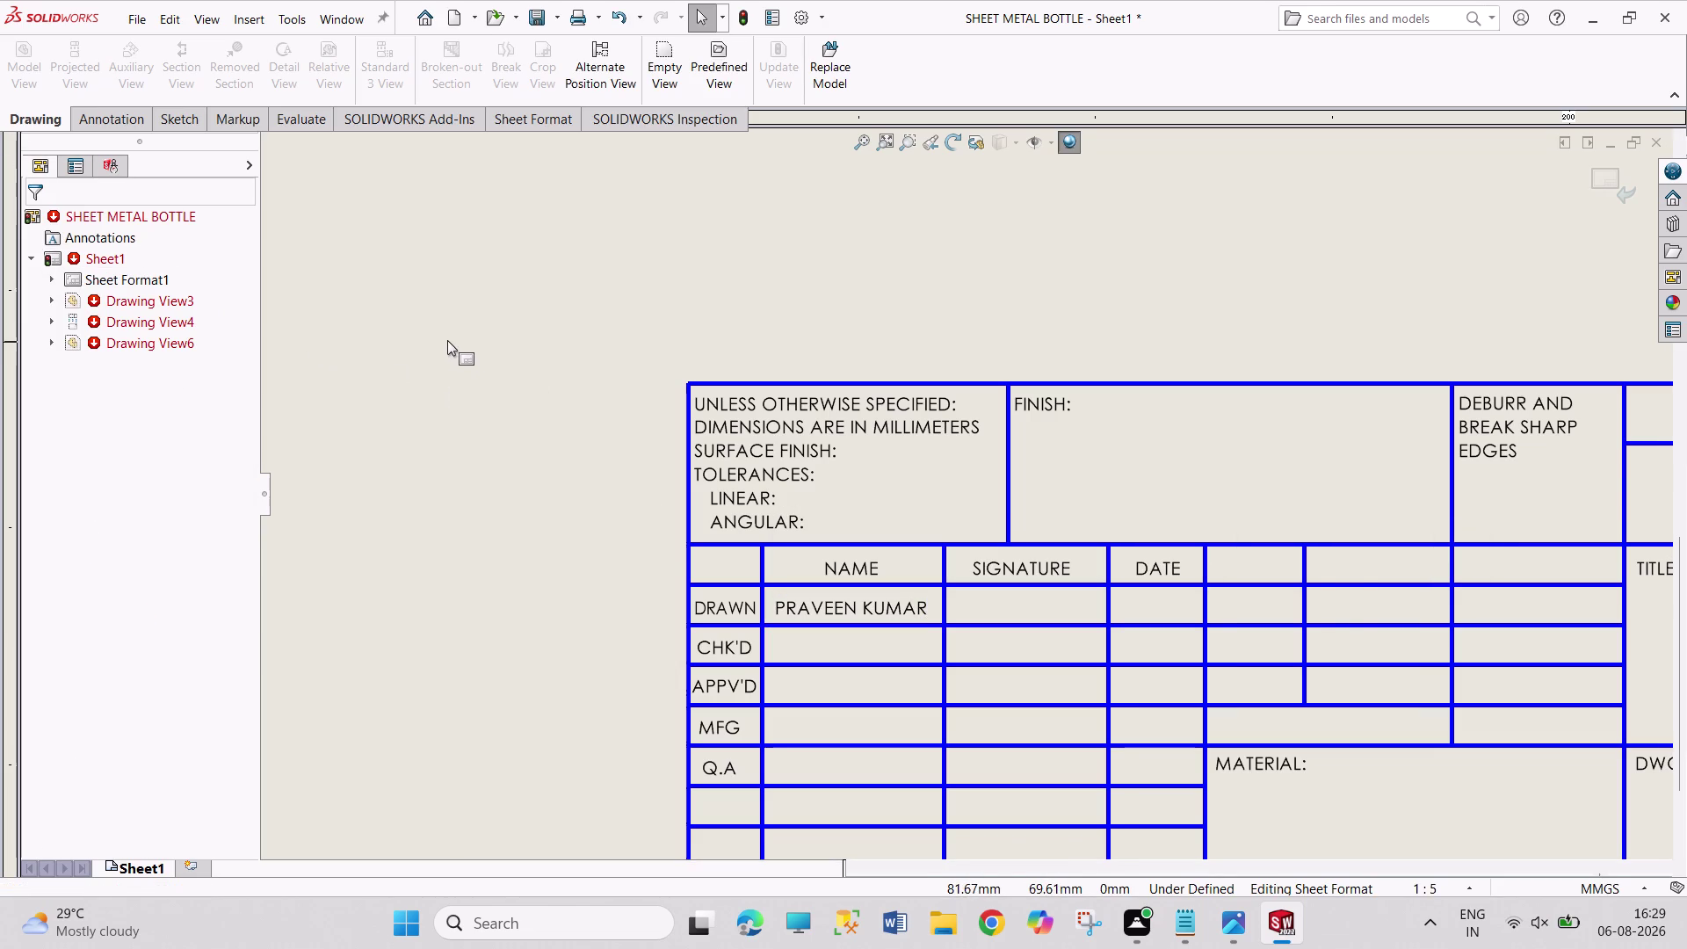
key(ctrl+s)
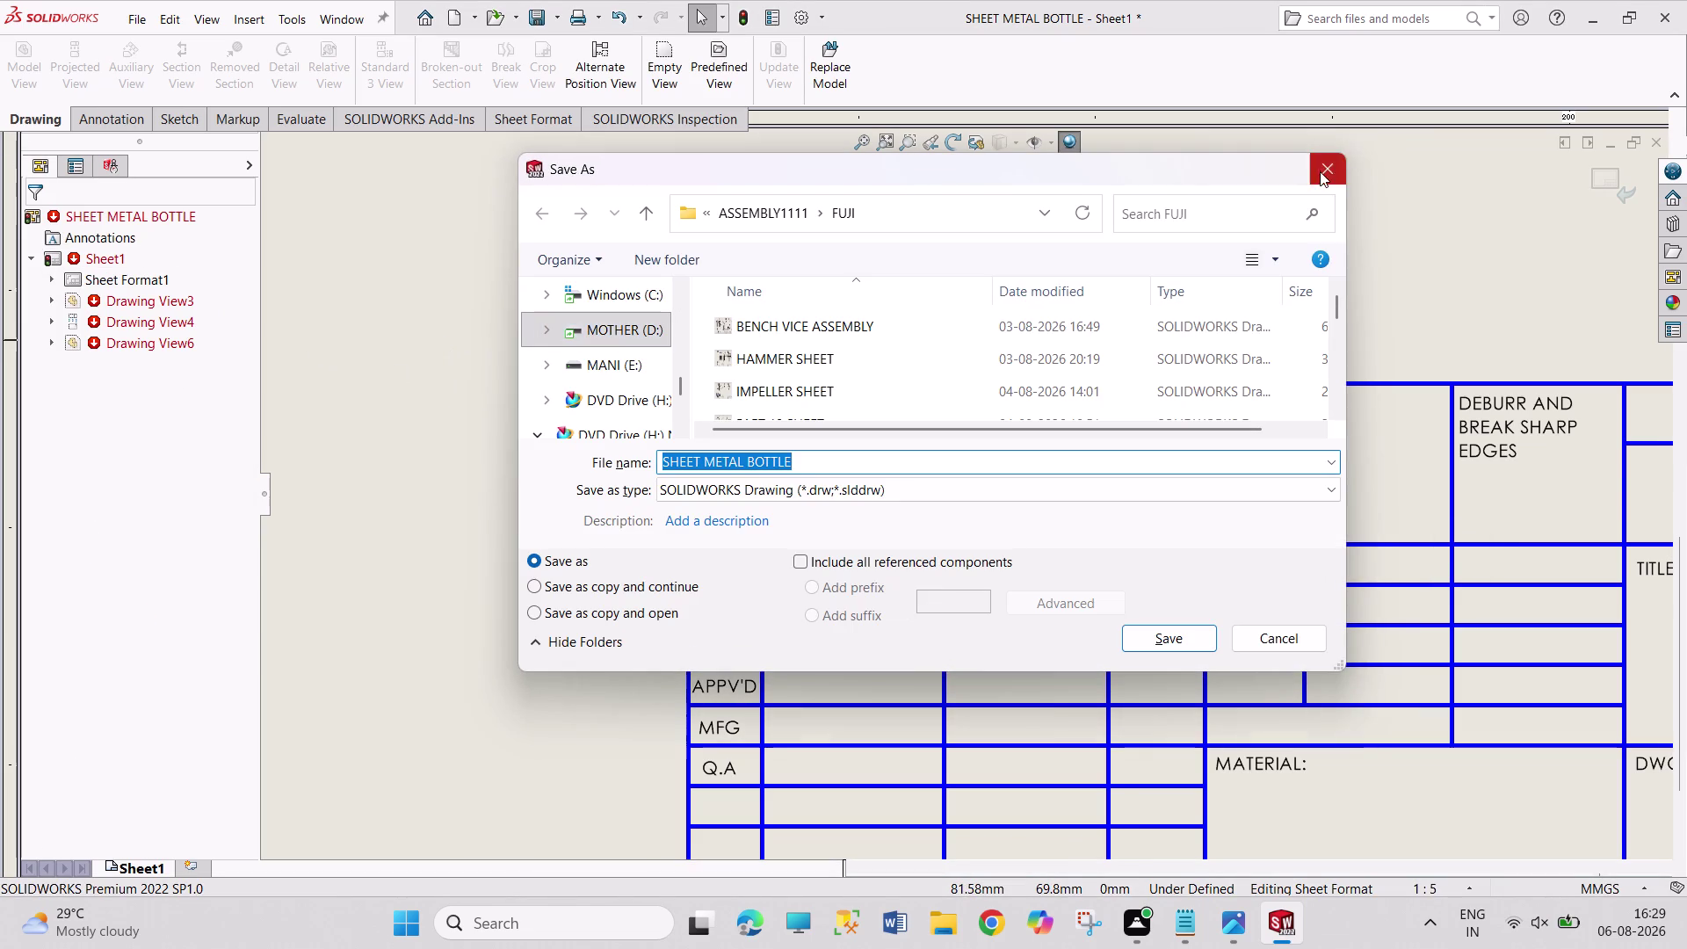
Cancel Save As and switch Sheet1 from the sheet format back to sheet editing.
click(1320, 172)
right_click(101, 254)
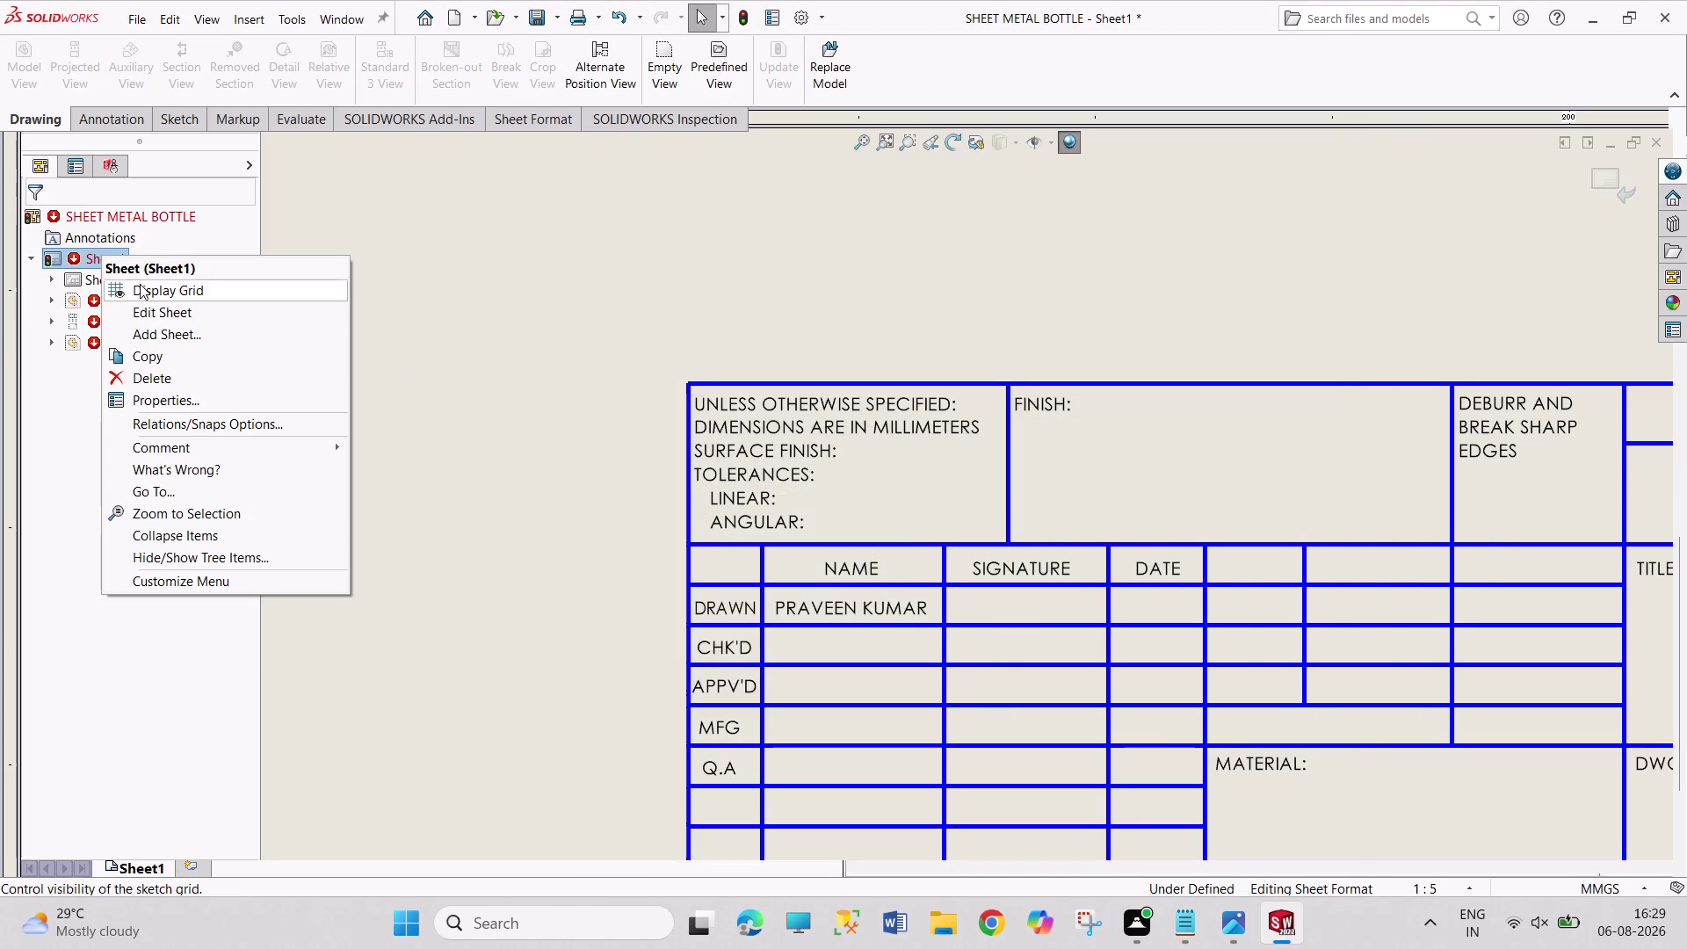
click(156, 312)
scroll(up, 3)
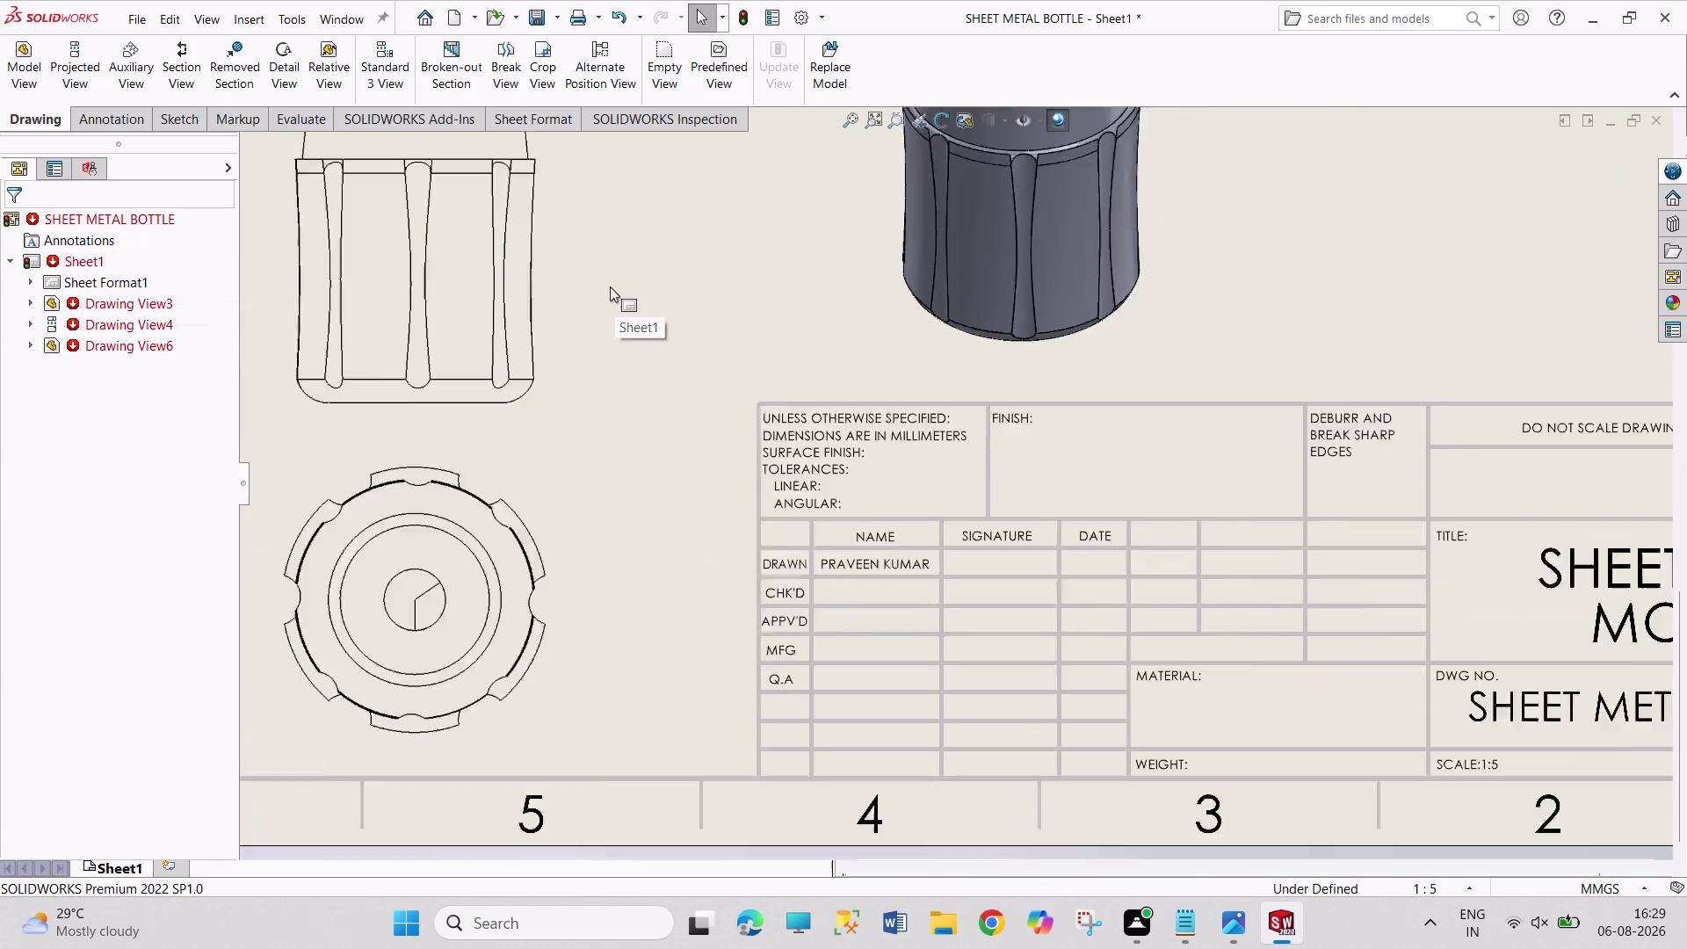
scroll(up, 3)
Save the SHEET METAL BOTTLE drawing under its existing name.
key(ctrl+s)
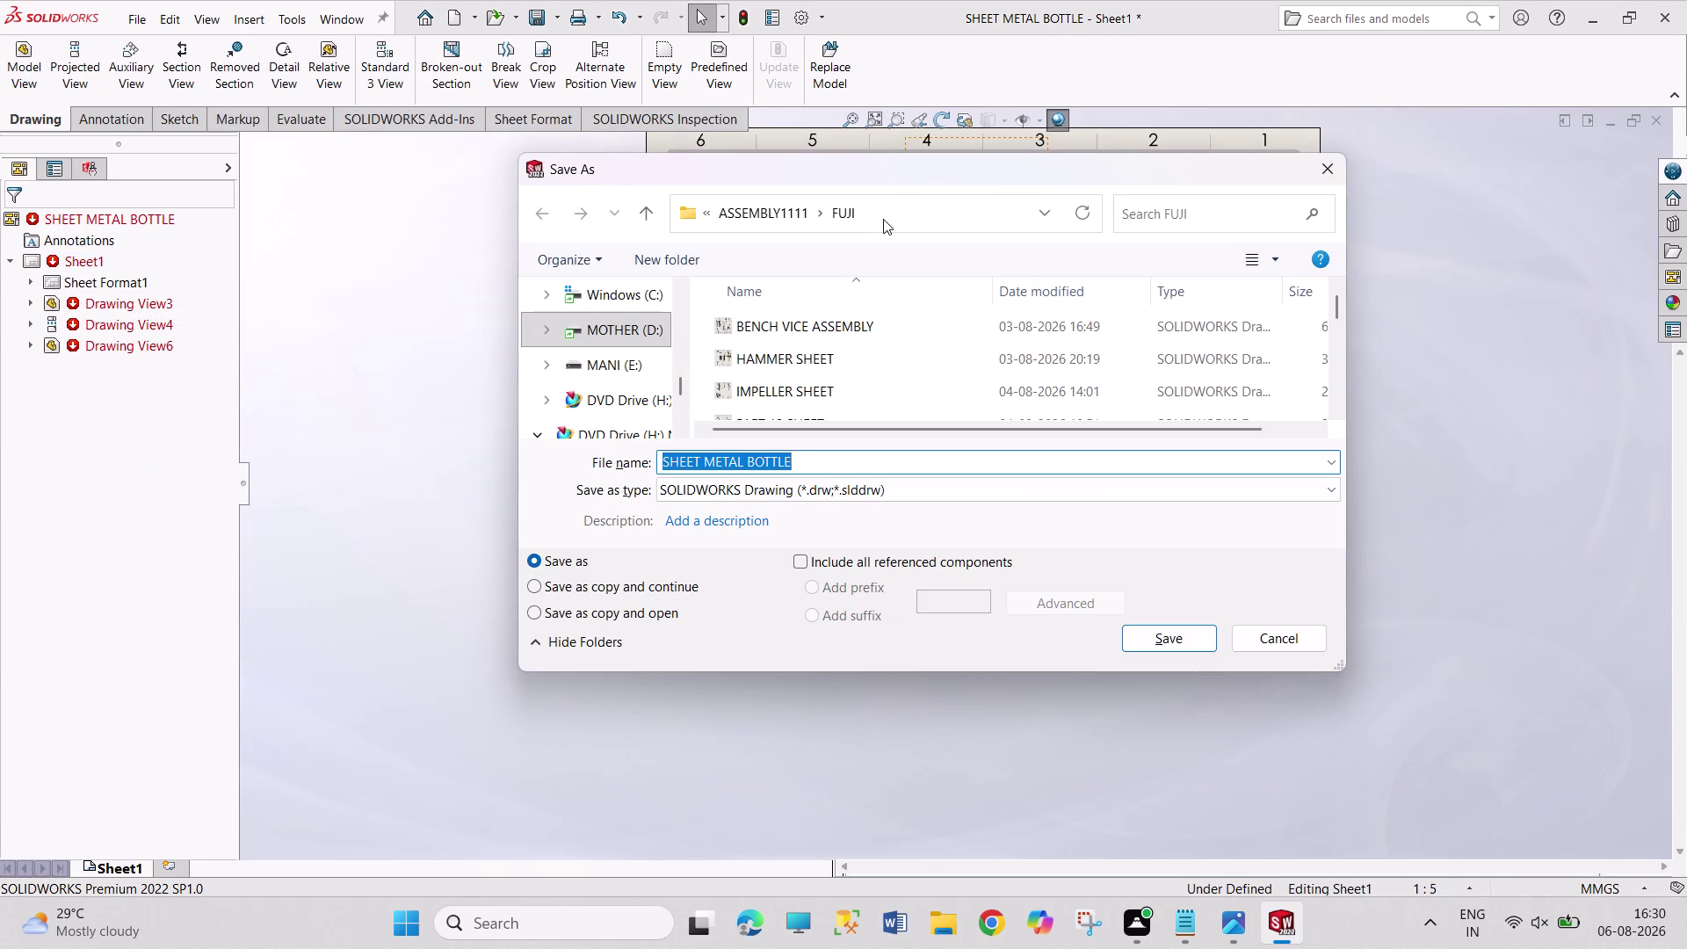
click(1151, 646)
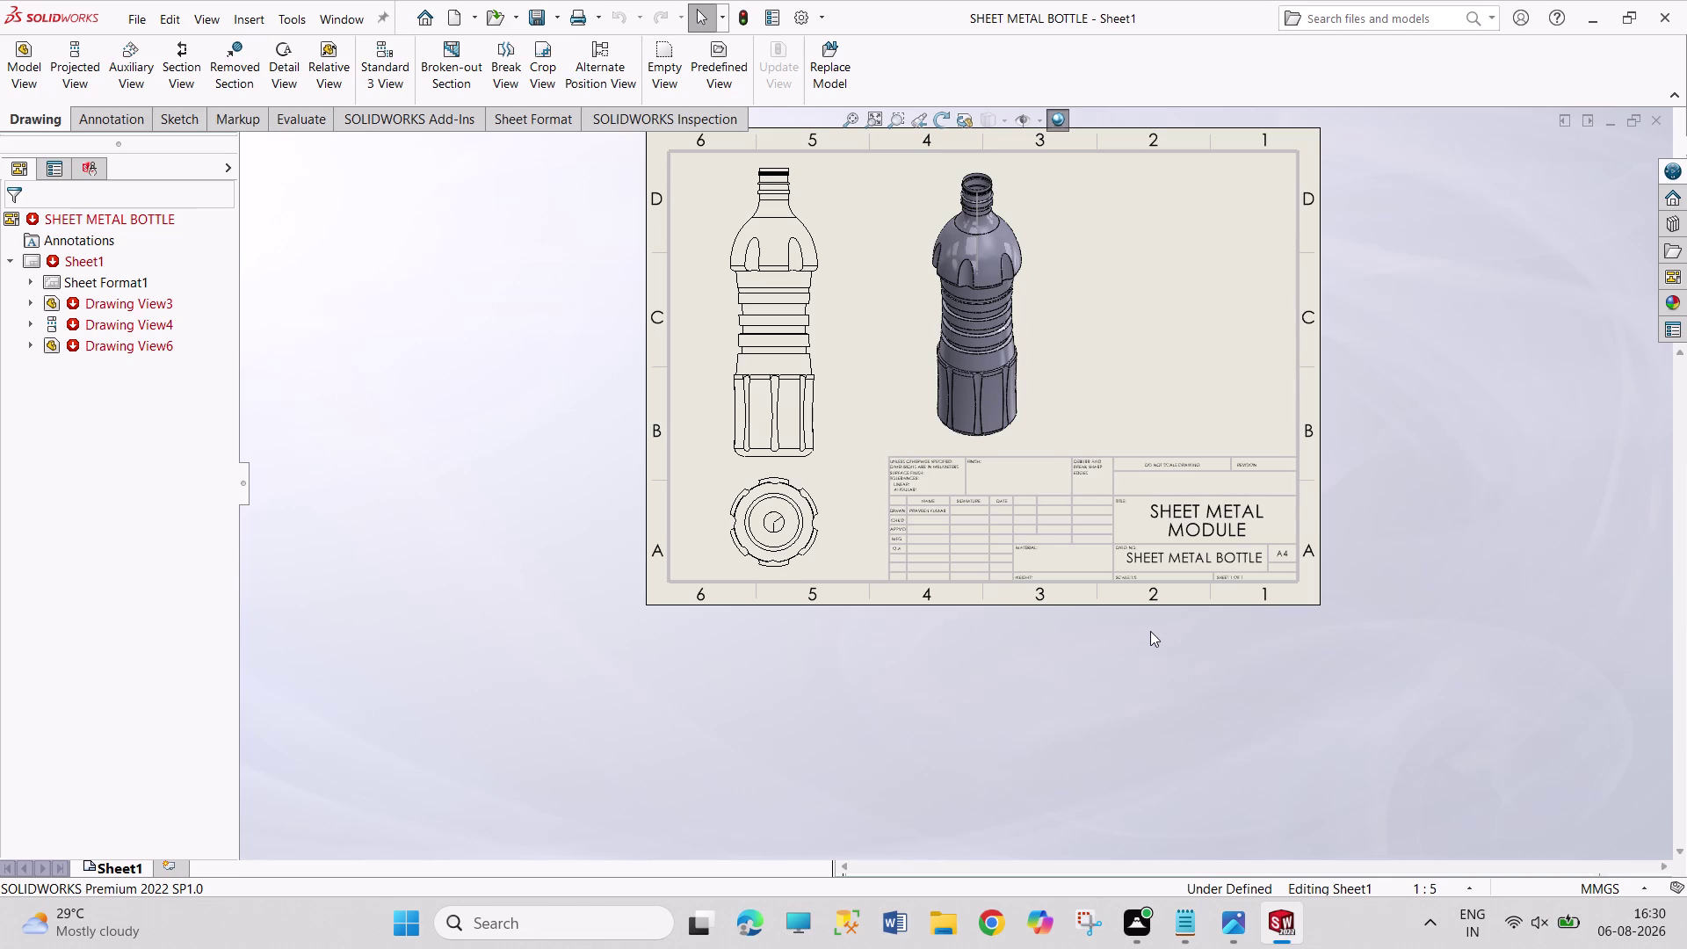
key(ctrl+p)
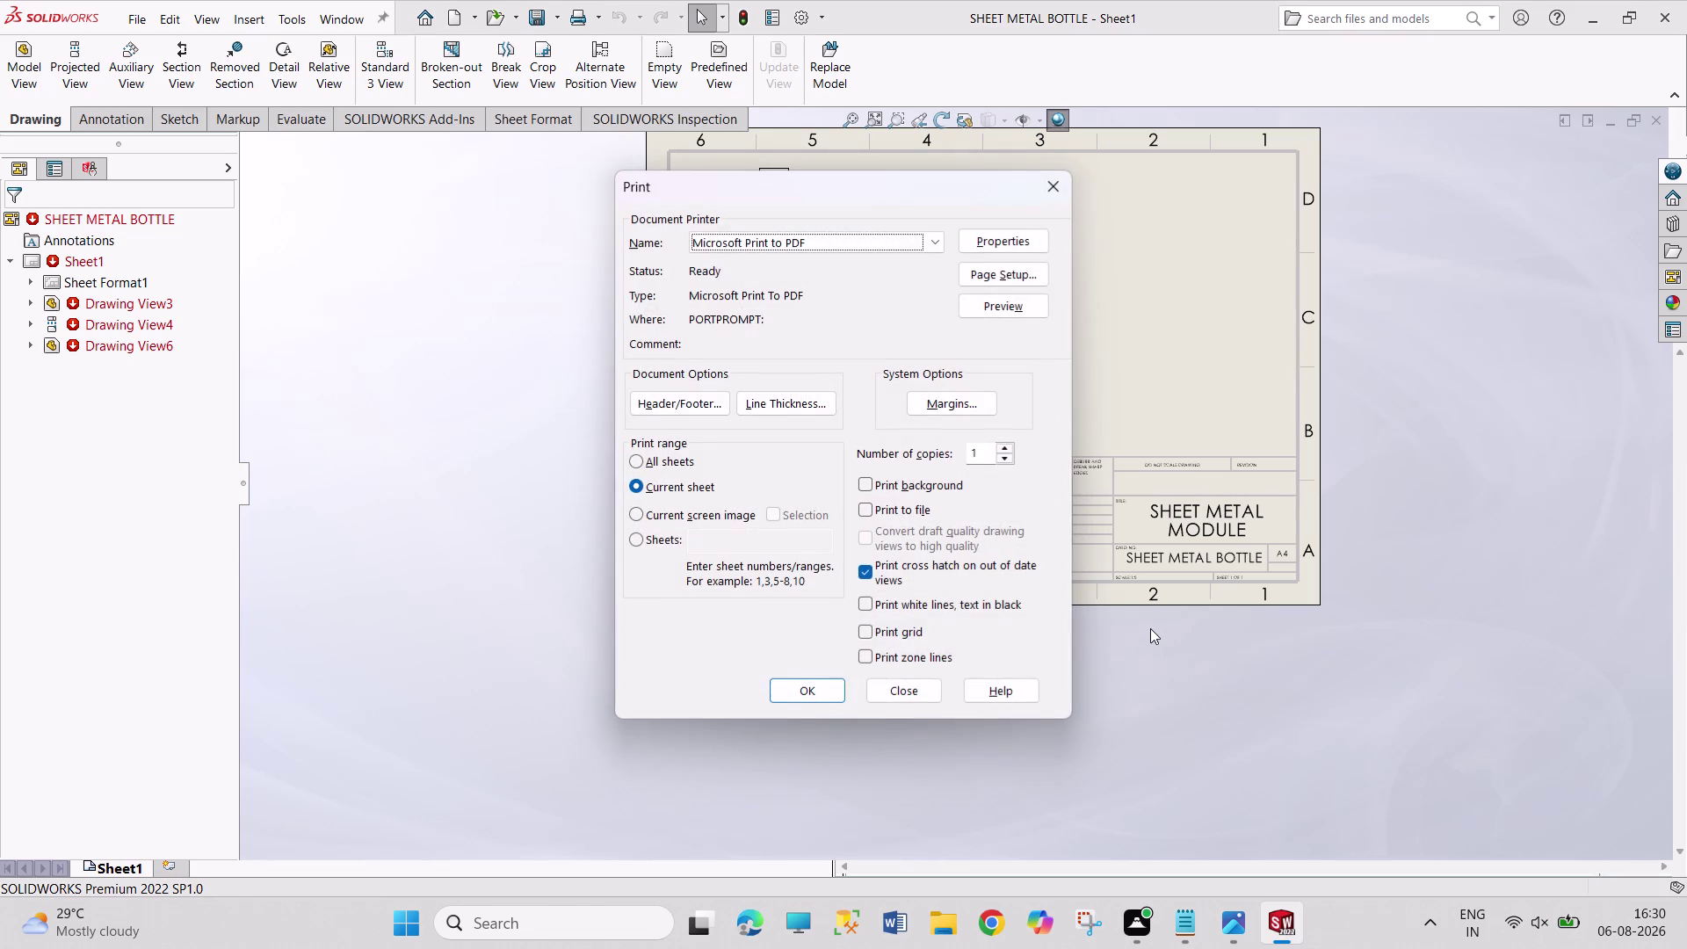
Review the paper size list in Page Setup, then send the drawing to Microsoft Print to PDF.
click(994, 278)
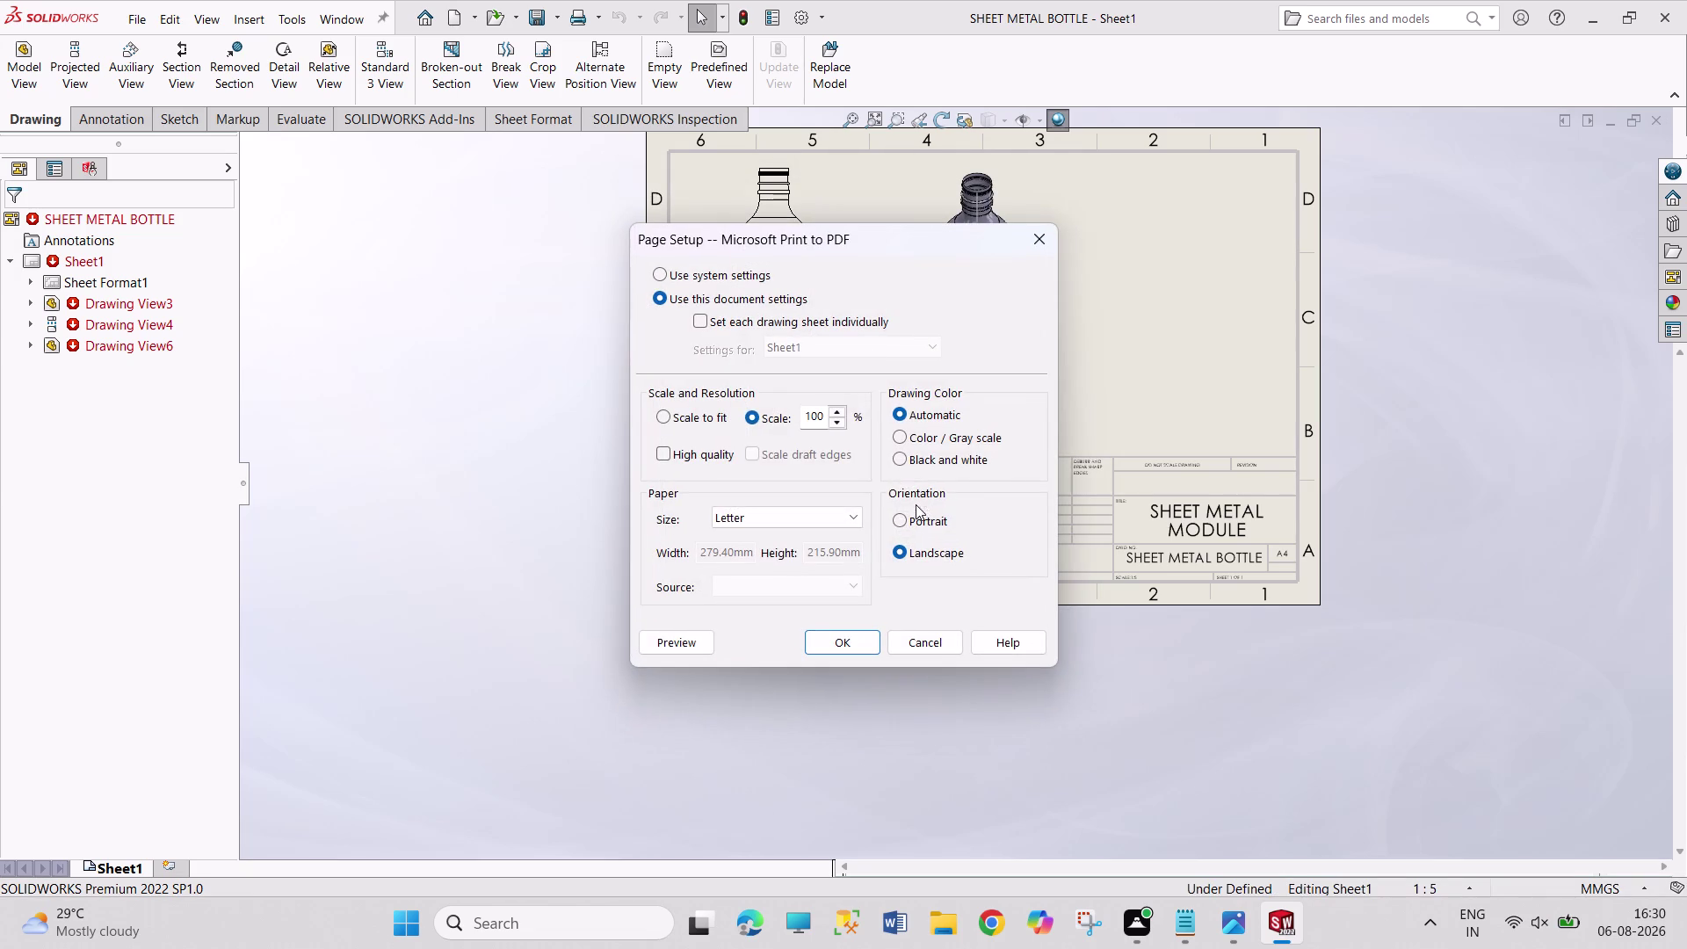
click(799, 513)
scroll(up, 3)
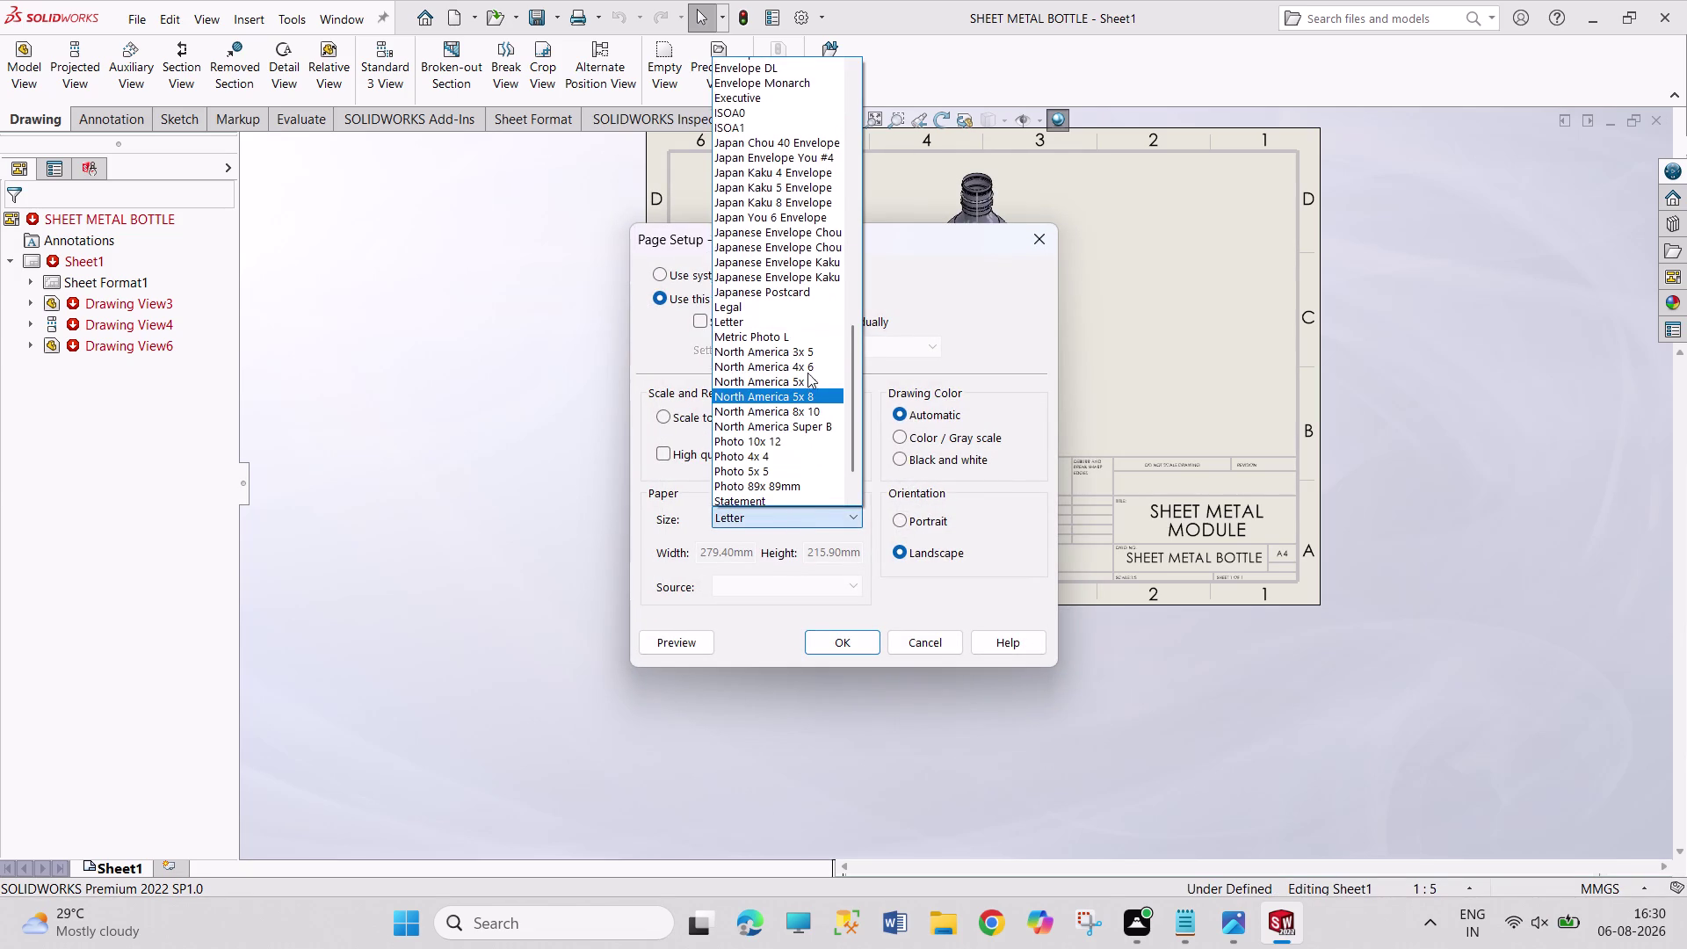
scroll(down, 3)
scroll(up, 3)
scroll(up, 3)
scroll(up, 3)
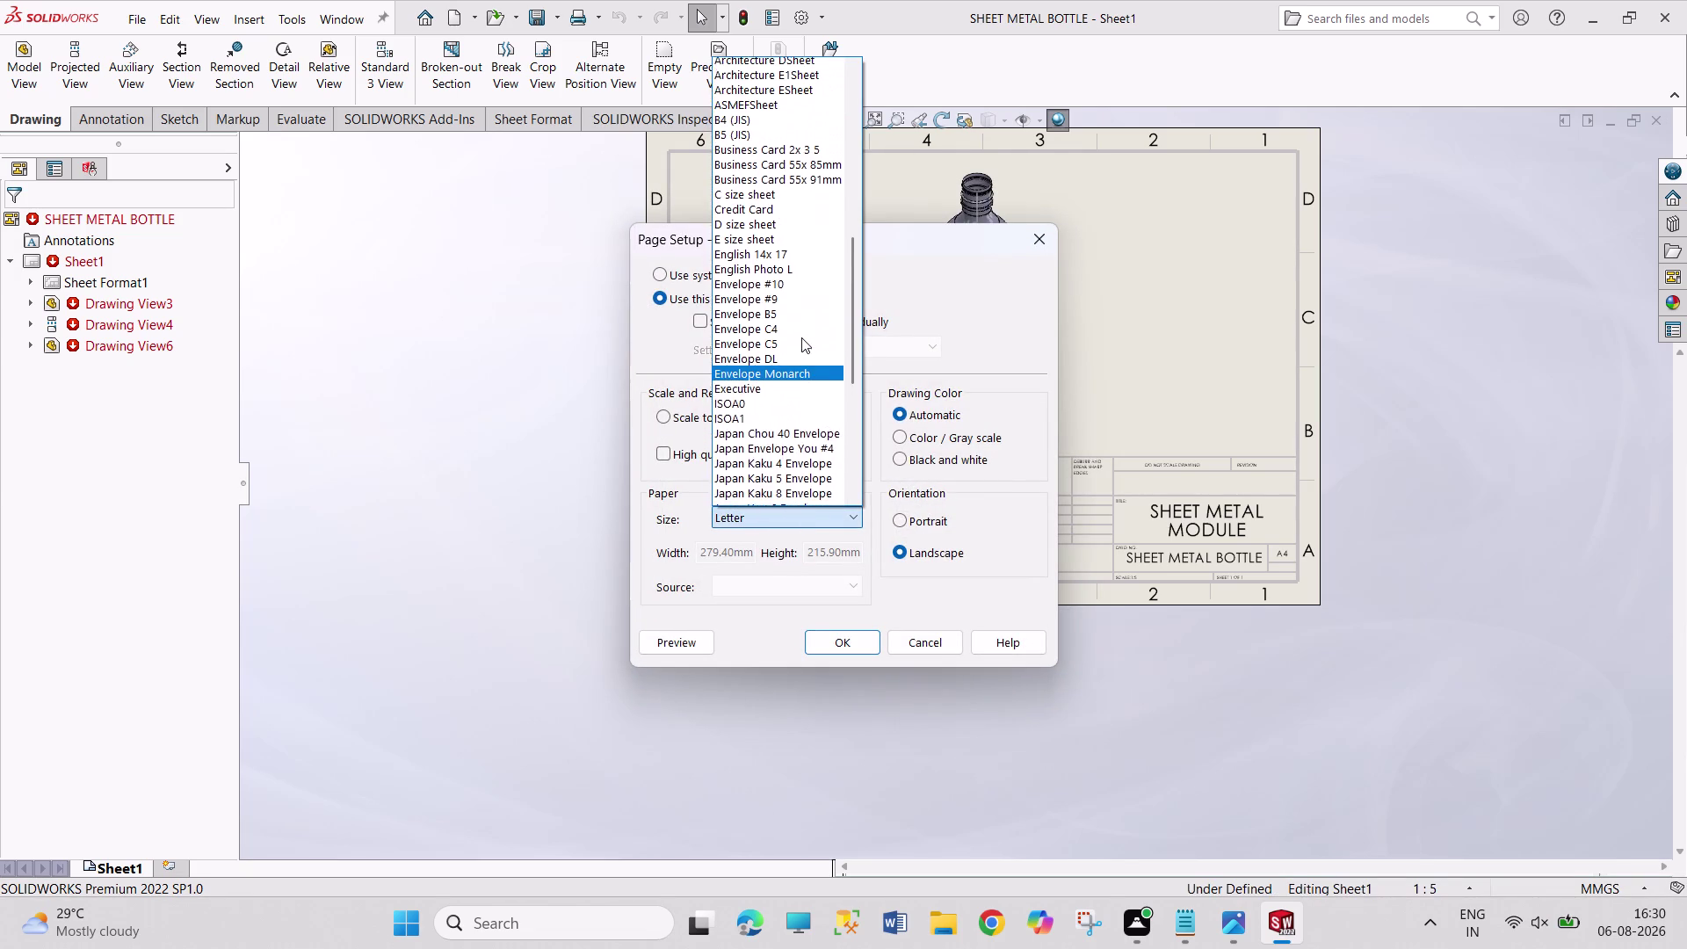
scroll(up, 3)
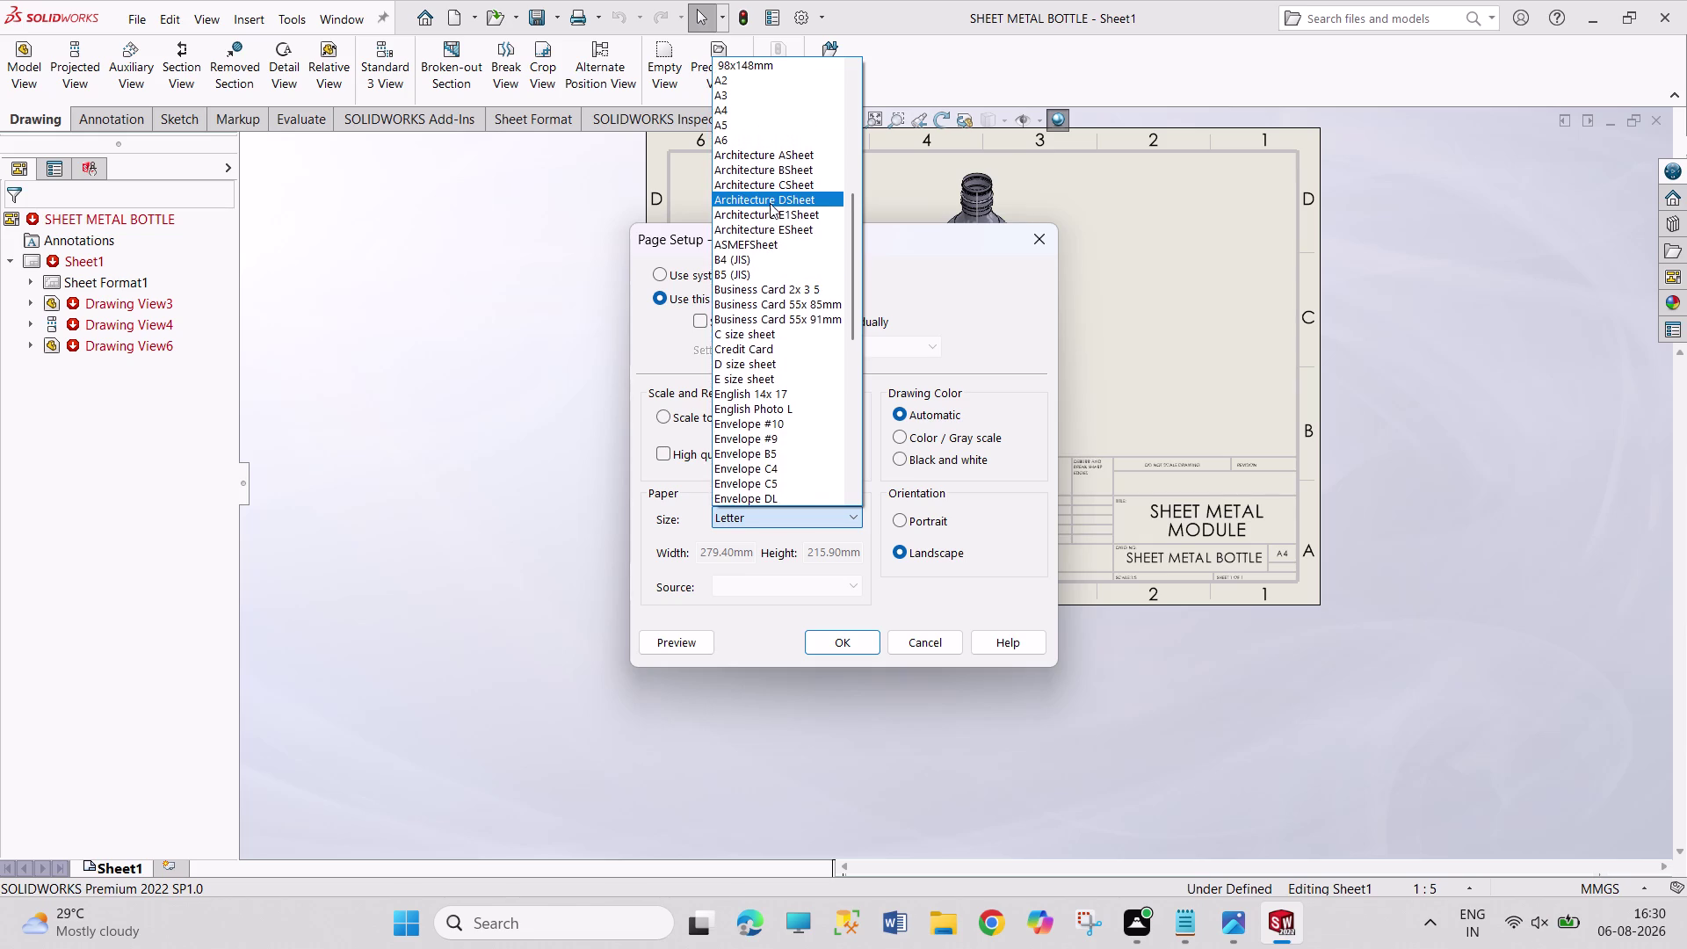
scroll(up, 3)
click(768, 200)
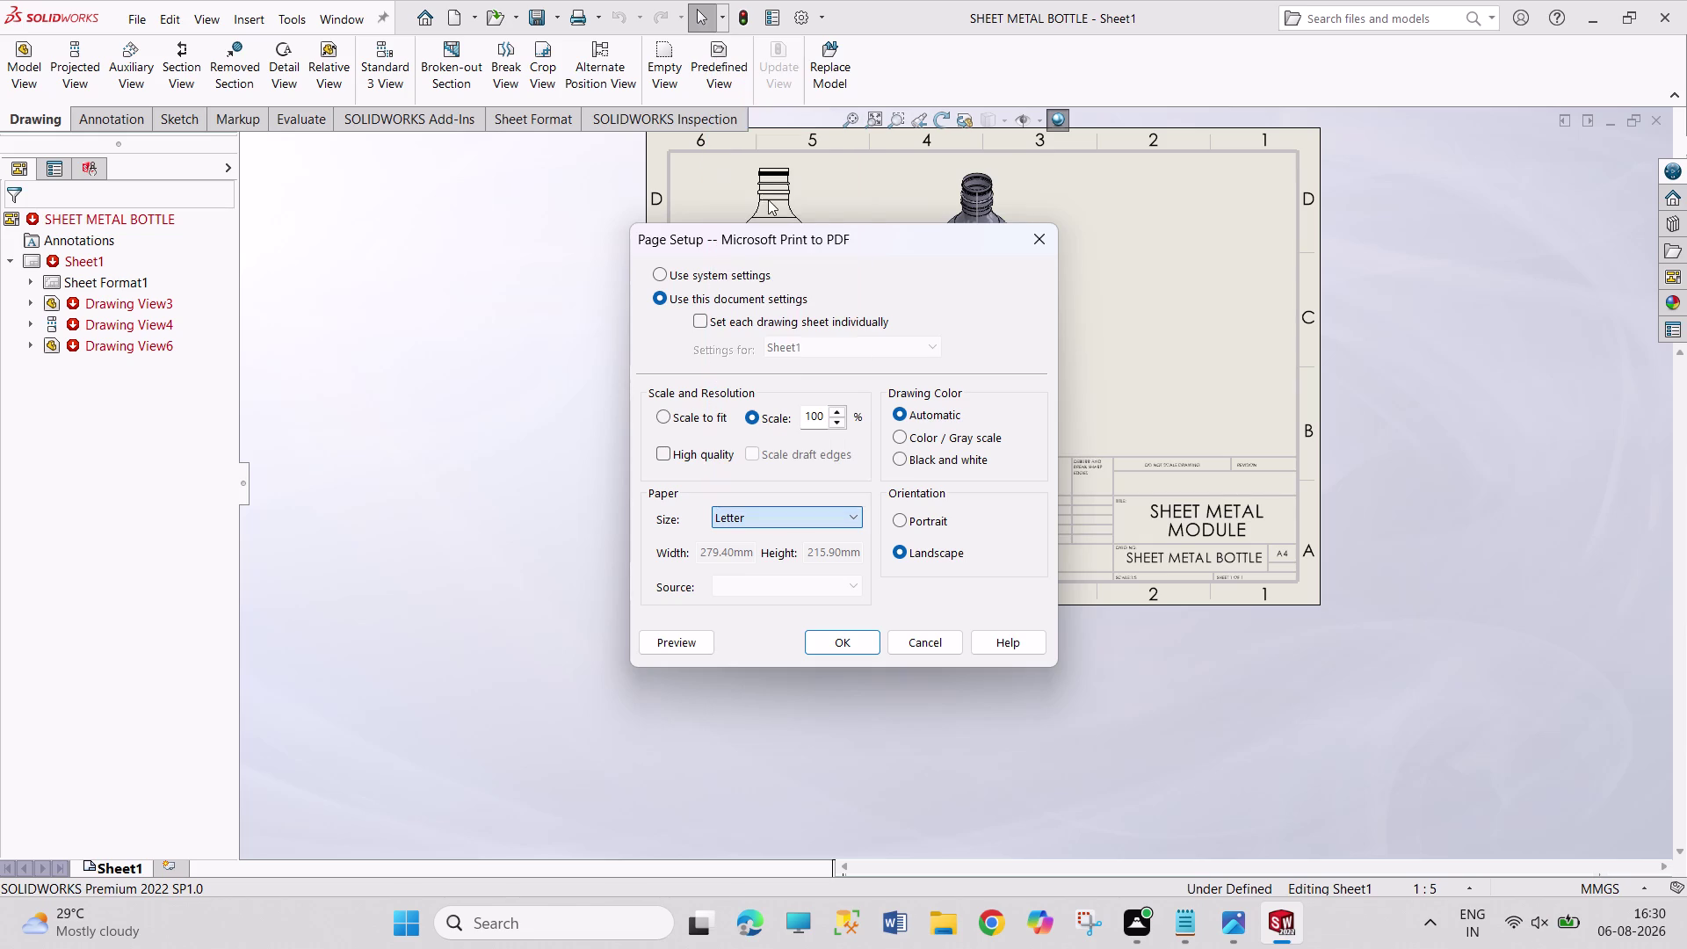
click(856, 638)
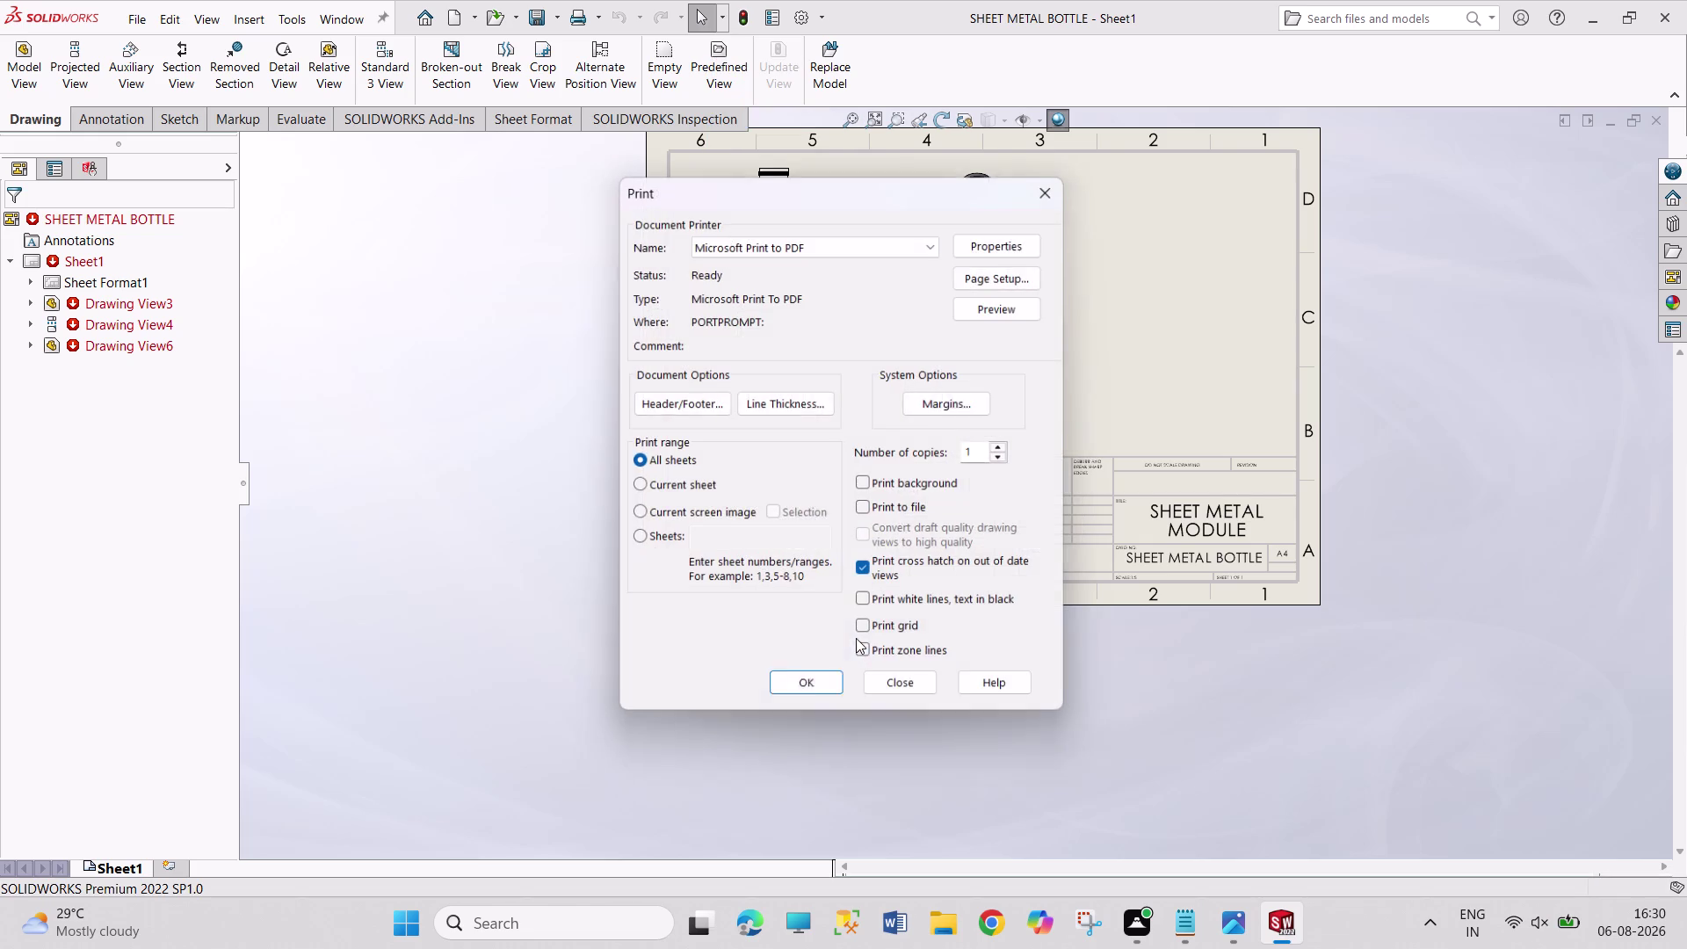
click(827, 690)
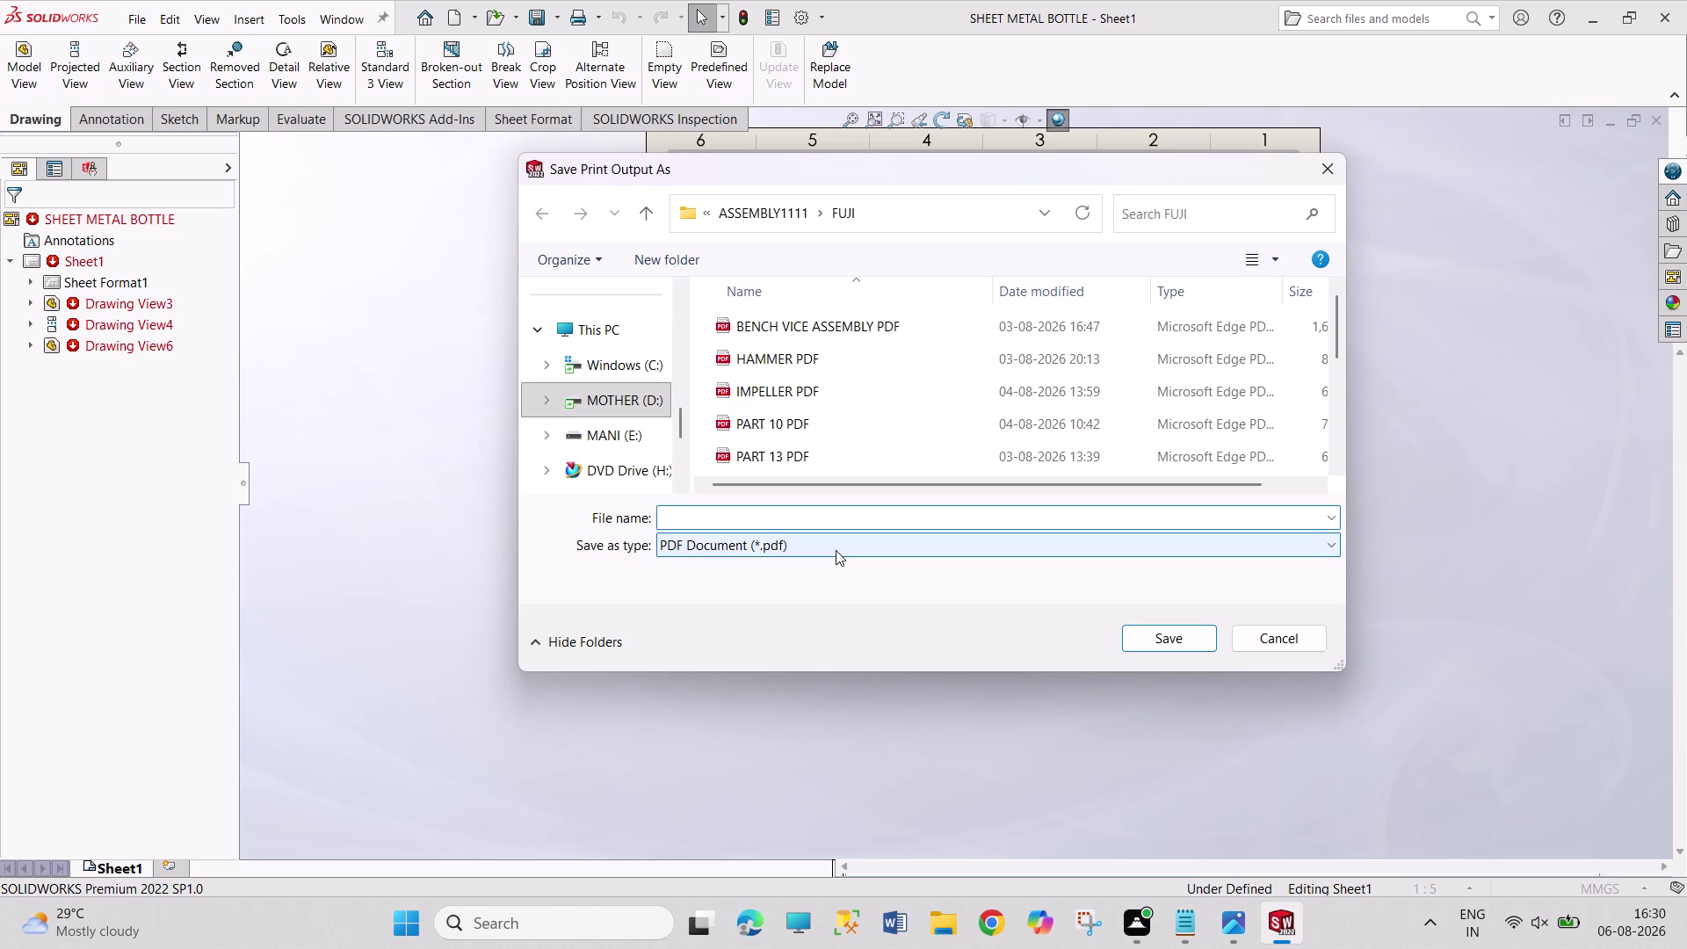
Name the PDF output 'SHEET METAL BOTTLE PDF' and print it.
text(SHEET)
key(space)
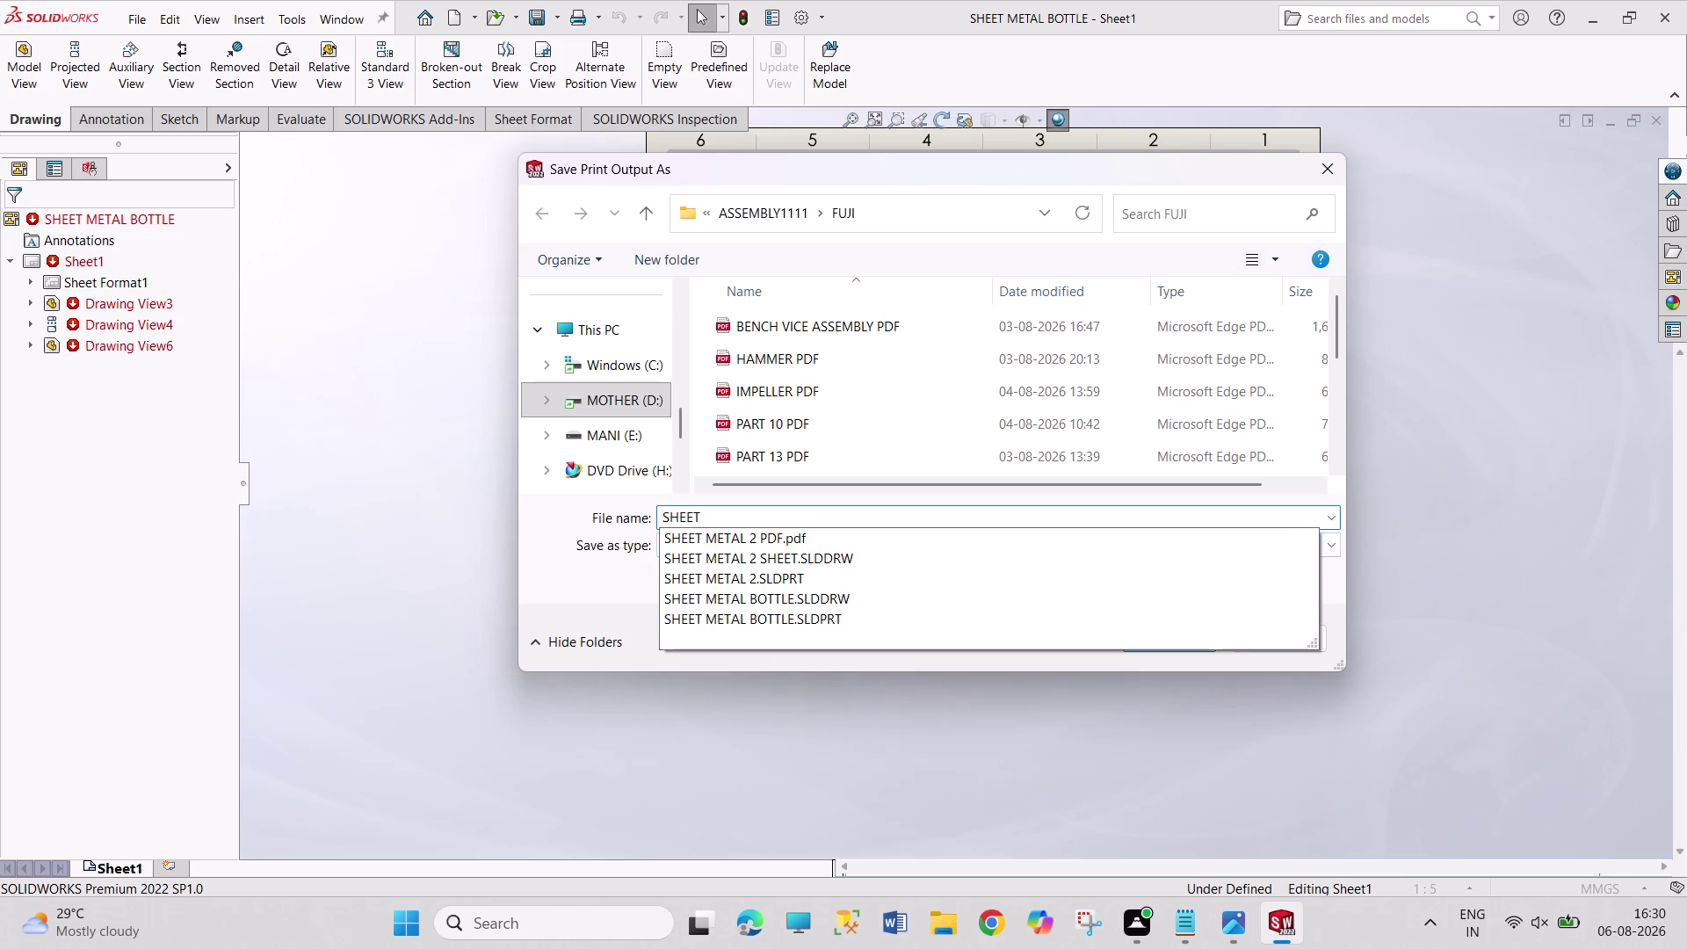
text(METAL)
key(space)
text(BOTT)
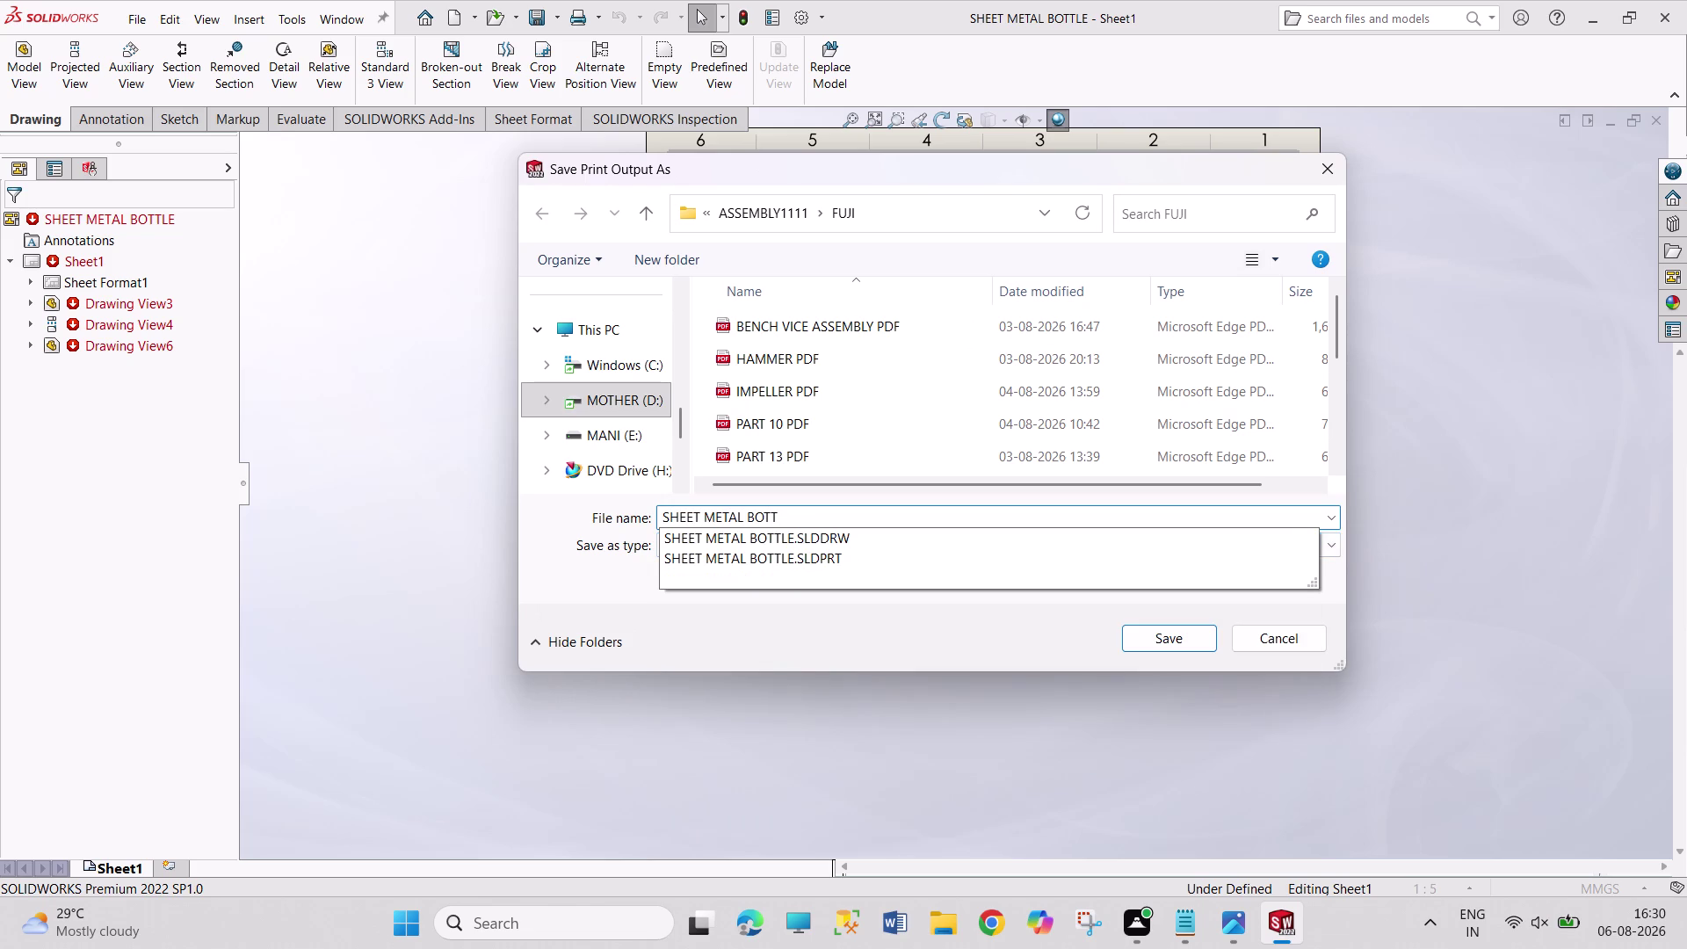
text(LE O)
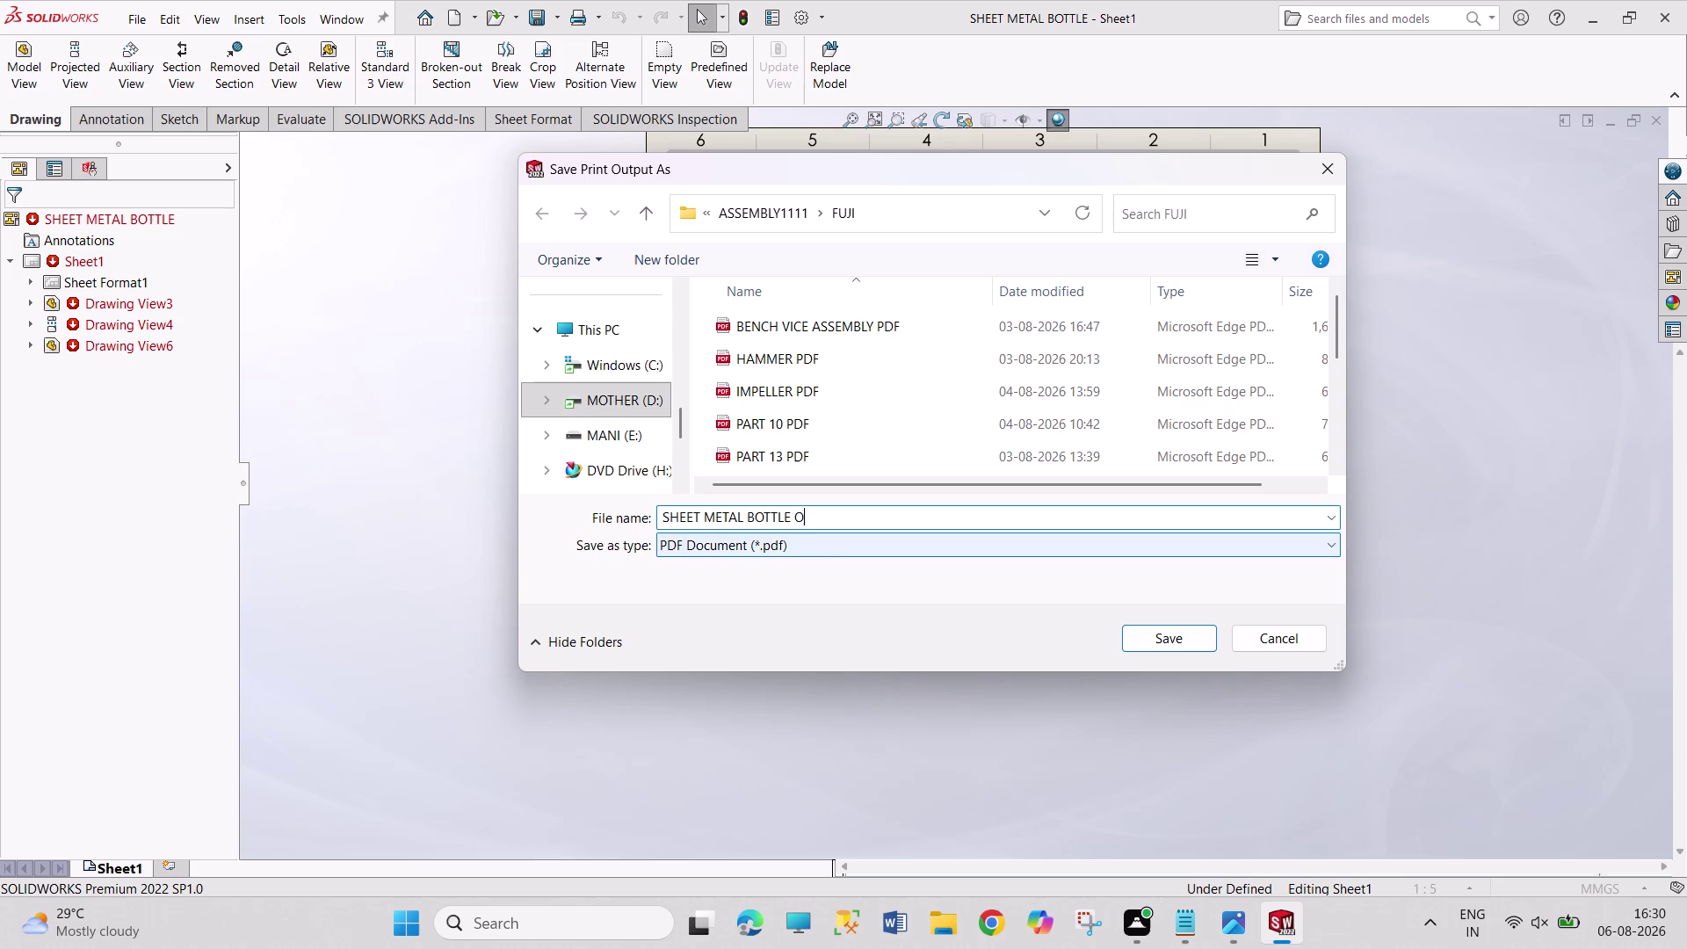
text(DF)
key(BackSpace)
key(BackSpace)
key(BackSpace)
text(PDF)
key(Return)
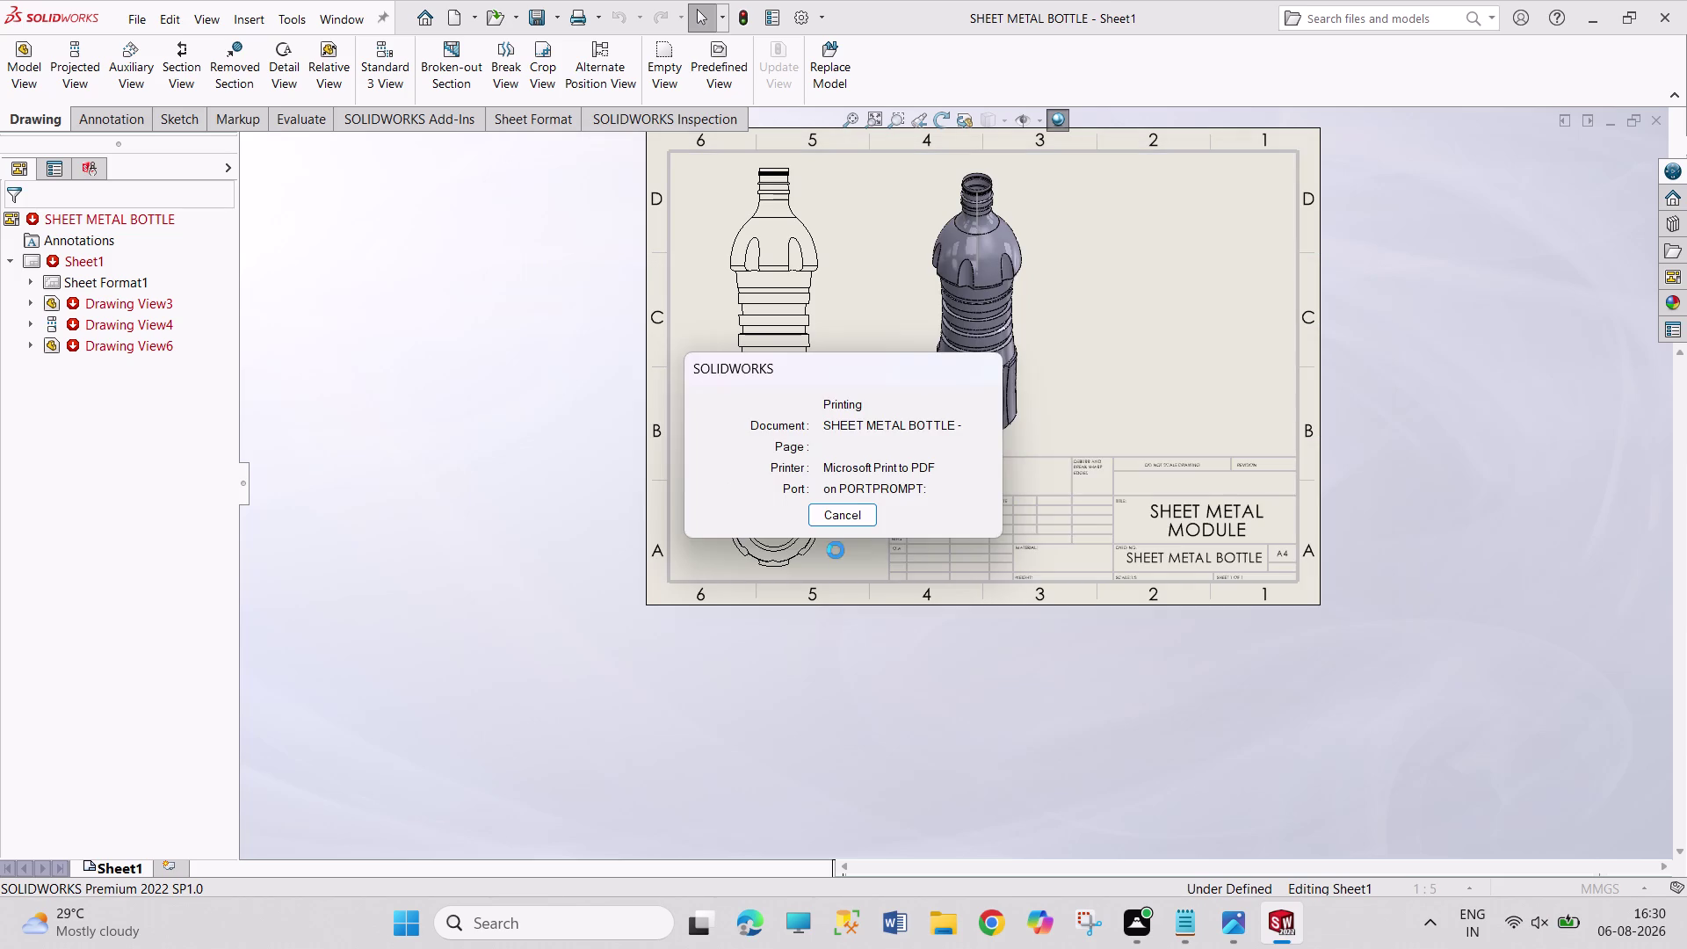